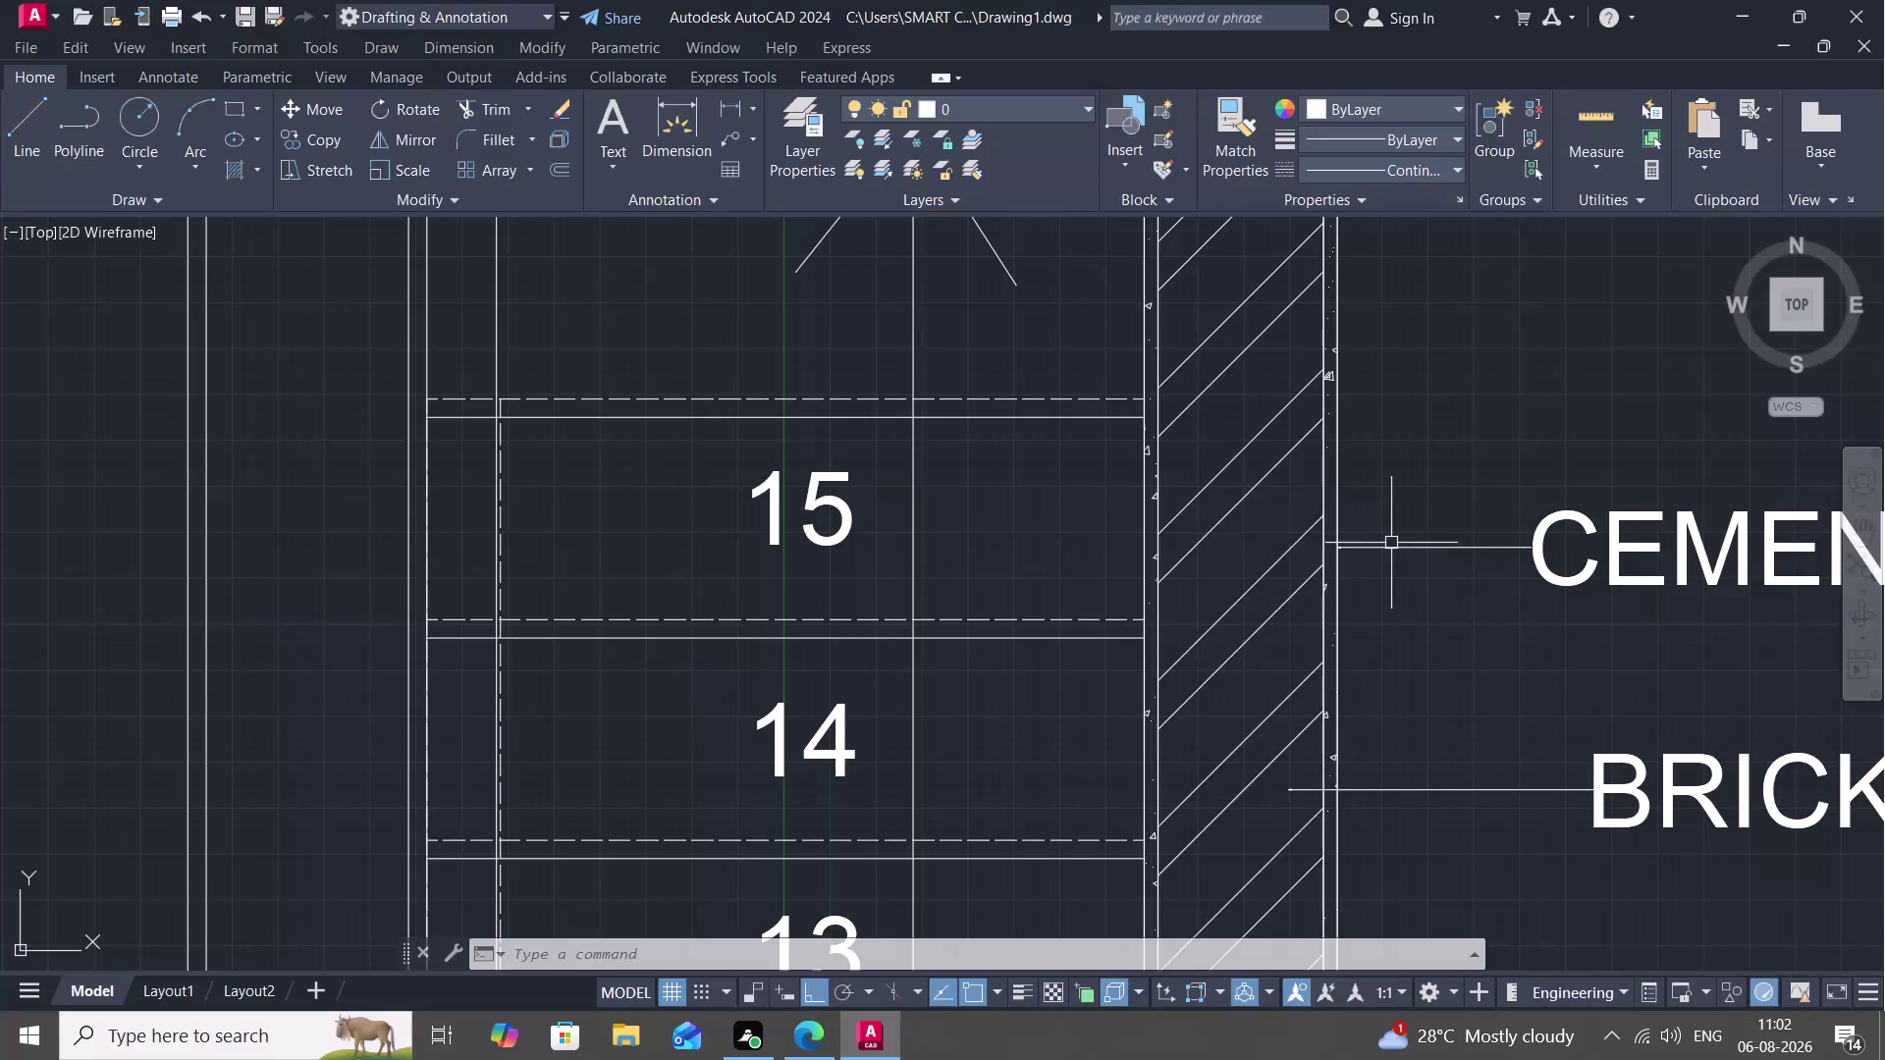
Select the plan and section CEMENT PLASTER and BRICKWALL multileaders and open their Properties with PR.
click(1399, 549)
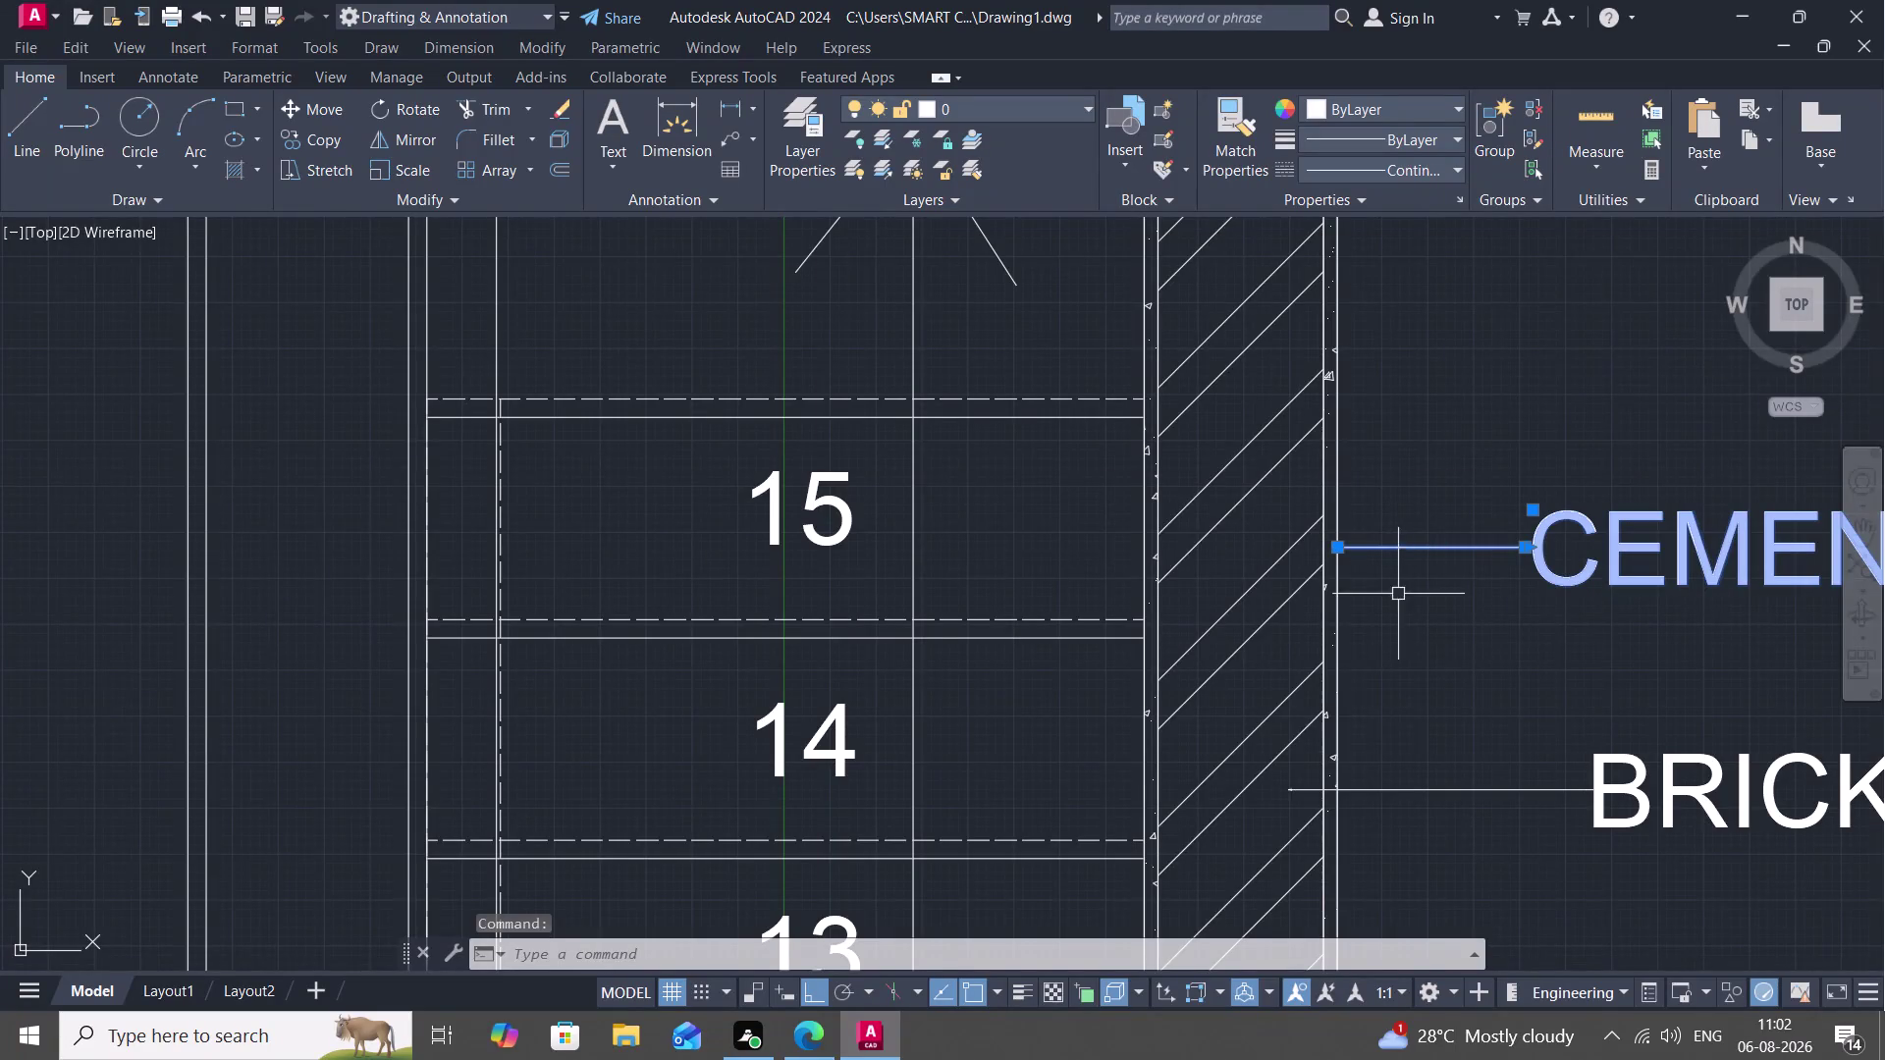
click(1358, 790)
scroll(down, 3)
middle_drag(1359, 806, 1065, 81)
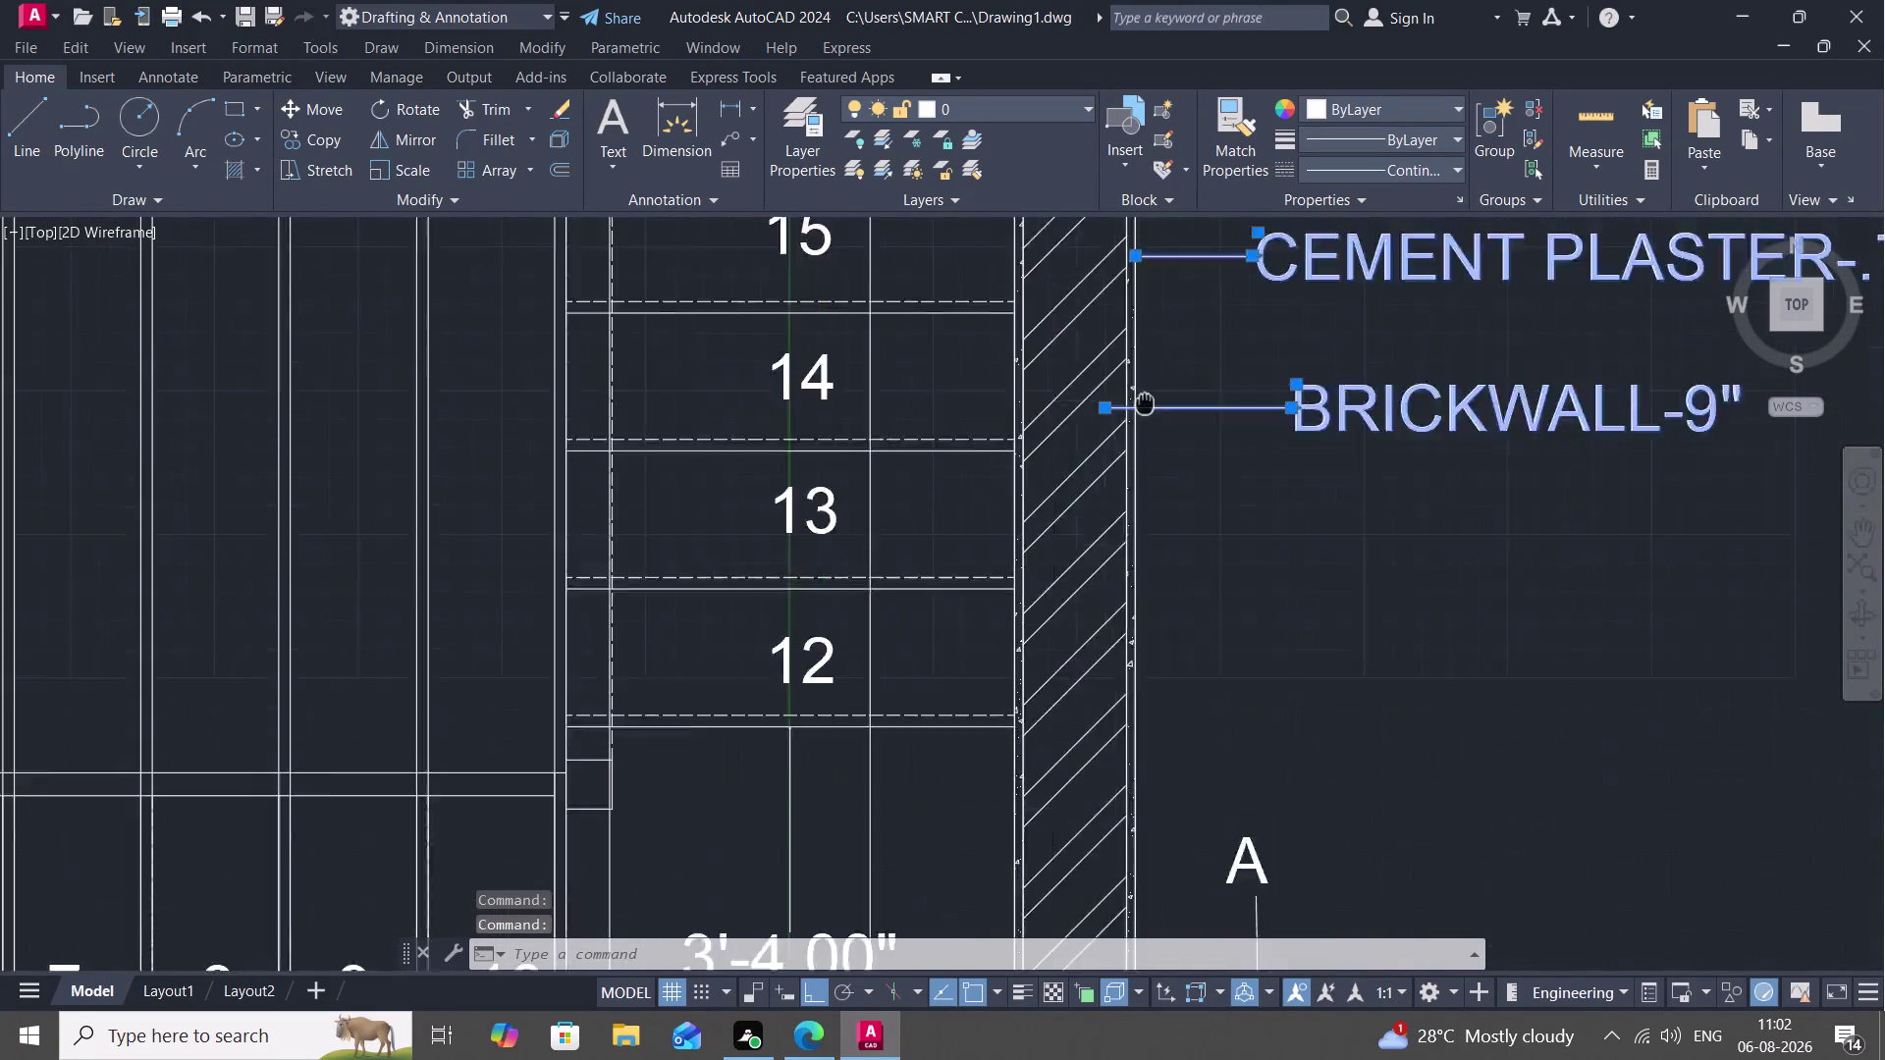
scroll(down, 3)
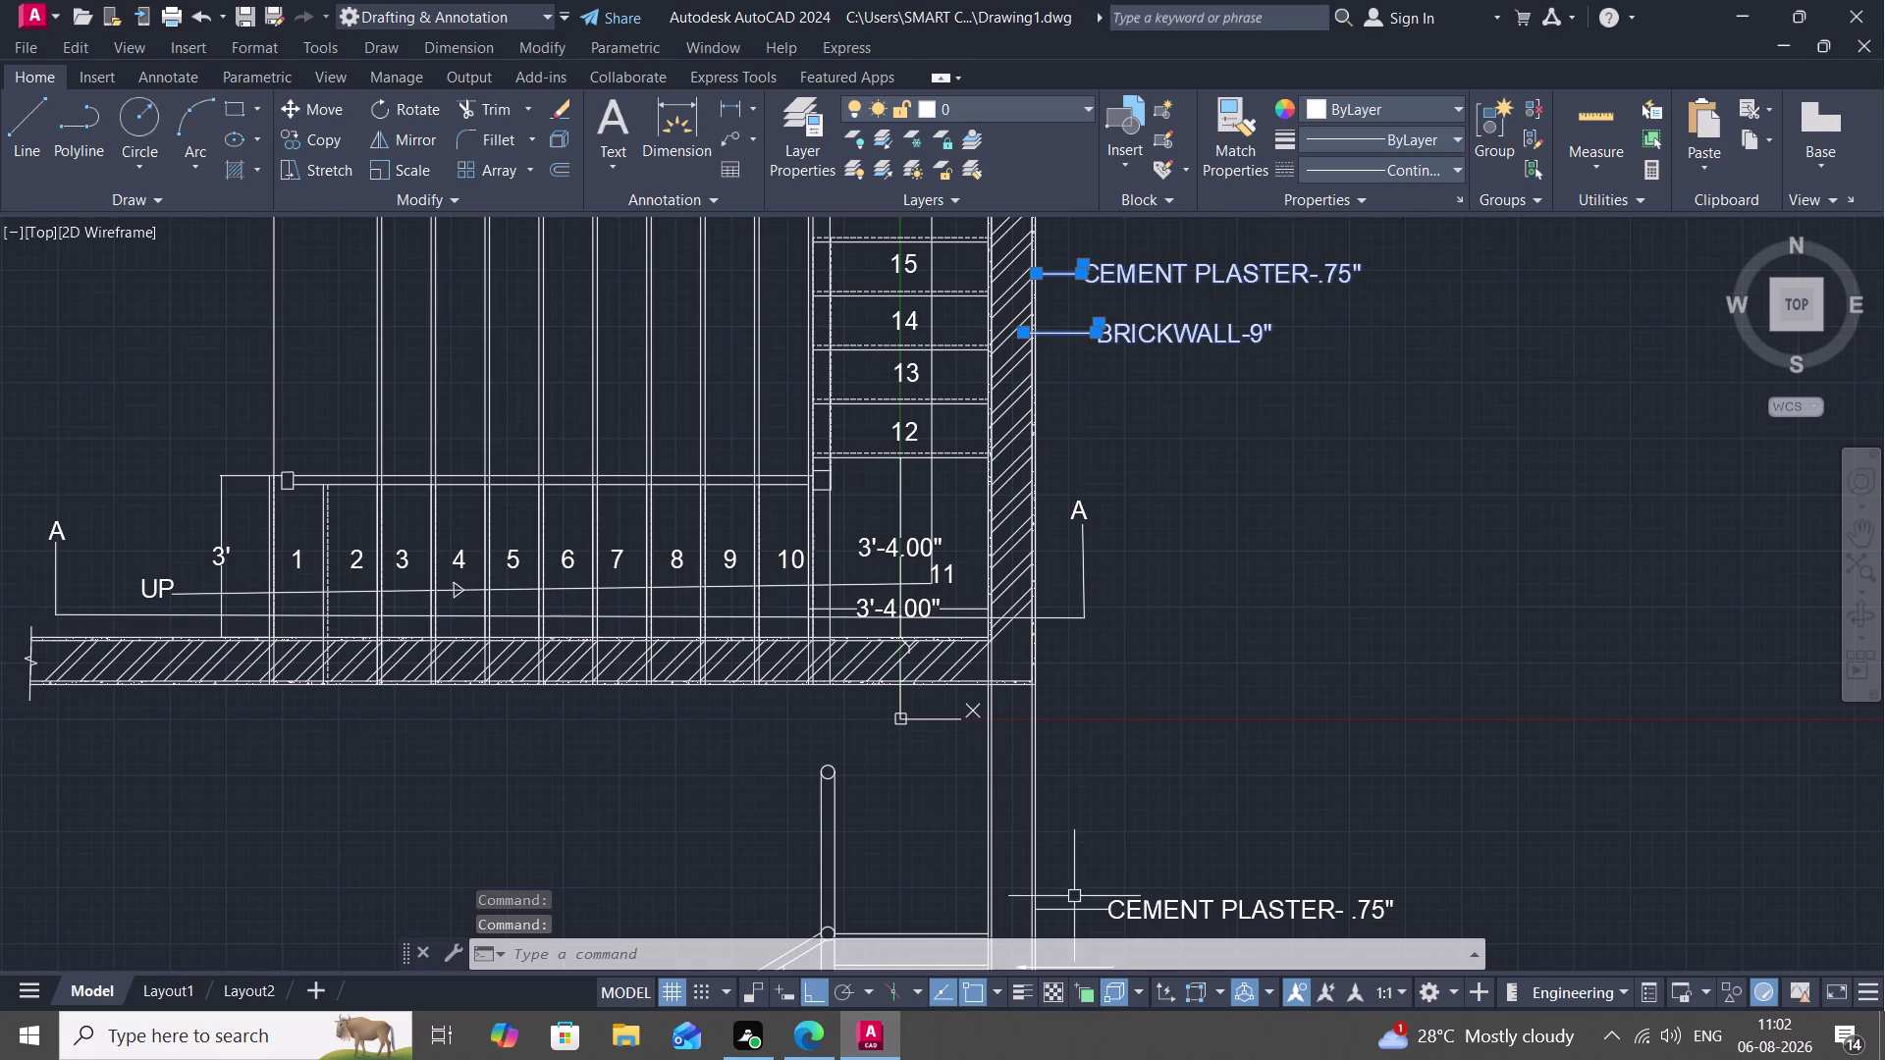
click(1069, 909)
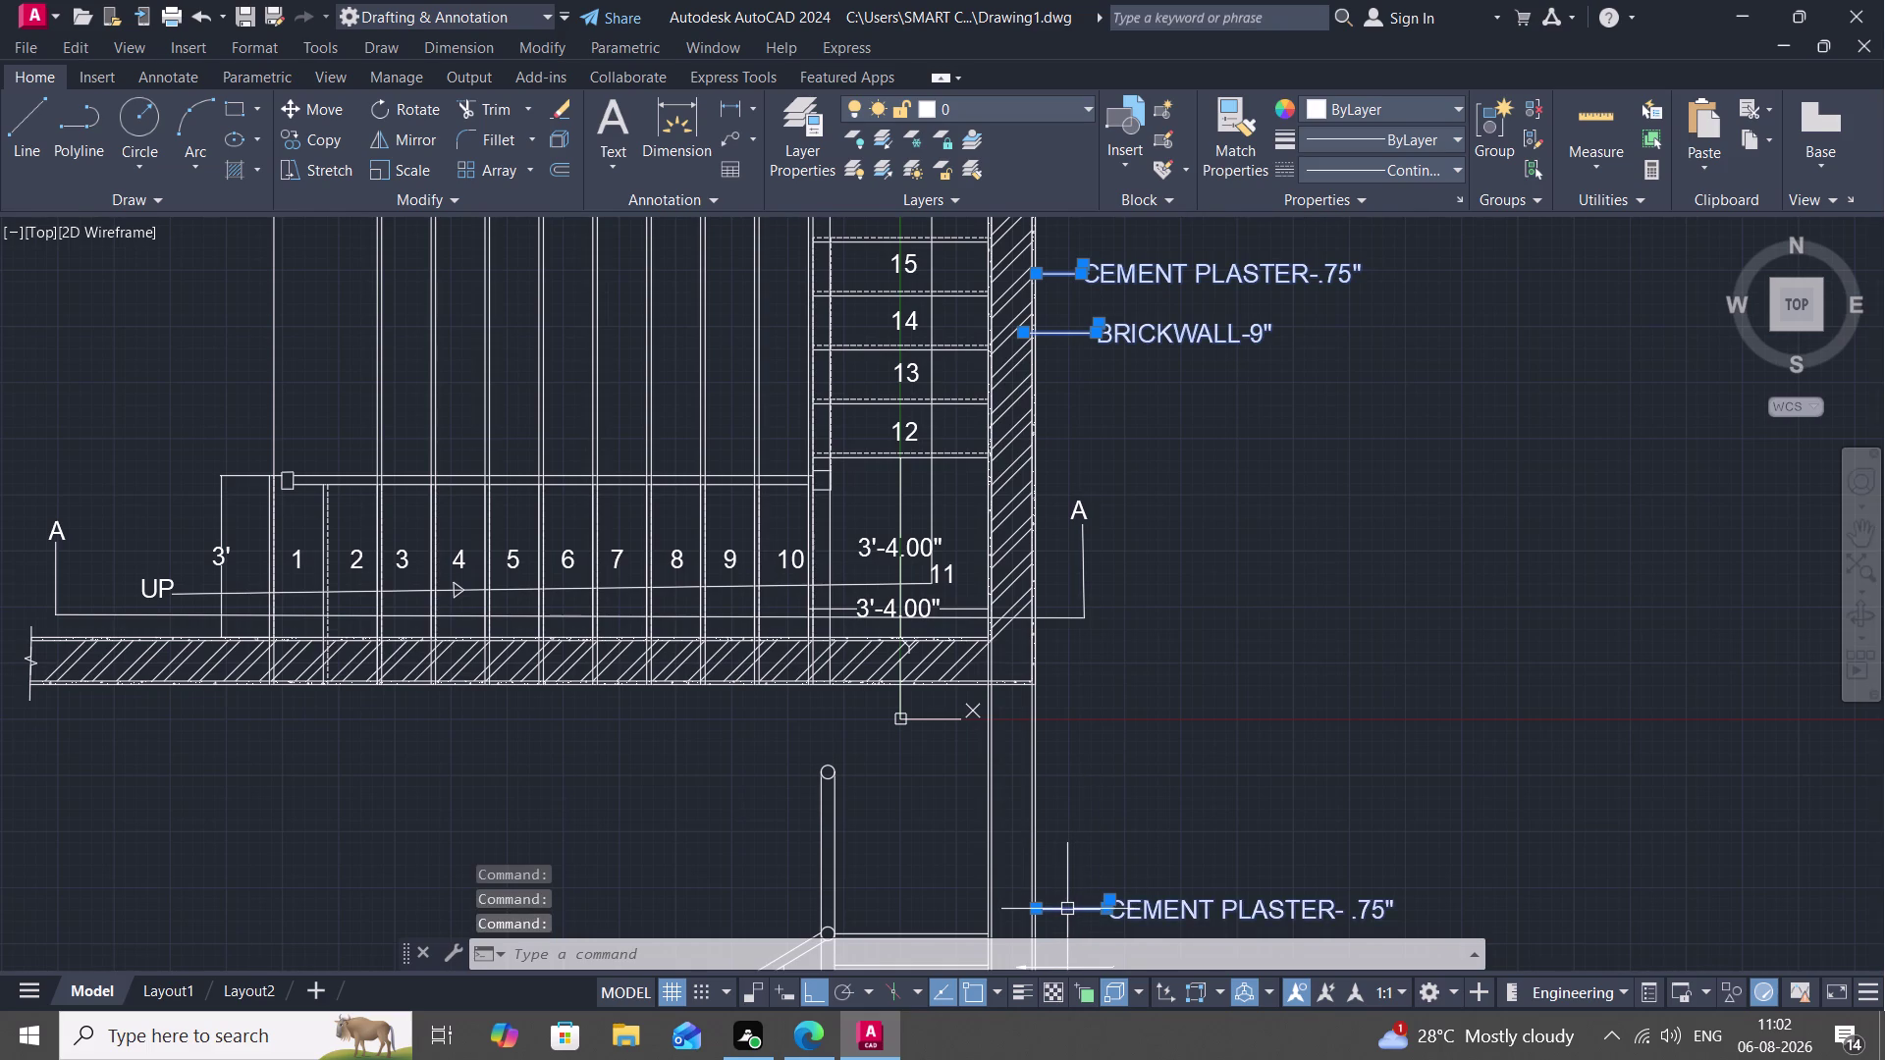
key(p)
key(r)
key(space)
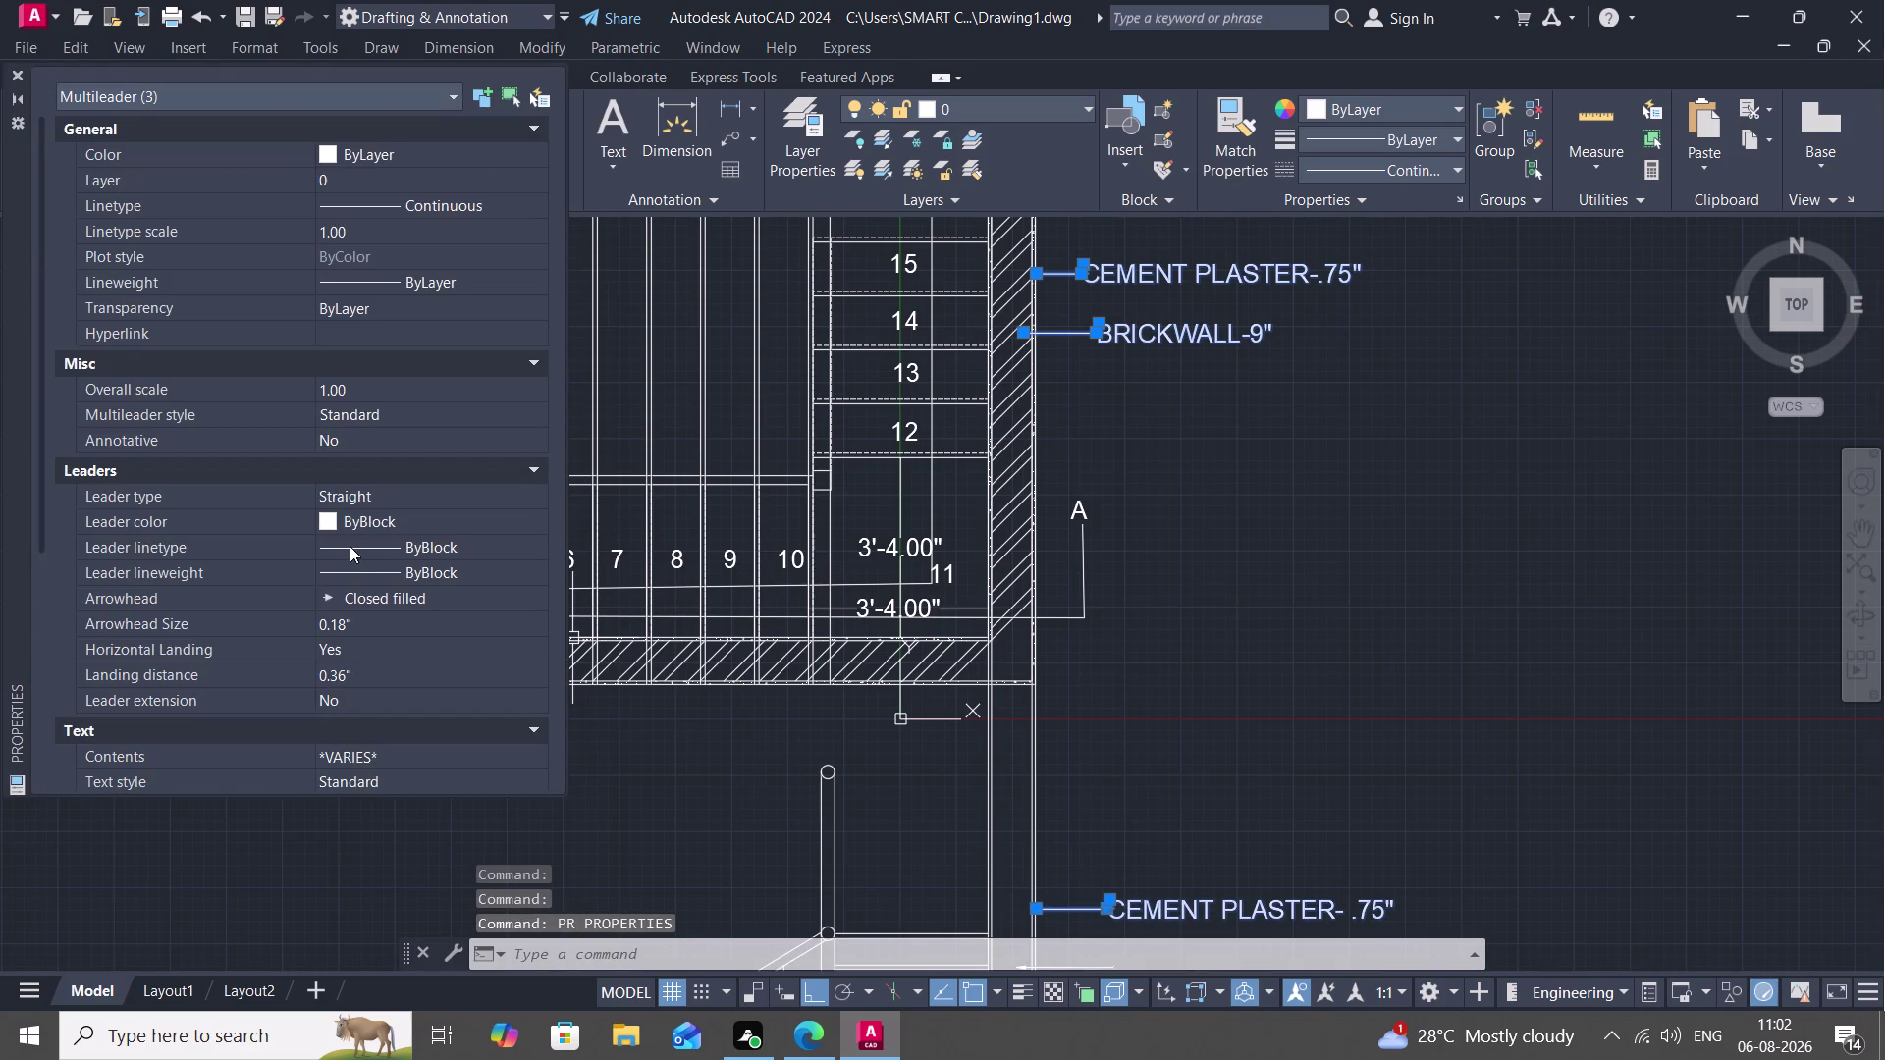
Change the three labels' arrowhead size to 3", then deselect them and close Properties.
click(360, 621)
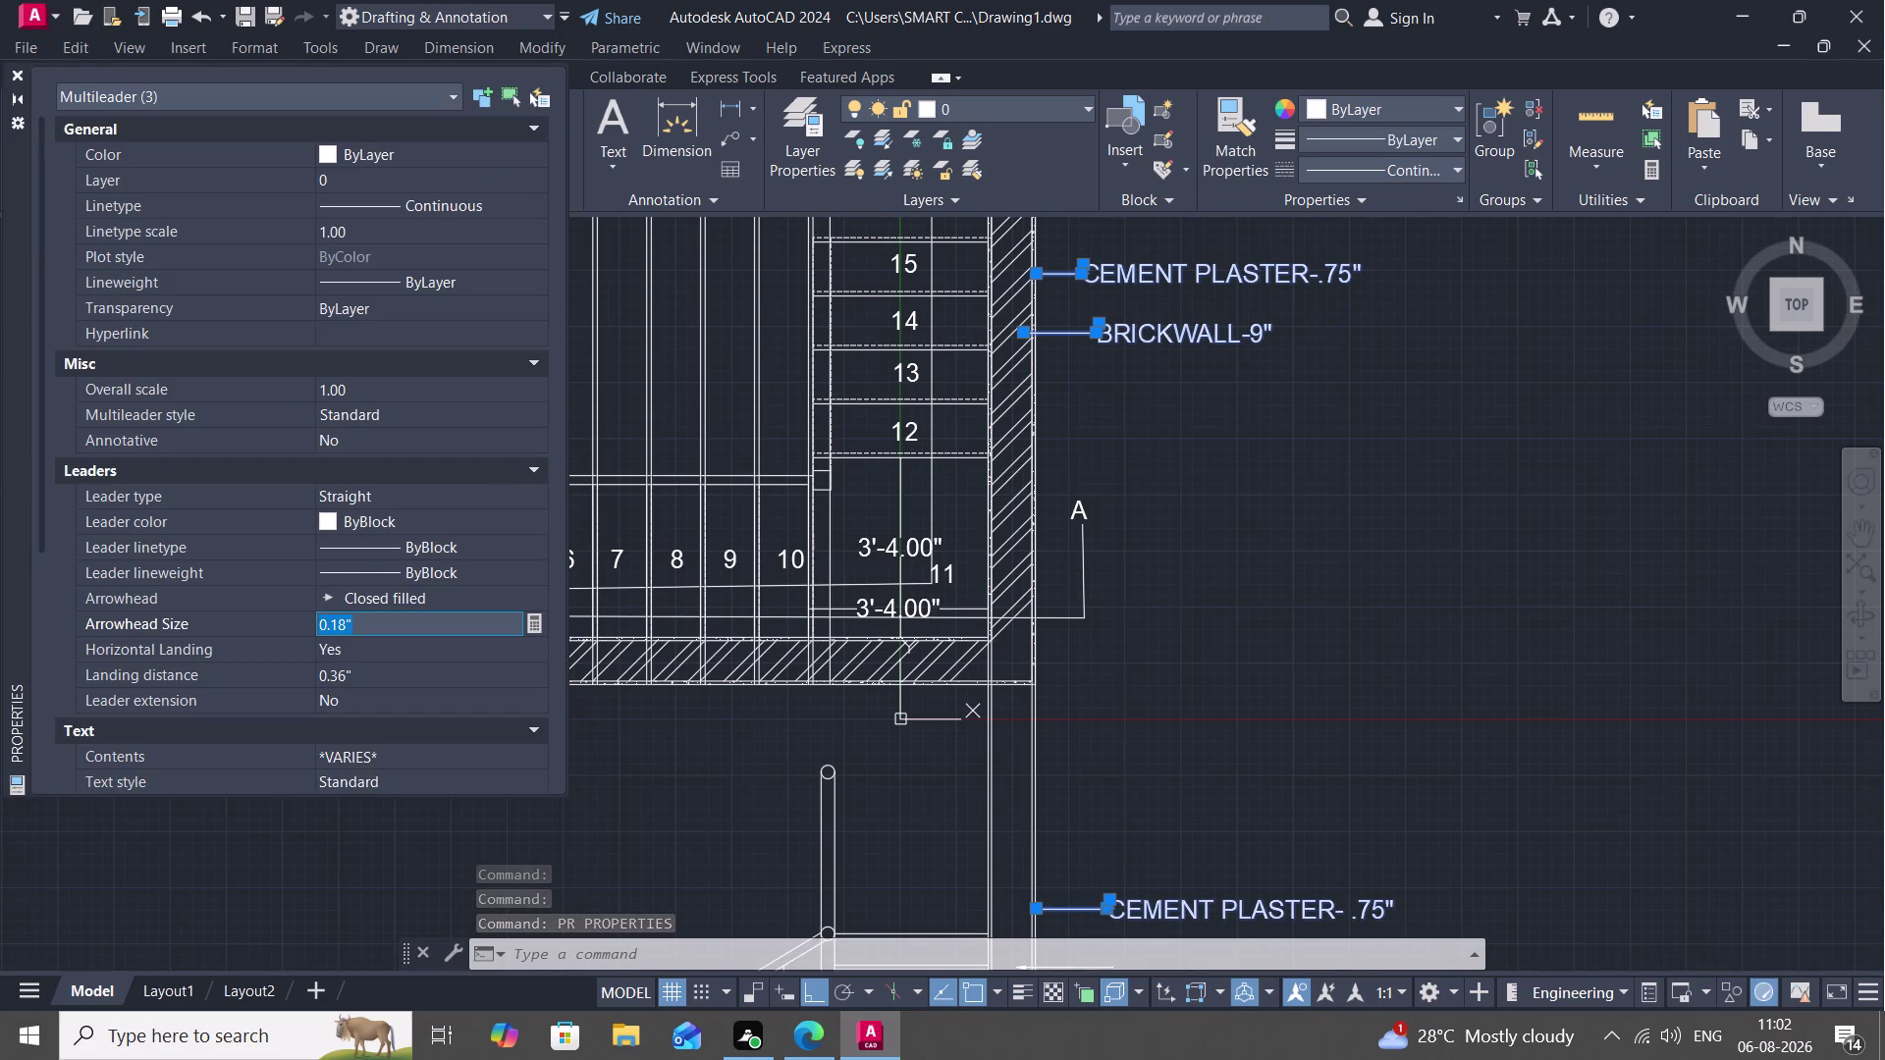
key(BackSpace)
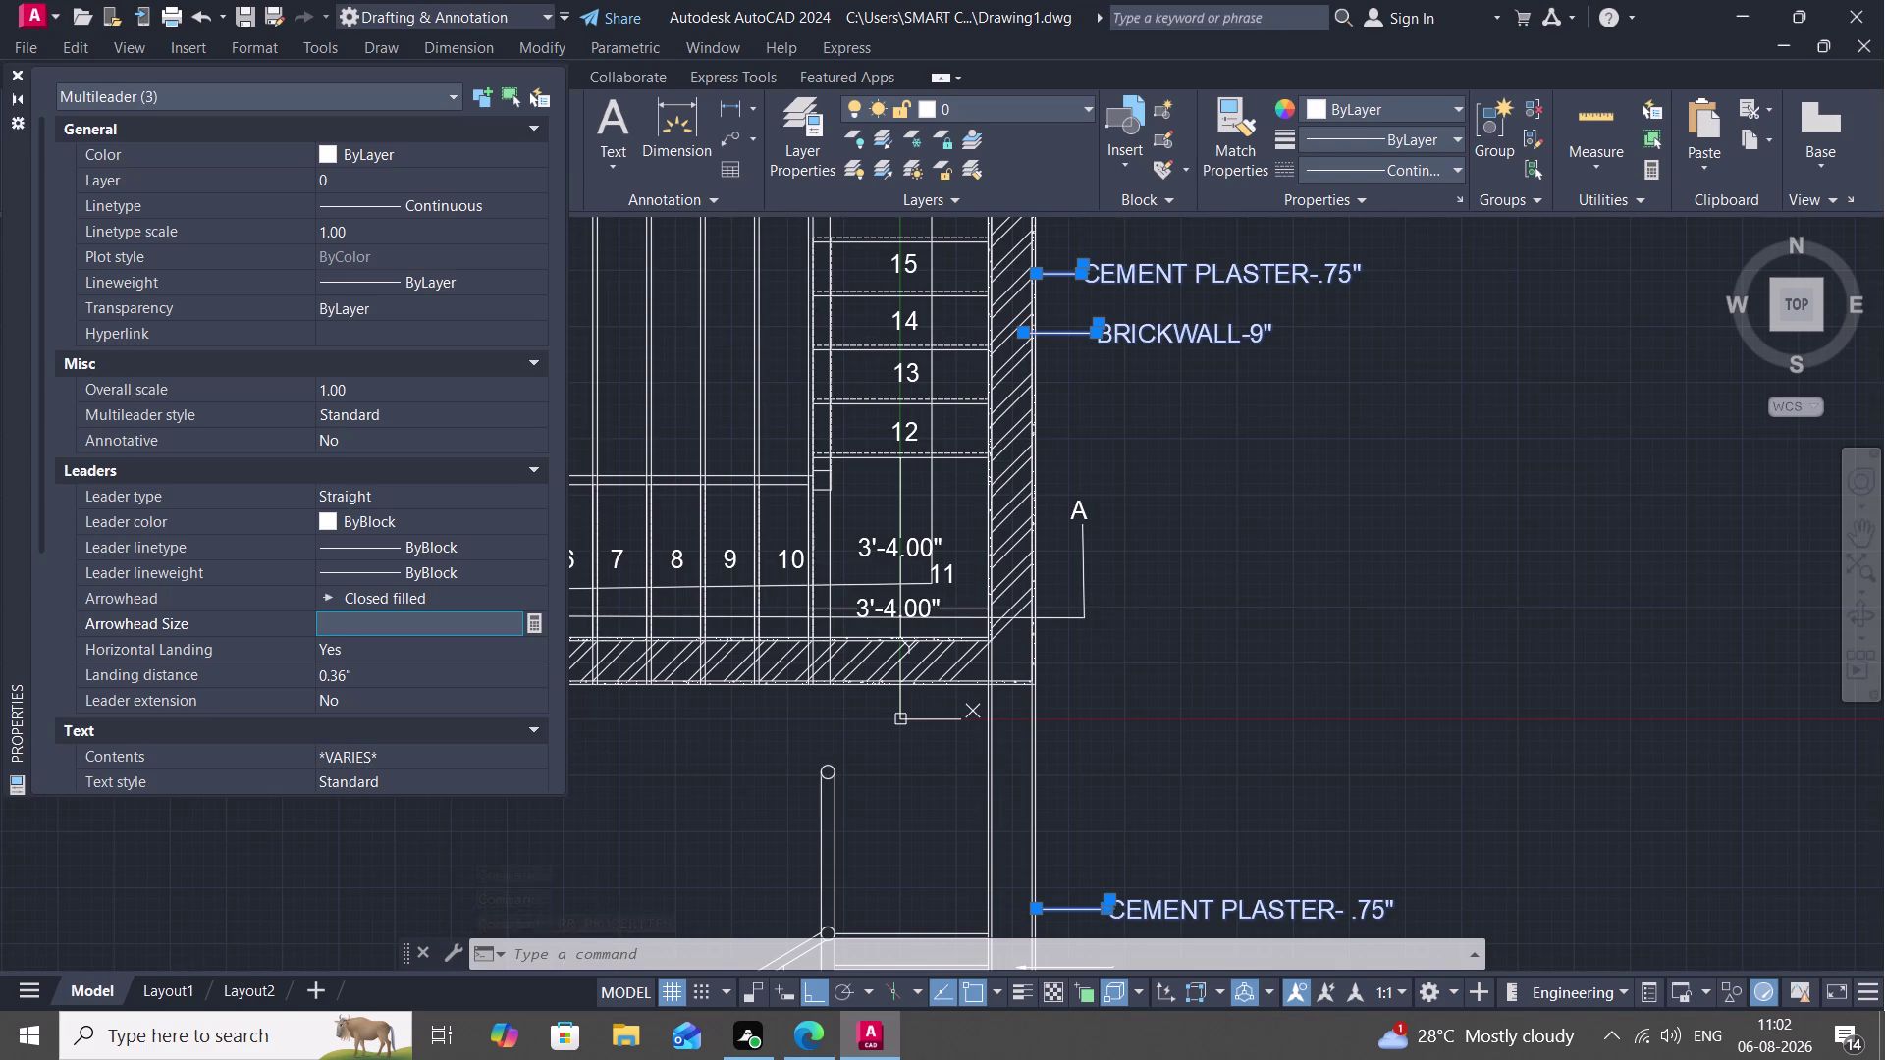
key(3)
key(shift+quotedbl)
key(Return)
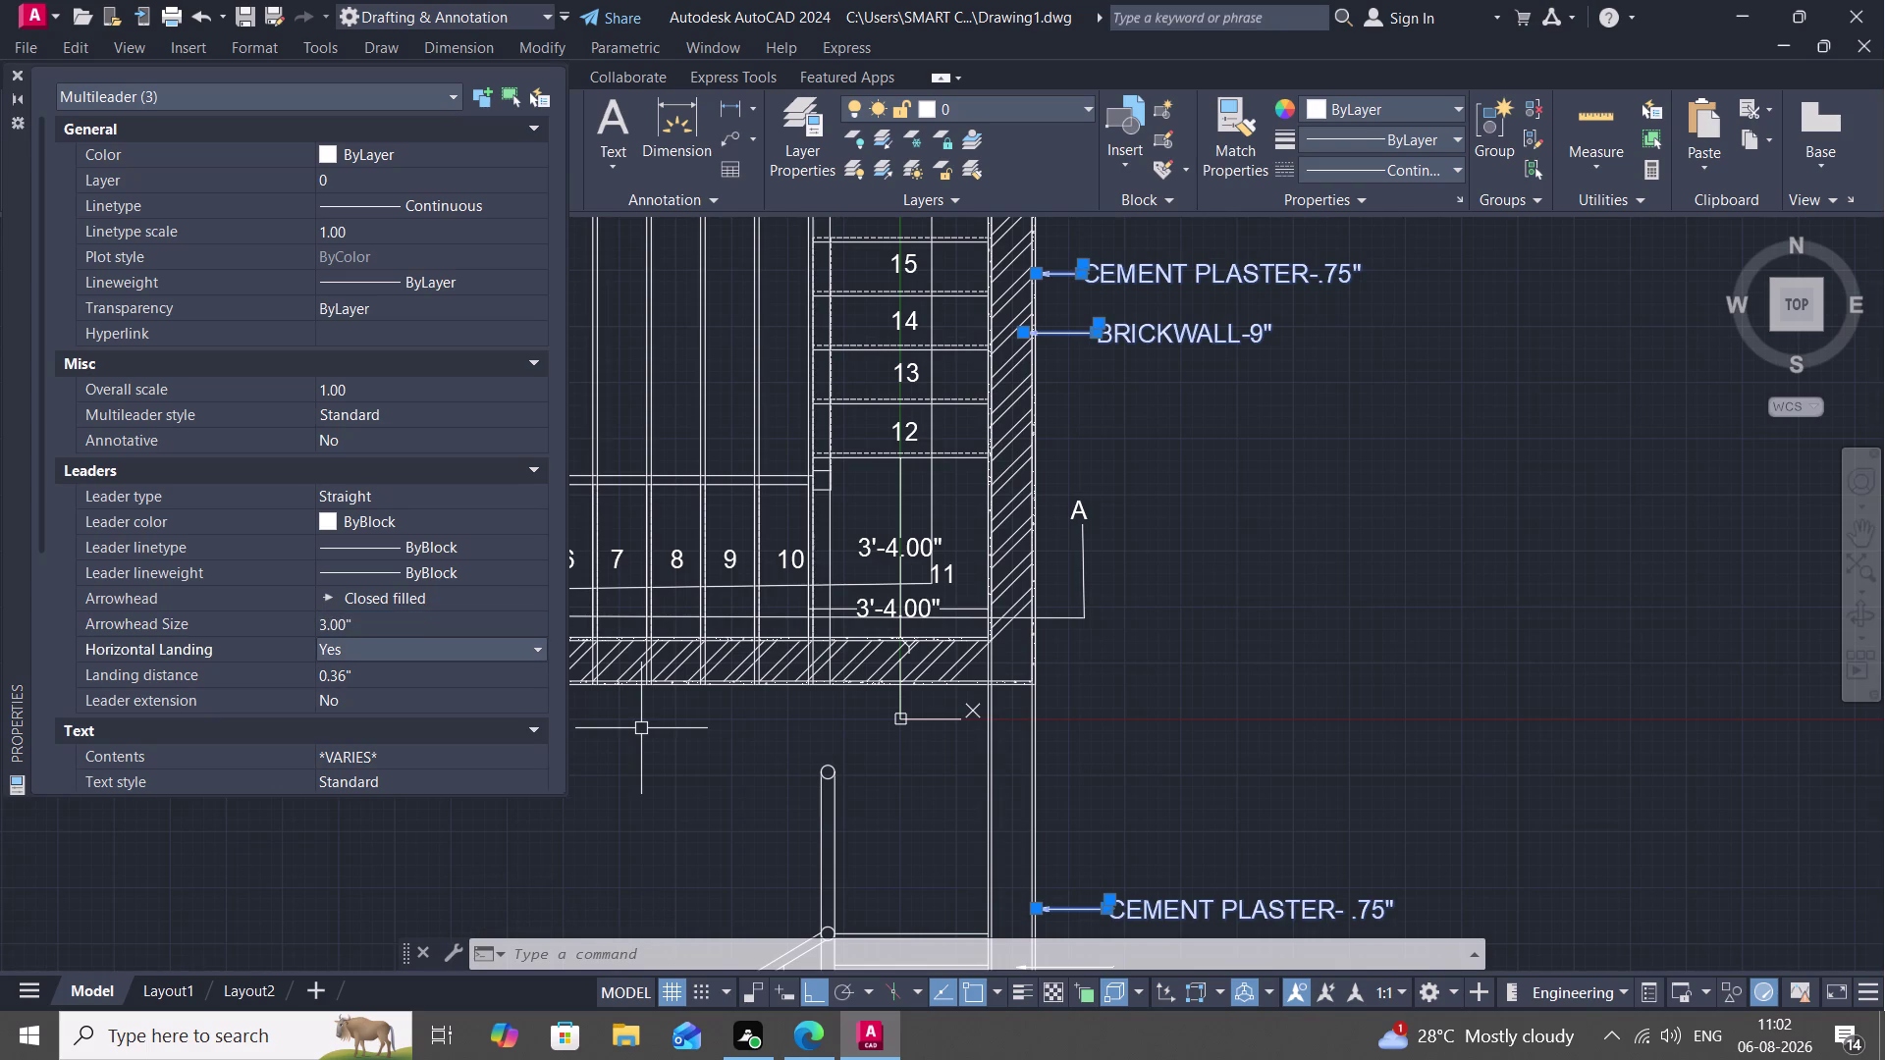
key(Escape)
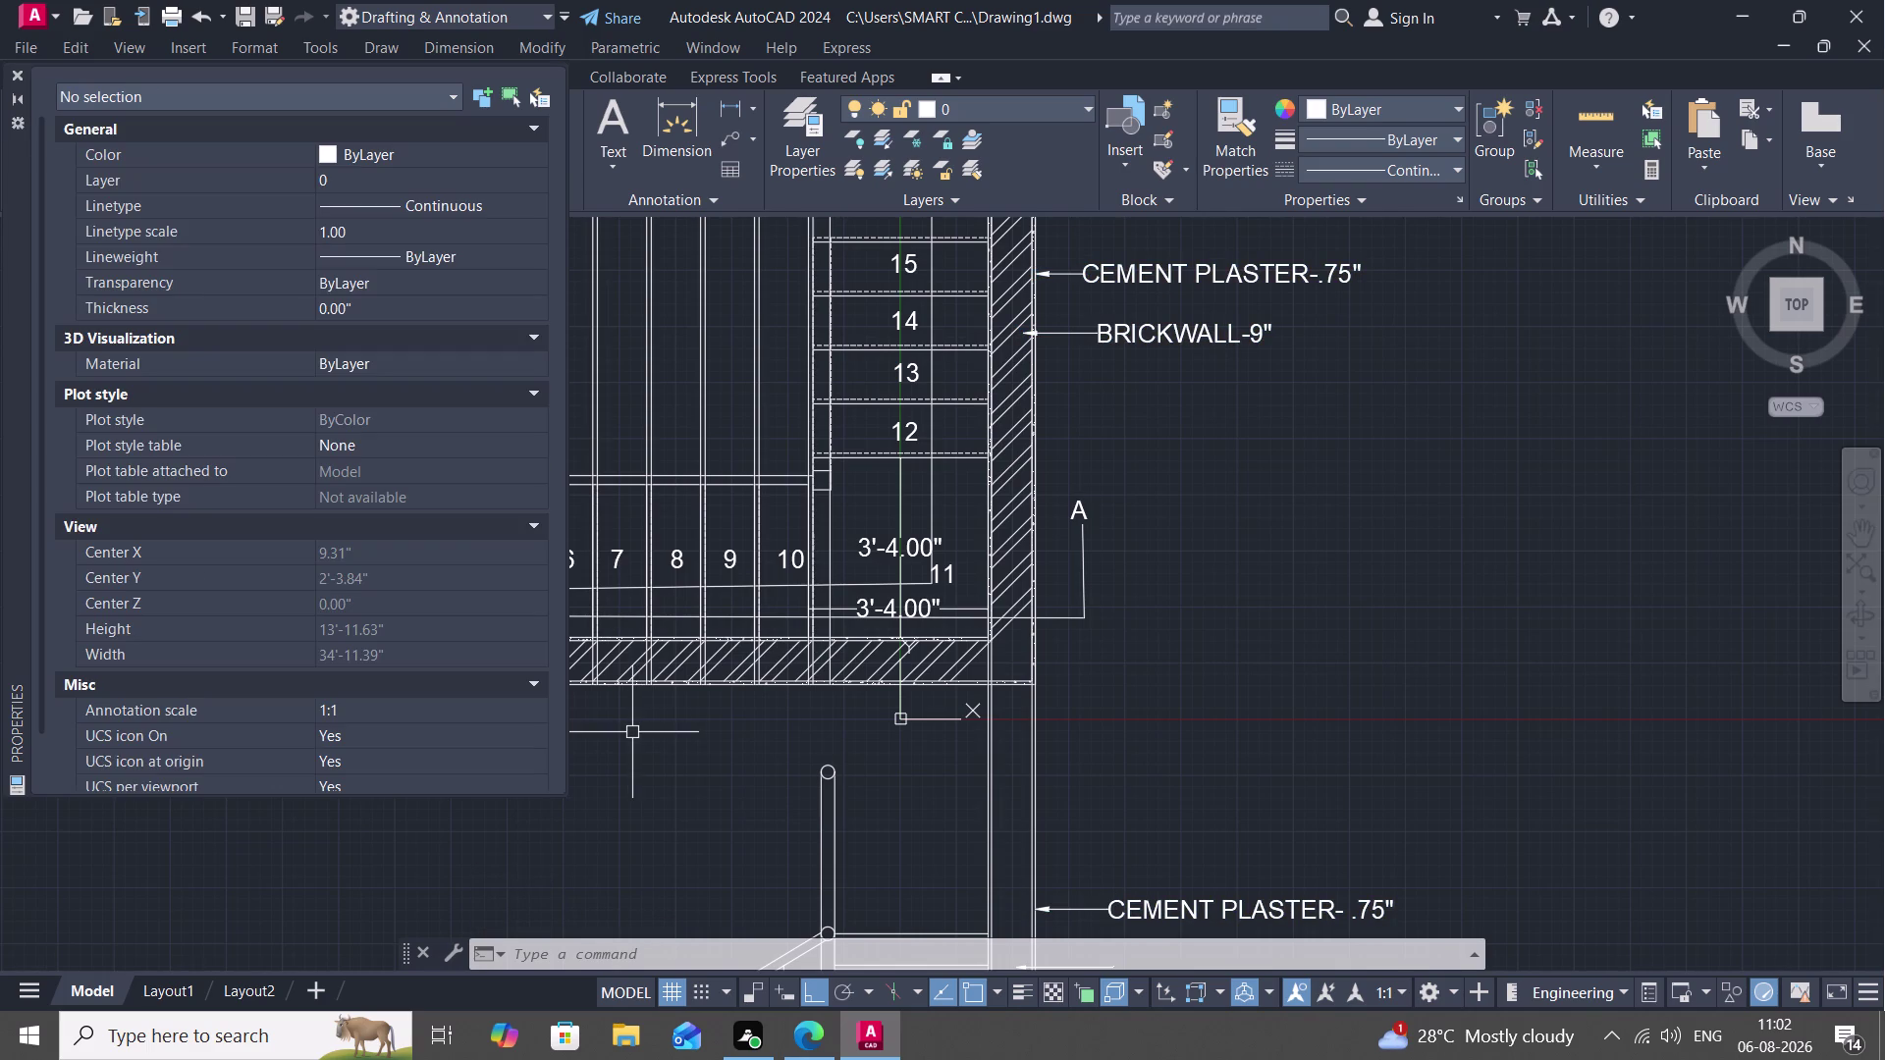
click(13, 71)
scroll(down, 3)
scroll(down, 3)
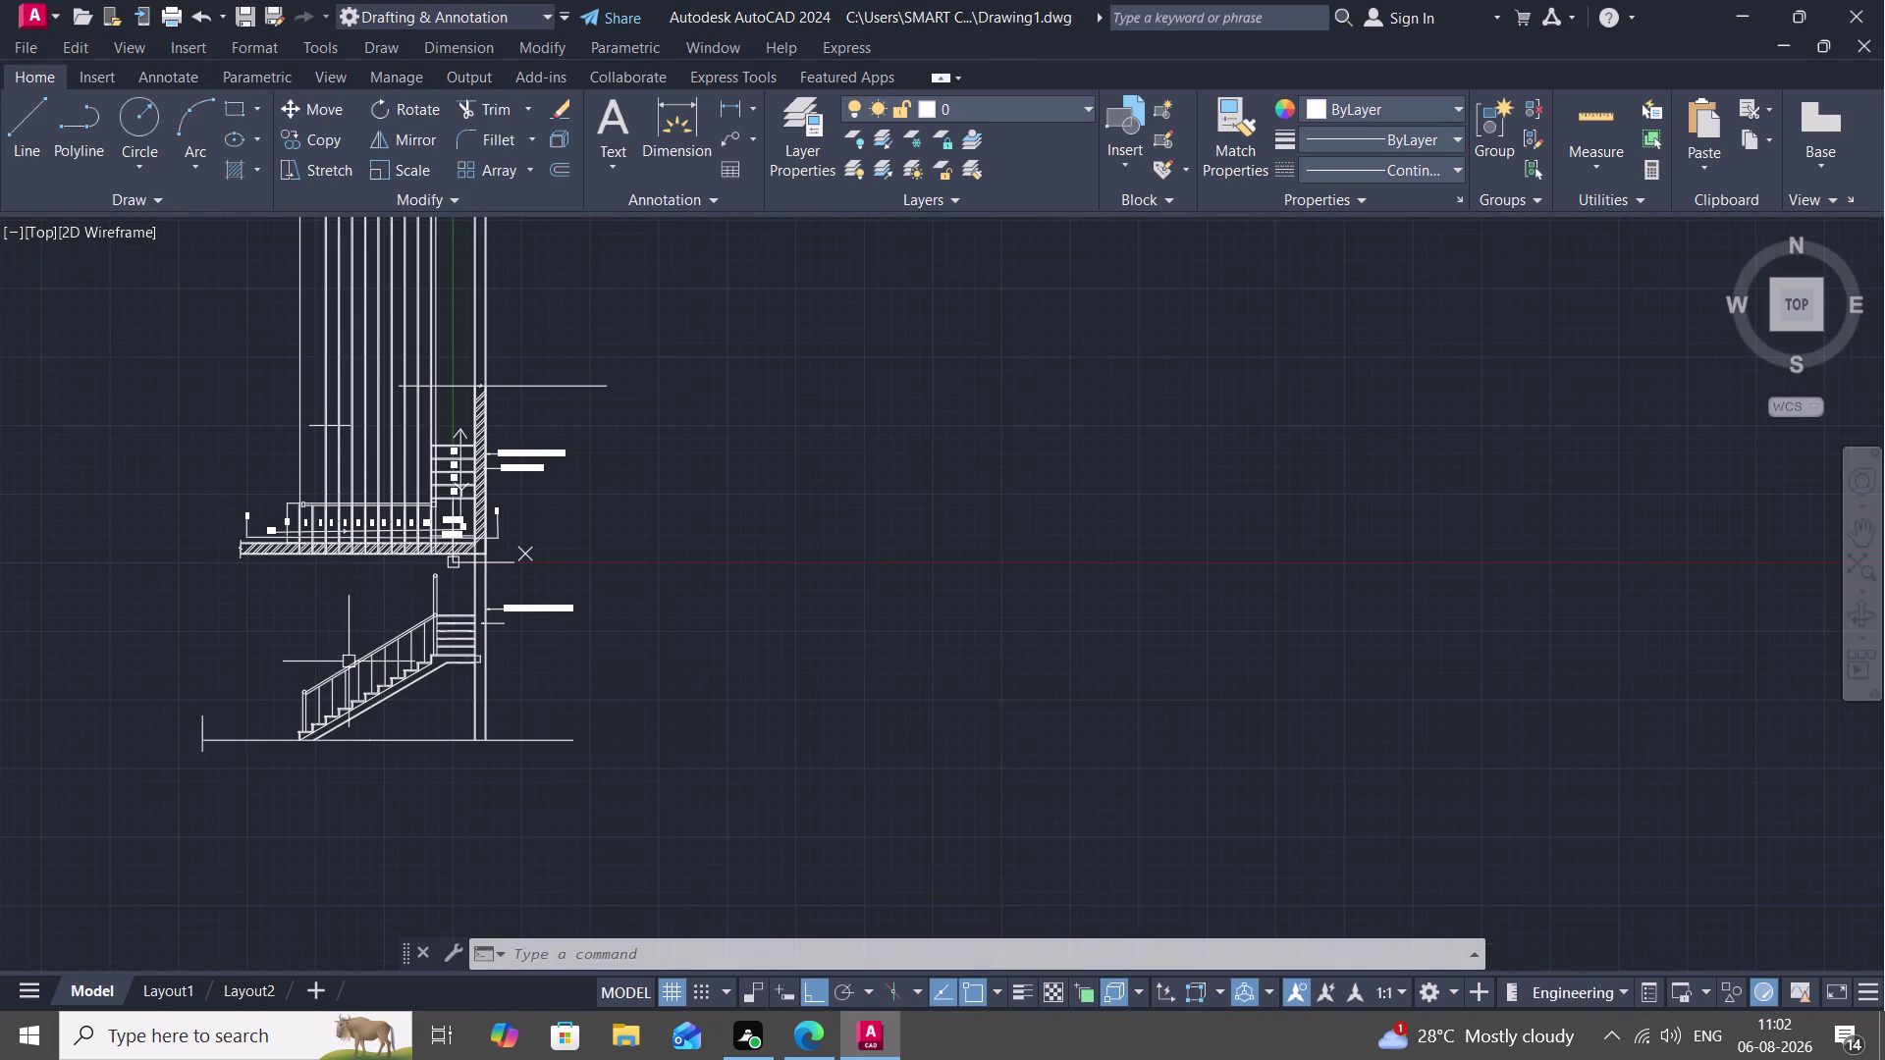
Abandon a misplaced leader on the section wall and delete the stray leader line.
middle_drag(349, 662, 538, 543)
scroll(up, 3)
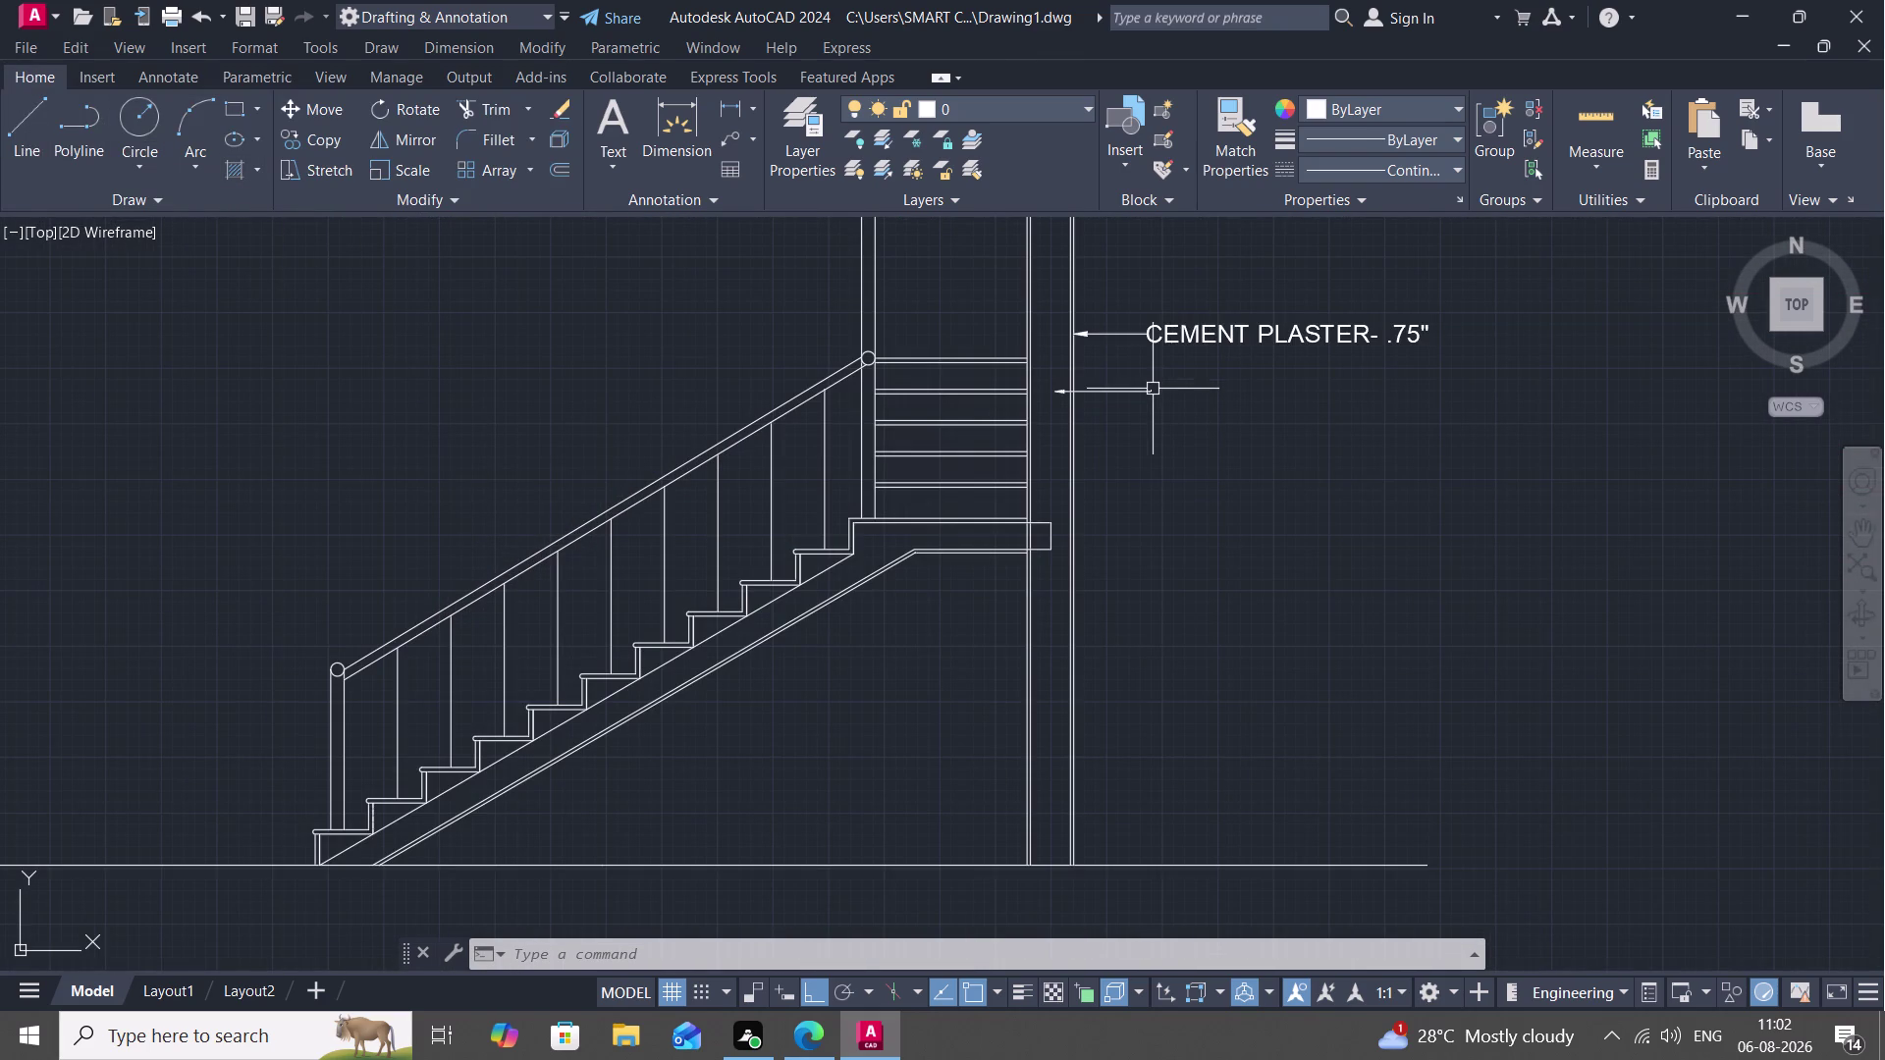
click(730, 130)
click(1152, 390)
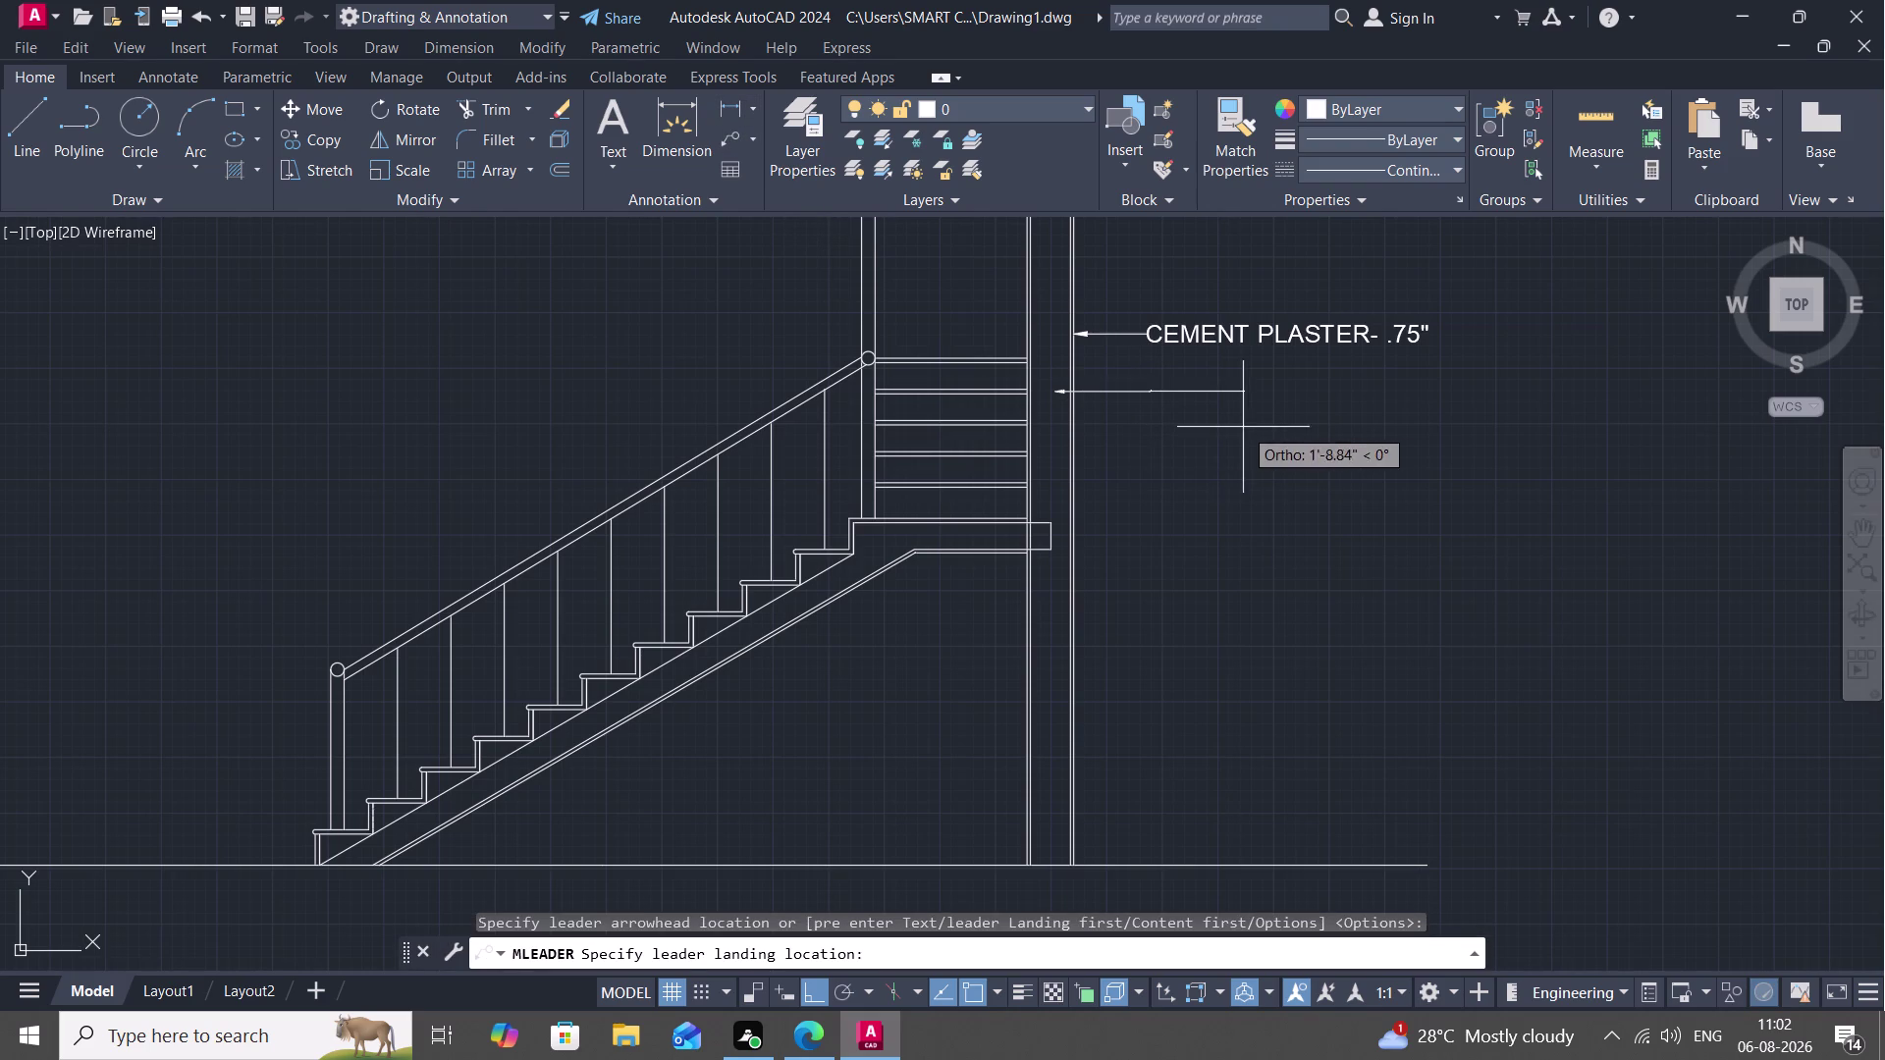
key(Escape)
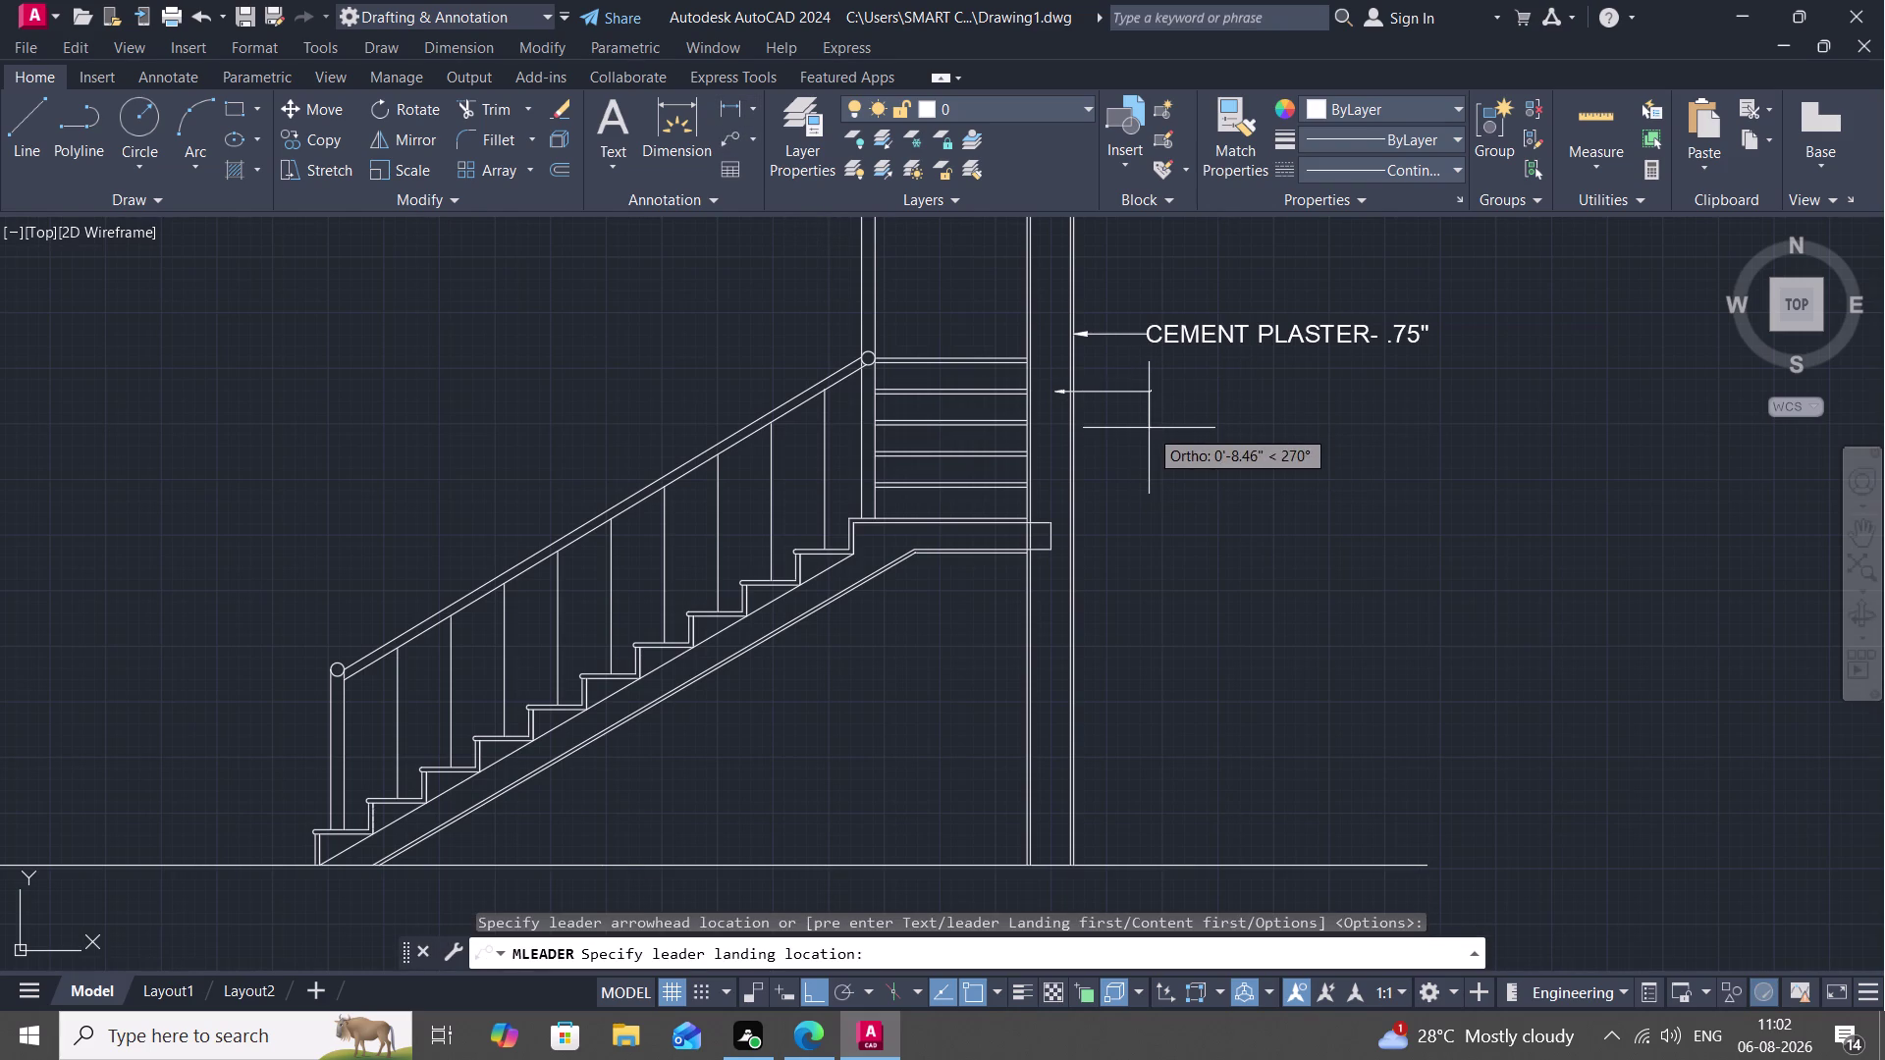
click(1148, 387)
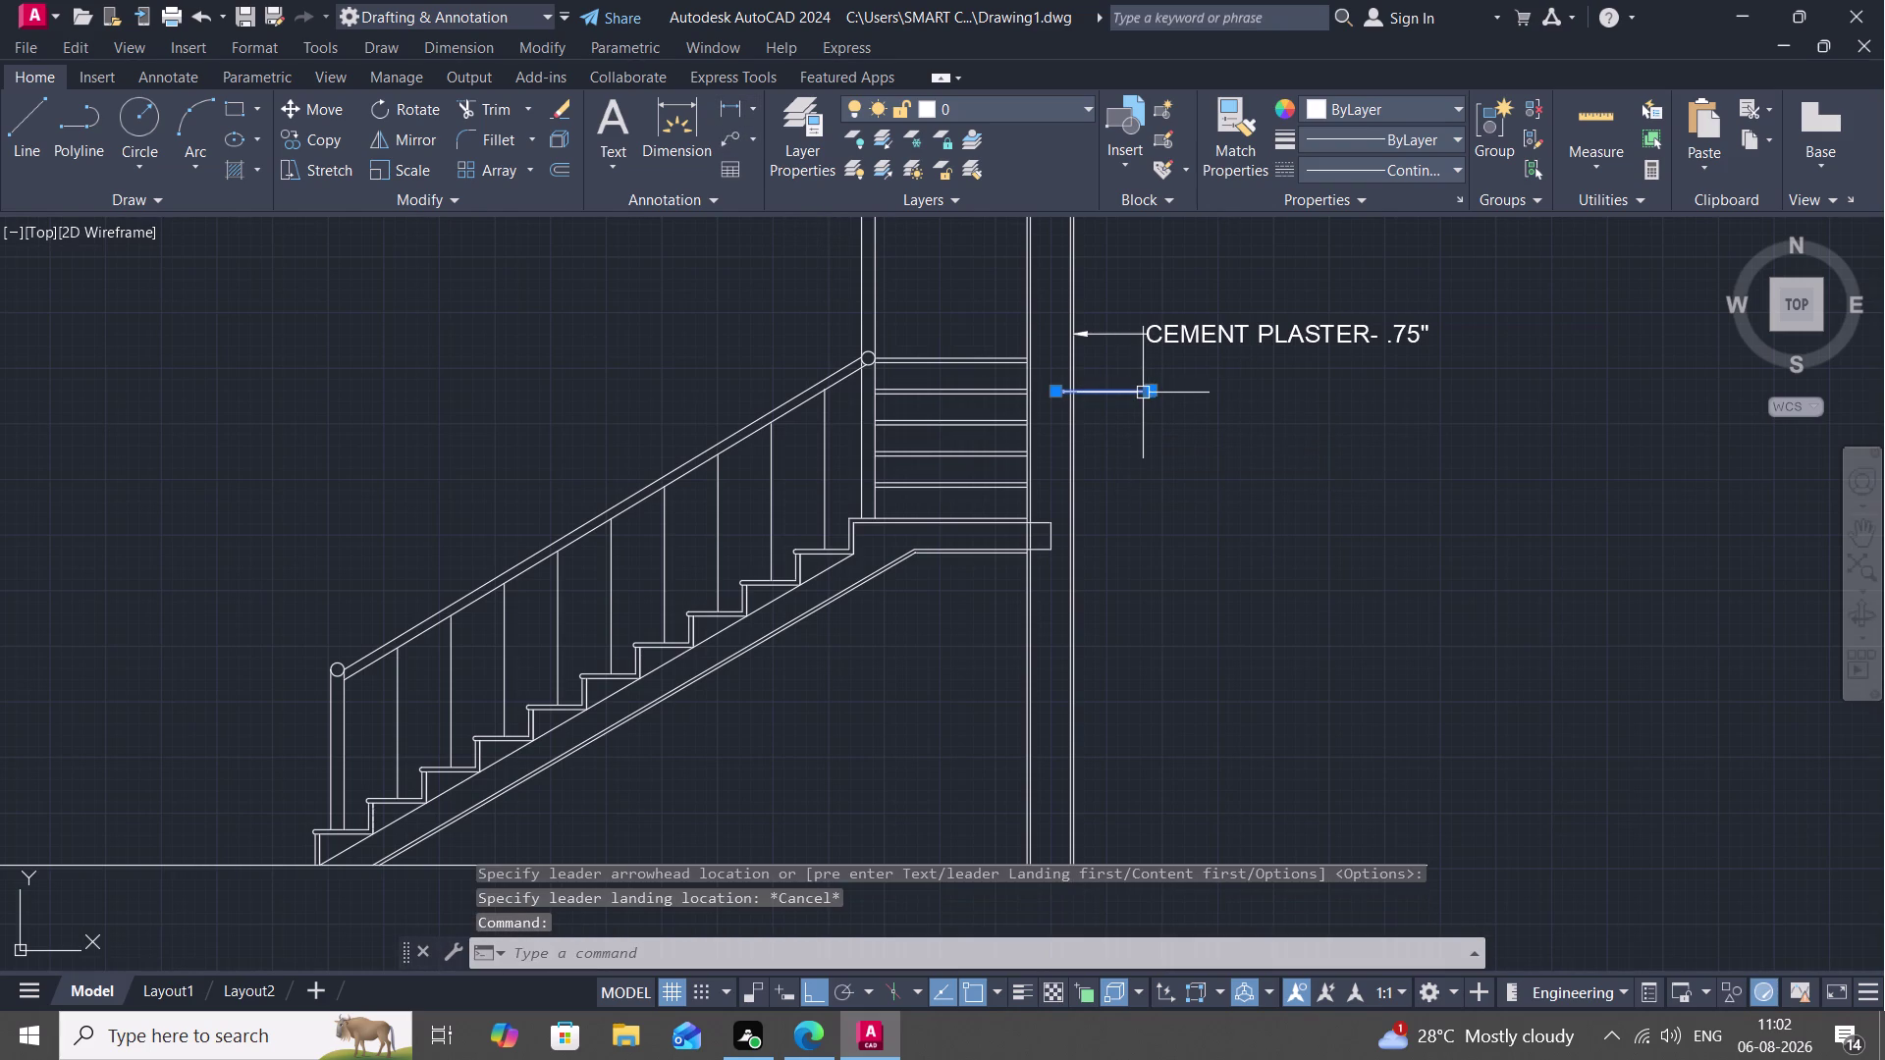
key(Delete)
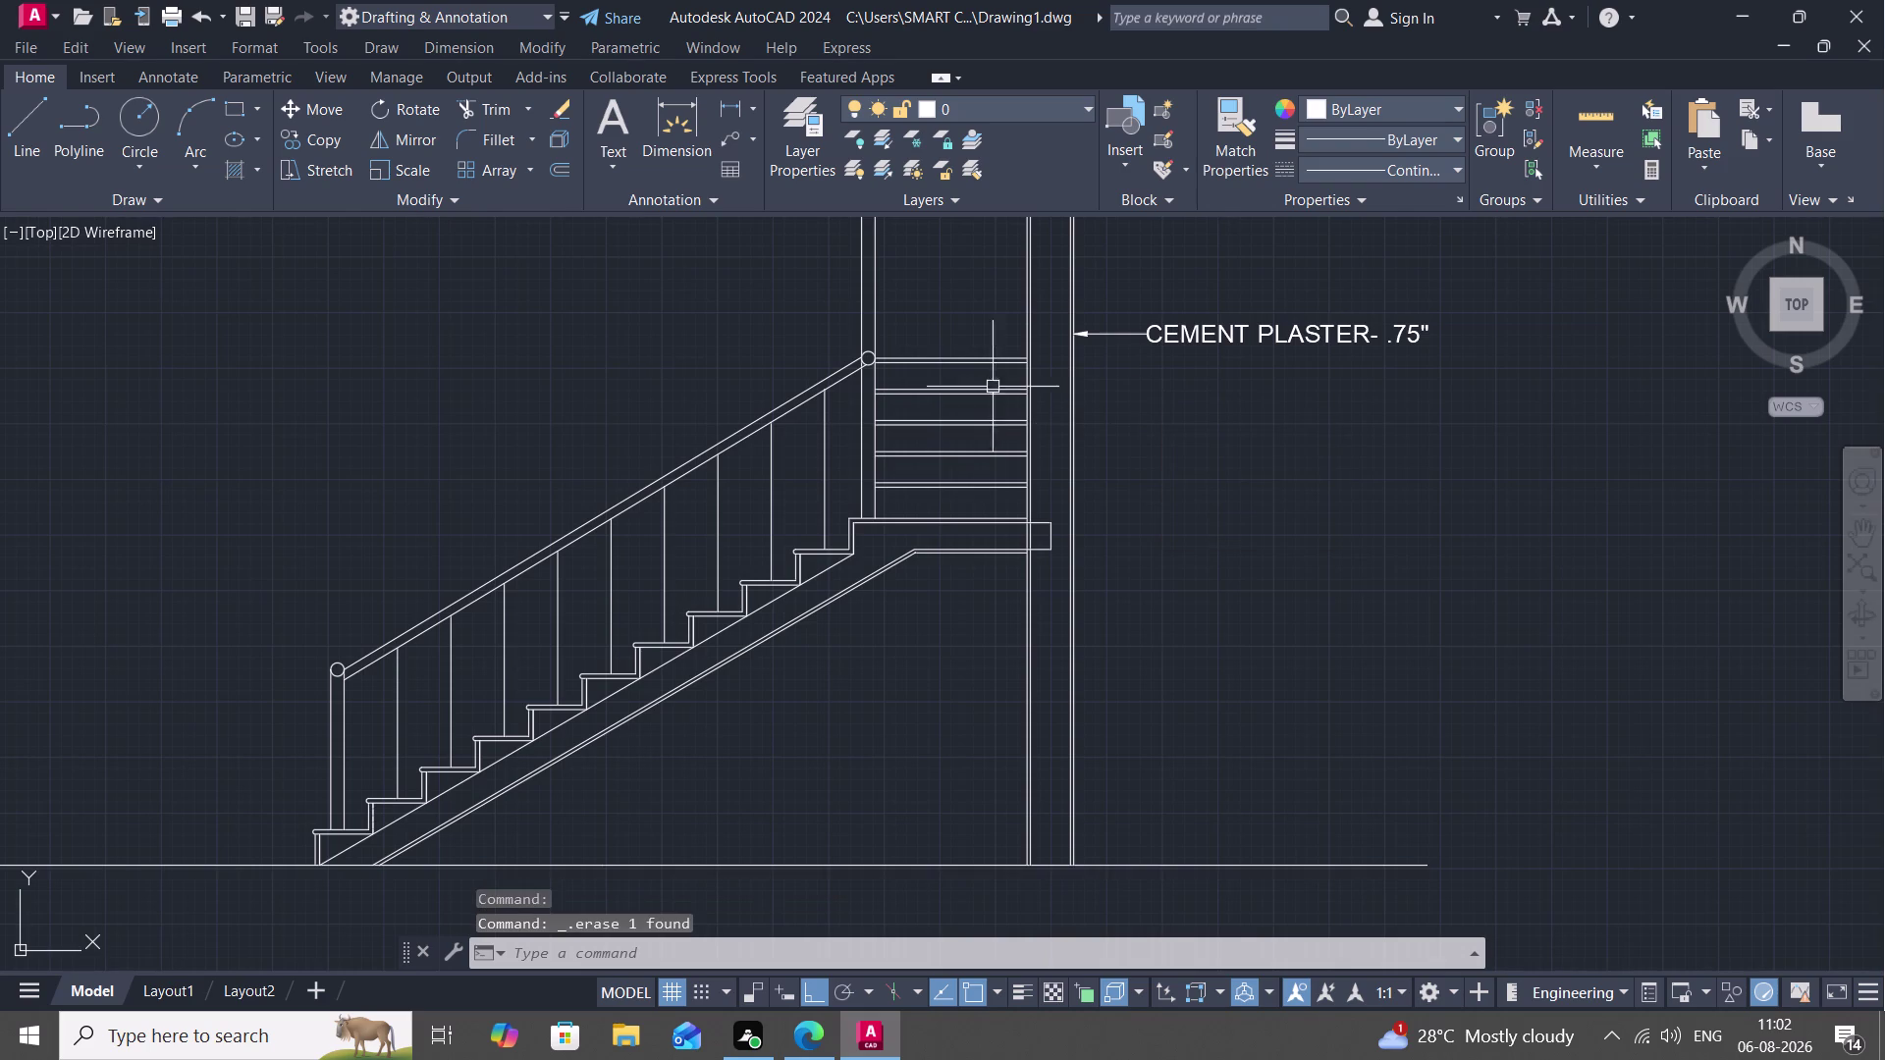
Place a new leader arrowhead and landing on the section wall below CEMENT PLASTER.
click(726, 133)
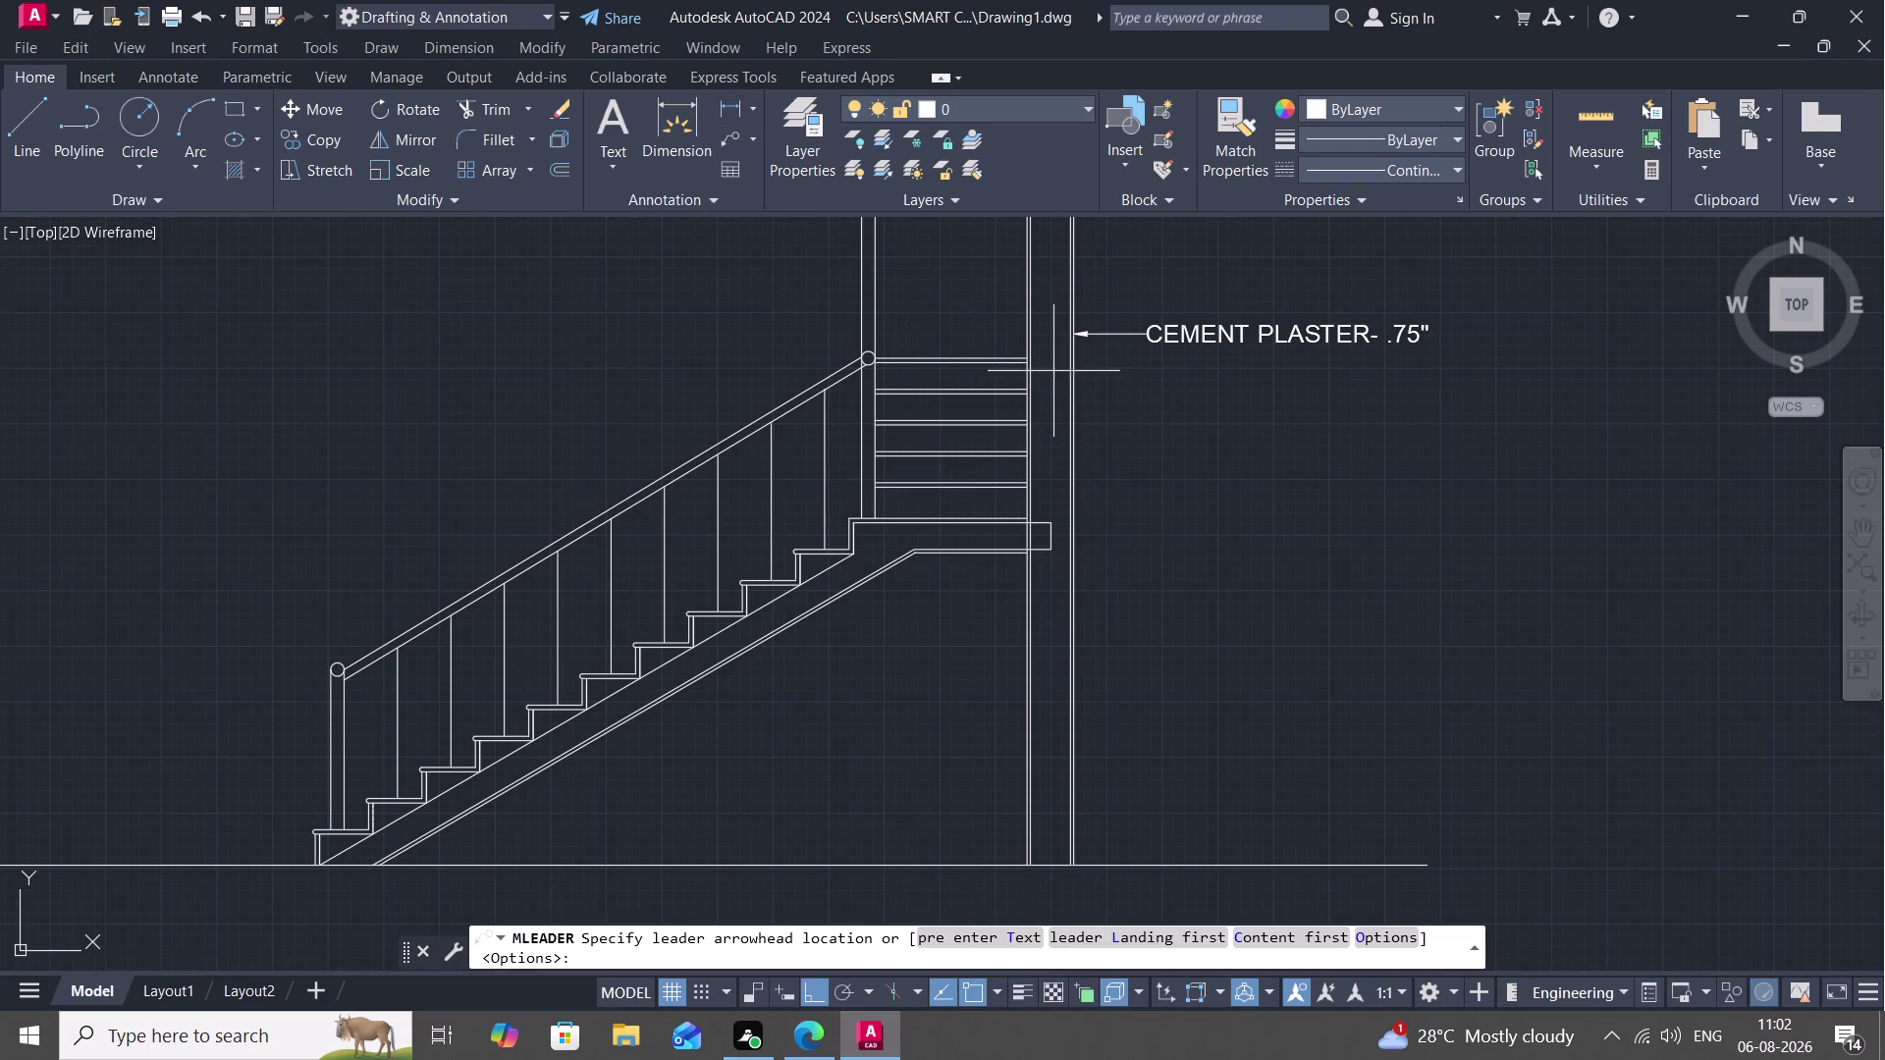
click(1052, 397)
click(1169, 417)
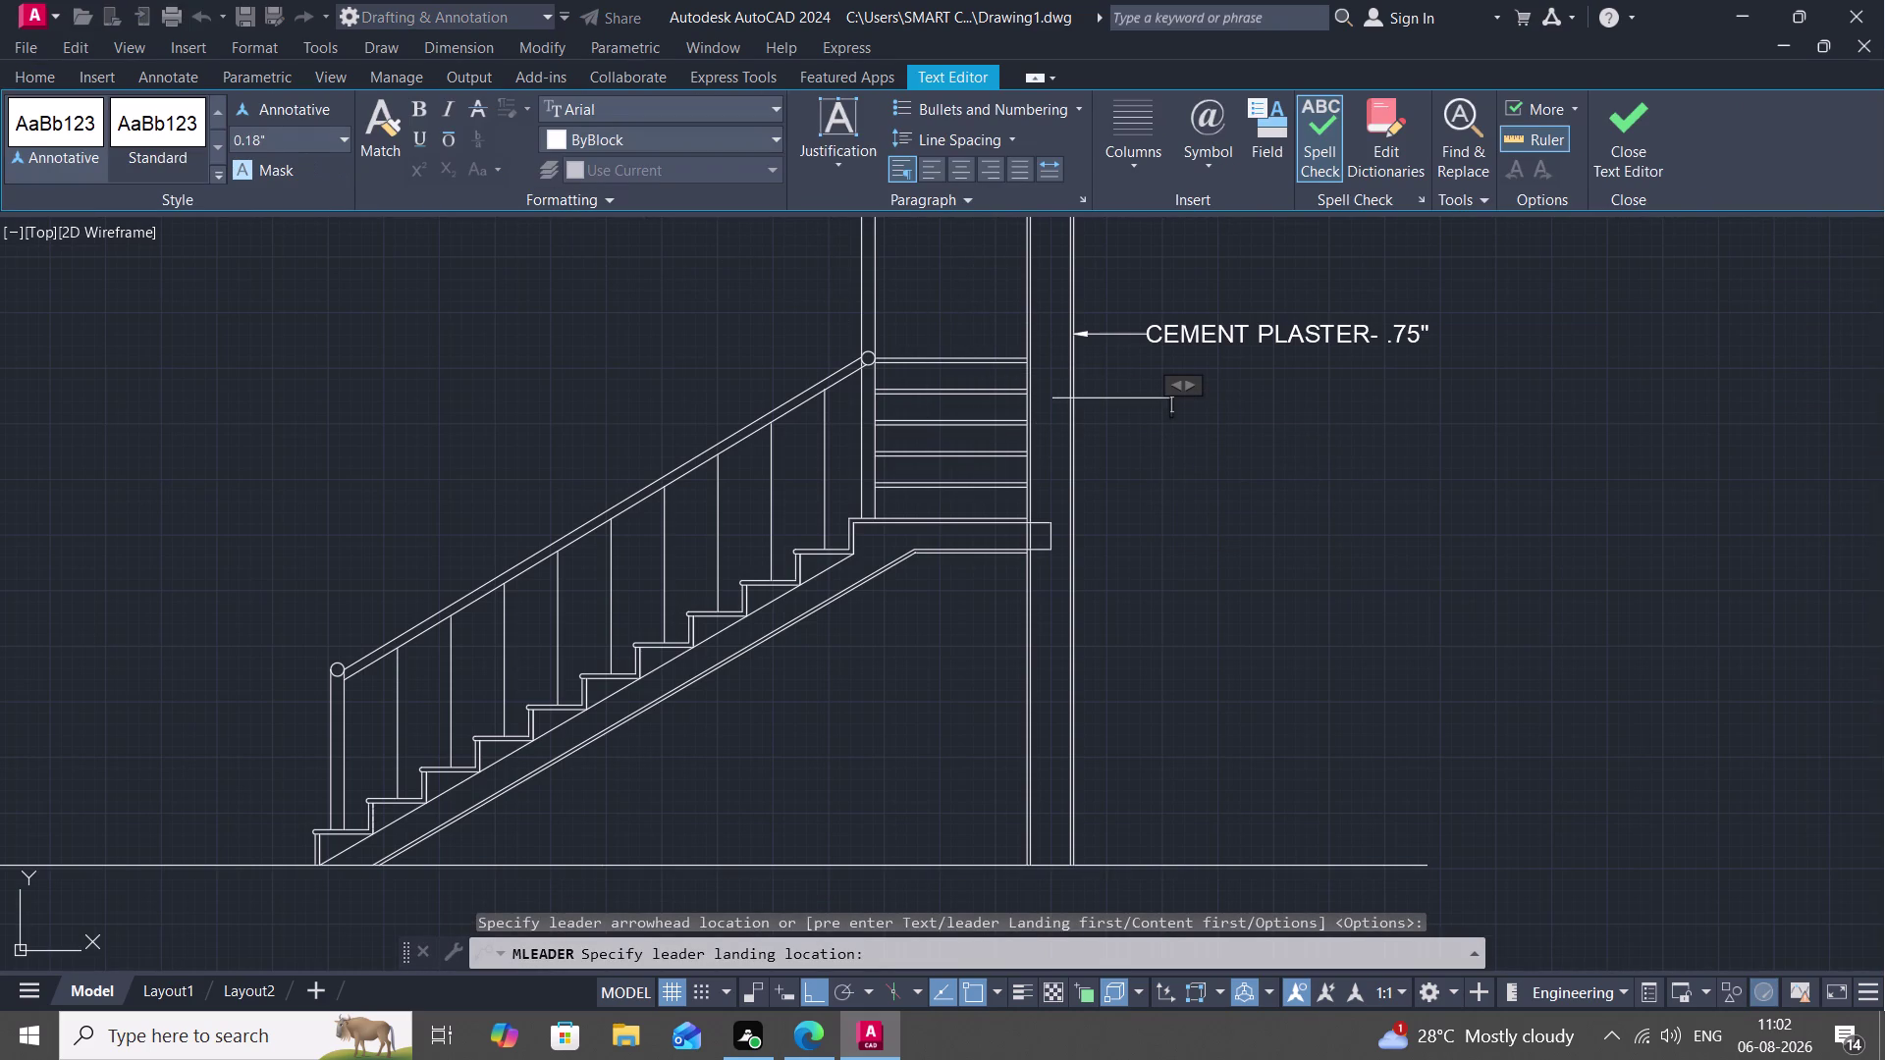
Set the leader text height to 4".
click(306, 137)
key(BackSpace)
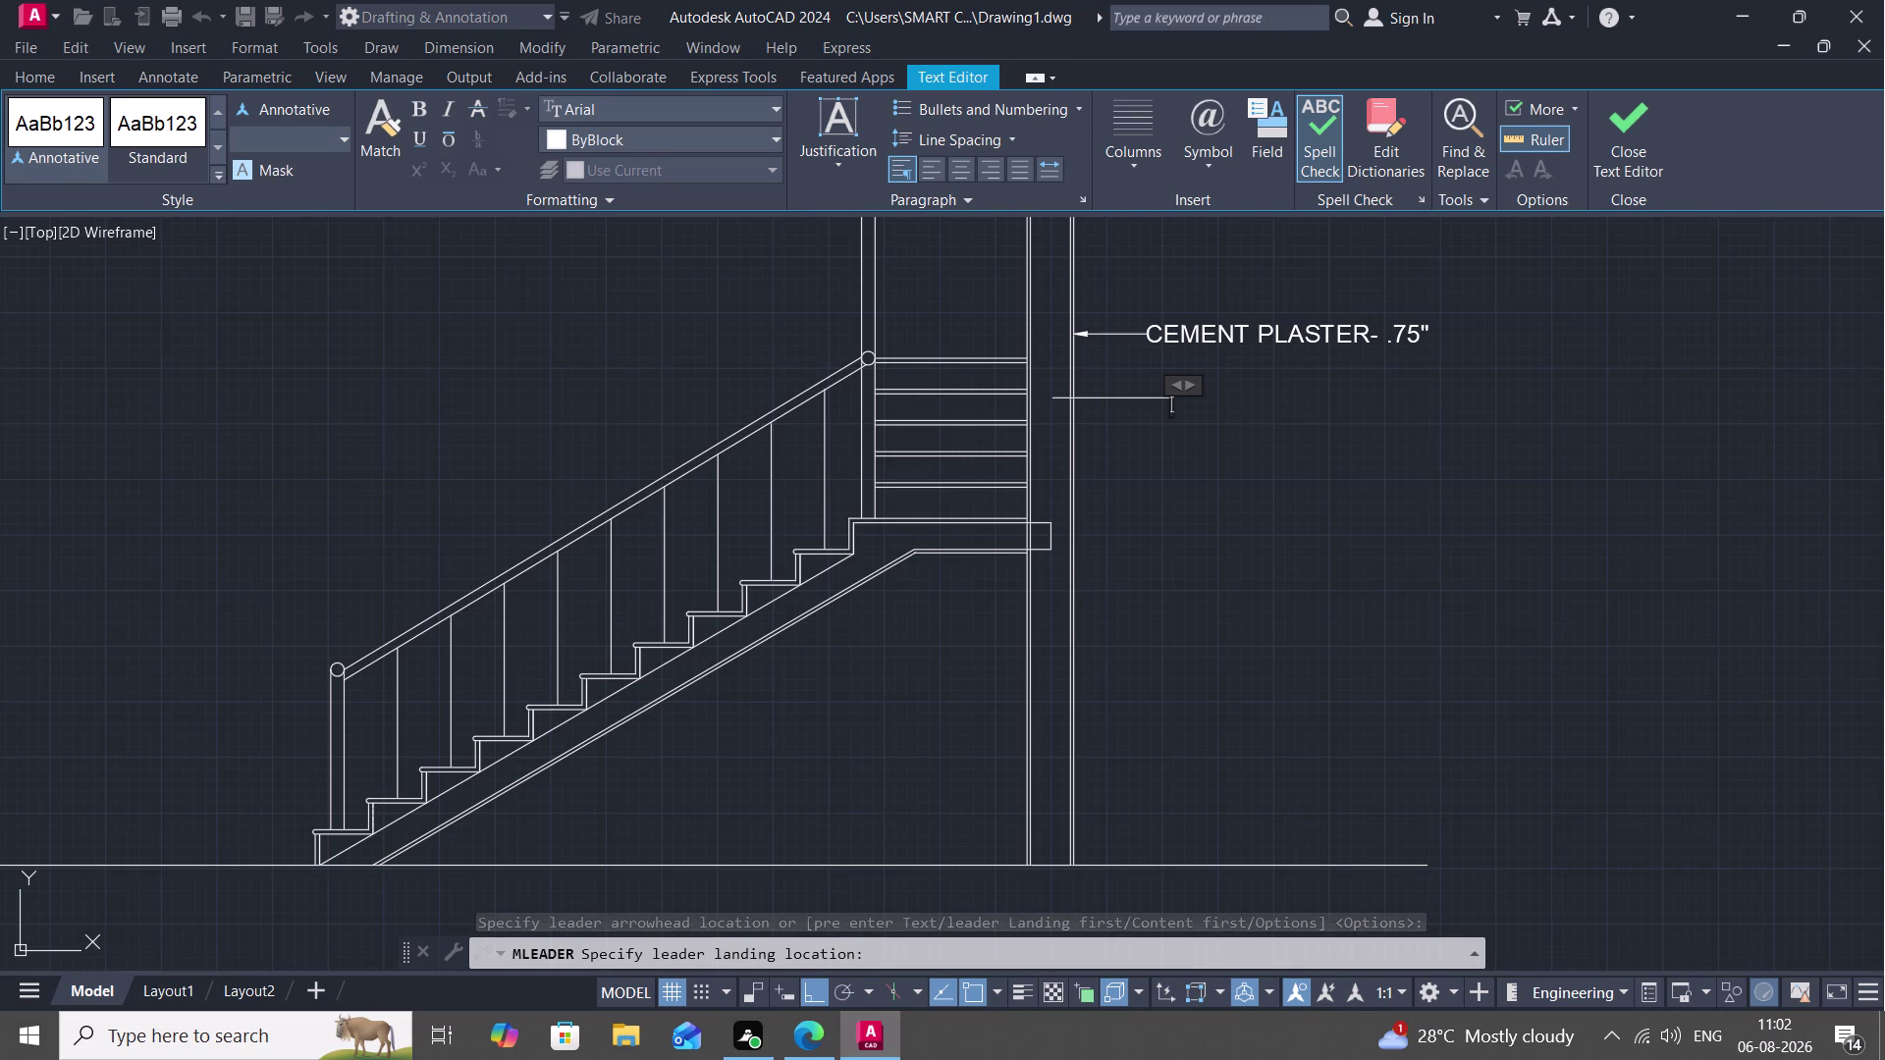
text(4")
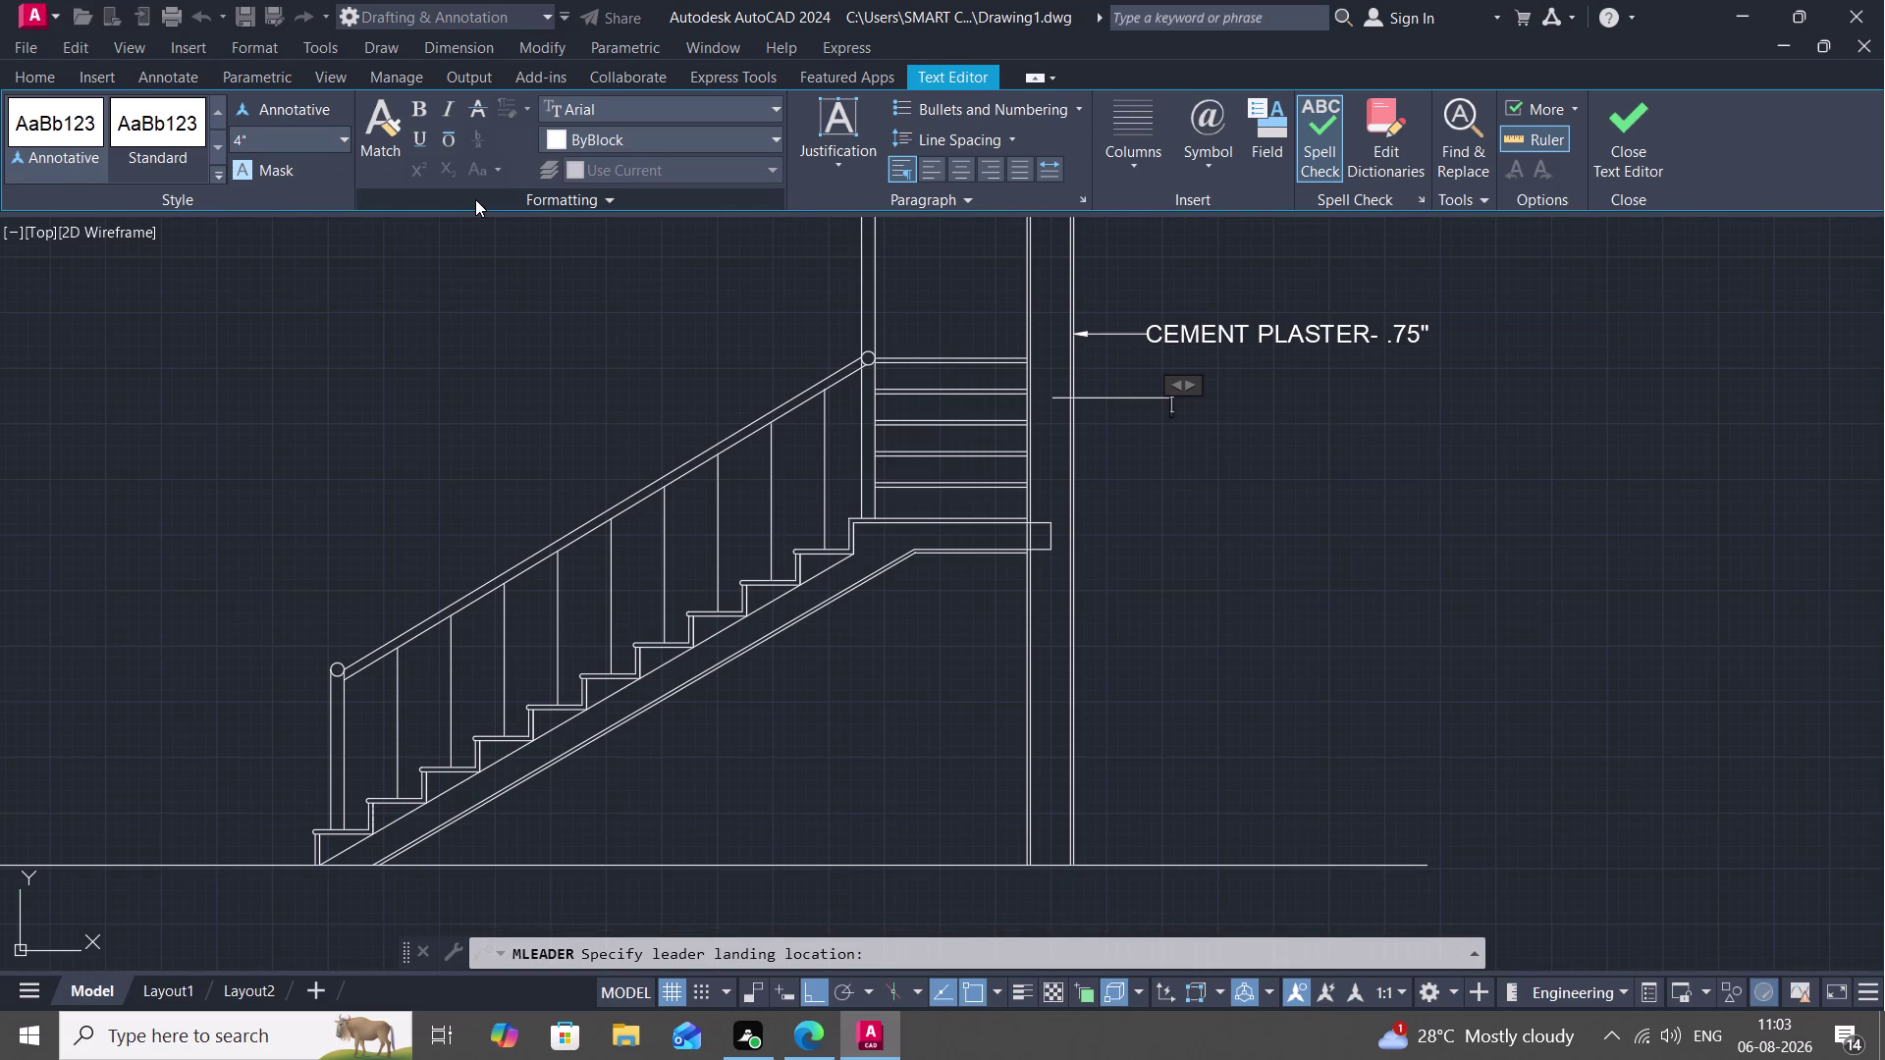
key(Return)
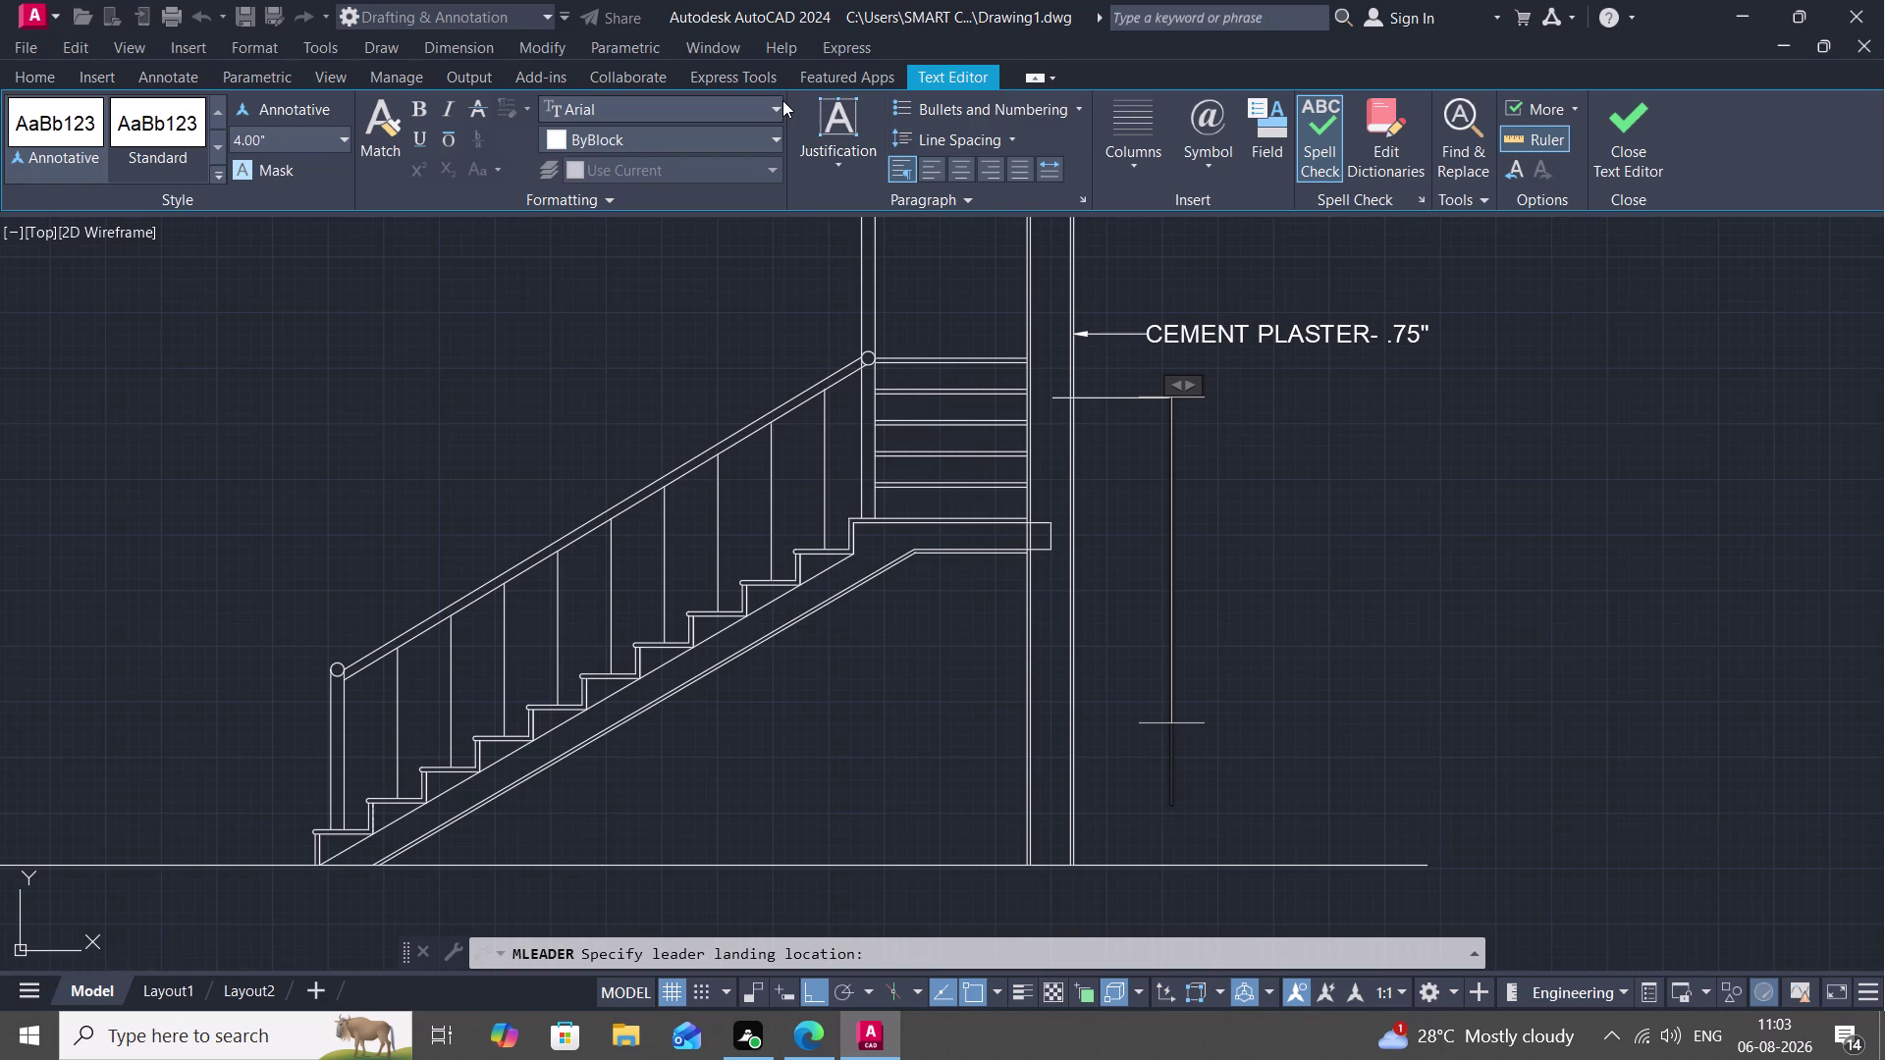
Enter the label text BRICK WALL-9" and close the text editor.
text(BRIC)
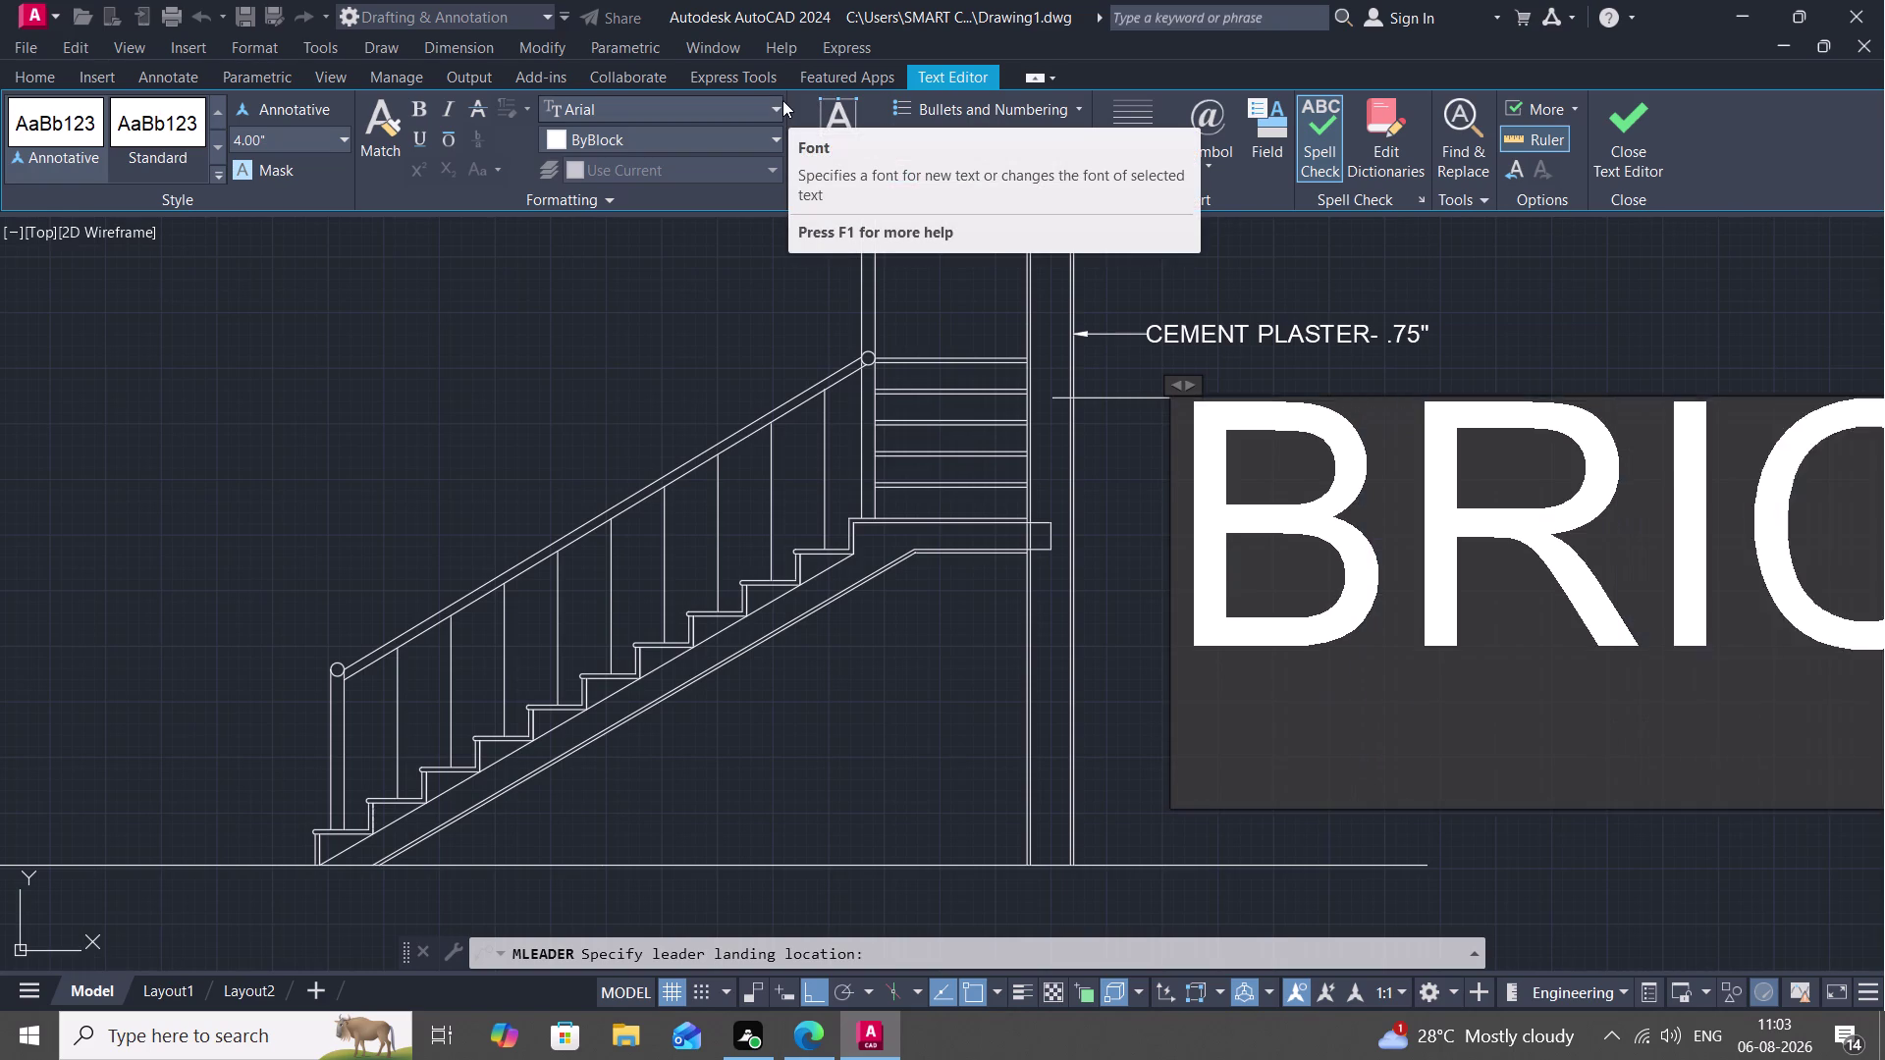
text(K WAL)
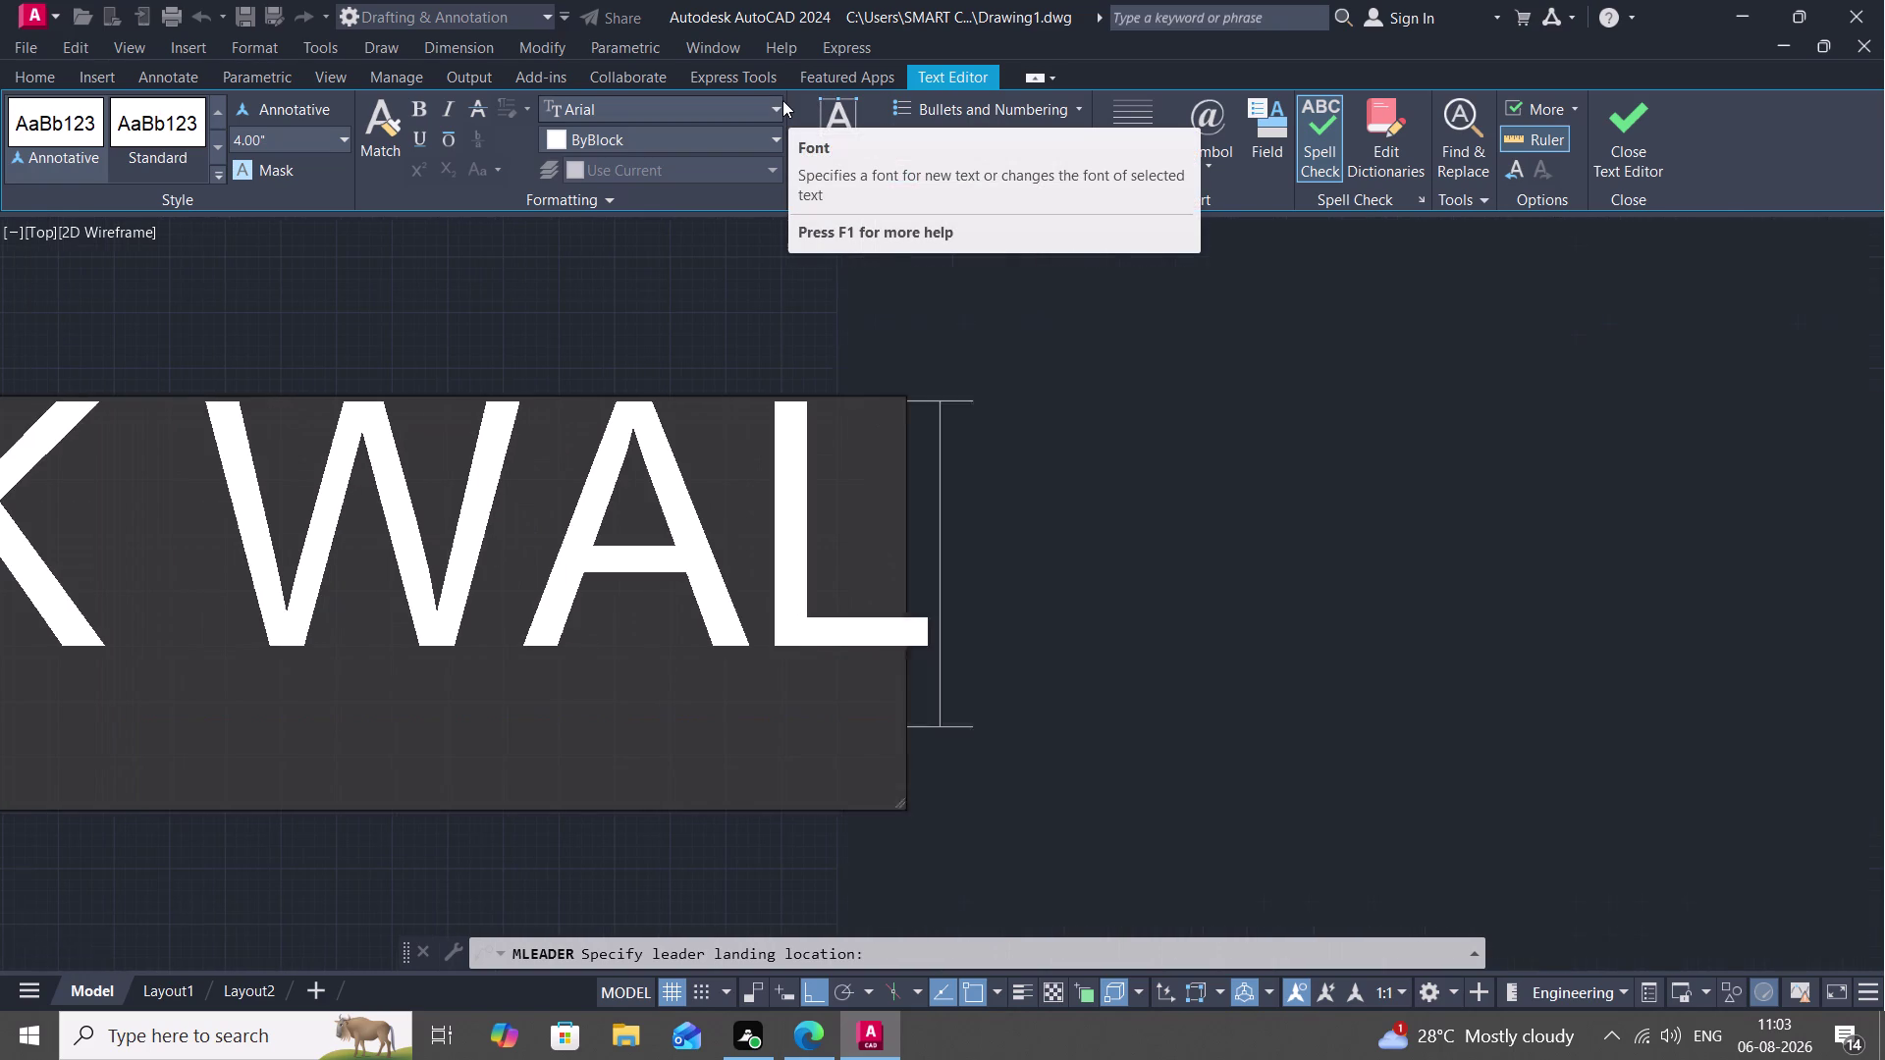
text(L)
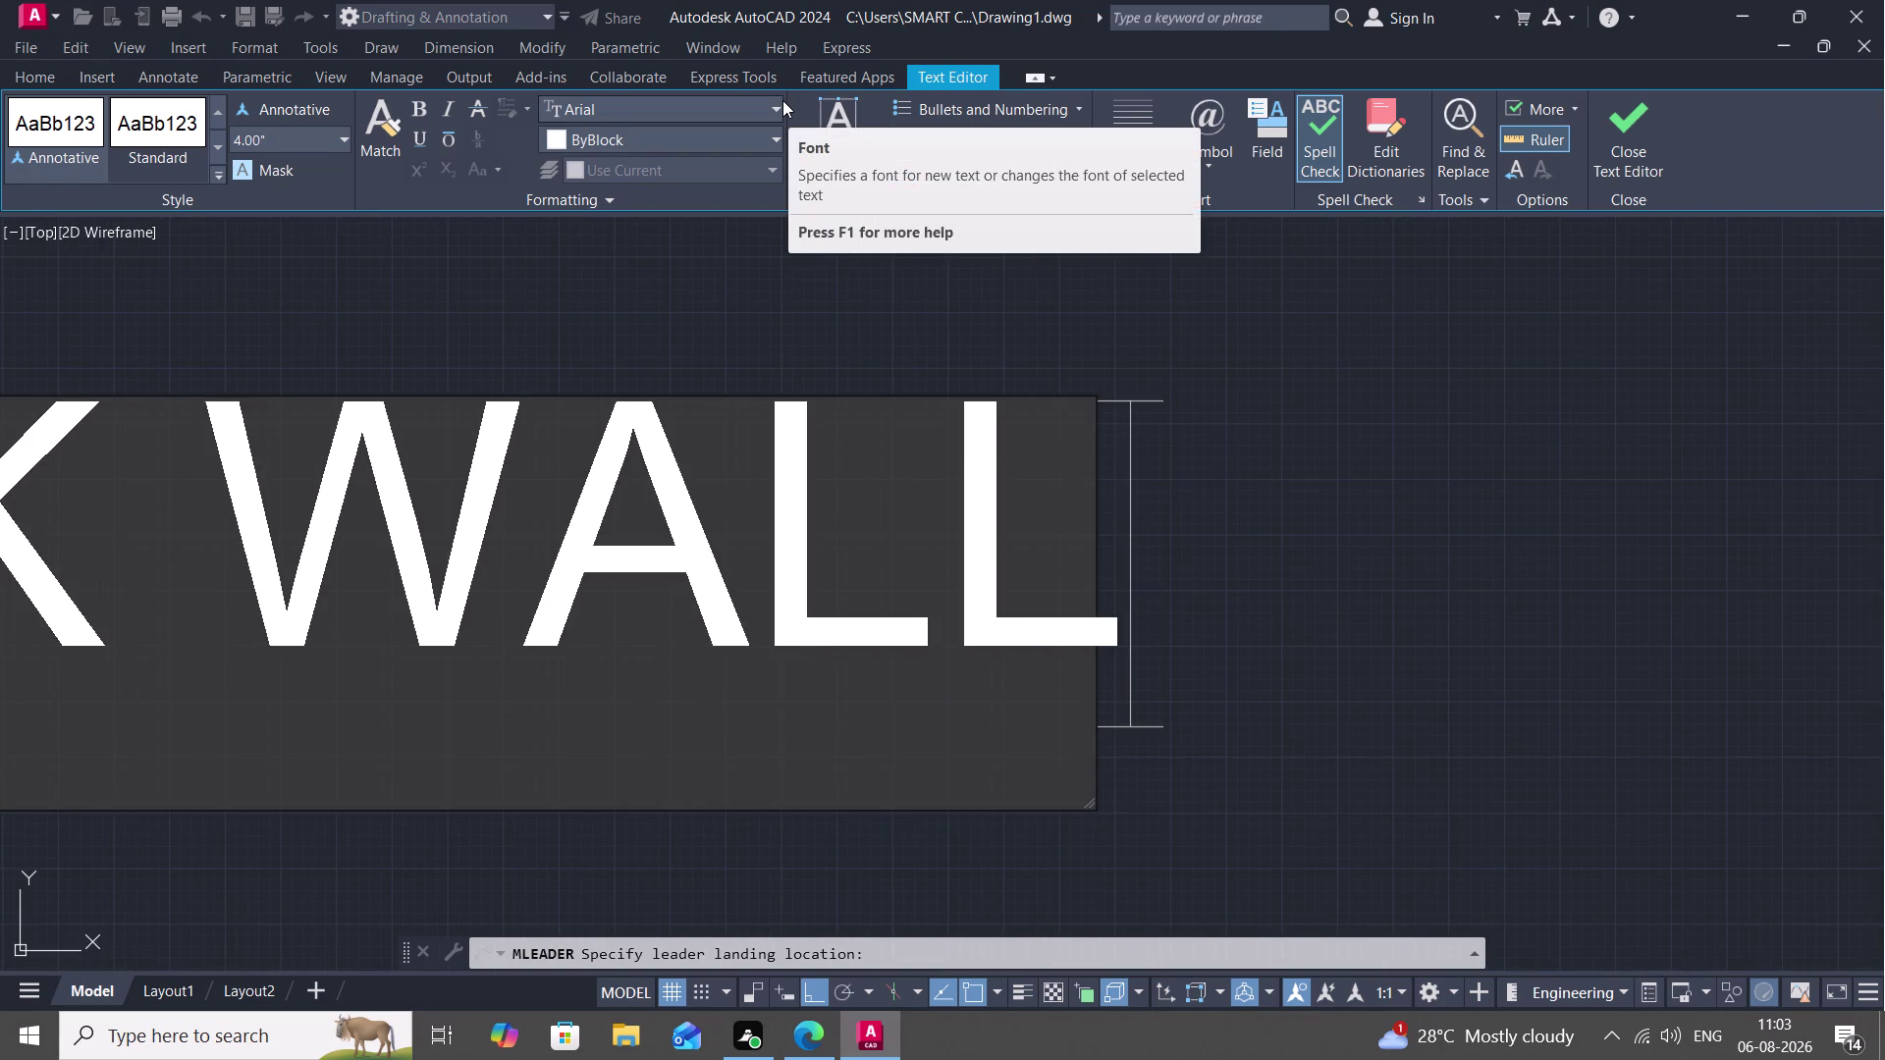
text(-9)
text(")
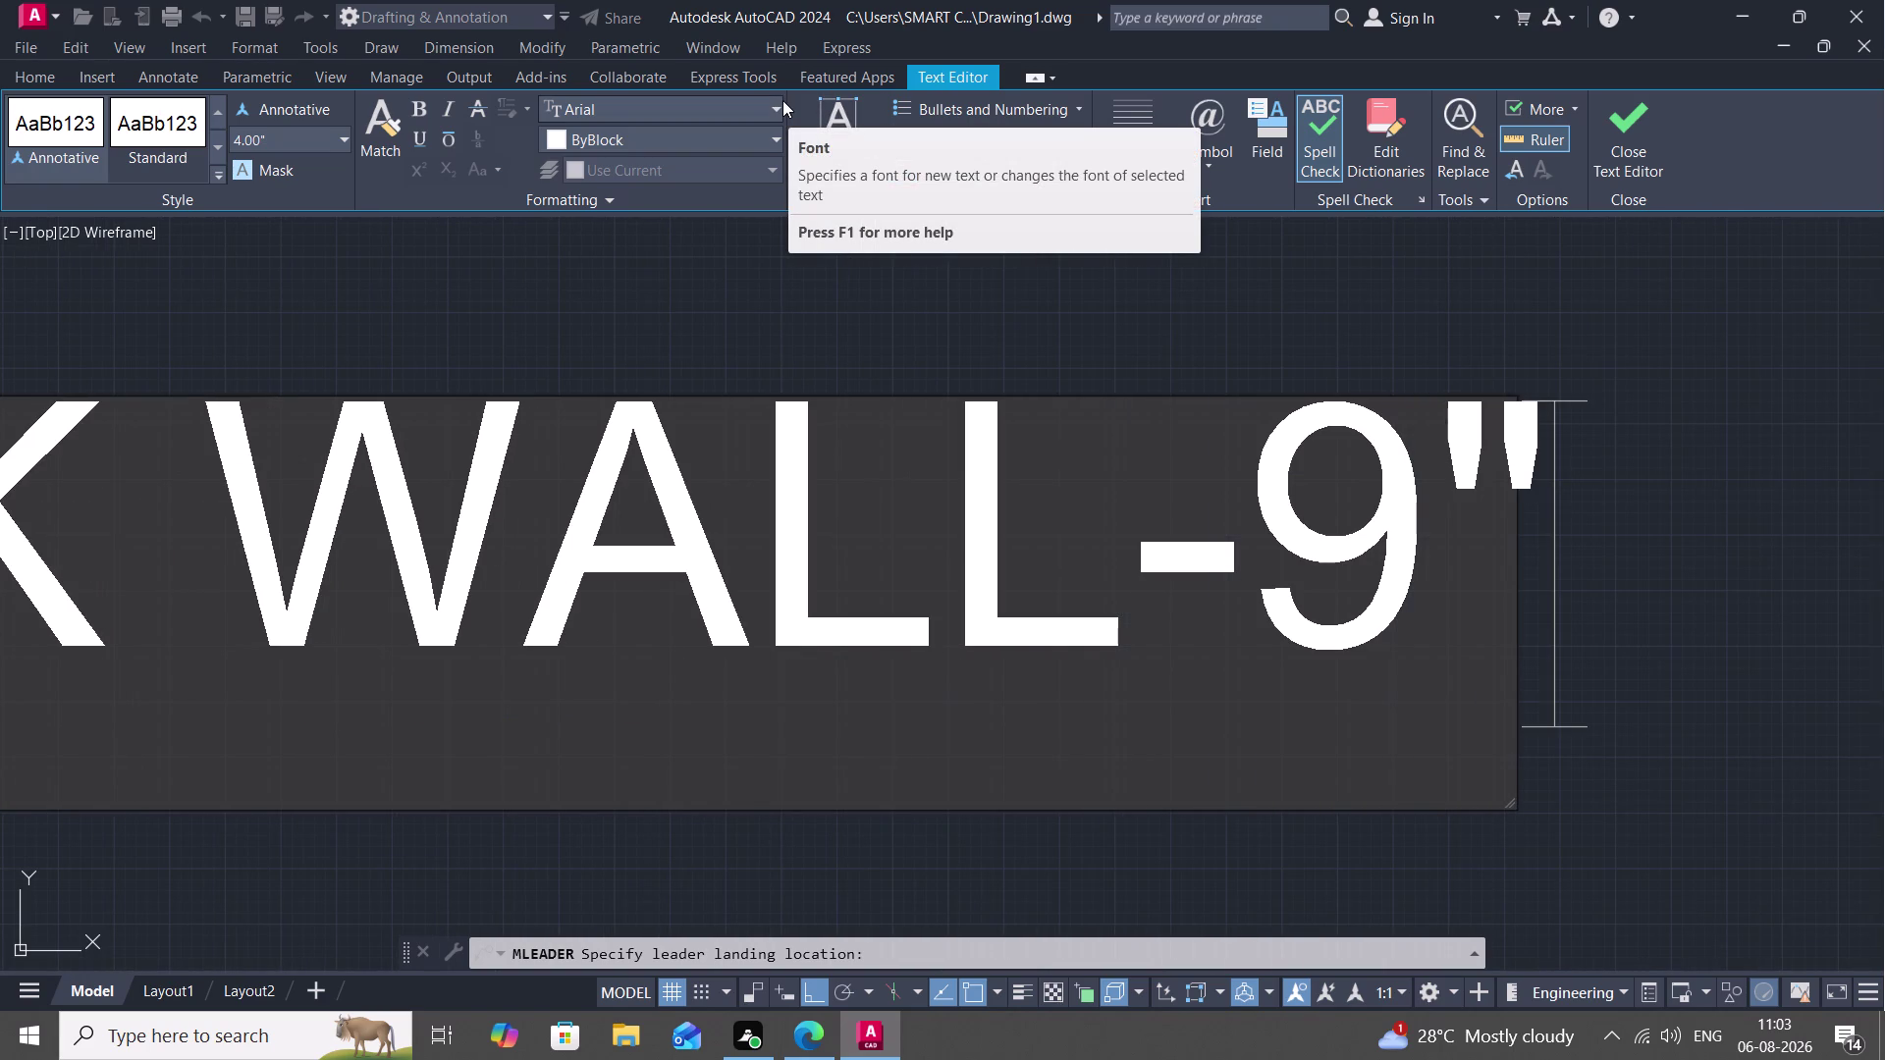
key(space)
click(1595, 505)
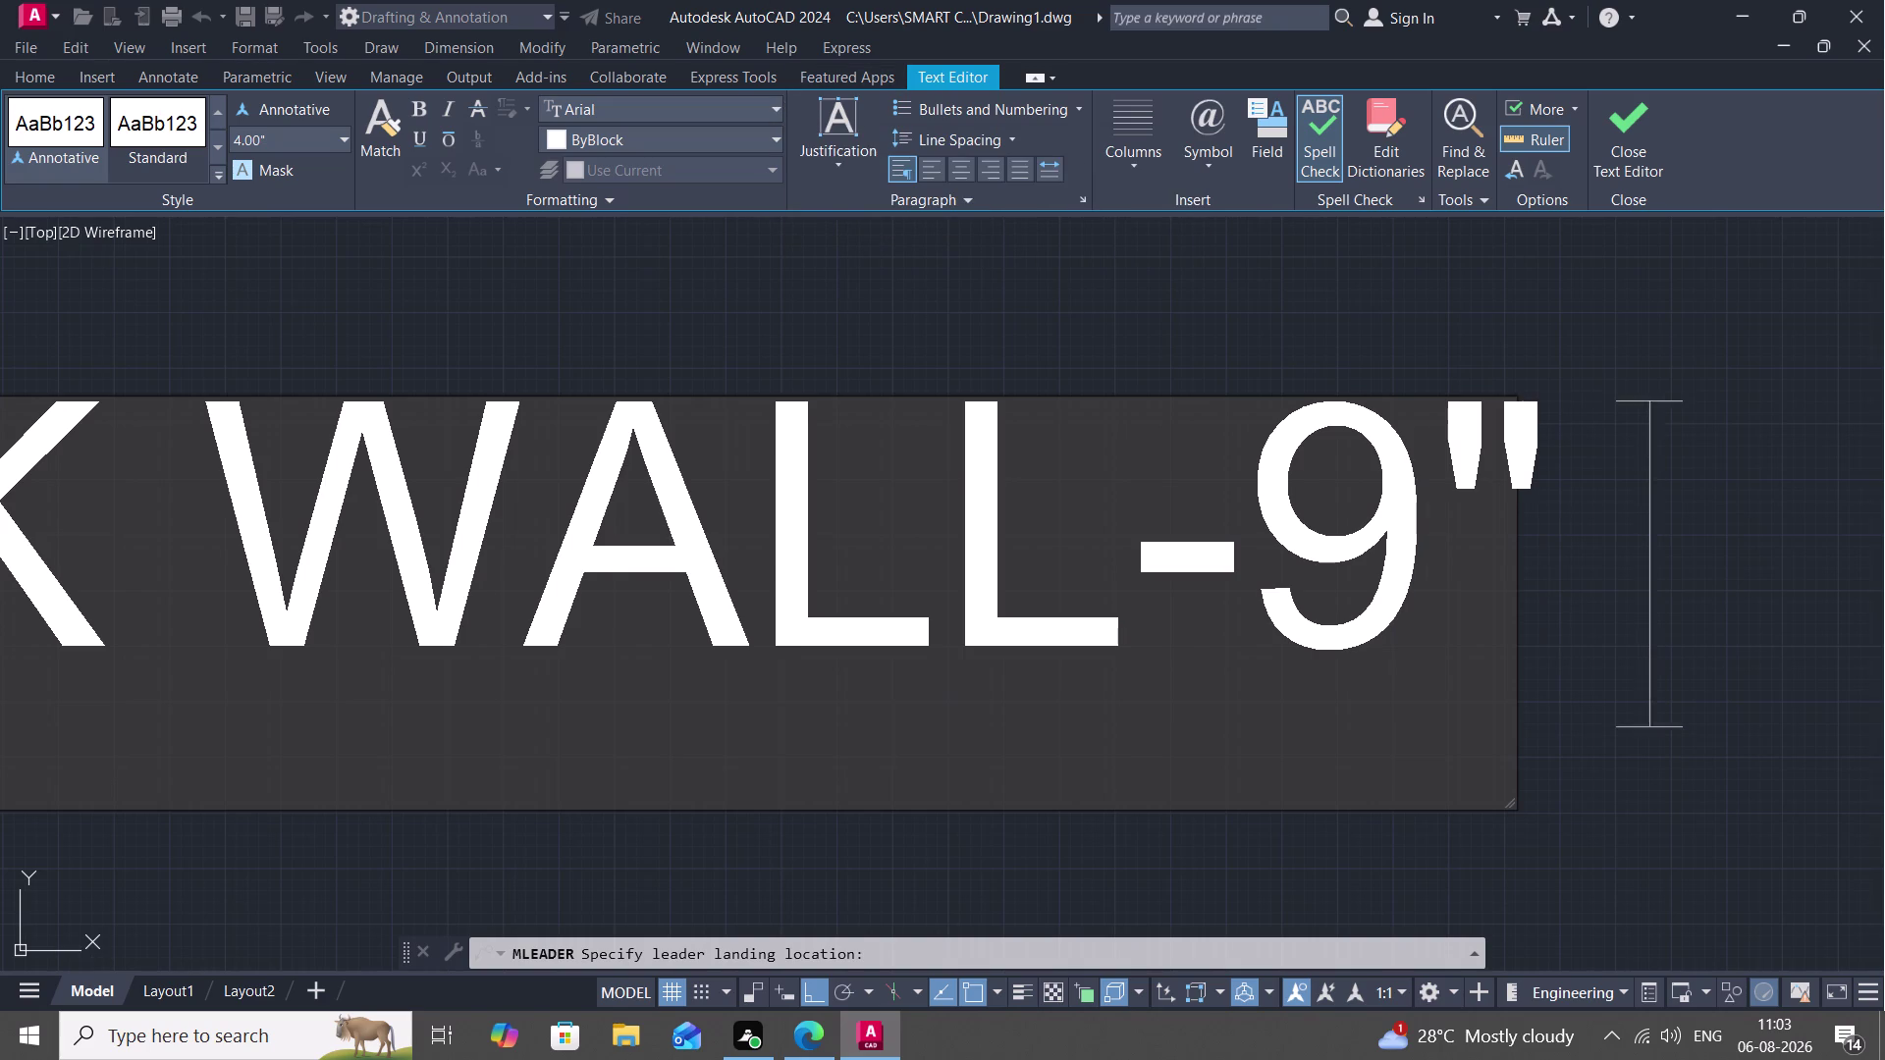
click(1699, 576)
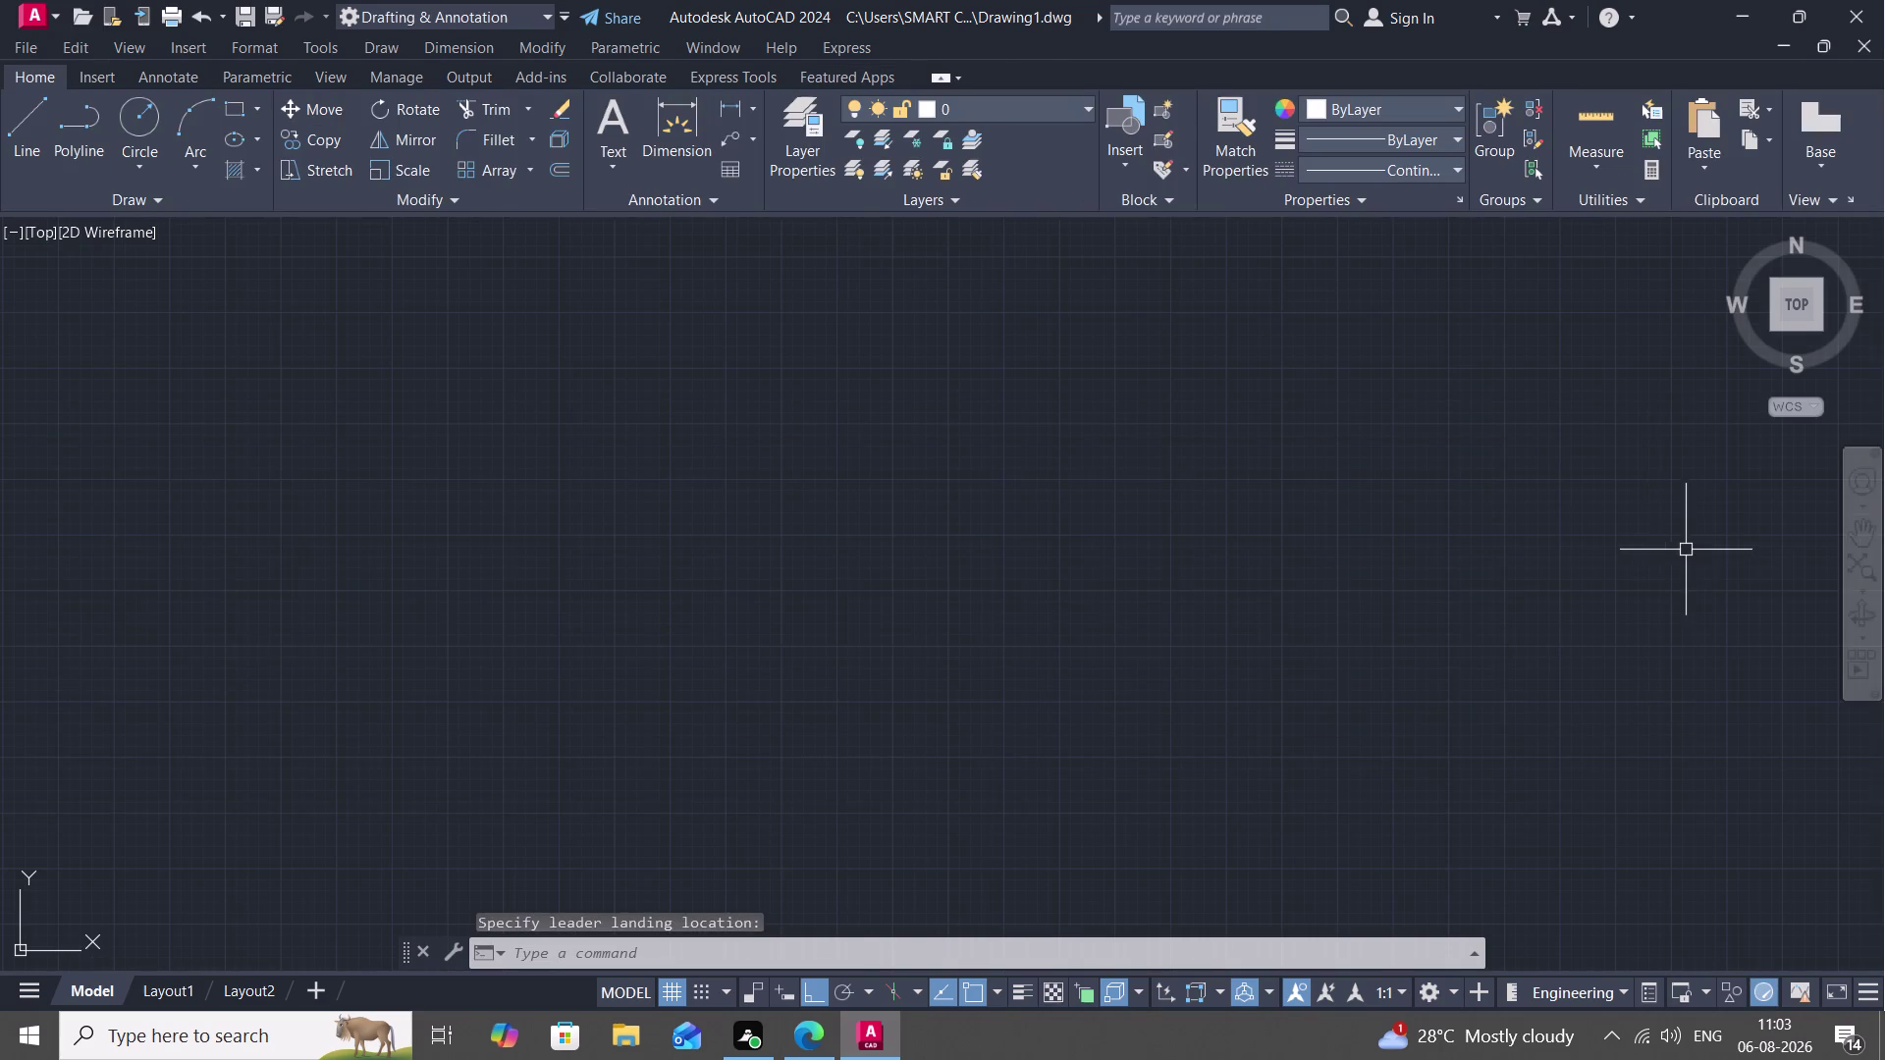
Pan and zoom to review the labelled plan and section, then start TRIM with TR.
scroll(down, 3)
middle_drag(576, 596, 711, 590)
scroll(down, 3)
scroll(up, 3)
scroll(up, 3)
middle_drag(708, 592, 745, 528)
scroll(up, 3)
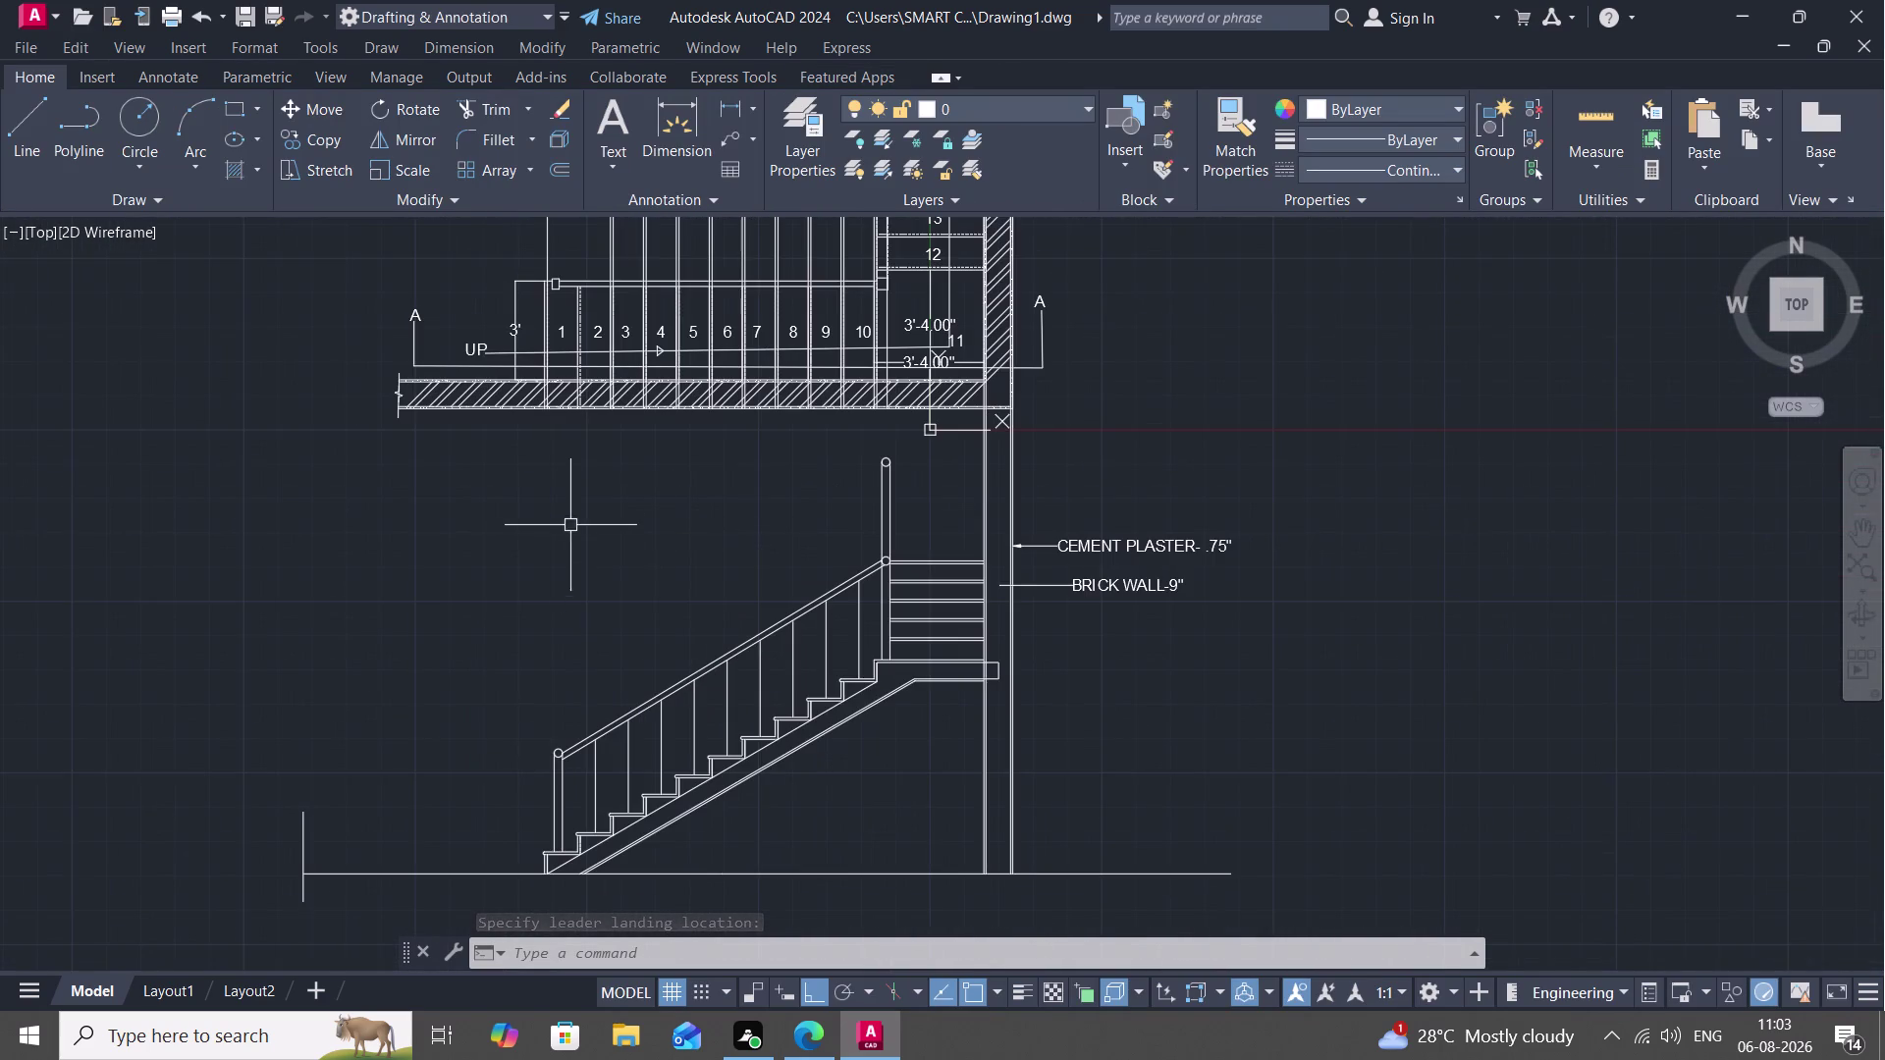
scroll(down, 3)
middle_drag(583, 503, 619, 695)
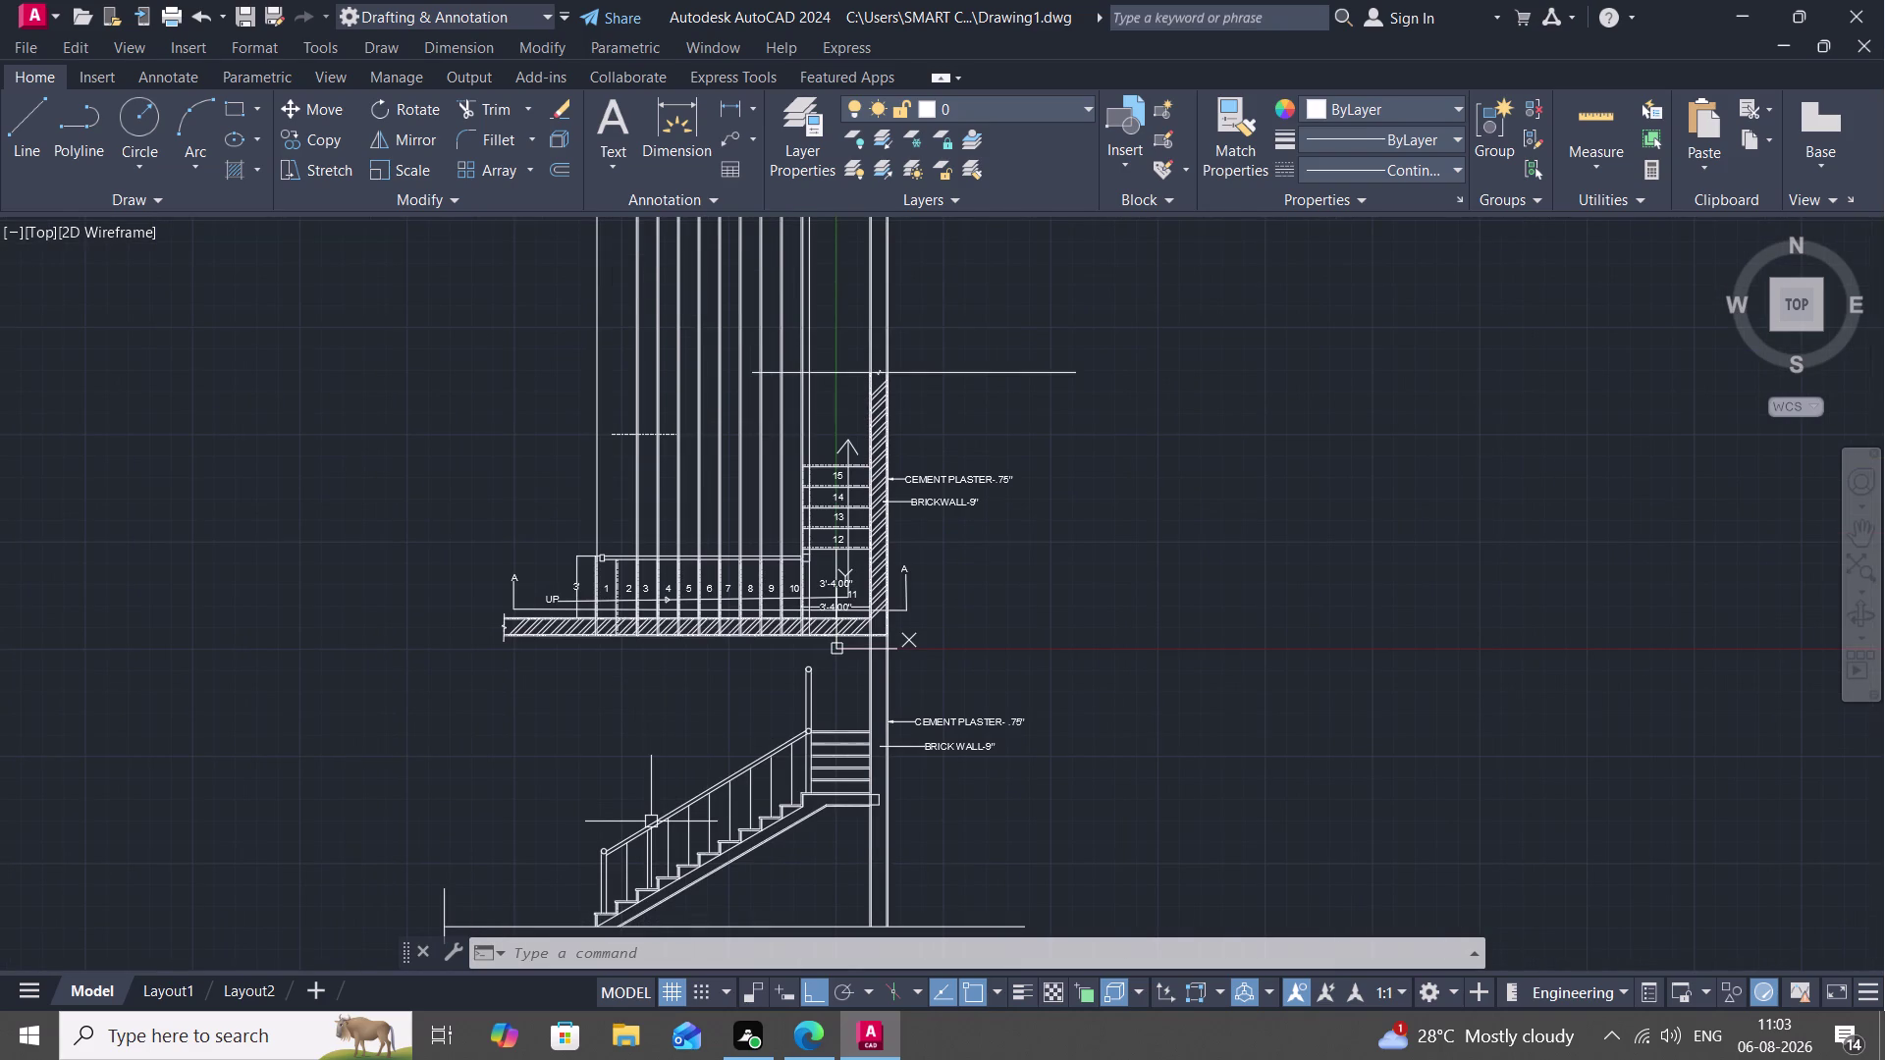
text(TR)
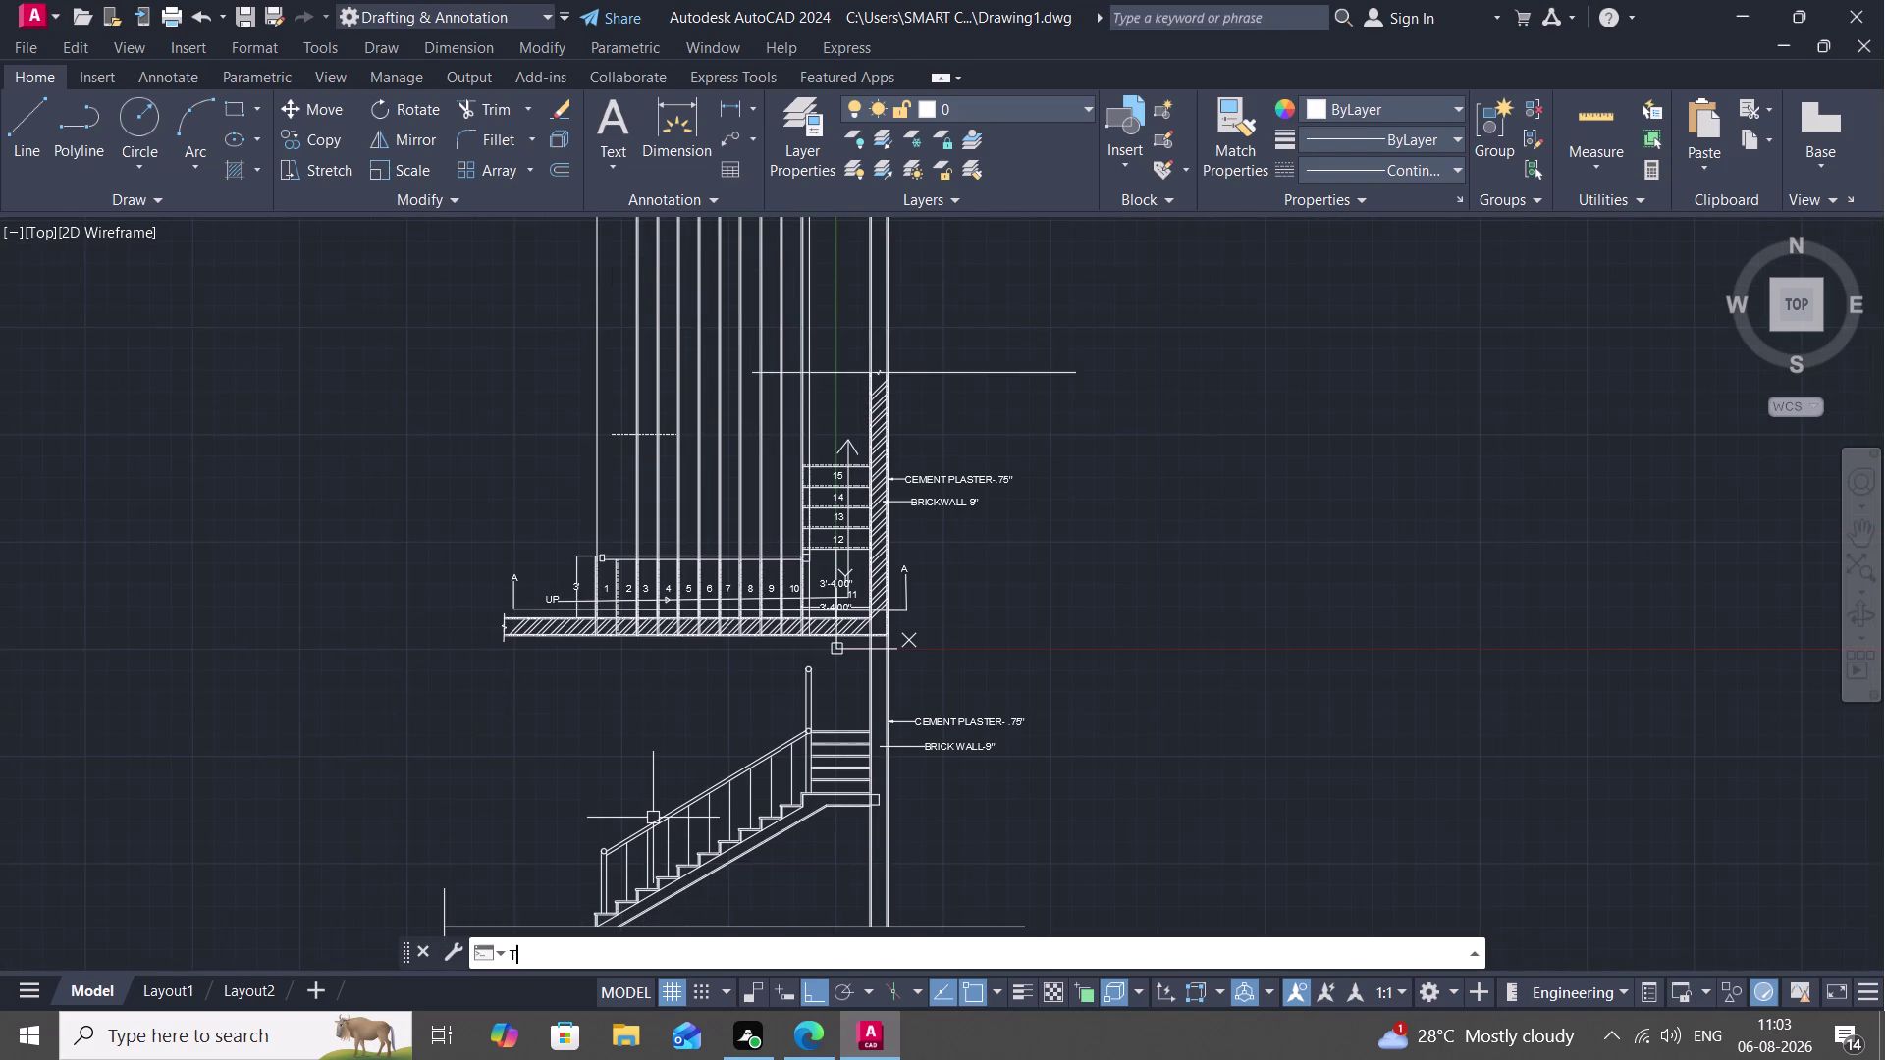
key(space)
Fence-trim the short line near step 1 and try cutting across the hatched slab.
scroll(up, 3)
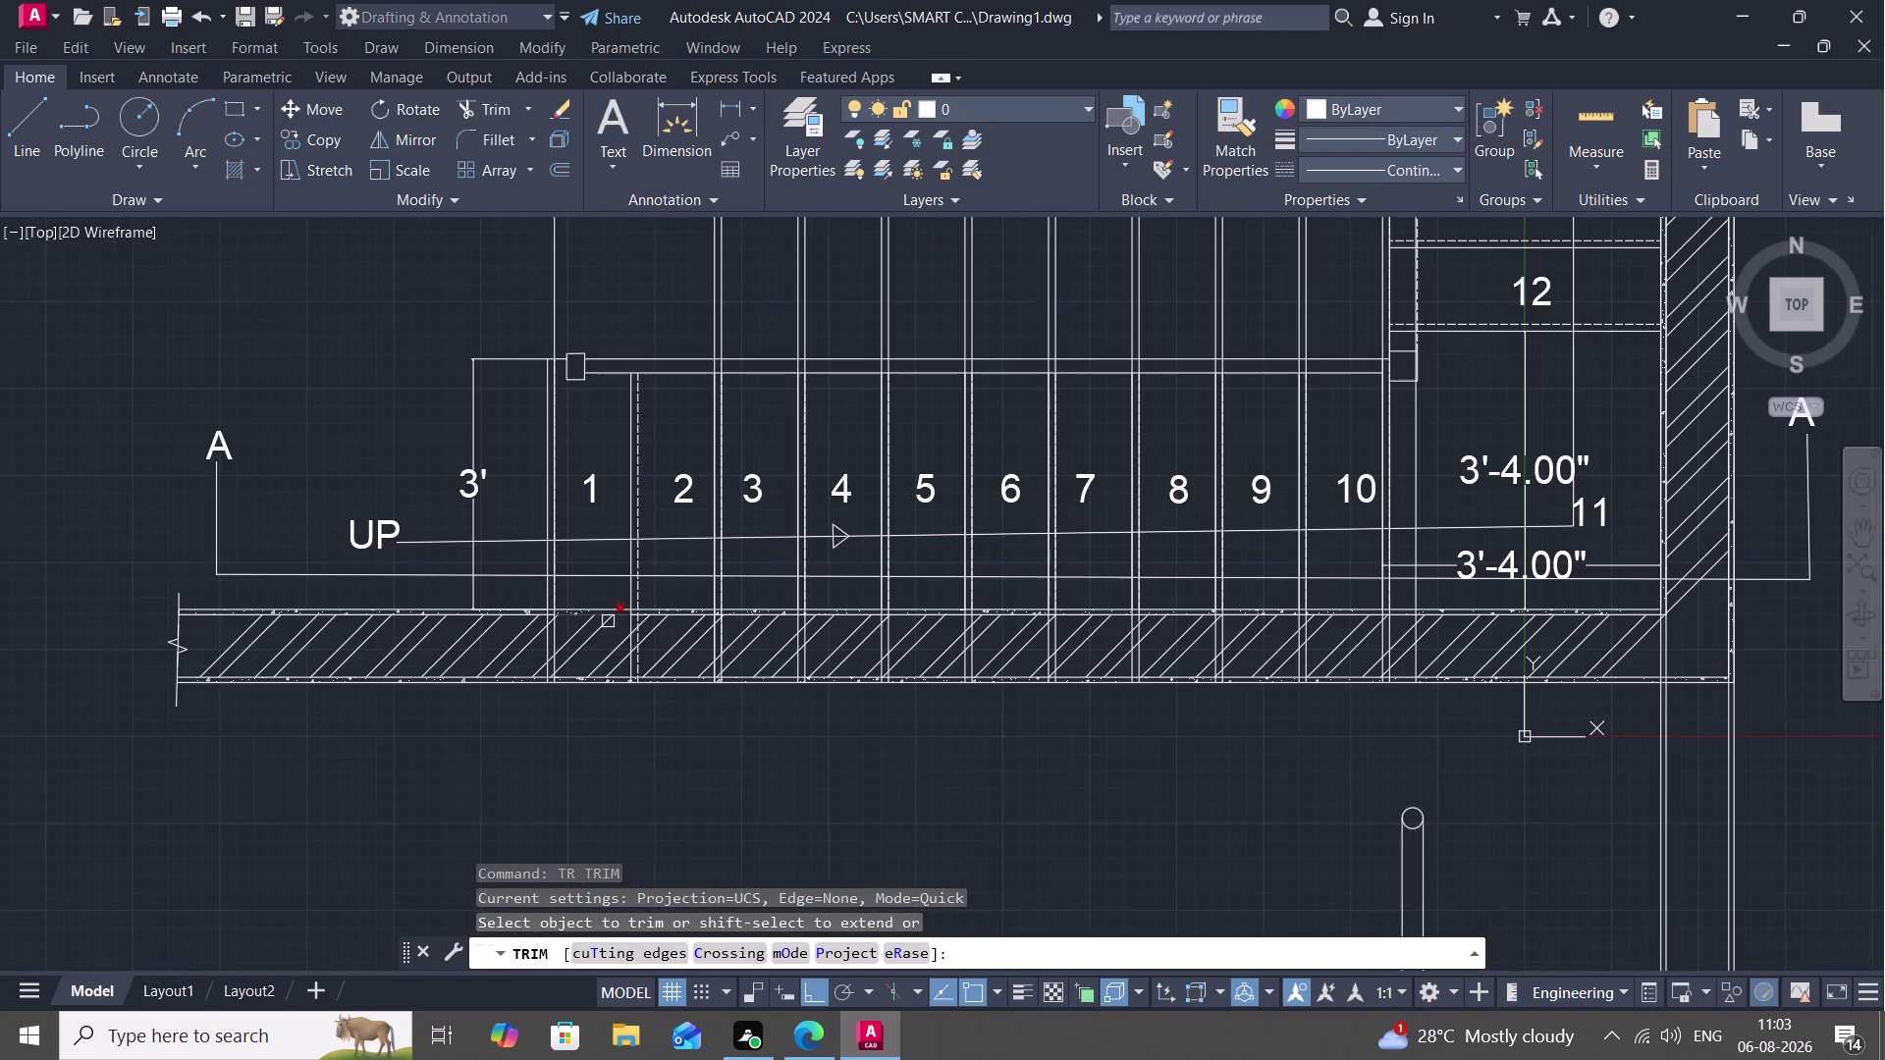
drag(533, 647, 628, 651)
click(547, 648)
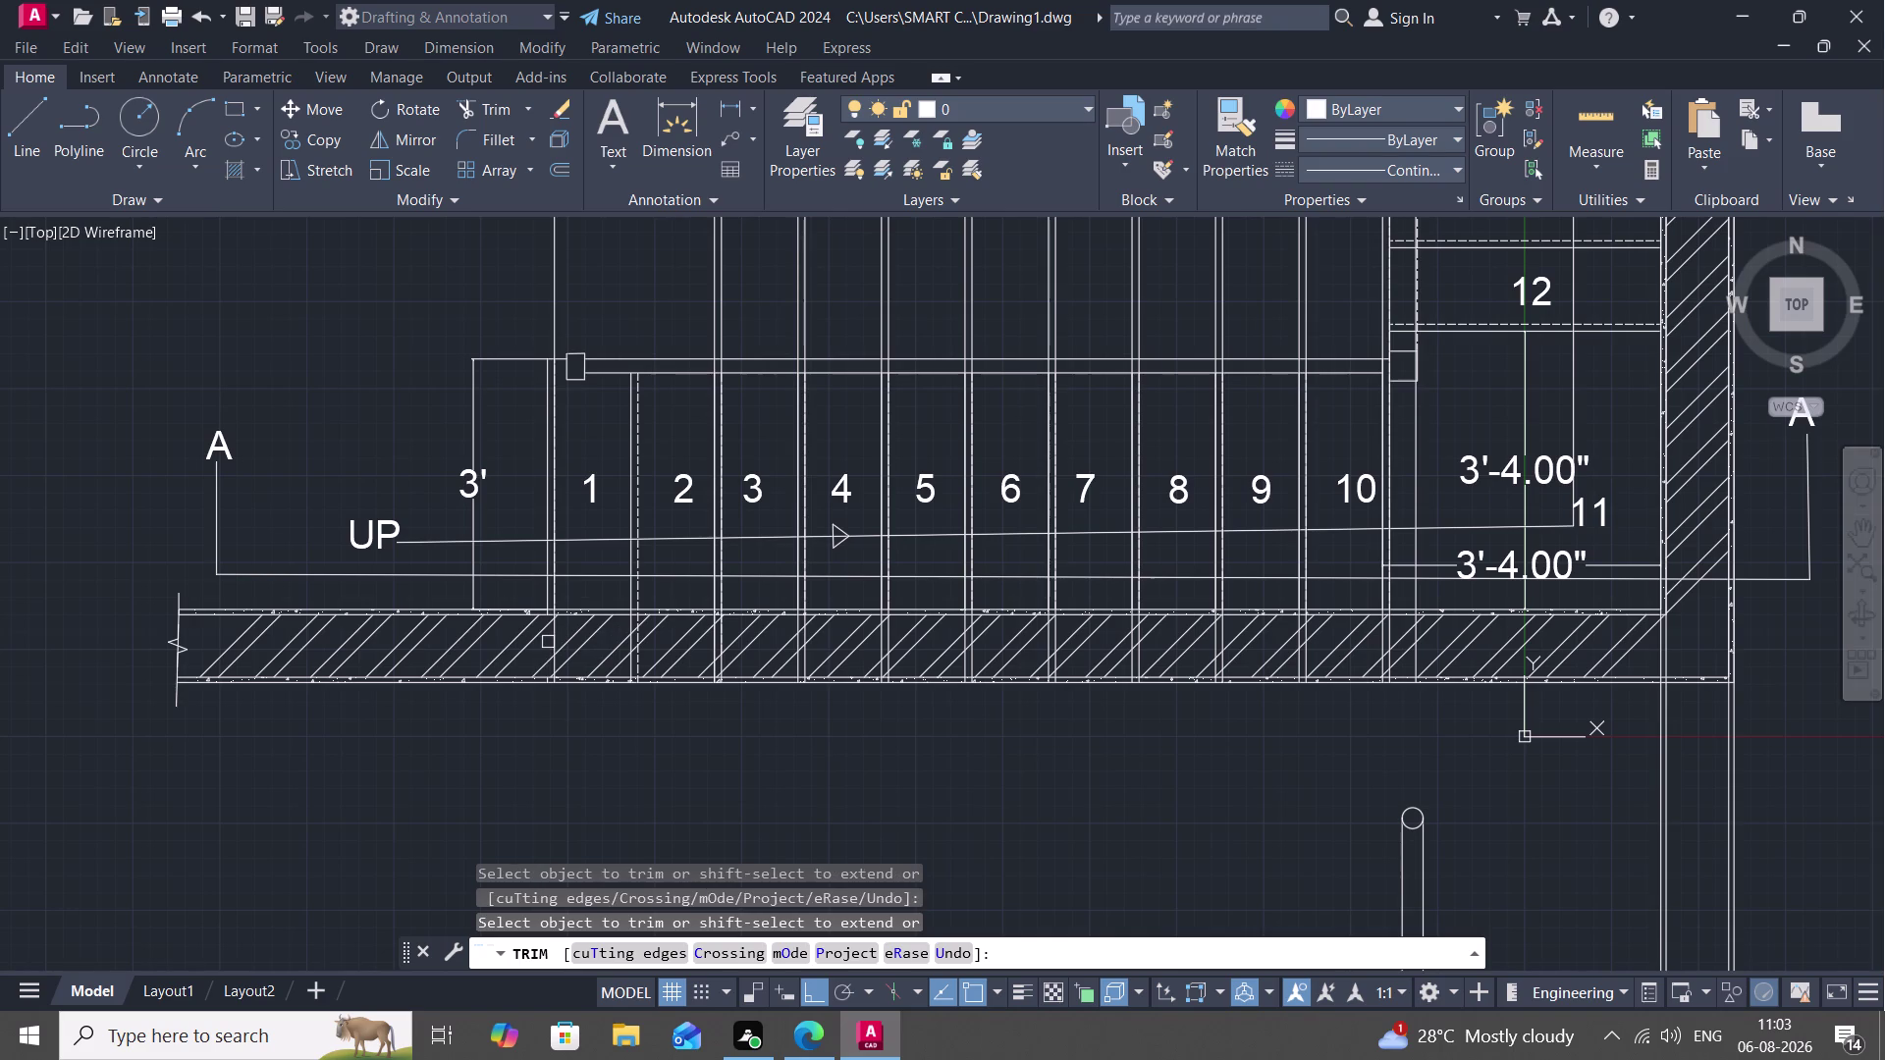
click(547, 642)
drag(713, 665, 862, 652)
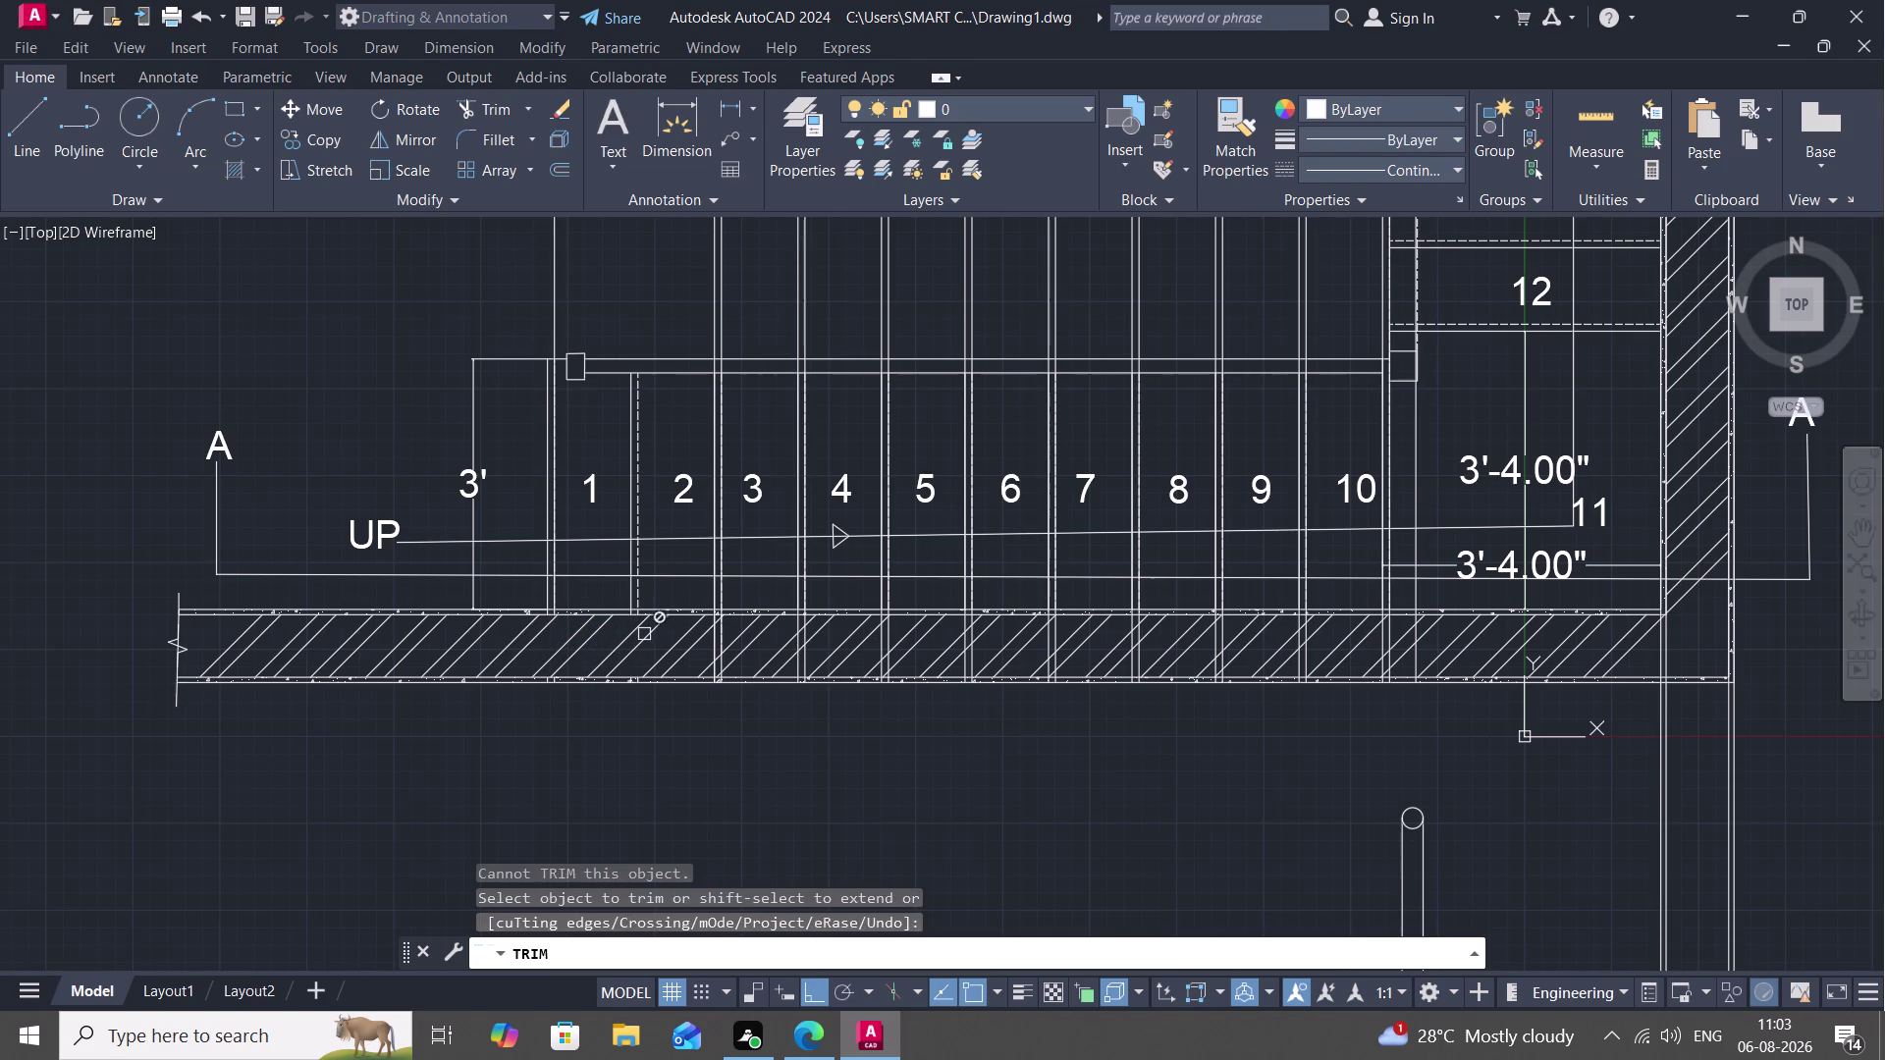
drag(644, 634, 720, 670)
drag(617, 648, 784, 661)
drag(655, 643, 1152, 629)
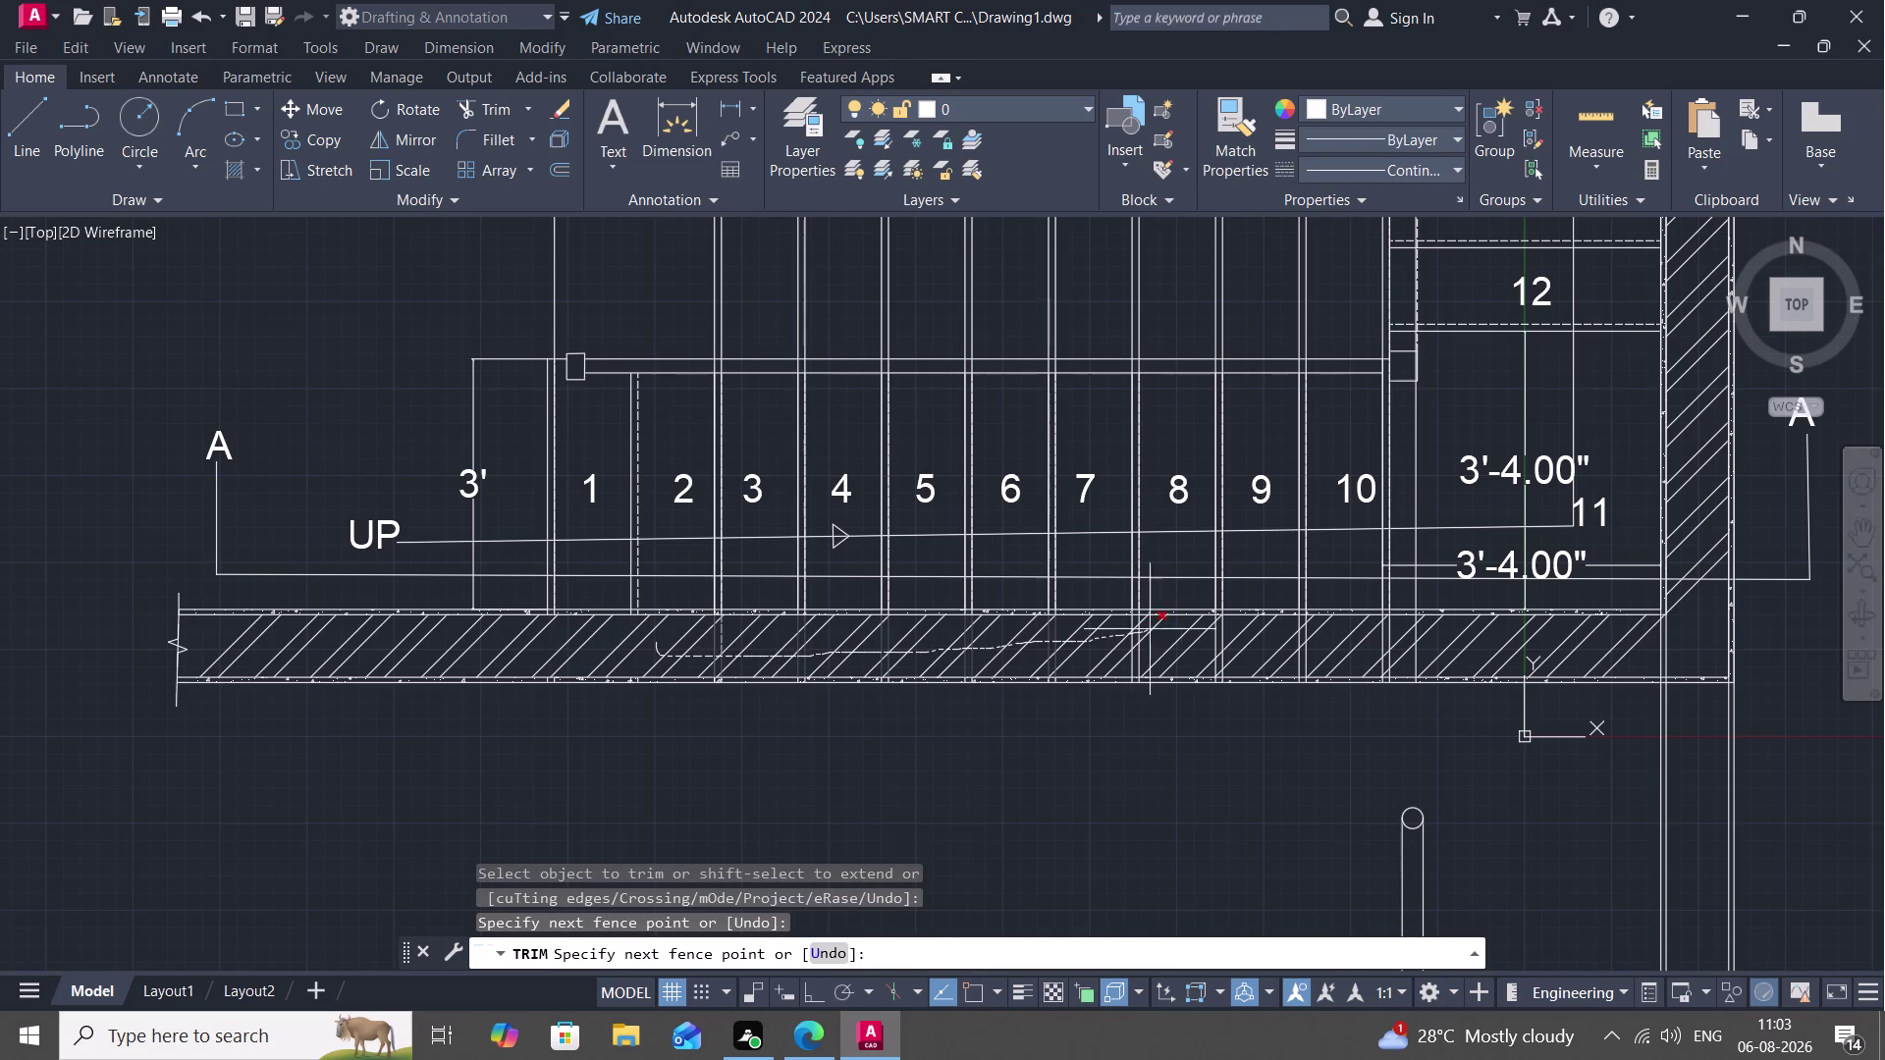
drag(1152, 628, 1193, 644)
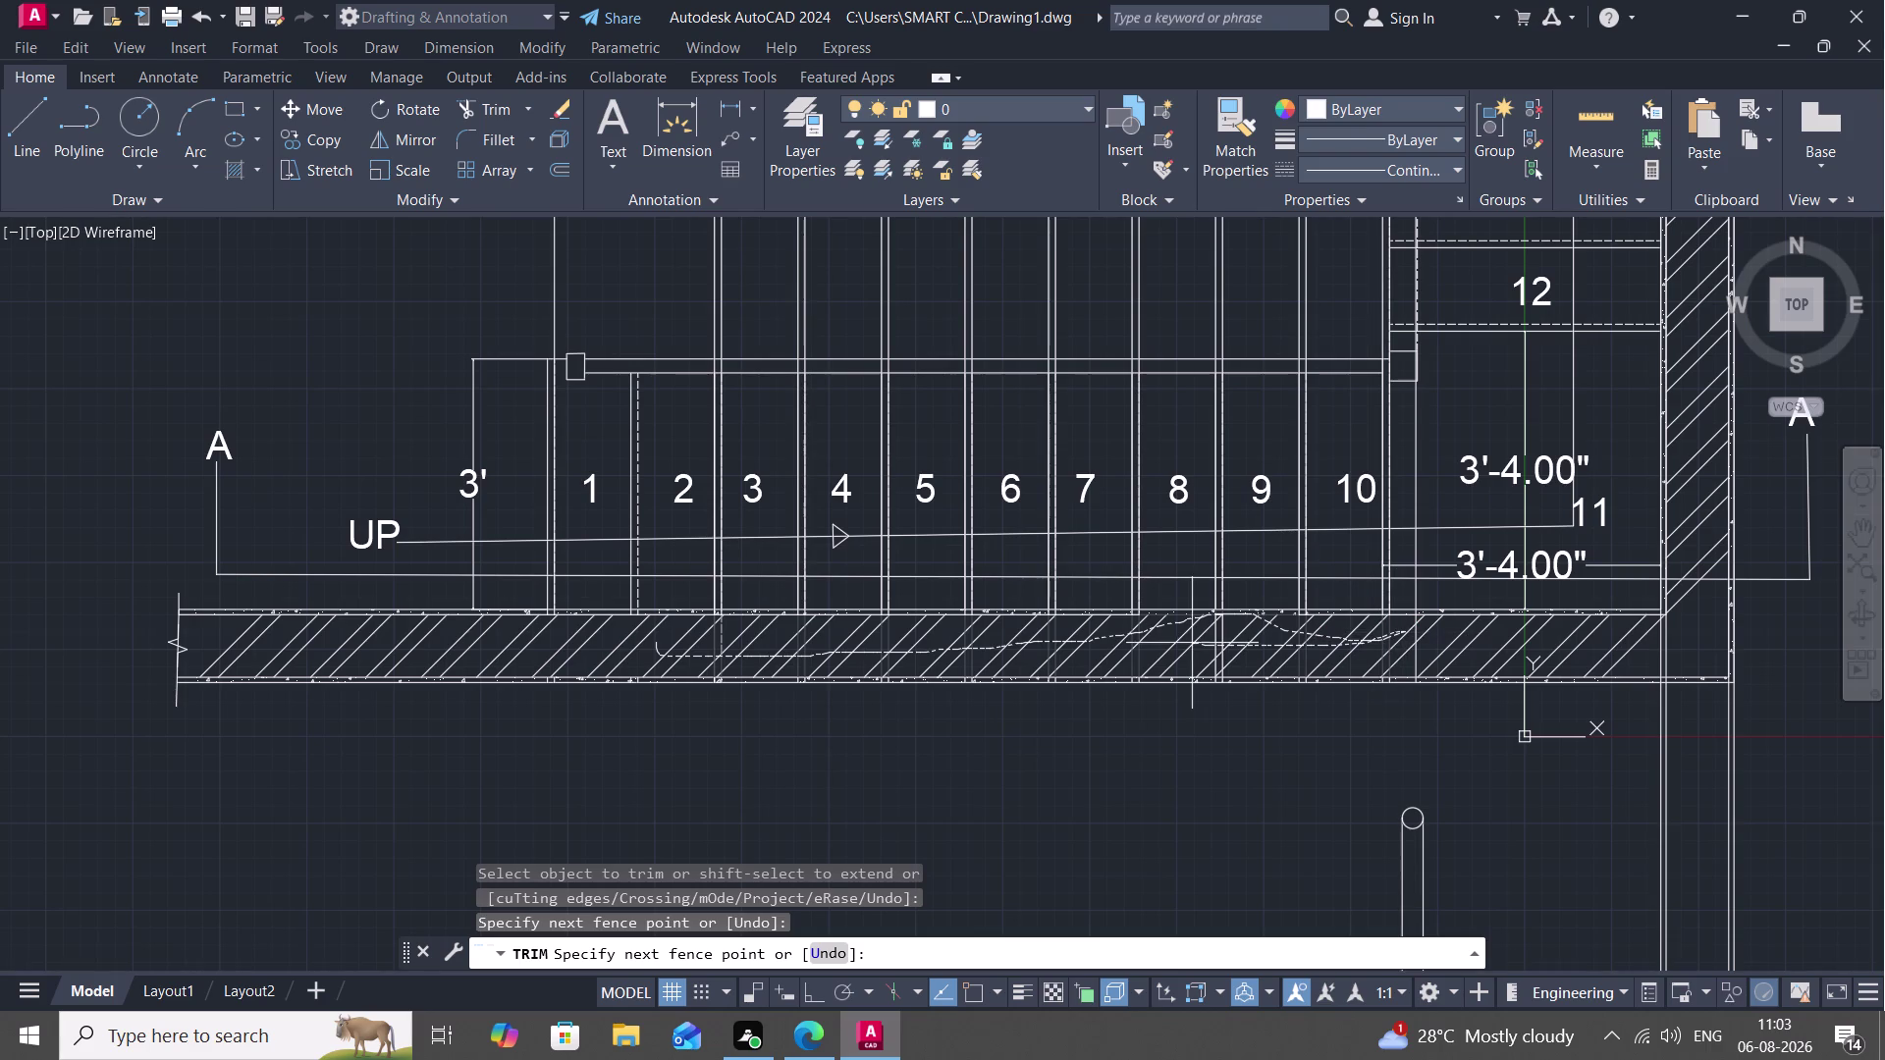
drag(1193, 643, 1234, 631)
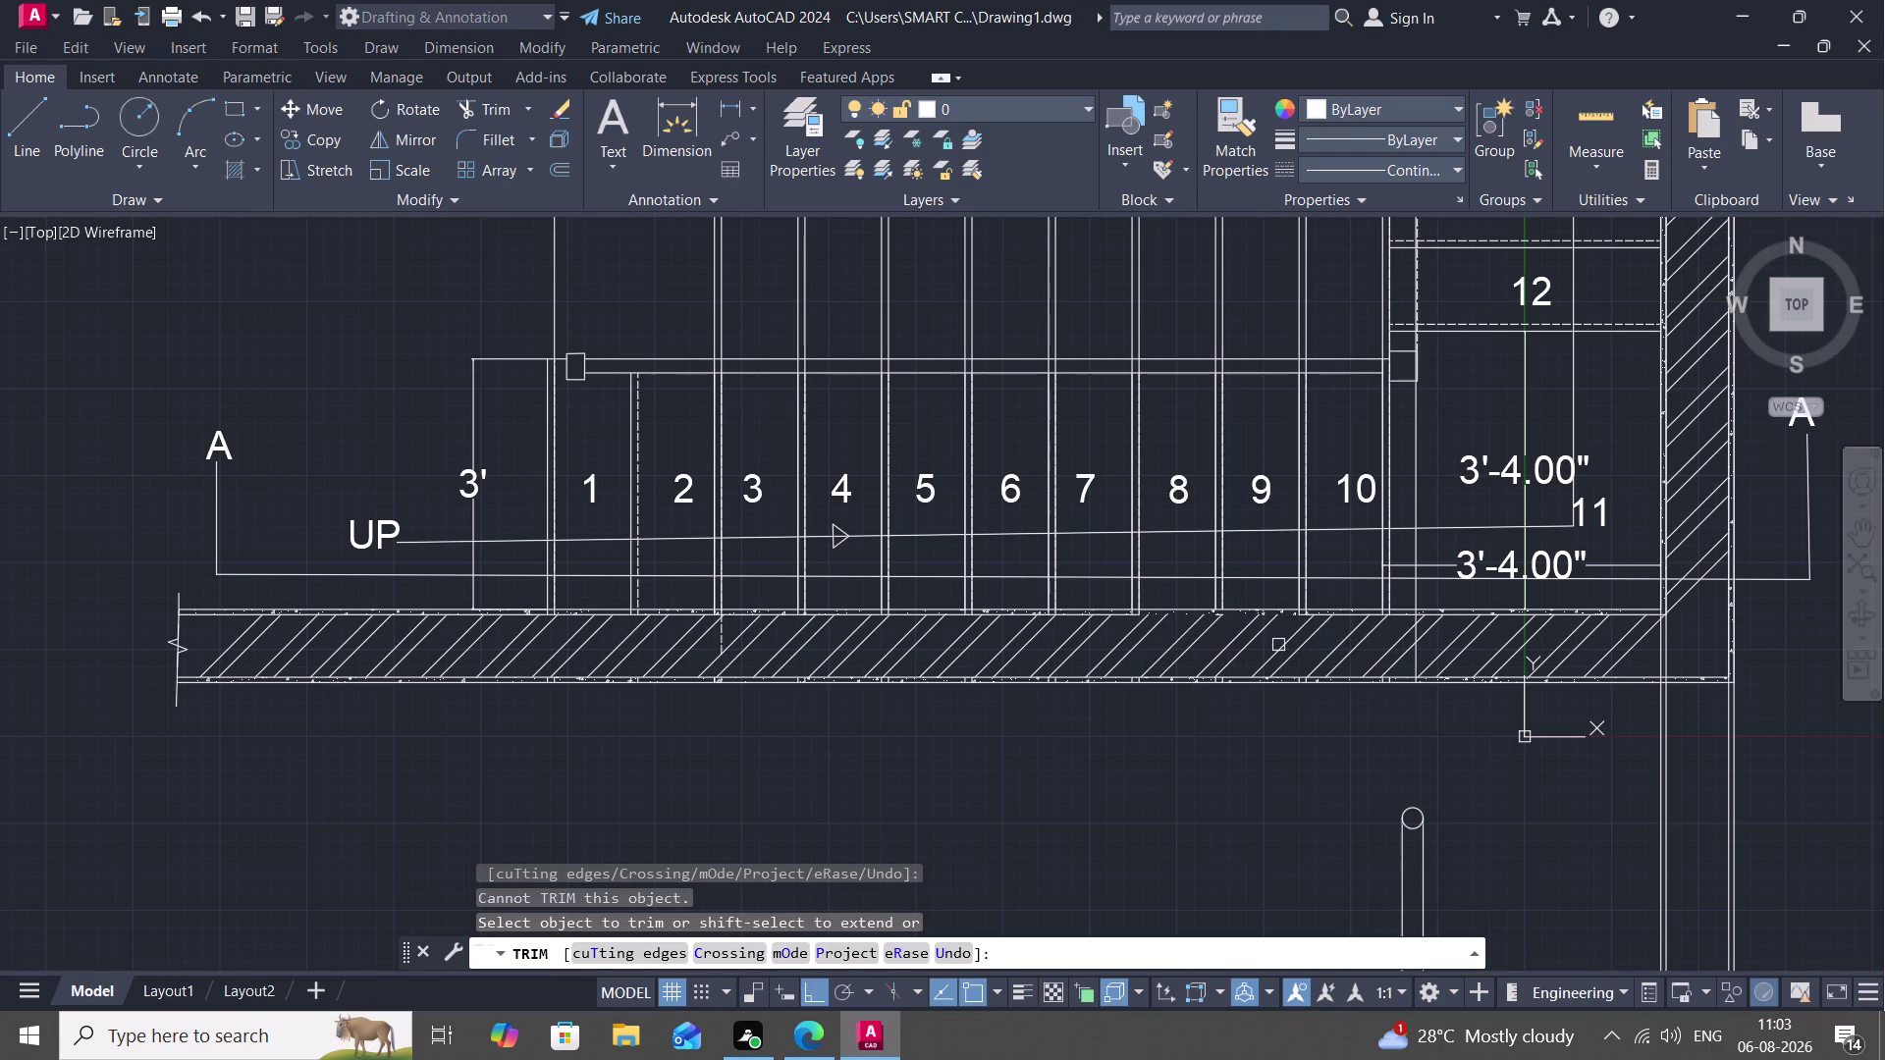
drag(1375, 643, 1451, 650)
Retry trimming the hatched slab, then cancel the failed trim.
click(1419, 477)
click(1413, 541)
click(1417, 594)
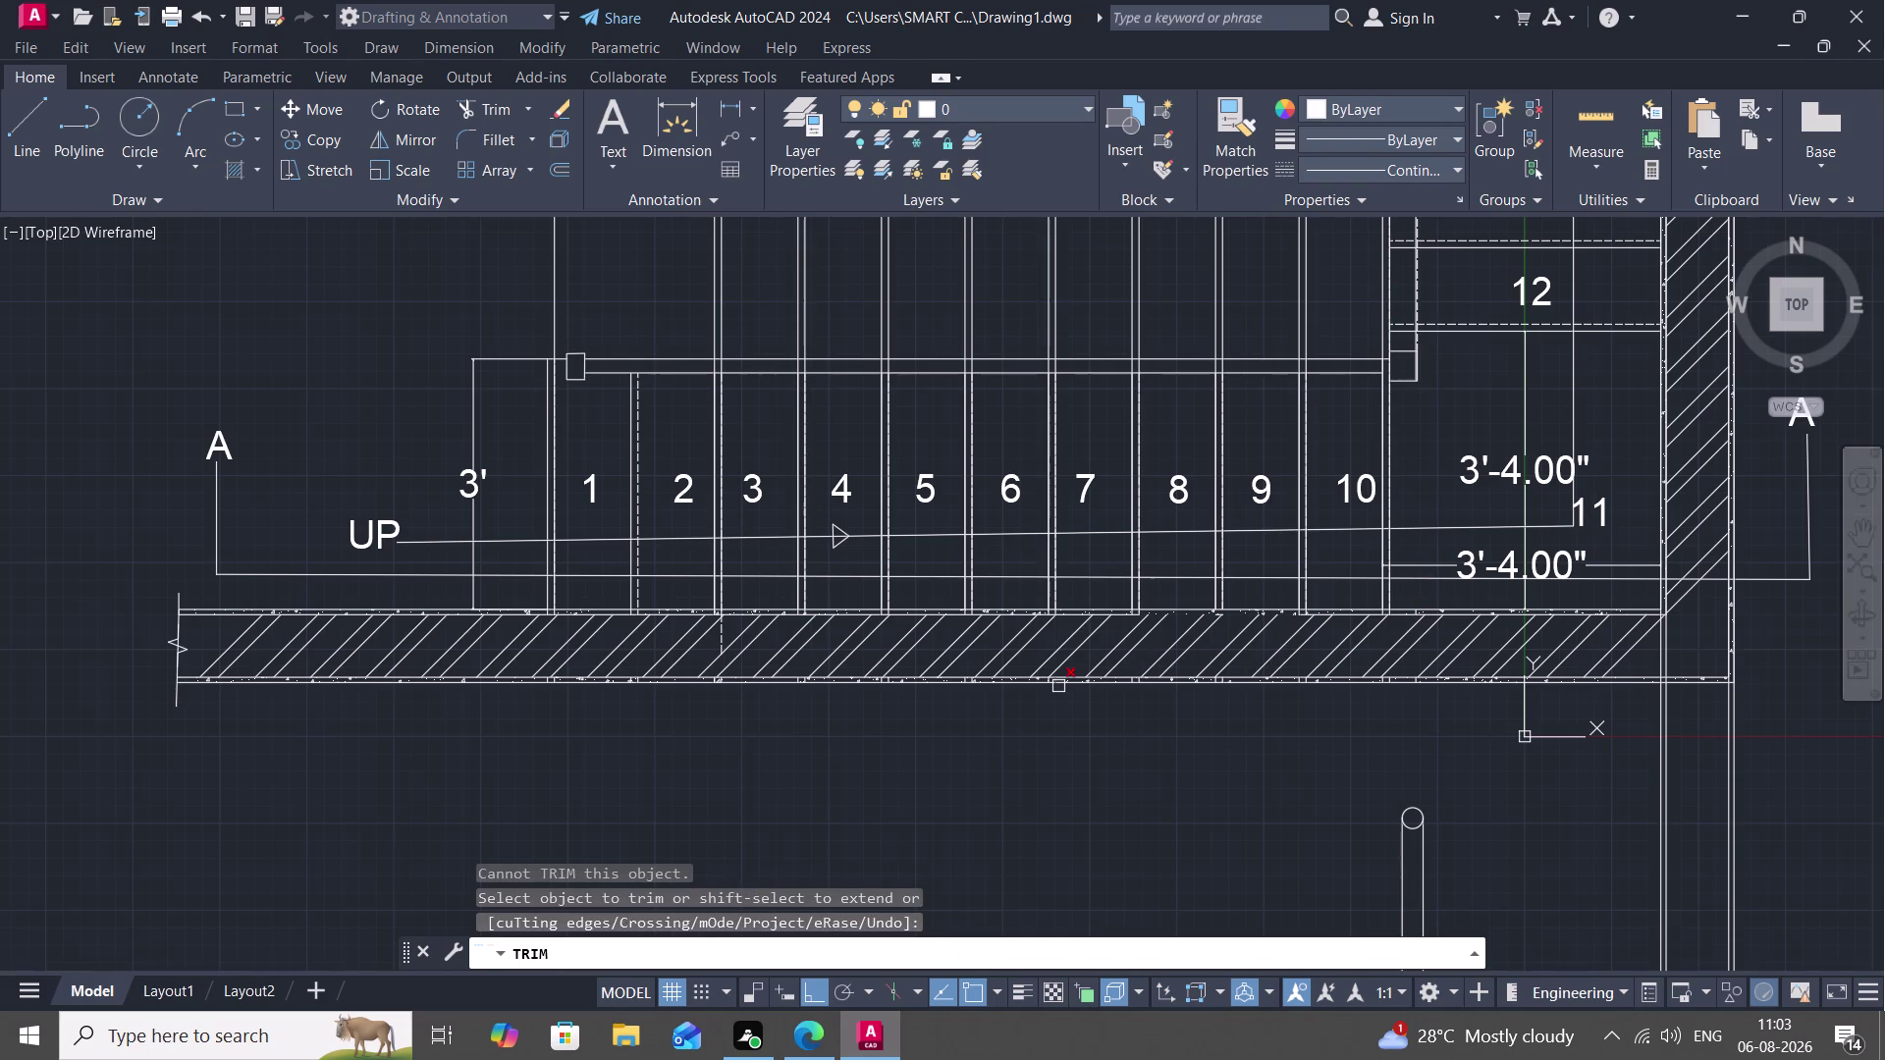
key(Escape)
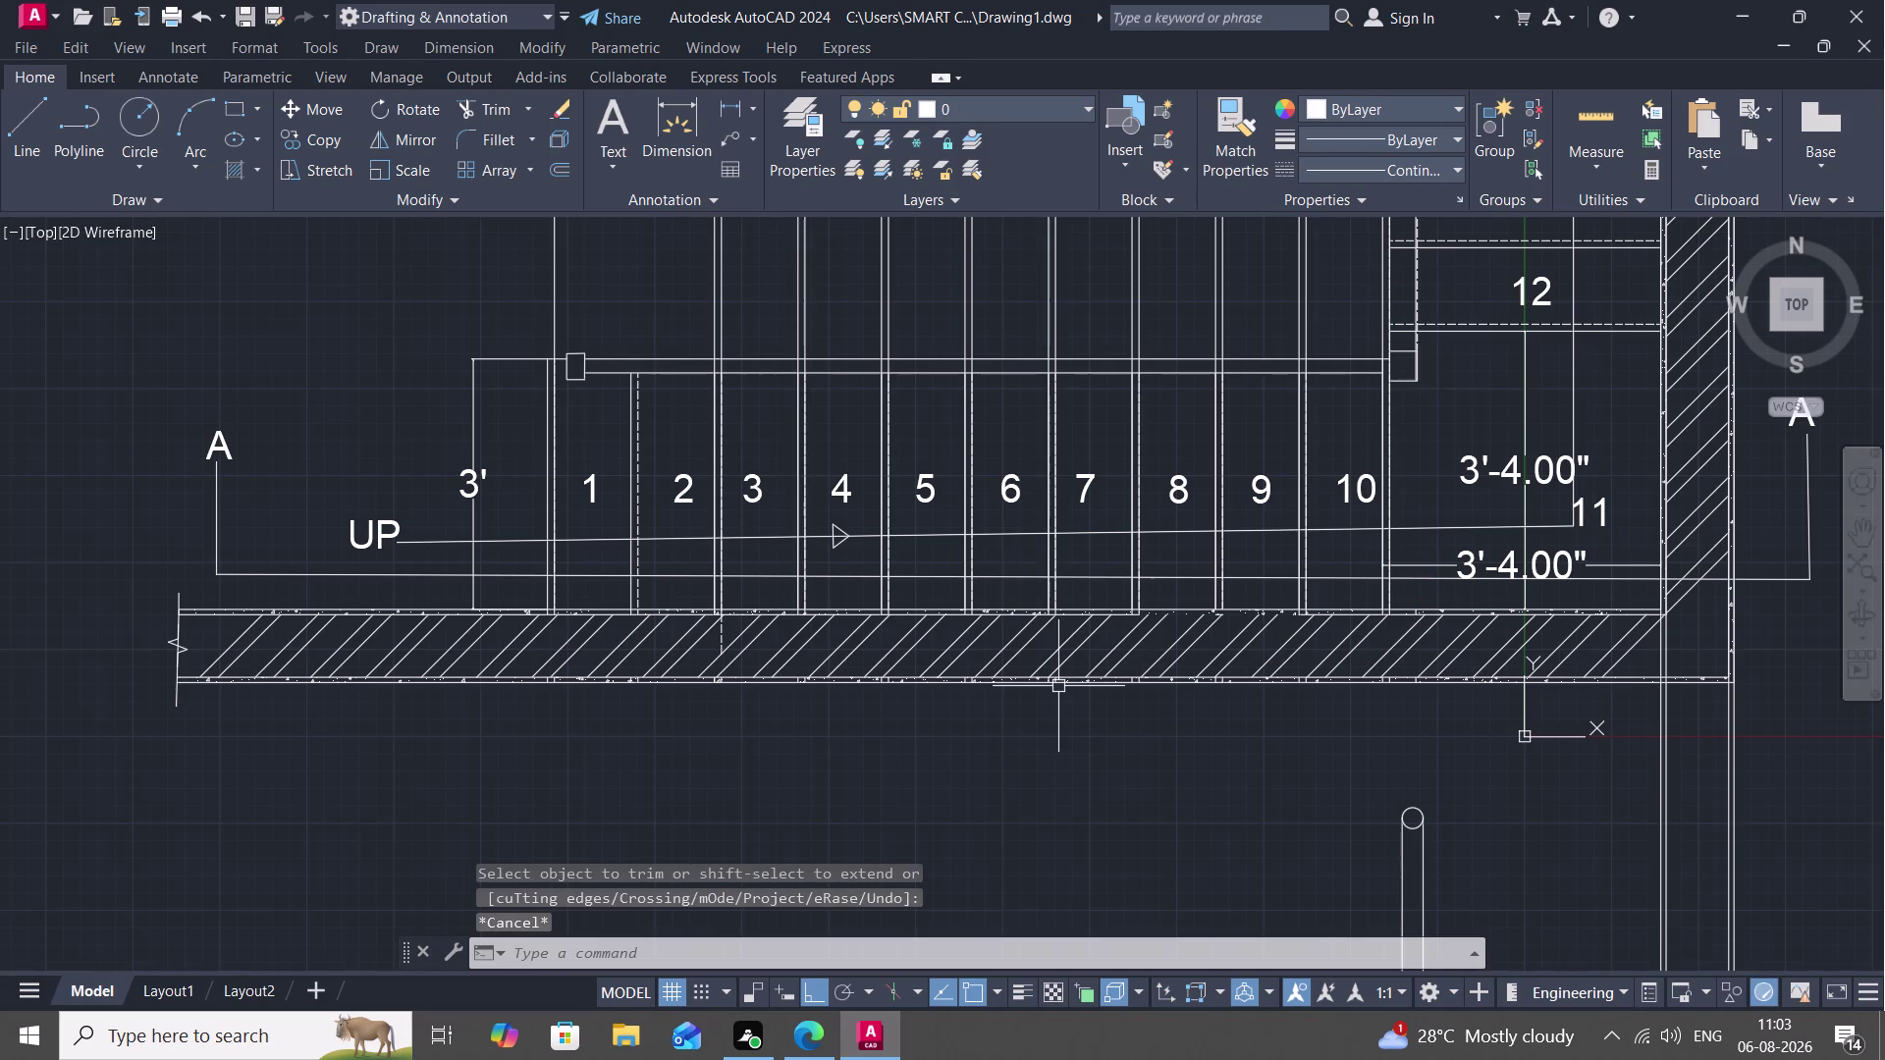
Attempt a 0.75" offset of two slab lines, then cancel it.
text(O)
key(space)
key(space)
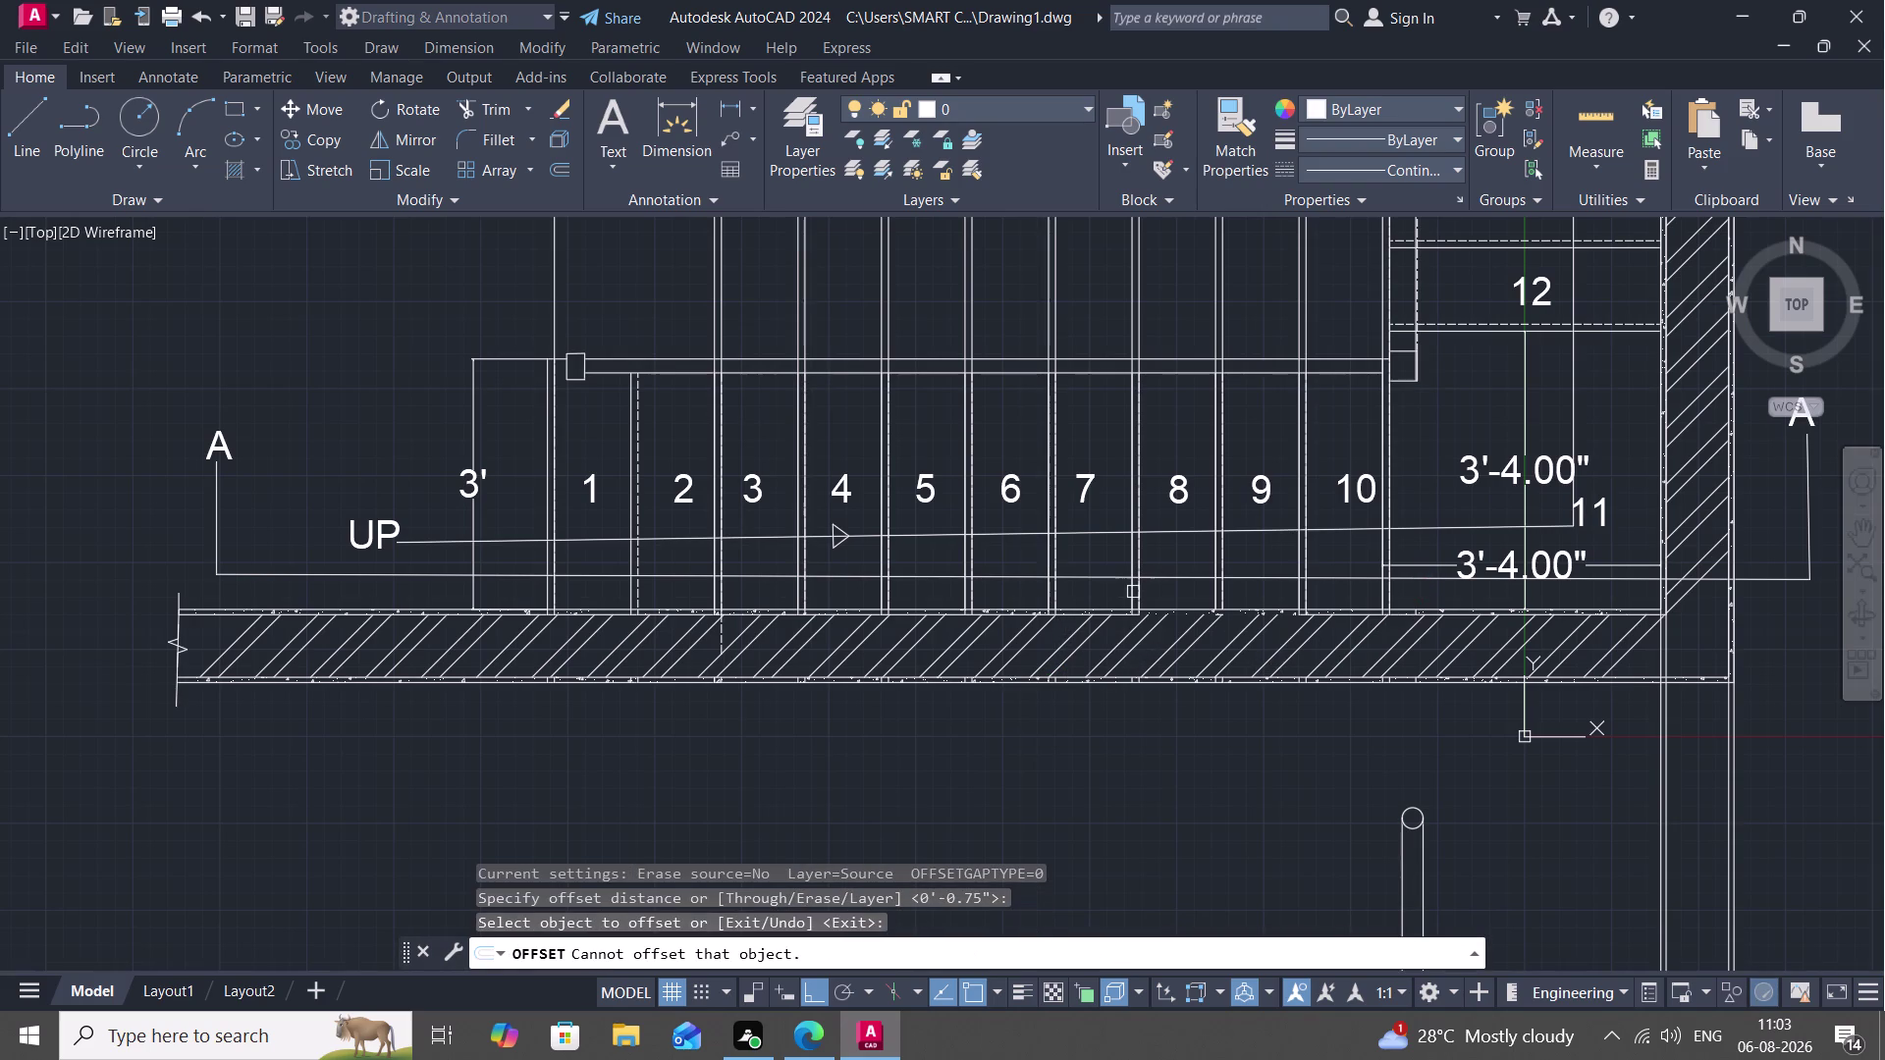
click(1176, 608)
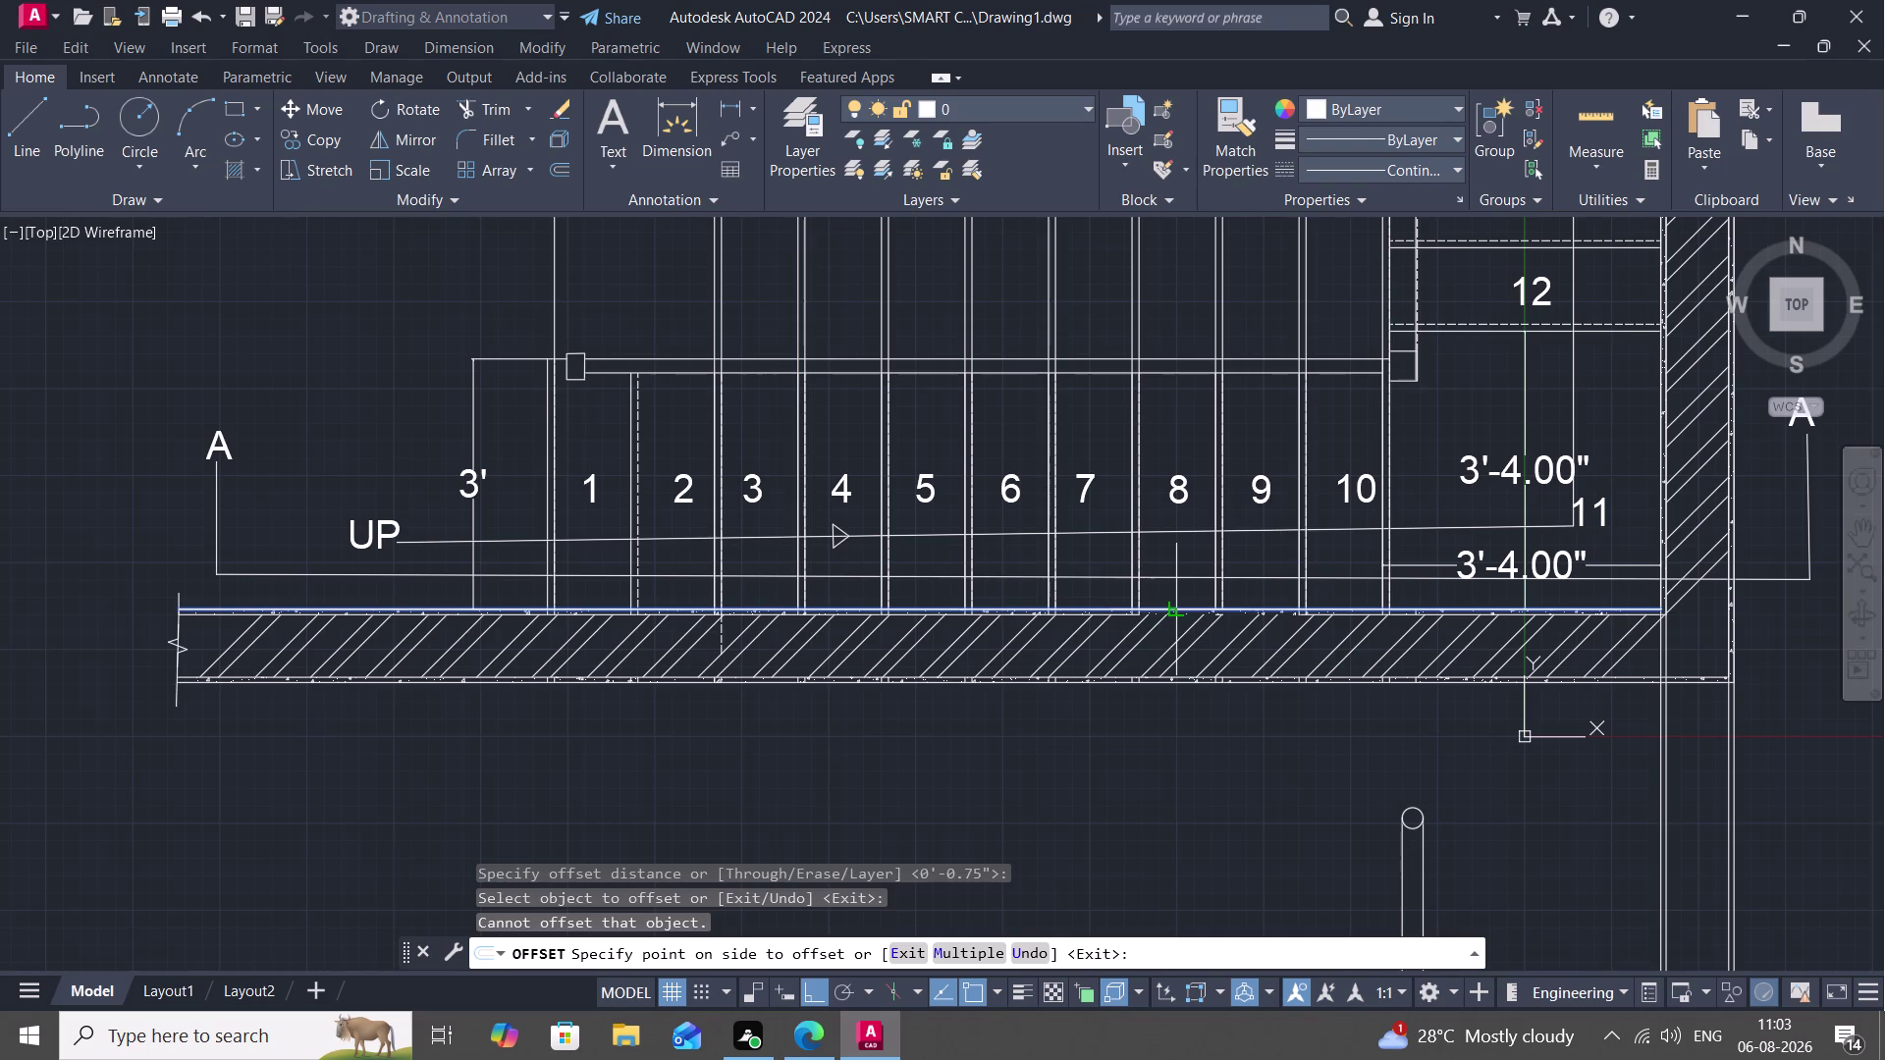
click(1173, 625)
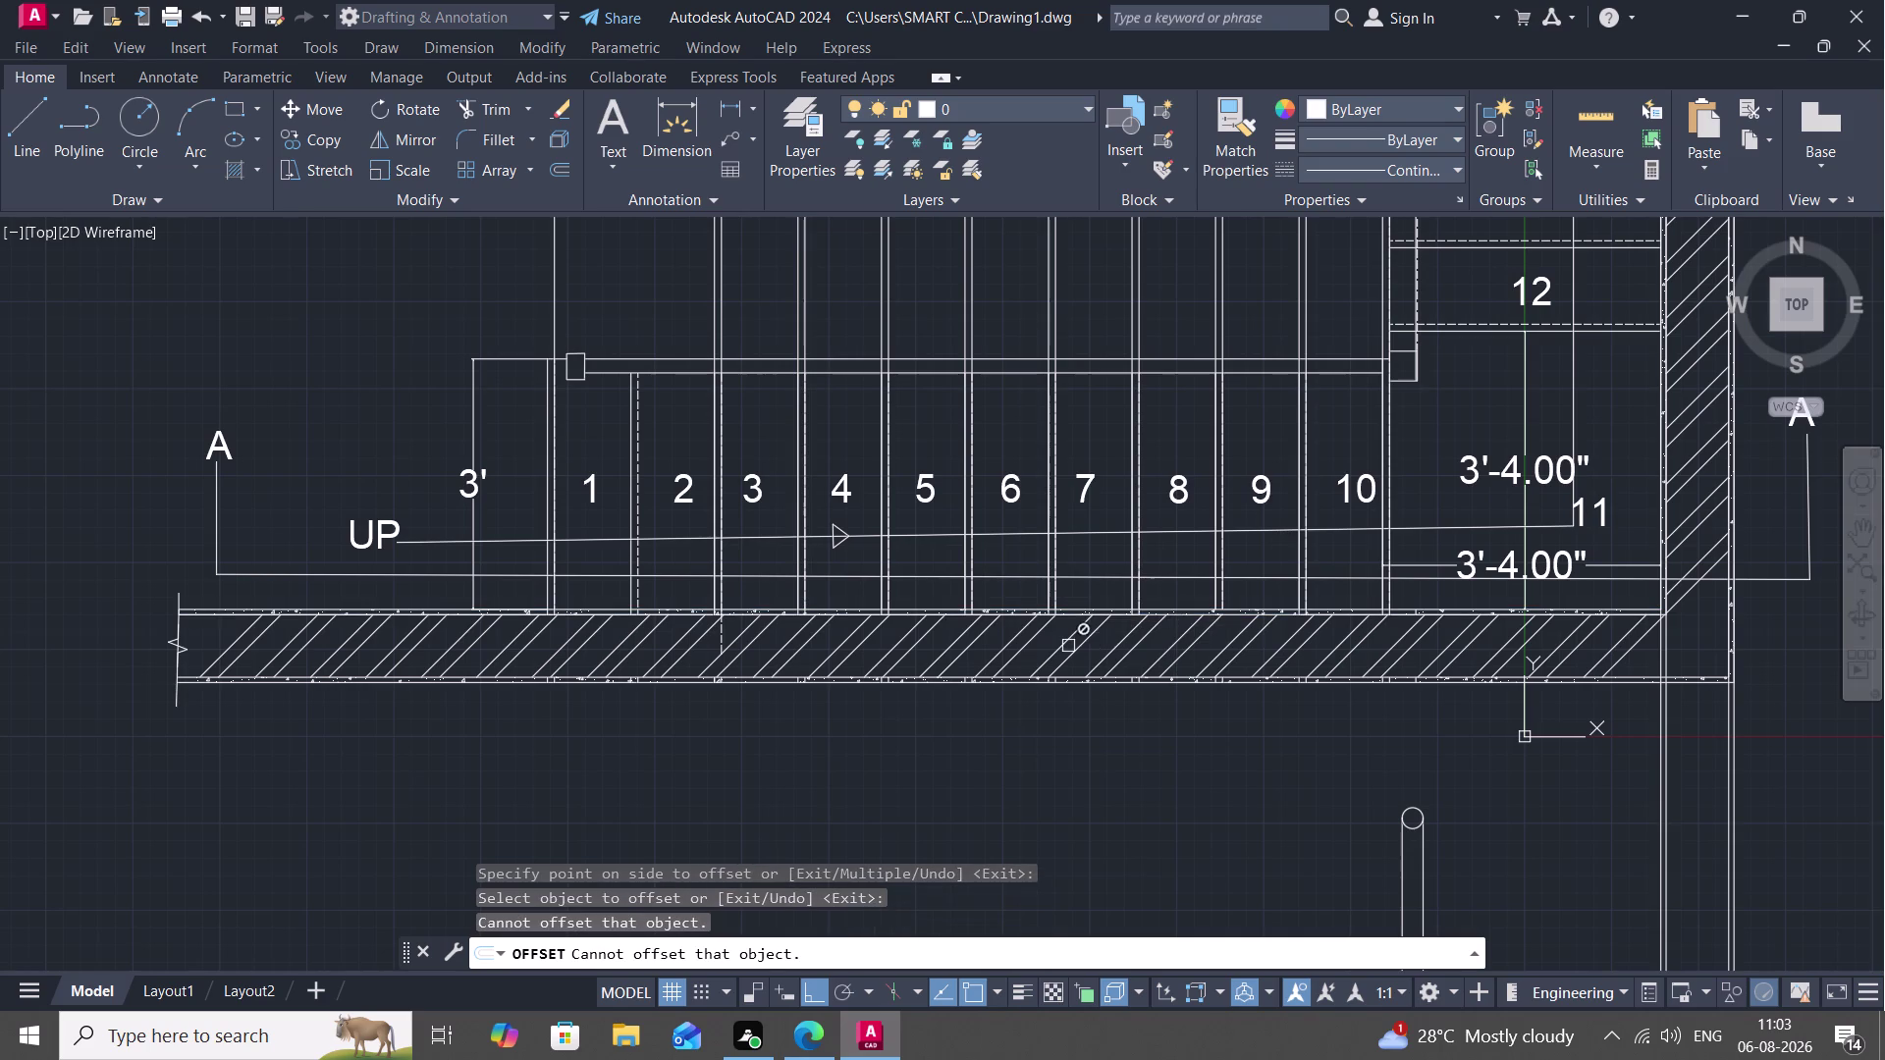
key(Escape)
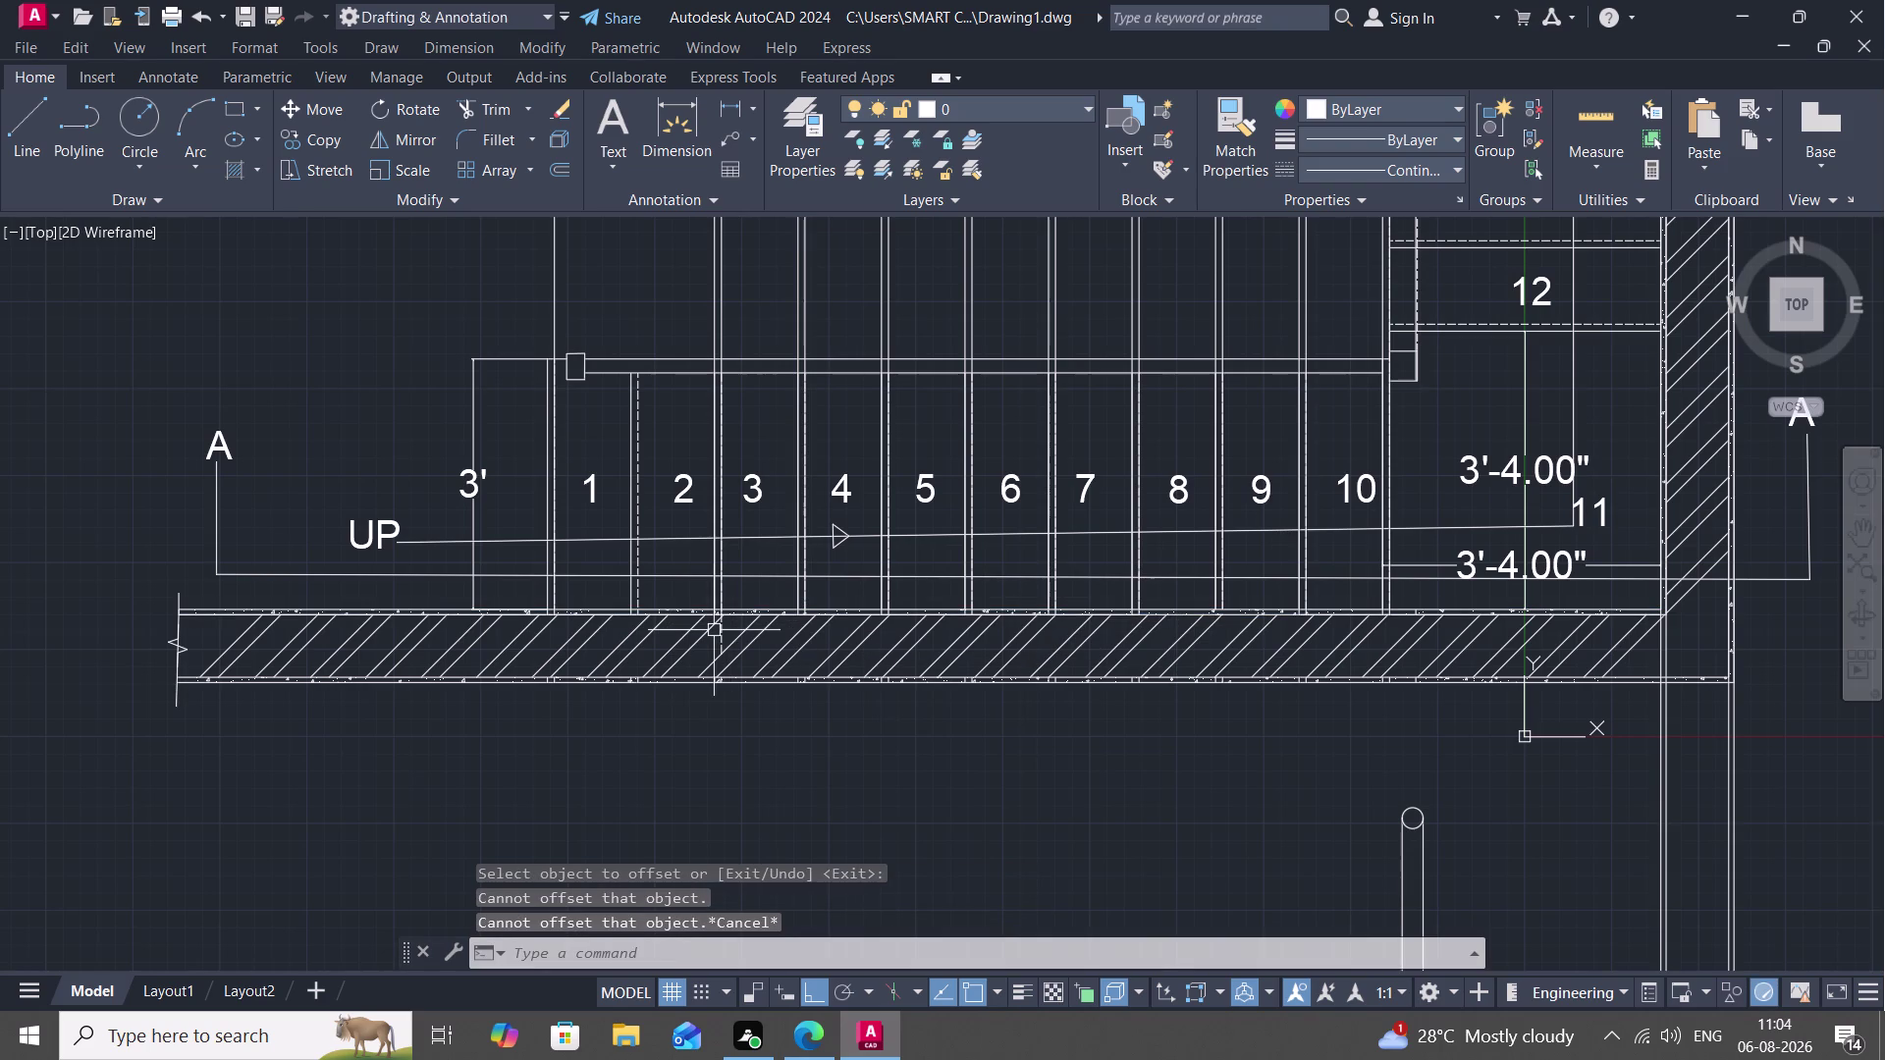
Restart TRIM after a cancelled attempt, with the upper part of the plan in view.
text(TR)
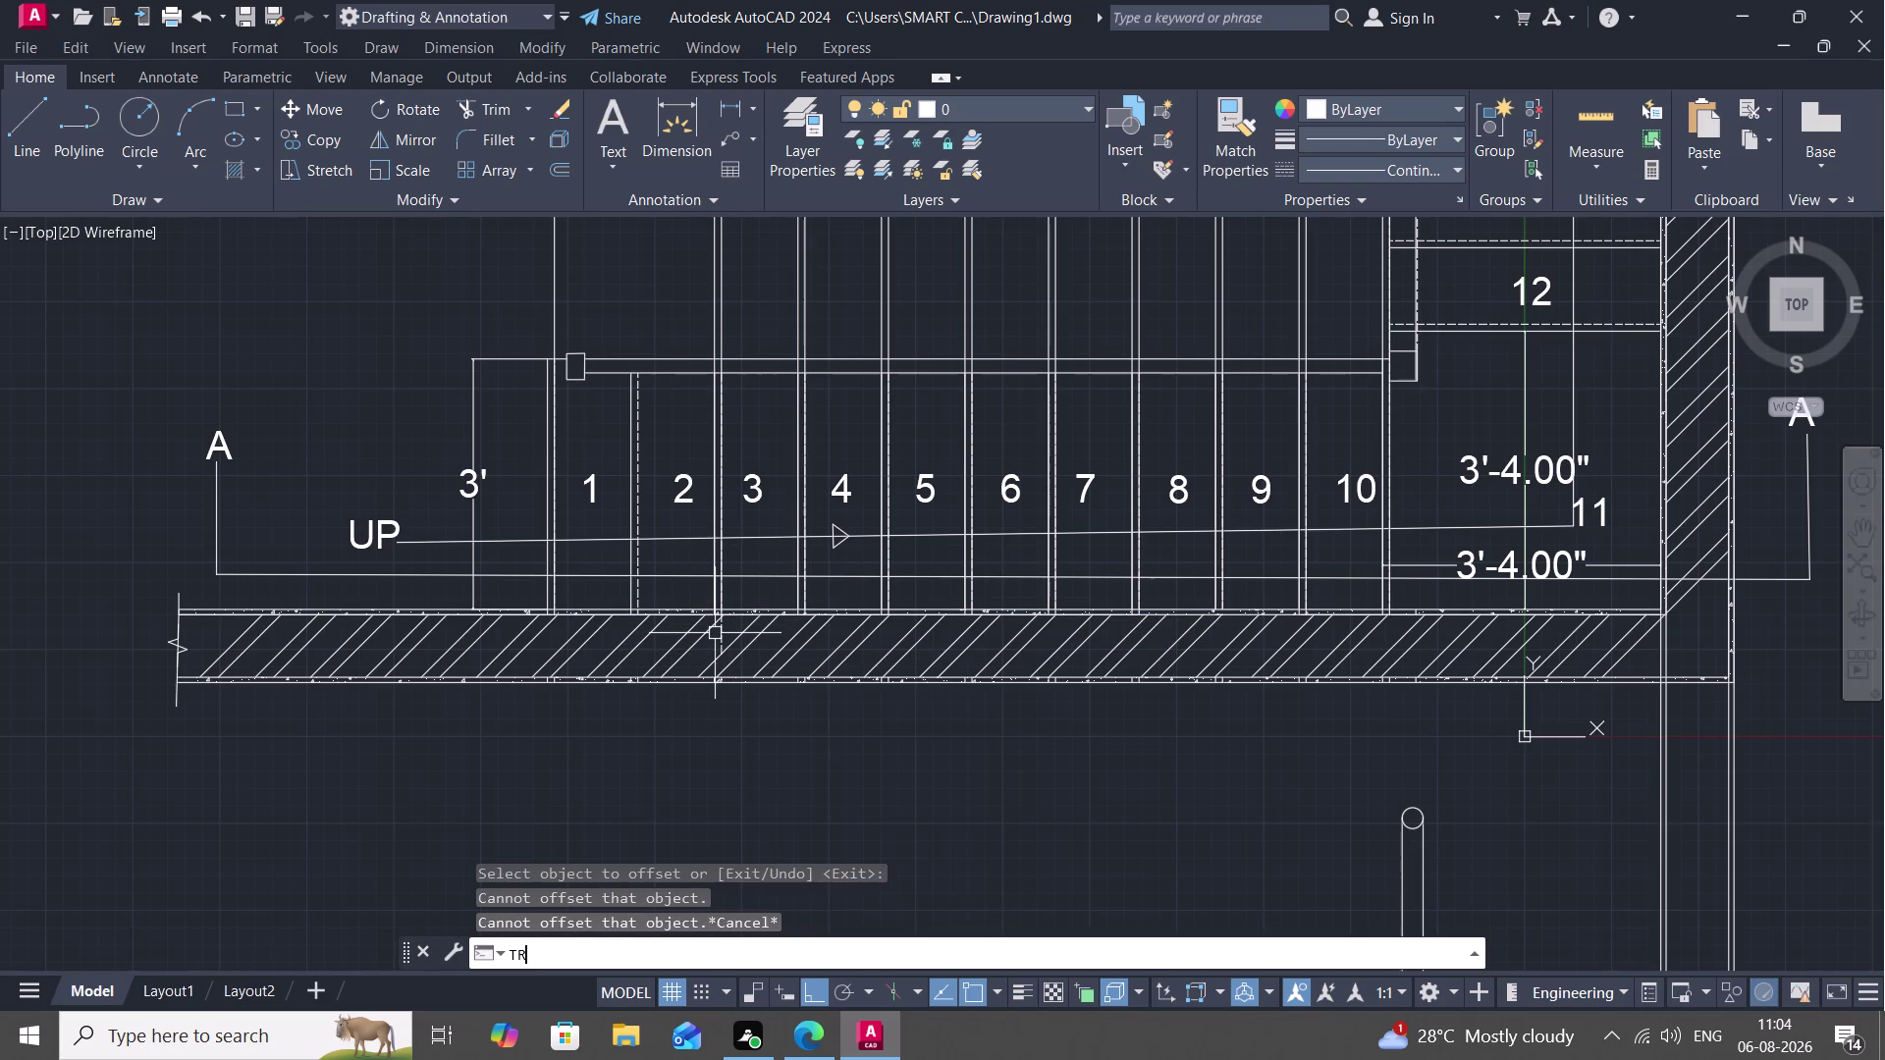
key(space)
click(717, 633)
key(Escape)
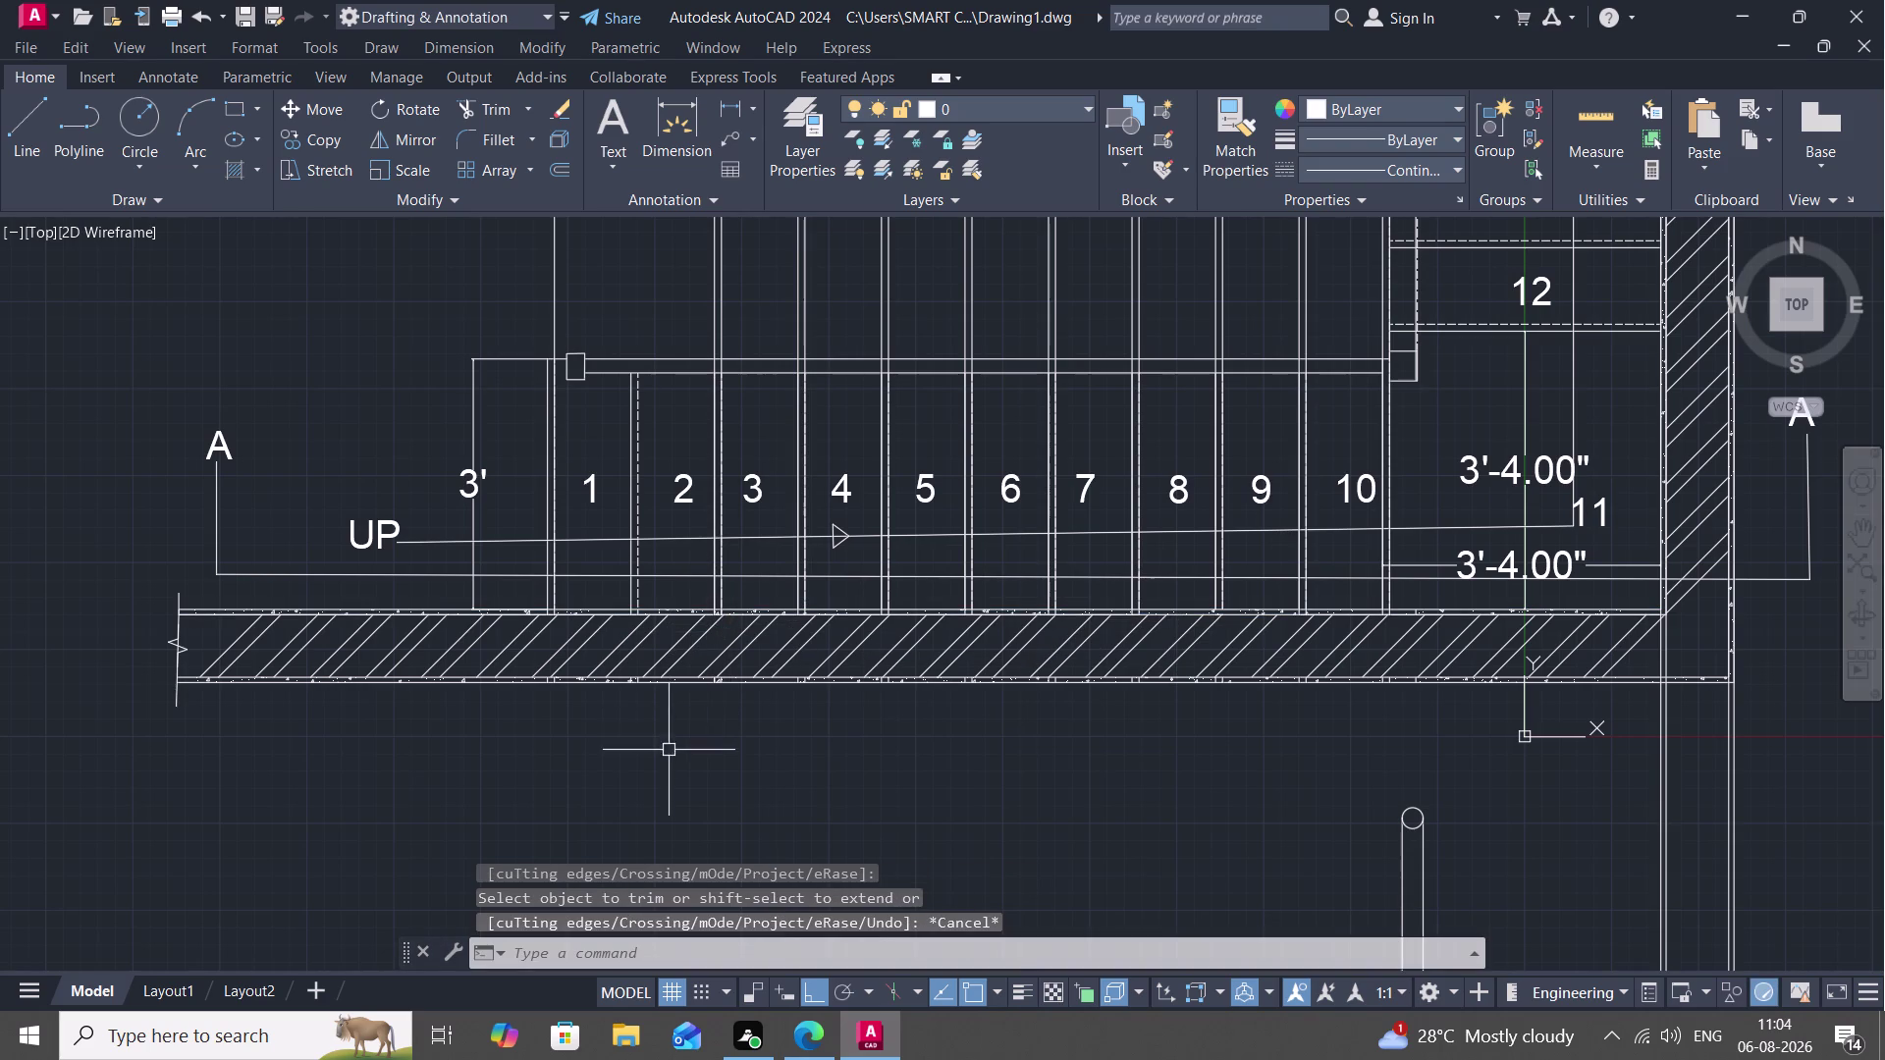
middle_drag(668, 750, 619, 991)
drag(314, 313, 823, 422)
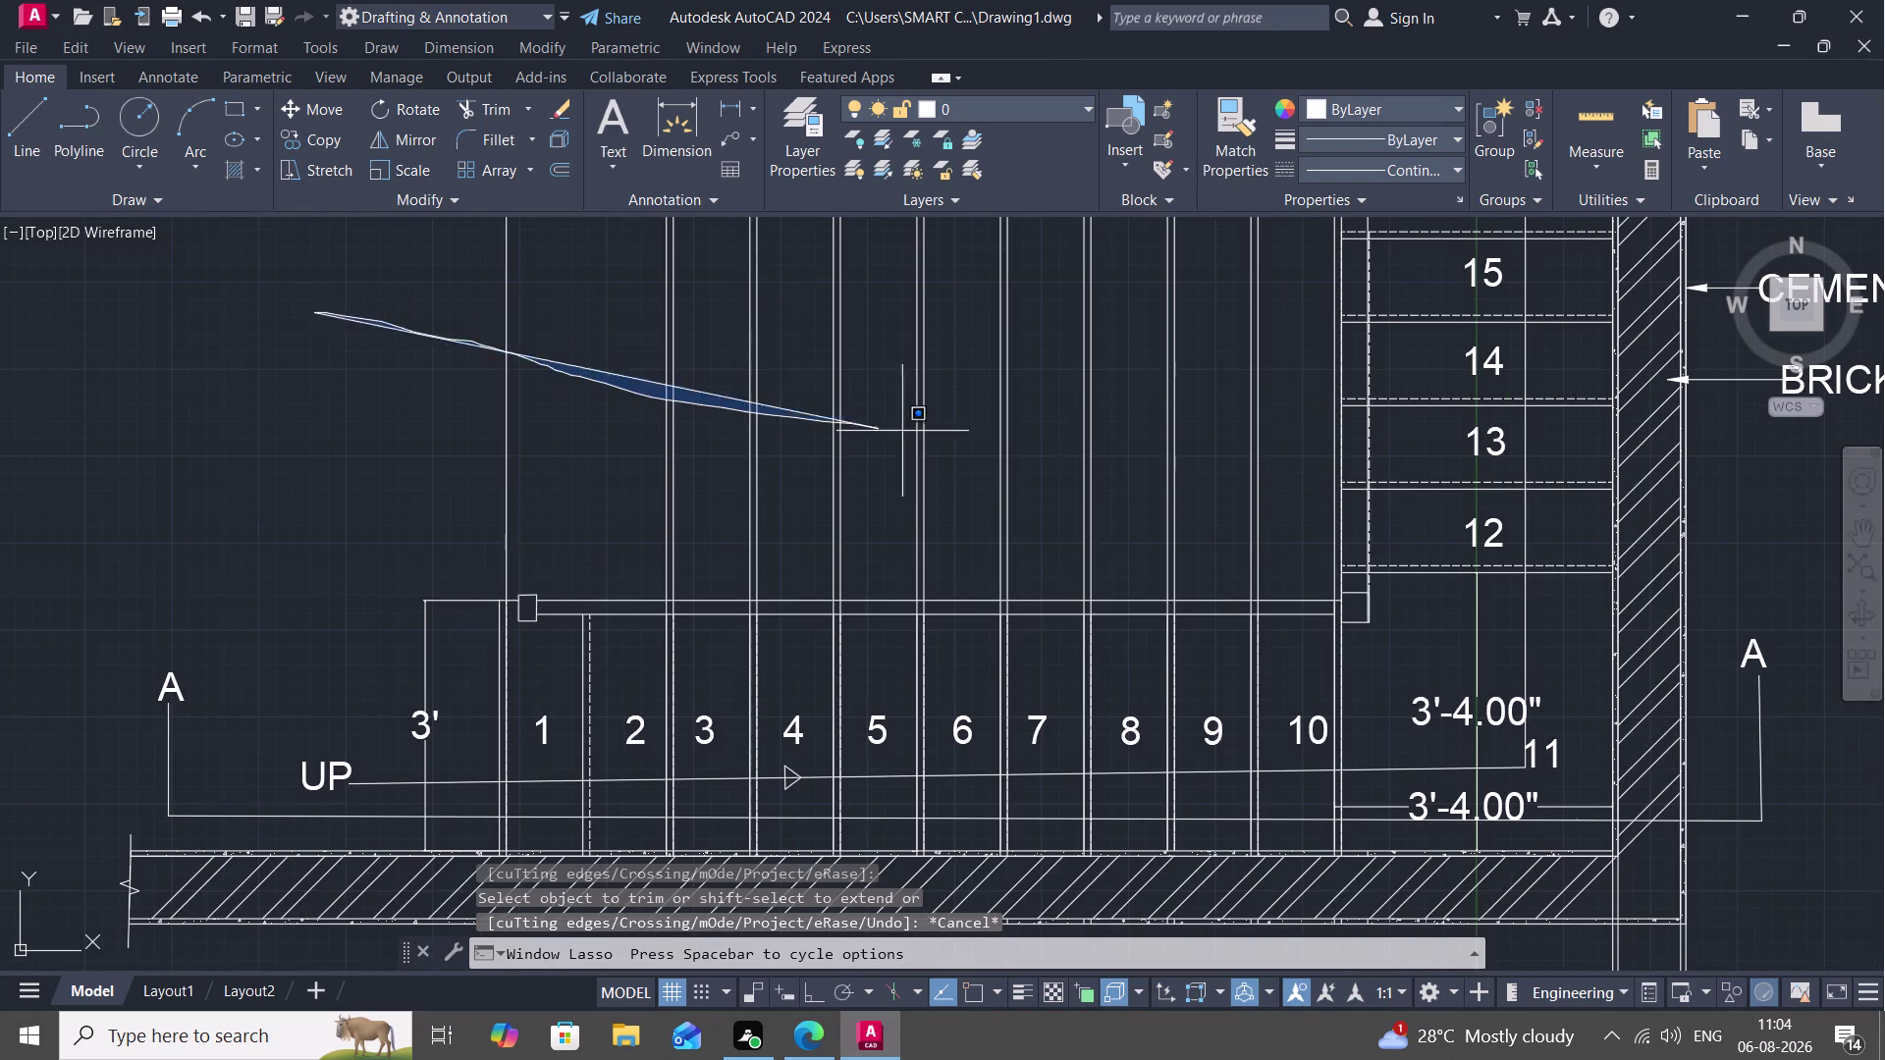
drag(824, 422, 1260, 401)
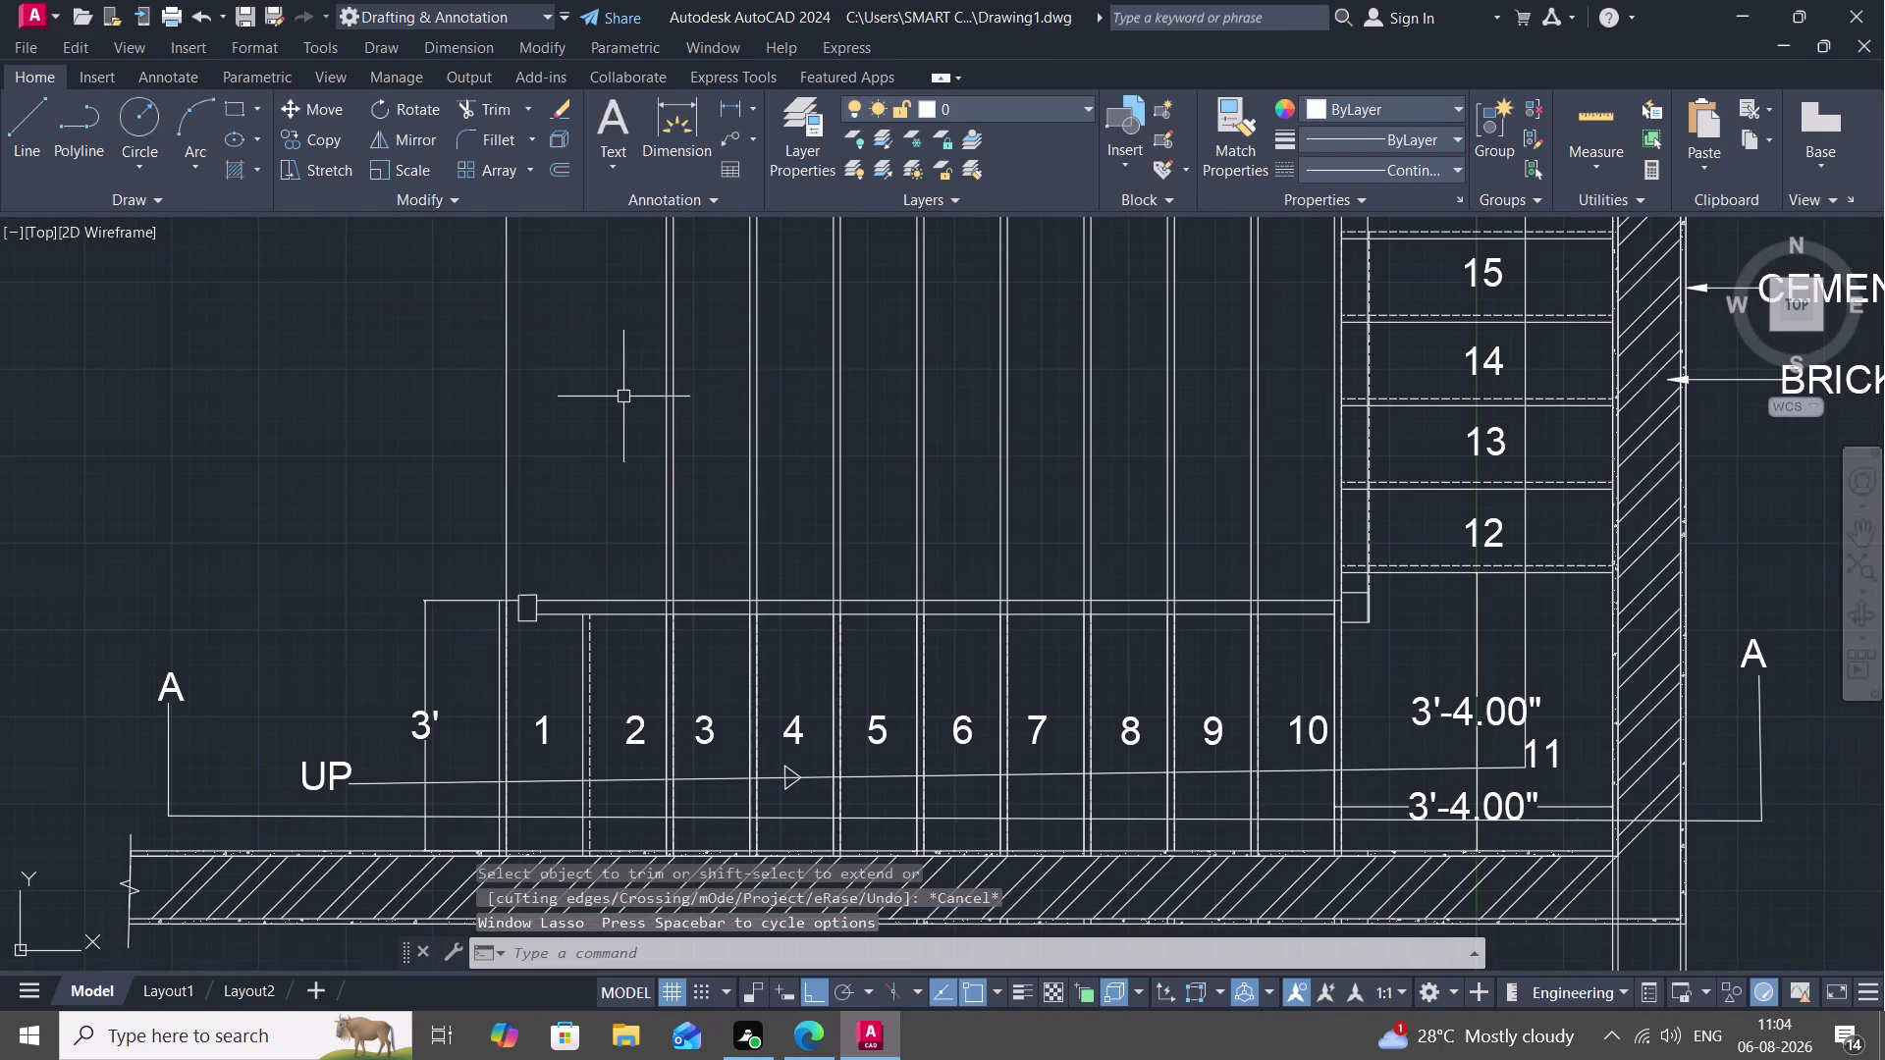
key(space)
Fence-trim the step and tread lines protruding above the handrail.
drag(412, 324, 1129, 392)
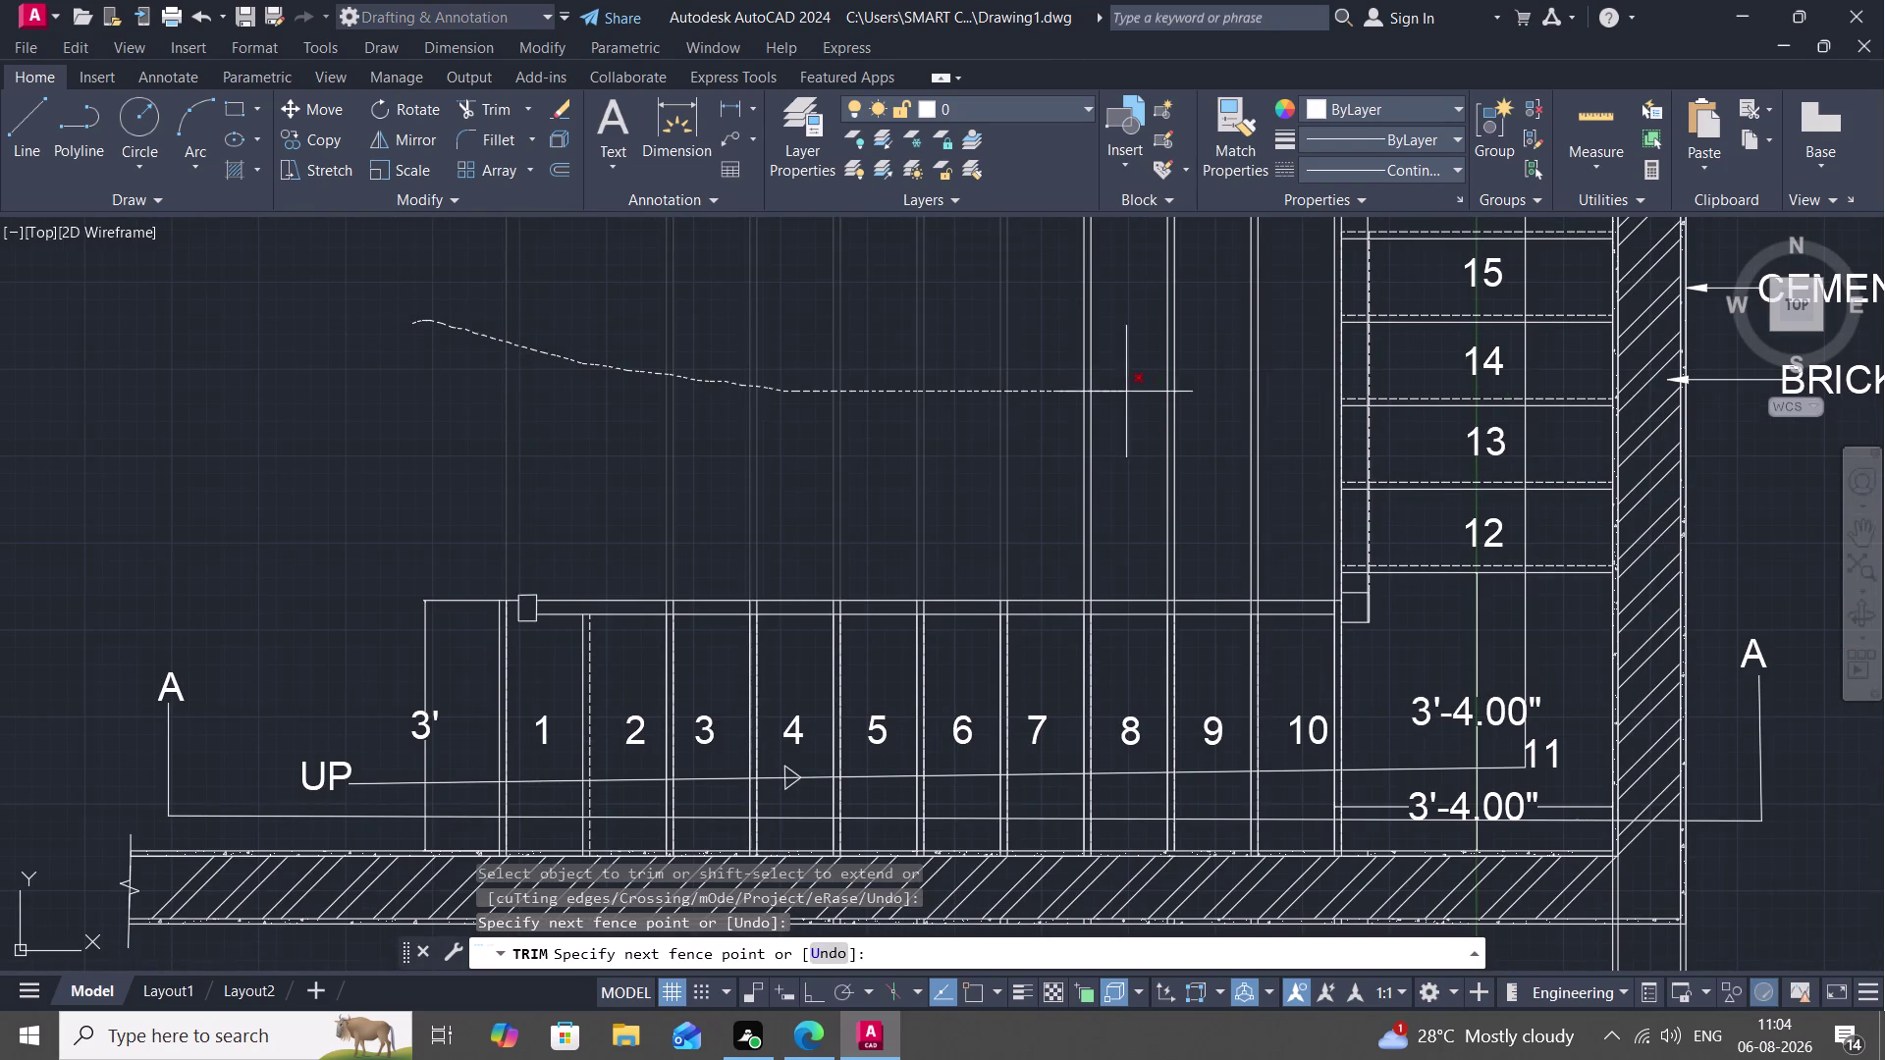
drag(1130, 392, 1266, 402)
scroll(down, 3)
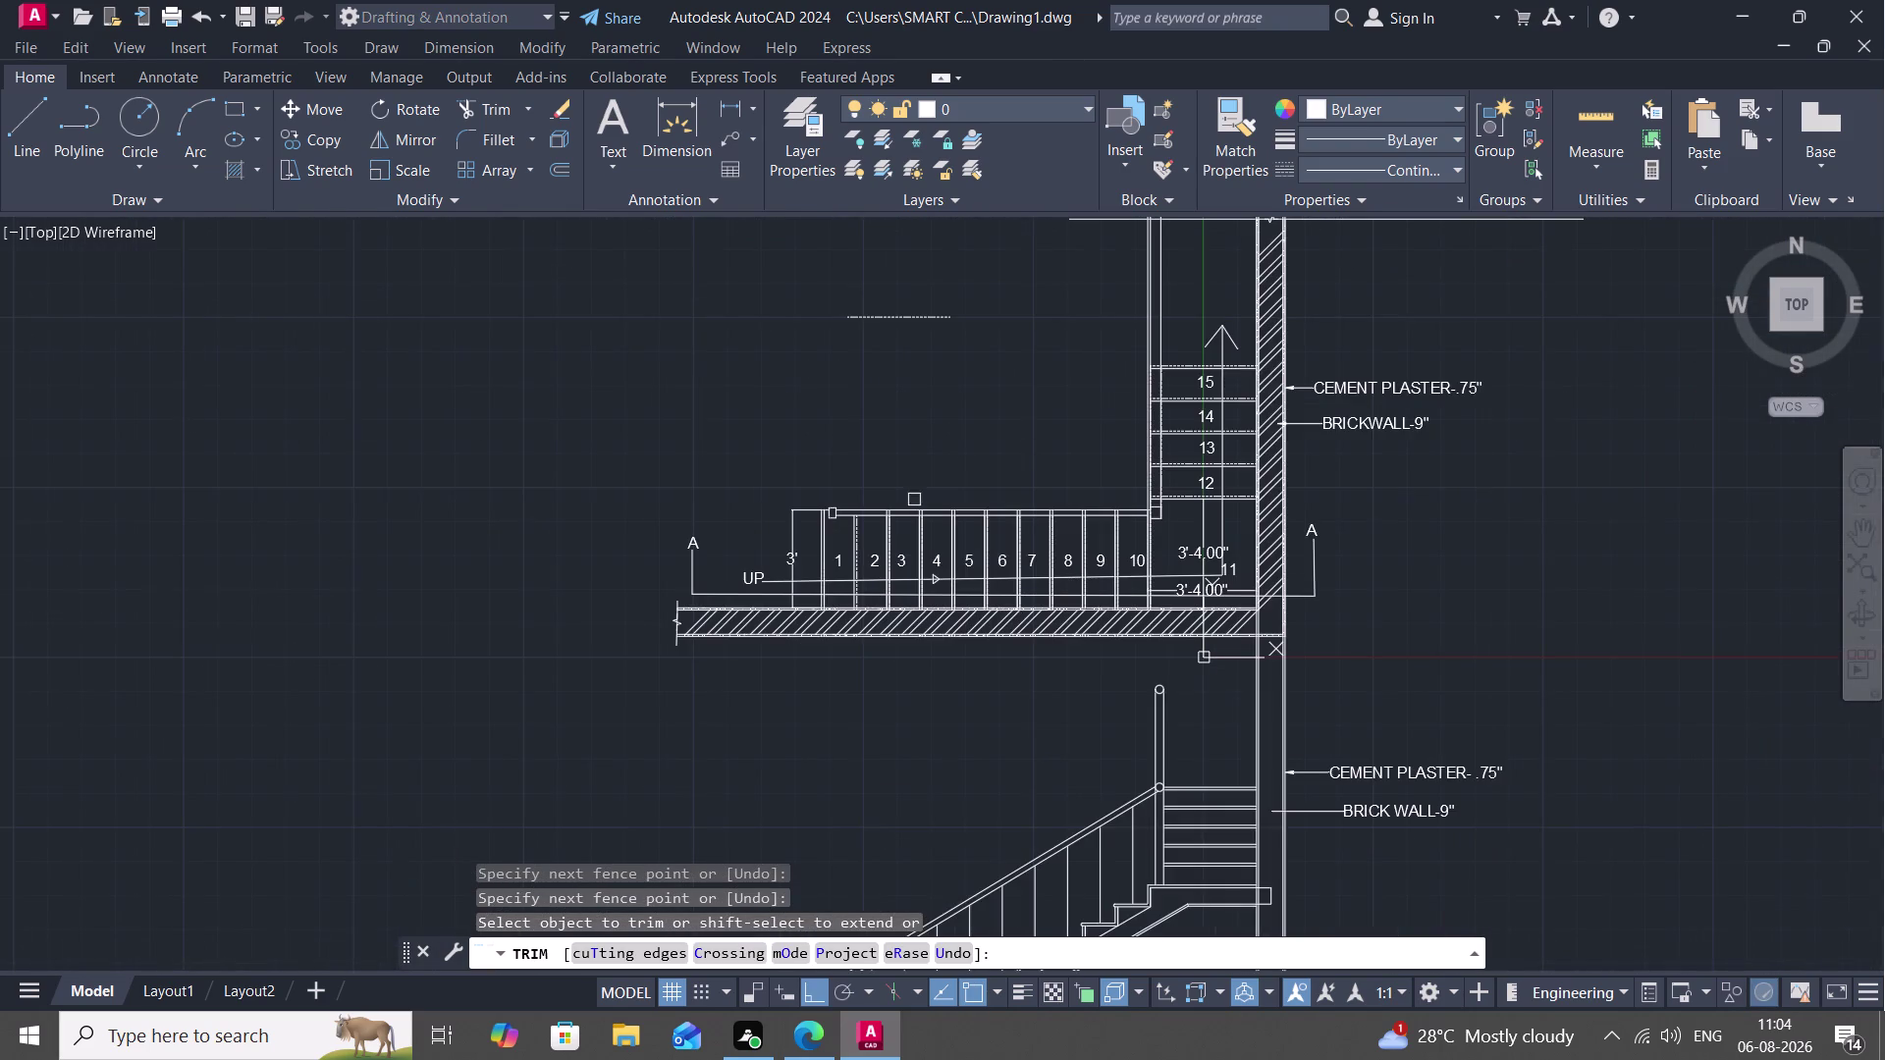
scroll(up, 3)
drag(613, 599, 716, 597)
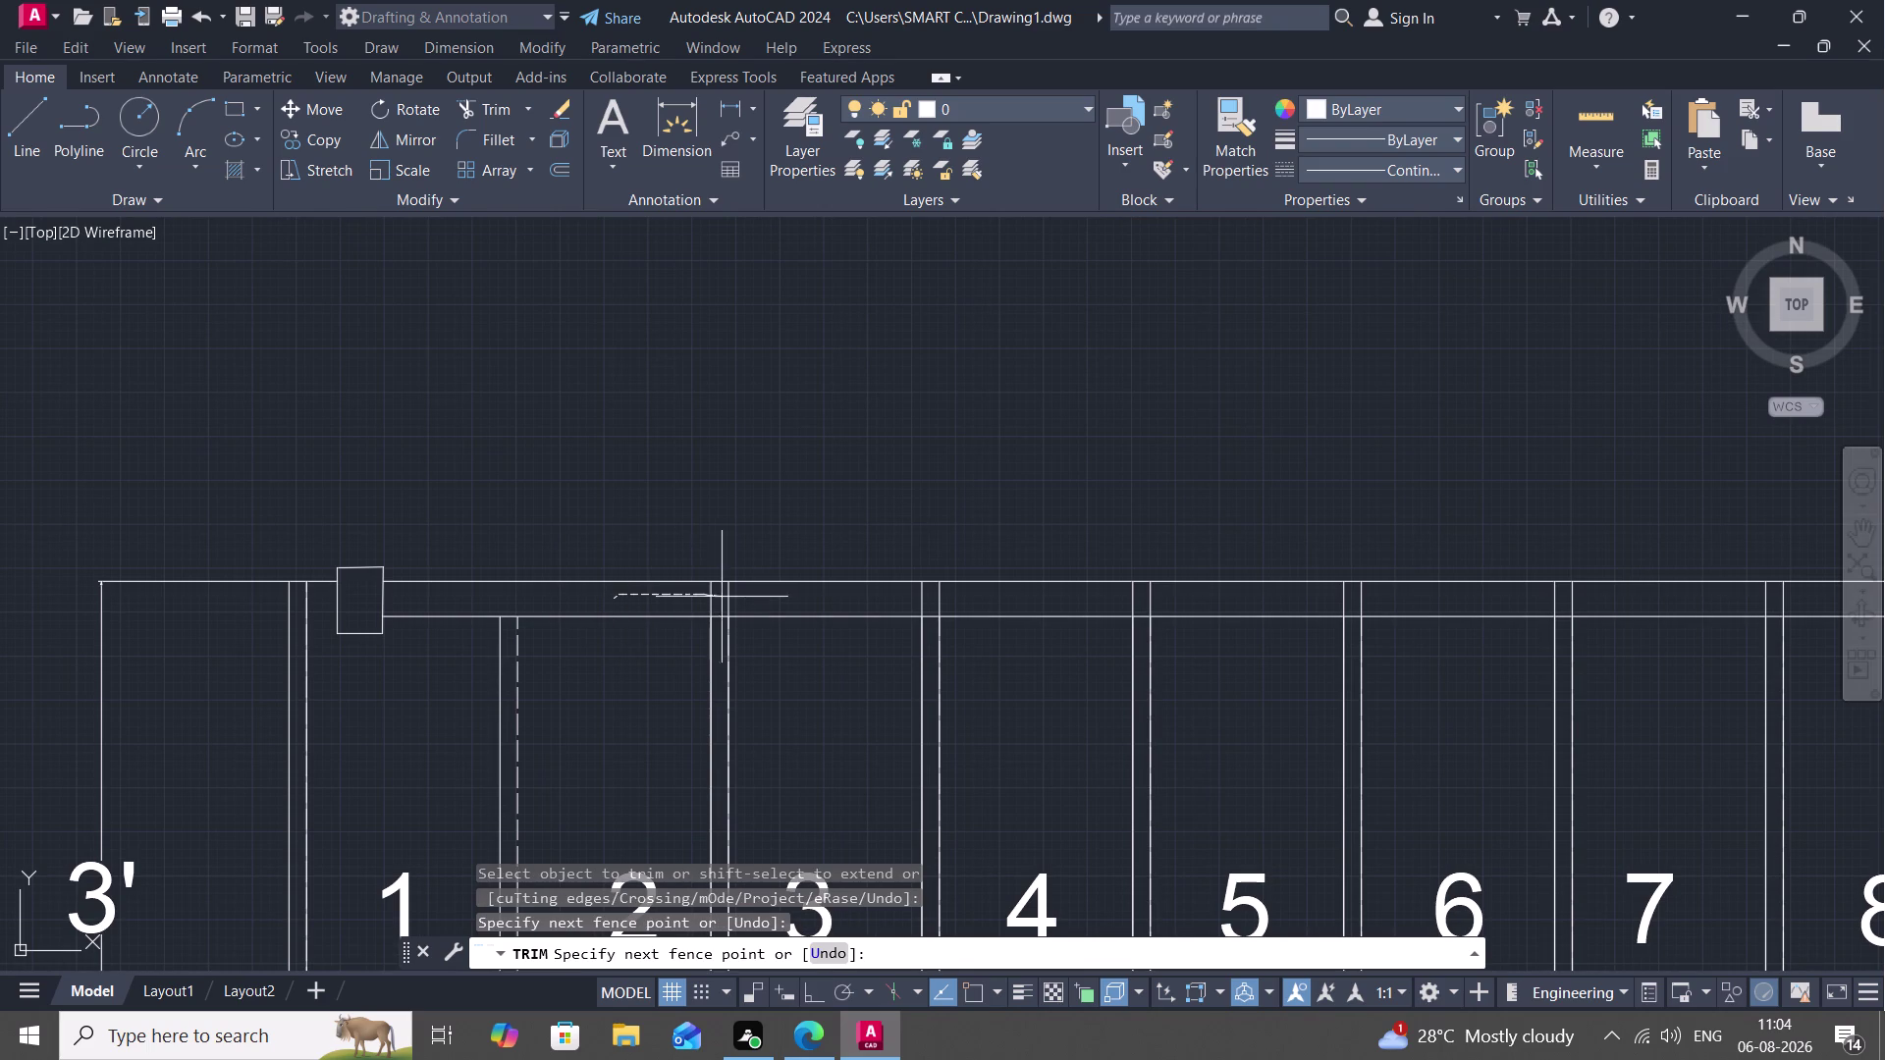
drag(717, 597, 1159, 616)
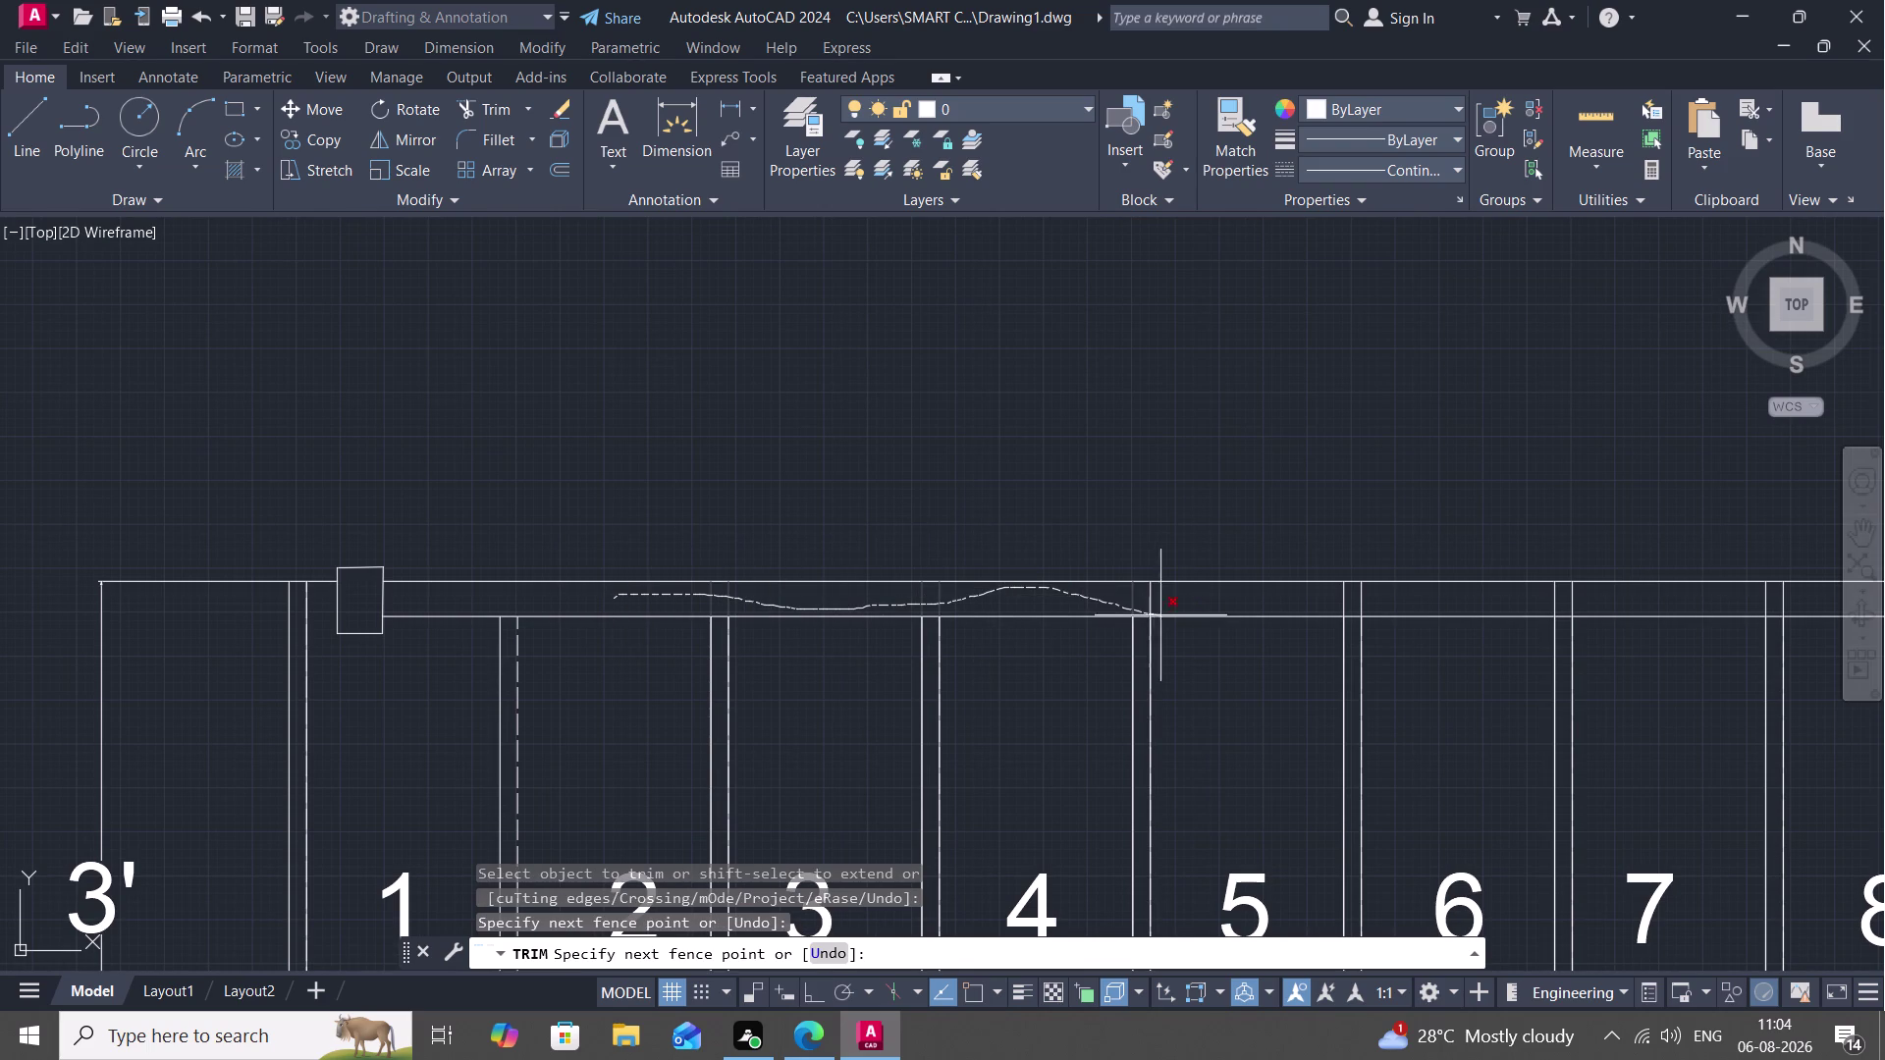
drag(1159, 616, 1591, 592)
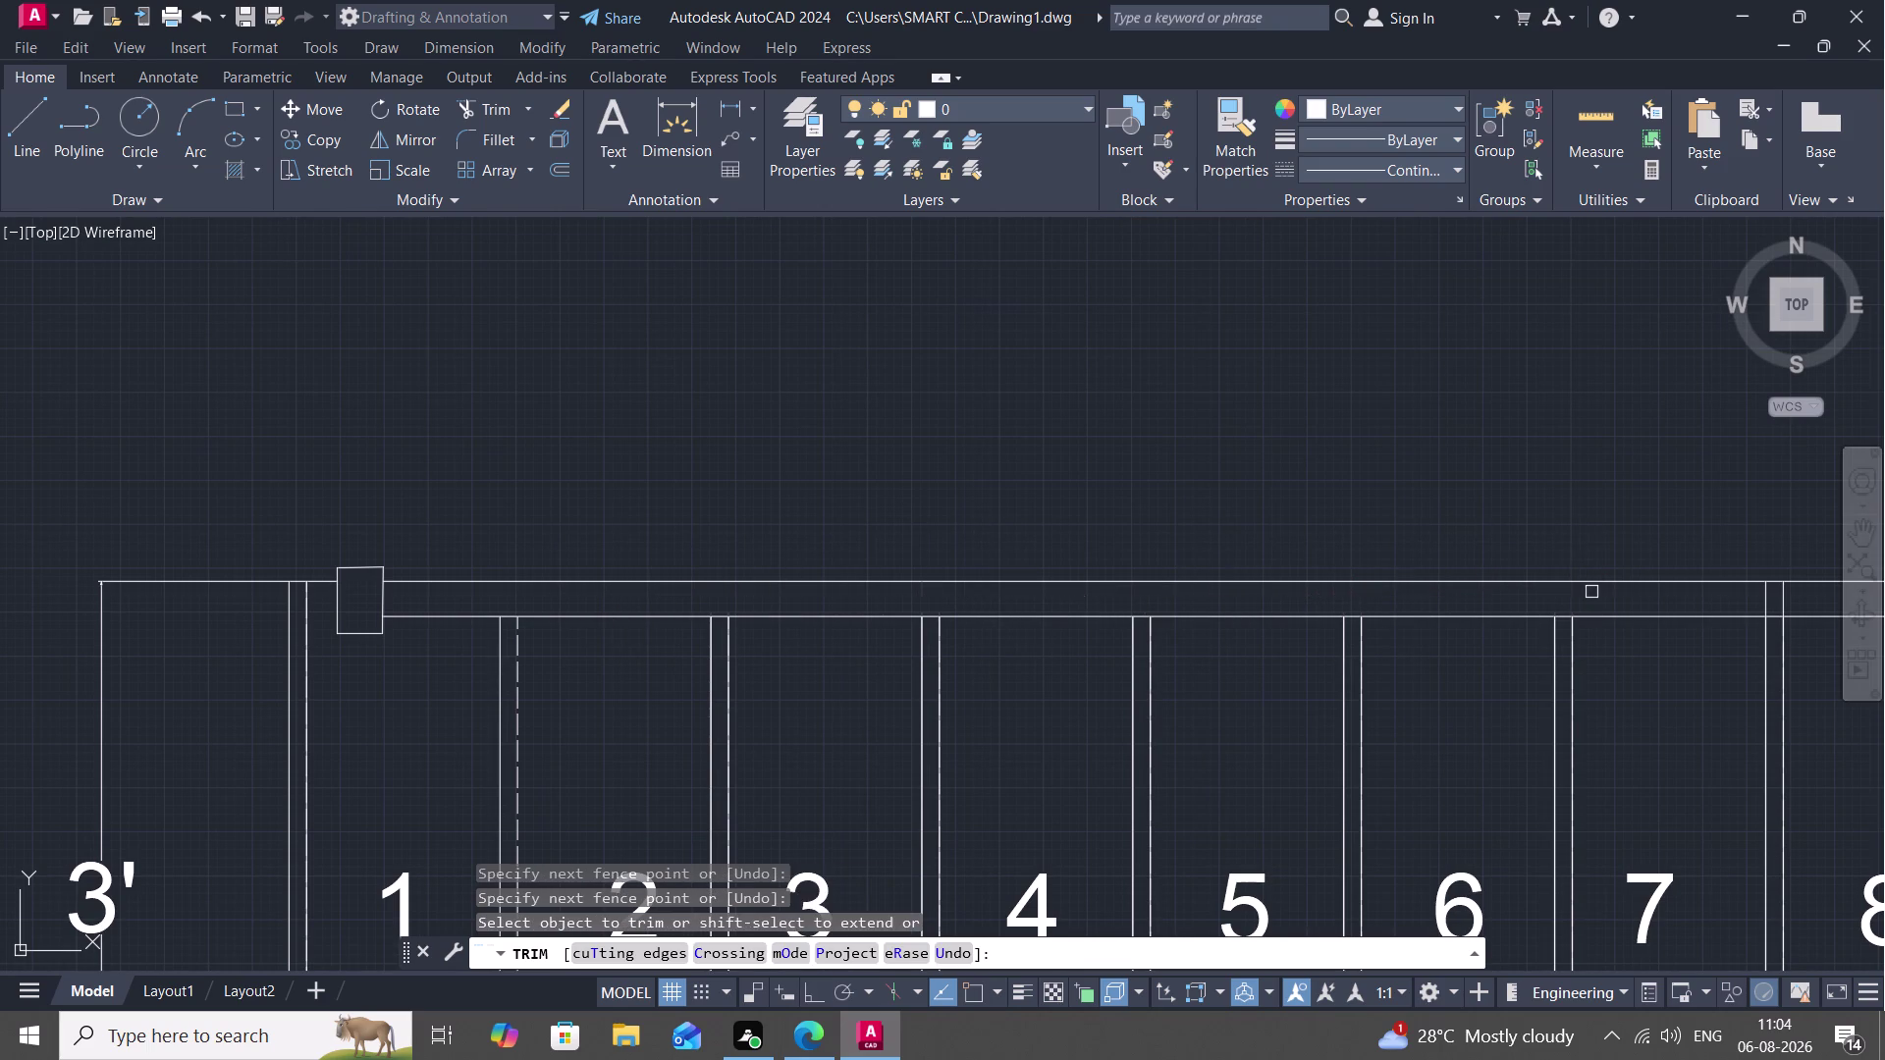
Continue trimming stray lines around steps 1–10 and the landing with steps 12–15.
scroll(down, 3)
middle_drag(1591, 593, 894, 499)
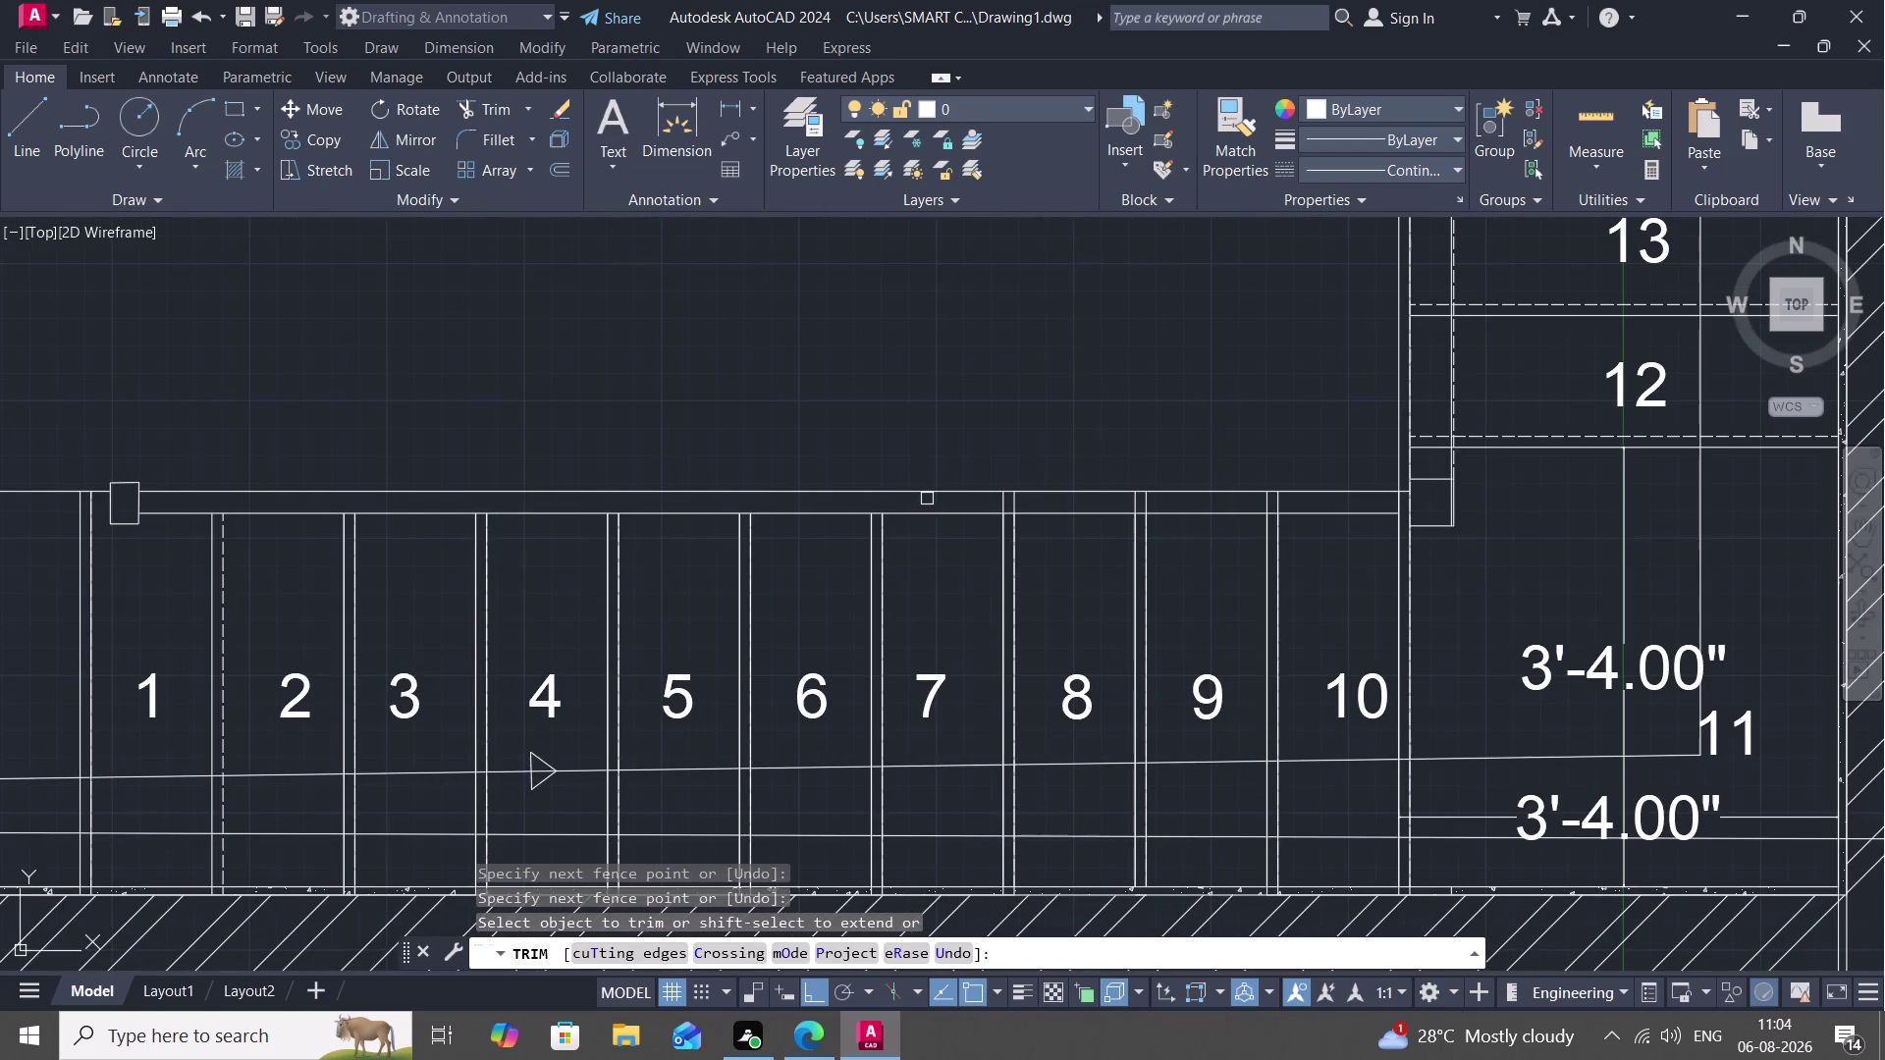
drag(931, 499, 1337, 506)
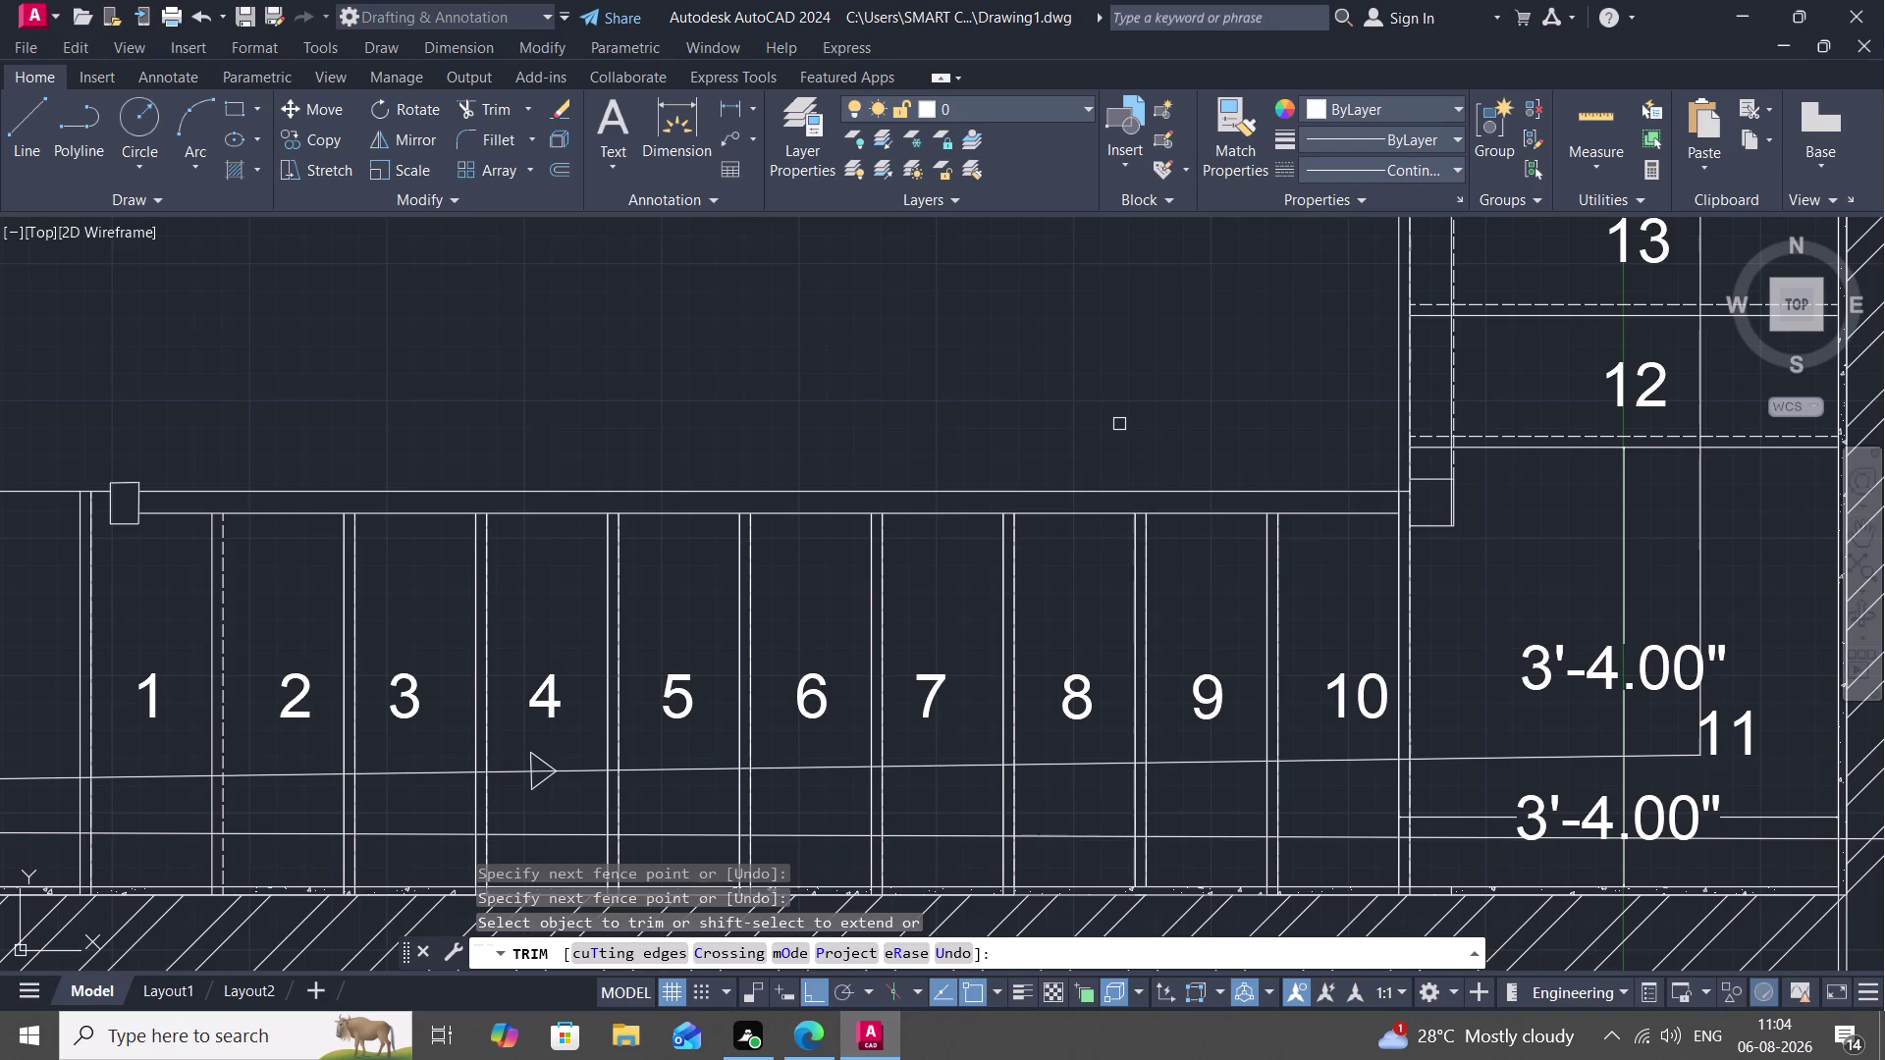
scroll(down, 3)
middle_click(1115, 417)
scroll(down, 3)
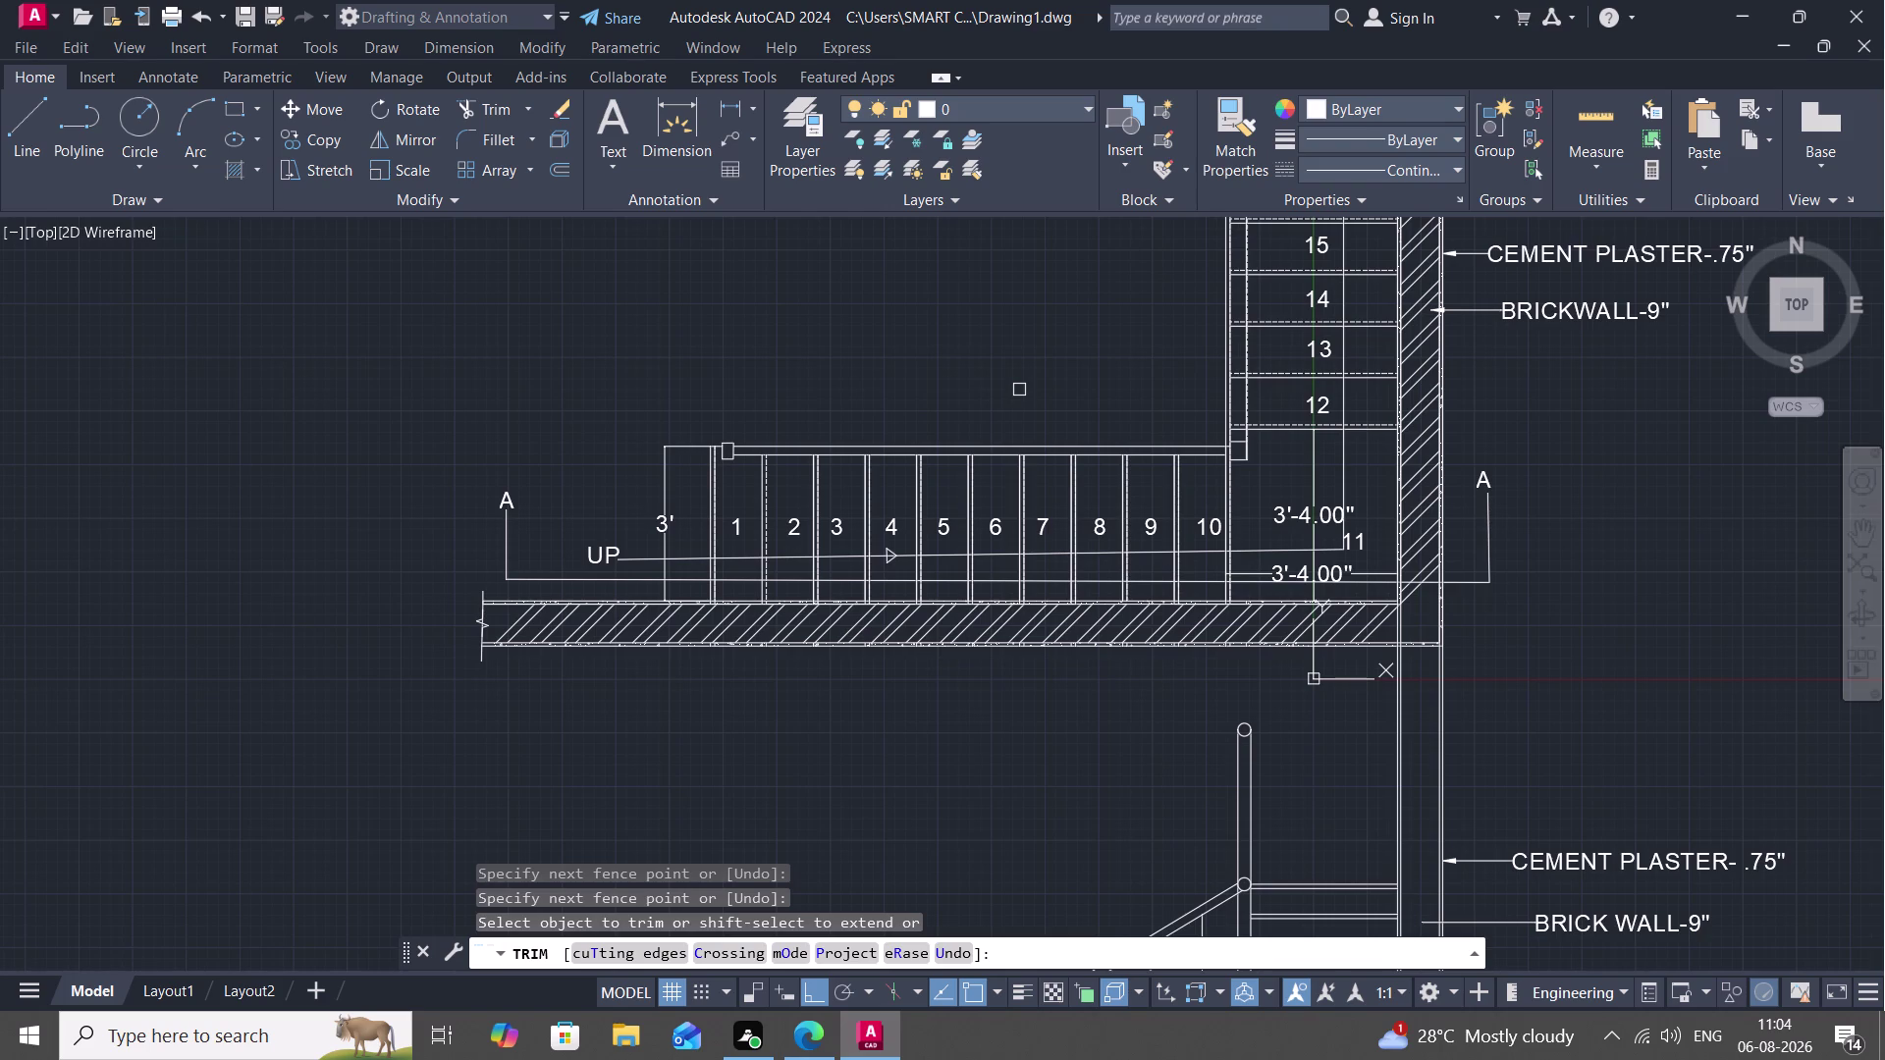
scroll(down, 3)
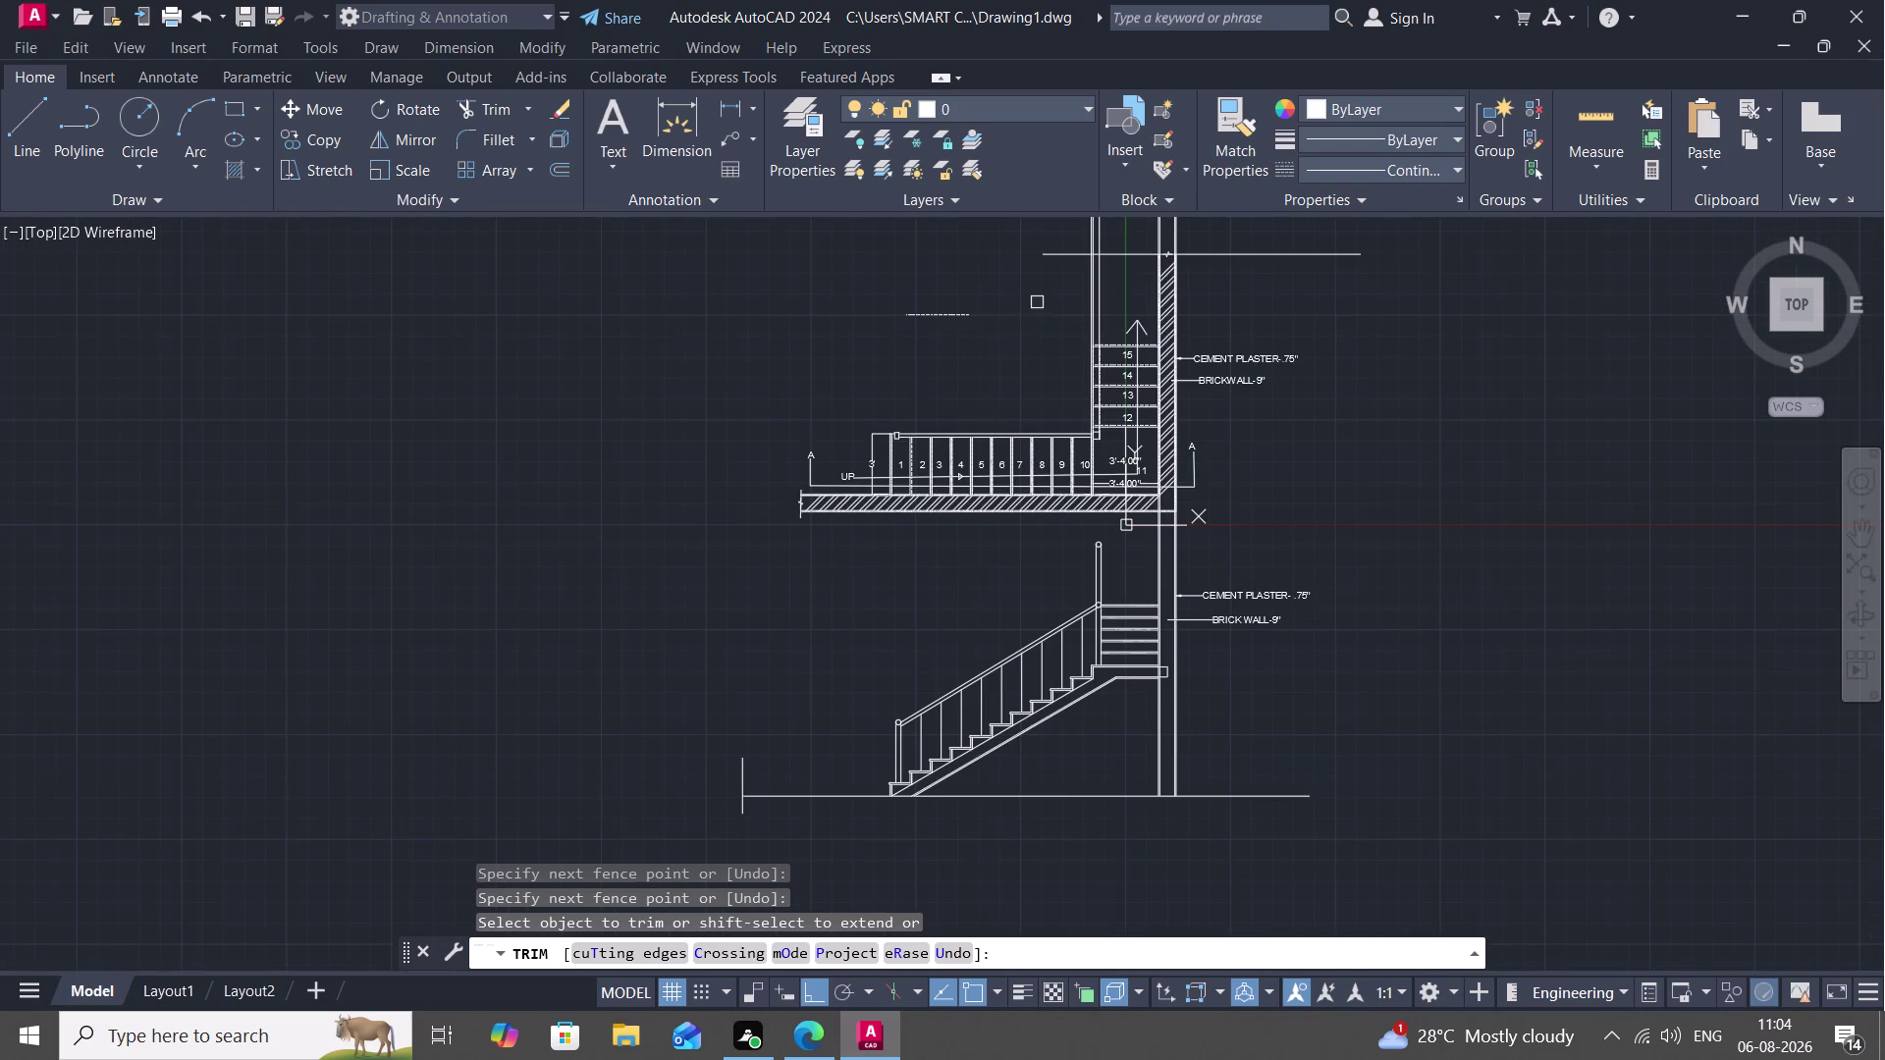
scroll(down, 3)
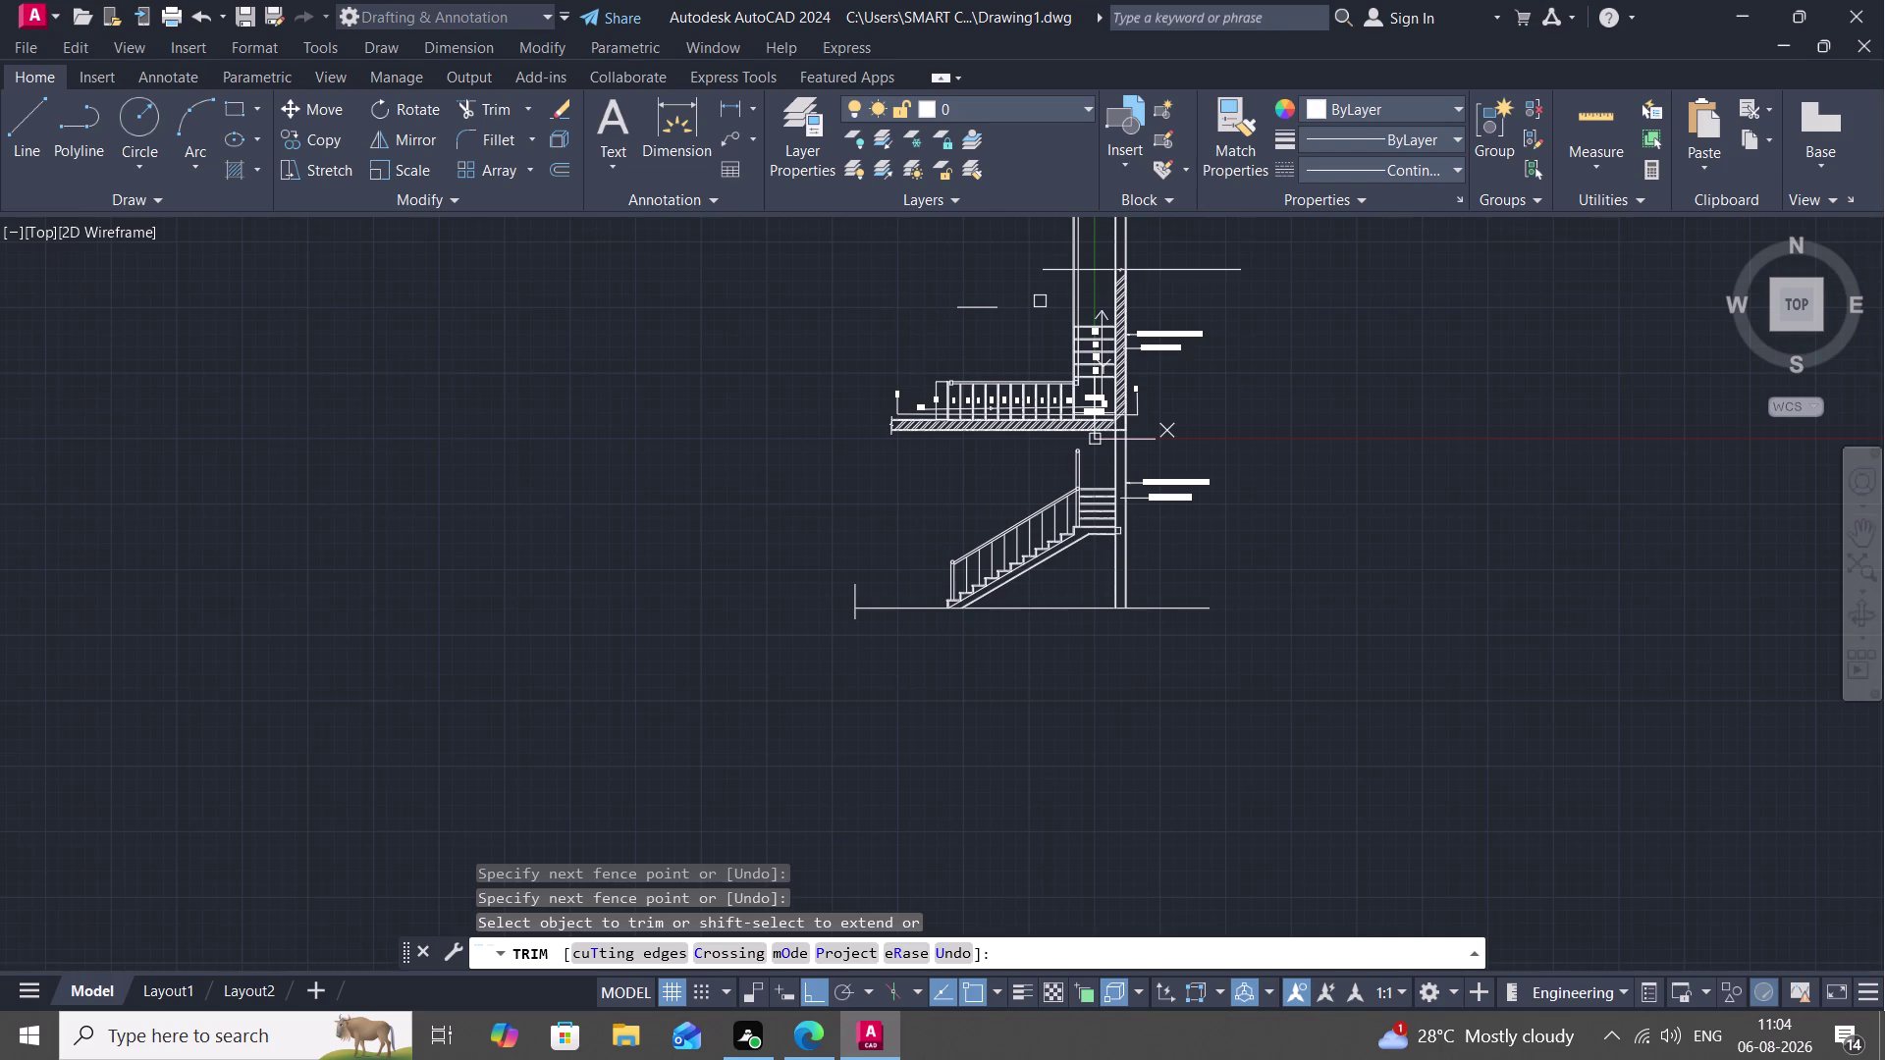
middle_drag(1038, 304, 955, 453)
scroll(up, 3)
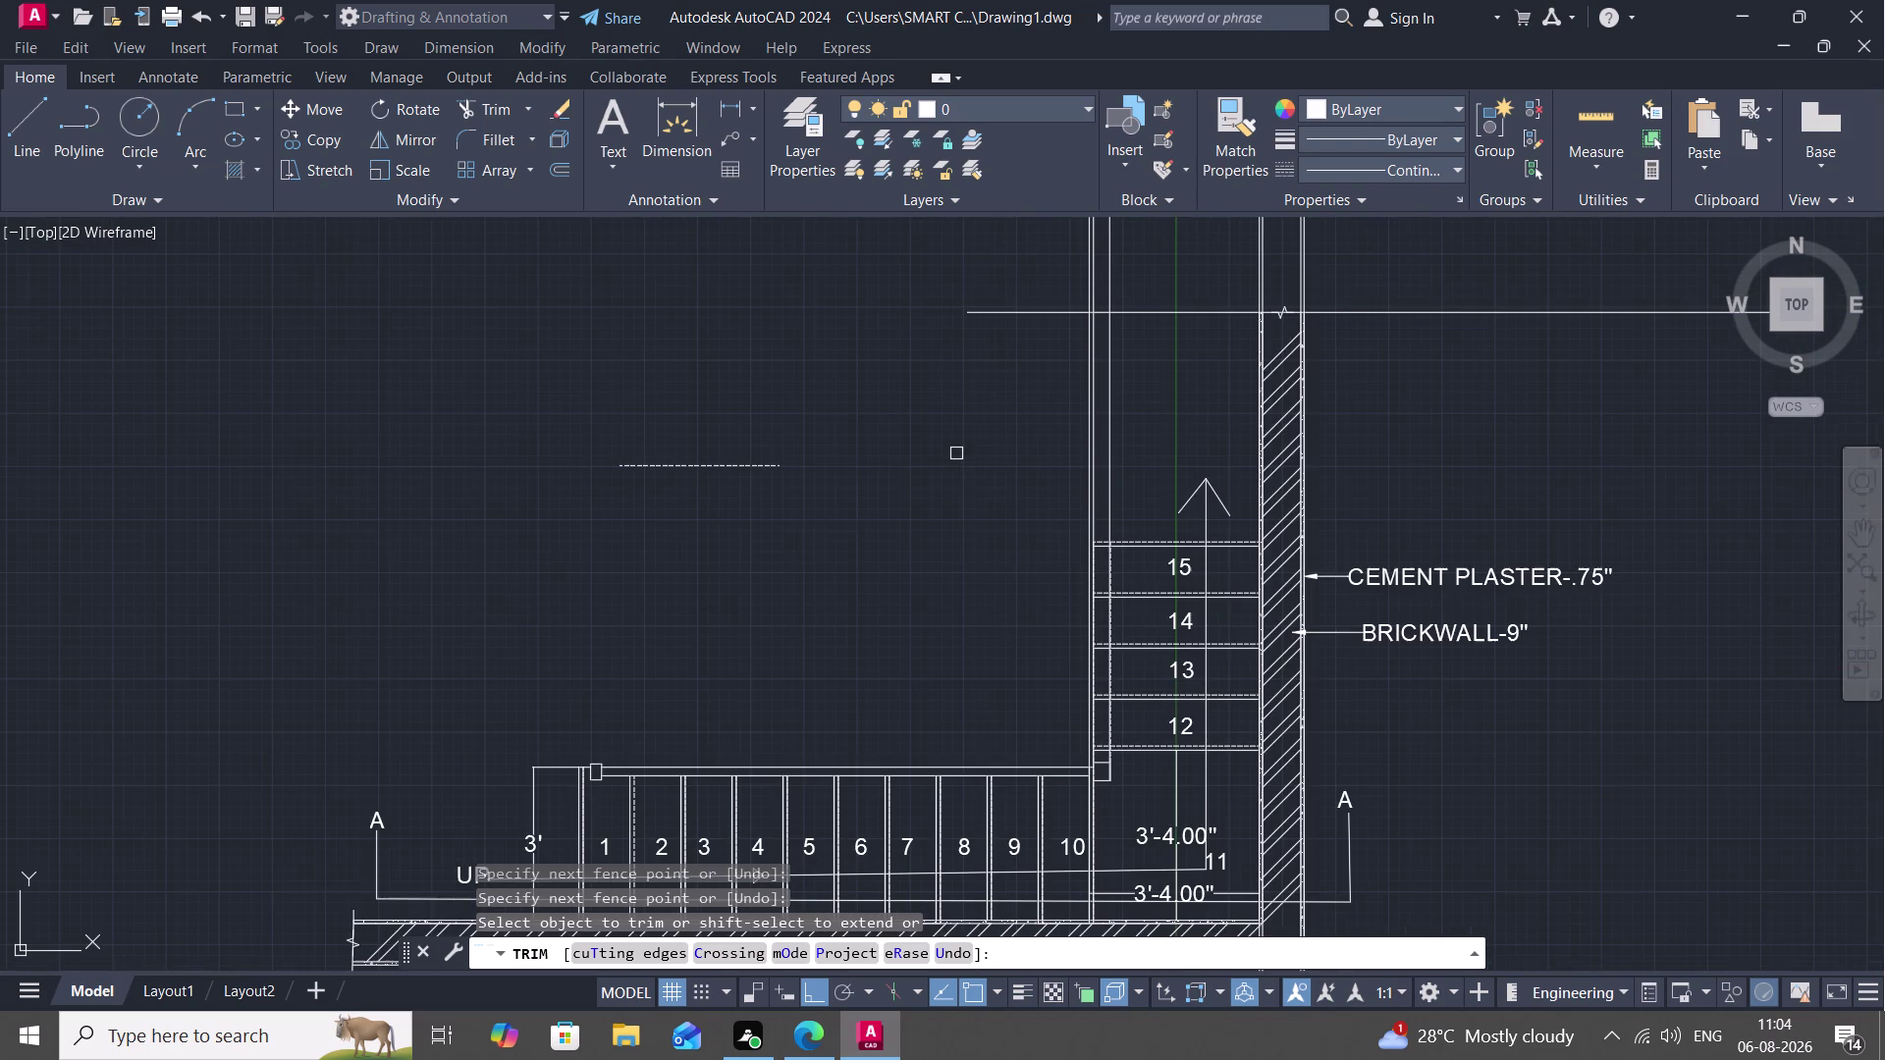
click(717, 464)
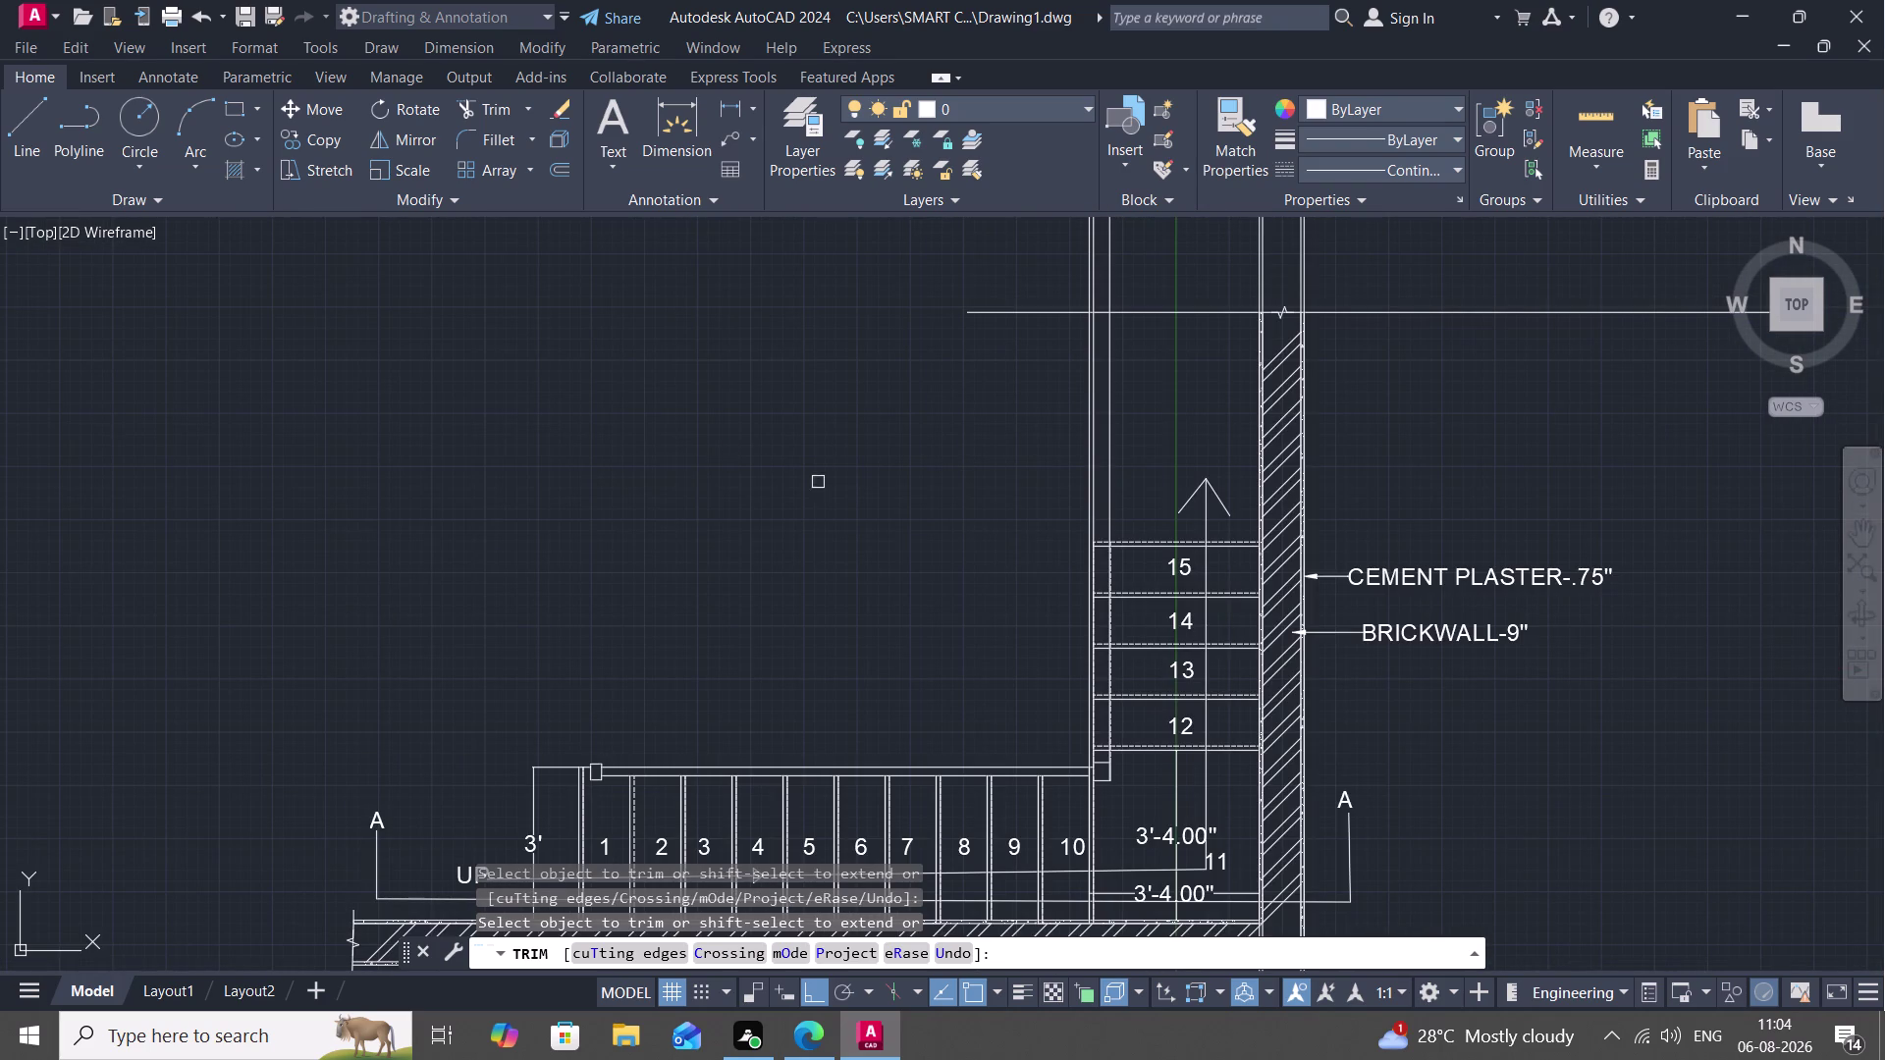
drag(833, 485, 1138, 429)
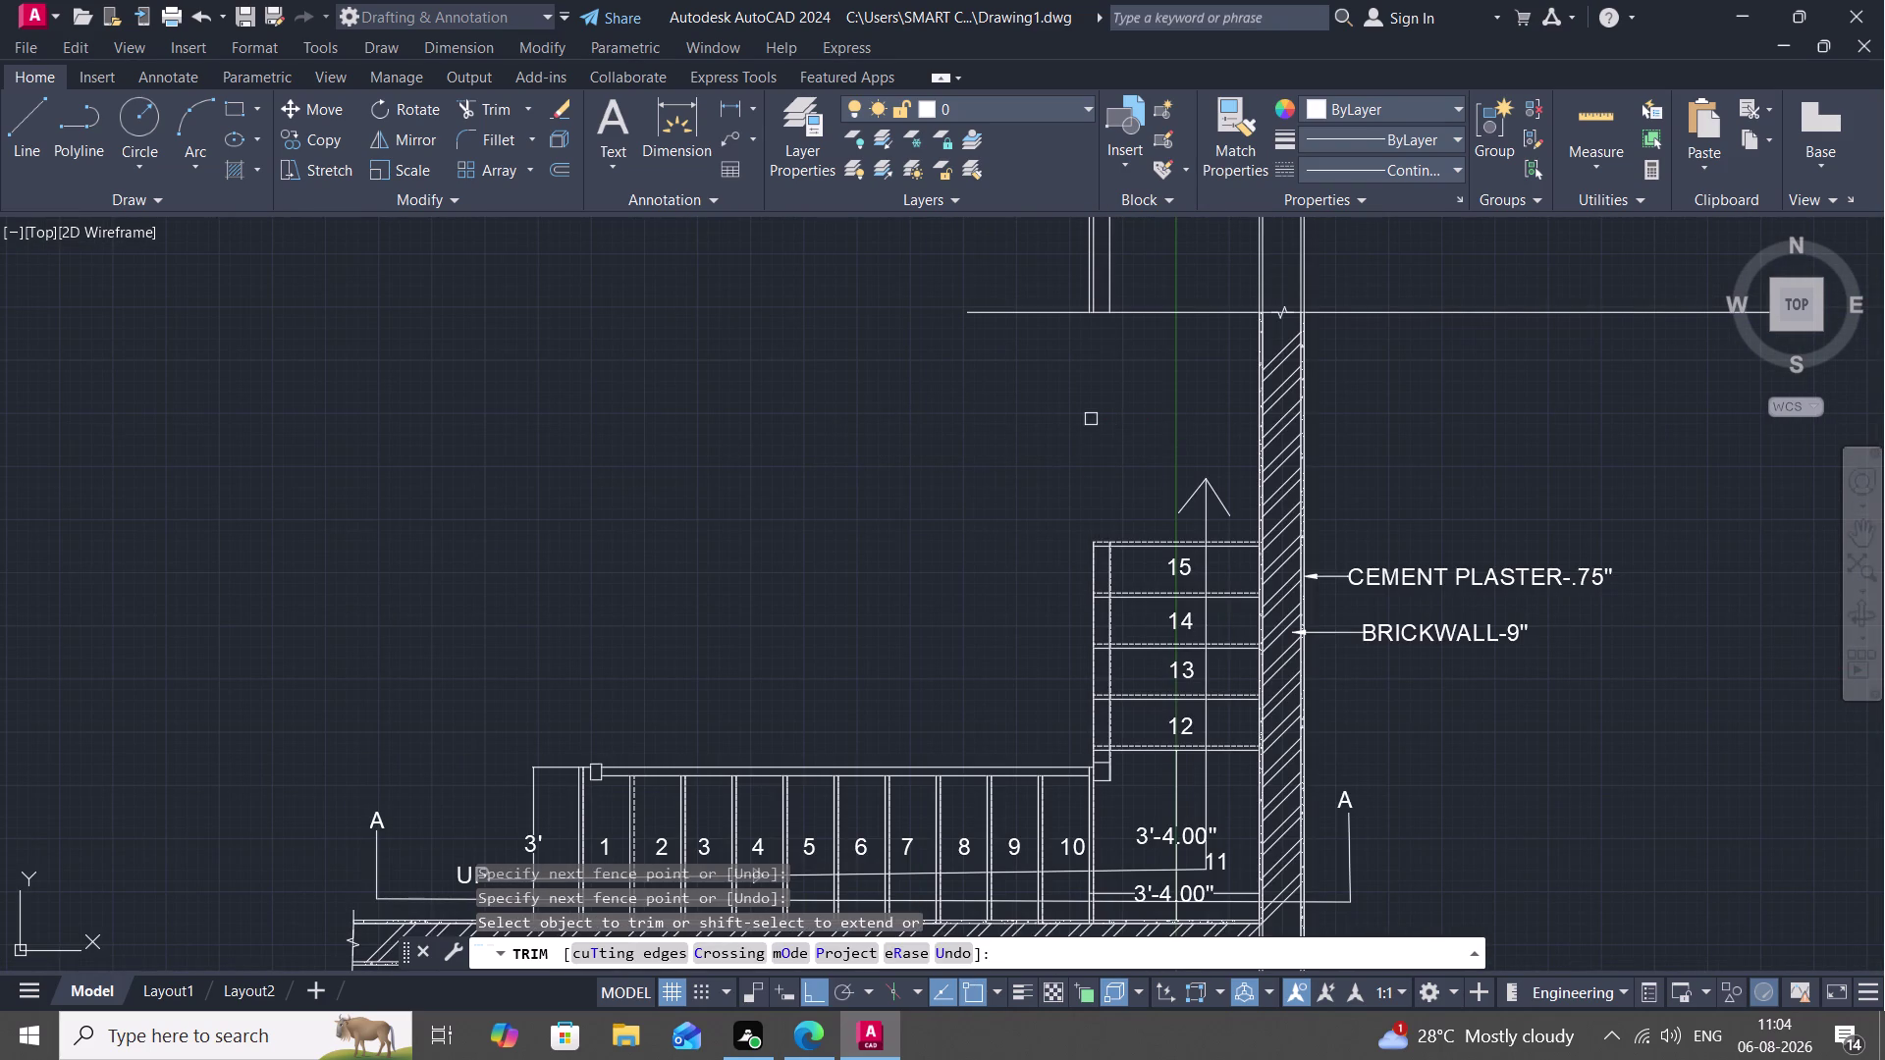
drag(1066, 247, 1112, 244)
End the trim and delete the stray lines beside step 15.
key(Escape)
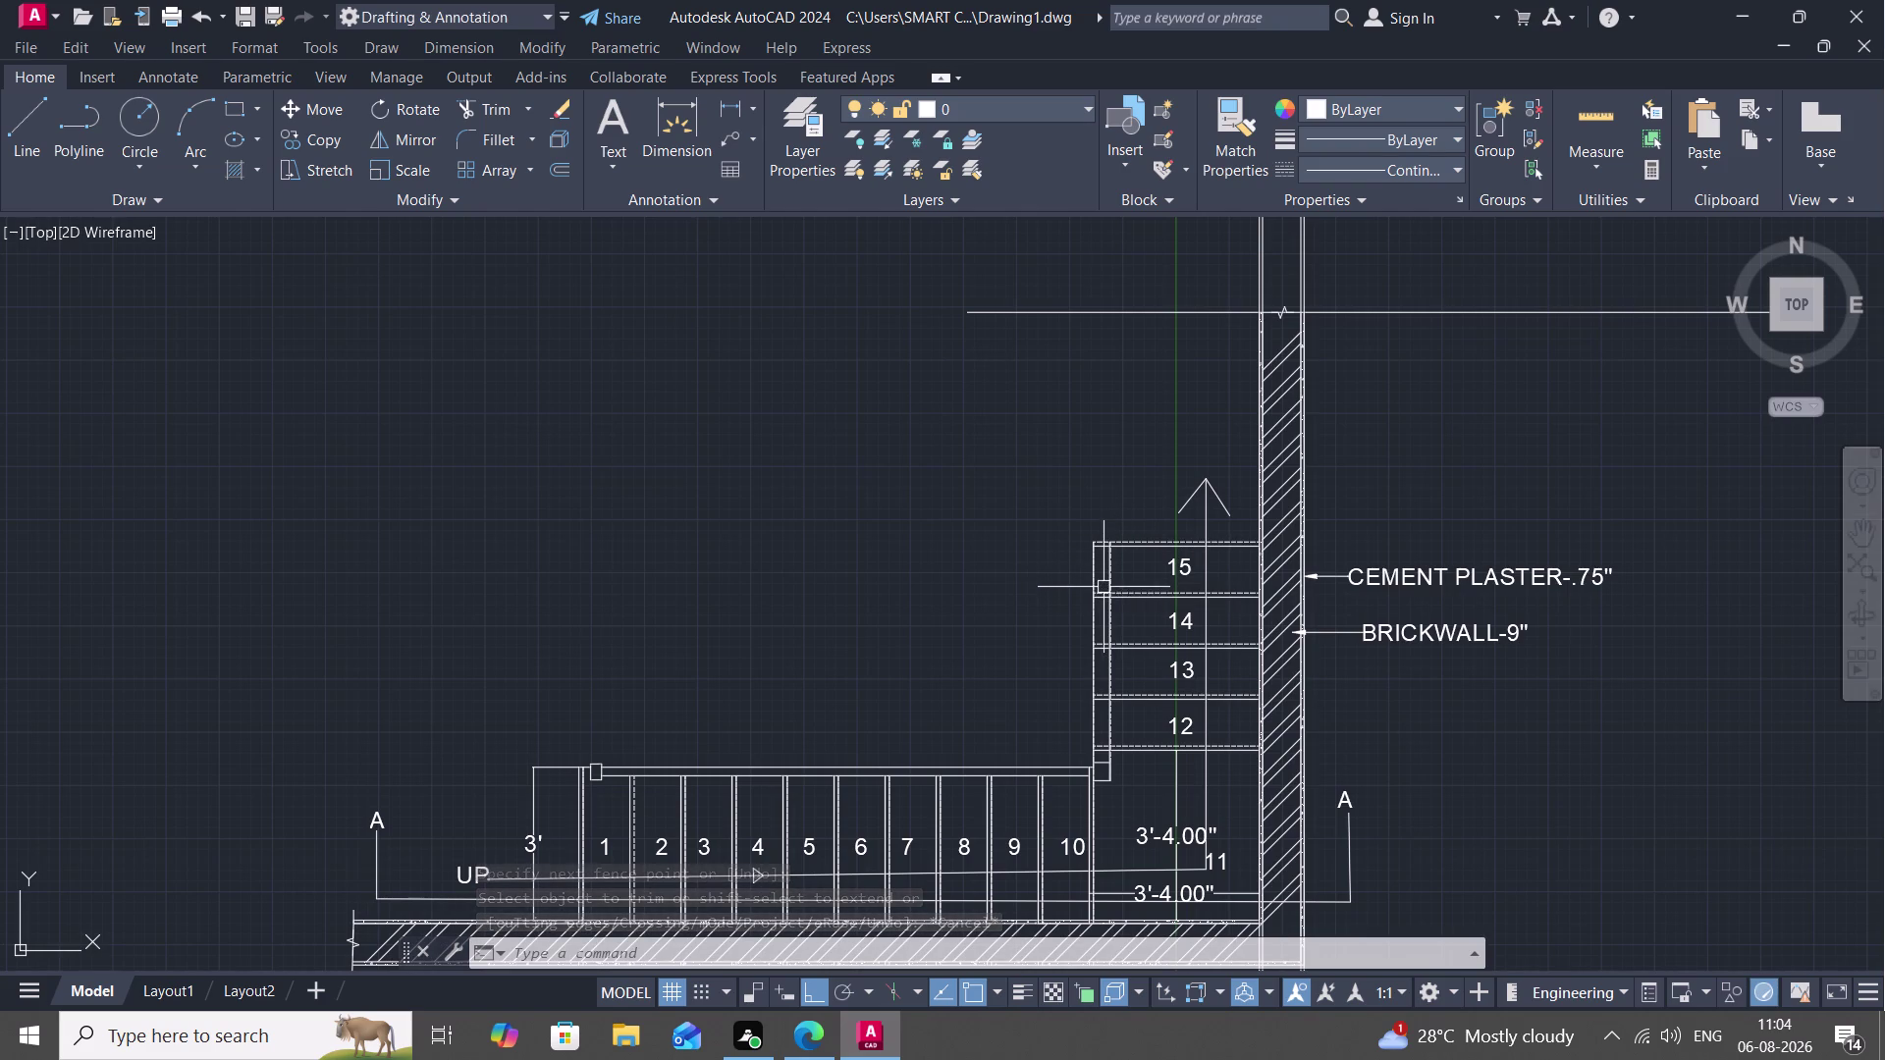
click(1111, 575)
key(Delete)
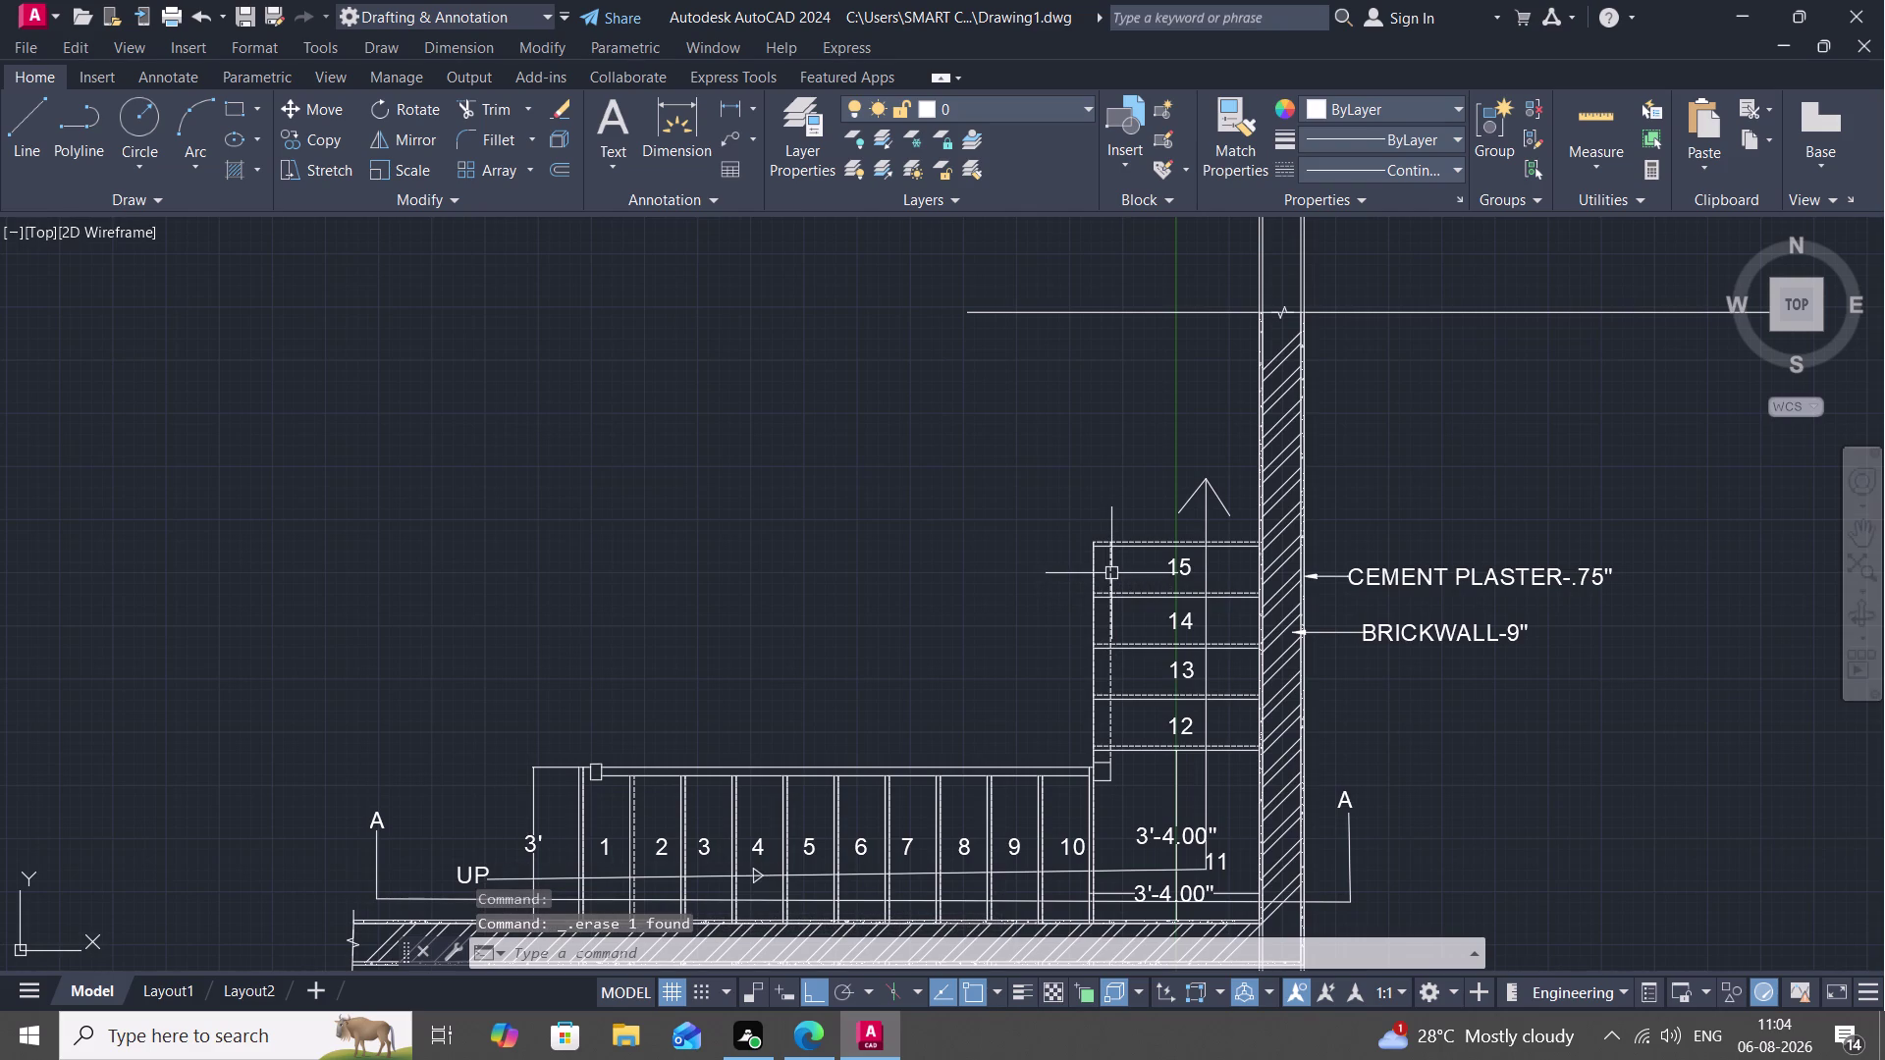
click(1111, 573)
key(Delete)
click(1091, 614)
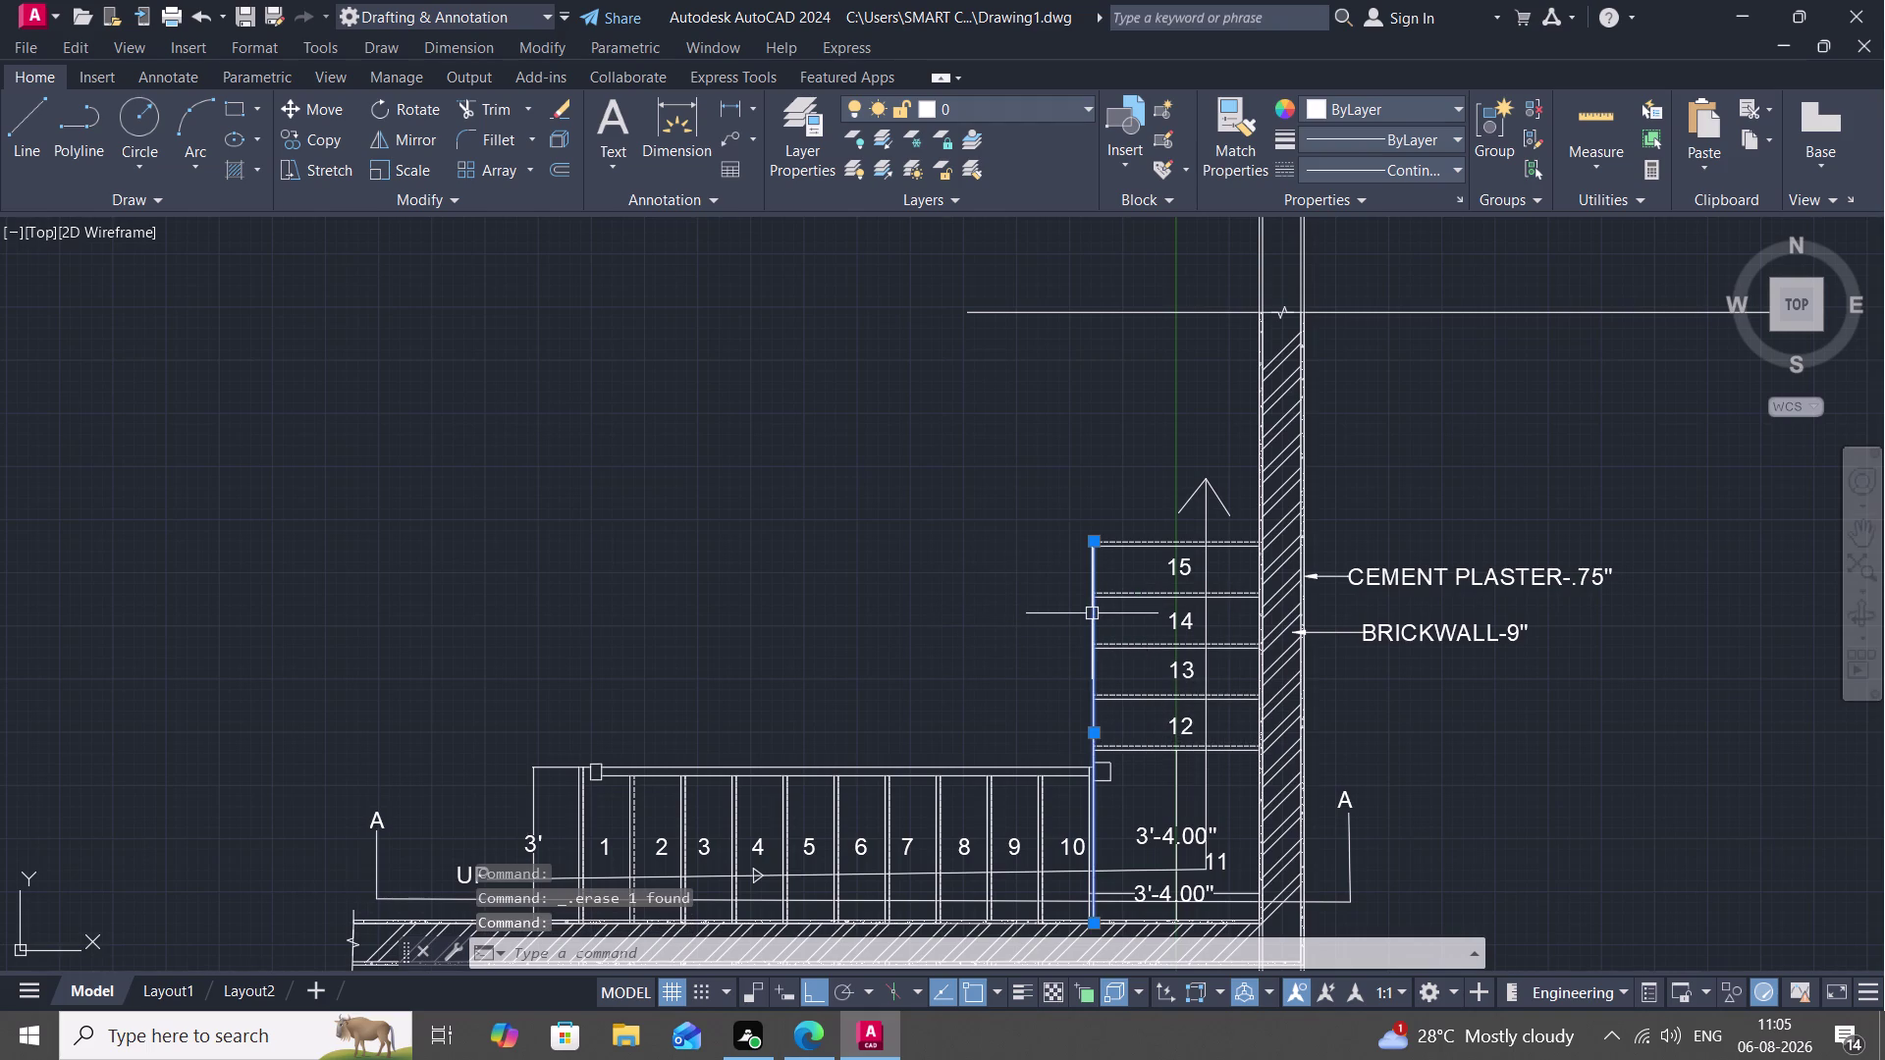
key(Escape)
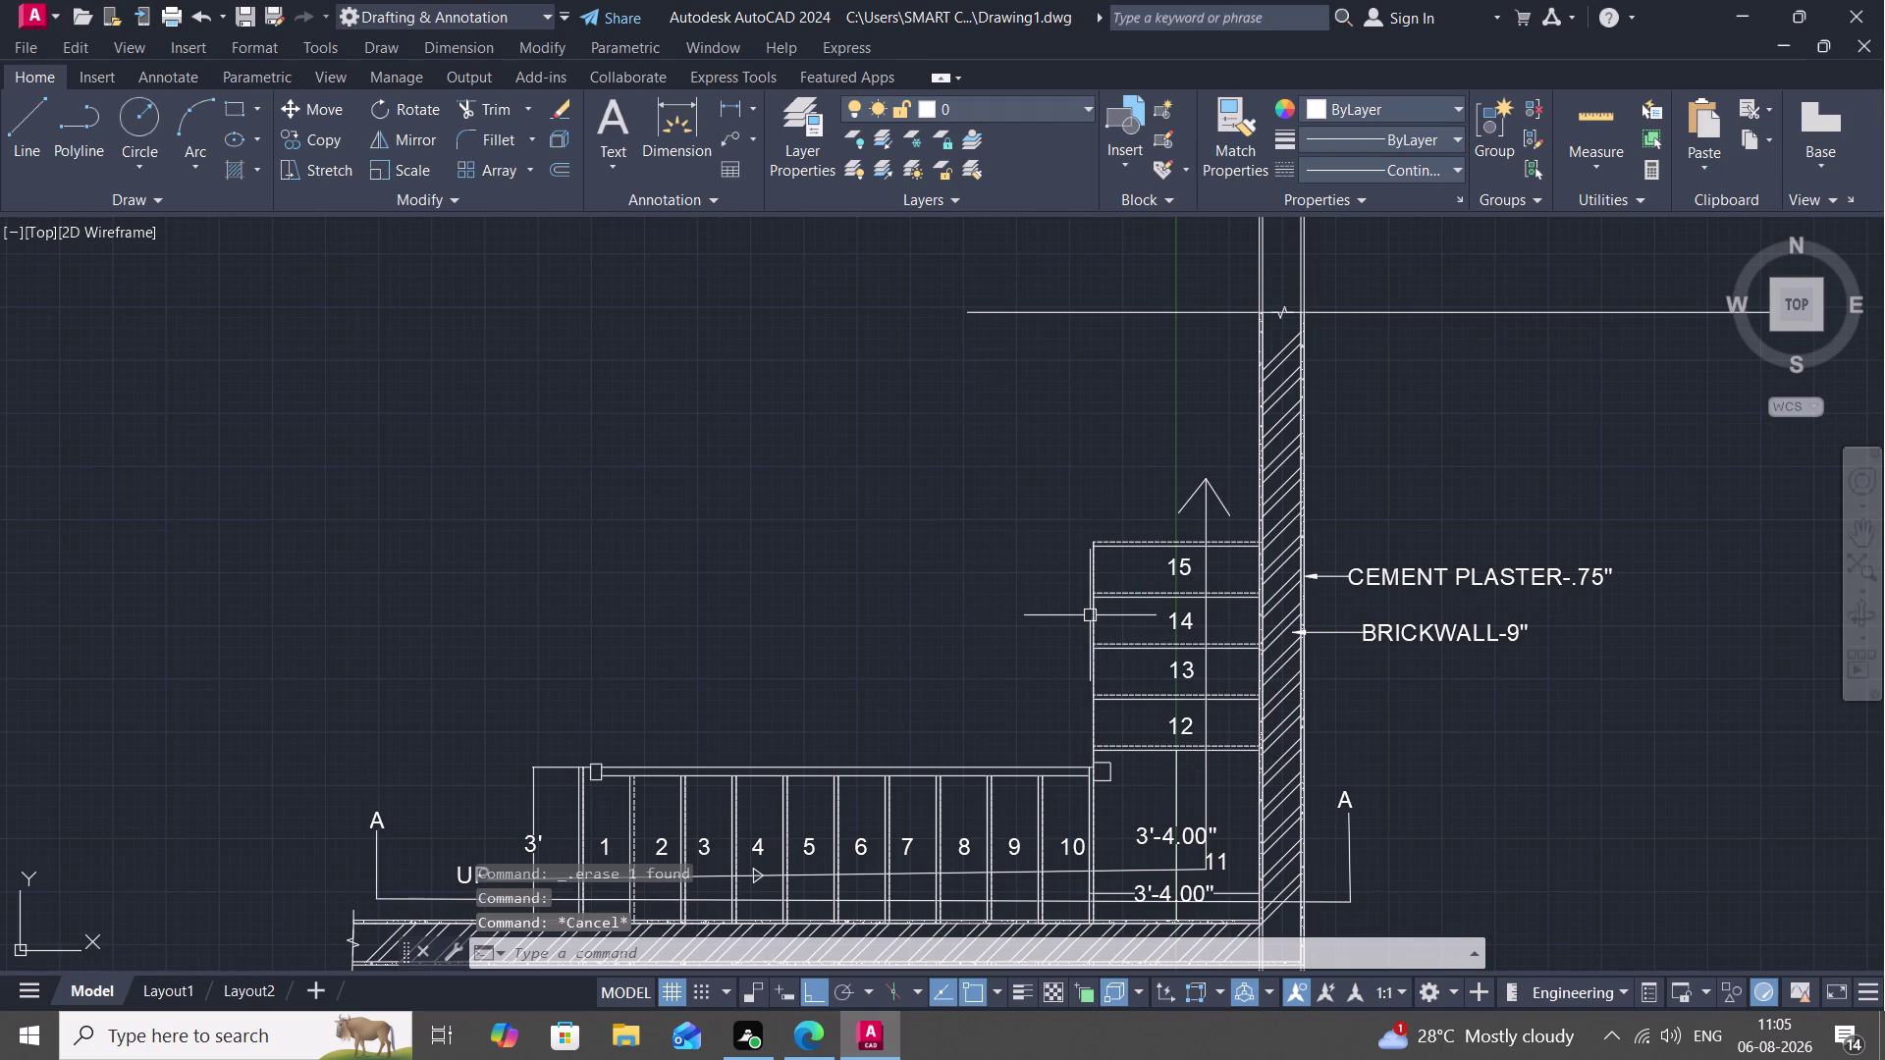
Fence-trim the remaining stray step lines near step 15.
text(TR)
key(space)
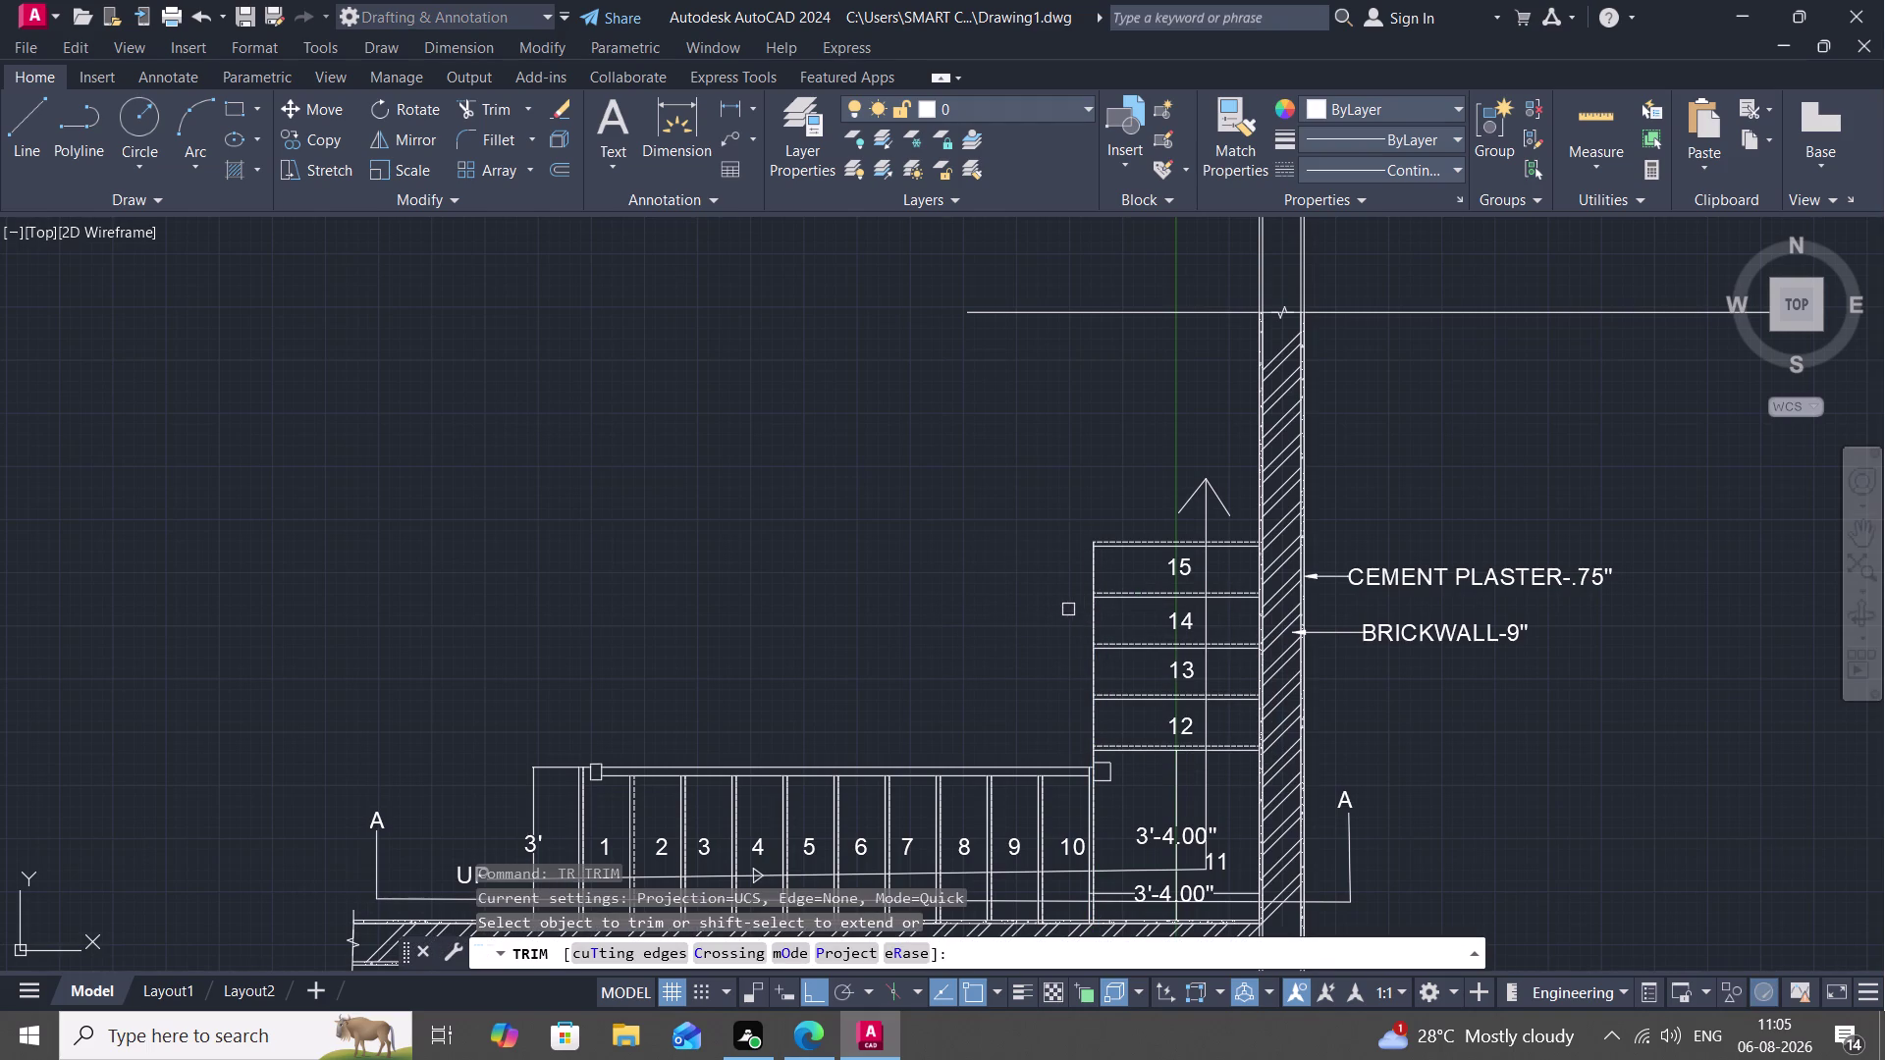
click(1089, 572)
drag(1072, 561, 1072, 559)
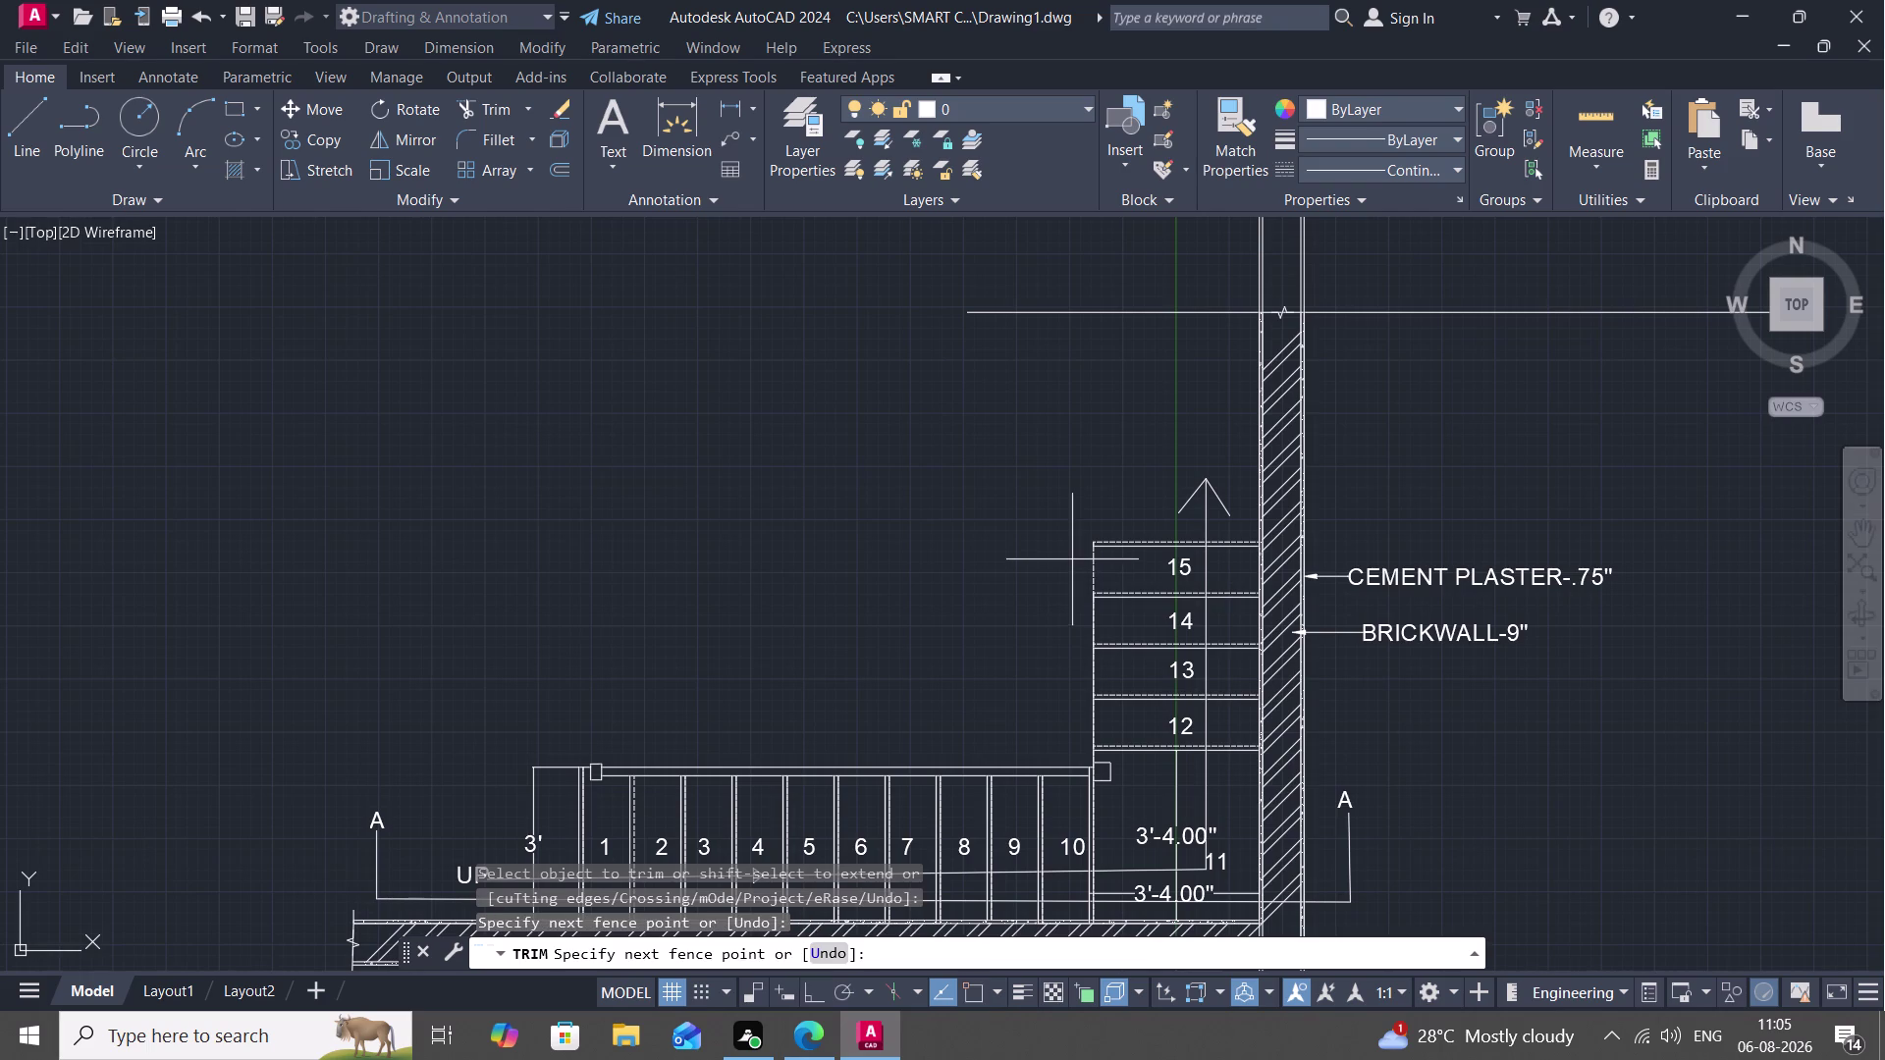
drag(1072, 560, 1092, 568)
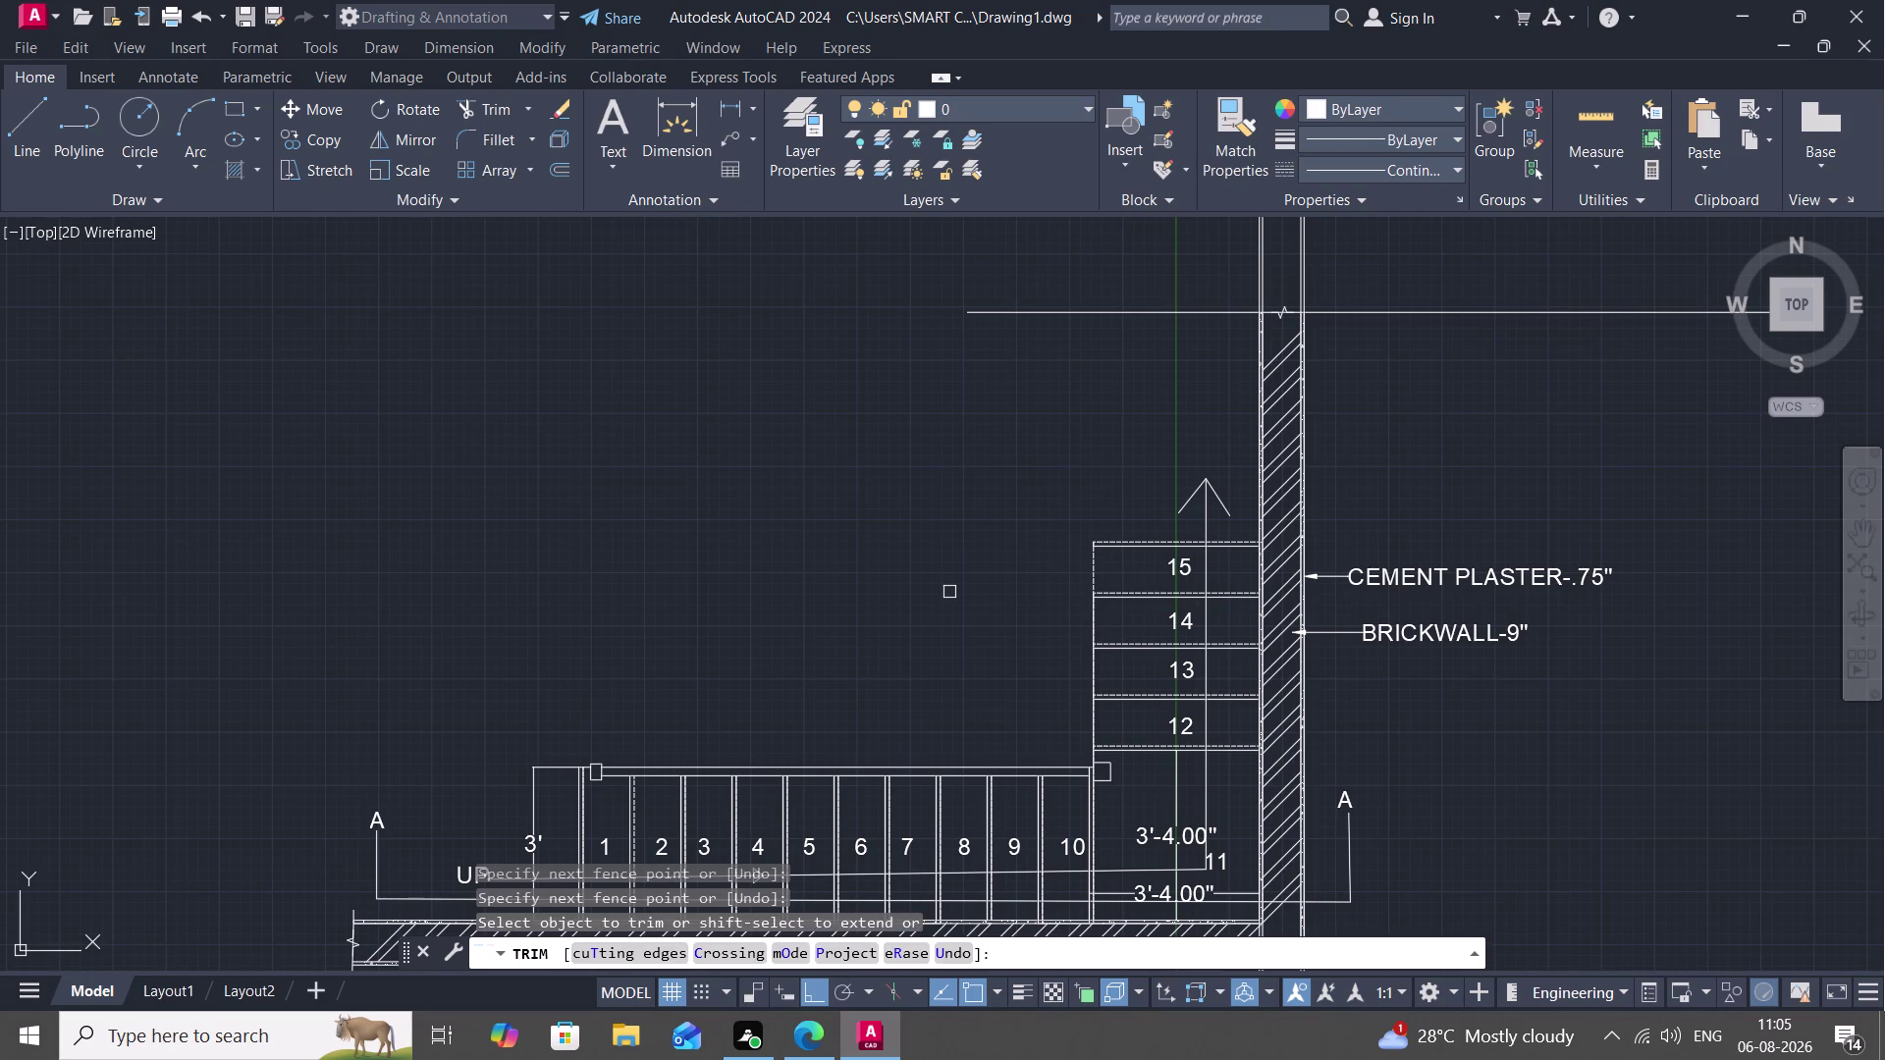
key(Escape)
key(3)
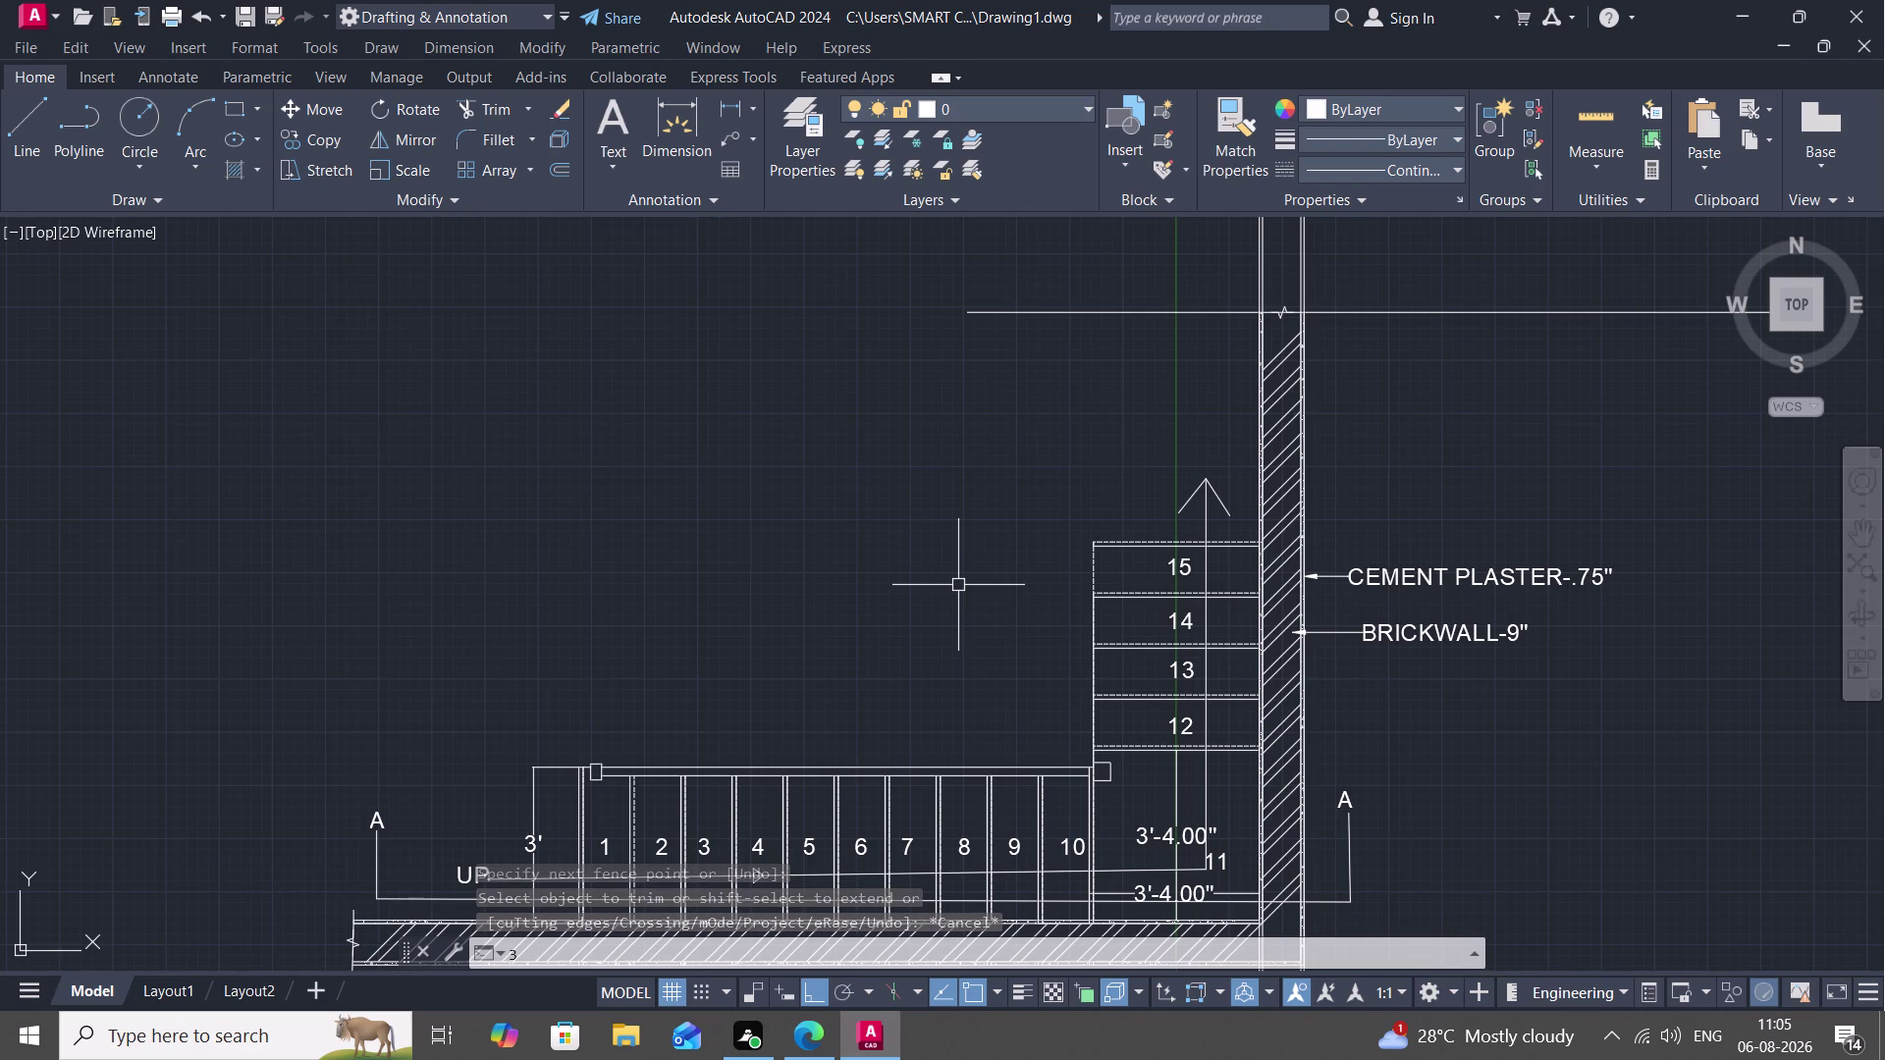
key(apostrophe)
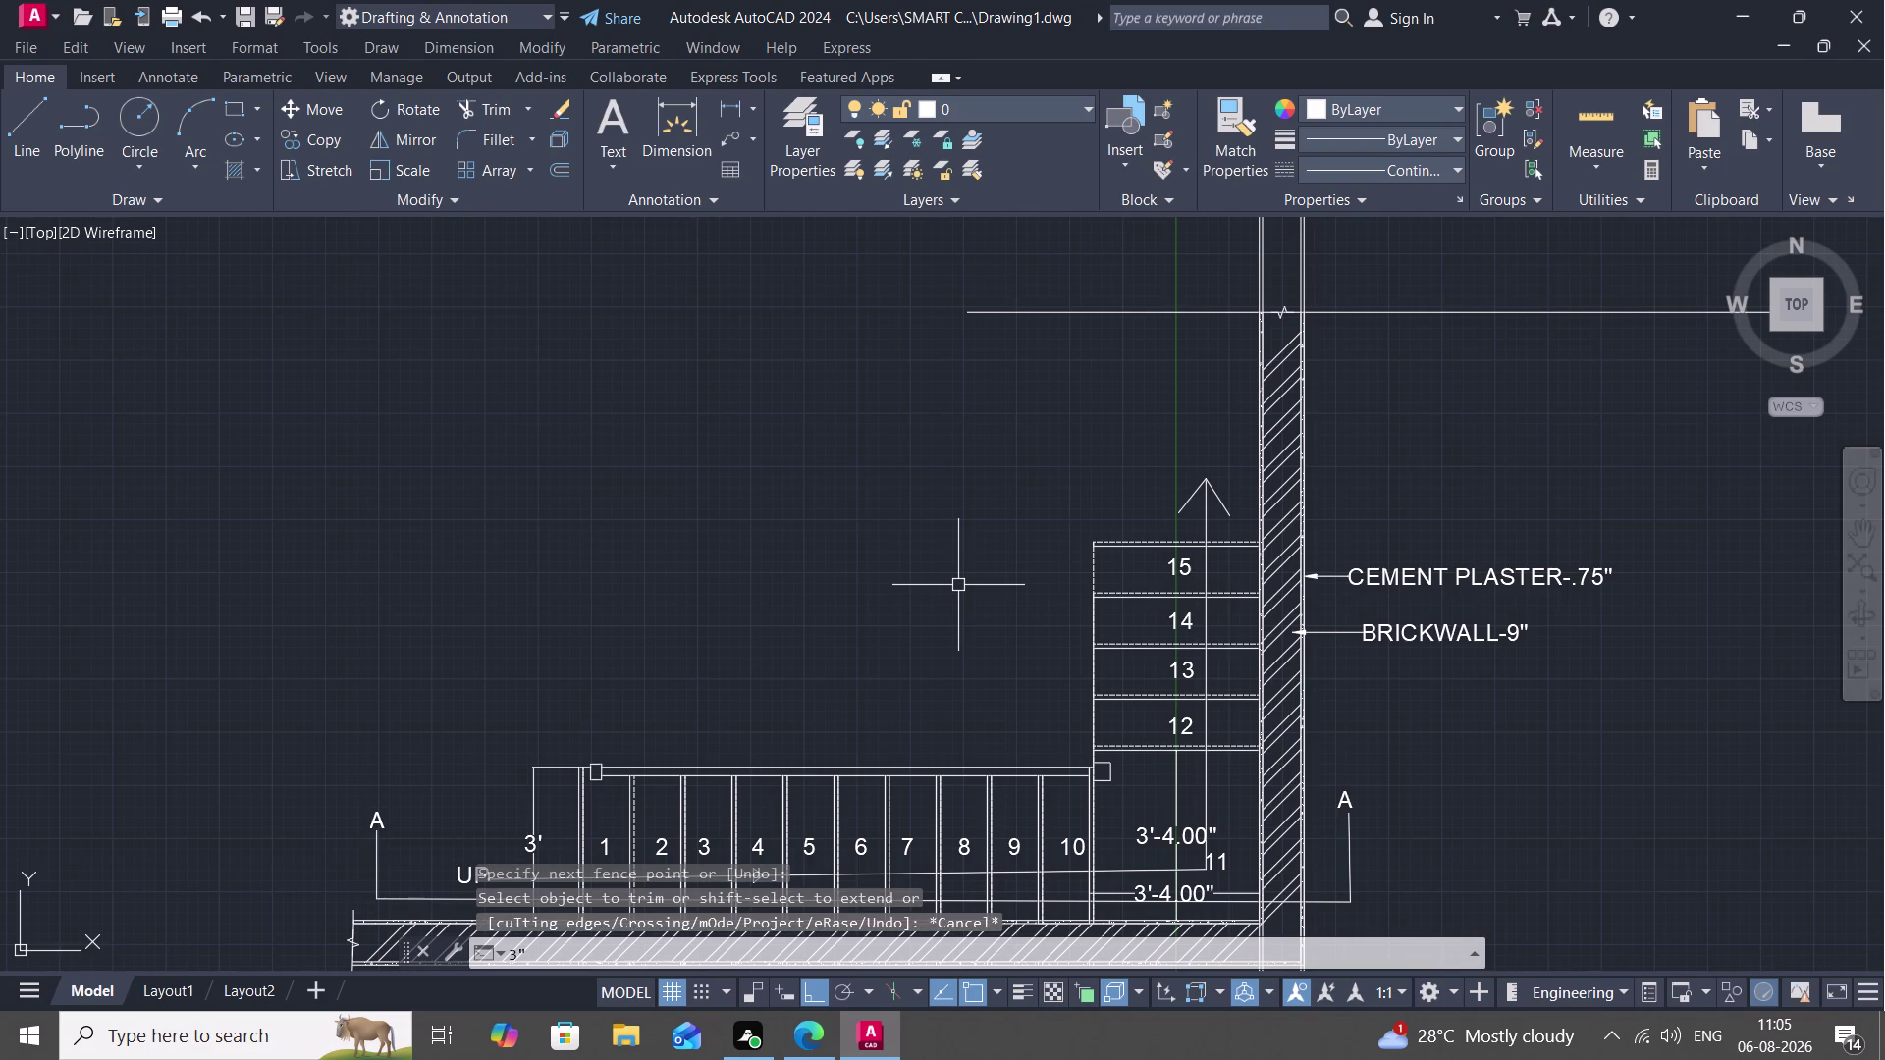
key(Escape)
text(O)
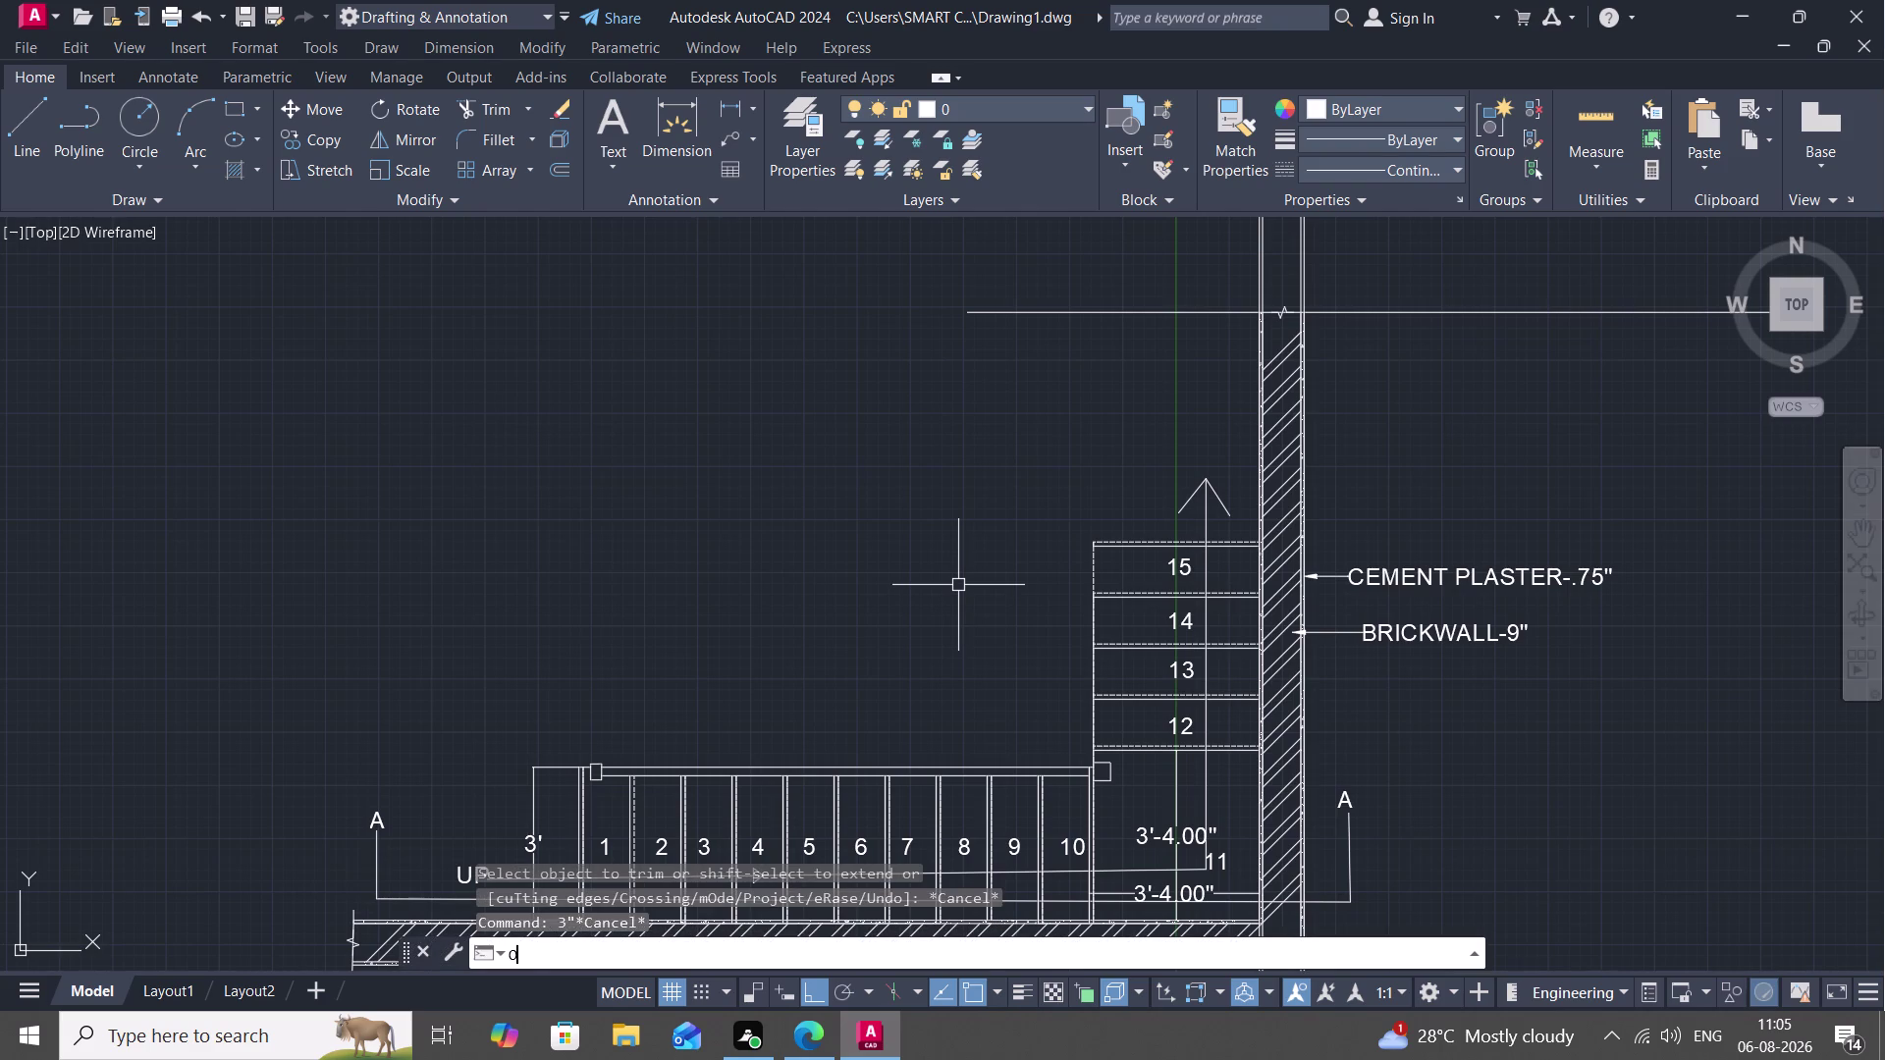
key(space)
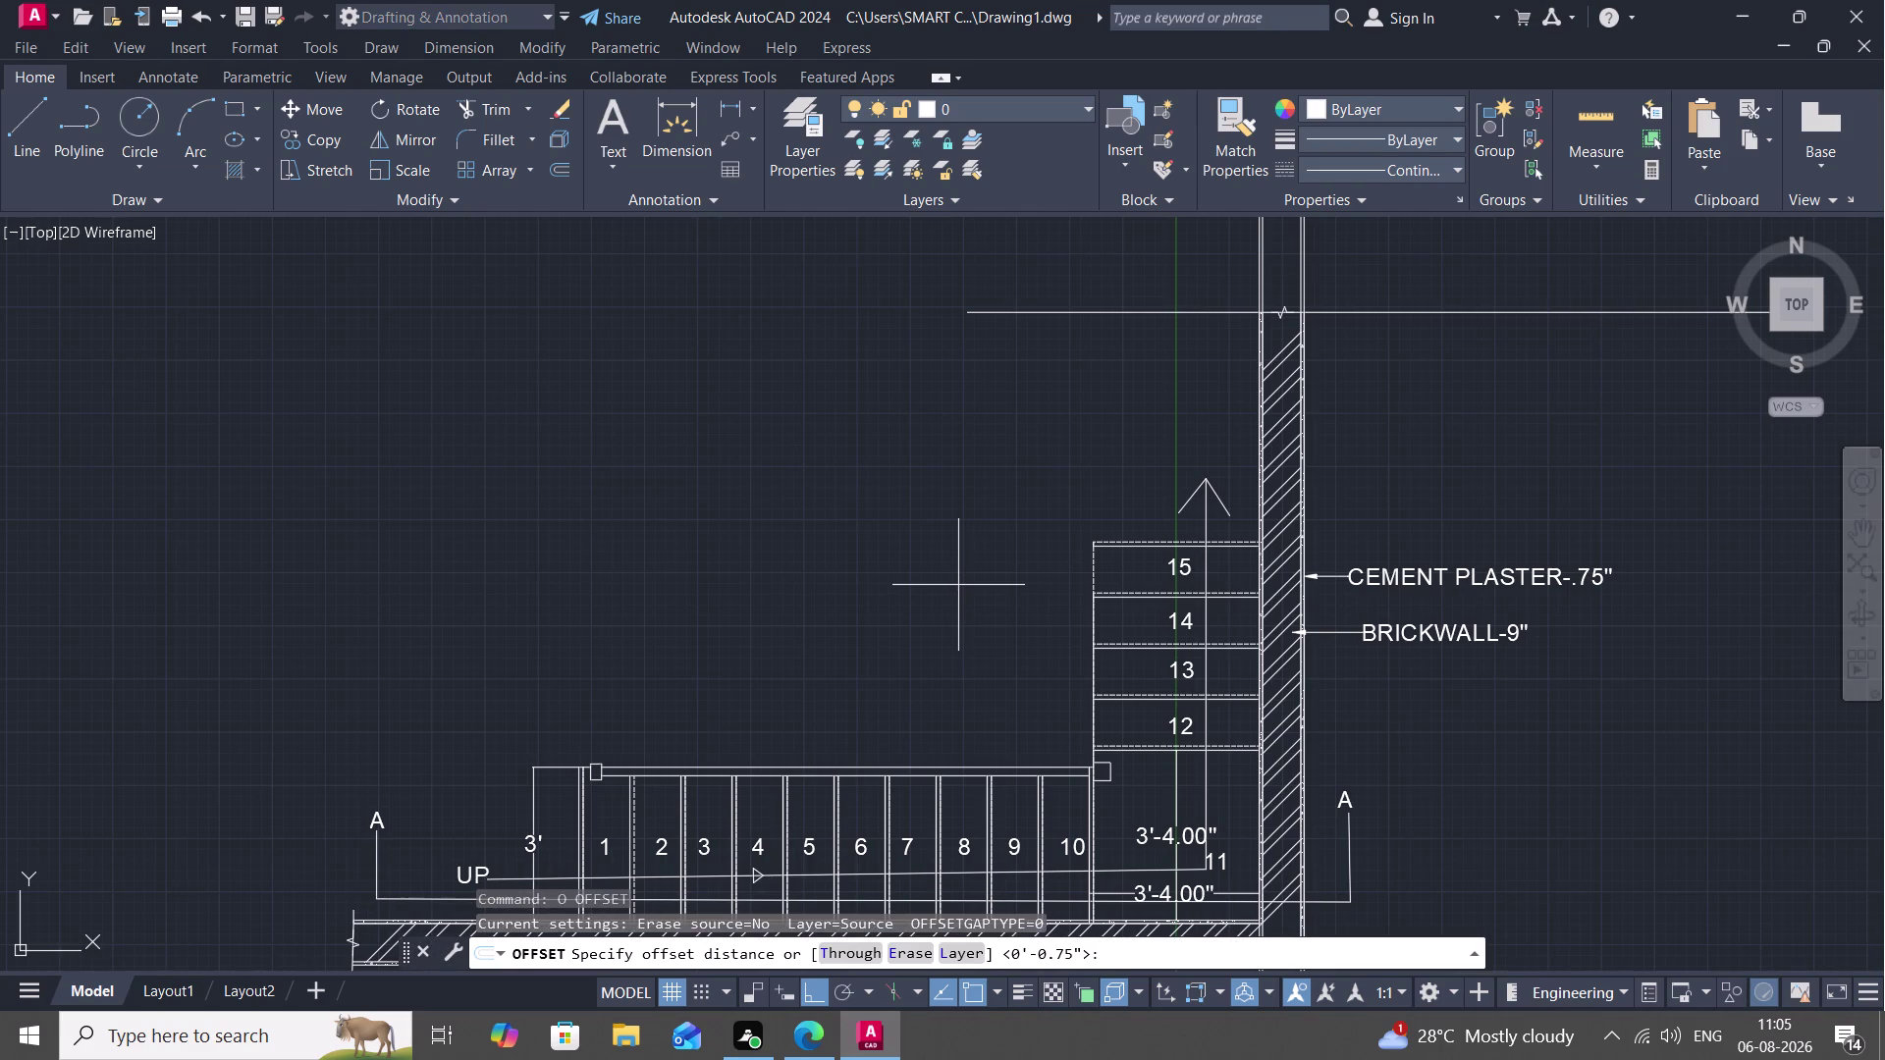
Offset the left edge of steps 12–15 by 3" to the inner side.
key(3)
text(")
key(space)
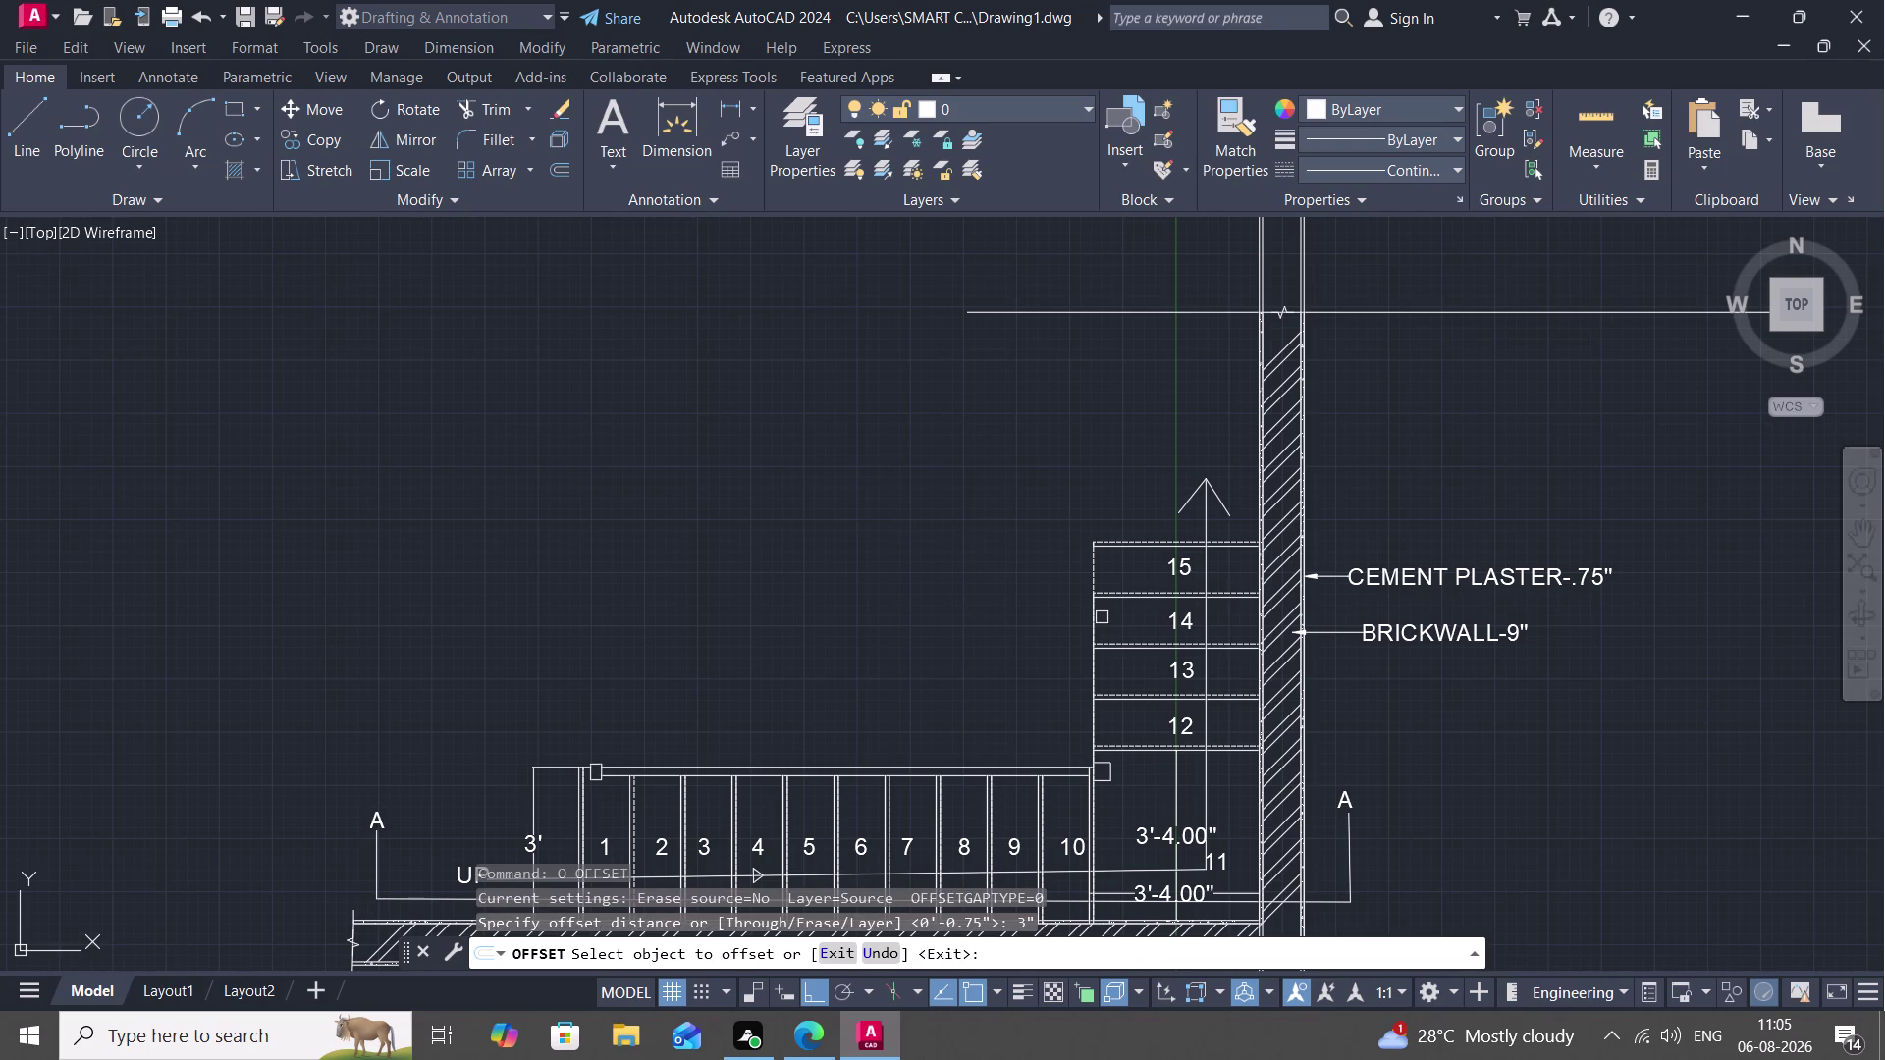
click(1088, 618)
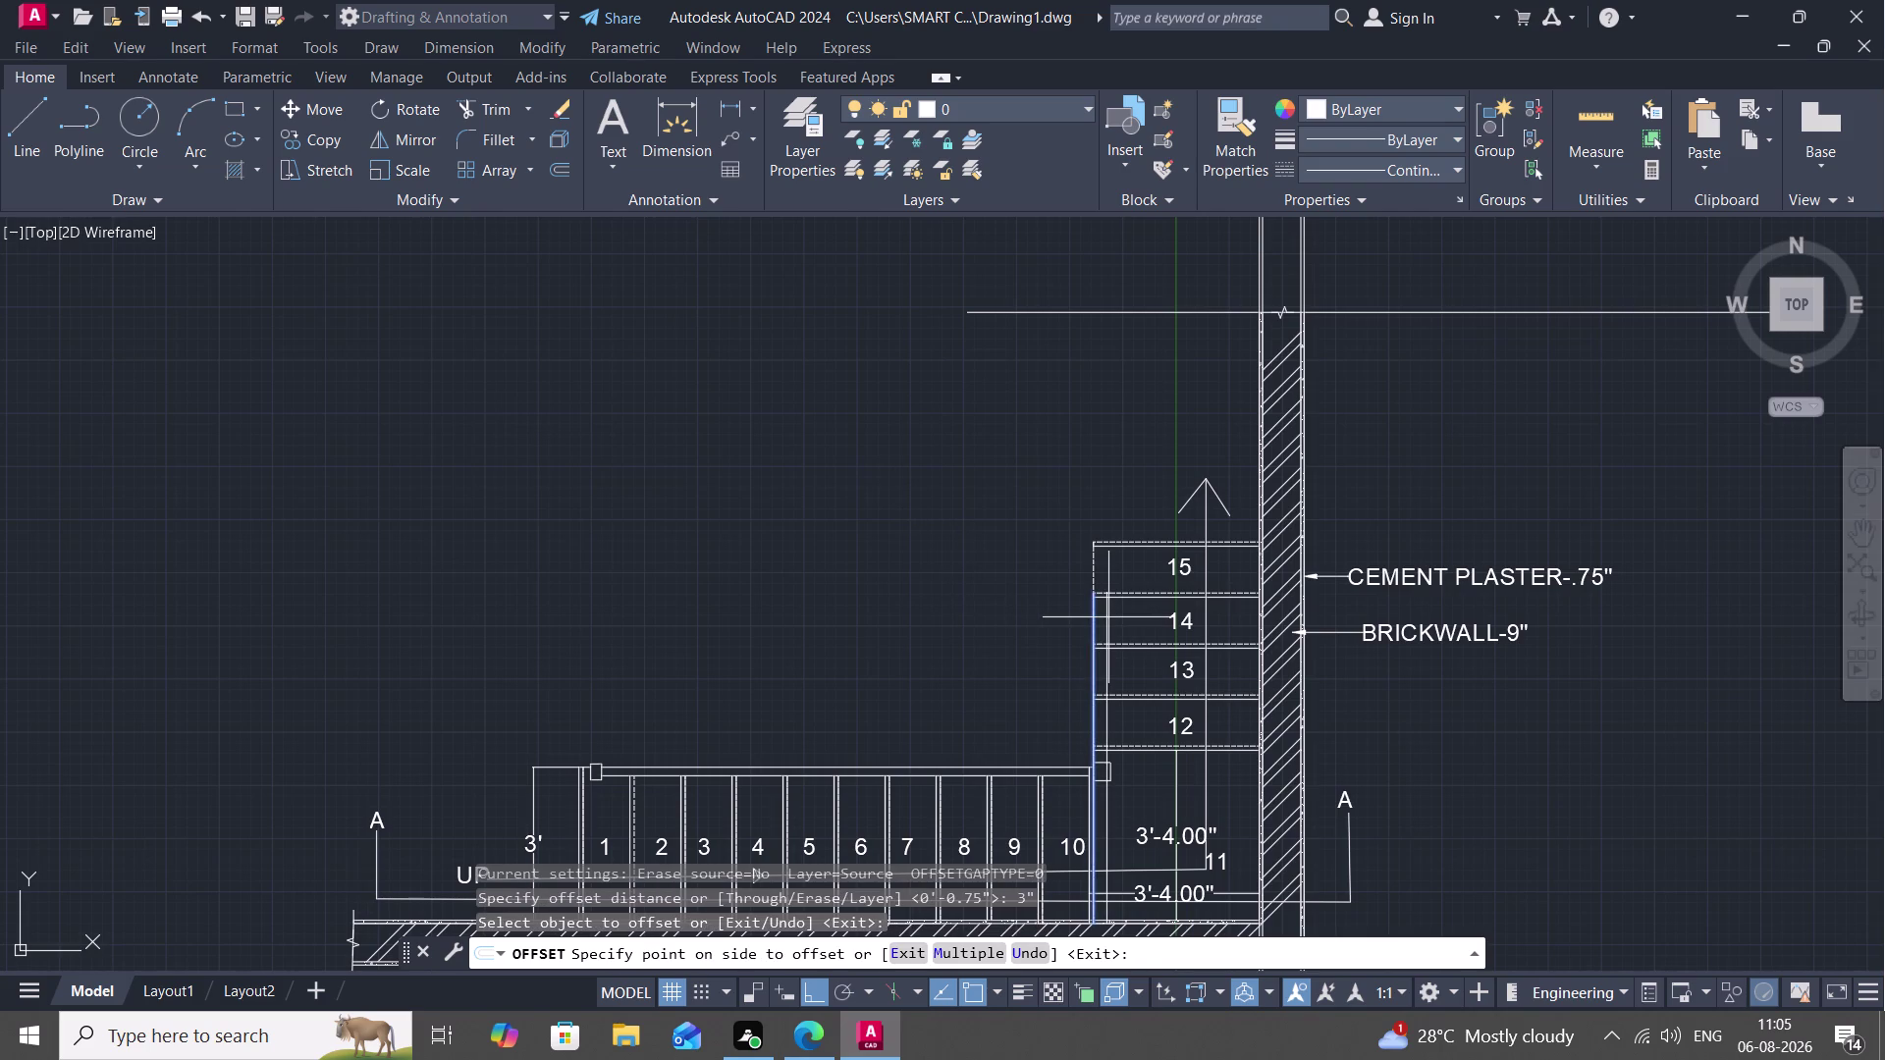
click(1111, 617)
key(Escape)
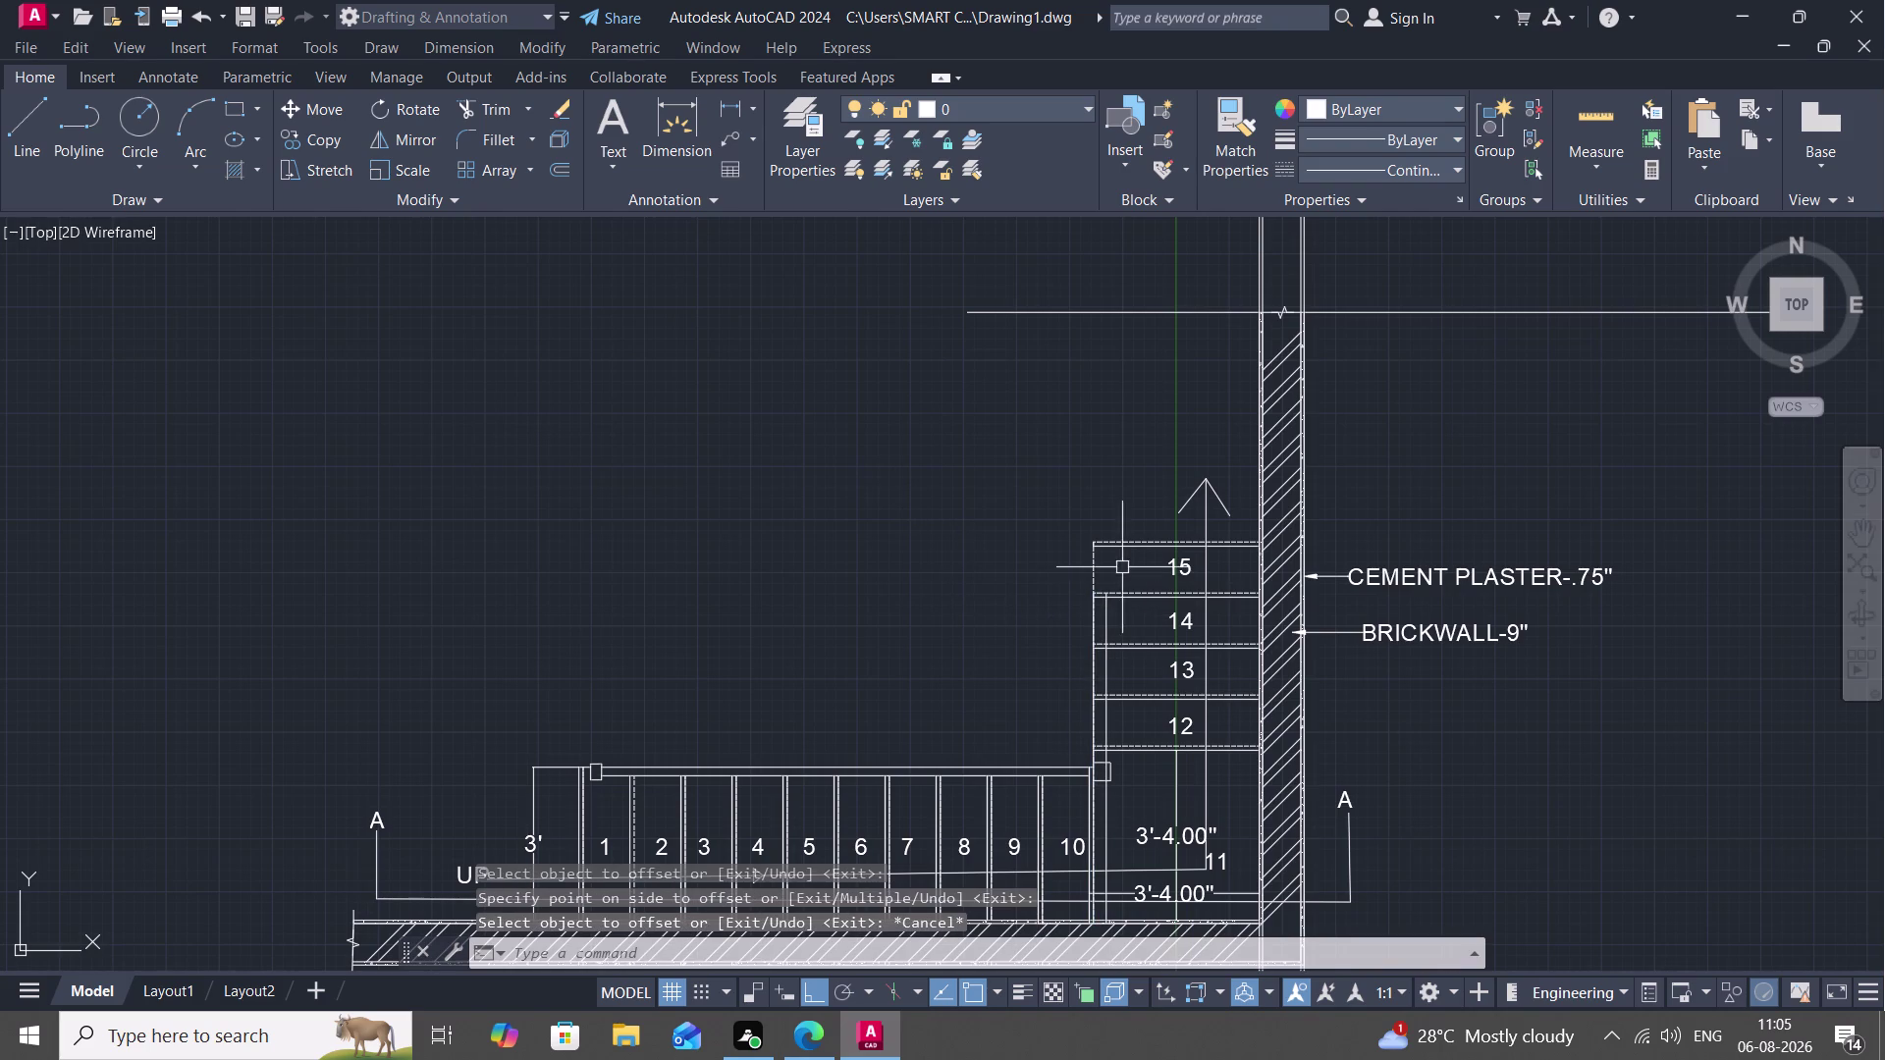
Try extending the new offset line to the step edge, then cancel.
text(EX)
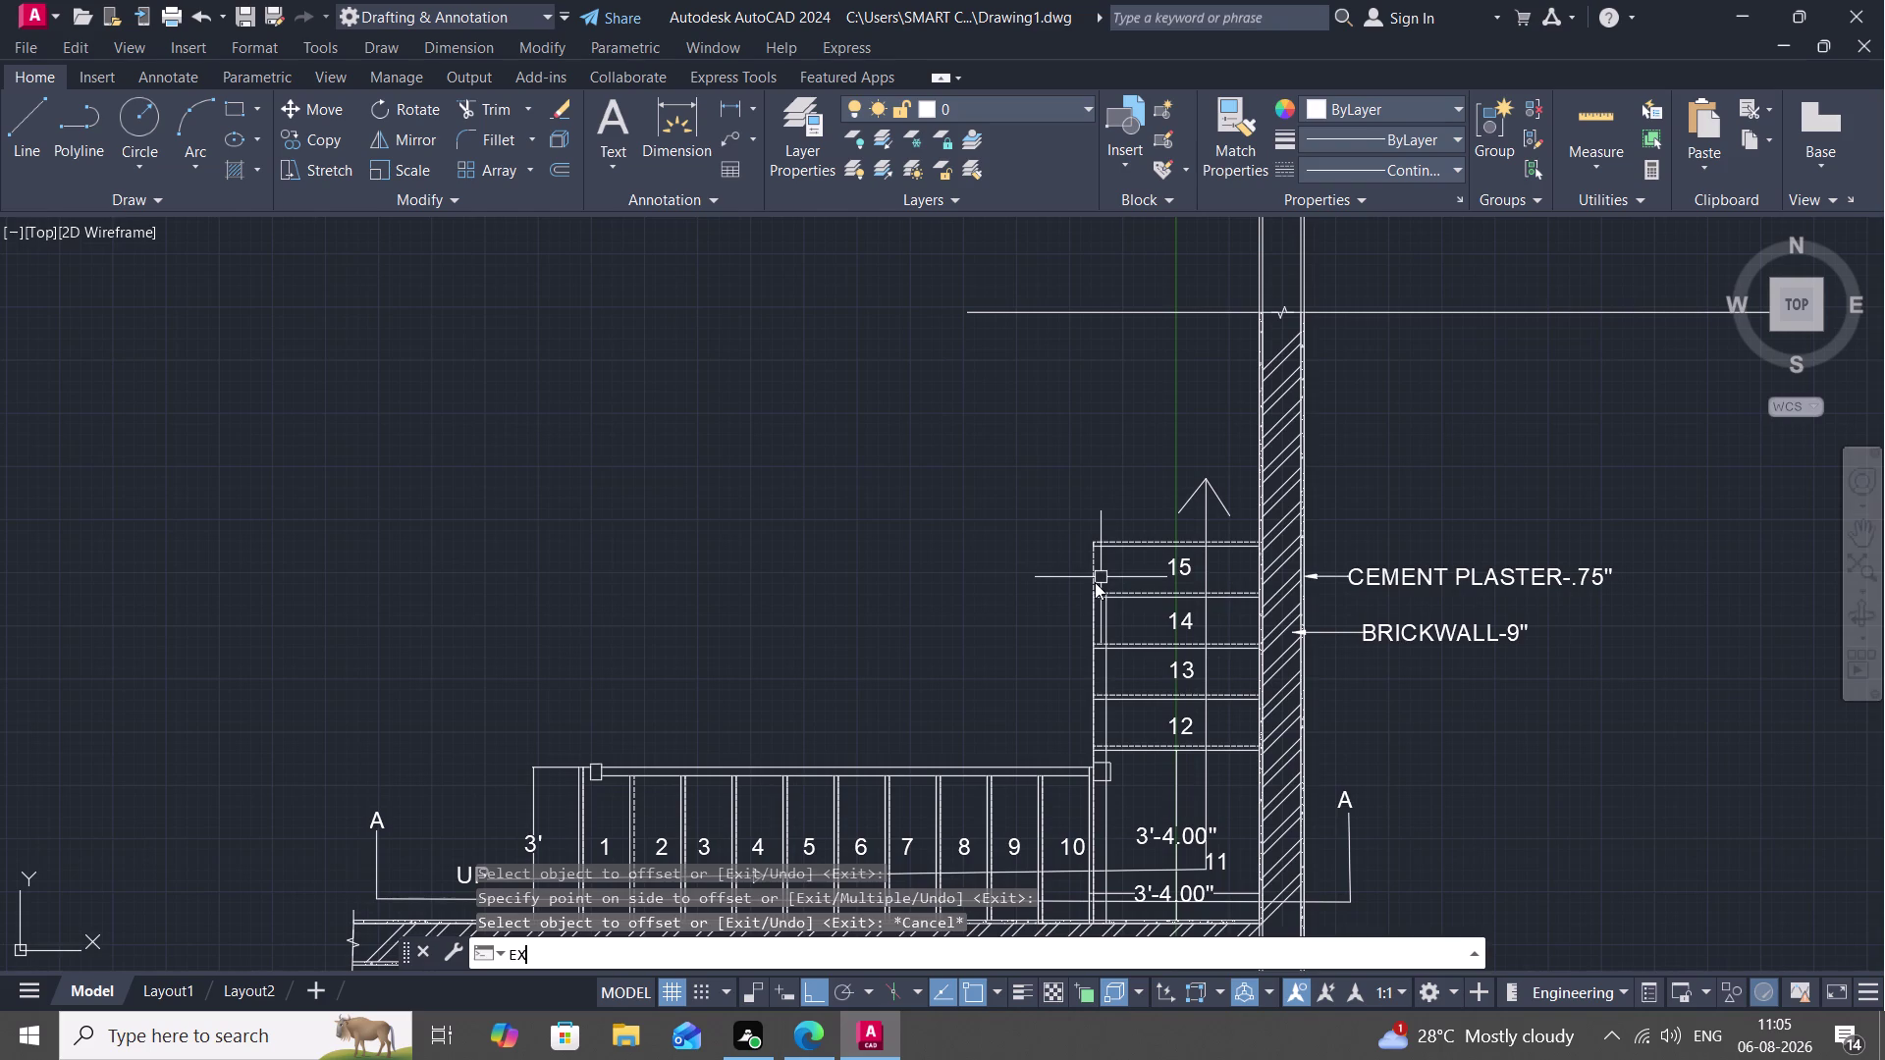
key(space)
click(1107, 618)
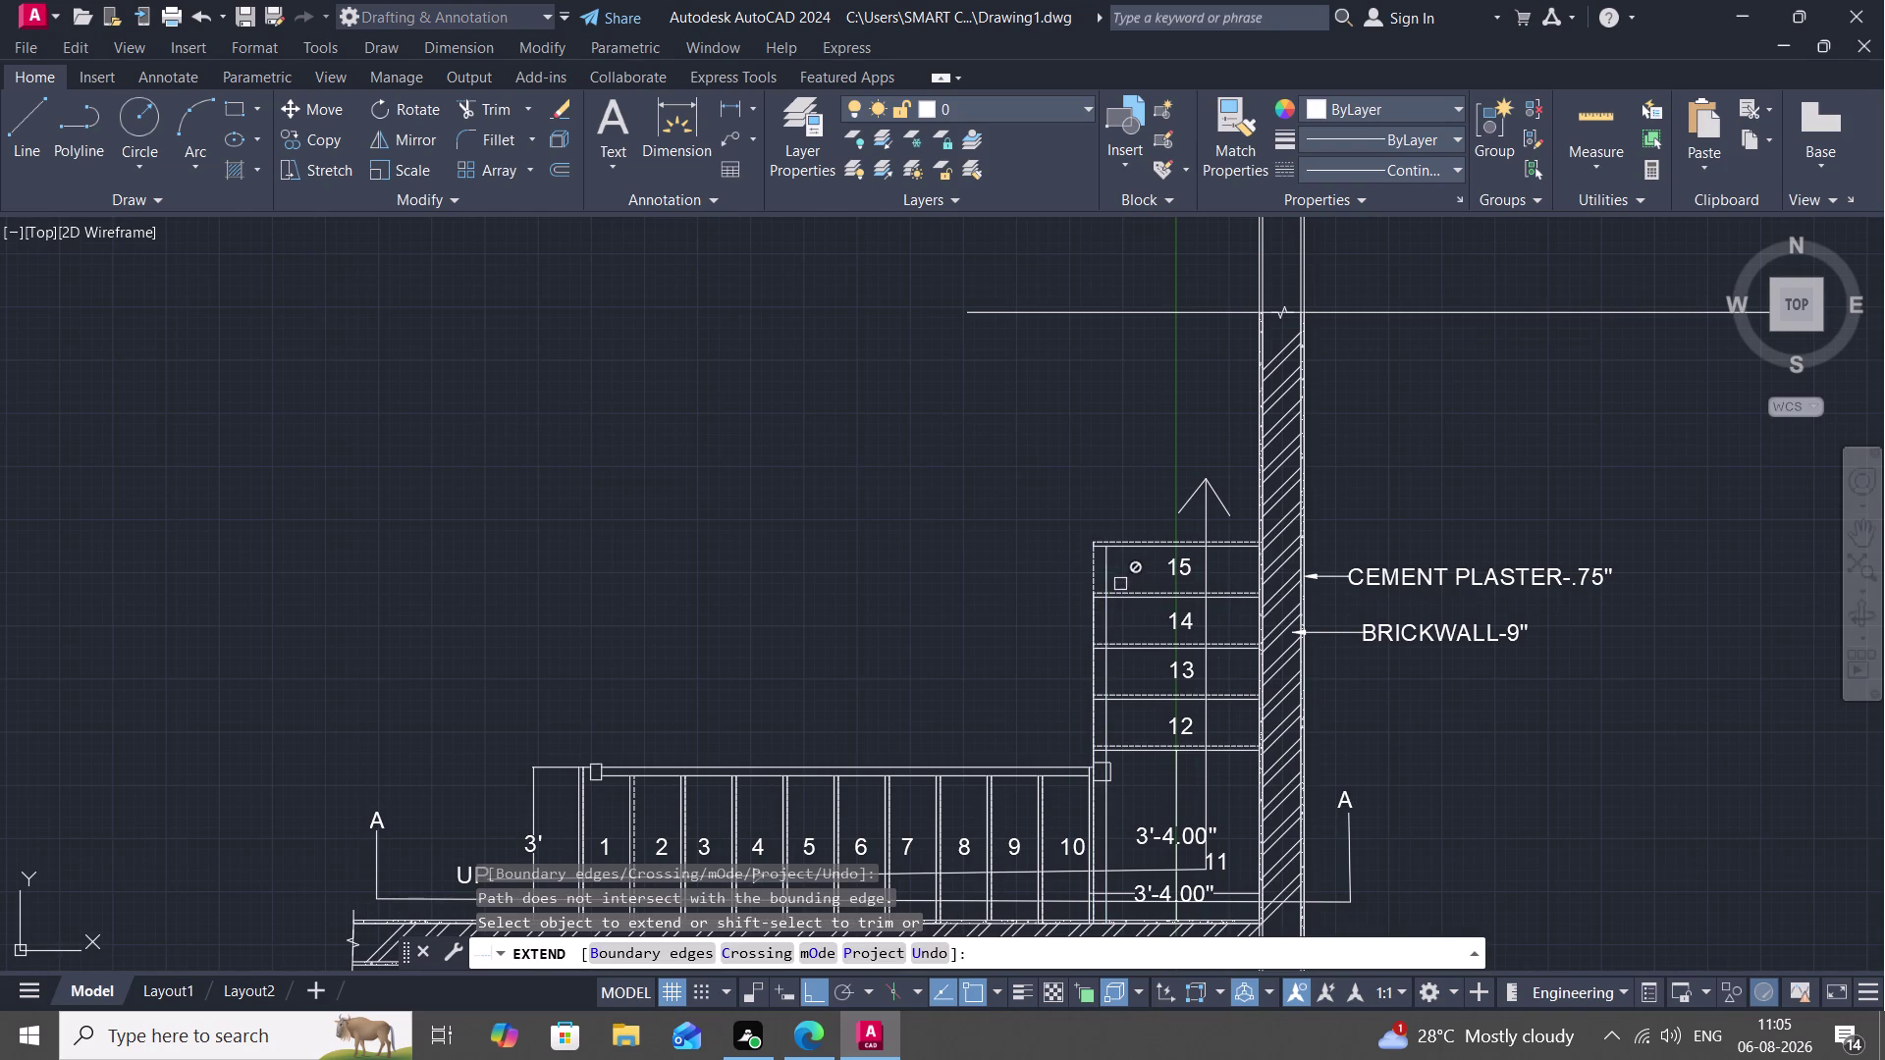
click(1106, 564)
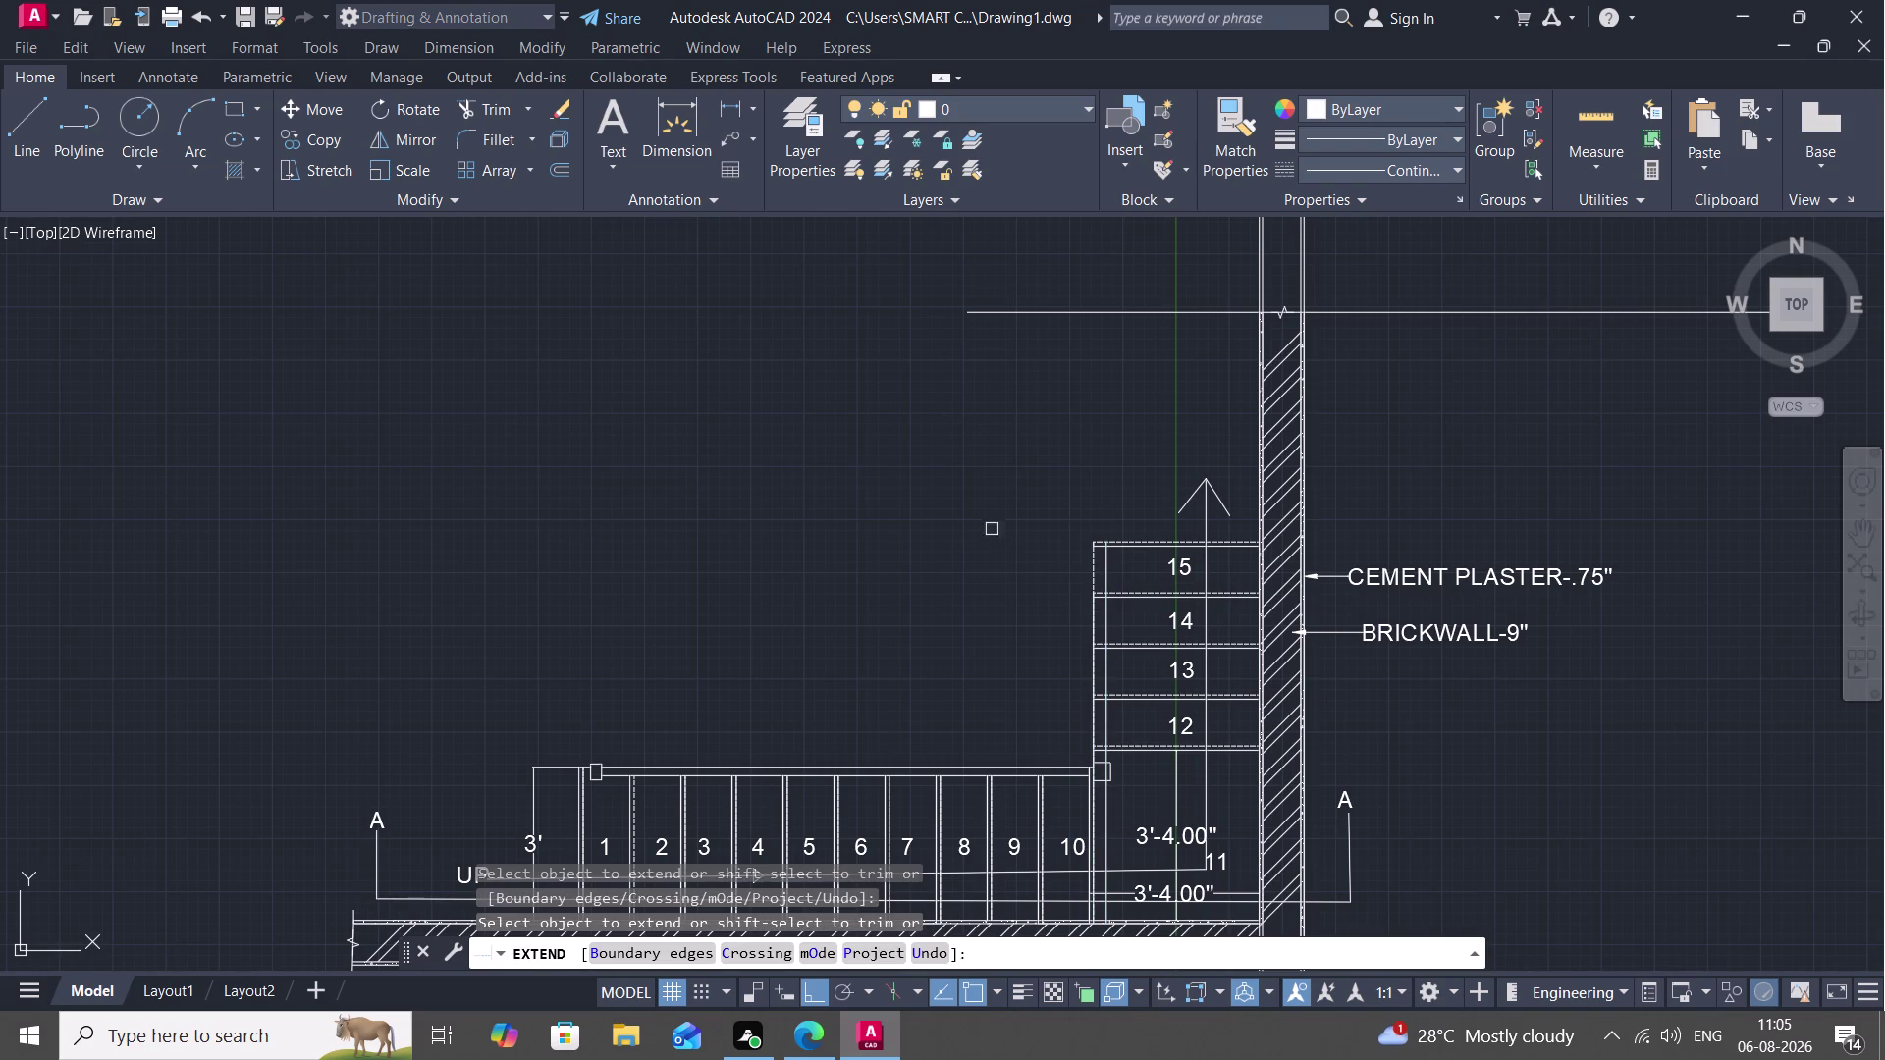
key(Escape)
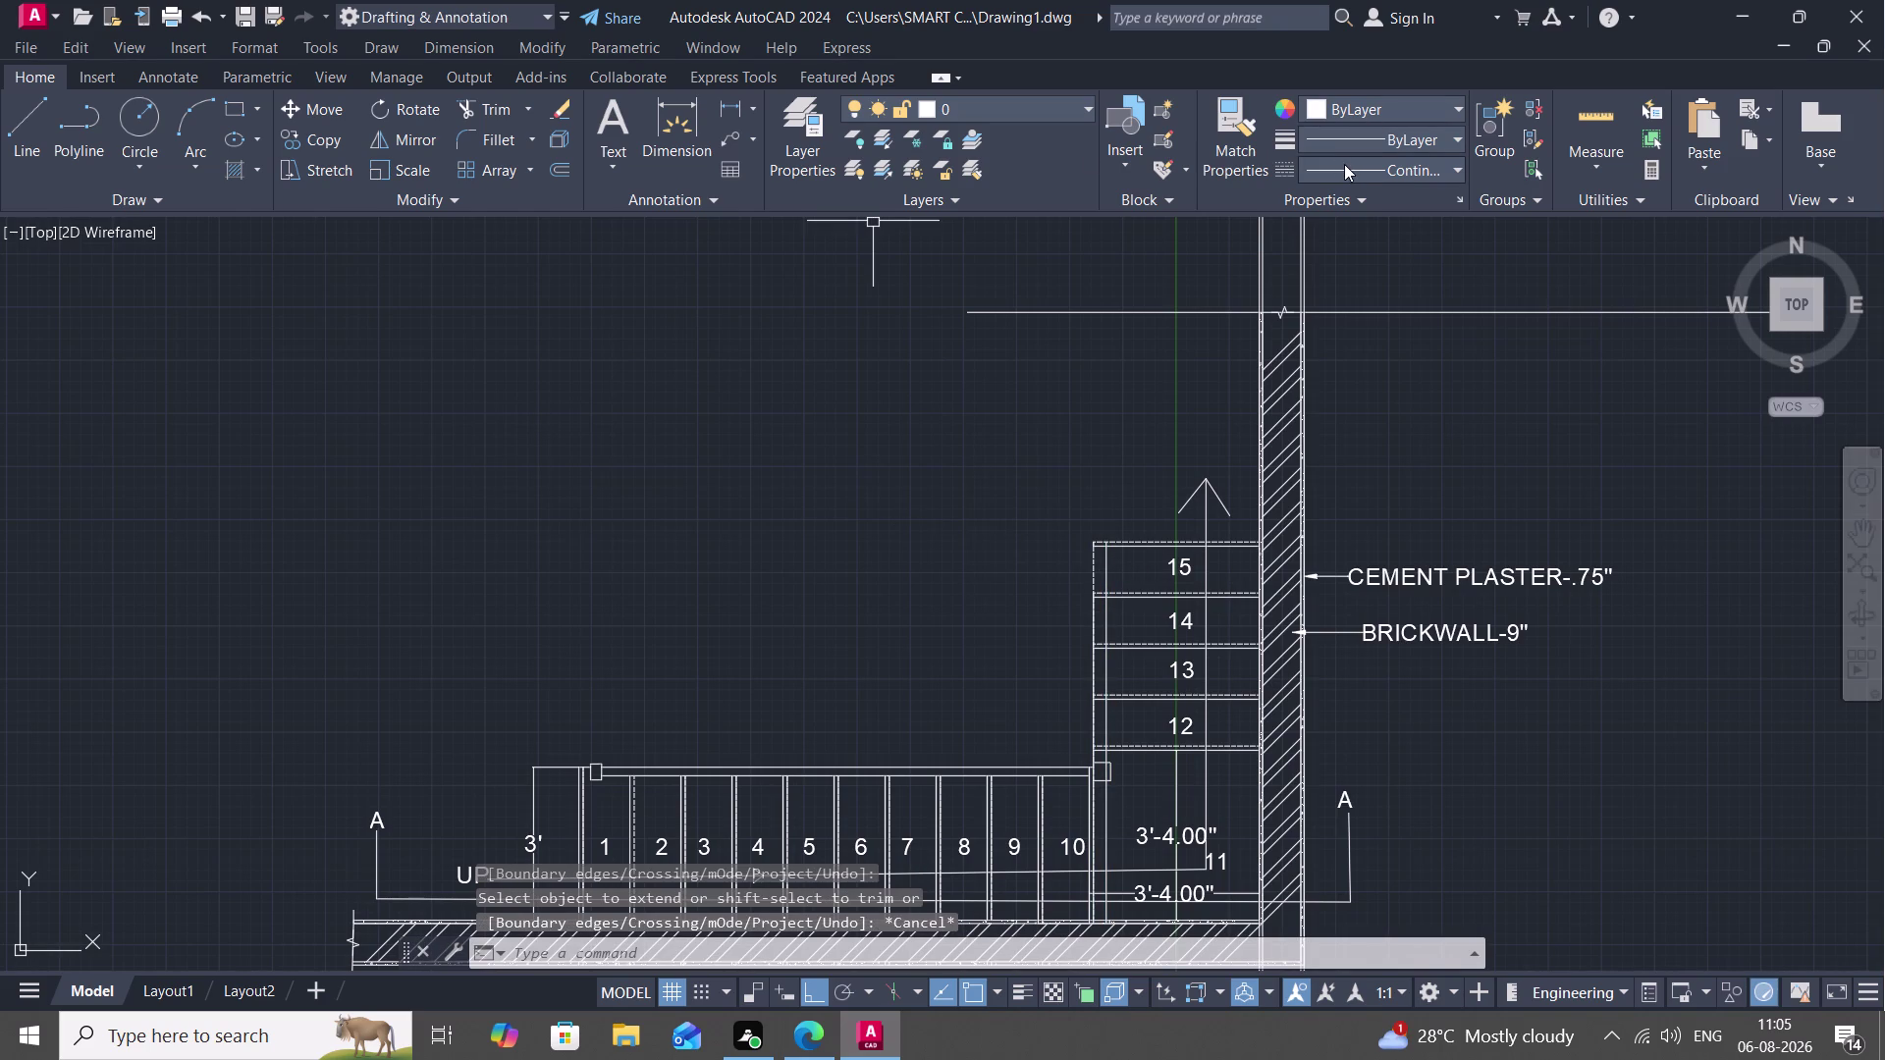
click(1344, 163)
click(1242, 135)
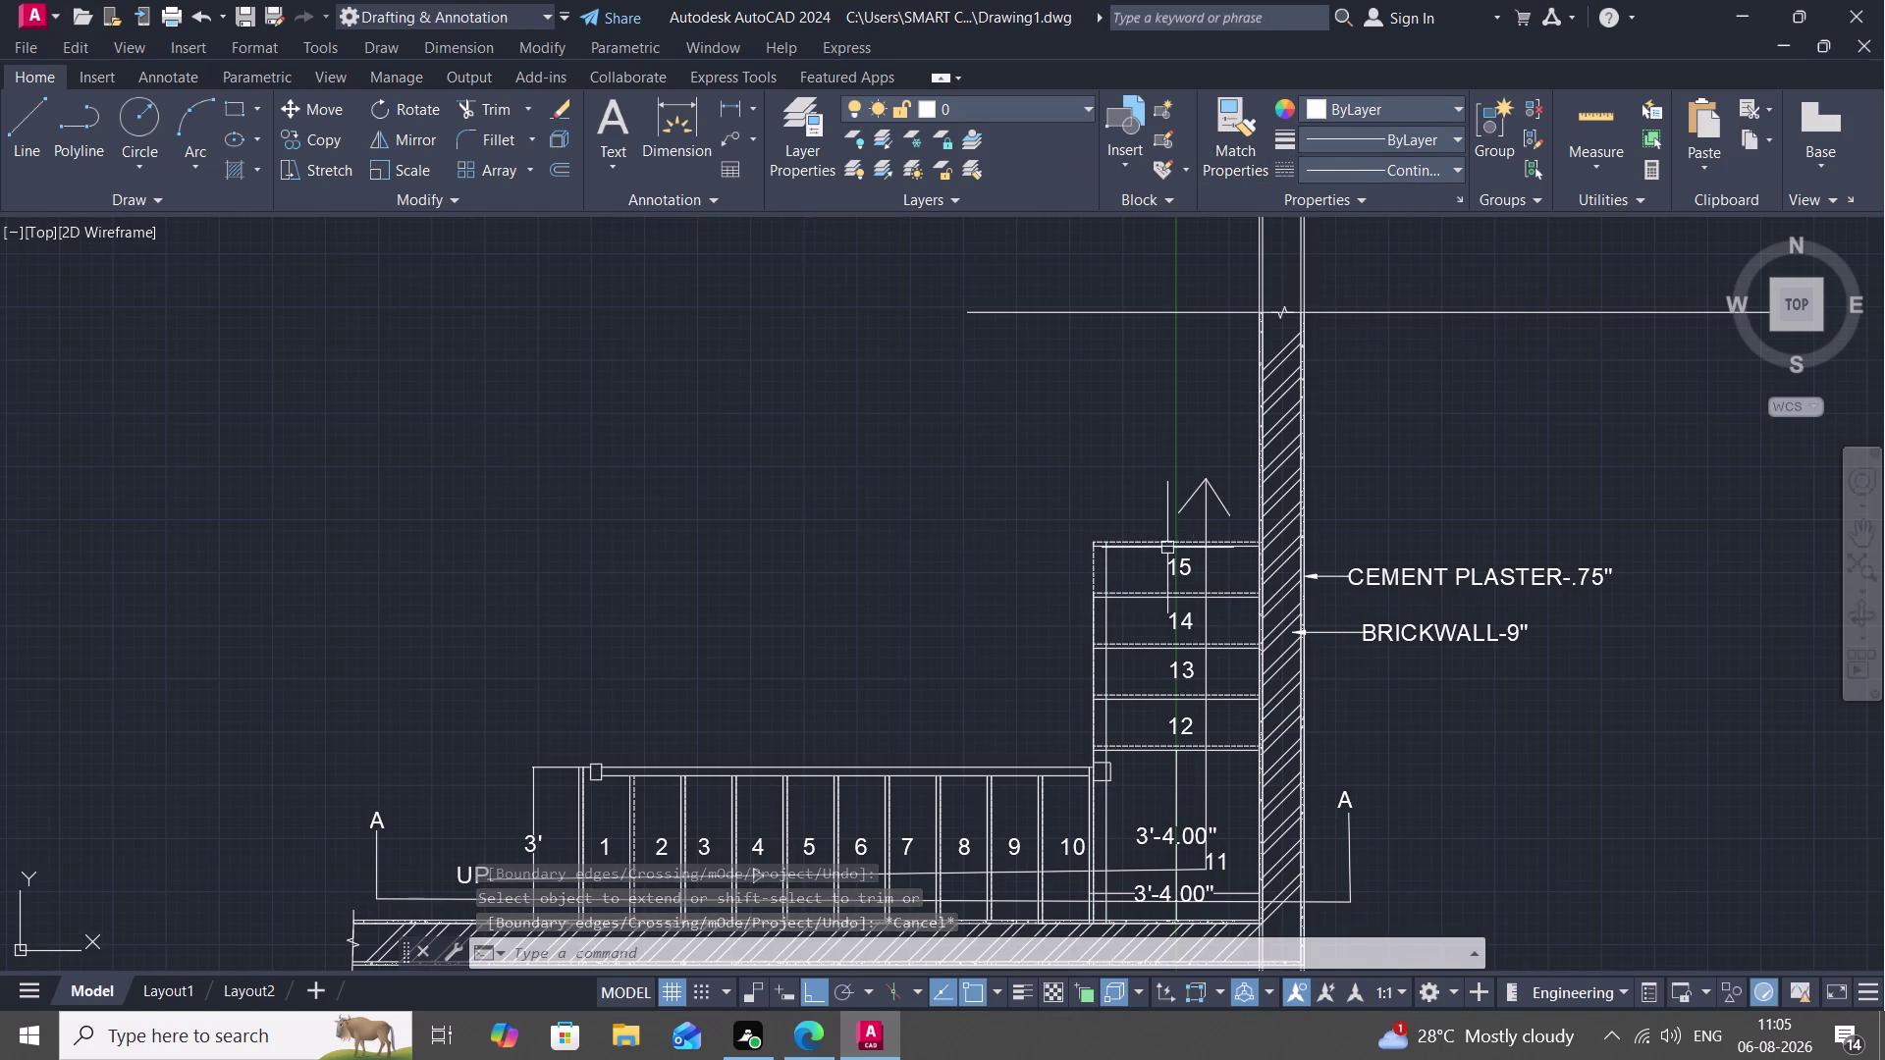
scroll(up, 3)
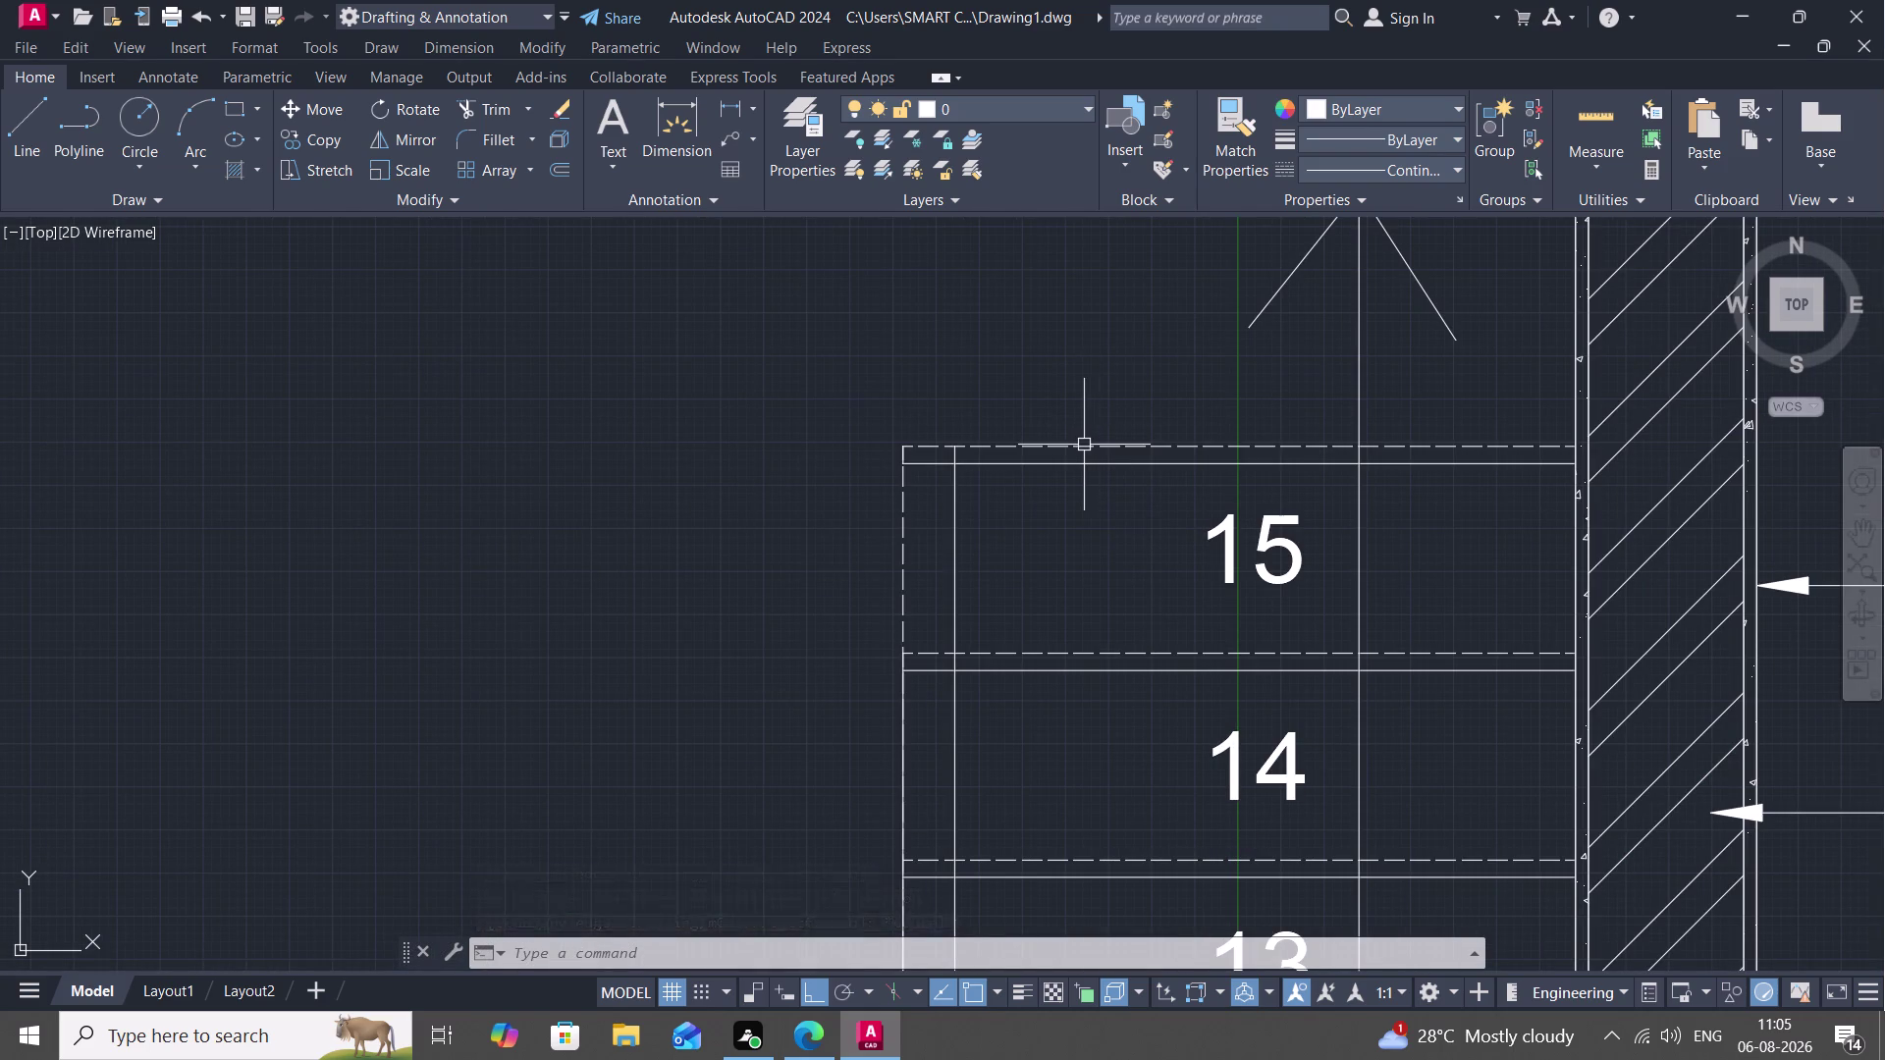
Match the dashed step-15 outline's linetype onto the new offset lines beside steps 12–15.
click(1219, 134)
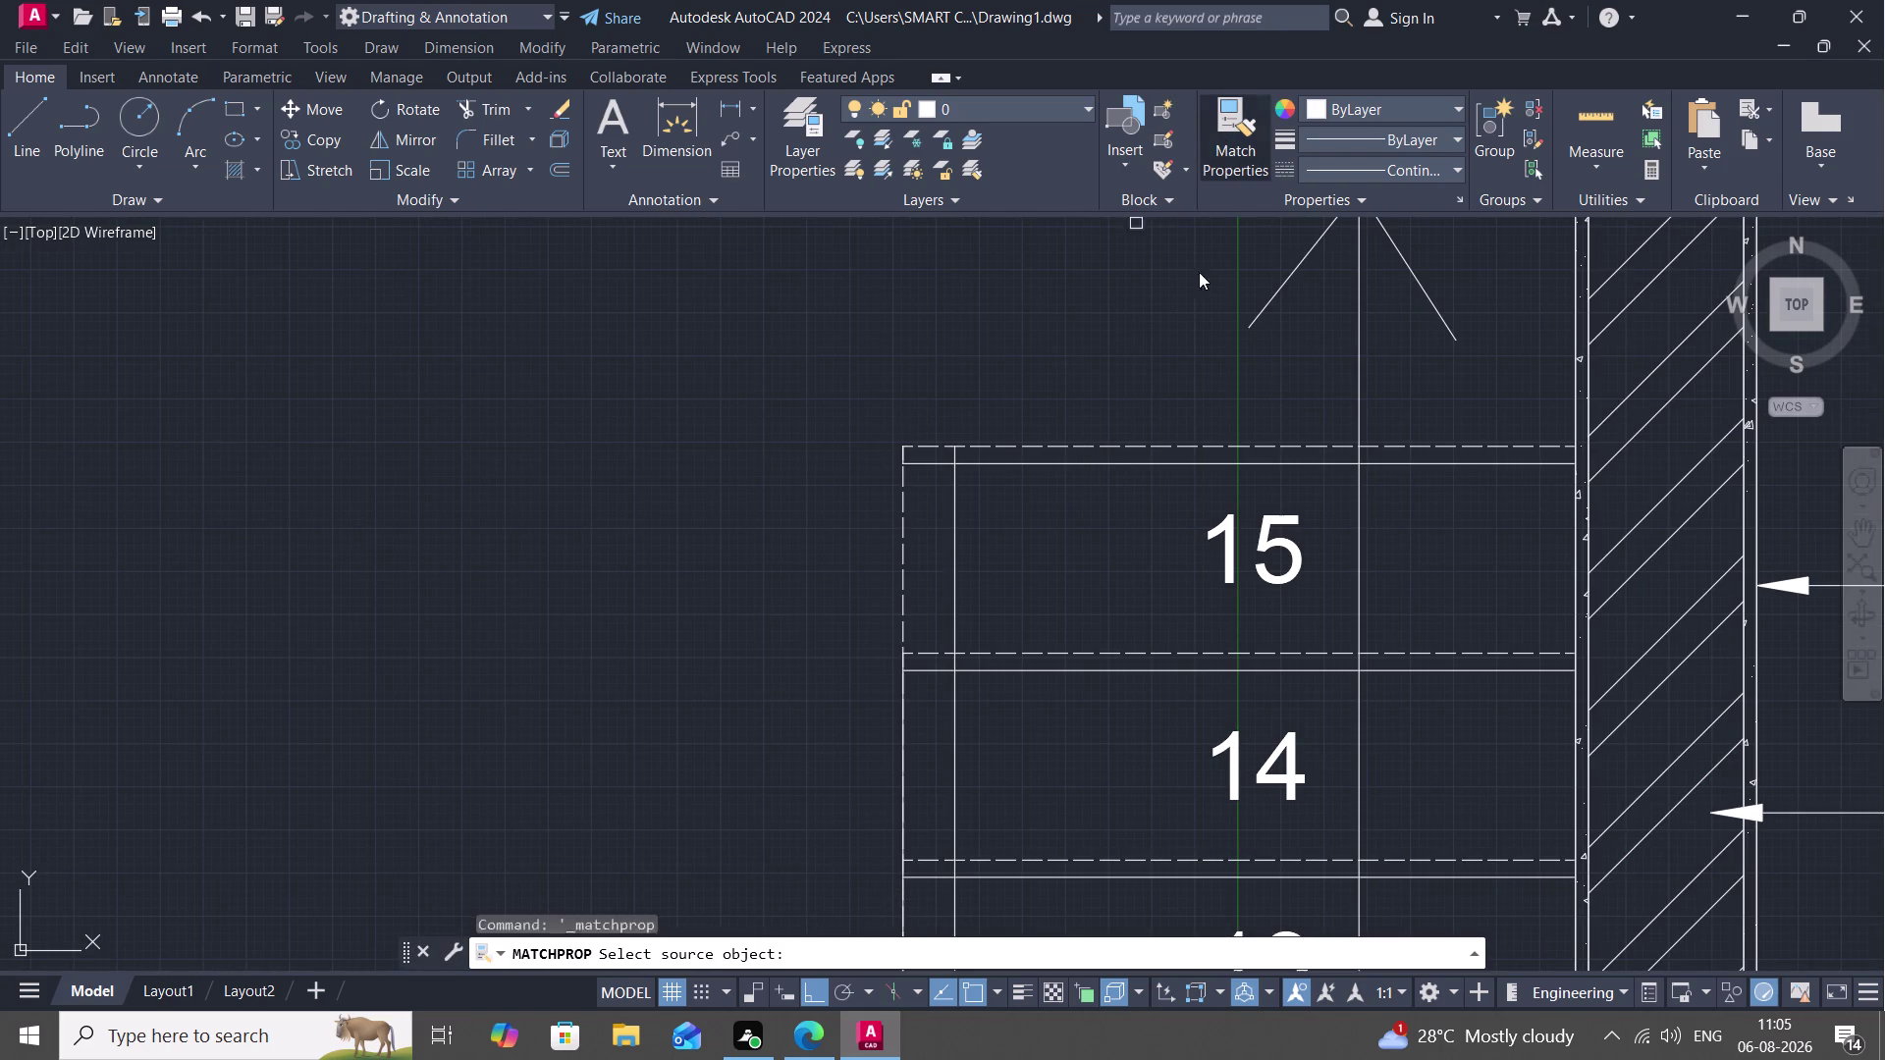
click(1142, 440)
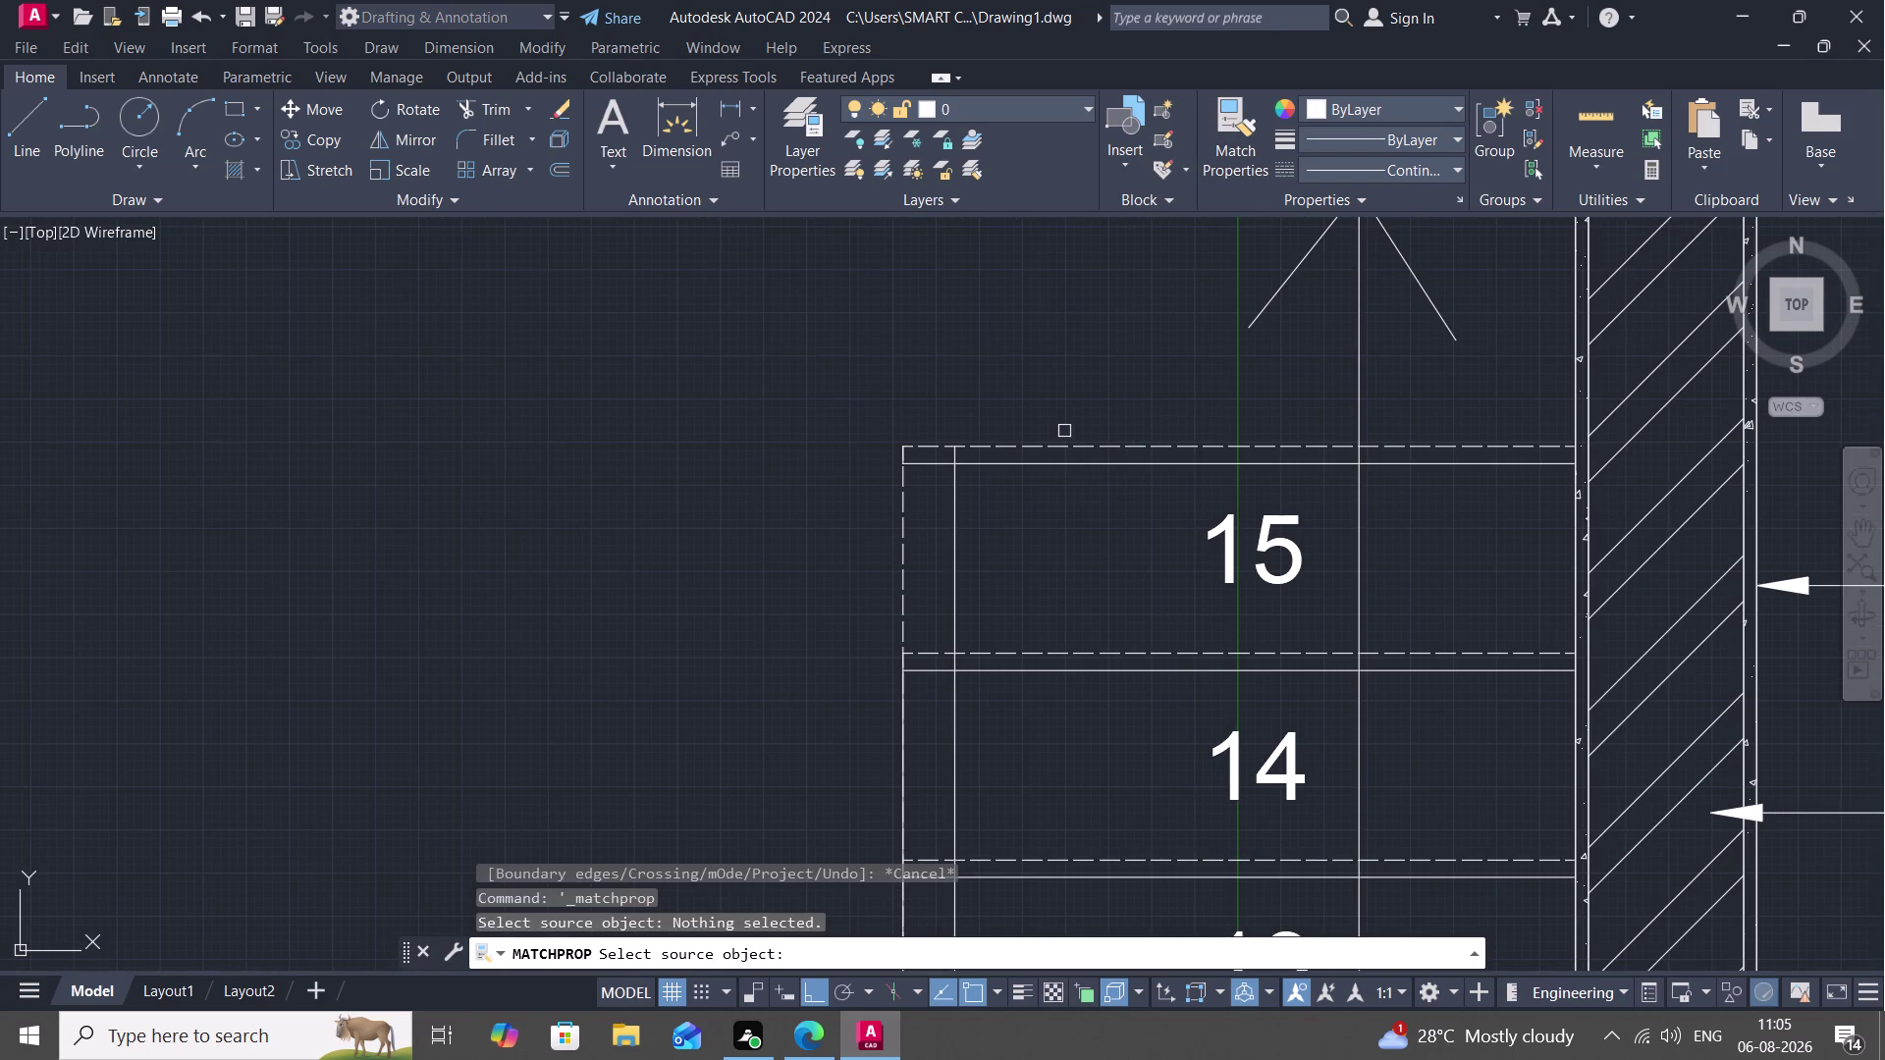
click(1064, 443)
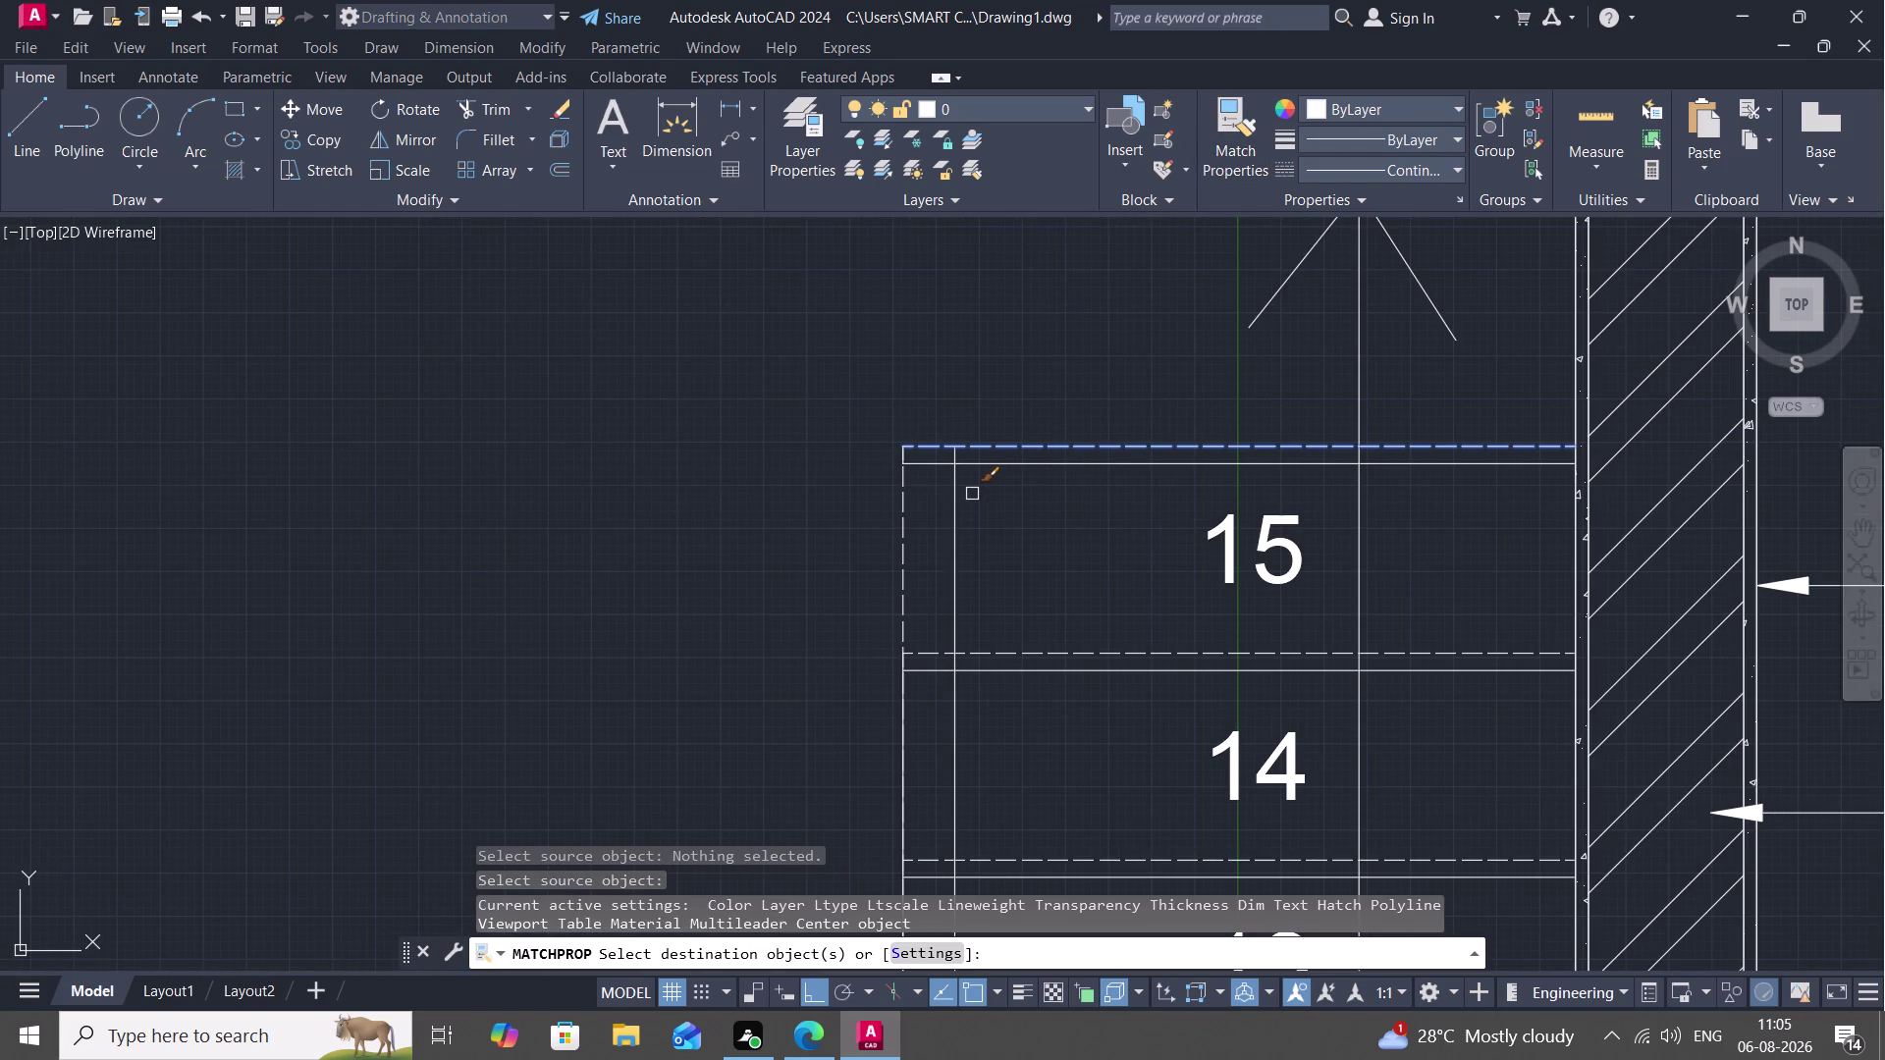
click(959, 495)
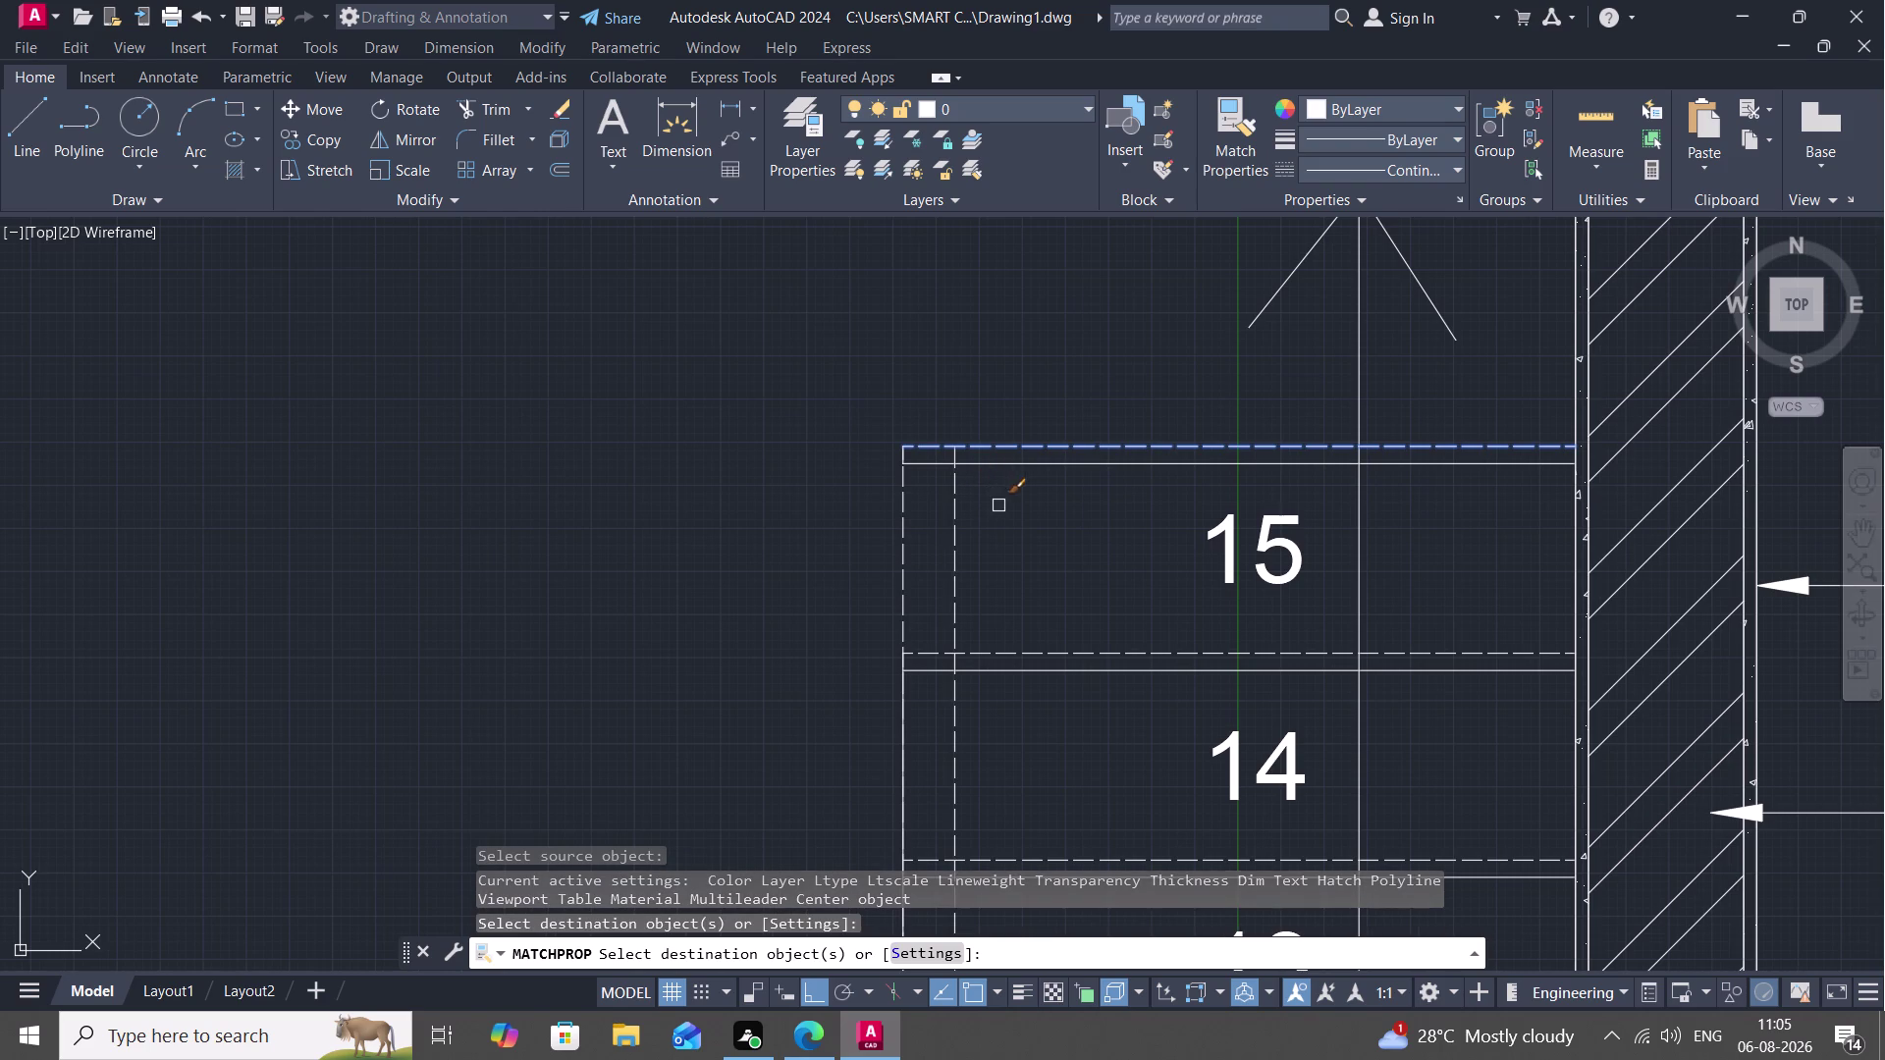
middle_drag(999, 505, 1058, 283)
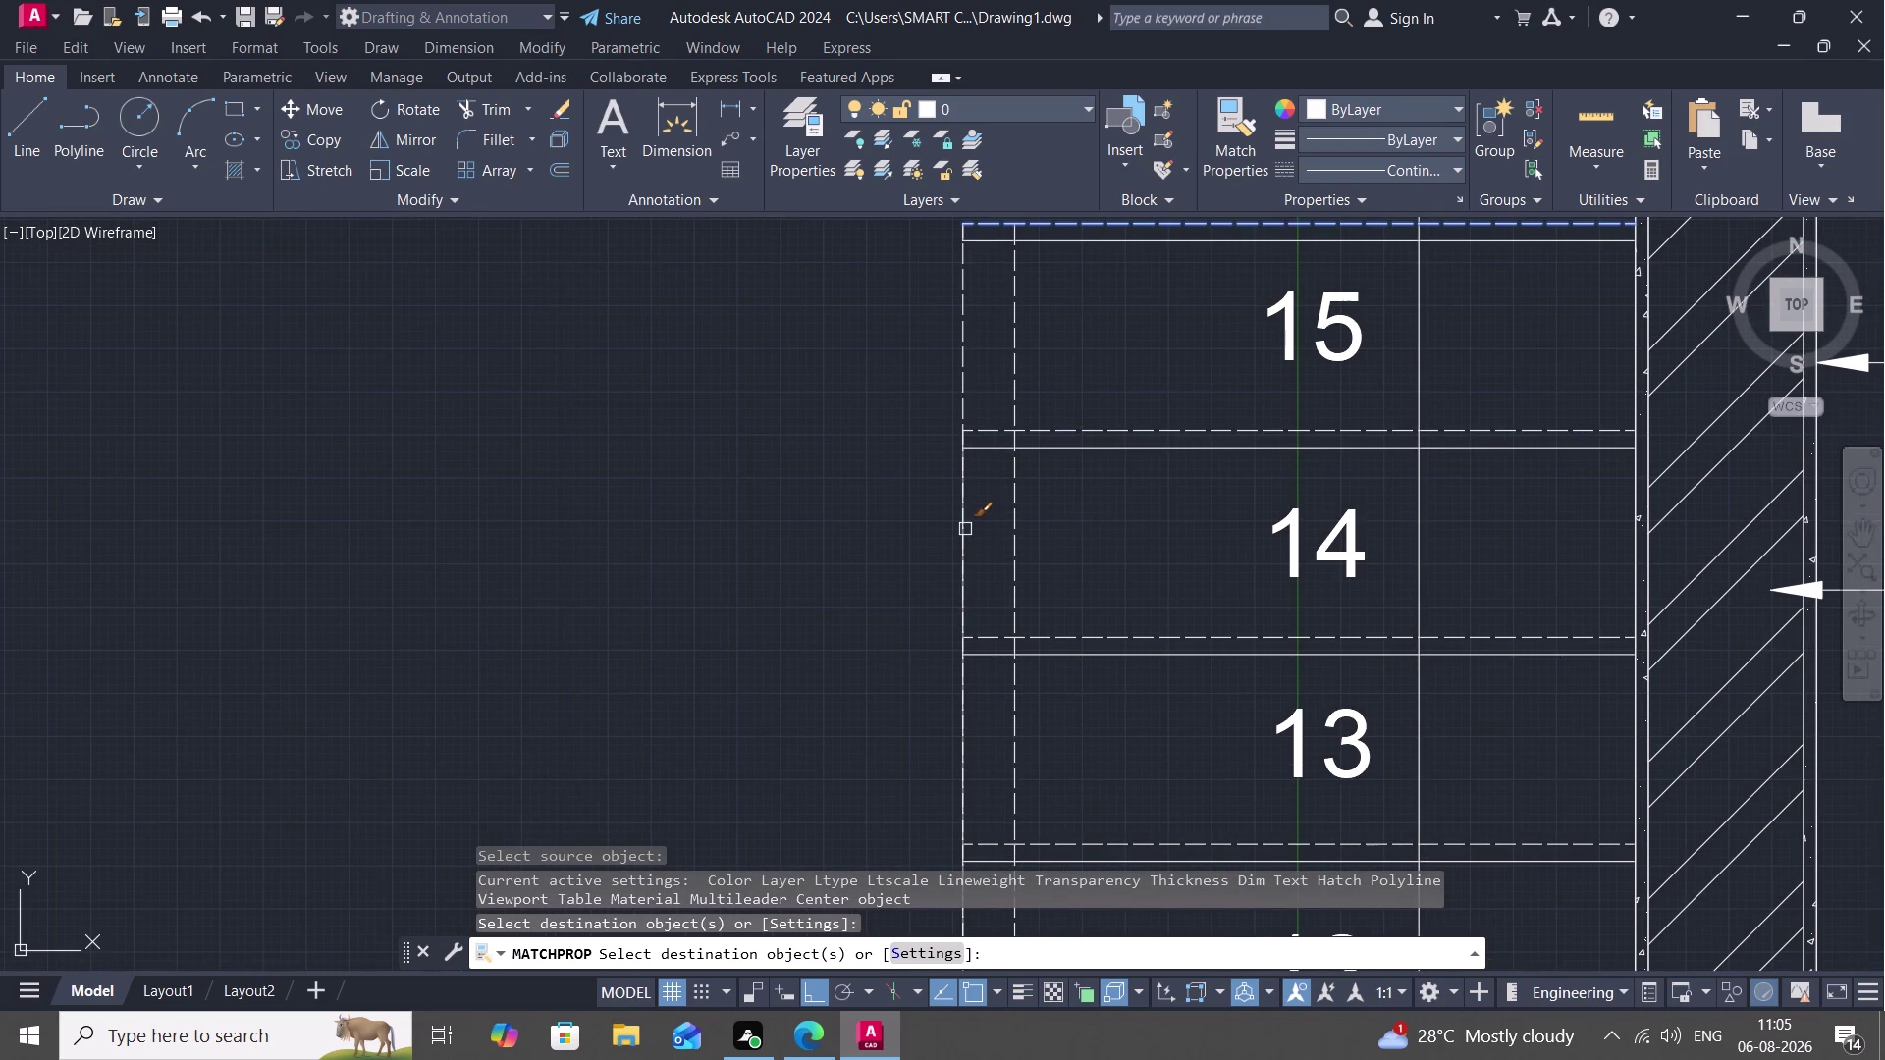
click(965, 529)
scroll(down, 3)
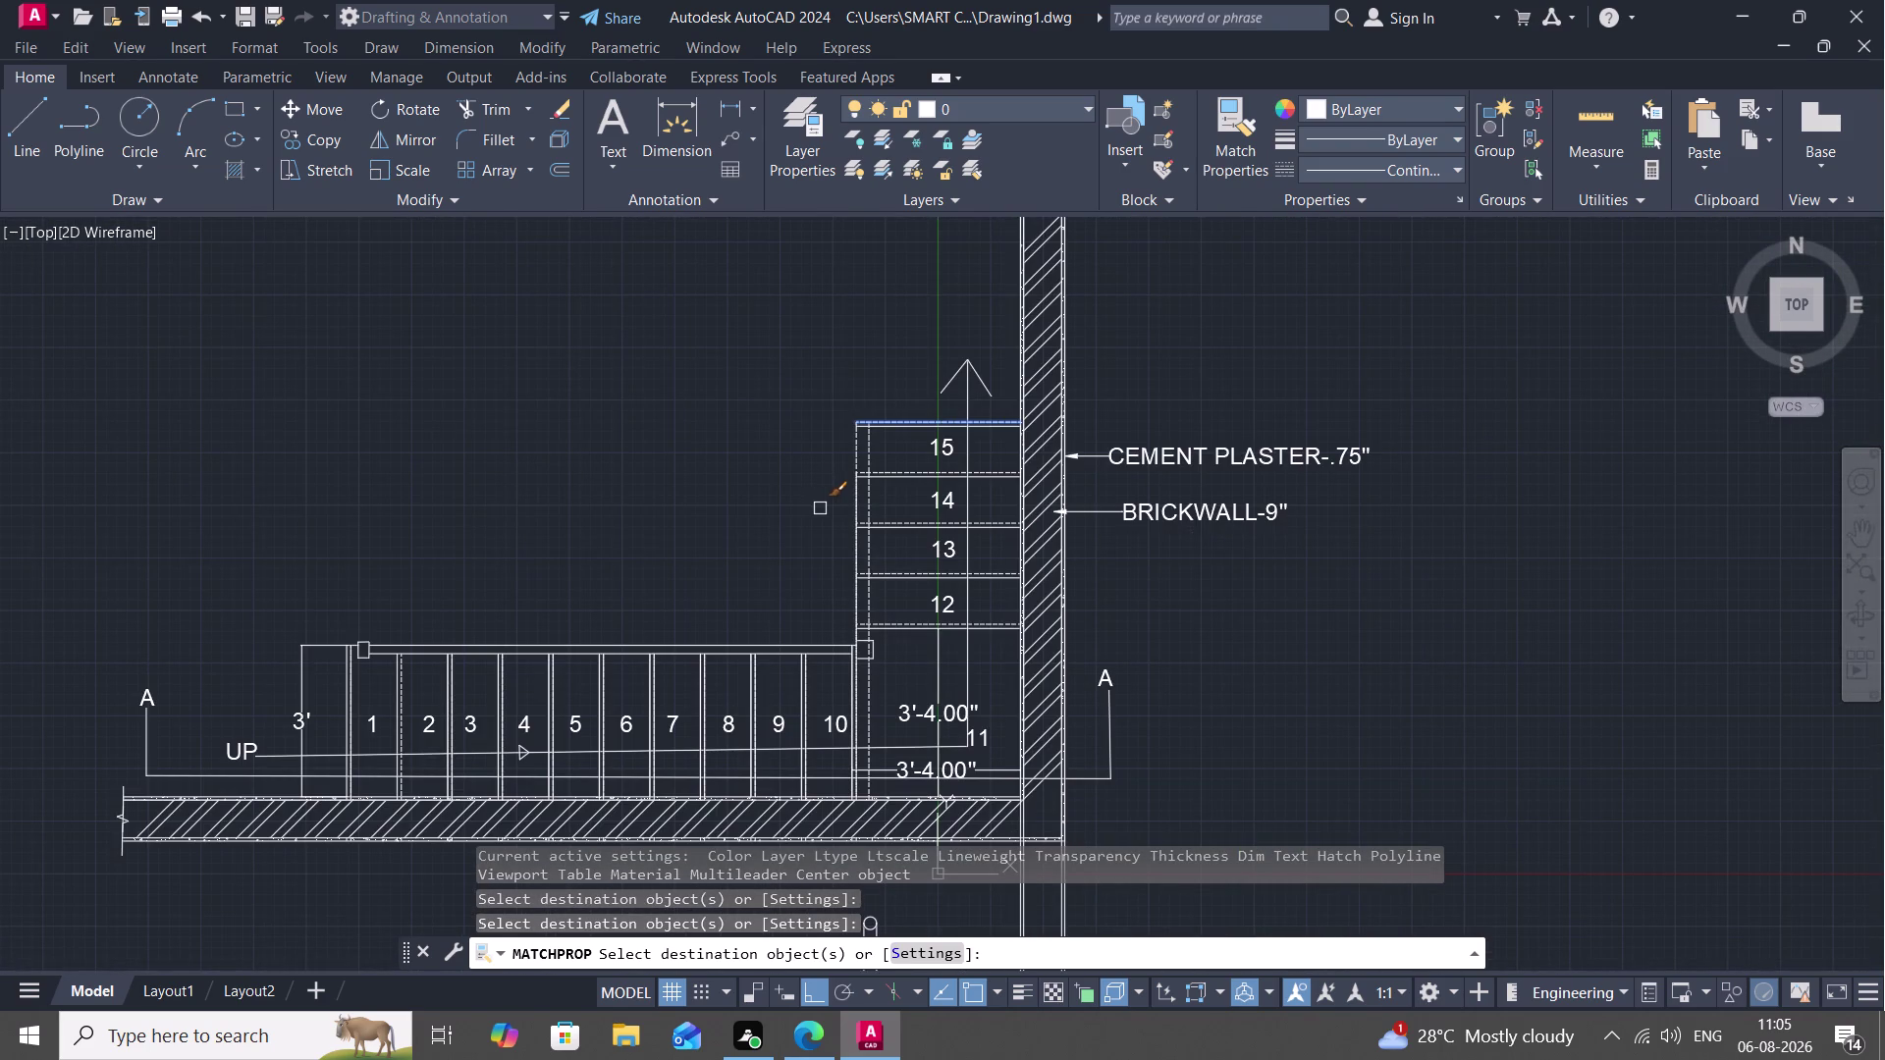
key(Escape)
Pan and zoom the view over to the staircase section.
scroll(down, 3)
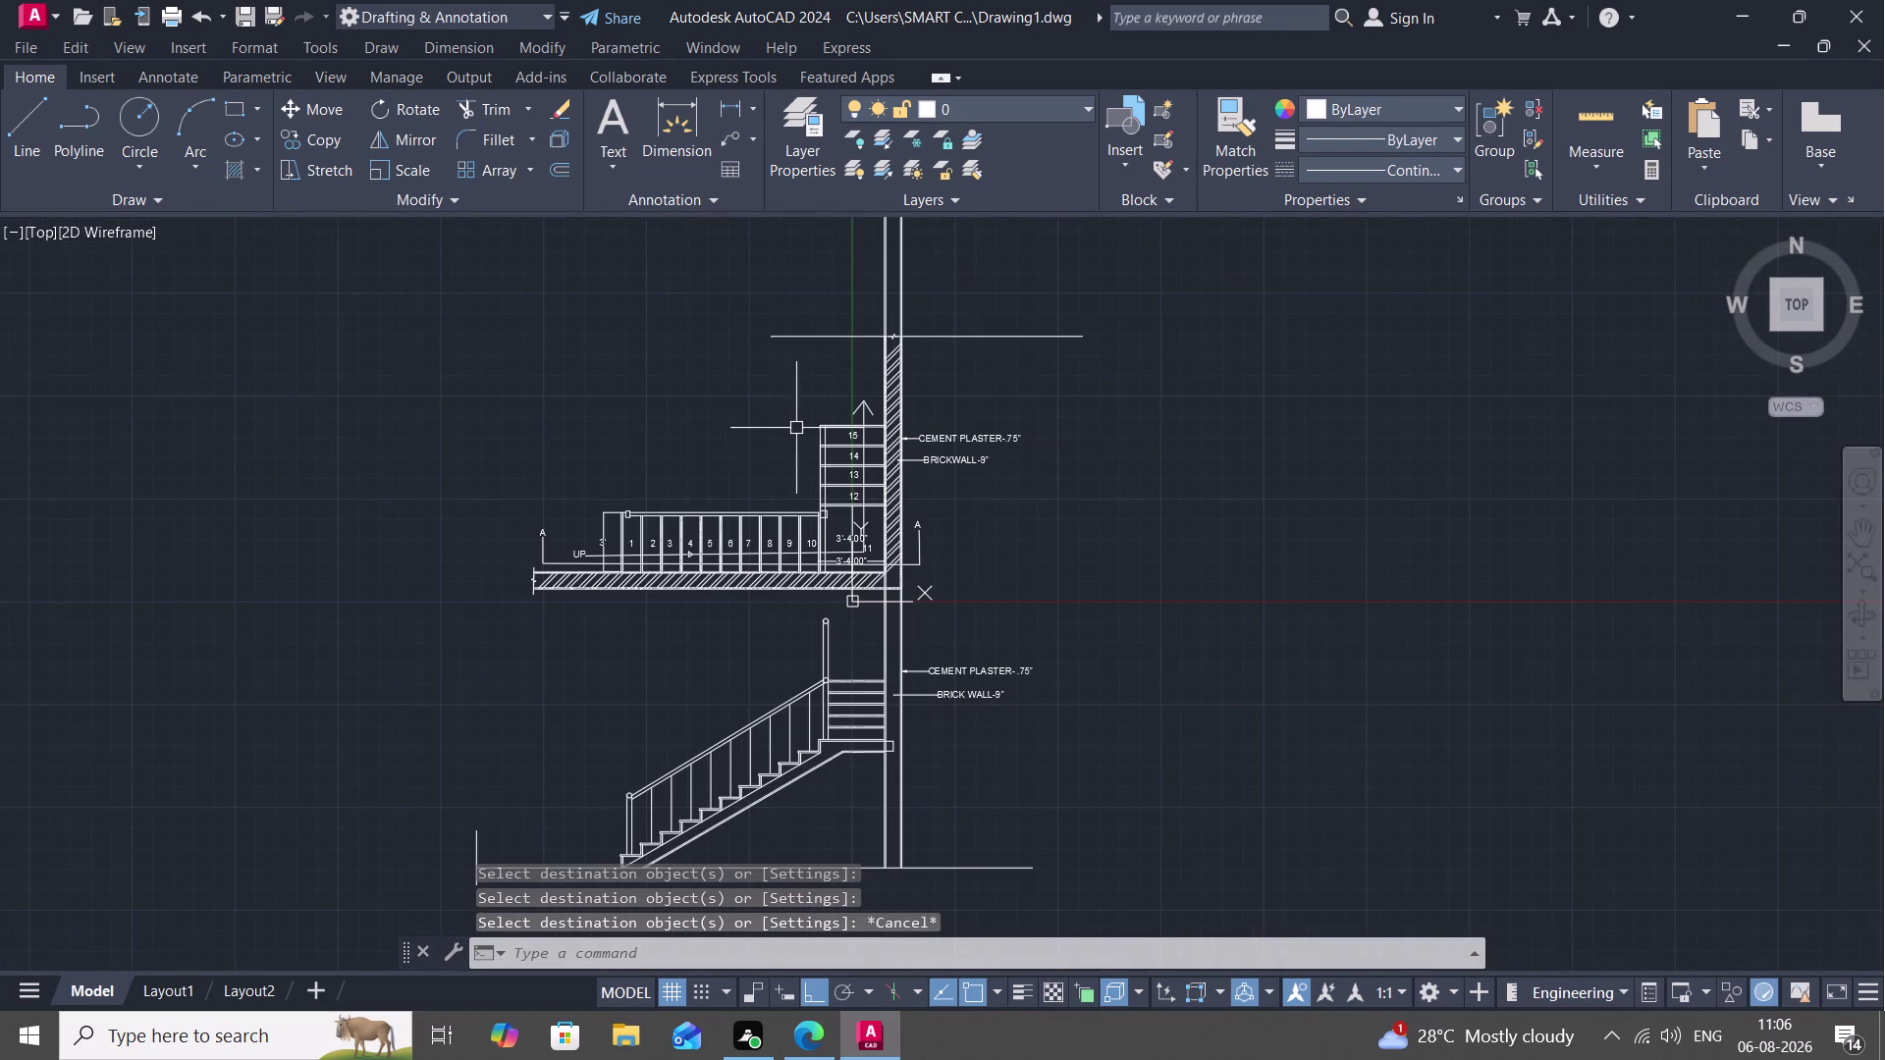
middle_drag(785, 434, 820, 356)
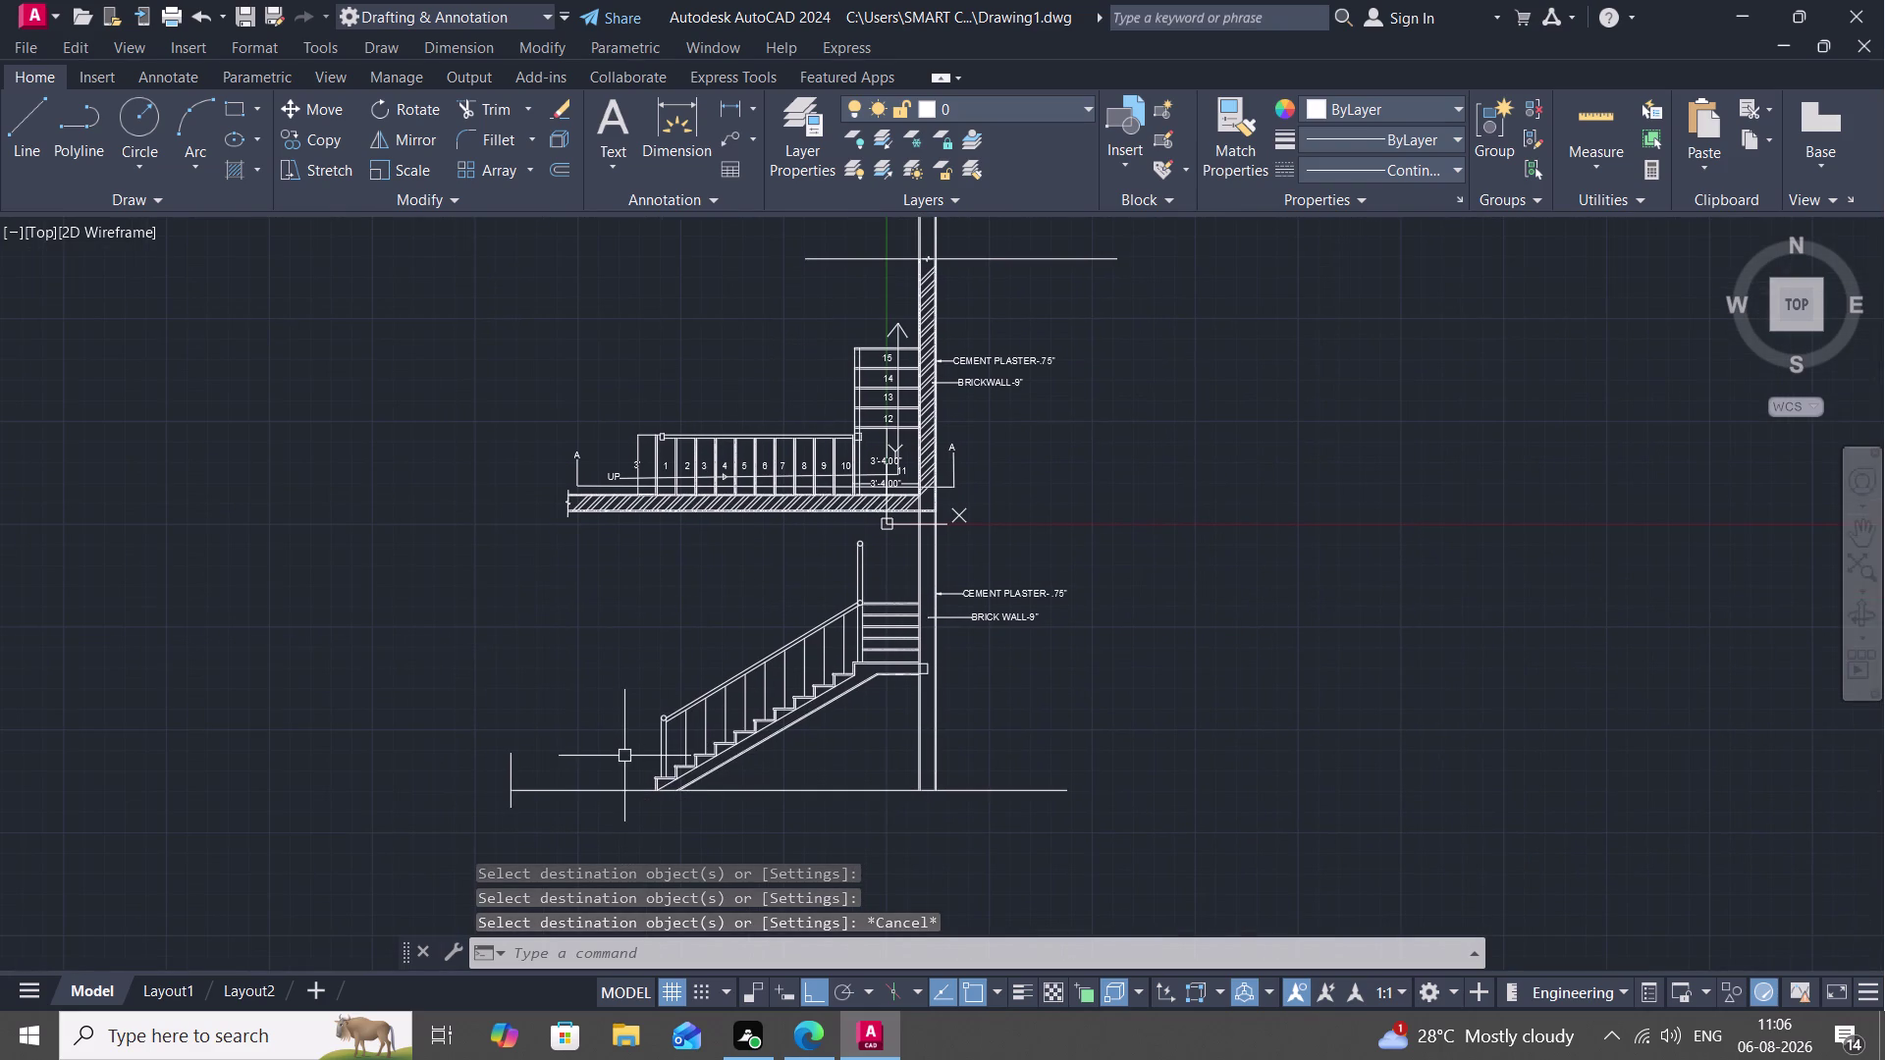
middle_drag(624, 756, 764, 648)
scroll(up, 3)
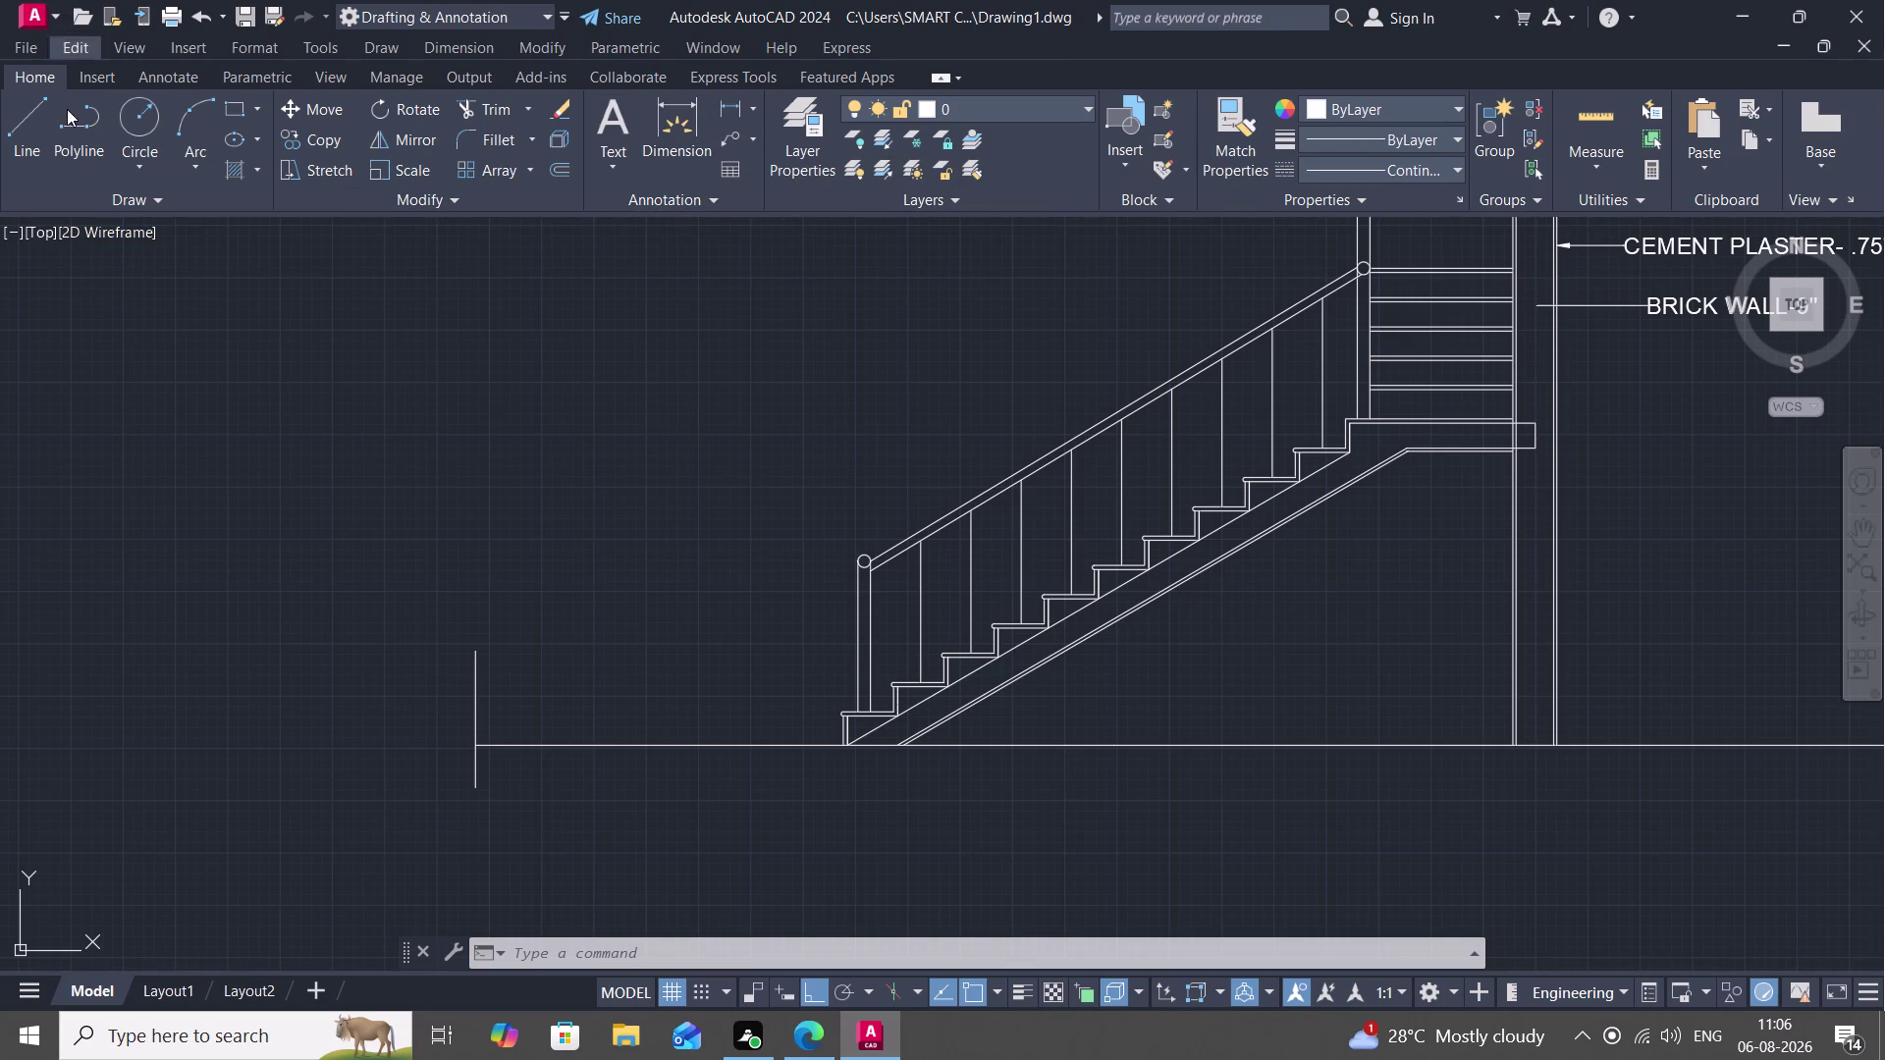
Start a Multileader from the Annotation panel on the zoomed staircase section.
click(741, 137)
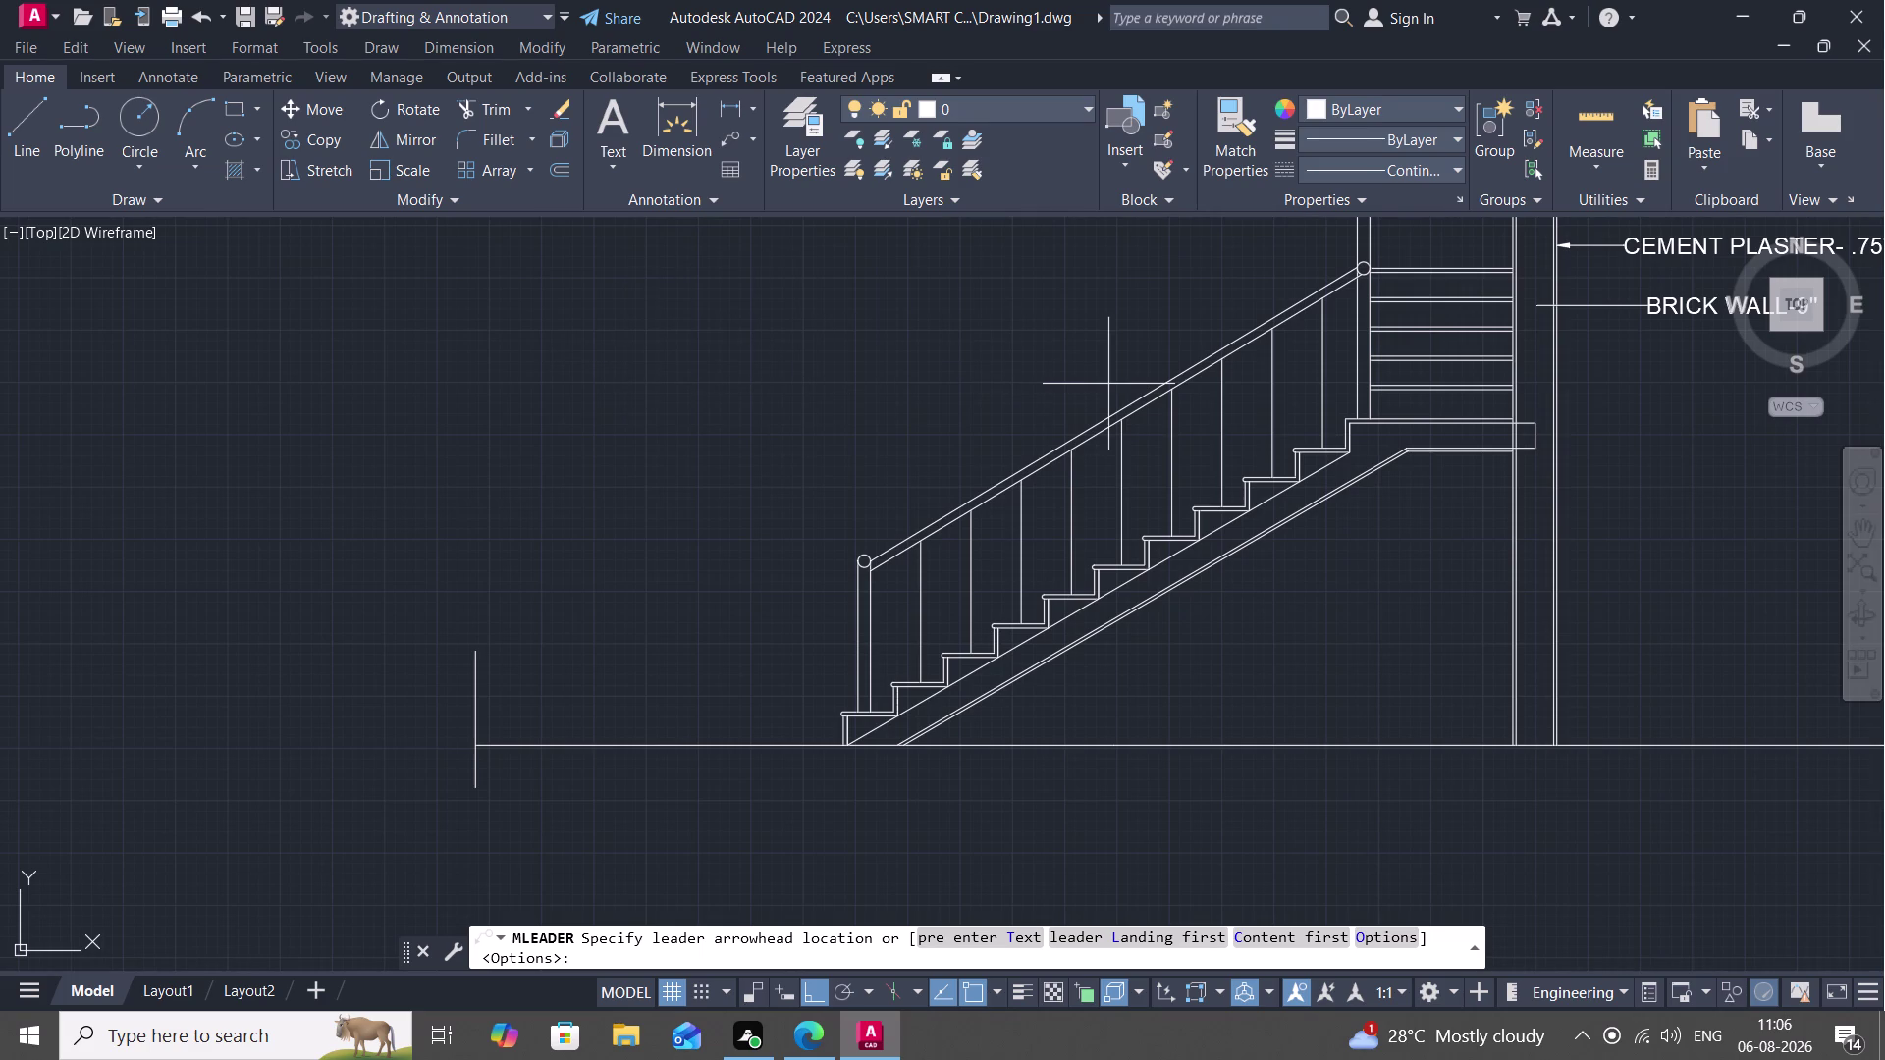
Place a leader arrowhead on the section handrail with its landing to the left.
click(1151, 389)
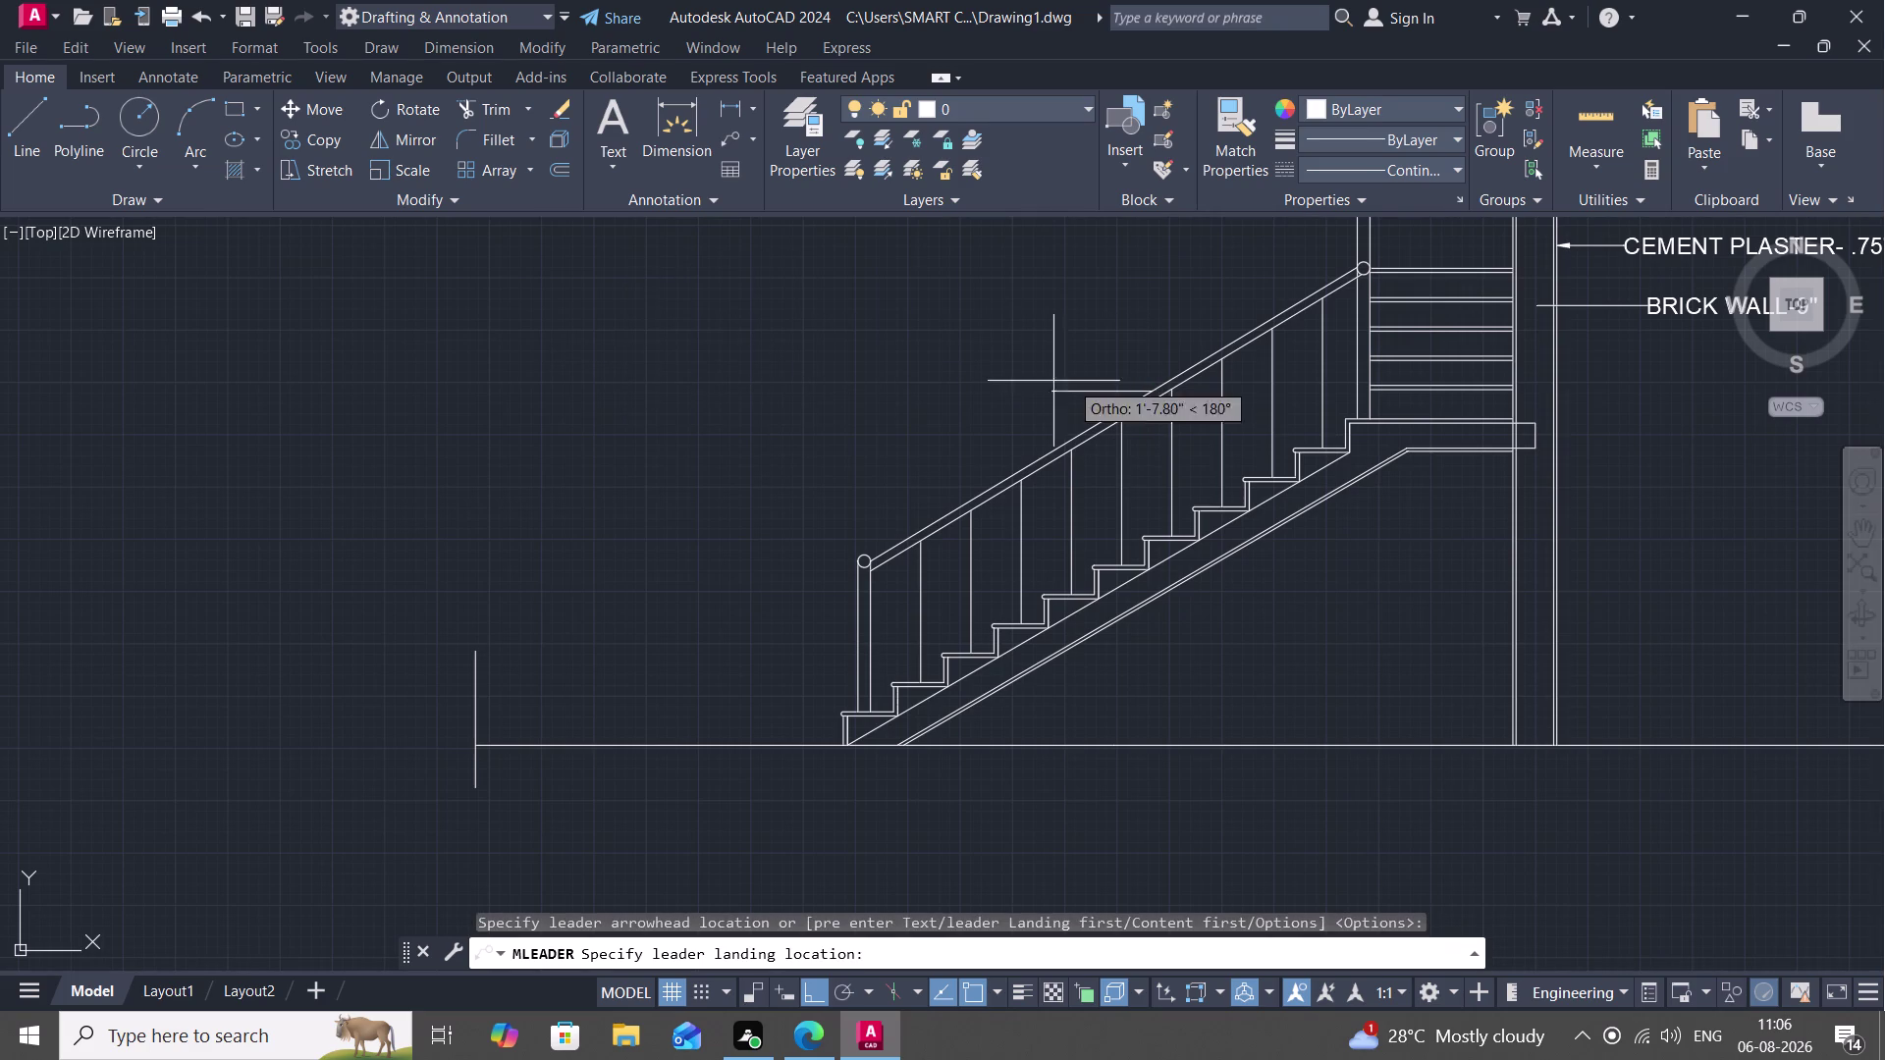
click(919, 374)
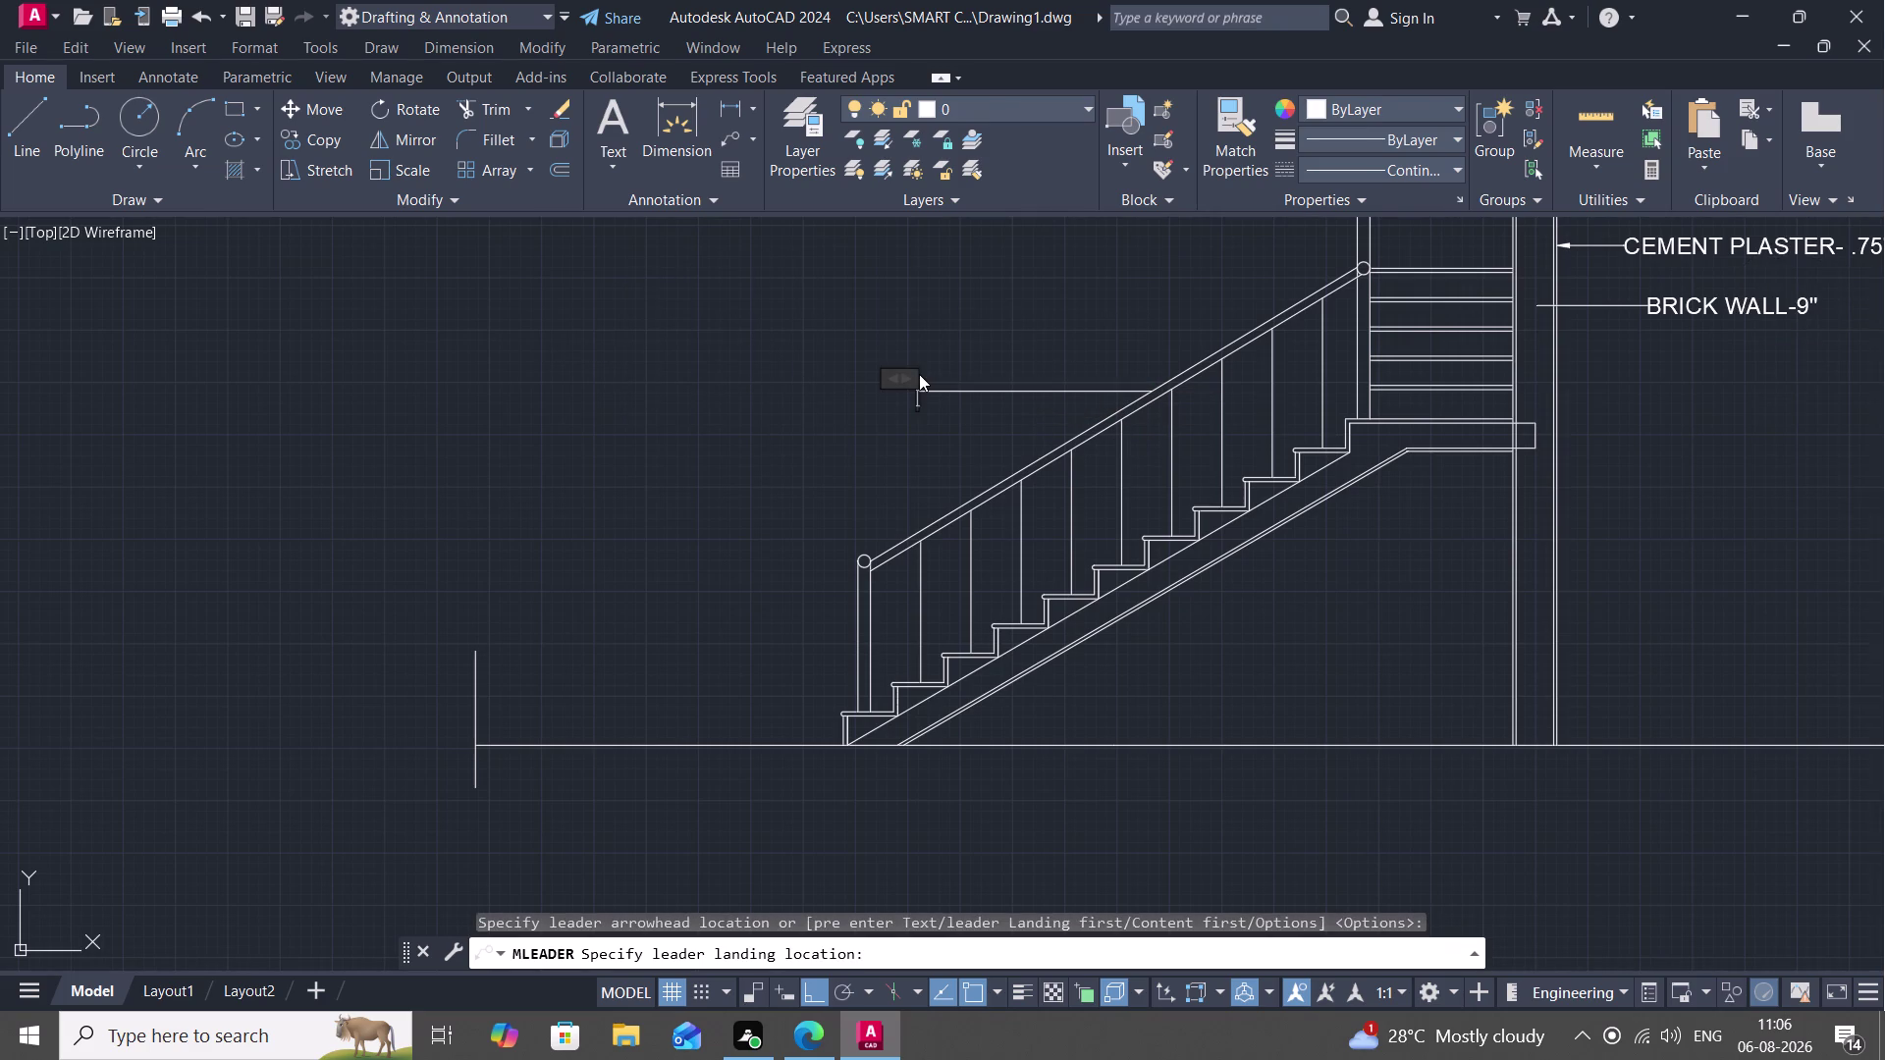
click(268, 138)
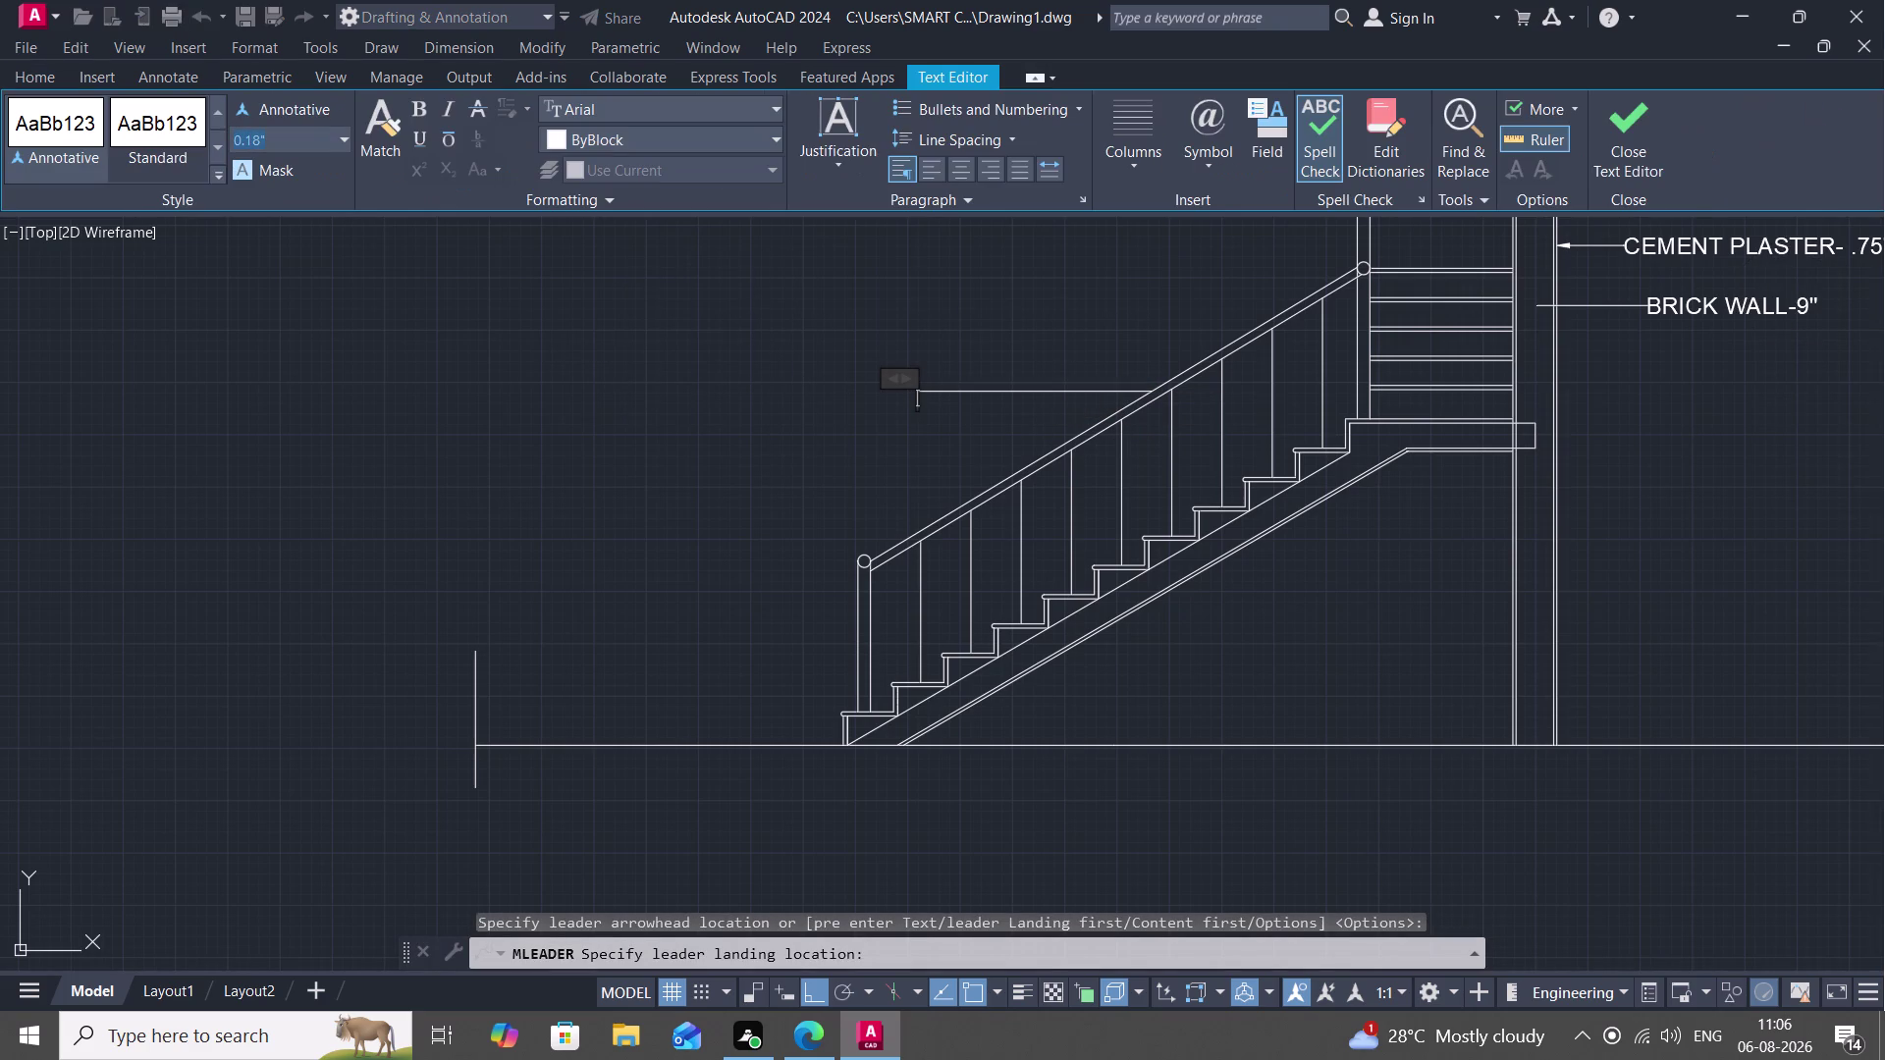
key(Return)
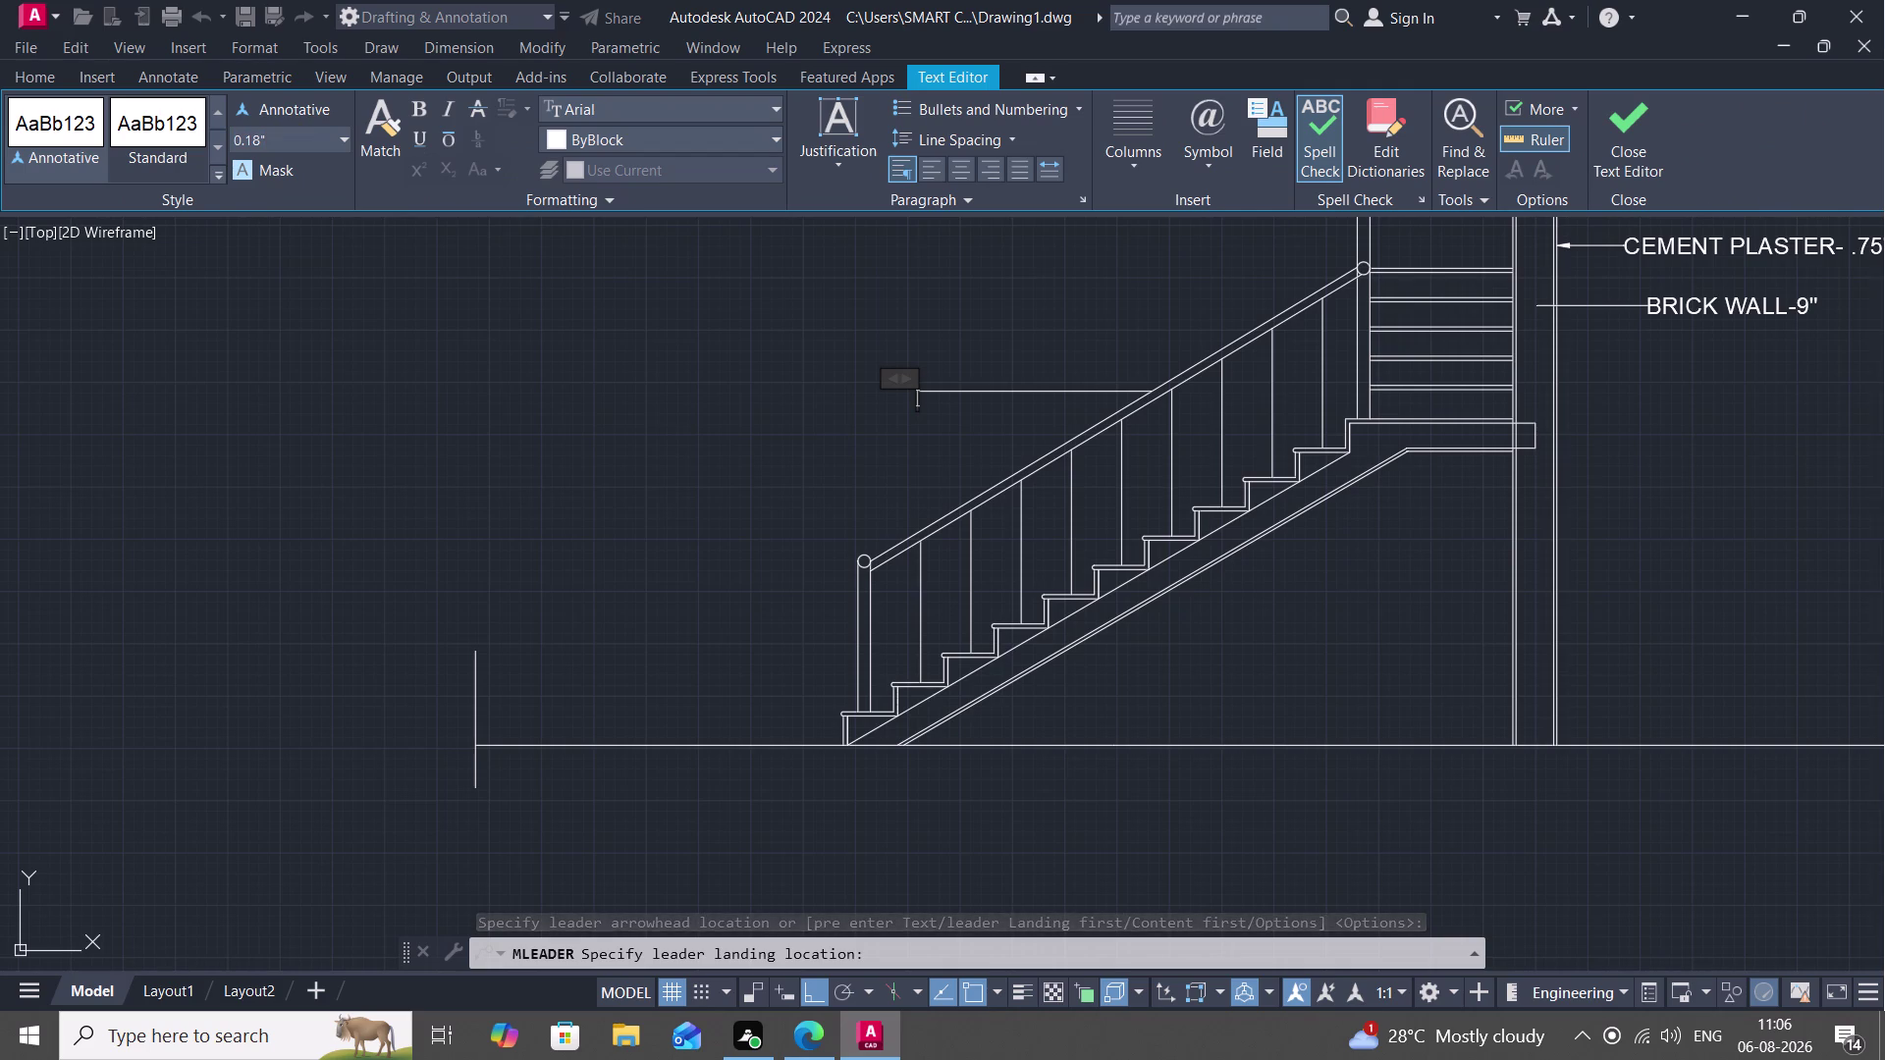
Set the leader label's text height to 4" and close the text editor.
key(BackSpace)
key(BackSpace)
key(BackSpace)
key(BackSpace)
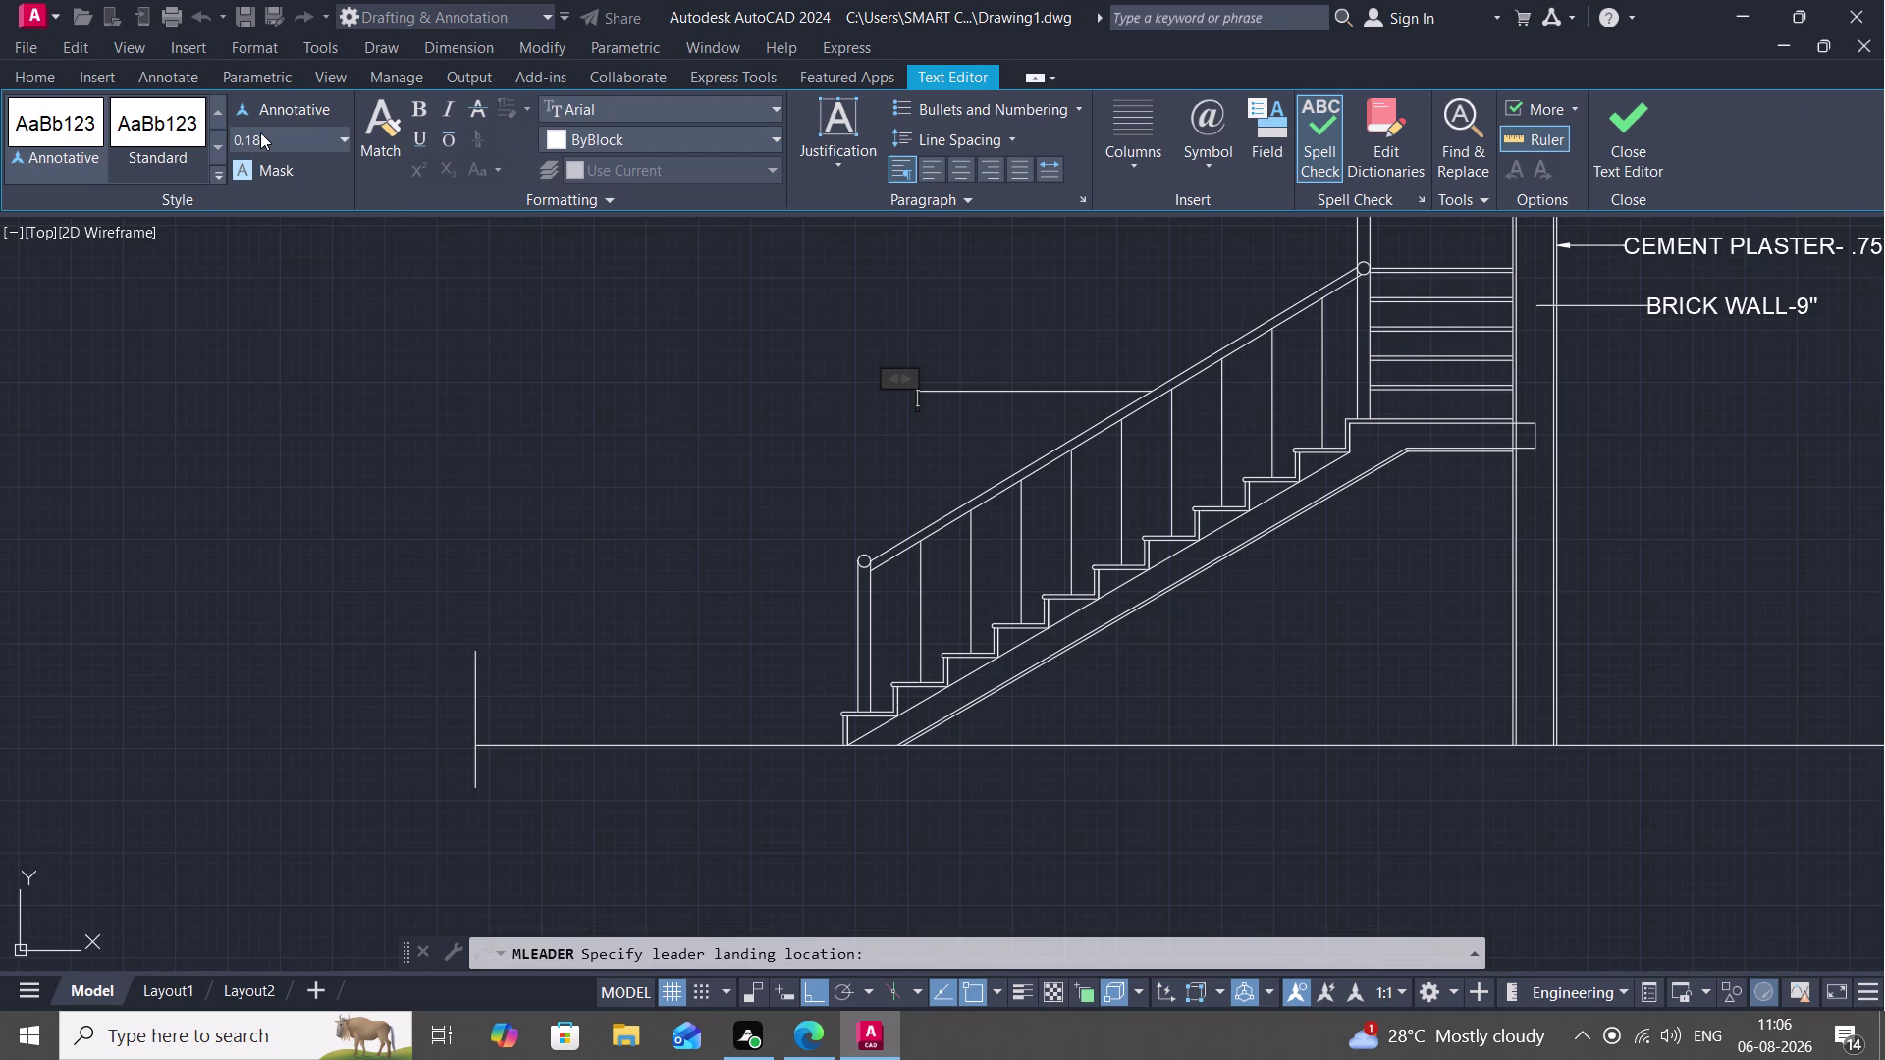
click(260, 133)
key(BackSpace)
key(4)
key(shift+quotedbl)
key(space)
click(229, 226)
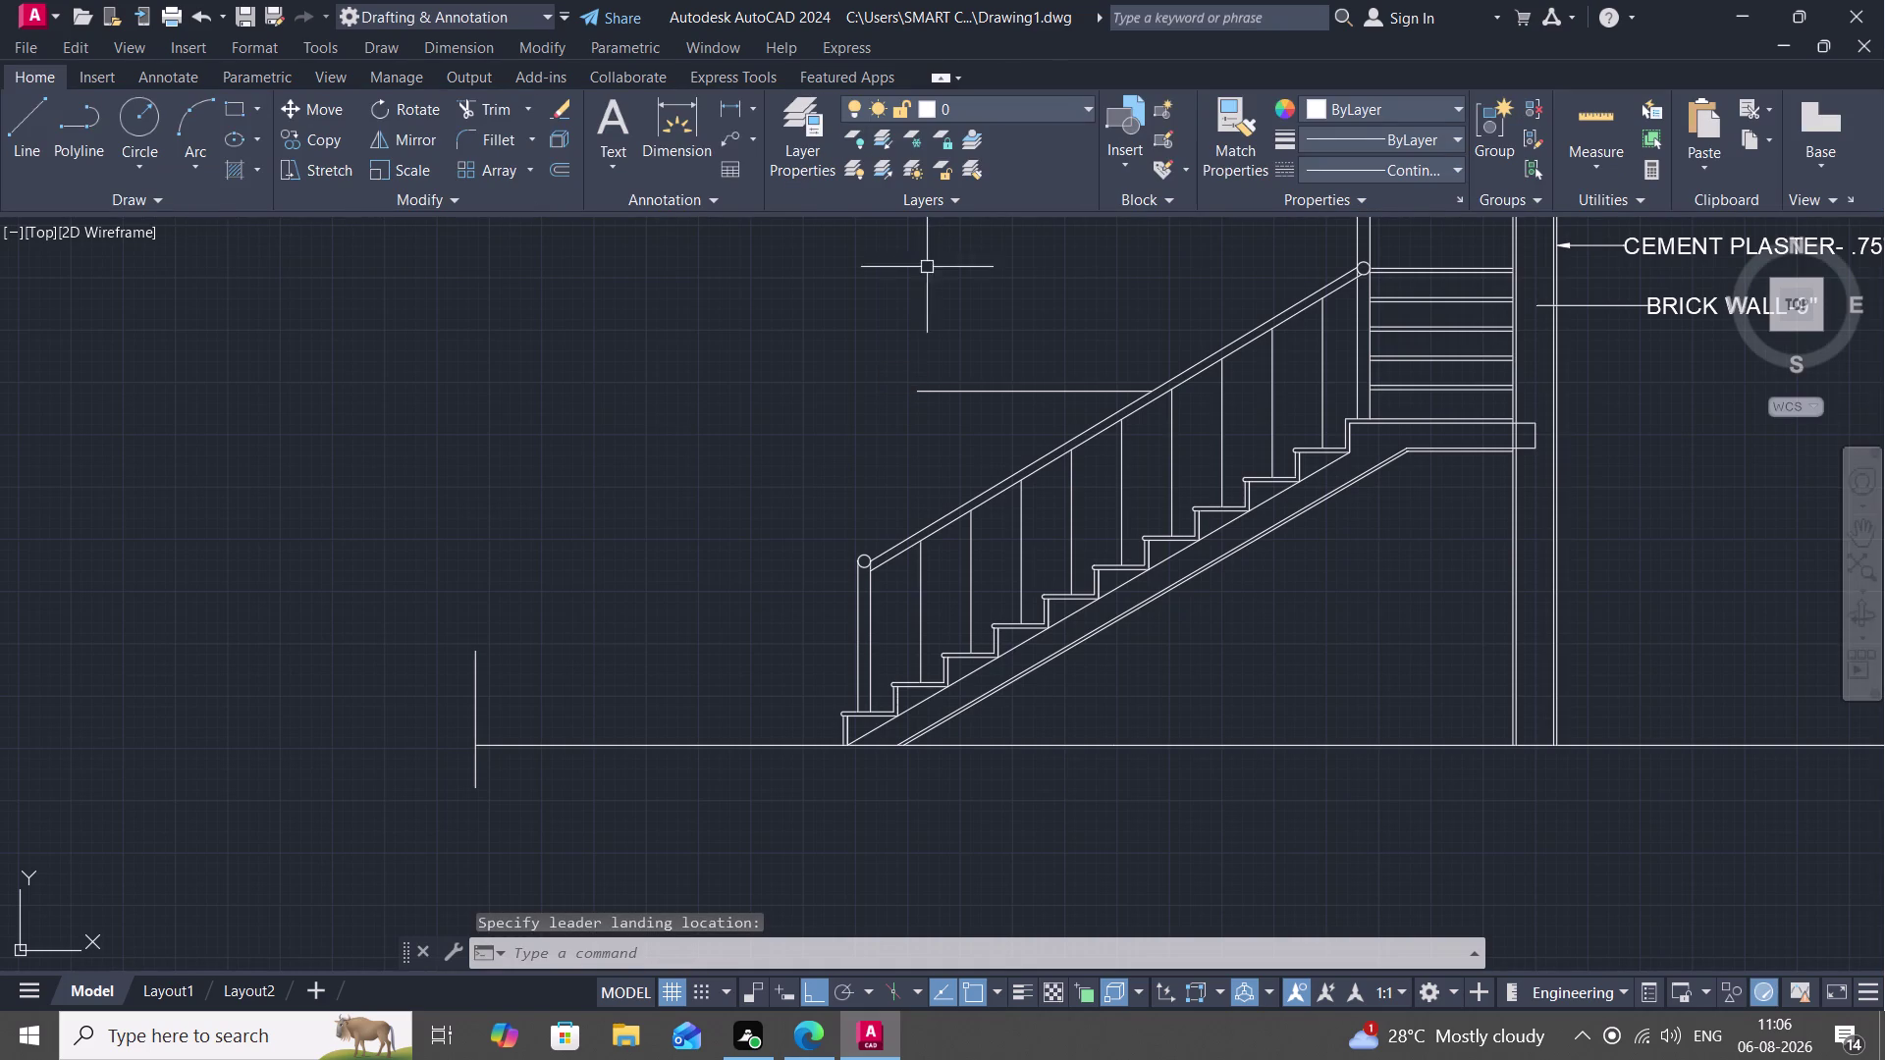
Delete the empty leader and draw a new one from the handrail to a left landing.
click(930, 389)
key(Delete)
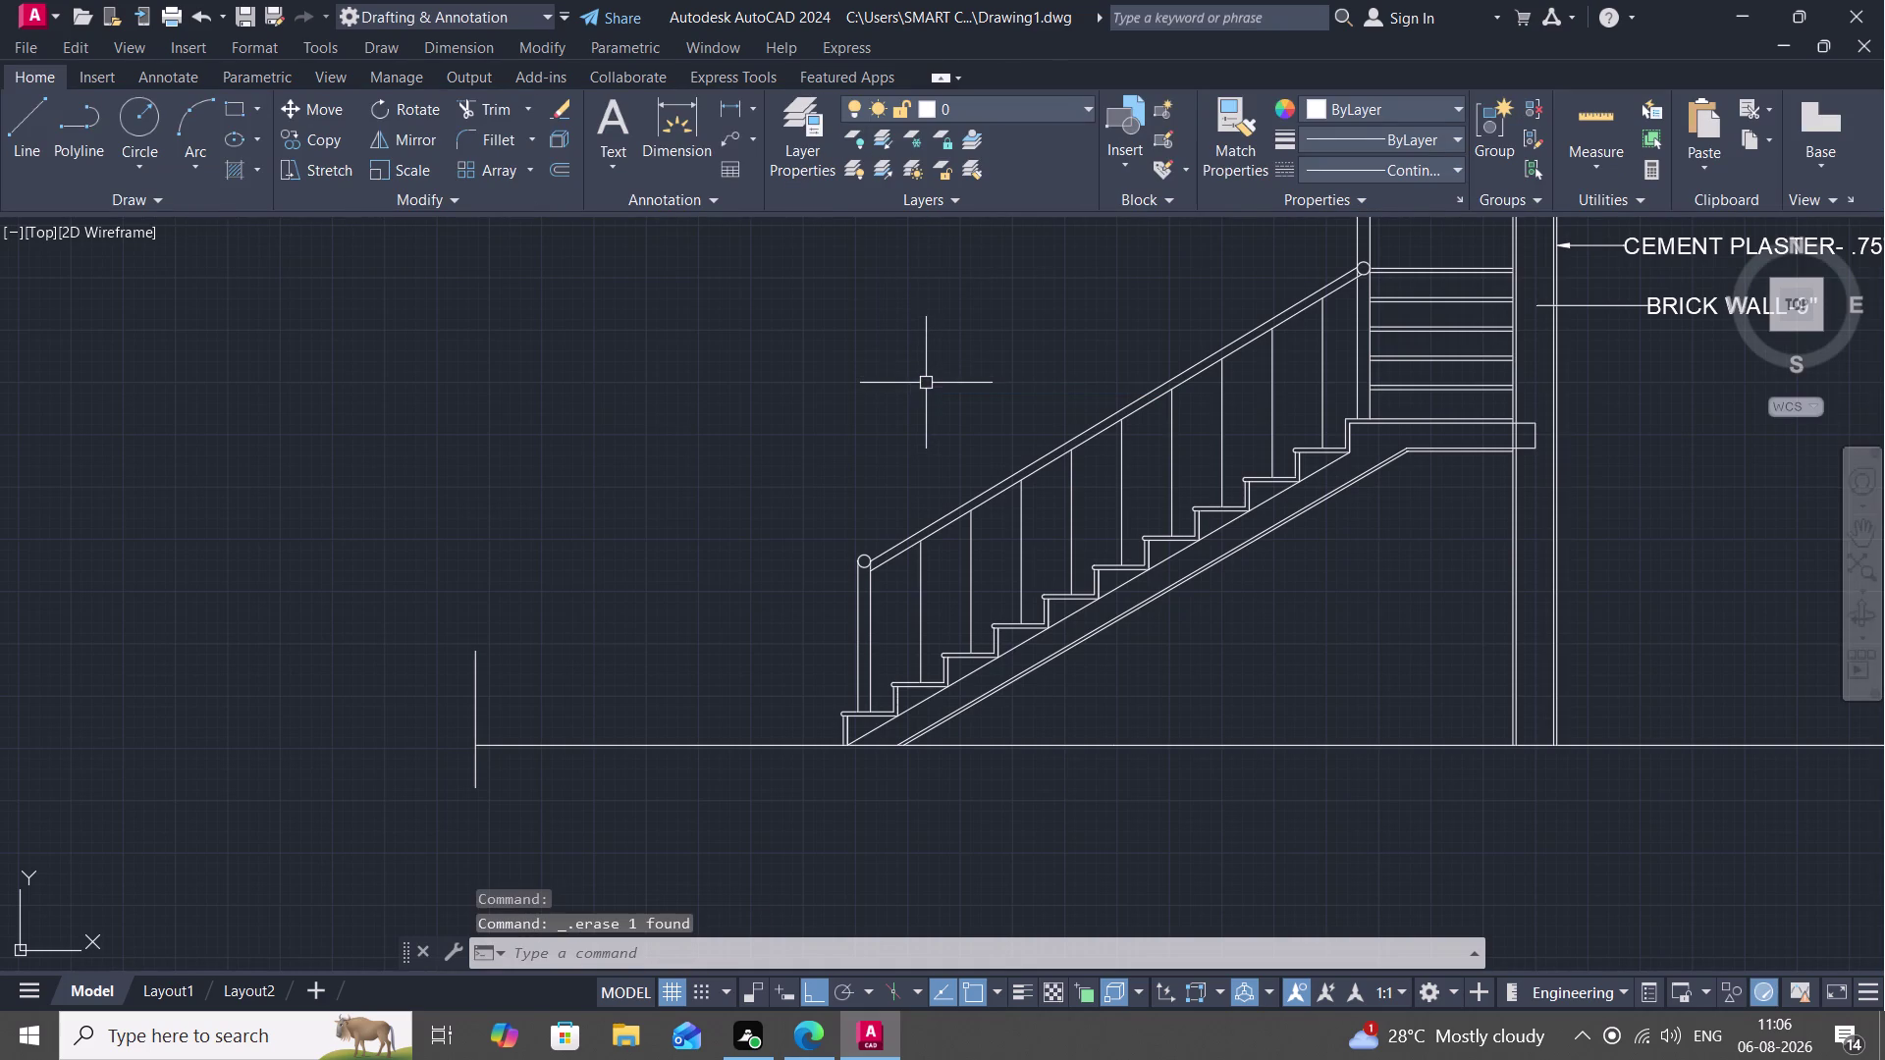
click(749, 130)
click(774, 174)
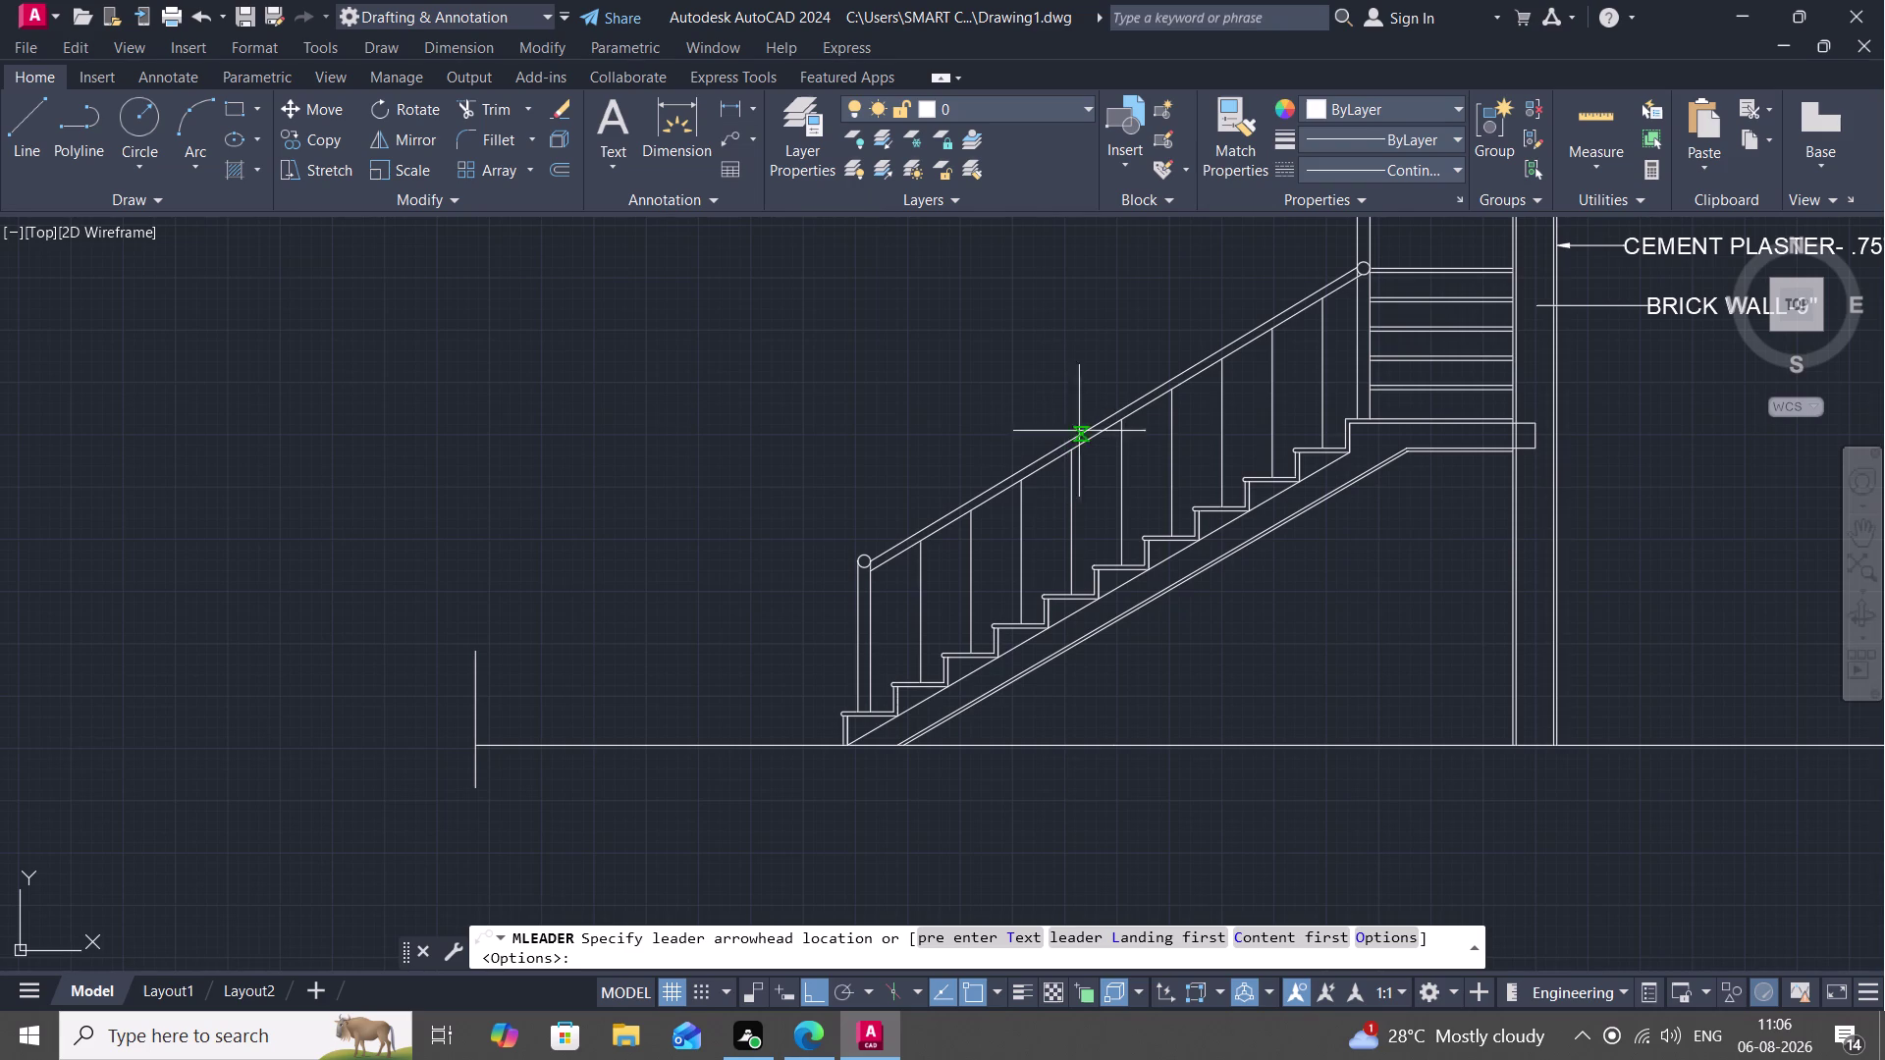
click(1163, 383)
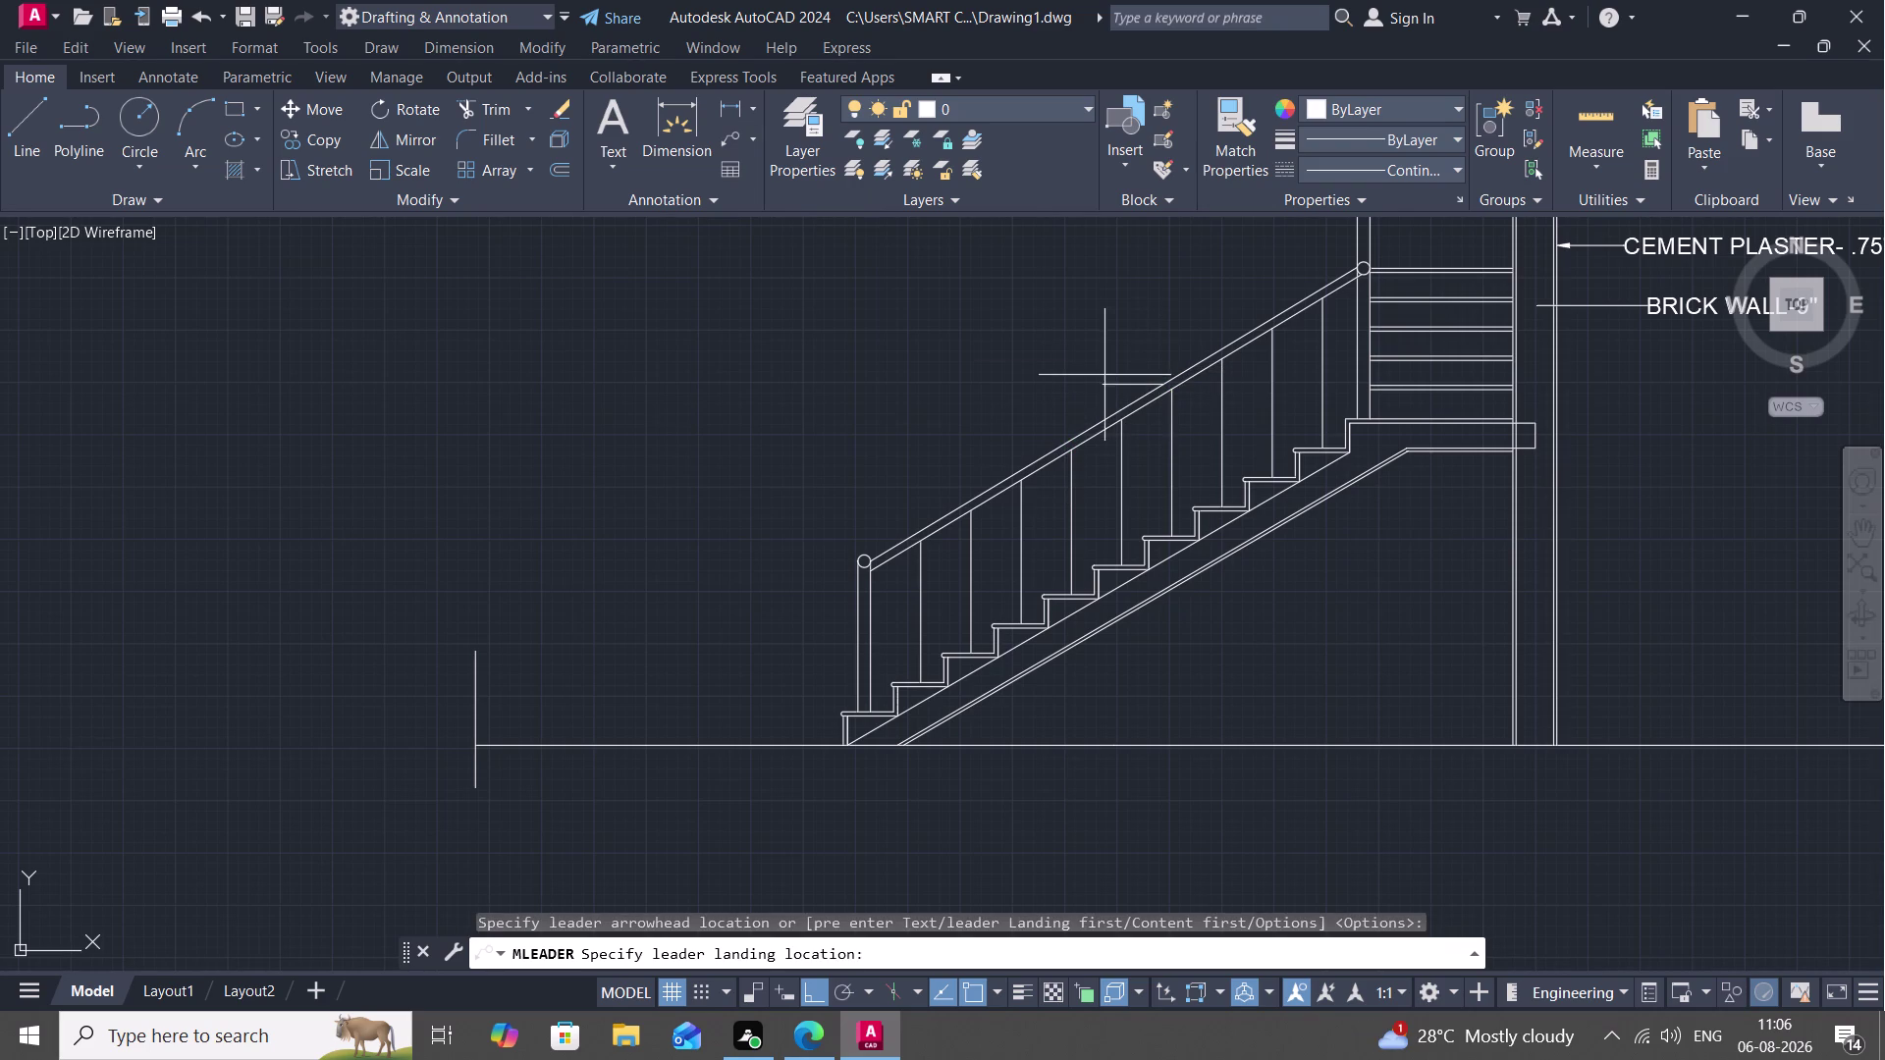
click(712, 305)
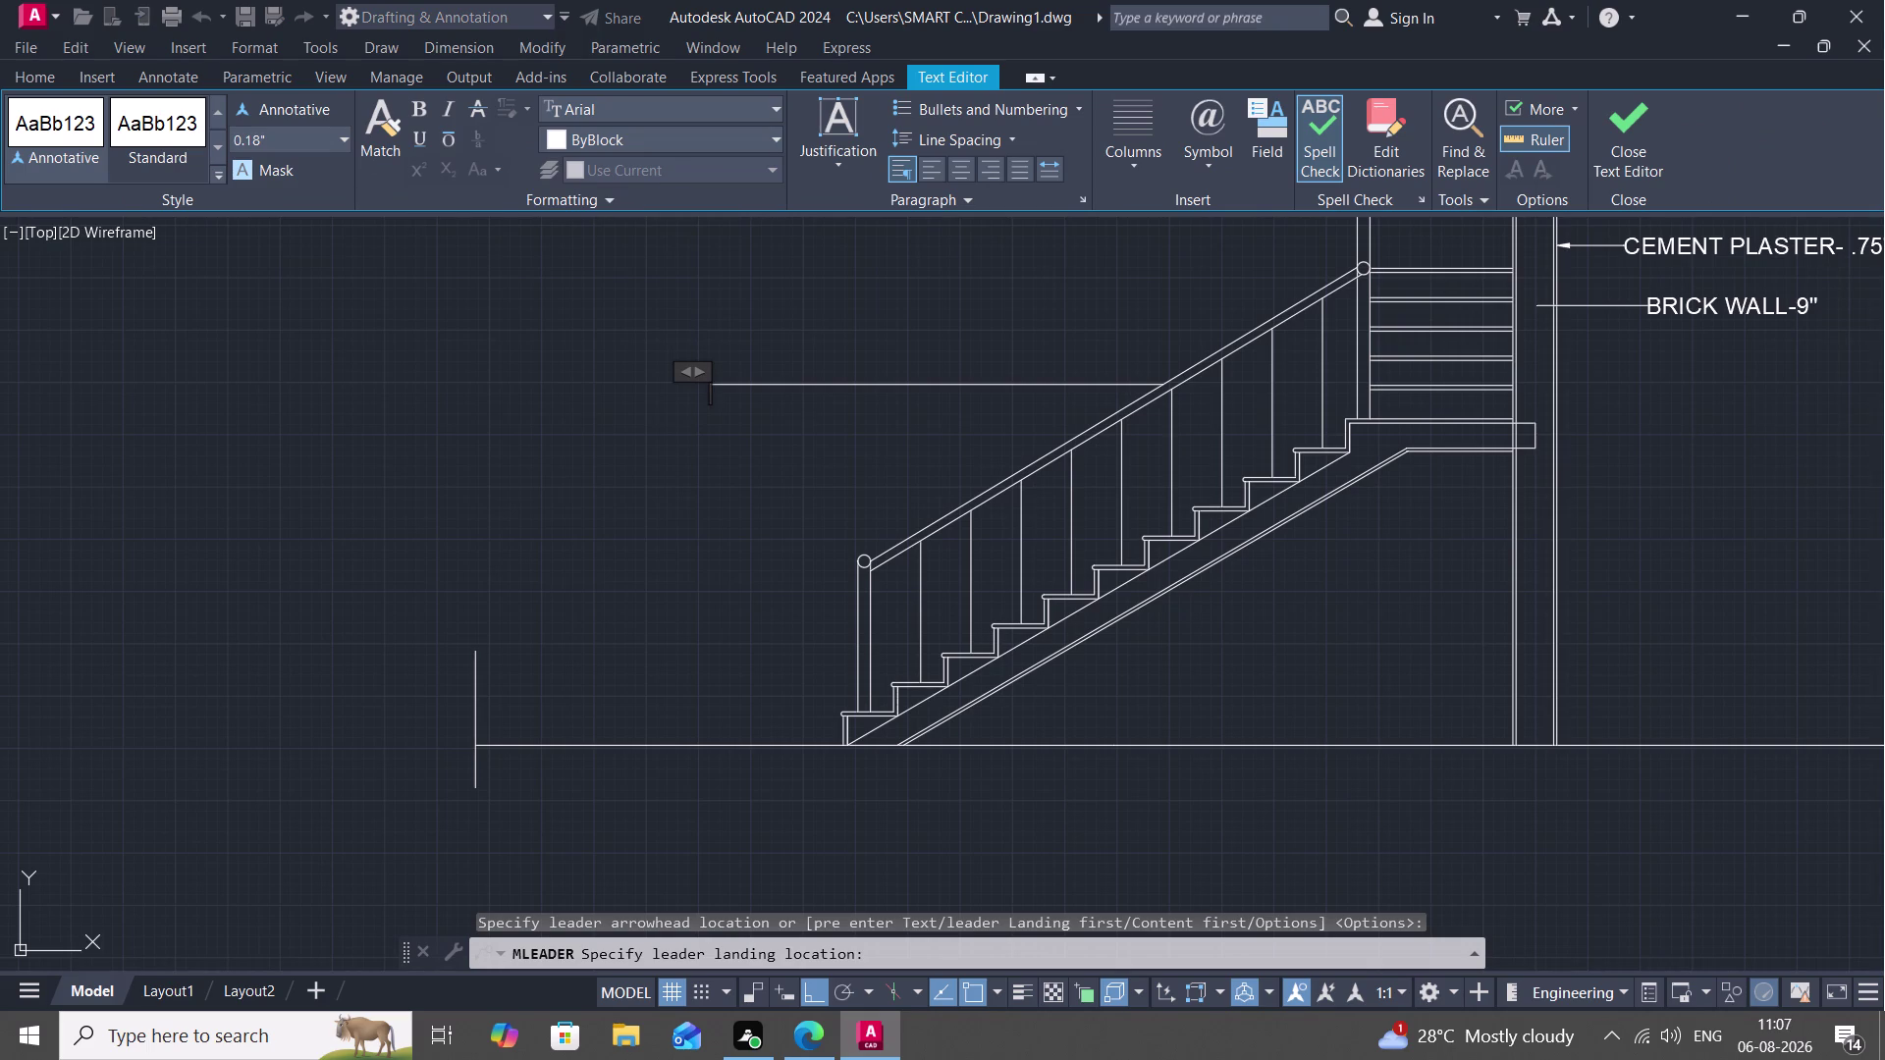
Set the new leader label's text height to 4".
click(305, 133)
key(BackSpace)
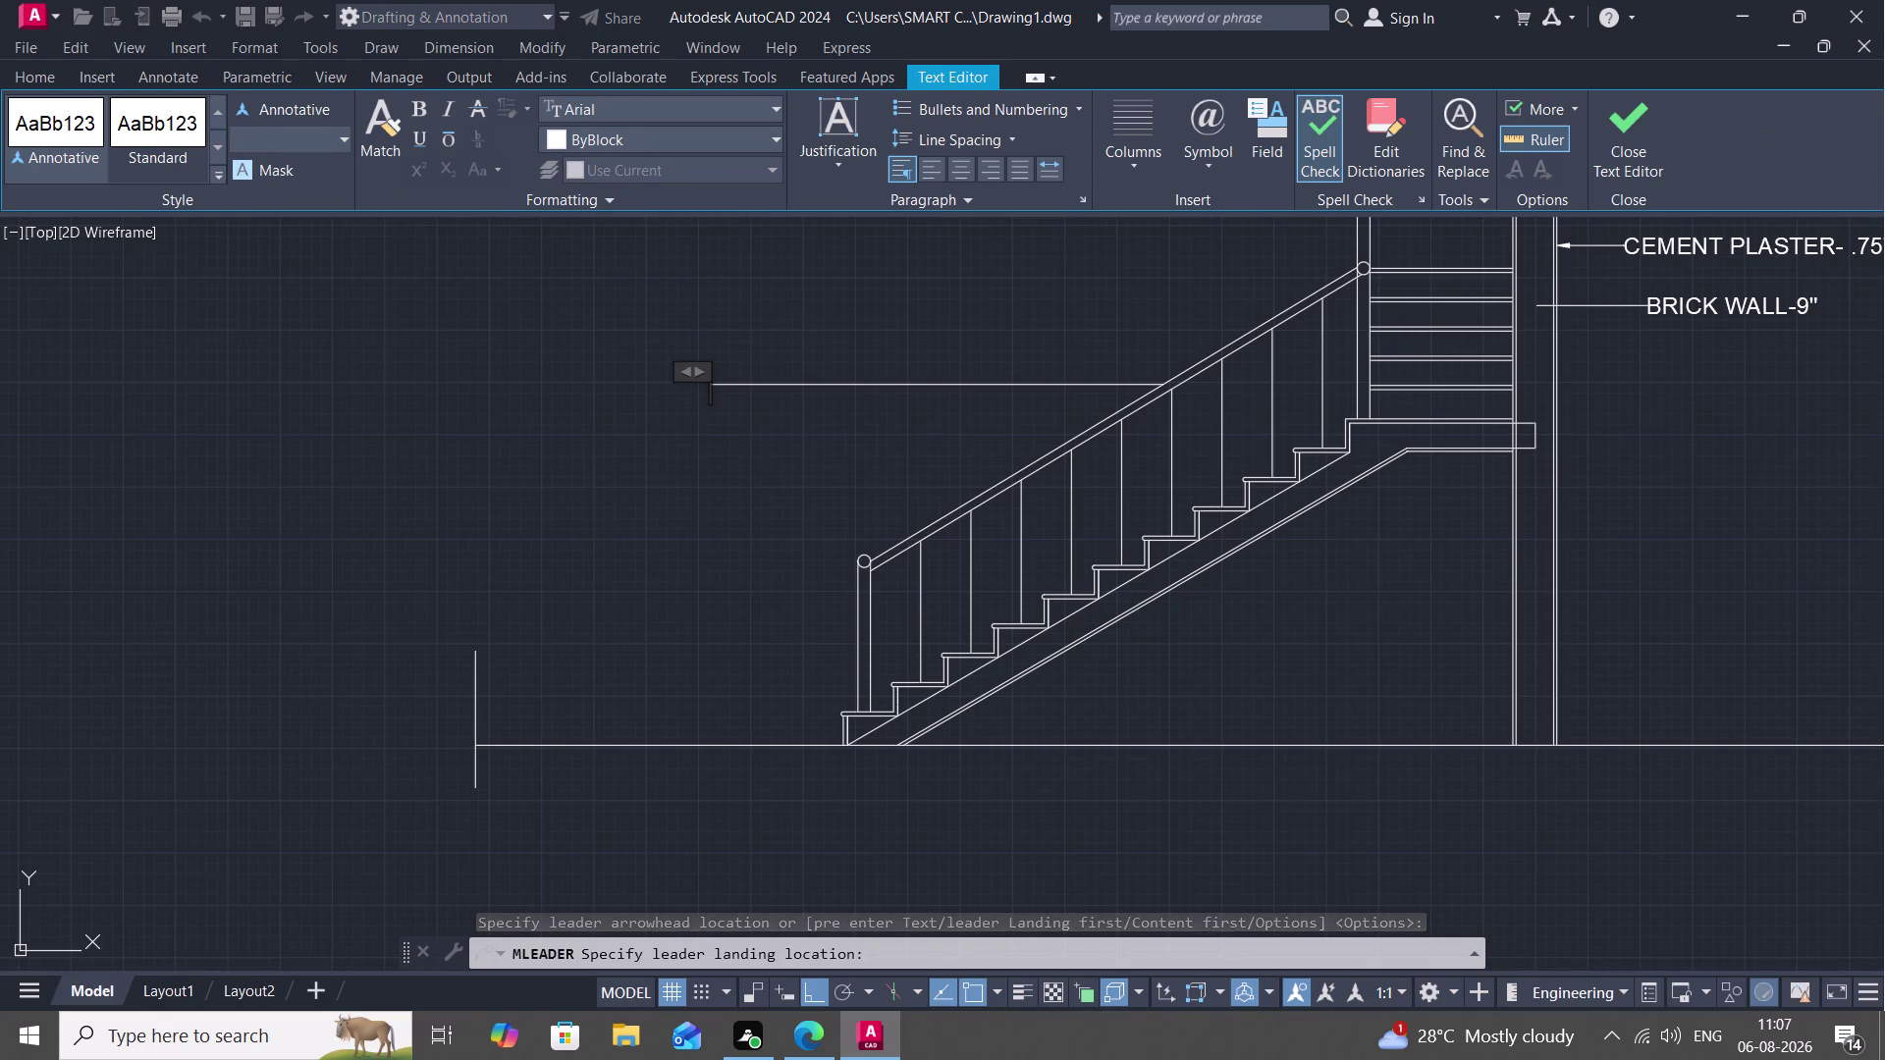
key(4)
key(shift+quotedbl)
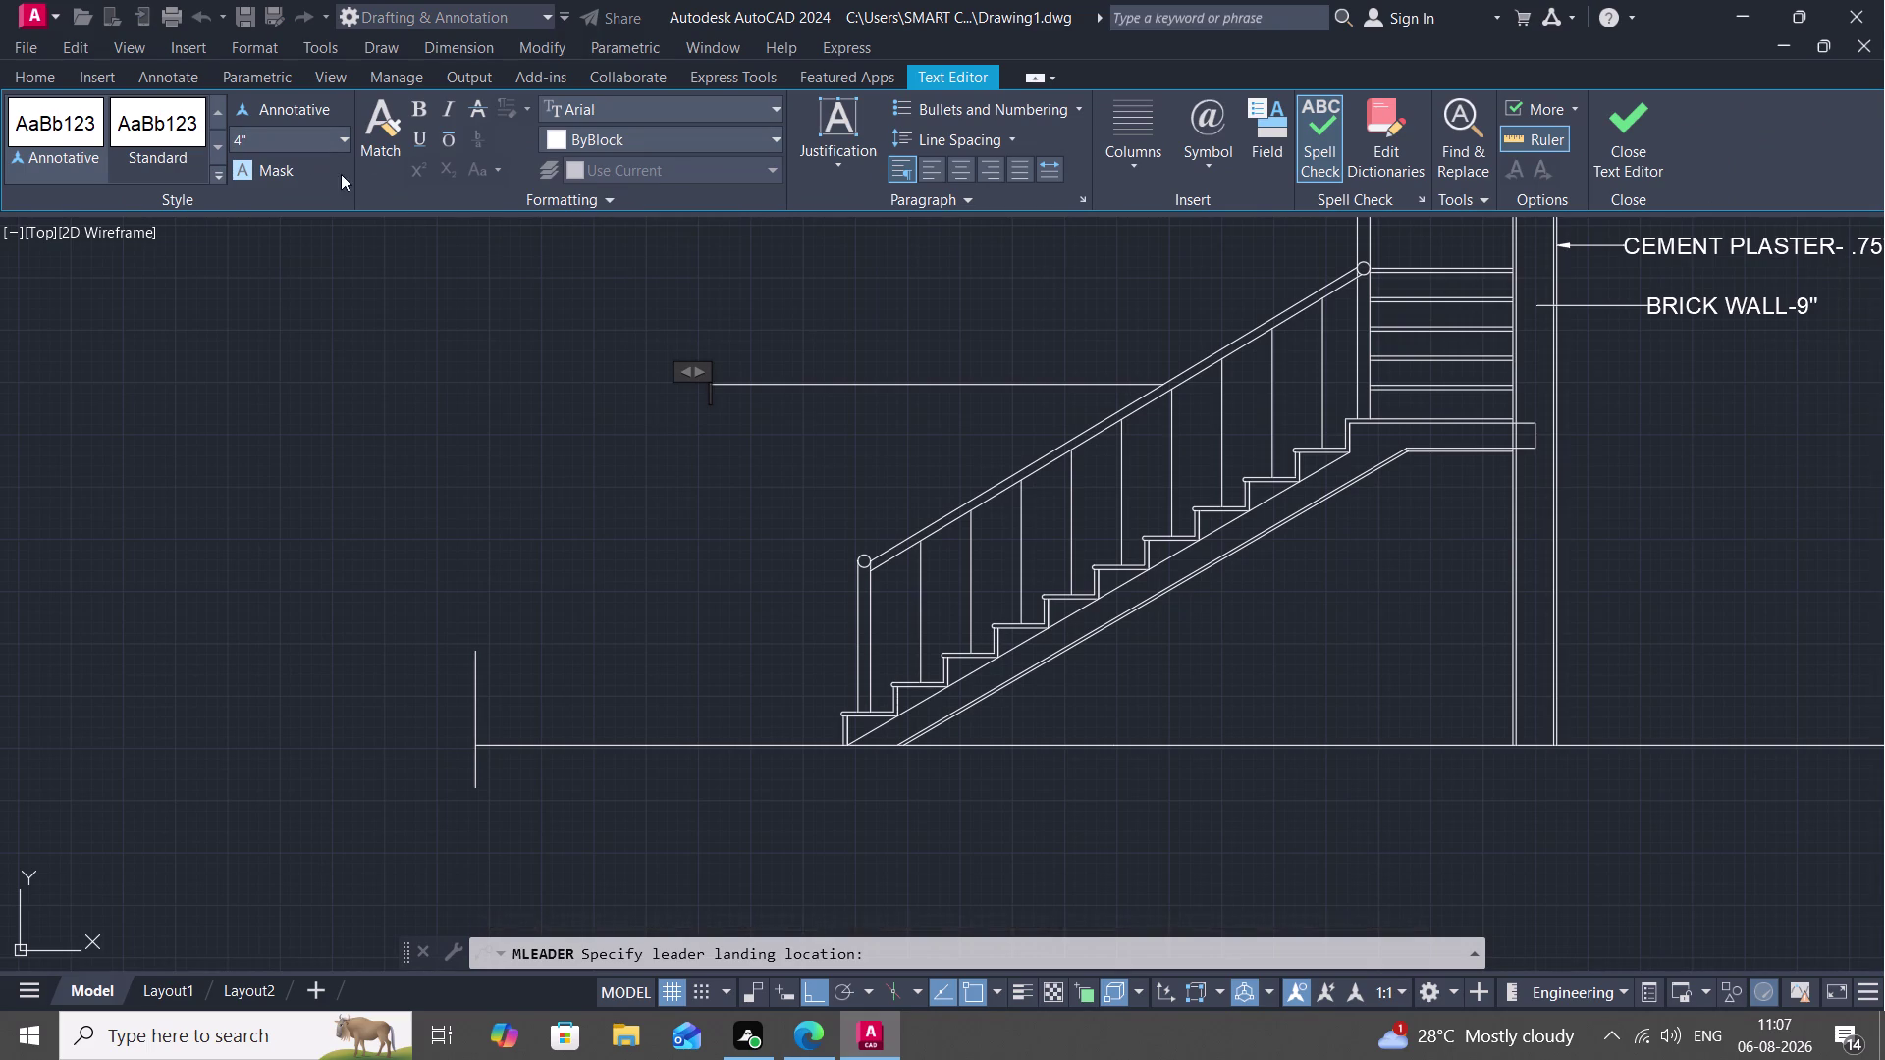
key(Return)
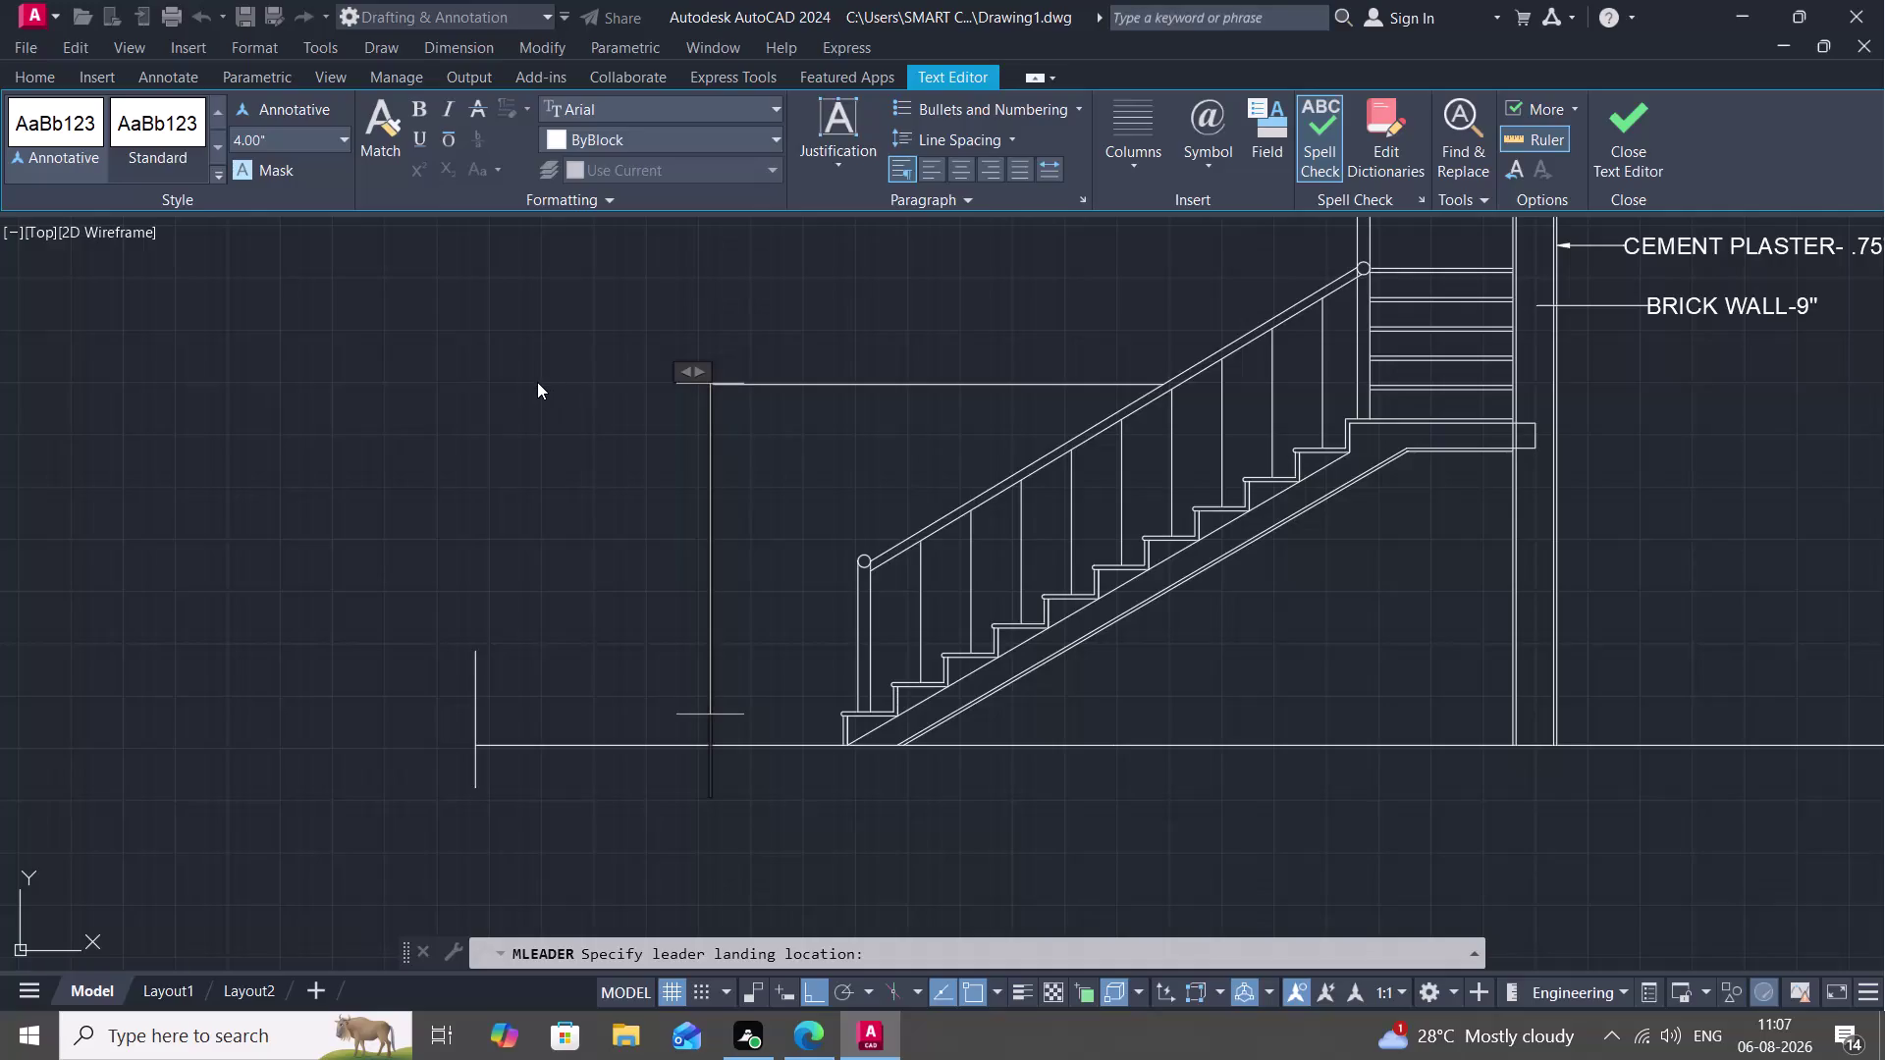
Enter the label text HANDRAIL-2" and place it.
text(H)
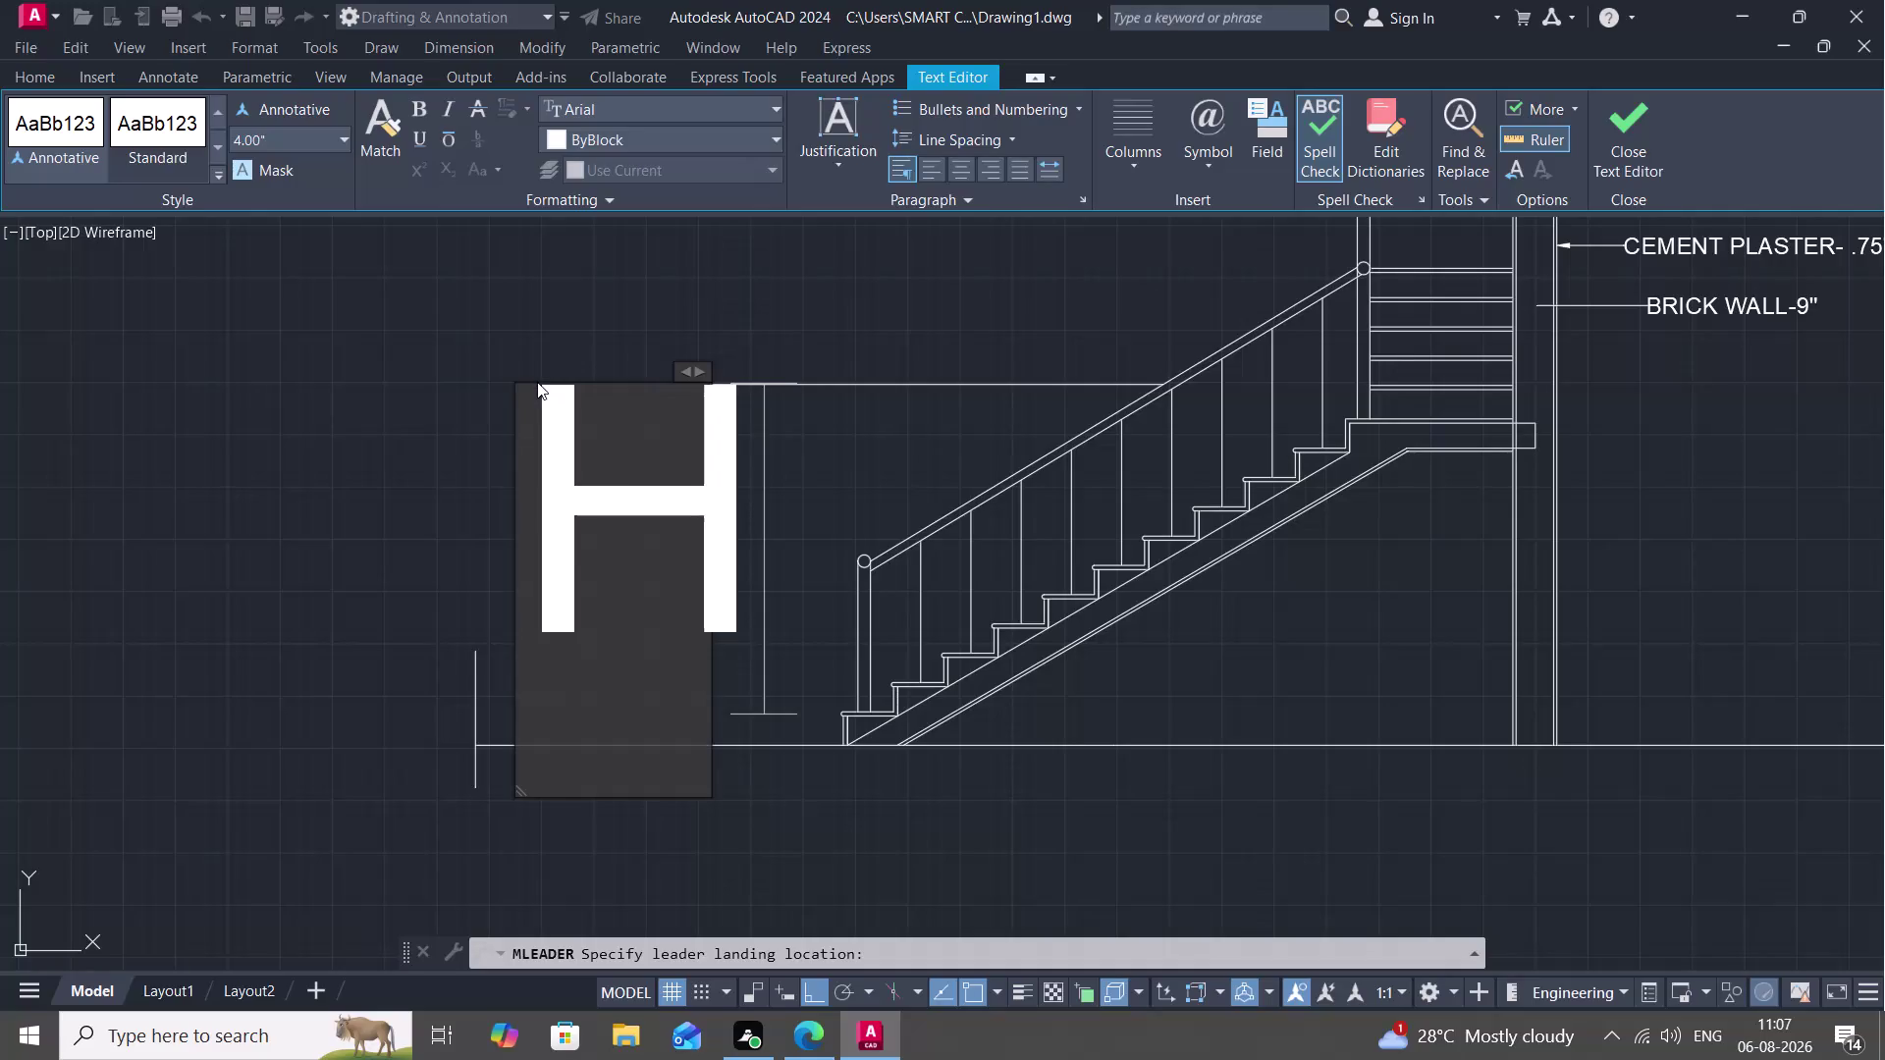
text(AN)
text(DR)
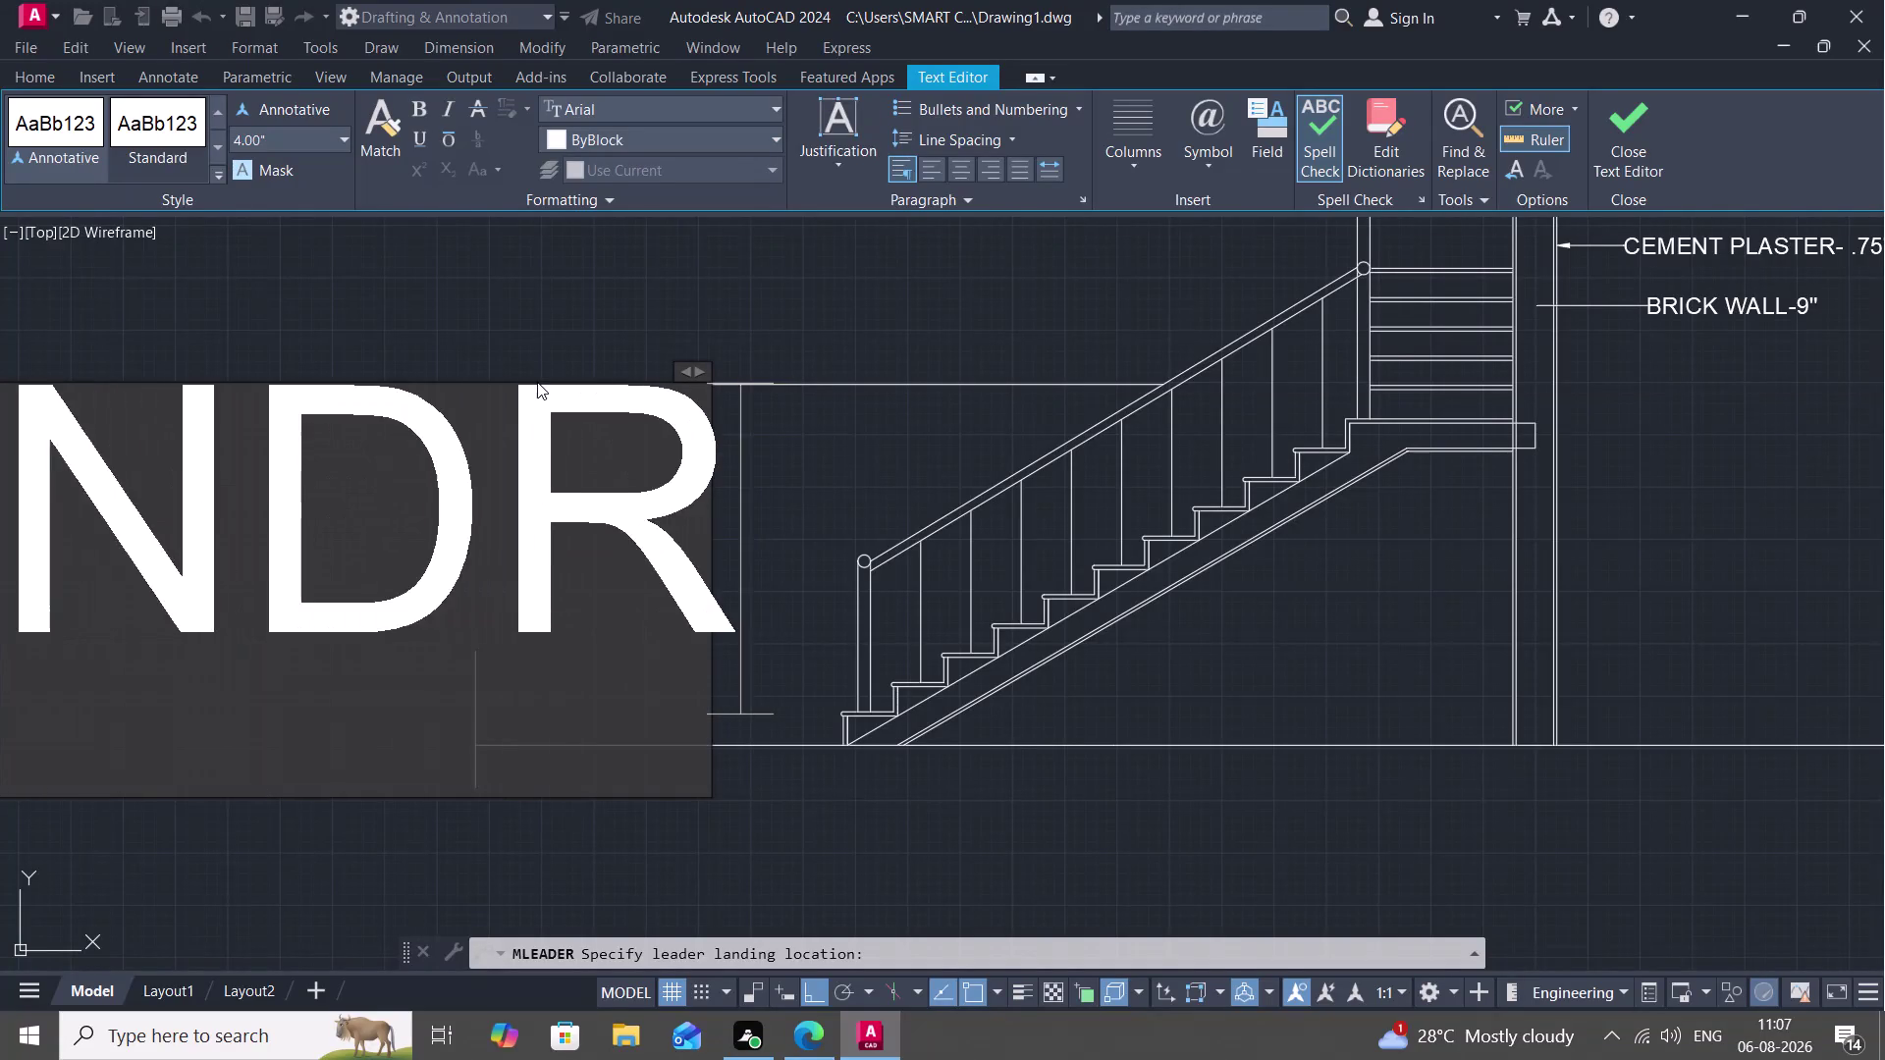
text(AI)
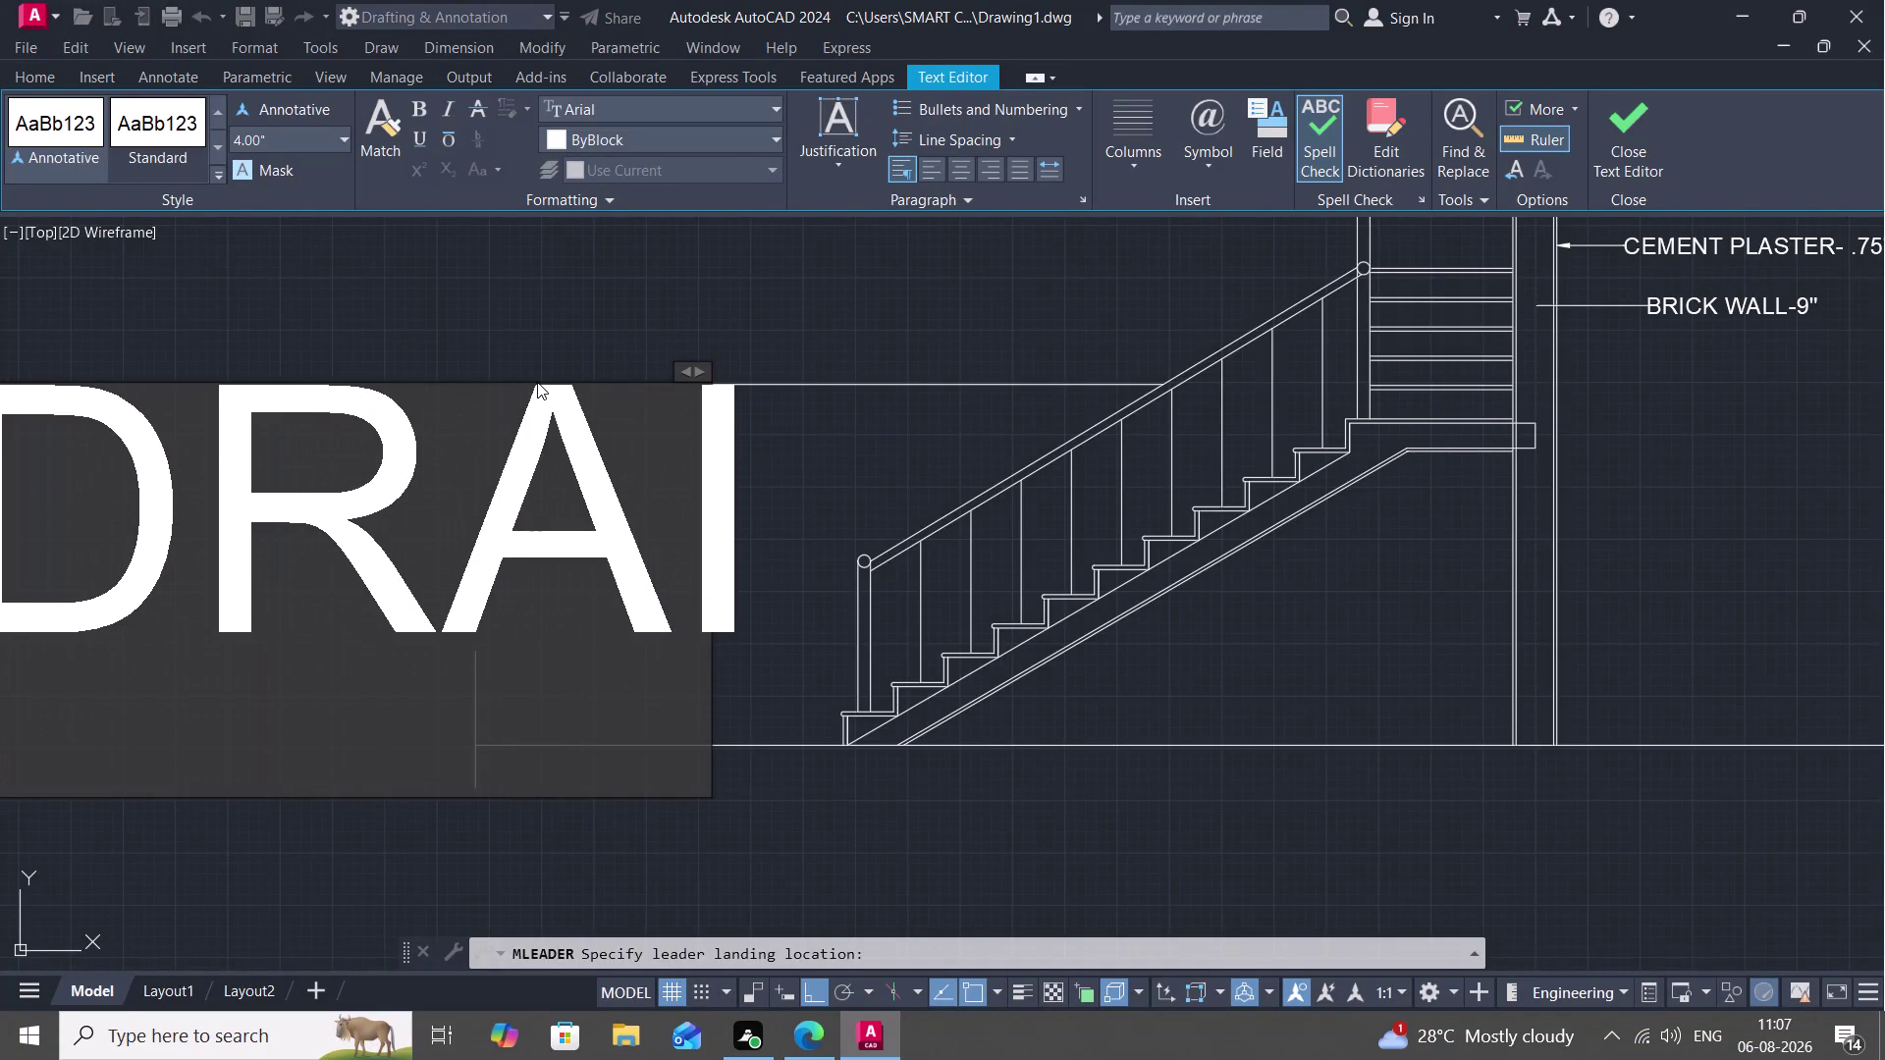
key(l)
key(minus)
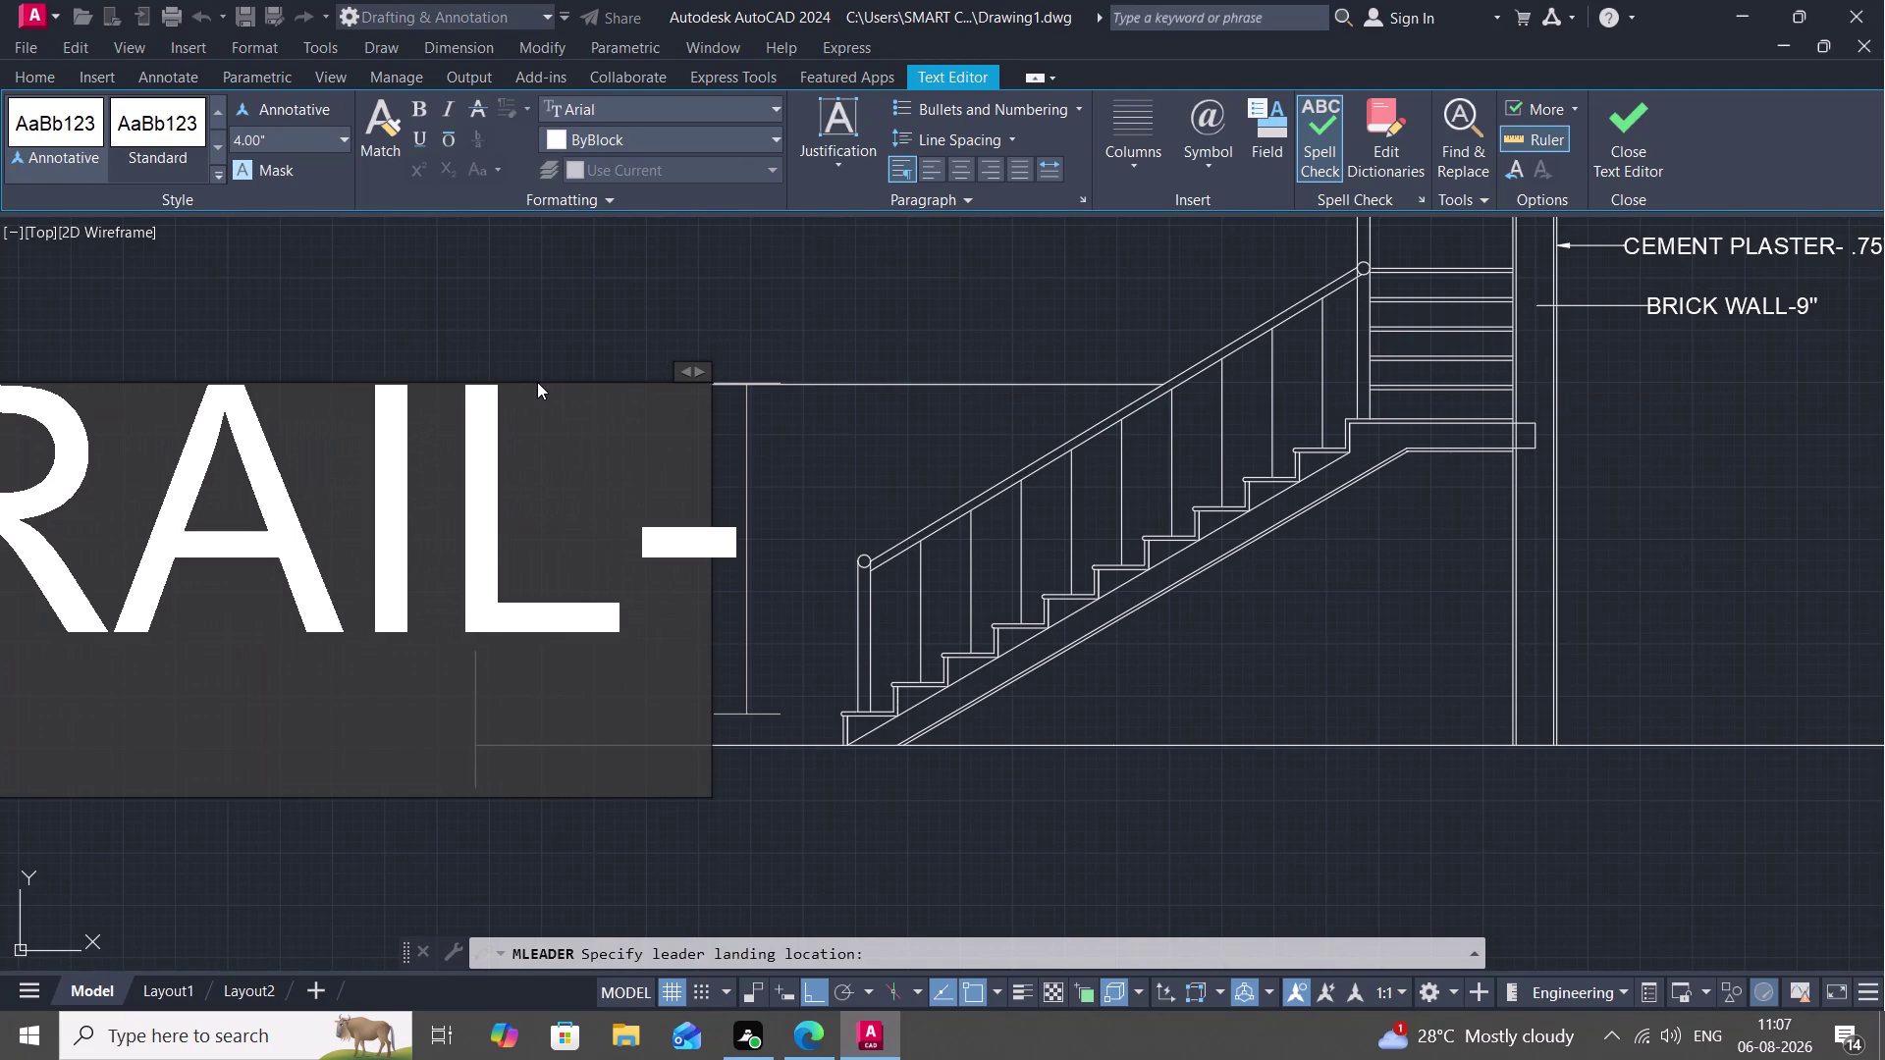
key(3)
key(BackSpace)
key(2)
text(")
key(space)
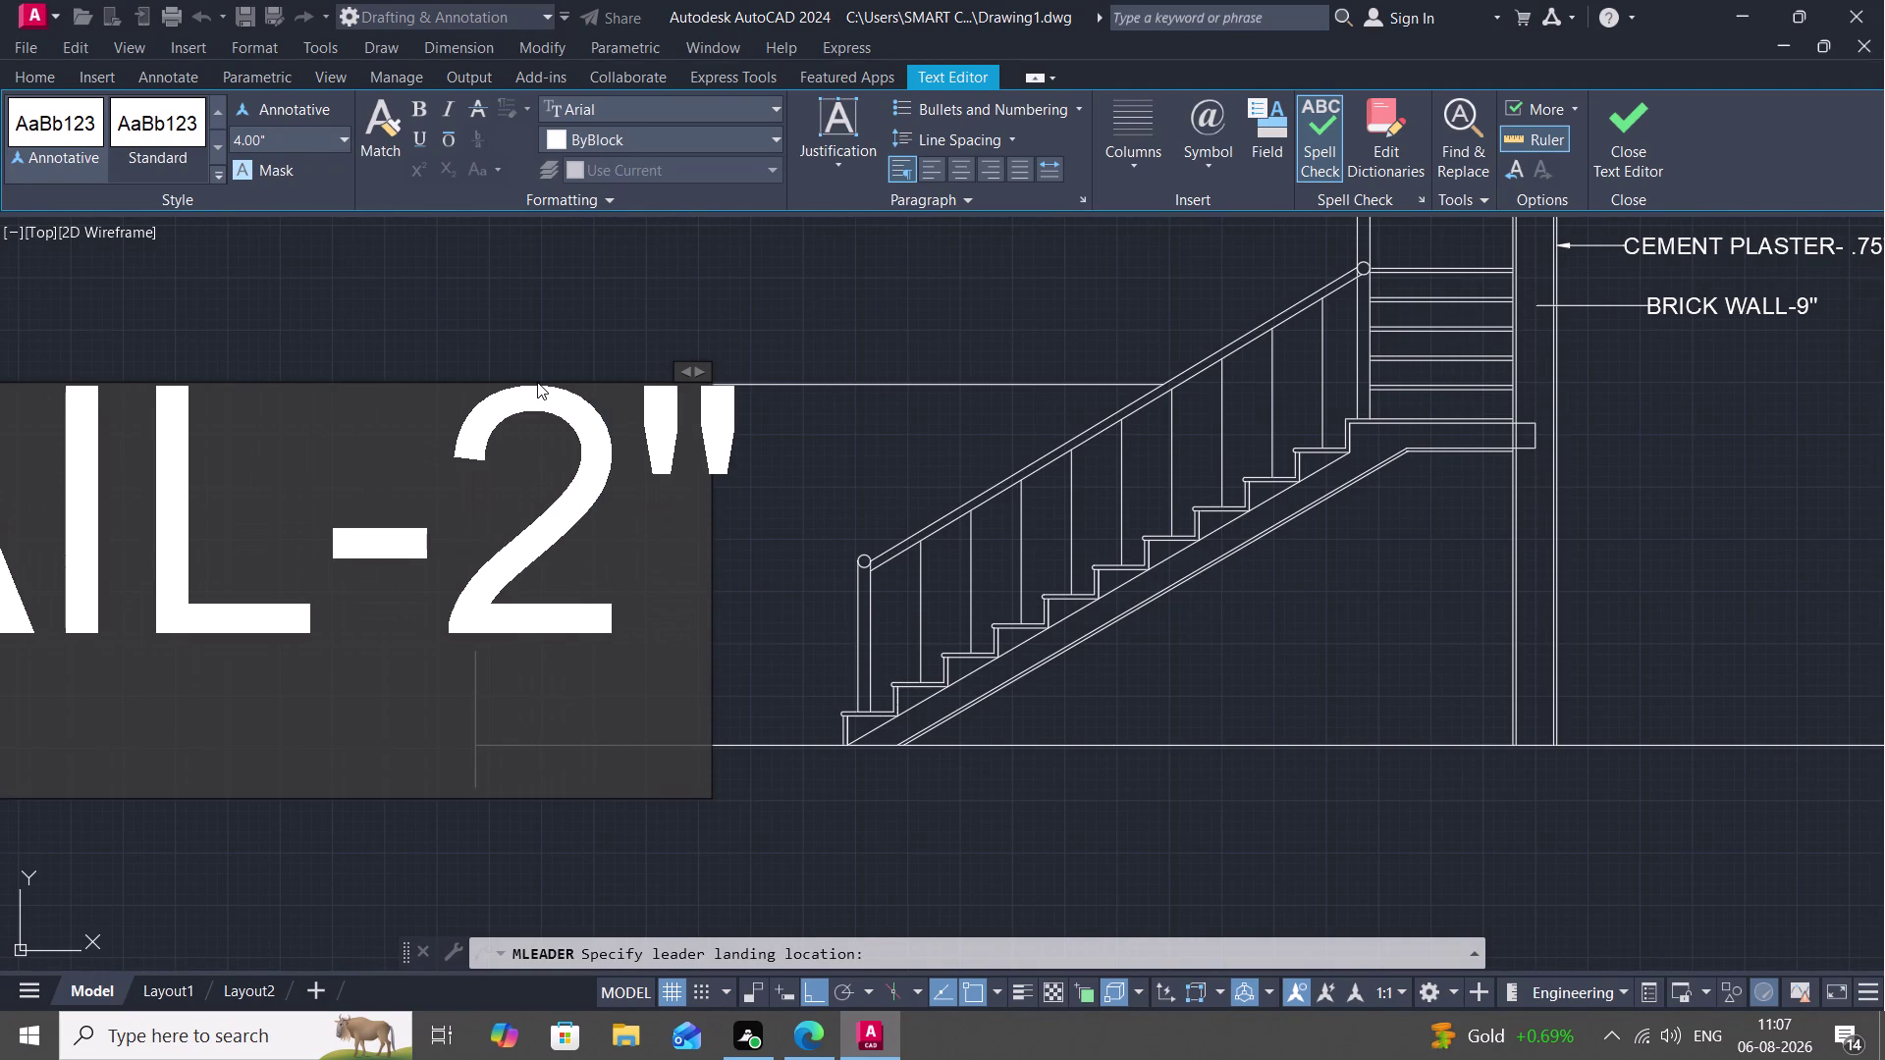
click(805, 360)
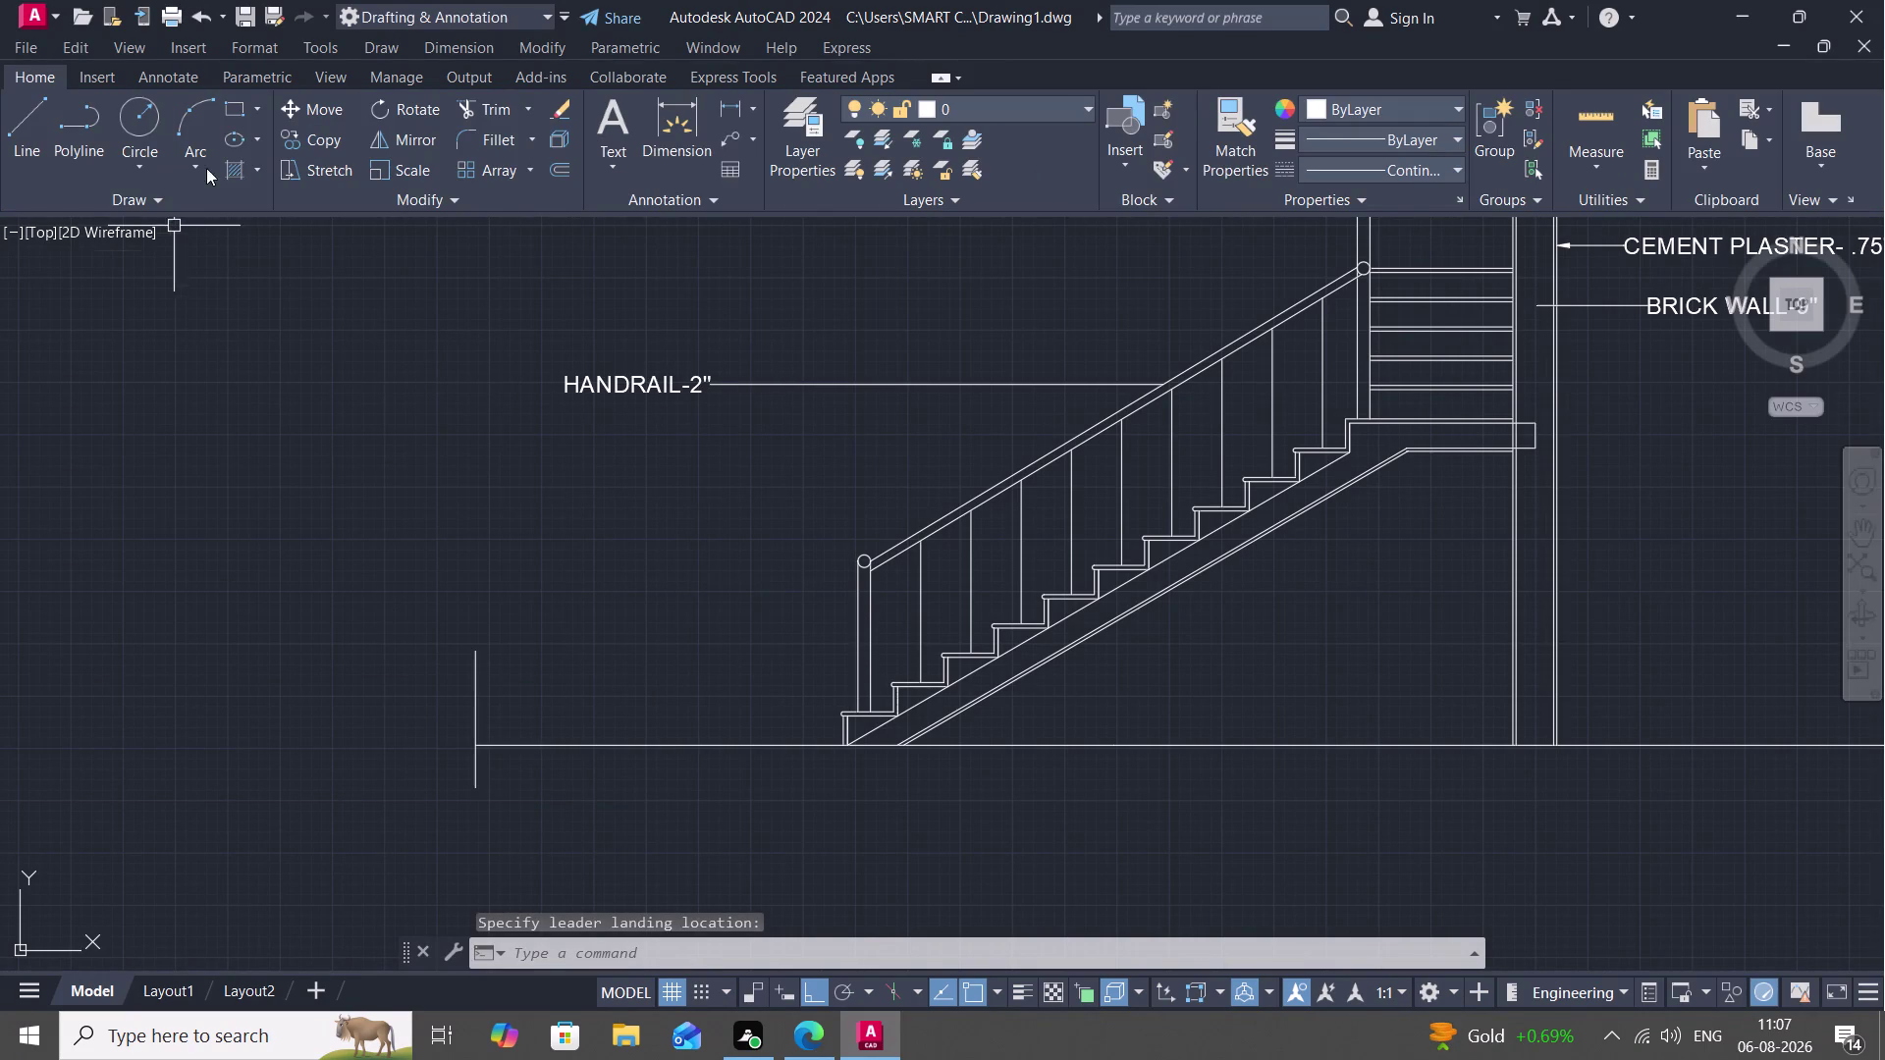
click(746, 126)
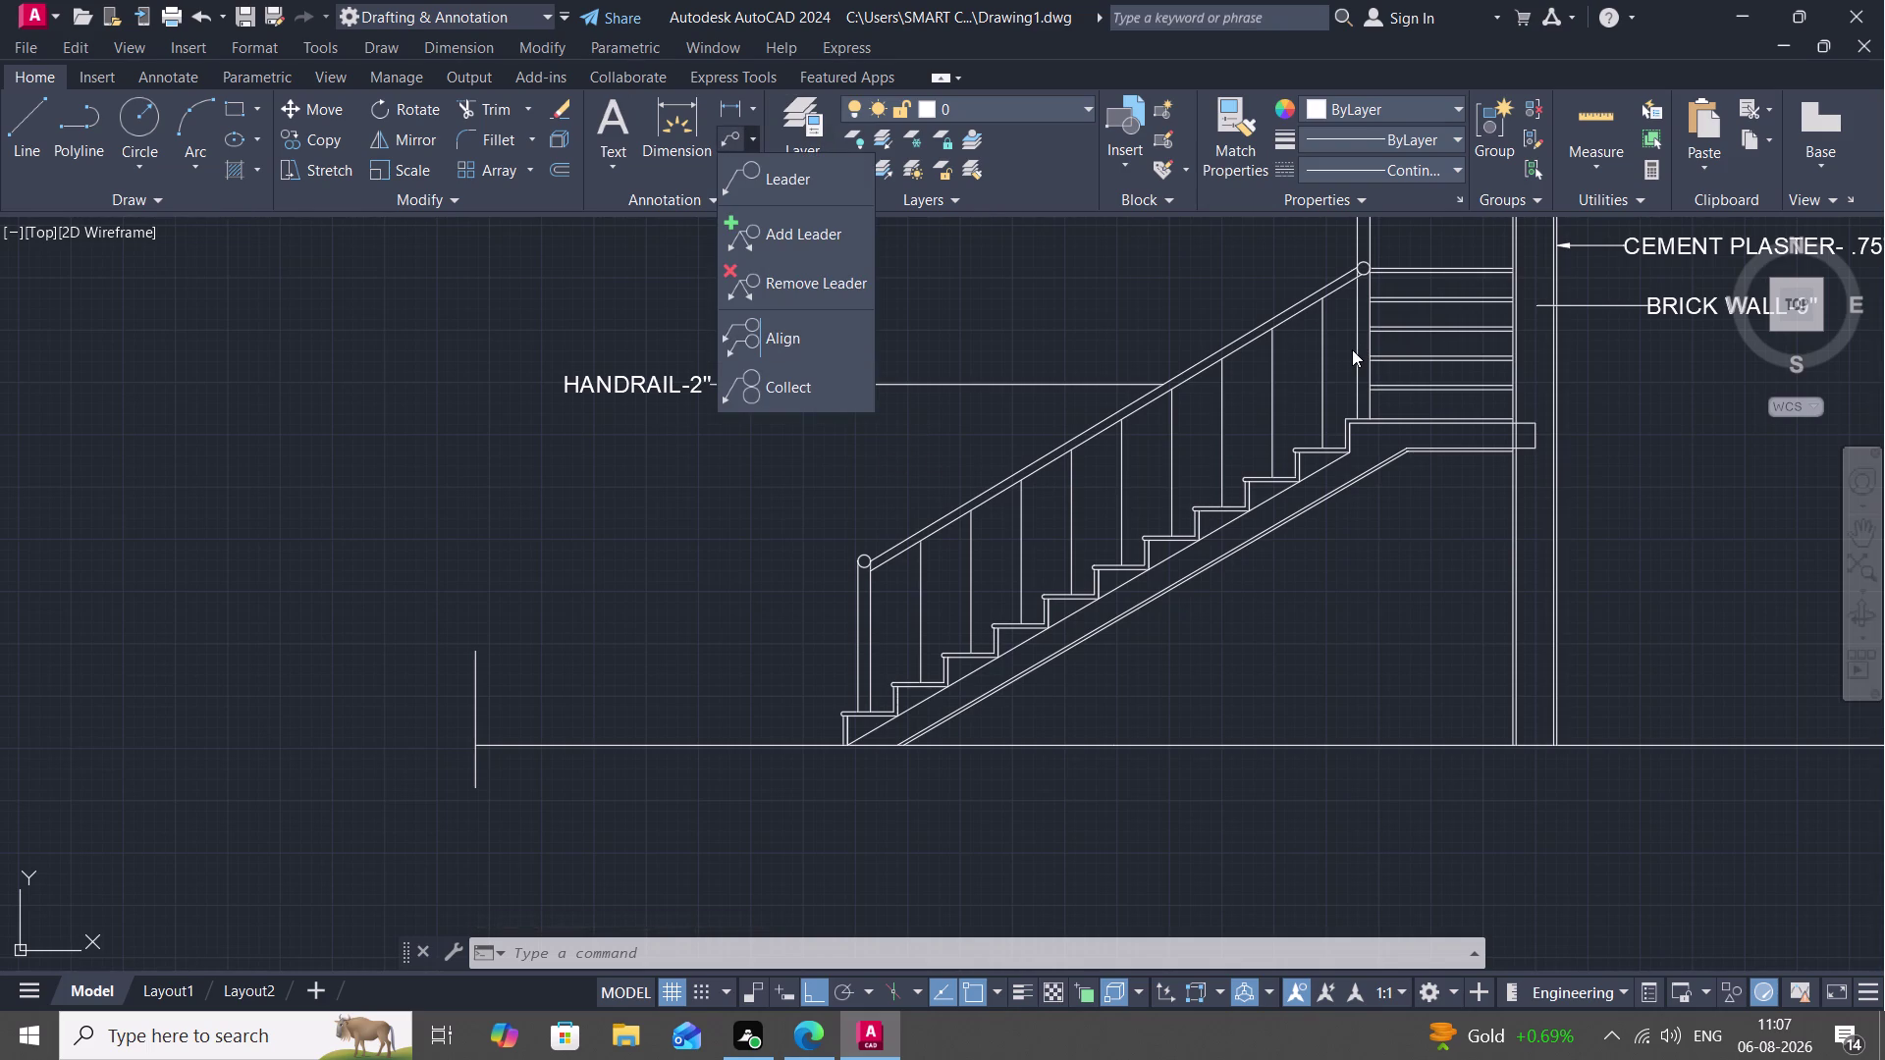
Draw a leader from the newel post to a landing above the handrail label, text height 4".
click(780, 185)
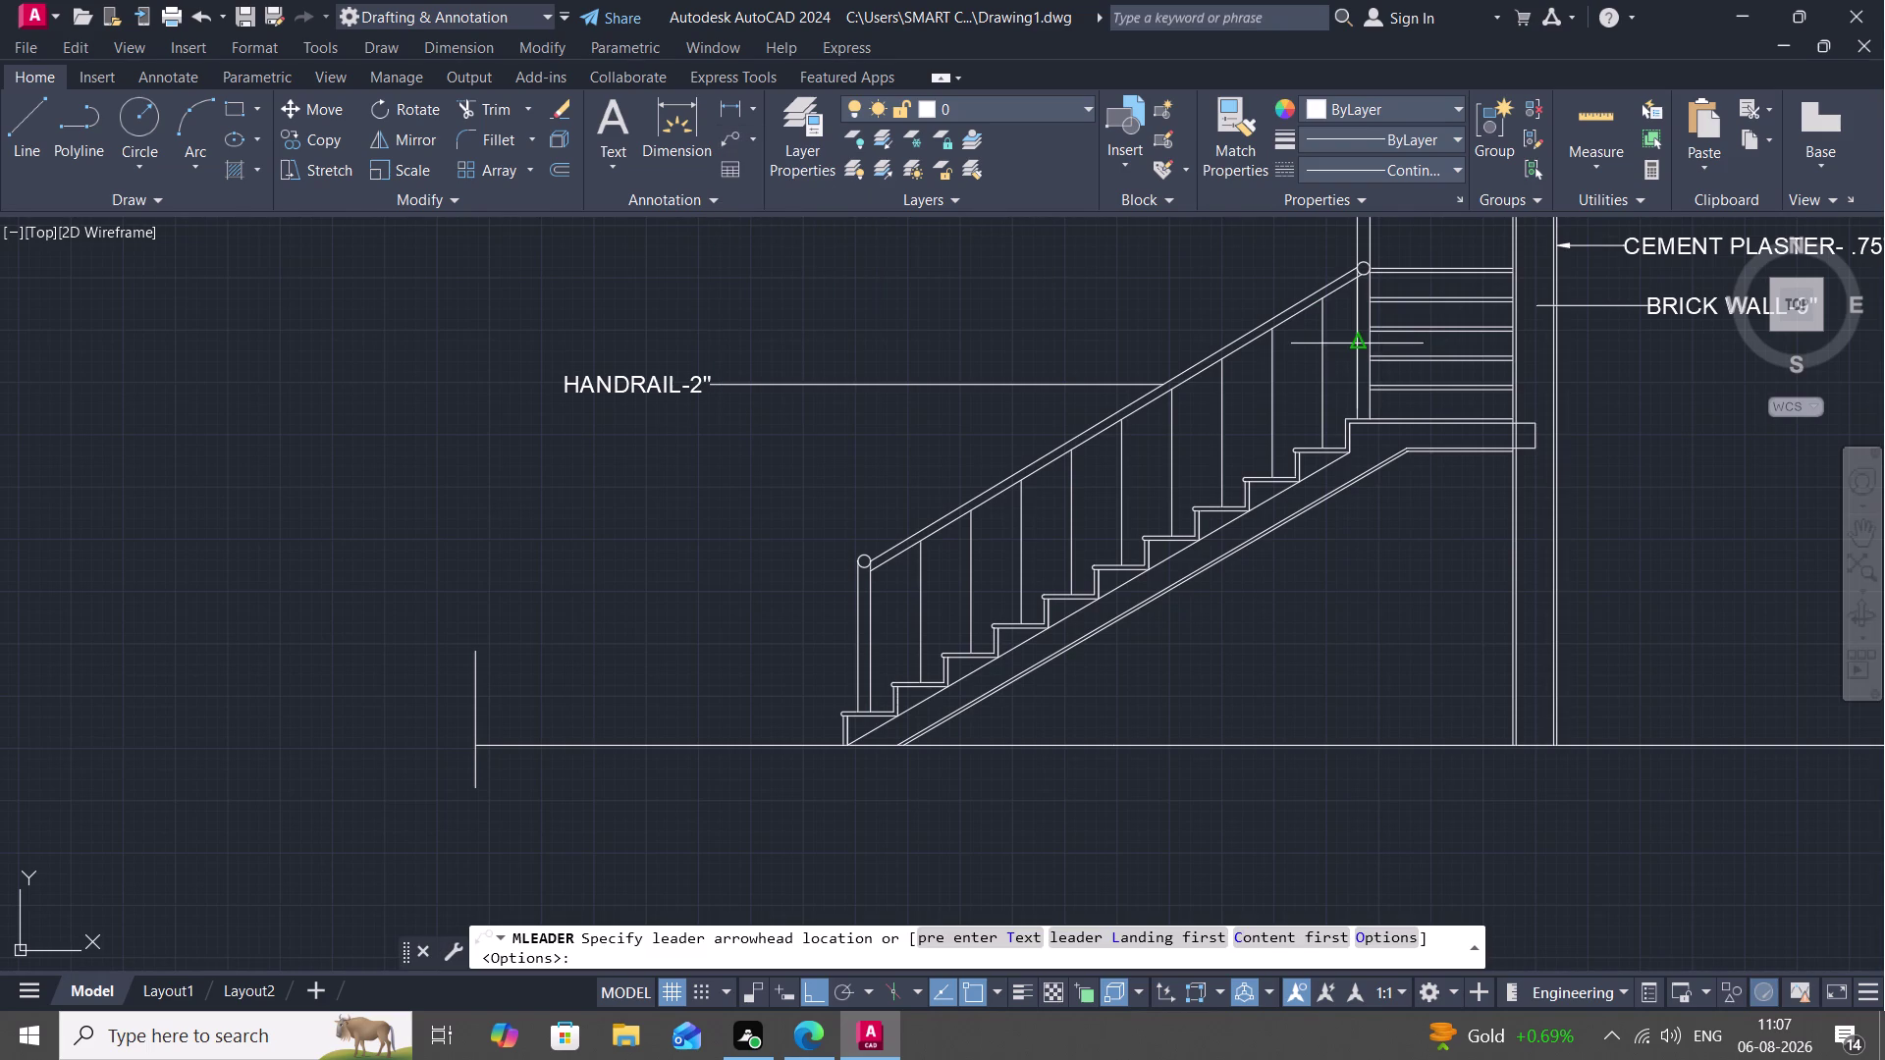
drag(1364, 338, 1333, 338)
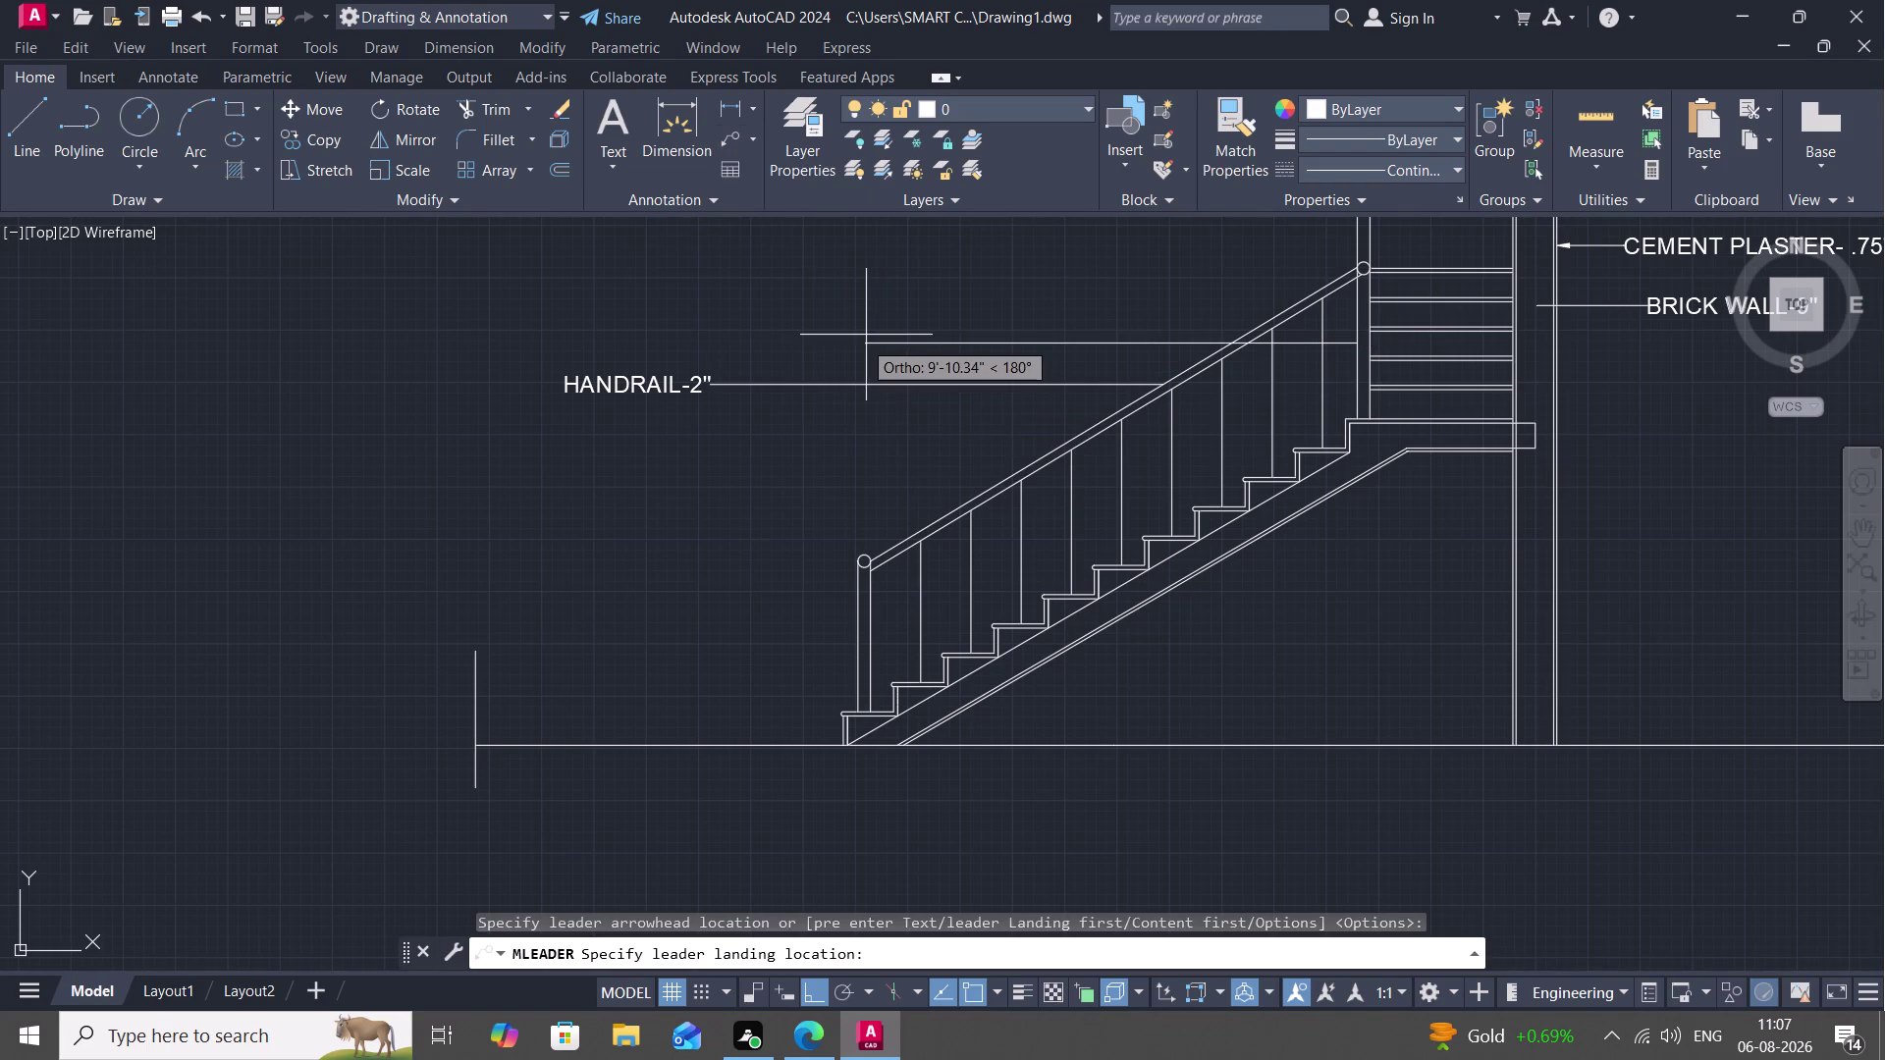
click(866, 335)
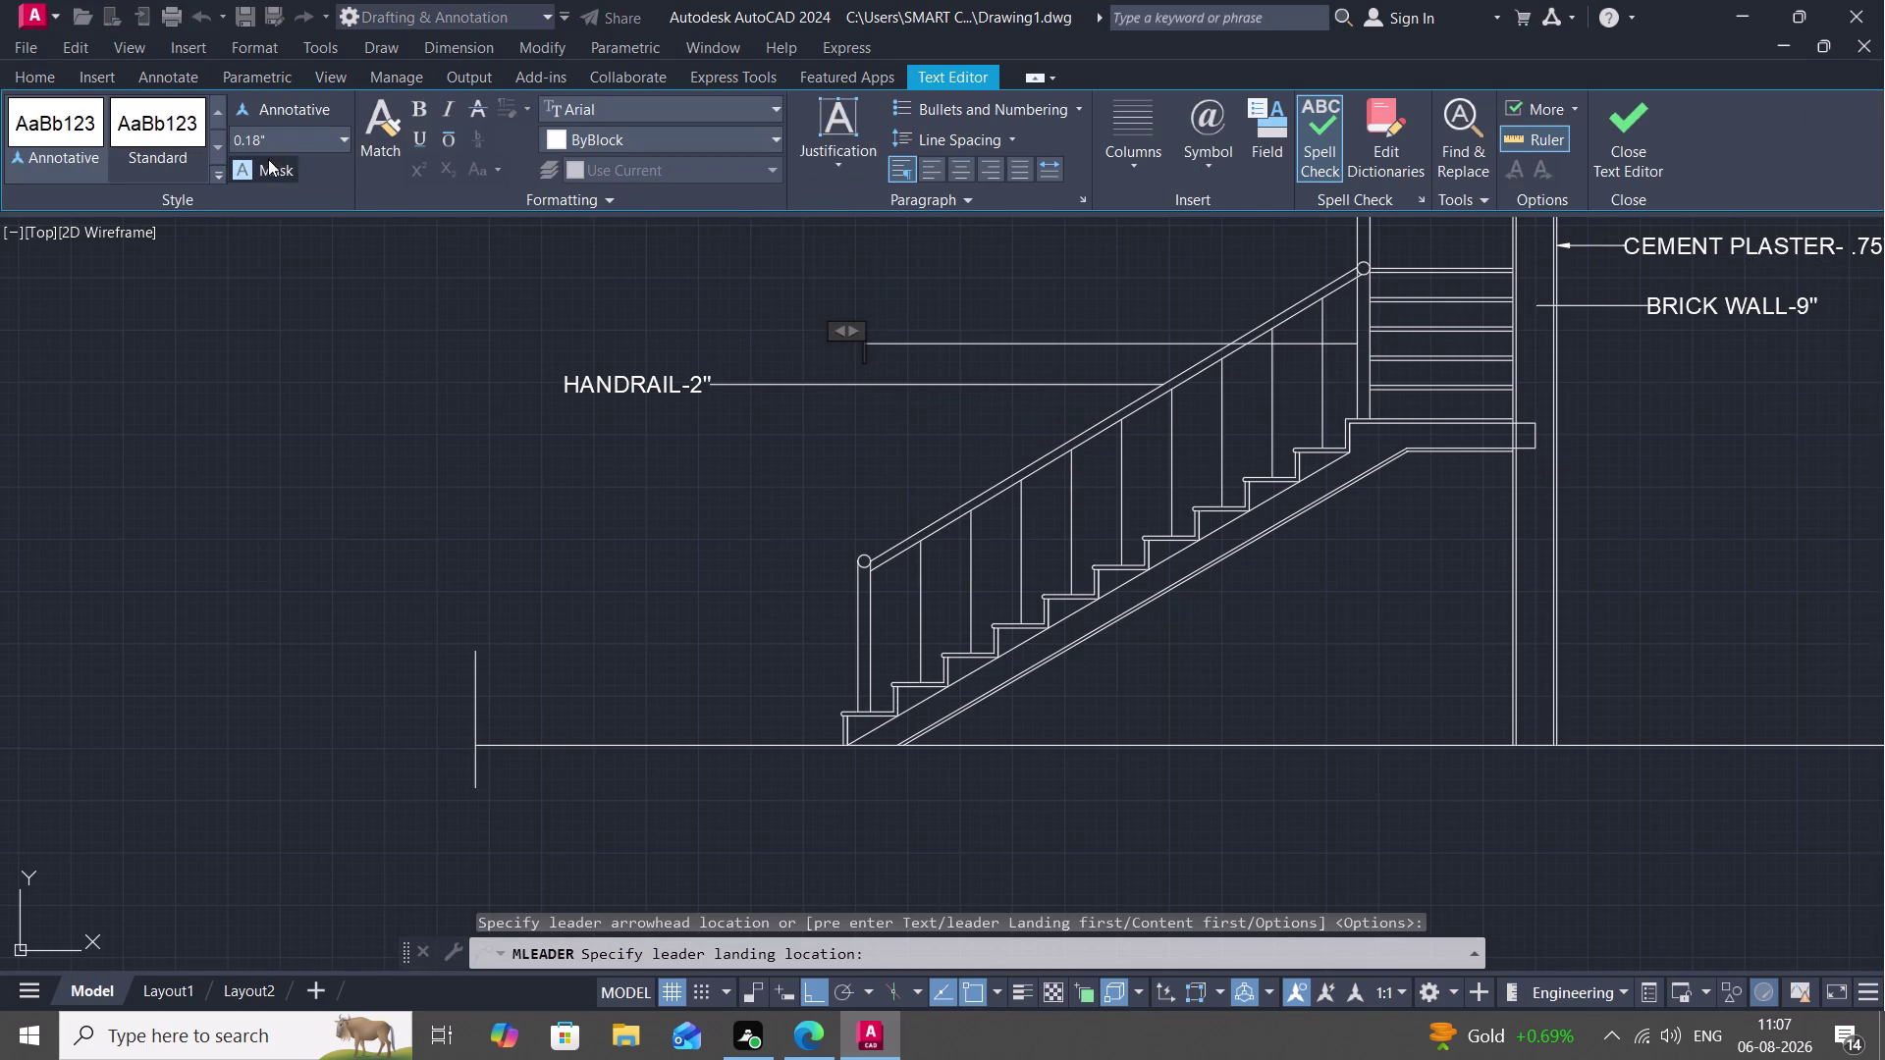
click(267, 142)
key(BackSpace)
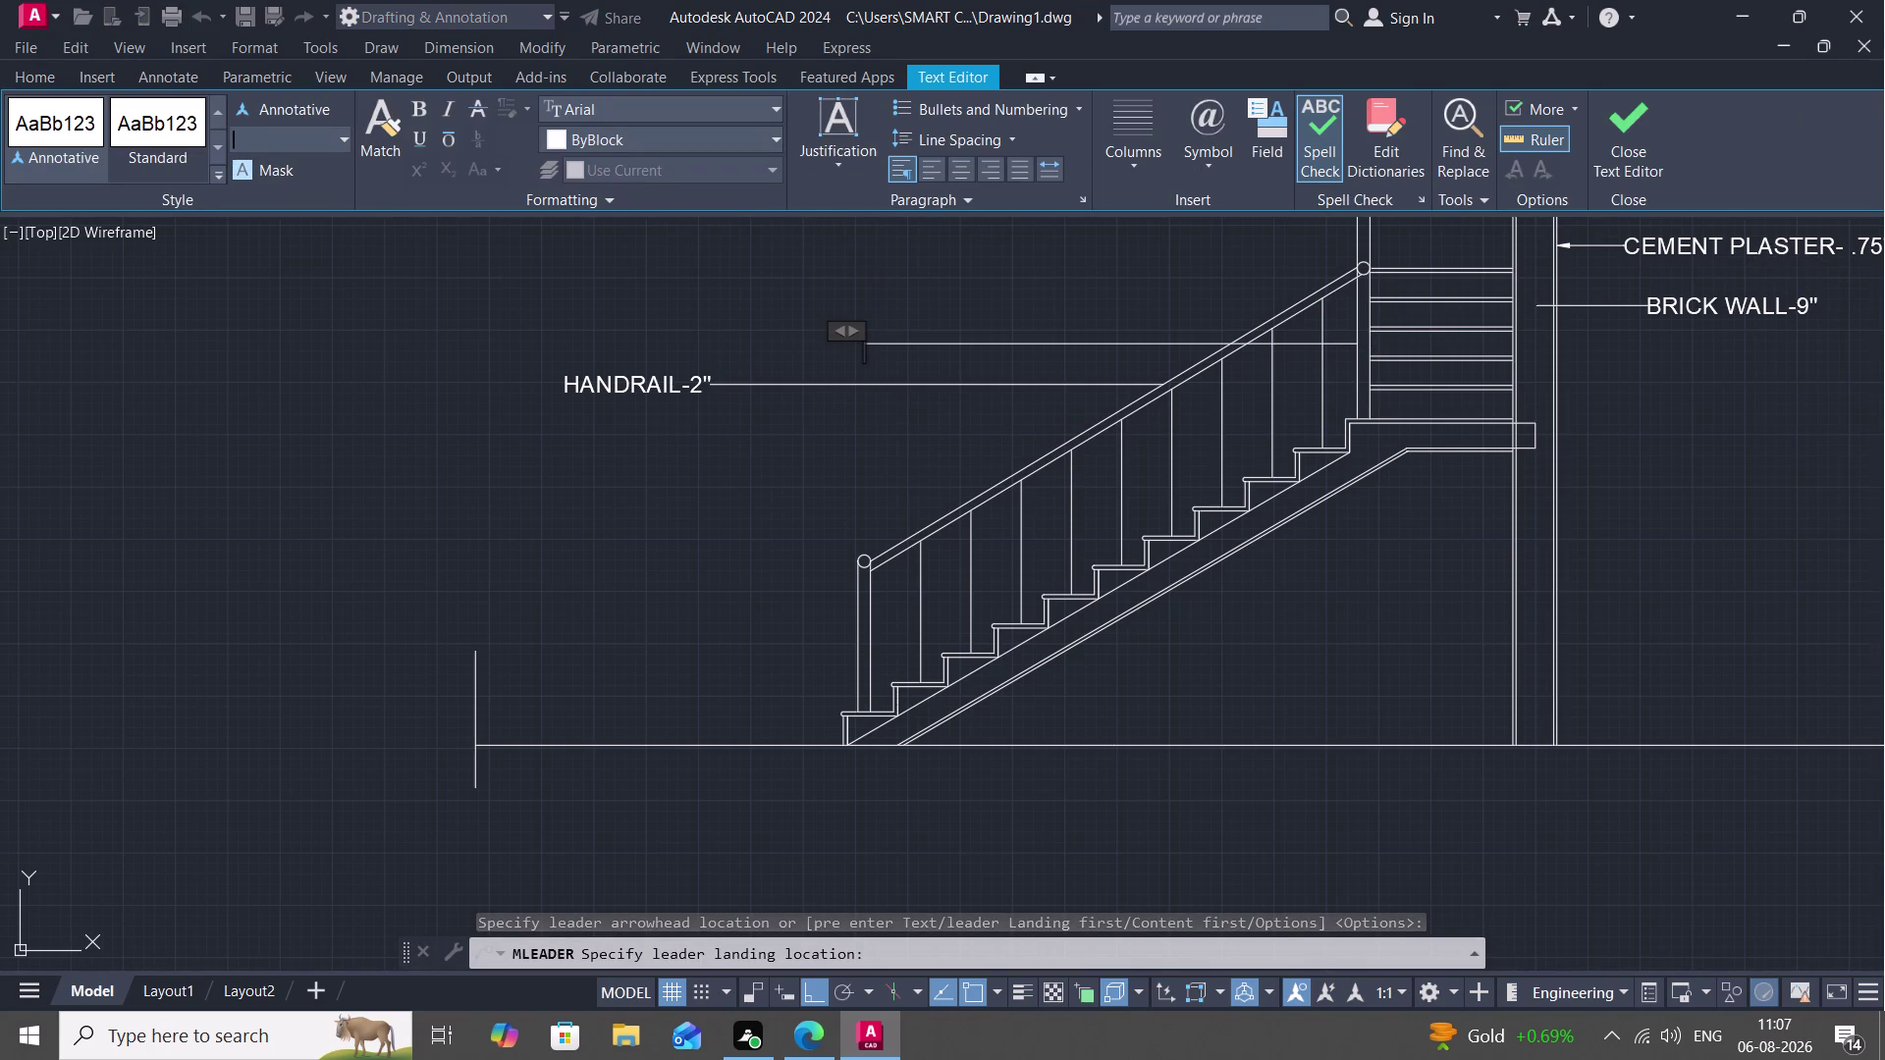
text(4")
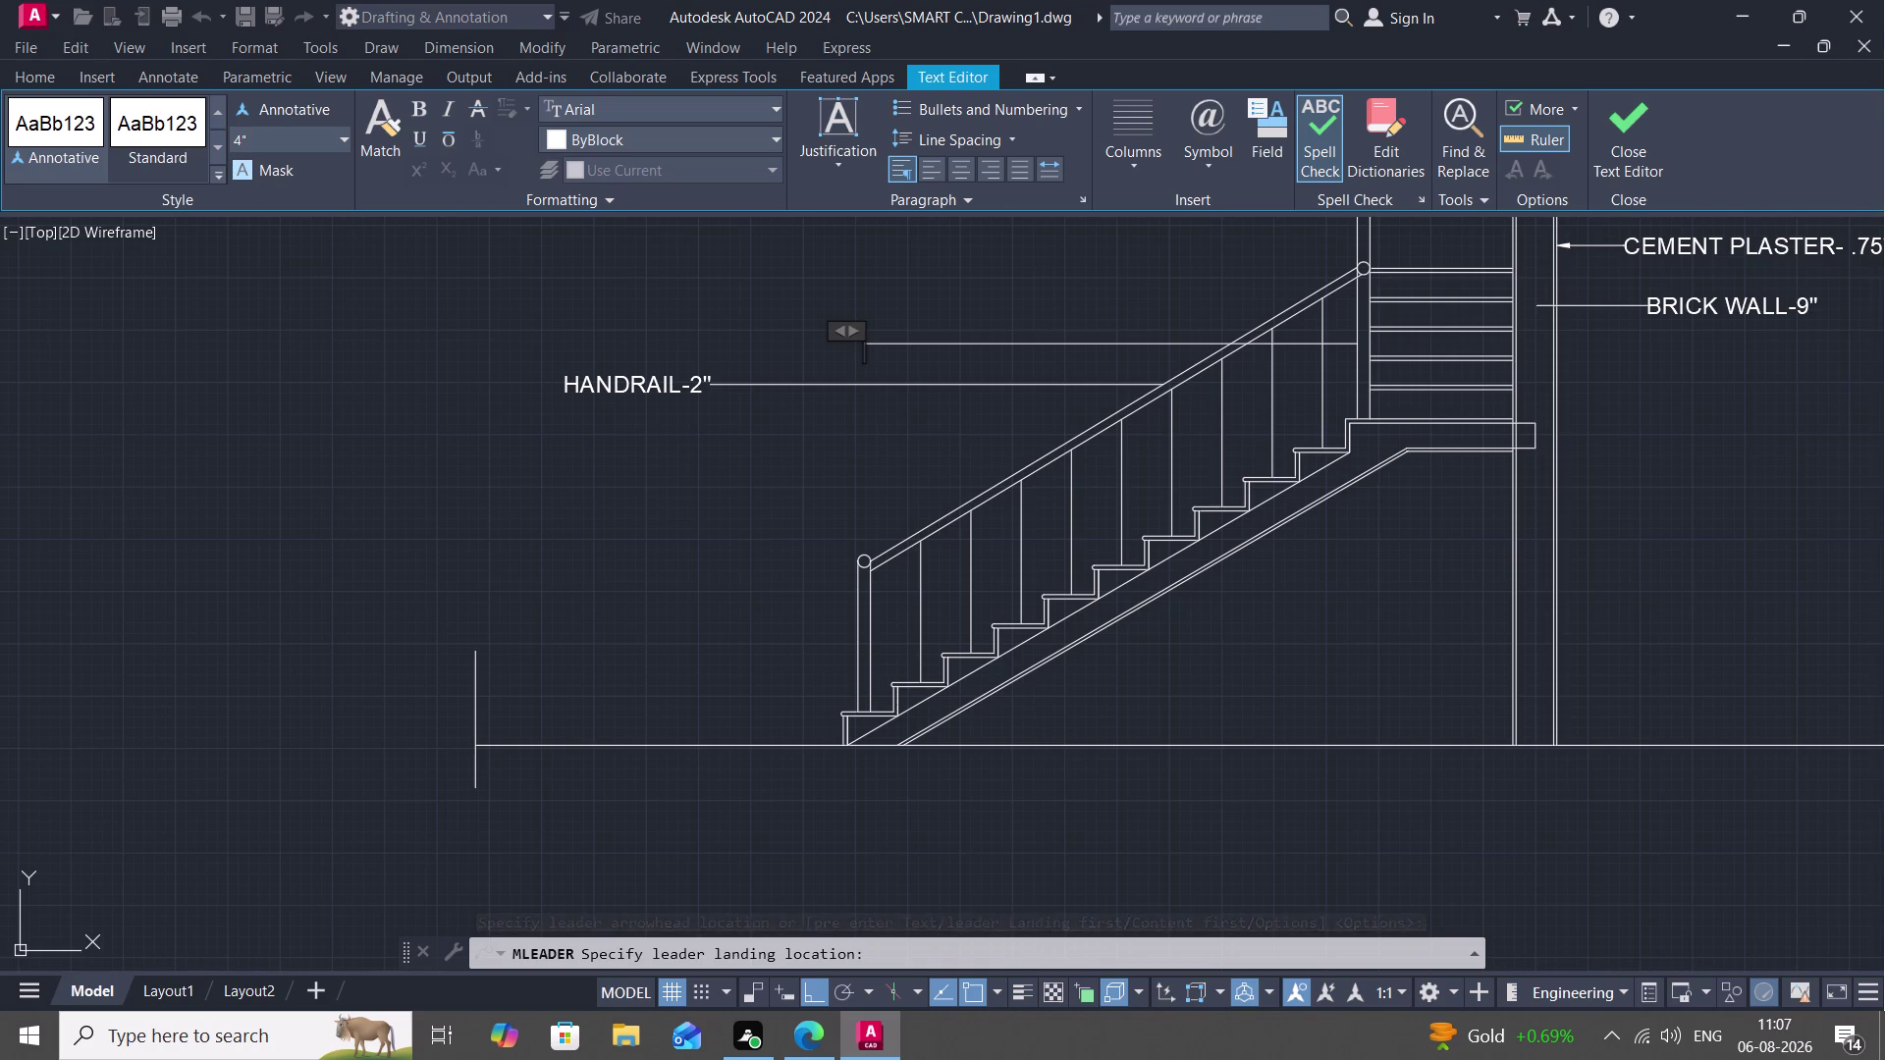
key(Return)
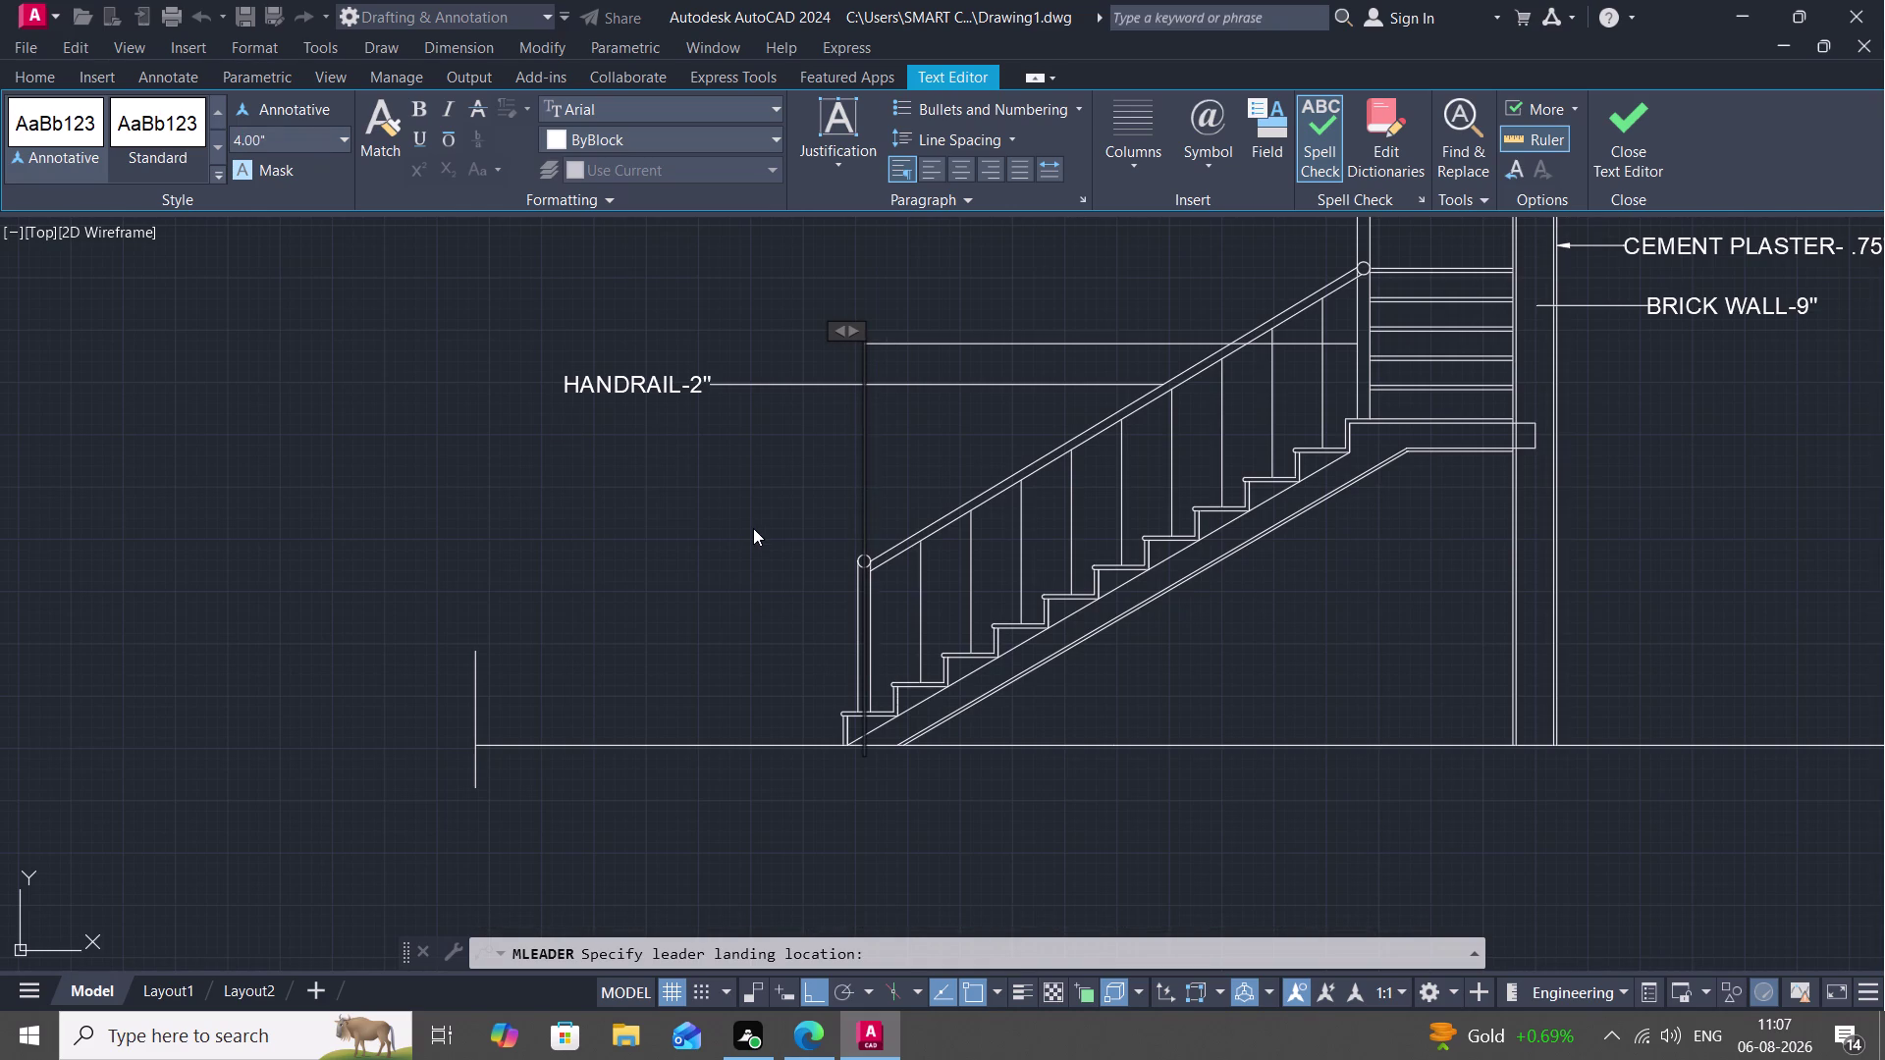
Enter the label text NEWEL POST -3' and place it.
key(n)
text(EW)
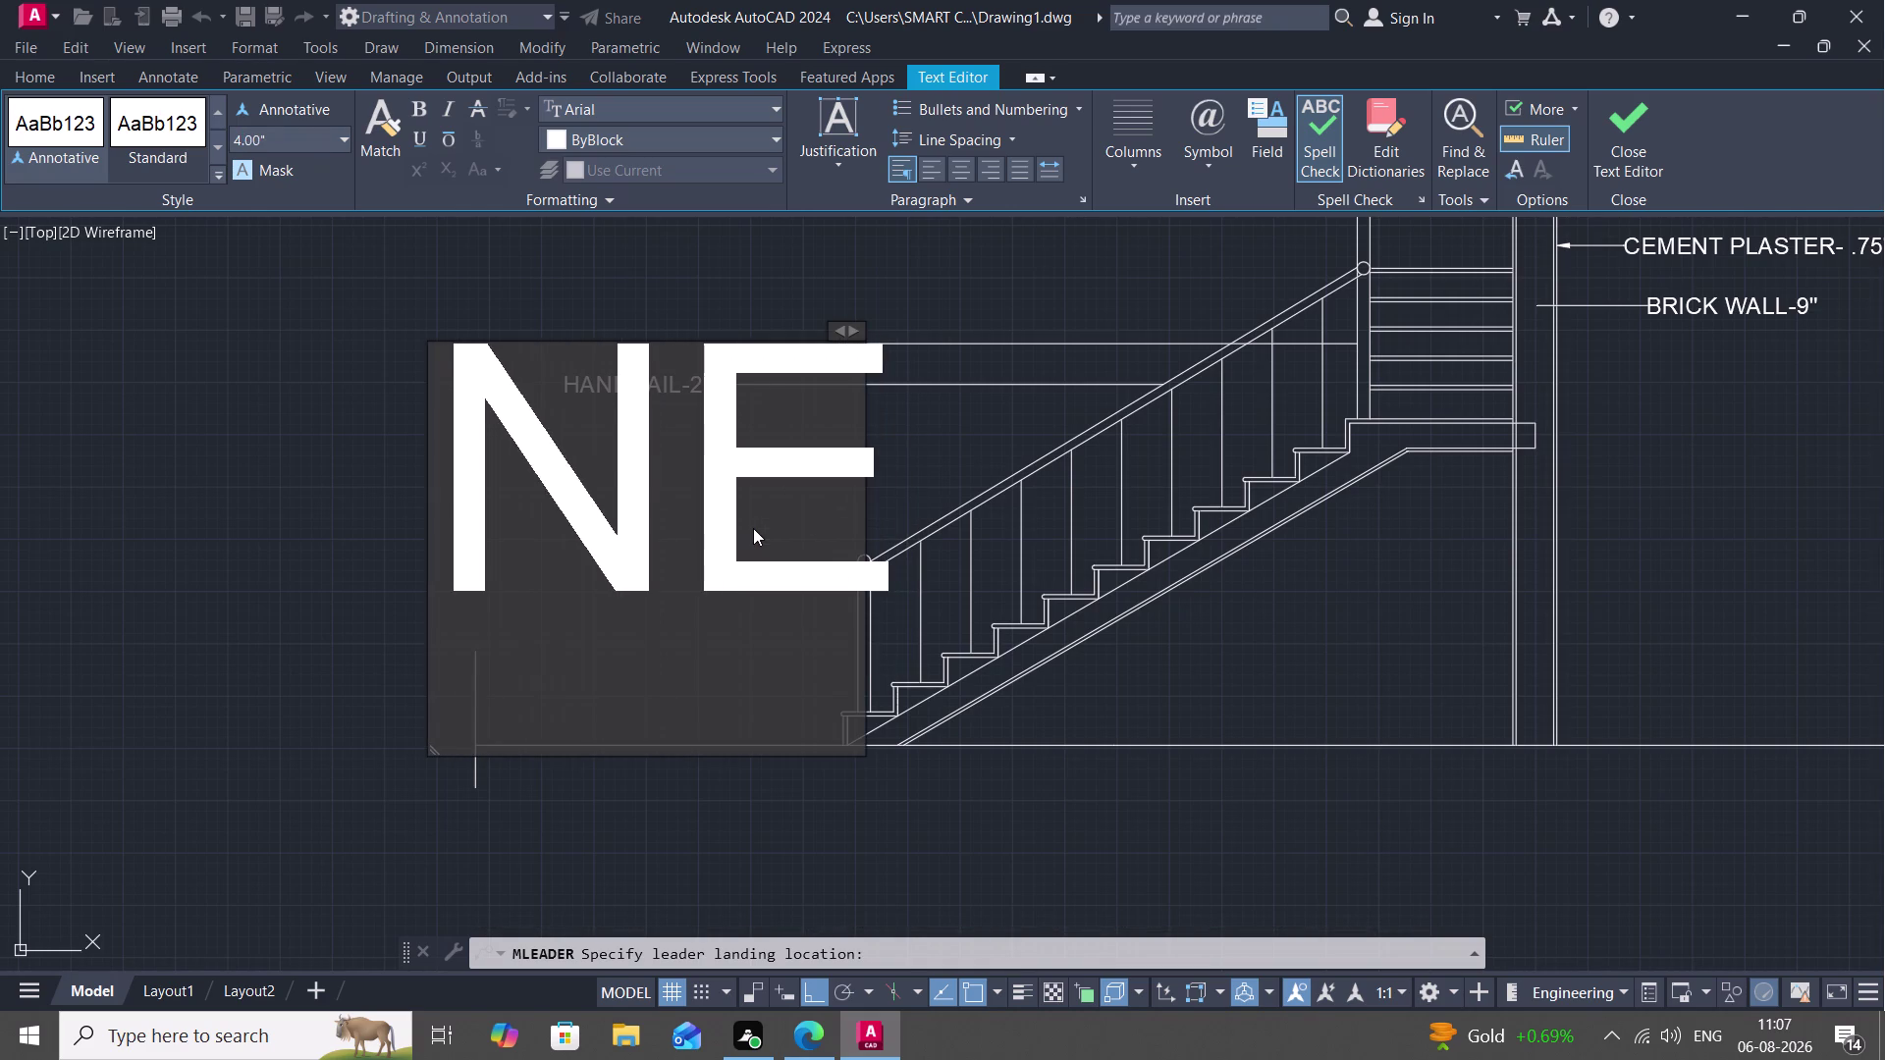
text(E)
text(L PO)
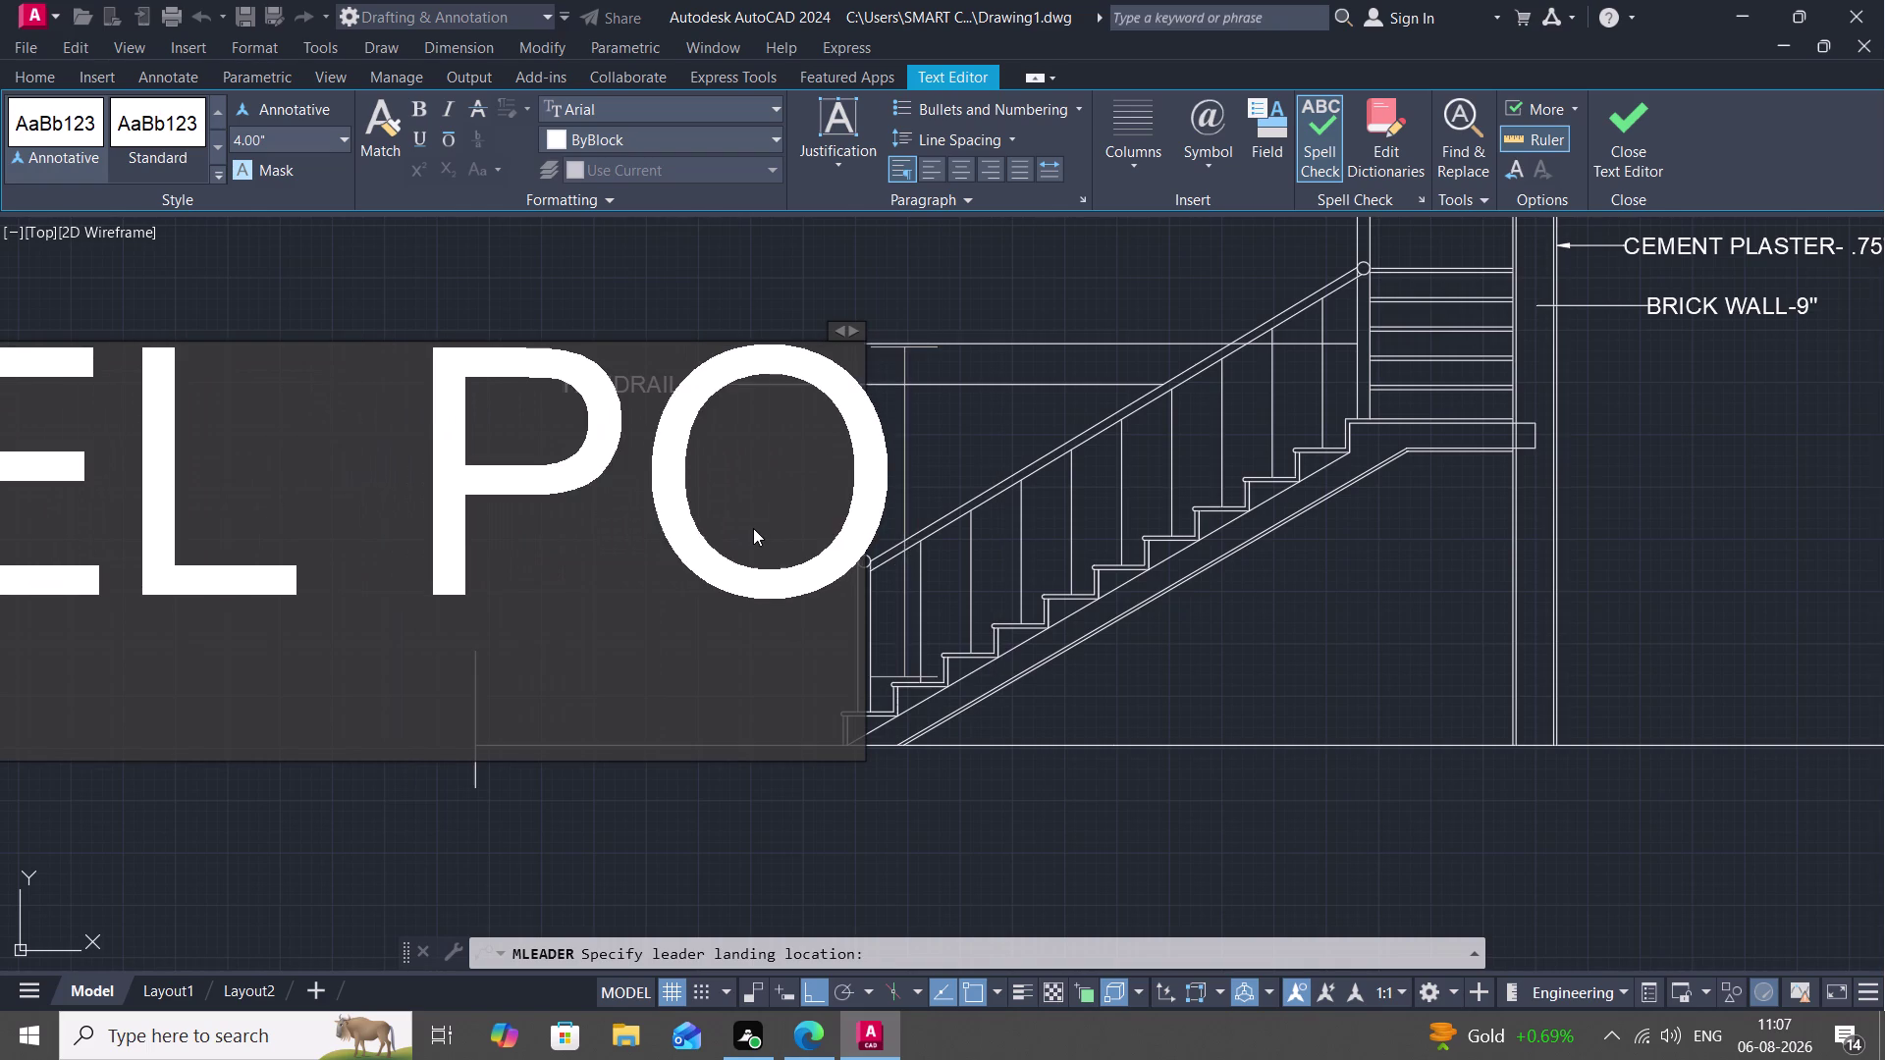
text(ST)
key(space)
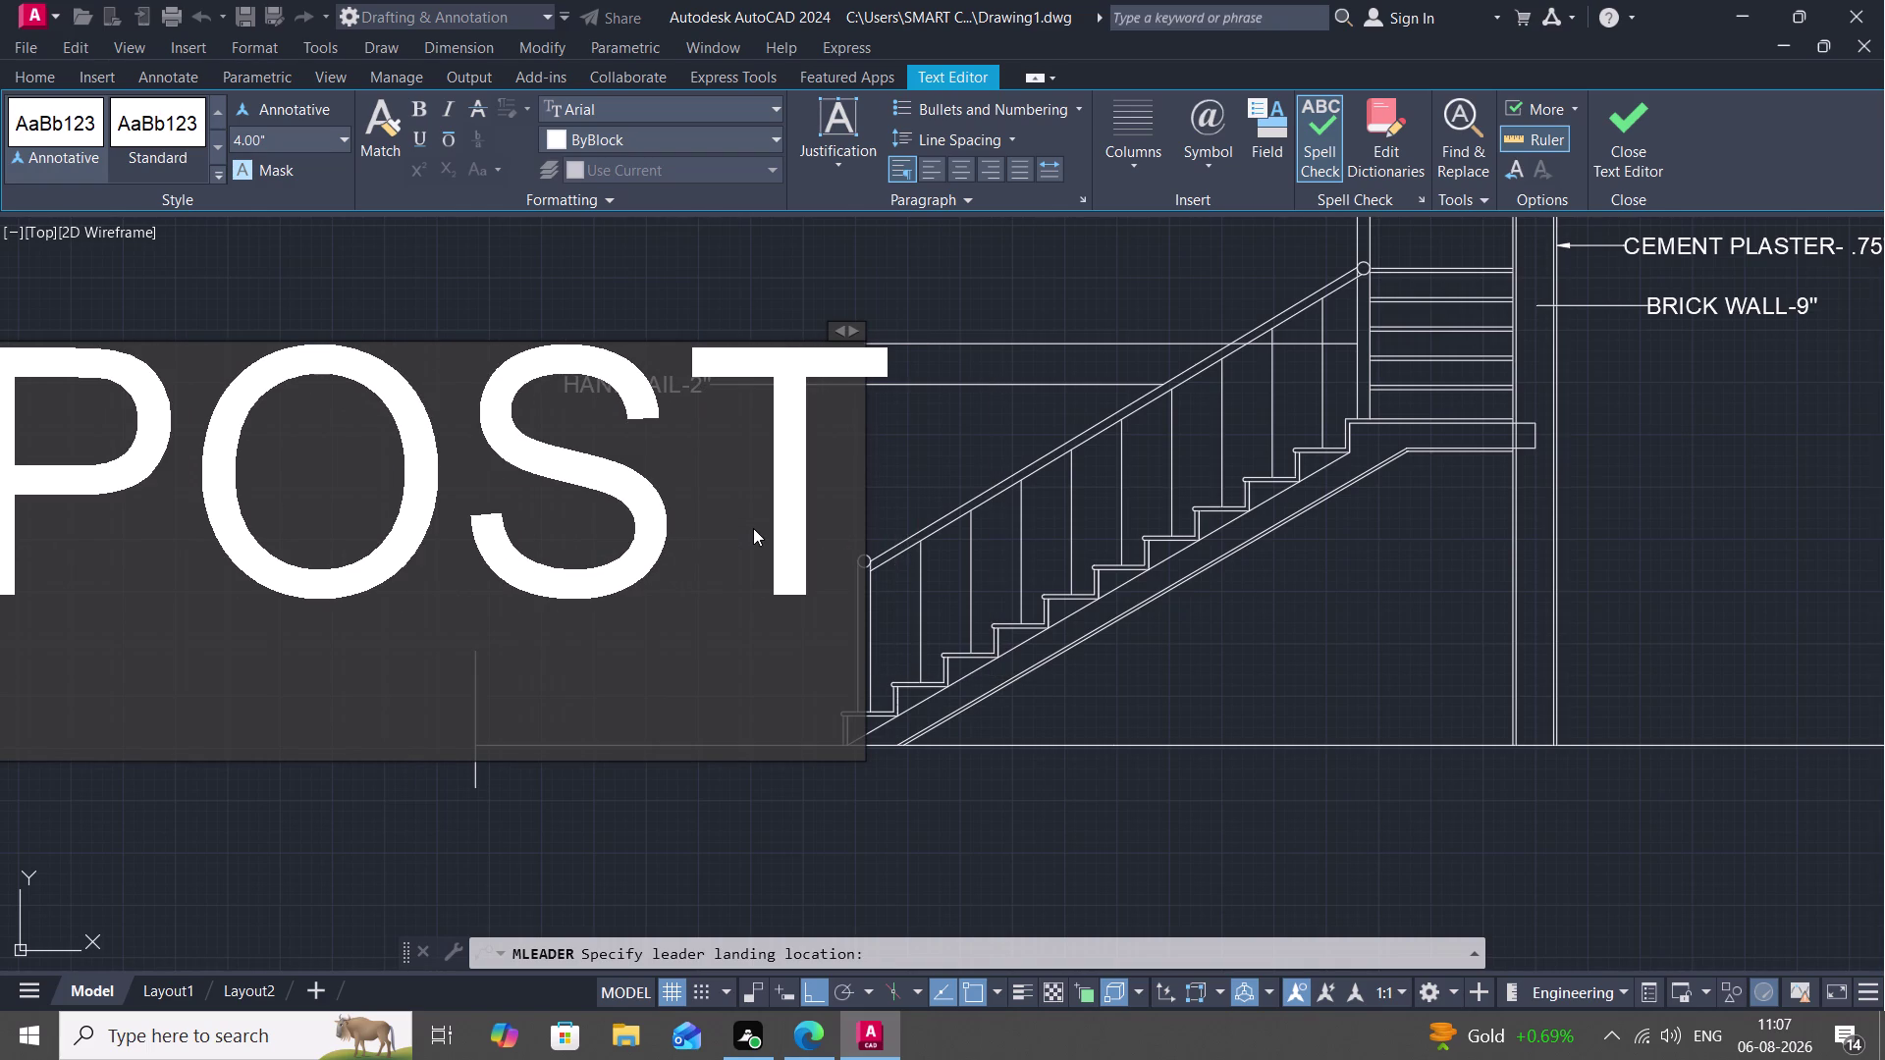
text(-)
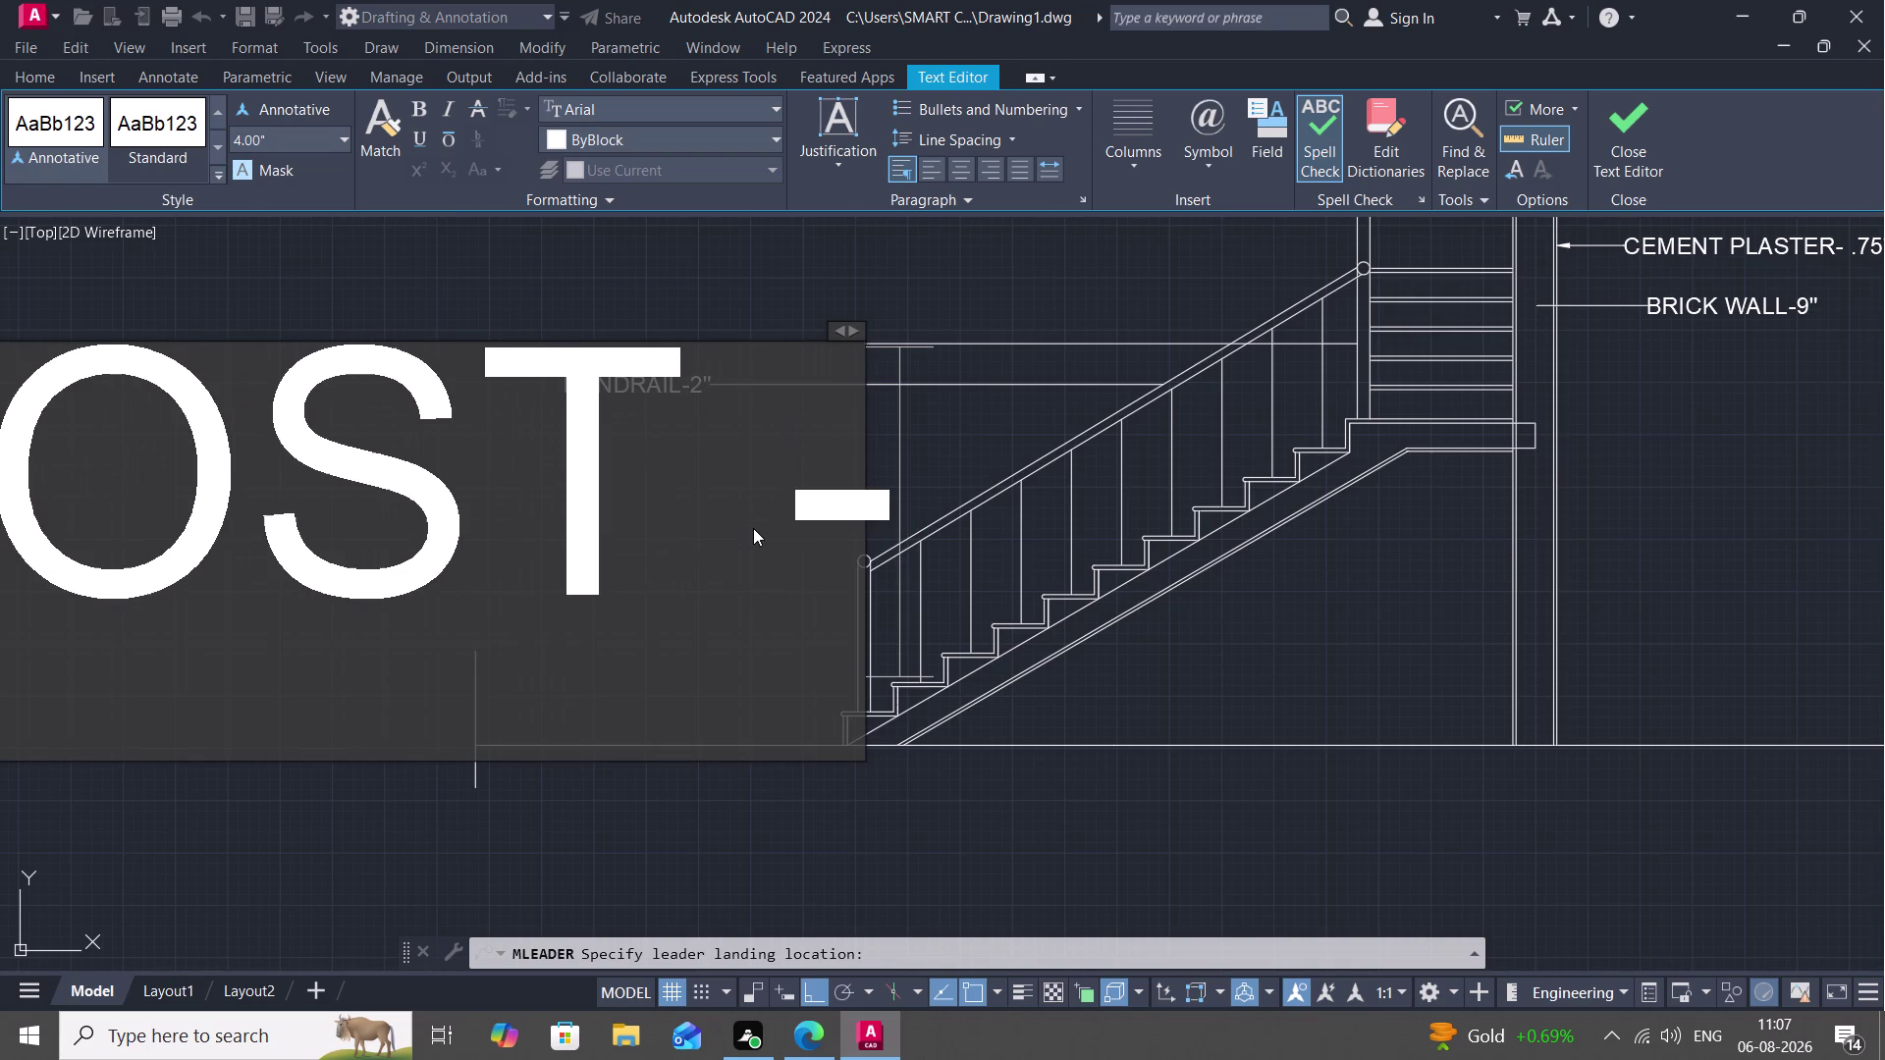
text(3)
key(apostrophe)
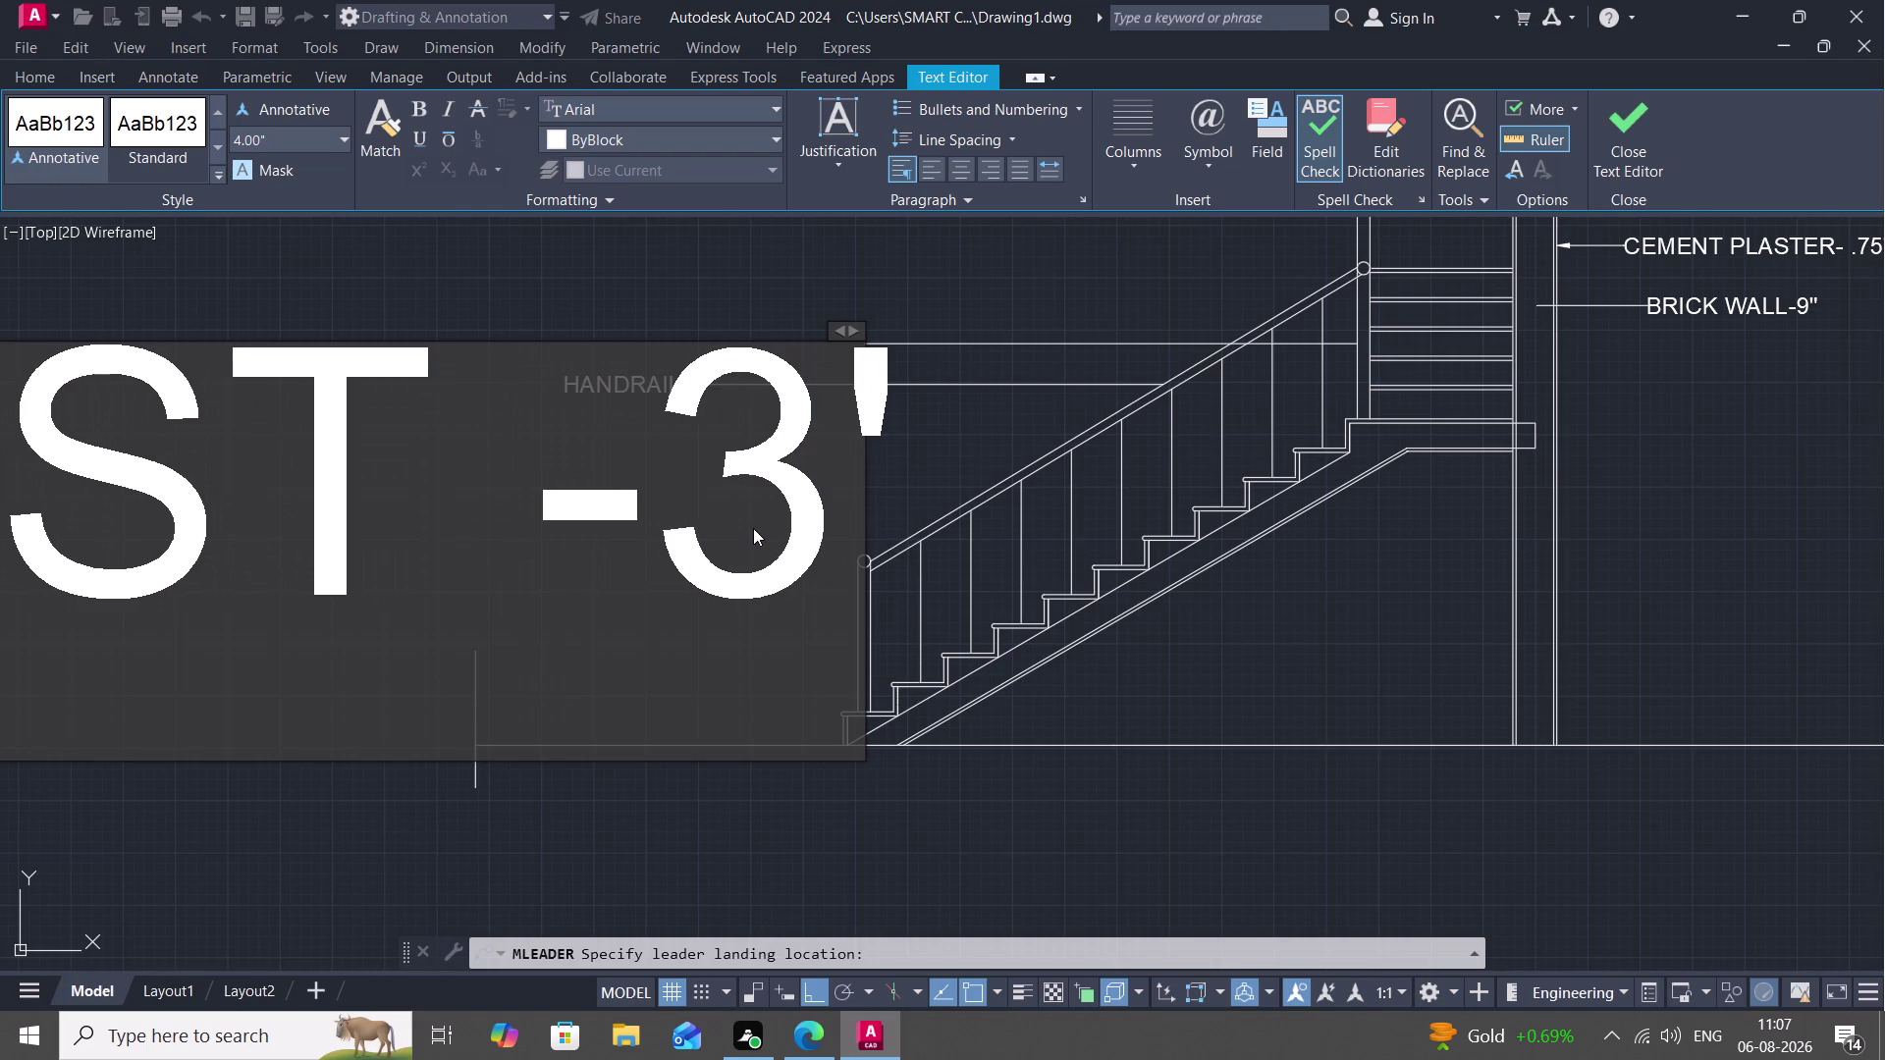
click(994, 267)
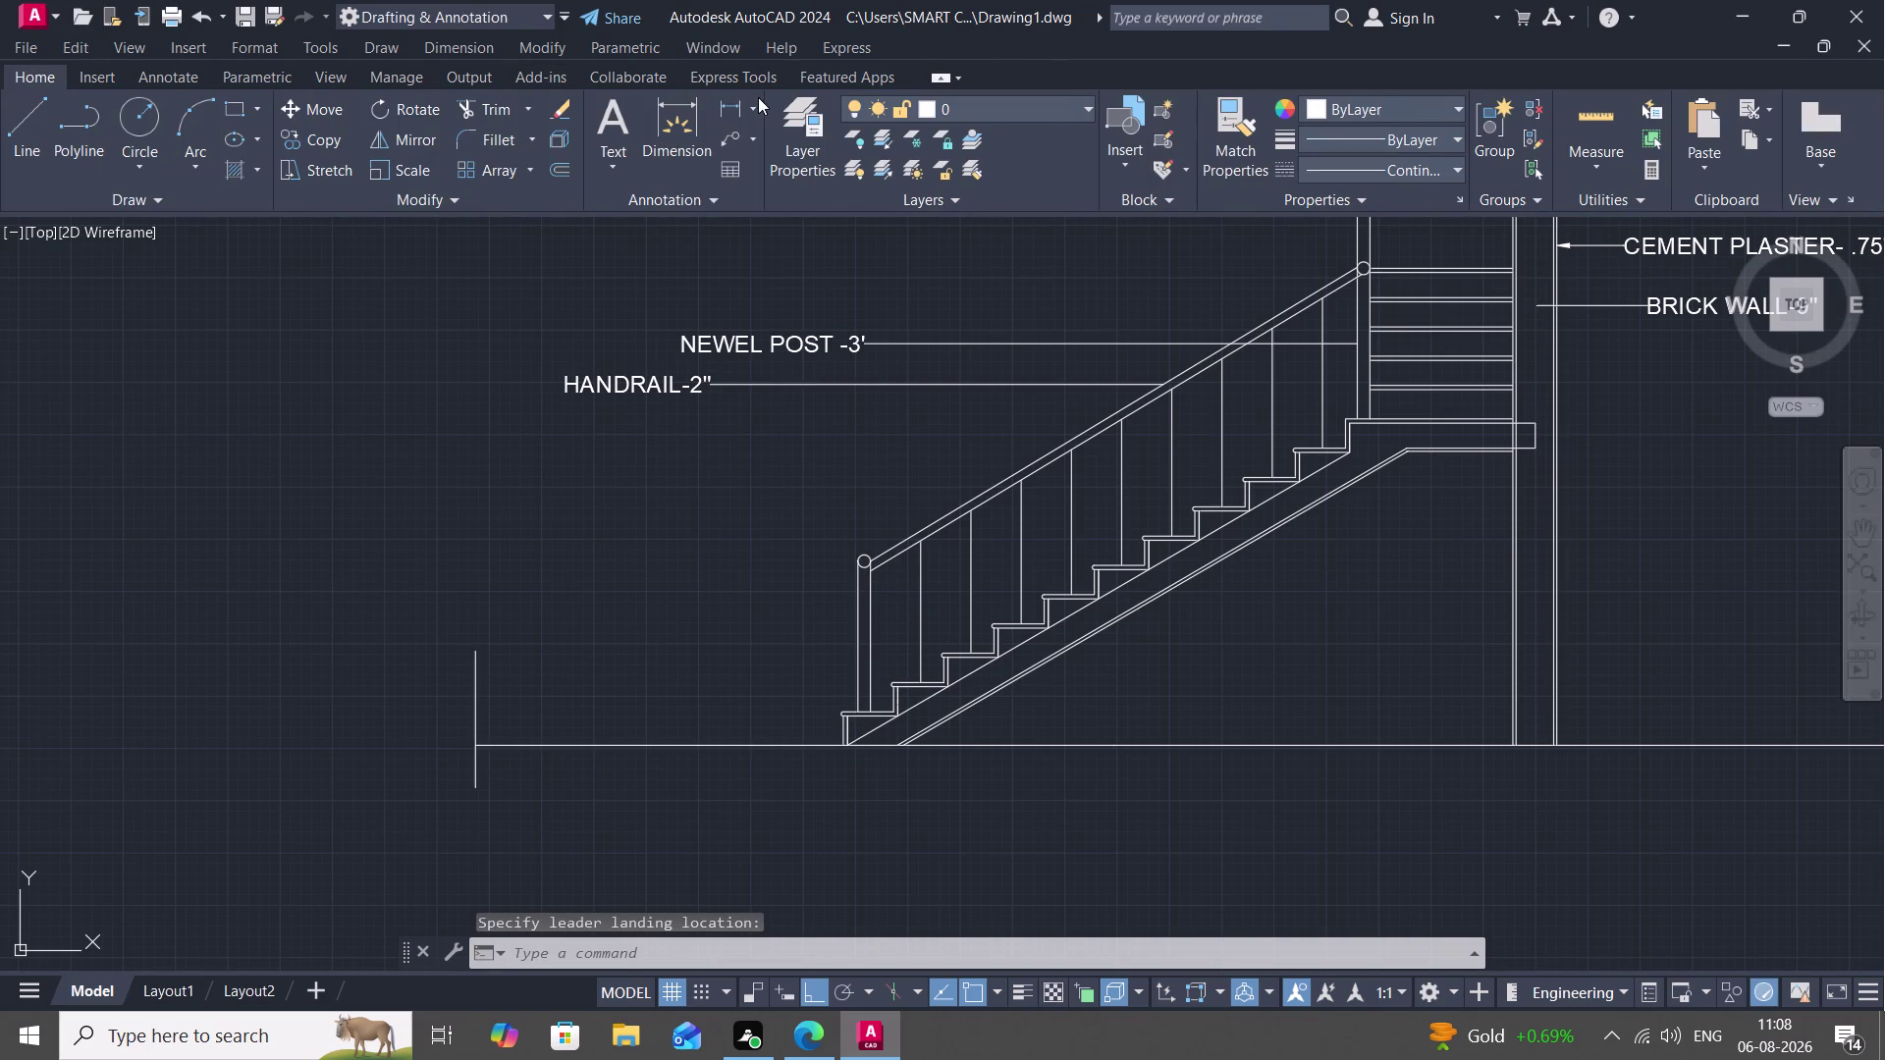
click(720, 138)
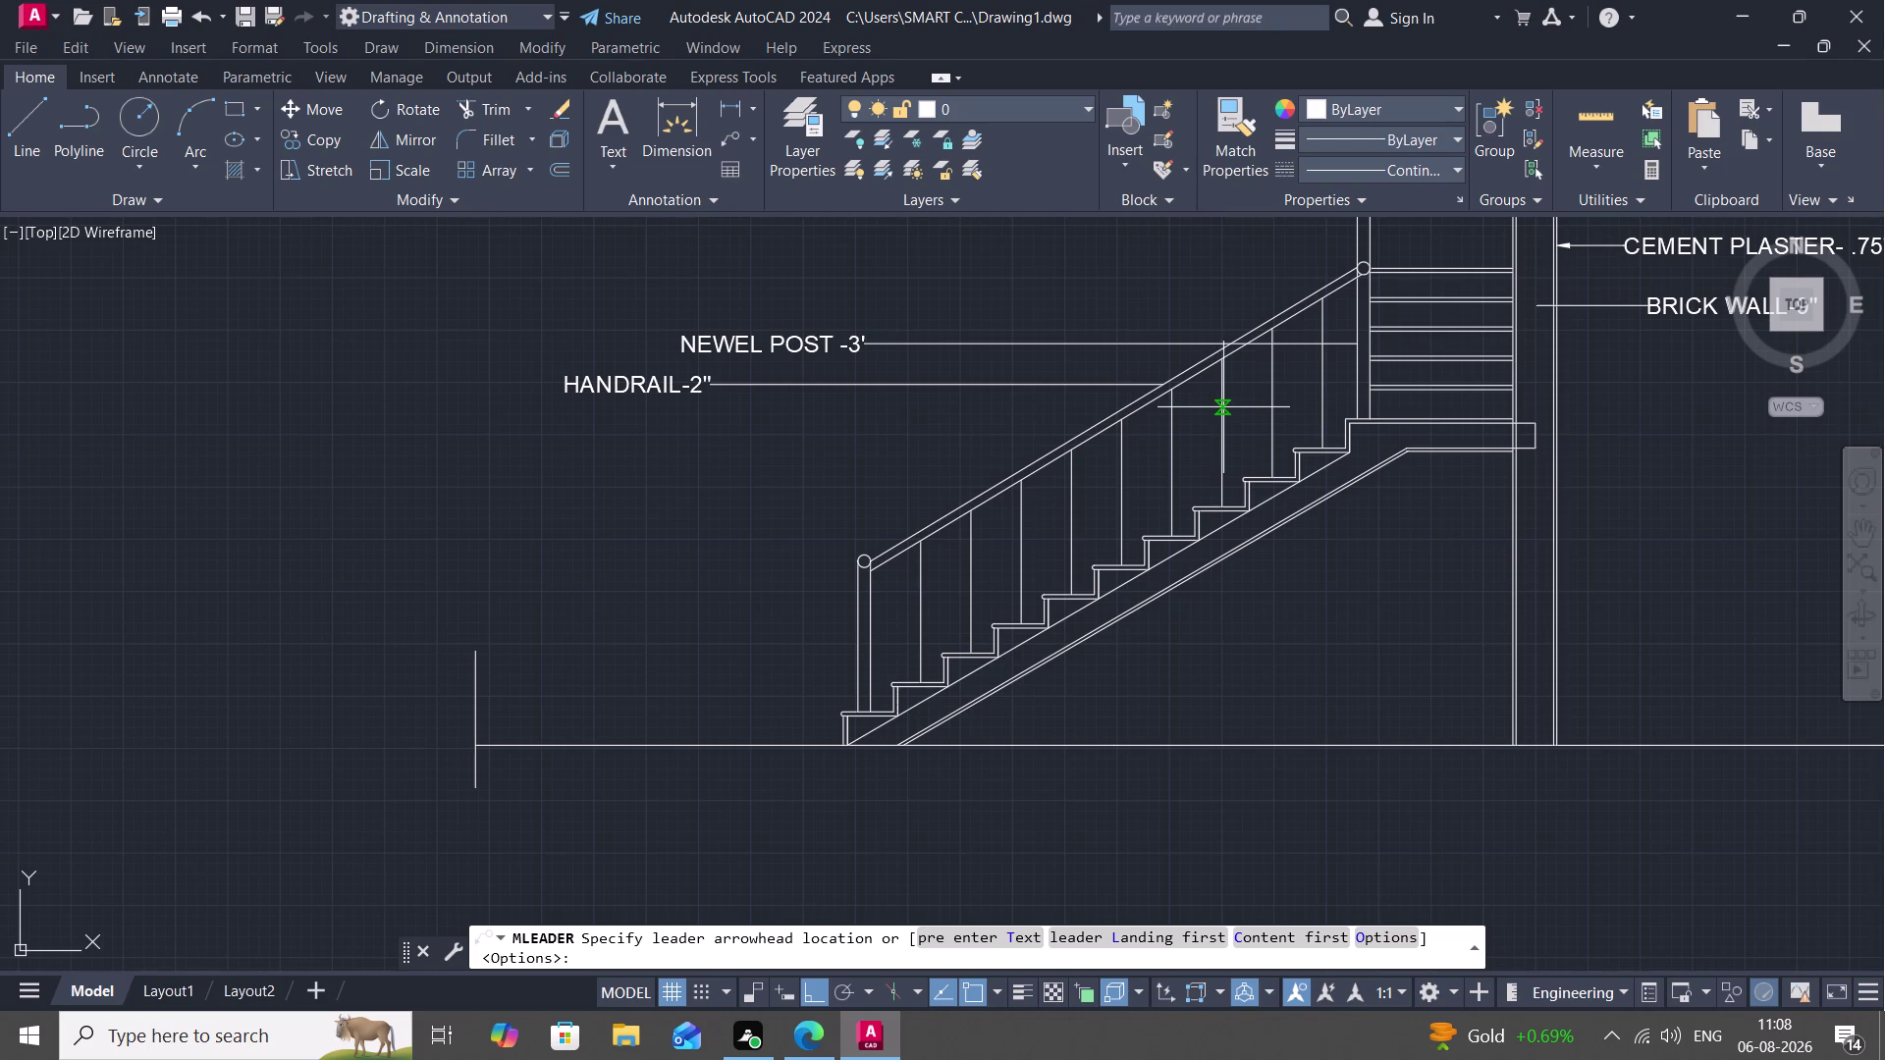
Draw a leader from a baluster to a landing on the left, text height 4".
scroll(up, 3)
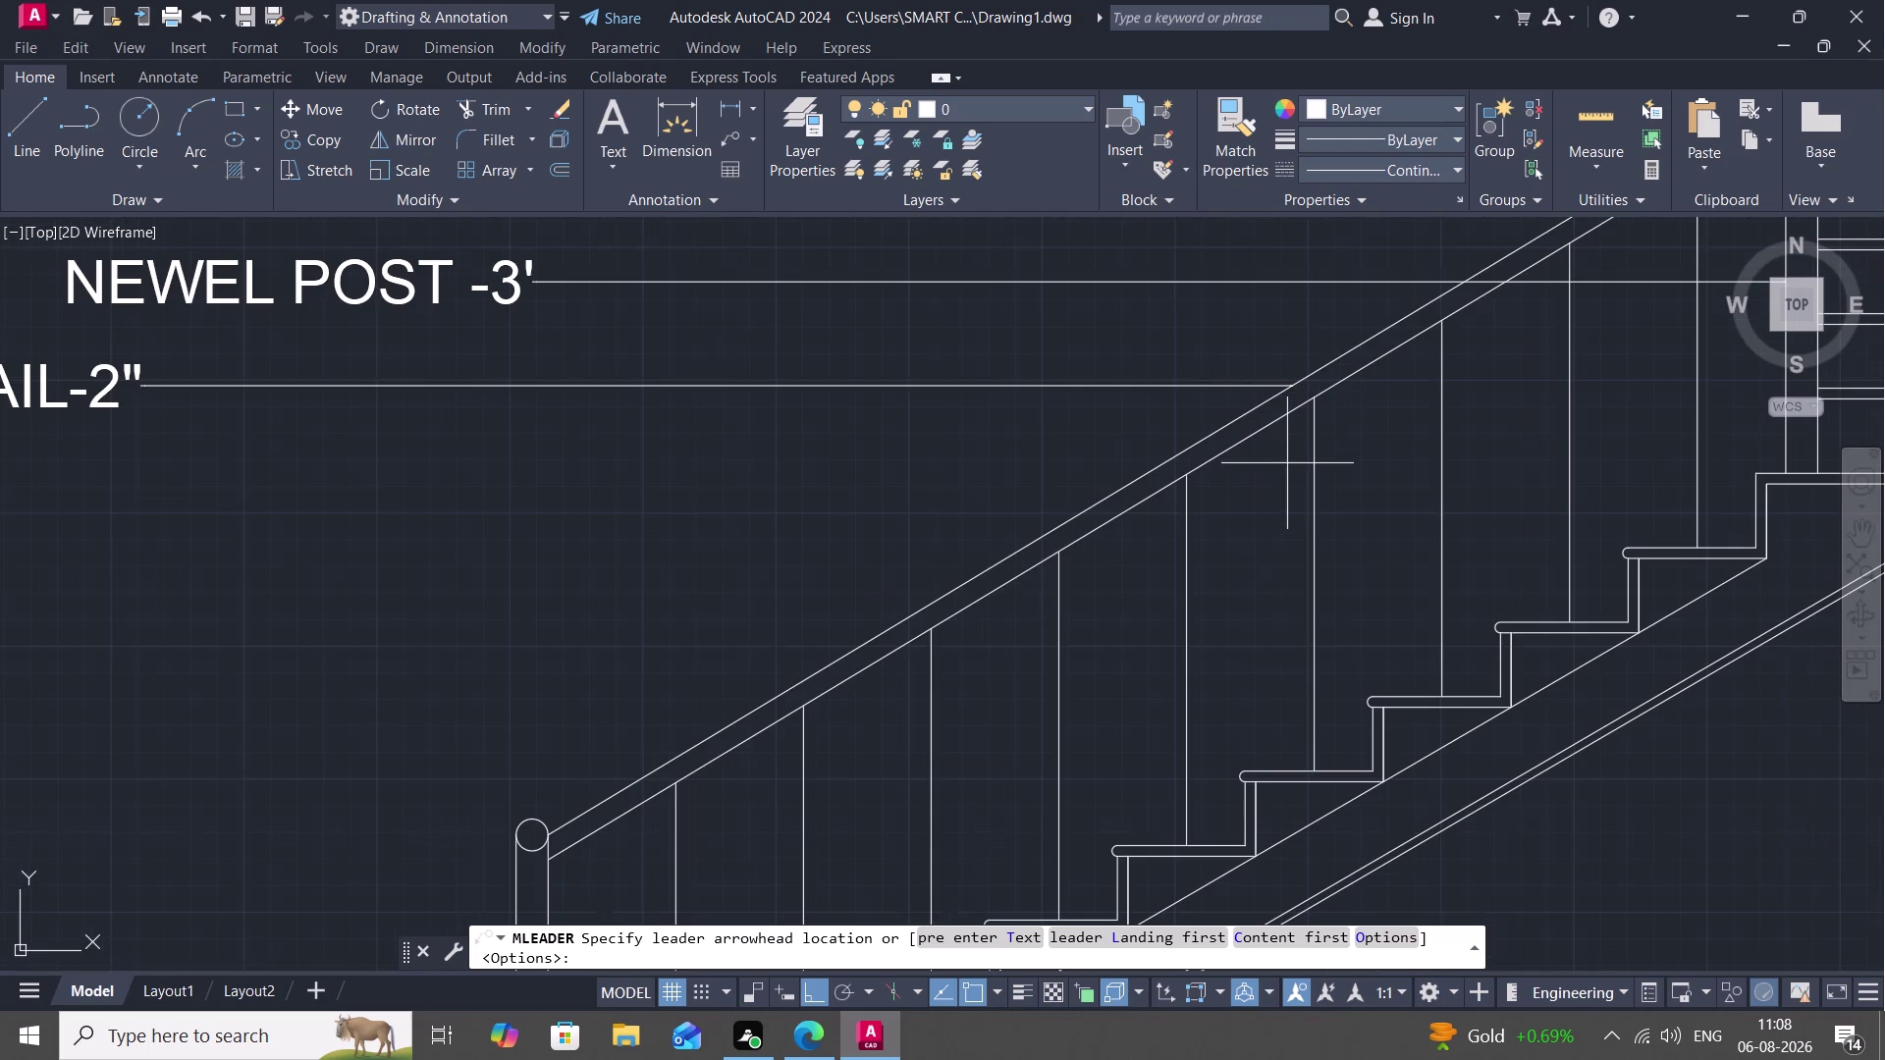
click(1313, 475)
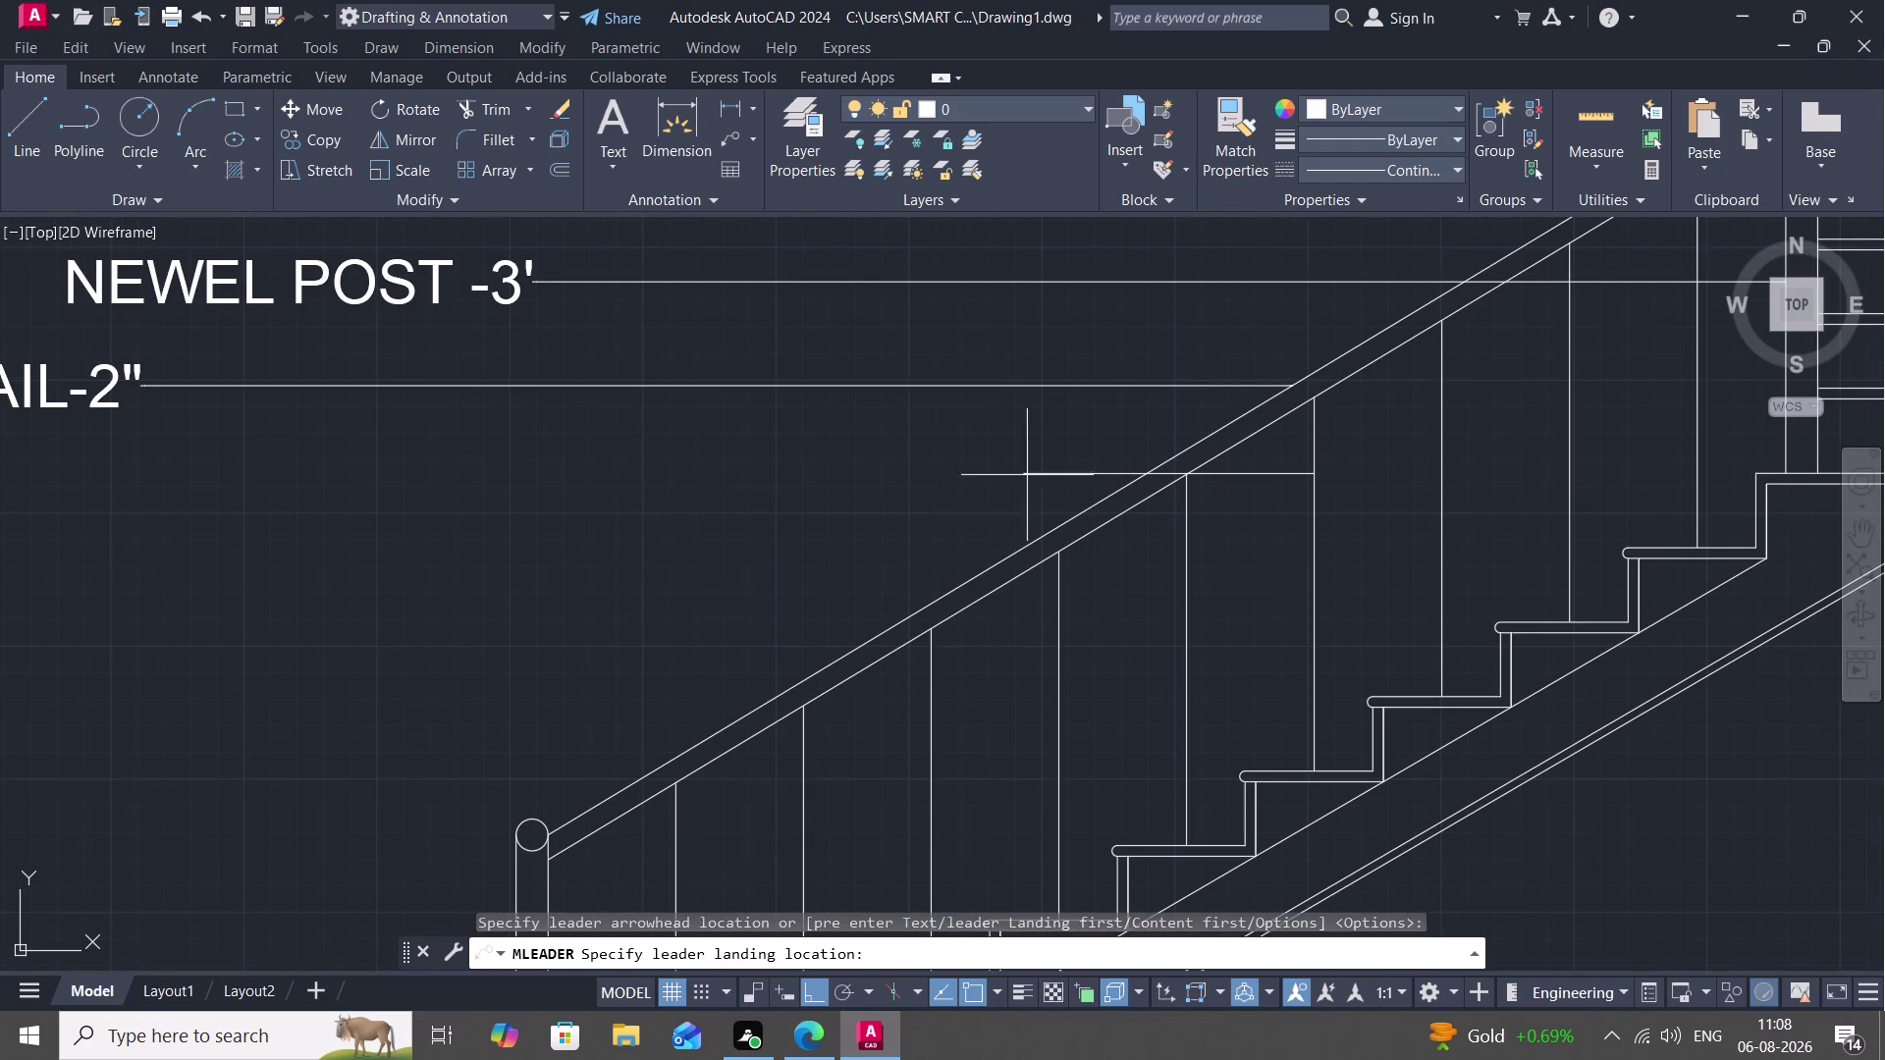
click(461, 512)
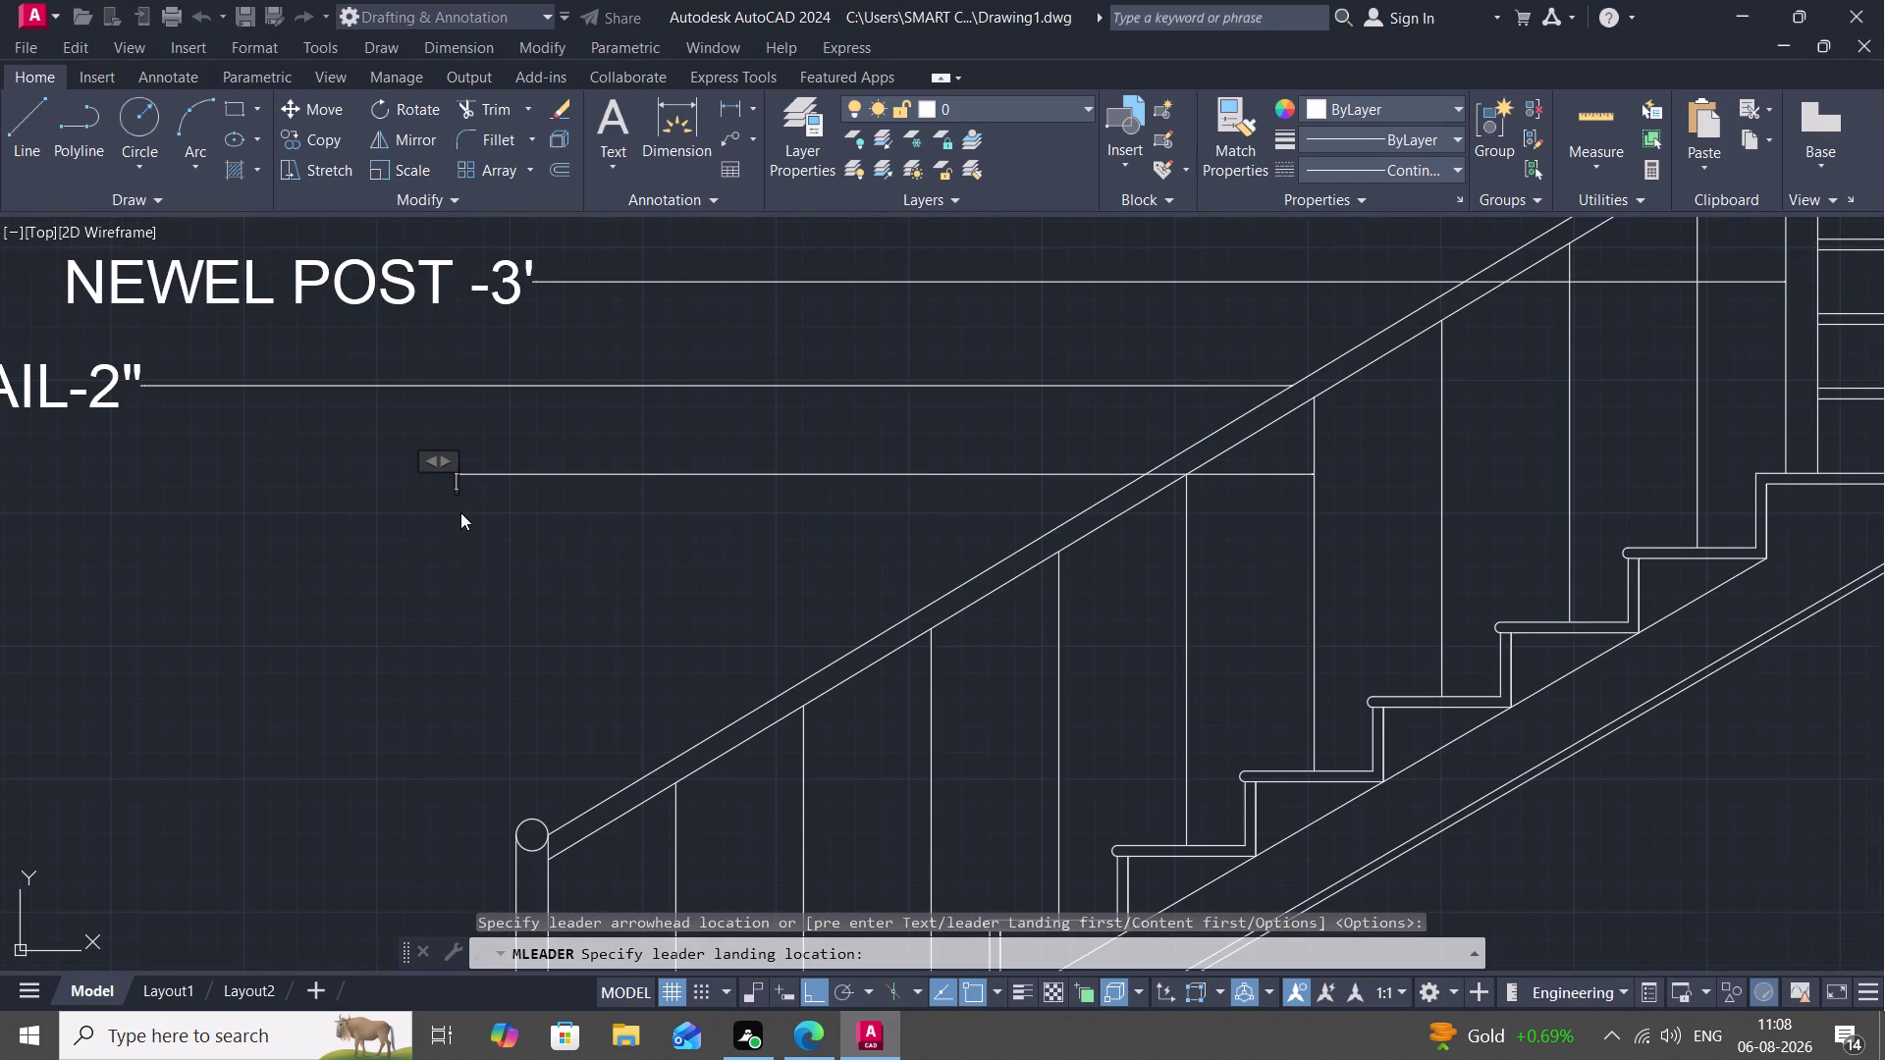
click(268, 141)
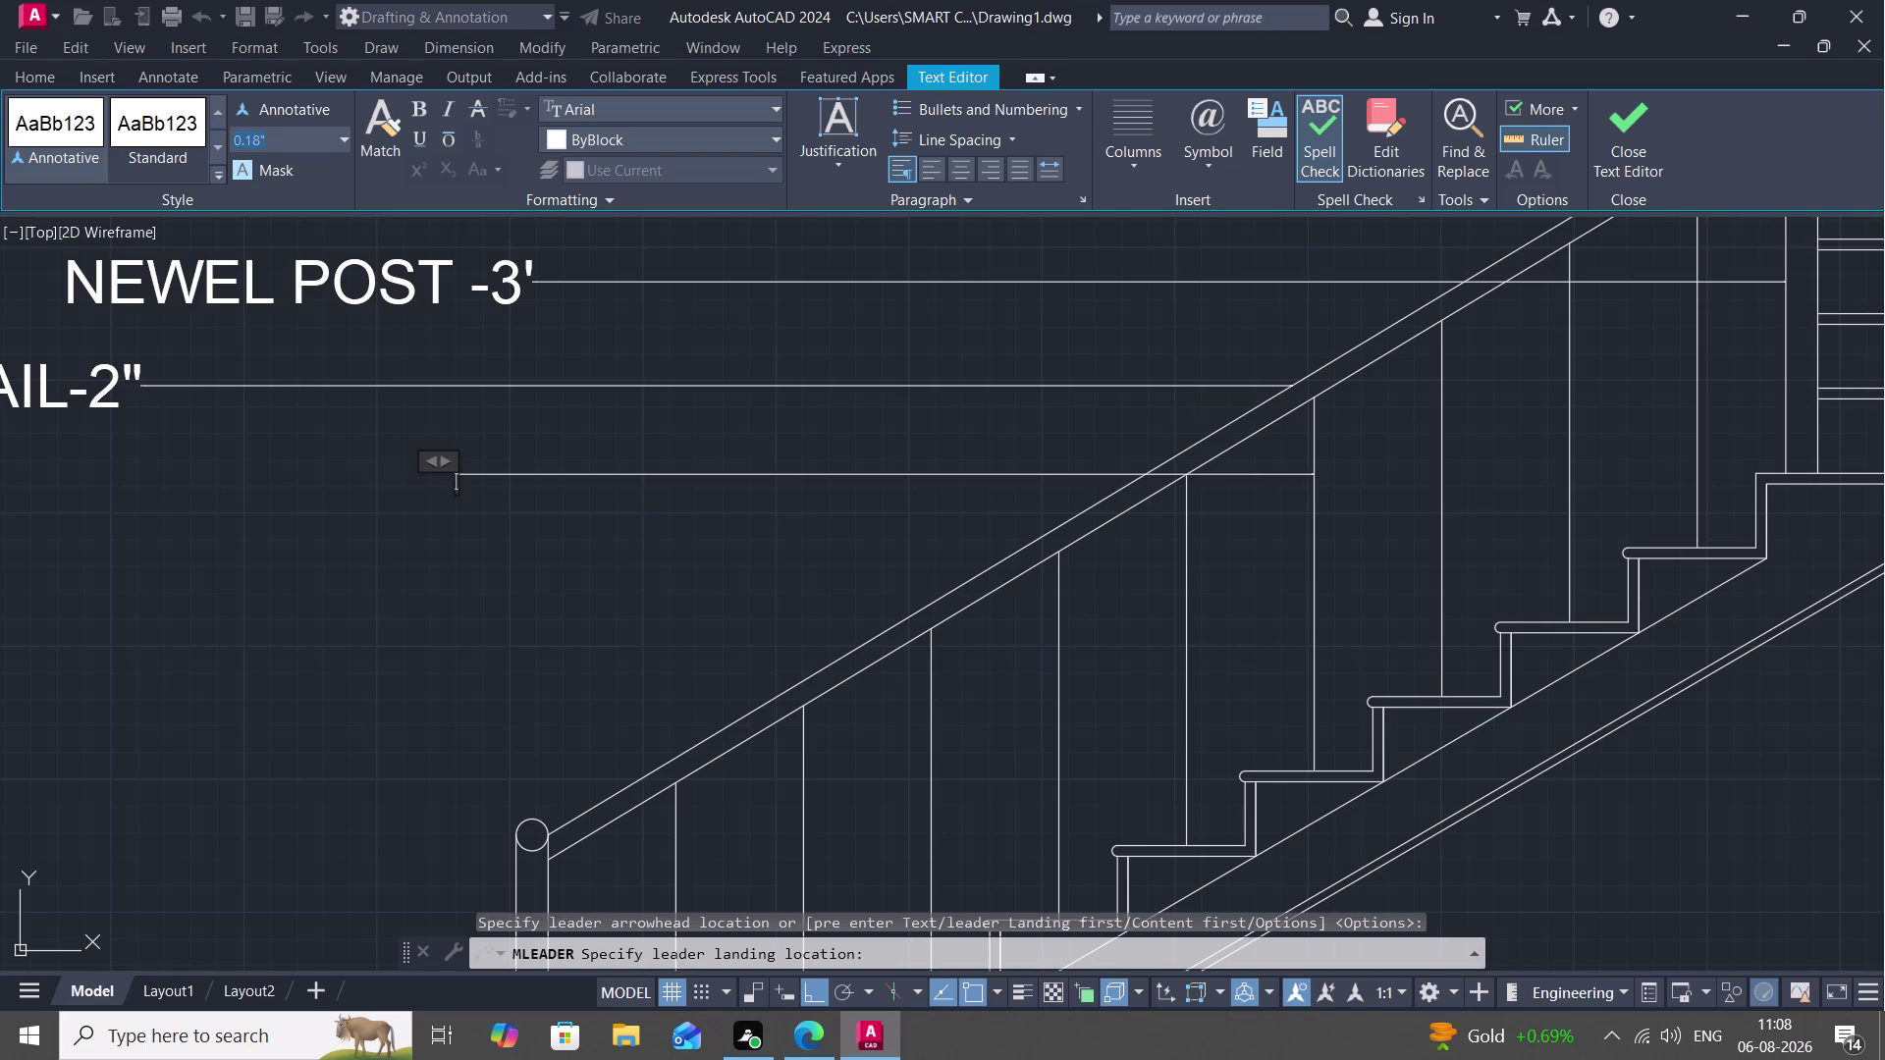
key(BackSpace)
key(4)
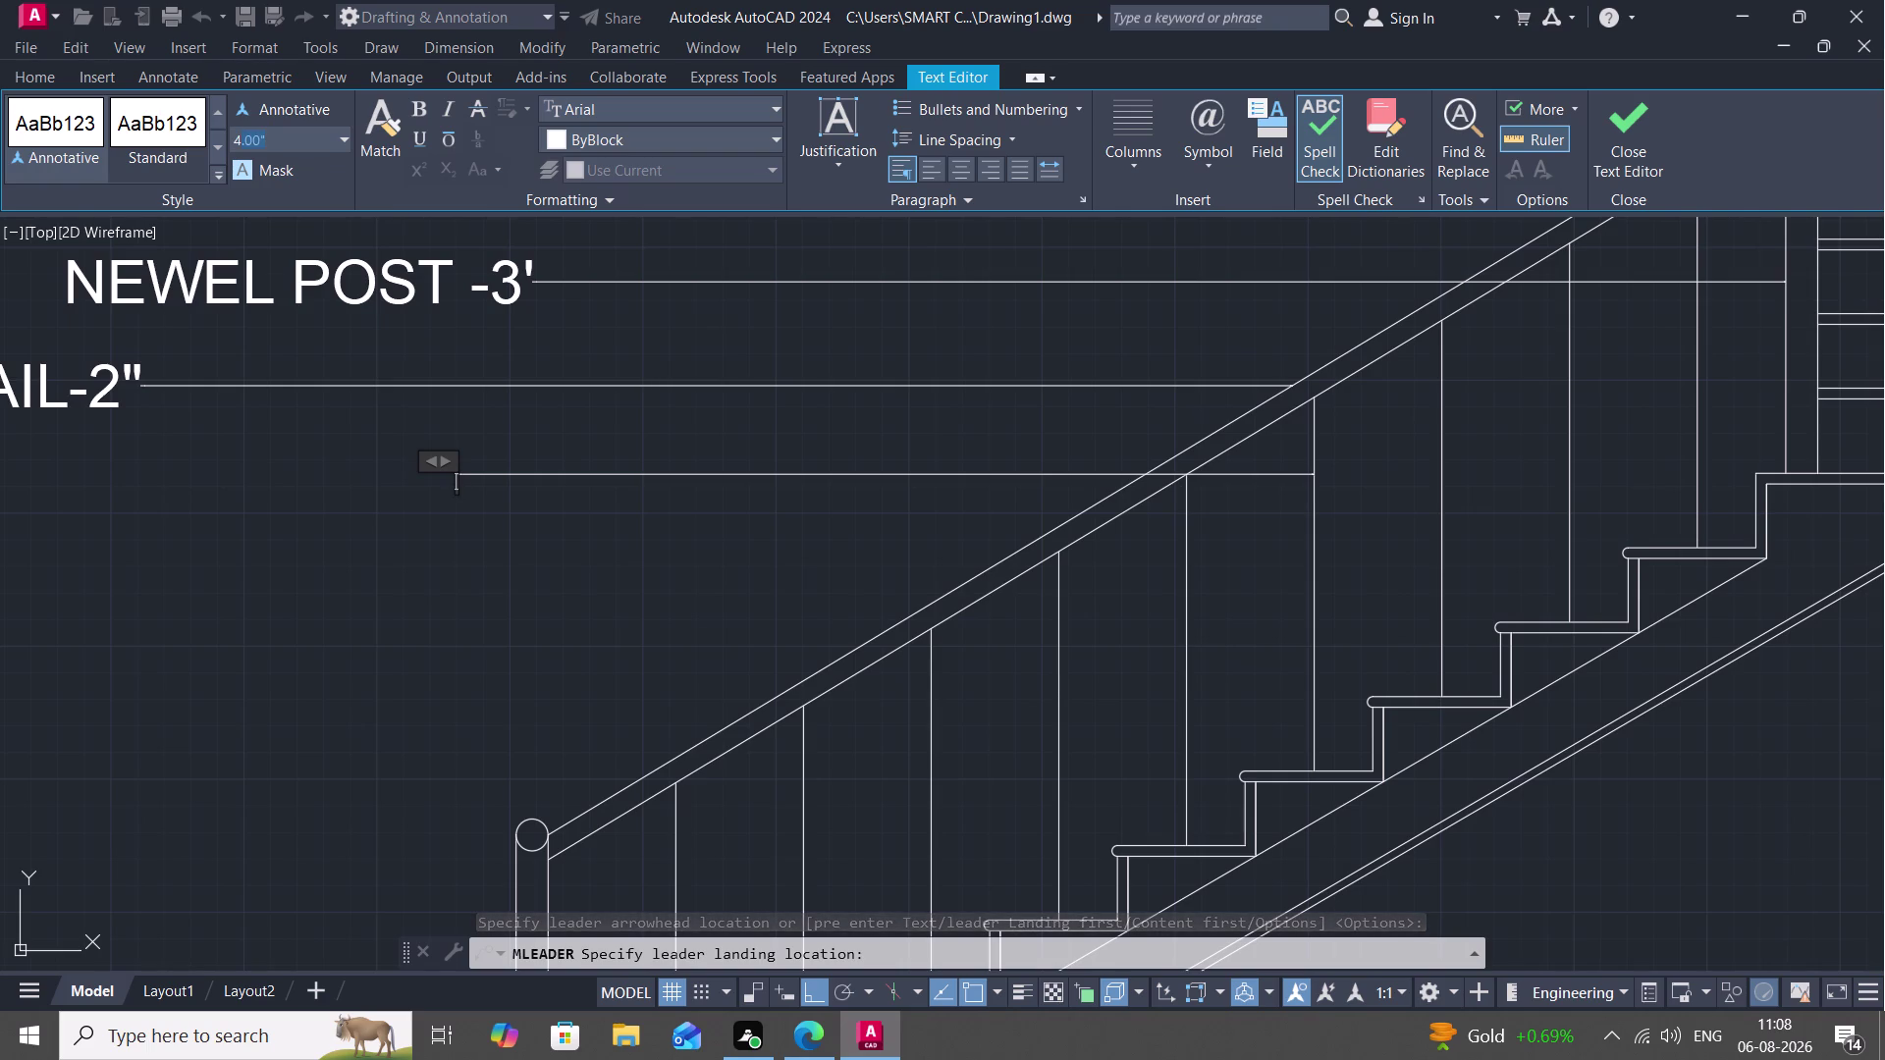
key(shift+quotedbl)
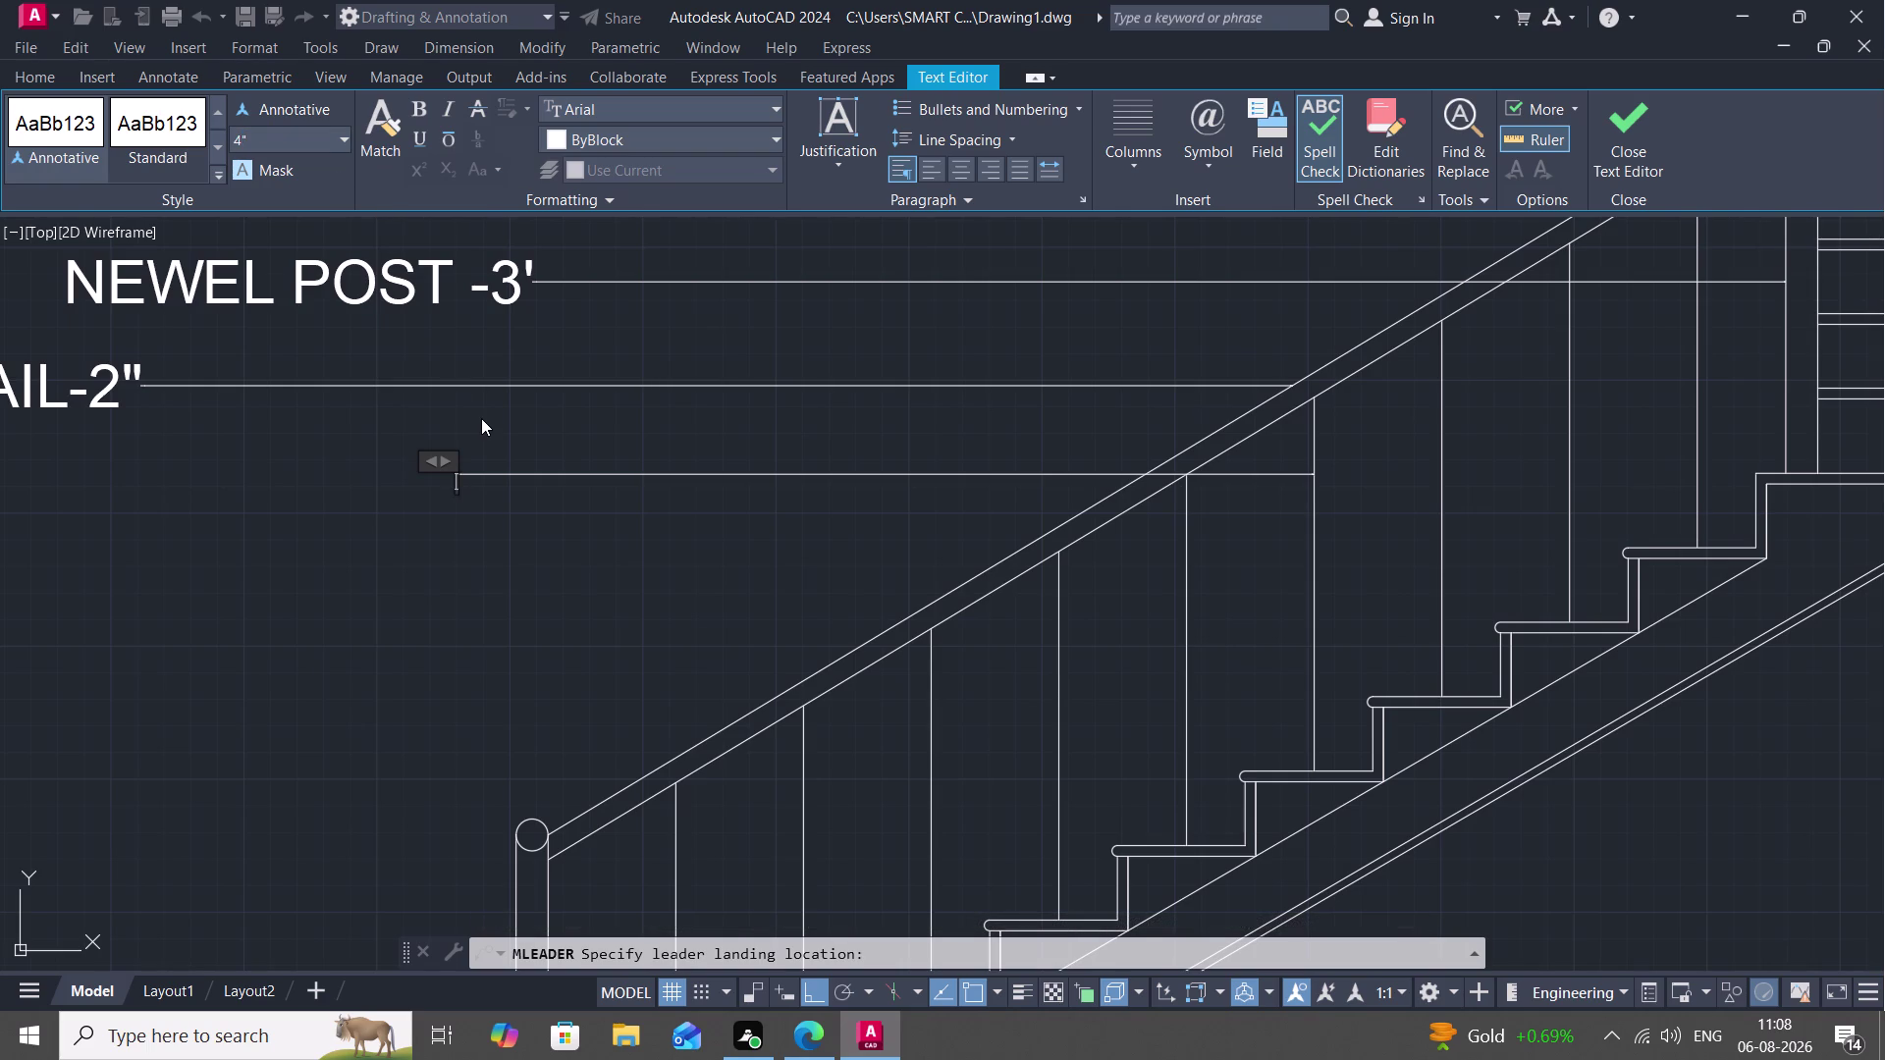
key(Return)
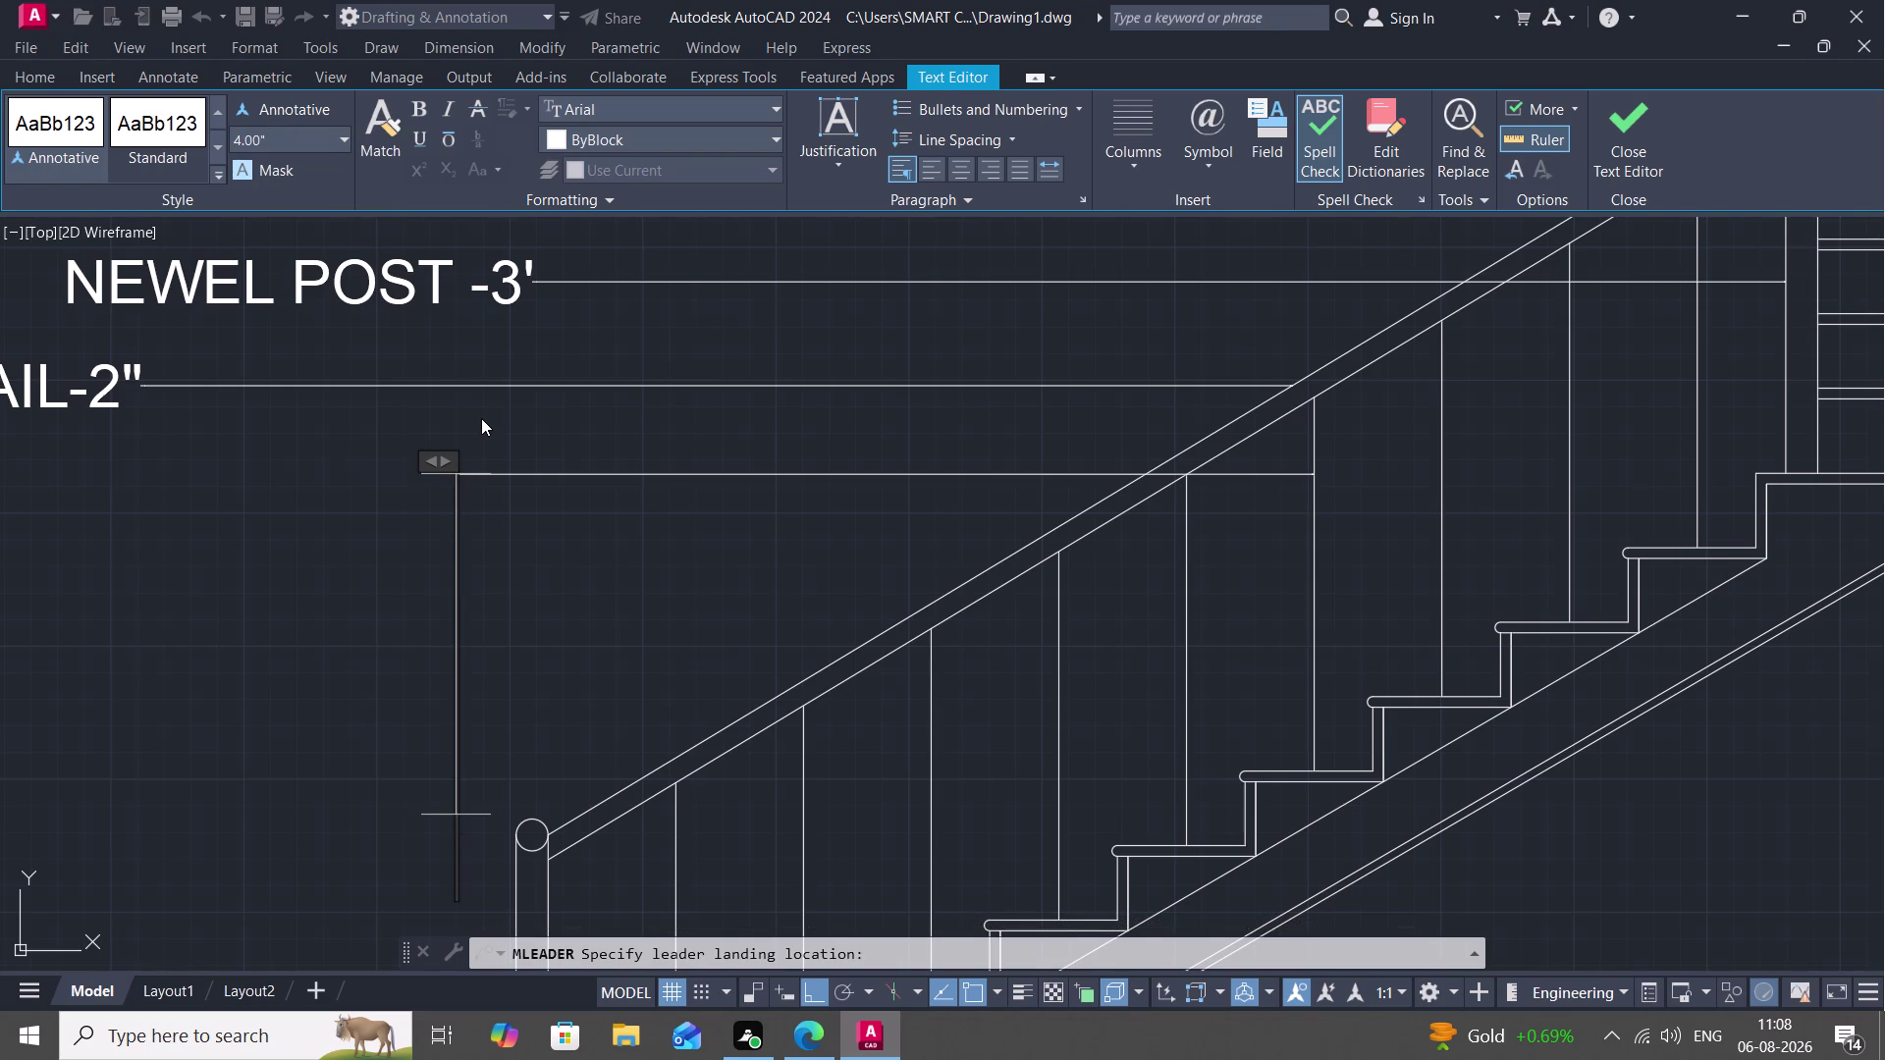
Enter BALLUSTER-3', correcting the mistaken inch mark to a foot mark, and place it.
text(BALL)
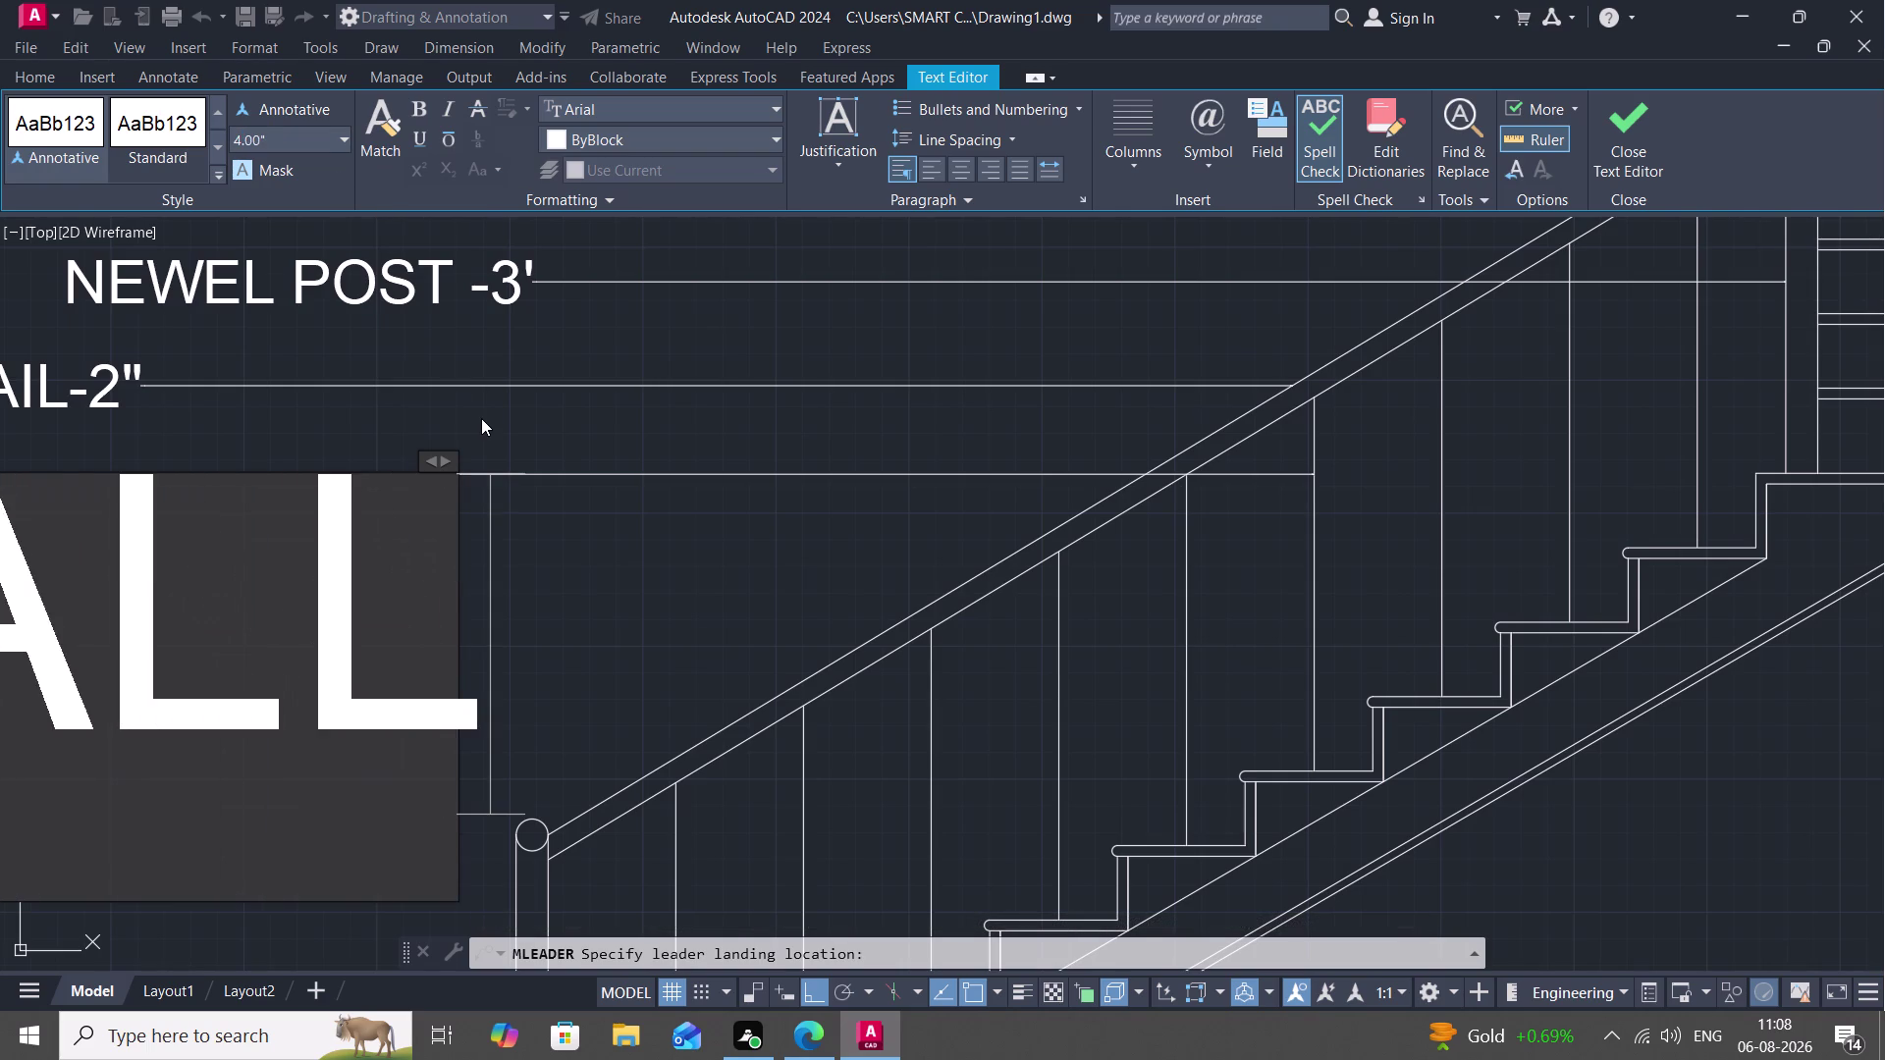
text(USTER)
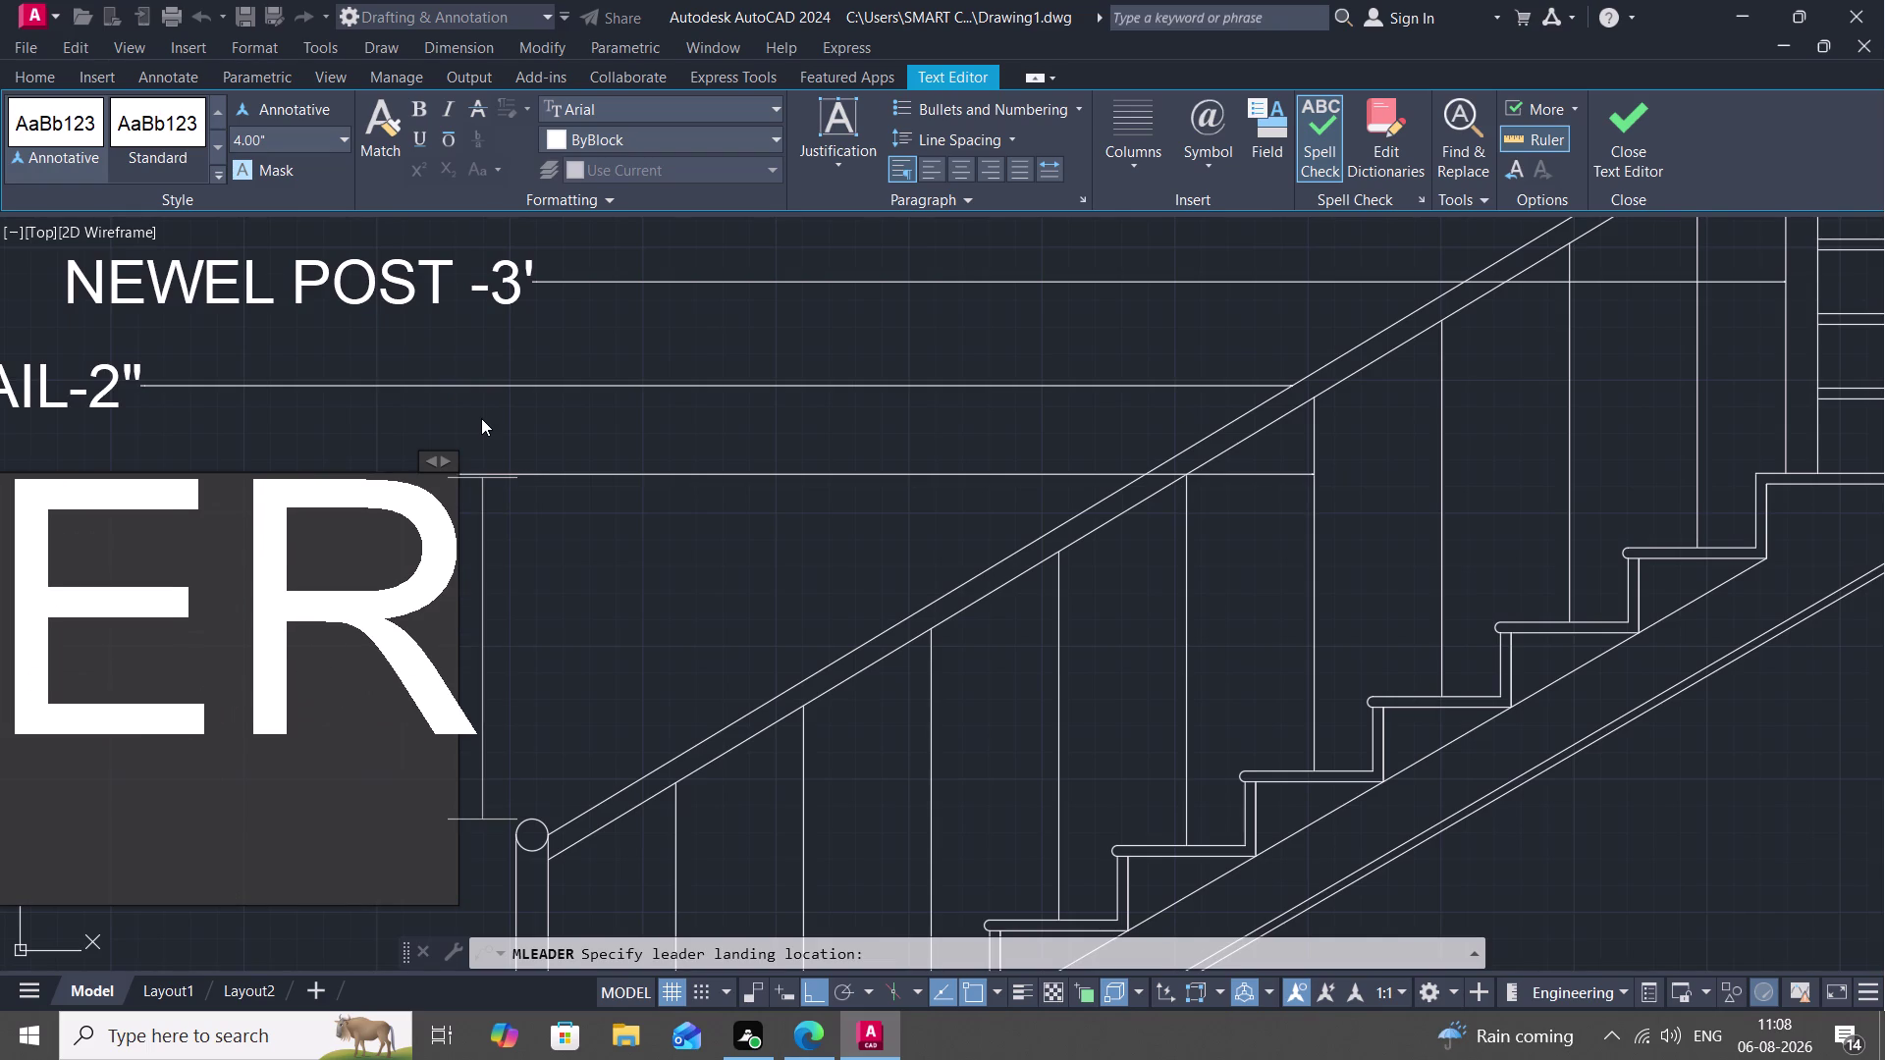
key(minus)
key(3)
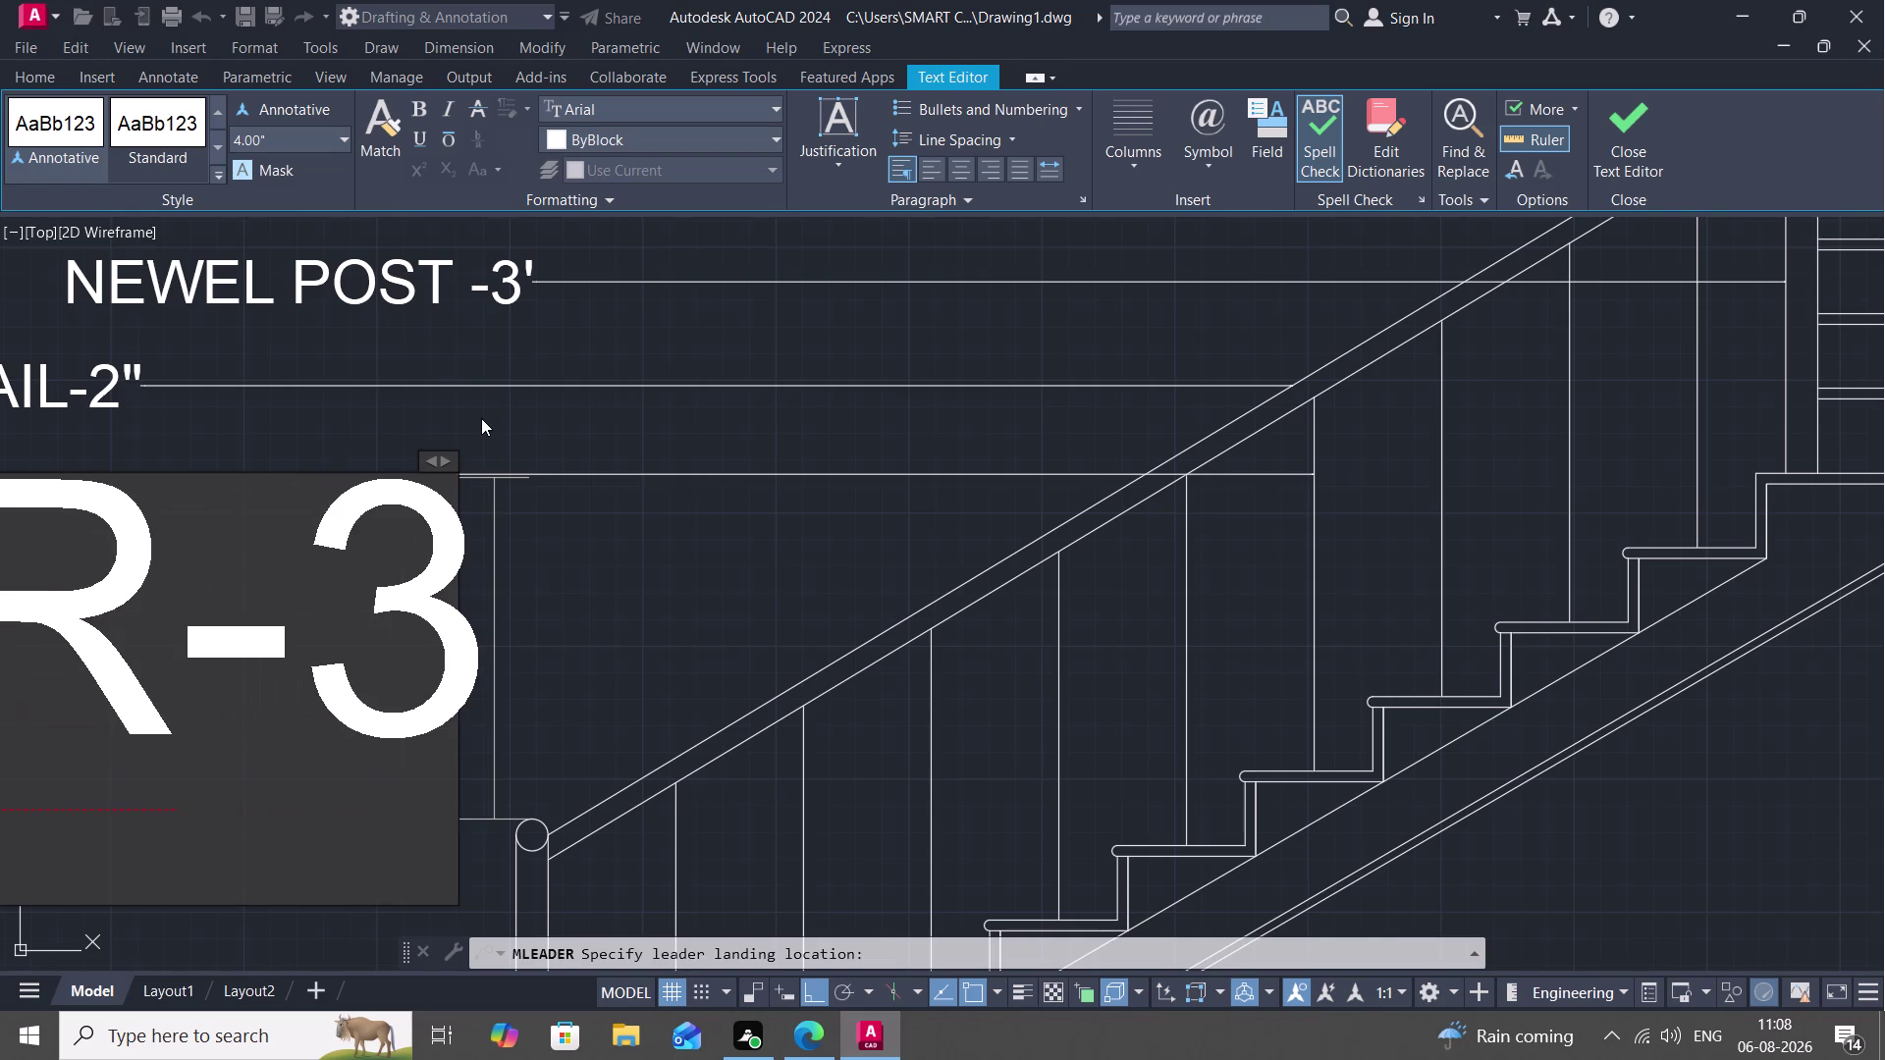
key(shift+quotedbl)
key(space)
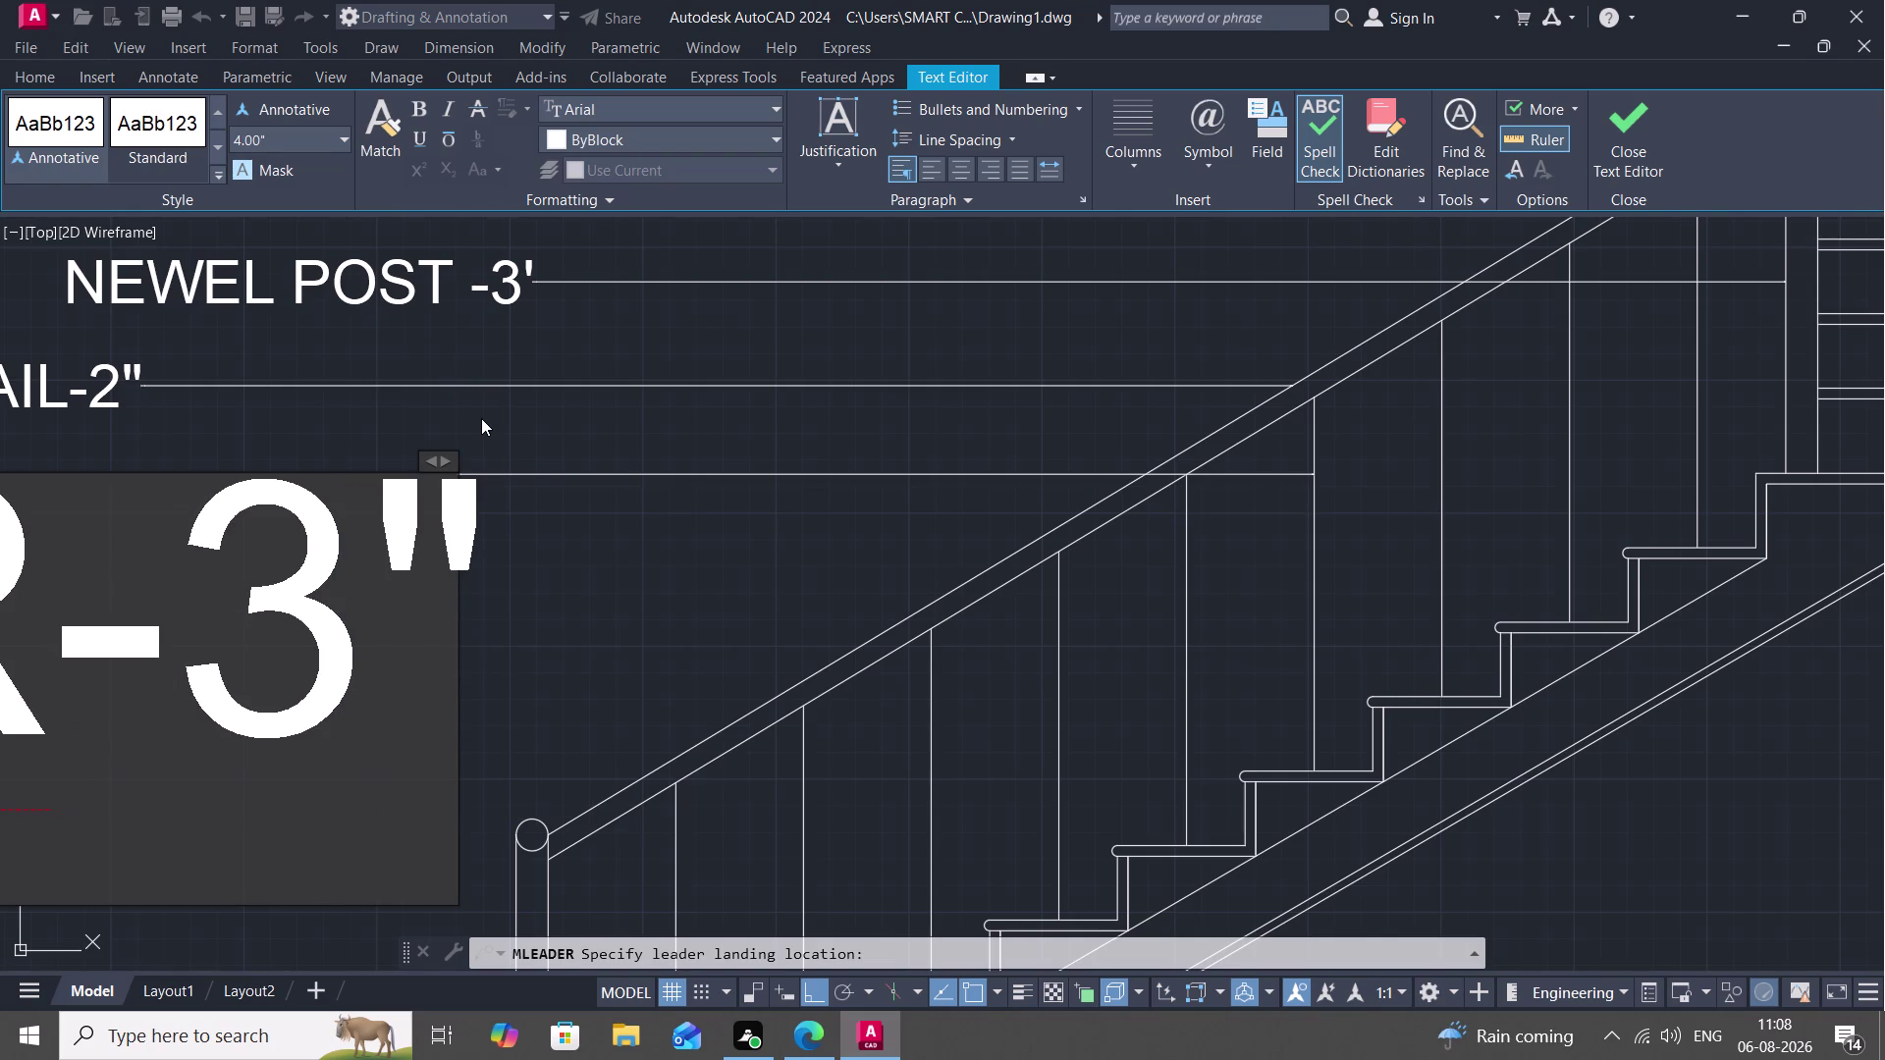
key(BackSpace)
key(BackSpace)
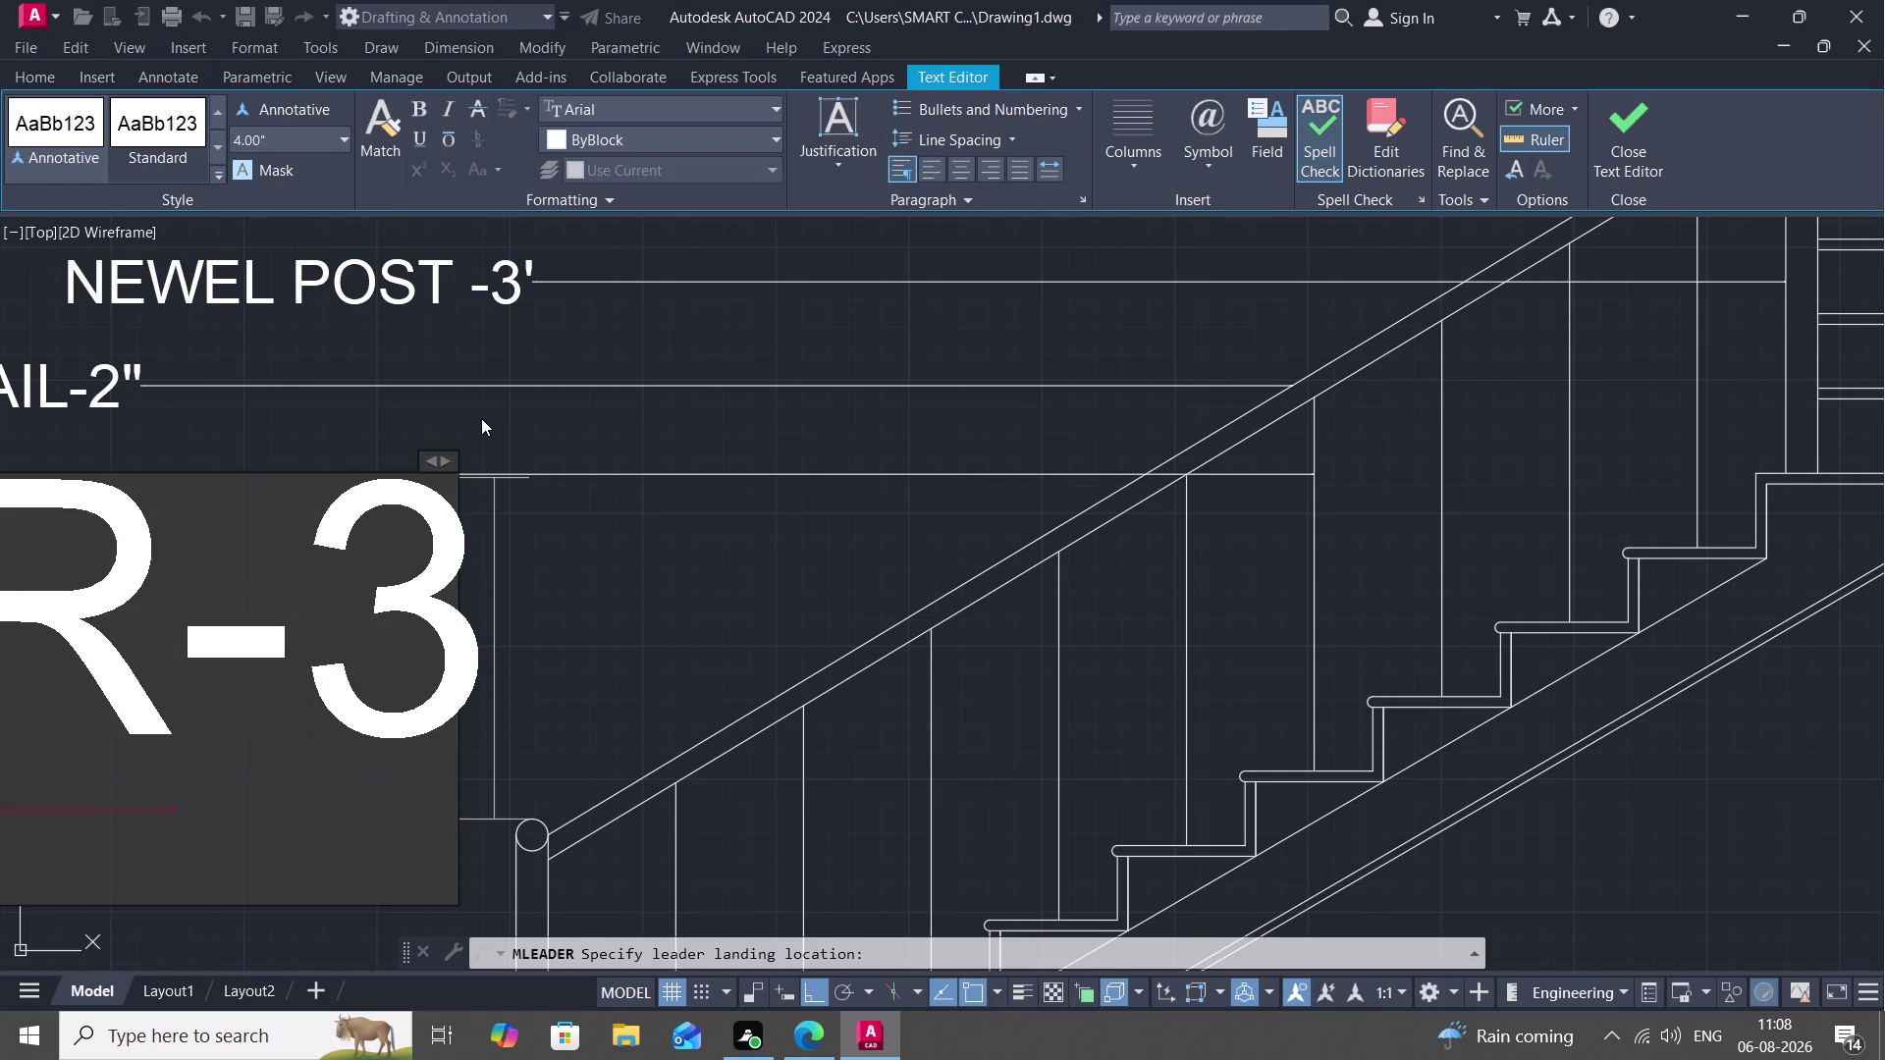
key(apostrophe)
click(617, 533)
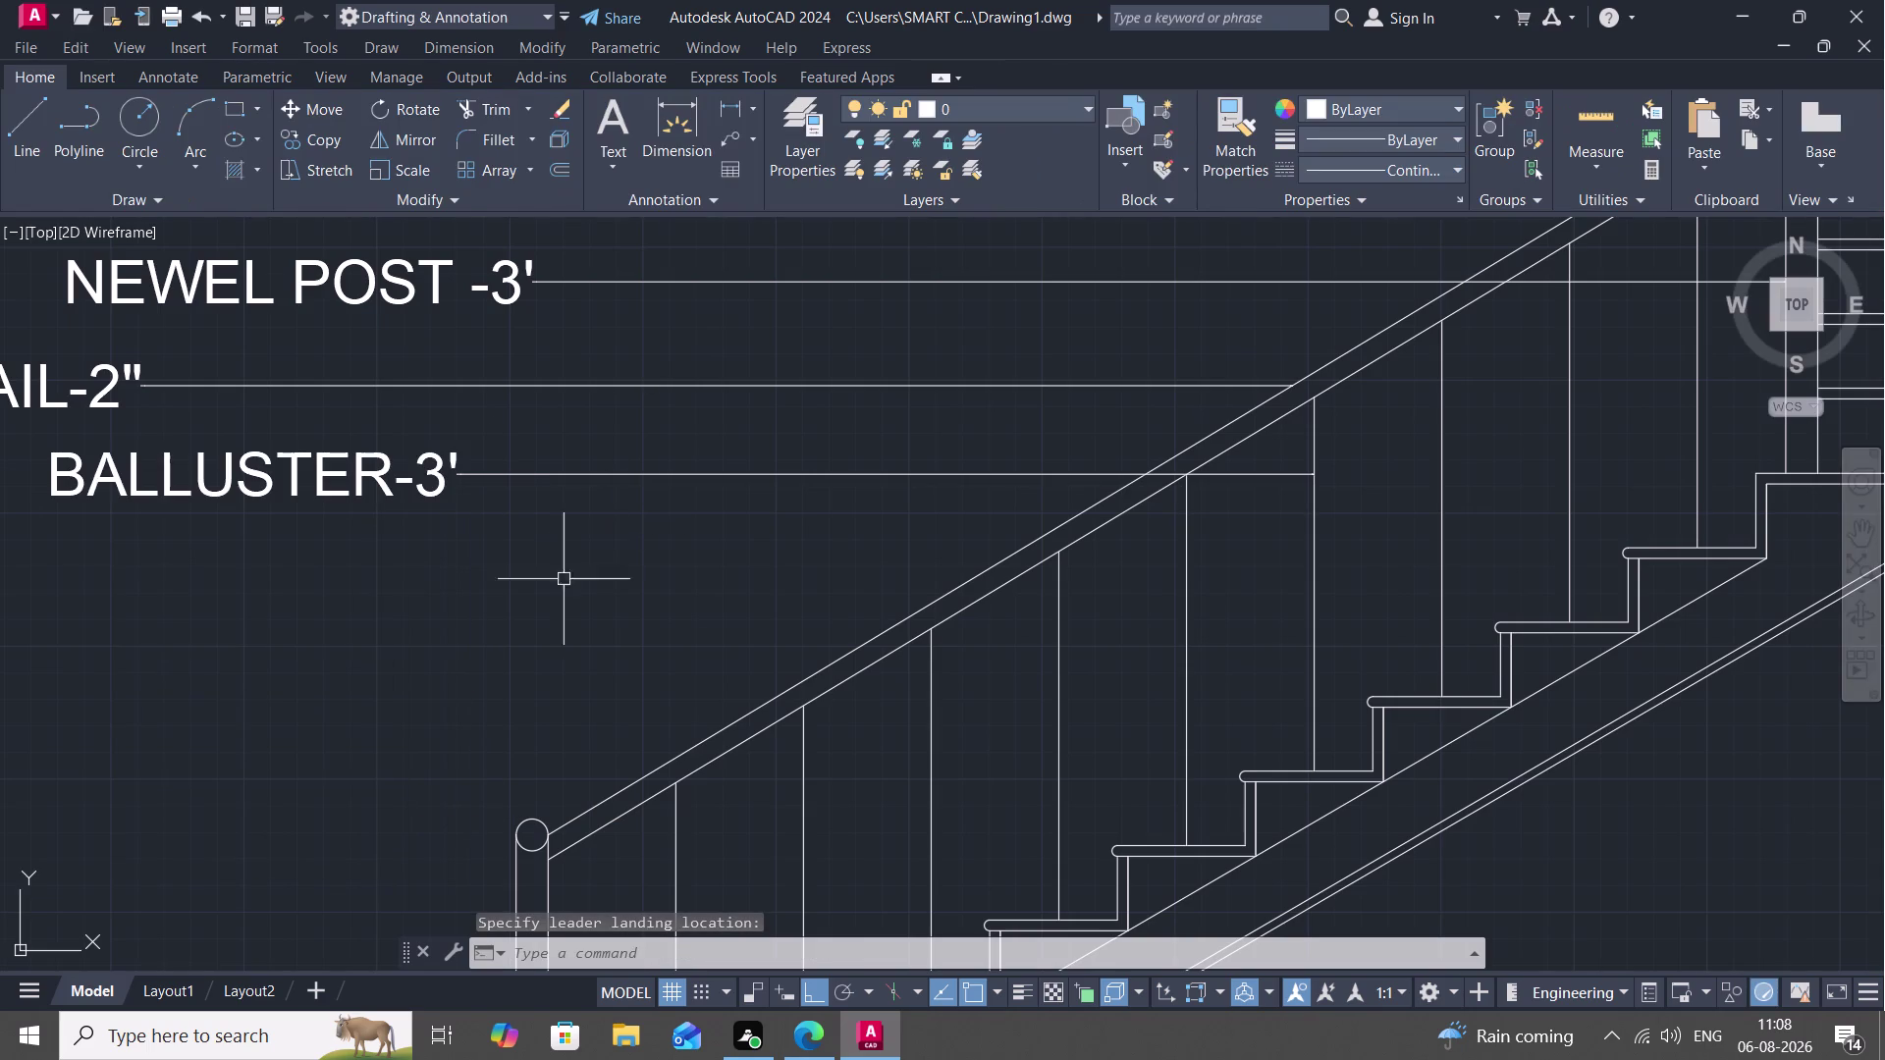
scroll(down, 3)
Draw a leader from the waist slab to a landing on the right, text height 4".
middle_drag(423, 660, 422, 501)
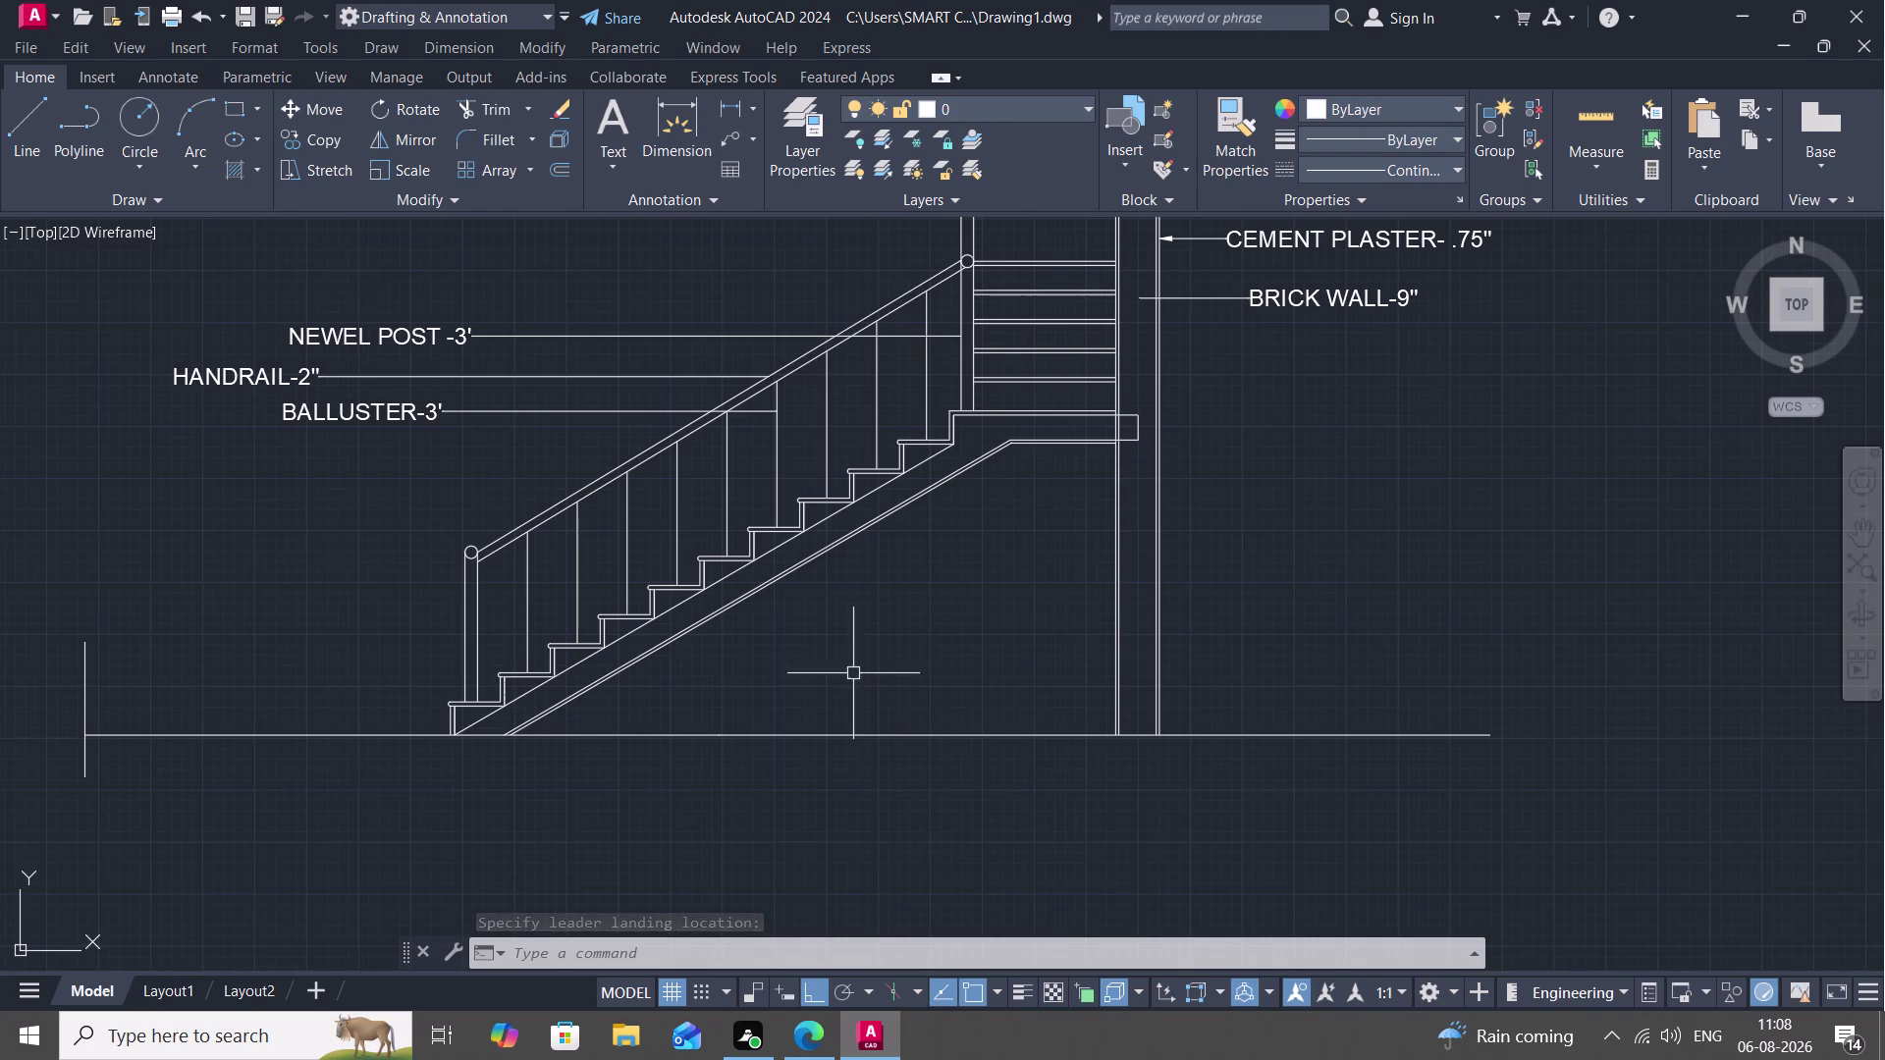
click(744, 141)
scroll(up, 3)
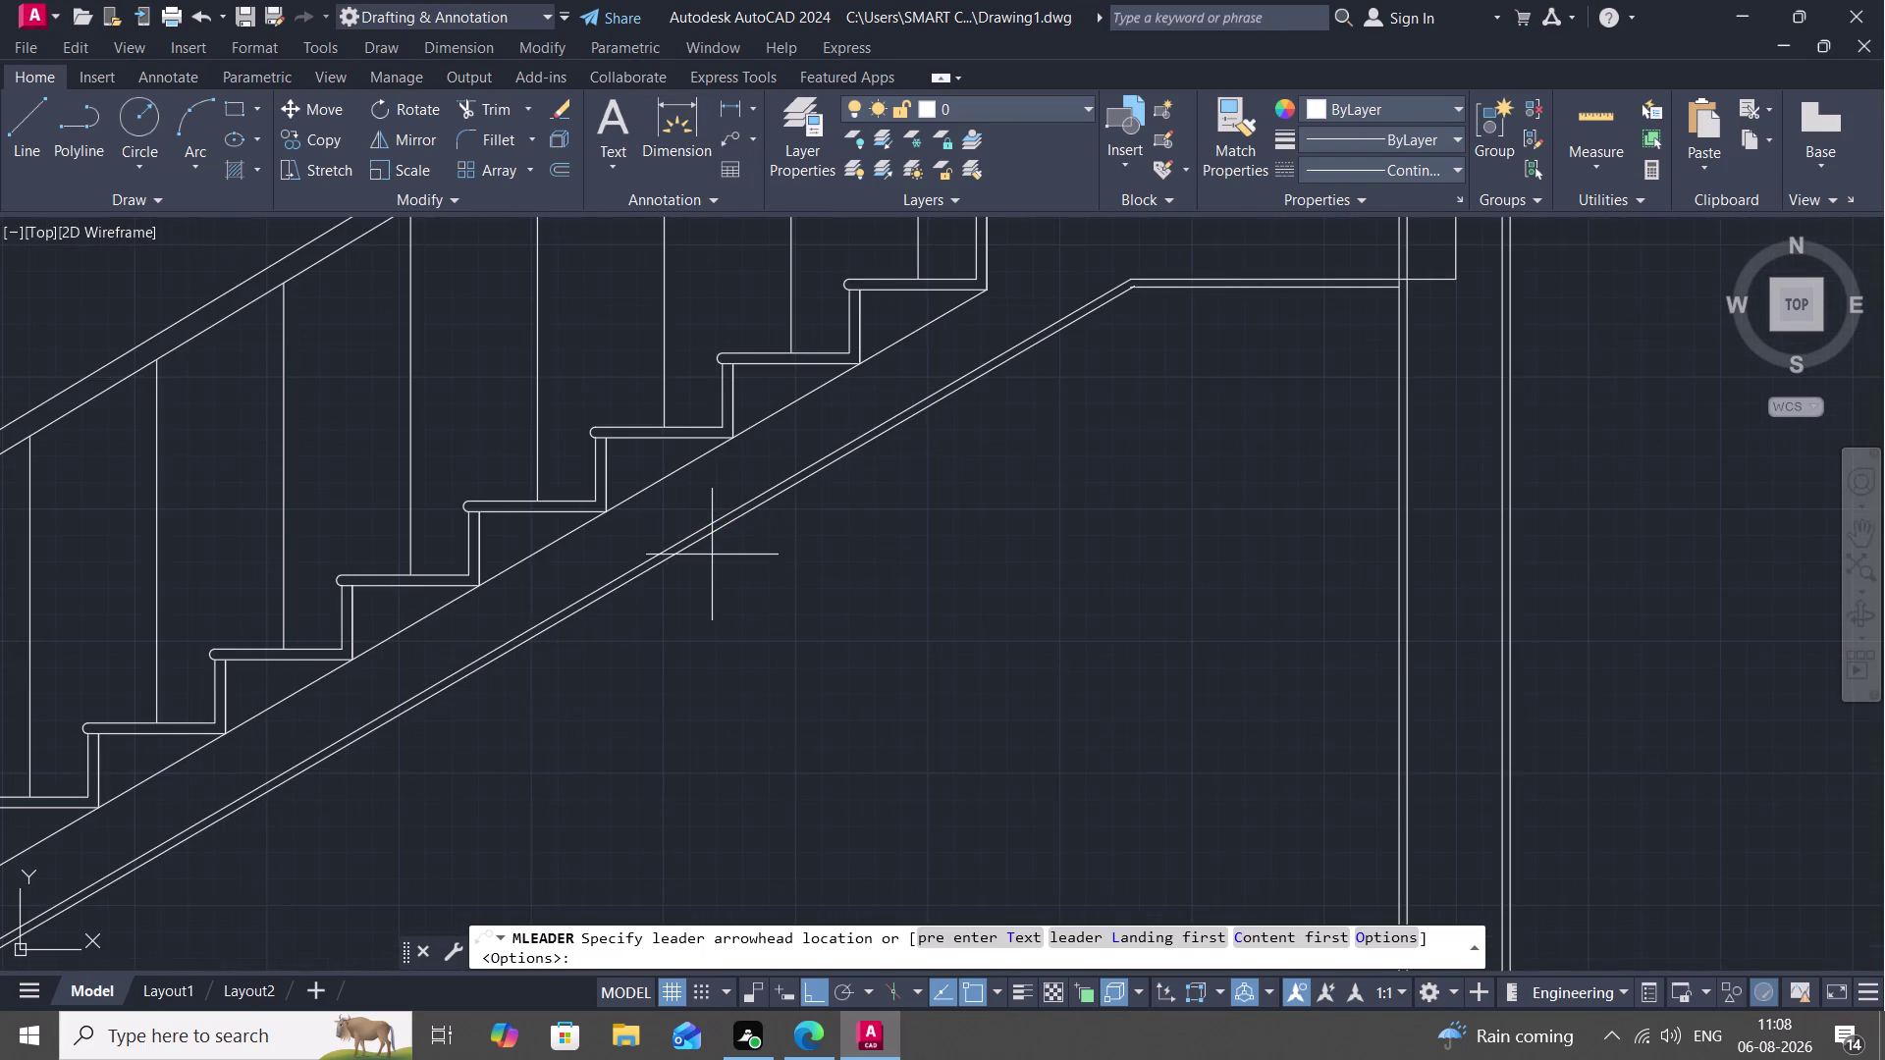
scroll(up, 3)
click(607, 461)
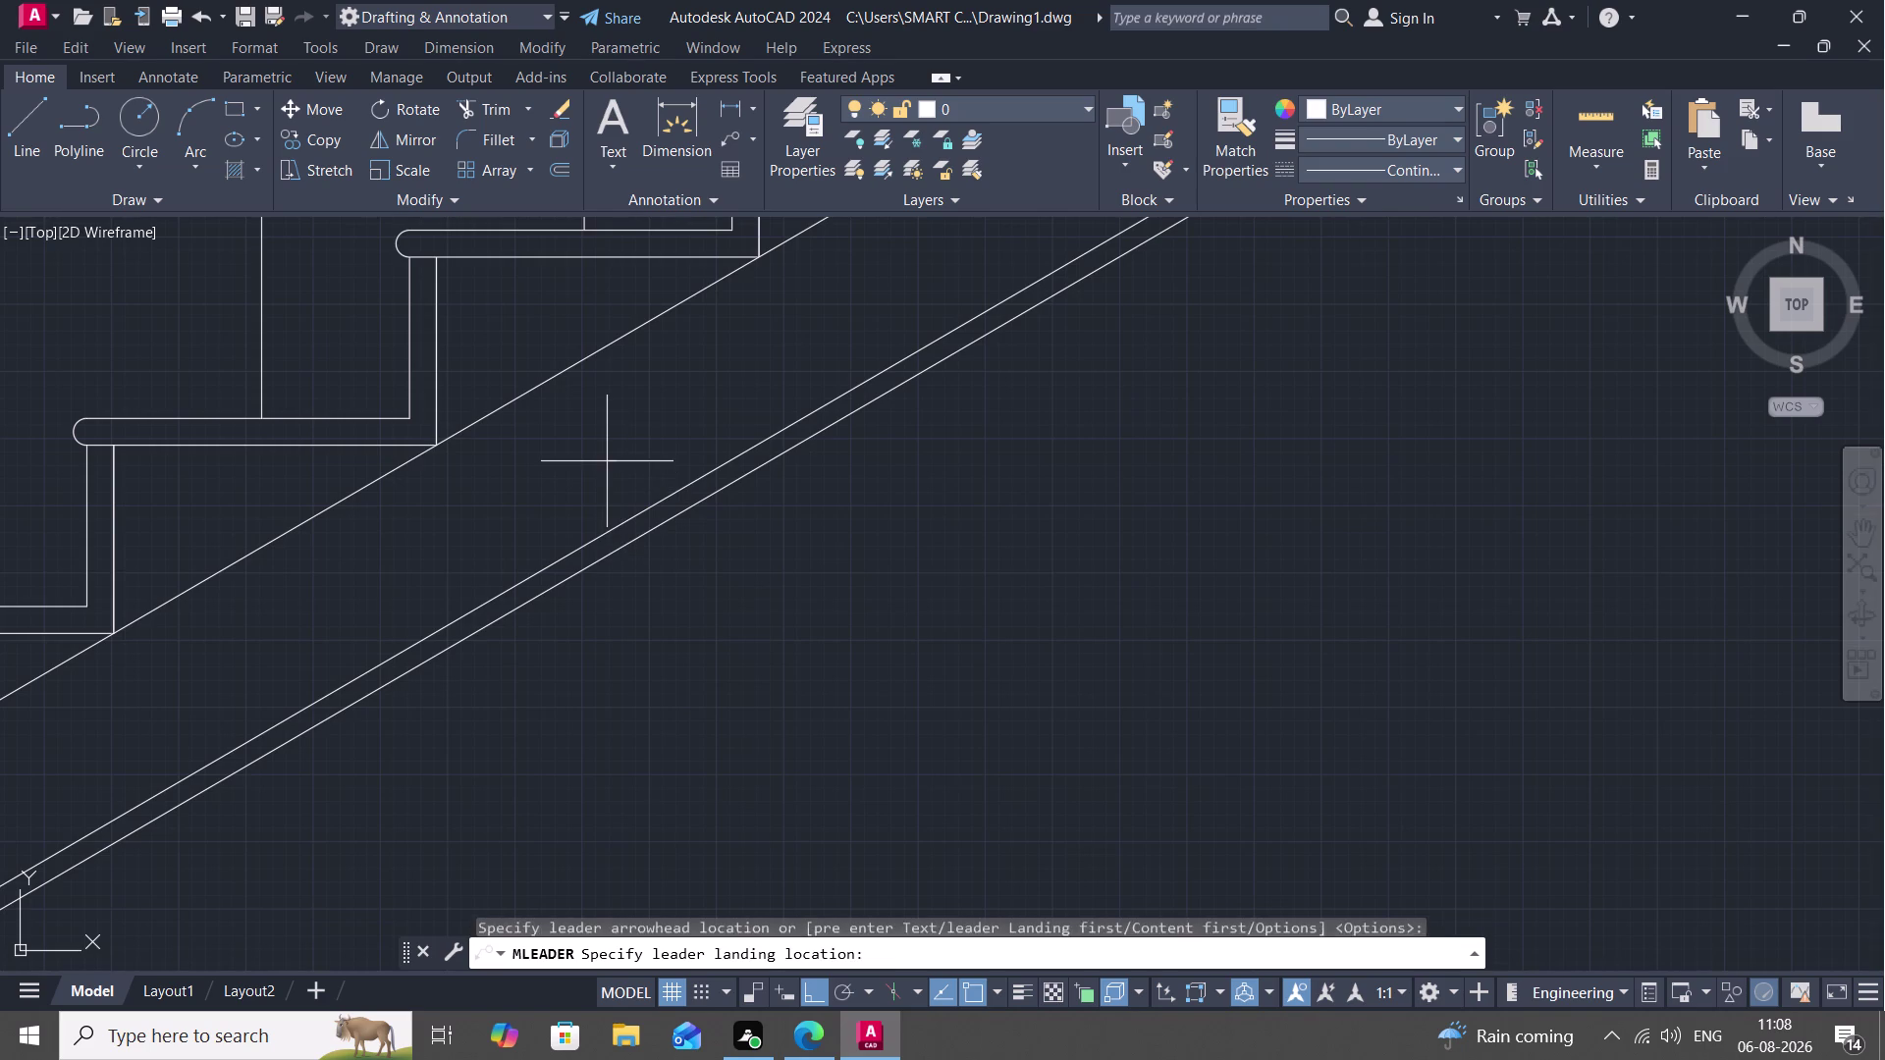
click(913, 494)
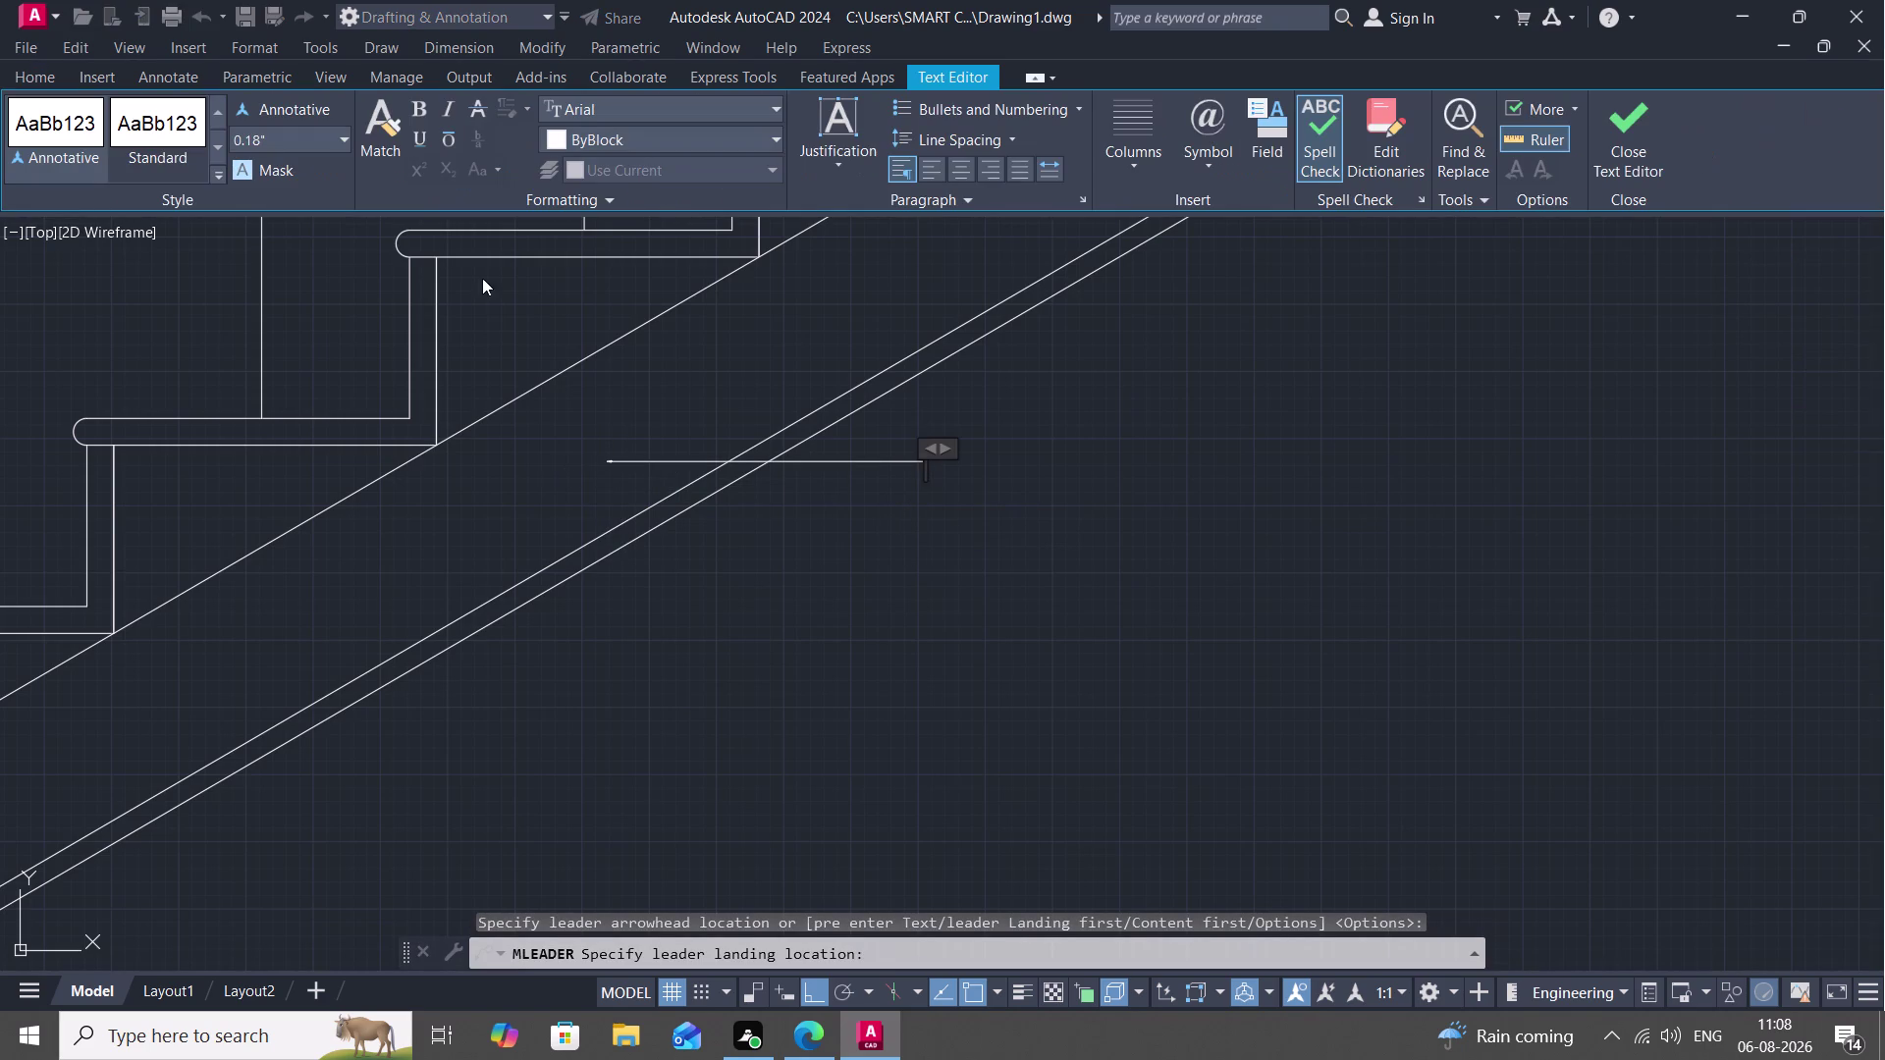
click(276, 139)
key(BackSpace)
text(4')
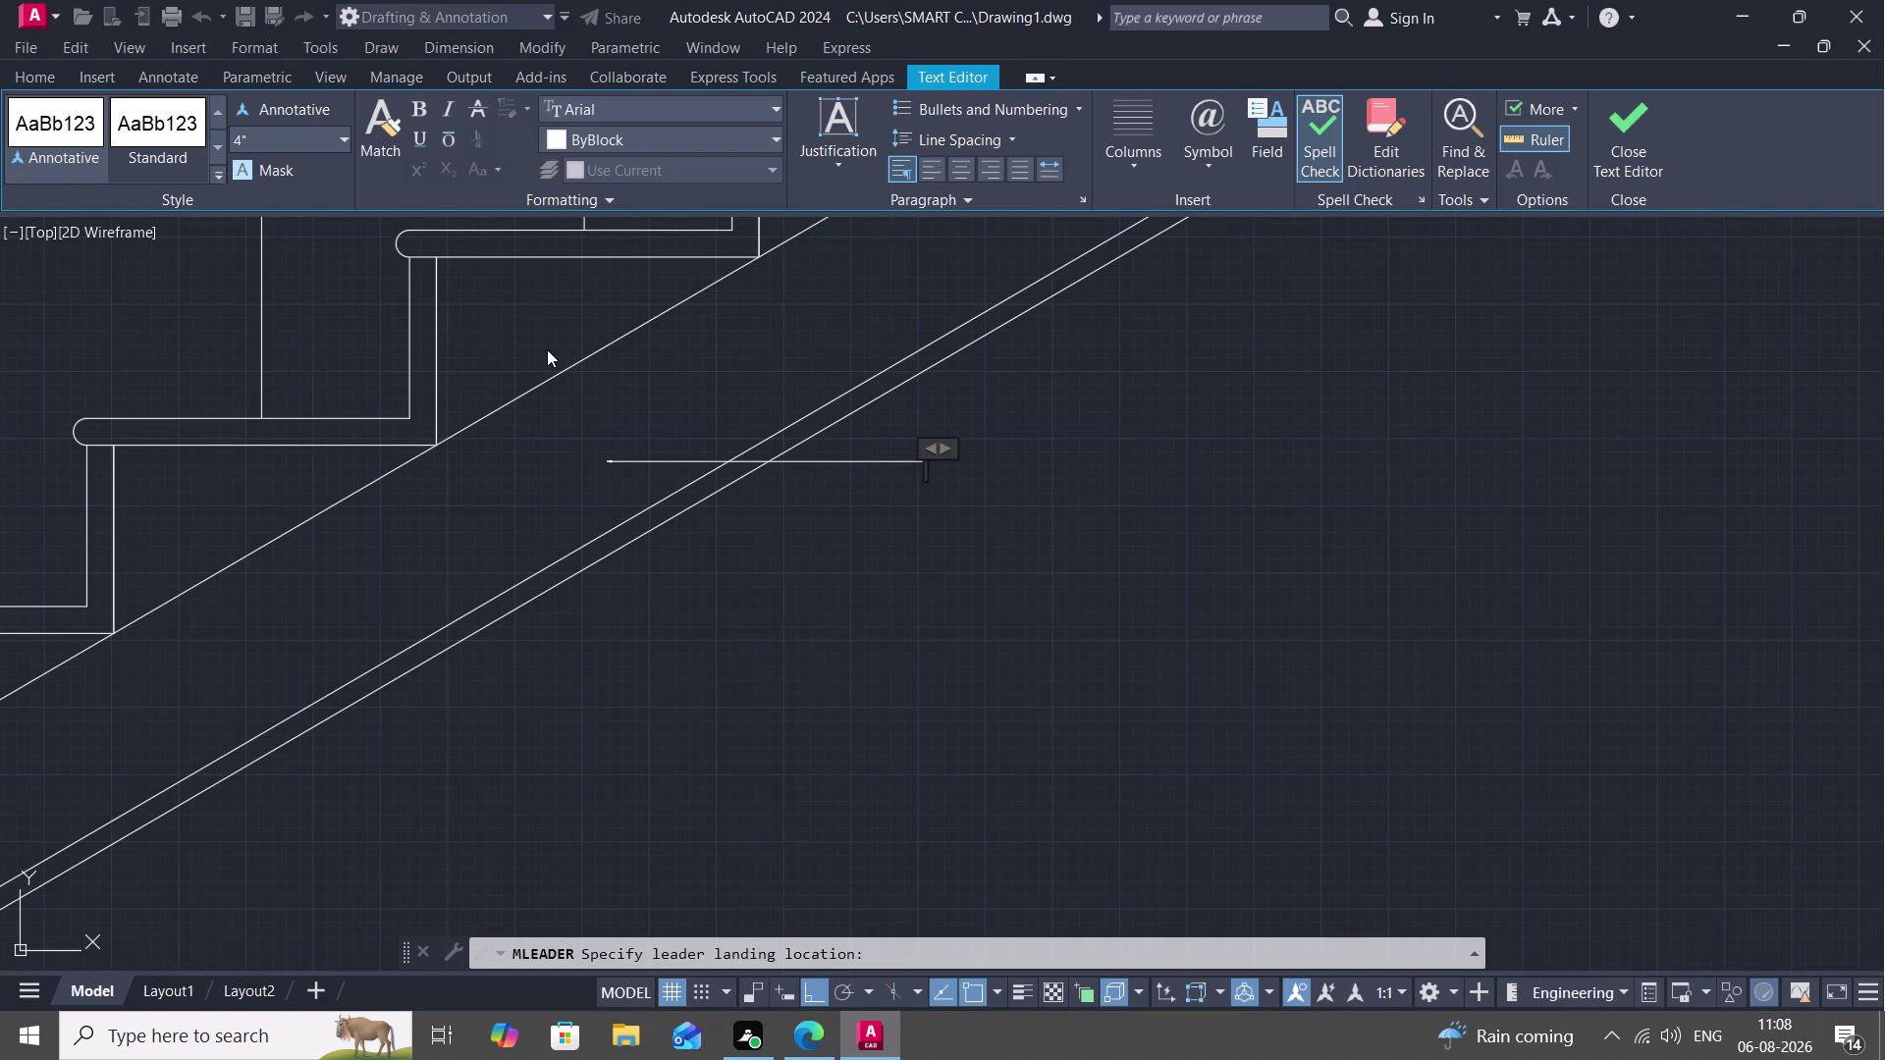
key(Return)
Enter the label text SLAB-6", place it, and pan toward the landing area.
text(SLA)
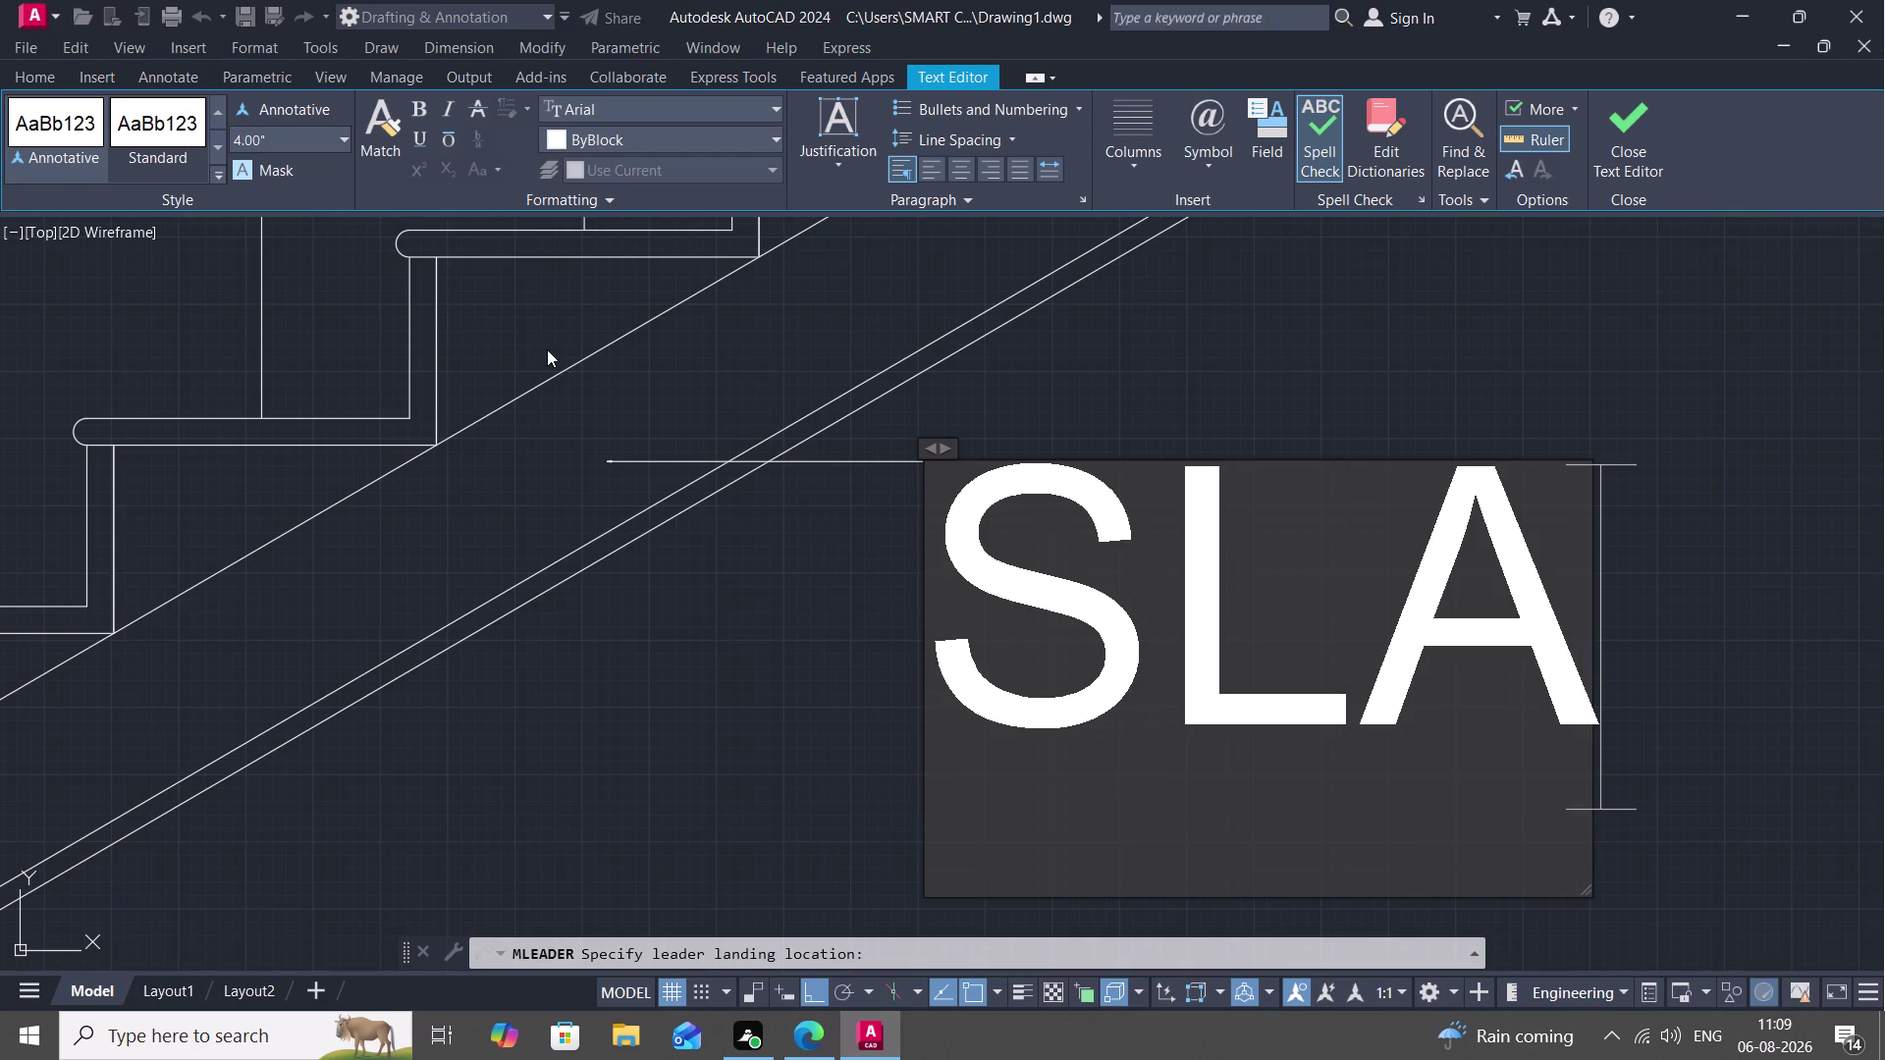
text(B)
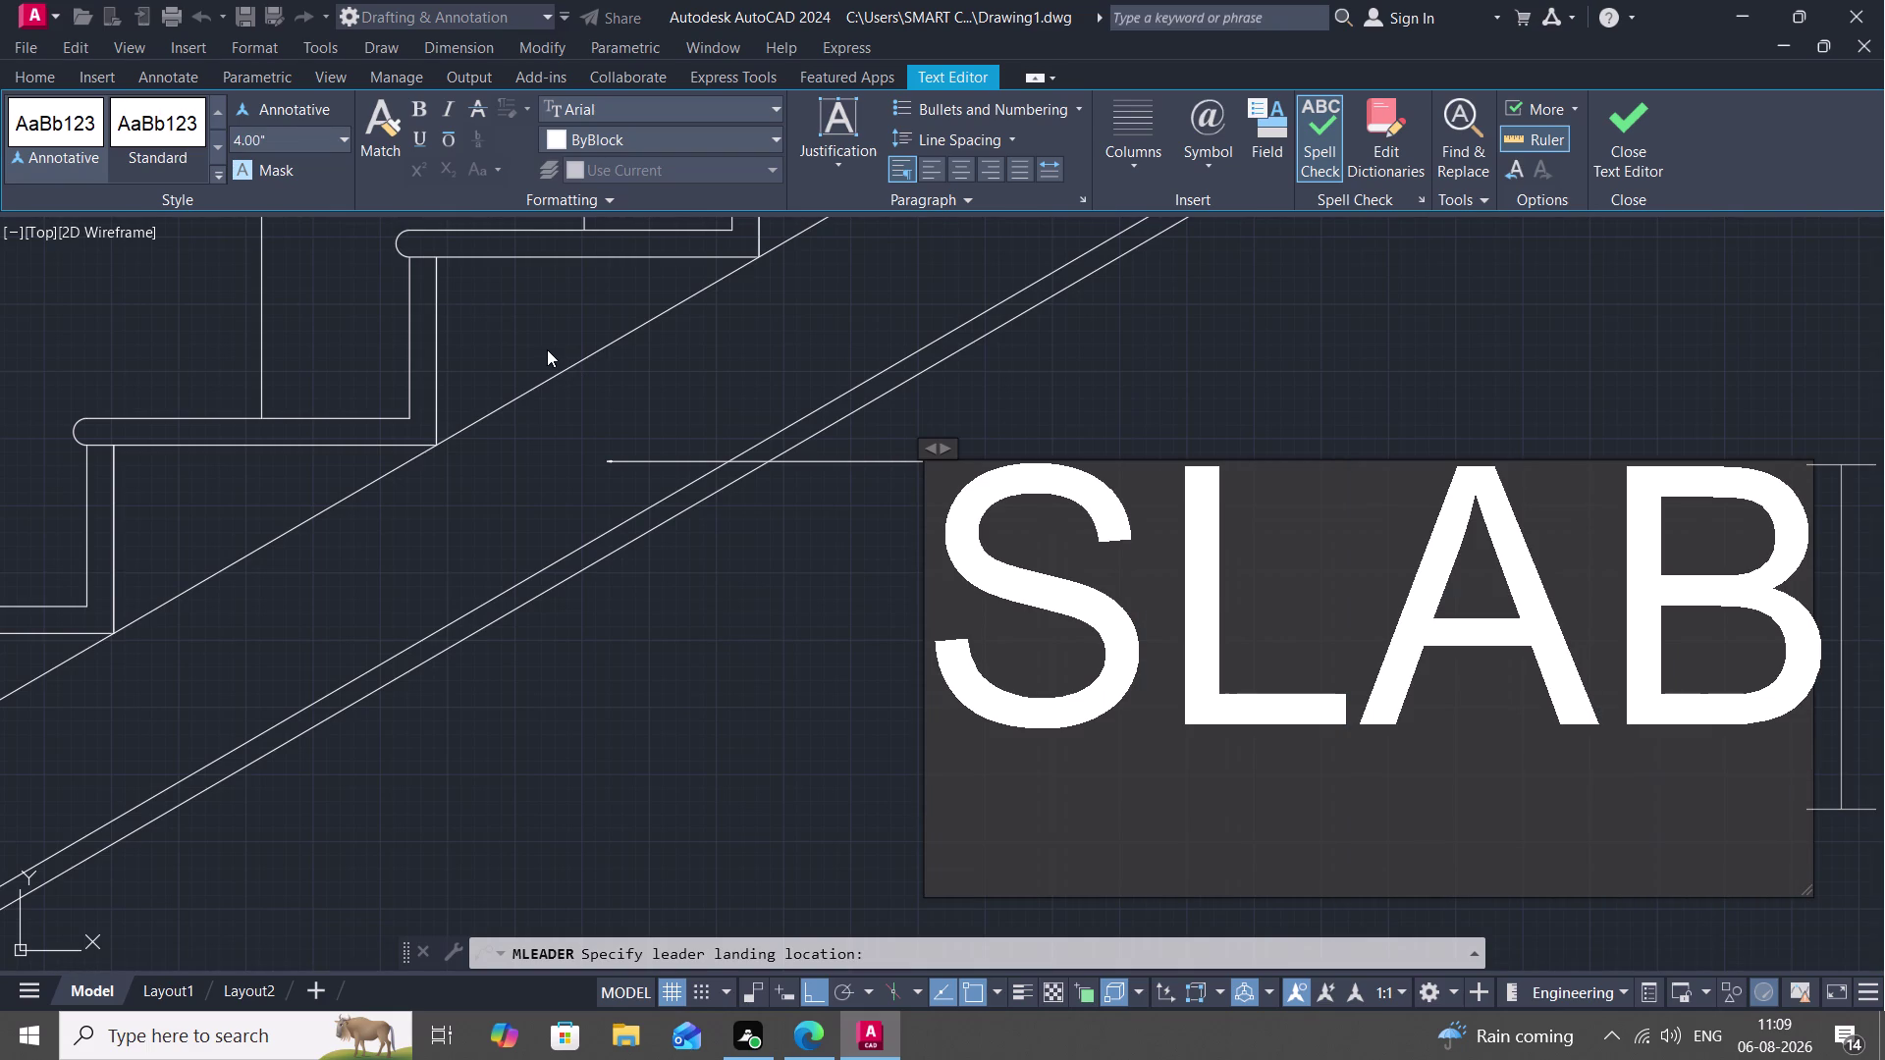
text(-)
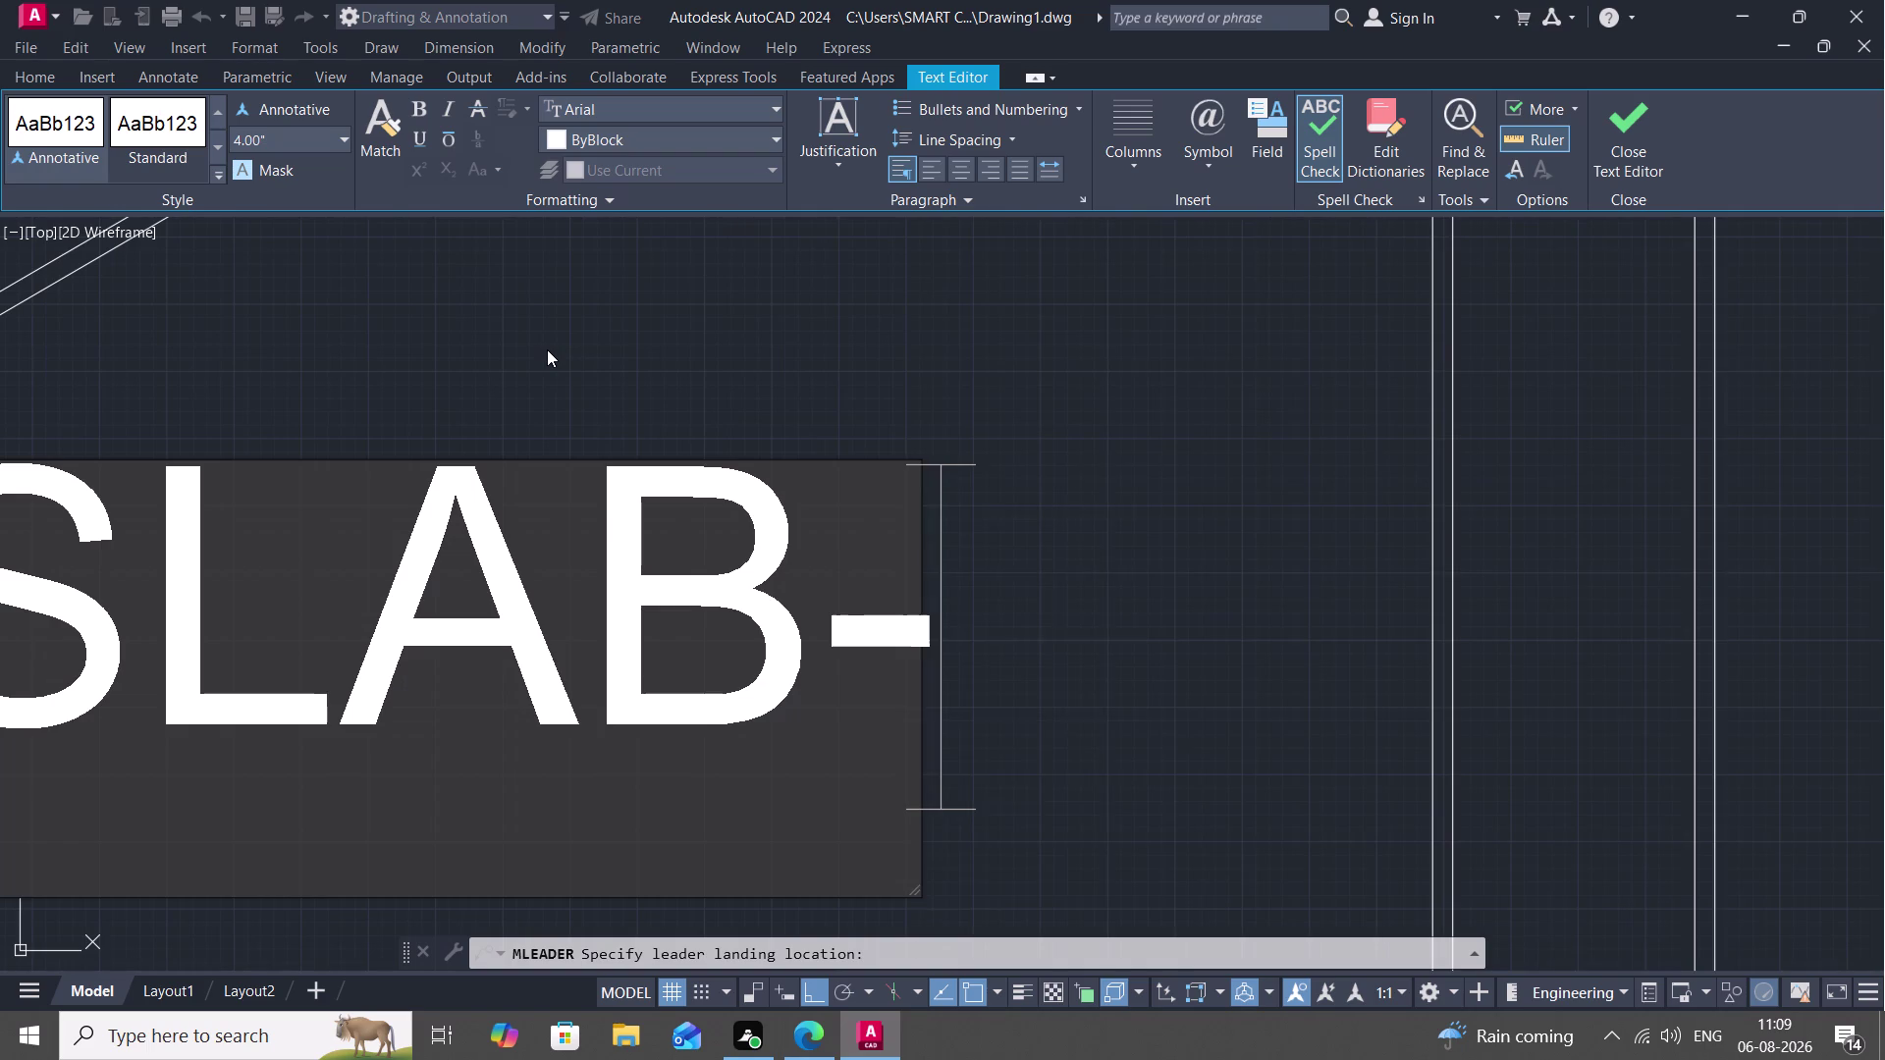
text(6)
key(shift+quotedbl)
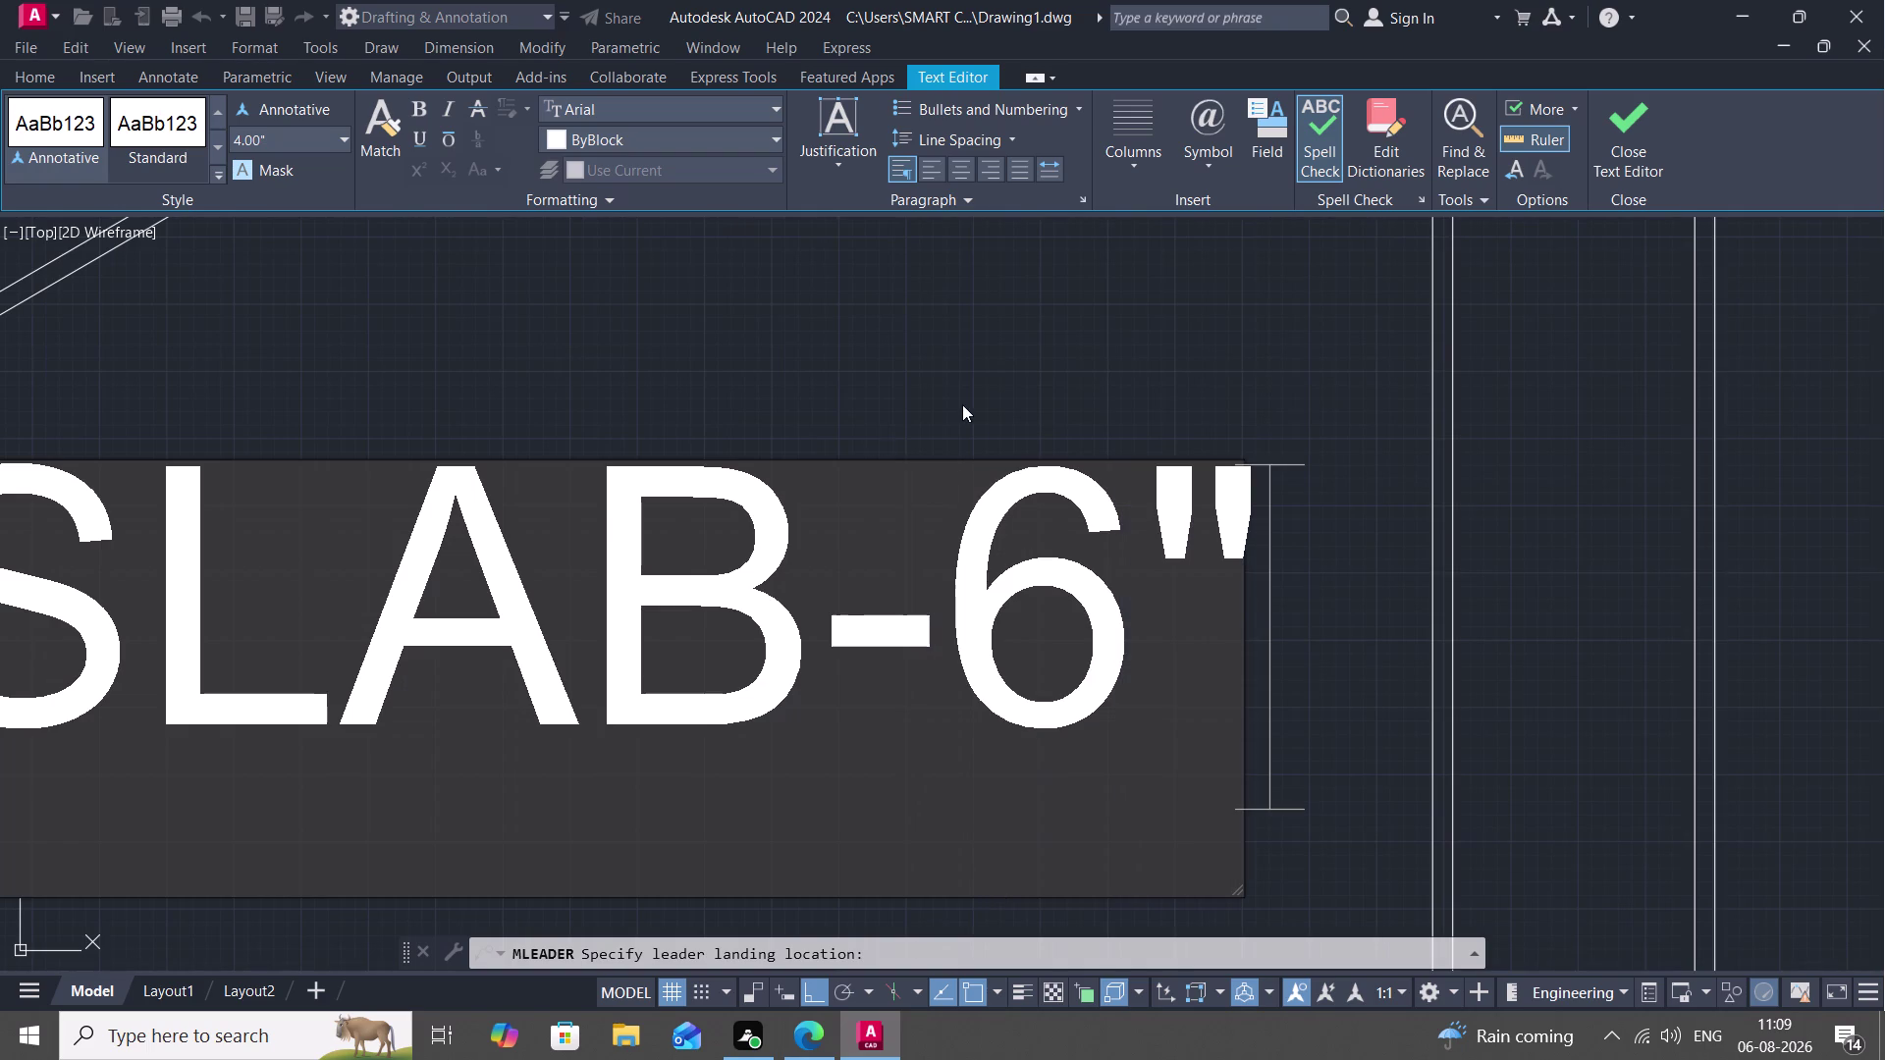
click(1277, 310)
scroll(down, 3)
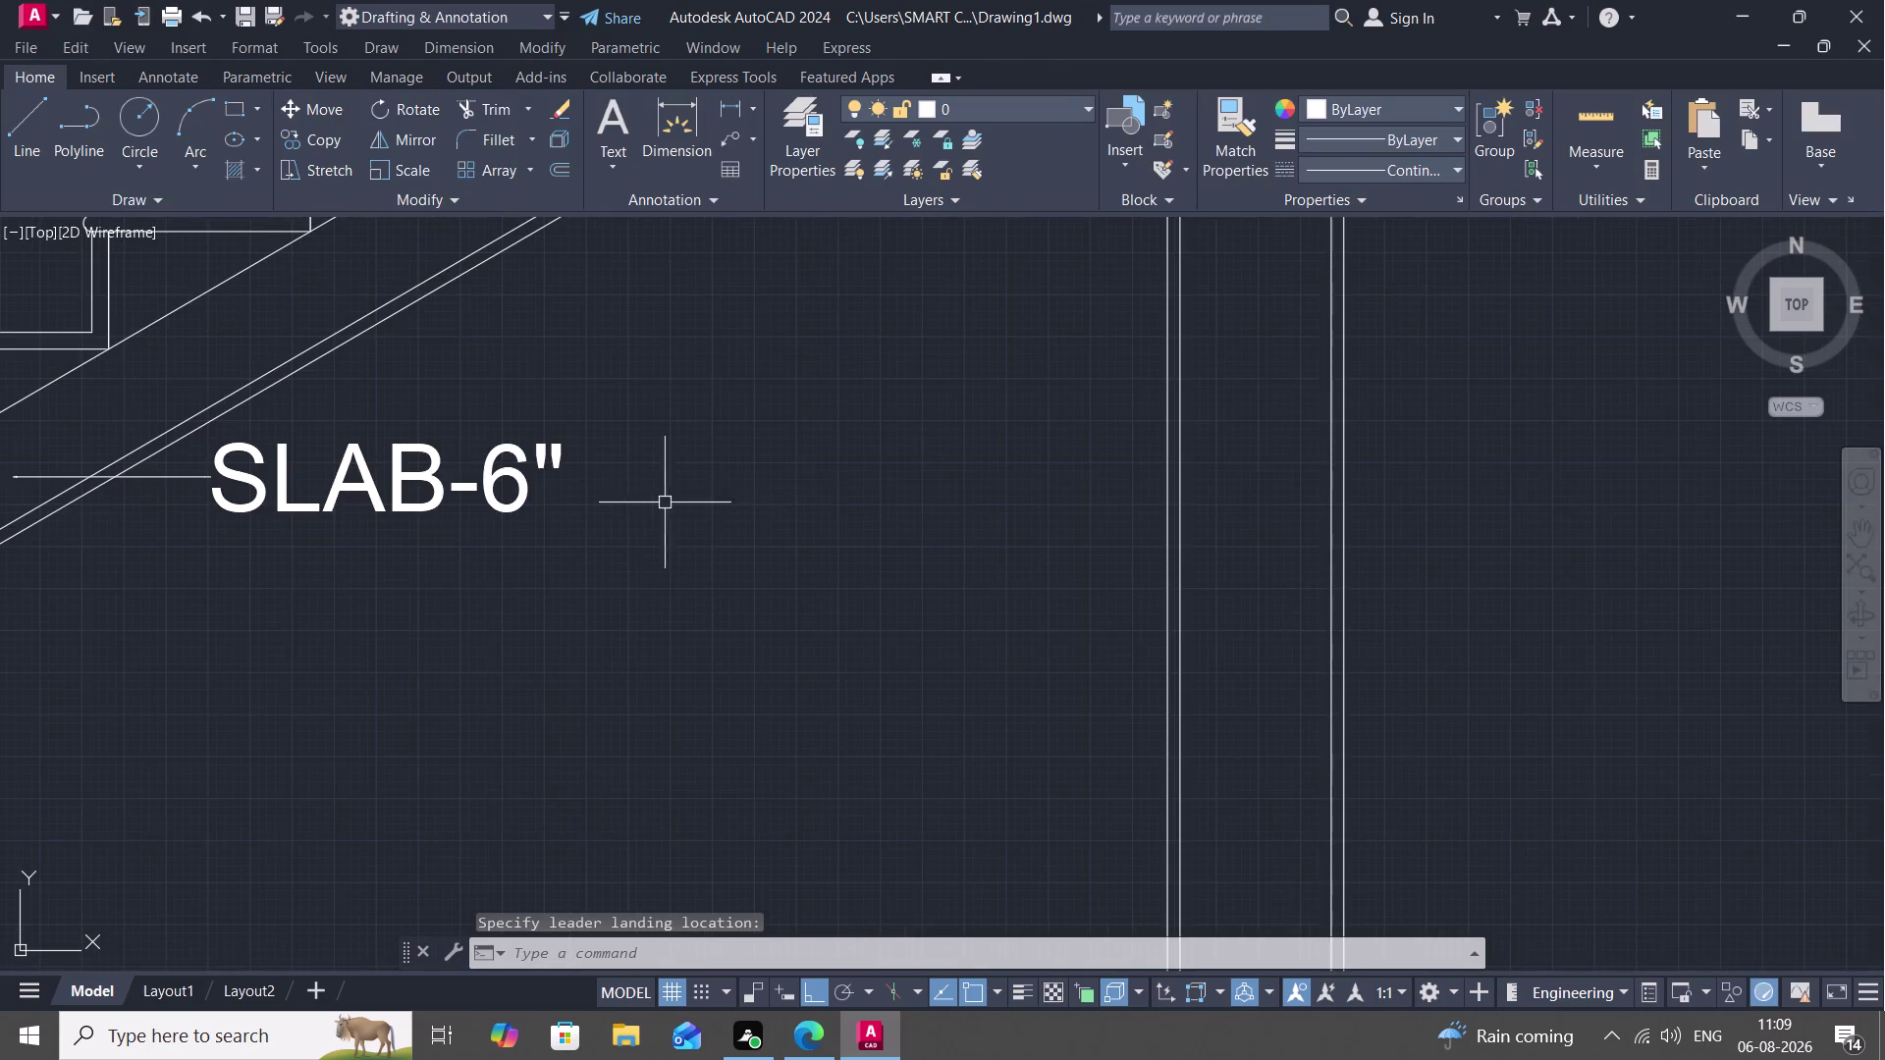
scroll(down, 3)
middle_drag(323, 539, 684, 552)
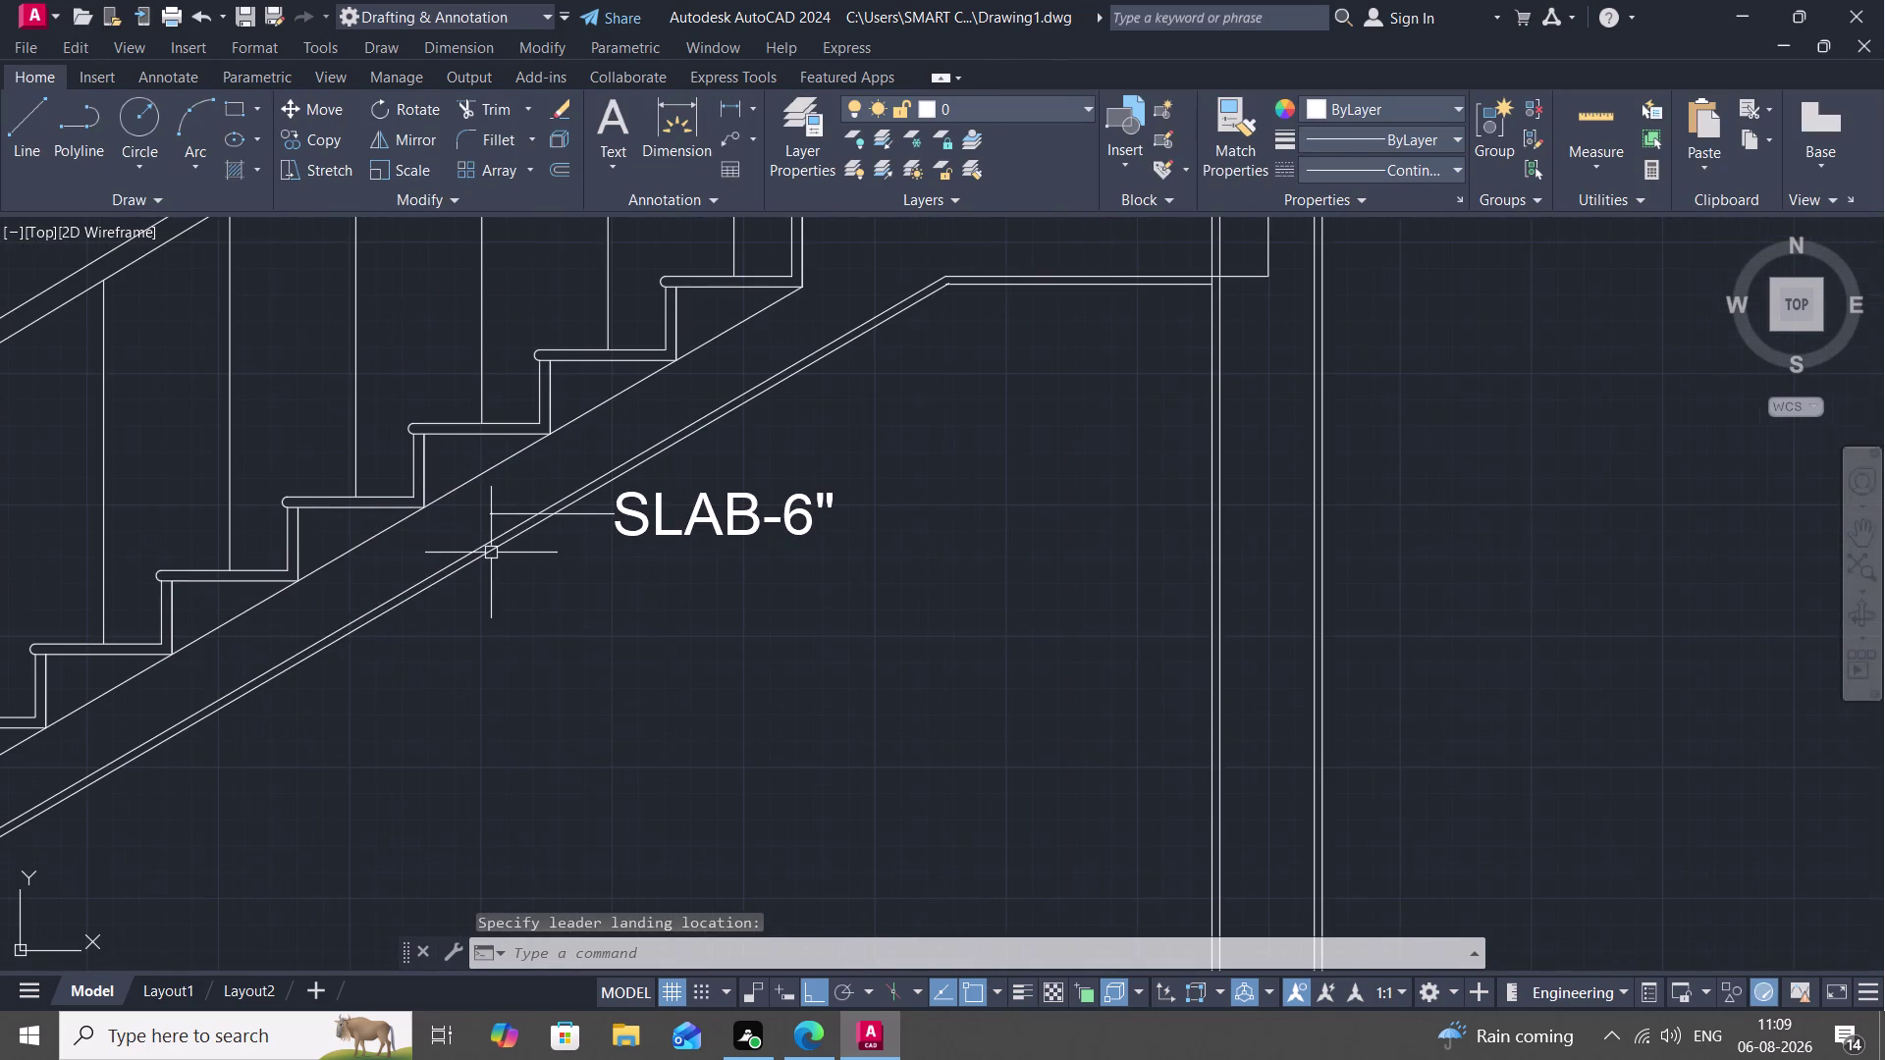
scroll(up, 3)
scroll(up, 3)
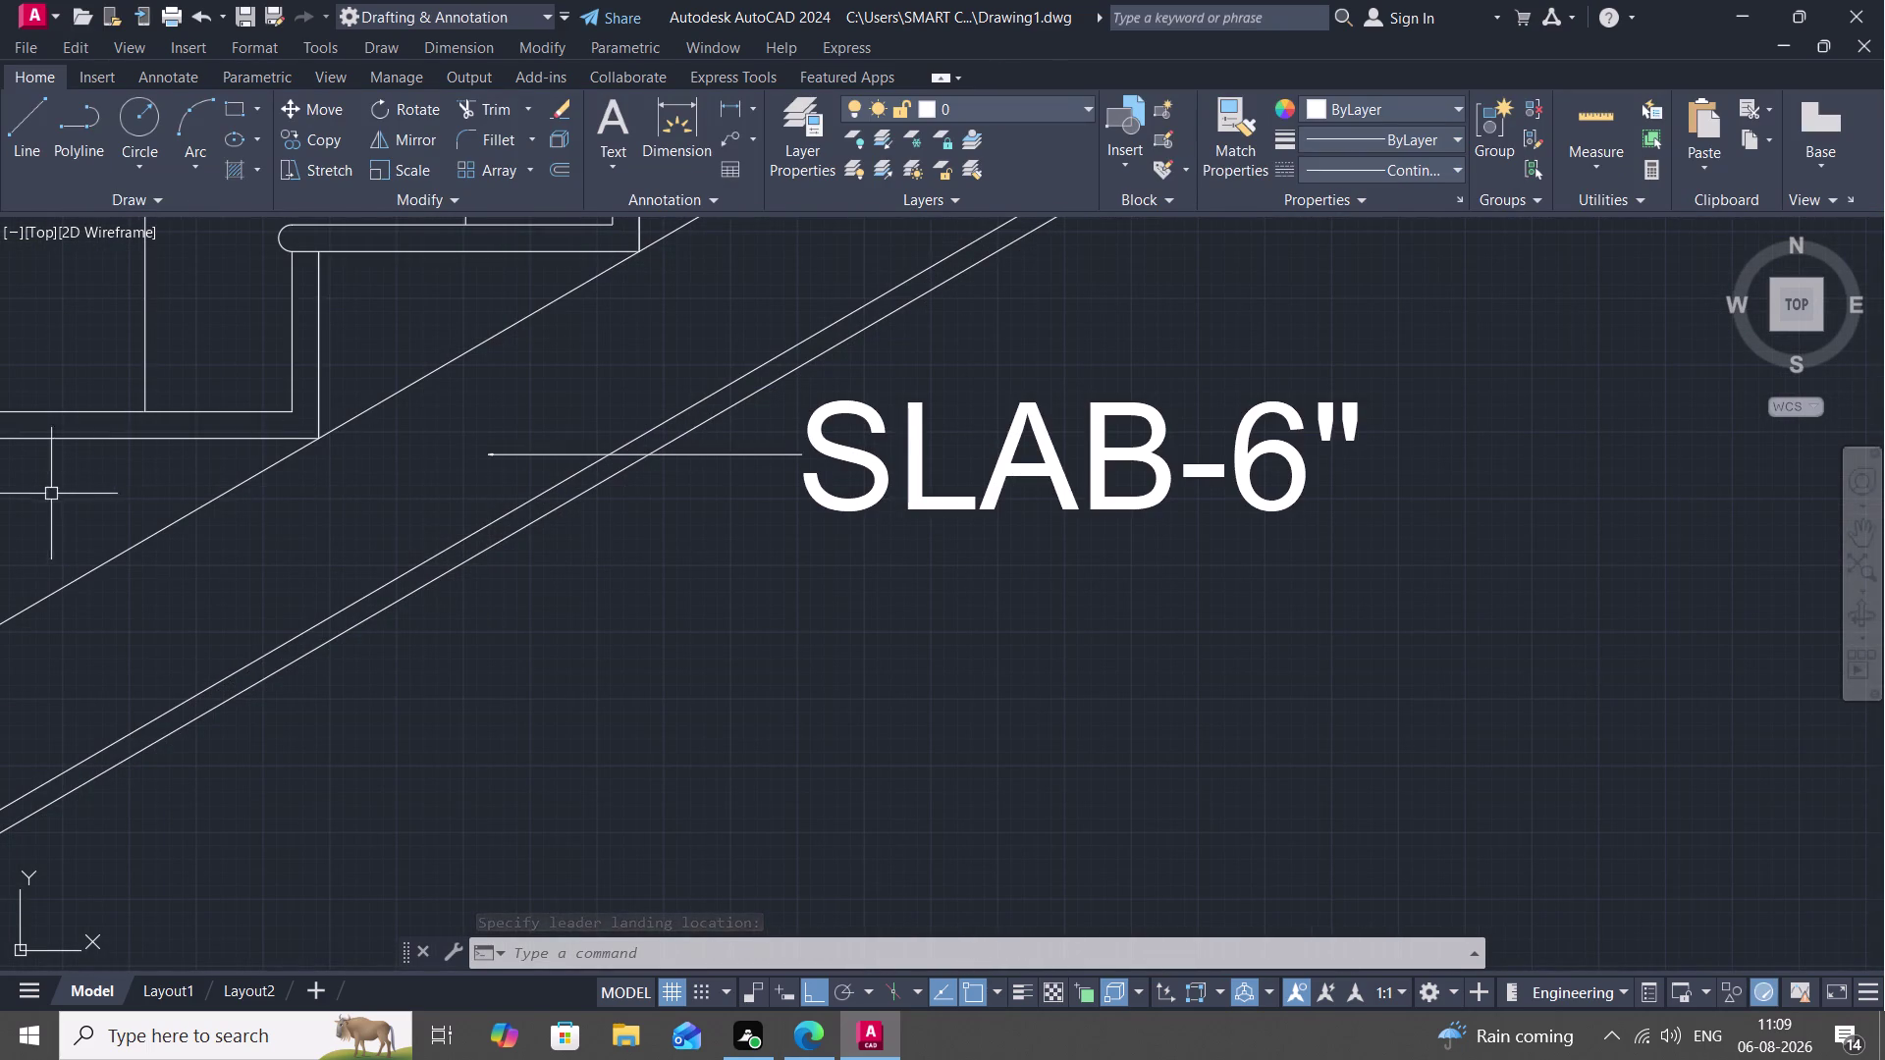
middle_drag(88, 512, 368, 275)
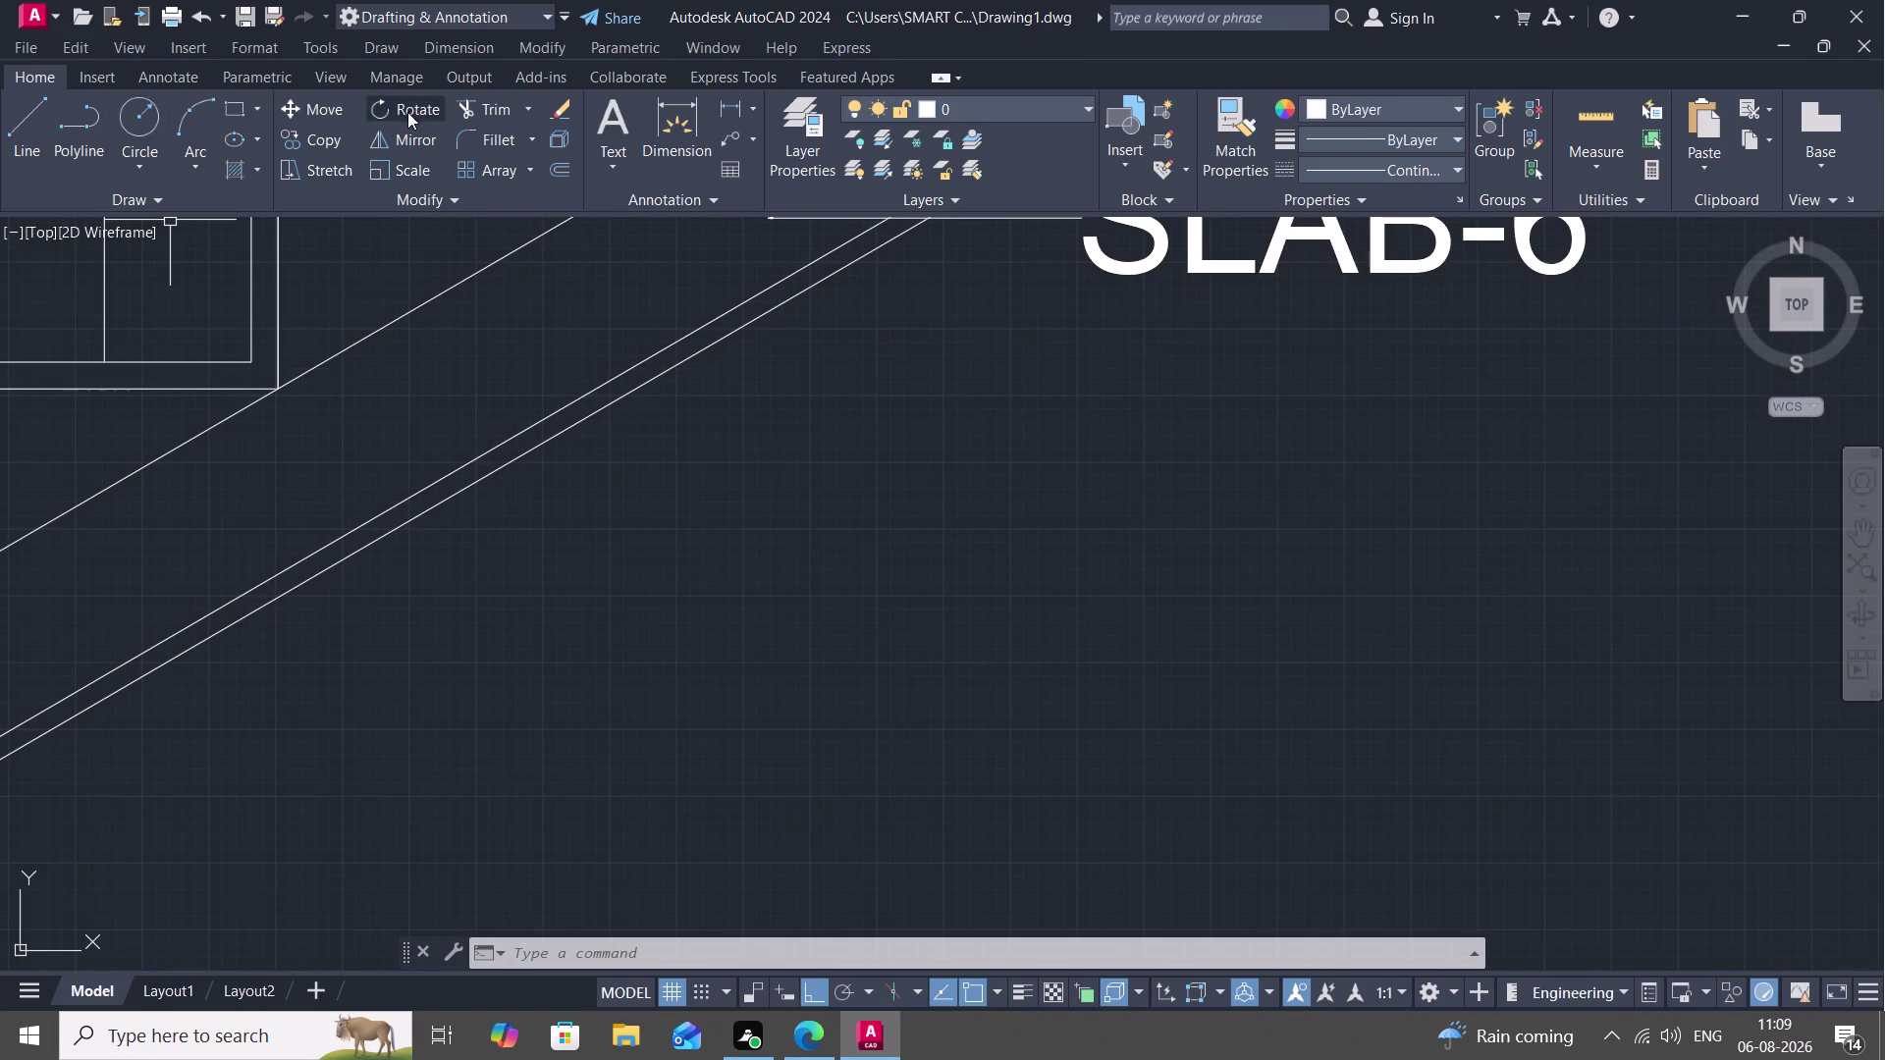
Draw a leader from the stair slab to a landing on the right, text height 4.
click(732, 134)
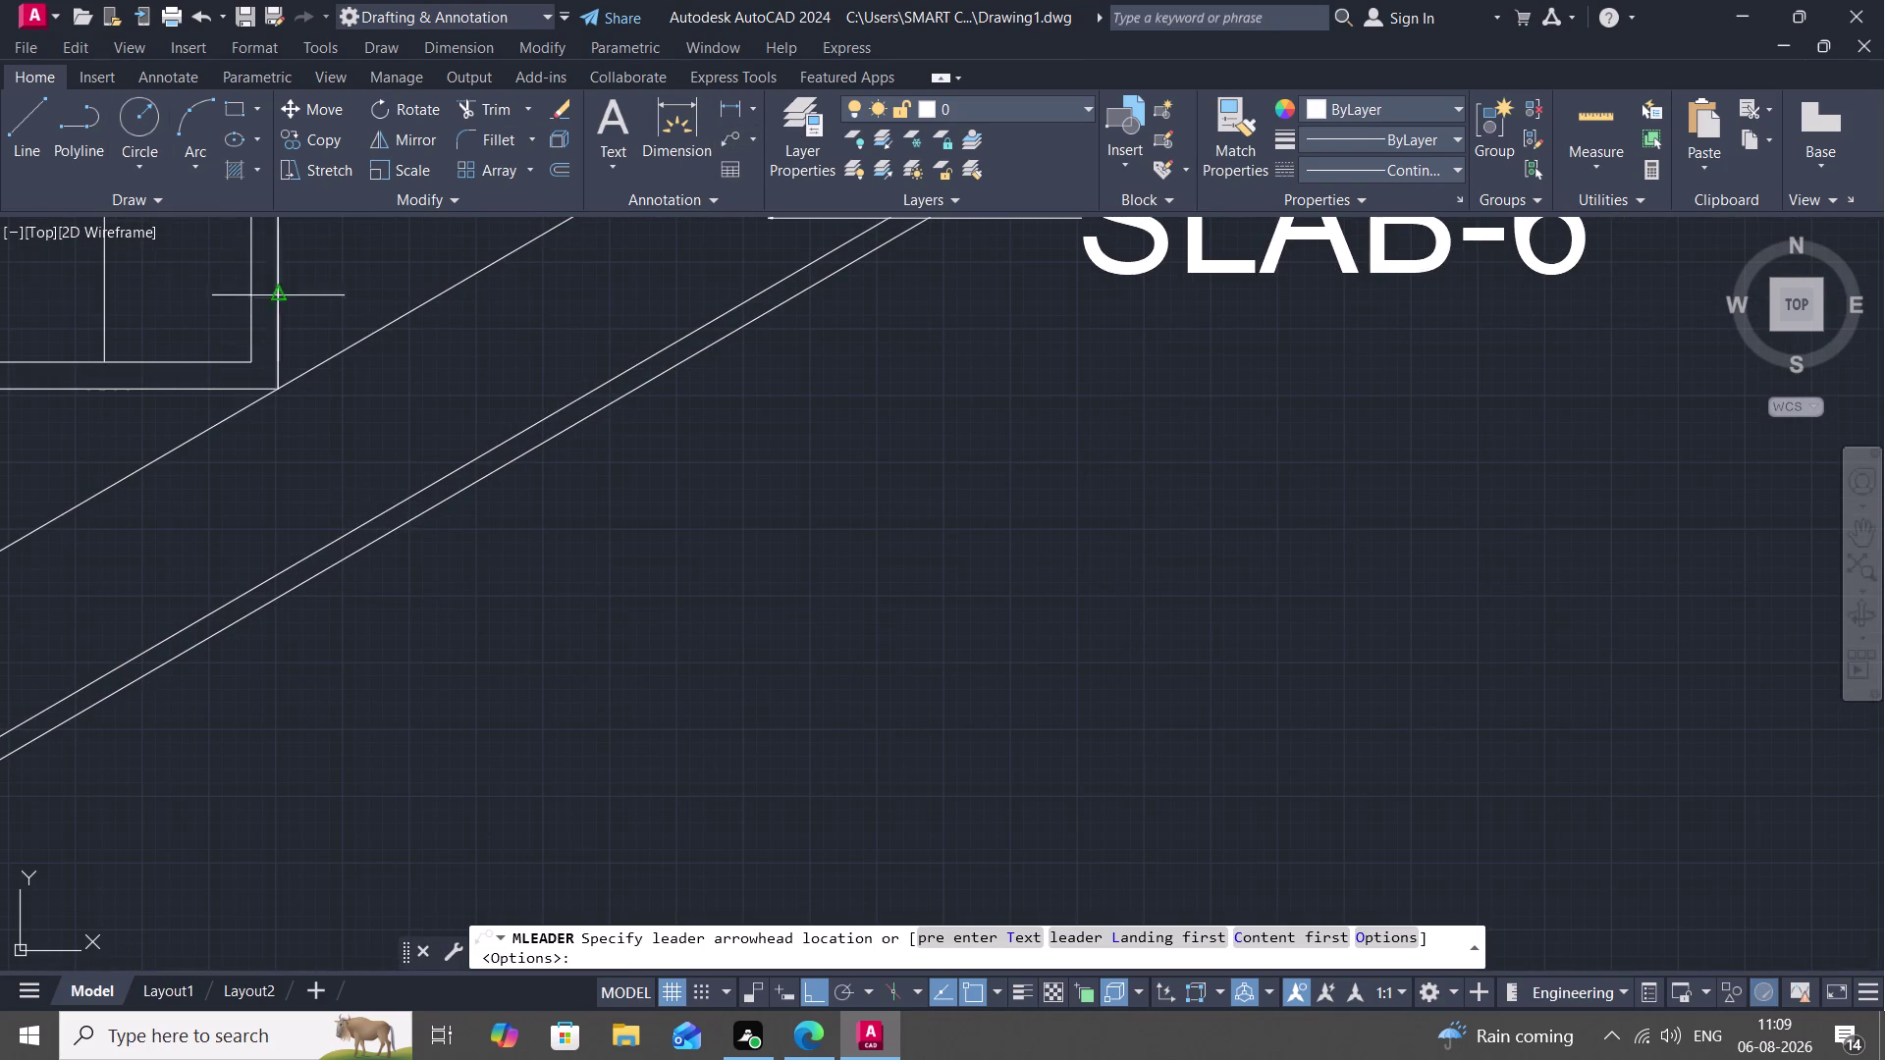
click(279, 322)
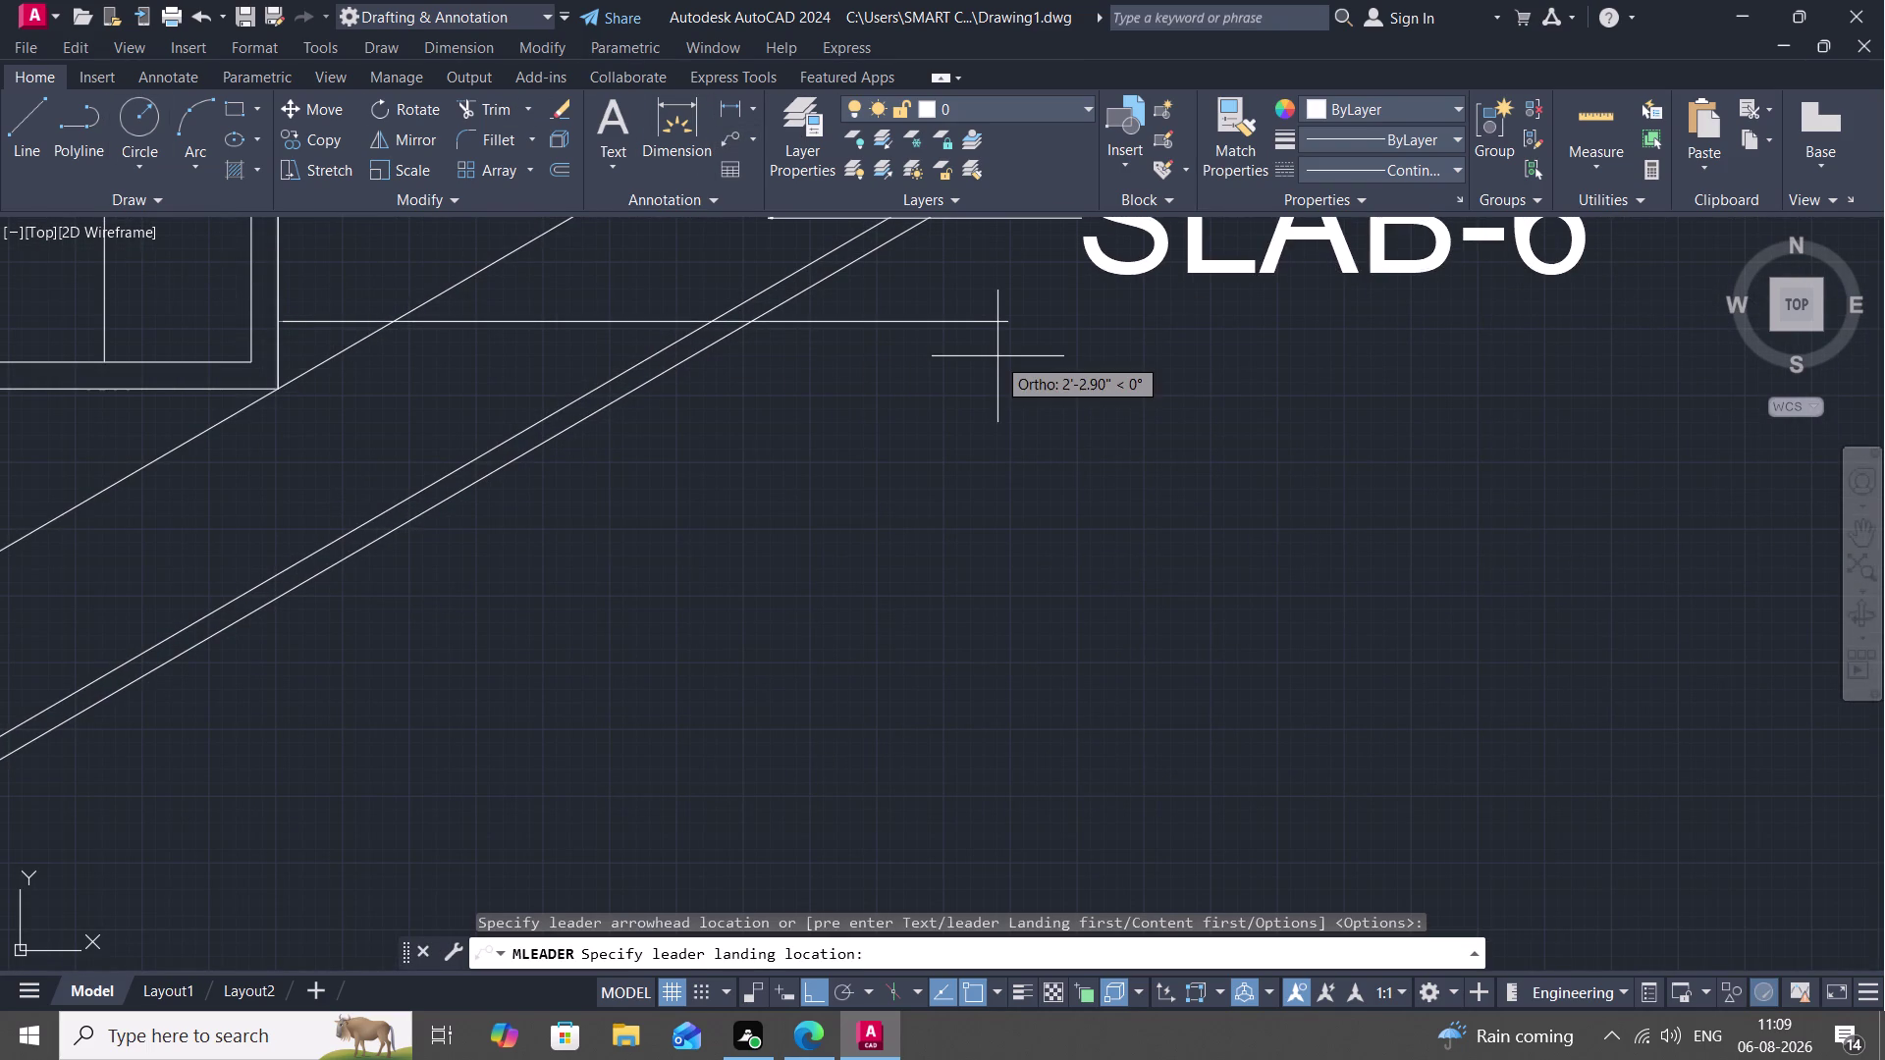
click(1001, 359)
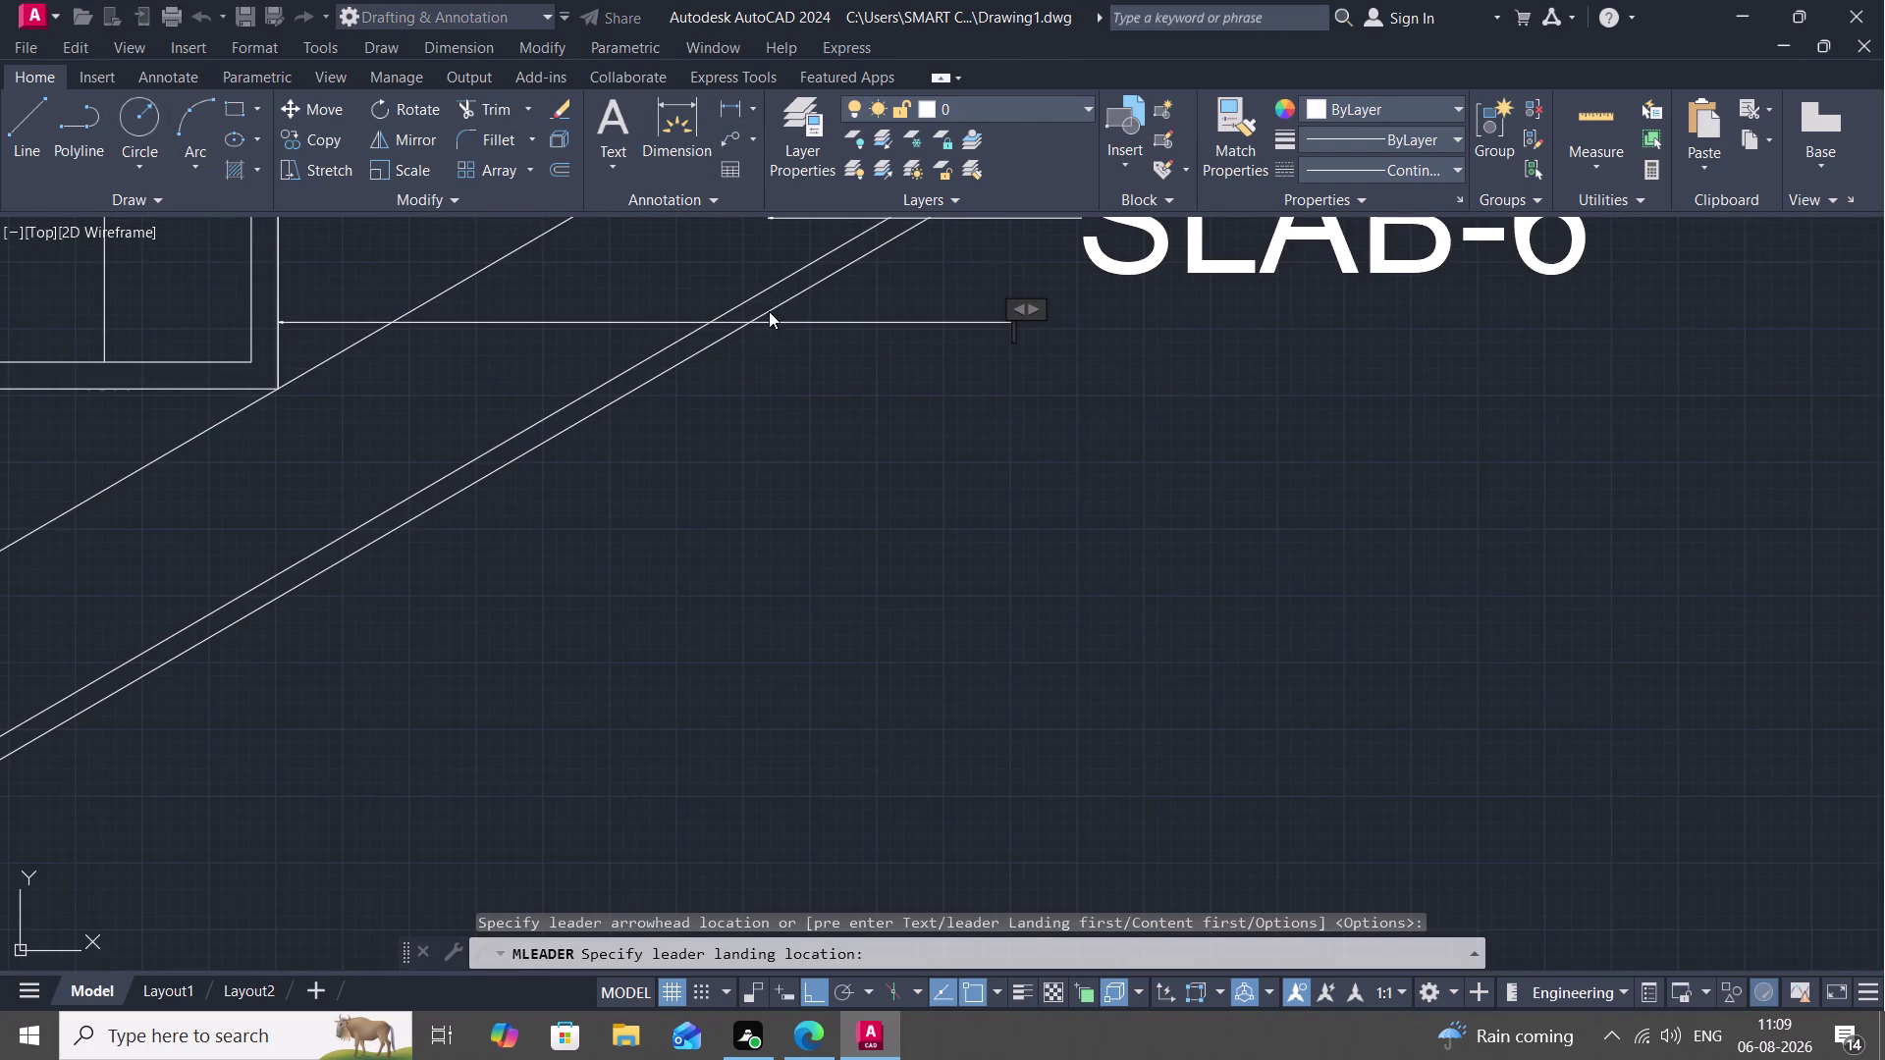
click(270, 142)
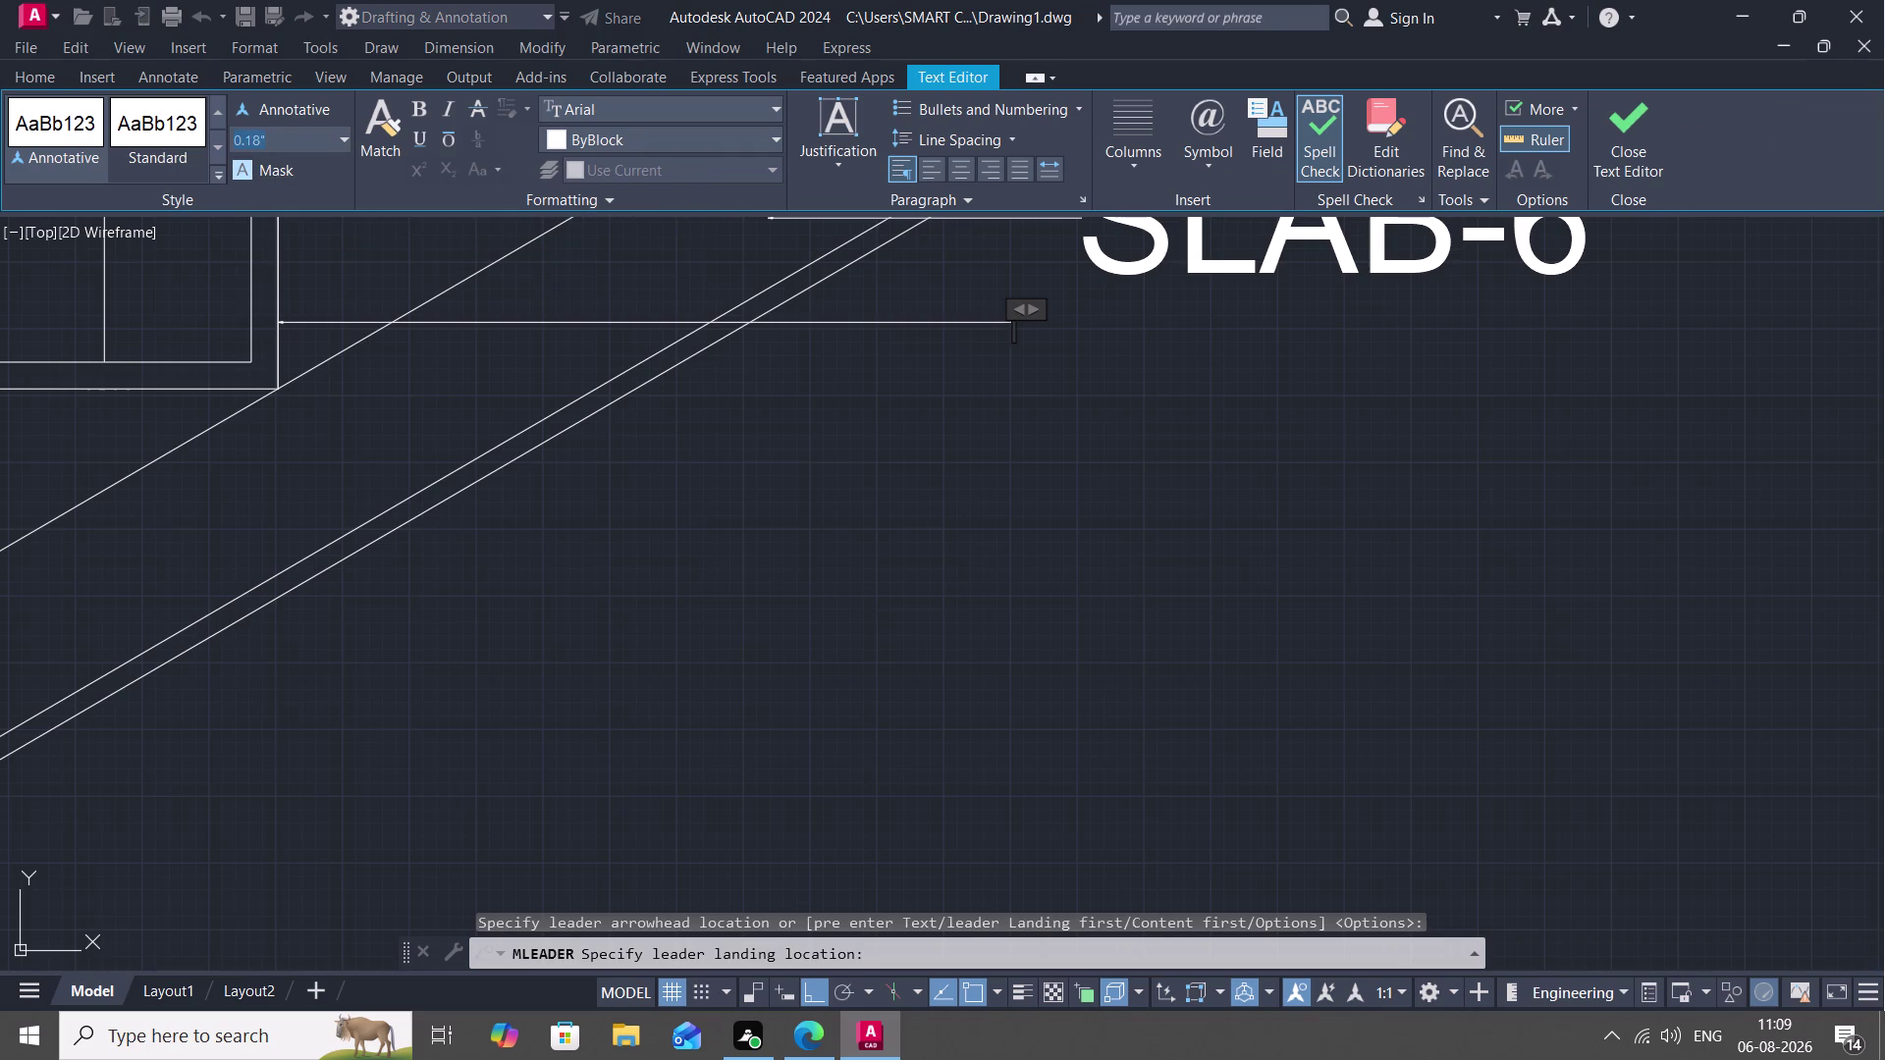
key(BackSpace)
key(4)
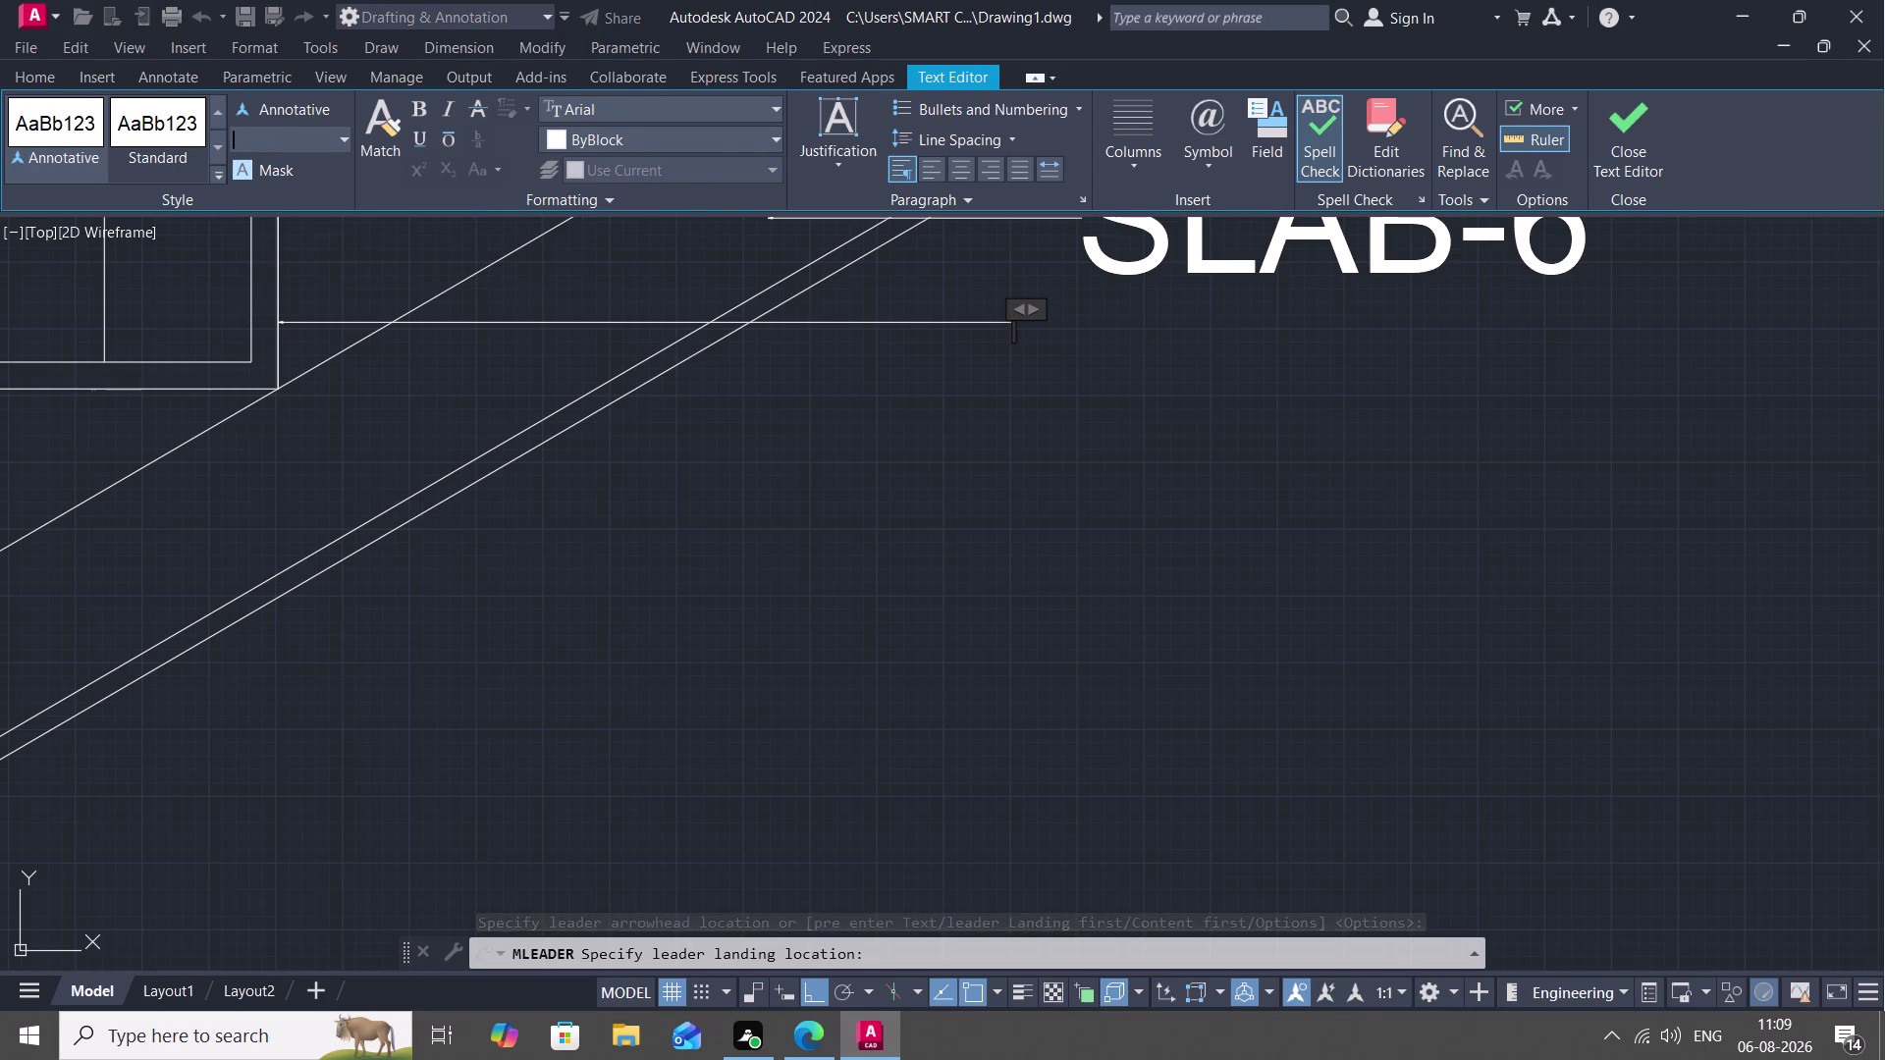
text(')
key(space)
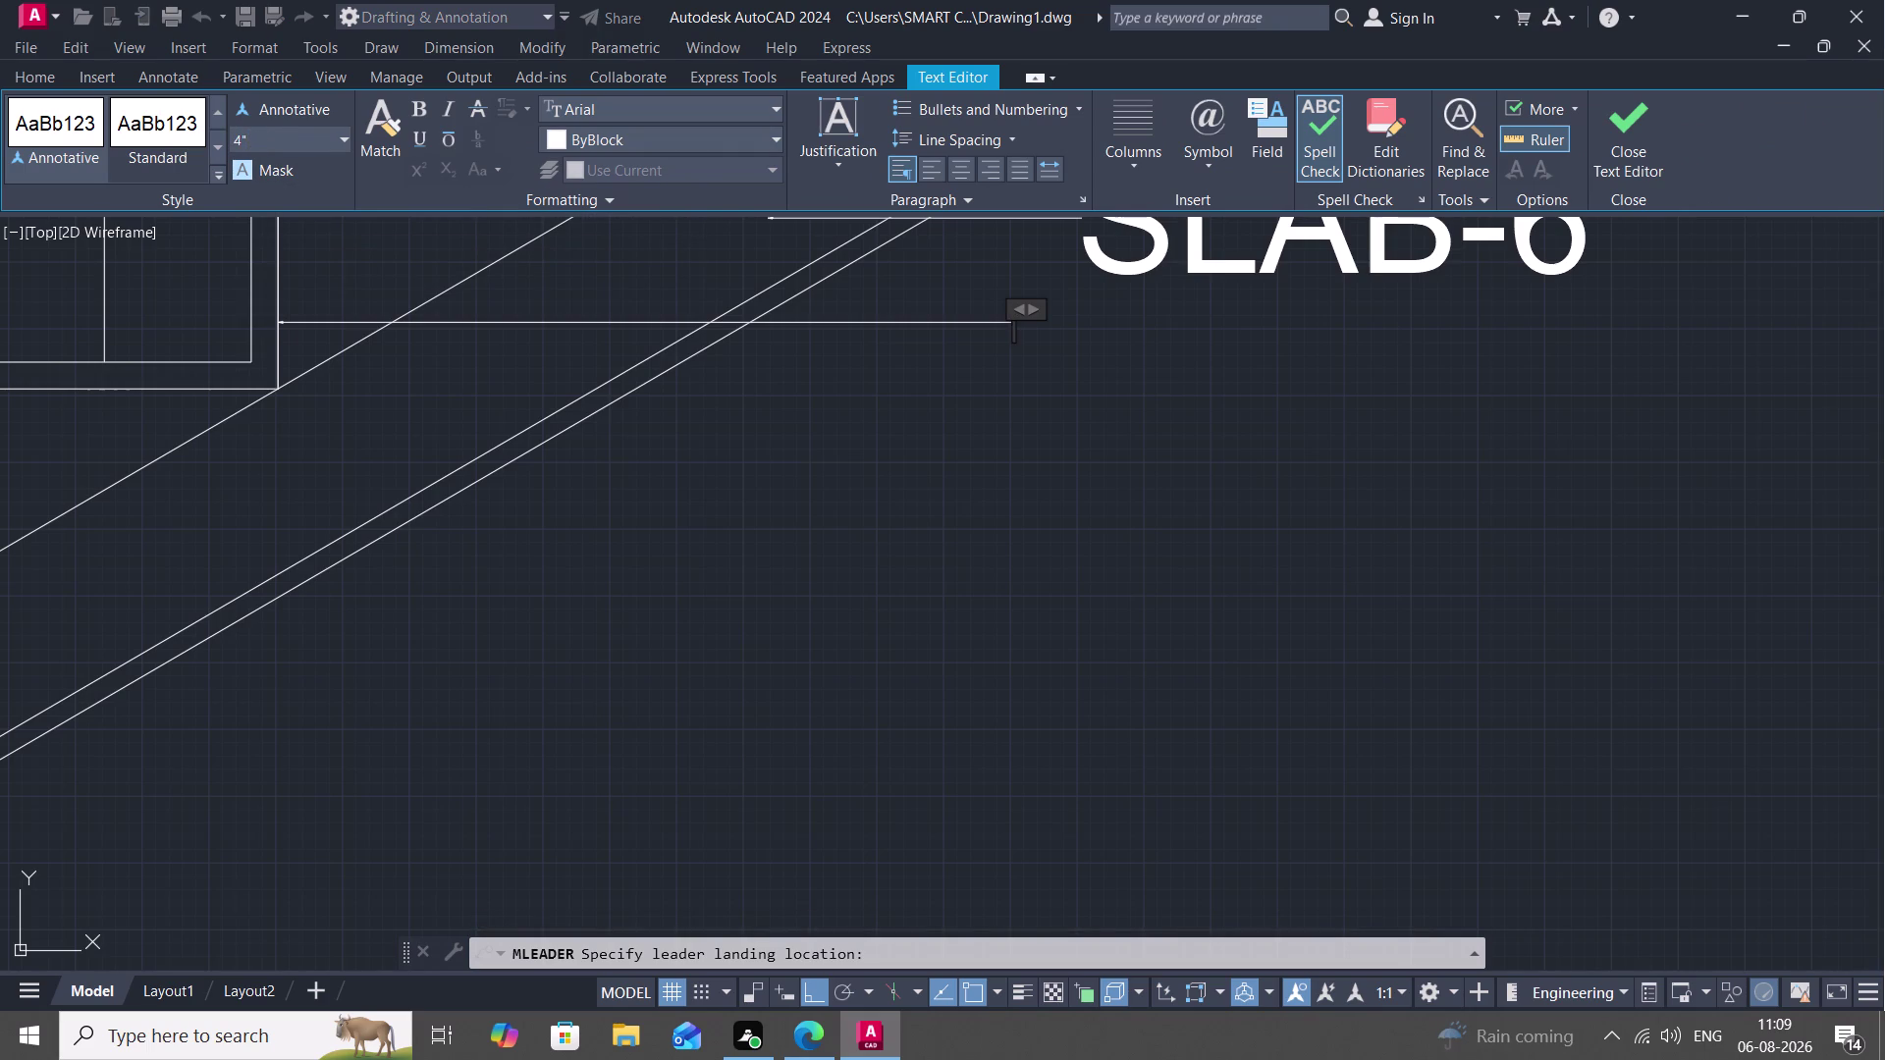
key(Return)
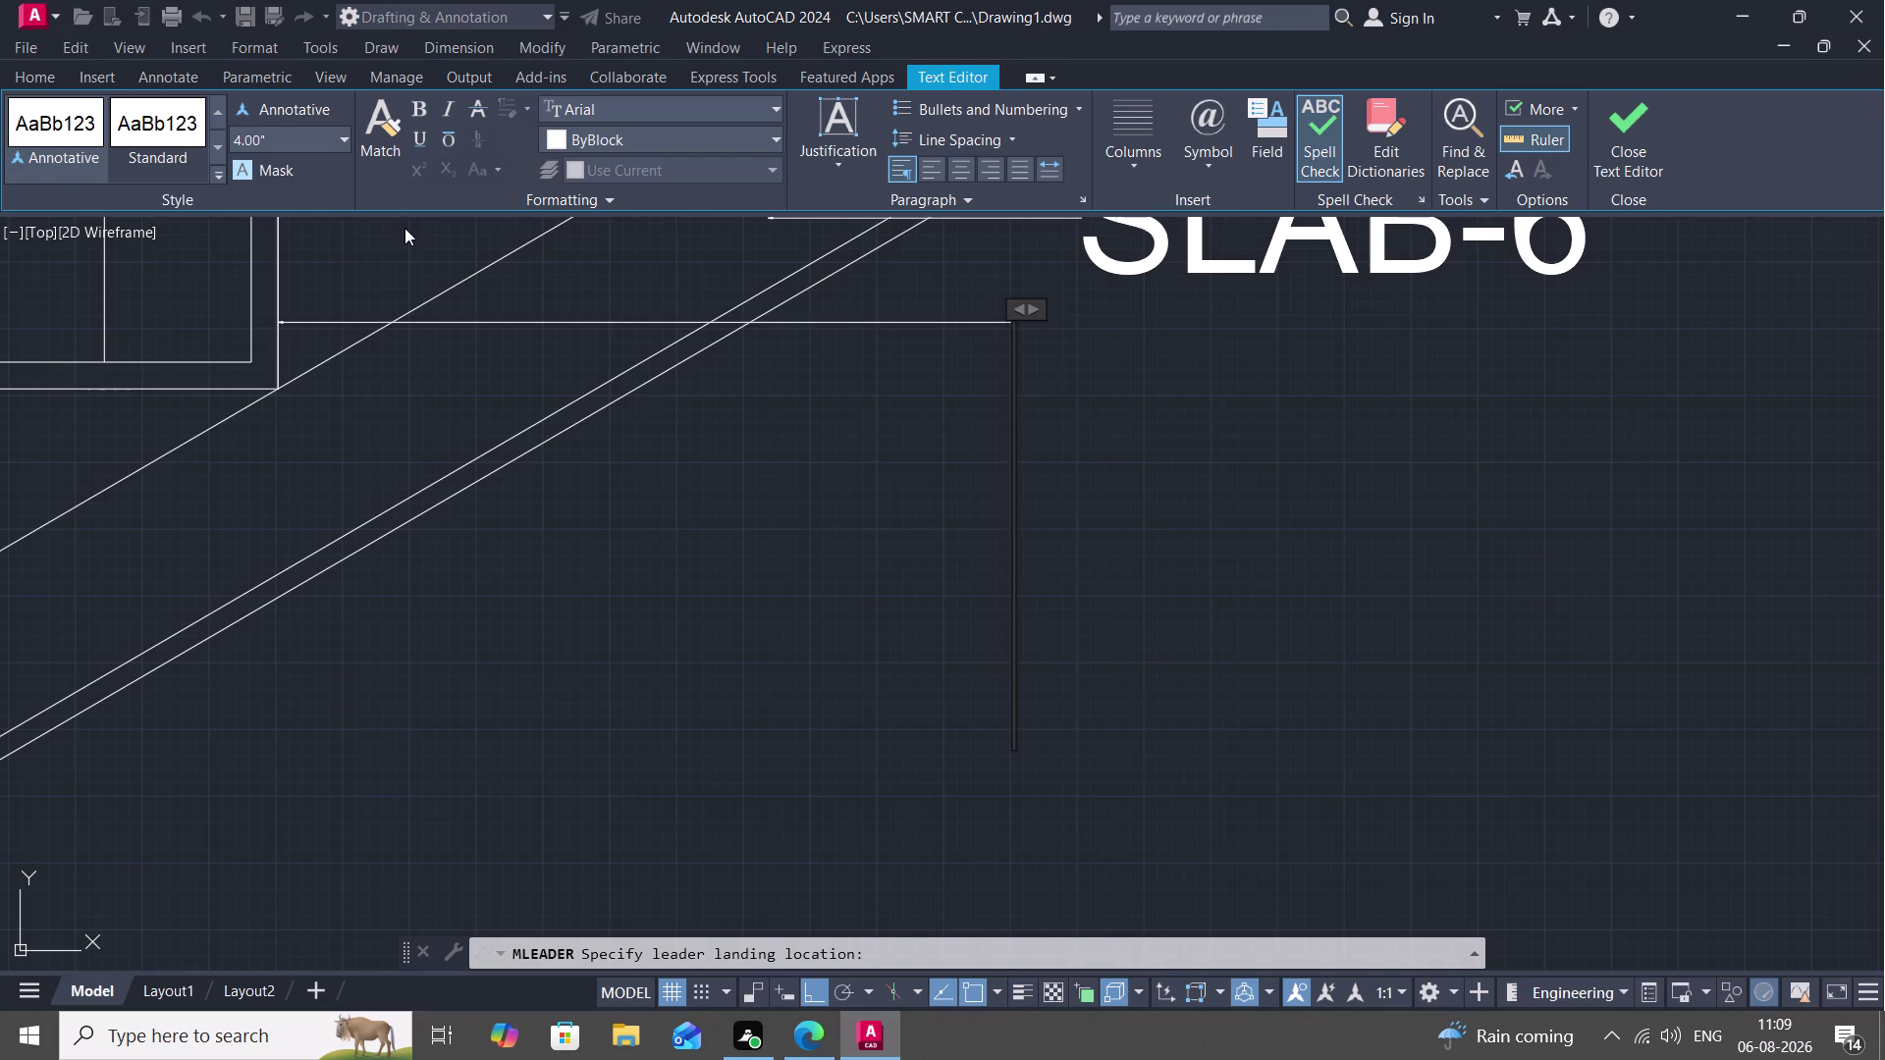
Enter STONE-1" and place it beneath the SLAB-6" label.
text(S)
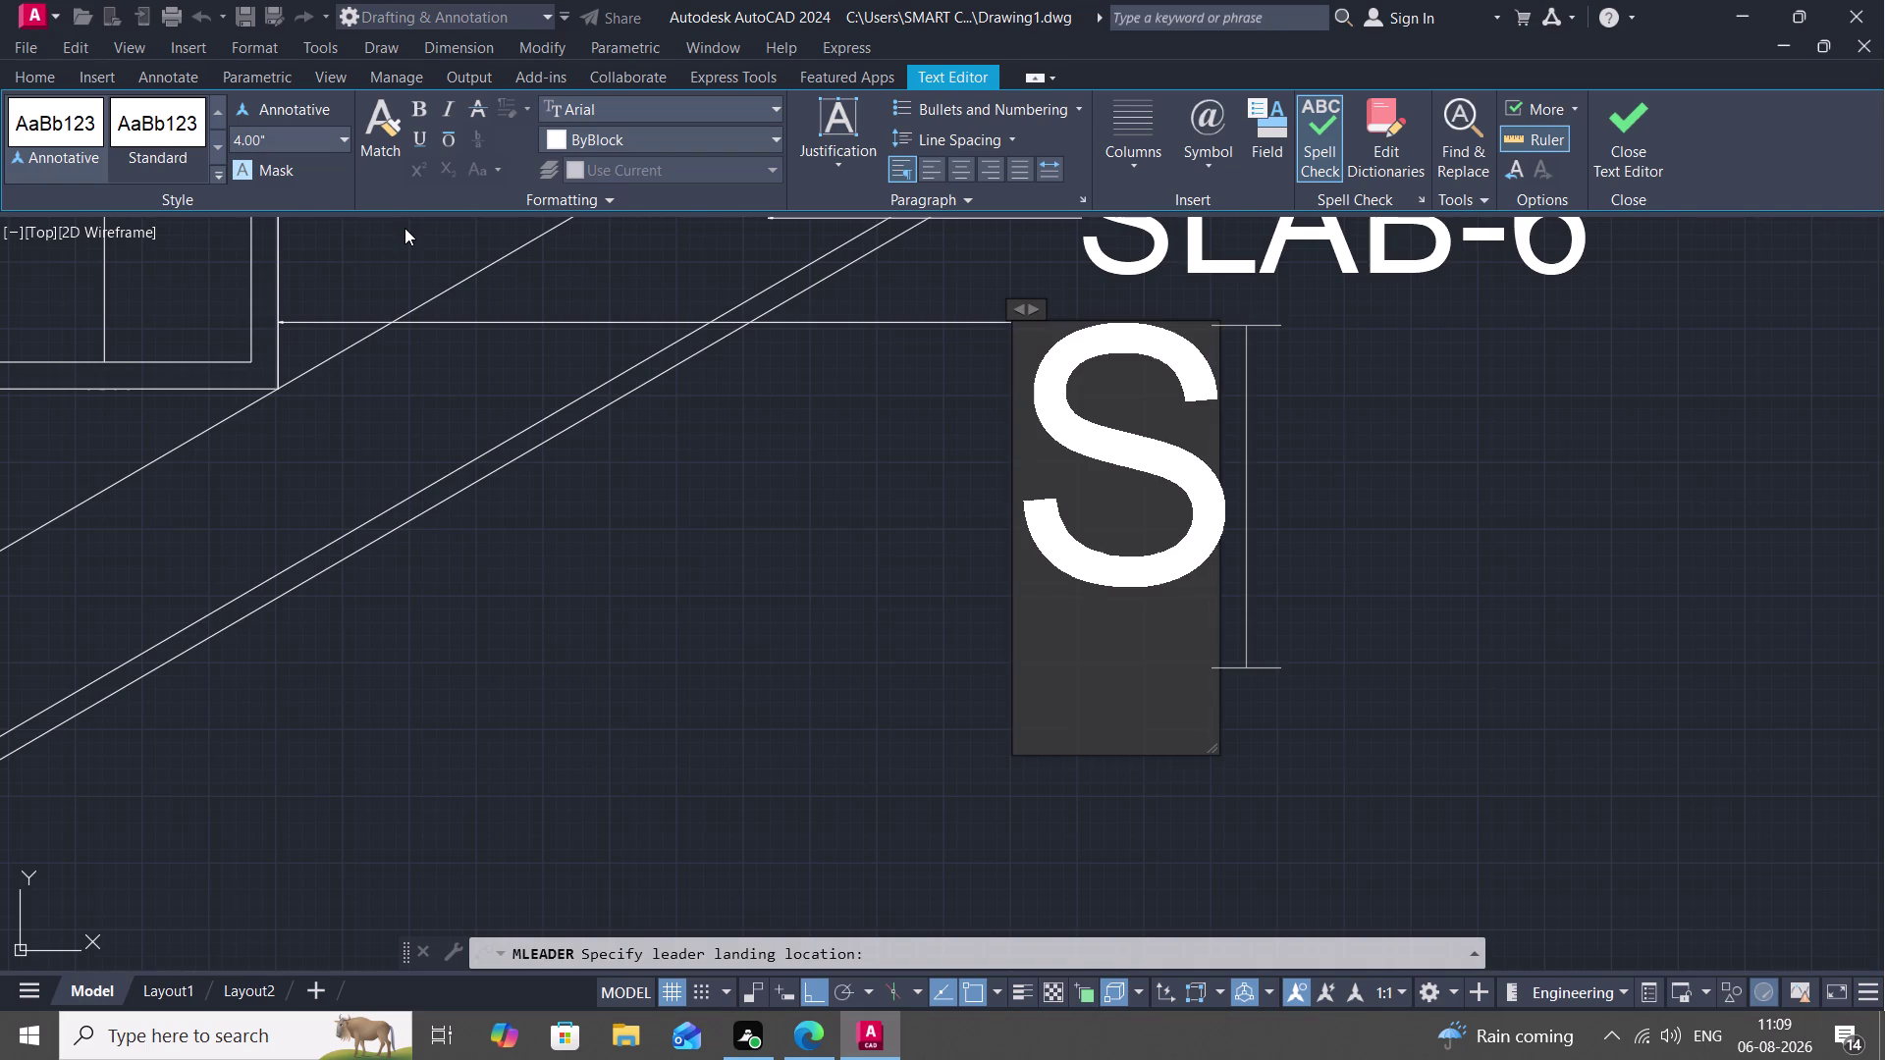
text(TONE)
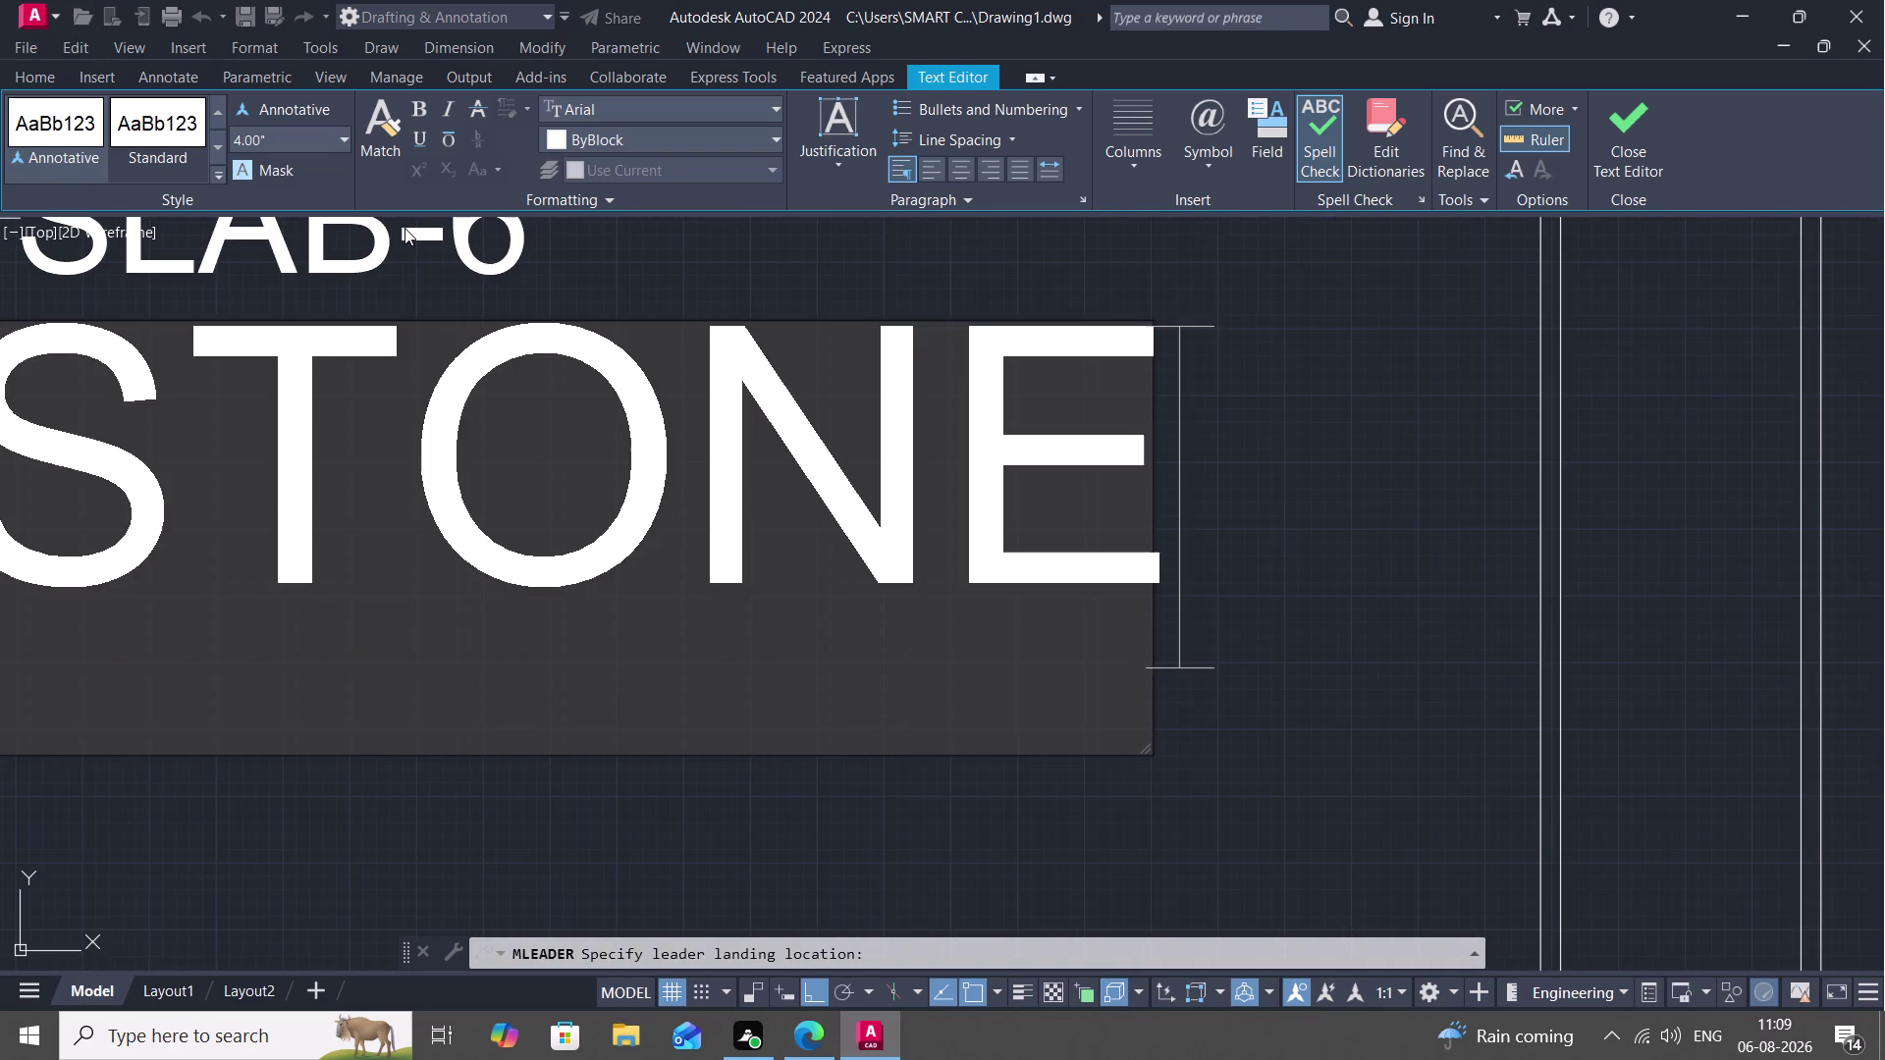
text(-)
key(1)
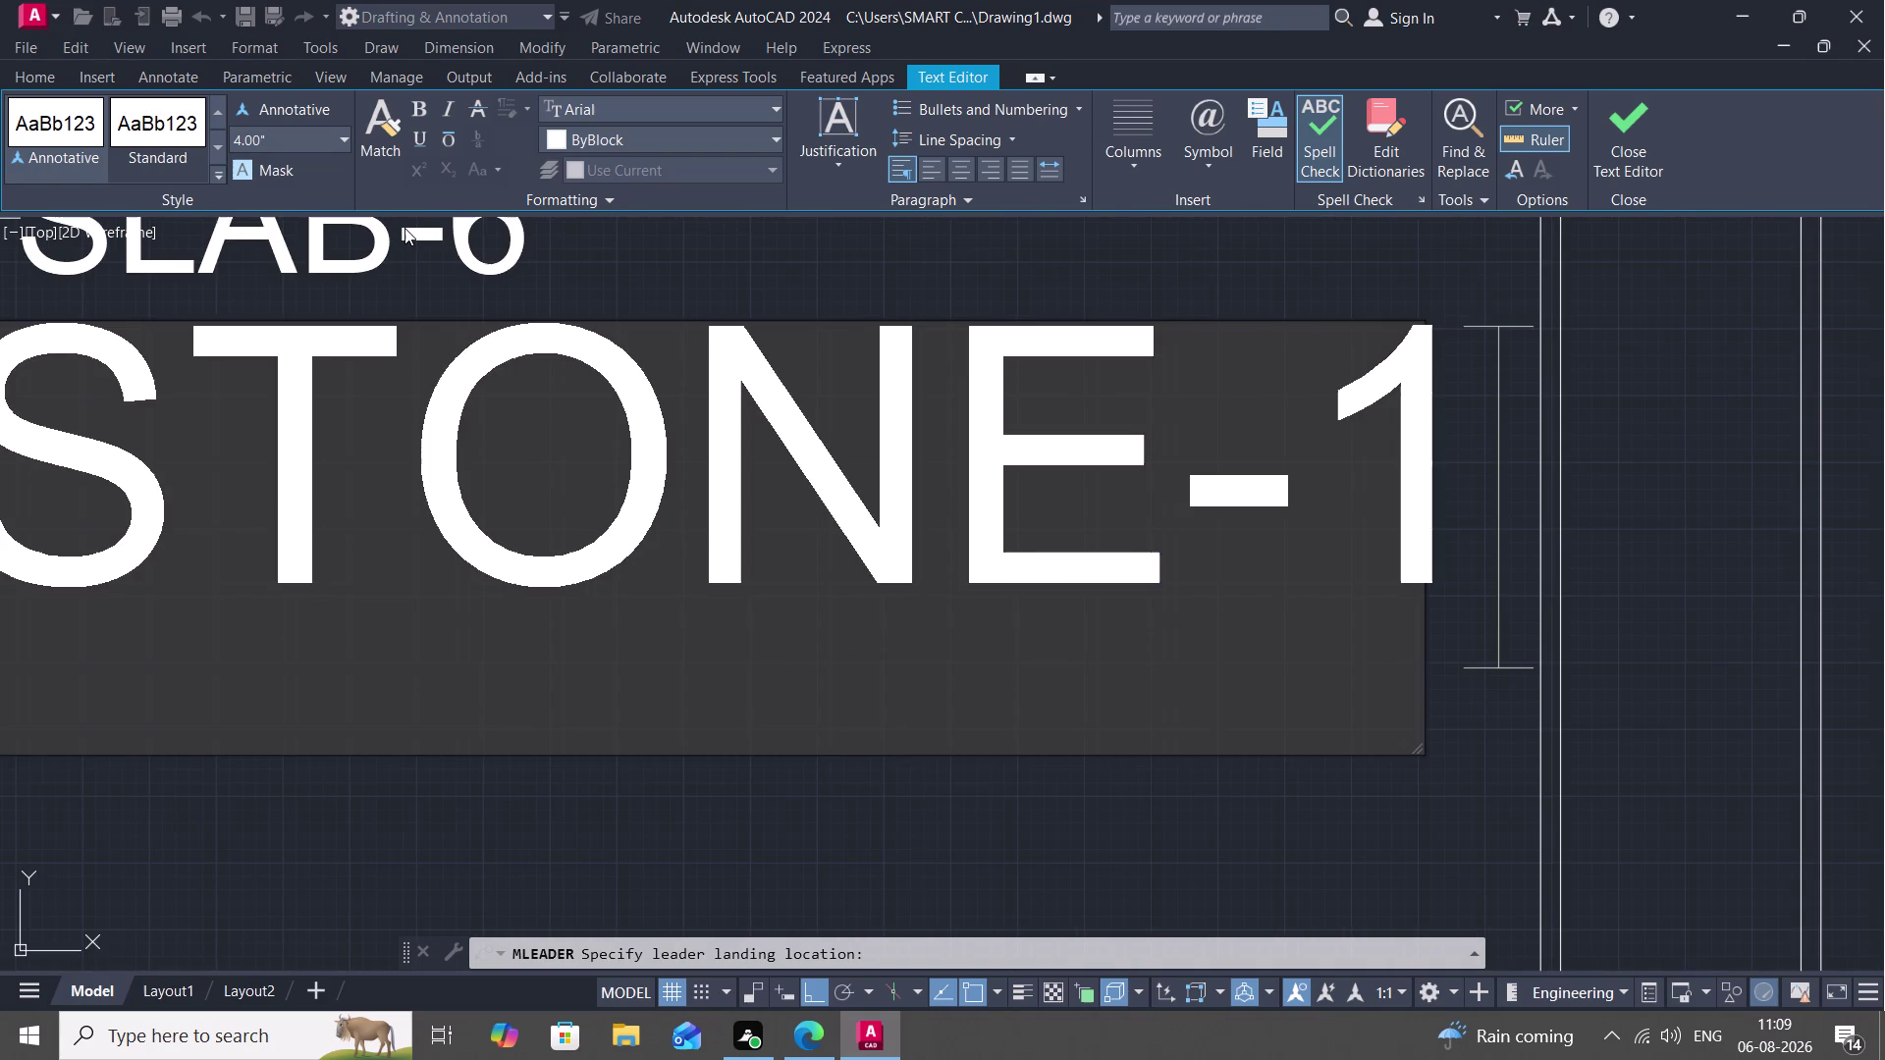
key(shift+quotedbl)
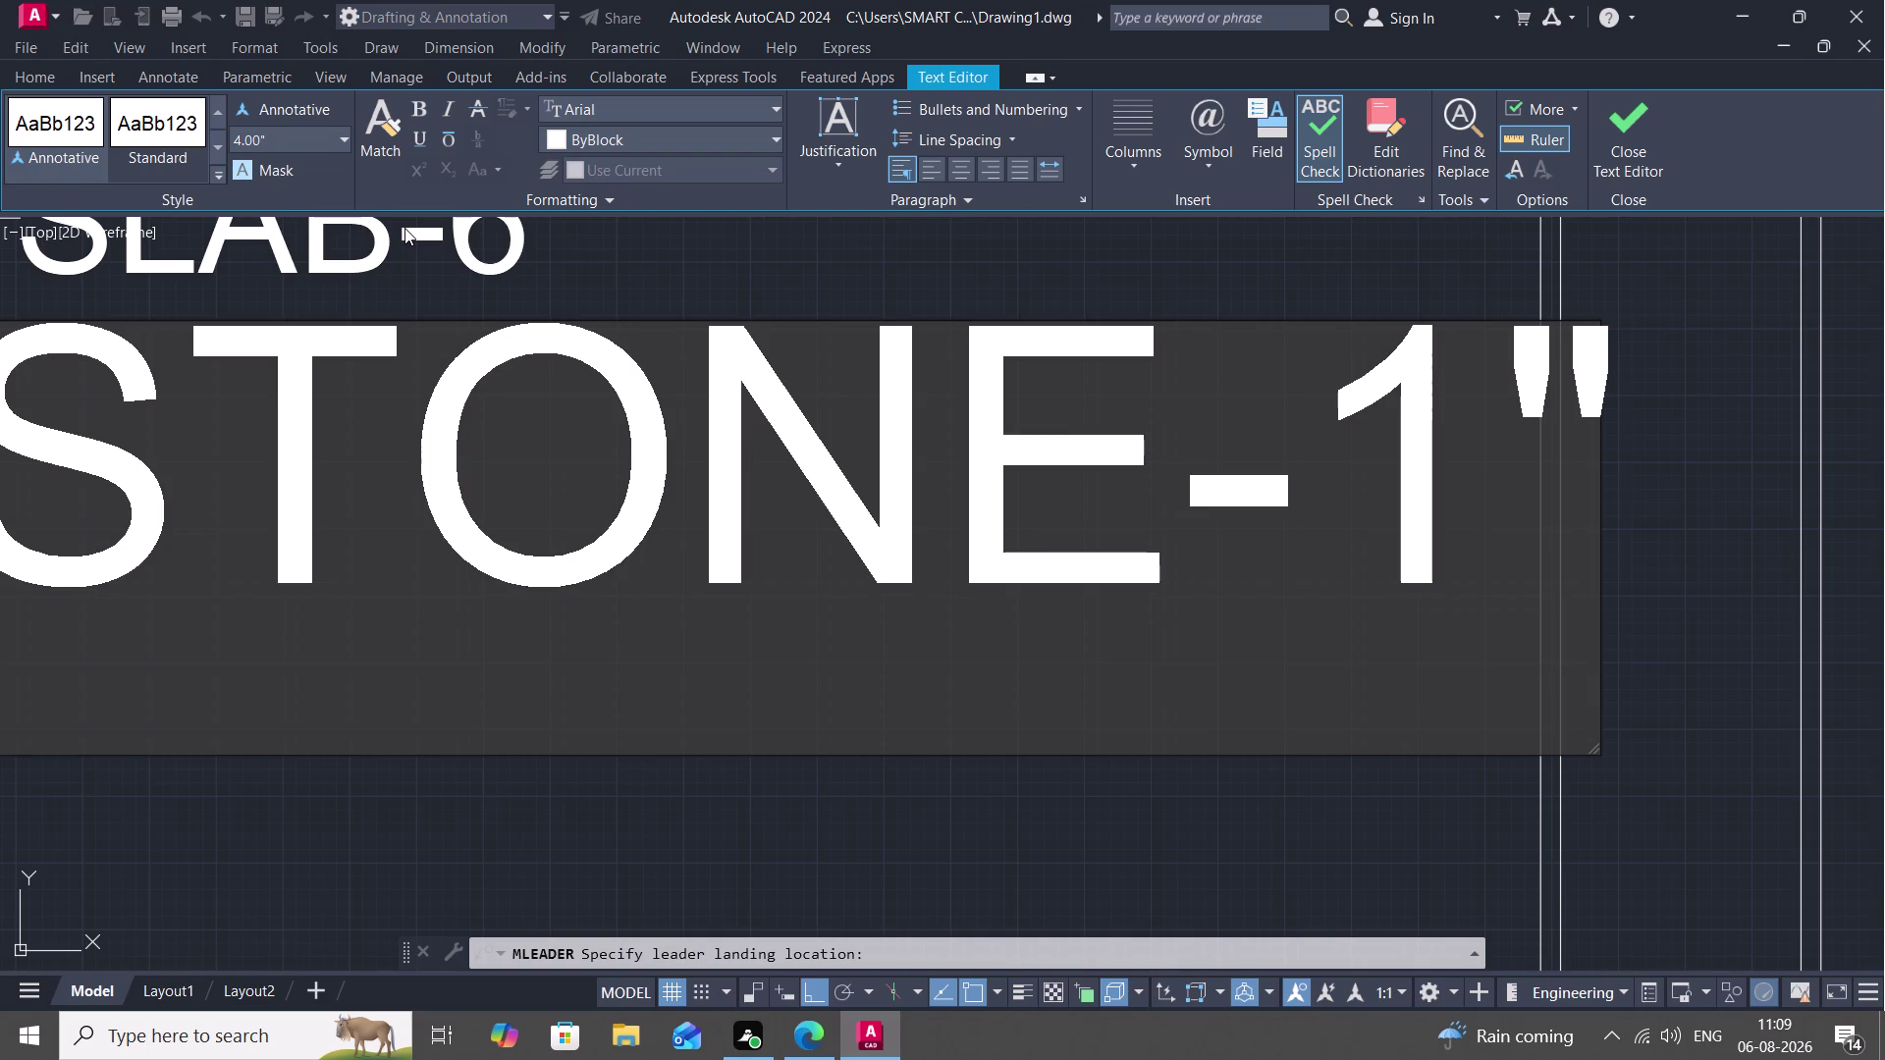
click(442, 824)
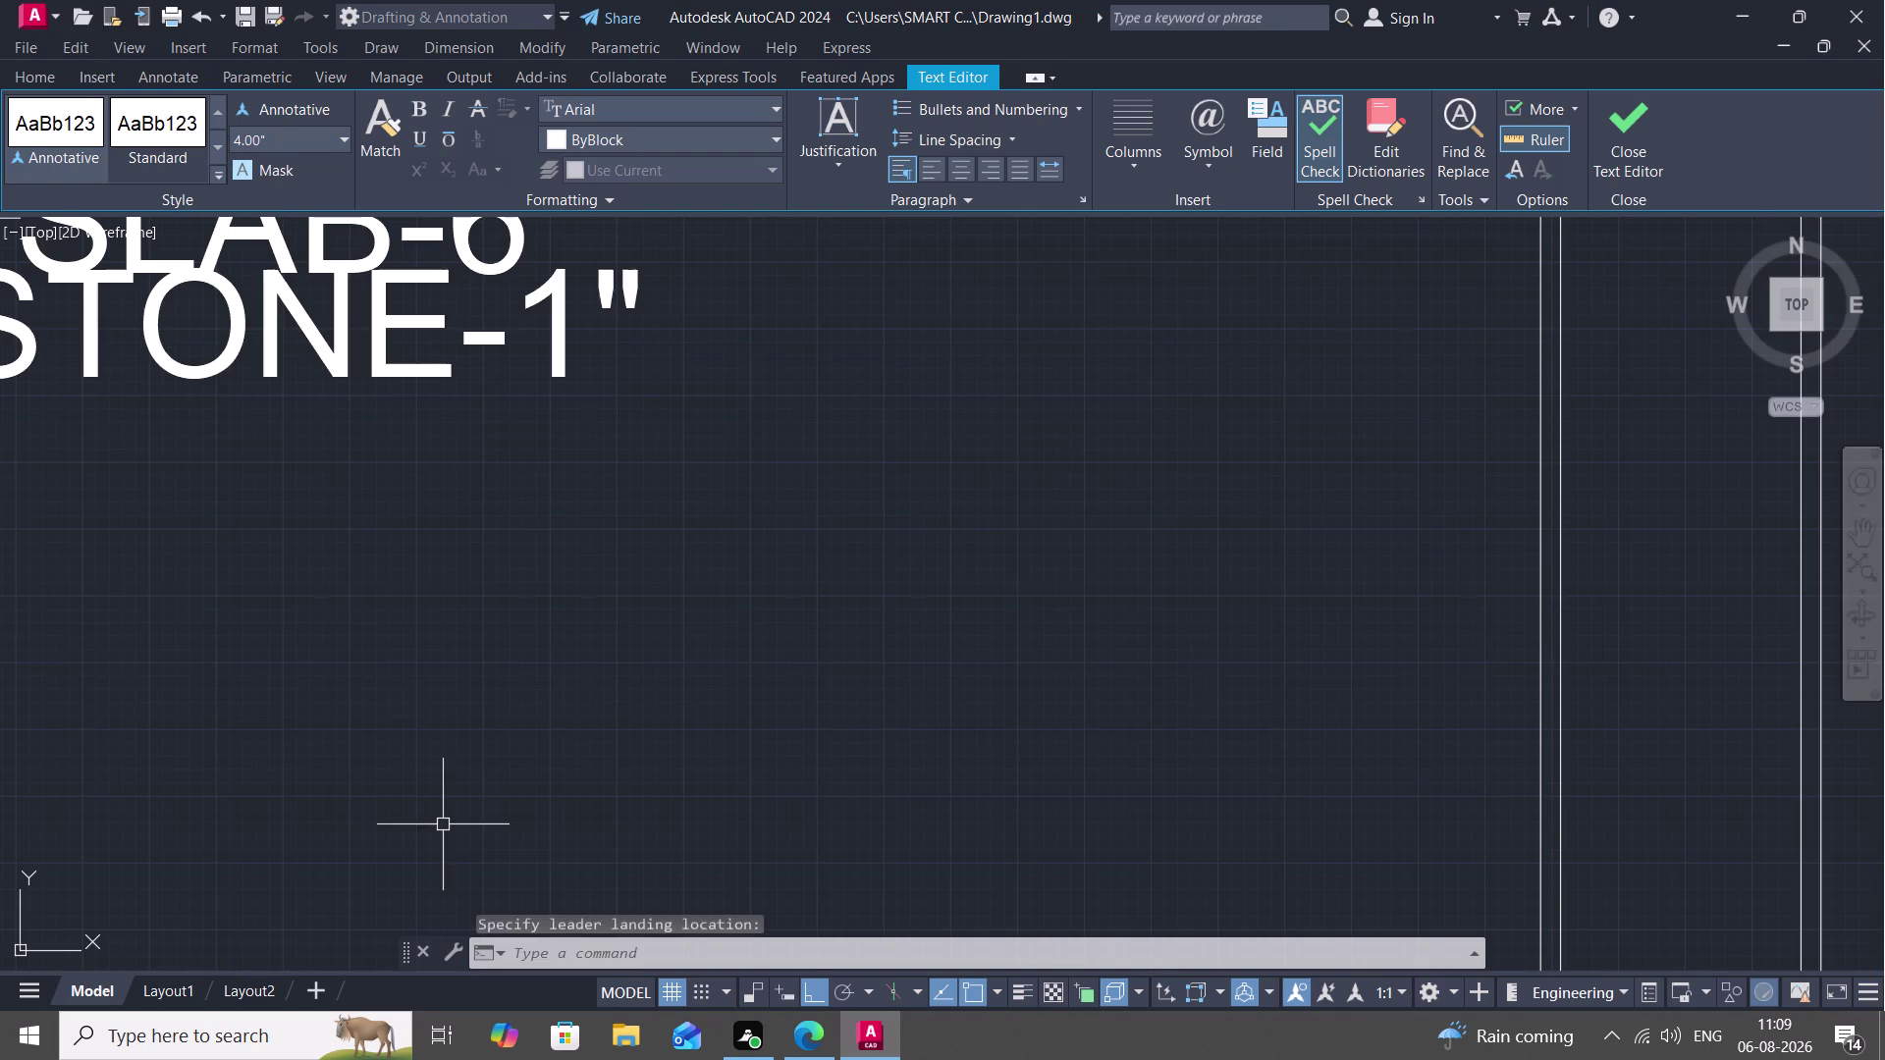
scroll(down, 3)
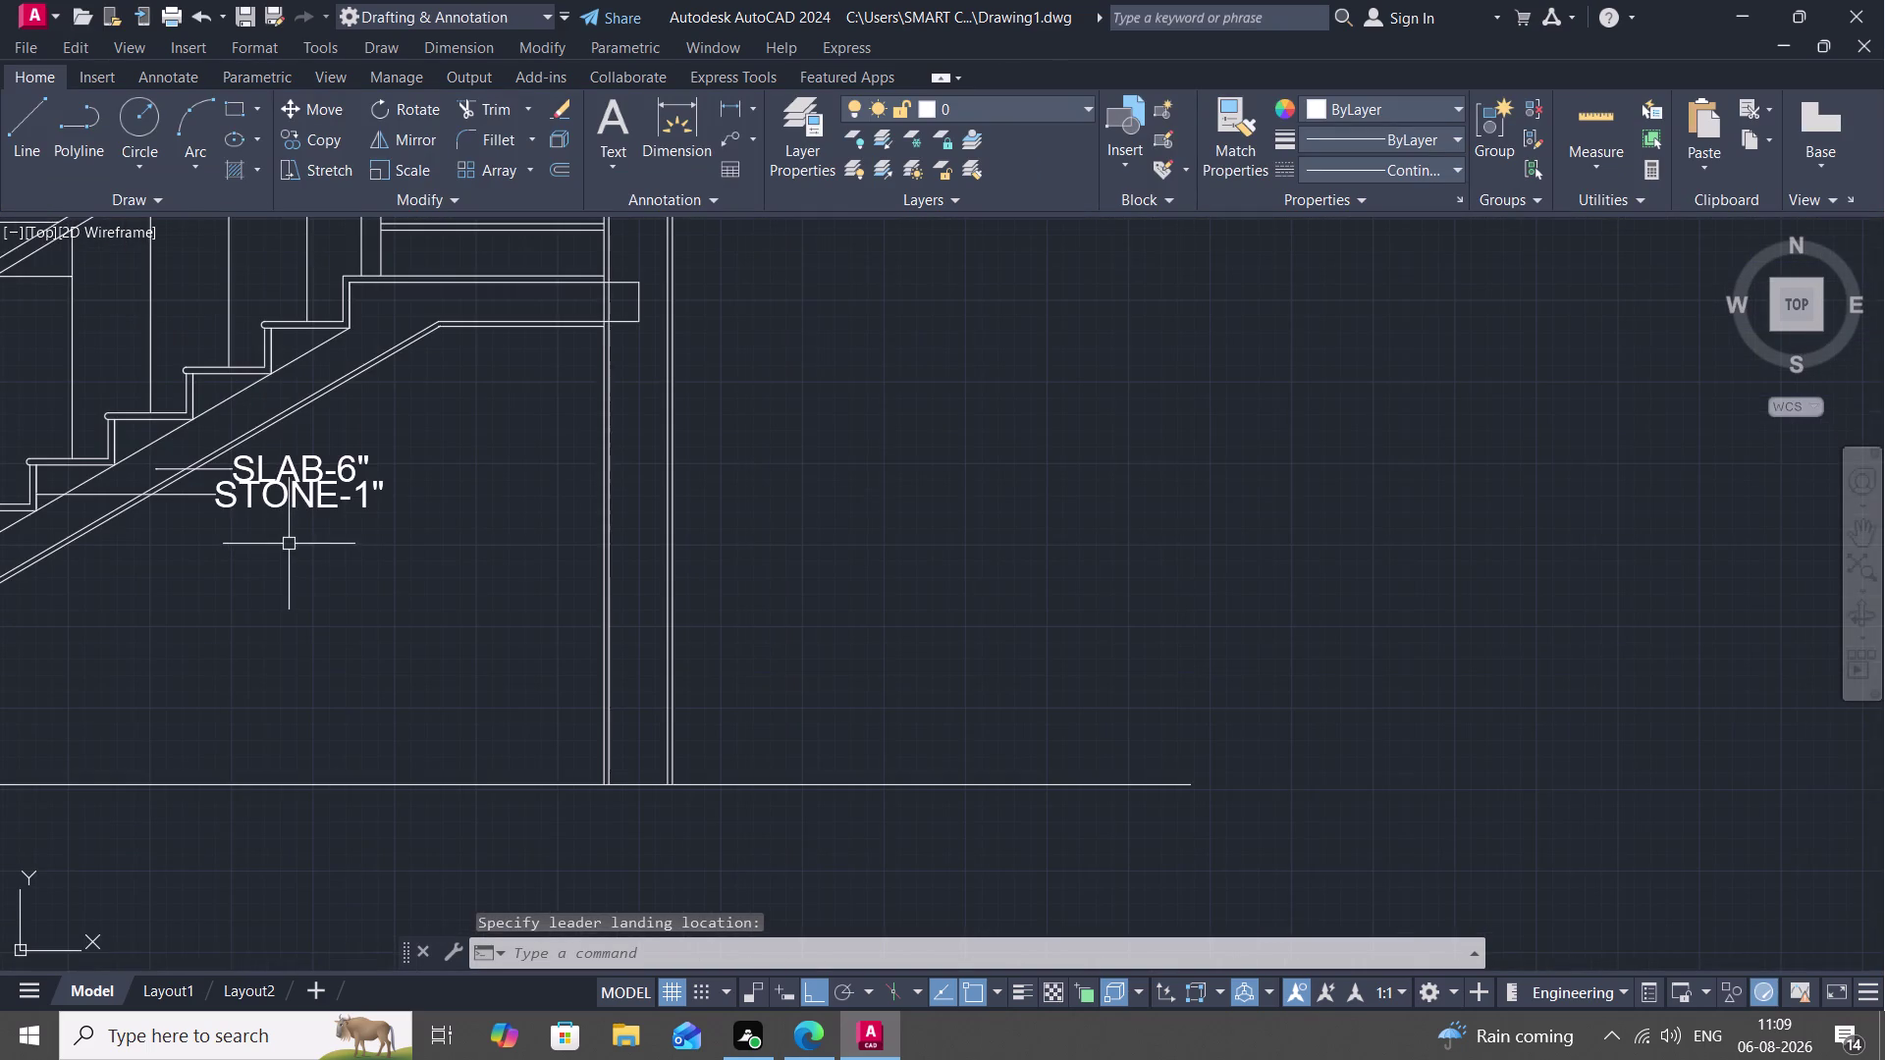
middle_drag(288, 543, 500, 526)
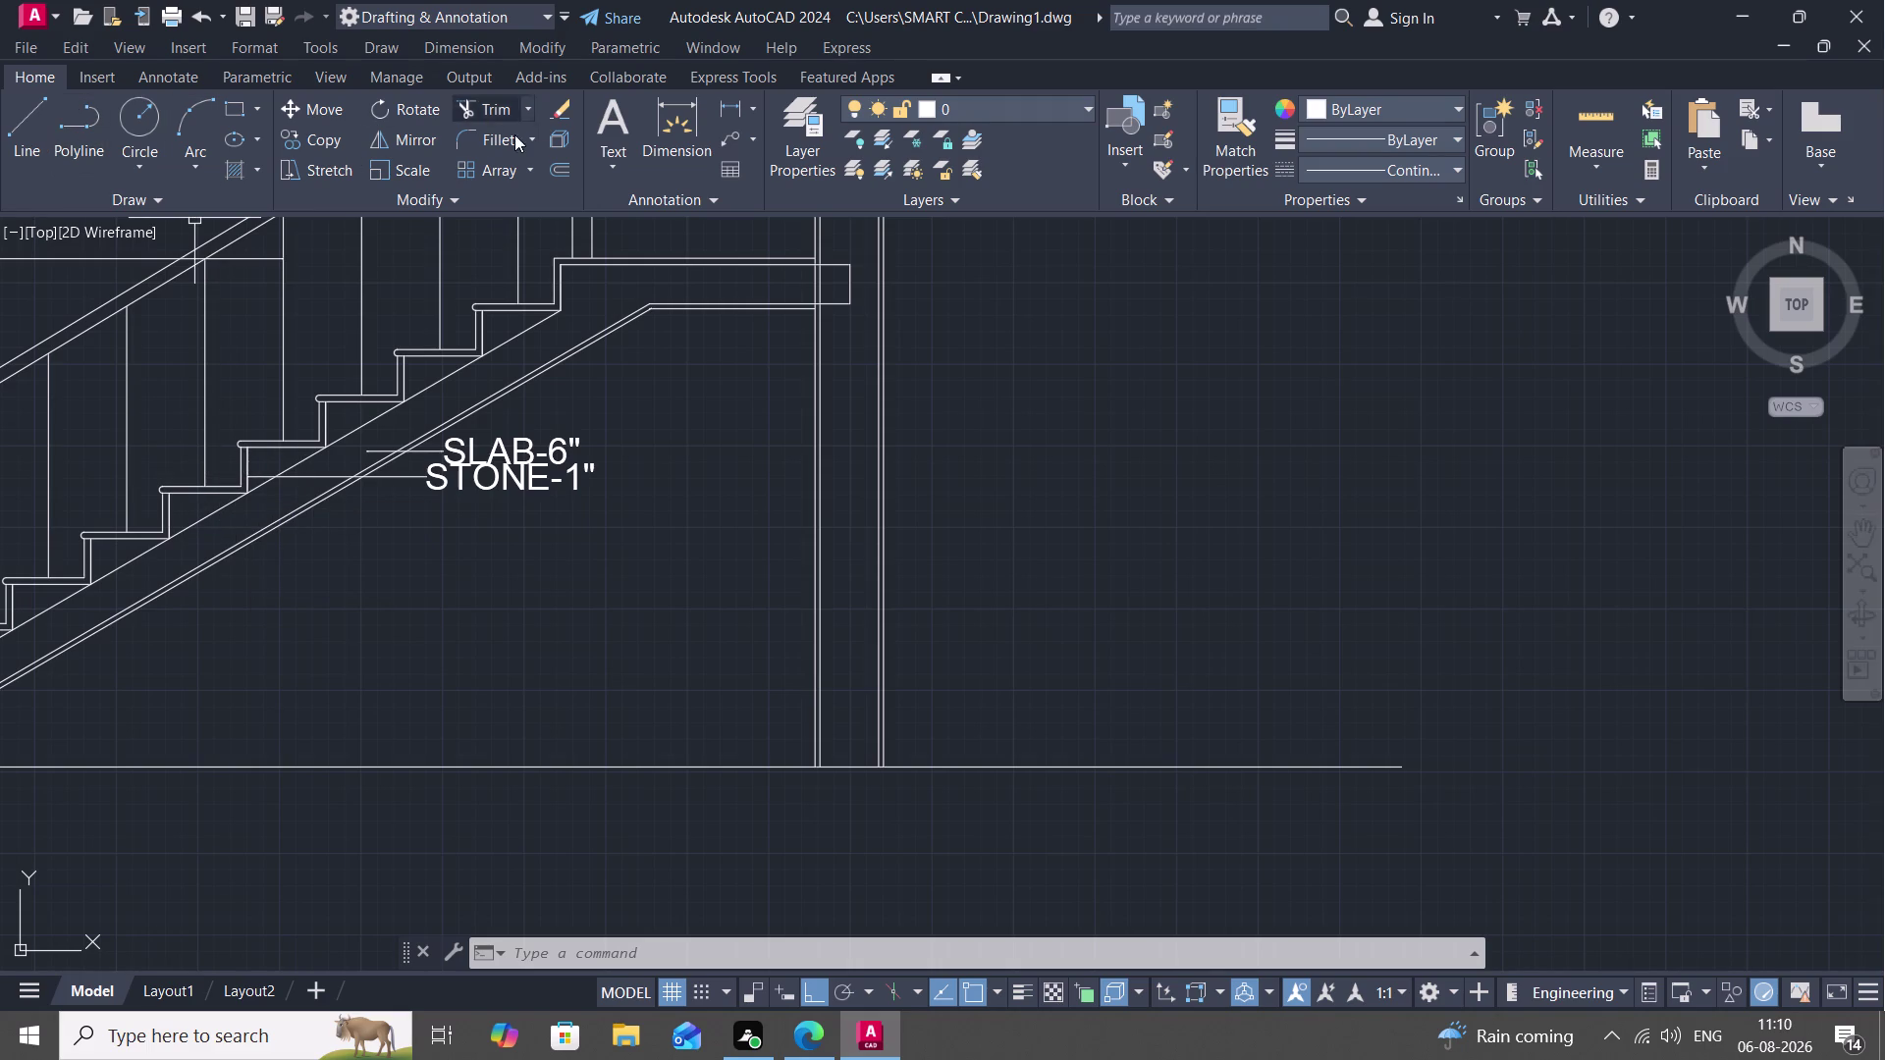
Place a multileader from the slab line below STONE-1" with 4" text height.
click(729, 138)
scroll(up, 3)
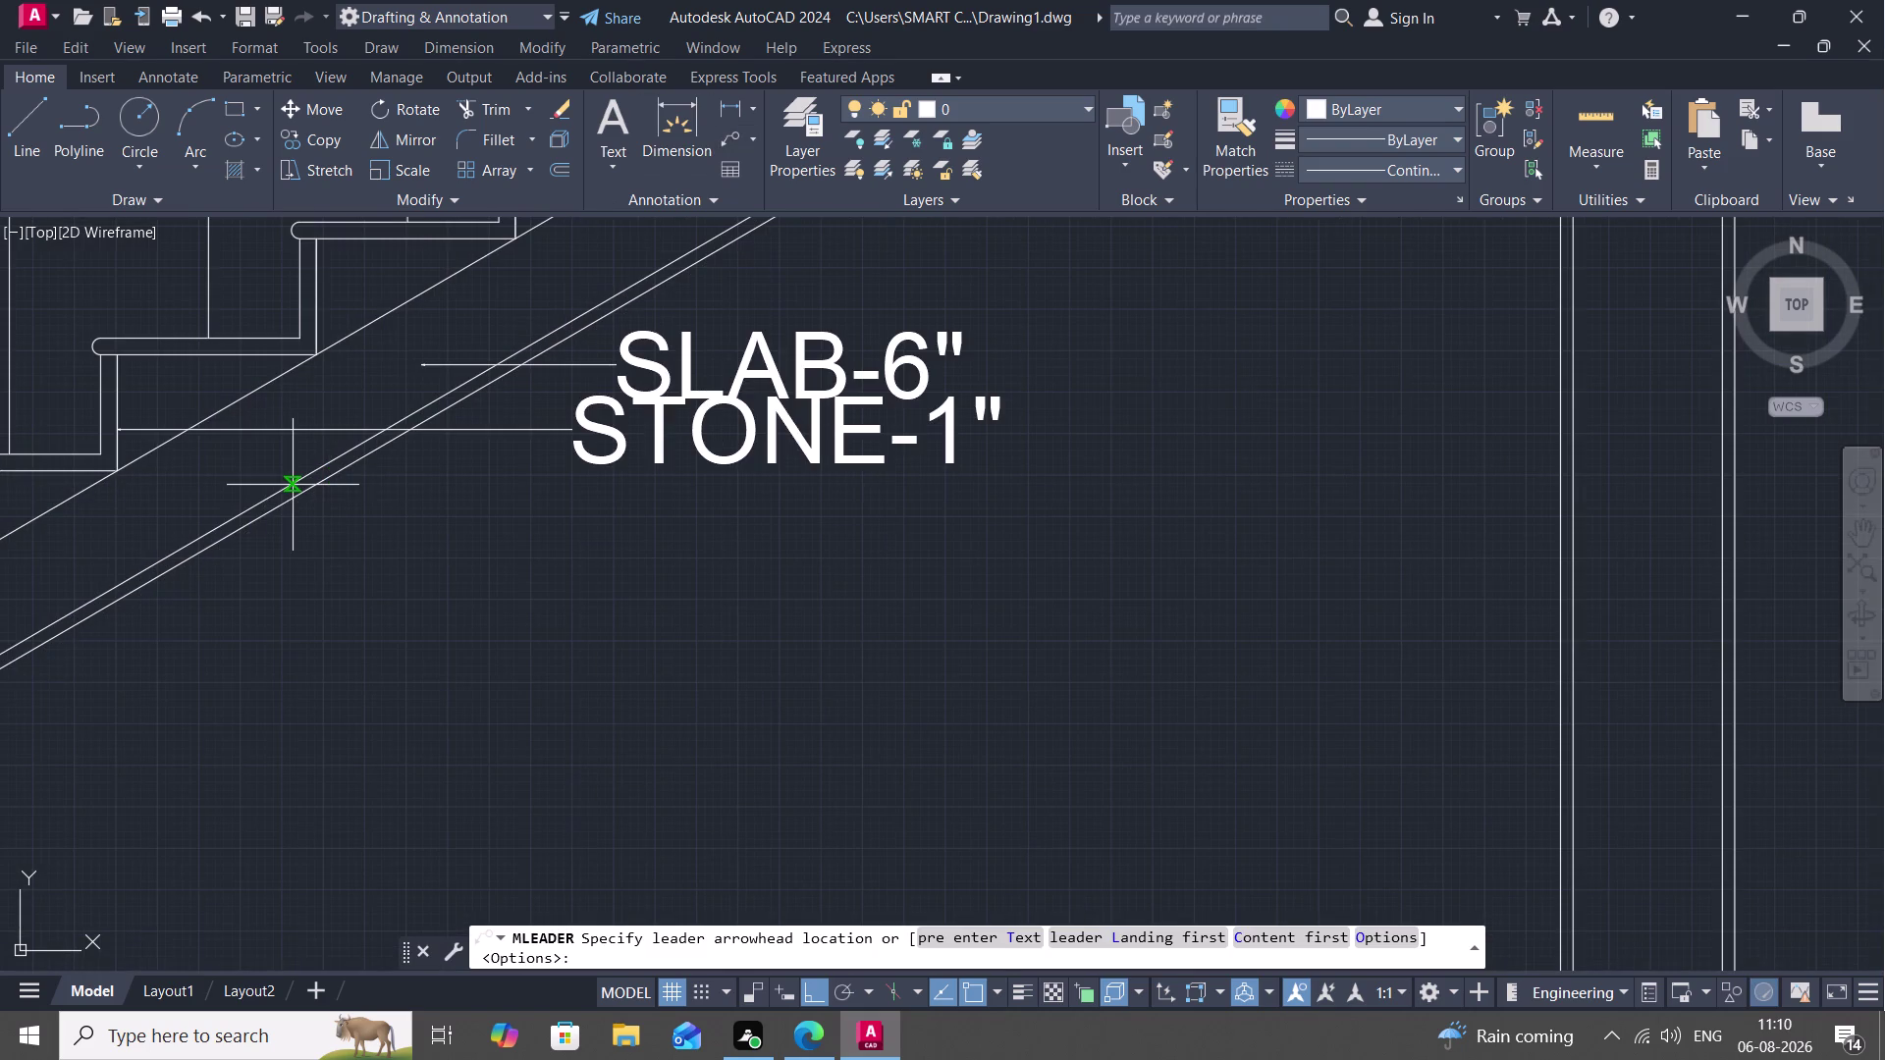
click(300, 495)
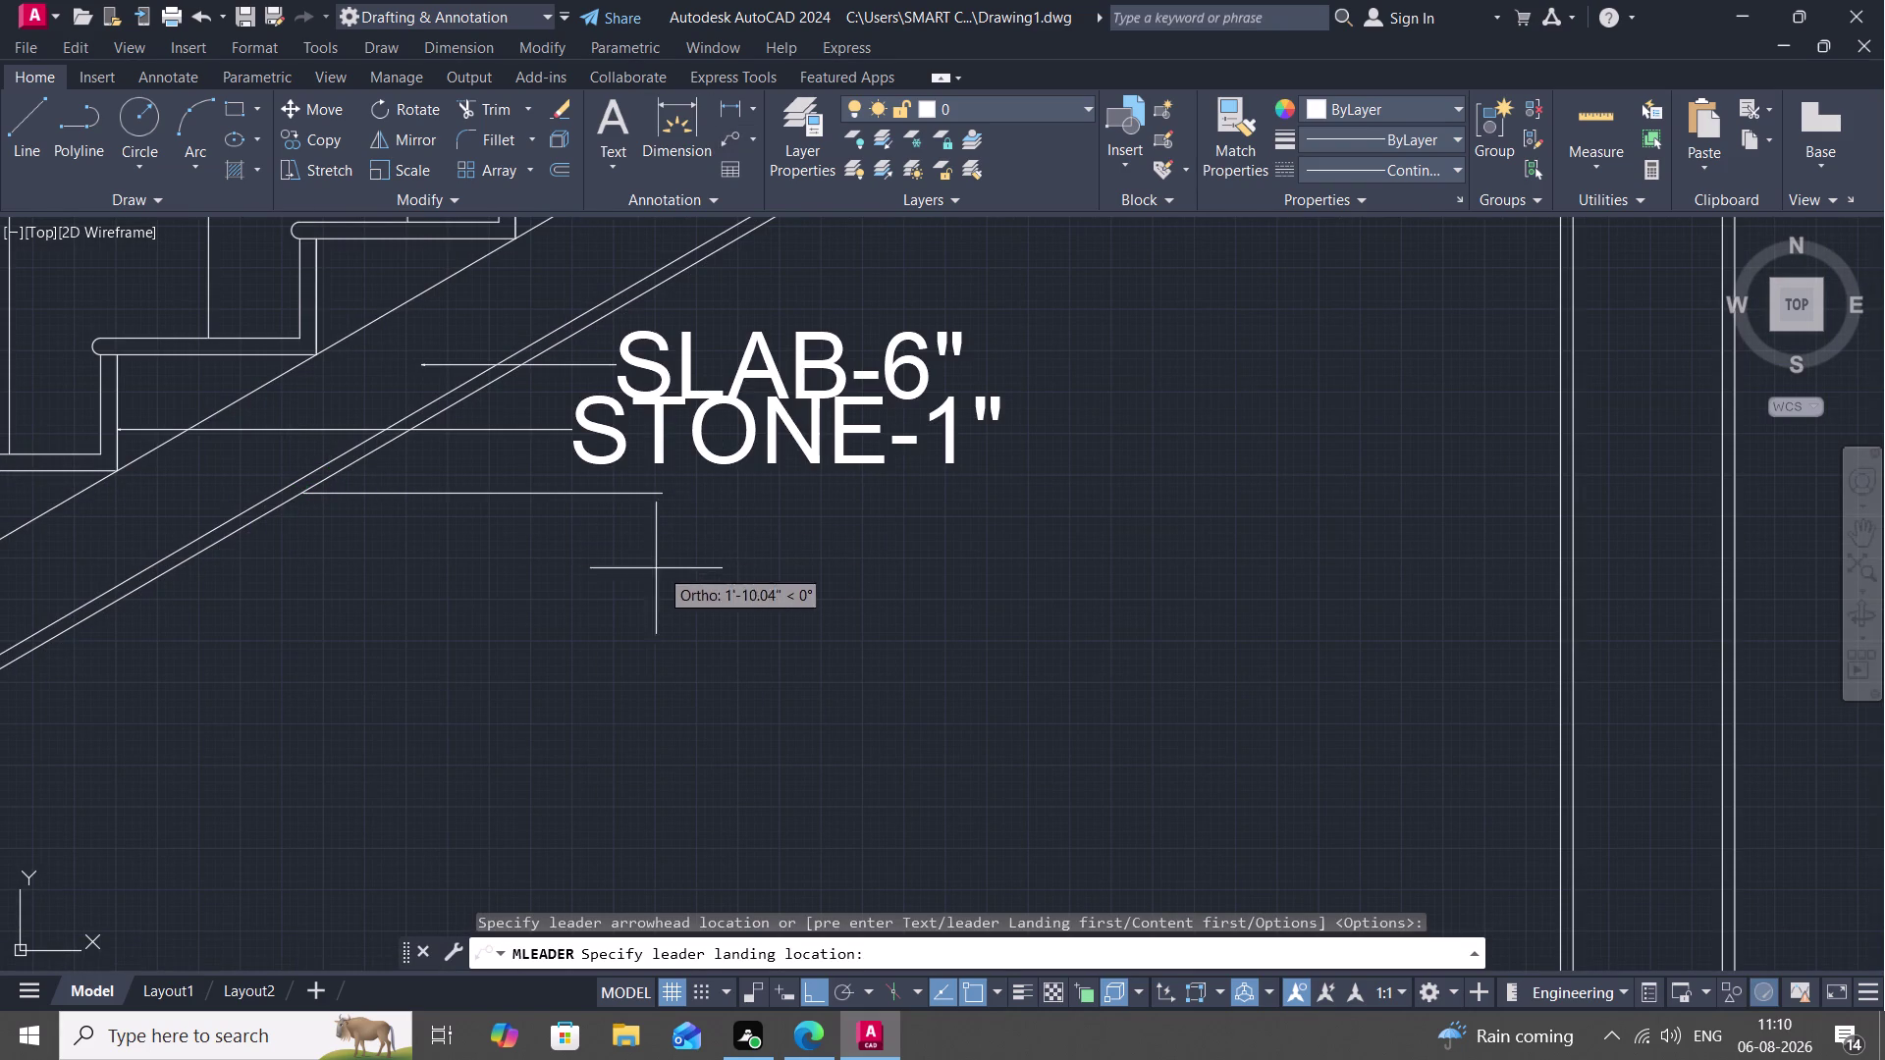
key(Escape)
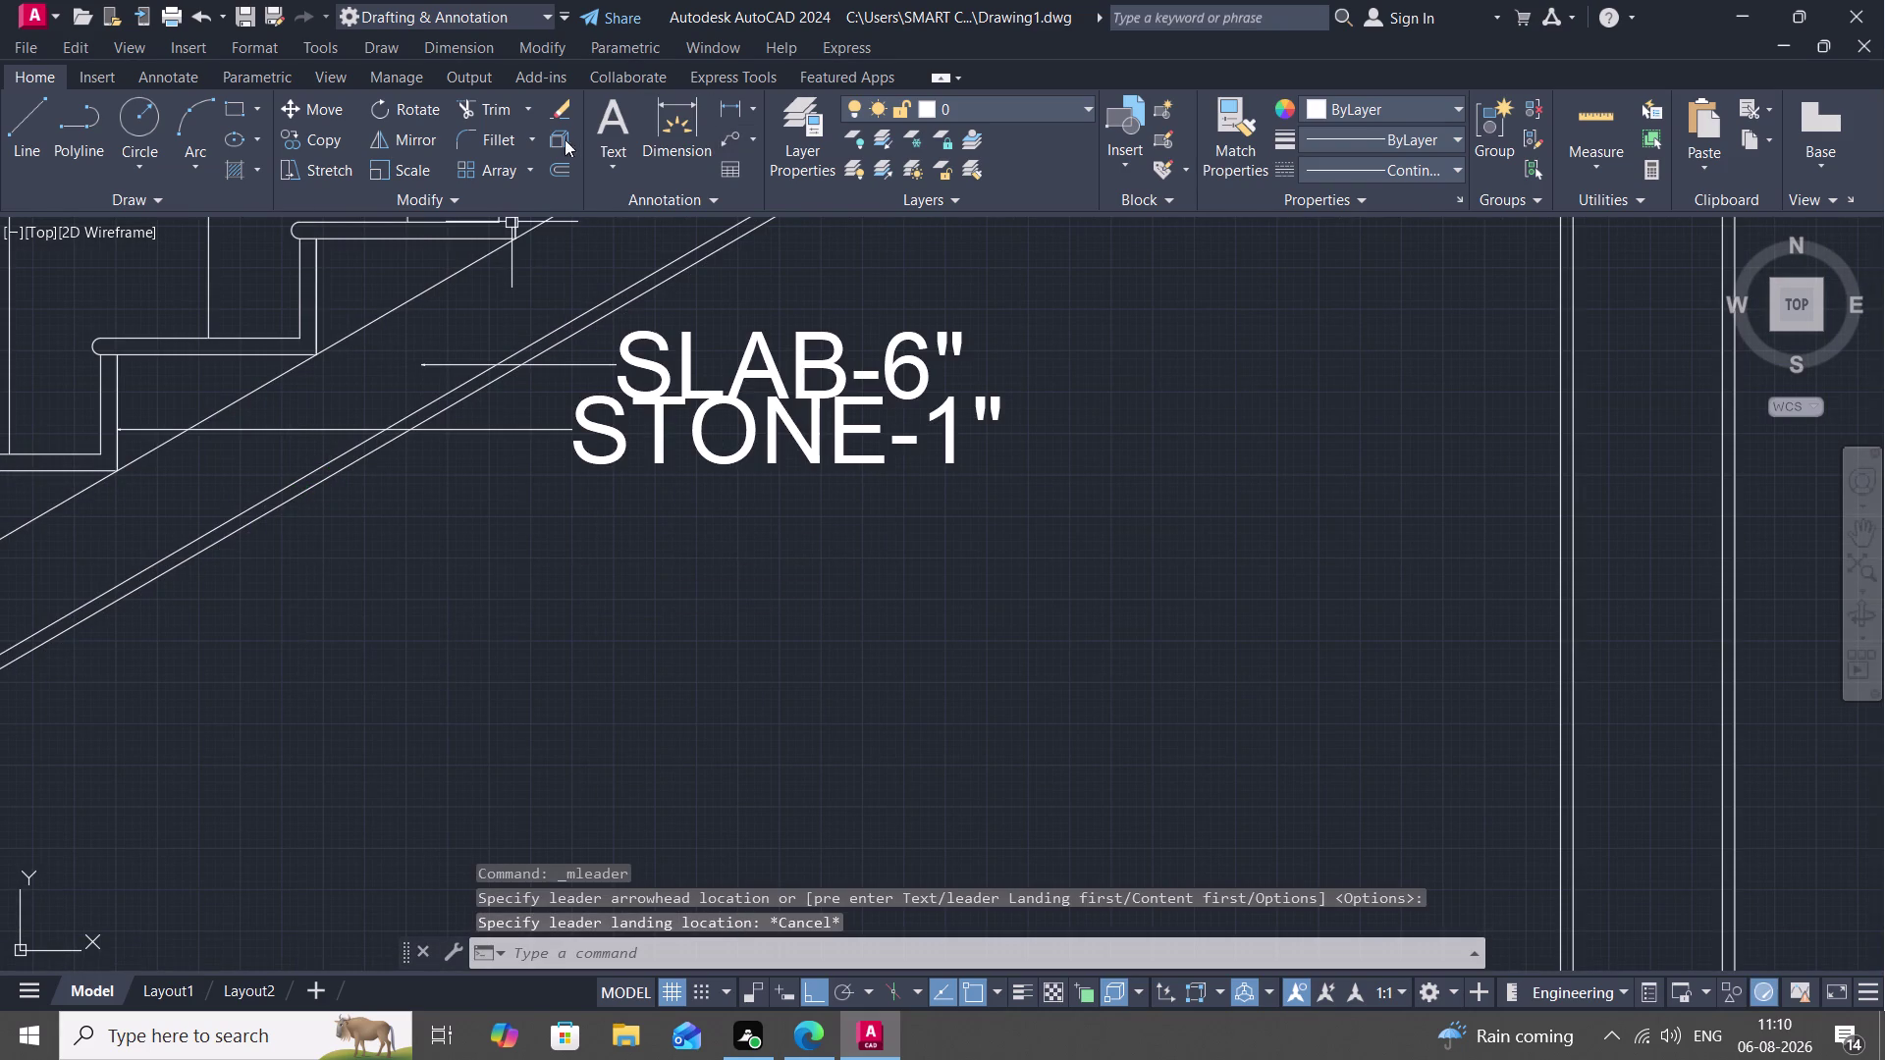
click(730, 139)
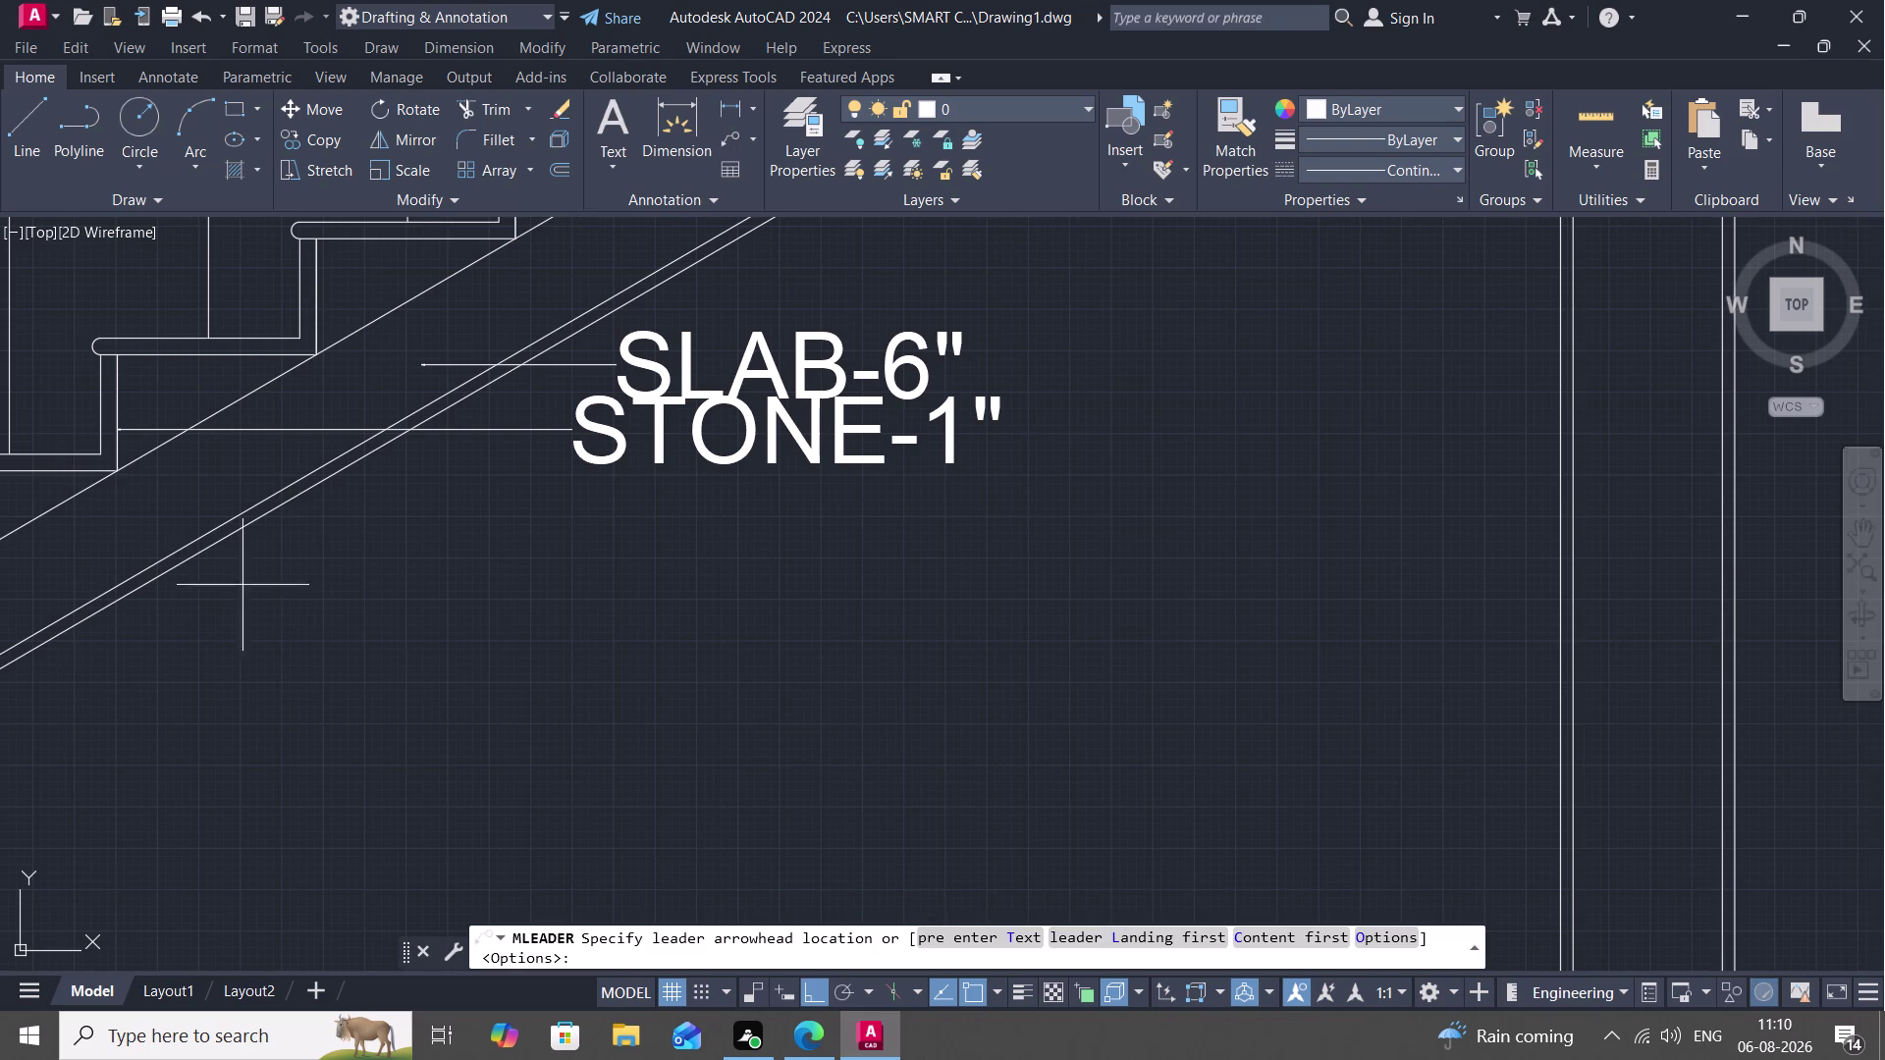
click(250, 520)
click(478, 579)
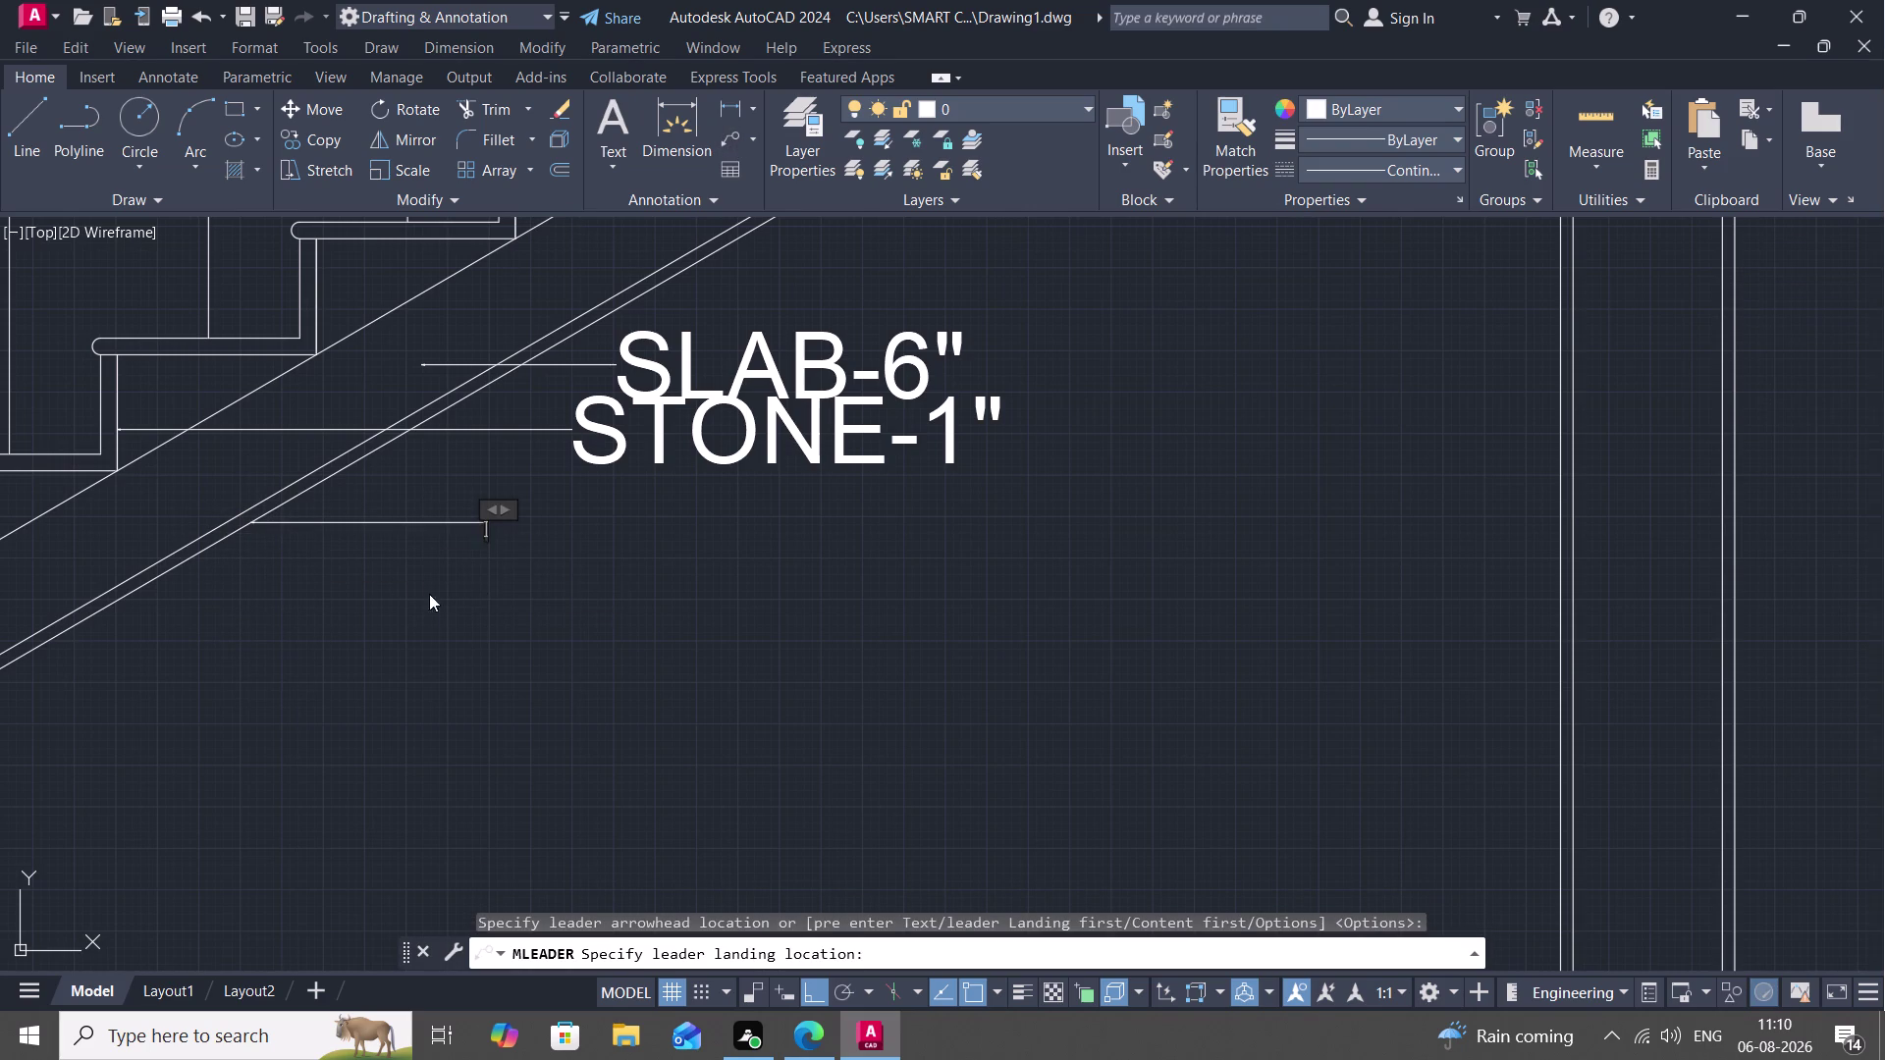
click(278, 129)
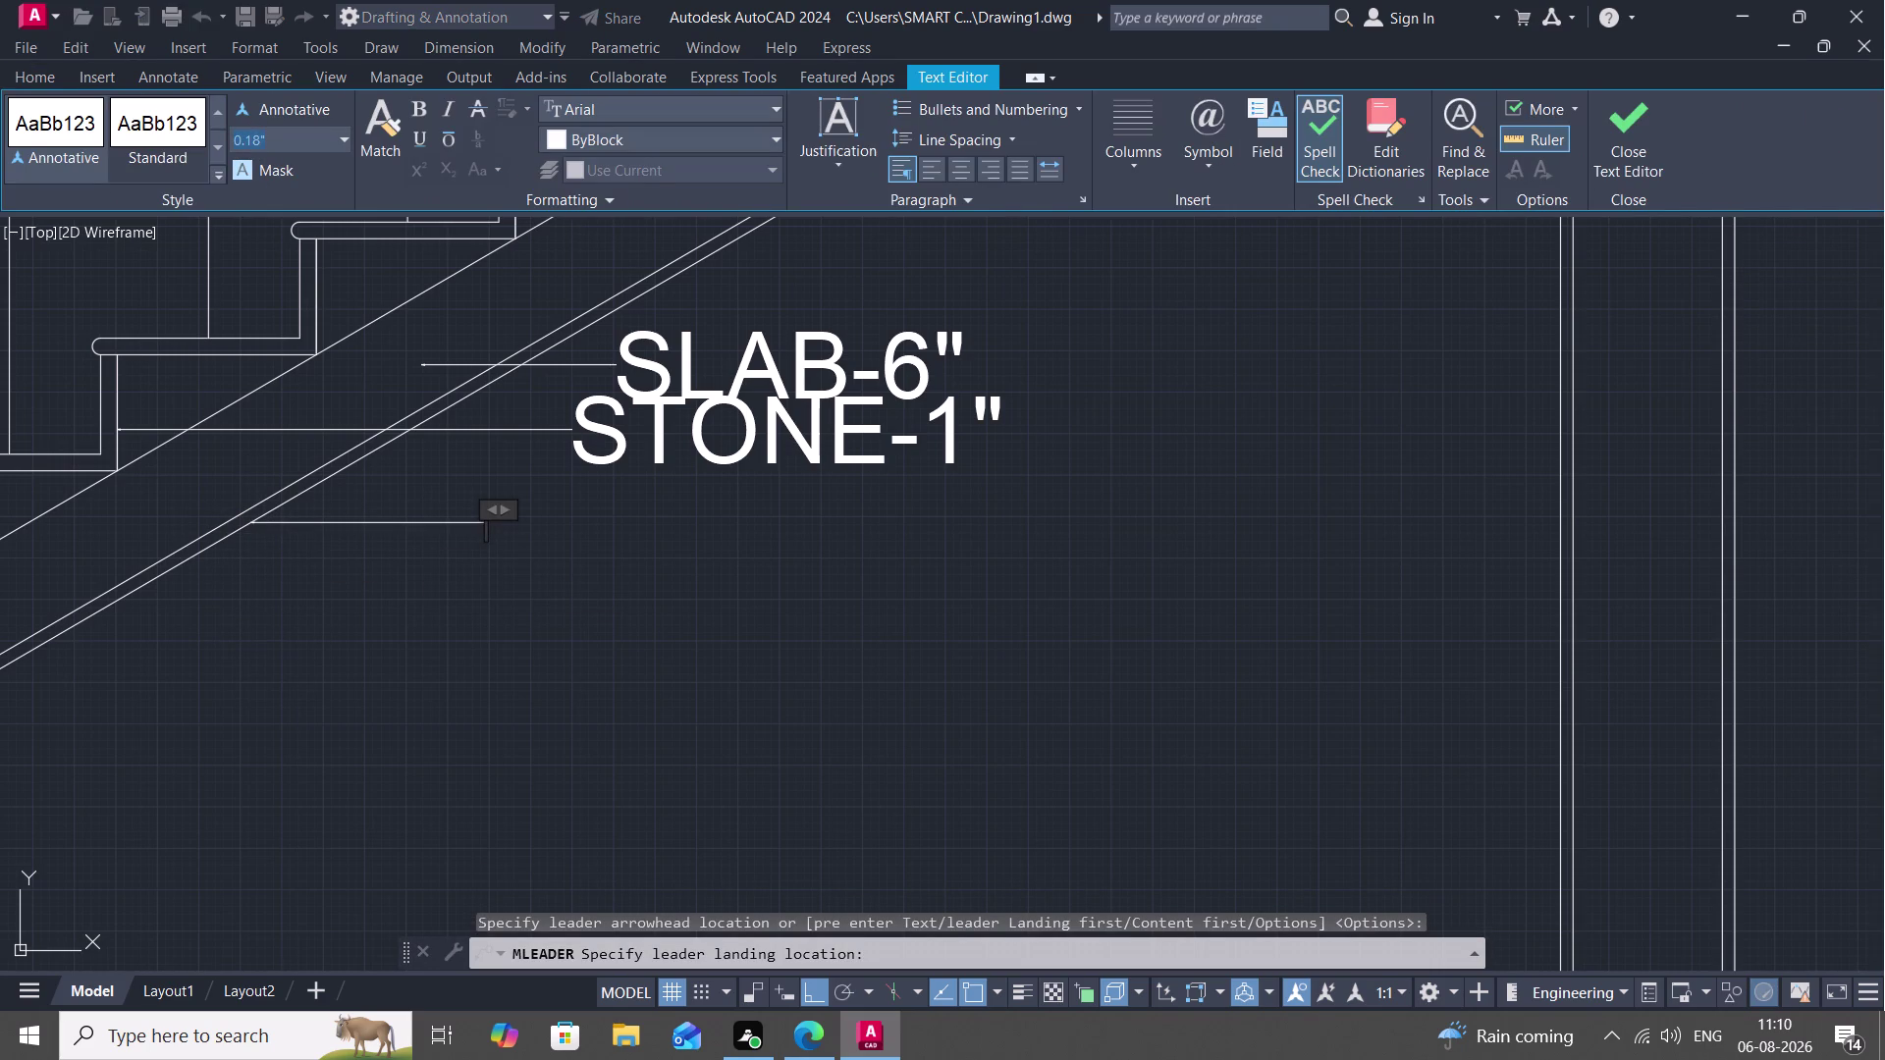
key(BackSpace)
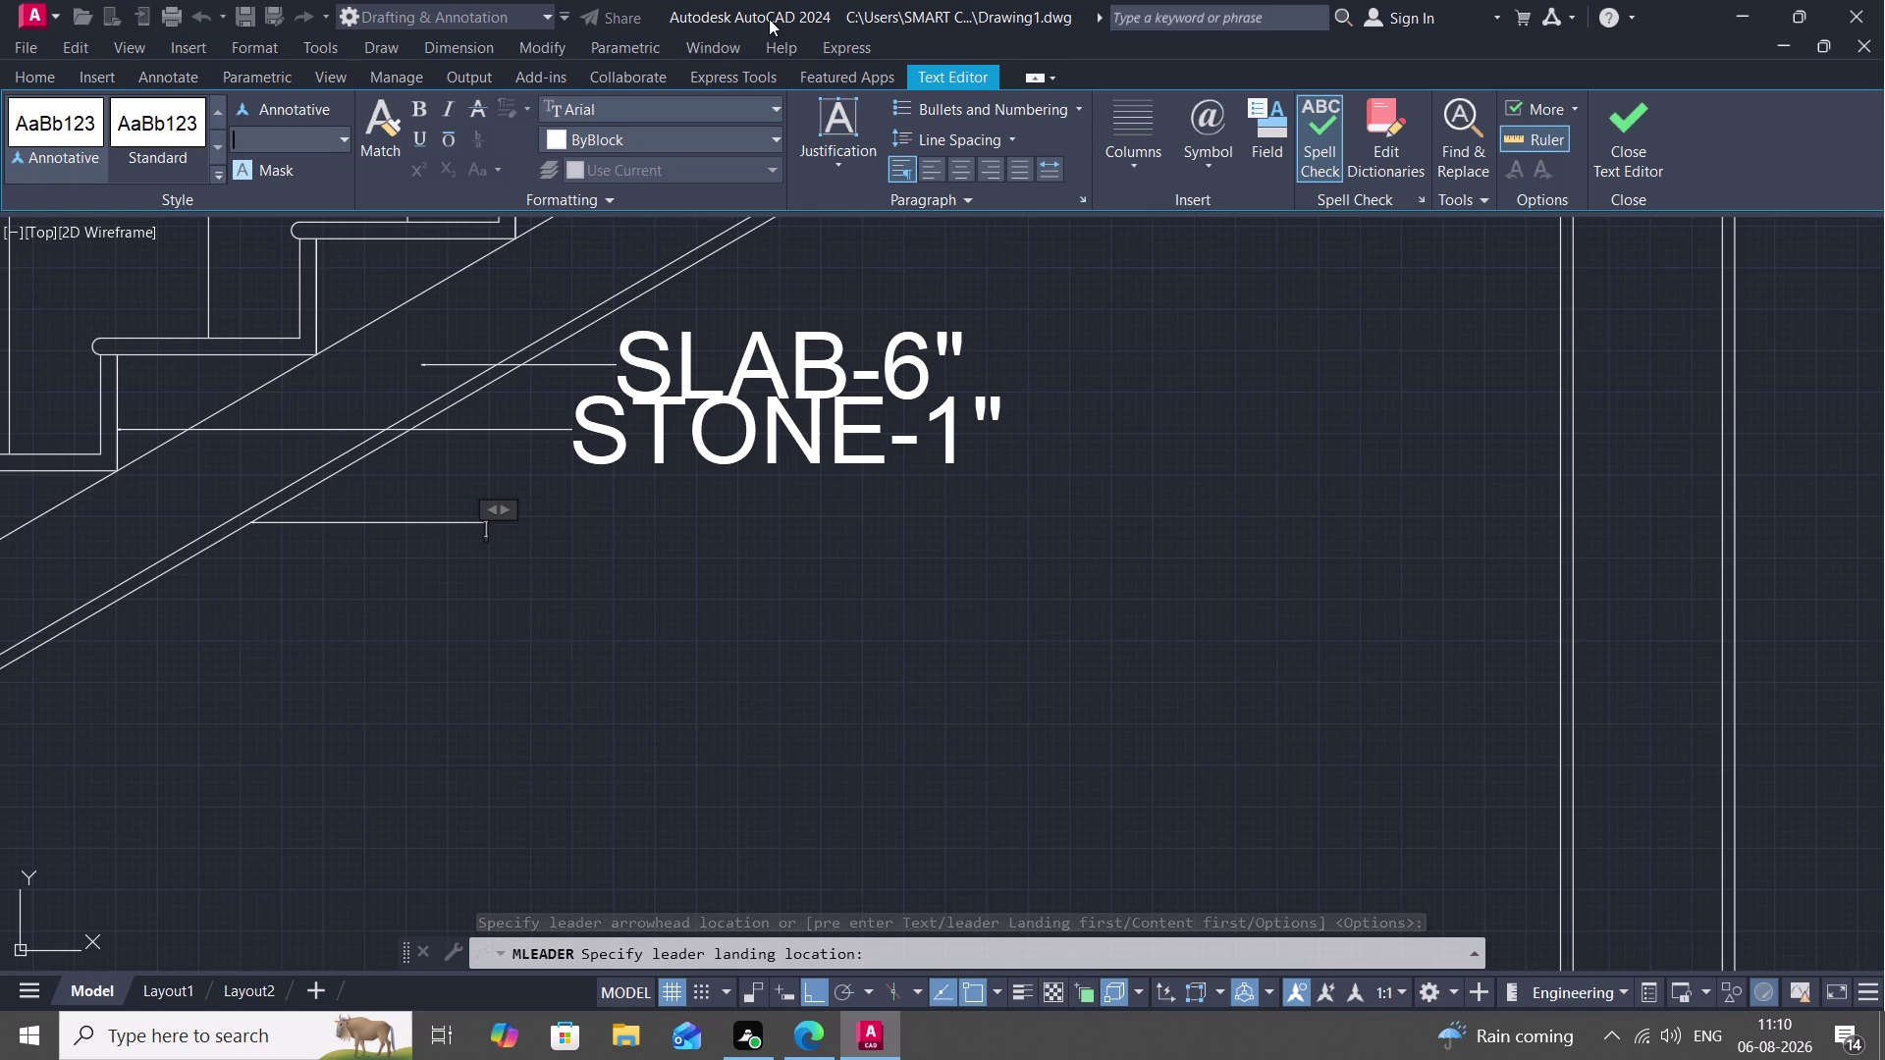
key(4)
key(shift+quotedbl)
key(Return)
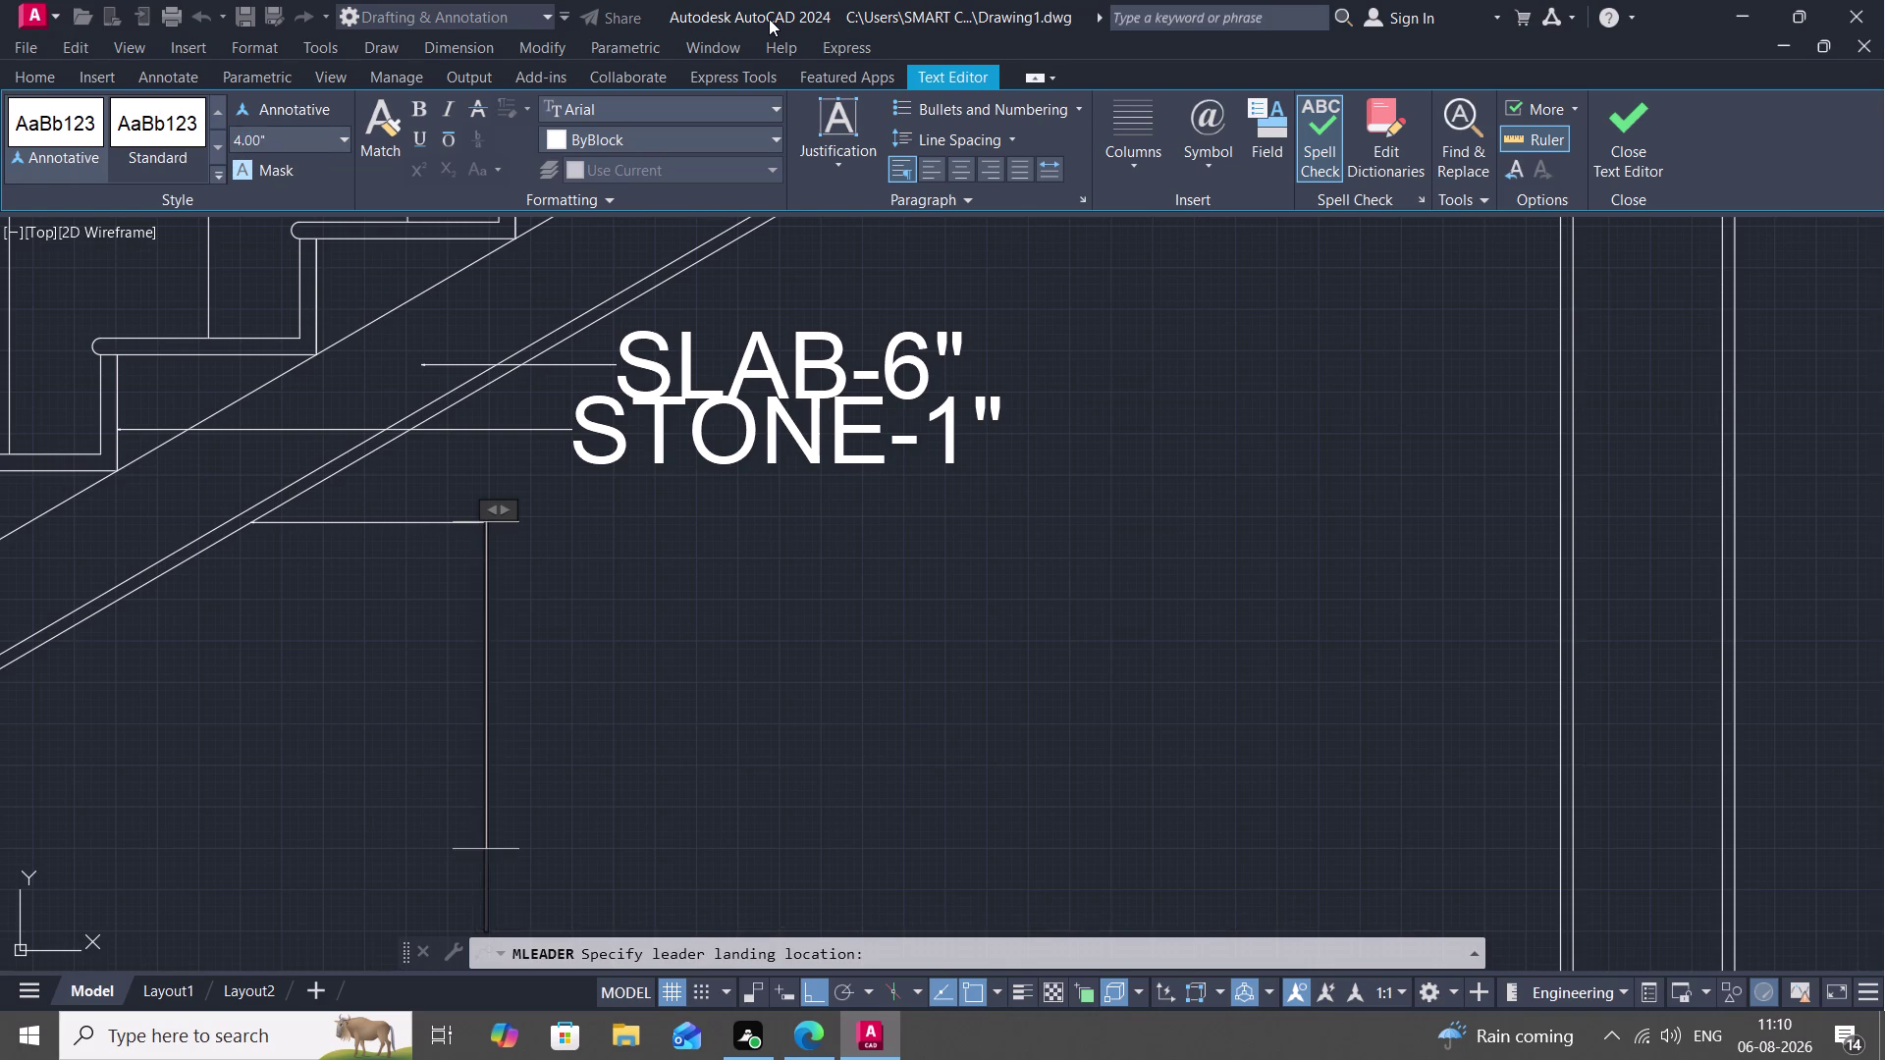
Enter the note text CEMENT PLASTER-.75" and close the text editor.
text(C)
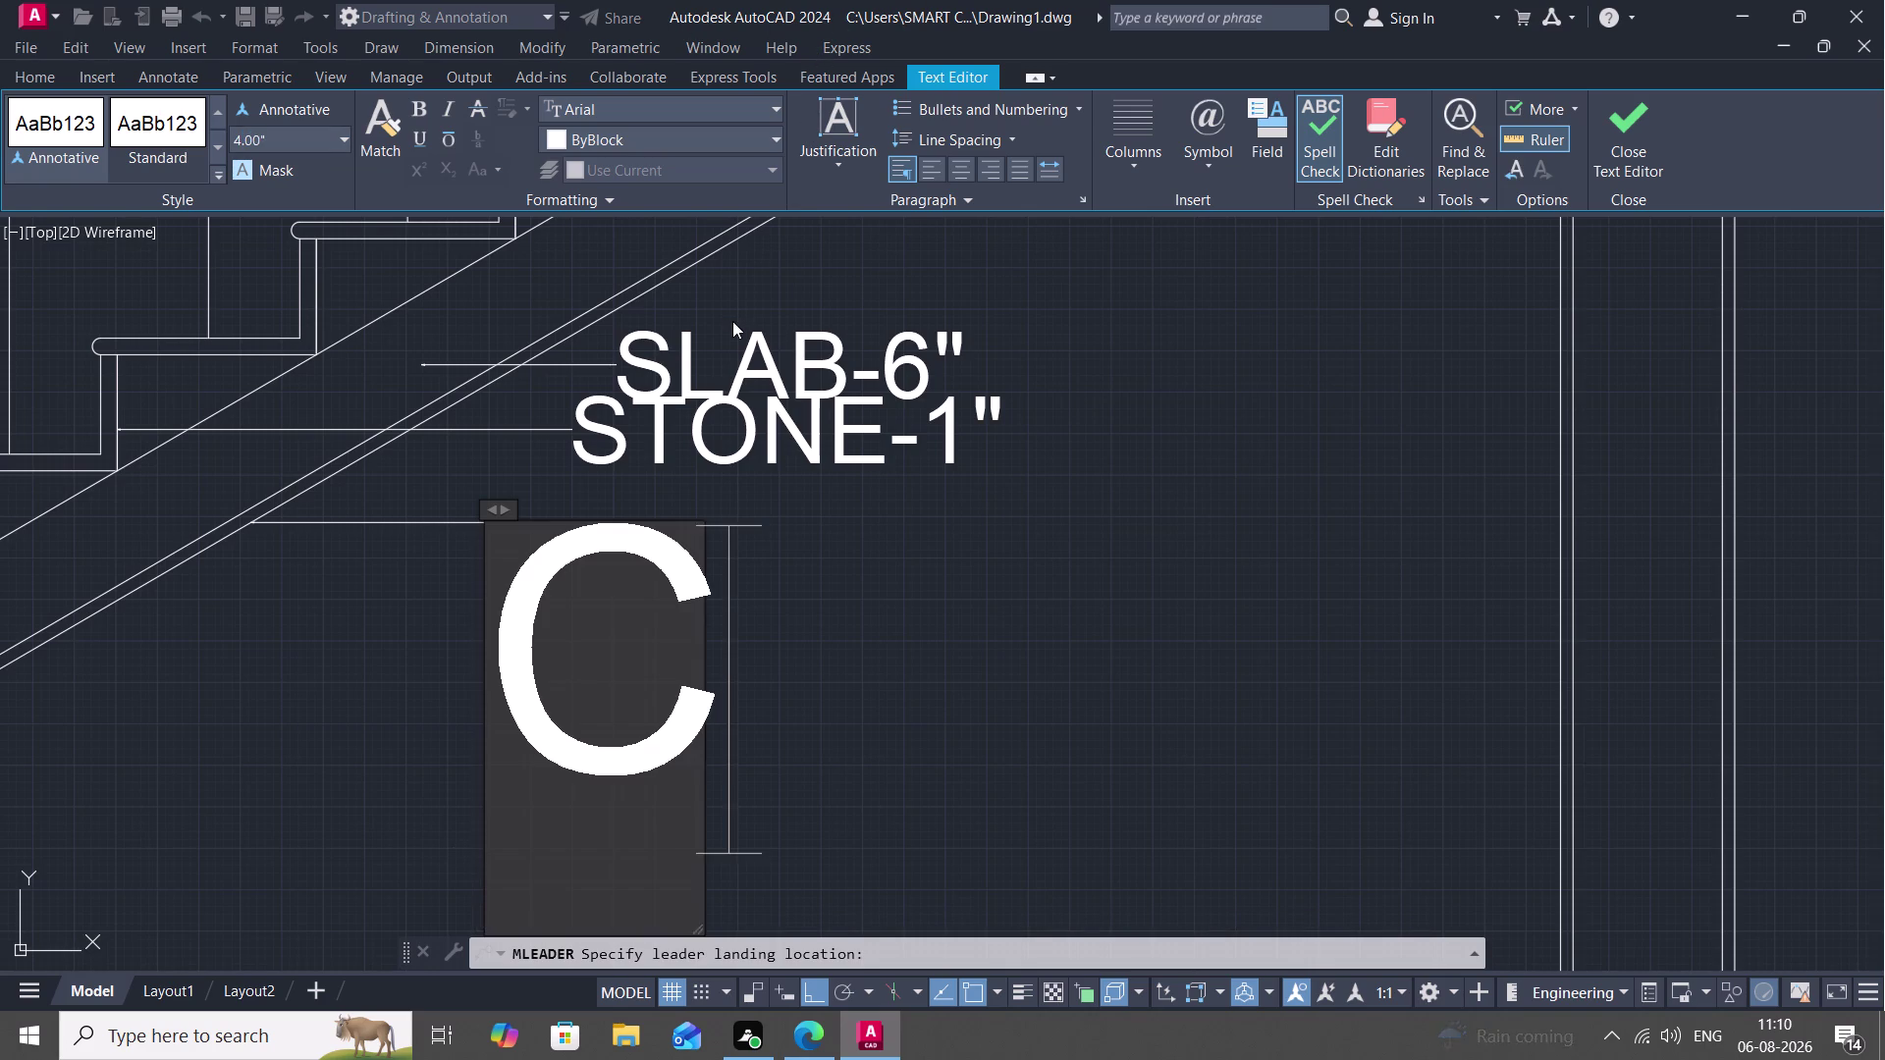
text(EMENT)
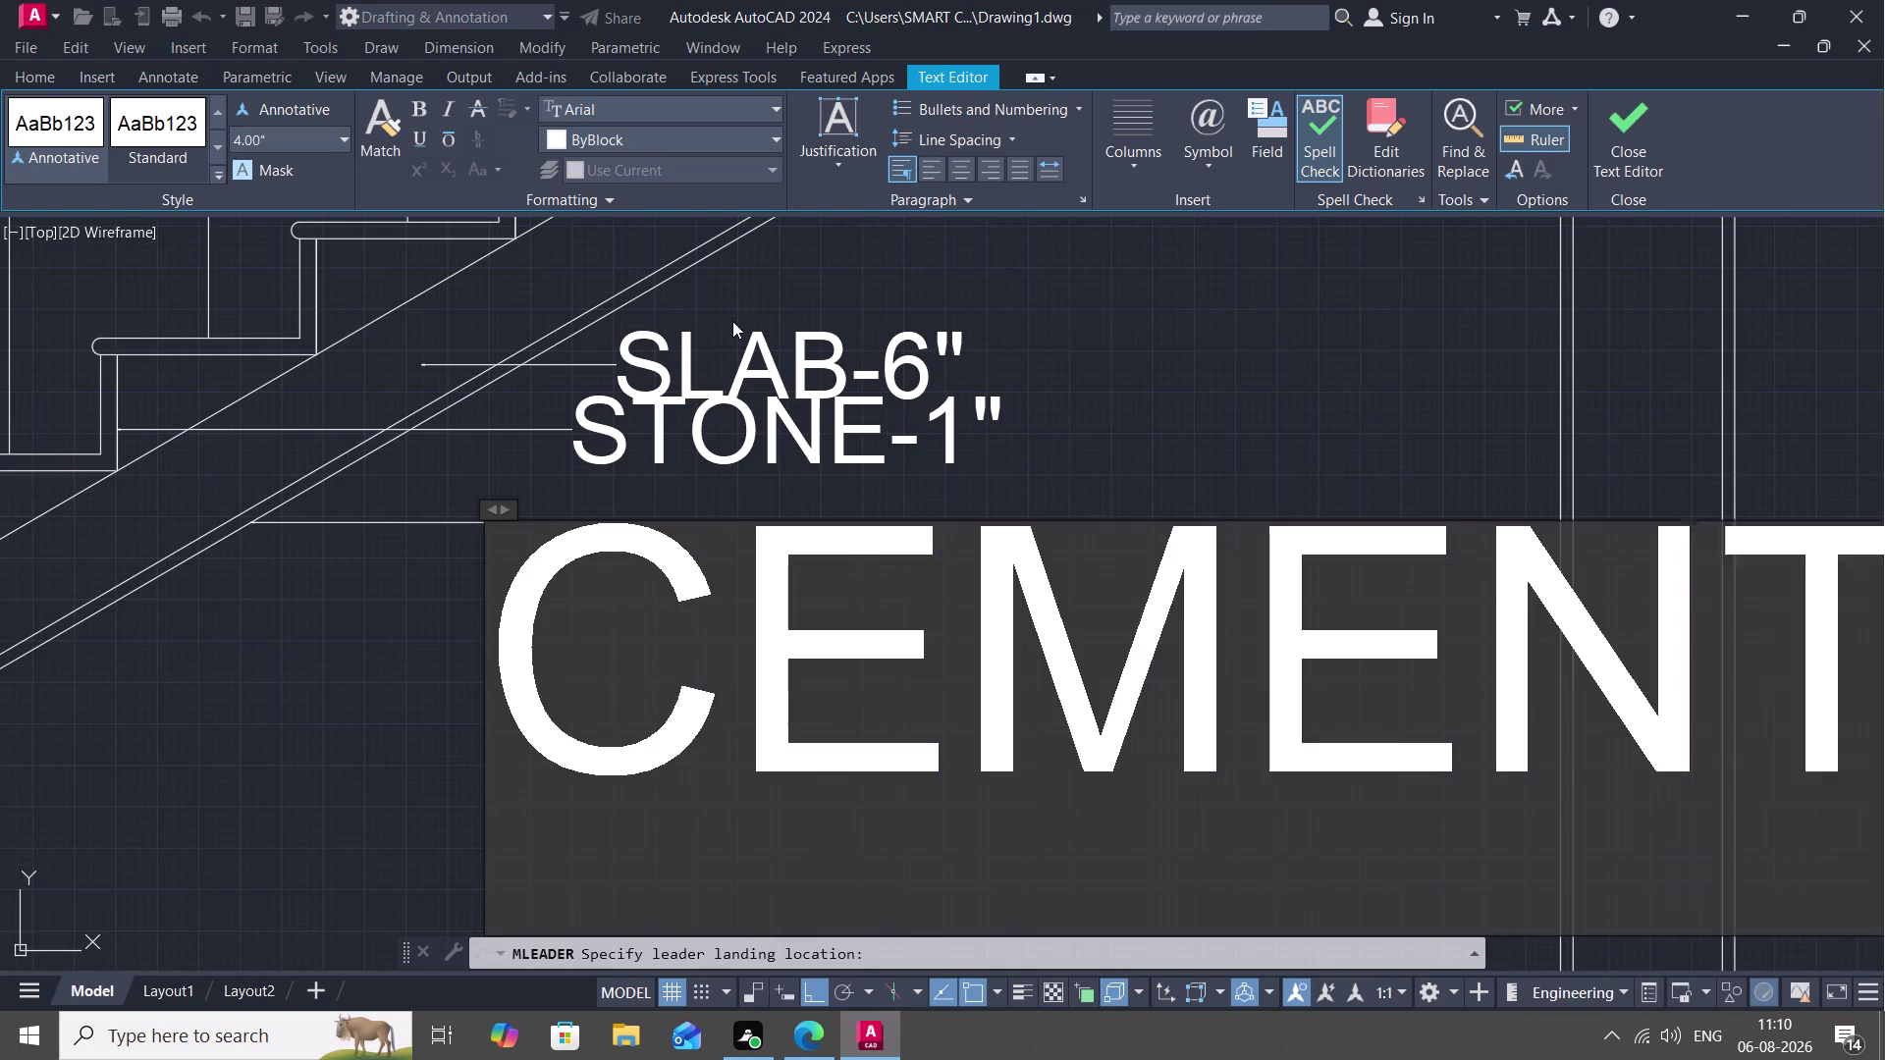
key(space)
text(PL)
text(A)
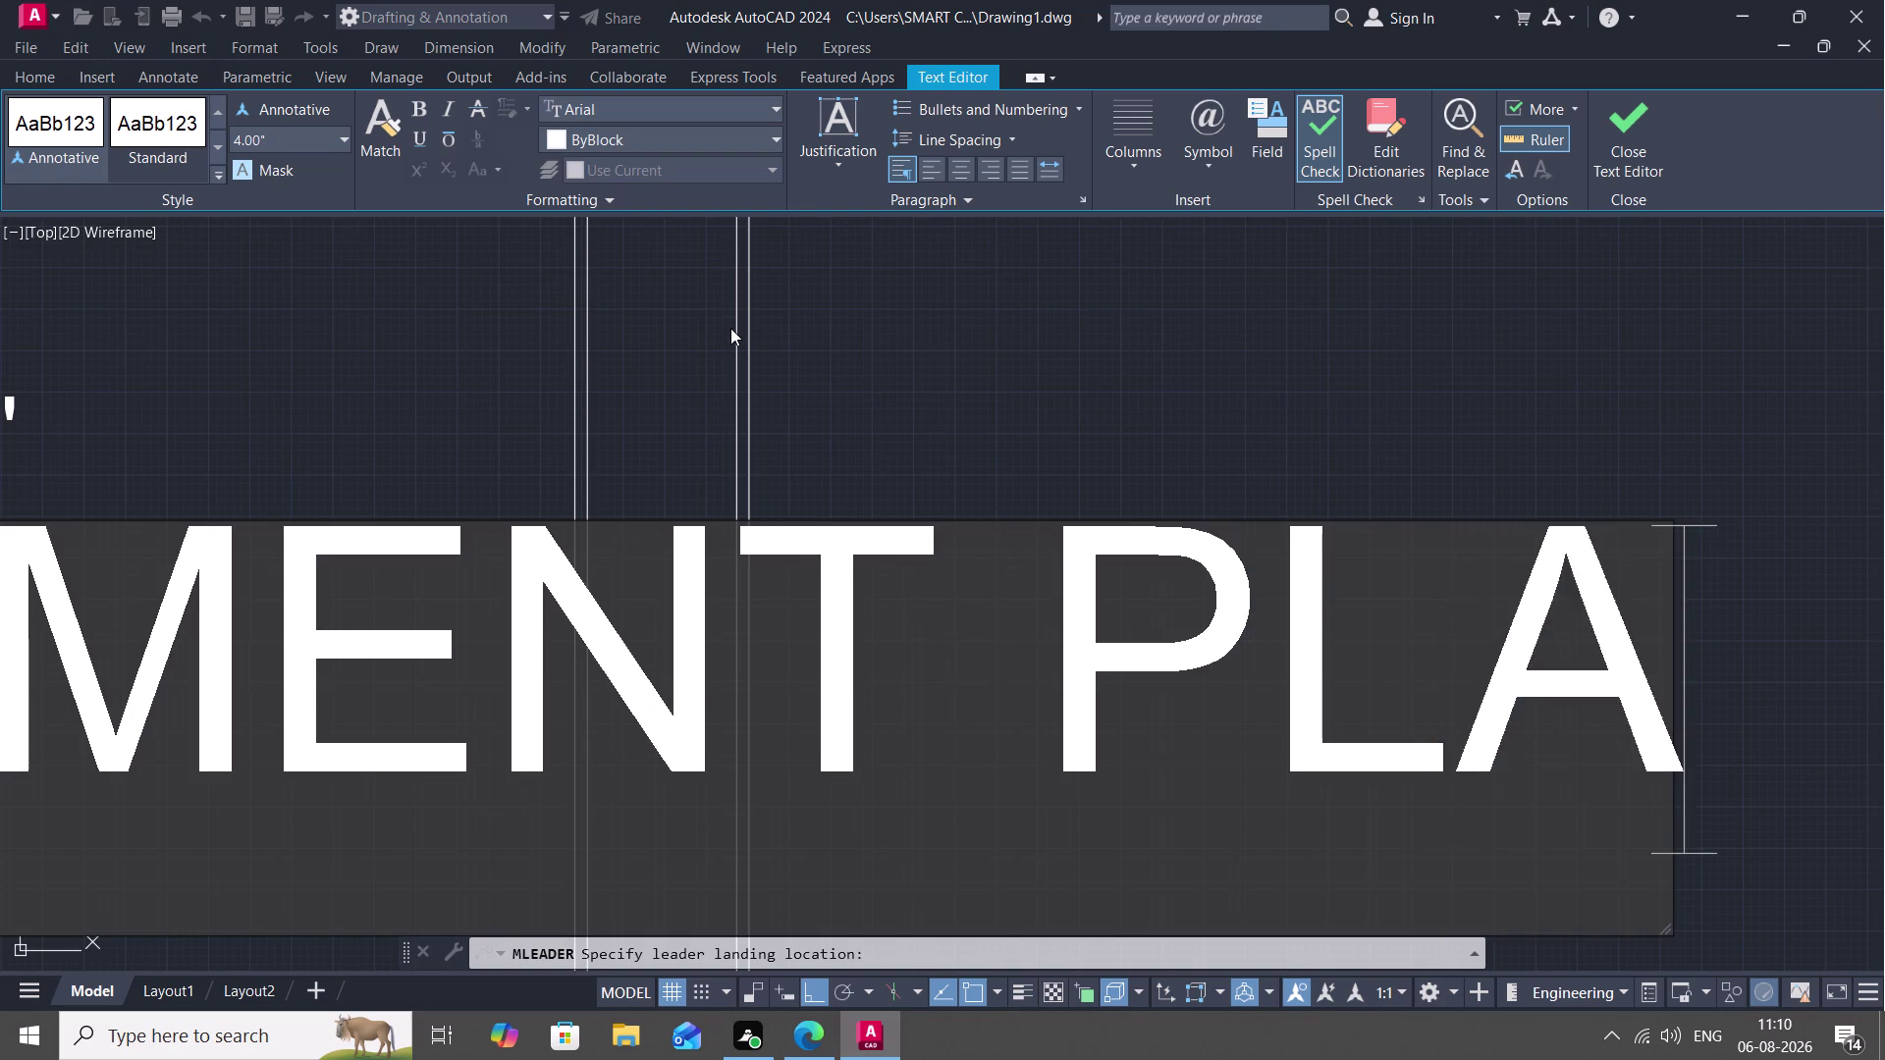
text(STER)
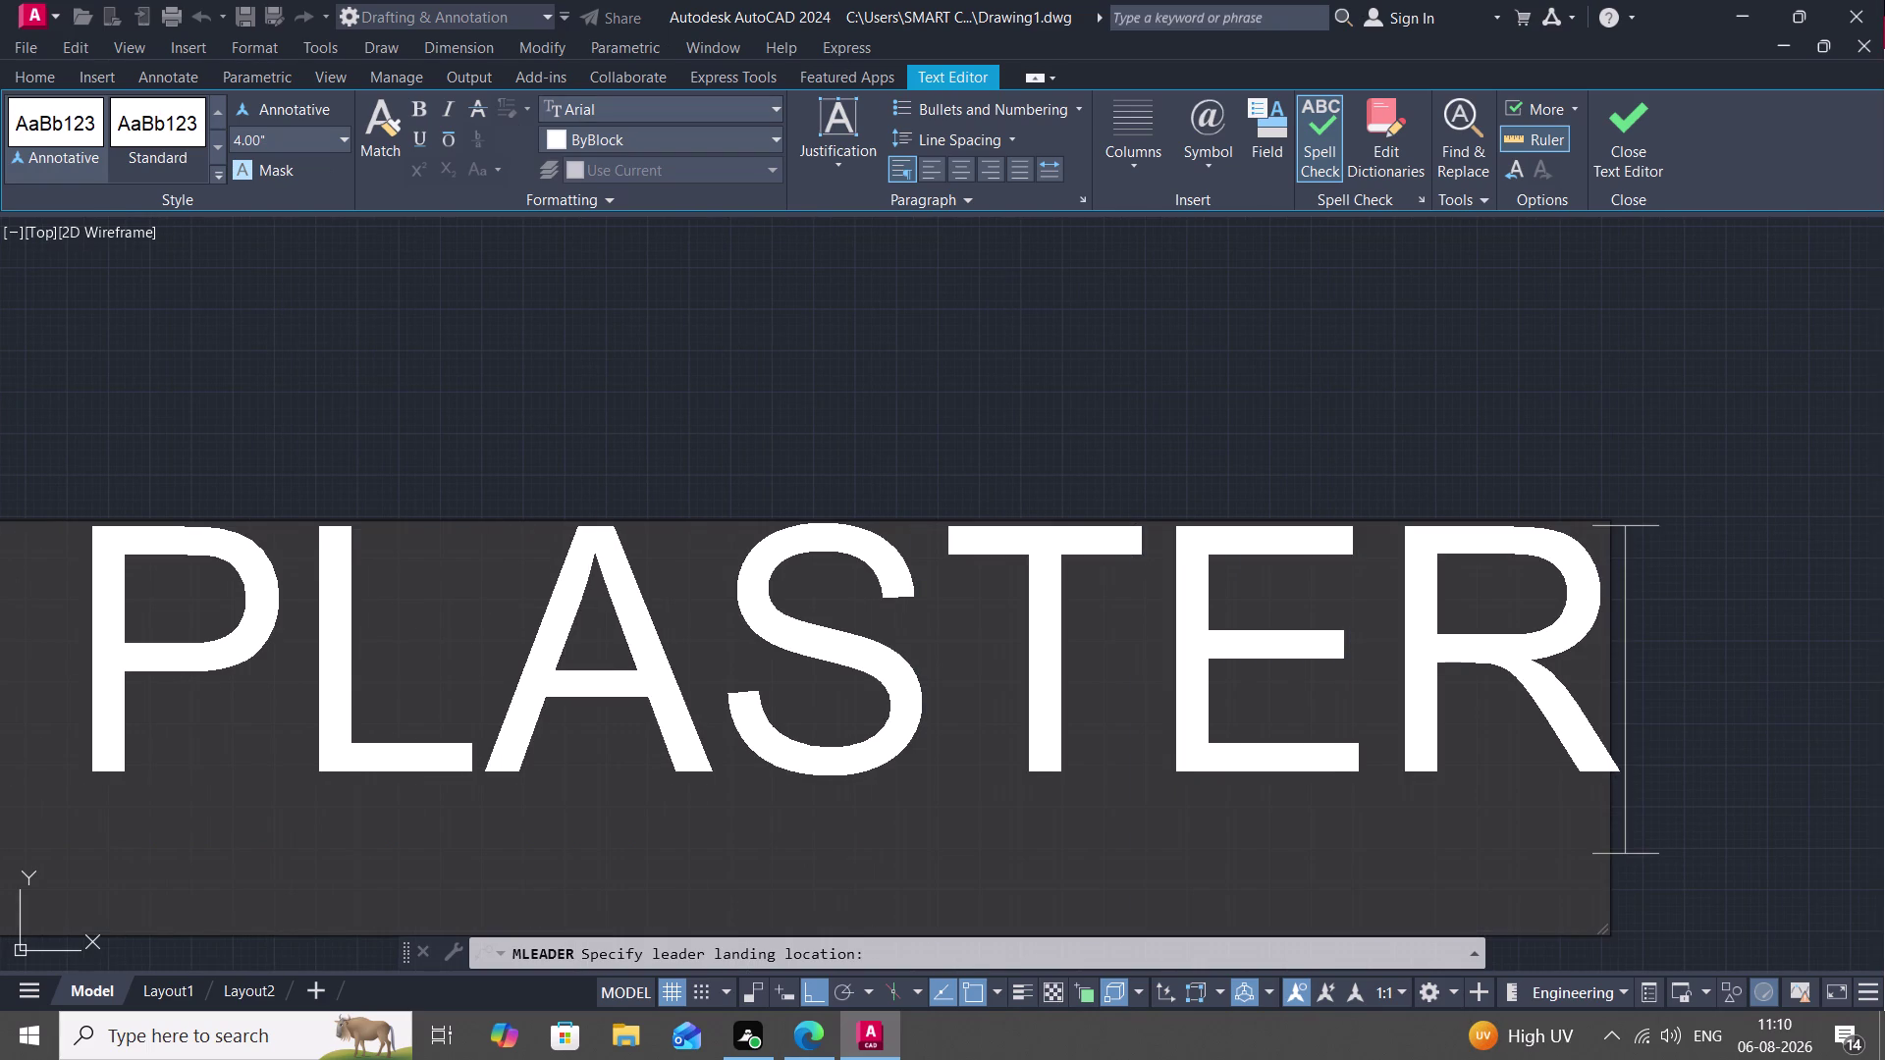
key(minus)
key(period)
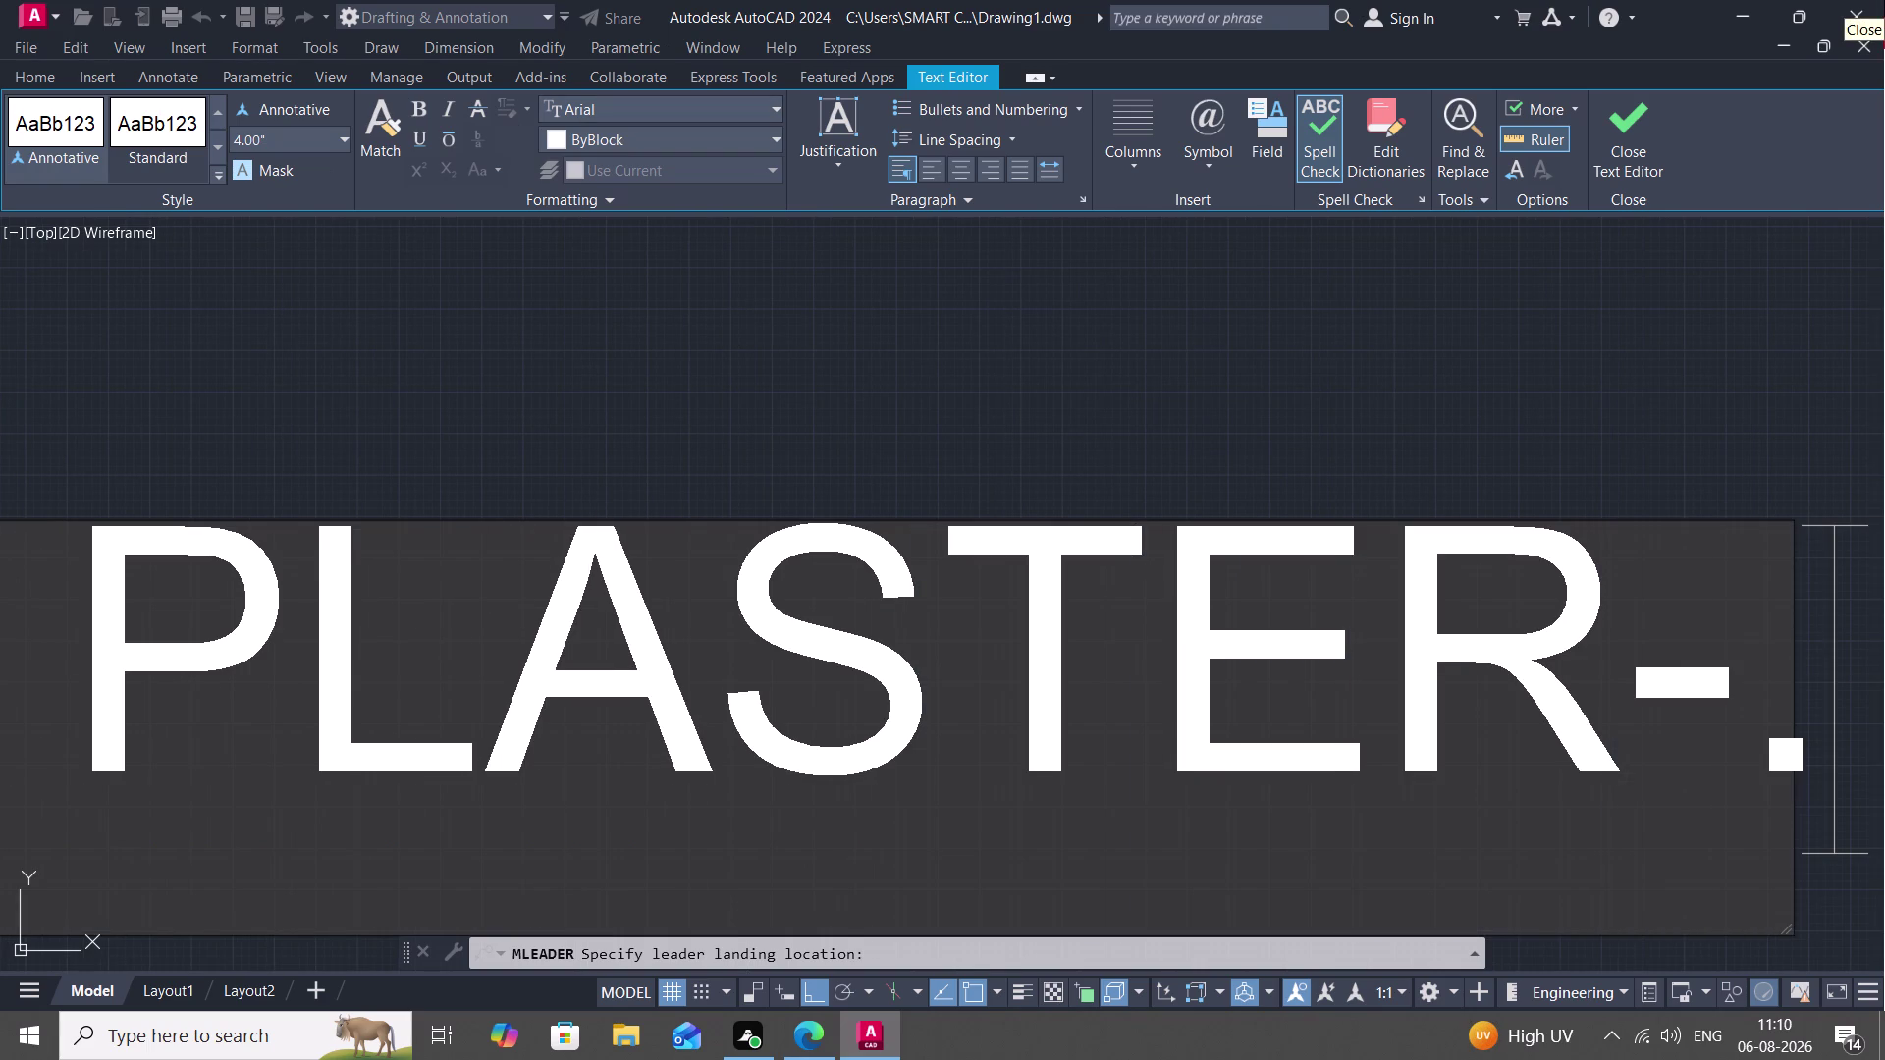
text(75)
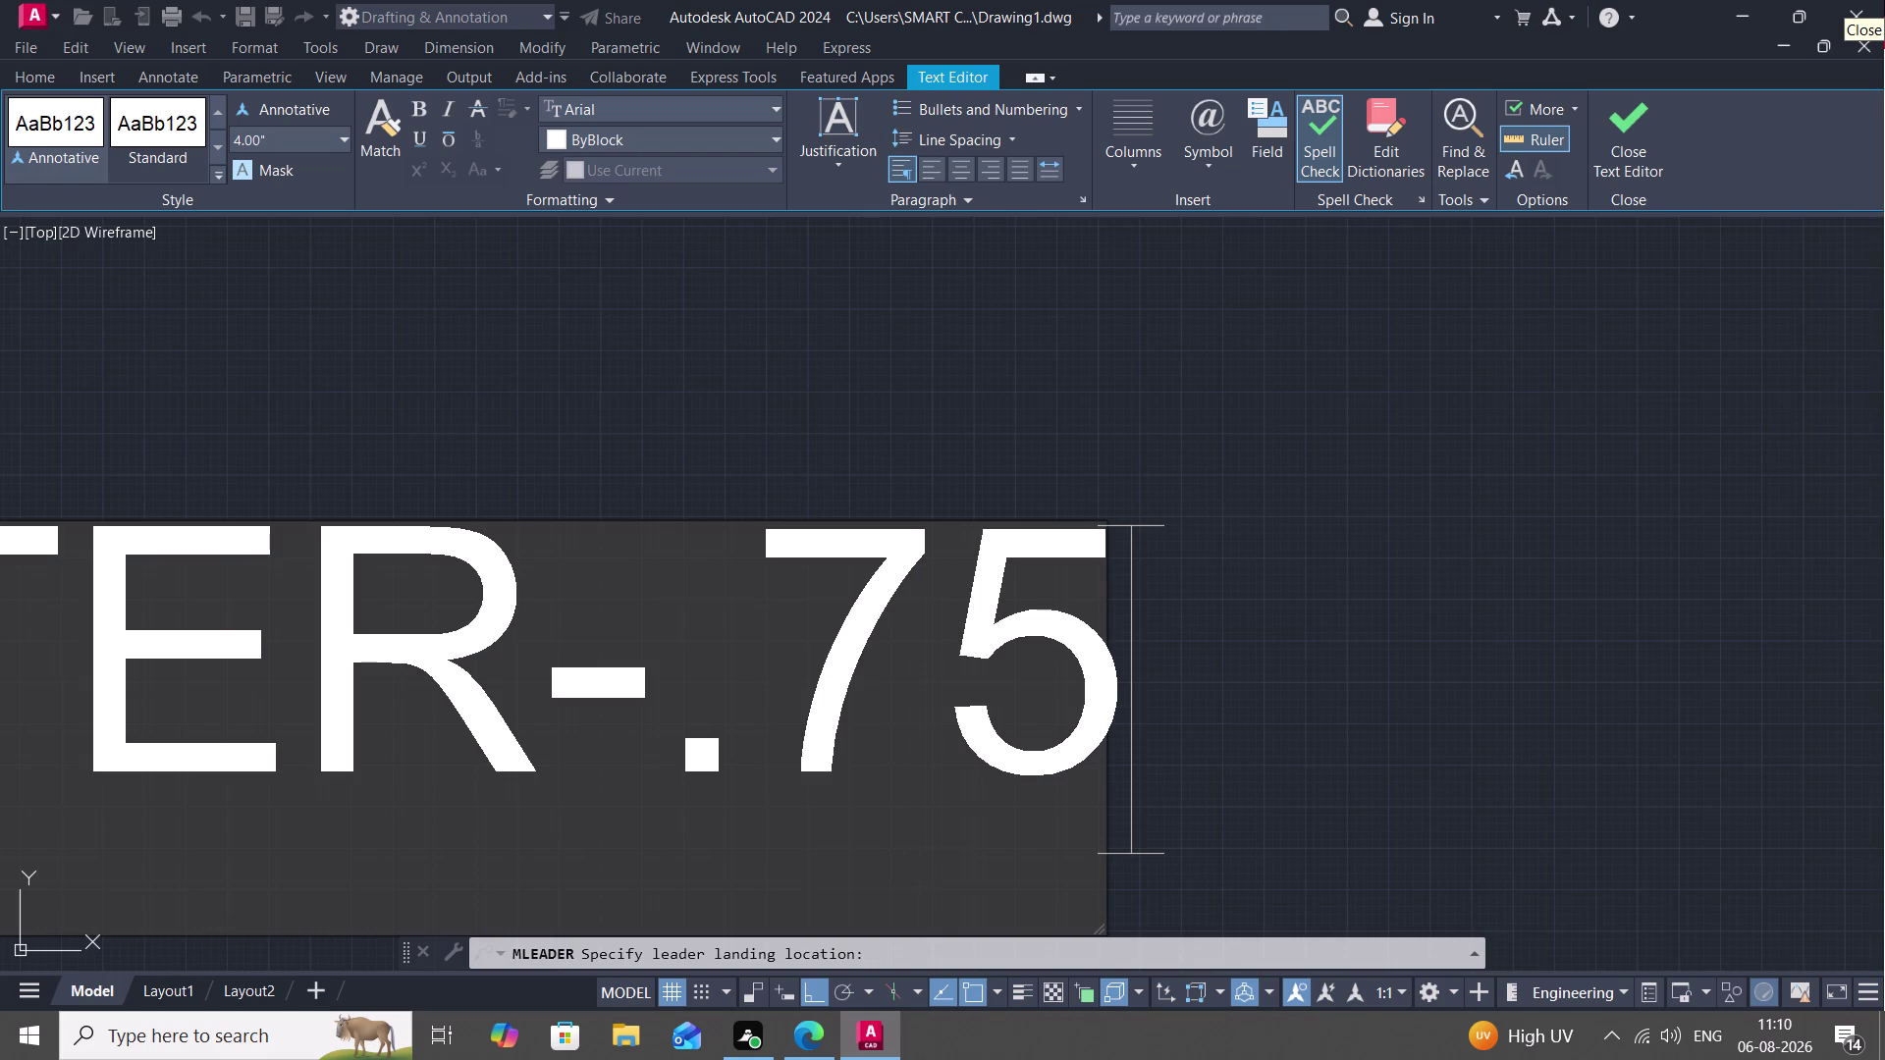
key(shift+quotedbl)
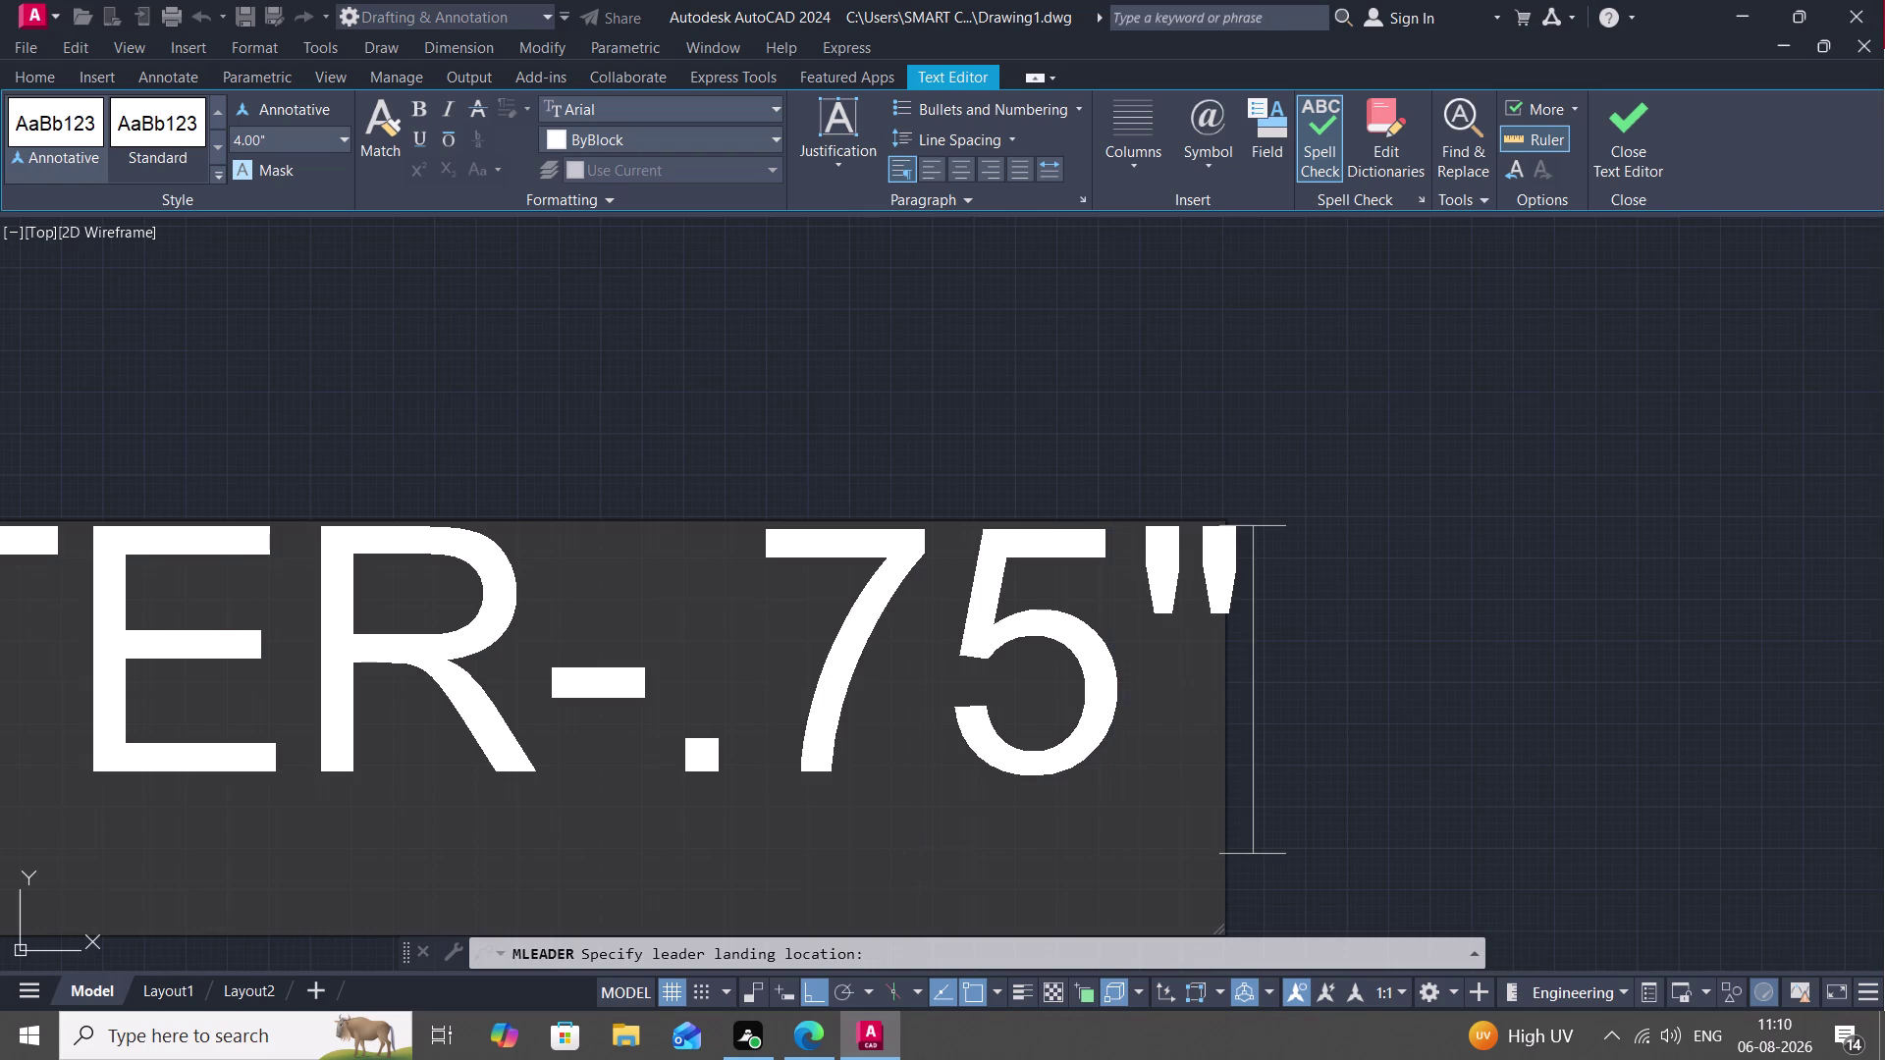
click(1520, 381)
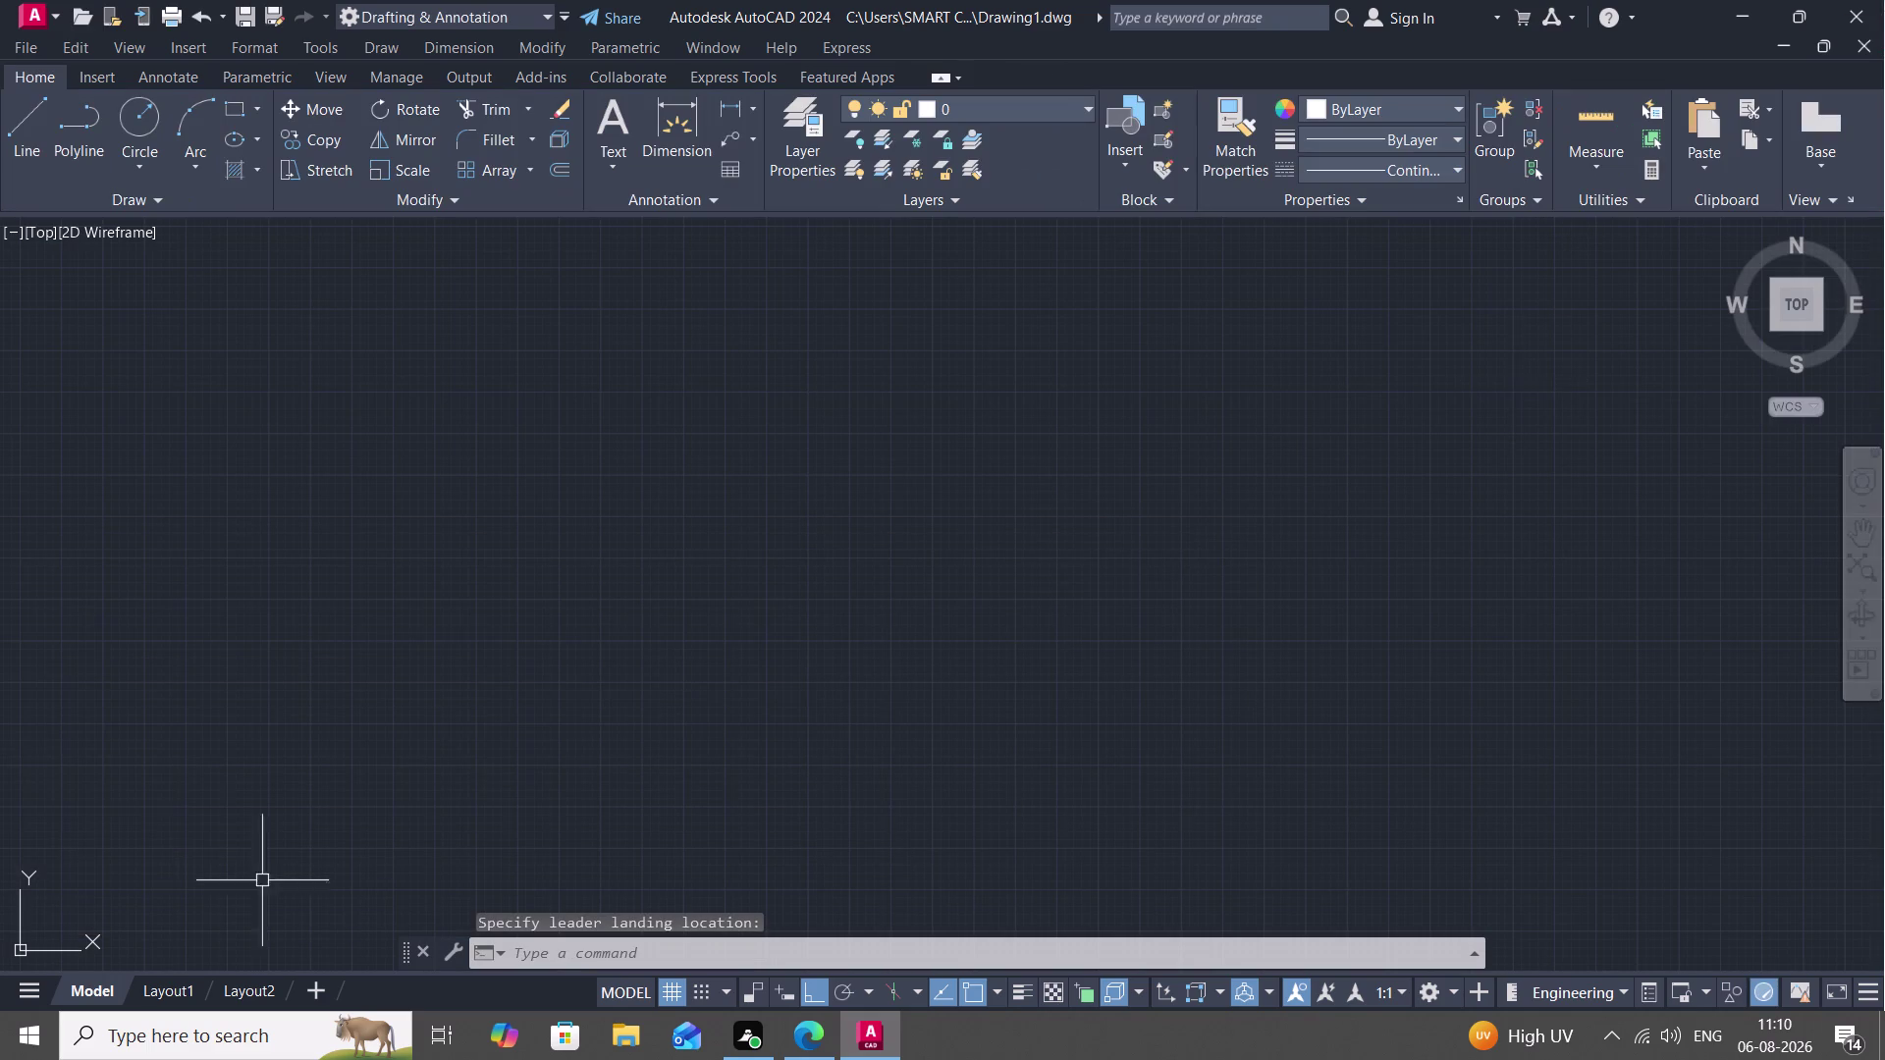
Pan and zoom to the section's lower steps and start a new multileader.
scroll(down, 3)
scroll(down, 3)
middle_drag(19, 877, 424, 703)
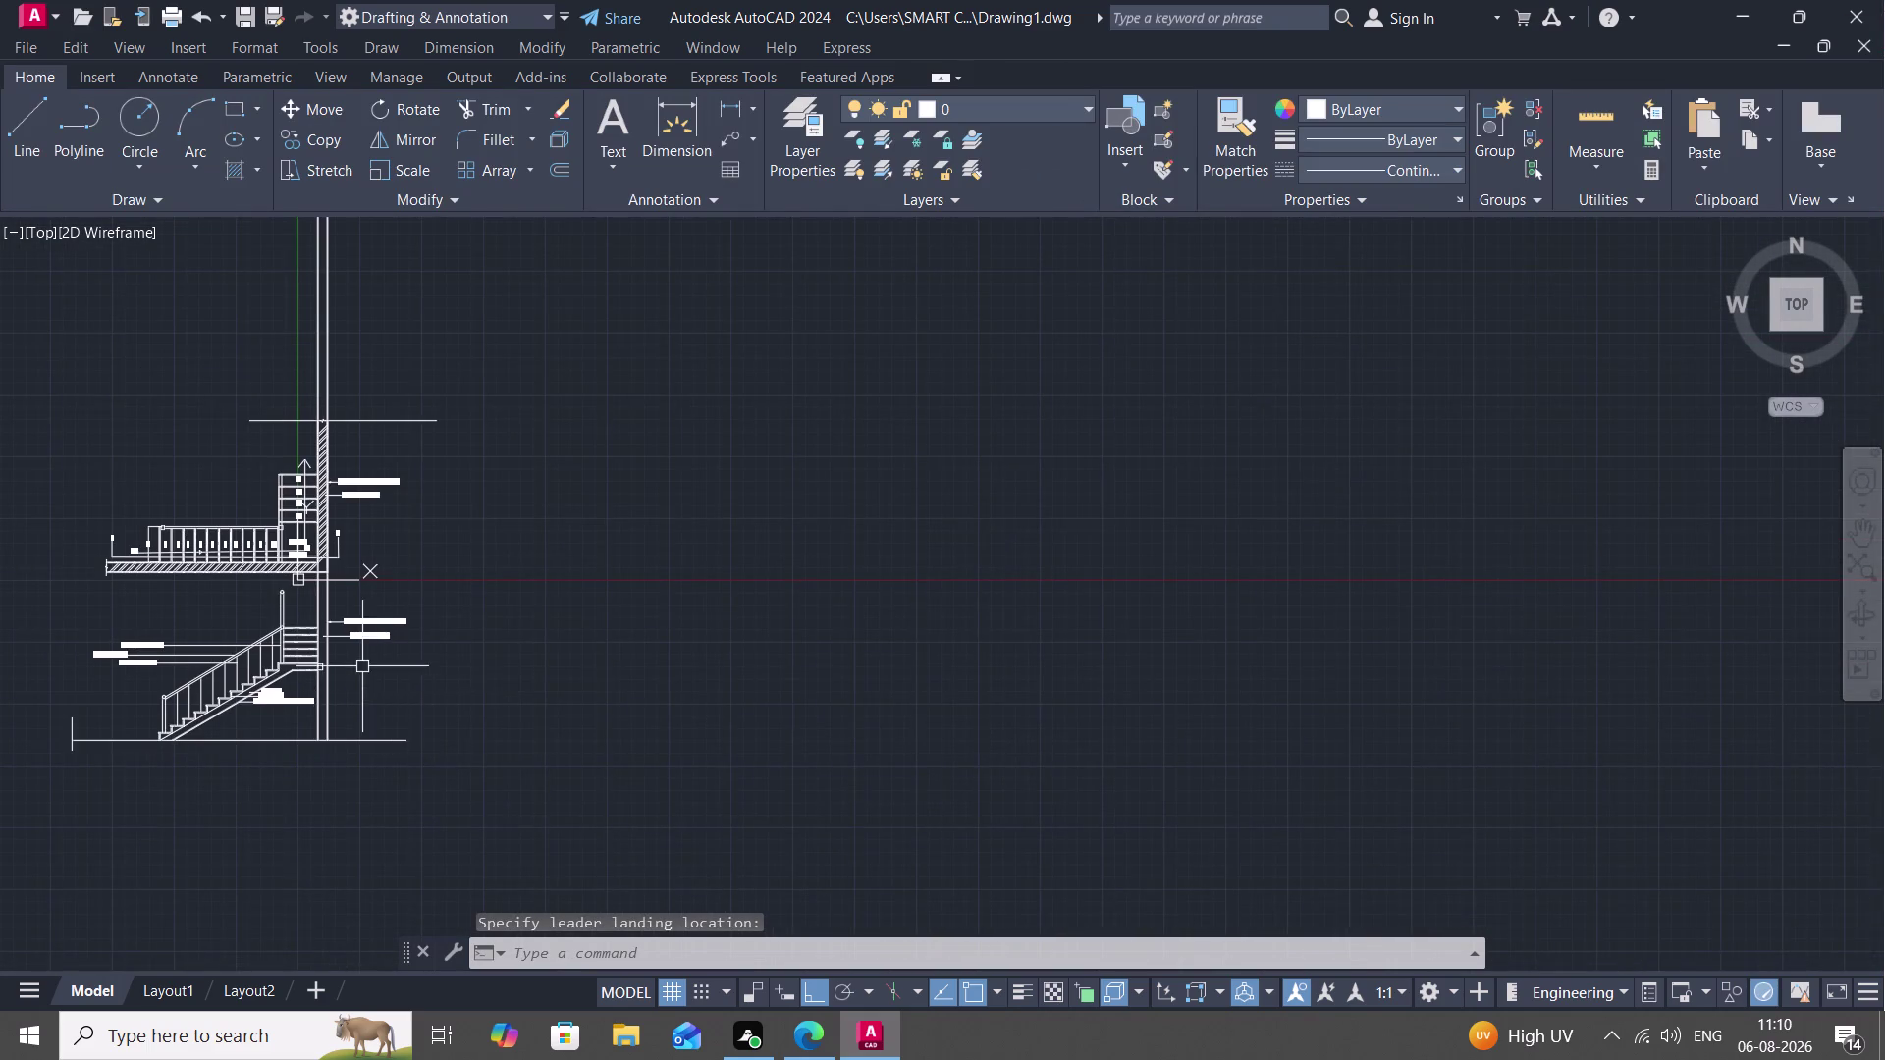
scroll(up, 3)
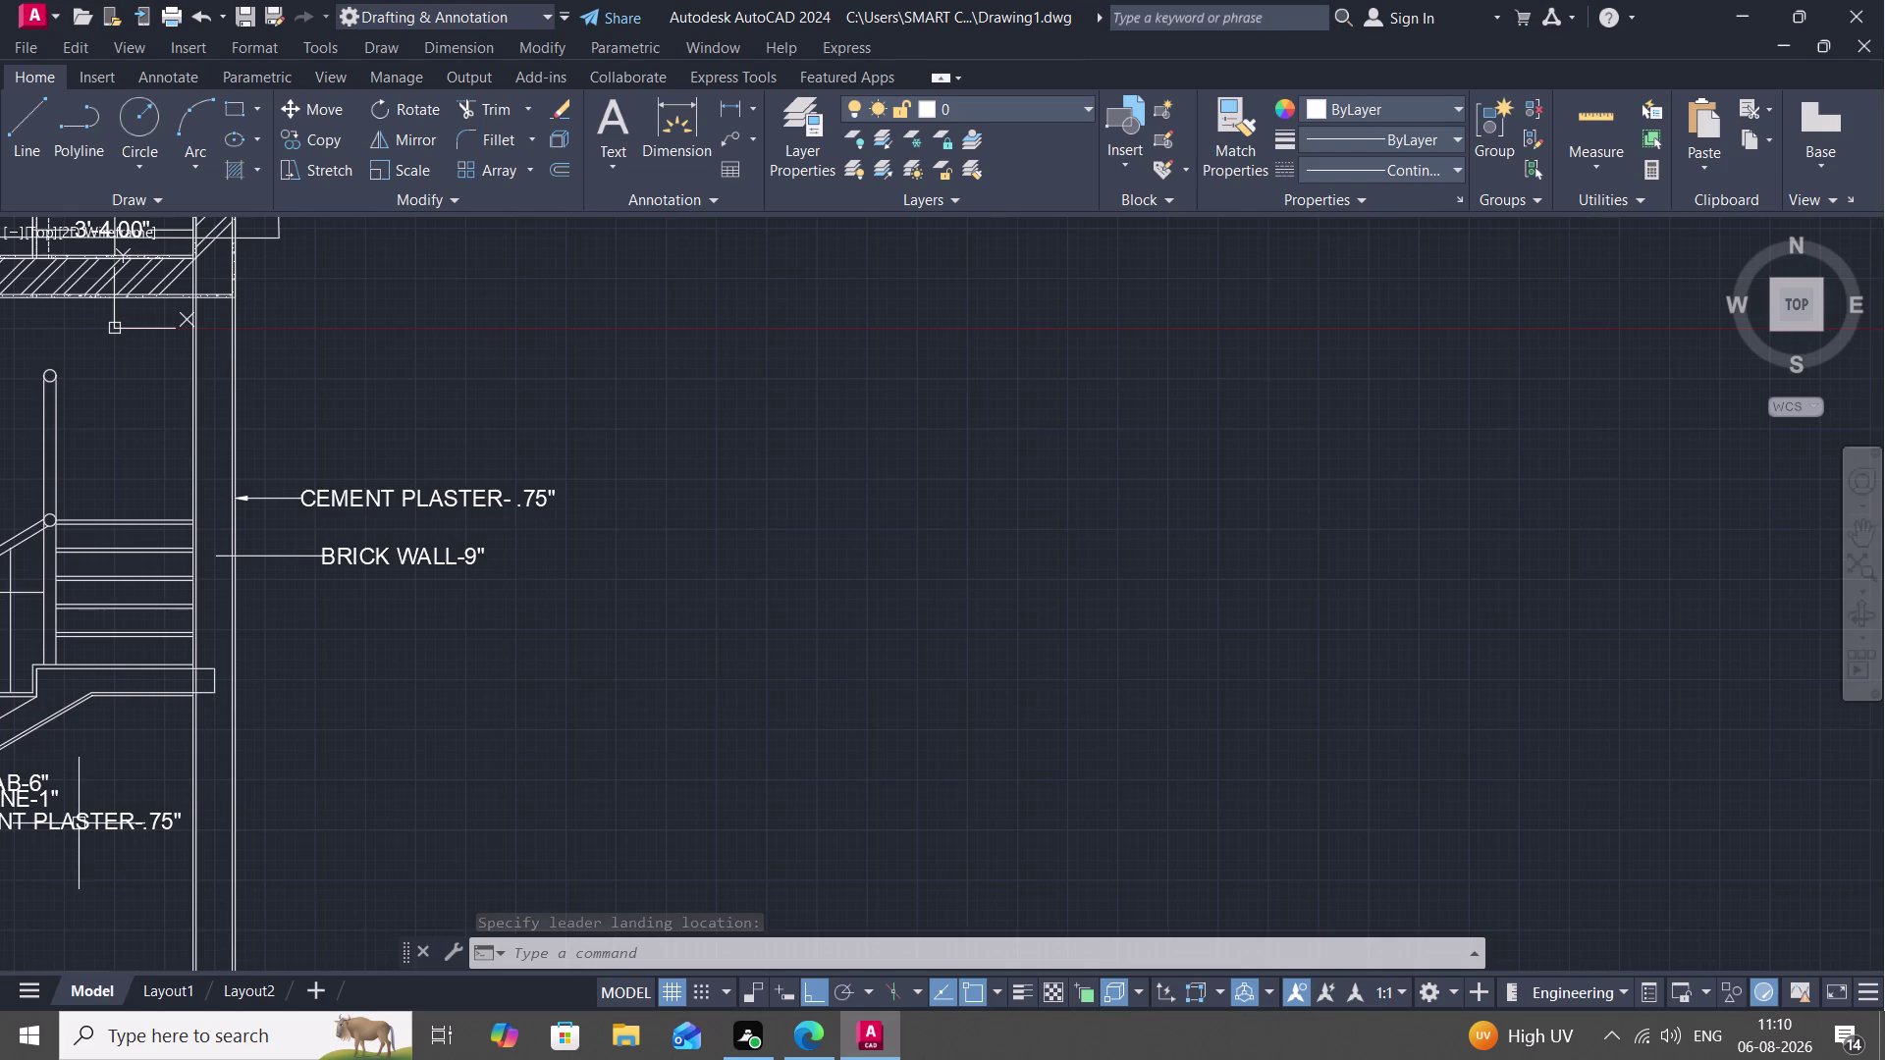
middle_drag(85, 826, 696, 333)
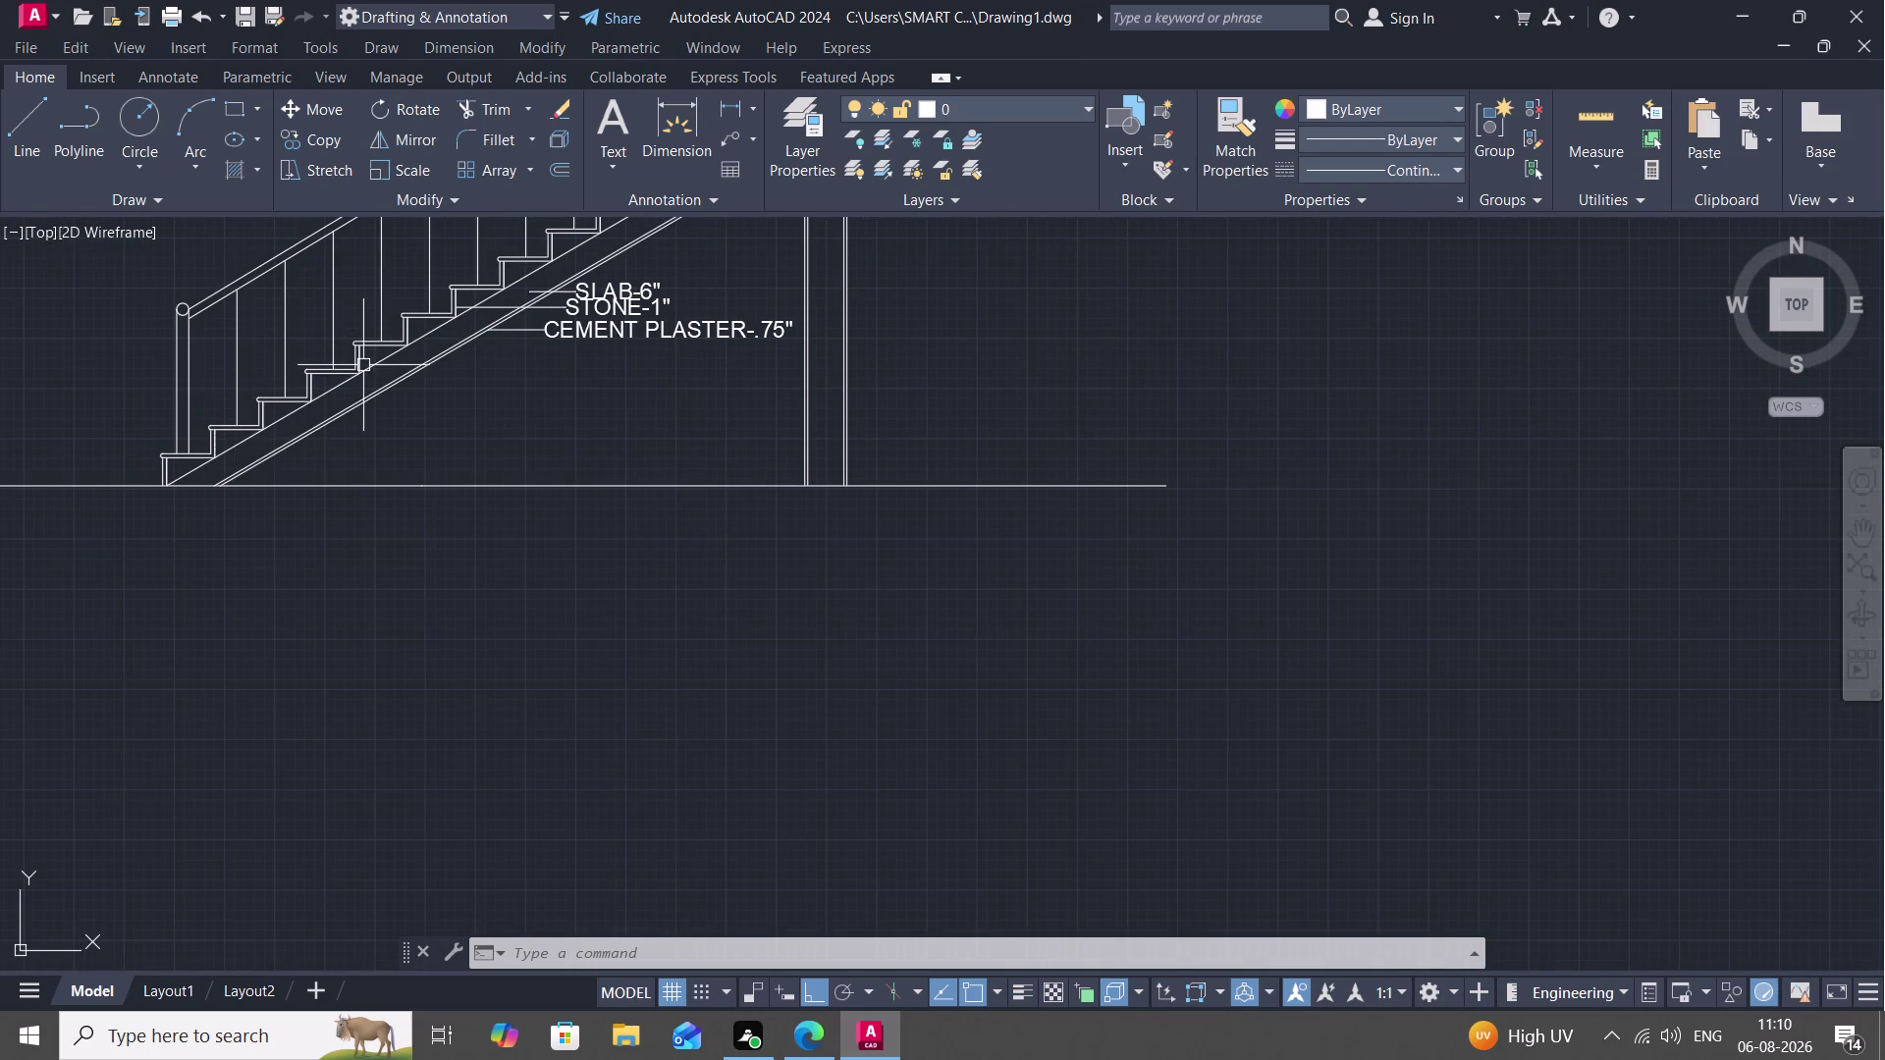
scroll(up, 3)
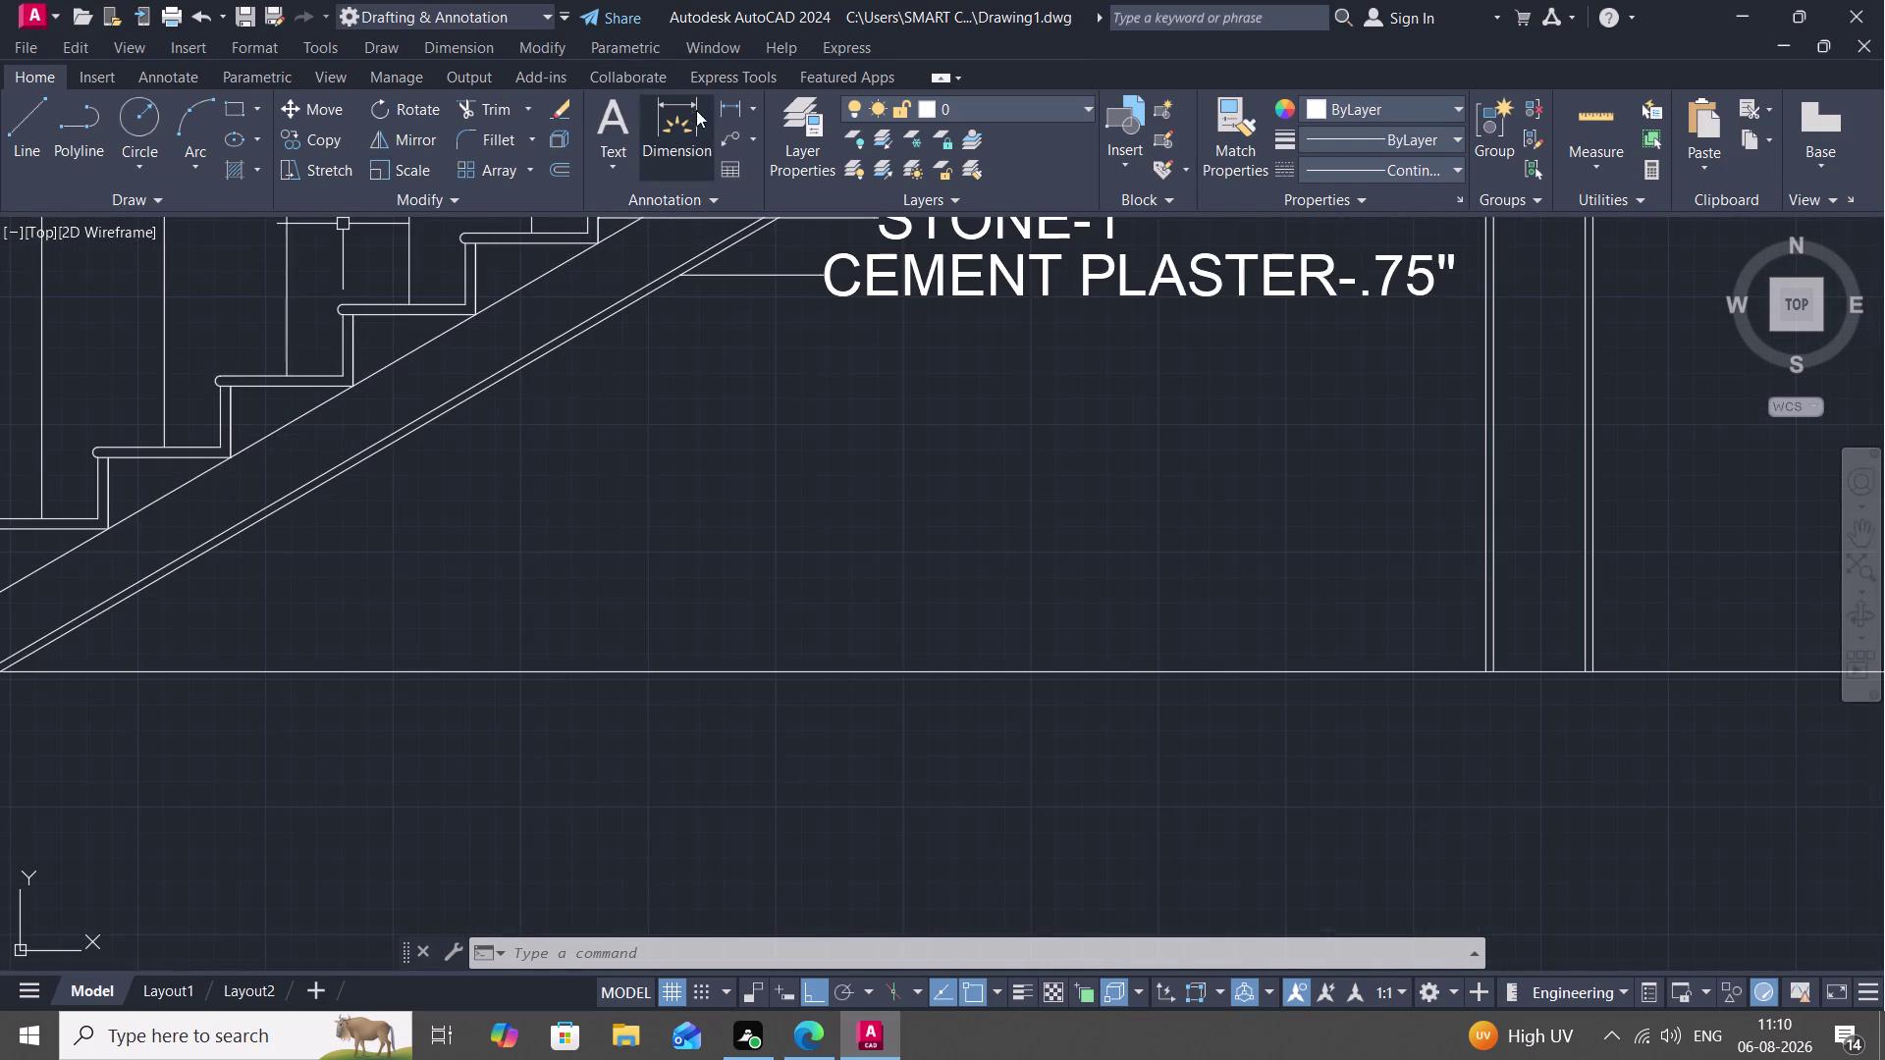
click(747, 137)
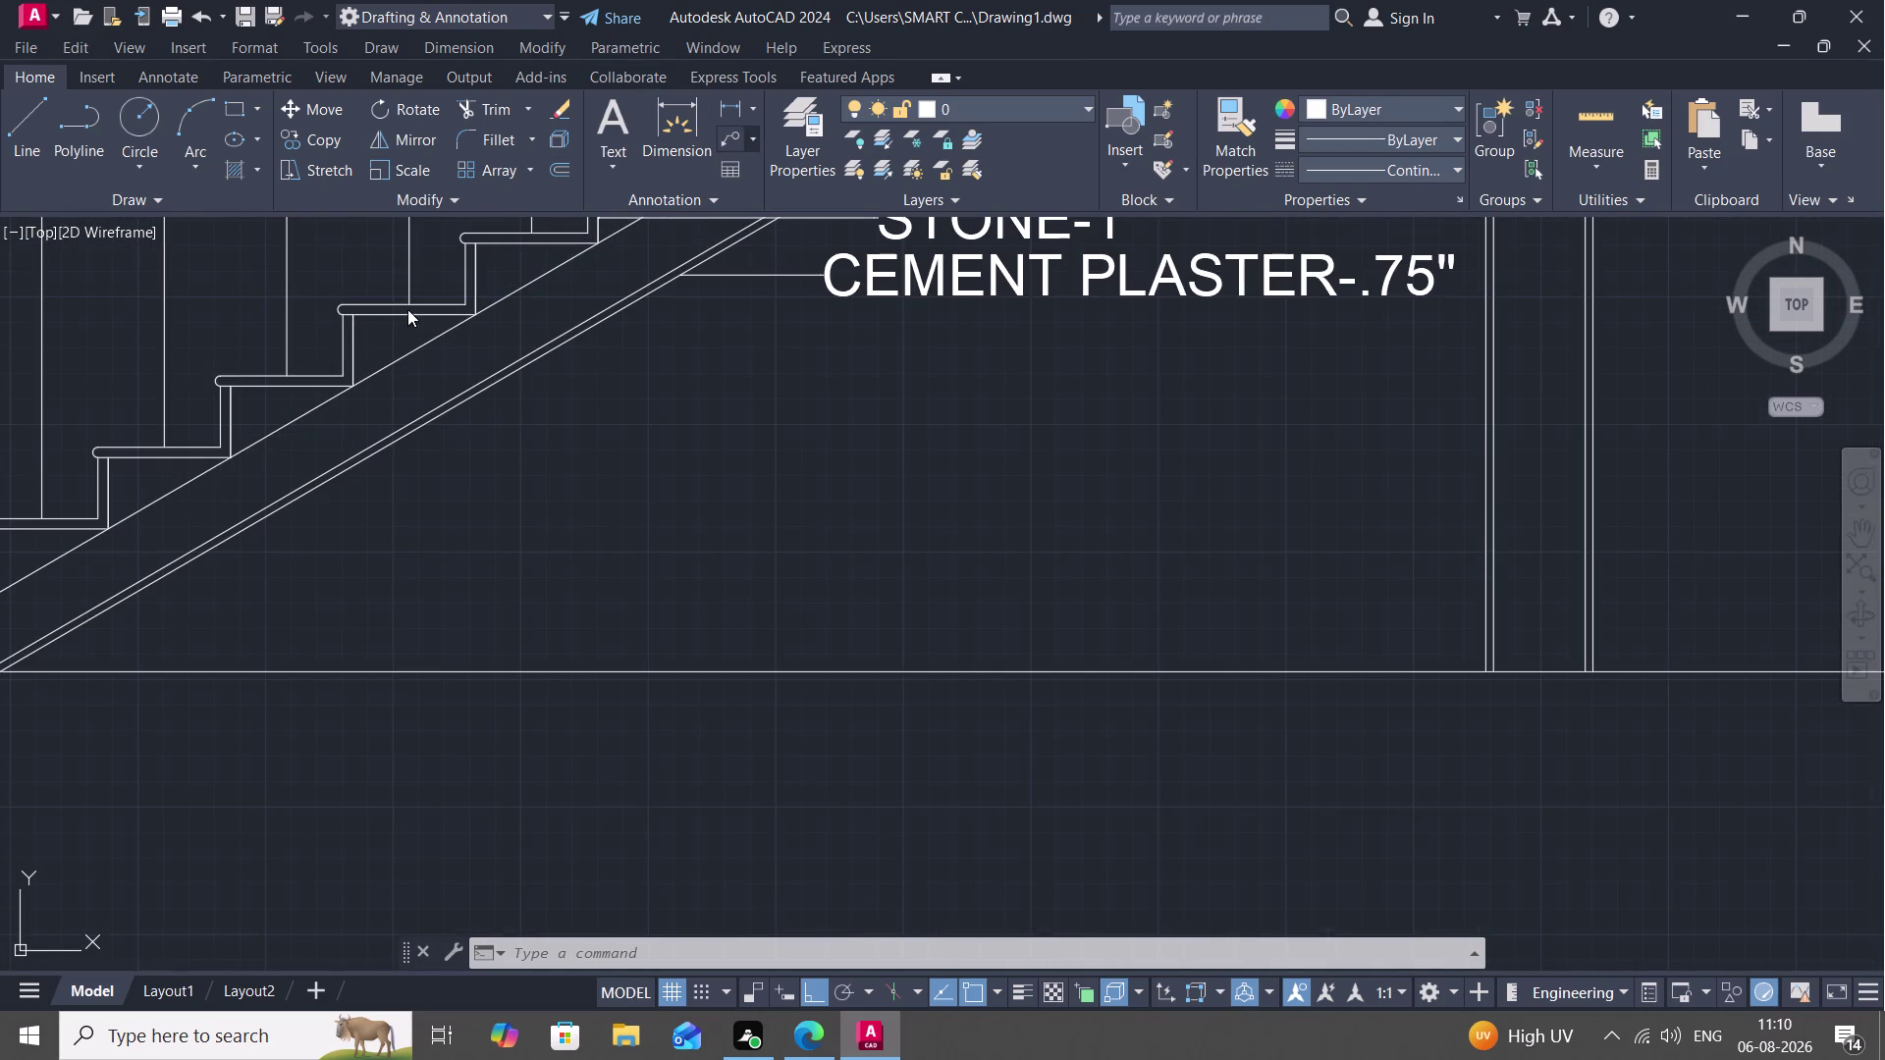
click(814, 179)
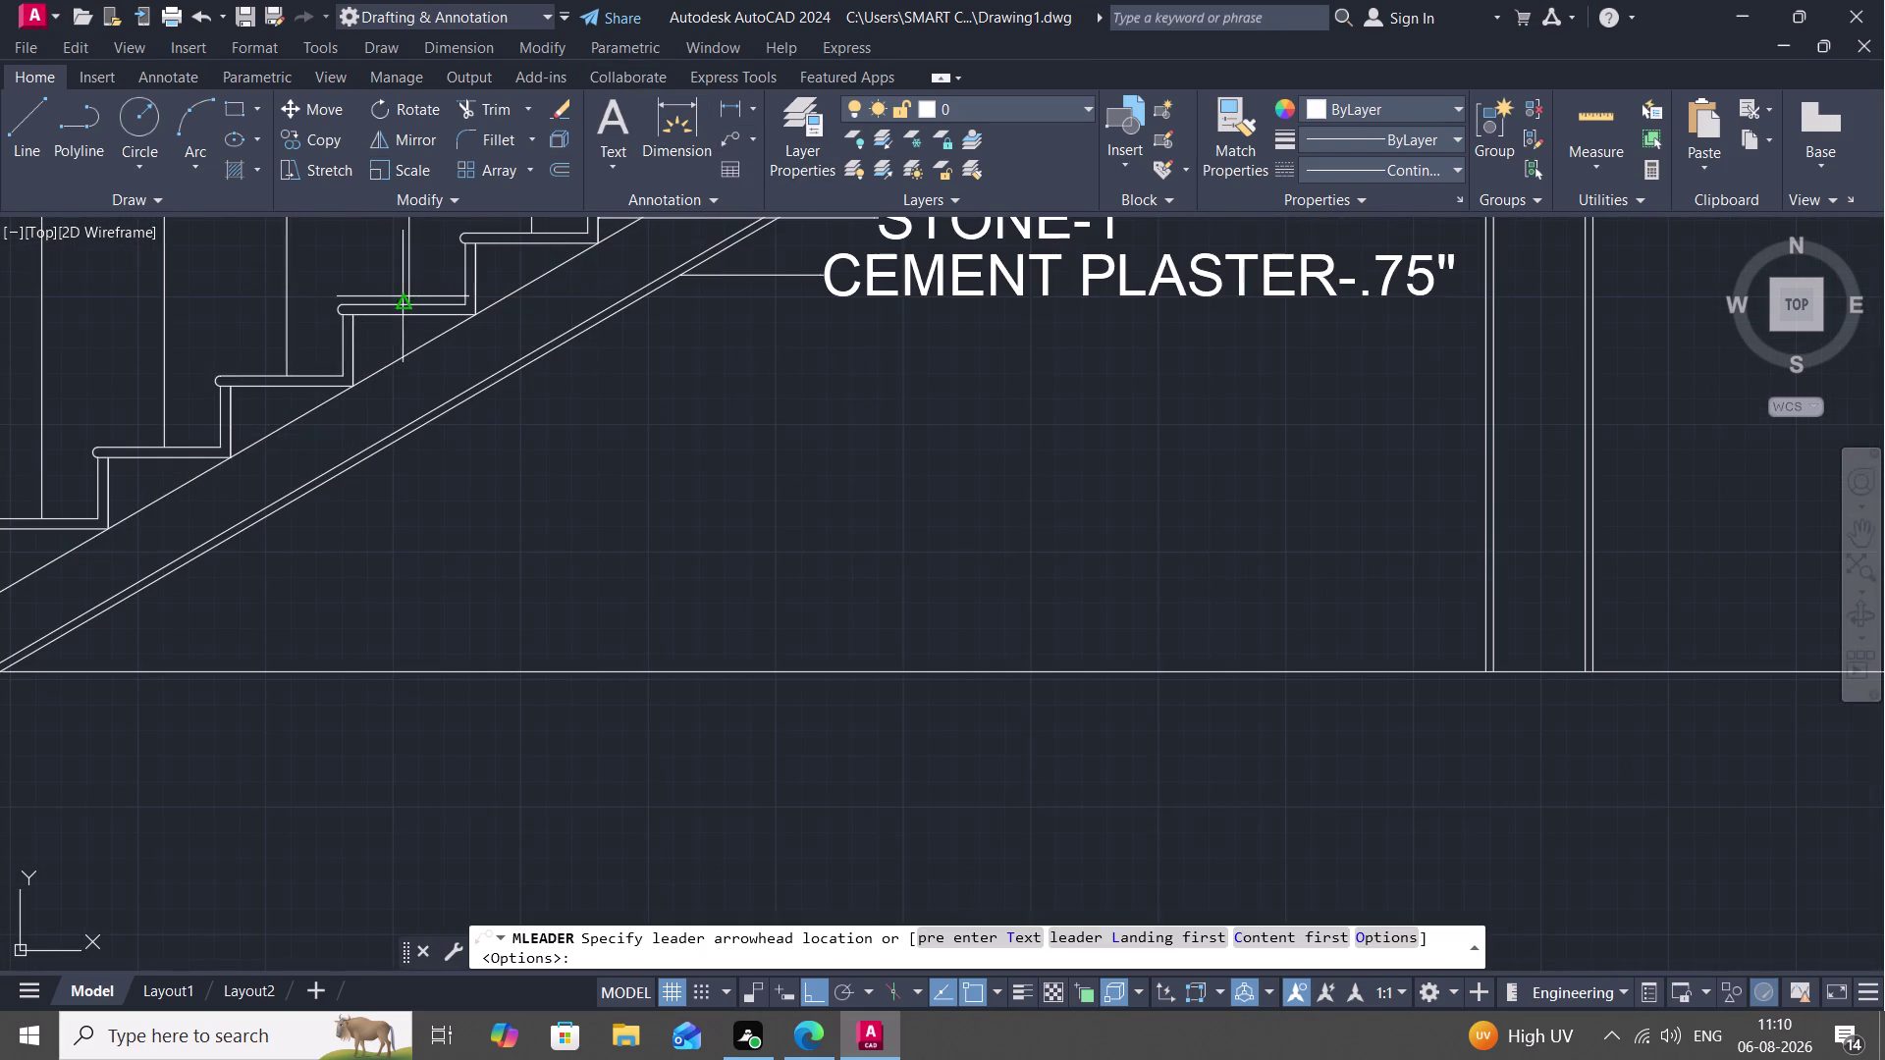
Point a multileader at a stair tread and set its text height to 4".
click(411, 311)
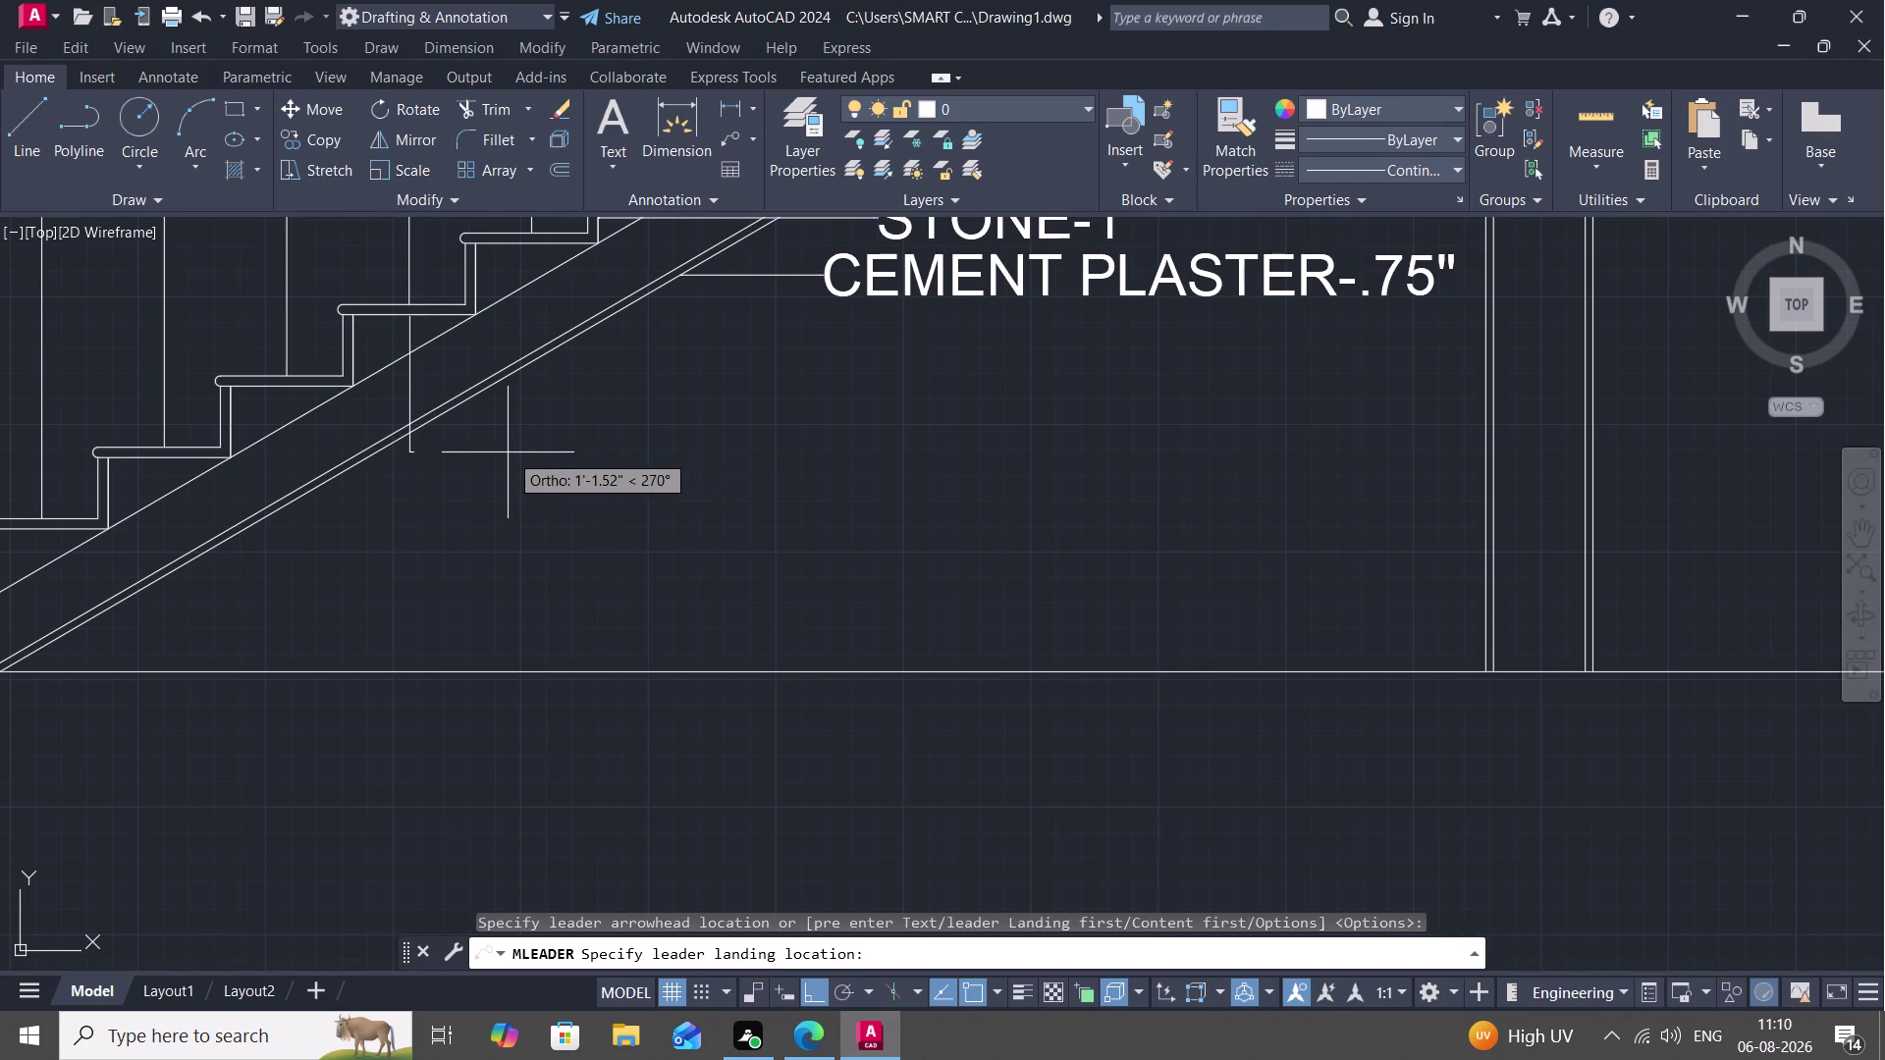
drag(490, 487, 504, 481)
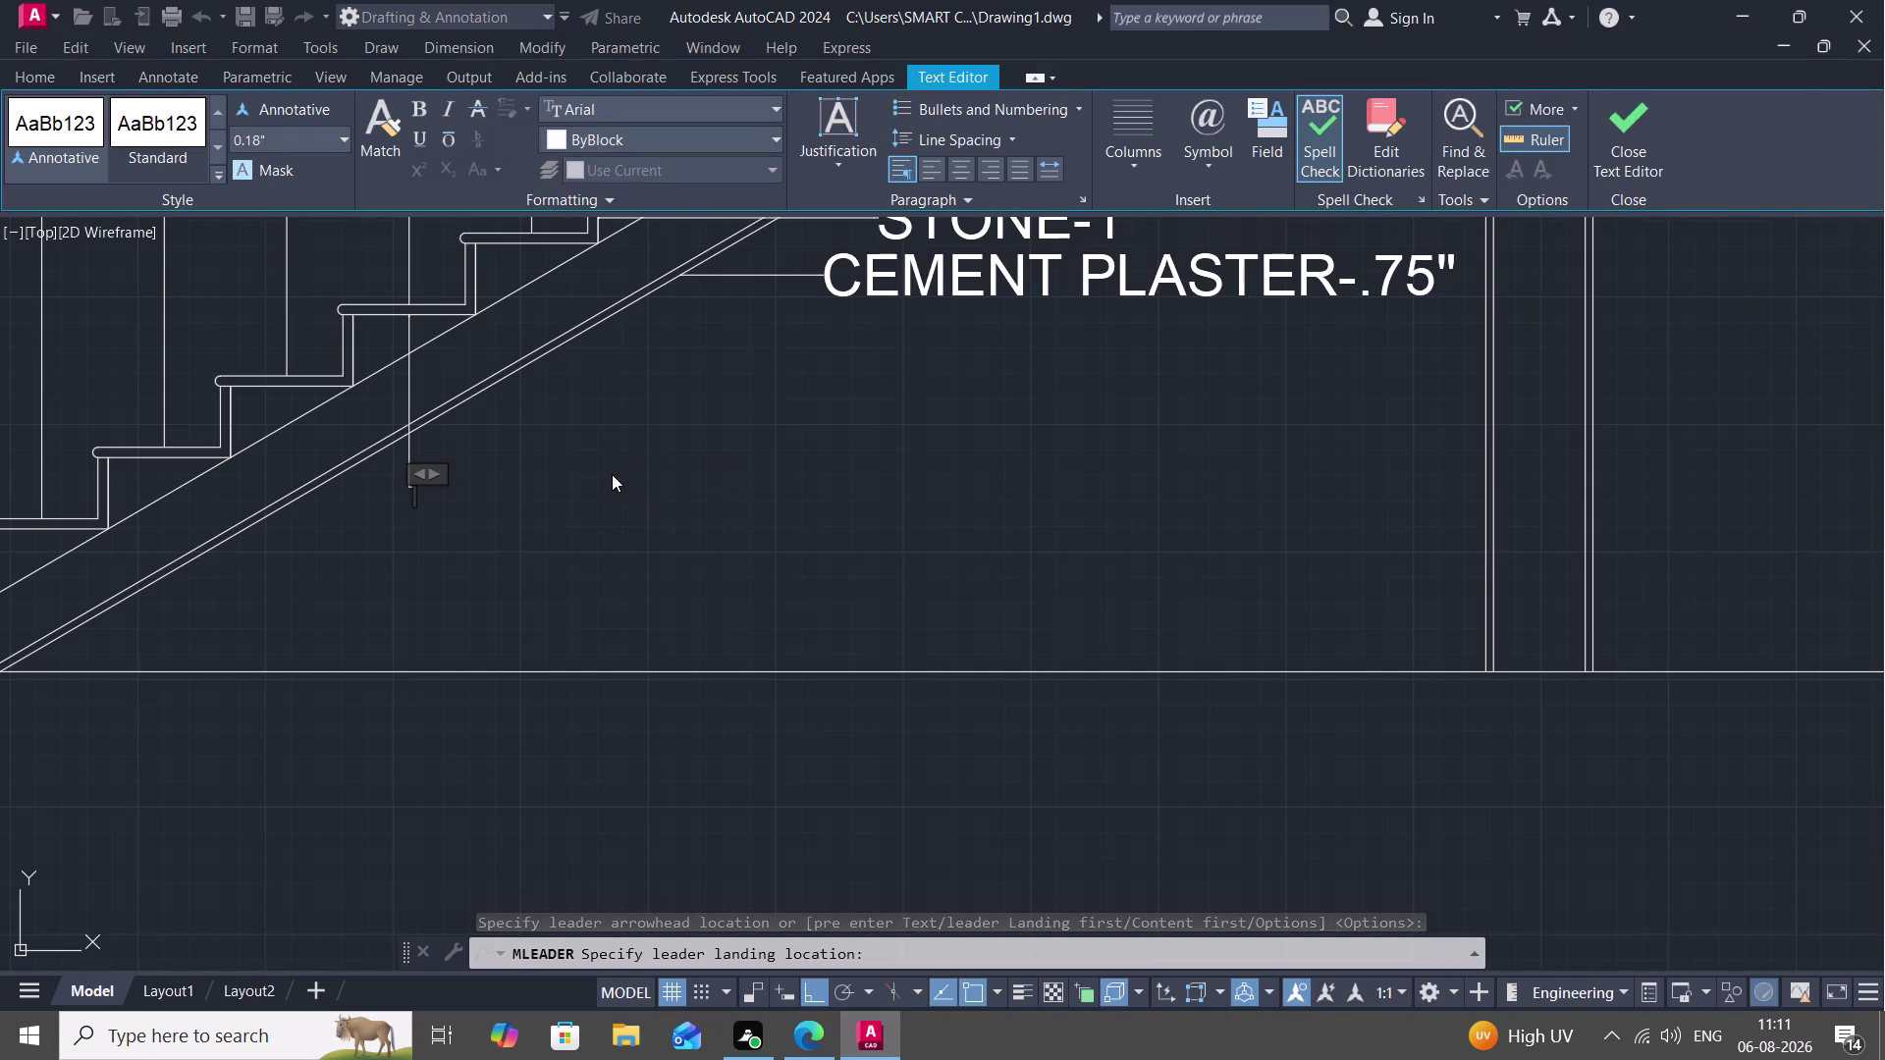
click(266, 140)
key(BackSpace)
key(4)
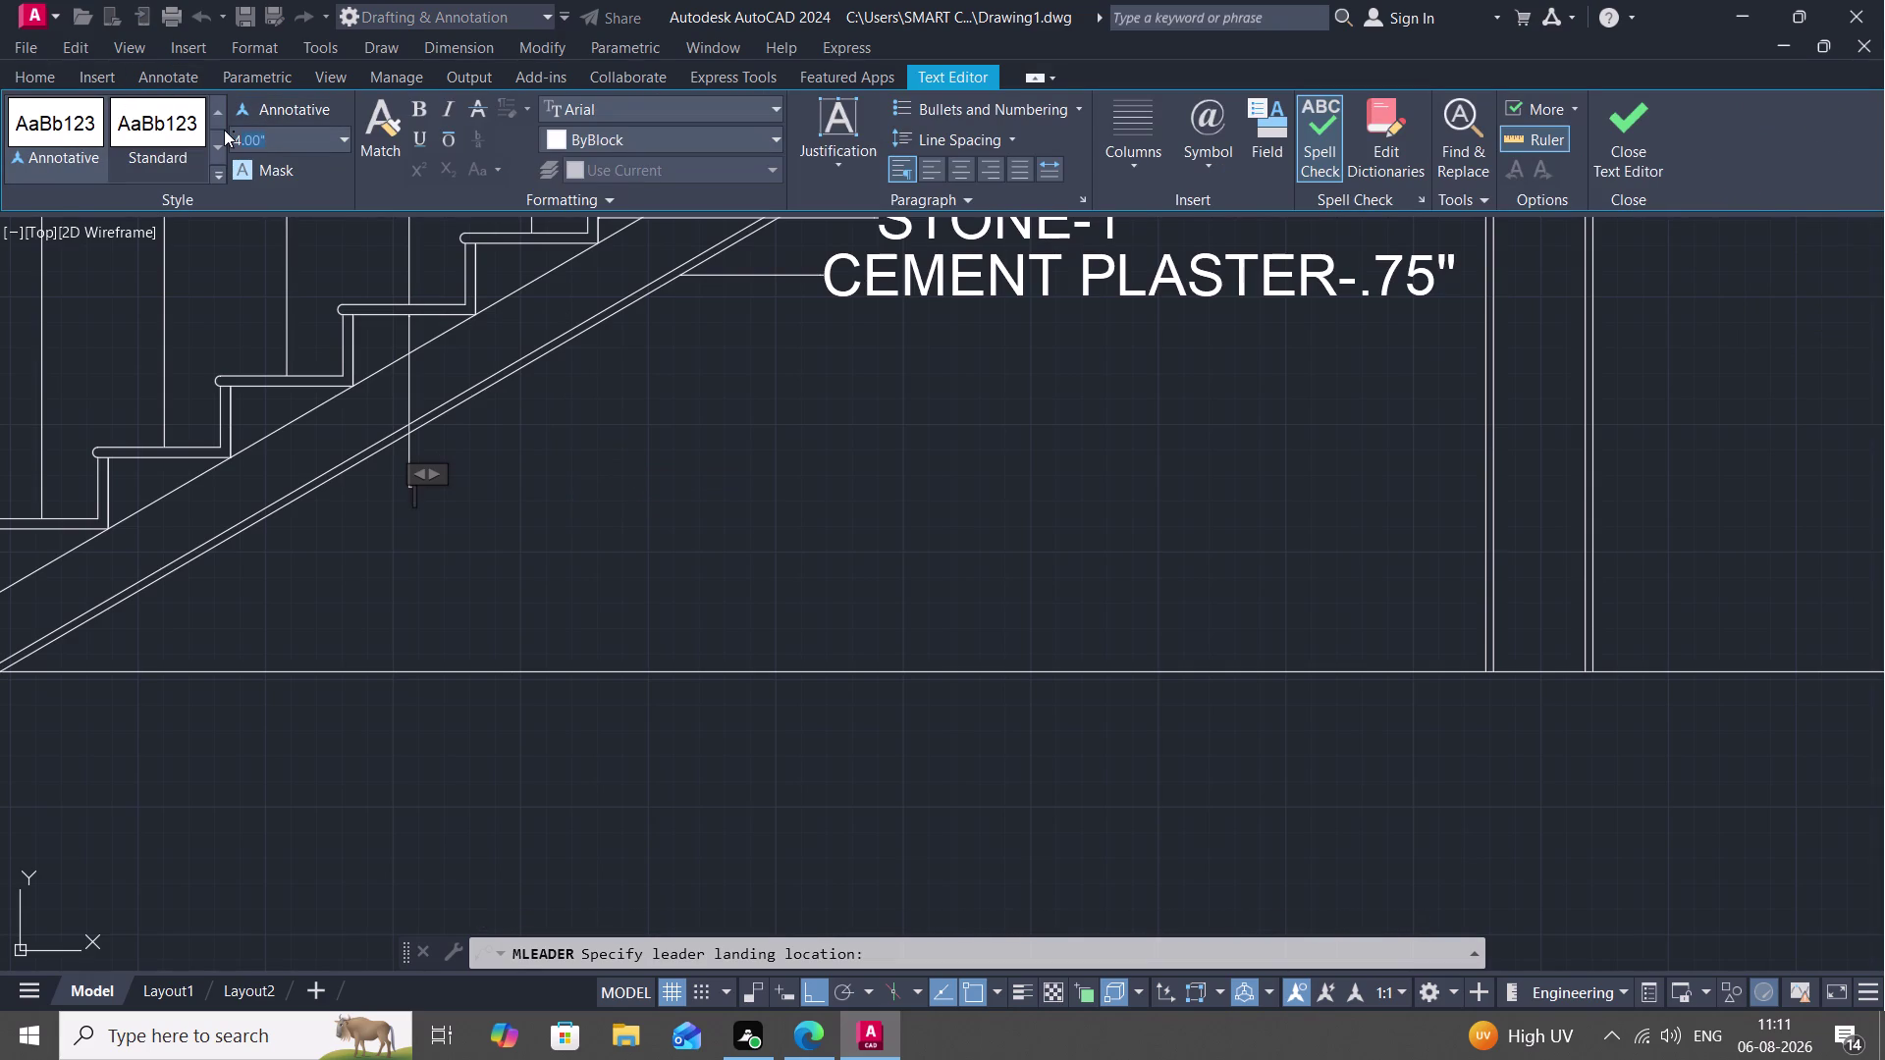
text(")
key(space)
key(Return)
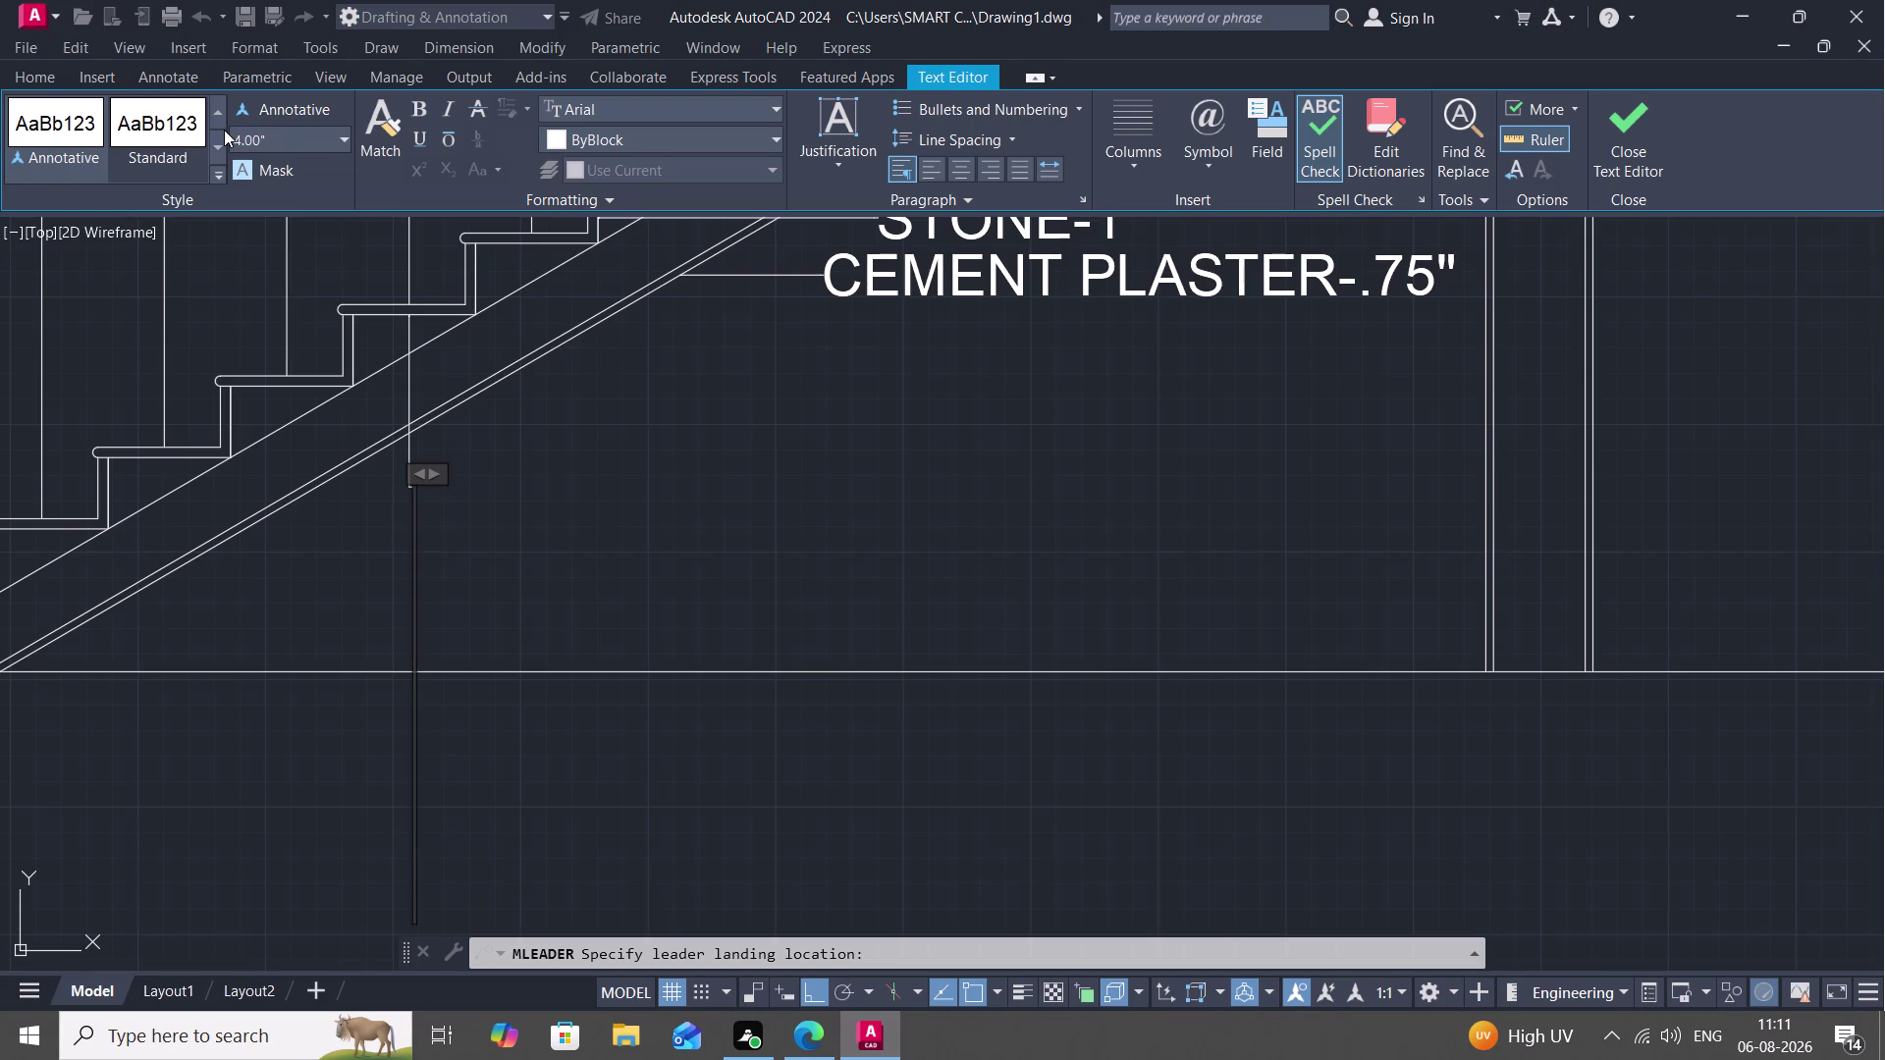
Enter the leader text THREAD -1' and close the text editor.
text(THREA)
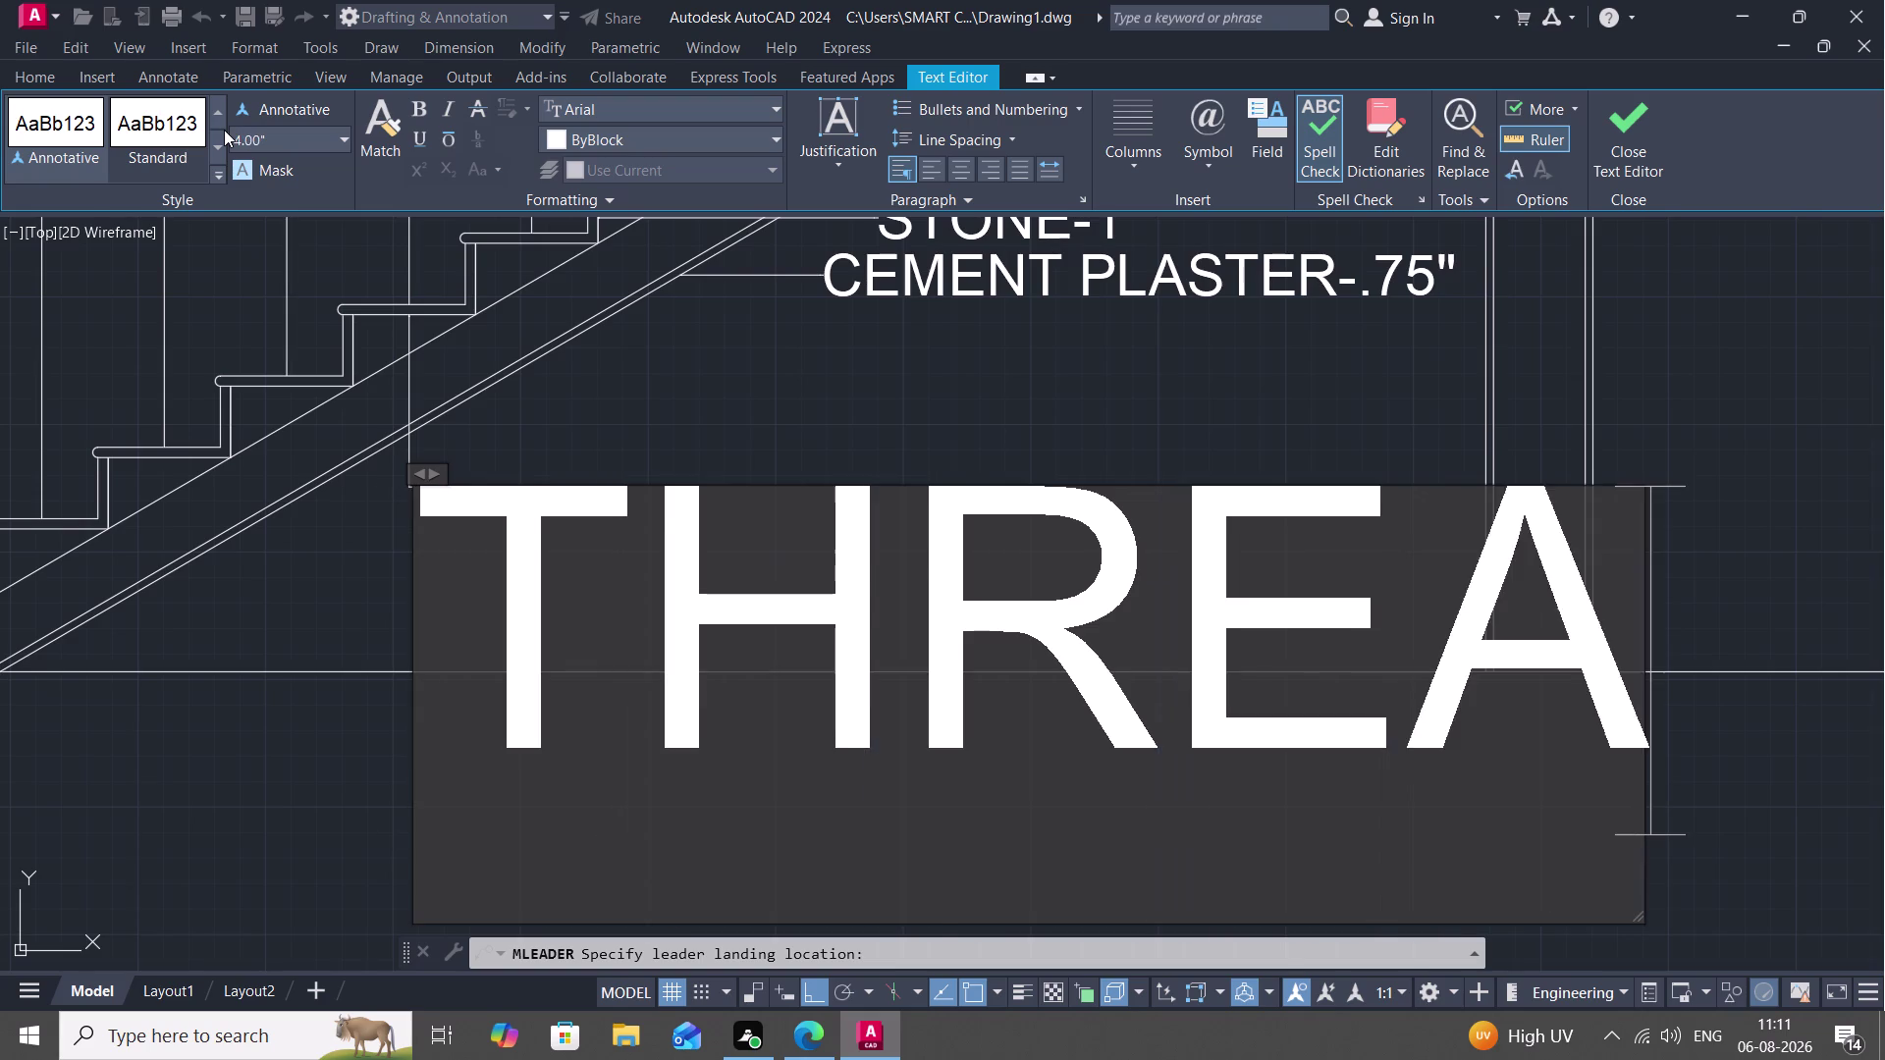
text(D)
key(space)
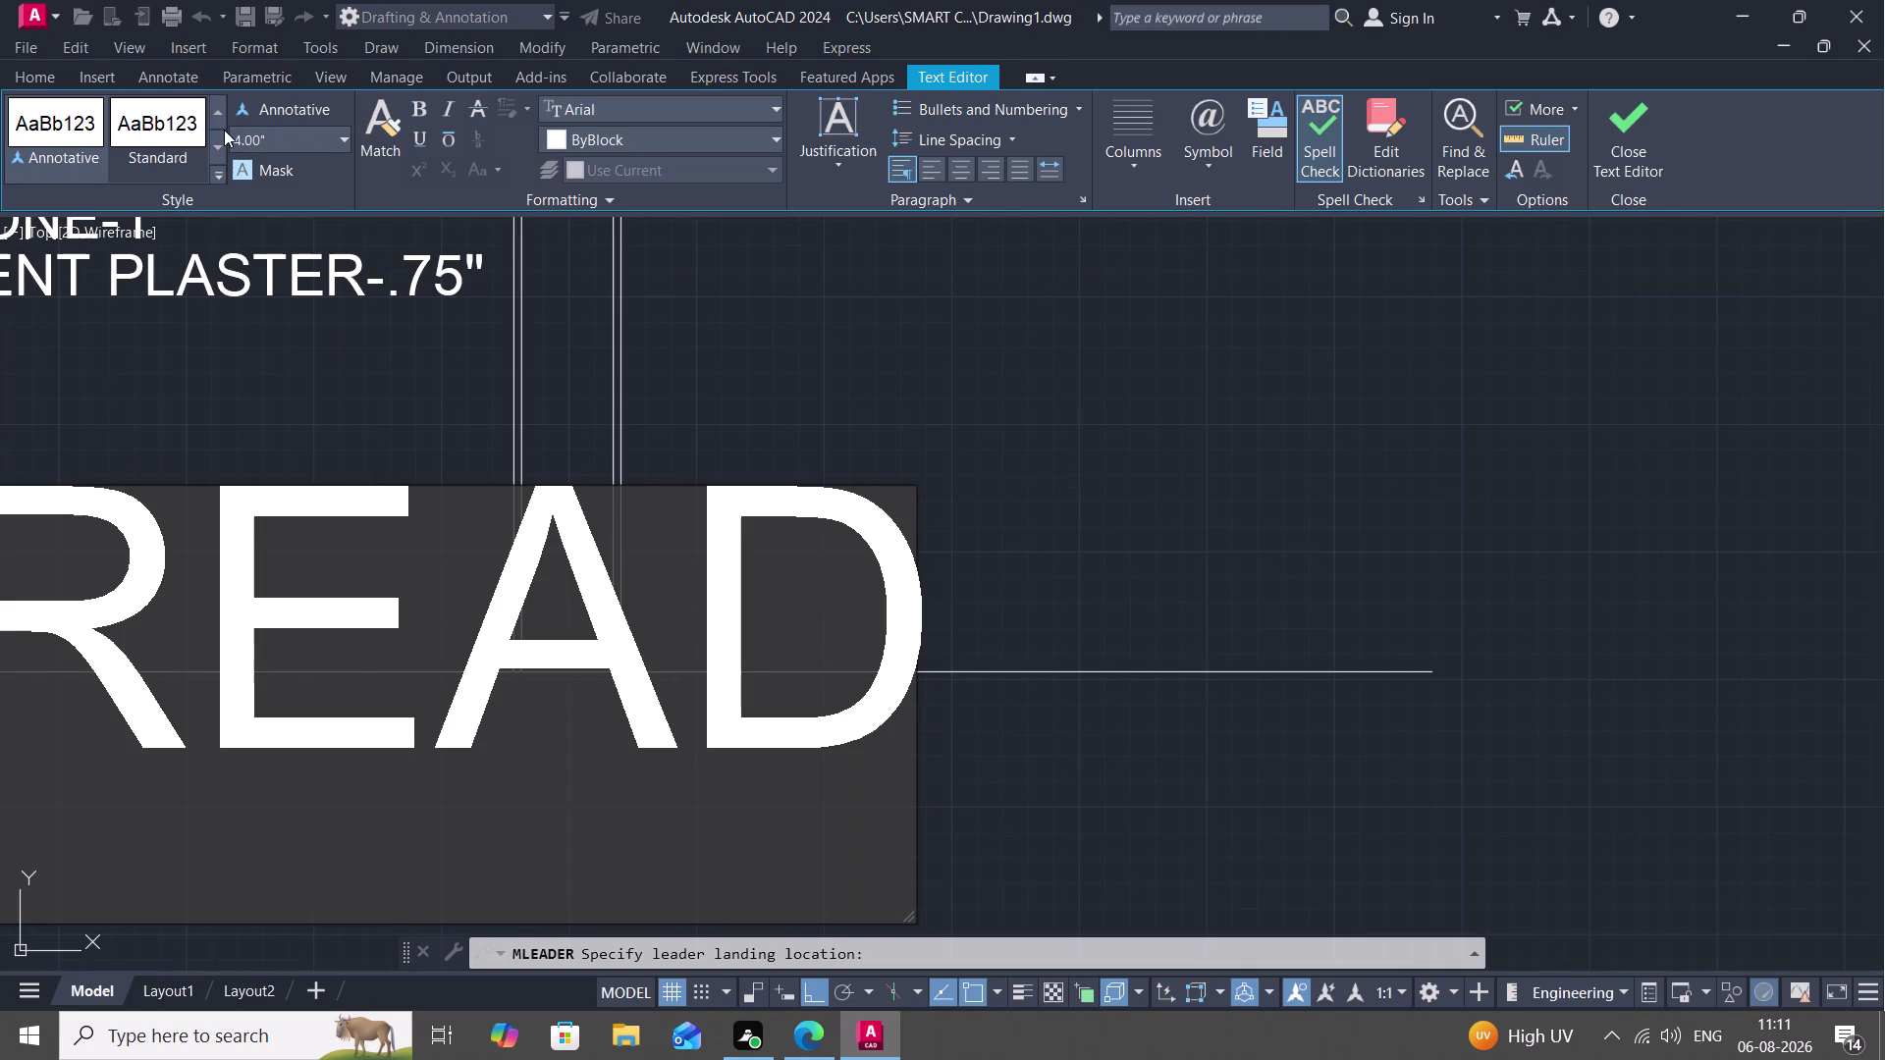
key(minus)
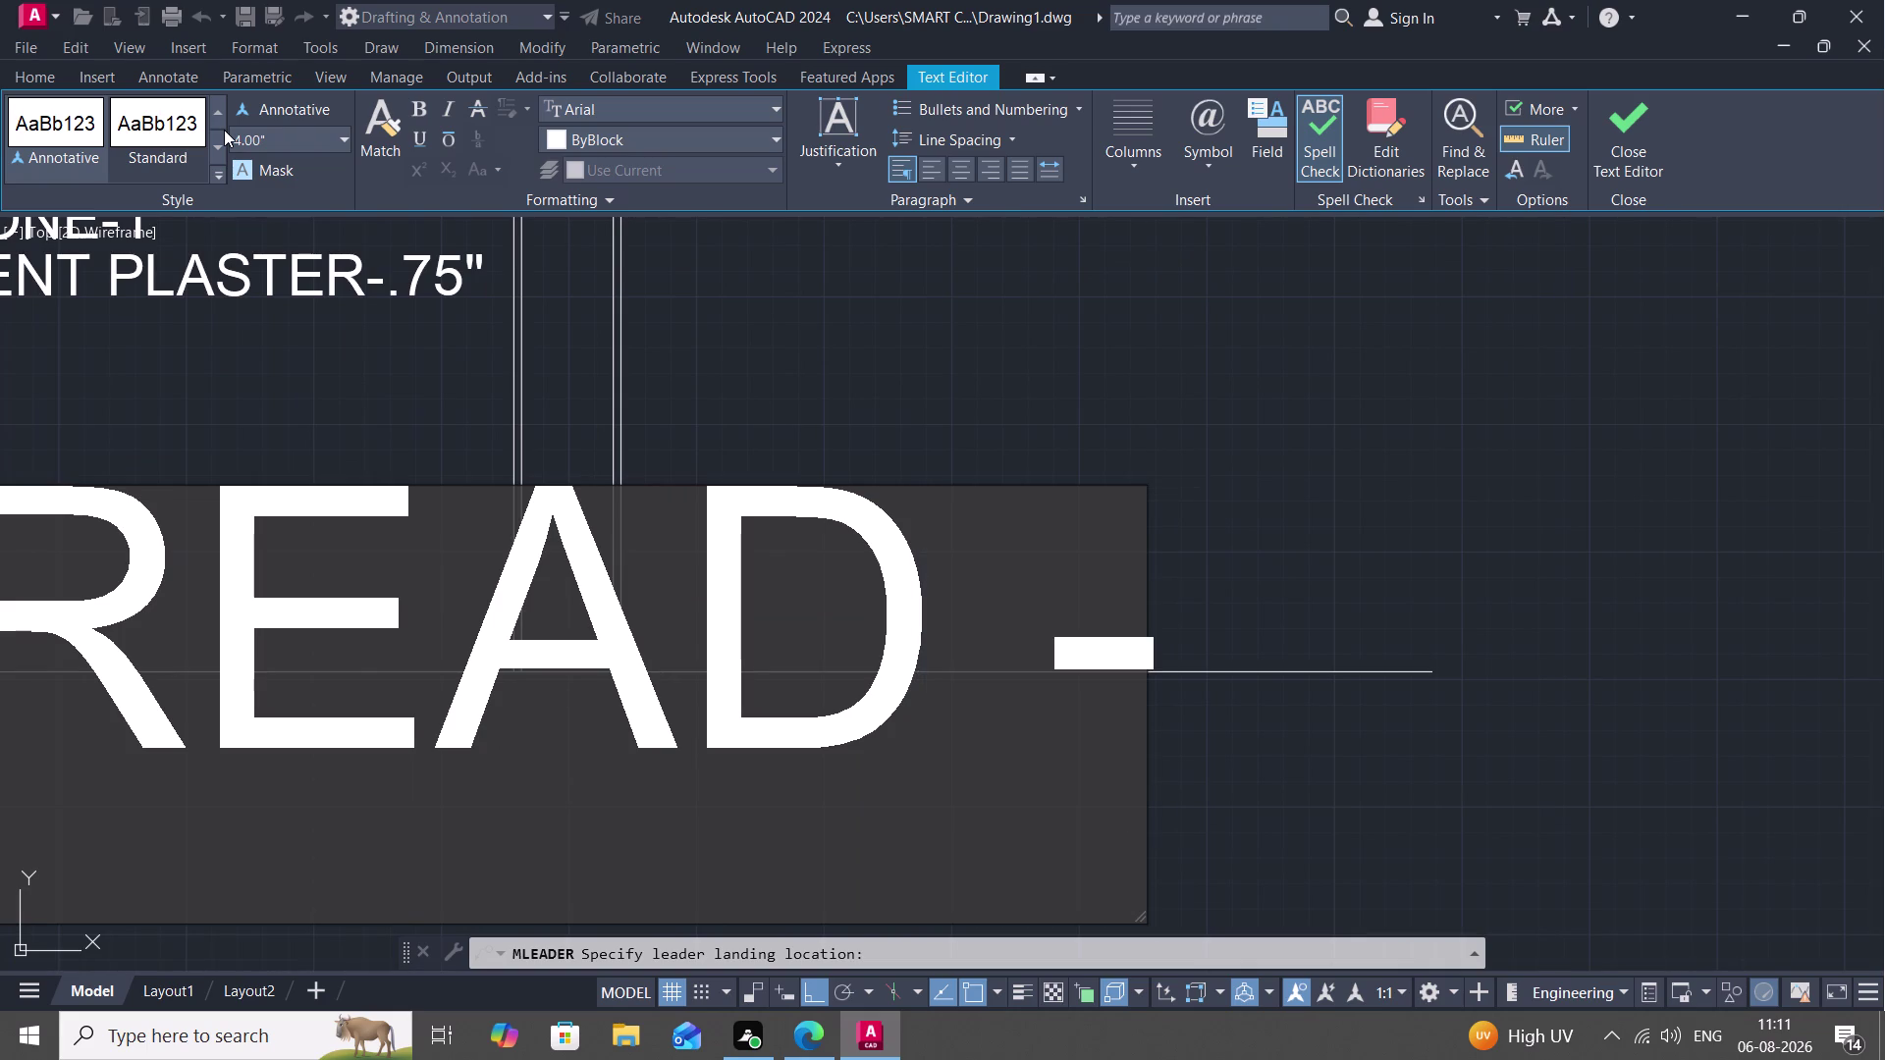
key(1)
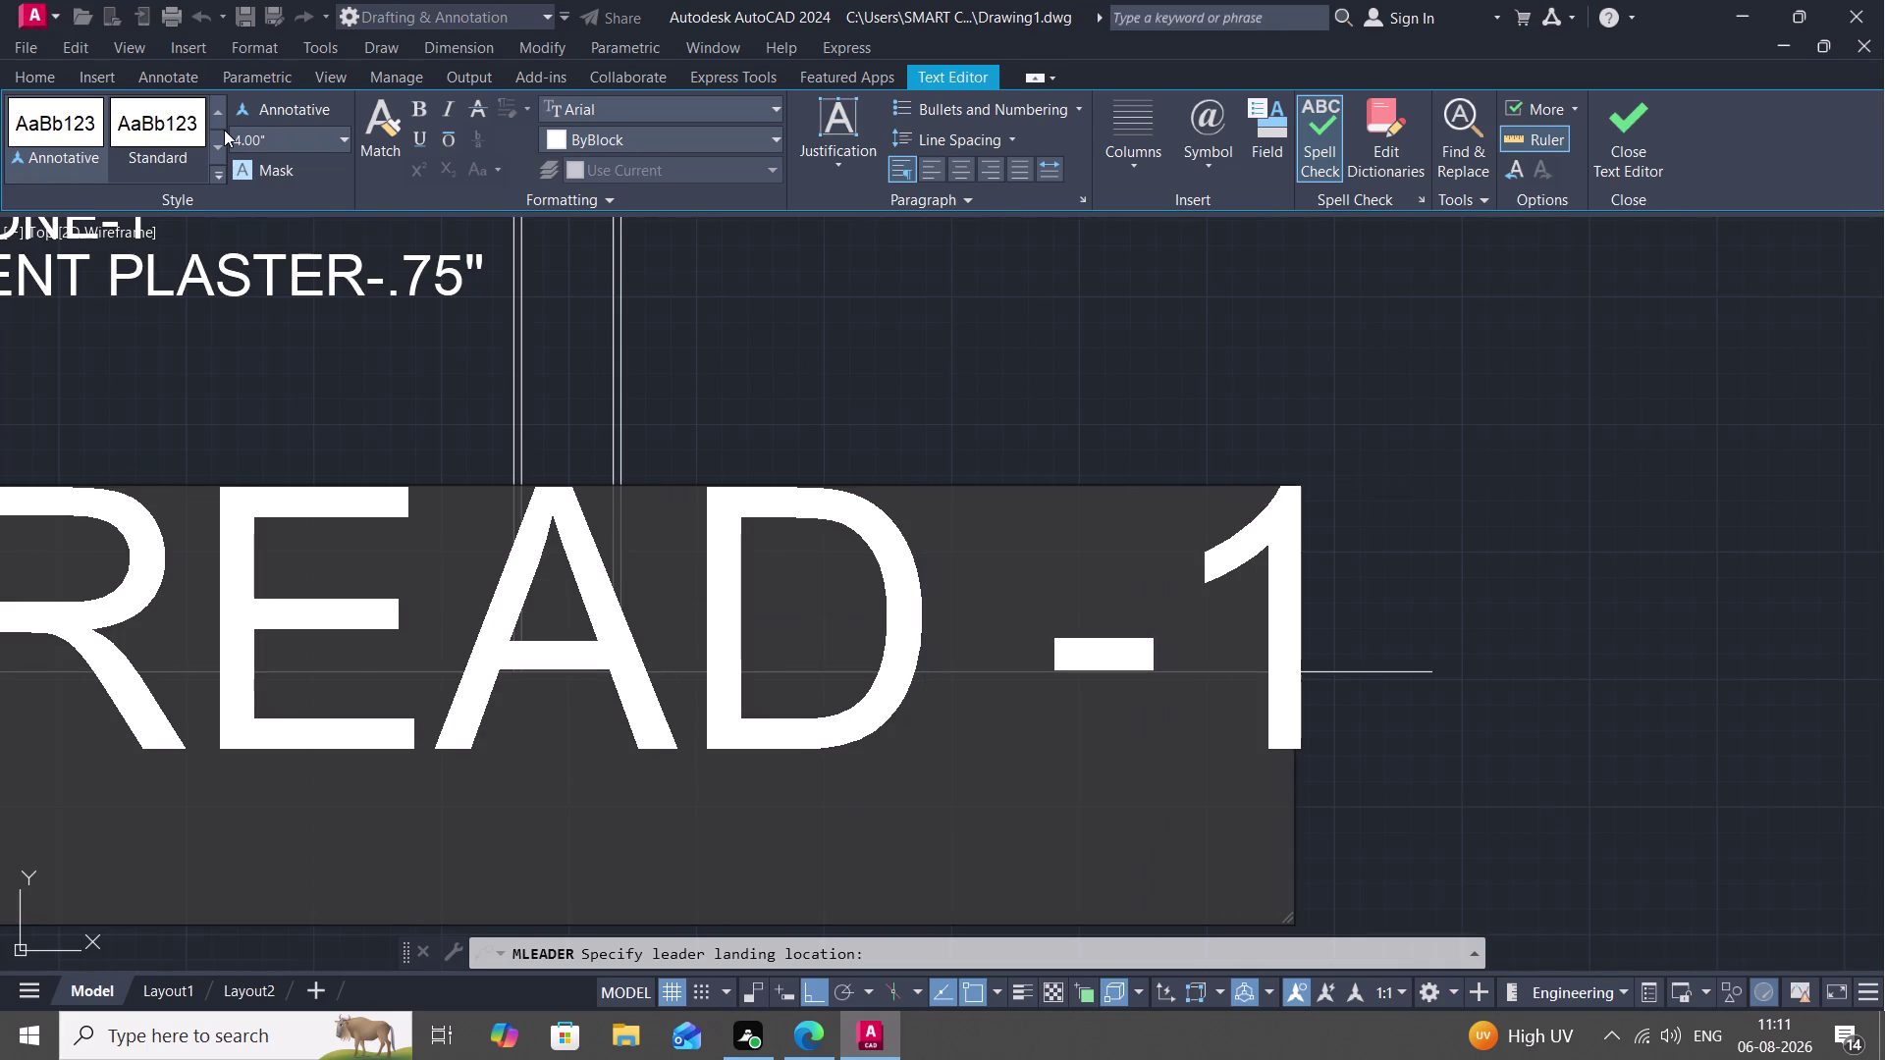
key(apostrophe)
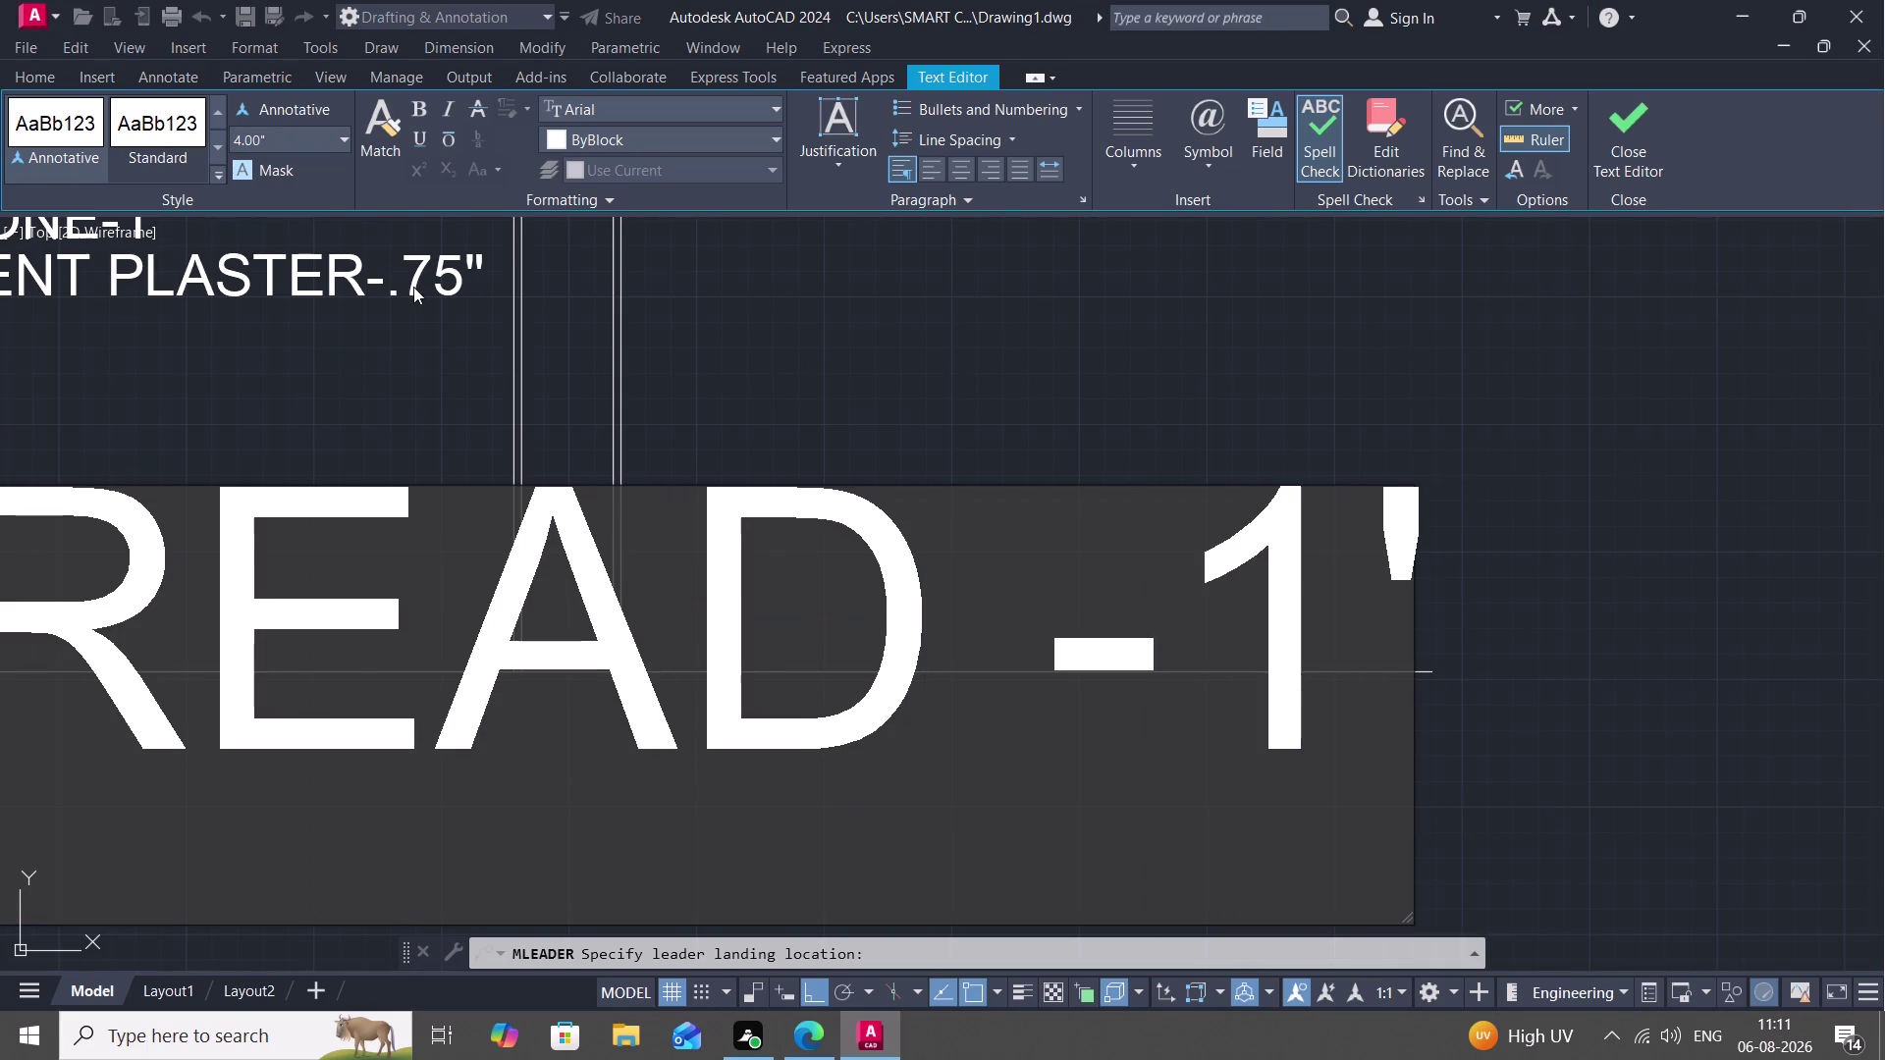
click(456, 283)
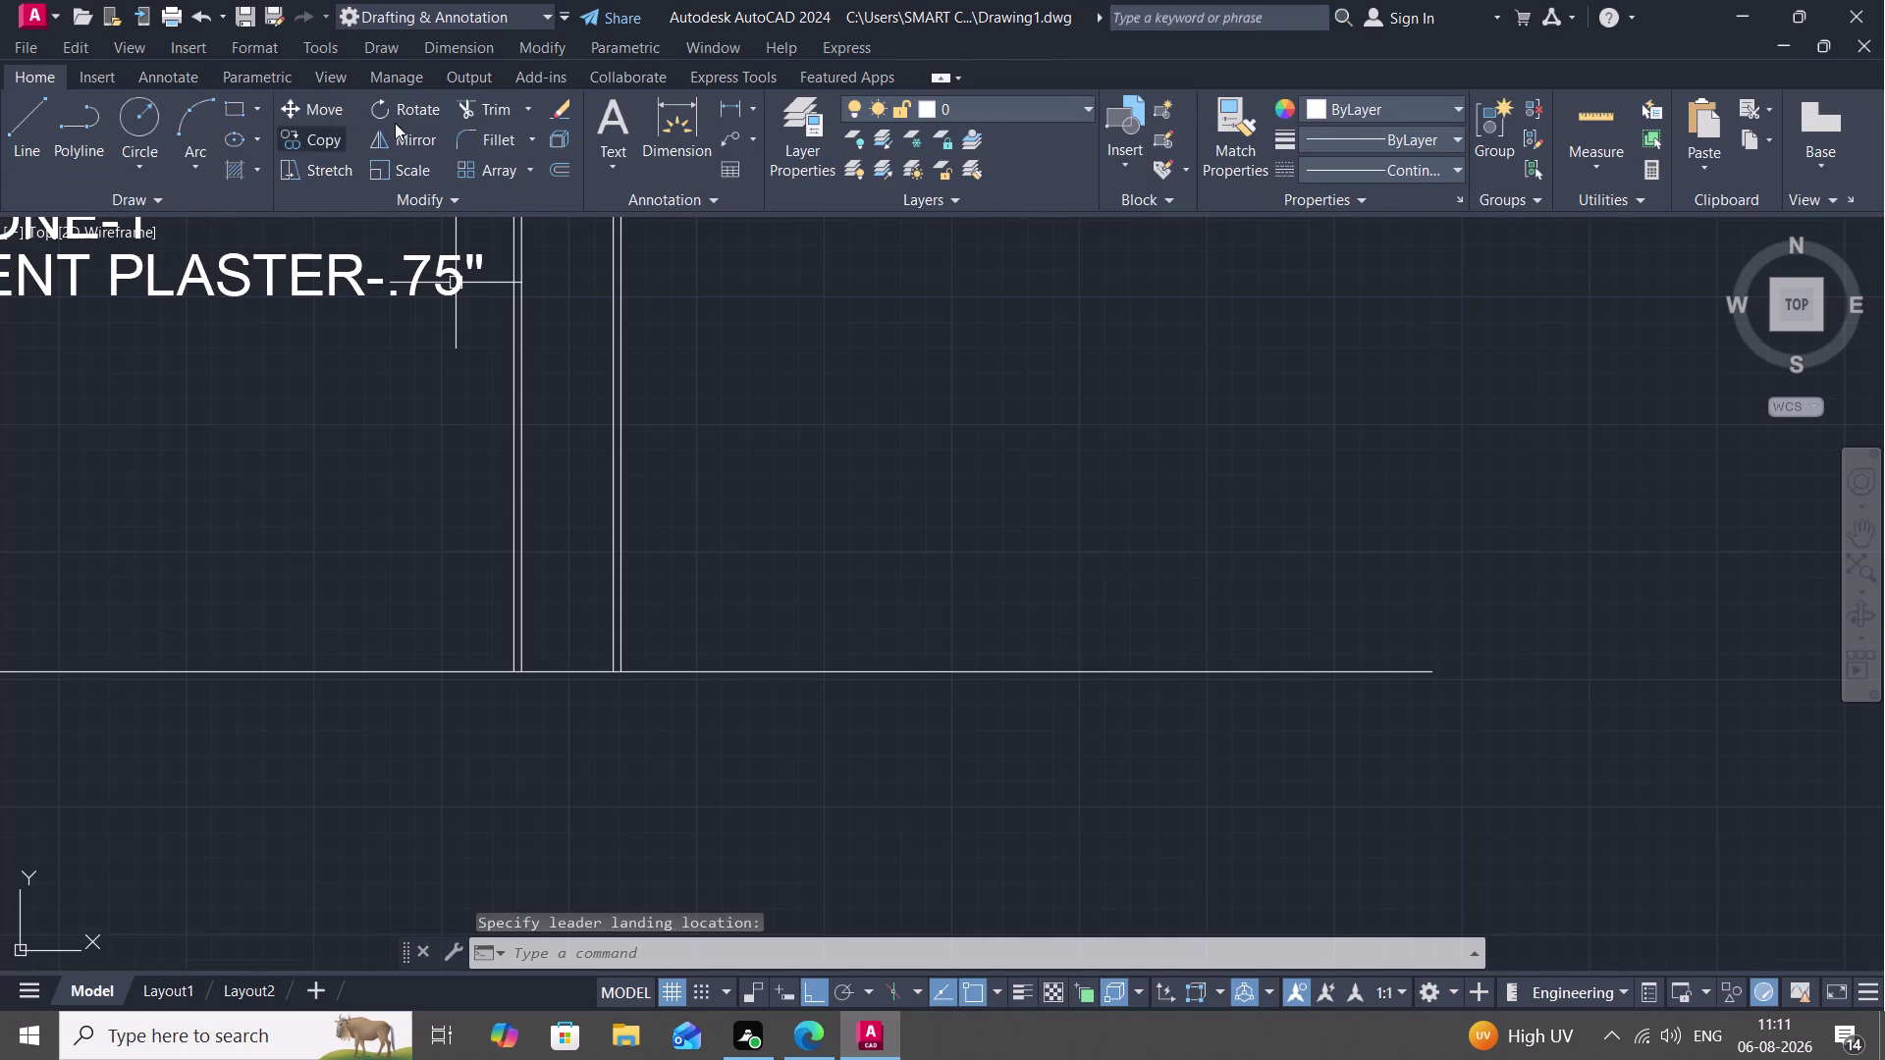
Restart a multileader at the stair steps after cancelling a misplaced arrowhead.
click(731, 136)
scroll(down, 3)
middle_drag(74, 565, 669, 422)
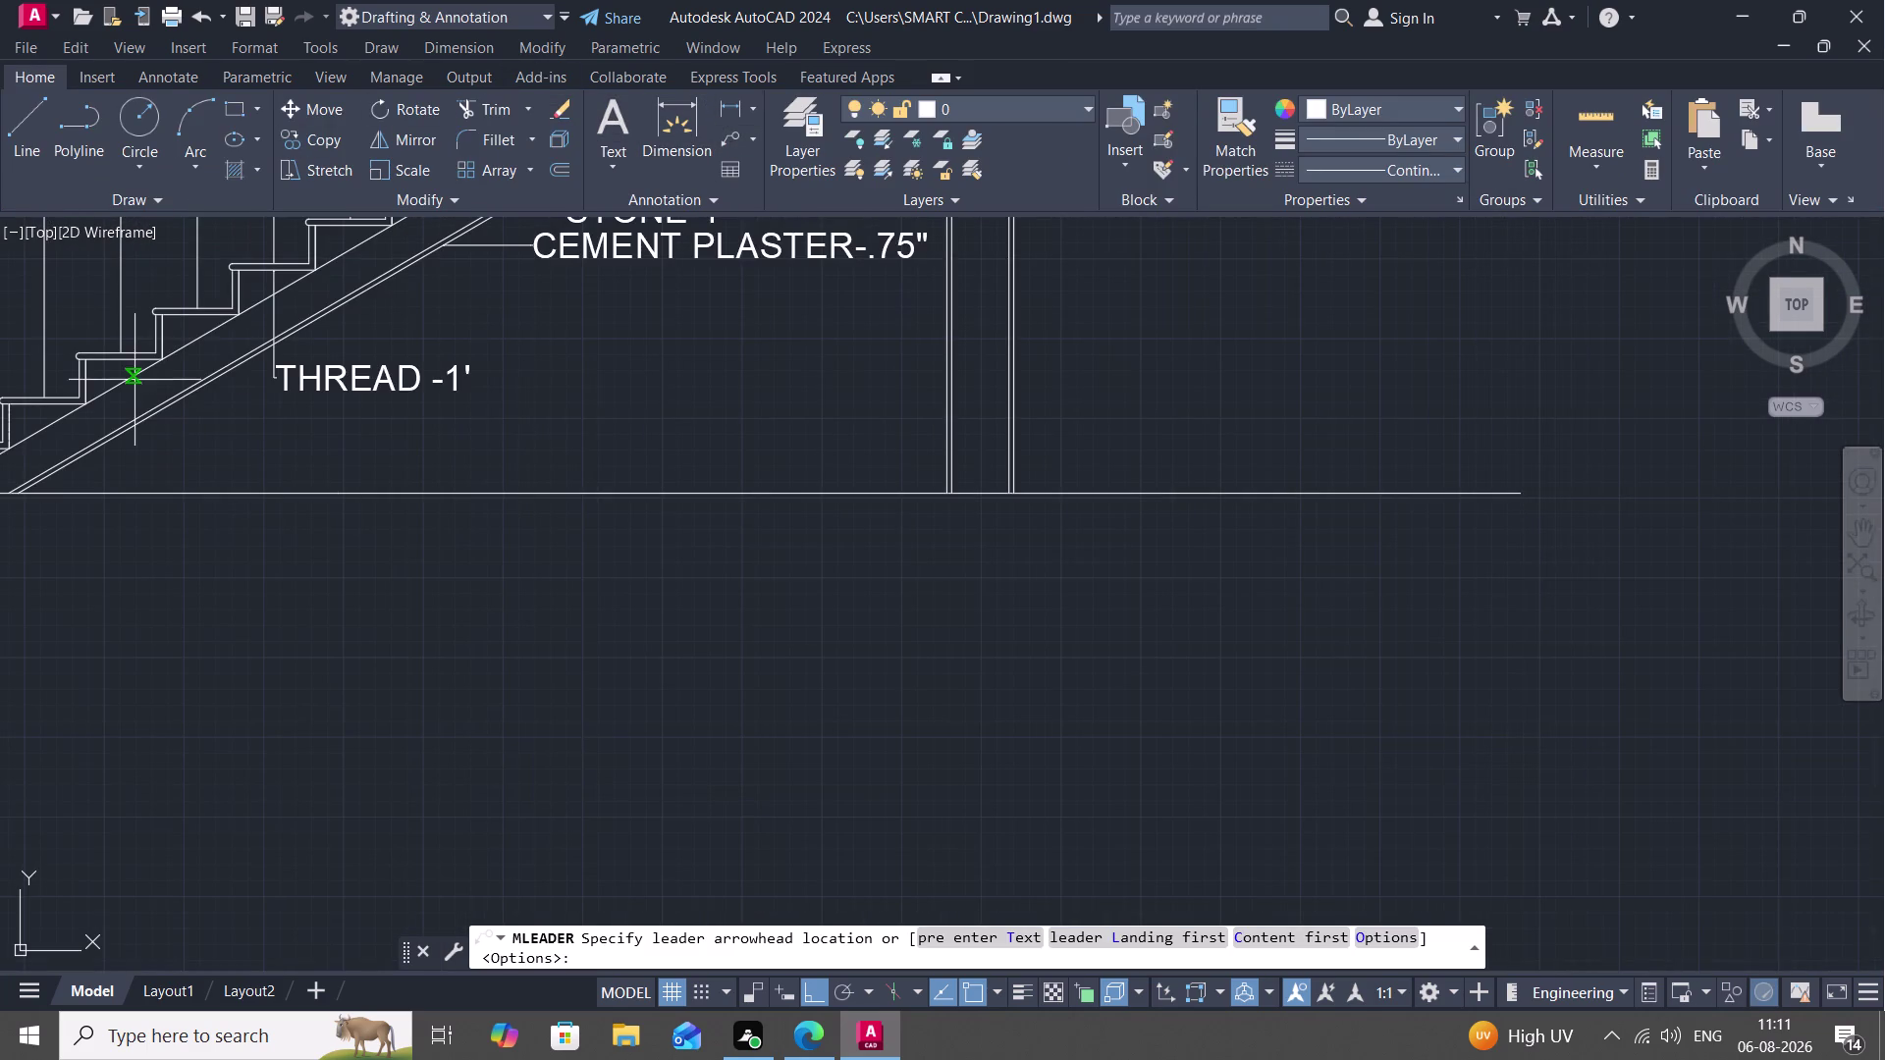
scroll(up, 3)
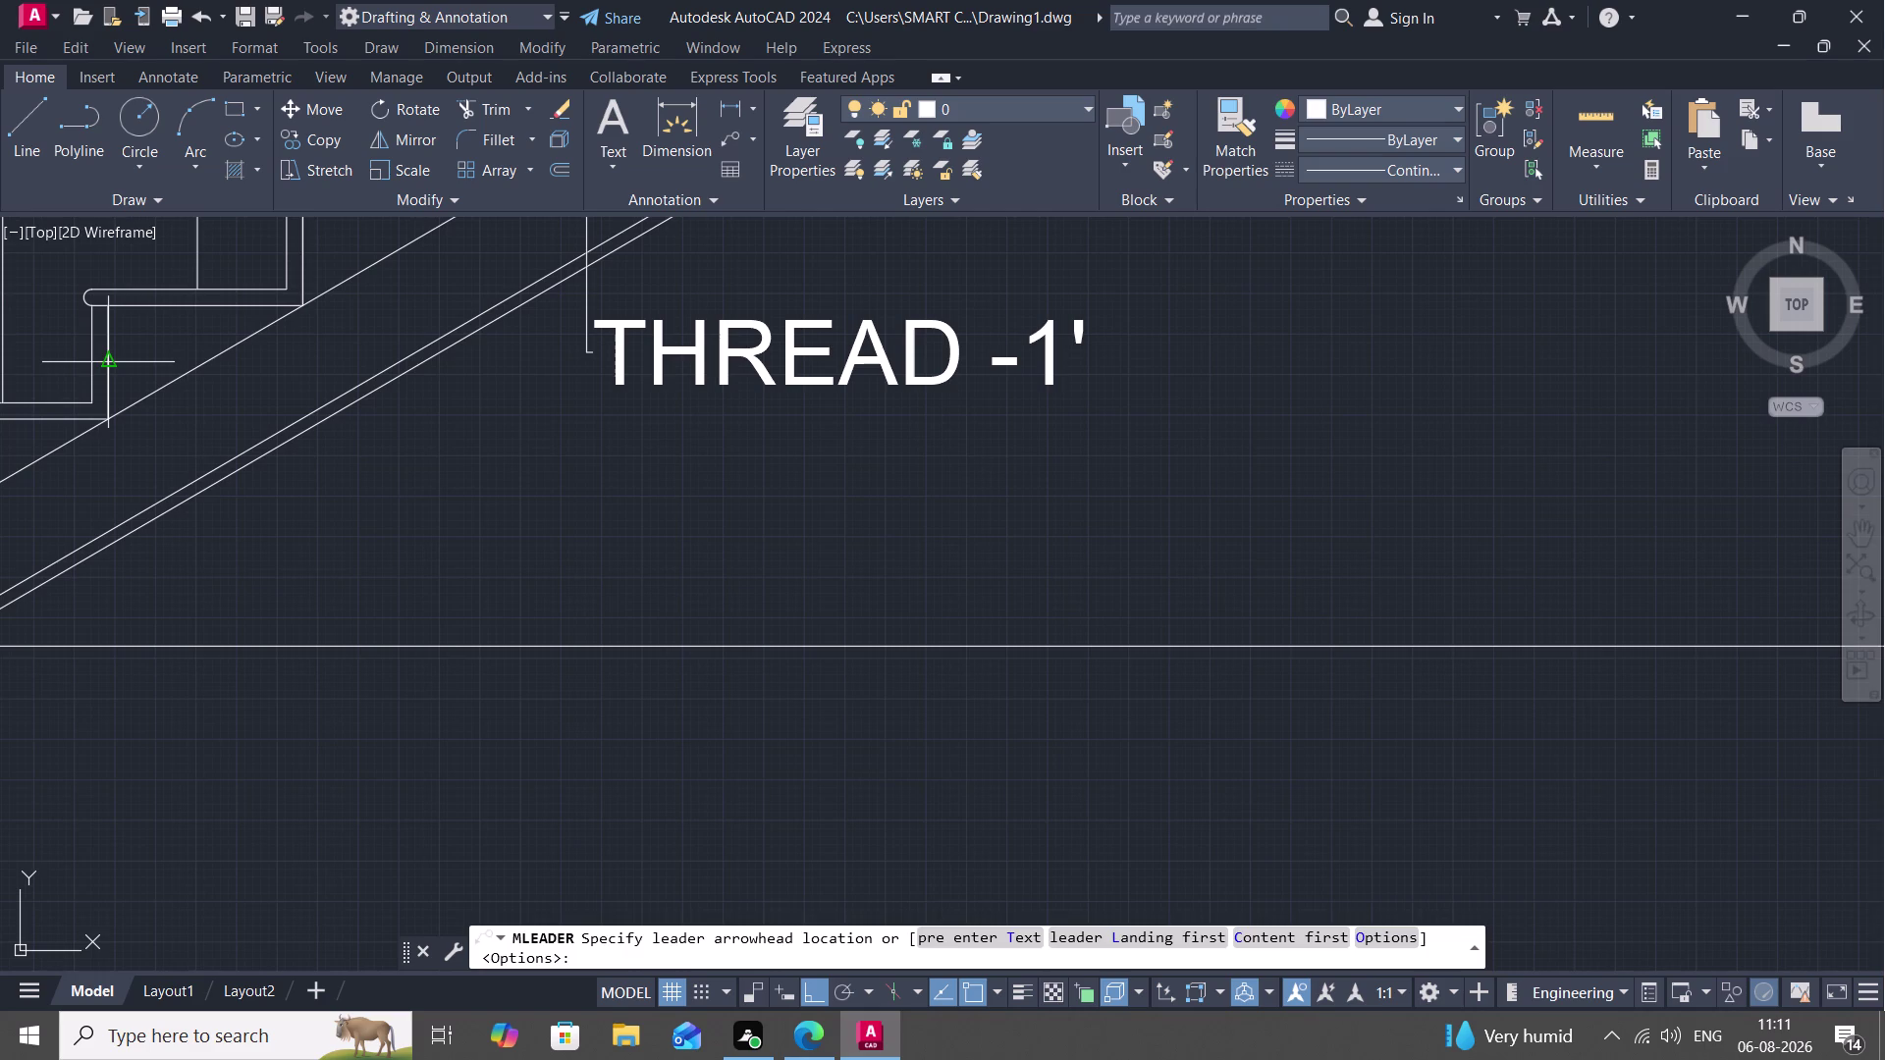
click(104, 368)
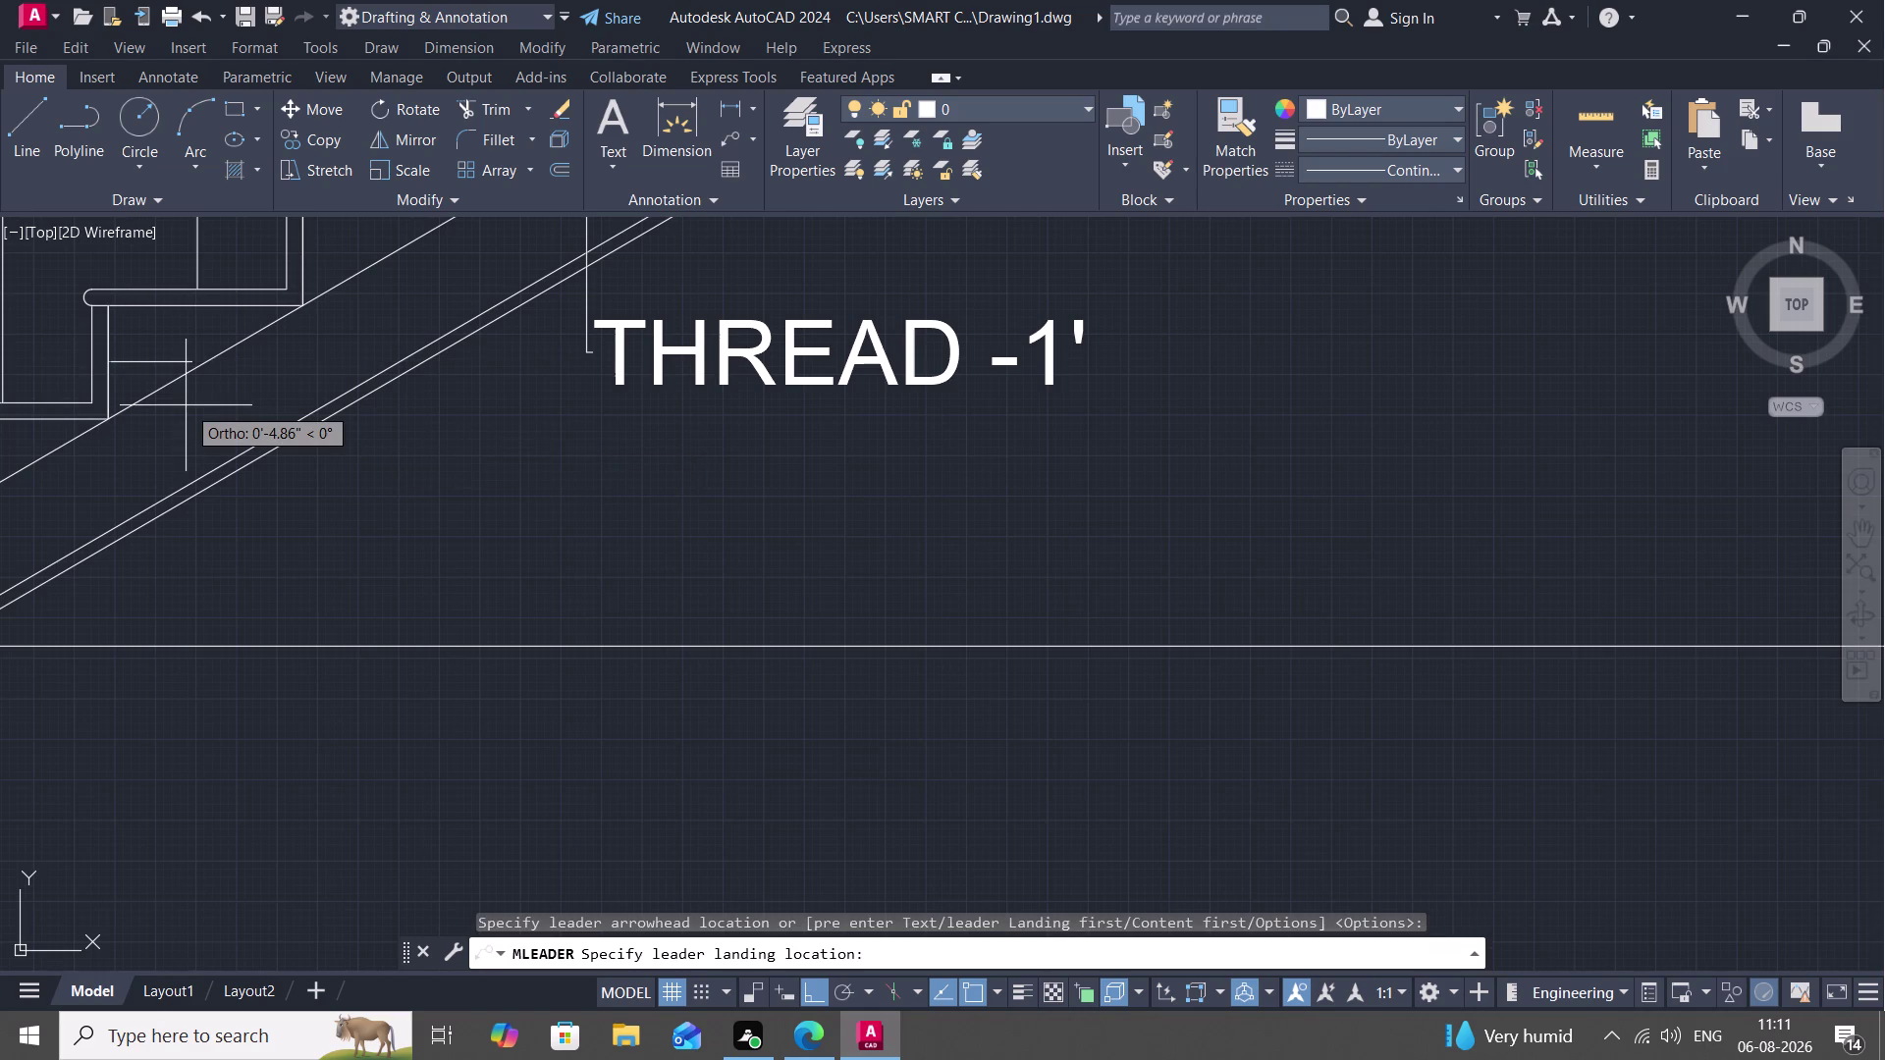
key(Escape)
middle_drag(28, 481, 104, 366)
scroll(down, 3)
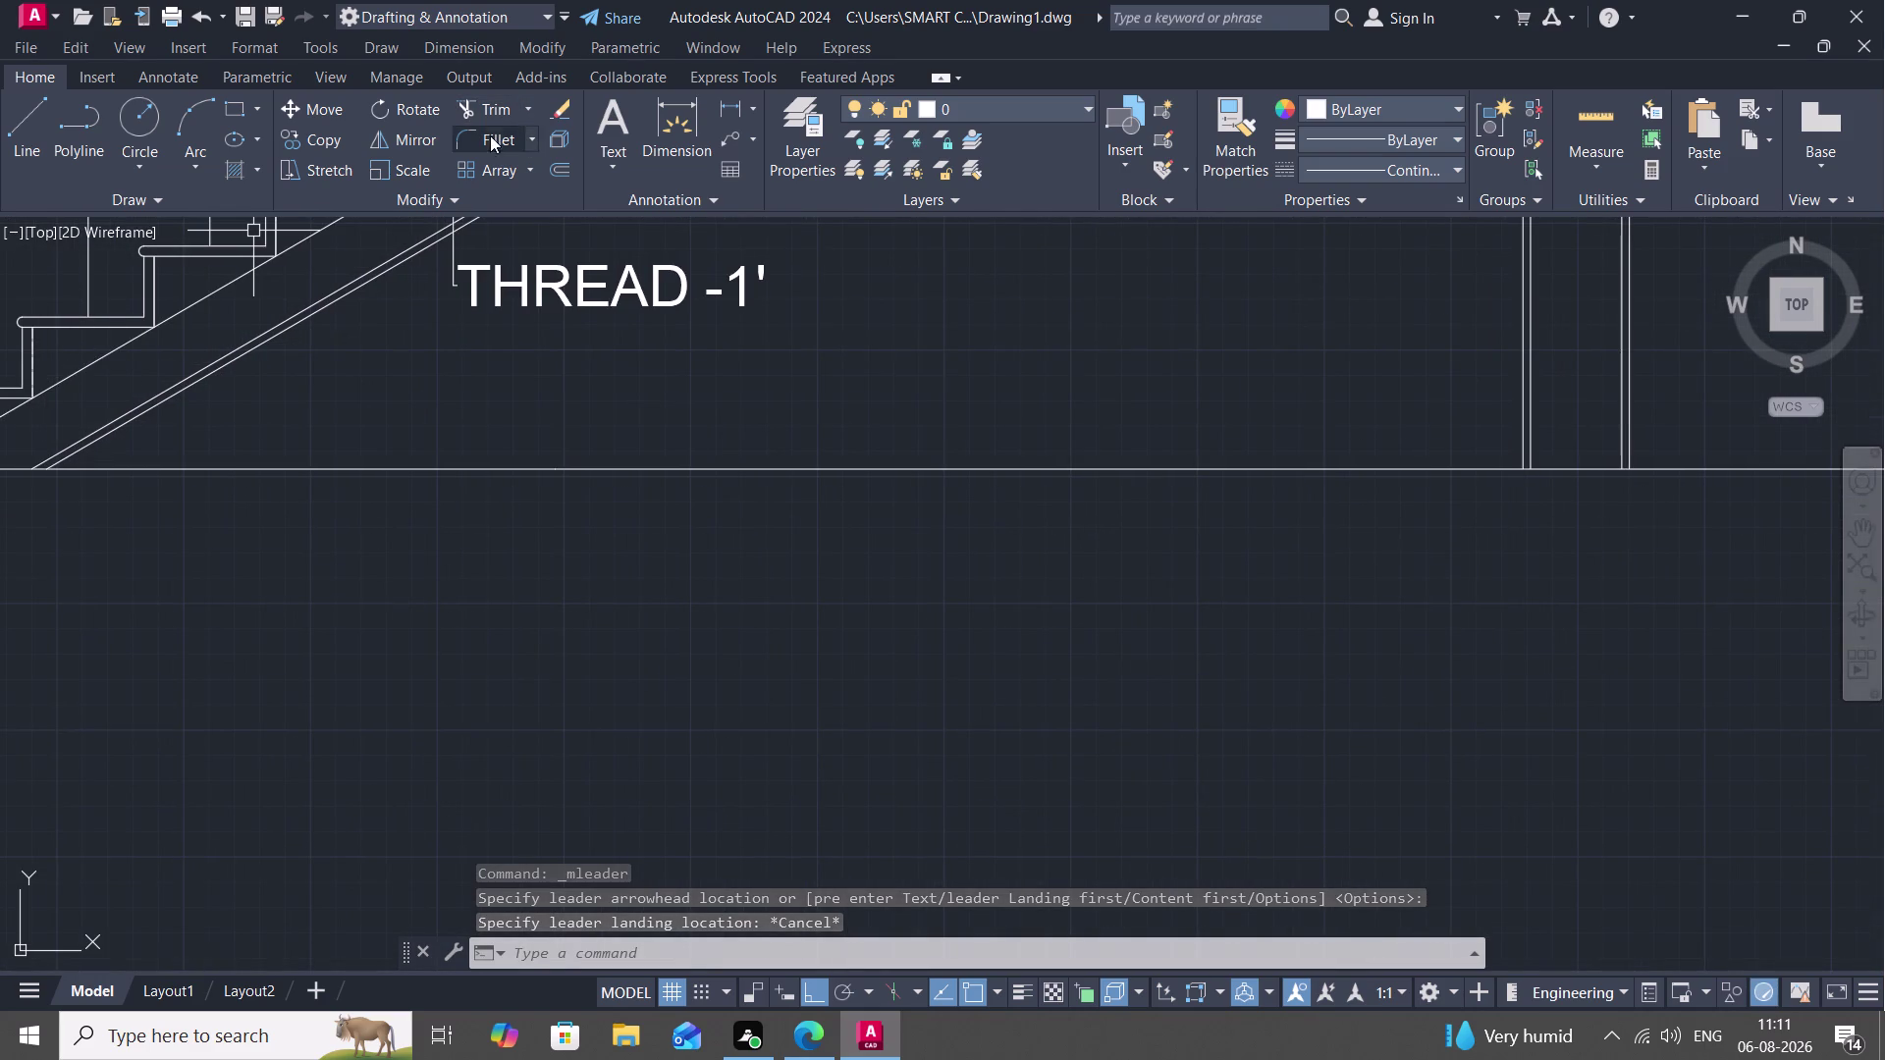
click(742, 128)
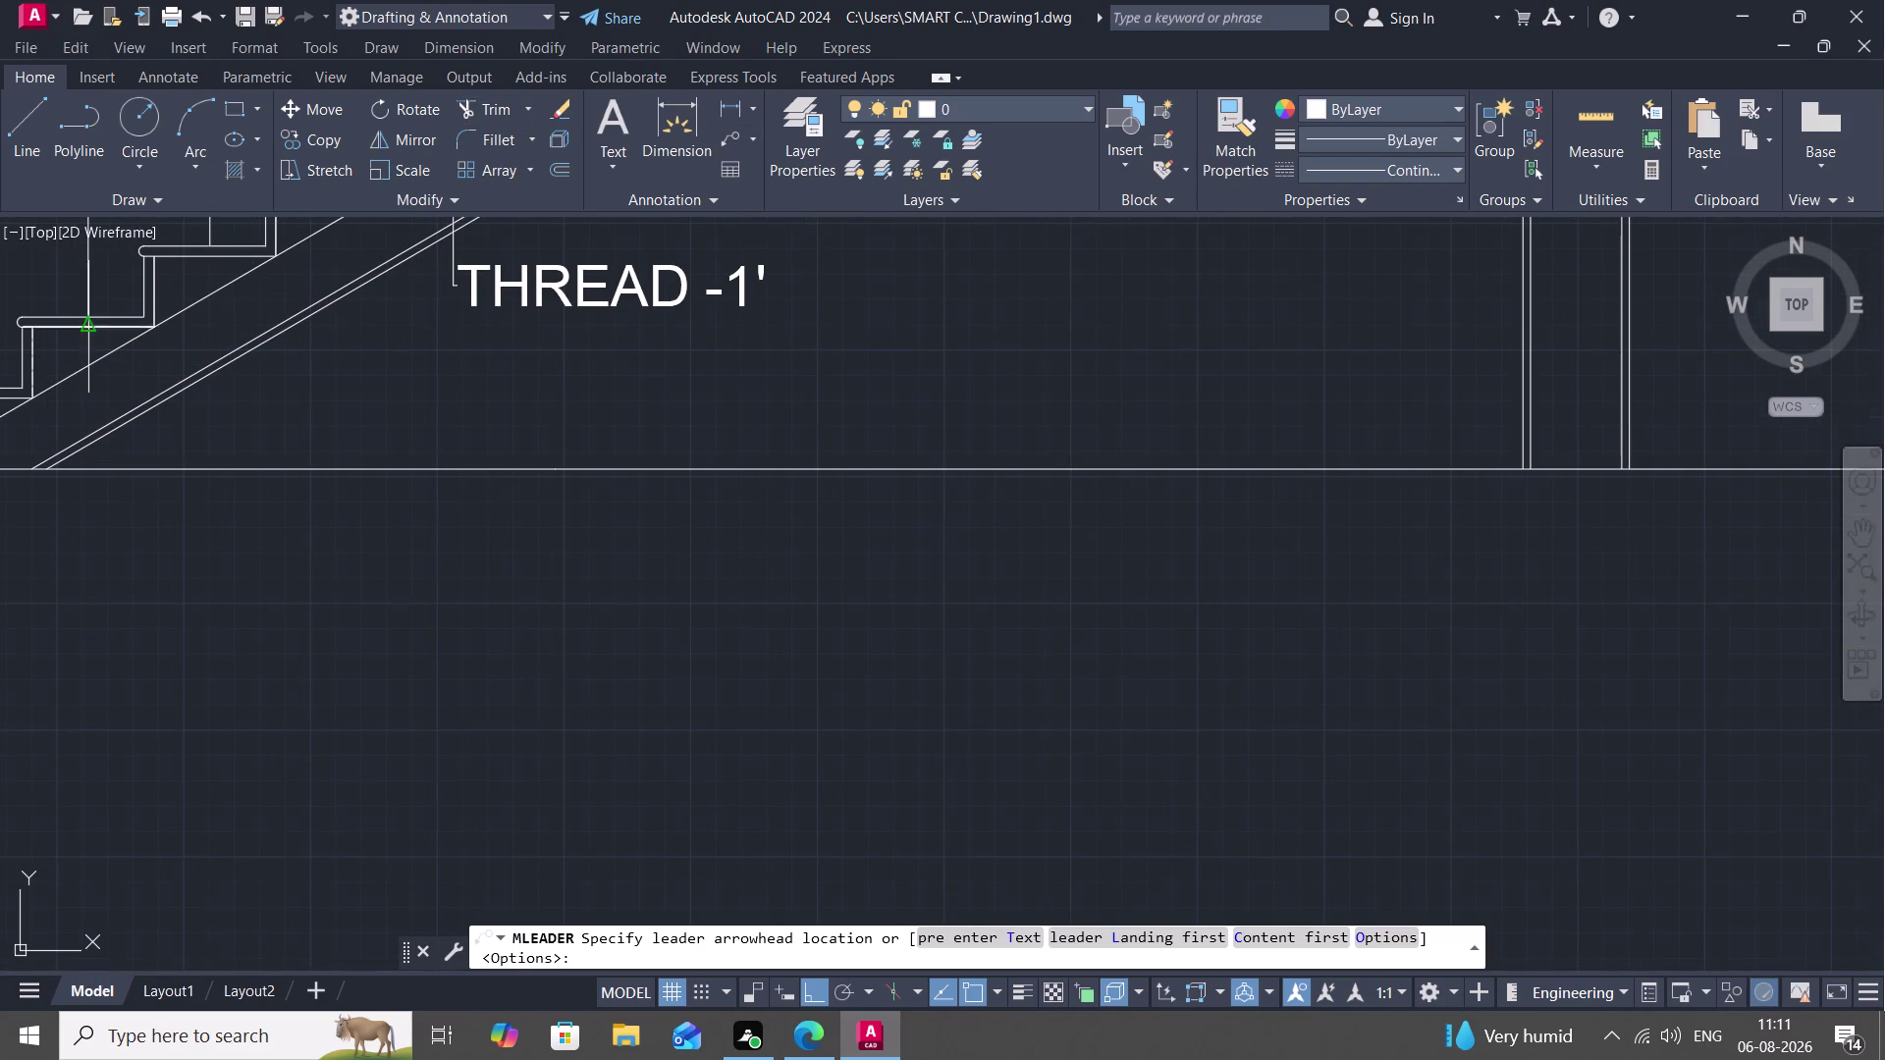
Point a multileader at a stair riser with a 4" text height.
click(38, 359)
click(386, 394)
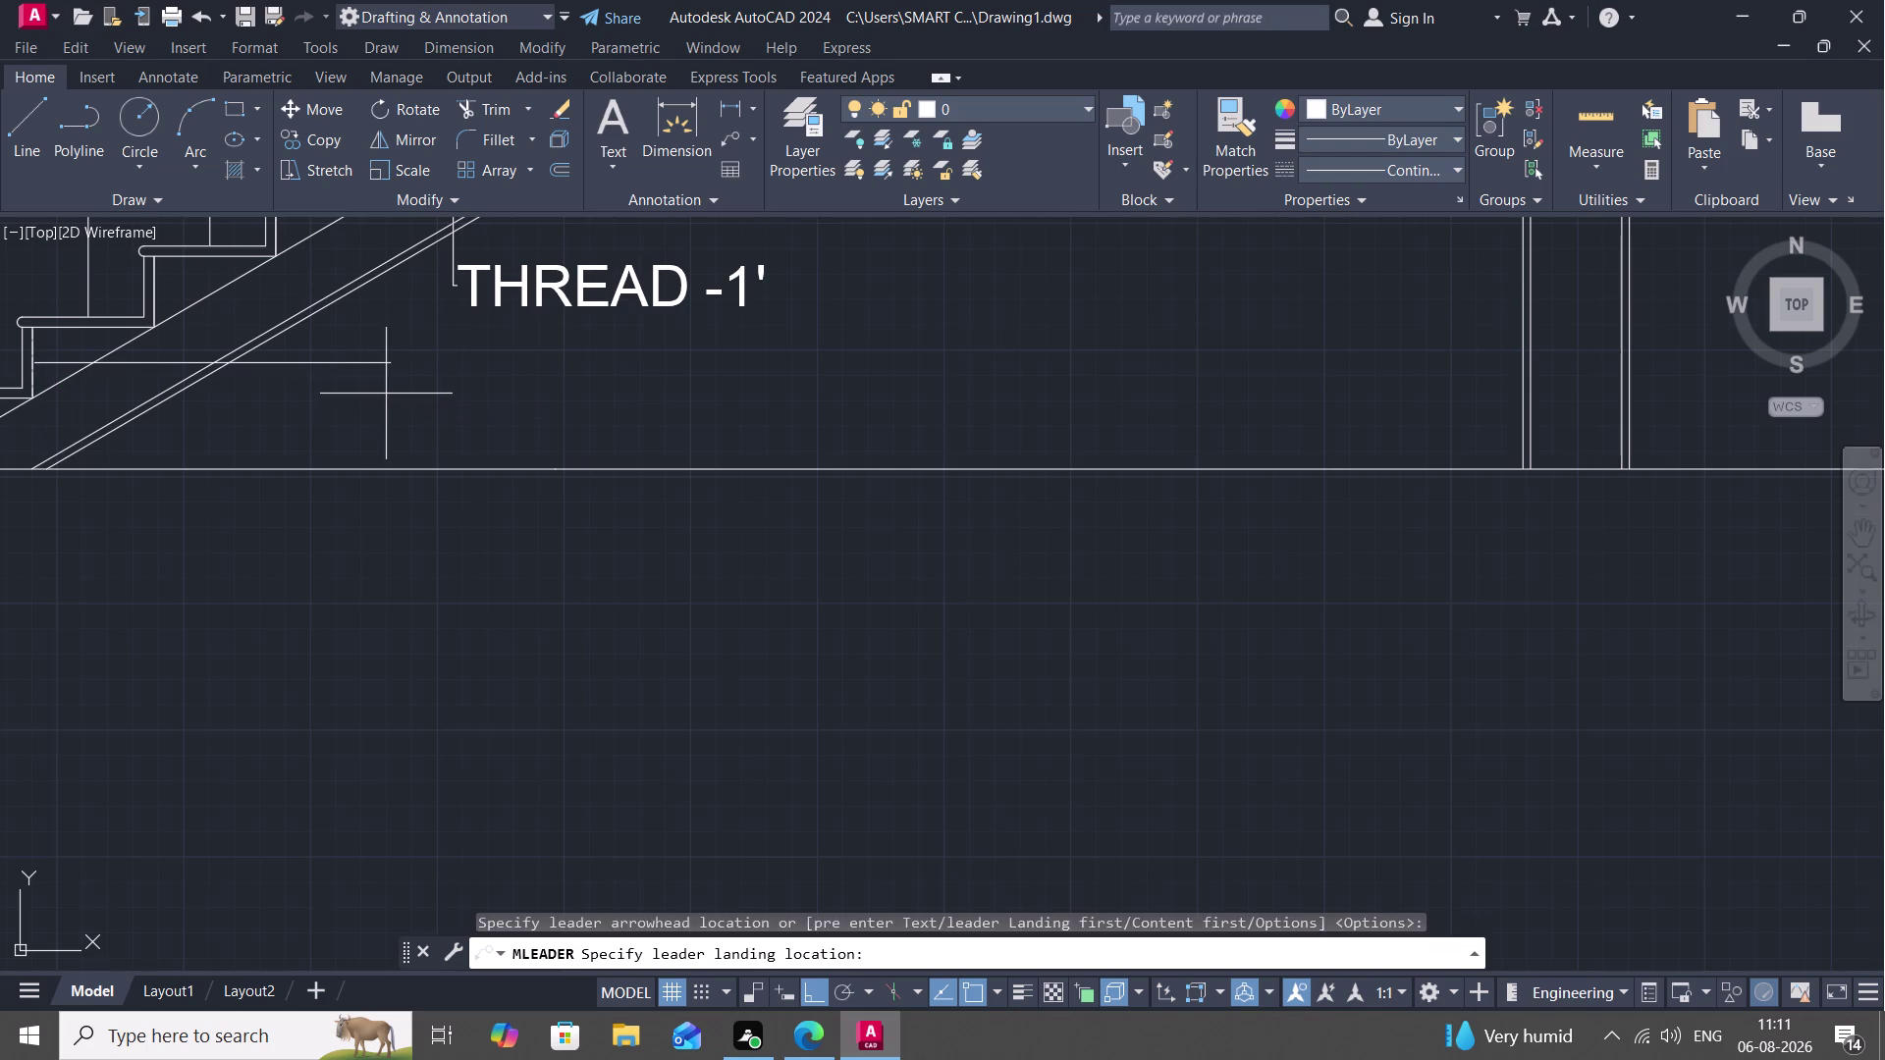
click(295, 142)
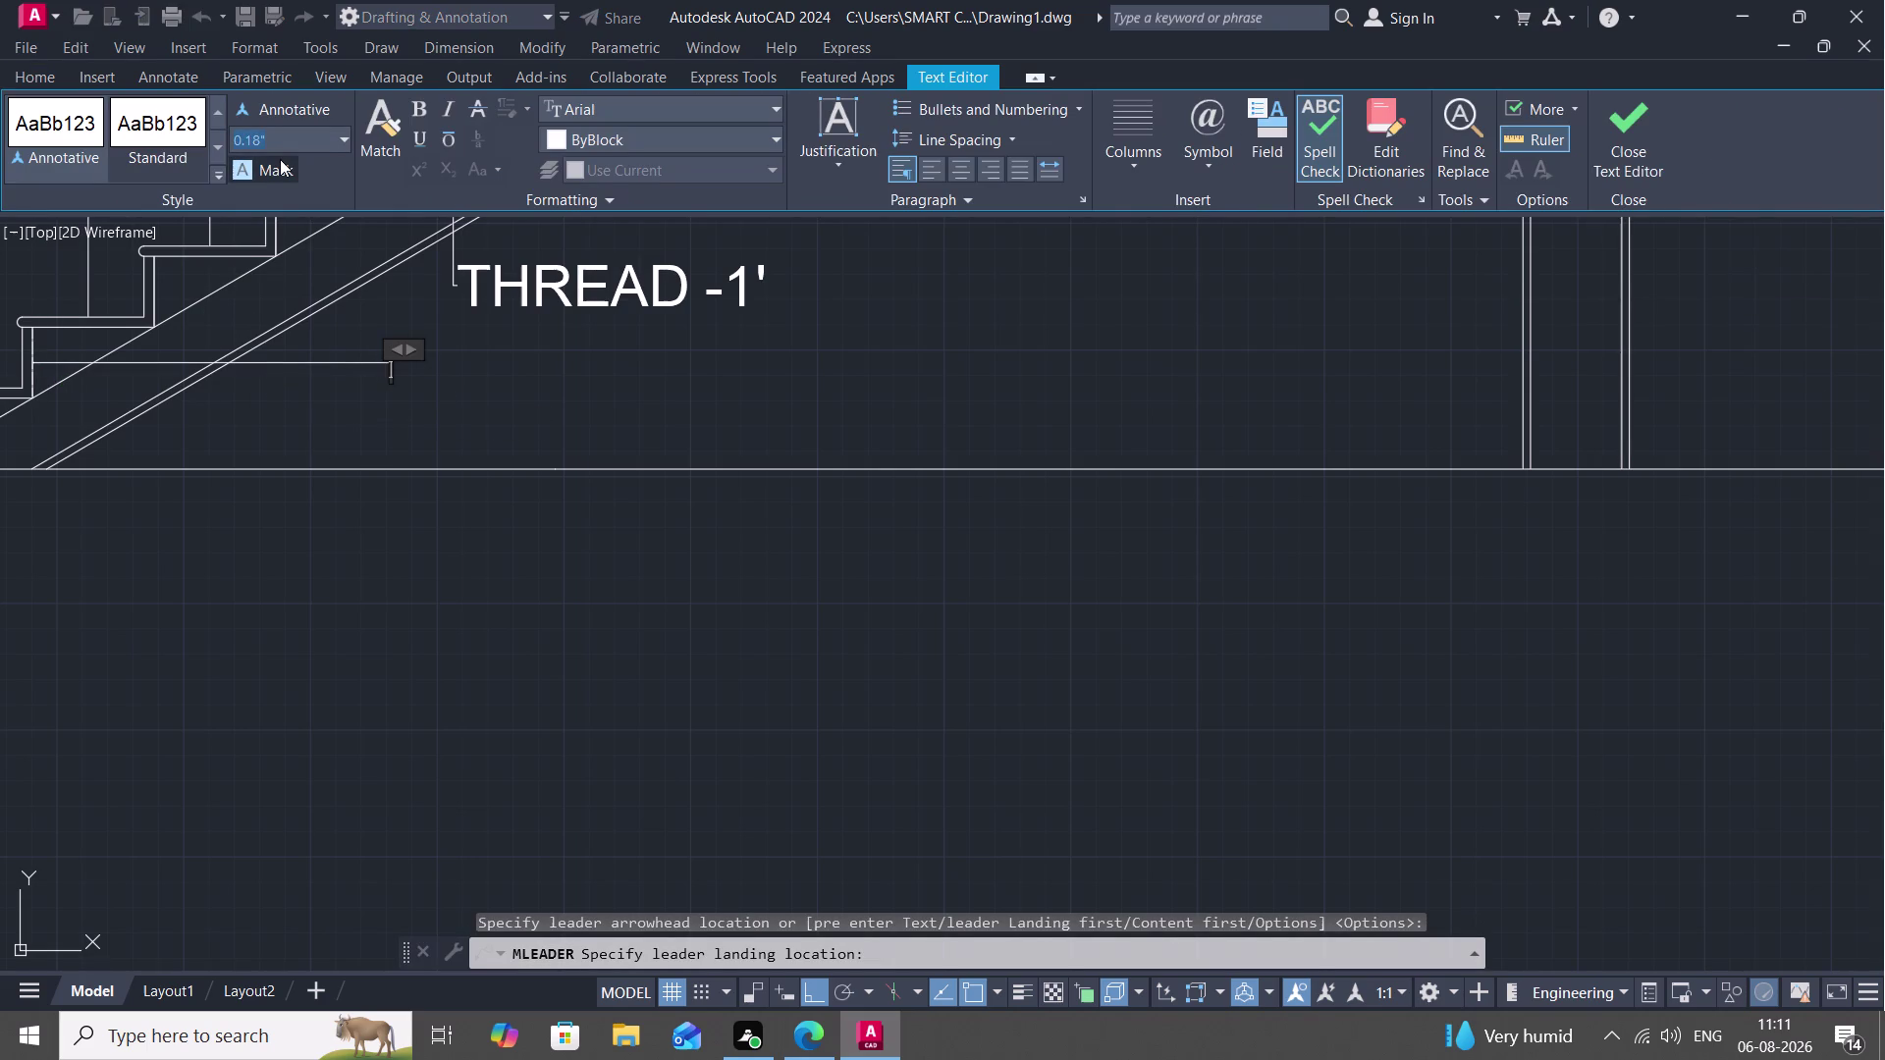
key(BackSpace)
key(4)
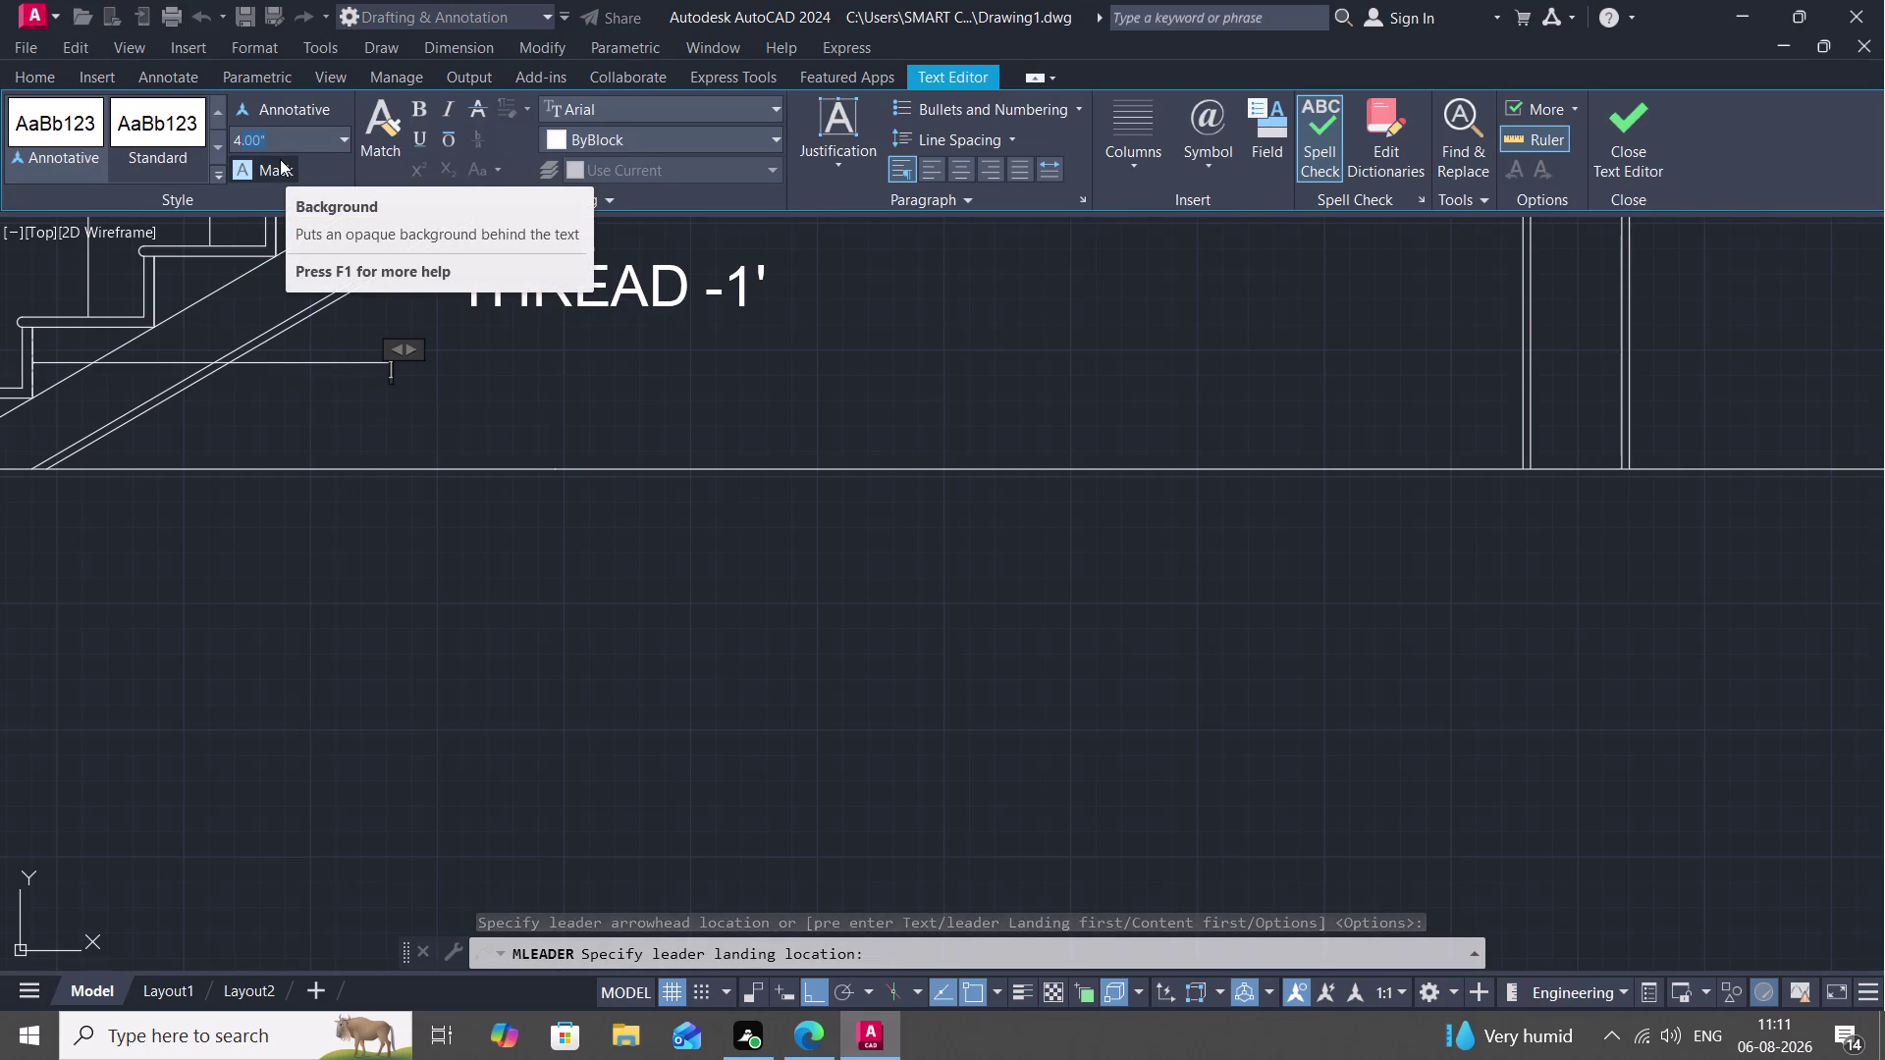
key(apostrophe)
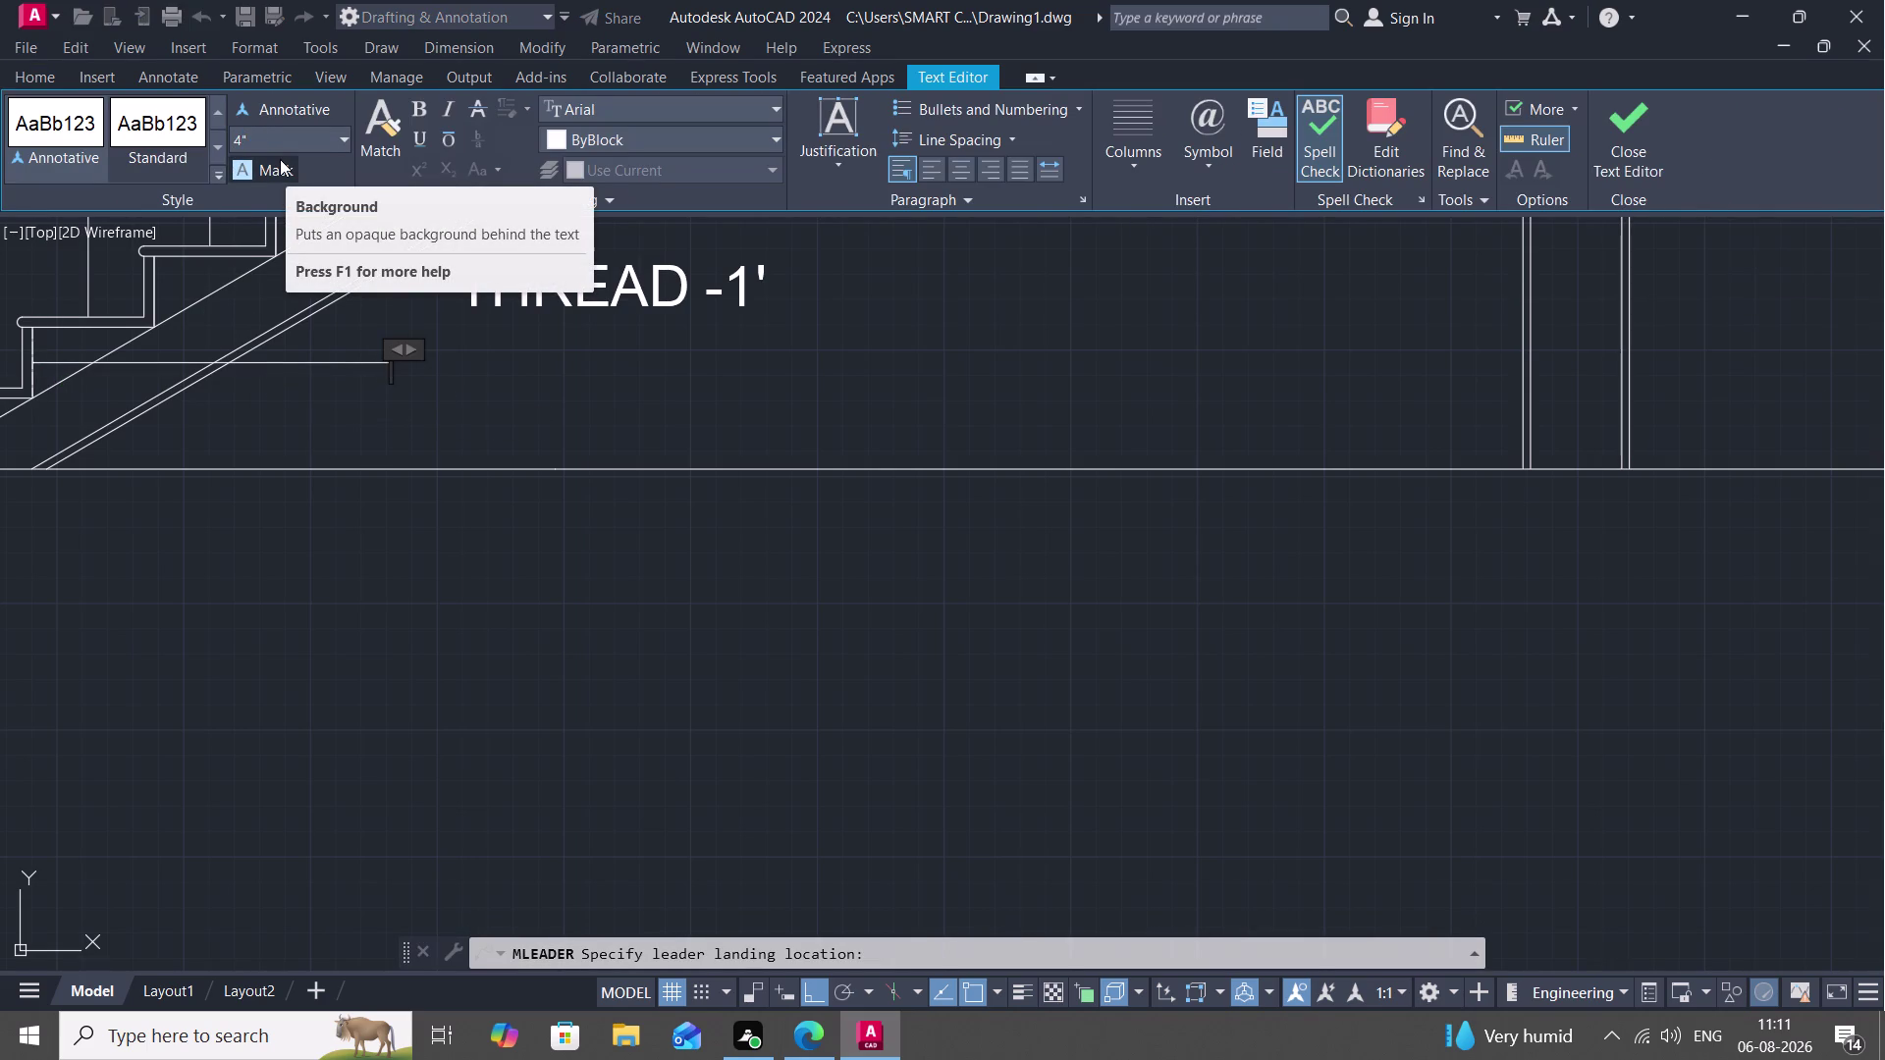
key(Return)
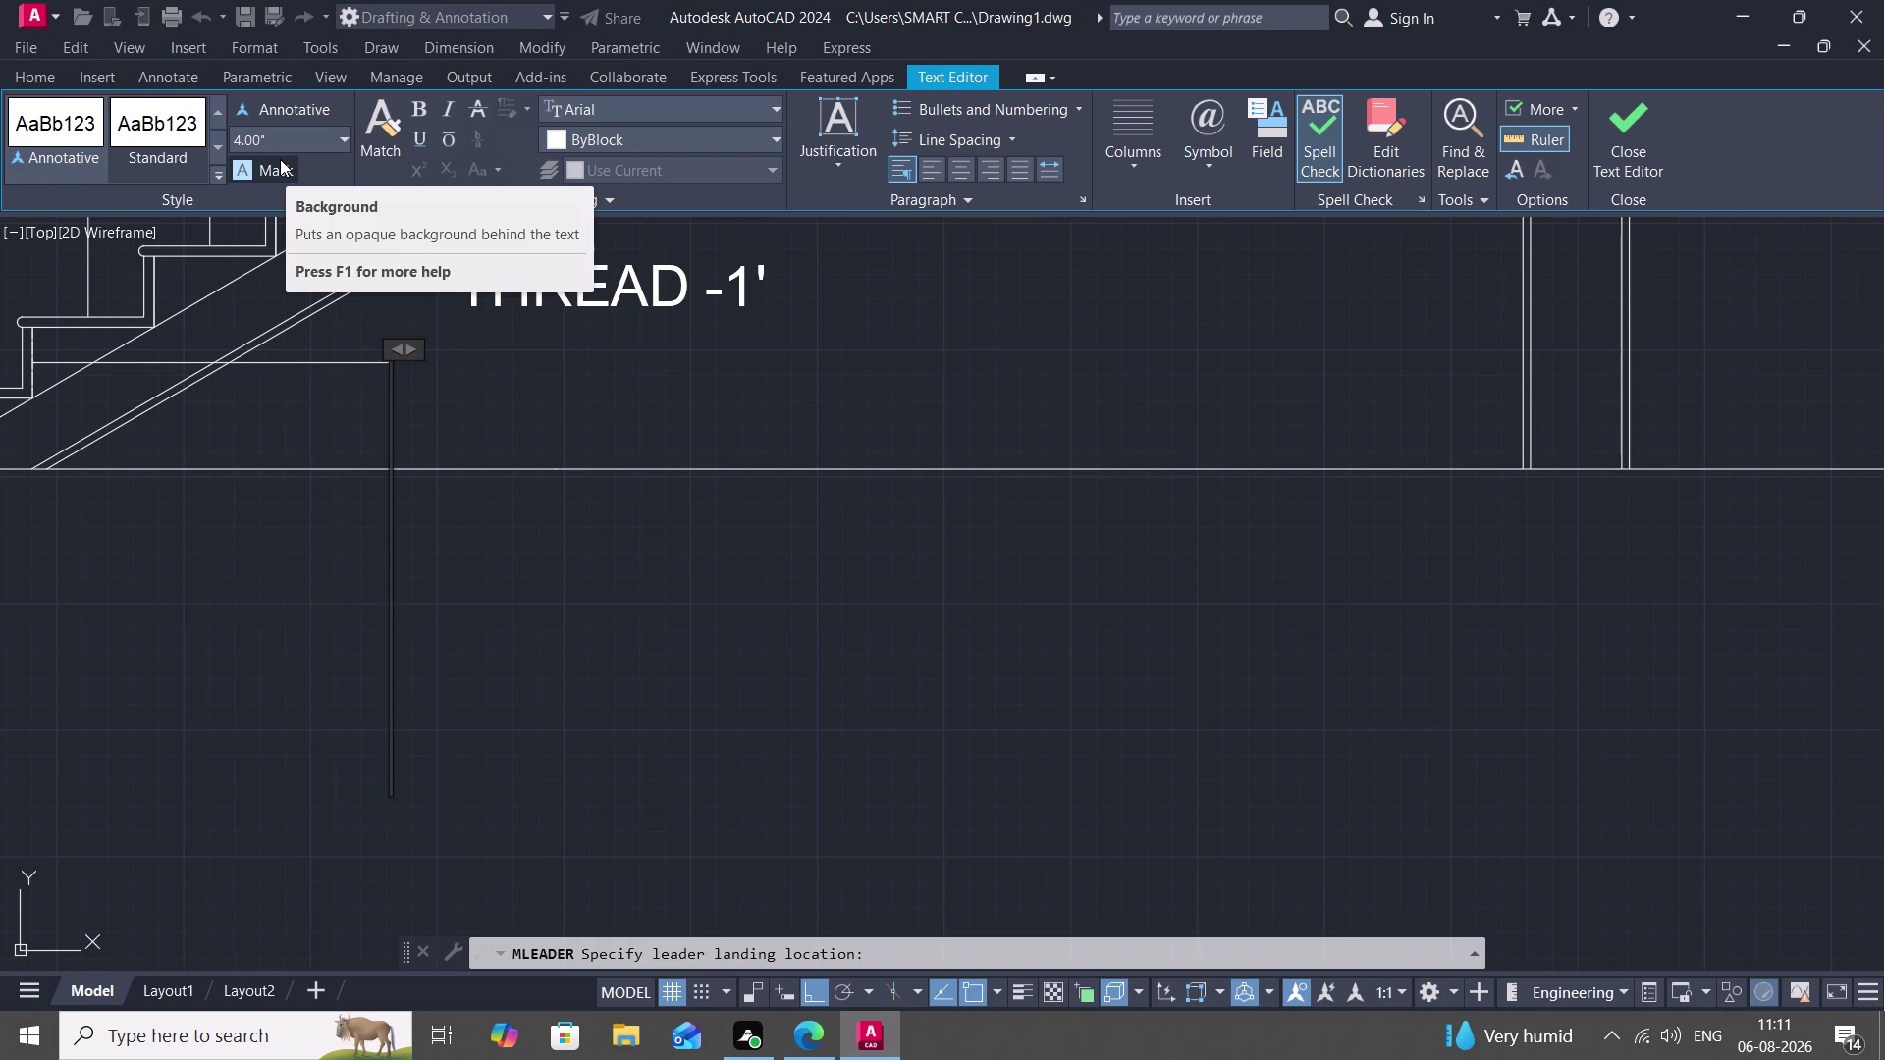
Enter the leader text RISER-7" and close the text editor.
text(RI)
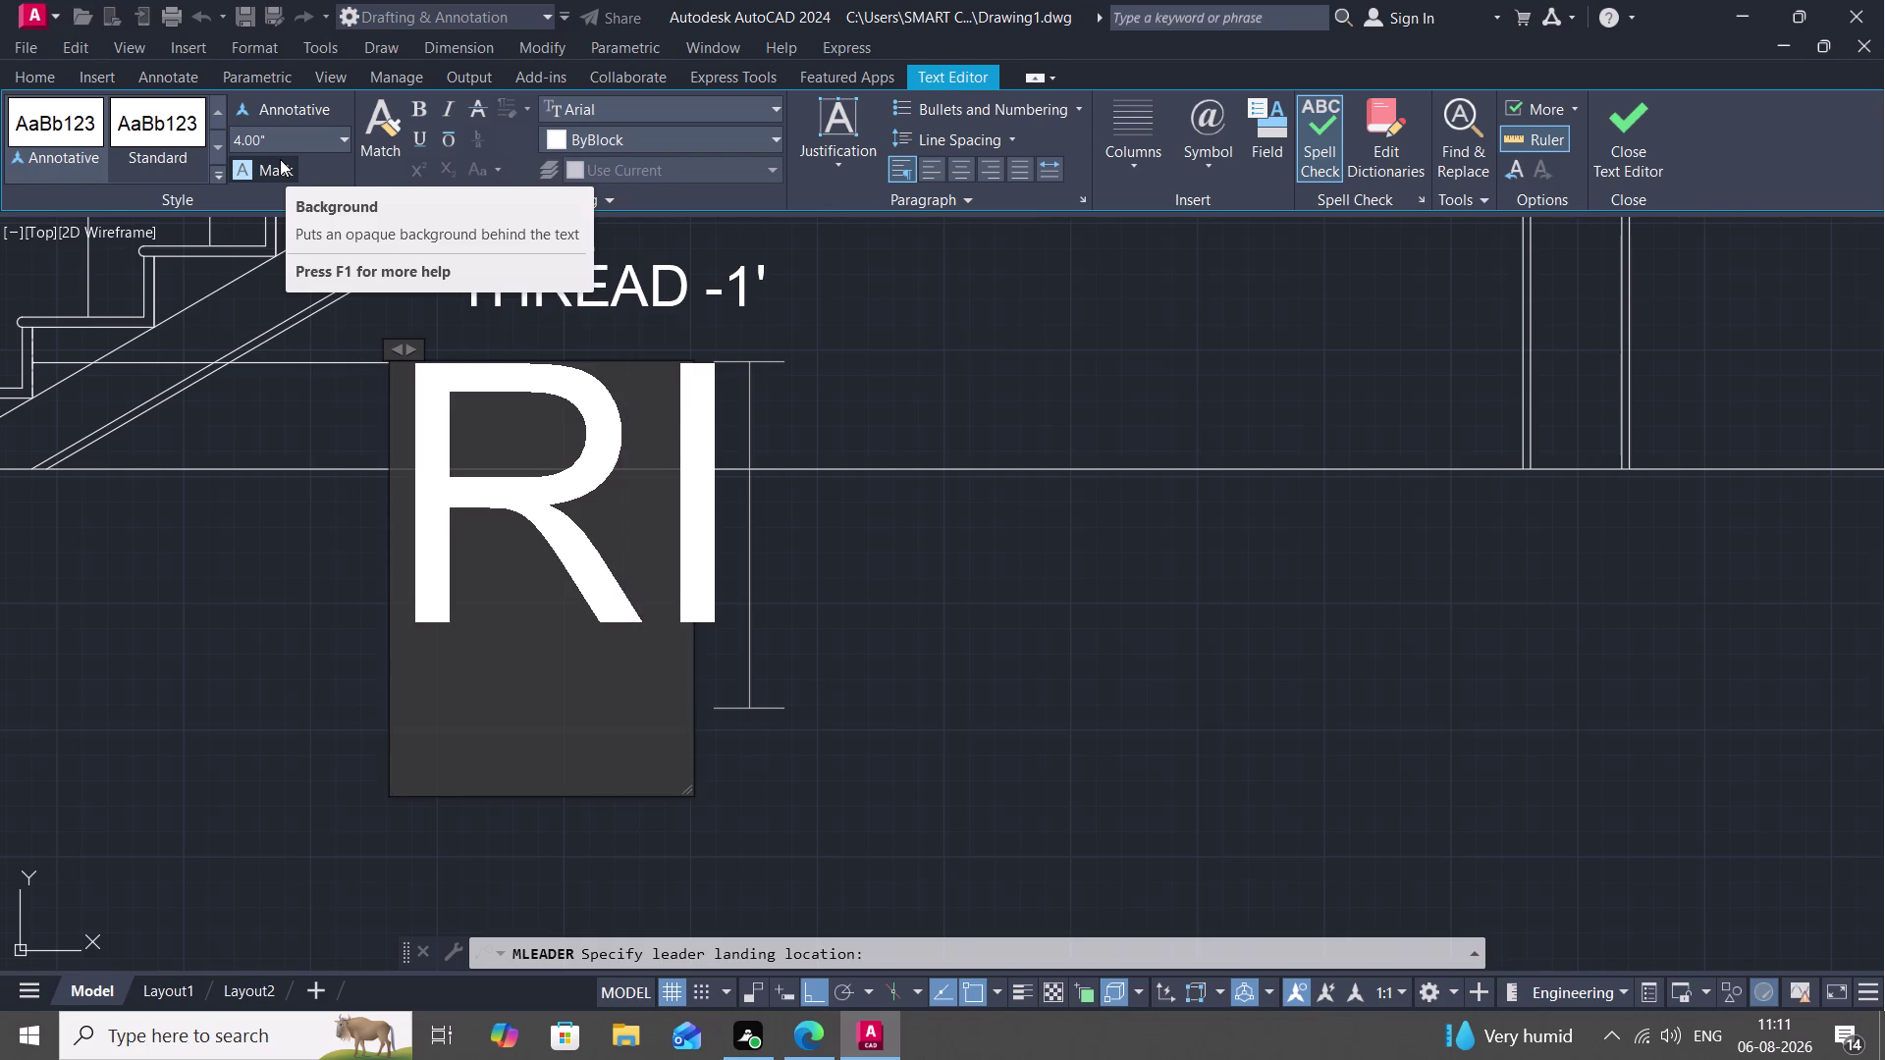
text(SER)
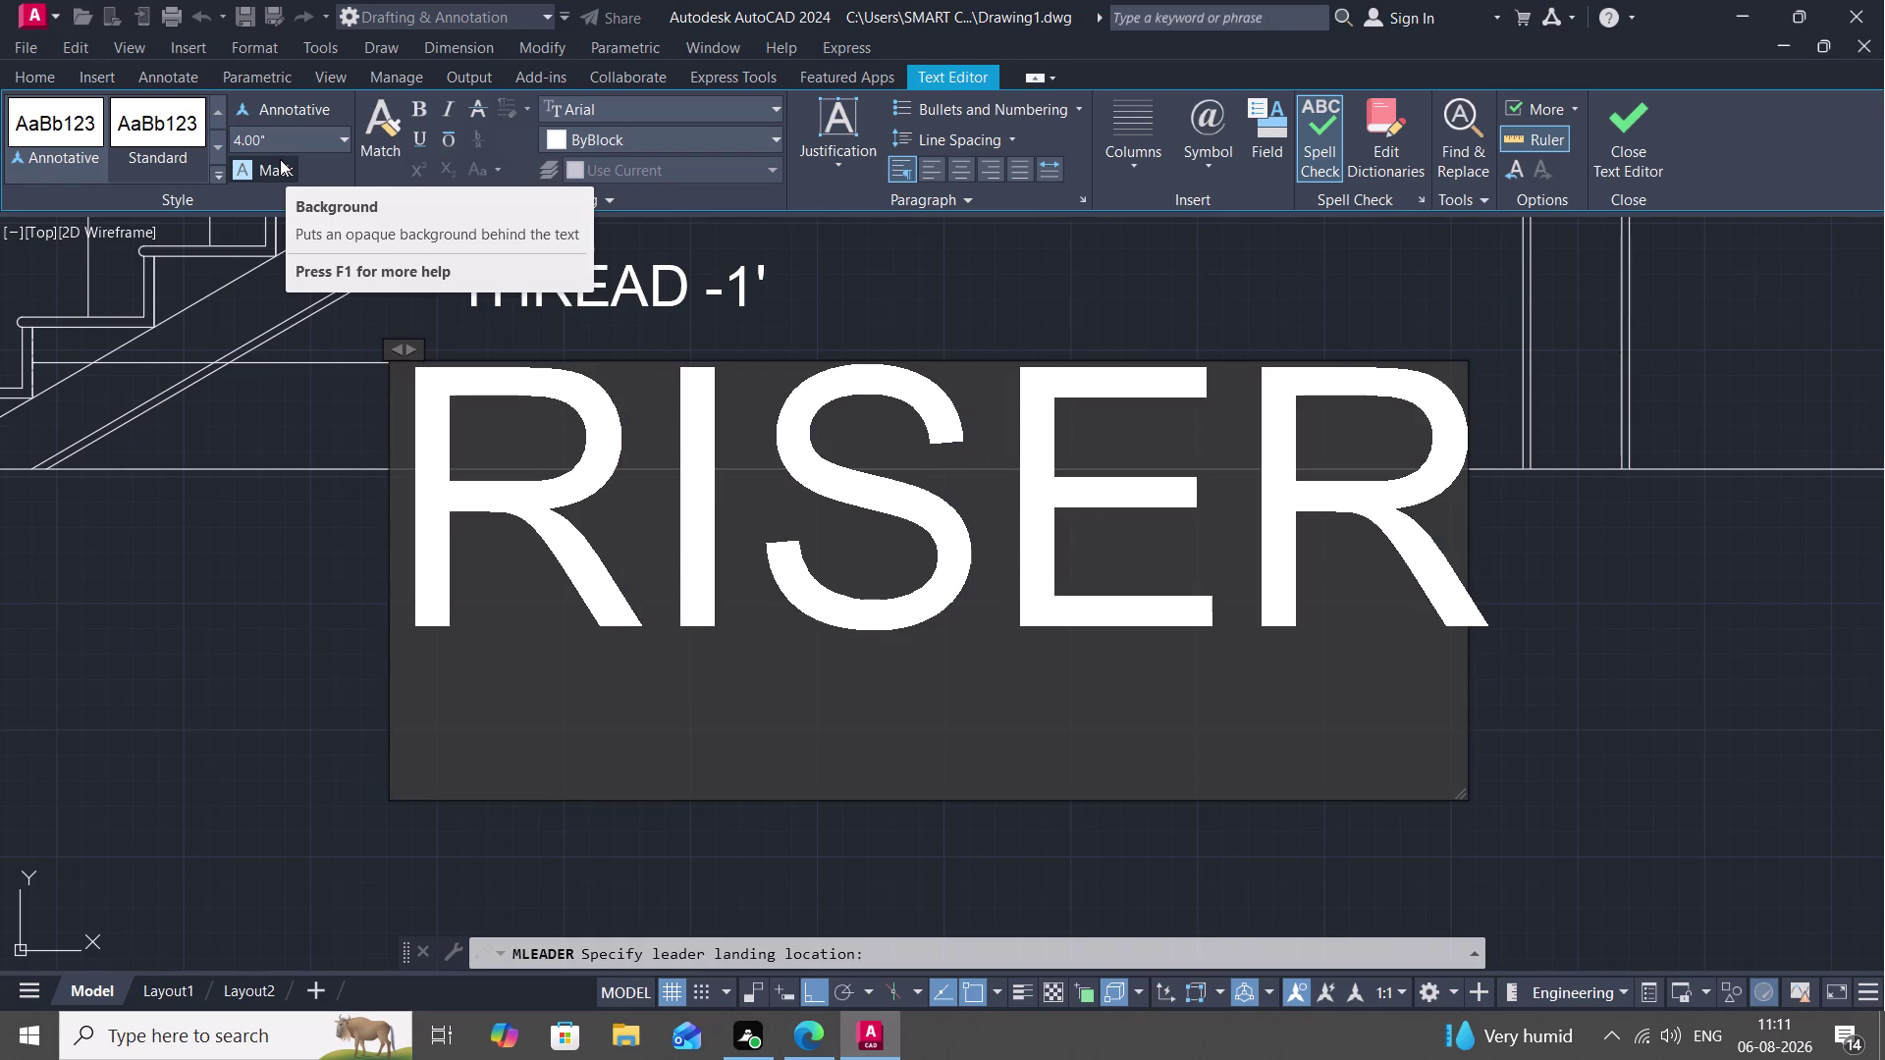
key(minus)
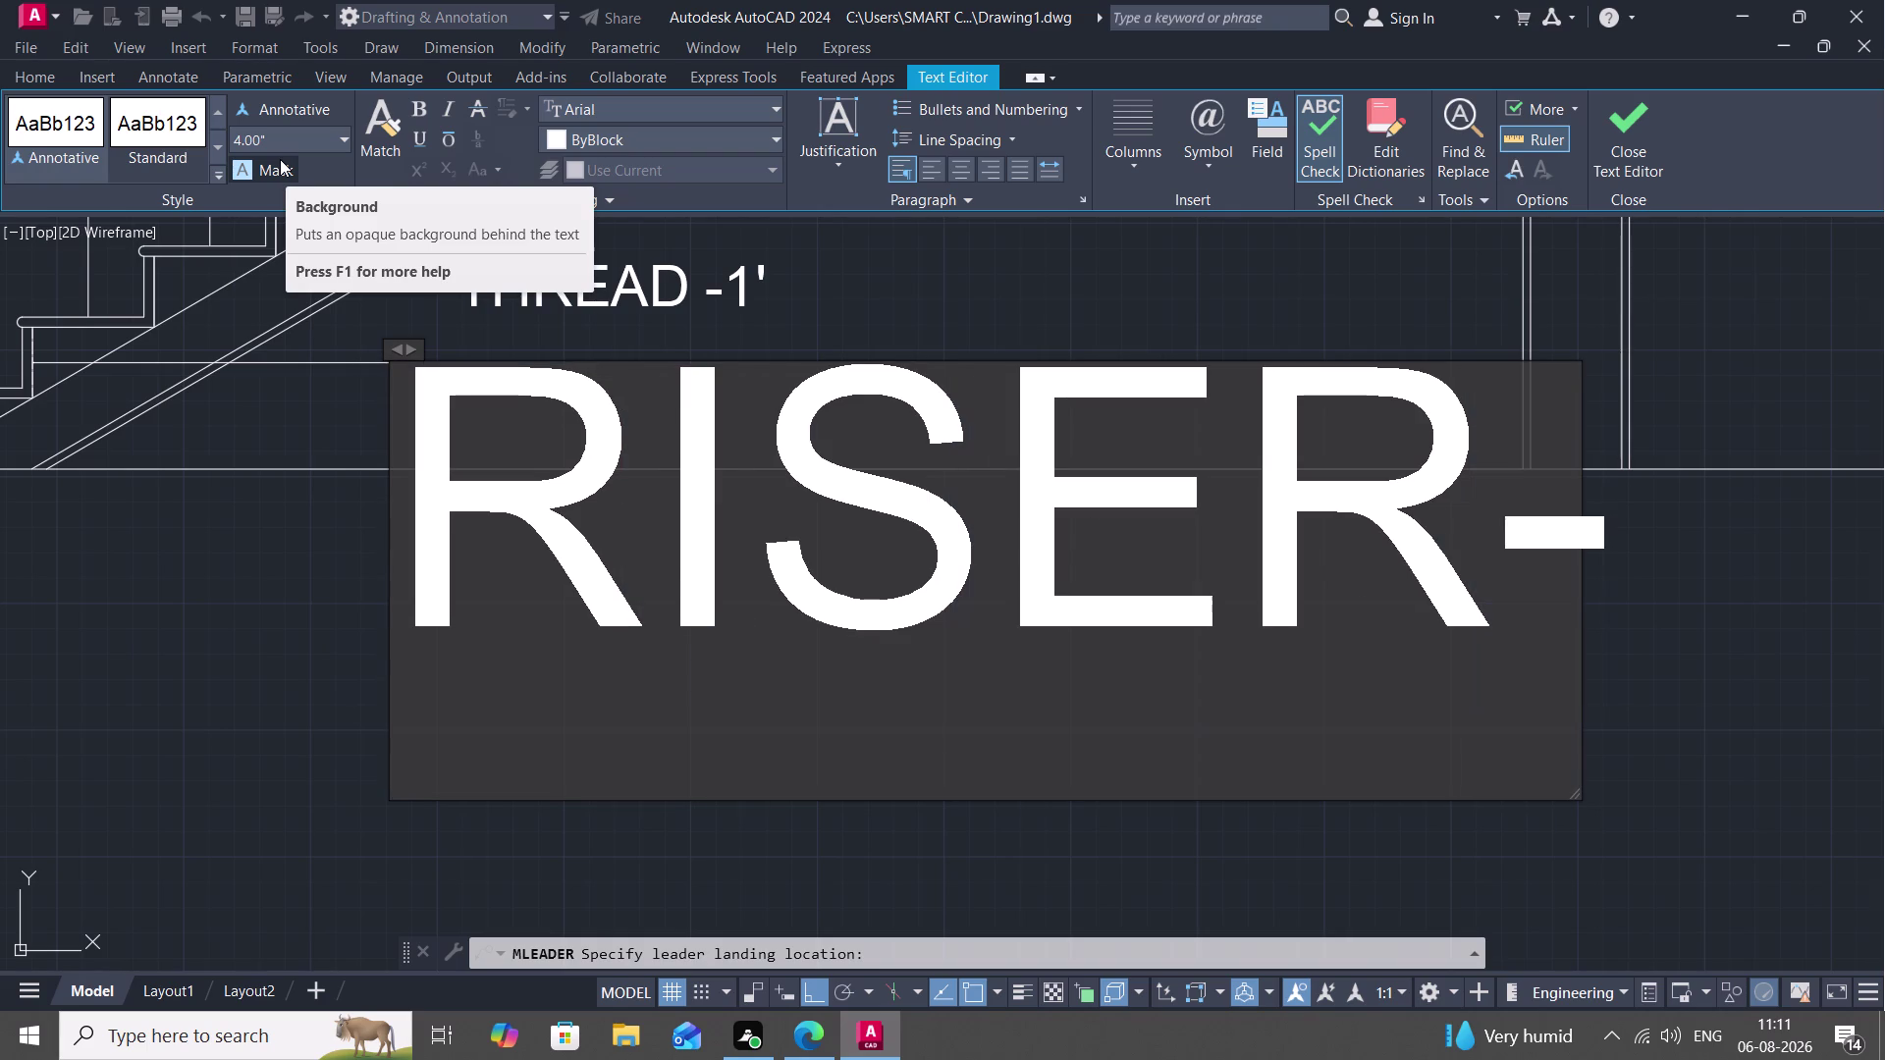
key(7)
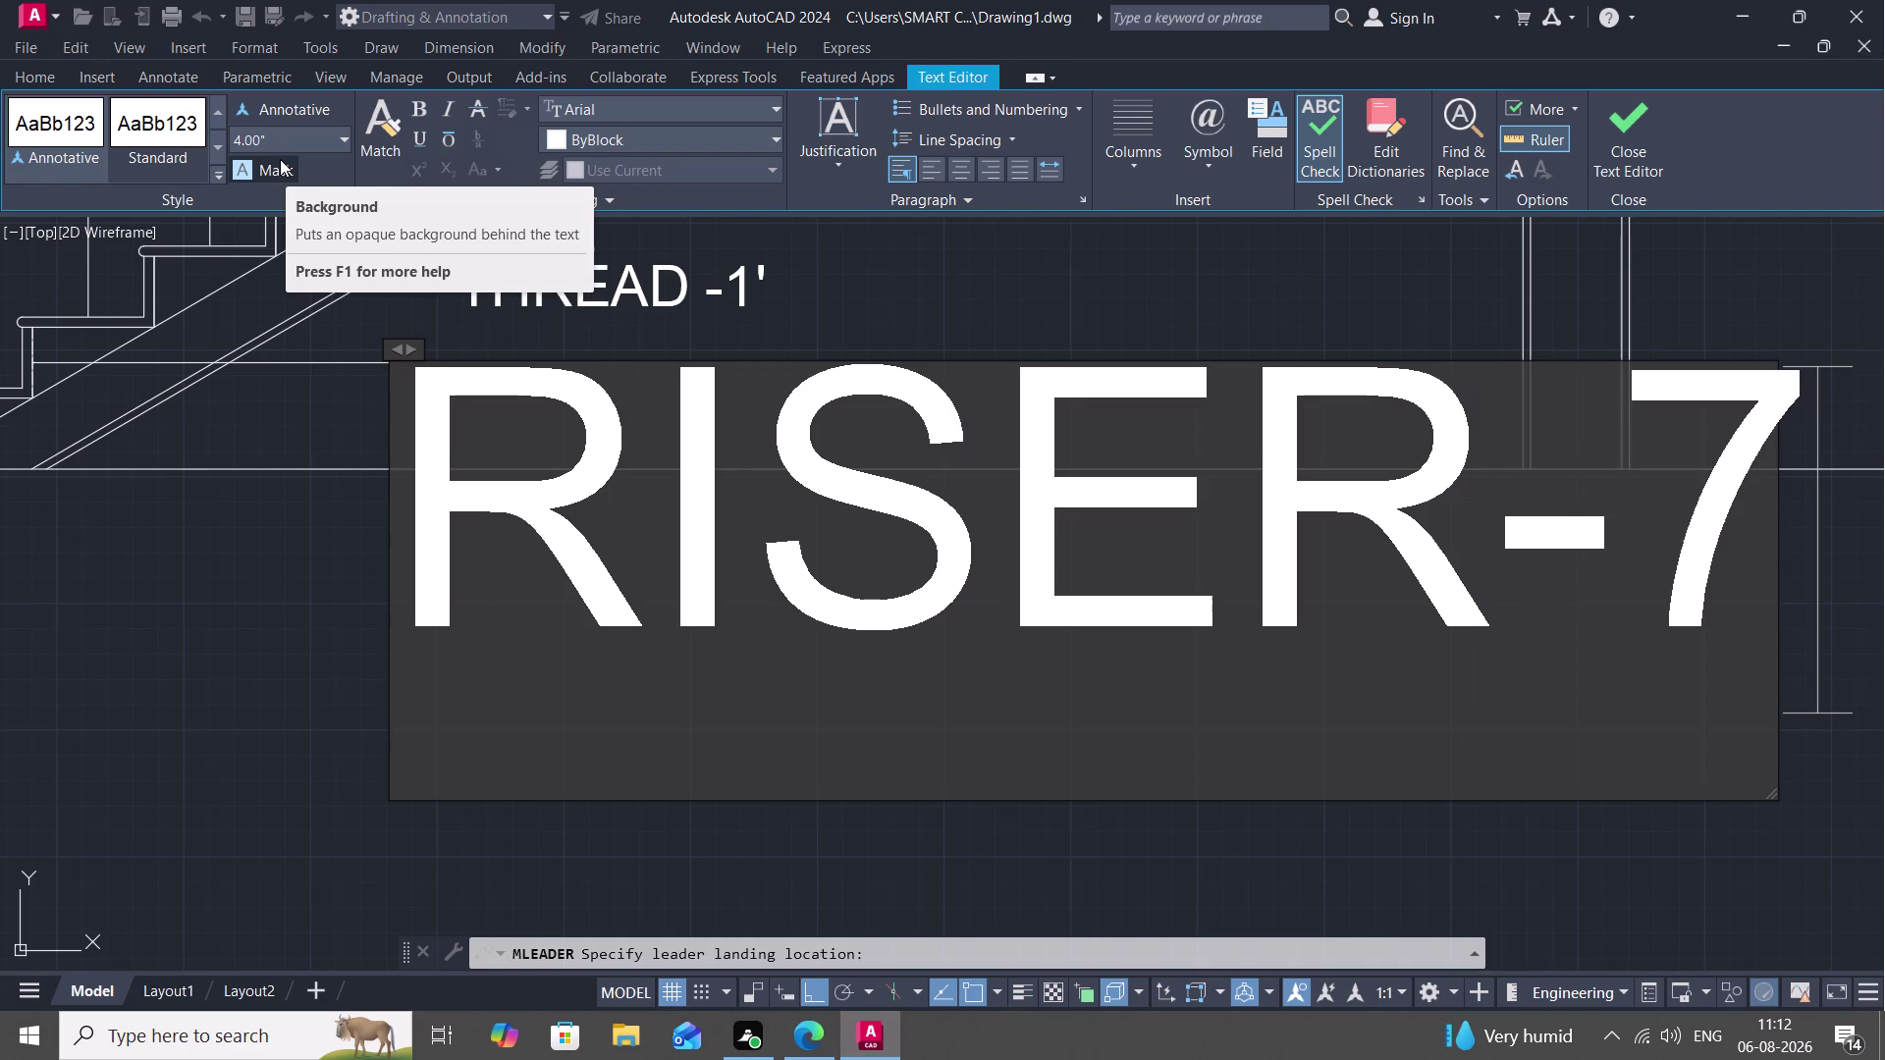
key(shift+quotedbl)
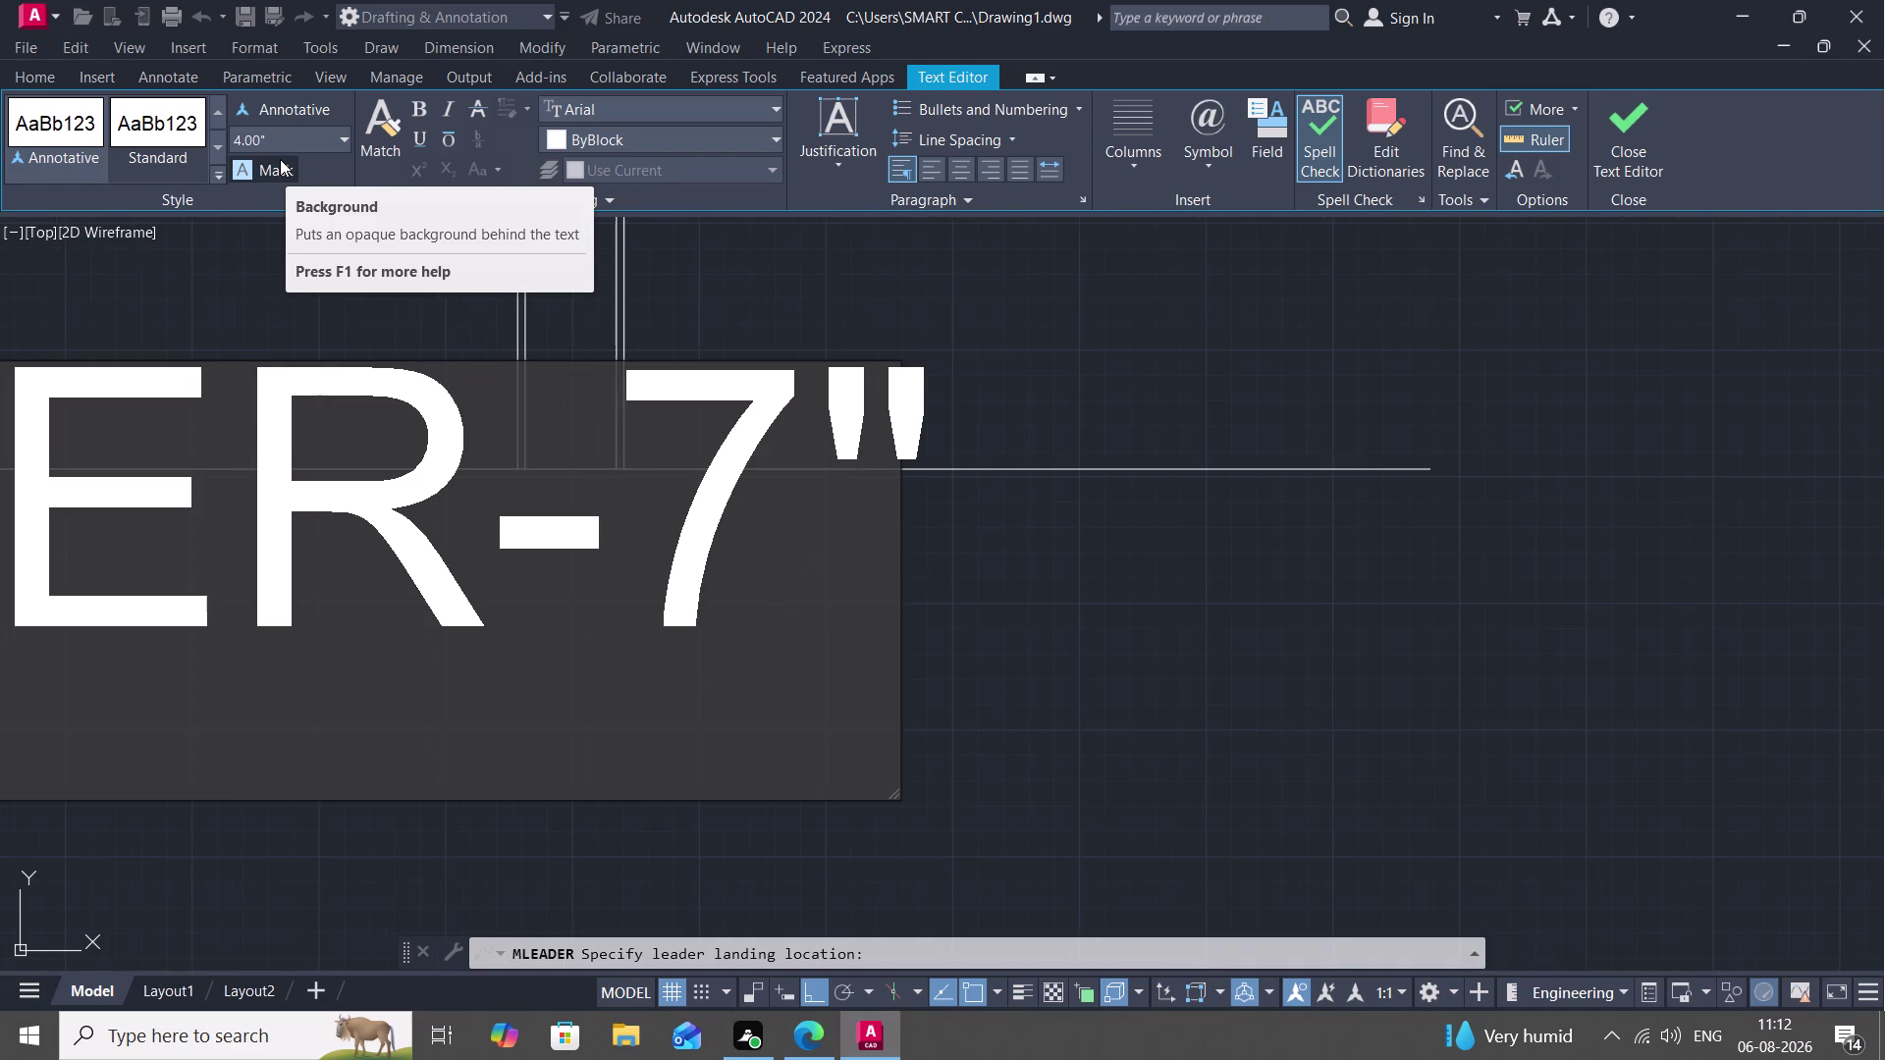
click(1003, 307)
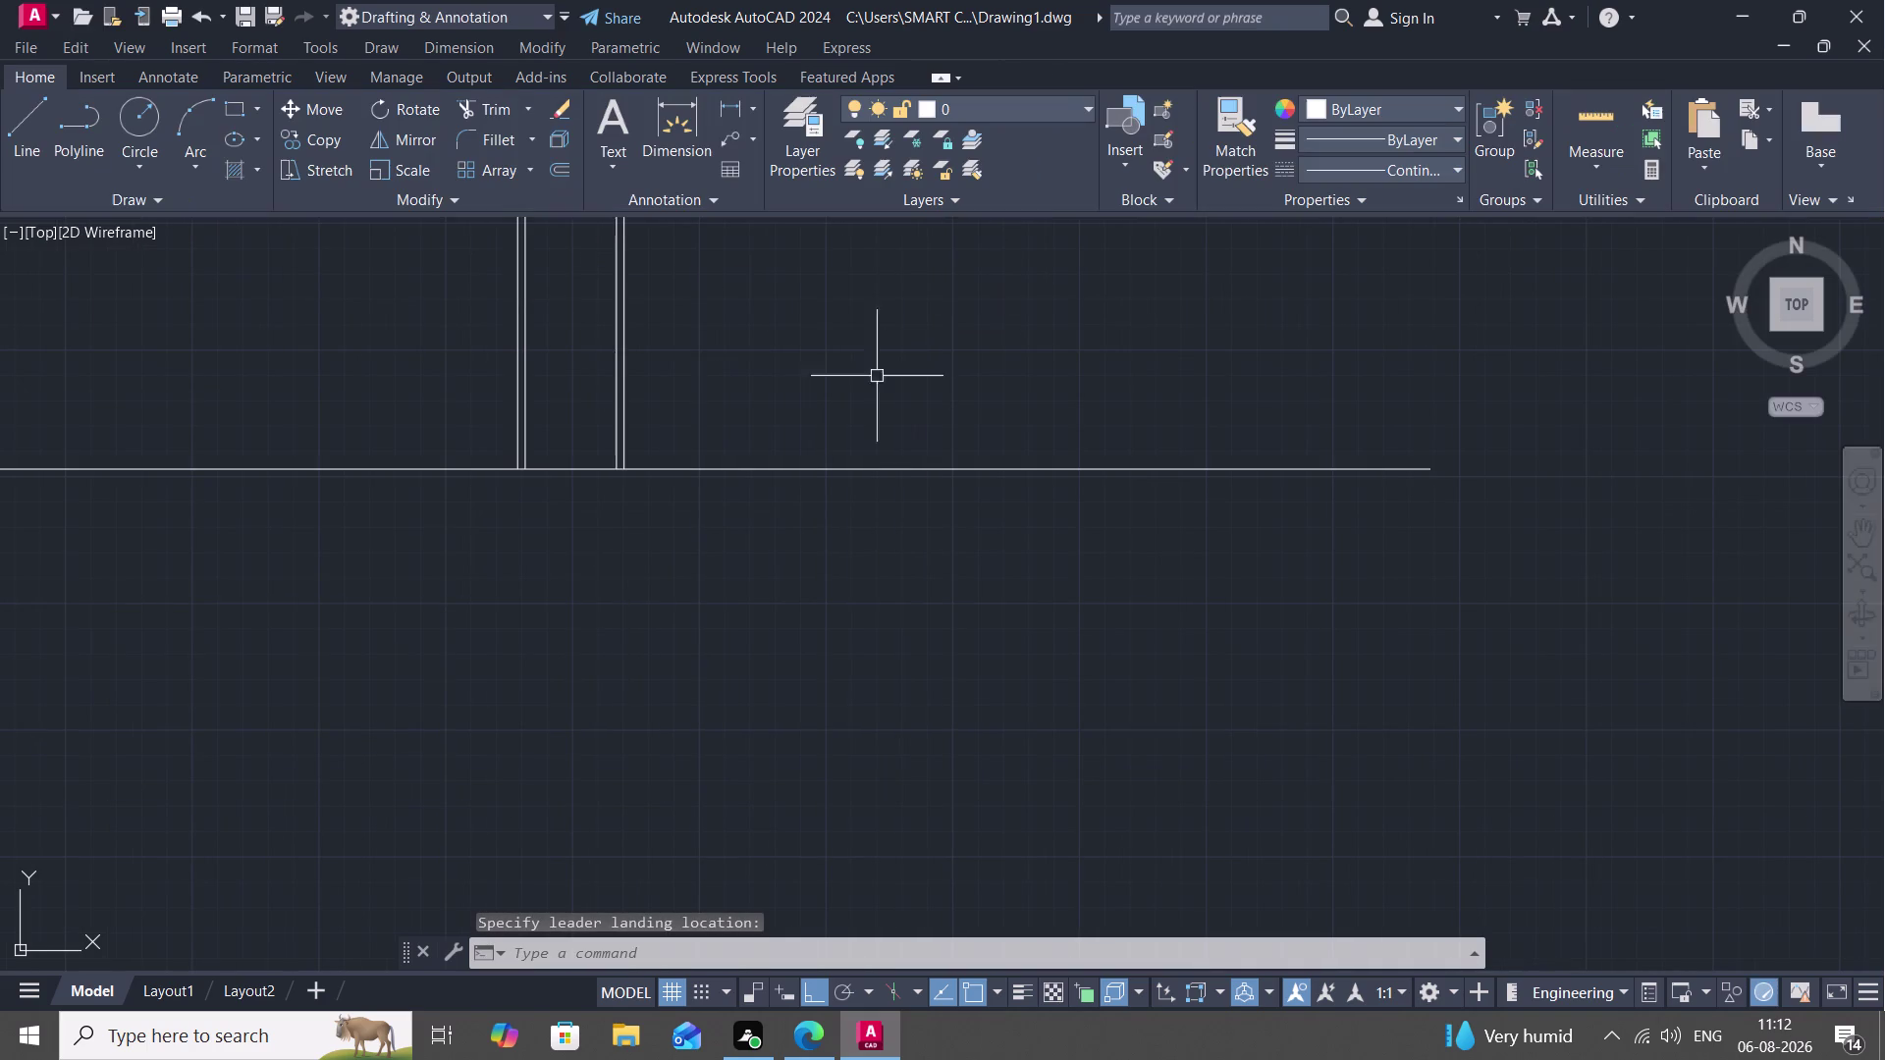
Pan and zoom out to show the whole labelled stair section.
scroll(down, 3)
middle_drag(395, 392, 547, 430)
scroll(down, 3)
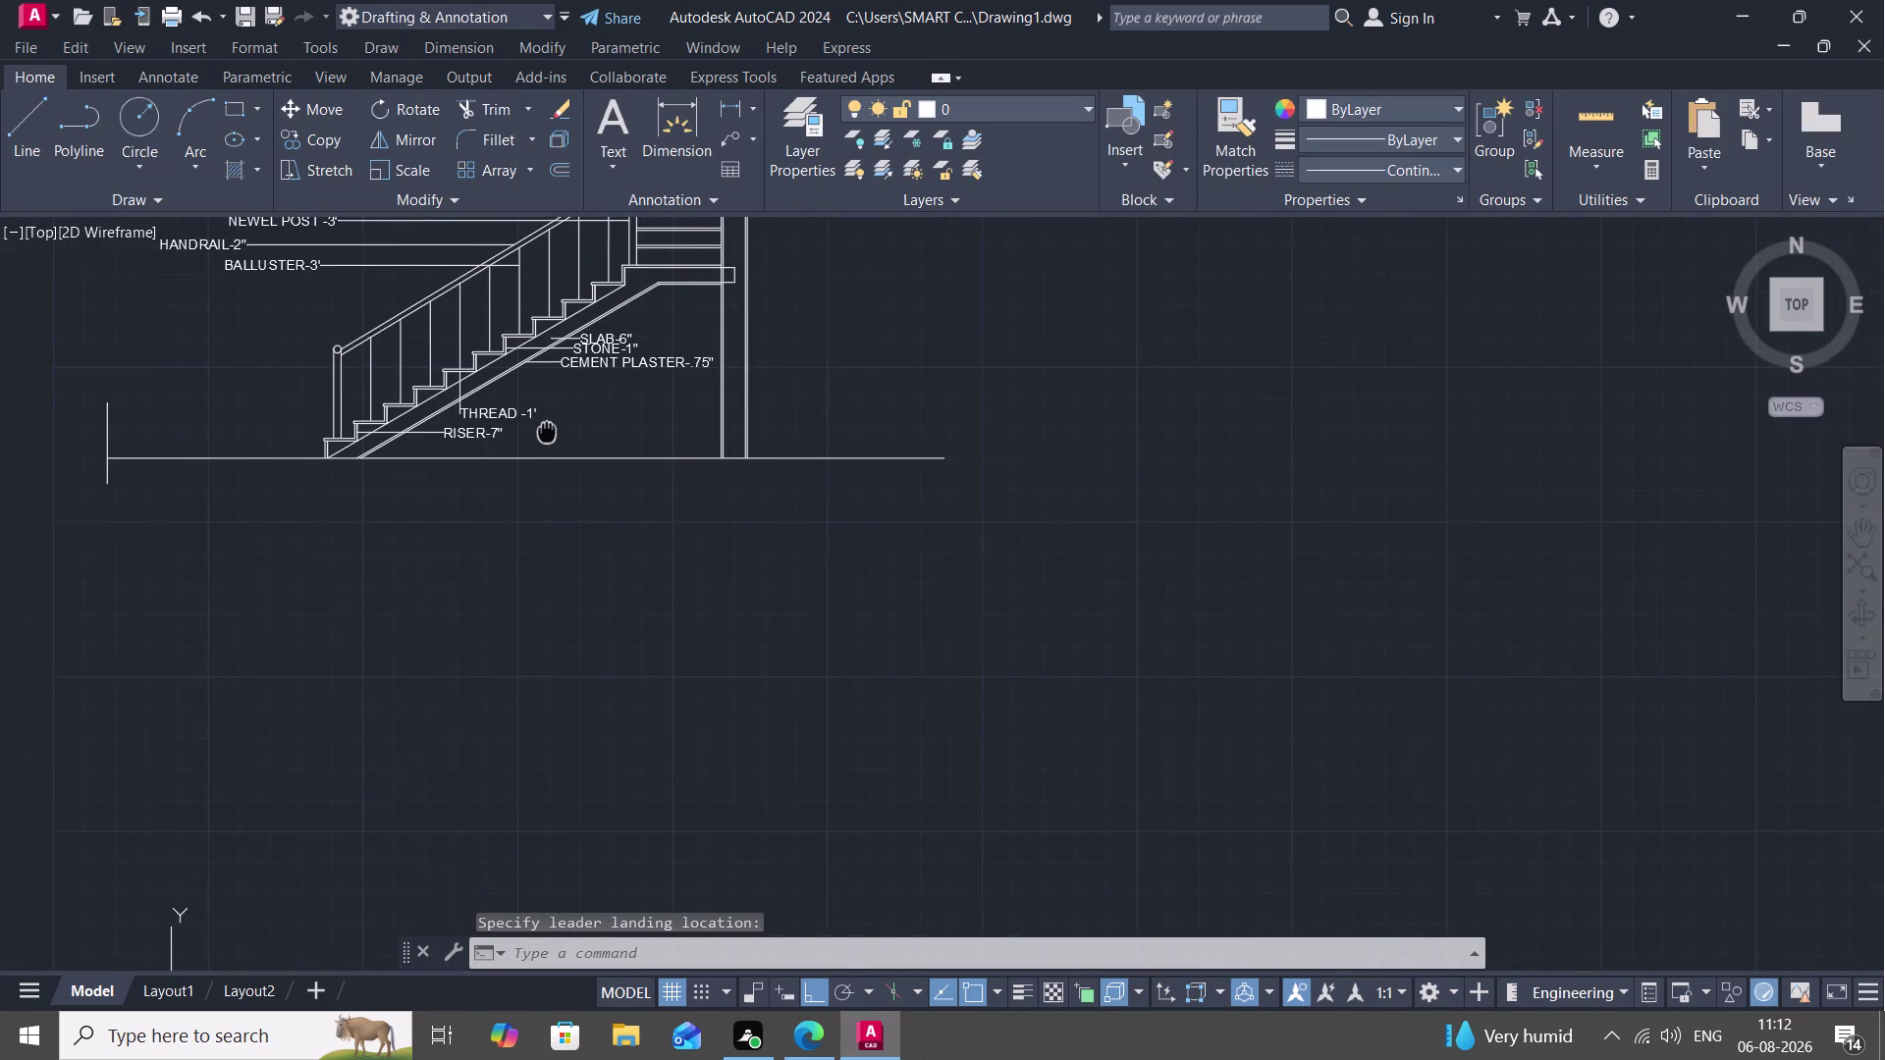
scroll(up, 3)
middle_drag(548, 431, 724, 625)
scroll(down, 3)
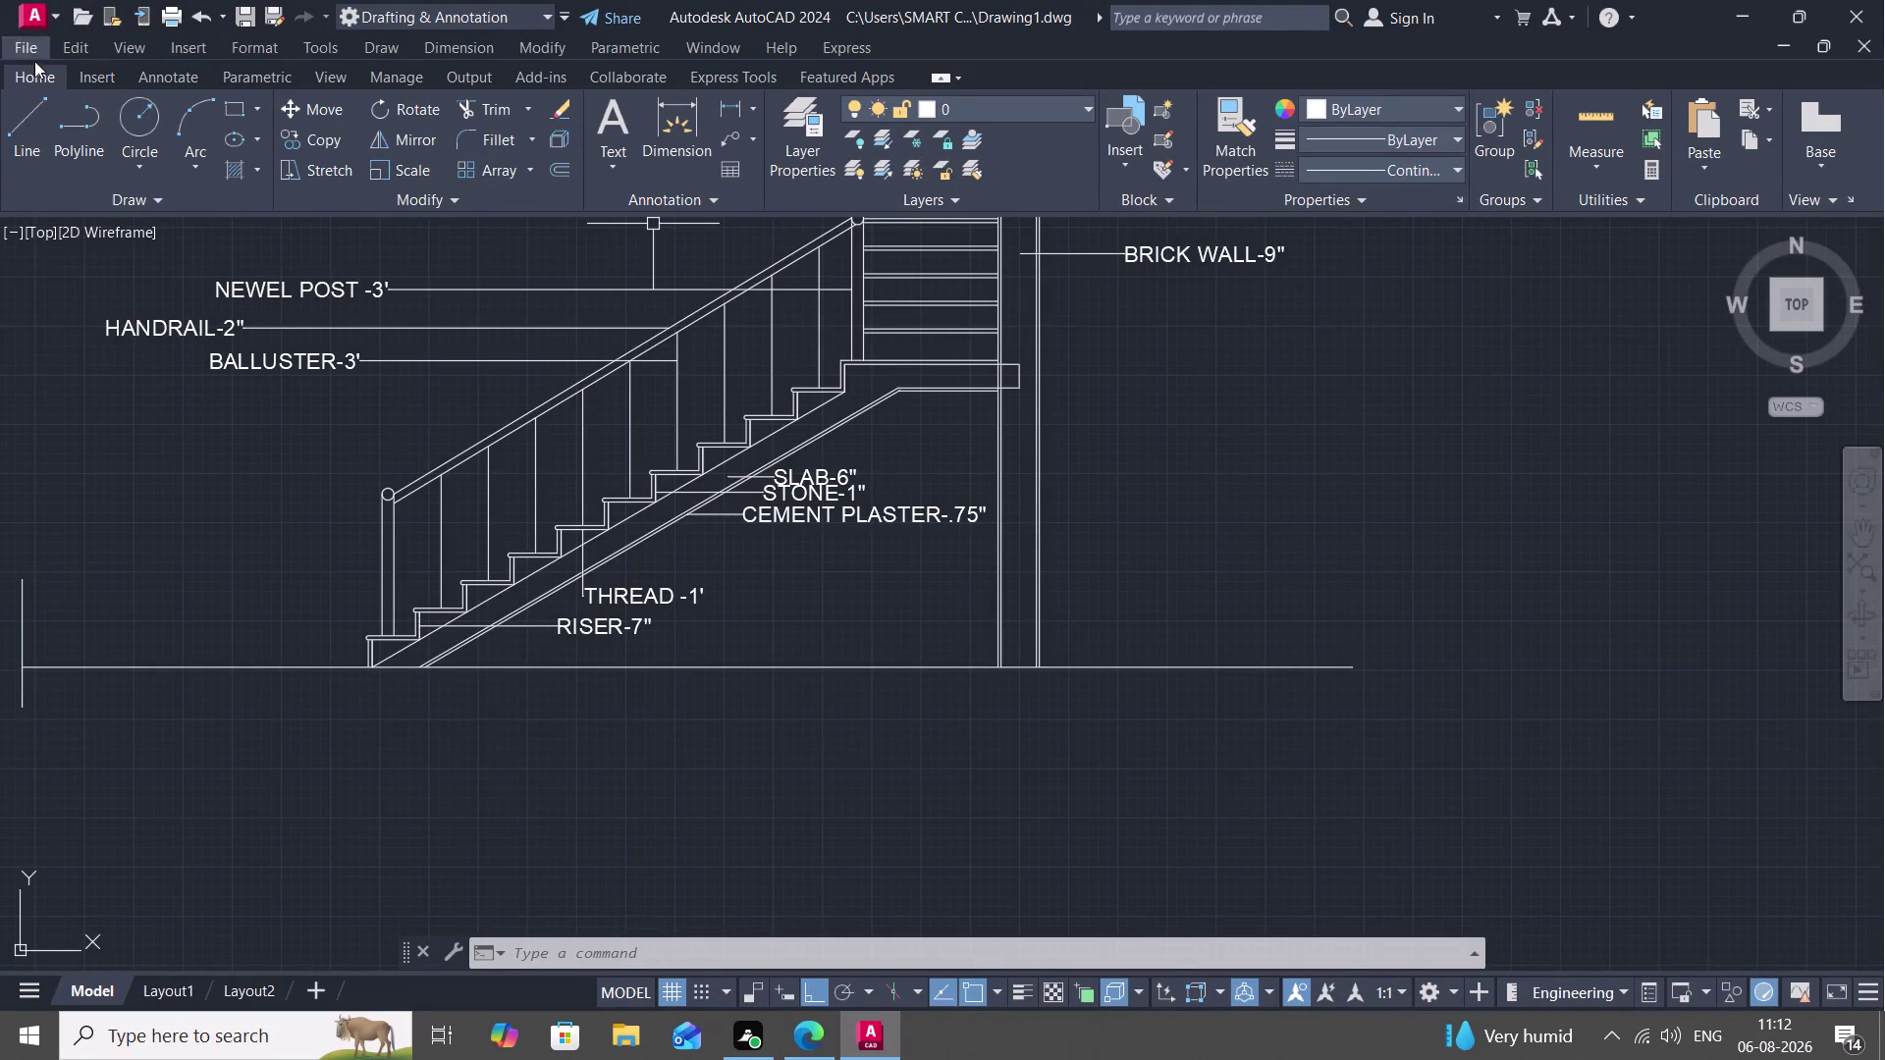
Start HATCH with the AR-CONC concrete pattern.
click(17, 80)
text(H)
key(space)
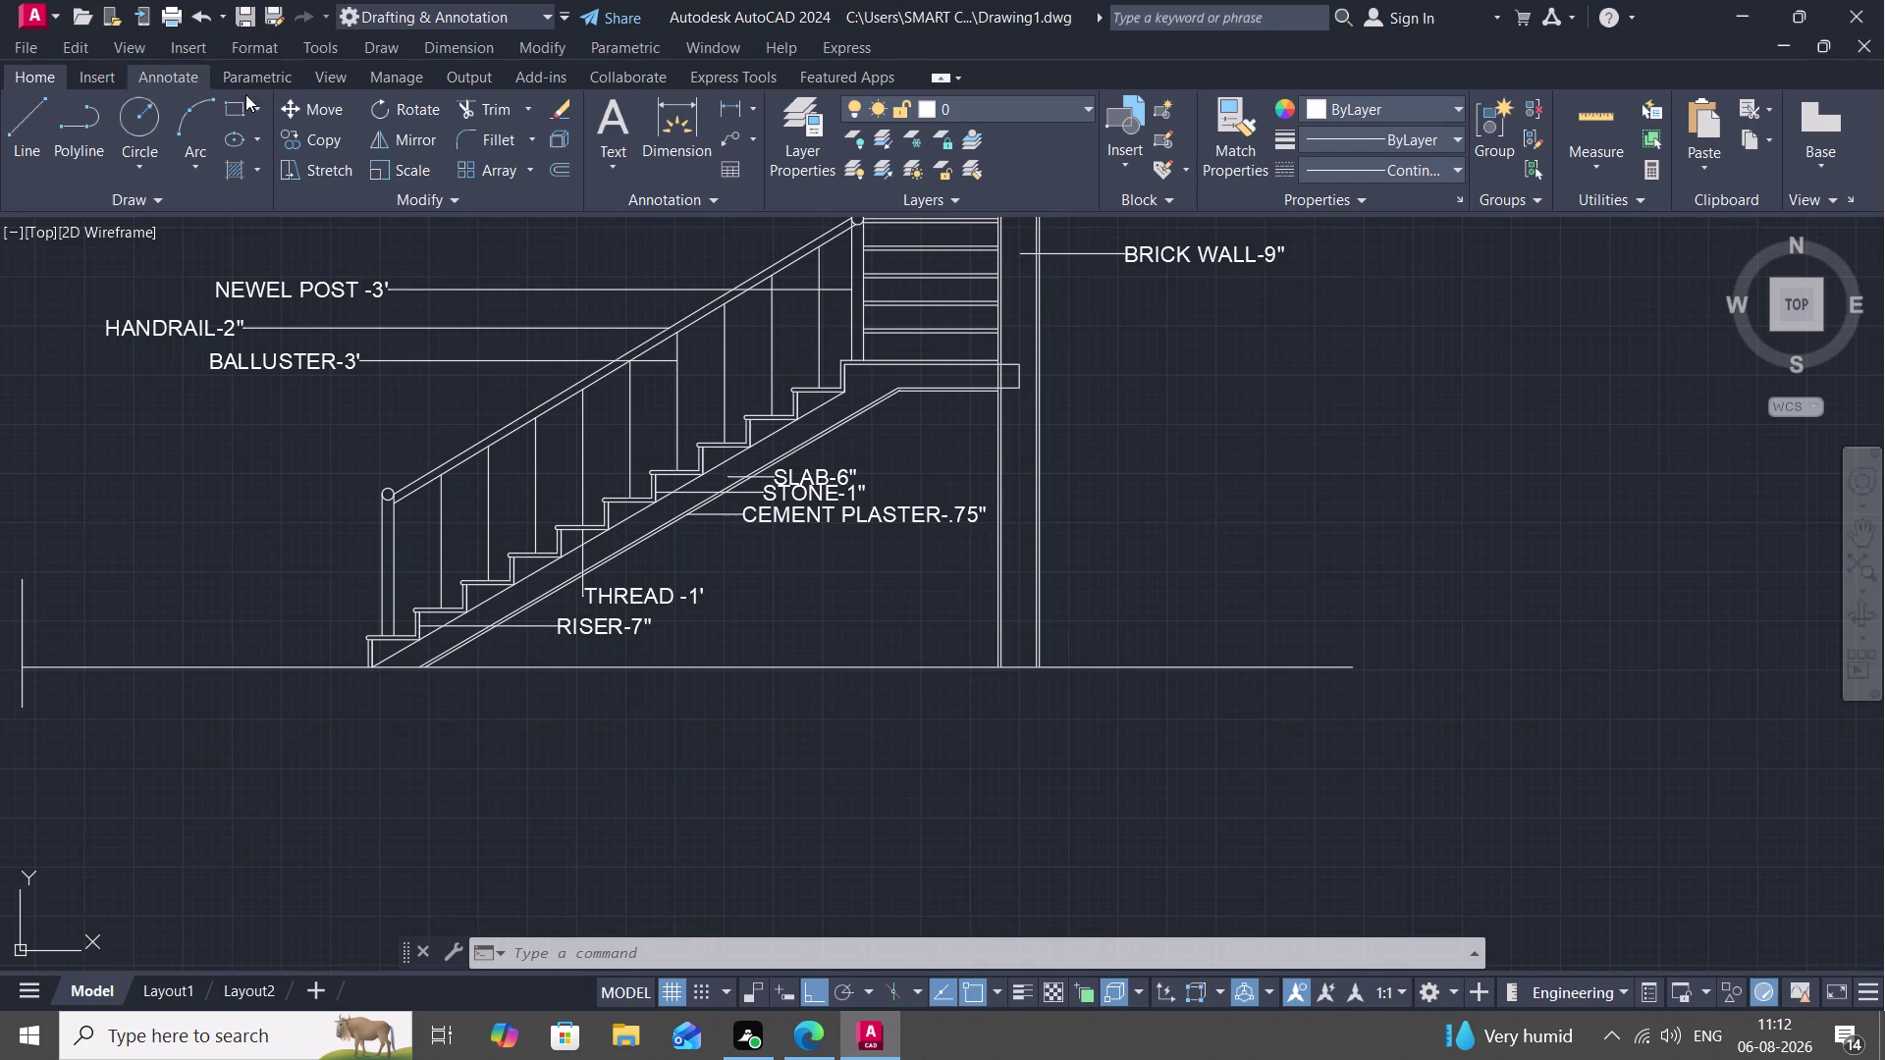
text(H)
key(space)
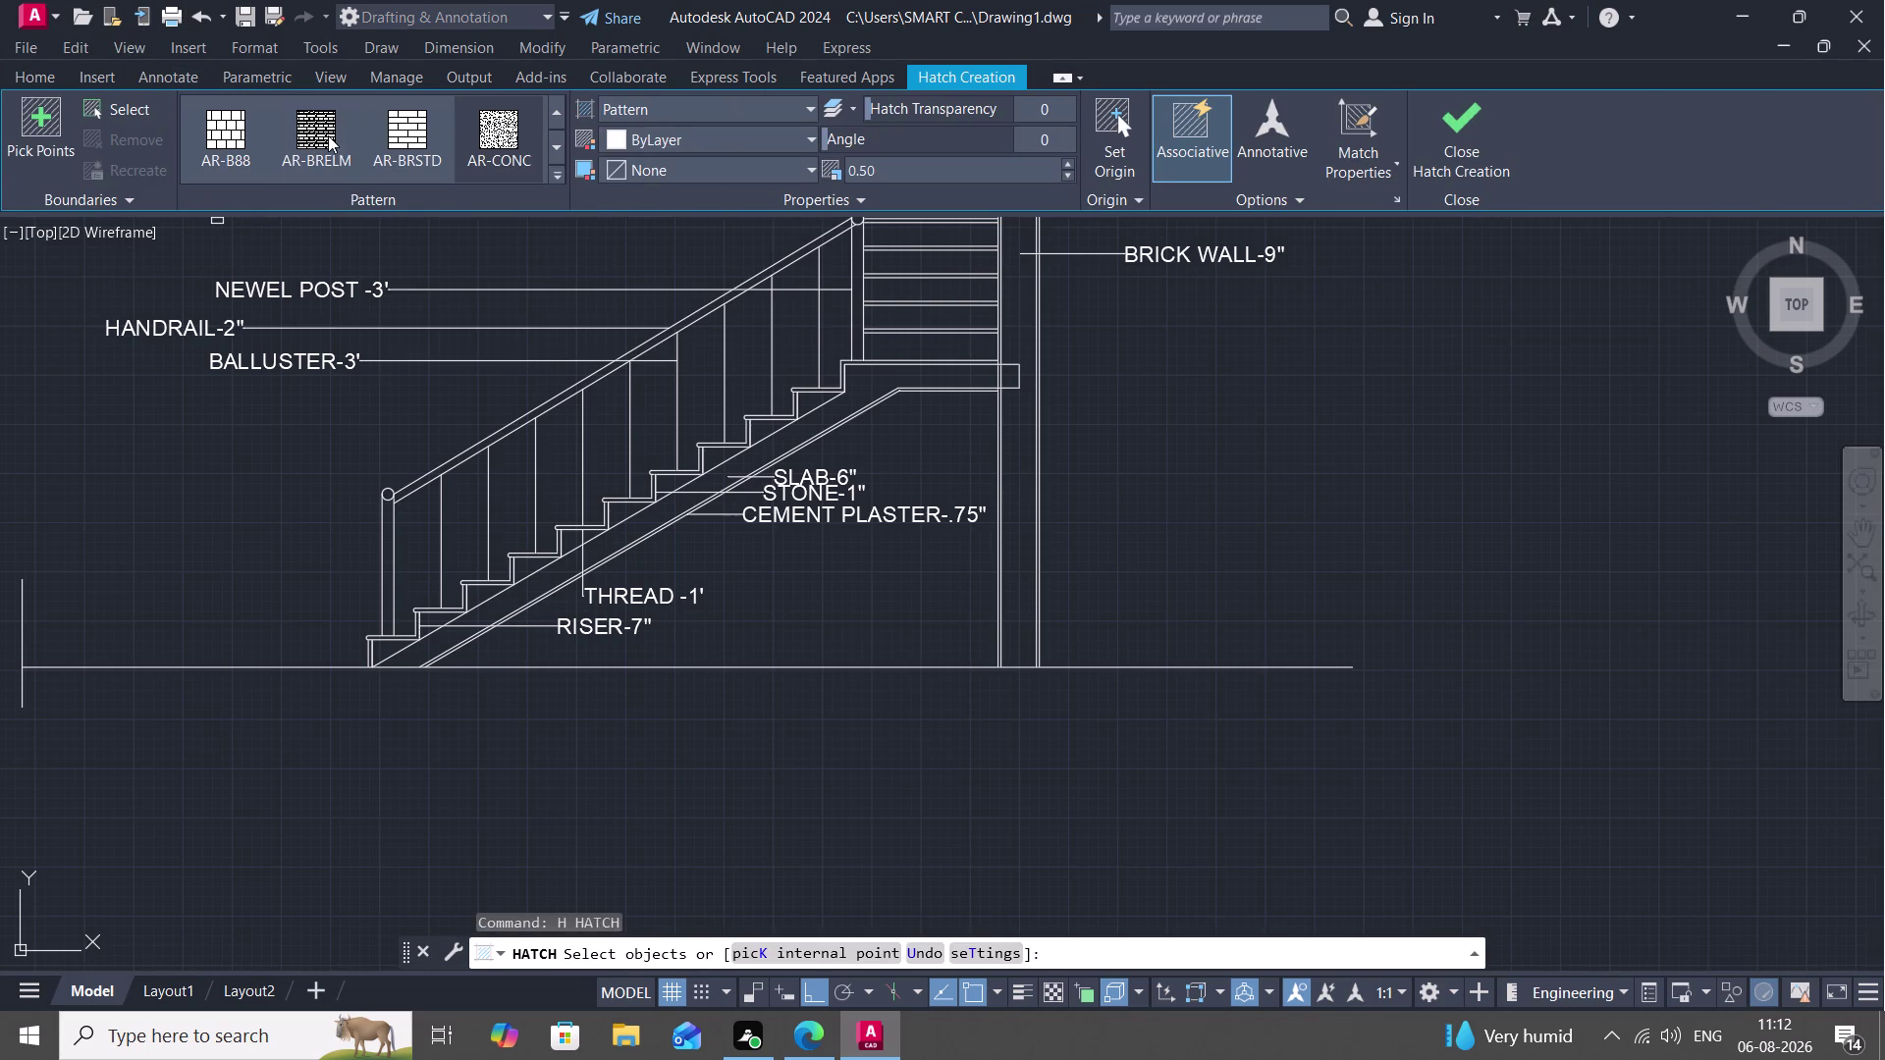
click(505, 125)
Hatch the sloping waist slab by picking its two edge lines.
scroll(up, 3)
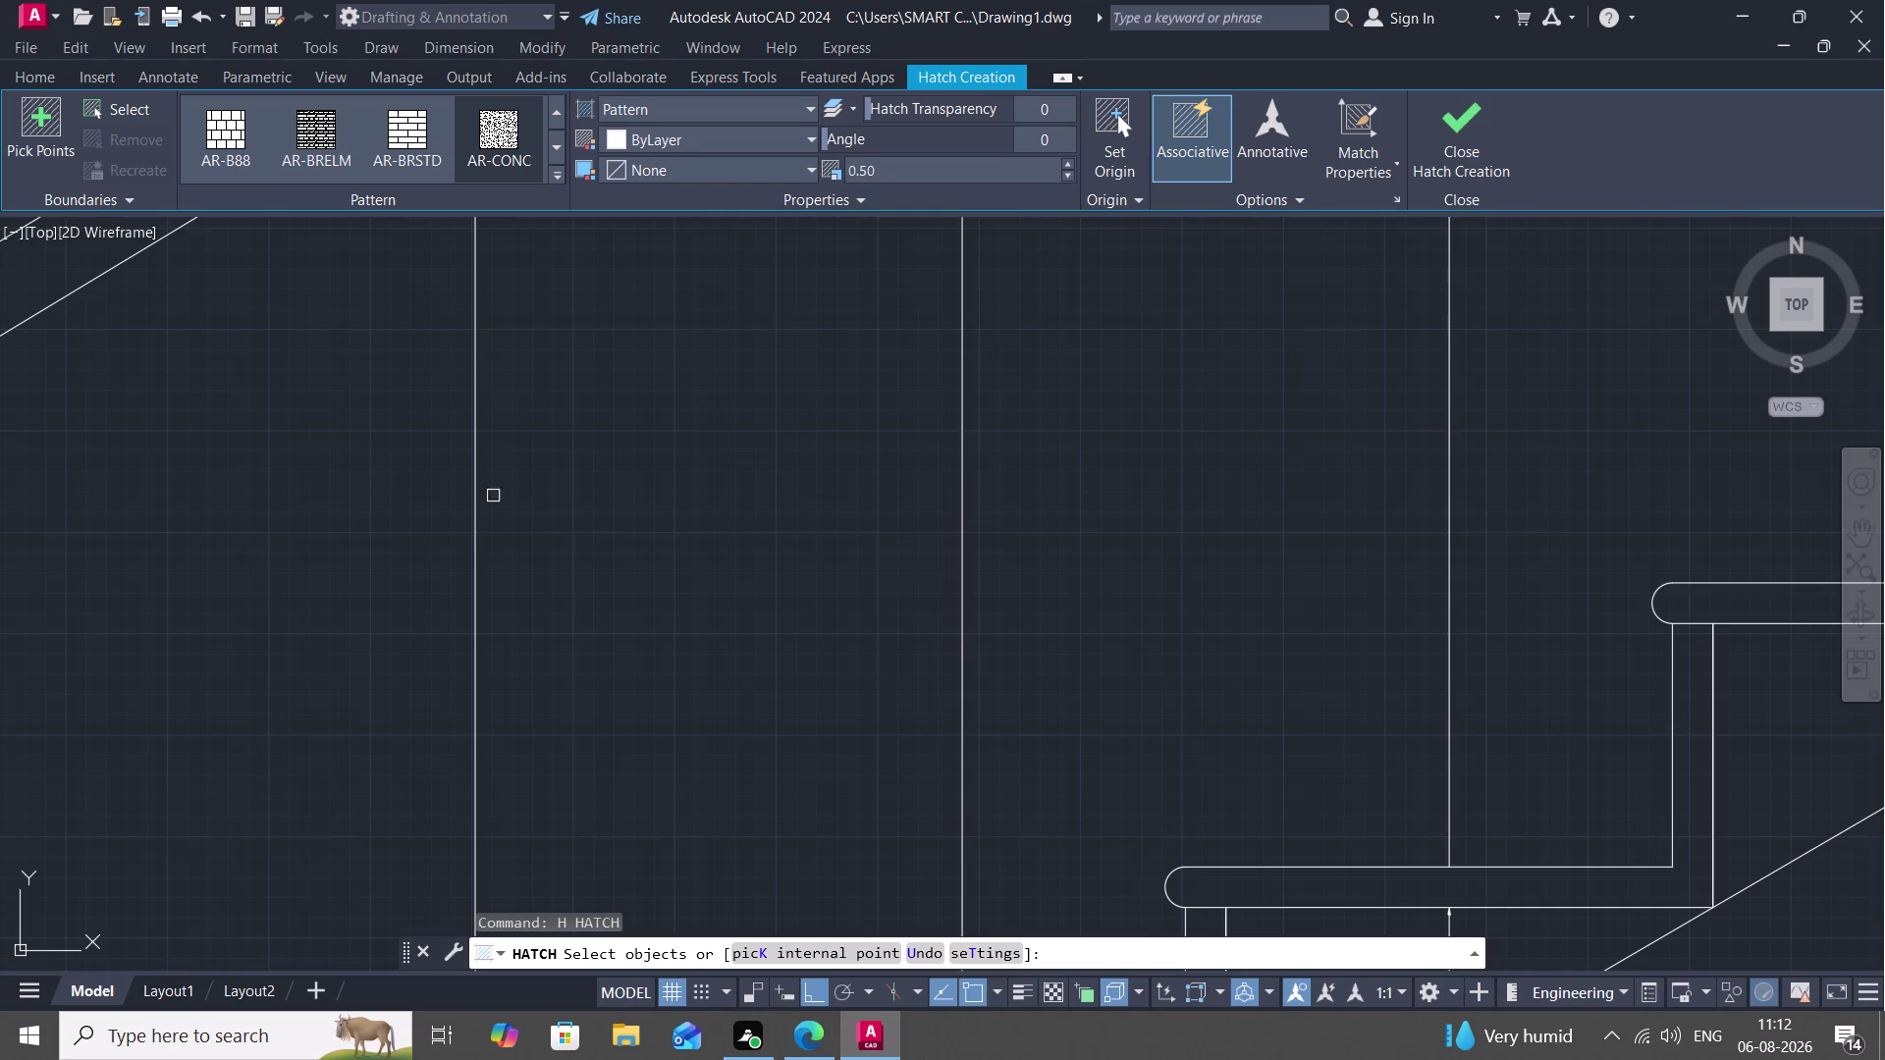
middle_drag(599, 544, 531, 0)
scroll(down, 3)
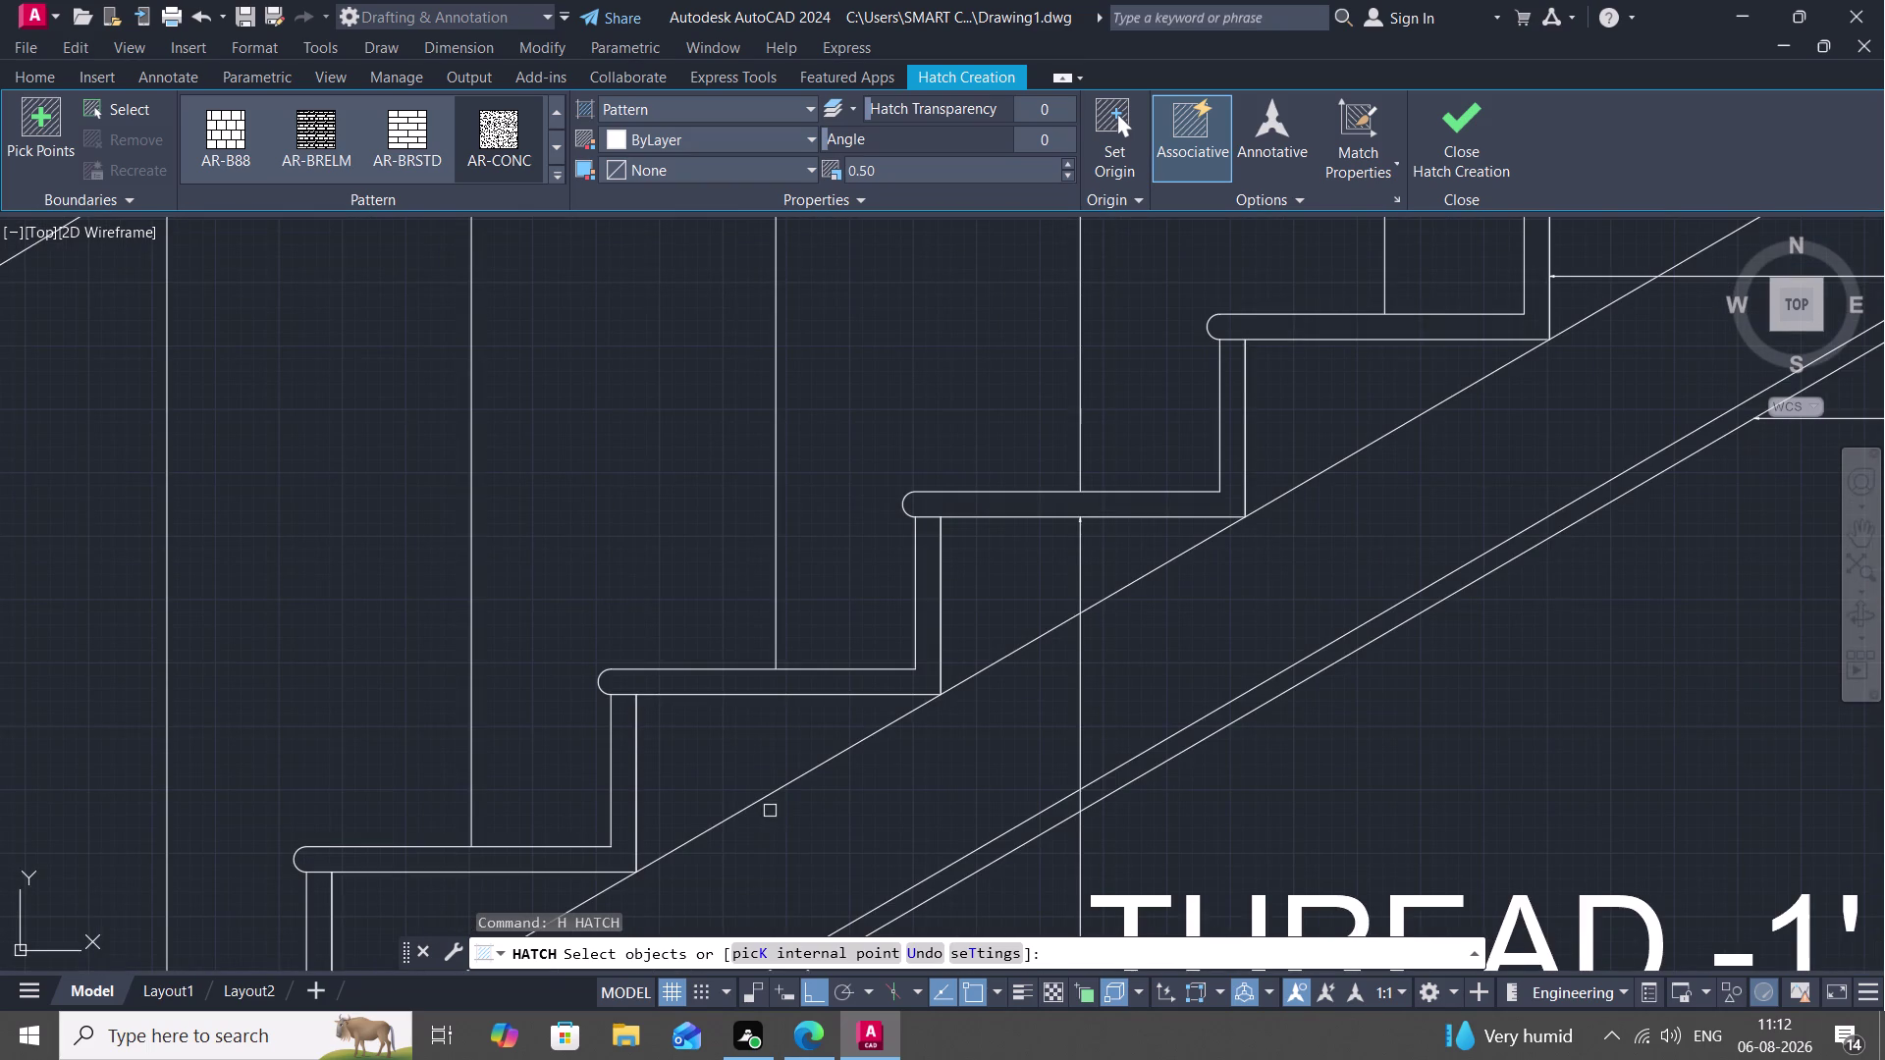
click(853, 915)
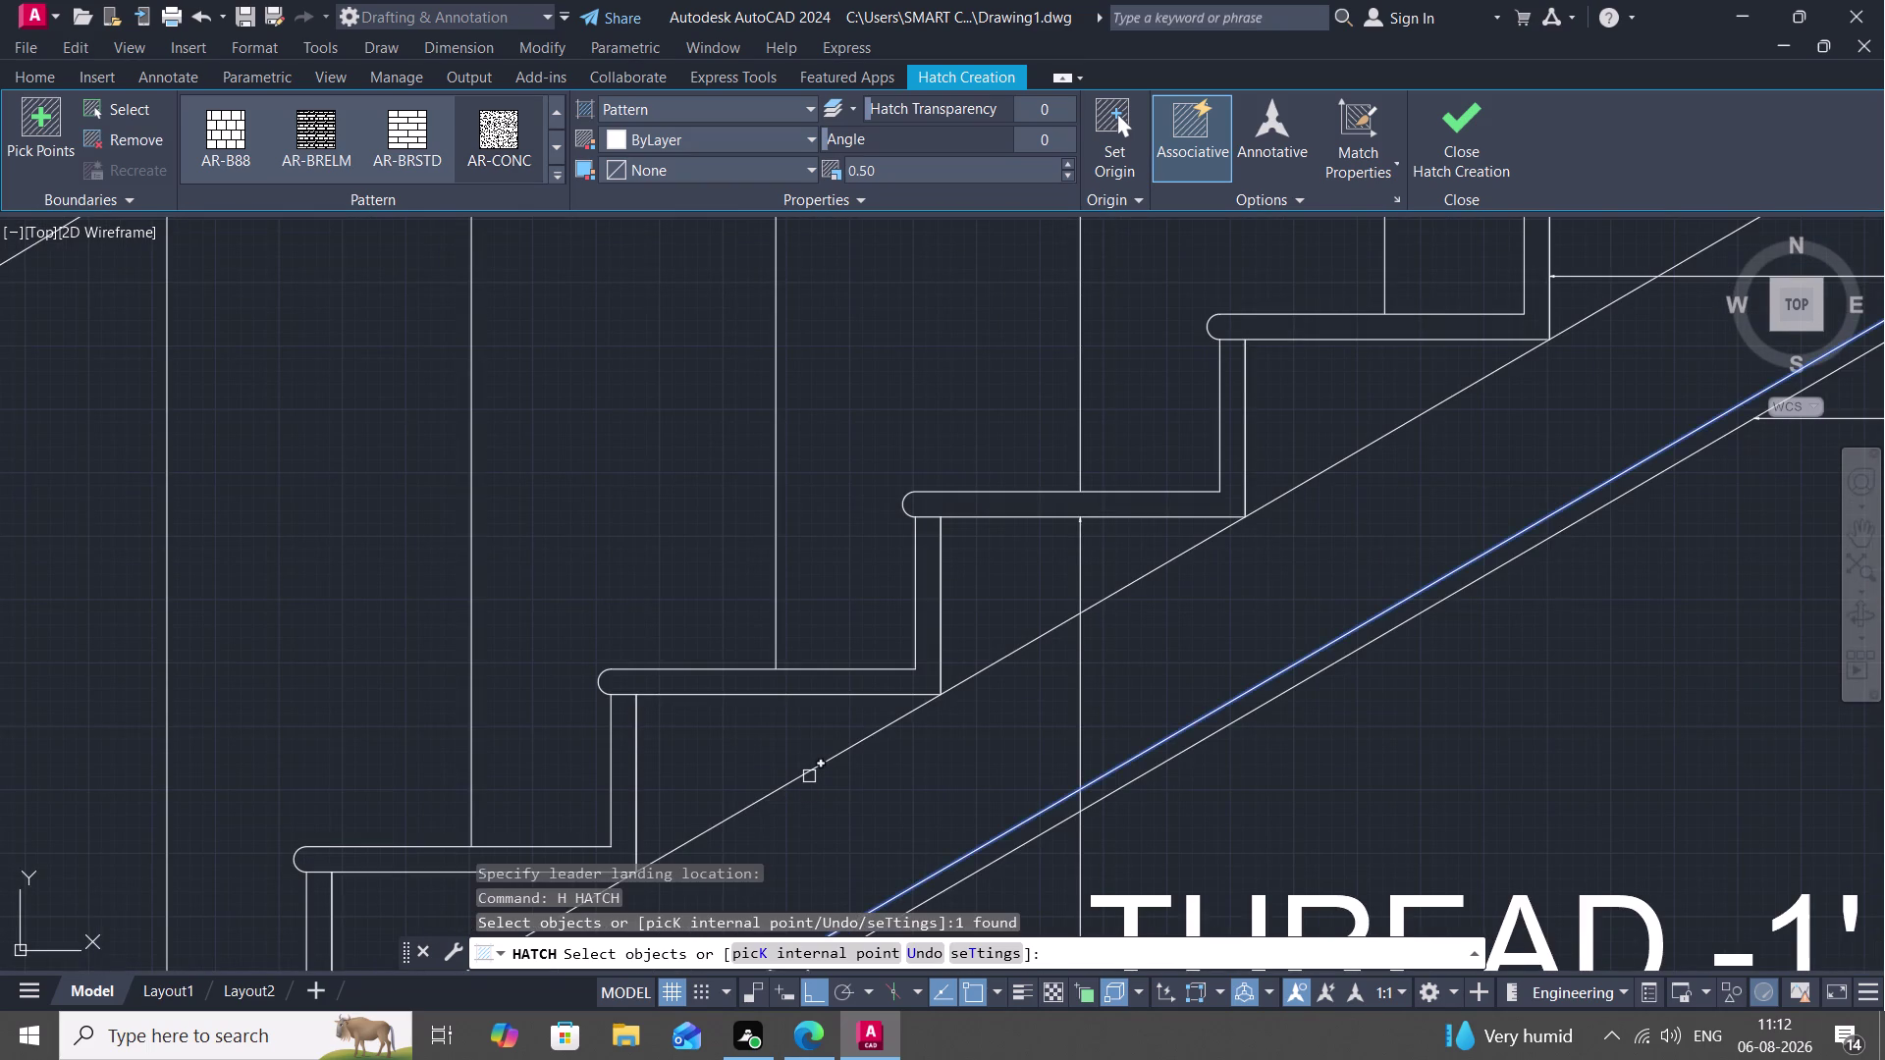
click(808, 774)
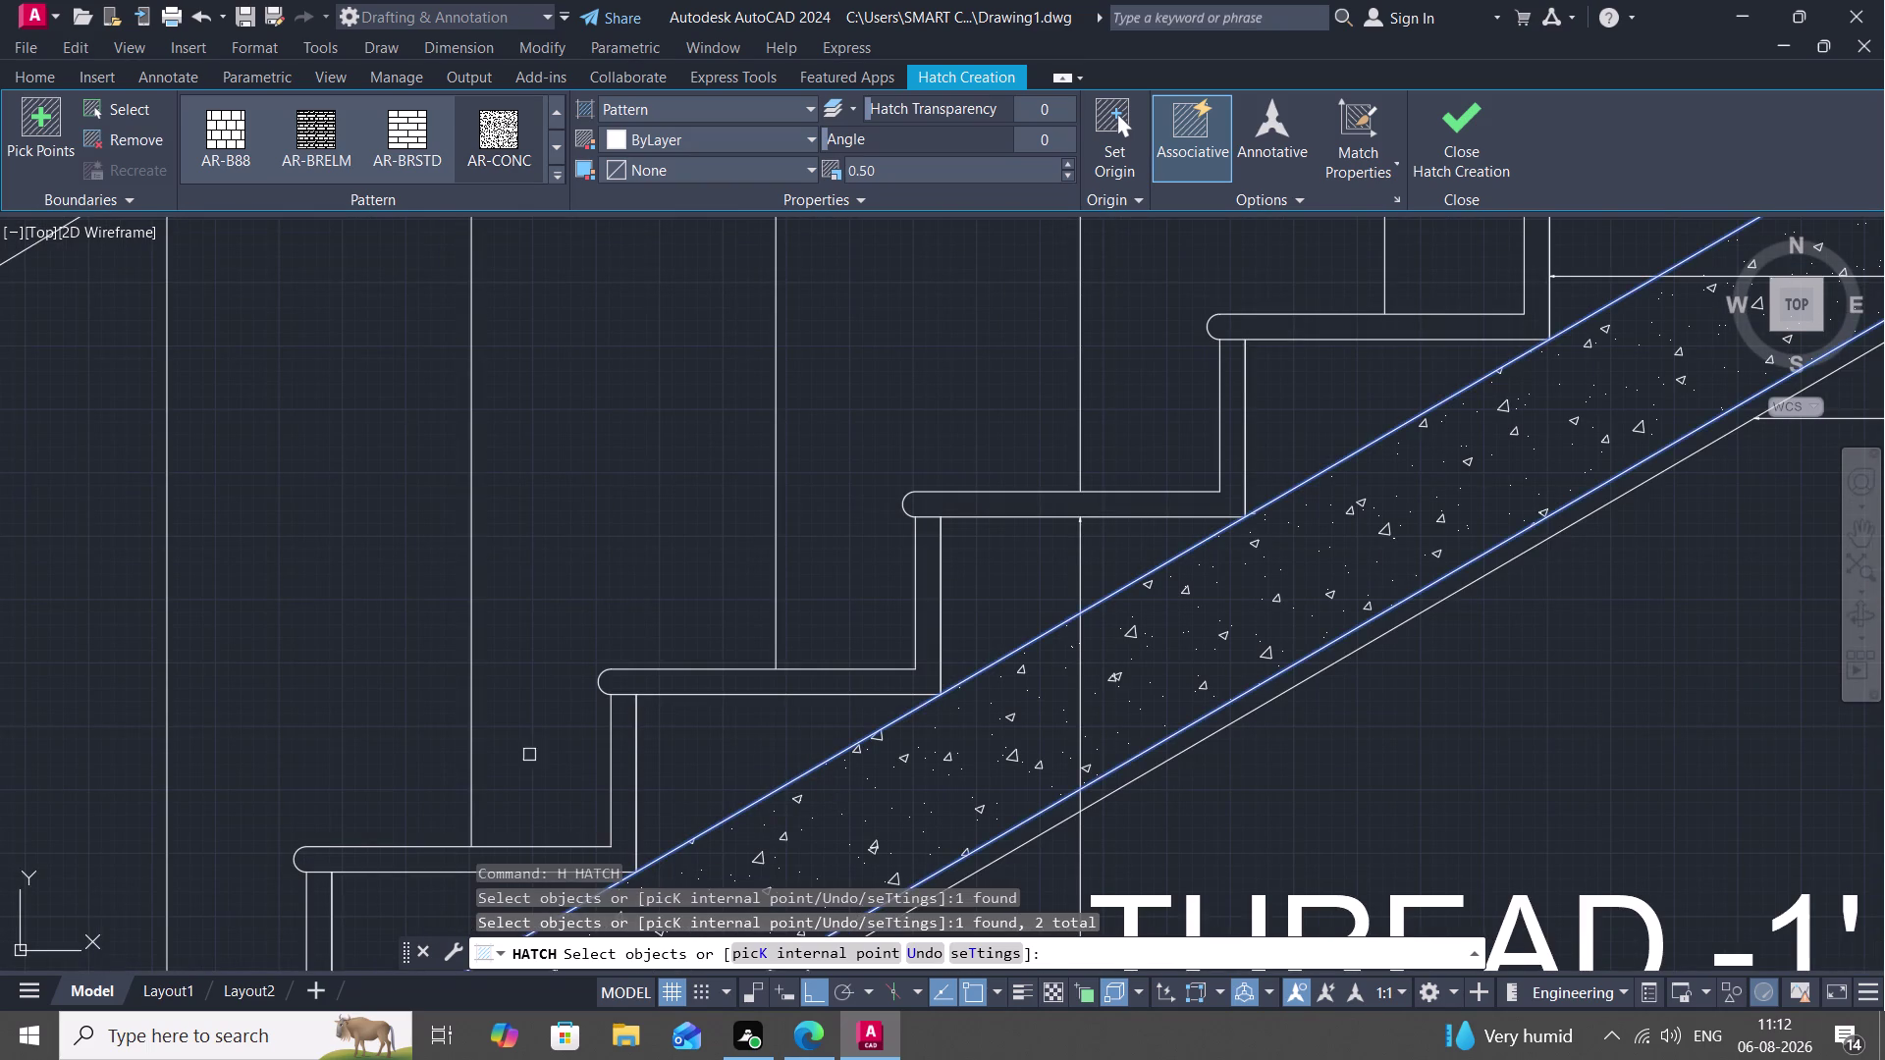
key(Escape)
scroll(down, 3)
scroll(down, 3)
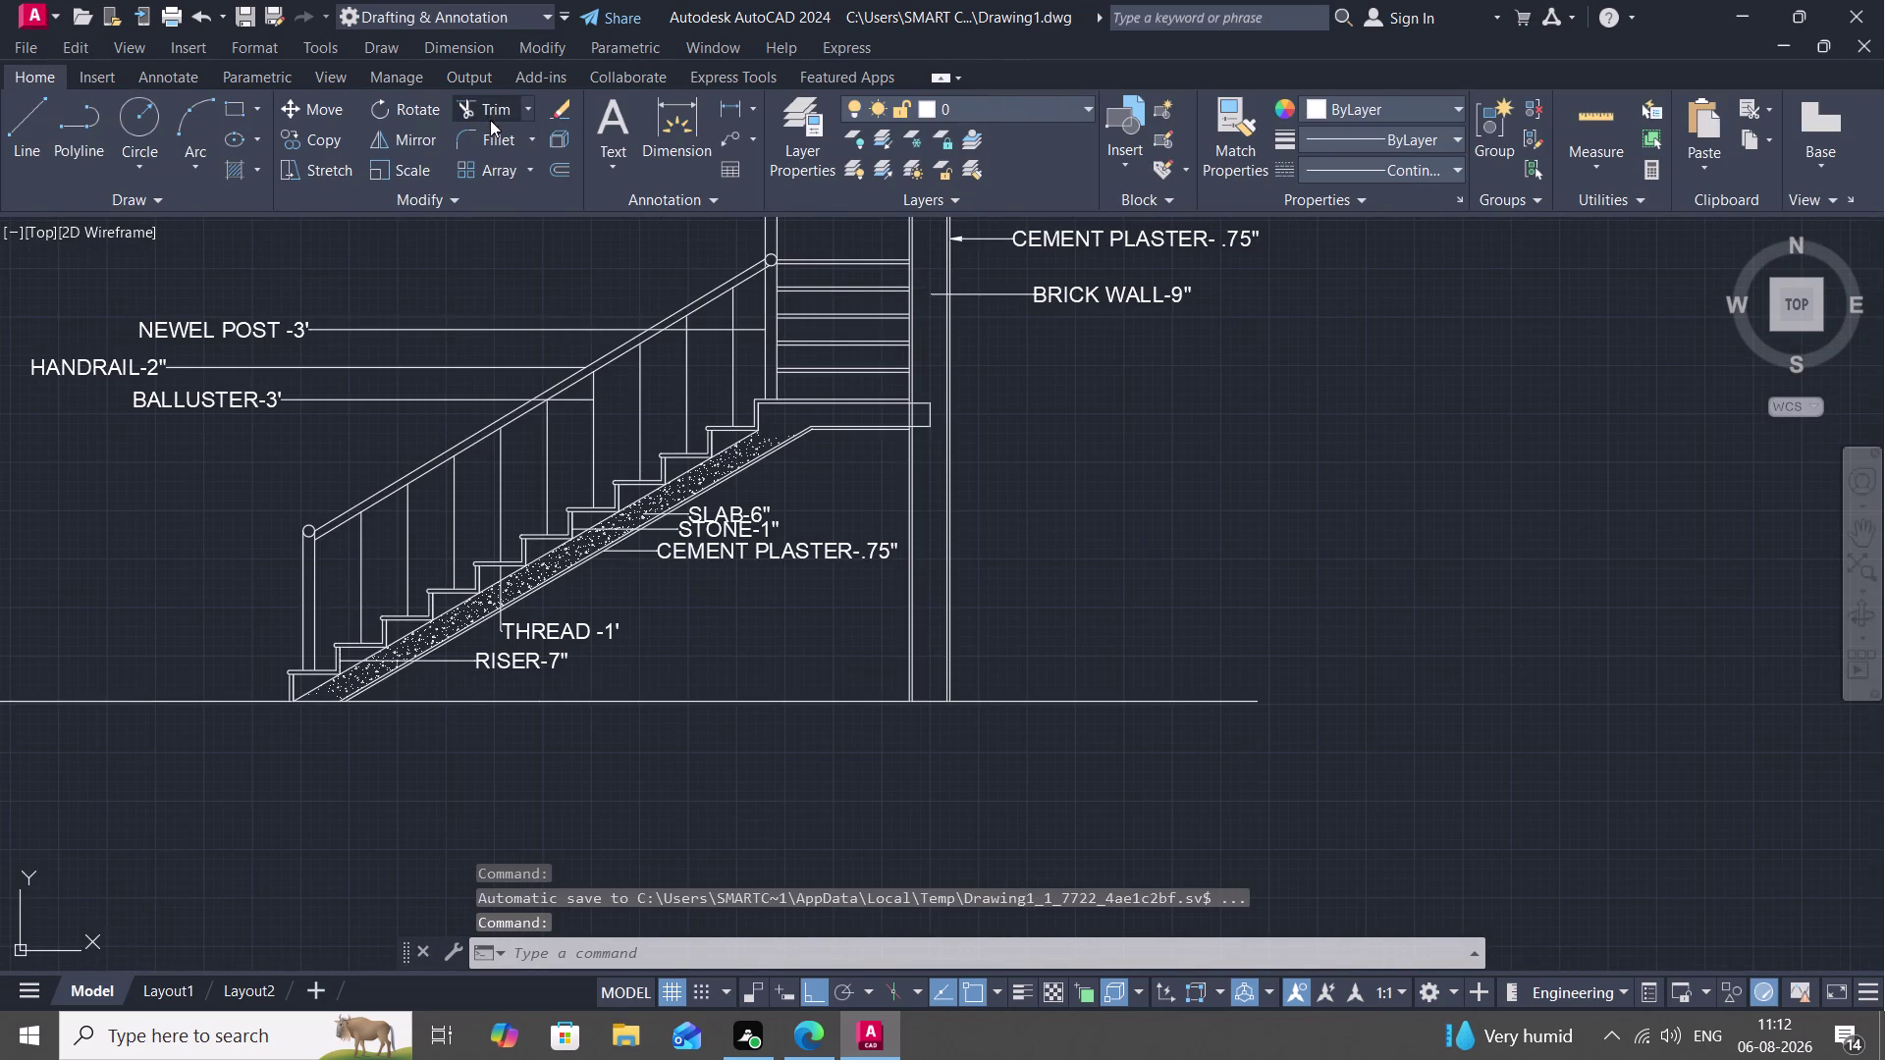
Hatch the landing slab by picking its top and lower edges.
key(h)
key(space)
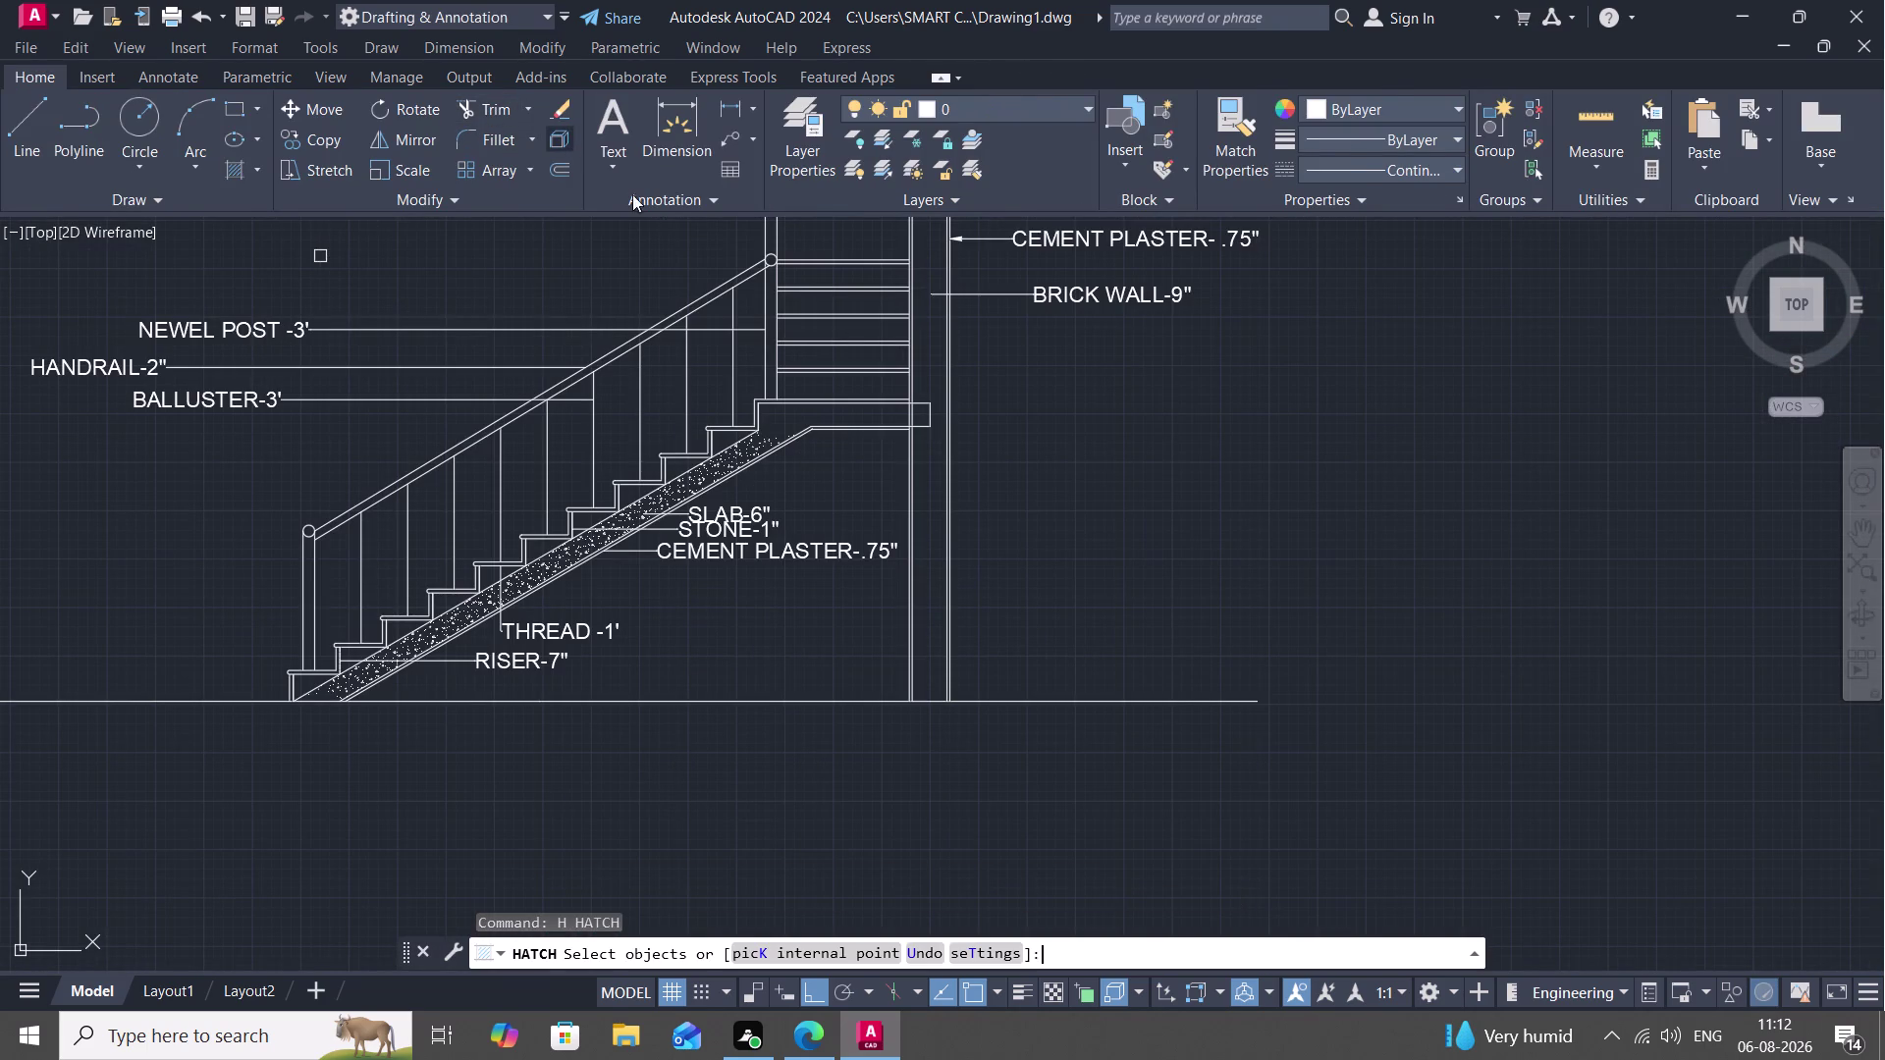
click(790, 407)
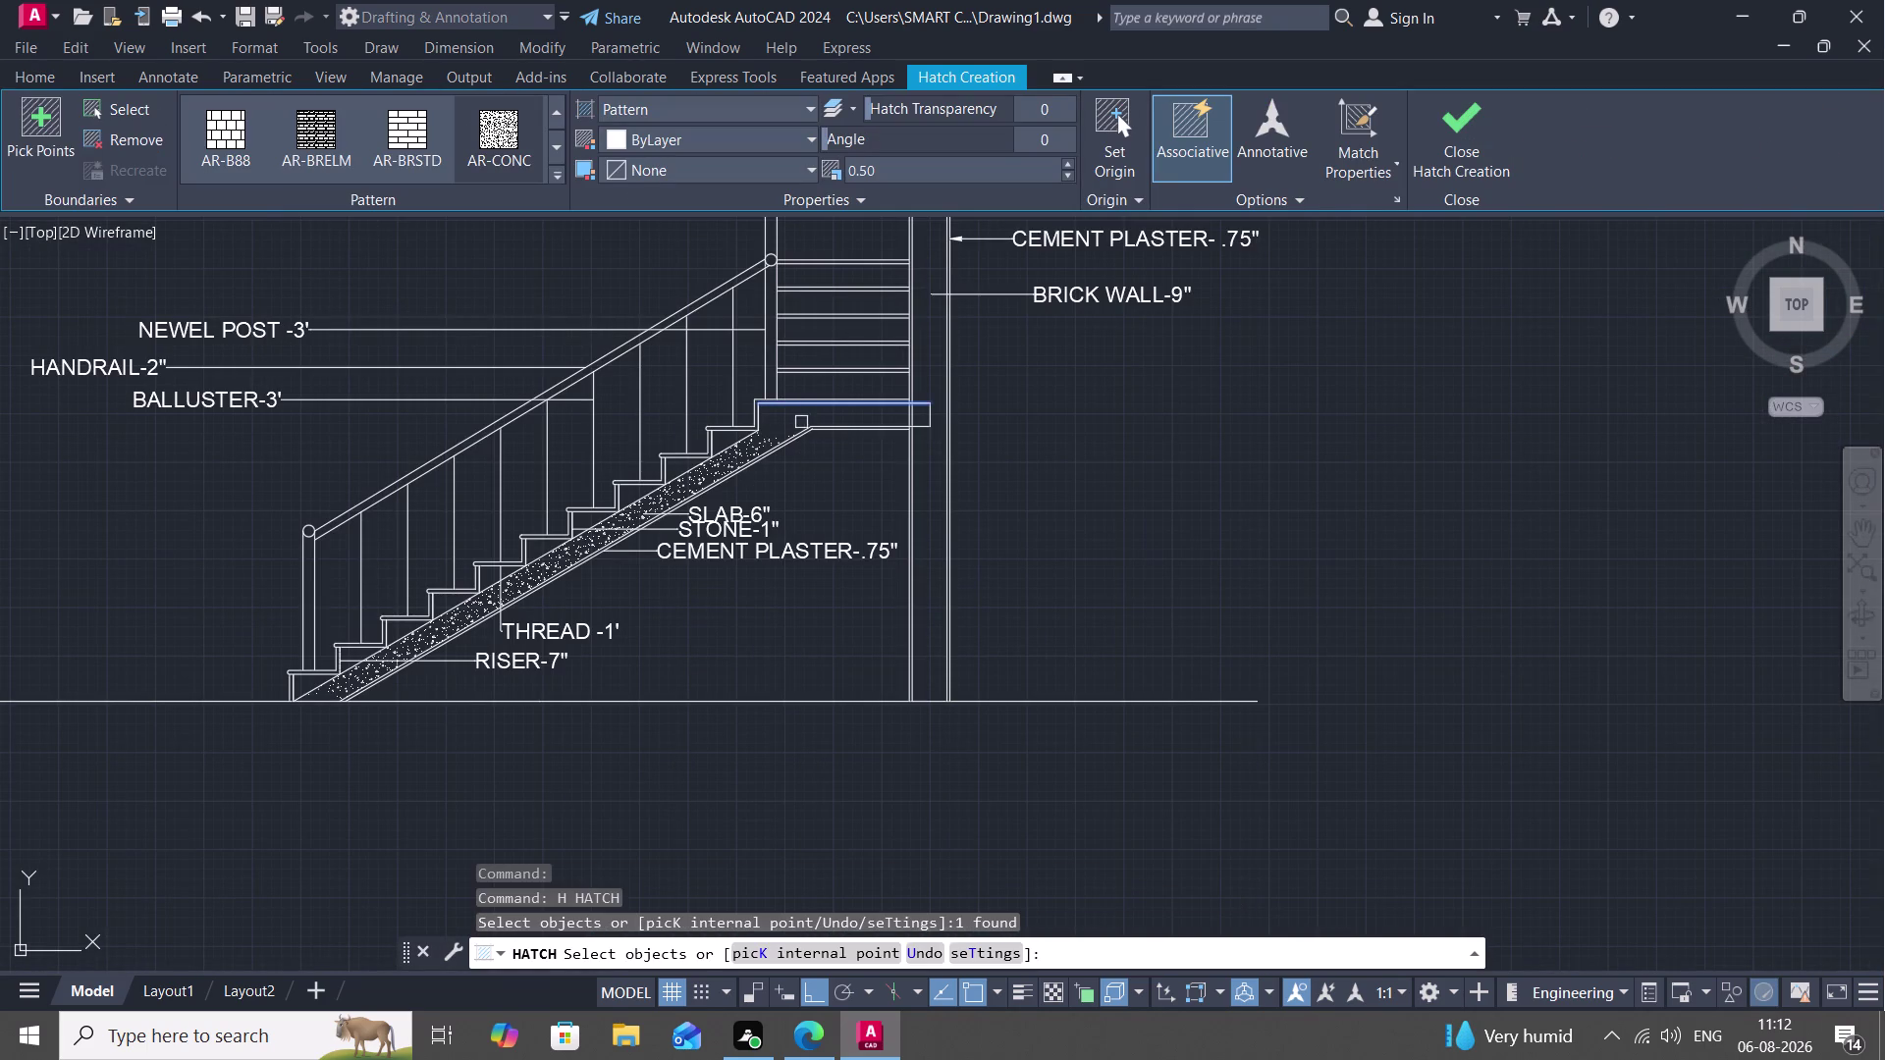
scroll(up, 3)
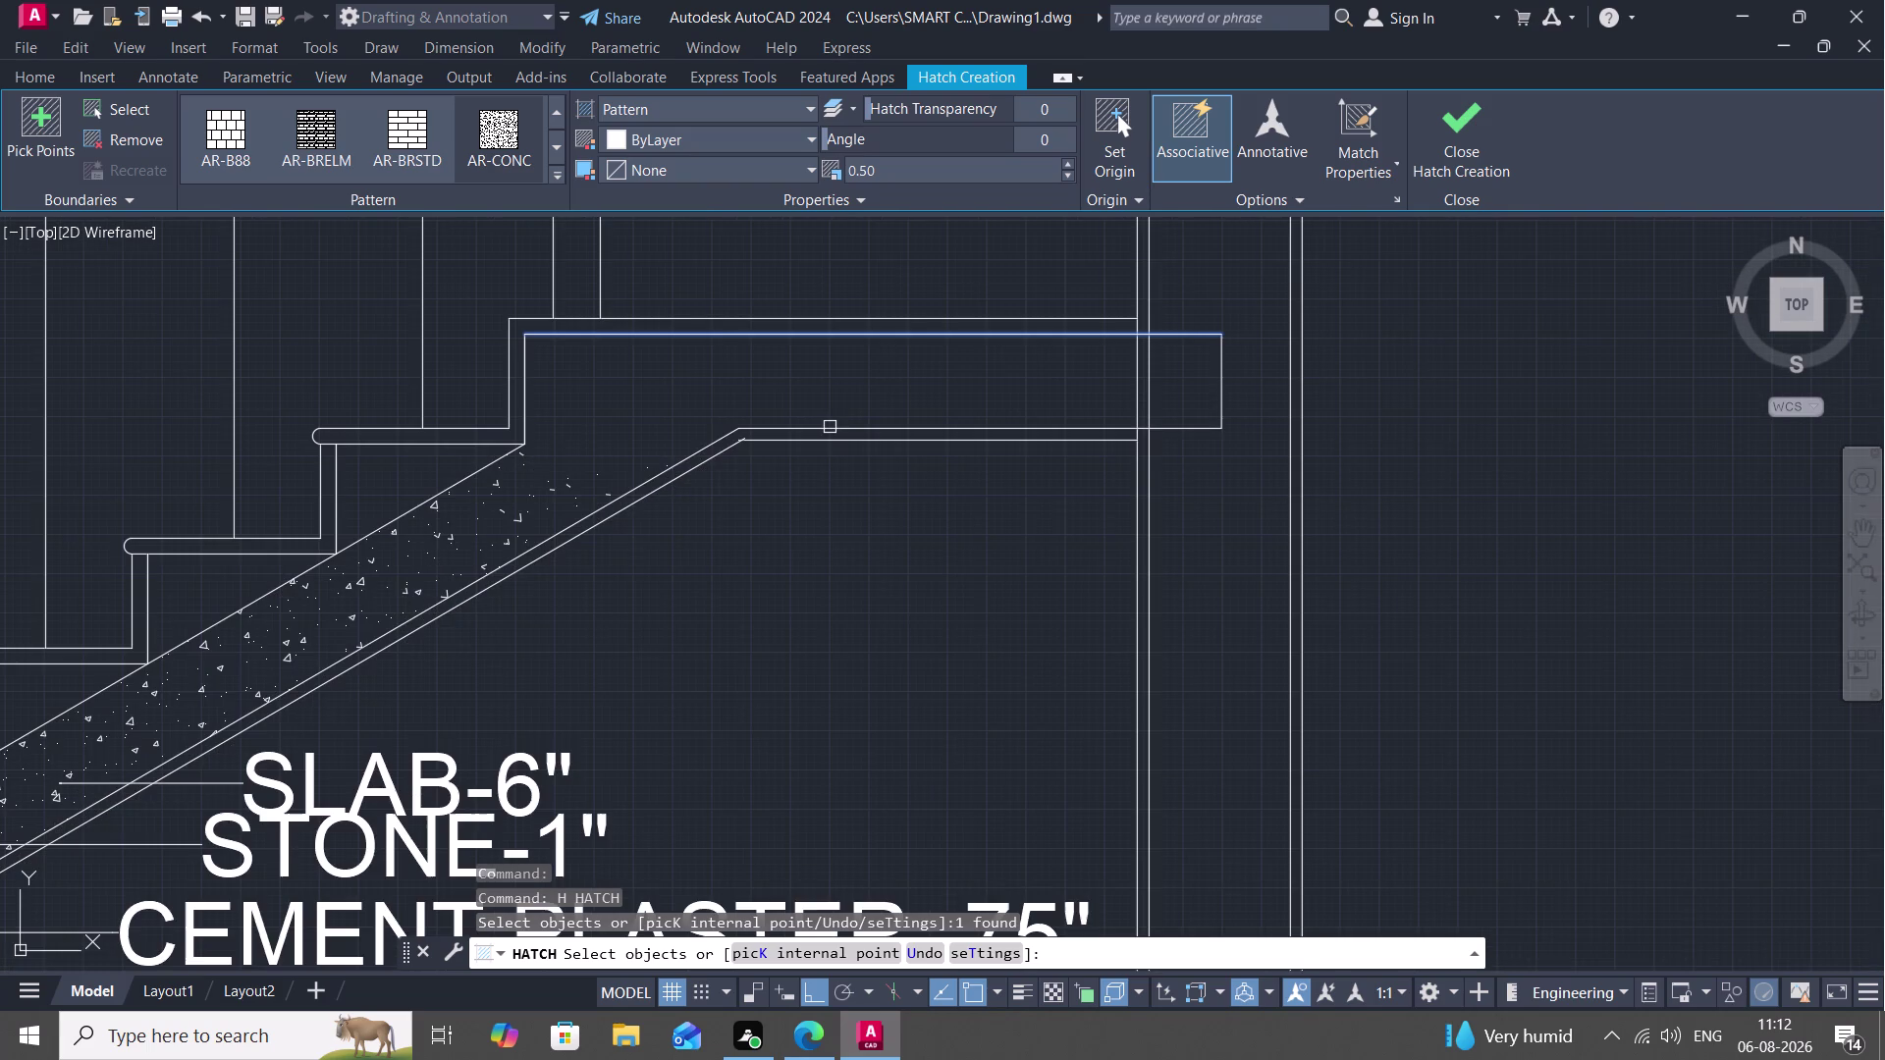
click(830, 427)
key(space)
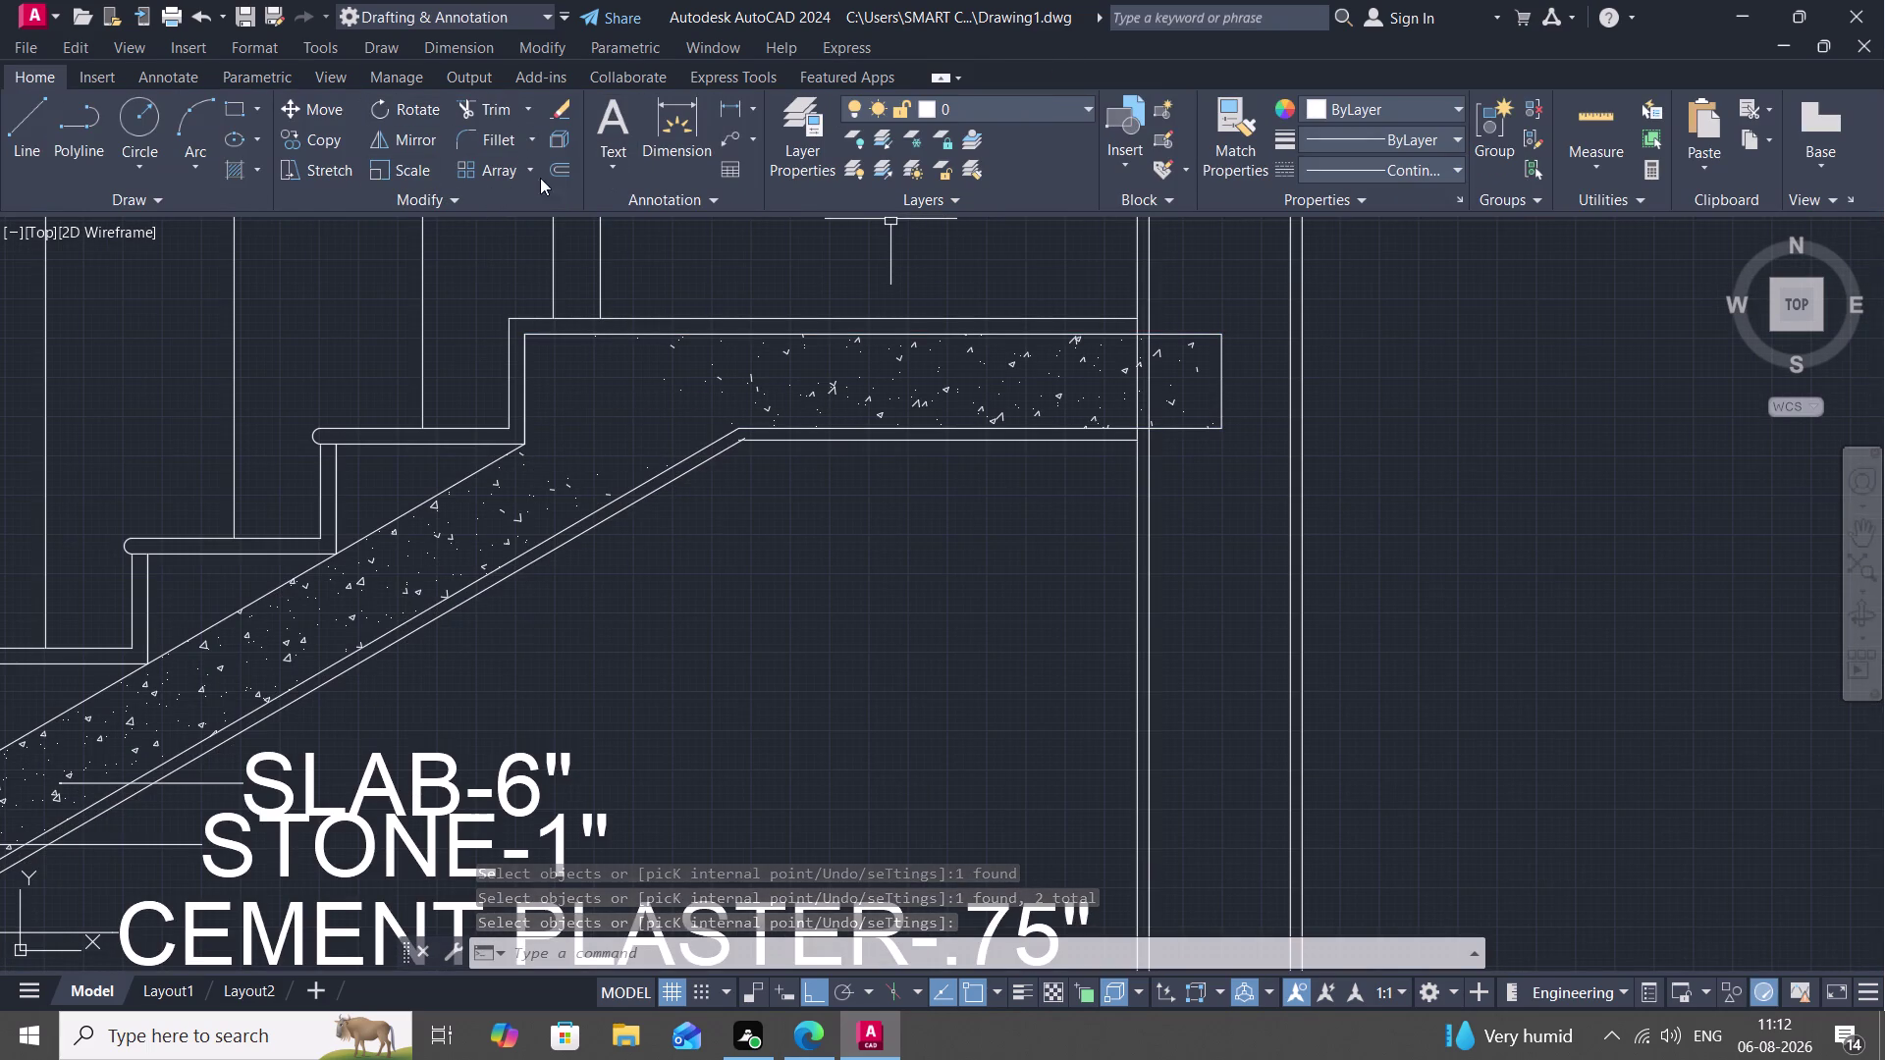
Pick three more slab edges for another hatch, then cancel it.
key(space)
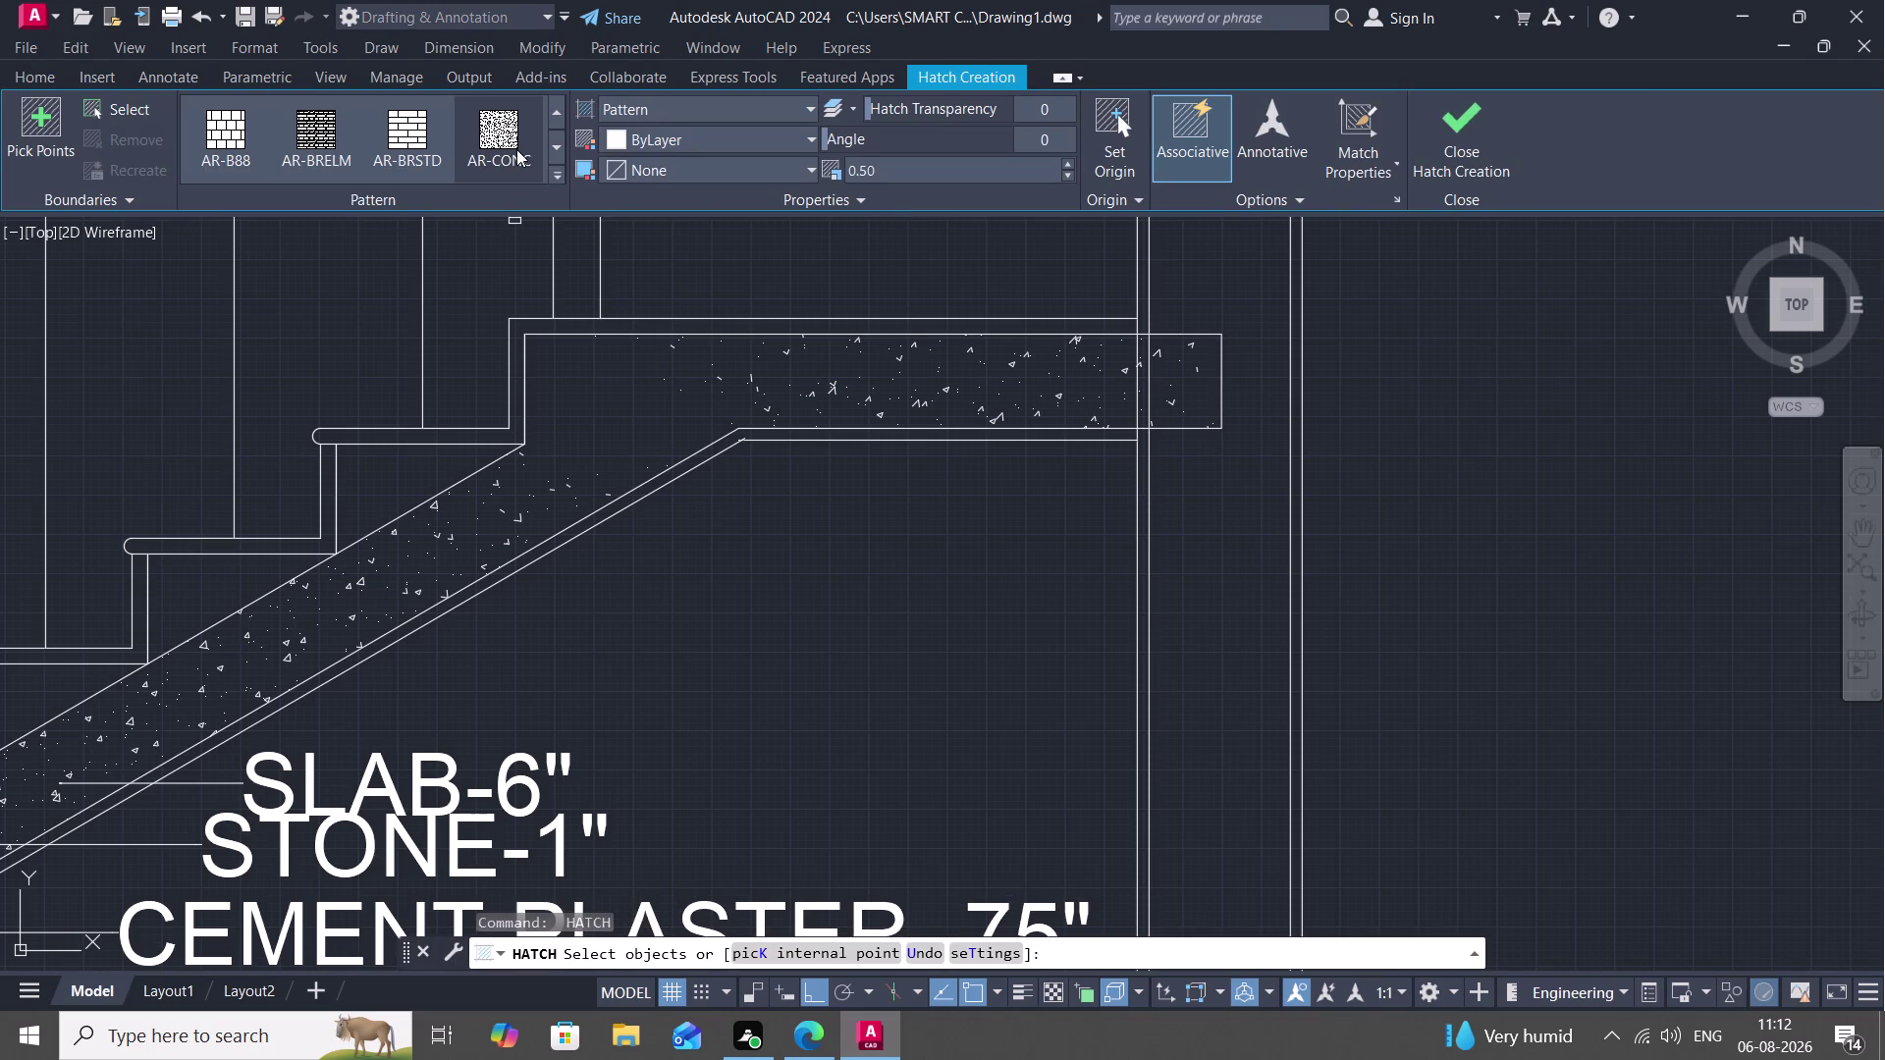
click(516, 149)
click(528, 364)
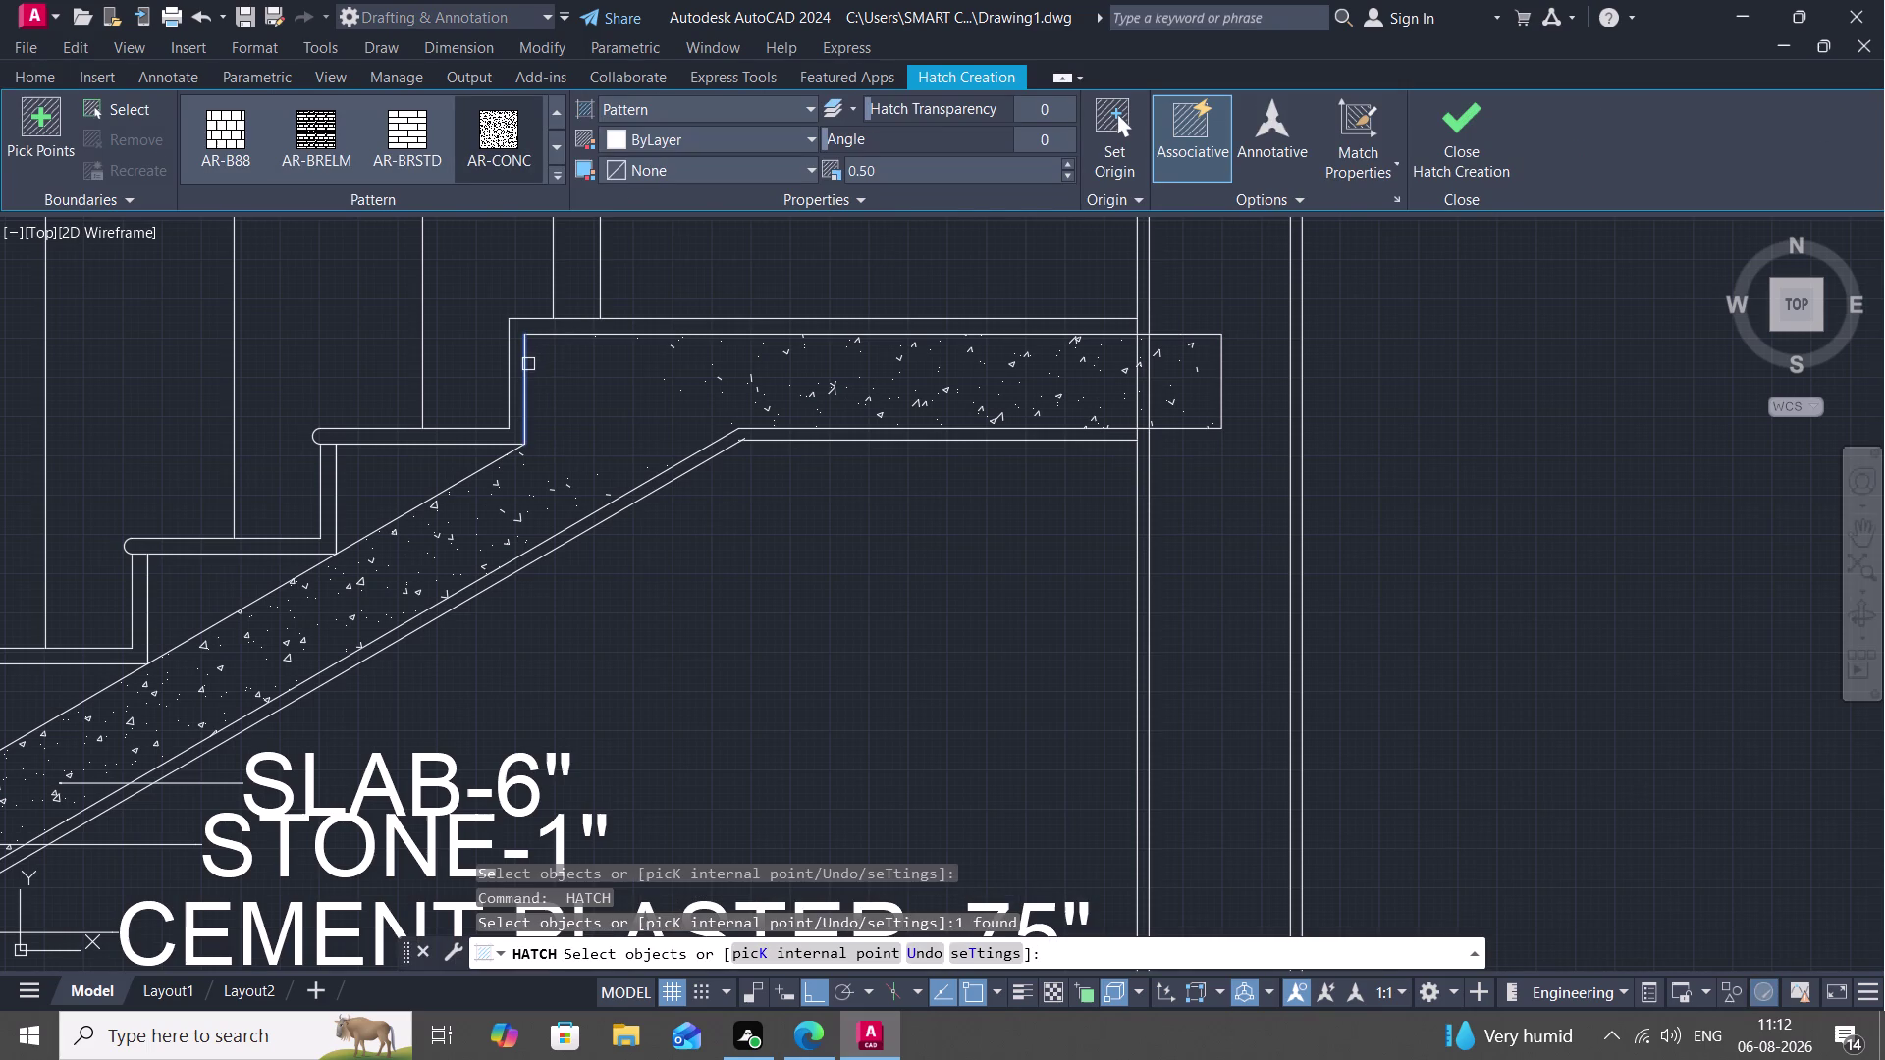
click(690, 450)
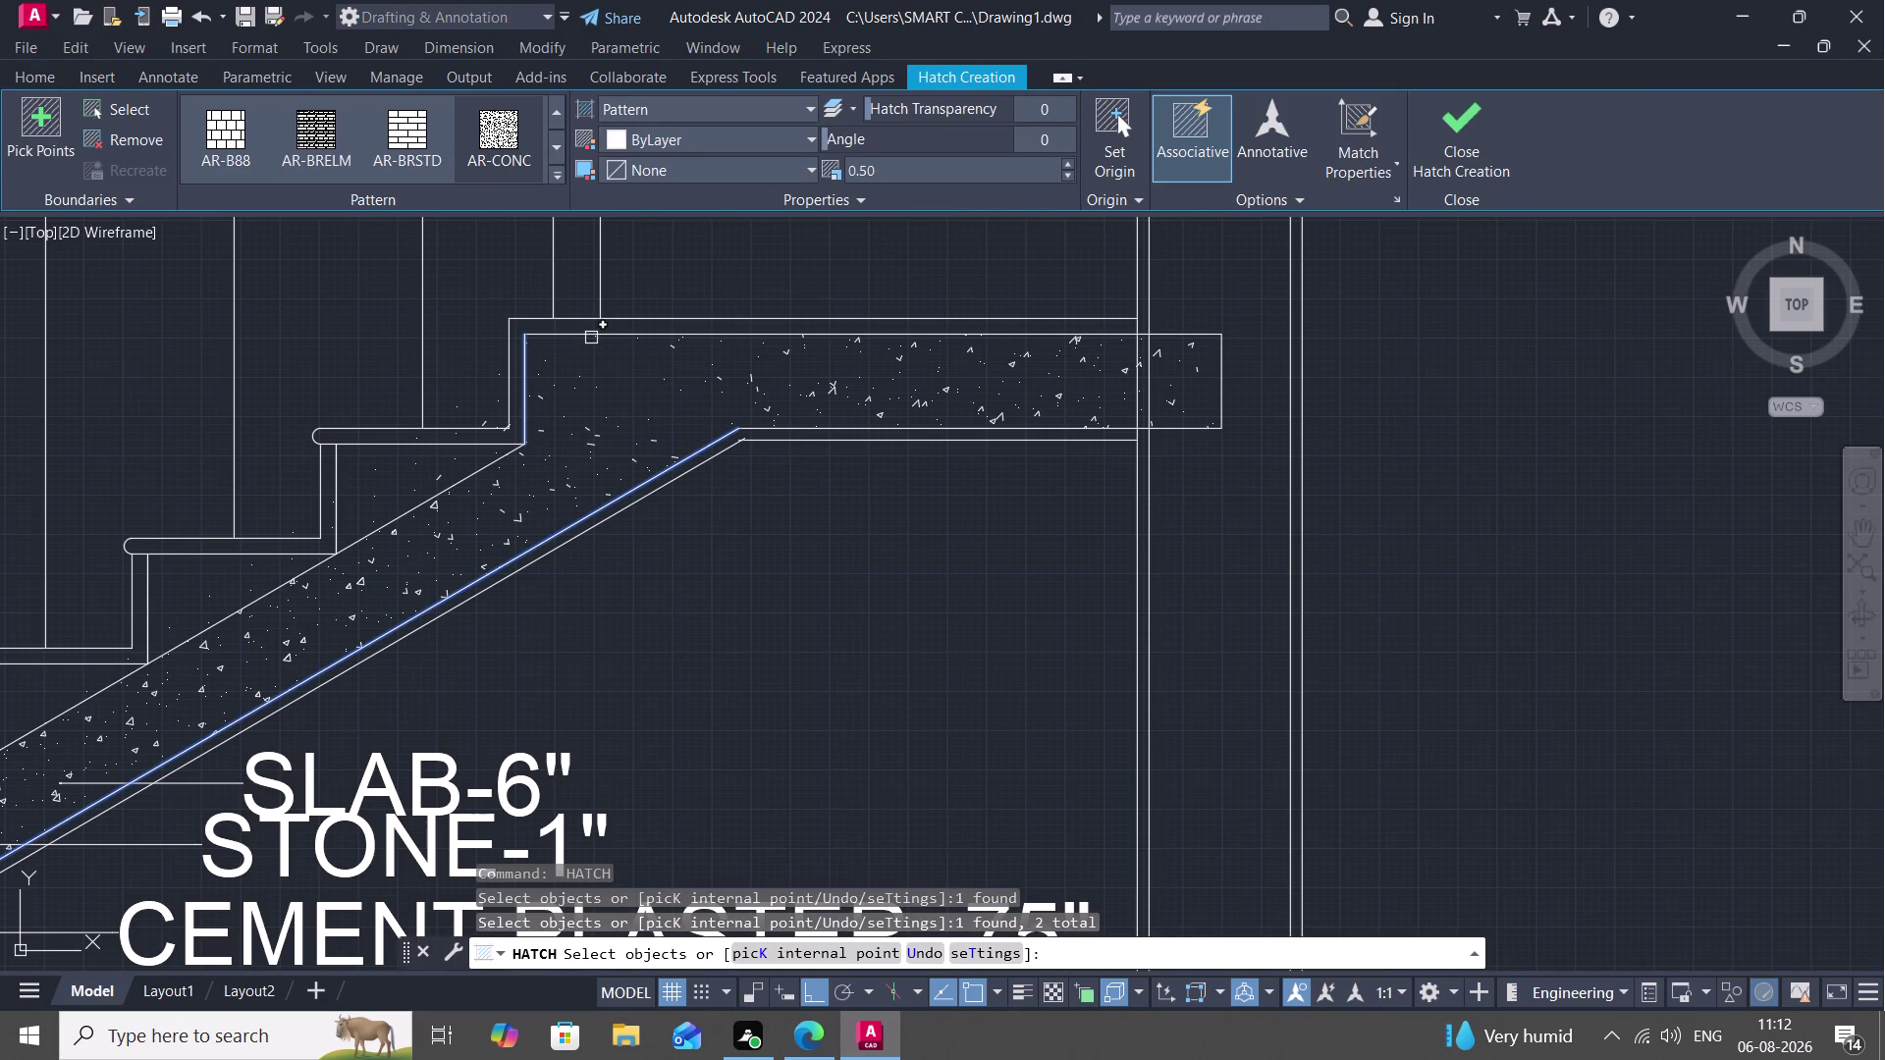
key(Escape)
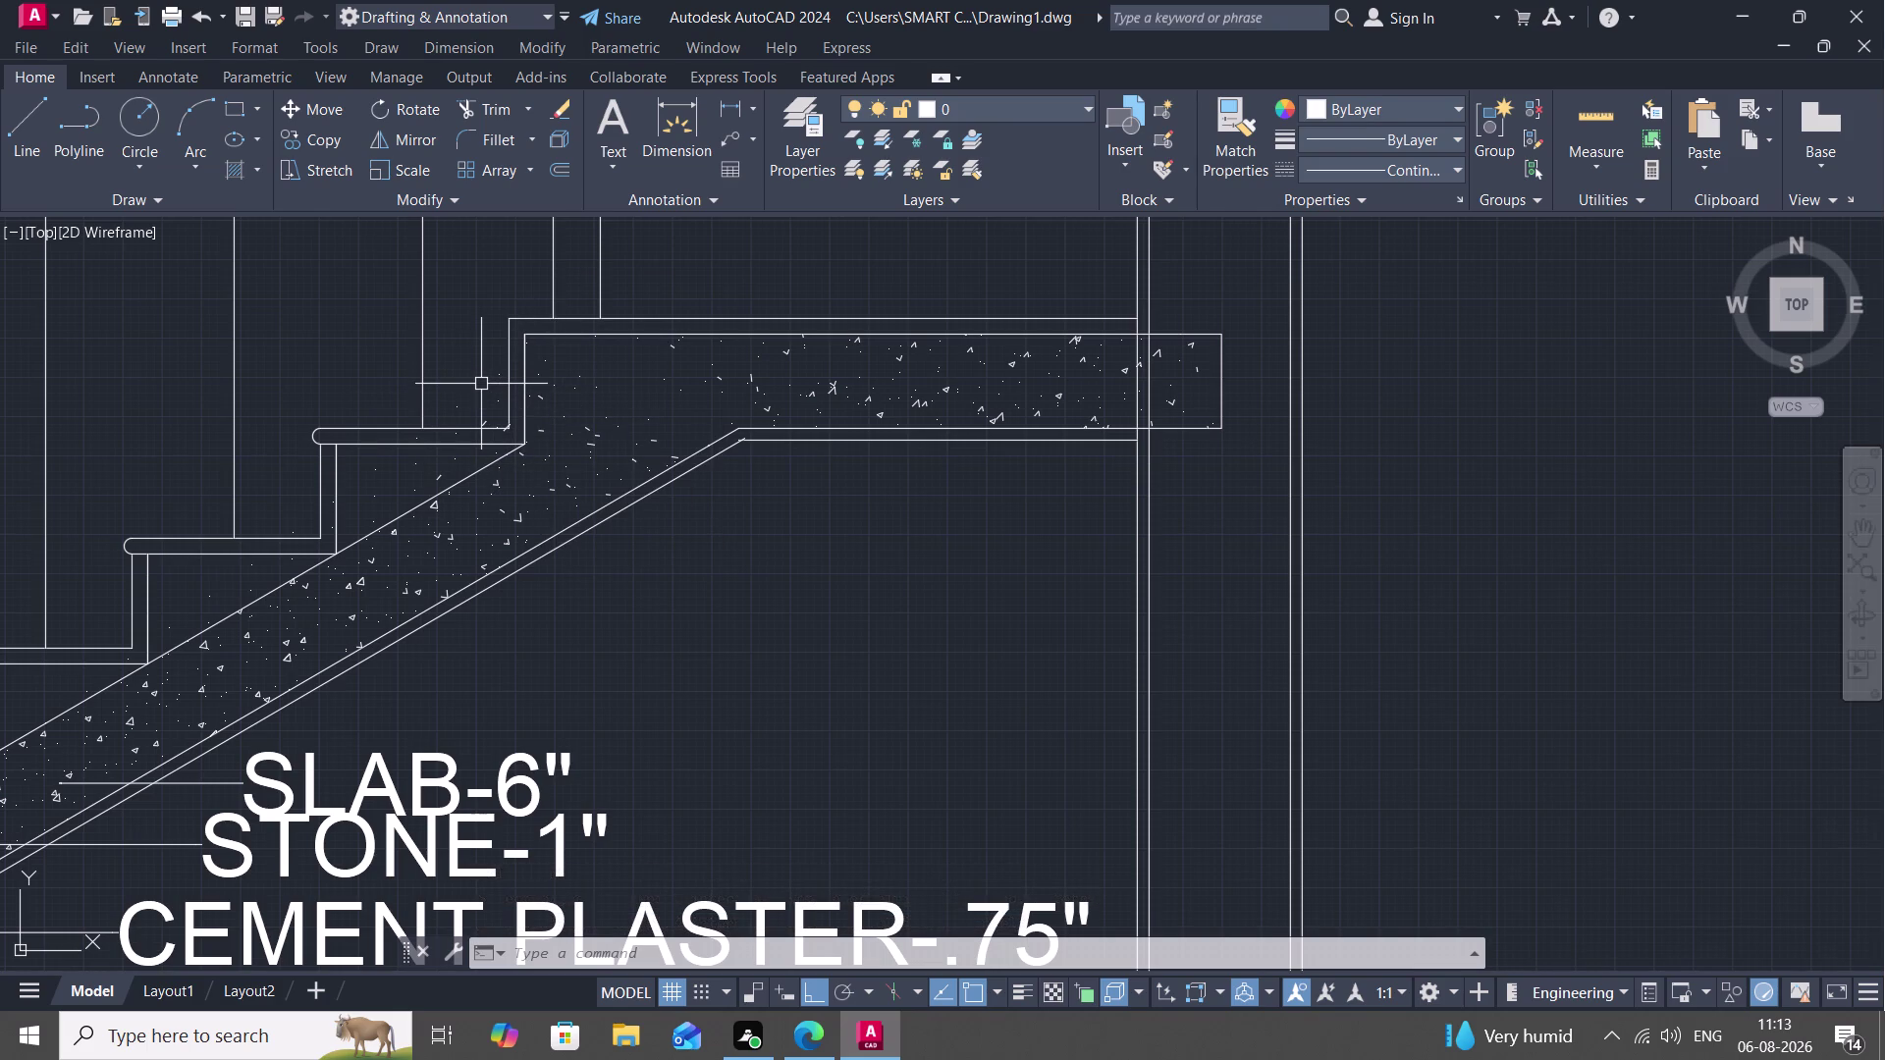
Undo the last hatch step with Ctrl+Z.
key(t)
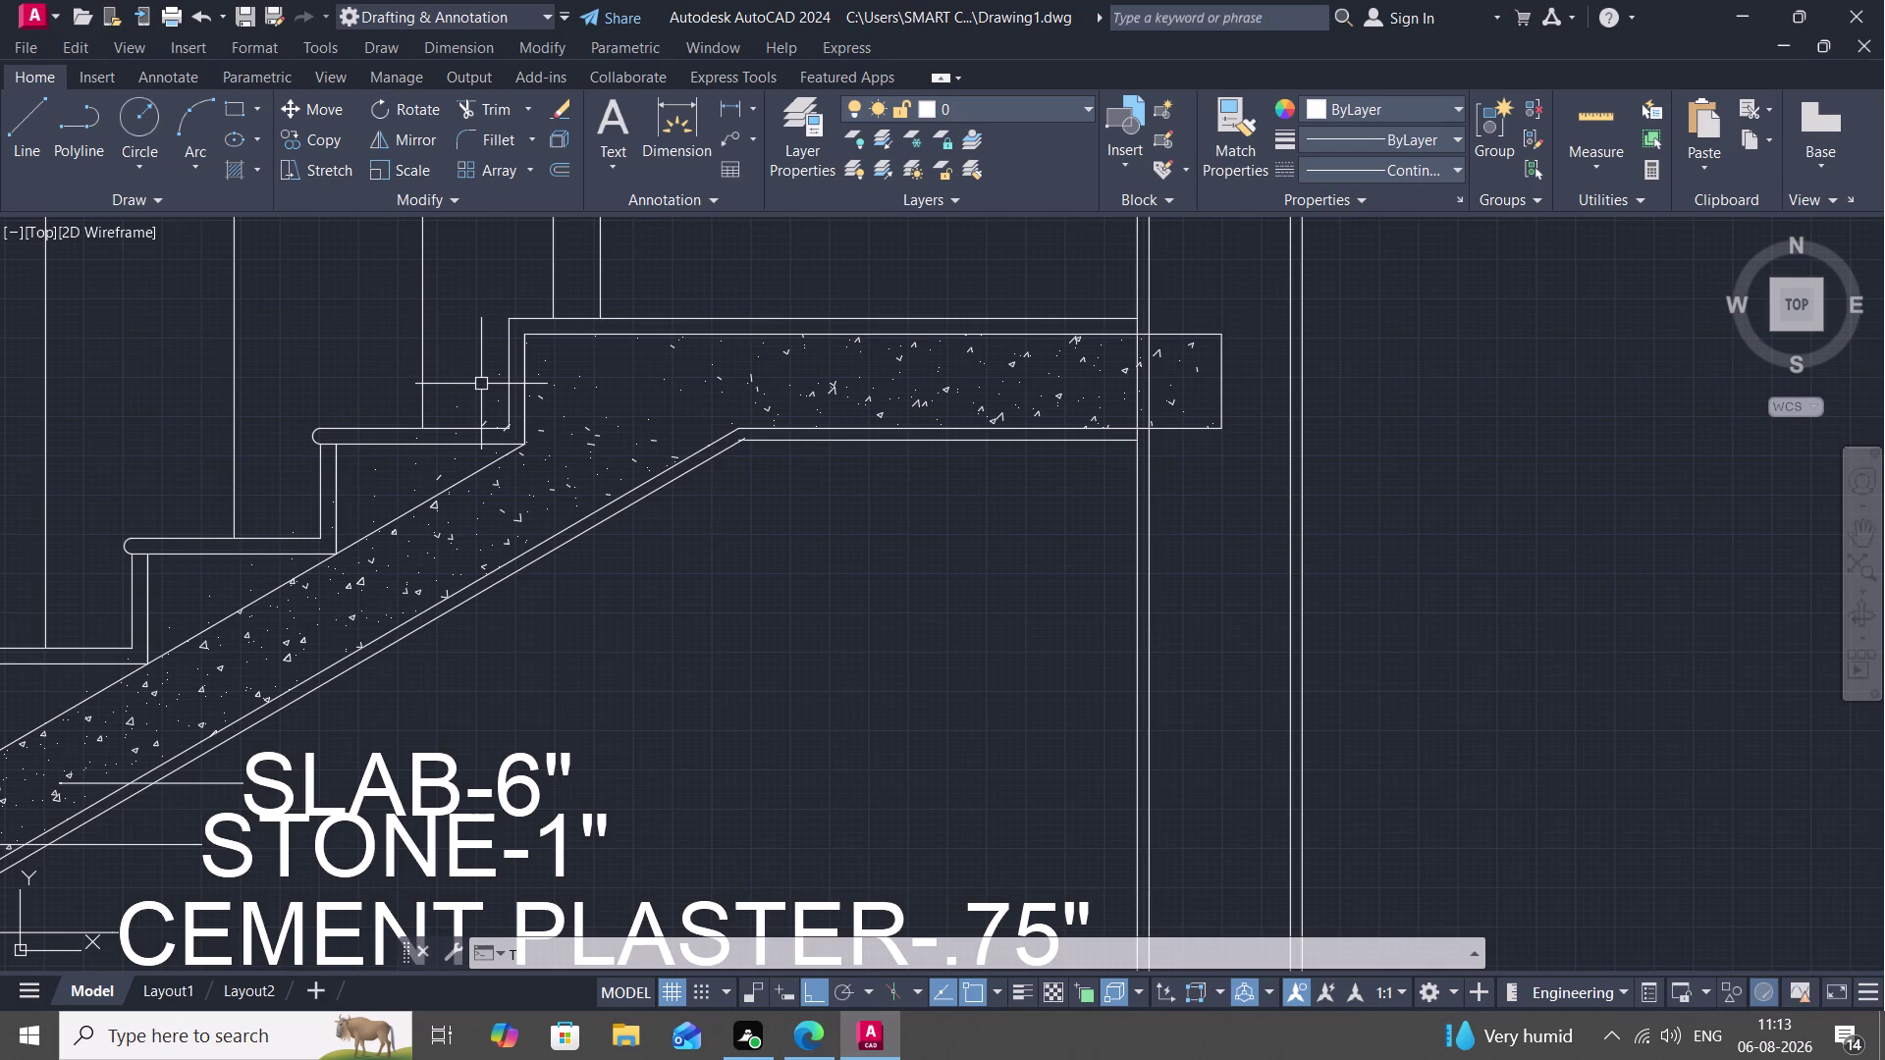
key(ctrl+z)
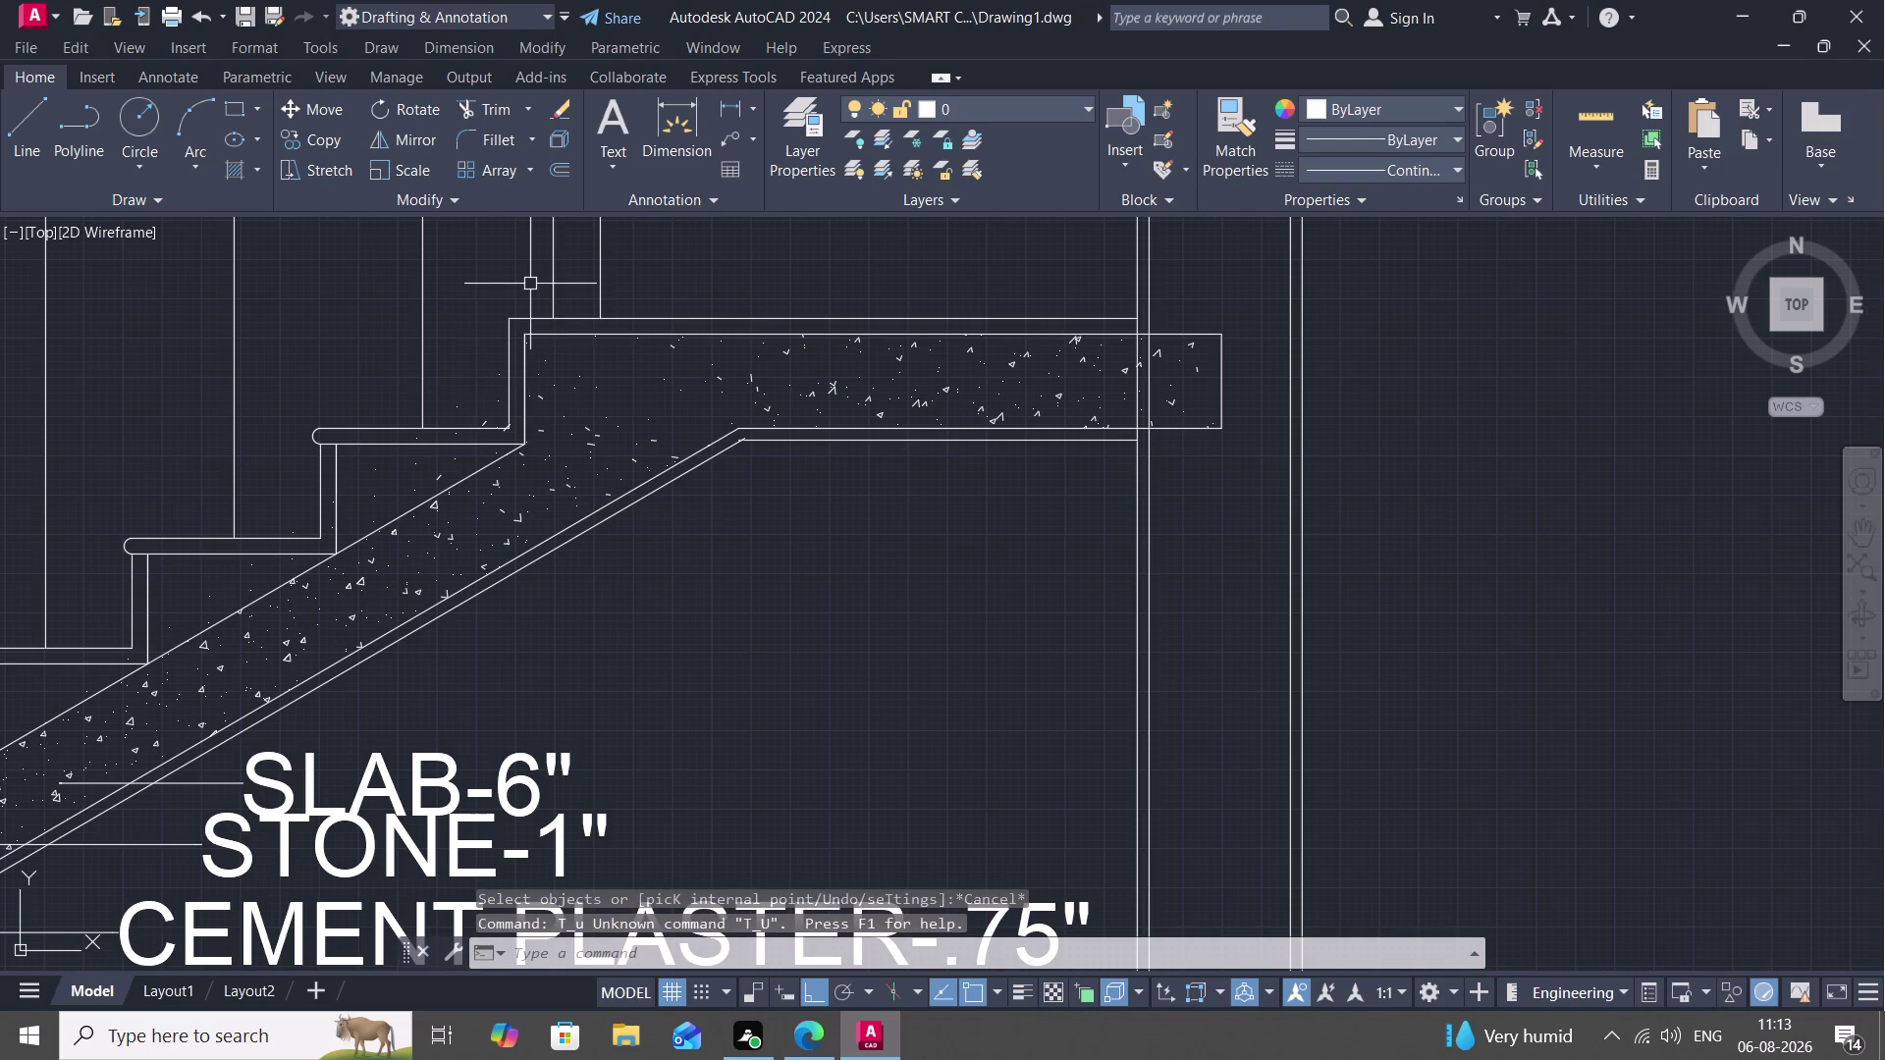
key(ctrl+z)
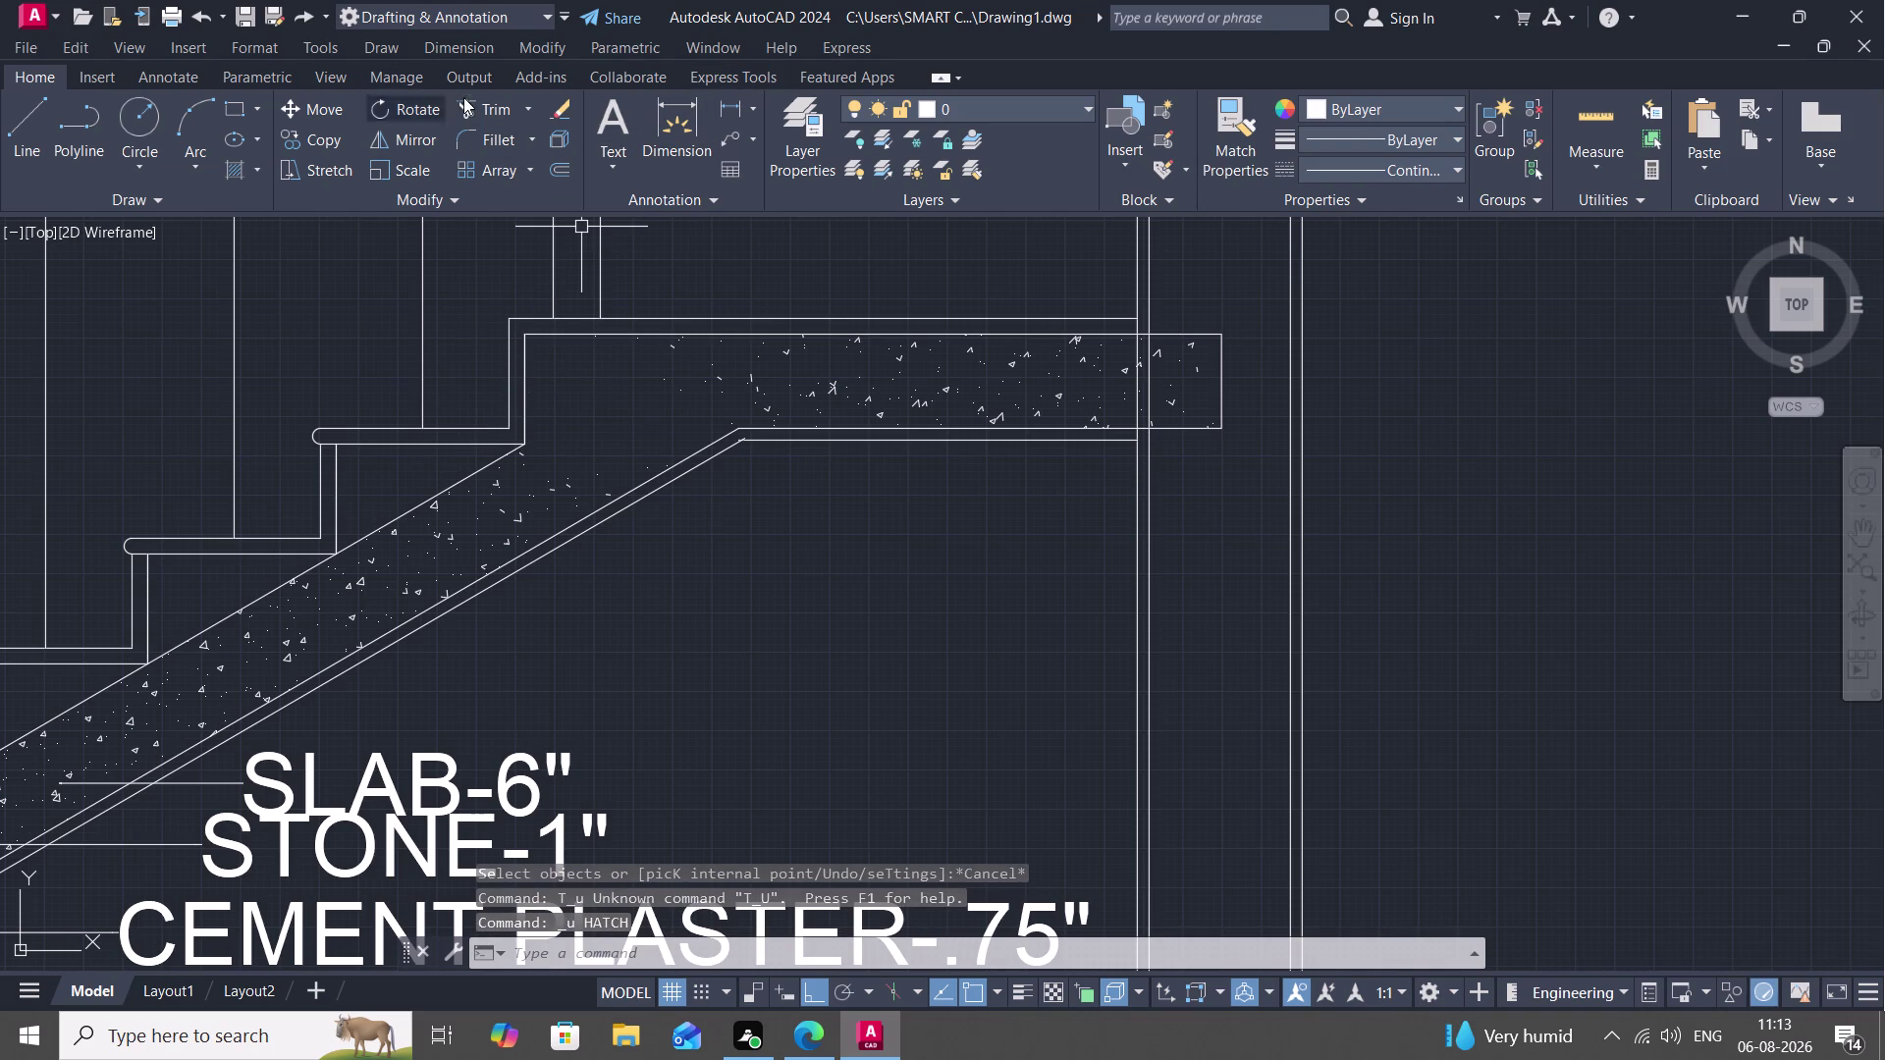
Retry hatching the sloped slab and landing, then cancel when the boundary won't close.
text(H)
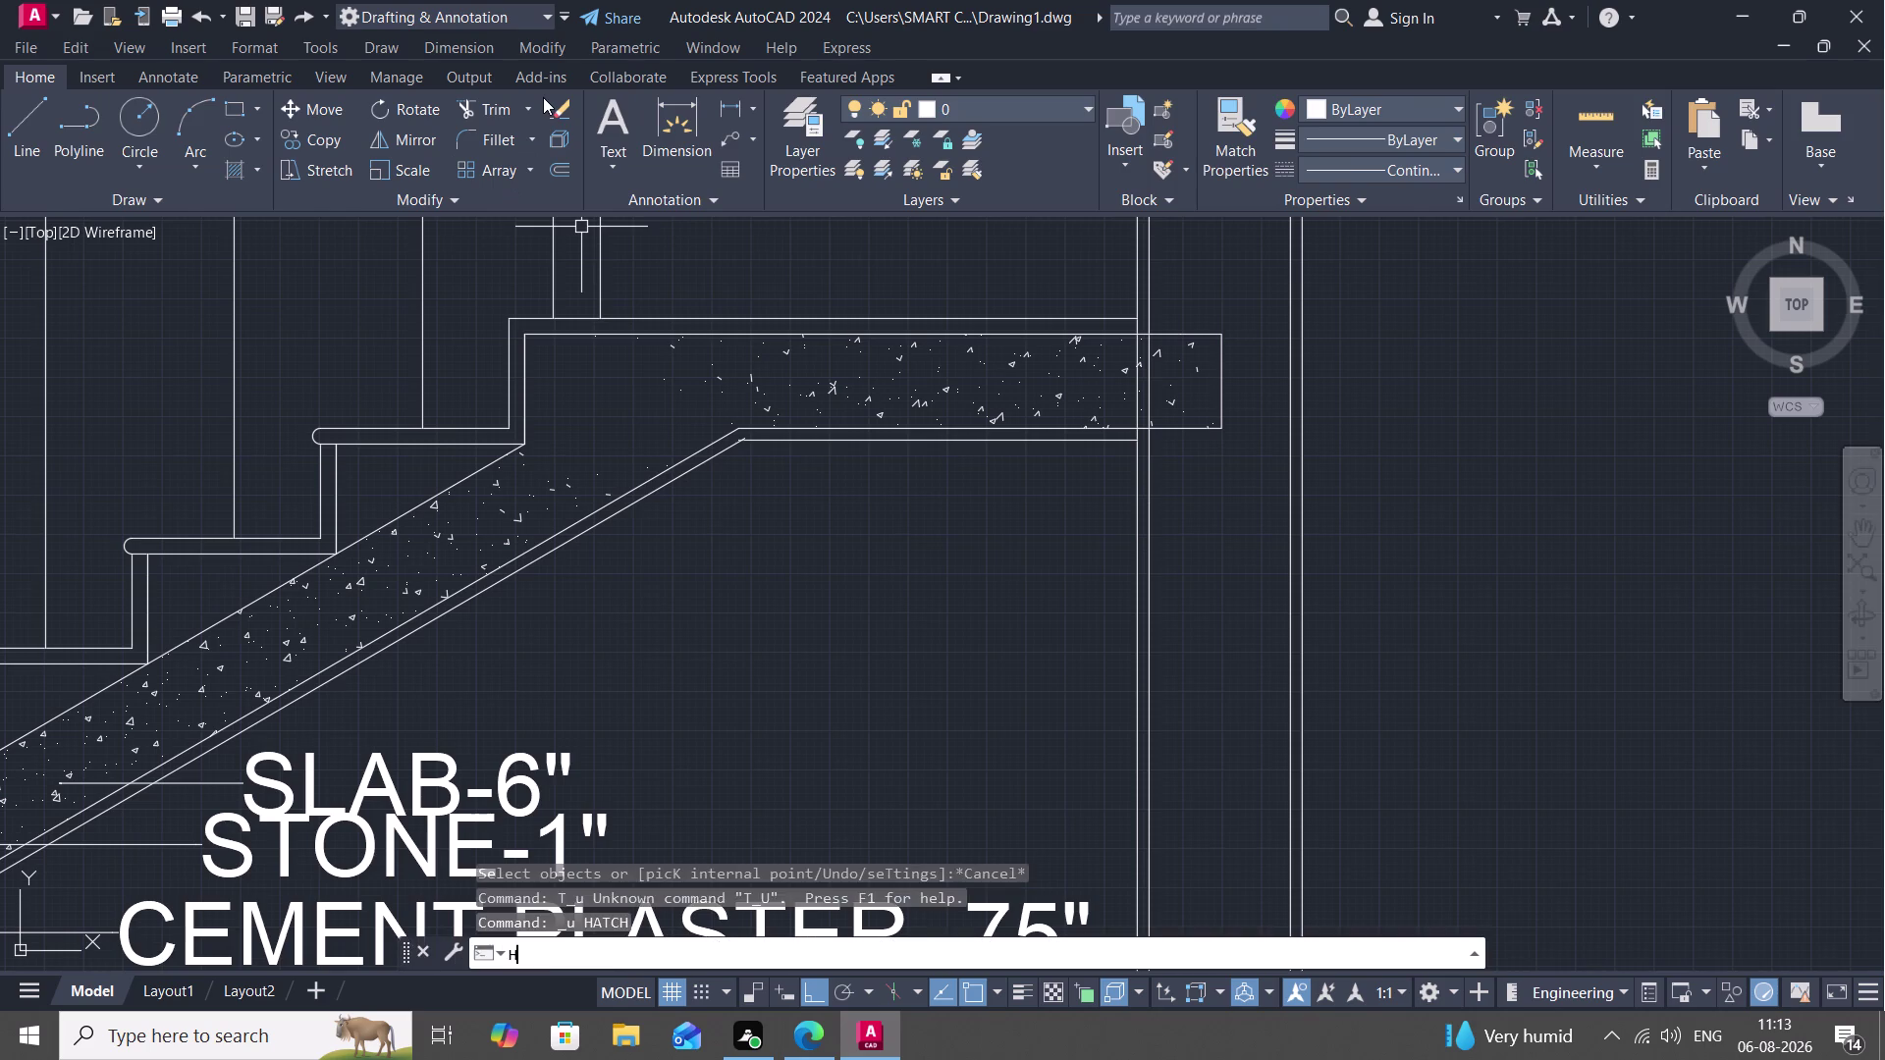
key(space)
click(629, 439)
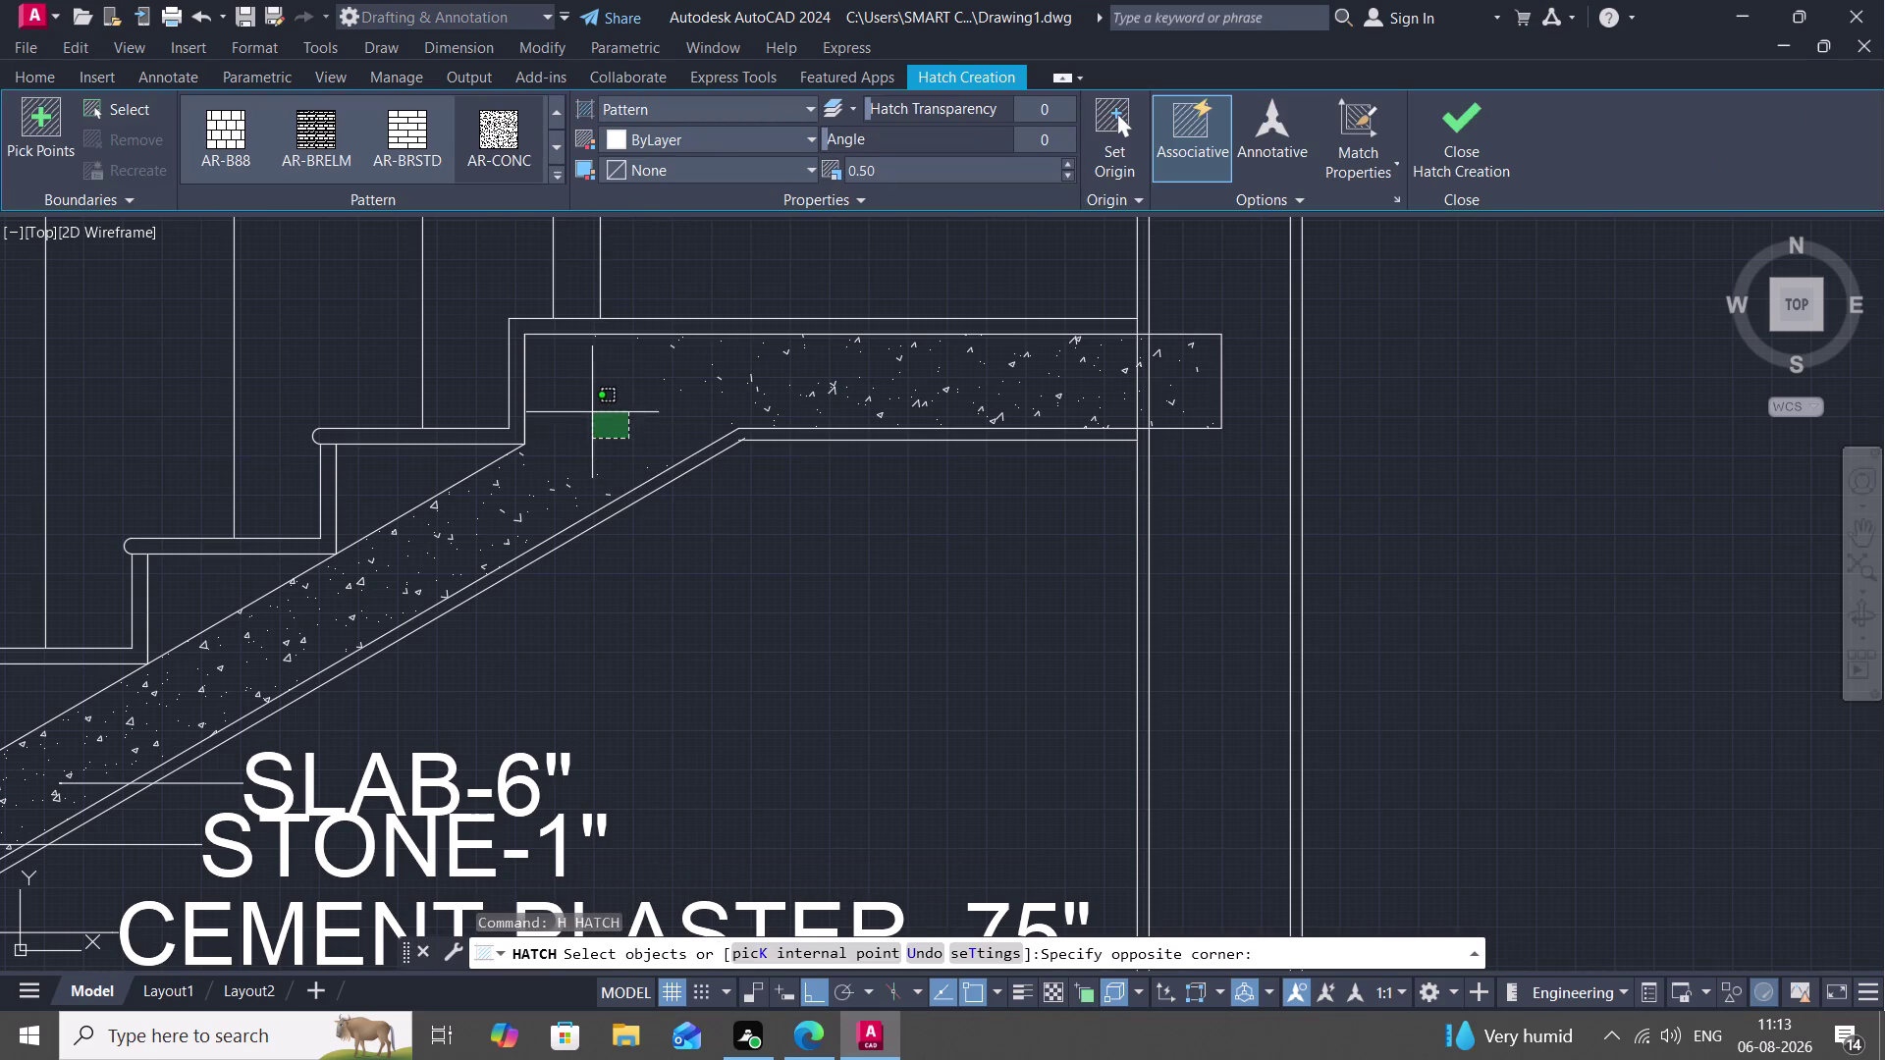
click(598, 389)
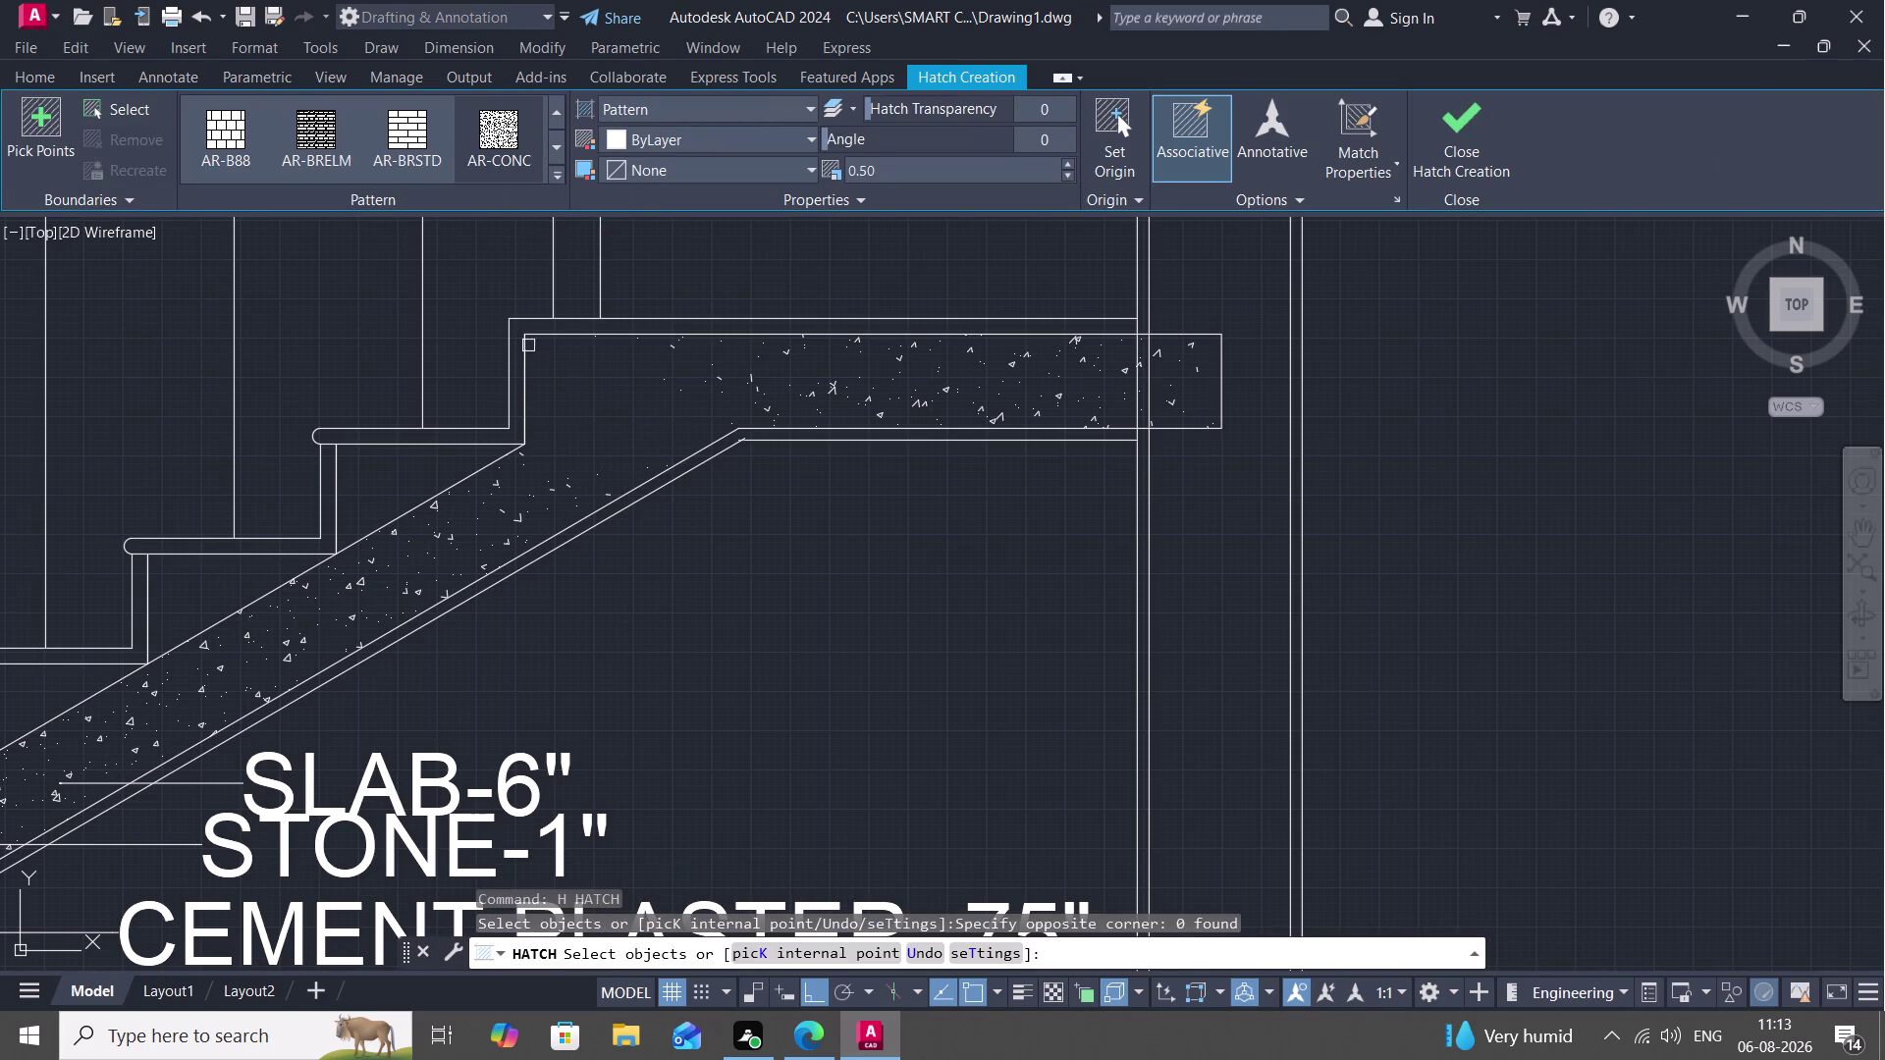
click(660, 469)
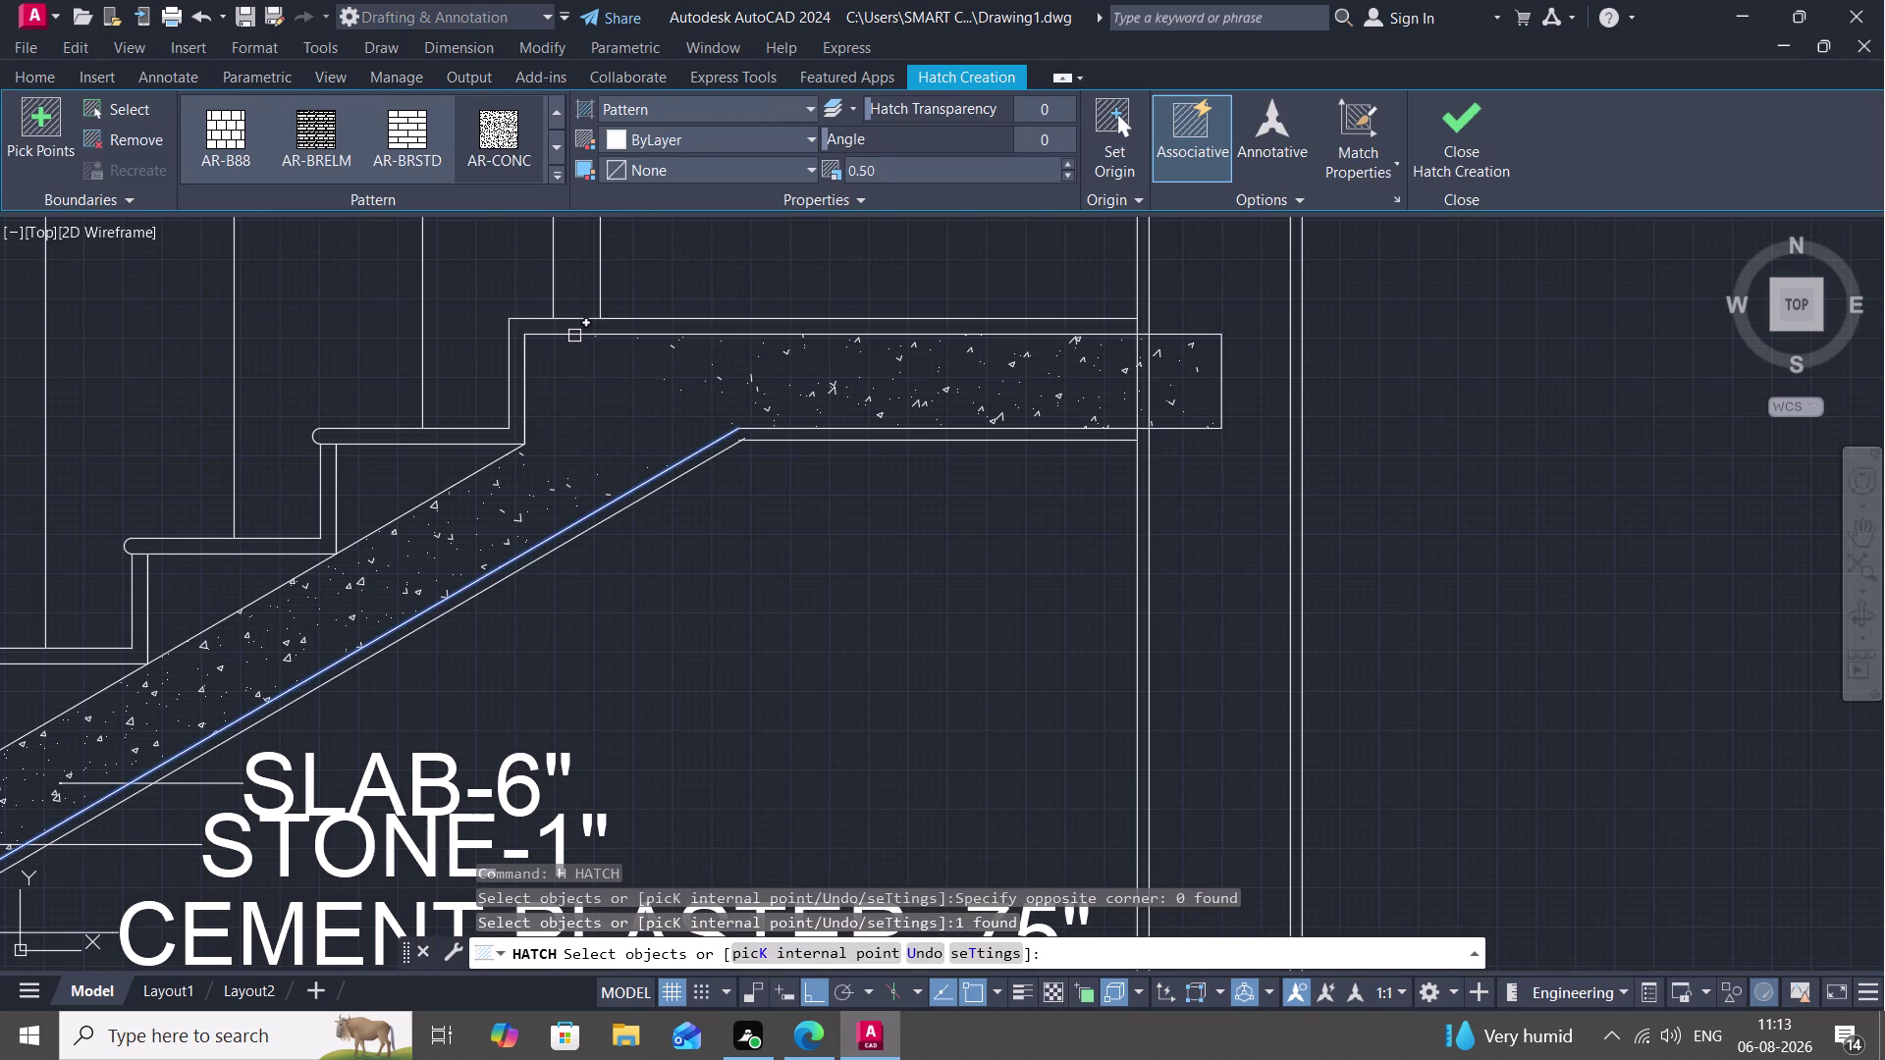
click(574, 336)
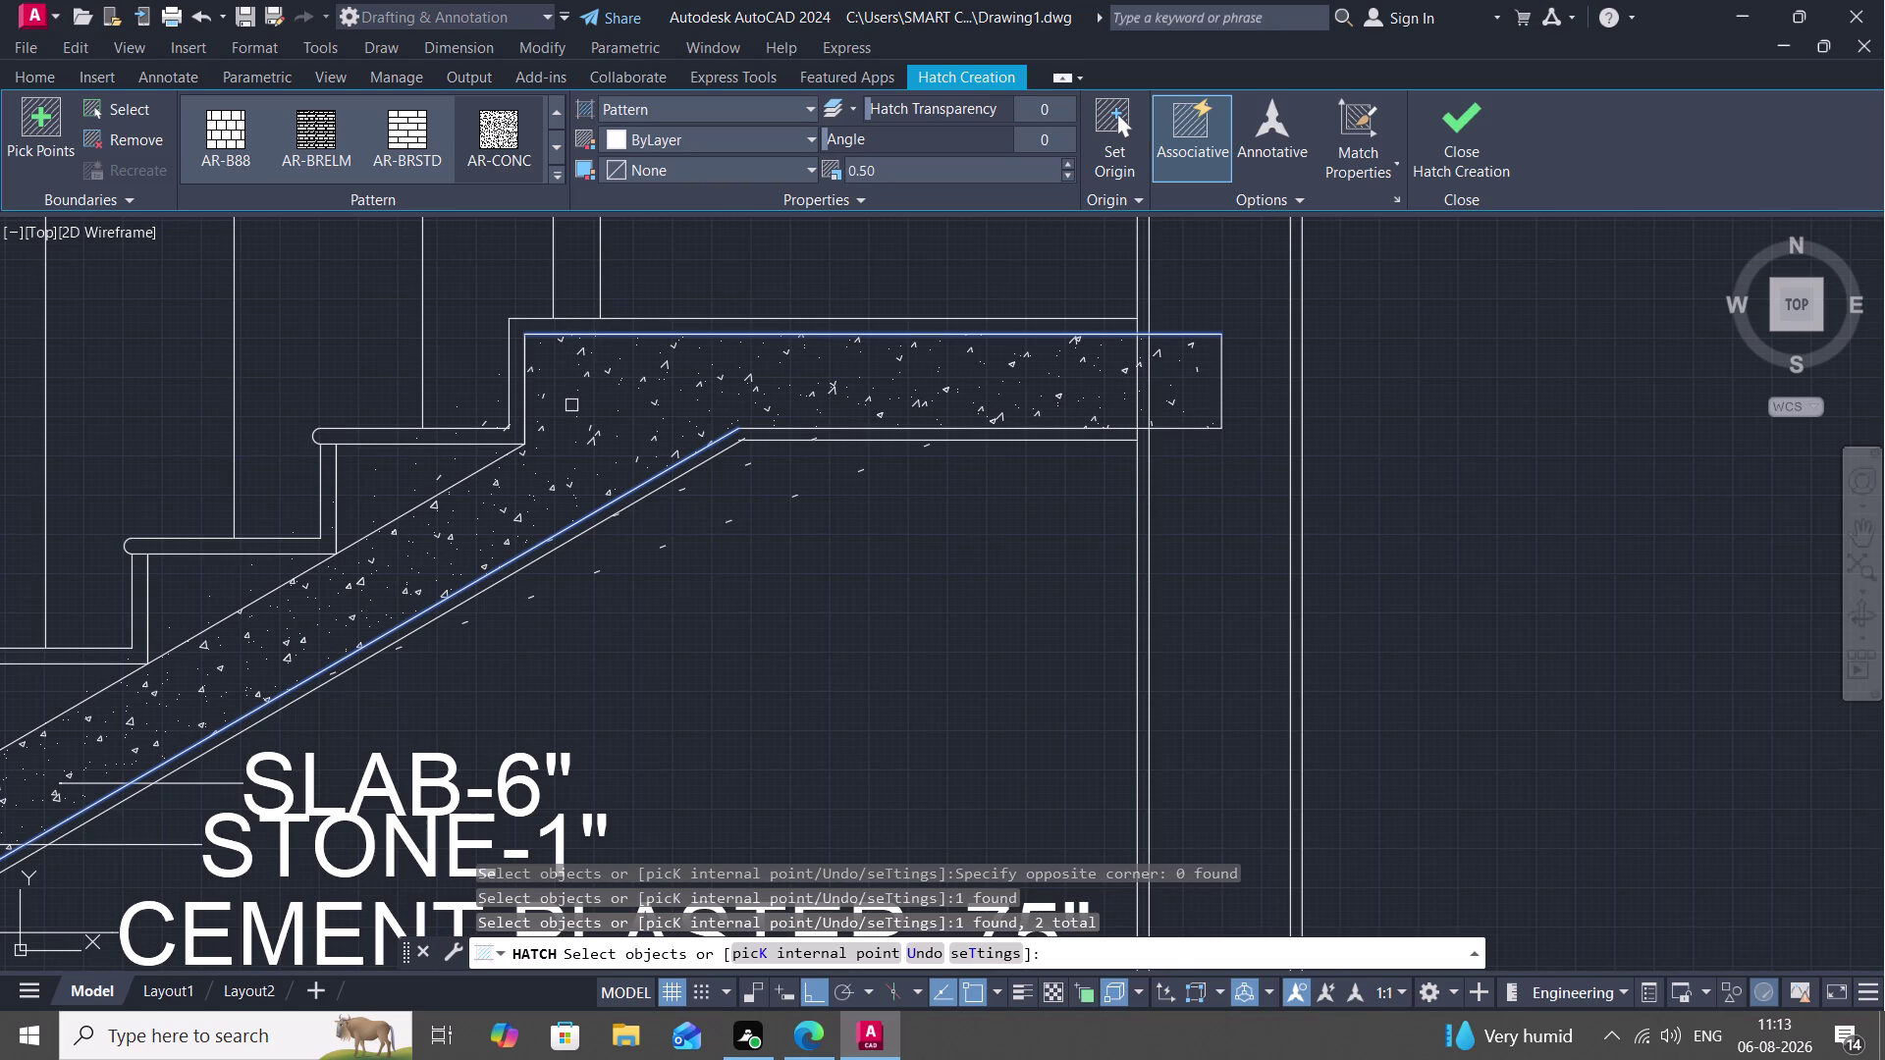
key(ctrl+z)
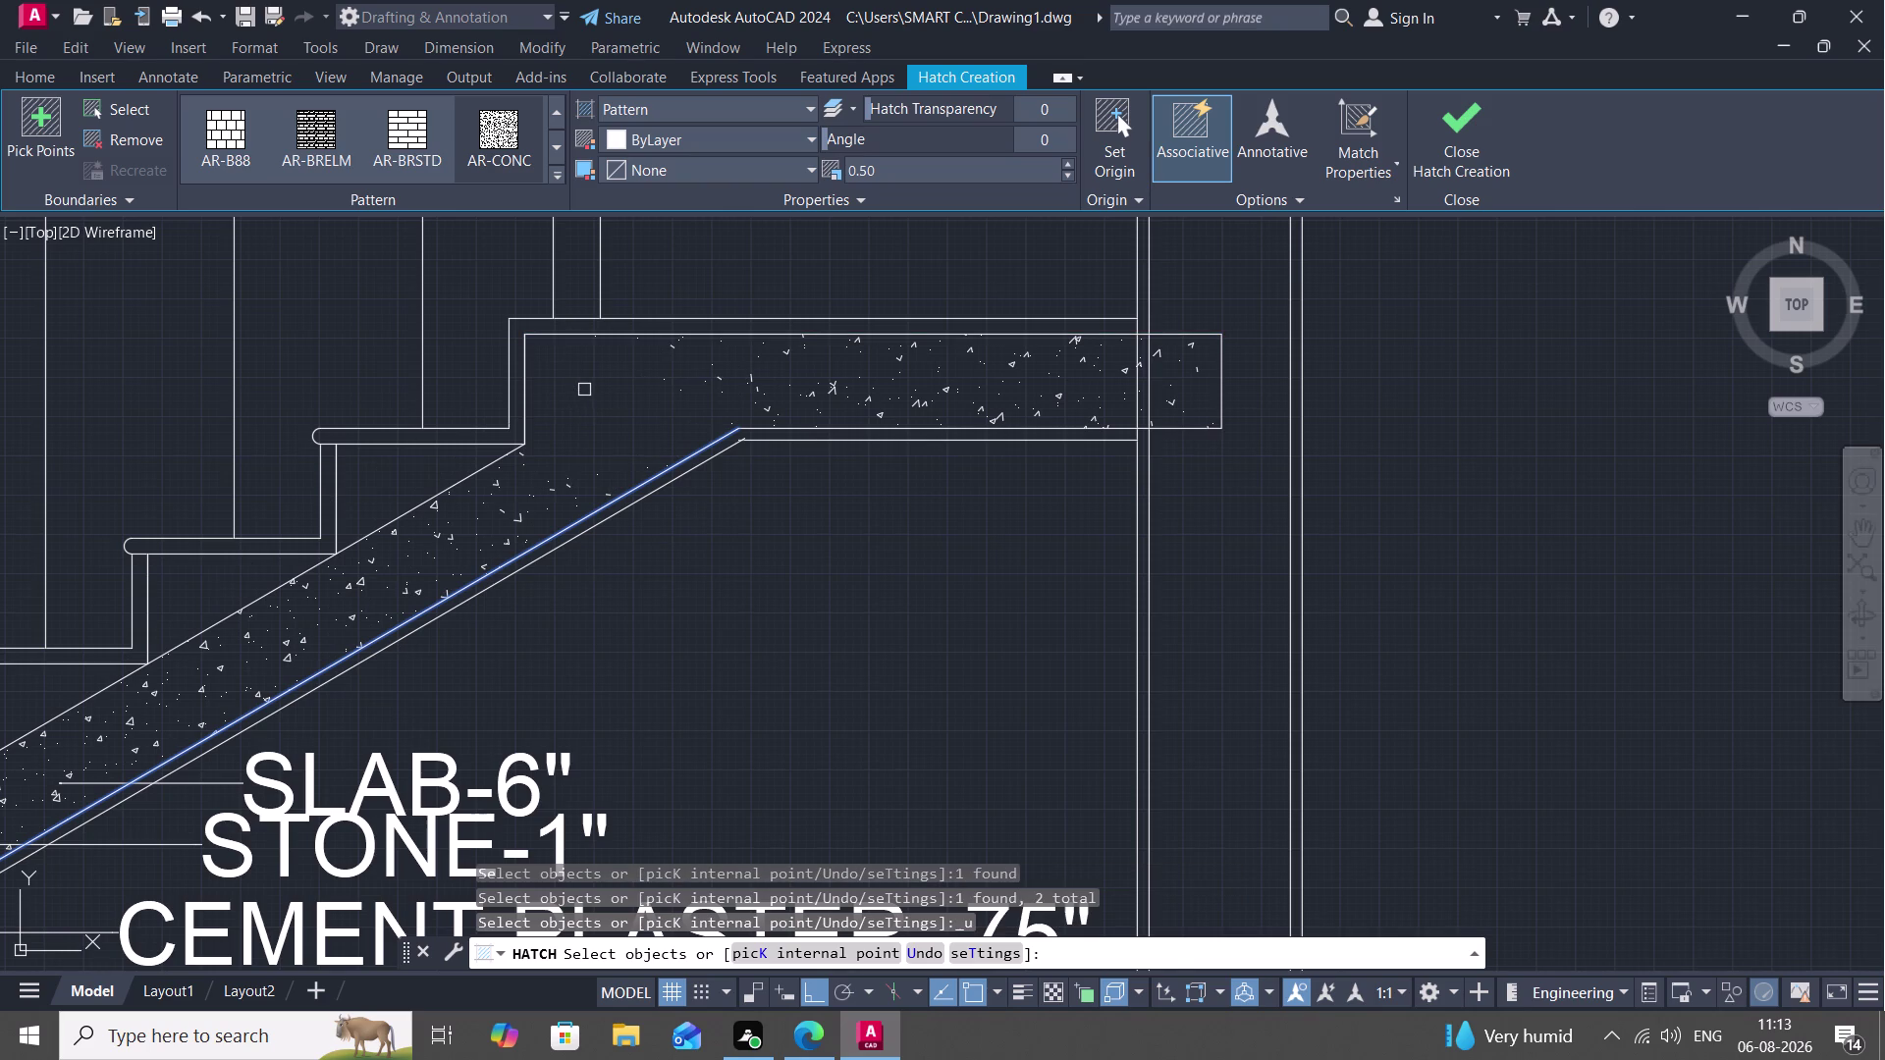
scroll(down, 3)
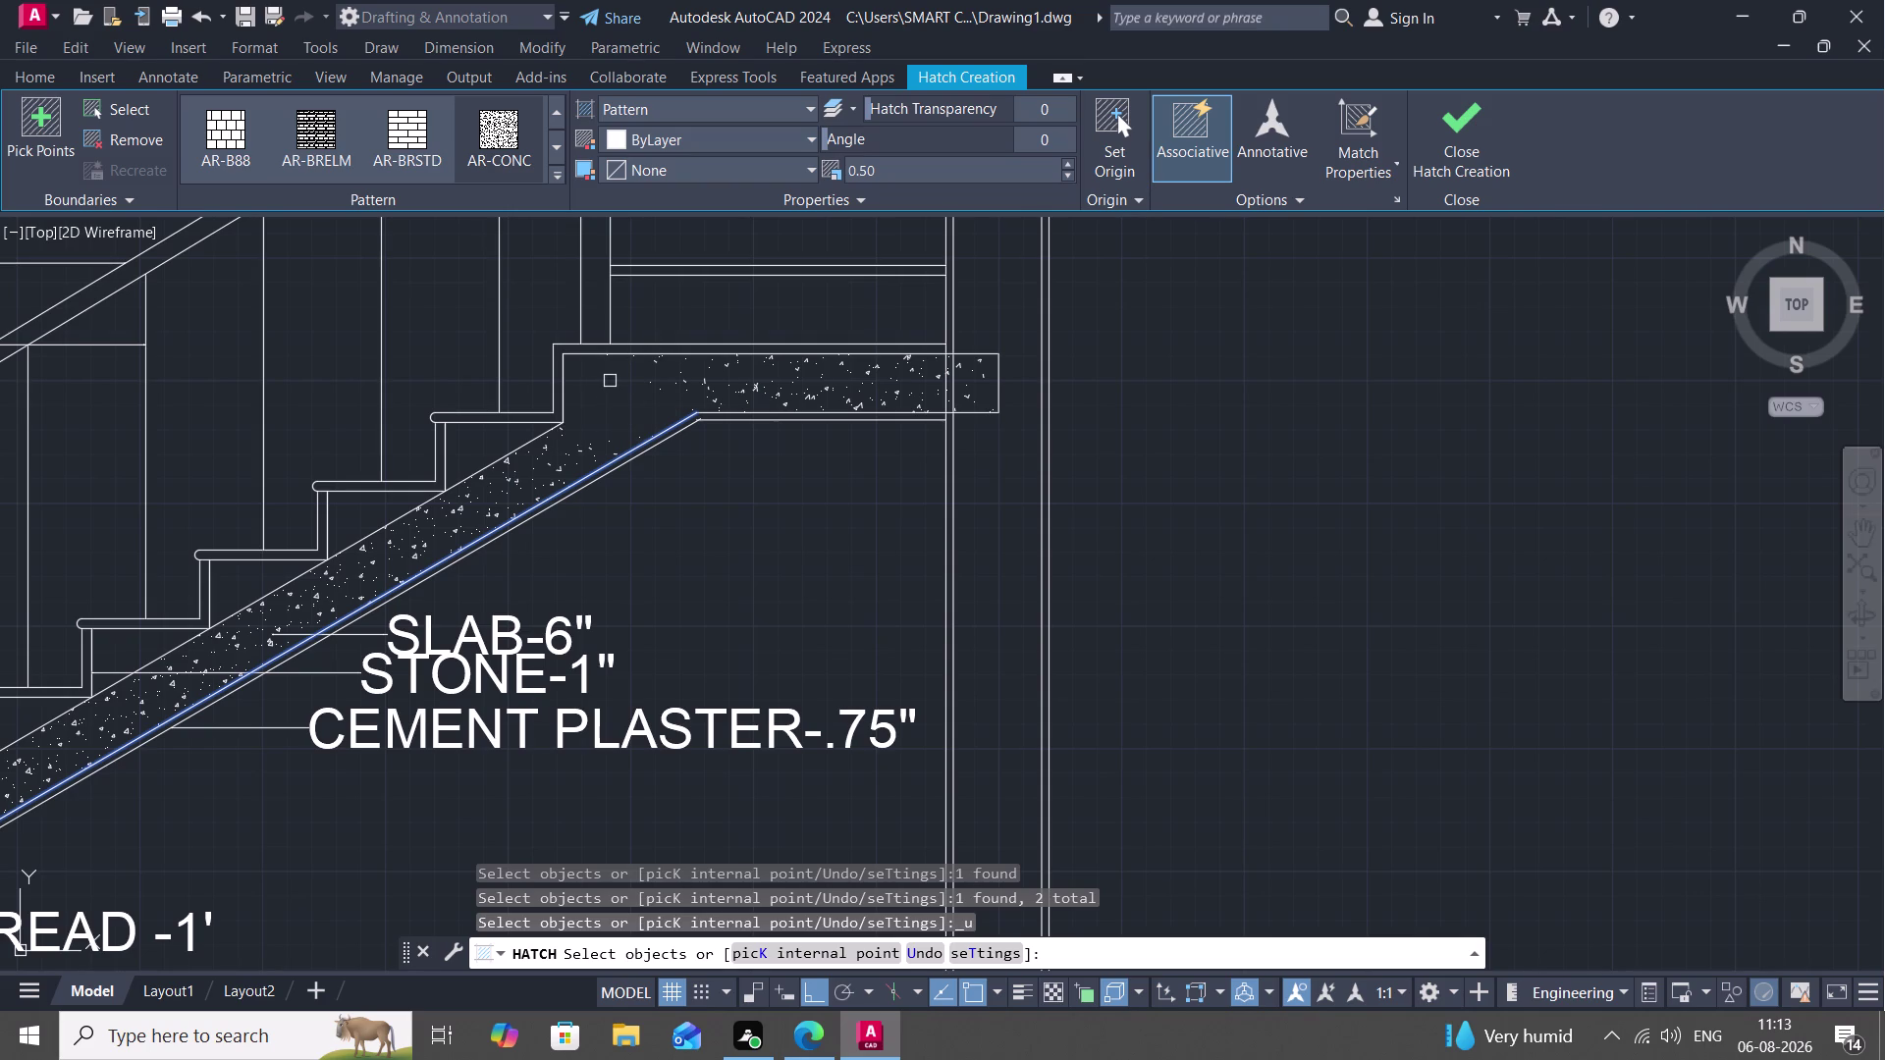
key(Escape)
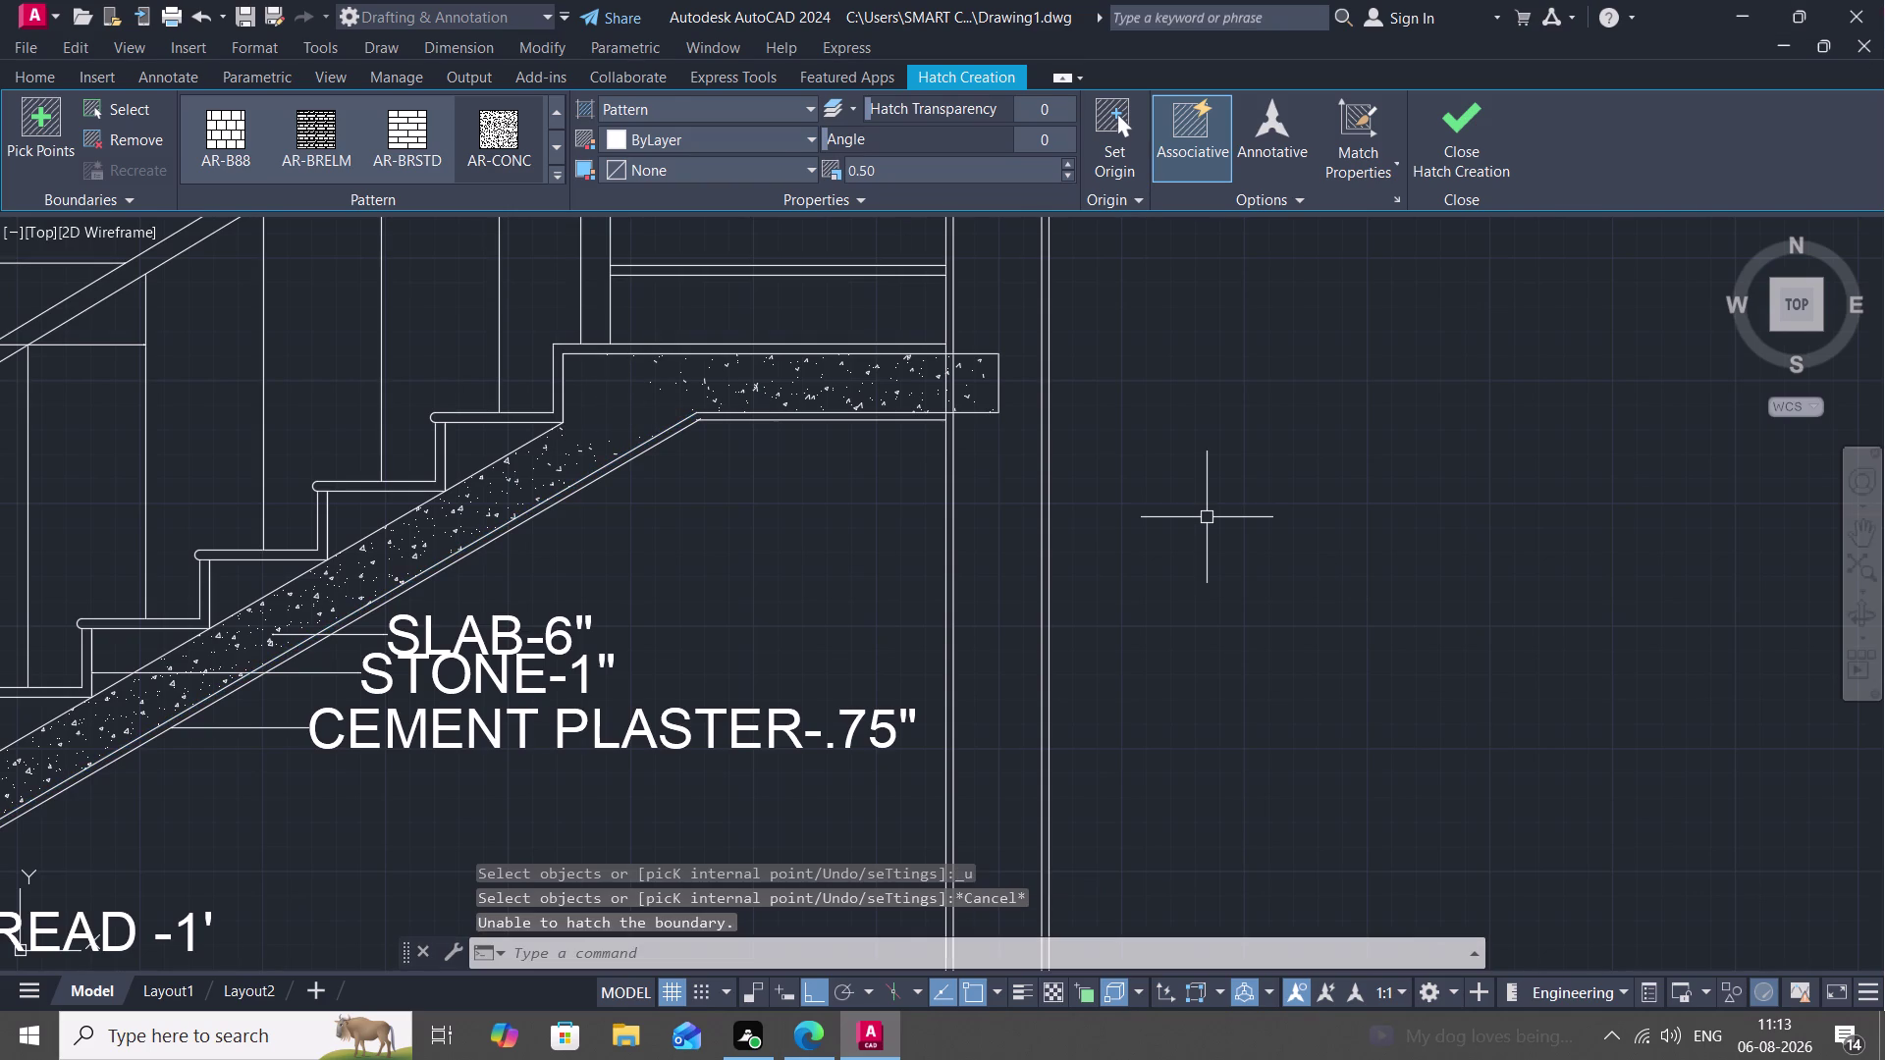
Undo four more times to remove the earlier slab hatch.
key(ctrl+z)
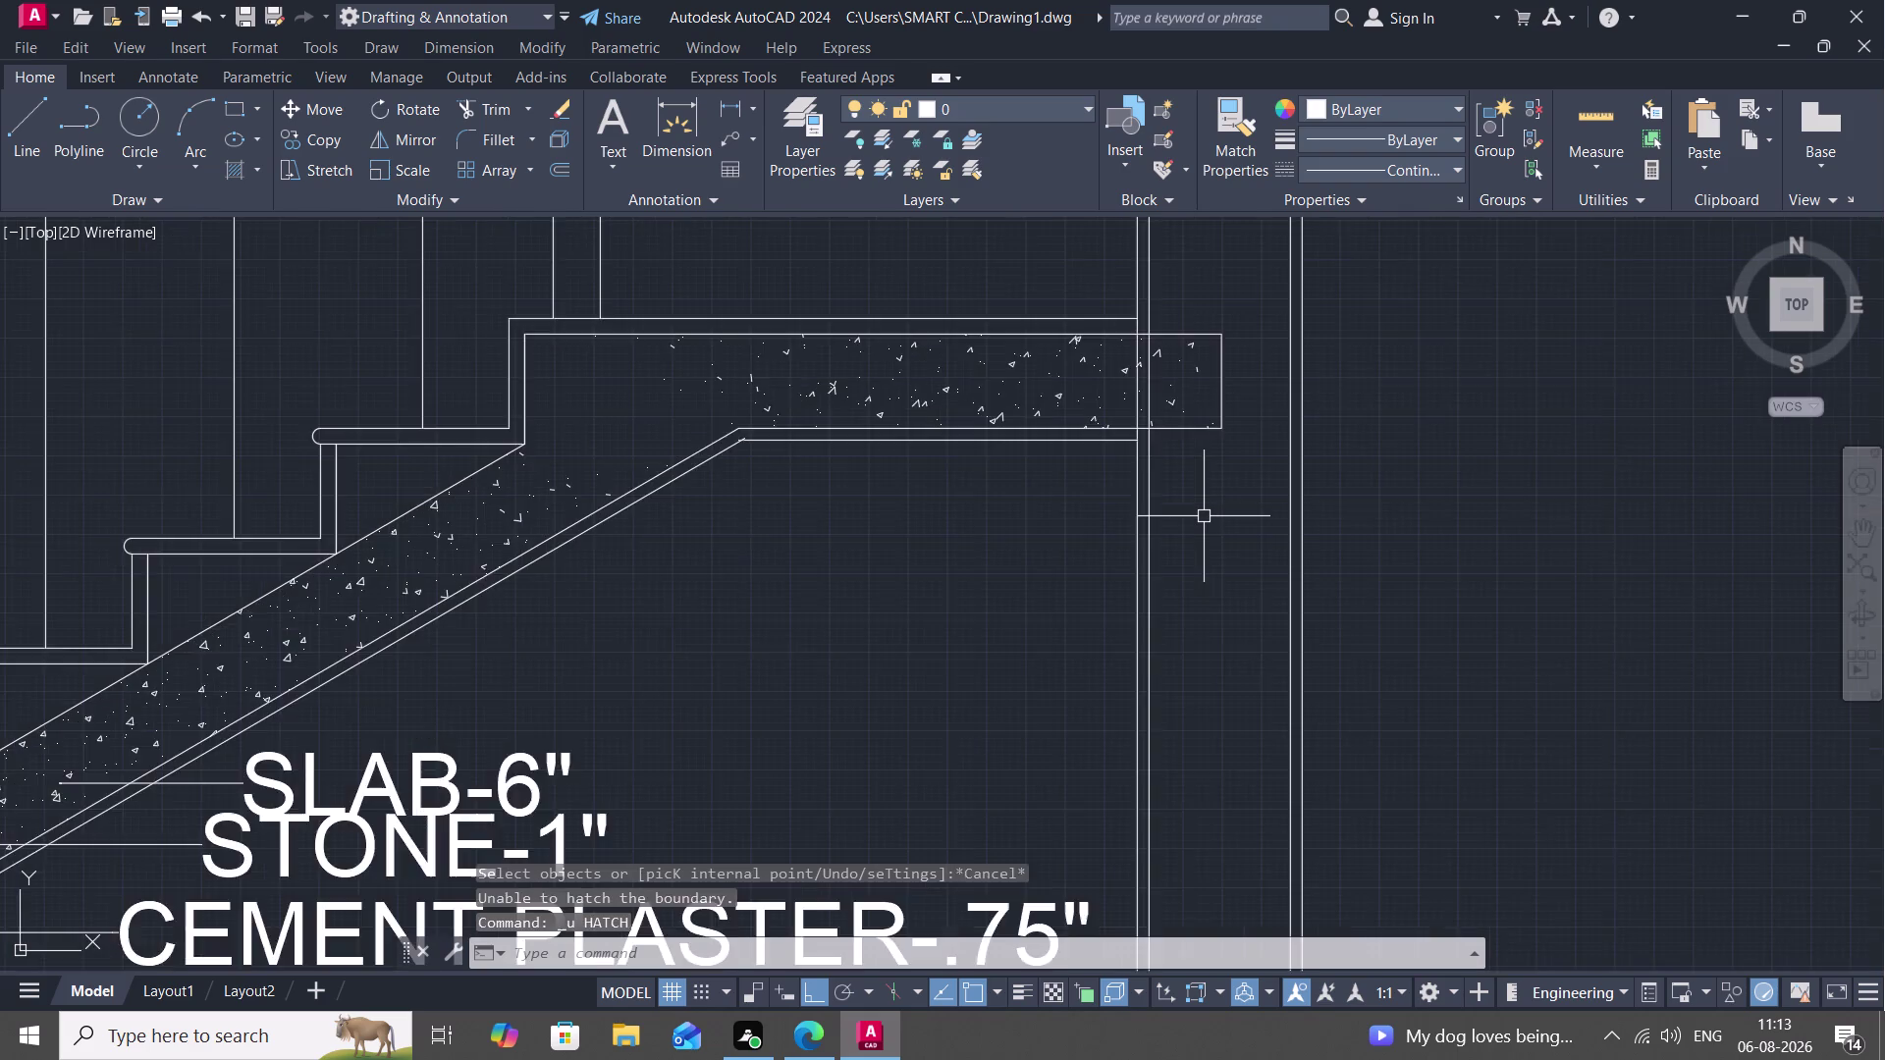
key(ctrl+z)
key(ctrl+z)
key(ctrl+z)
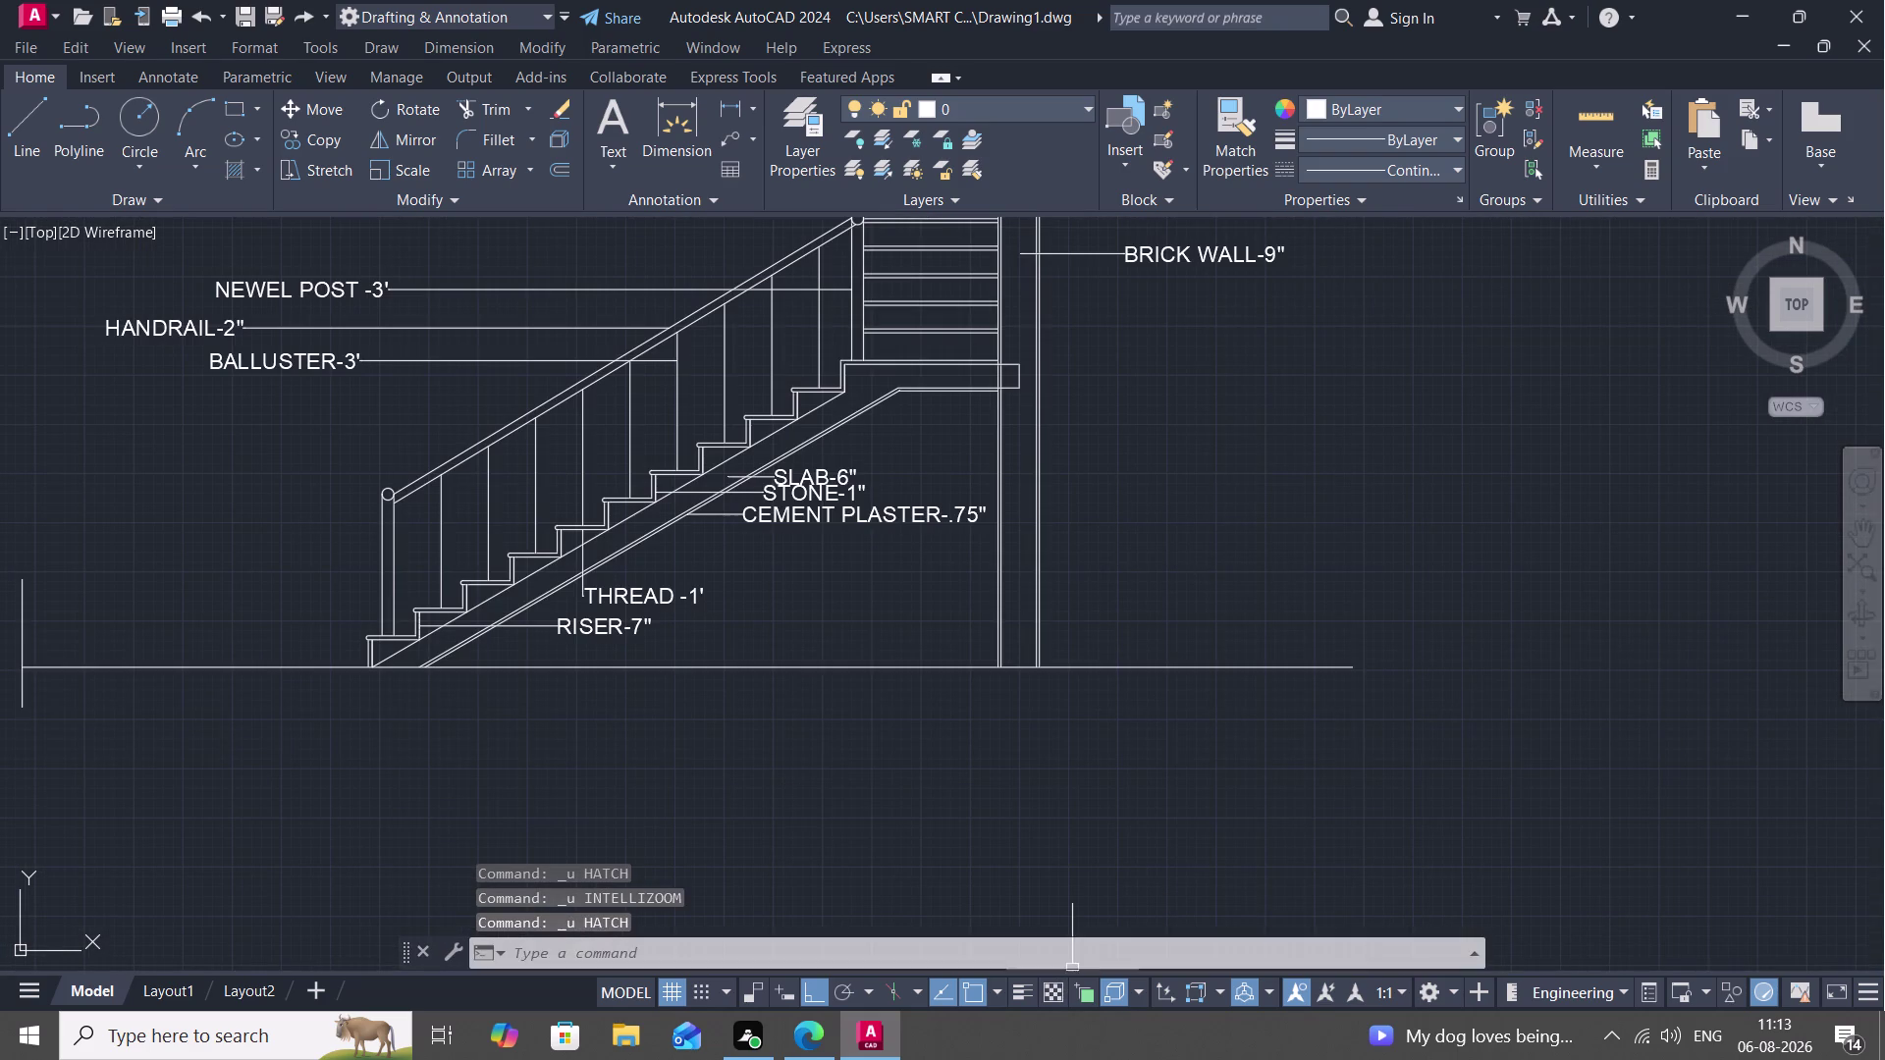
Clear any pending commands and start a new HATCH command.
key(Escape)
key(Escape)
key(Escape)
key(Escape)
key(Escape)
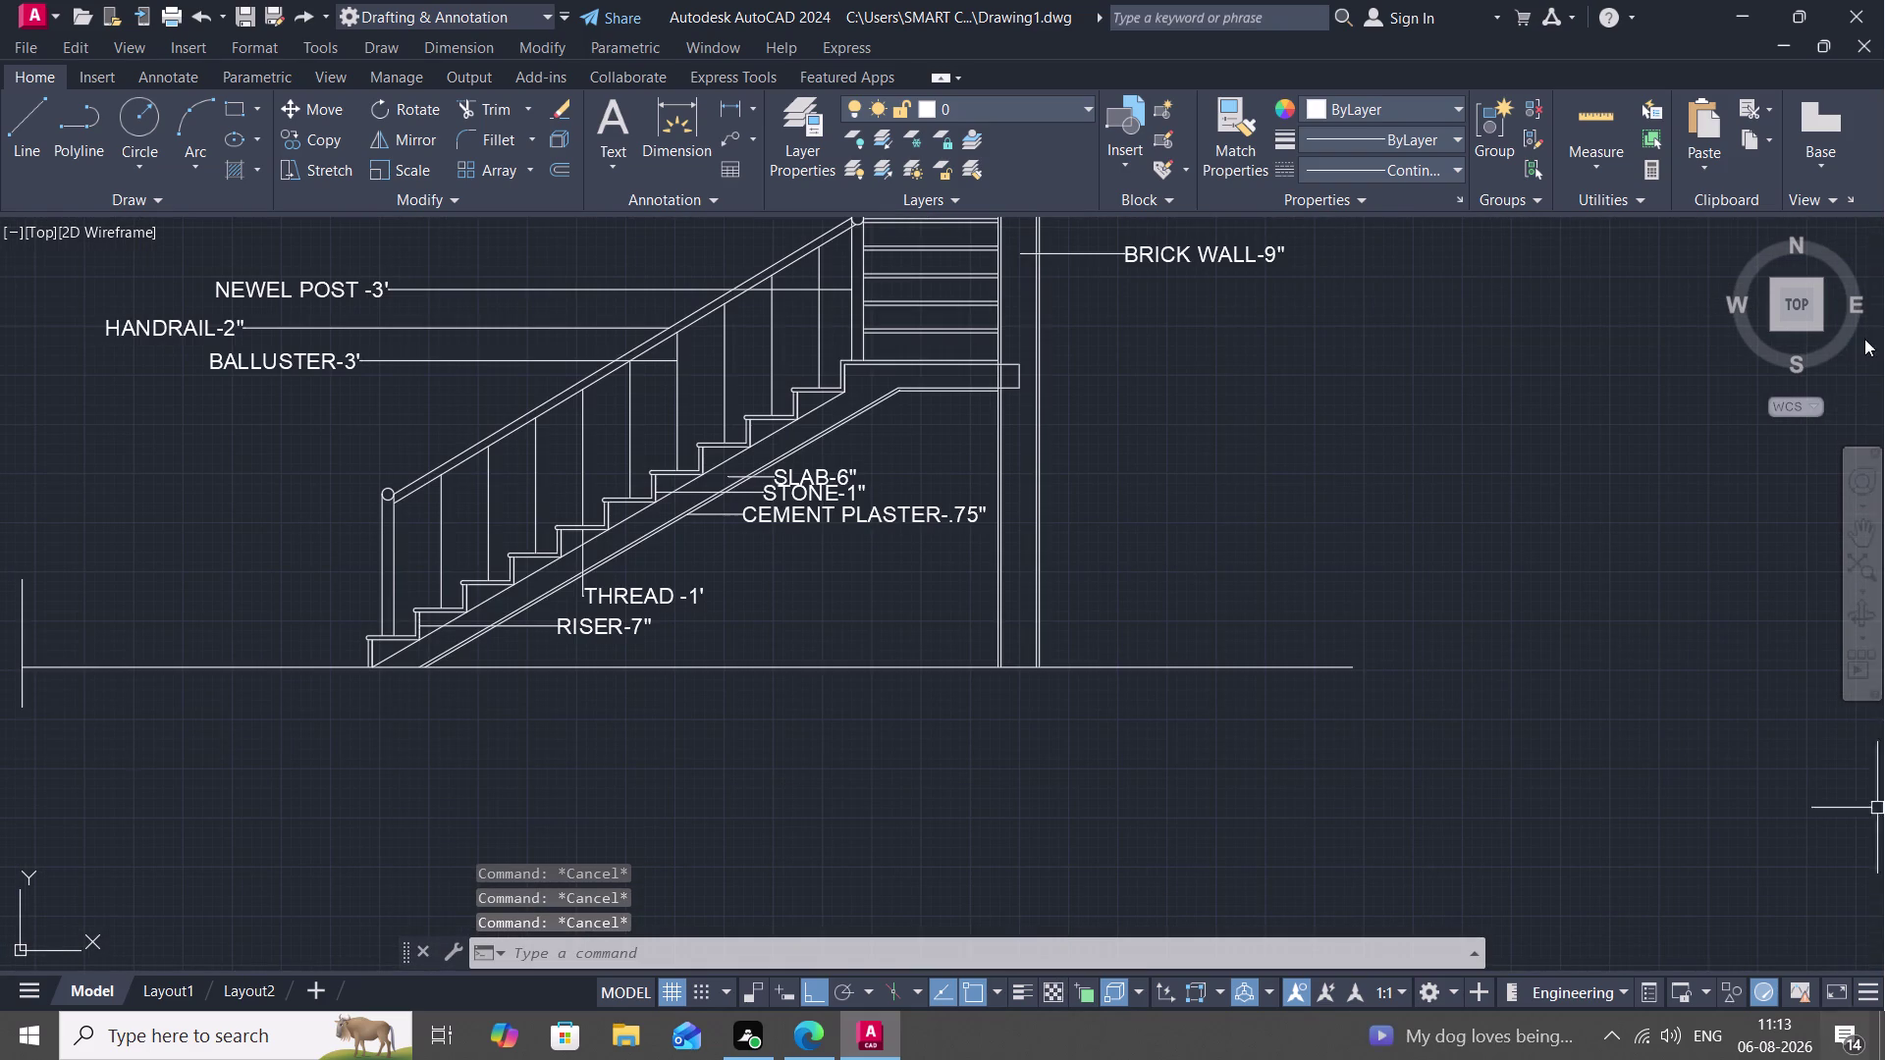
key(h)
key(space)
Zoom in along the slab's top edge and landing corner to check for gaps.
scroll(up, 3)
middle_drag(774, 546, 778, 622)
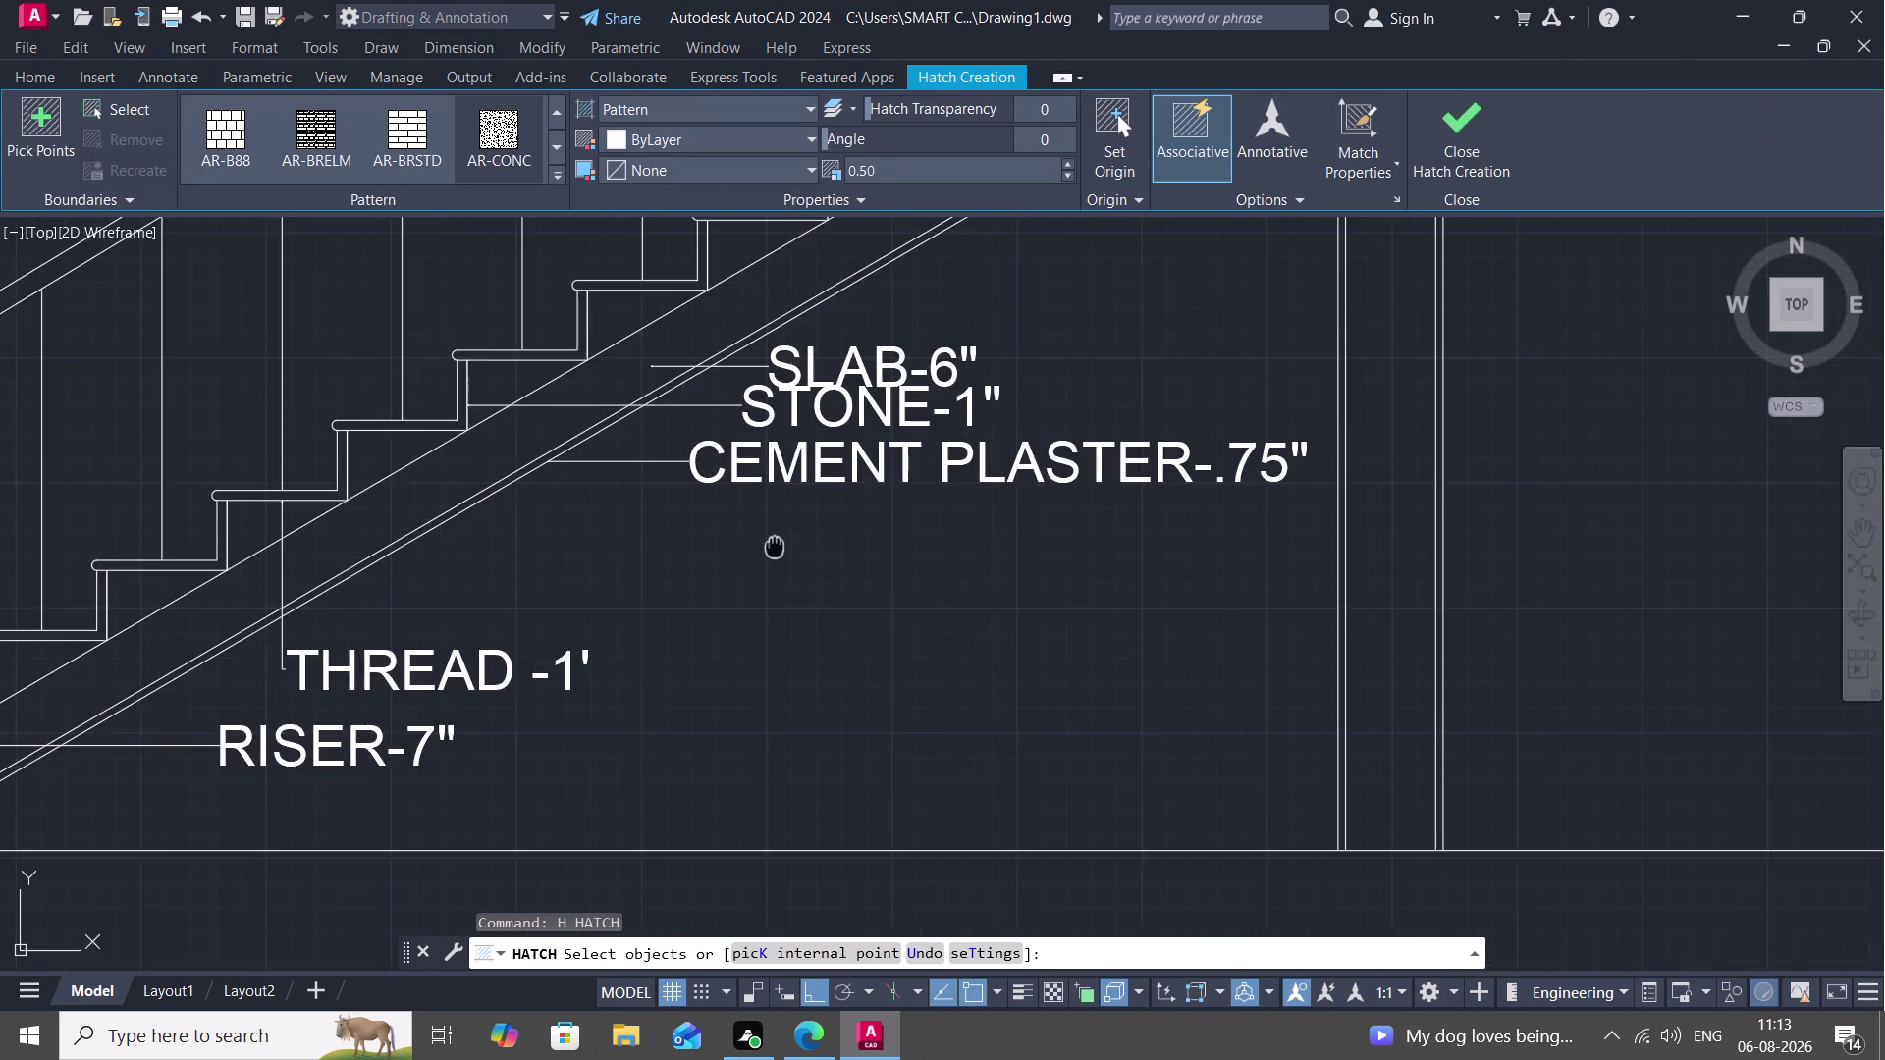
middle_drag(779, 622, 780, 799)
scroll(up, 3)
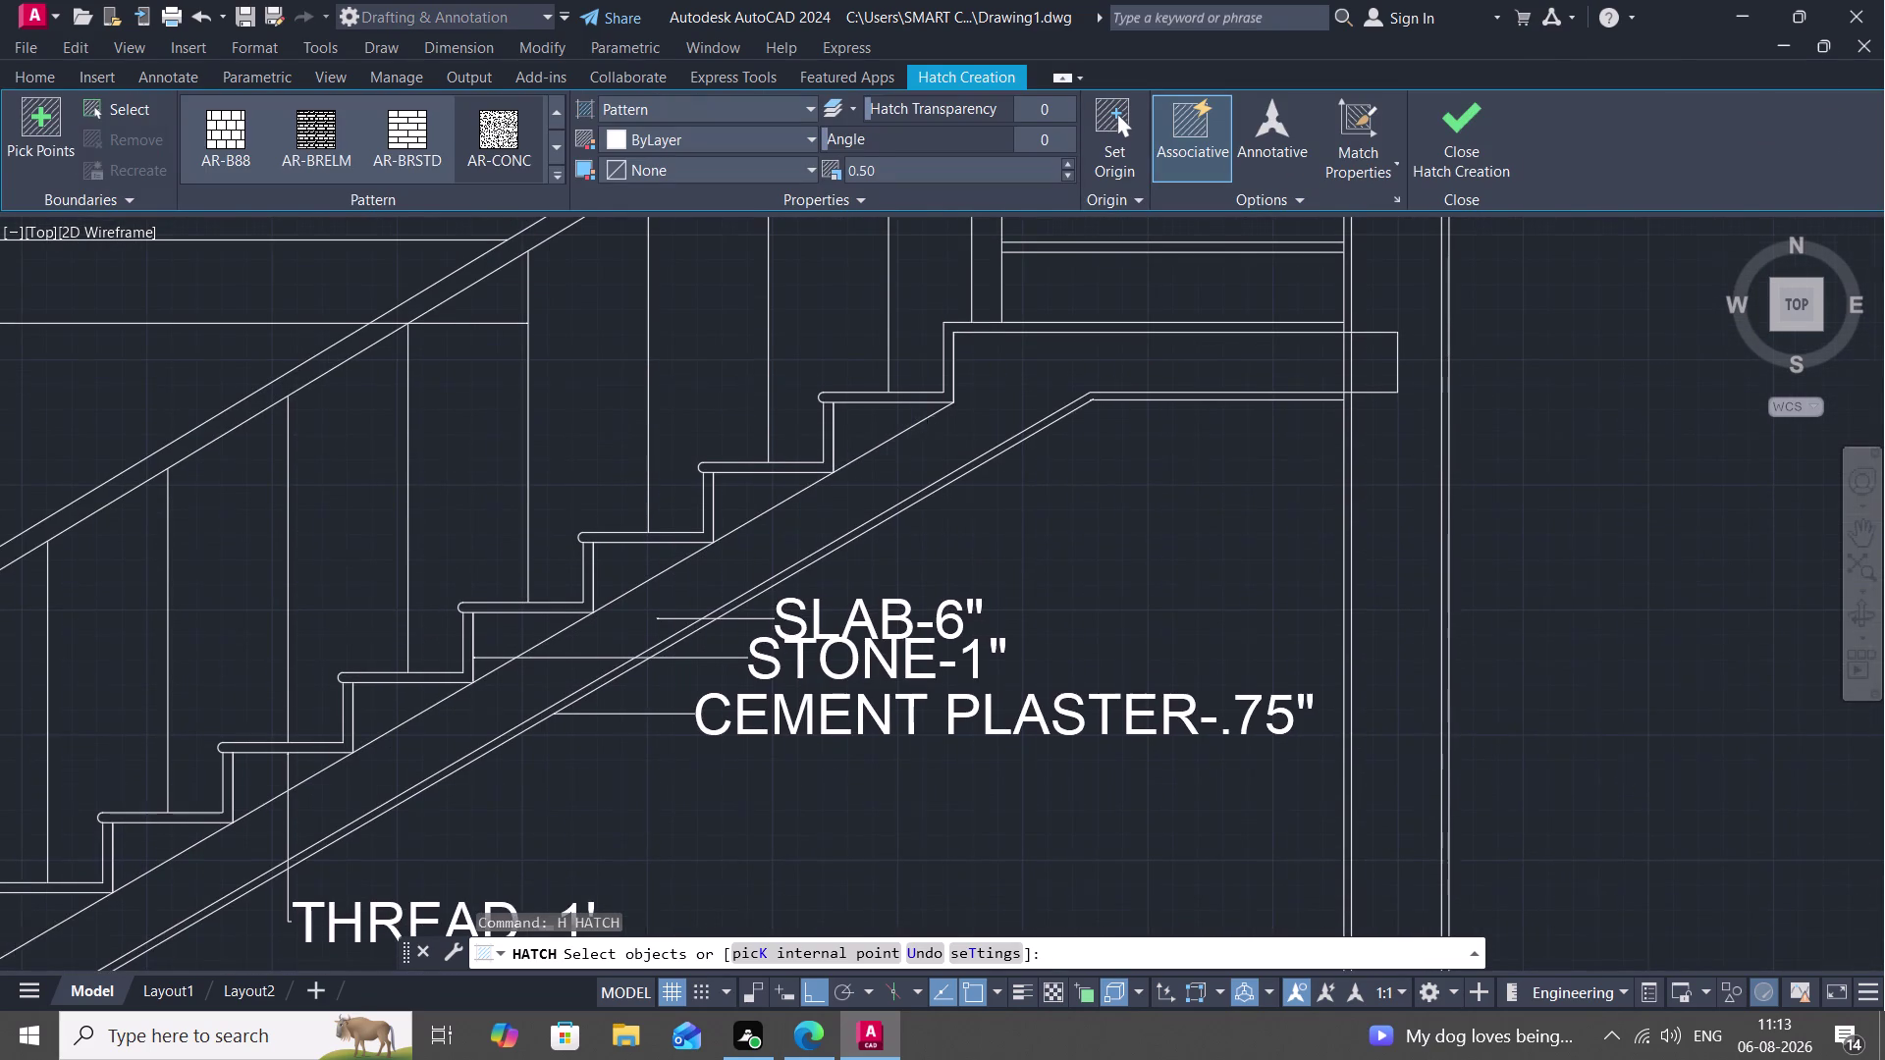
scroll(up, 3)
middle_drag(928, 424, 858, 583)
scroll(up, 3)
scroll(up, 3)
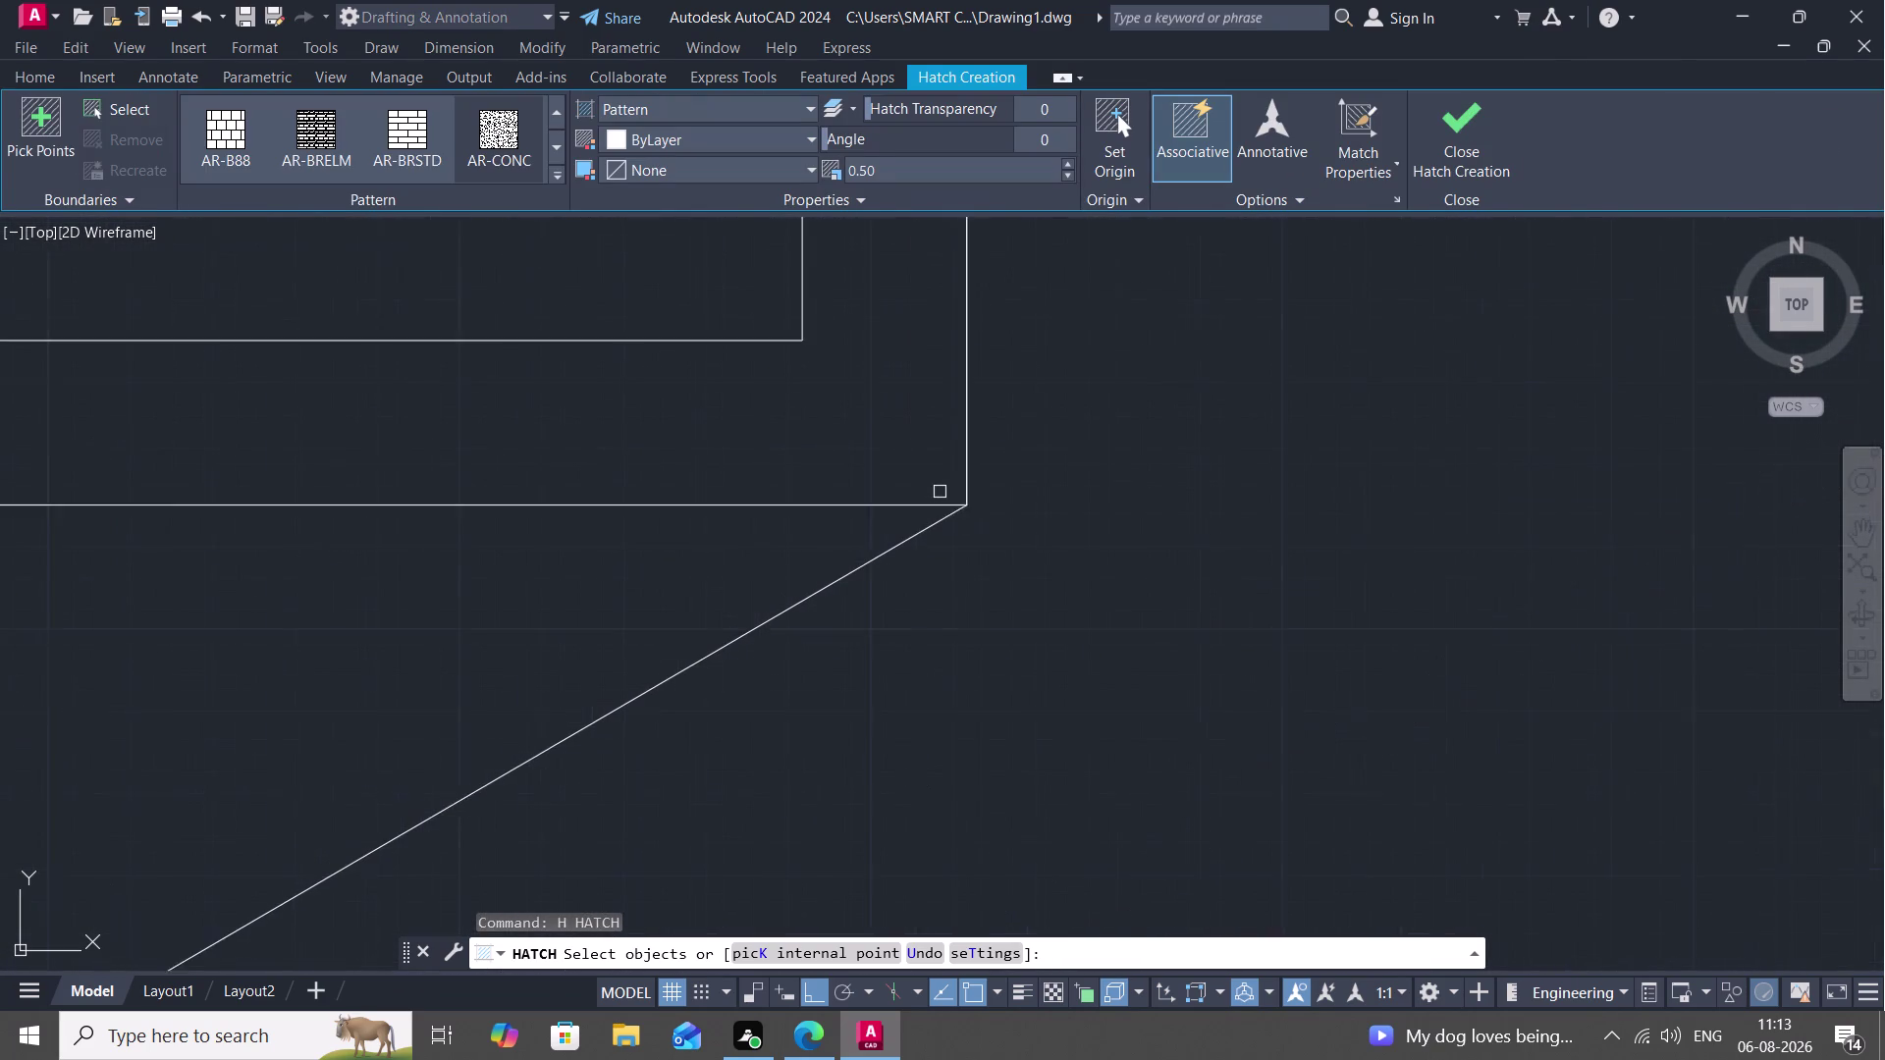
scroll(up, 3)
scroll(up, 3)
scroll(down, 3)
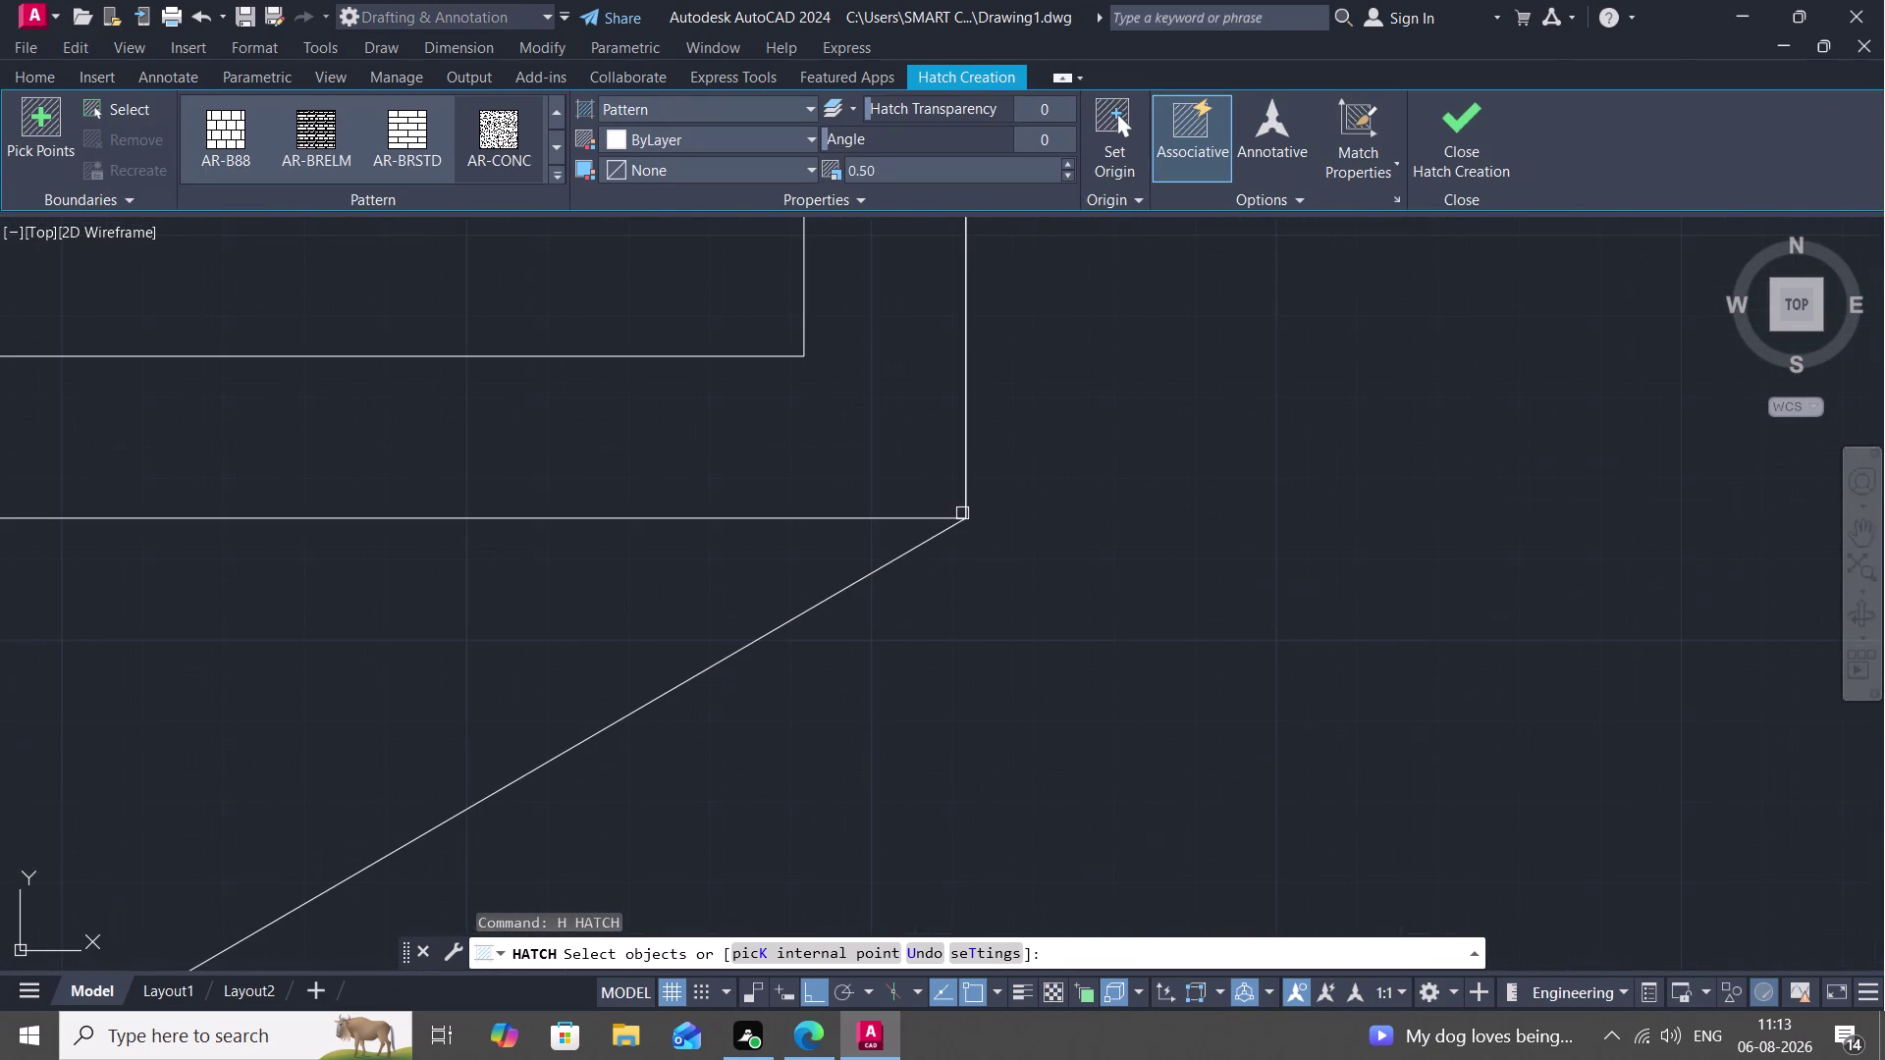
scroll(up, 3)
scroll(up, 3)
scroll(up, 3)
middle_drag(977, 670, 963, 688)
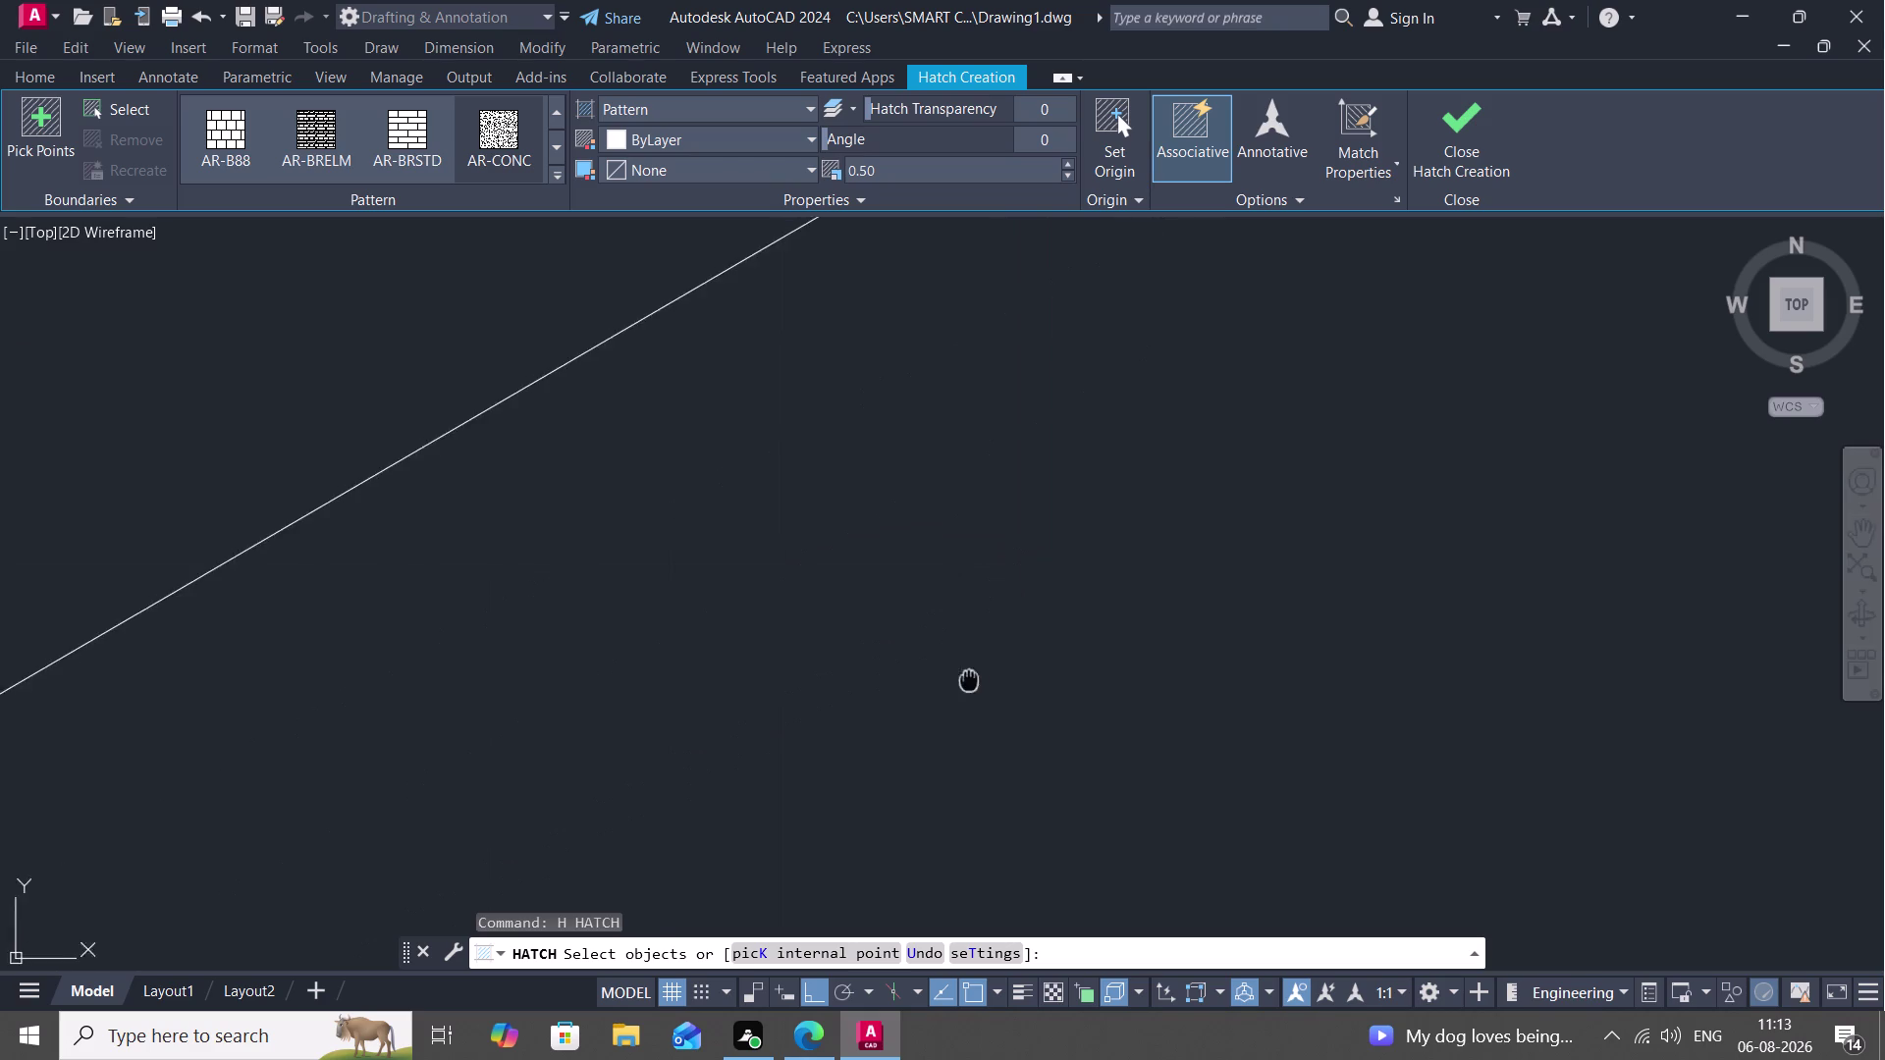
middle_drag(963, 688, 857, 909)
scroll(down, 3)
scroll(up, 3)
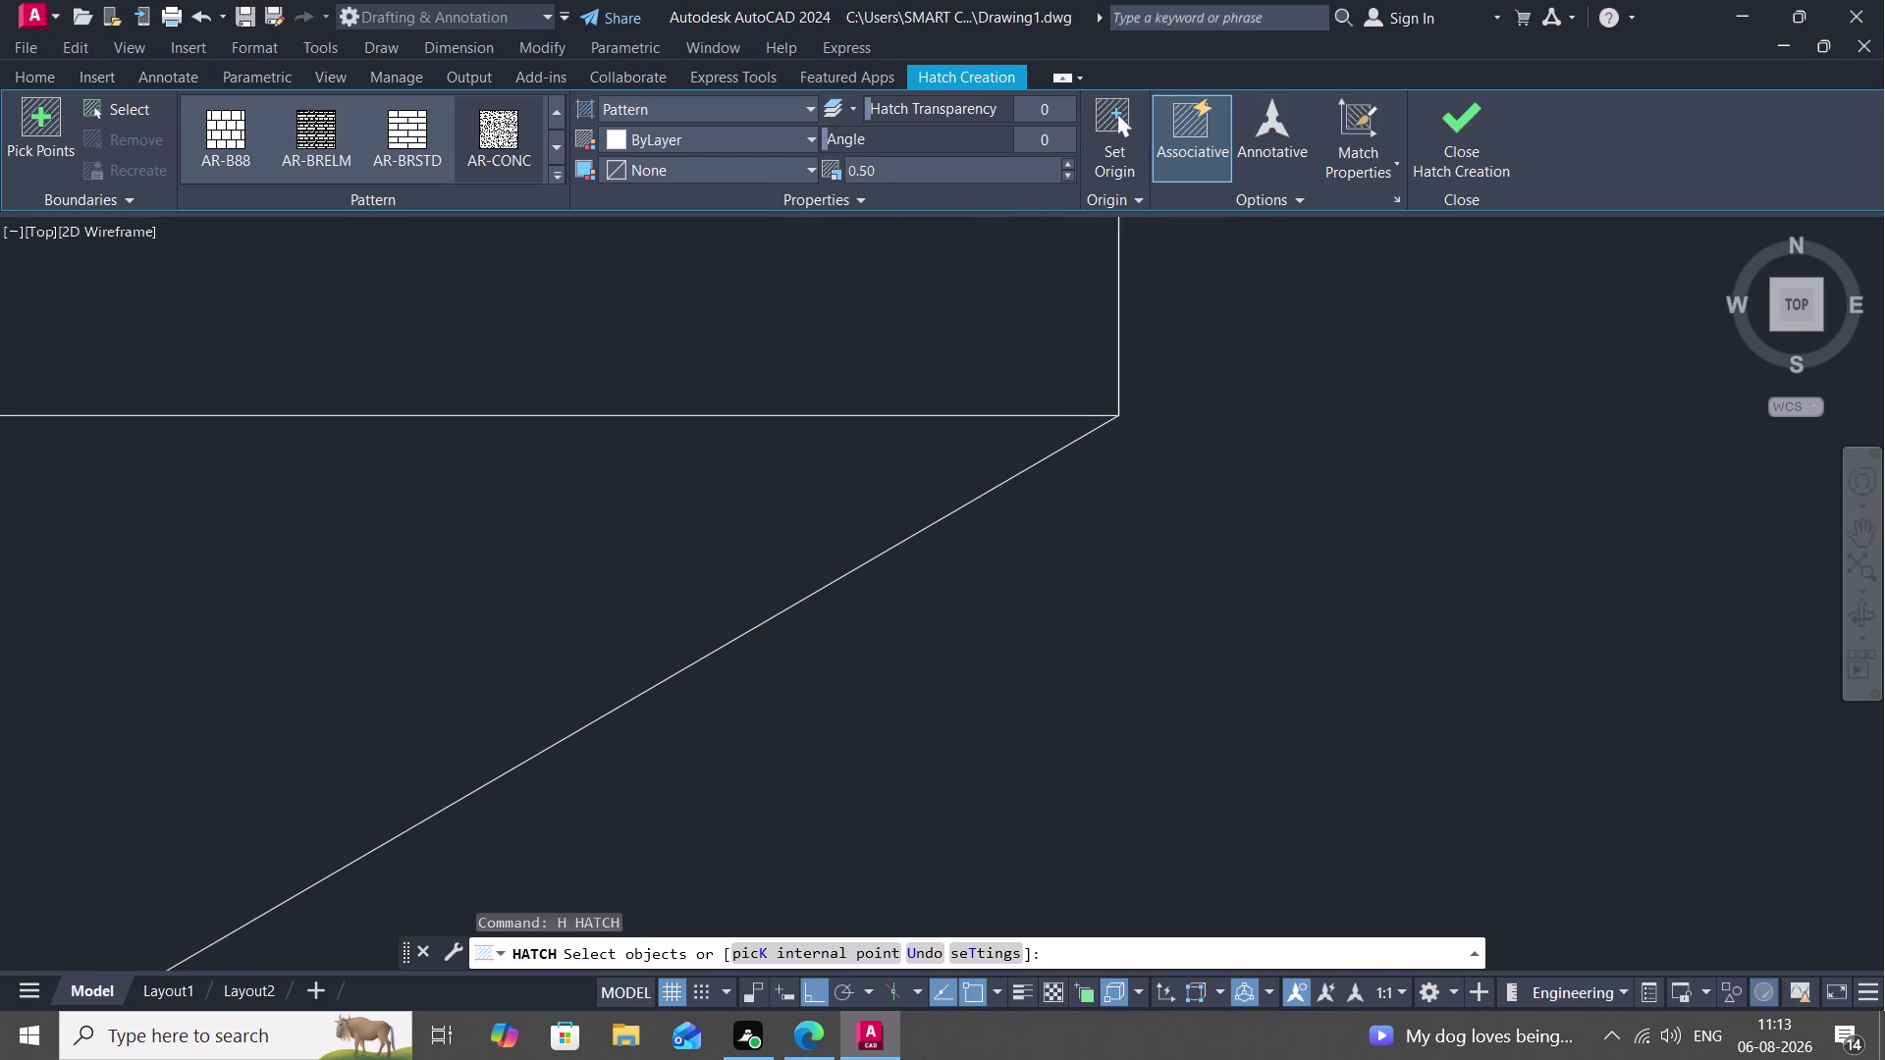
middle_drag(1102, 458, 1025, 639)
scroll(up, 3)
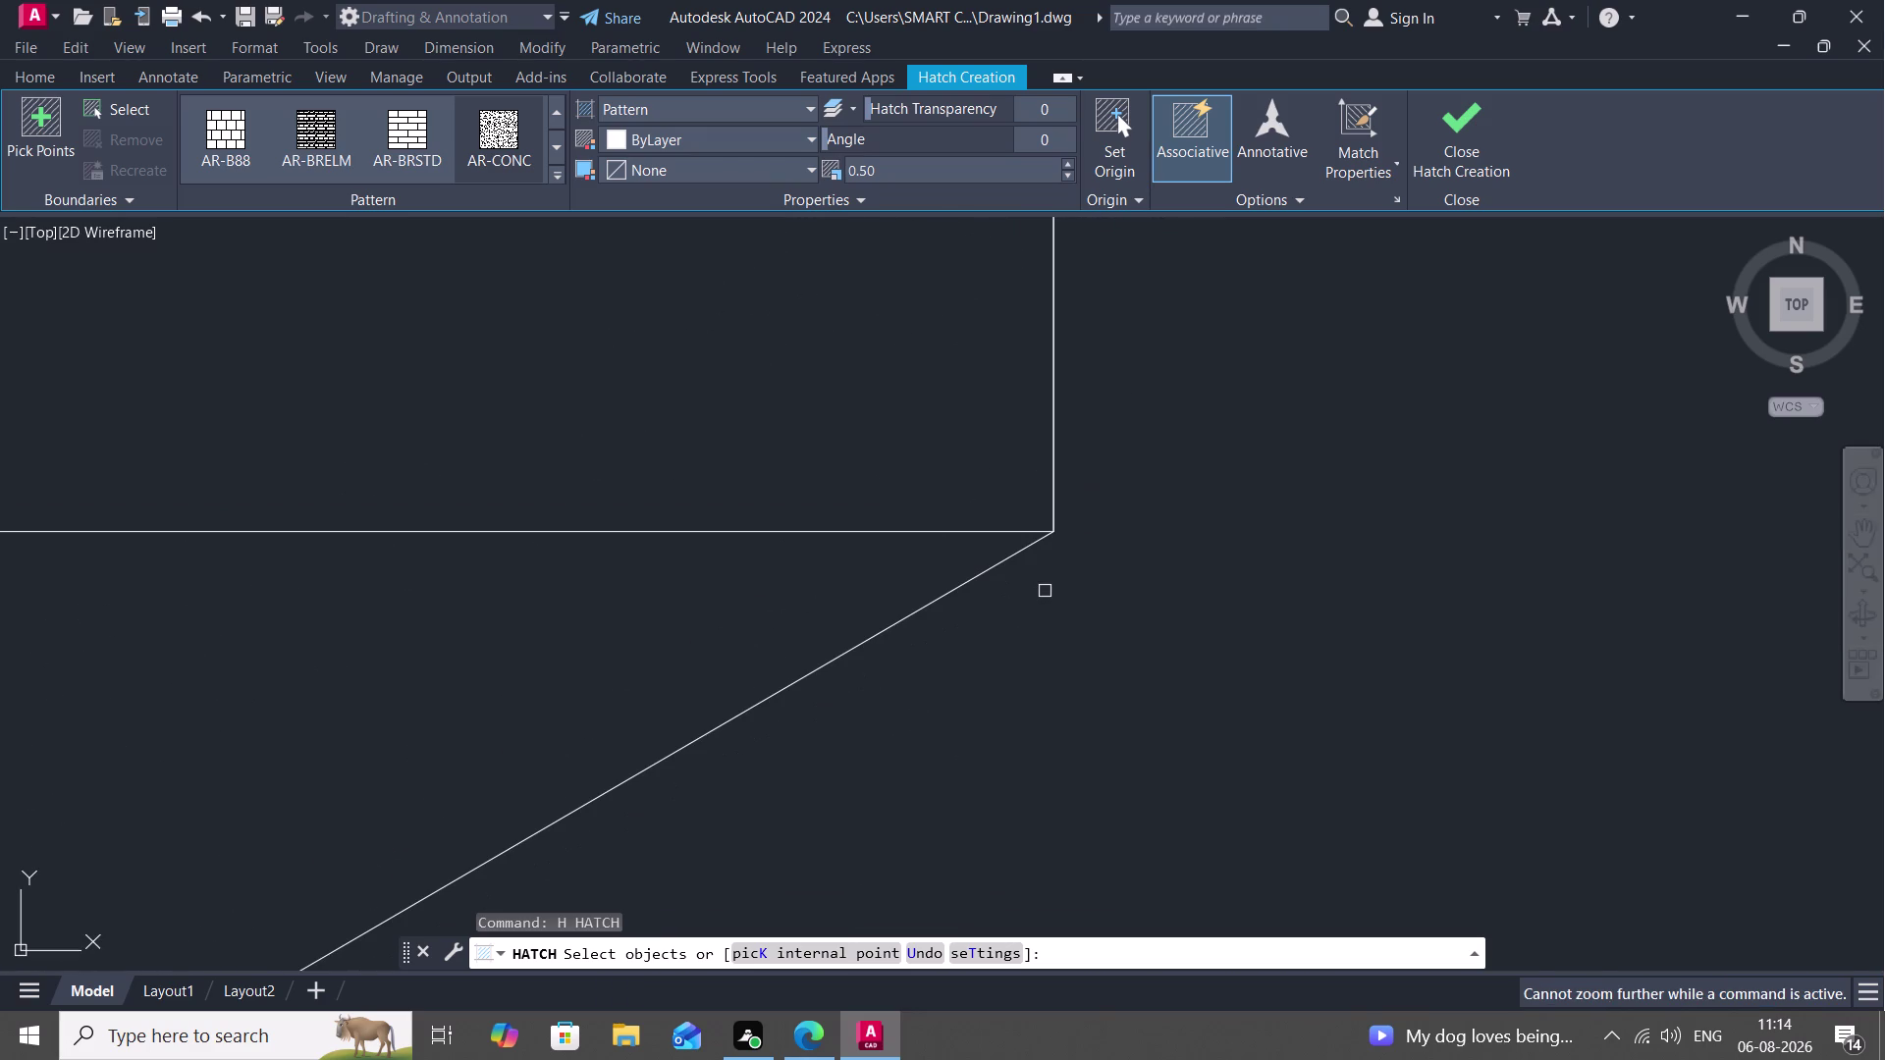
scroll(down, 3)
scroll(down, 3)
scroll(up, 3)
scroll(down, 3)
scroll(up, 3)
scroll(down, 3)
scroll(down, 3)
scroll(up, 3)
scroll(down, 3)
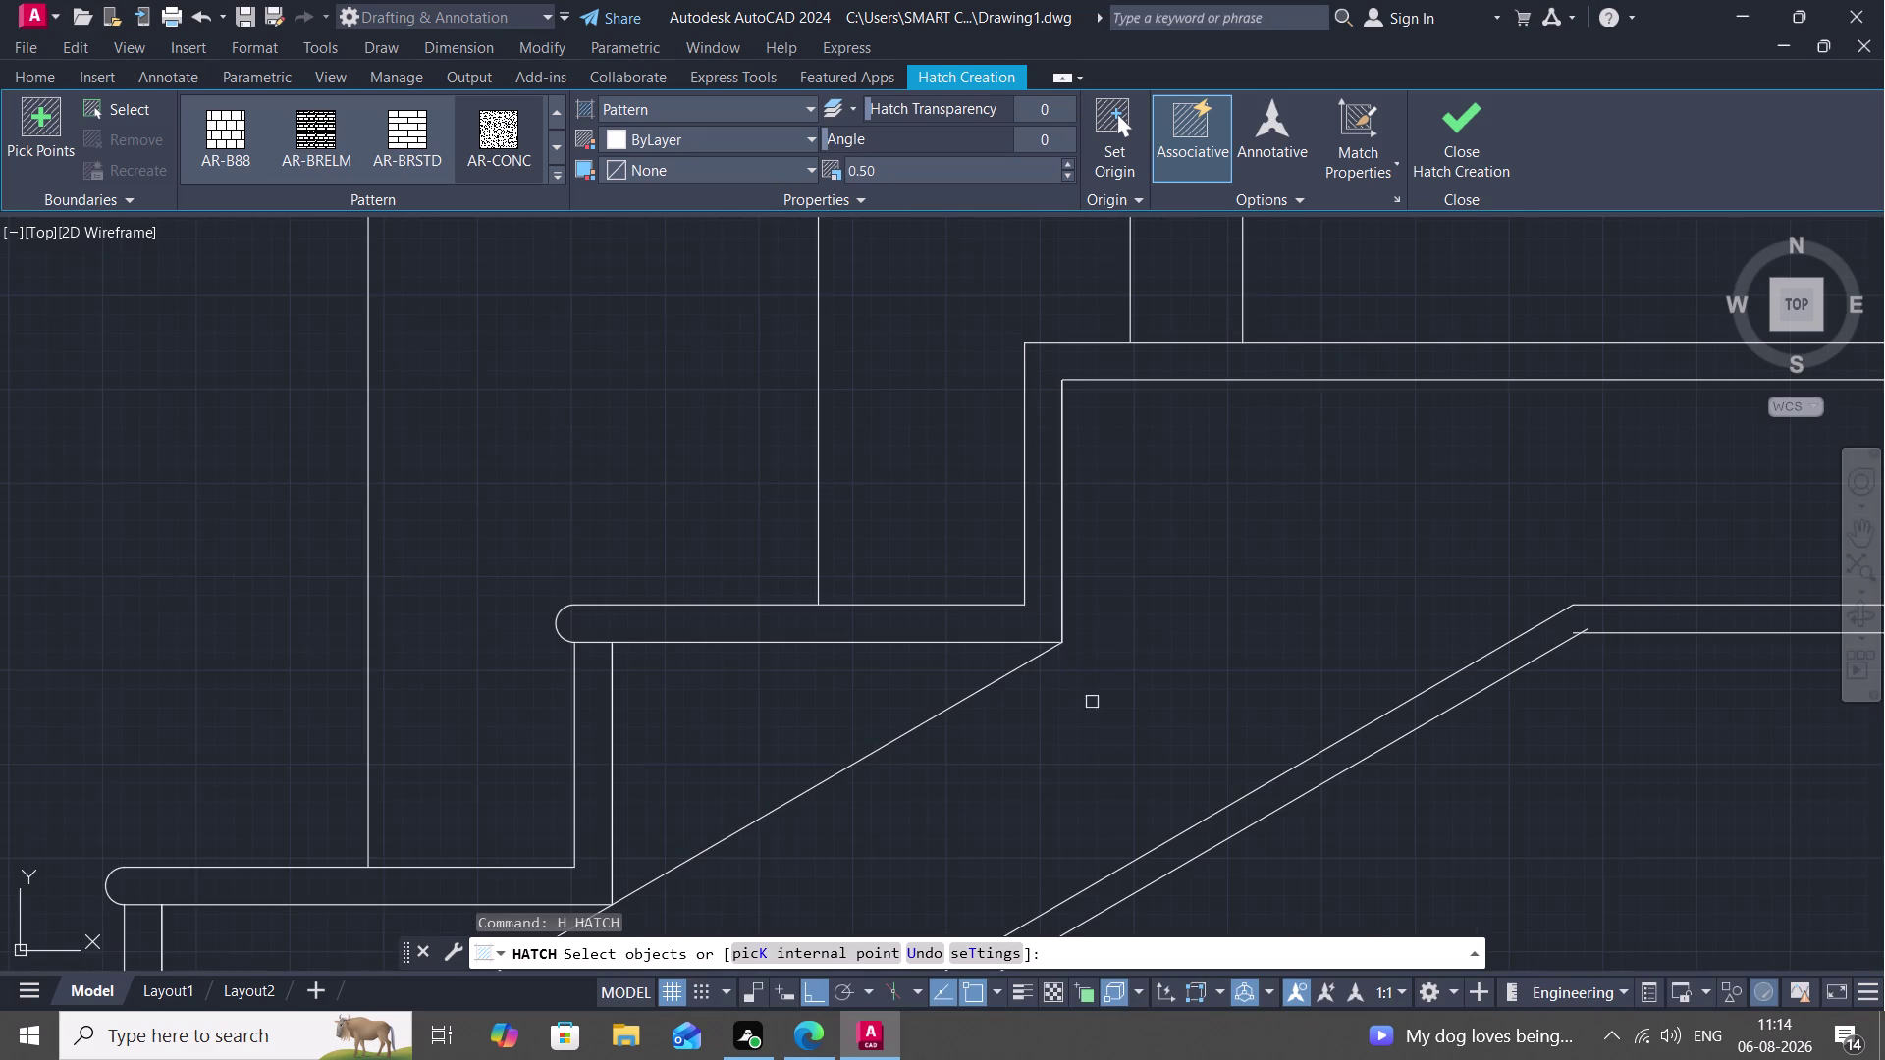
Follow the slab's lower and end edges, then zoom out to the whole plan and section.
middle_drag(1172, 714, 979, 706)
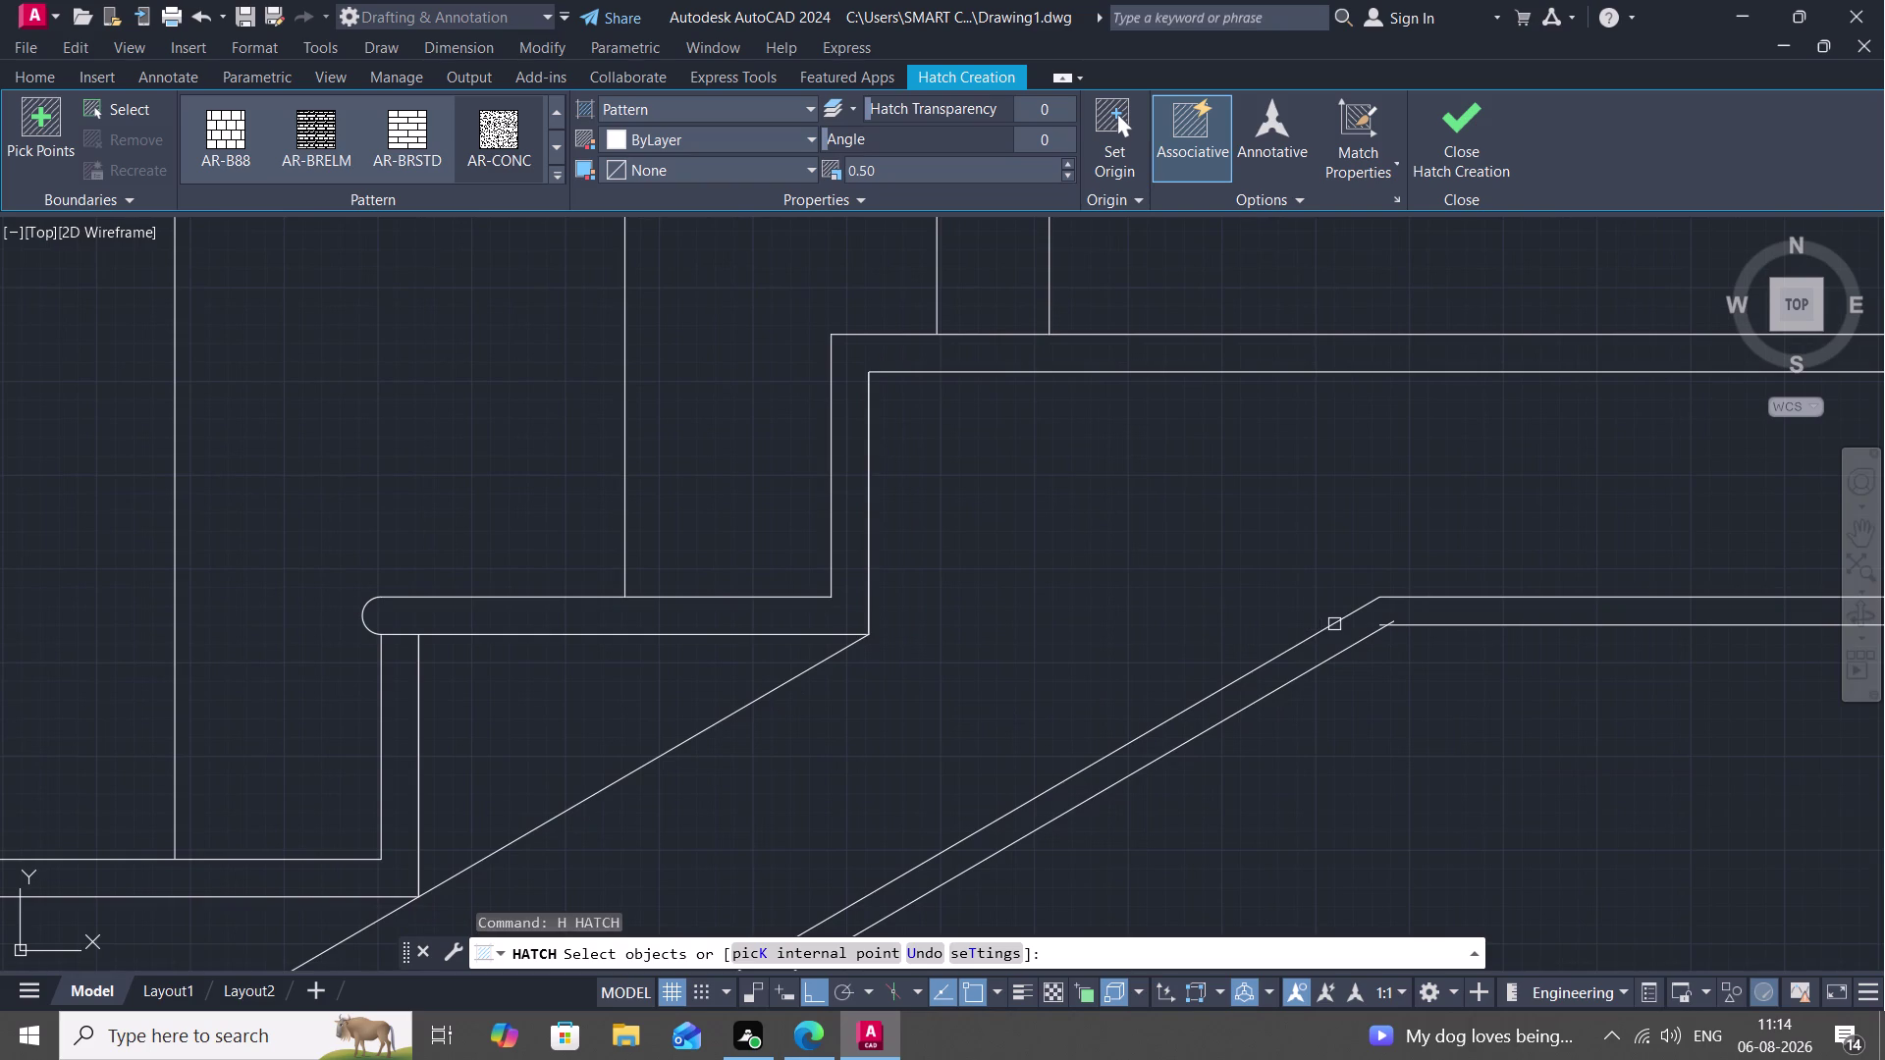
scroll(up, 3)
scroll(up, 3)
middle_drag(1338, 610, 1037, 697)
scroll(up, 3)
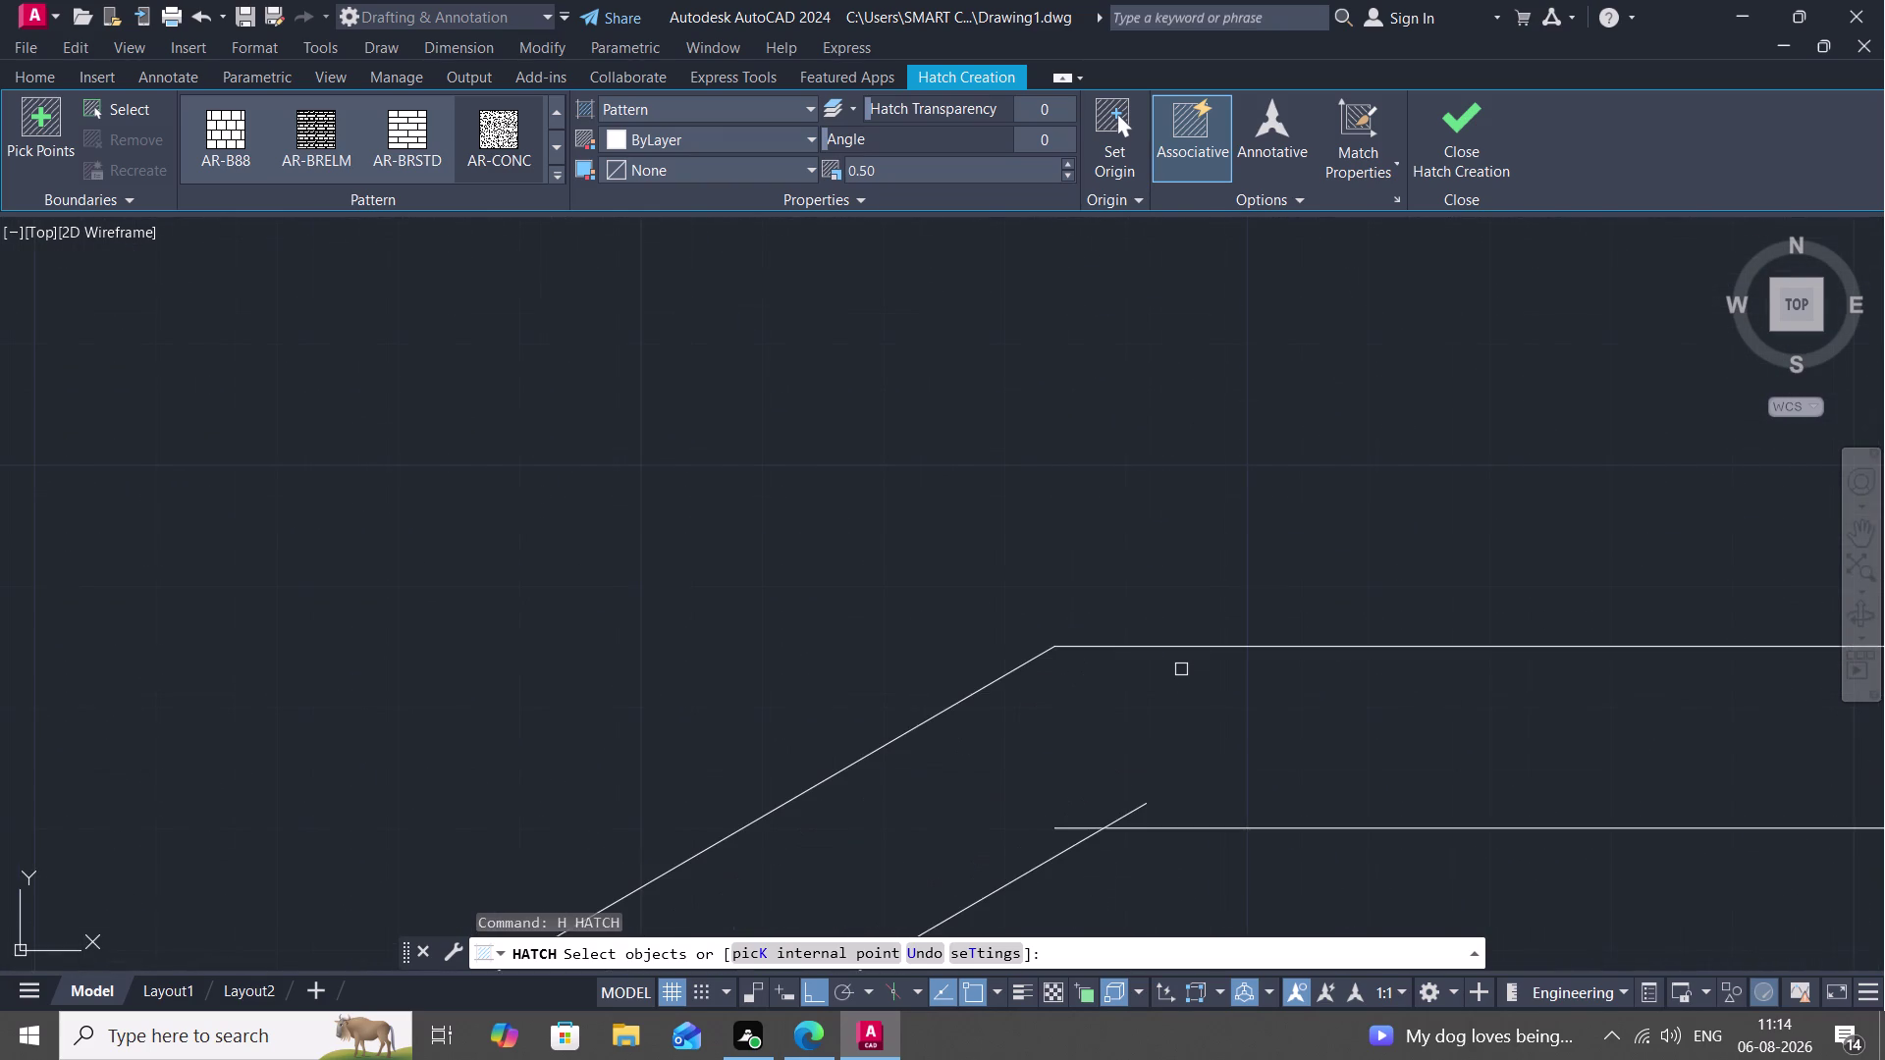
scroll(up, 3)
scroll(down, 3)
scroll(up, 3)
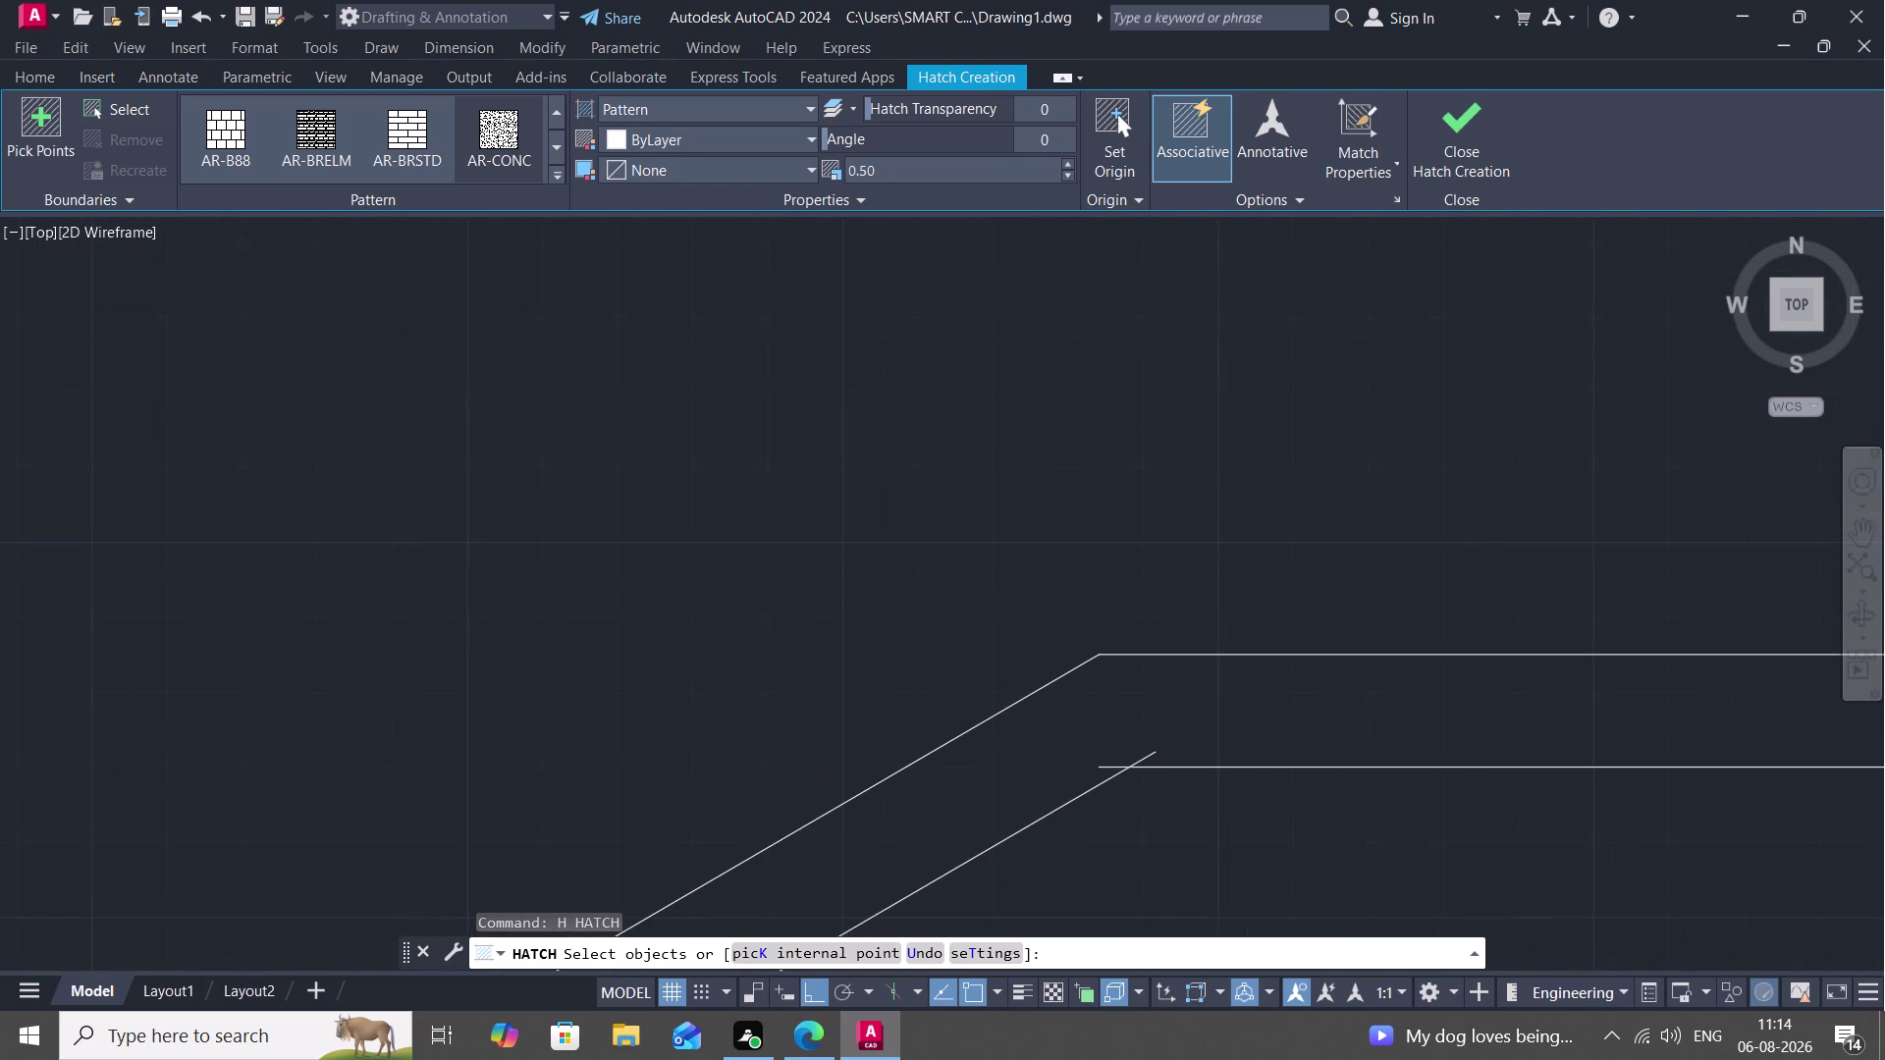
scroll(down, 3)
scroll(down, 3)
scroll(up, 3)
scroll(down, 3)
scroll(up, 3)
scroll(down, 3)
scroll(up, 3)
scroll(up, 3)
middle_drag(841, 528, 836, 722)
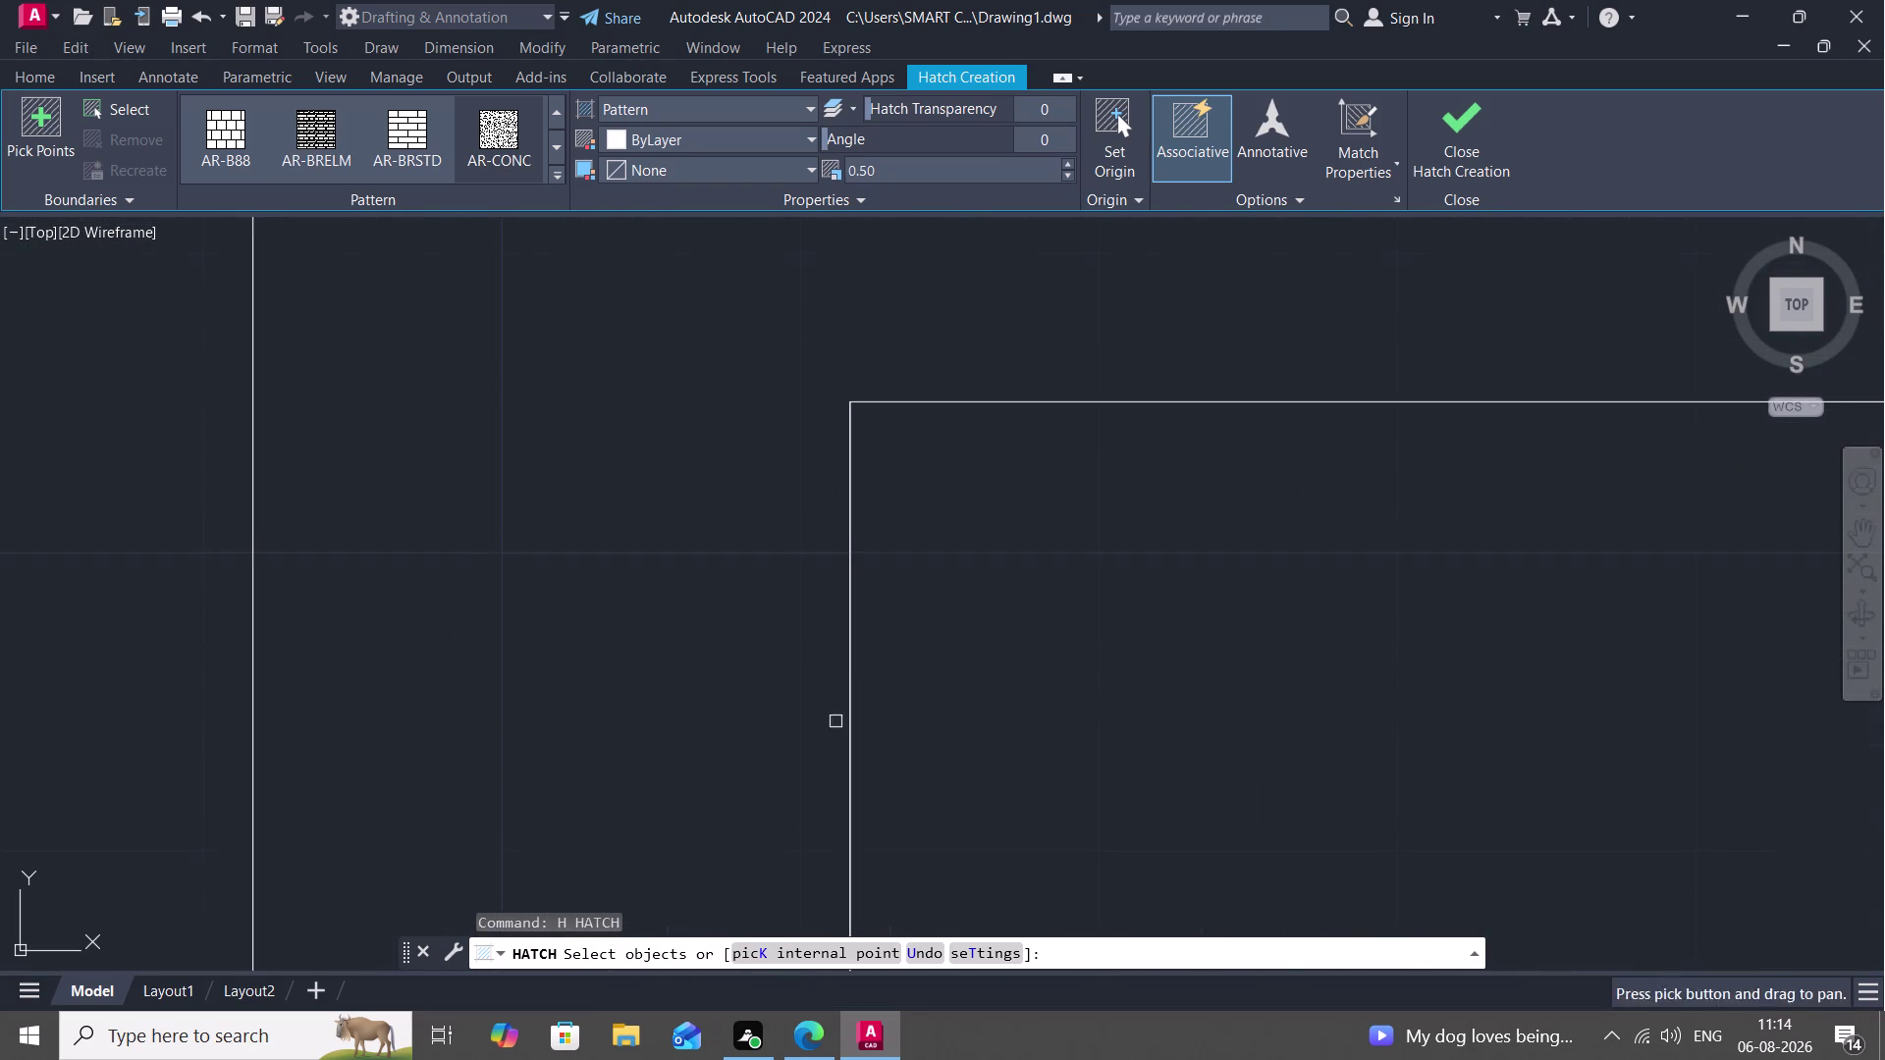
scroll(down, 3)
scroll(up, 3)
scroll(down, 3)
scroll(up, 3)
scroll(down, 3)
scroll(up, 3)
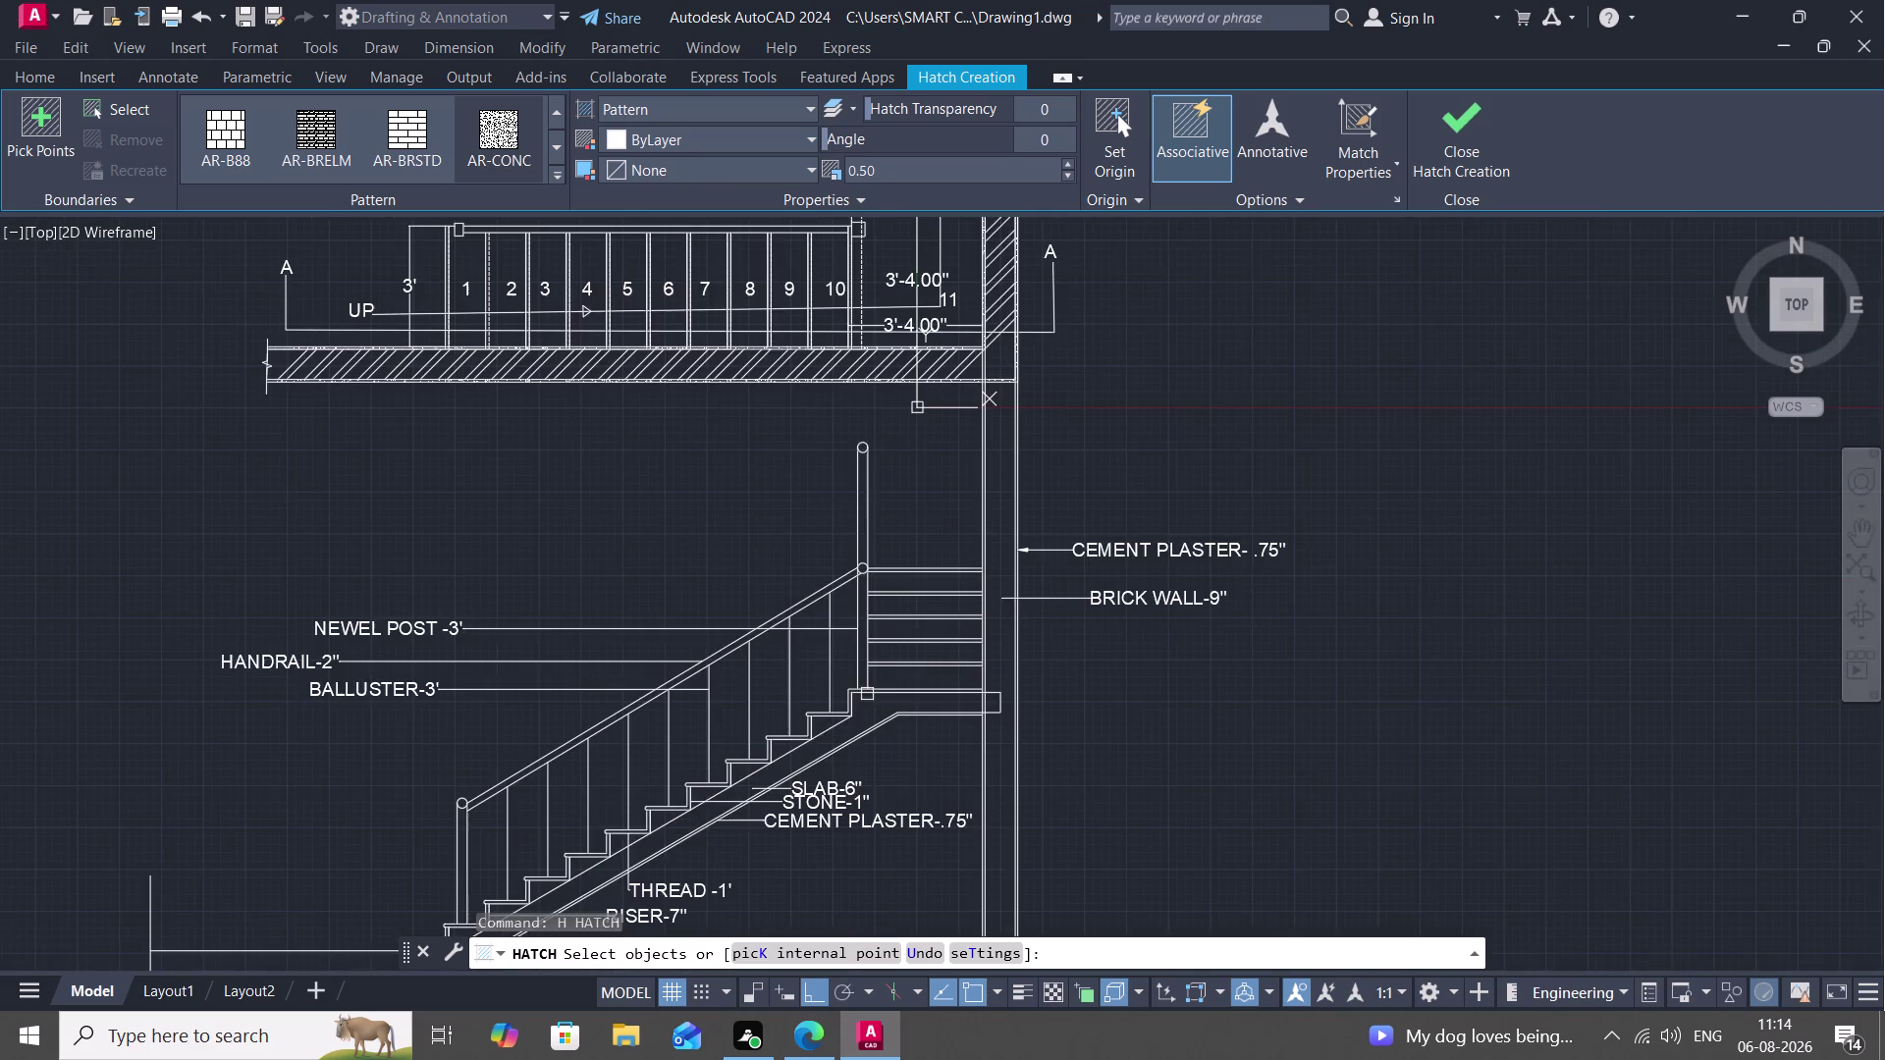
middle_drag(867, 694, 992, 597)
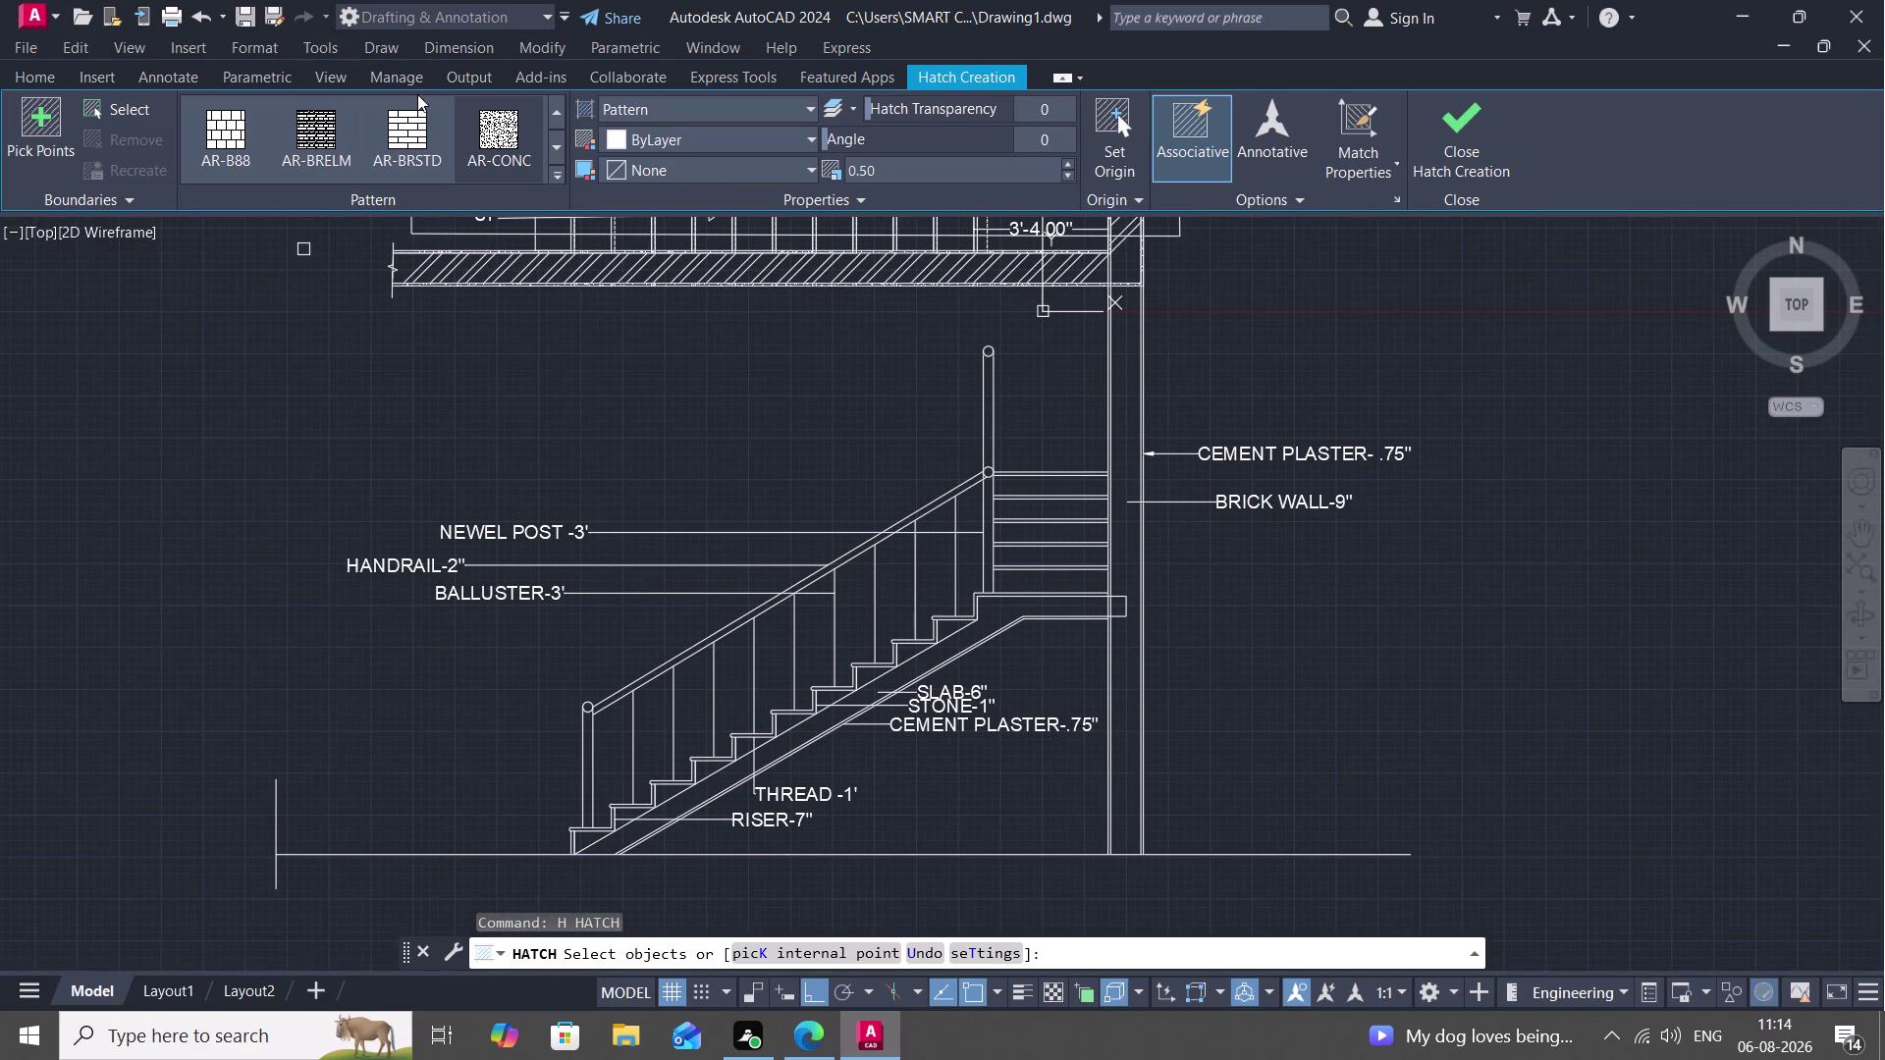
Choose the AR-CONC pattern and select around the sloping slab's boundary lines.
click(483, 119)
click(728, 775)
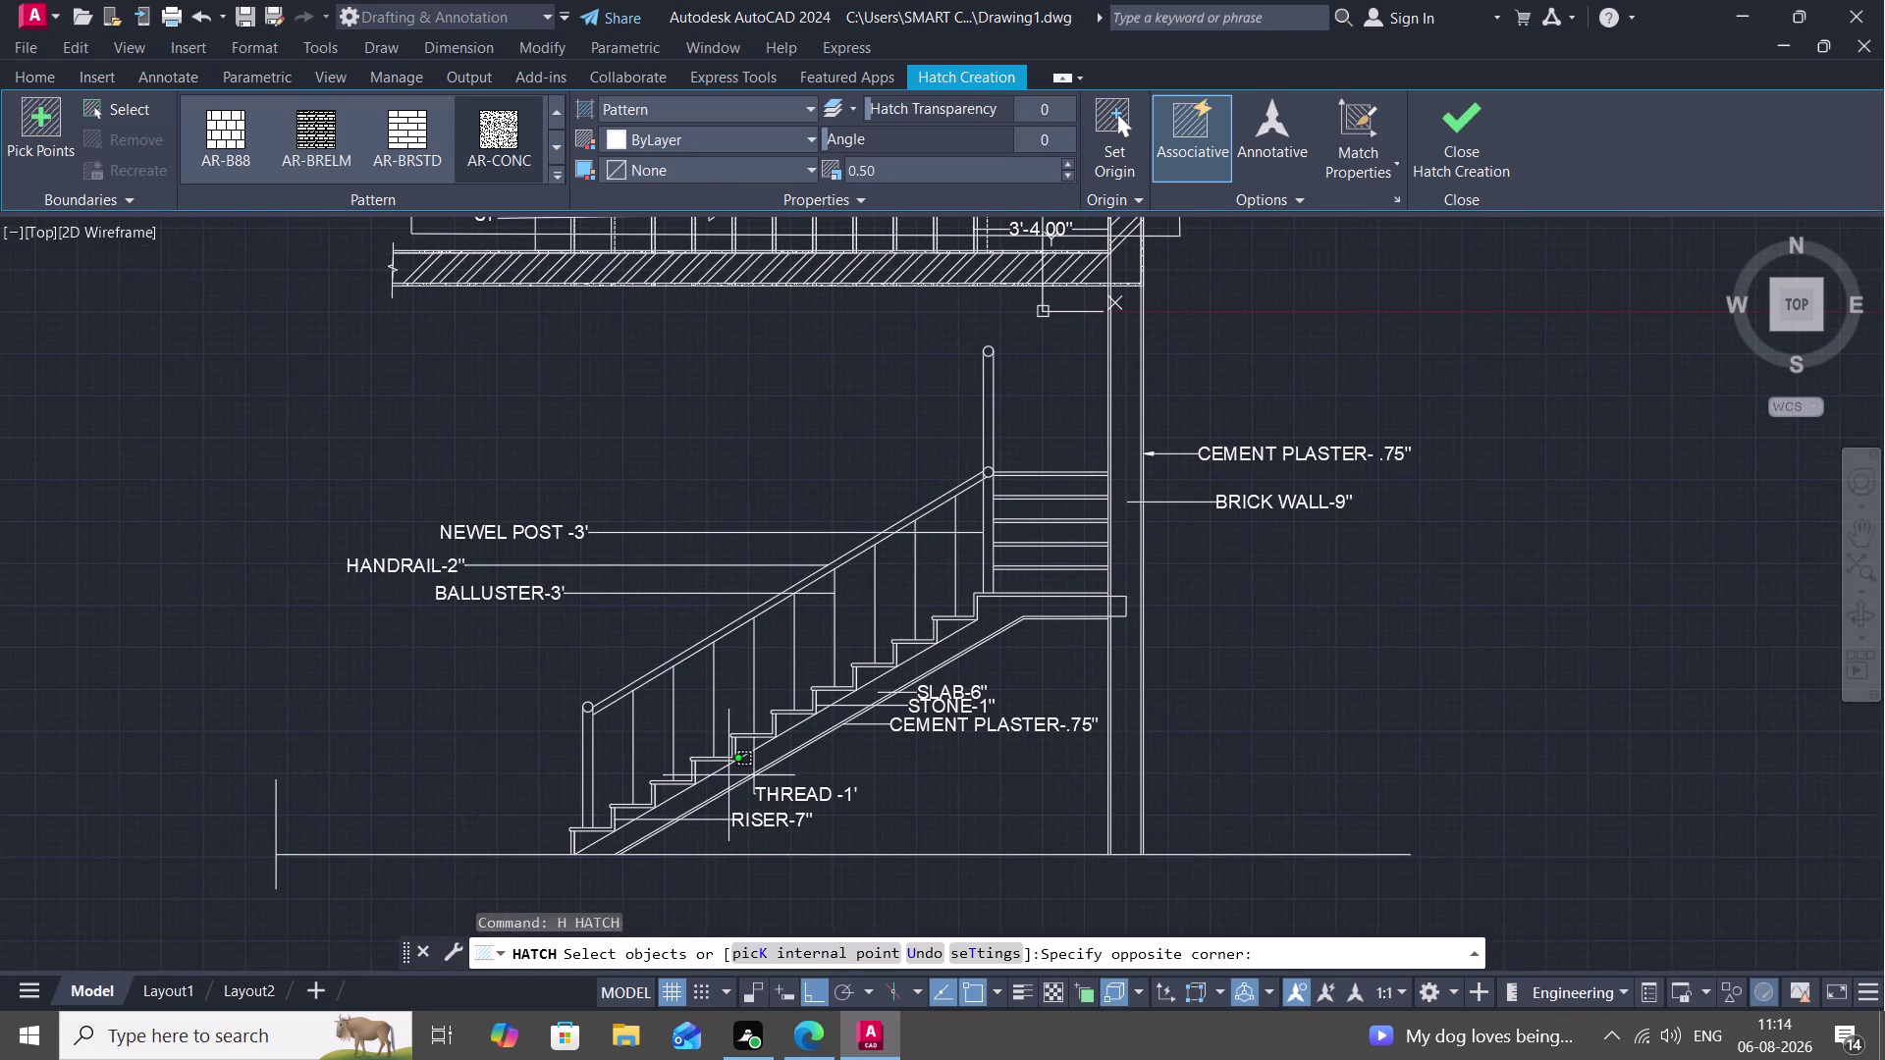
click(729, 775)
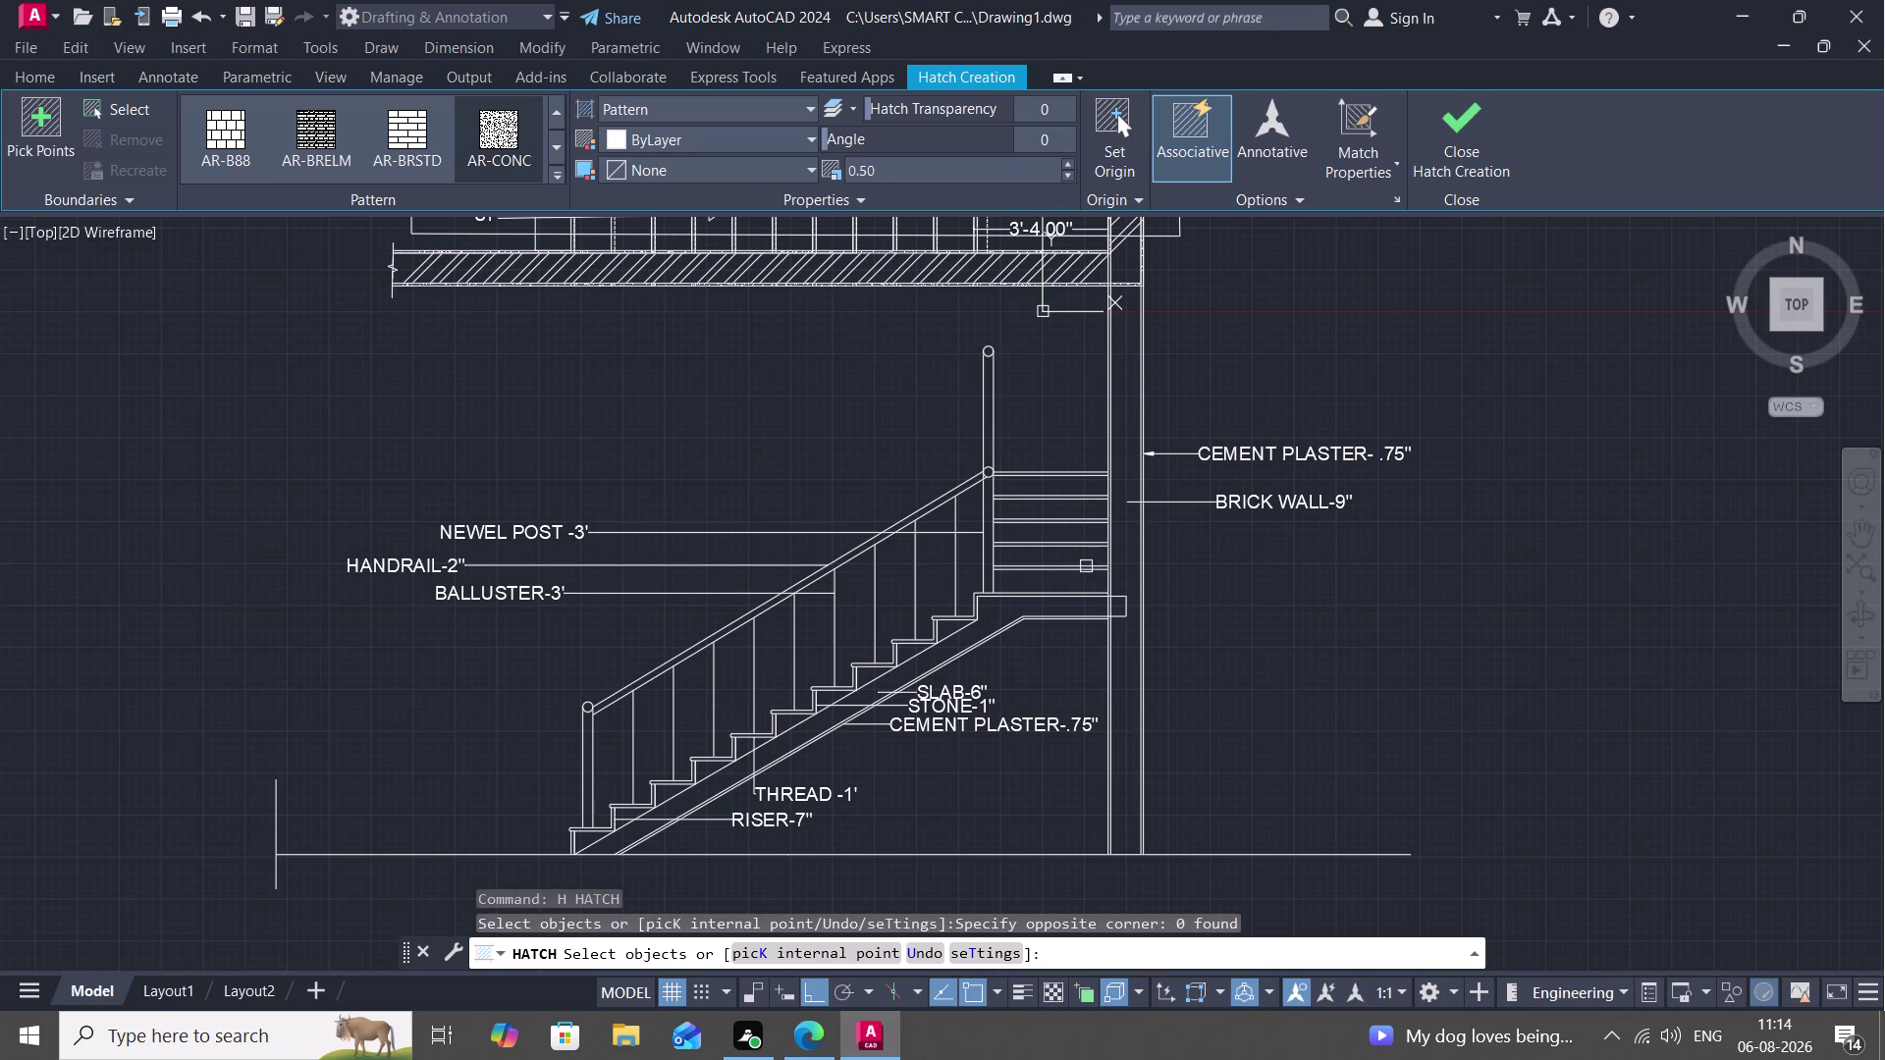
click(1003, 613)
click(1008, 616)
double_click(1008, 615)
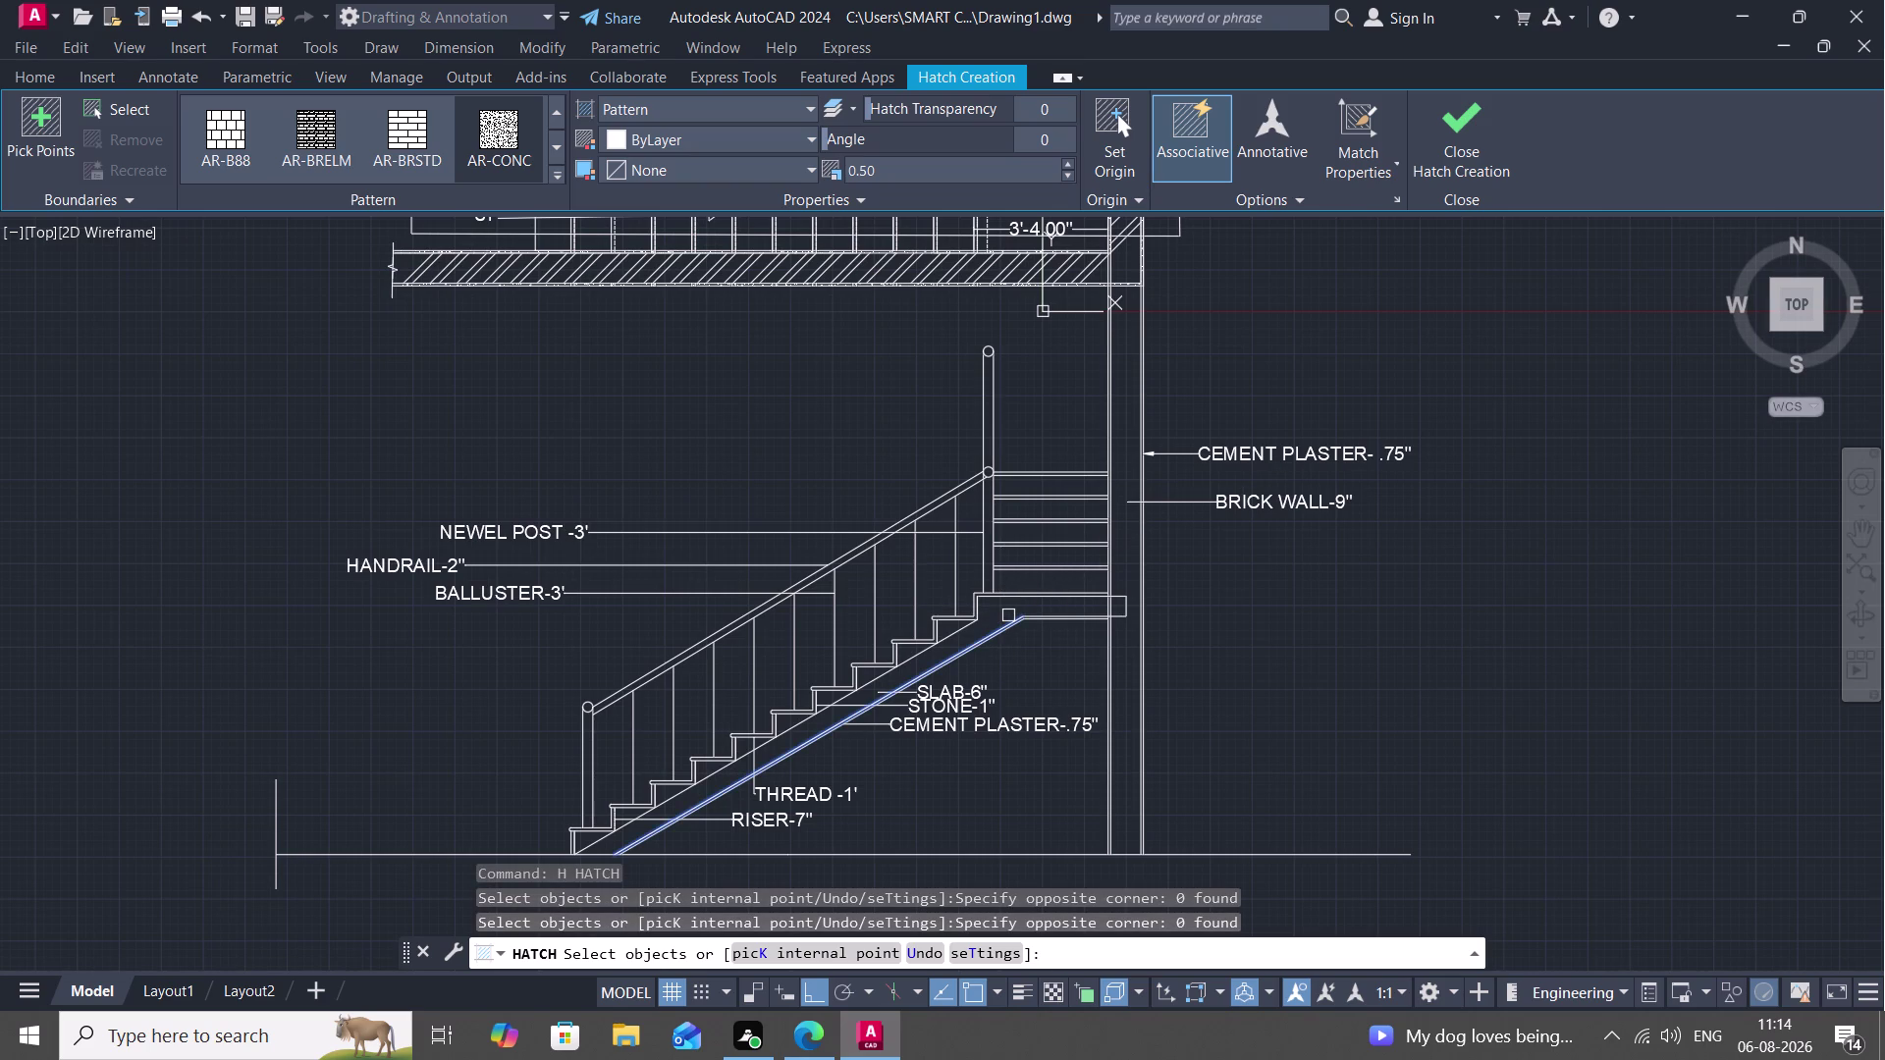
Fill the sloping slab strip between its two edges, undoing the landing pick.
click(1010, 612)
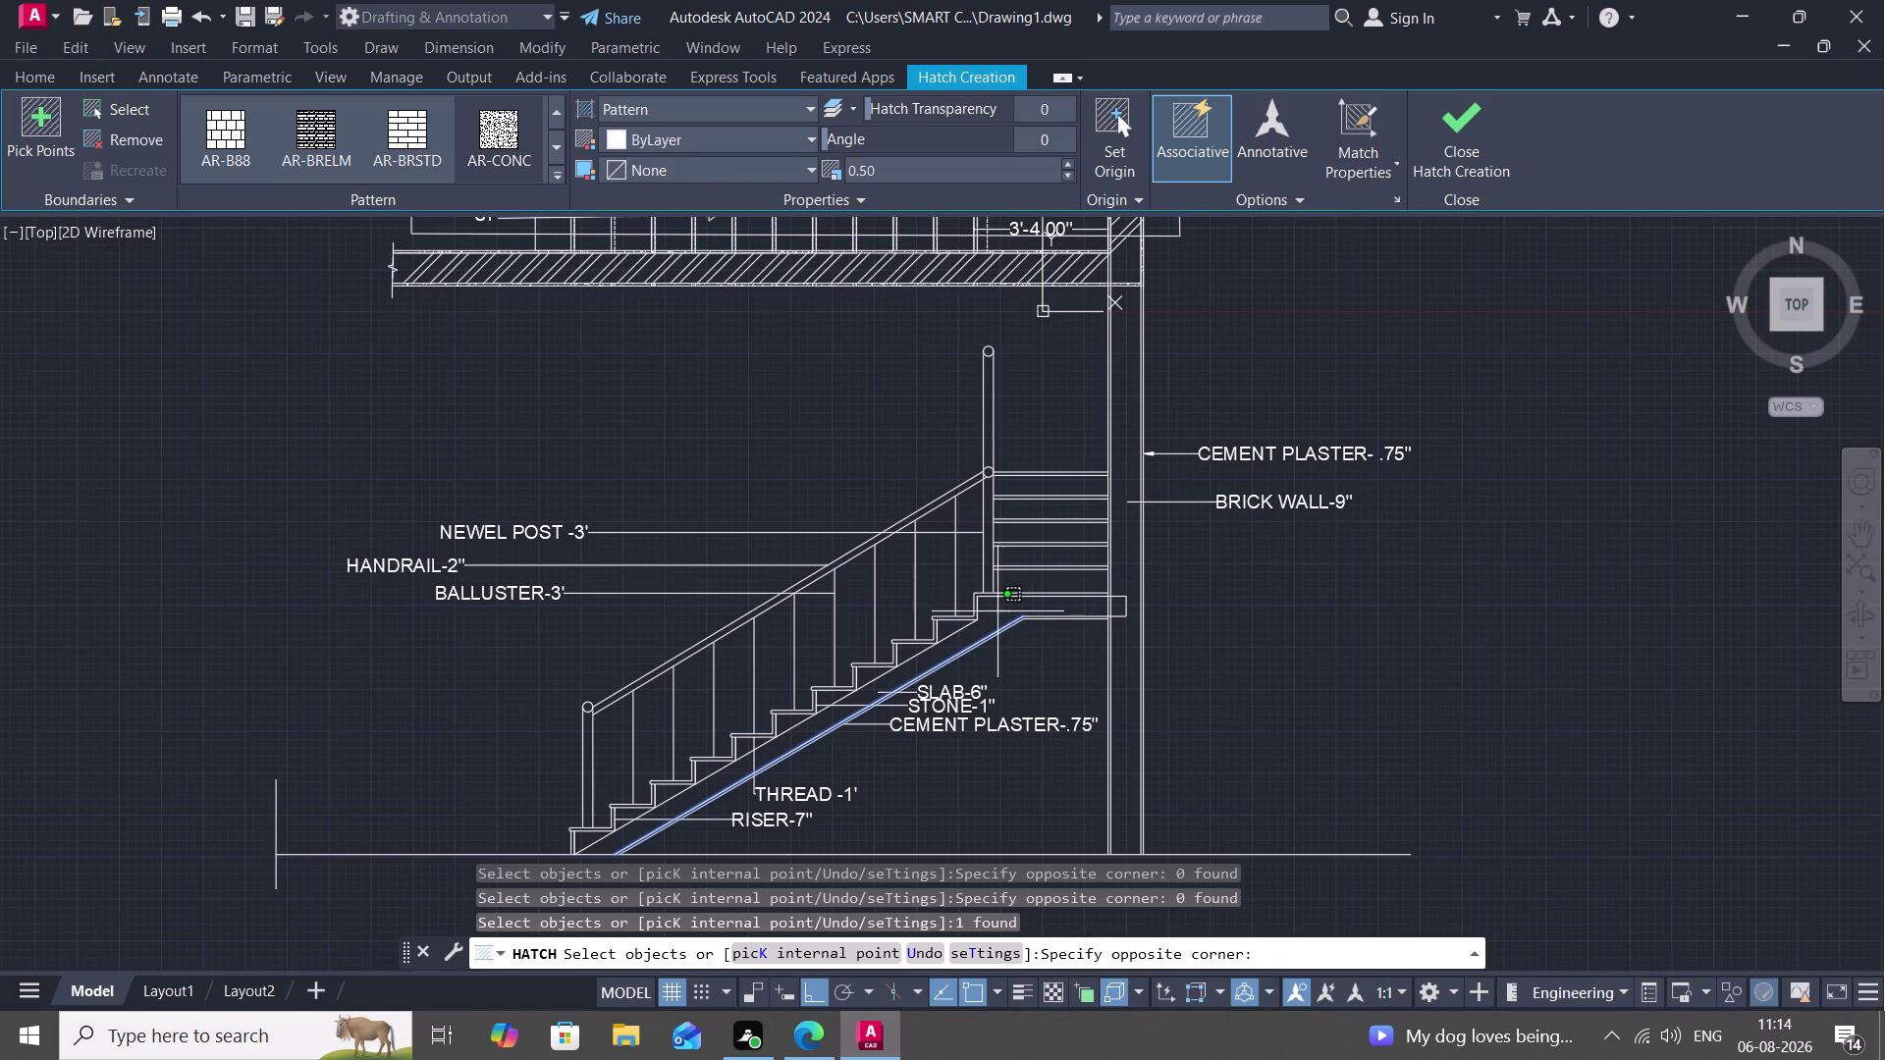
click(996, 612)
click(982, 618)
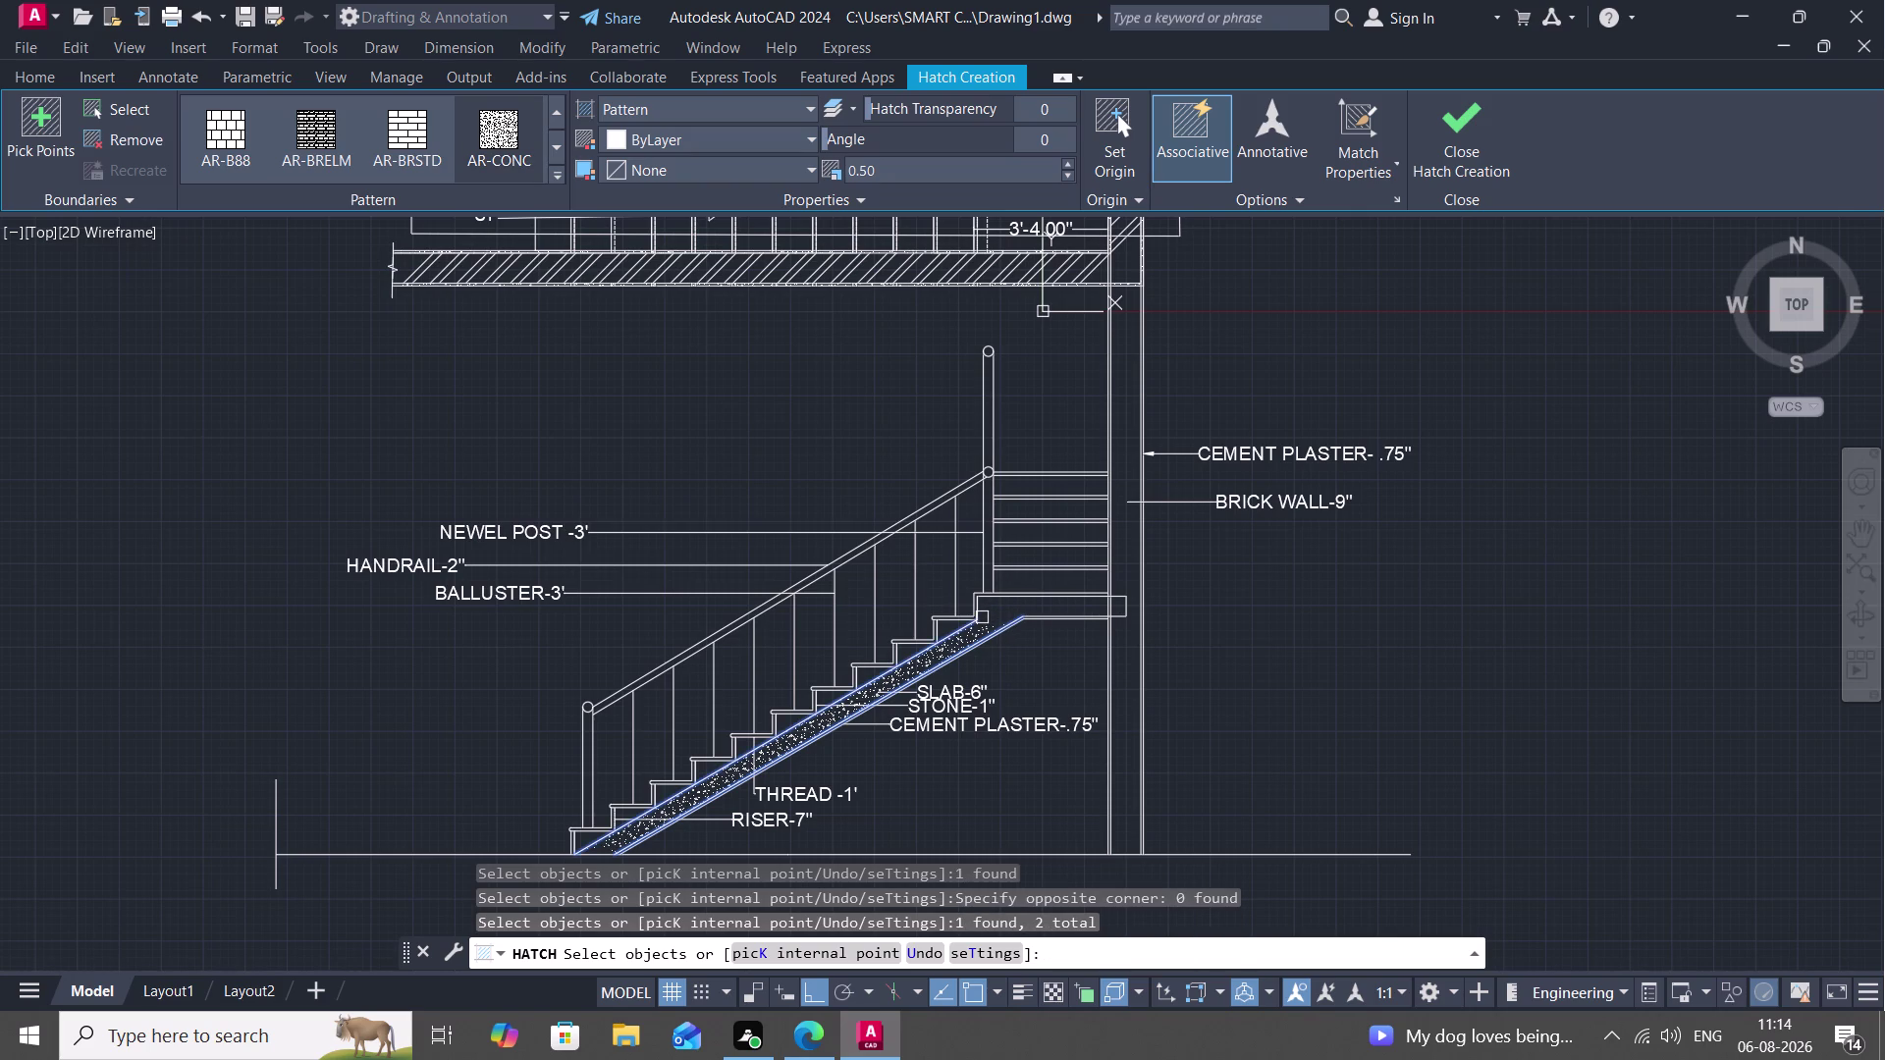
scroll(up, 3)
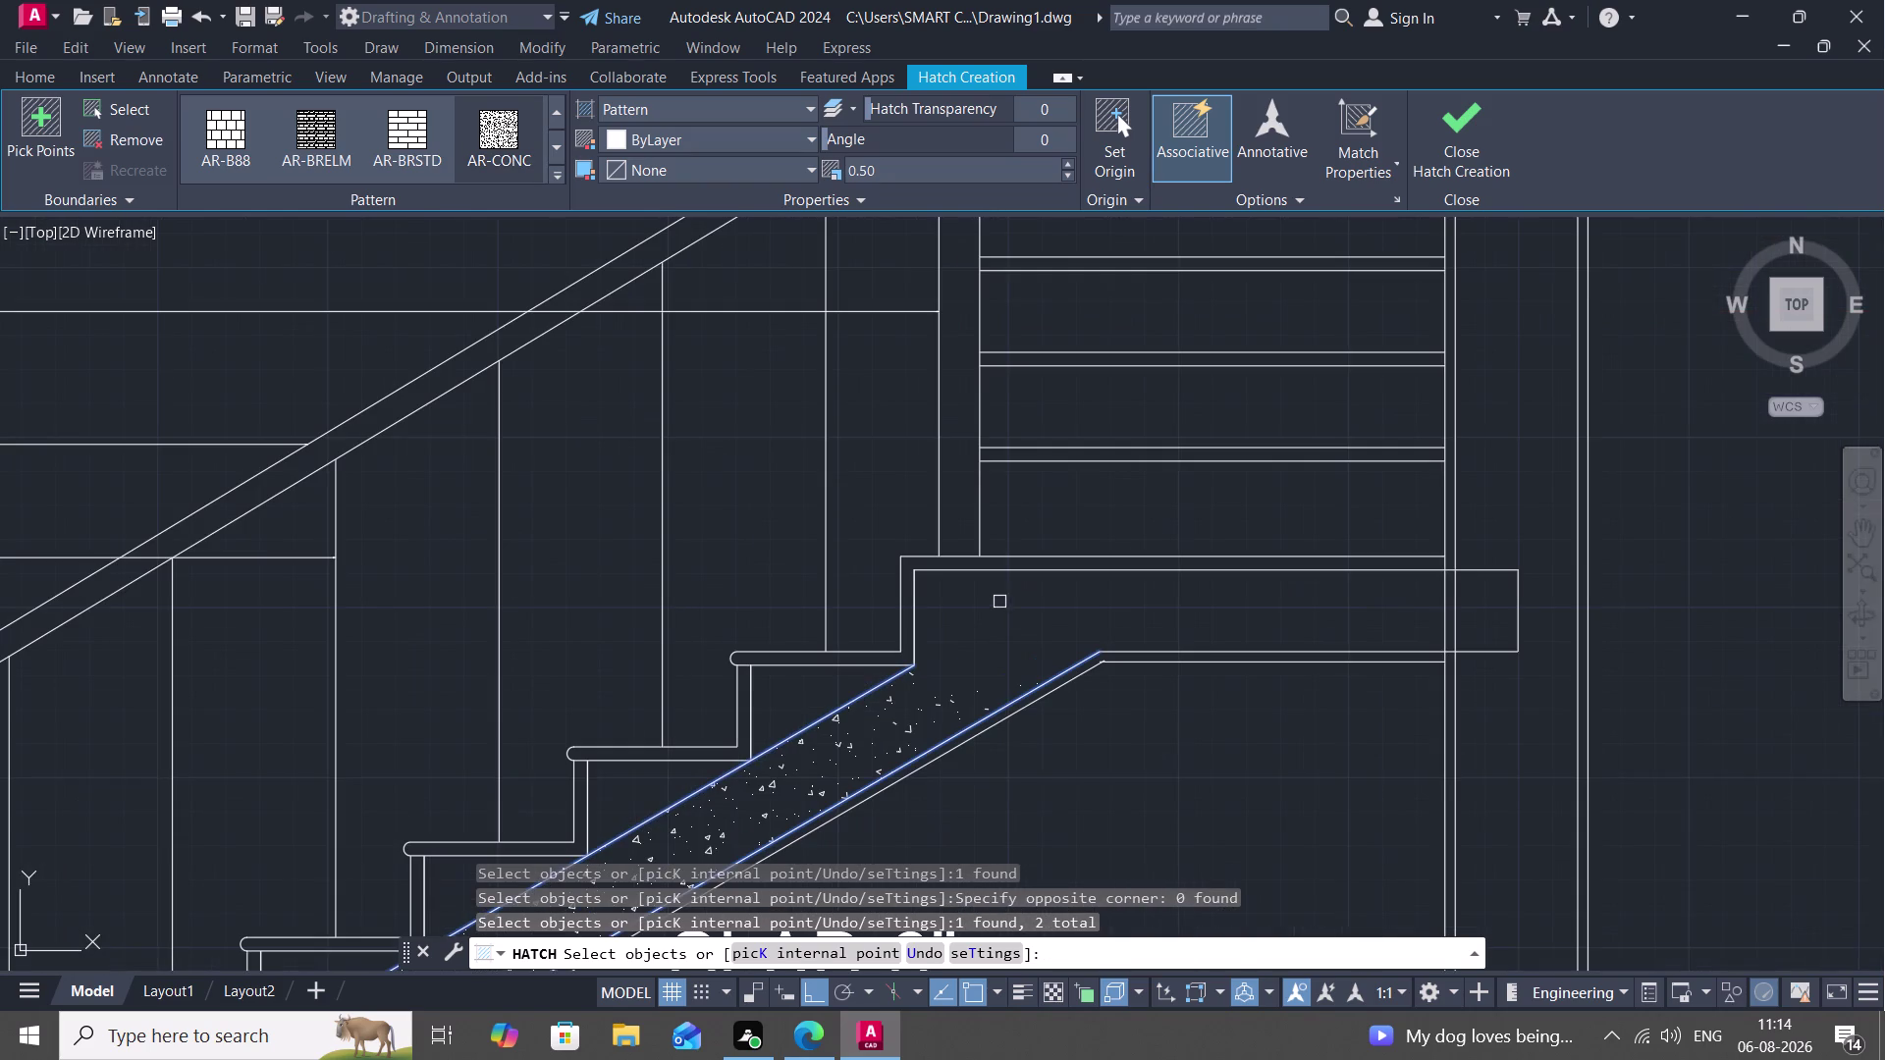
click(1030, 574)
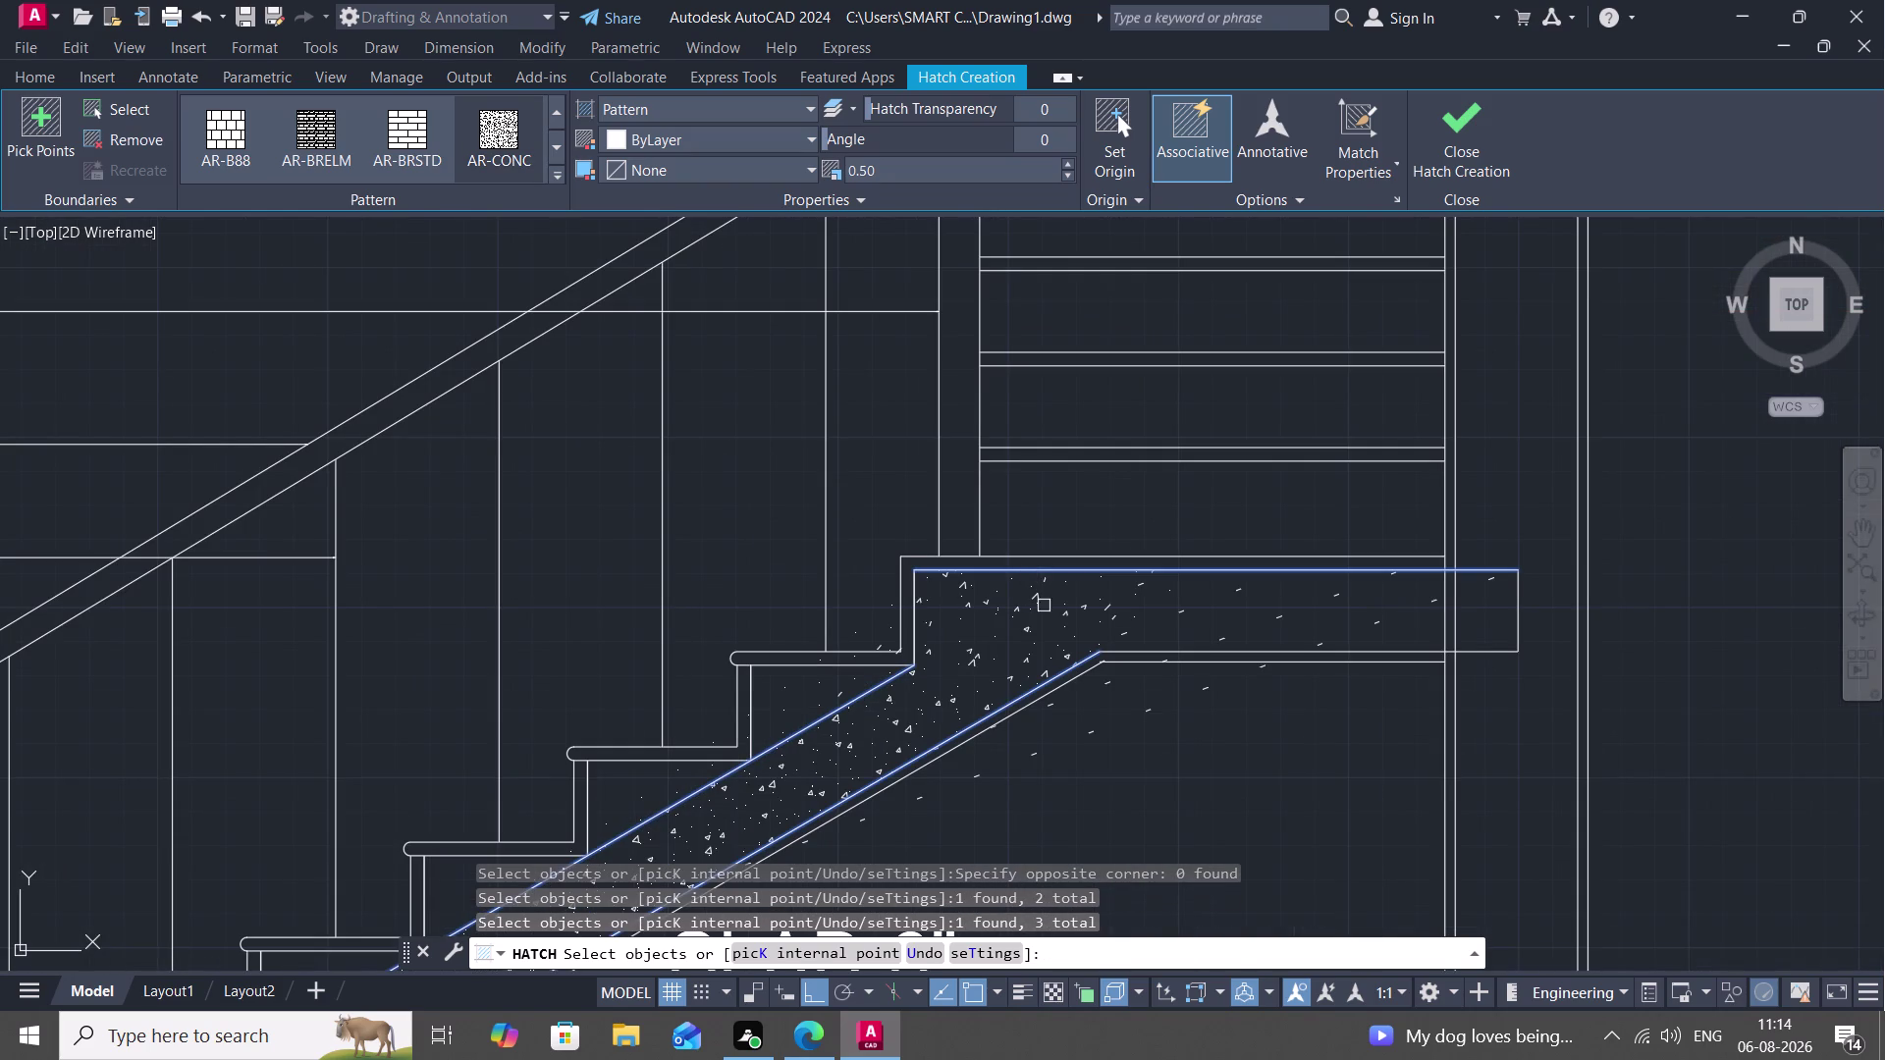
key(ctrl+z)
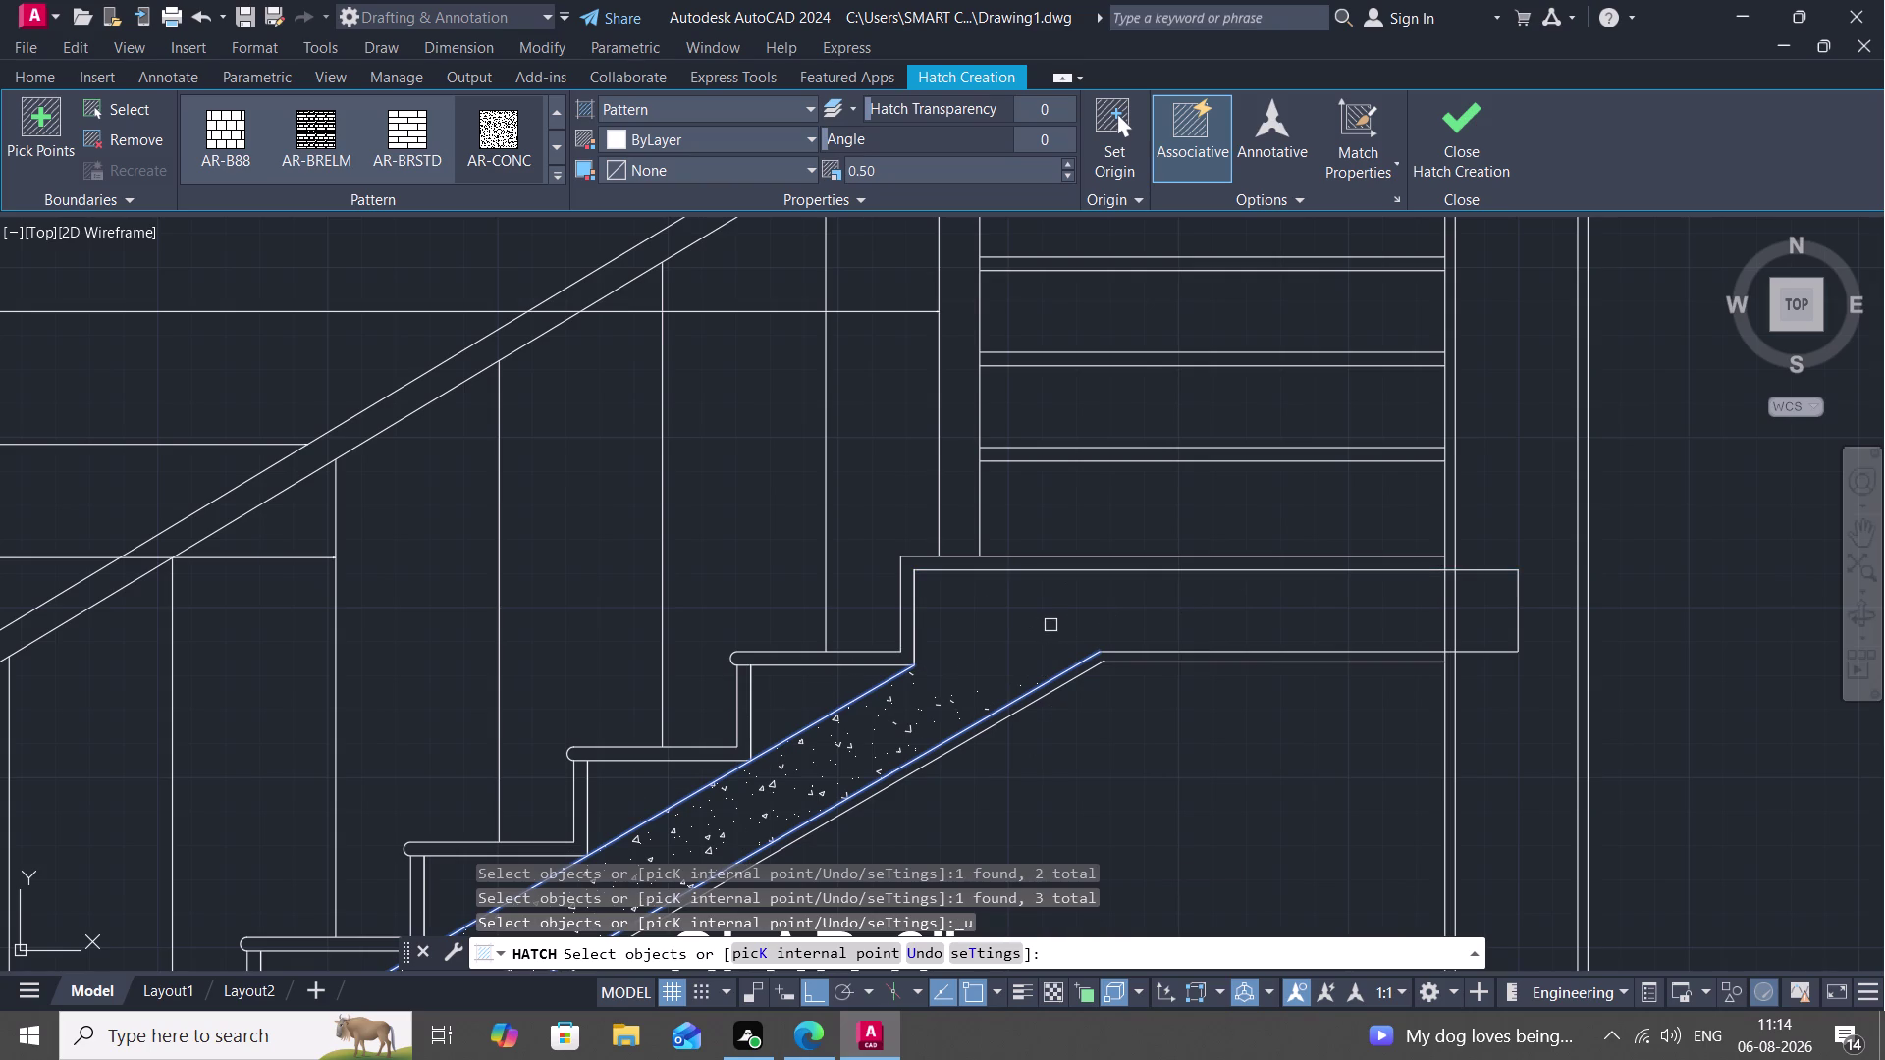
click(1123, 645)
click(1123, 621)
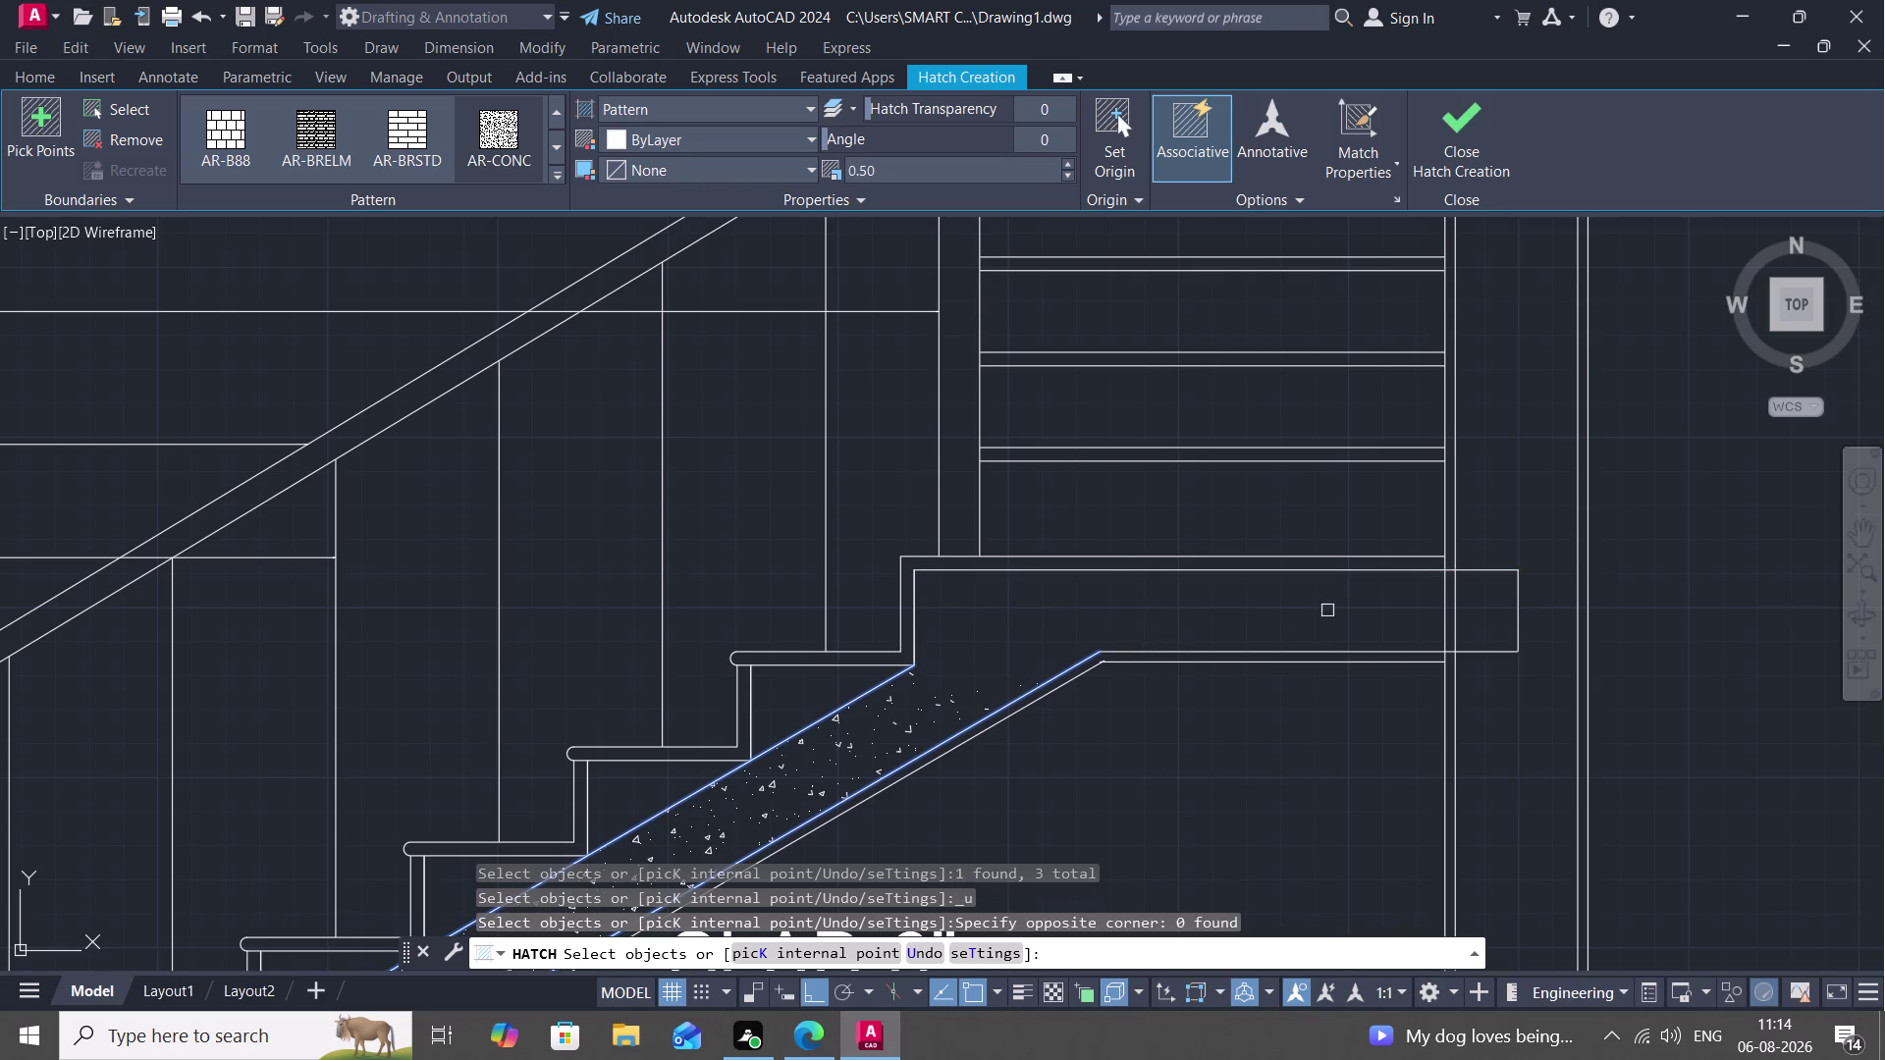
key(Escape)
key(Escape)
Attempt a TR fence trim of lines across the landing, then cancel it.
key(Escape)
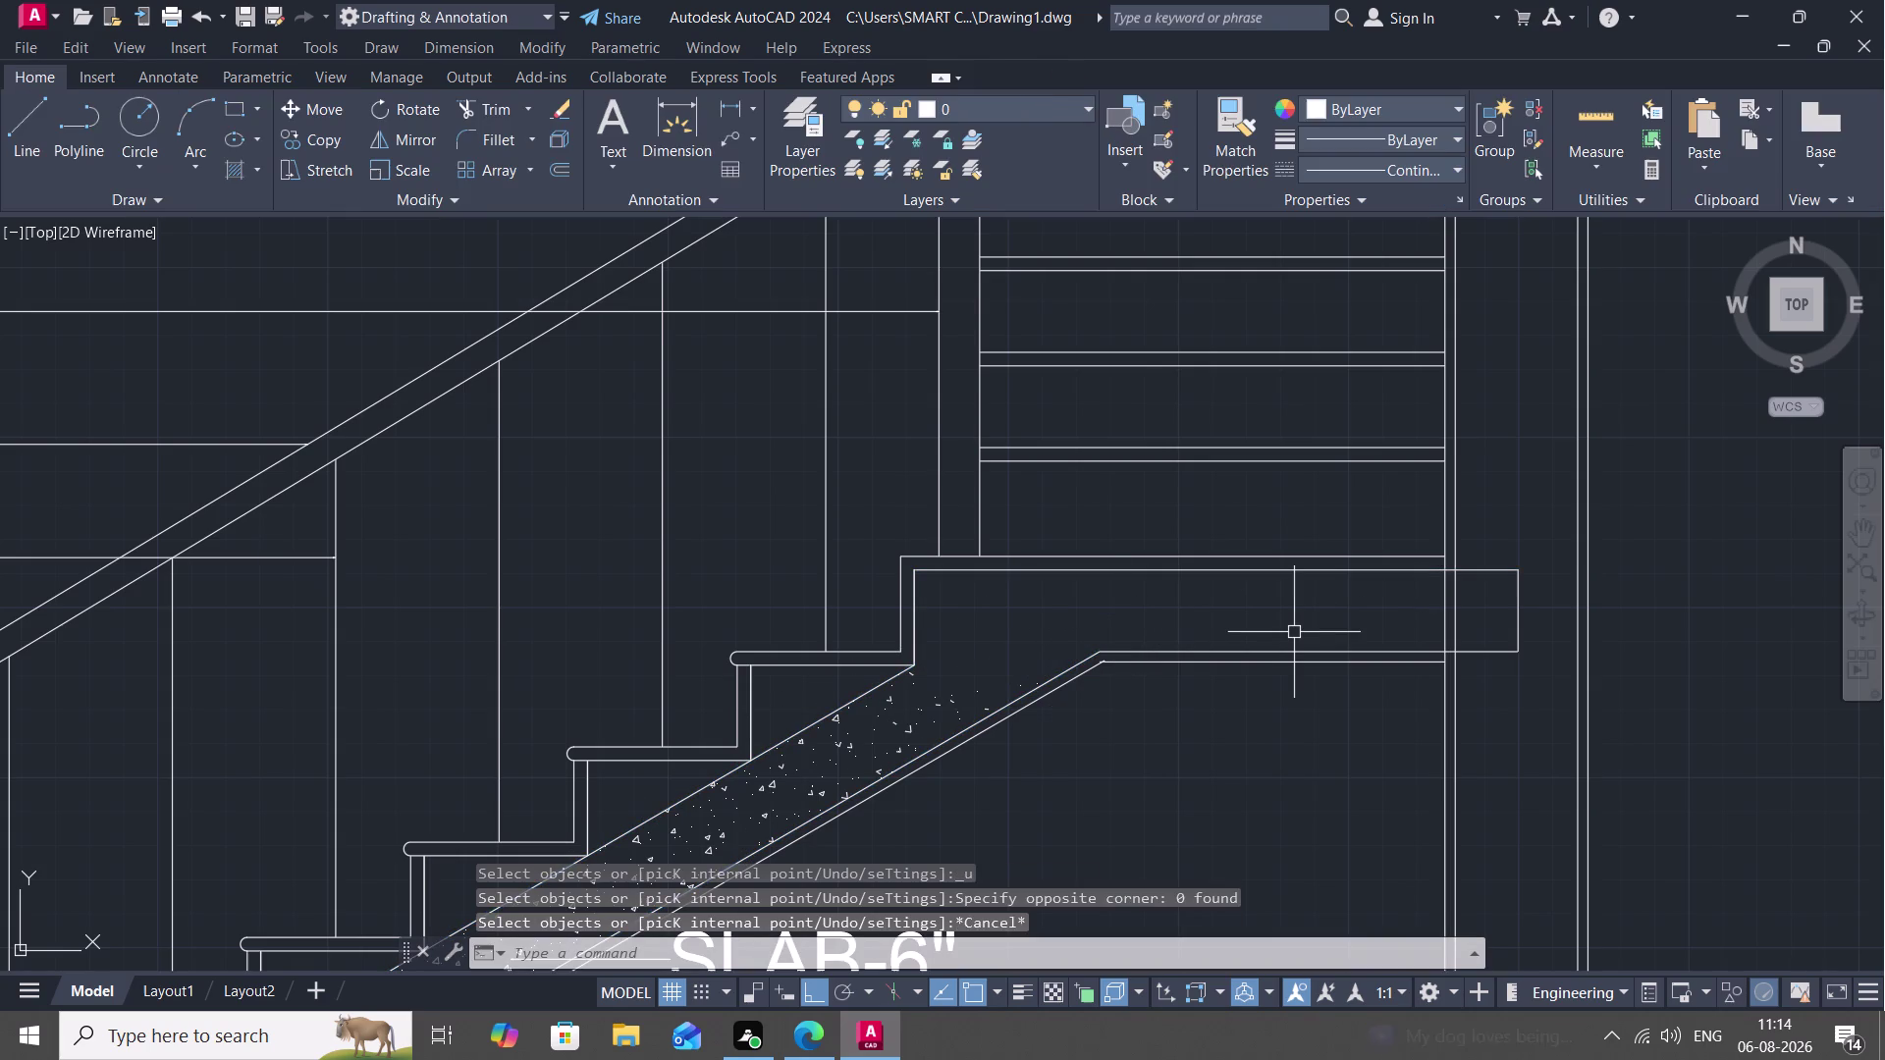
text(TR)
key(Return)
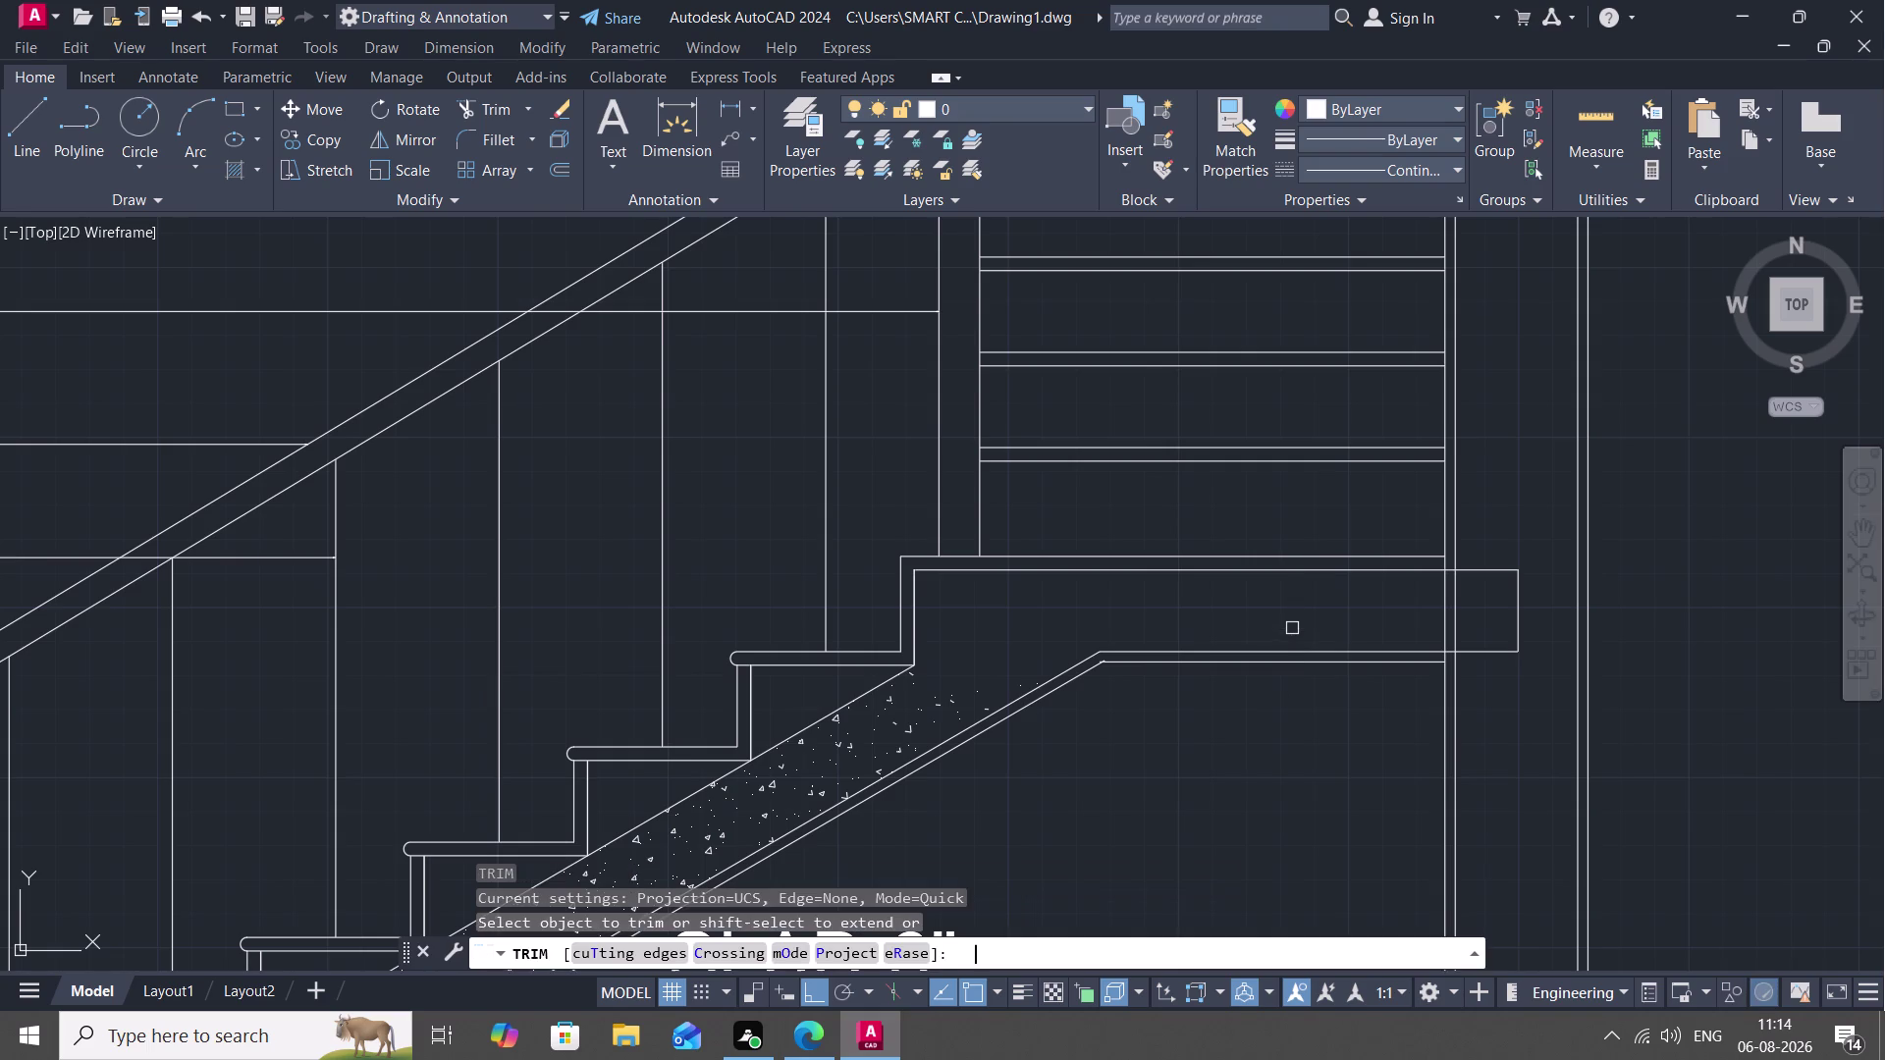
drag(1461, 605, 1452, 602)
click(1427, 606)
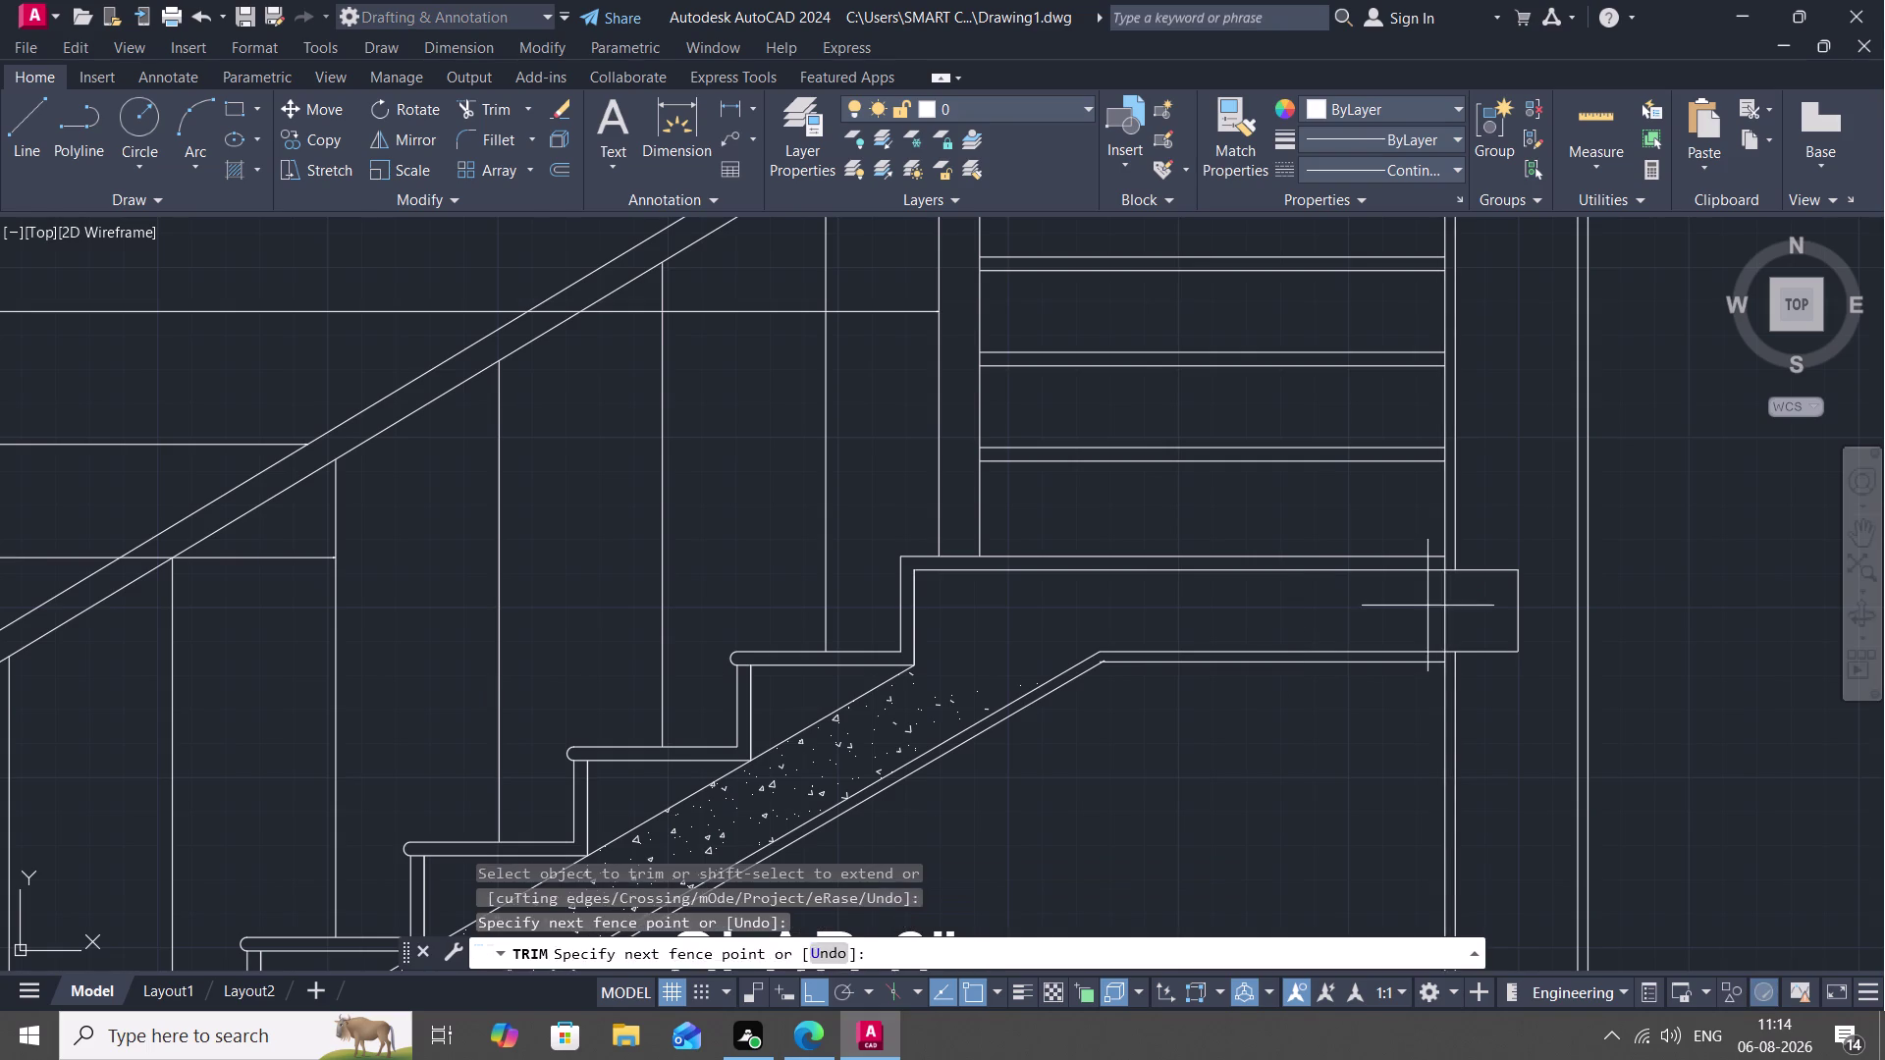
click(1459, 609)
key(Escape)
key(Escape)
key(Escape)
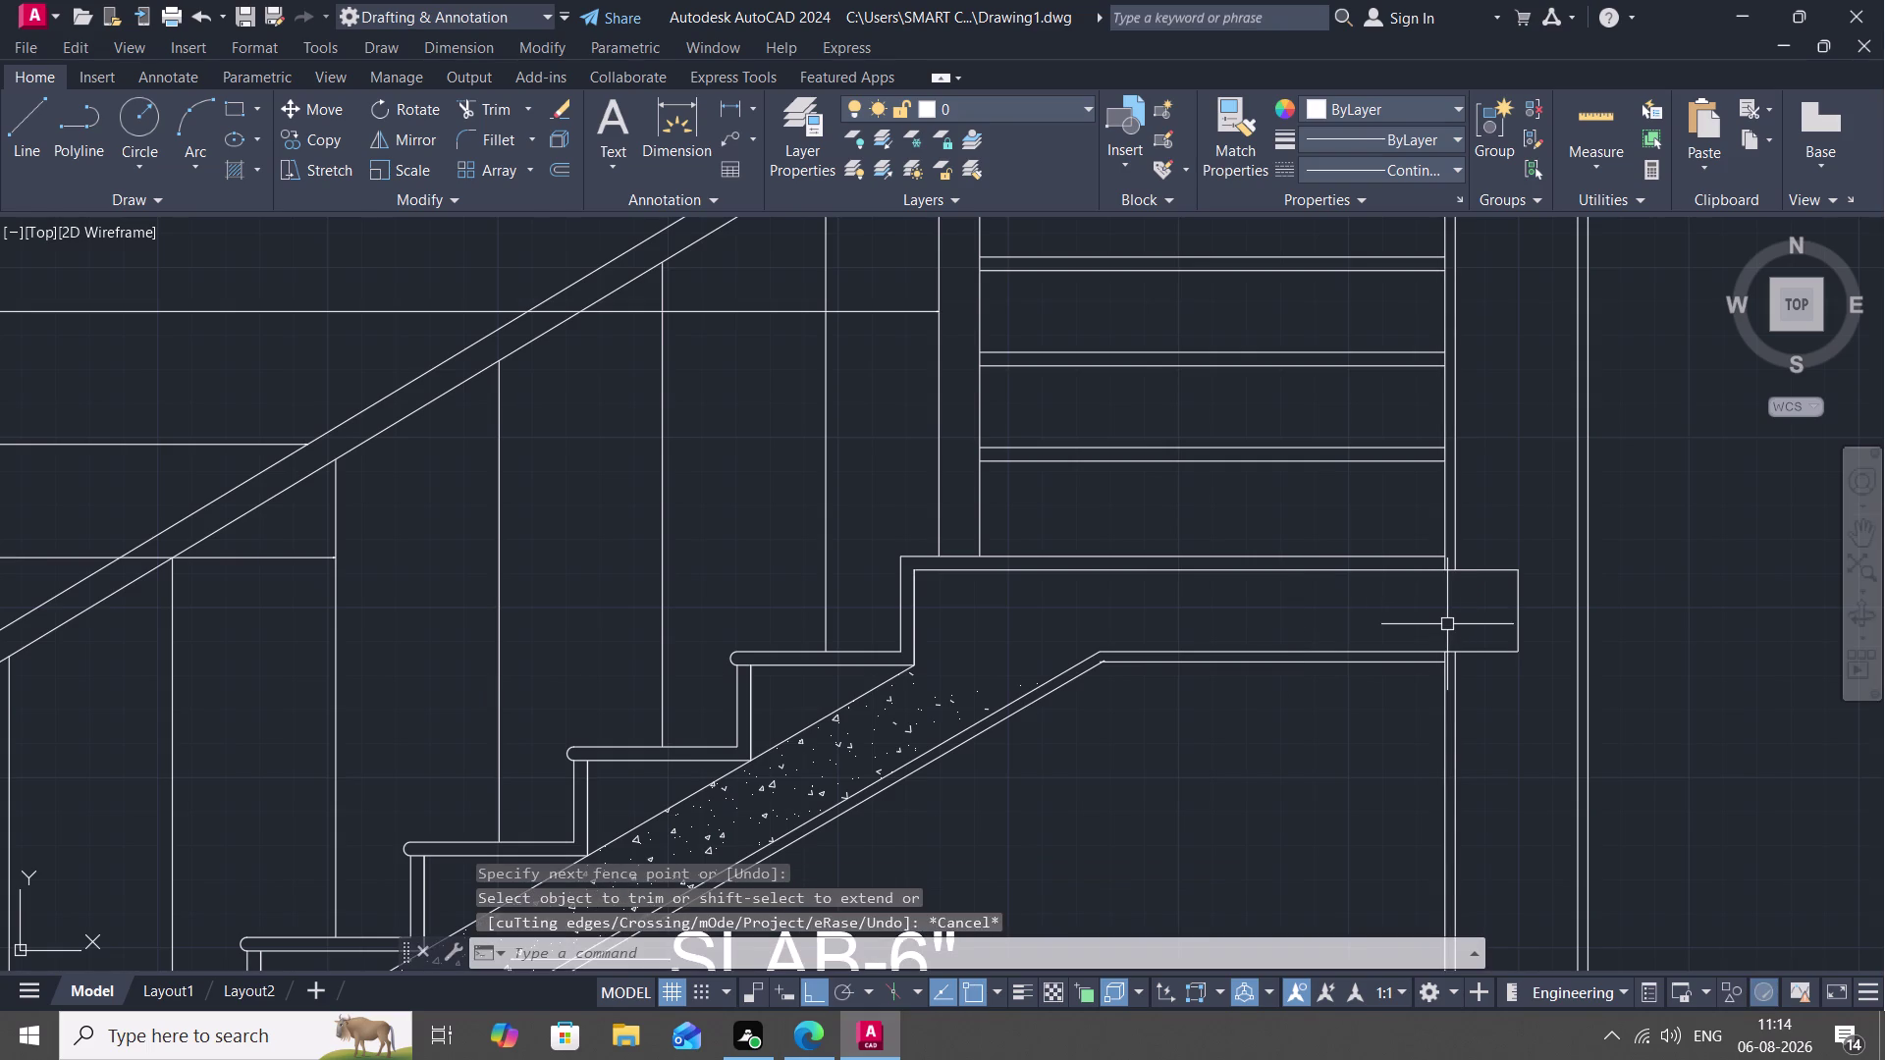
Select the sloping slab's concrete hatch.
click(913, 700)
click(897, 726)
key(Return)
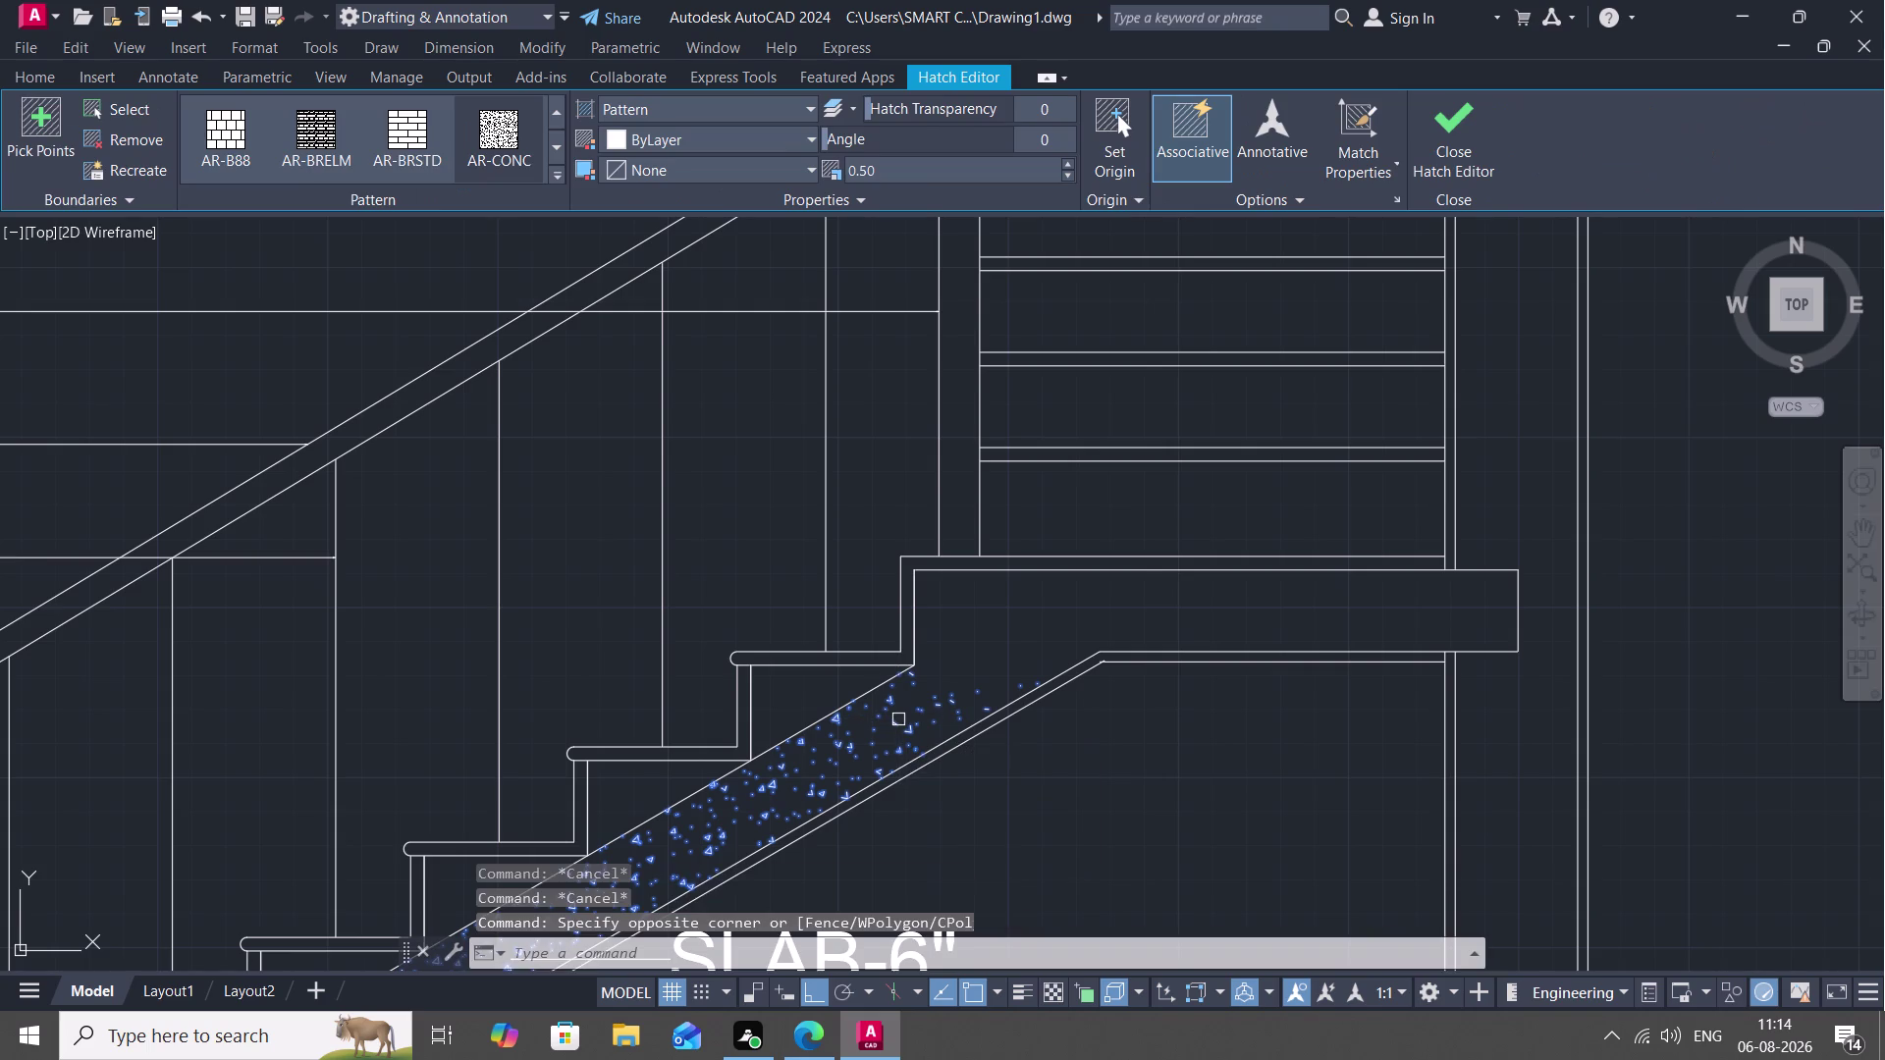
click(1029, 636)
click(1086, 628)
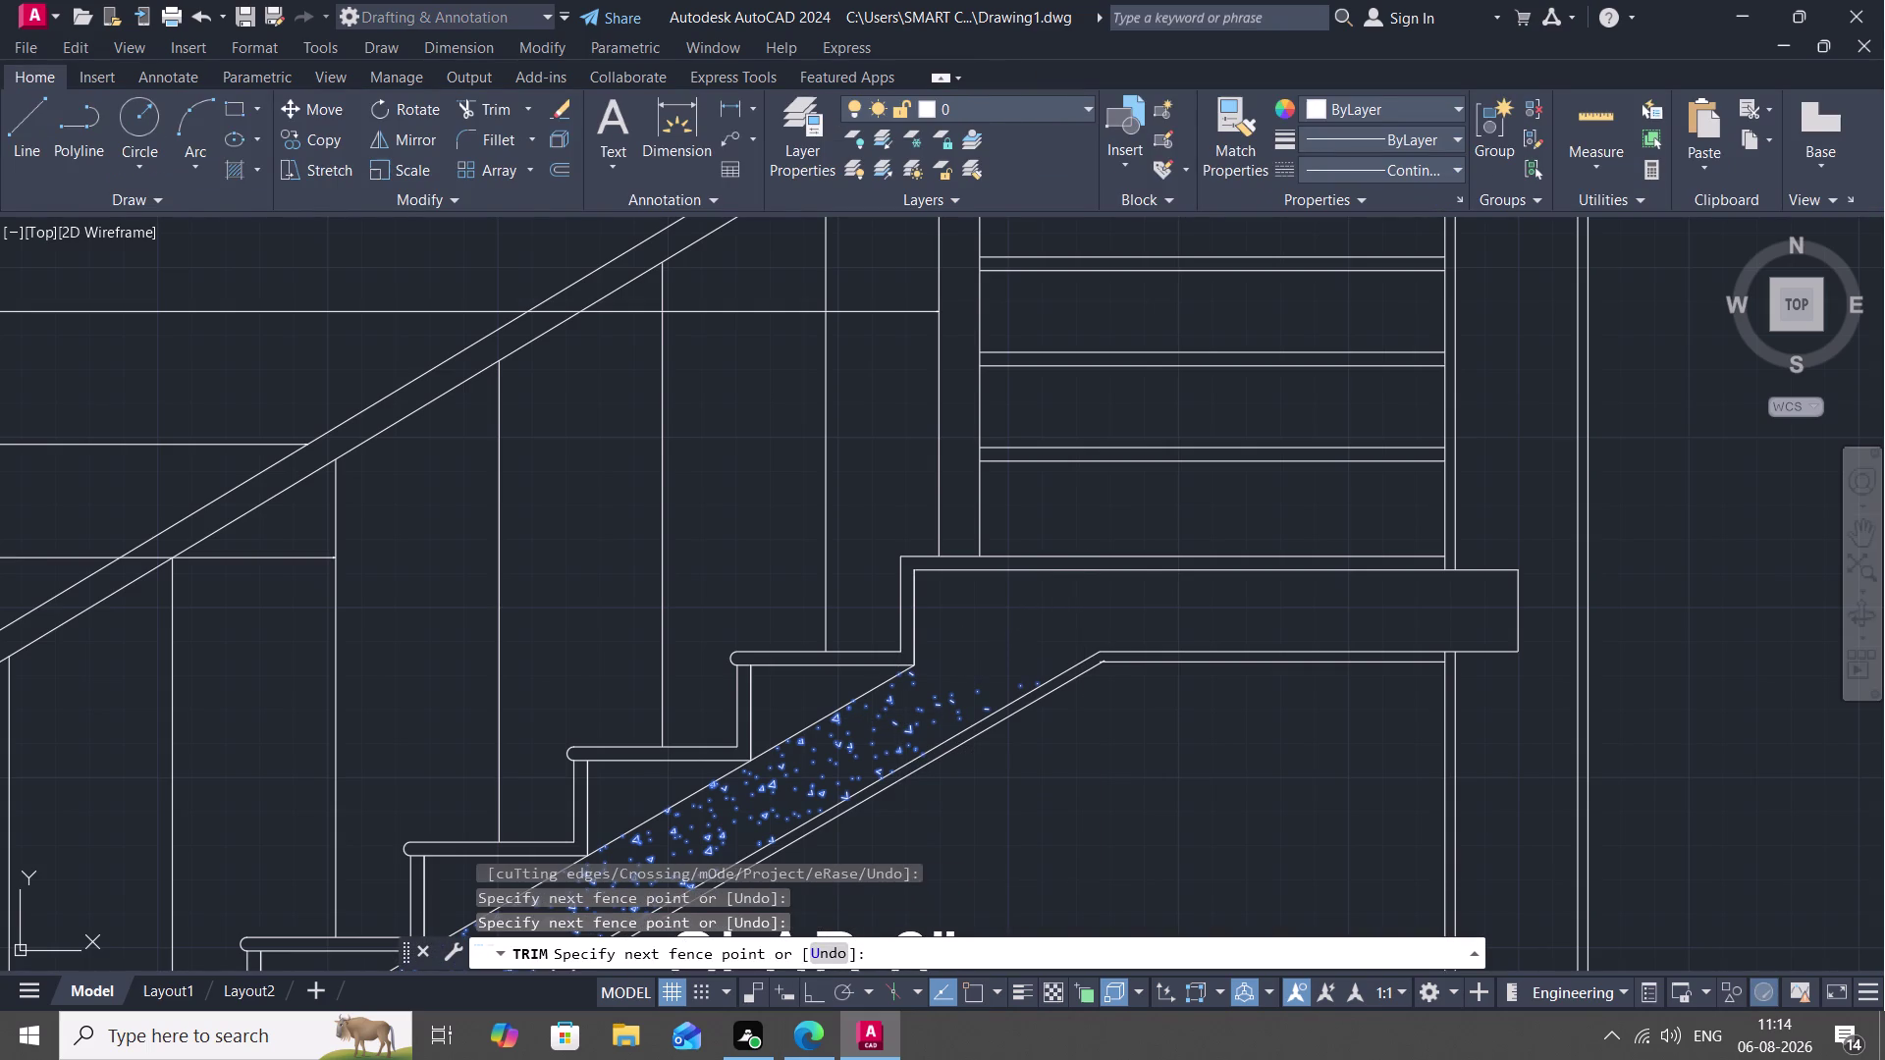
Clear the selection and start a new hatch fill.
key(Escape)
key(Escape)
key(Escape)
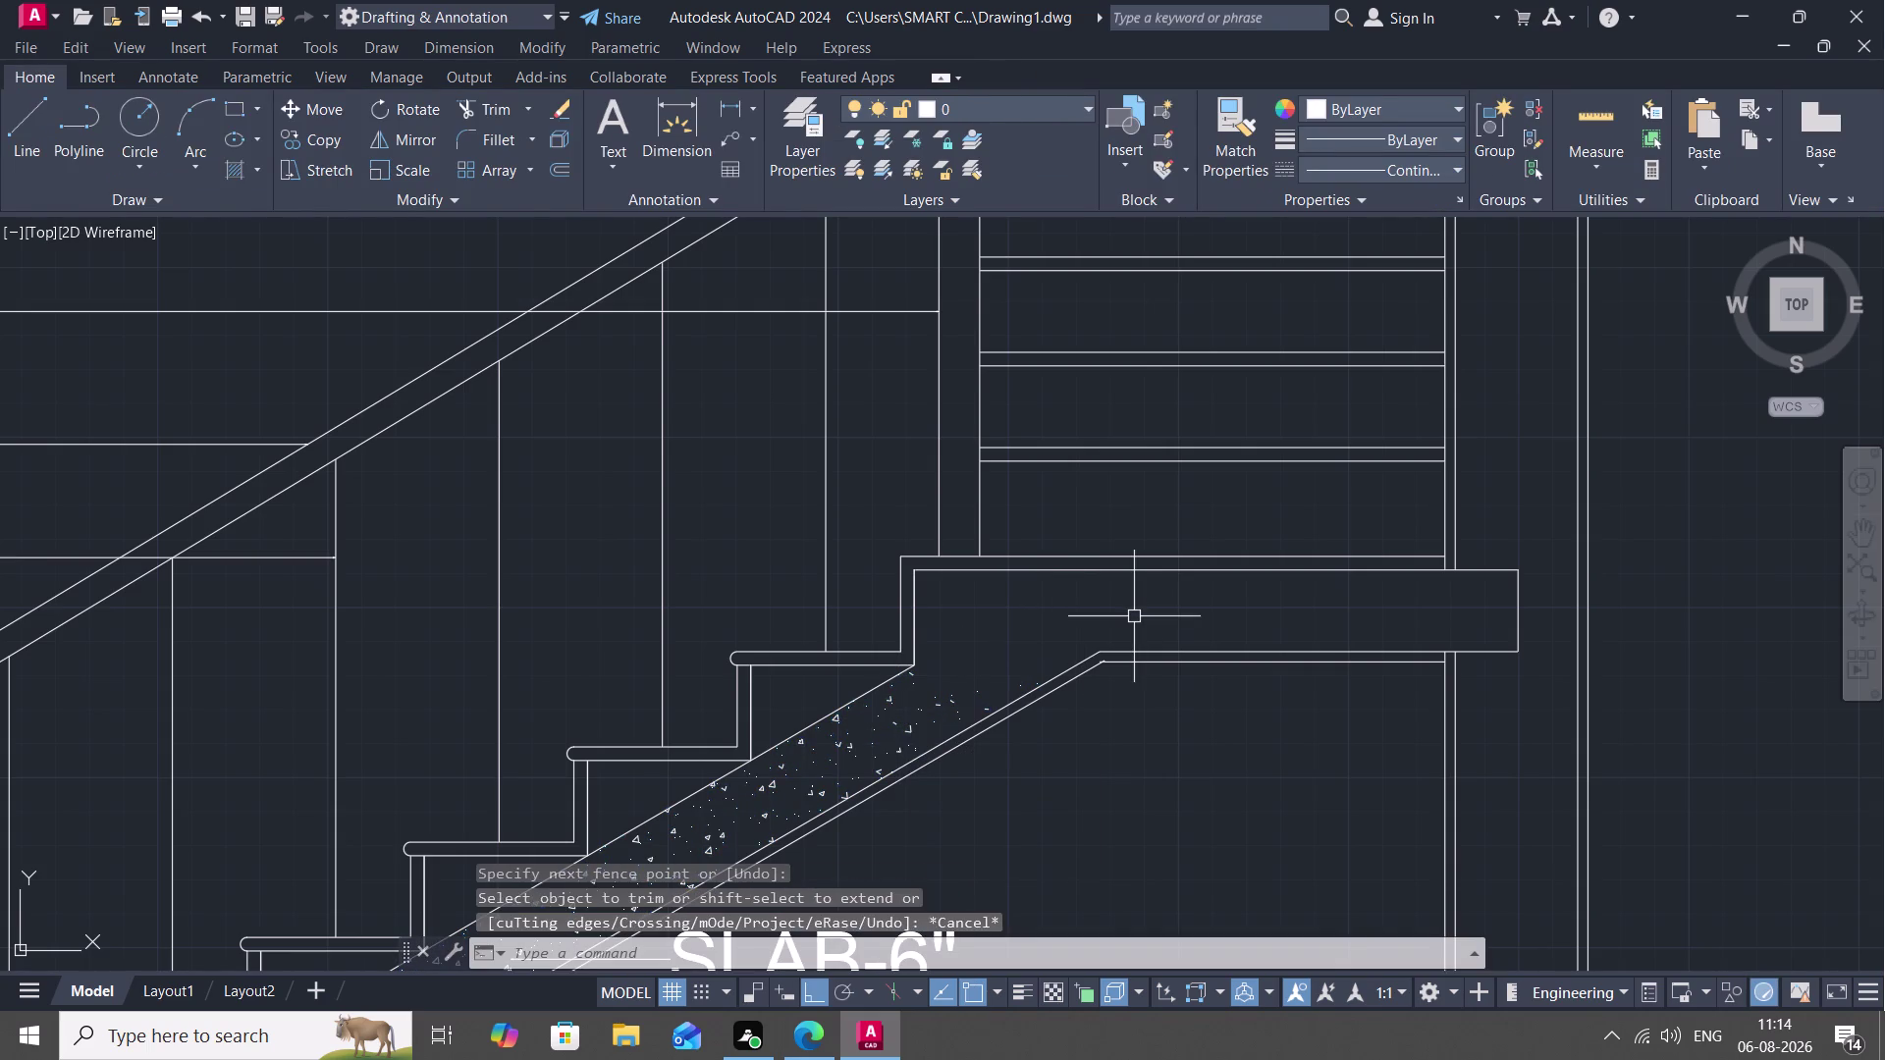
key(h)
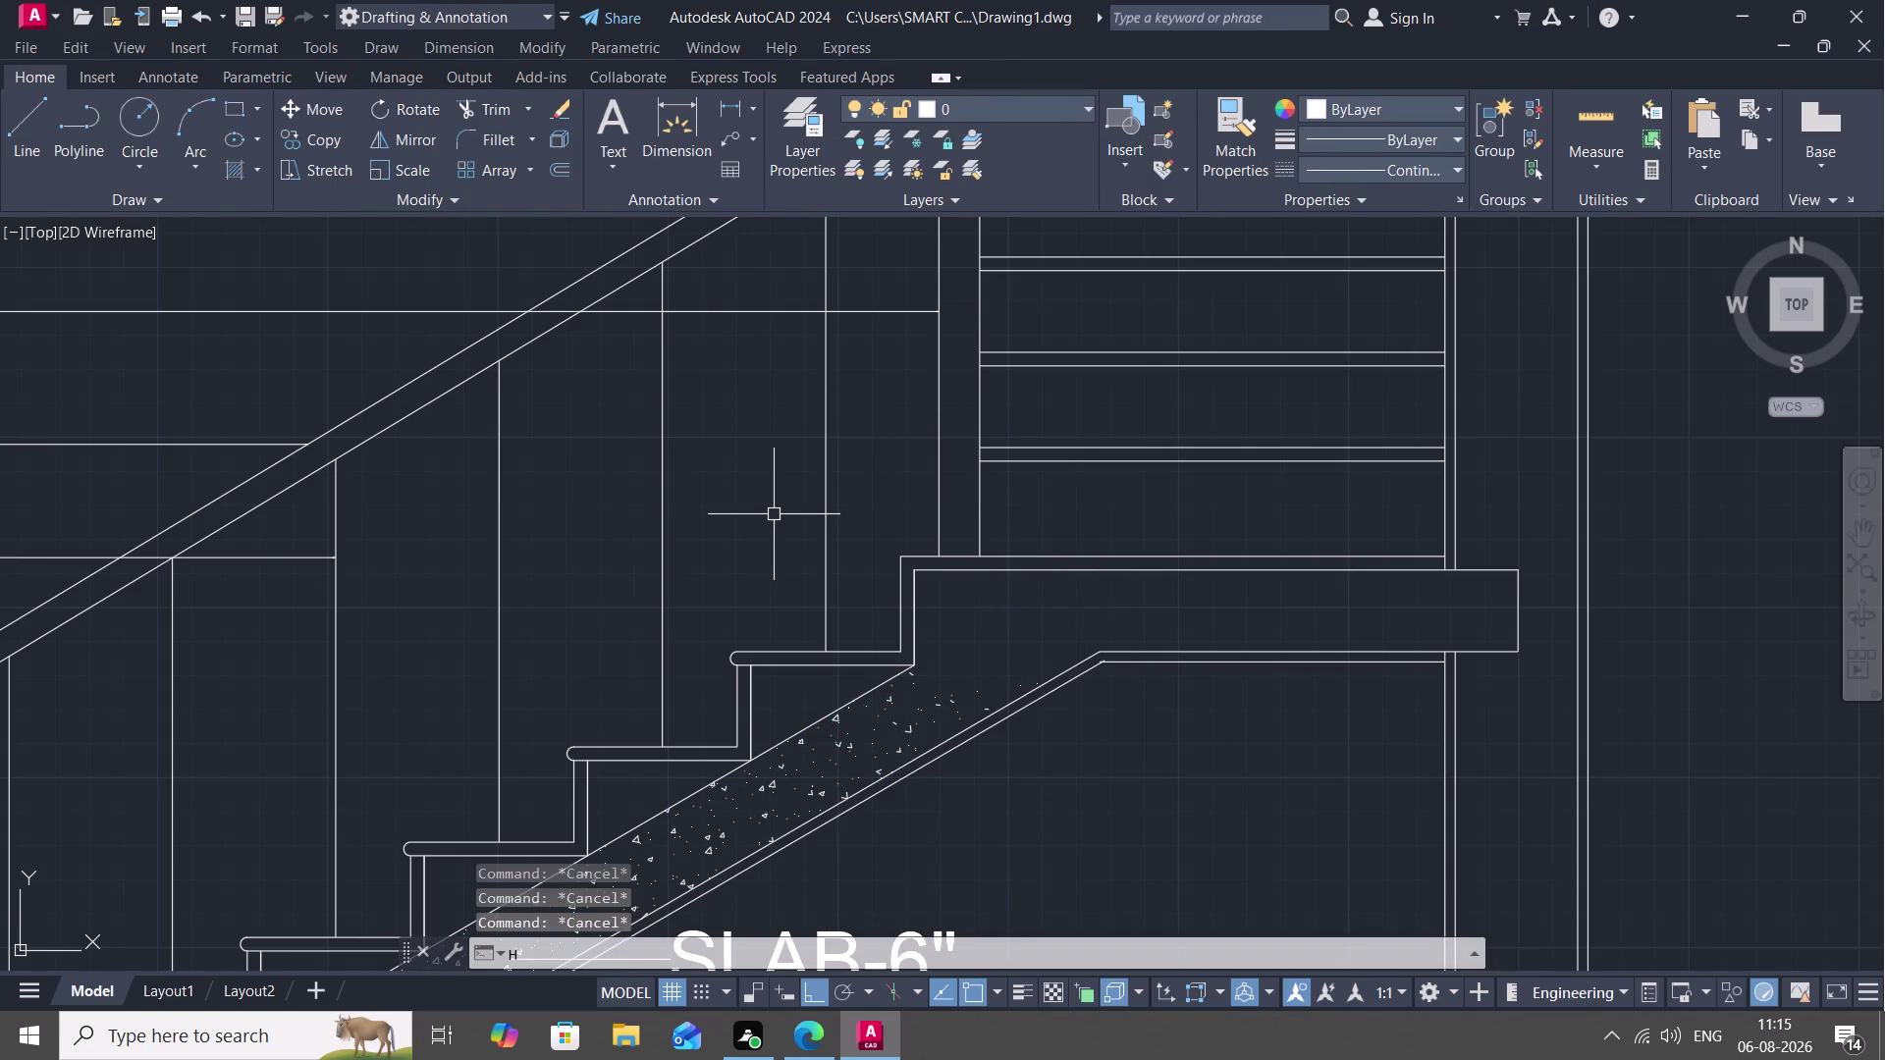
key(Return)
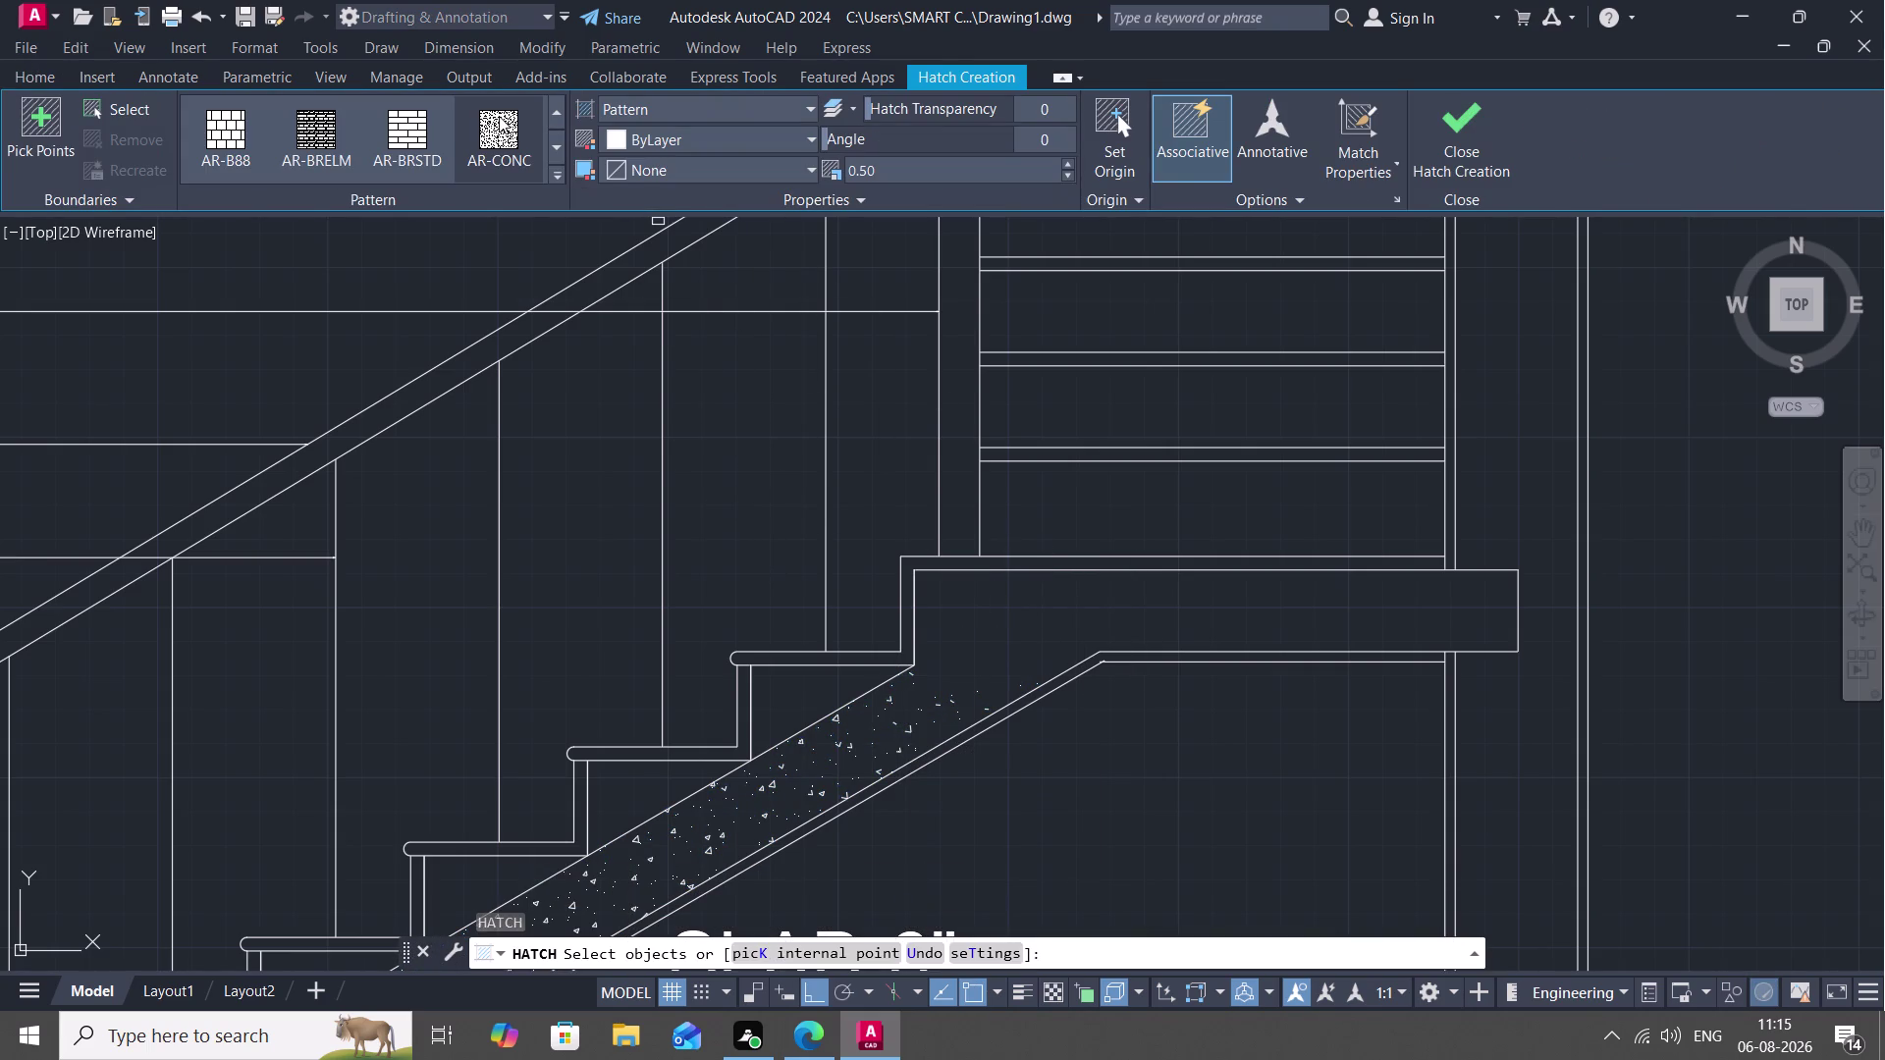
Set the AR-CONC pattern and begin selecting the landing slab's boundary lines.
click(499, 116)
drag(997, 634, 994, 622)
click(1032, 636)
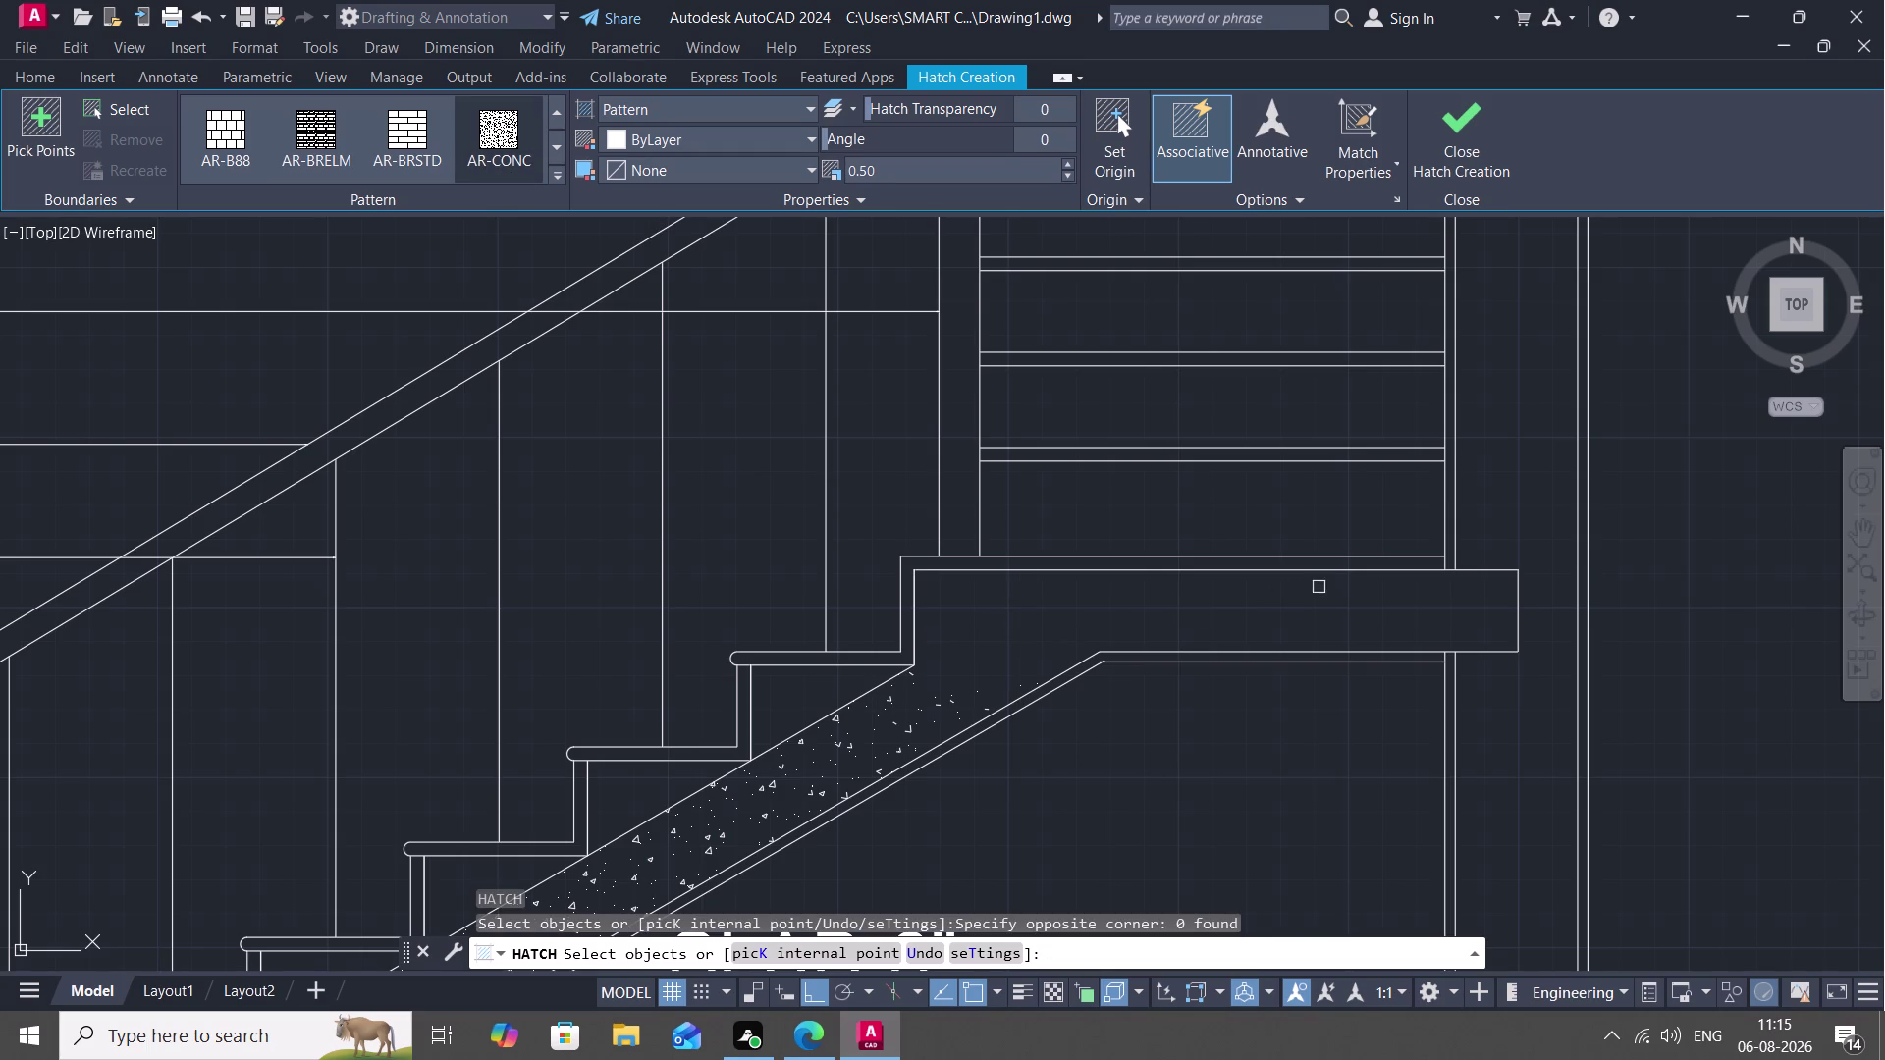
click(1328, 605)
drag(1326, 607, 1287, 622)
click(1223, 614)
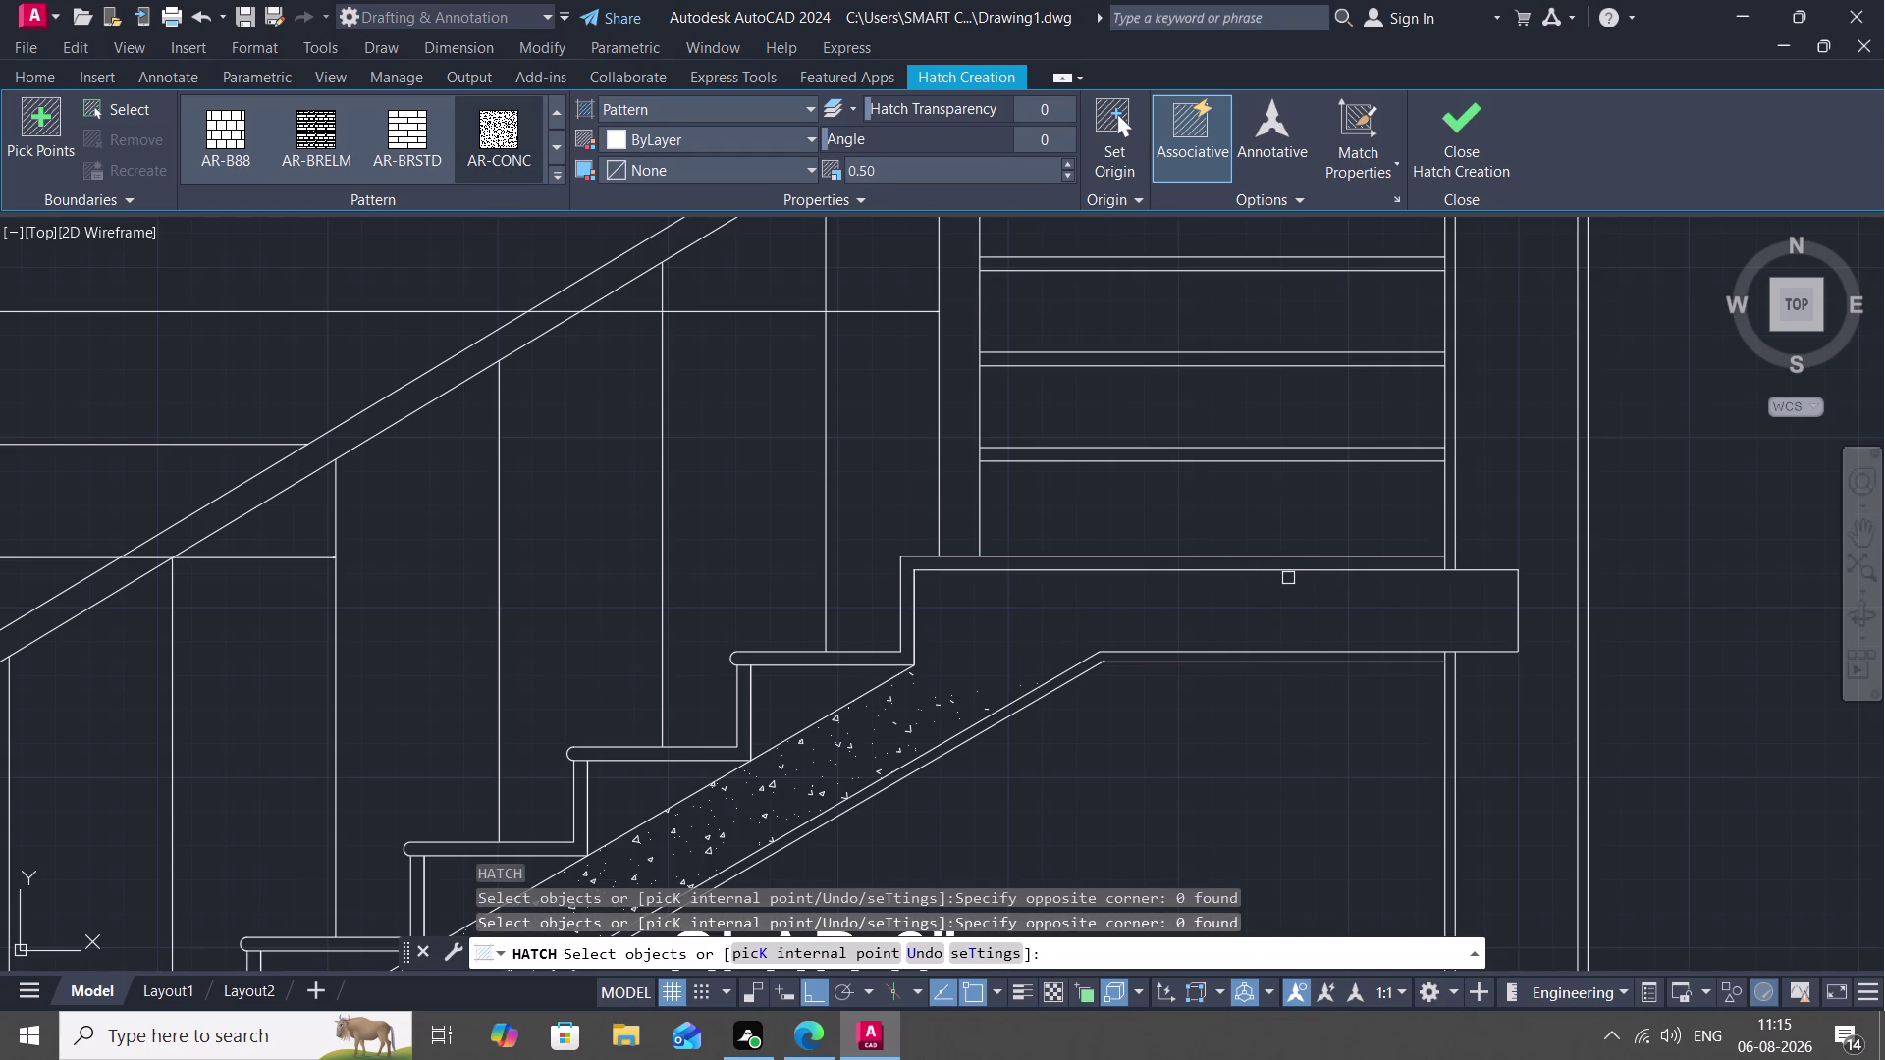
Pick the landing slab's edges for the concrete fill, undoing stray boundary picks.
click(1291, 576)
click(1277, 650)
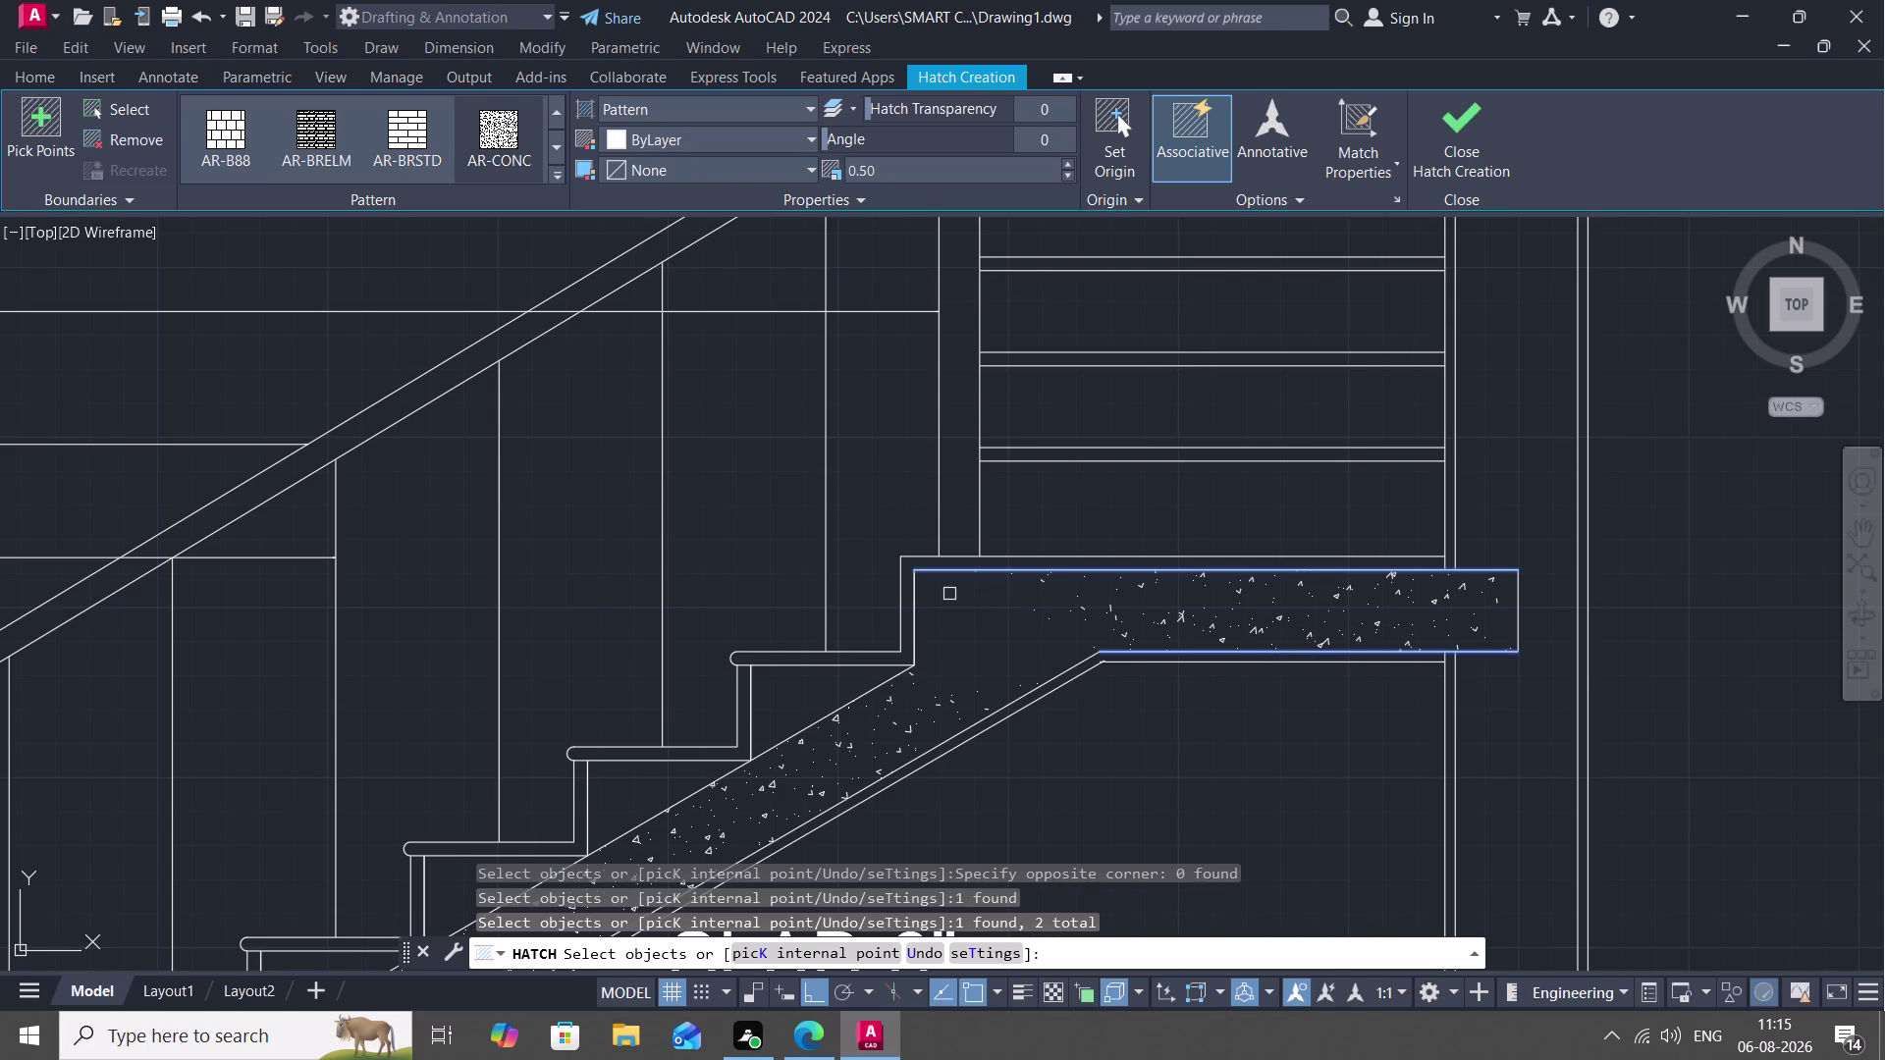
click(919, 643)
click(1047, 672)
click(1045, 681)
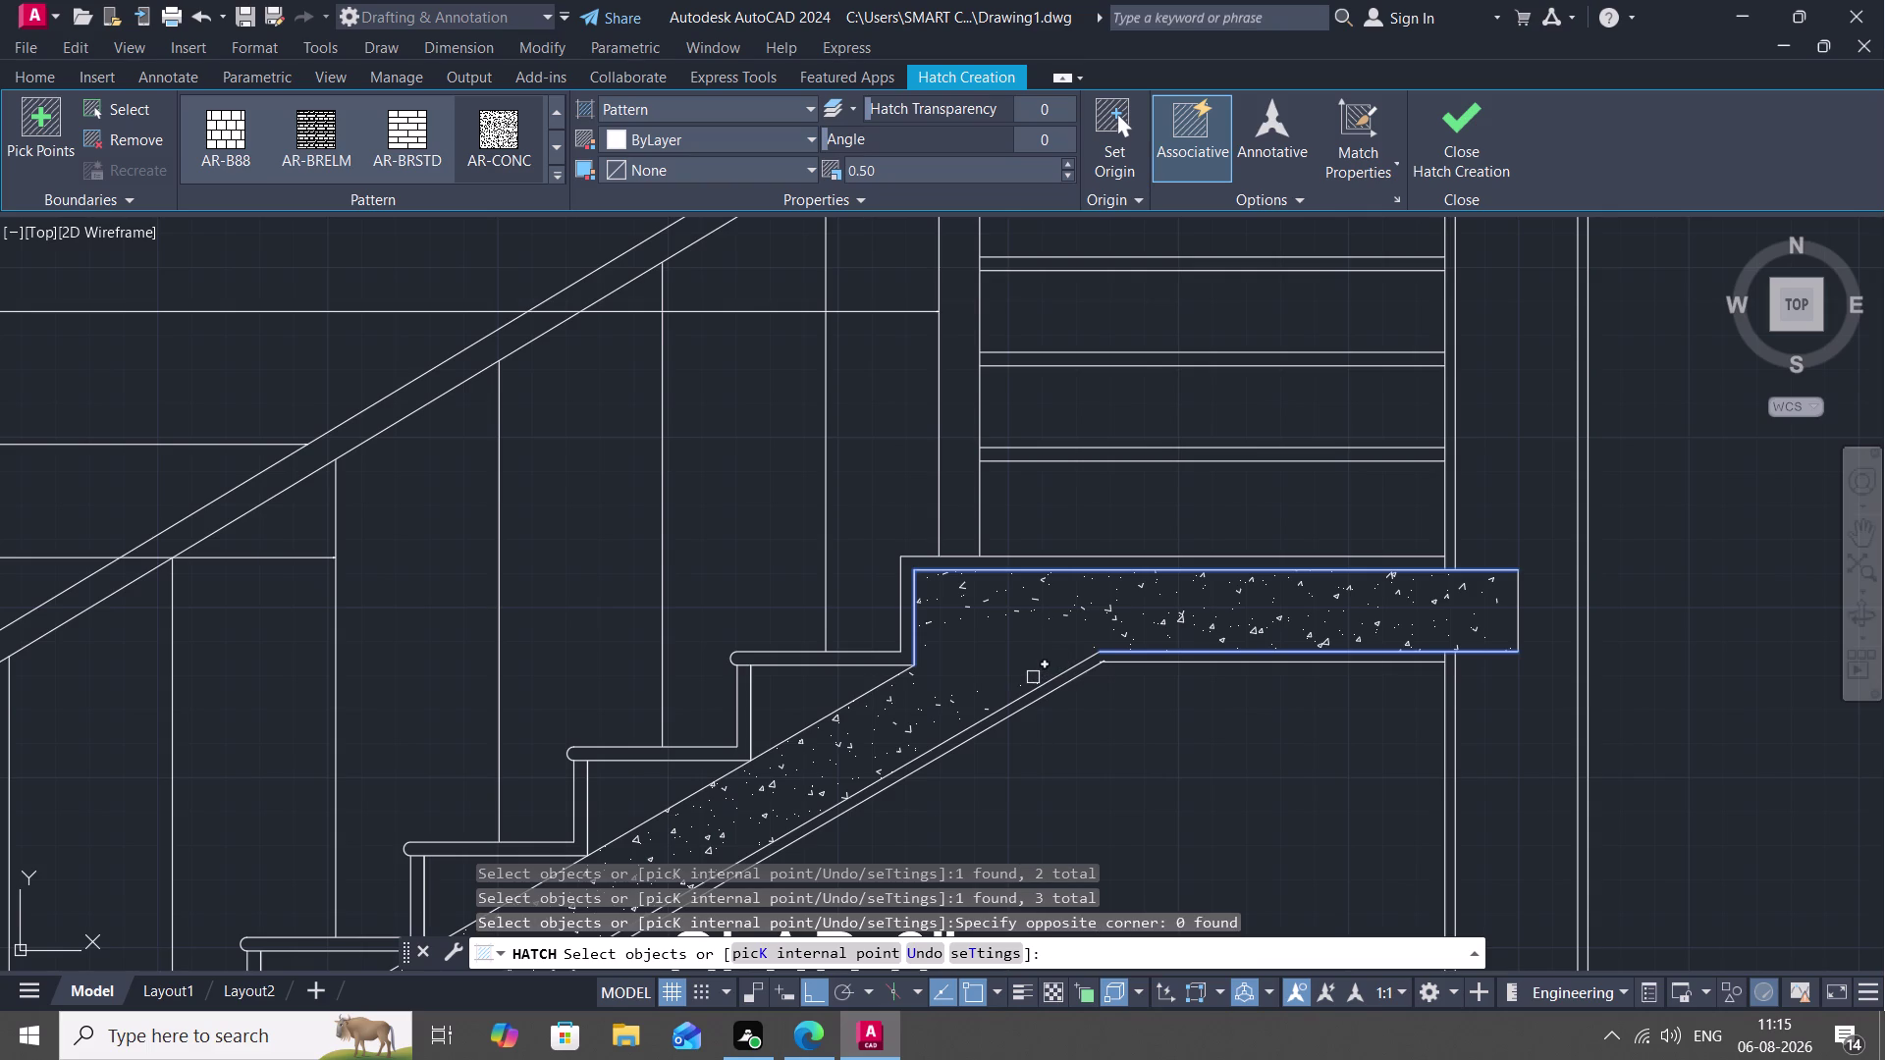
click(1038, 680)
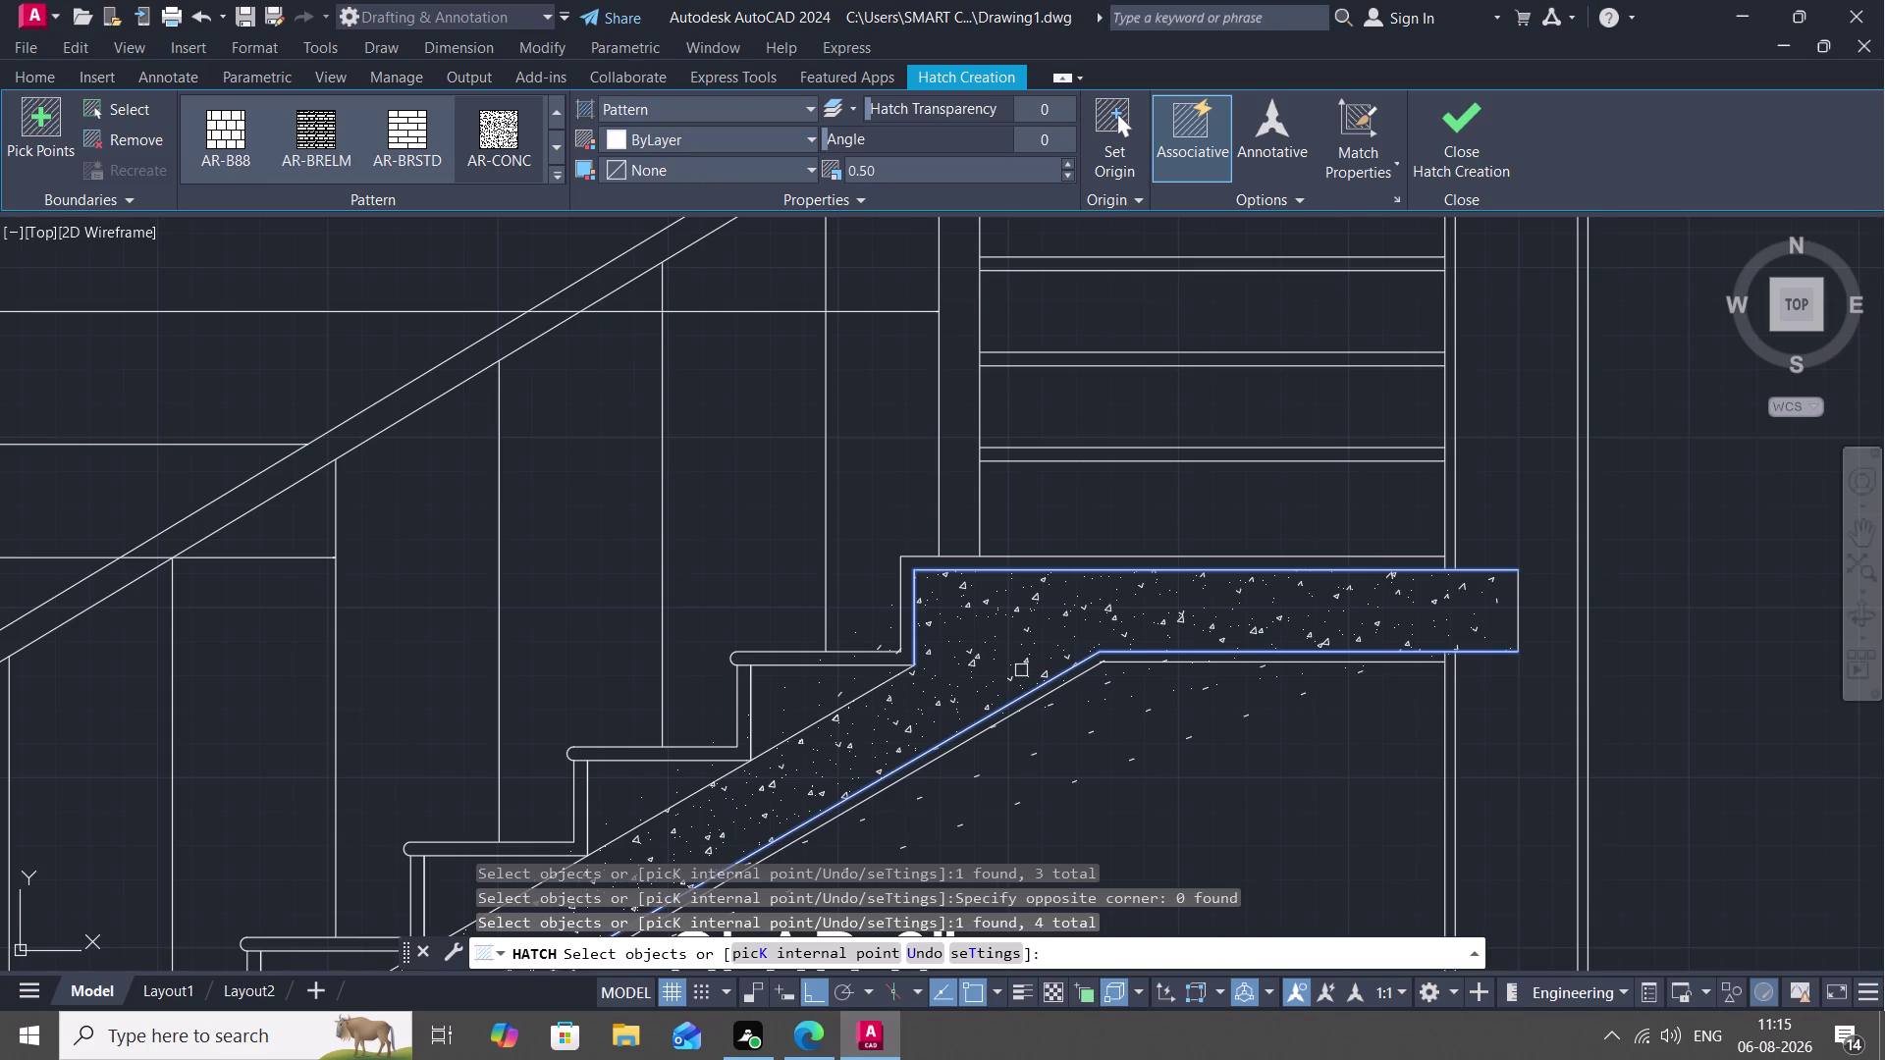
key(ctrl+z)
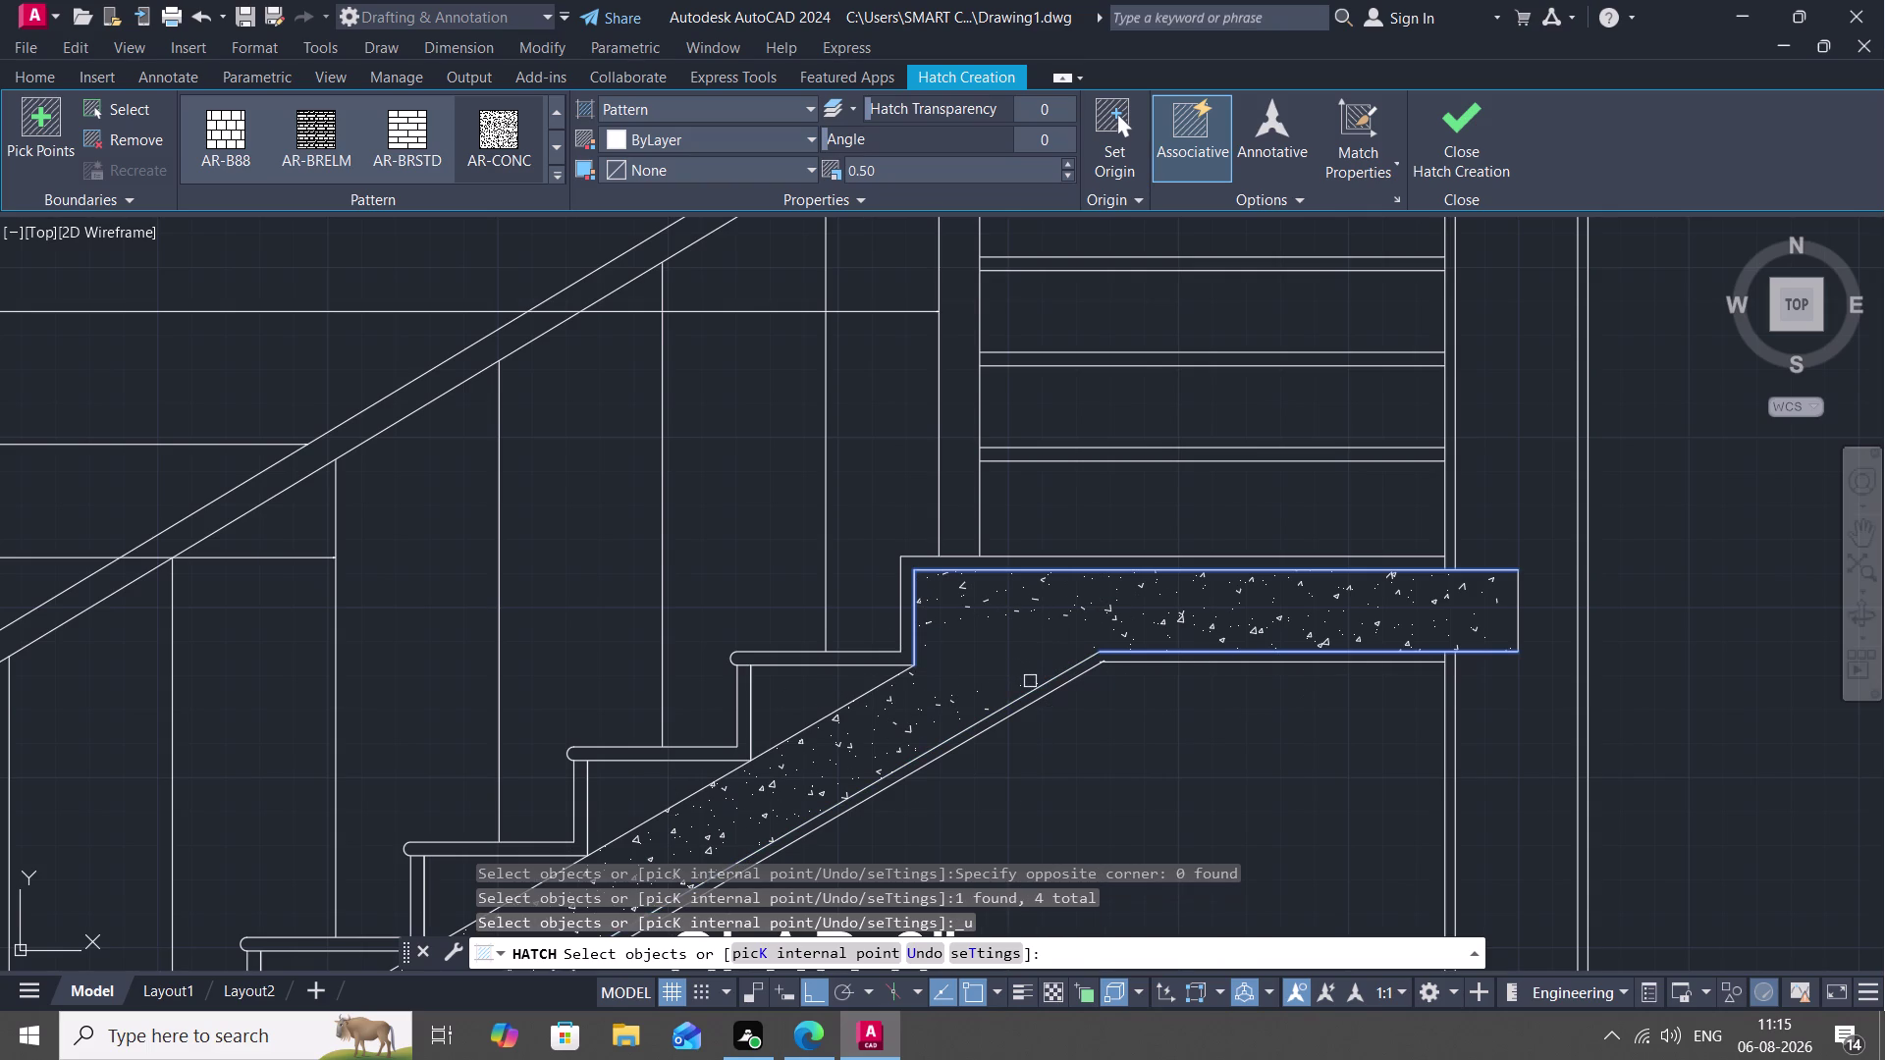
click(1029, 681)
click(991, 692)
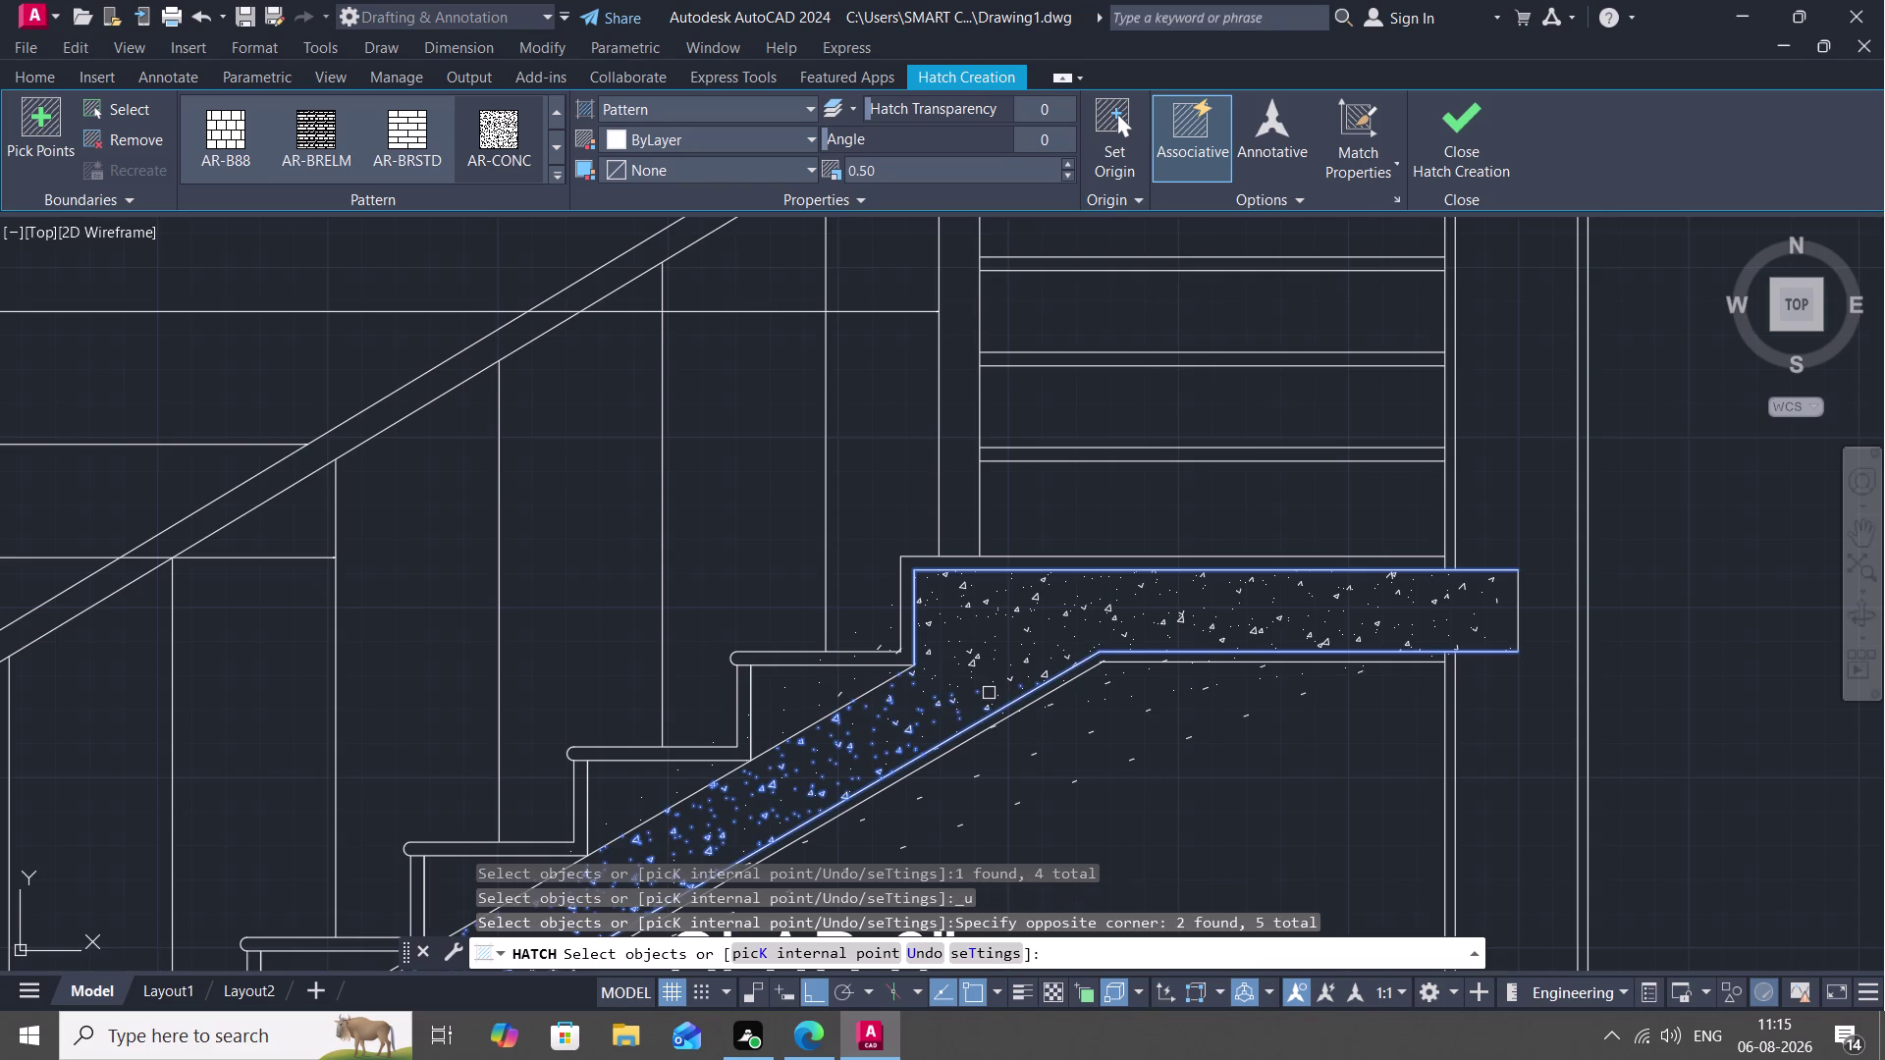
key(ctrl+z)
Cut the slab's upper sloping line to the clipboard.
key(ctrl+x)
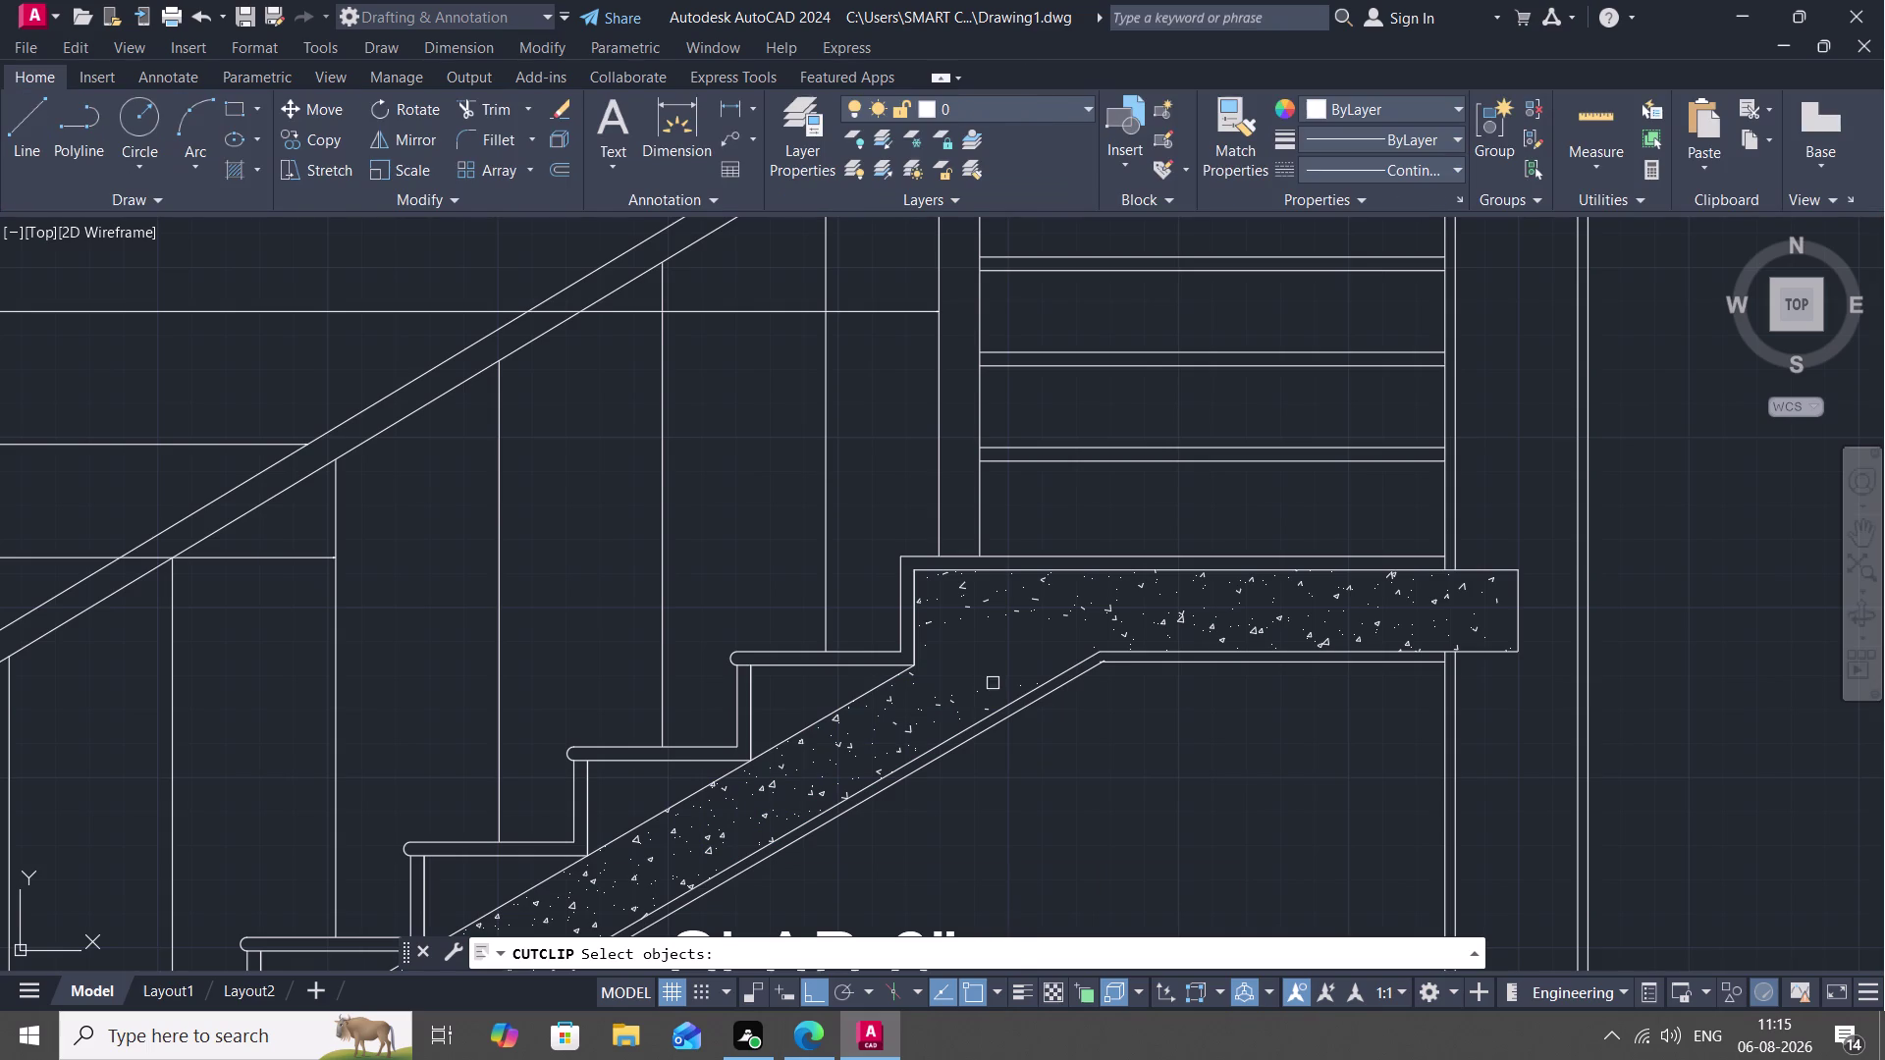
click(1089, 649)
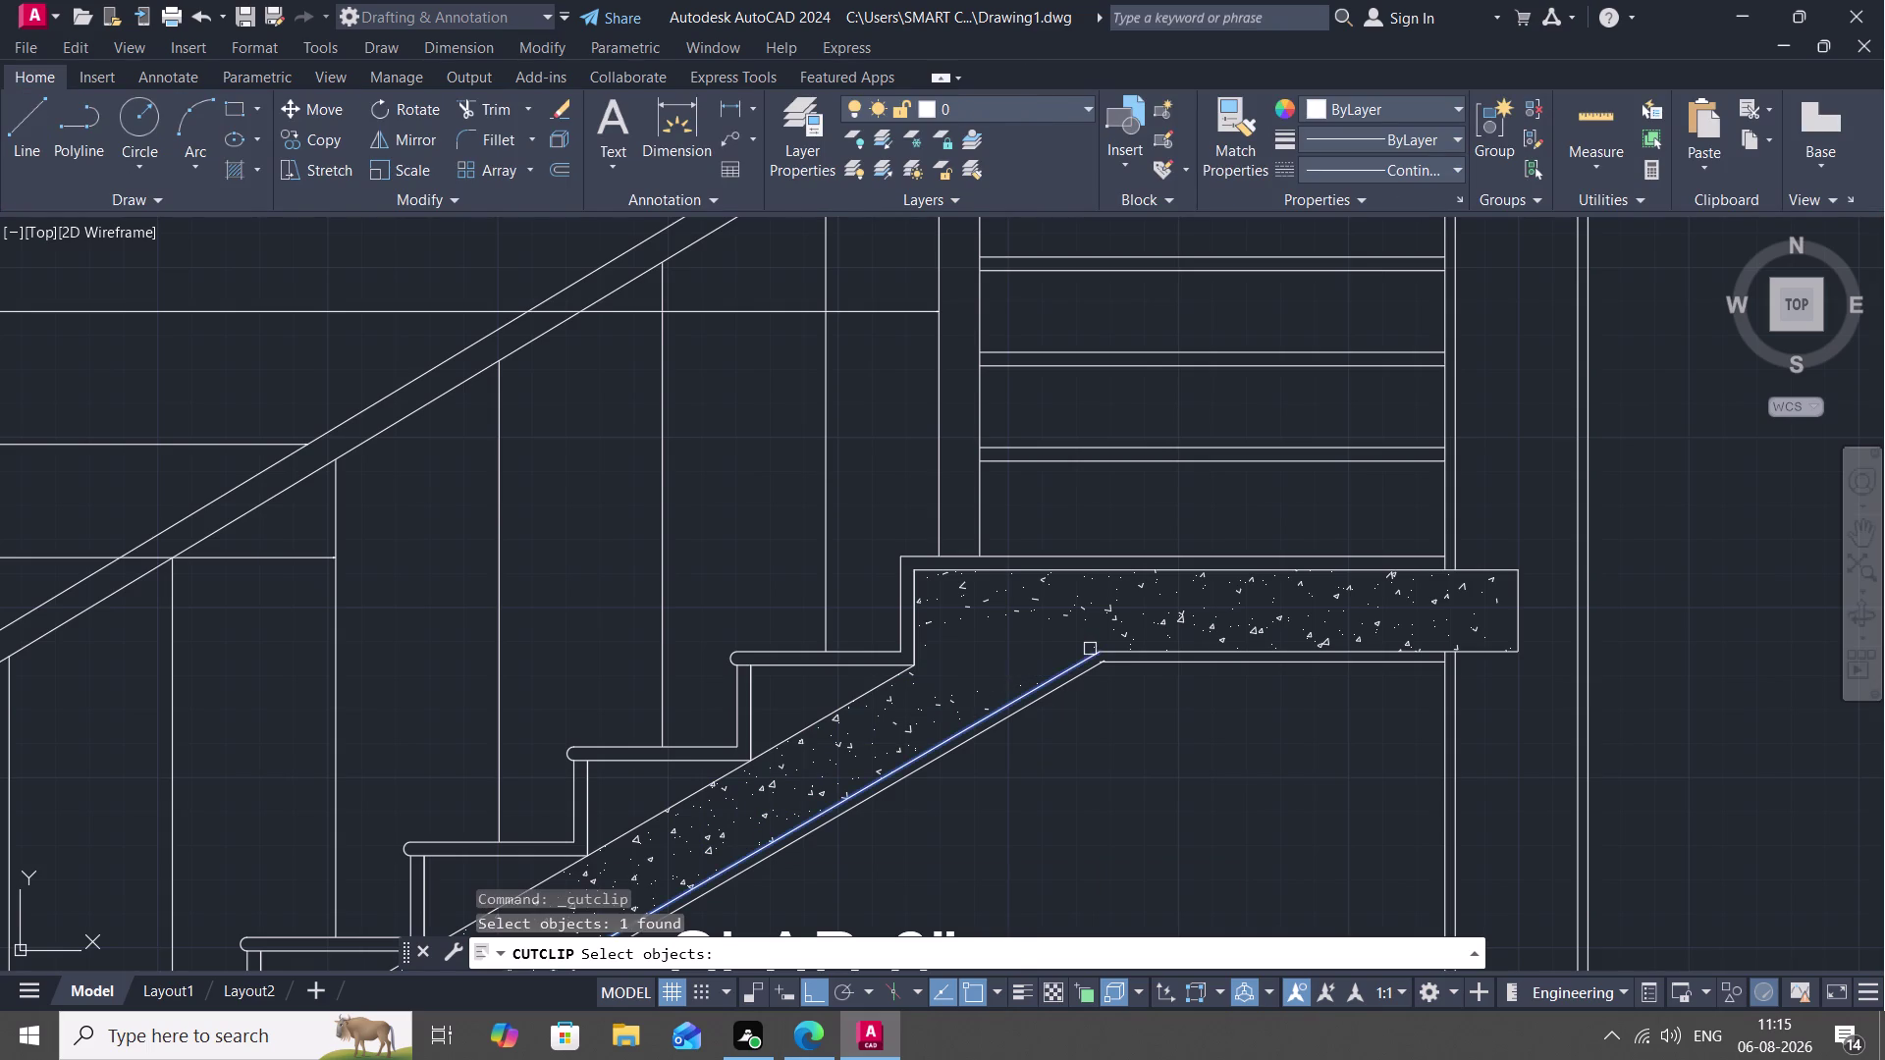
key(Return)
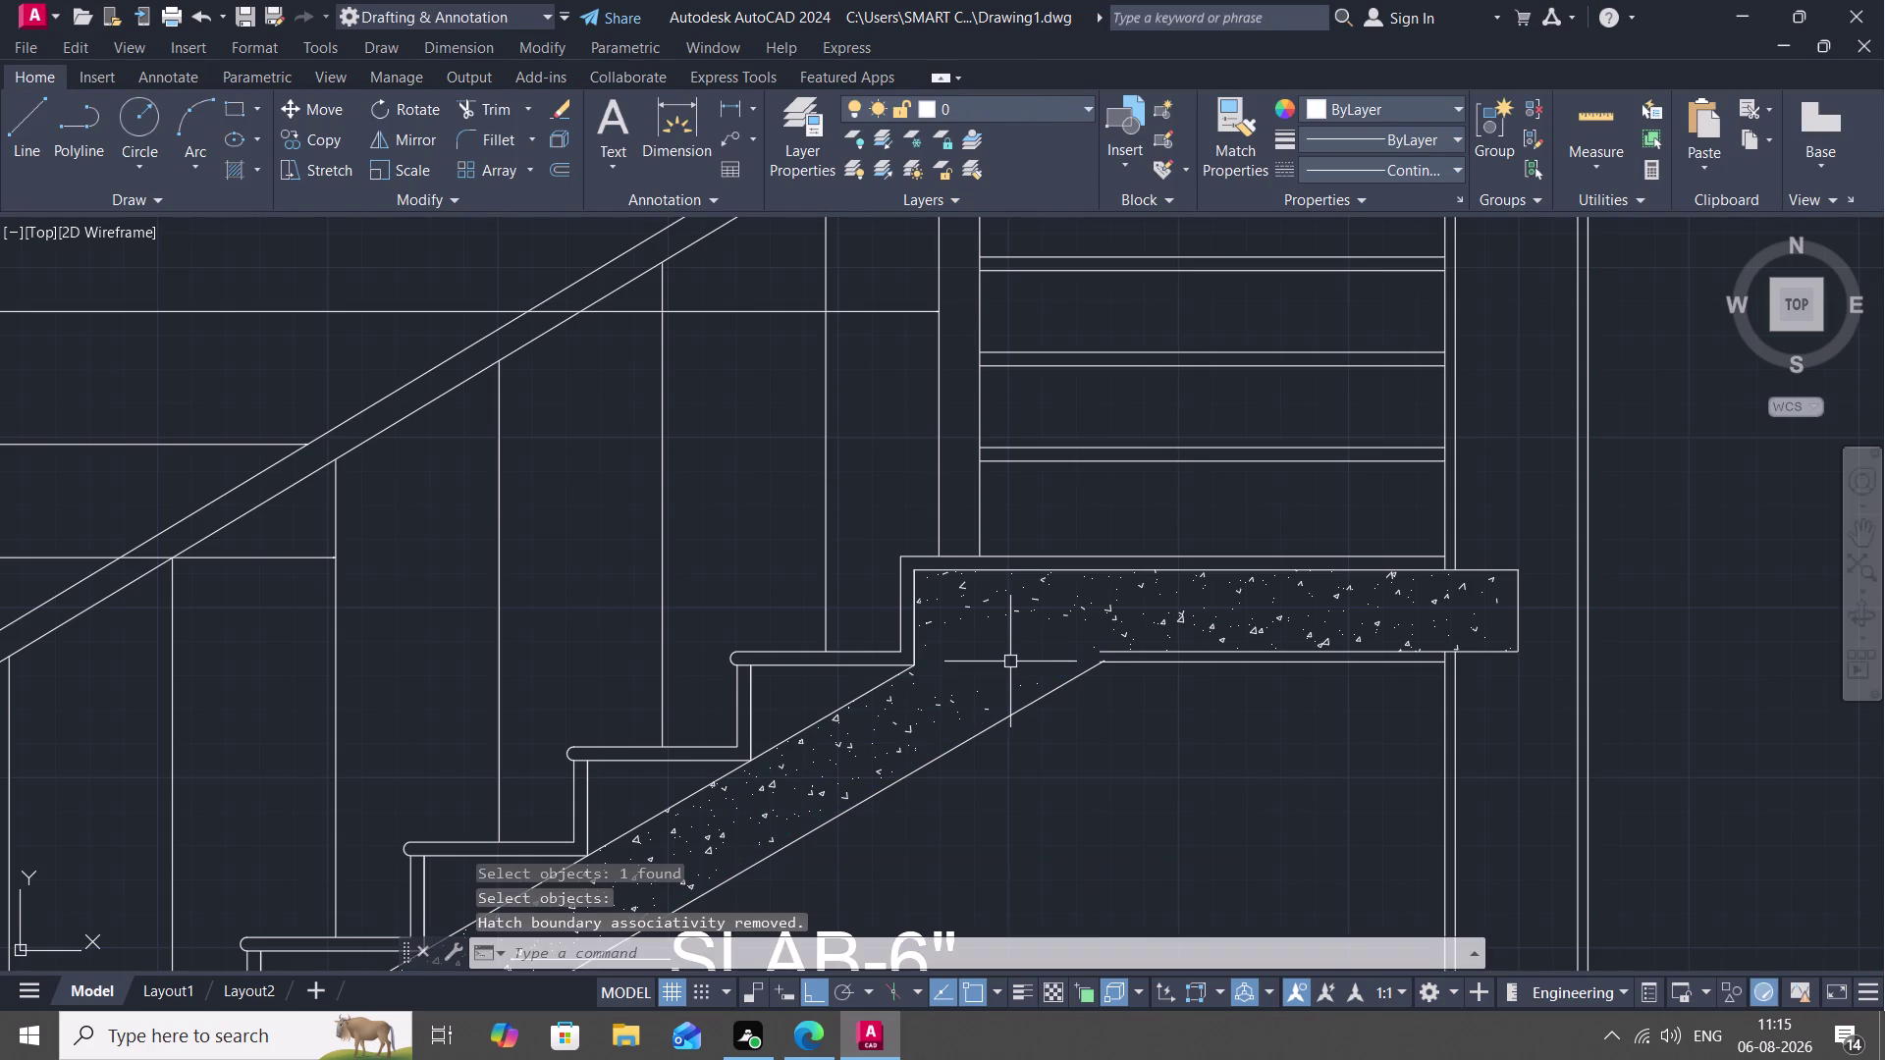
key(ctrl+z)
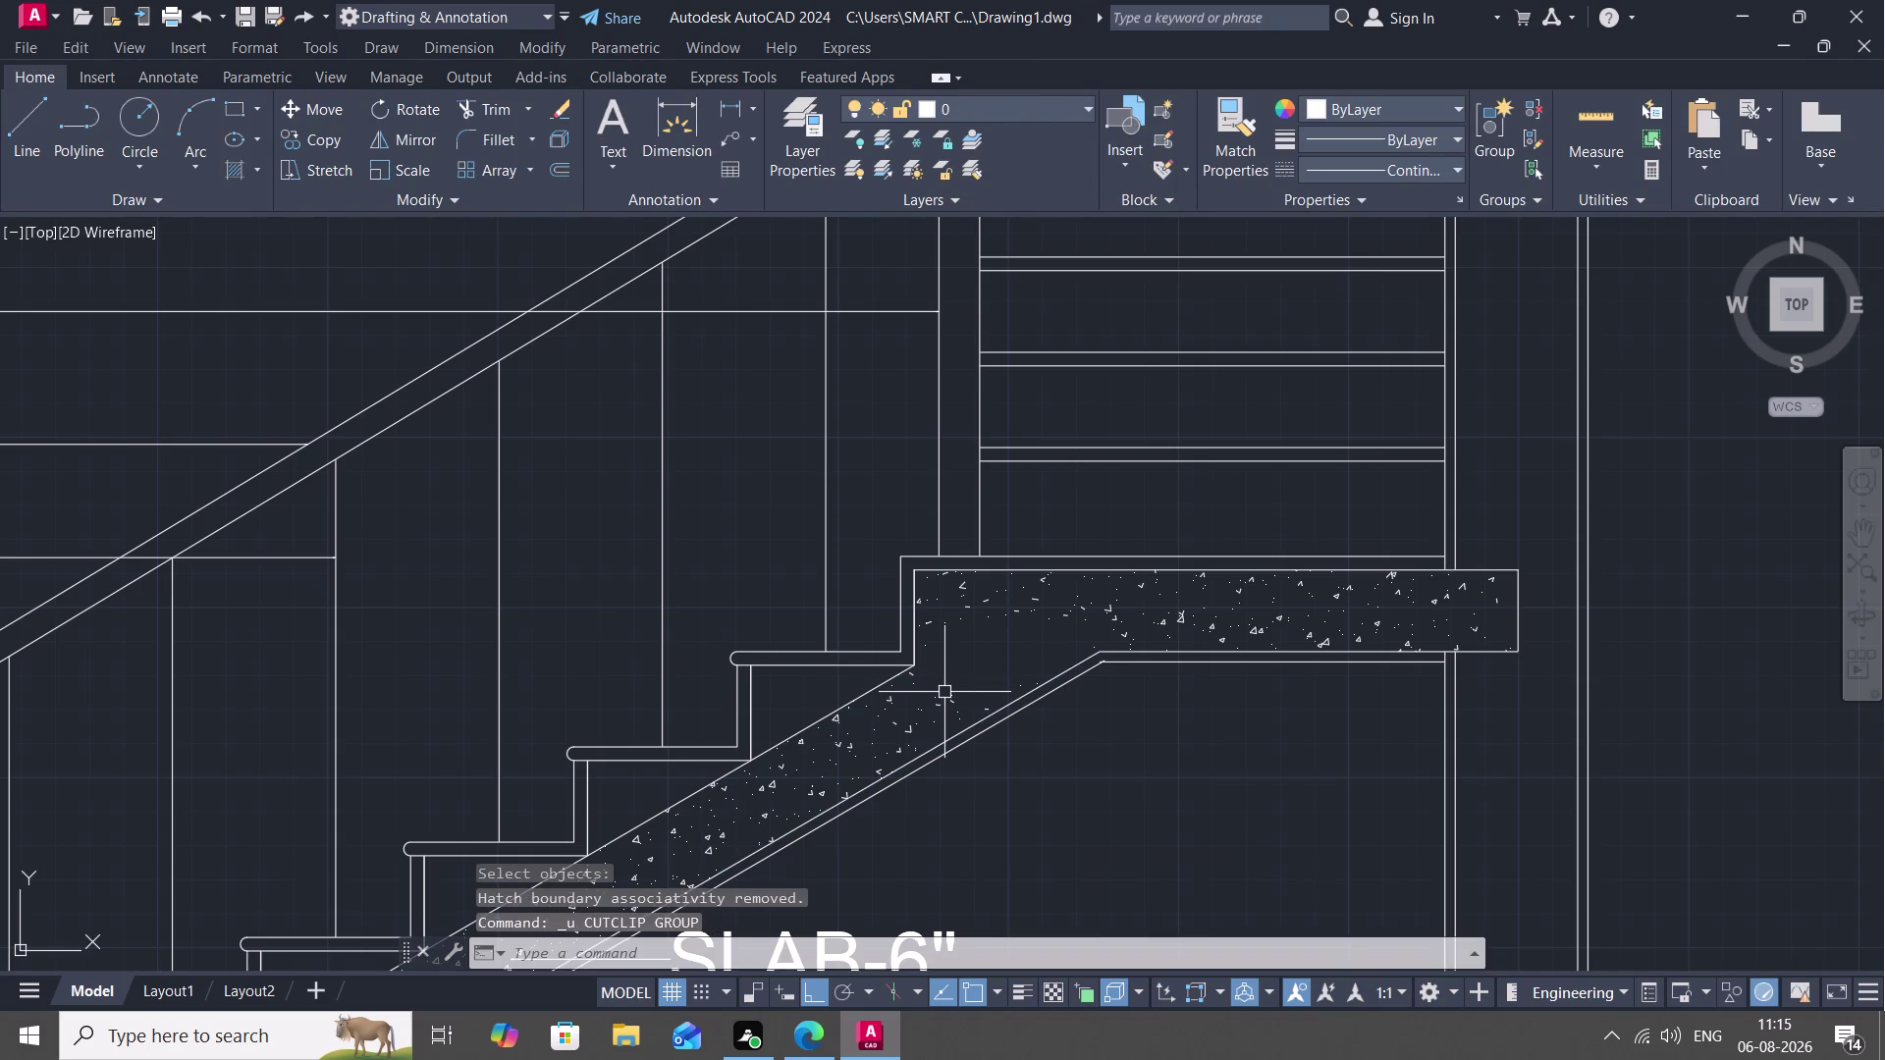
key(h)
key(Return)
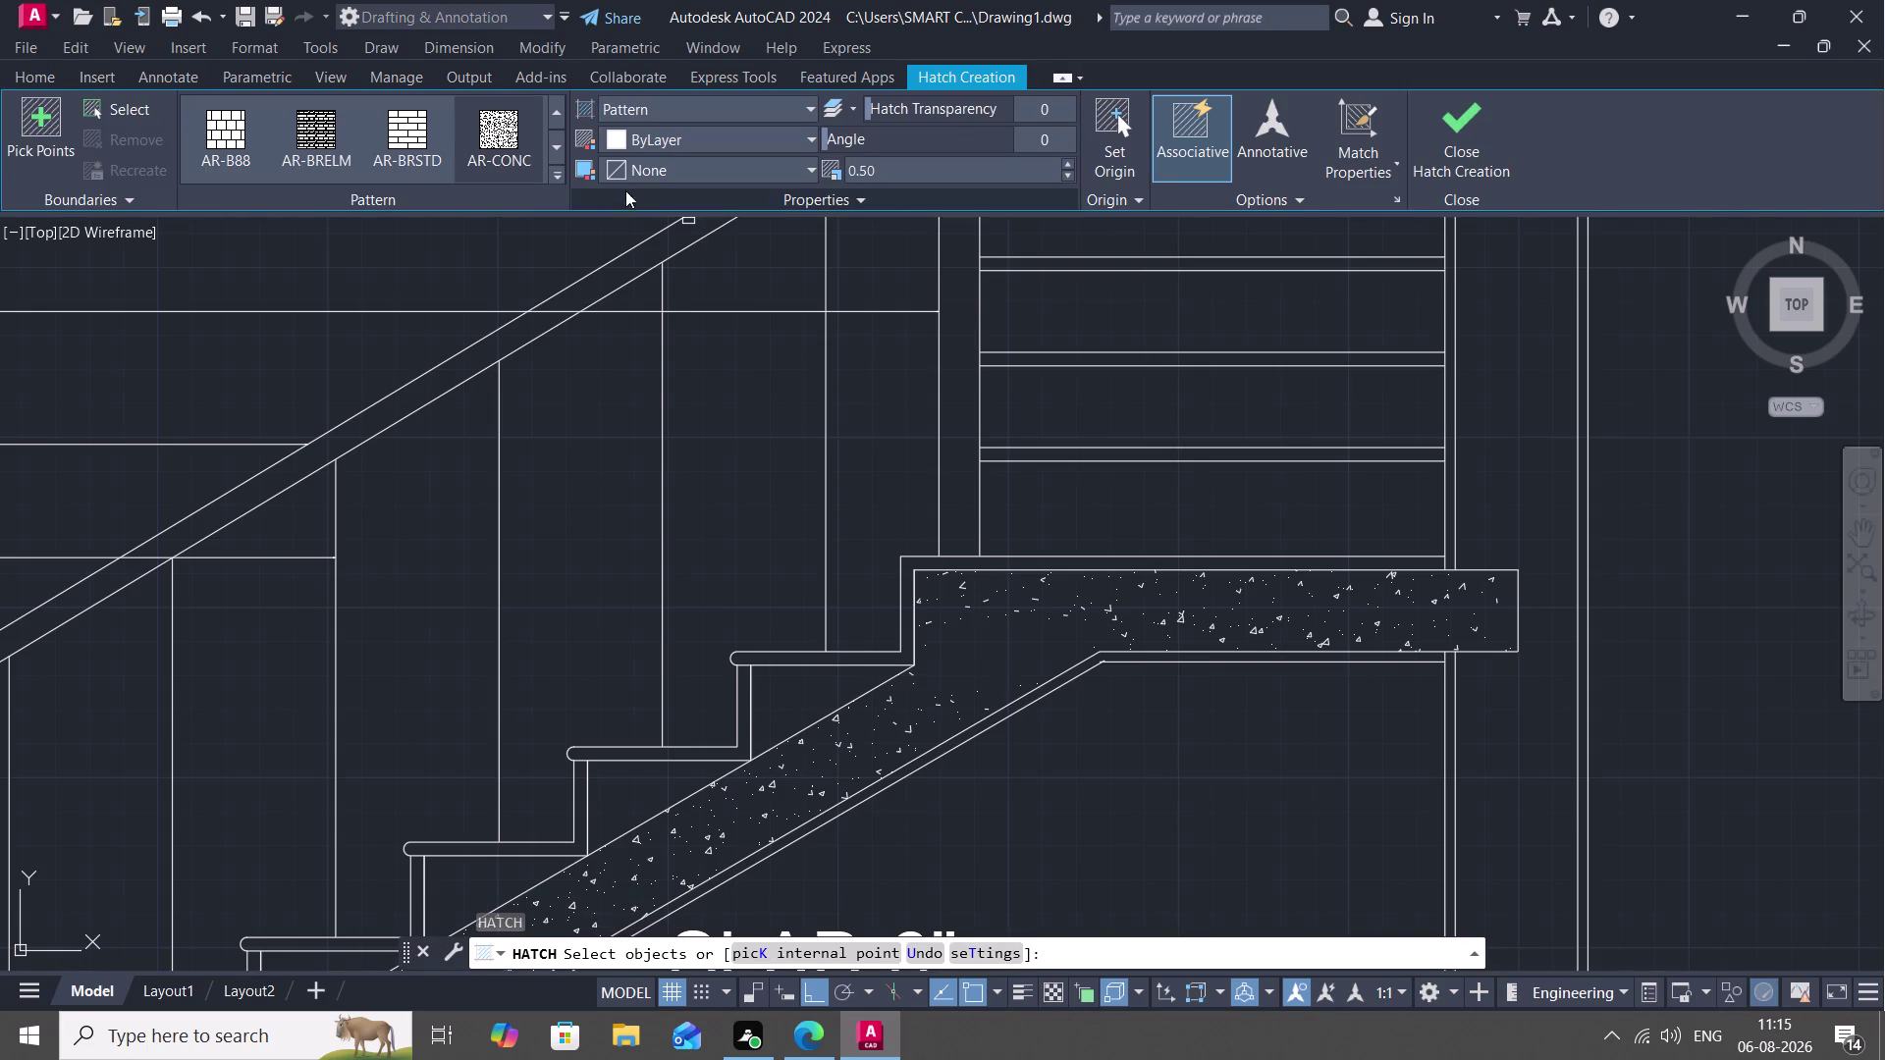
click(513, 108)
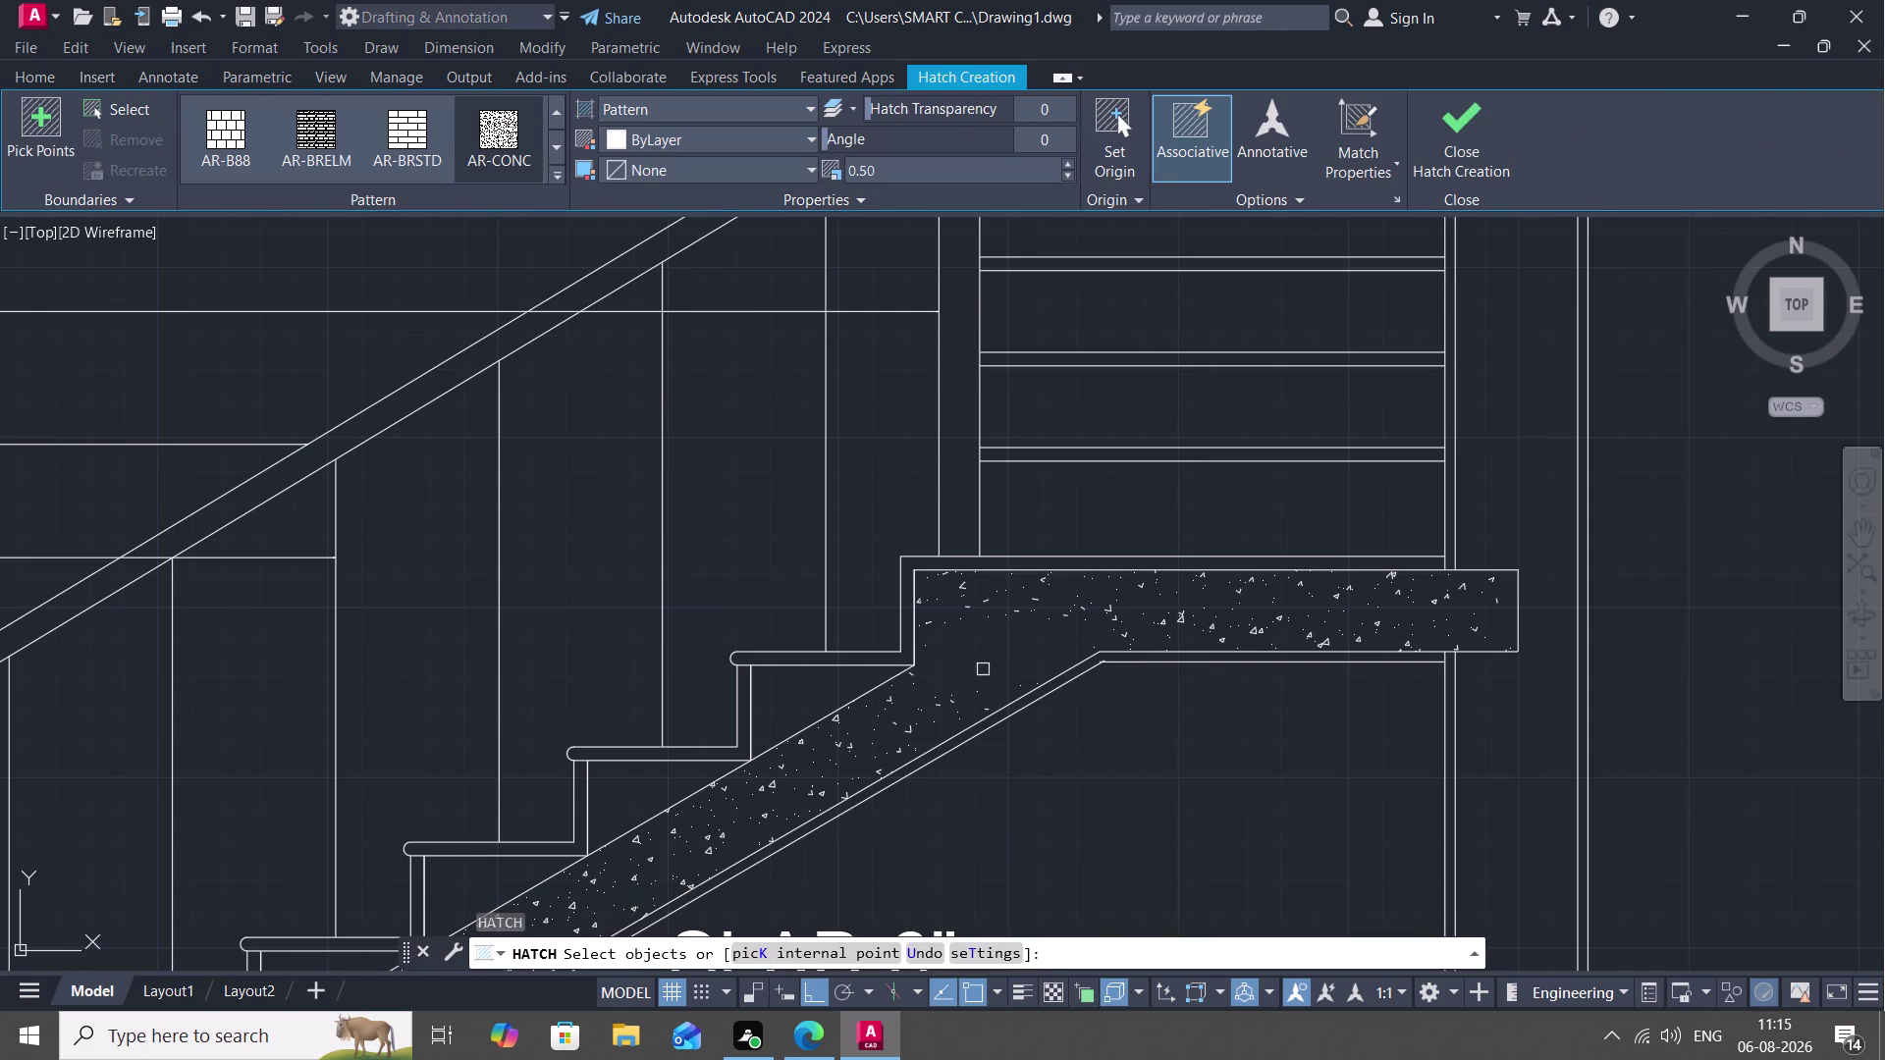
scroll(up, 3)
scroll(down, 3)
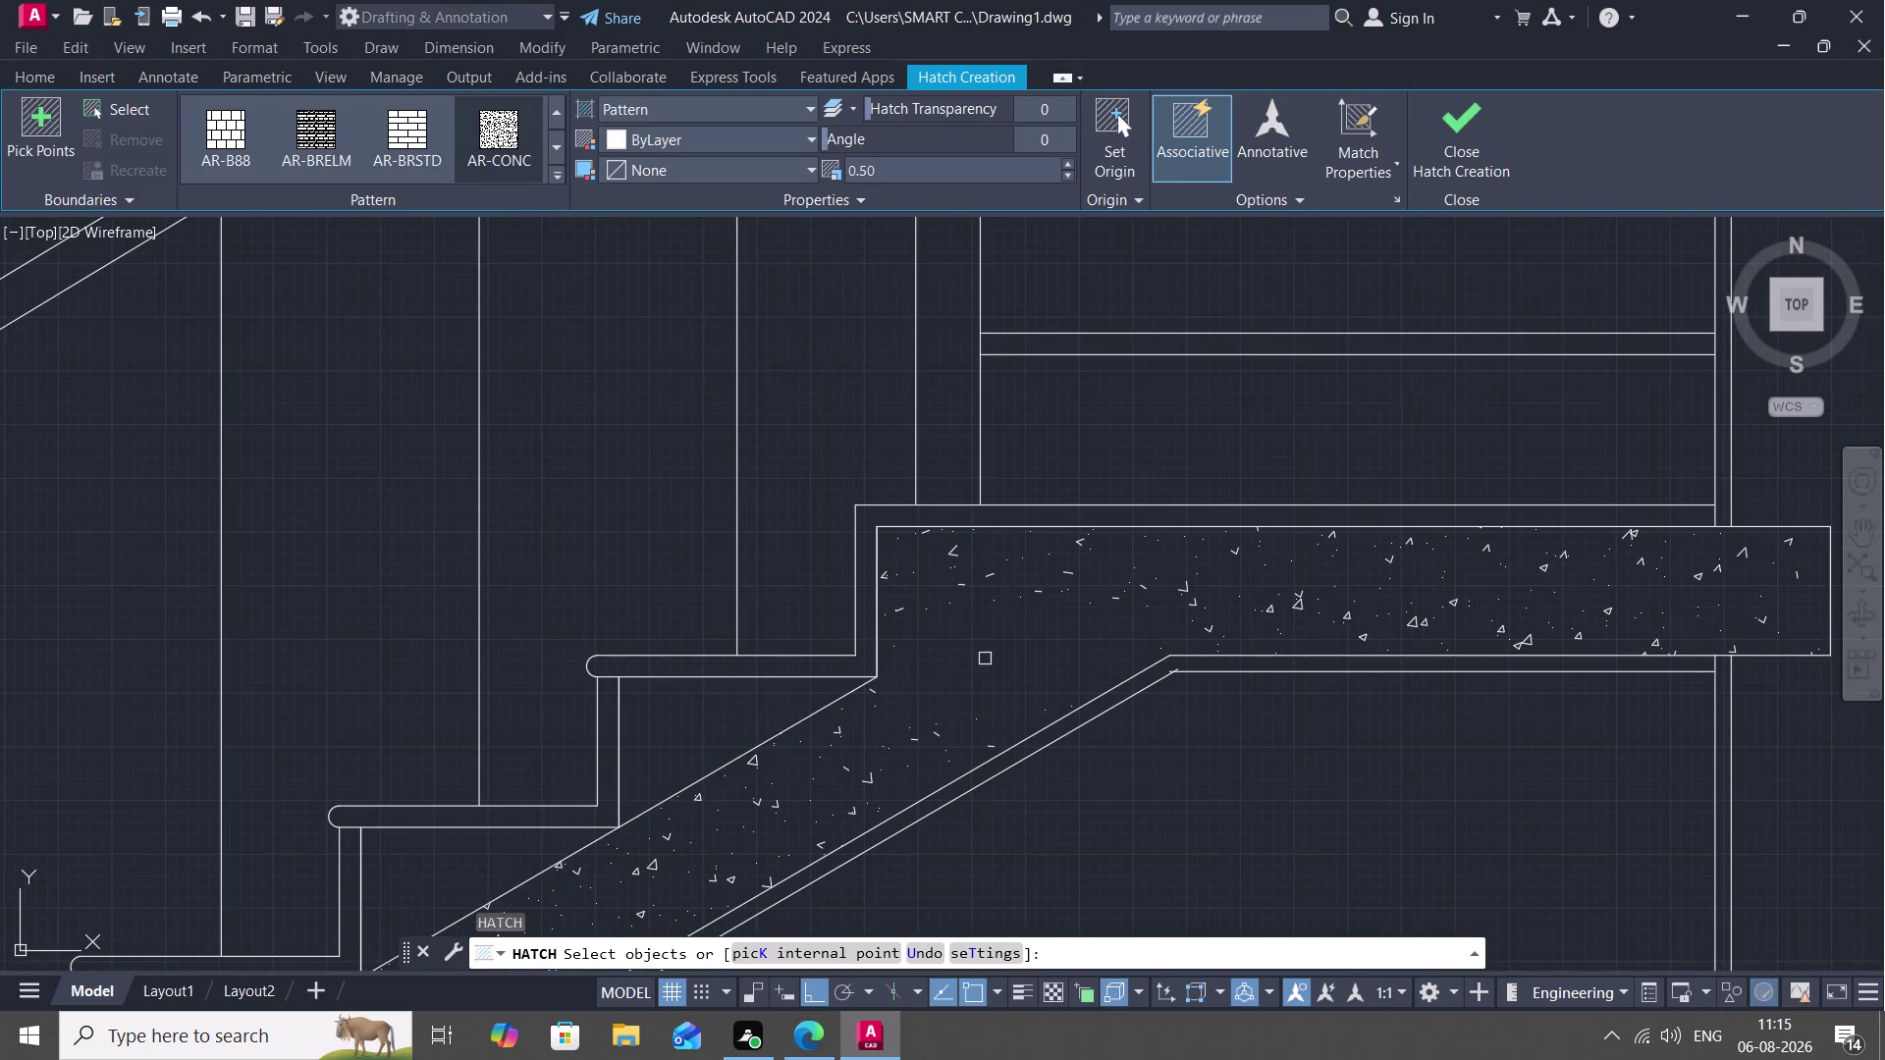
click(987, 661)
click(968, 699)
key(Escape)
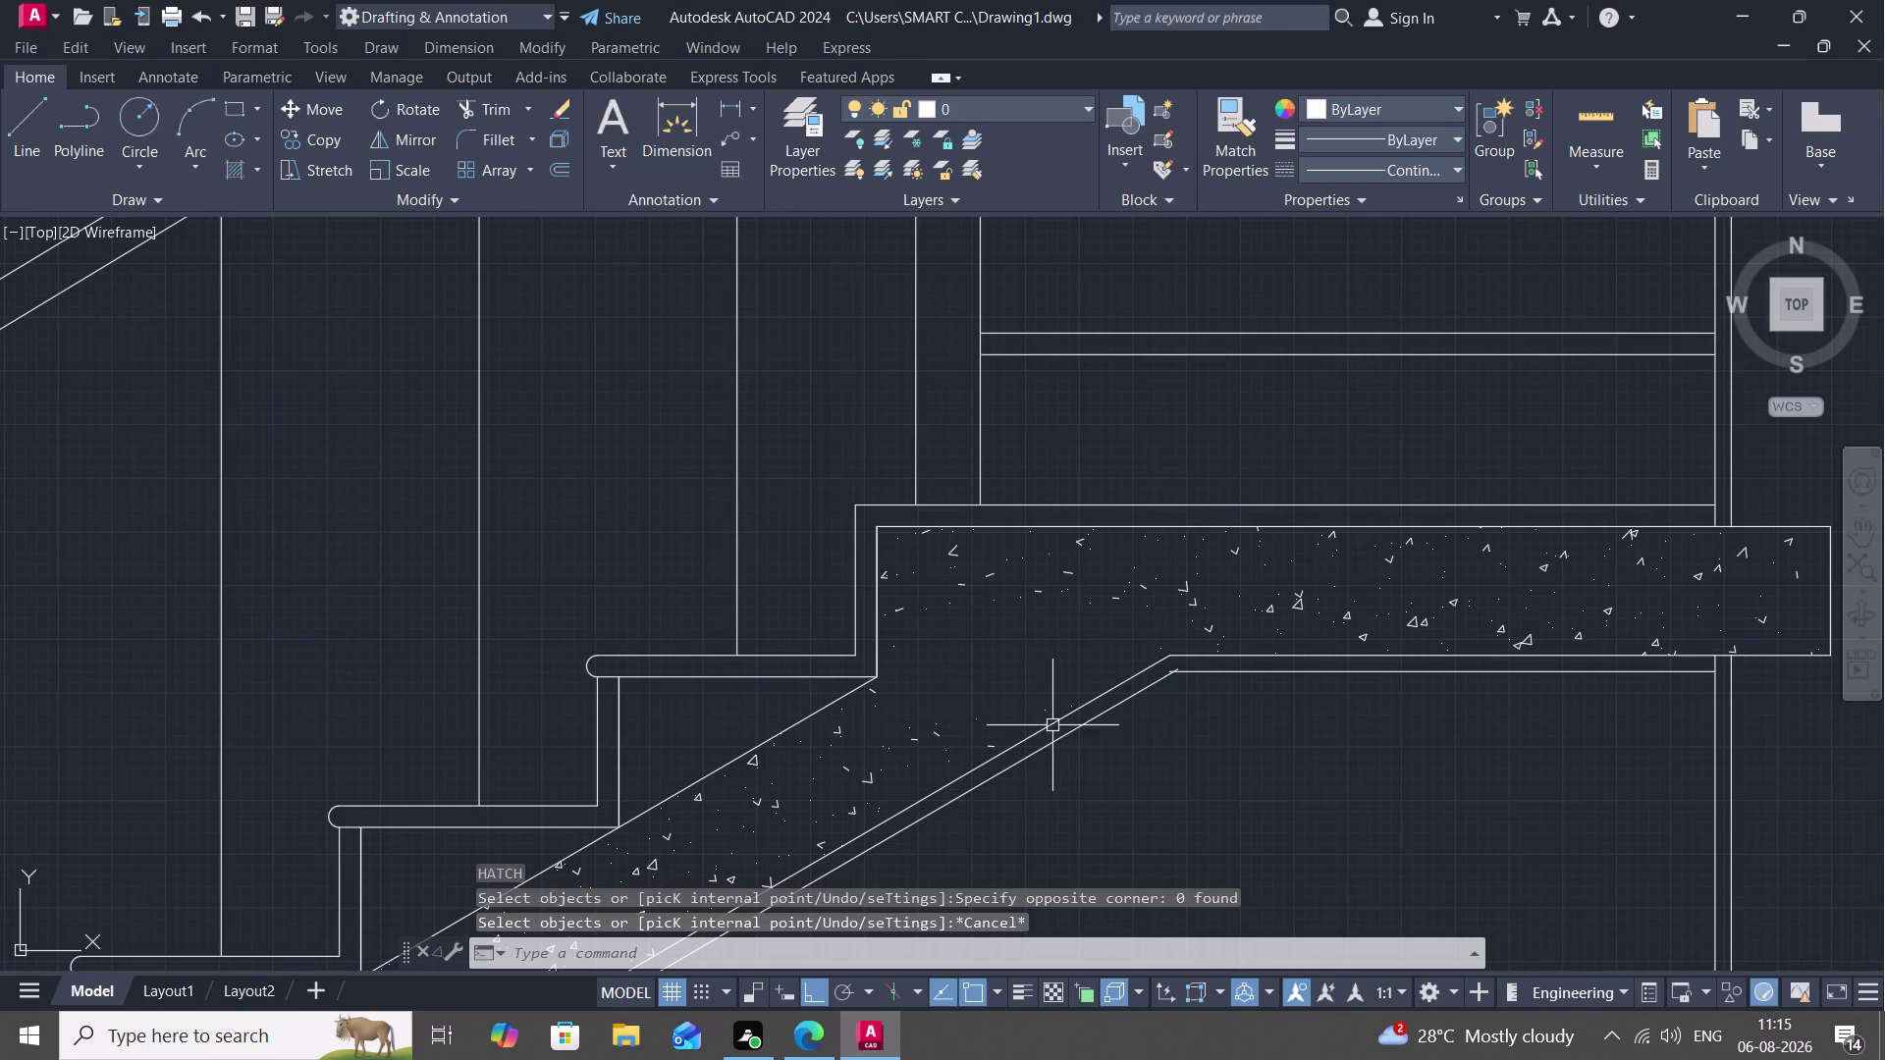
key(Escape)
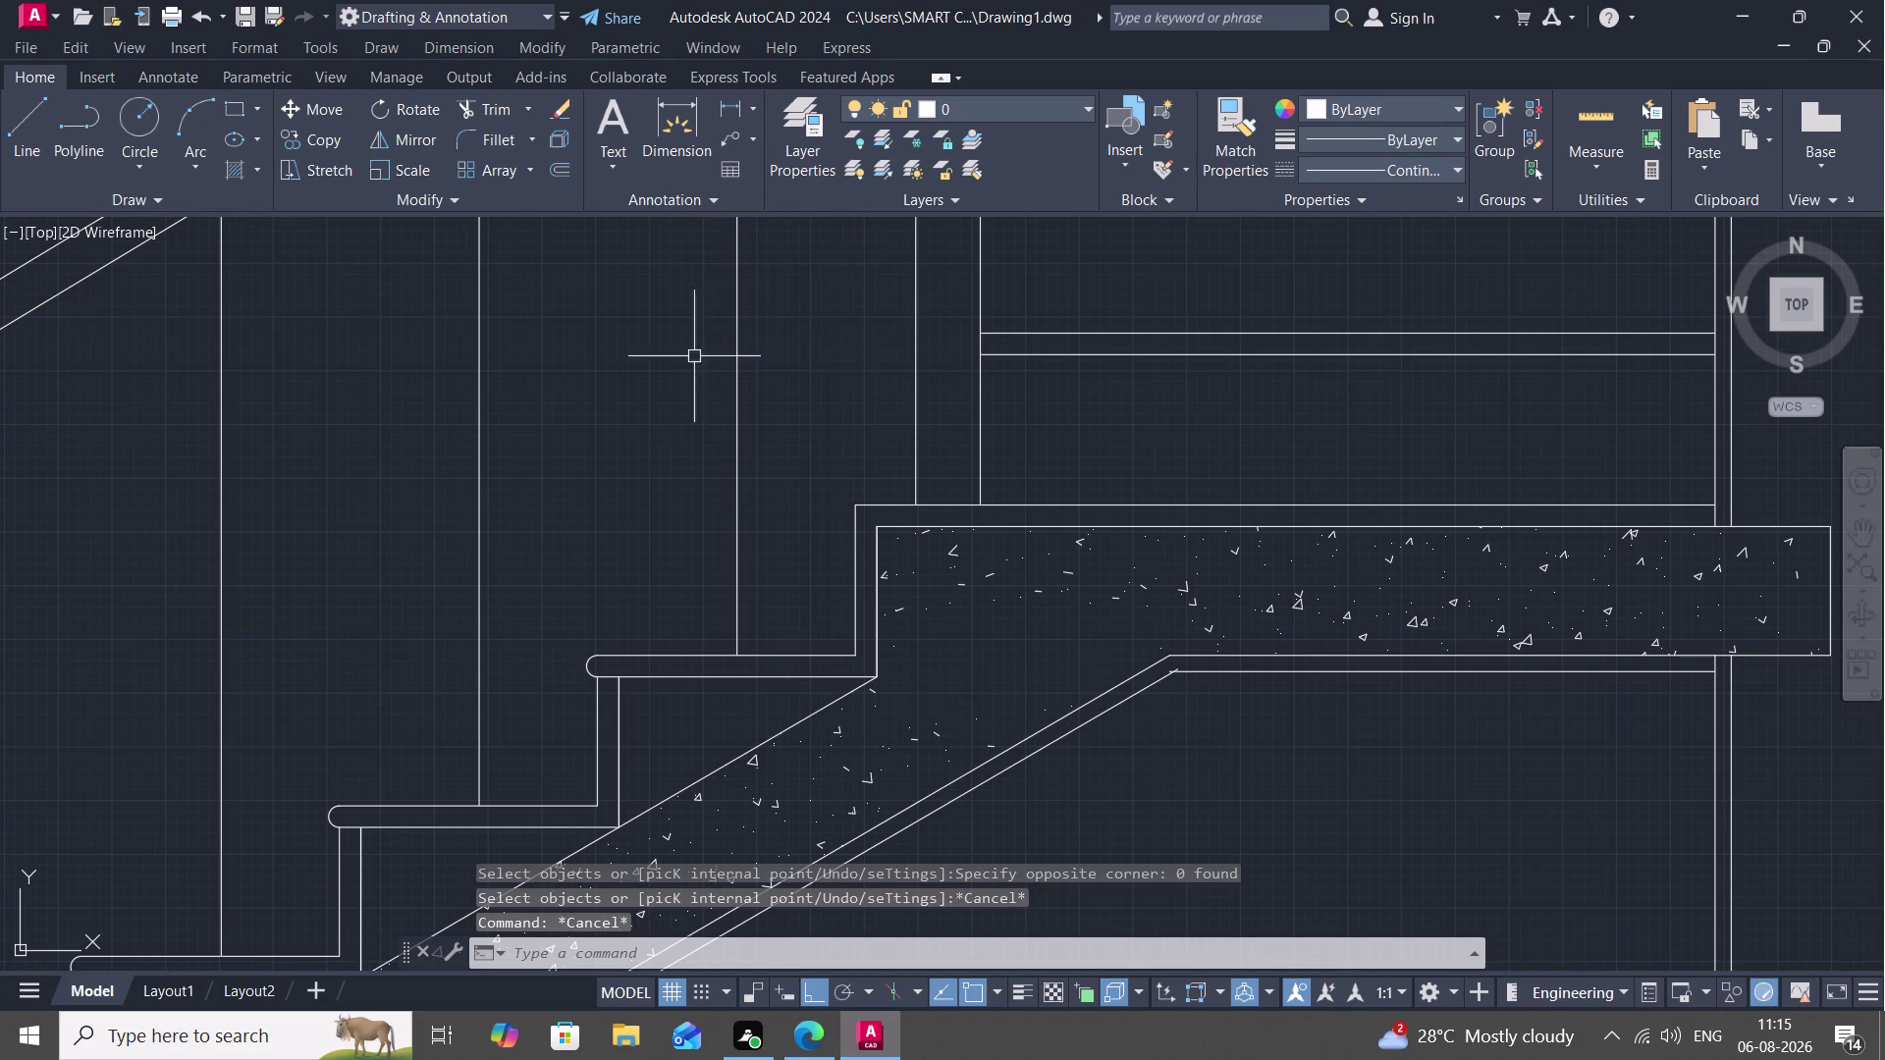
key(h)
key(space)
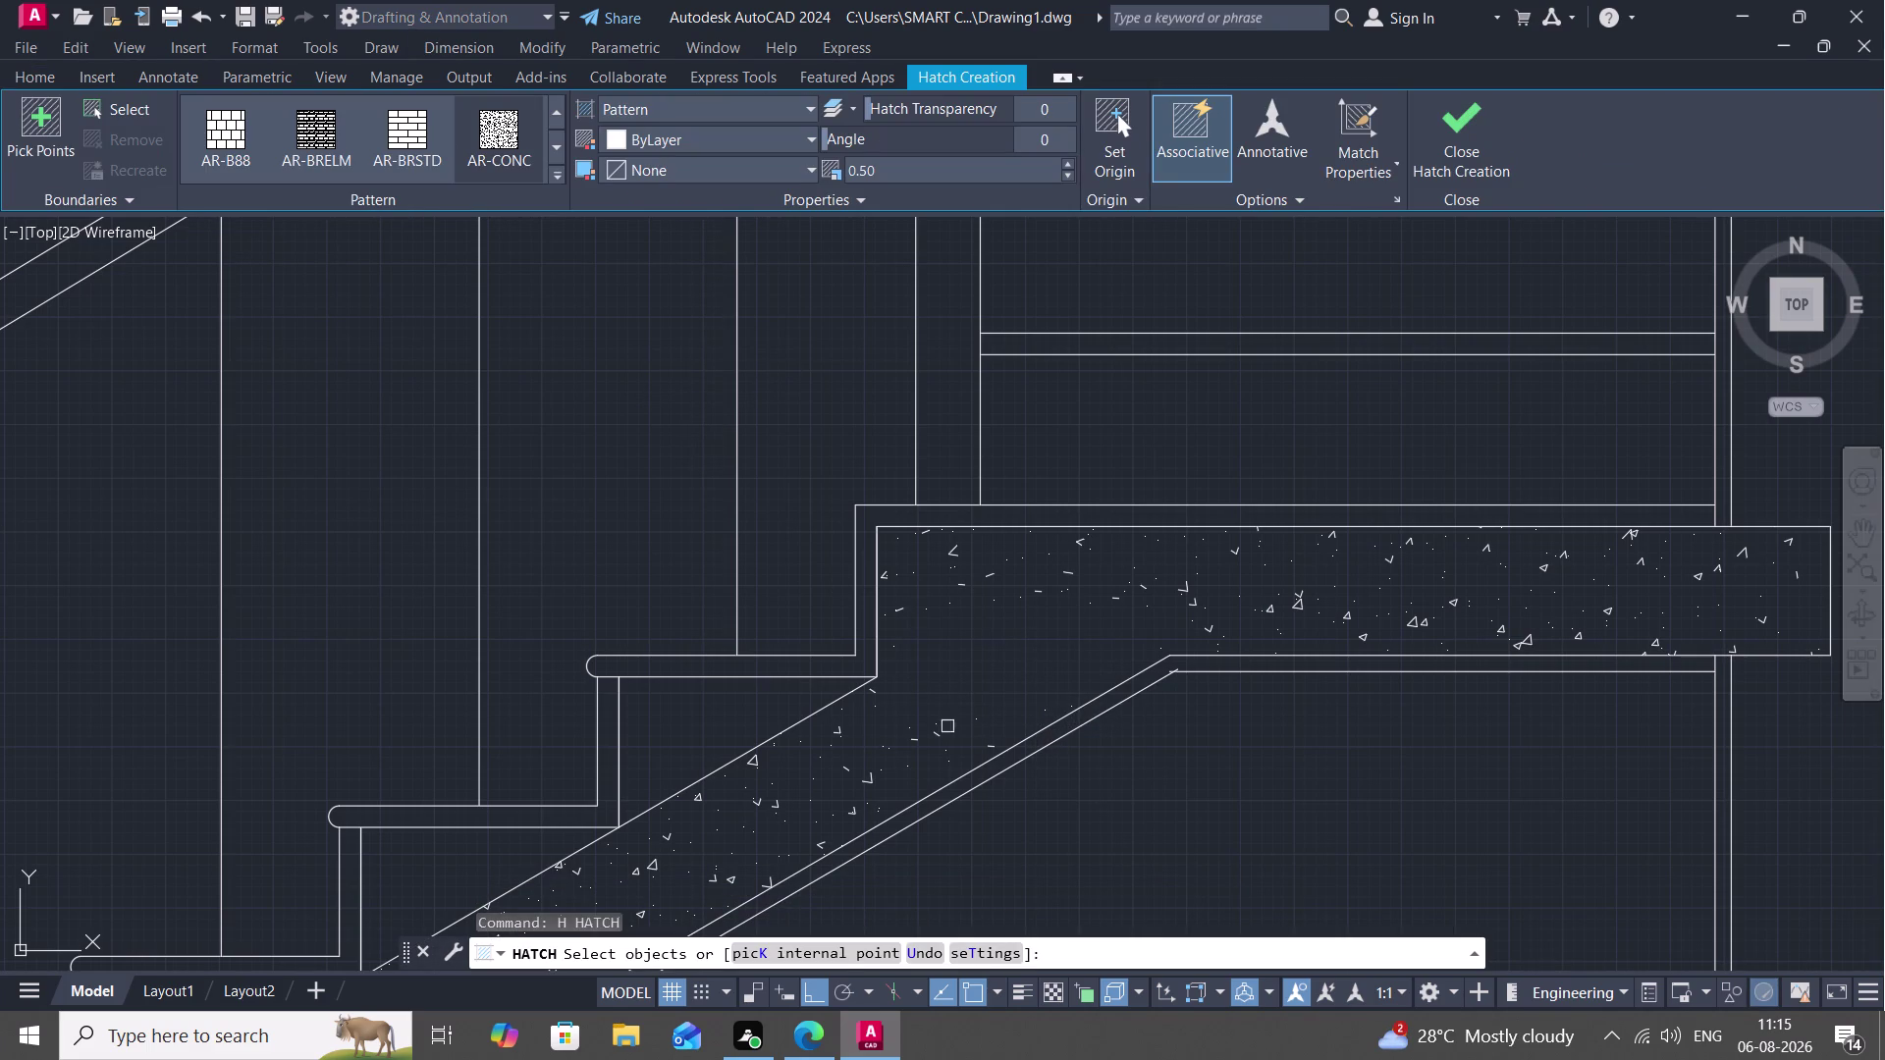
click(922, 800)
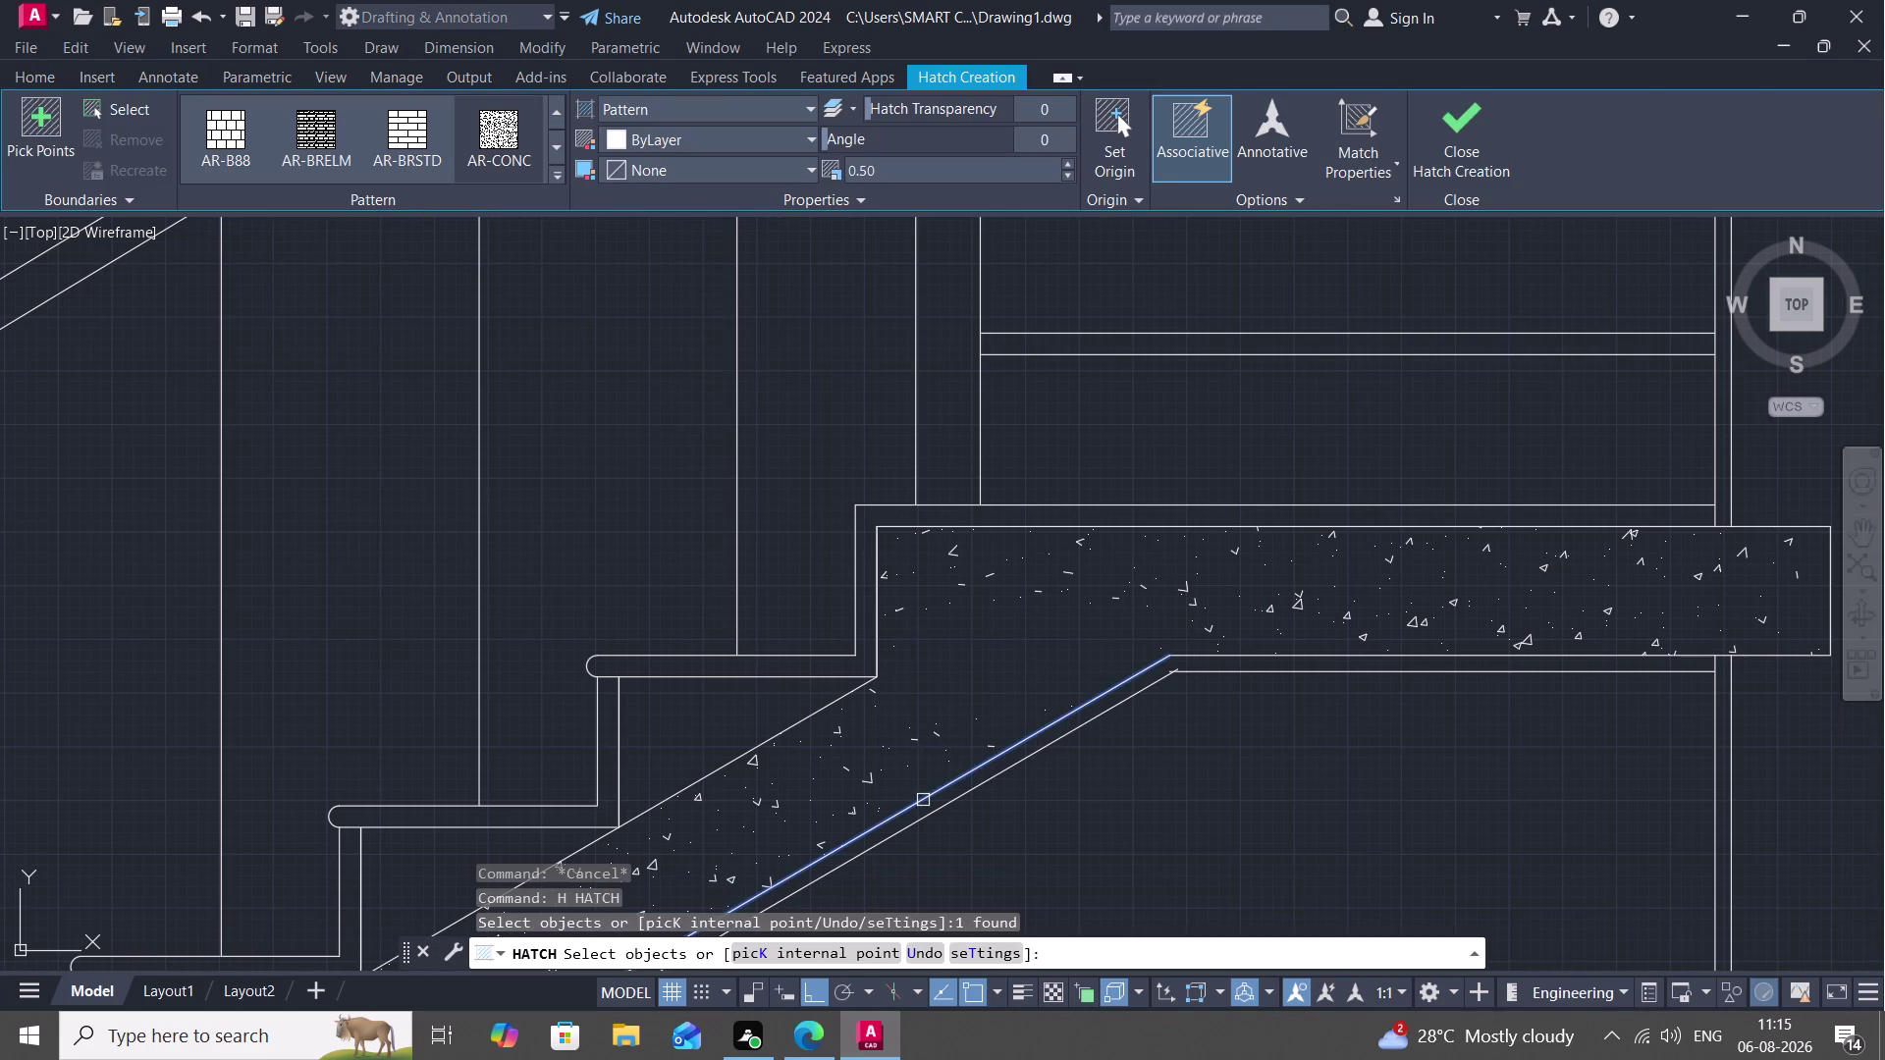
key(Escape)
text(EX)
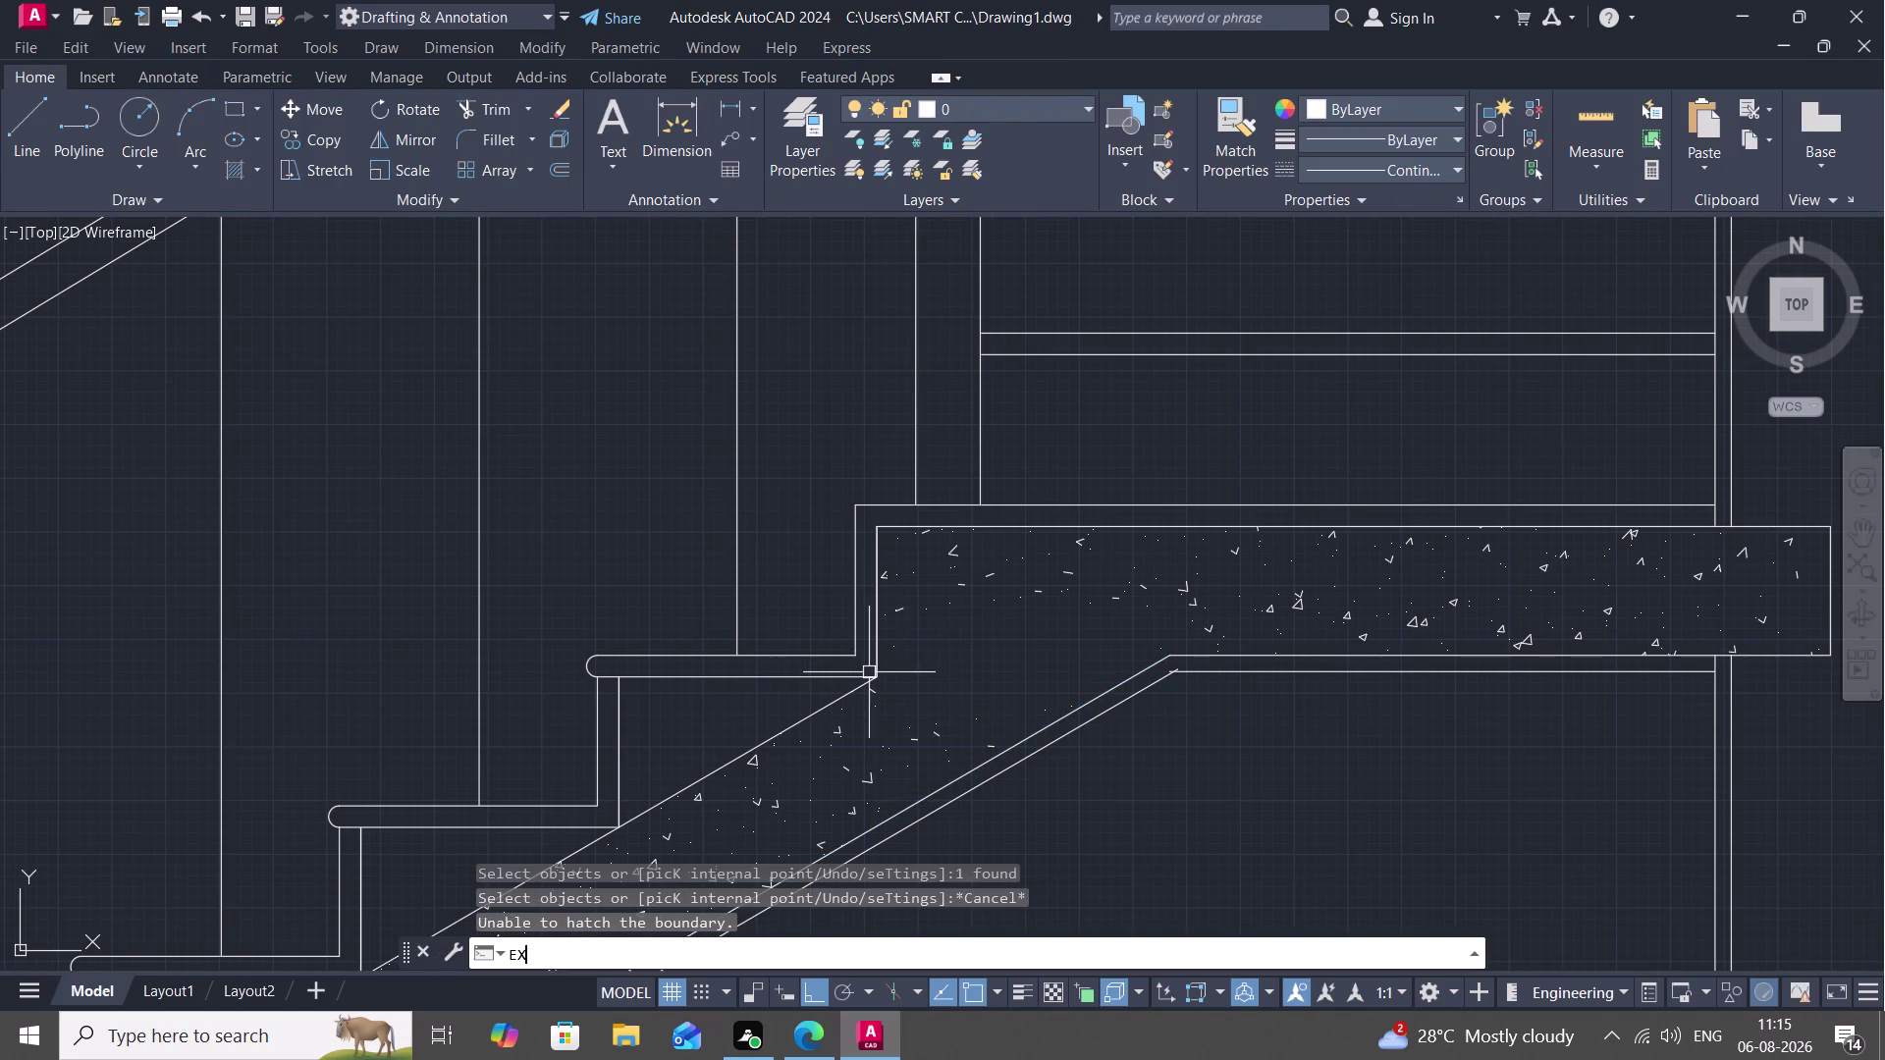
Extend the sloped slab's upper edge up to the landing.
key(space)
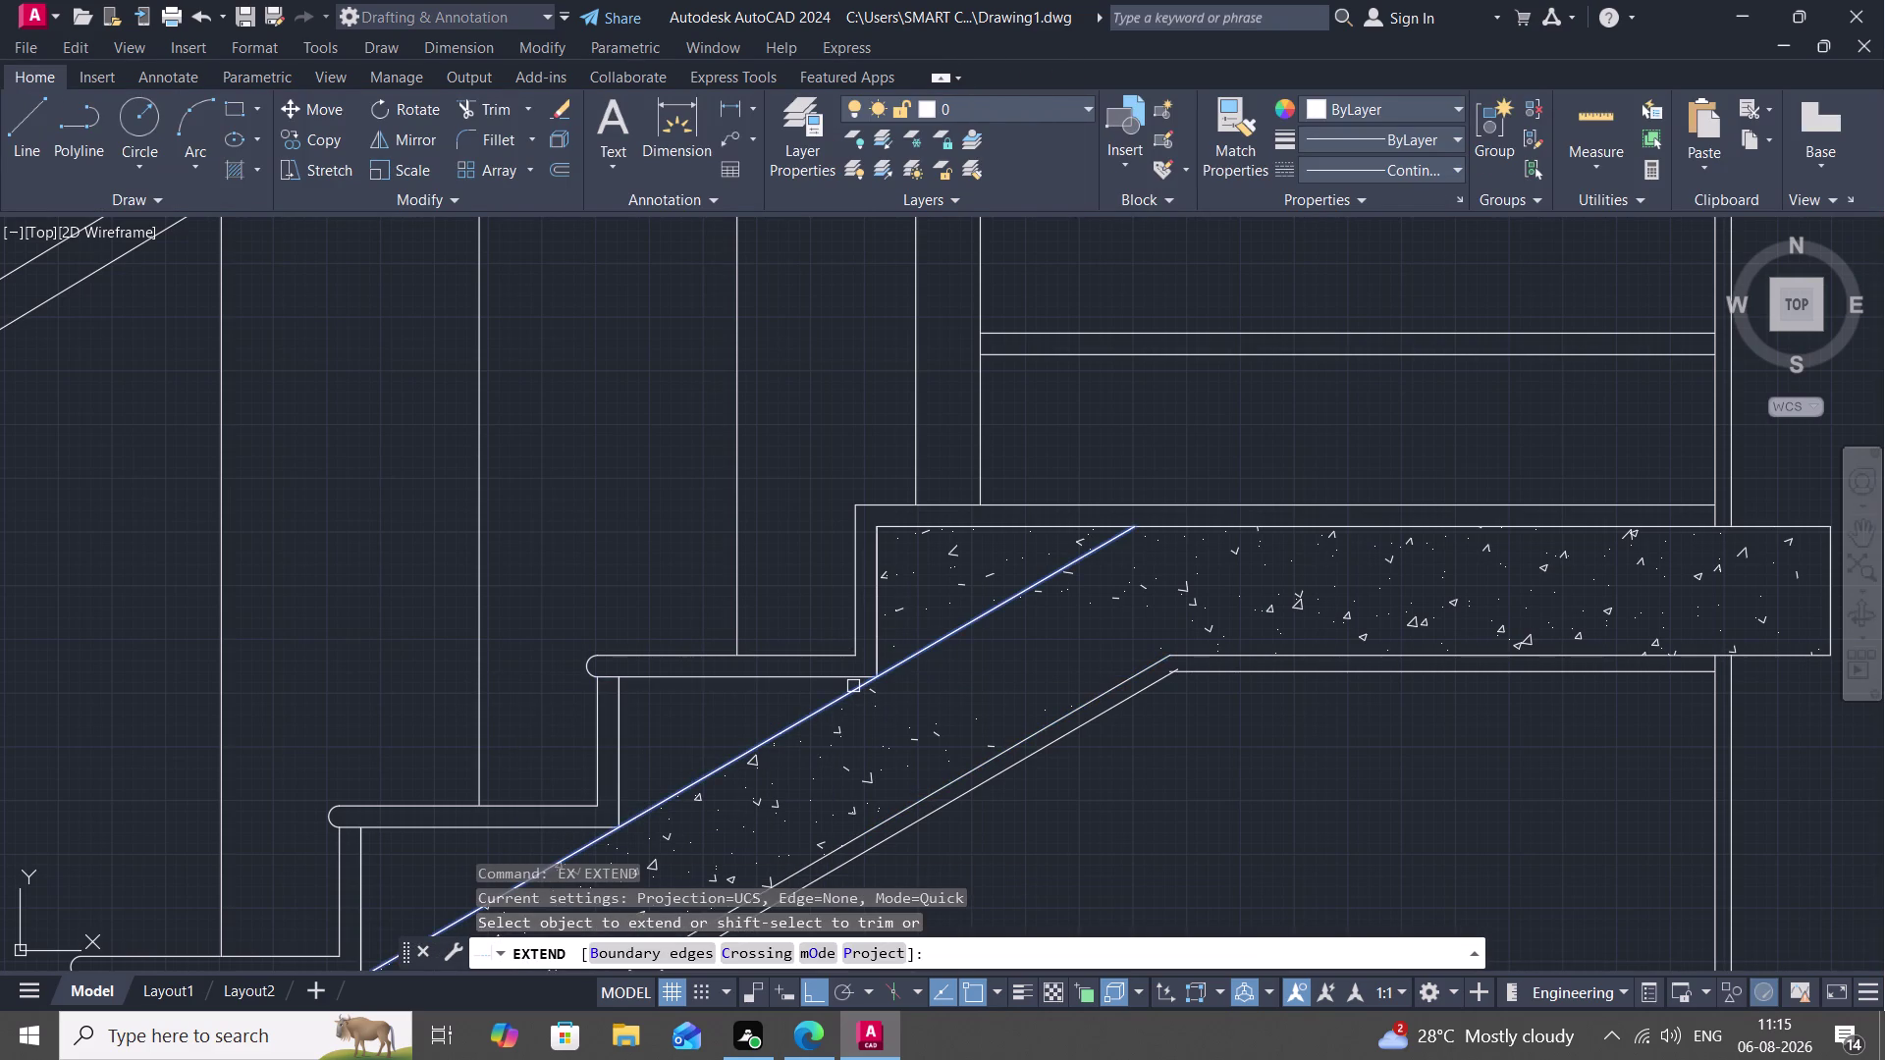
click(853, 687)
key(Escape)
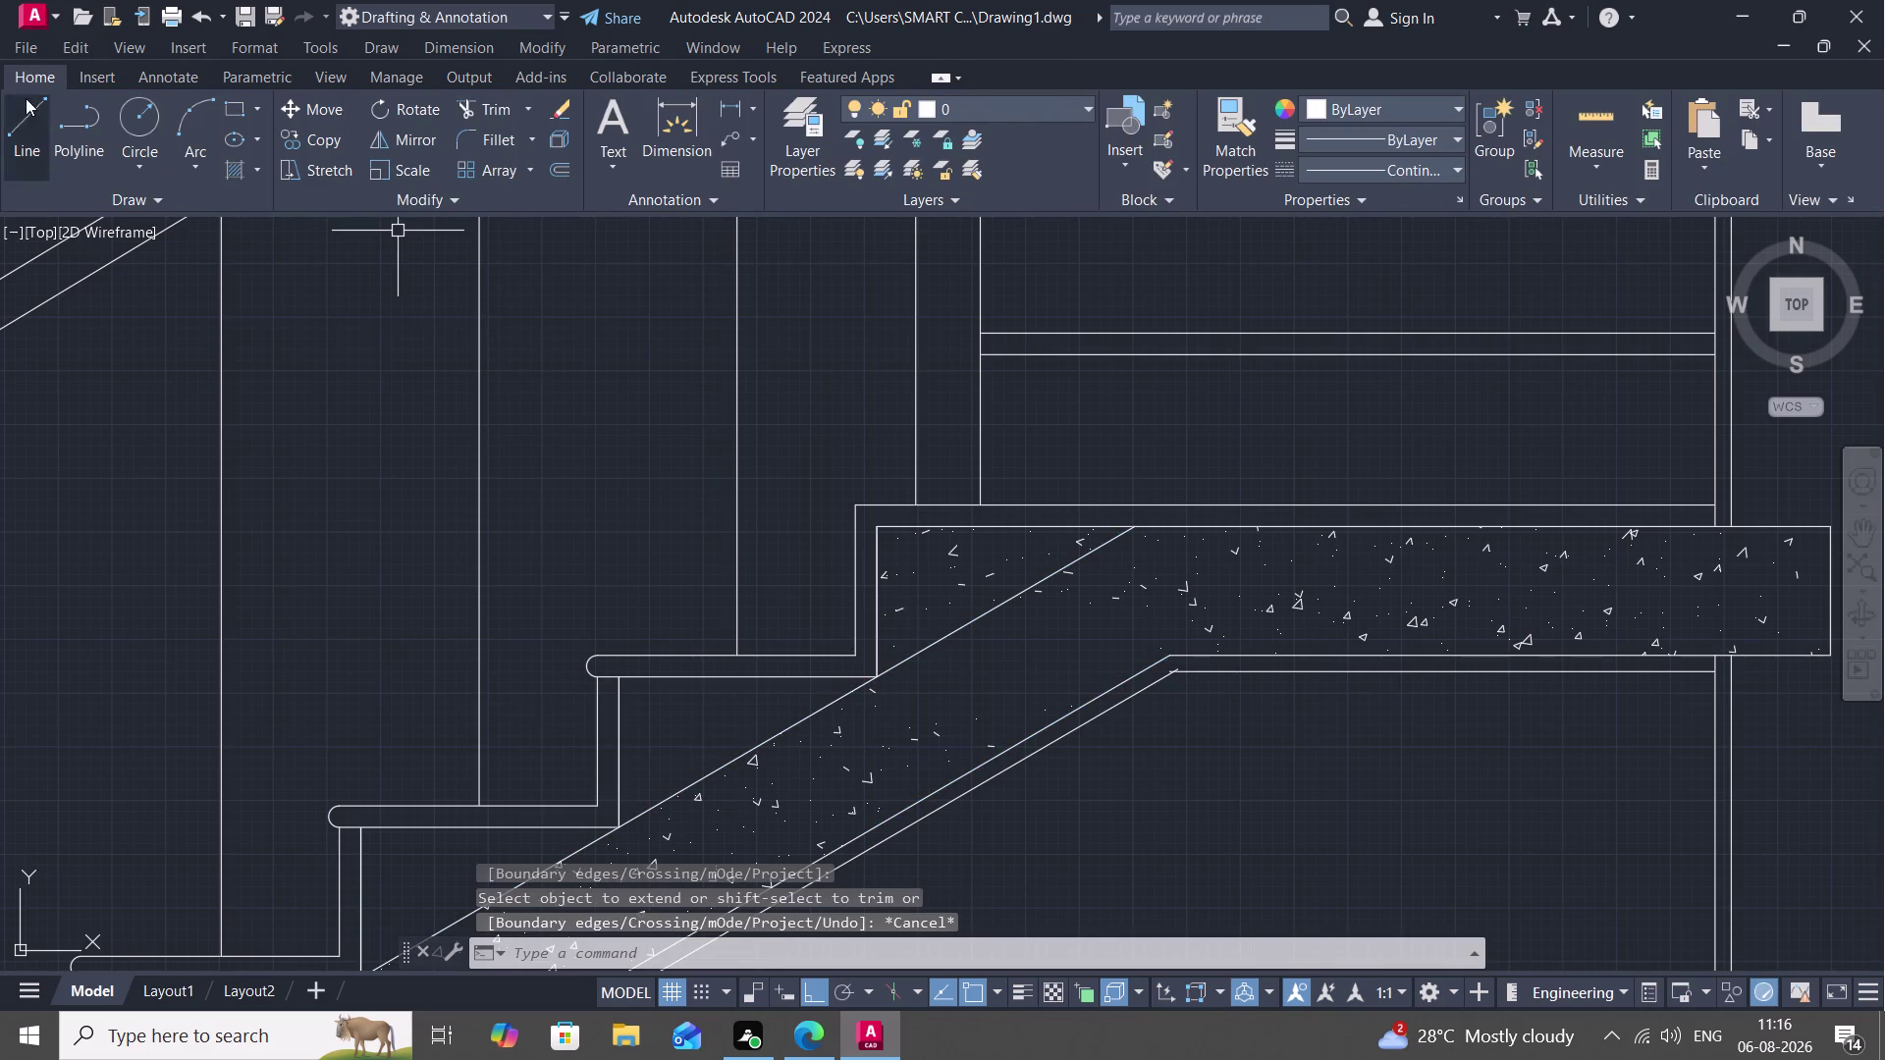
Hatch the sloped slab with AR-CONC, bounded by its upper and lower edges.
key(h)
key(space)
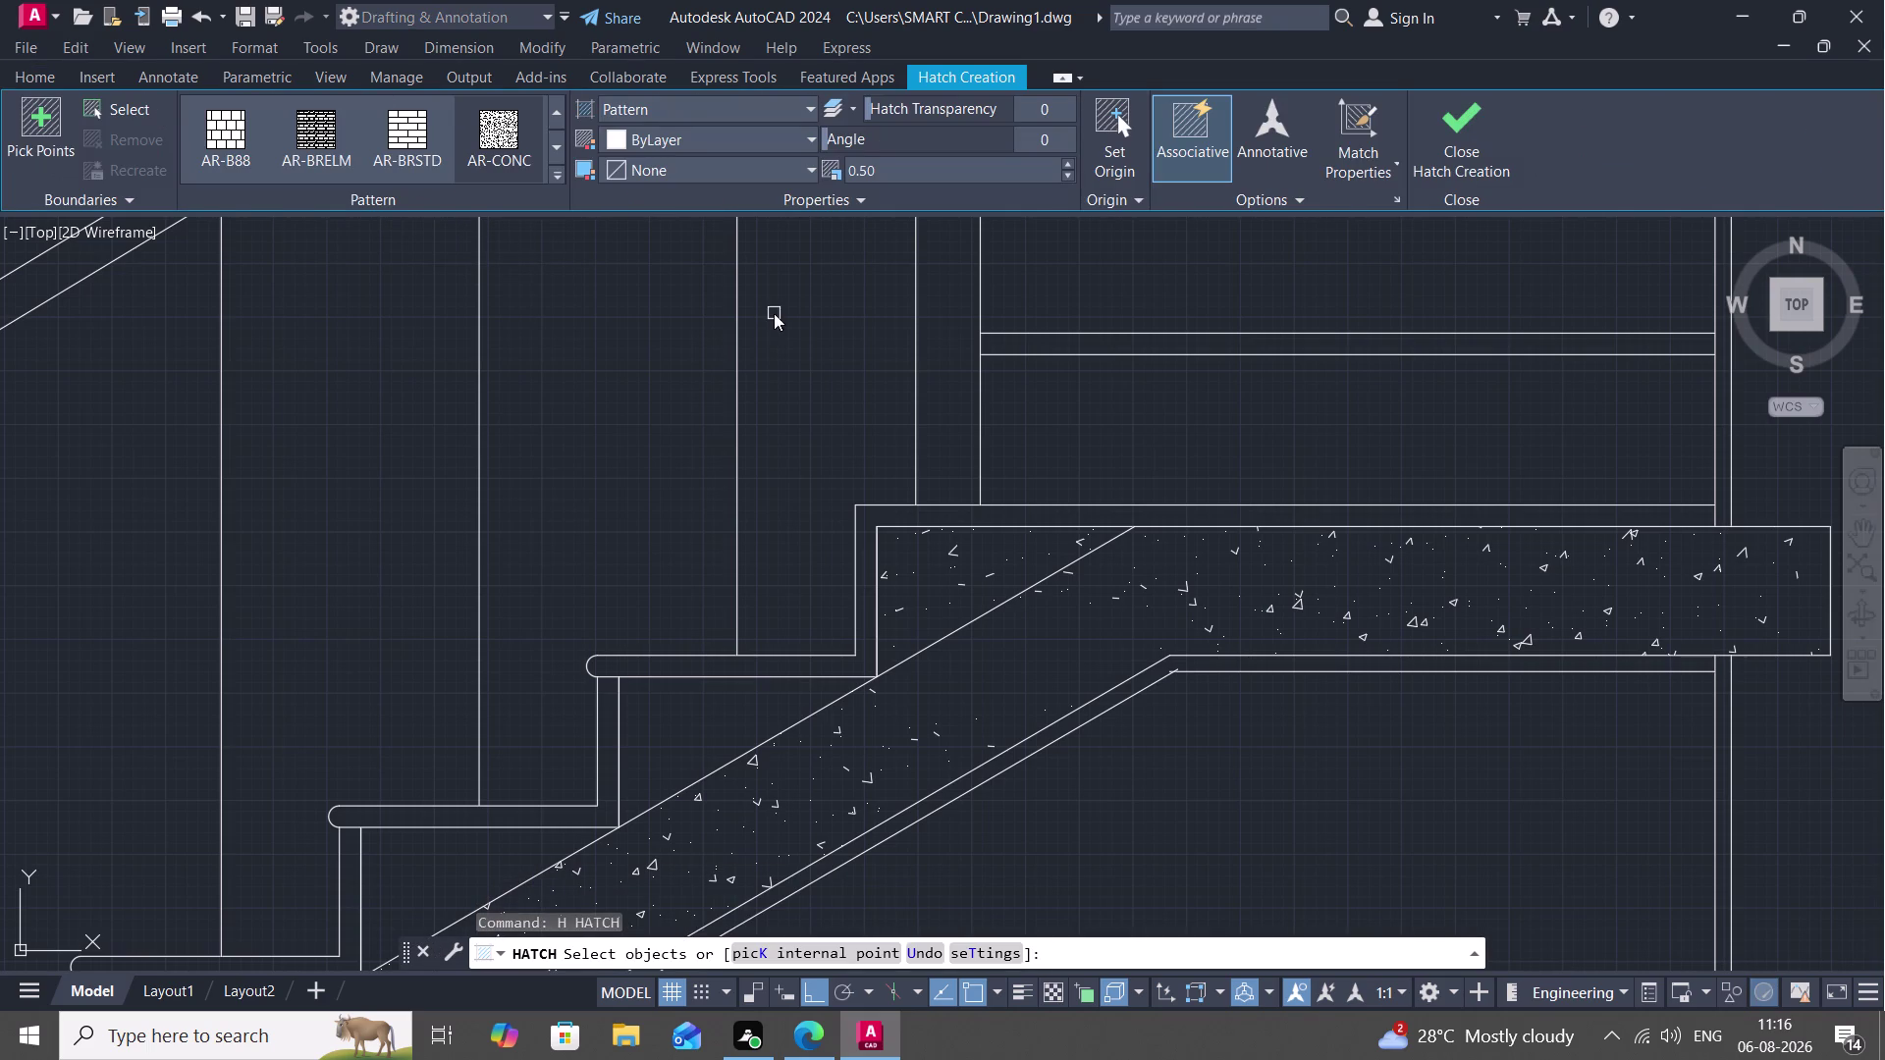
click(498, 130)
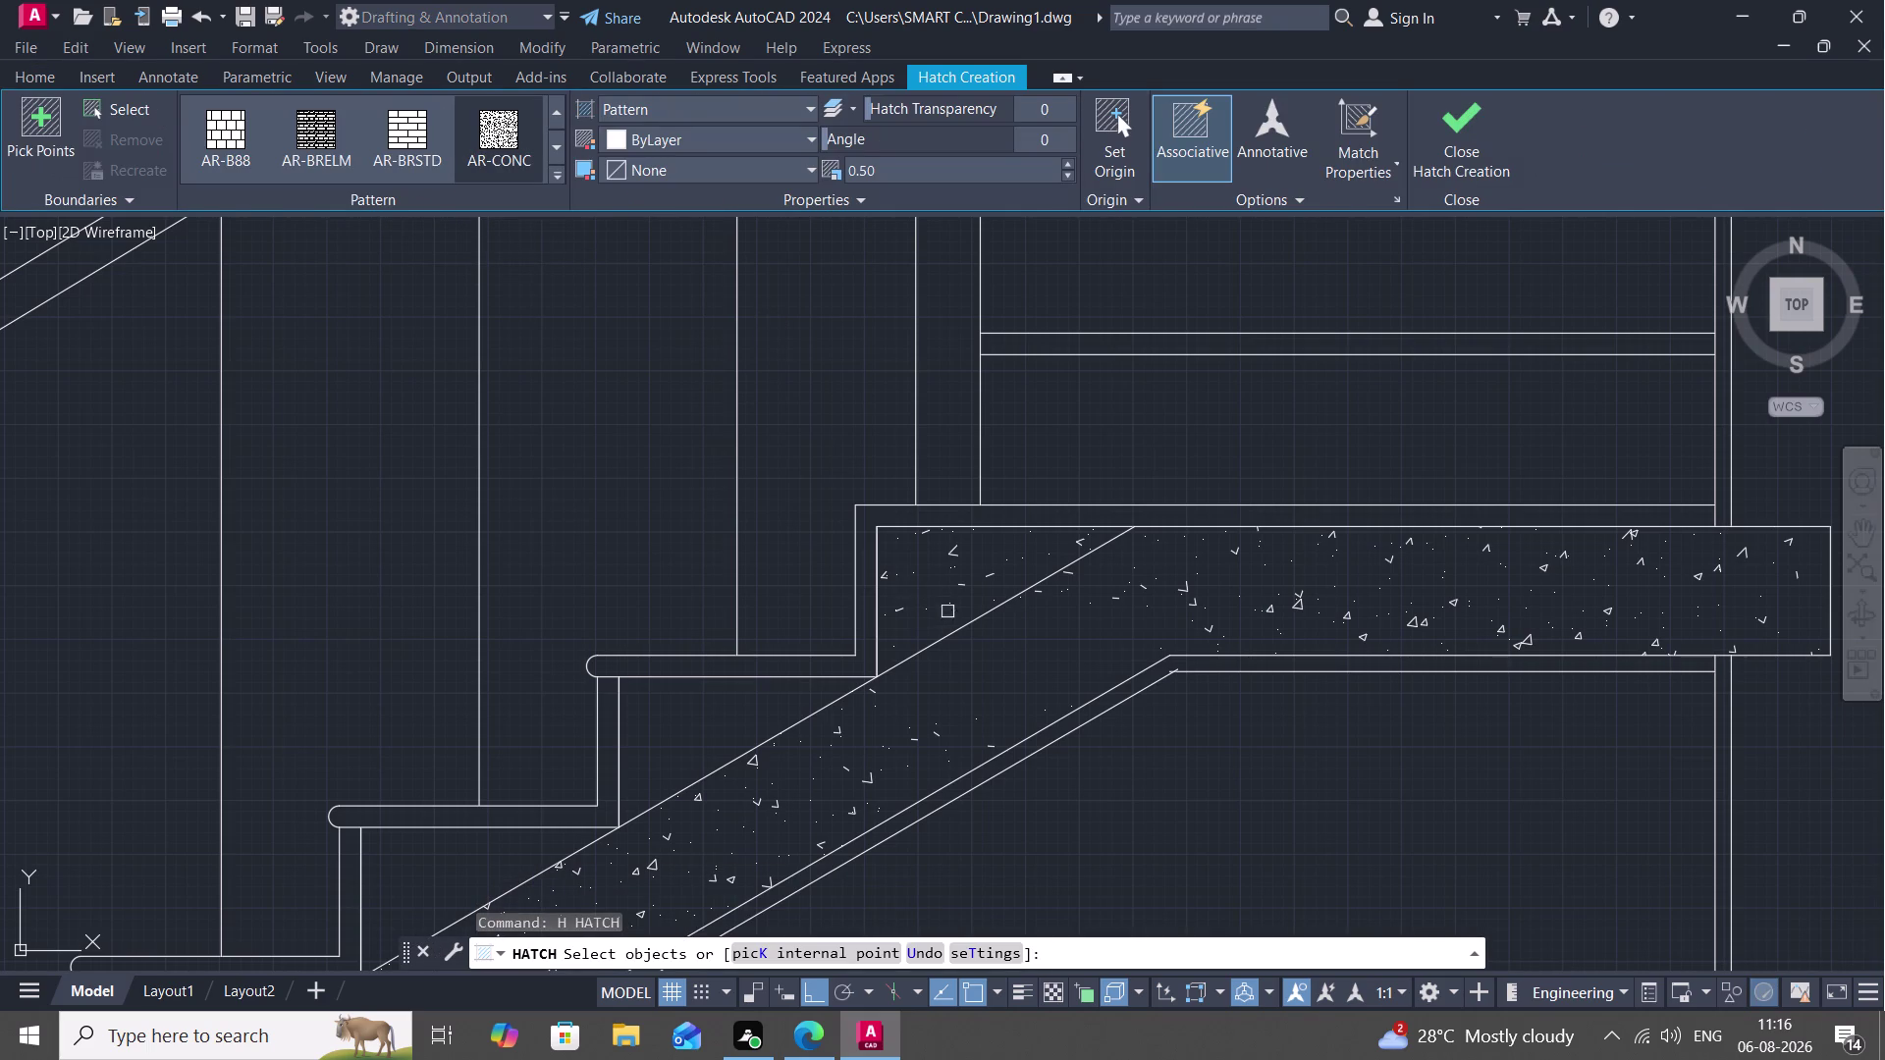
click(950, 632)
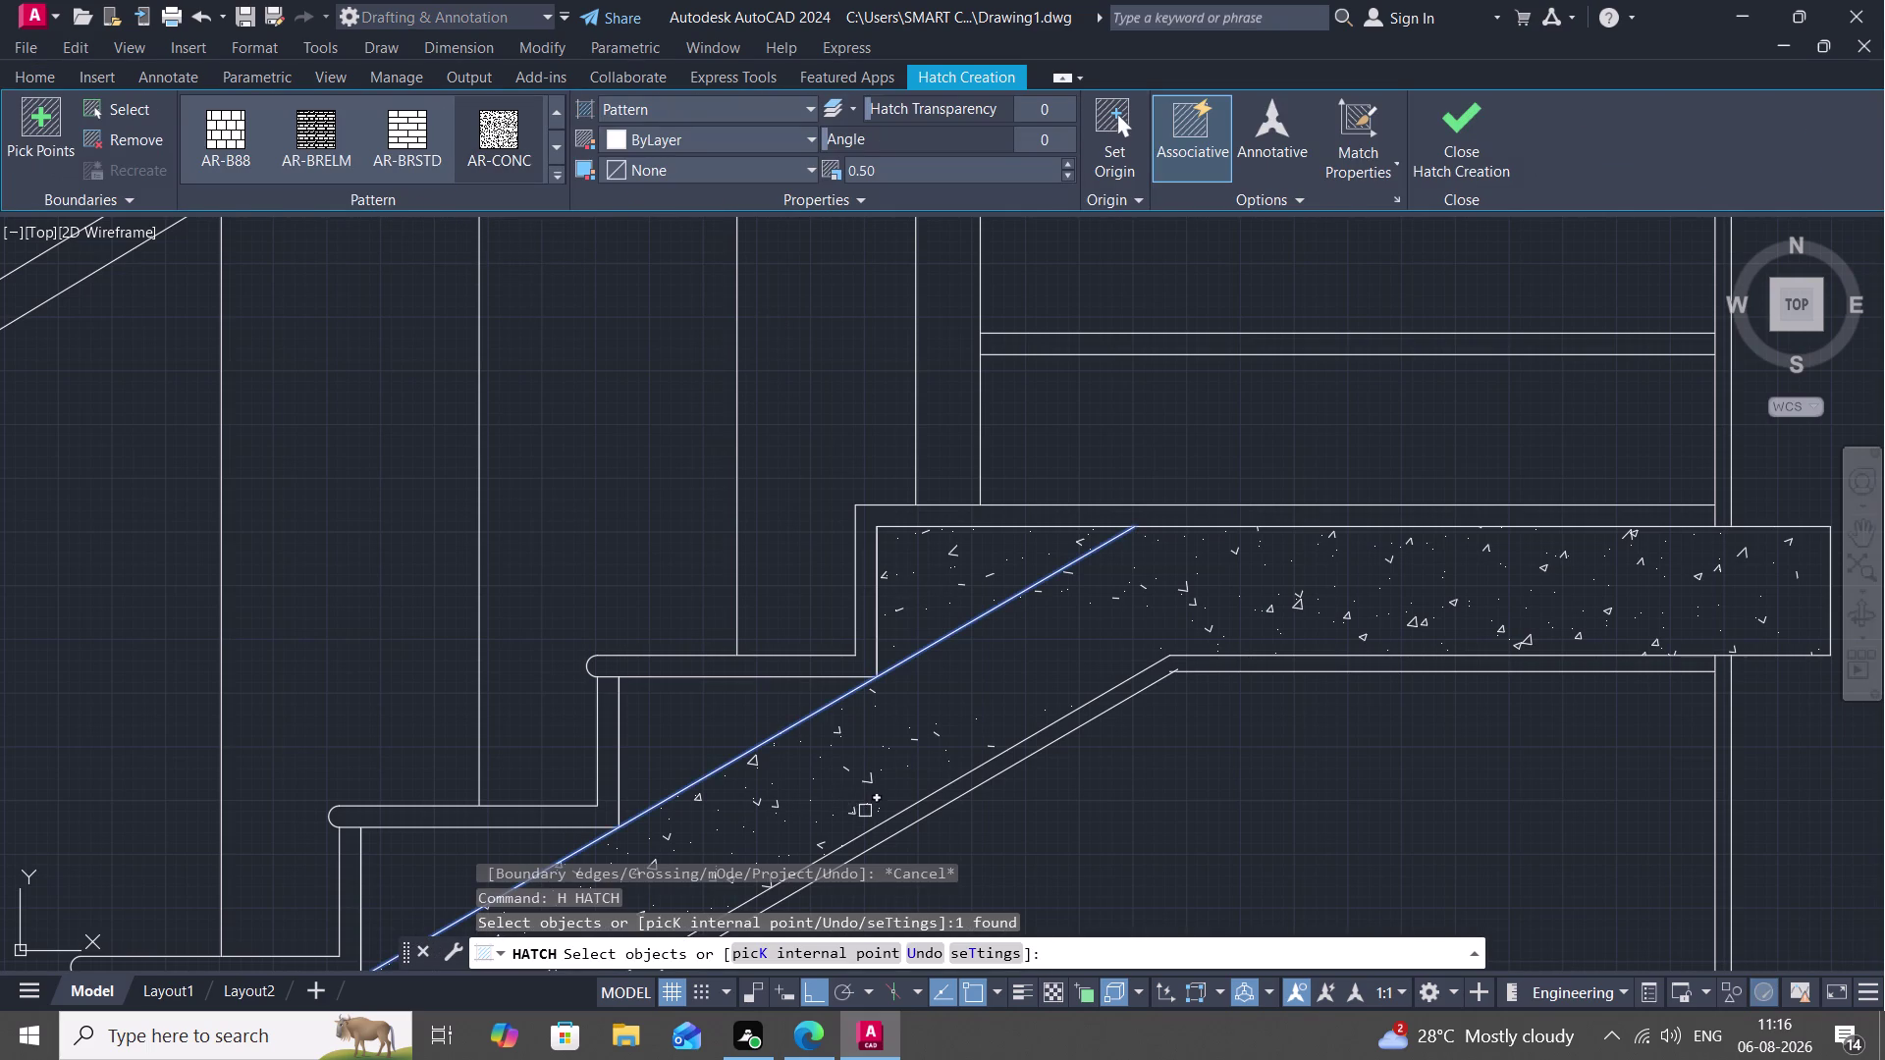
click(853, 835)
click(846, 791)
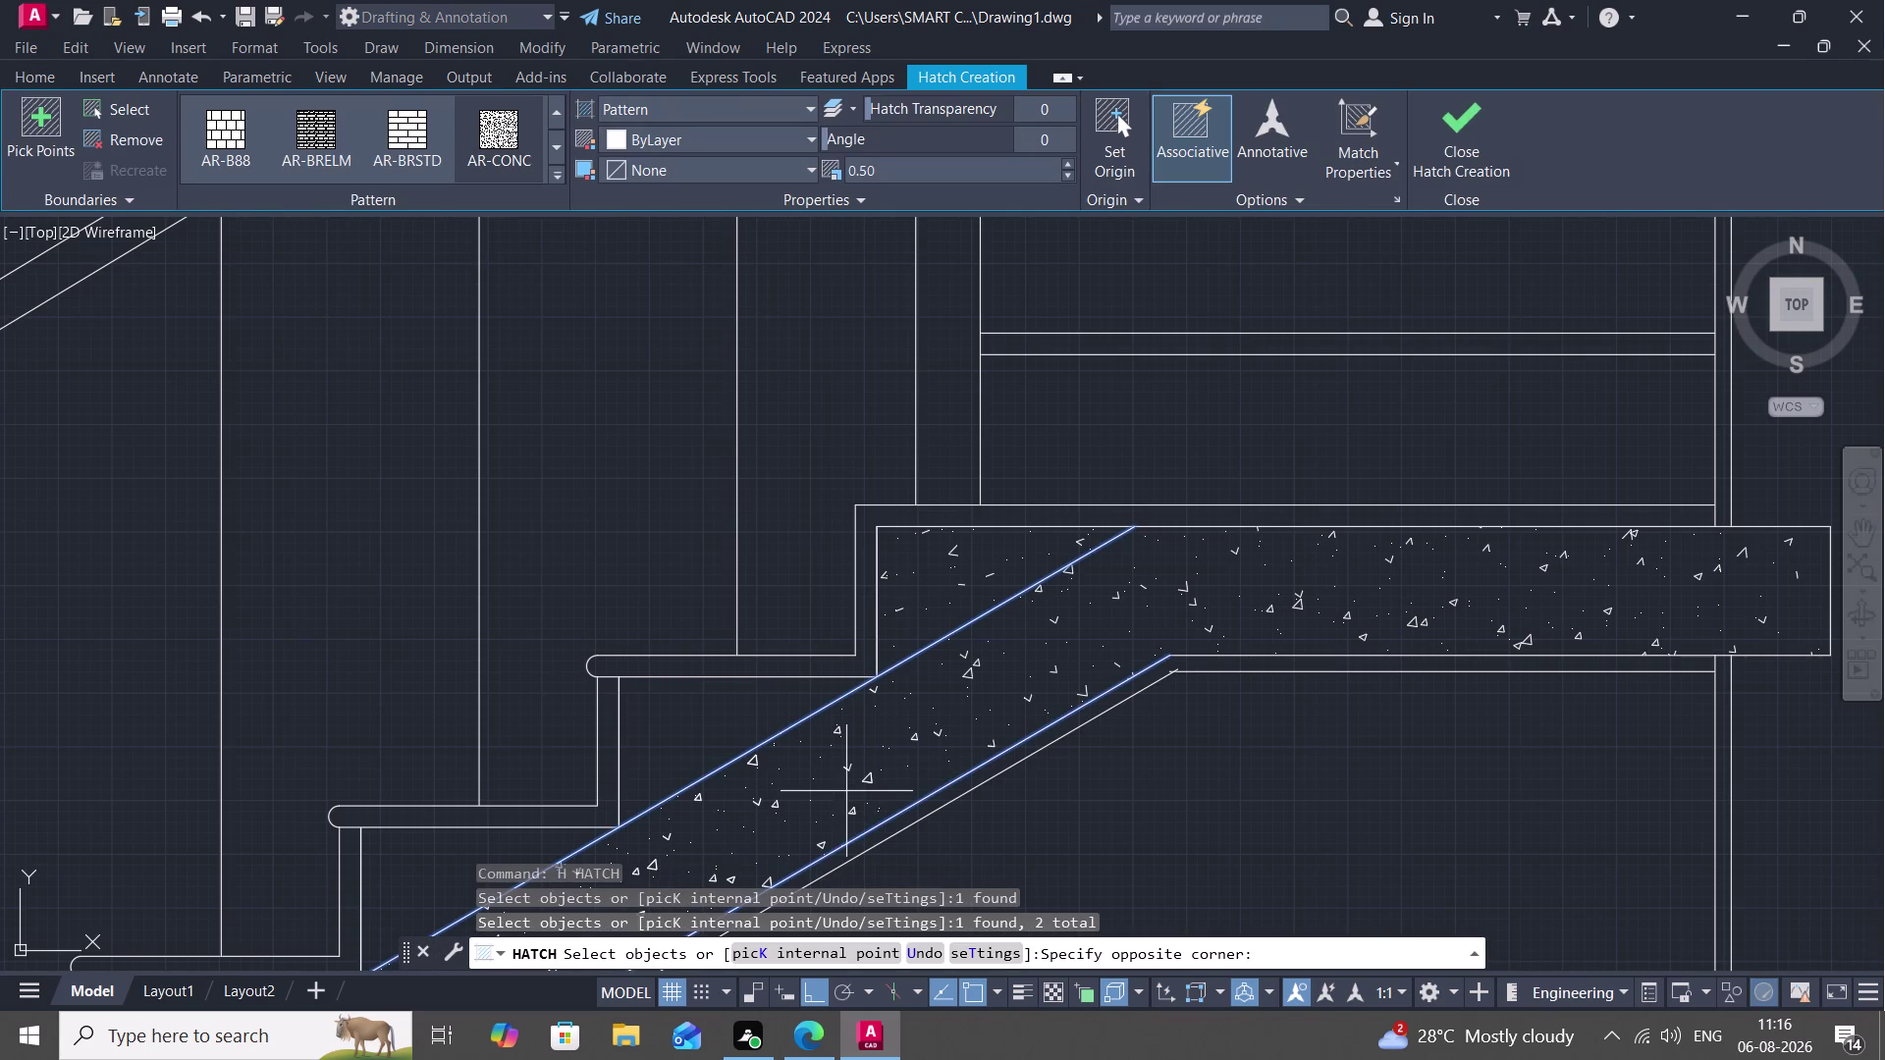
key(Escape)
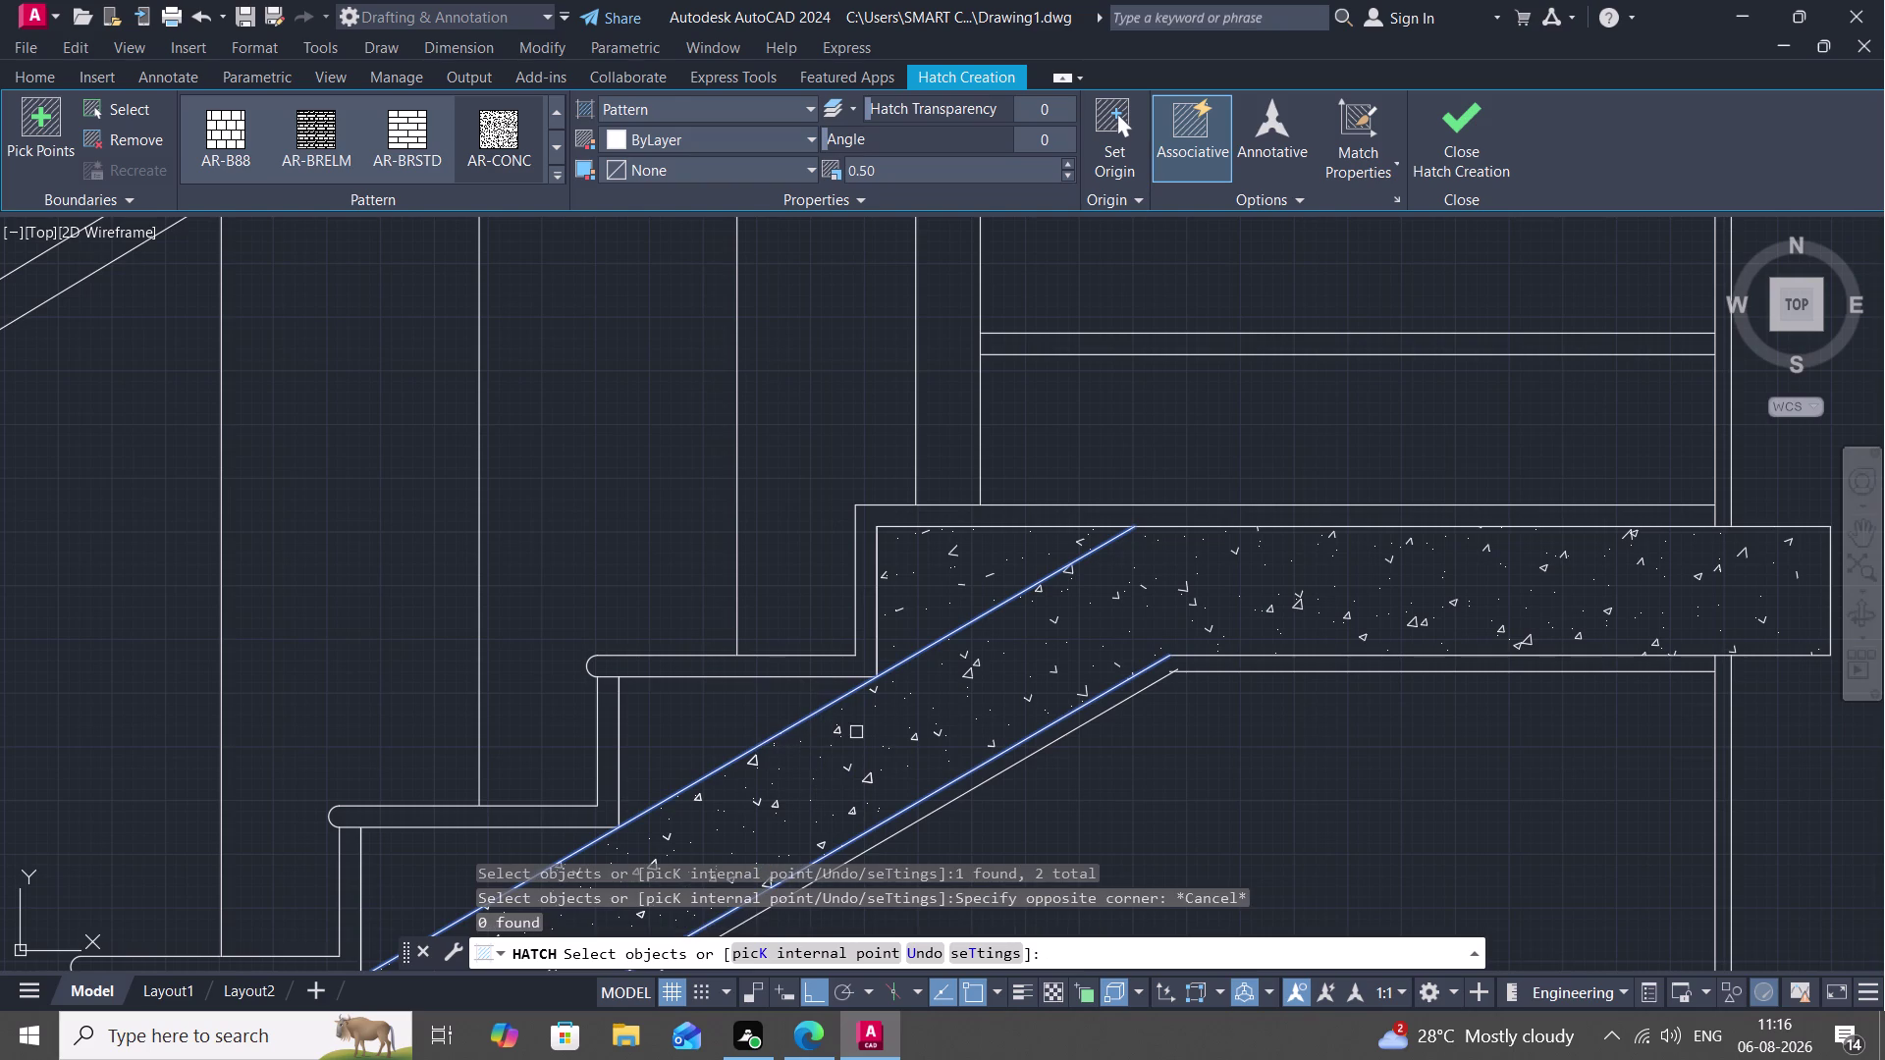
key(Escape)
text(TR)
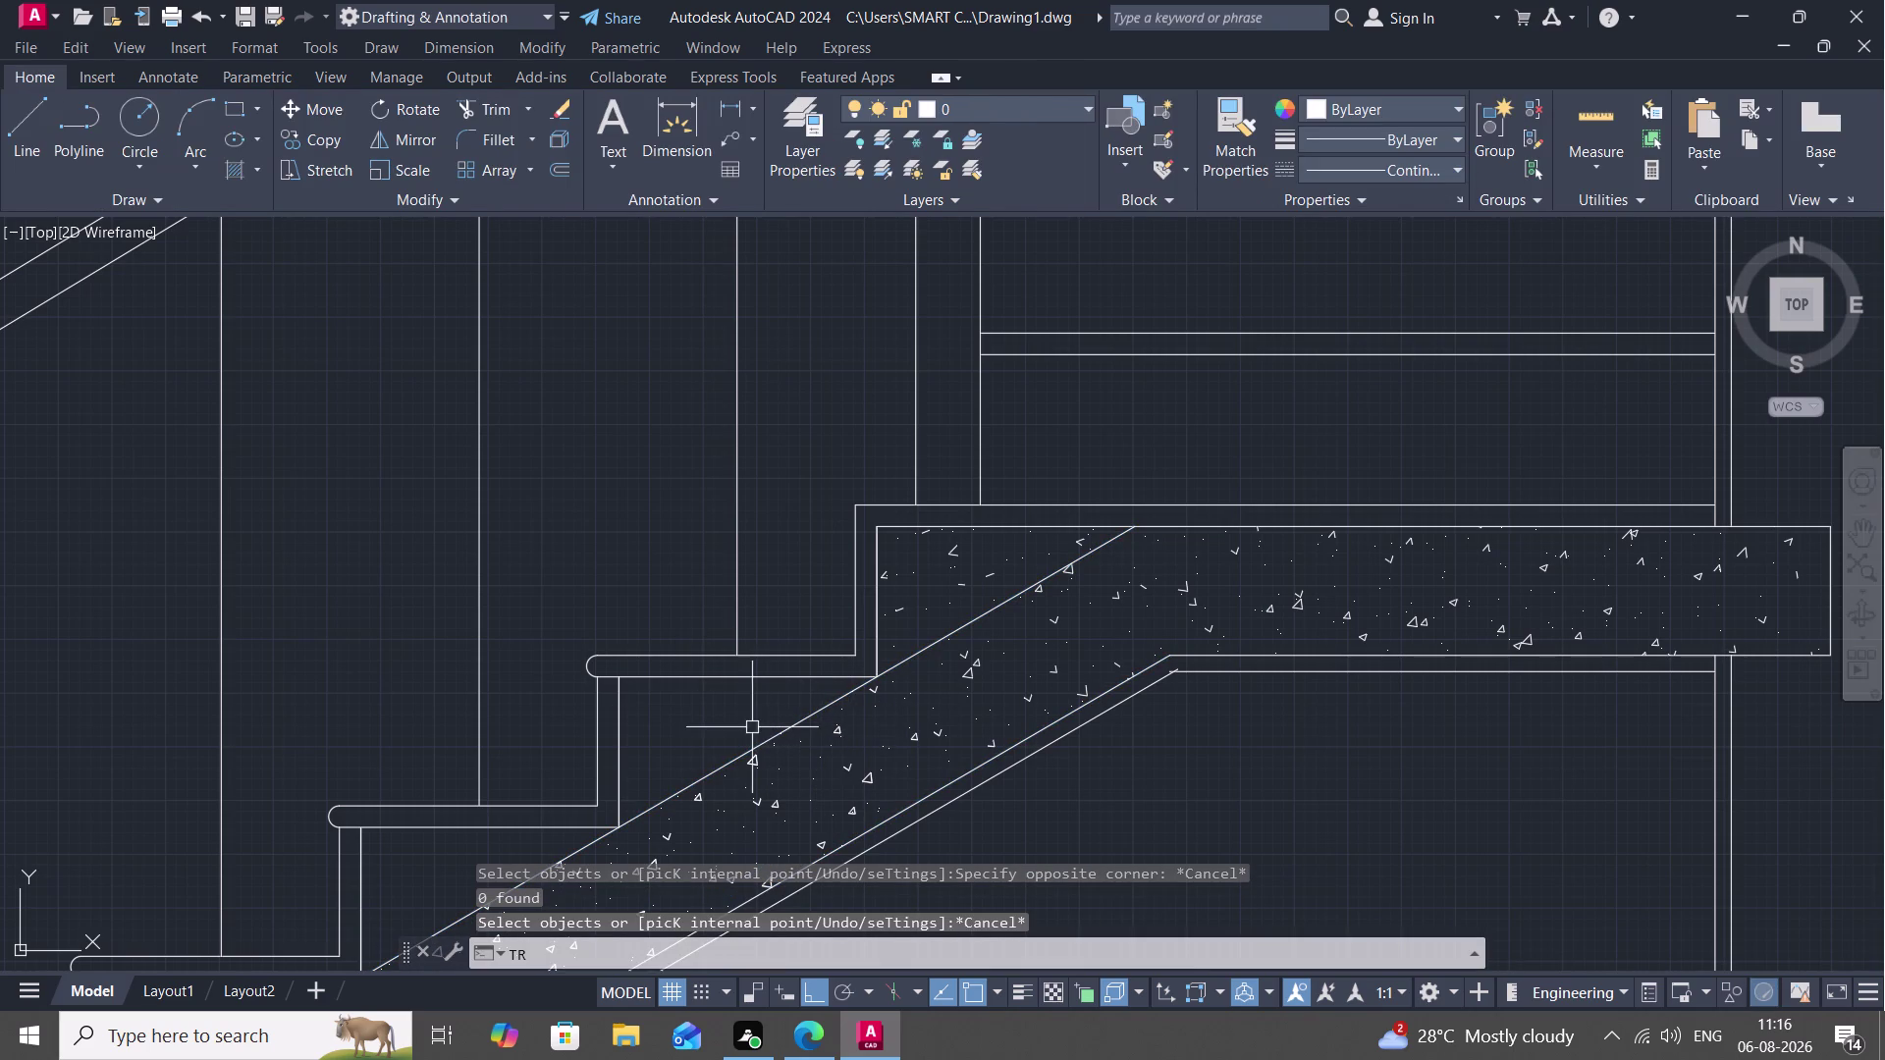
key(space)
click(952, 632)
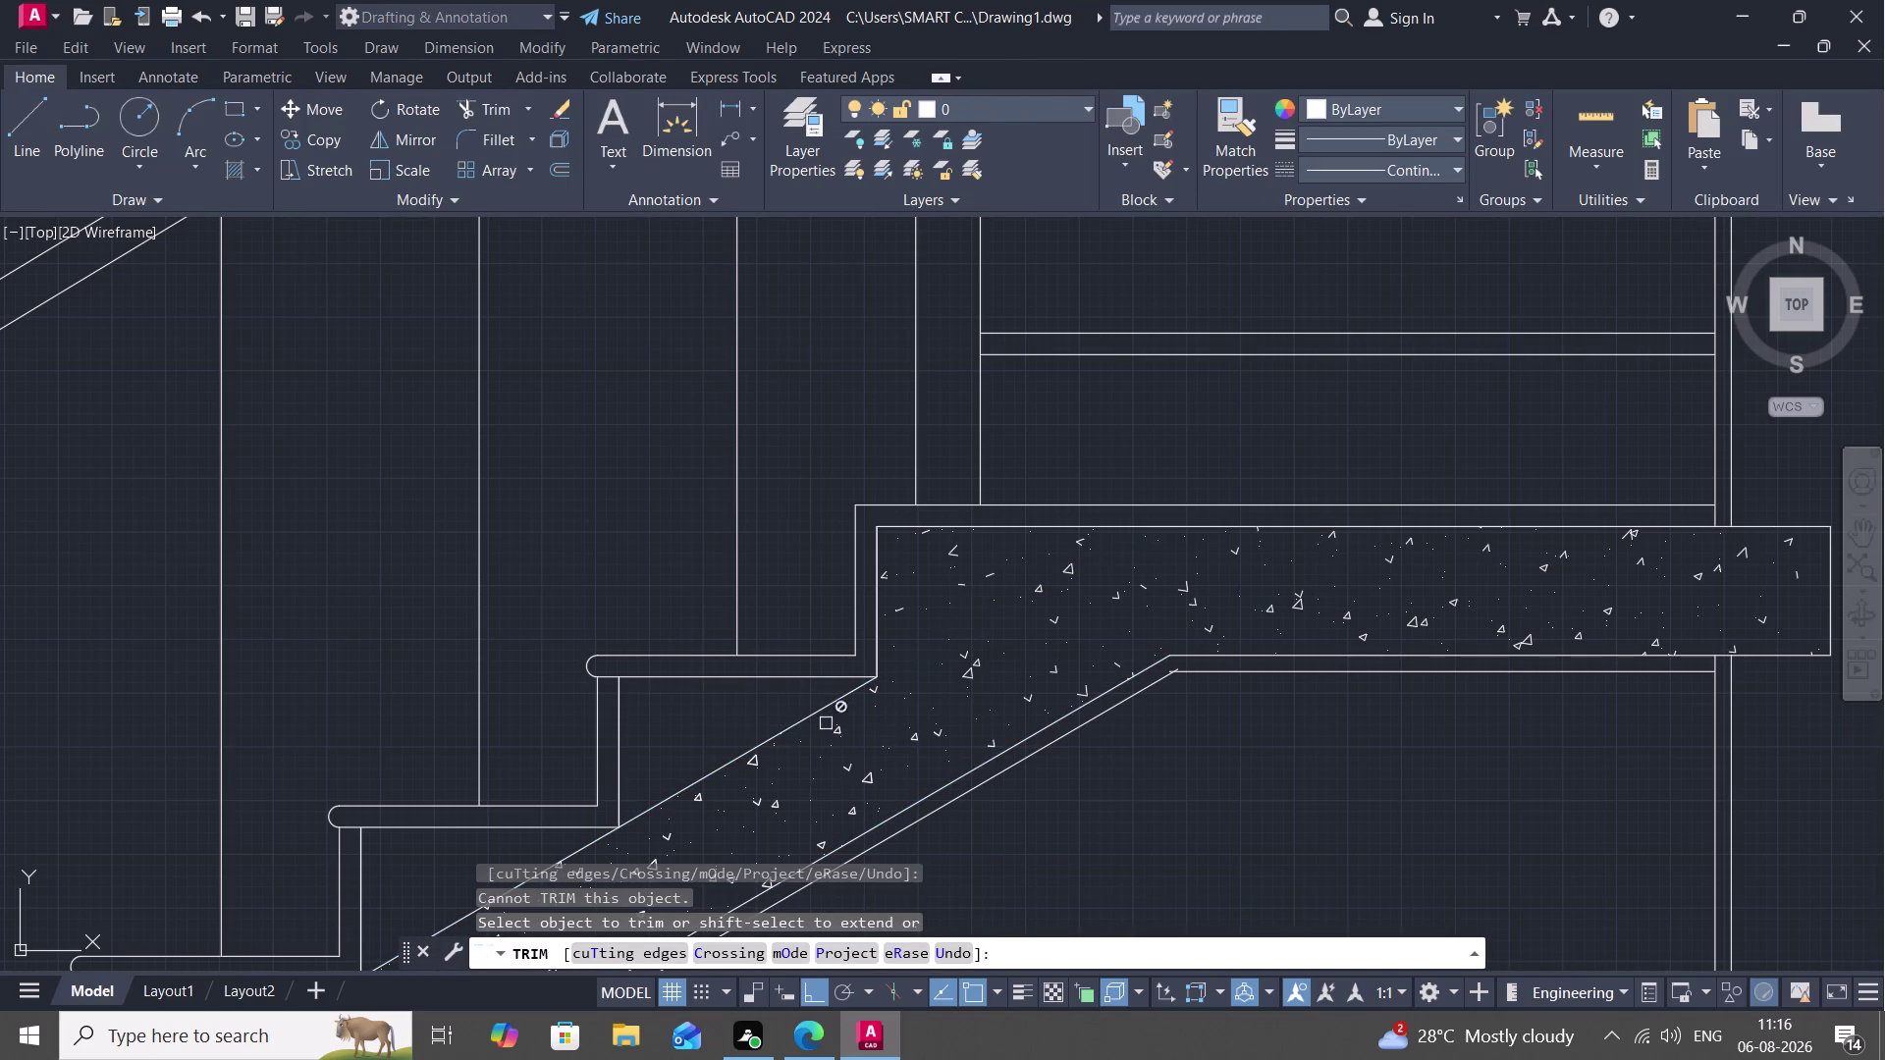
scroll(down, 3)
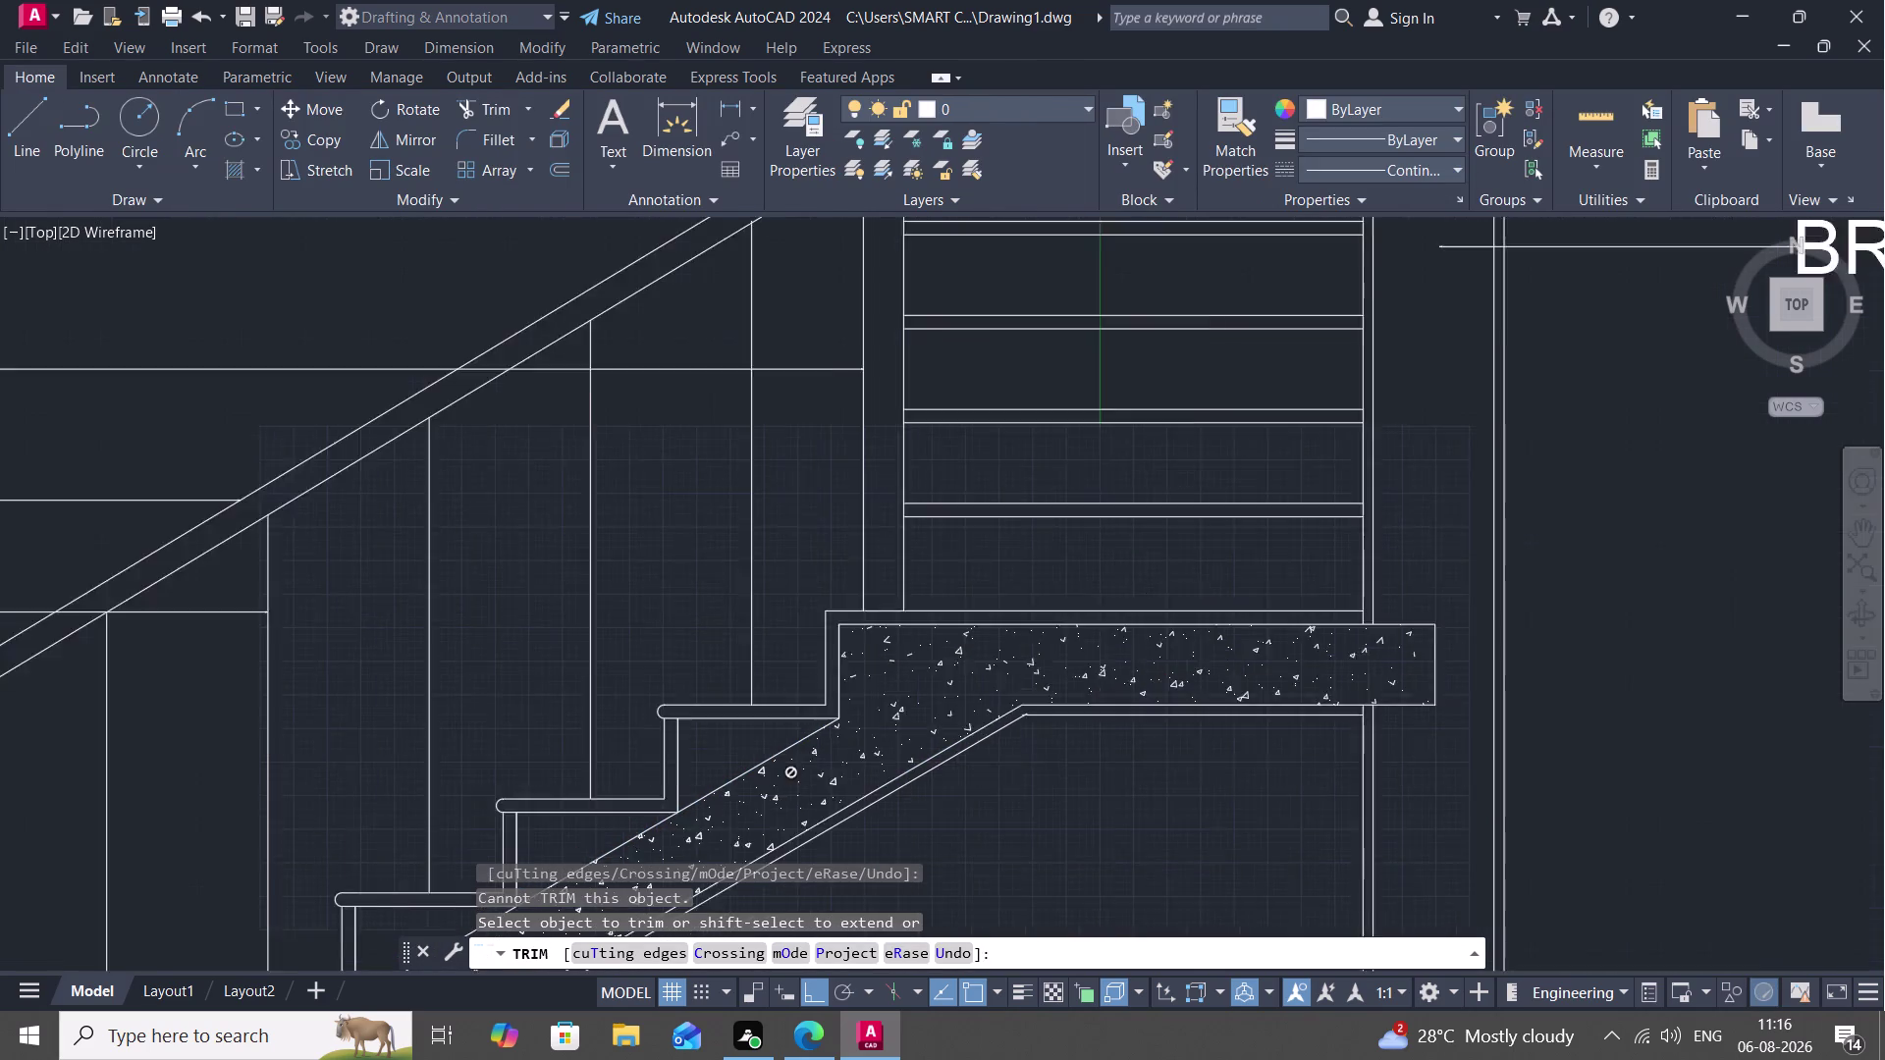
scroll(down, 3)
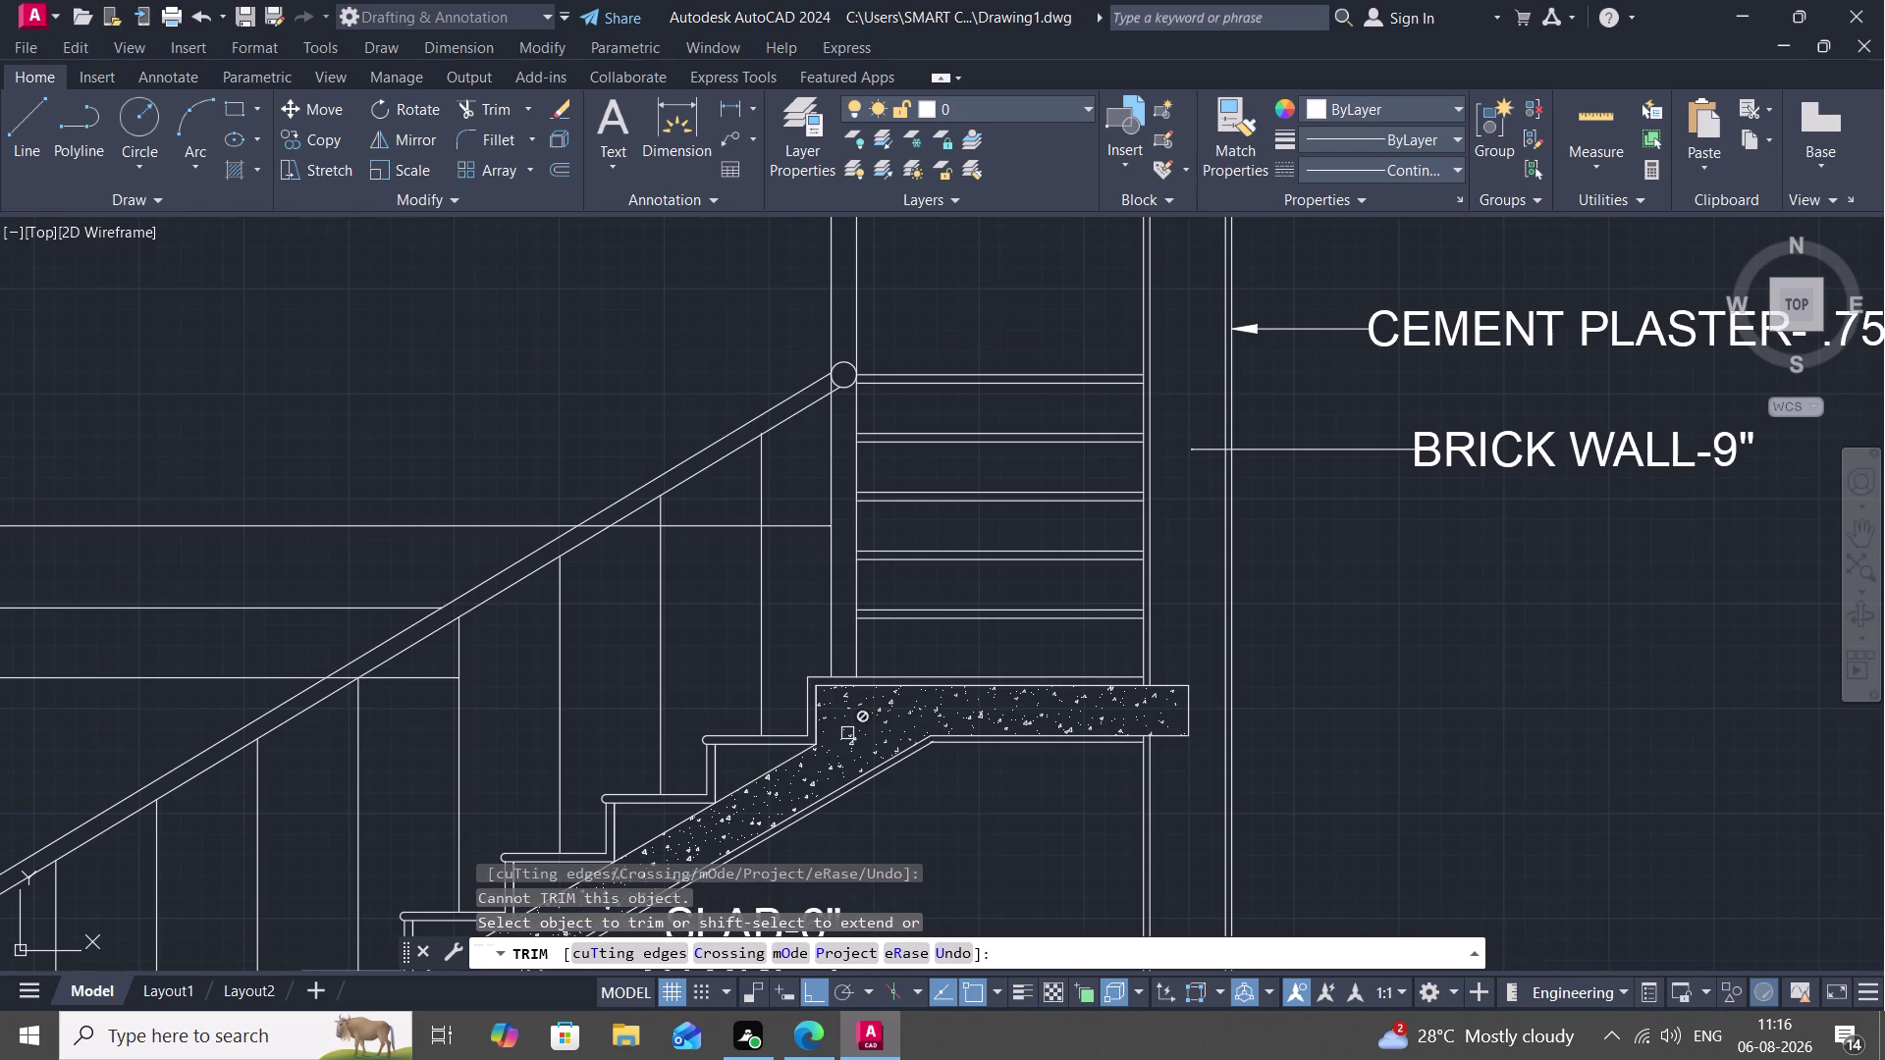
key(Escape)
scroll(down, 3)
scroll(down, 3)
middle_drag(822, 750, 854, 663)
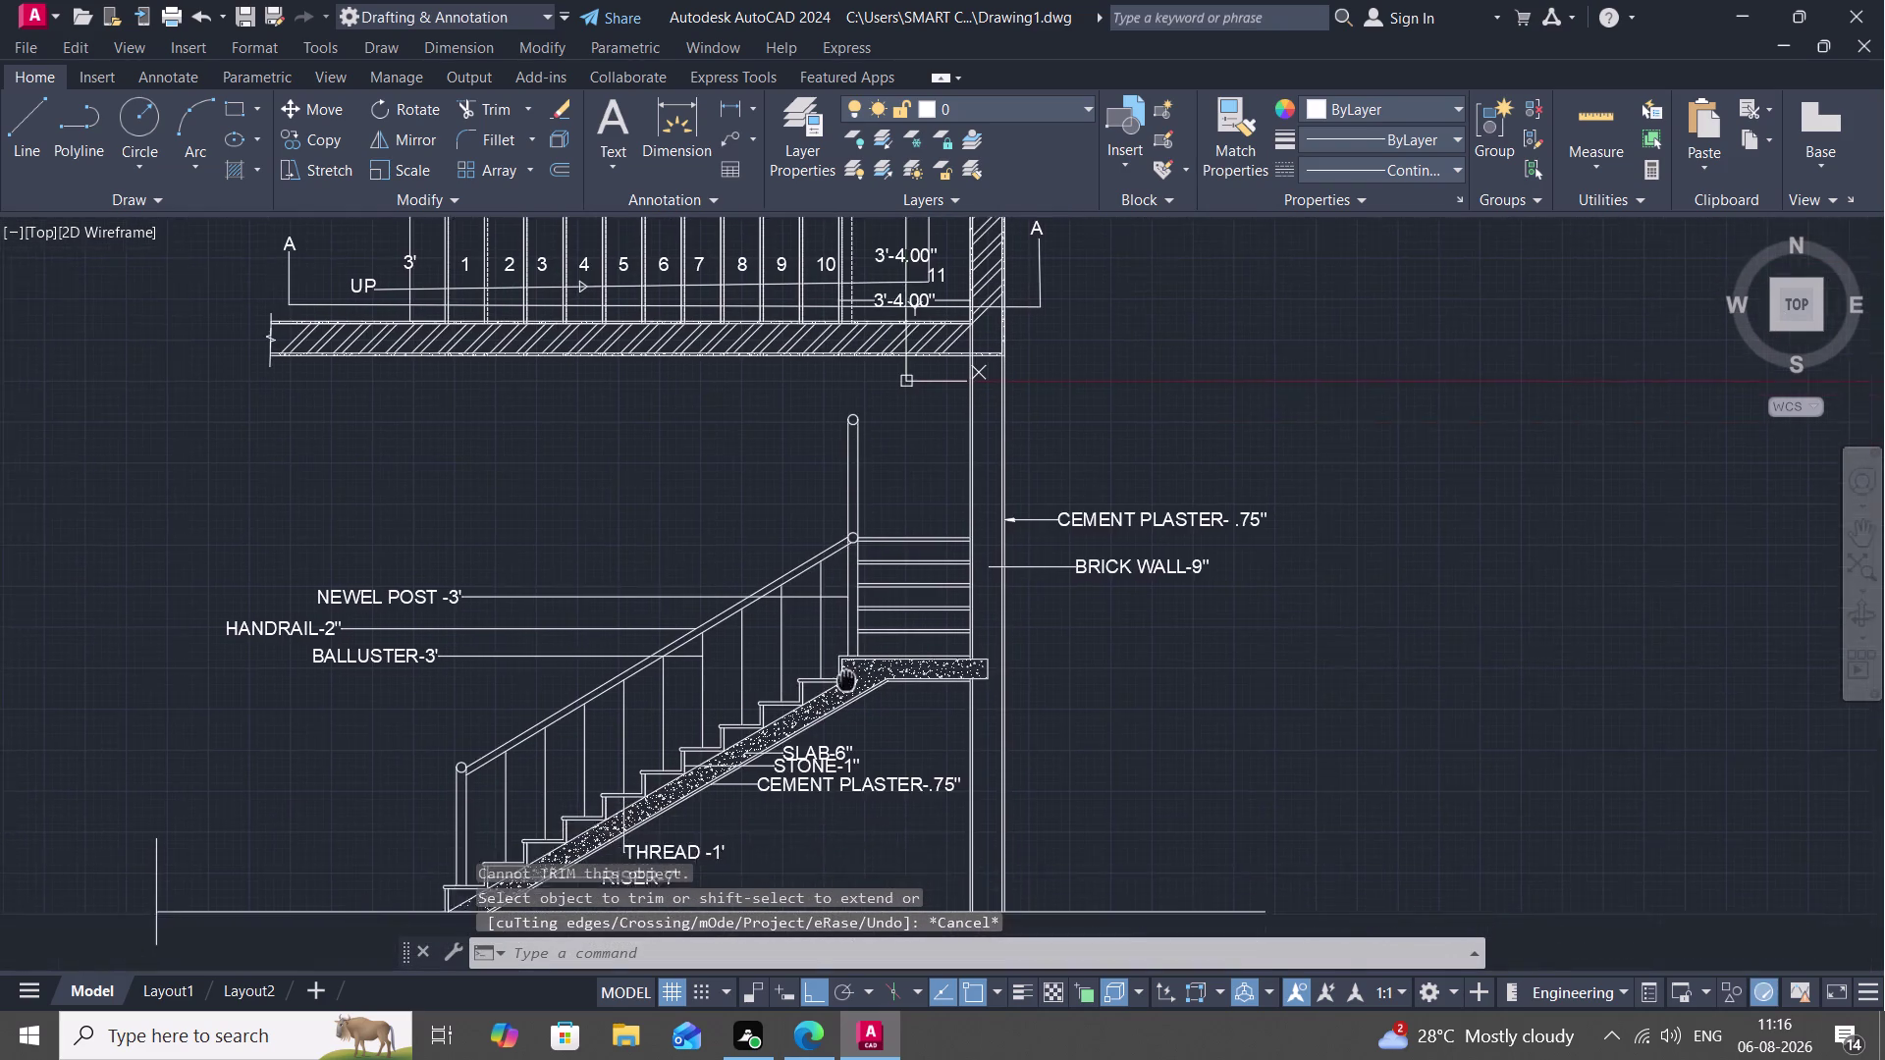
middle_drag(854, 663, 878, 634)
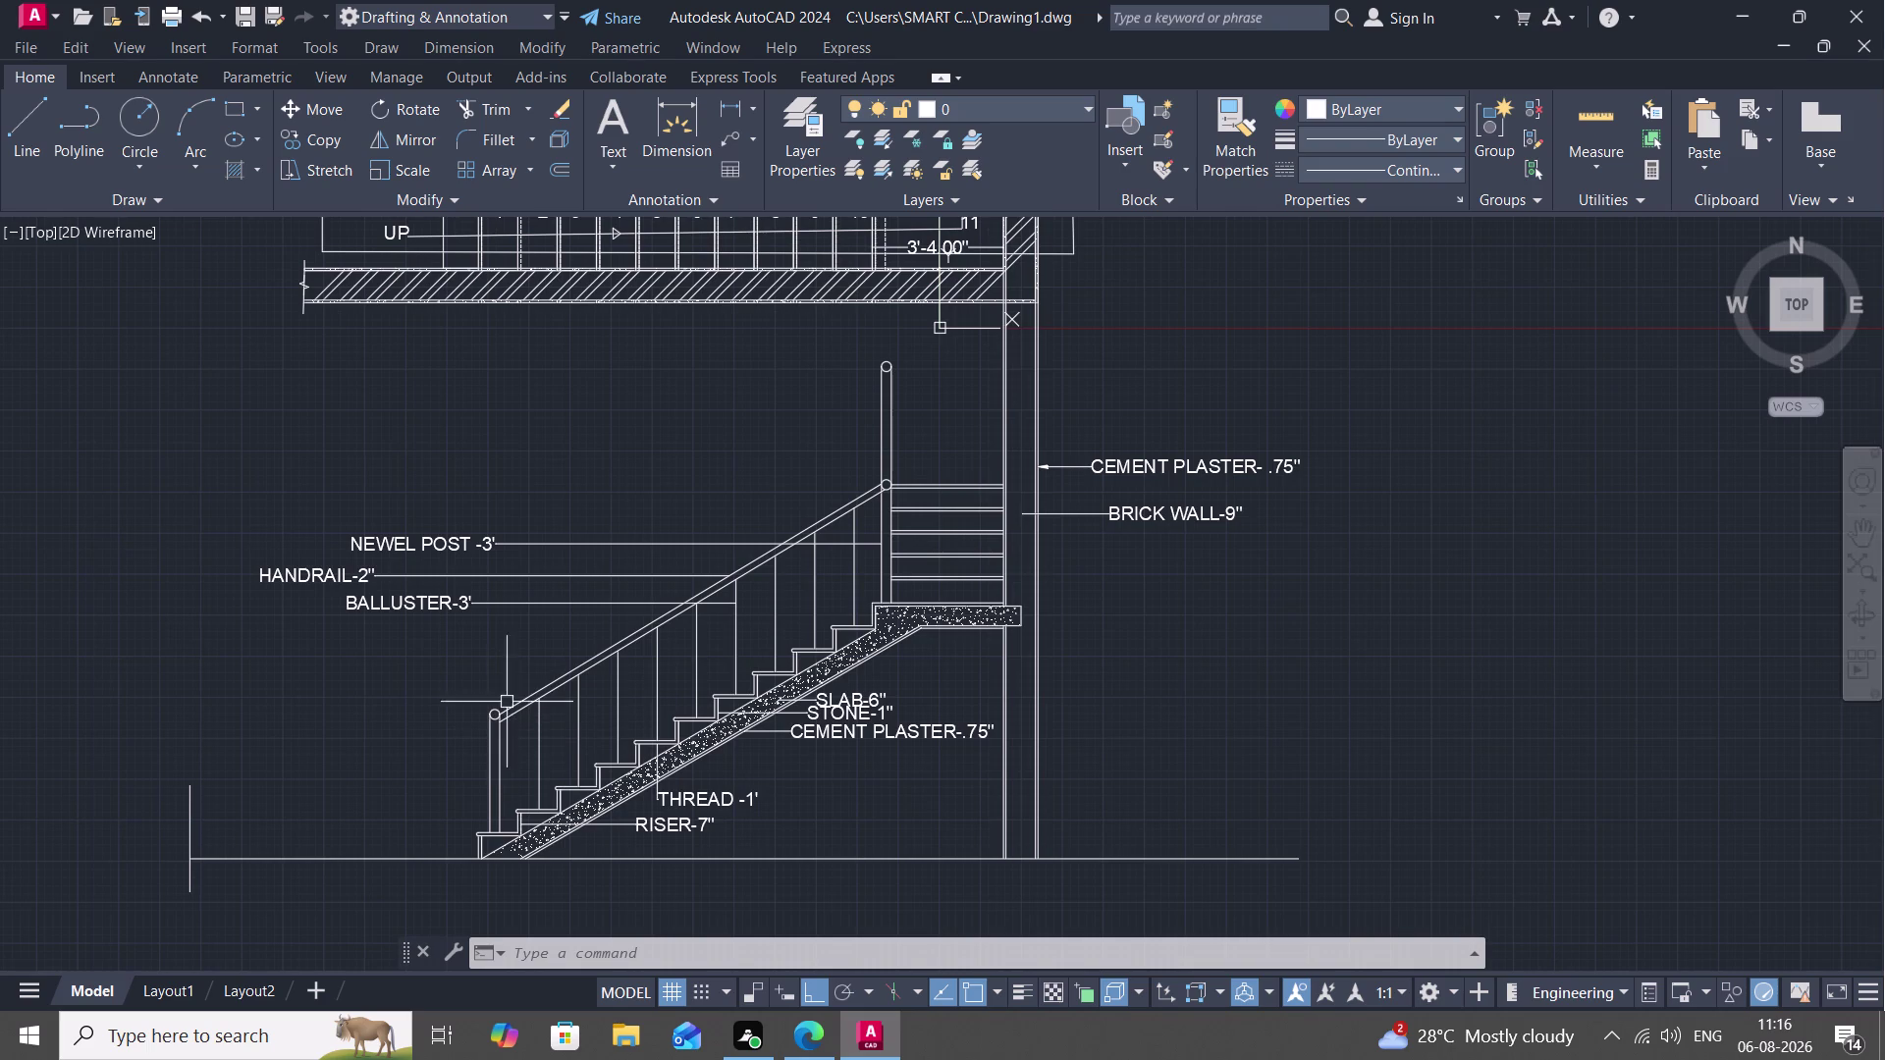
middle_drag(920, 407, 919, 407)
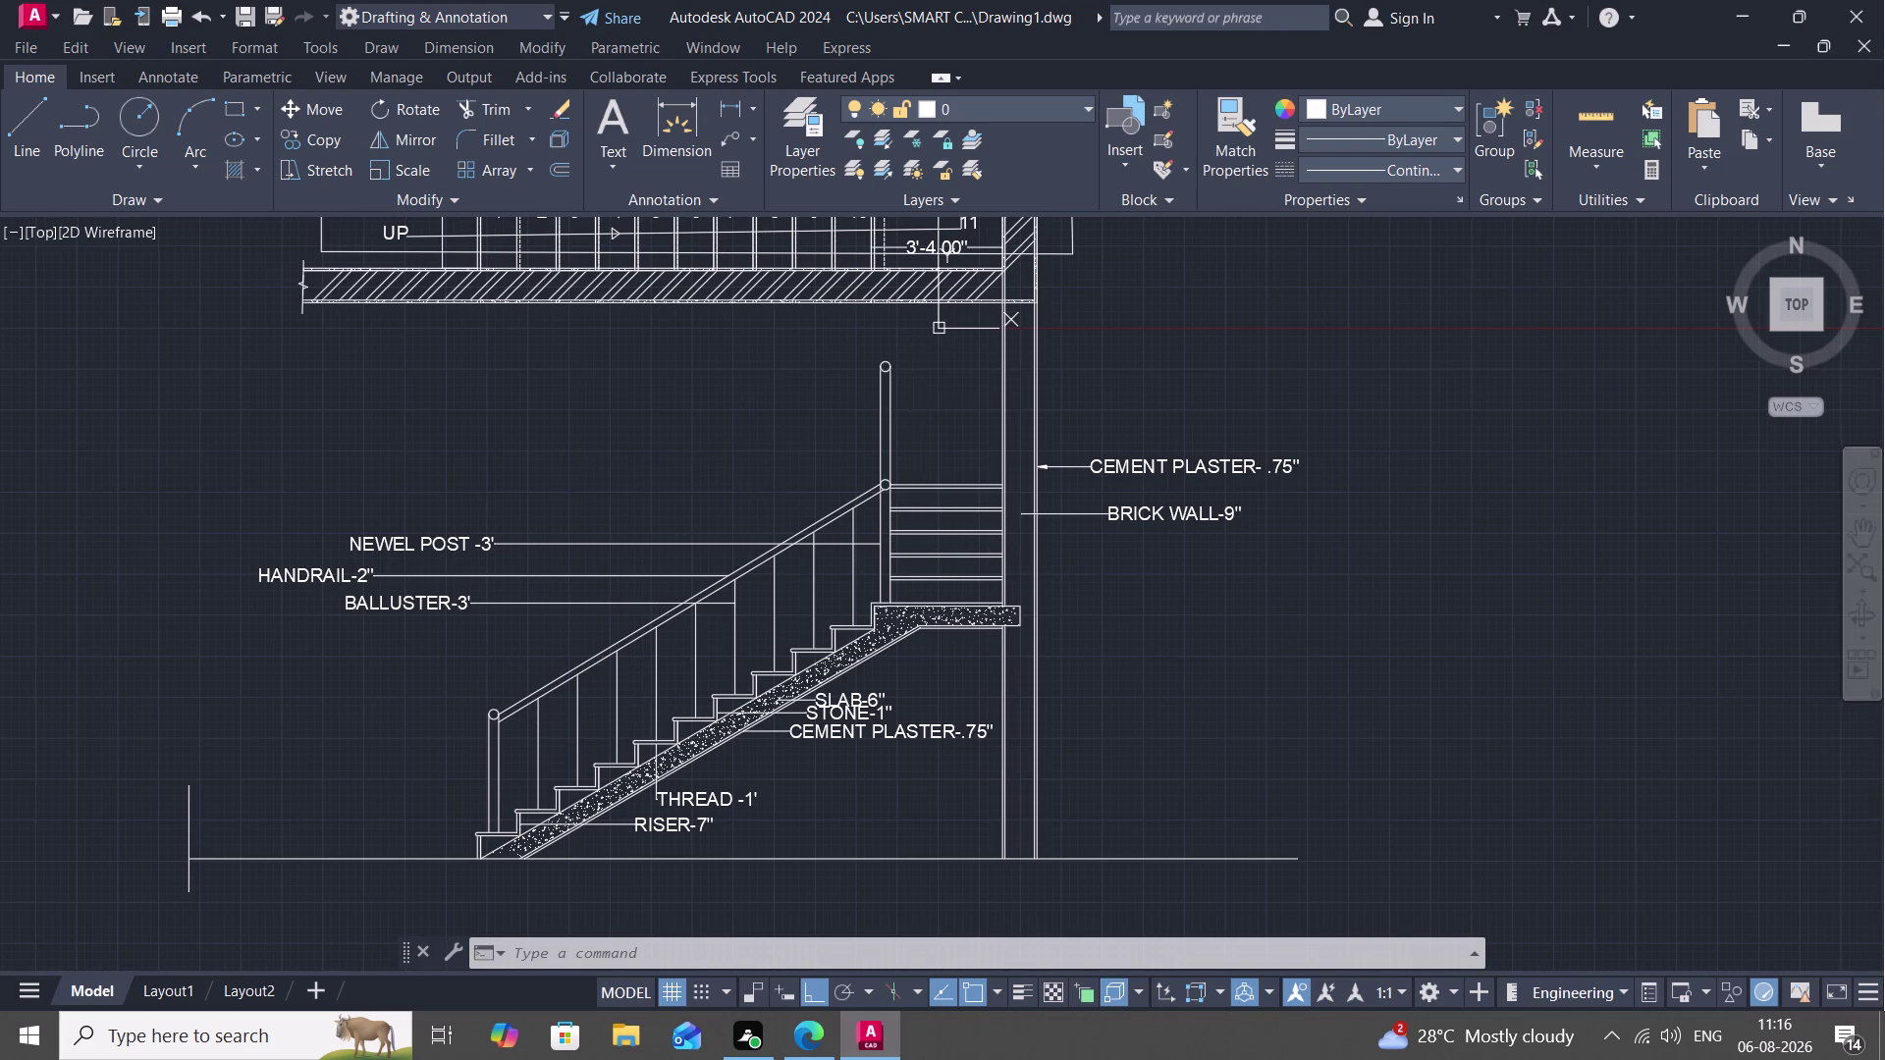
middle_drag(919, 406, 818, 558)
scroll(up, 3)
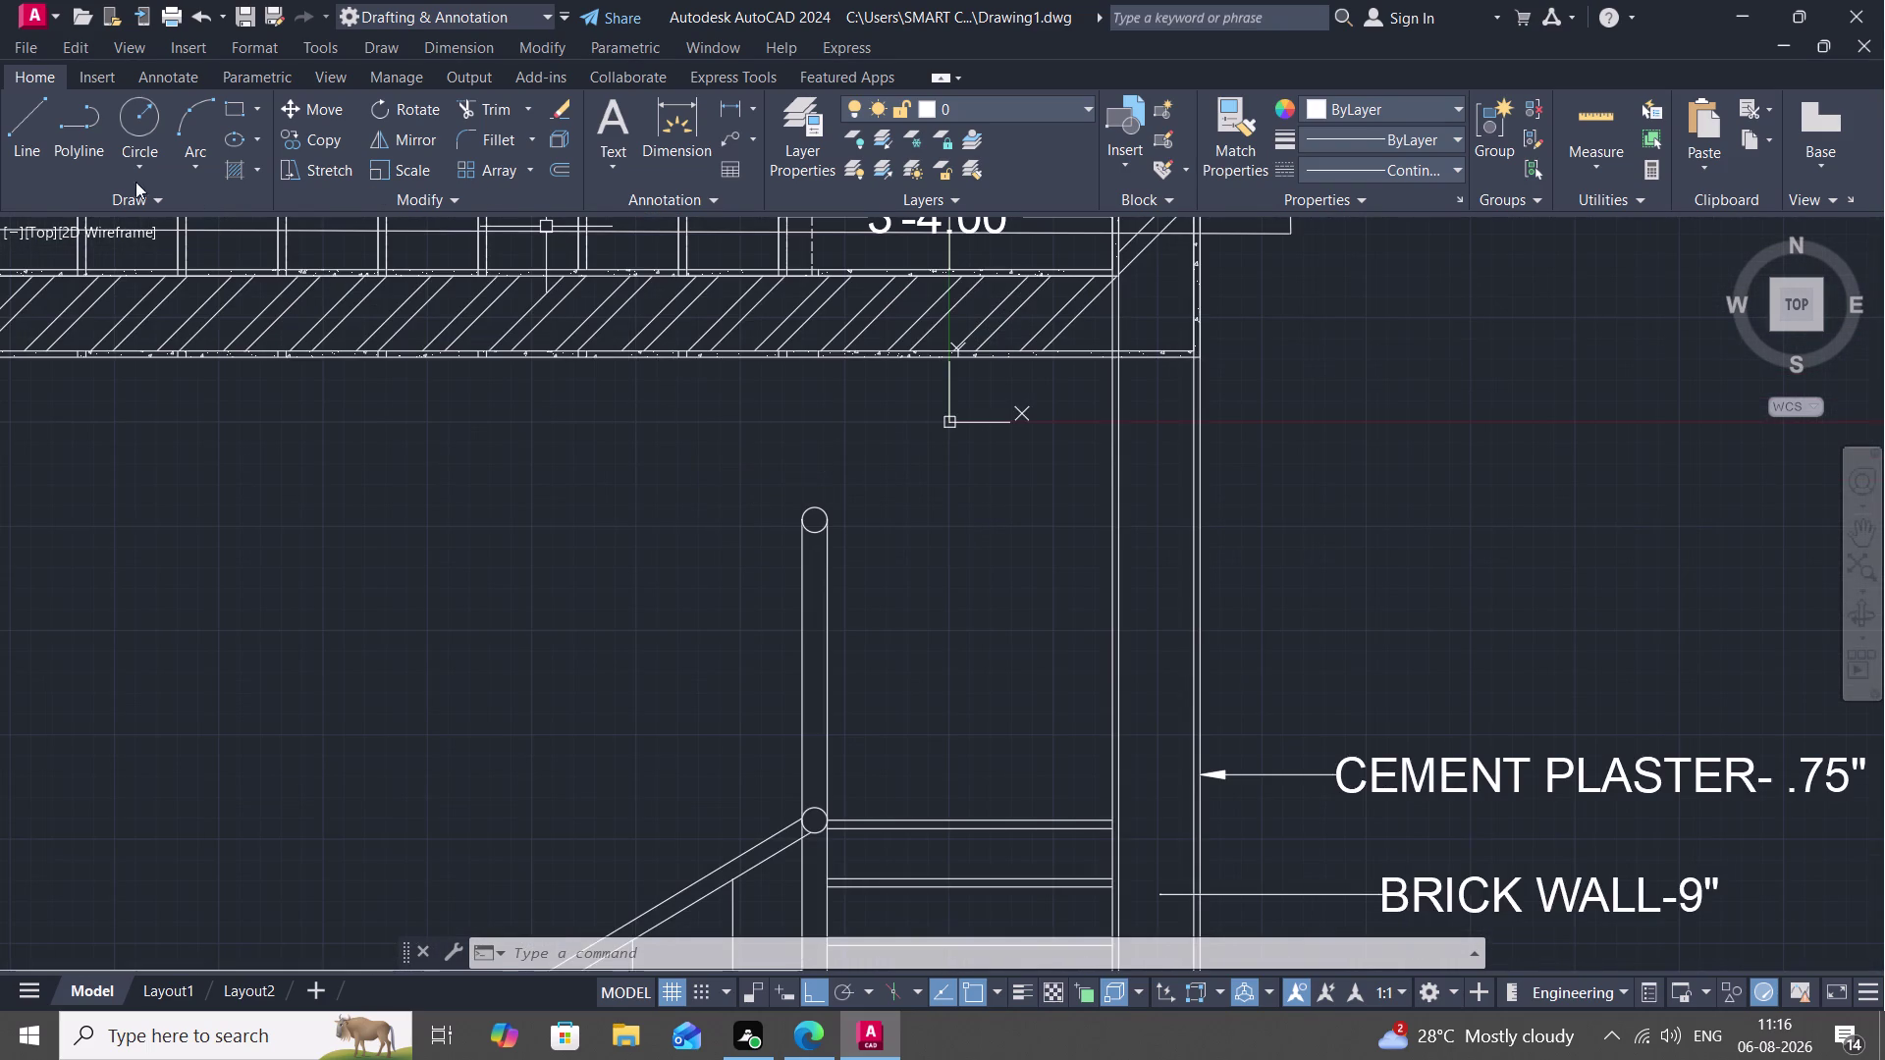
Draw a short horizontal line across the wall lines above the stair section.
click(23, 116)
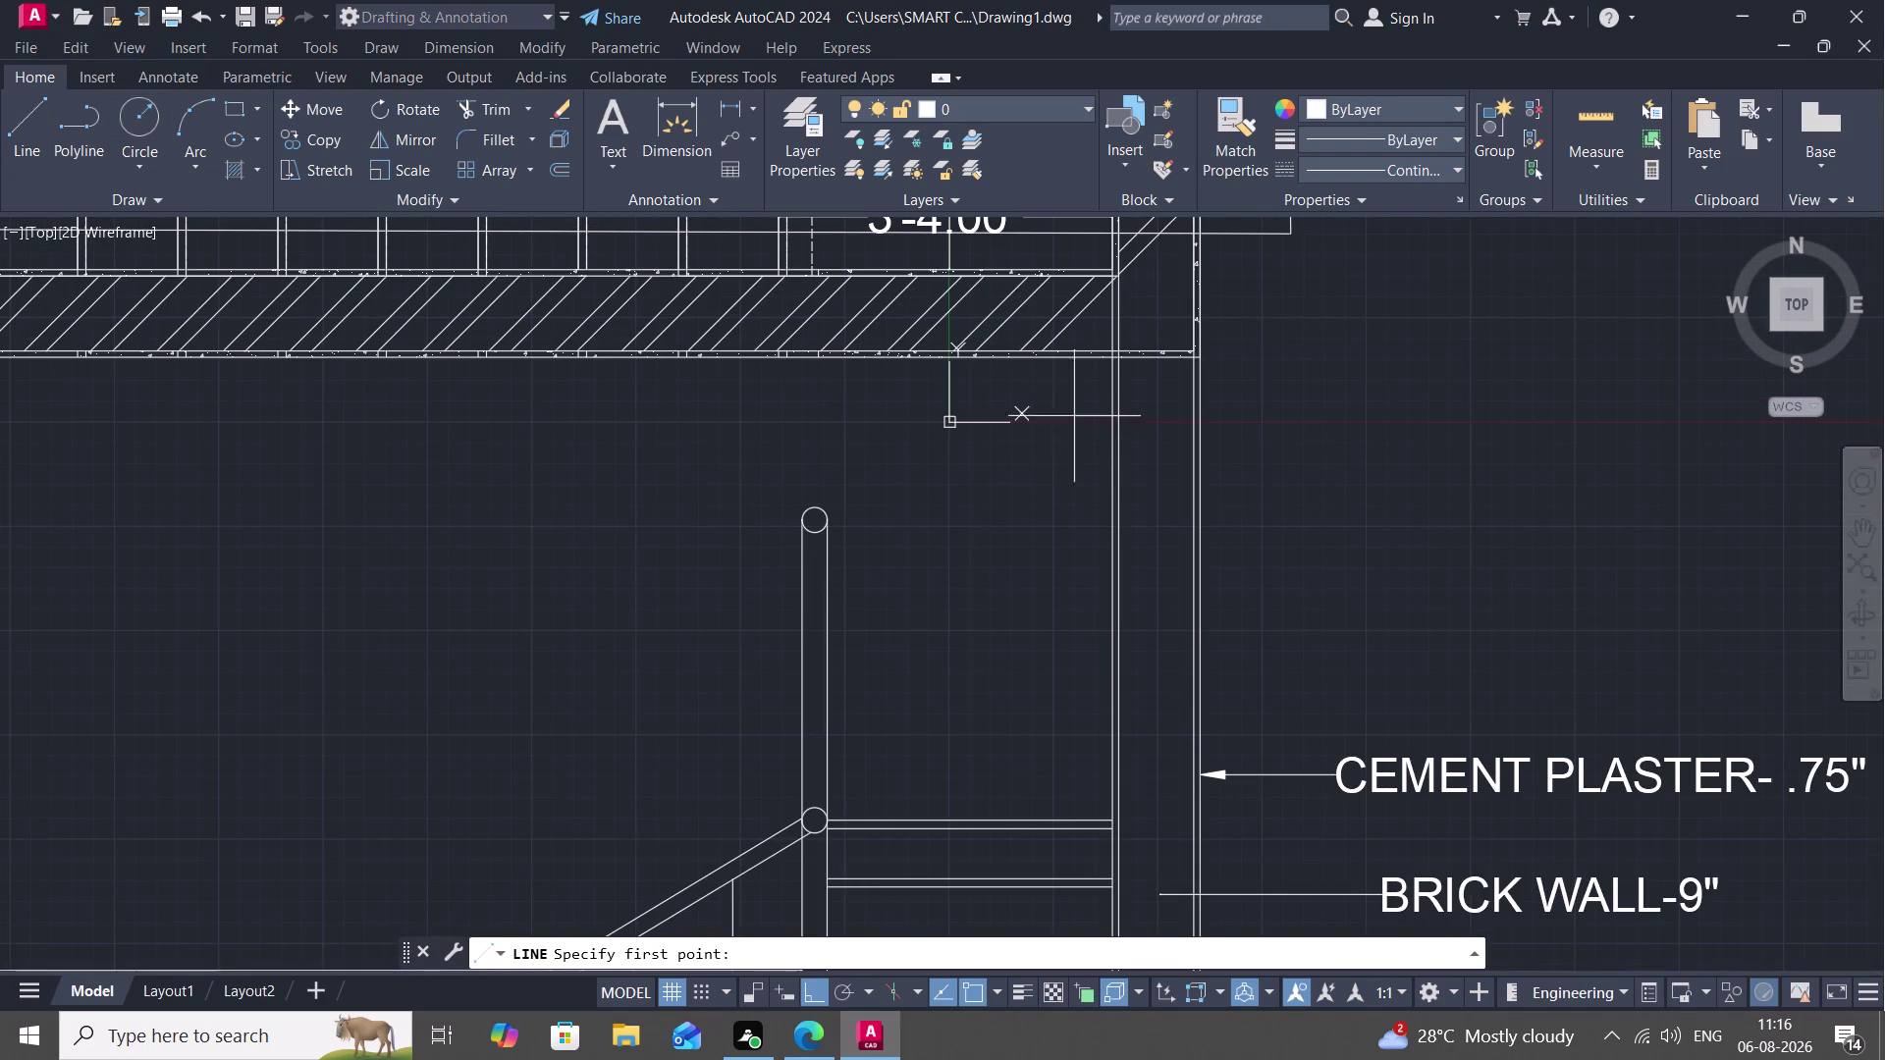
click(1027, 450)
click(1301, 428)
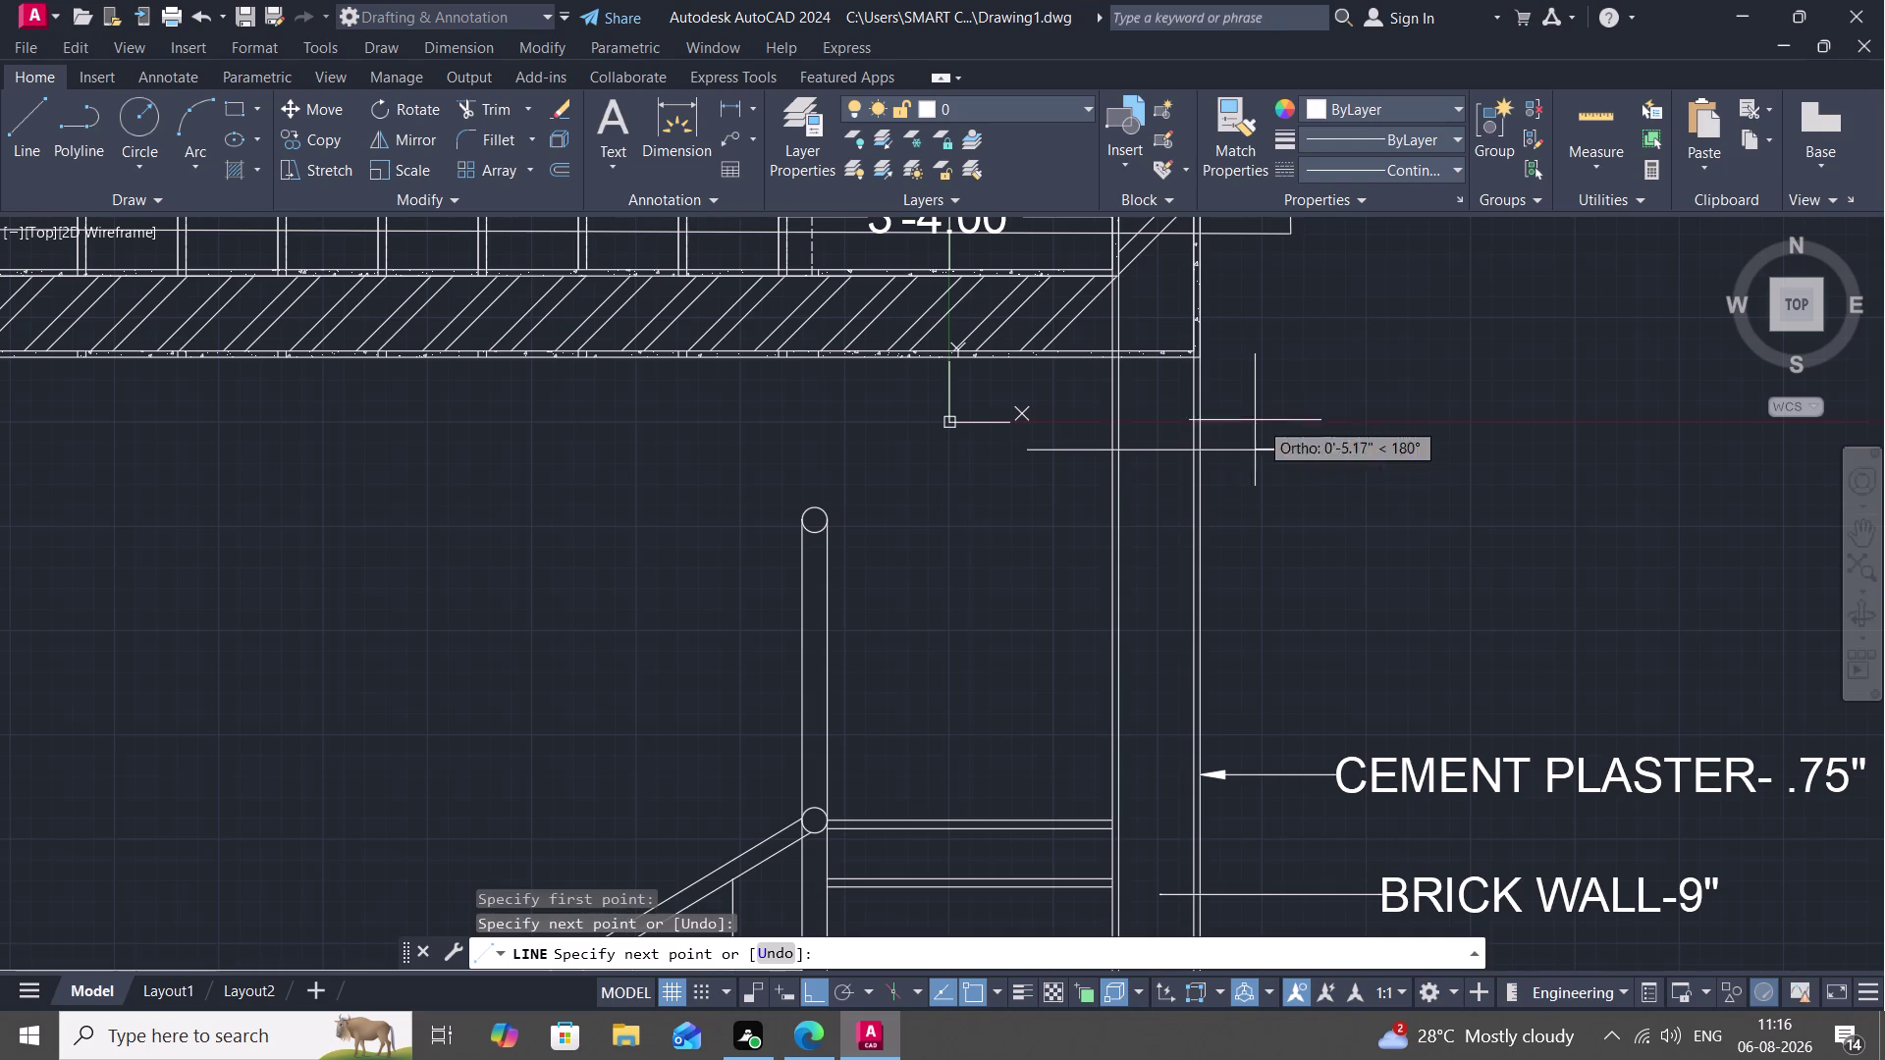
key(Escape)
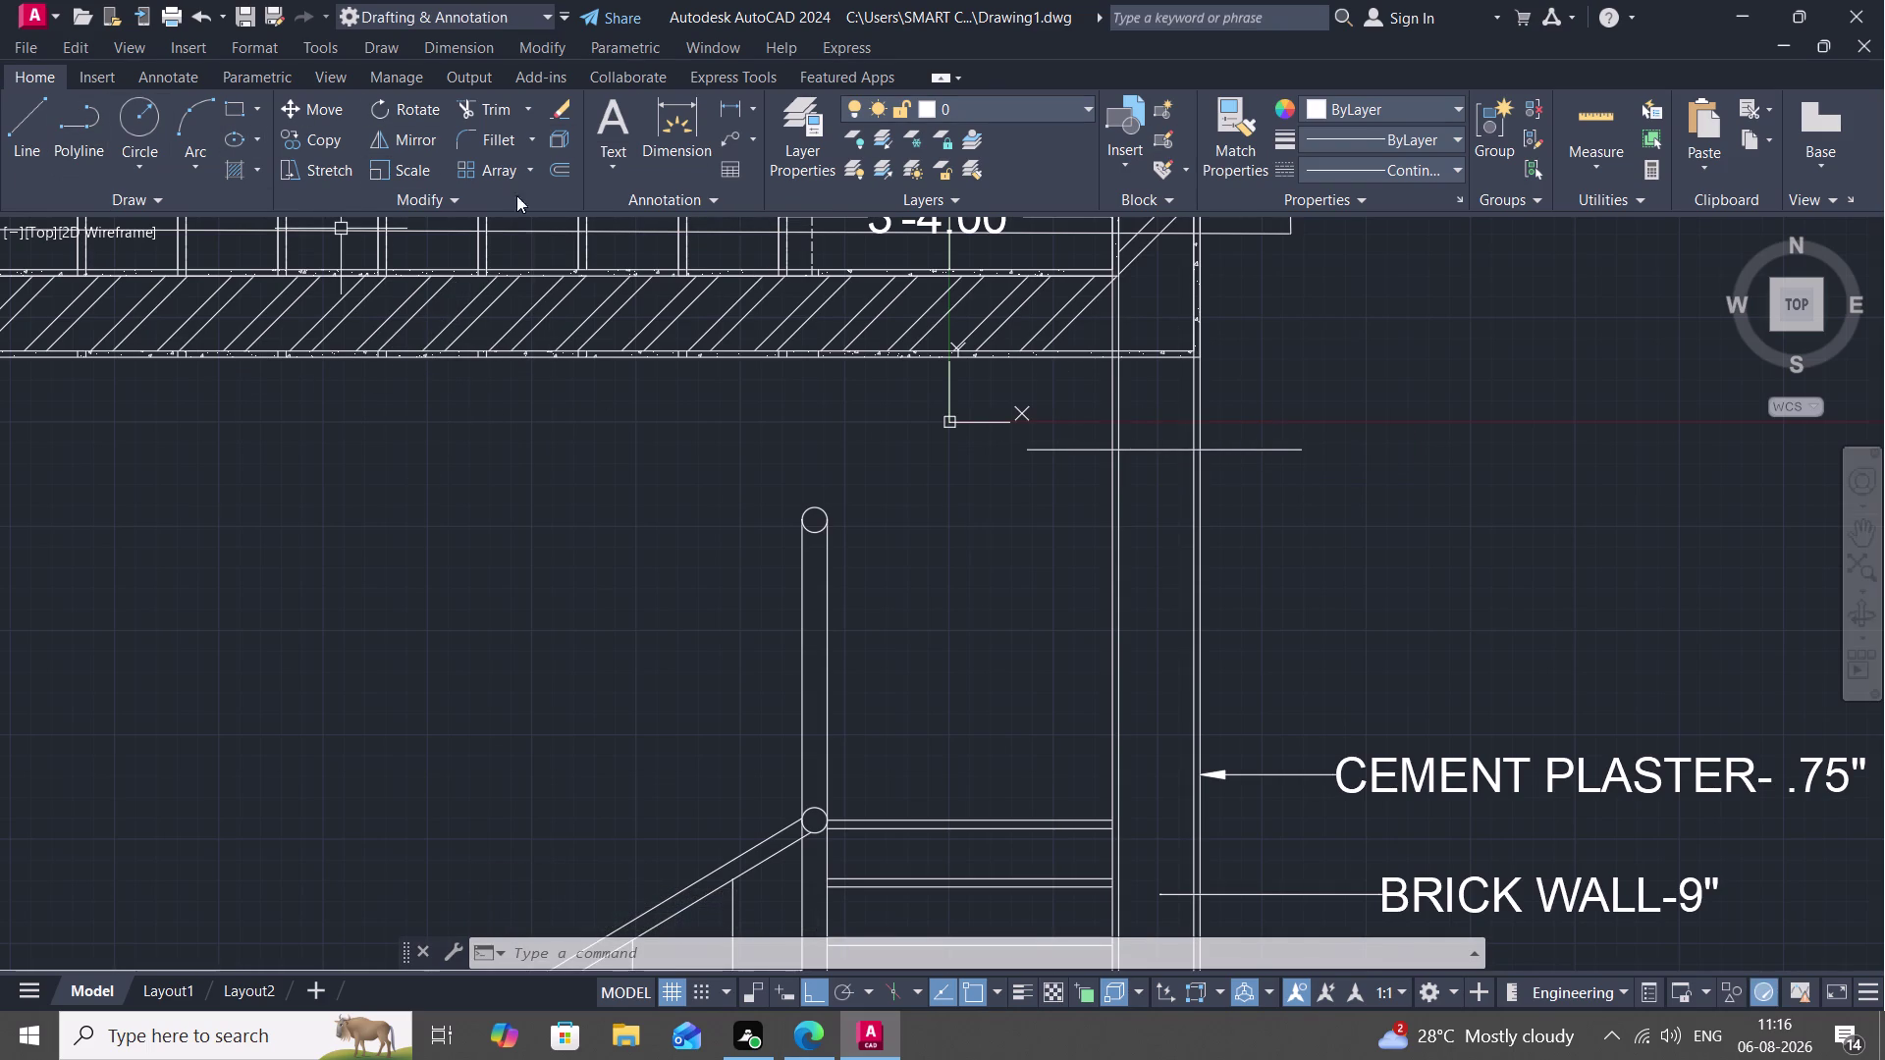
Enter BREAKPOINT, cancel it, and bring up the Express Tools ribbon.
key(b)
key(r)
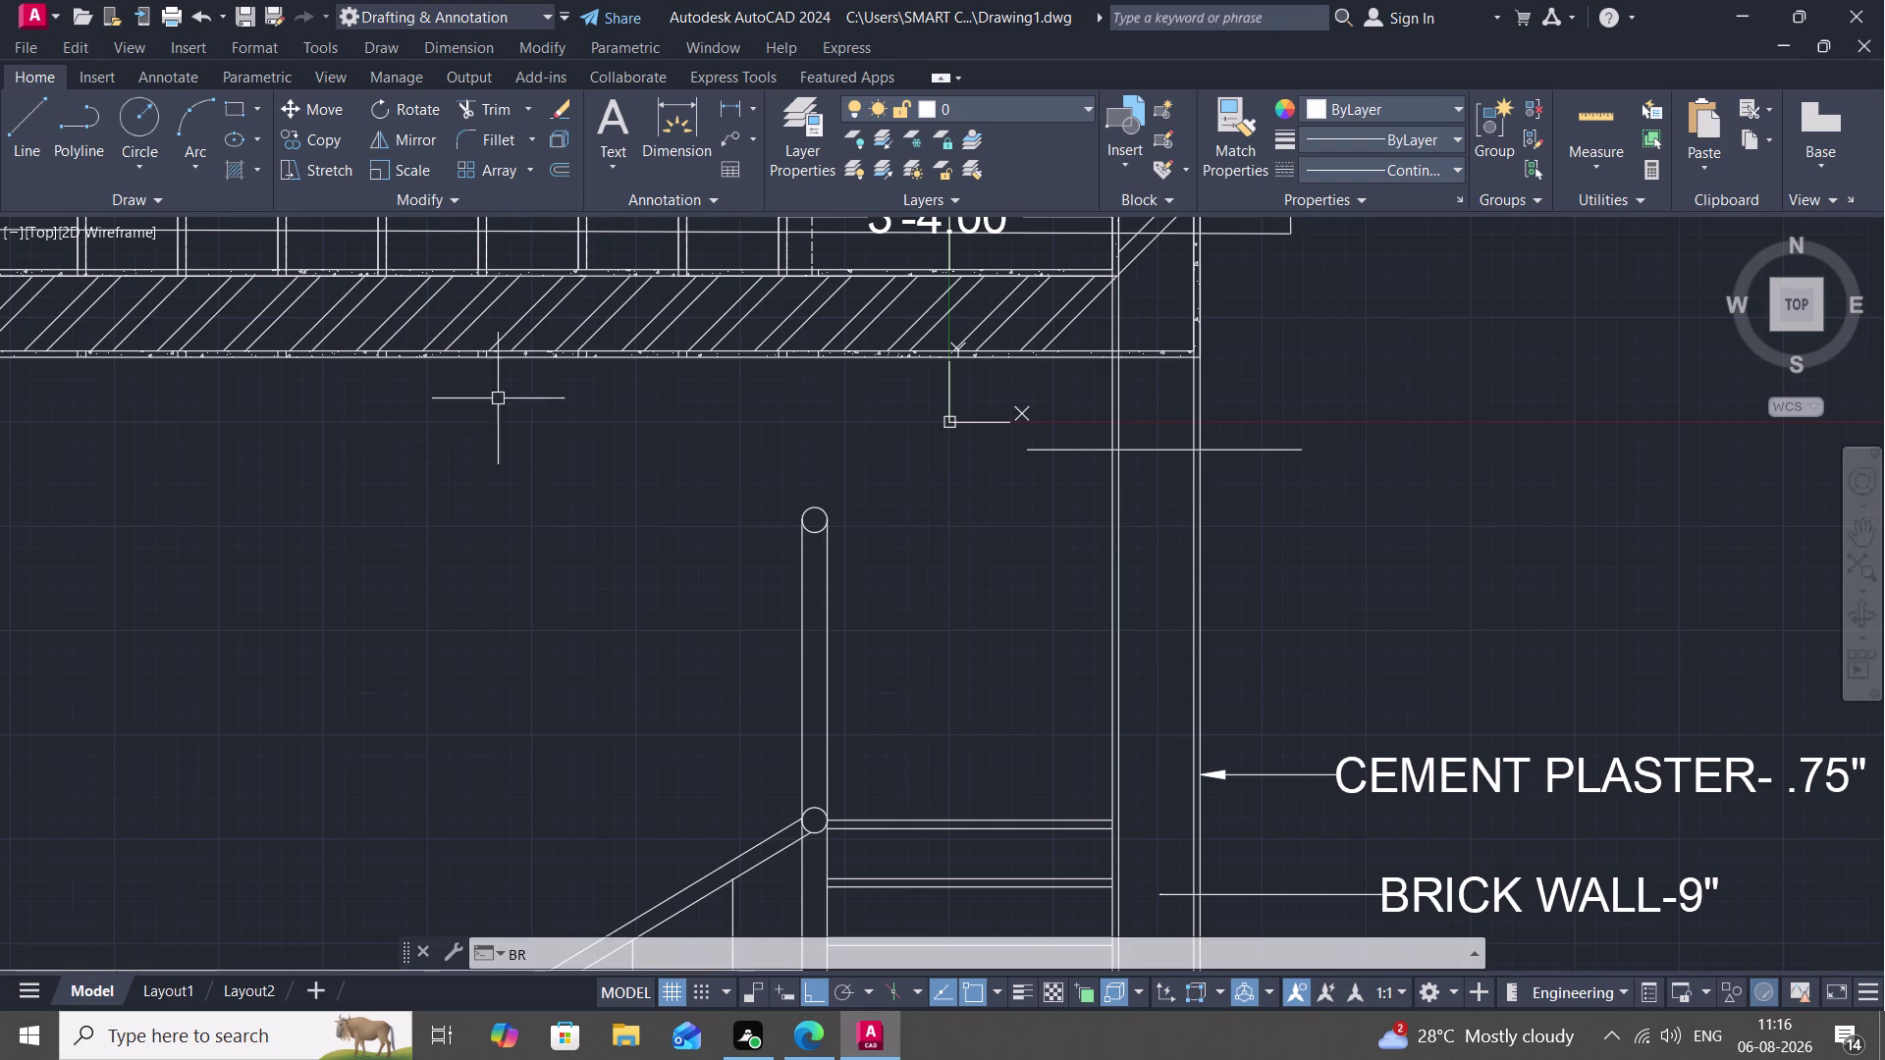
key(e)
key(z)
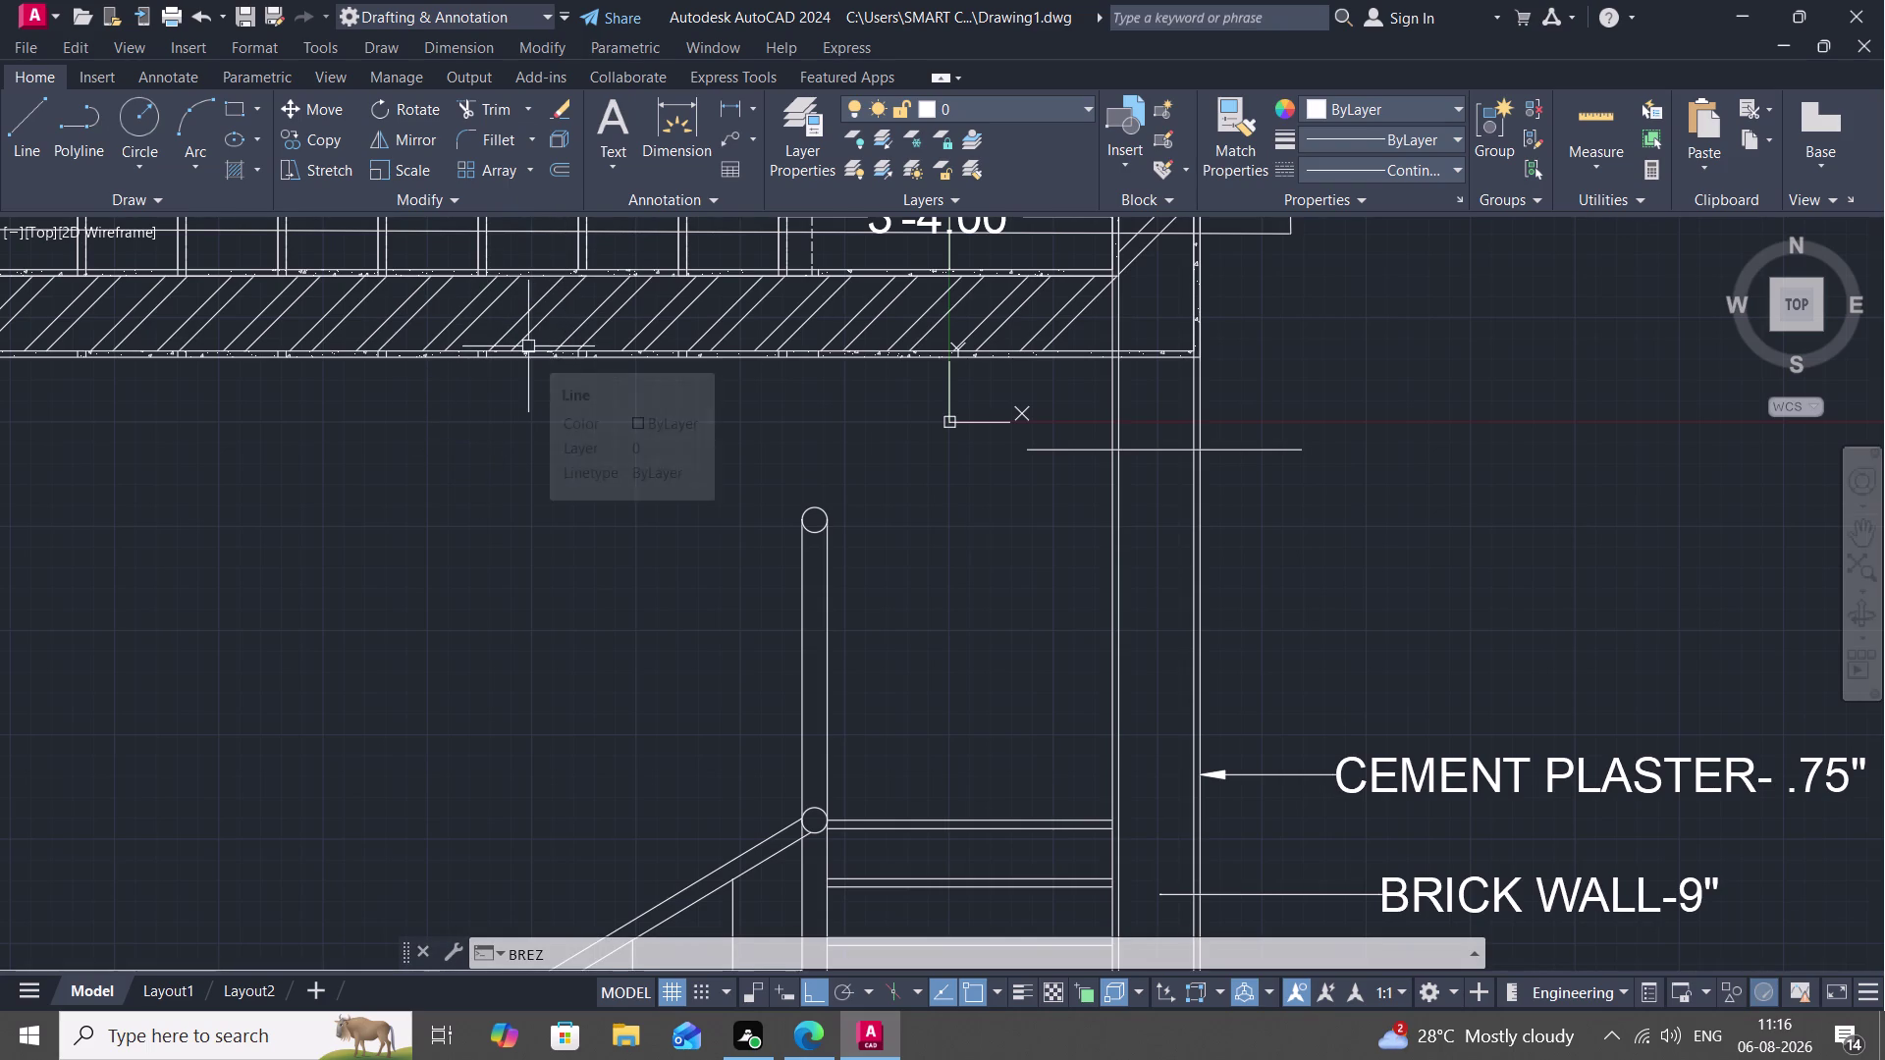
key(BackSpace)
key(a)
key(k)
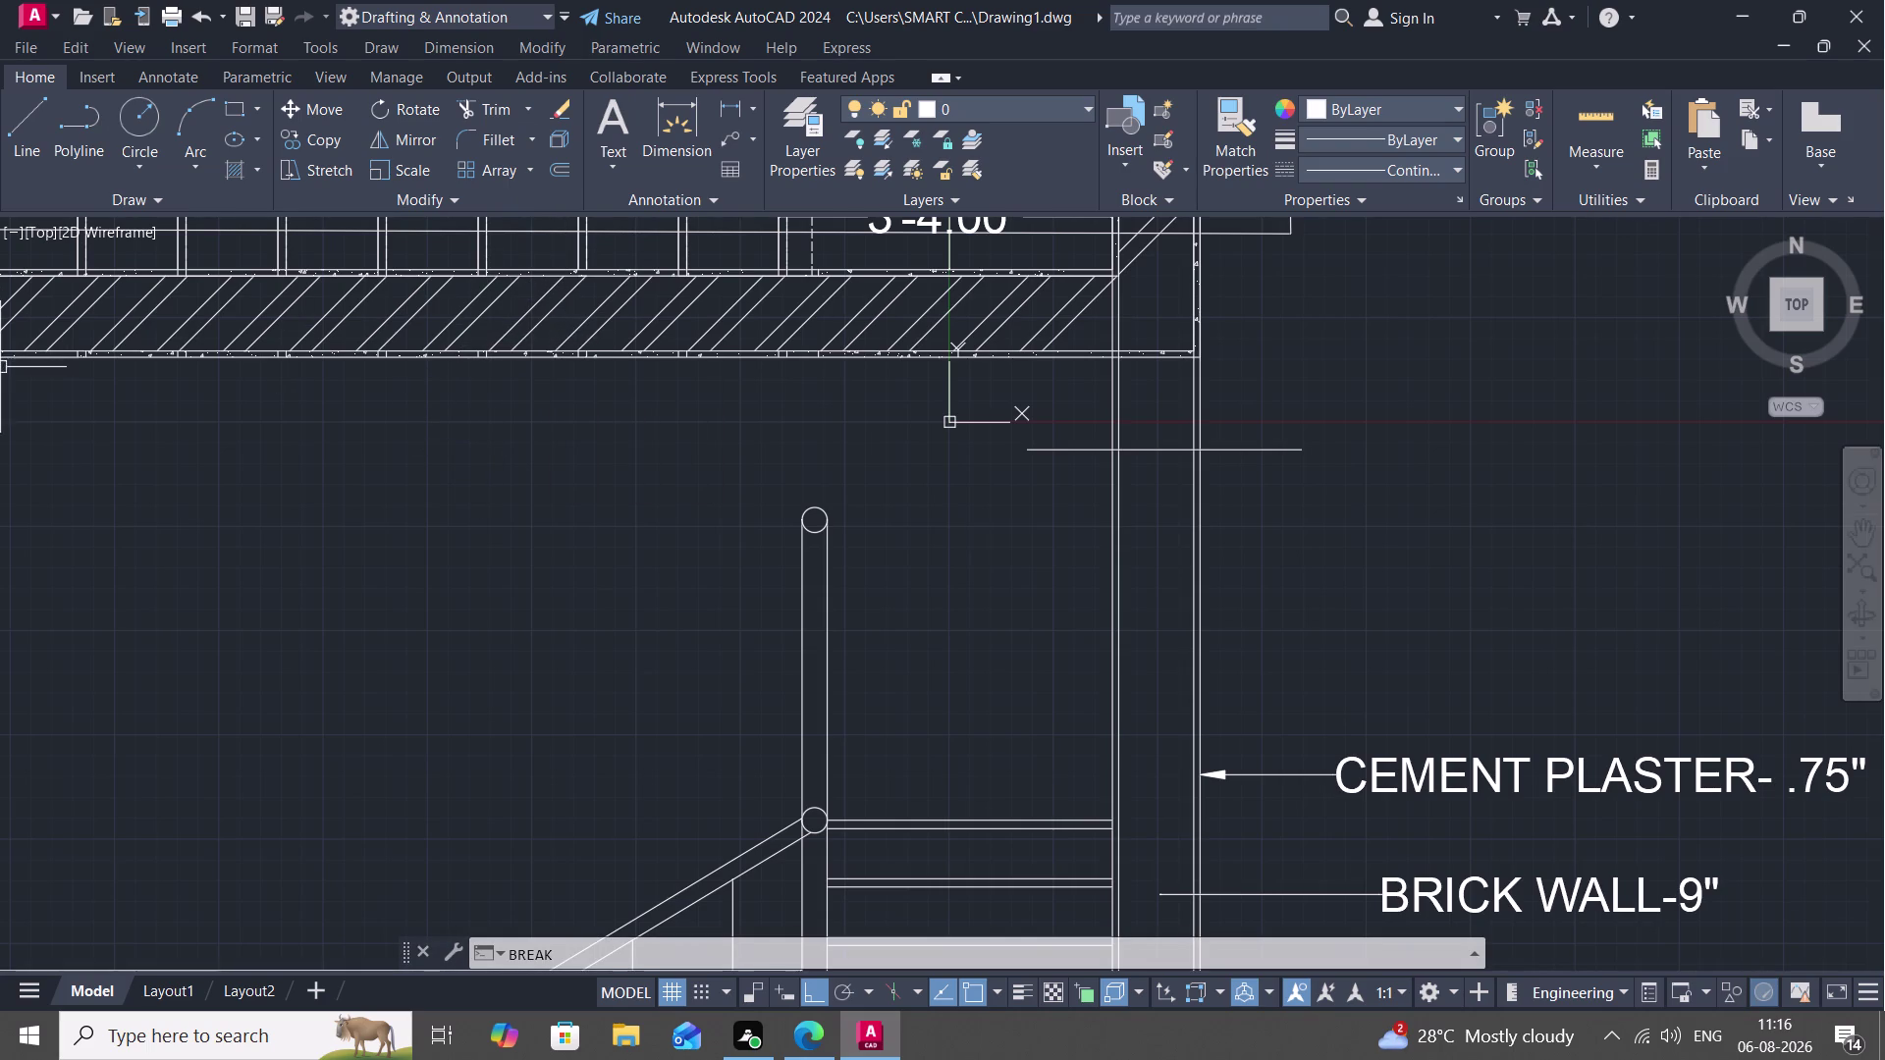
key(p)
key(o)
key(i)
key(n)
key(Escape)
click(737, 70)
click(967, 111)
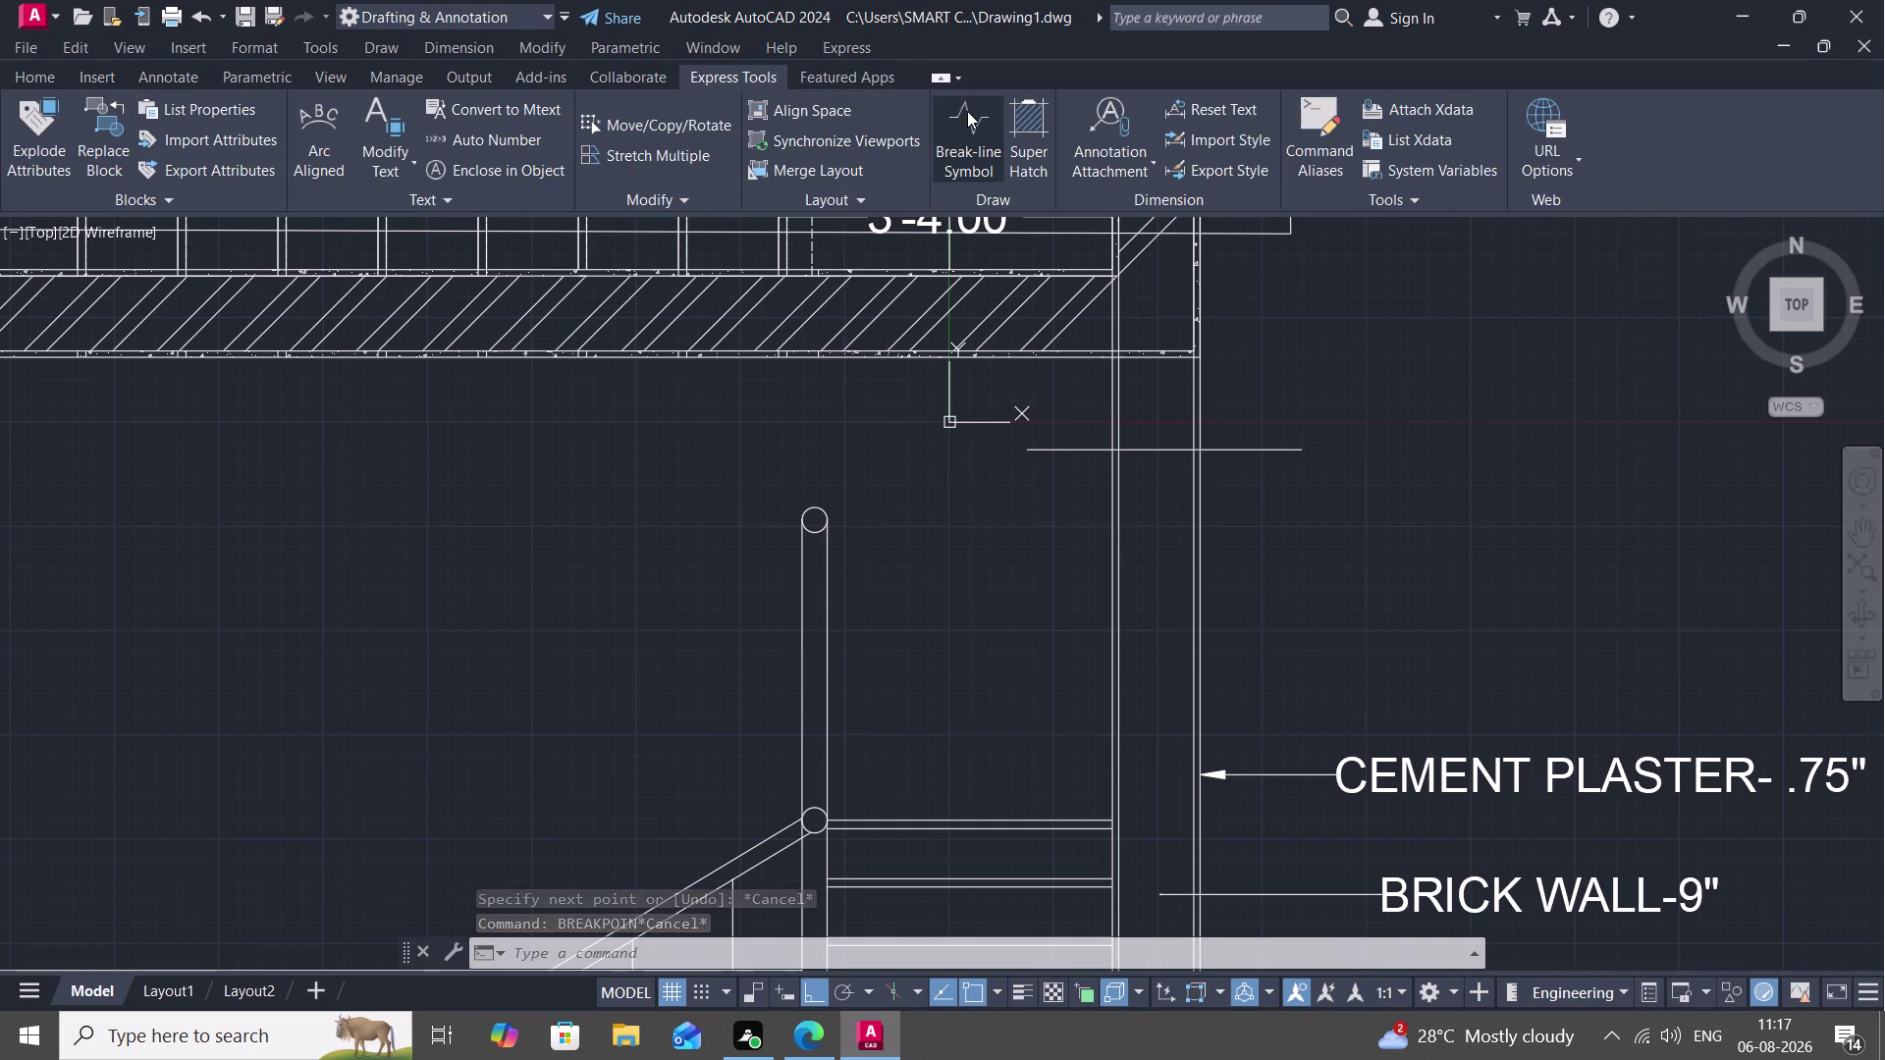
Place a break-line symbol across the short line at the section's wall top.
scroll(up, 3)
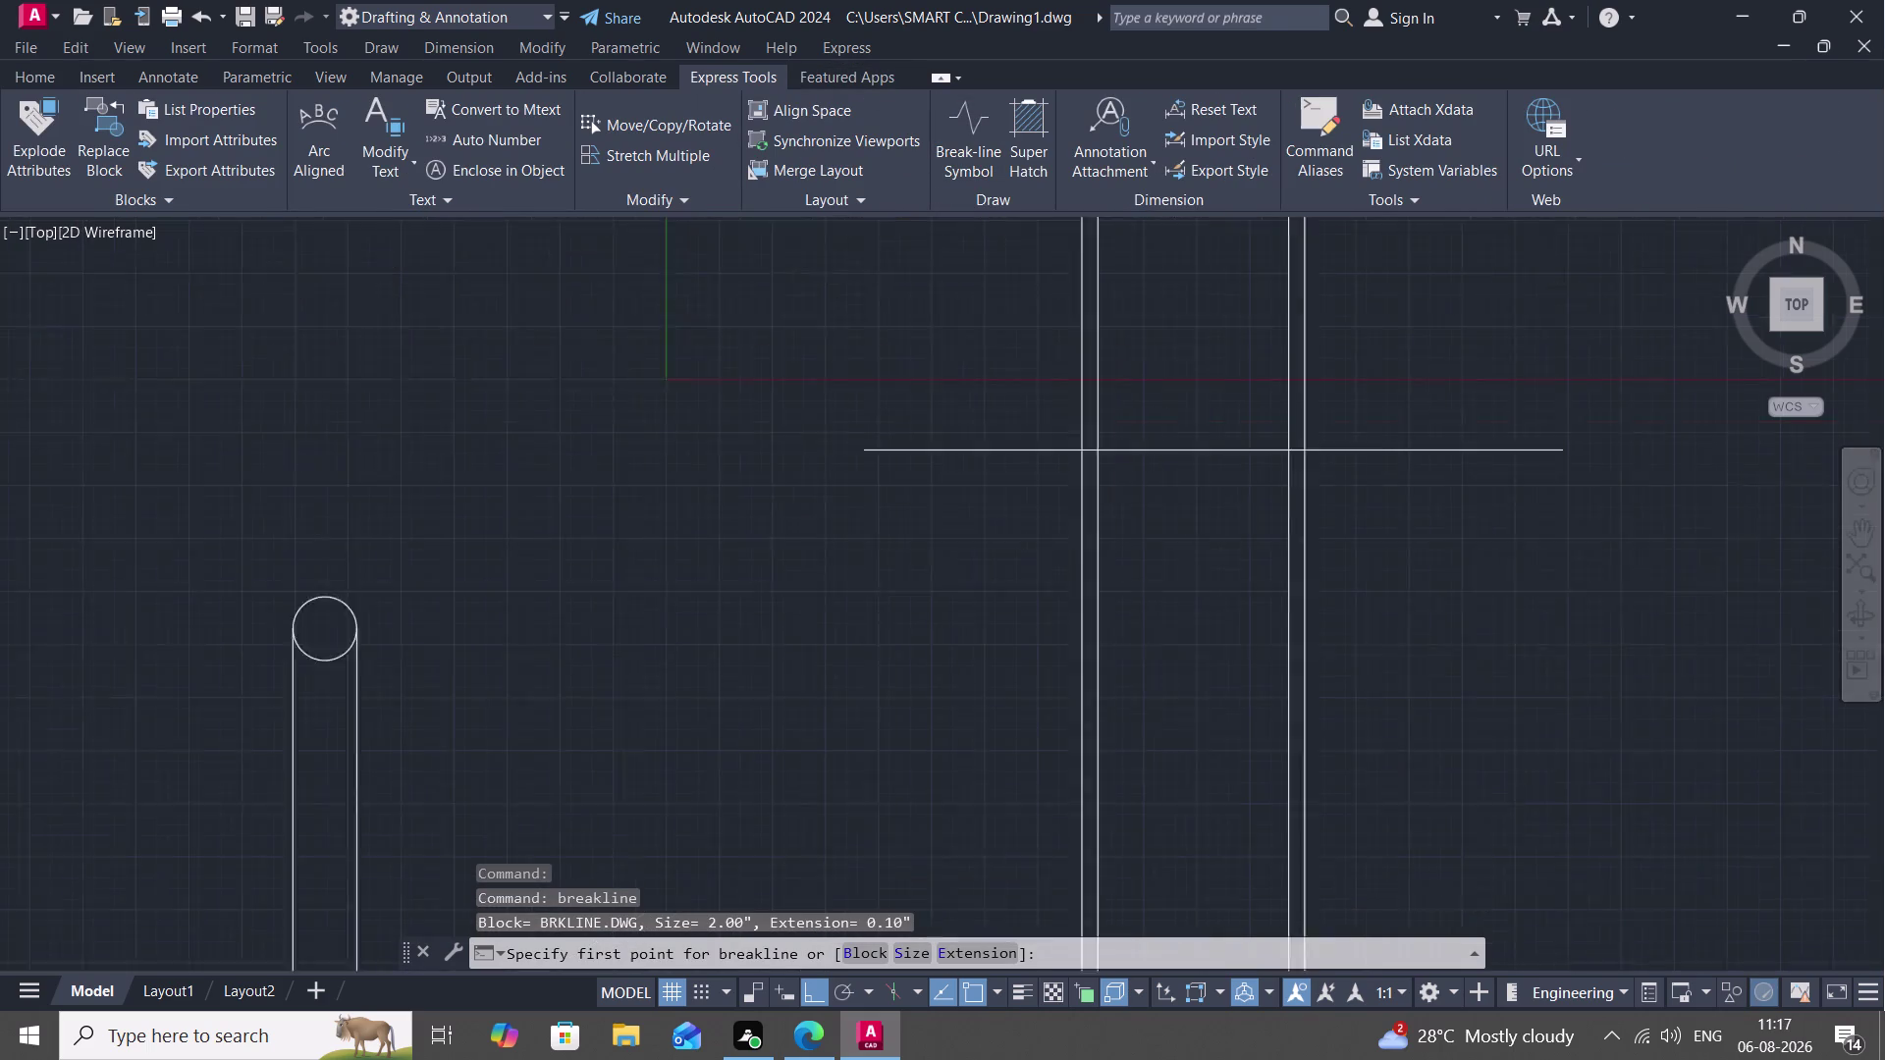
scroll(up, 3)
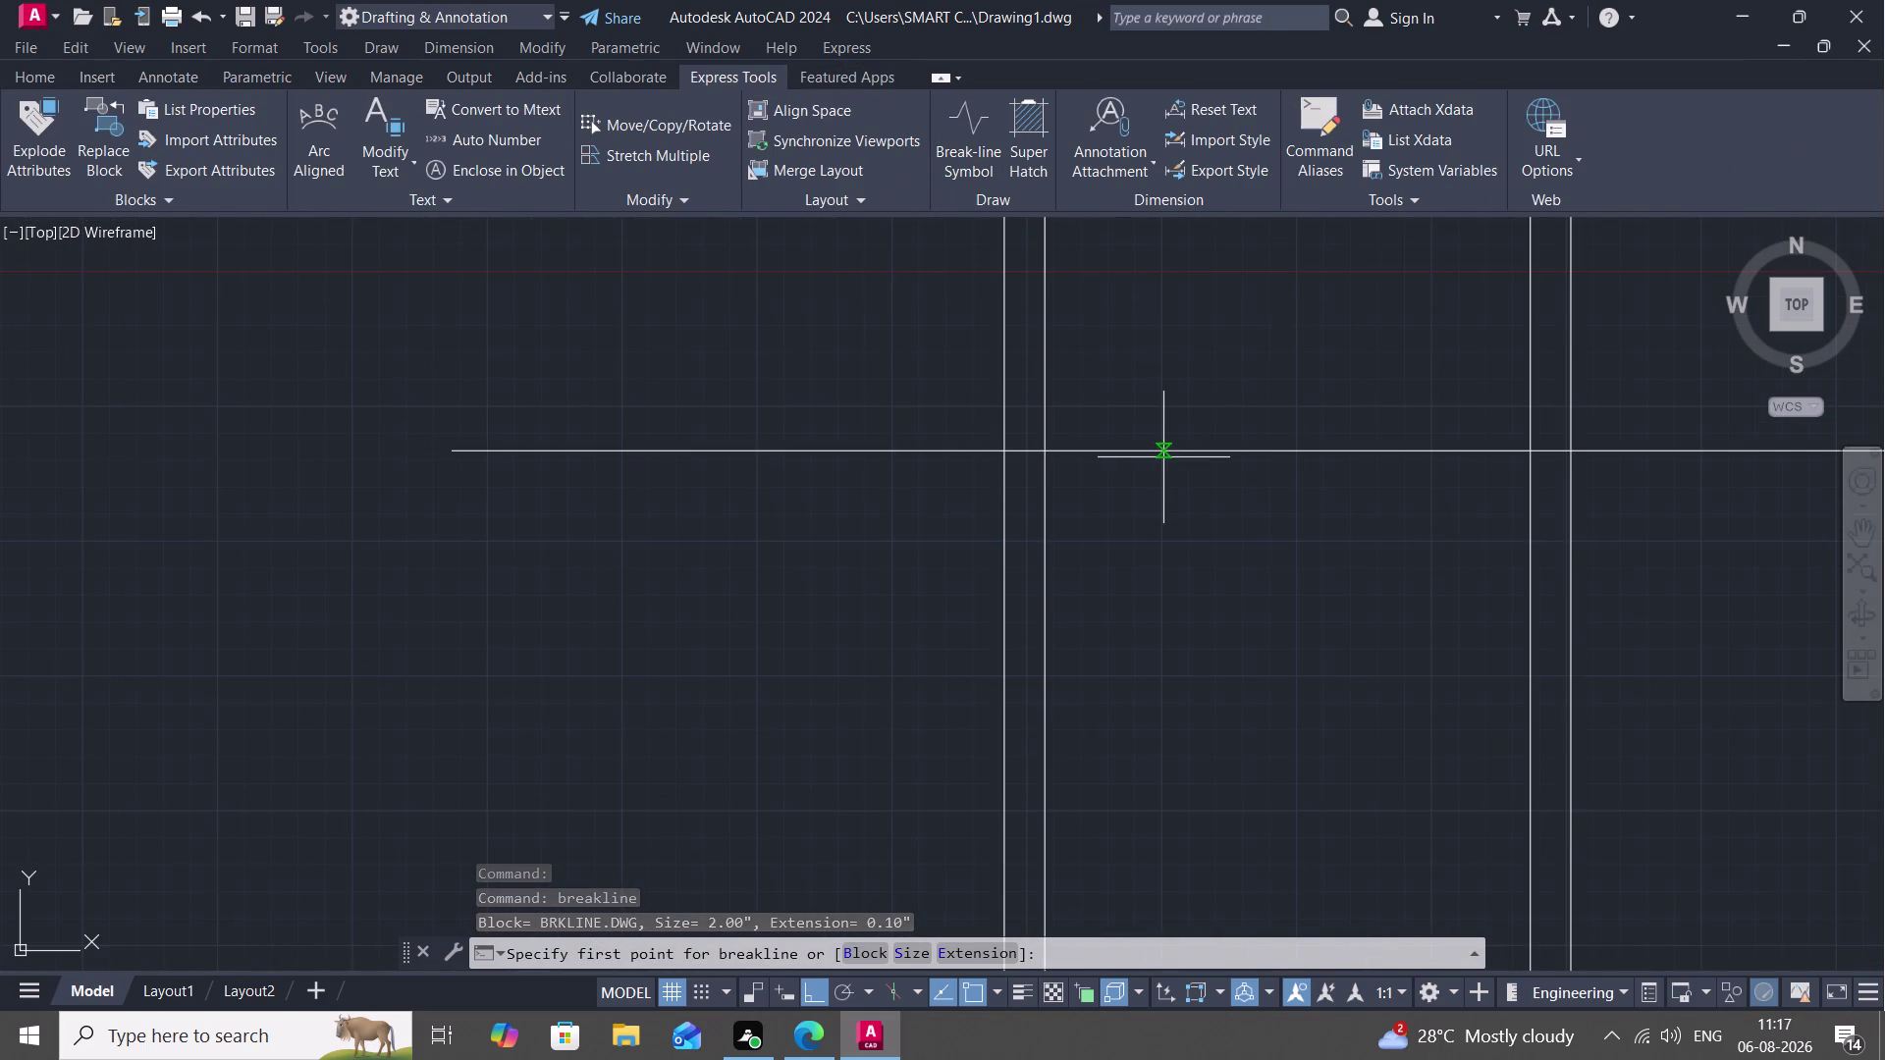
click(1164, 458)
click(1432, 455)
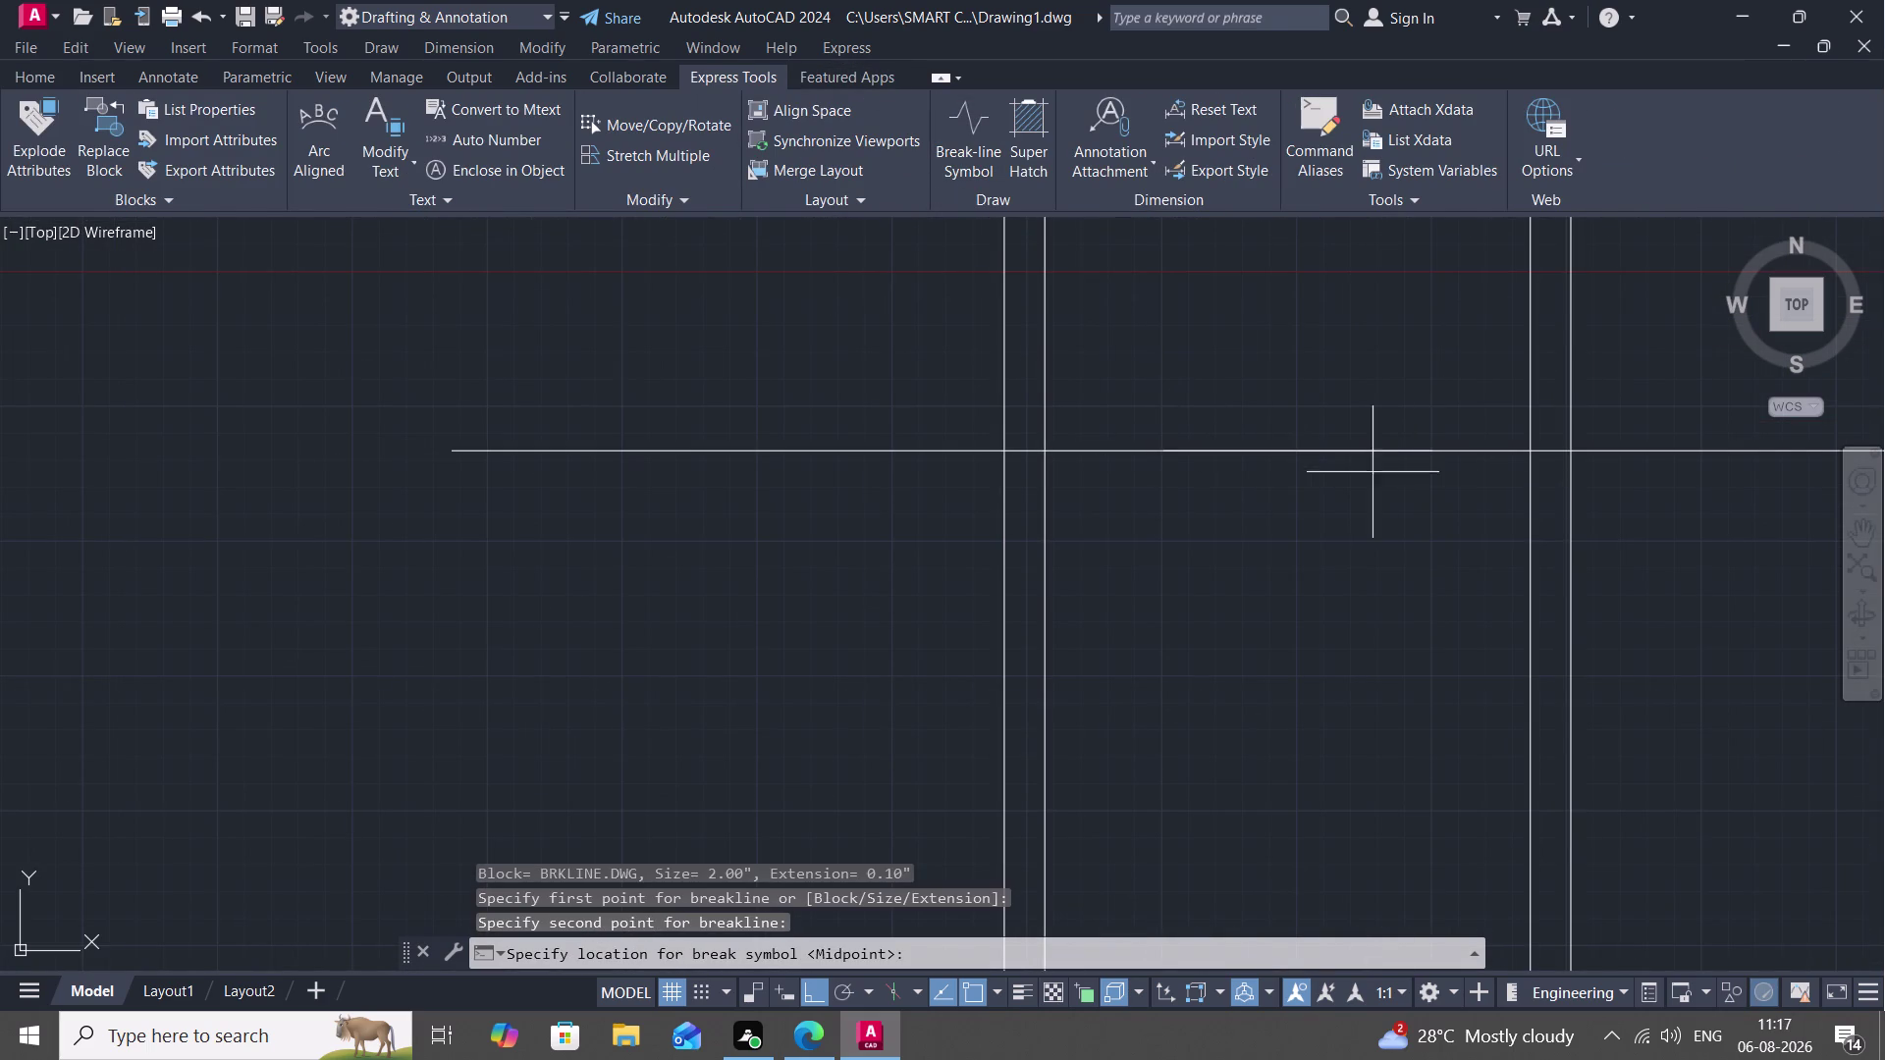
right_click(1383, 436)
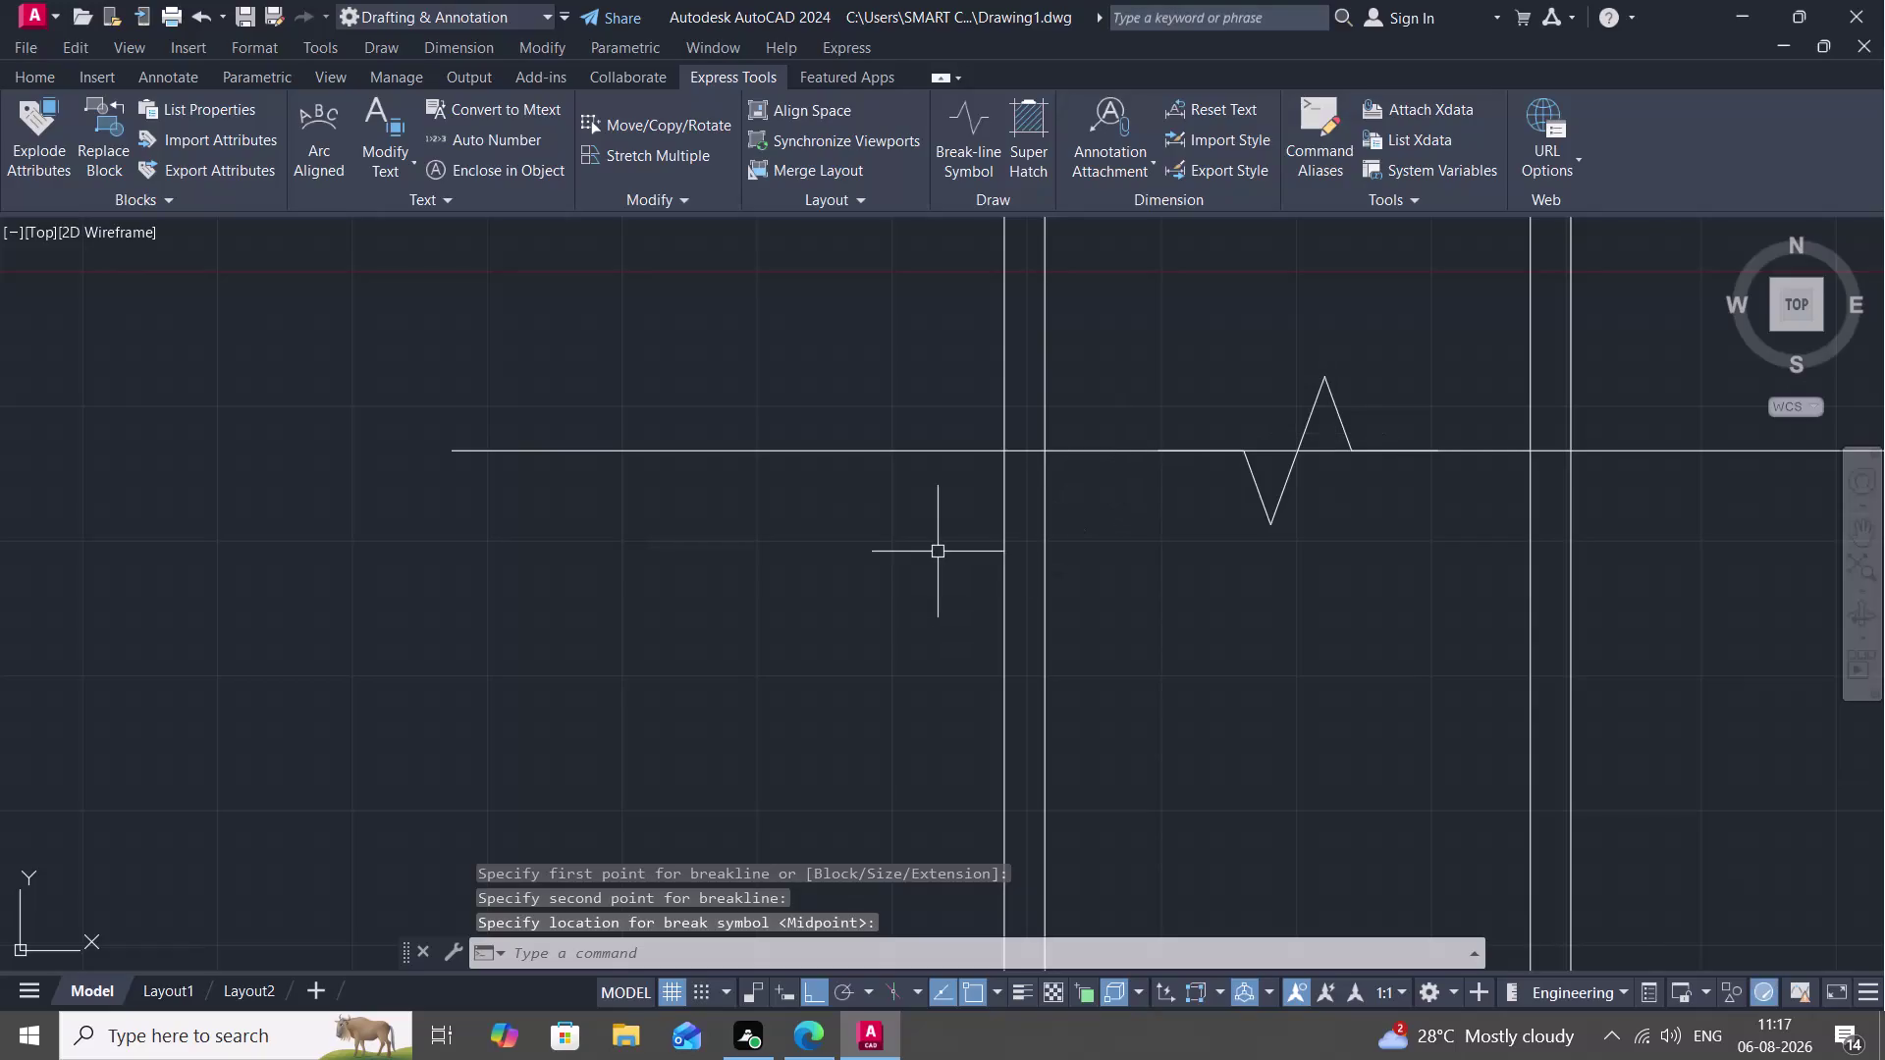
key(Escape)
Pan back to the stair section, cancel leftover commands and return to Home.
scroll(down, 3)
scroll(down, 3)
middle_drag(814, 528, 1021, 80)
scroll(down, 3)
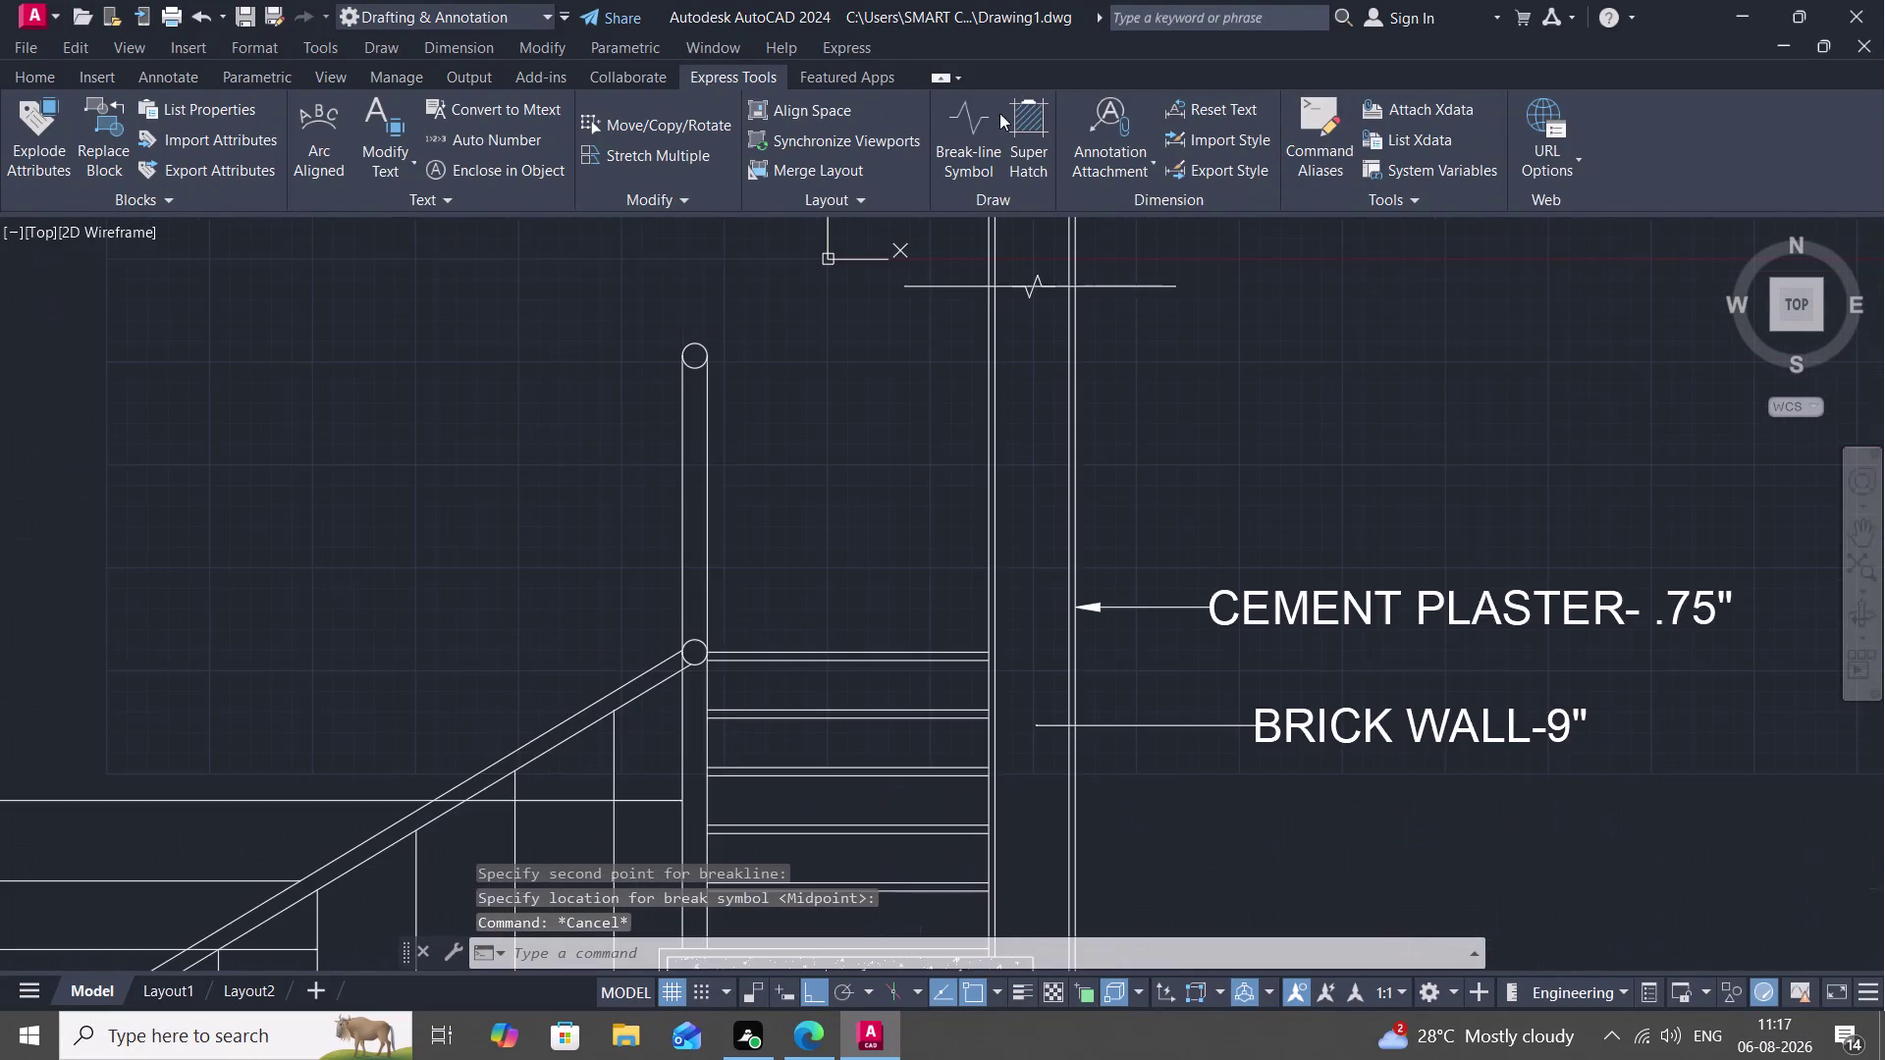
scroll(down, 3)
scroll(down, 3)
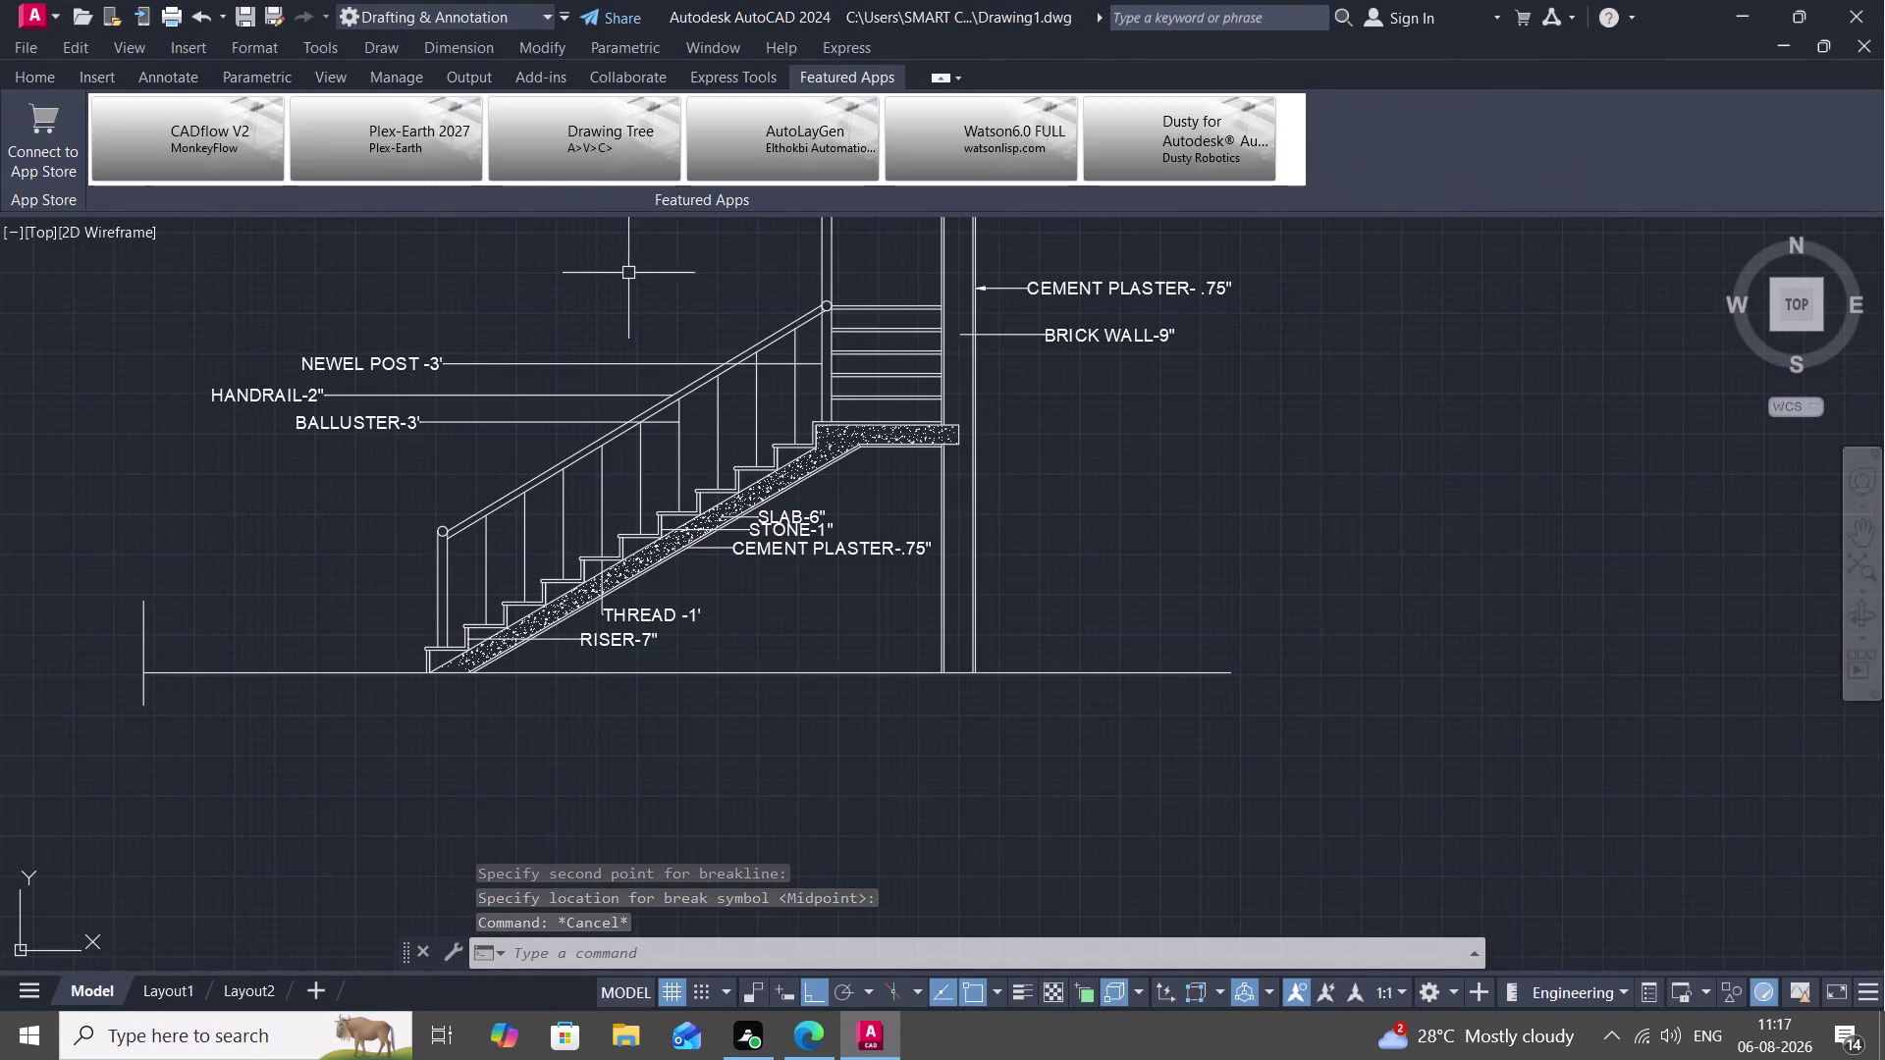
key(Escape)
key(Escape)
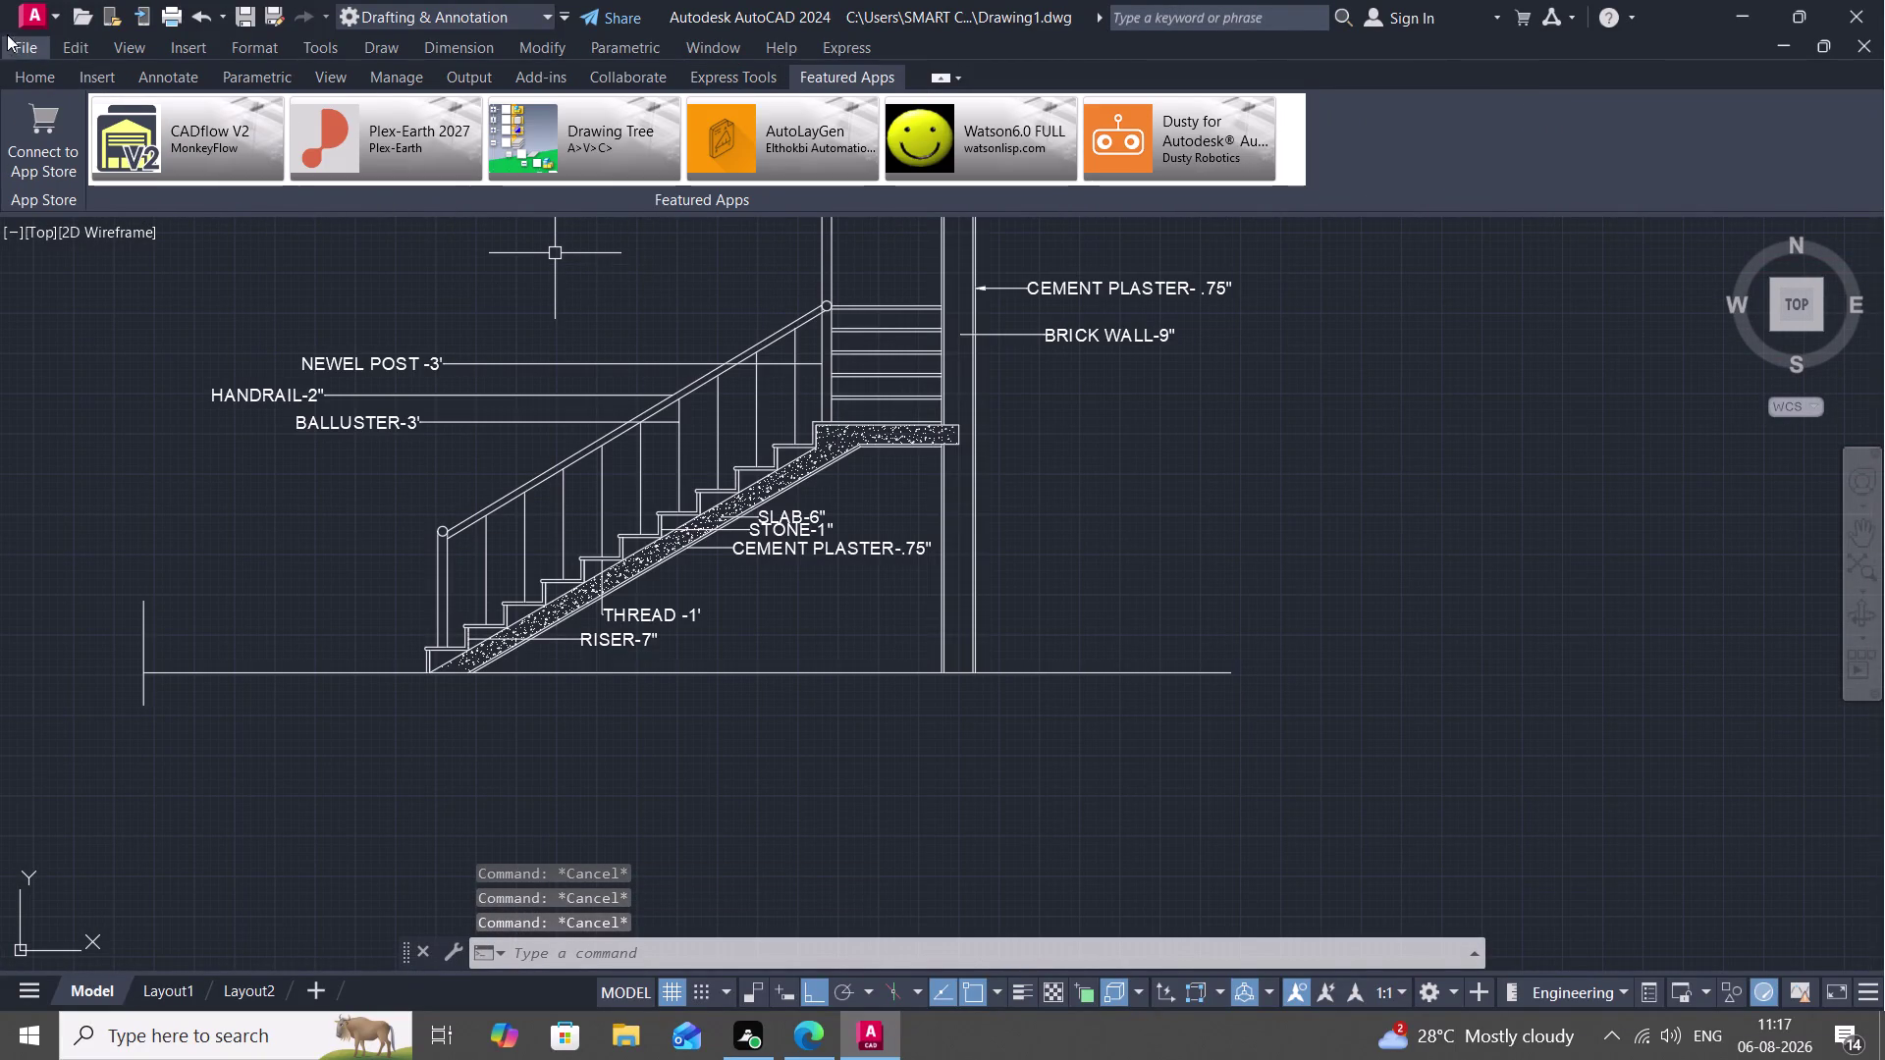
click(38, 70)
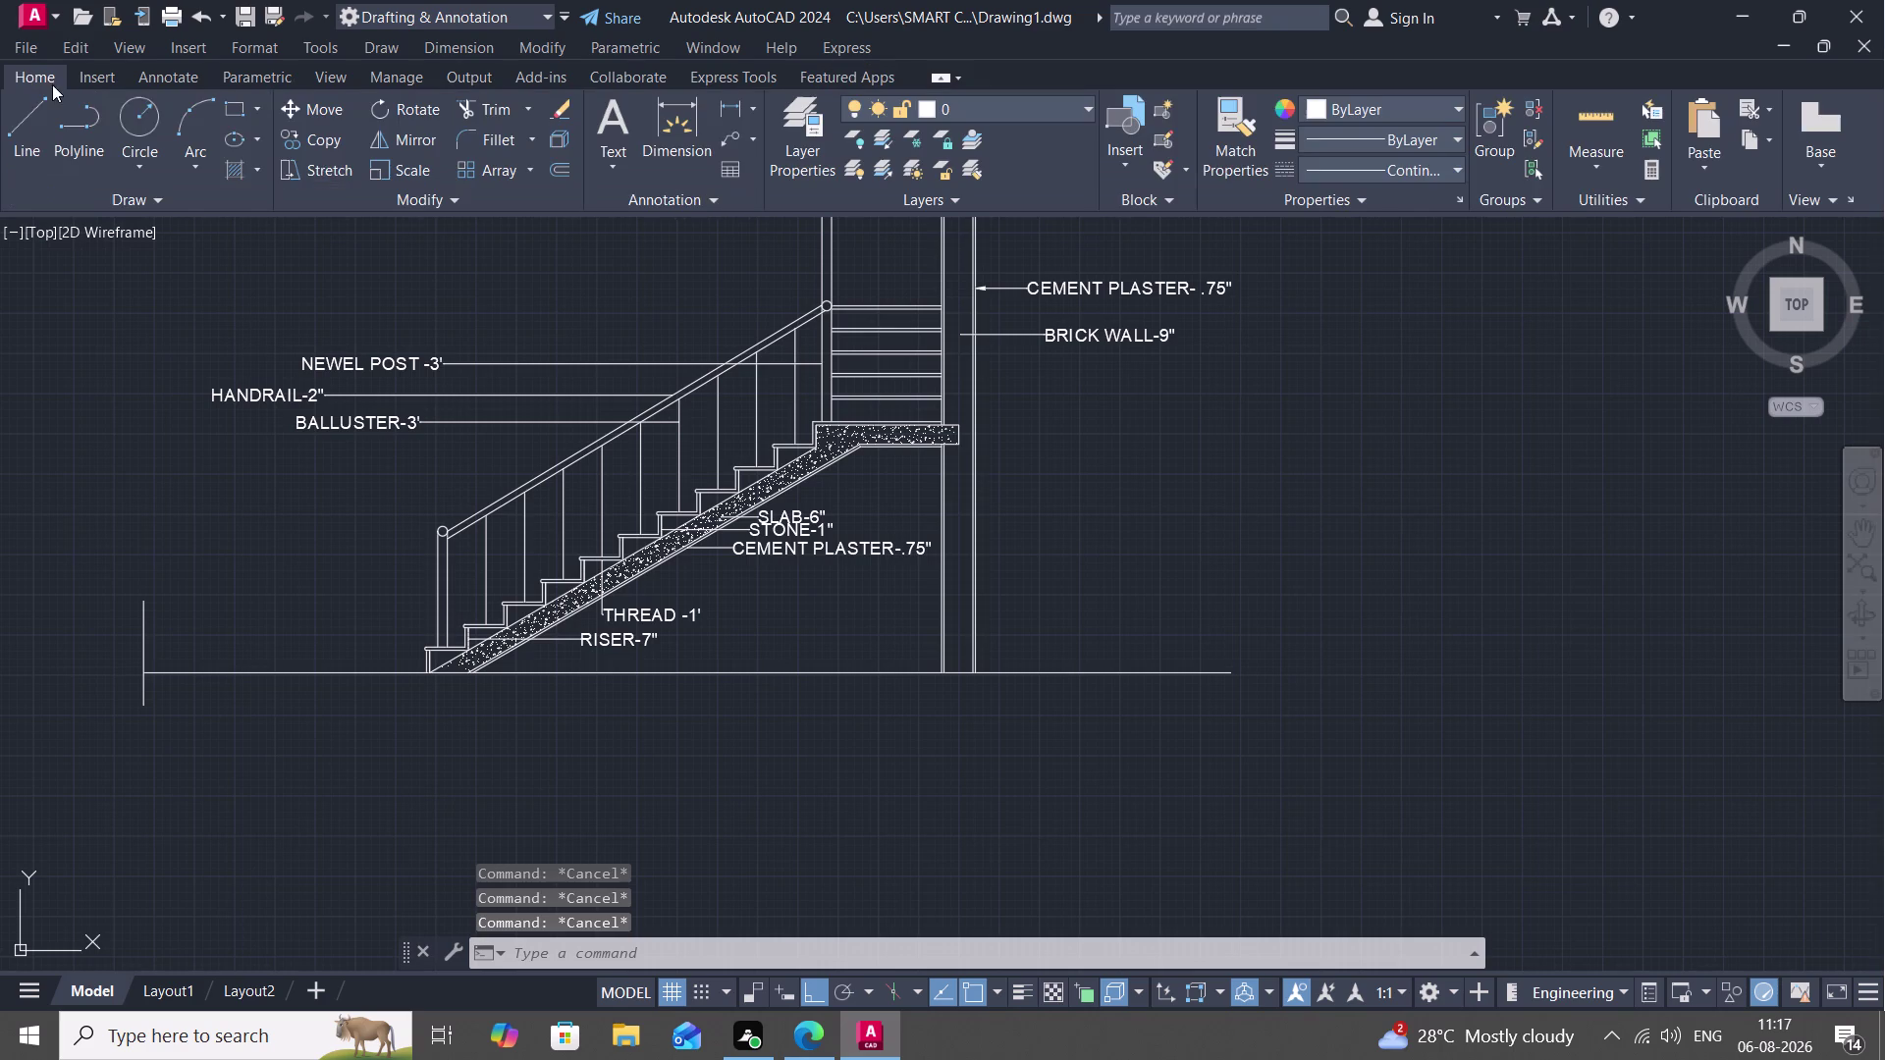
key(h)
key(space)
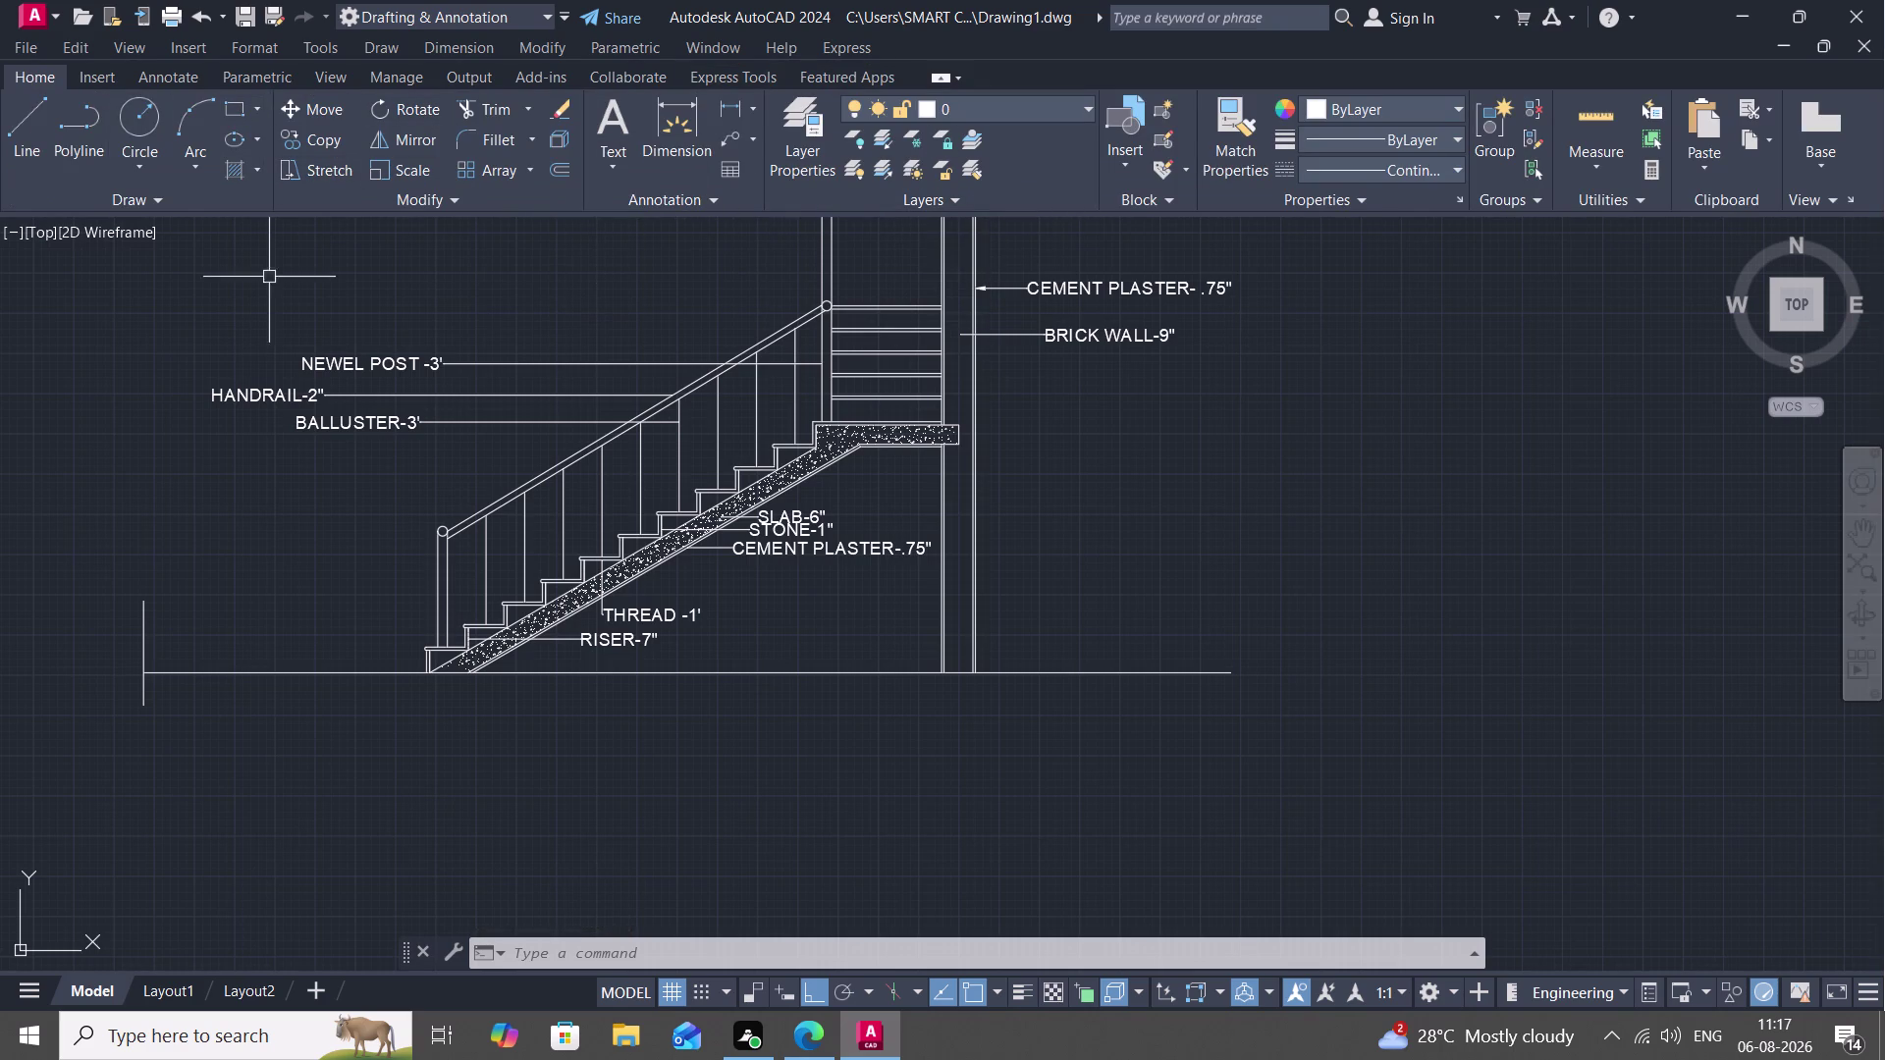
key(h)
key(space)
click(507, 139)
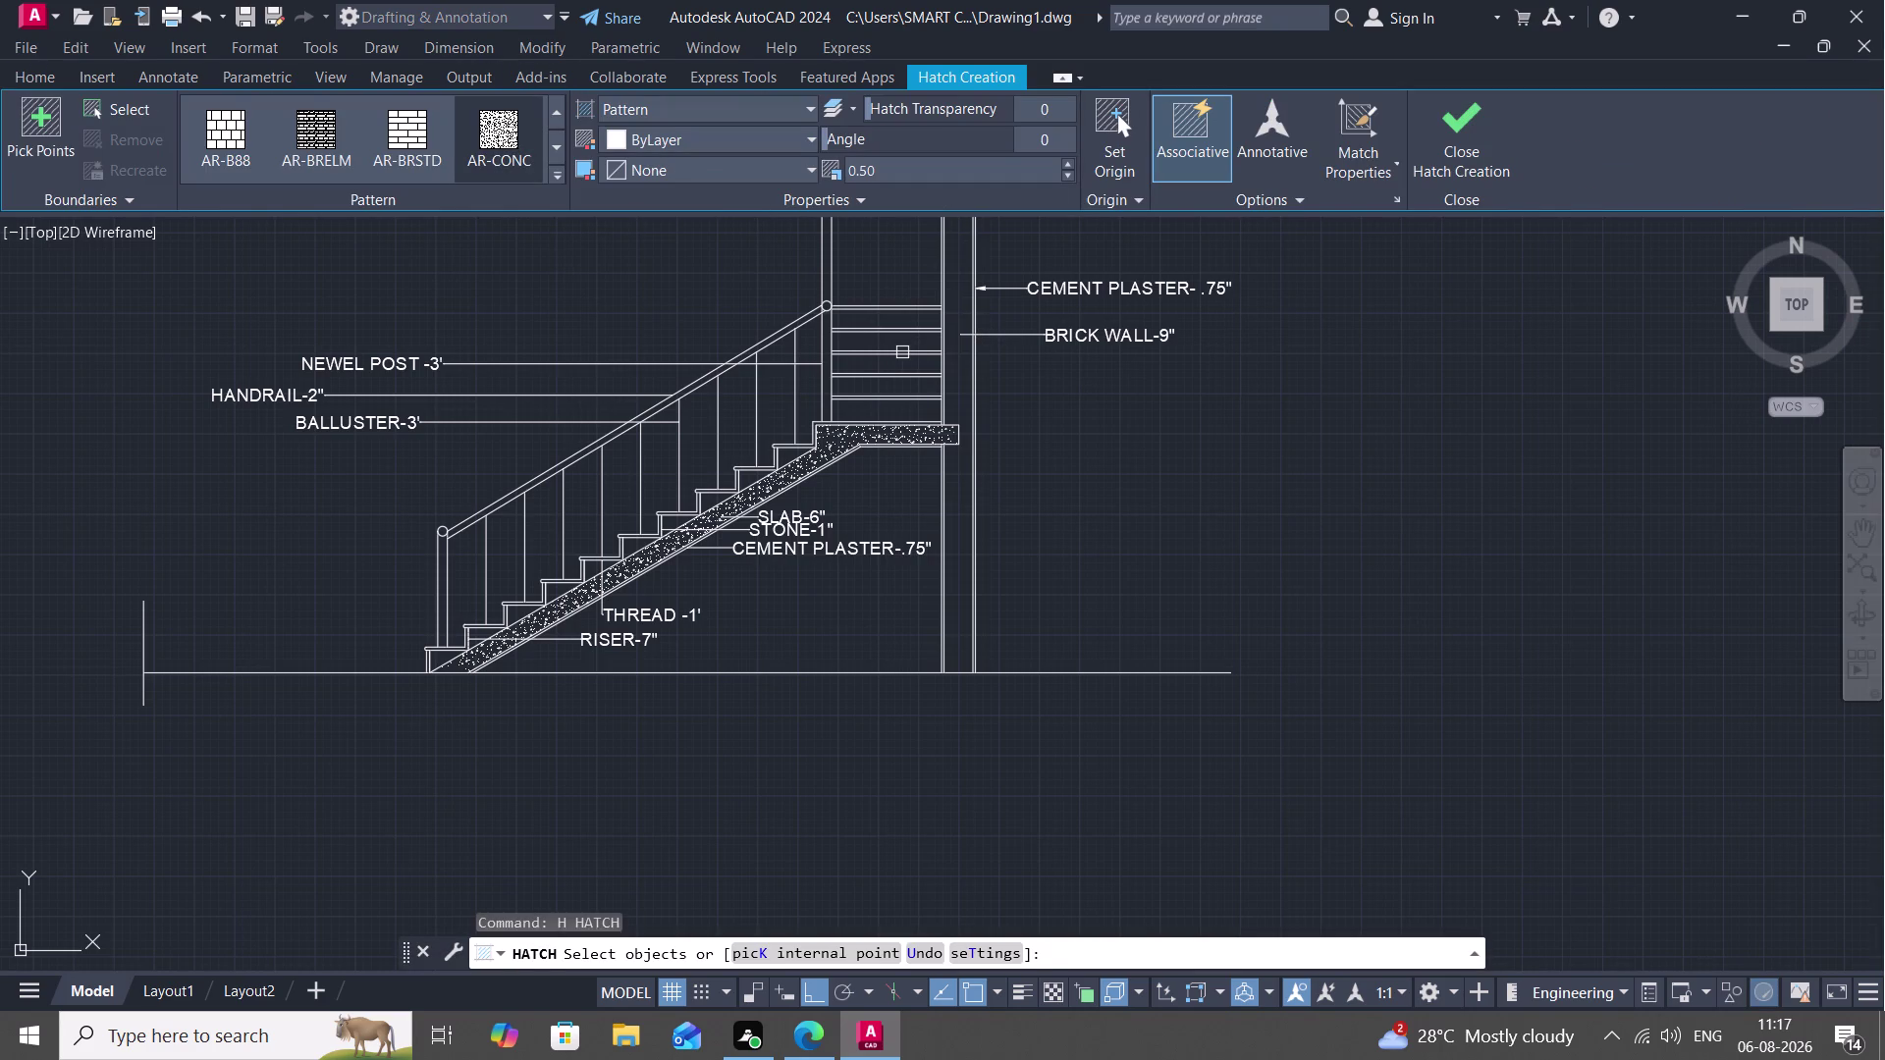
scroll(up, 3)
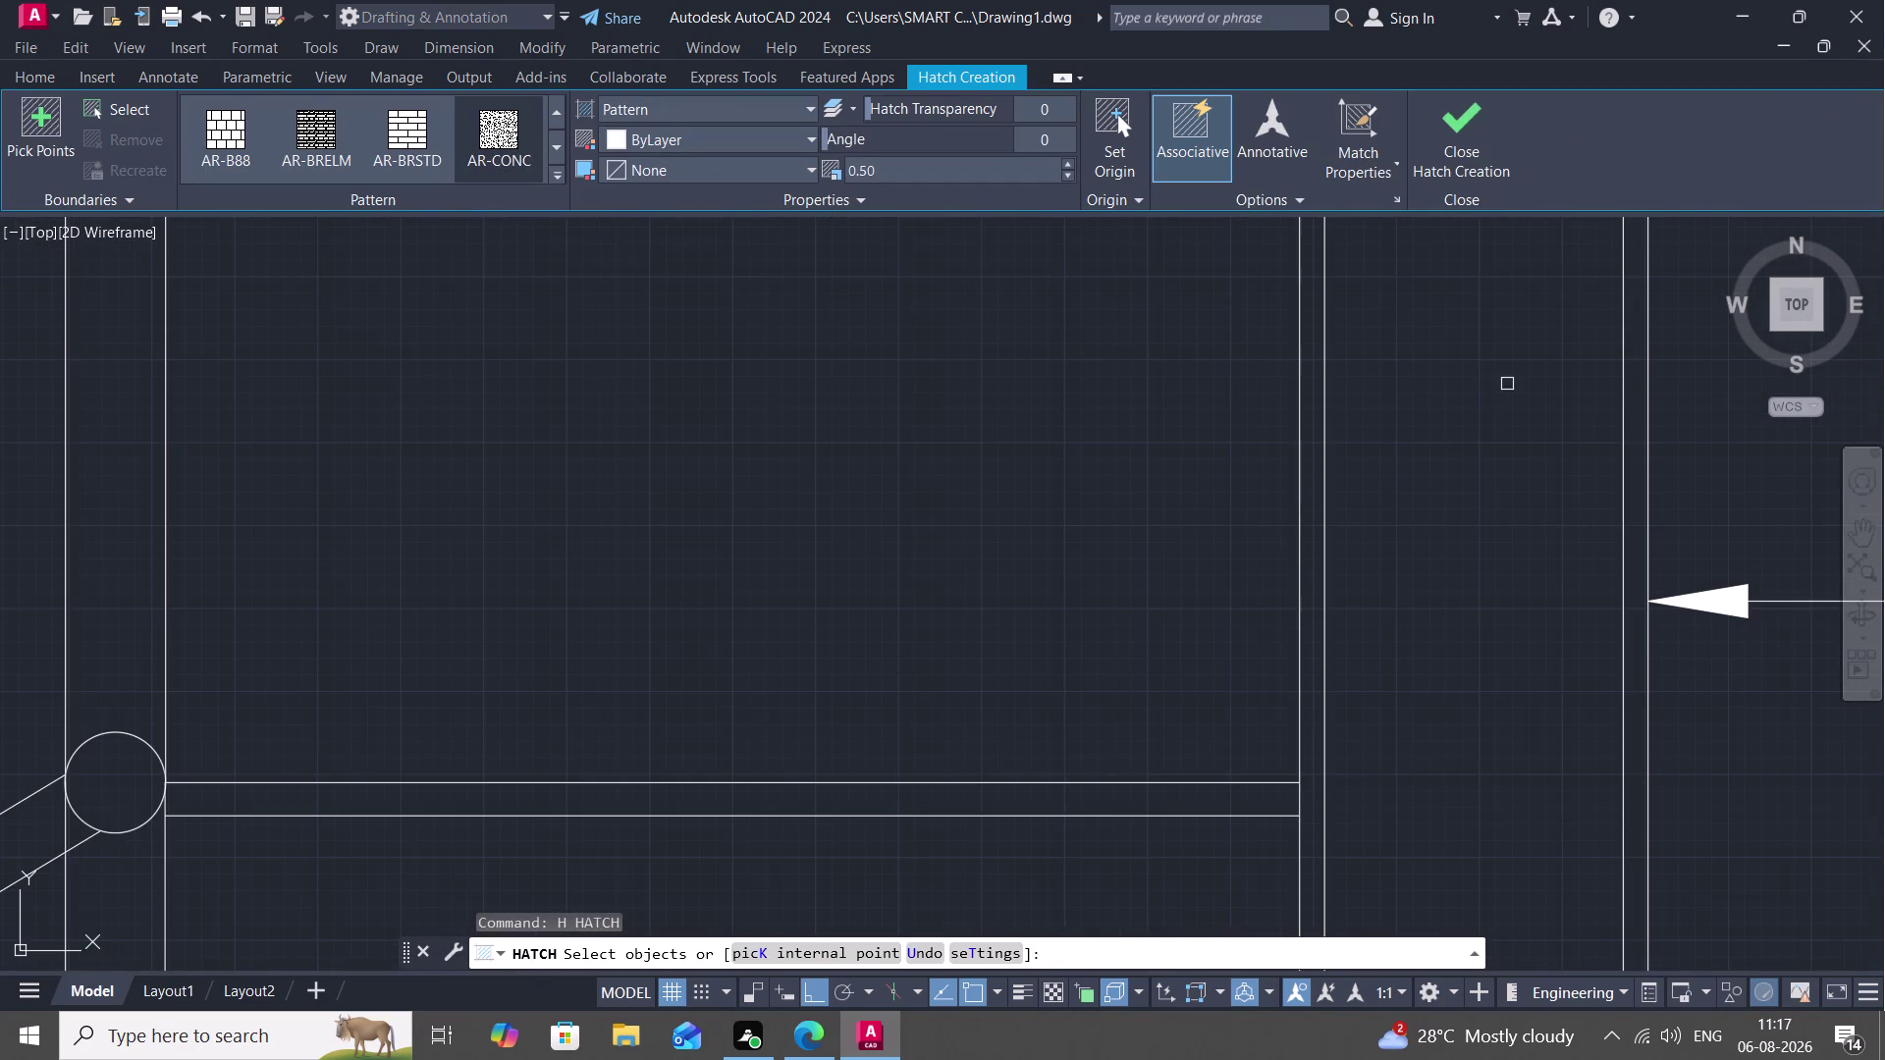
click(1299, 427)
click(1324, 431)
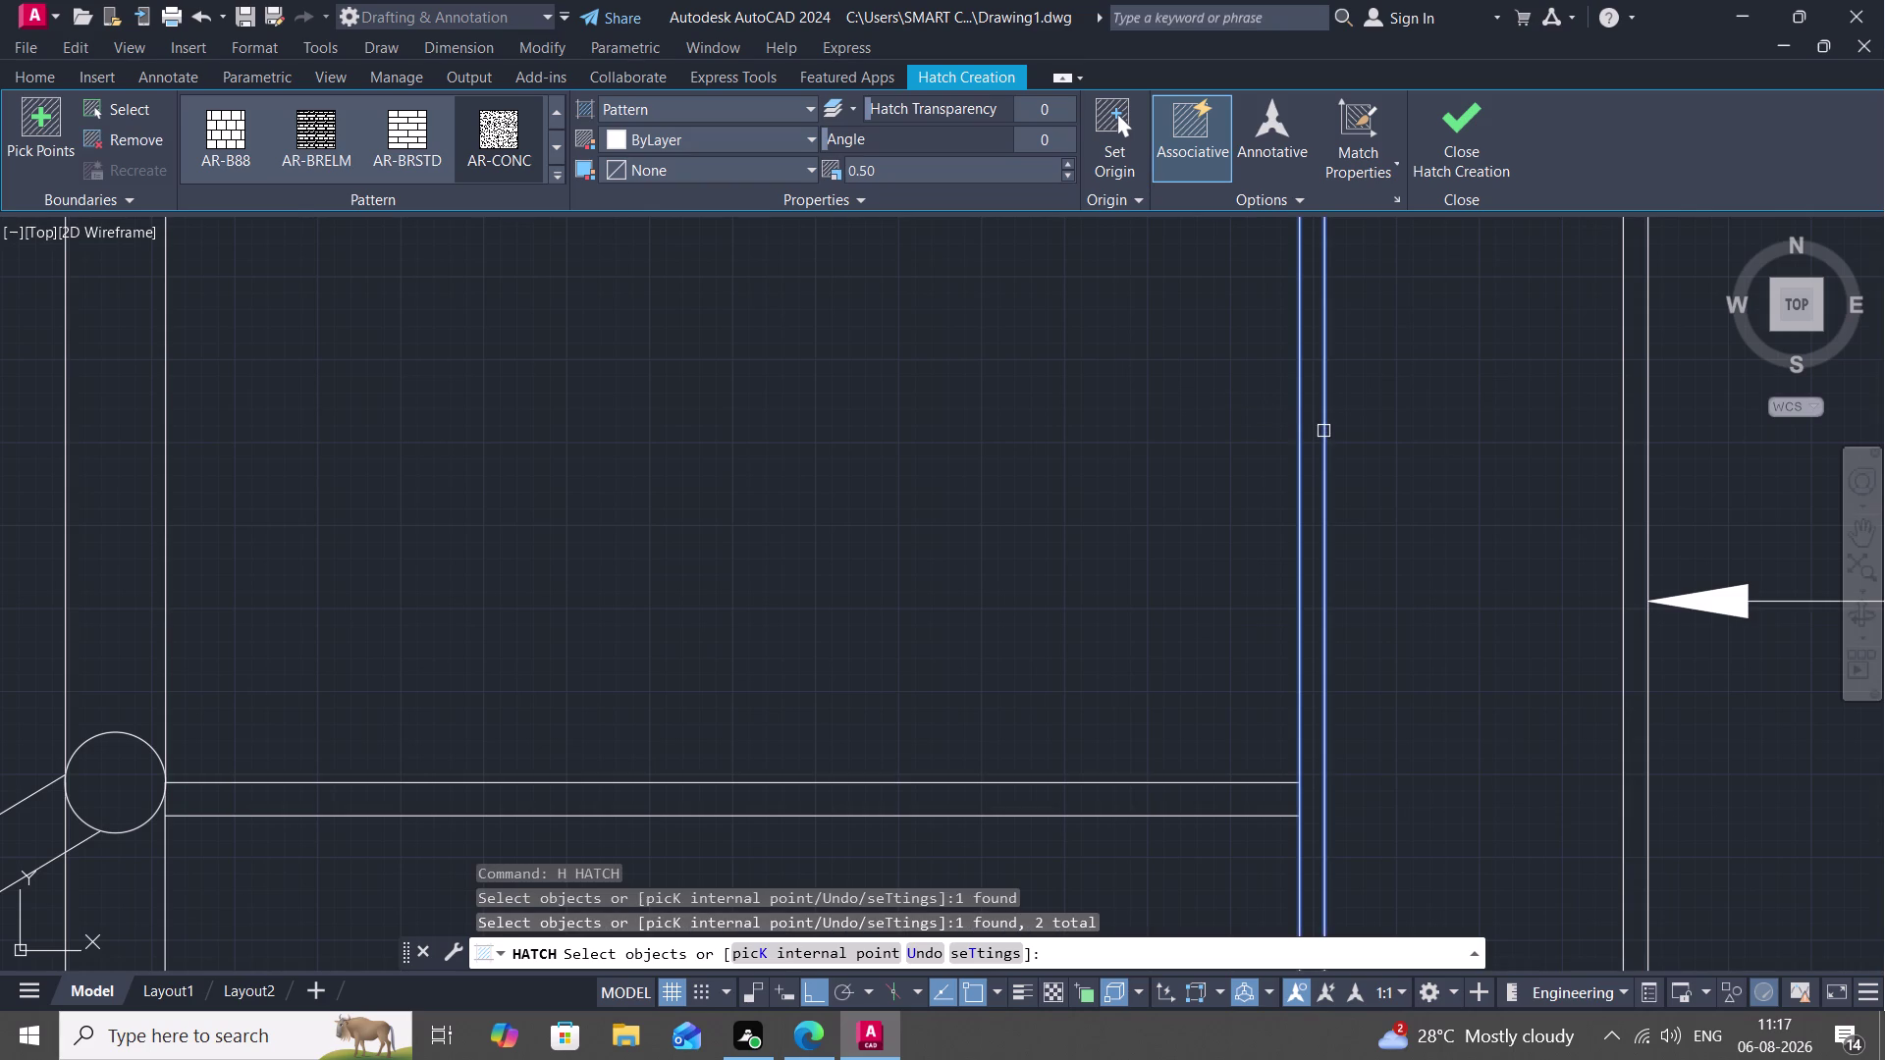
click(1310, 430)
scroll(down, 3)
scroll(down, 3)
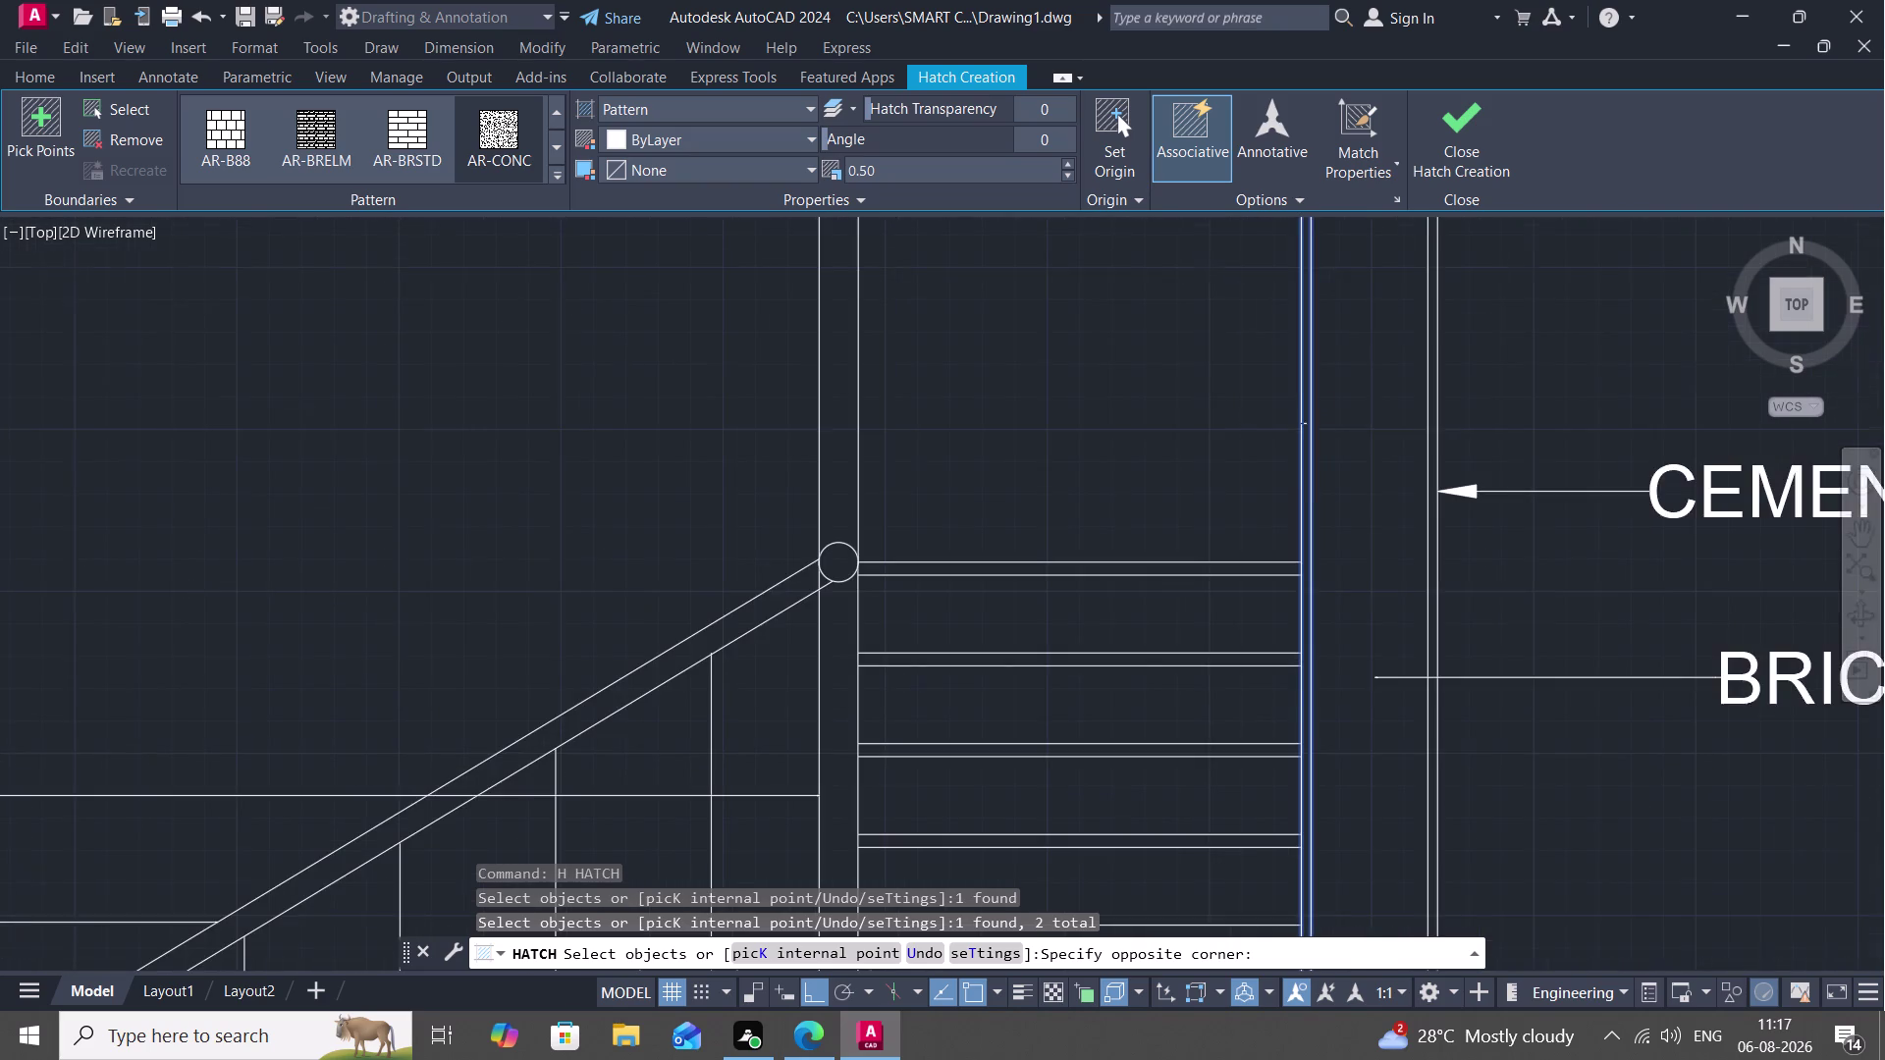
scroll(down, 3)
key(Escape)
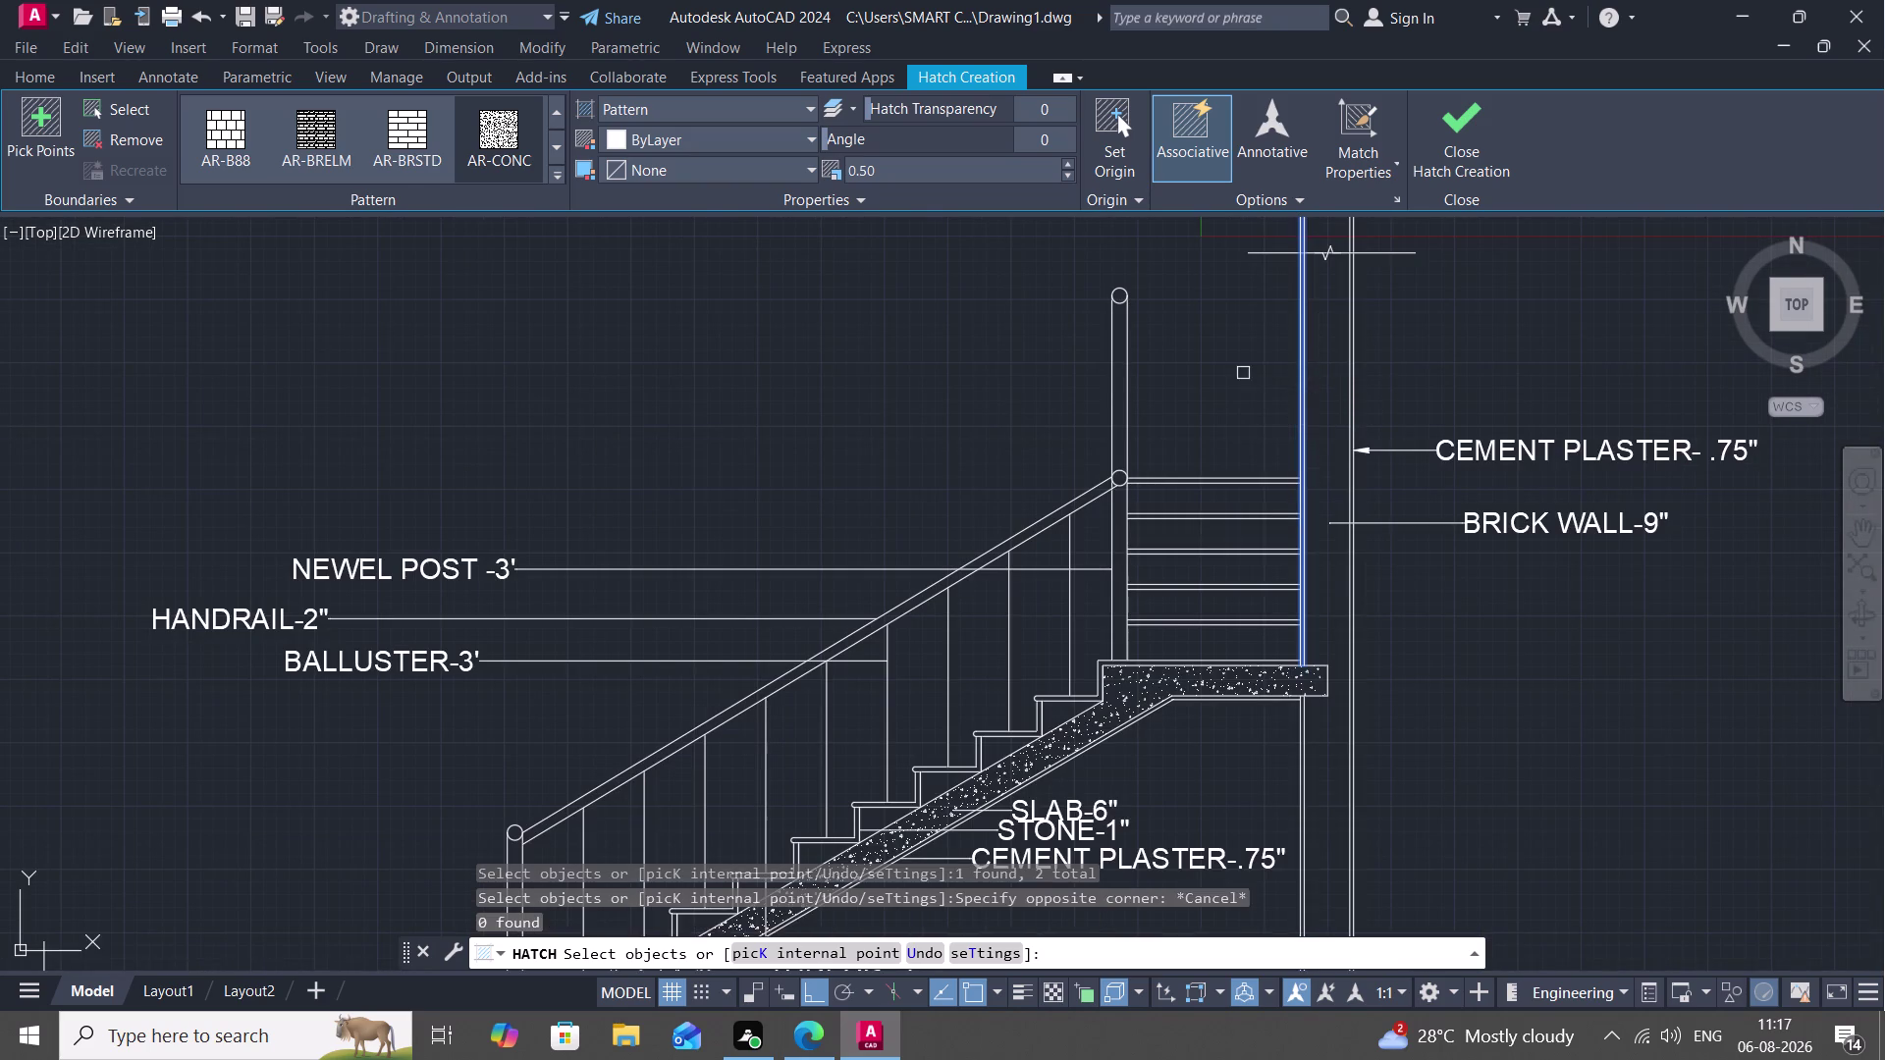
key(Escape)
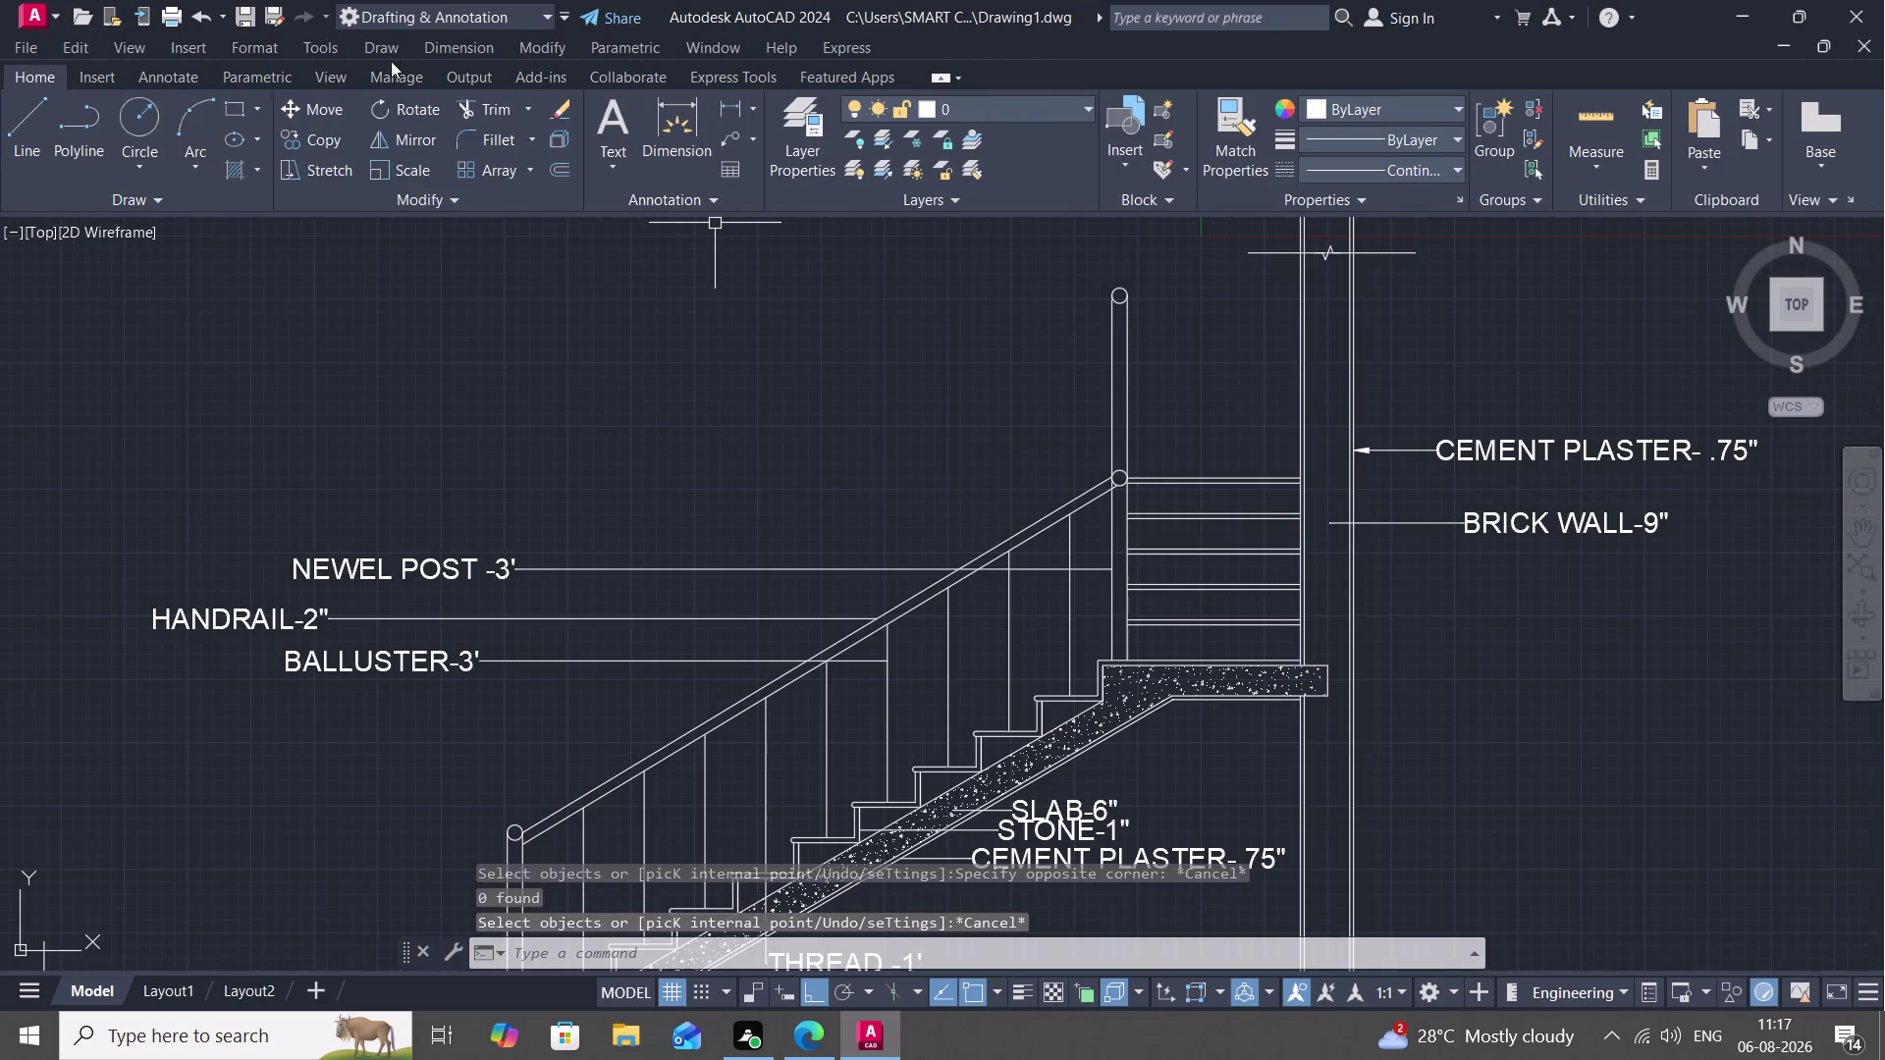
text(H)
Start a fresh HATCH command with H after a few repeated attempts.
key(space)
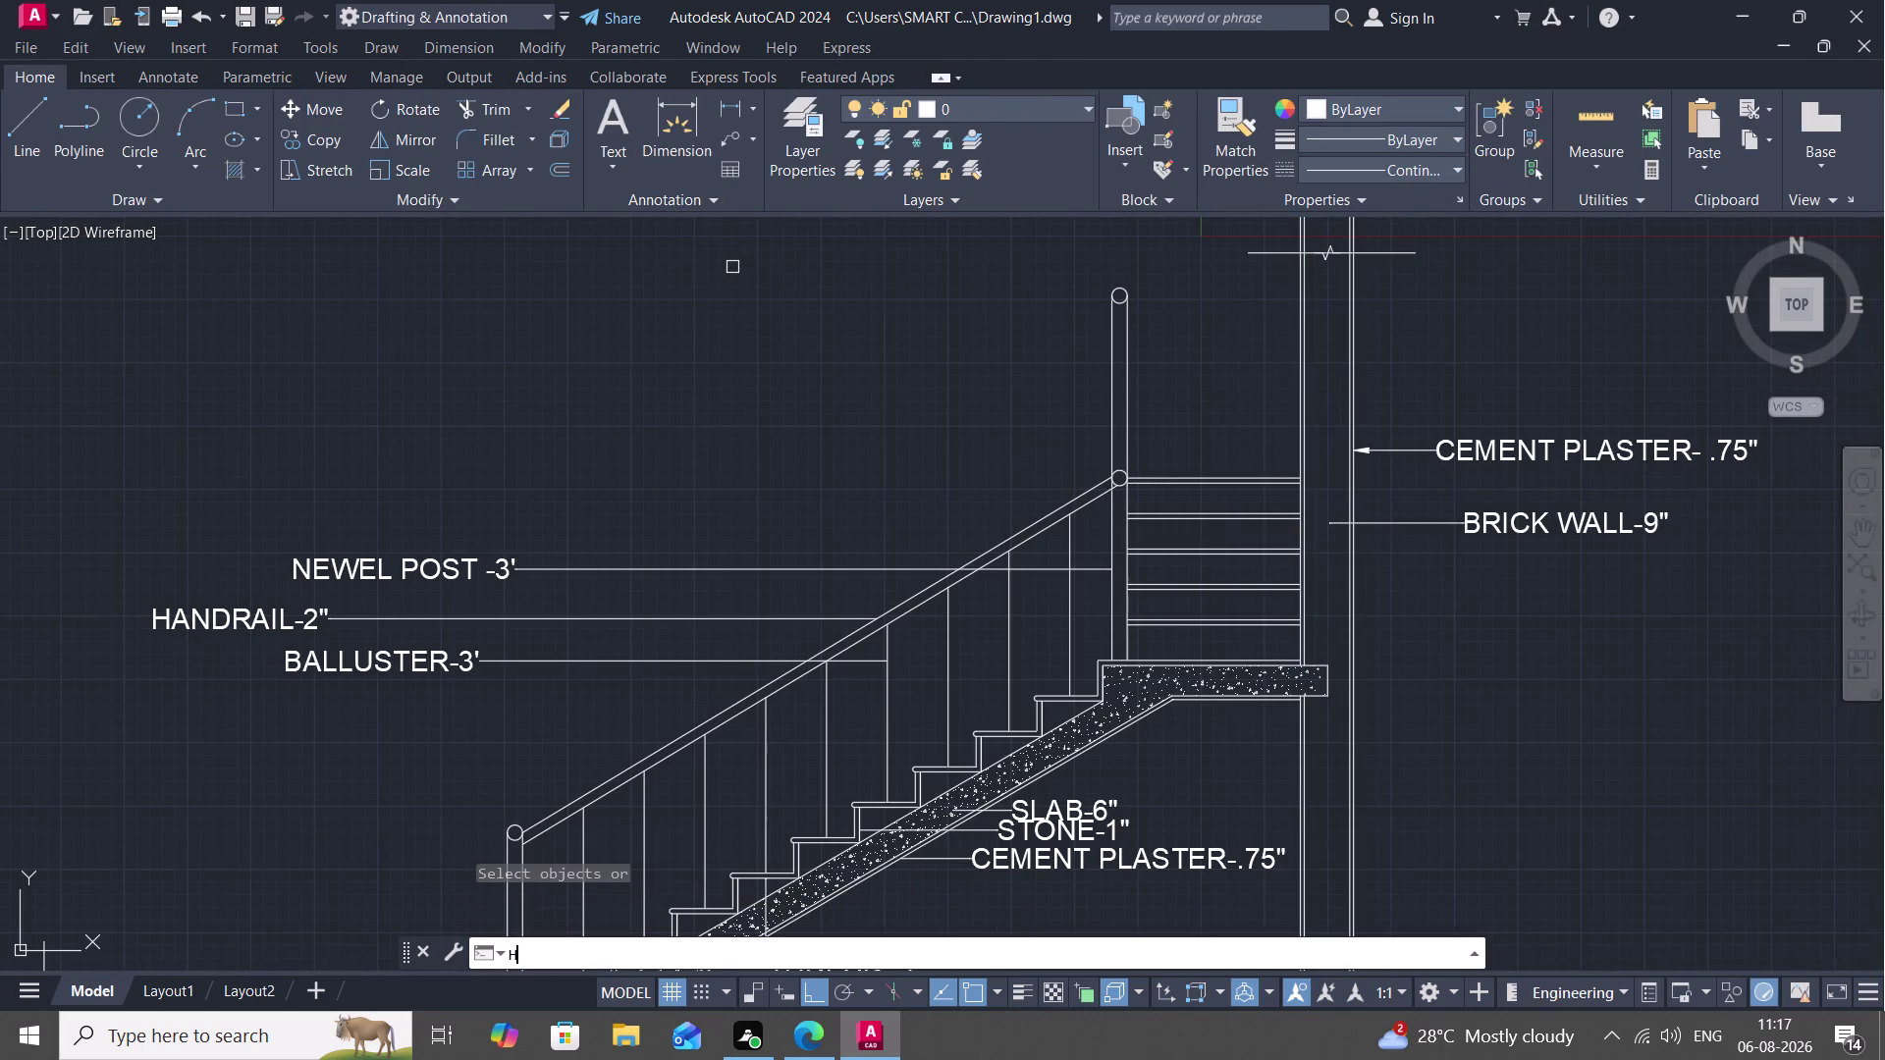
key(space)
key(space)
key(space)
key(space)
key(Return)
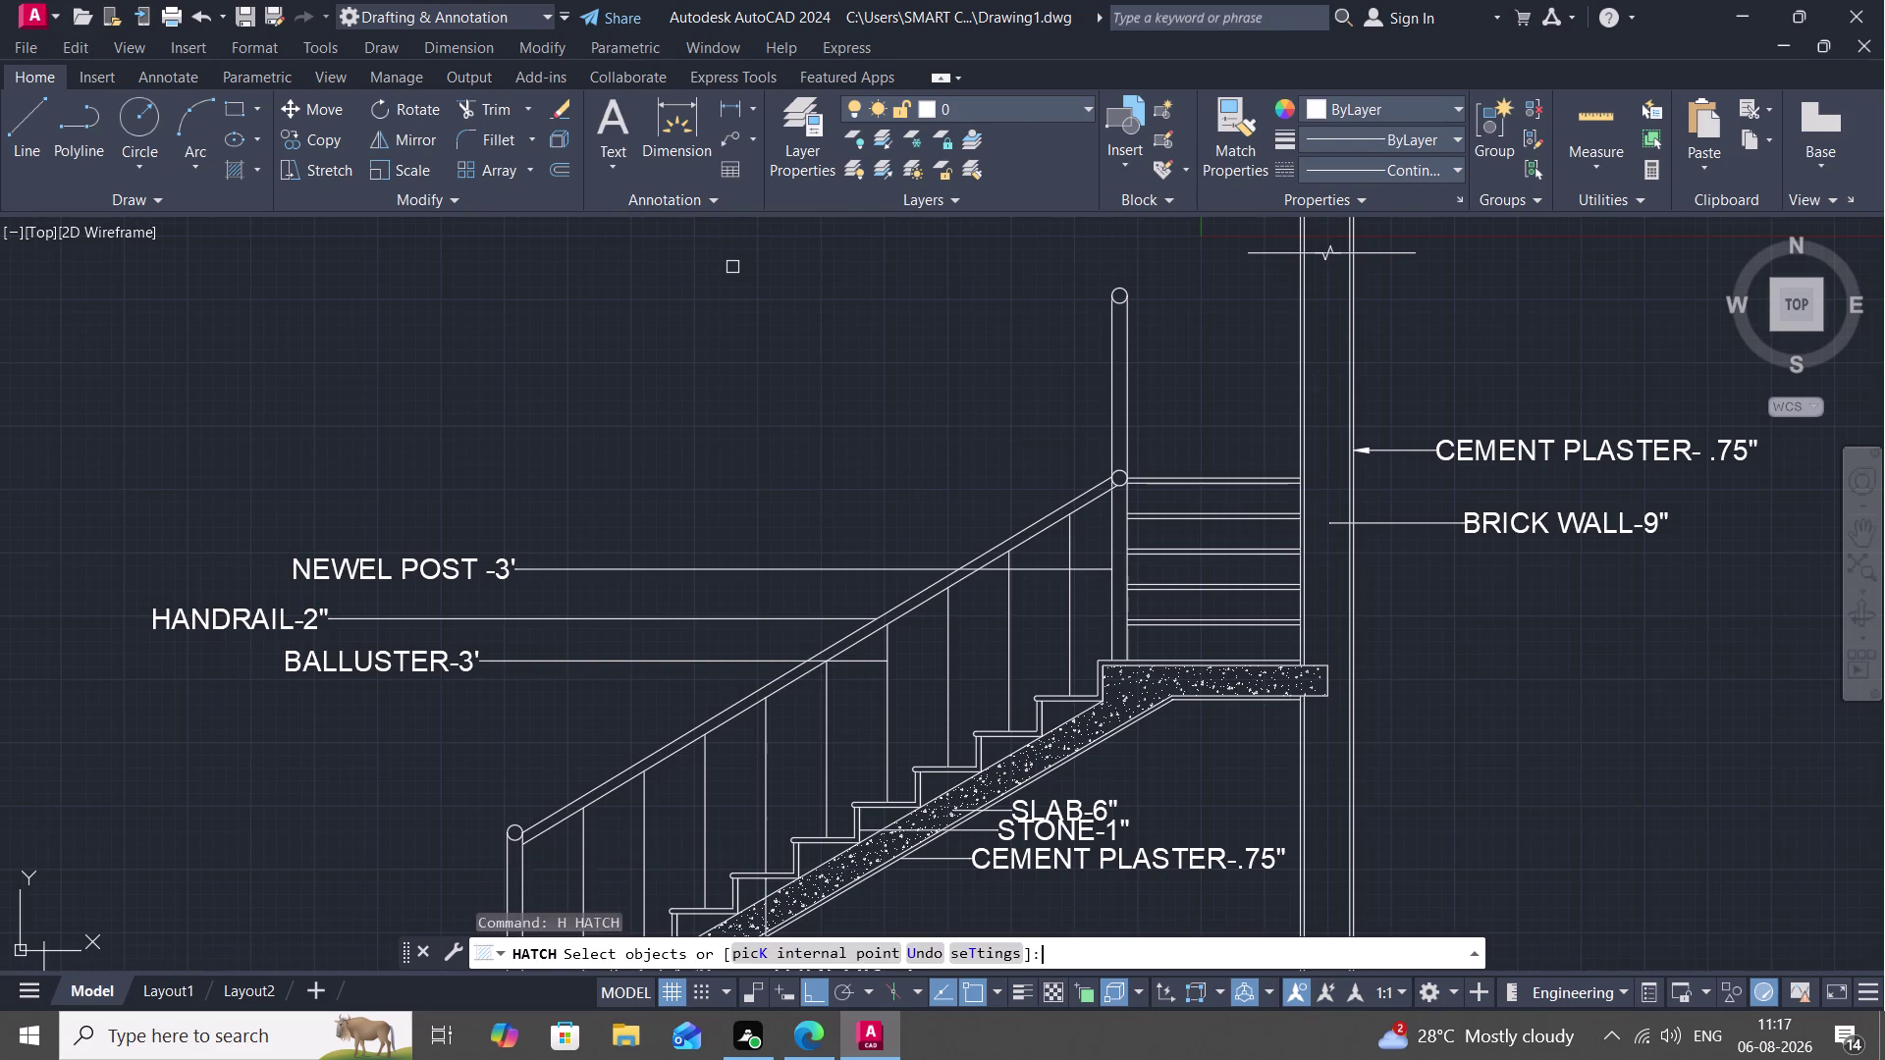
text(H)
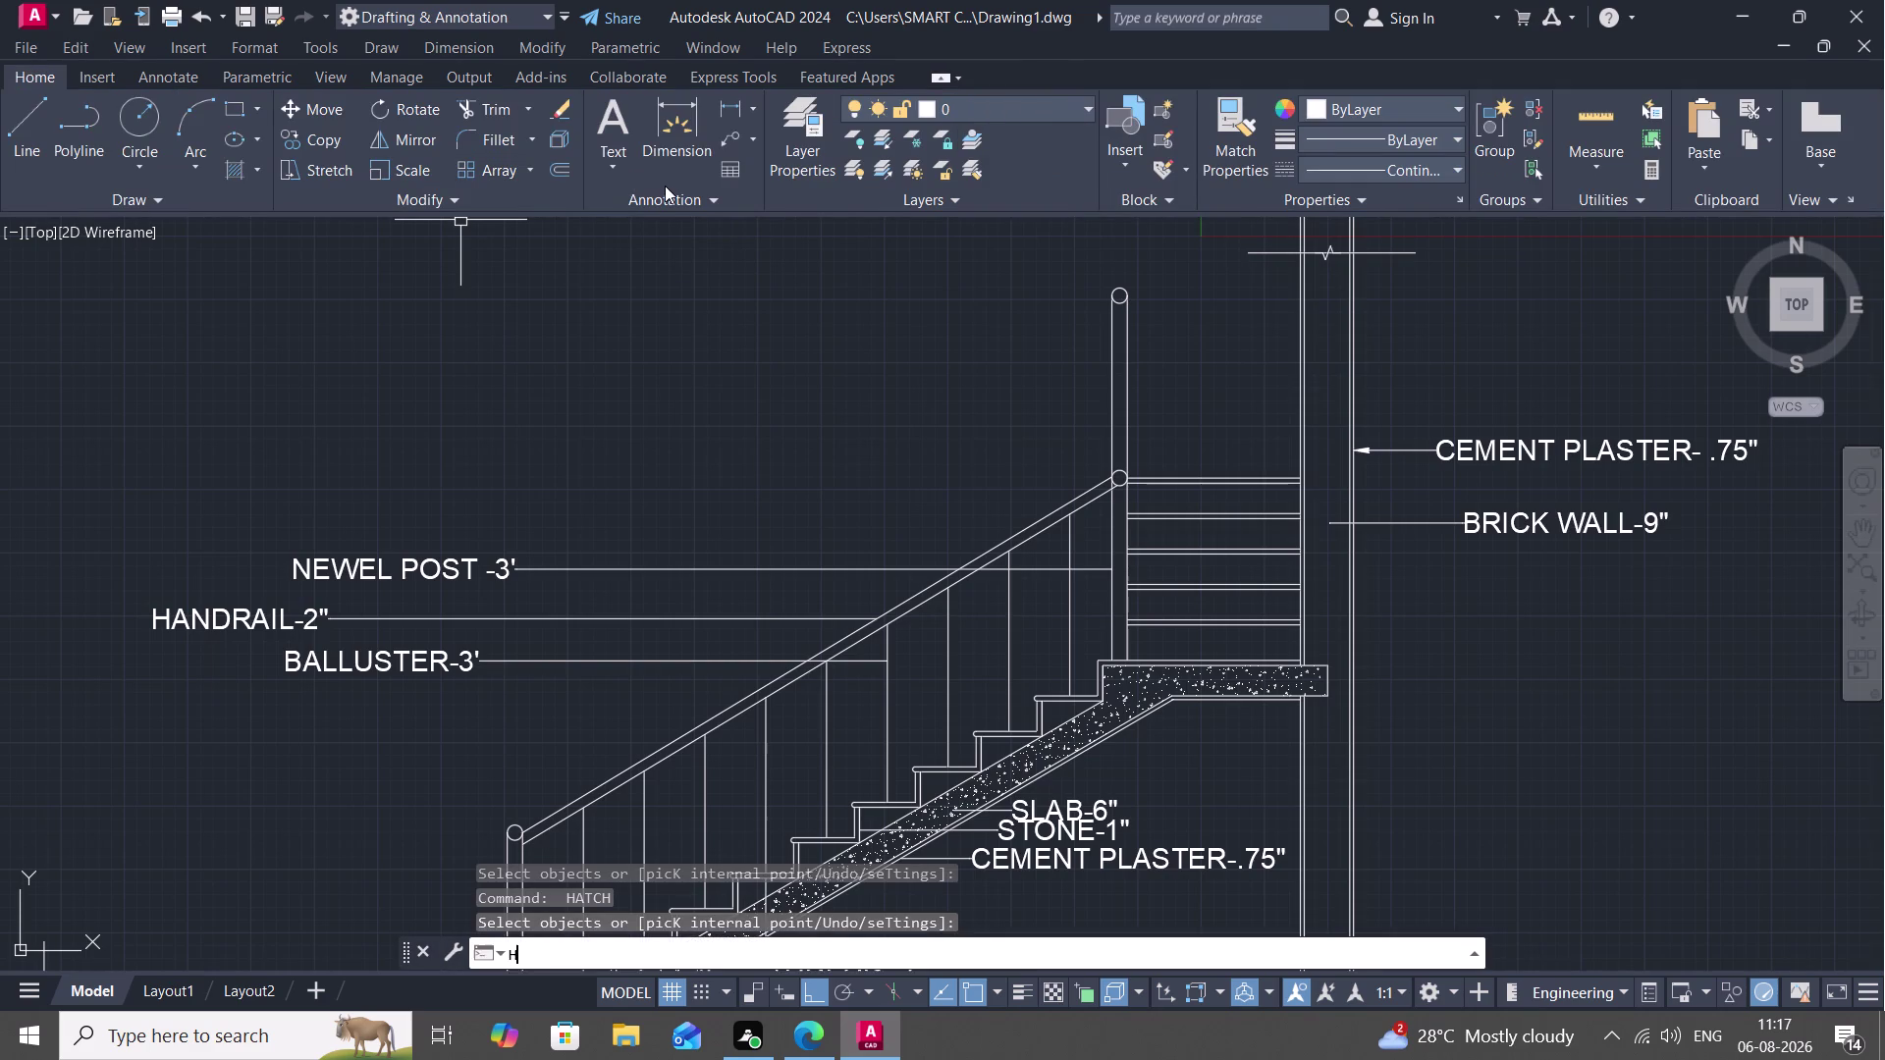
key(space)
Expand the hatch Pattern gallery, browse the patterns, then collapse it.
click(557, 144)
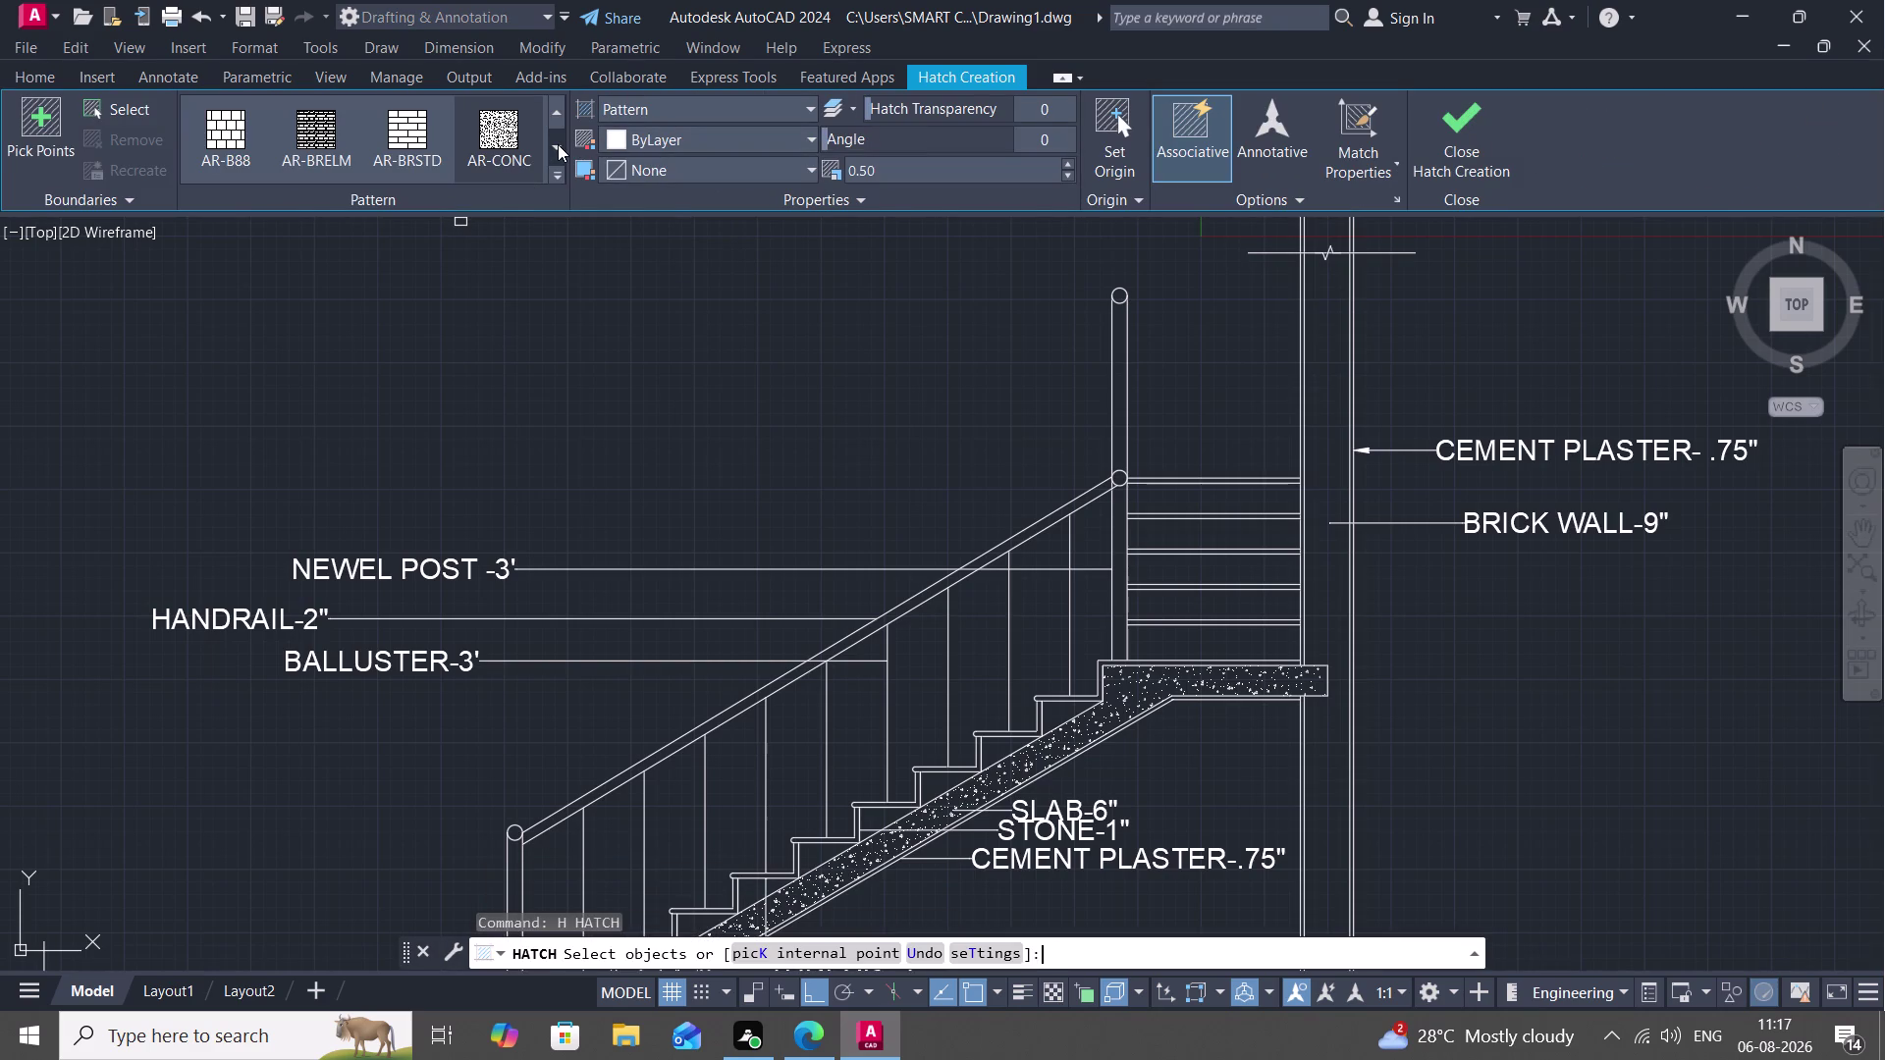
double_click(558, 172)
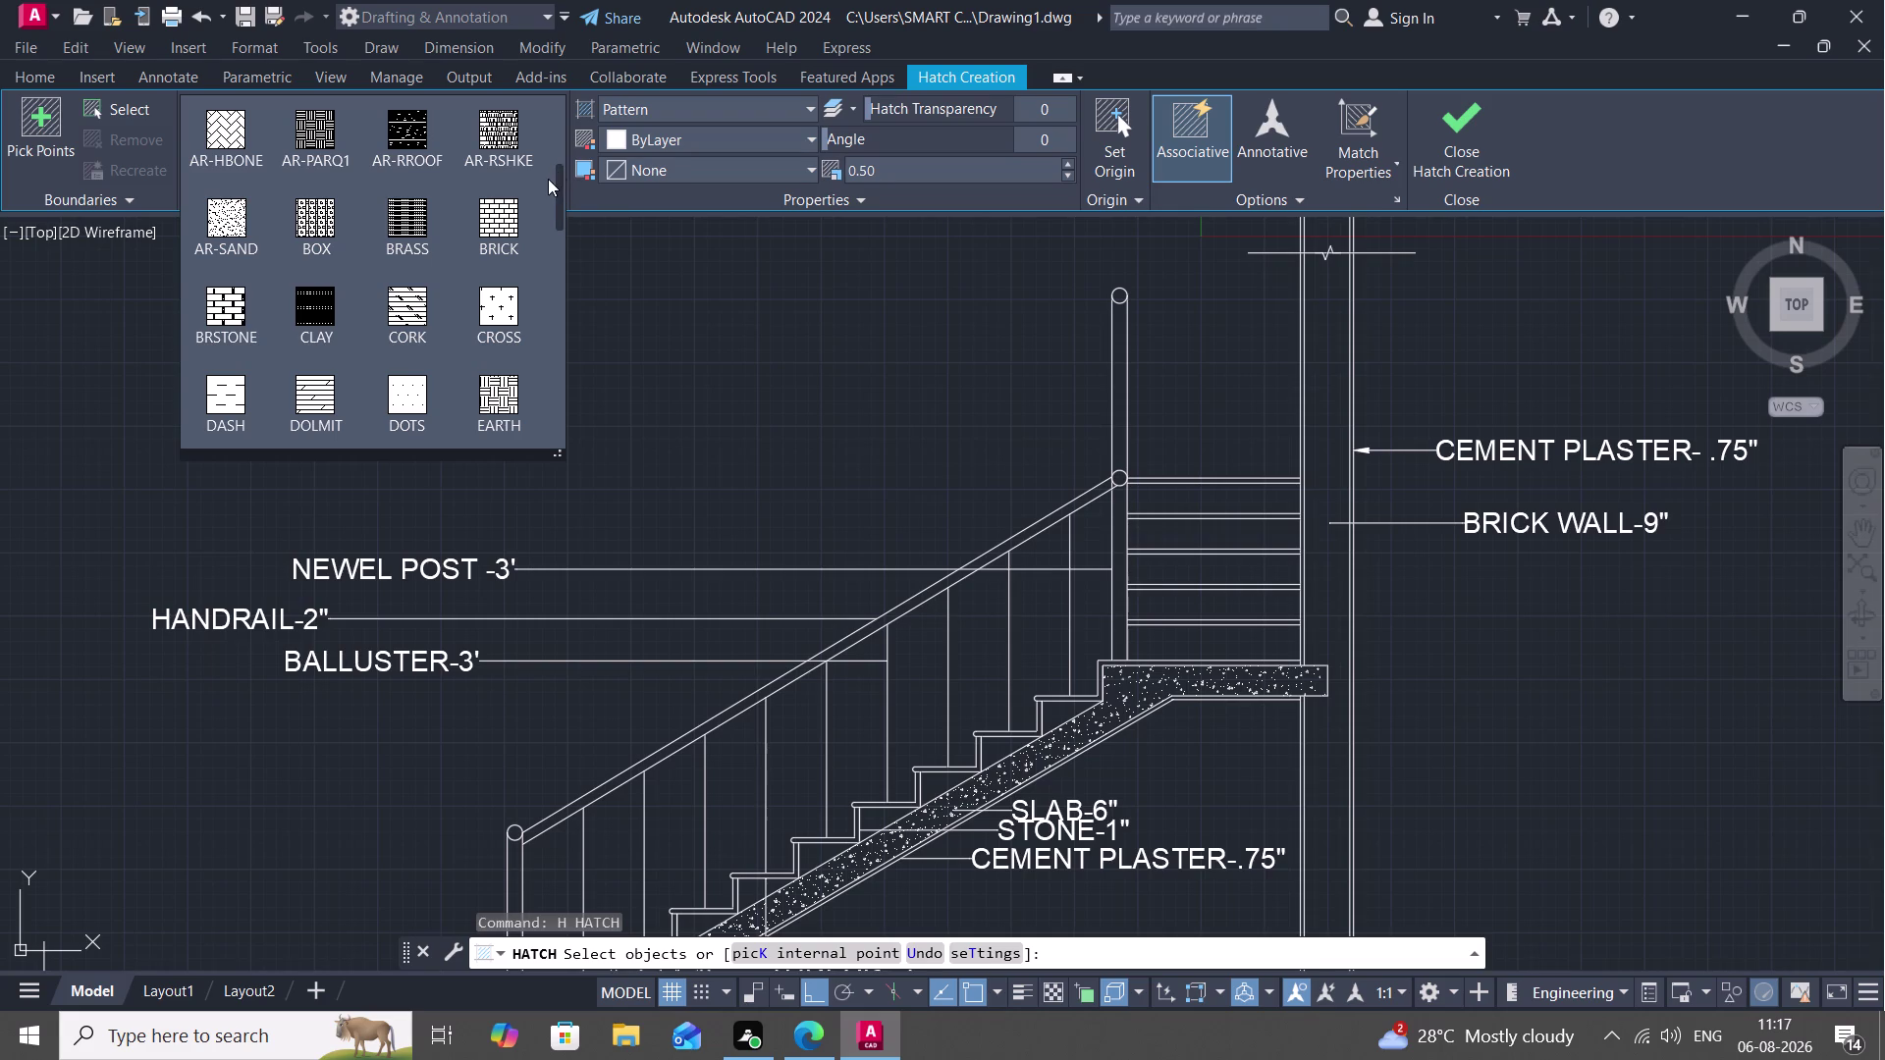
scroll(down, 3)
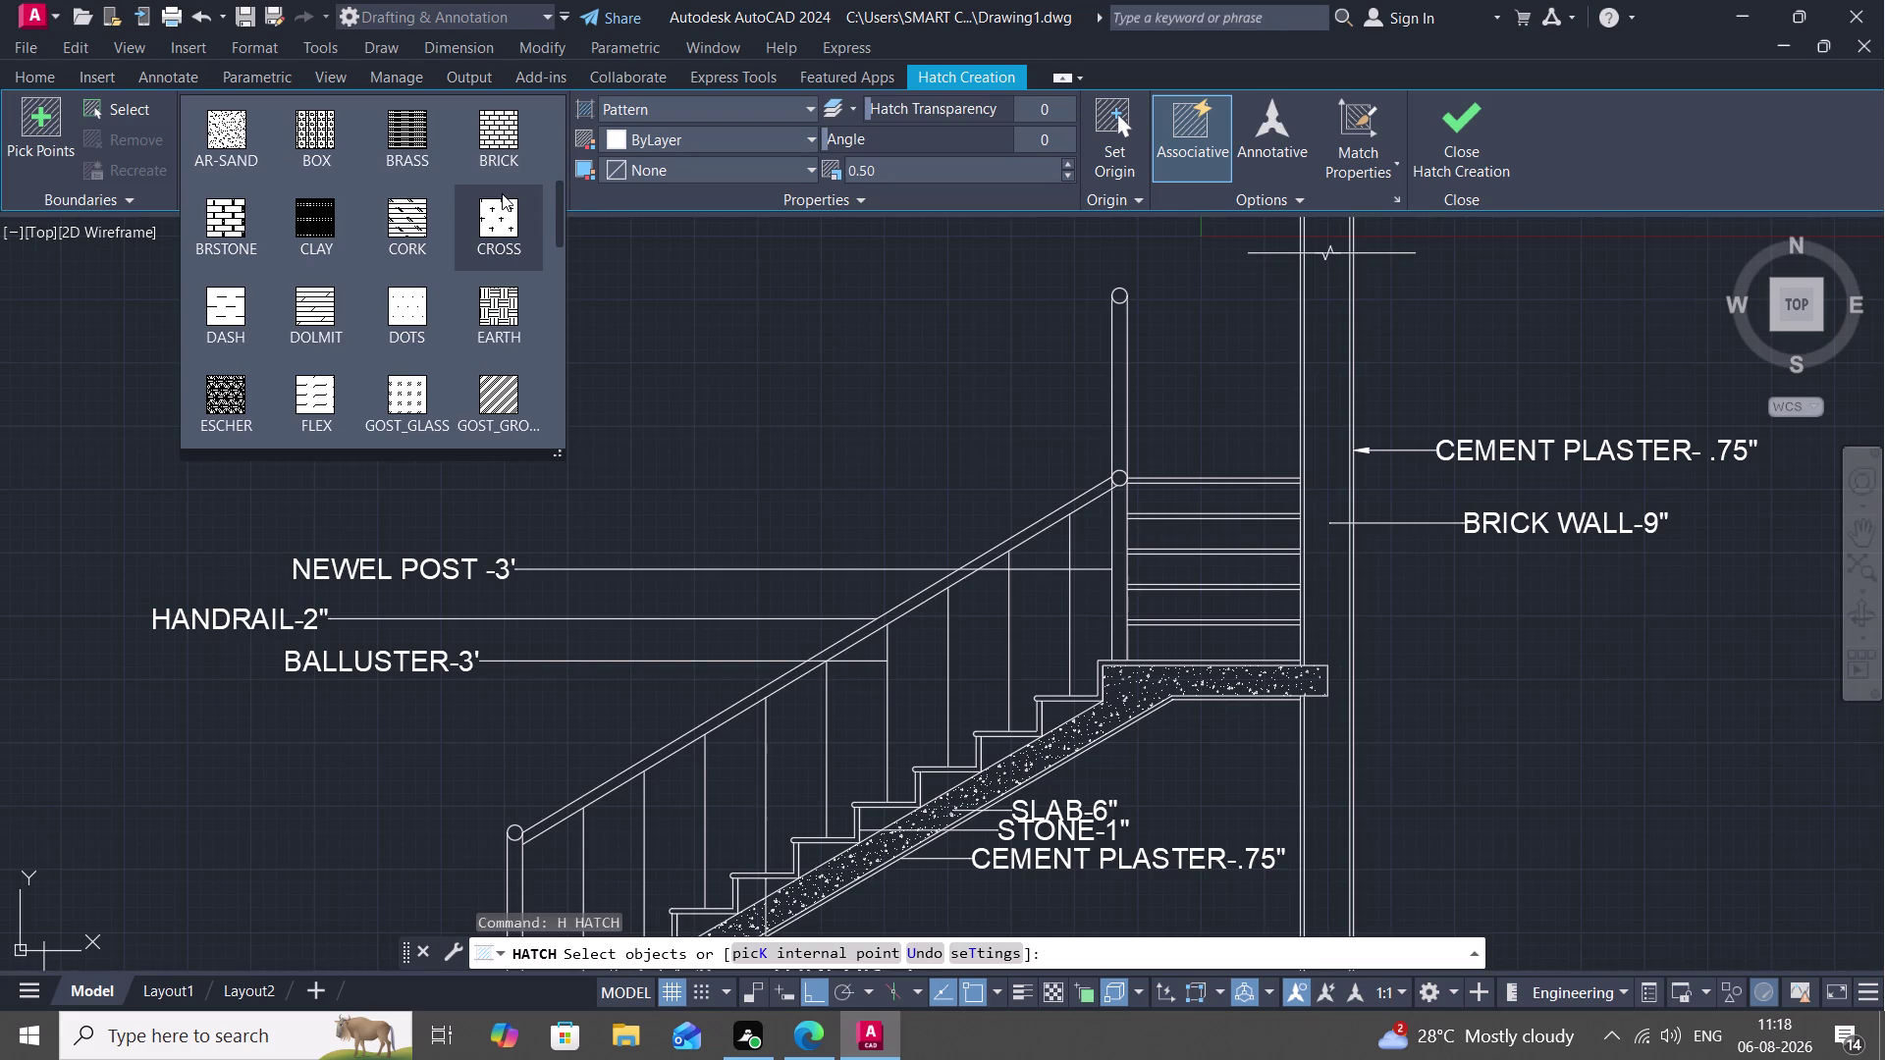
scroll(down, 3)
scroll(down, 3)
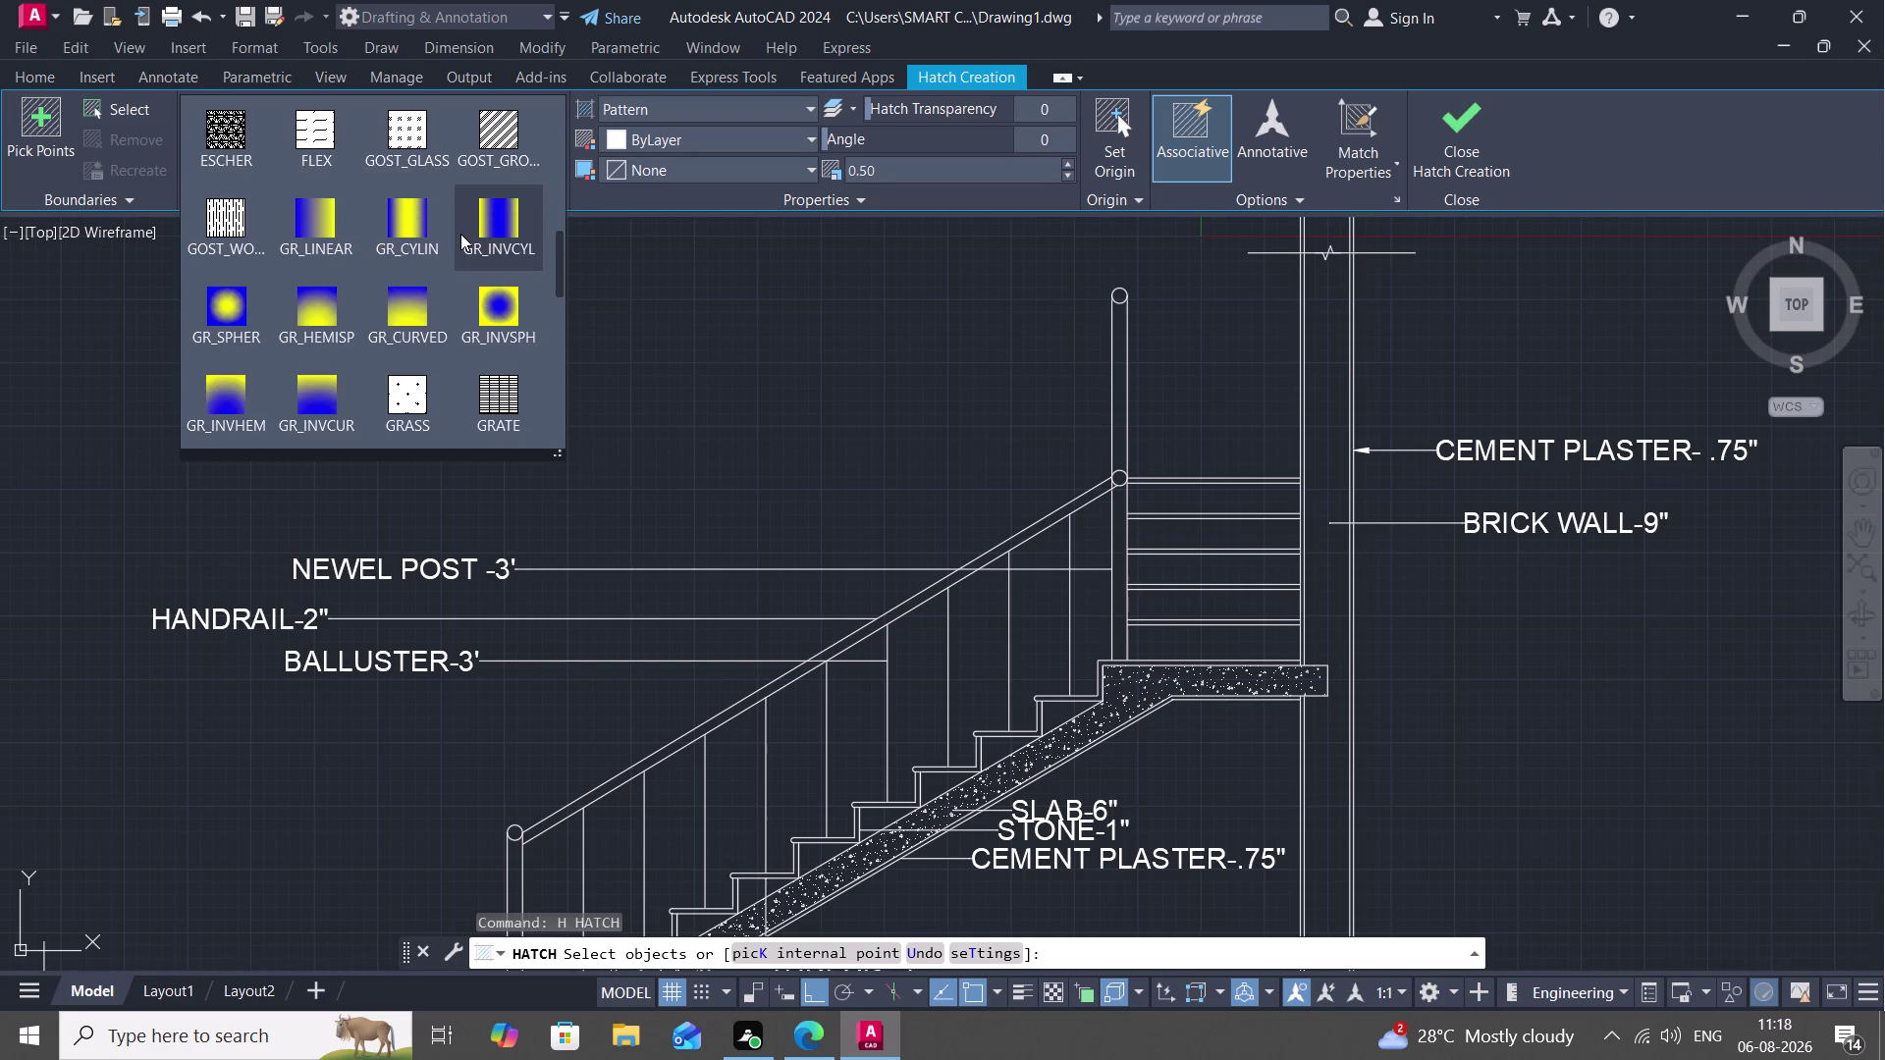
scroll(up, 3)
scroll(up, 3)
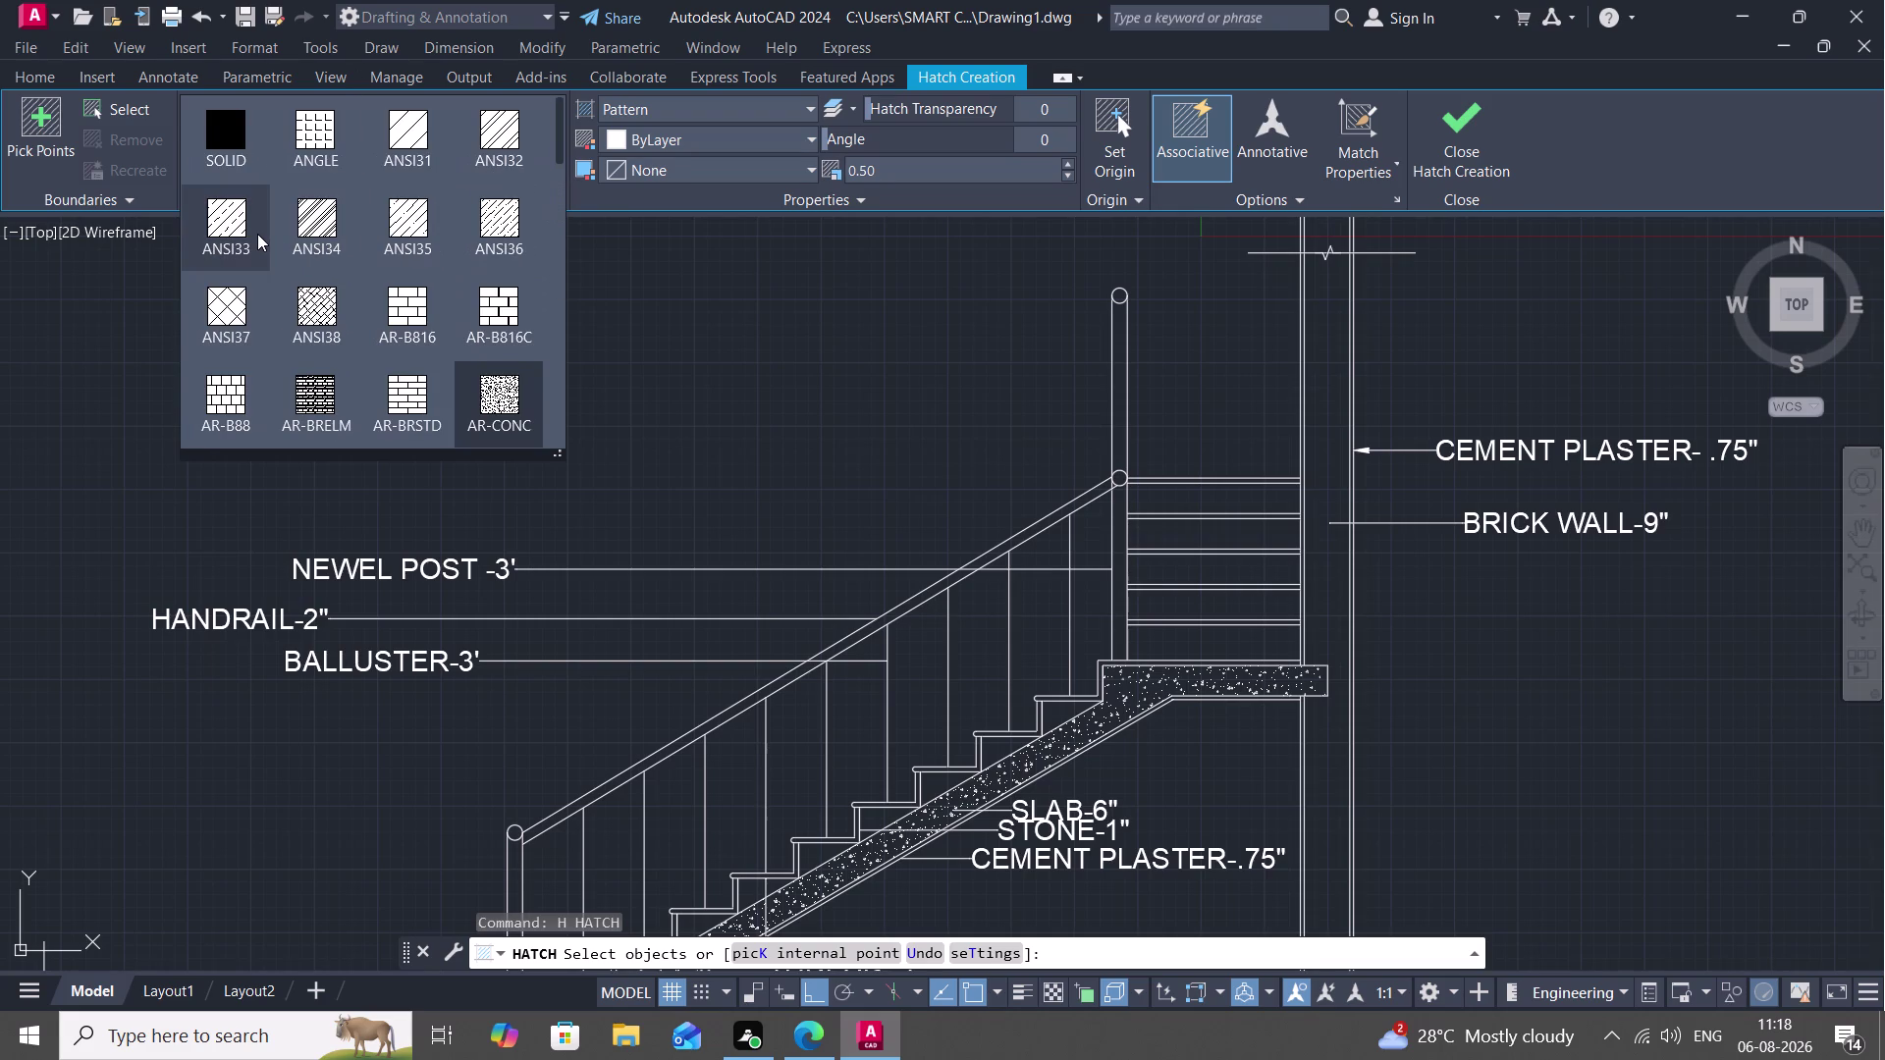
click(500, 123)
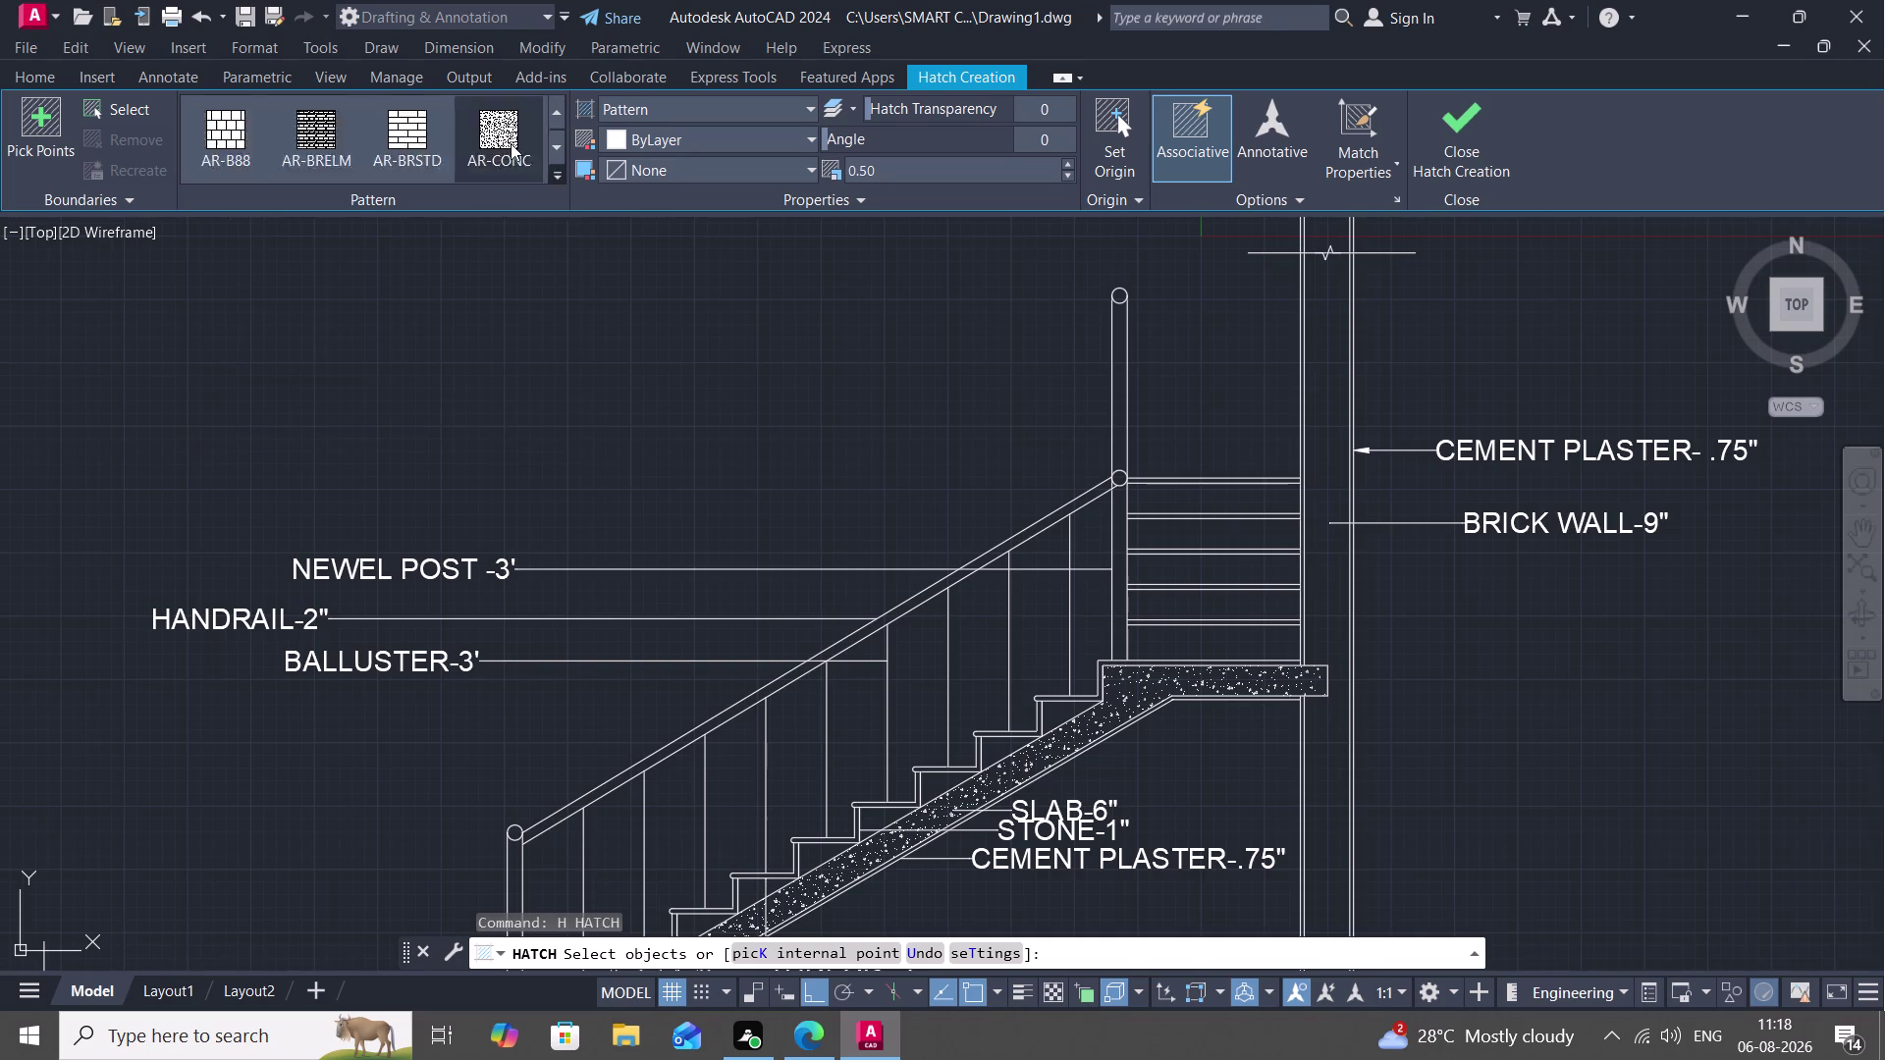
scroll(up, 3)
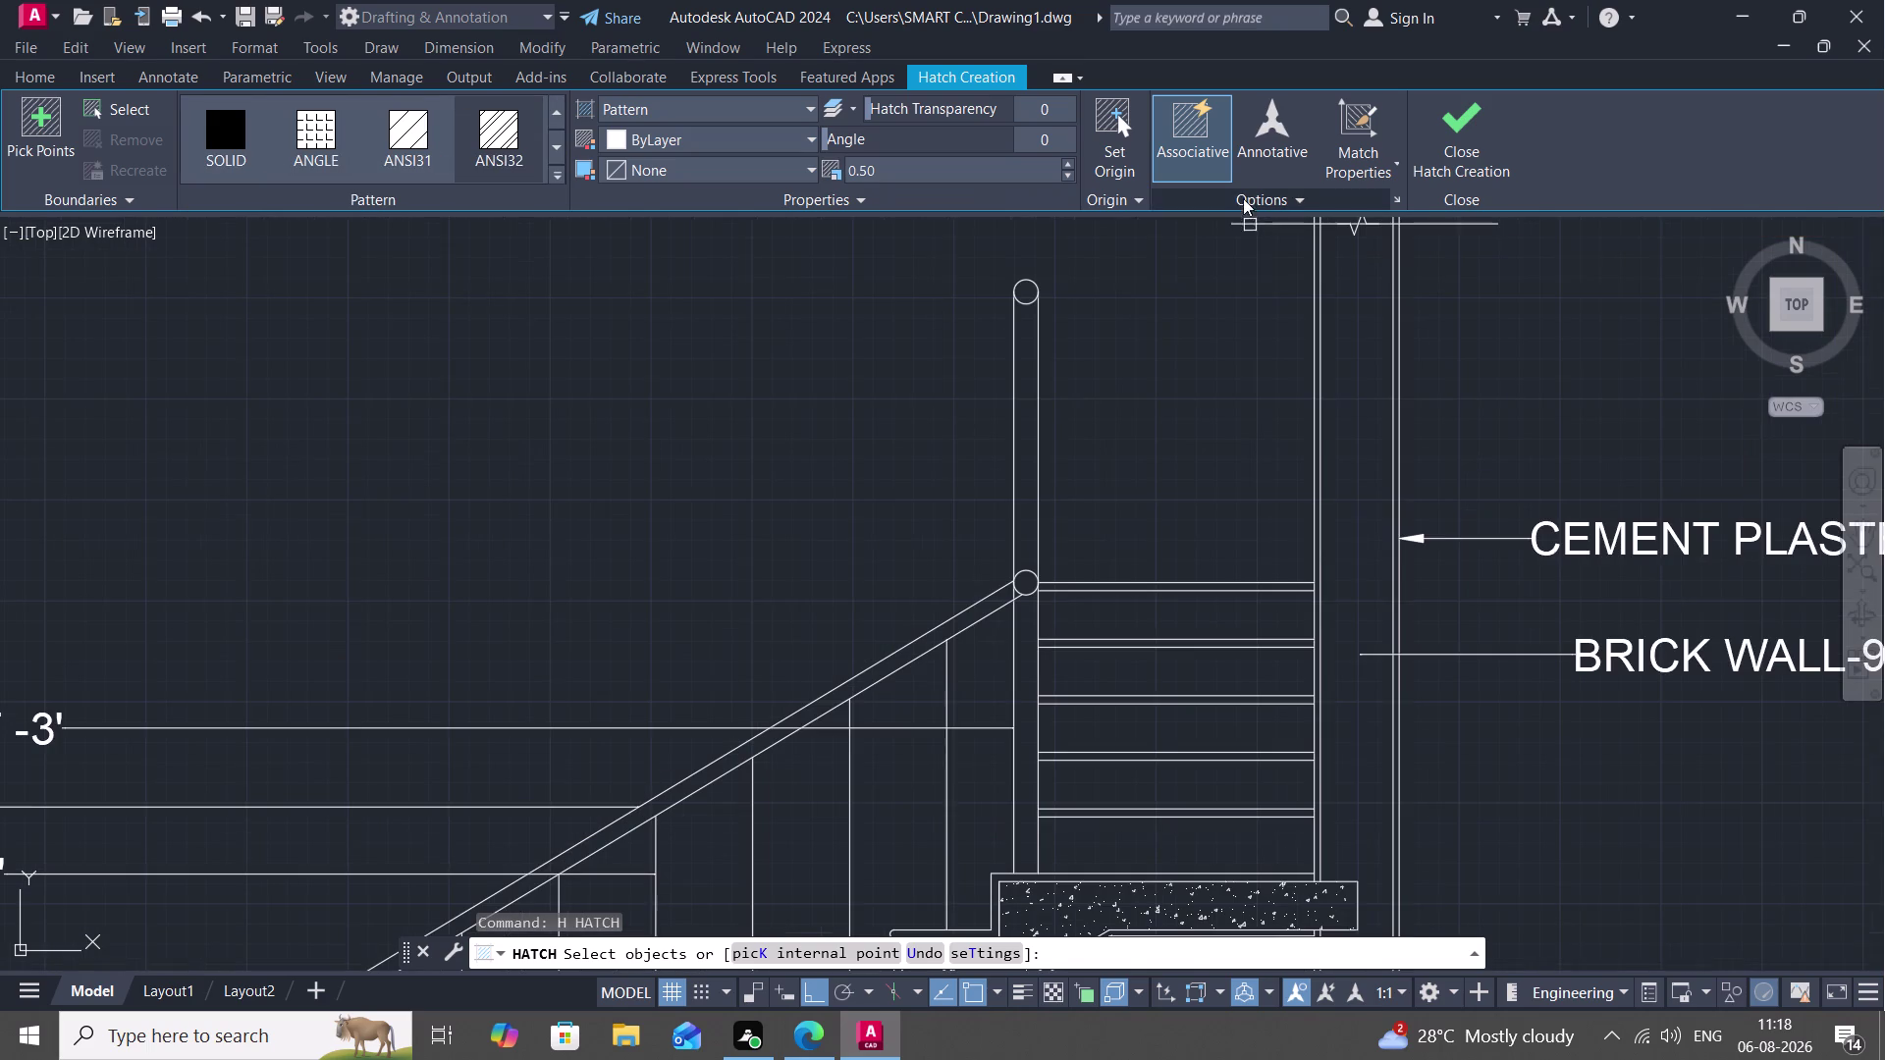
Pick the wall lines and area near the wall top as hatch boundaries.
click(1323, 335)
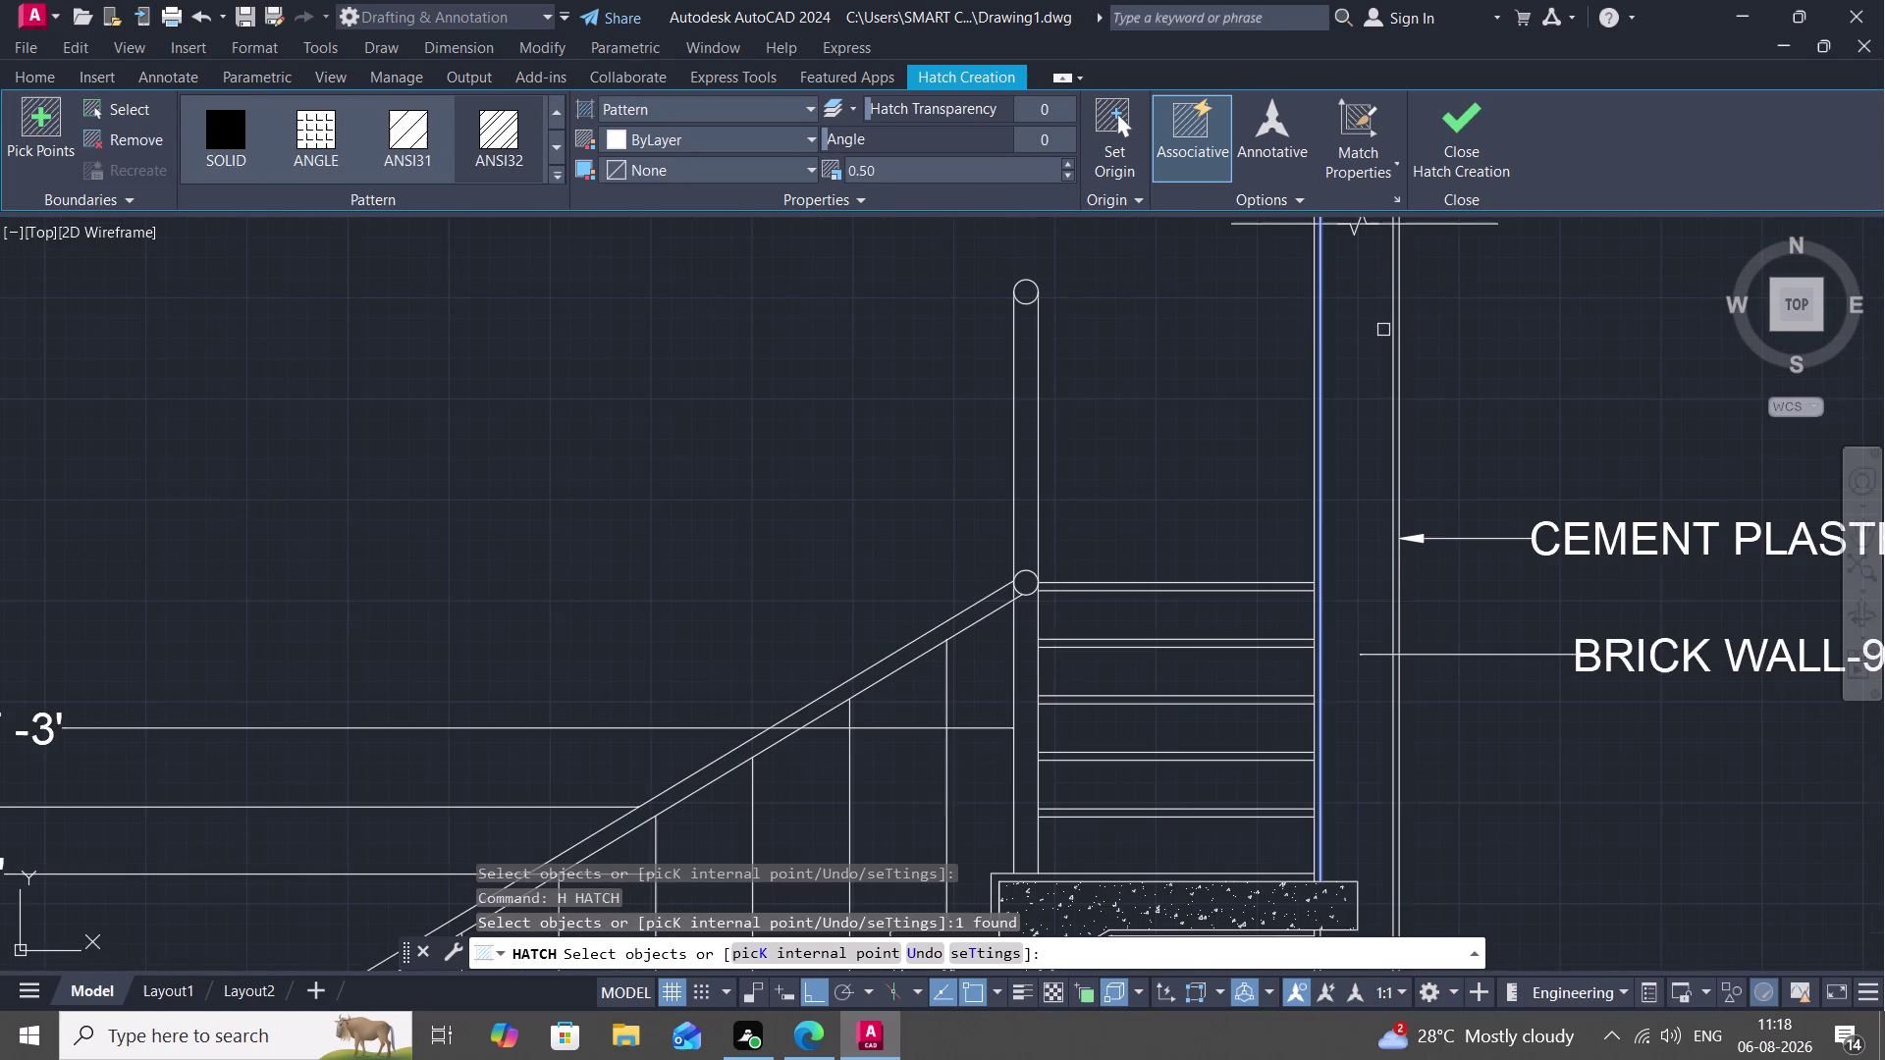
click(1392, 326)
click(1381, 325)
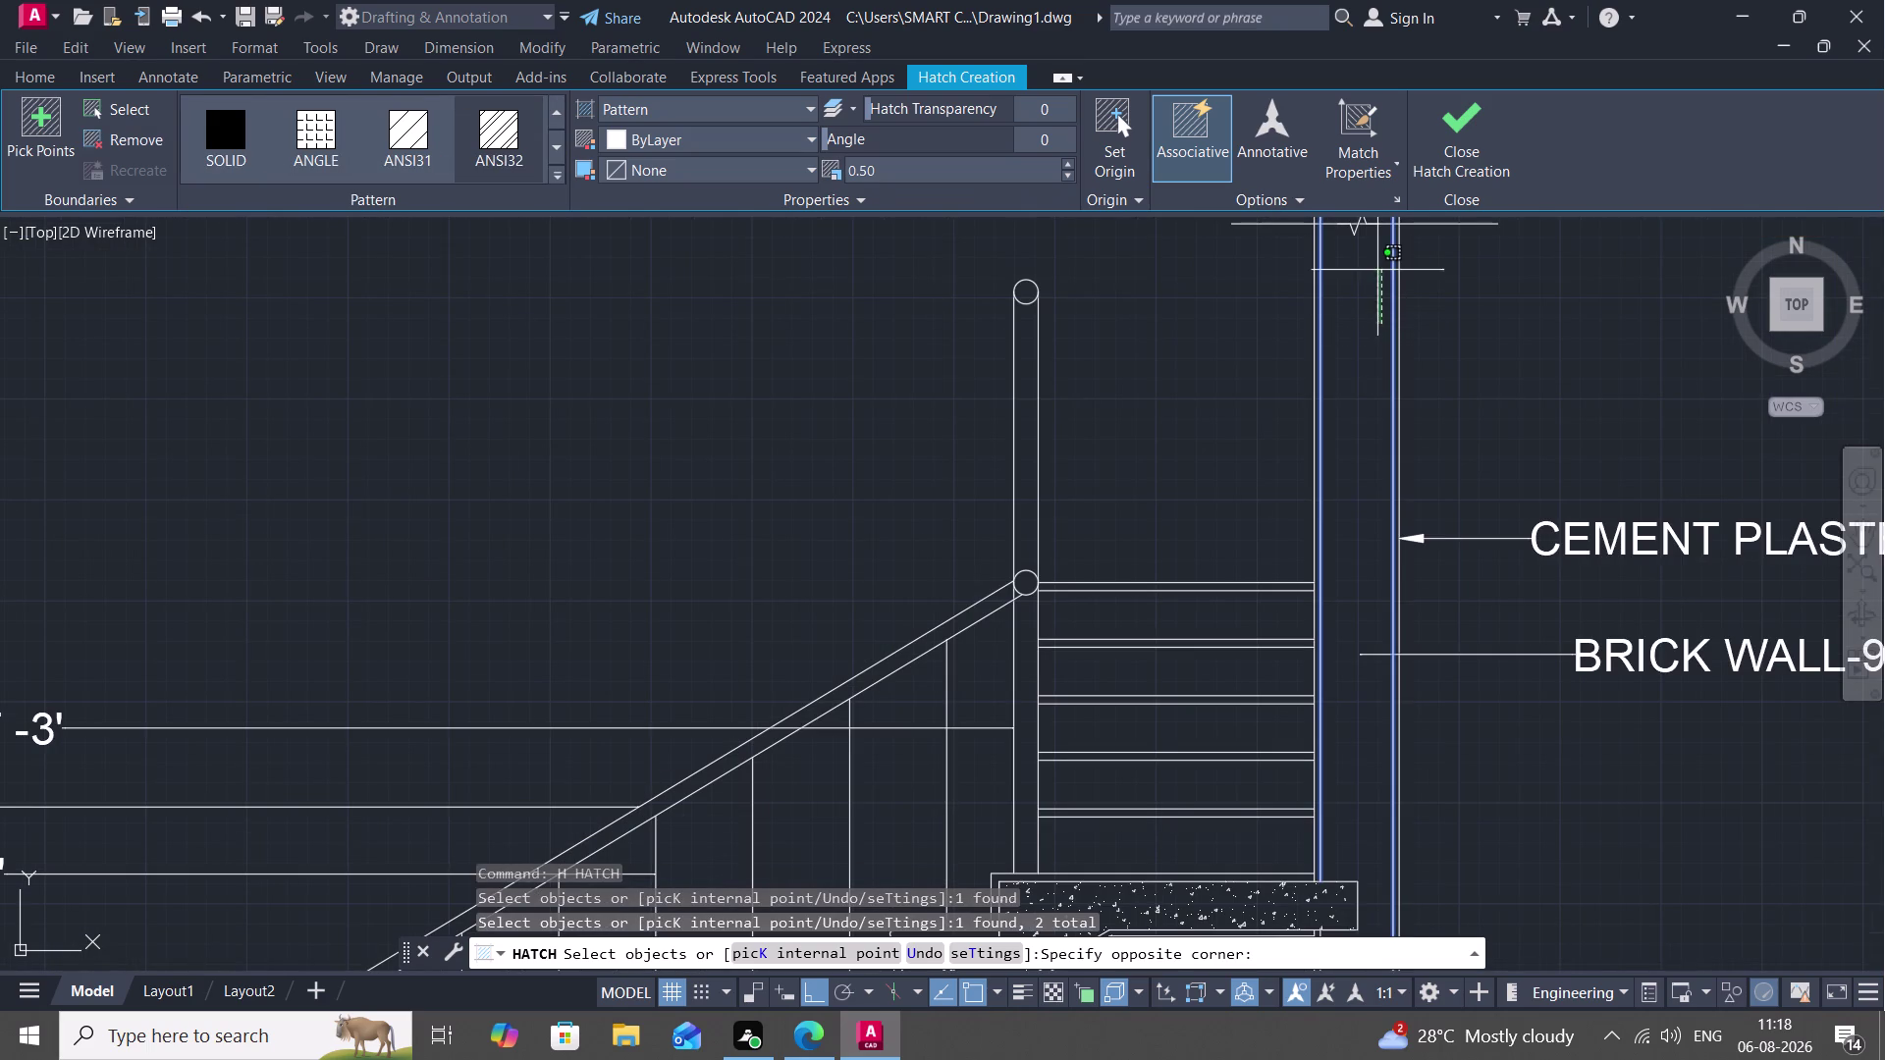
click(1359, 311)
drag(1357, 321, 1360, 331)
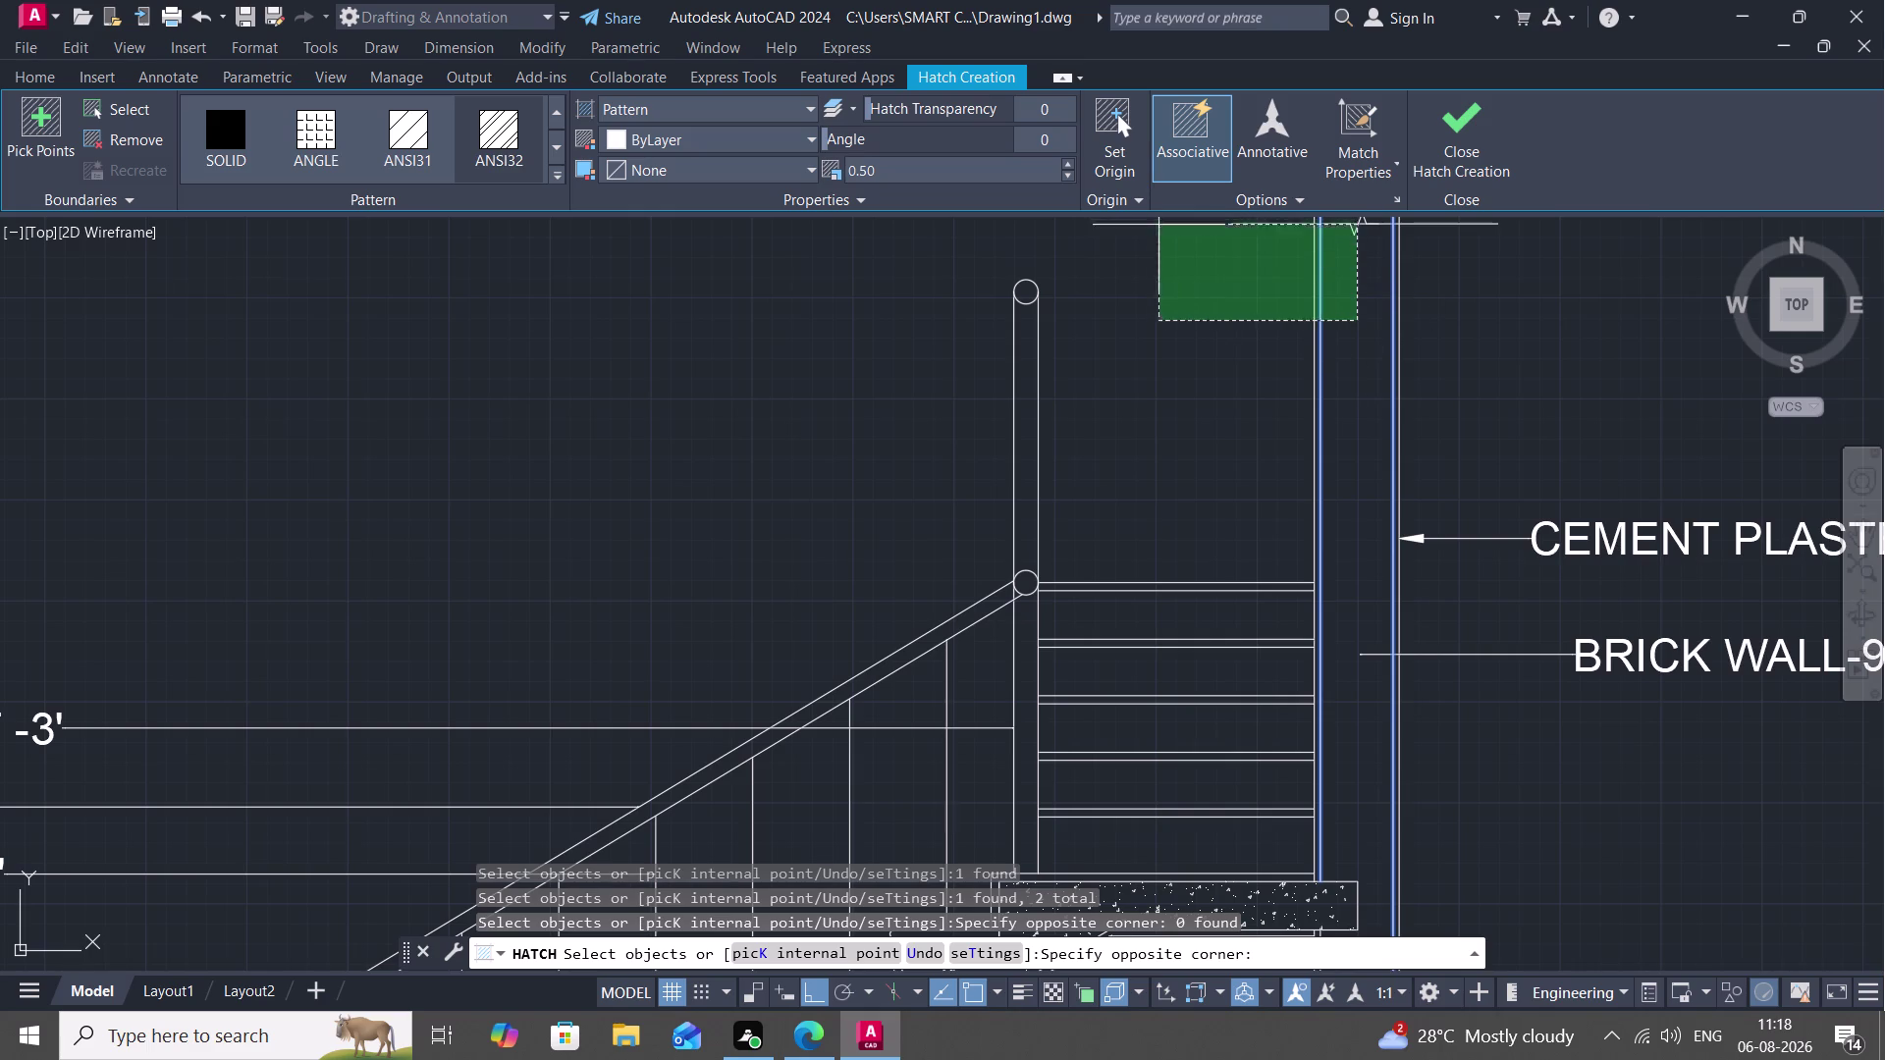
Set the hatch scale to 15, recentre the section and exit the hatch.
click(959, 168)
key(BackSpace)
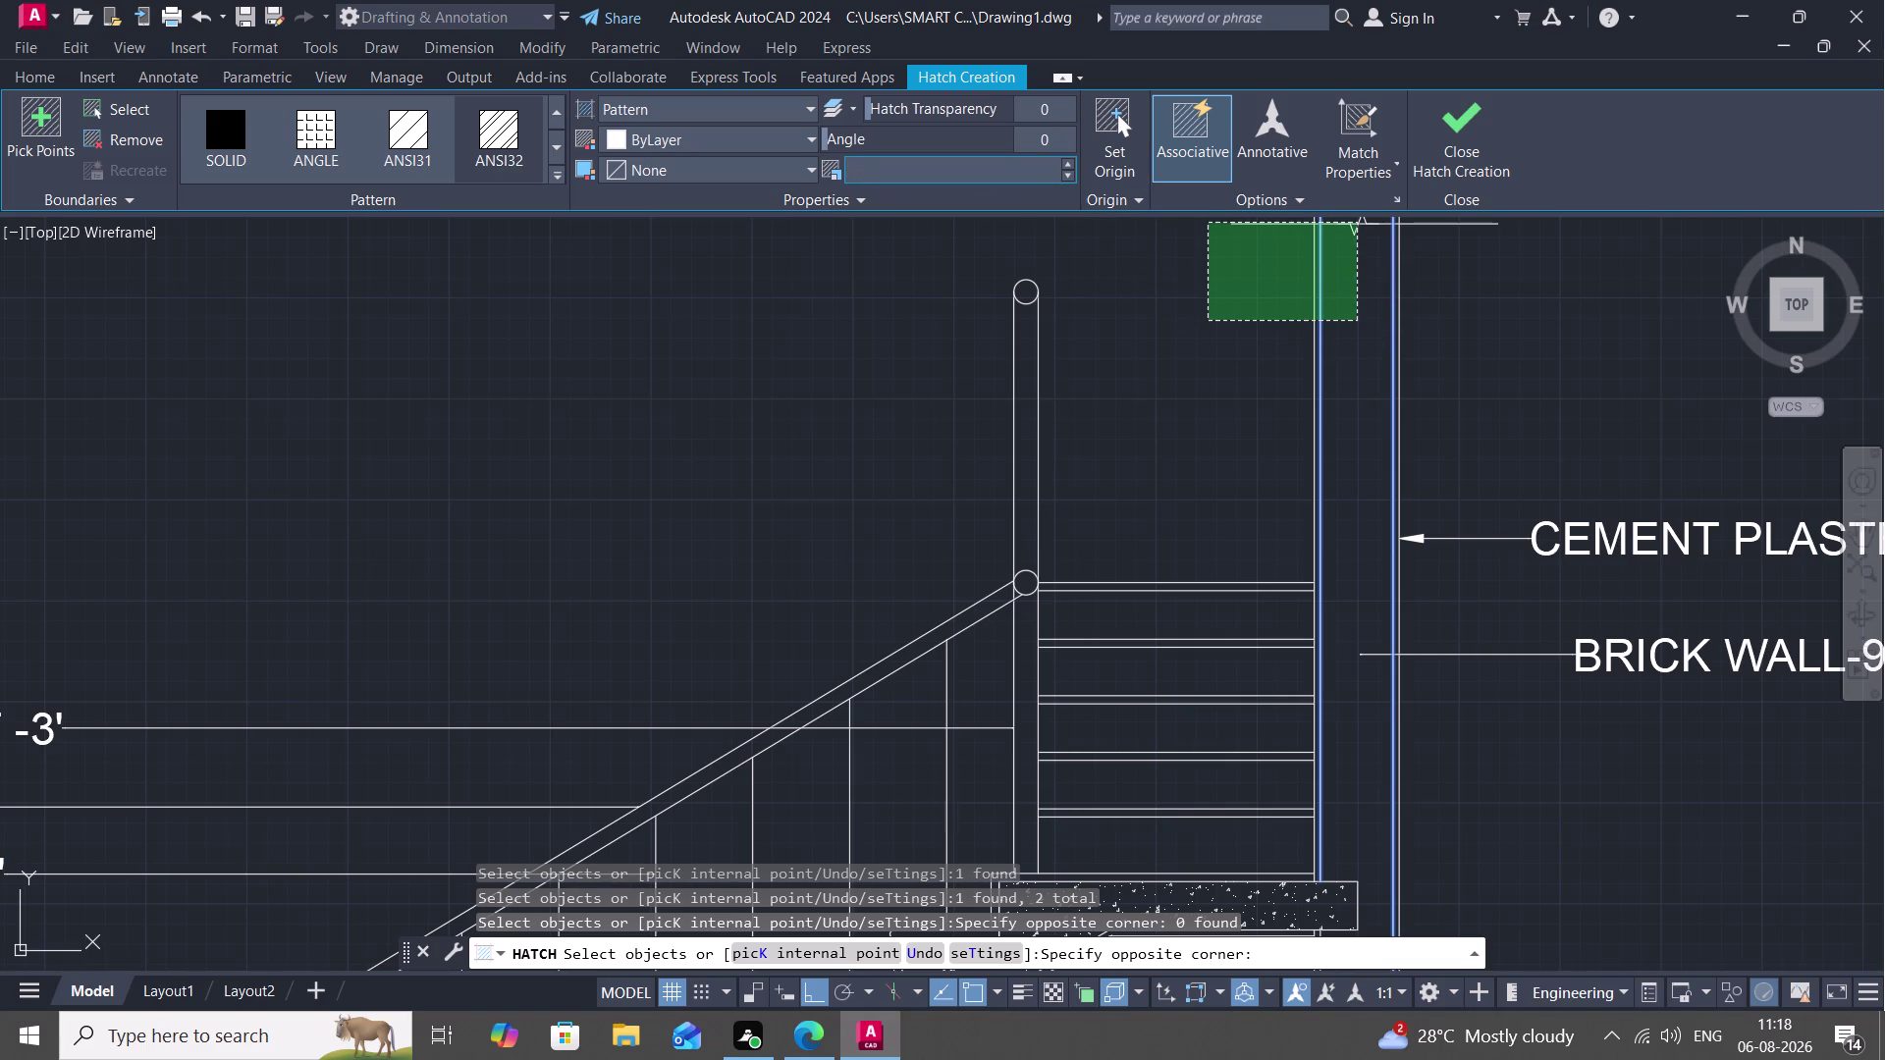
text(15)
key(Return)
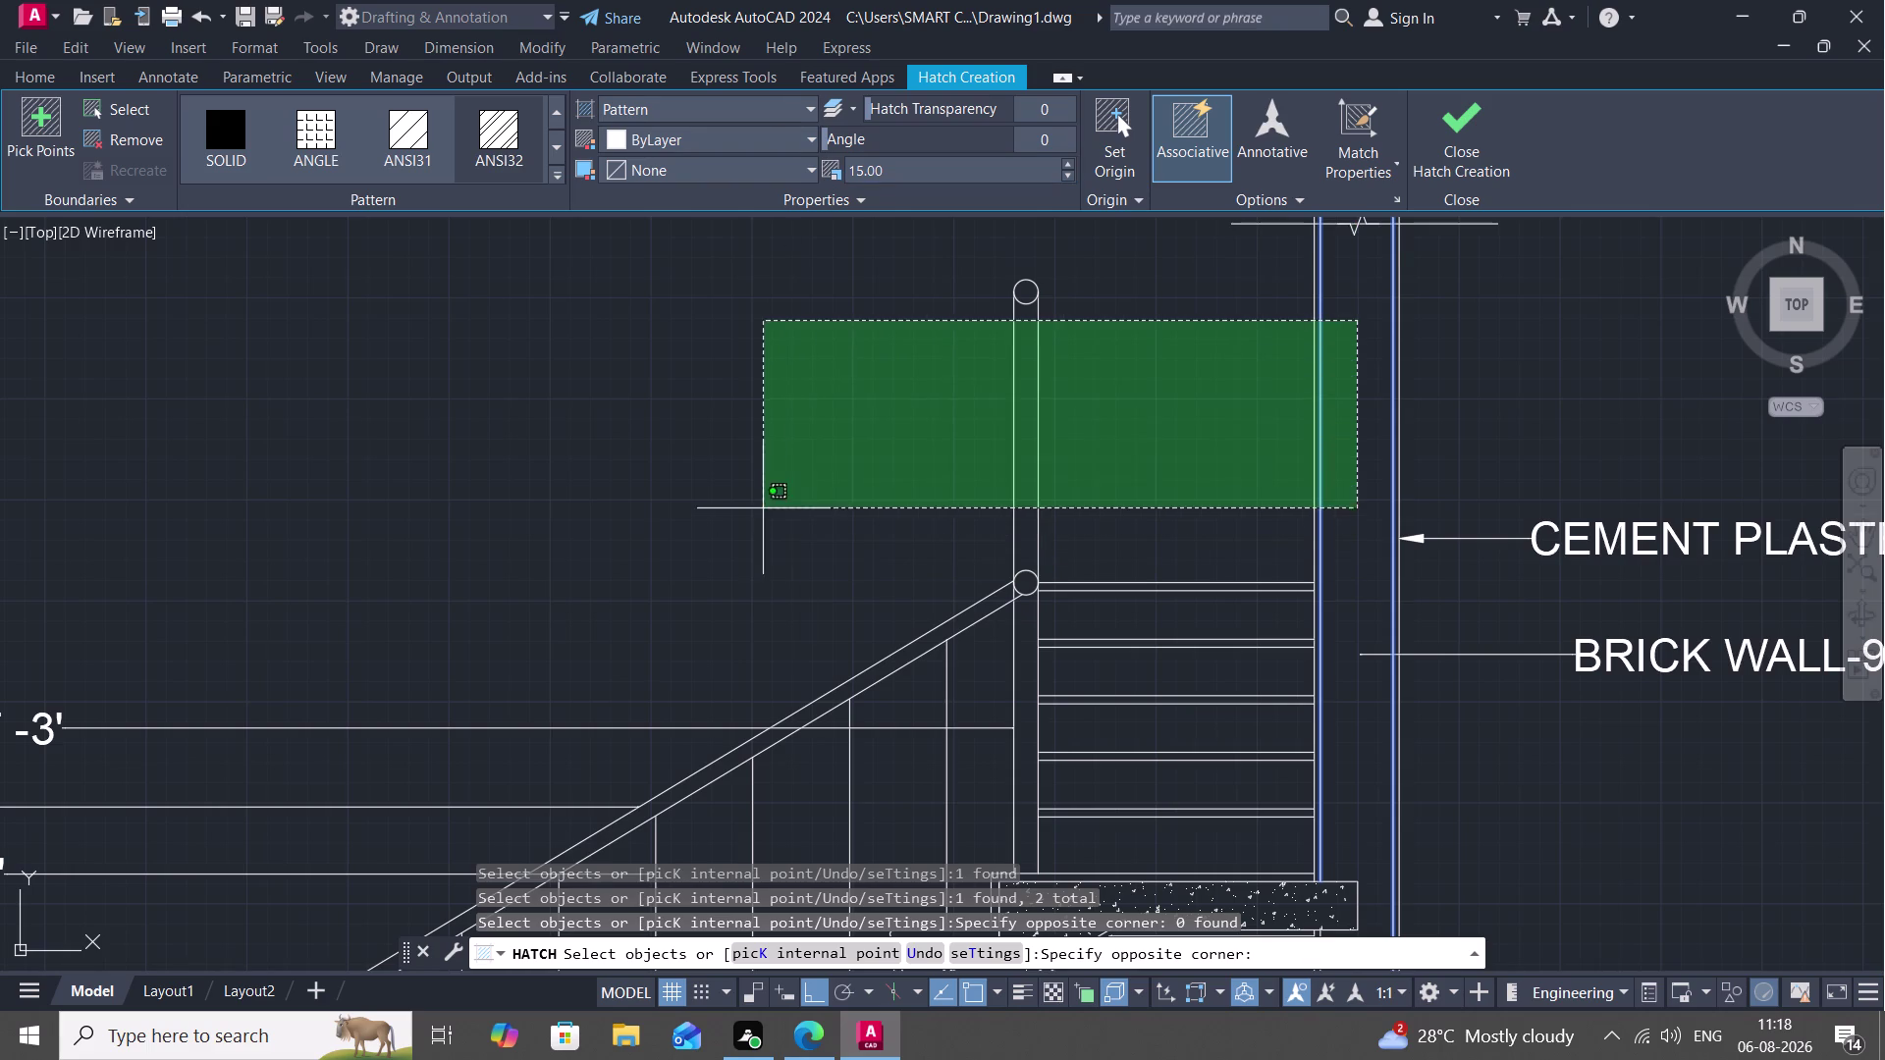
scroll(down, 3)
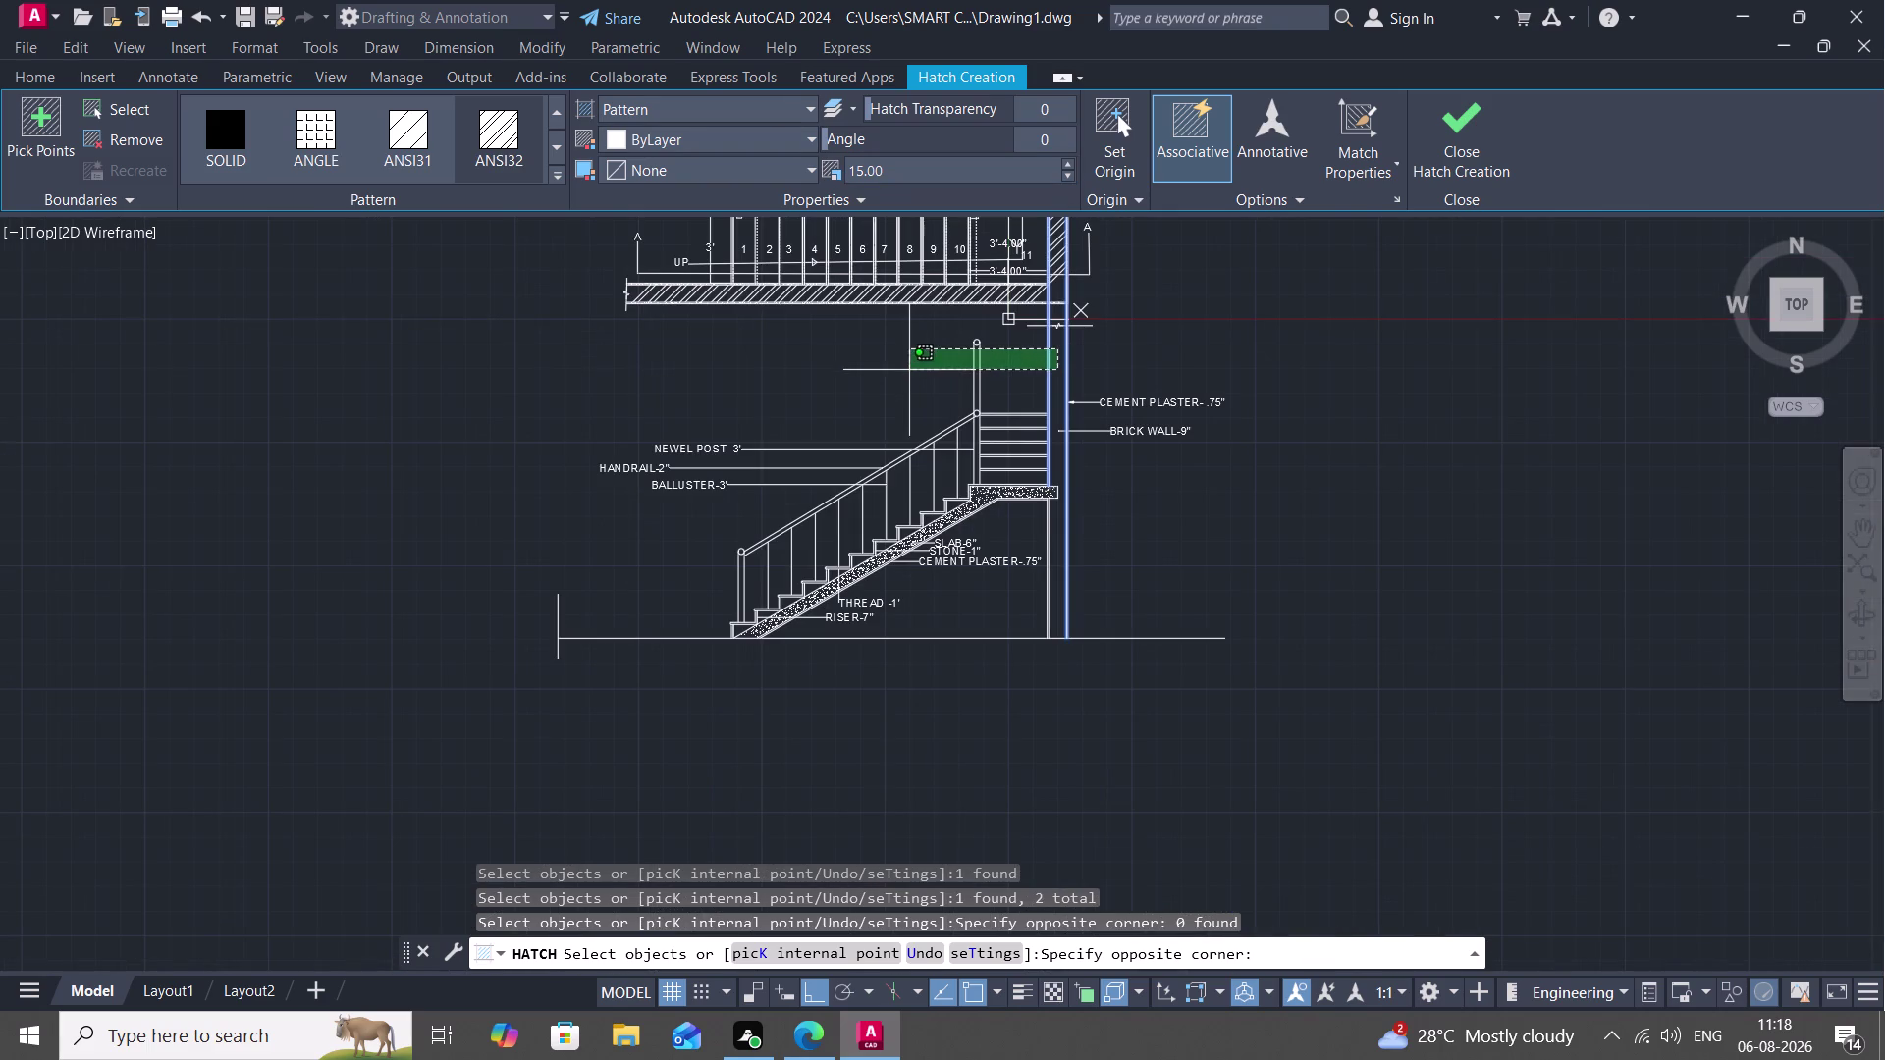
middle_drag(900, 376, 654, 339)
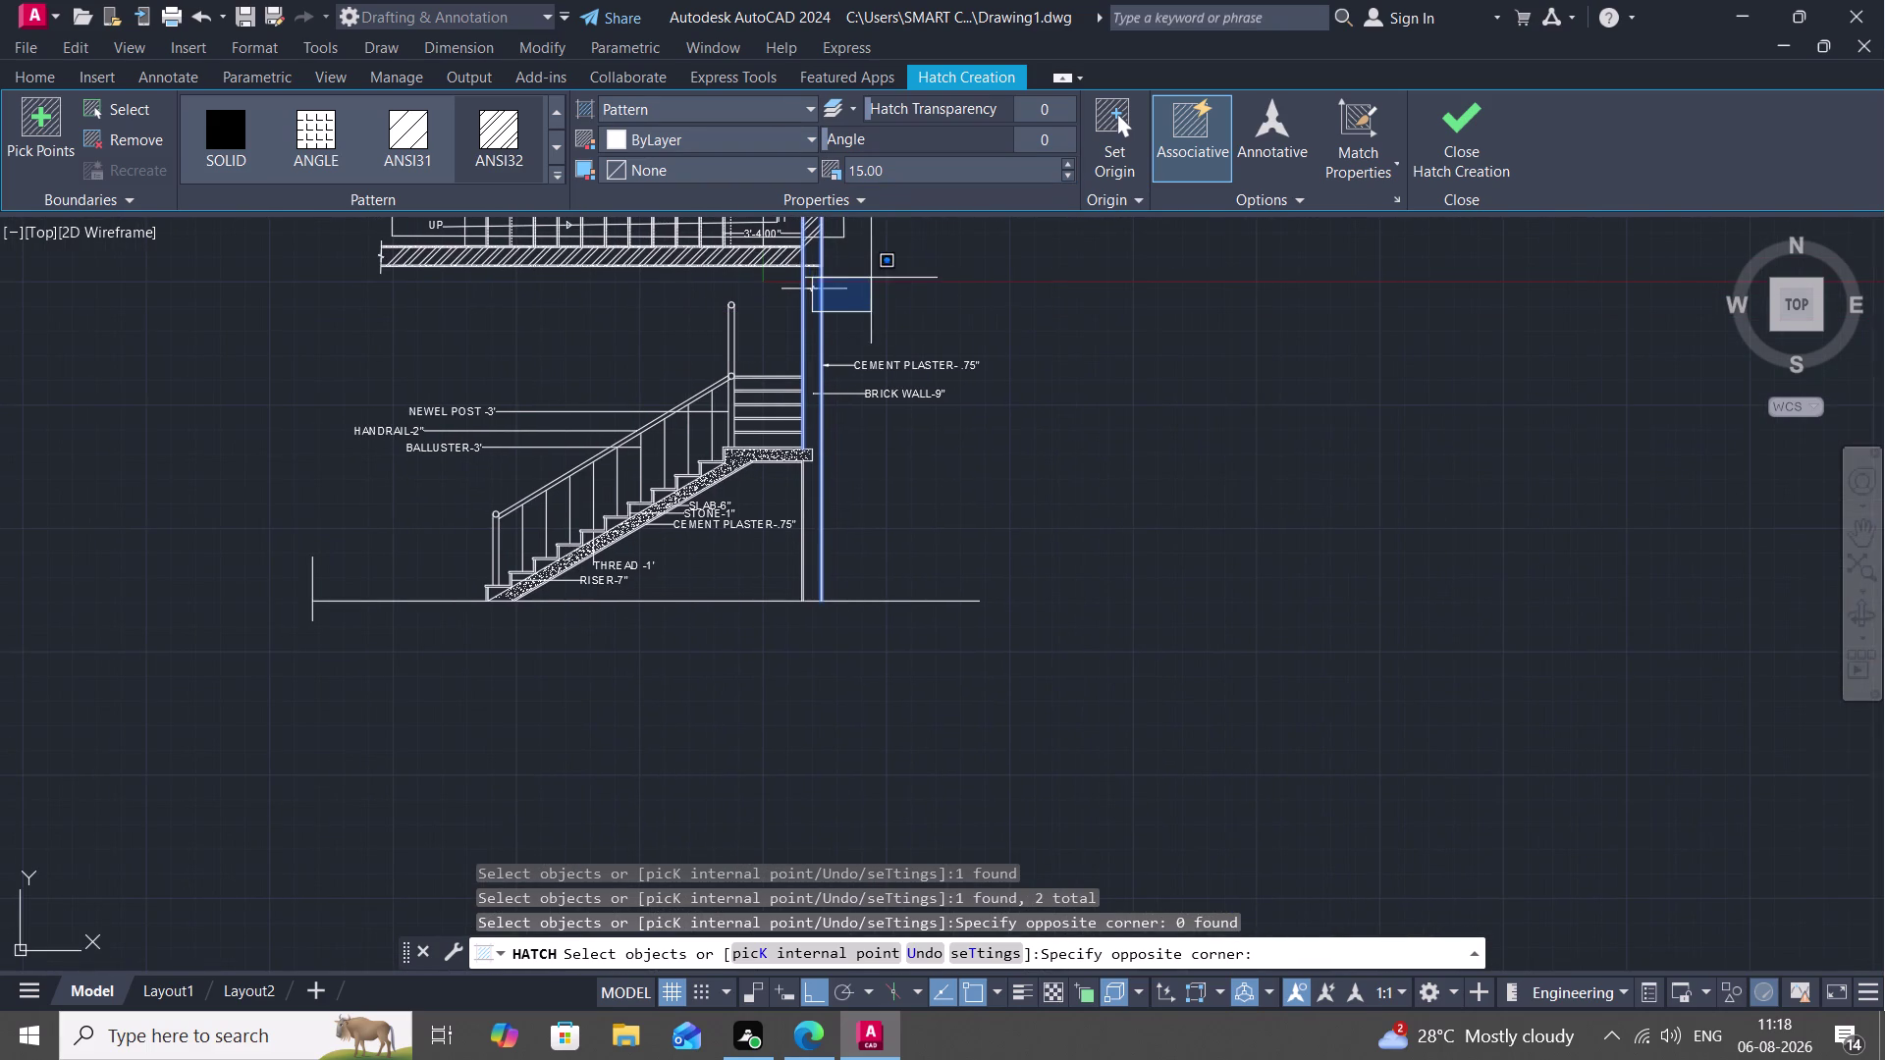
key(Escape)
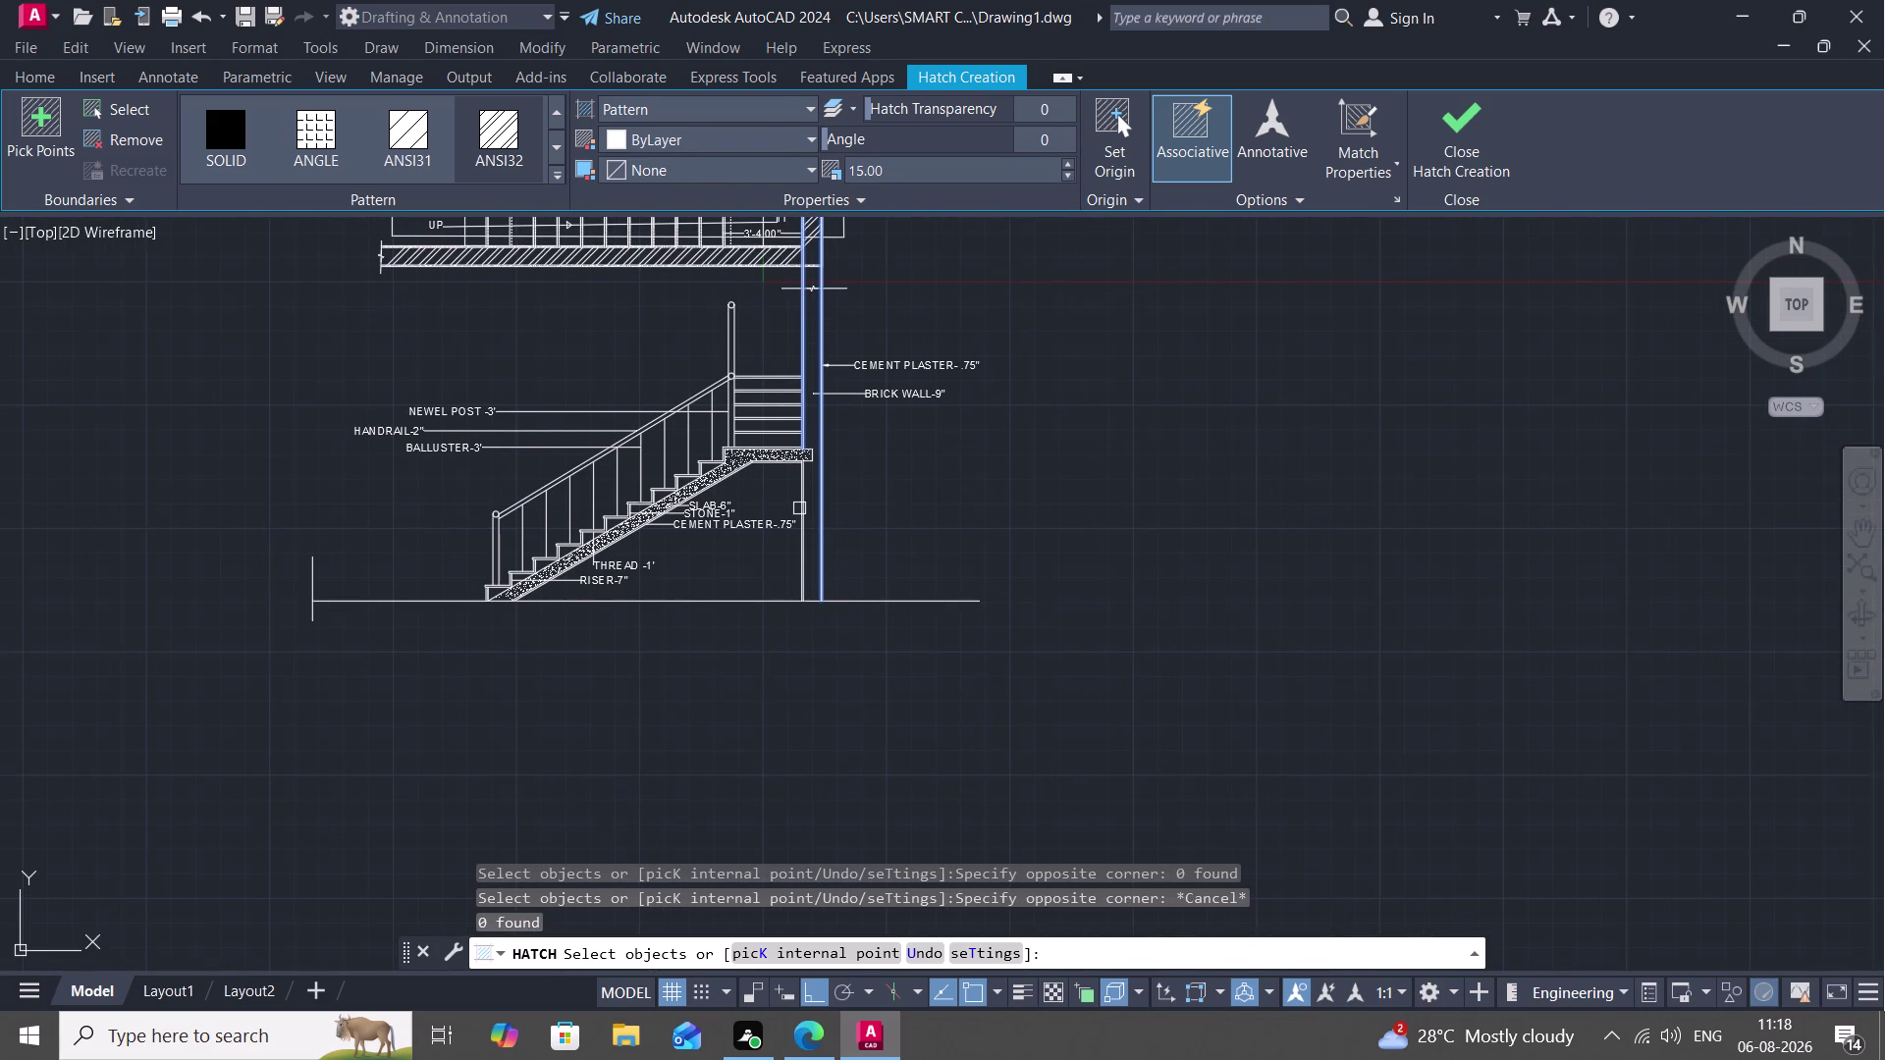
key(Escape)
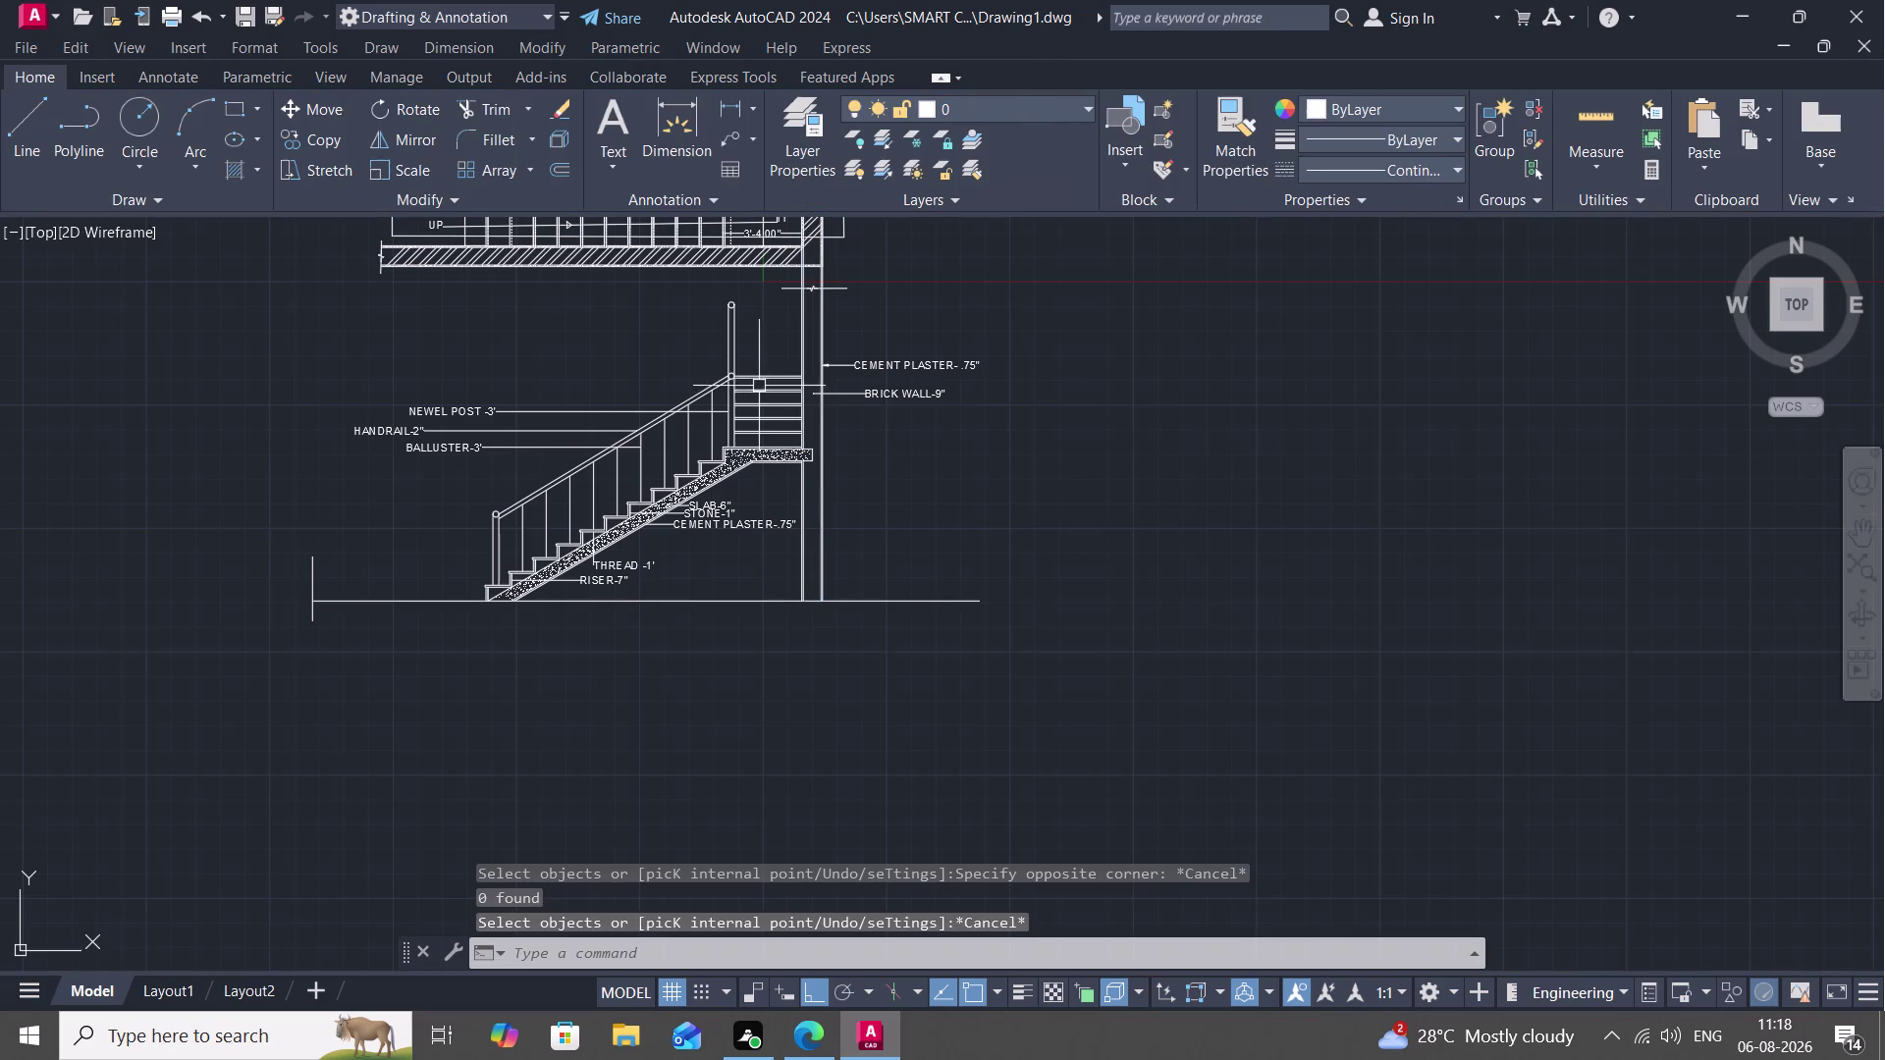
Try trimming lines near the upper landing with TR, then restart HATCH.
text(TR)
key(space)
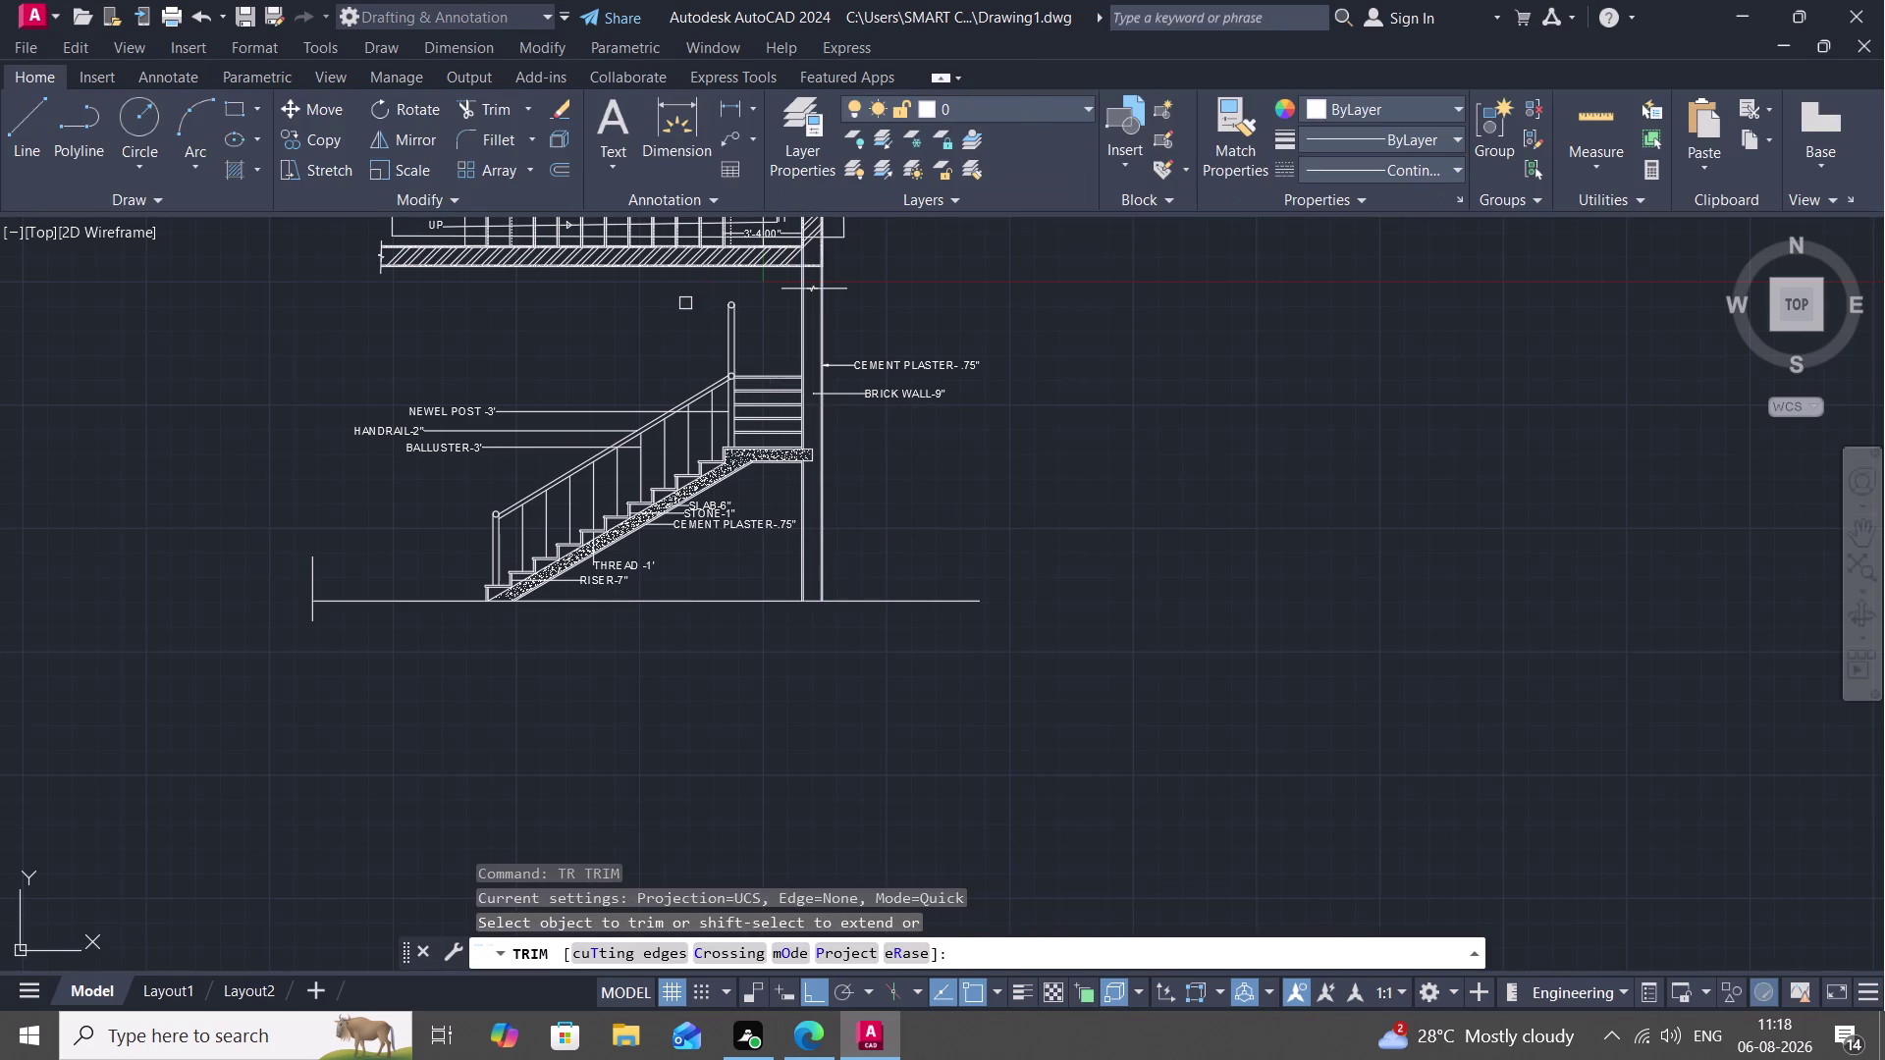
click(797, 280)
click(802, 279)
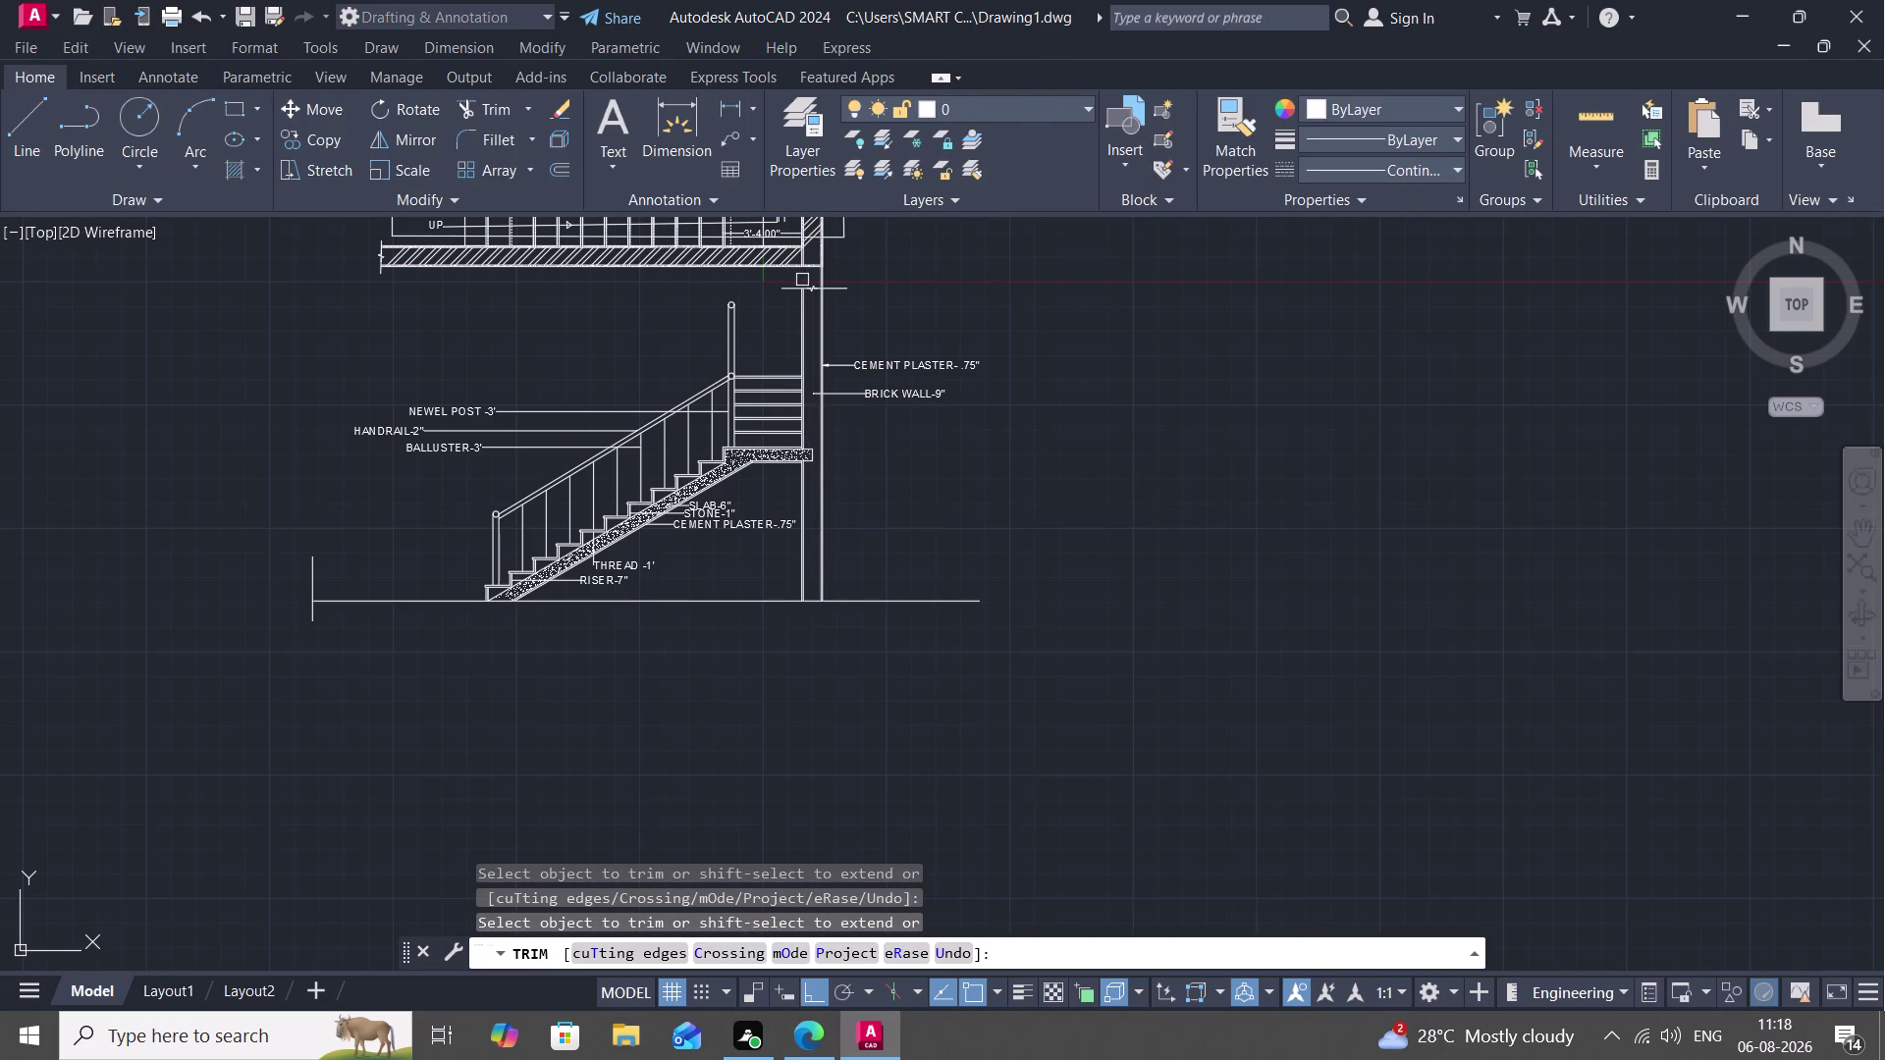
triple_click(819, 280)
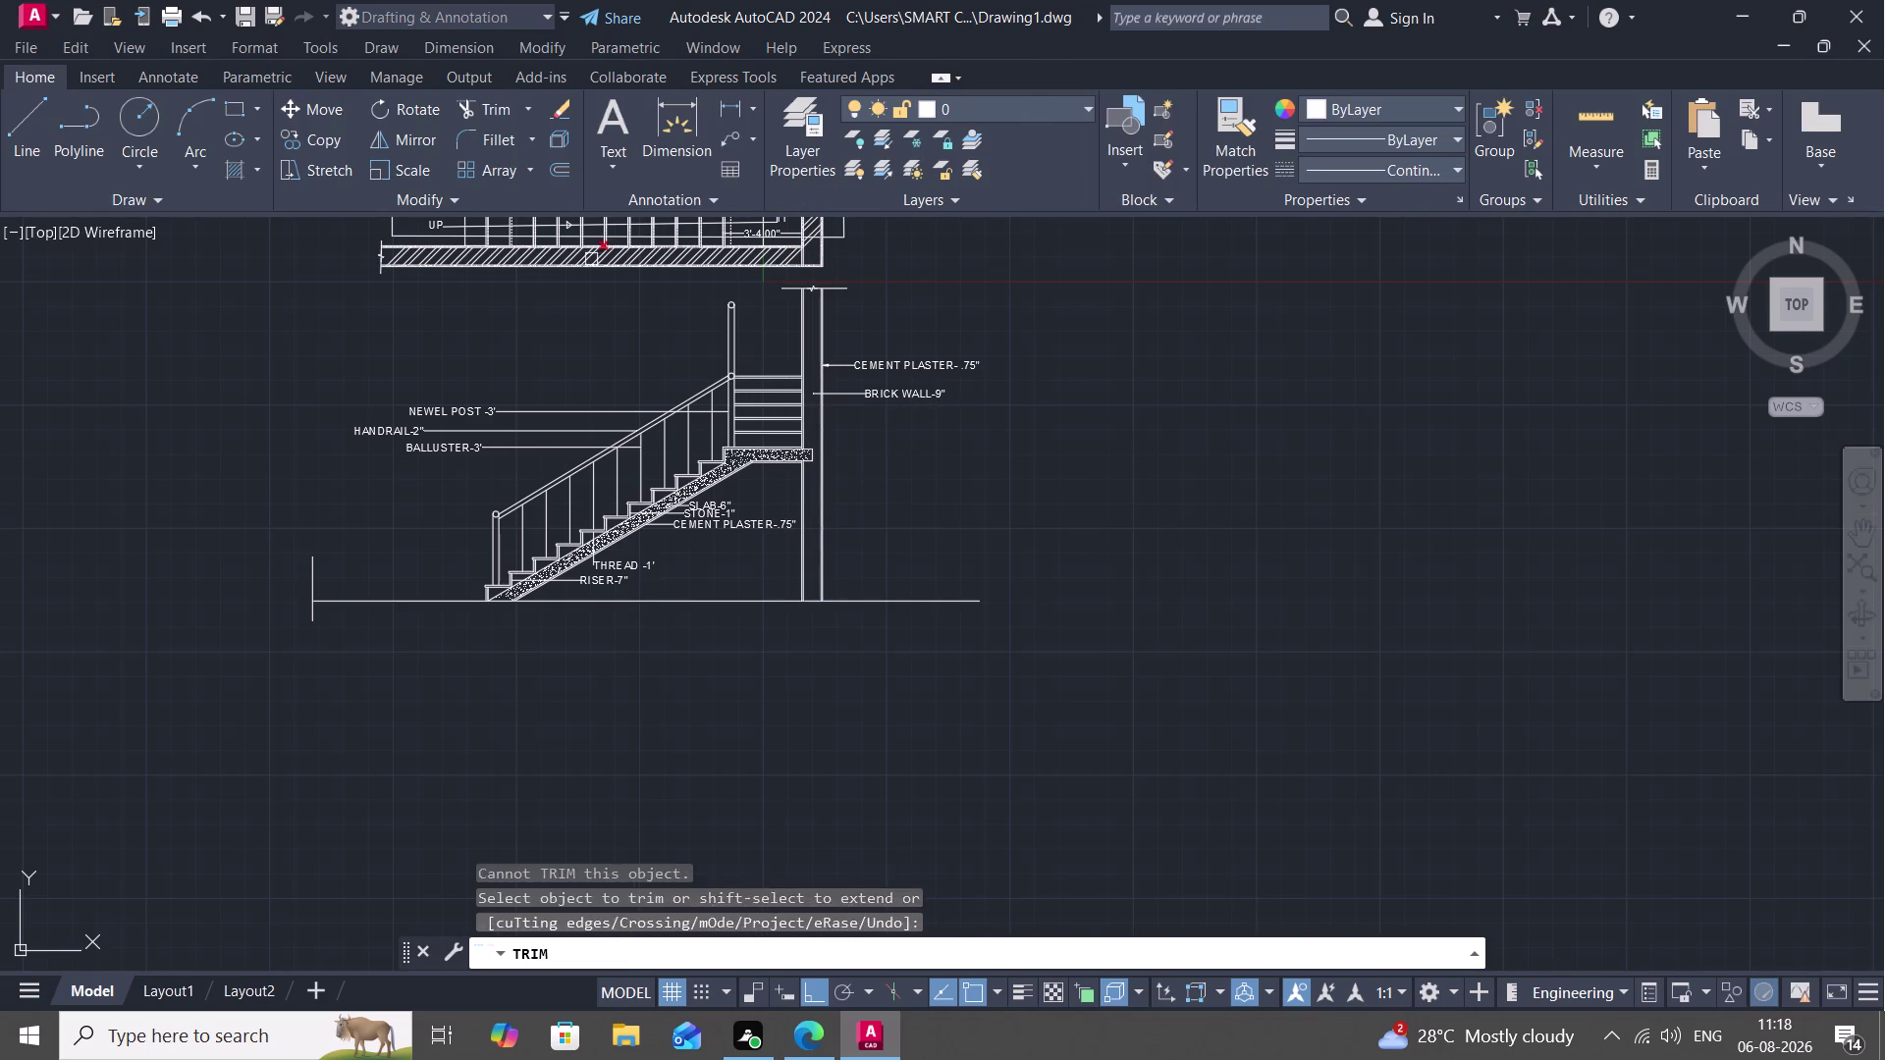
key(Escape)
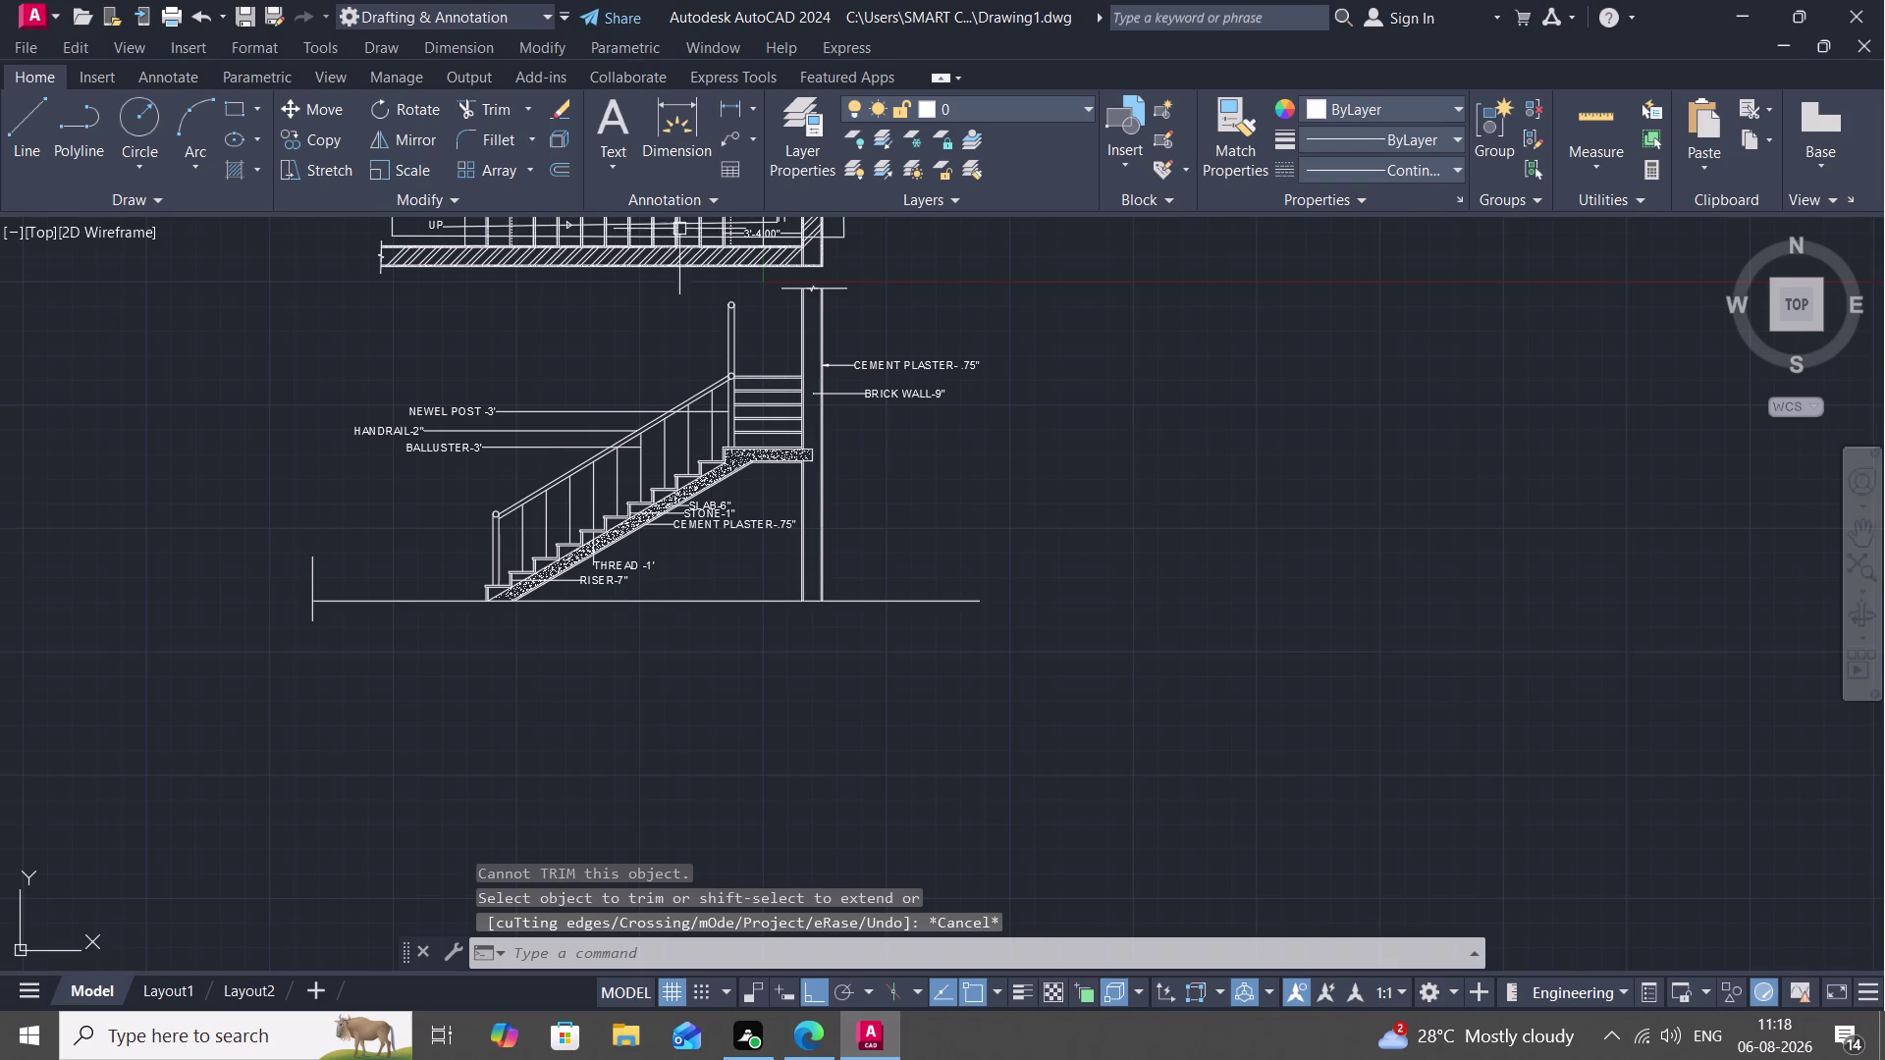
text(H)
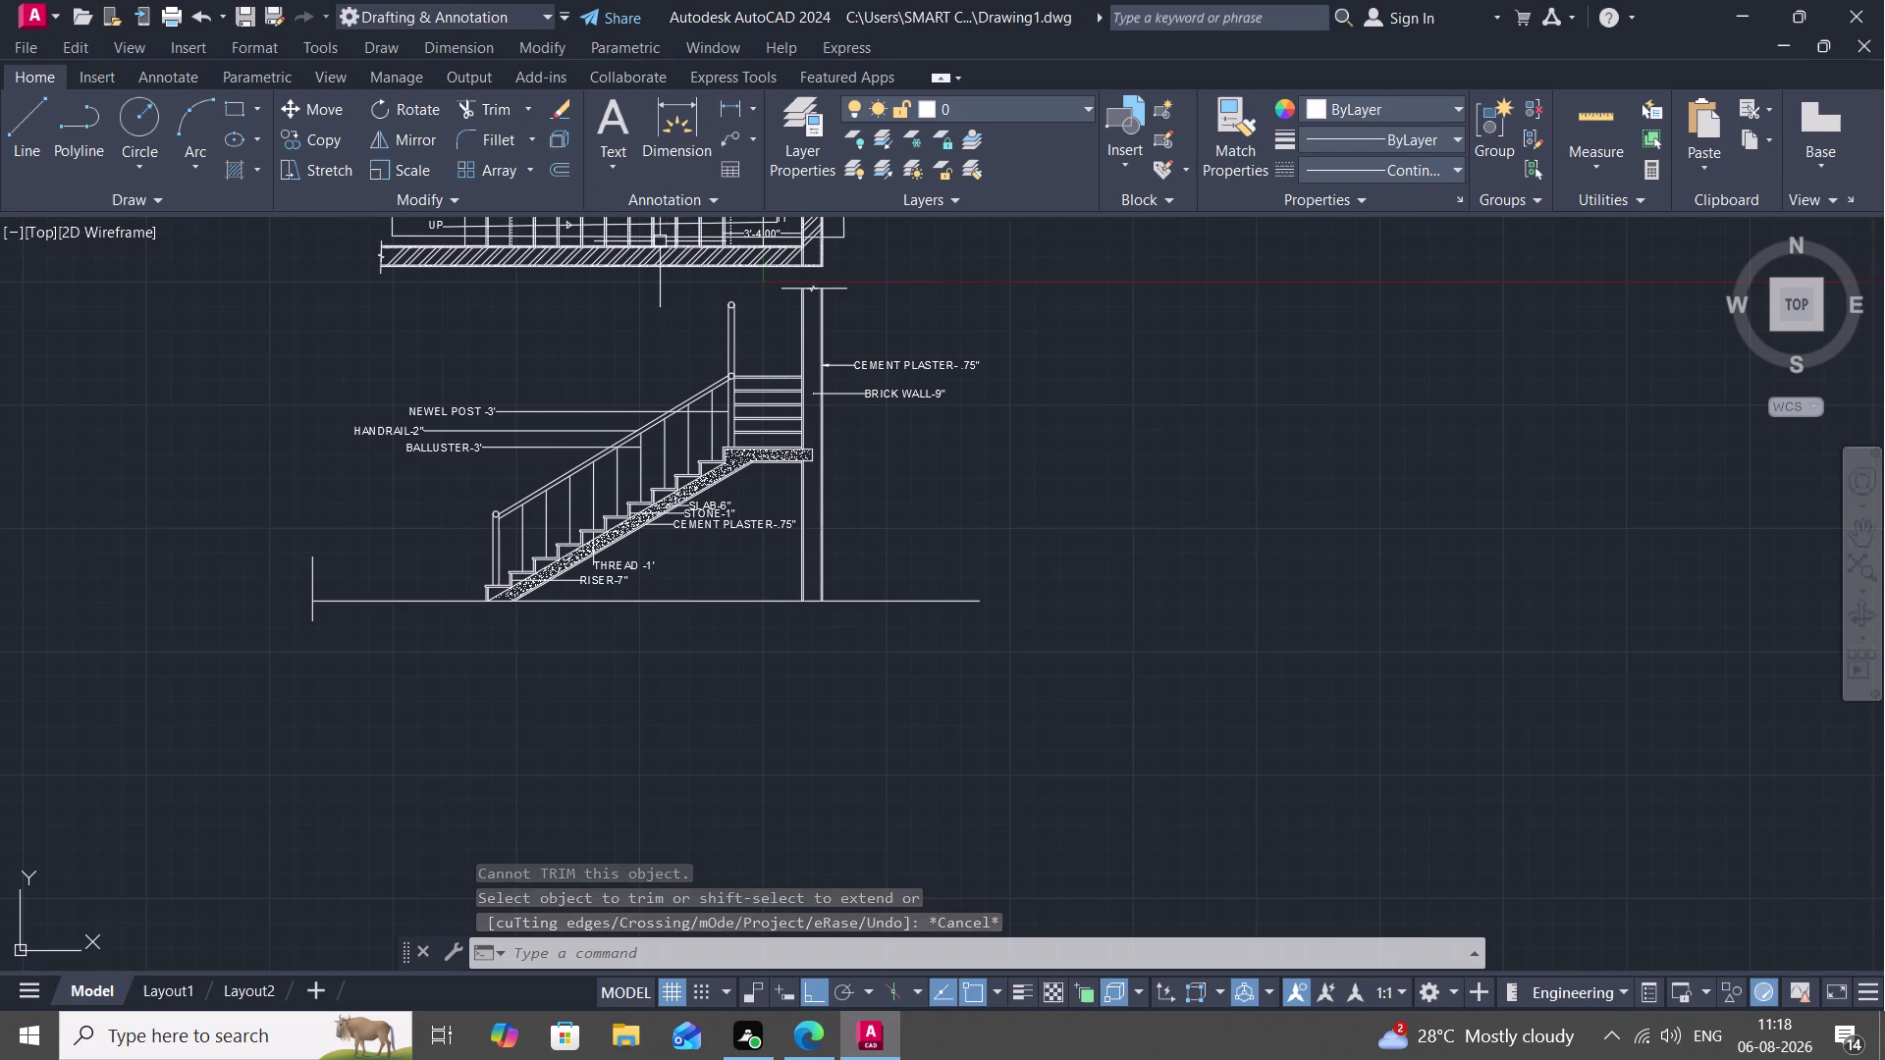
key(space)
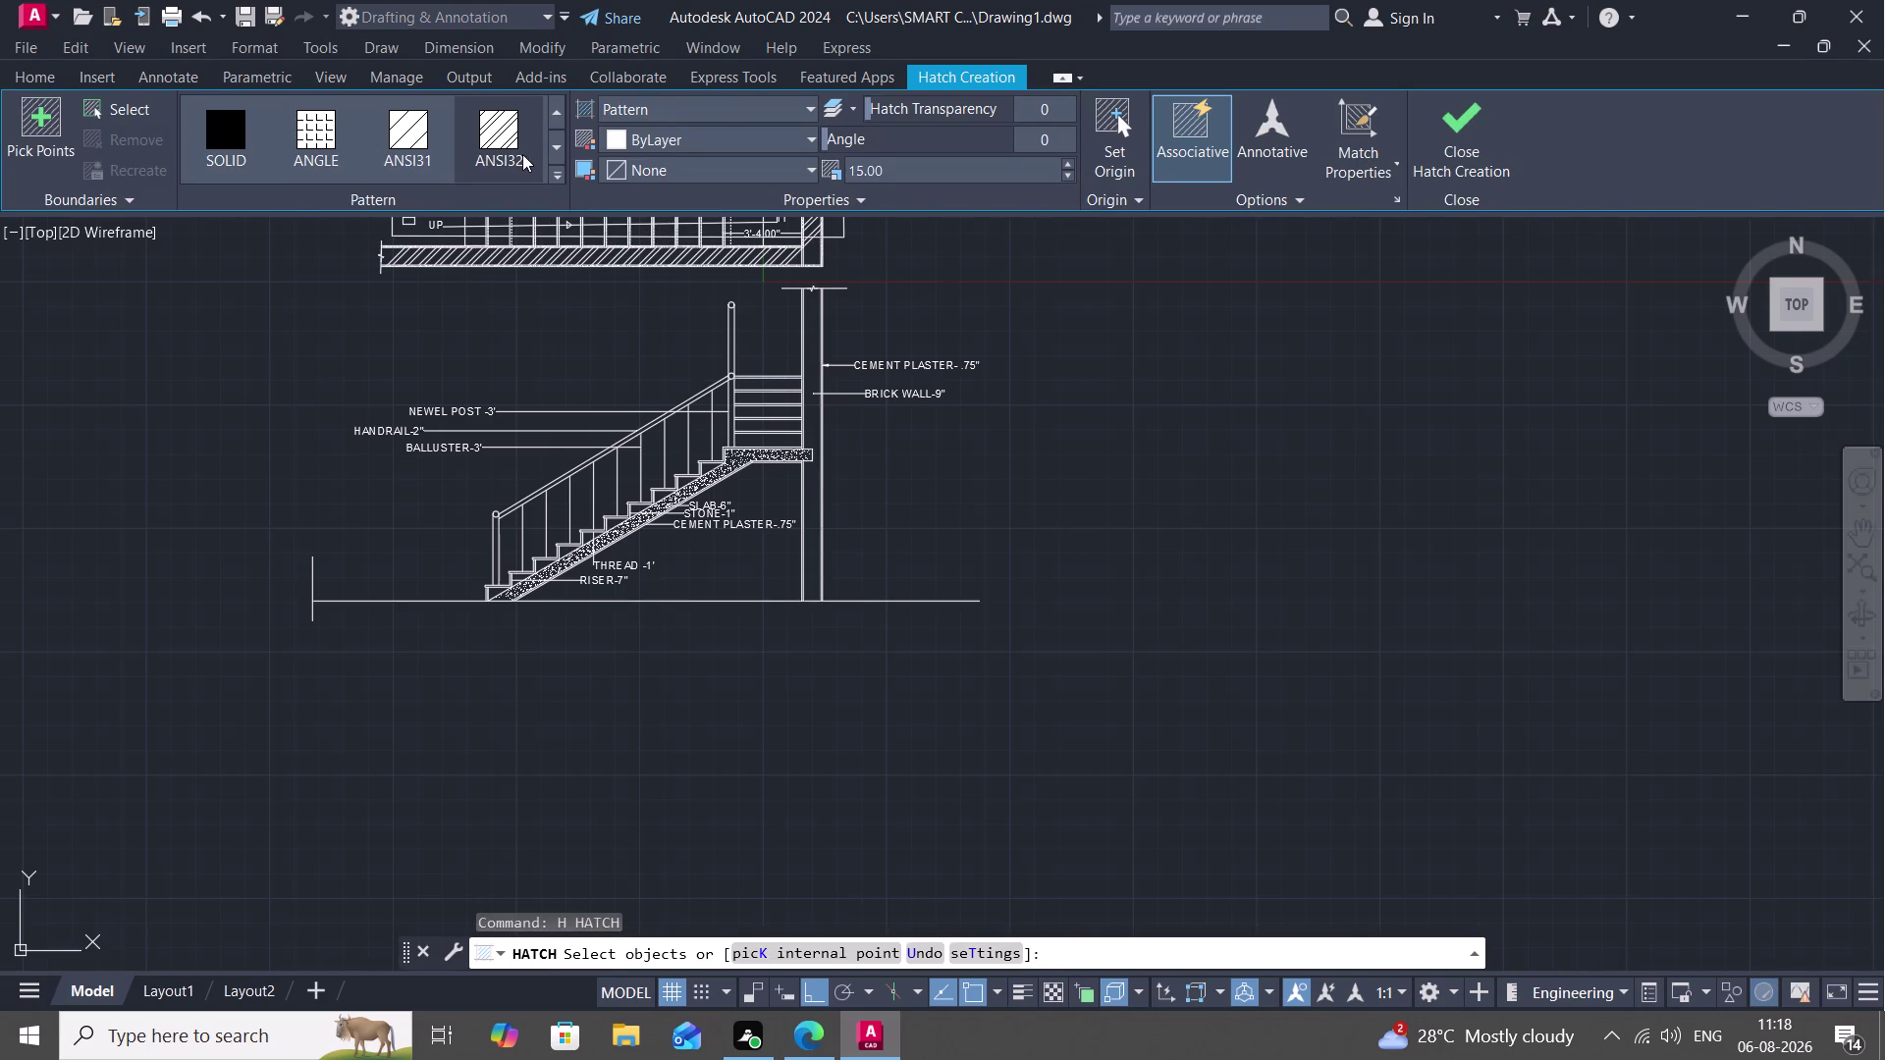
Hatch the upper brick wall with the ANSI31 diagonal pattern between its edges.
click(510, 138)
scroll(up, 3)
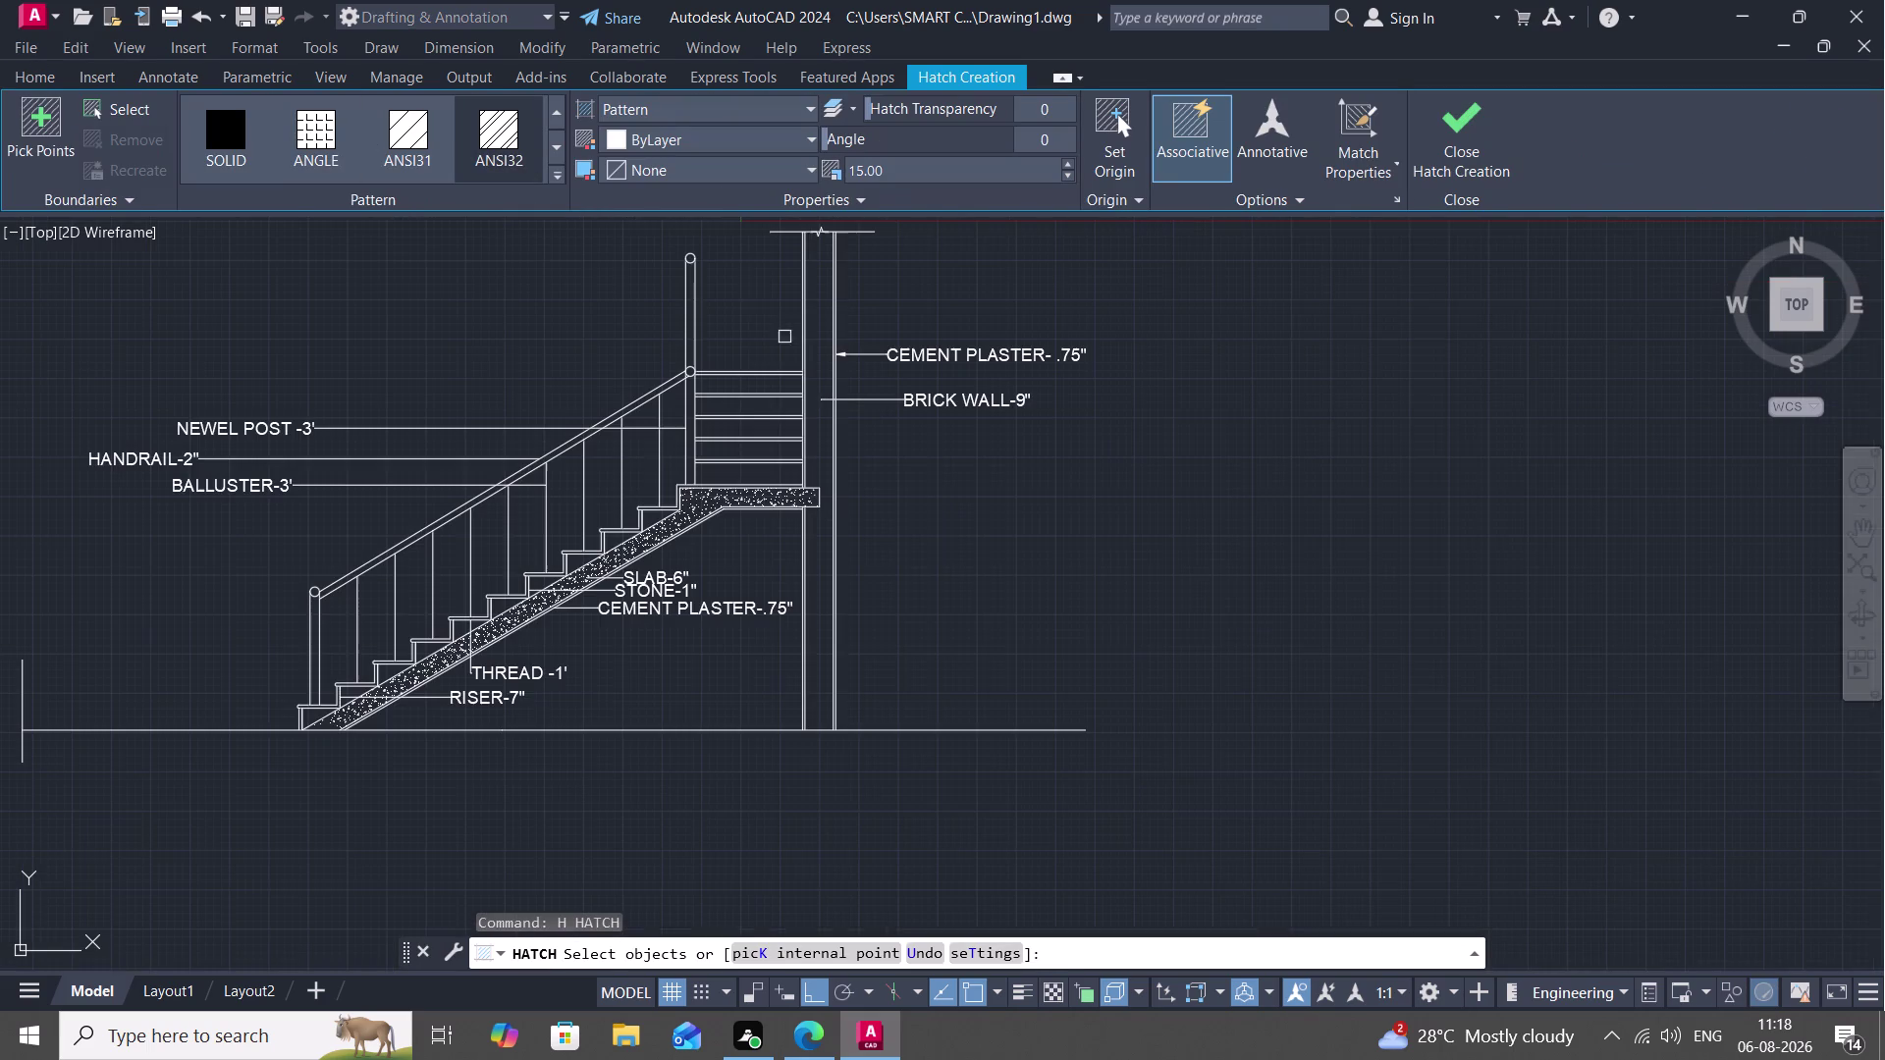
scroll(up, 3)
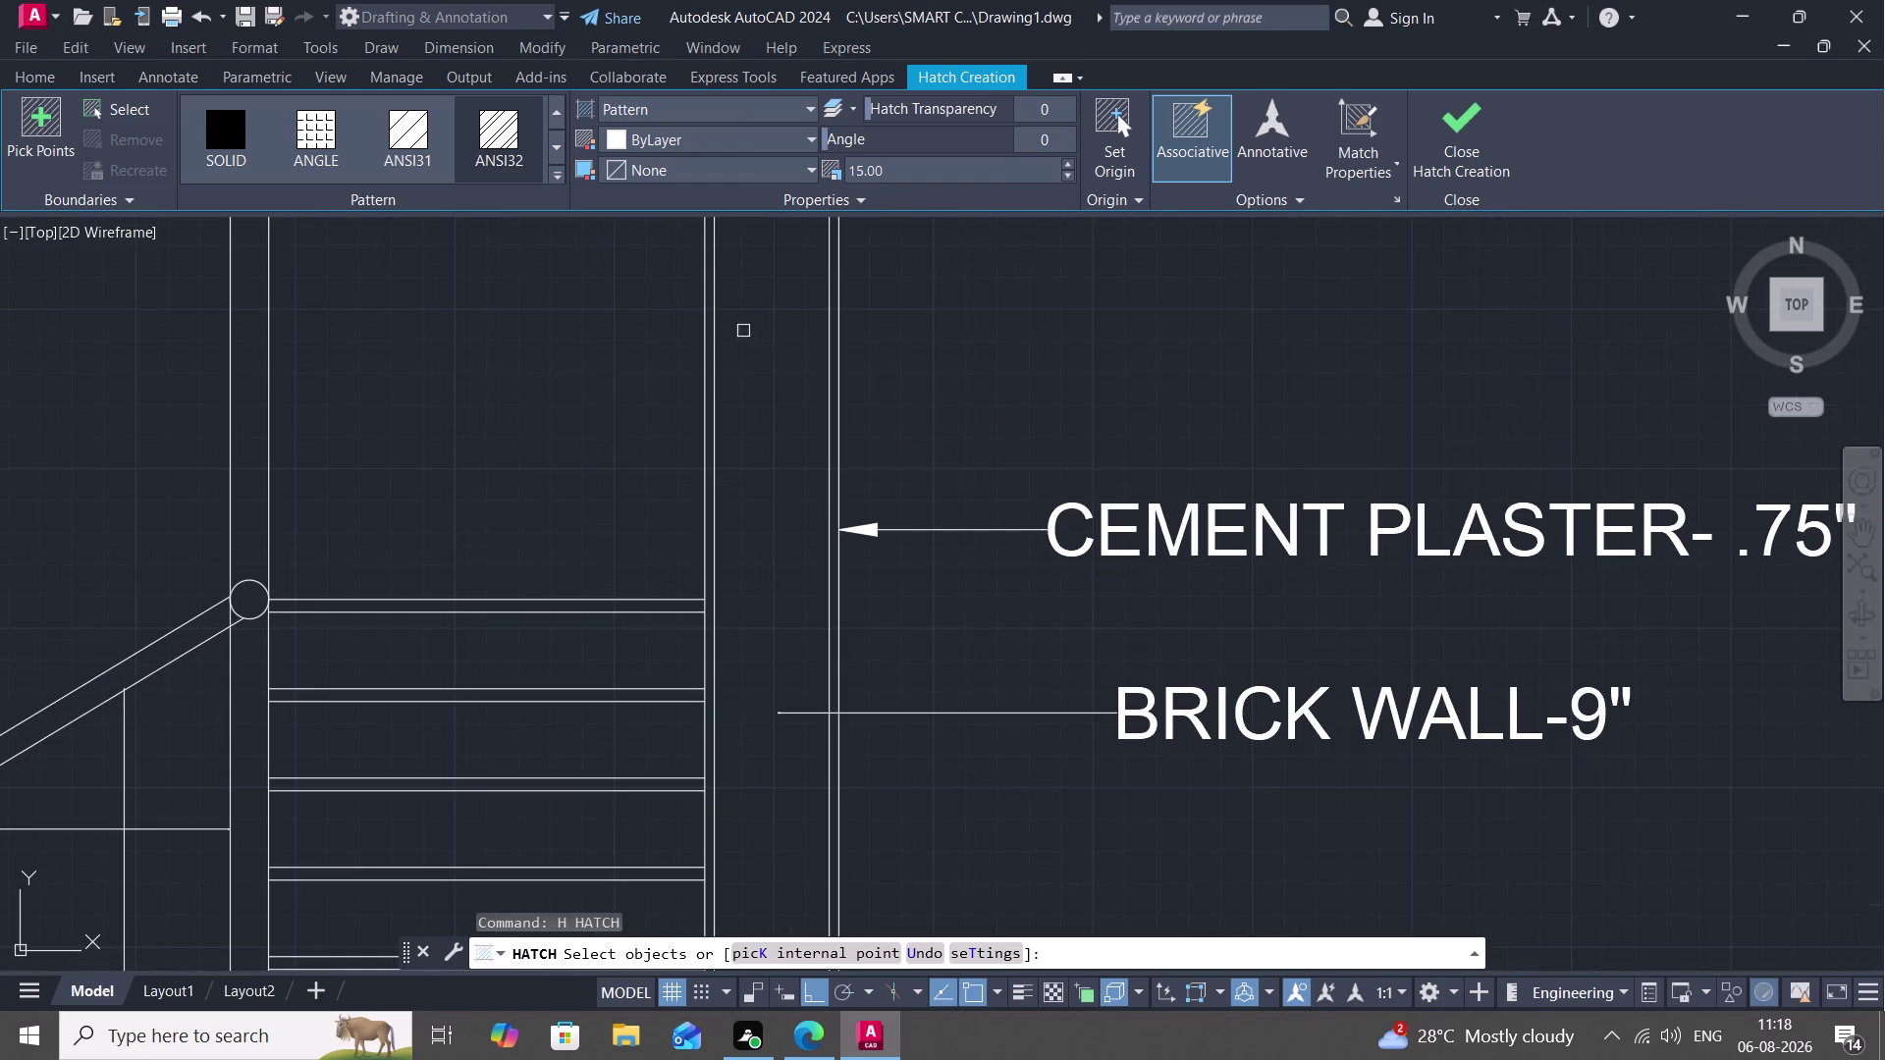
click(717, 347)
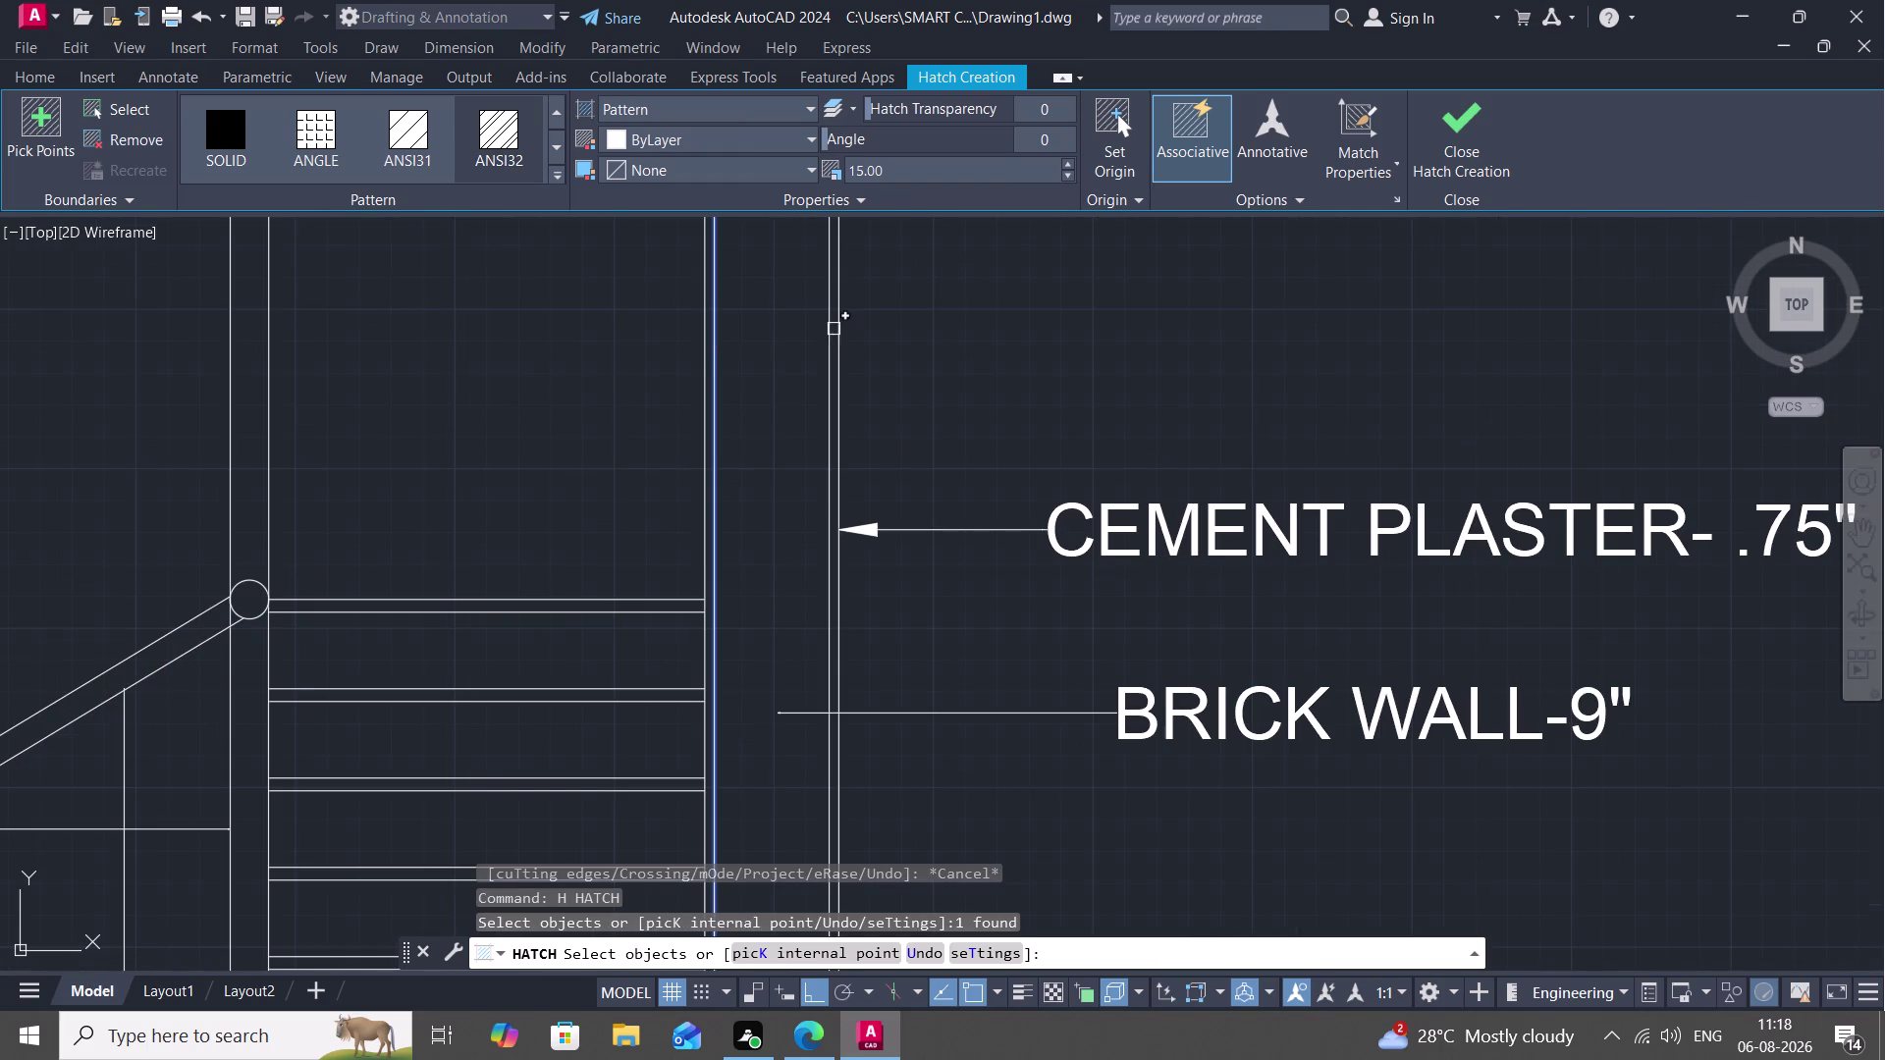
click(827, 332)
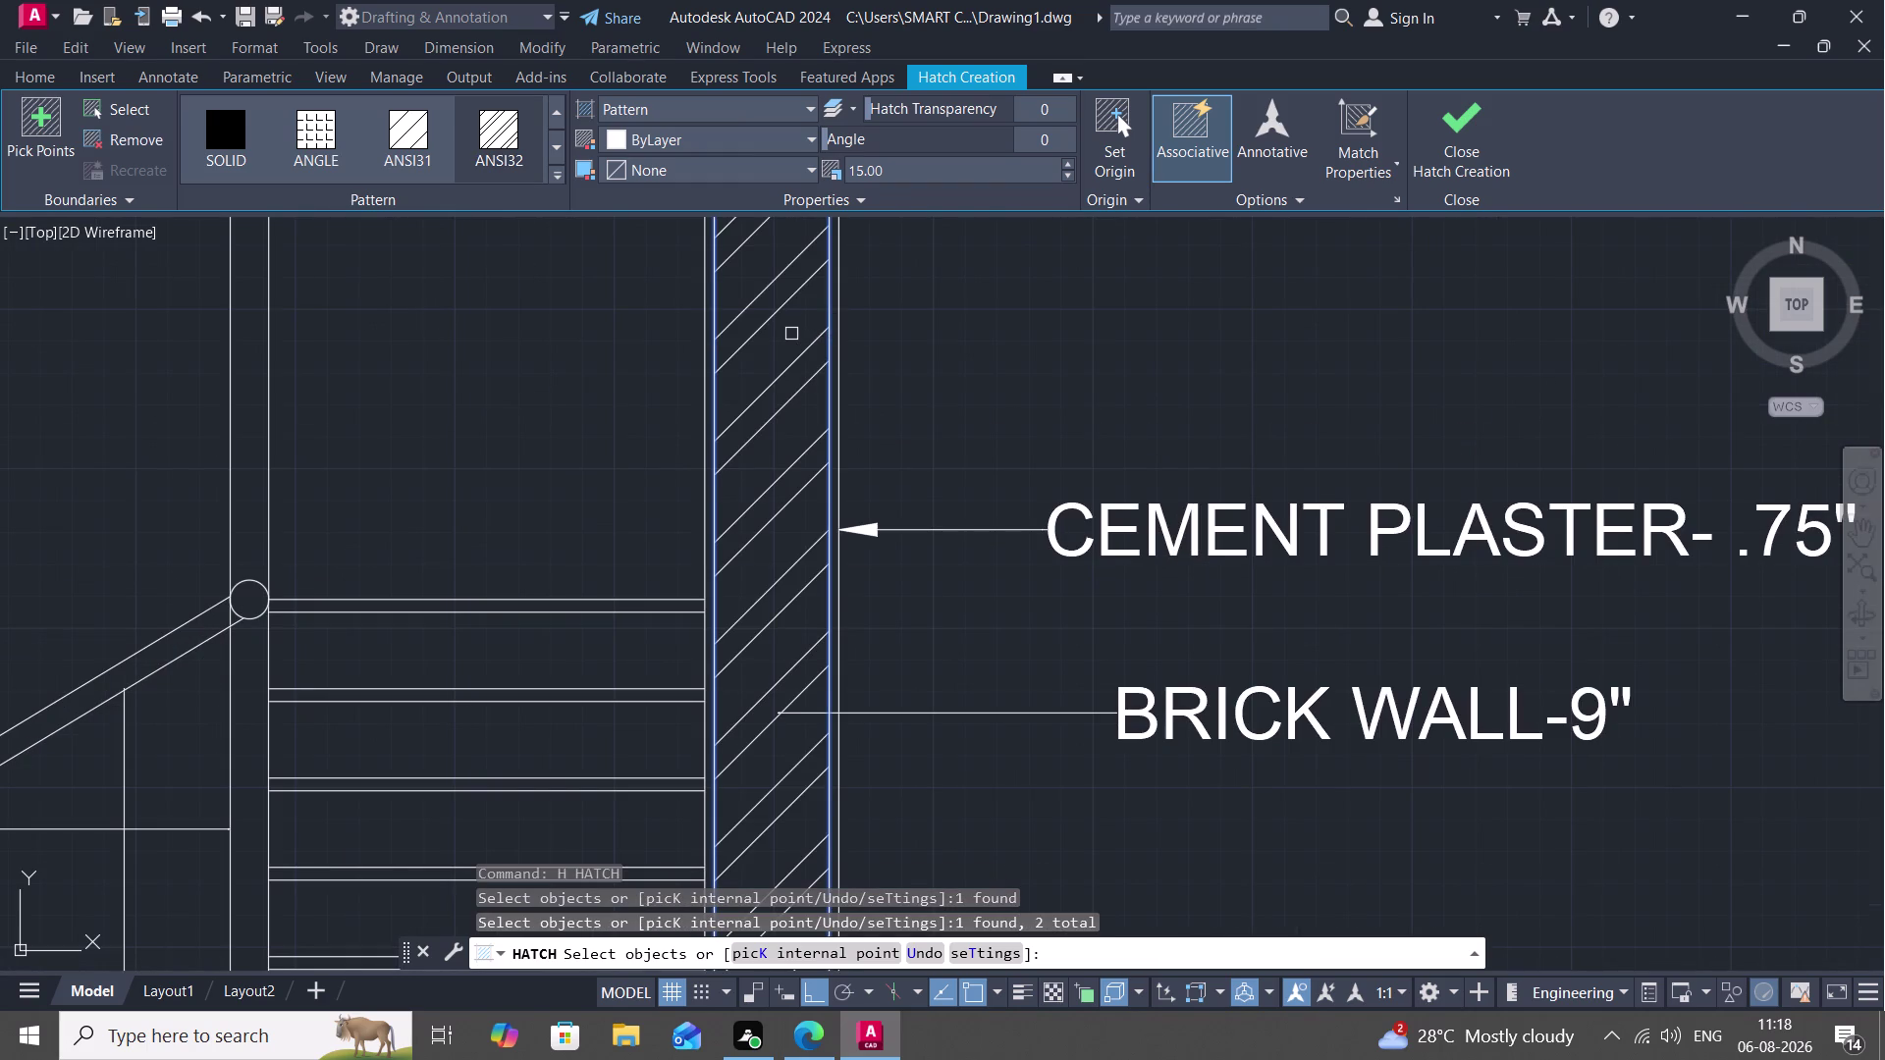
key(Escape)
key(Escape)
Hatch the brick wall below the landing between its inner and outer edges.
scroll(down, 3)
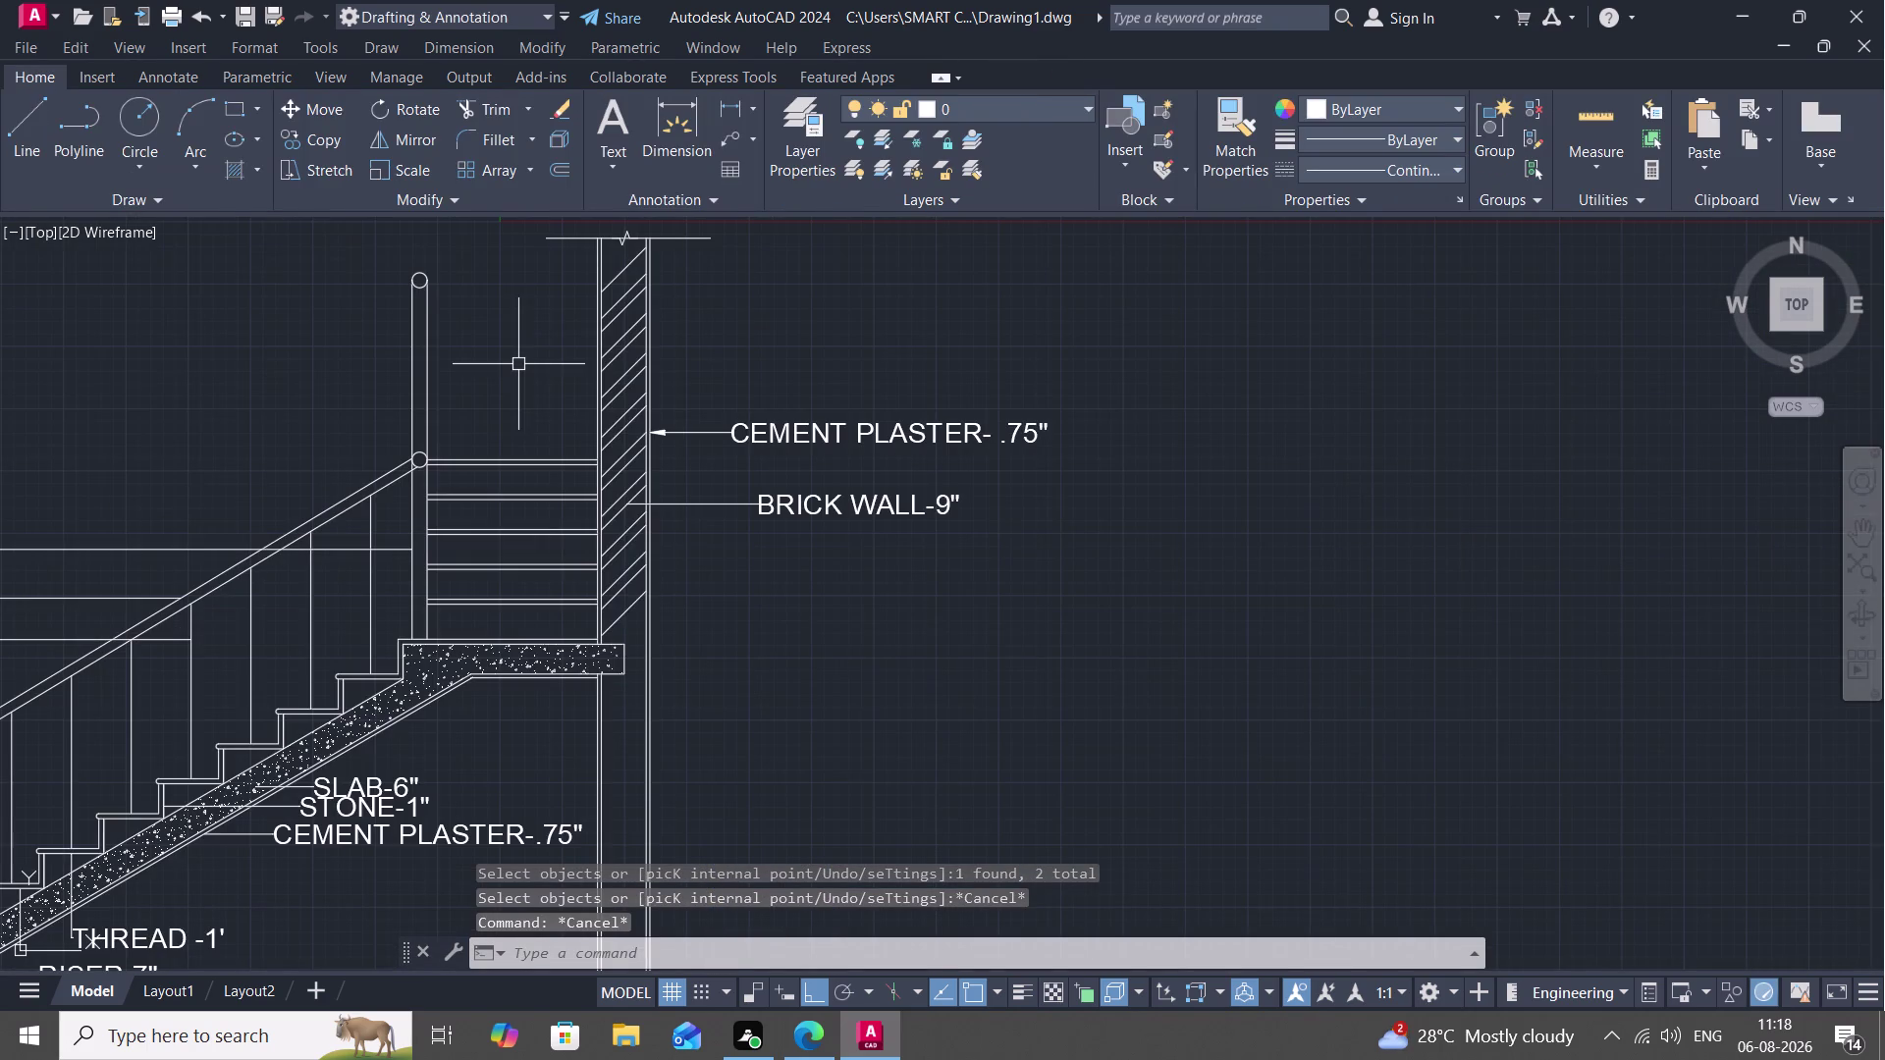
middle_drag(633, 549, 650, 286)
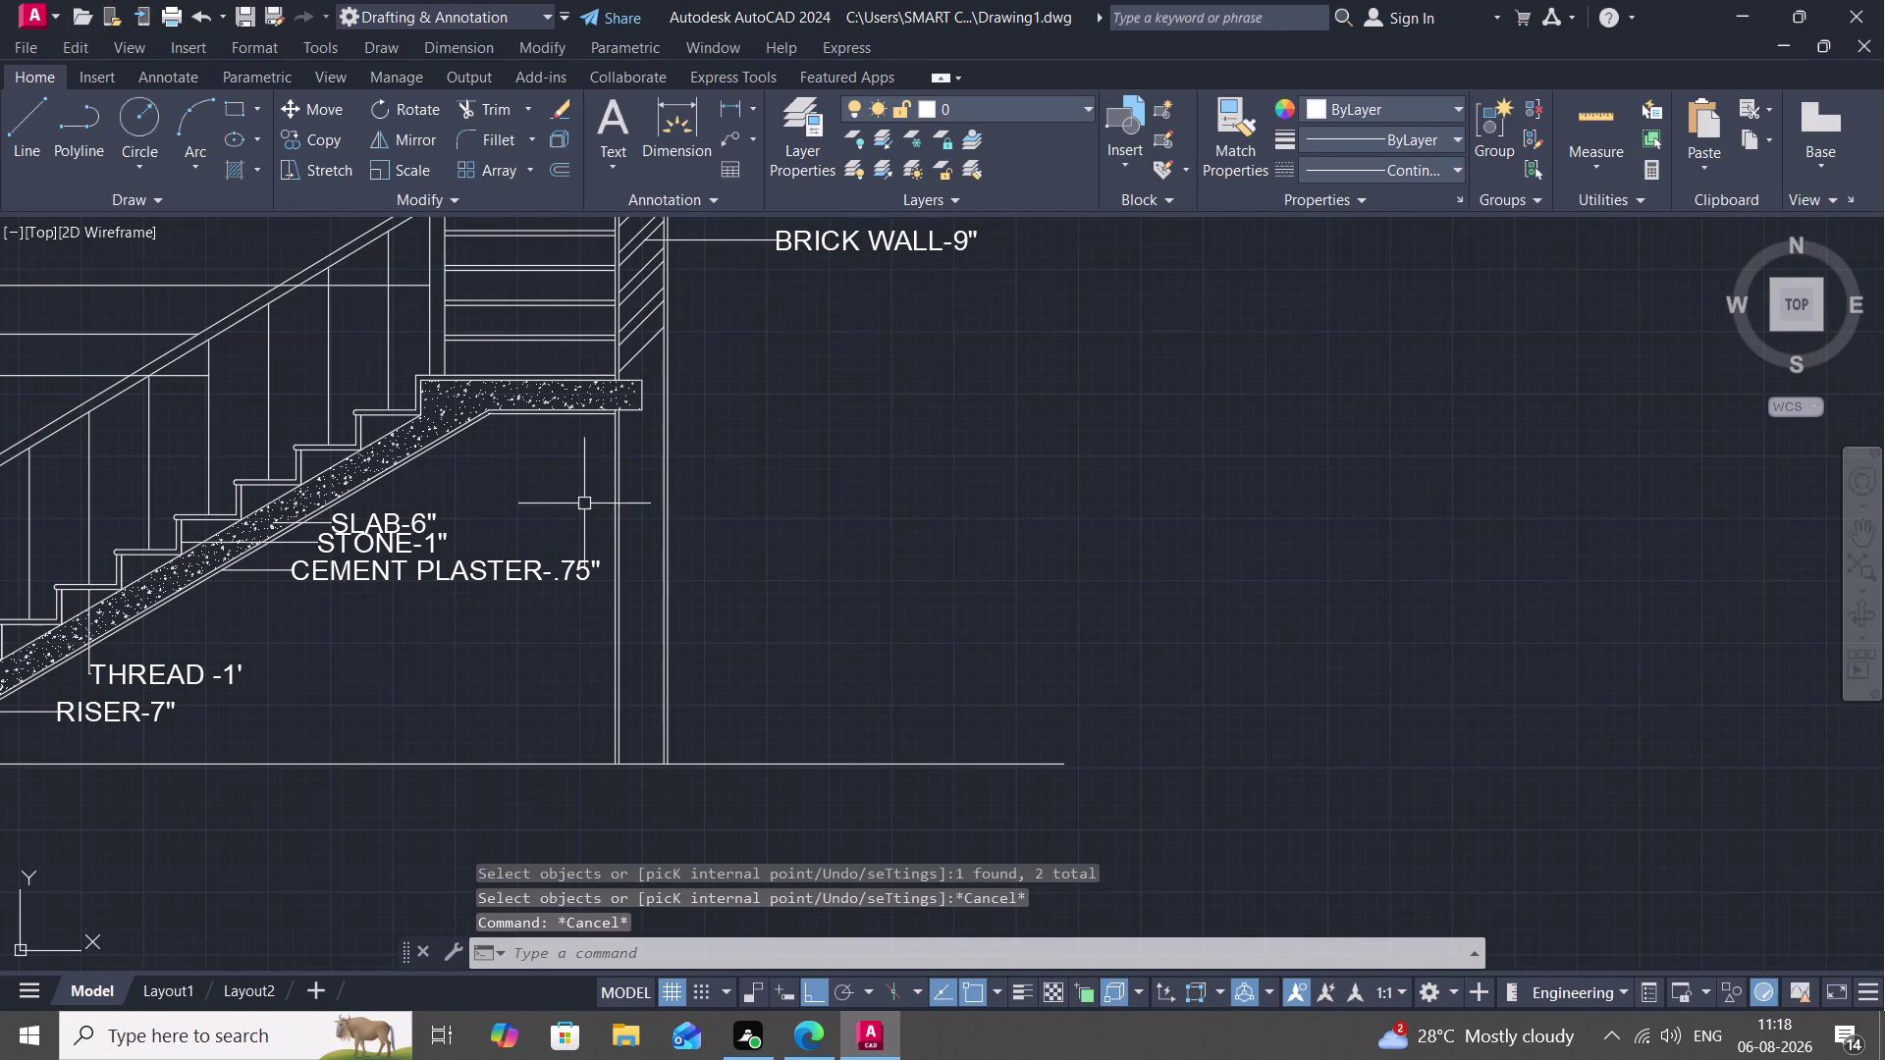
key(space)
click(616, 502)
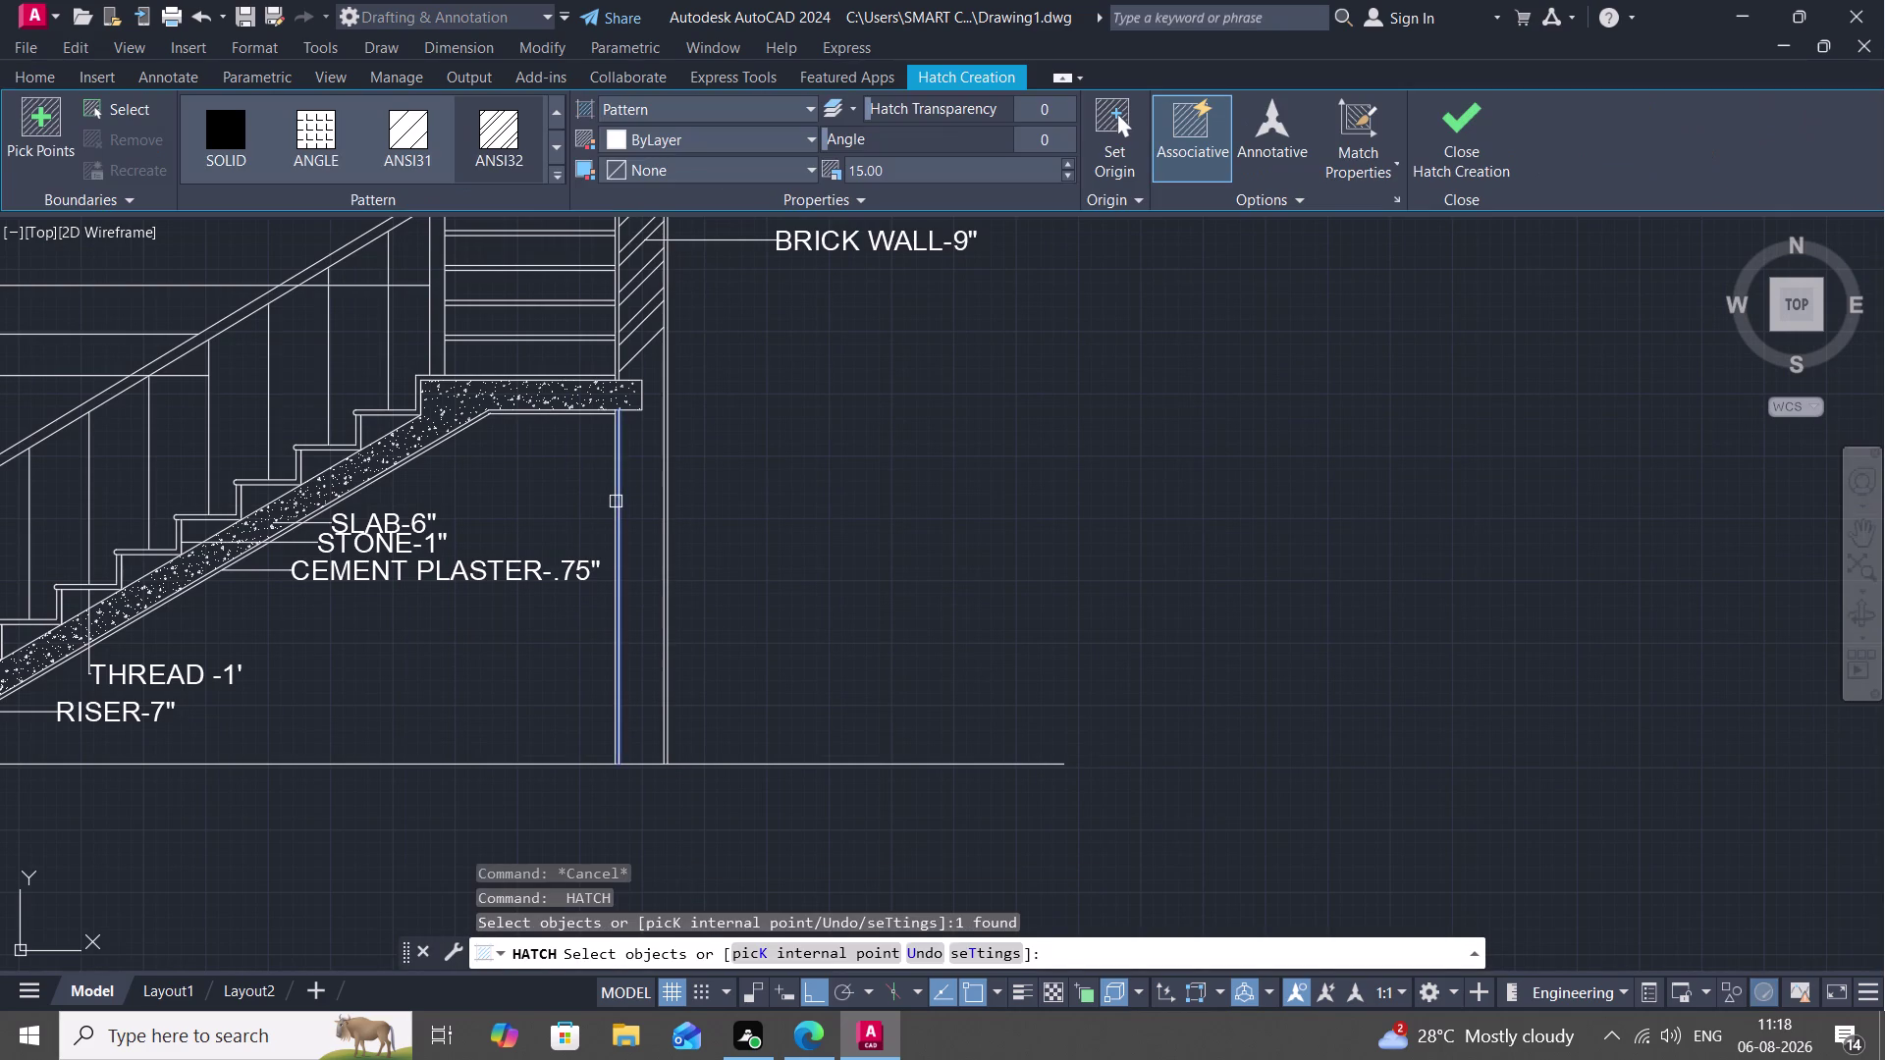
click(659, 512)
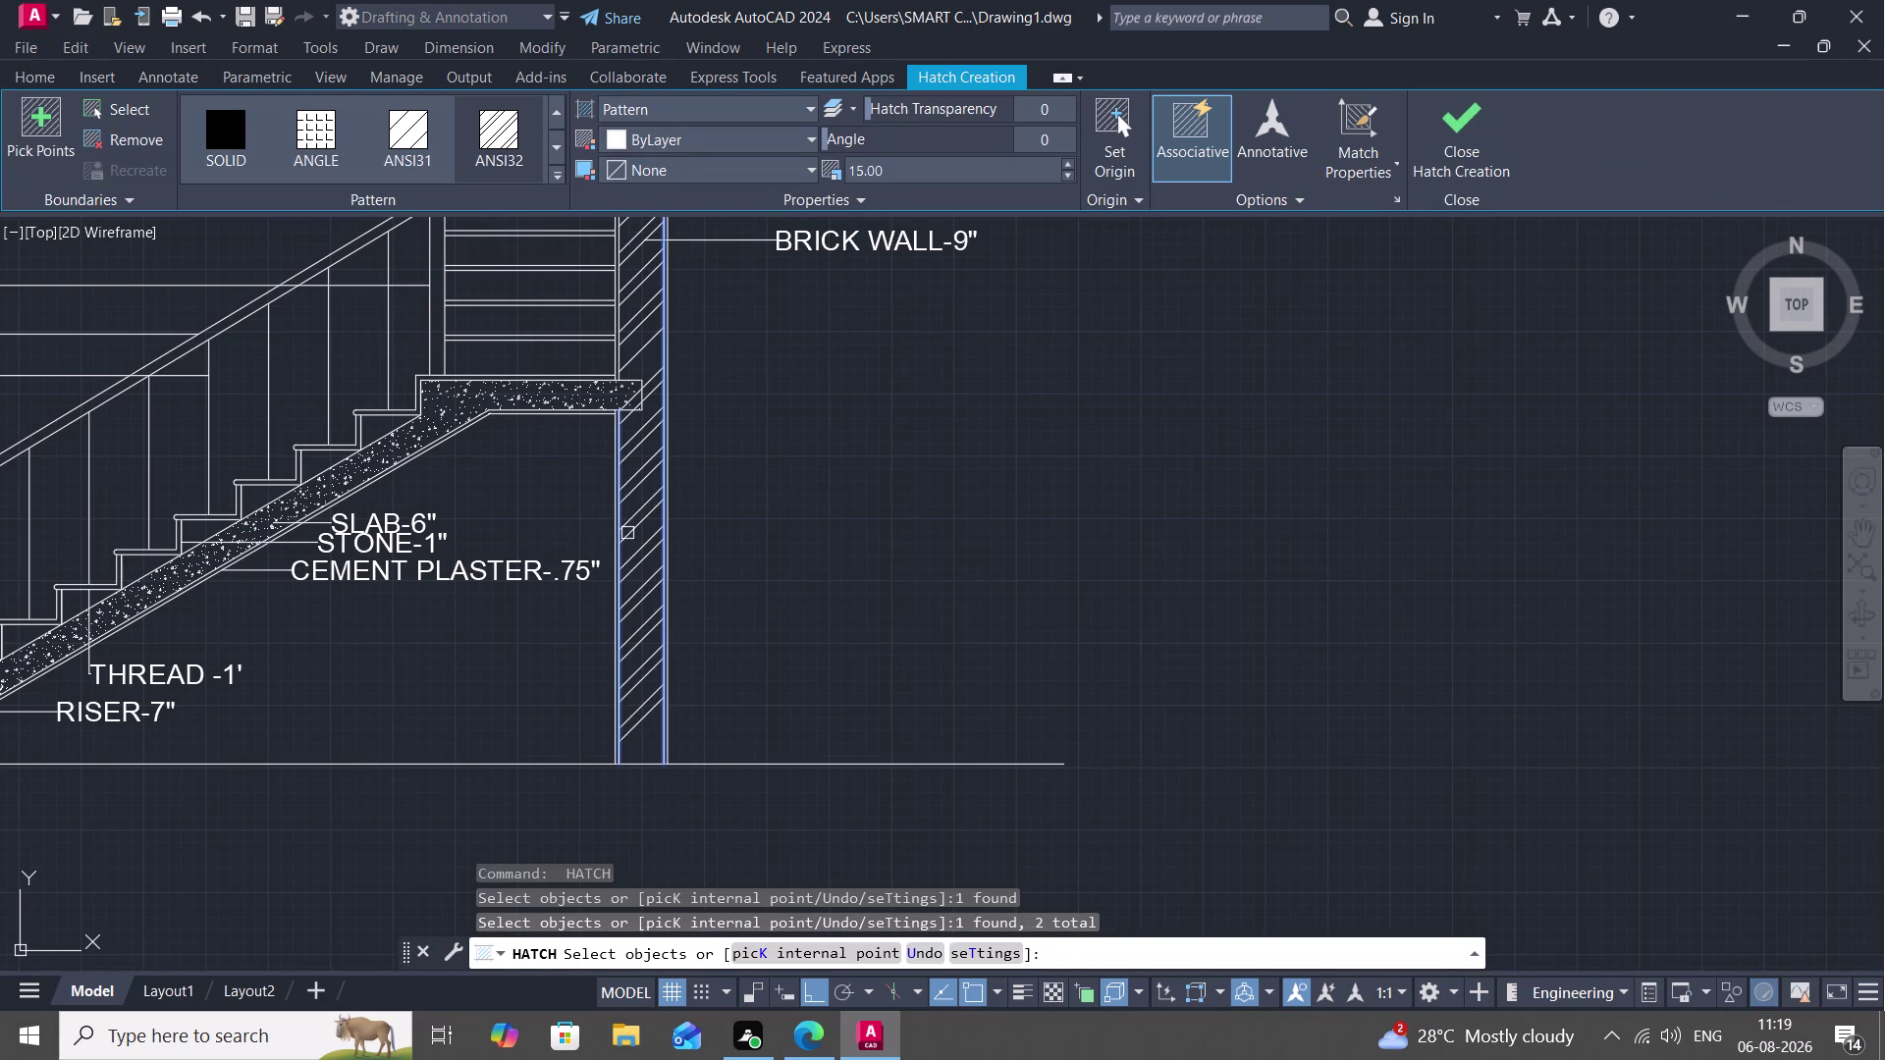
key(Escape)
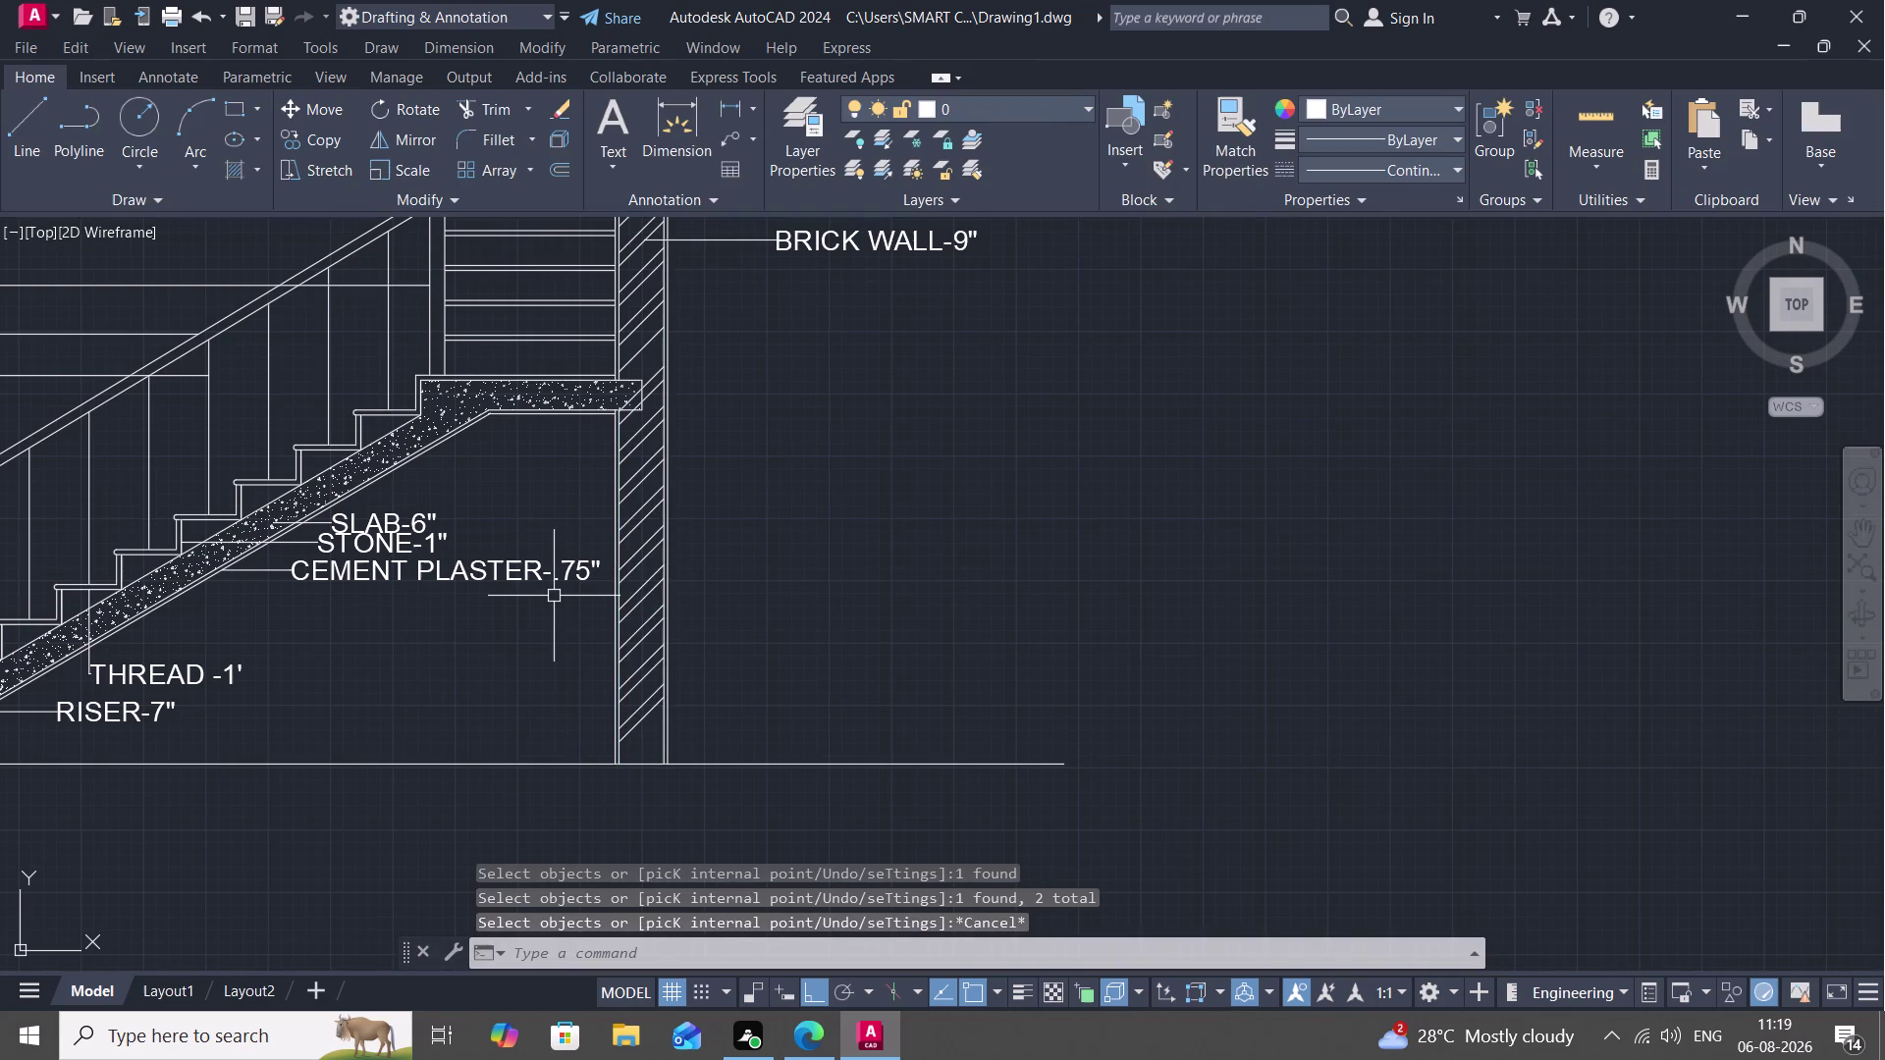
Select the NEWEL POST, HANDRAIL, BALLUSTER, SLAB-6", STONE-1" and CEMENT PLASTER labels.
scroll(down, 3)
middle_drag(546, 596, 611, 610)
scroll(down, 3)
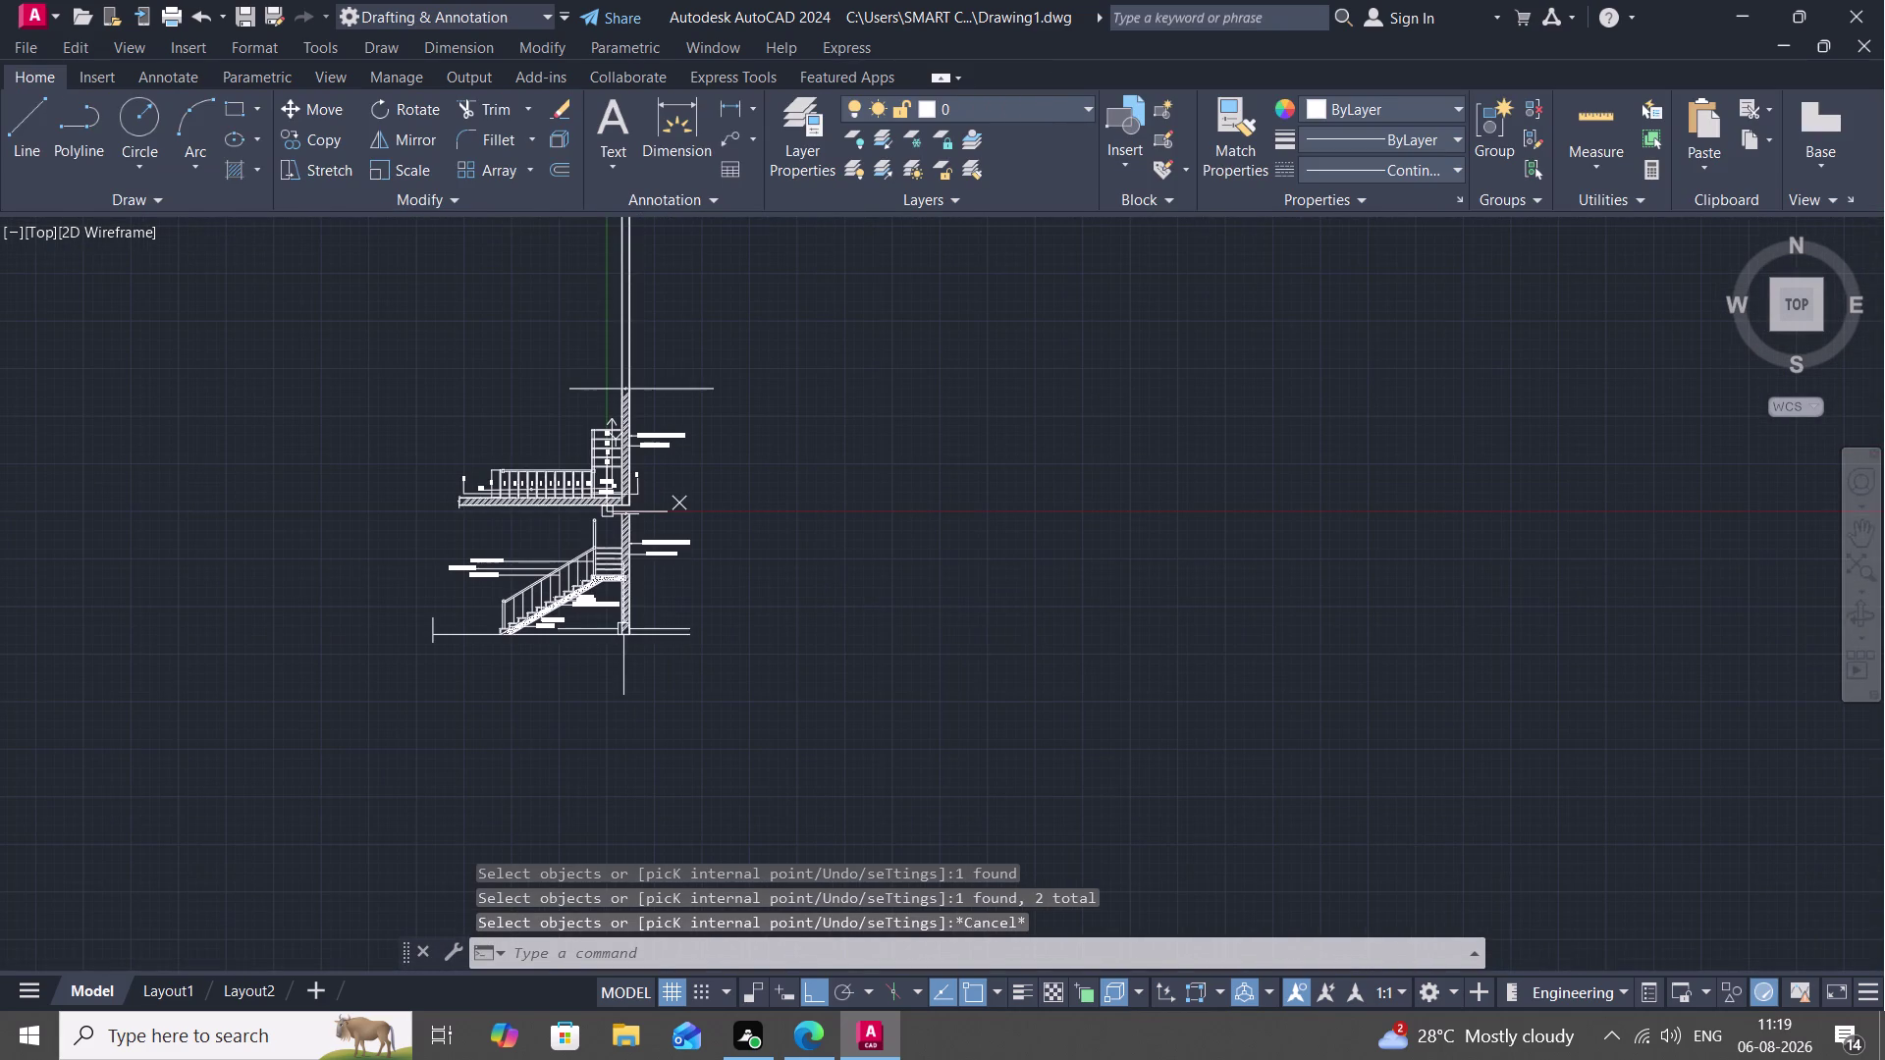
scroll(up, 3)
scroll(up, 3)
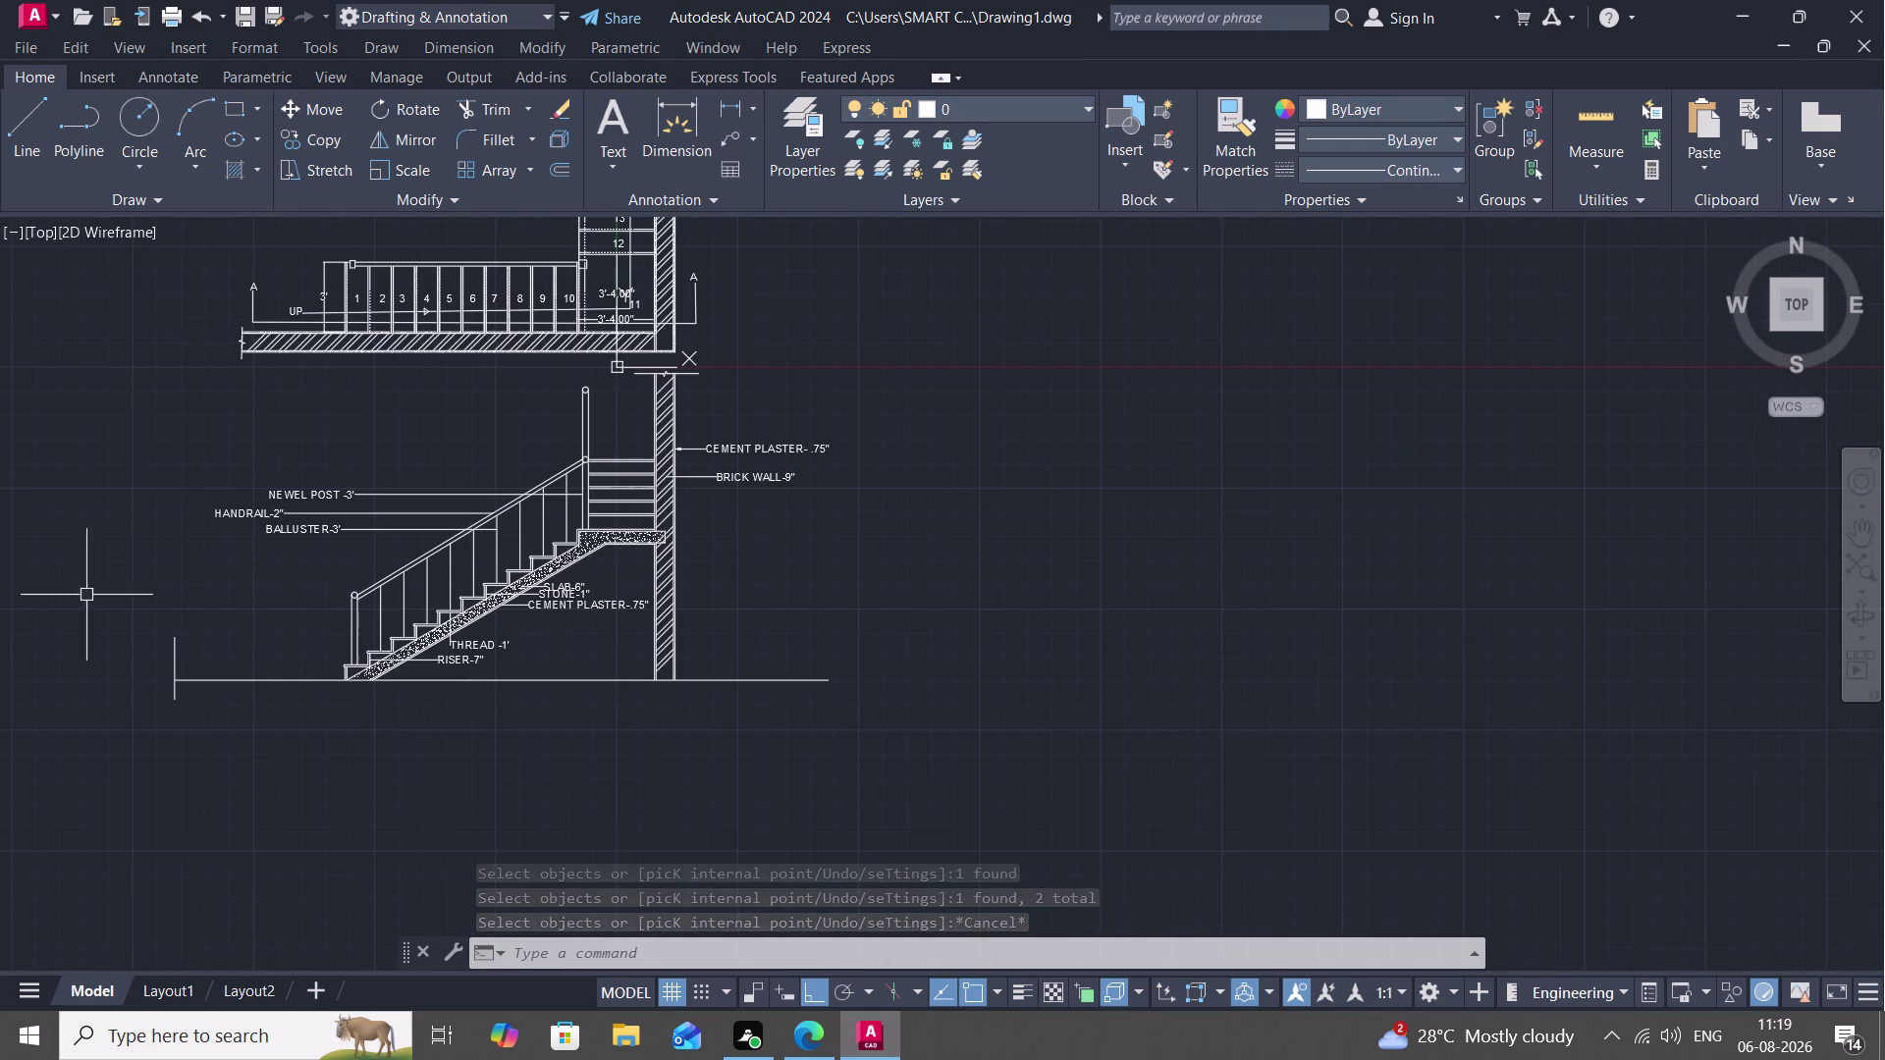
click(414, 493)
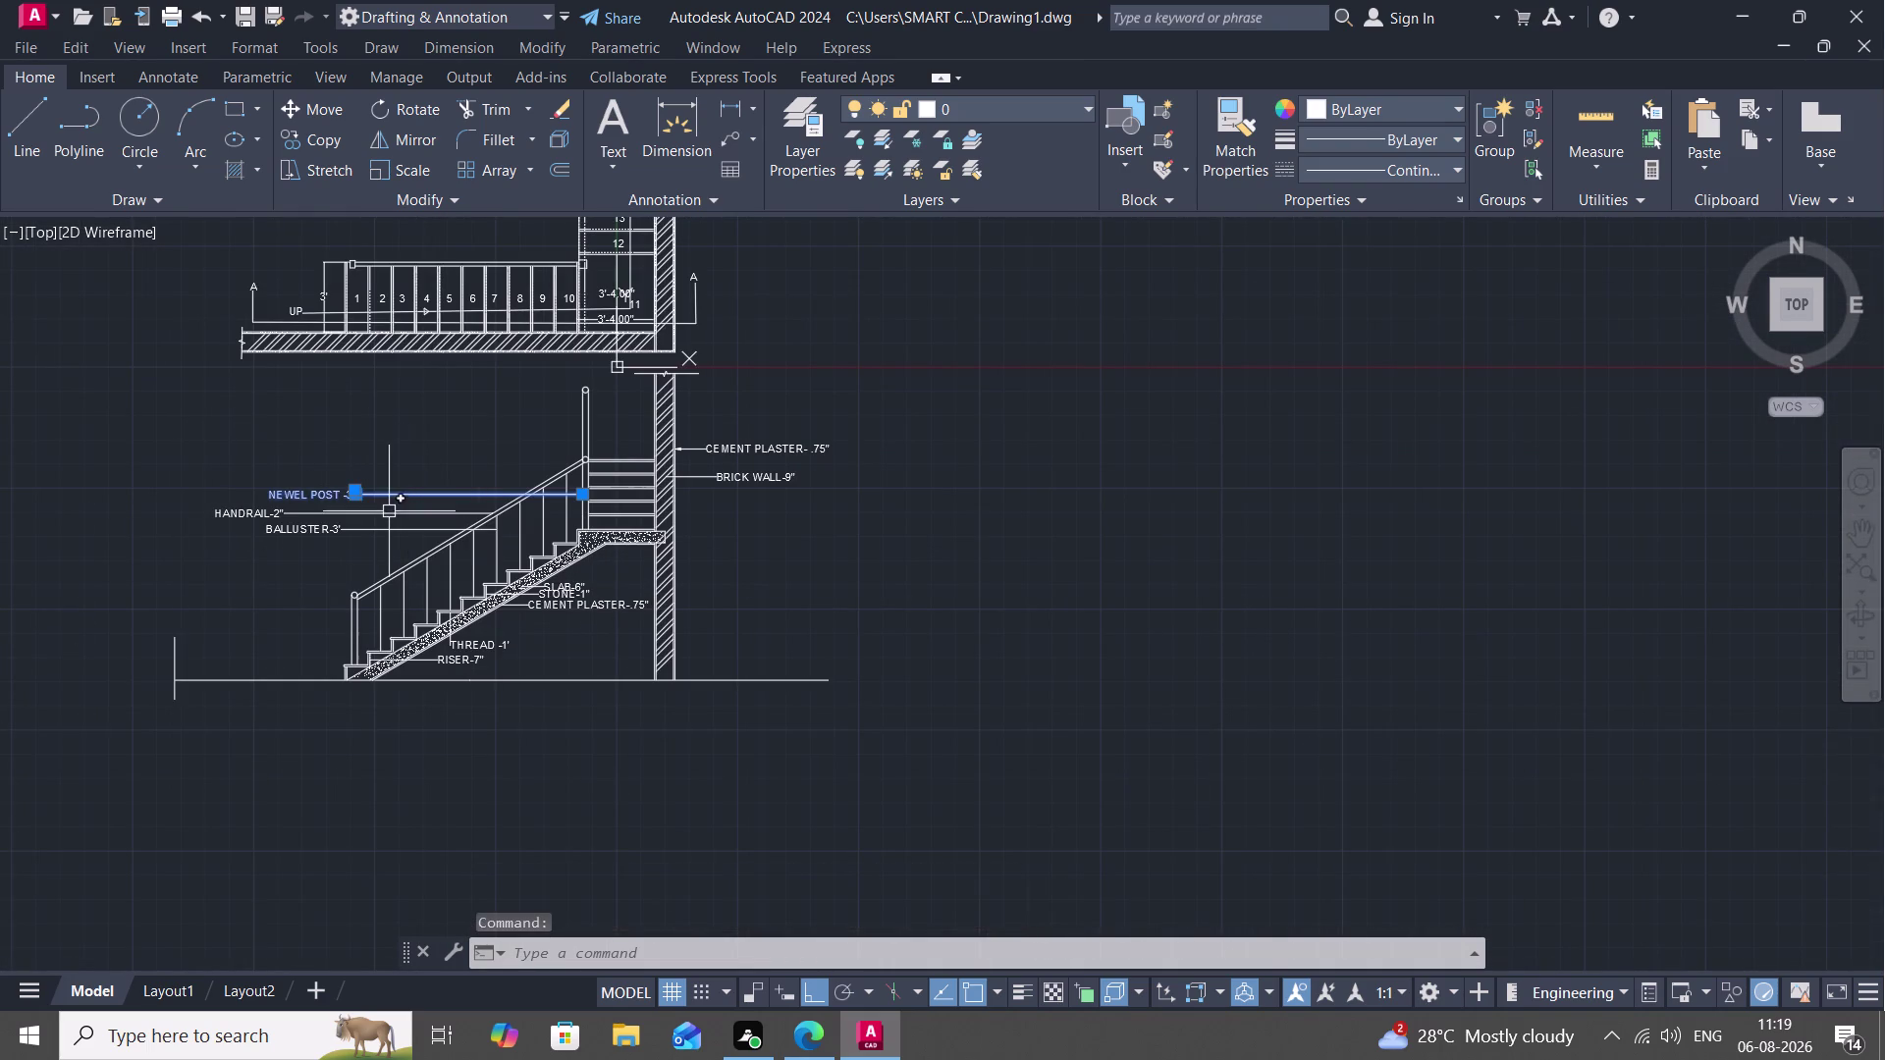
click(387, 514)
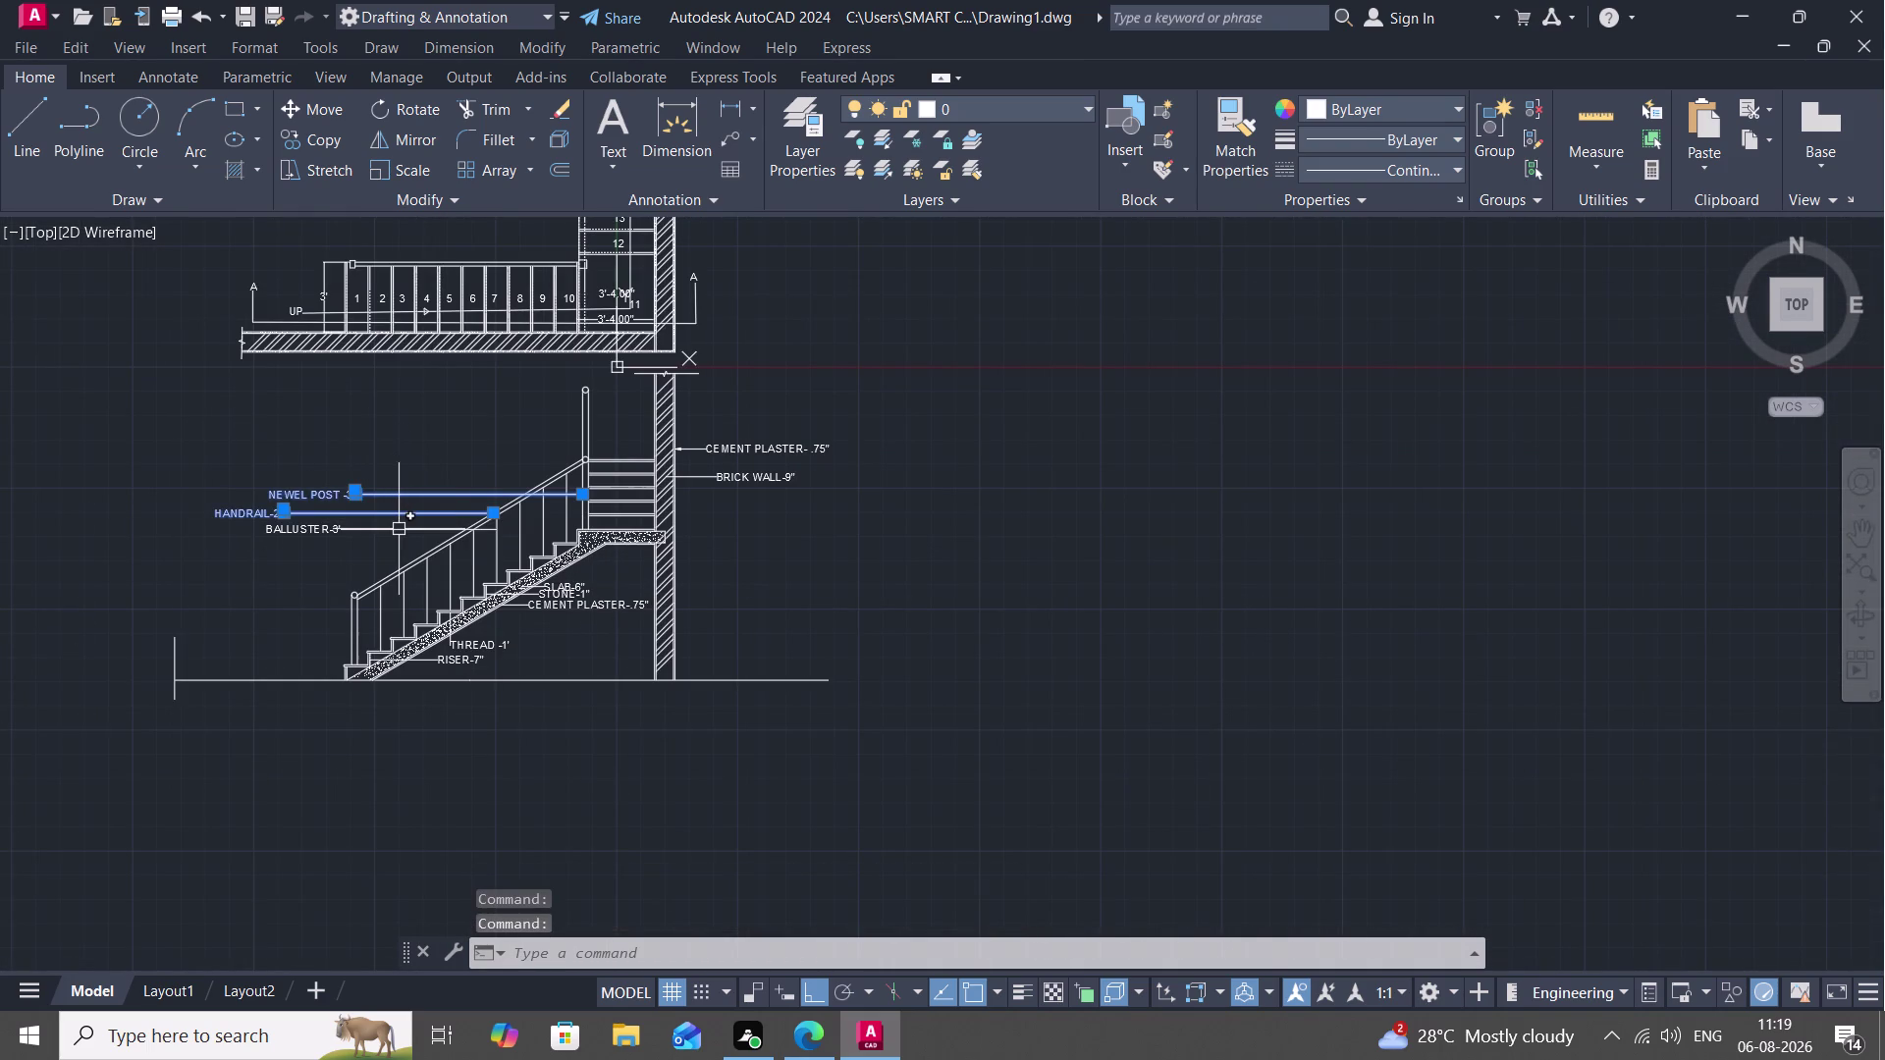
click(399, 529)
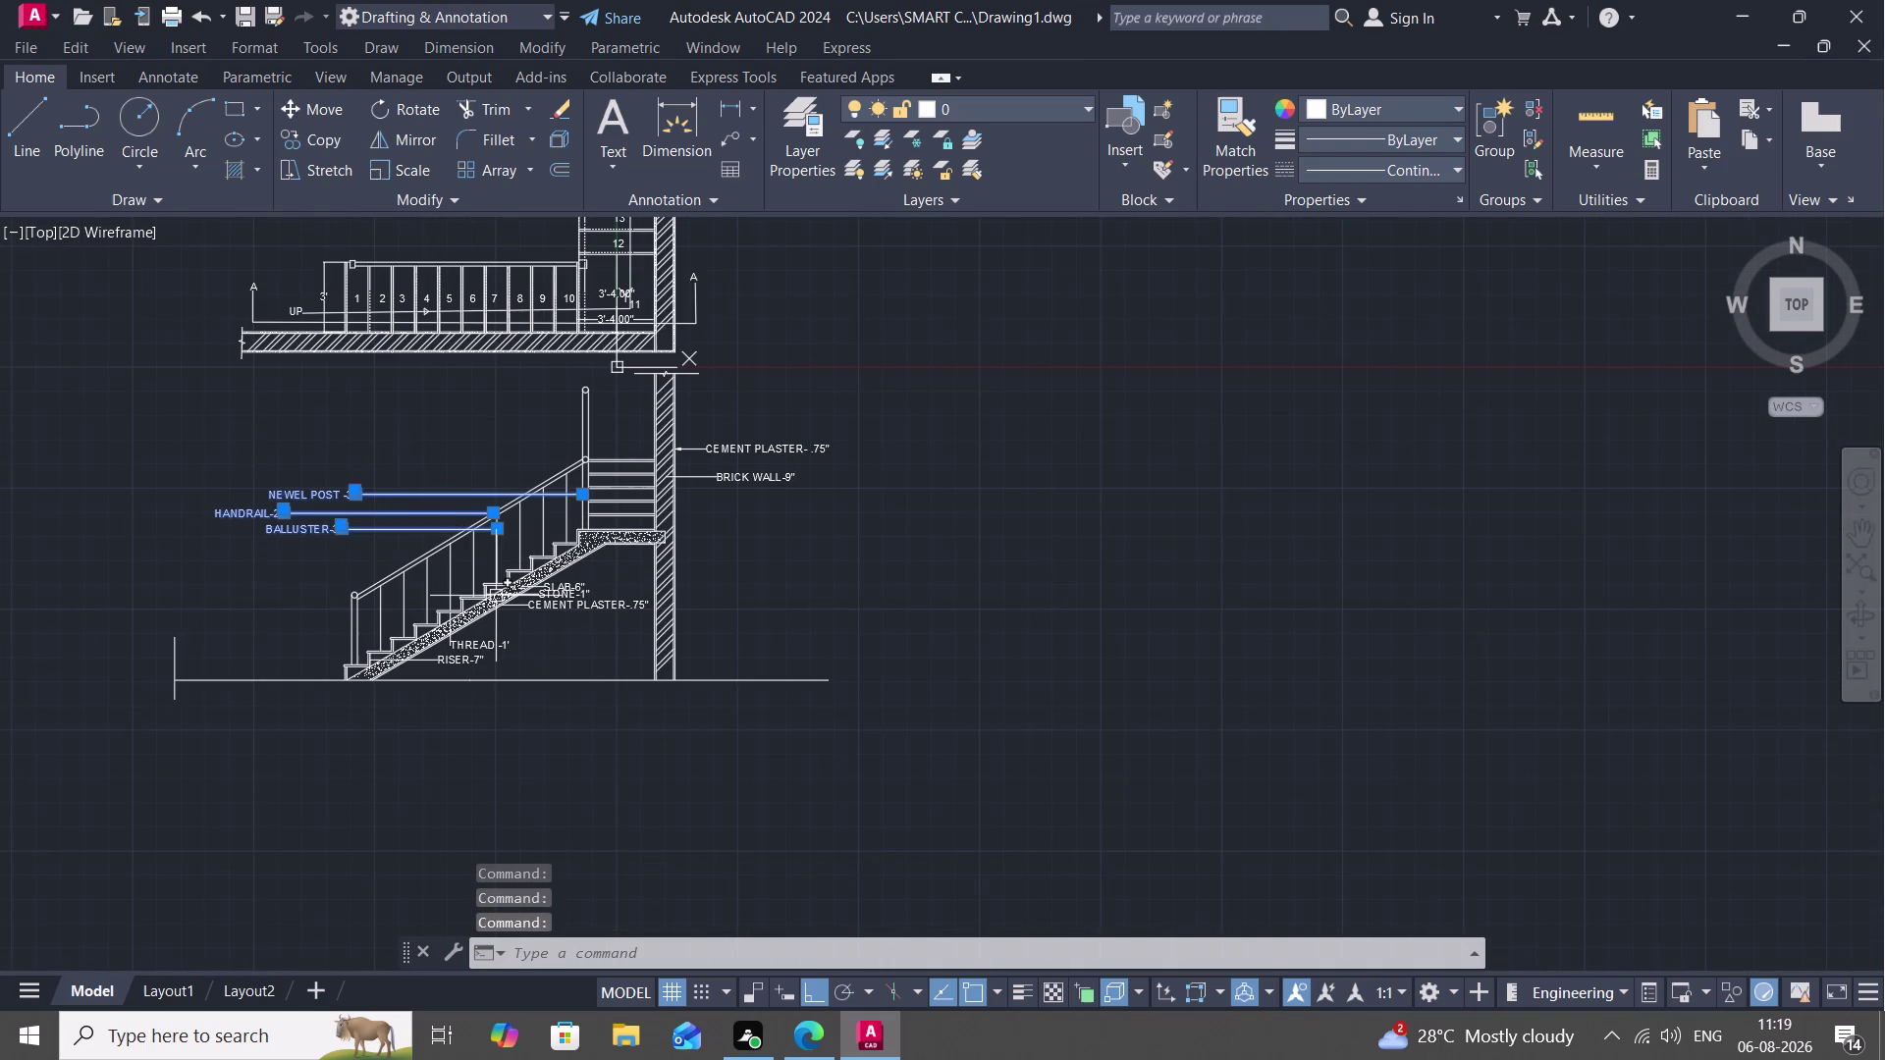
scroll(up, 3)
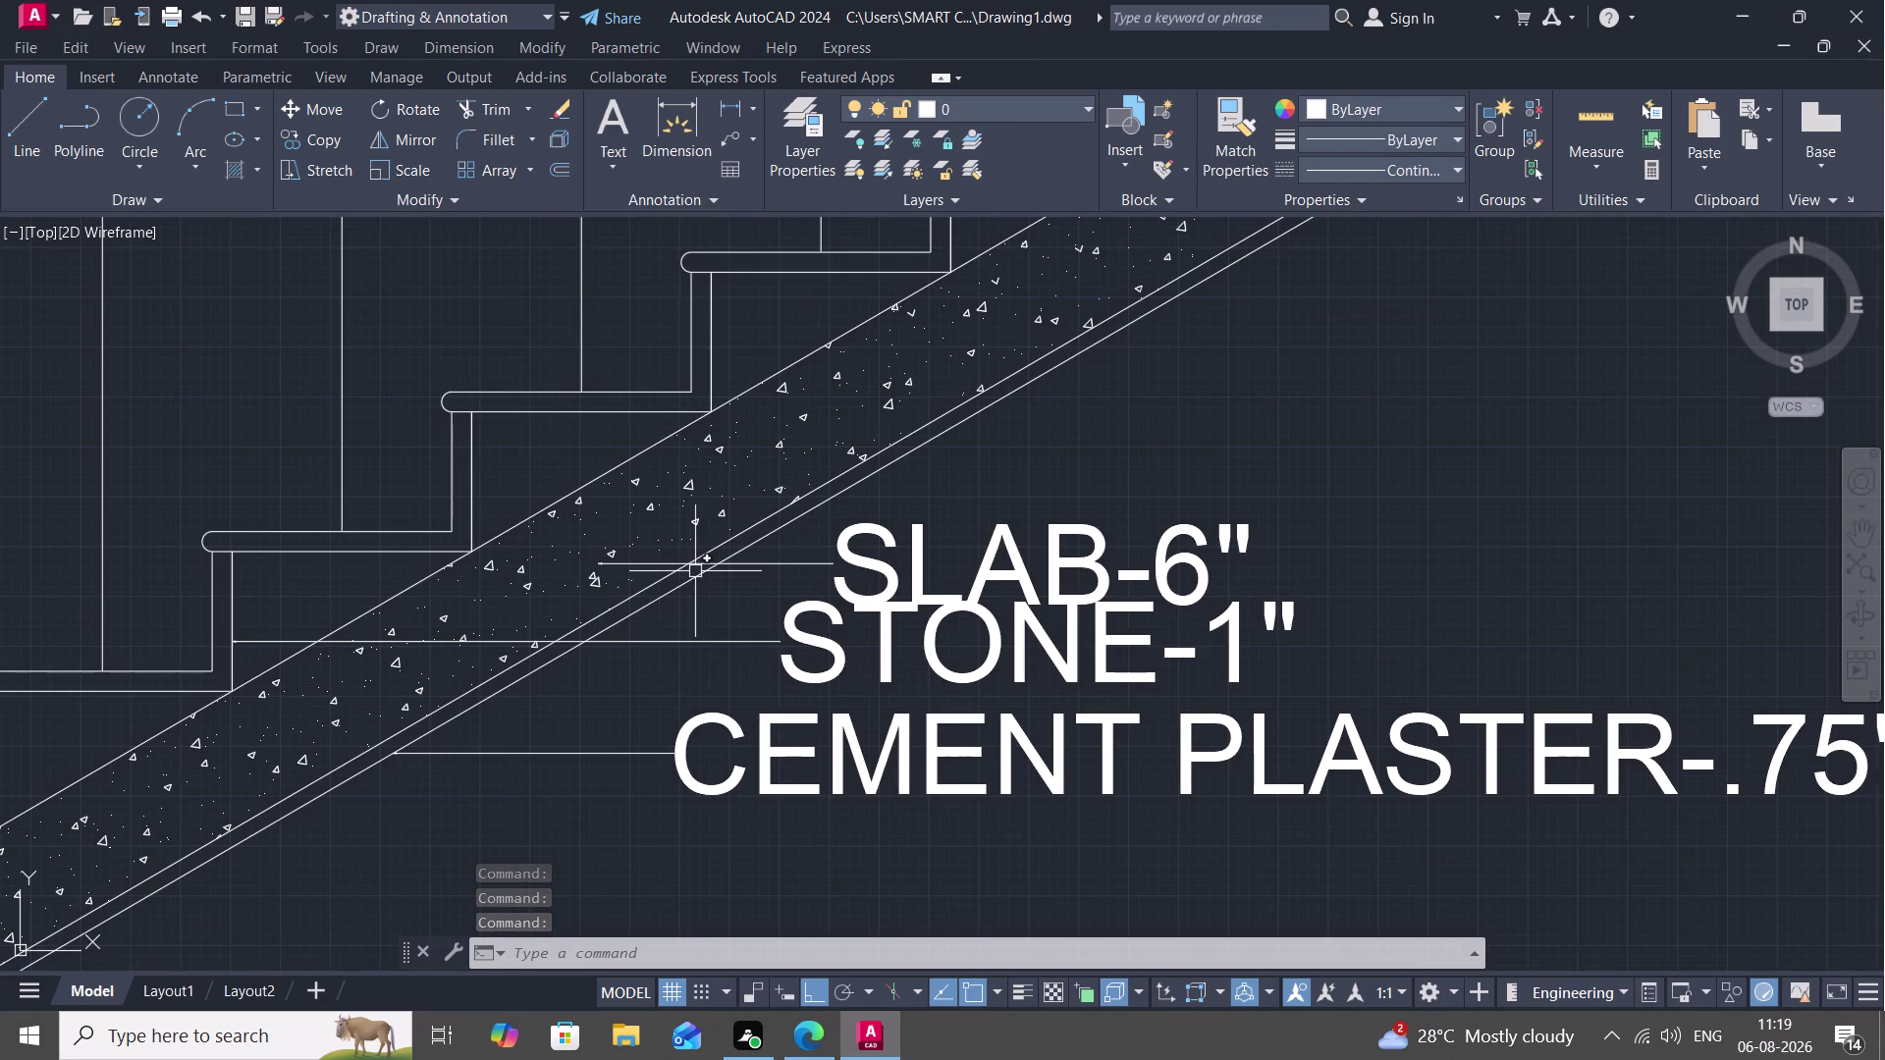
click(707, 562)
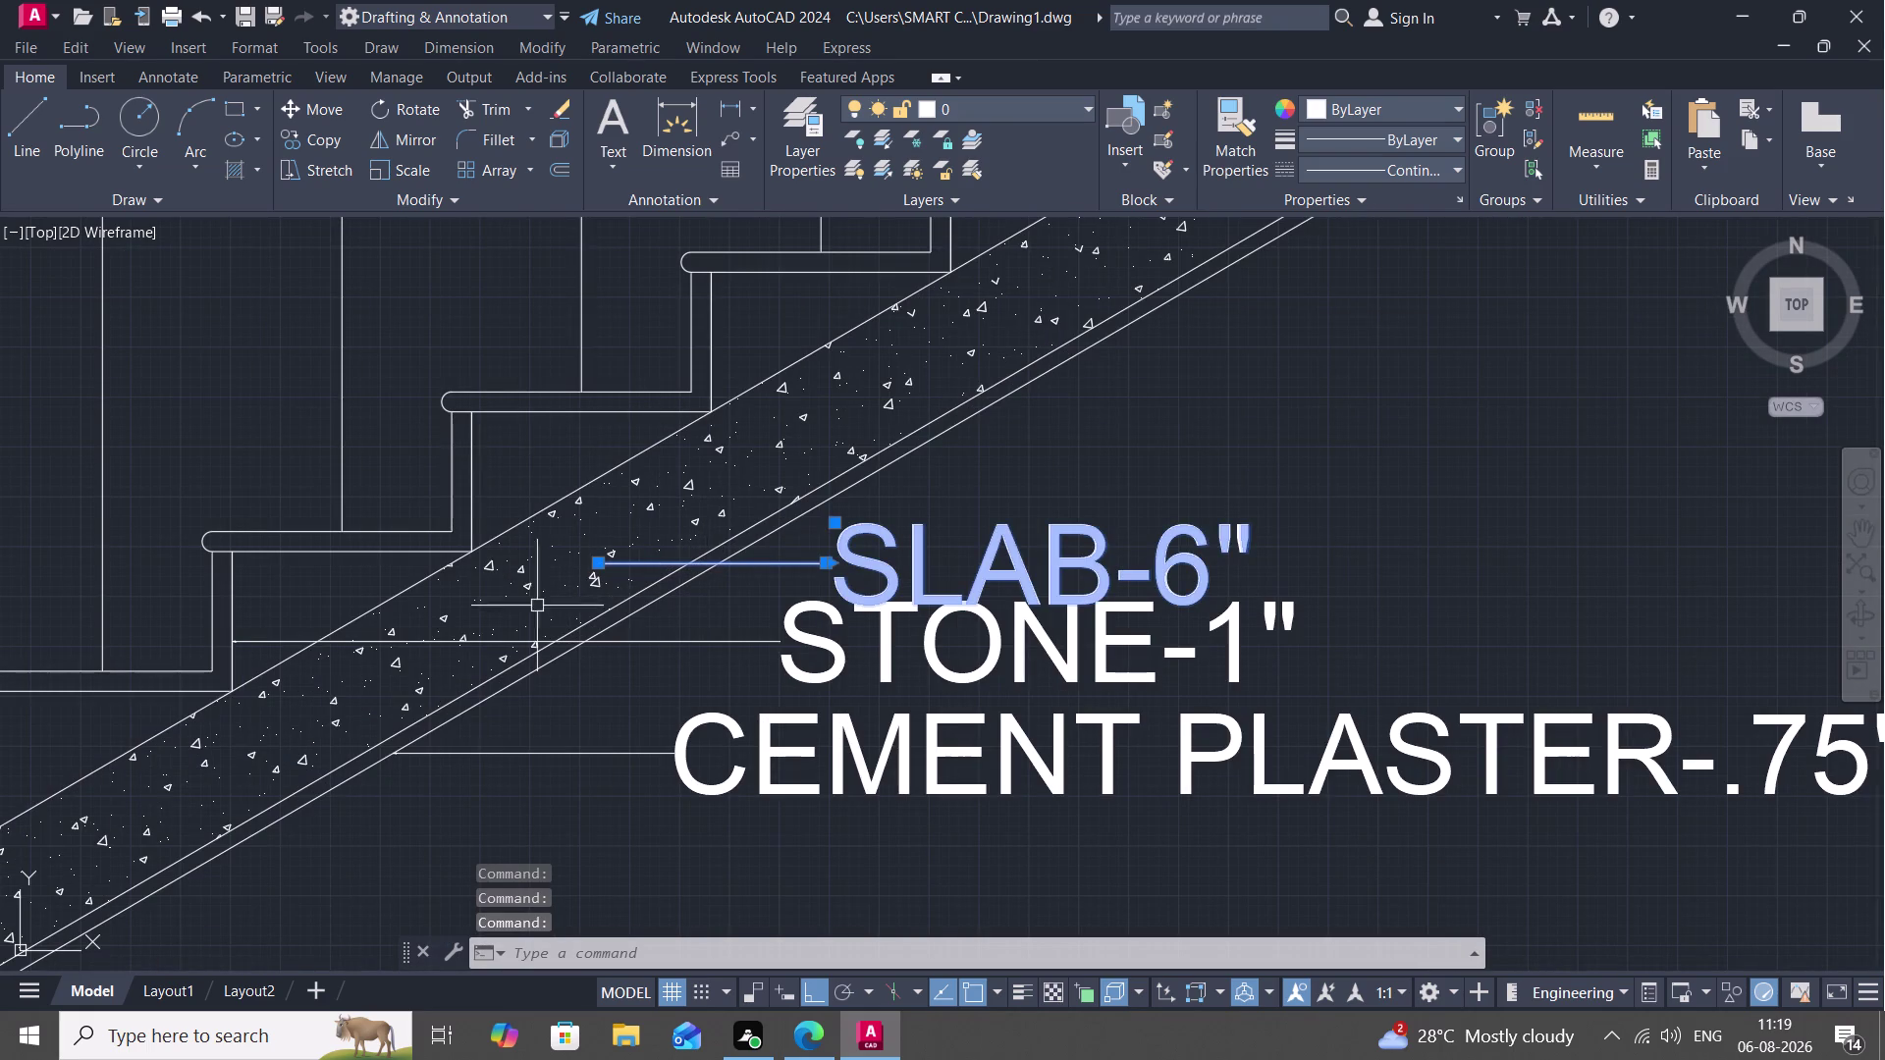
click(453, 641)
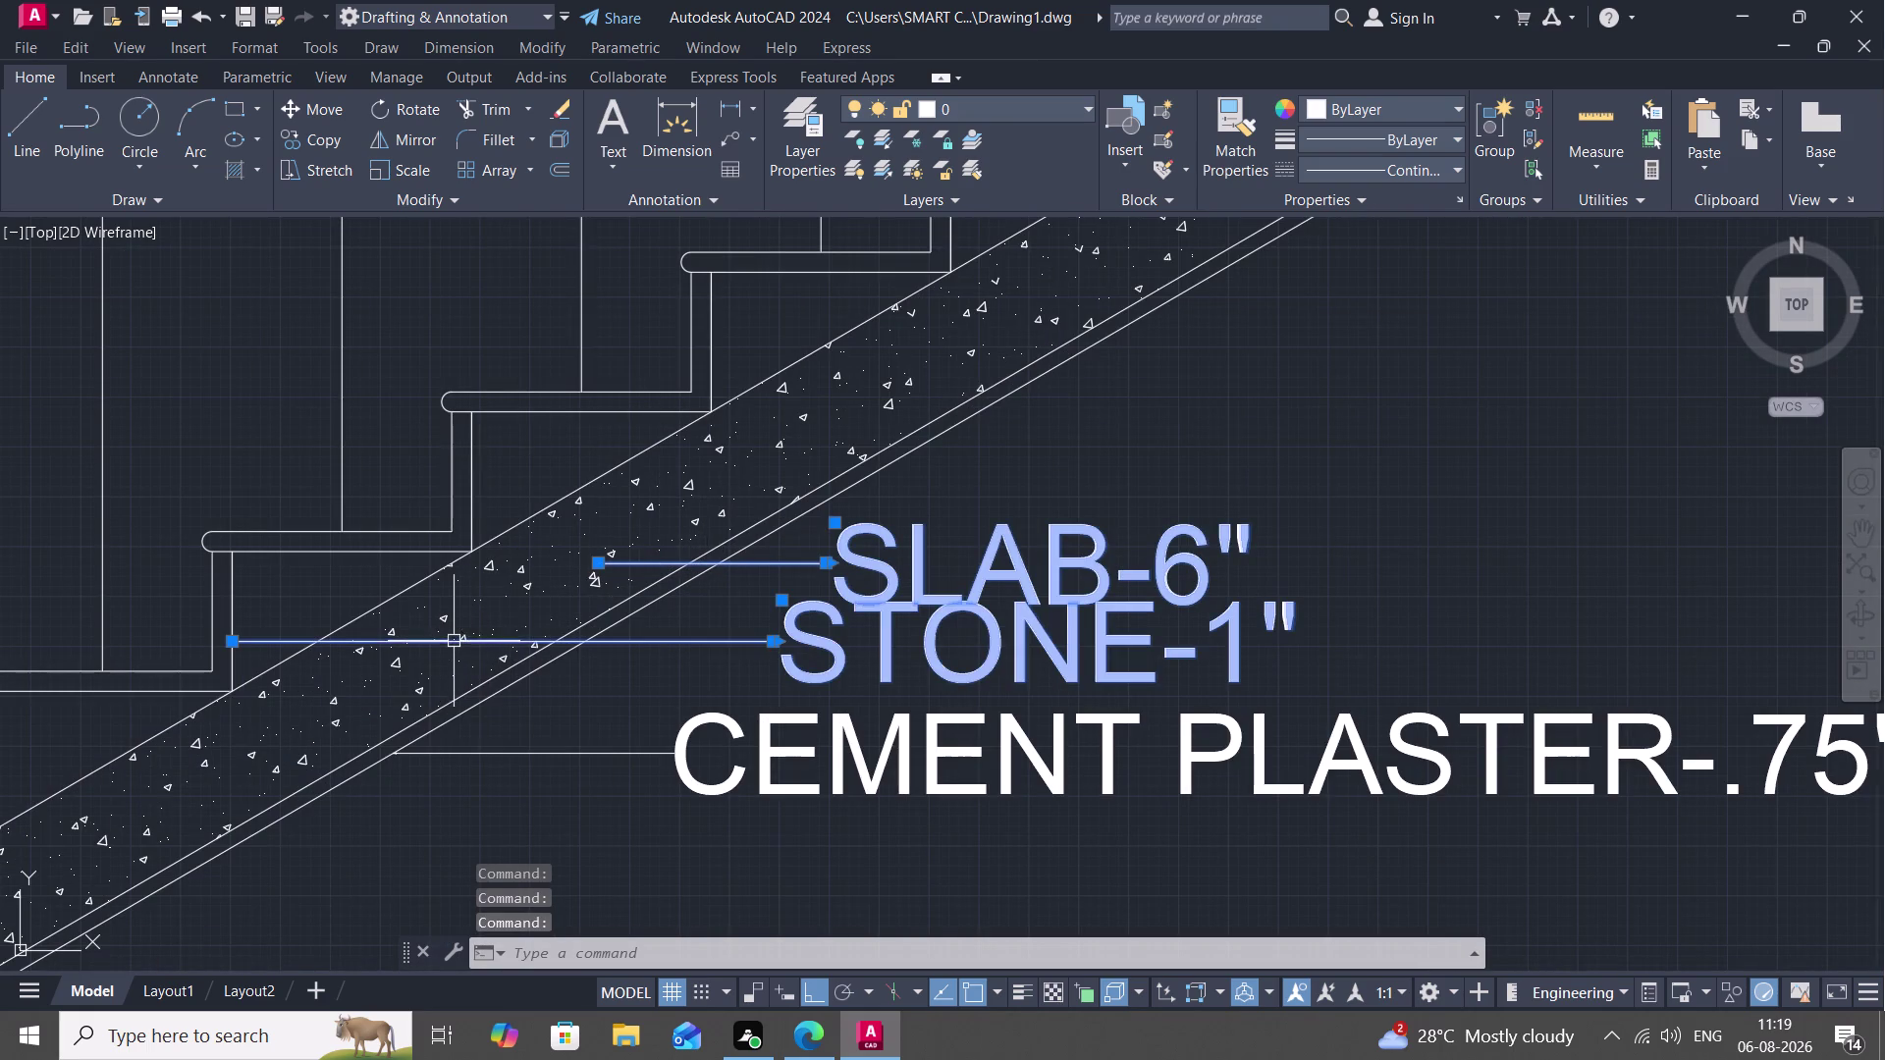
click(449, 751)
Add the THREAD -1', RISER-7", BRICK WALL-9" and wall CEMENT PLASTER labels.
scroll(down, 3)
middle_drag(227, 685, 487, 247)
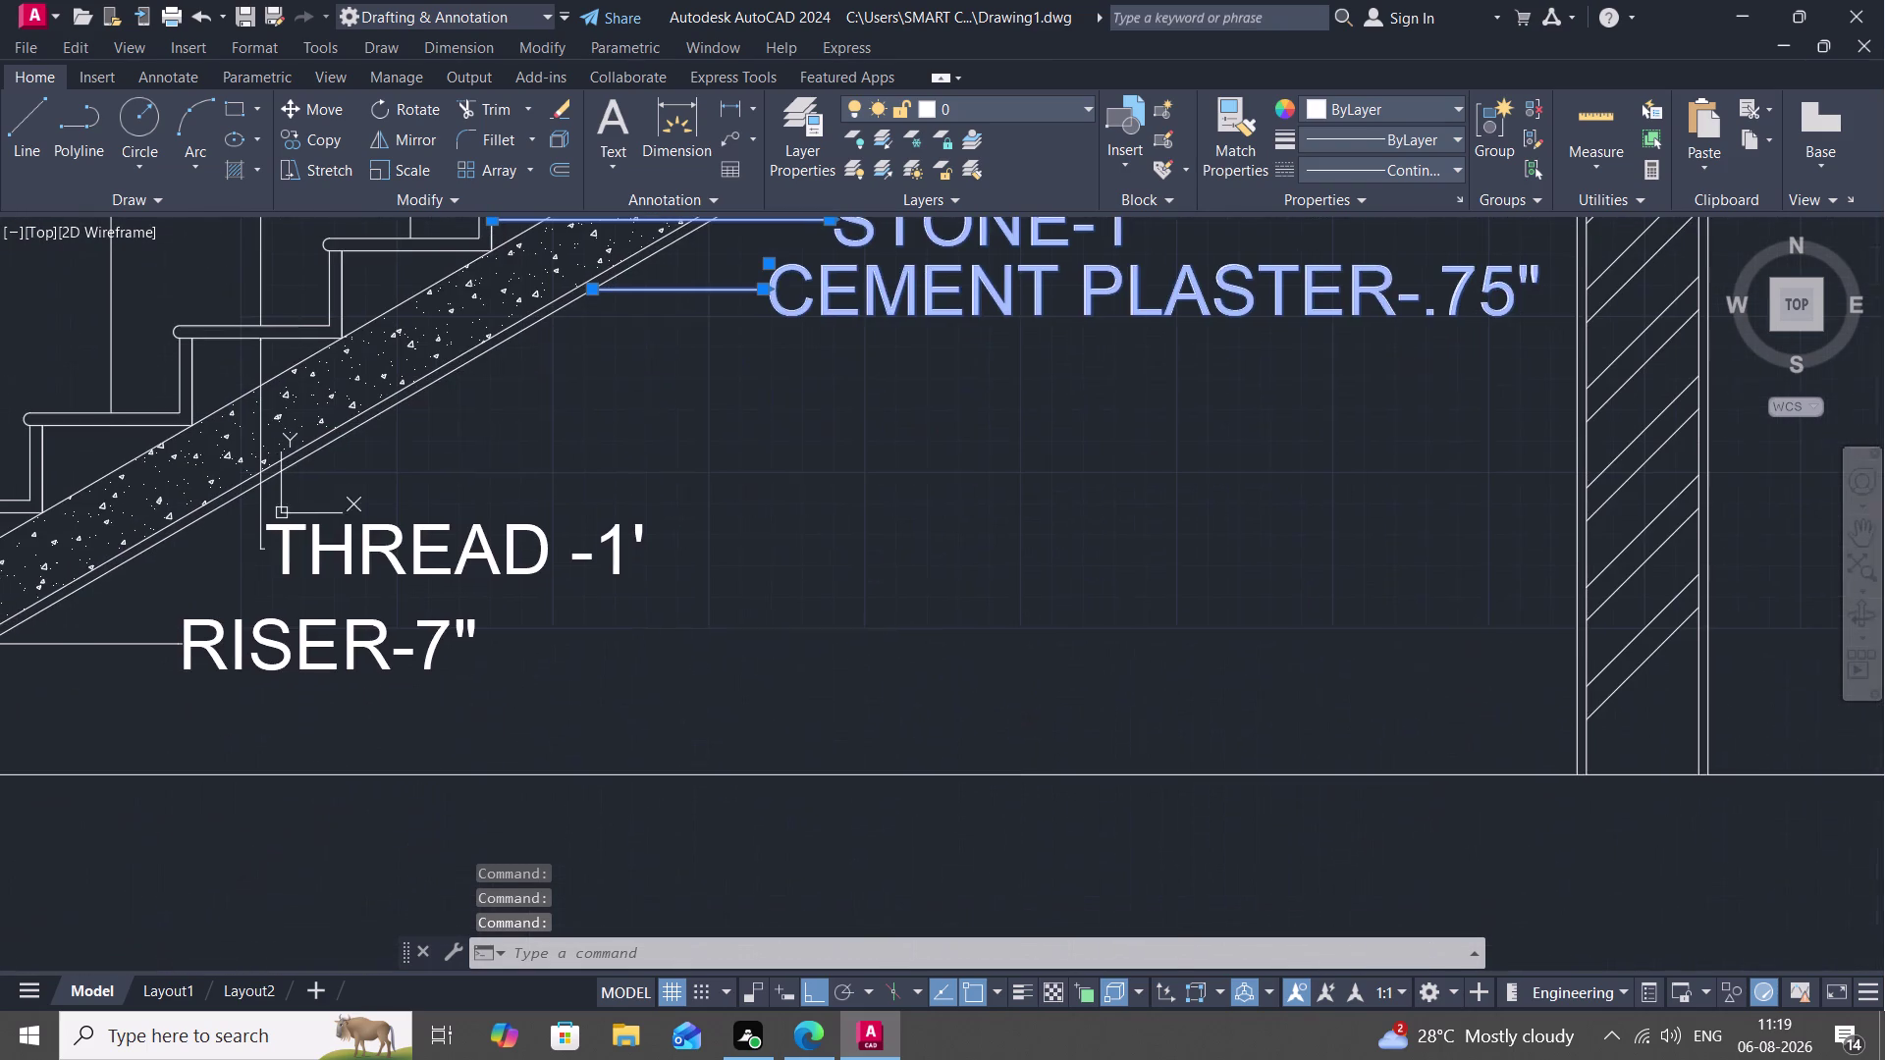
click(258, 430)
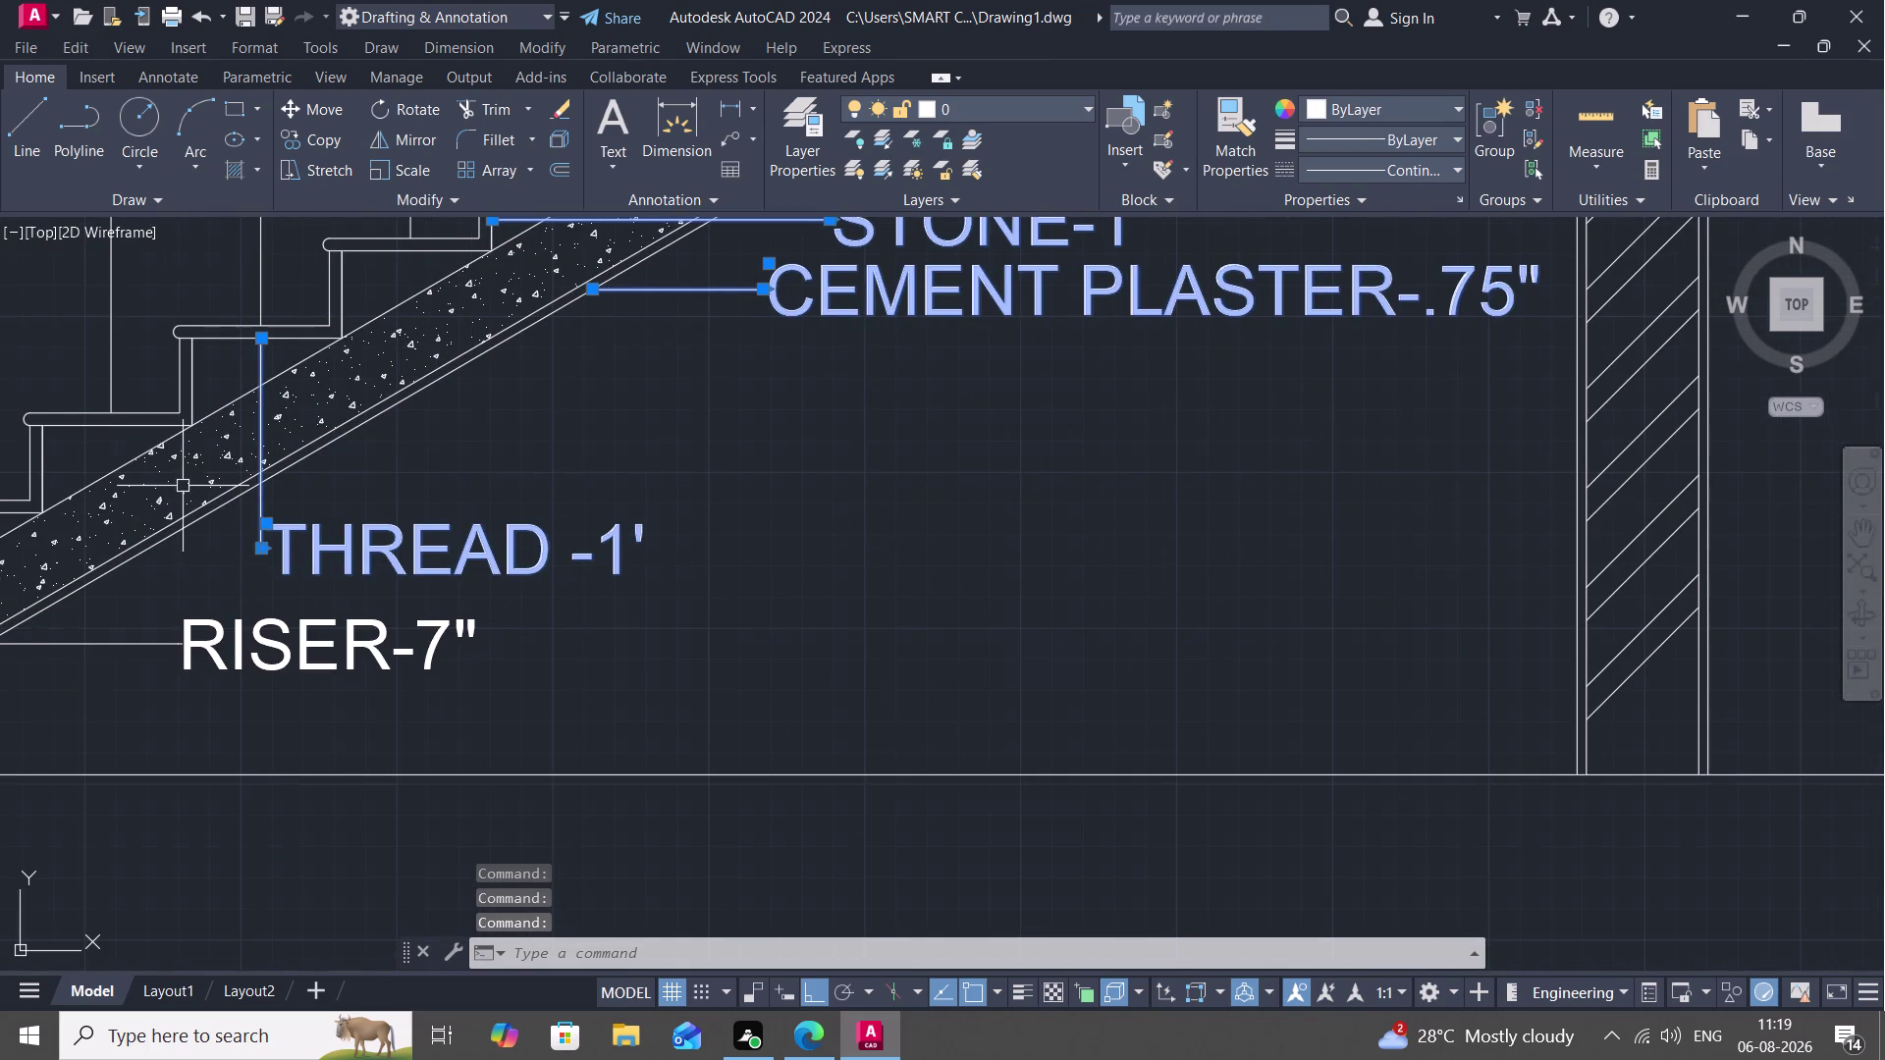
click(56, 645)
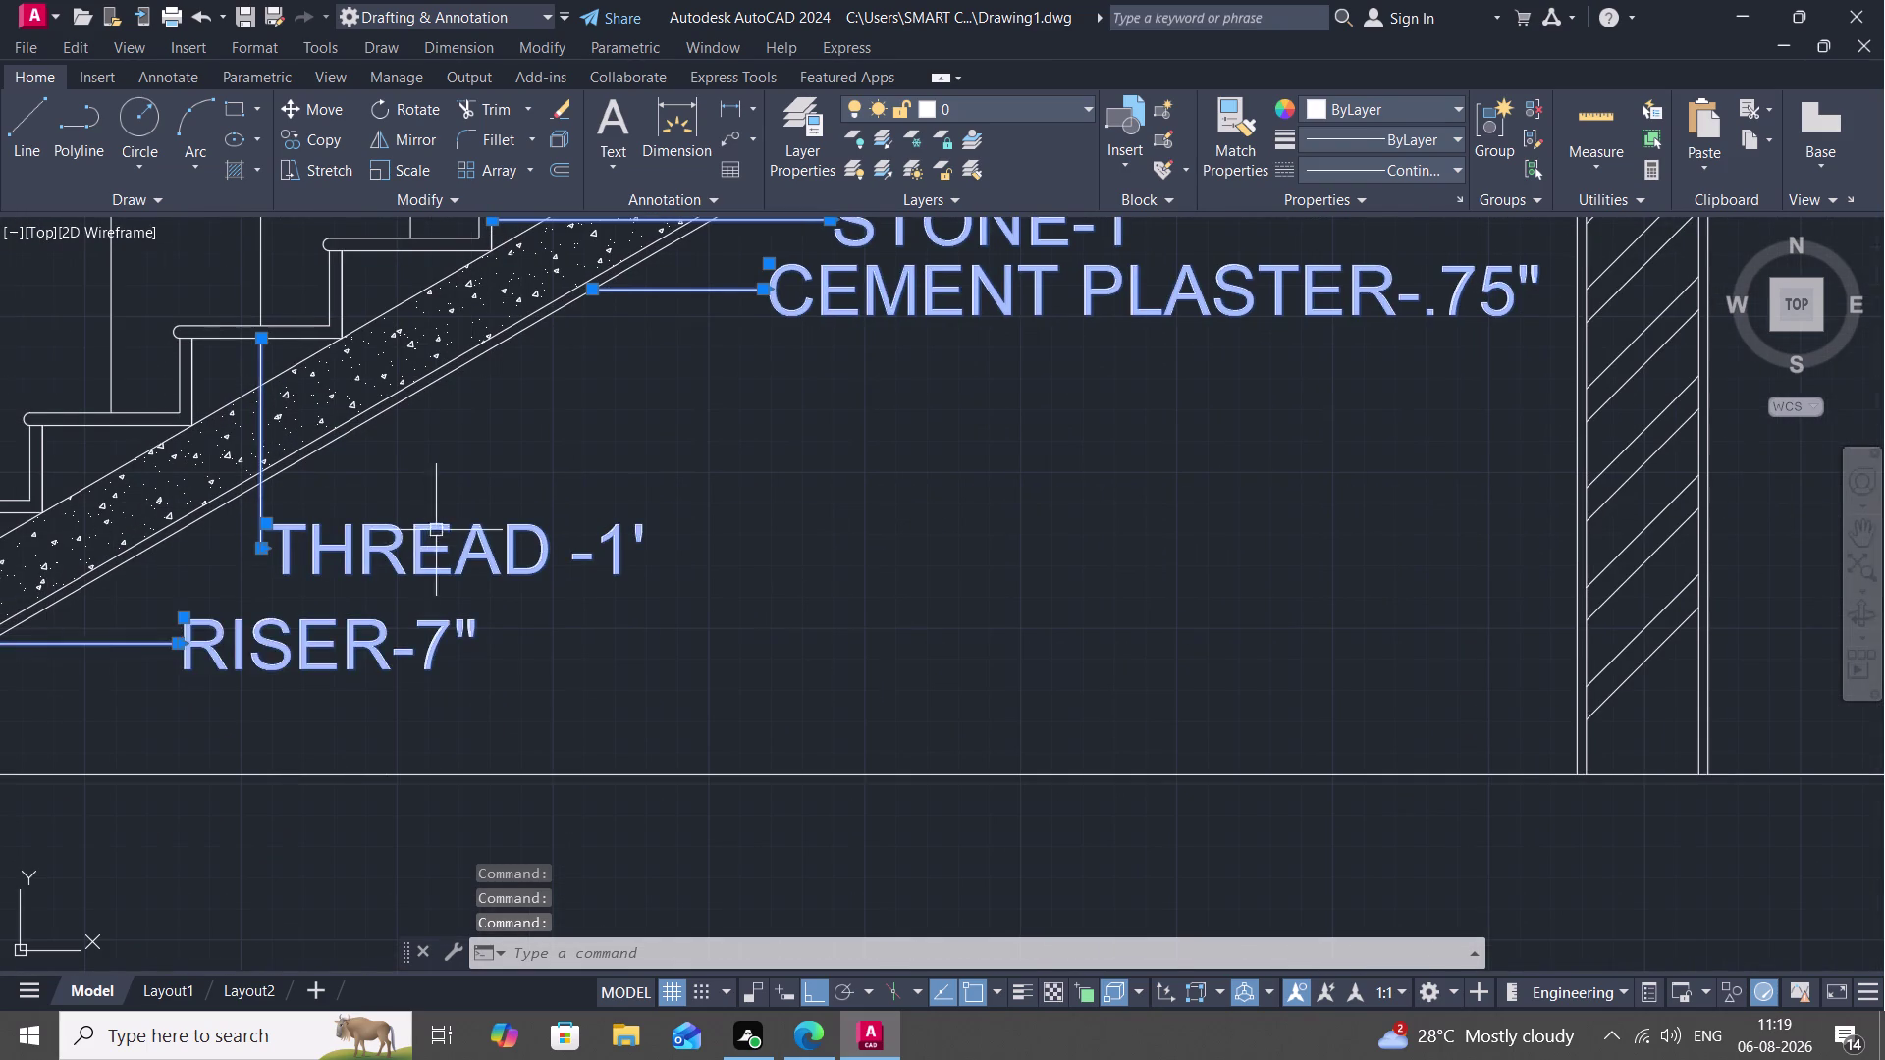
scroll(down, 3)
middle_drag(497, 480, 81, 615)
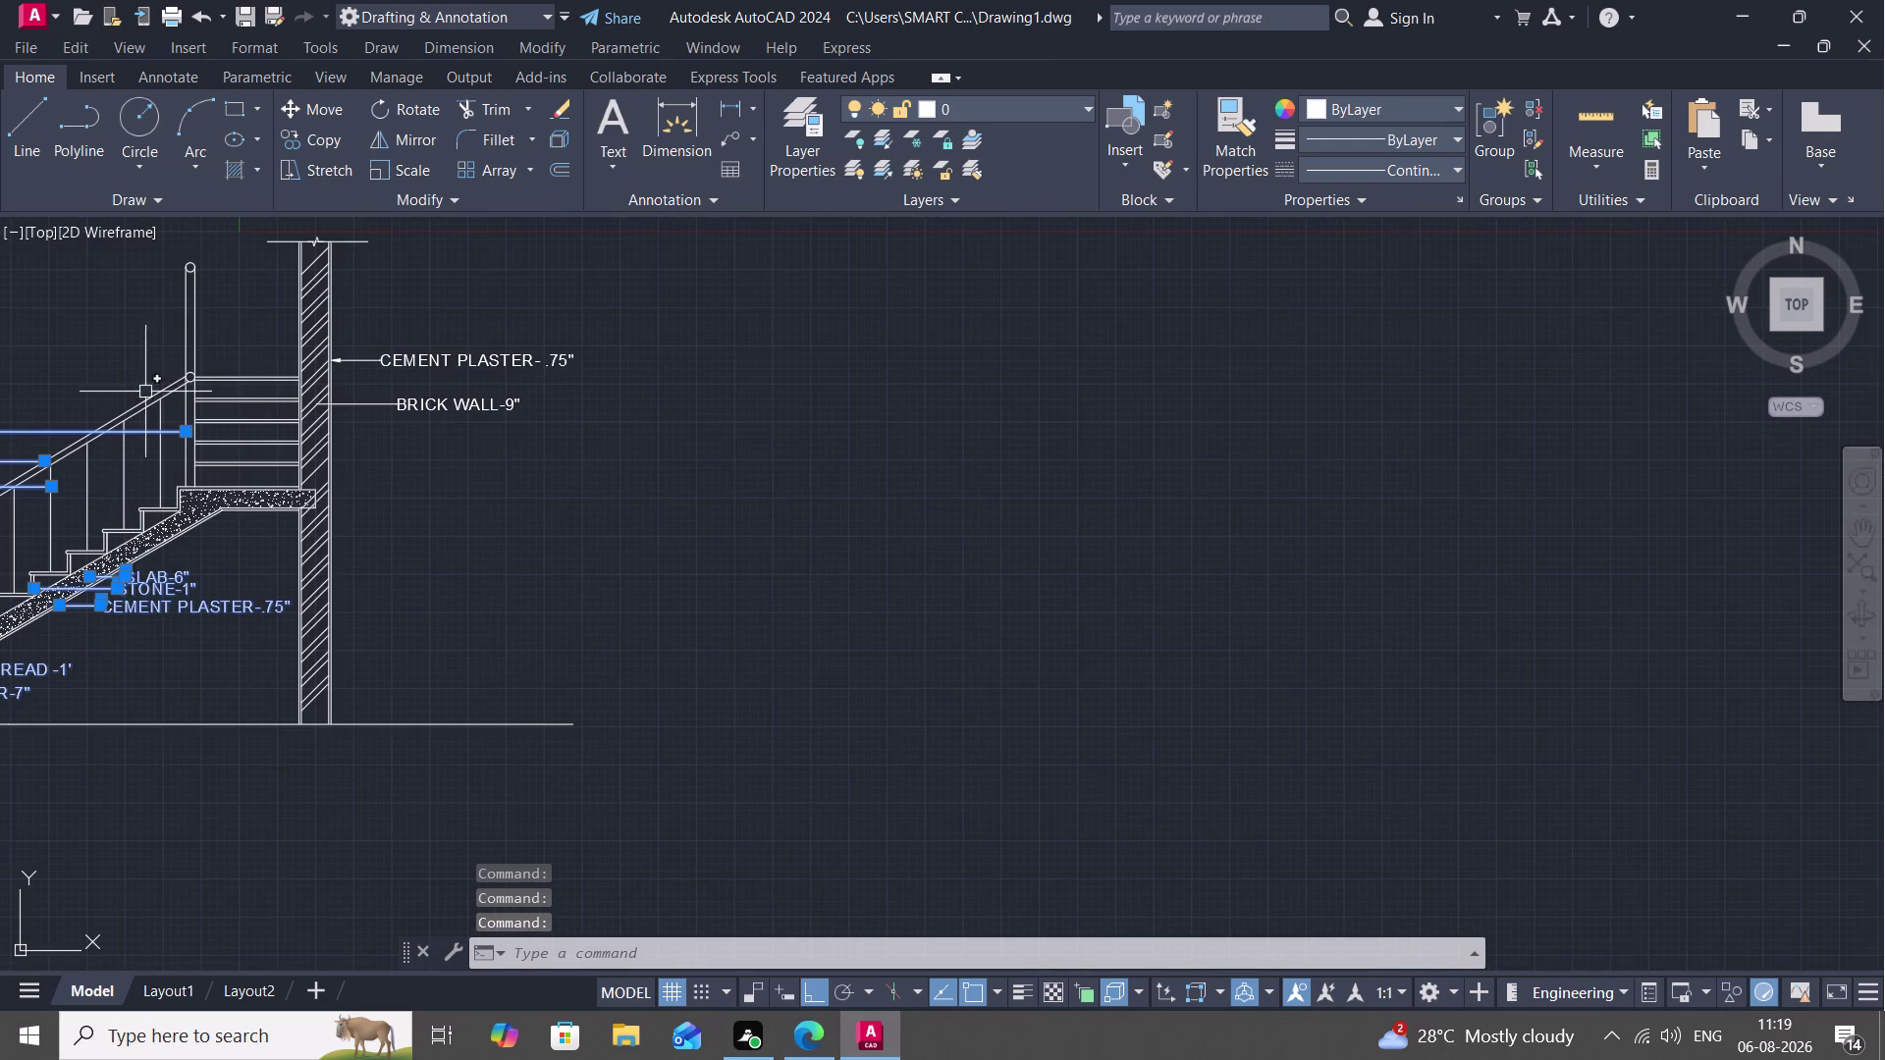
click(373, 404)
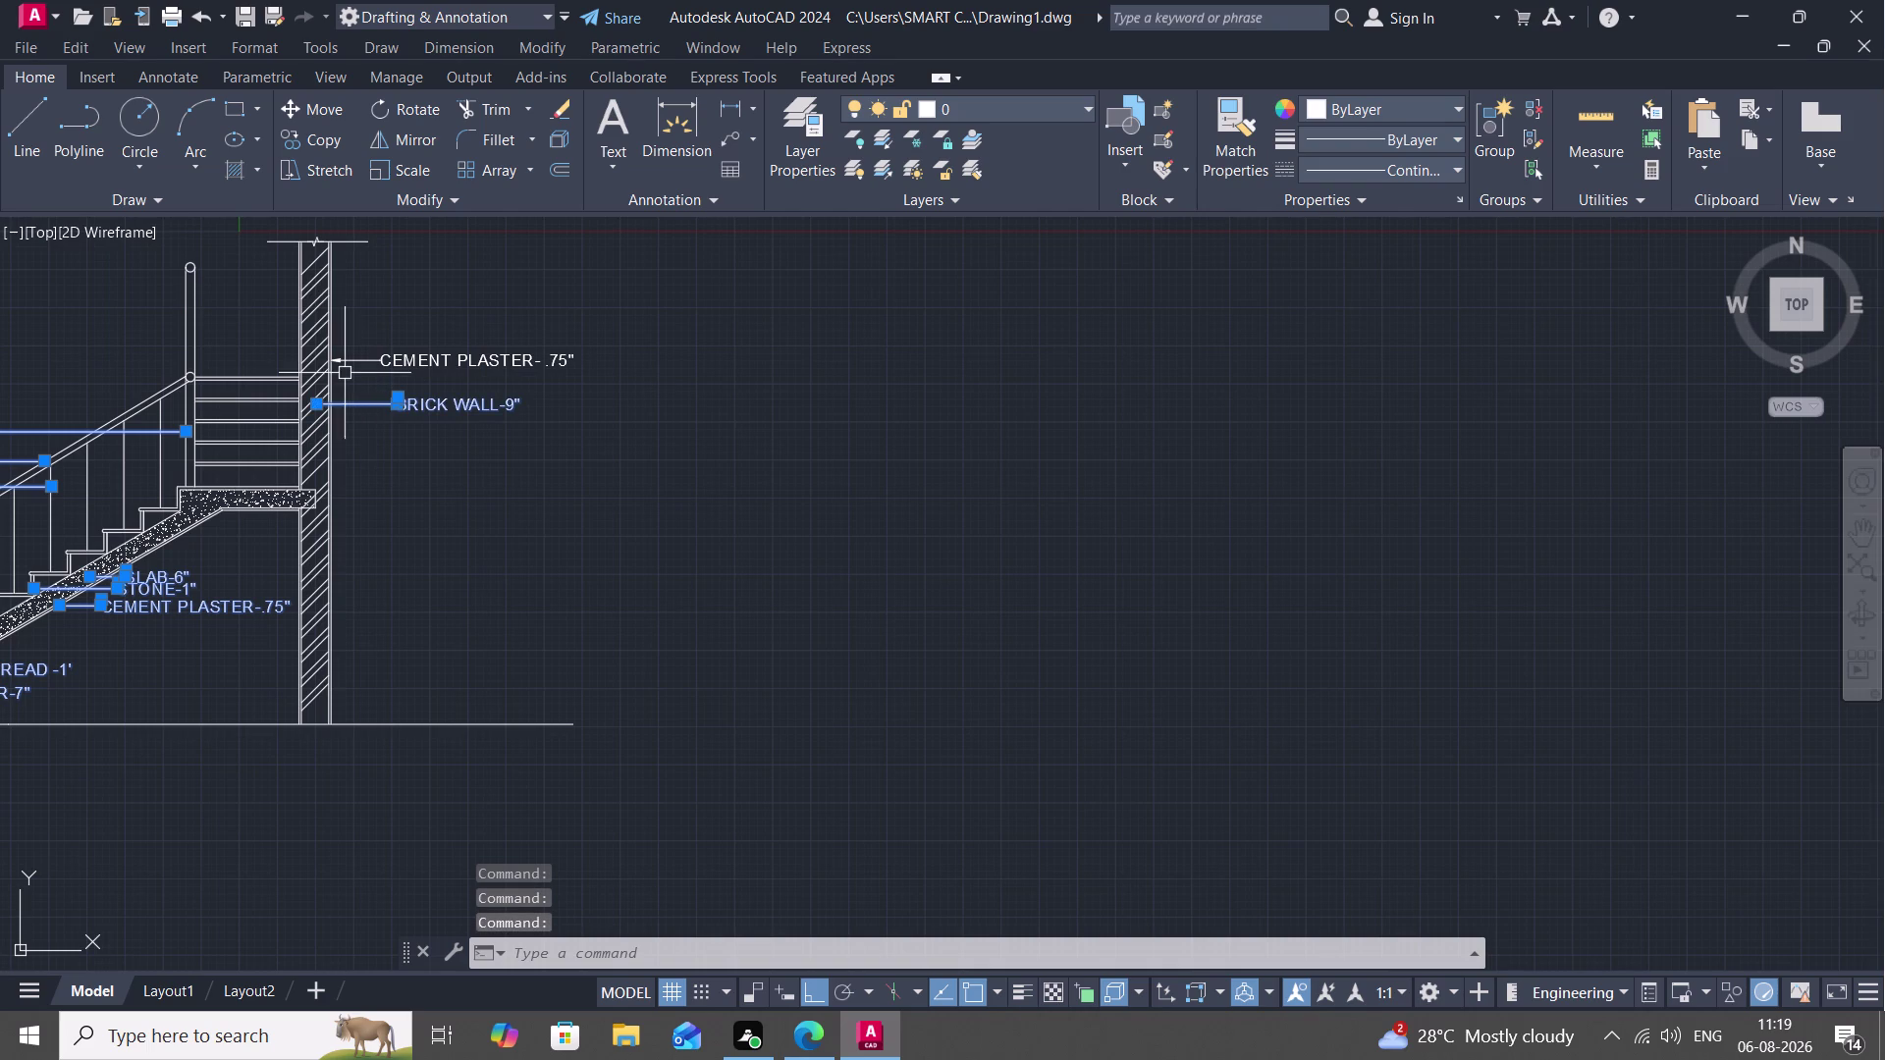
click(342, 359)
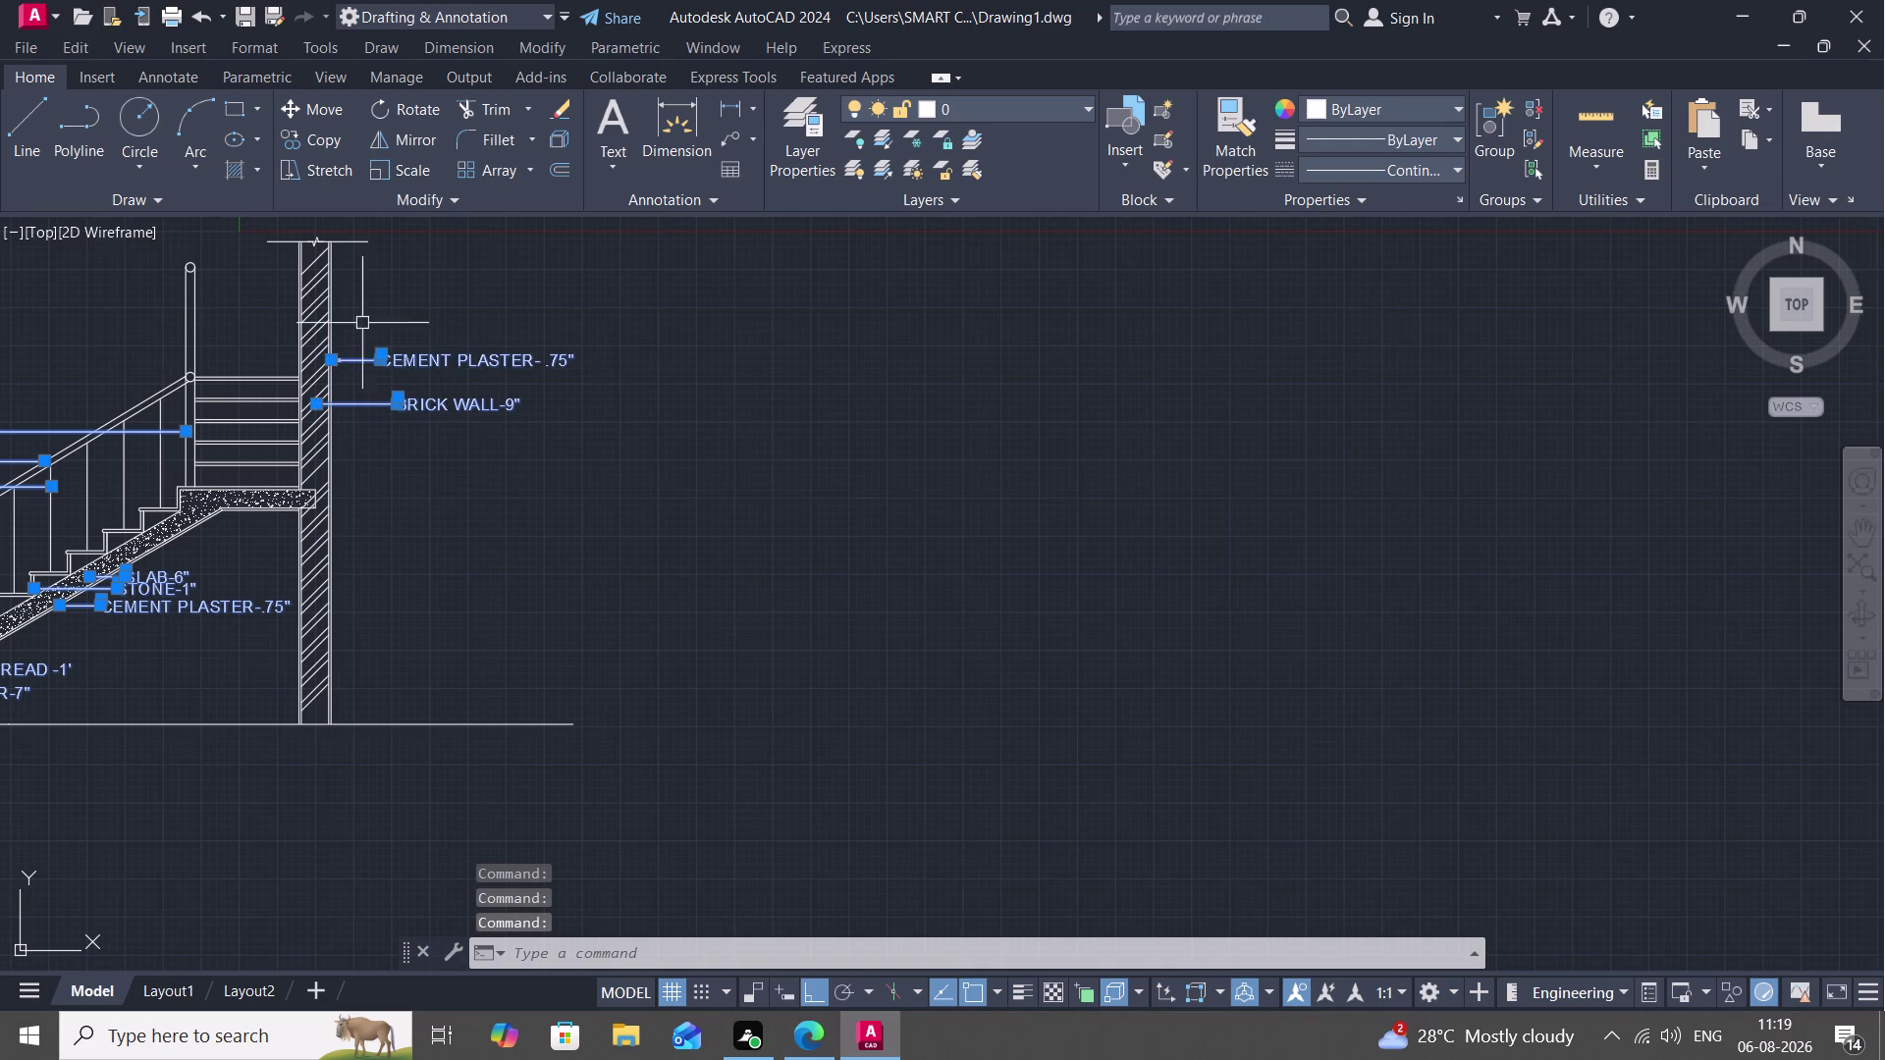
Pan to the plan's wall and select its CEMENT PLASTER-.75" and BRICKWALL-9" callouts.
scroll(down, 3)
middle_drag(374, 316, 360, 540)
scroll(down, 3)
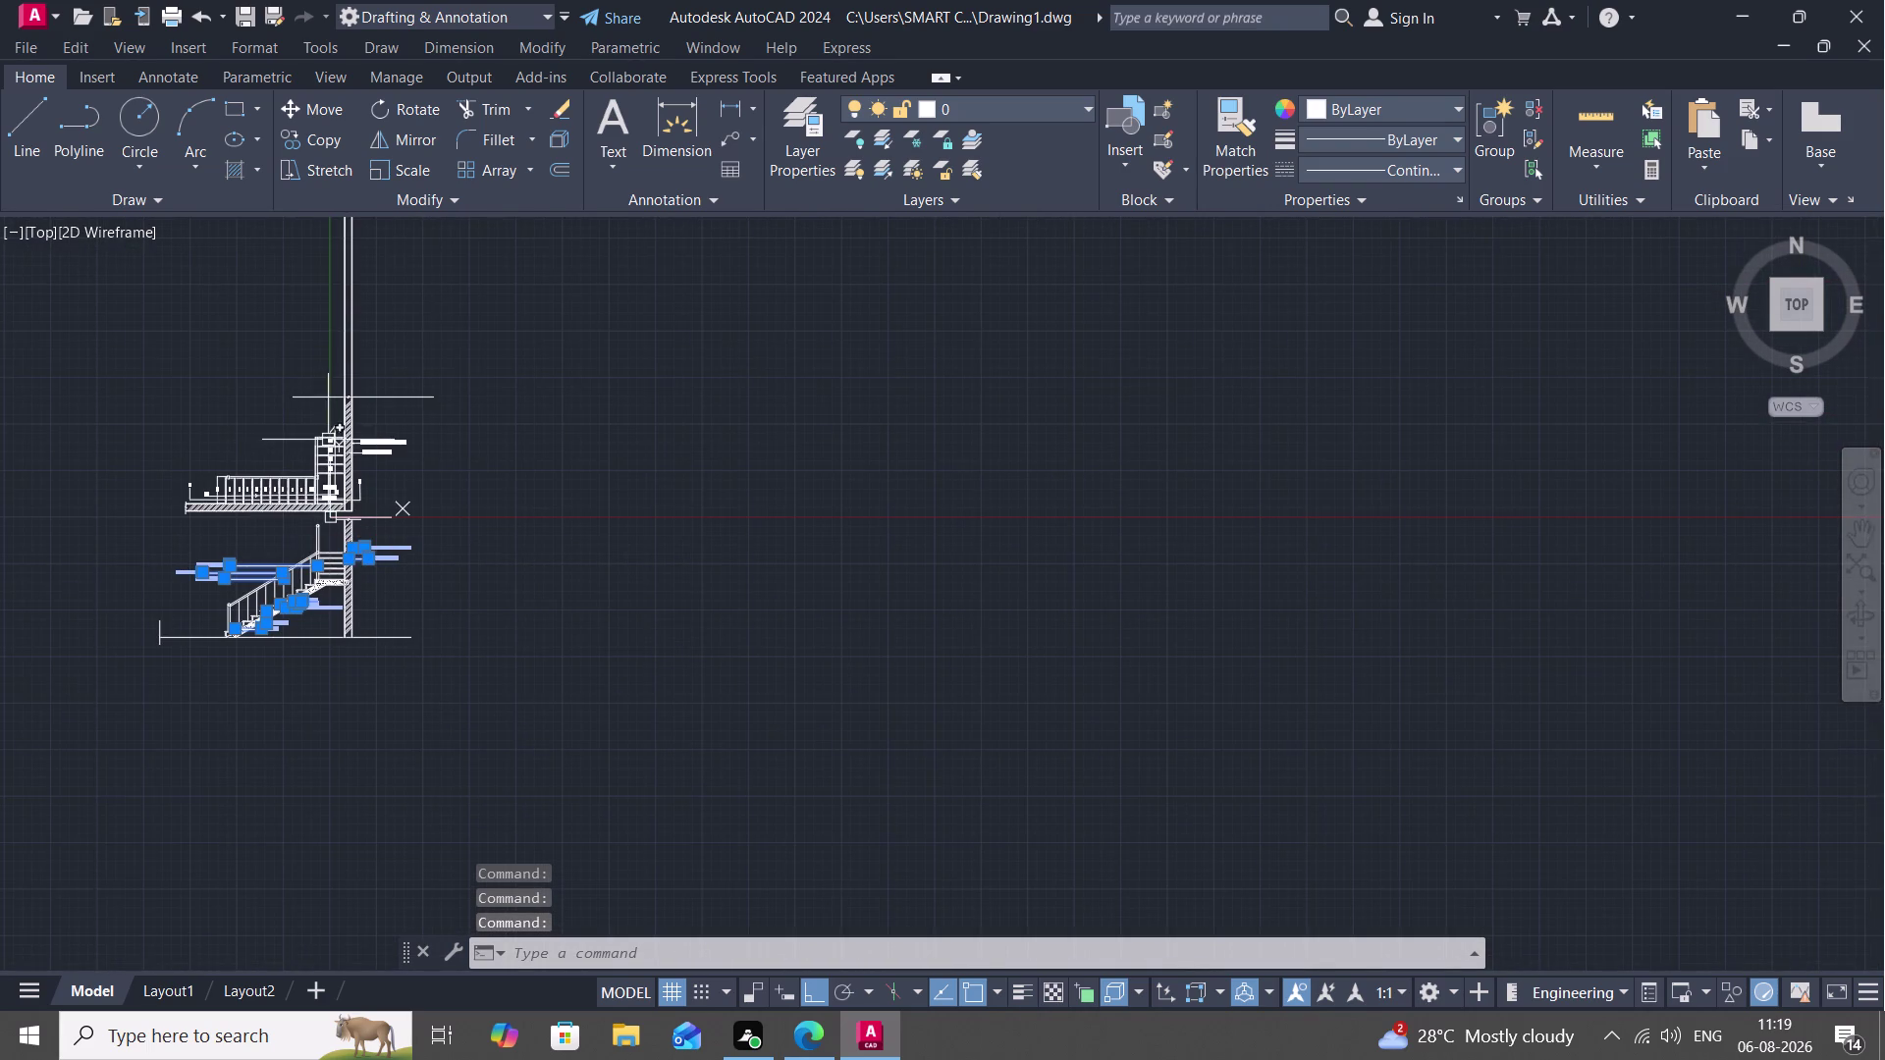
scroll(up, 3)
click(607, 482)
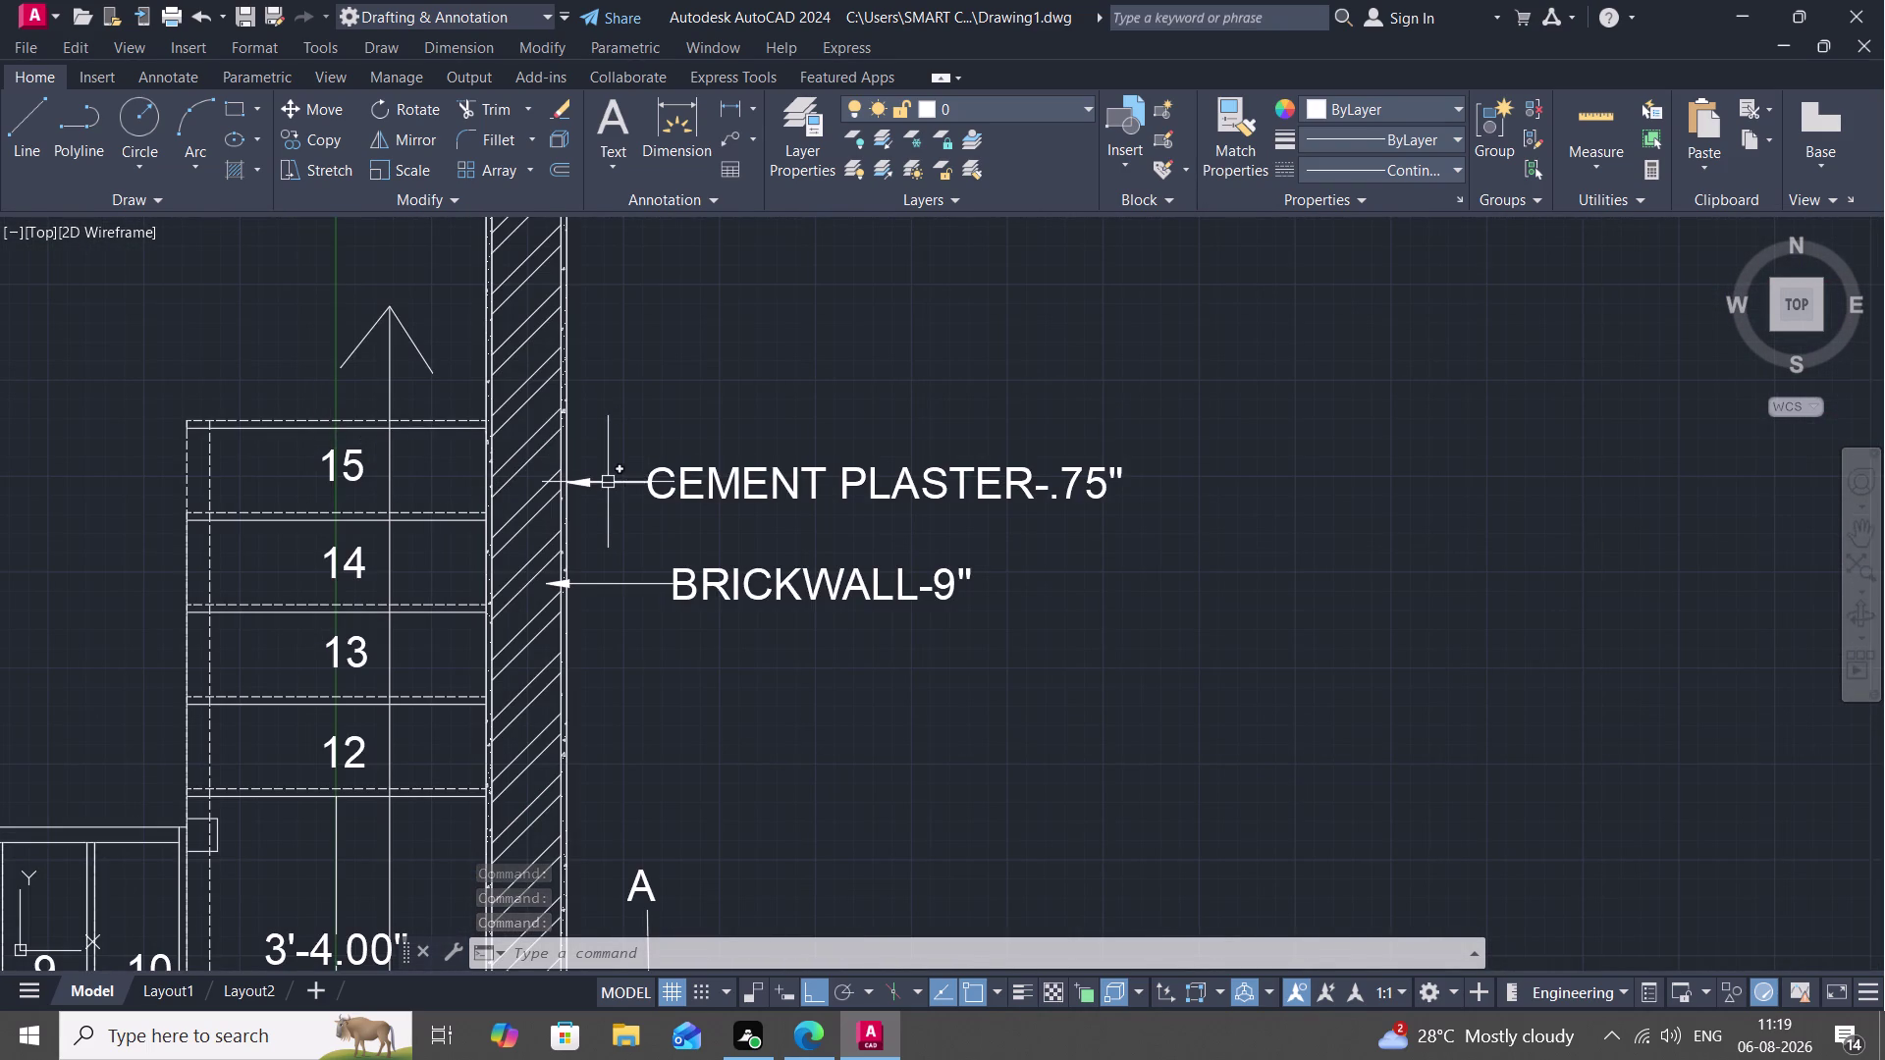
click(588, 583)
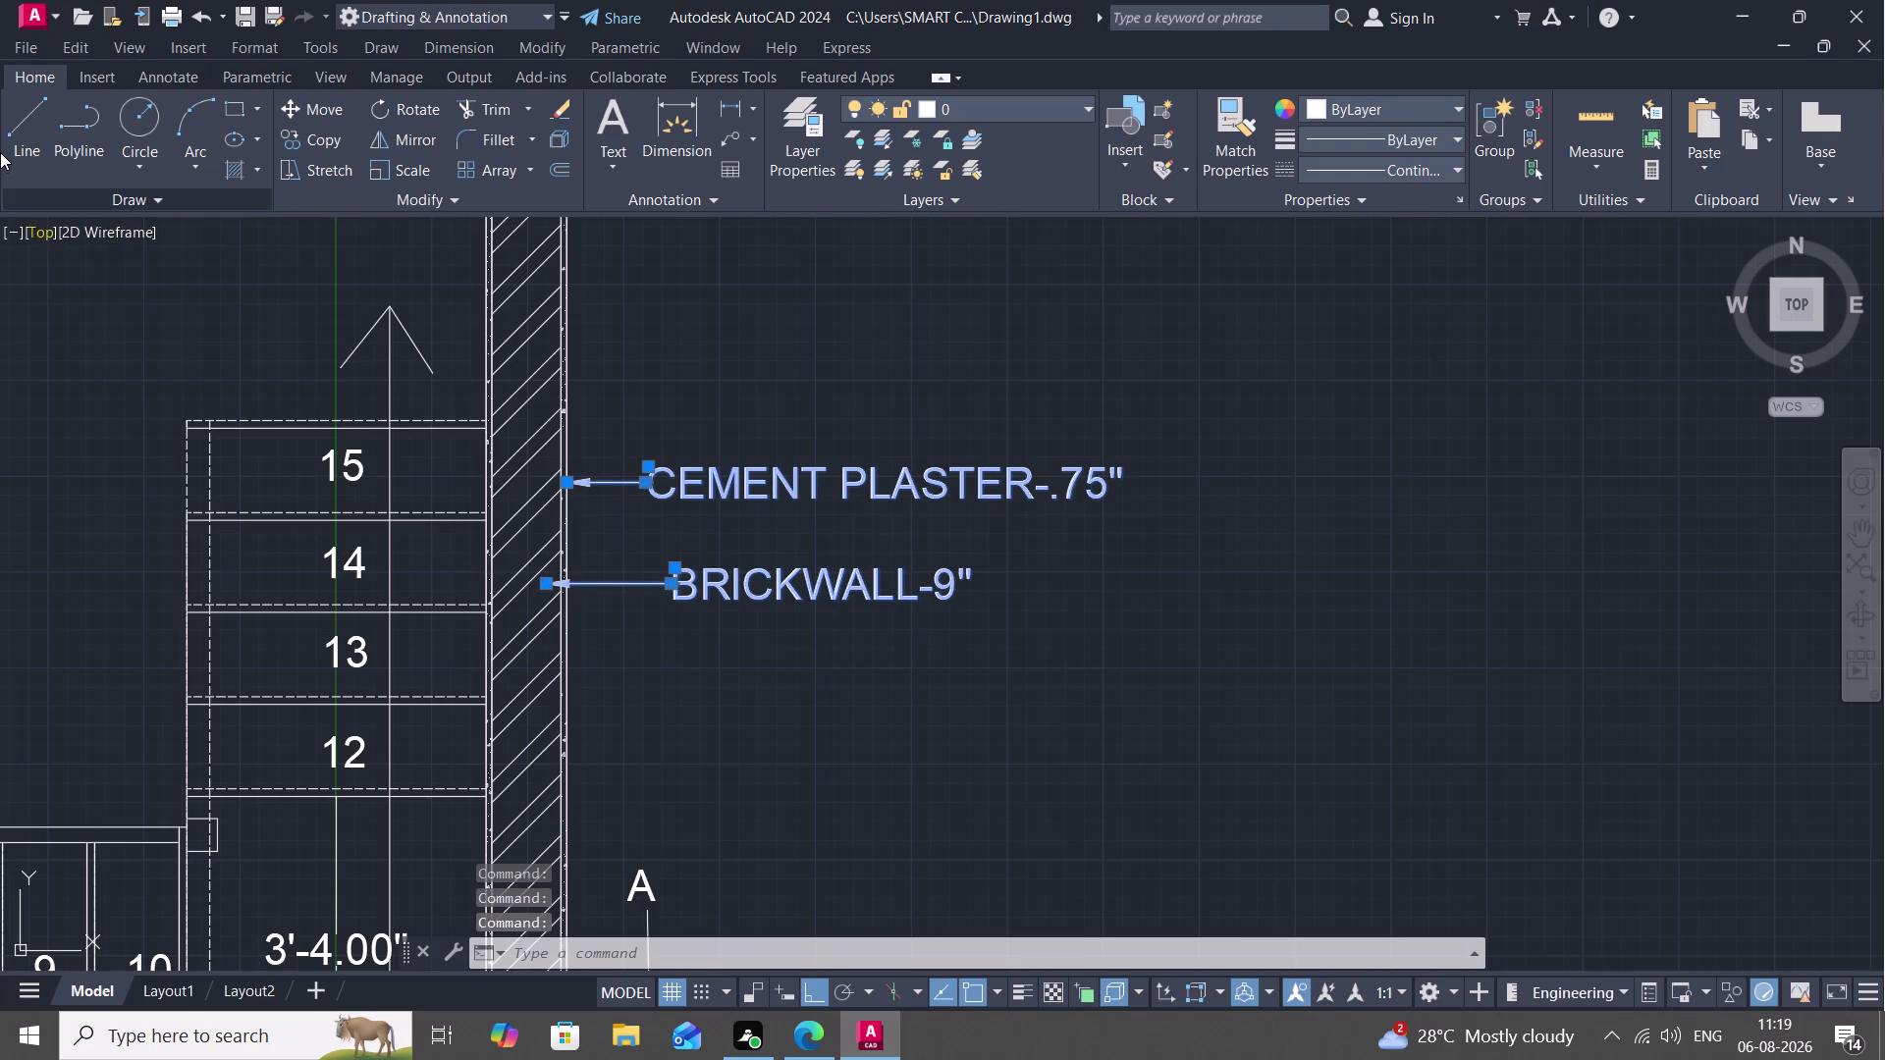
Open Properties for the twelve selected multileaders with PR.
text(PR)
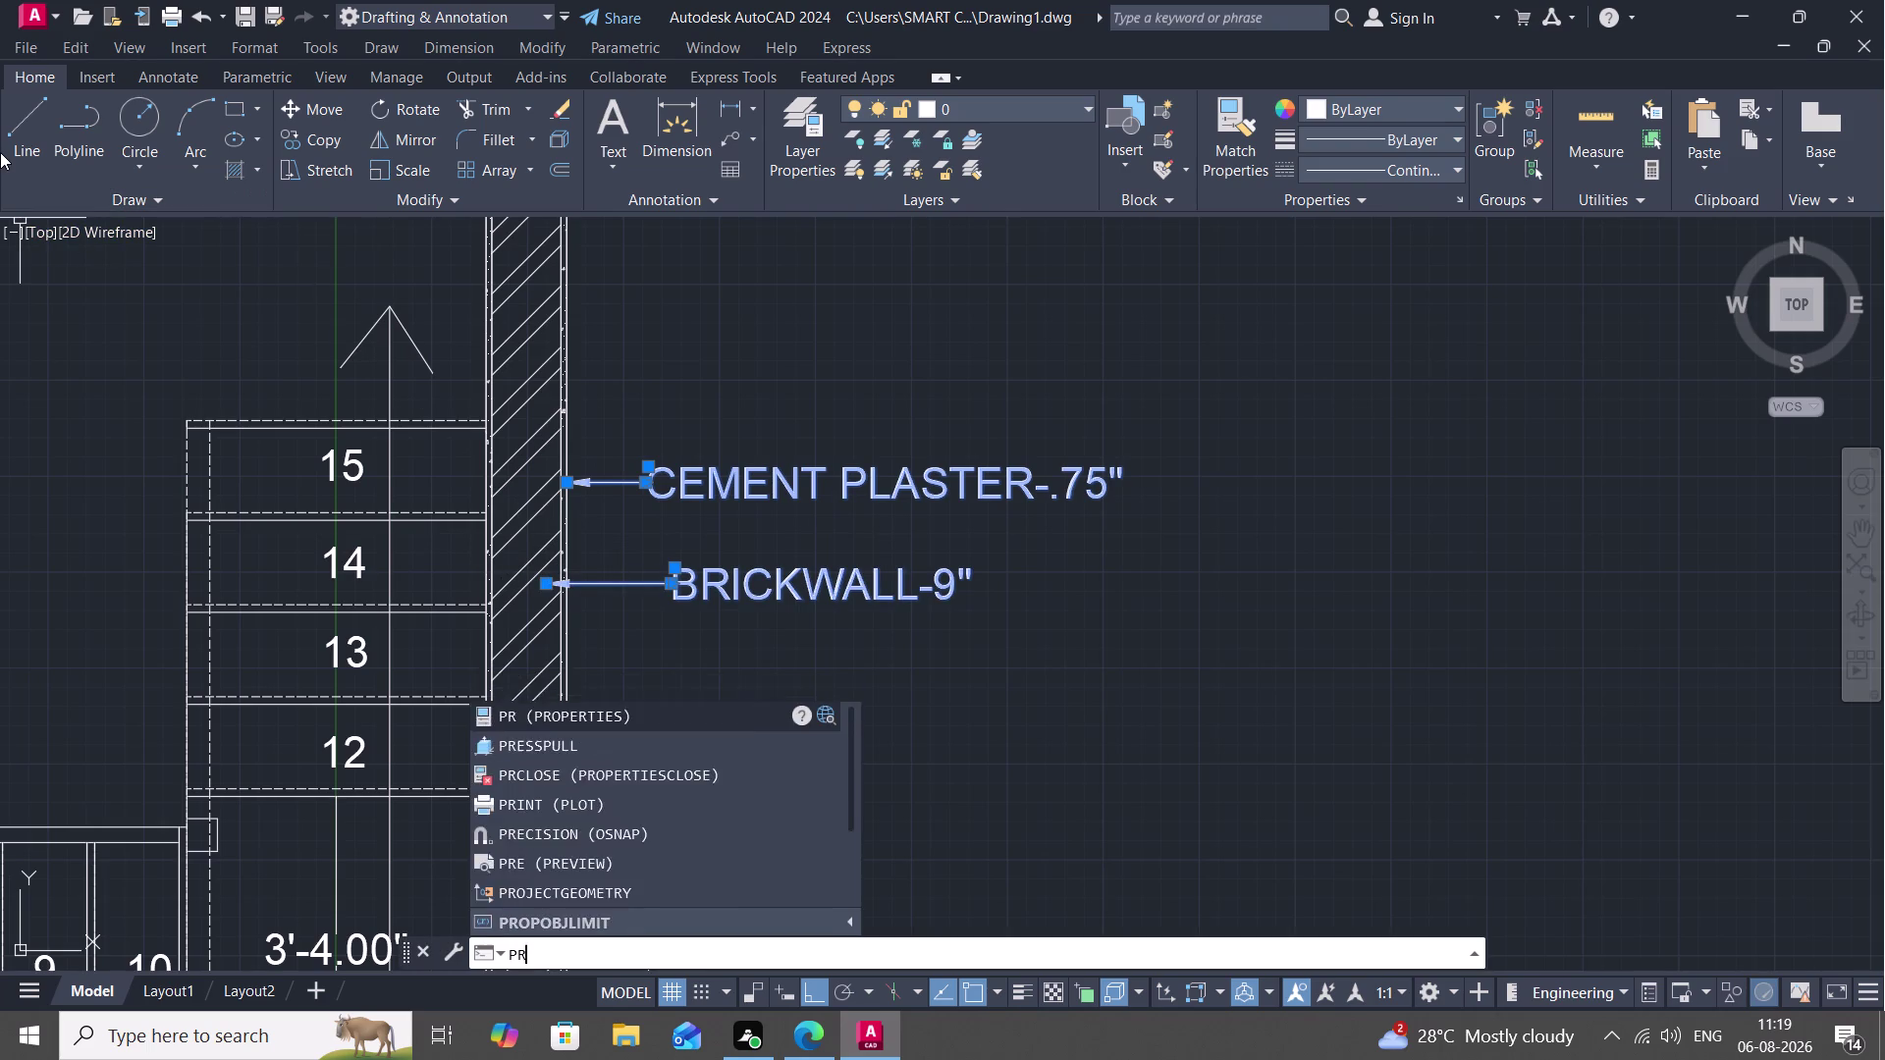
key(space)
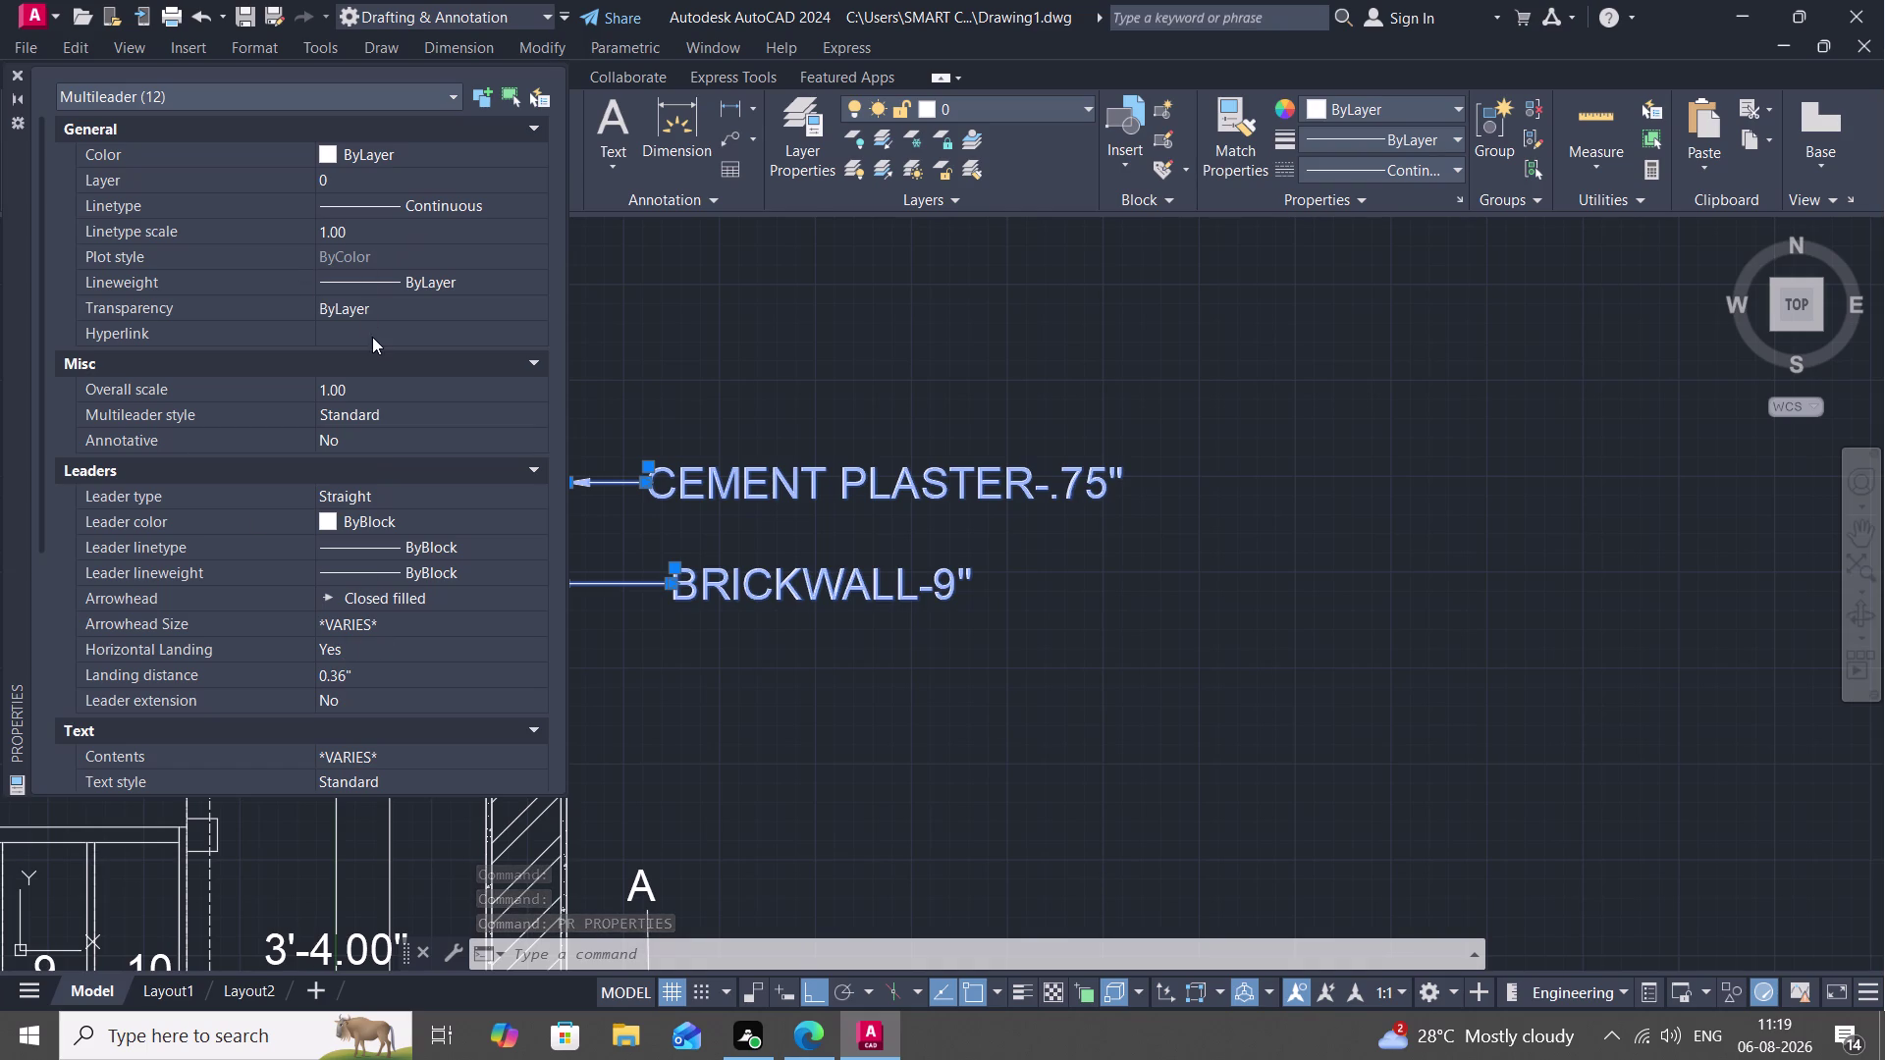
scroll(down, 3)
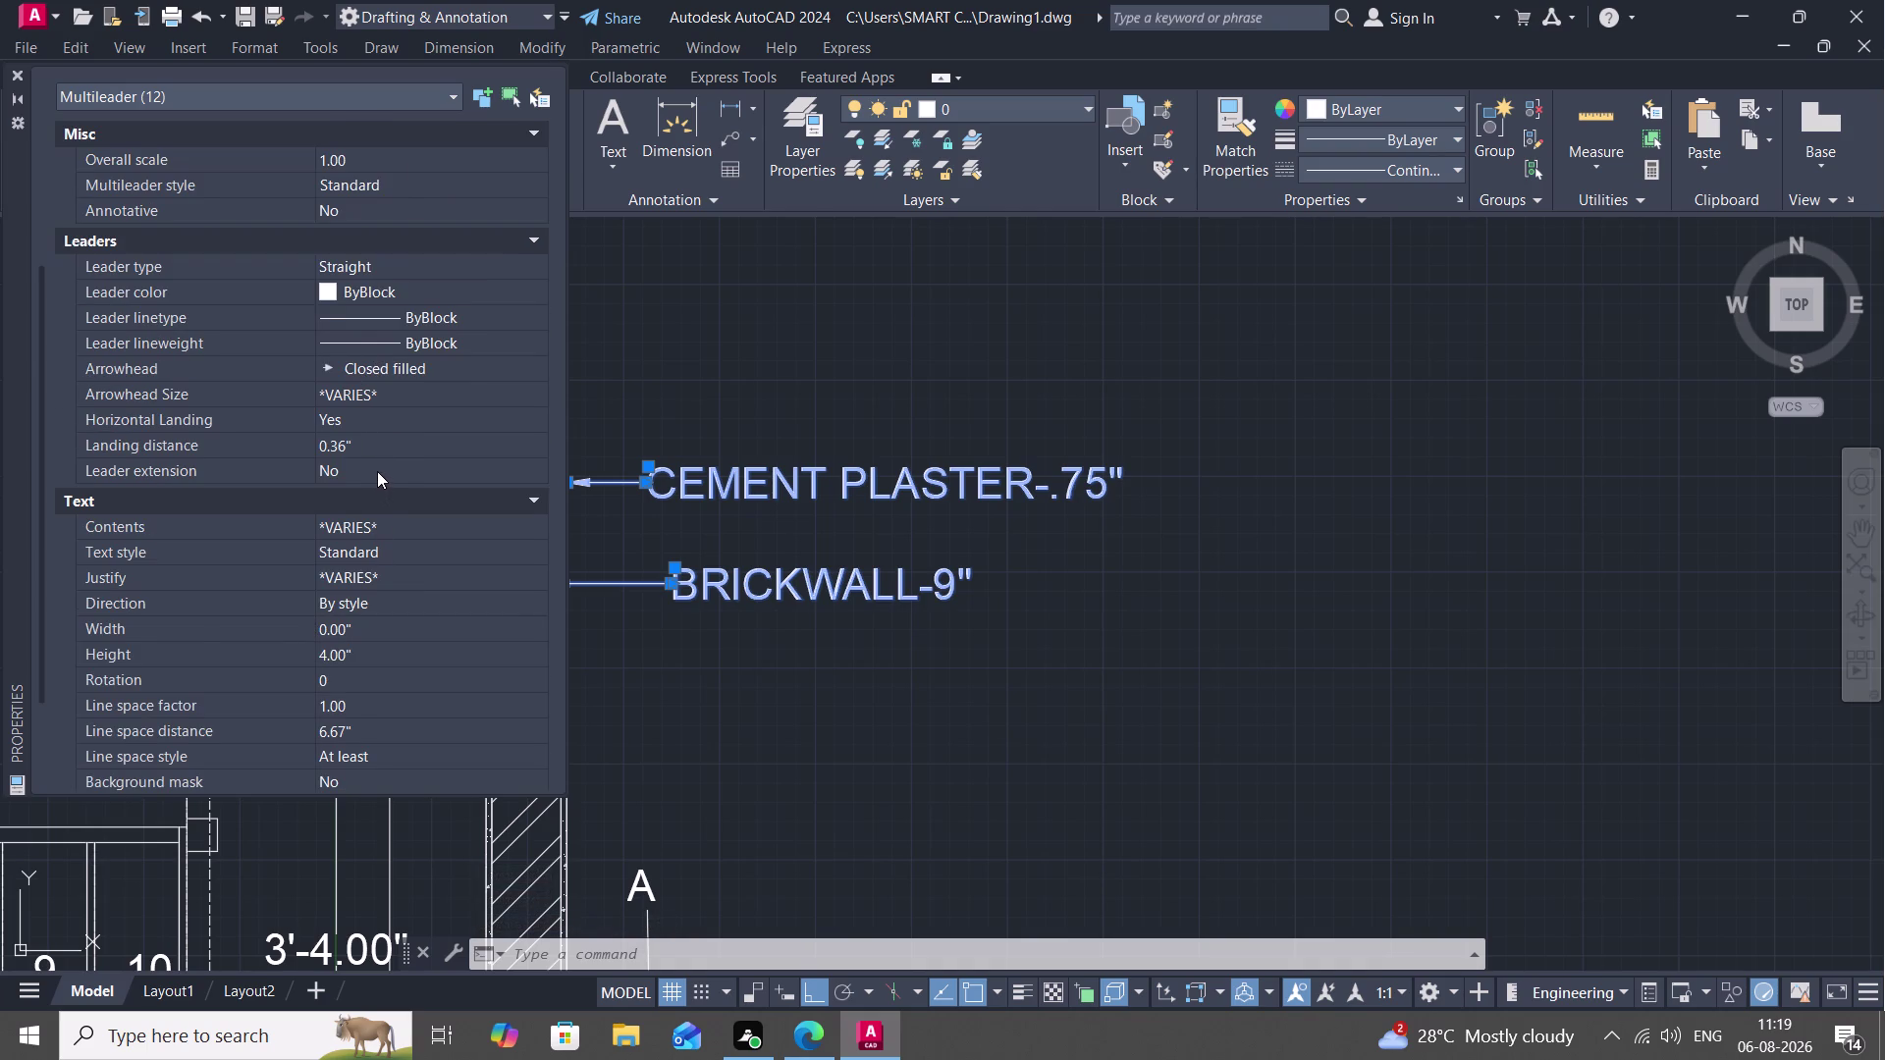
scroll(down, 3)
scroll(down, 3)
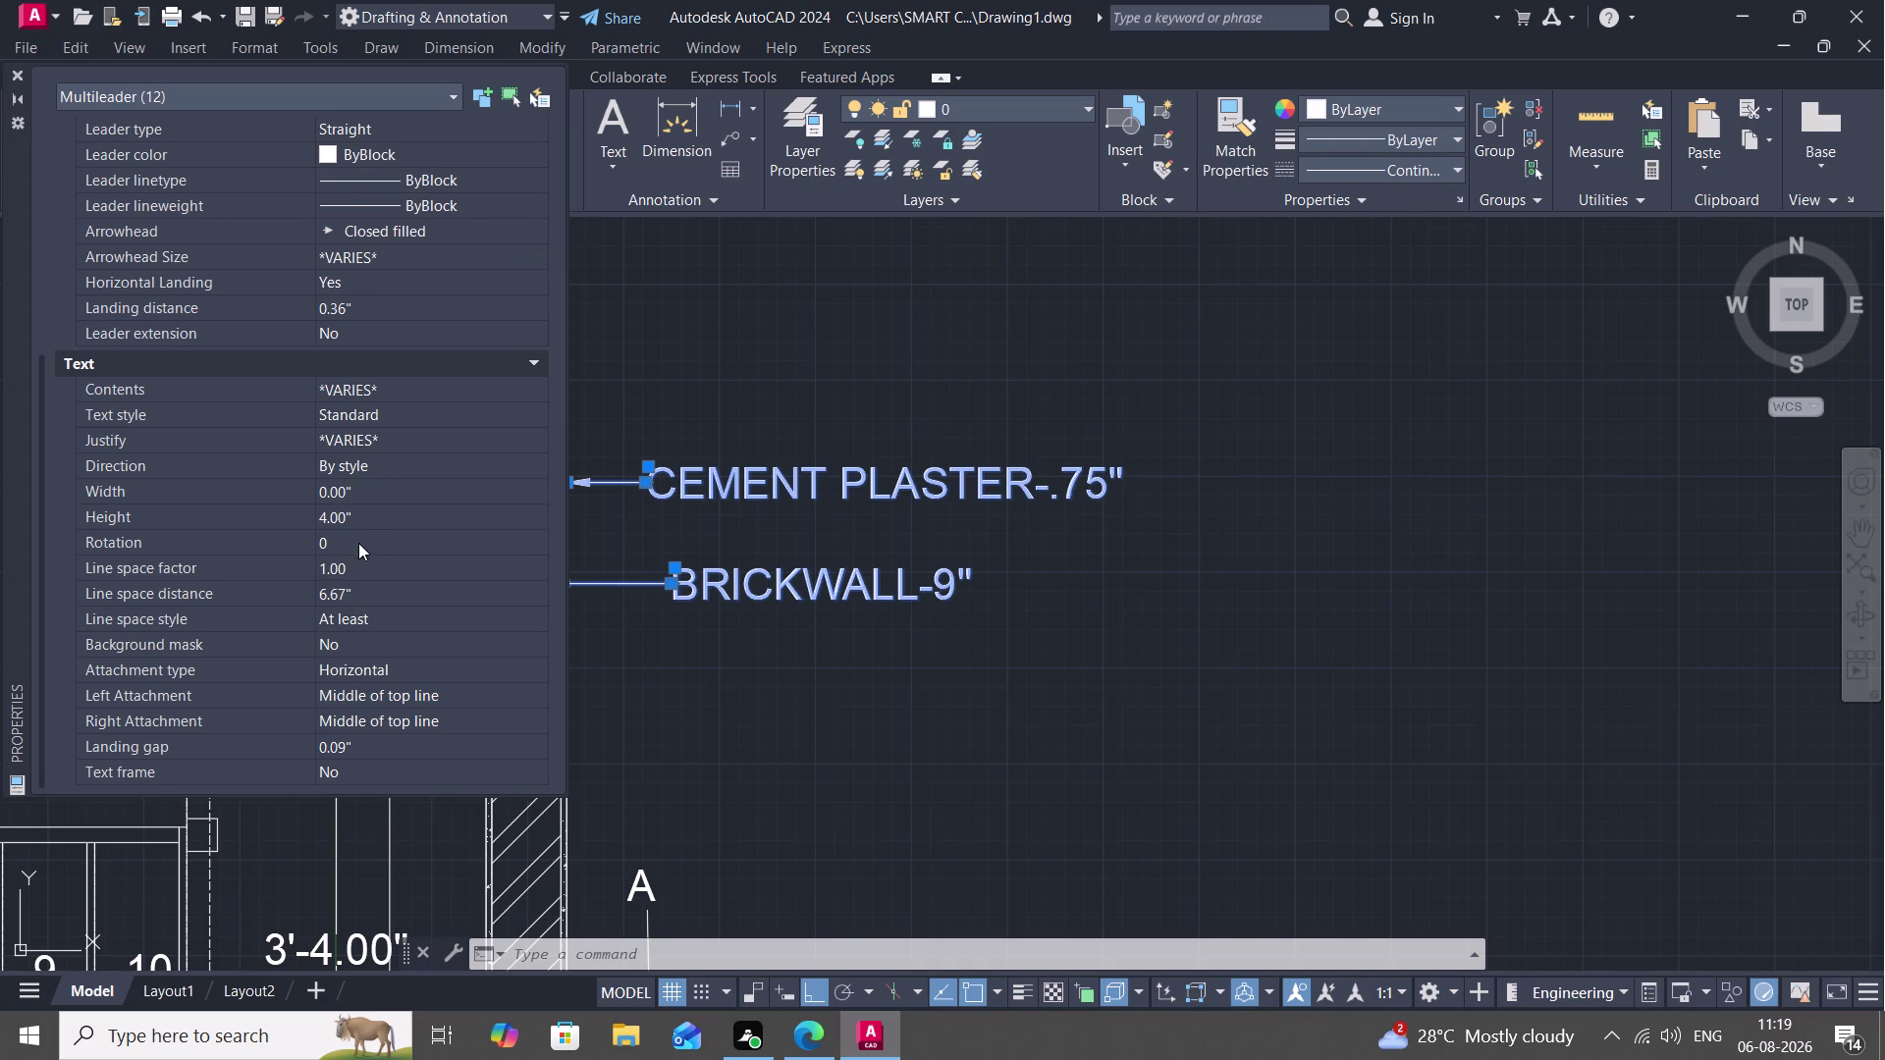
Change the multileaders' text height to 6".
click(358, 509)
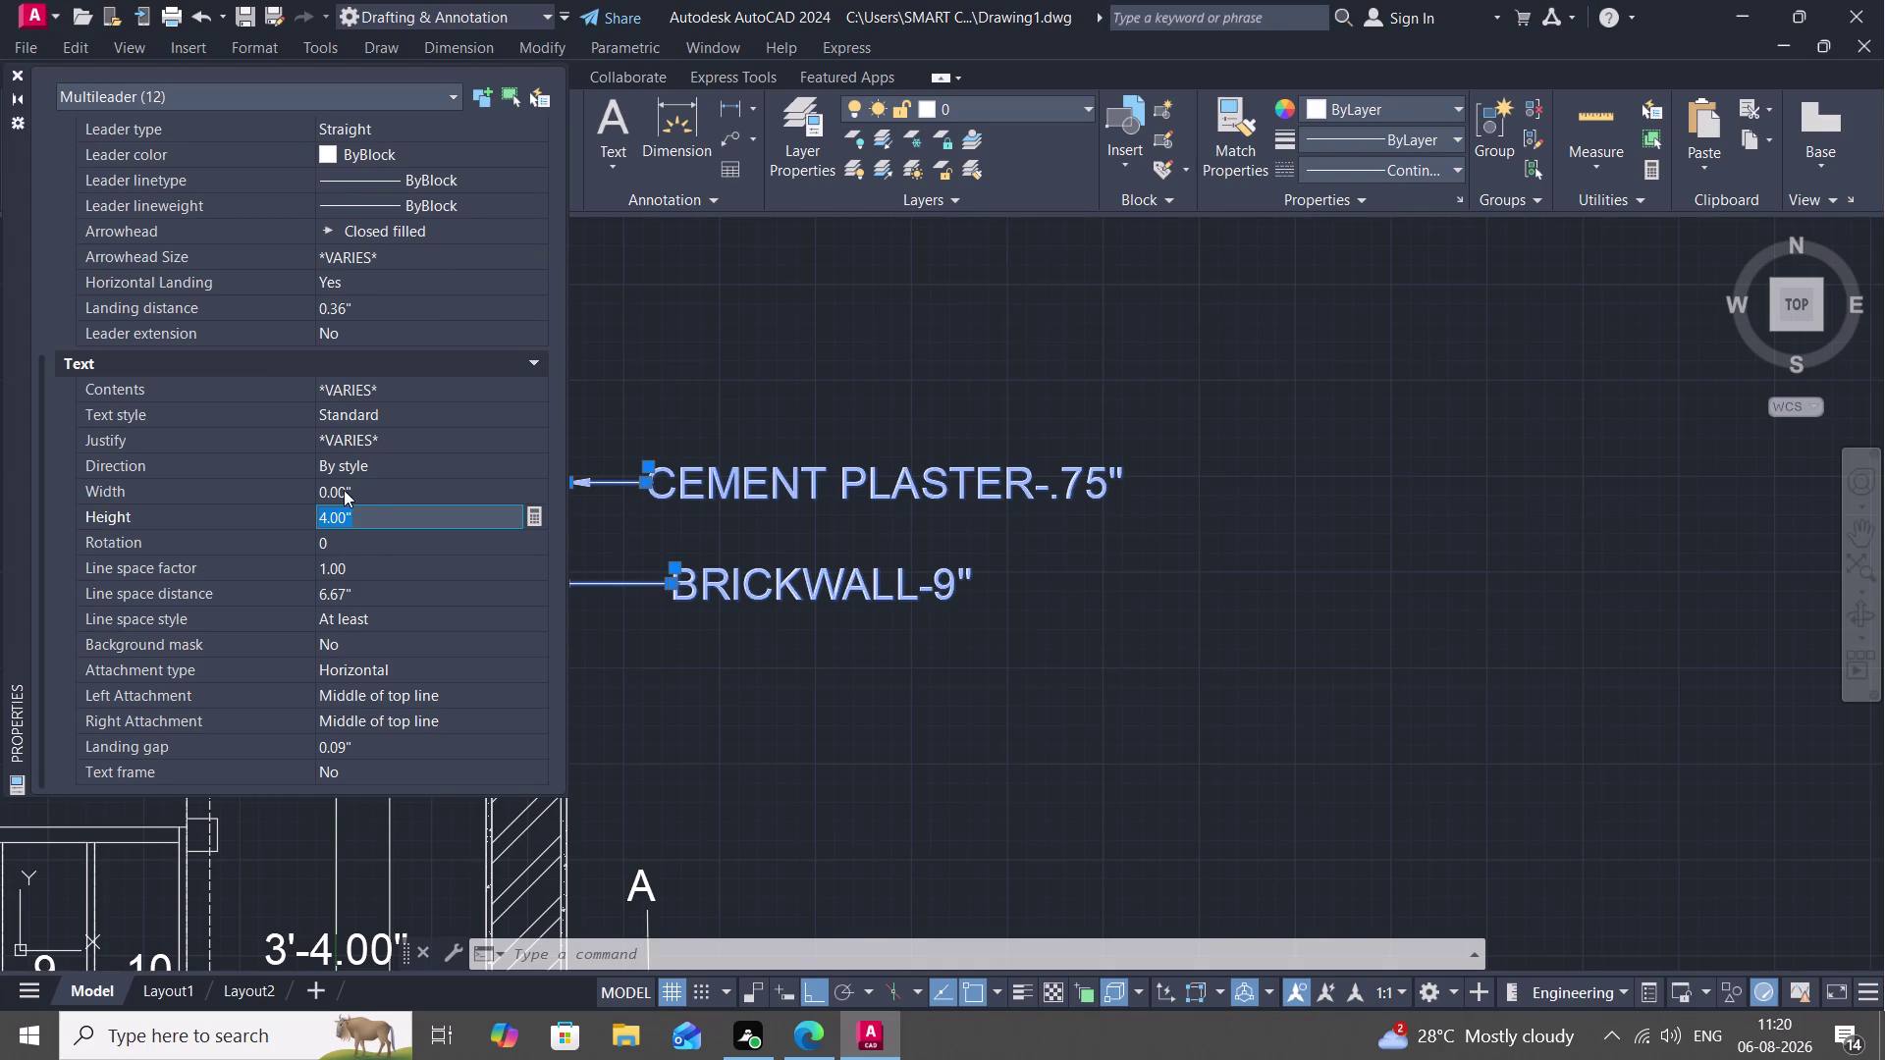
key(BackSpace)
key(6)
key(shift+quotedbl)
scroll(down, 3)
scroll(up, 3)
scroll(up, 3)
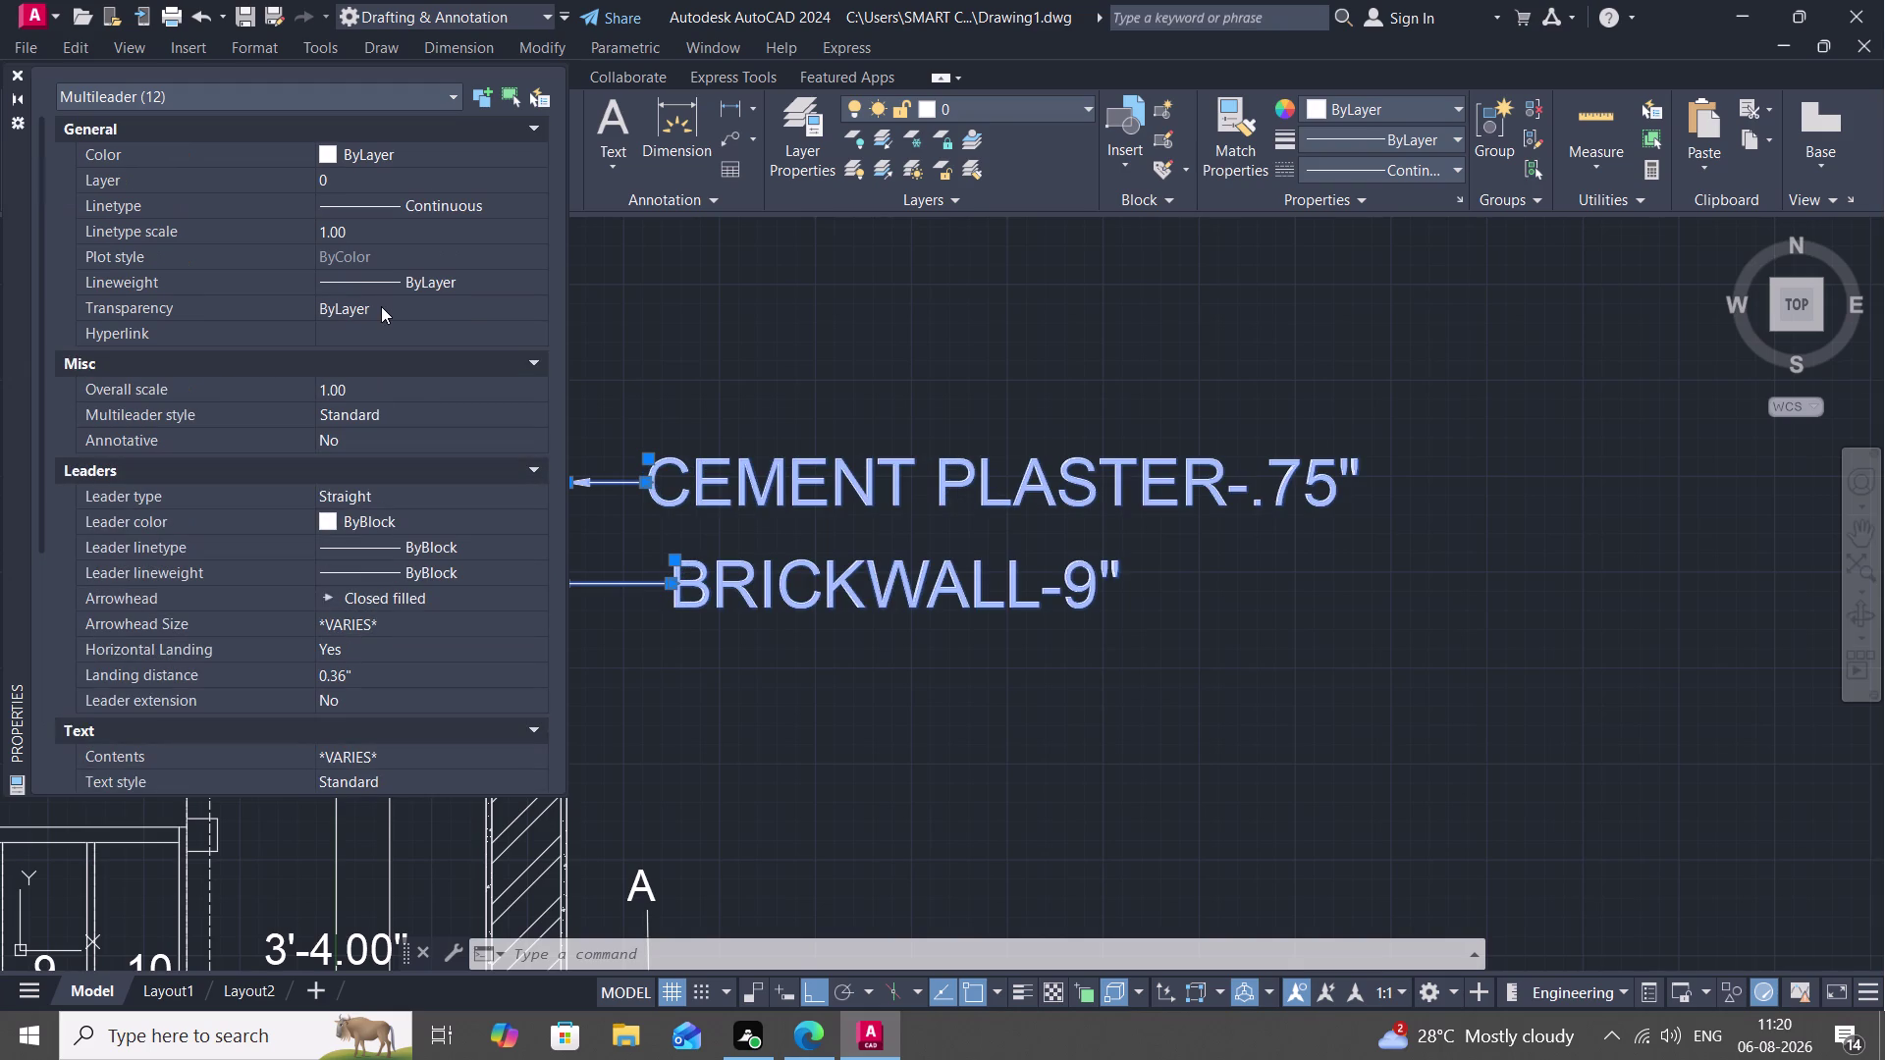
scroll(up, 3)
click(360, 668)
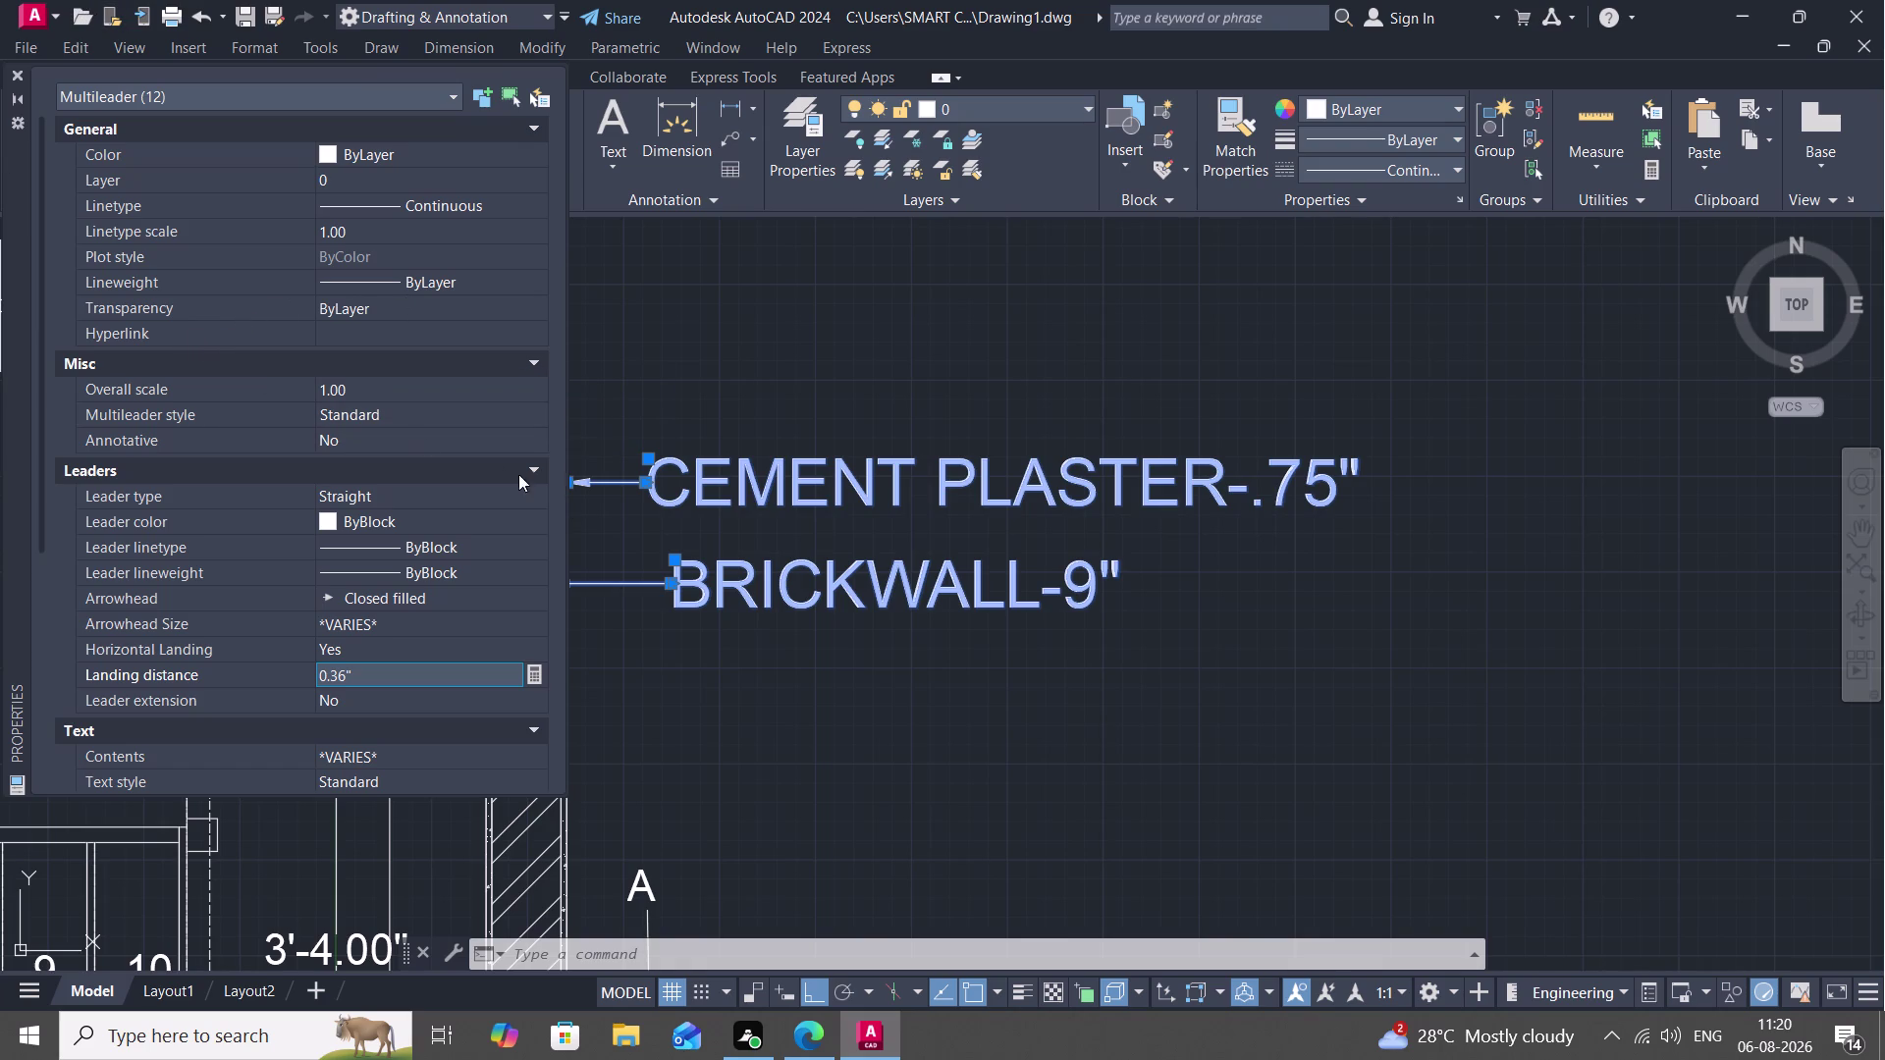
key(Return)
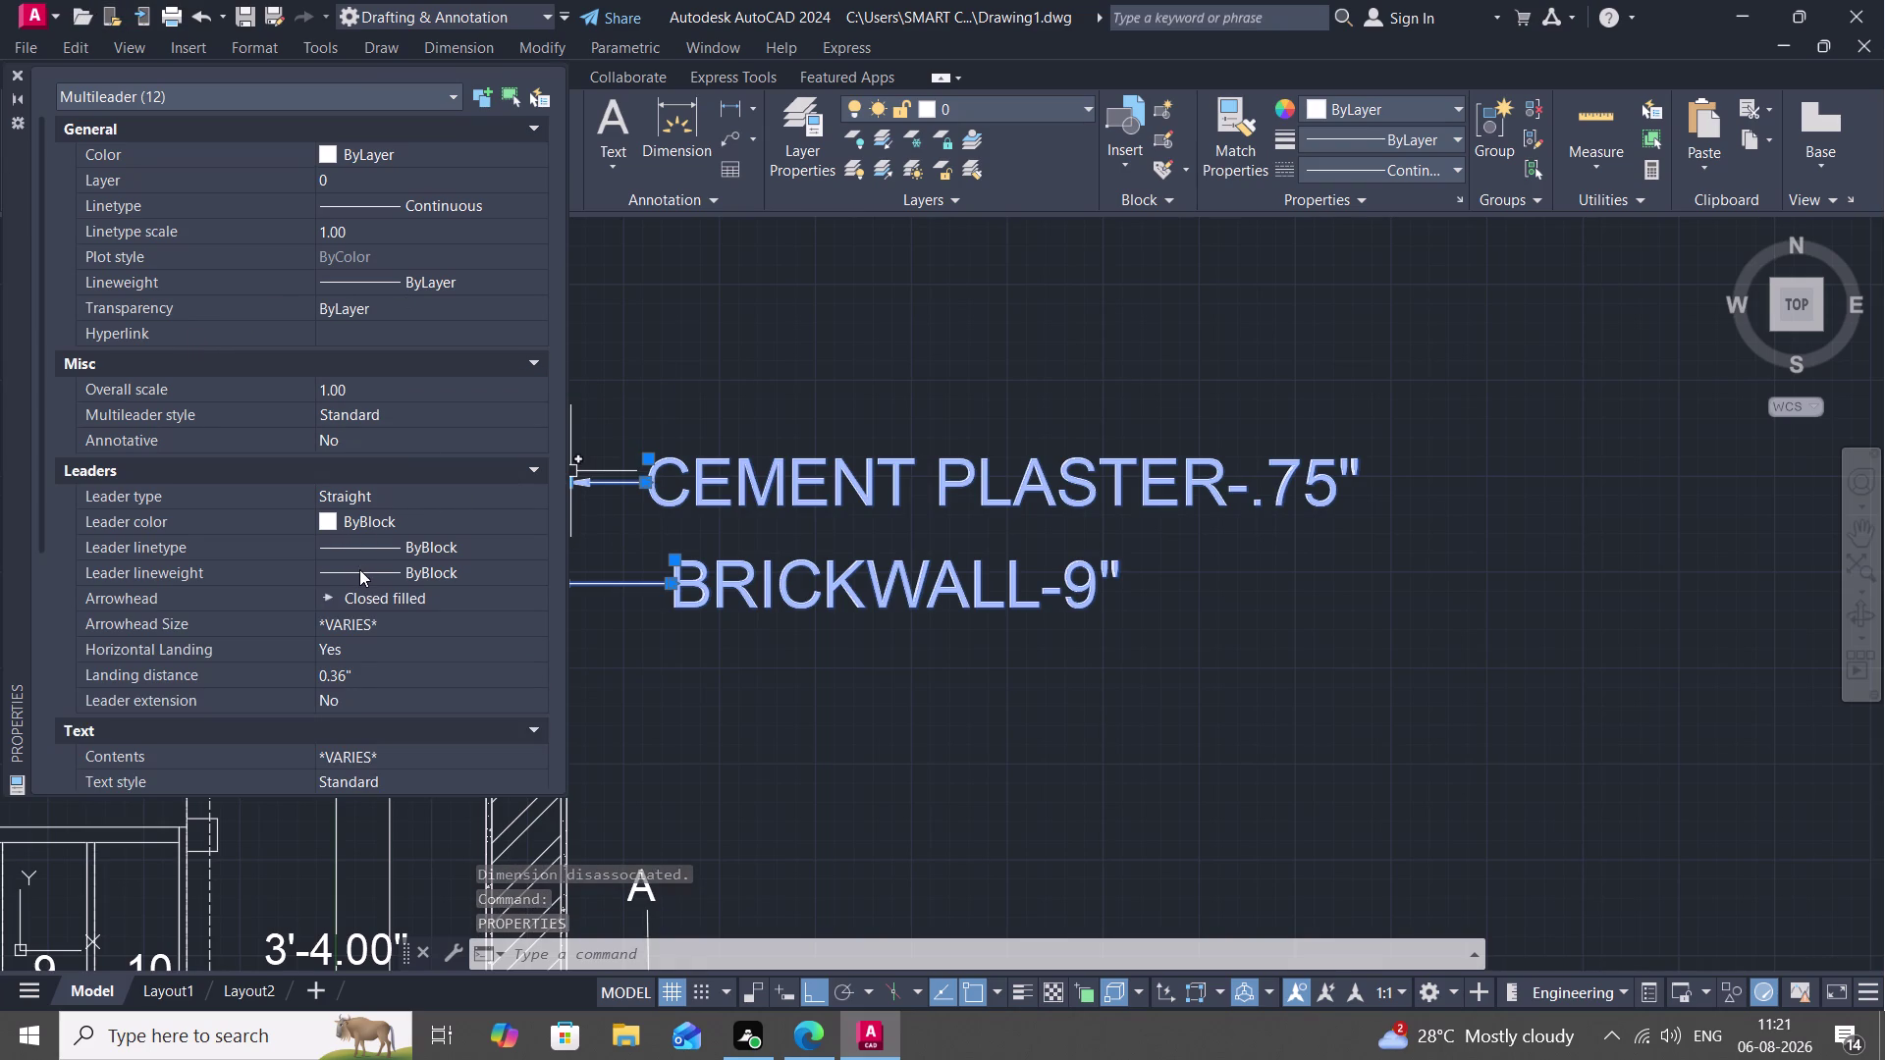
Bring back the multileader properties and scroll to the Leaders settings.
key(Return)
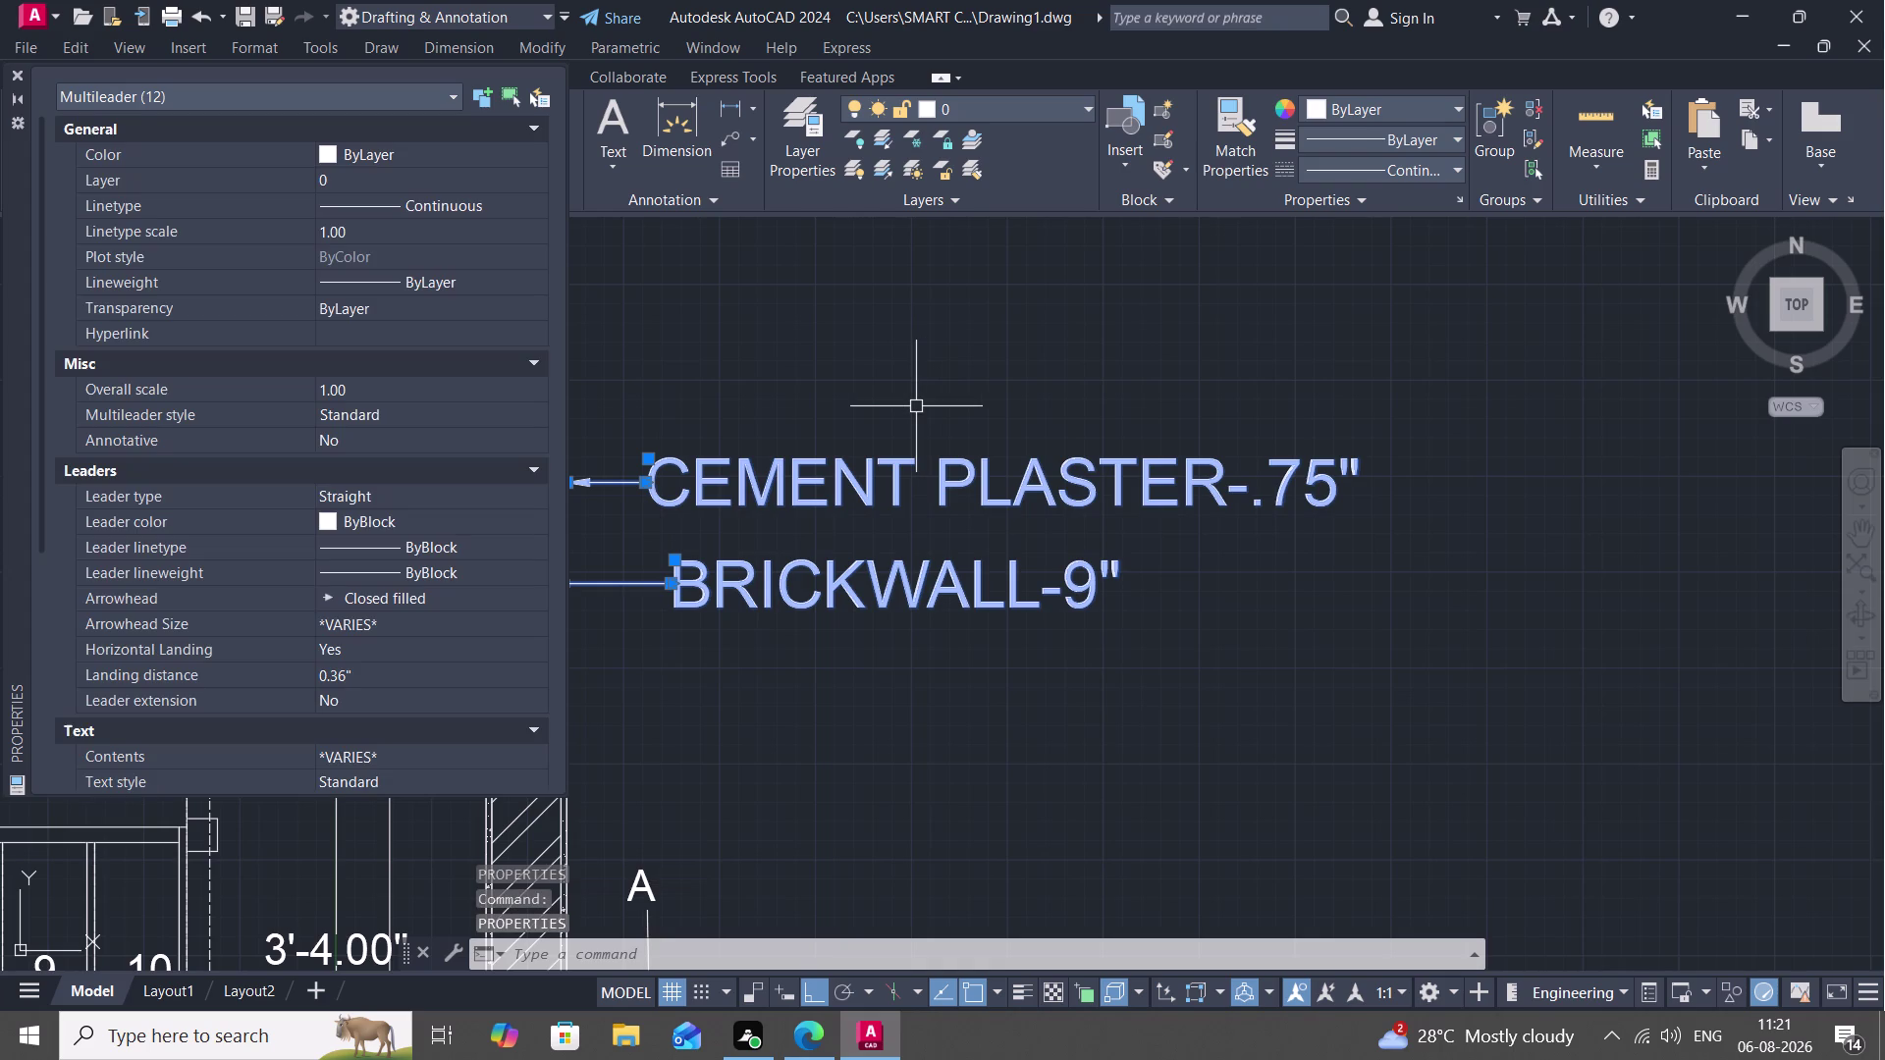
key(Return)
scroll(down, 3)
scroll(down, 3)
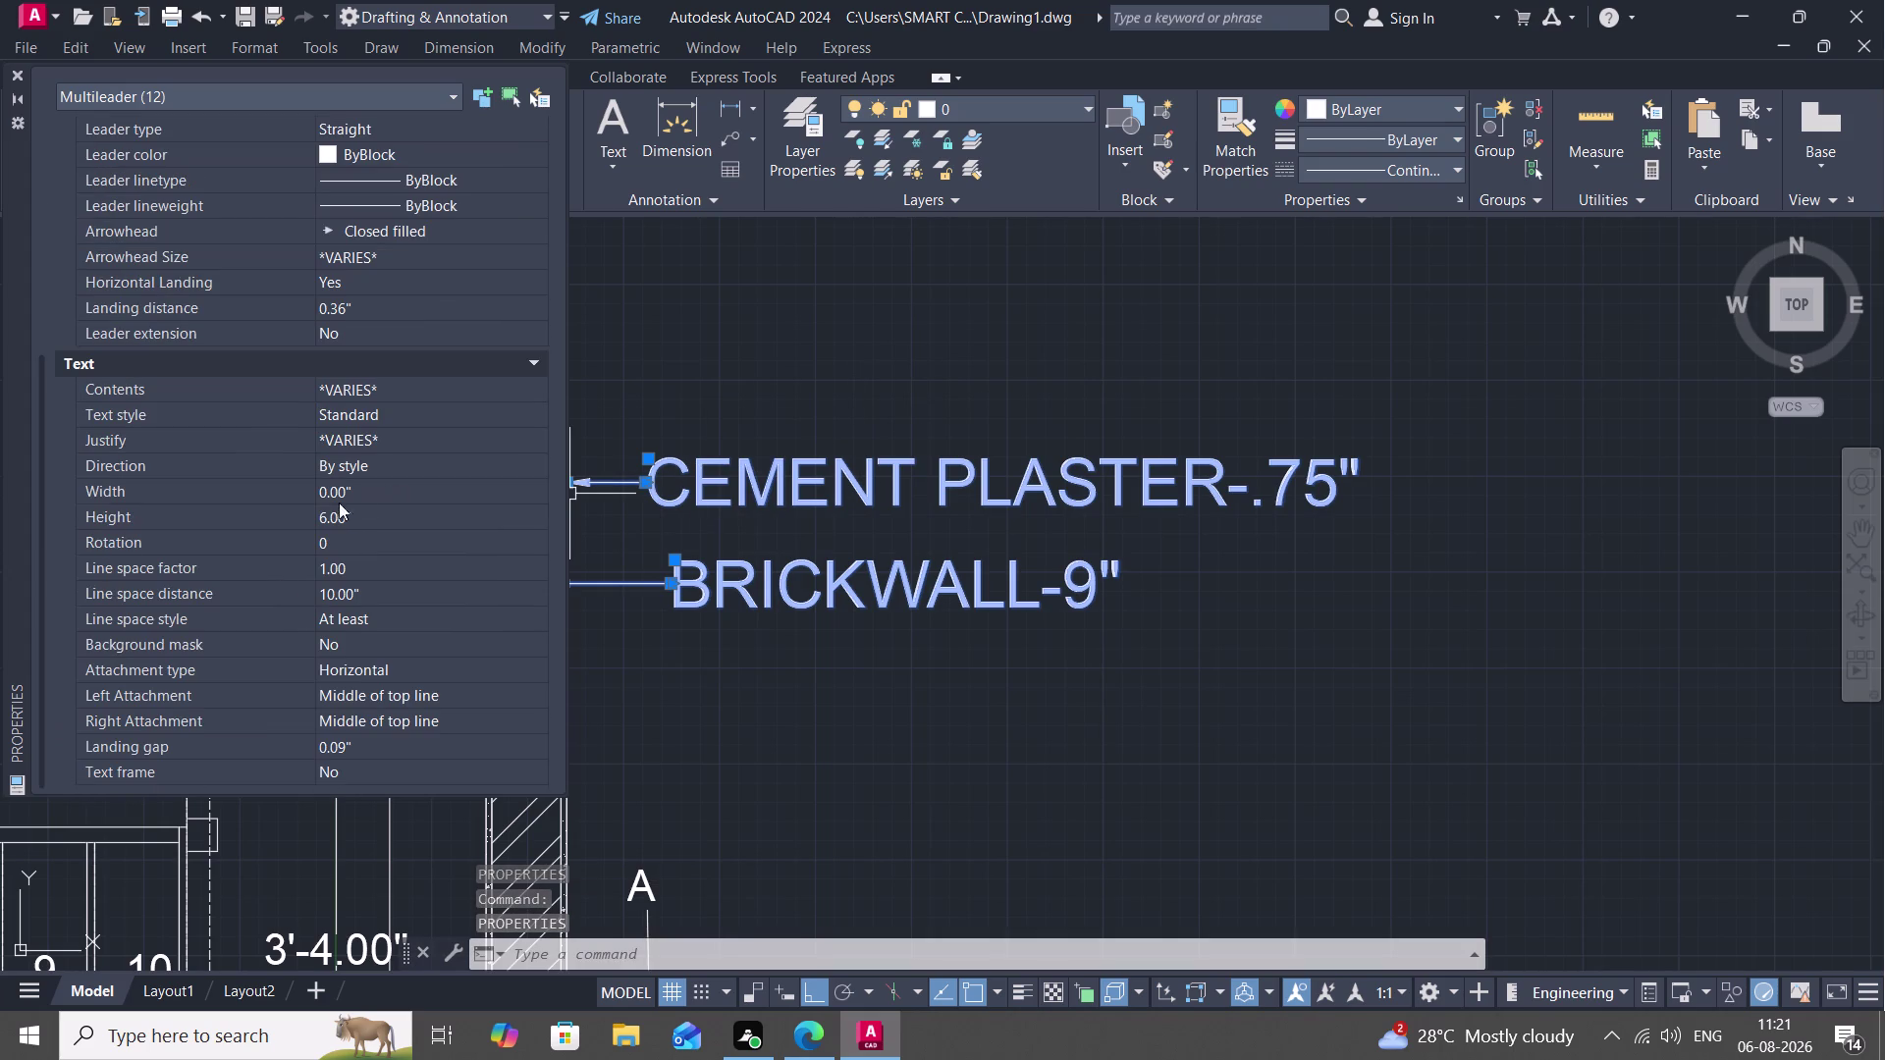
key(Return)
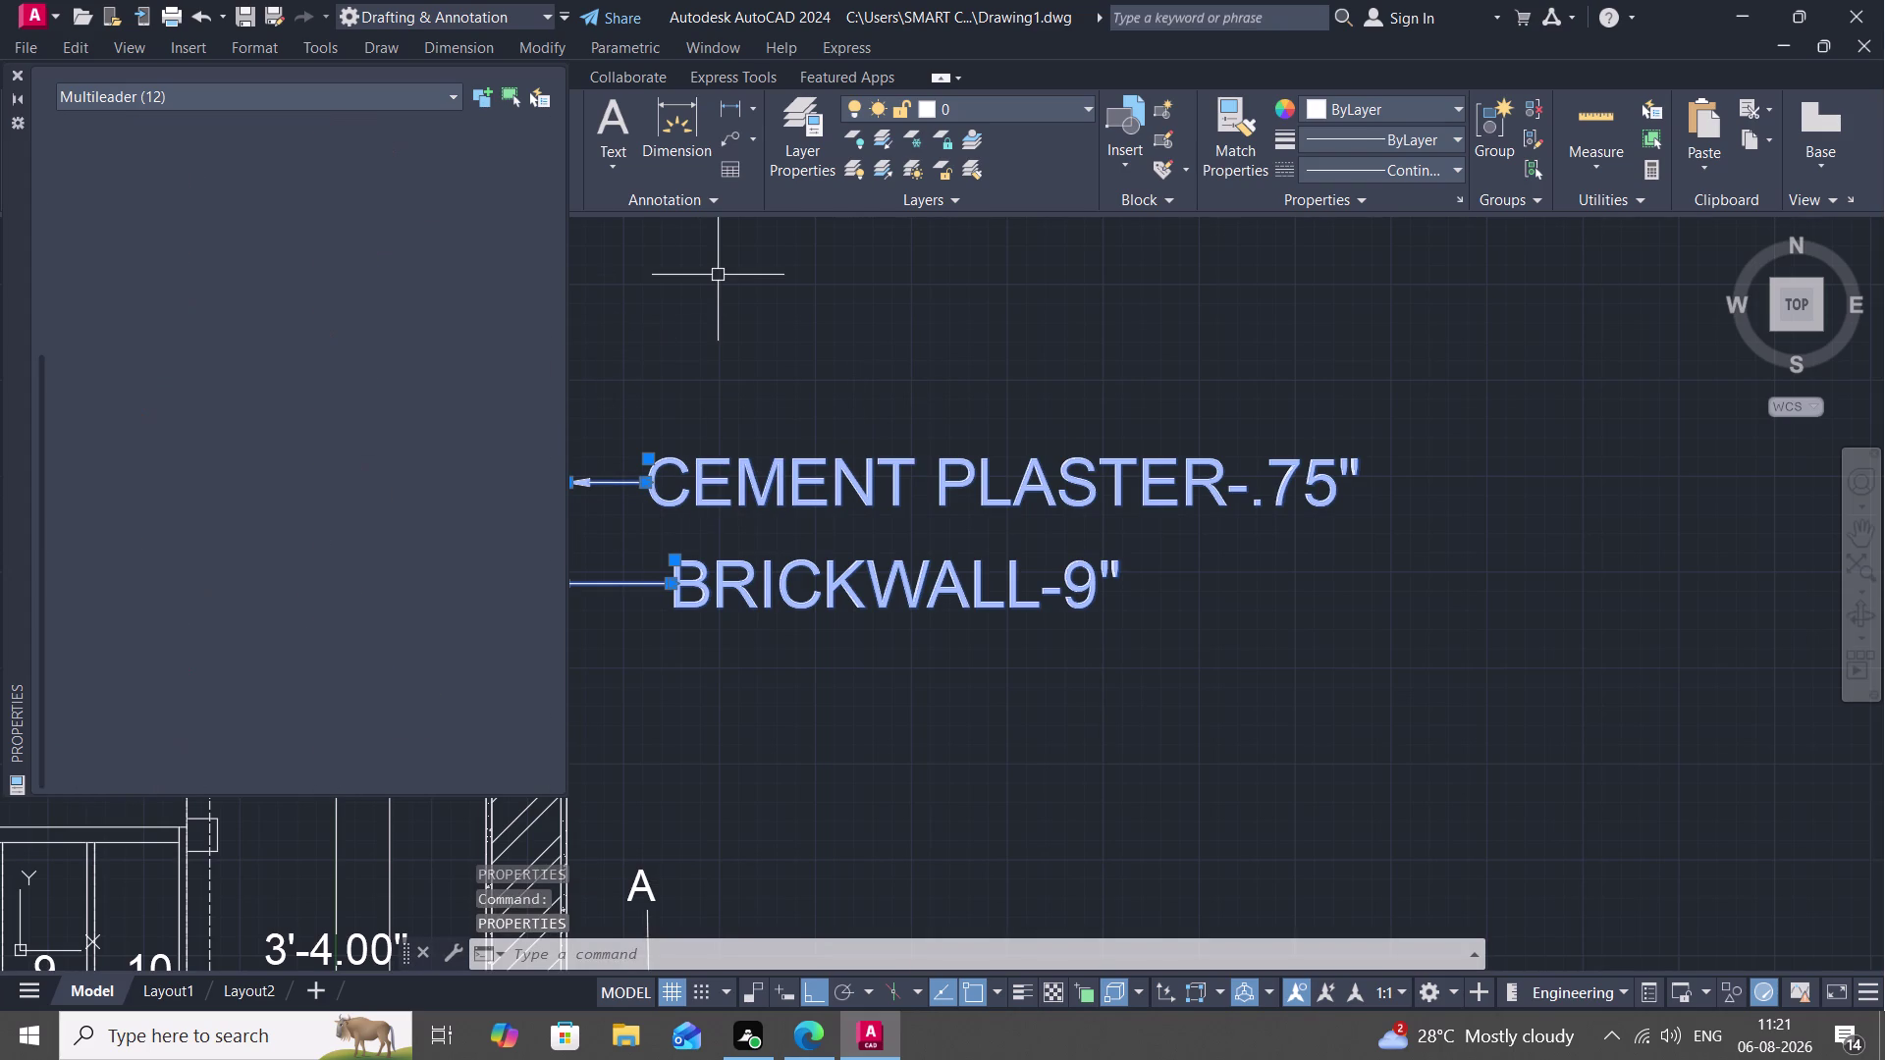
scroll(up, 3)
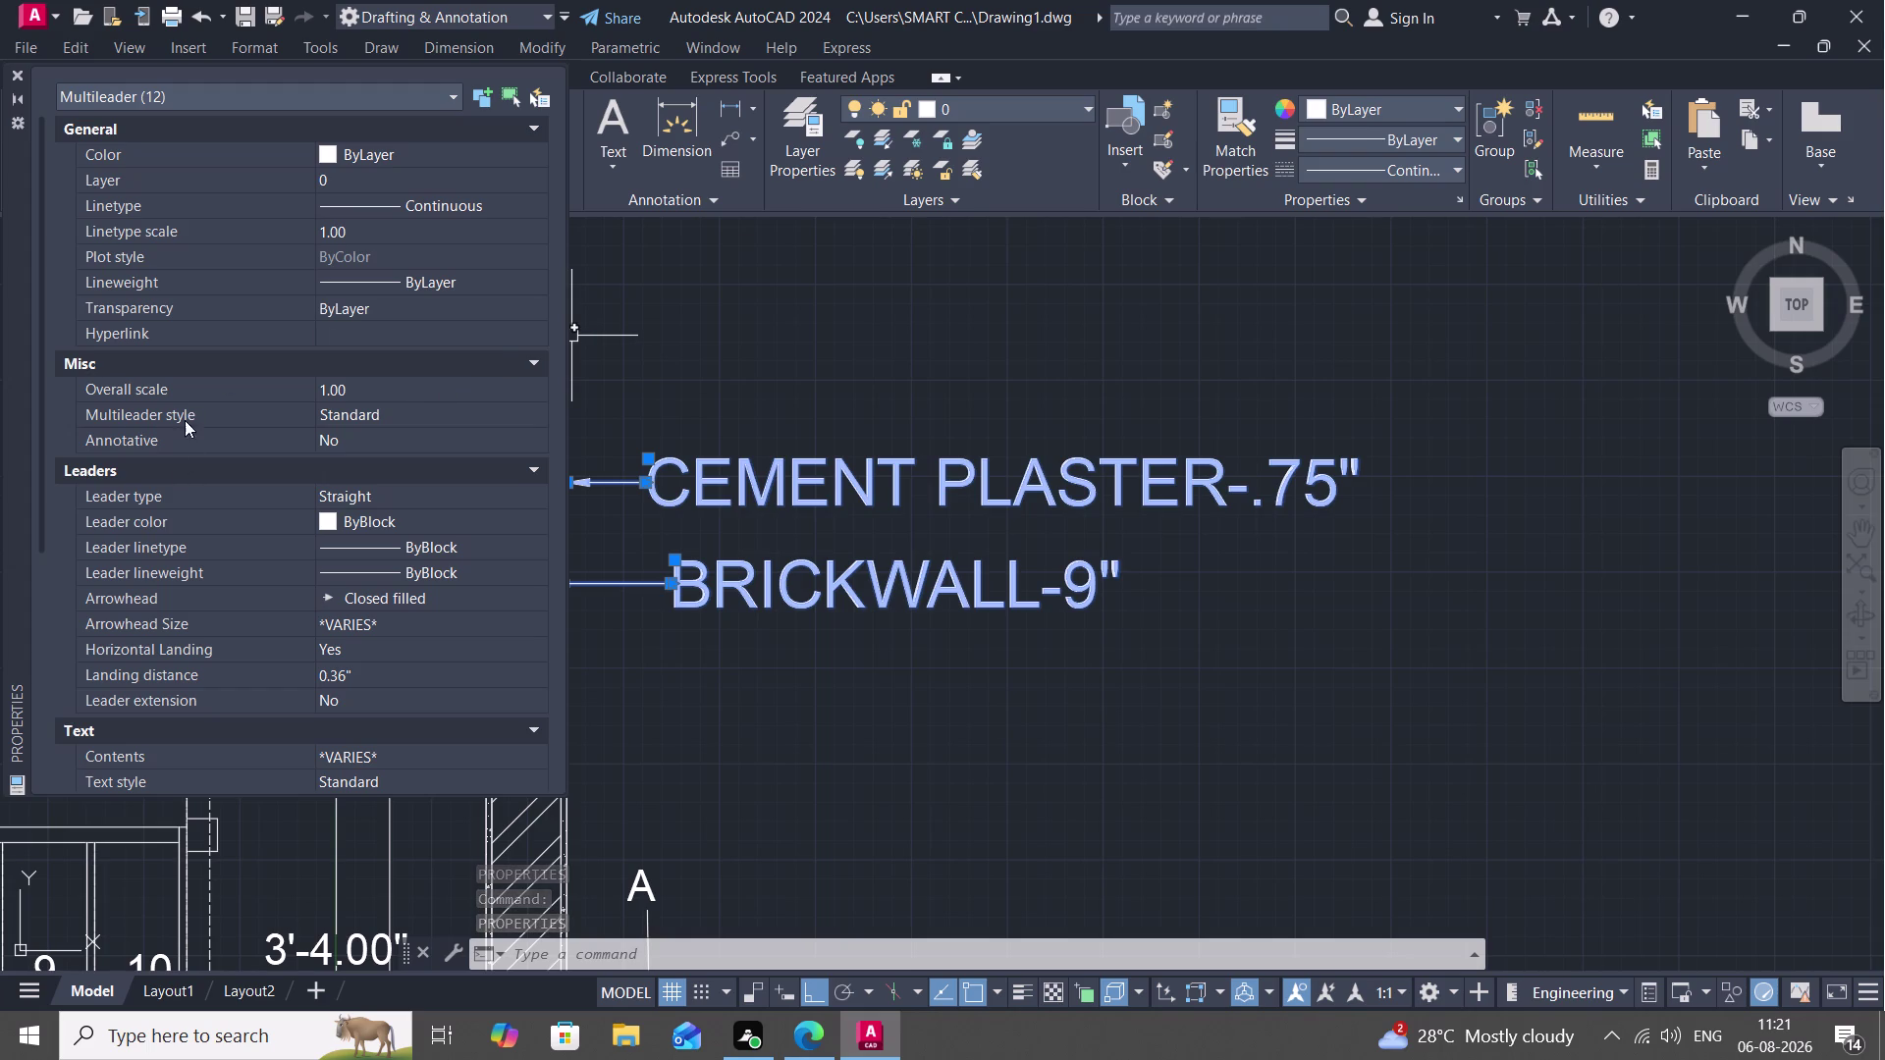
Set the arrowhead size to 6.00", deselect the leaders and close Properties.
click(401, 621)
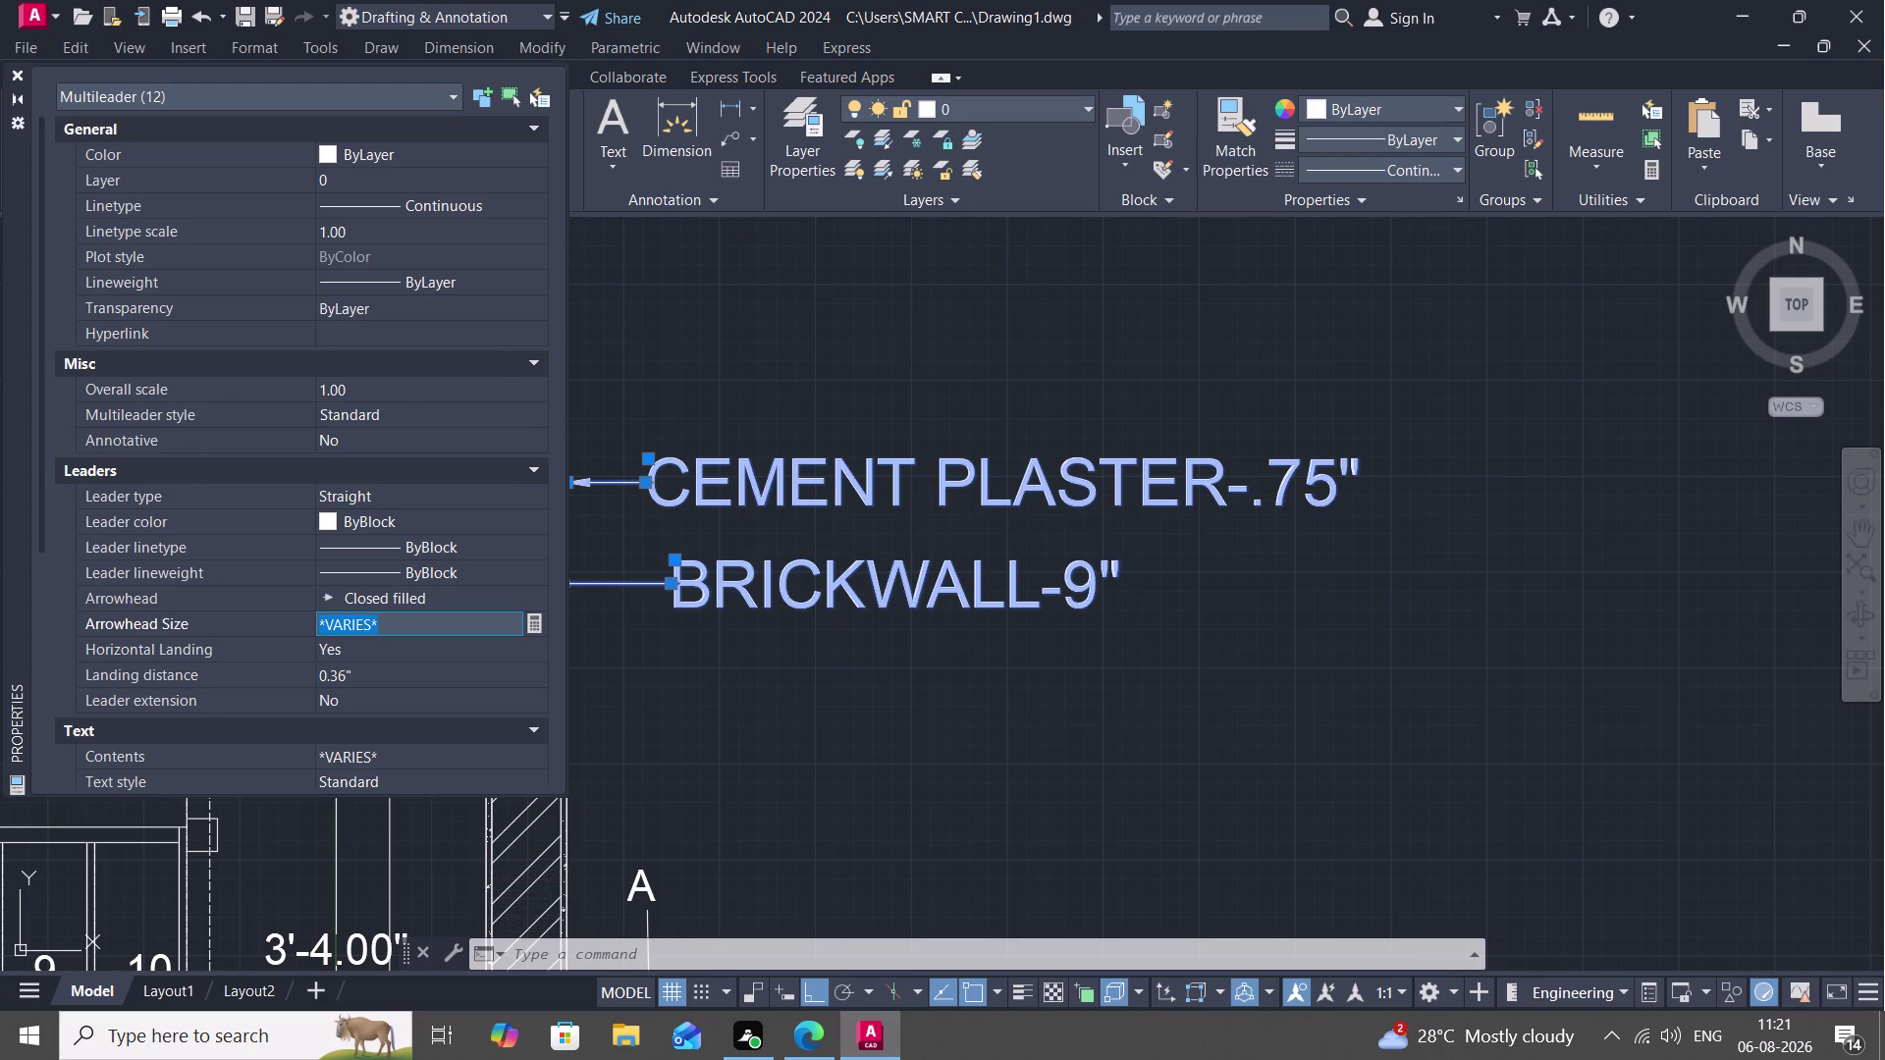
key(BackSpace)
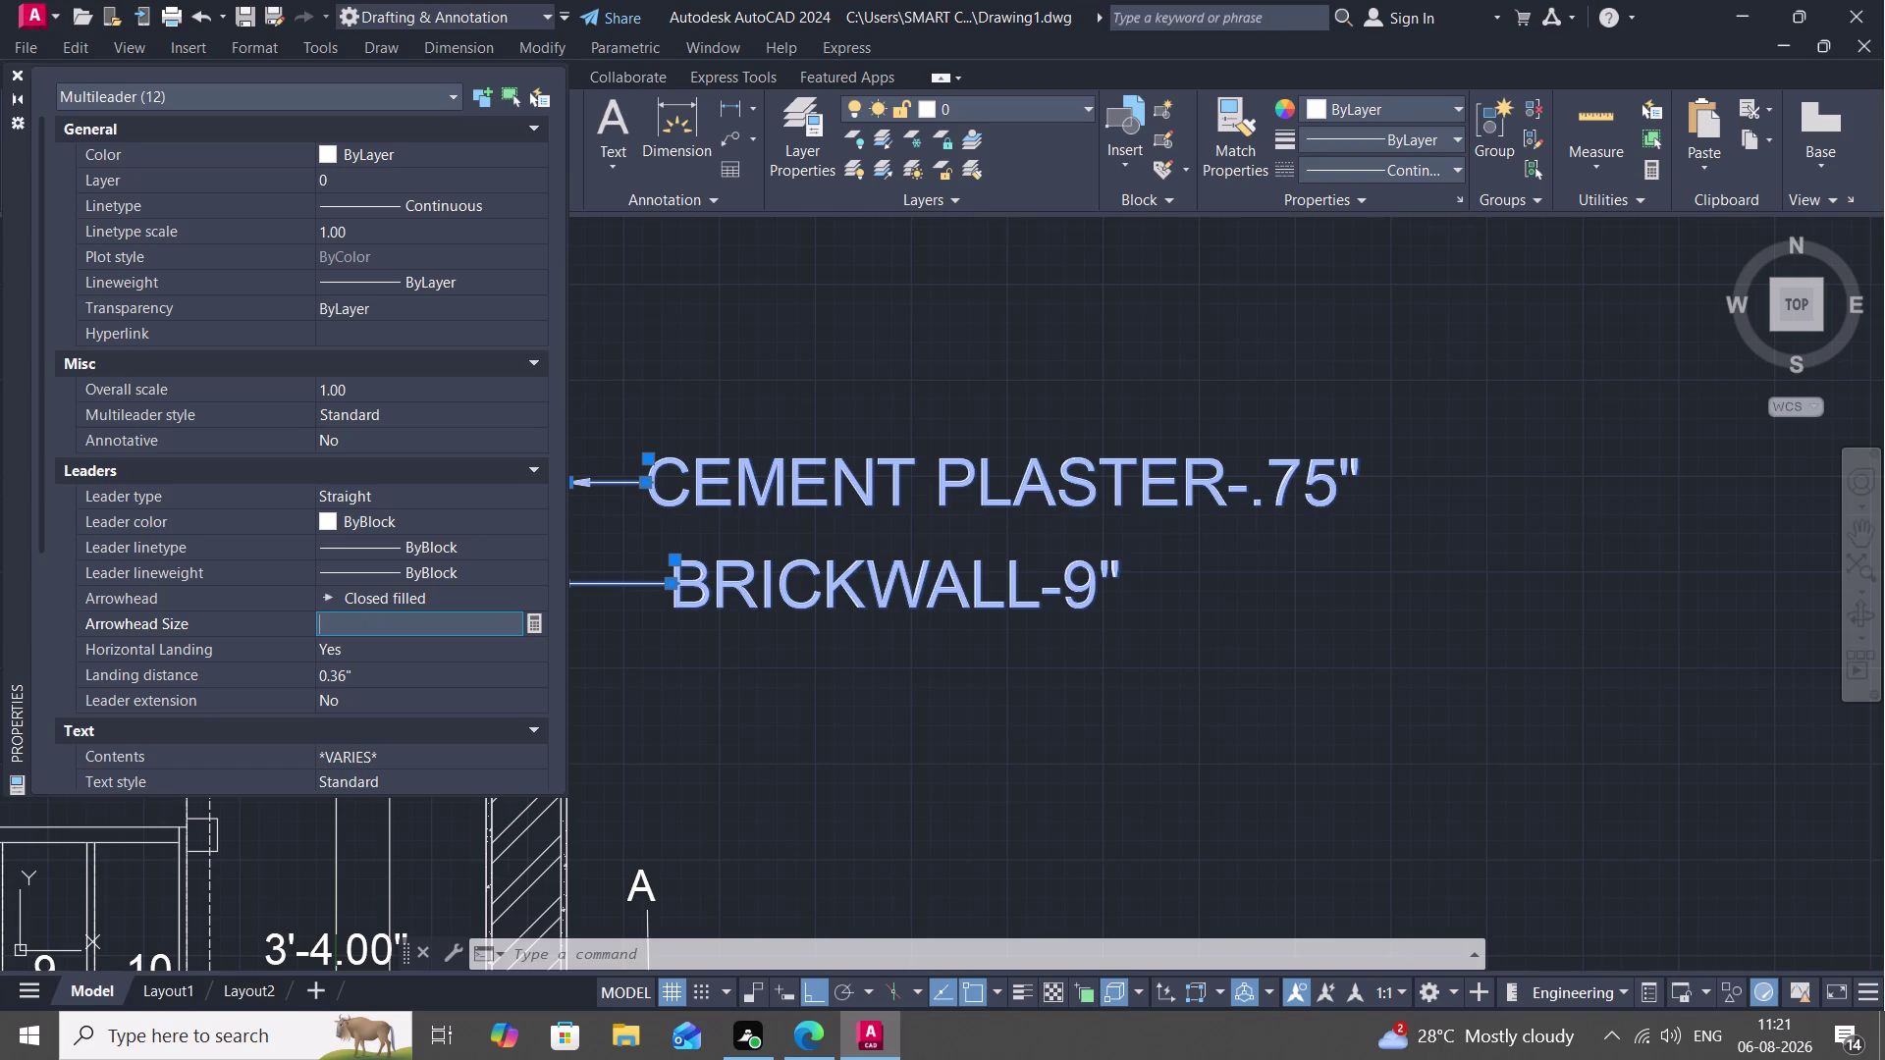
key(6)
key(shift+quotedbl)
key(Return)
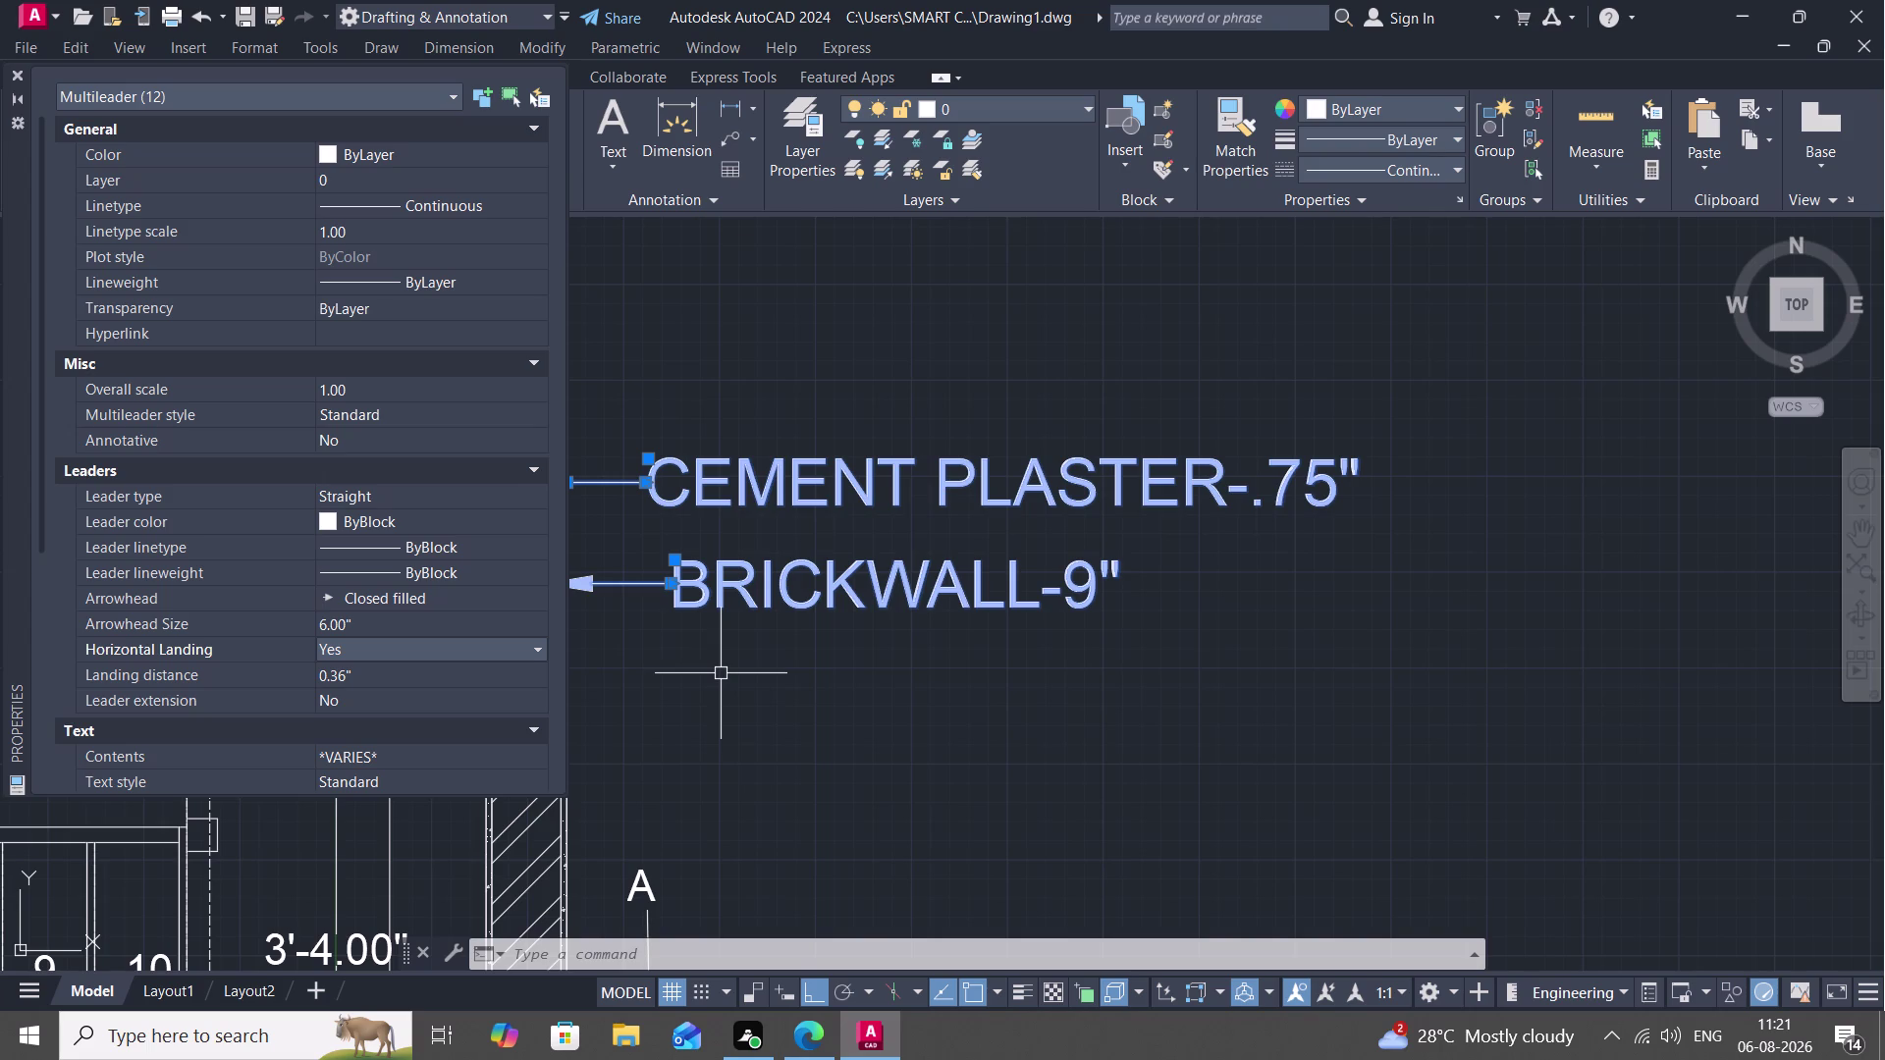
key(Escape)
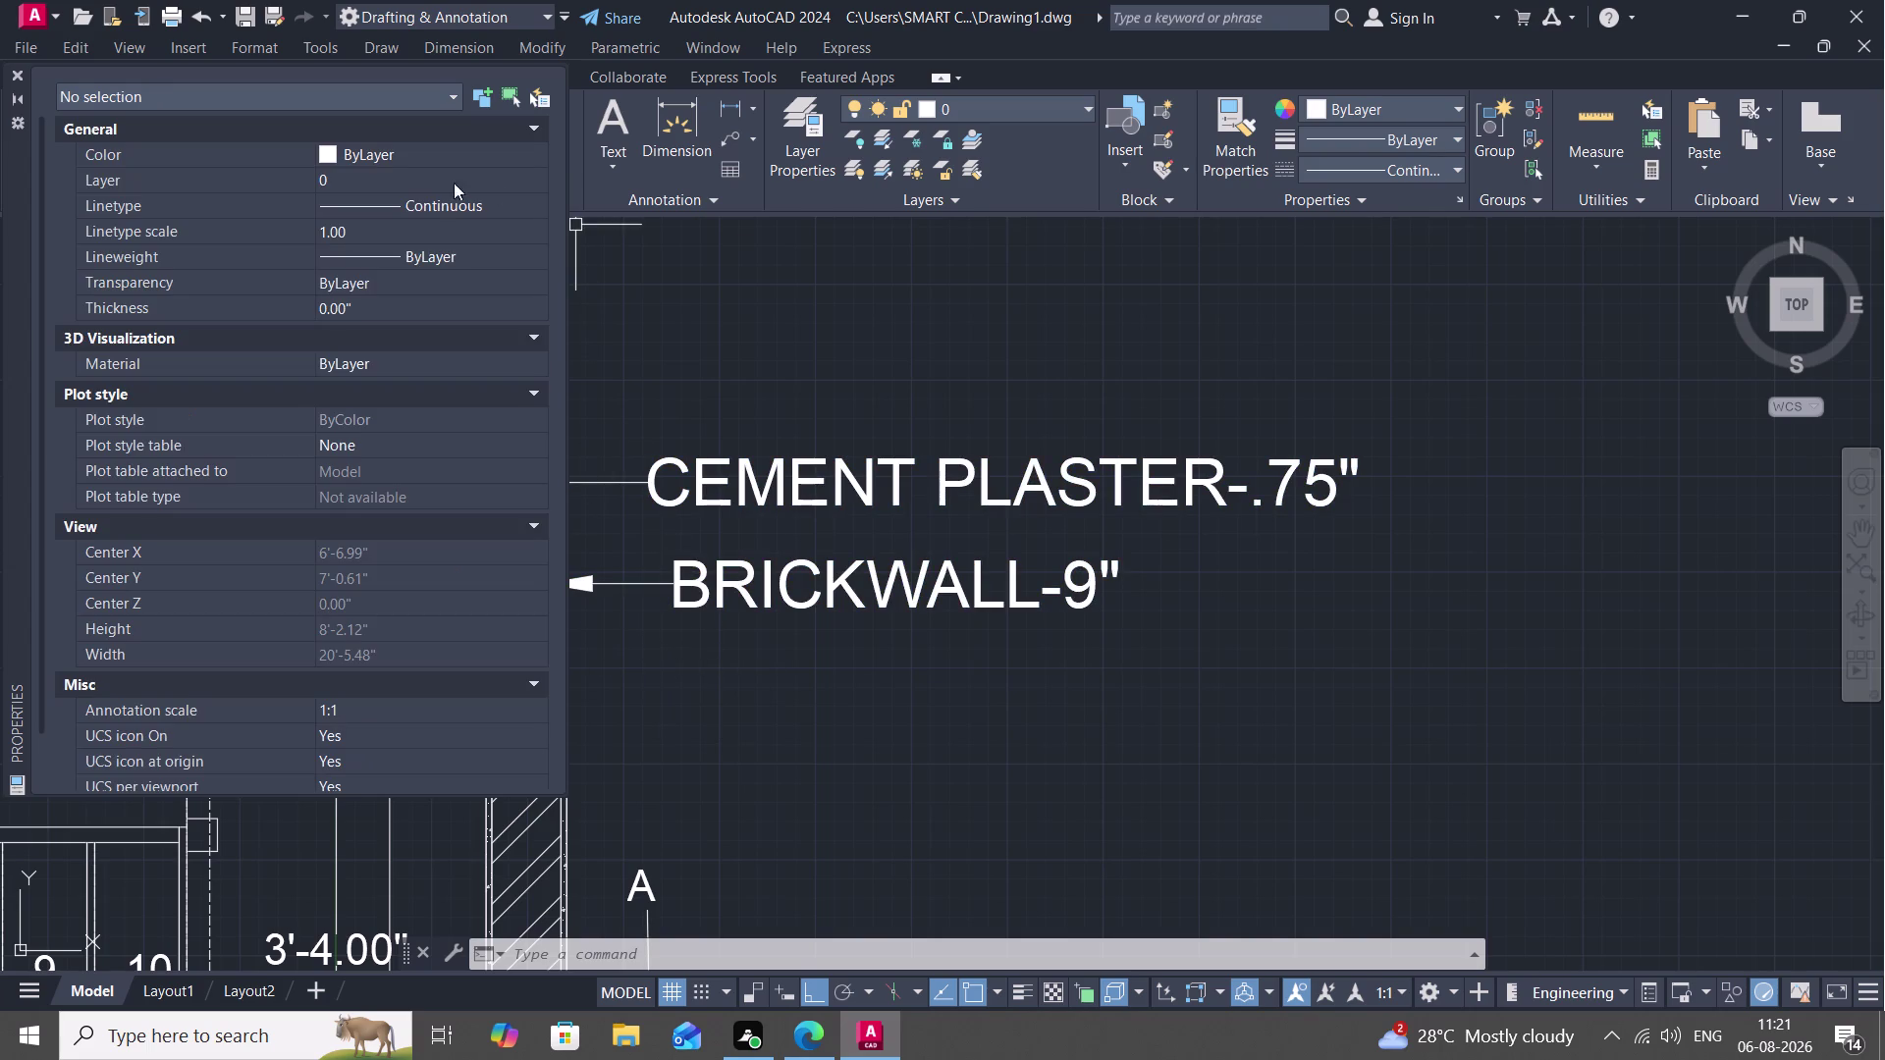
click(12, 71)
Zoom and pan the view to frame the staircase plan and section together.
scroll(down, 3)
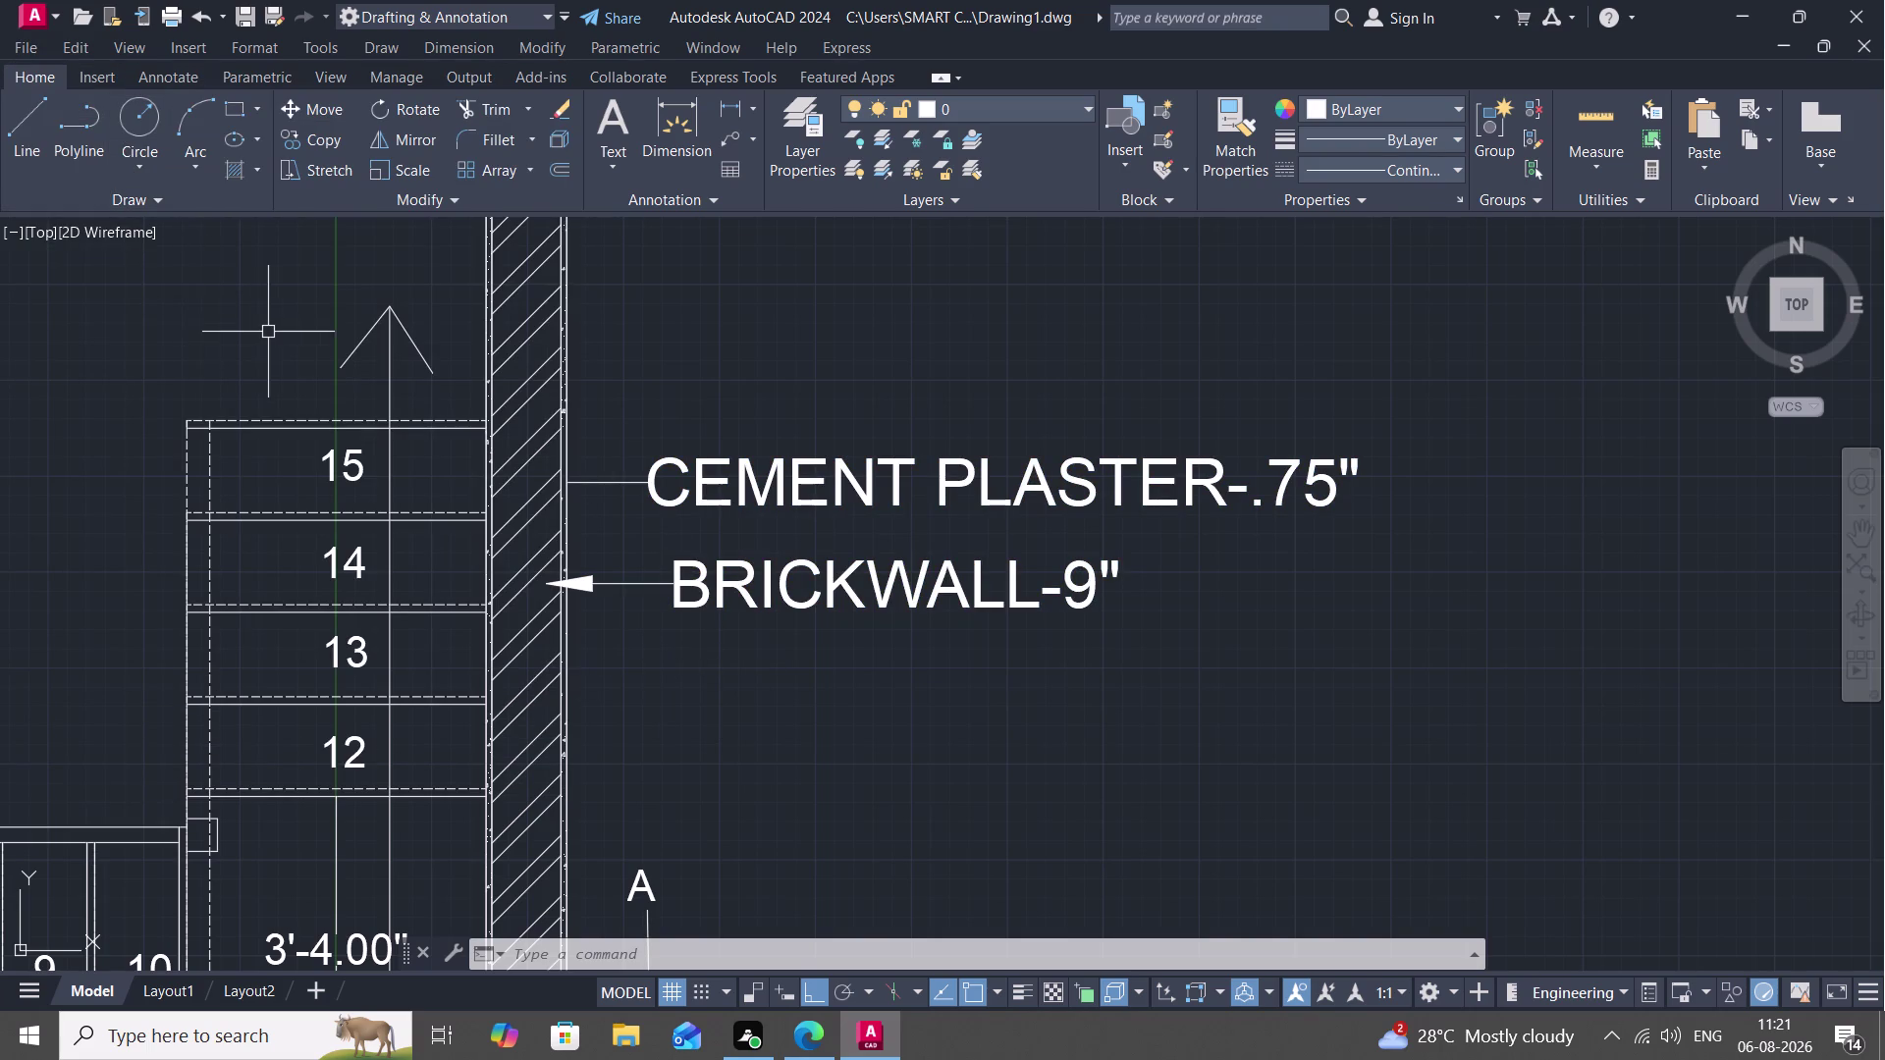
scroll(down, 3)
scroll(down, 3)
middle_drag(63, 411, 403, 524)
scroll(down, 3)
scroll(up, 3)
middle_drag(496, 529, 502, 520)
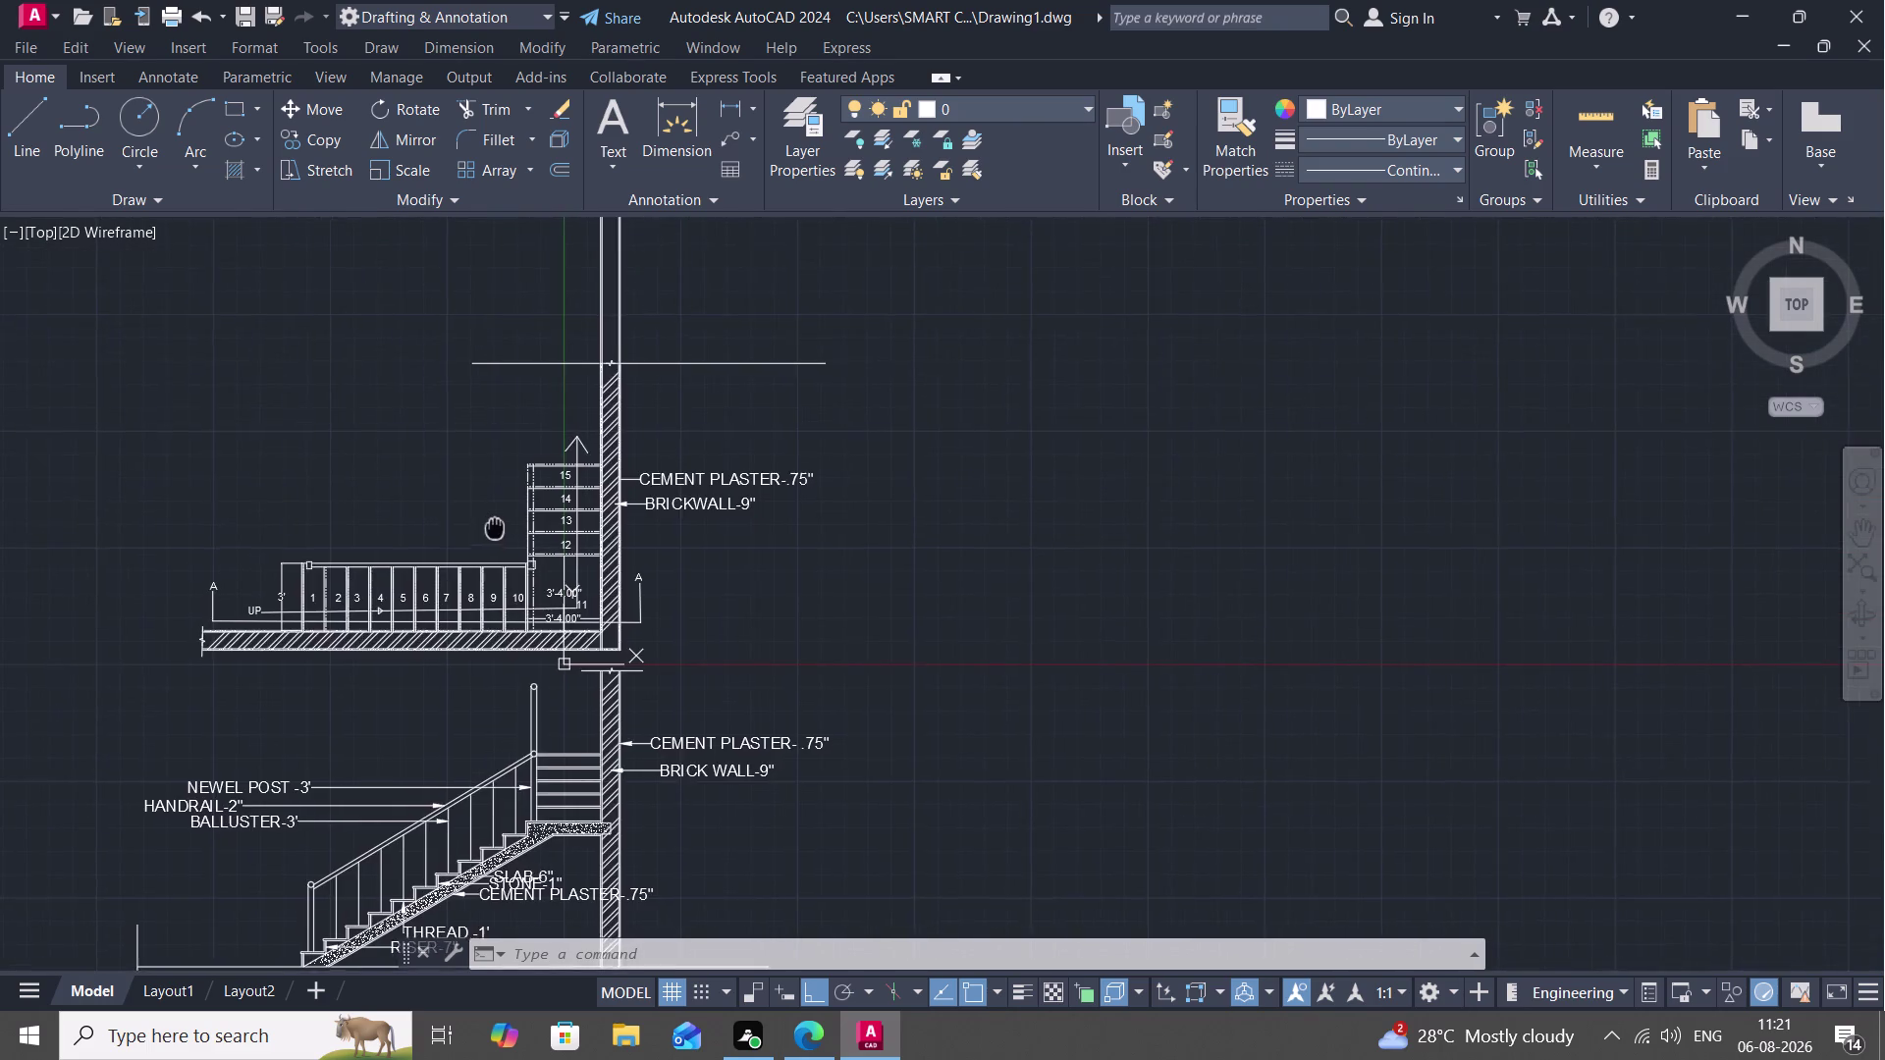
scroll(up, 3)
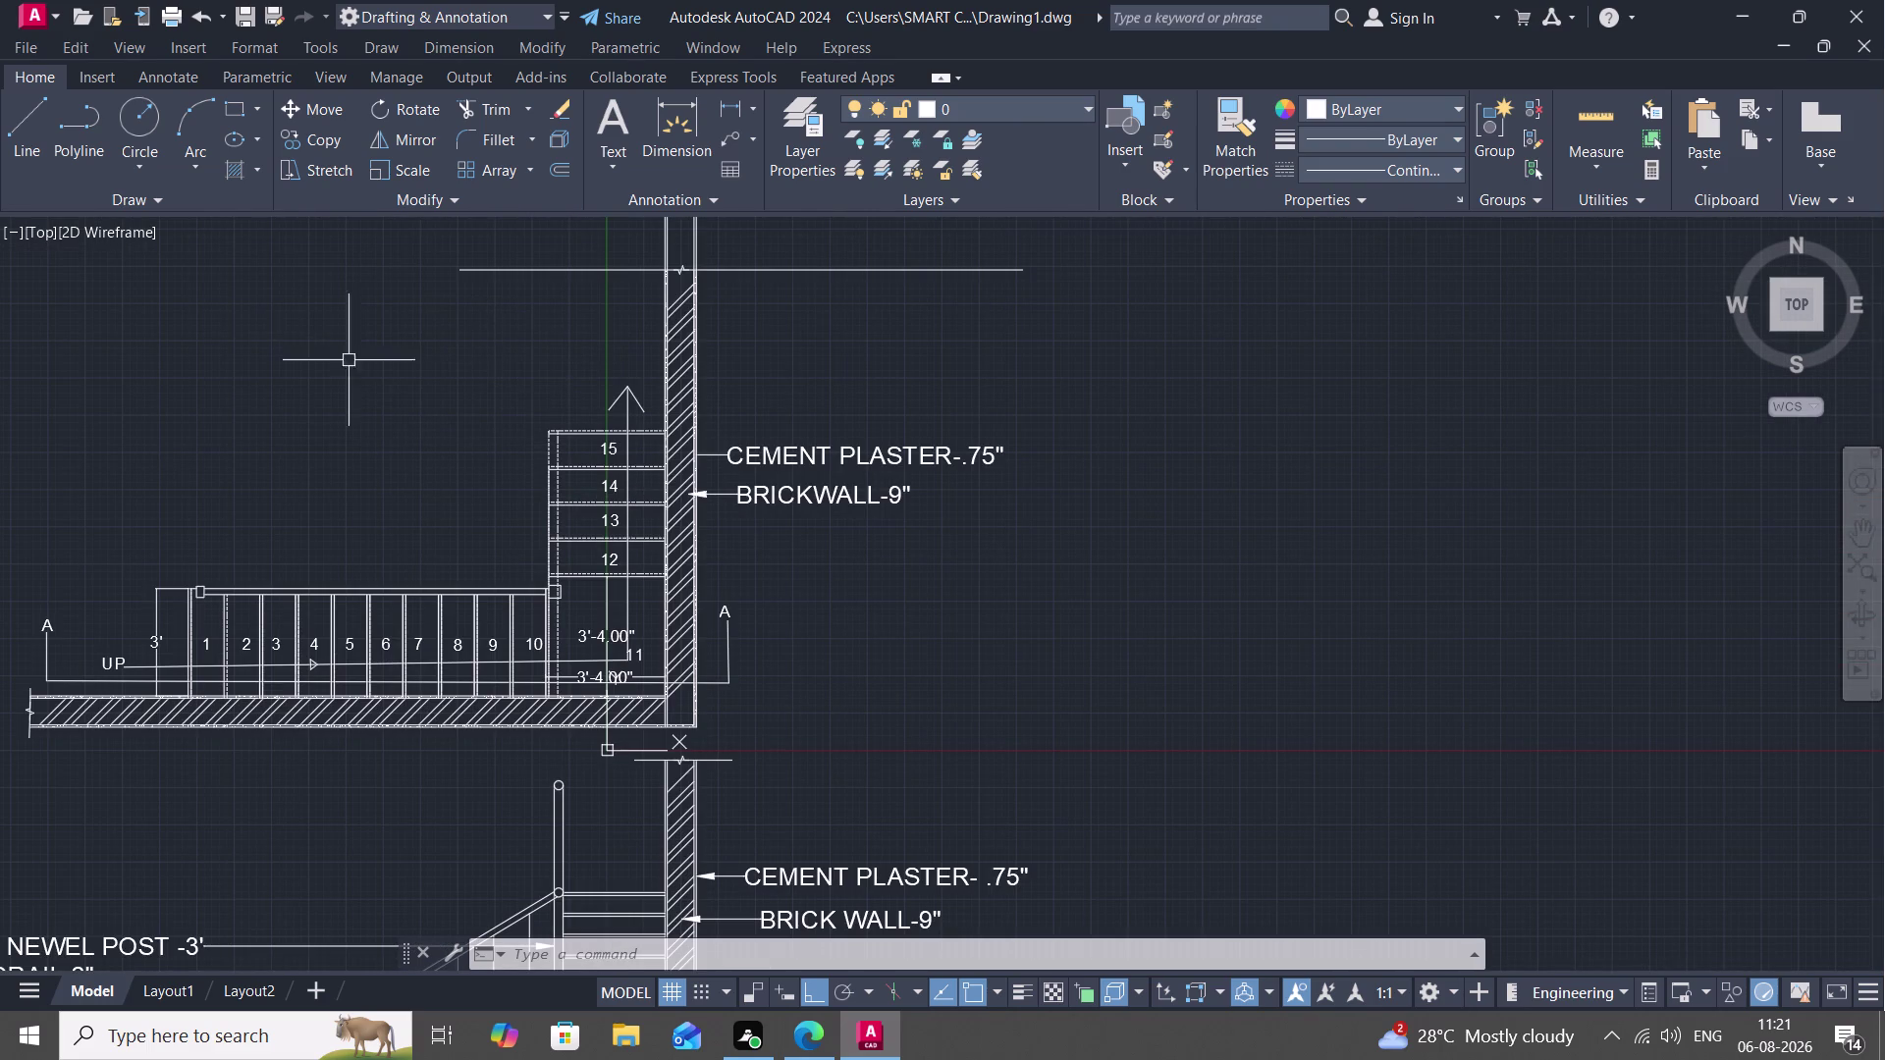
middle_drag(583, 458, 751, 228)
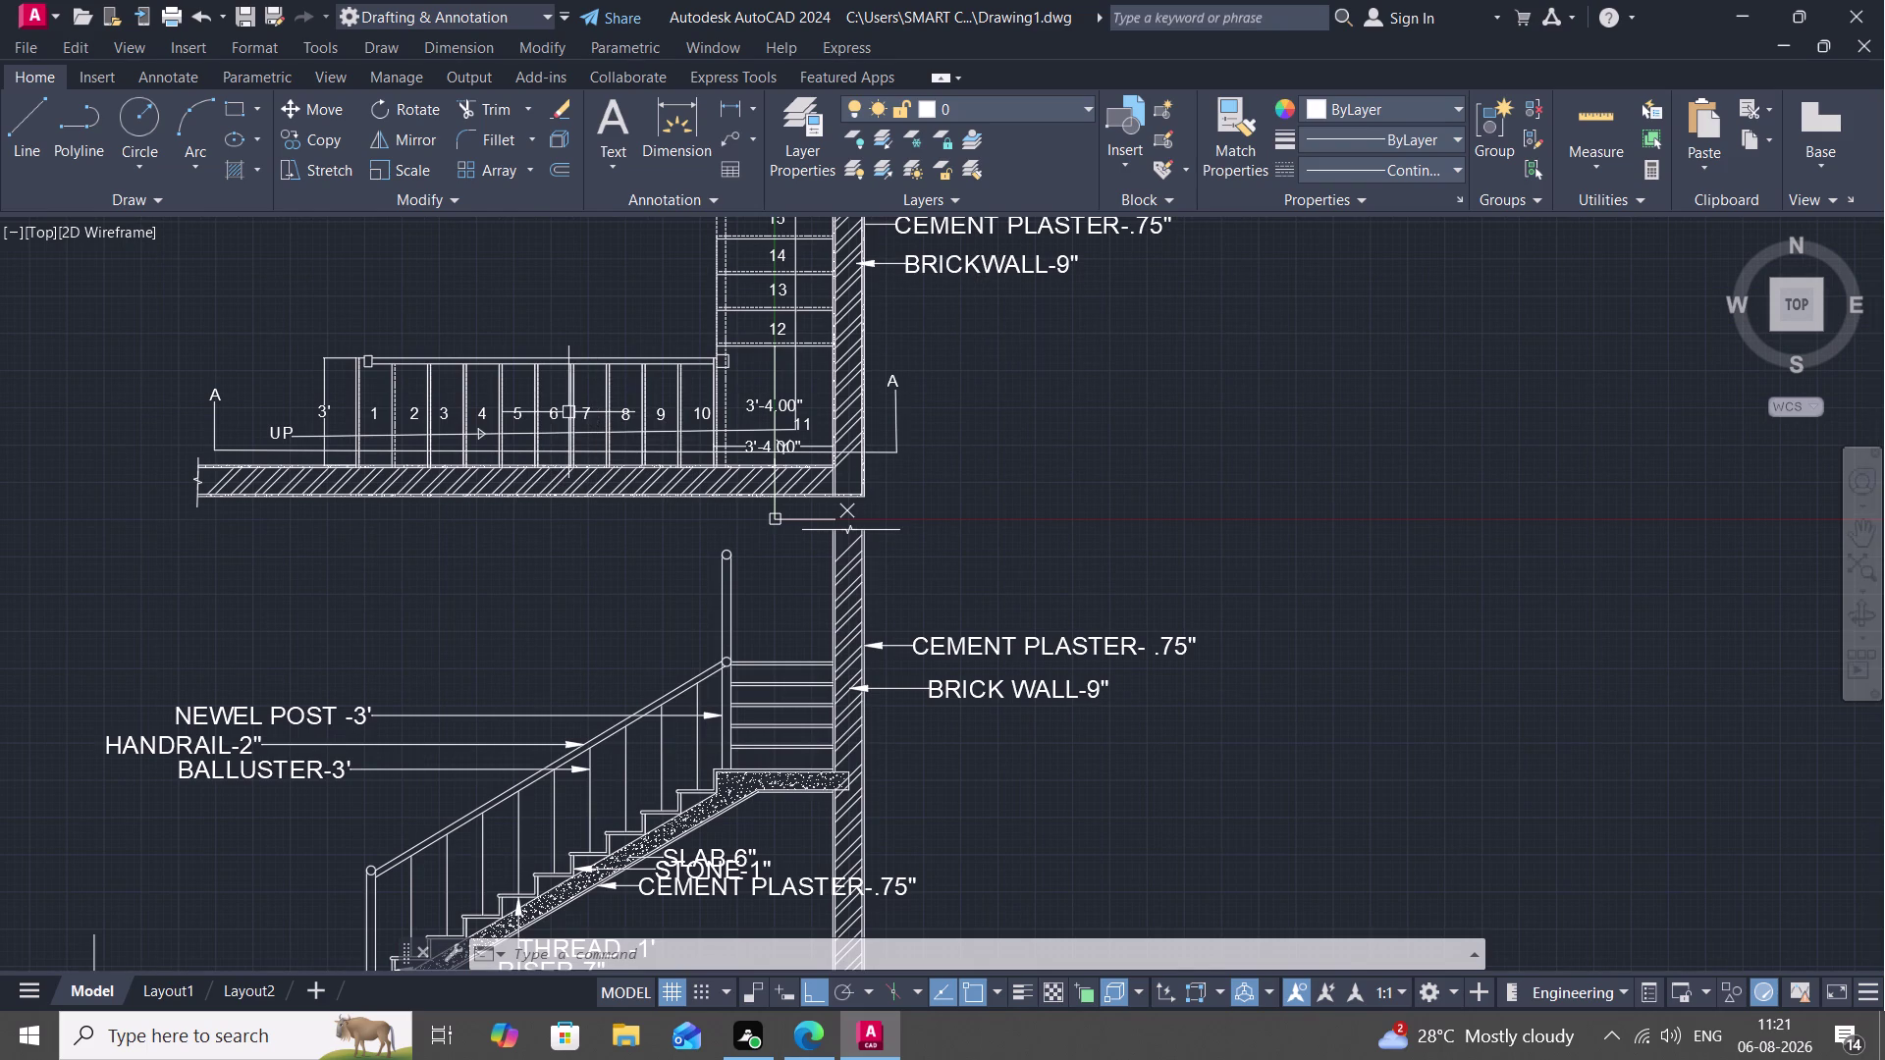
Copy step number 7 below the plan's hatched slab and open the copy for editing.
key(c)
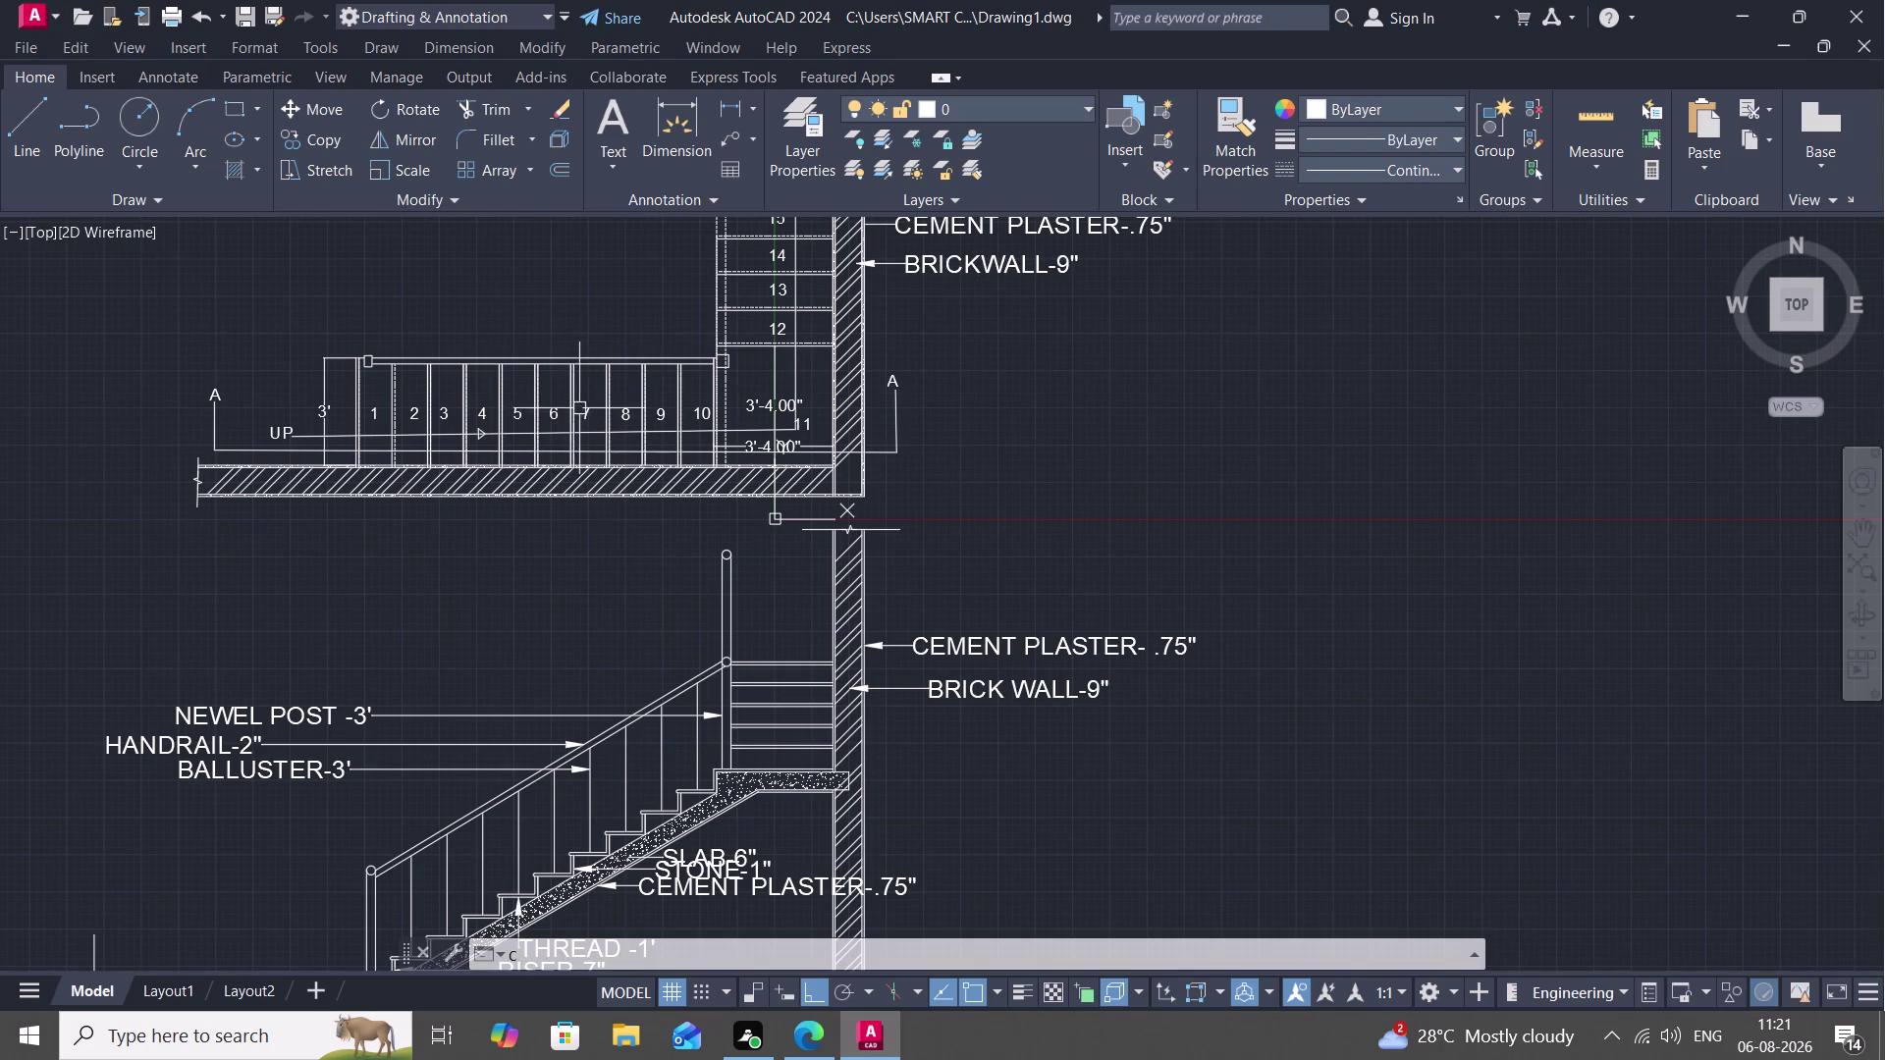
text(O)
key(space)
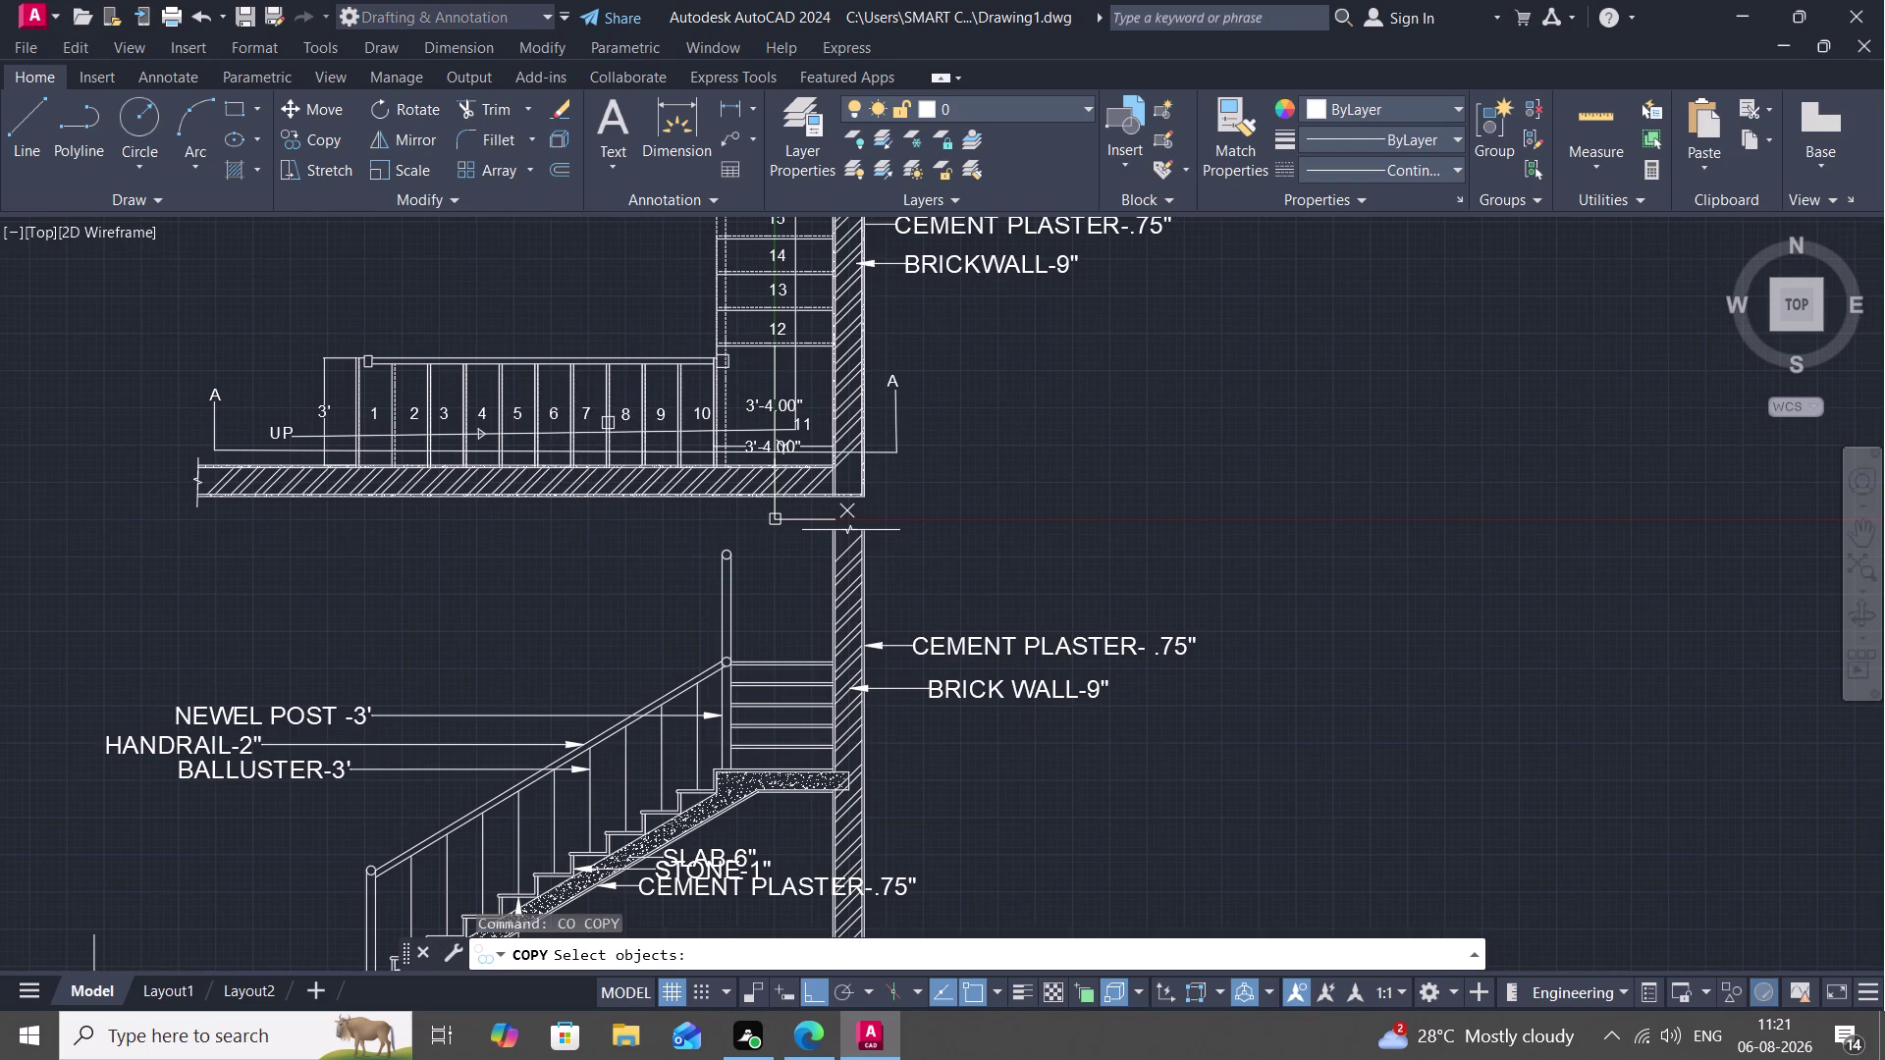
click(589, 419)
right_click(589, 419)
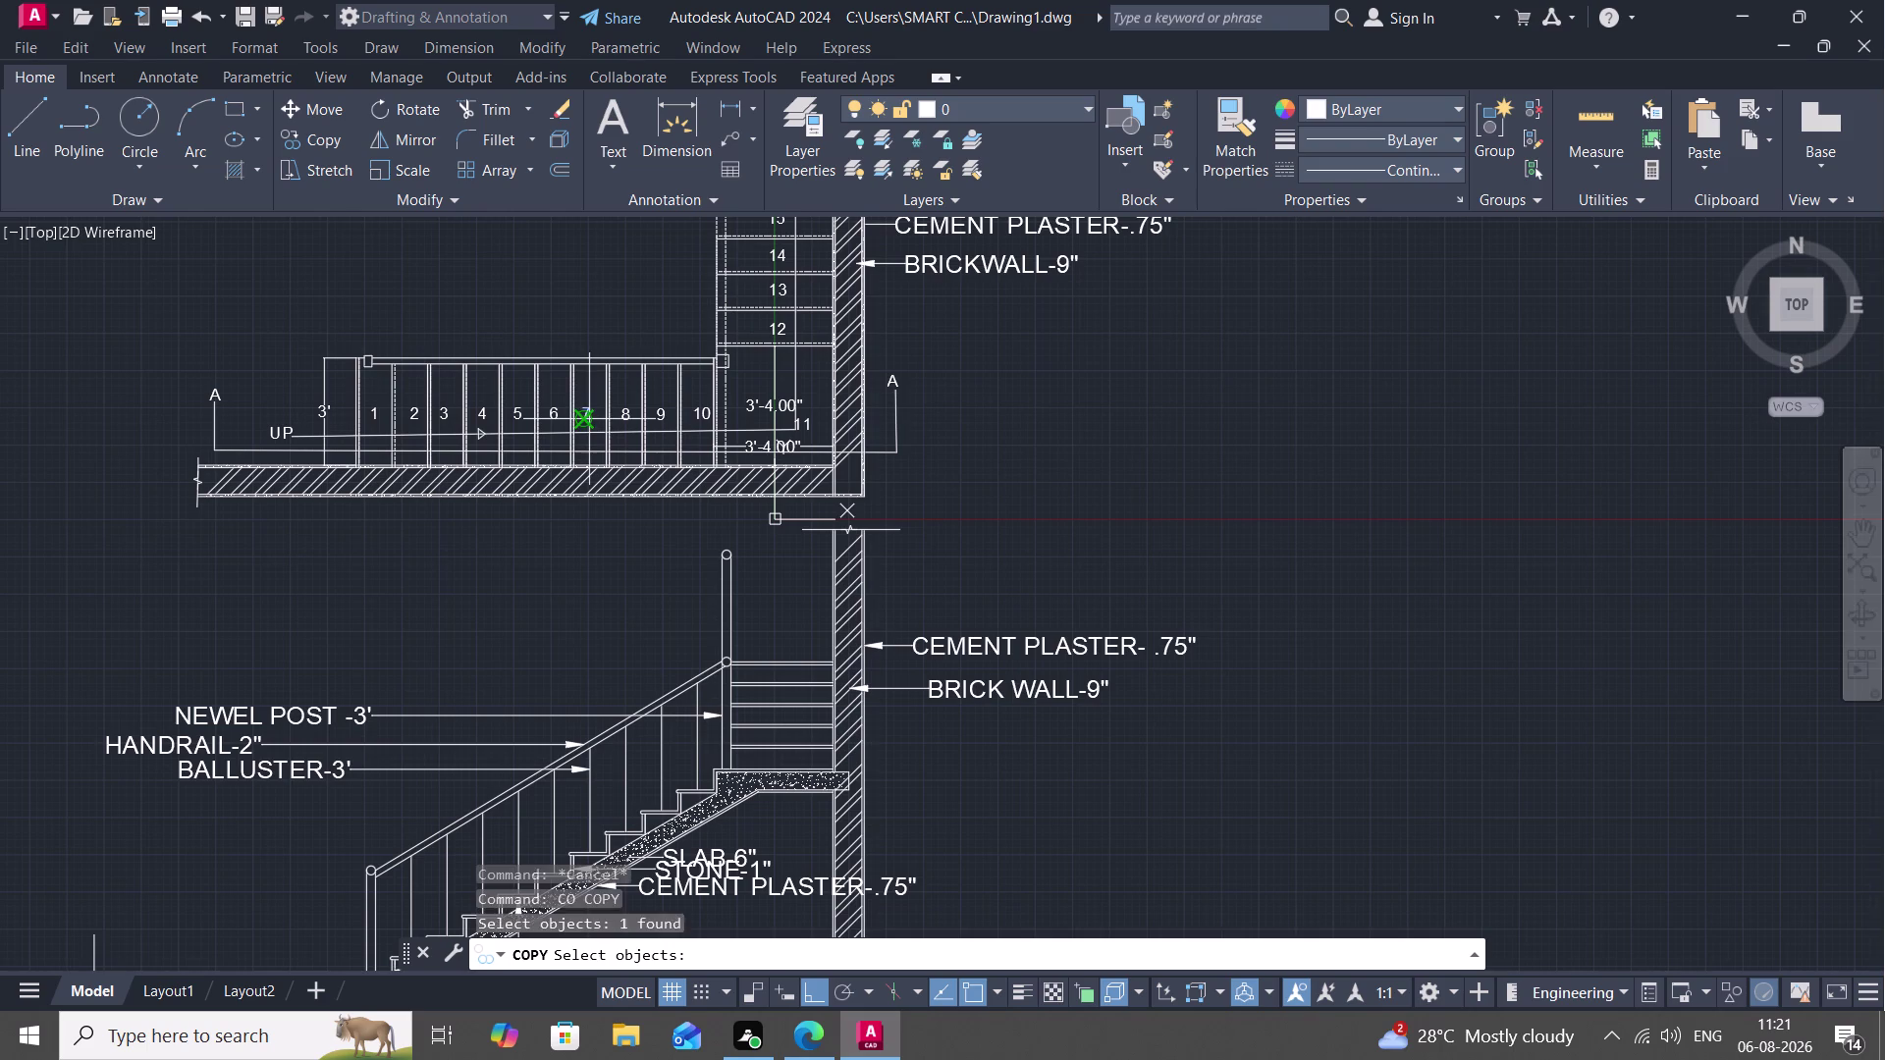
click(589, 419)
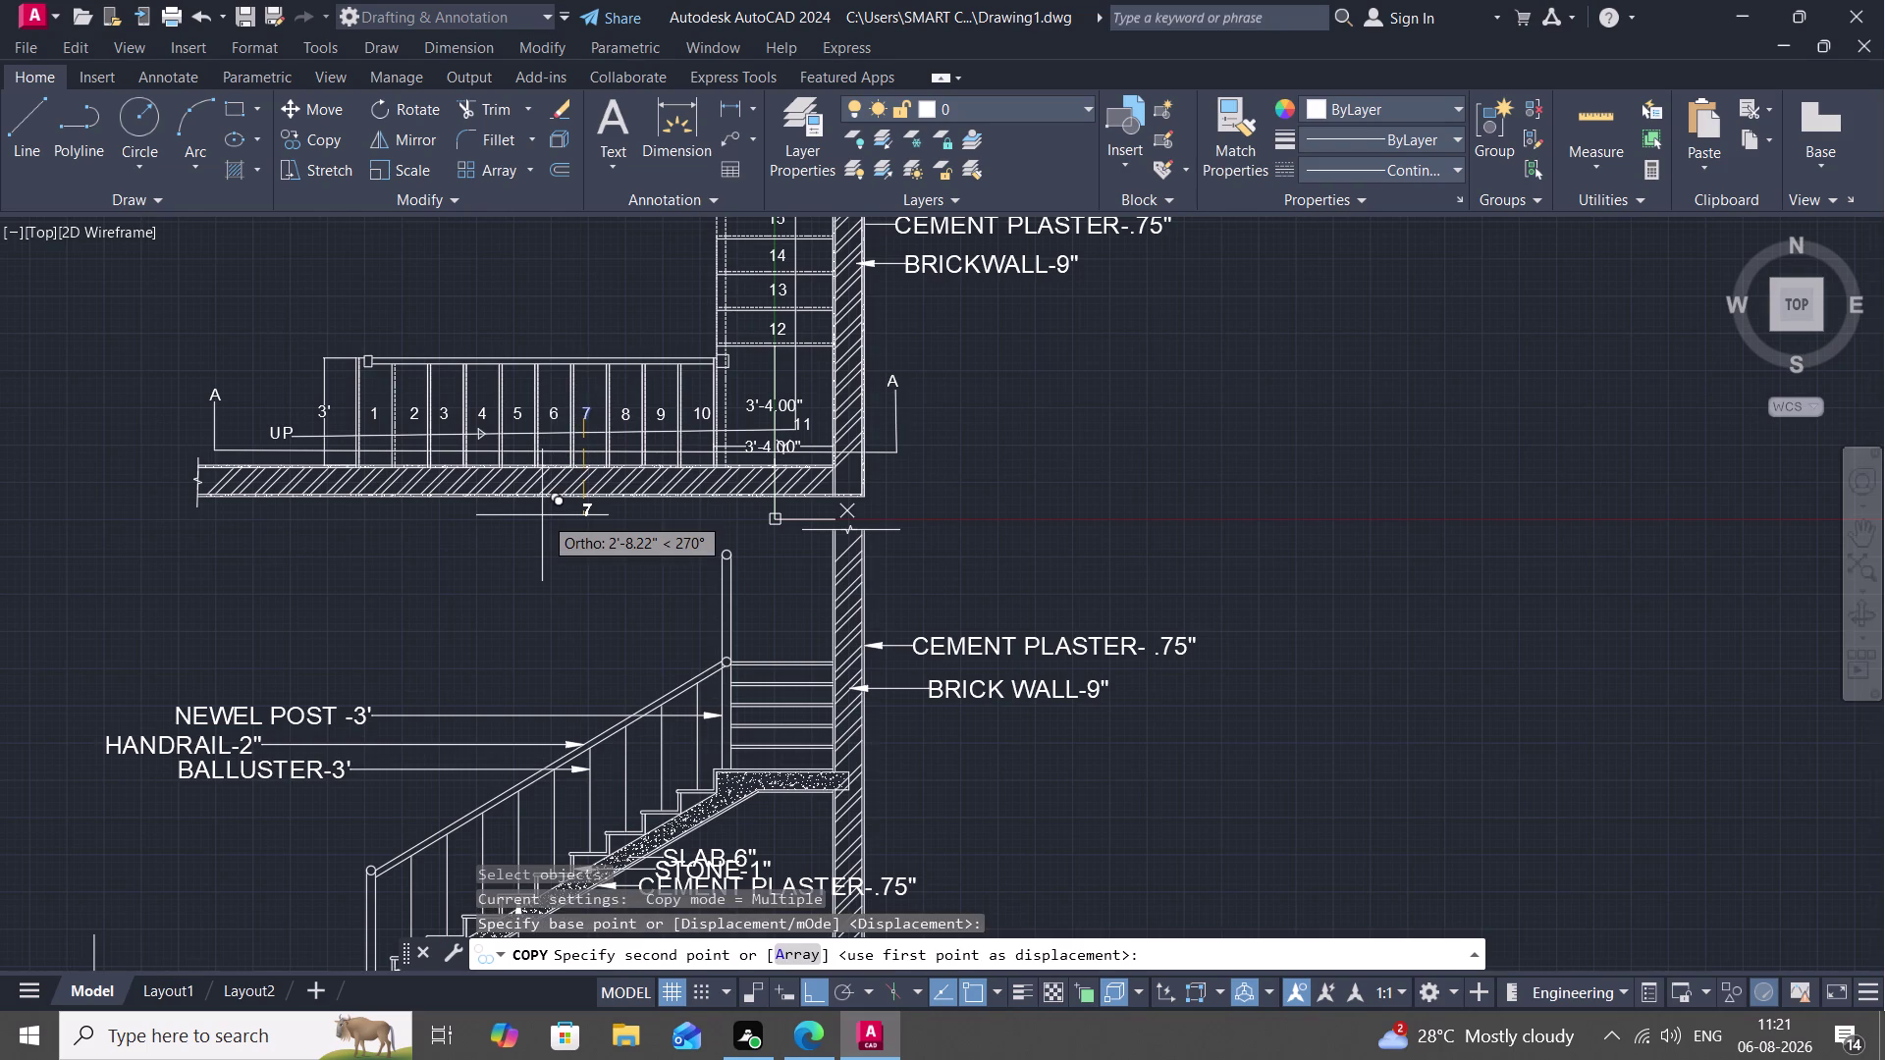
click(542, 516)
key(Escape)
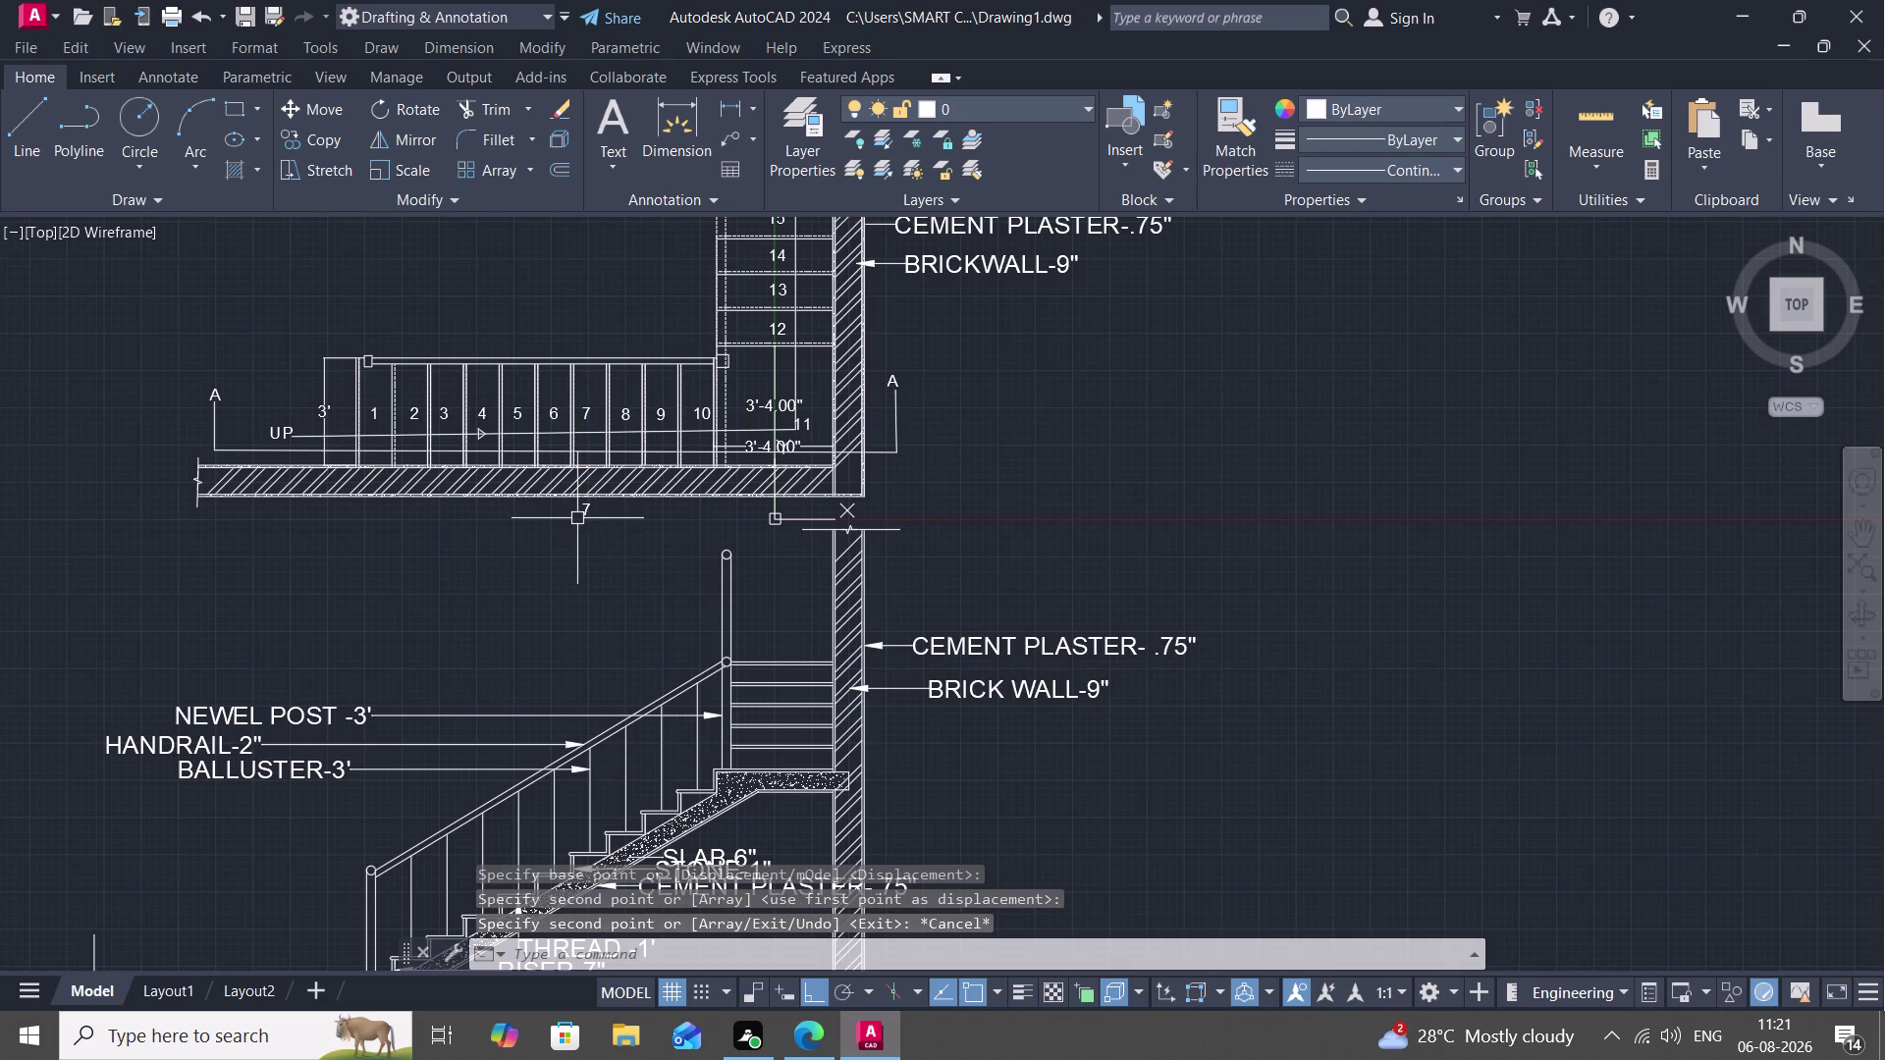
double_click(589, 515)
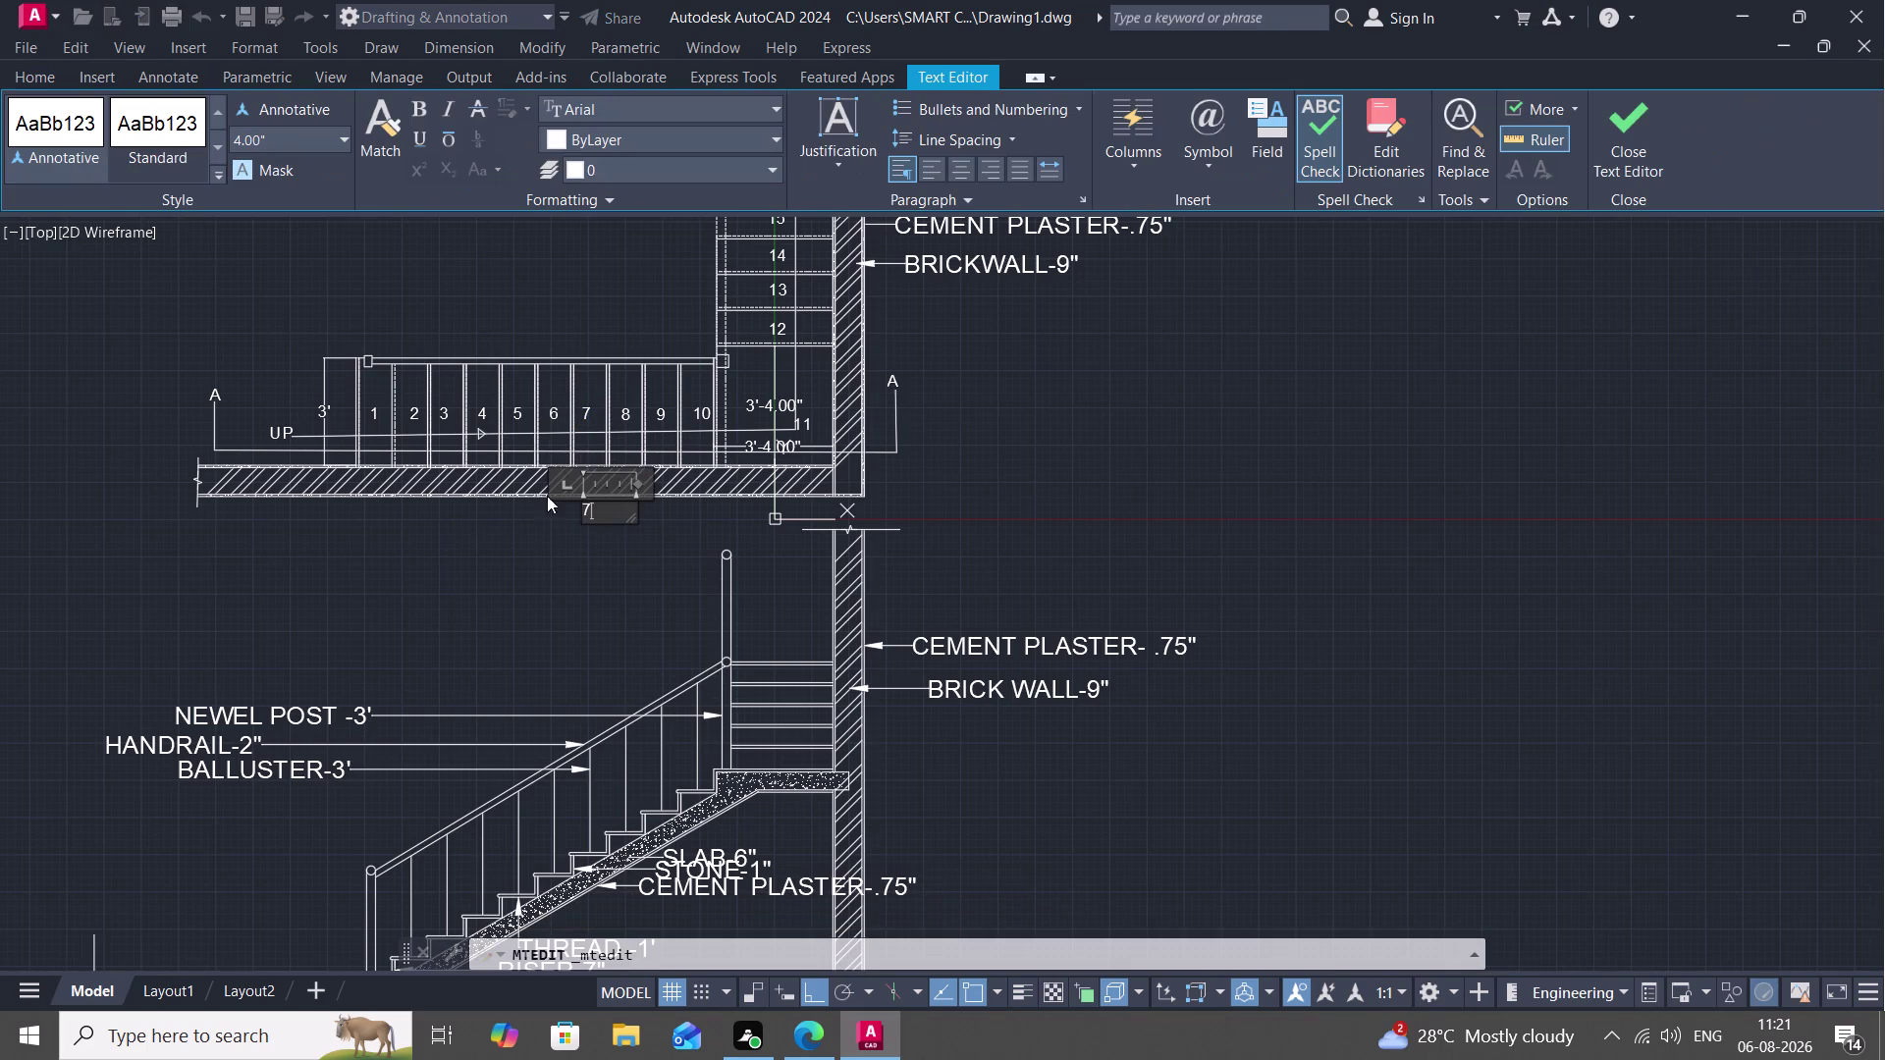
Replace the copied number with the word PLAN at a 2' text height.
key(BackSpace)
text(PLA)
text(N)
click(286, 138)
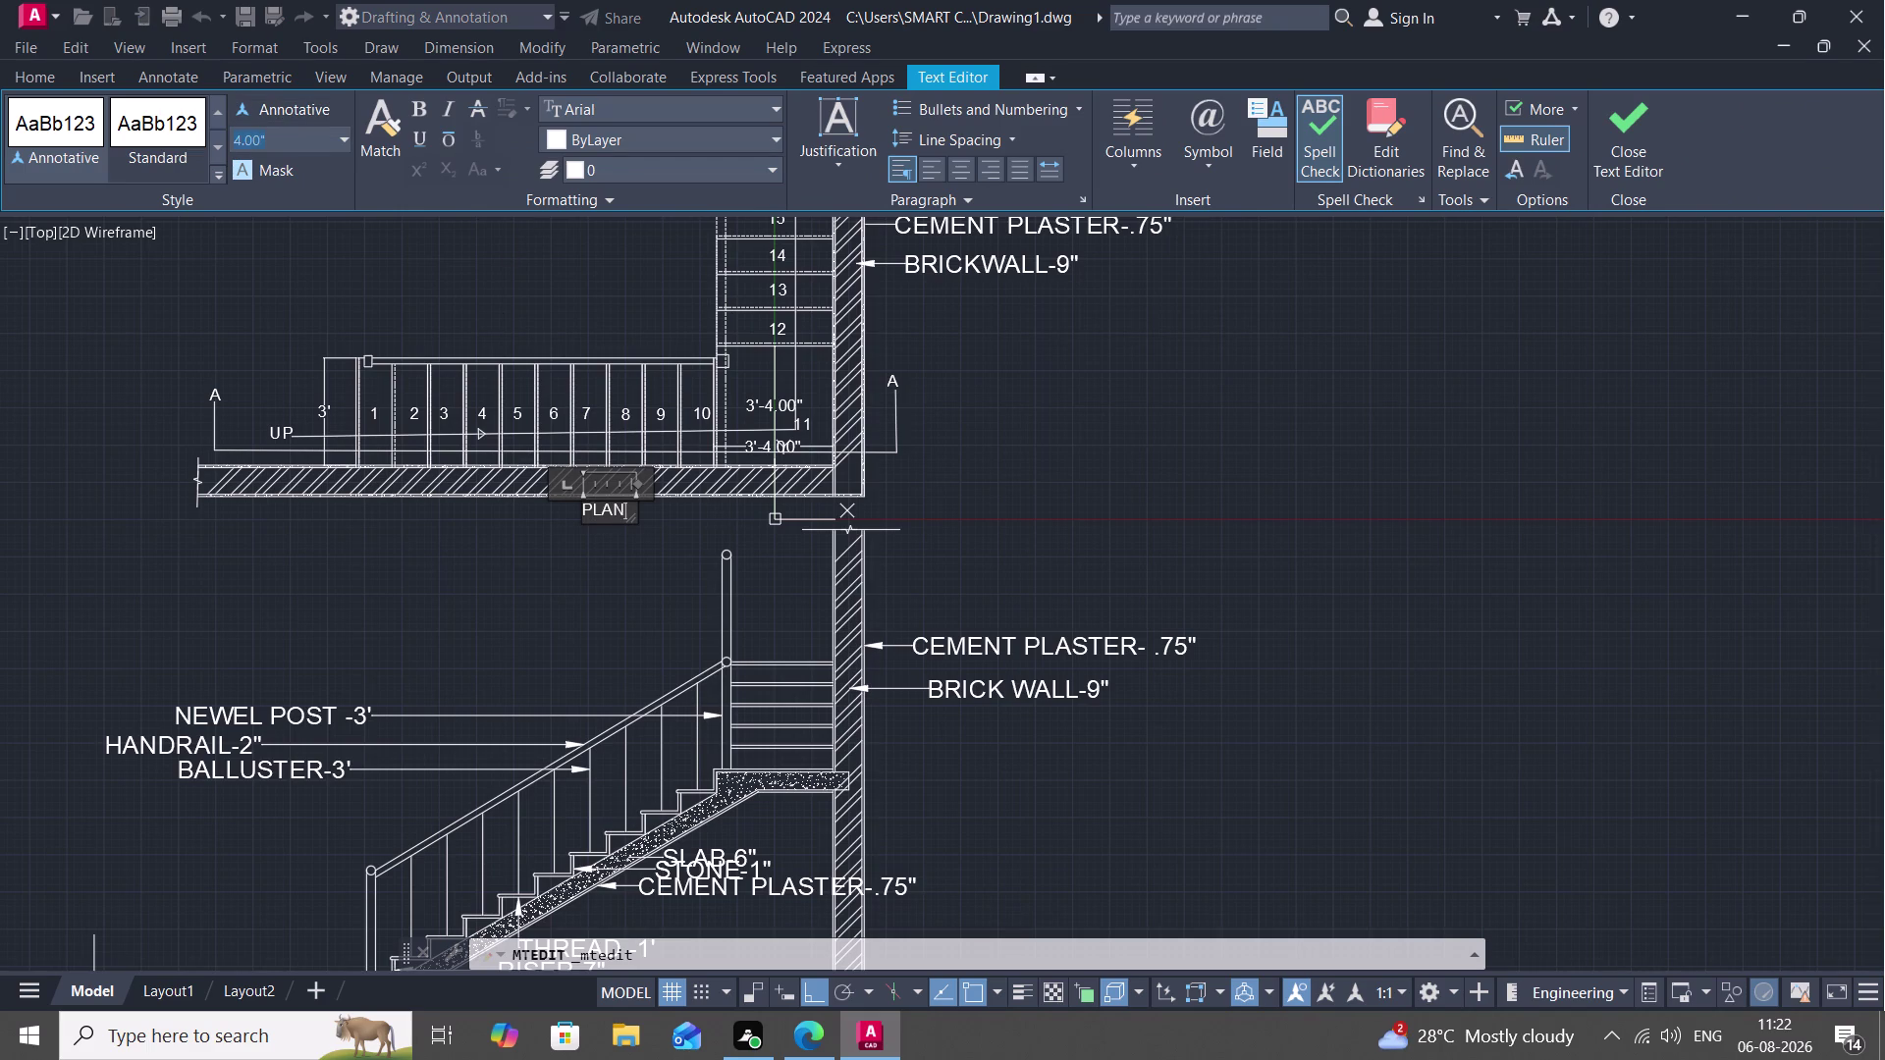
key(BackSpace)
text(2)
text(')
key(Return)
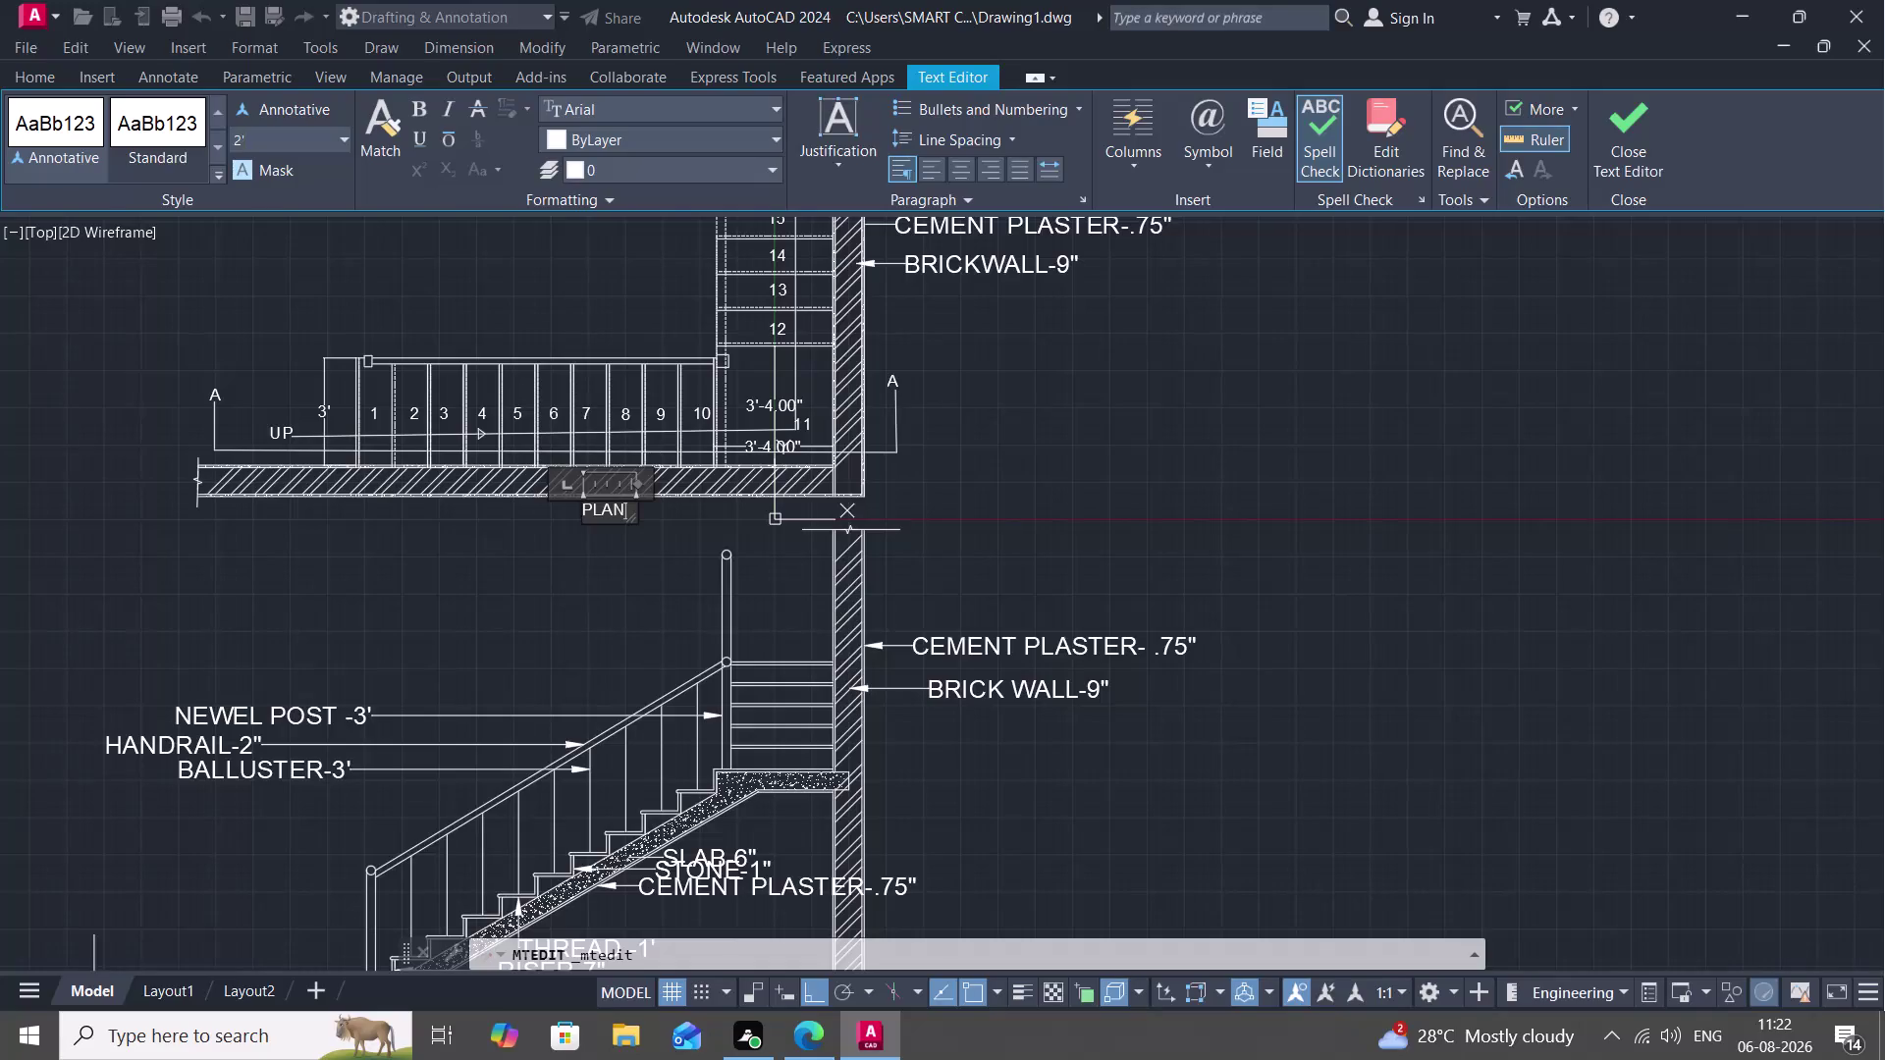
key(Return)
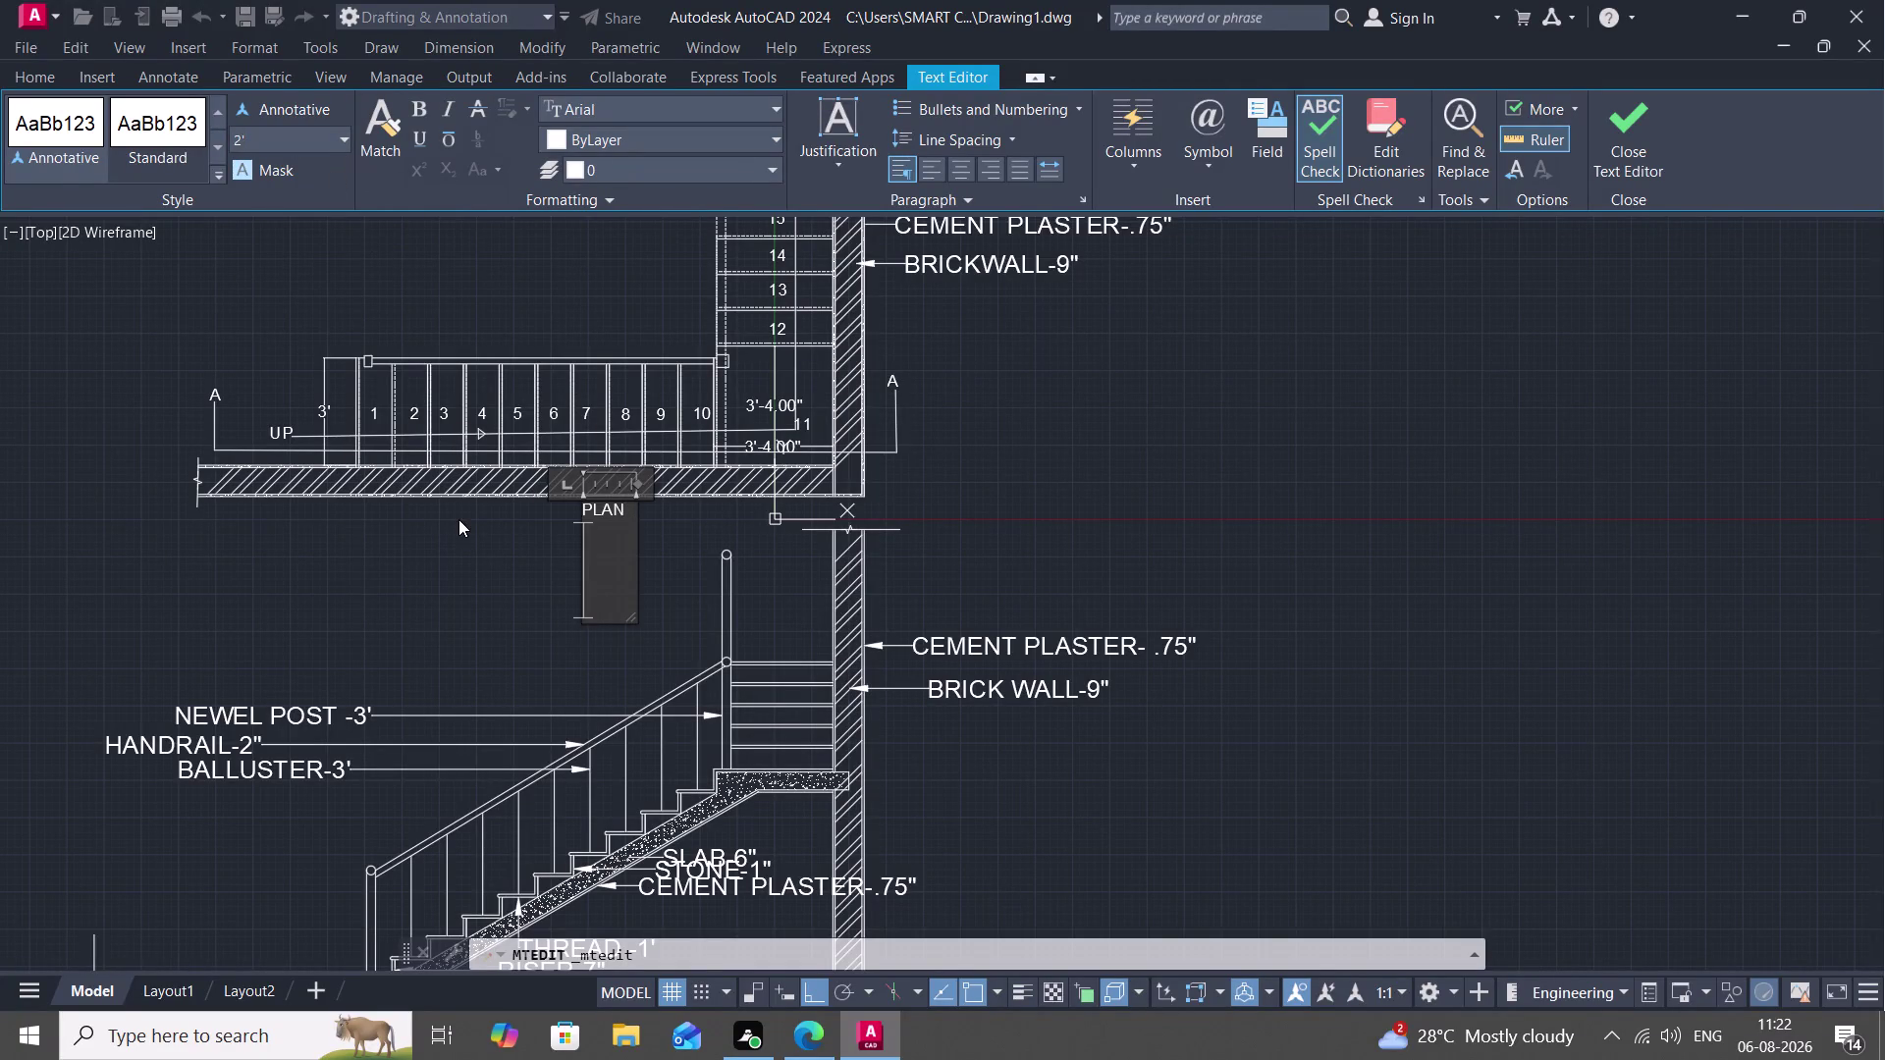
Select the PLAN text, change its height to 1'6", and exit editing.
triple_click(584, 501)
double_click(598, 500)
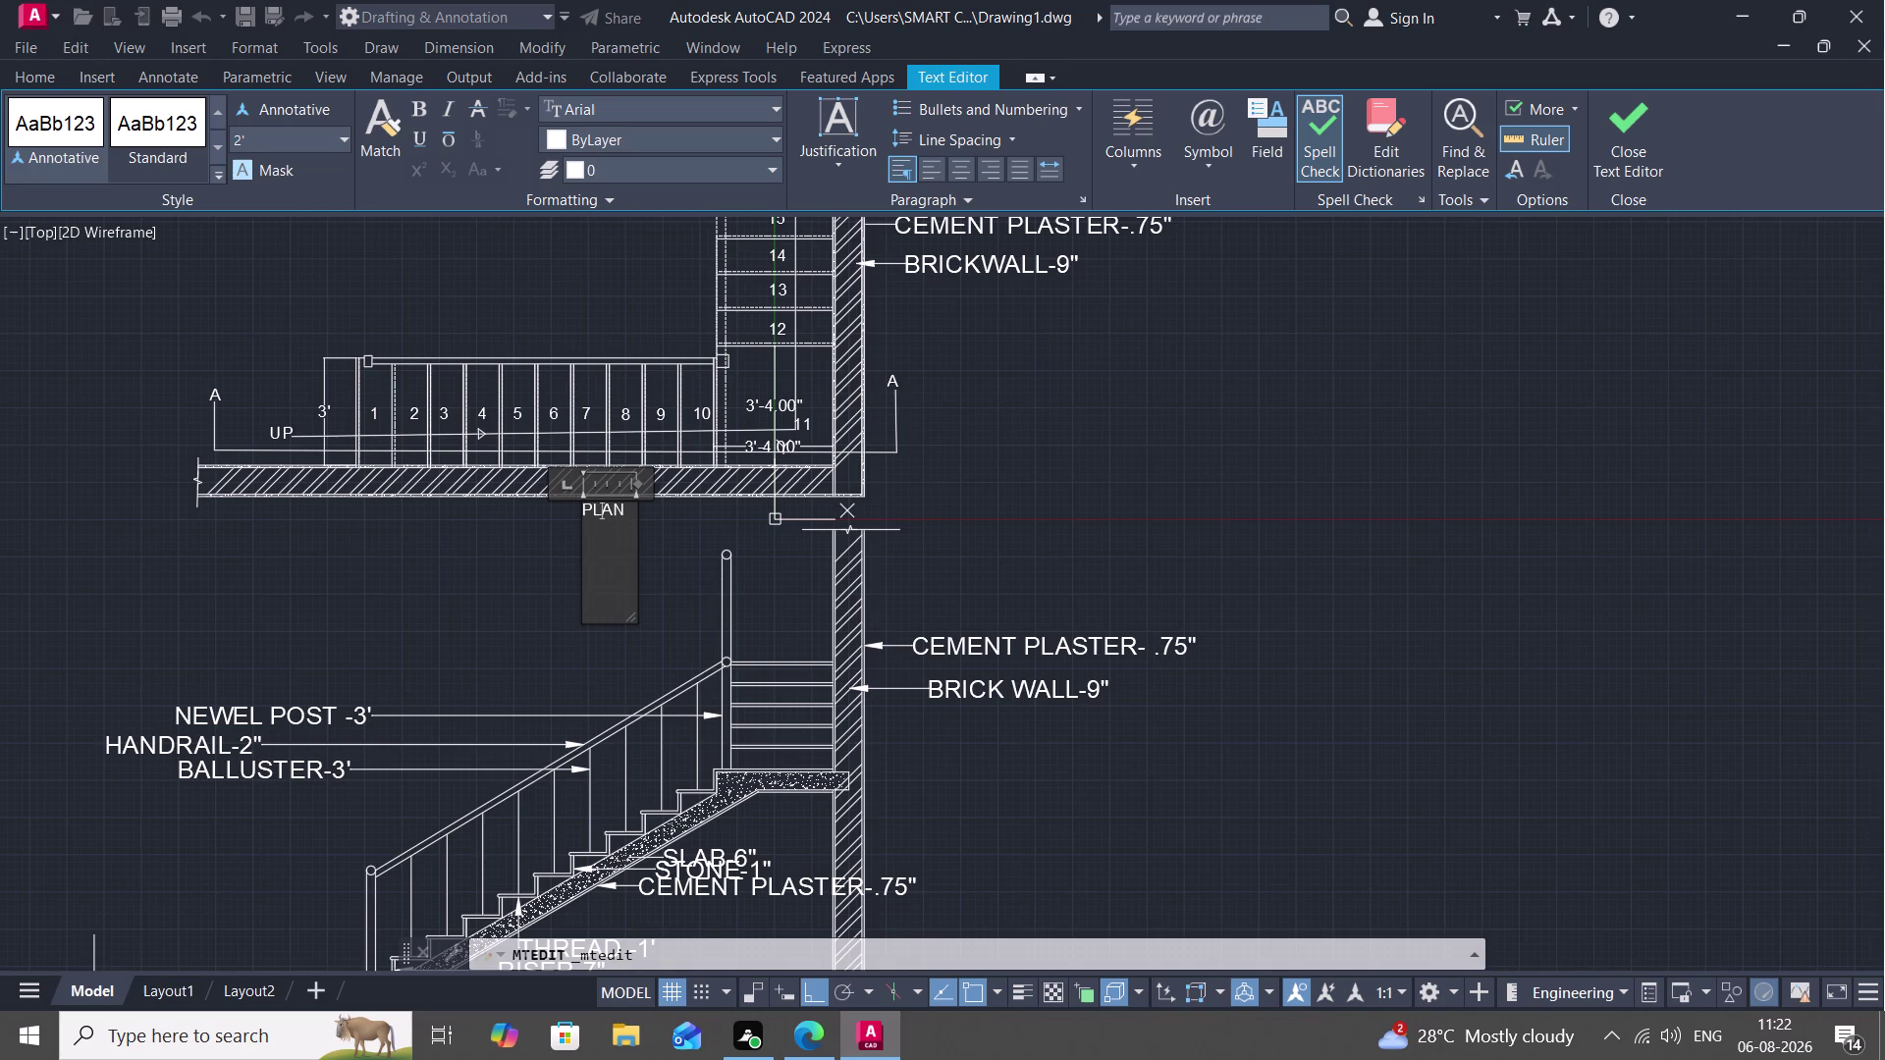
double_click(581, 504)
click(266, 145)
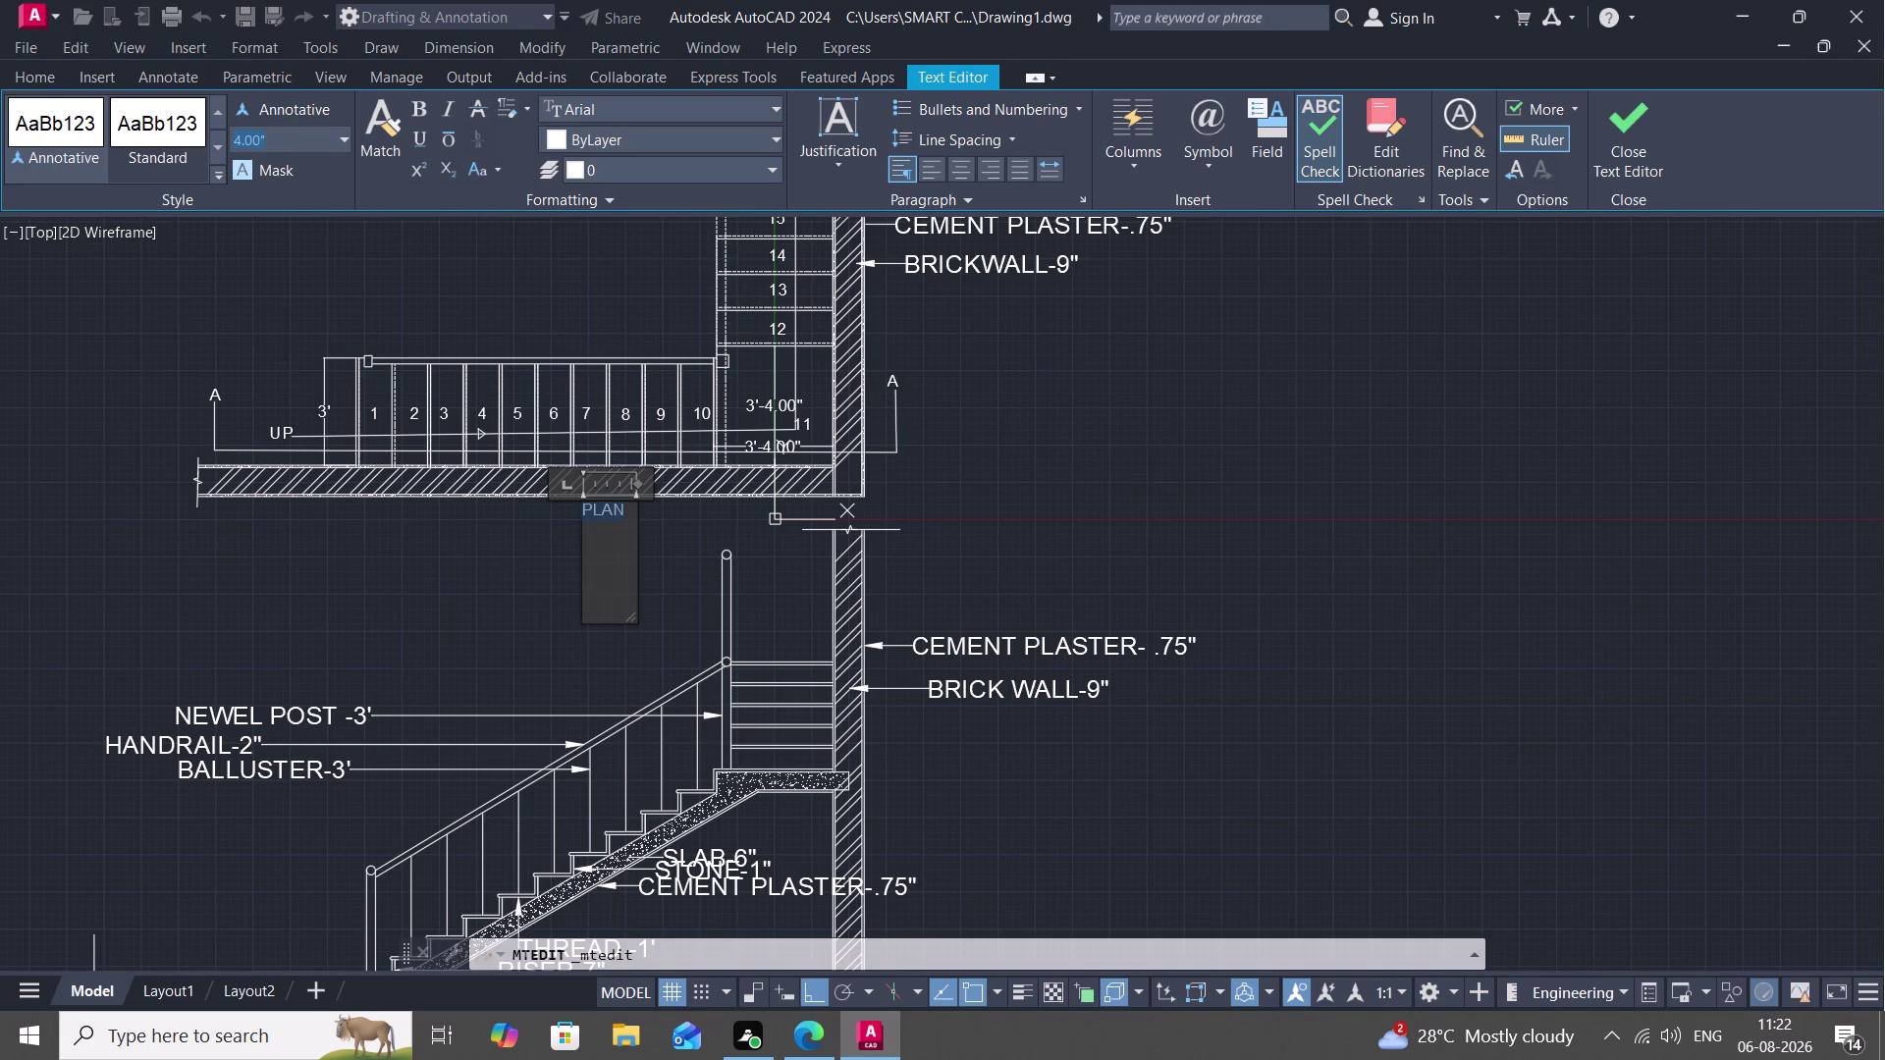
key(BackSpace)
key(BackSpace)
key(1)
key(apostrophe)
text(6")
key(Return)
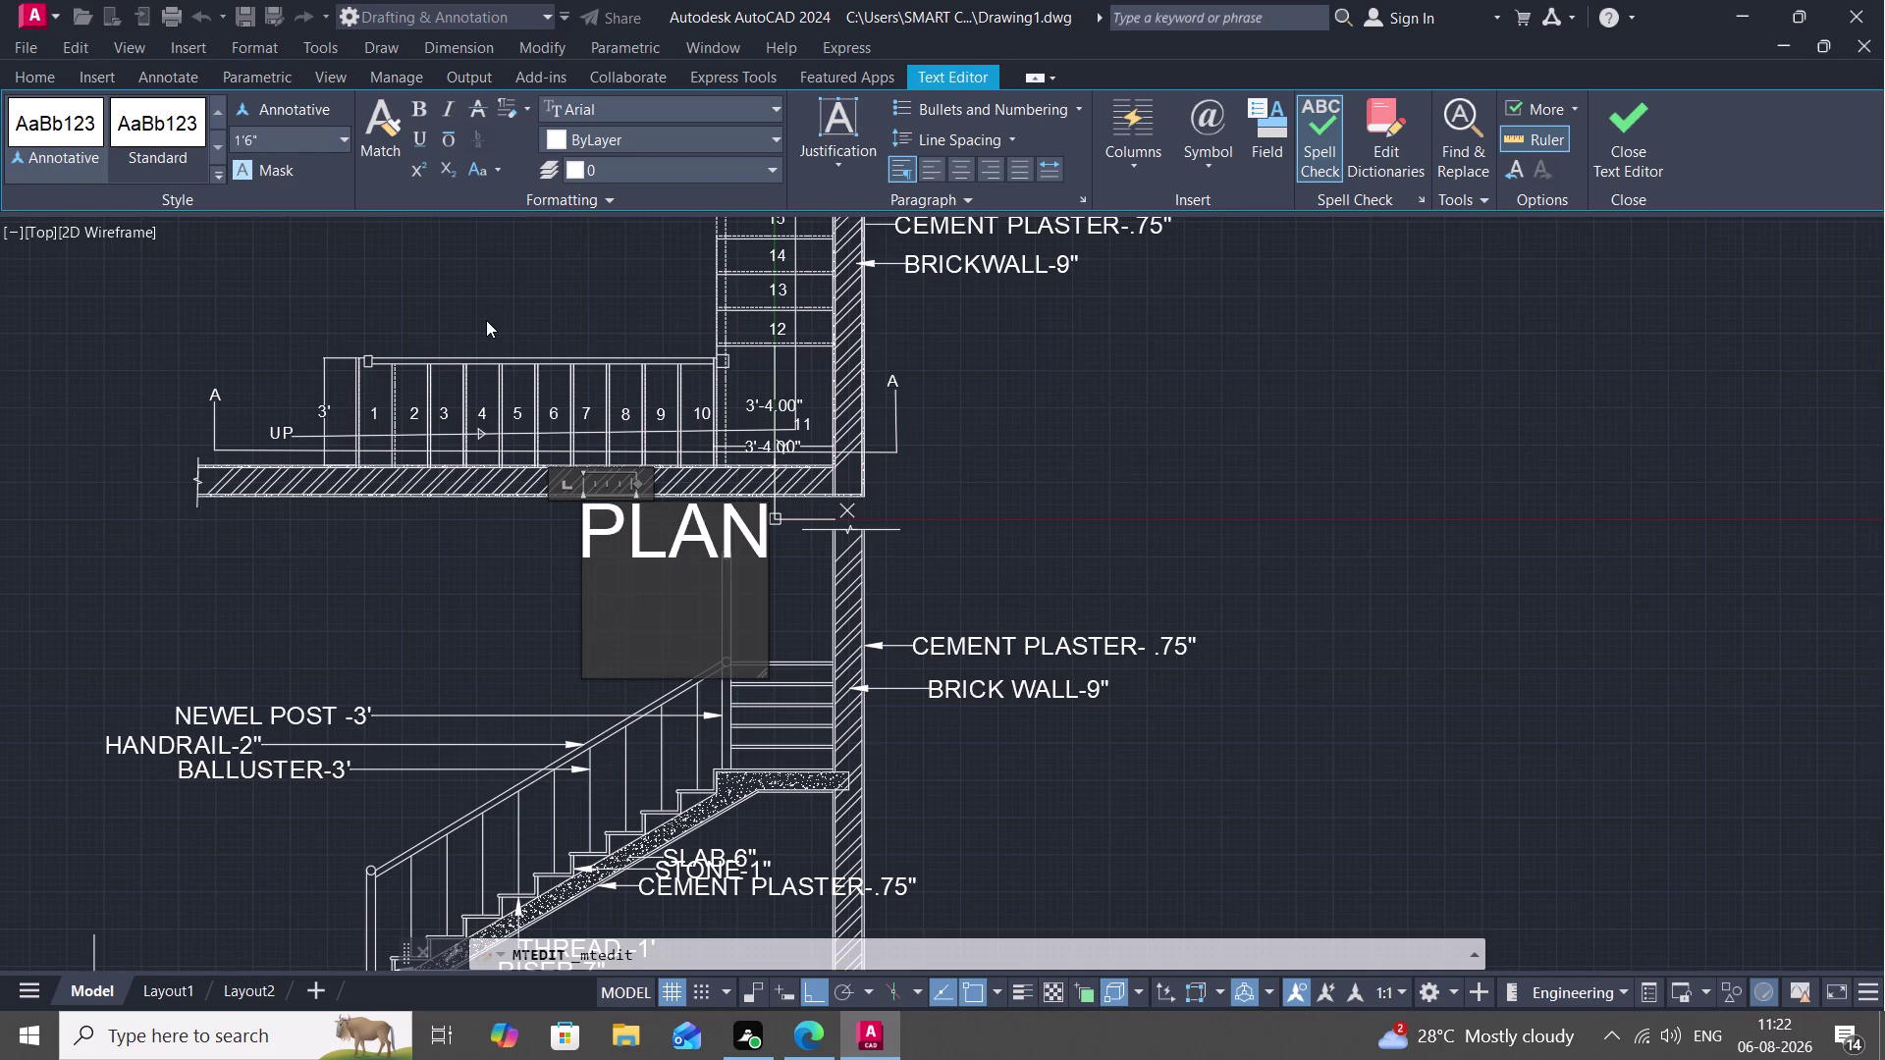
key(Escape)
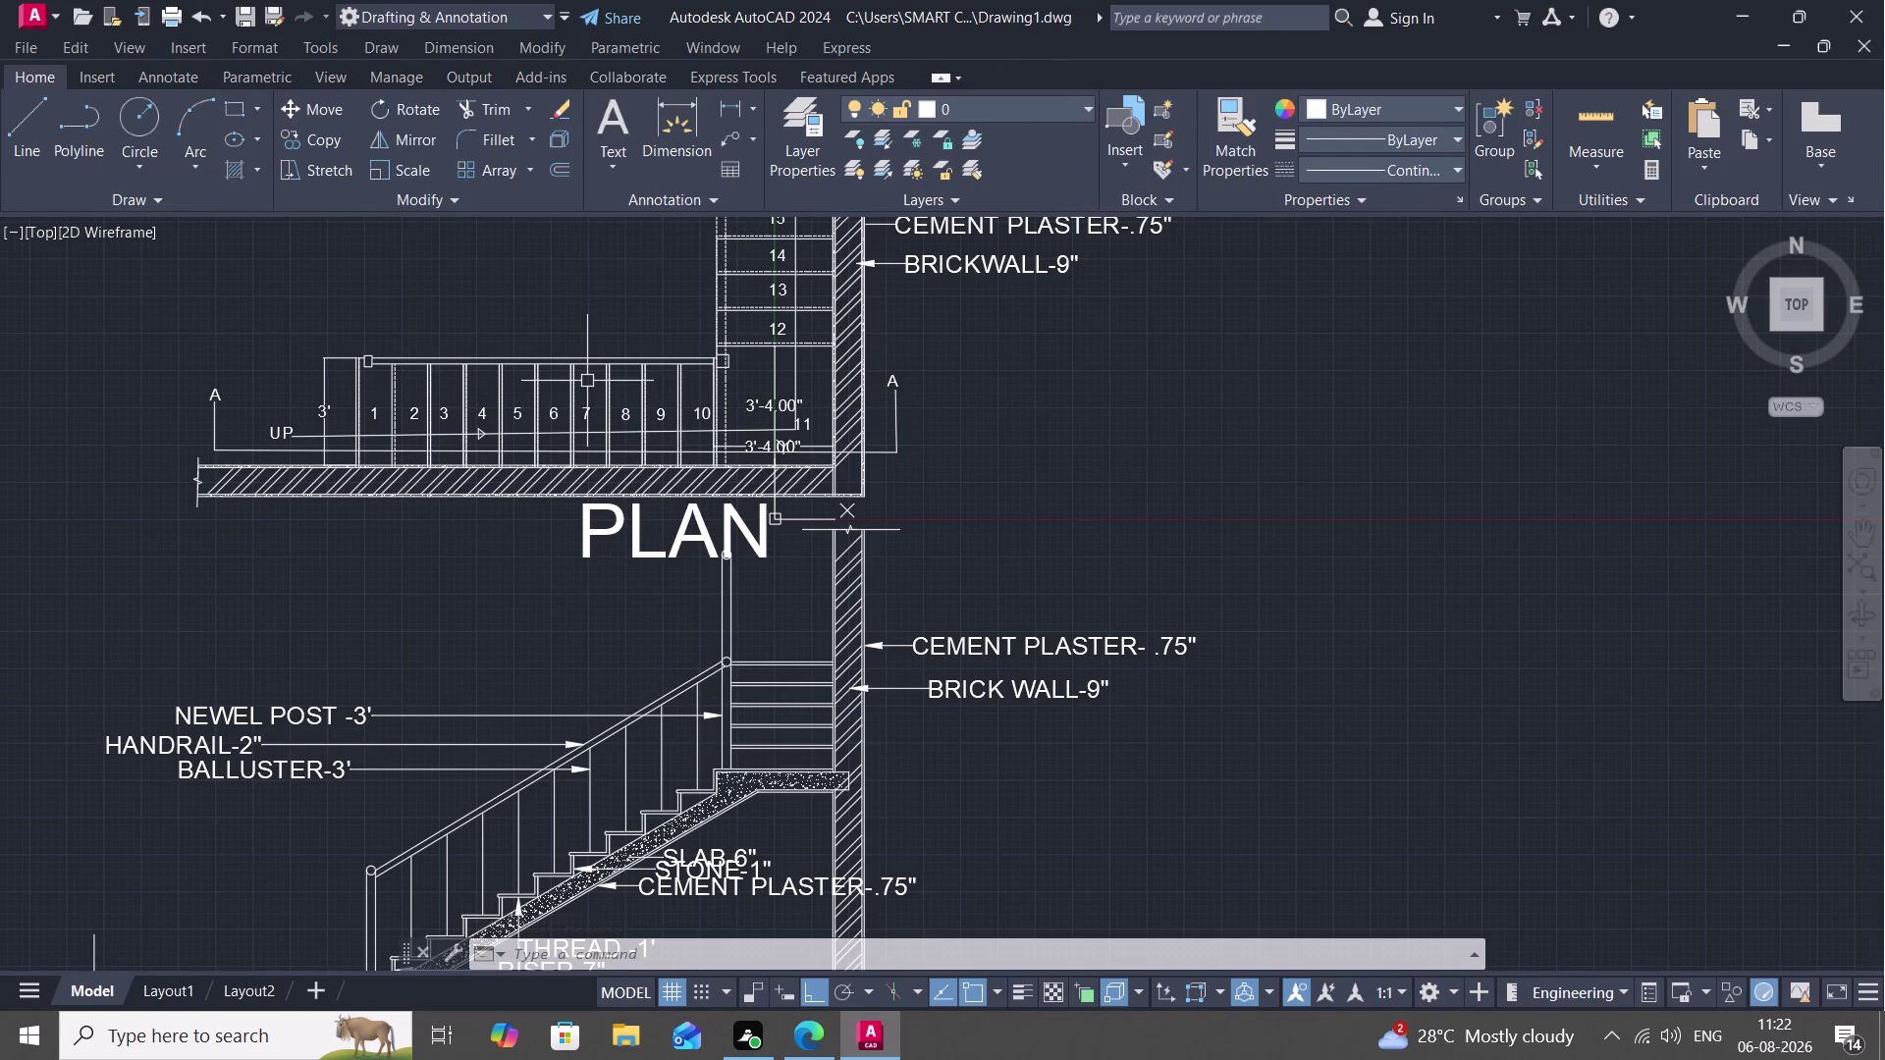
Start moving the PLAN title with MOVE, then cancel the move.
text(M)
key(space)
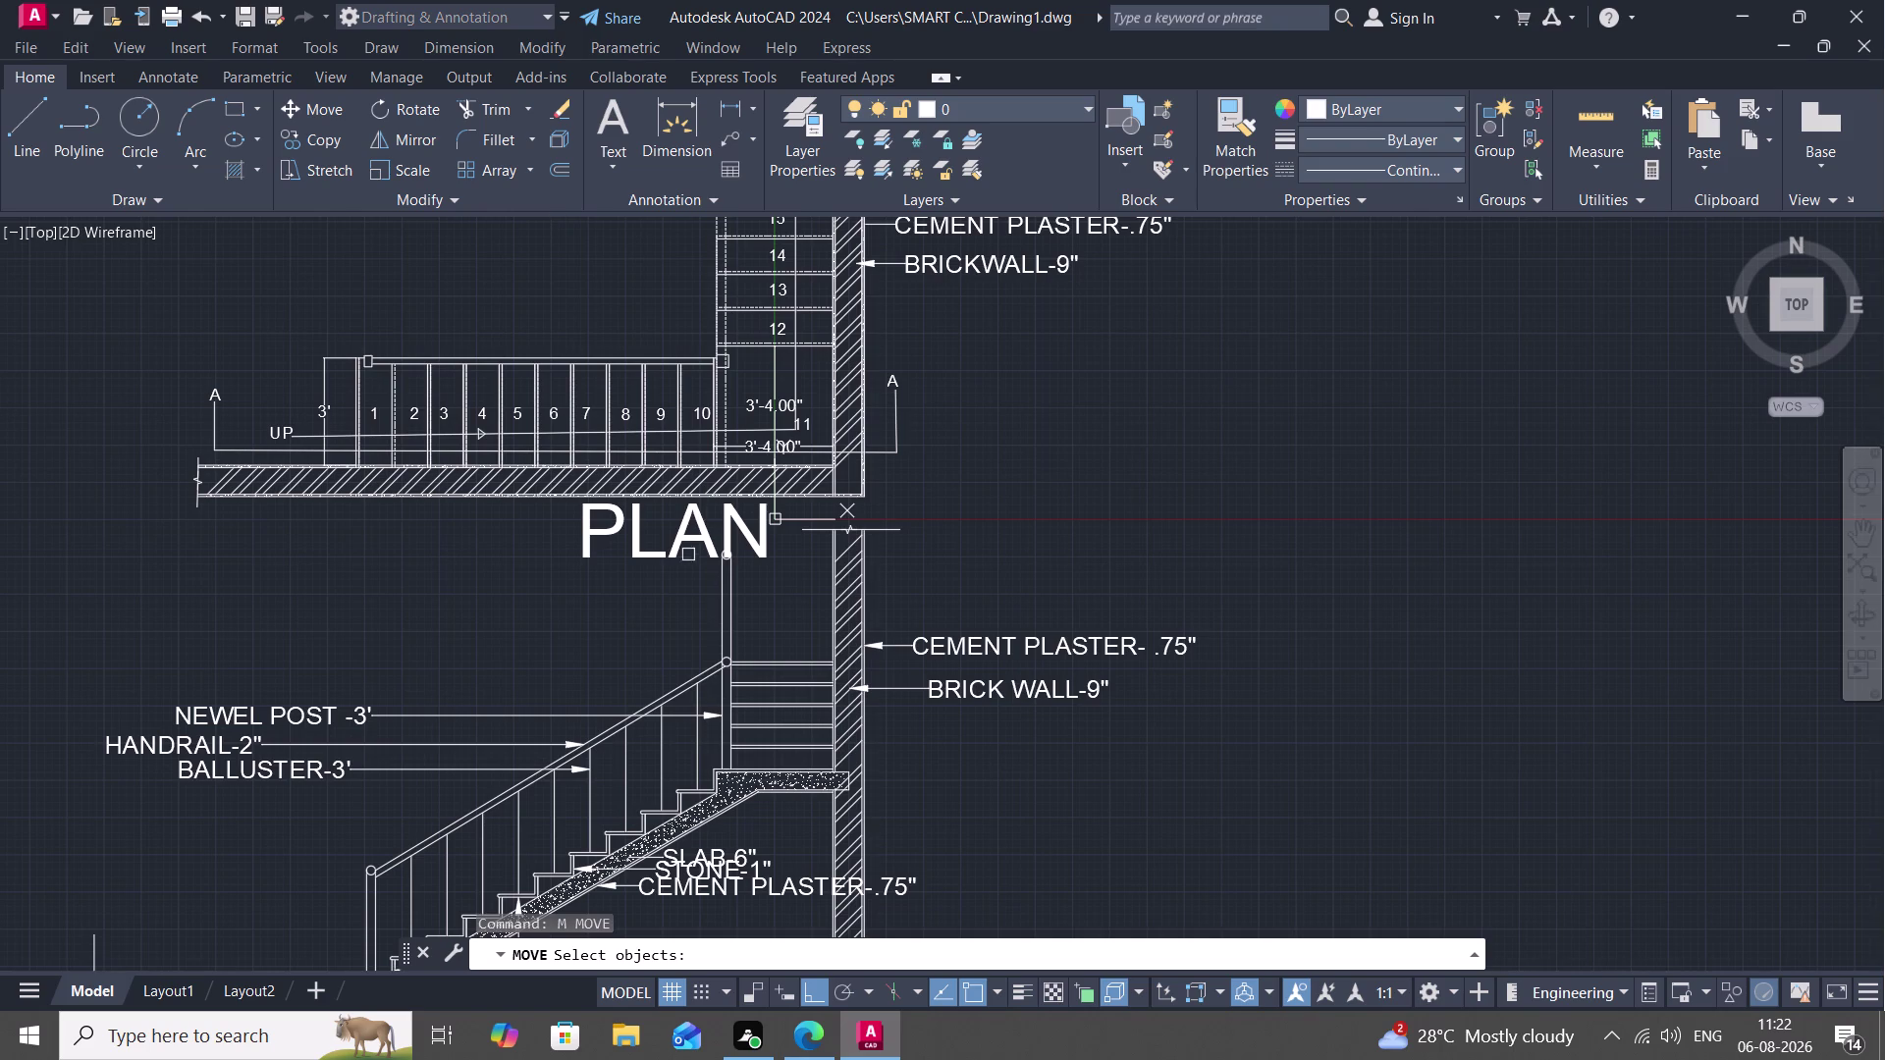
click(673, 550)
click(666, 550)
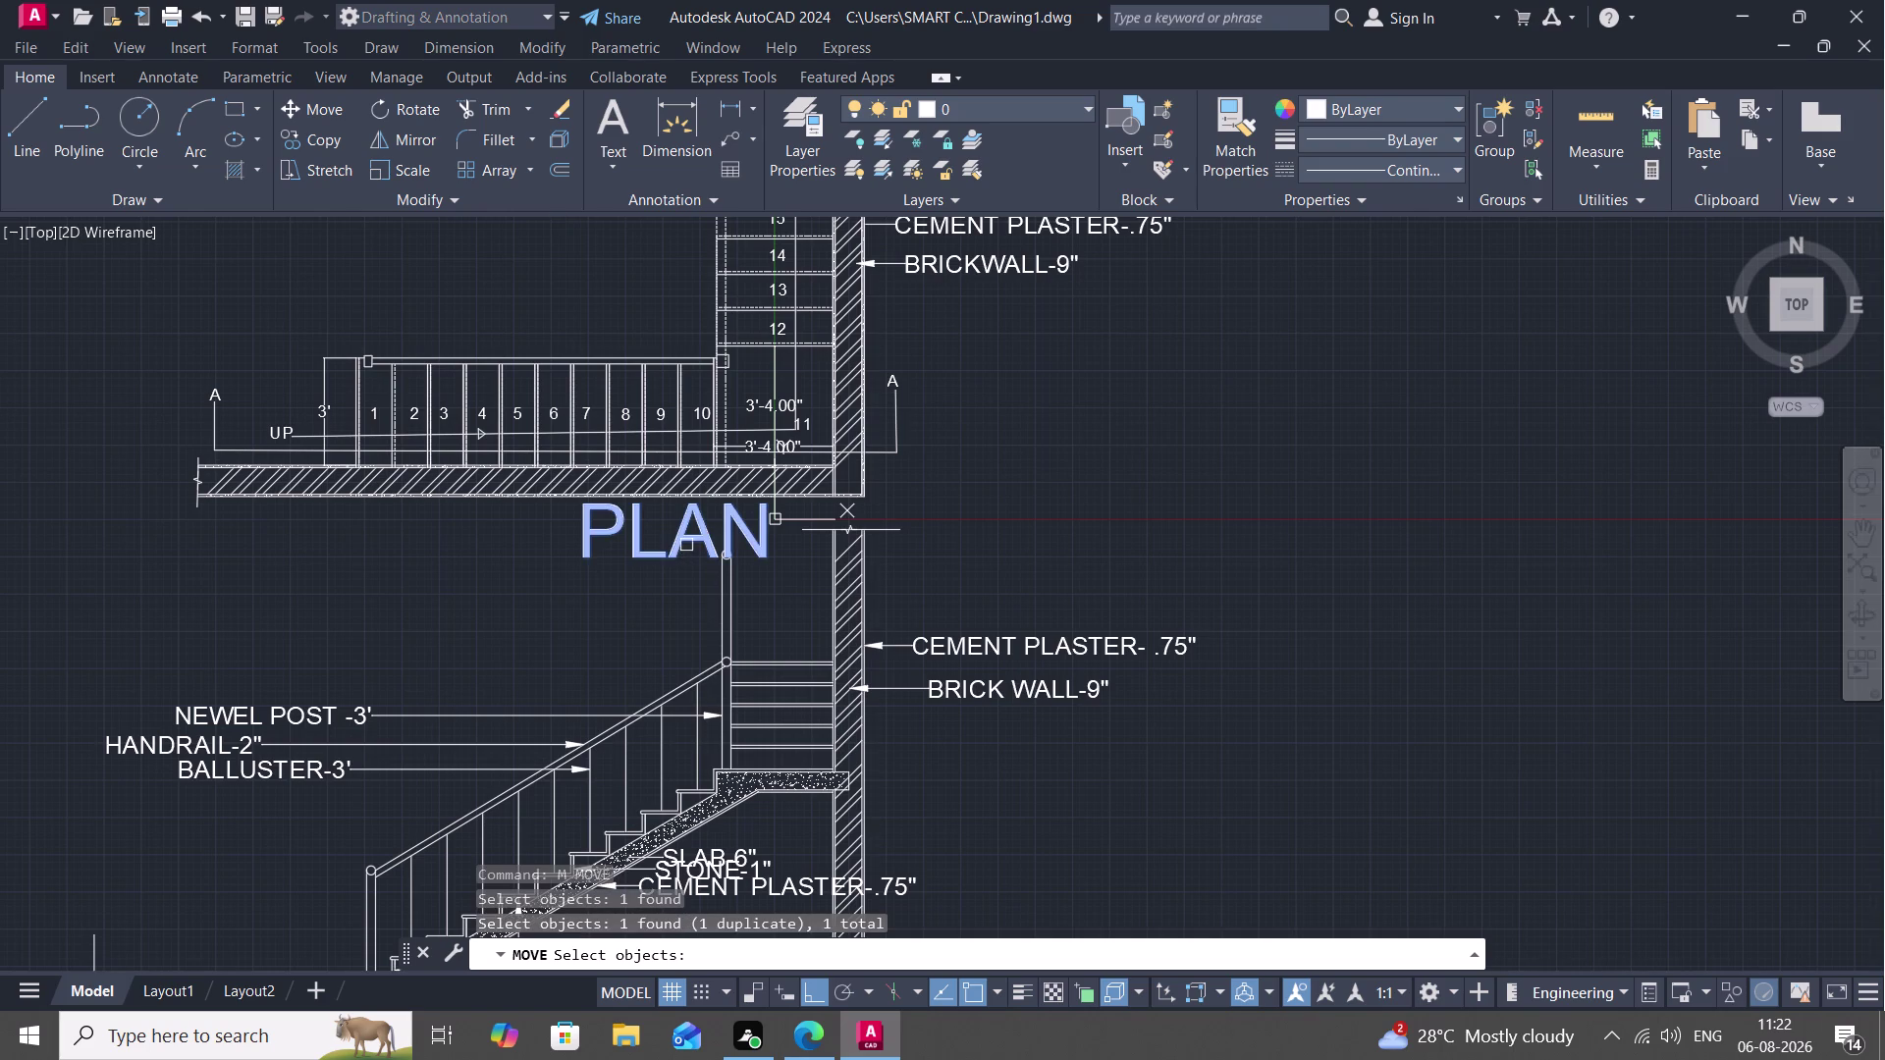
click(708, 530)
right_click(700, 535)
click(664, 536)
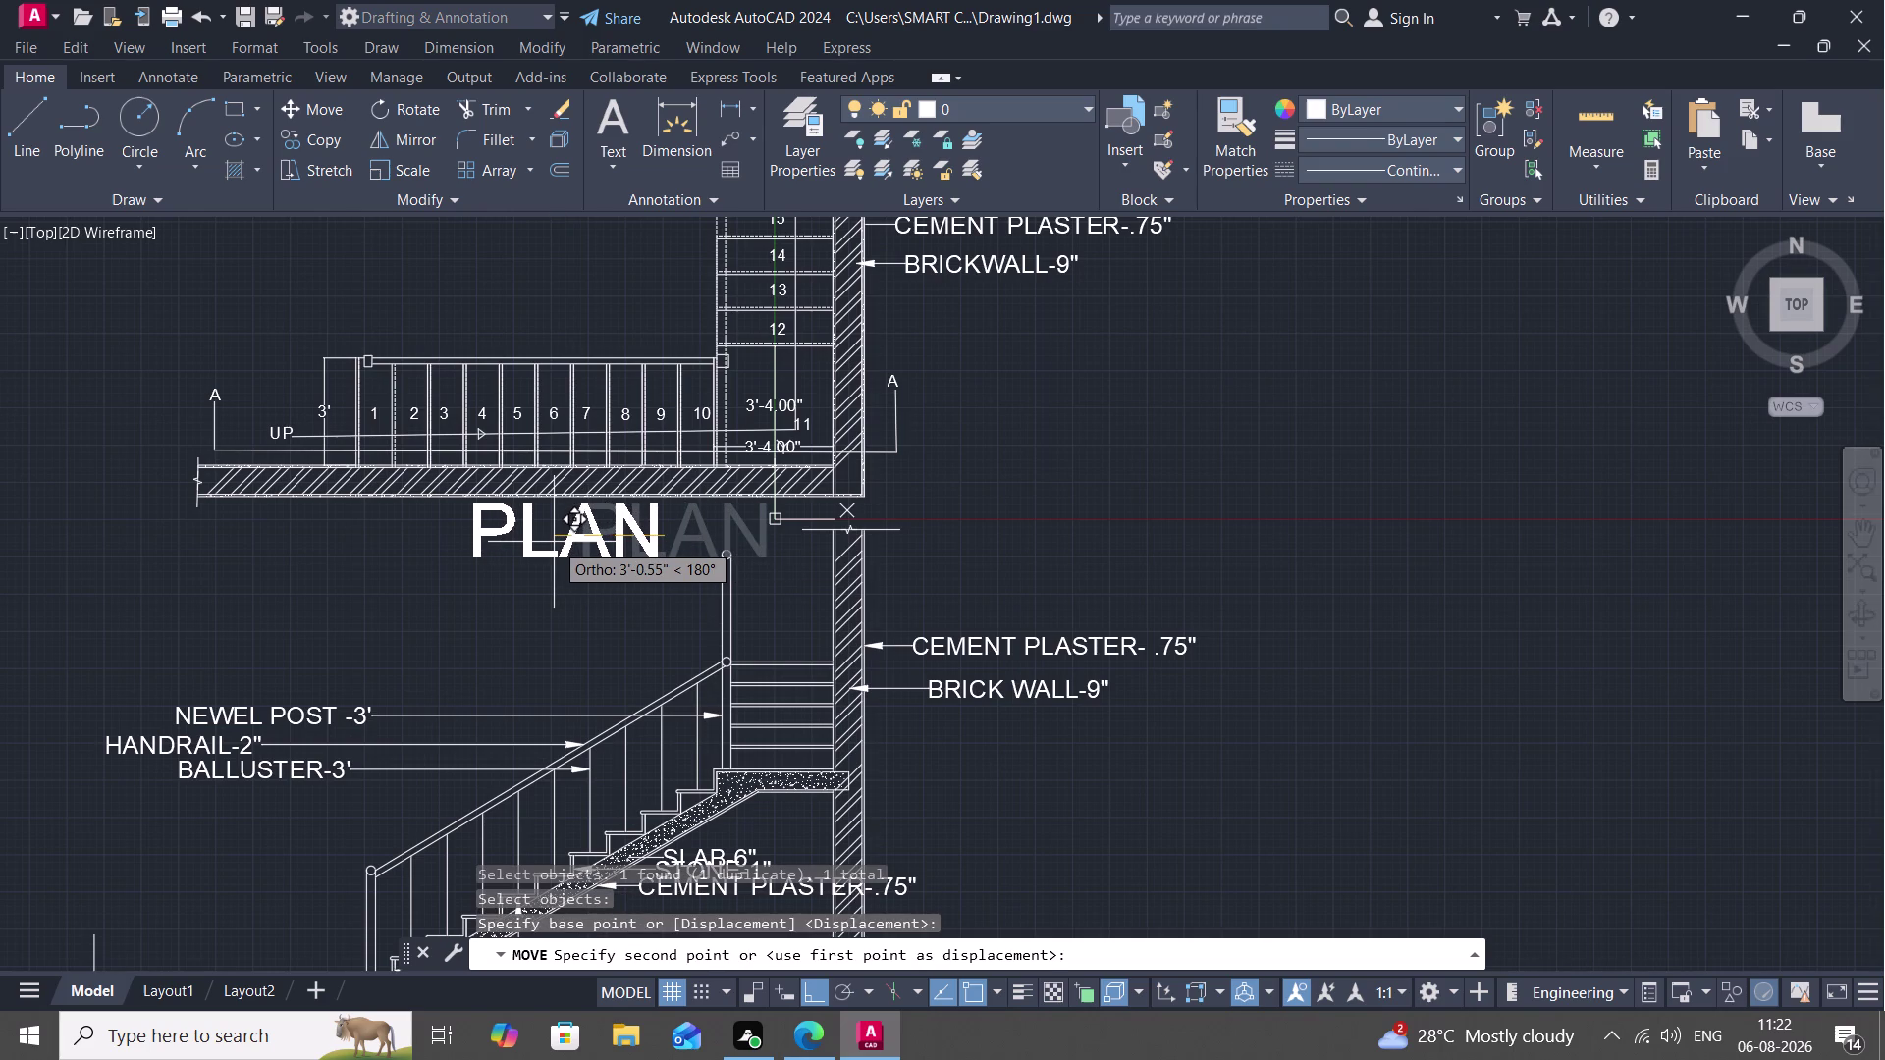
click(550, 536)
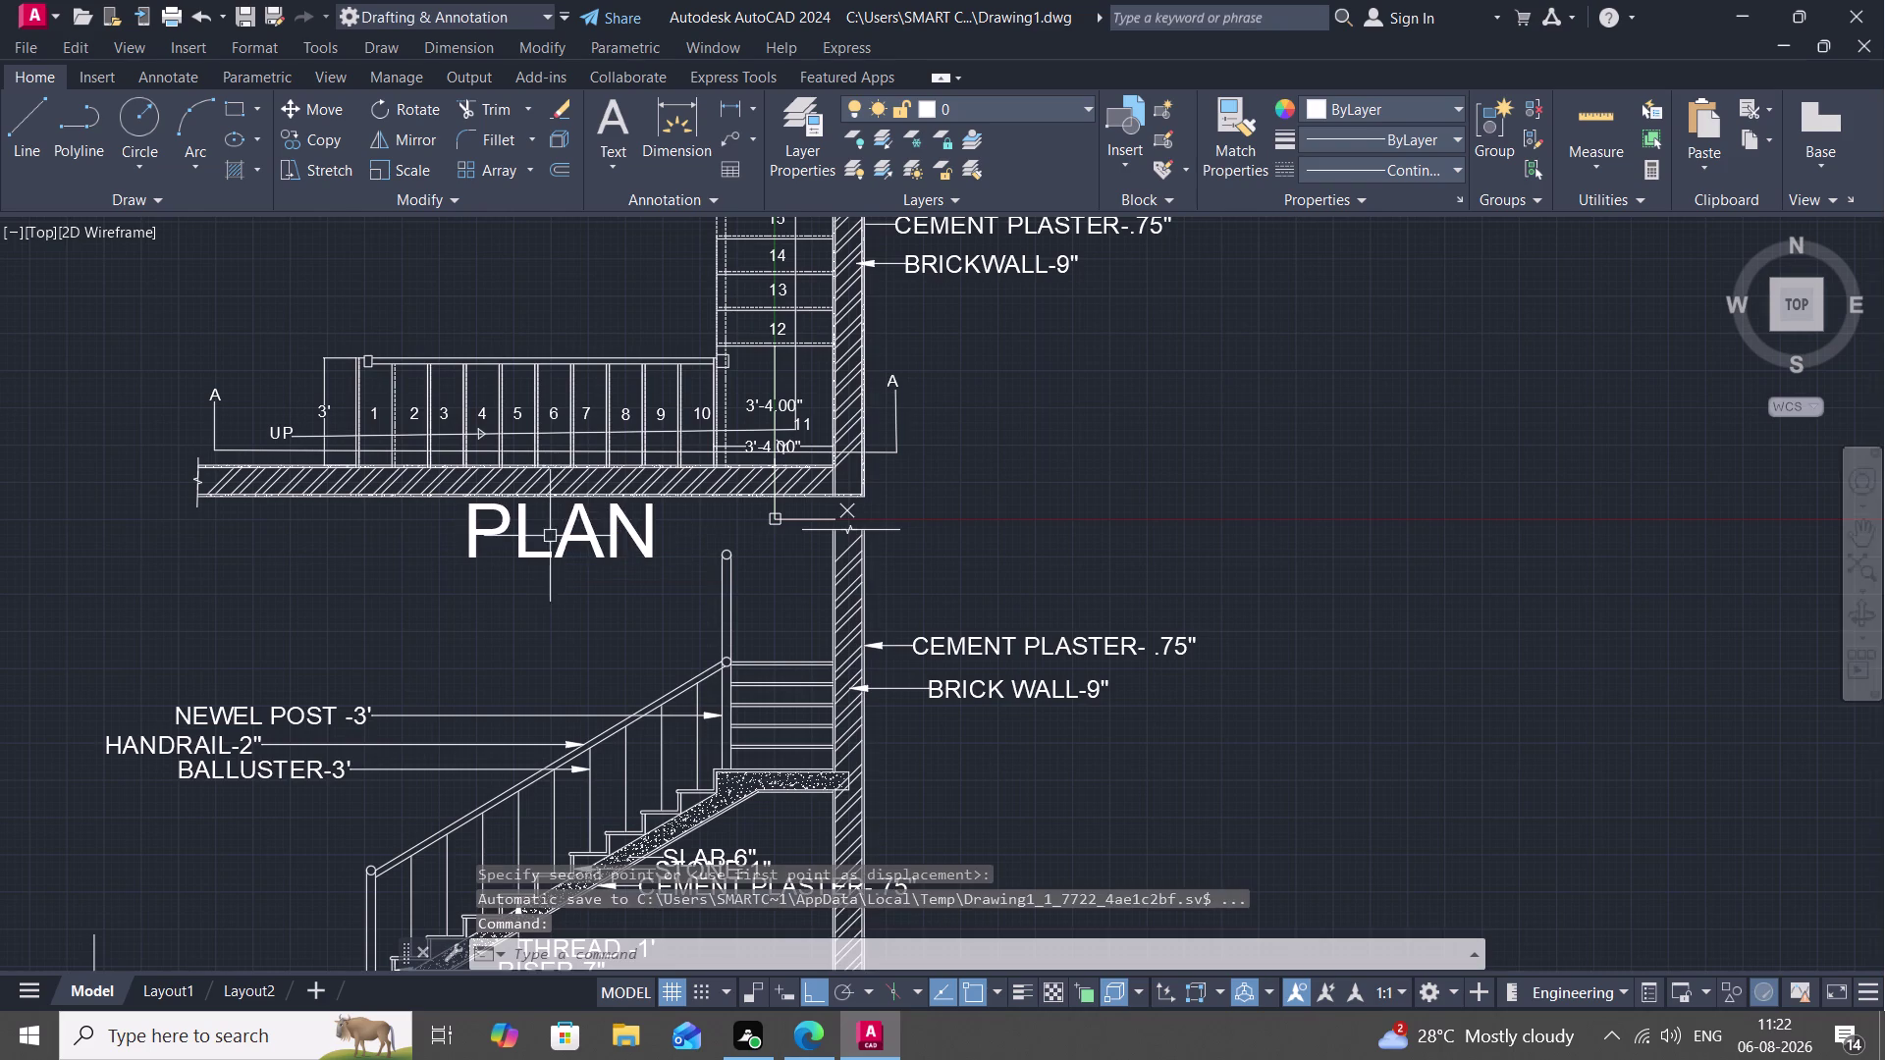
key(Escape)
Select the section's brick wall and hatch for a move, then cancel without moving.
text(M)
key(space)
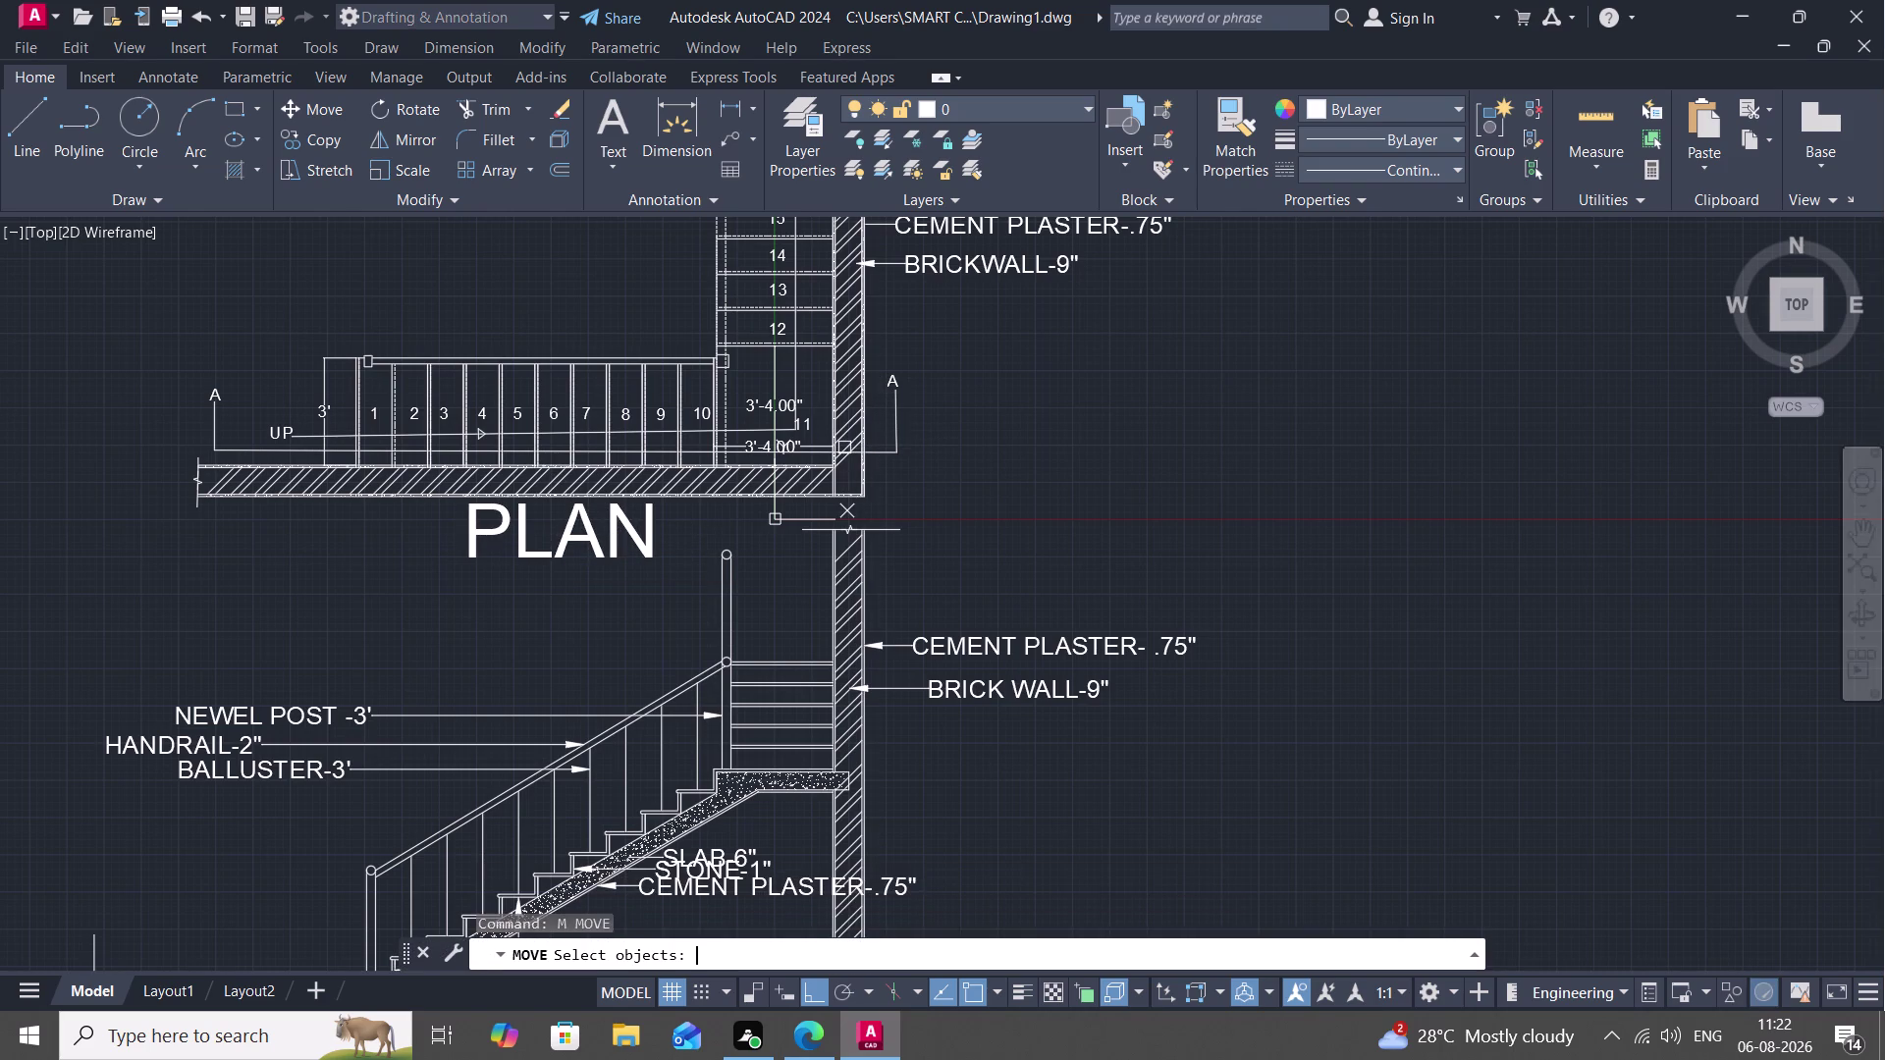
click(835, 567)
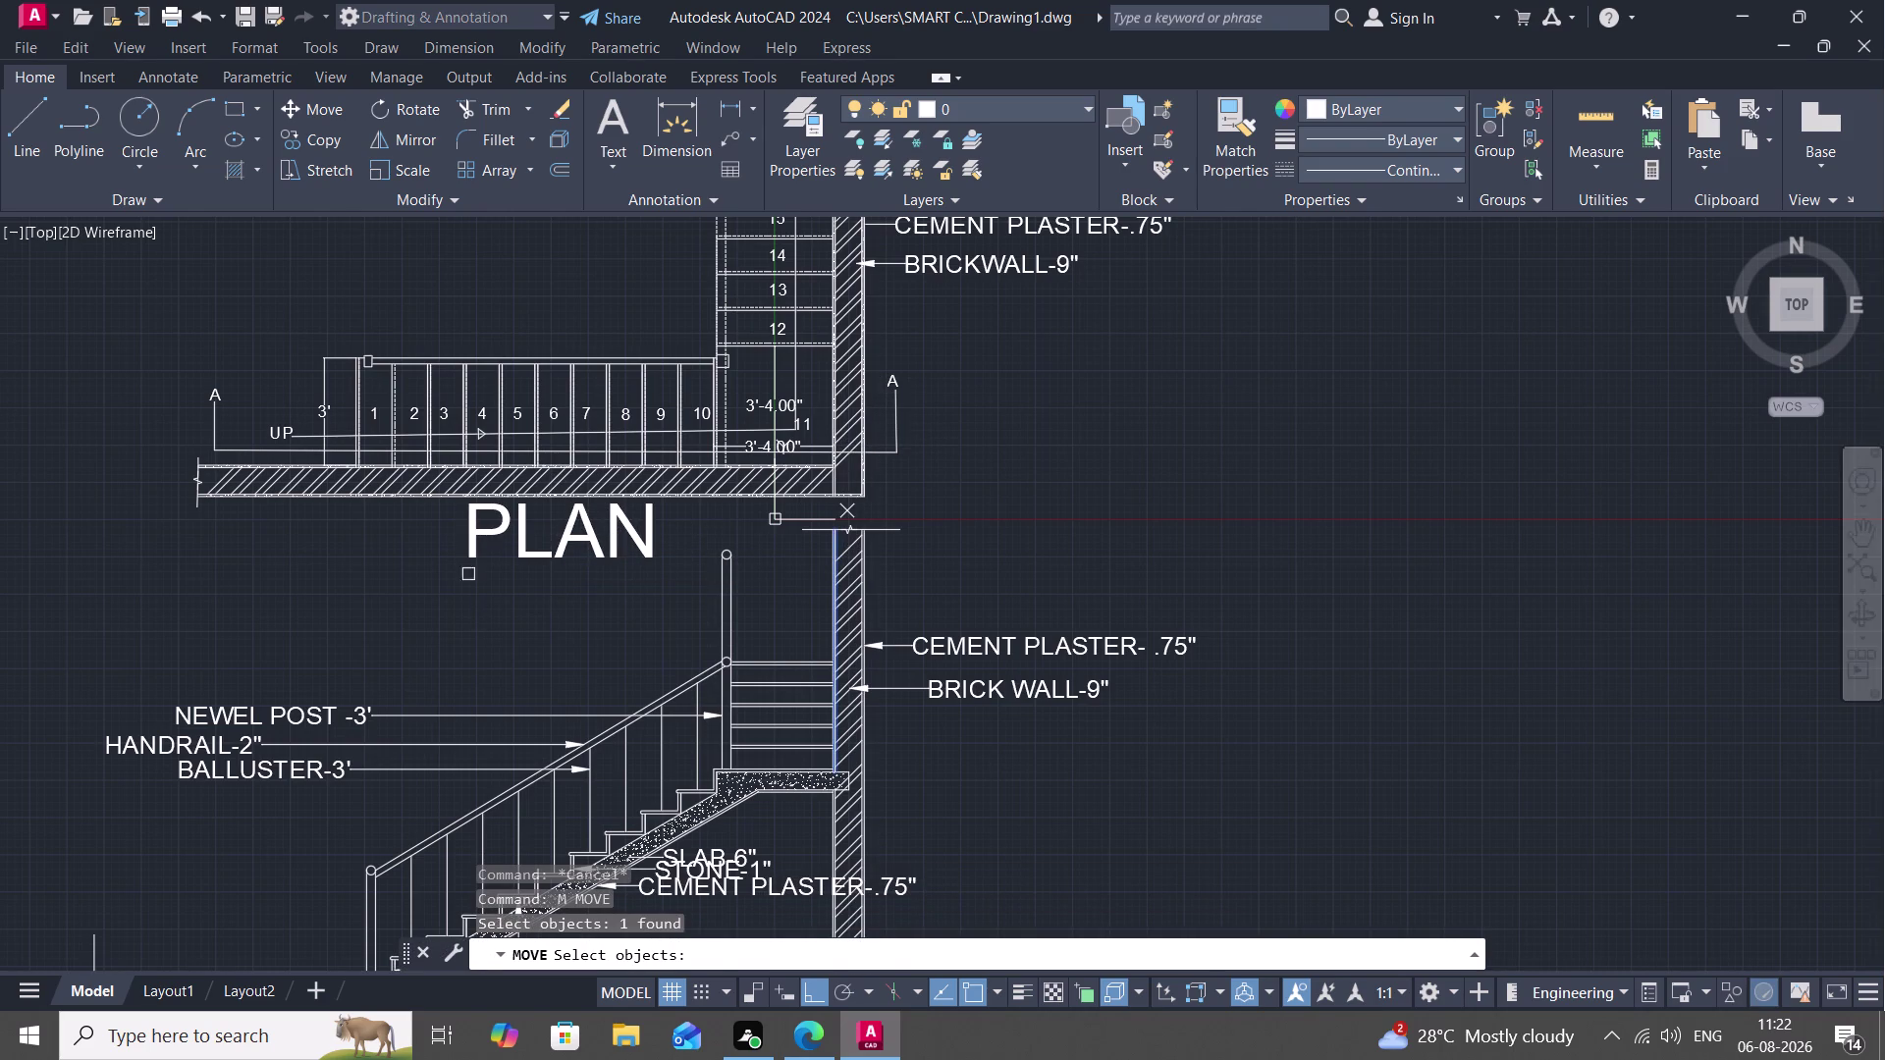
drag(393, 518, 866, 568)
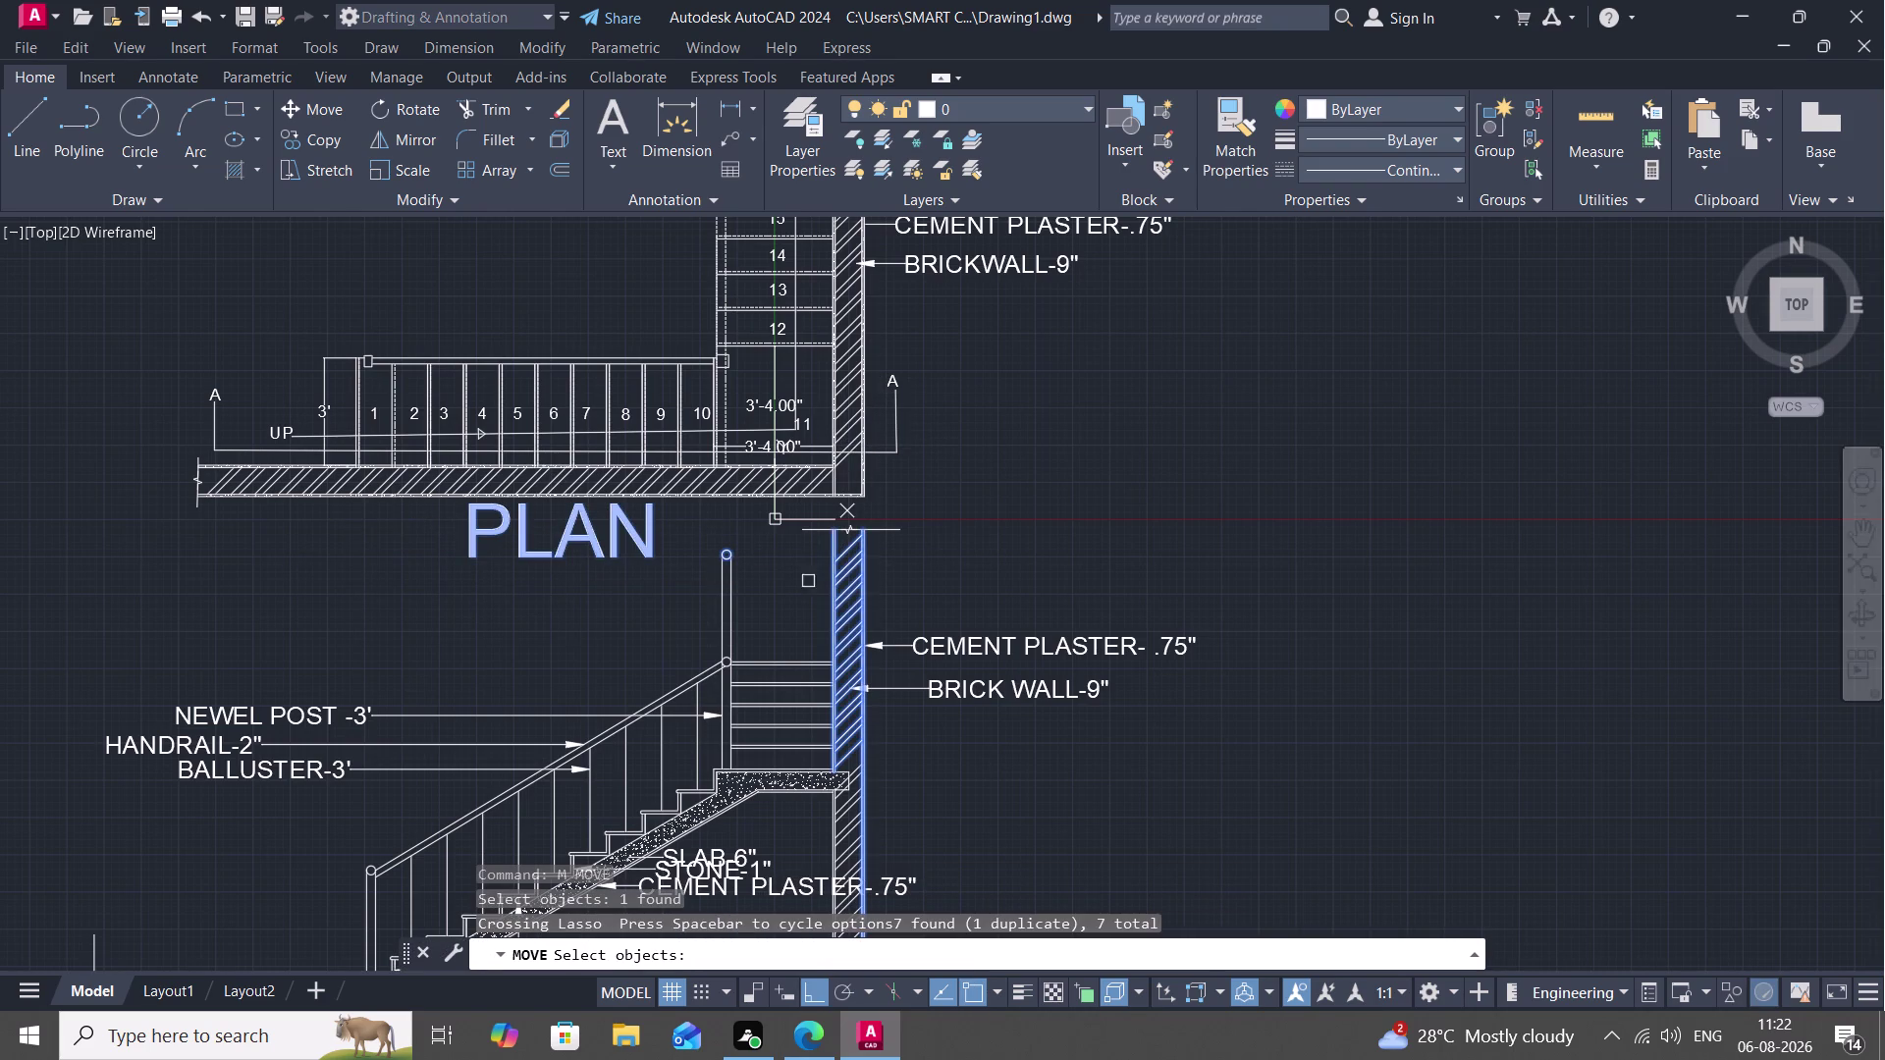
key(Escape)
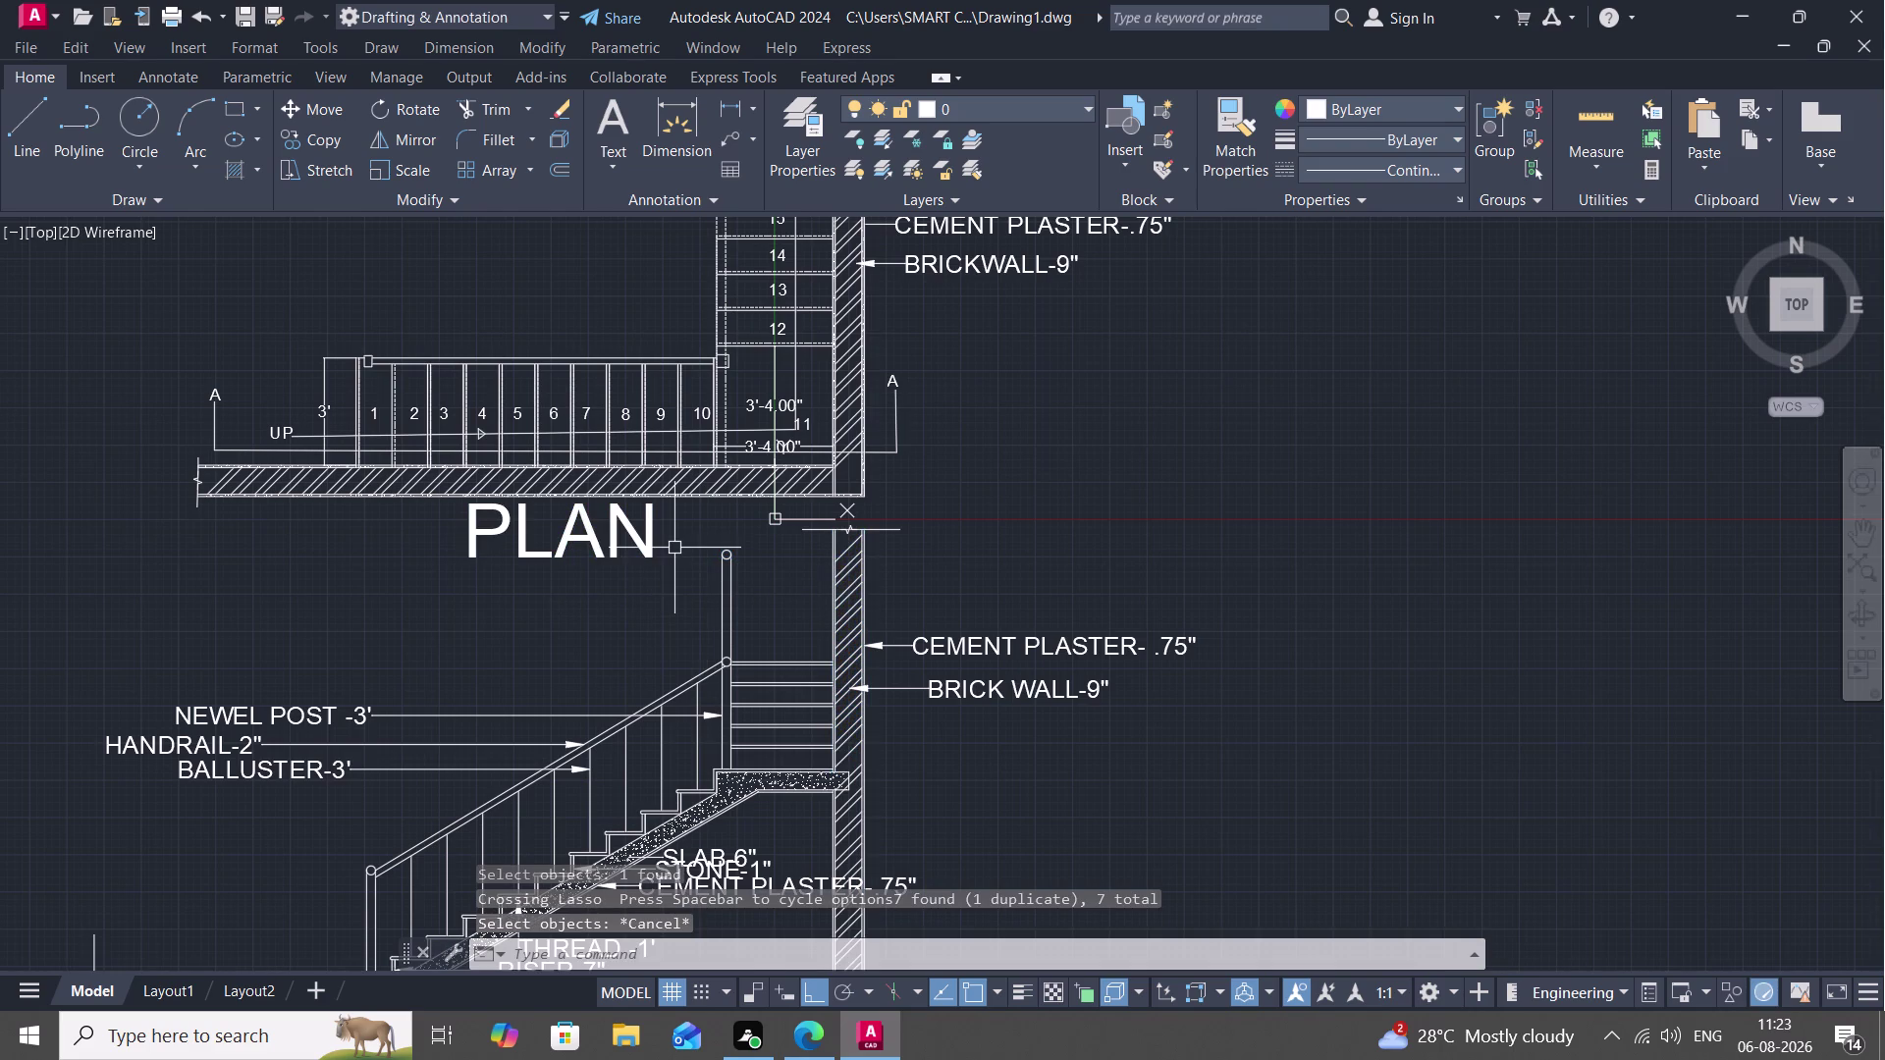
Zoom and pan to bring the plan and section back into view.
scroll(up, 3)
middle_drag(573, 566, 802, 261)
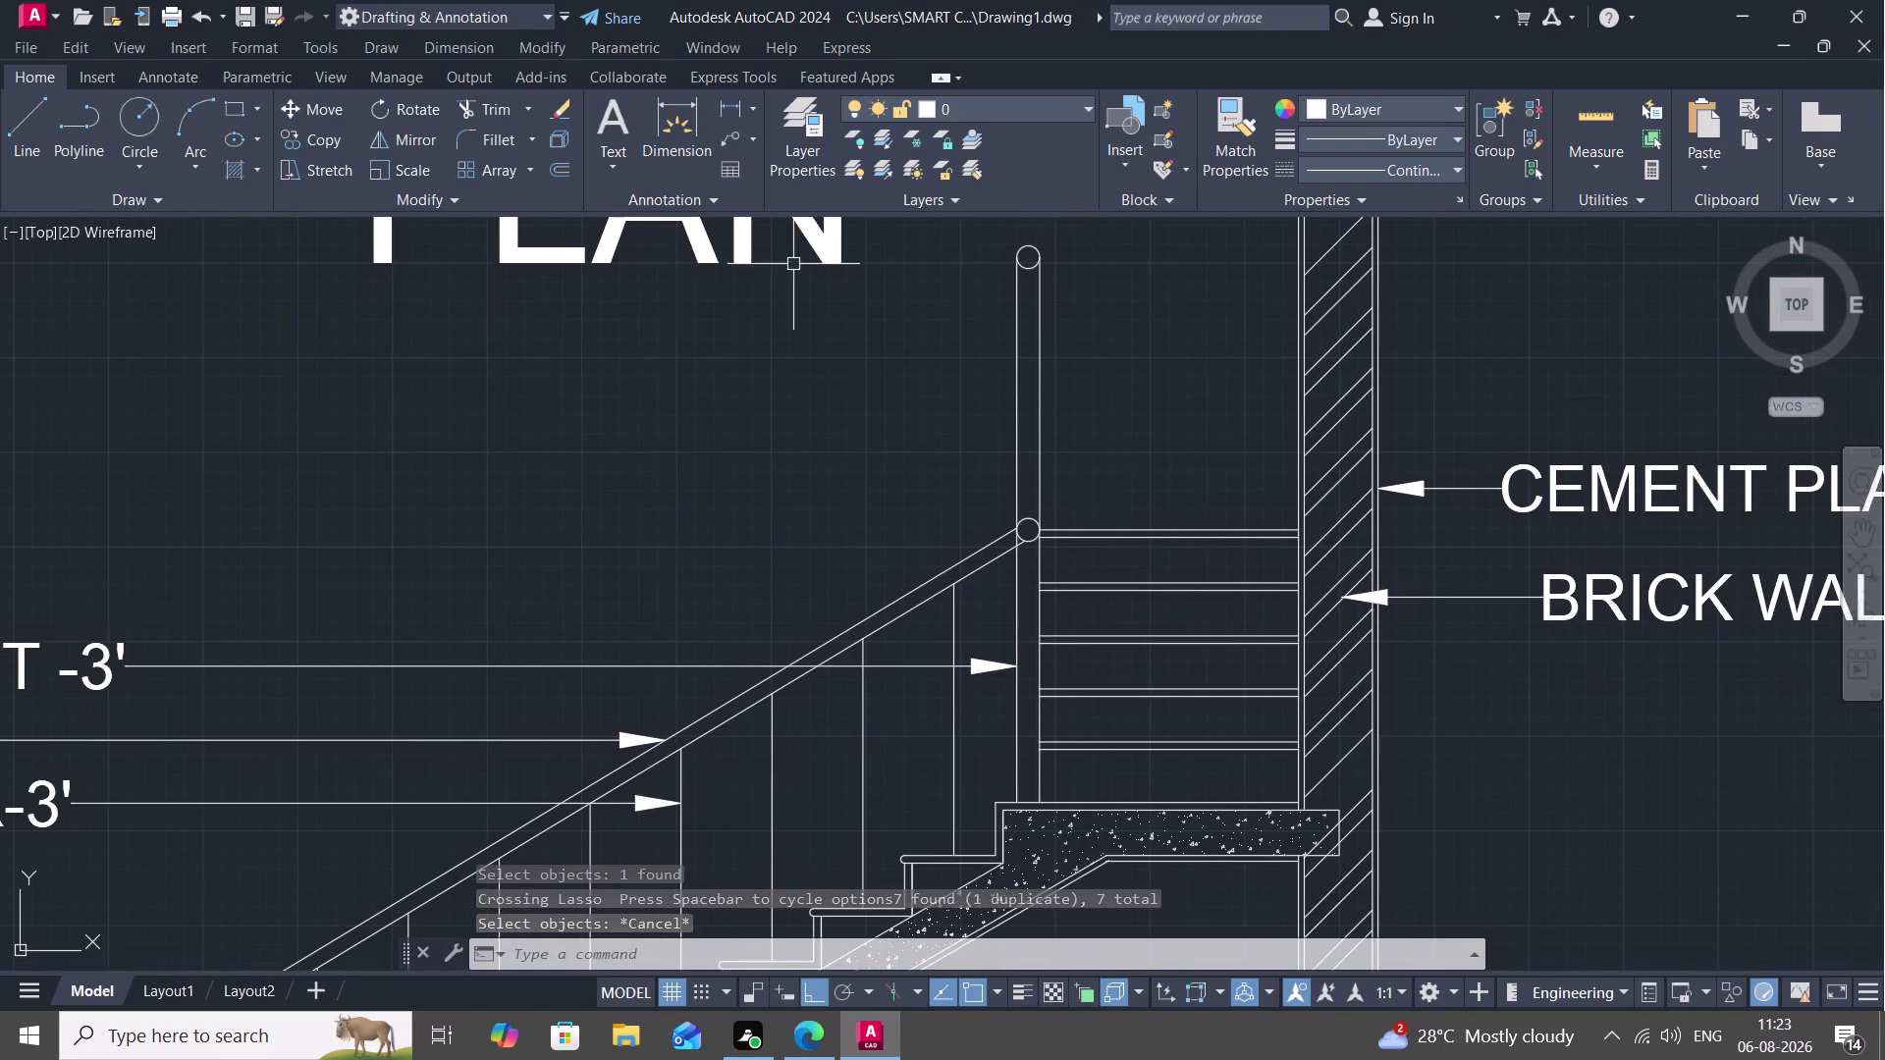
middle_drag(776, 318, 788, 259)
scroll(down, 3)
scroll(down, 3)
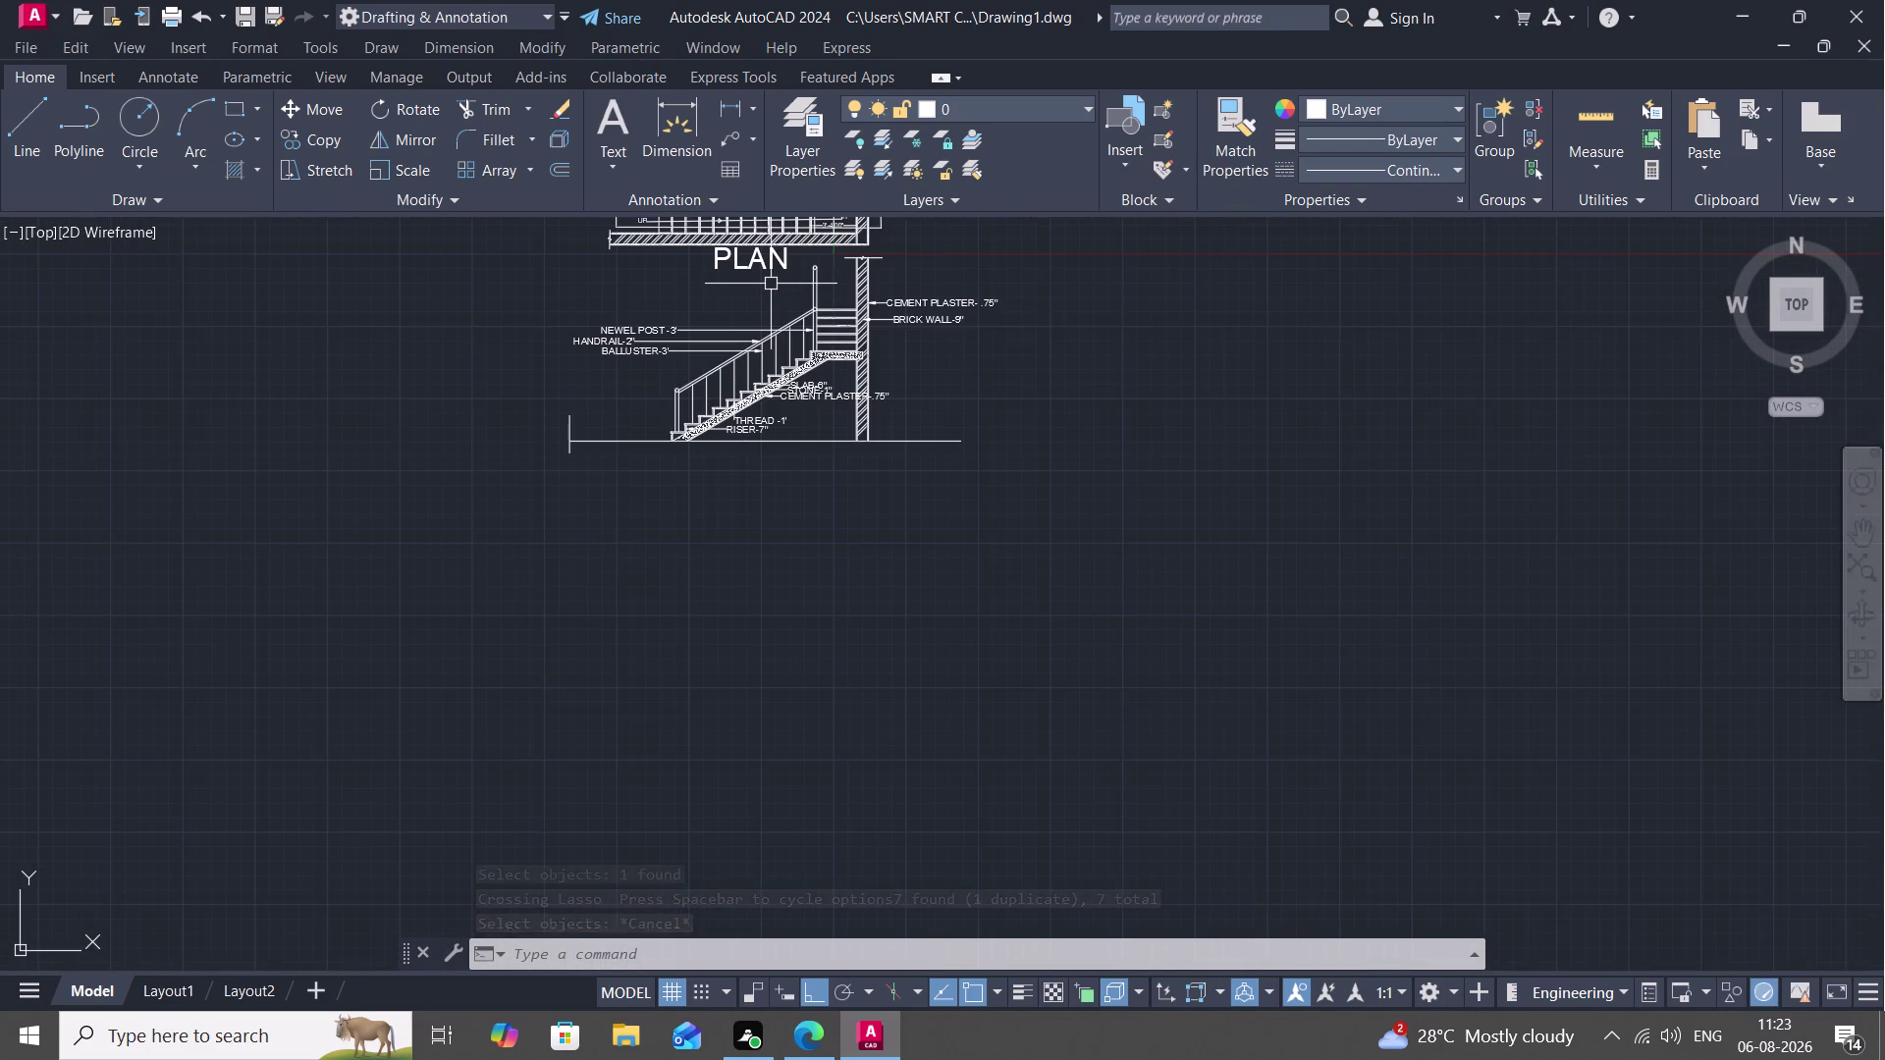
middle_drag(771, 284, 764, 242)
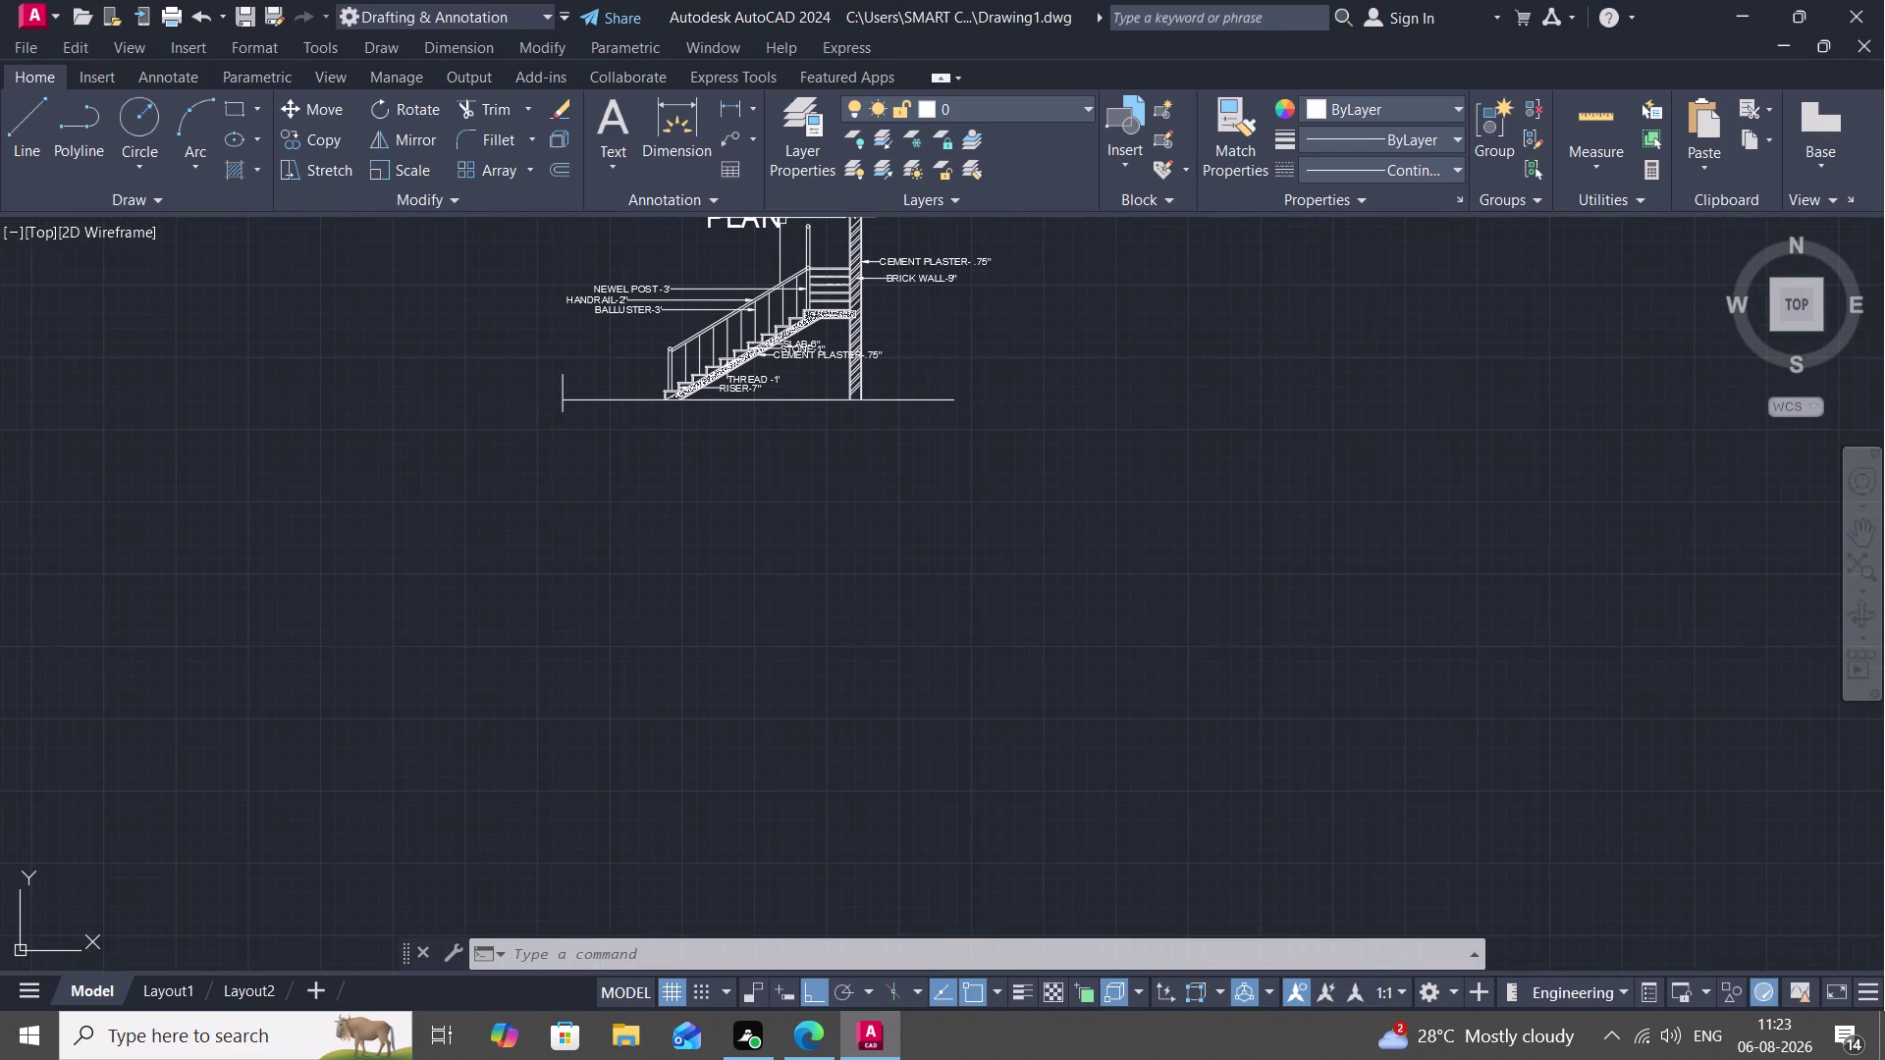
scroll(down, 3)
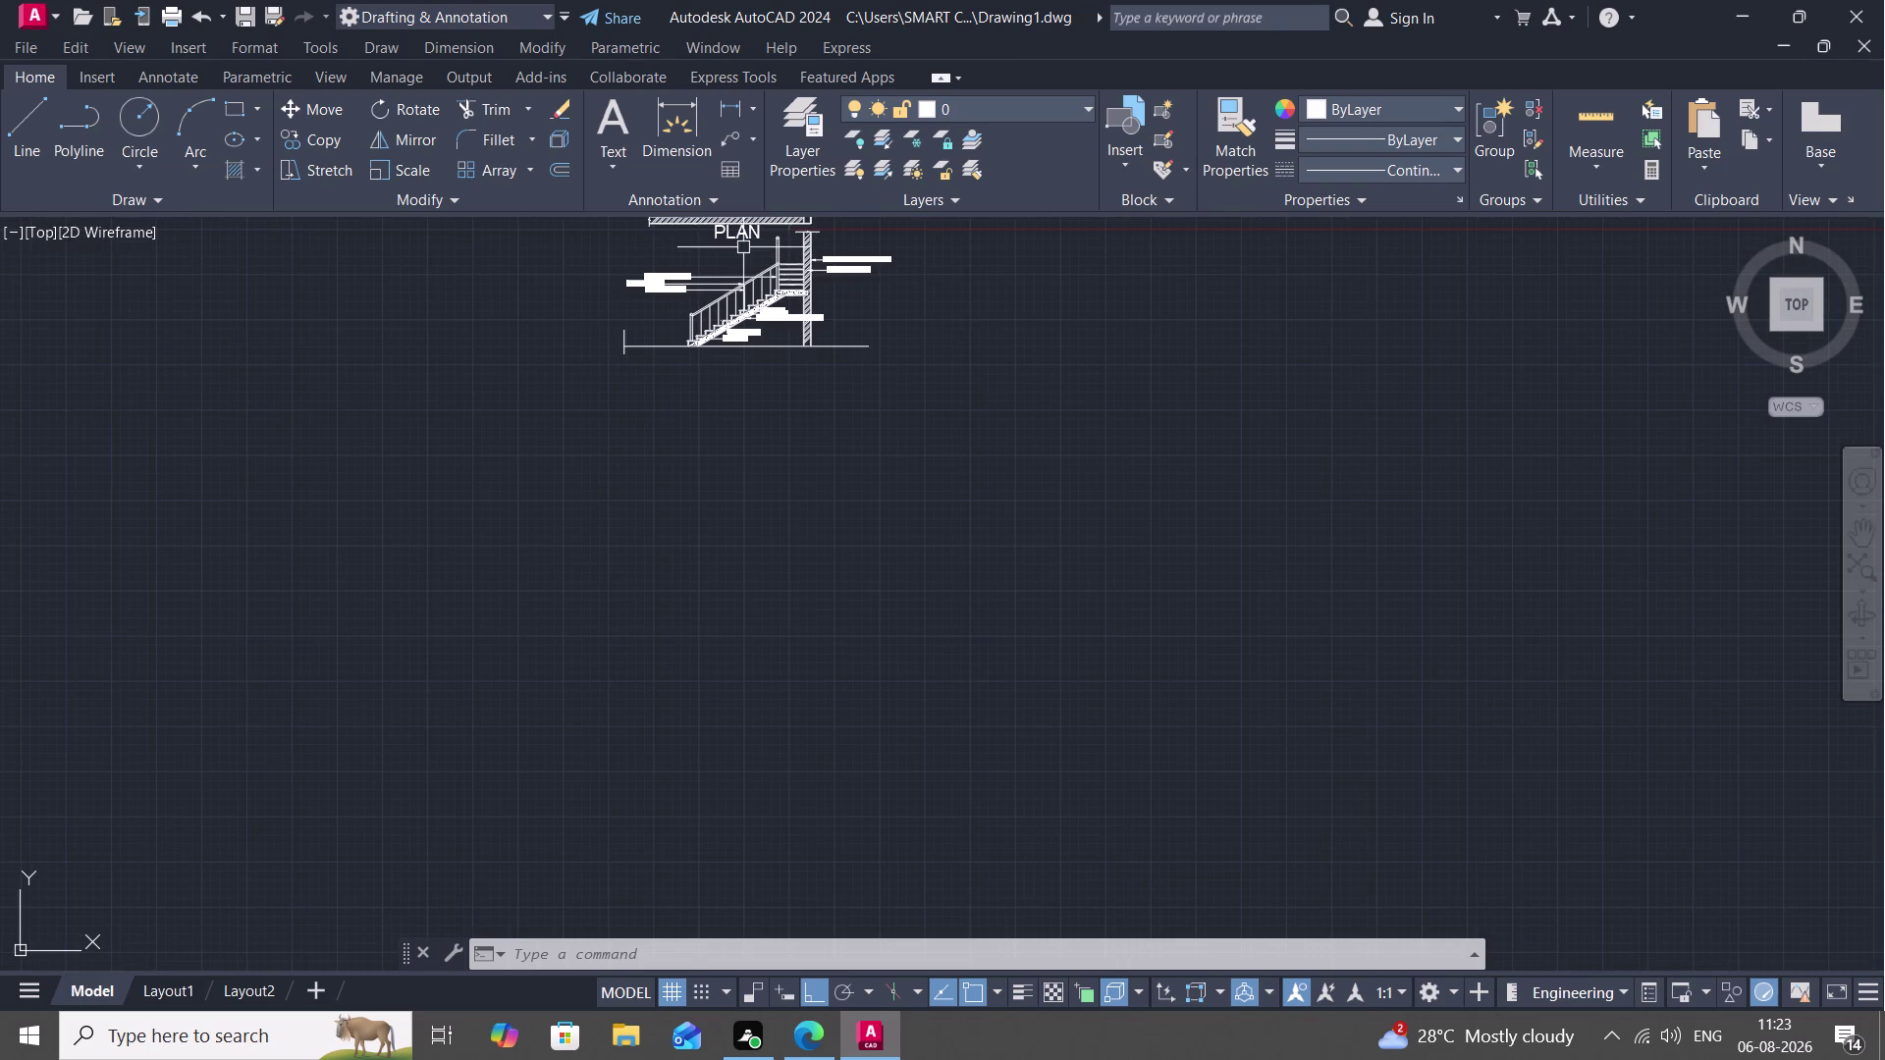
middle_drag(735, 233, 712, 324)
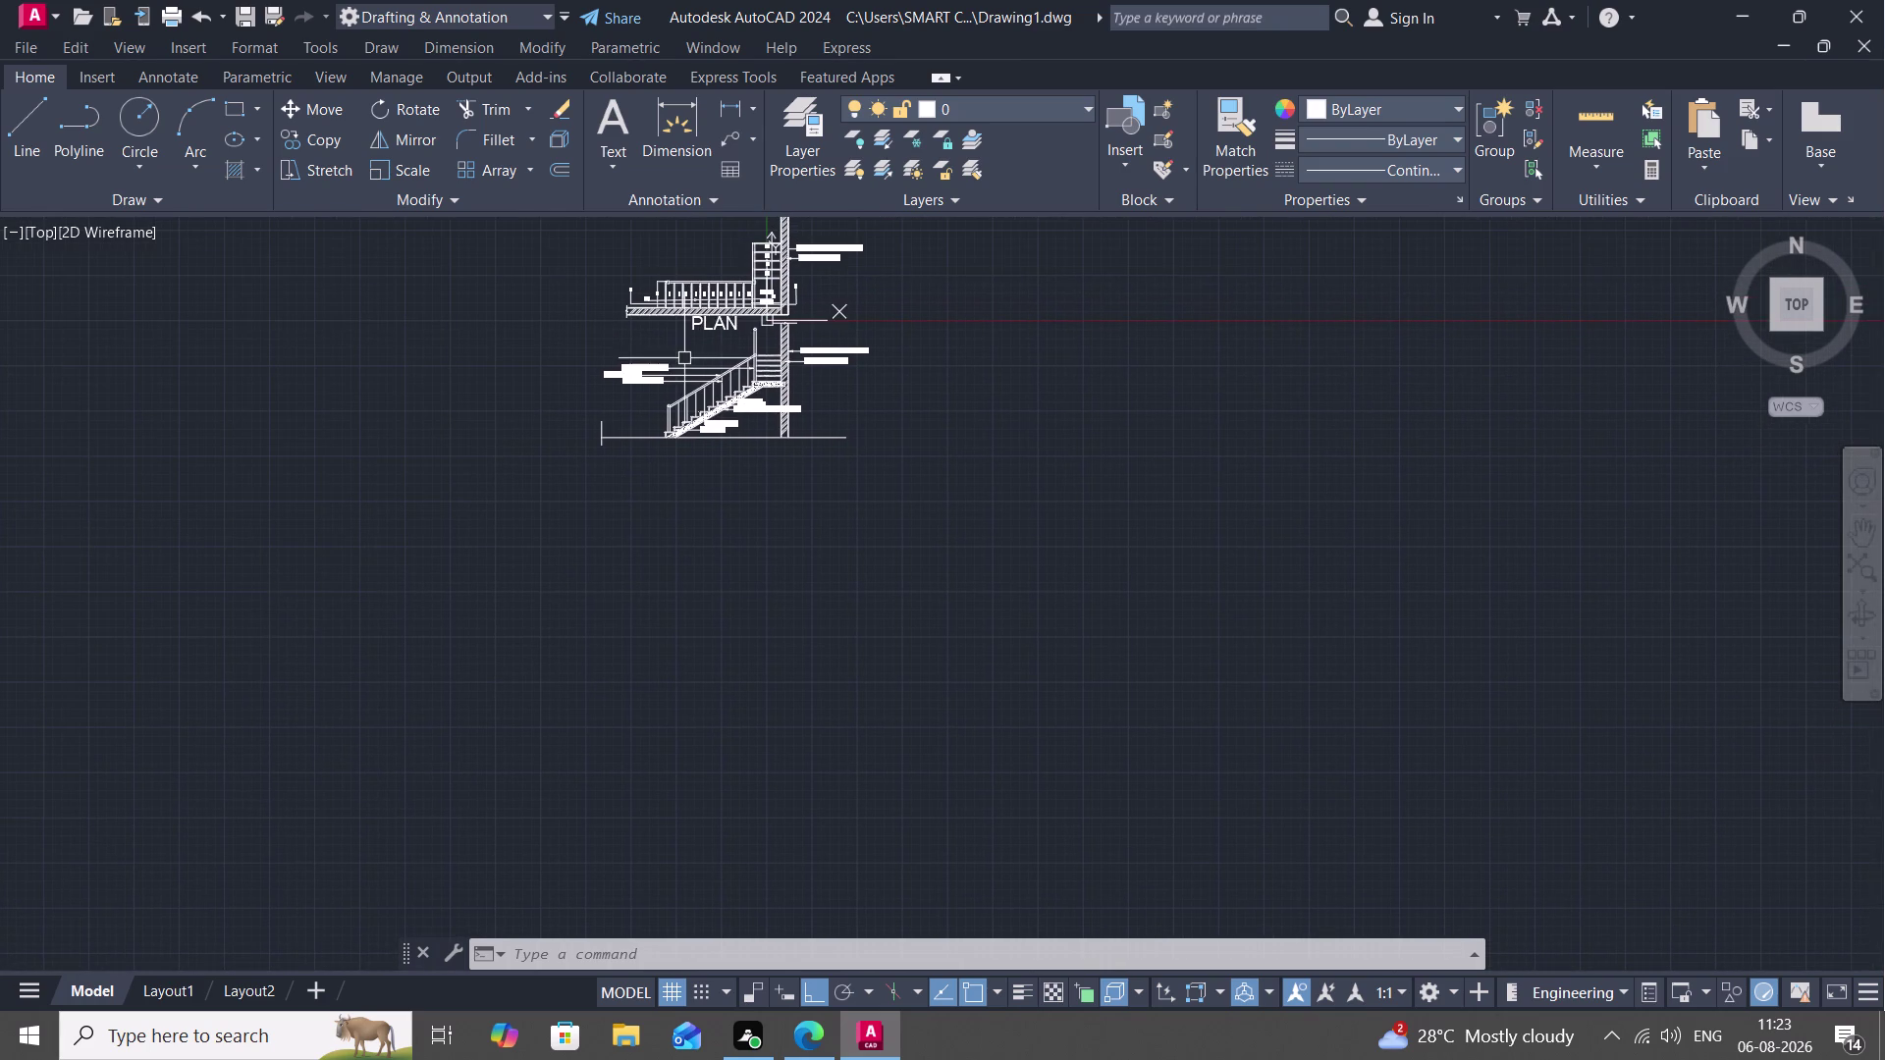
Select the PLAN title, check its shortcut menu and grip, then cancel.
click(711, 323)
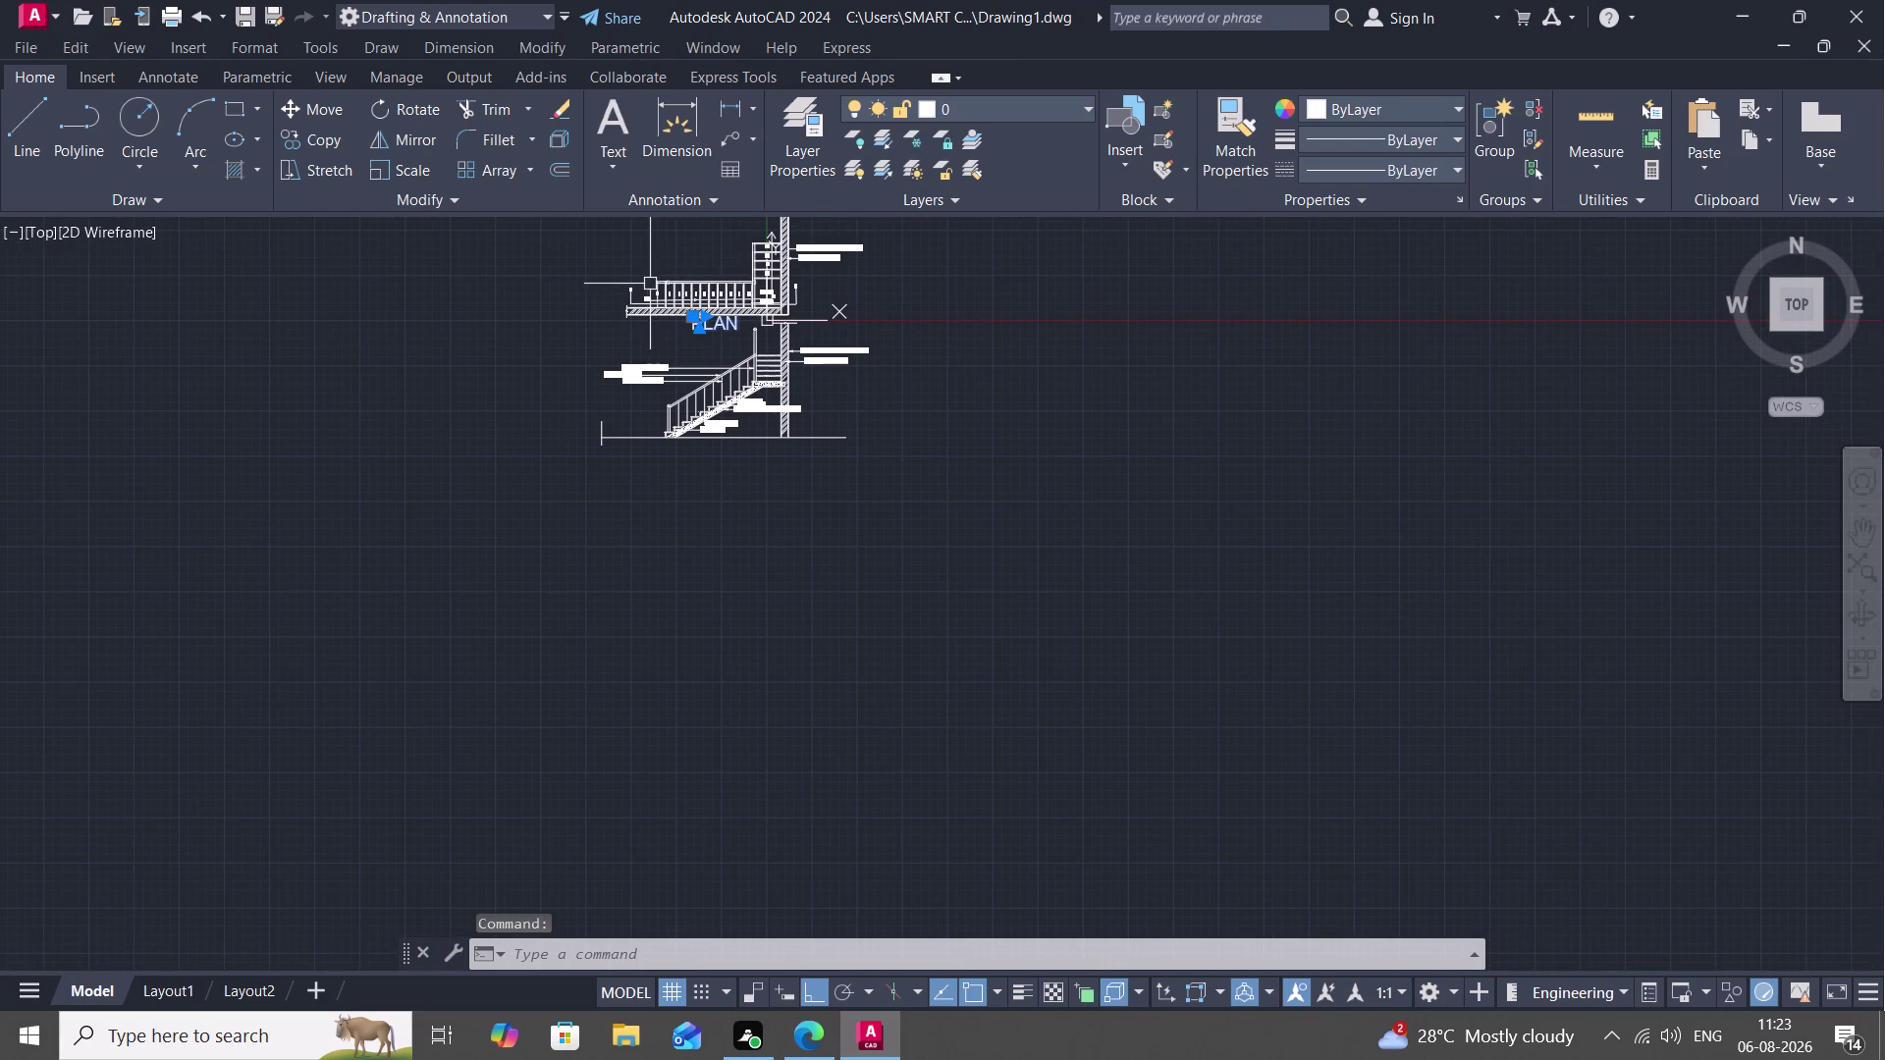
right_click(712, 316)
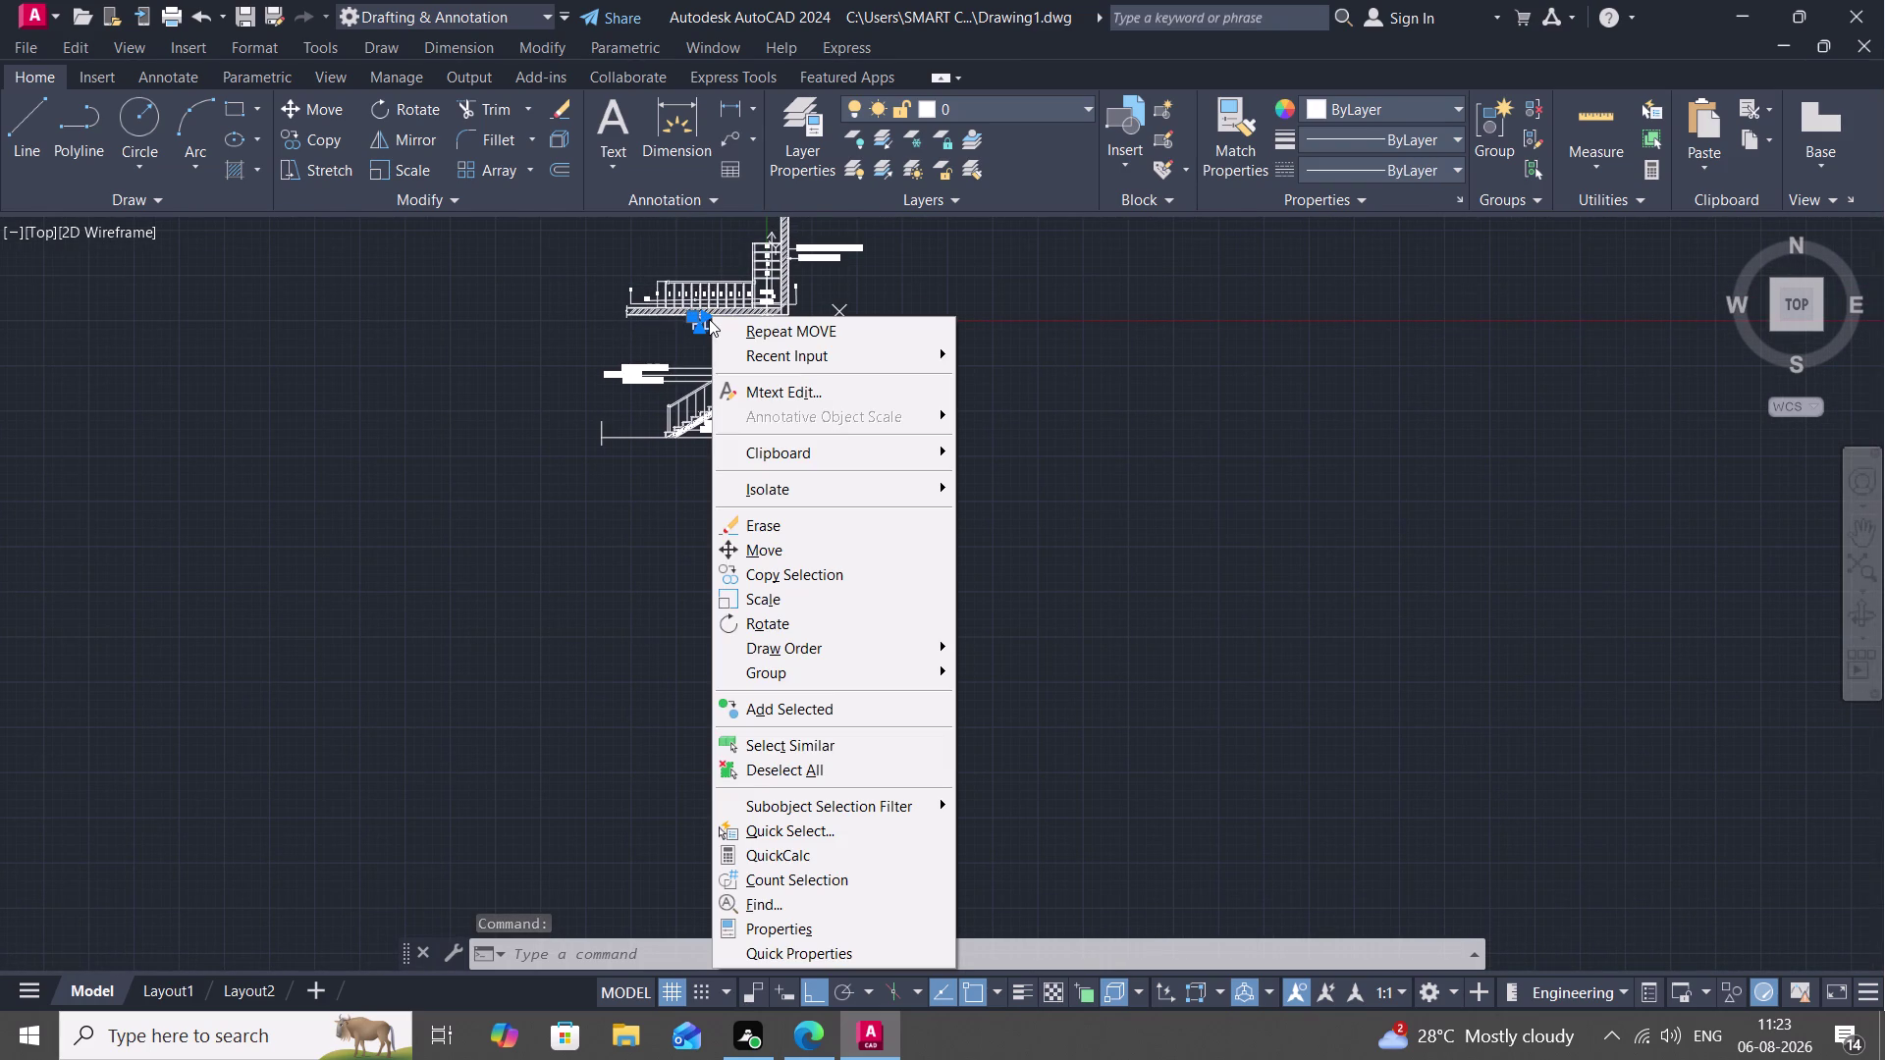
key(Escape)
click(705, 319)
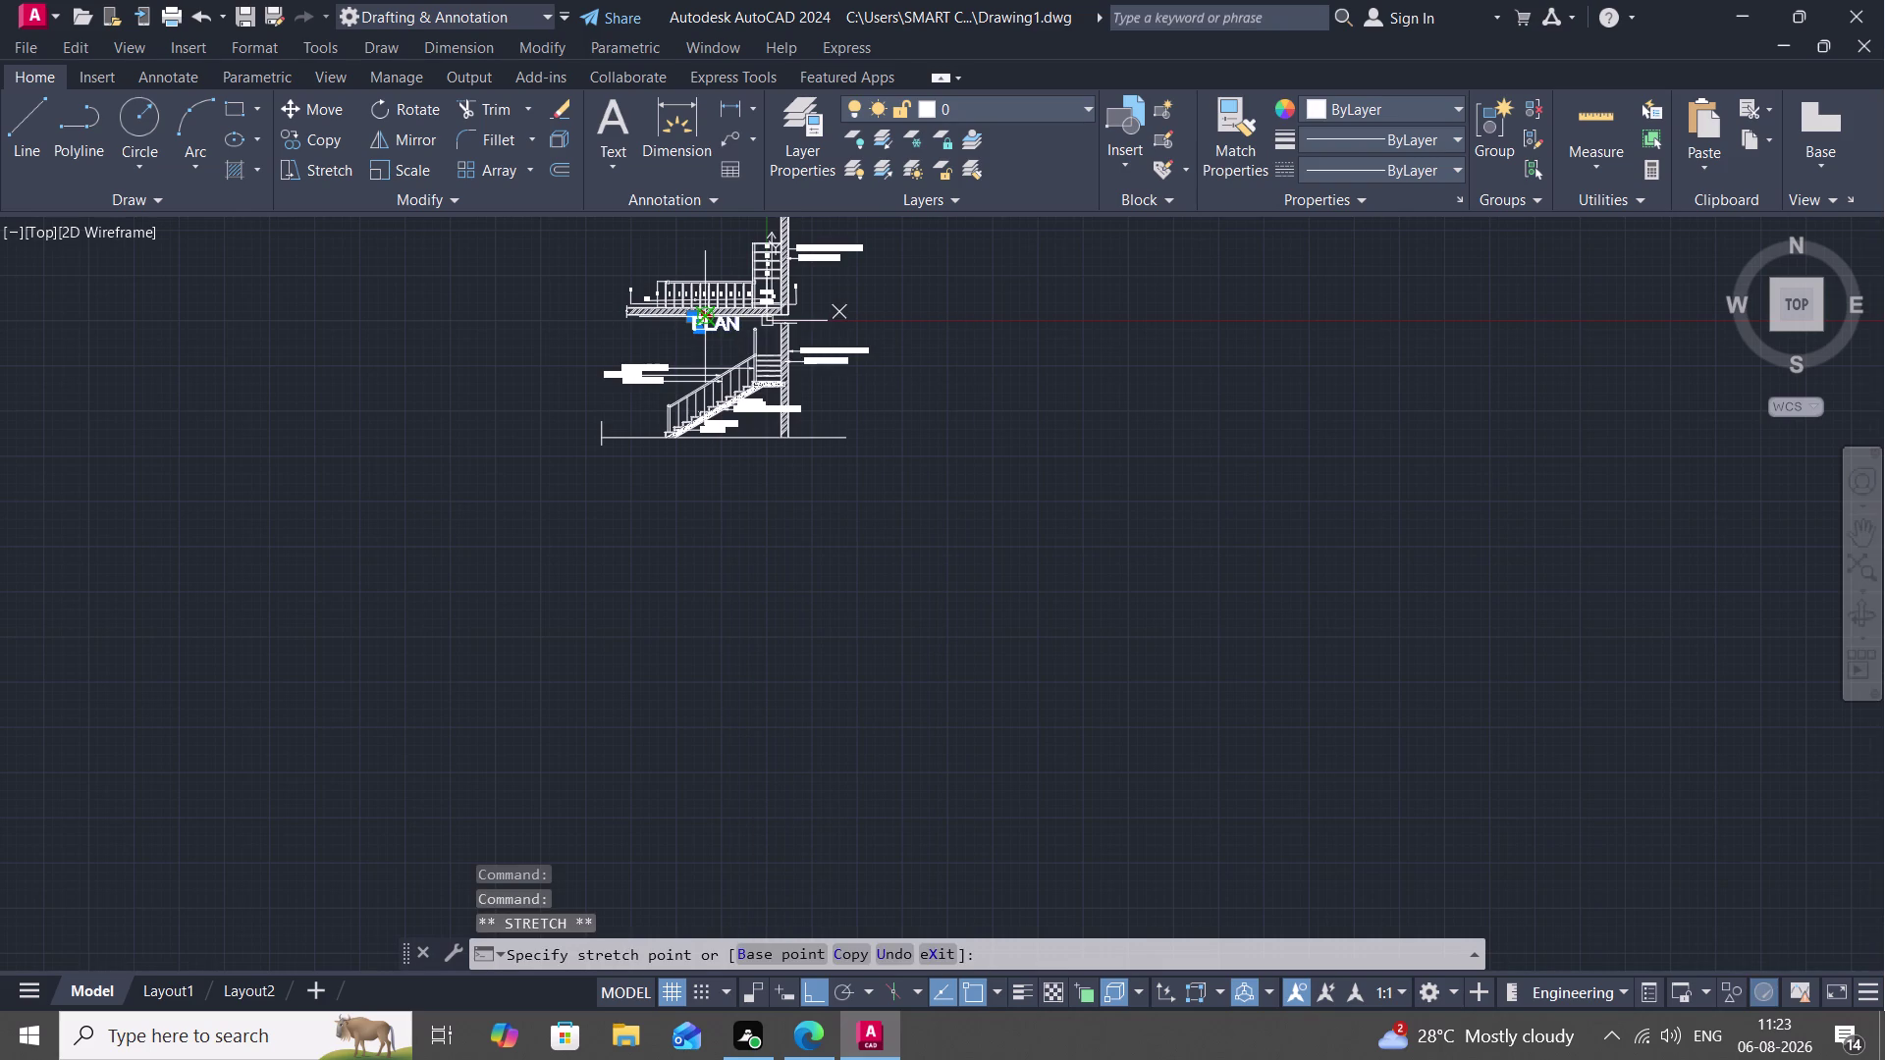
scroll(up, 3)
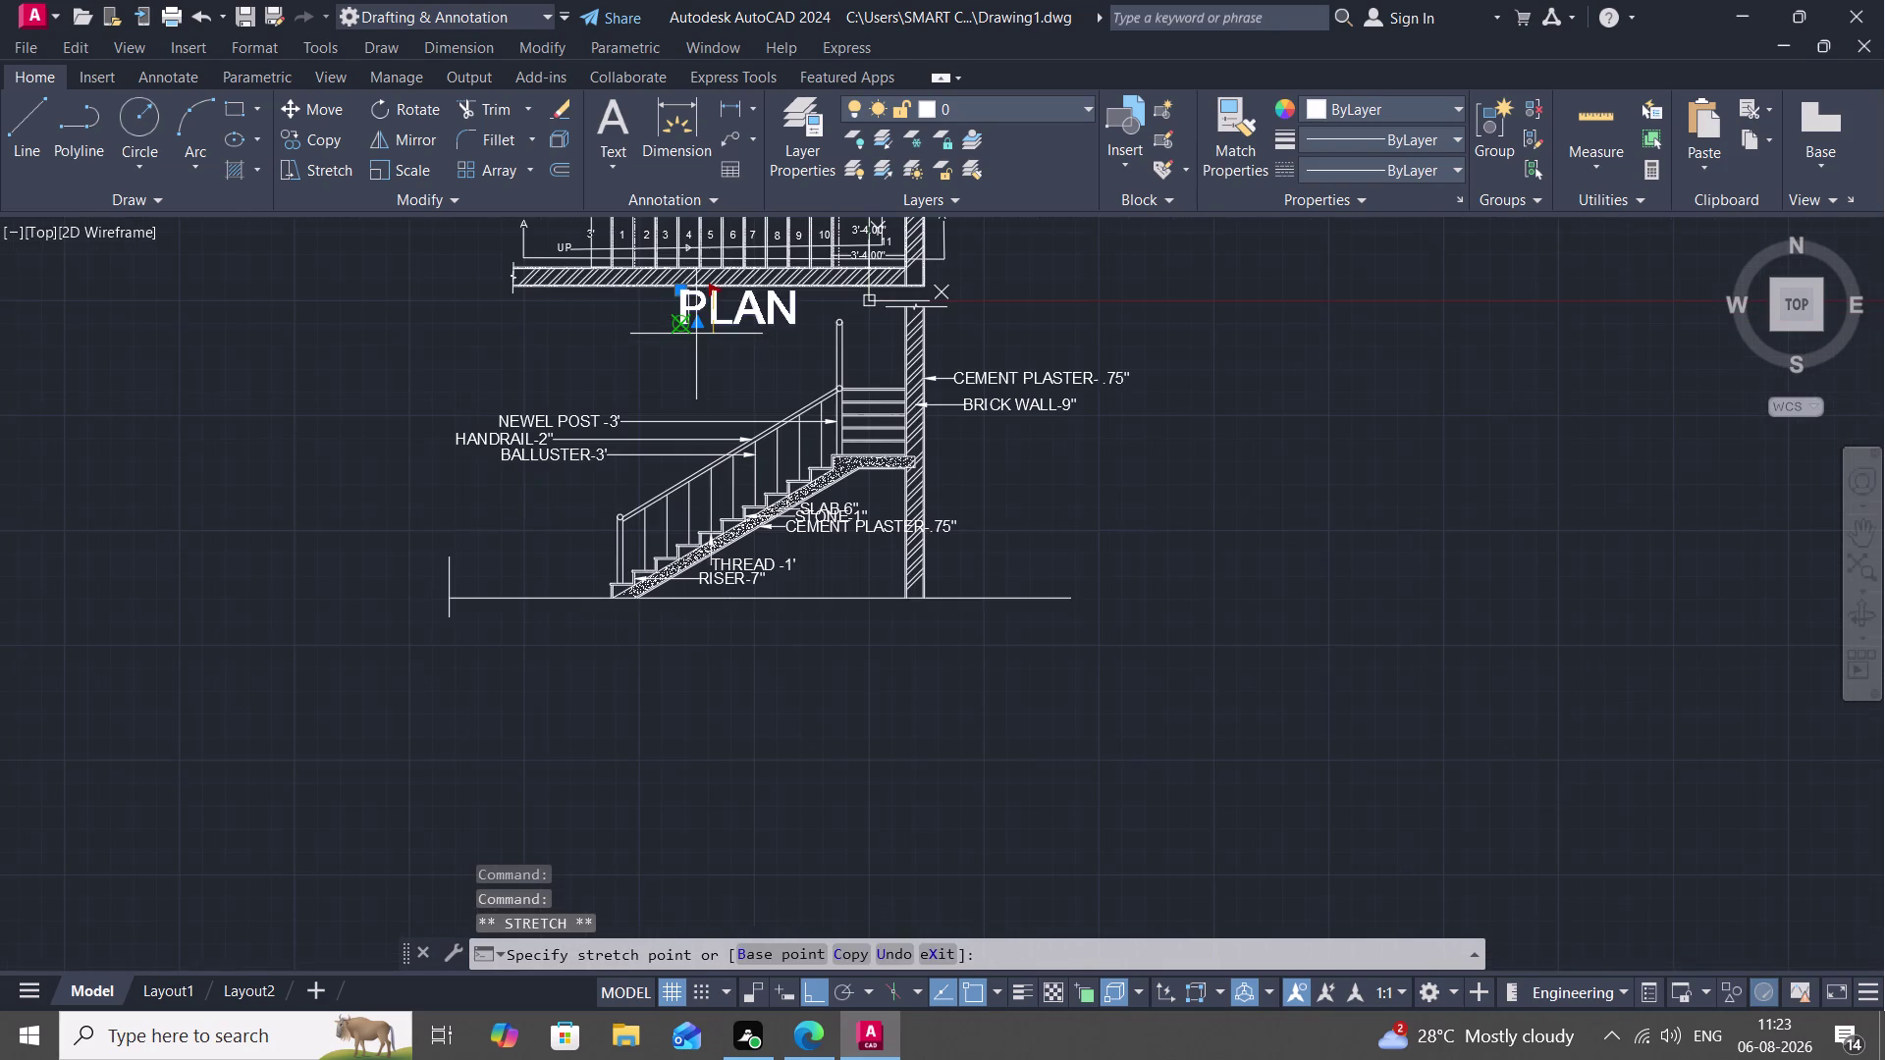
key(Escape)
Open the PLAN title and enter a 1' text height.
double_click(752, 306)
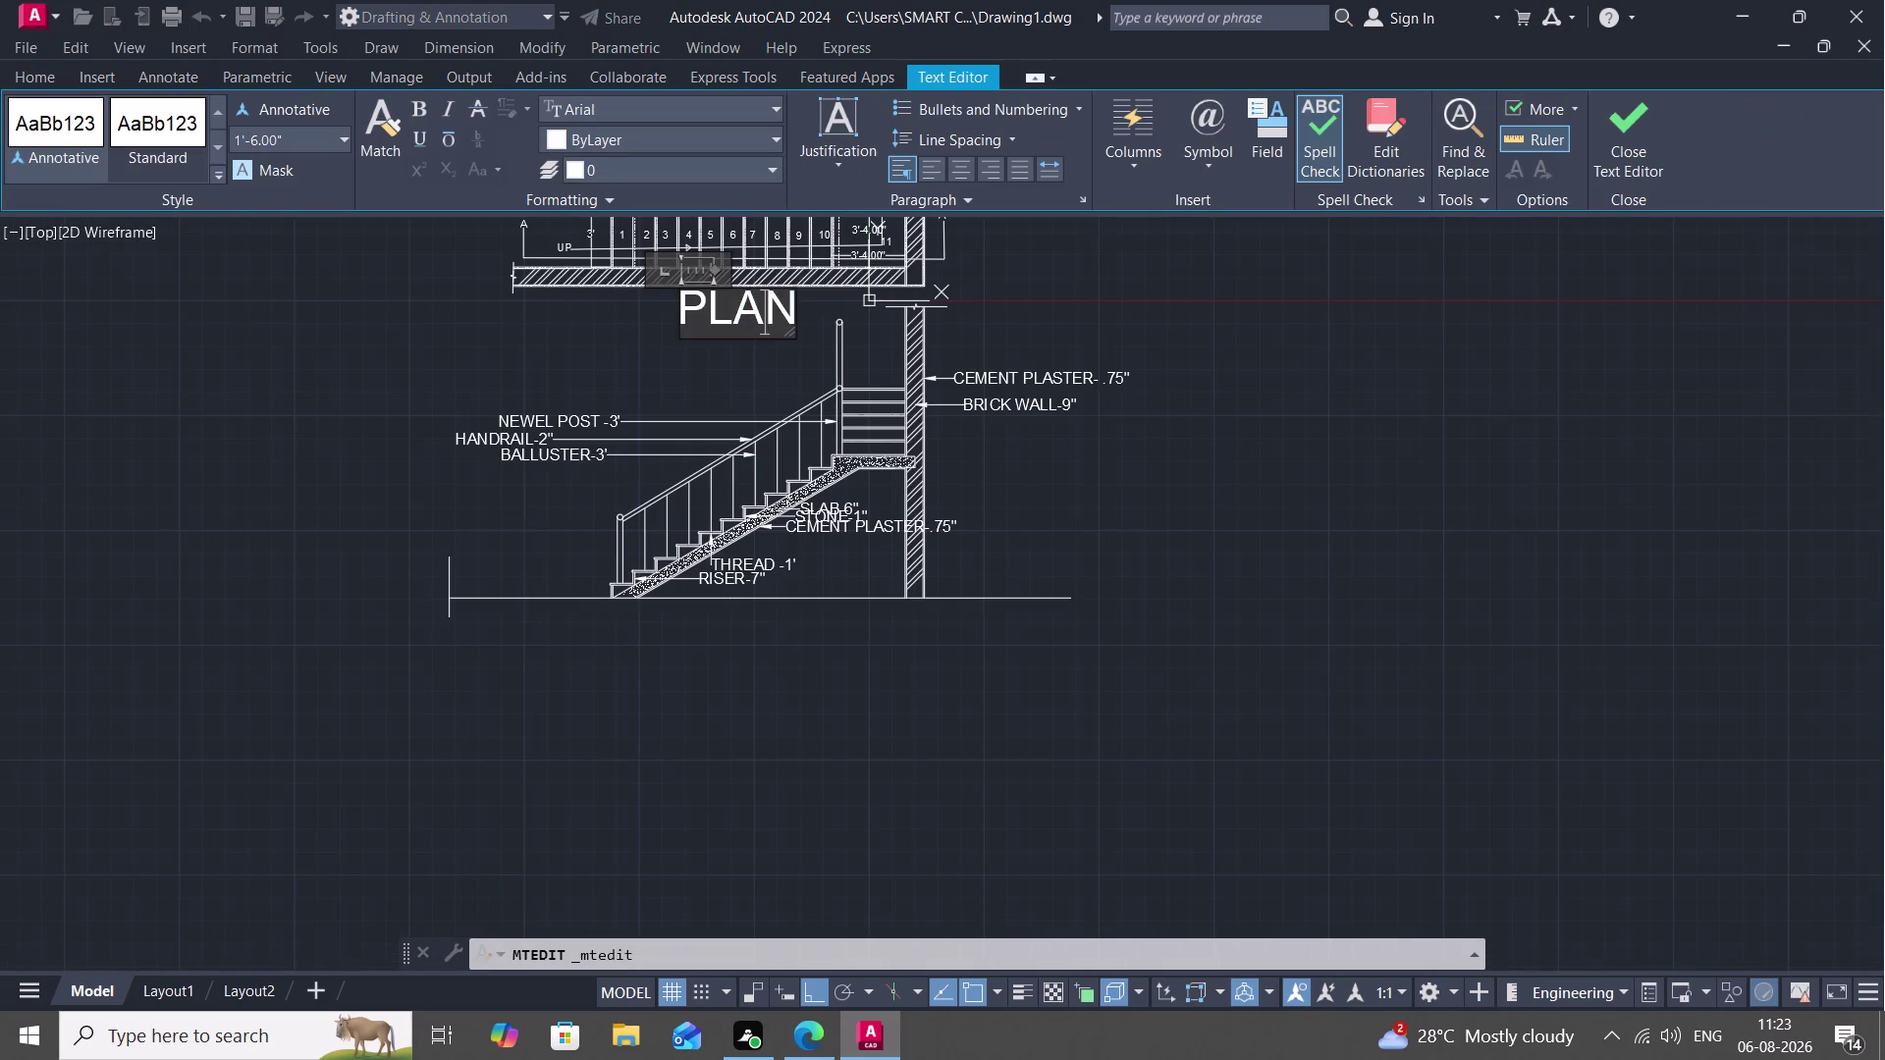
click(294, 139)
key(BackSpace)
text(1')
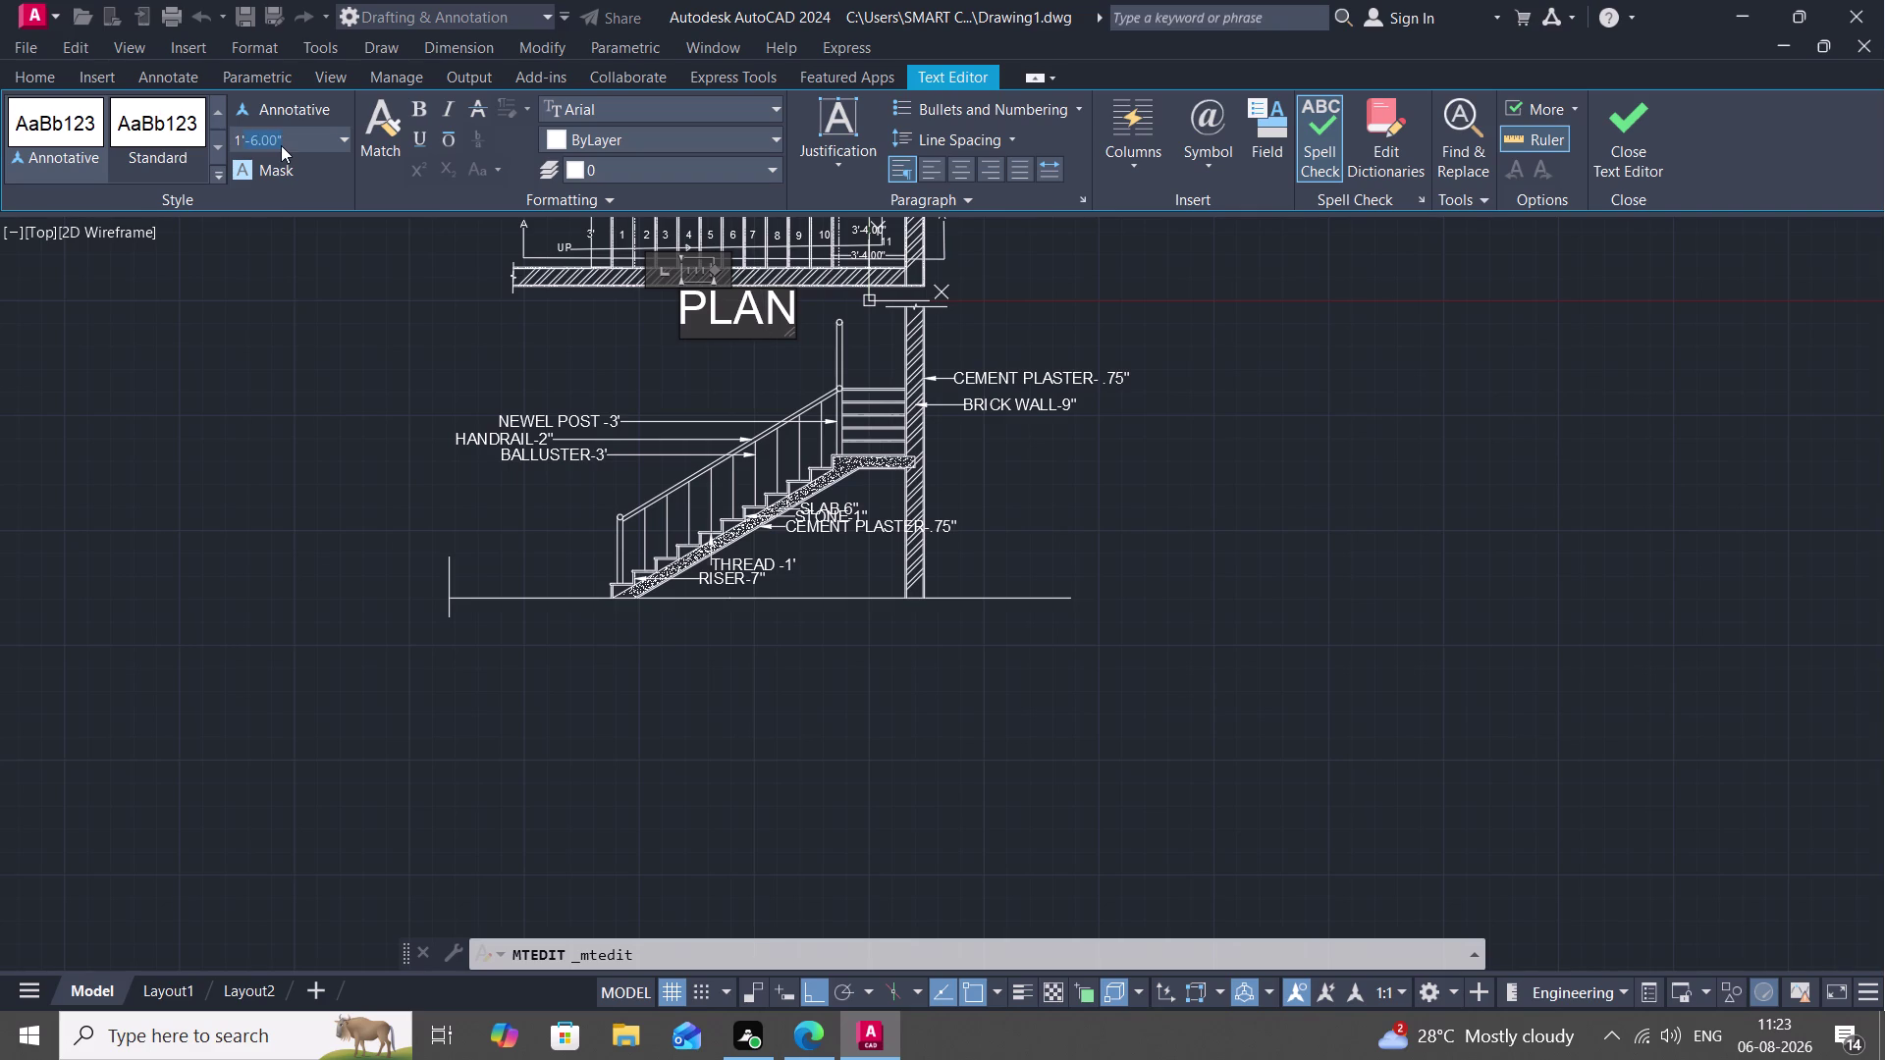
key(BackSpace)
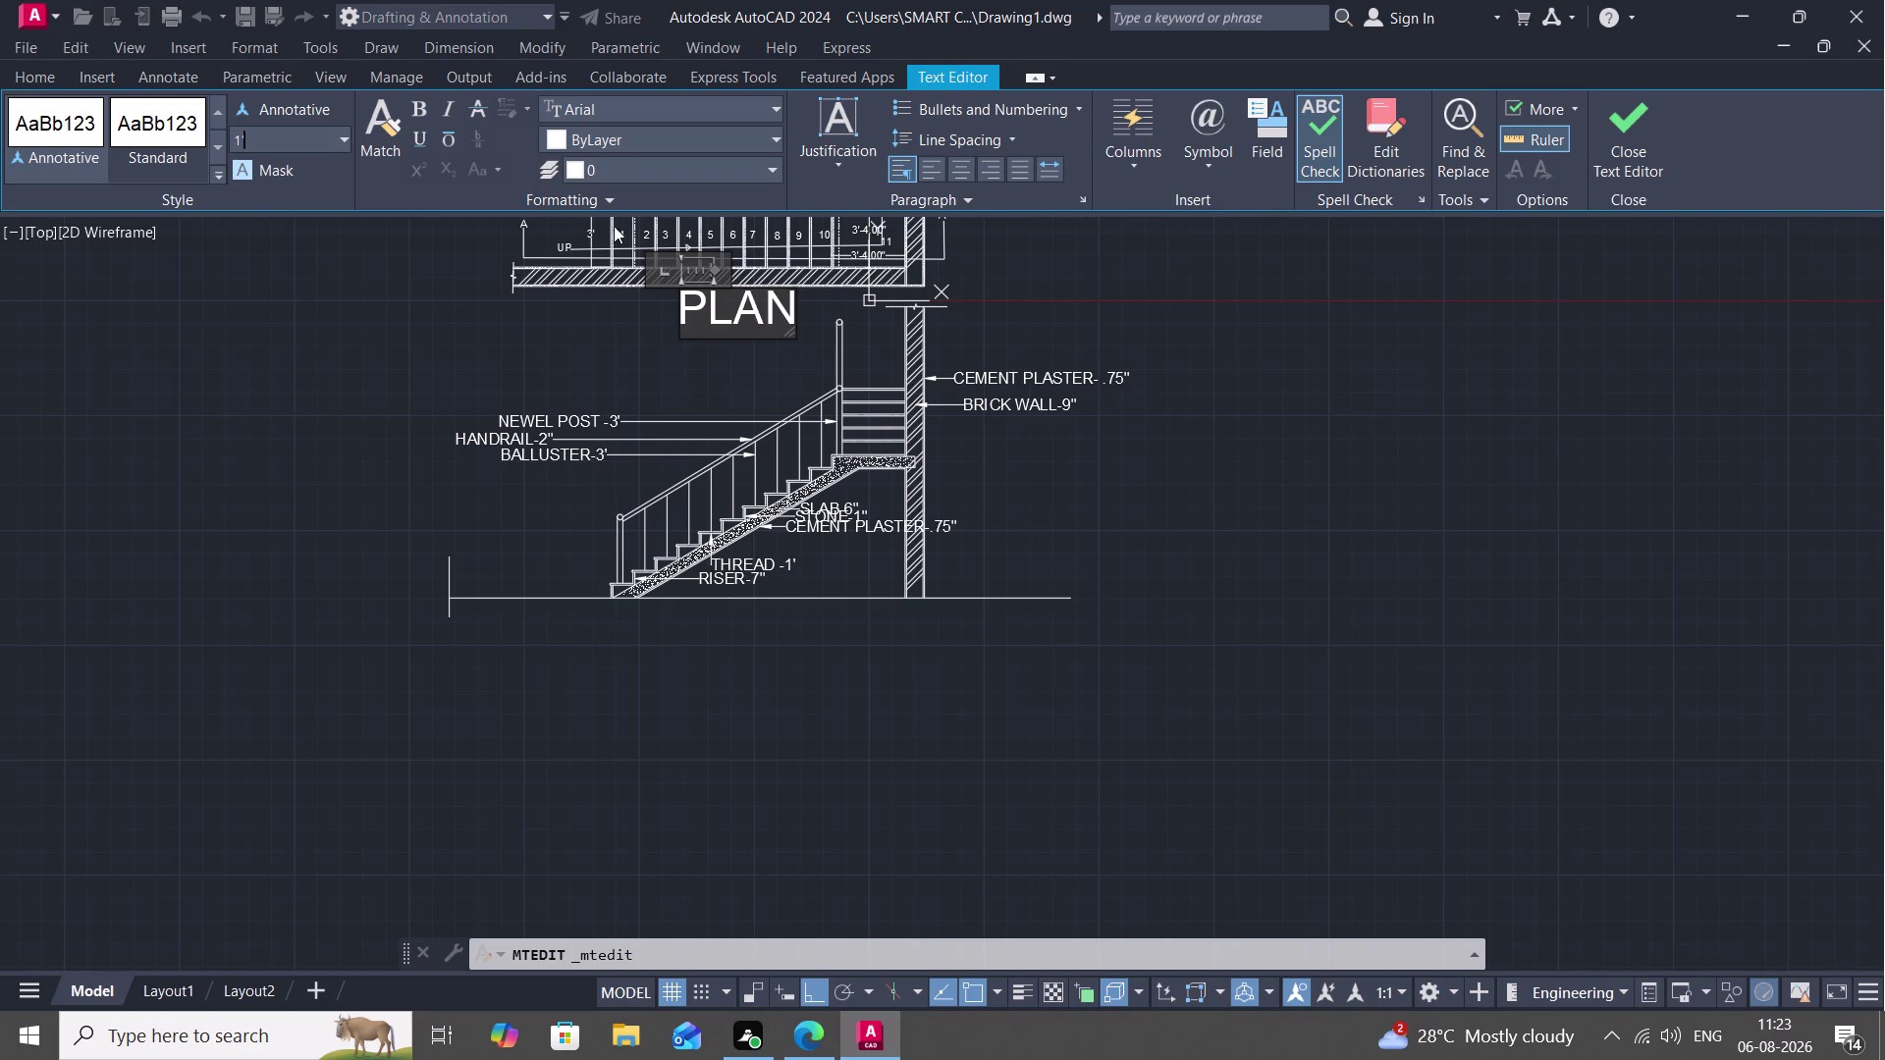
double_click(675, 299)
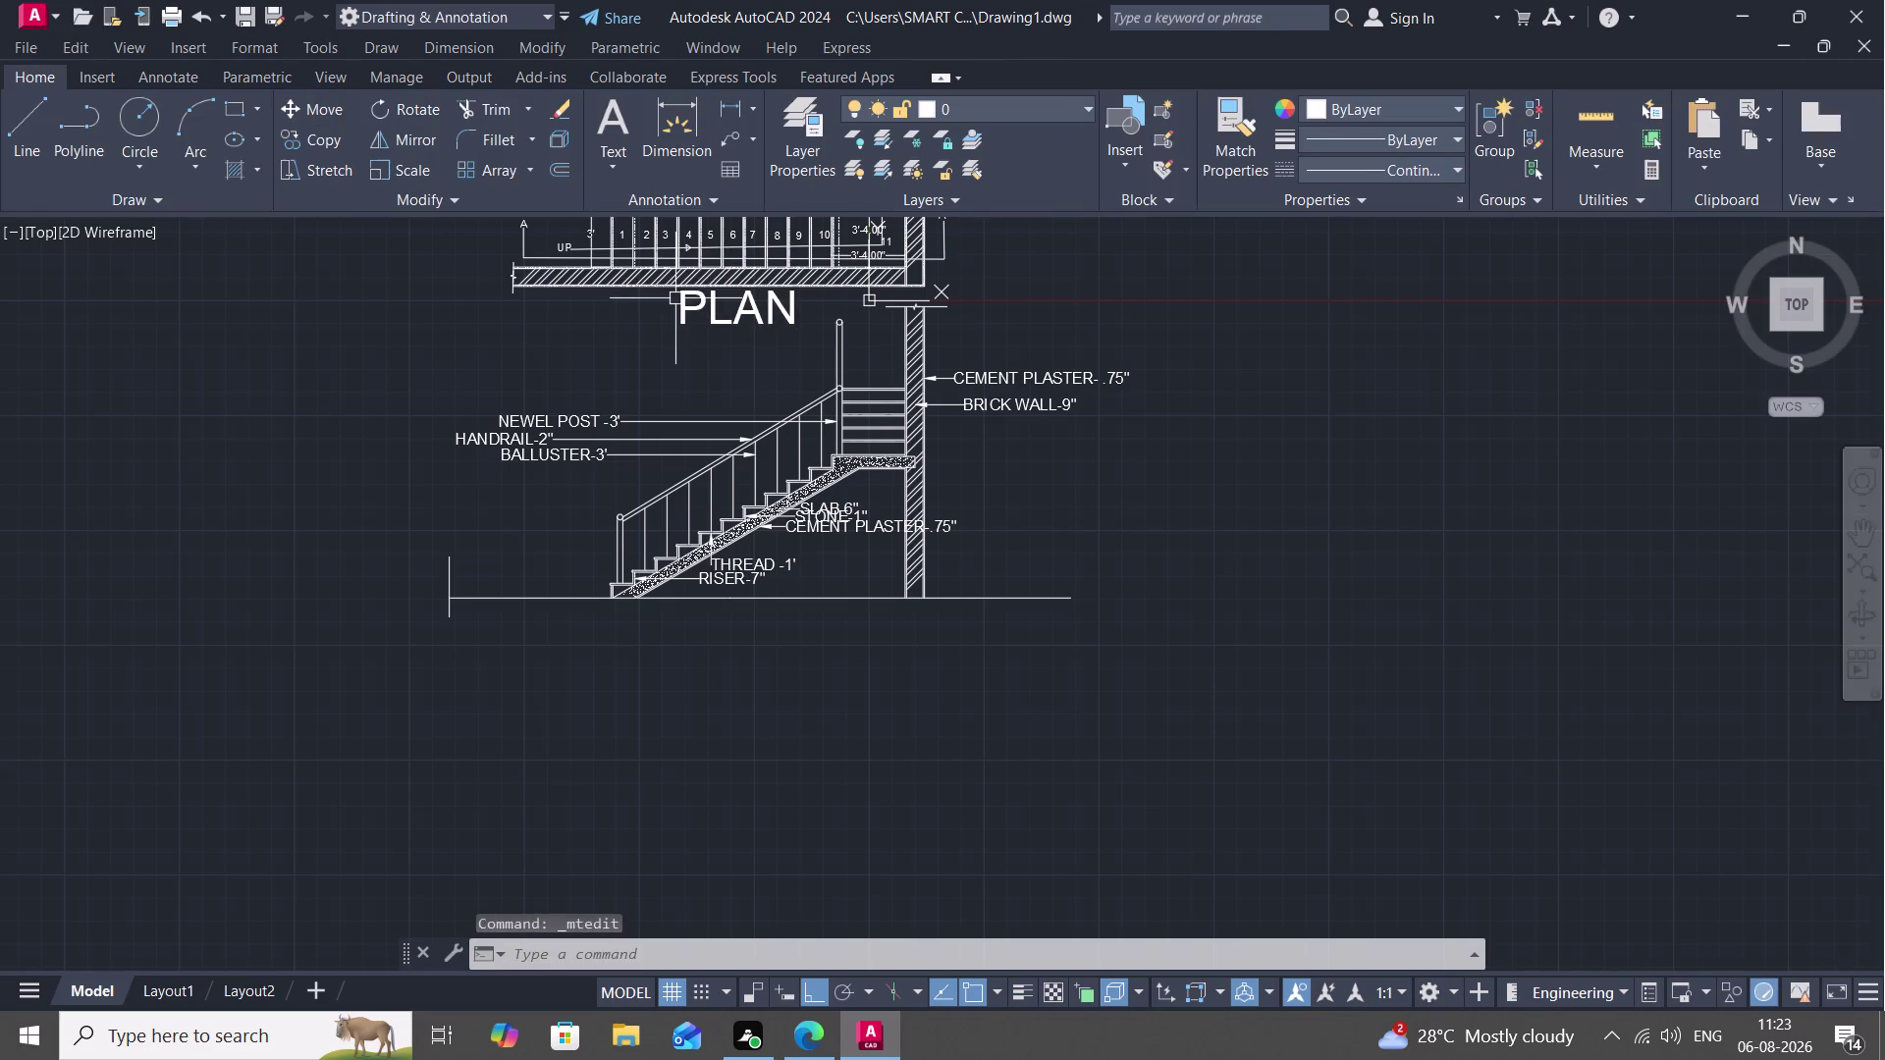
Reselect the word PLAN and apply the 1' text height again.
click(675, 299)
double_click(685, 299)
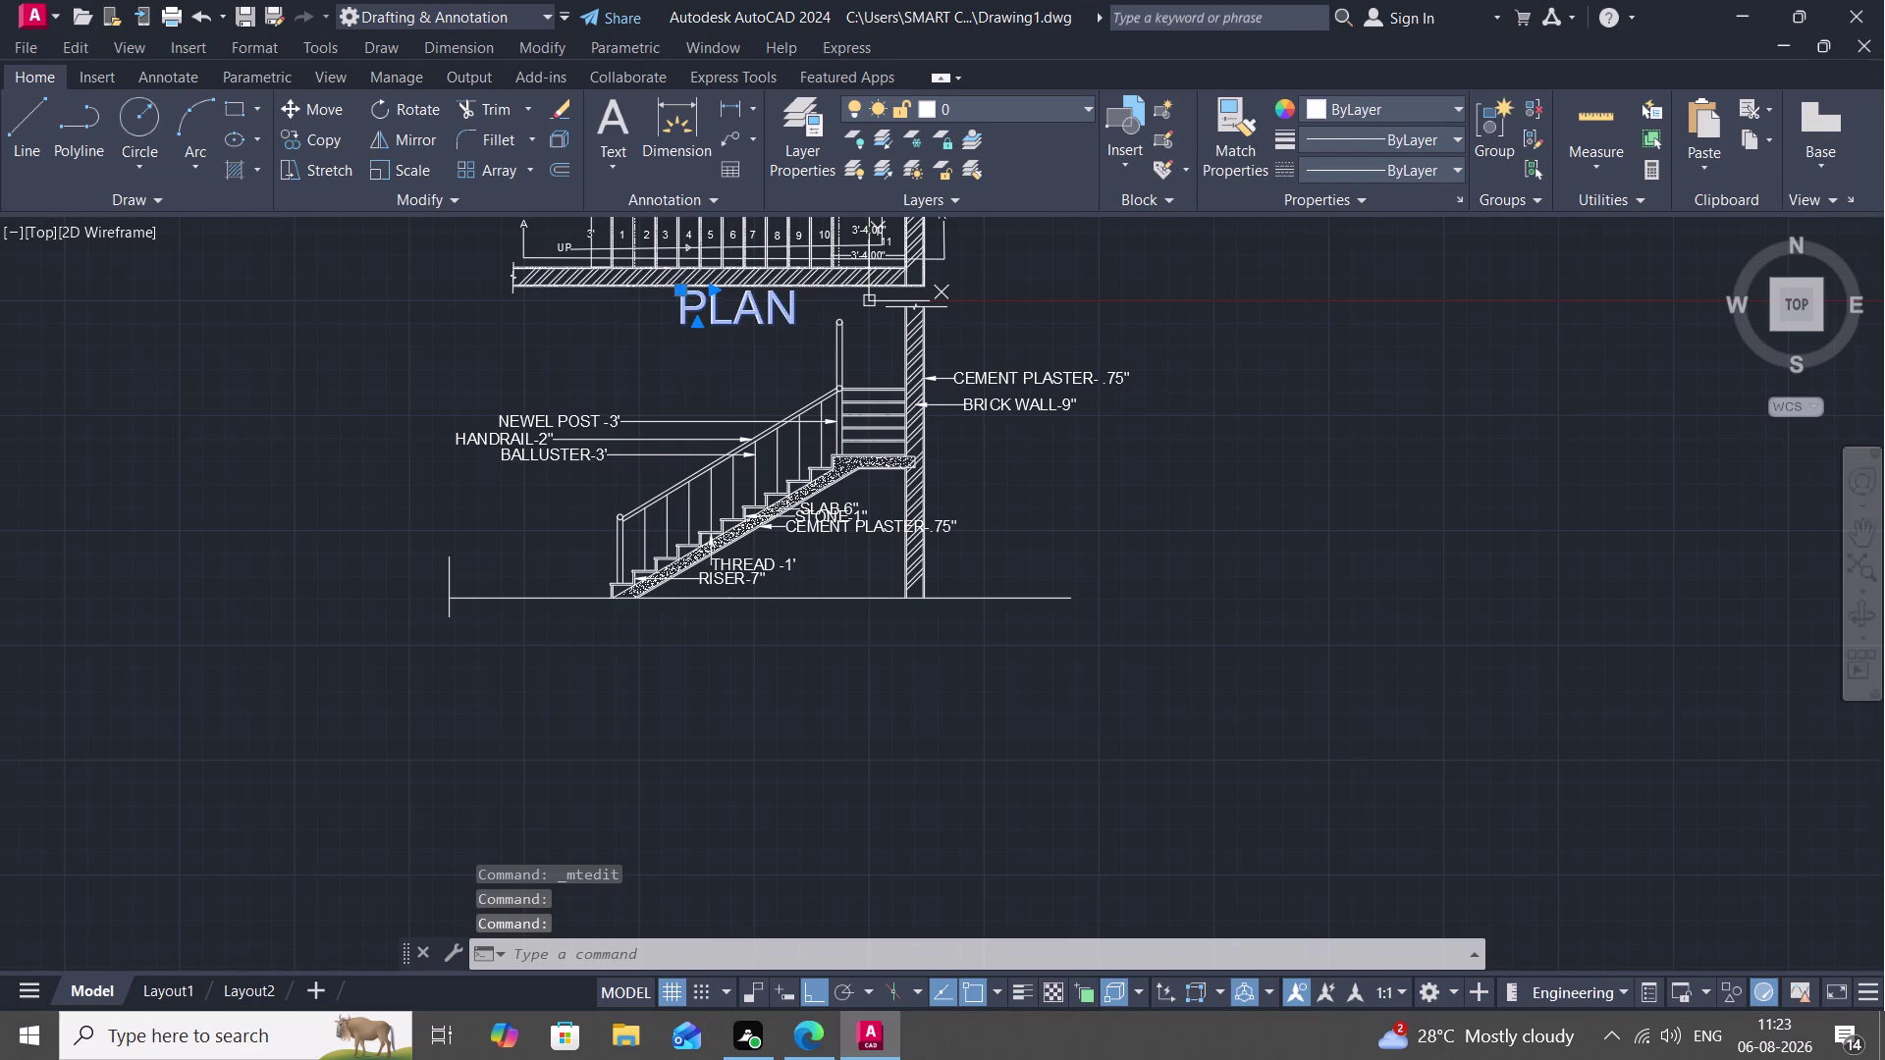
double_click(684, 299)
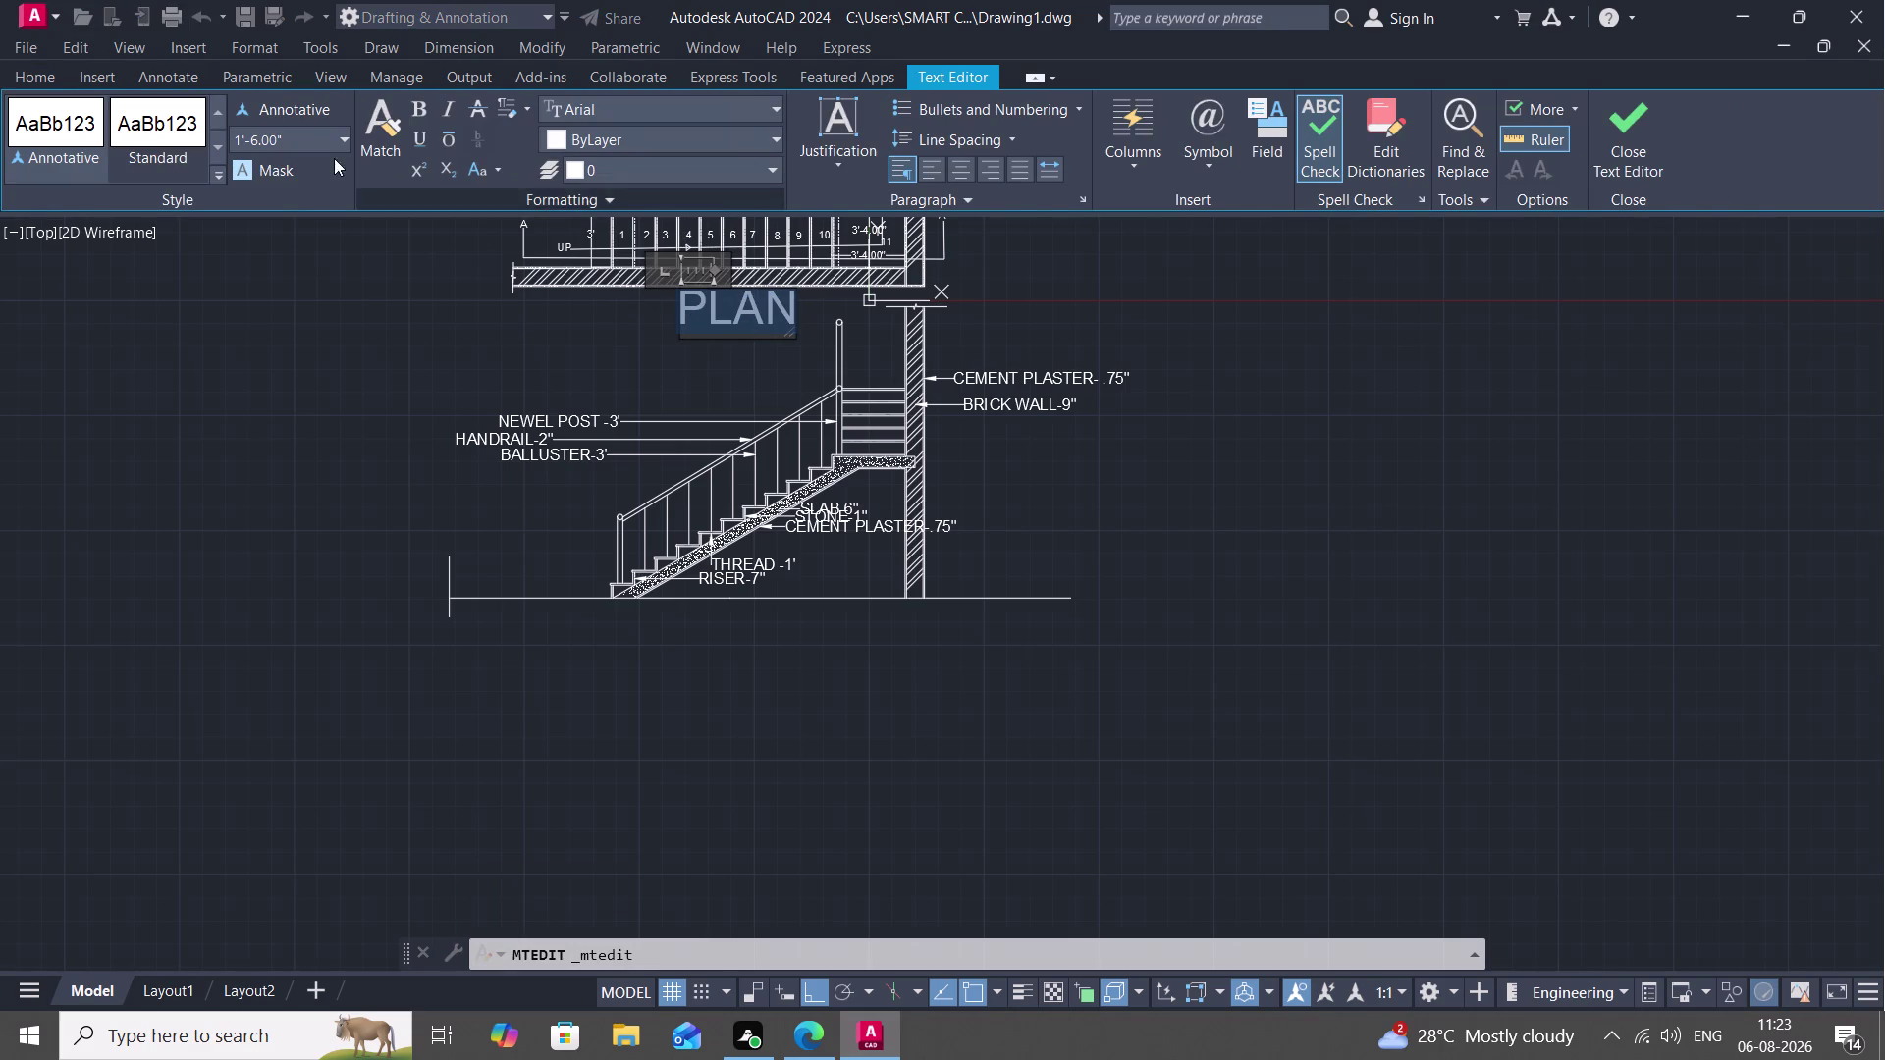
click(297, 147)
key(BackSpace)
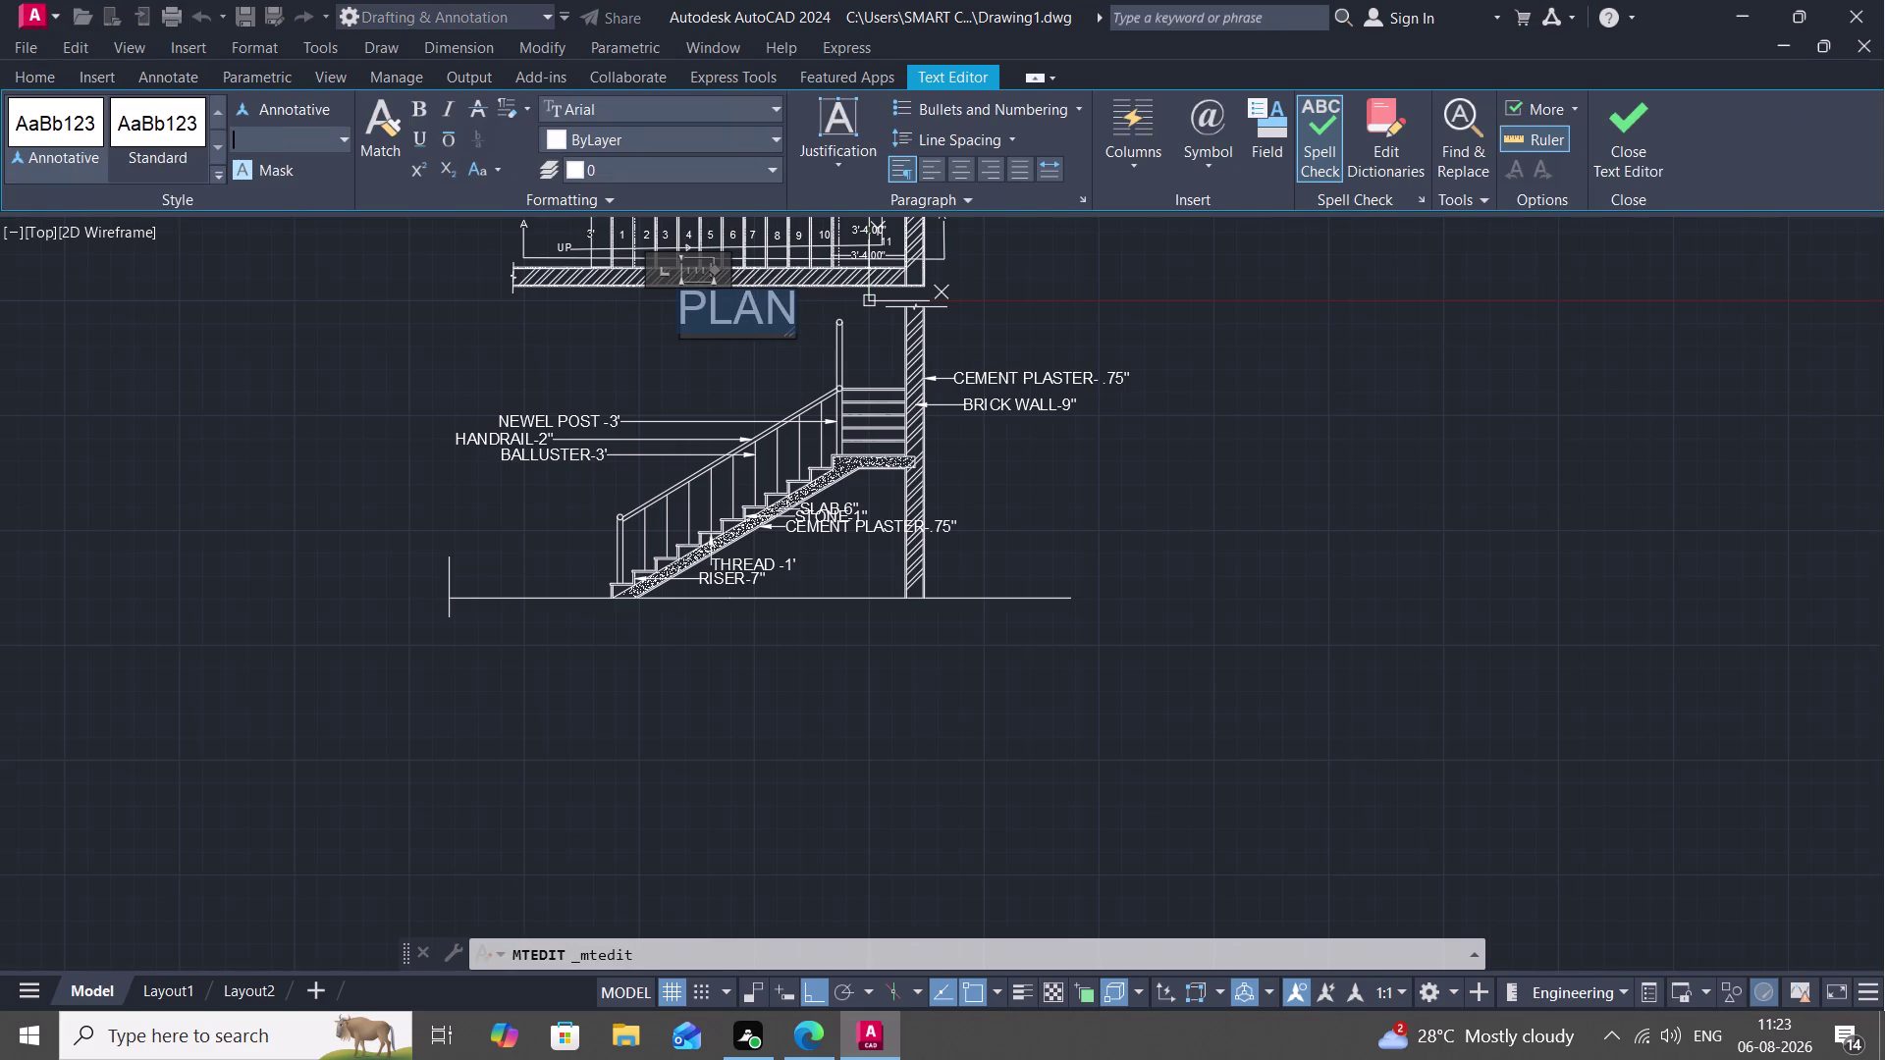
text(1')
key(Return)
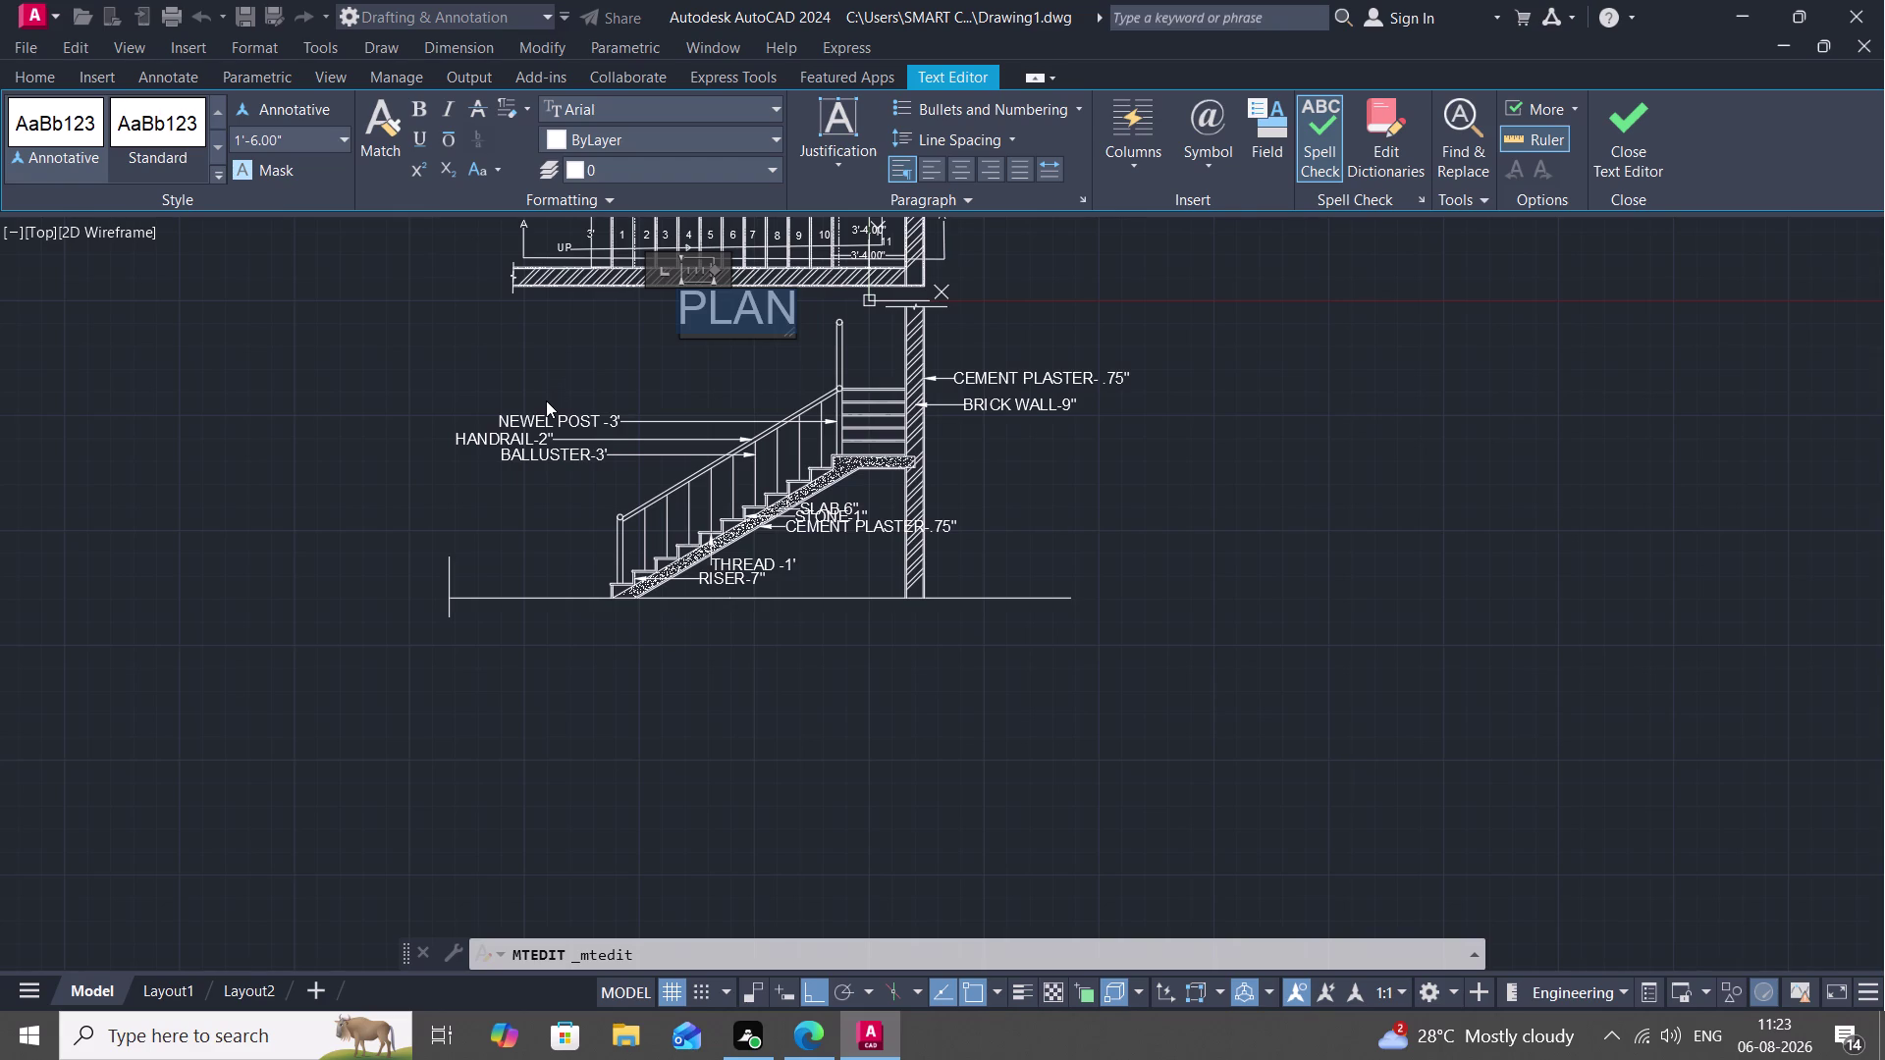
Retype the PLAN title, select it, and set its height to 1'.
key(Return)
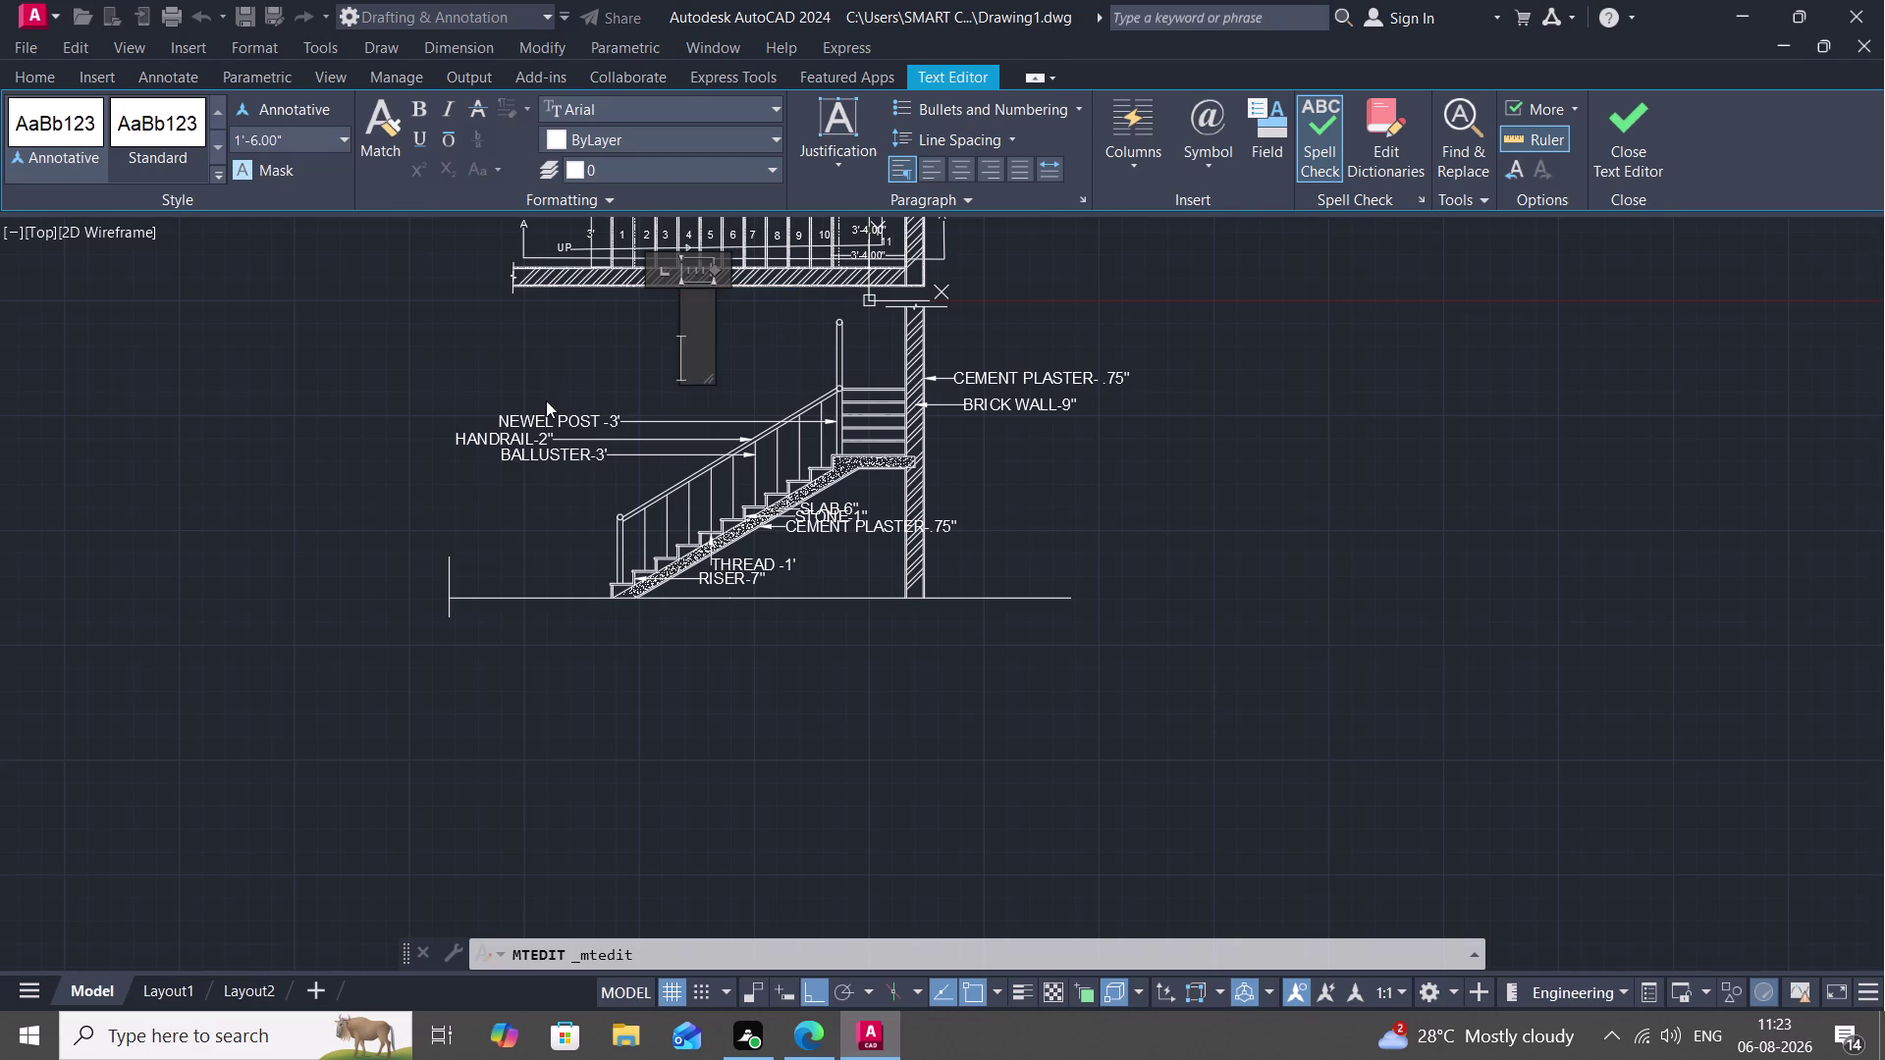
text(PLA)
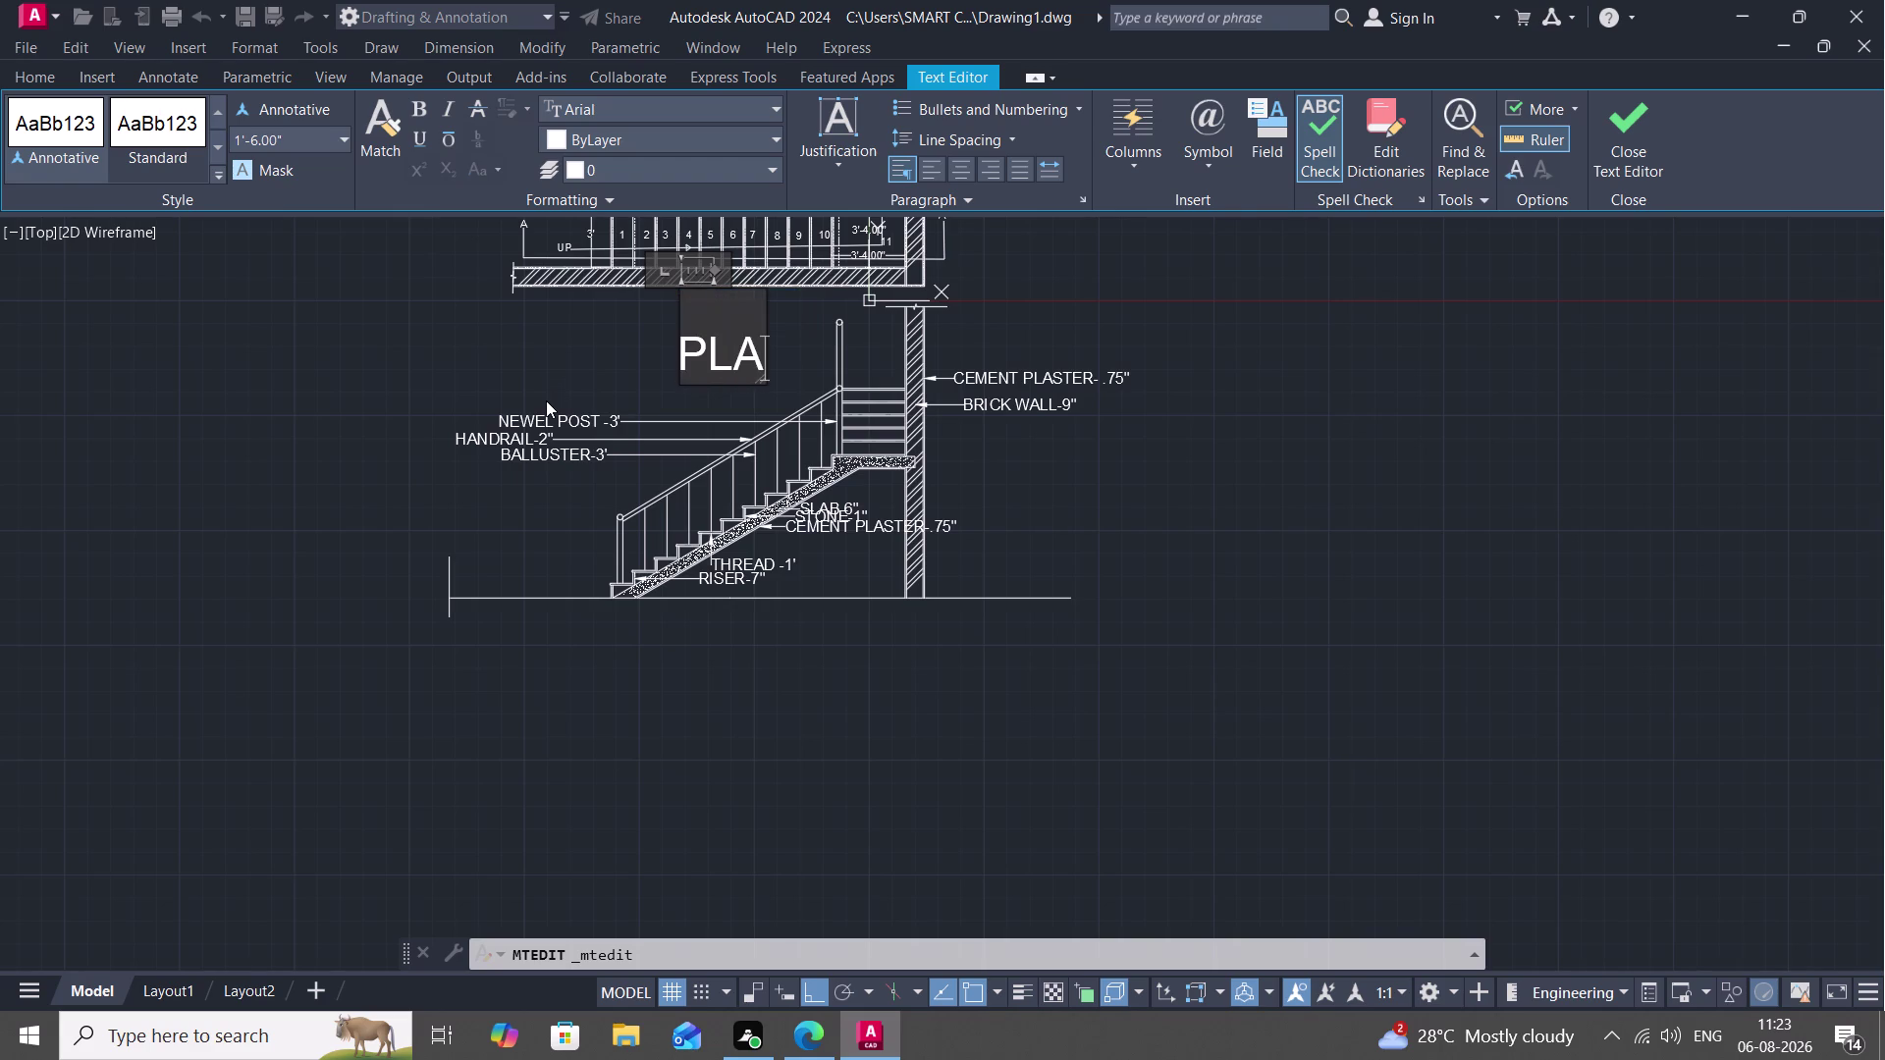
key(n)
double_click(679, 340)
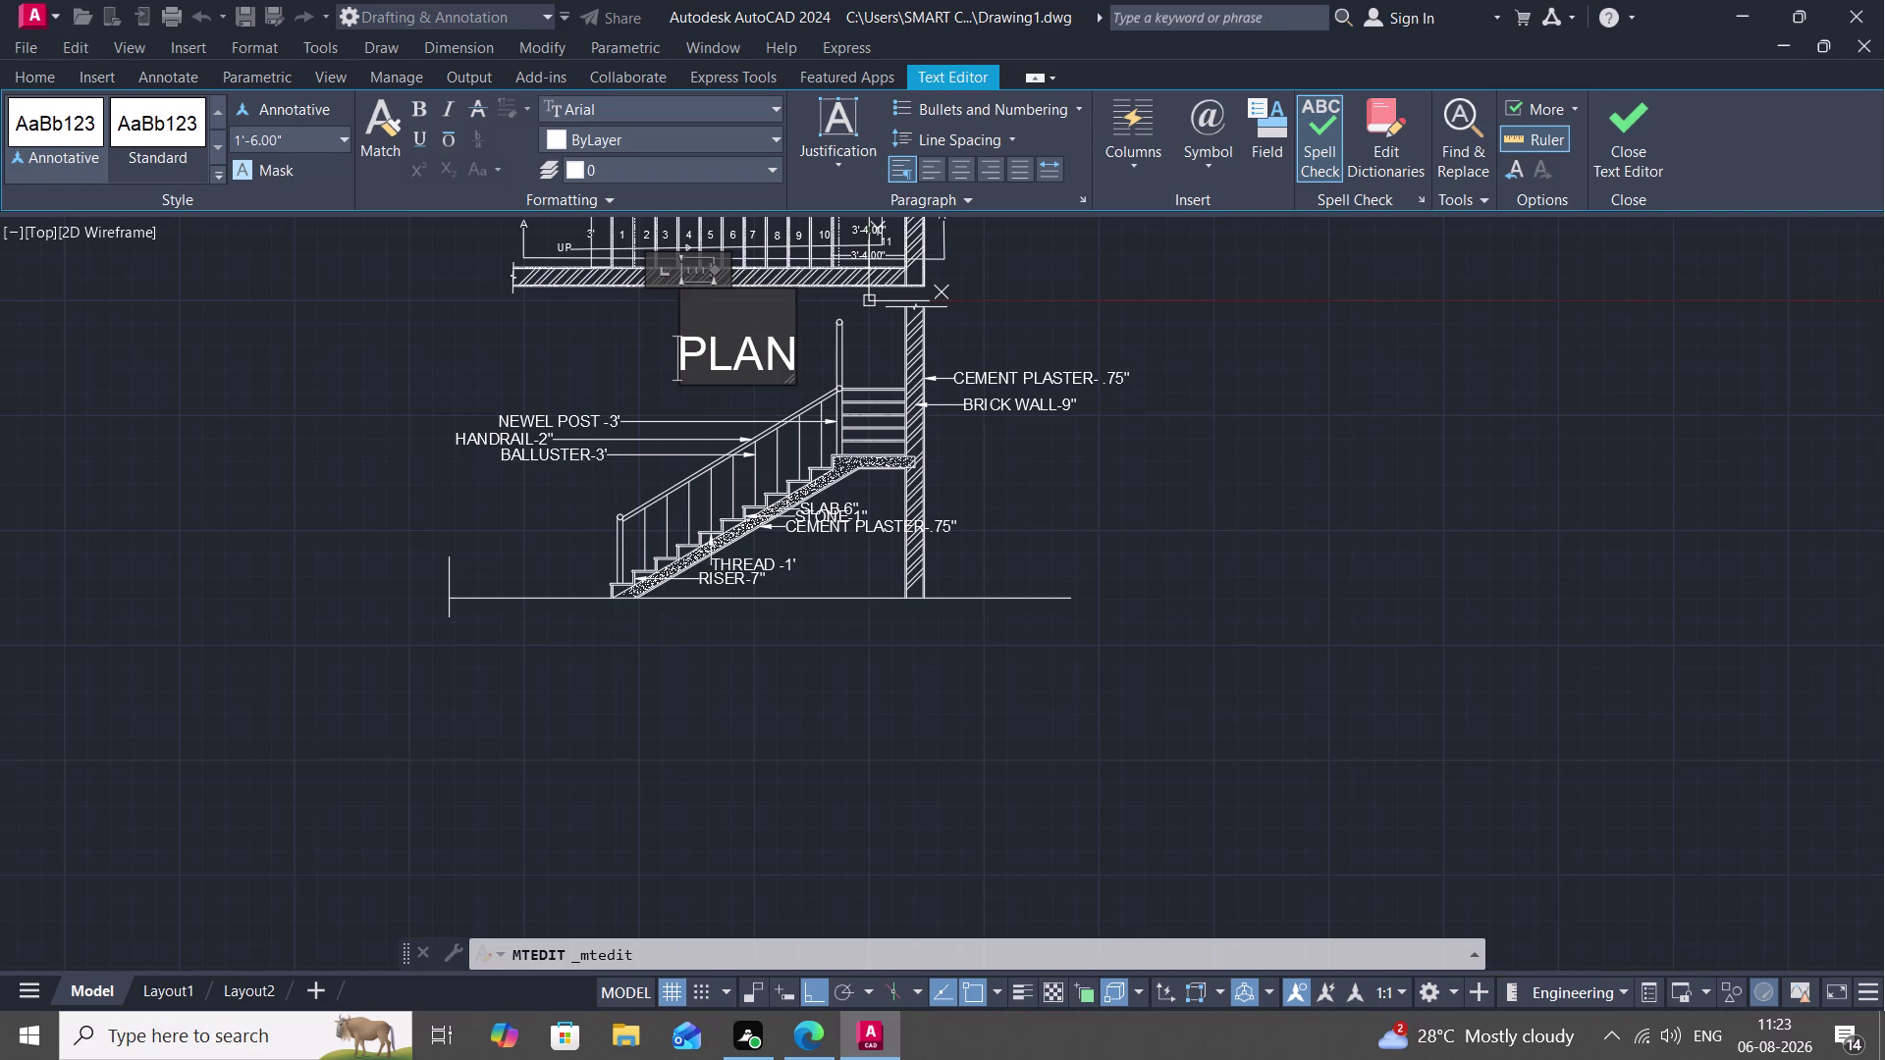
double_click(684, 346)
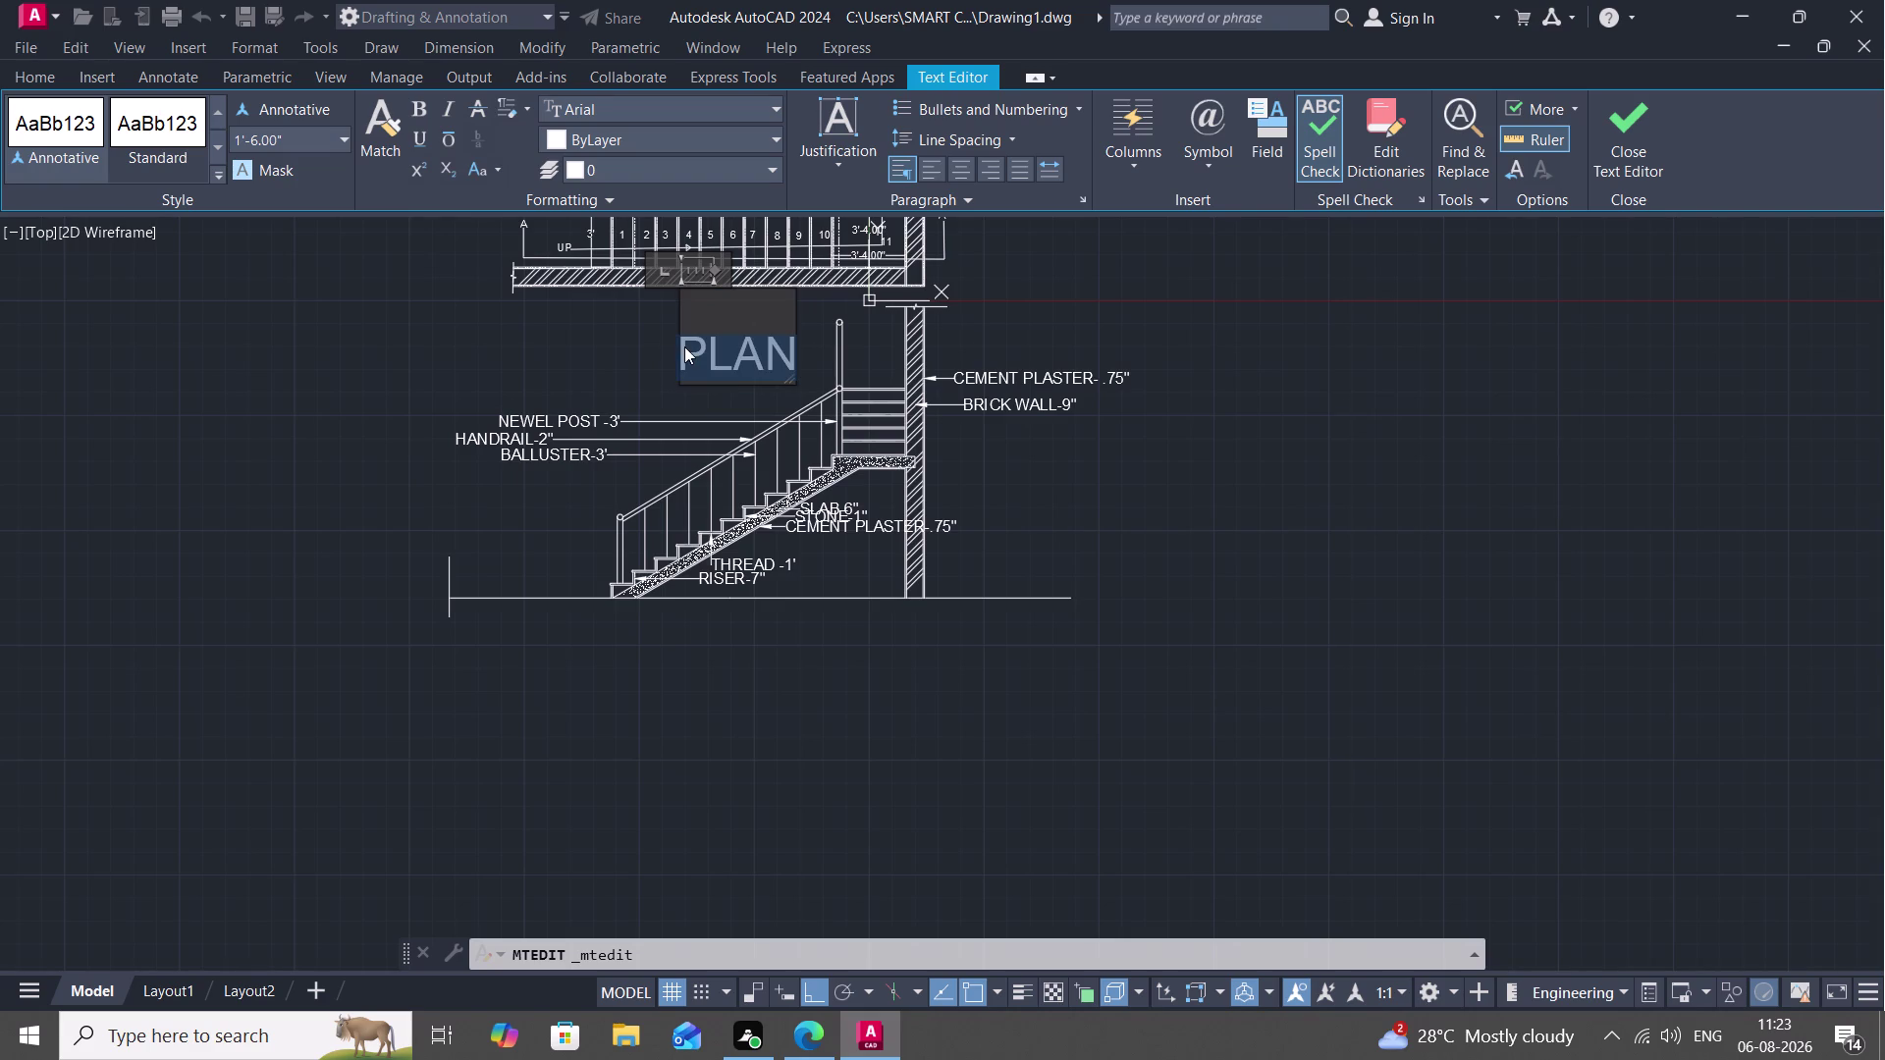
click(291, 139)
key(BackSpace)
text(1')
key(Return)
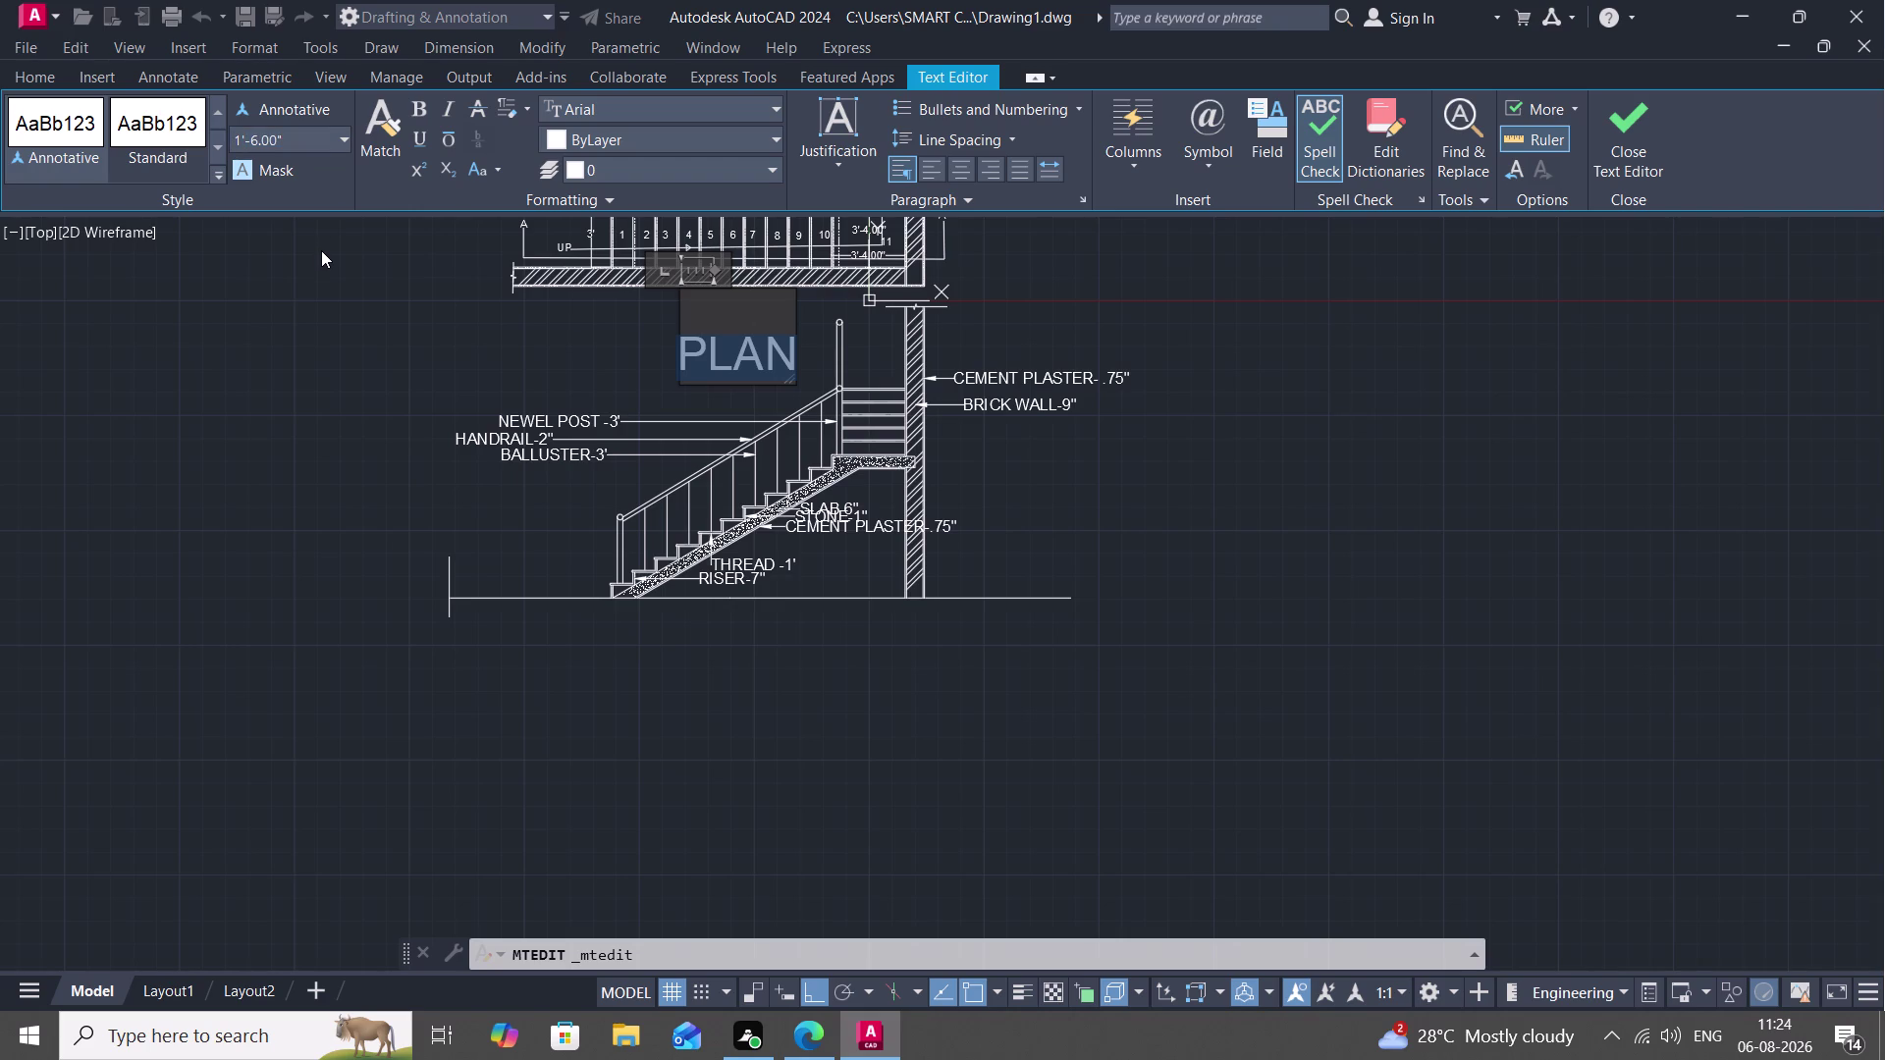
Change the PLAN text height to 12" and leave the editor.
click(301, 136)
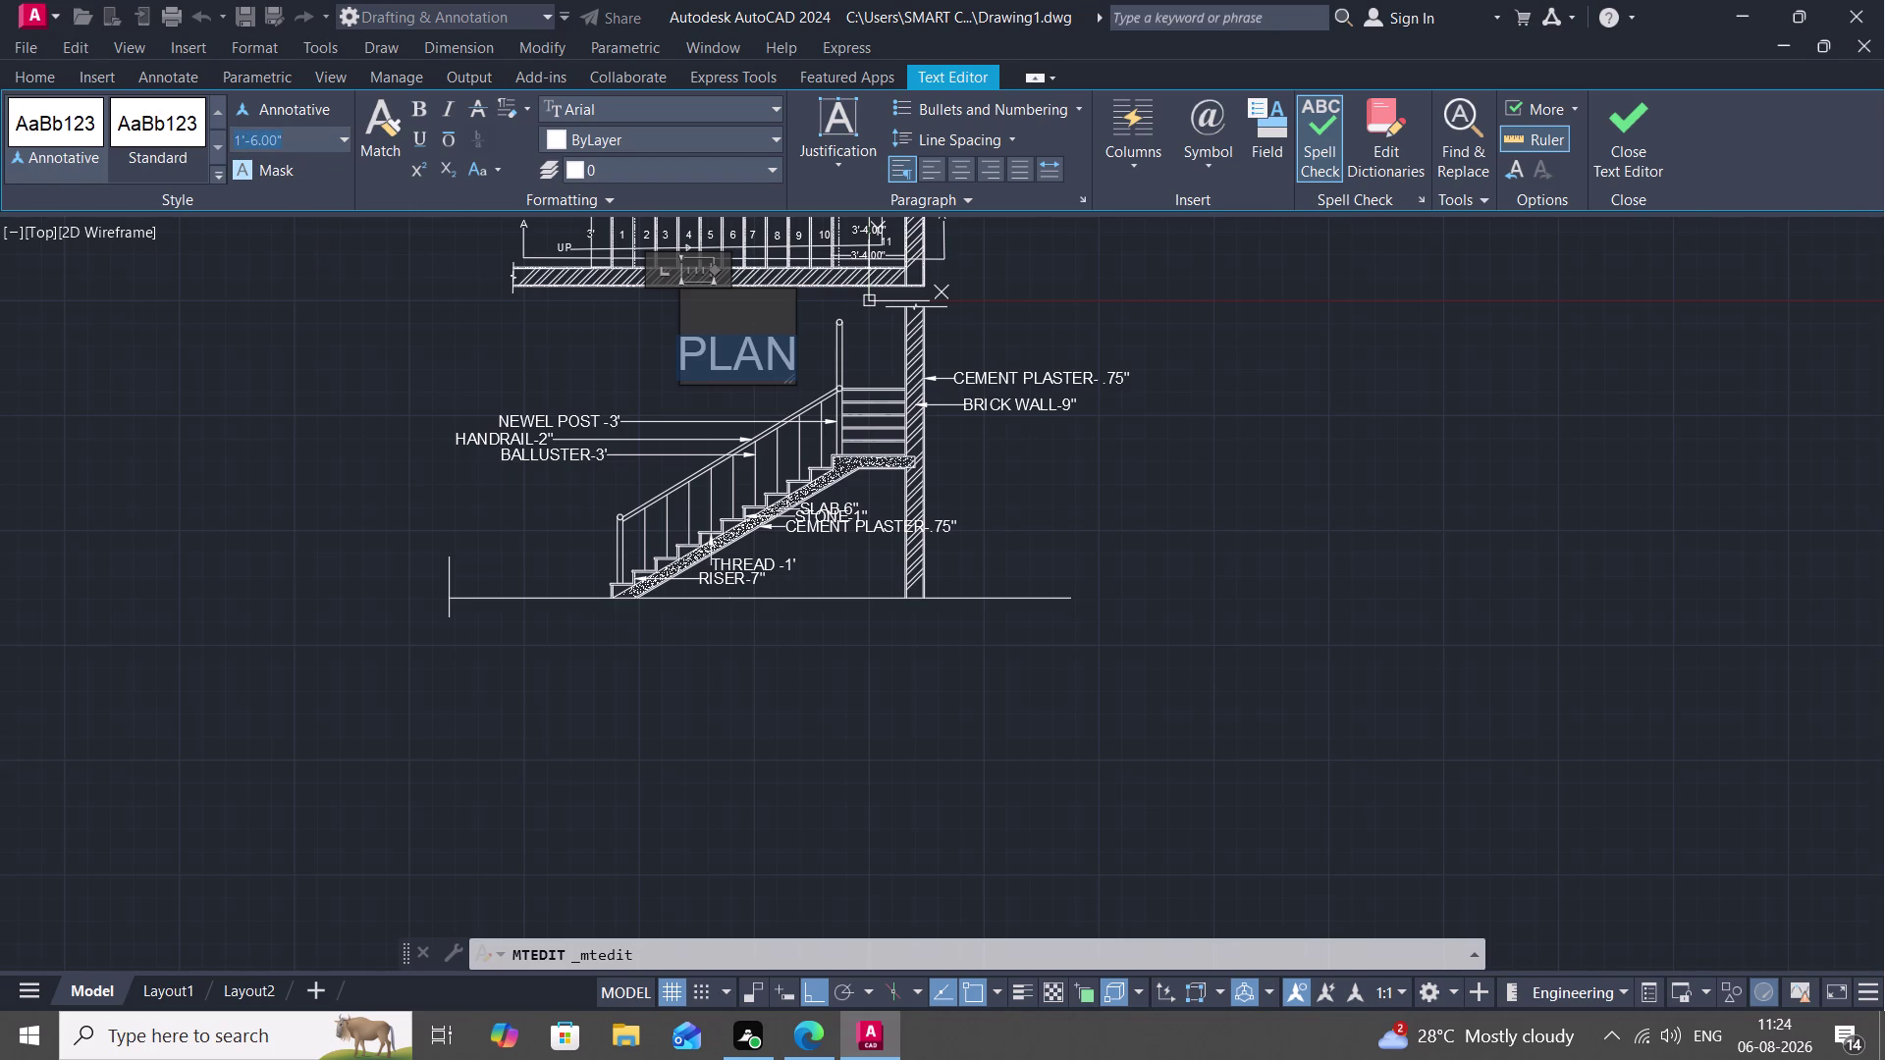
key(BackSpace)
key(BackSpace)
key(BackSpace)
key(BackSpace)
key(1)
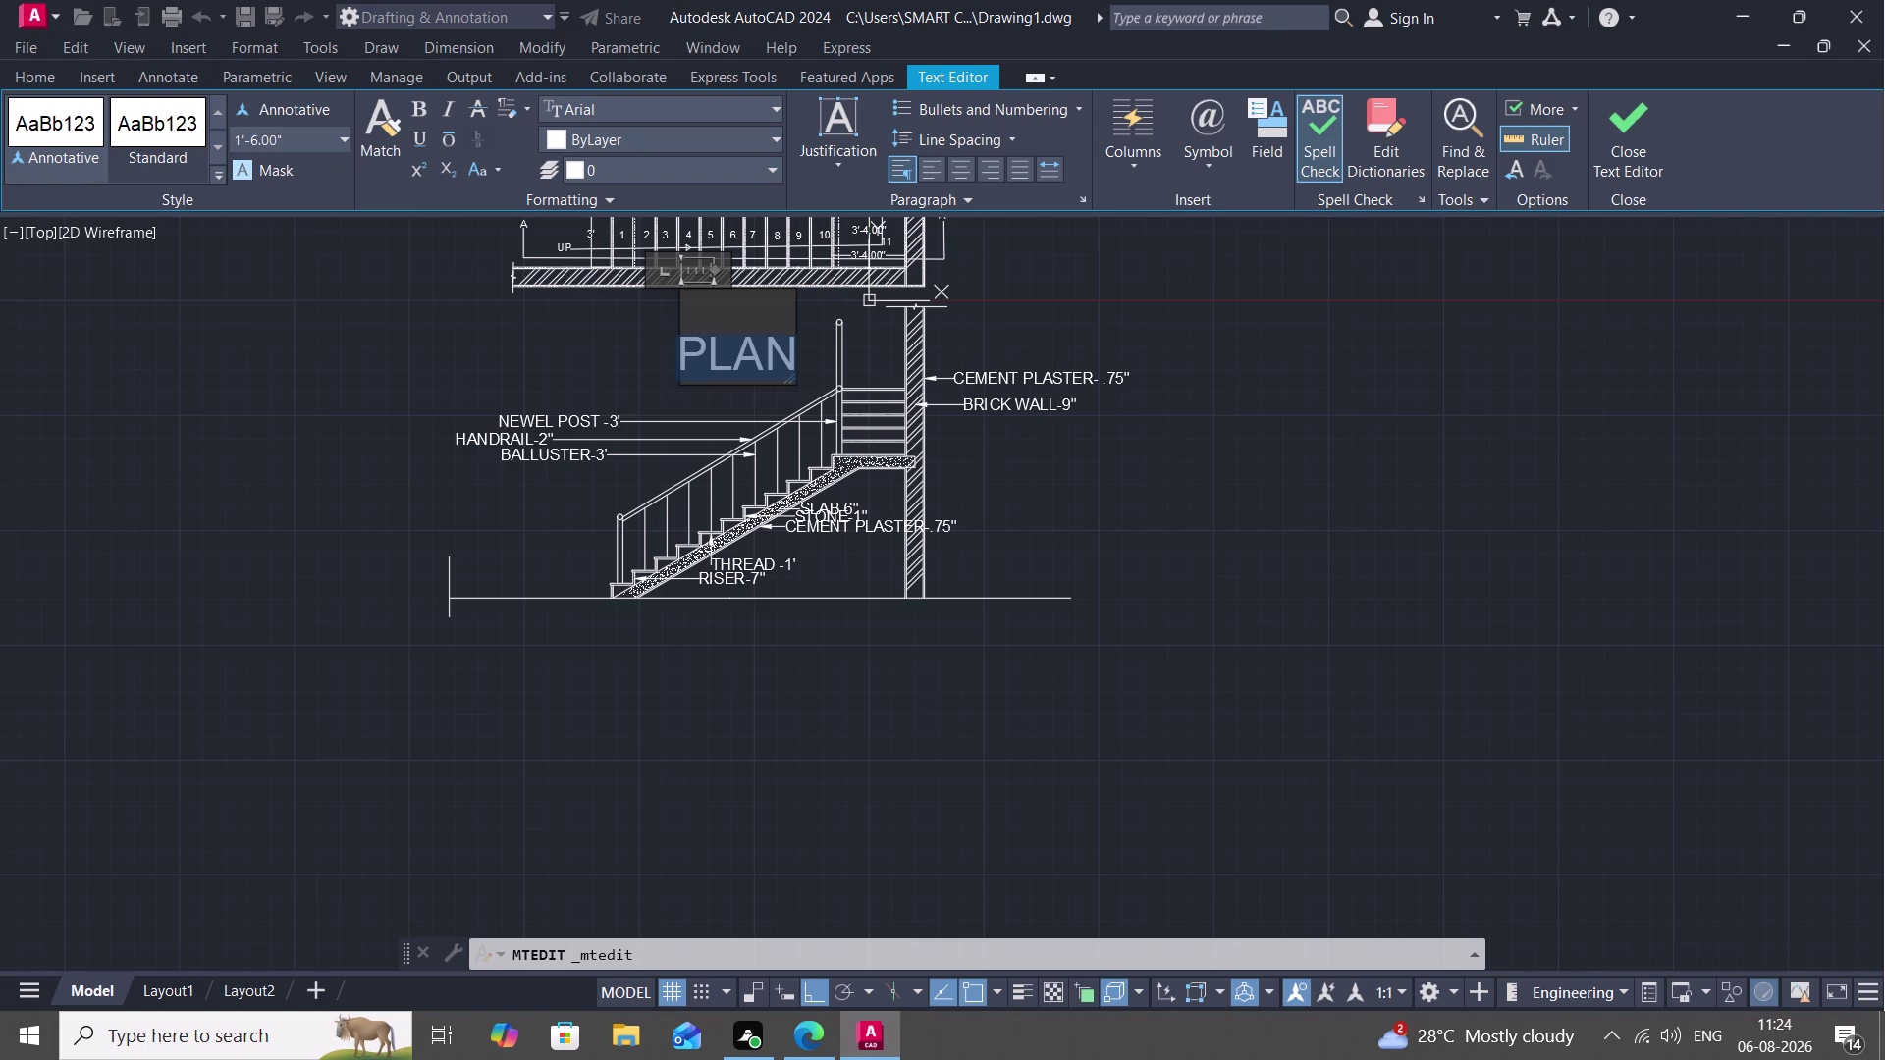
key(BackSpace)
key(BackSpace)
text(12)
key(shift+quotedbl)
click(320, 261)
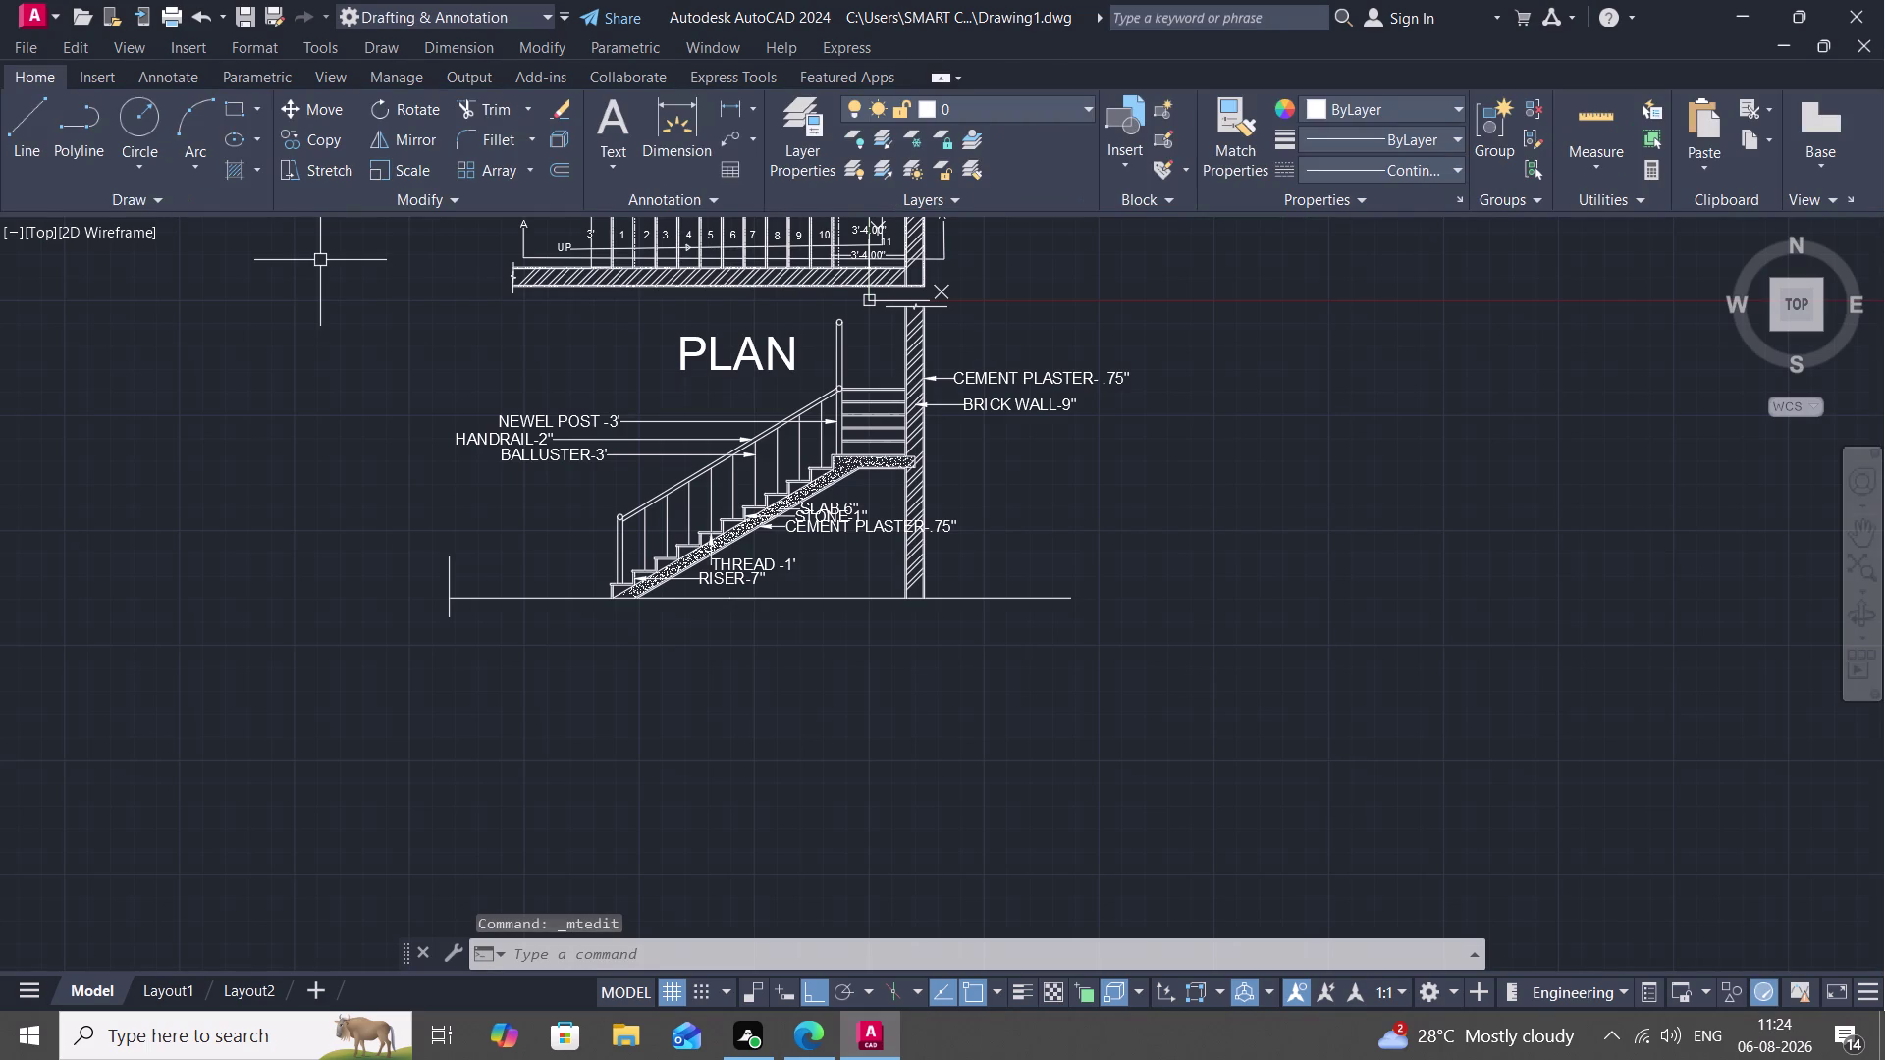
Reopen PLAN, set its text height to 11", and close the text editor.
double_click(734, 359)
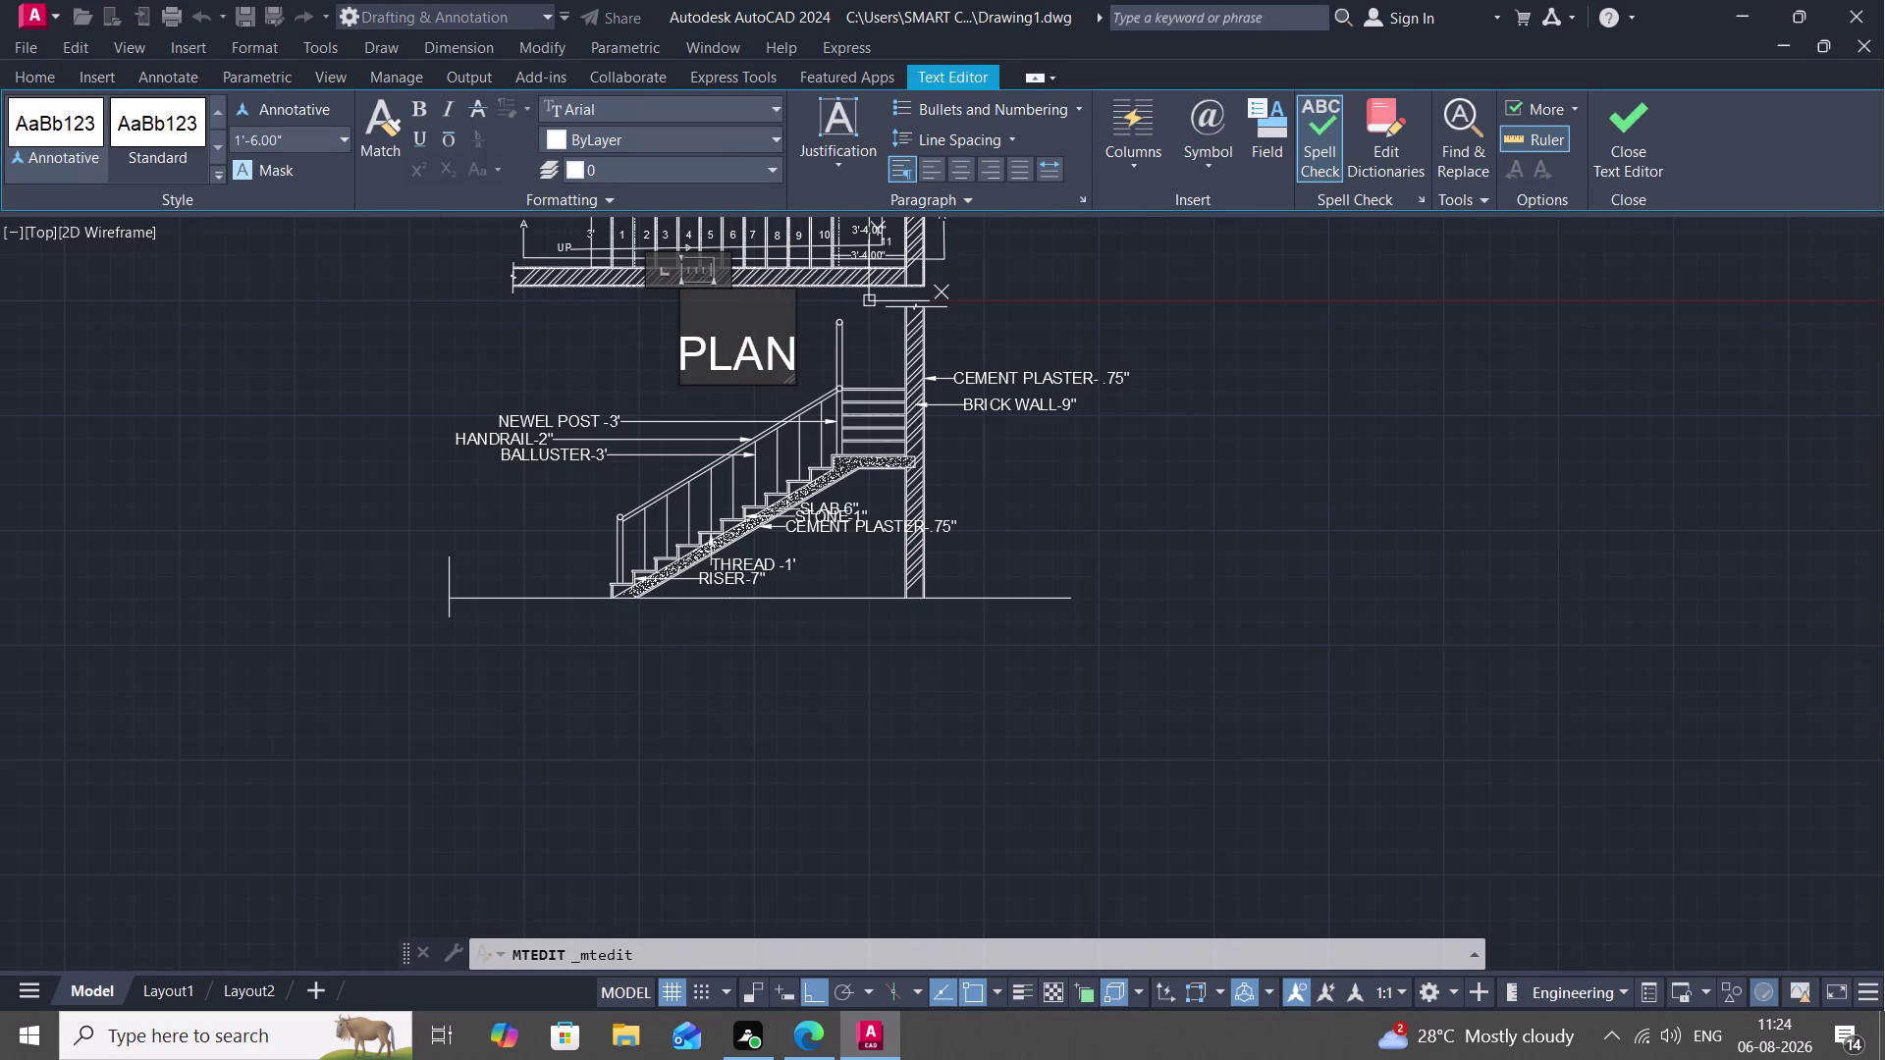
double_click(681, 348)
click(326, 130)
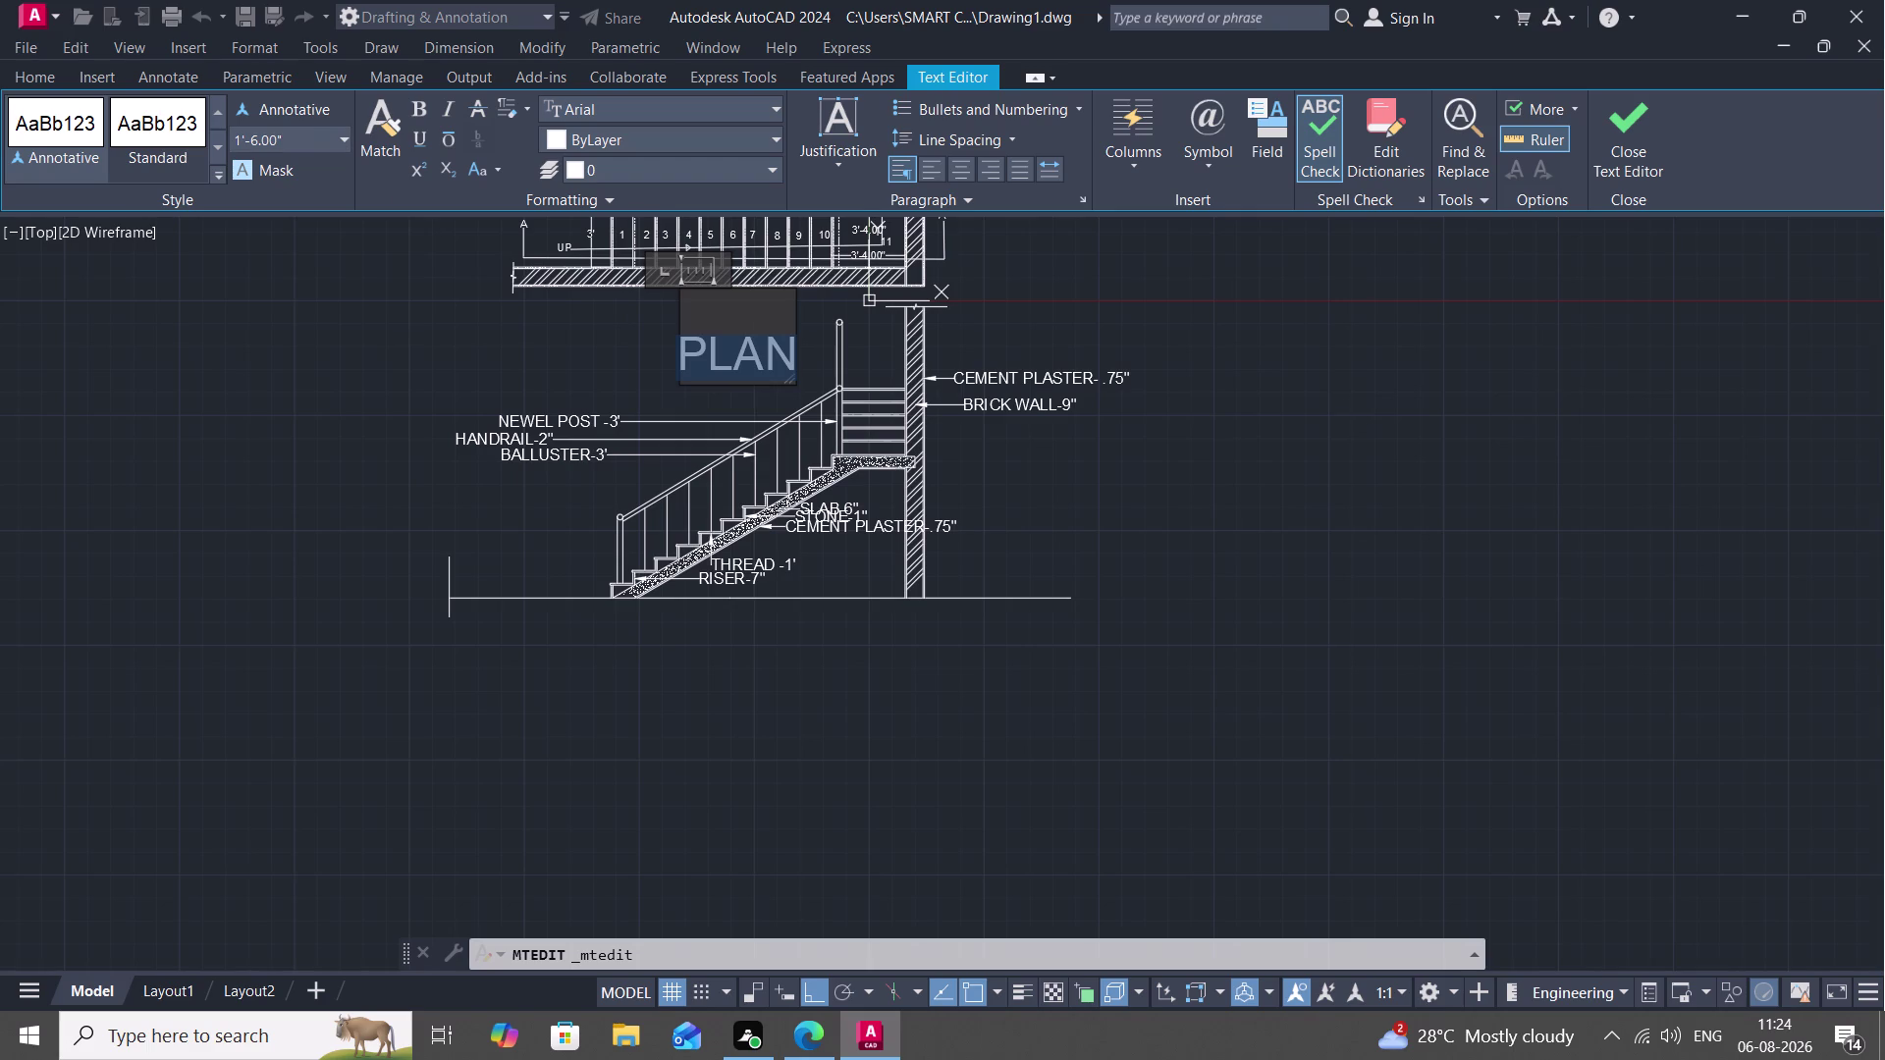
key(BackSpace)
text(11)
key(shift+quotedbl)
key(Return)
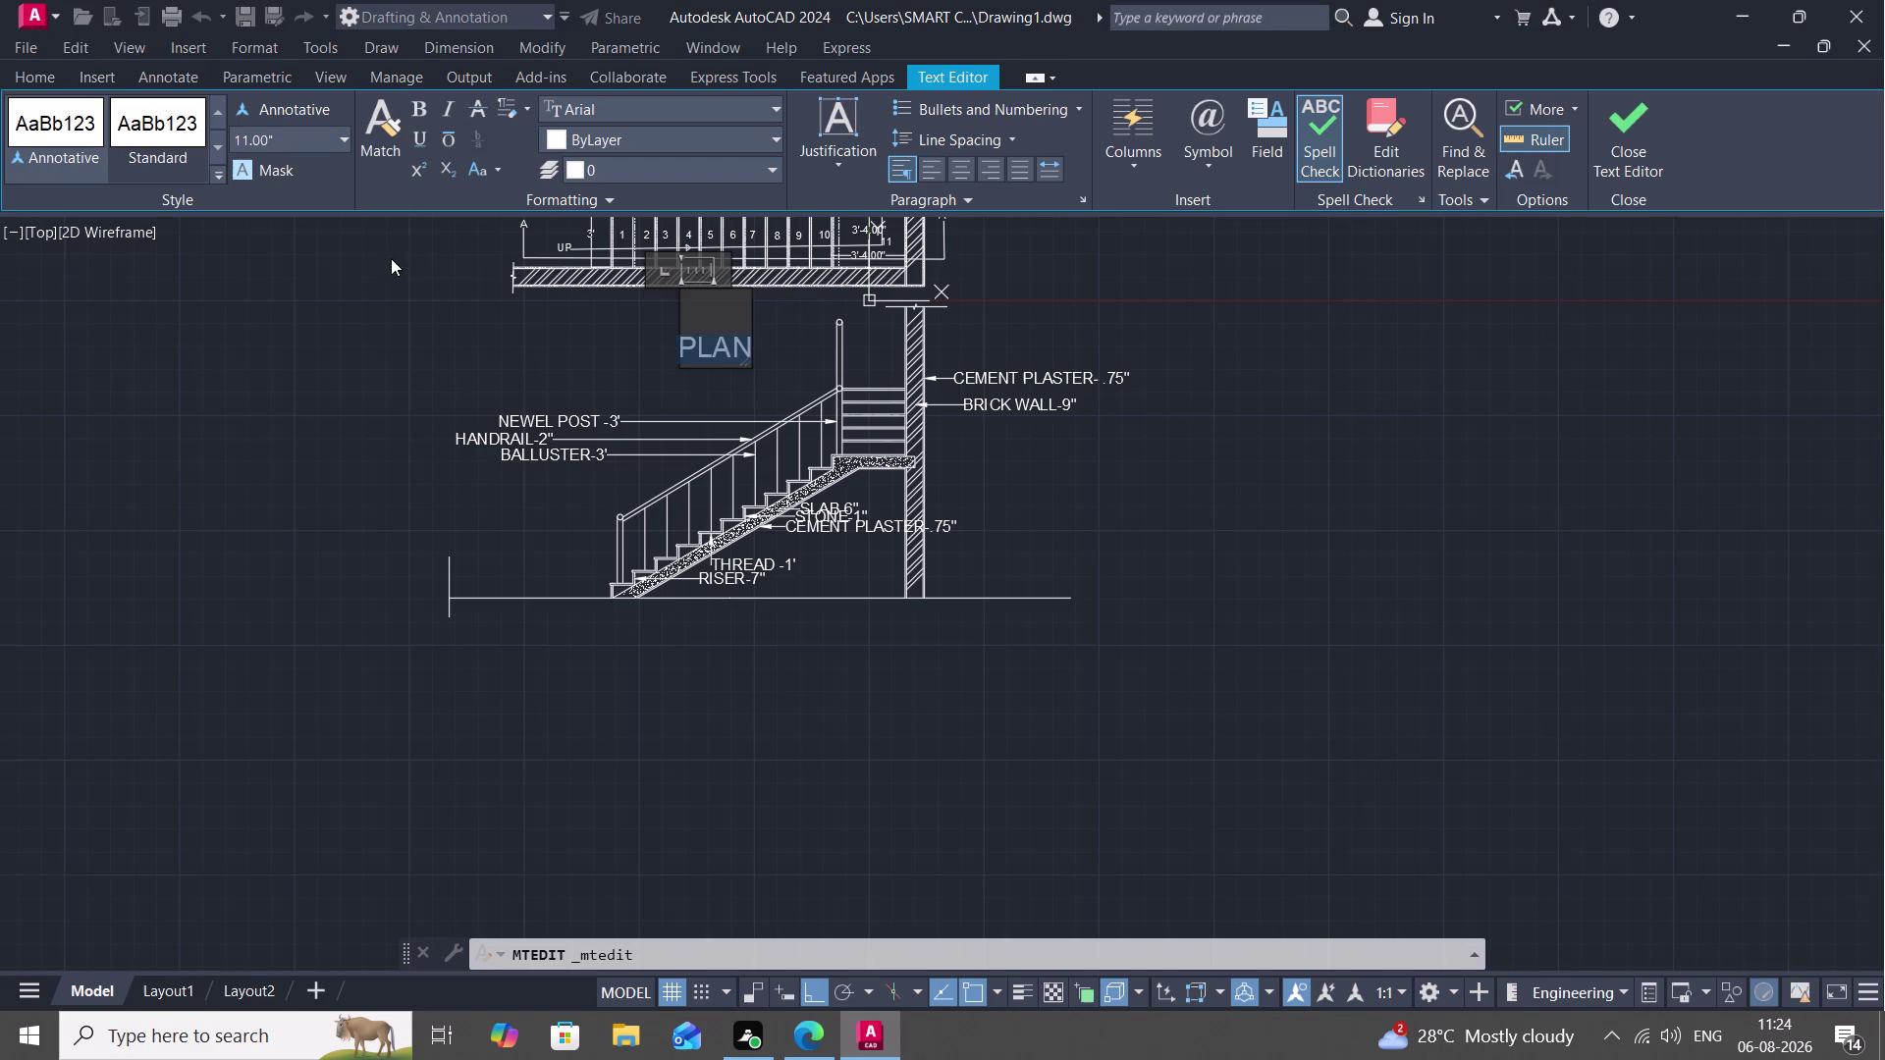
key(Escape)
Copy the PLAN label to a spot below the staircase section.
key(c)
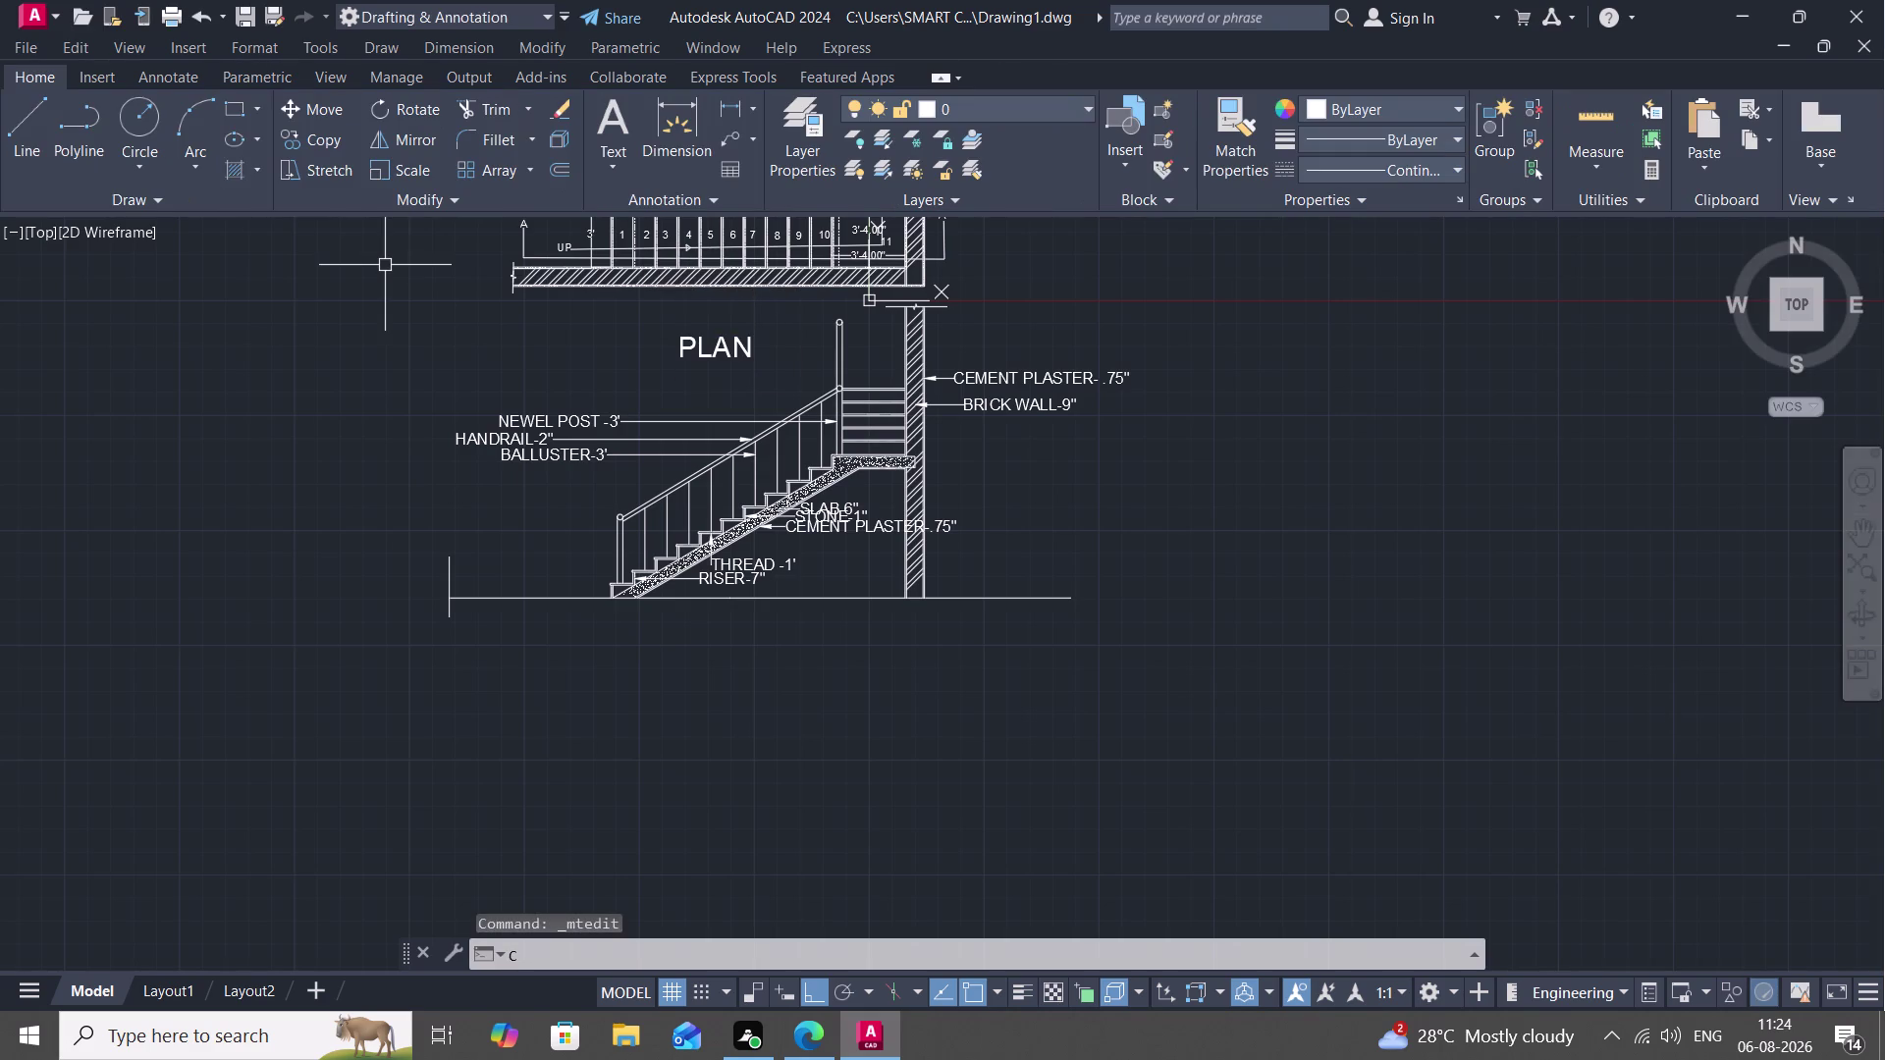
key(0)
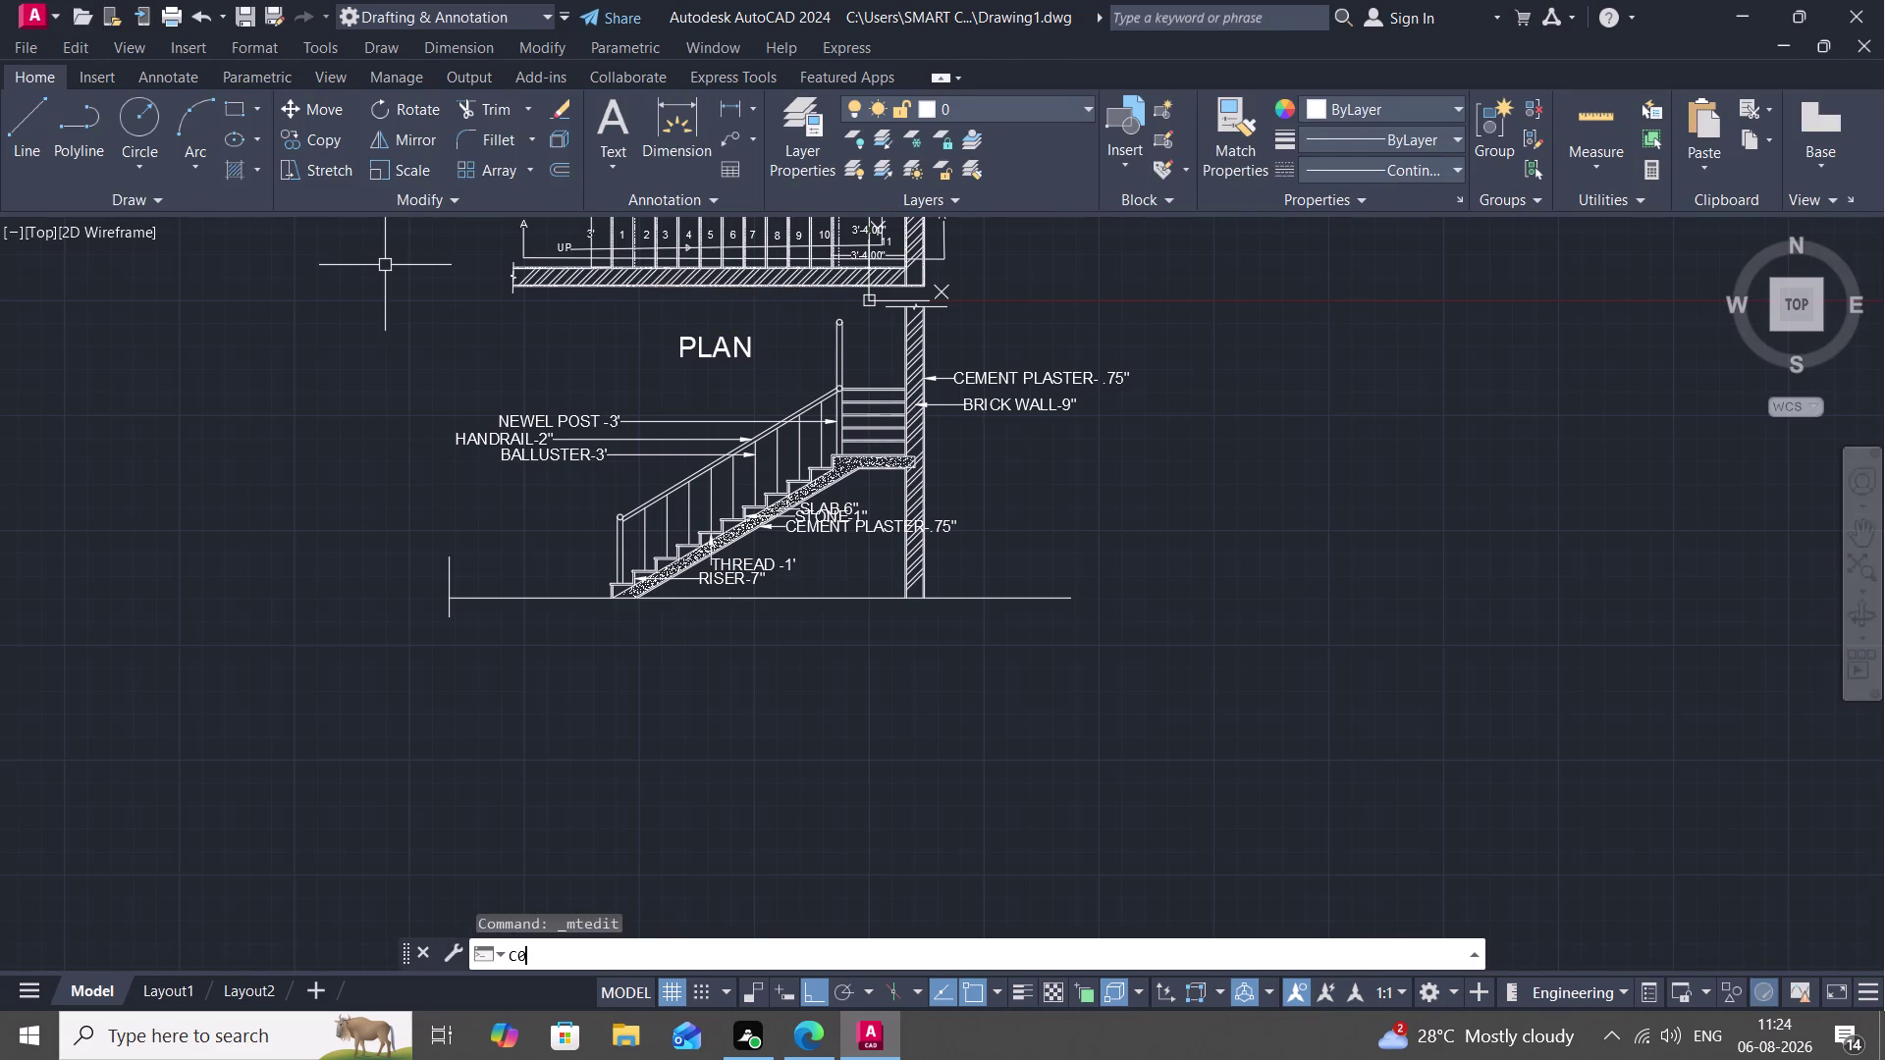
key(equal)
key(BackSpace)
key(BackSpace)
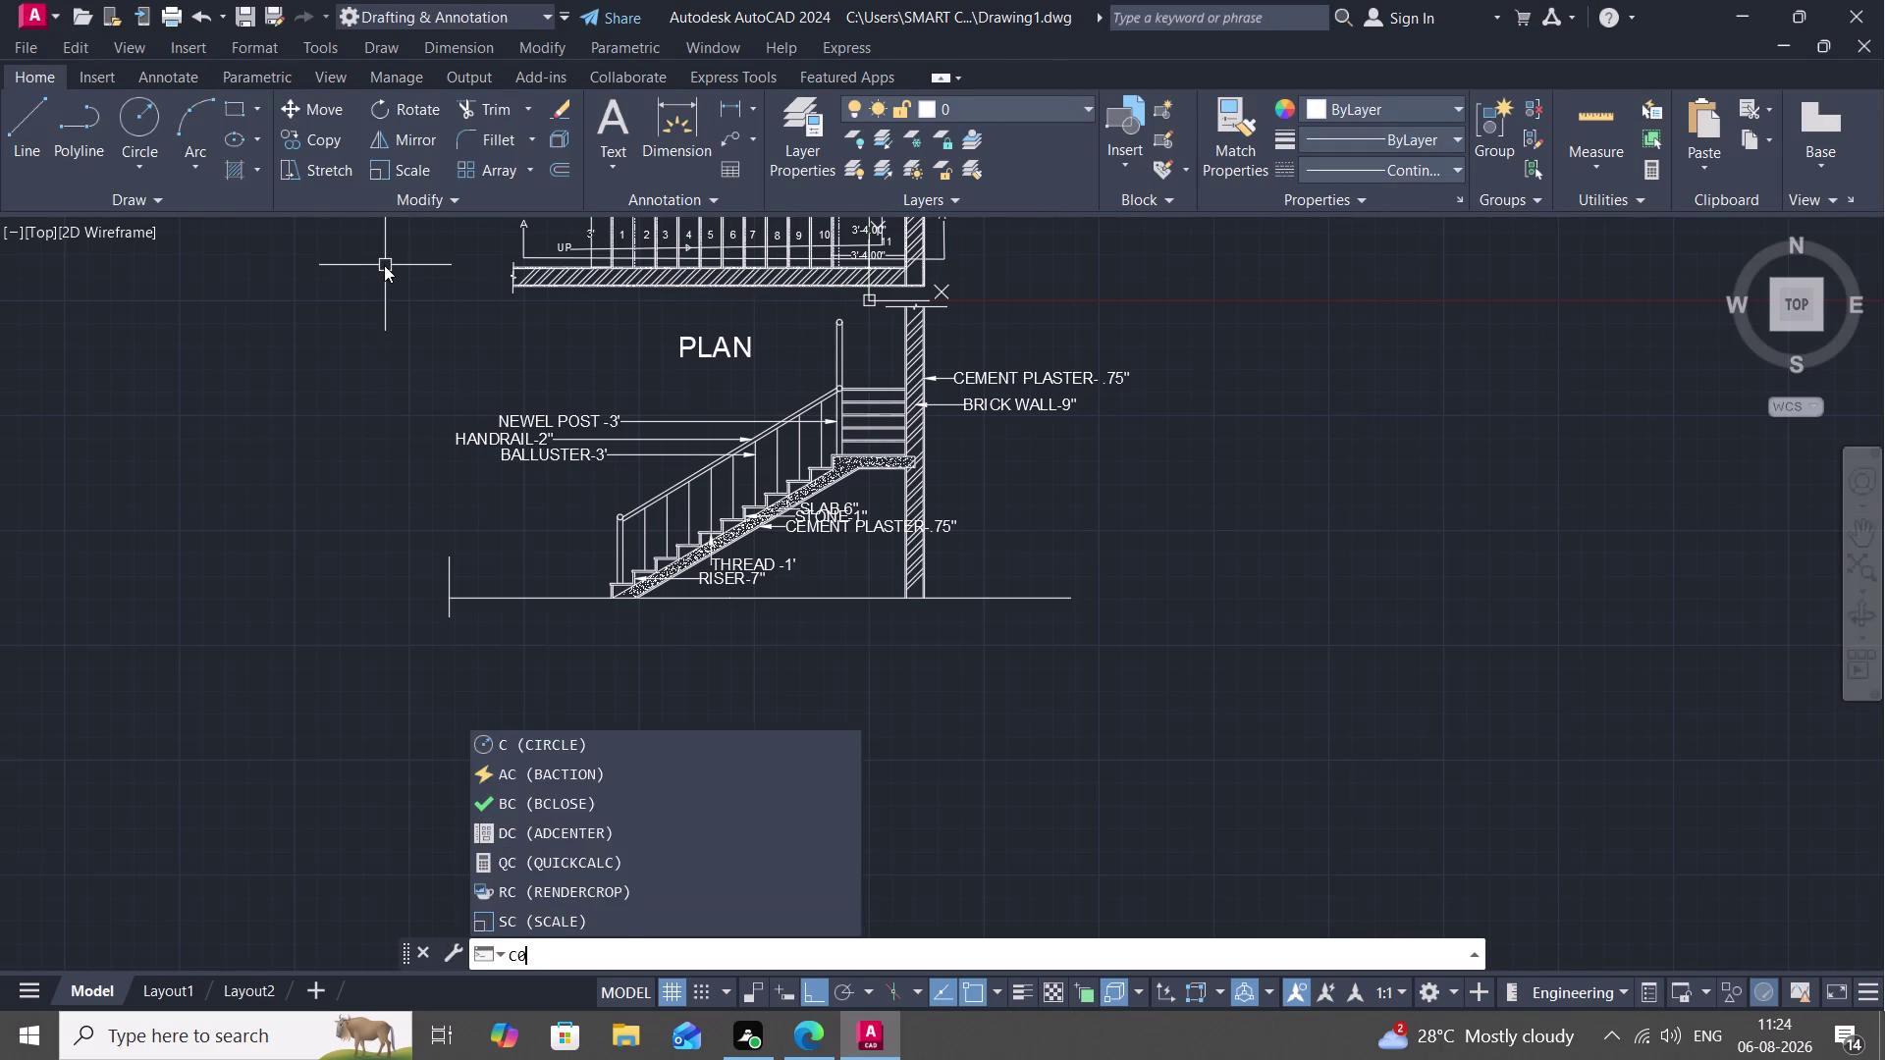
key(o)
key(space)
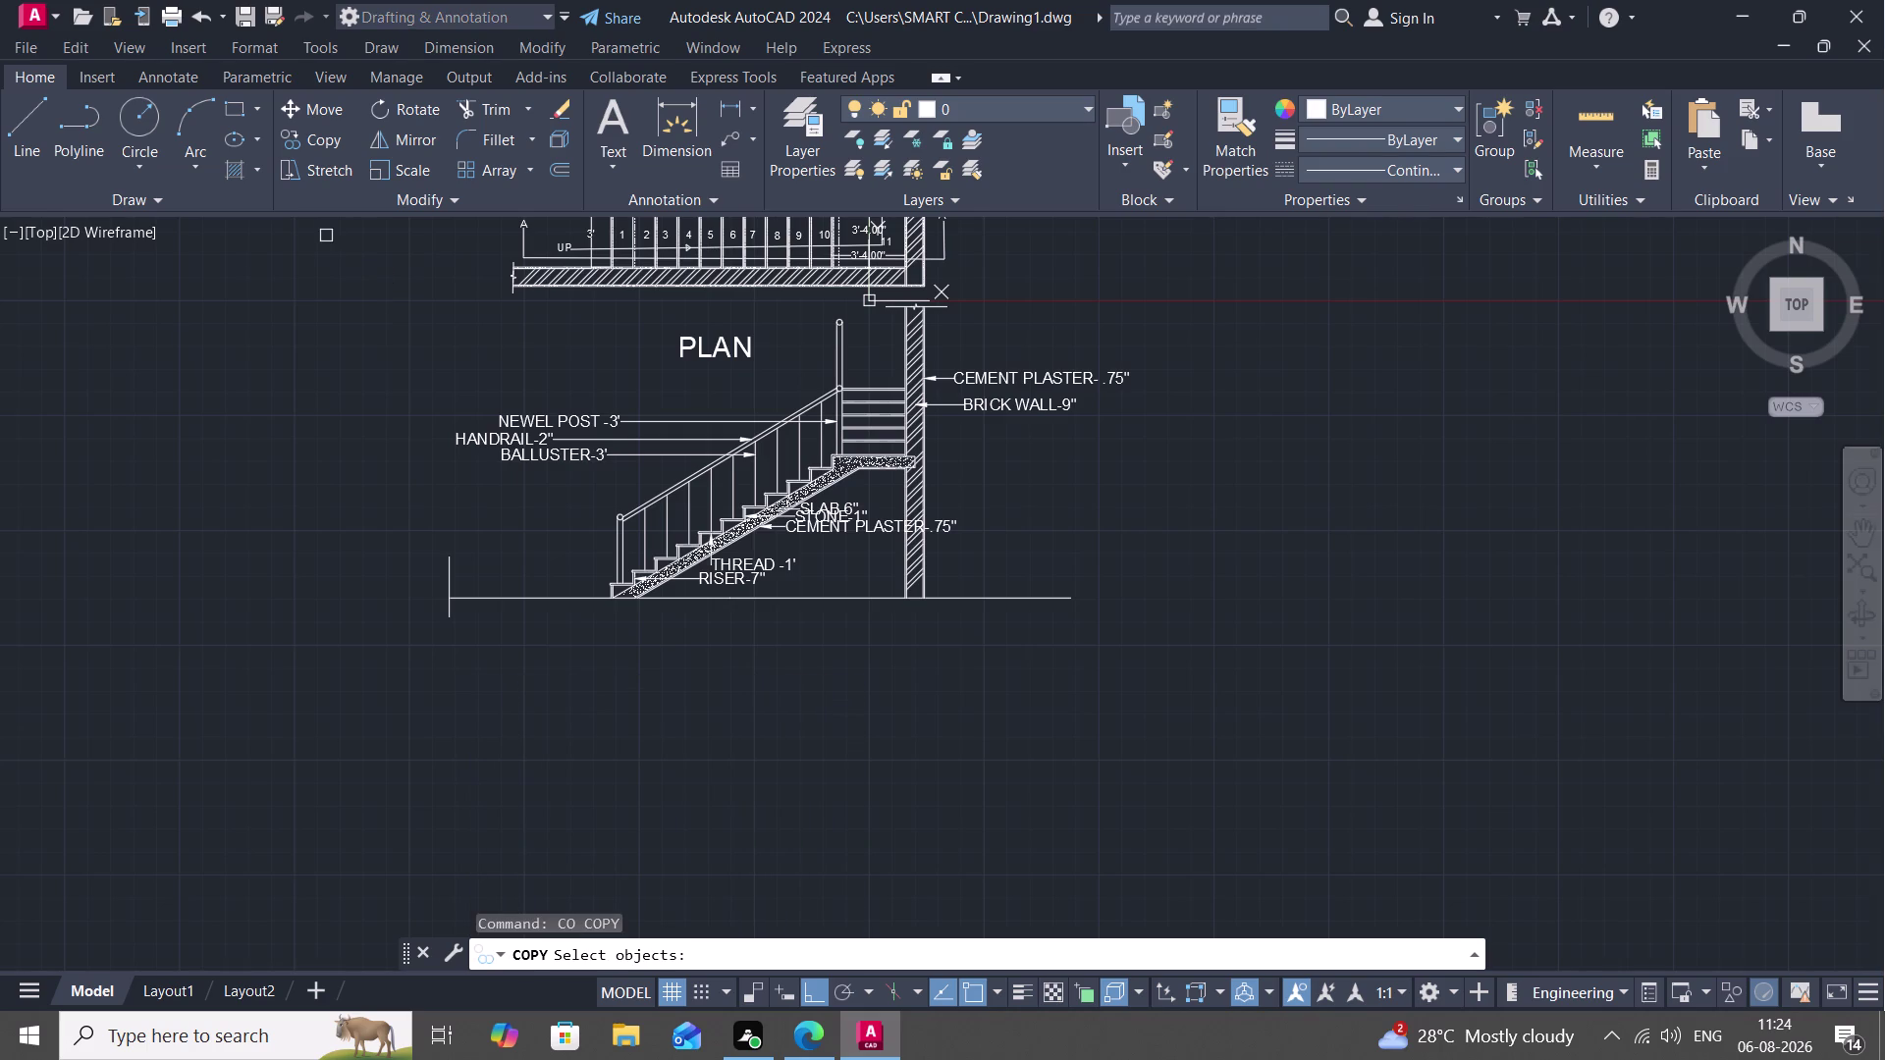
click(696, 349)
right_click(696, 349)
click(696, 348)
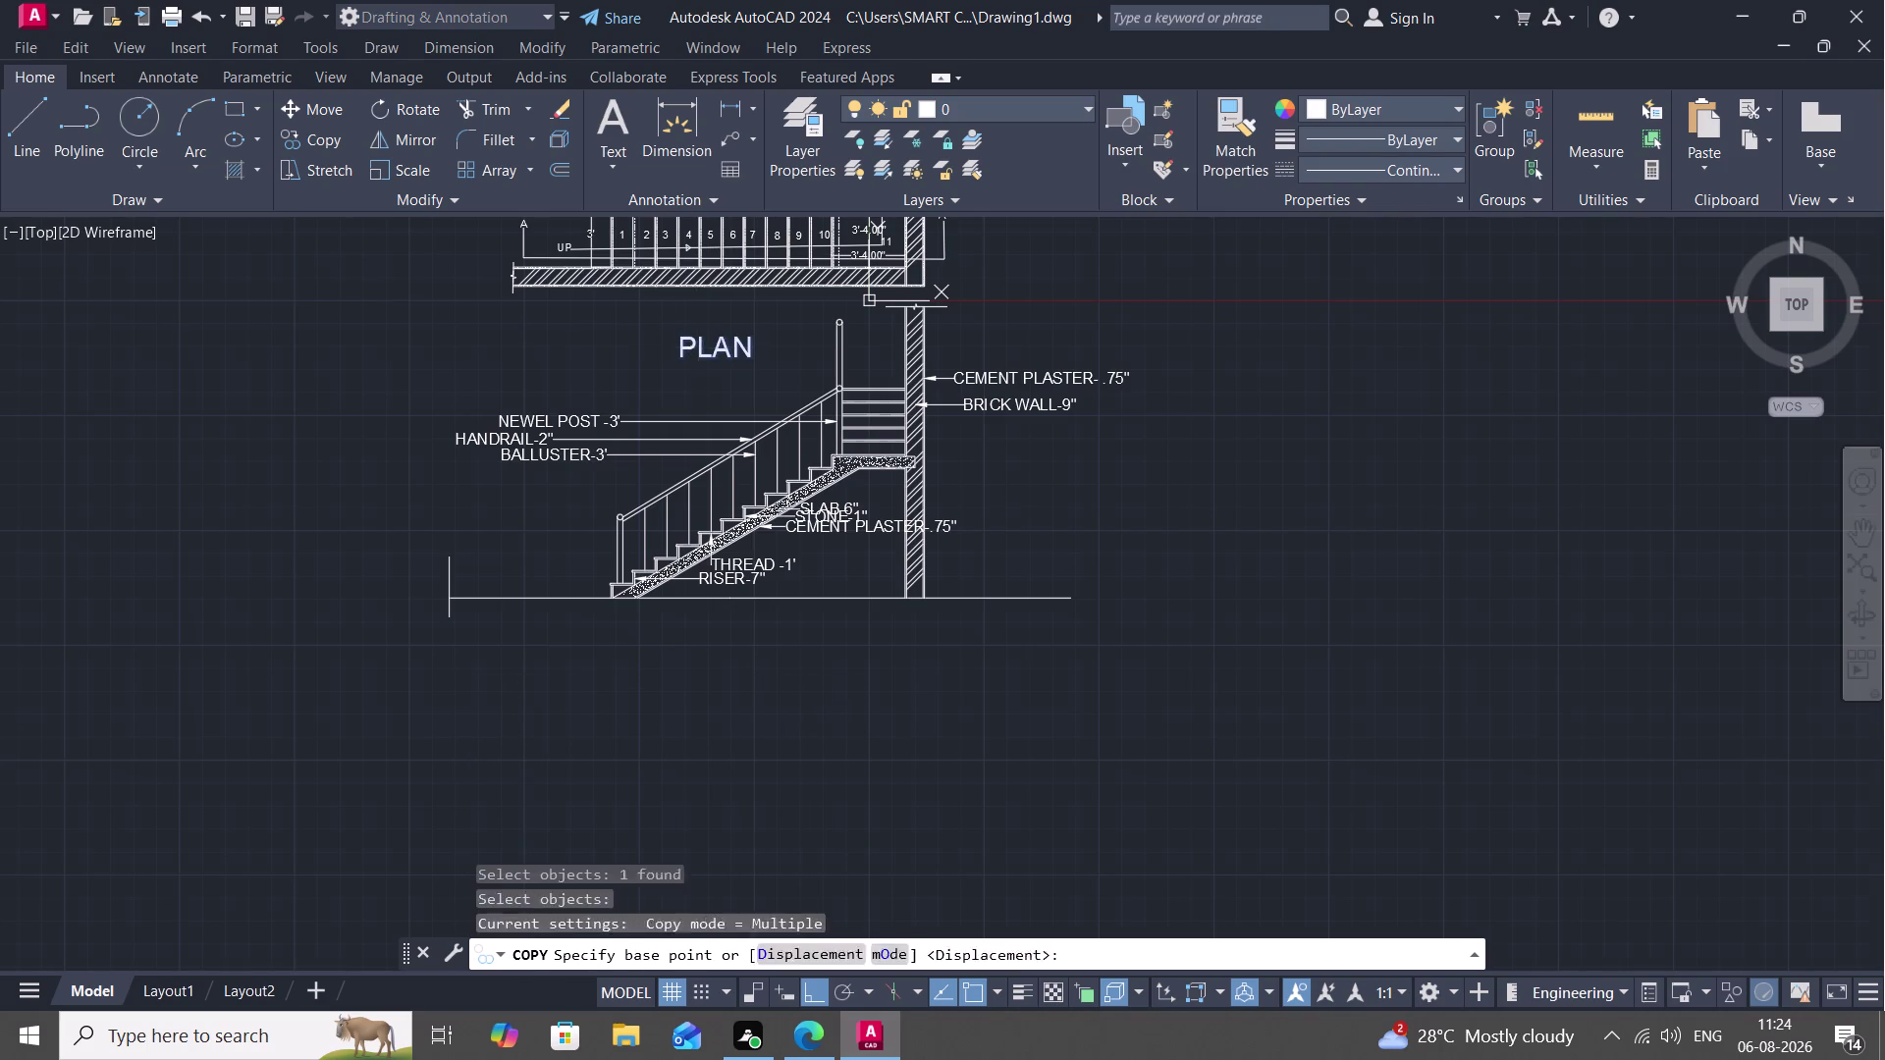
click(662, 644)
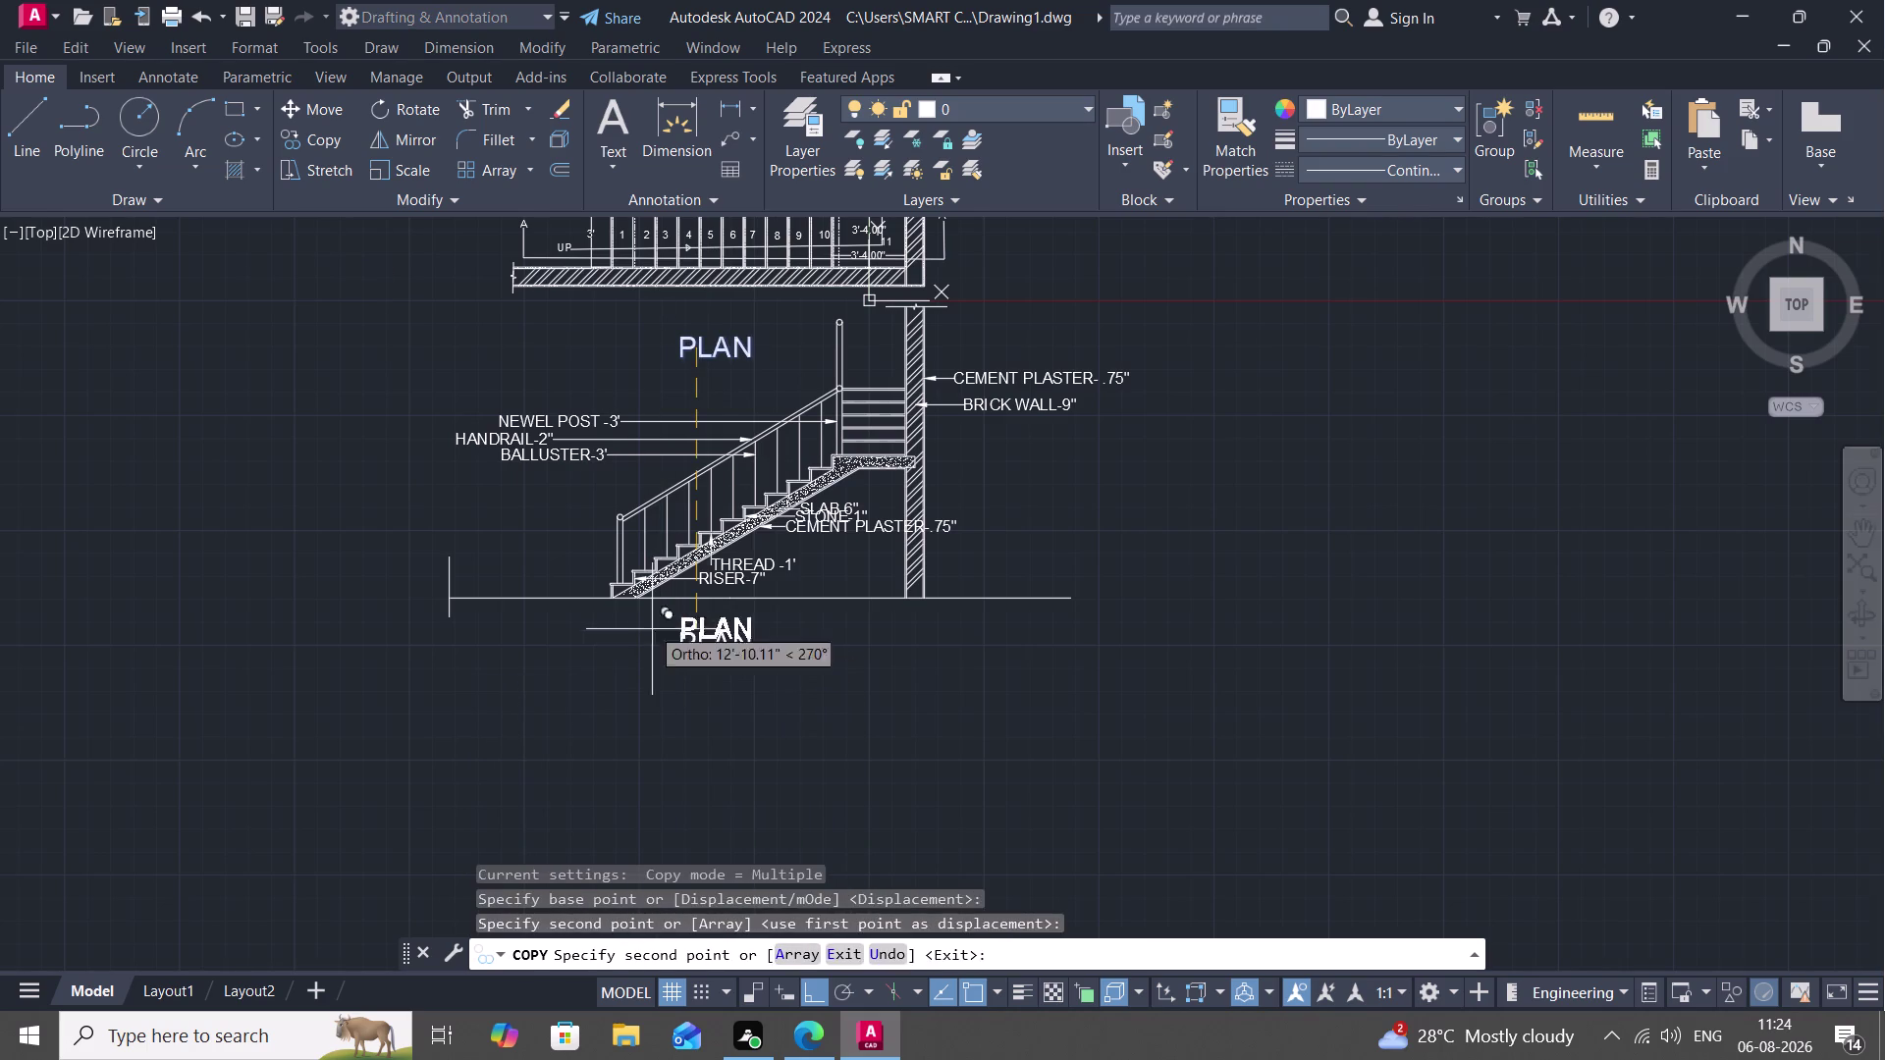
key(Escape)
Move the original PLAN label up, just under the plan's slab.
text(M)
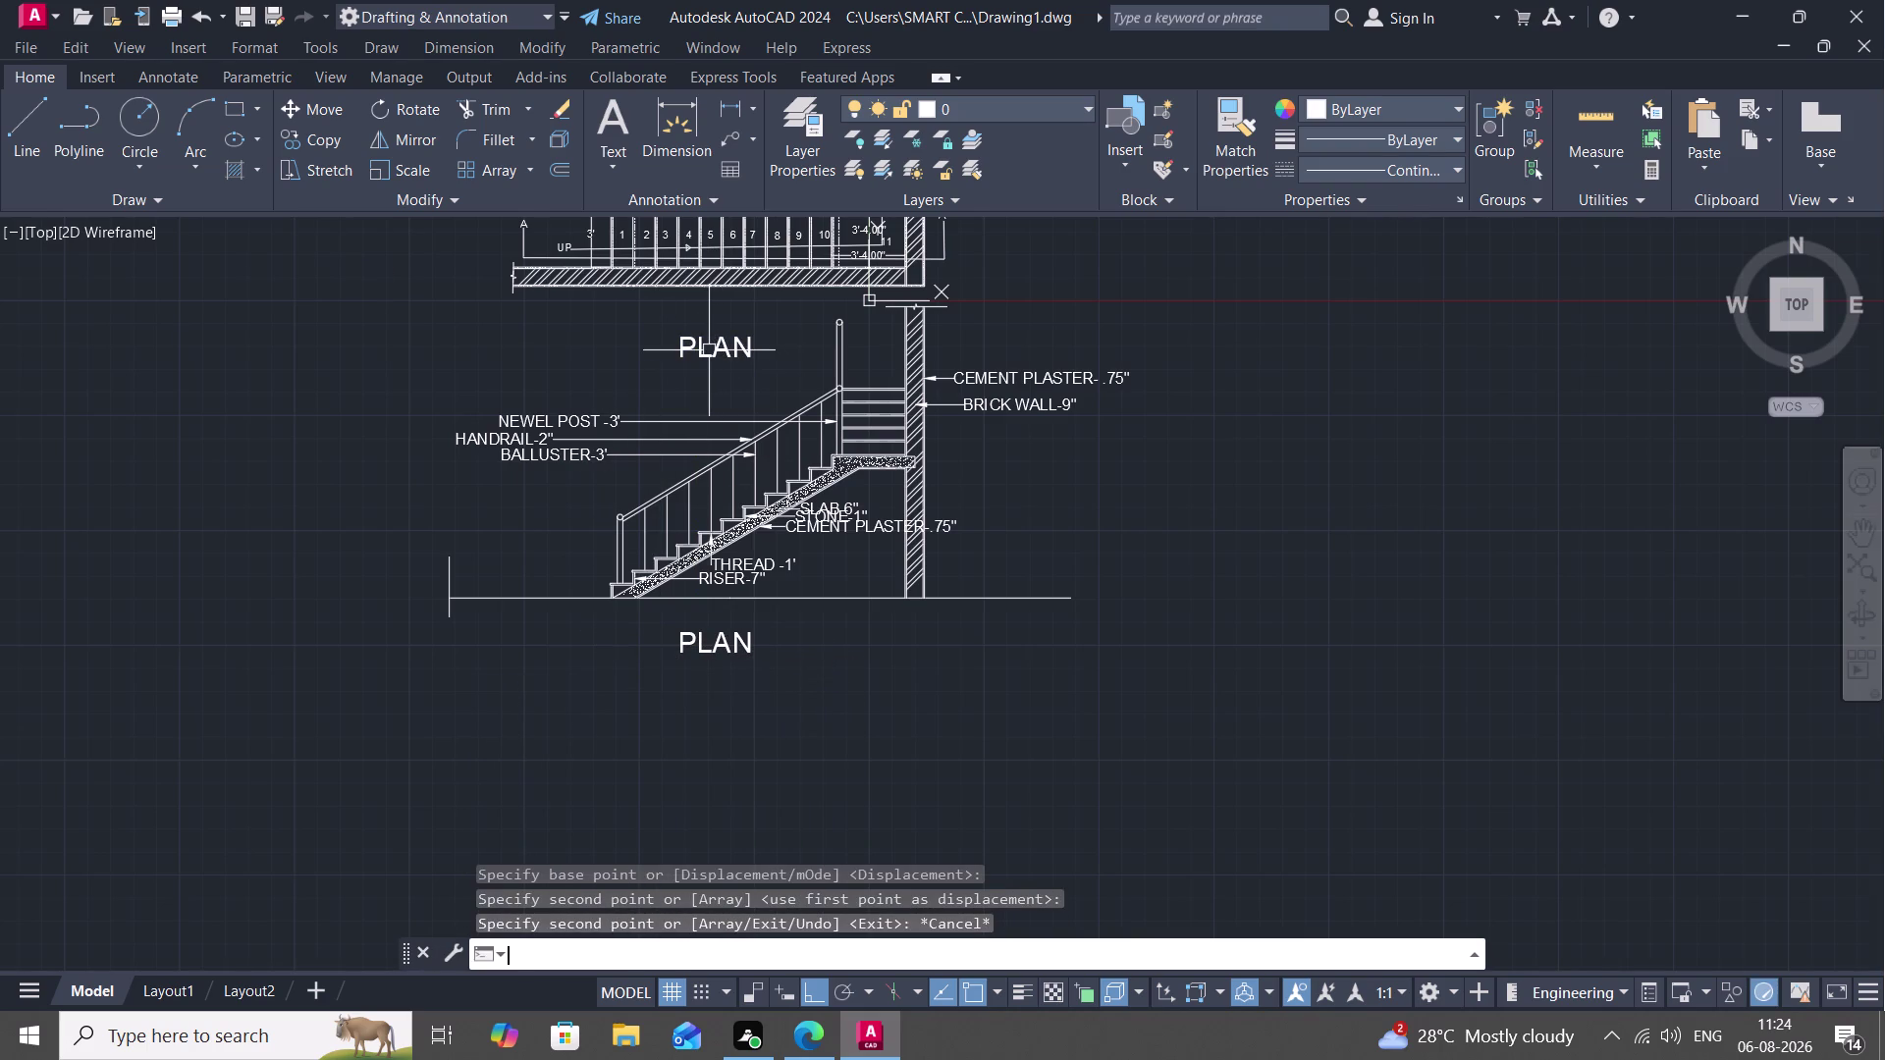
key(space)
click(706, 346)
right_click(707, 348)
click(706, 348)
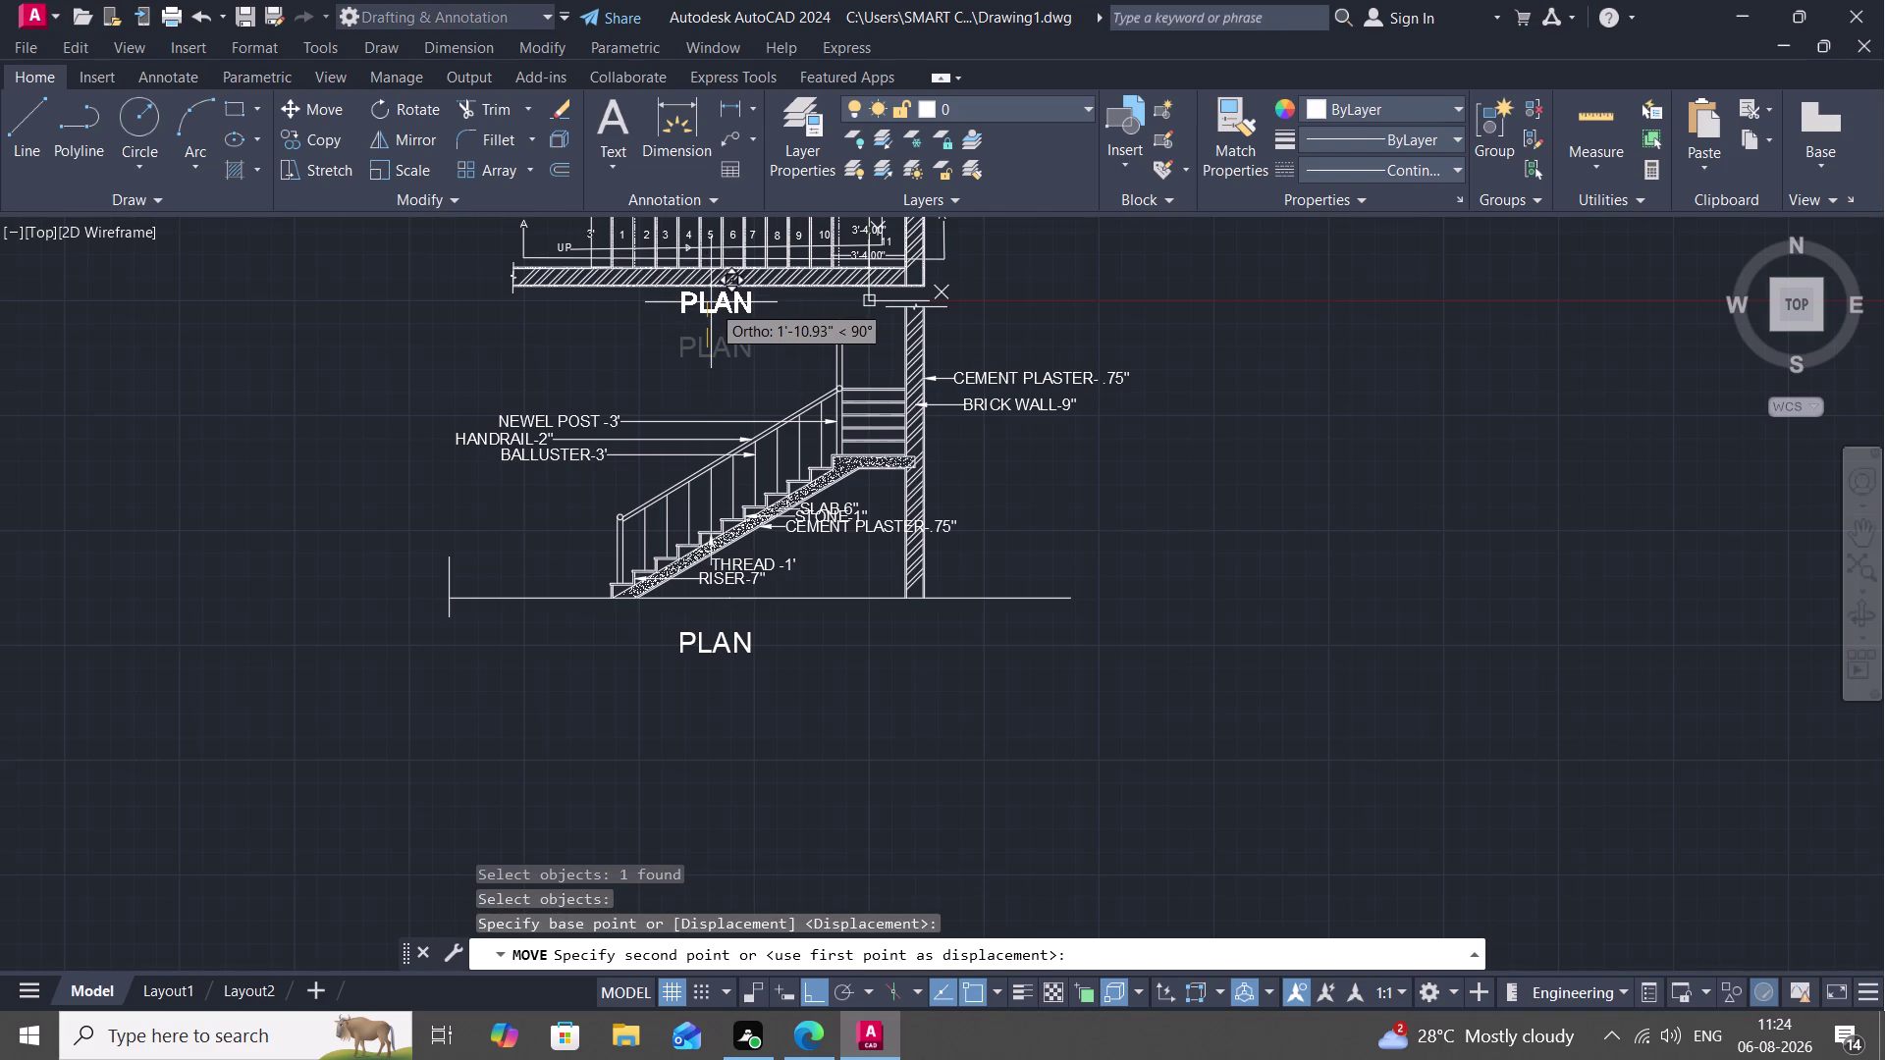
click(711, 303)
key(Escape)
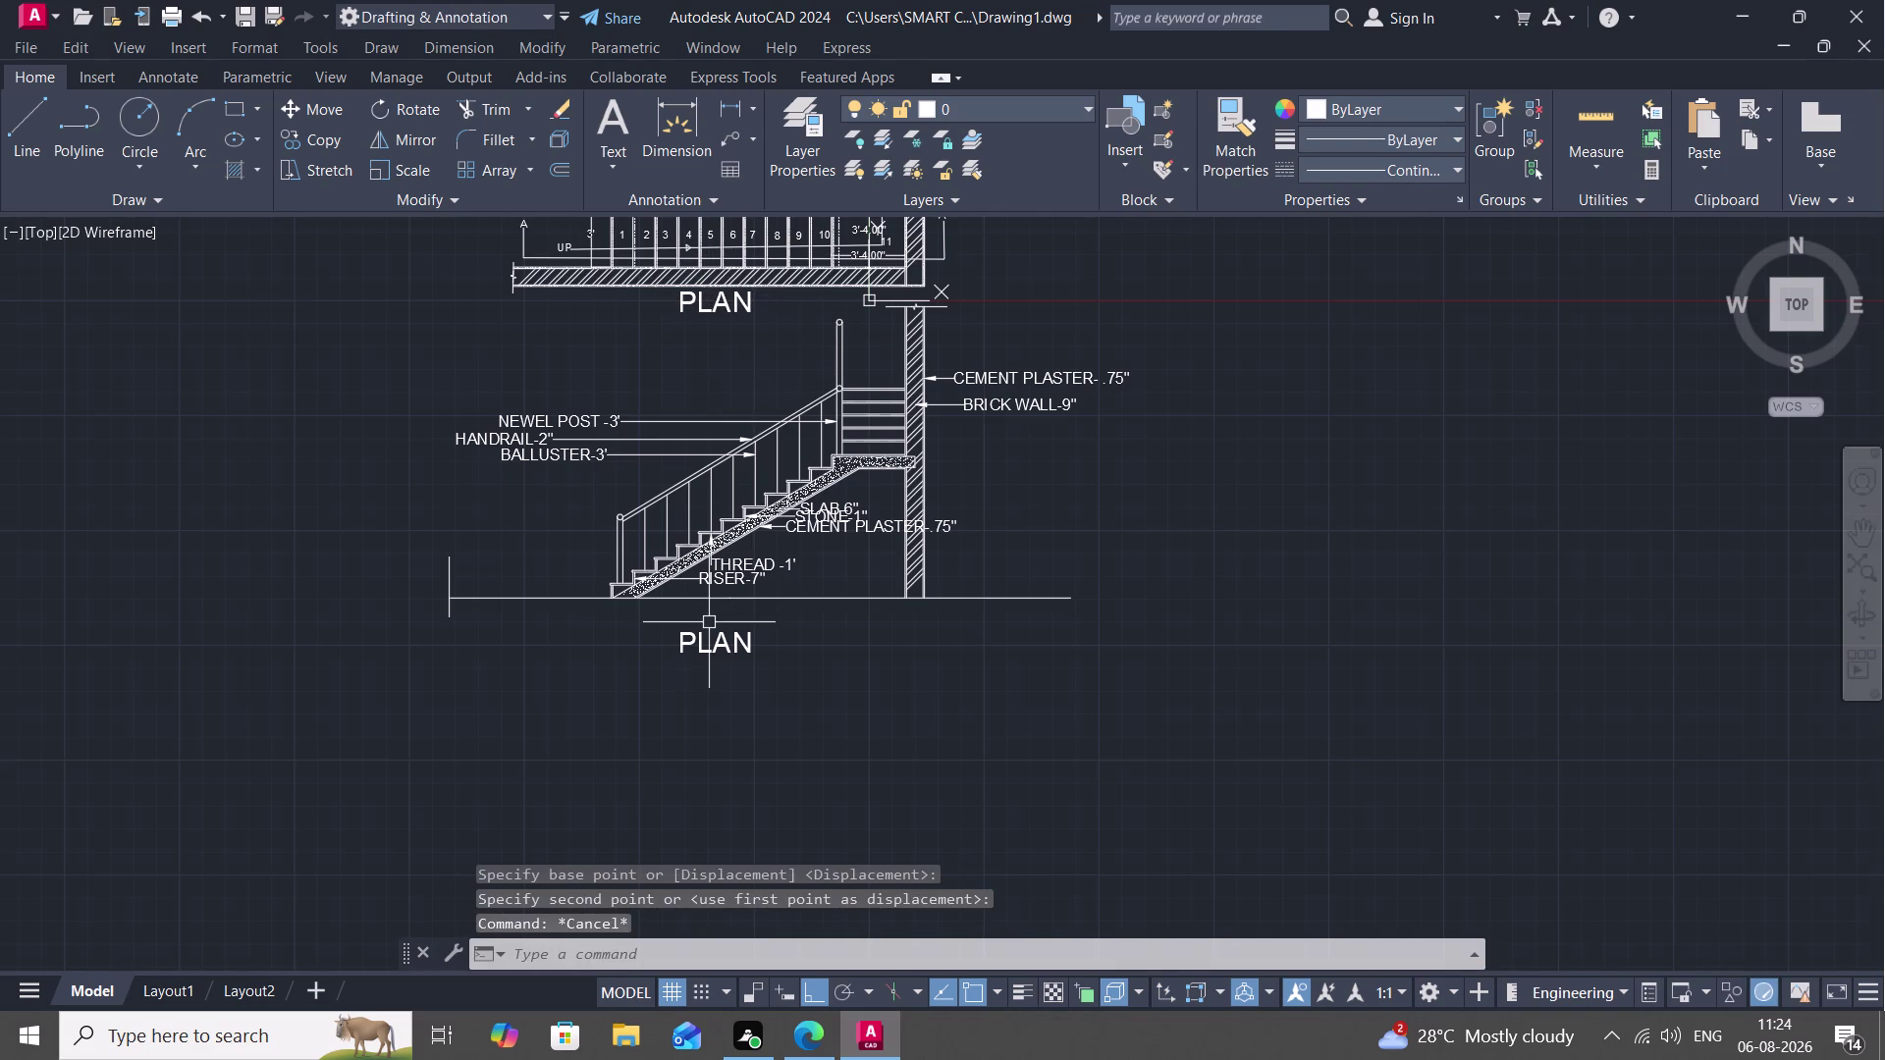
Select the copied label below the section and open its text for editing.
click(714, 641)
right_click(715, 641)
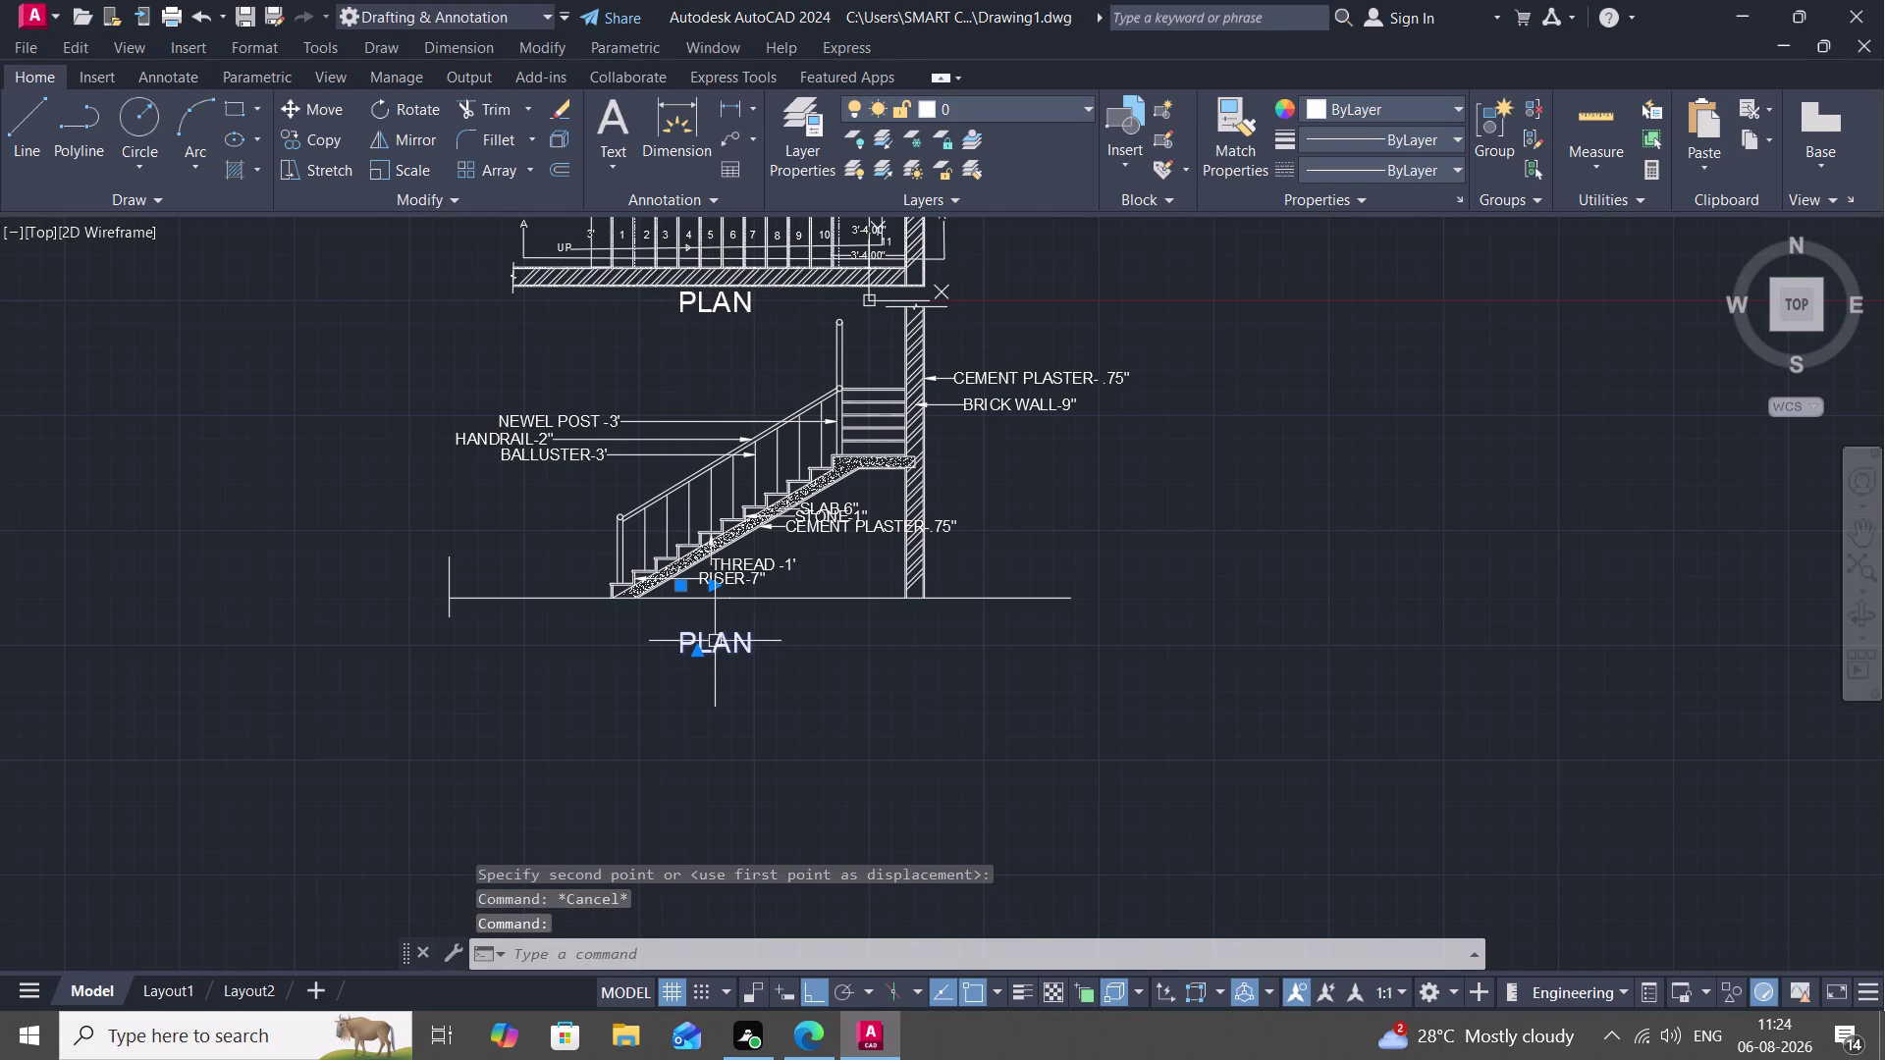
key(grave)
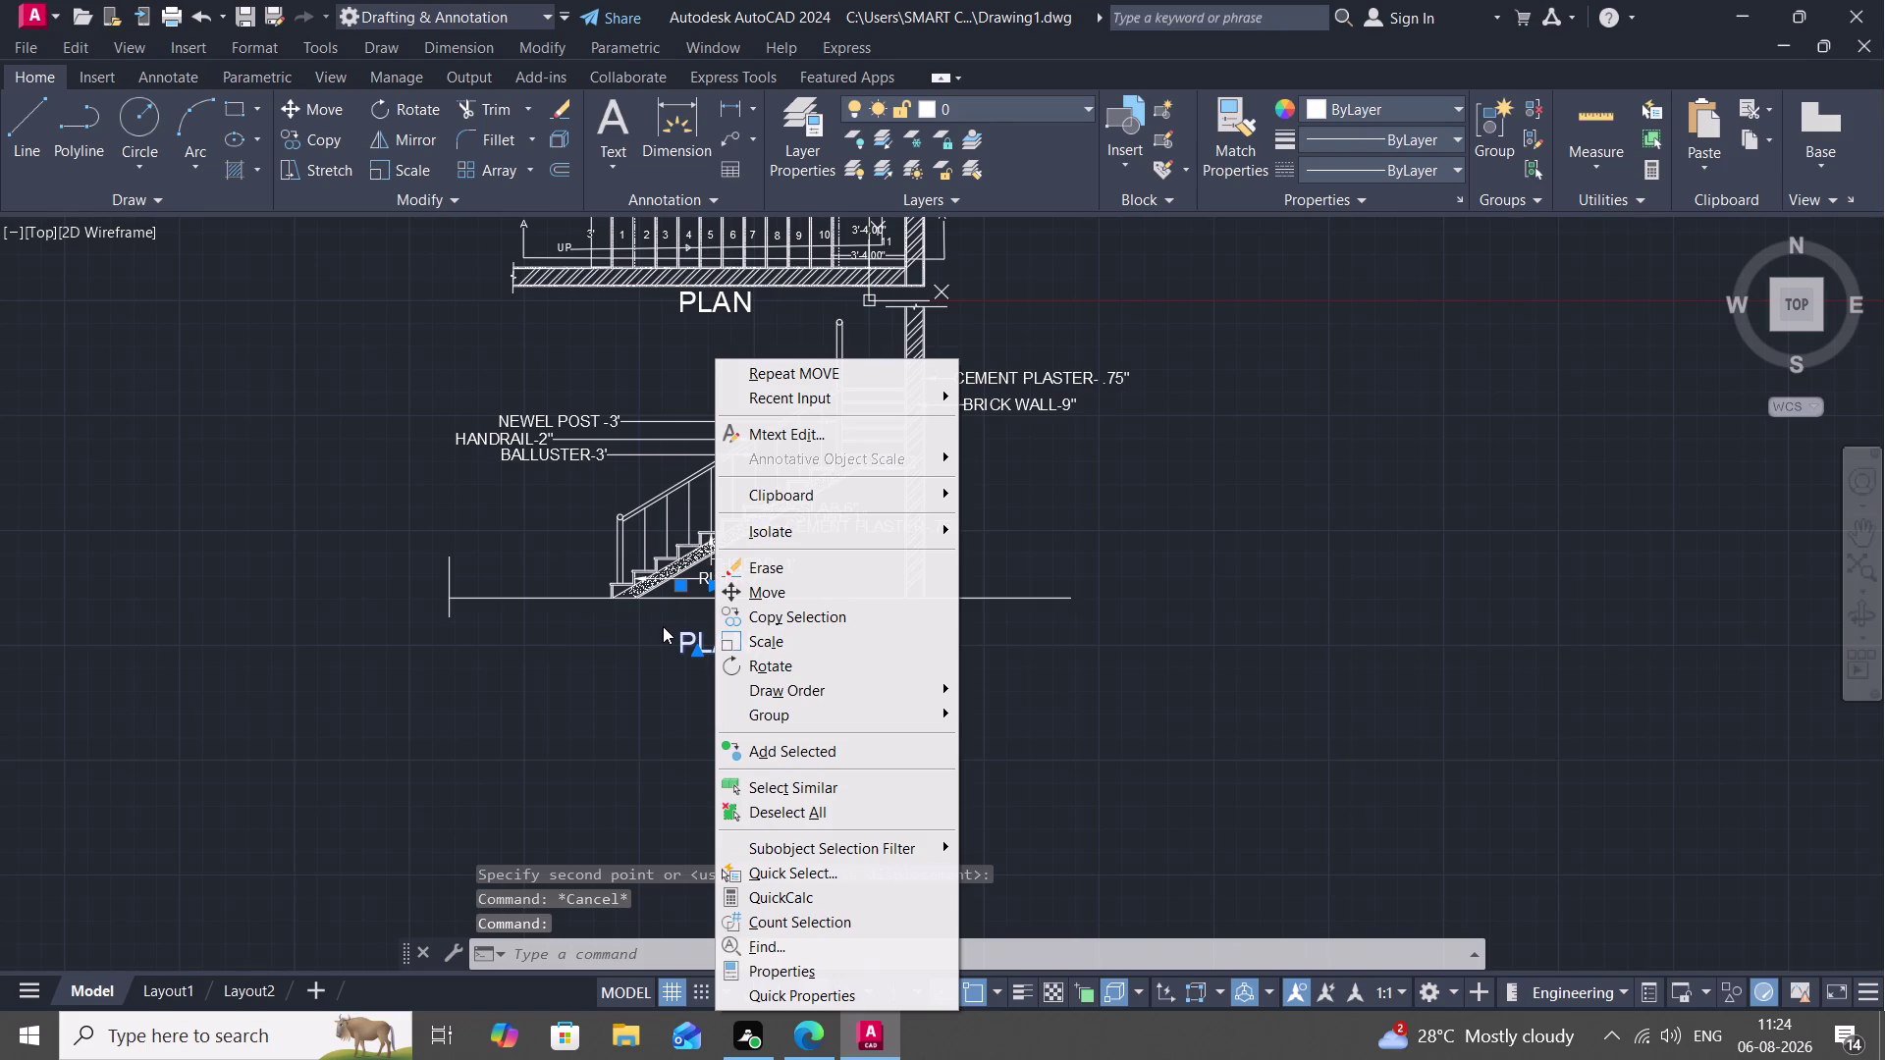
key(Escape)
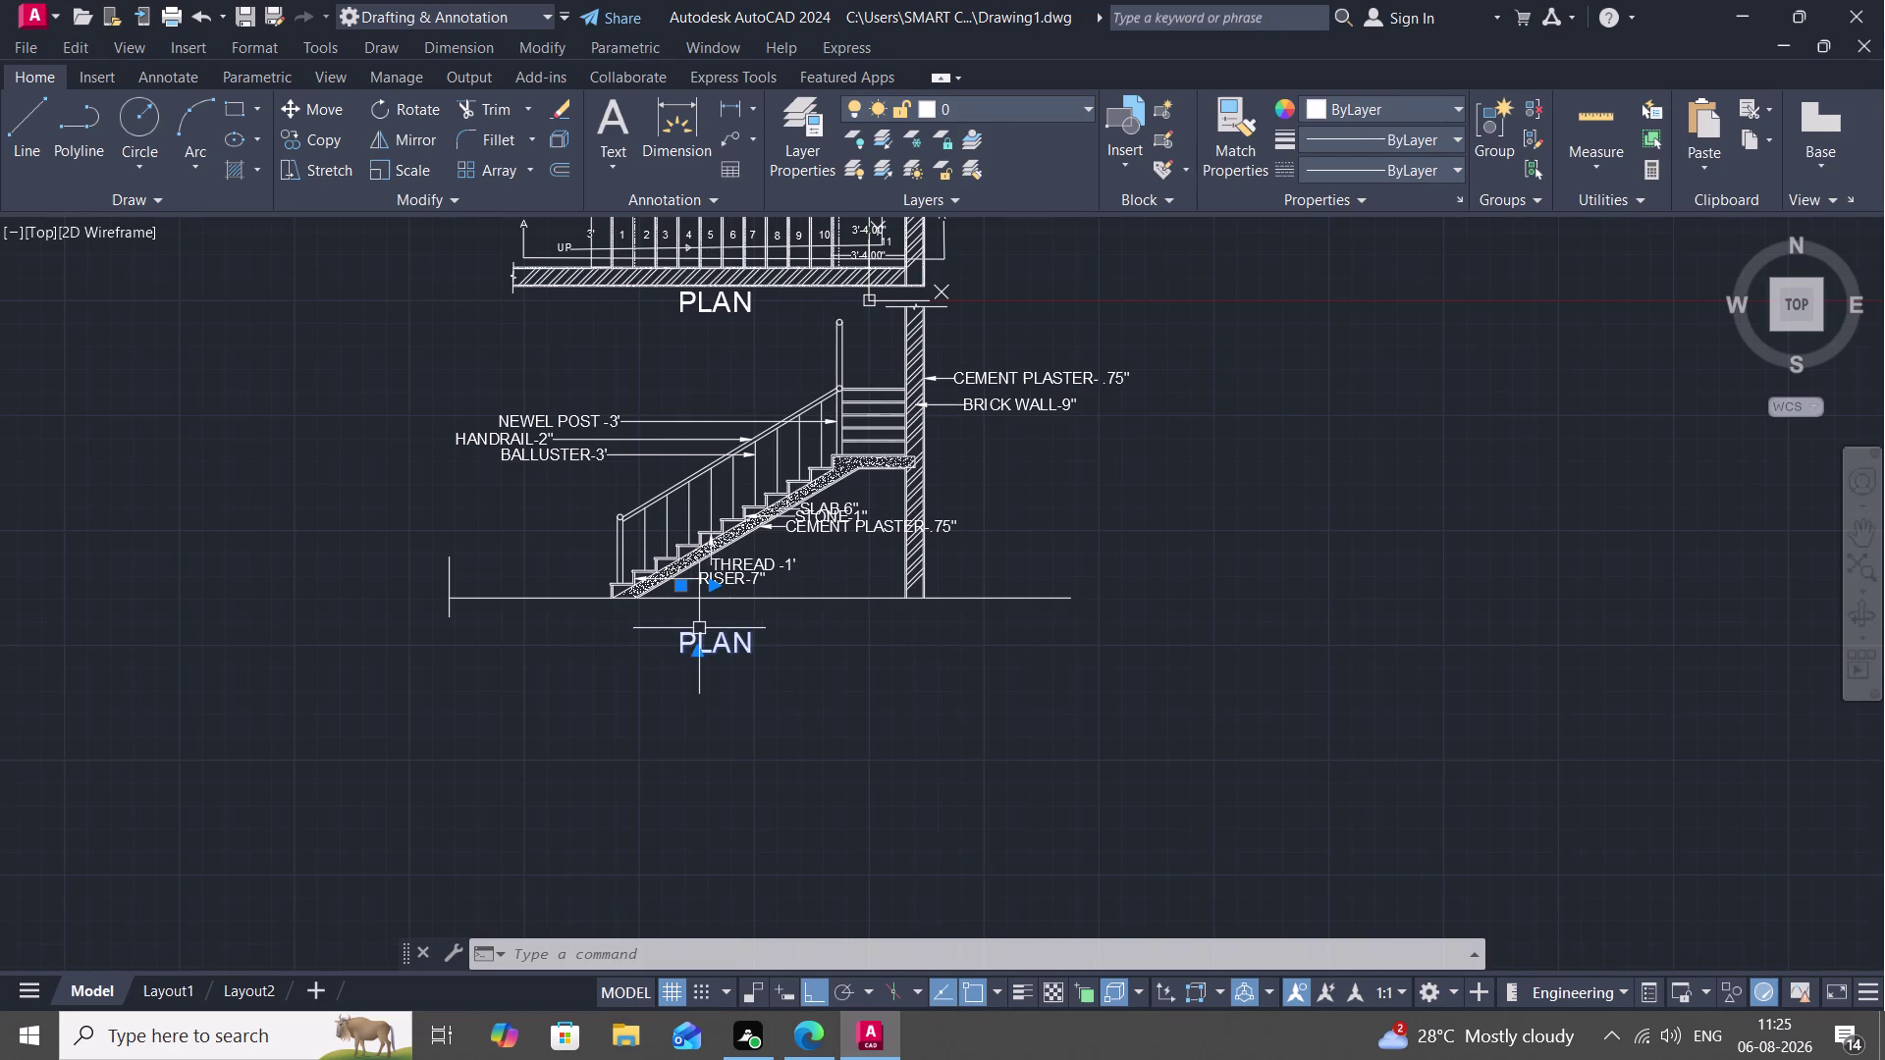
key(Escape)
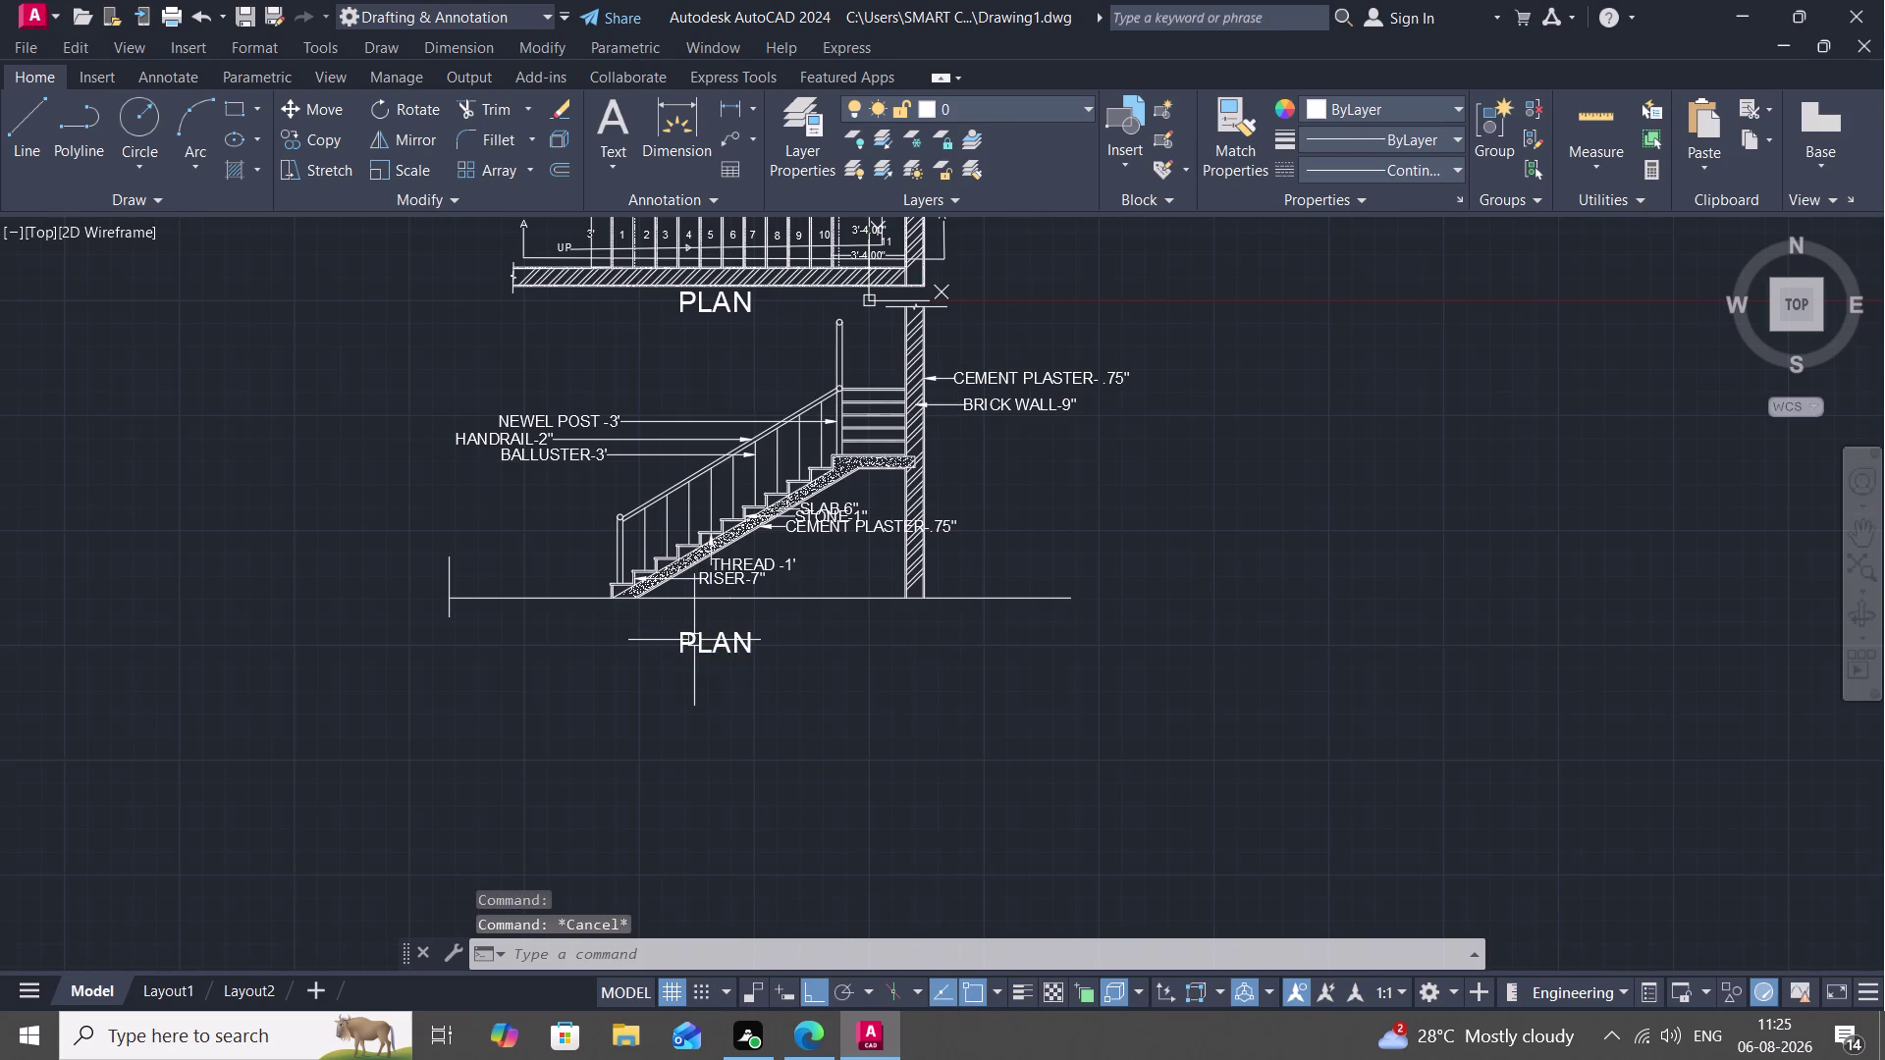
click(694, 640)
click(694, 640)
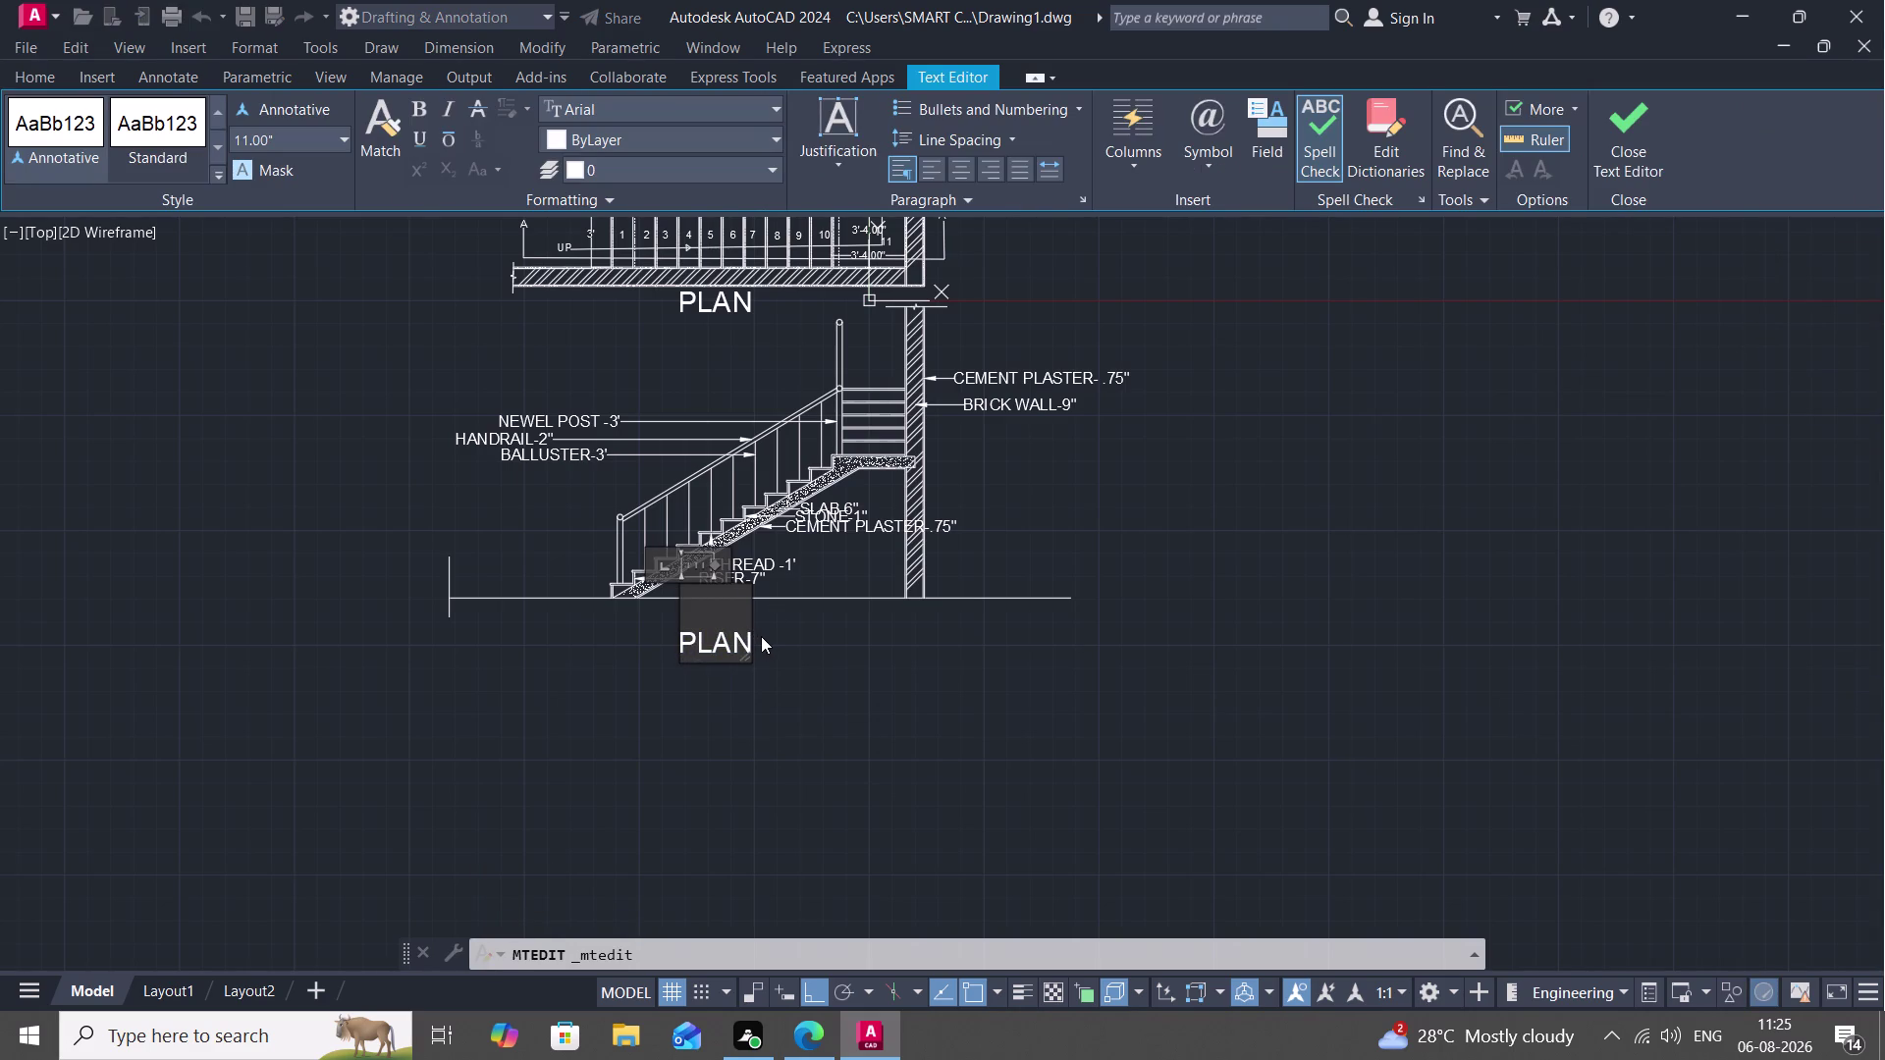
Replace PLAN in the copied label with SECTION-AT.
click(748, 633)
key(BackSpace)
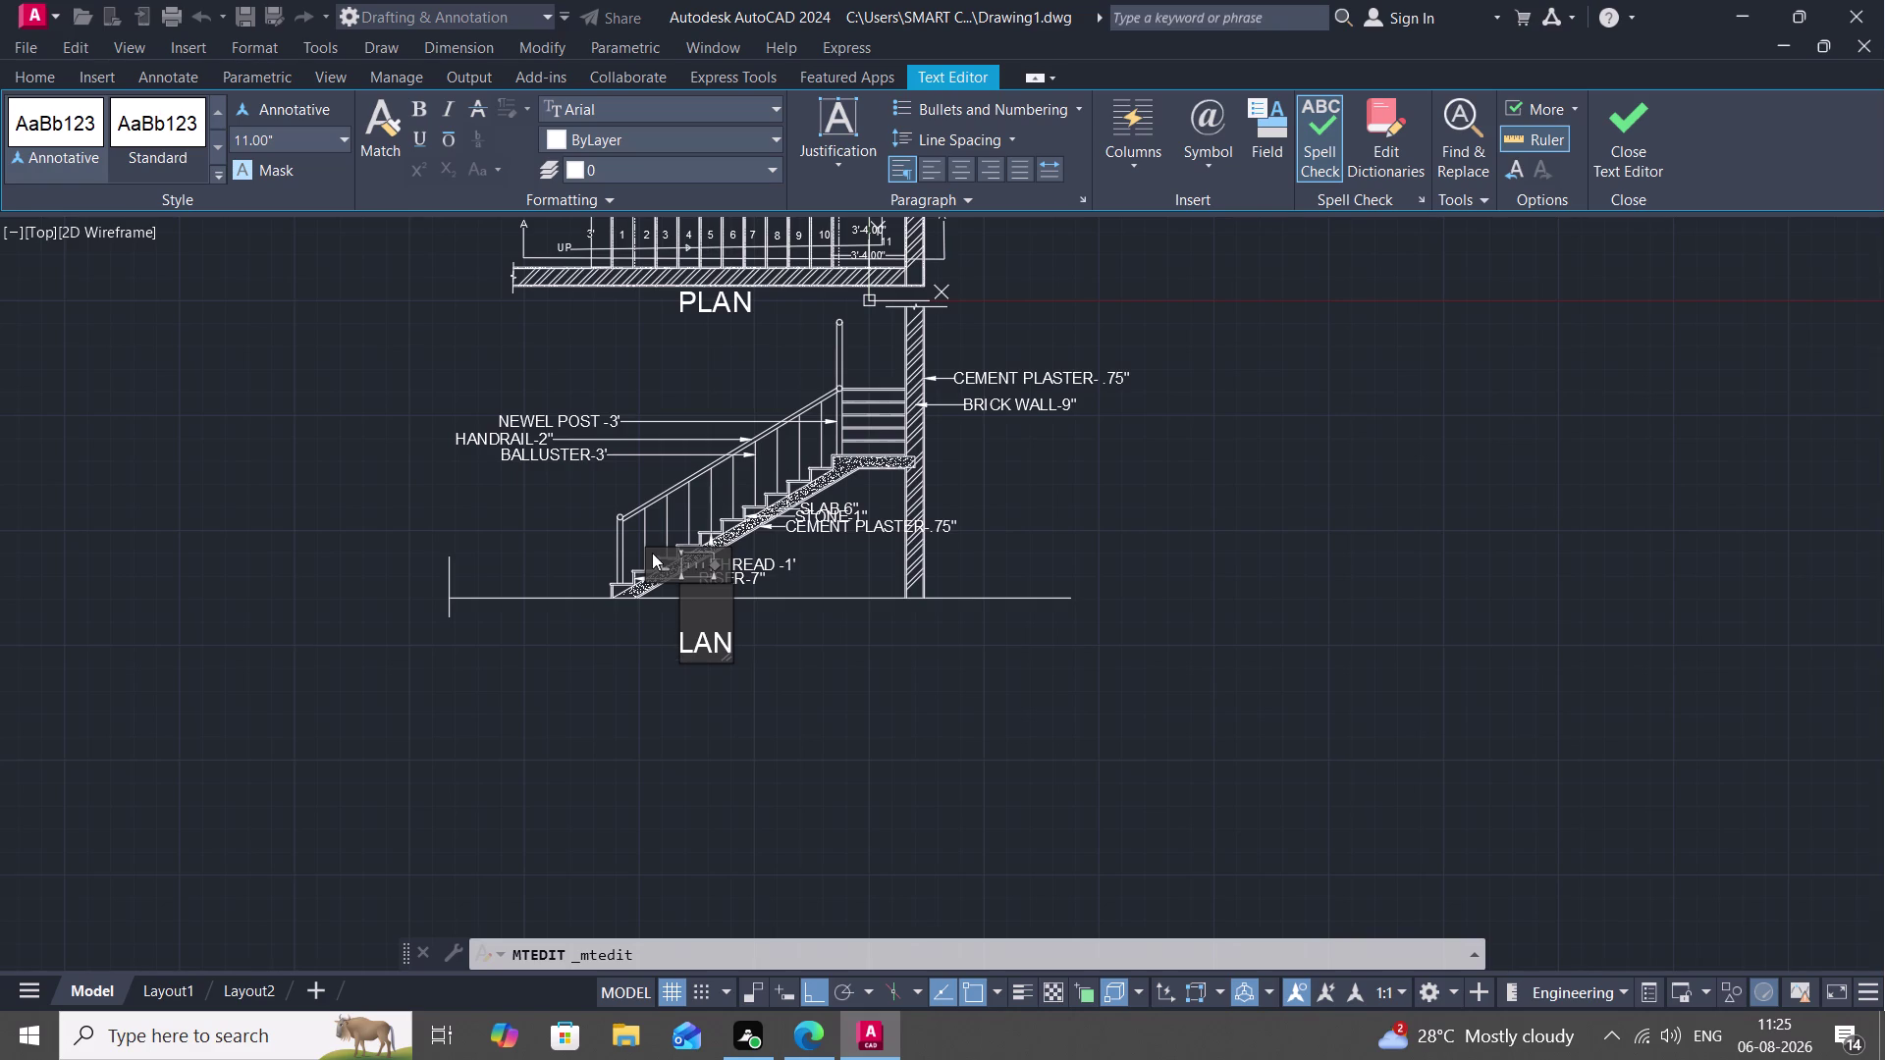
click(725, 637)
key(BackSpace)
key(BackSpace)
key(BackSpace)
text(SECT)
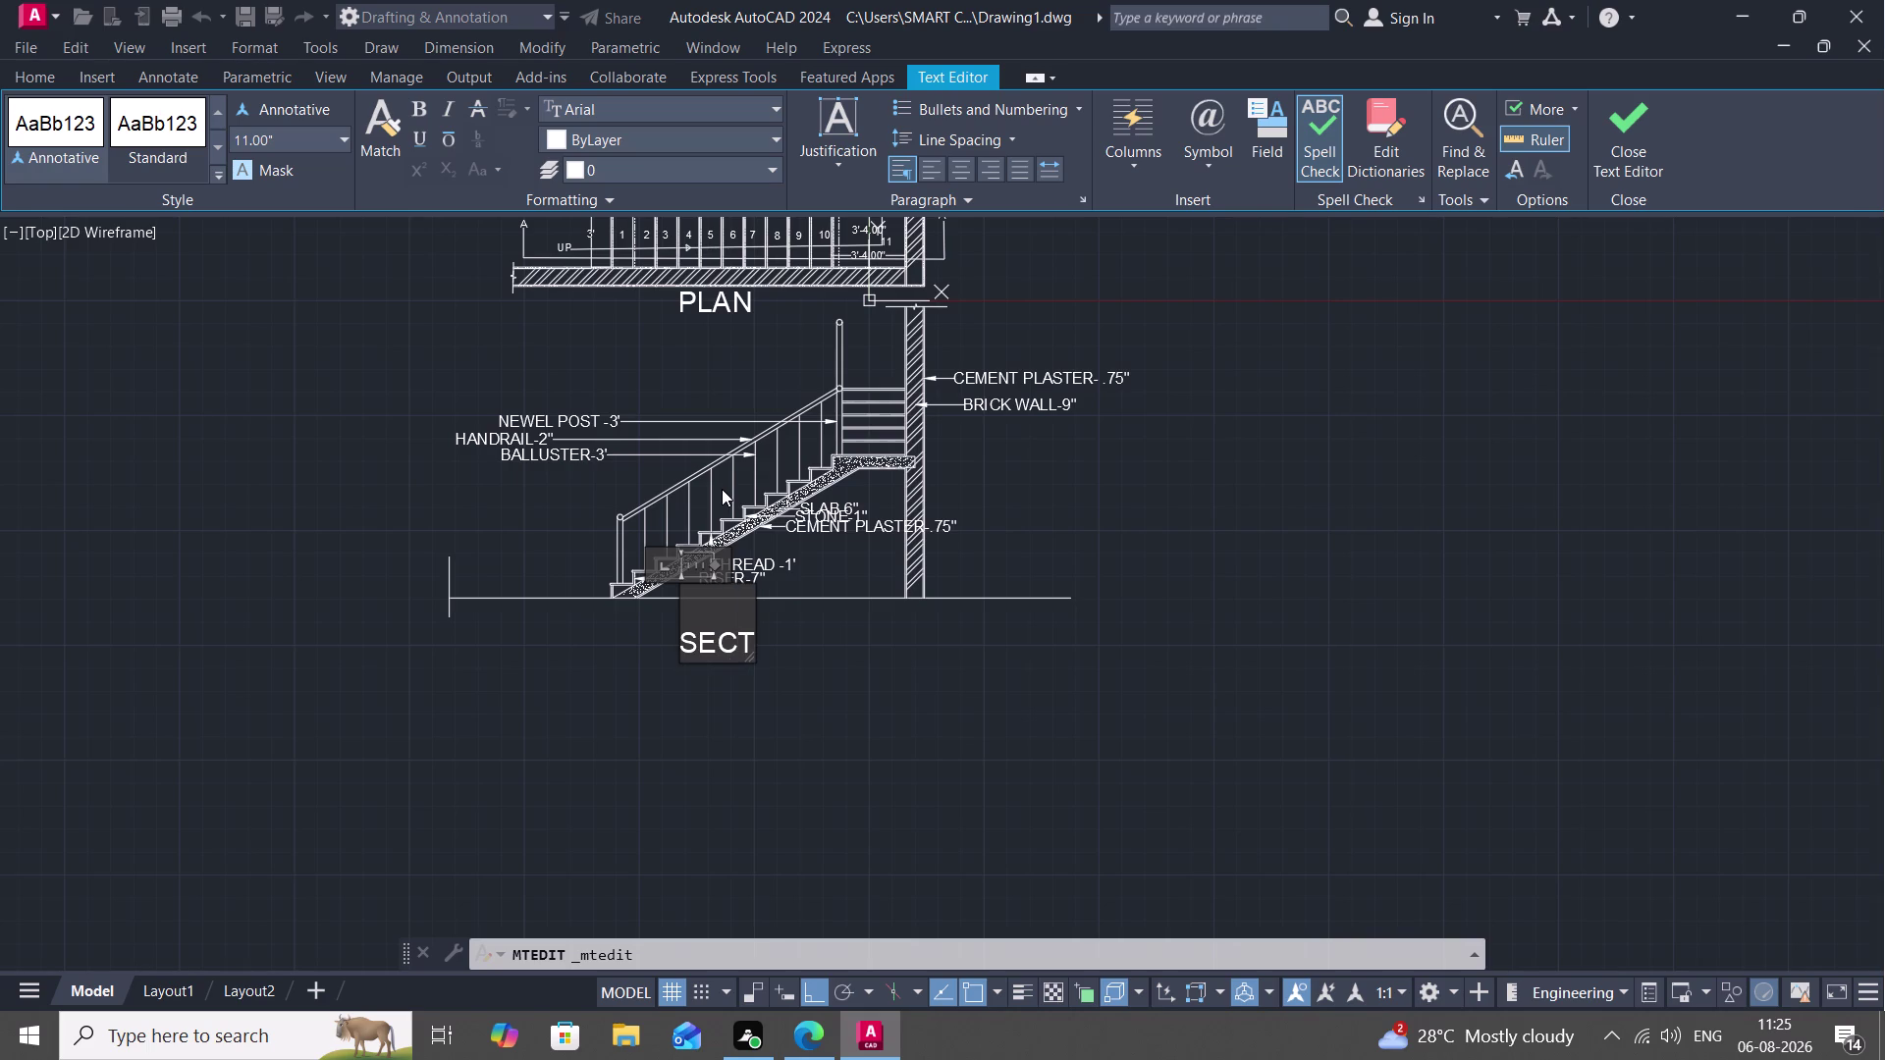
text(ION)
key(minus)
text(A)
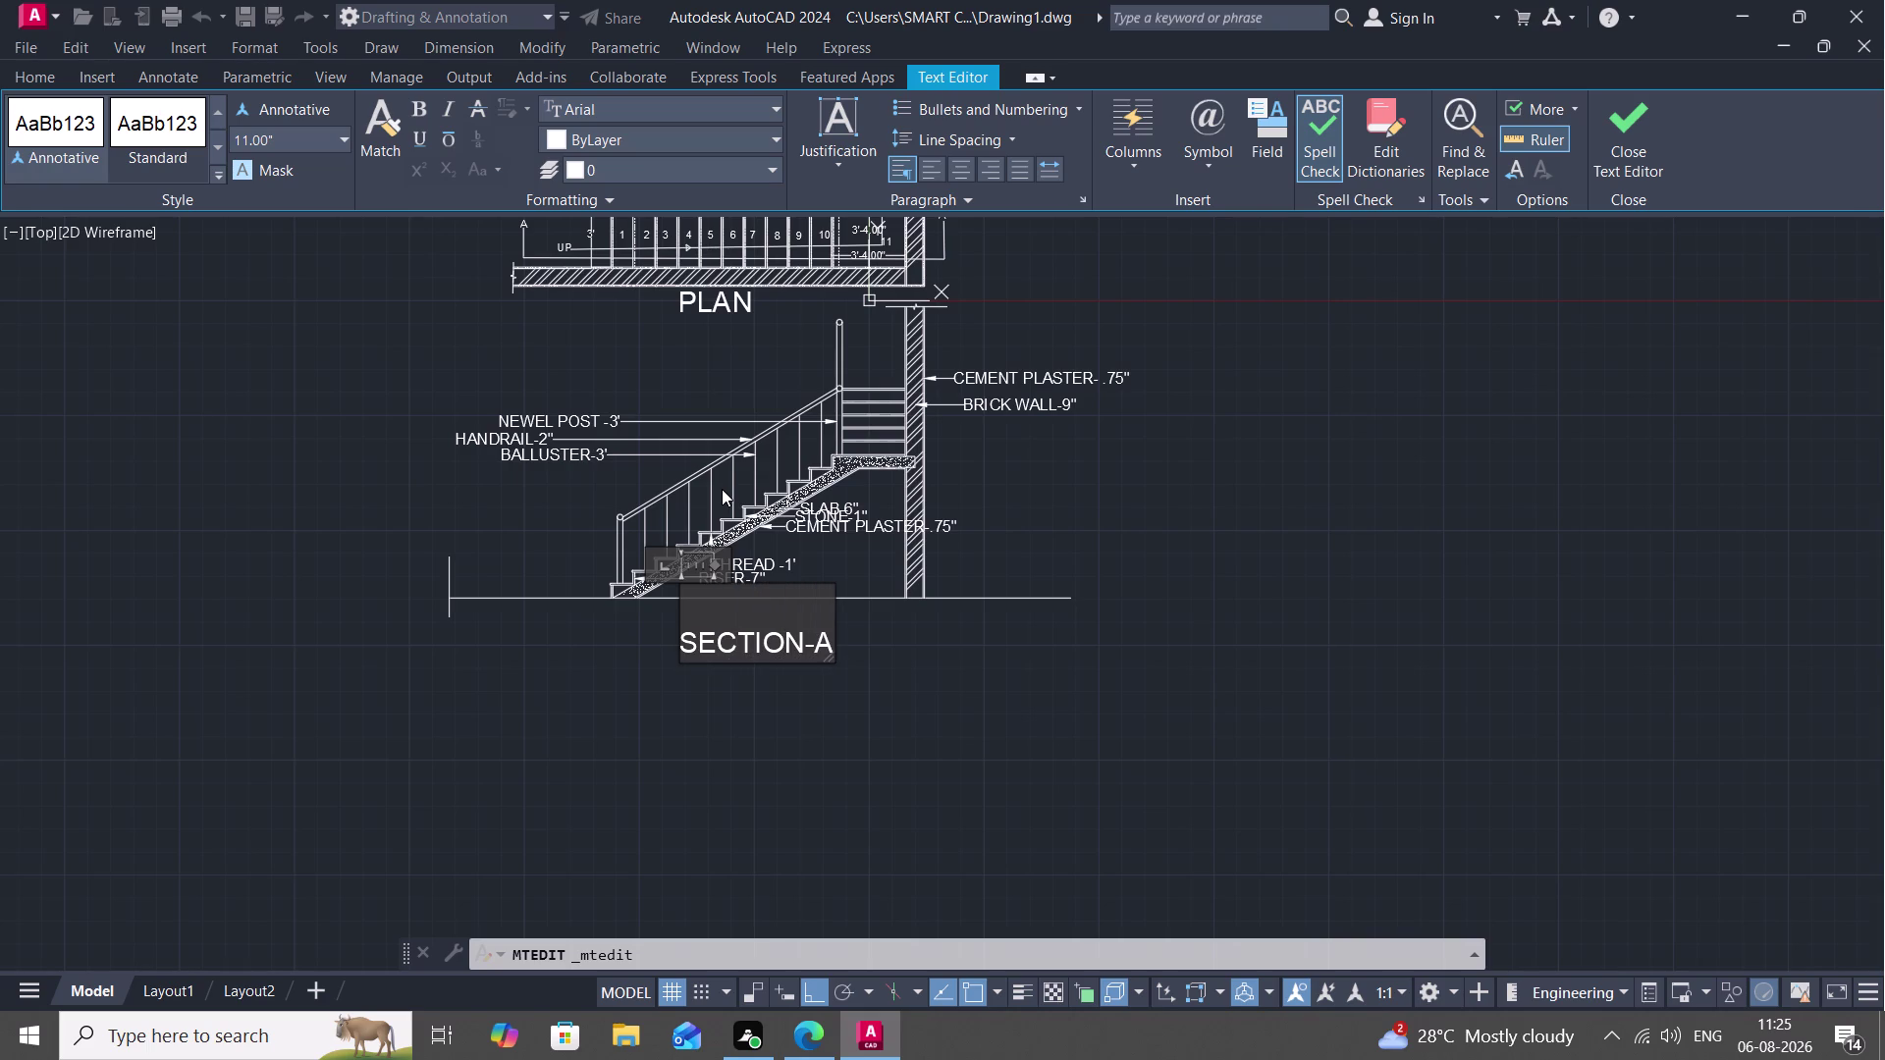
text(T)
Complete the label with "AA", removing a stray line break, and close the editor.
key(space)
key(shift+quotedbl)
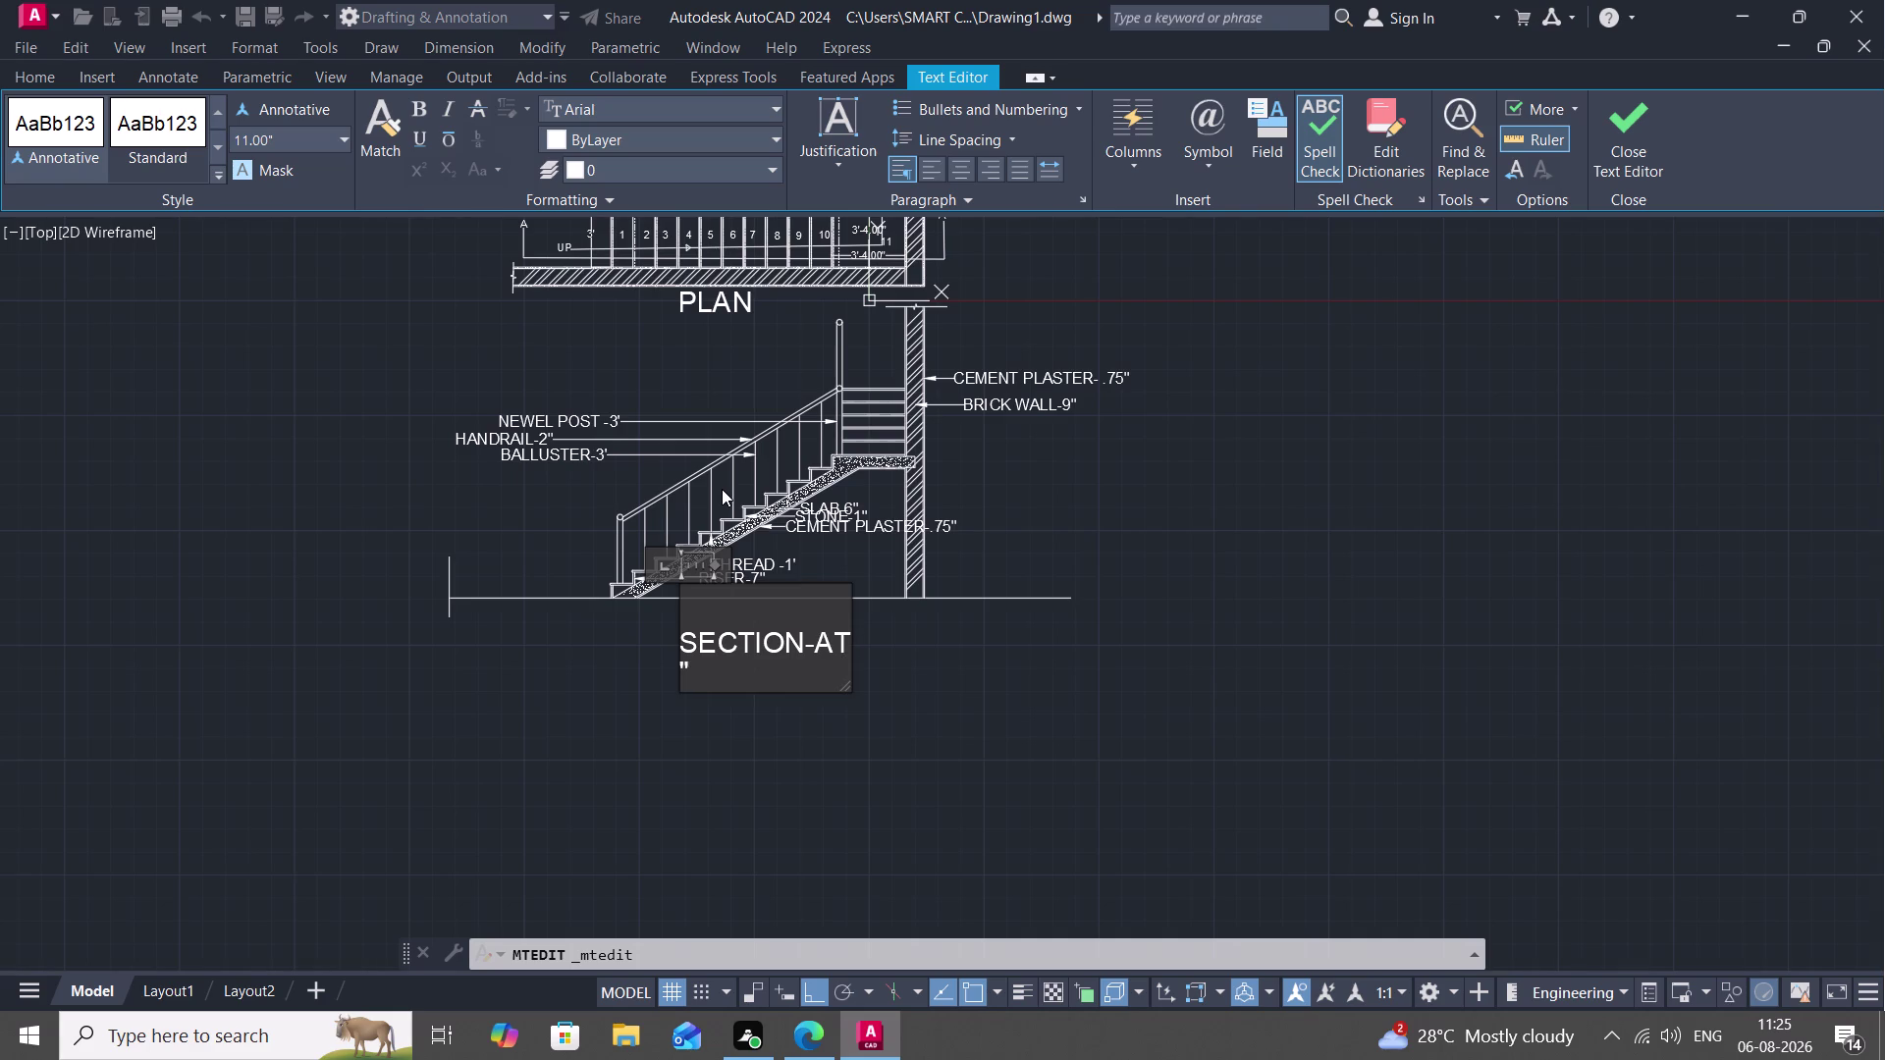
key(BackSpace)
key(shift+quotedbl)
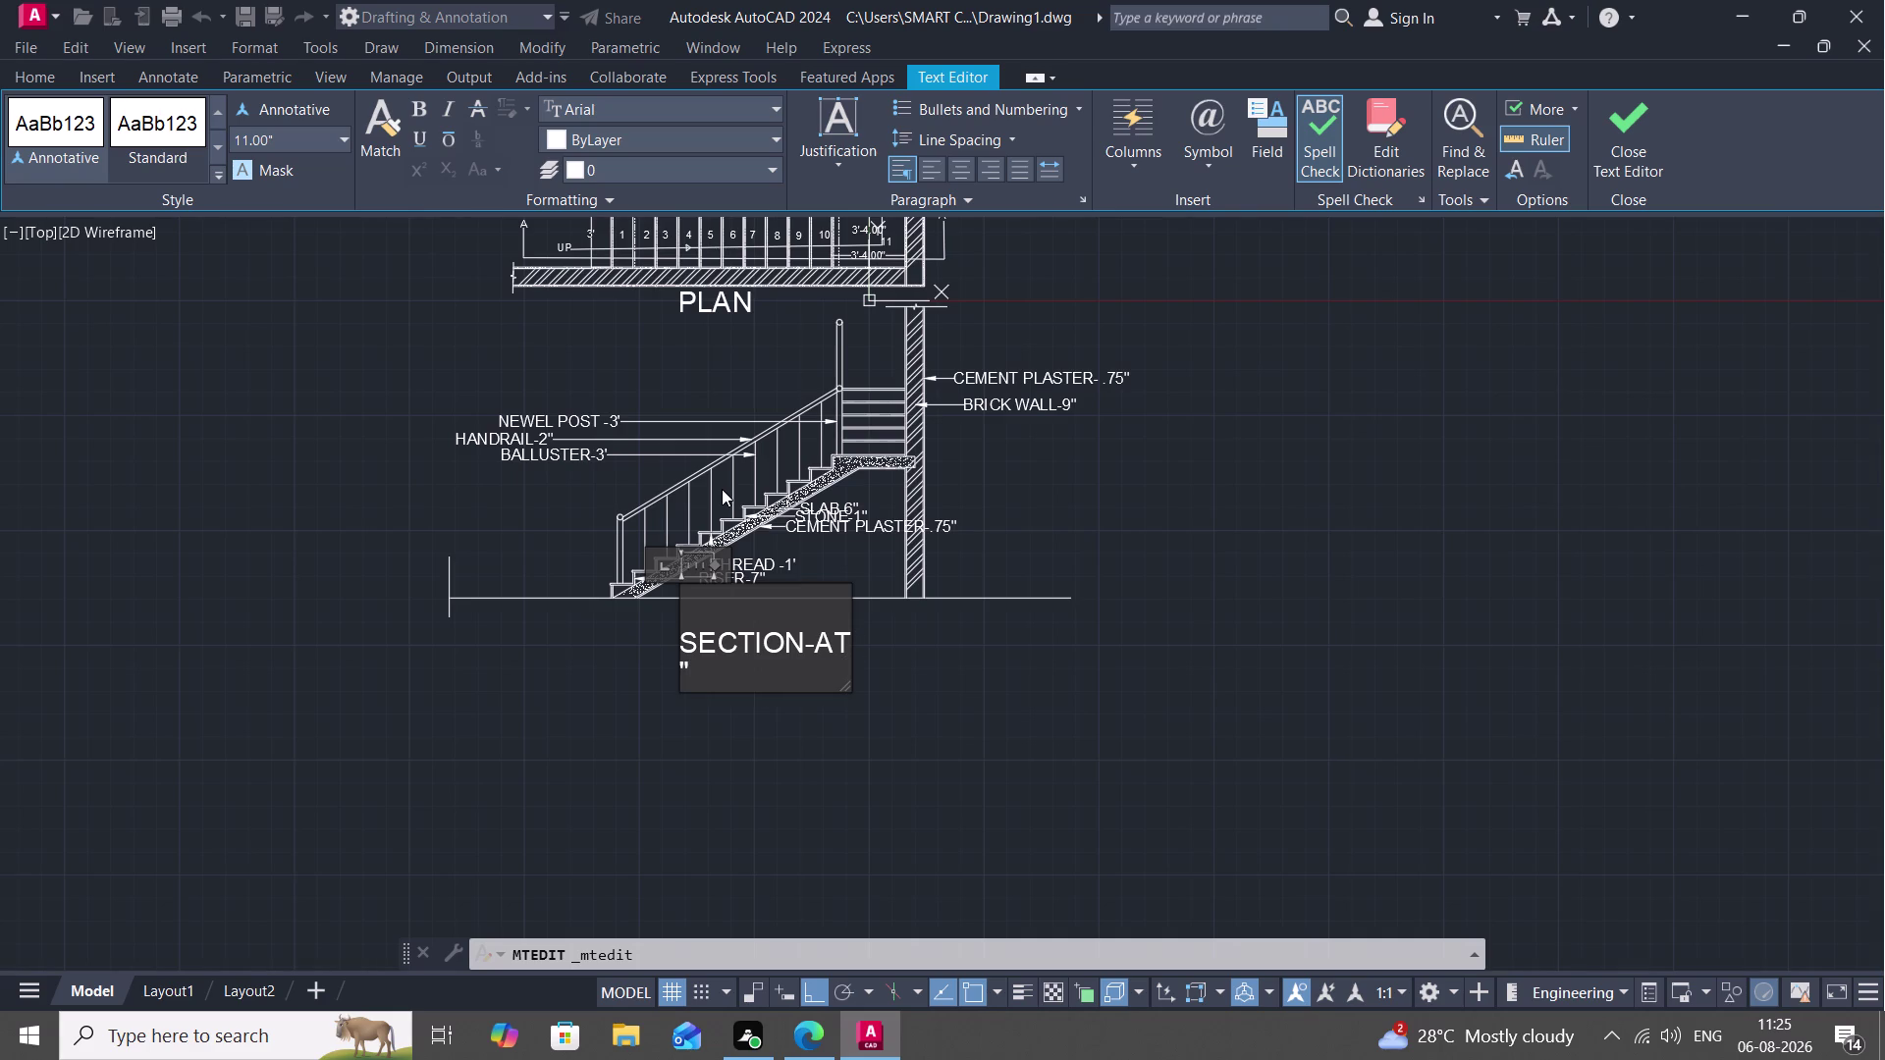
key(BackSpace)
key(BackSpace)
key(shift+quotedbl)
key(a)
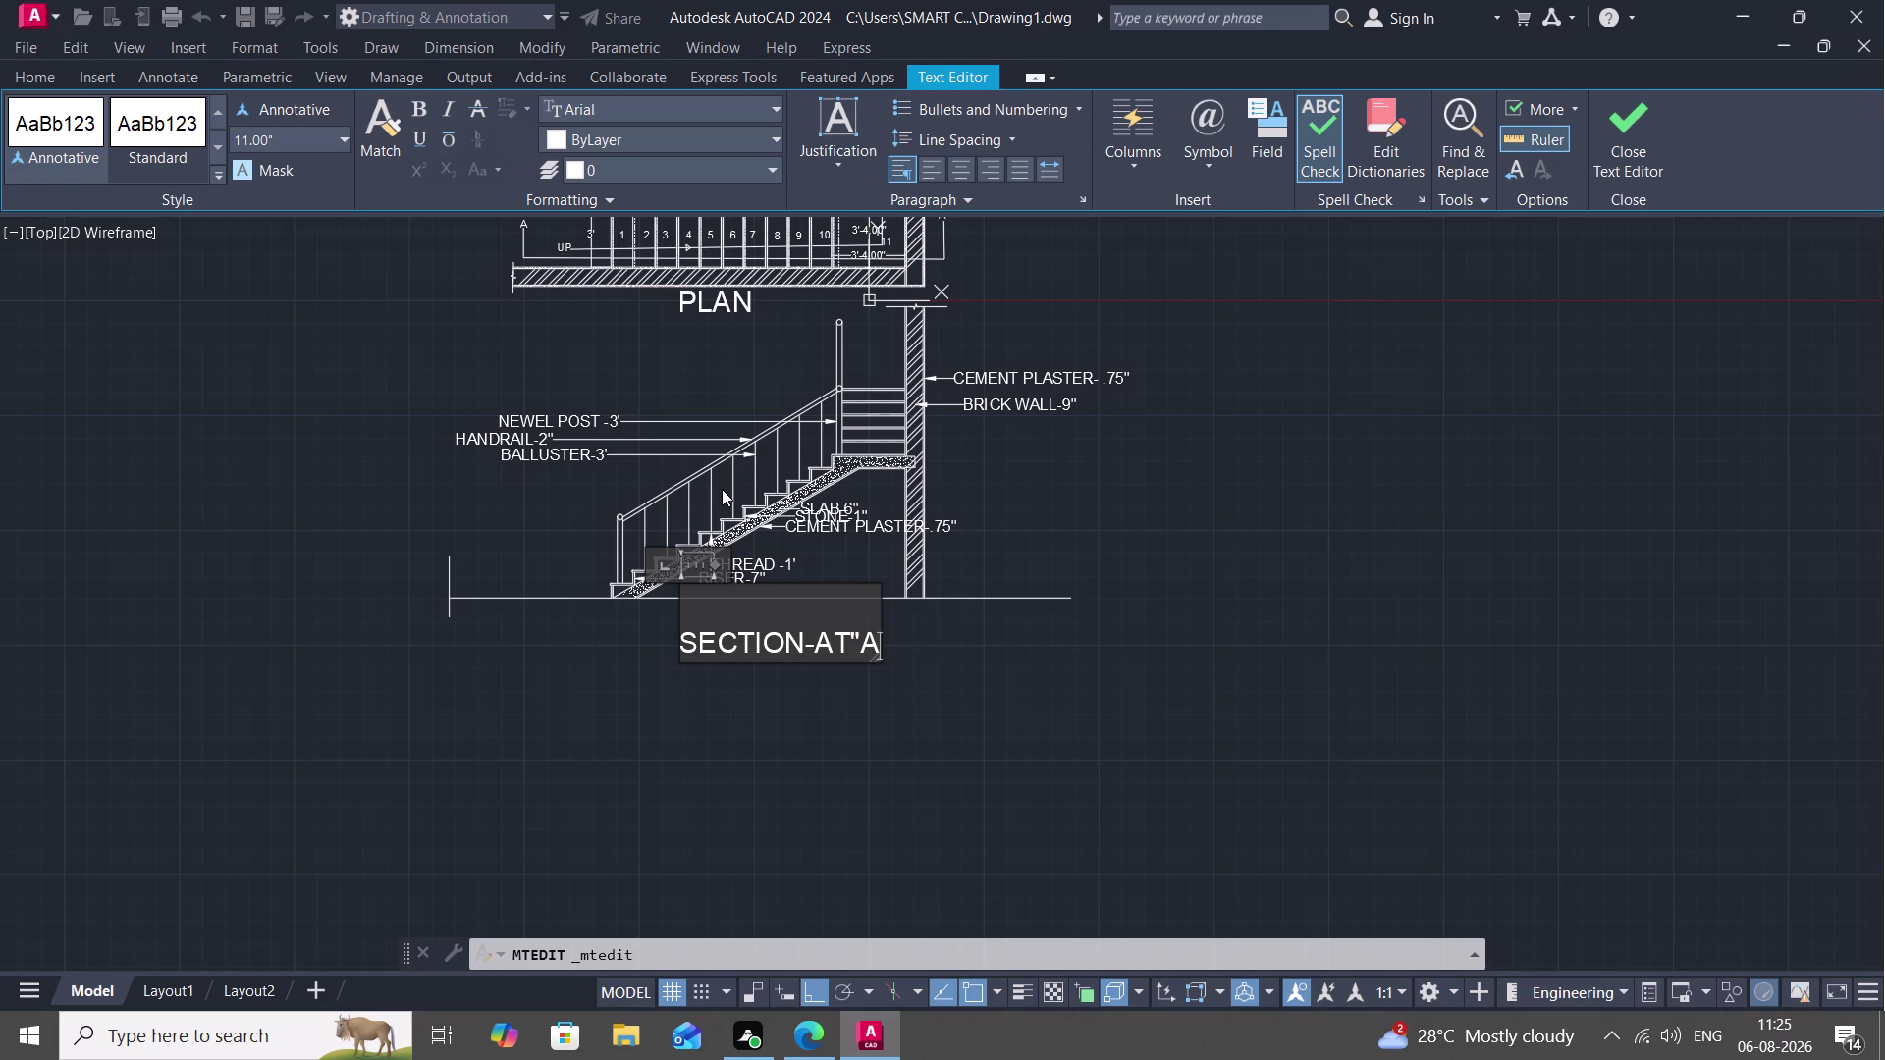
key(a)
text(")
key(space)
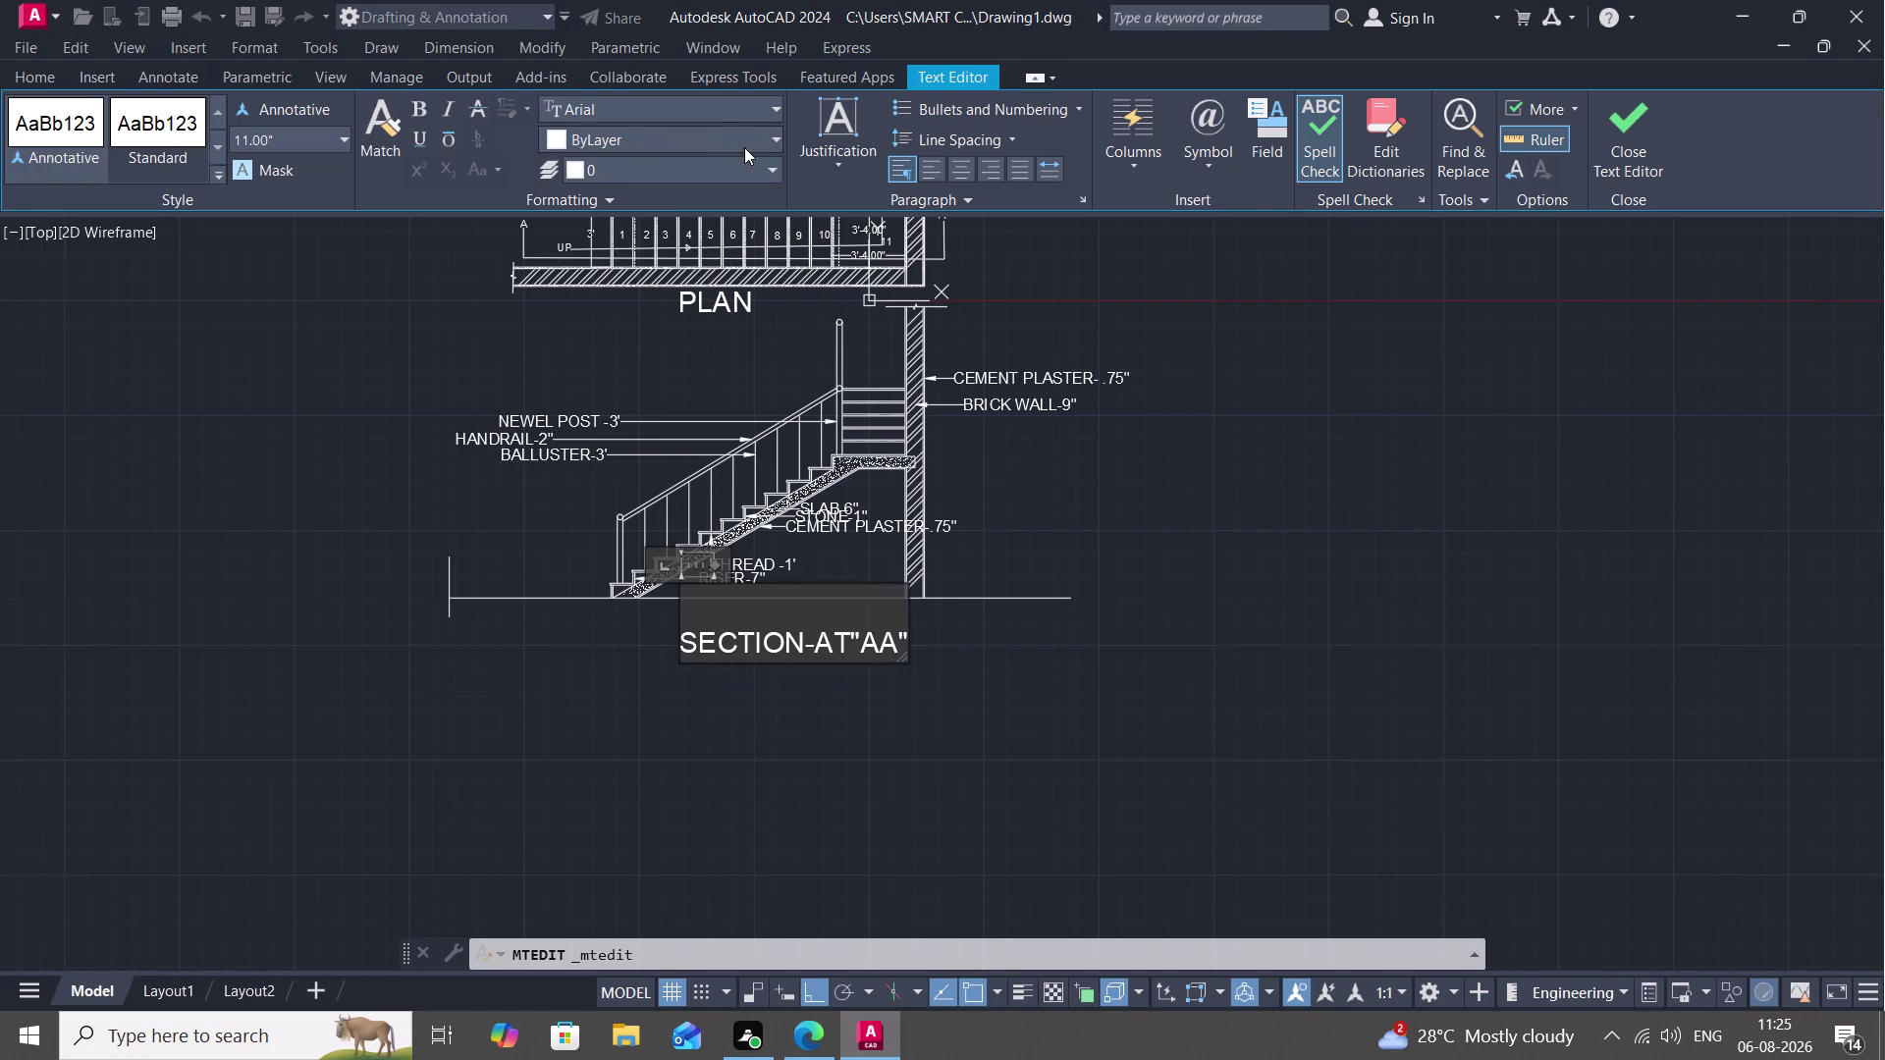
click(664, 677)
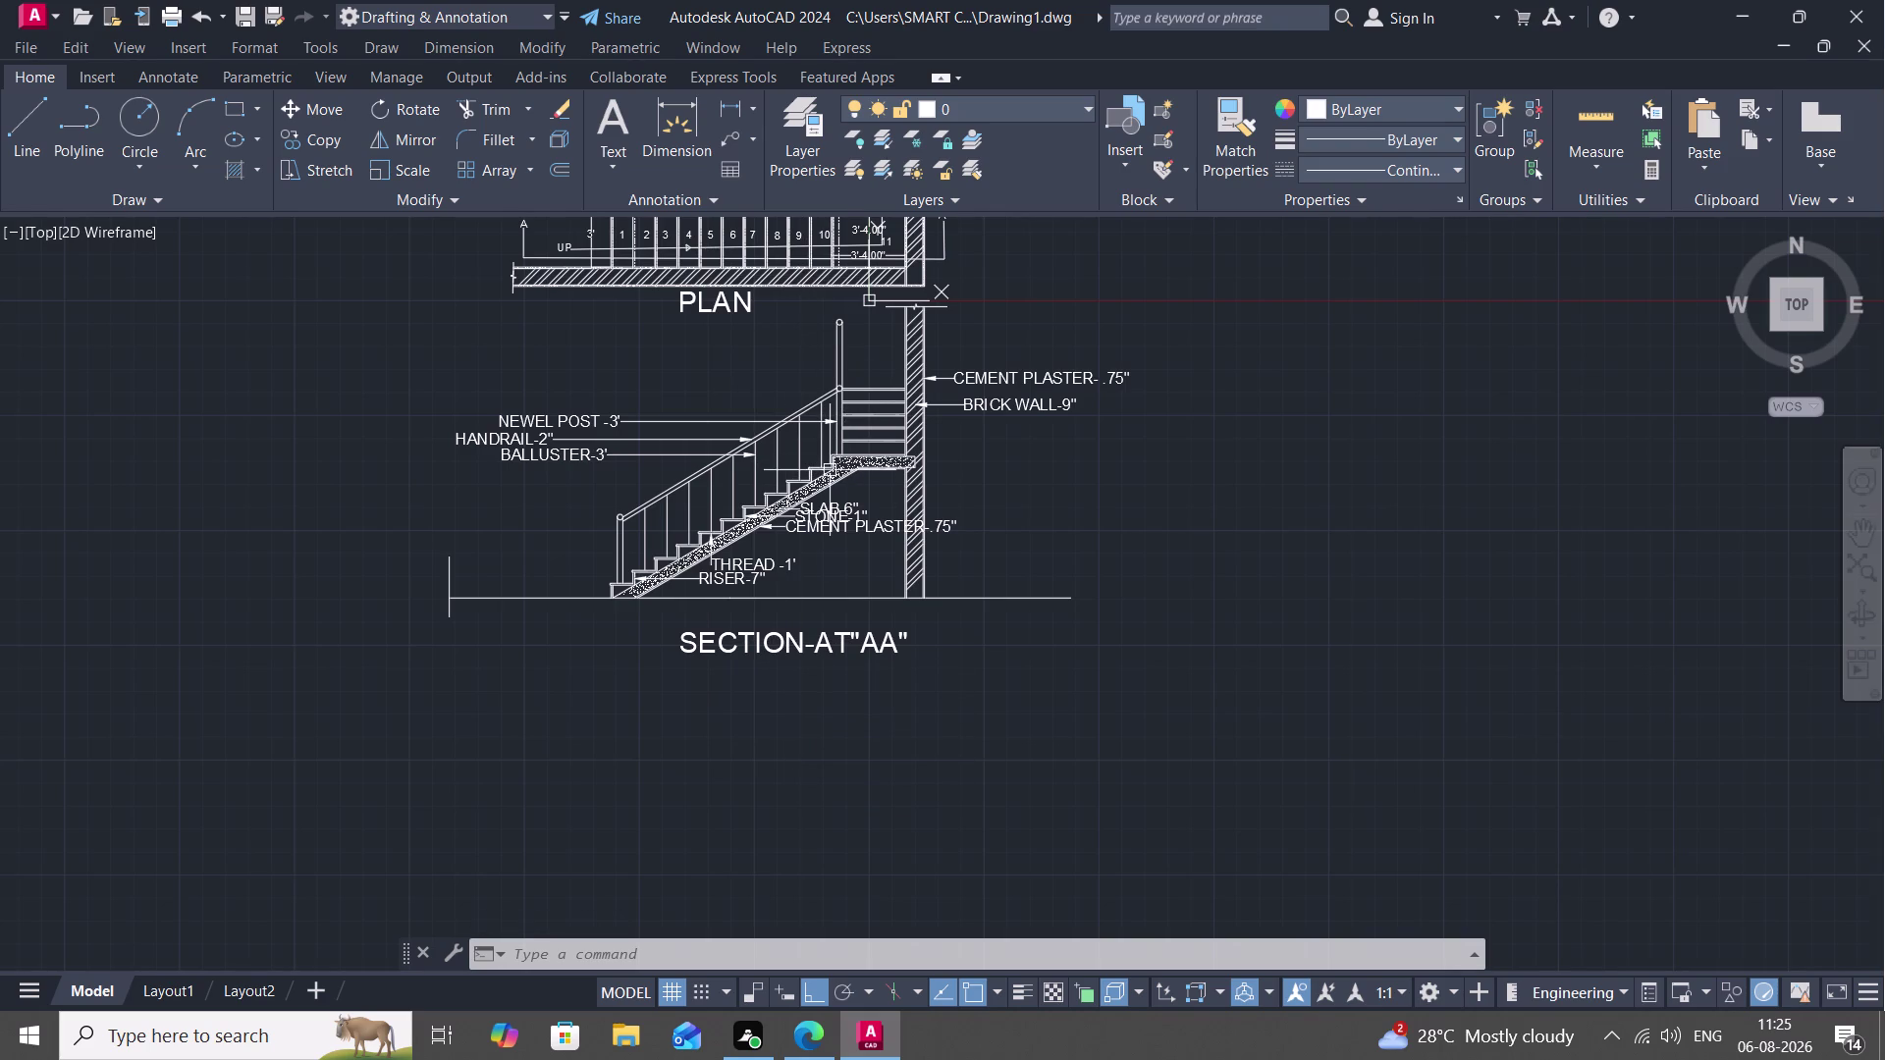
middle_drag(856, 359, 816, 522)
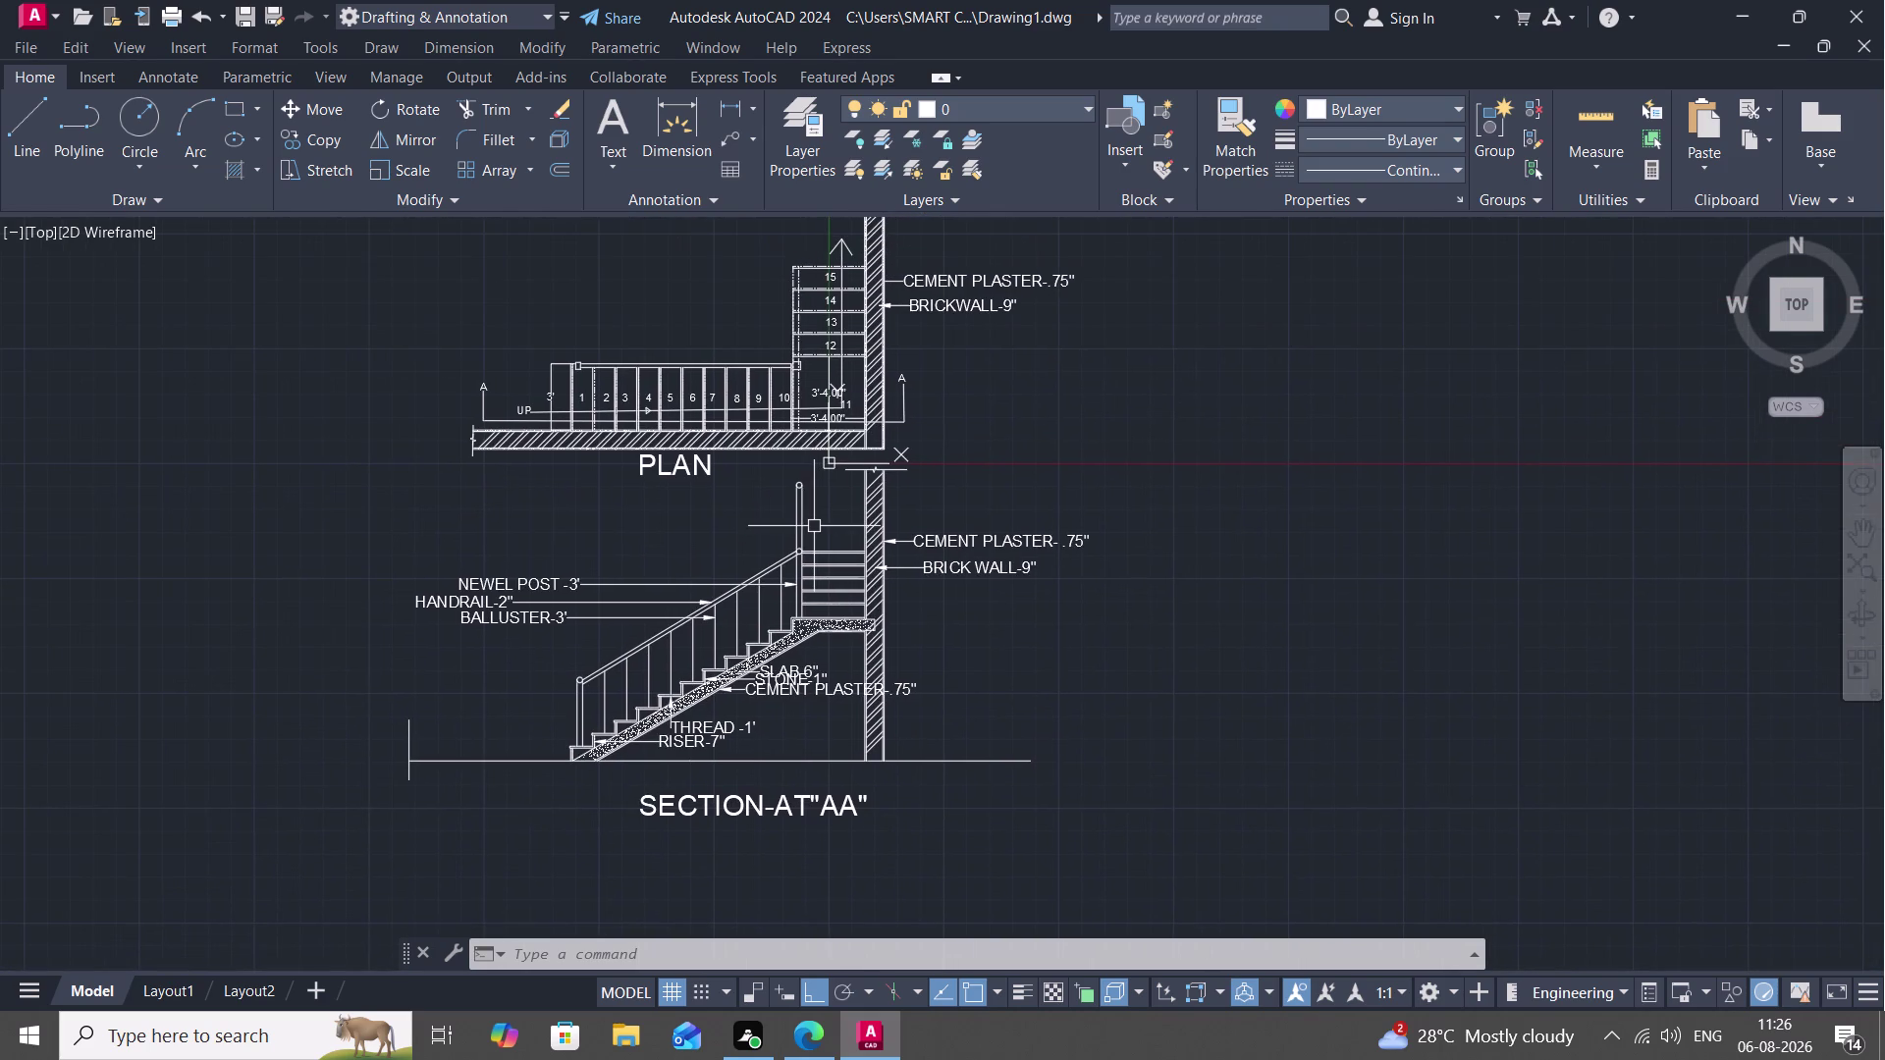
middle_drag(814, 530, 800, 564)
scroll(down, 3)
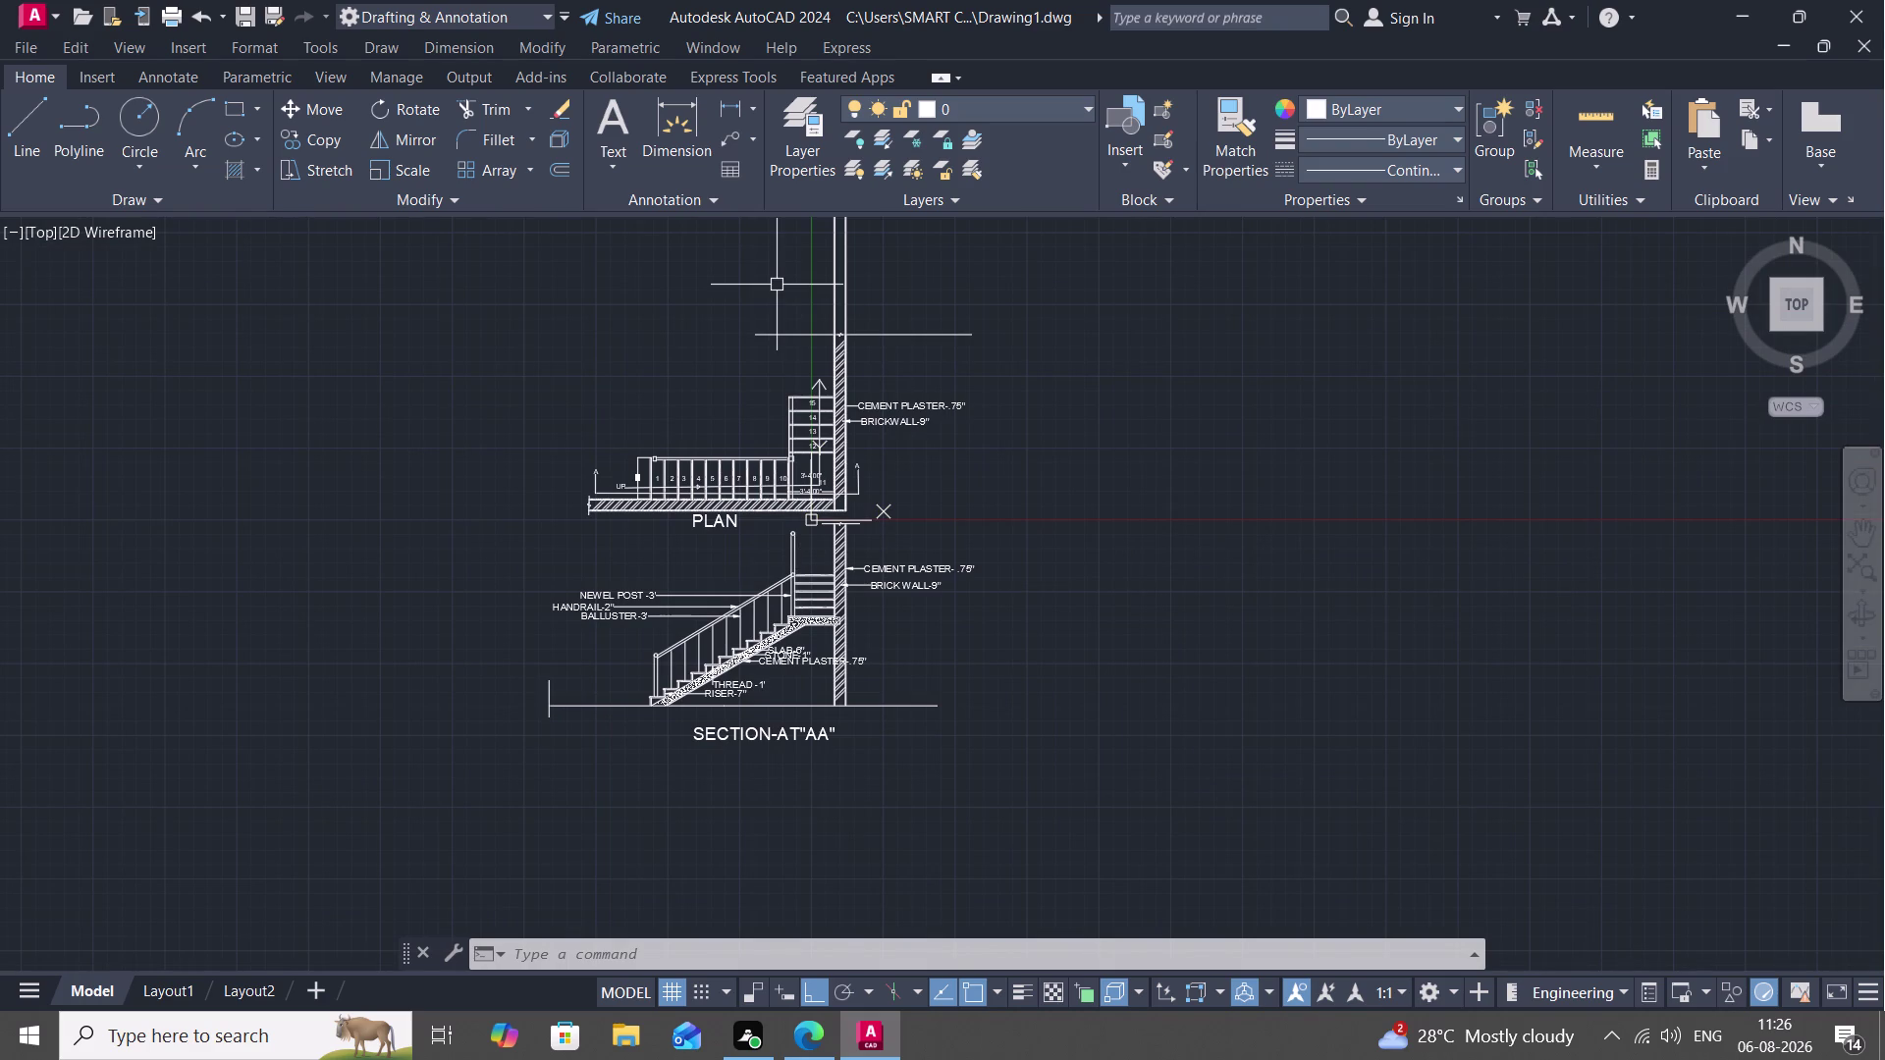
text(TR)
key(space)
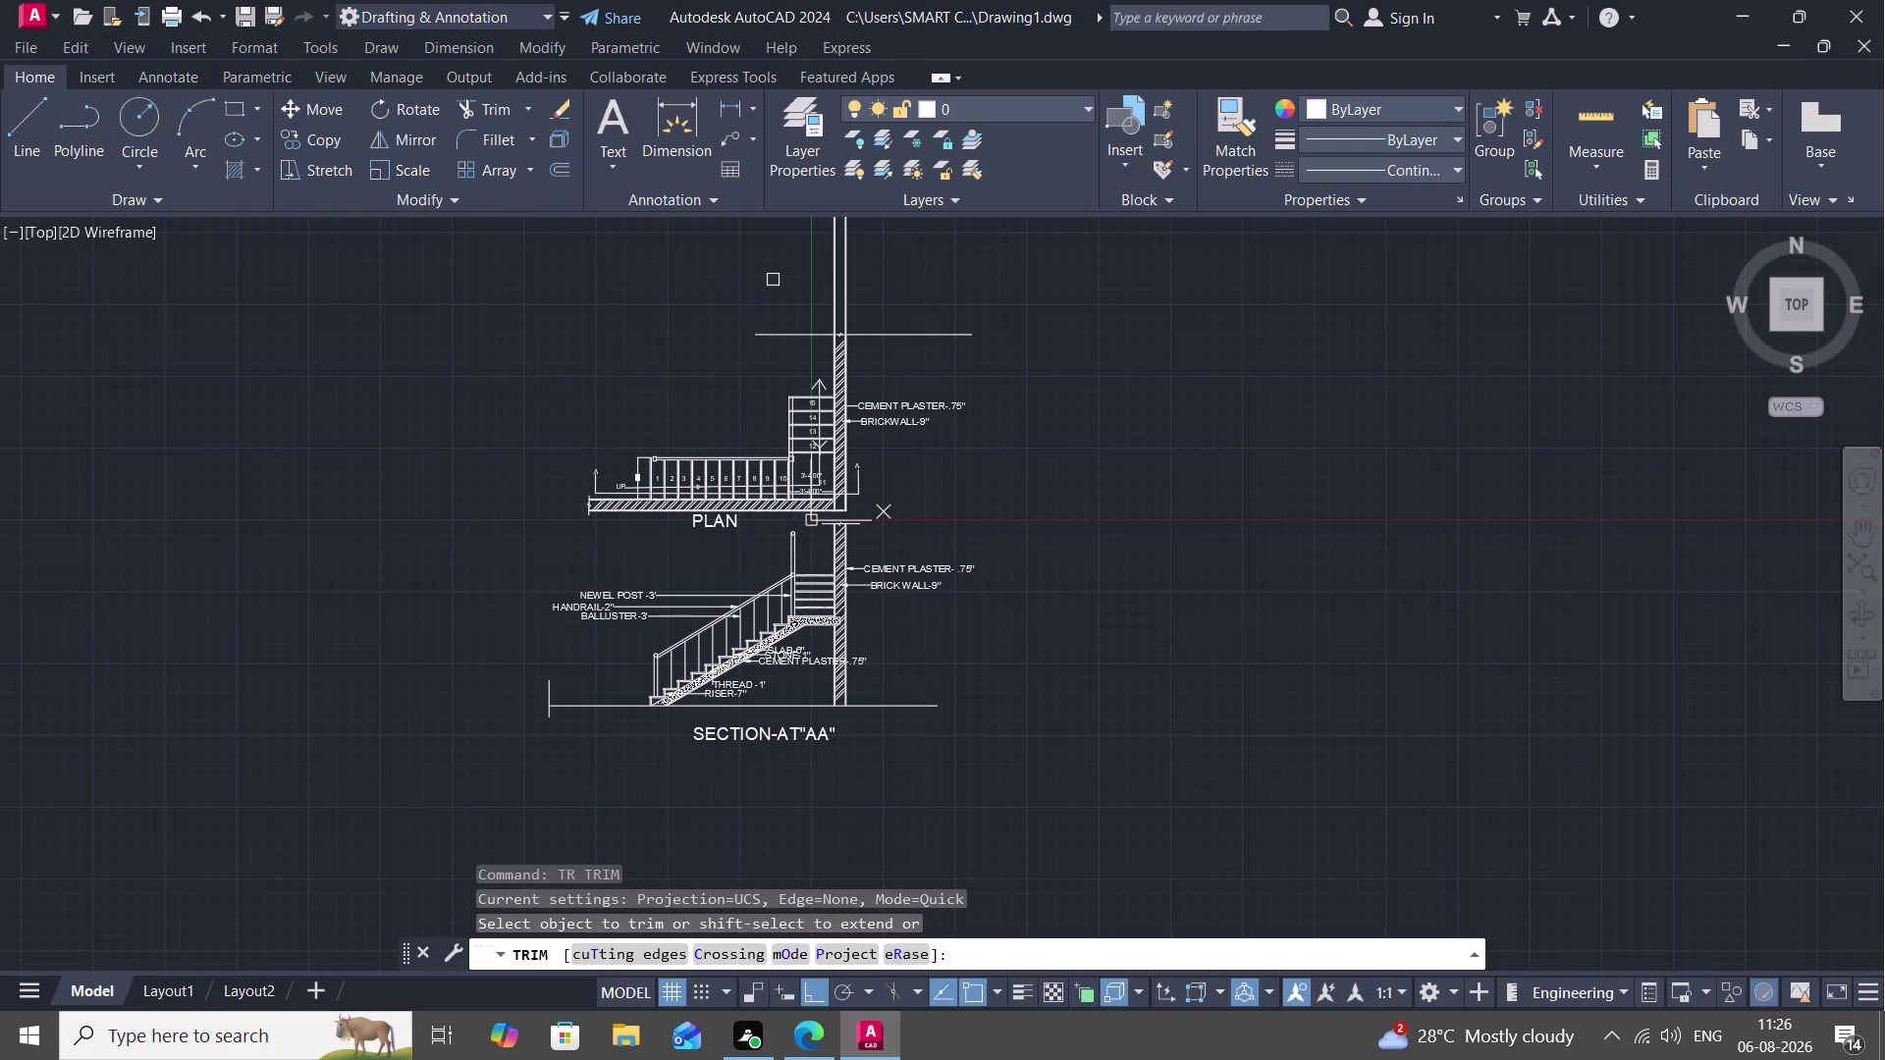
drag(738, 291, 1074, 323)
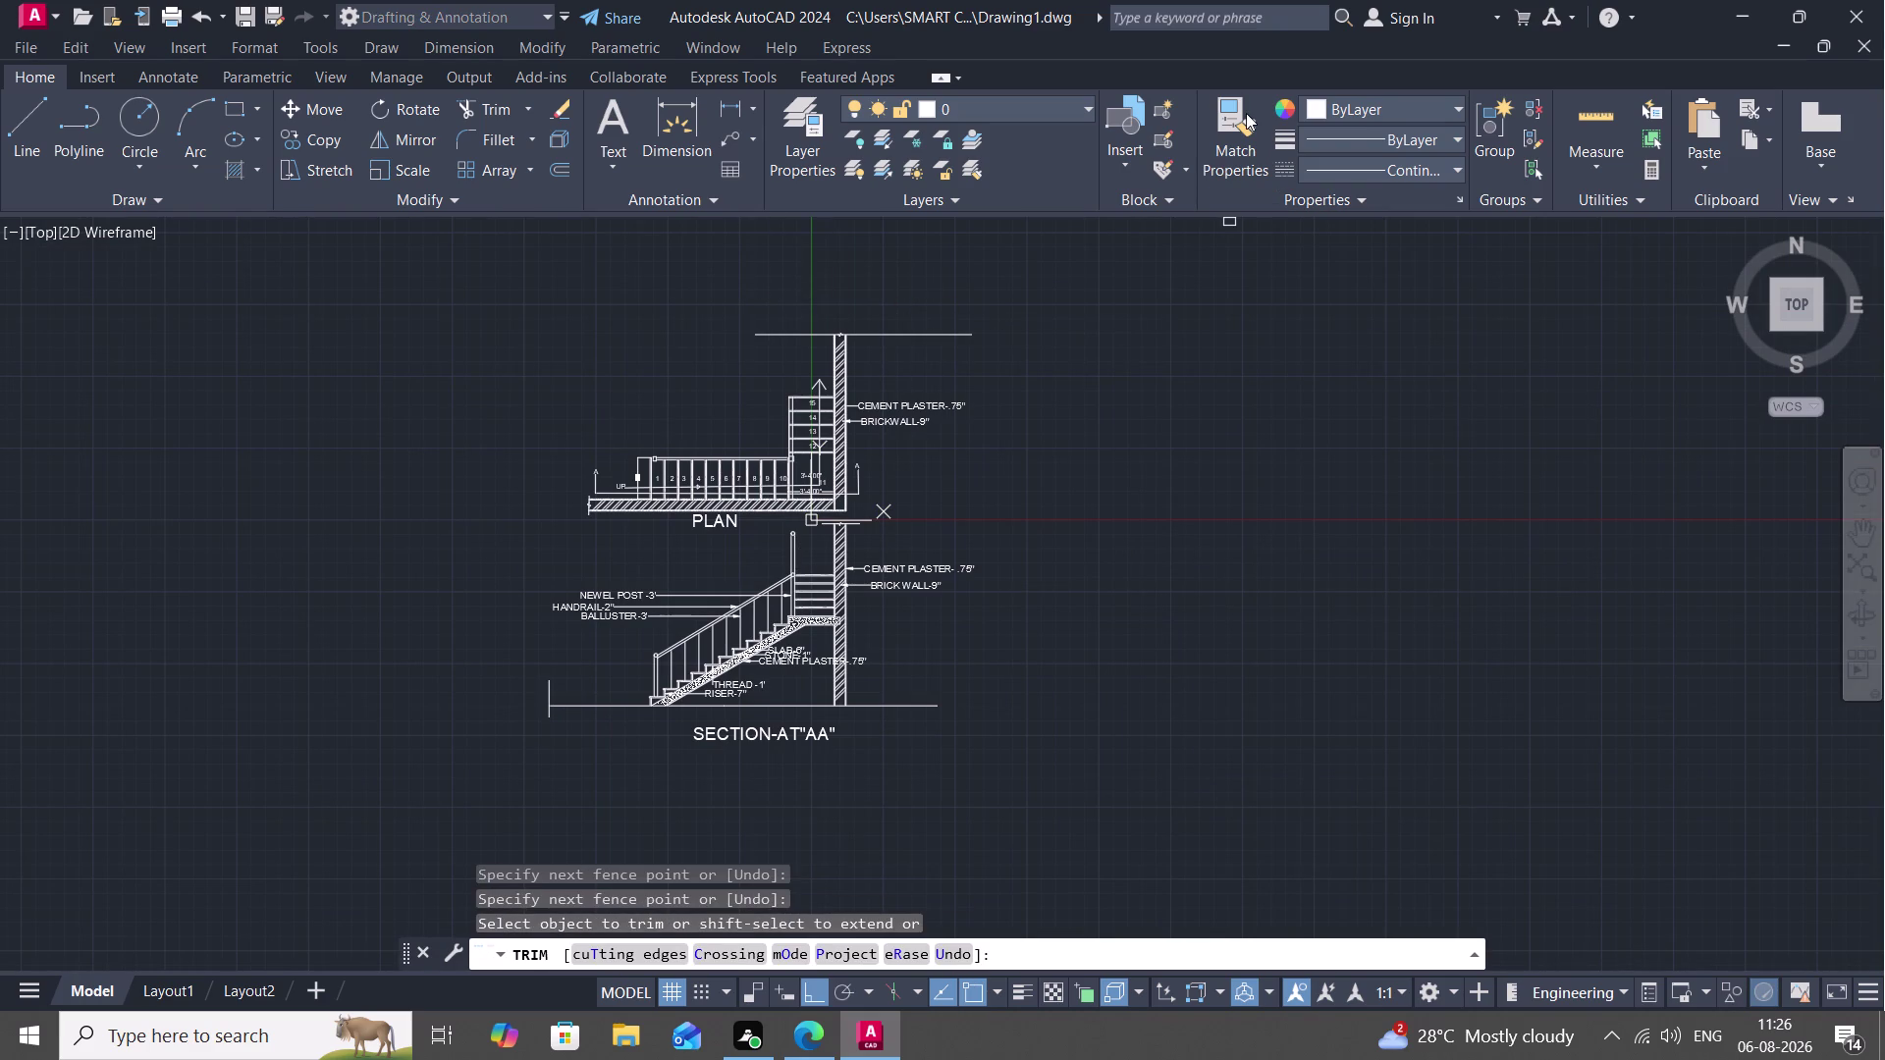
key(Escape)
key(Escape)
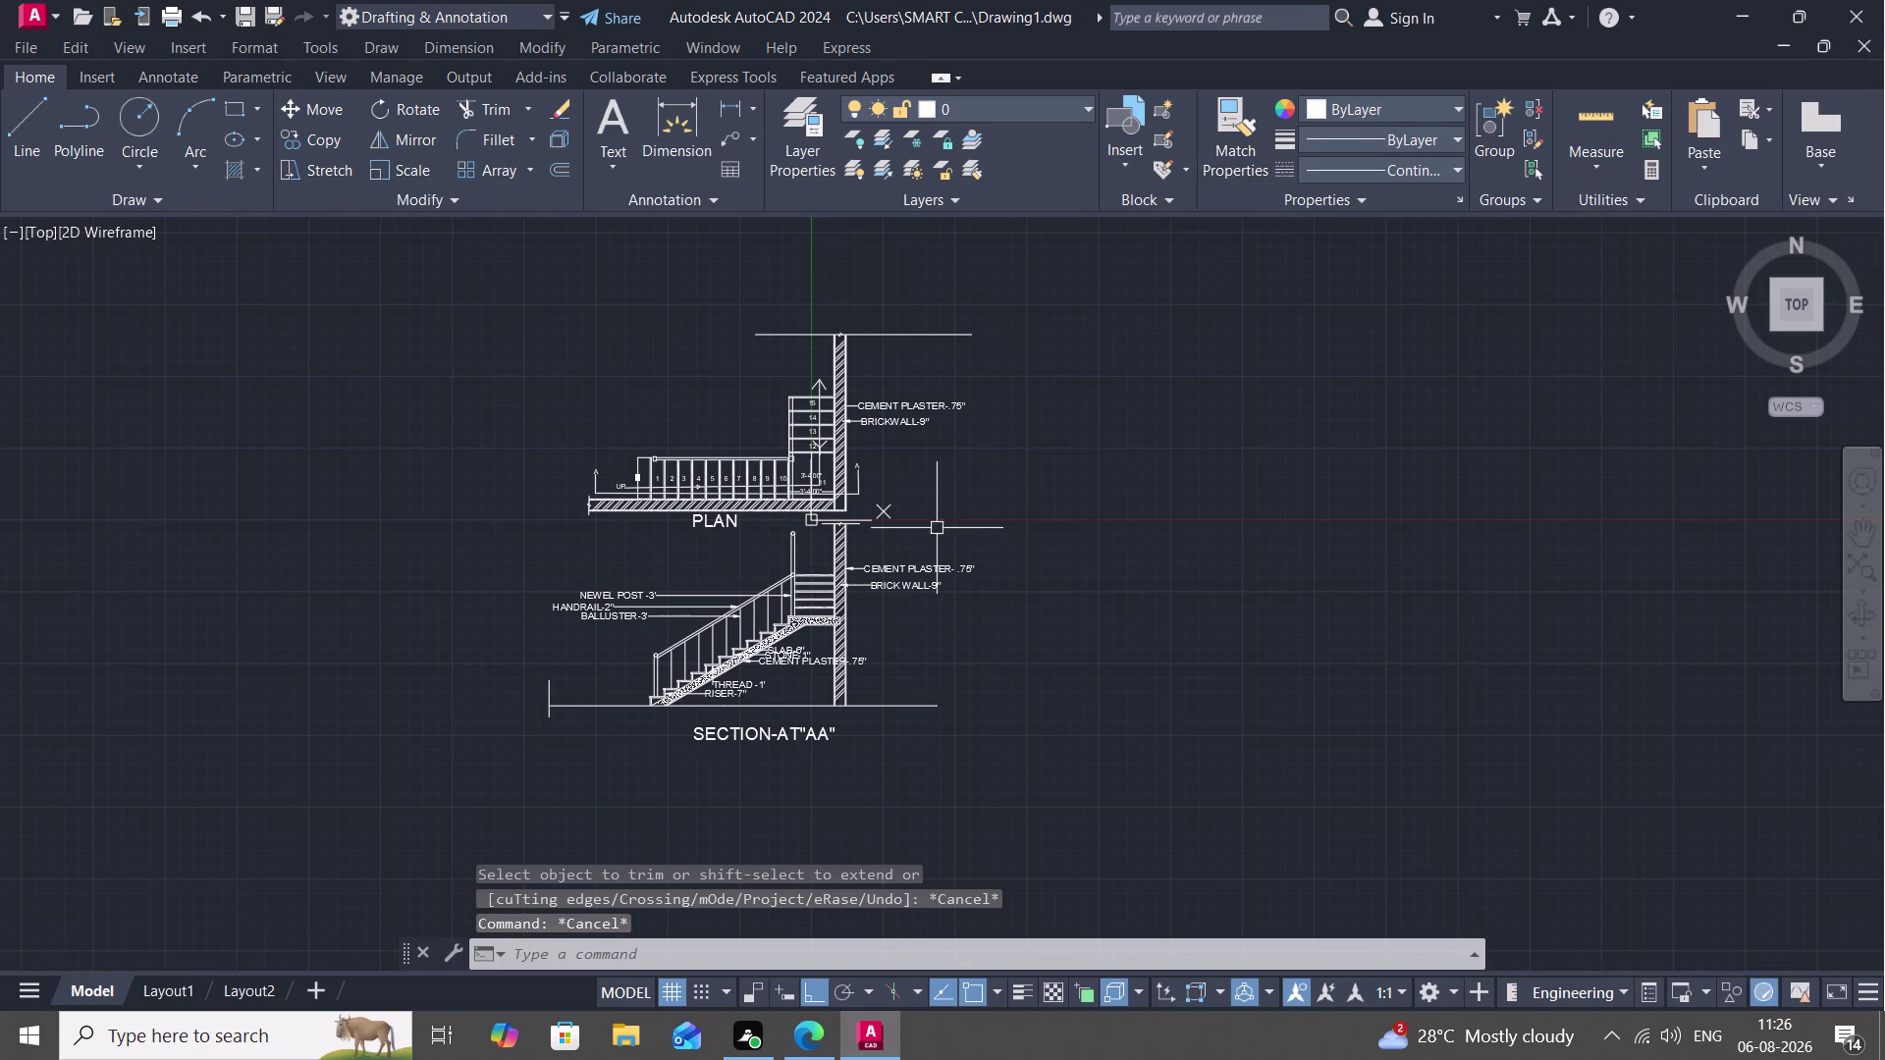
scroll(up, 3)
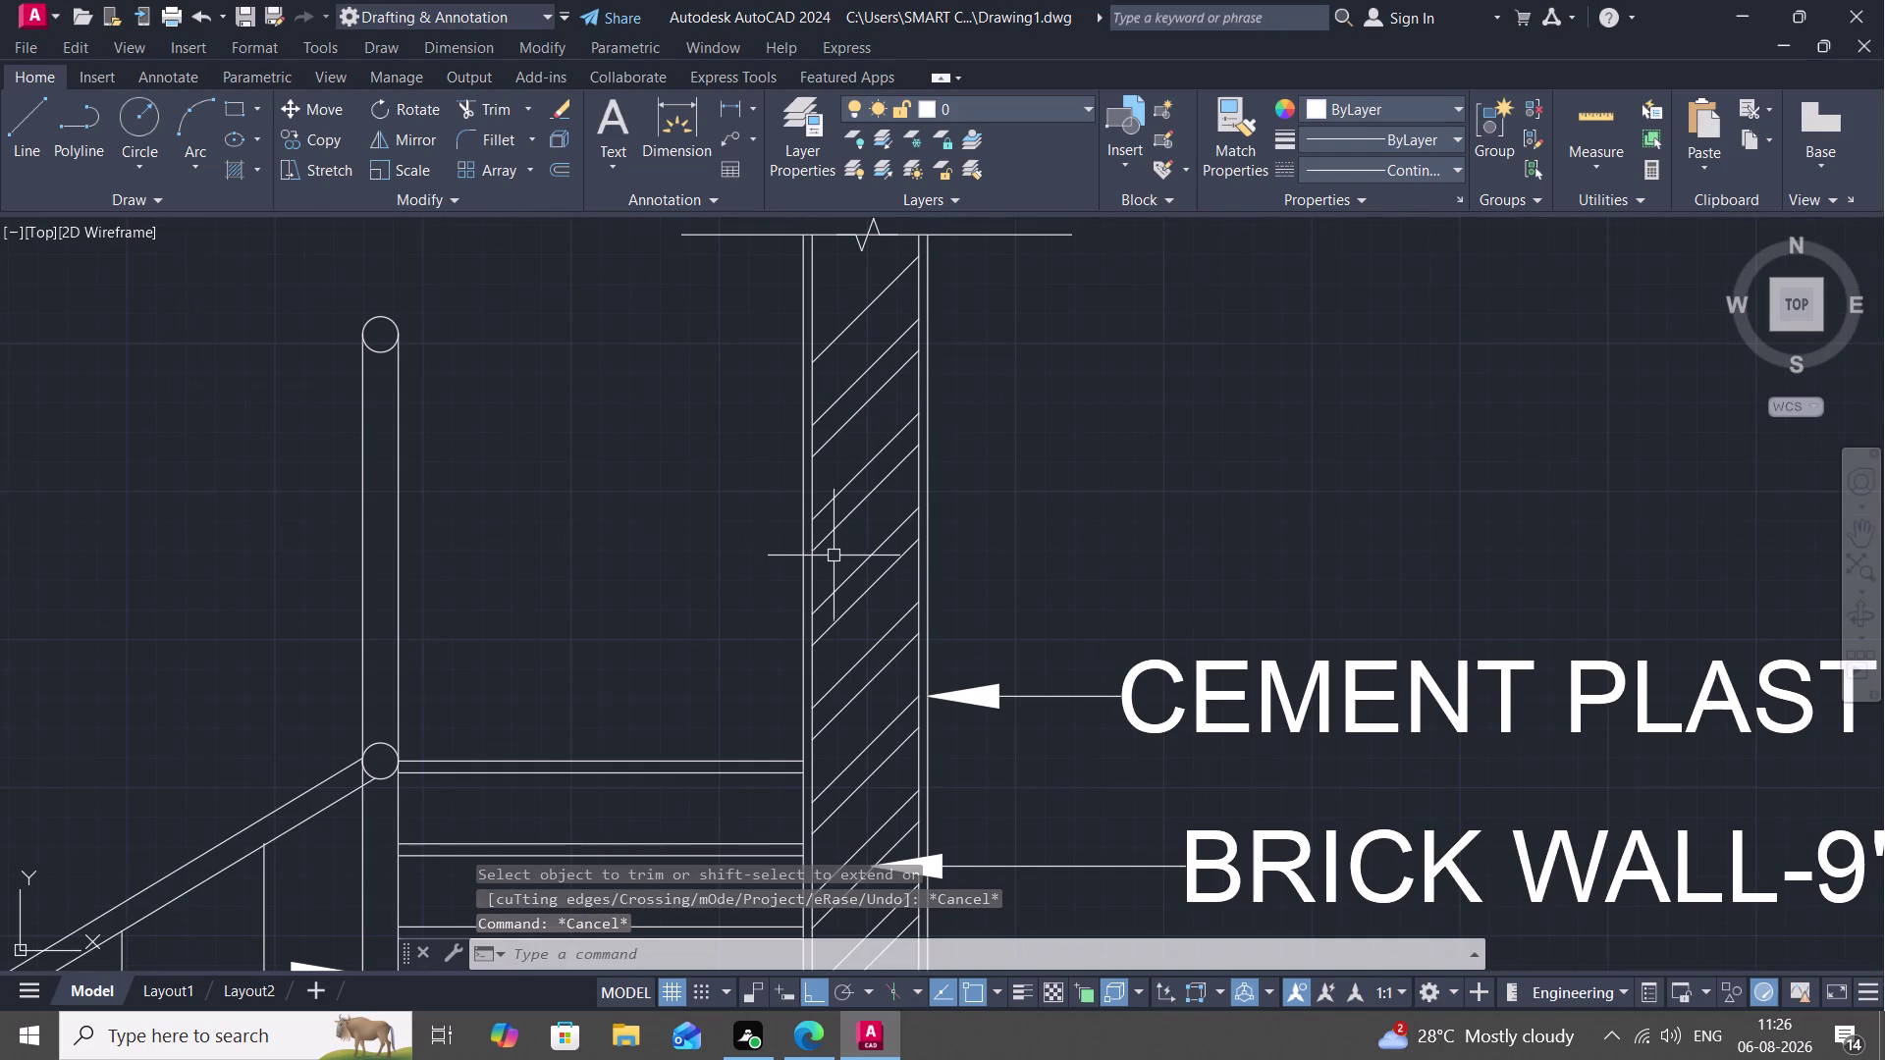
middle_drag(769, 520, 772, 558)
scroll(down, 3)
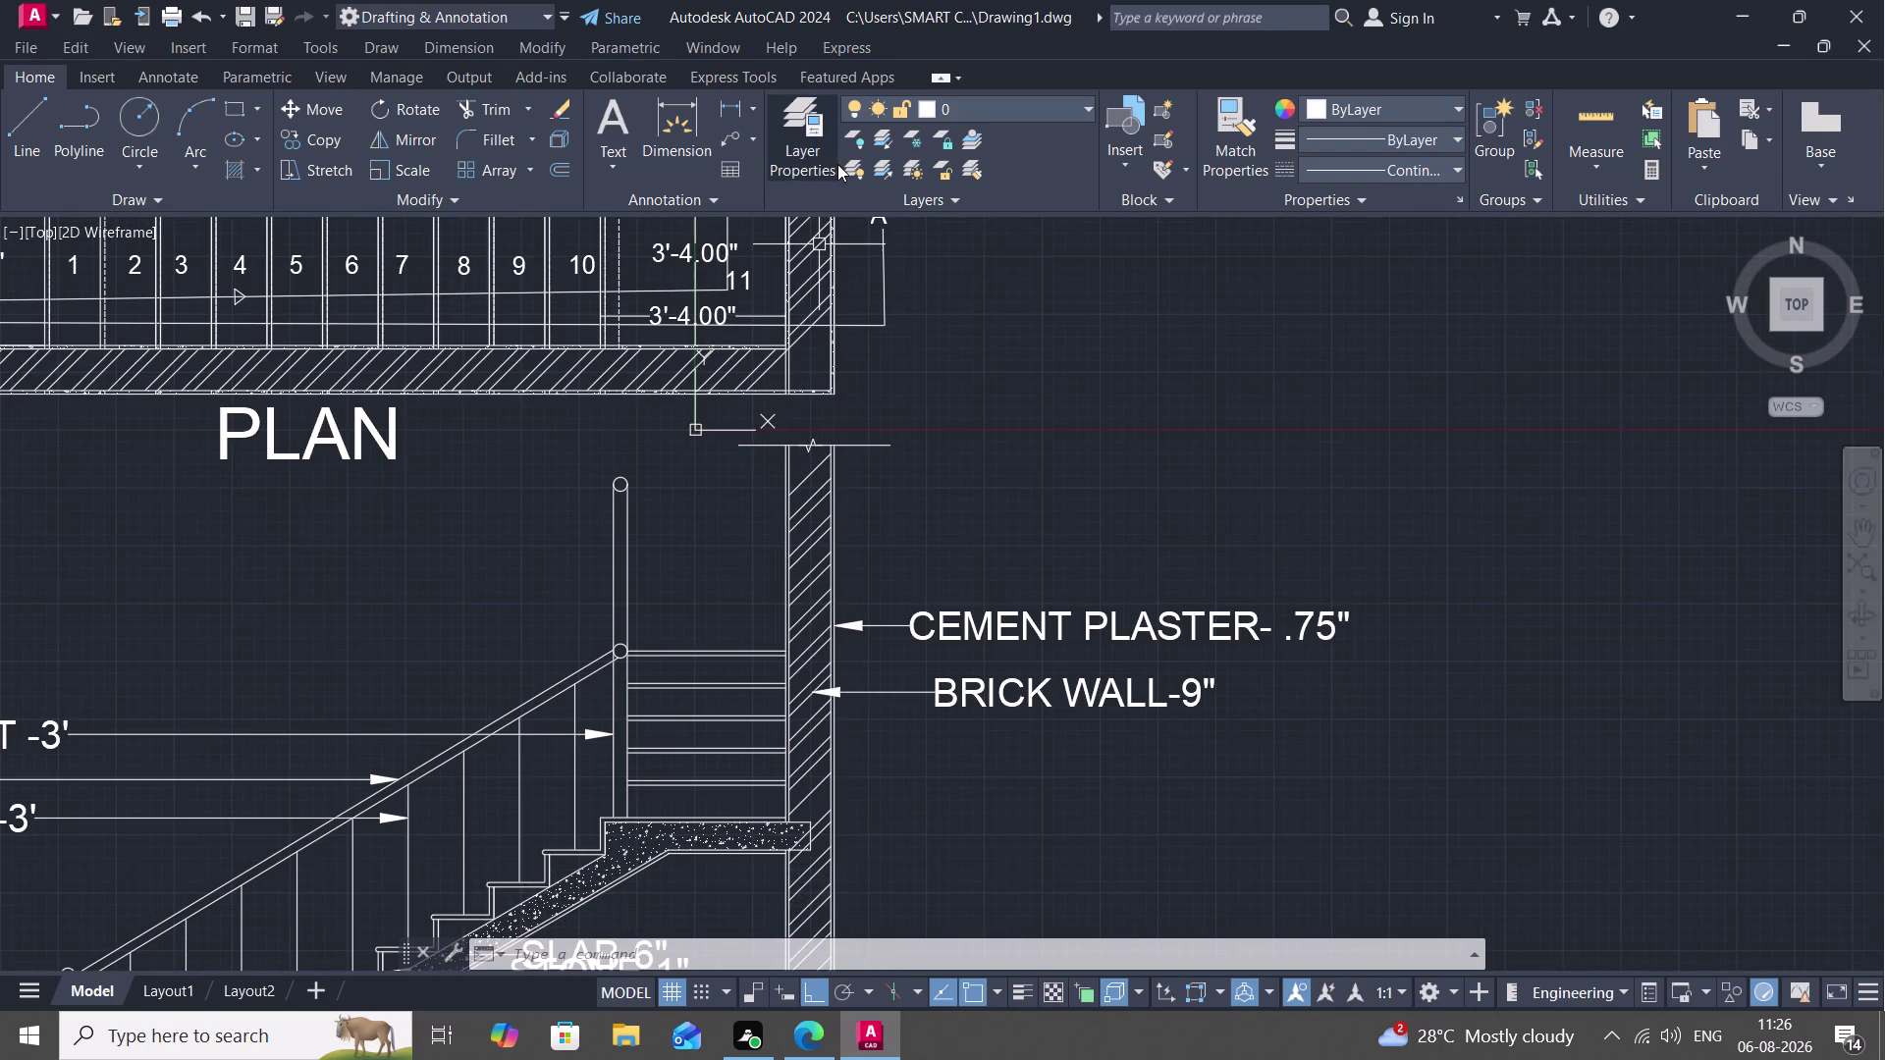
middle_drag(528, 773, 954, 636)
scroll(down, 3)
scroll(down, 3)
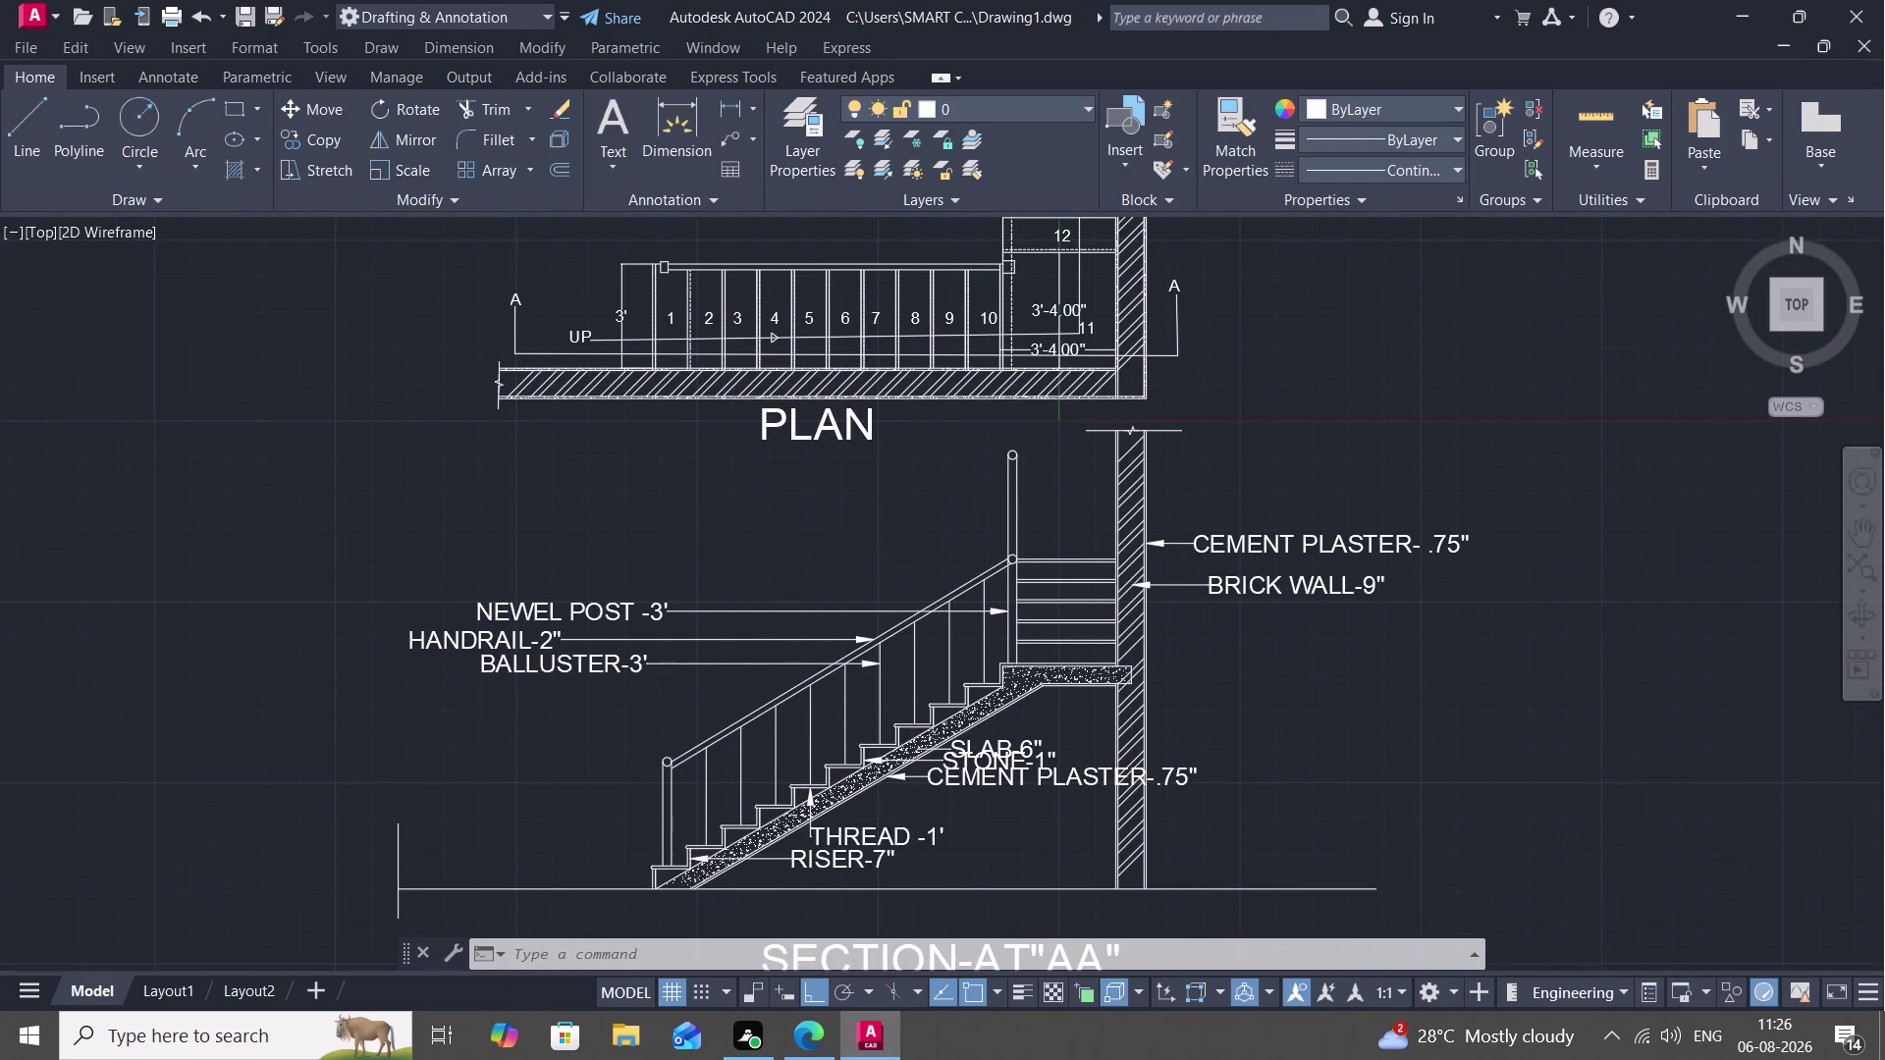
scroll(down, 3)
scroll(up, 3)
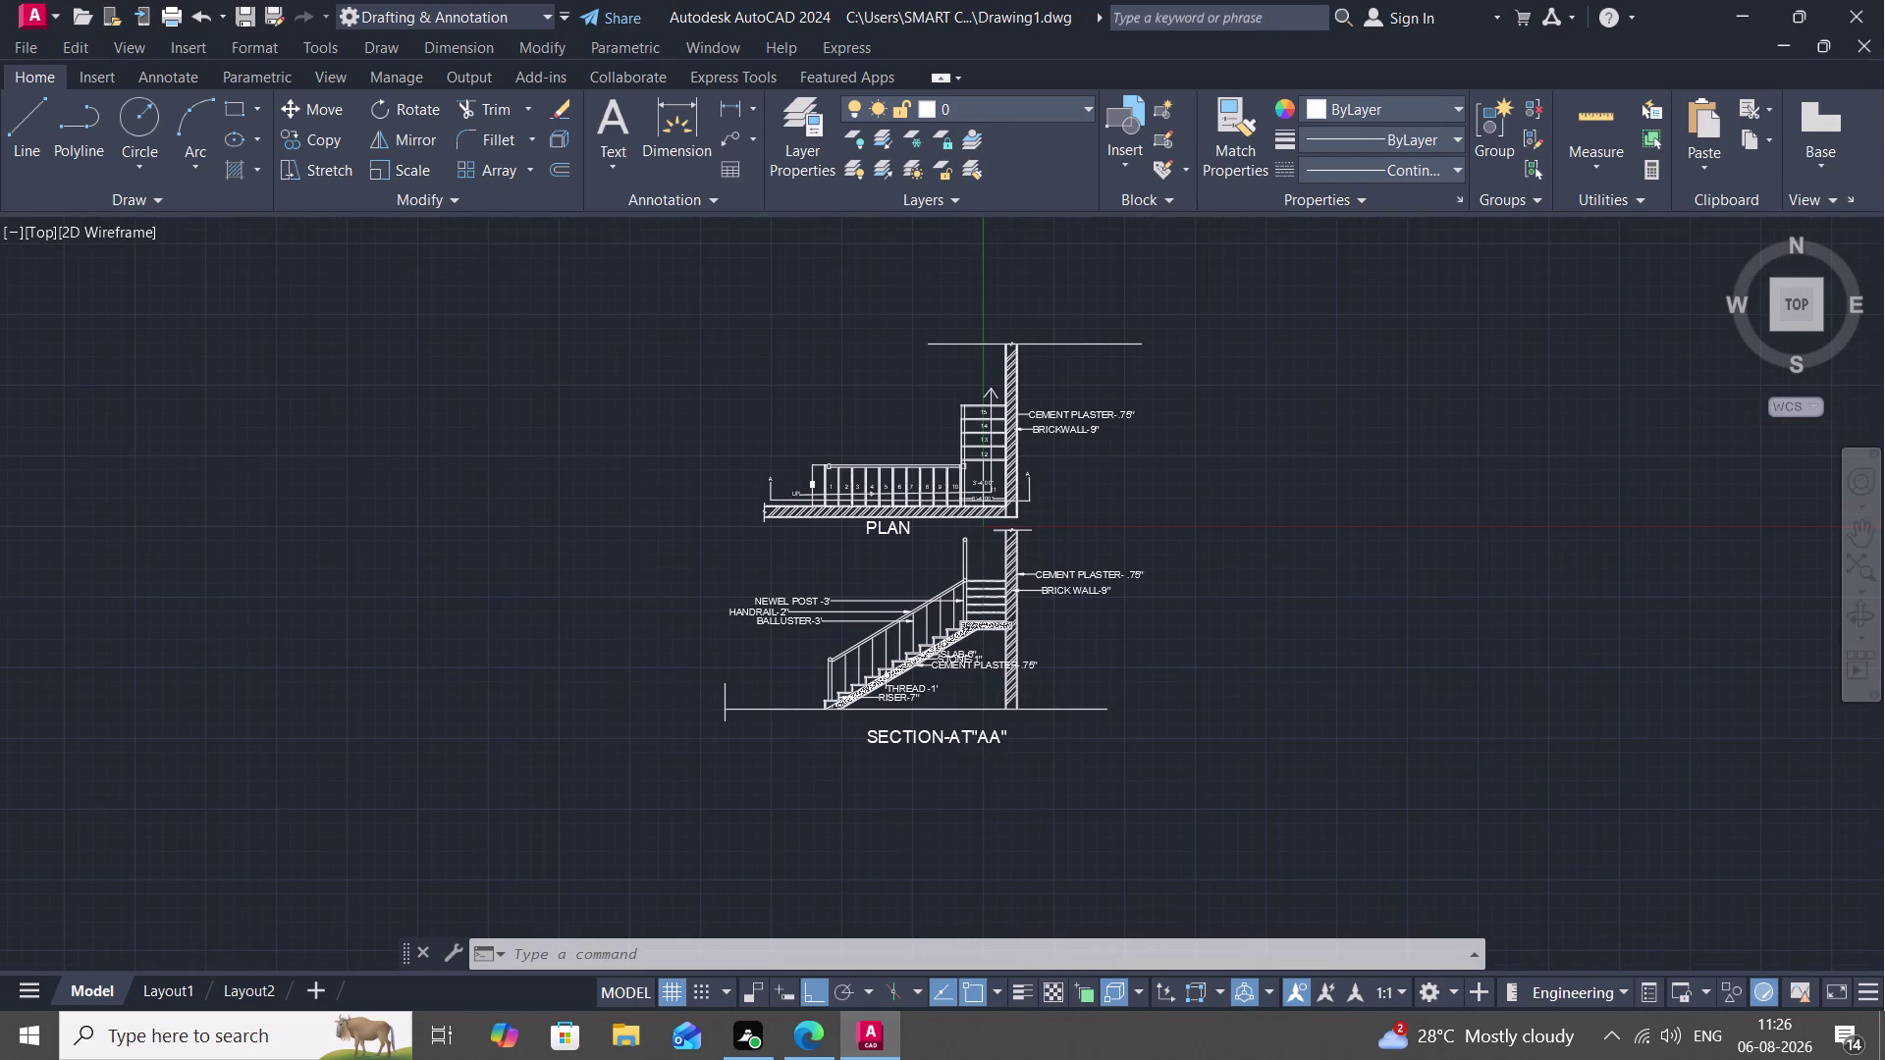
middle_drag(923, 568, 905, 570)
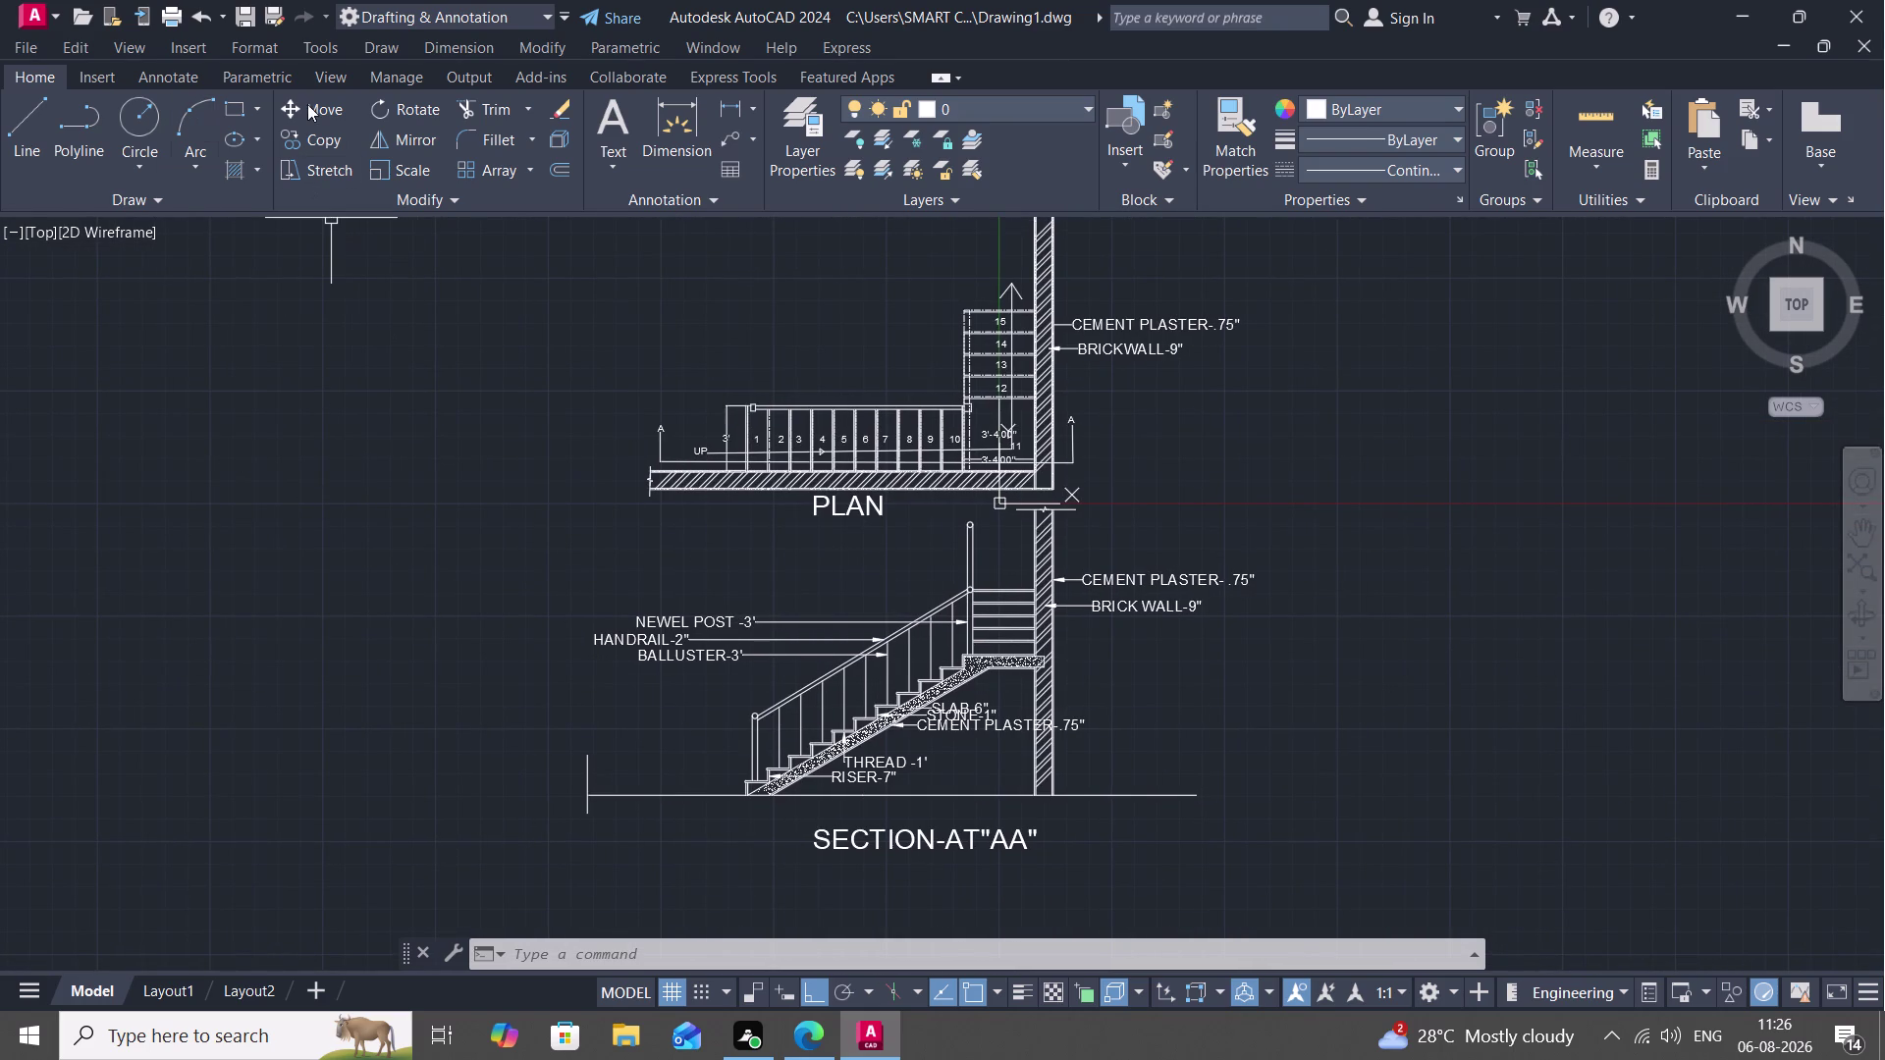
click(758, 438)
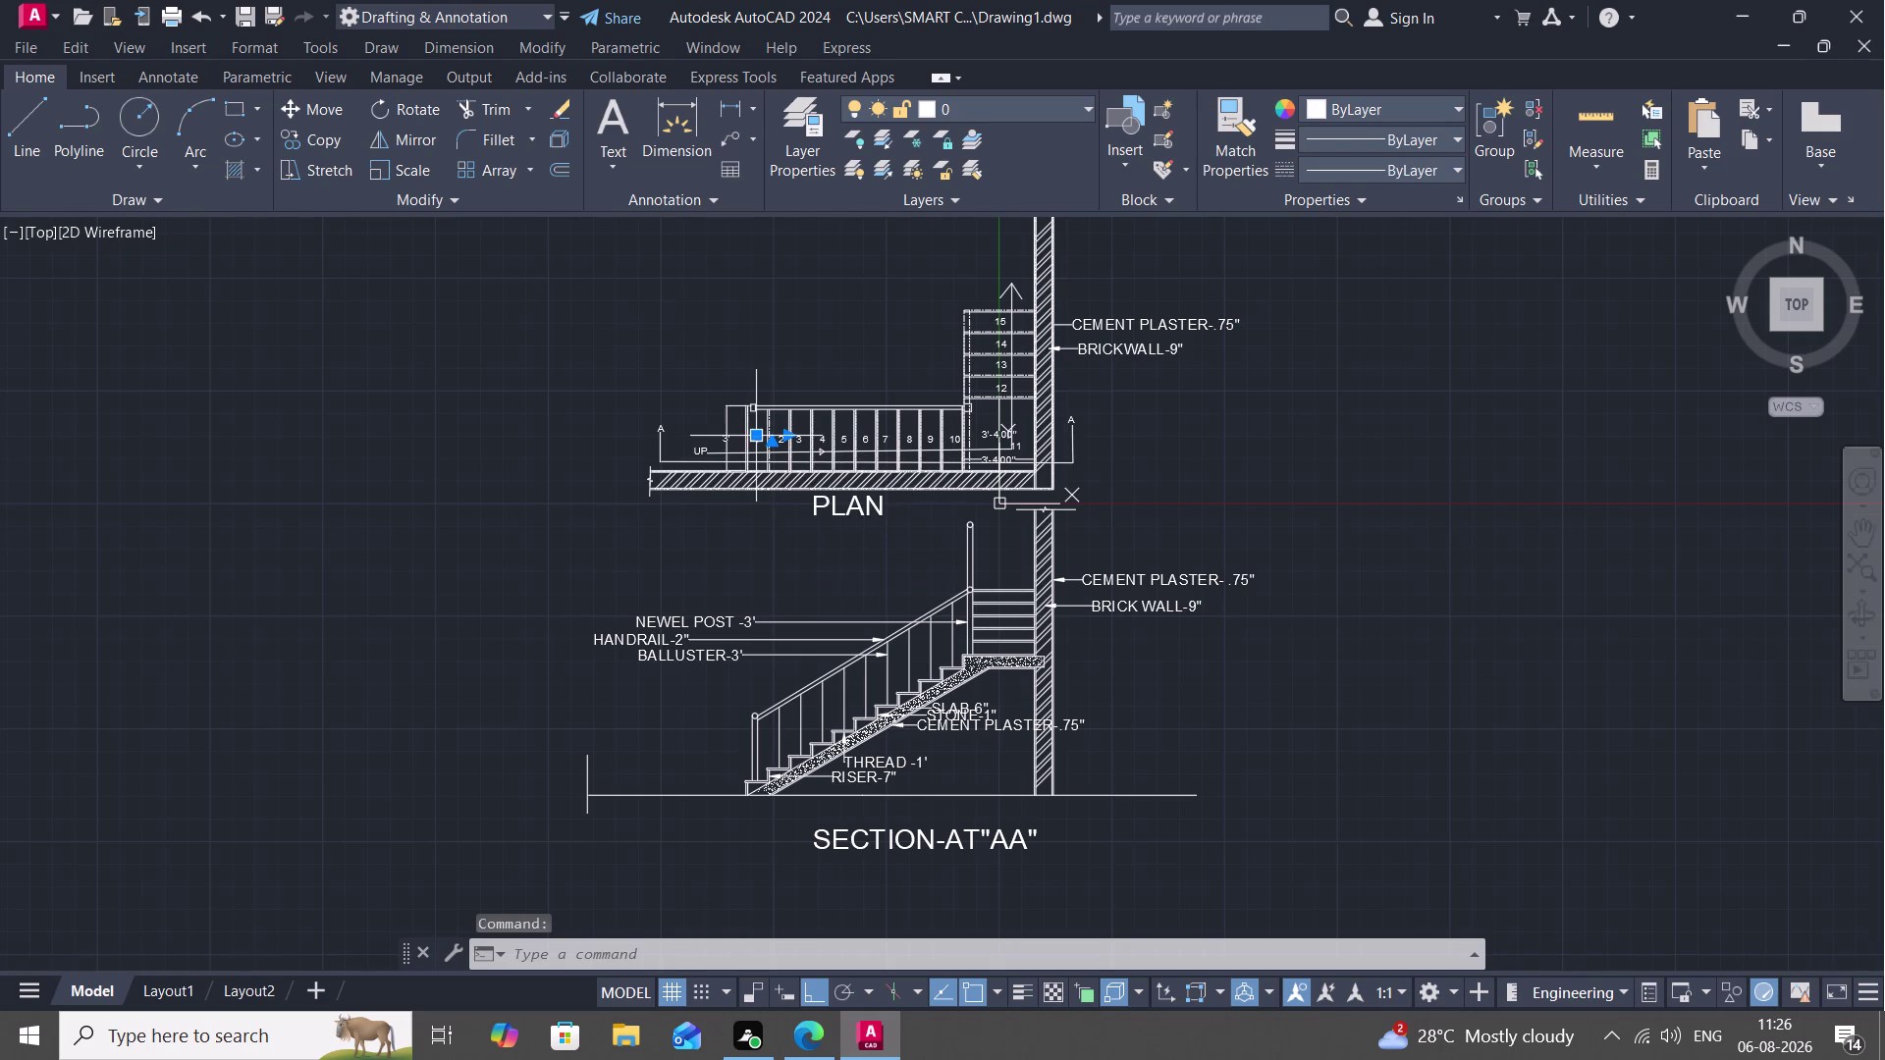
Copy the plan's step number 1 to the section's bottom step and open the copy for editing.
right_click(756, 443)
key(Escape)
key(Escape)
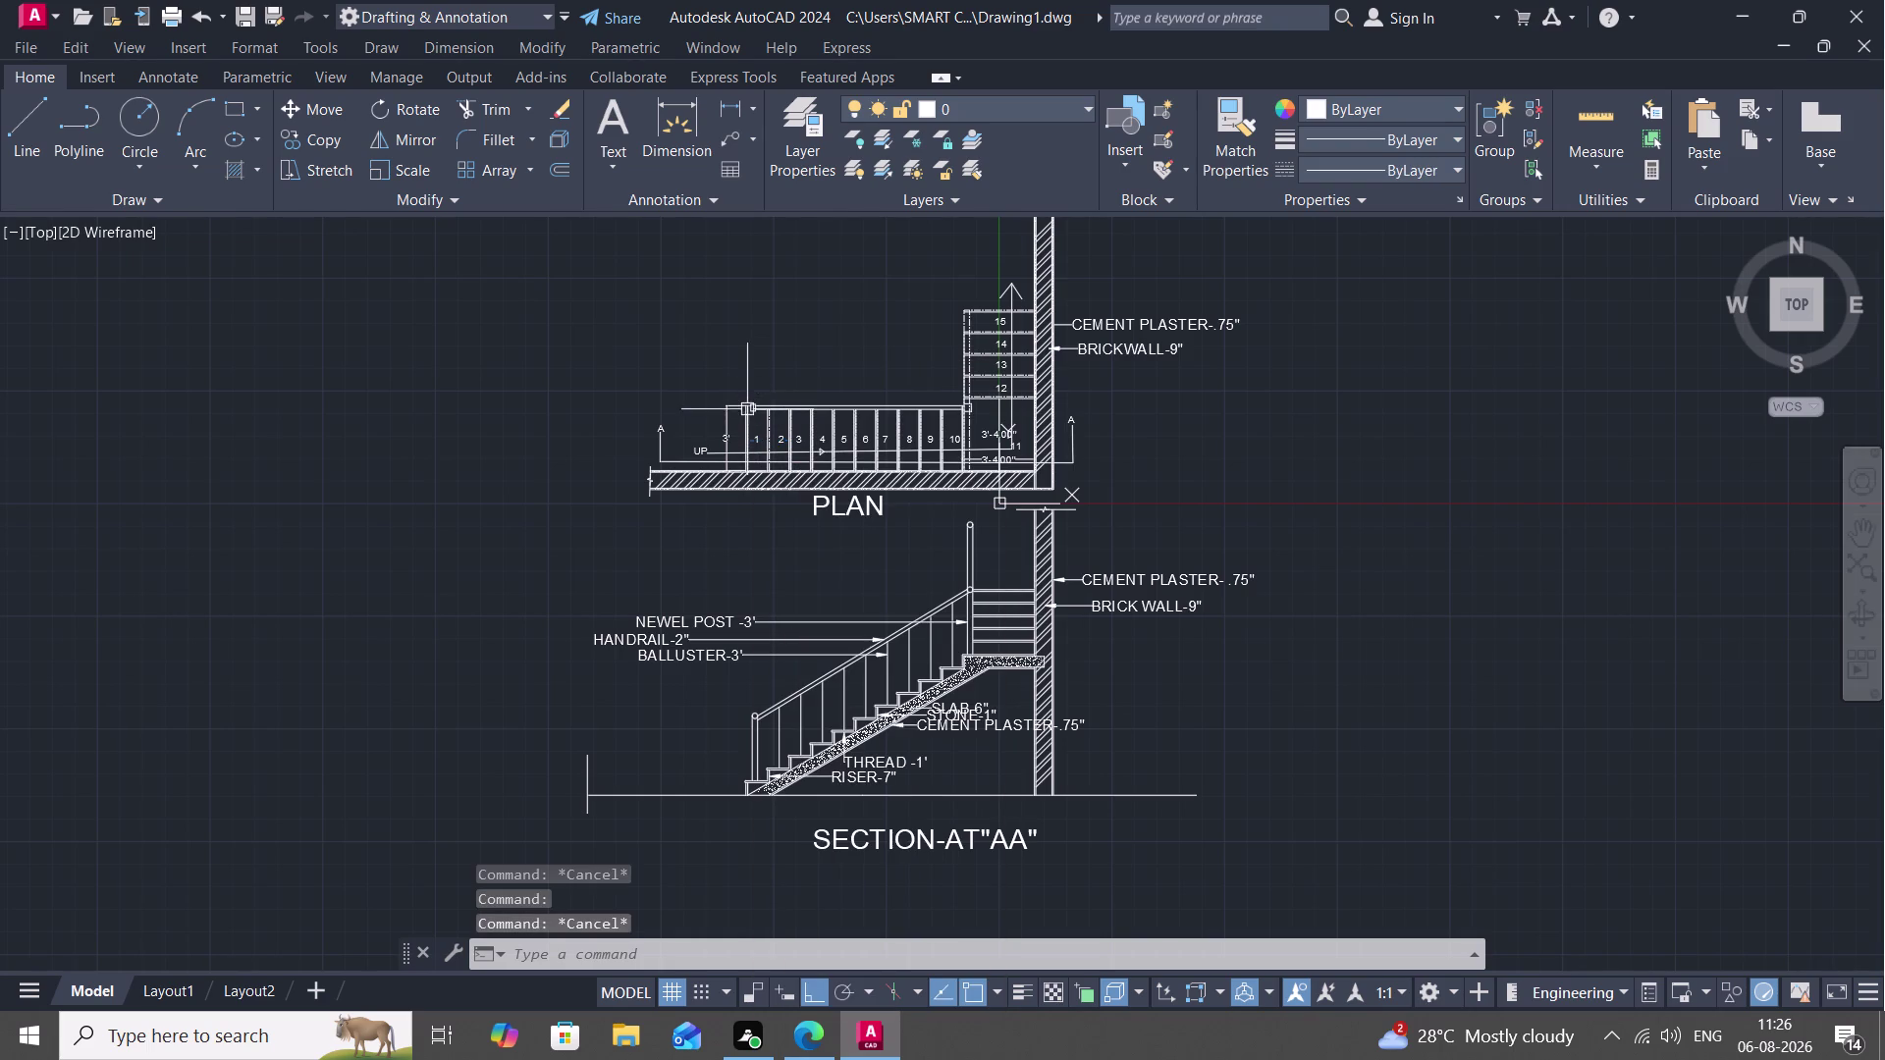
text(CO)
key(space)
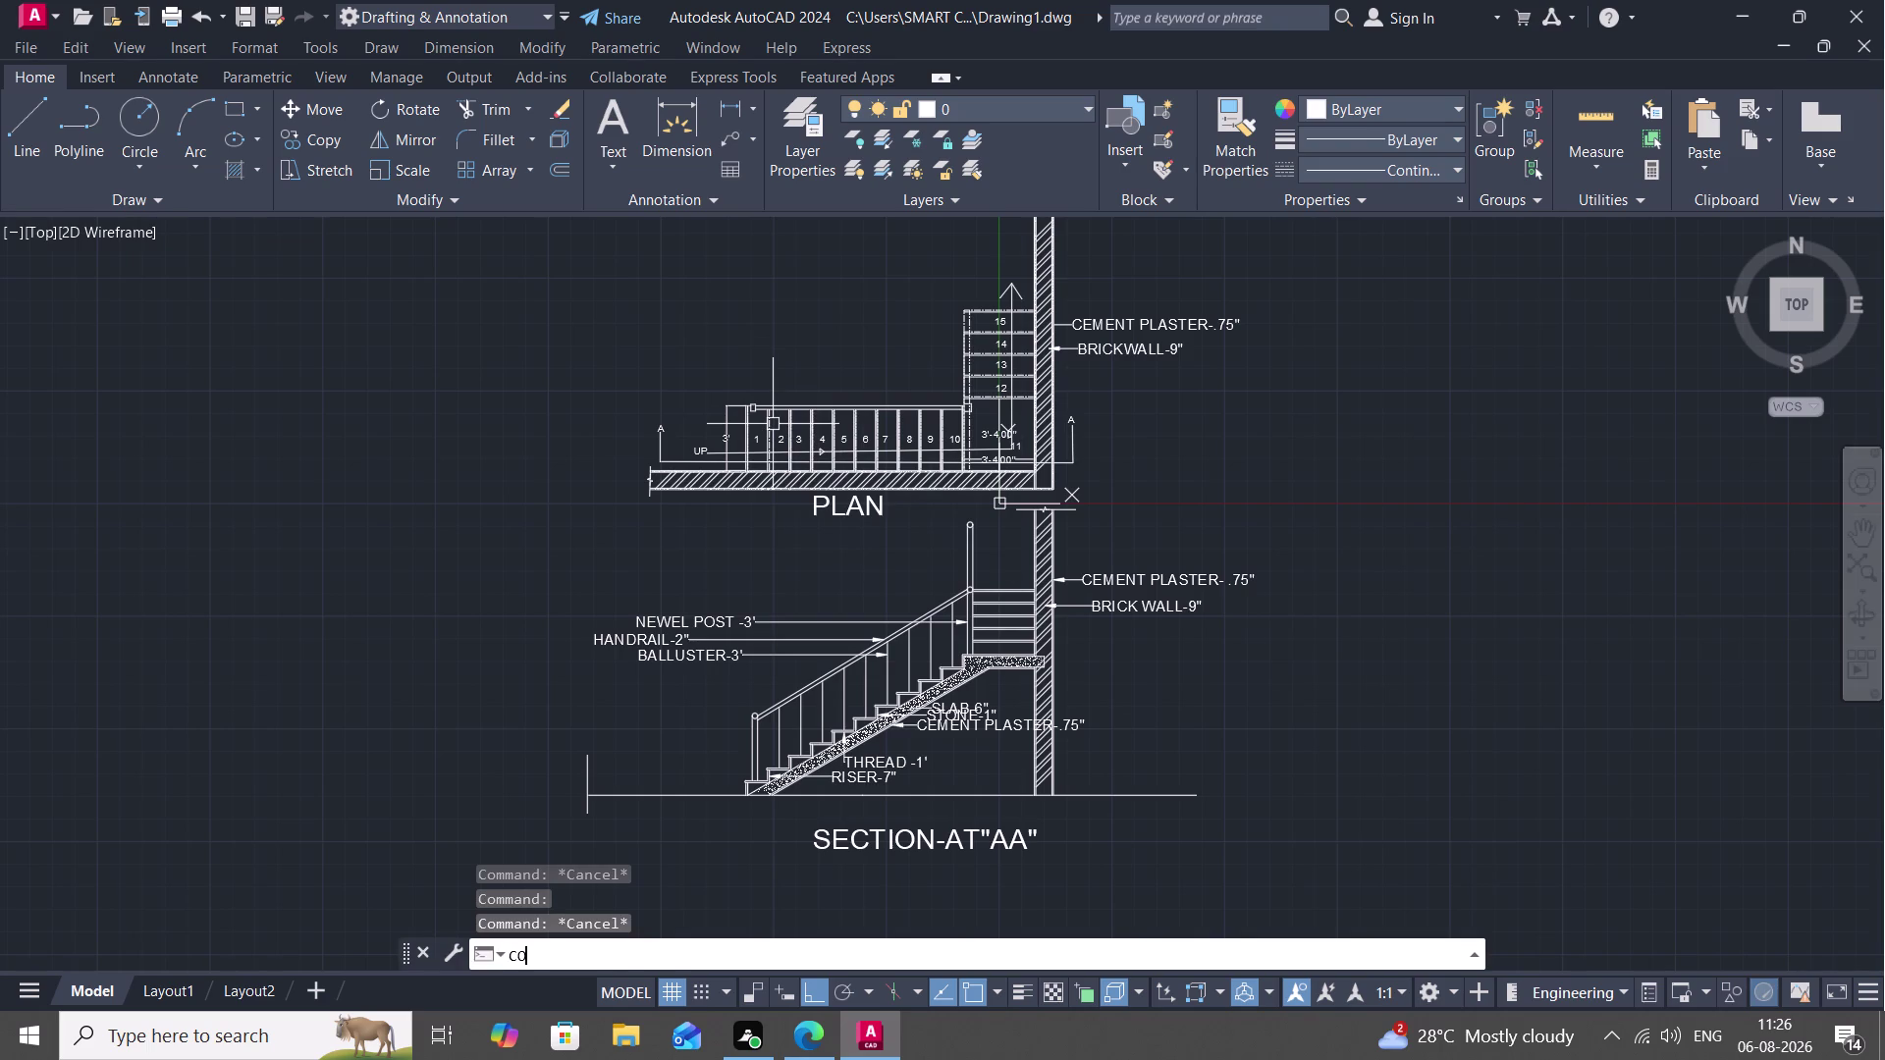
click(759, 438)
right_click(759, 438)
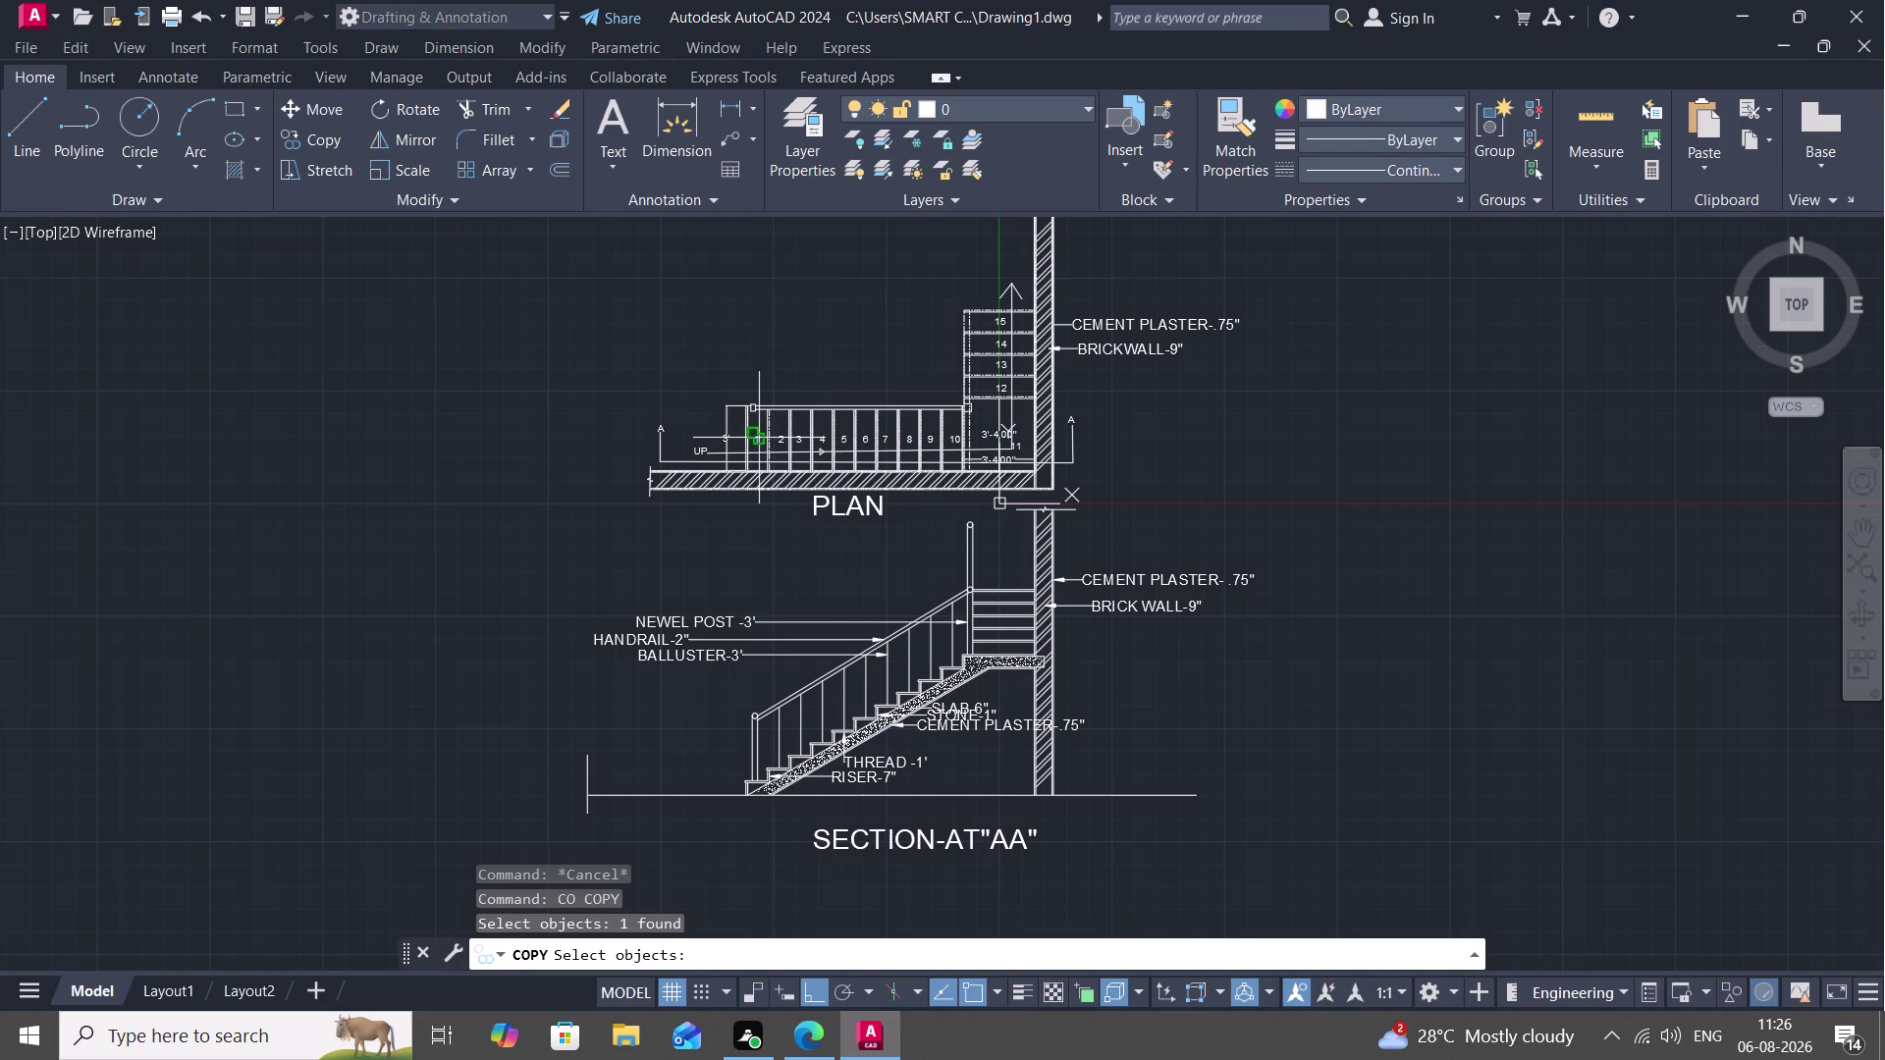
click(759, 438)
scroll(up, 3)
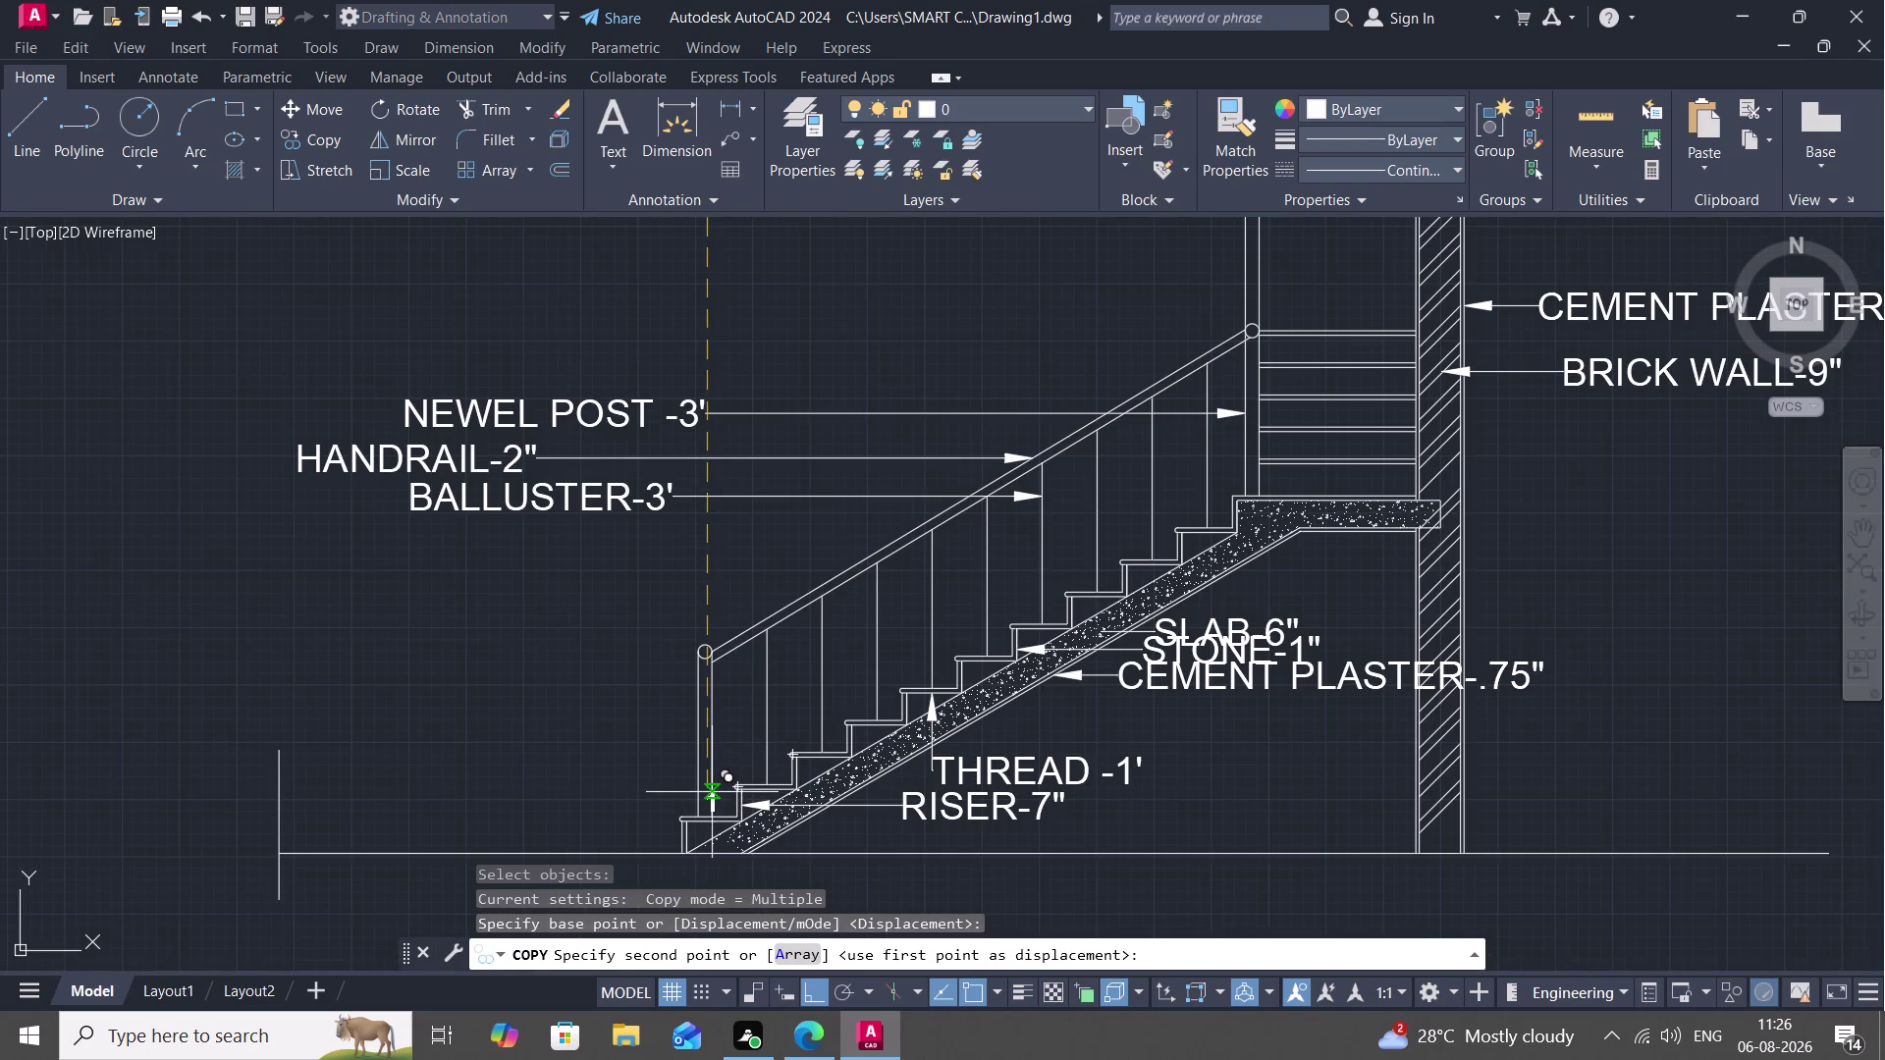
click(712, 792)
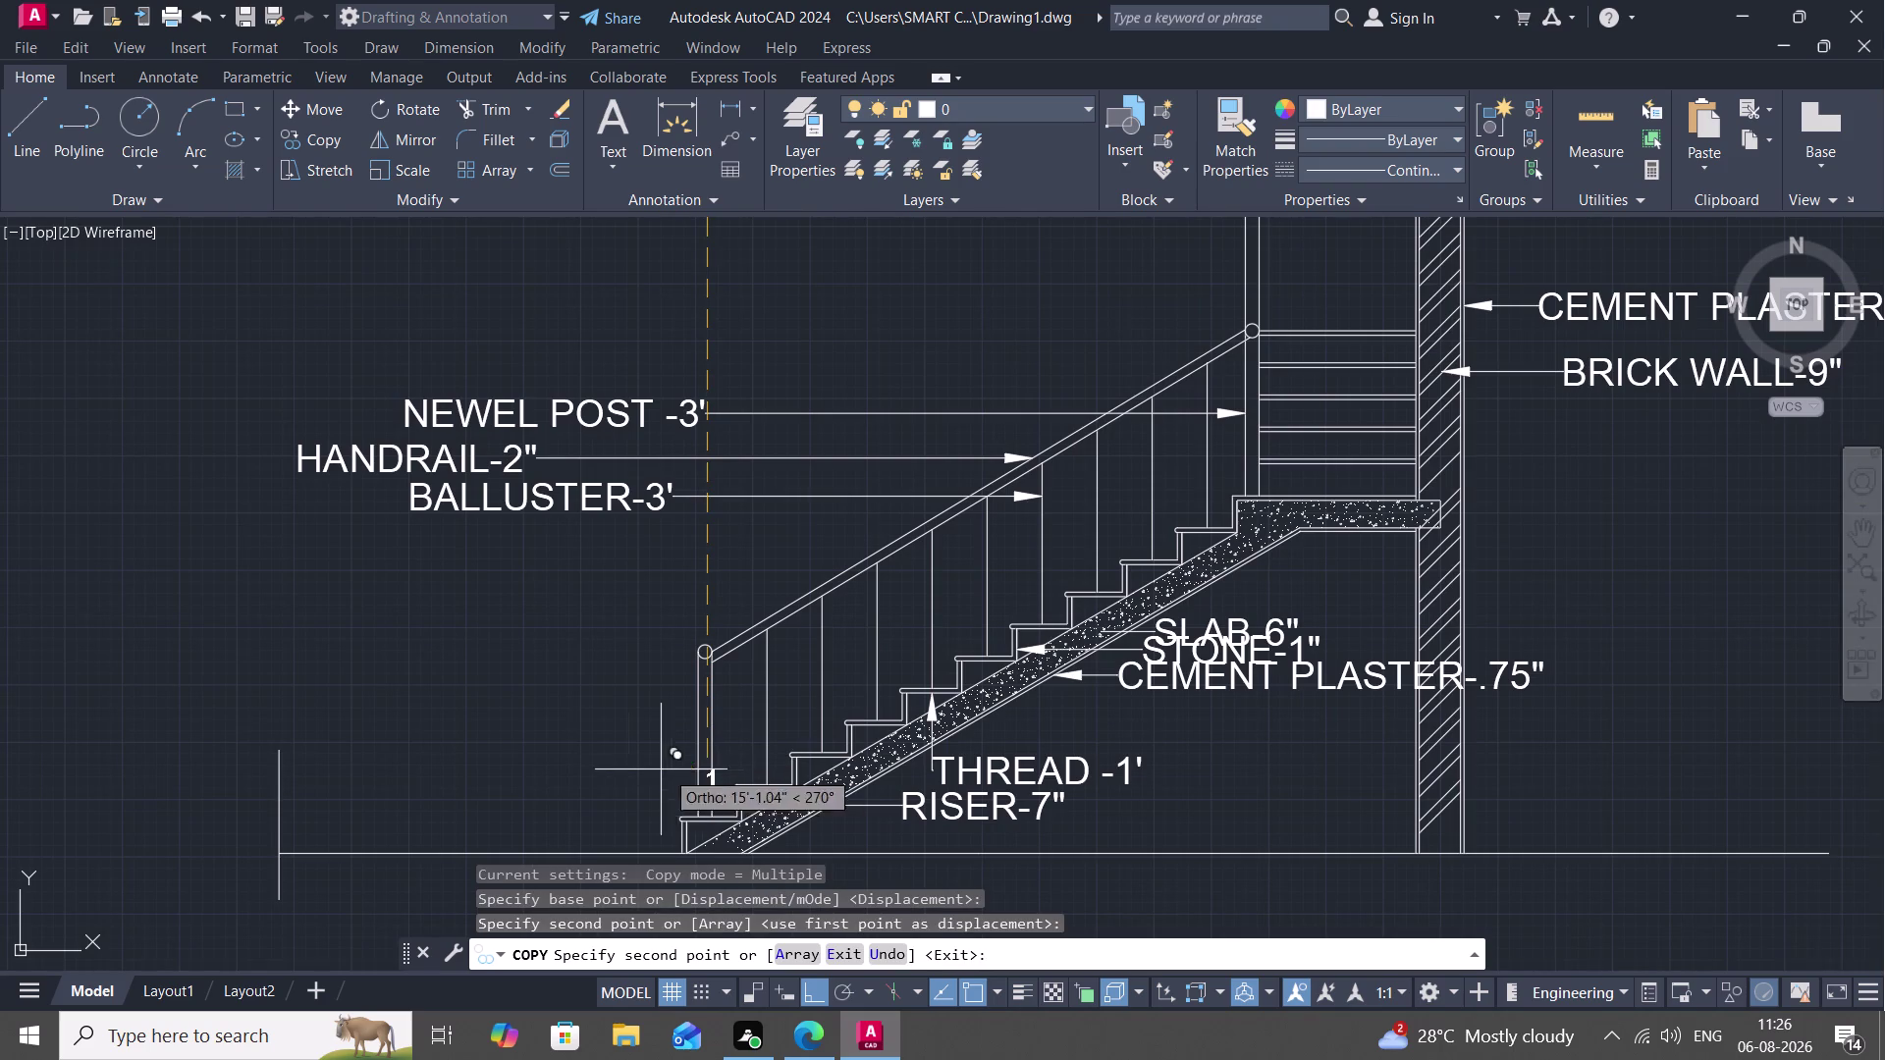
key(Escape)
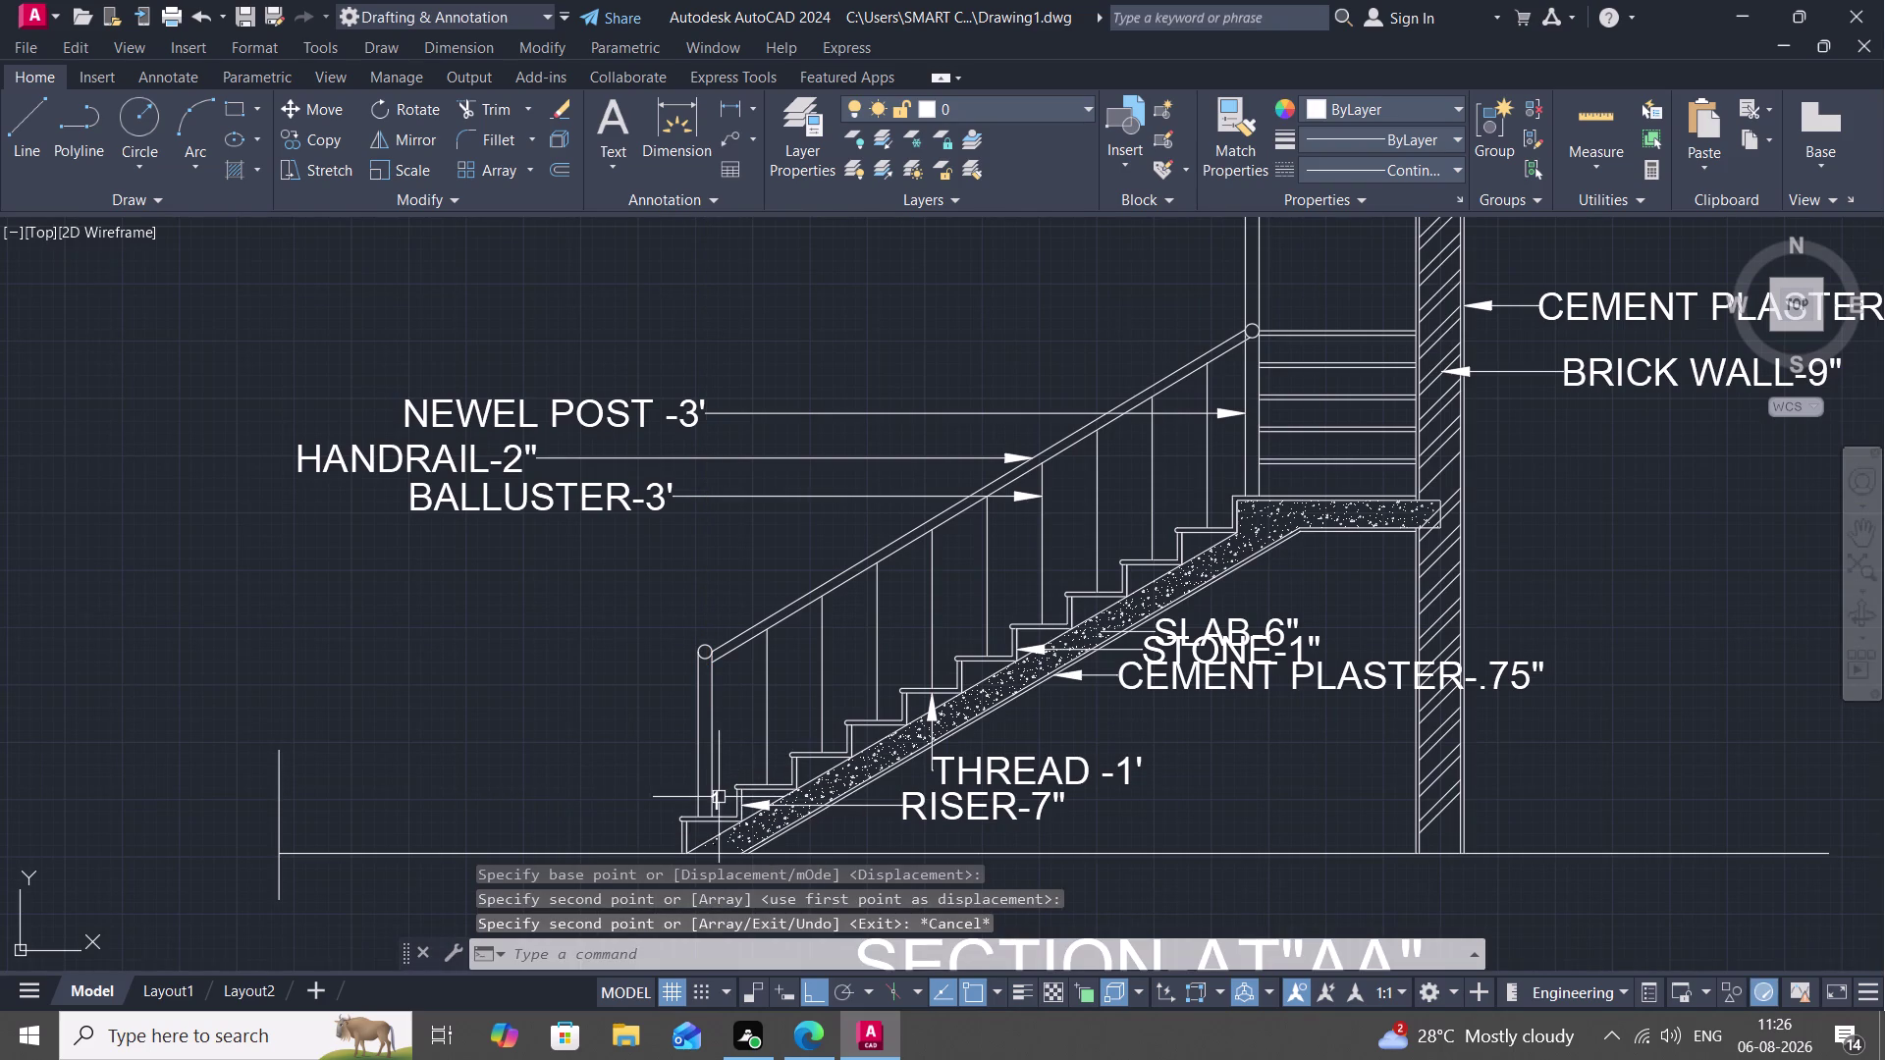
double_click(717, 797)
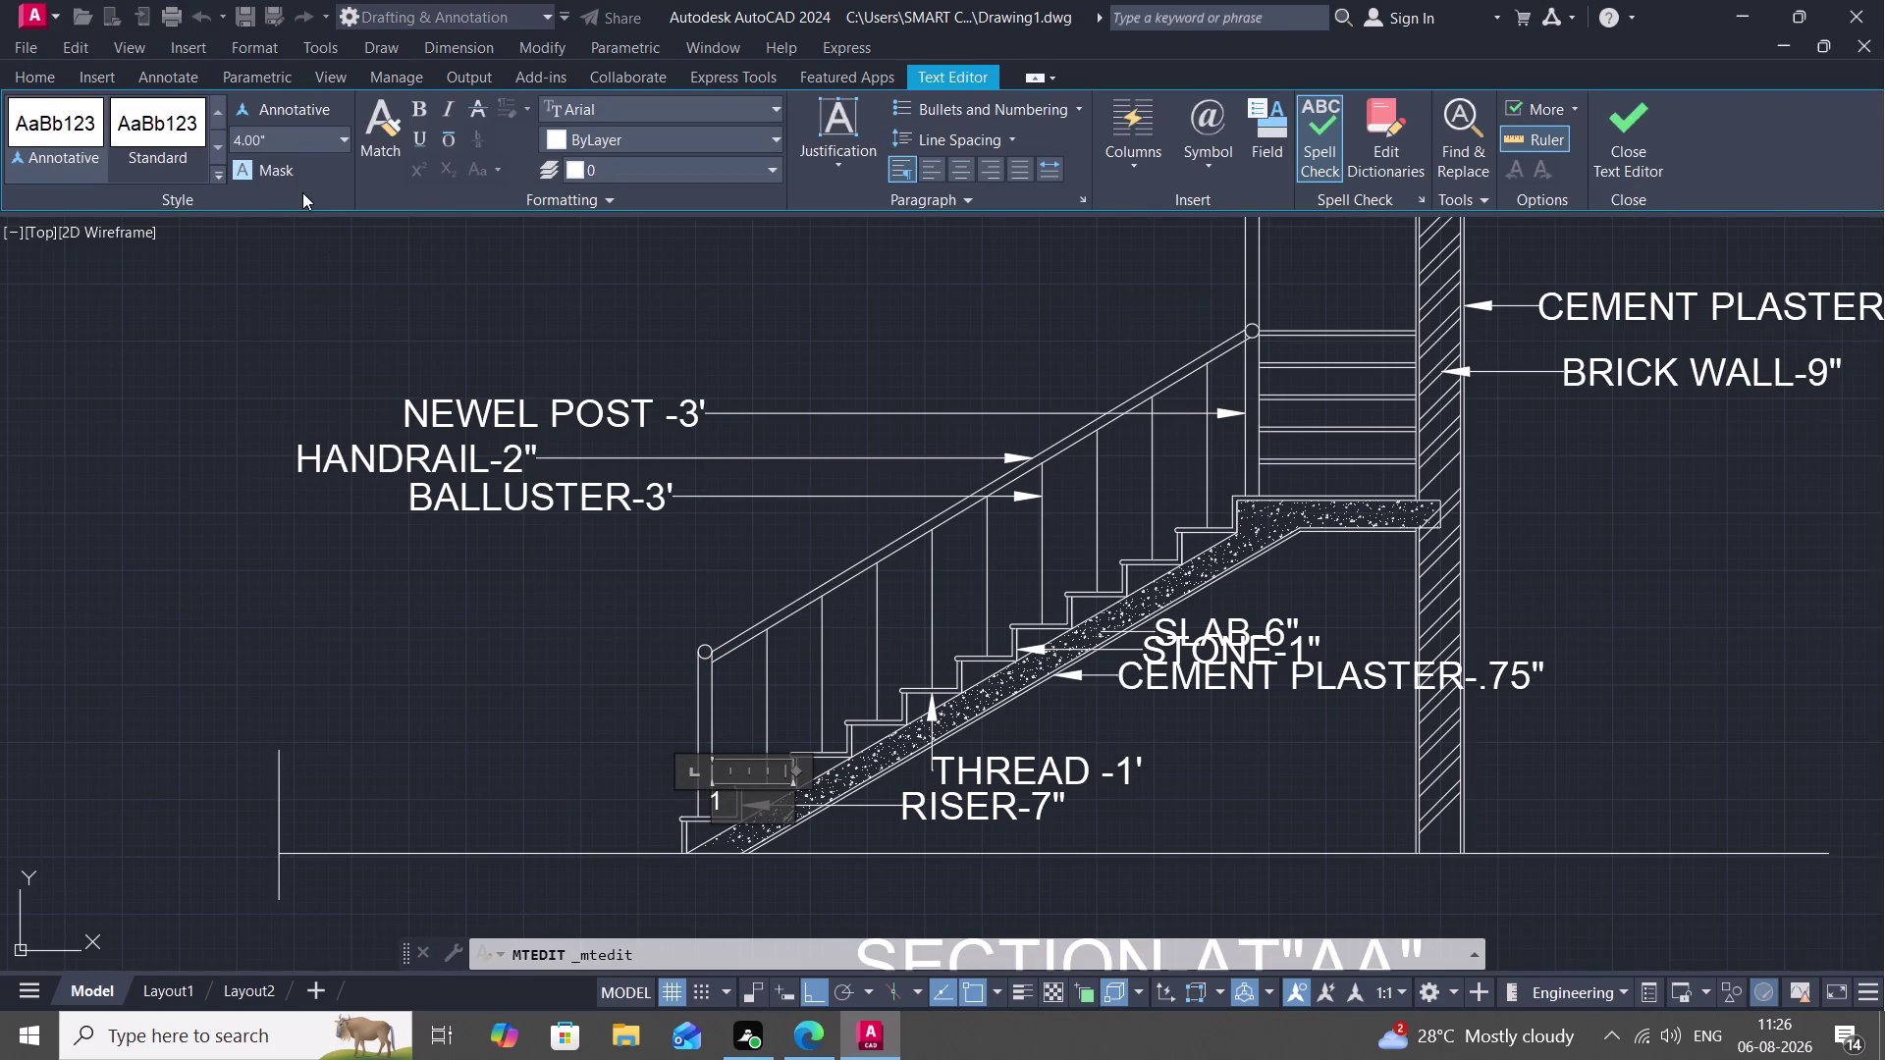
Give the copied number 1 a 1" text height and close the Text Editor.
click(271, 132)
key(BackSpace)
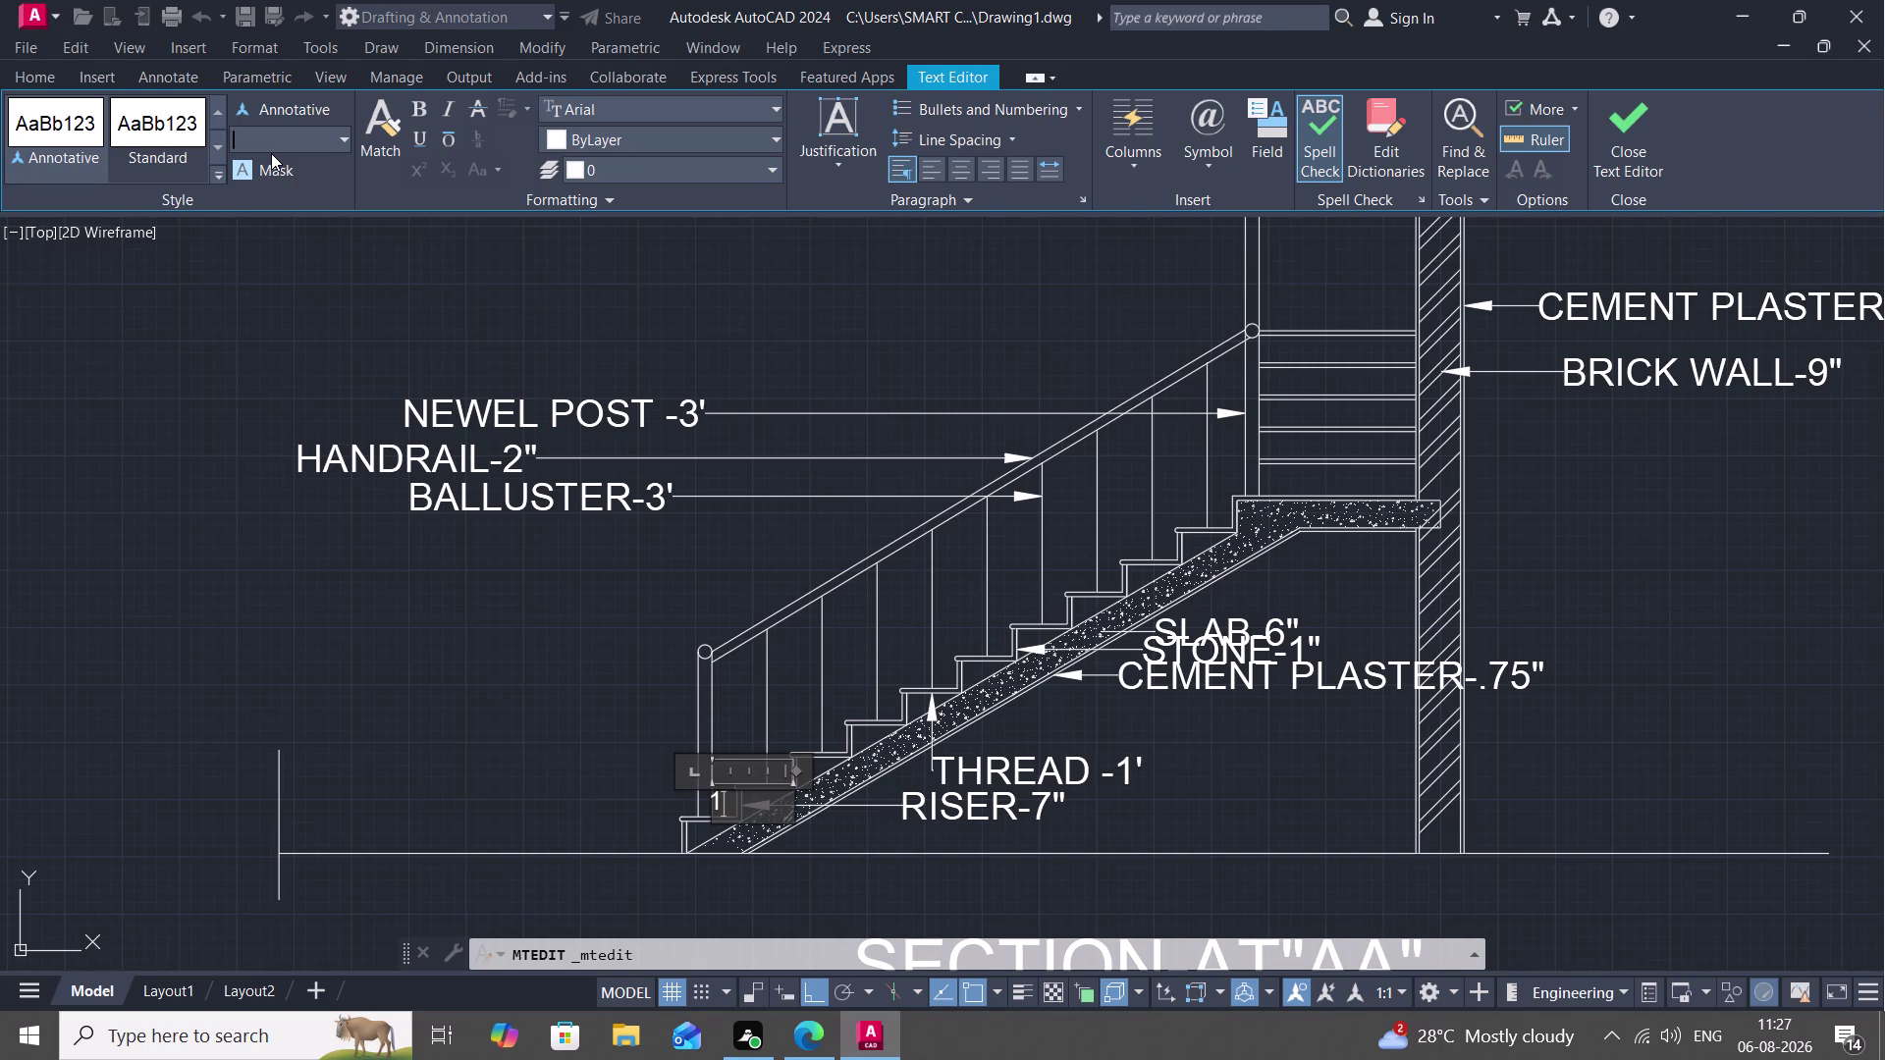
key(1)
key(shift+quotedbl)
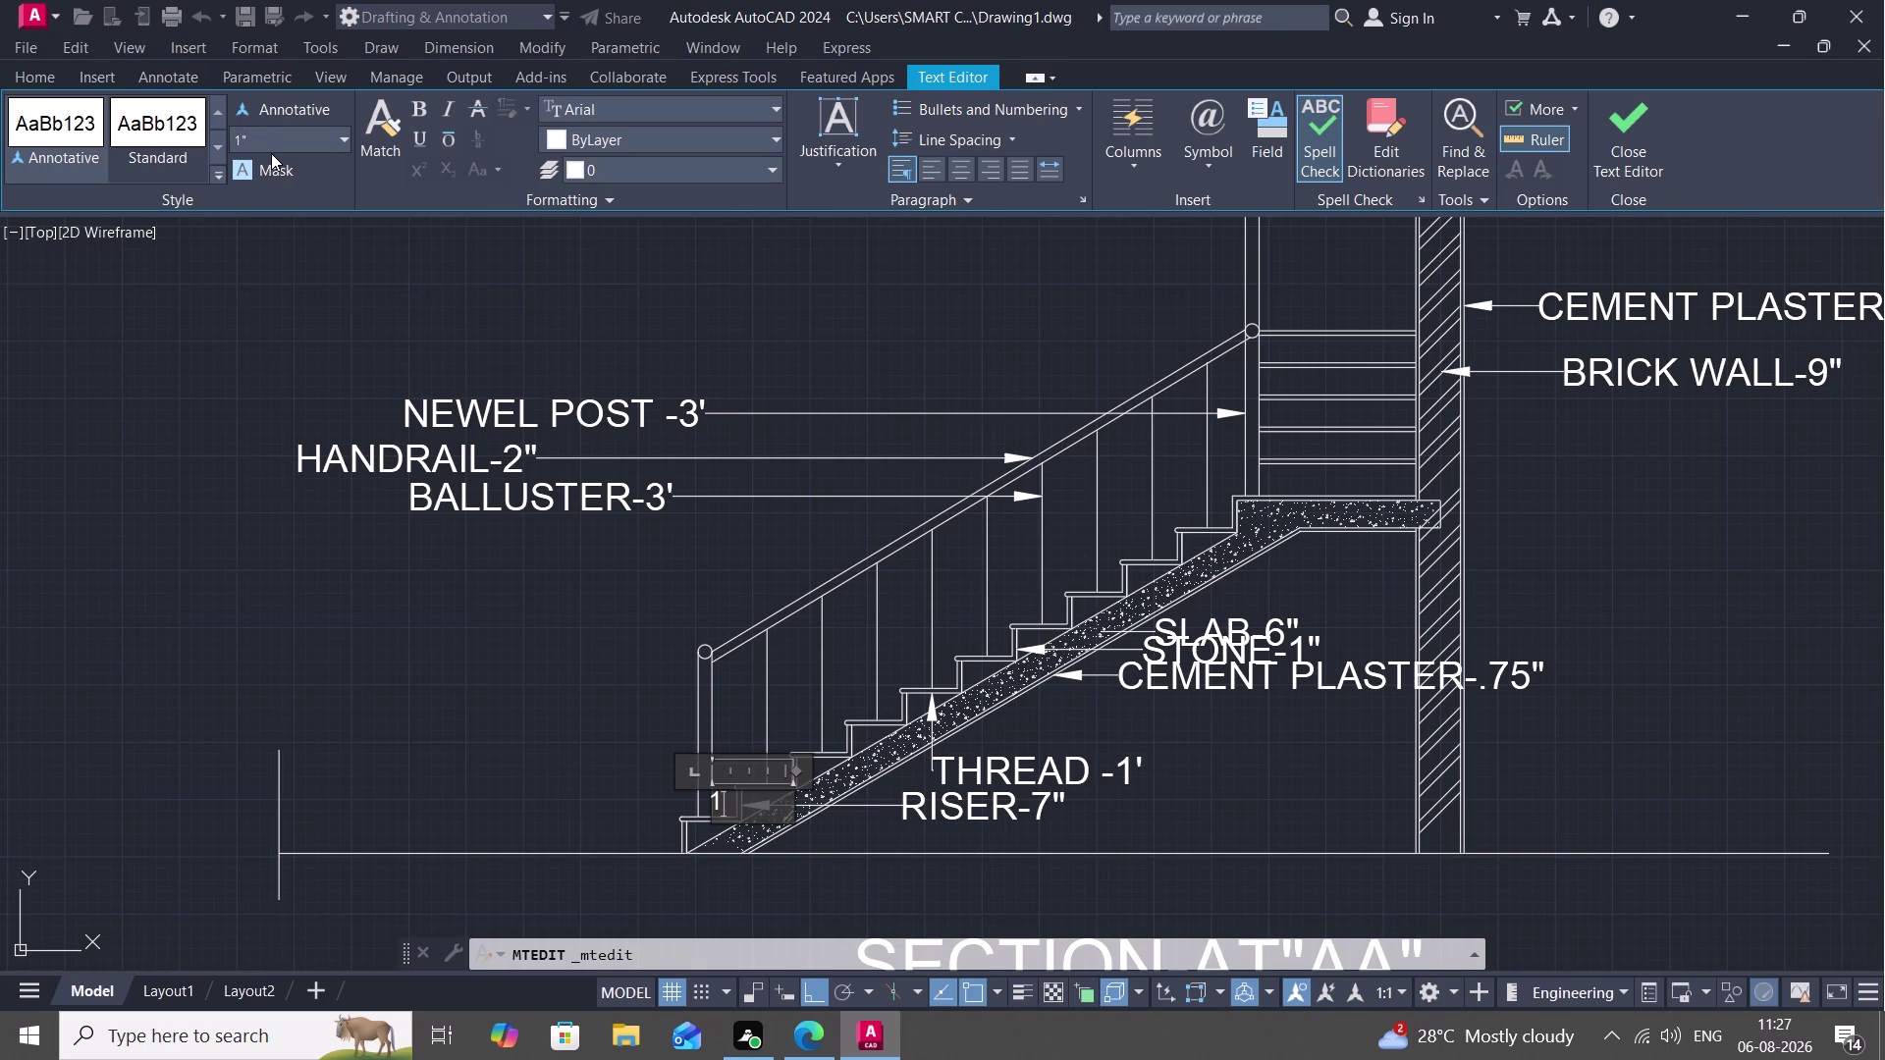
double_click(716, 799)
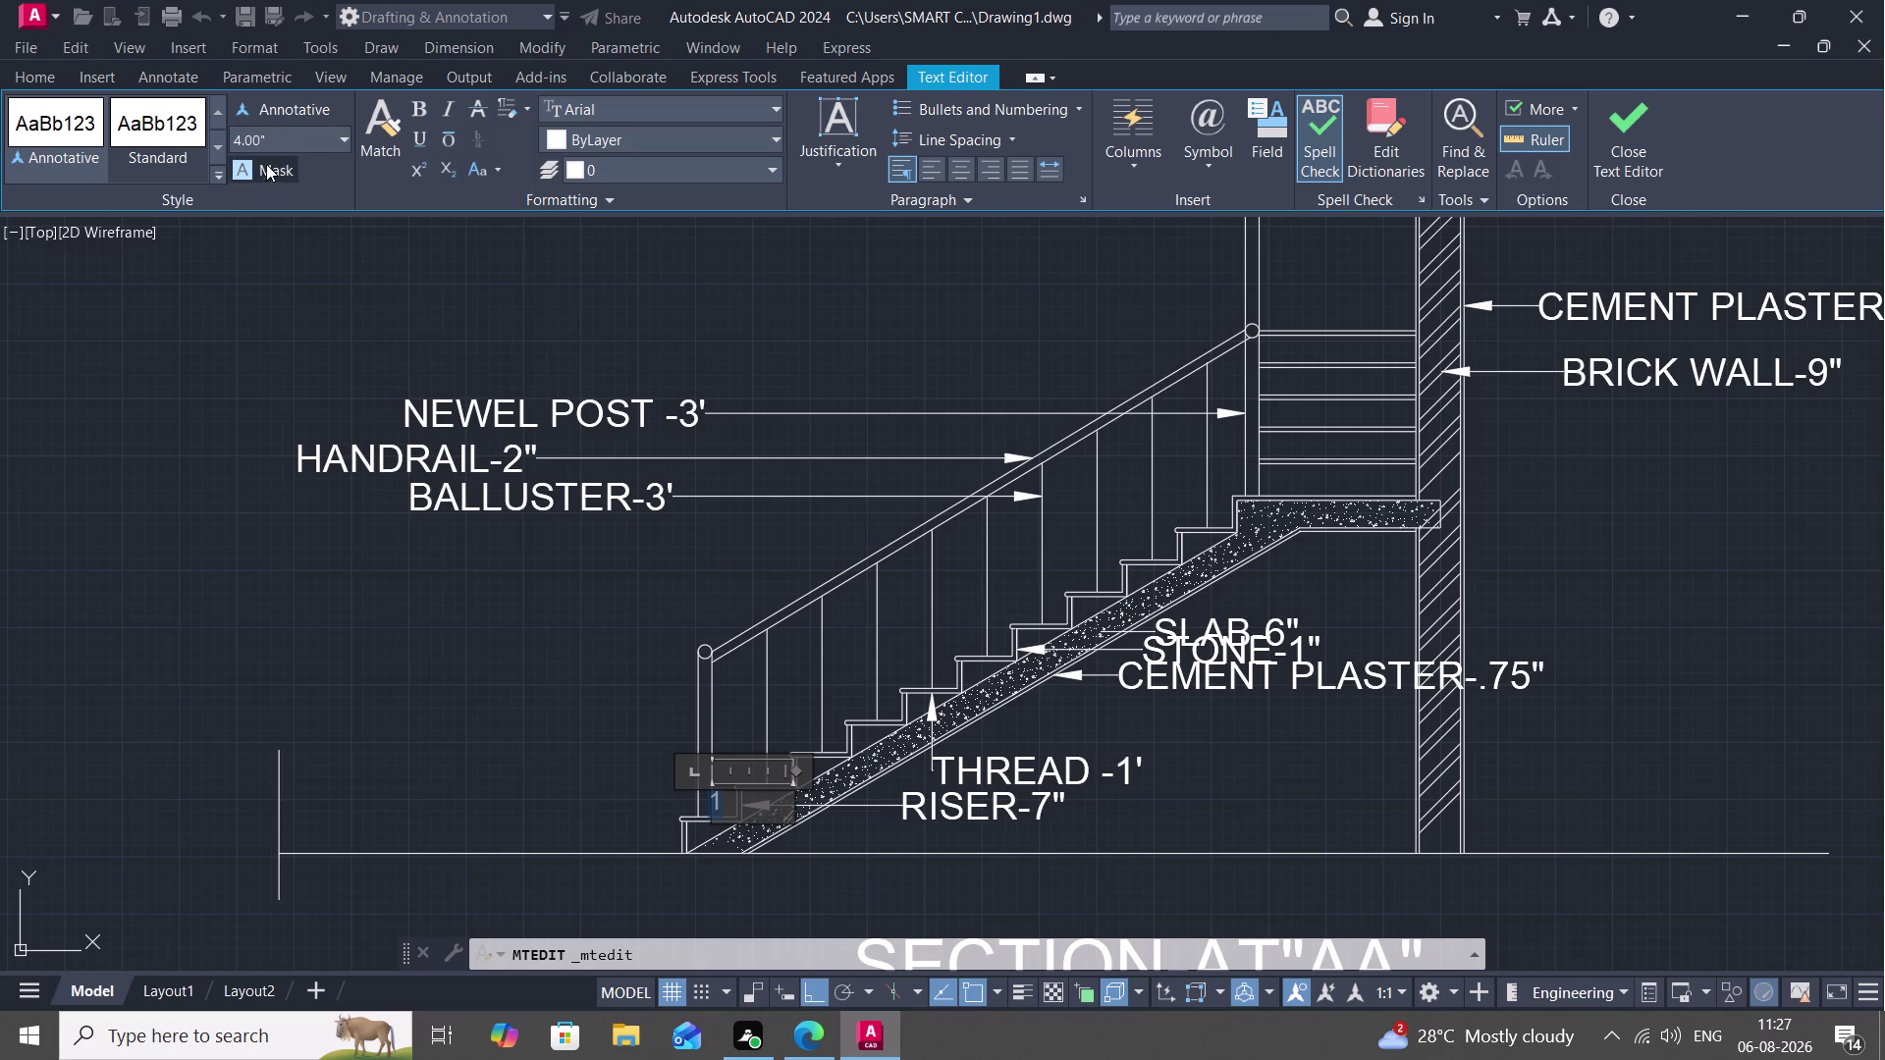
click(268, 142)
key(BackSpace)
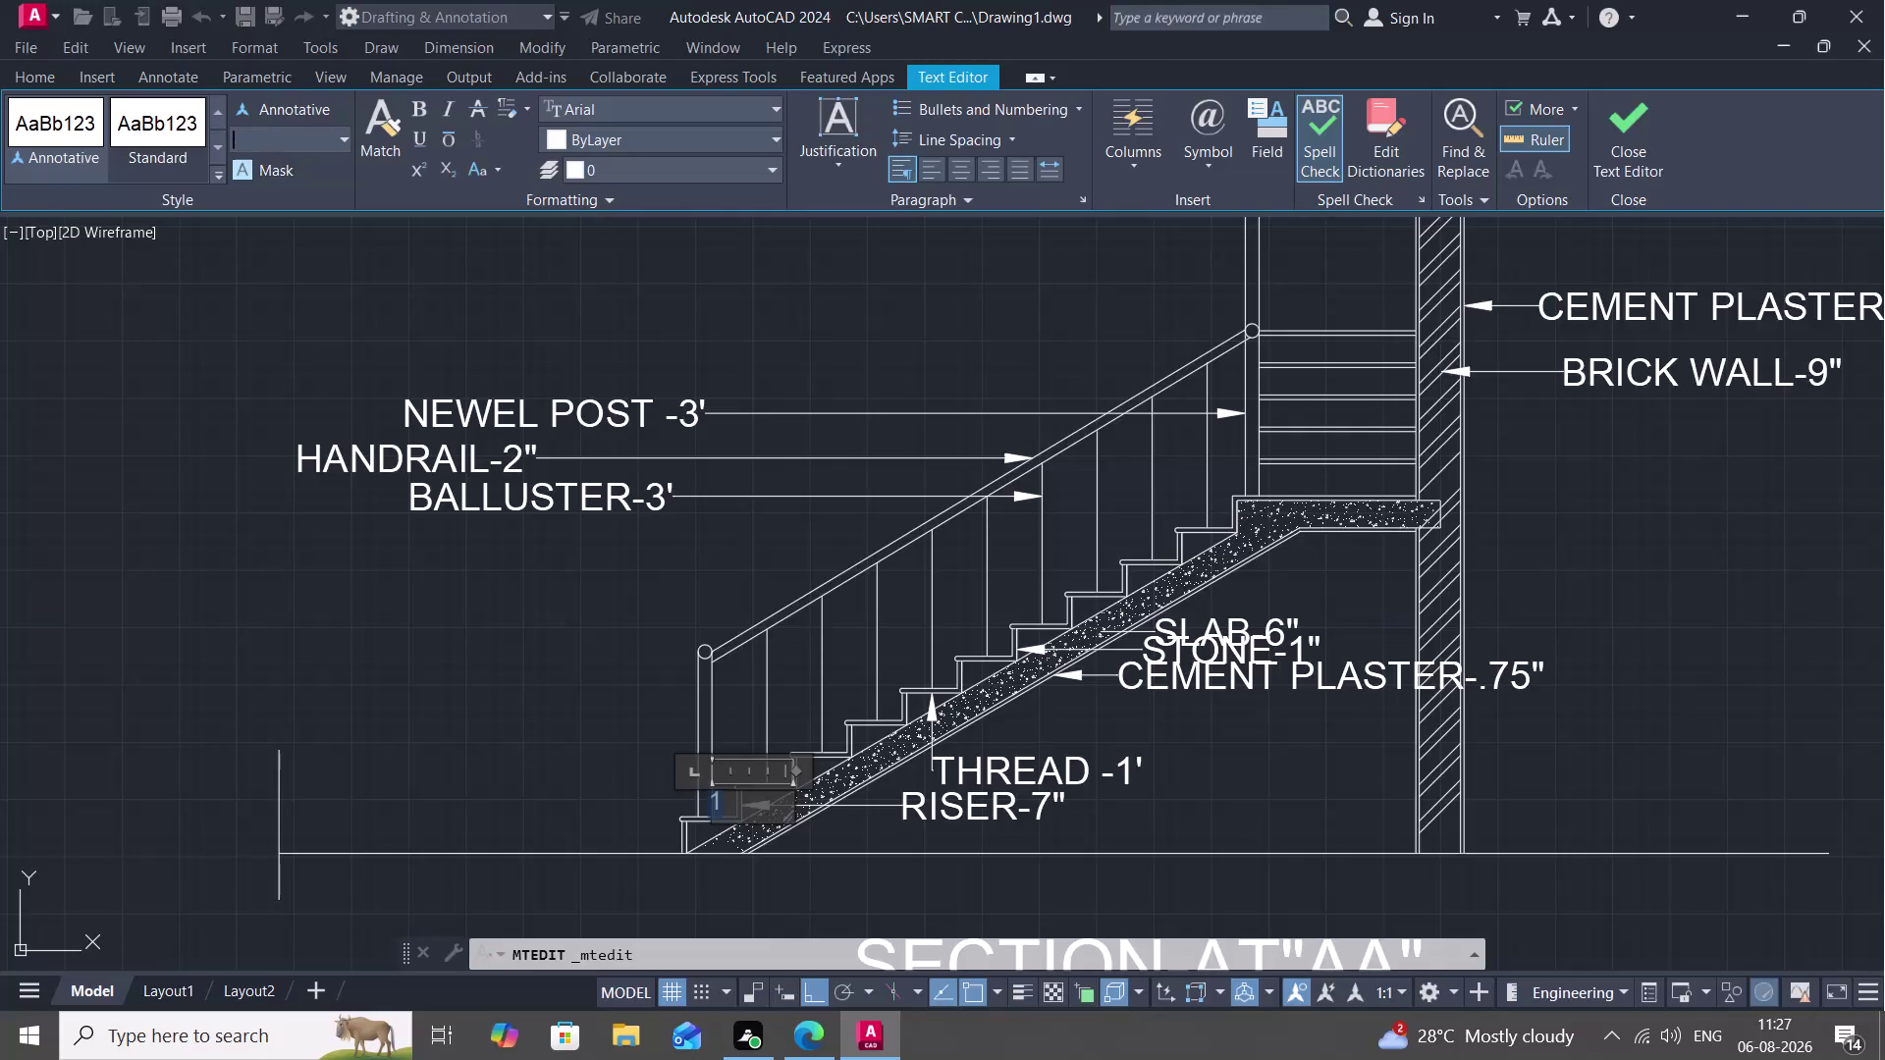
text(1")
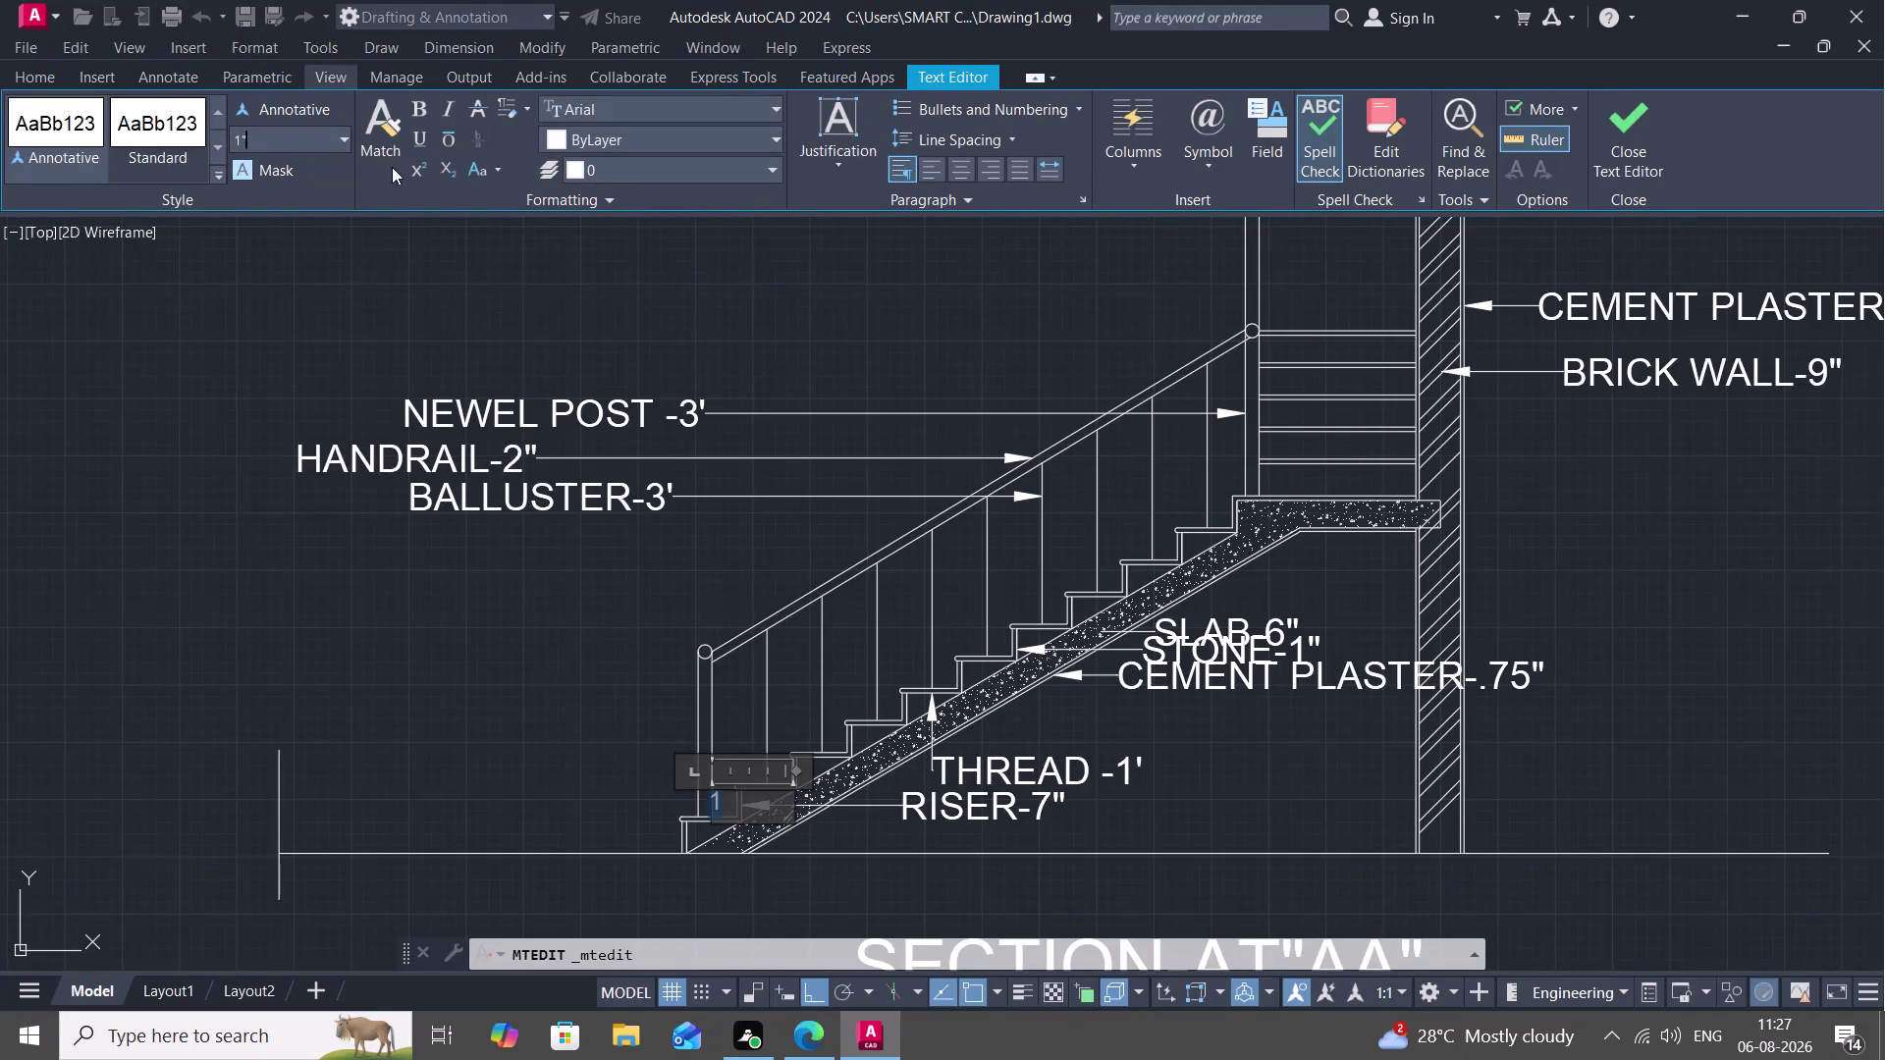
key(Return)
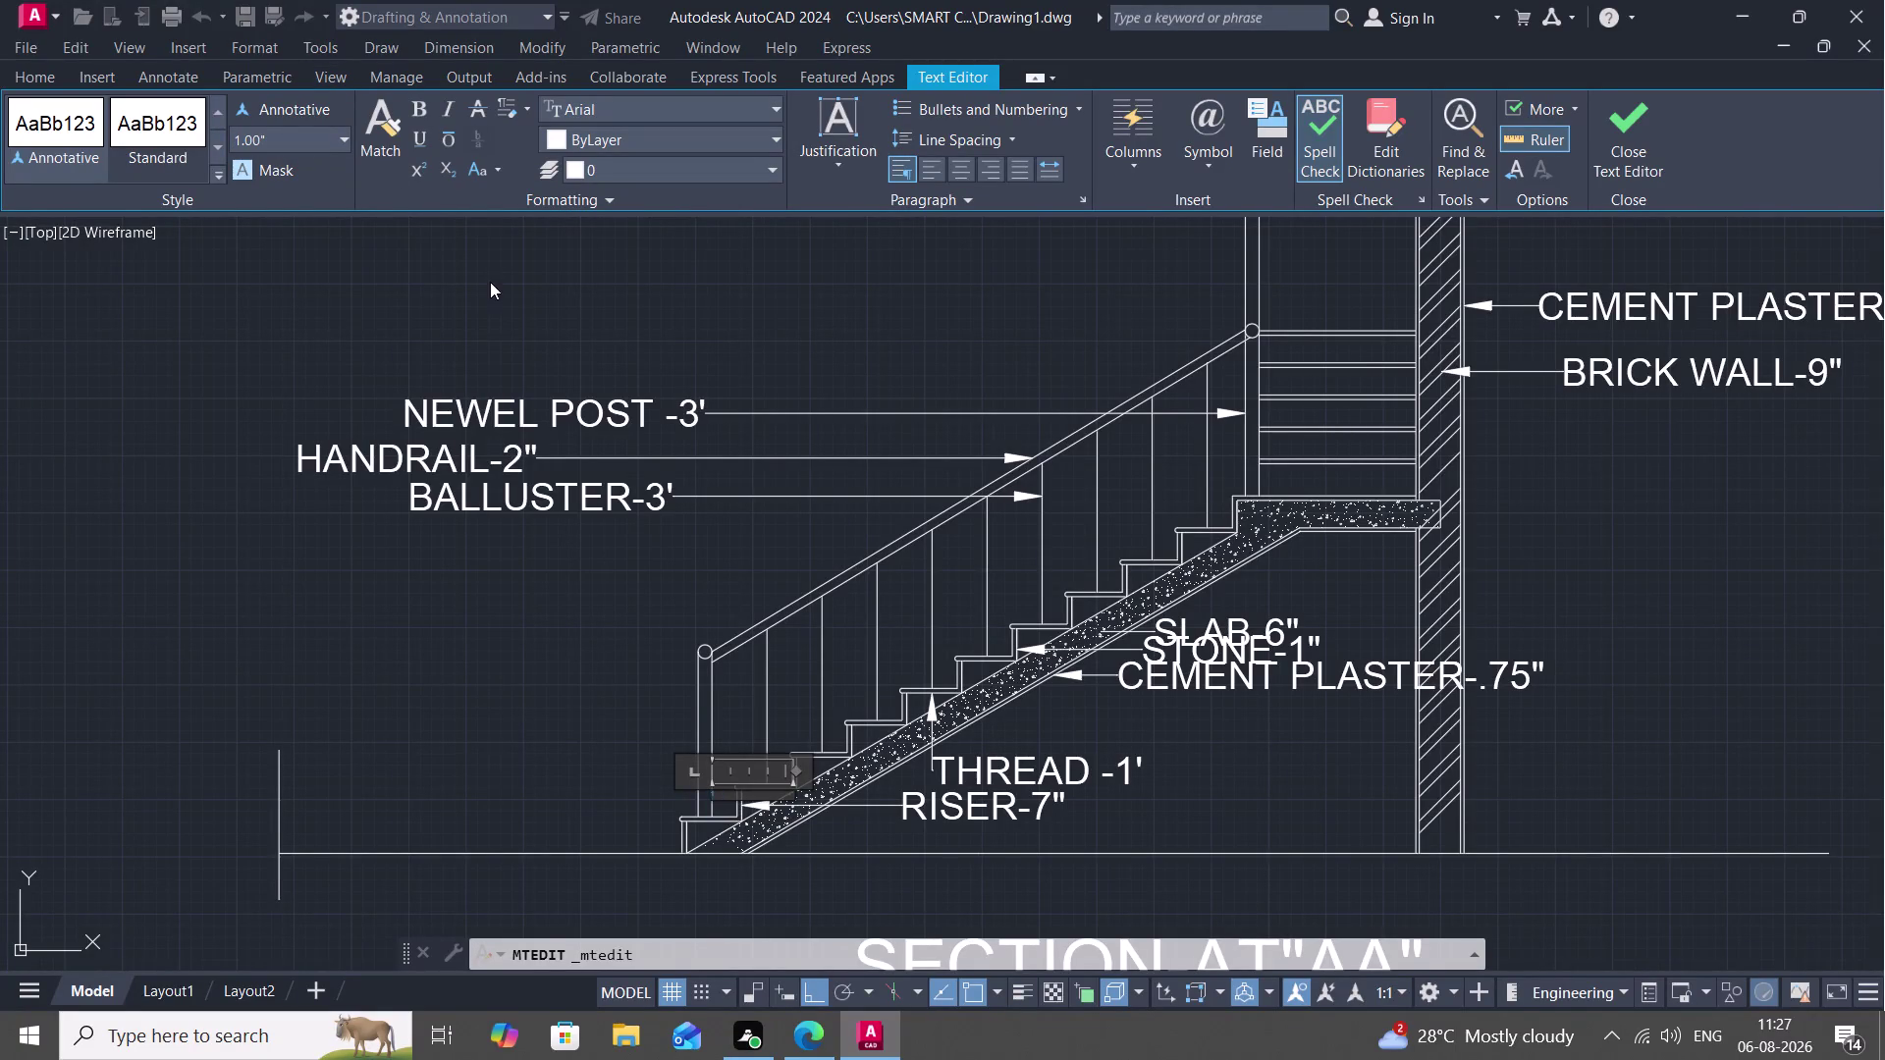
key(Escape)
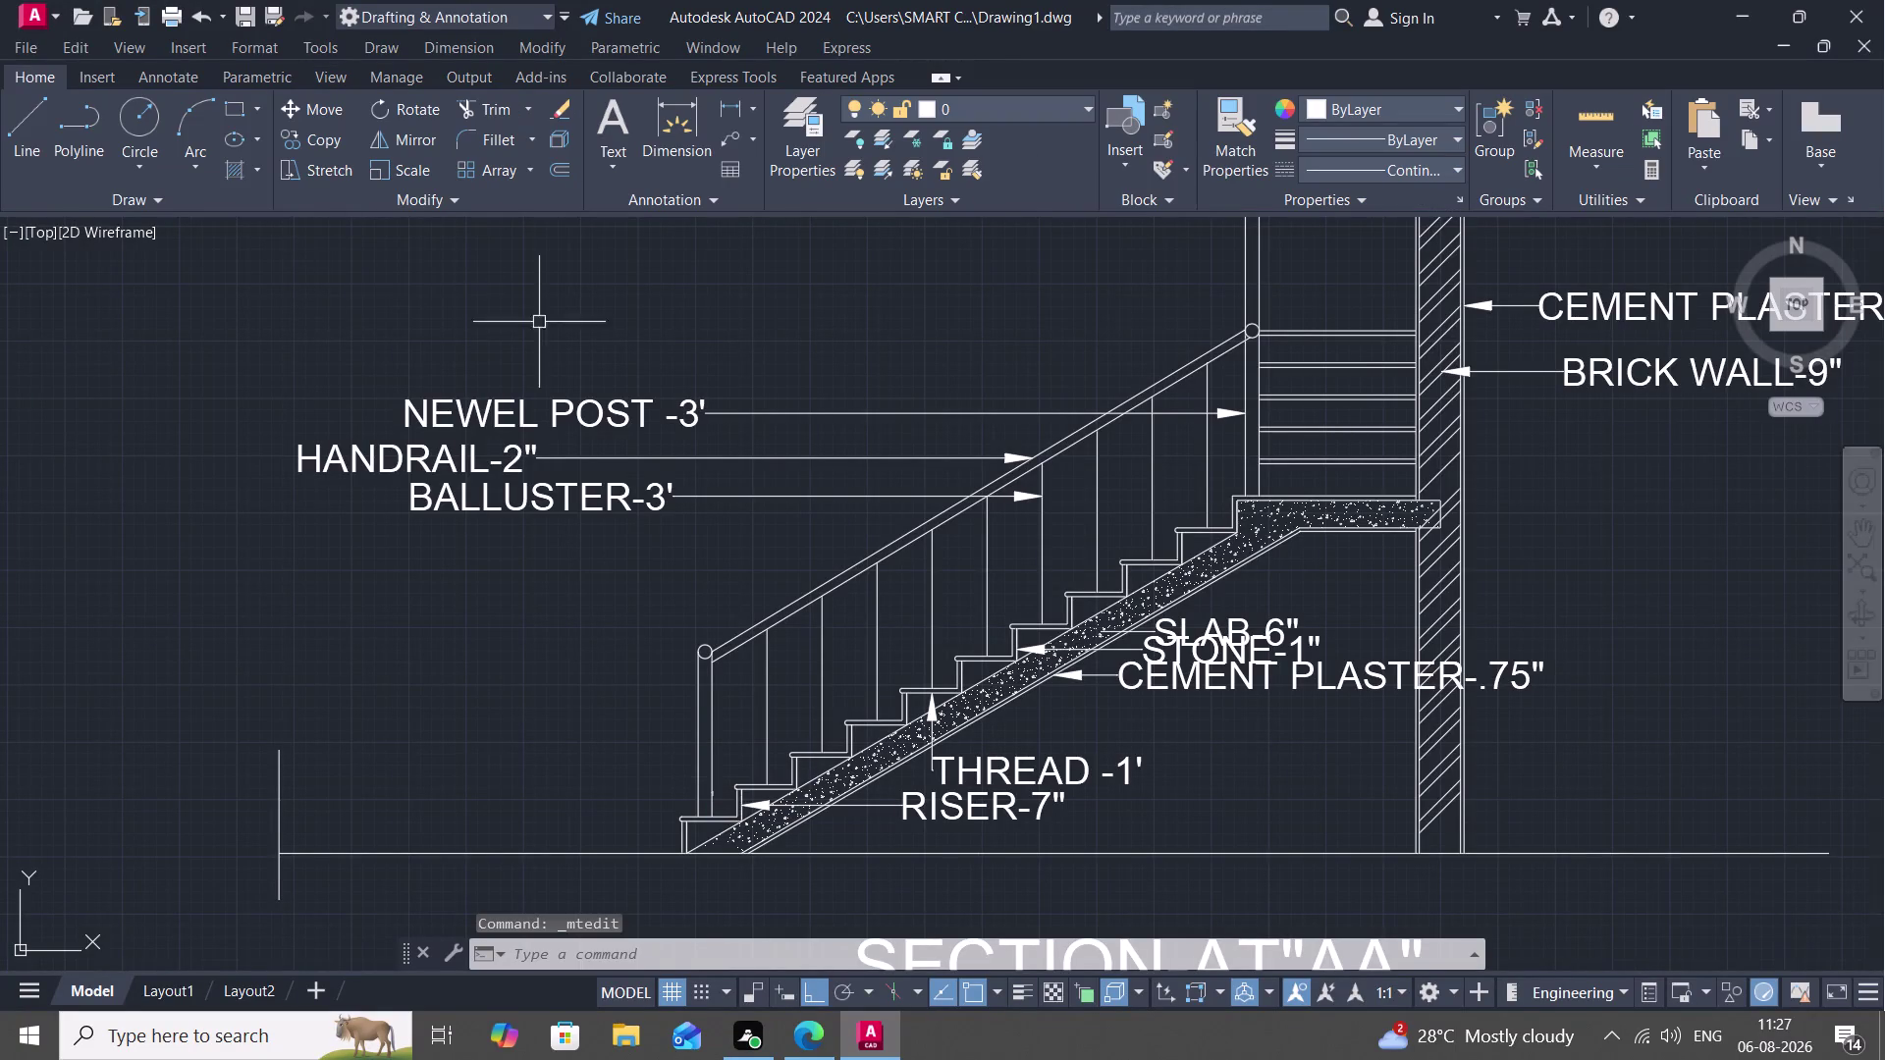
middle_drag(679, 751, 783, 464)
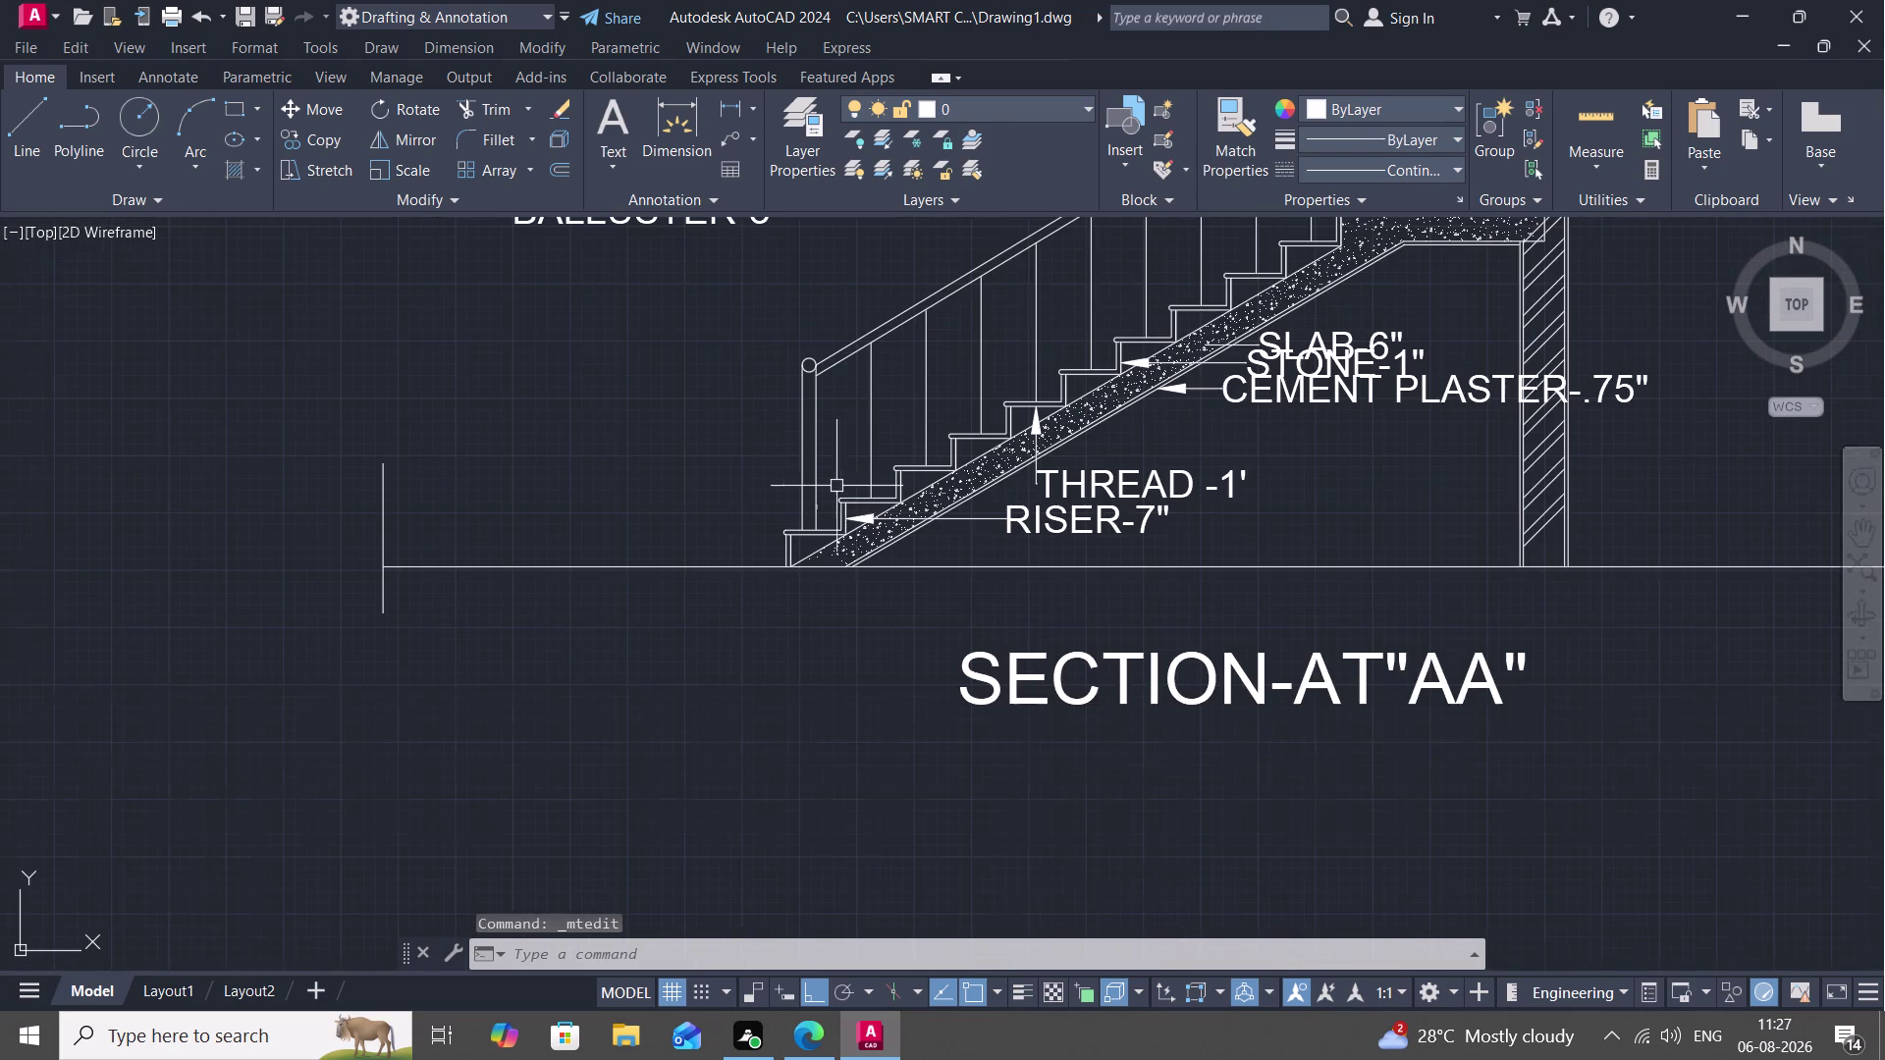
Copy the 1-inch number 1 onto three higher section steps with Ortho off.
scroll(up, 3)
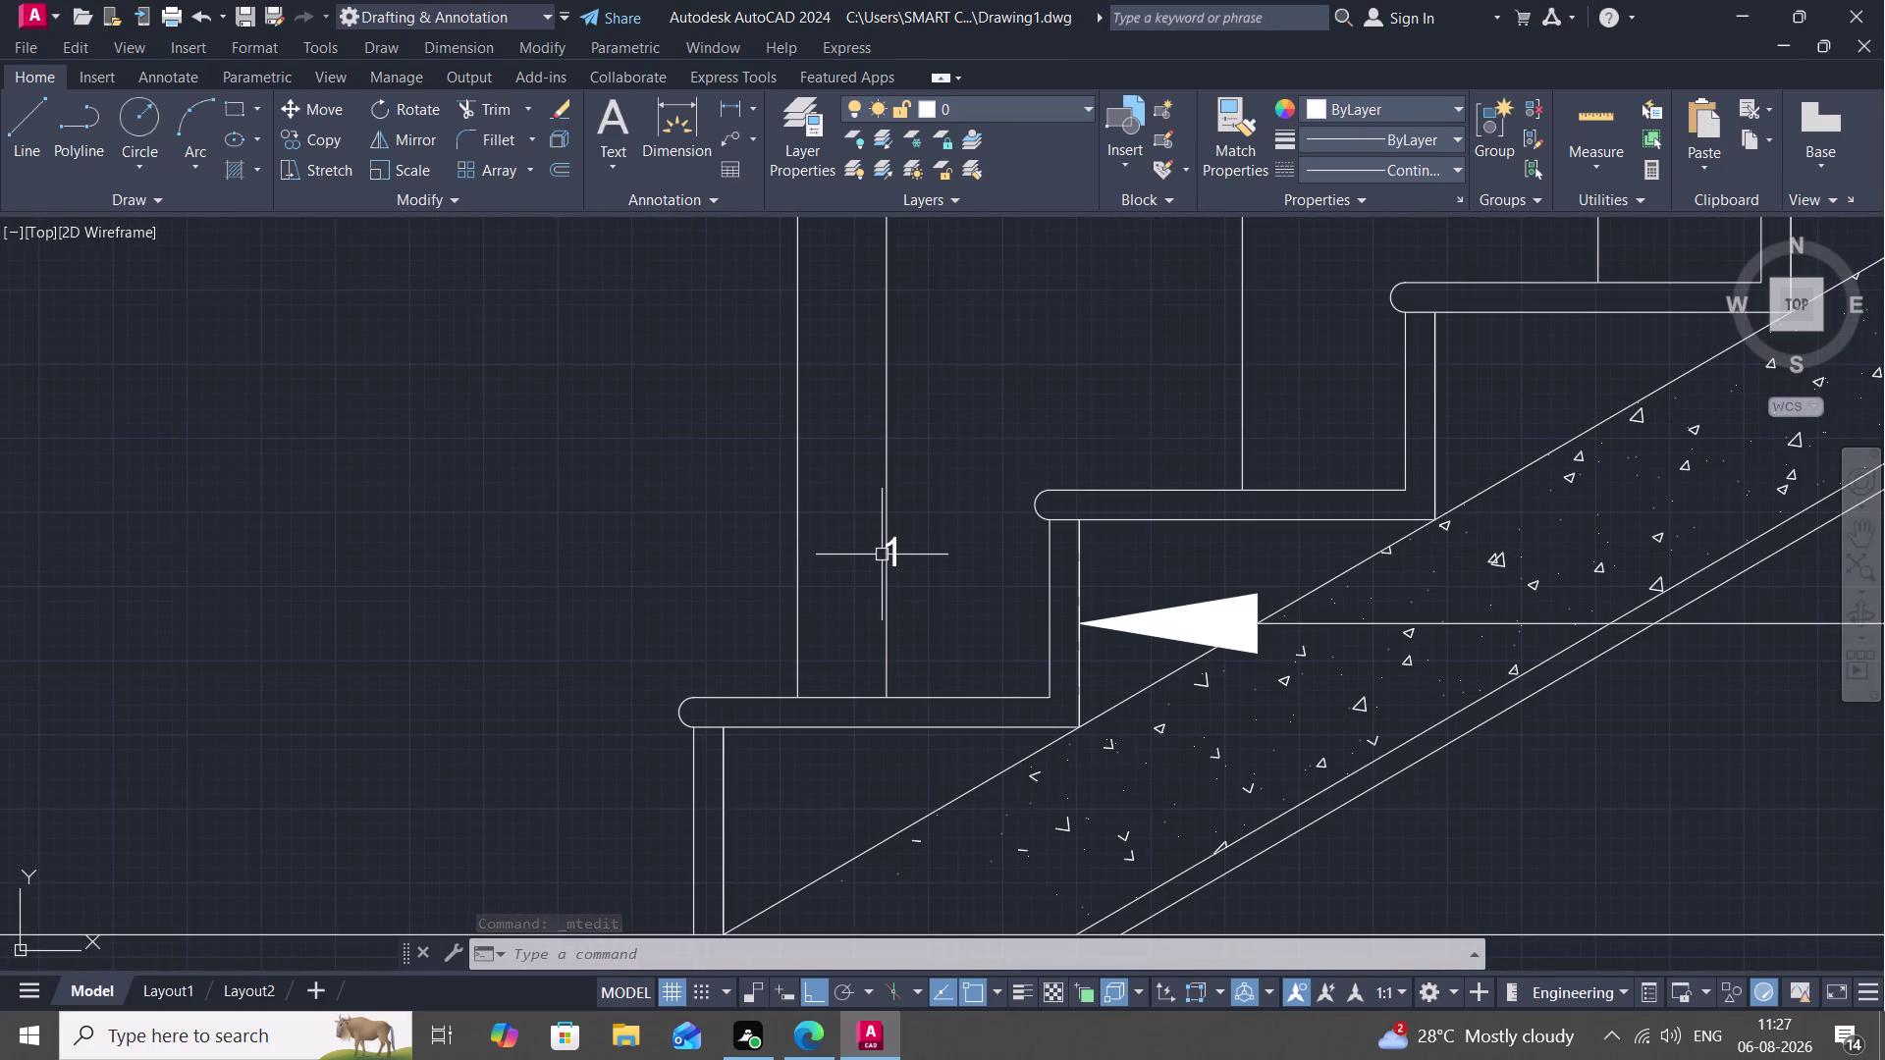
key(c)
key(o)
key(space)
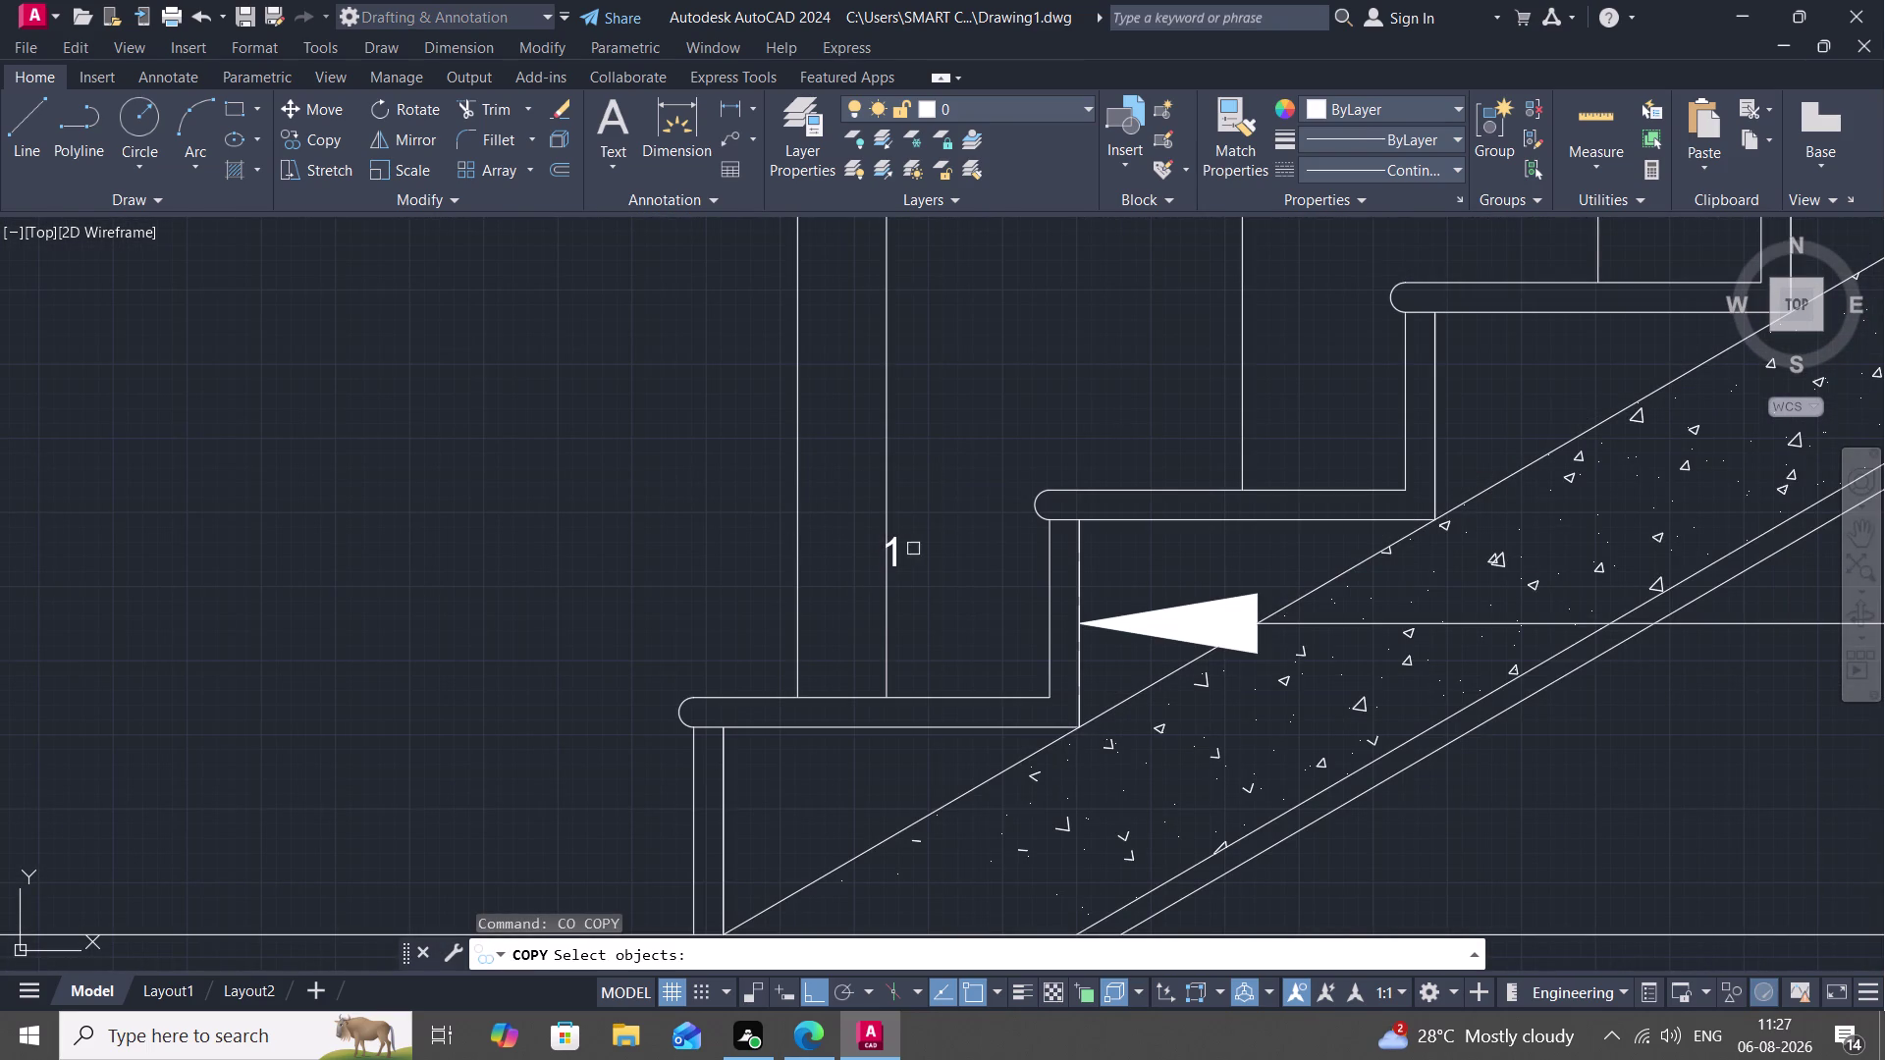
click(895, 550)
right_click(887, 543)
click(895, 541)
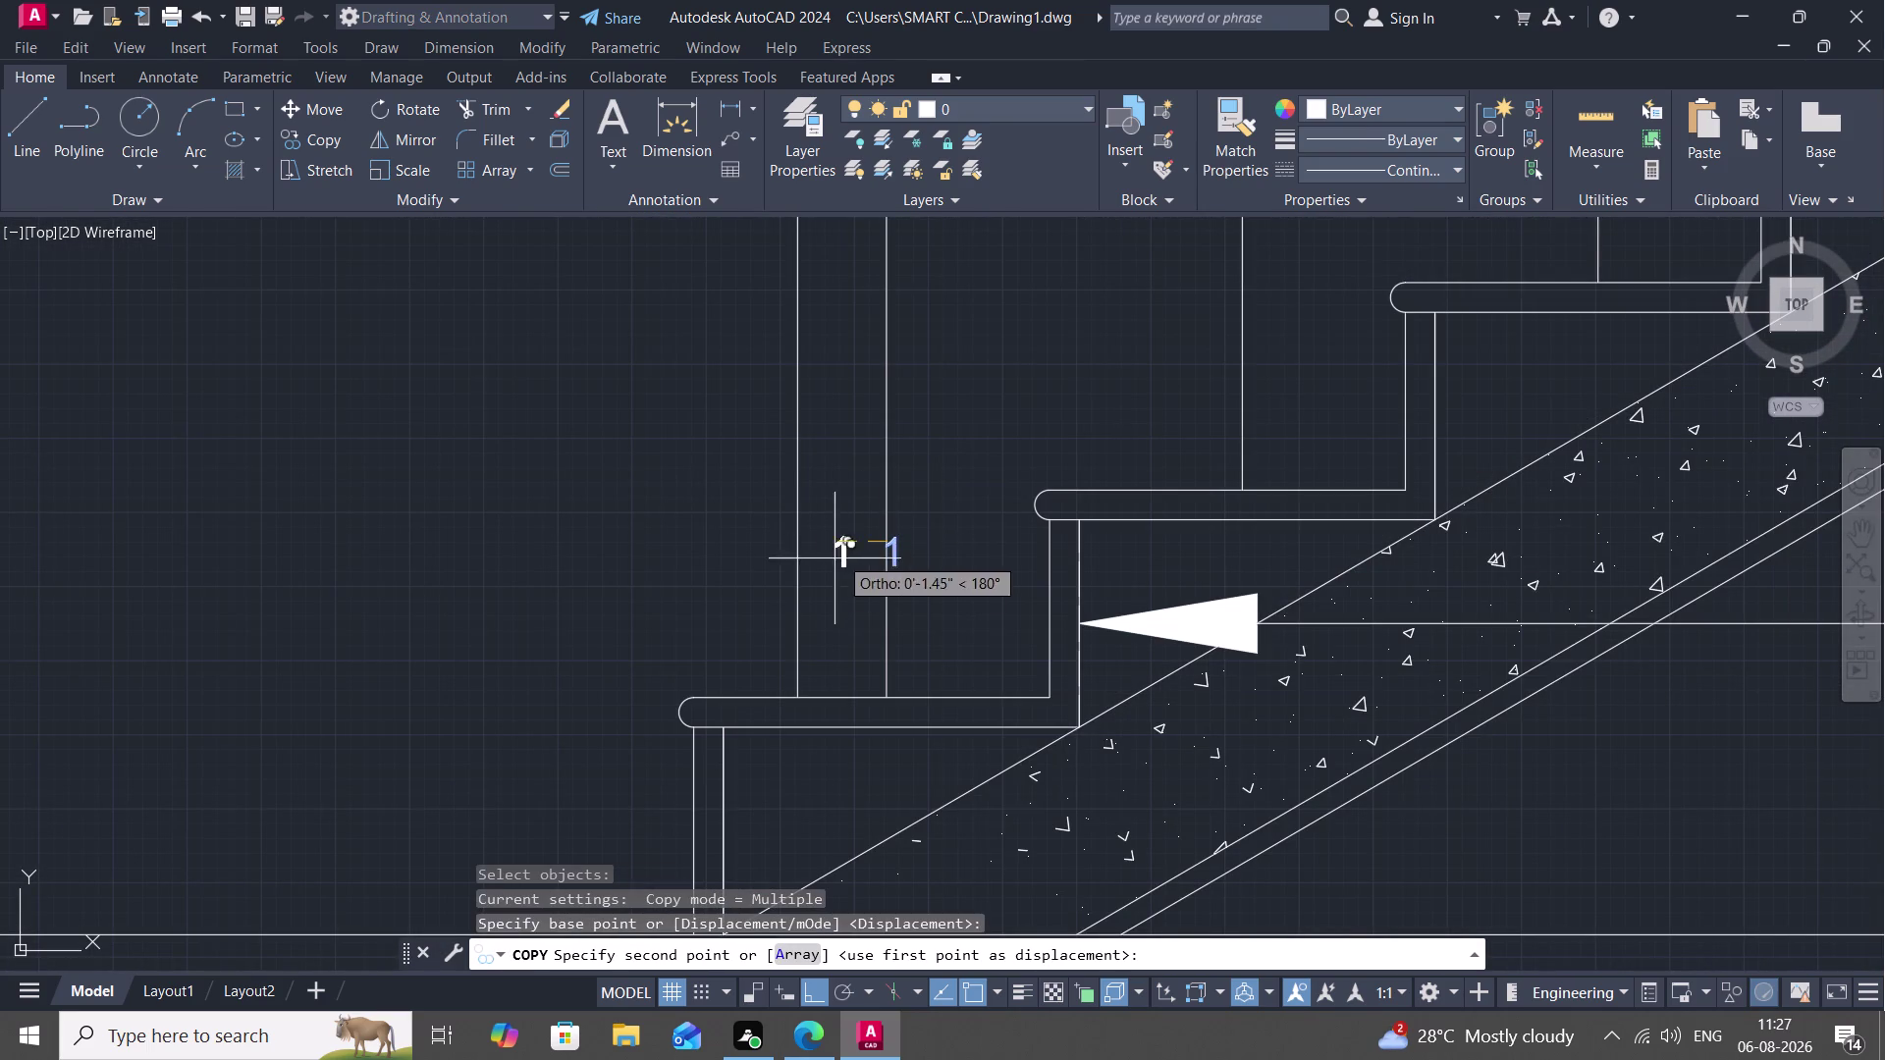
key(F8)
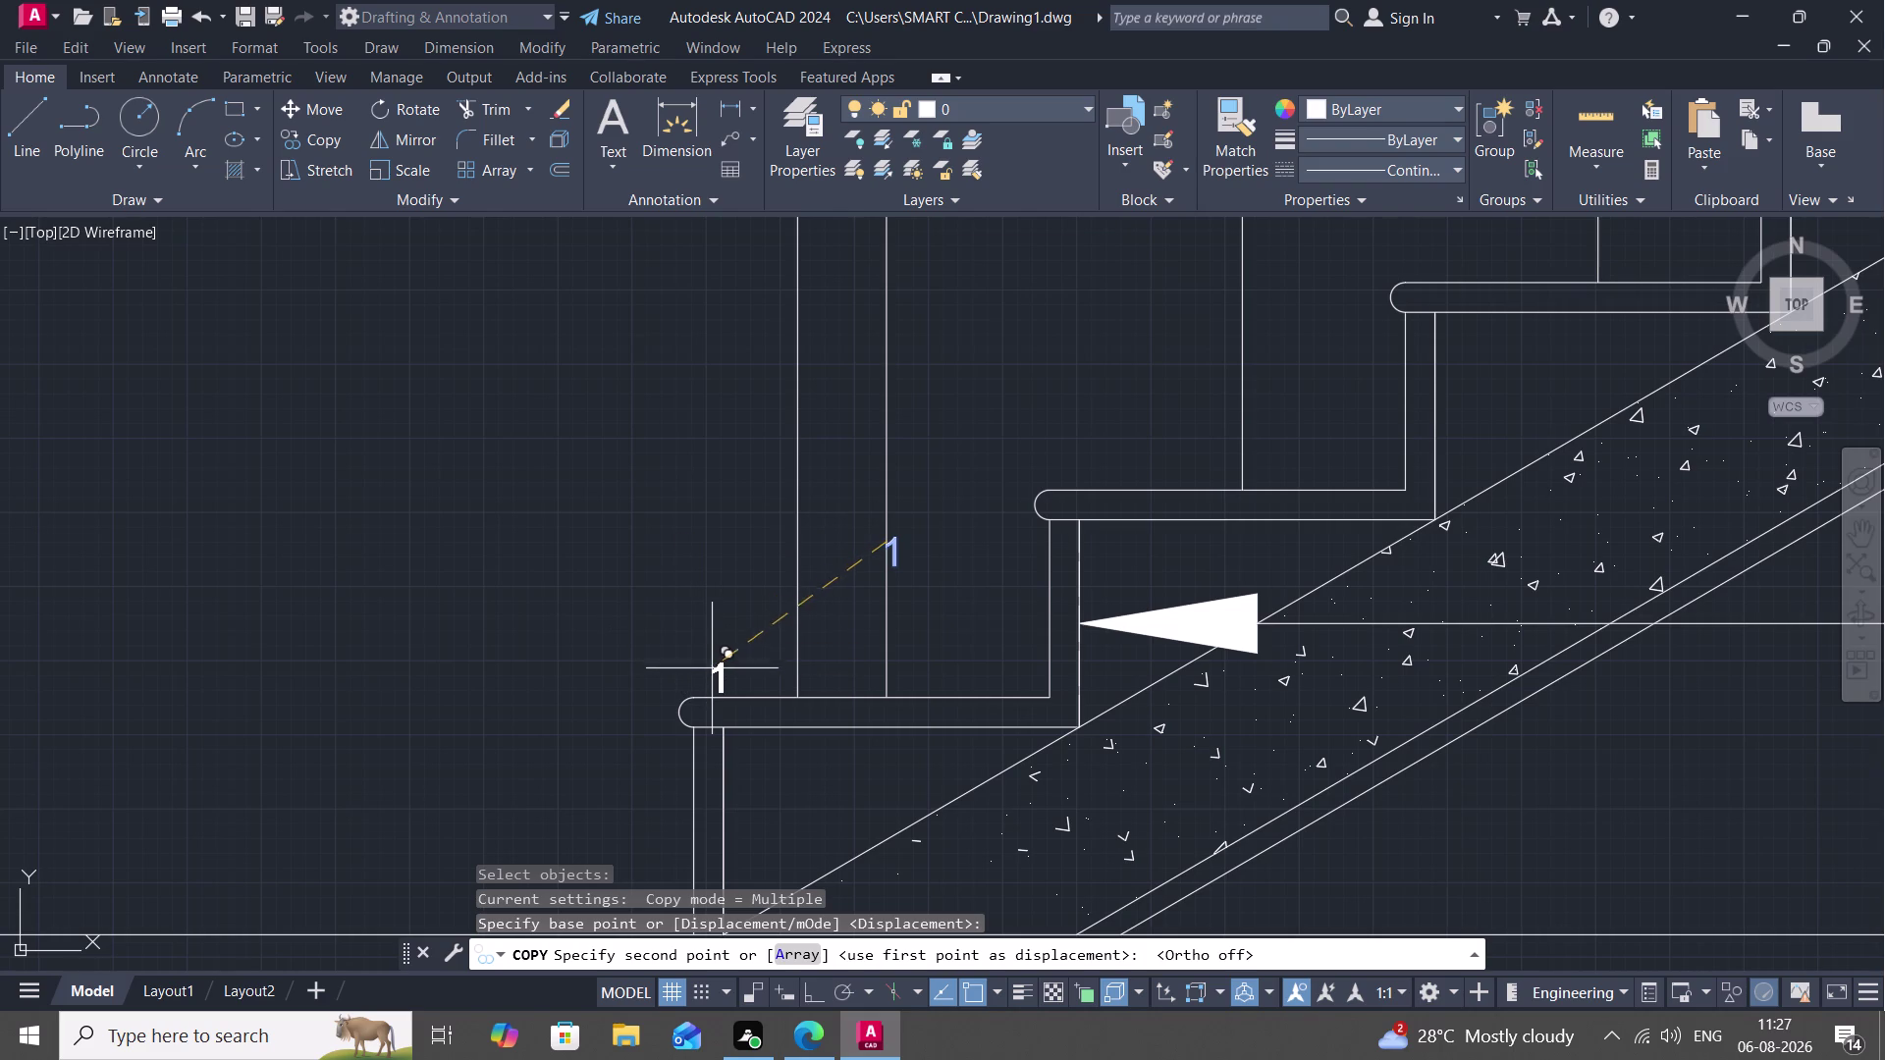
click(712, 655)
click(1137, 411)
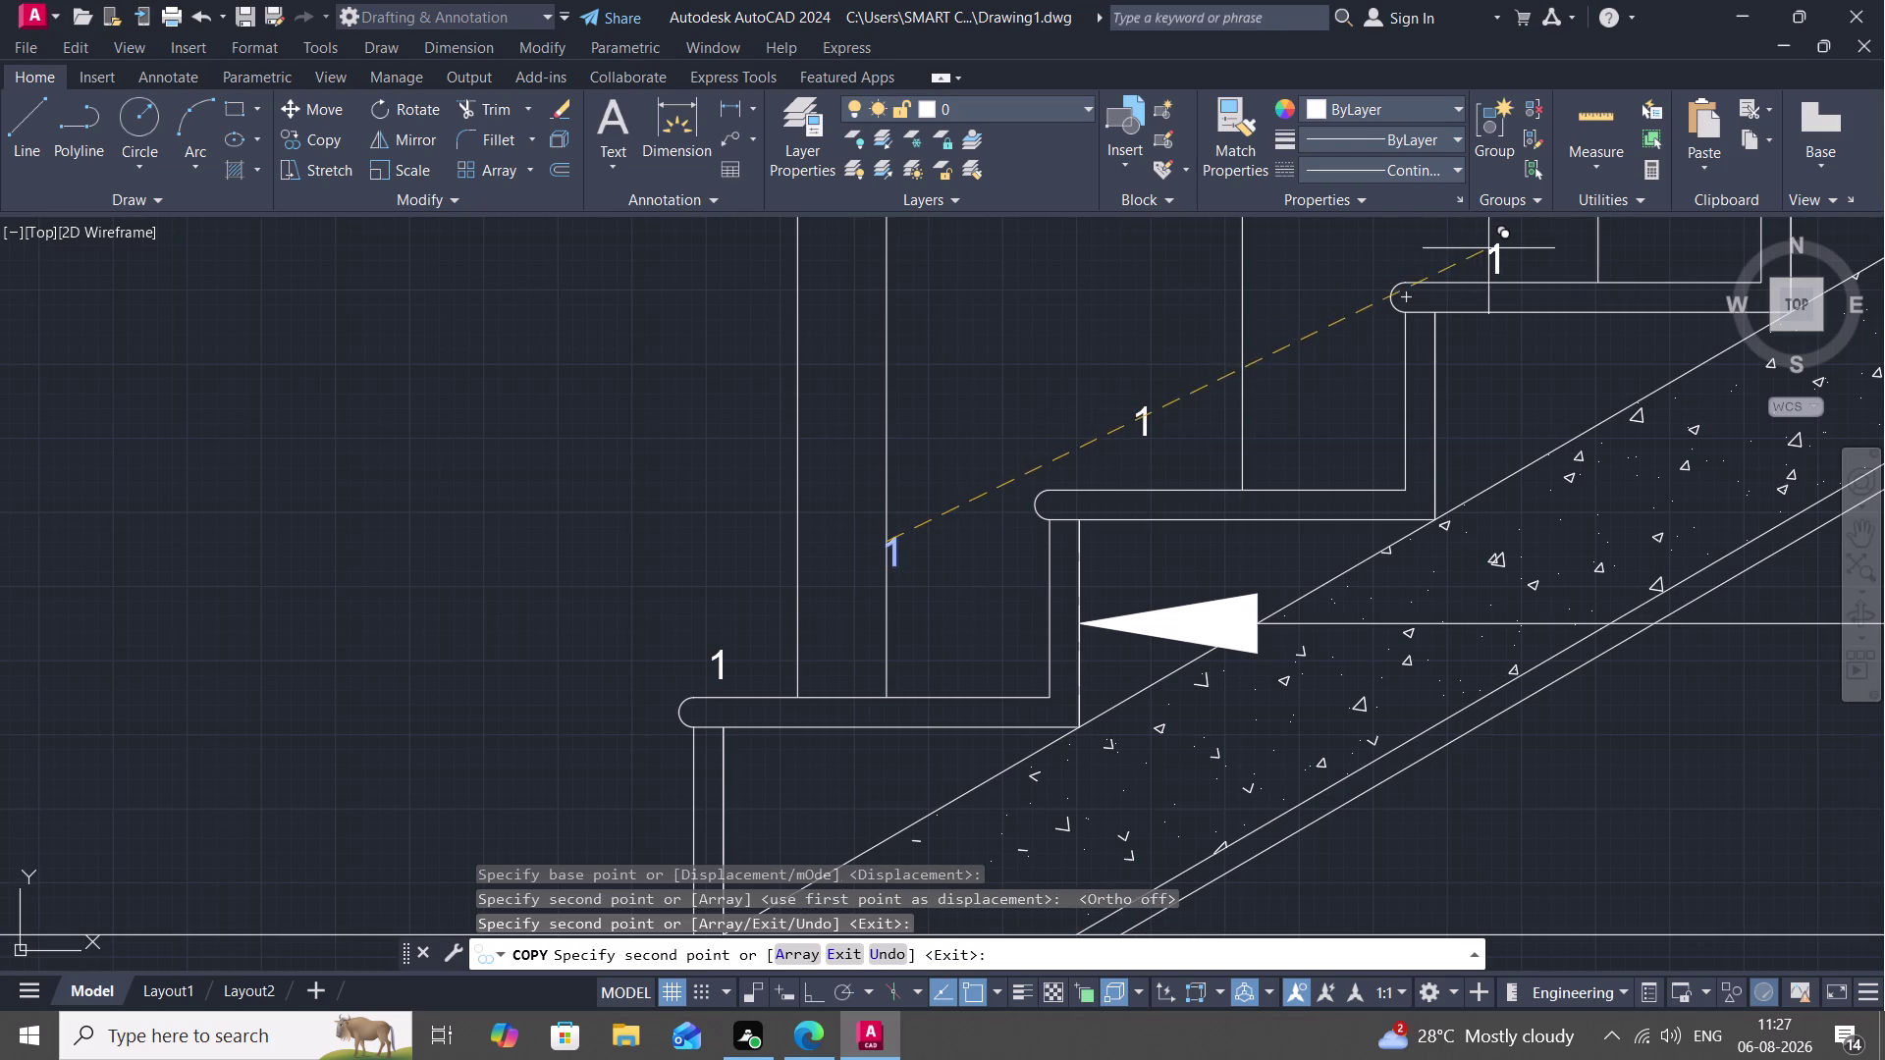
click(1511, 244)
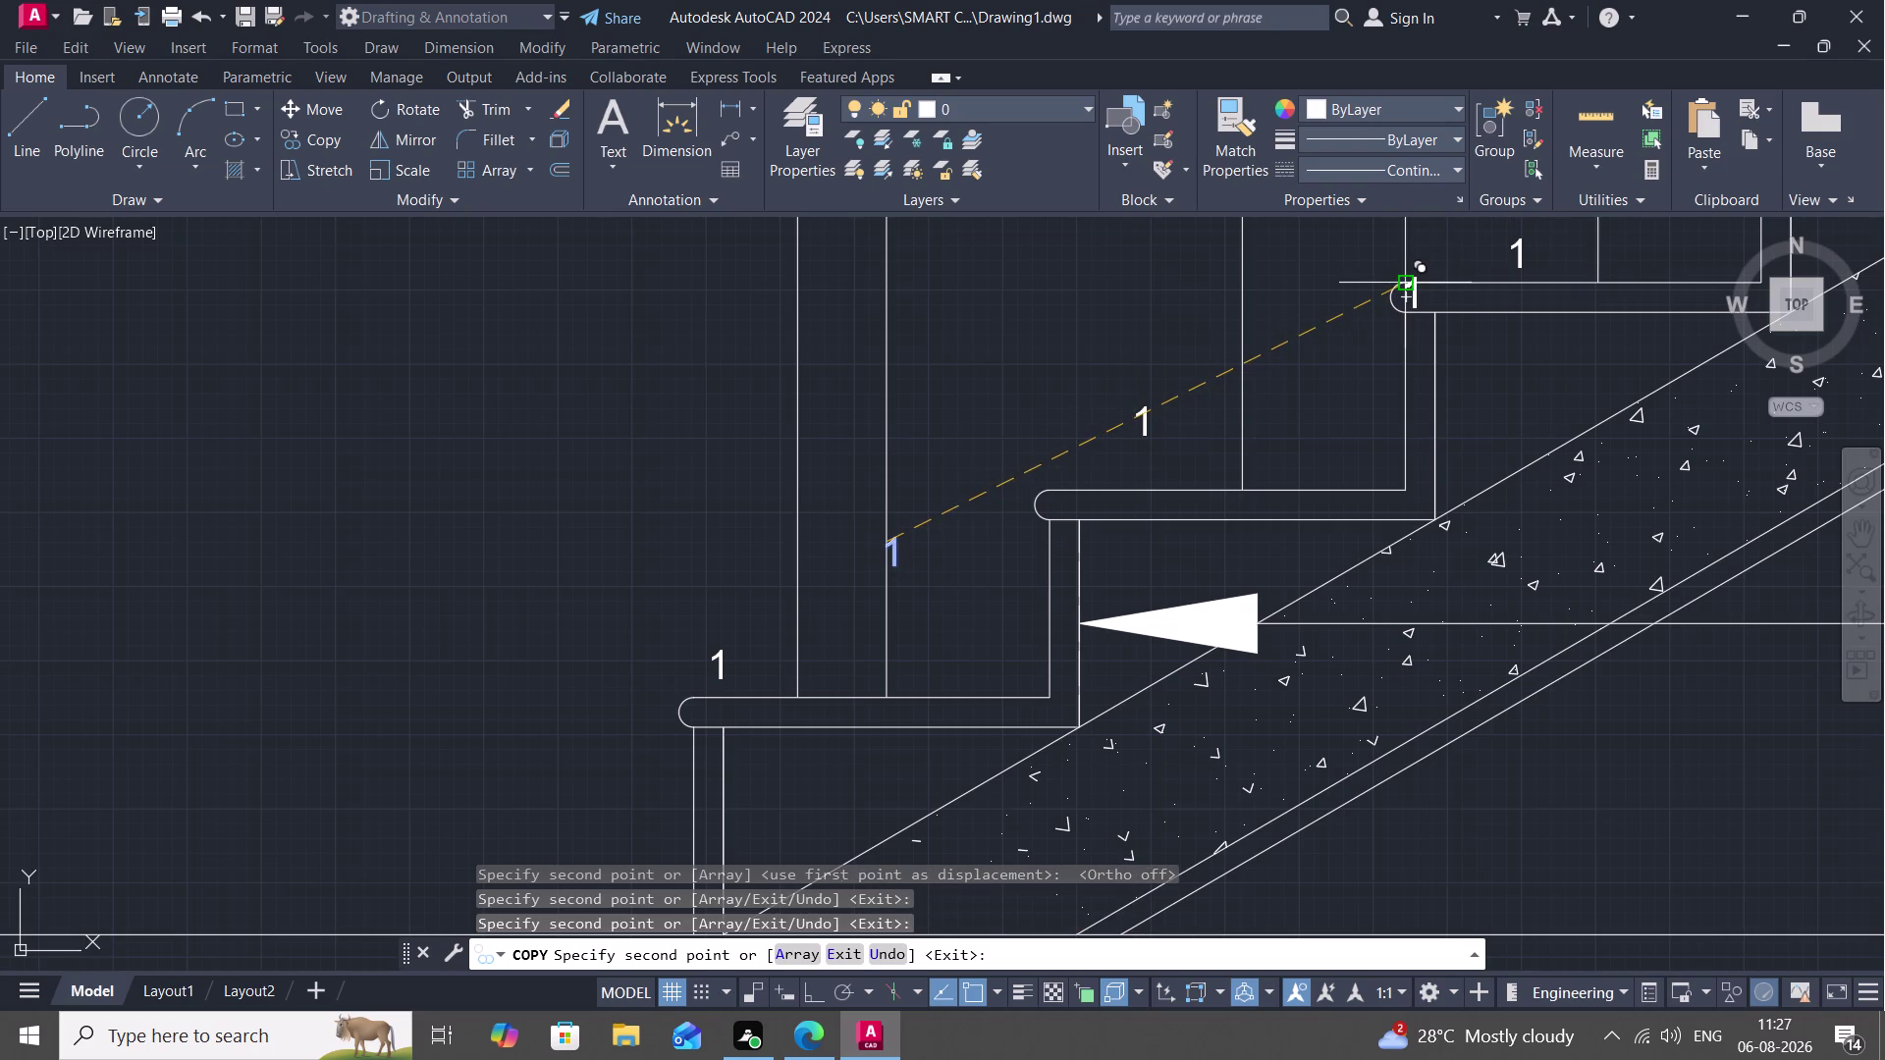
middle_drag(1404, 278, 722, 543)
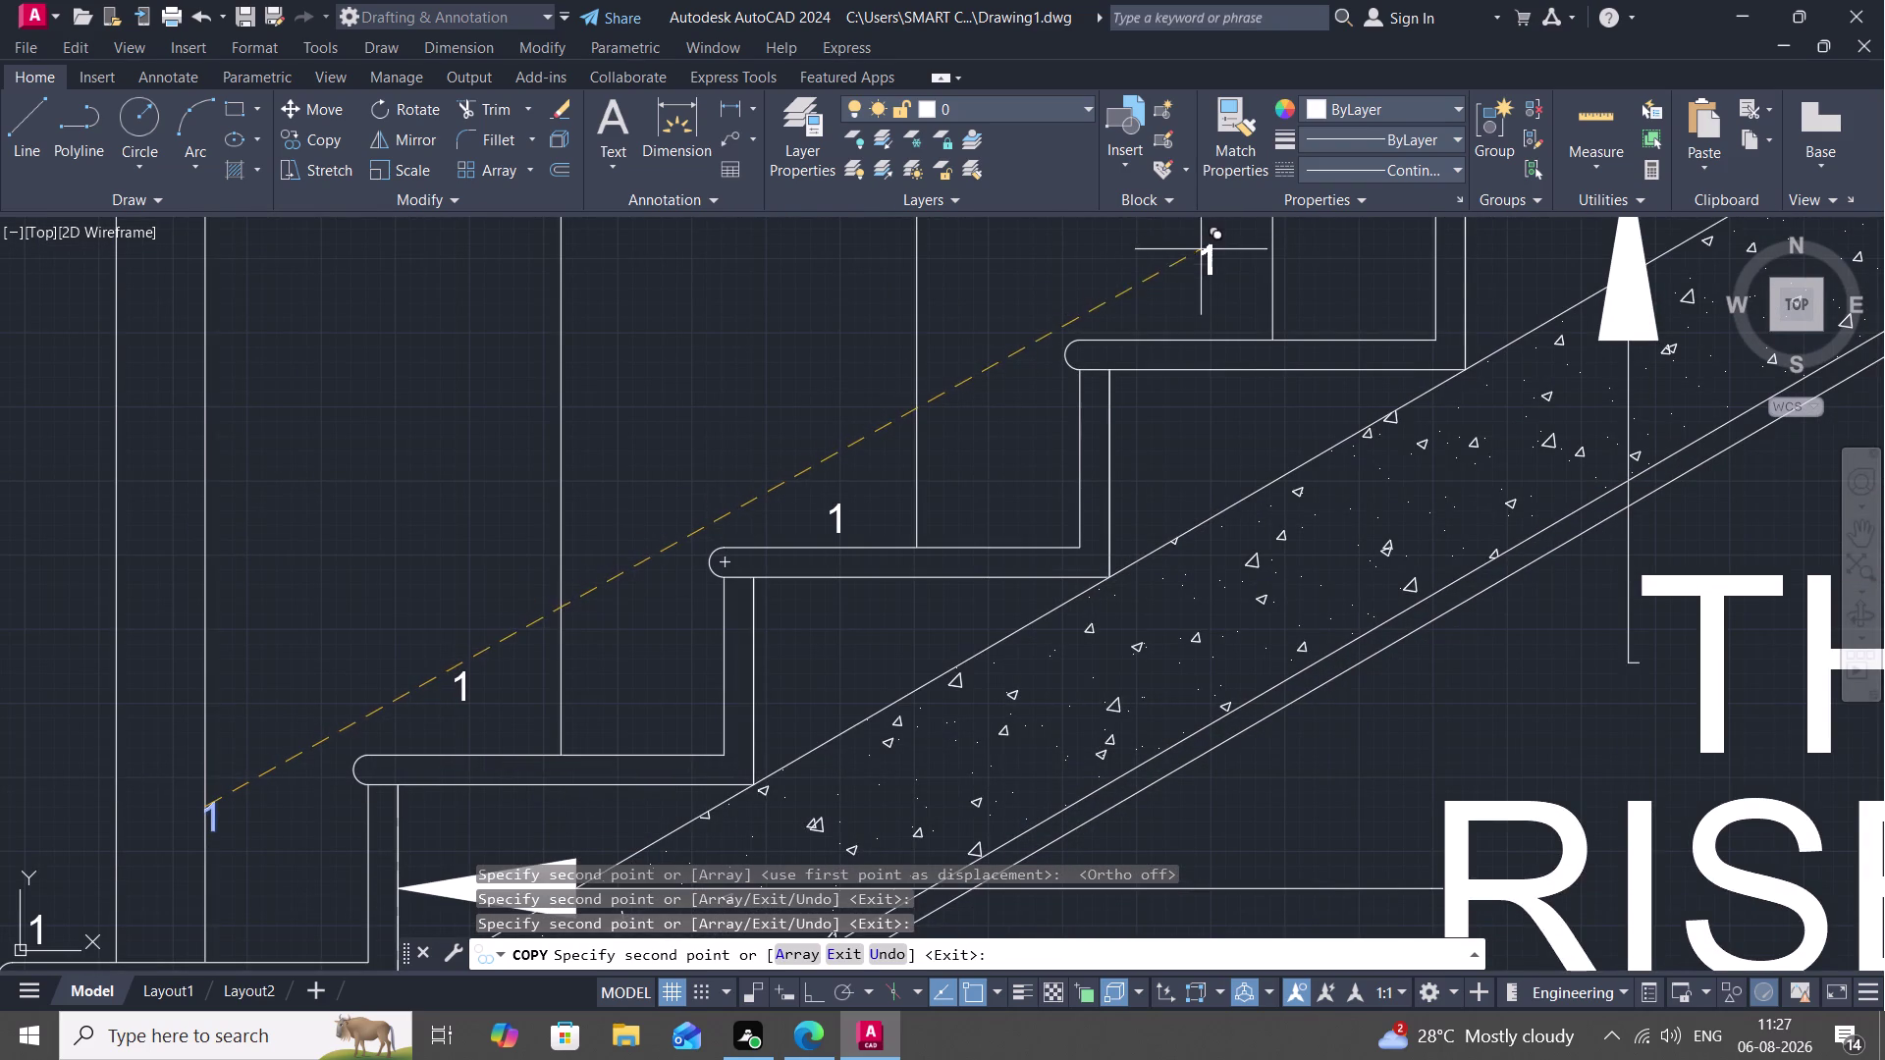
Place seven more number 1 copies up the section steps to the top step.
click(1152, 271)
scroll(down, 3)
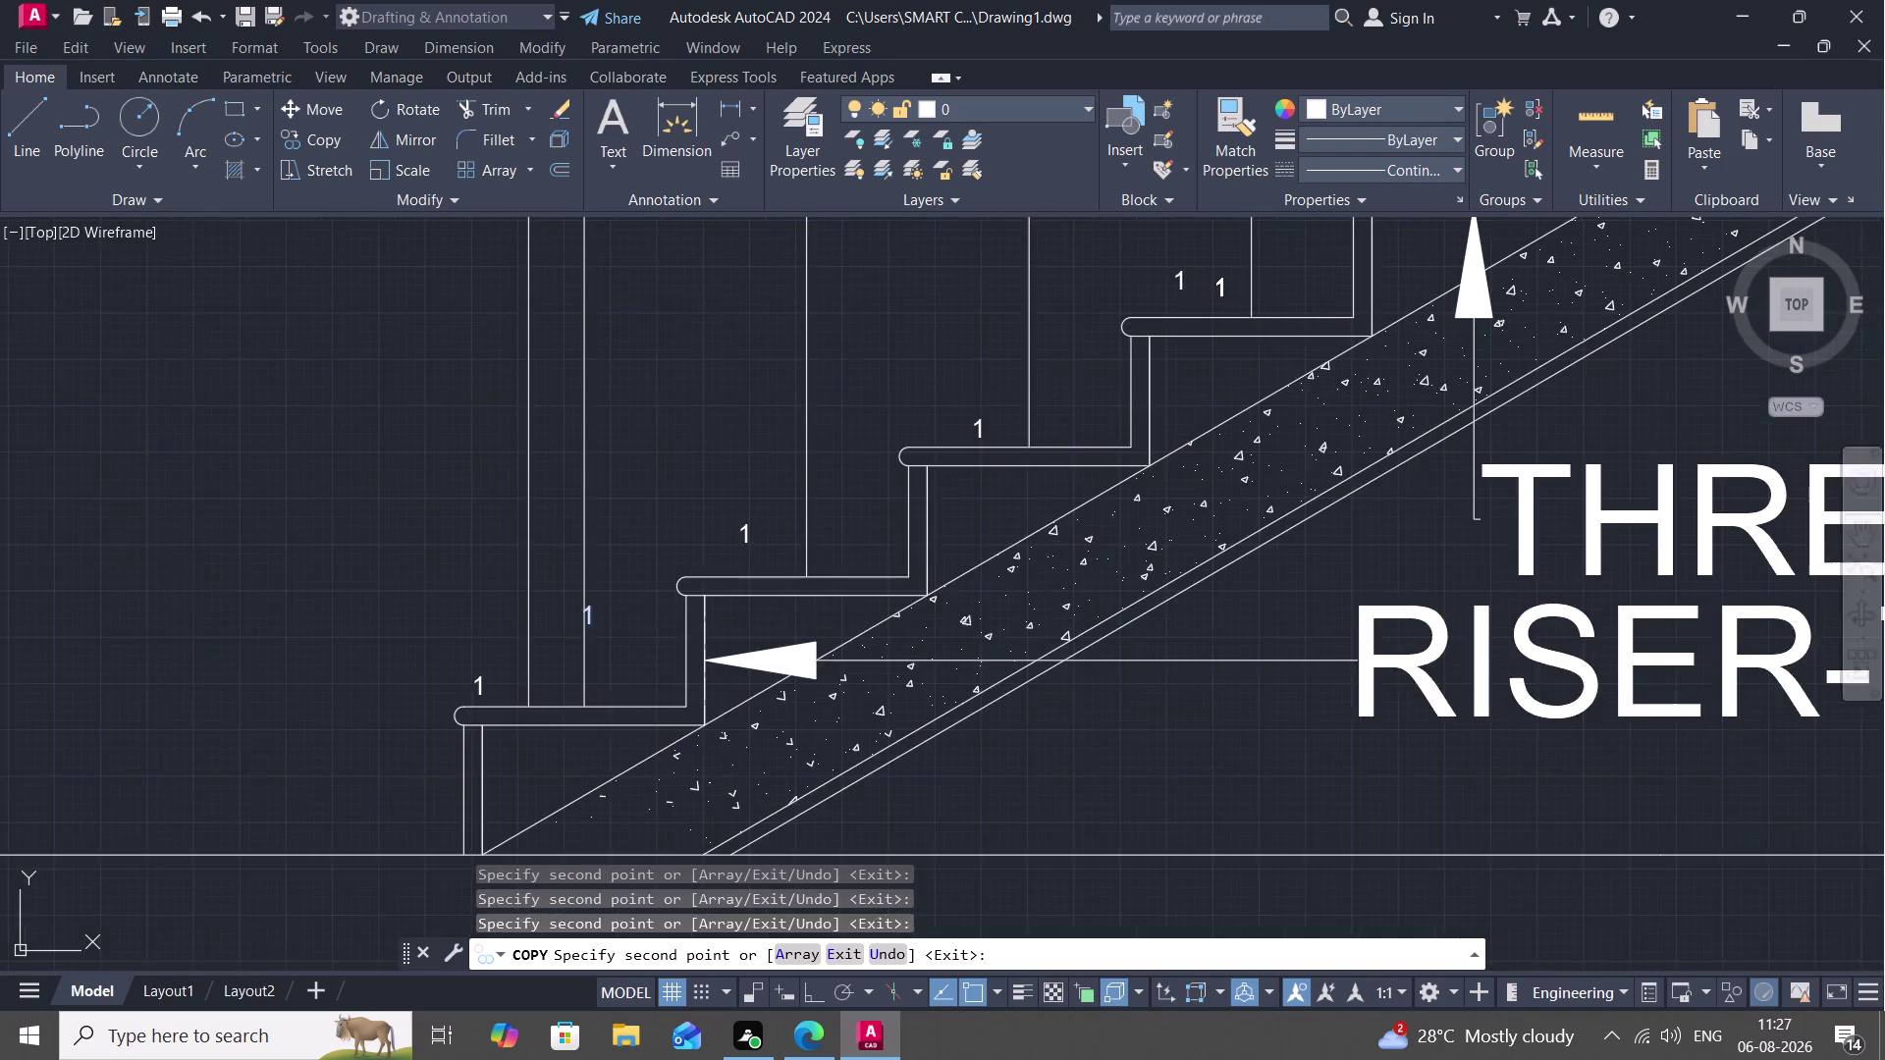
middle_drag(1217, 281, 905, 450)
scroll(down, 3)
scroll(down, 3)
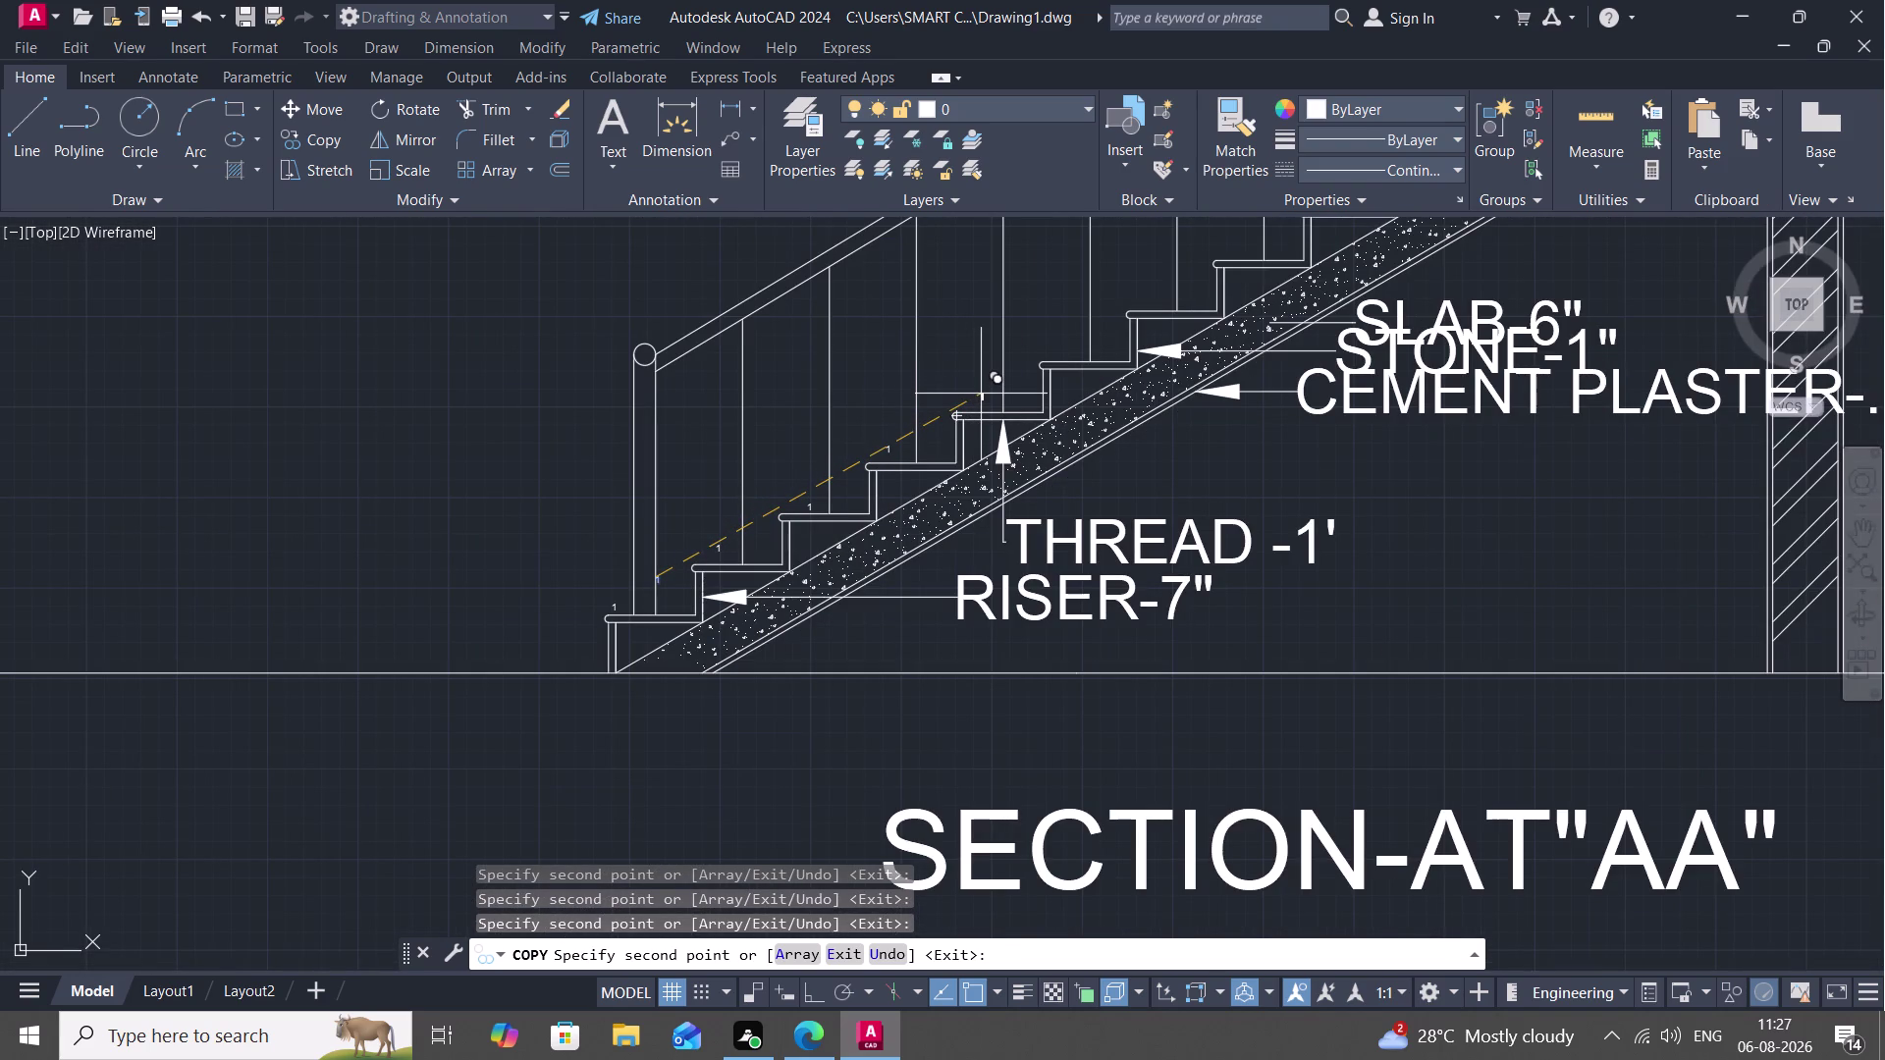
click(981, 393)
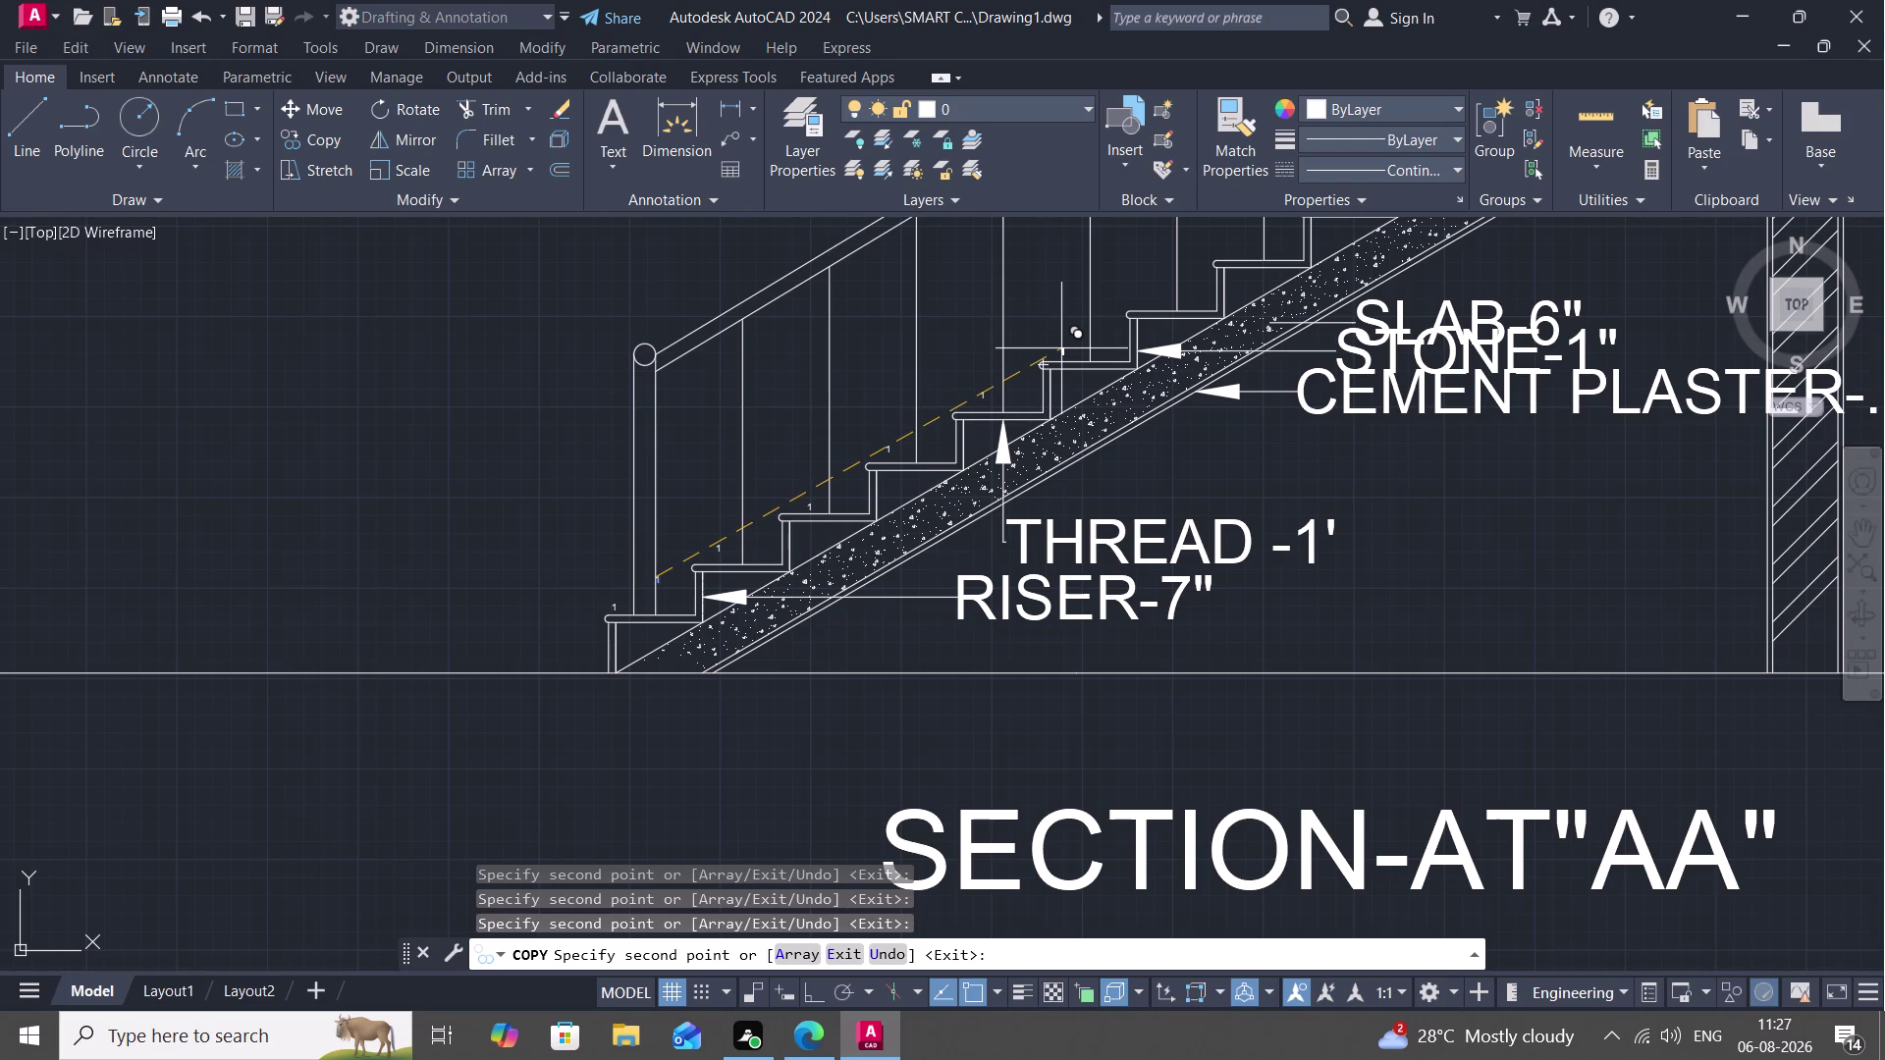
click(1063, 345)
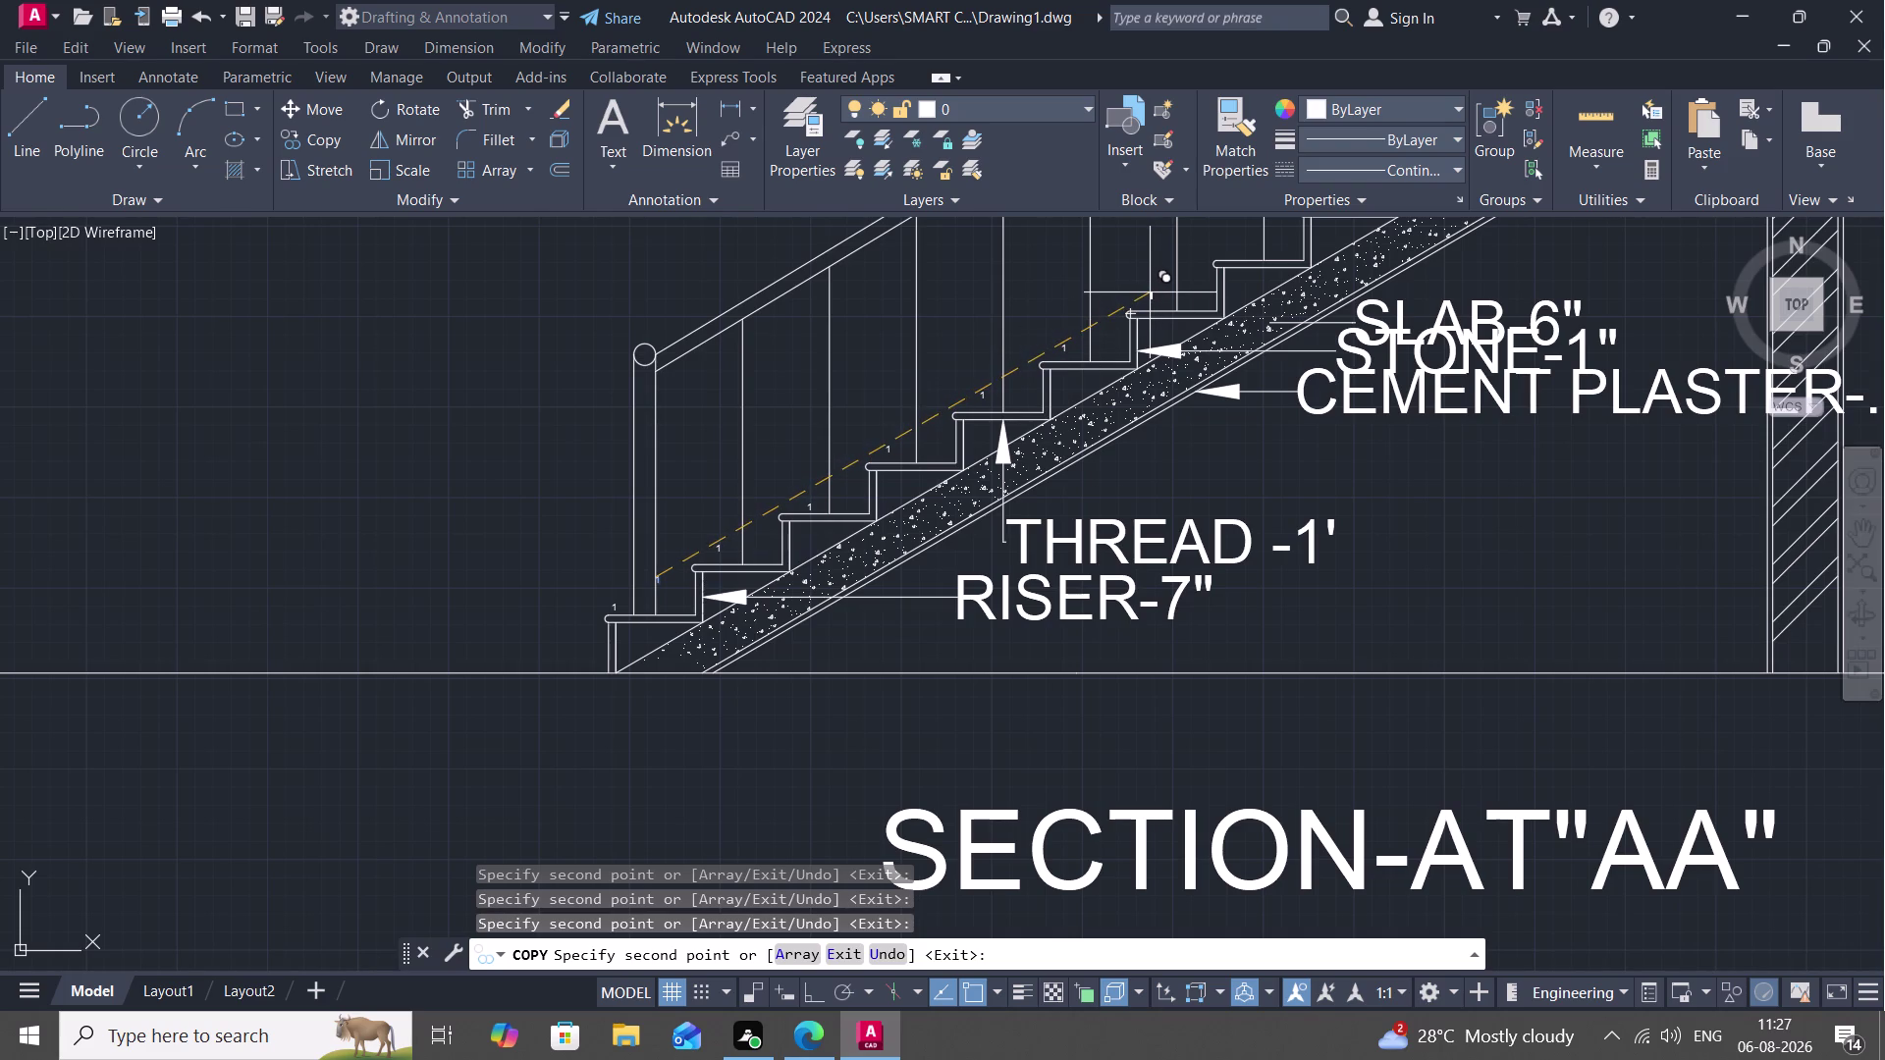
click(1150, 295)
middle_drag(1160, 293, 790, 519)
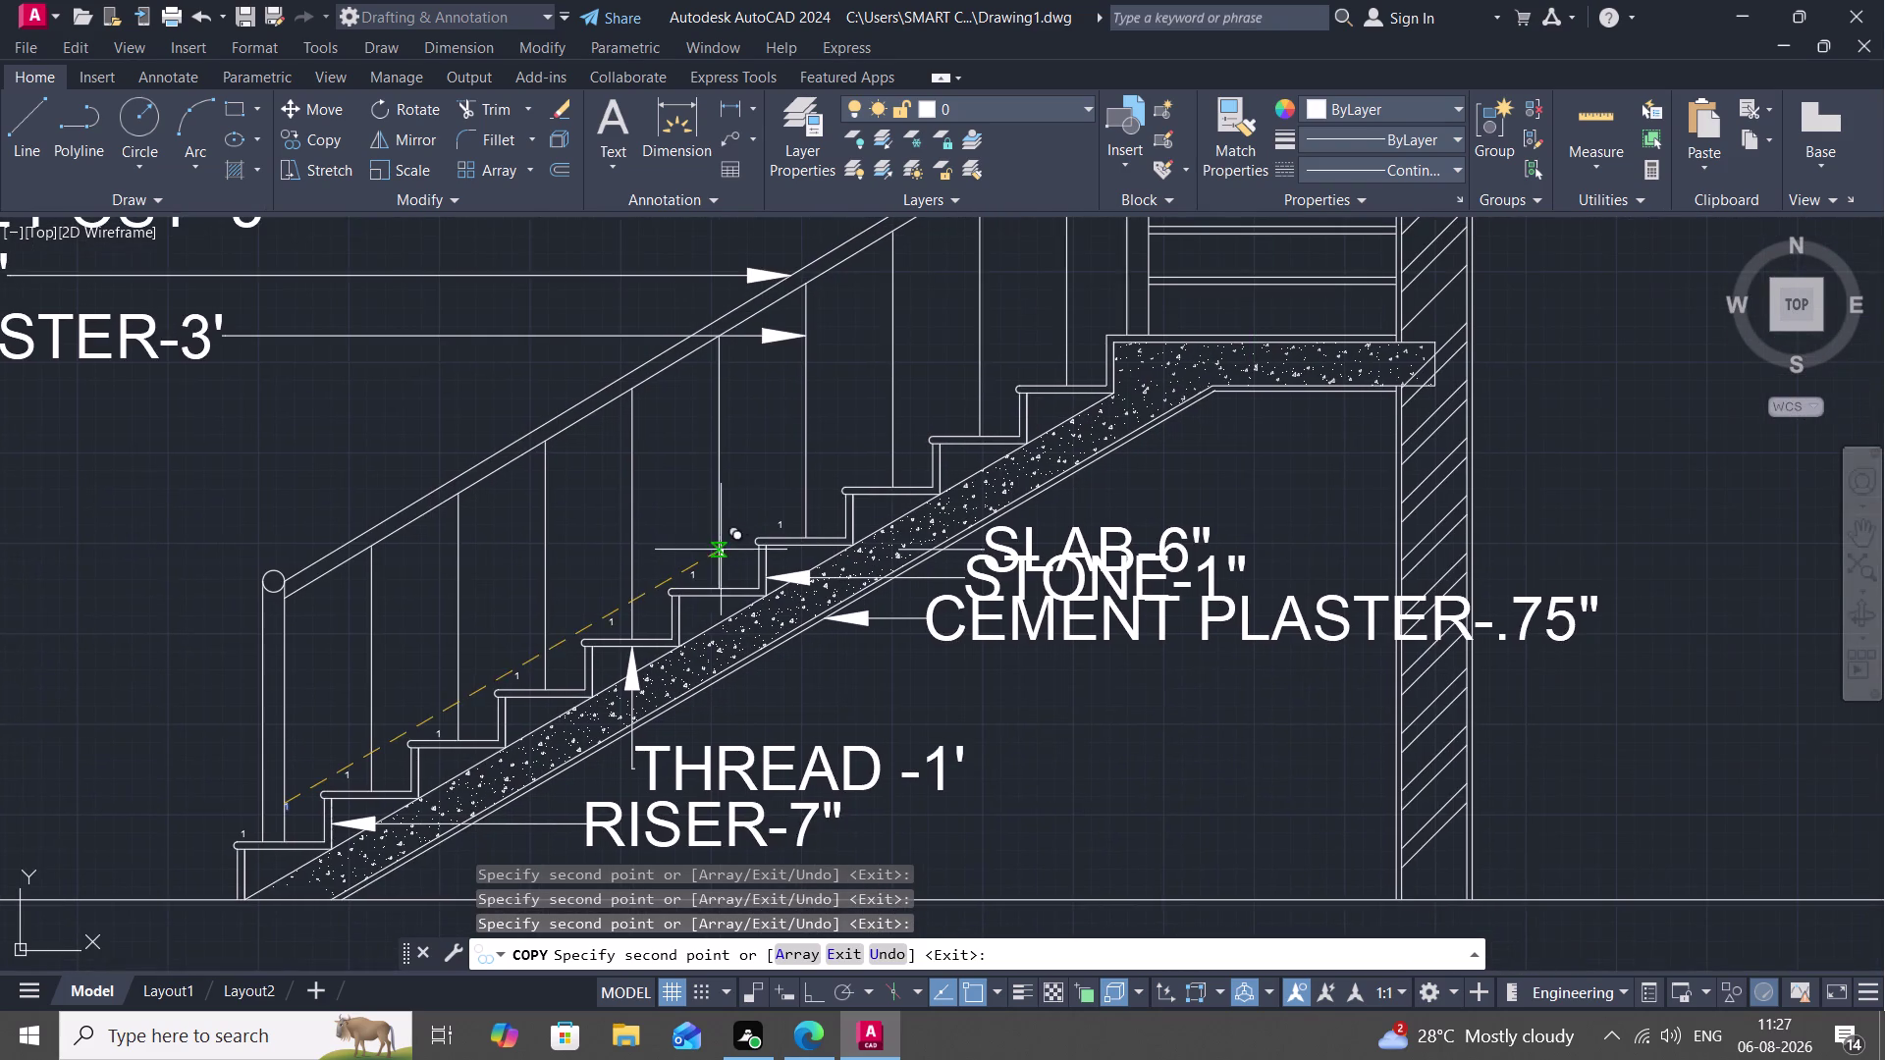
click(866, 466)
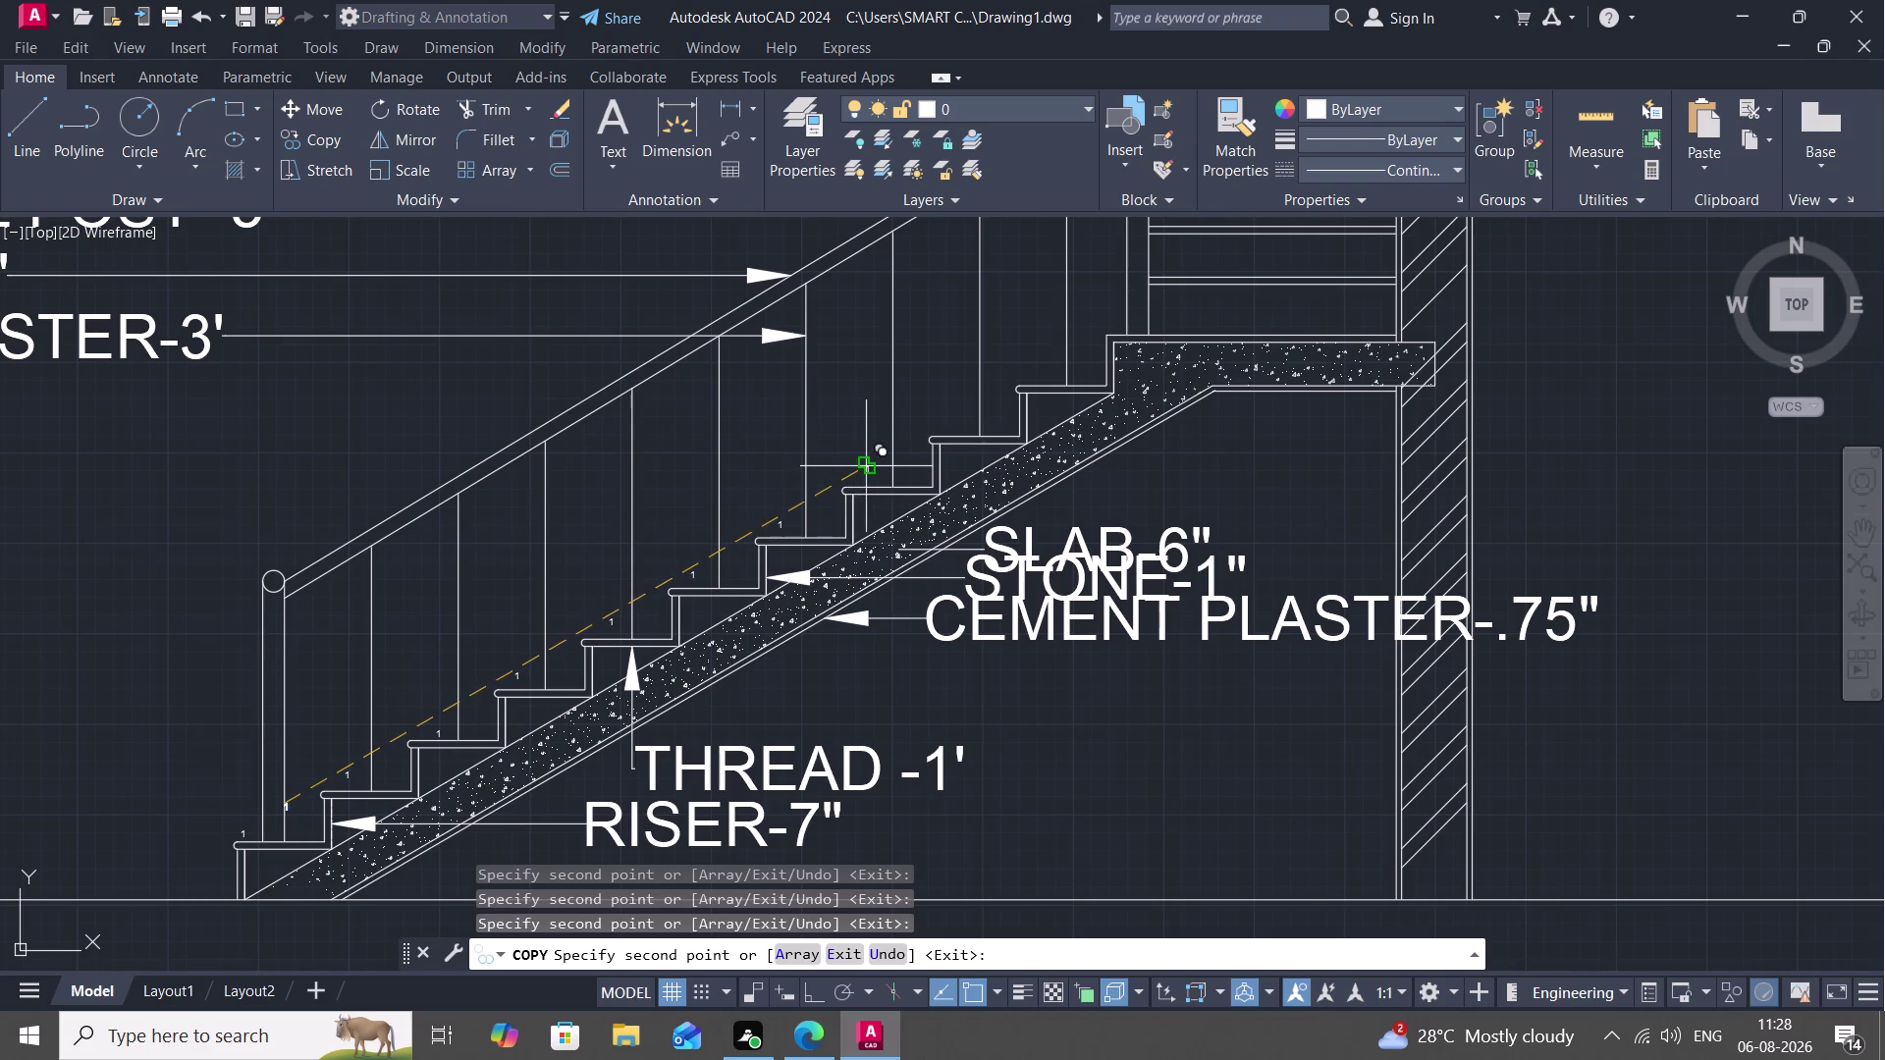
click(950, 417)
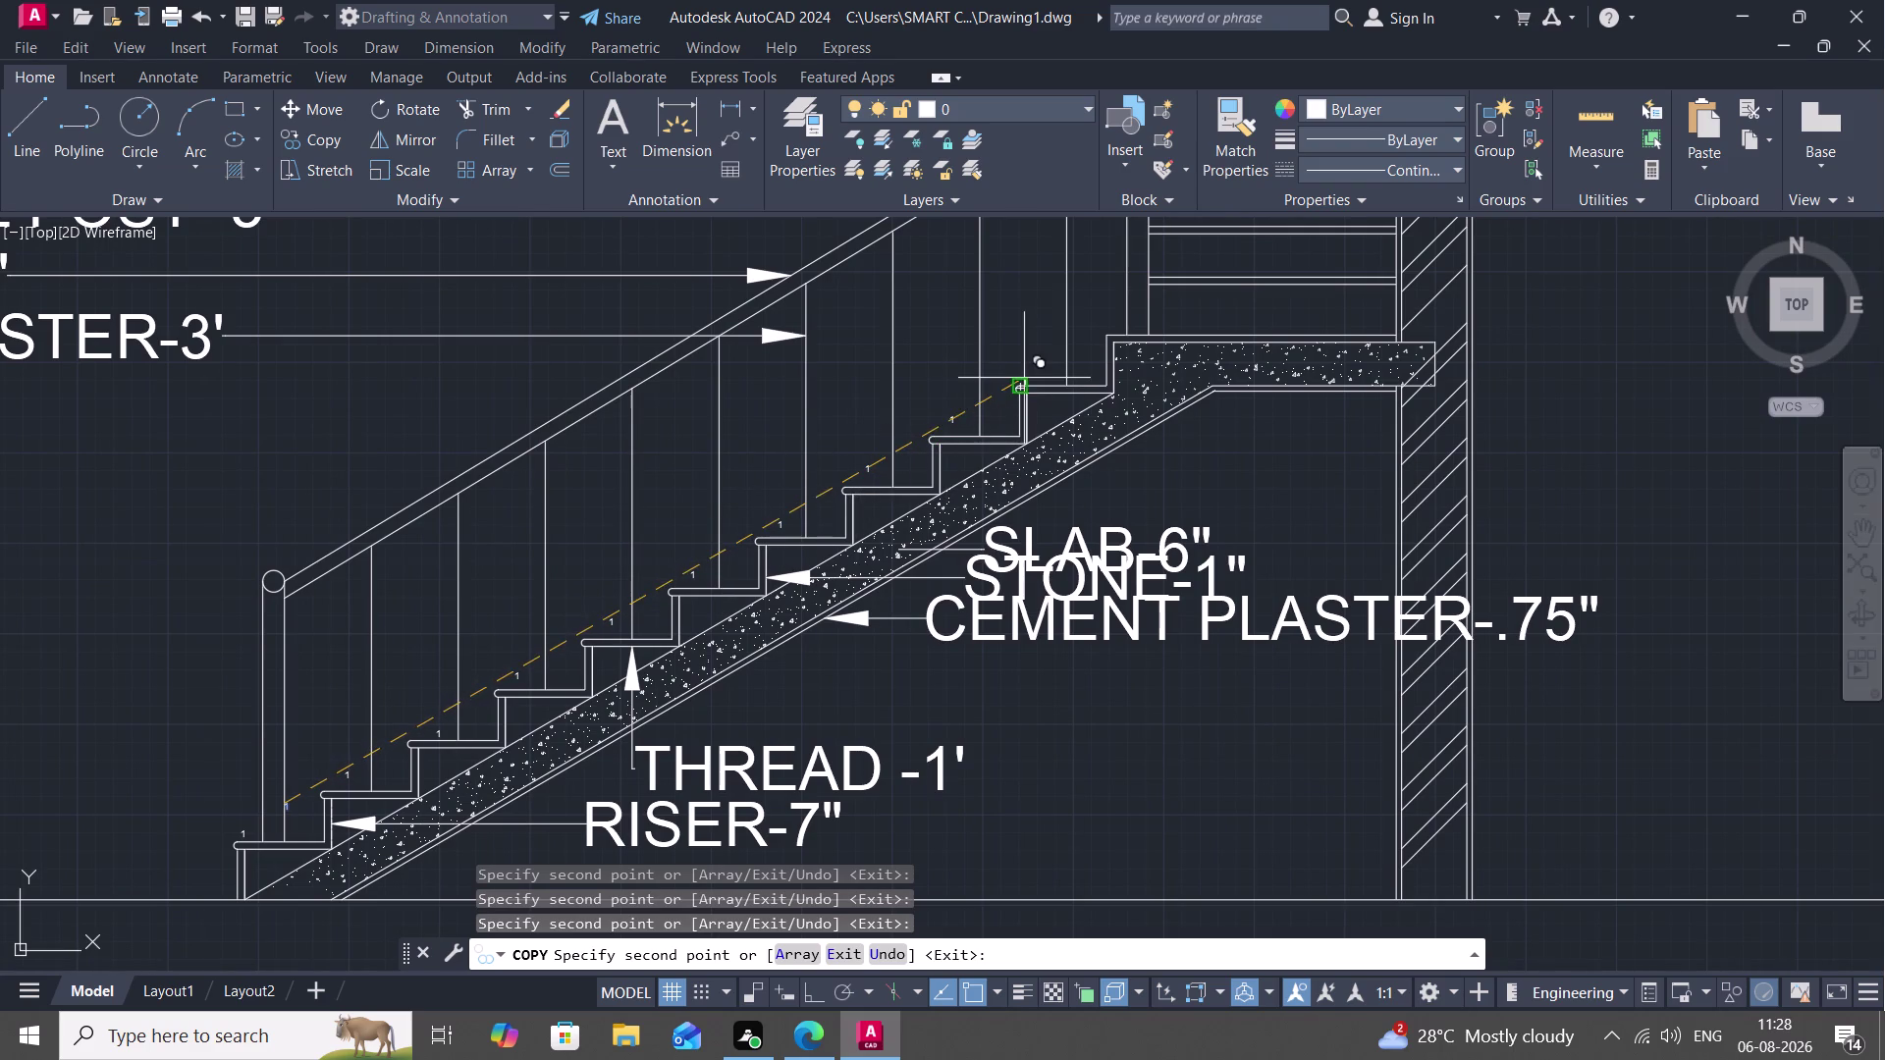
click(1038, 366)
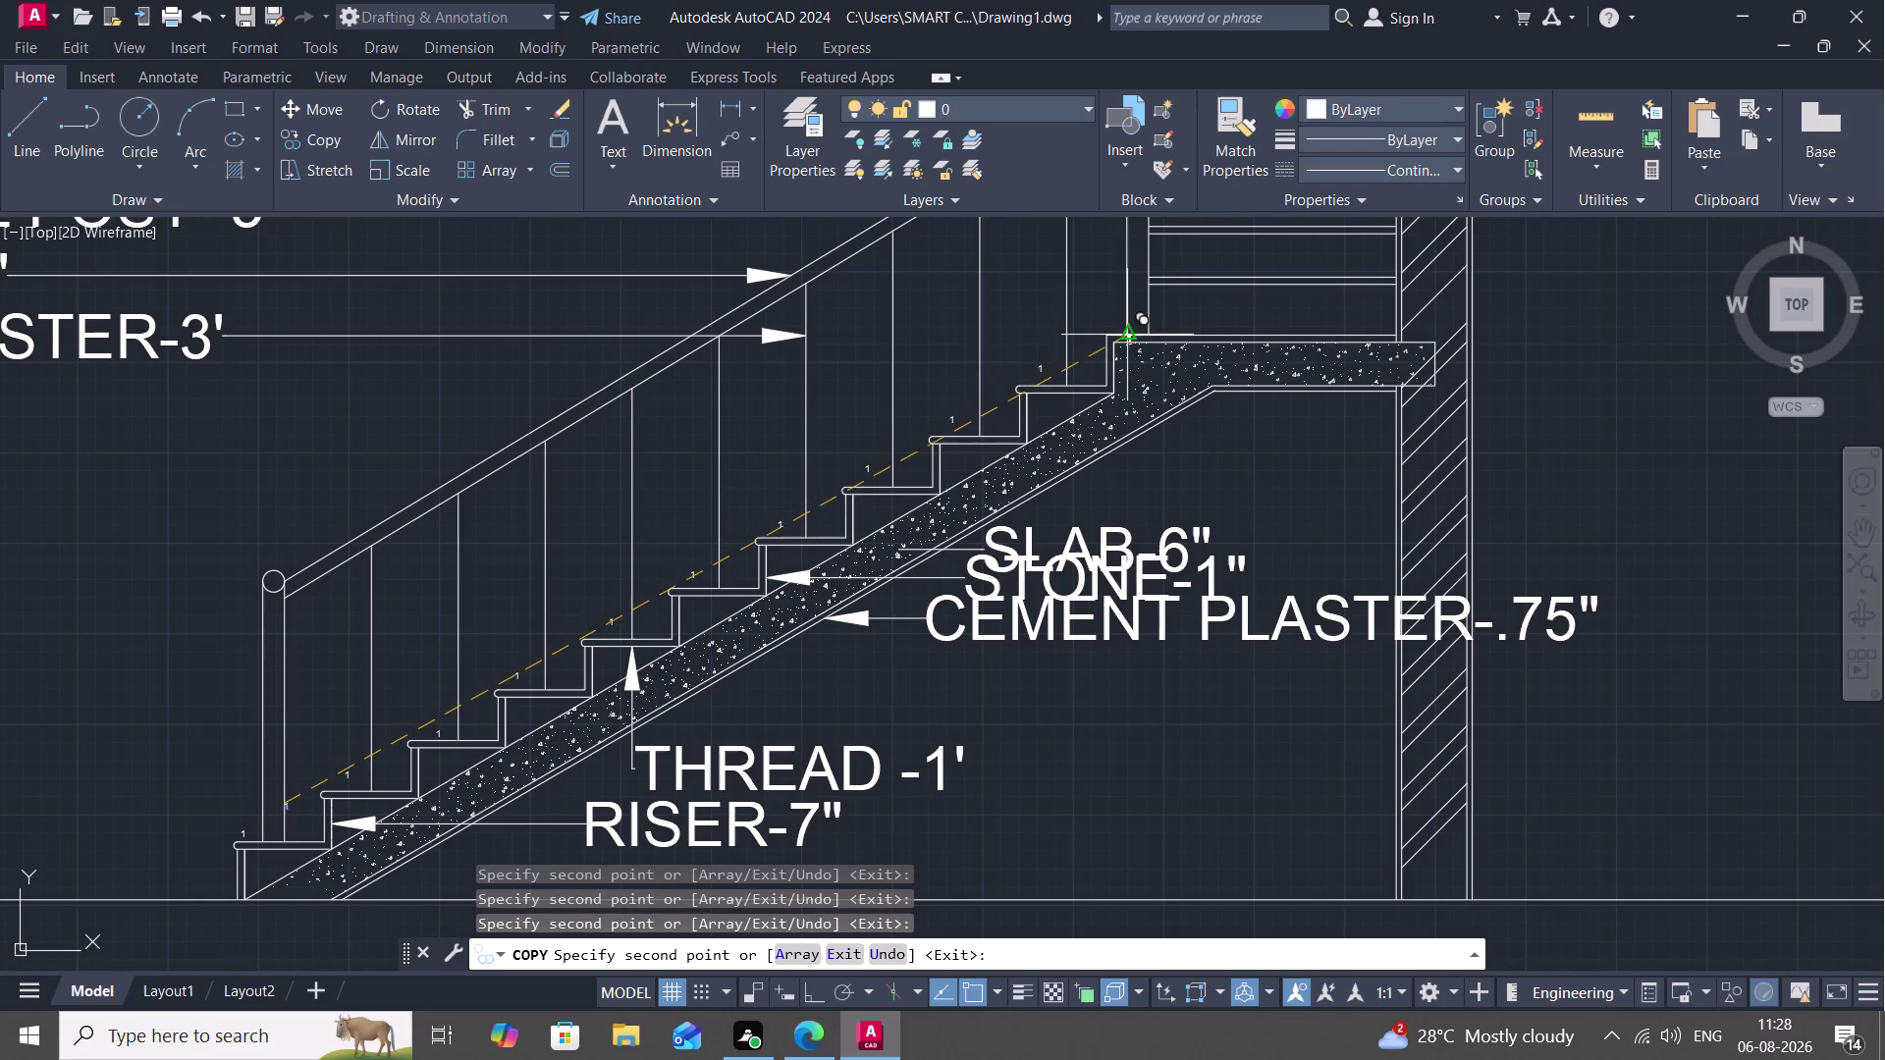
Place five number 1 copies on the landing, then end the copy.
scroll(down, 3)
middle_drag(1125, 314, 896, 465)
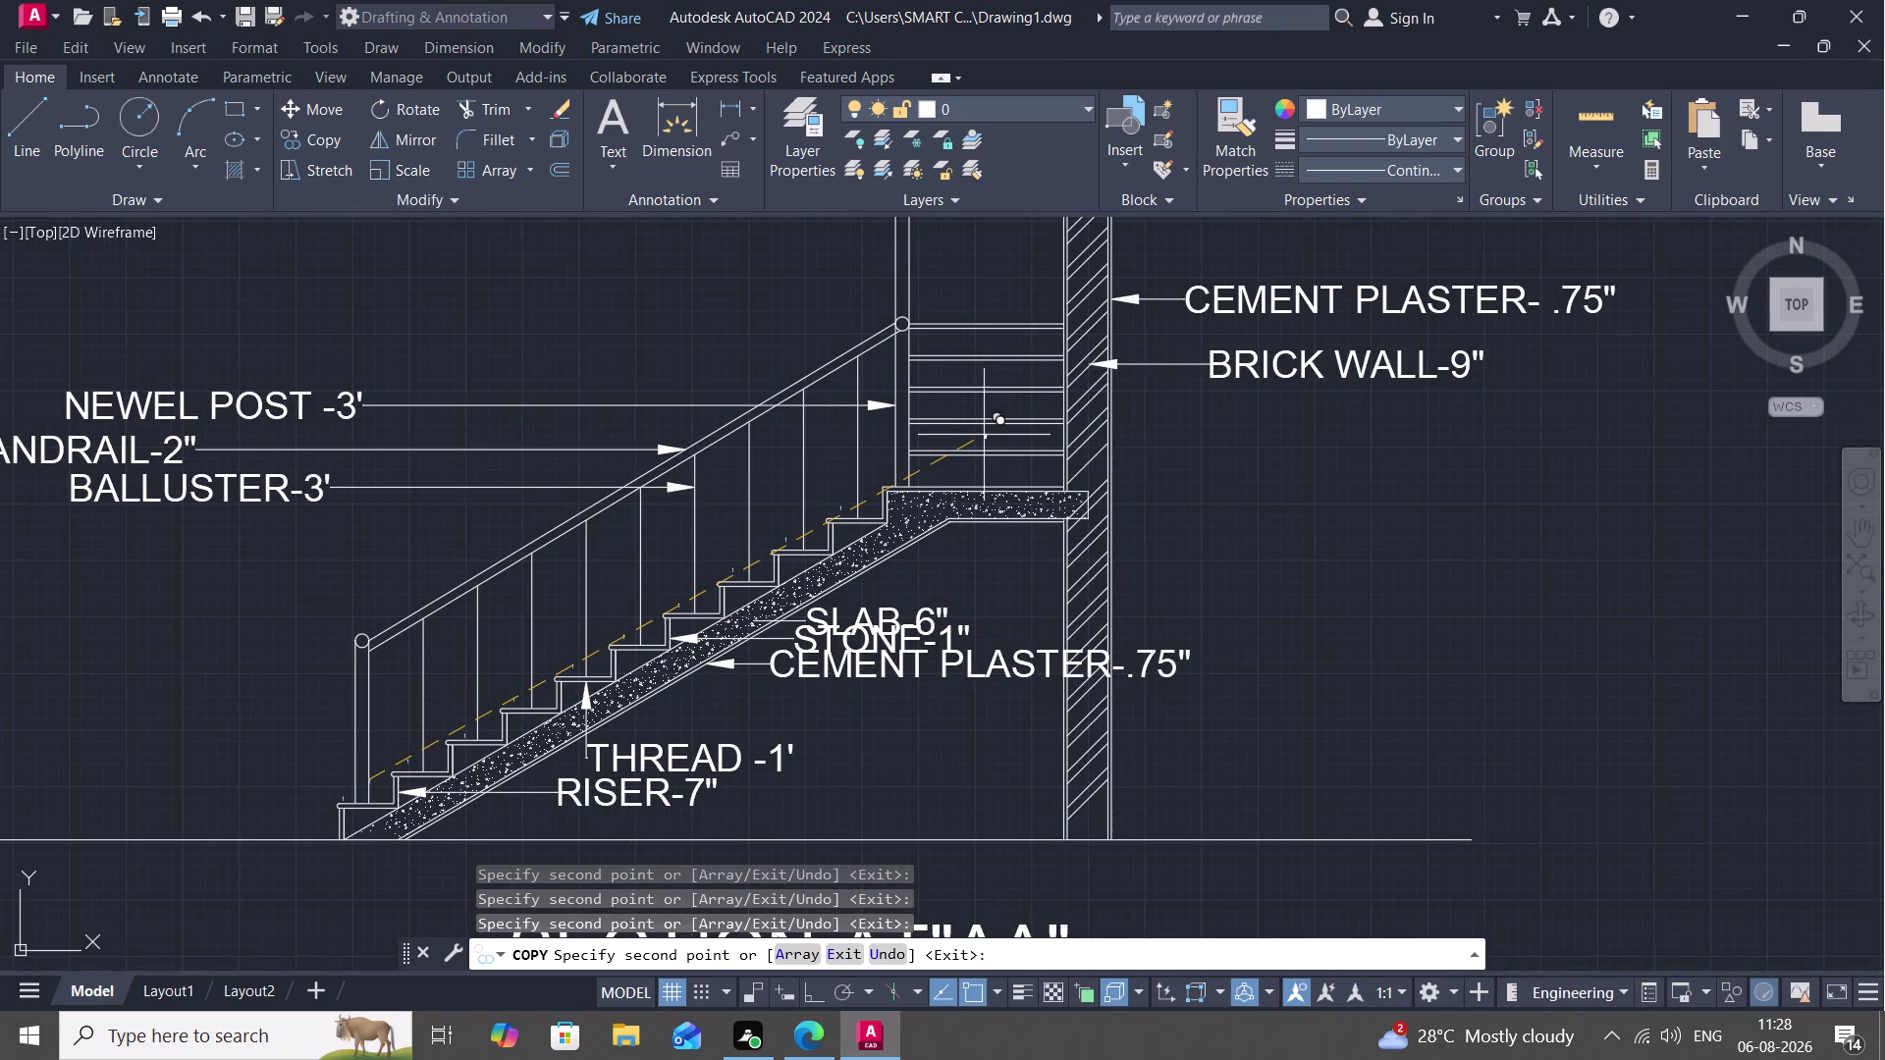
click(979, 436)
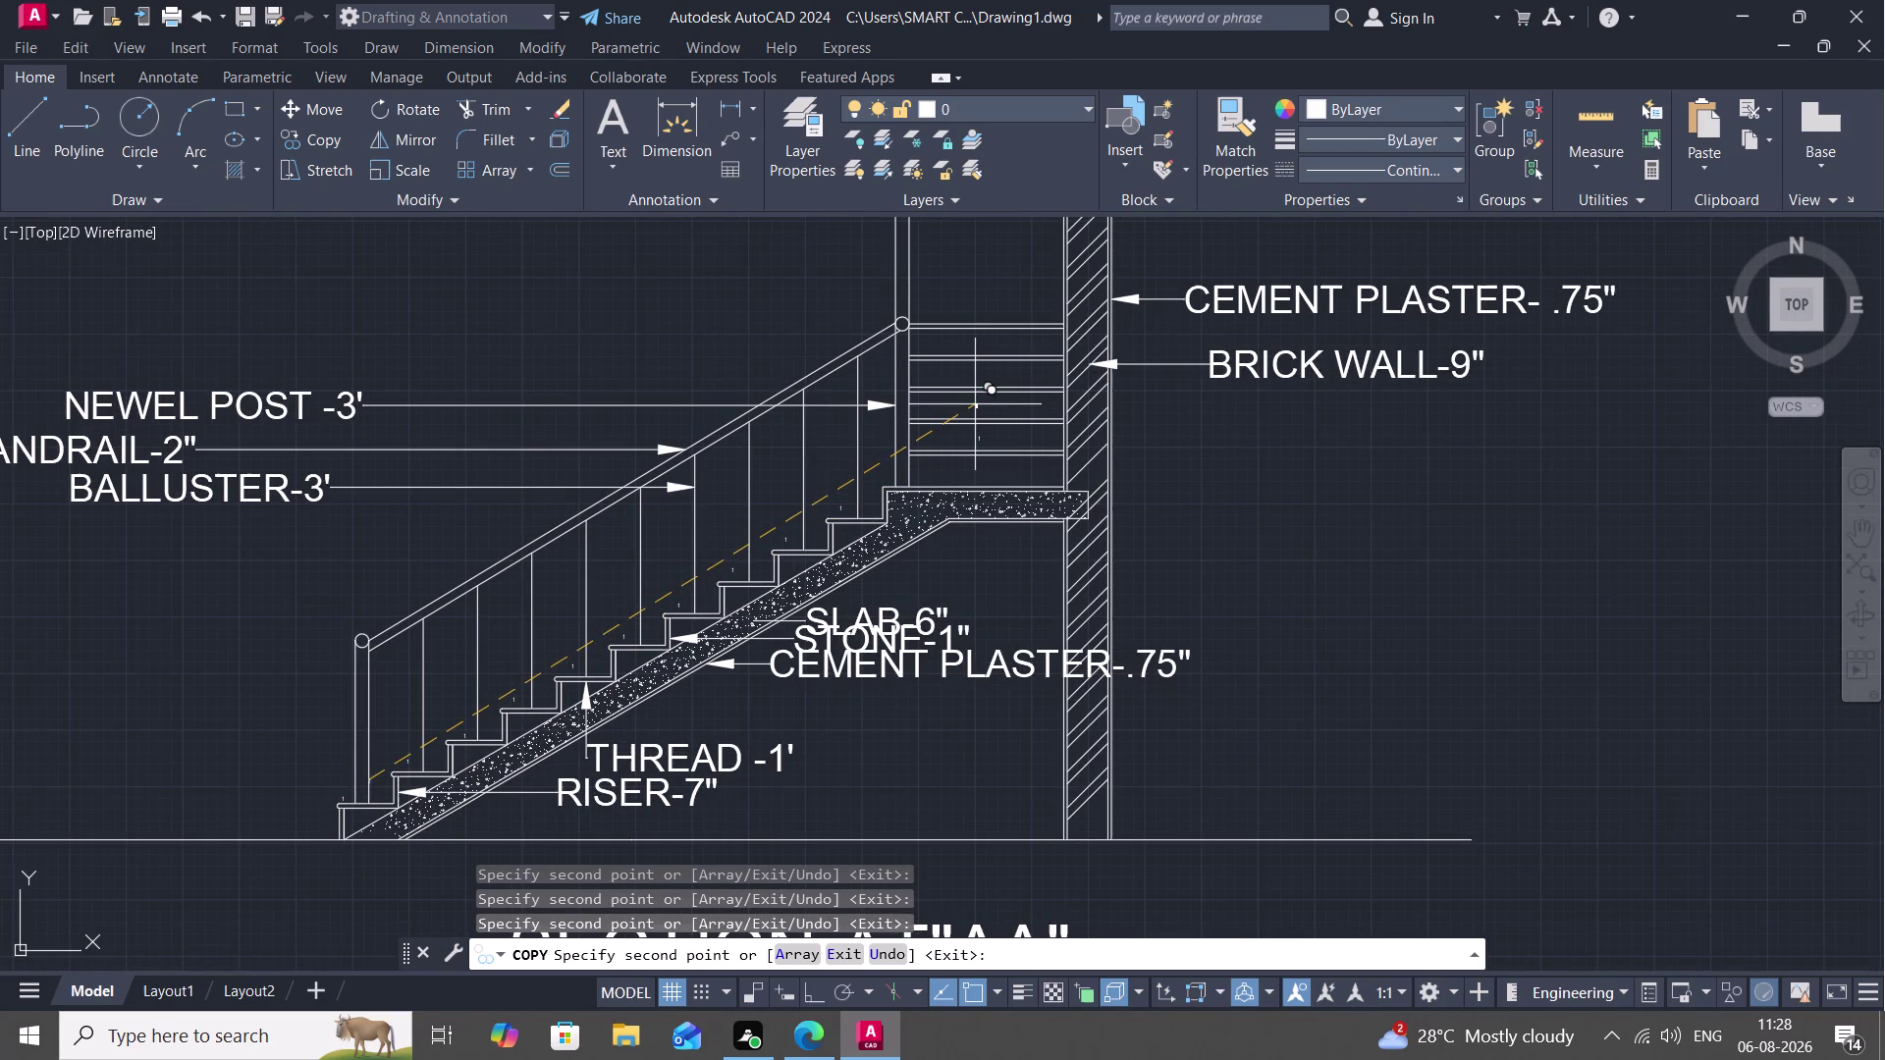
click(974, 405)
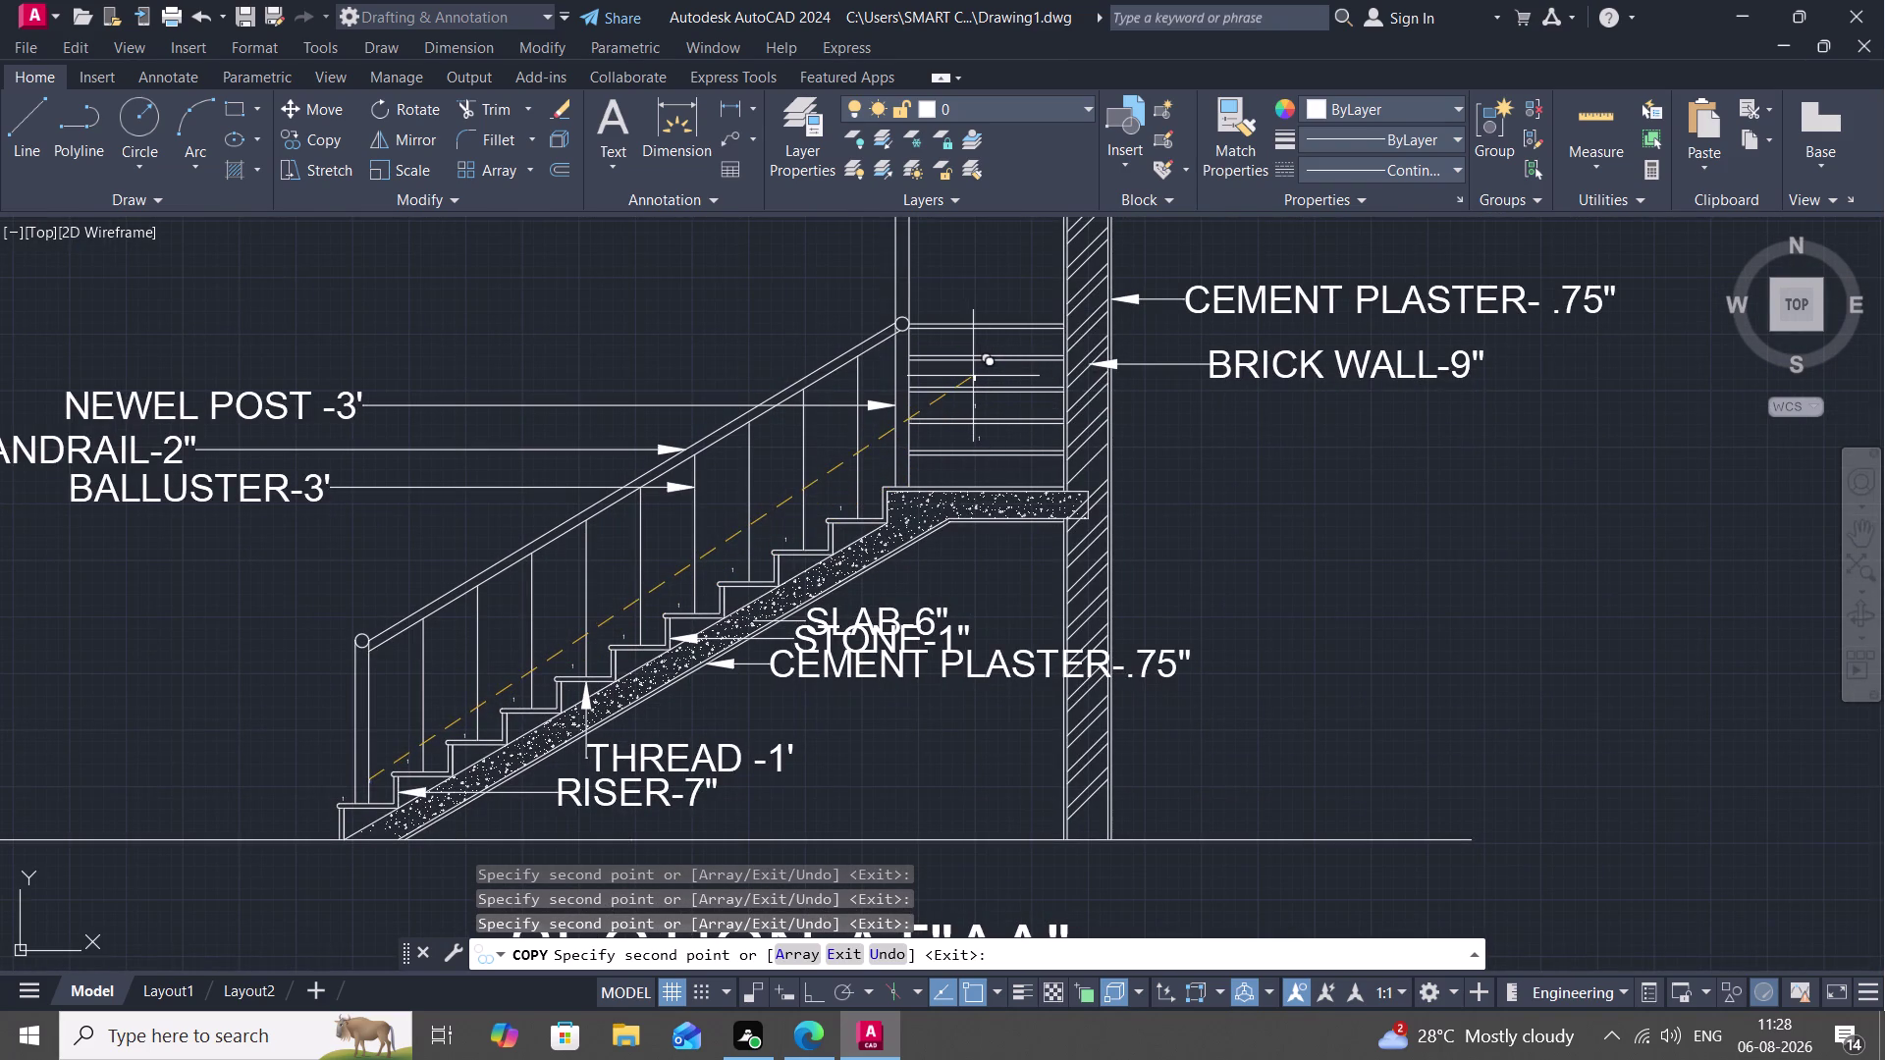
click(975, 376)
click(973, 342)
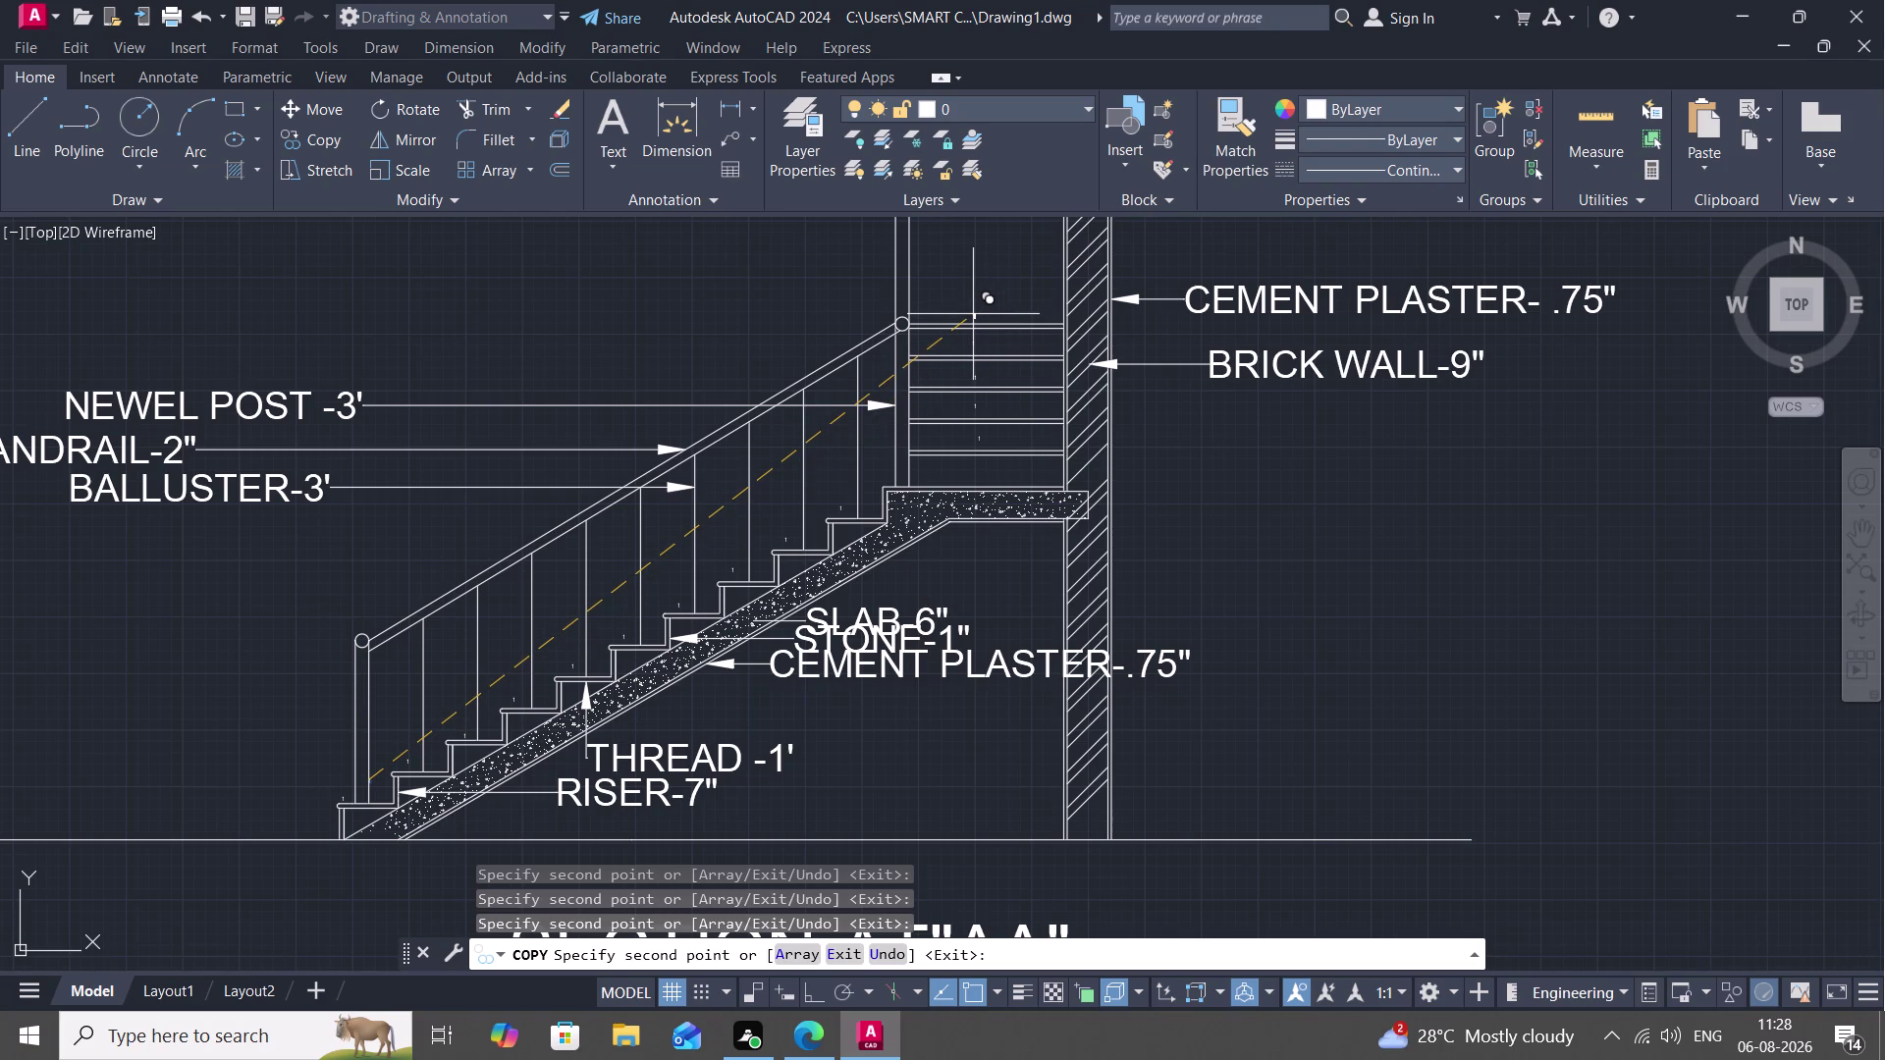
click(973, 314)
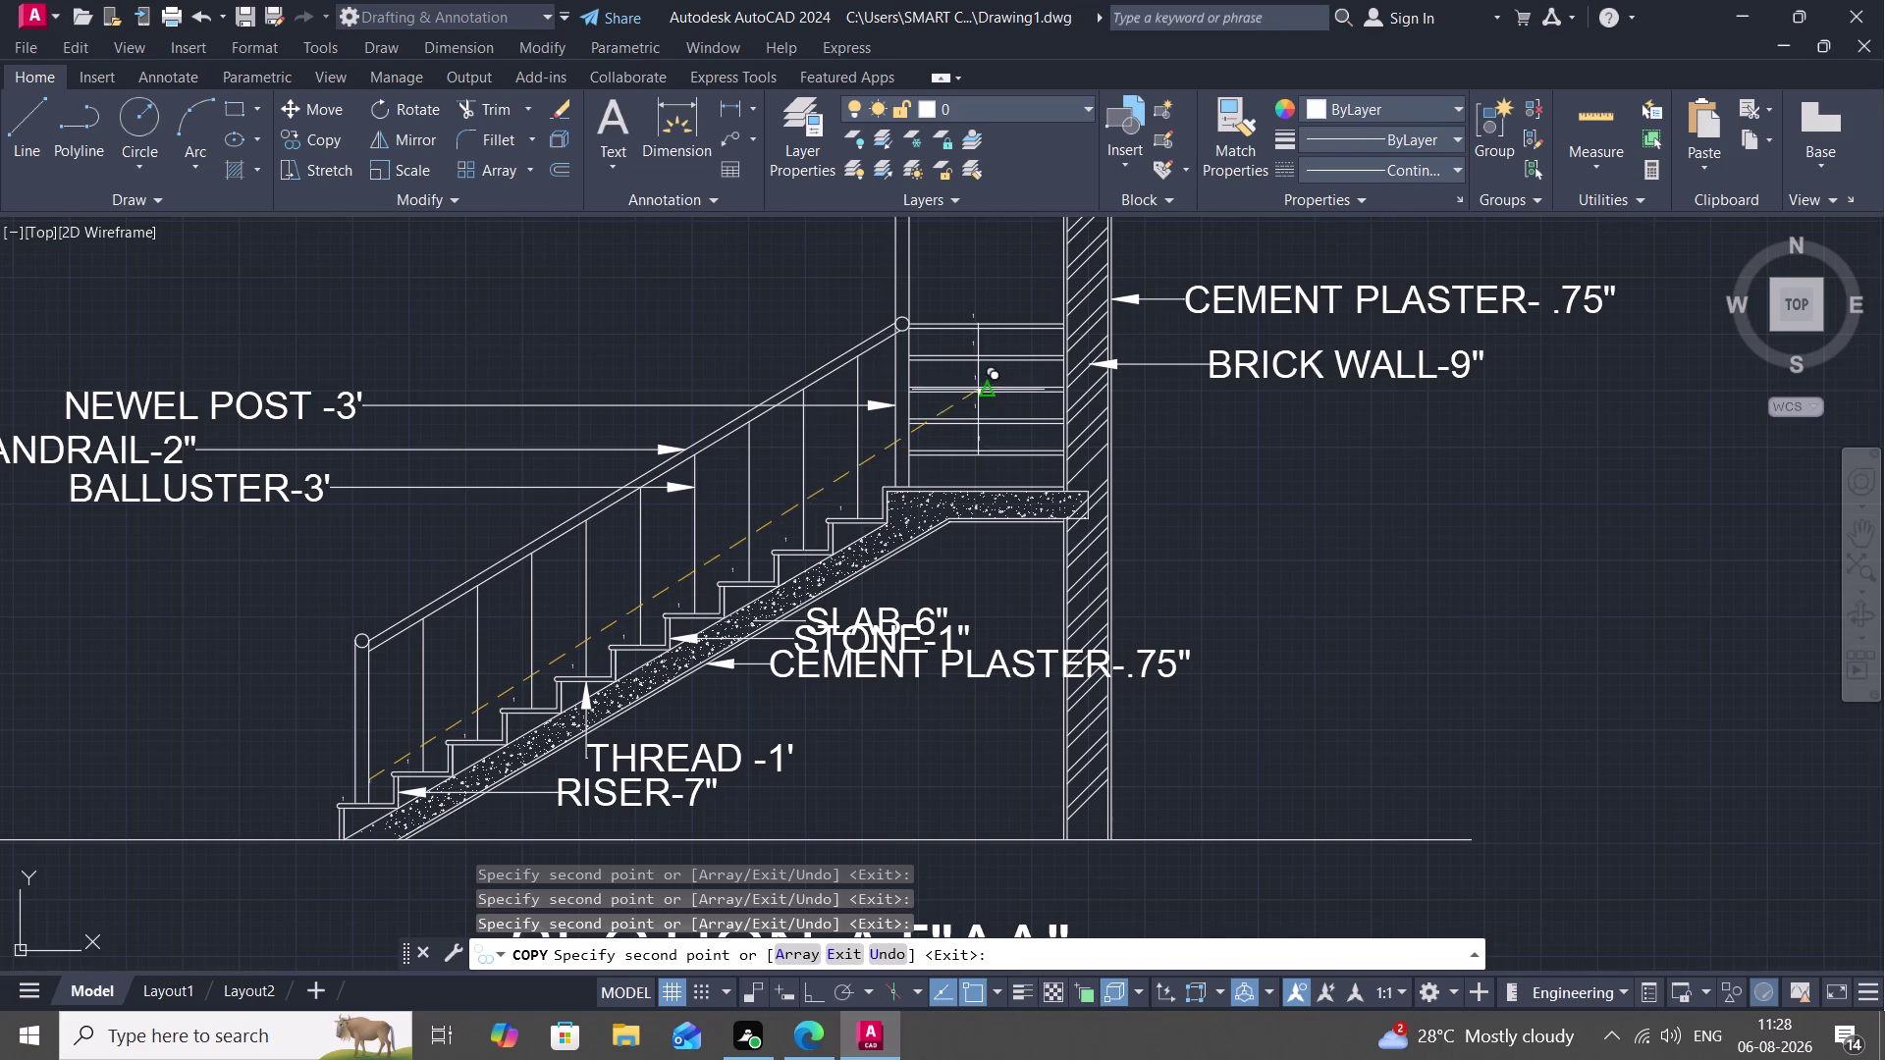
key(Escape)
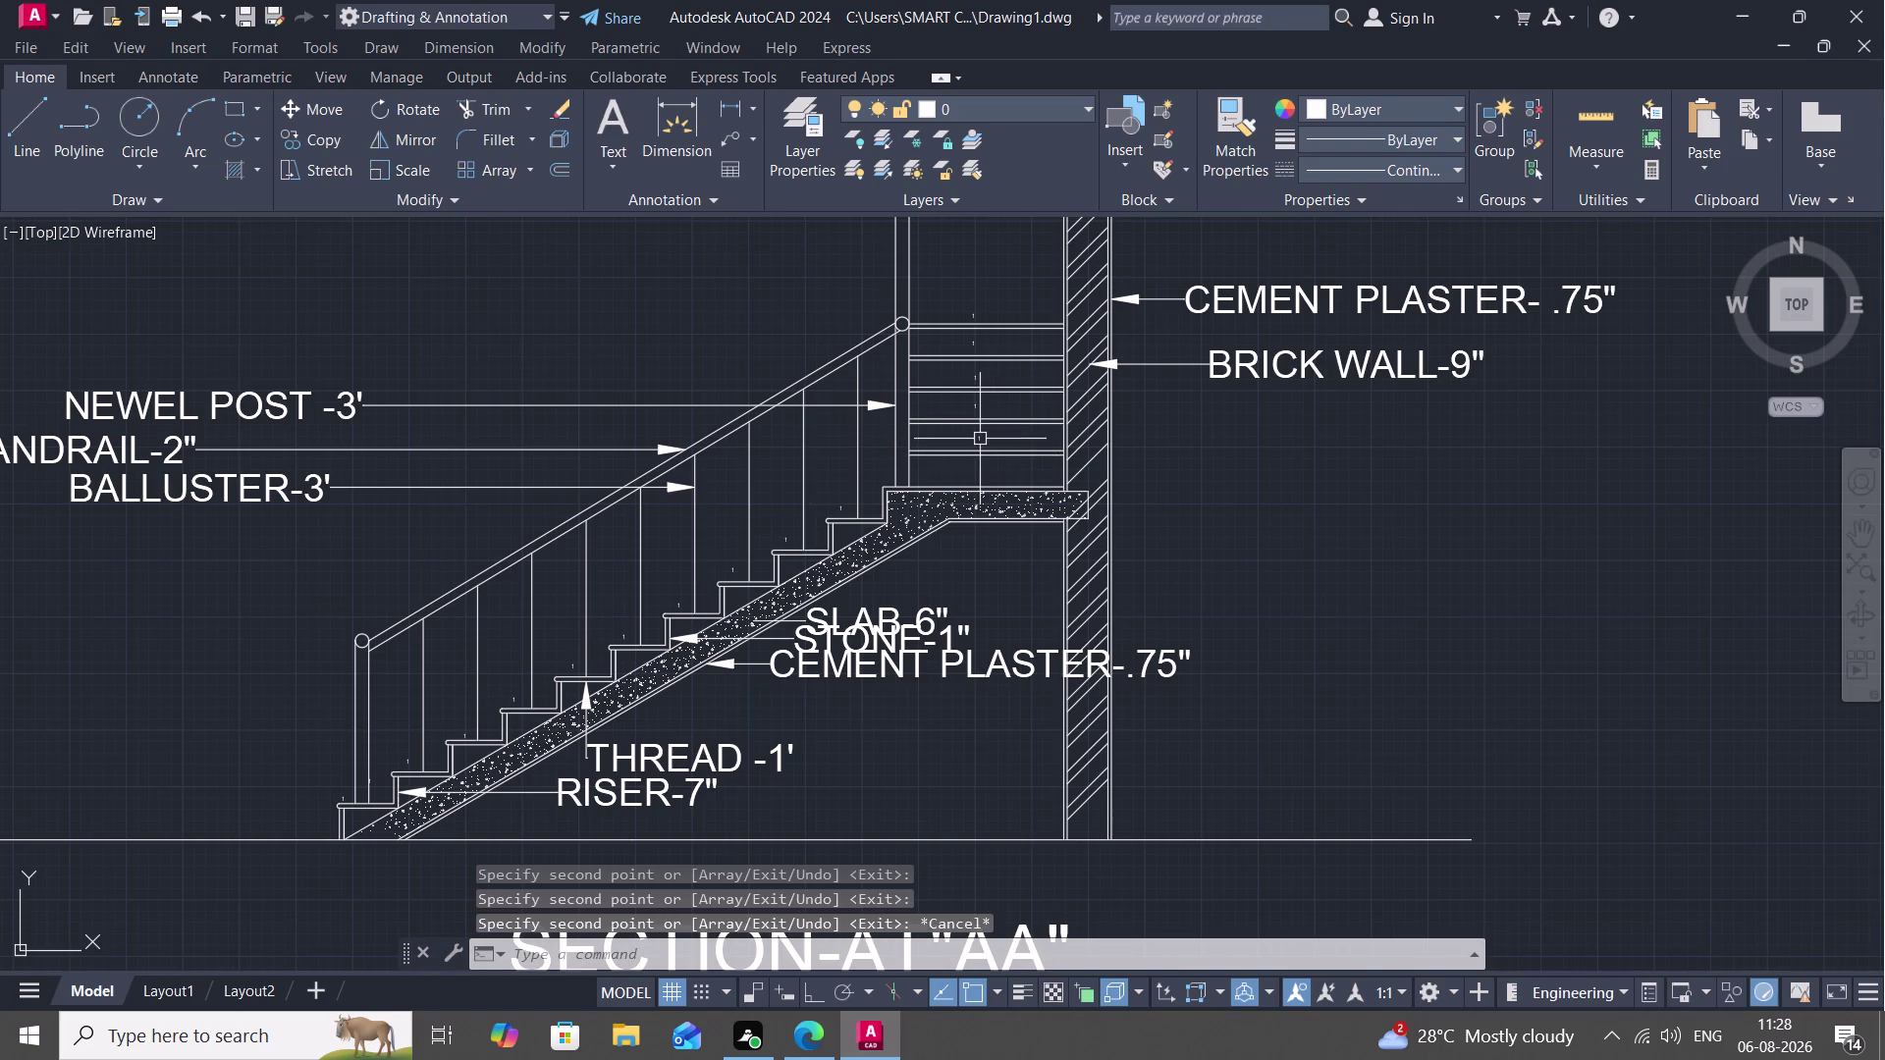
Erase four misplaced number copies from the landing.
click(979, 437)
click(975, 405)
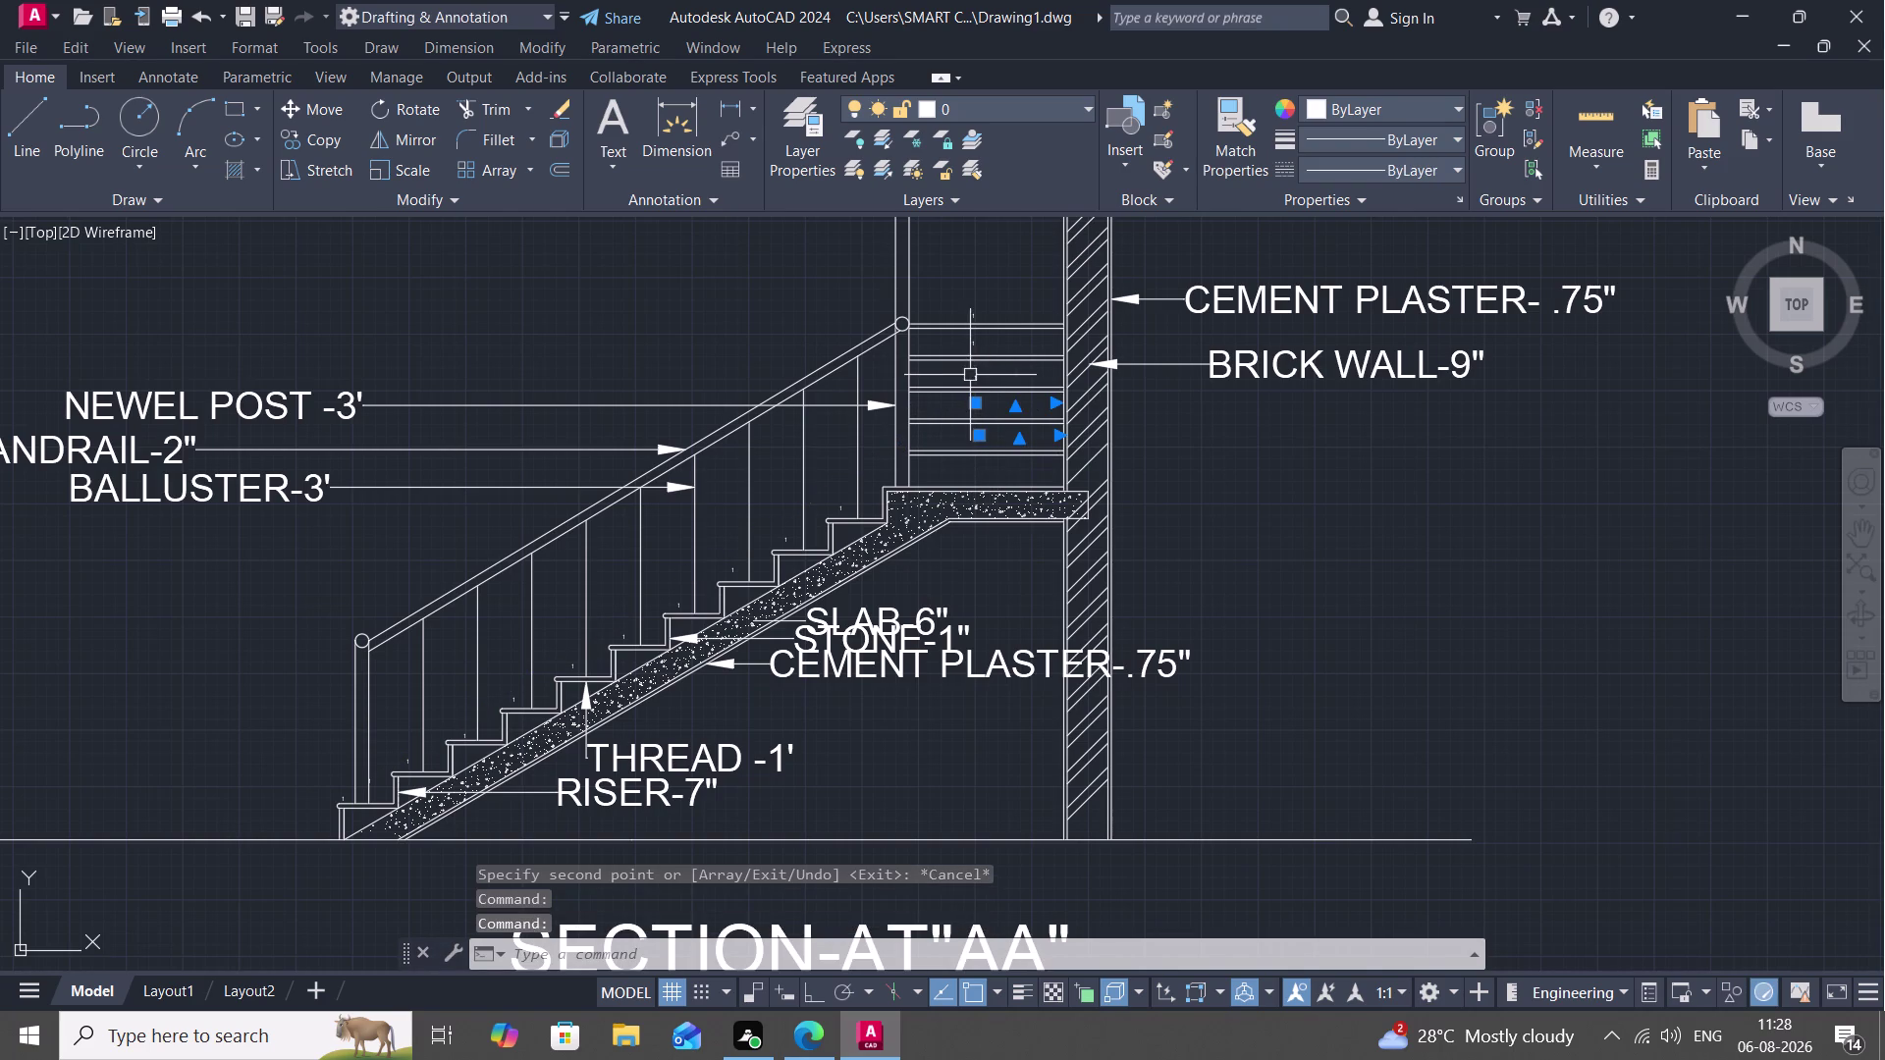
click(982, 376)
click(974, 345)
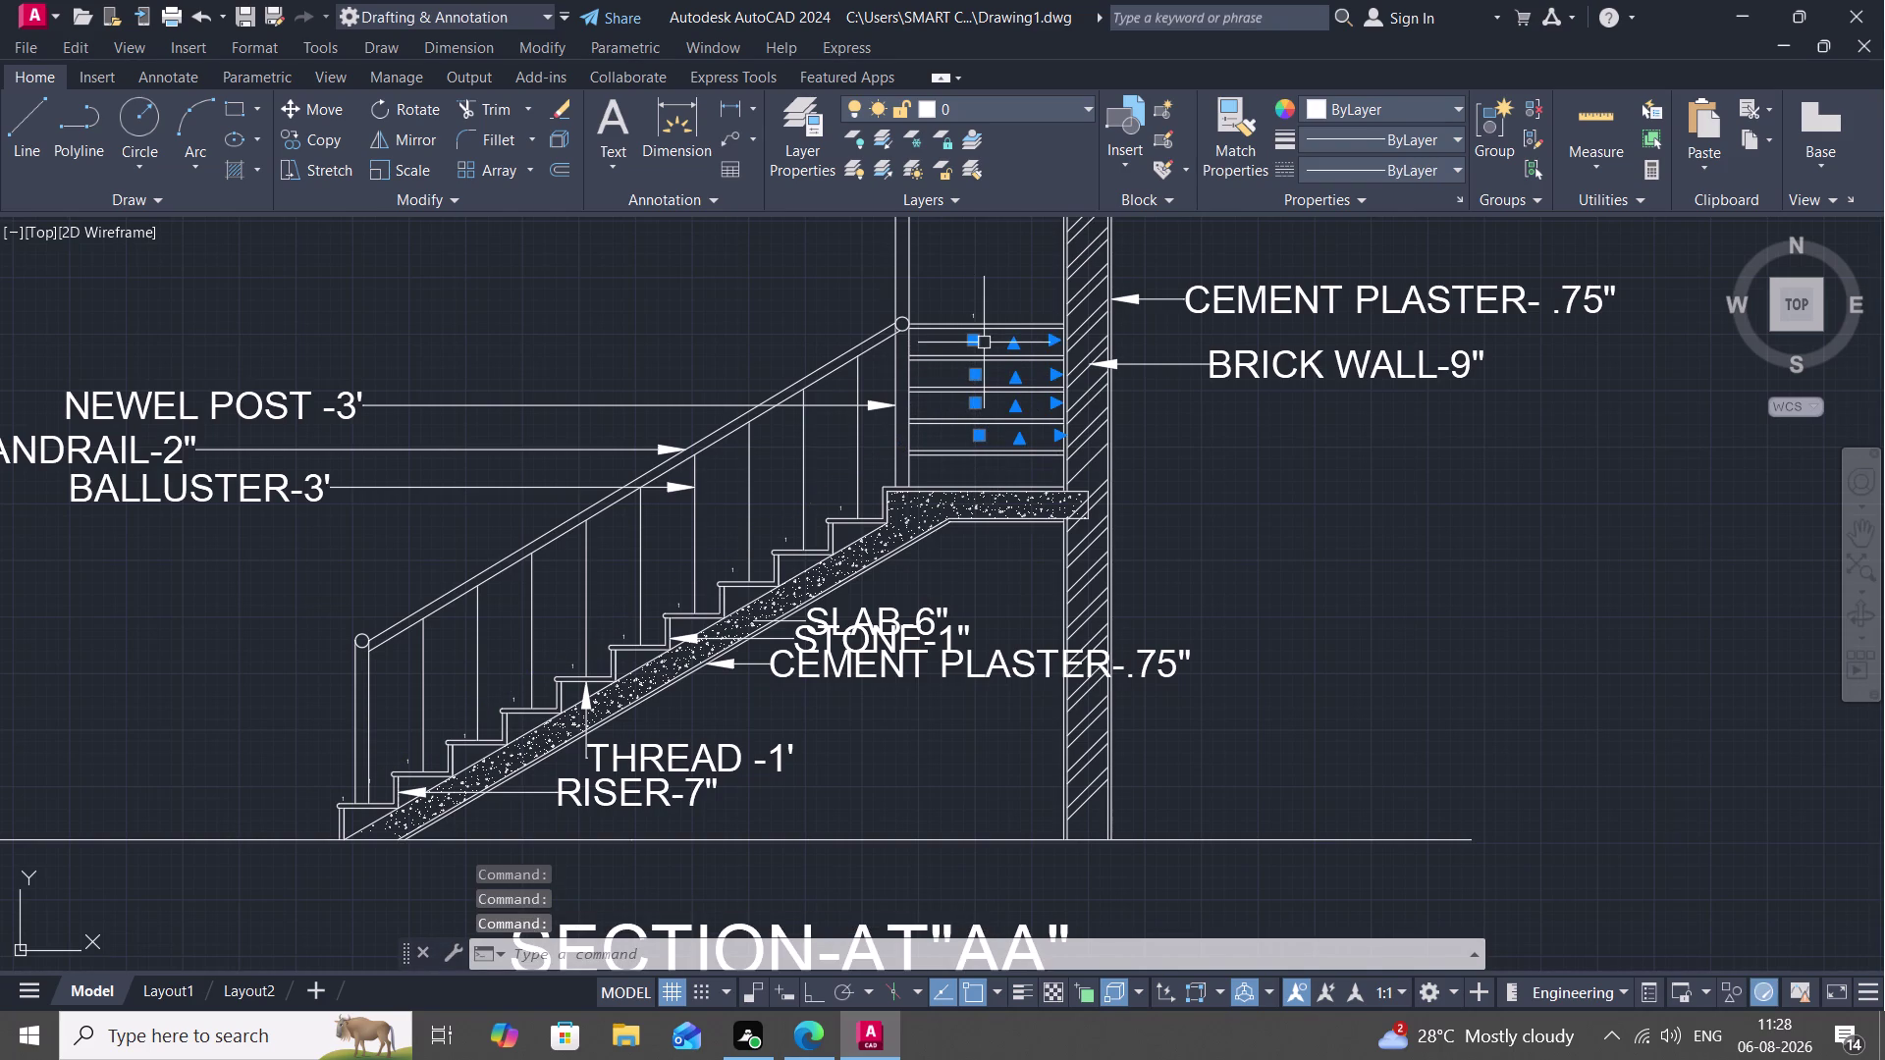
key(Delete)
Copy the landing's number 1 beside the two steps below it.
scroll(up, 3)
middle_drag(953, 364, 895, 508)
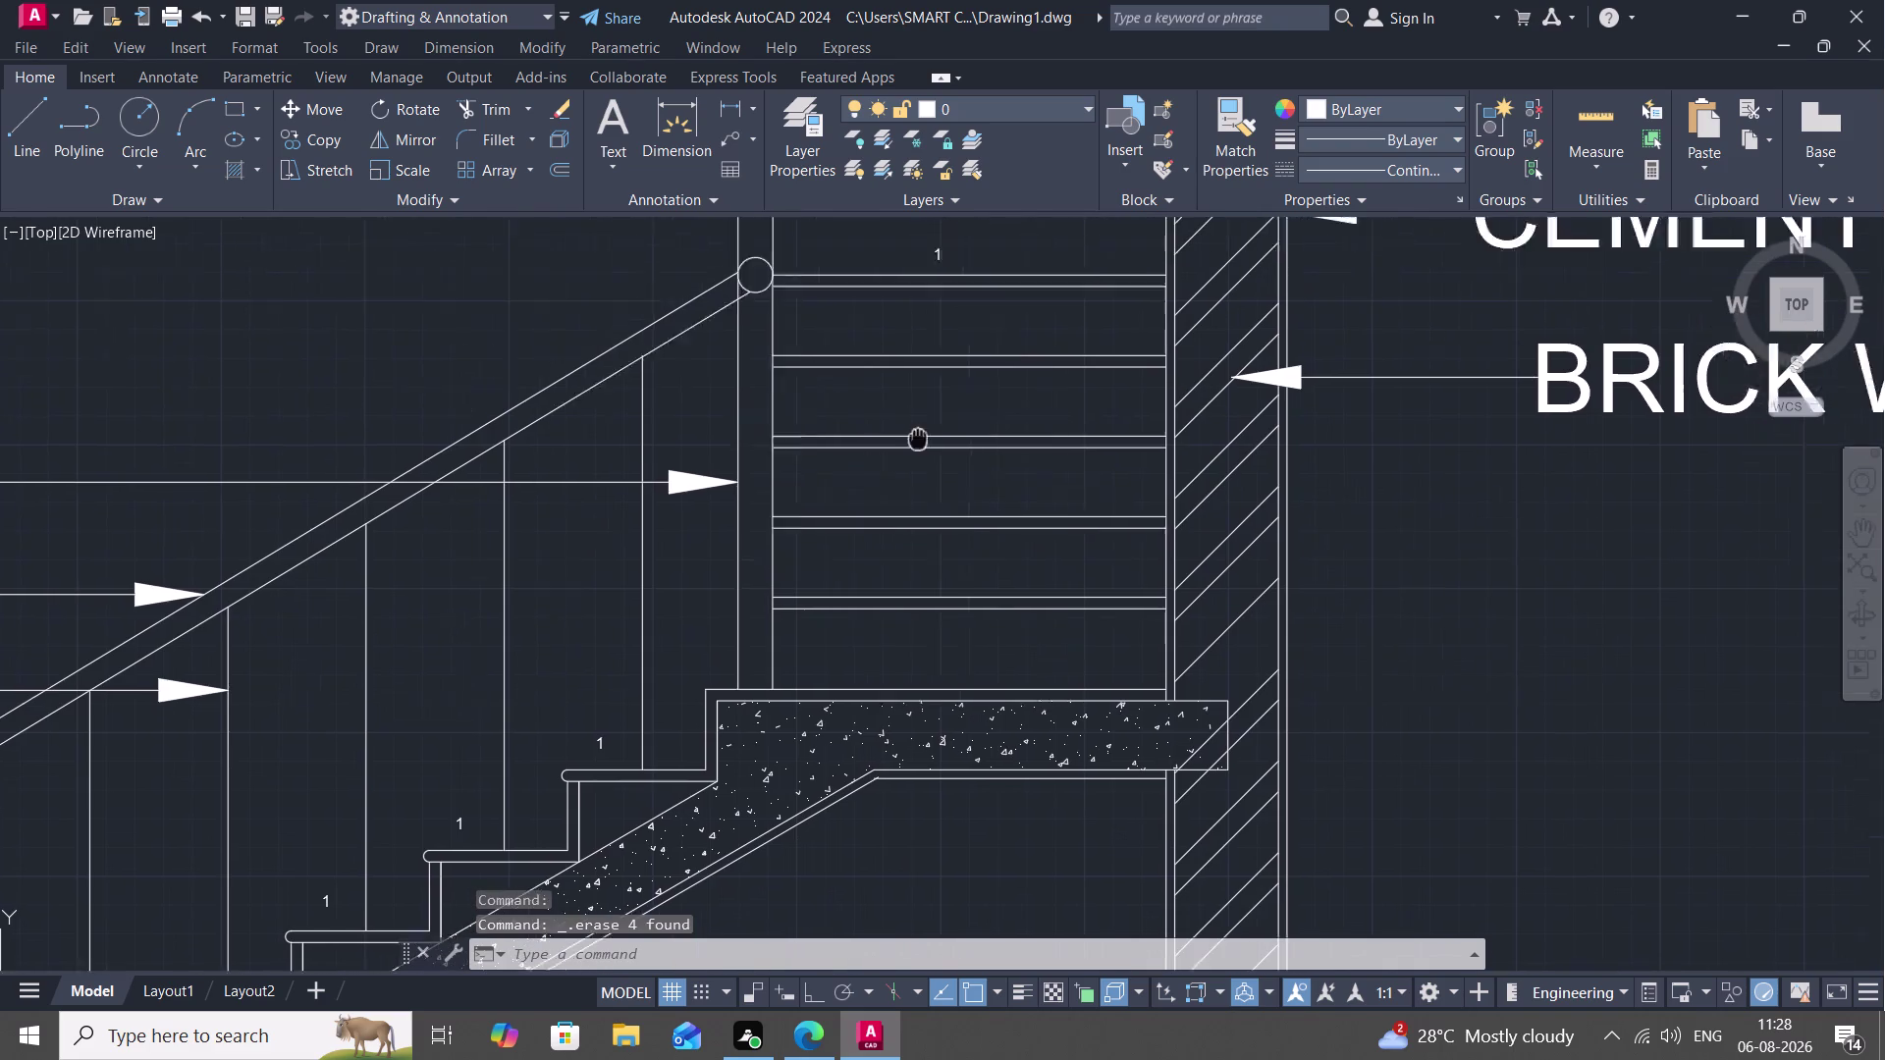
middle_drag(895, 509, 886, 546)
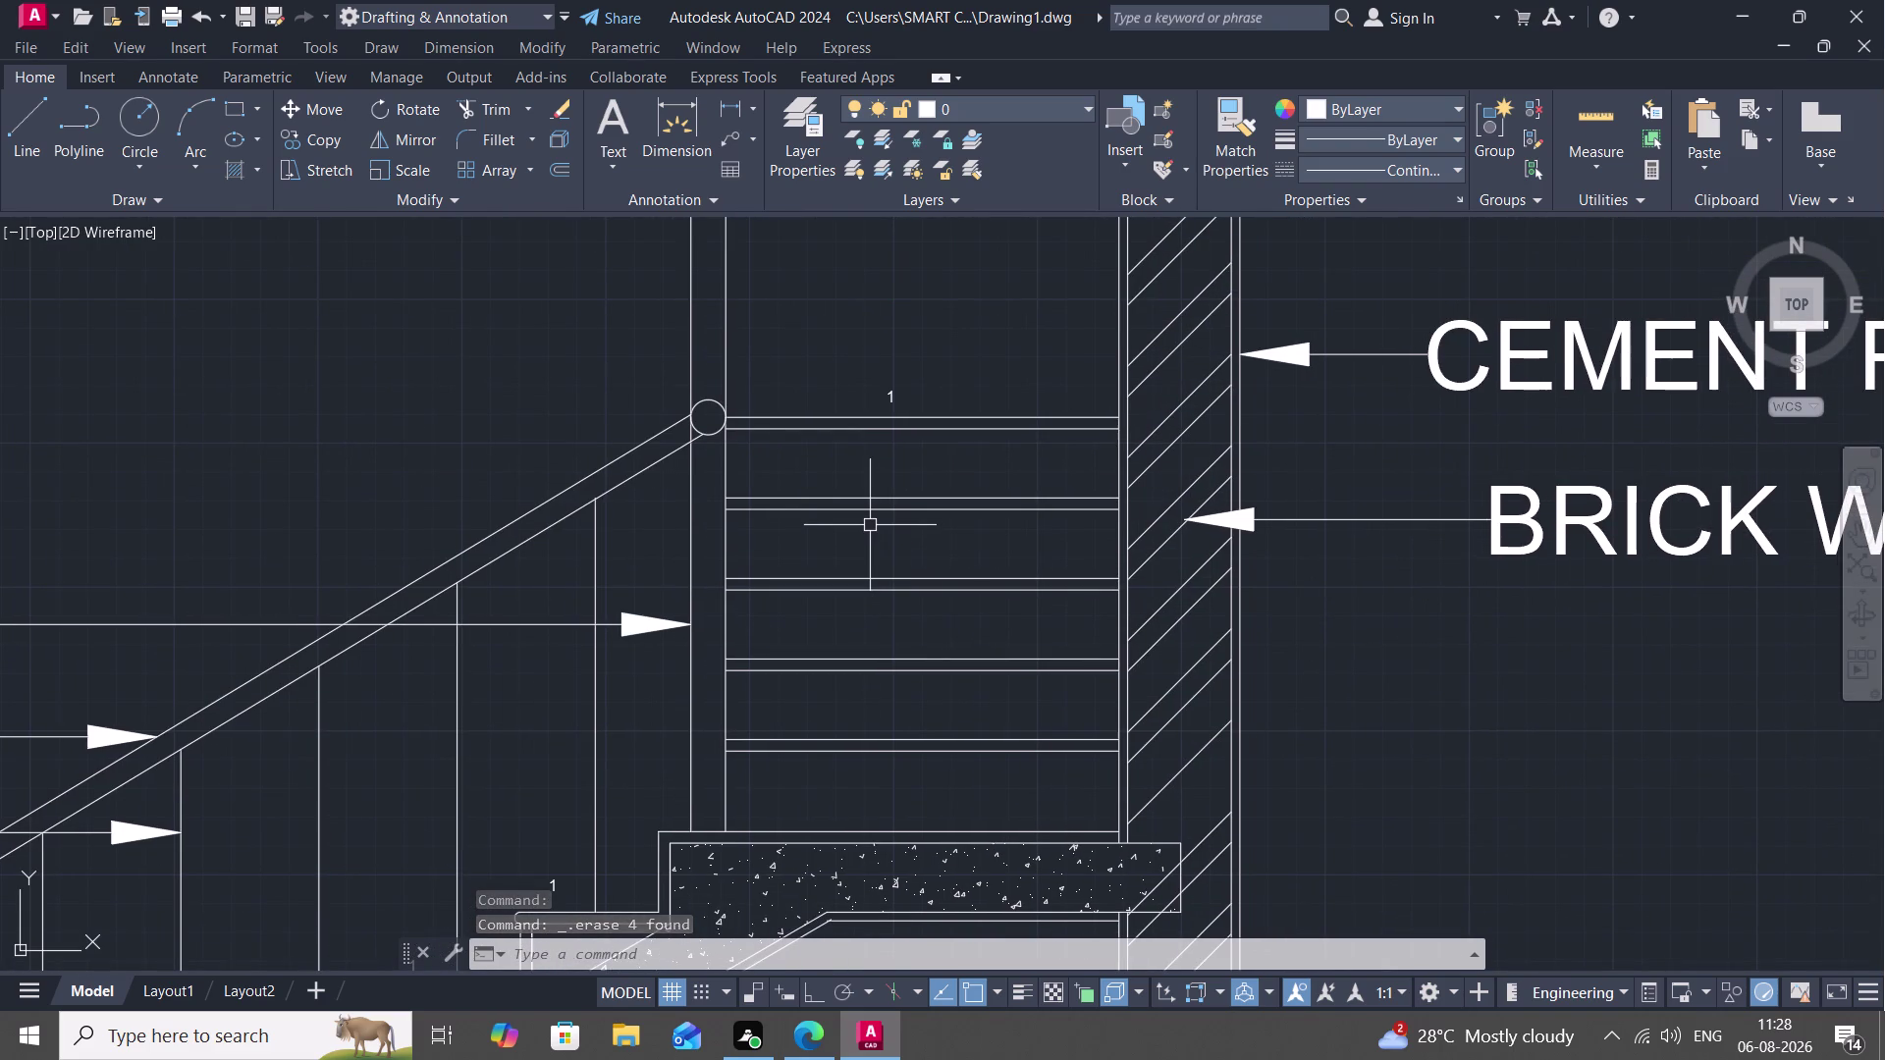
text(COL)
key(BackSpace)
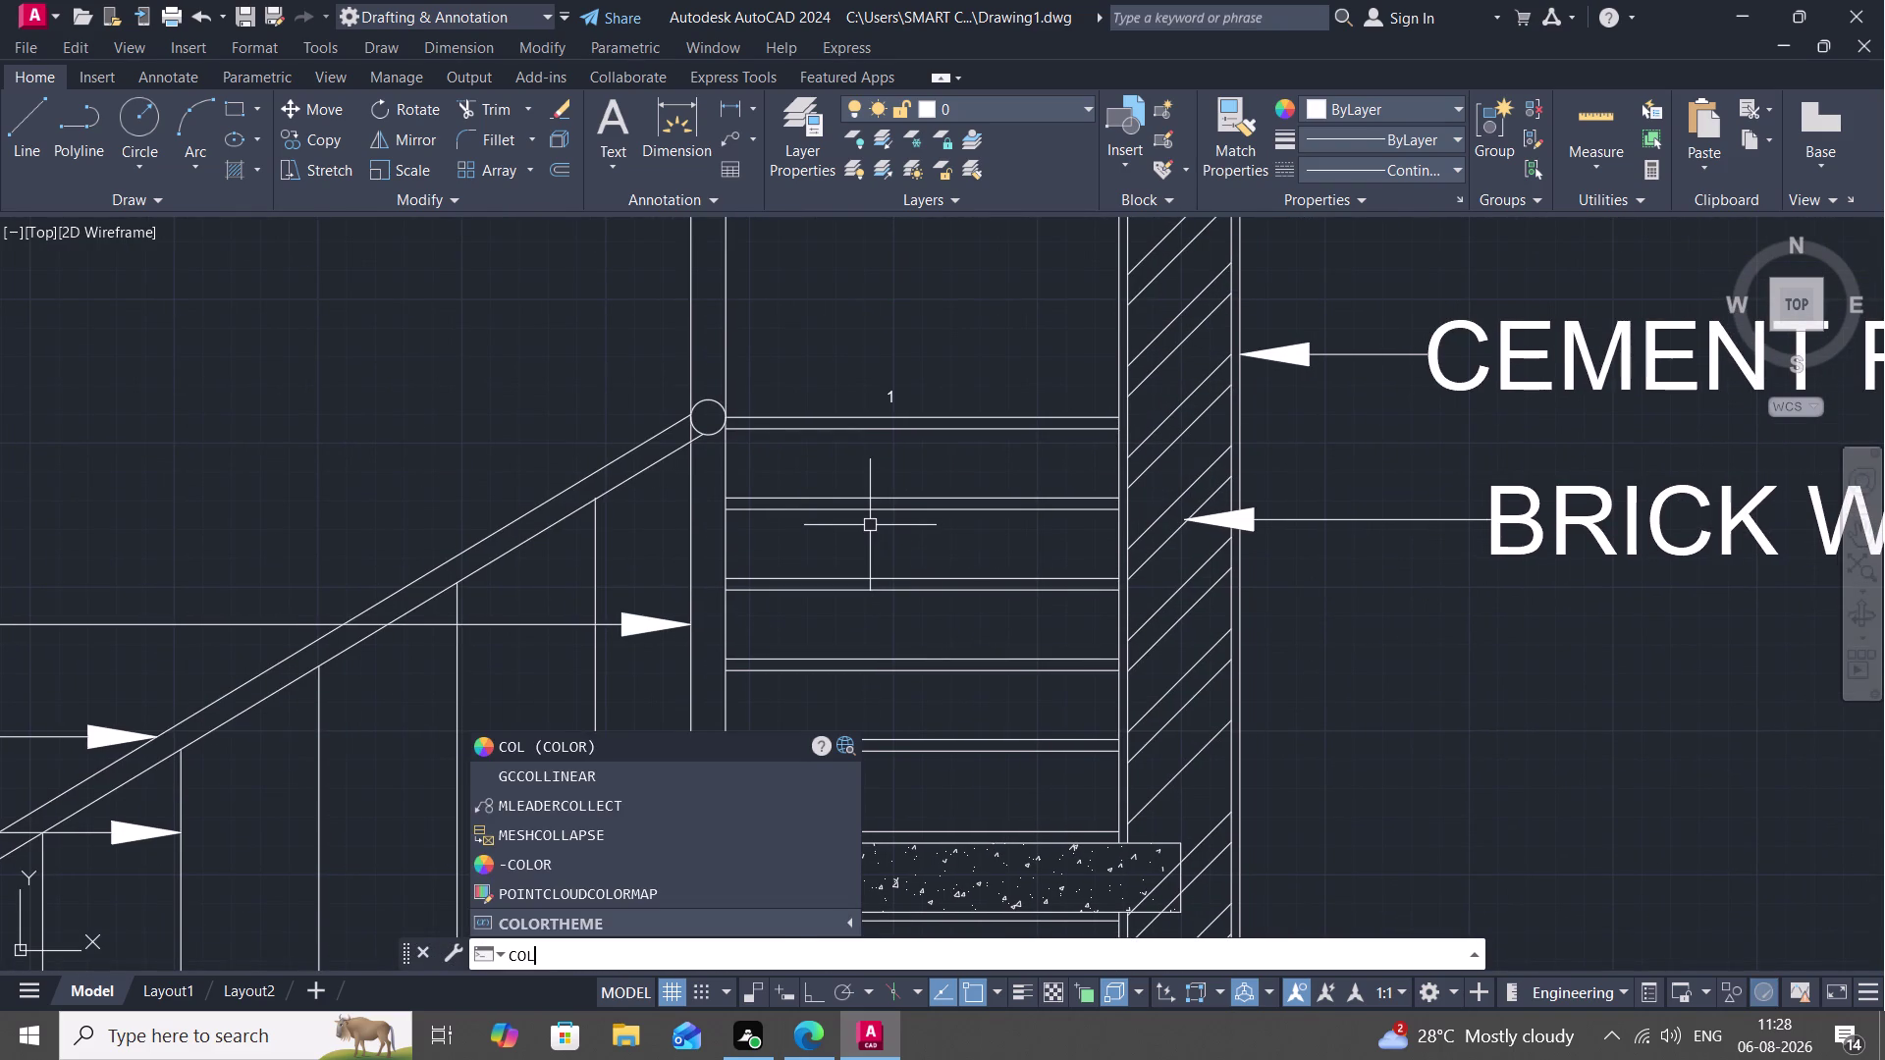
key(space)
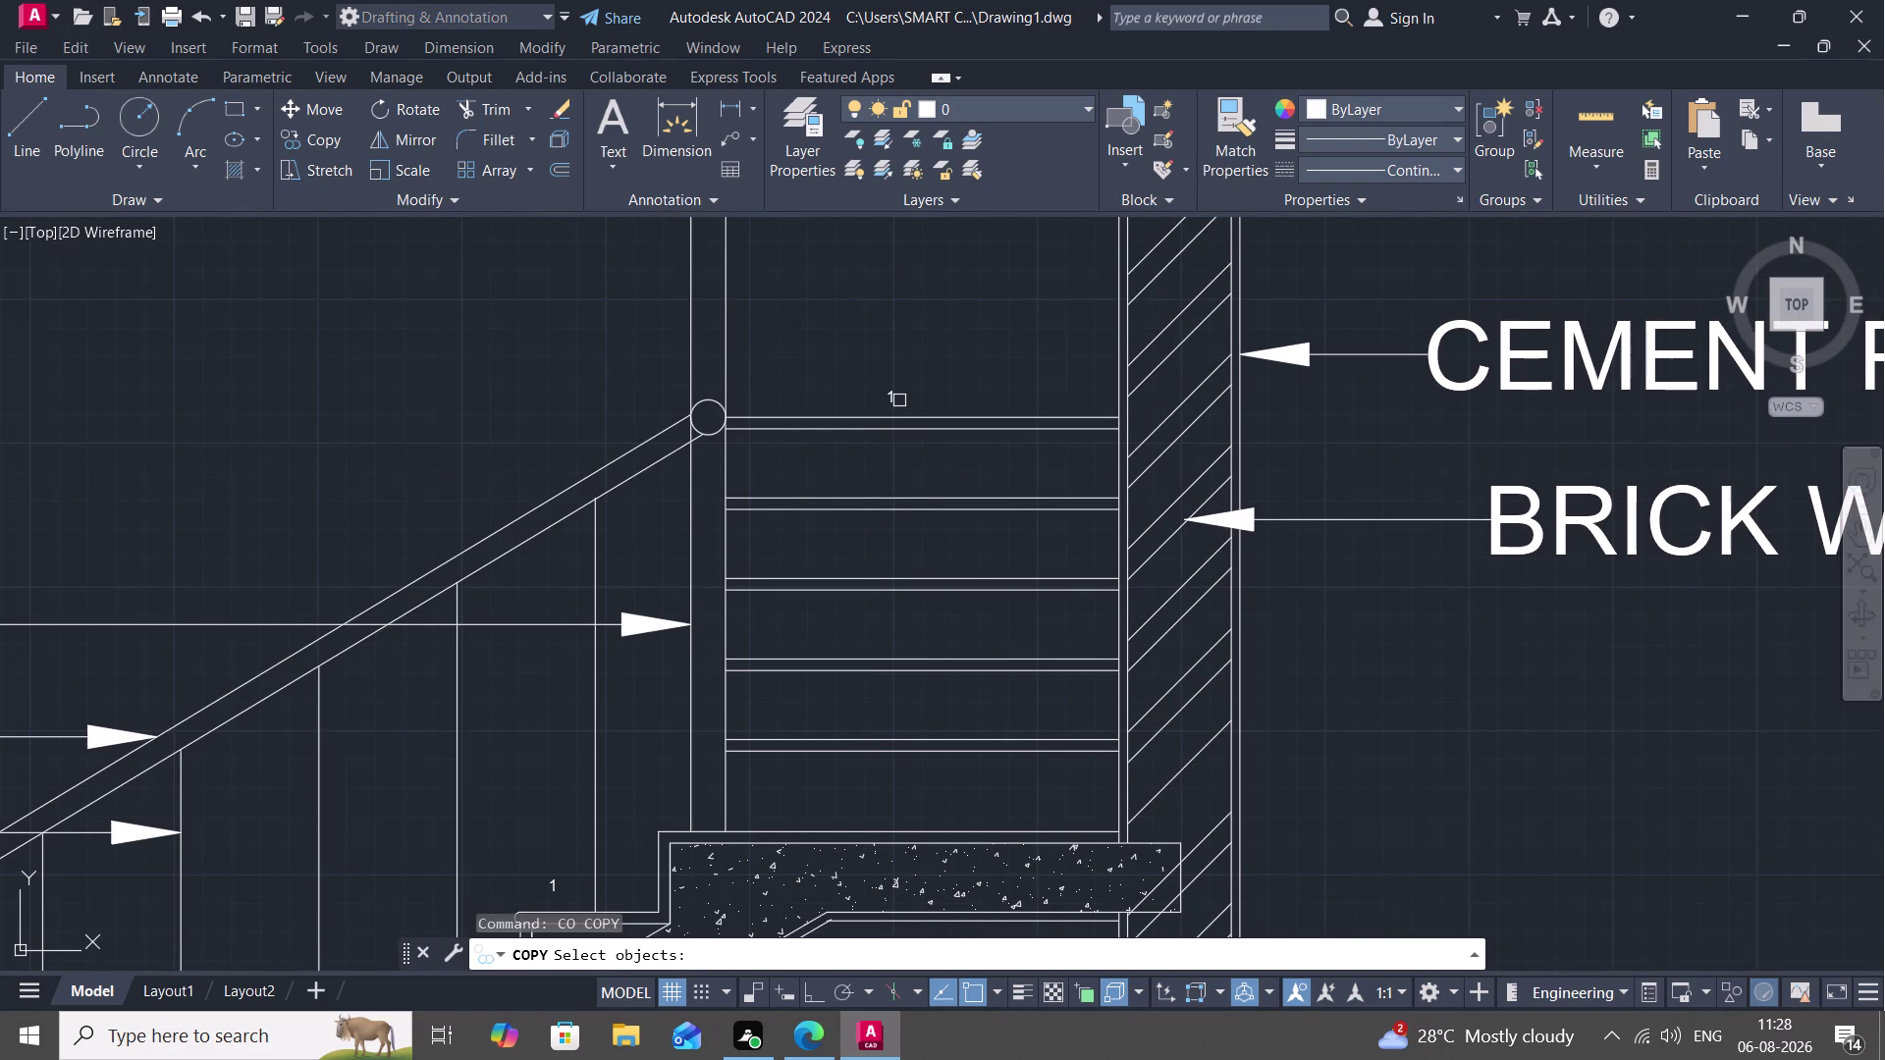
click(897, 400)
right_click(897, 400)
click(896, 400)
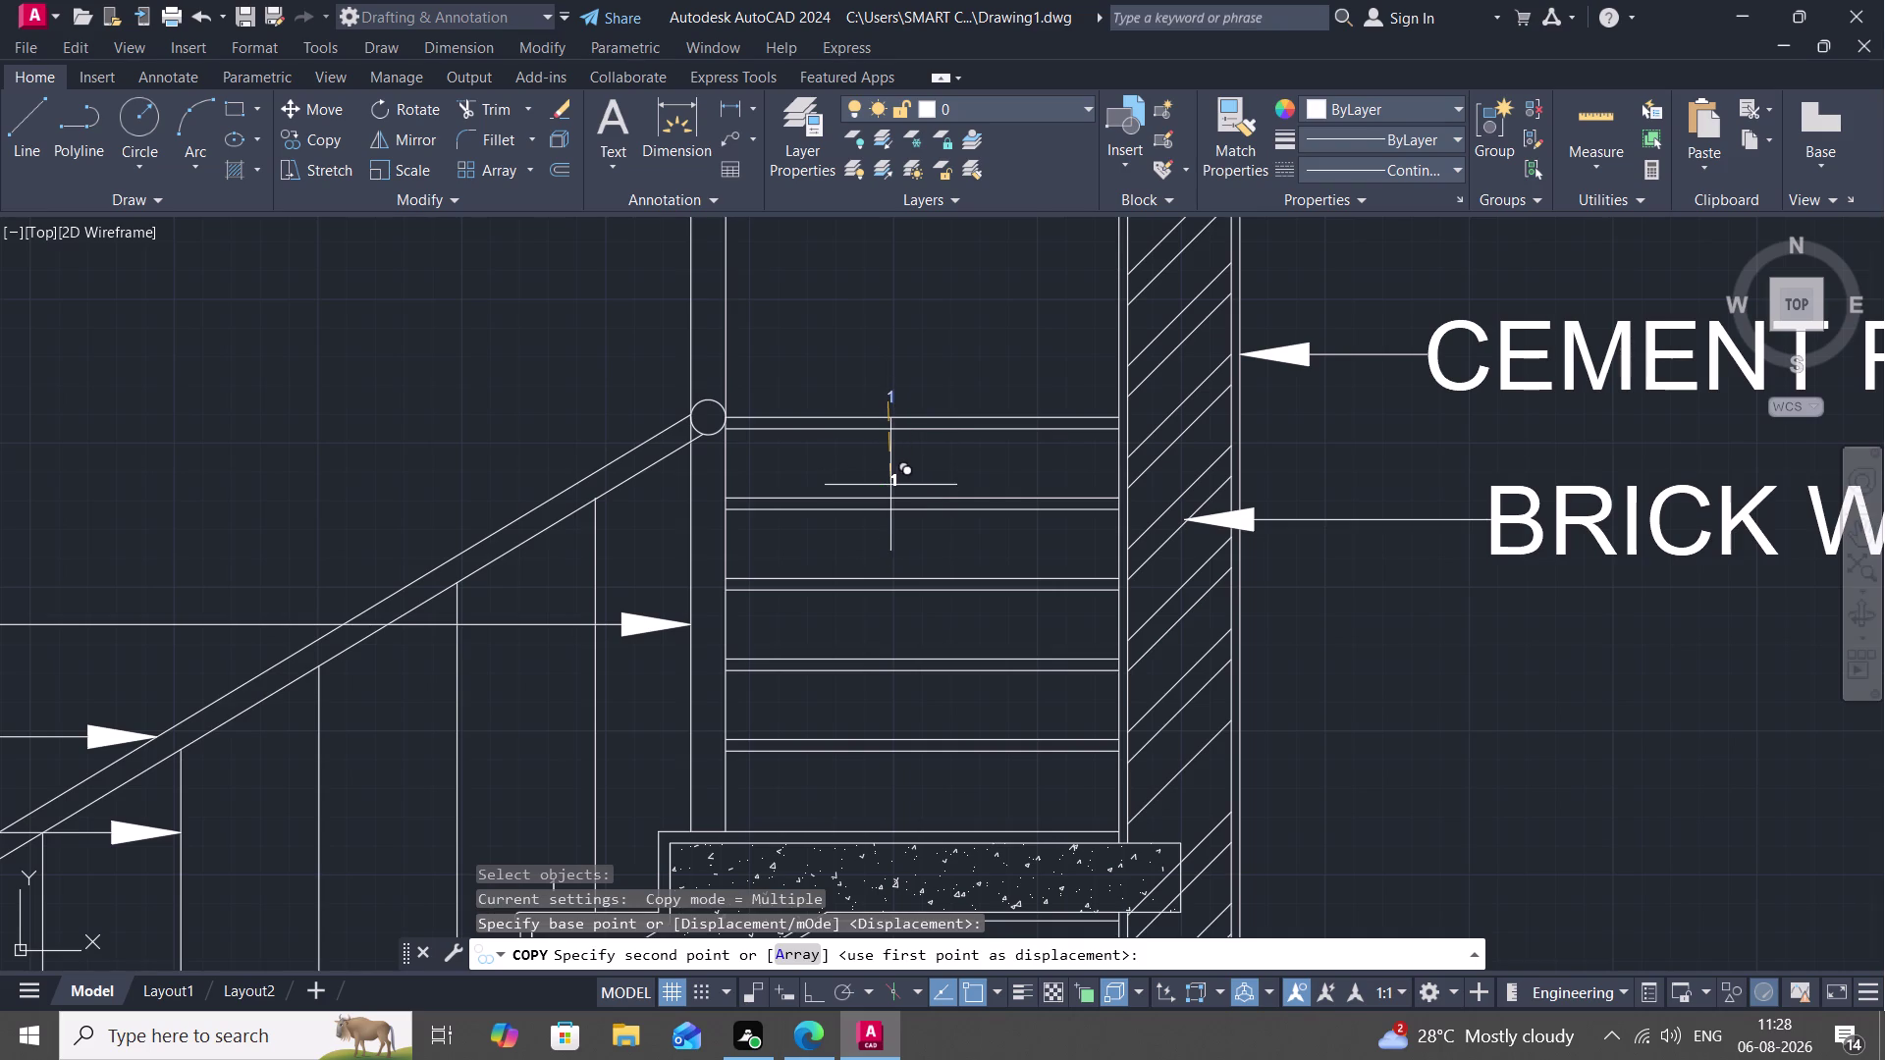
click(891, 476)
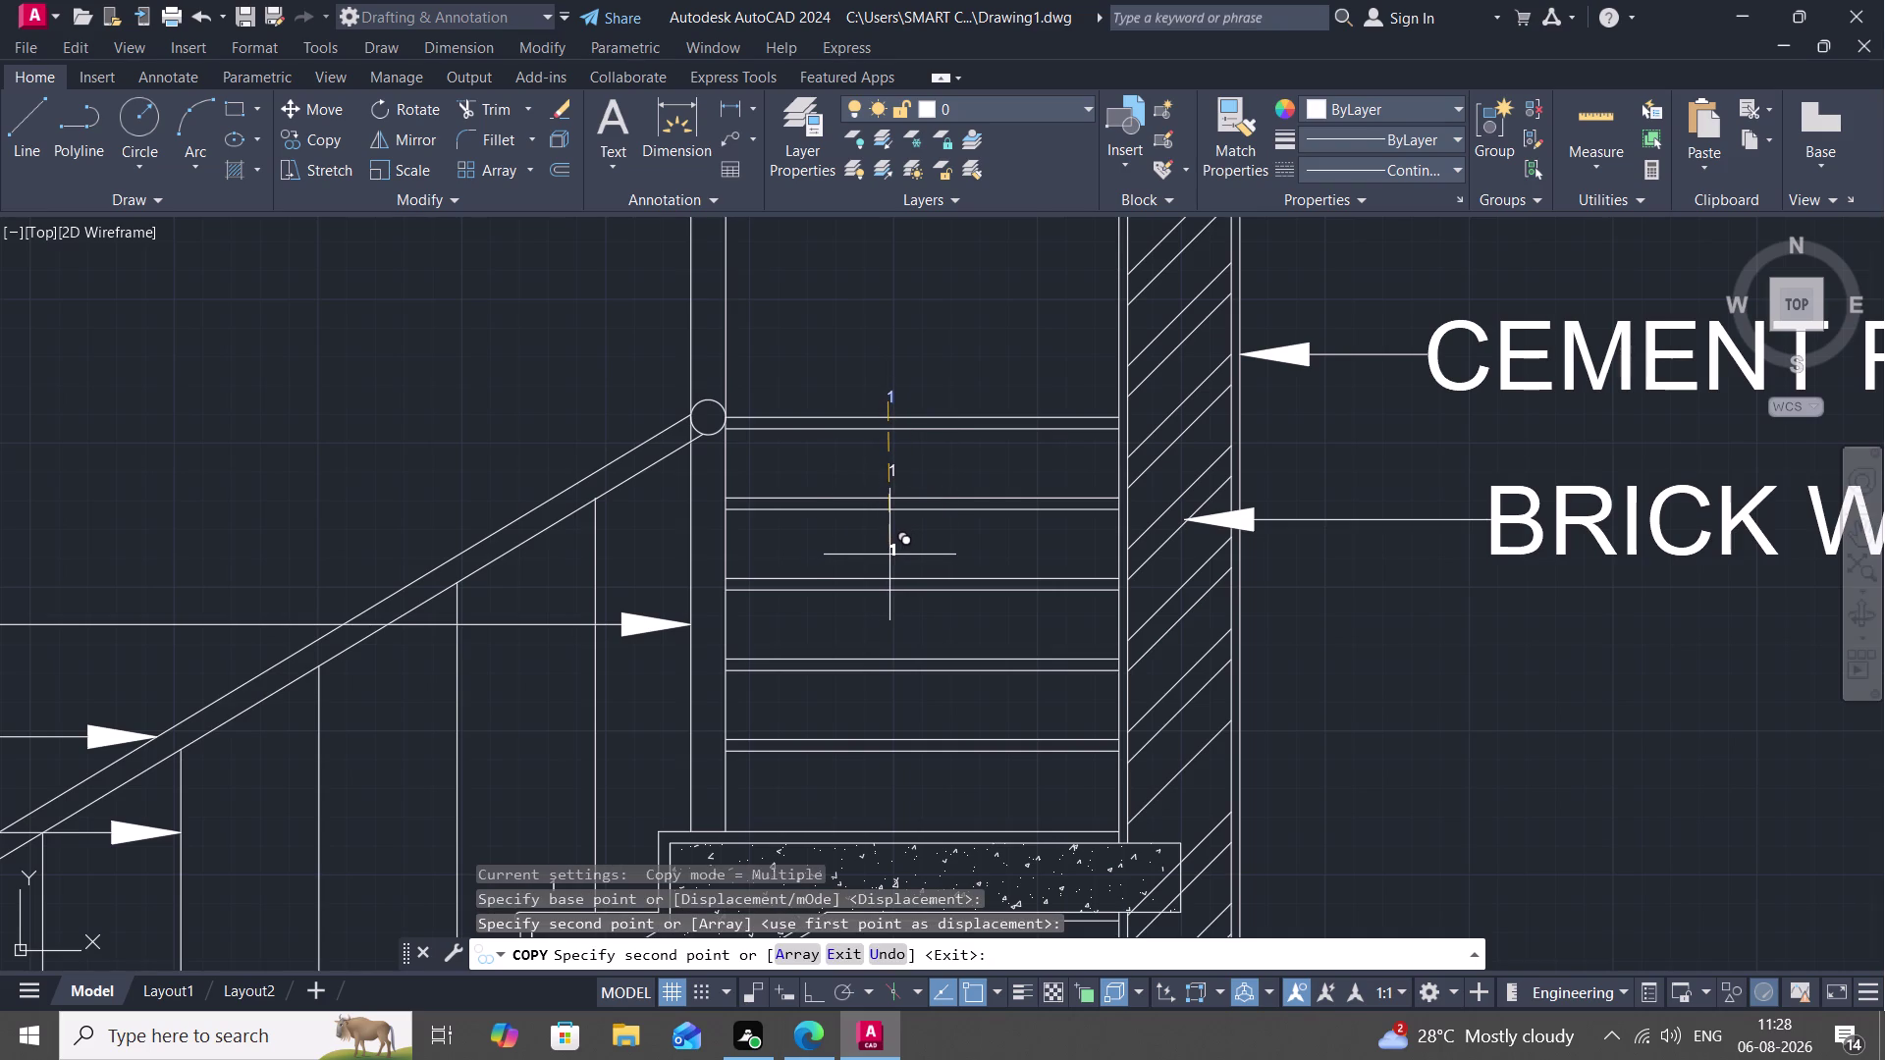
click(891, 555)
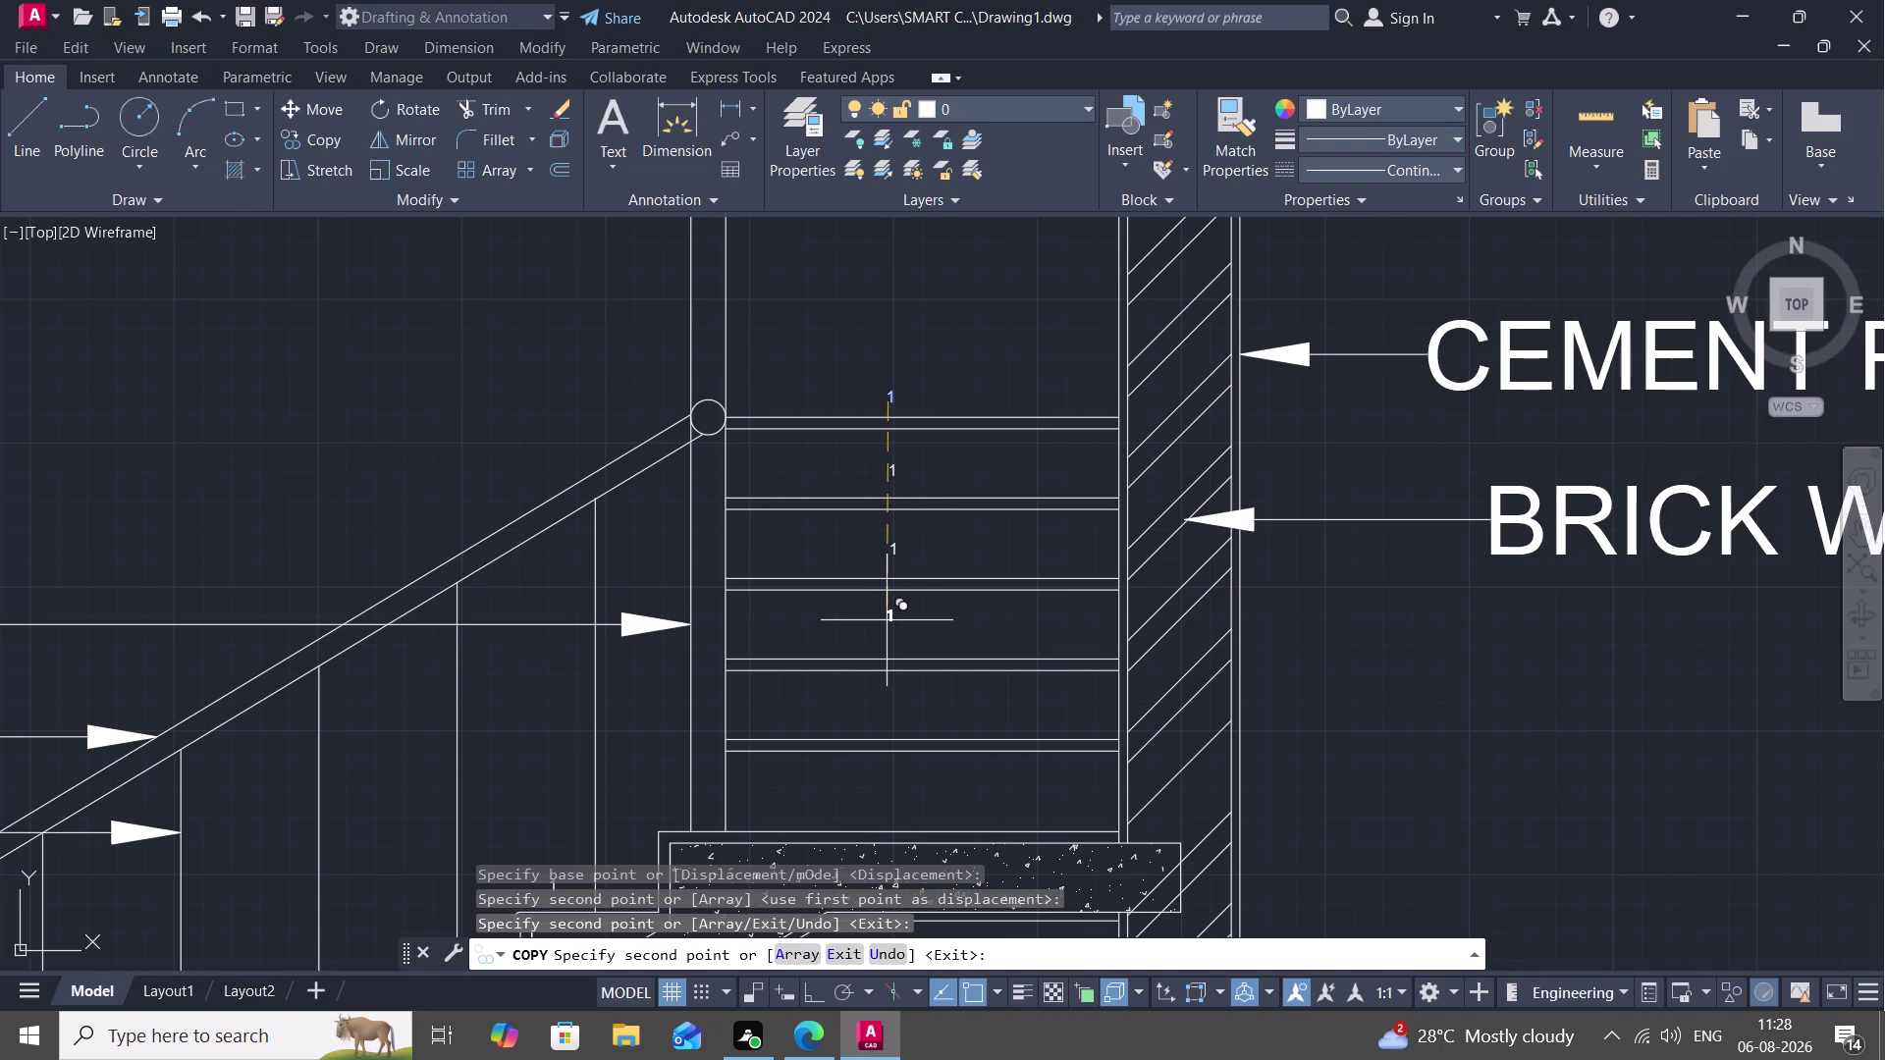
With Ortho on, add three more copies straight down to the lowest landing step.
key(F8)
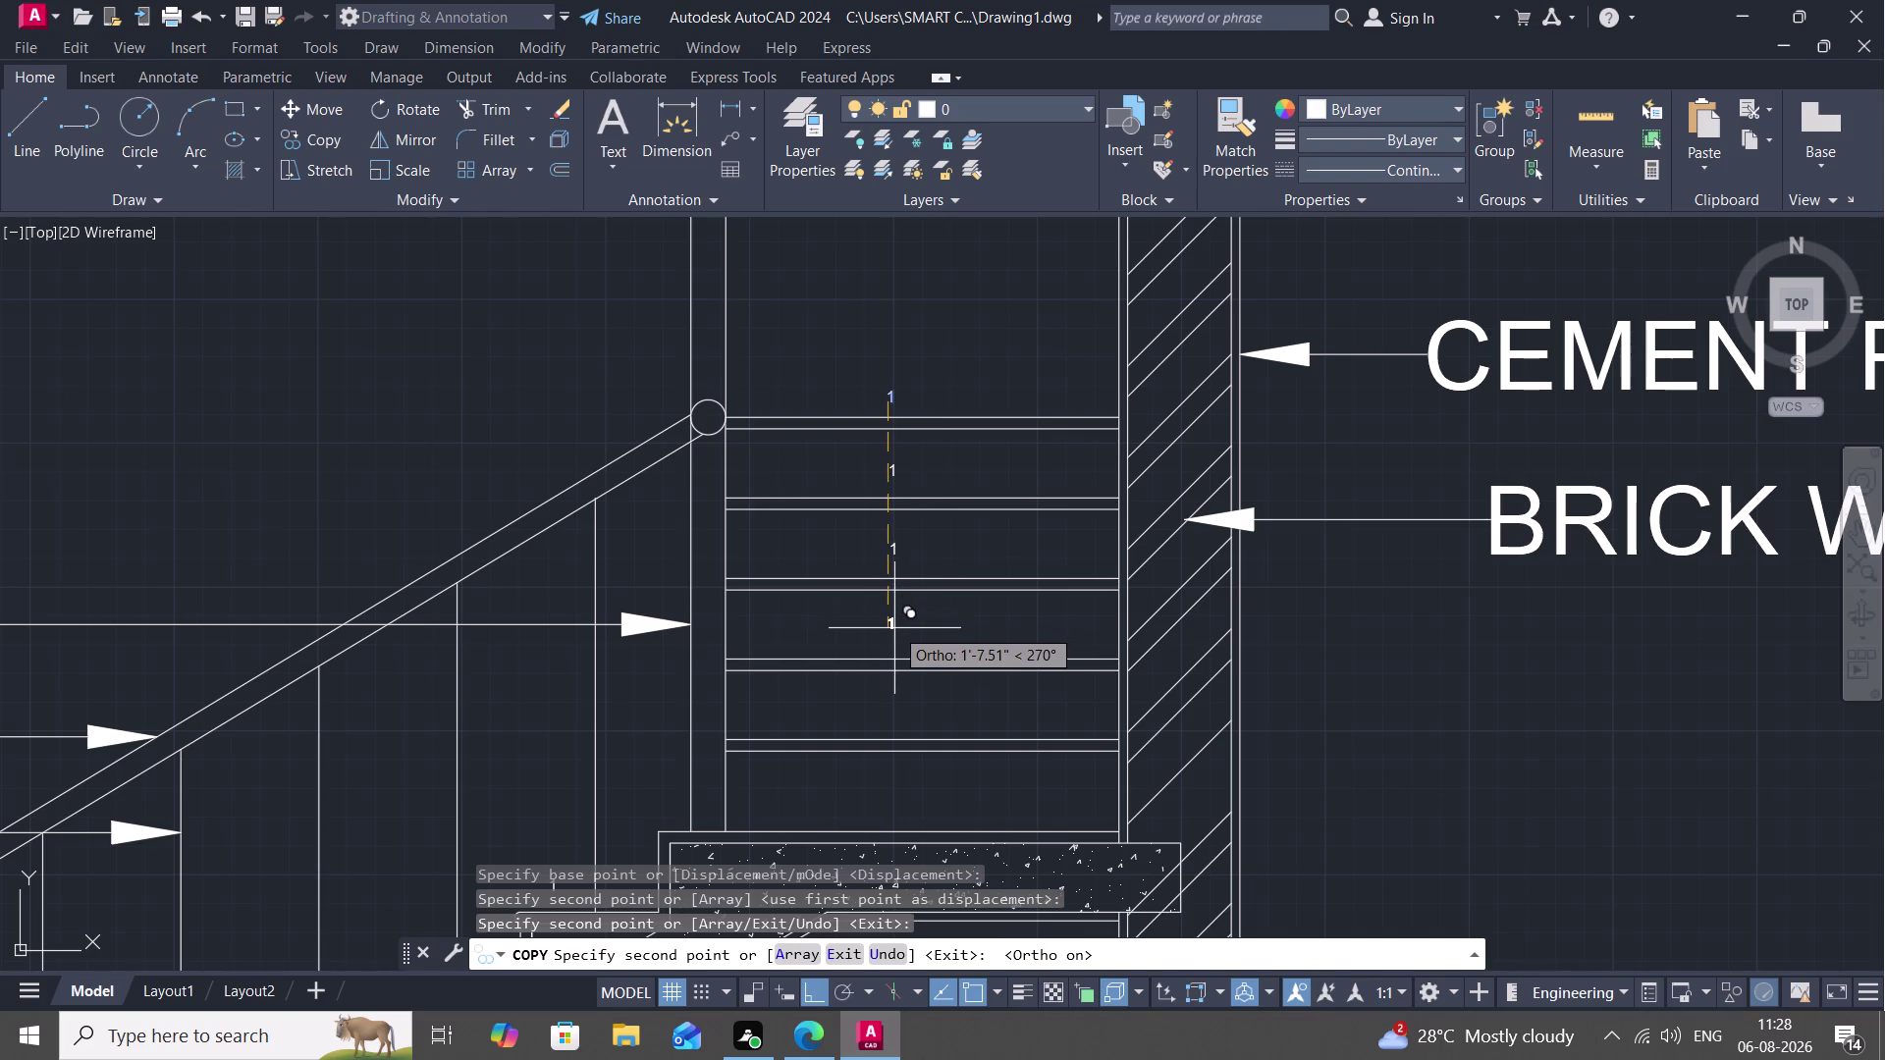
click(894, 628)
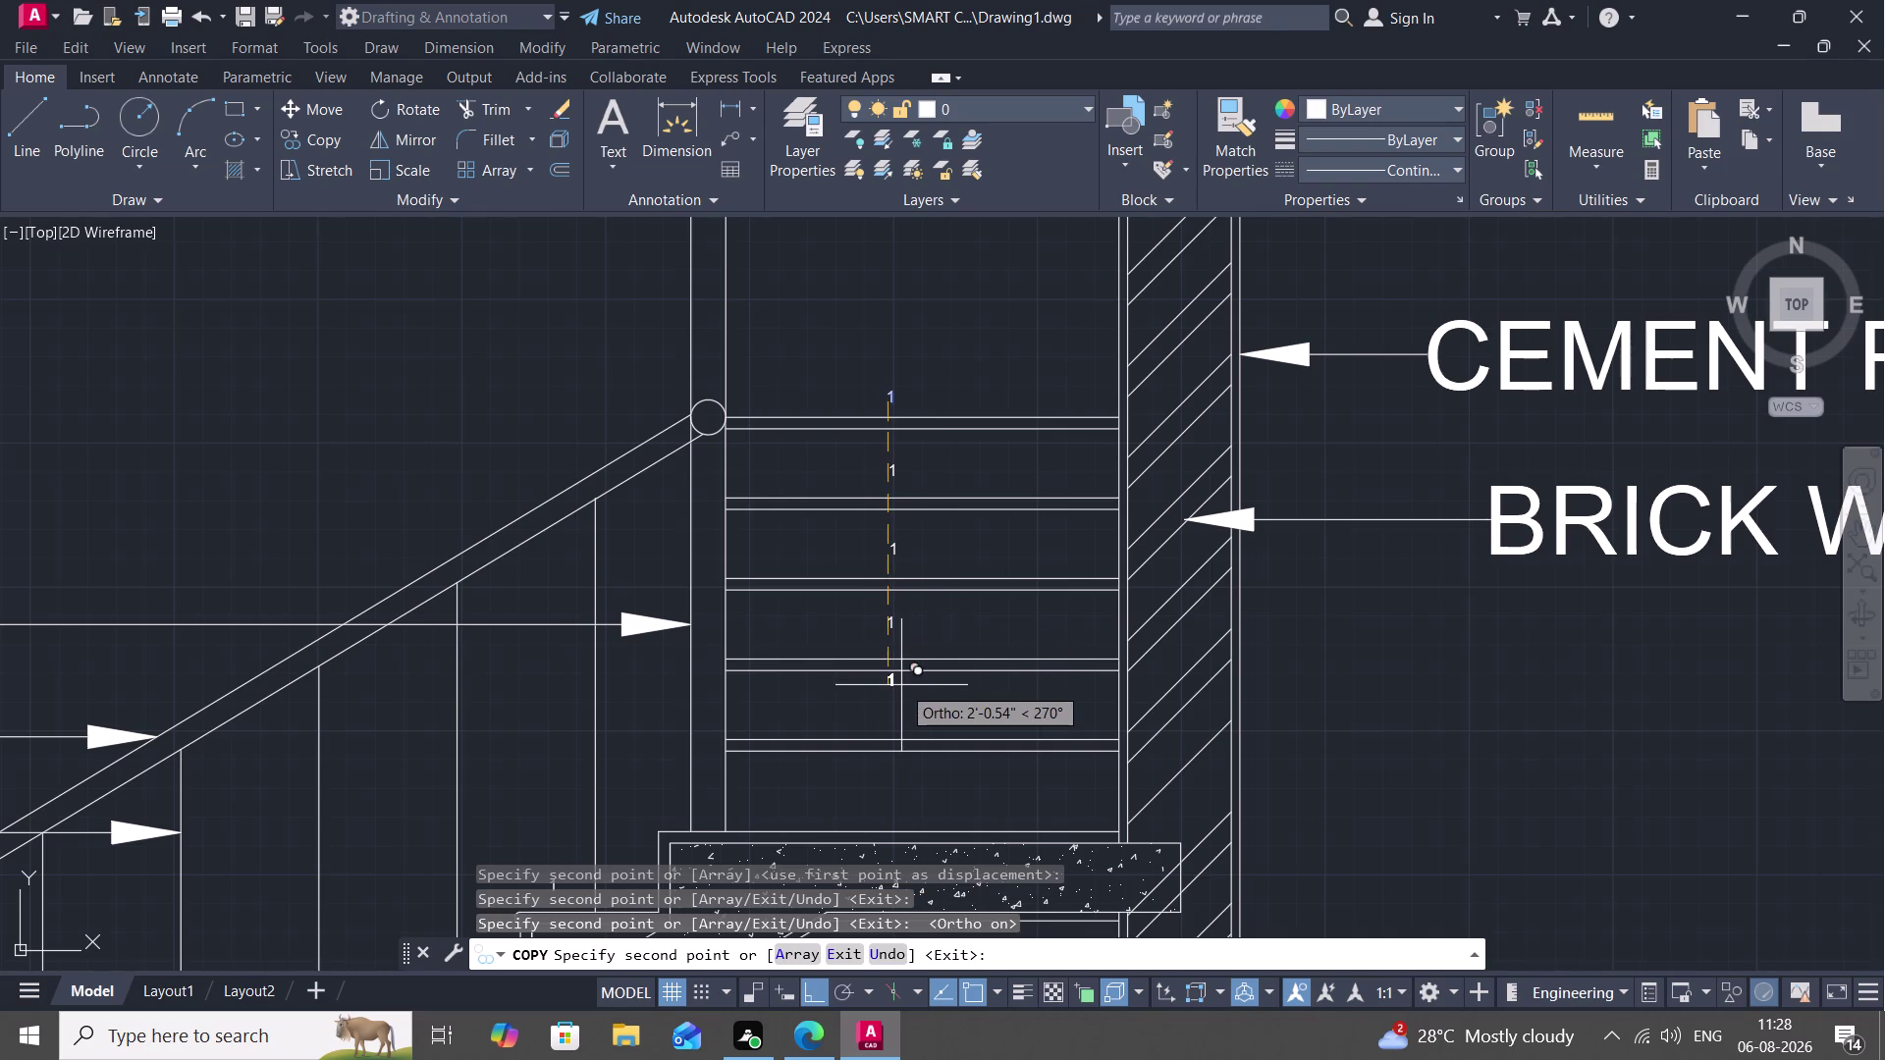
click(896, 710)
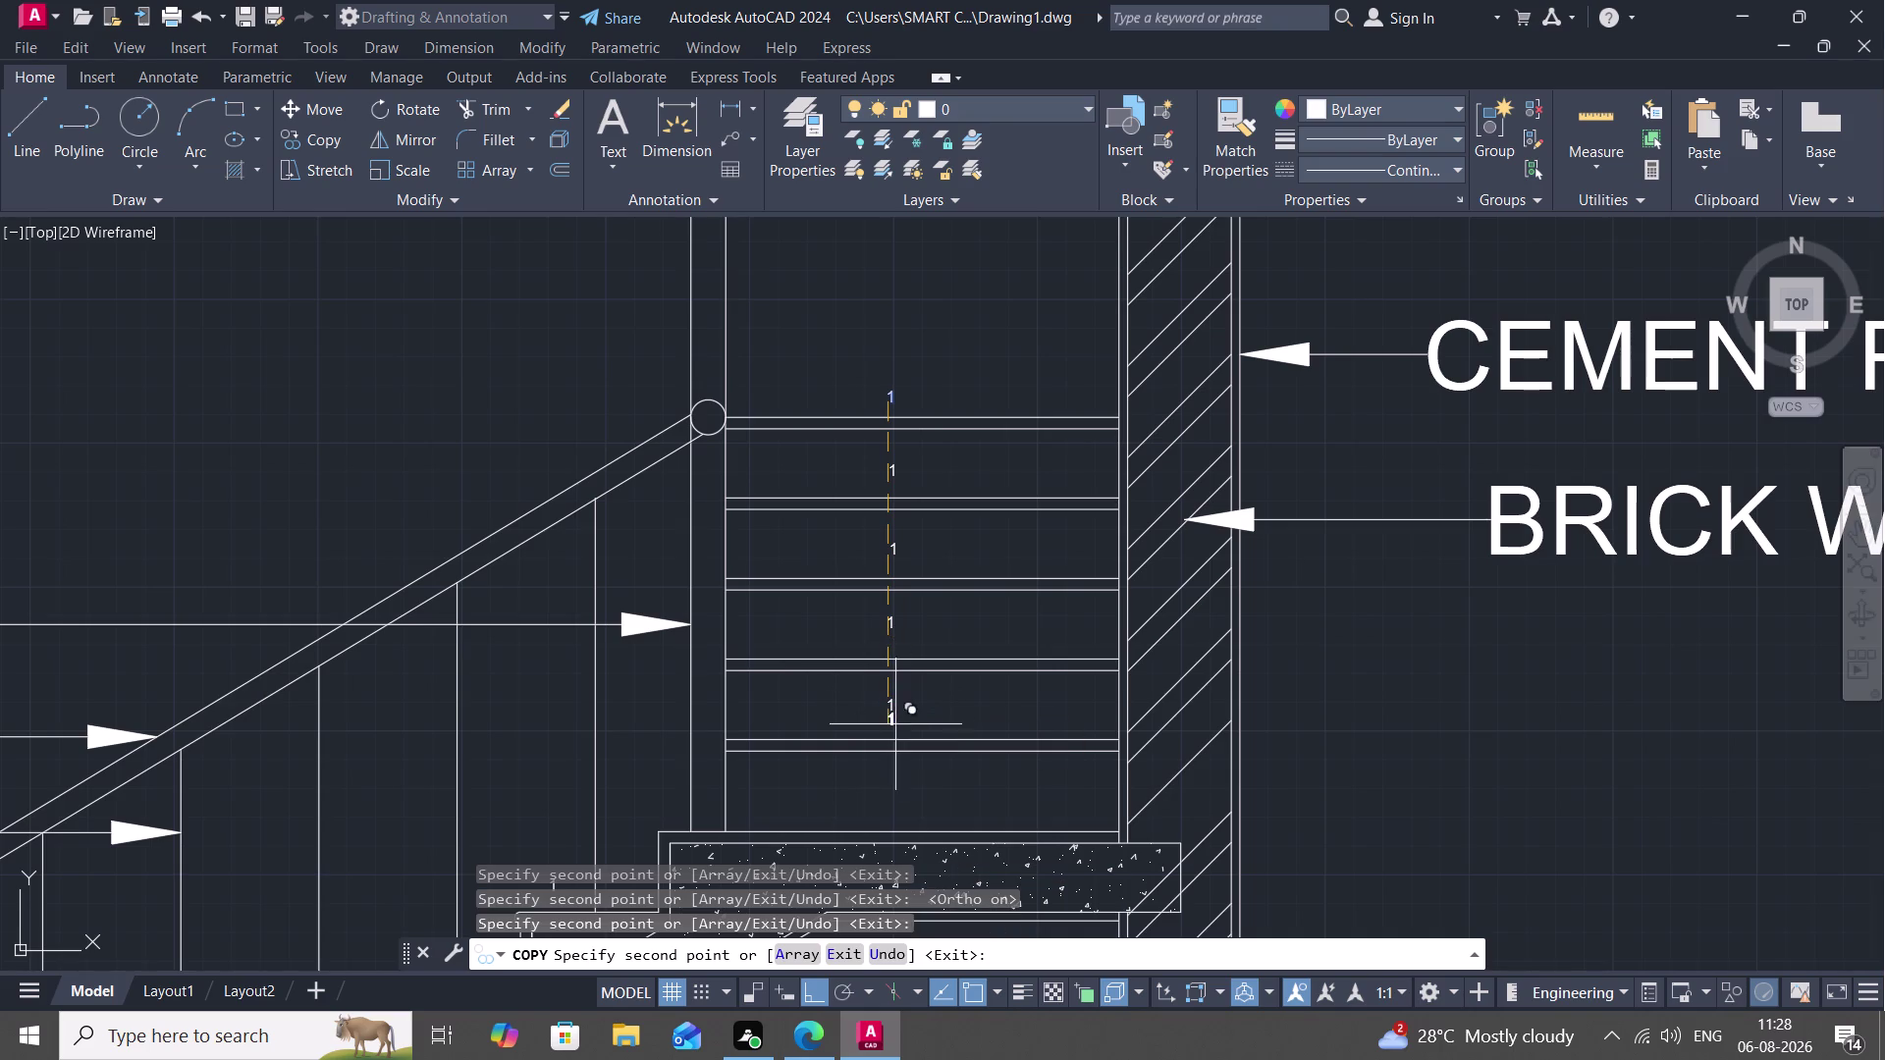
click(890, 788)
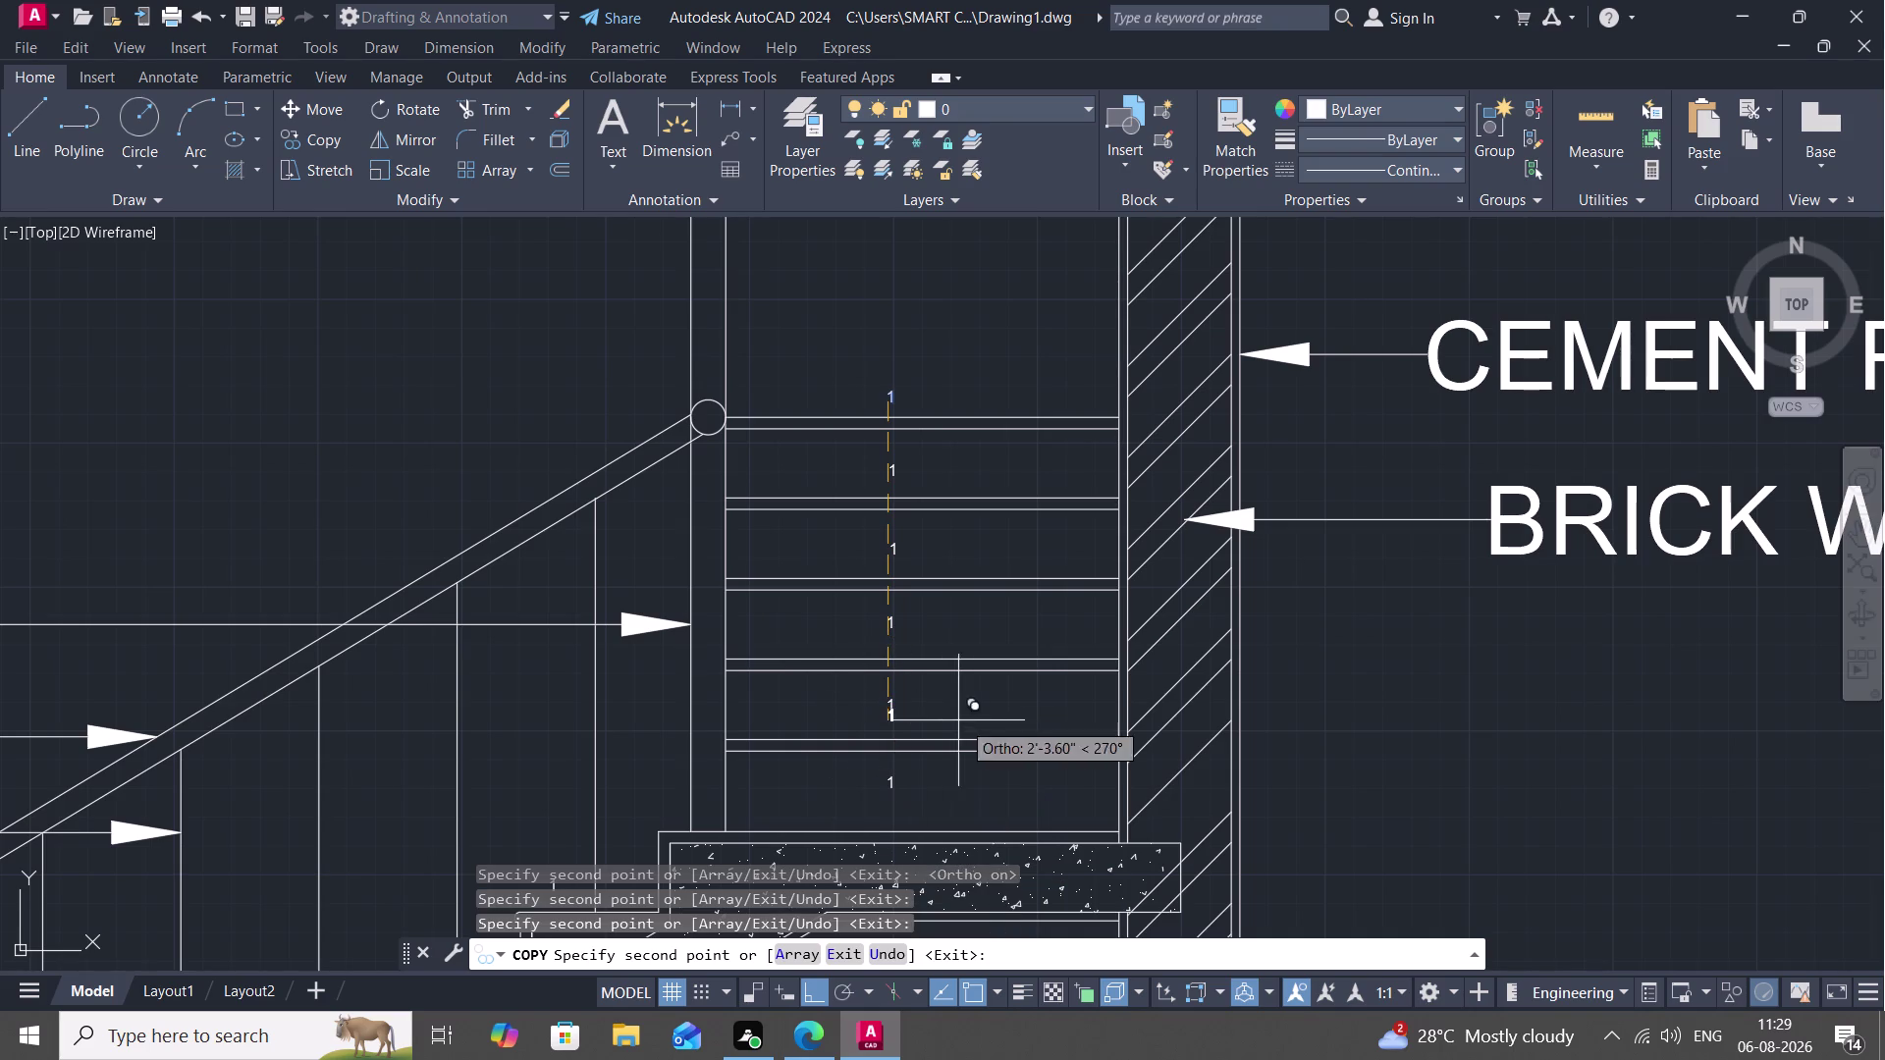
key(Escape)
Start an OFFSET with a 1" distance.
scroll(down, 3)
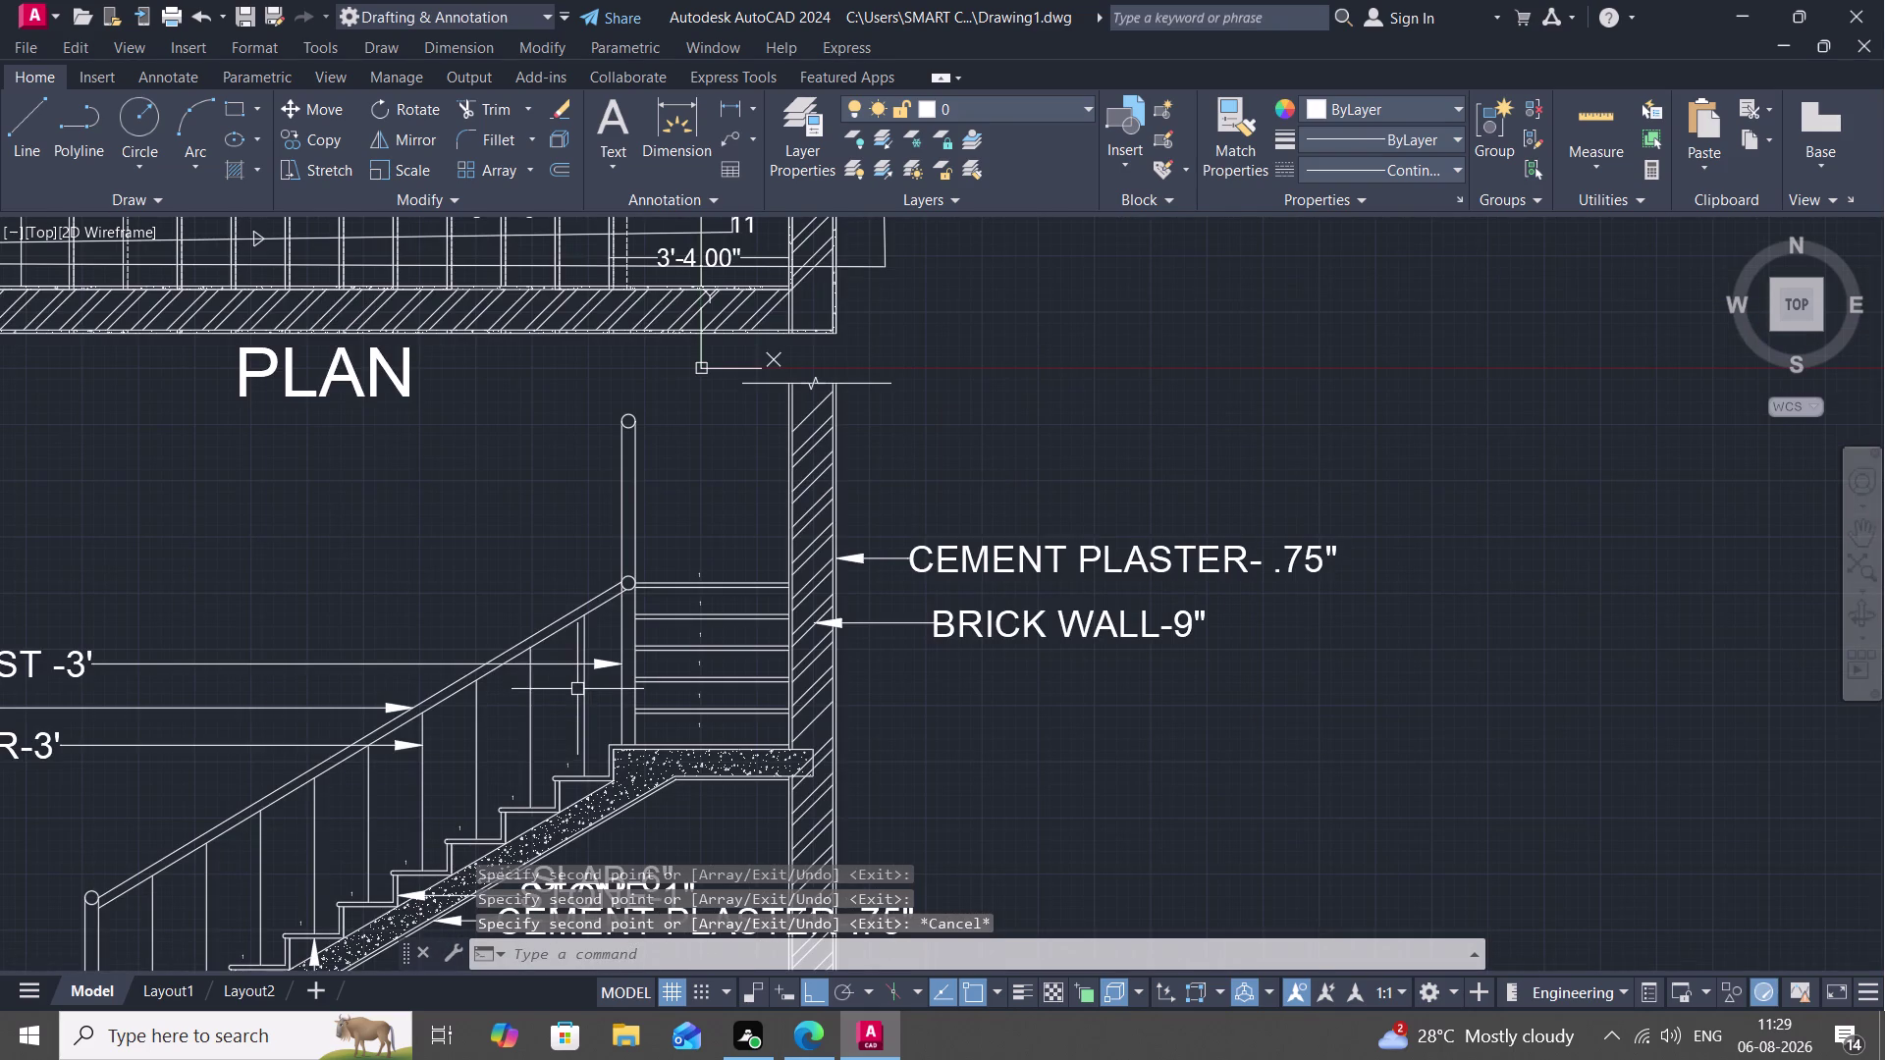
text(O)
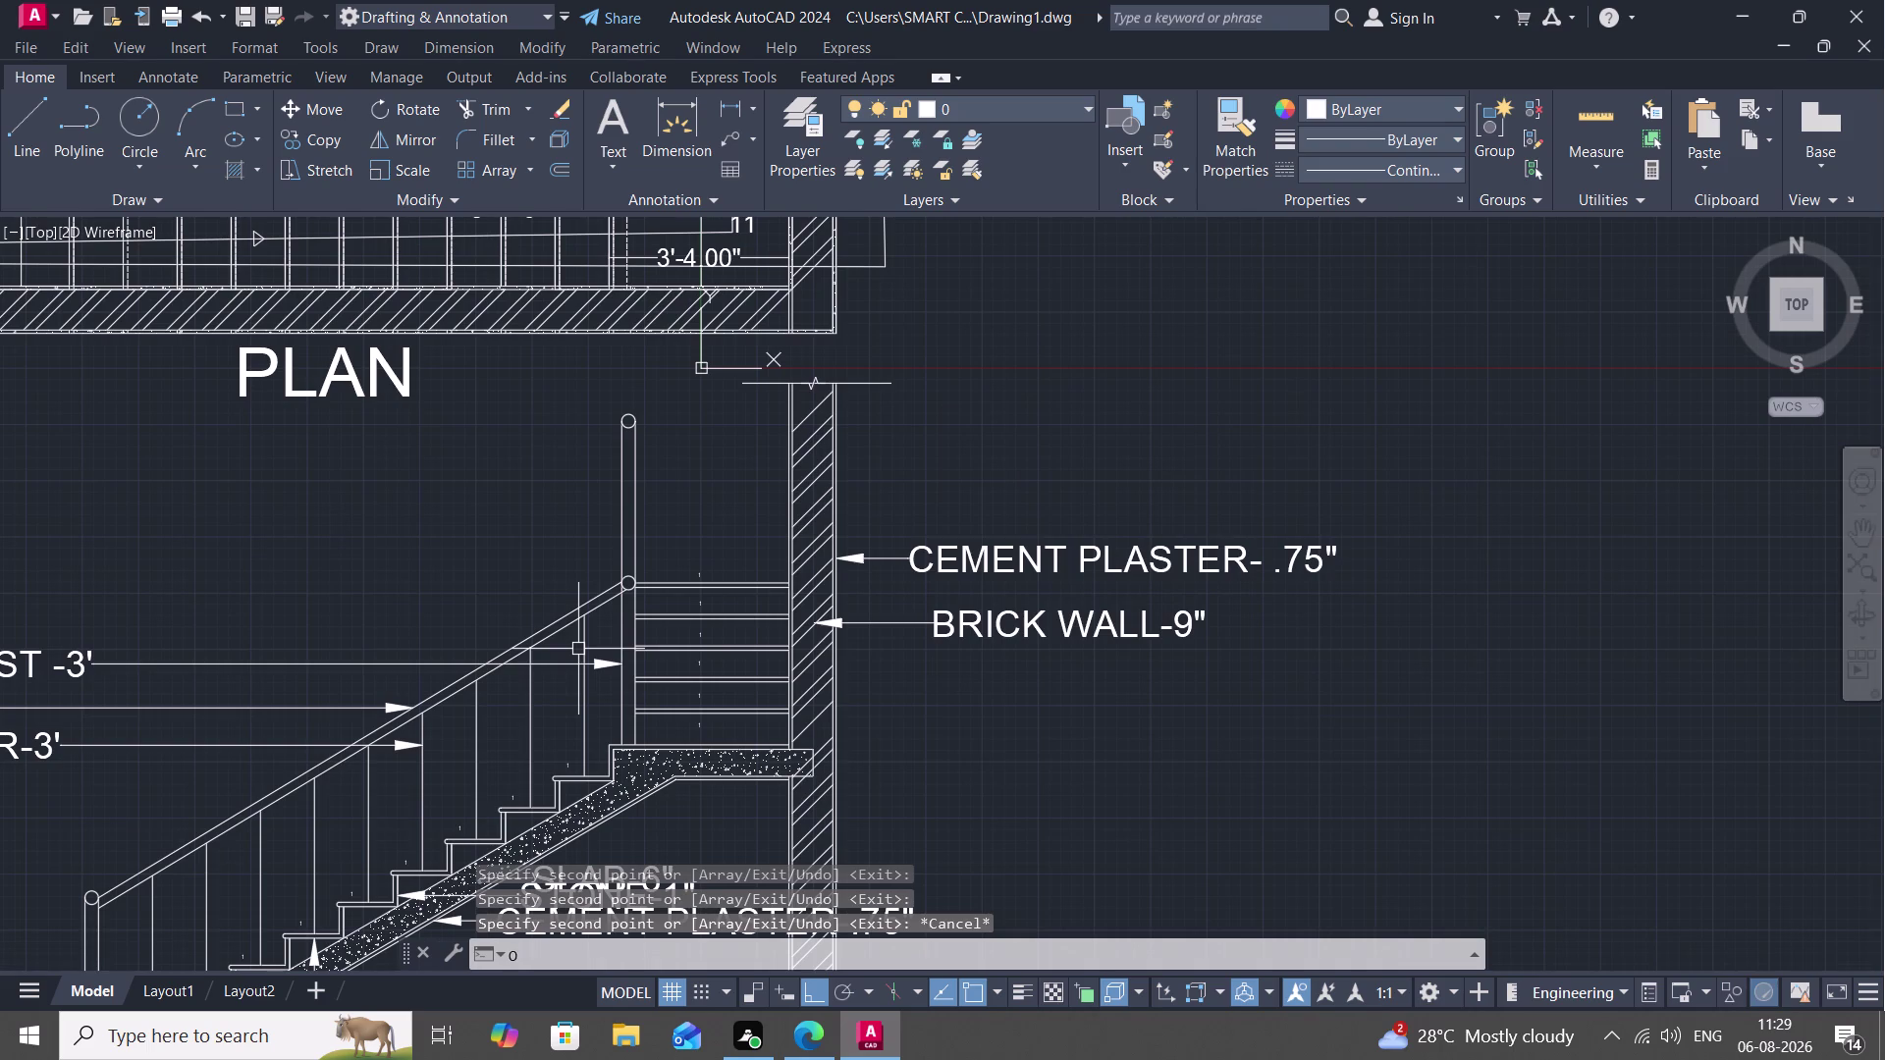
key(space)
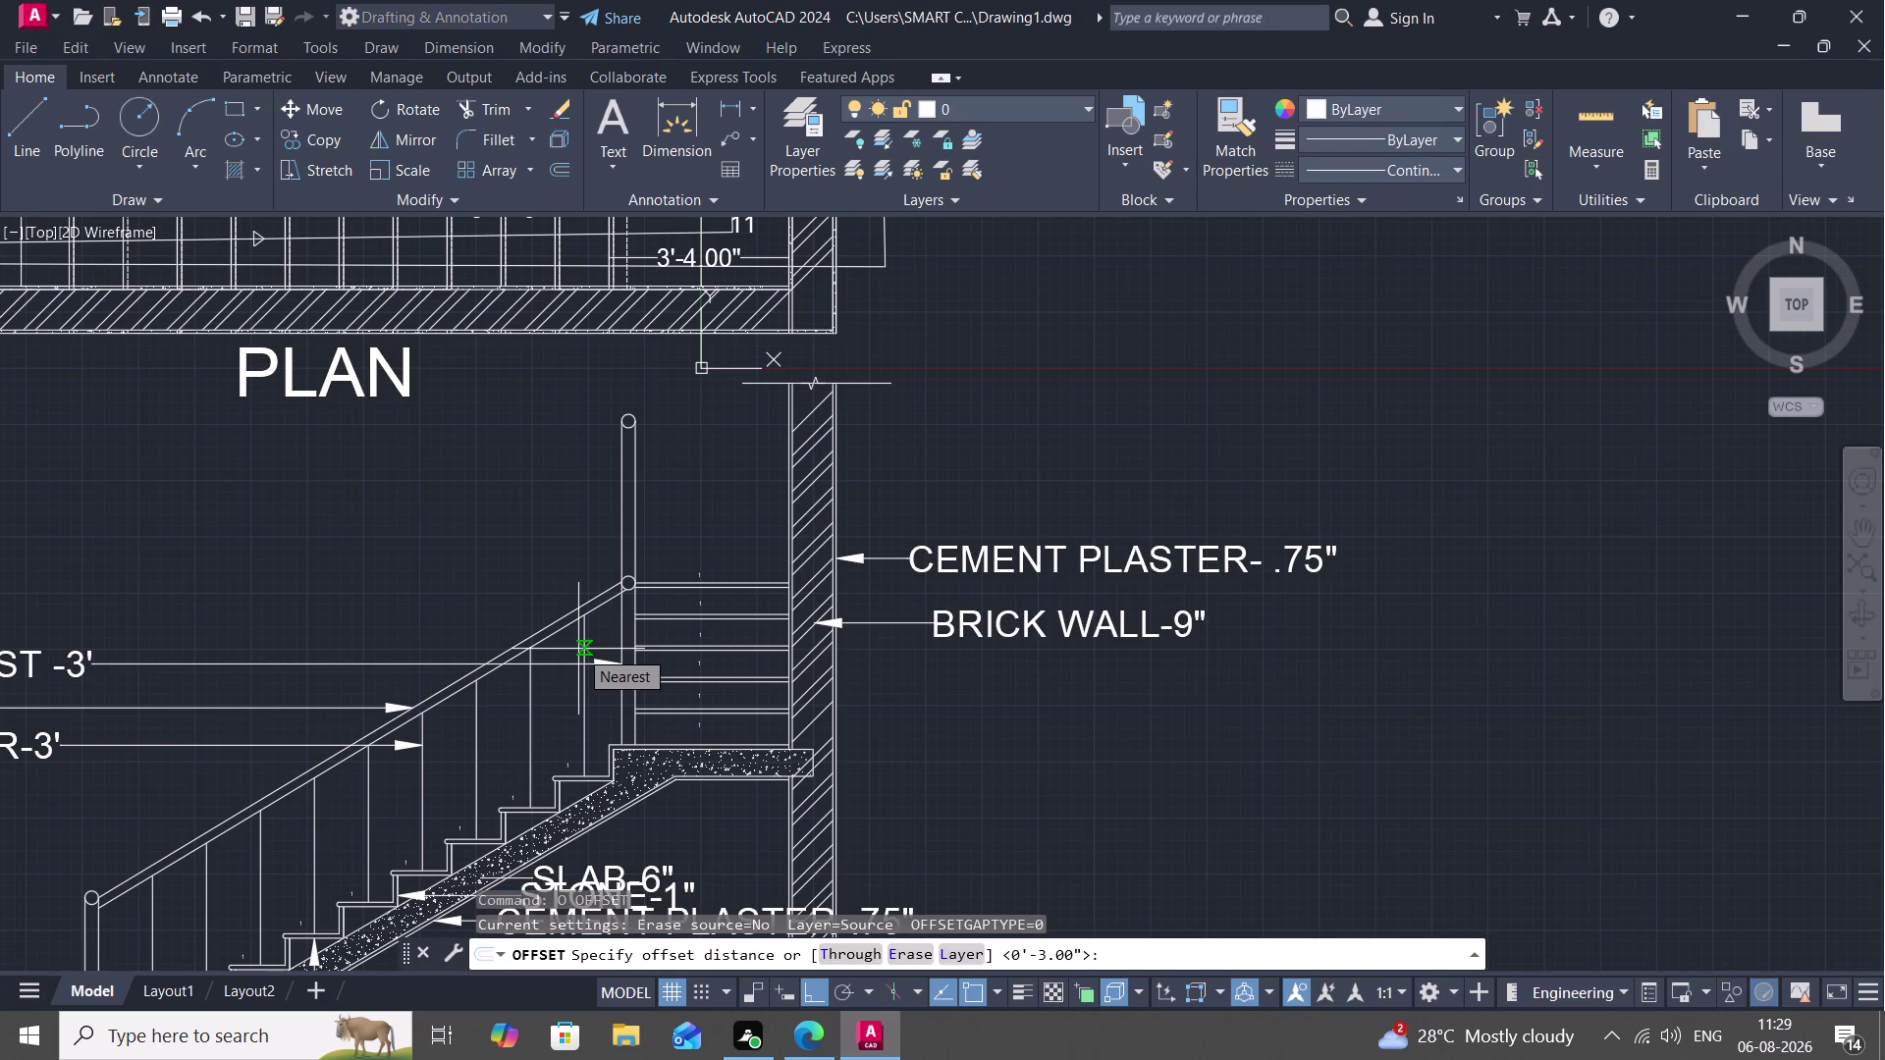
key(1)
text(")
key(space)
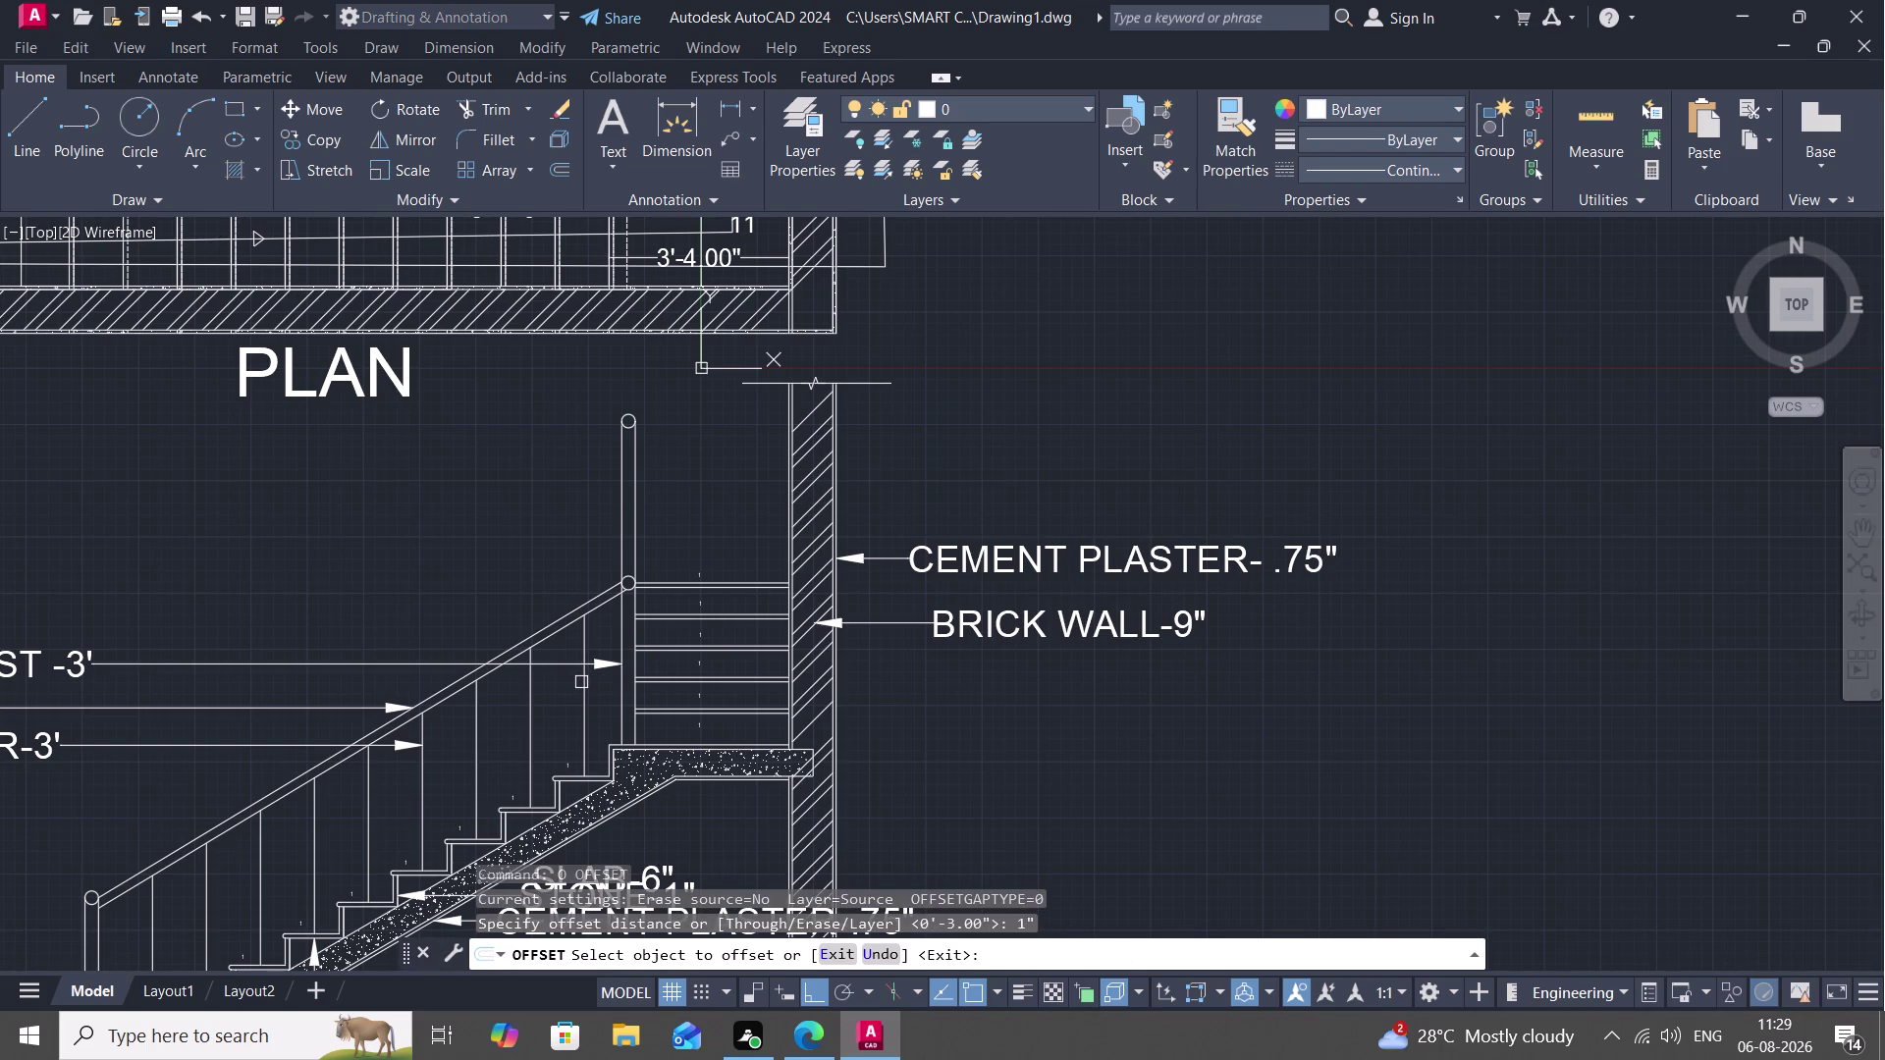
key(space)
key(space)
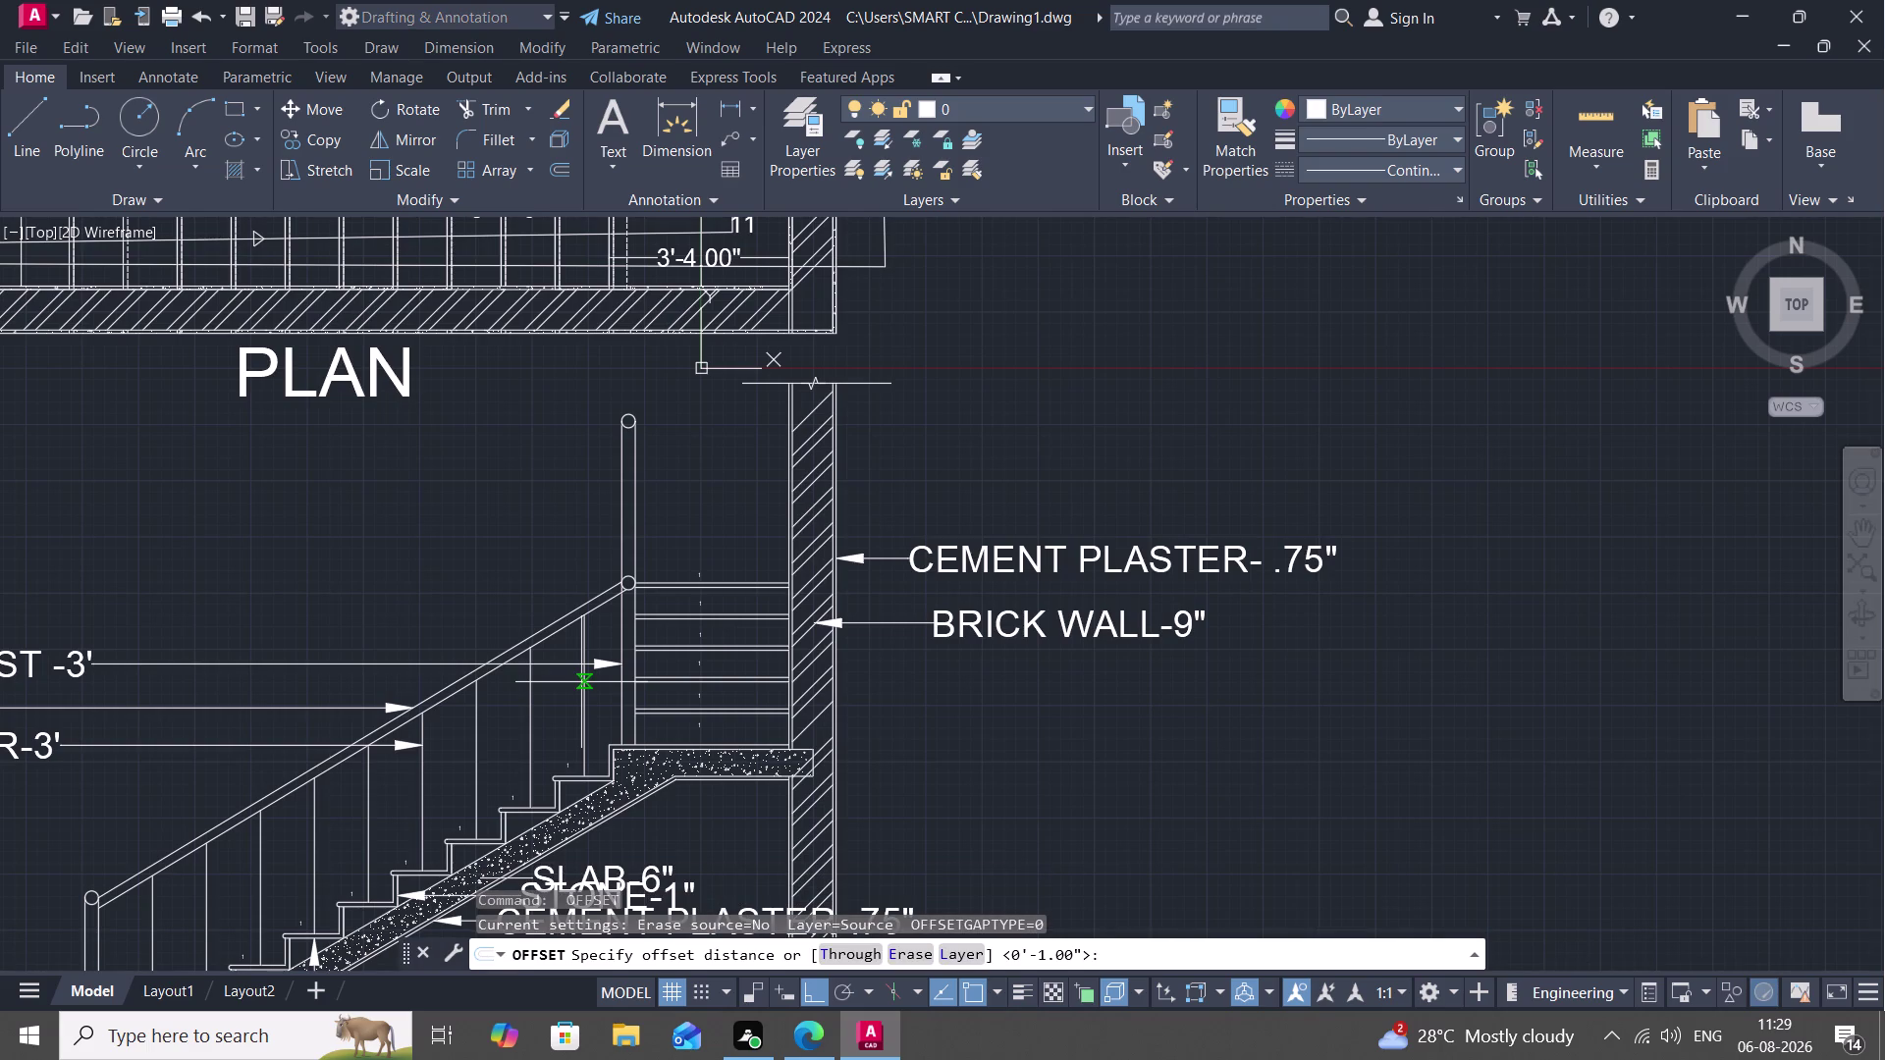
key(space)
Offset two lower baluster lines by 1".
click(583, 682)
click(597, 684)
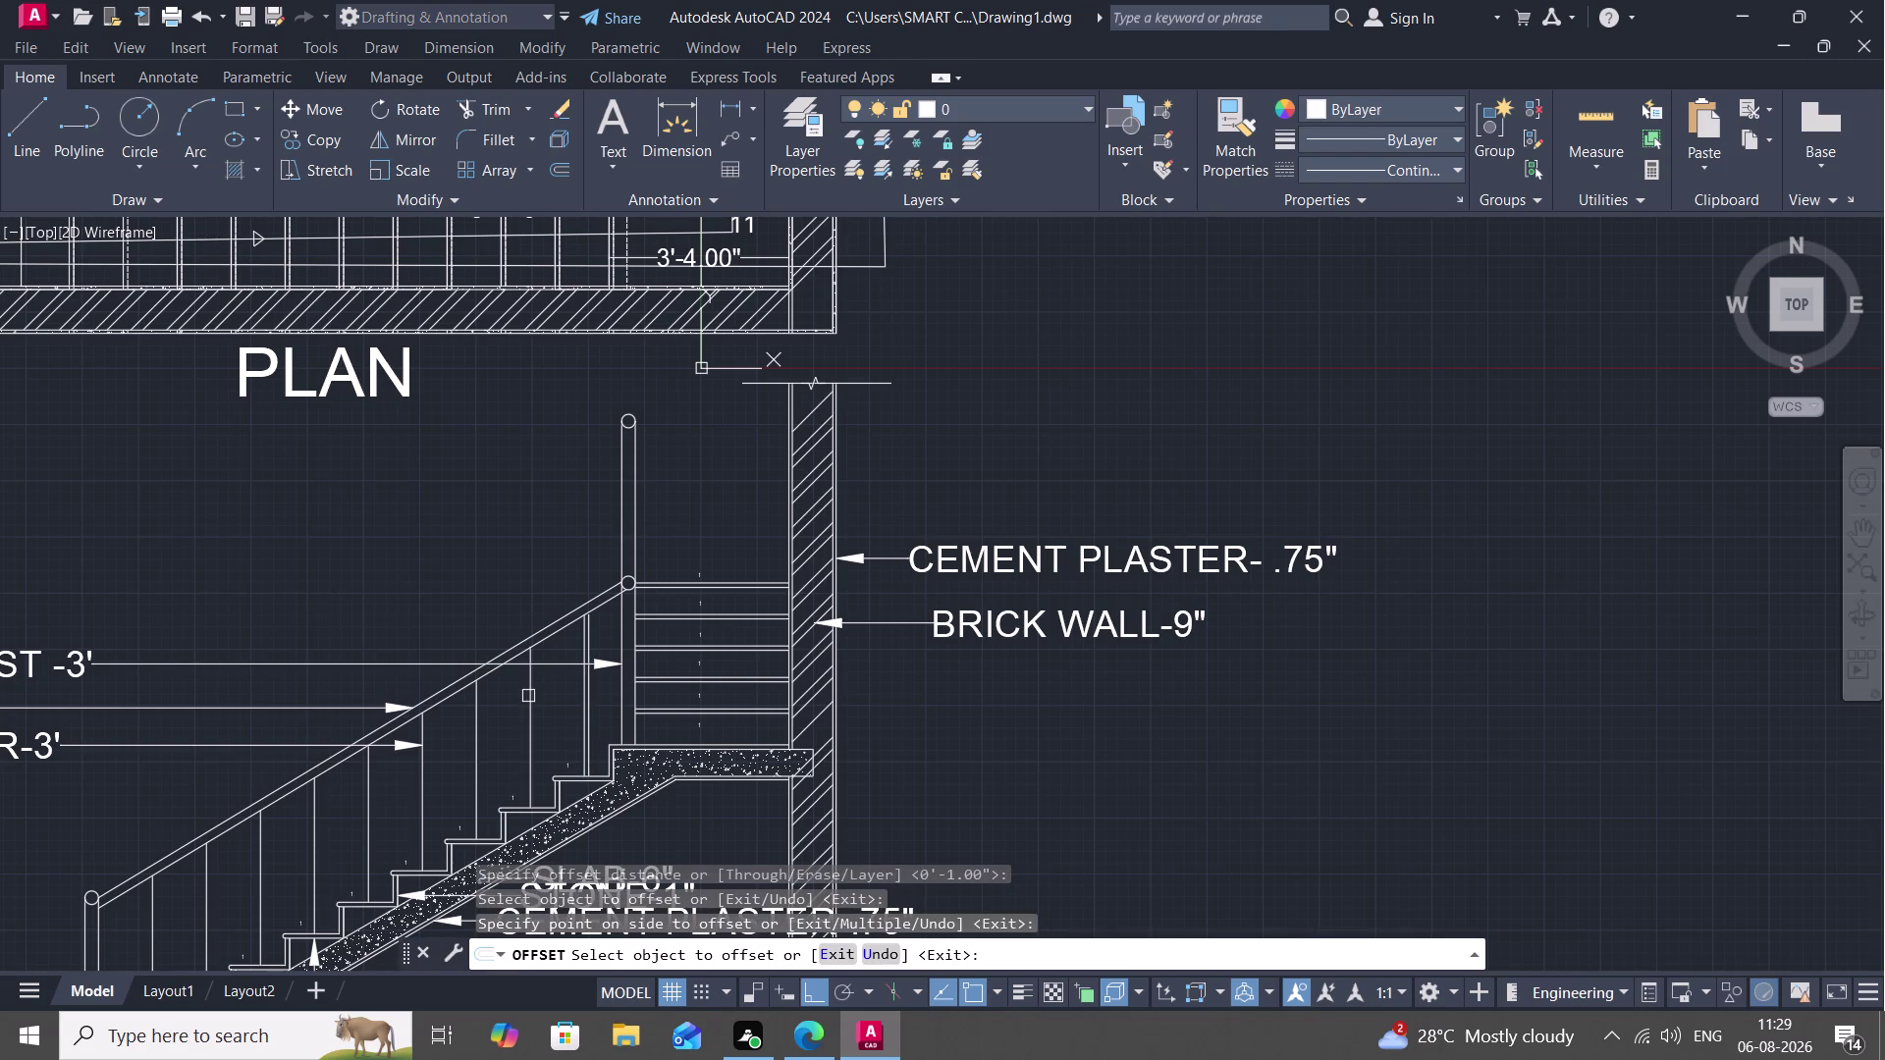
click(530, 695)
click(546, 694)
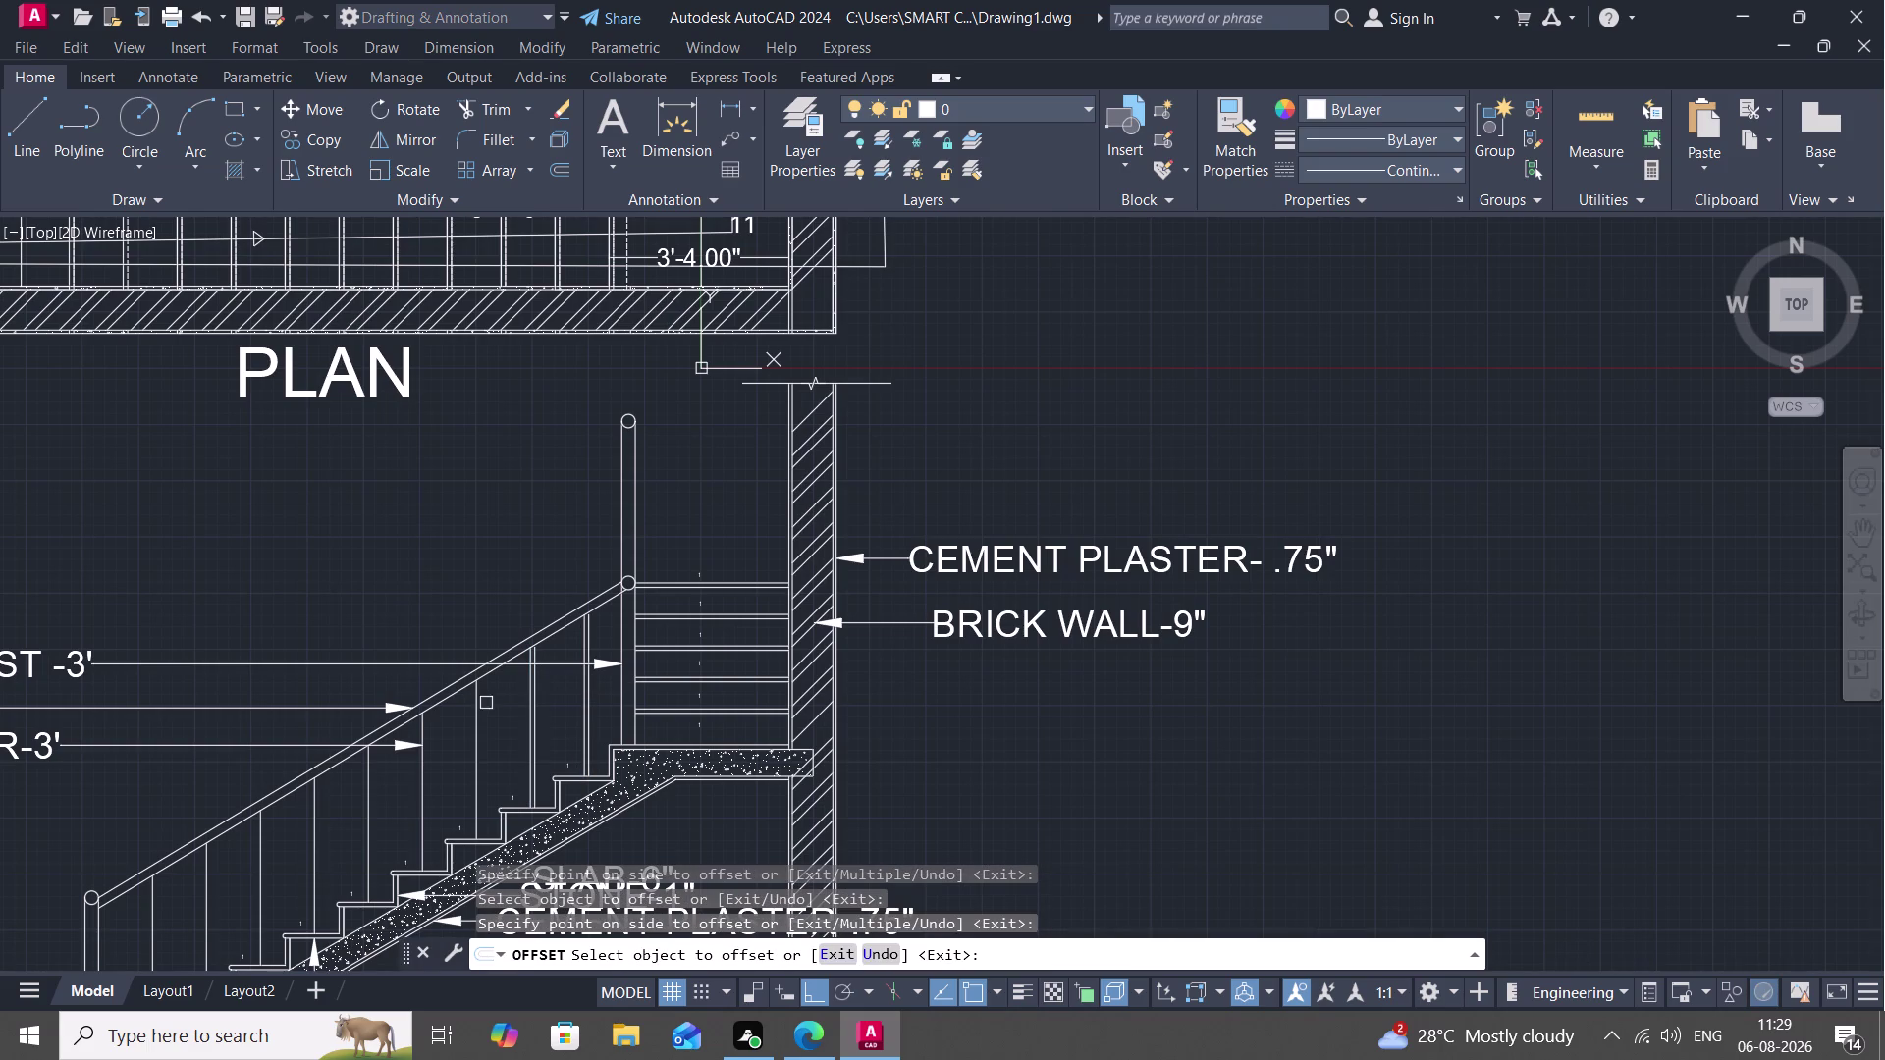
middle_drag(460, 711, 717, 371)
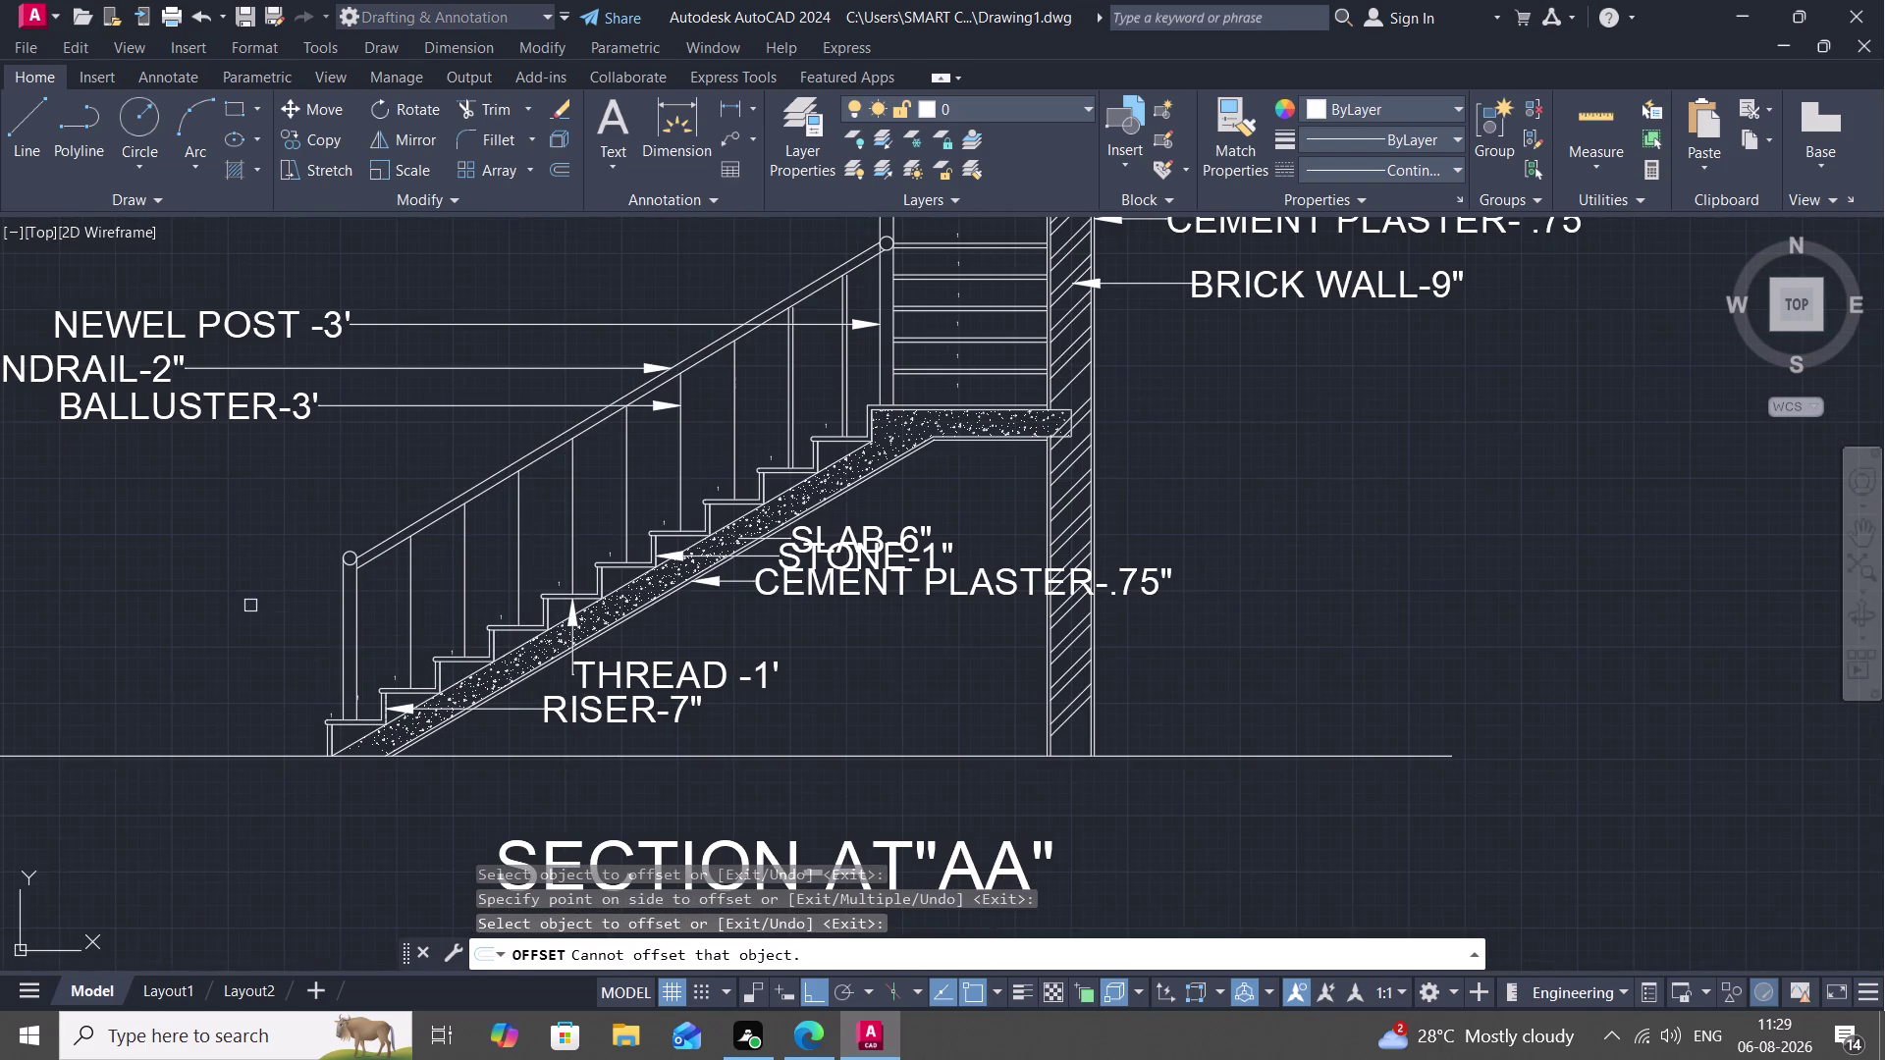
drag(415, 631, 431, 625)
drag(449, 620, 450, 603)
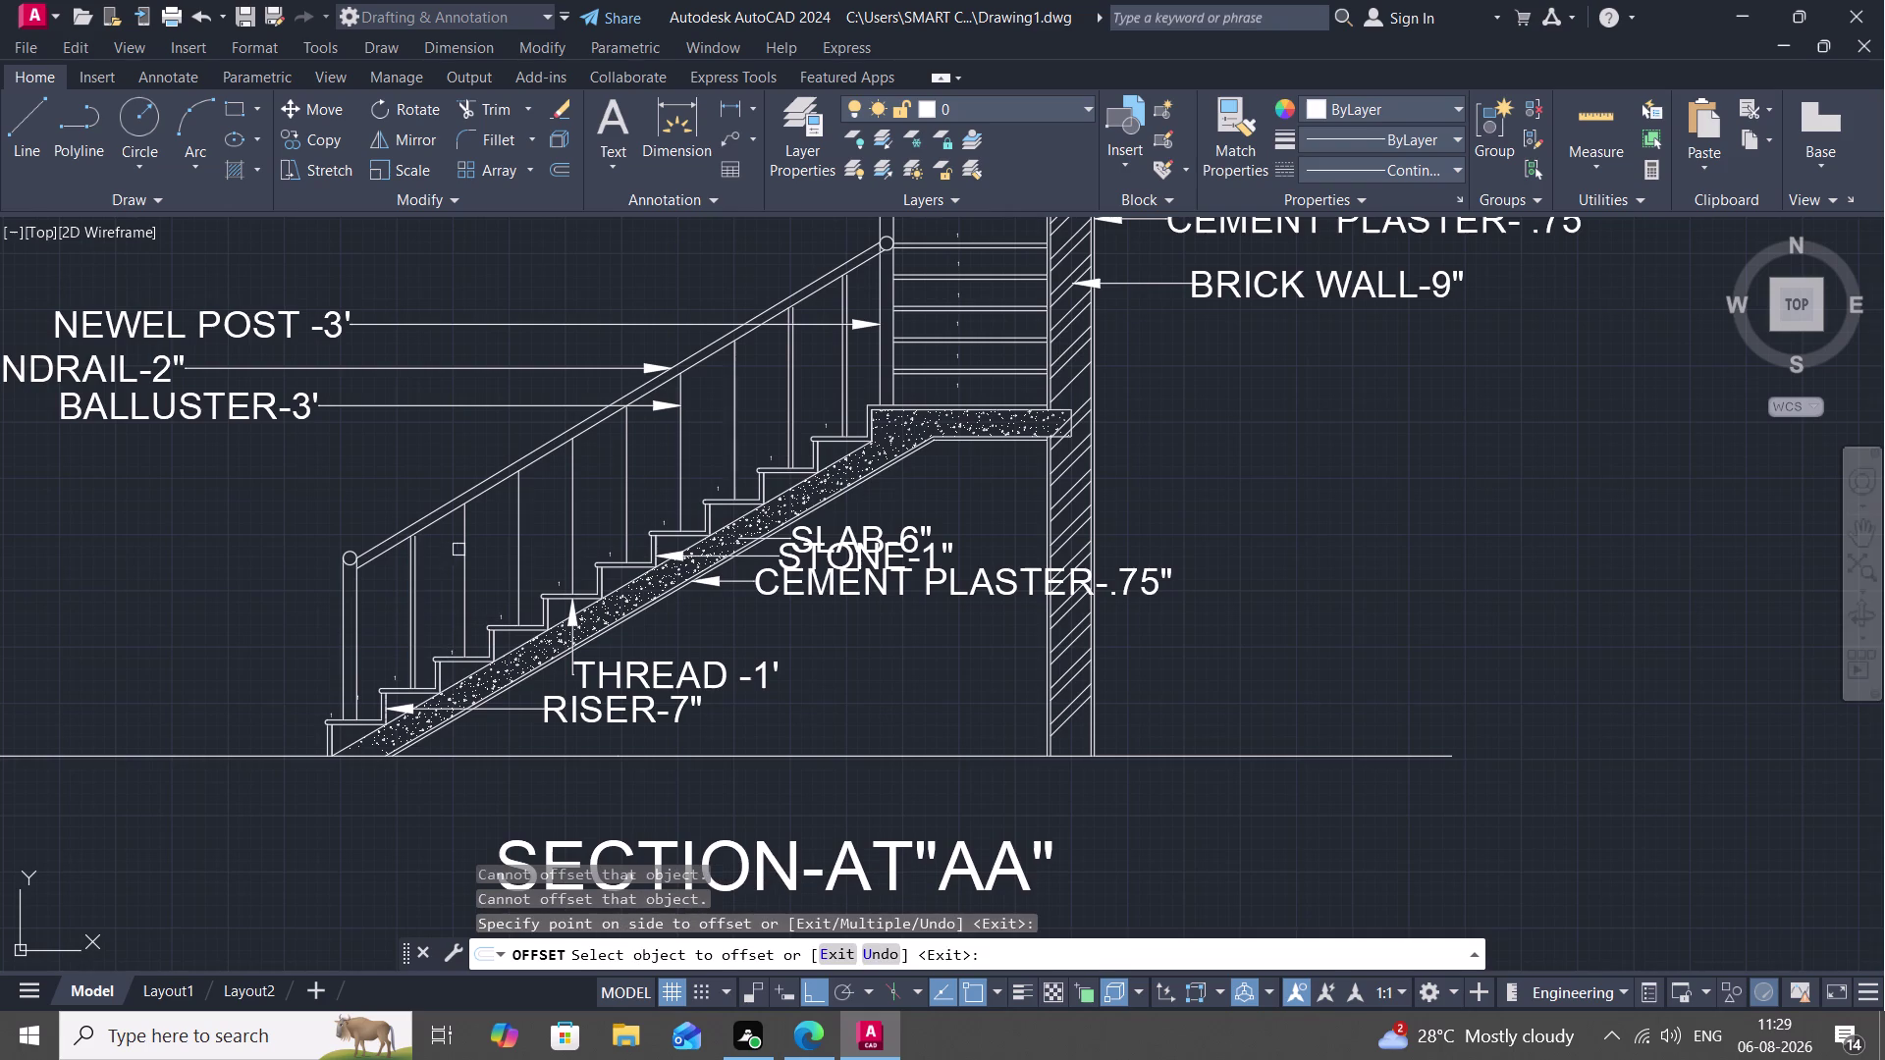
Offset the remaining baluster lines up the section by 1", then end the offset.
click(465, 550)
click(486, 554)
click(519, 536)
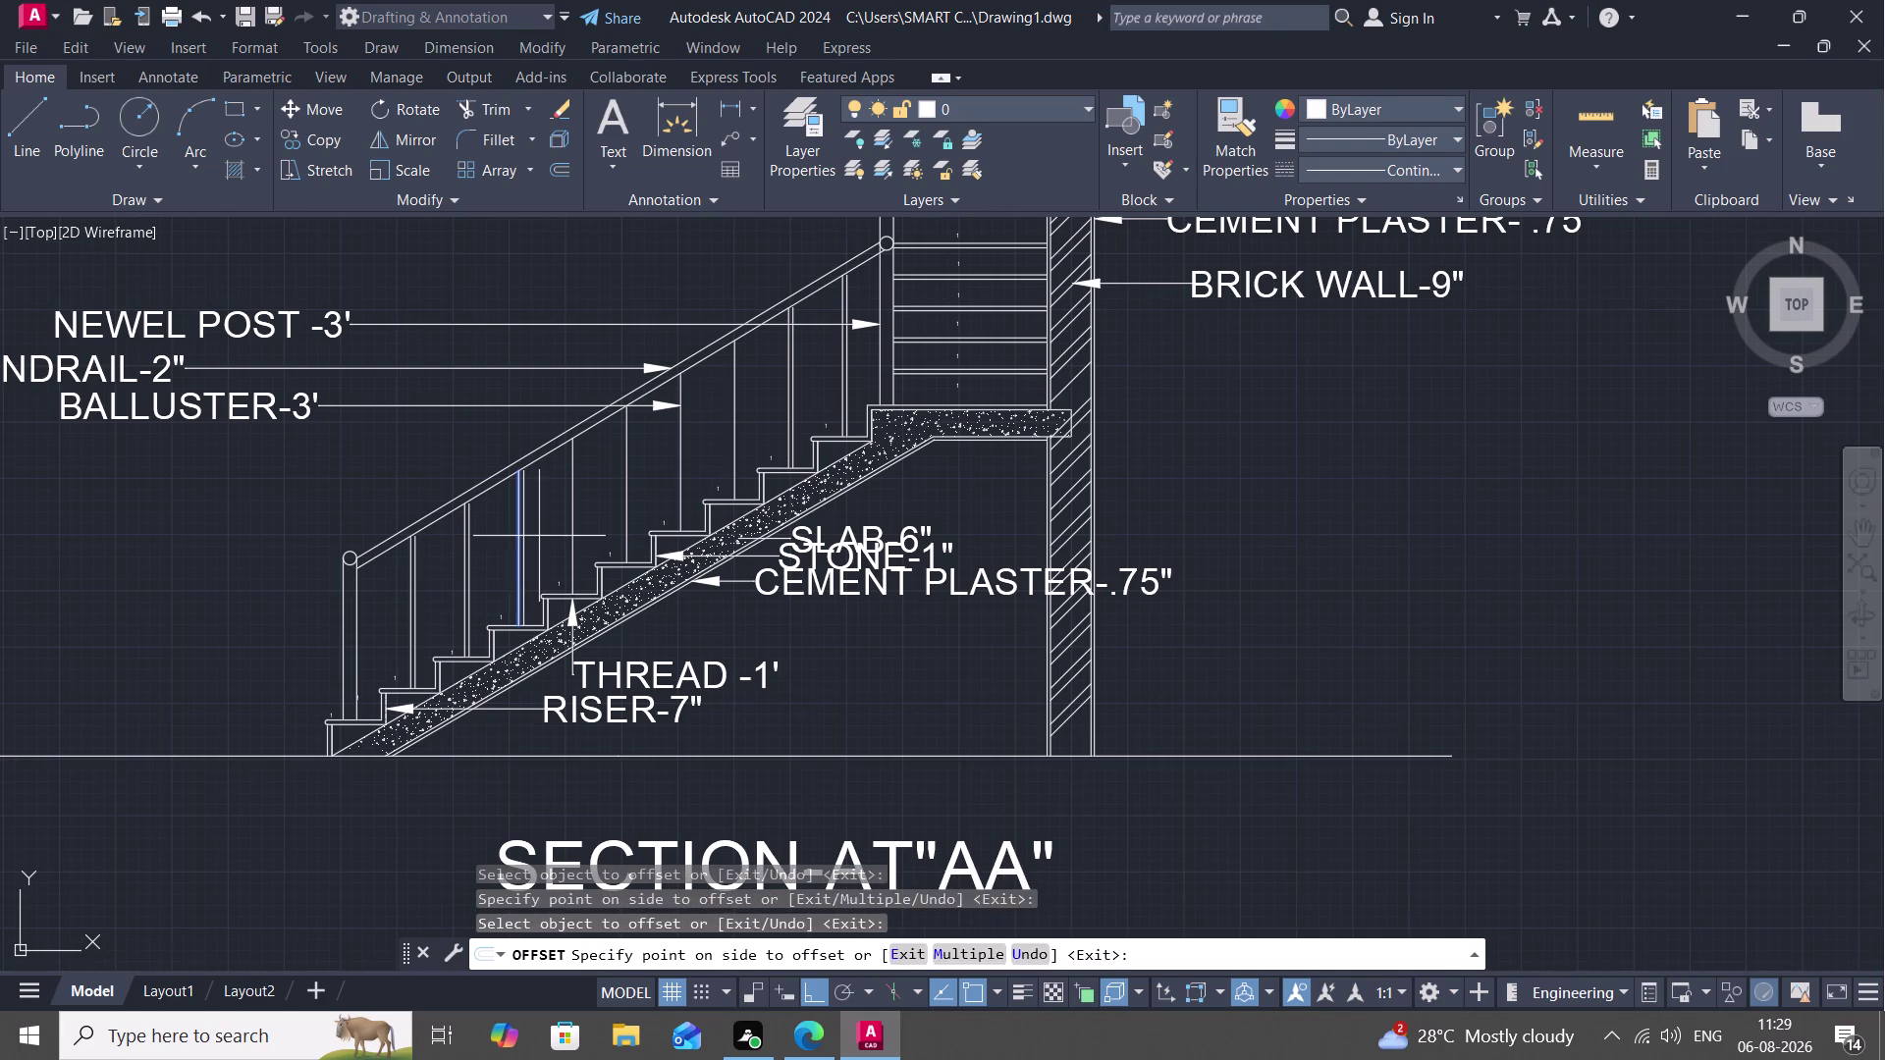
click(541, 536)
click(574, 489)
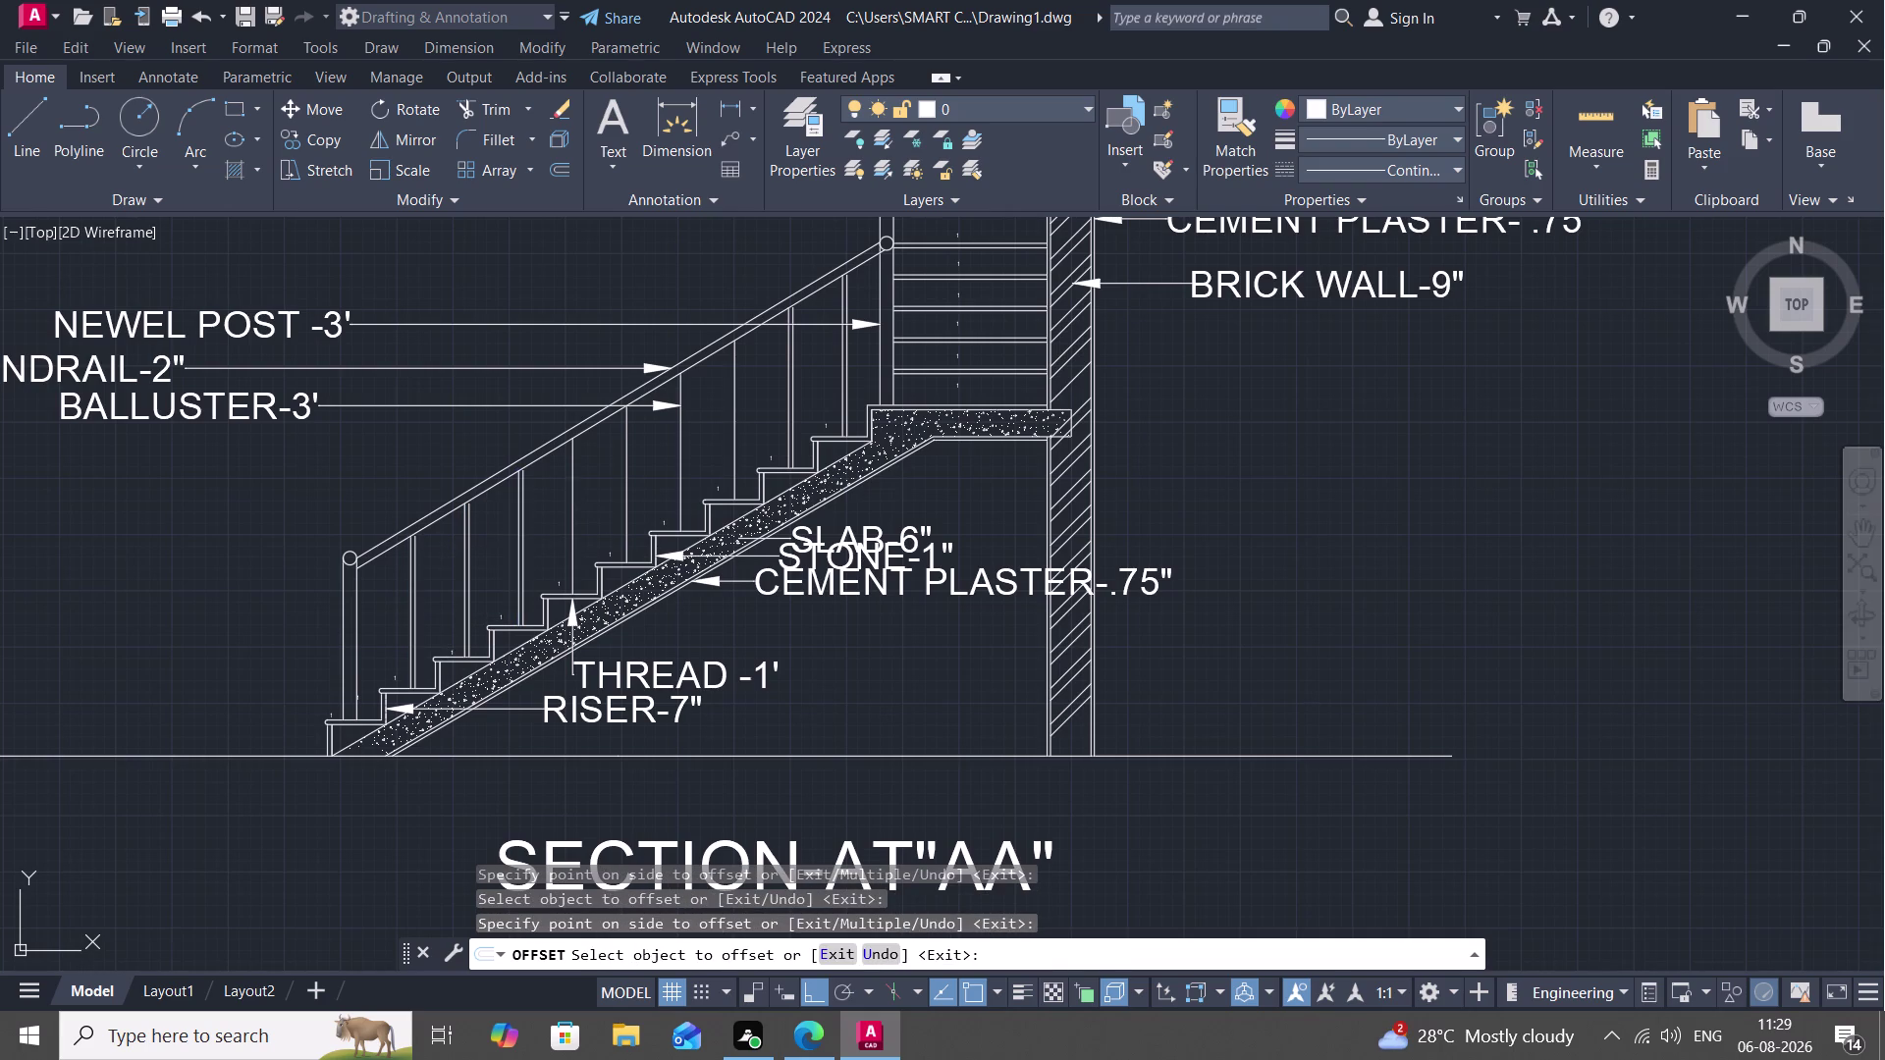
click(587, 488)
click(625, 470)
click(640, 469)
click(686, 447)
click(704, 445)
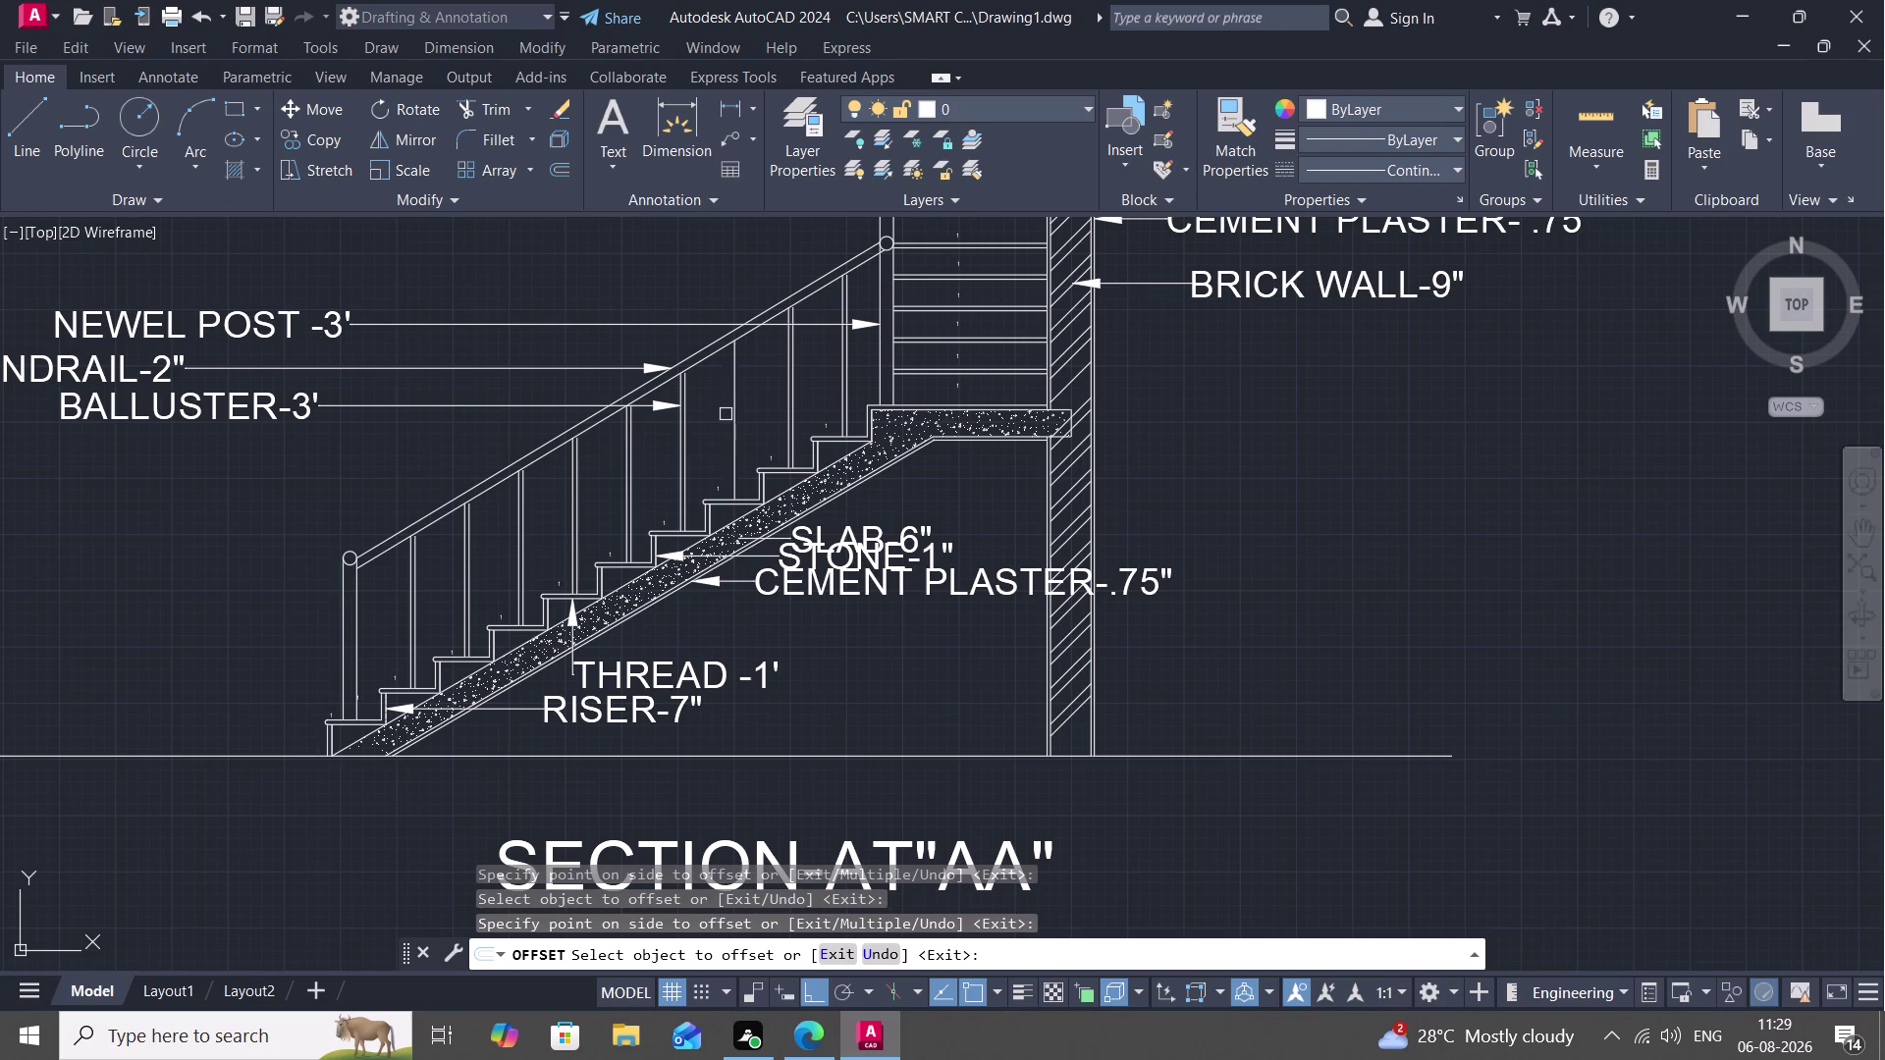
click(733, 409)
click(759, 410)
key(Escape)
middle_drag(700, 447, 686, 571)
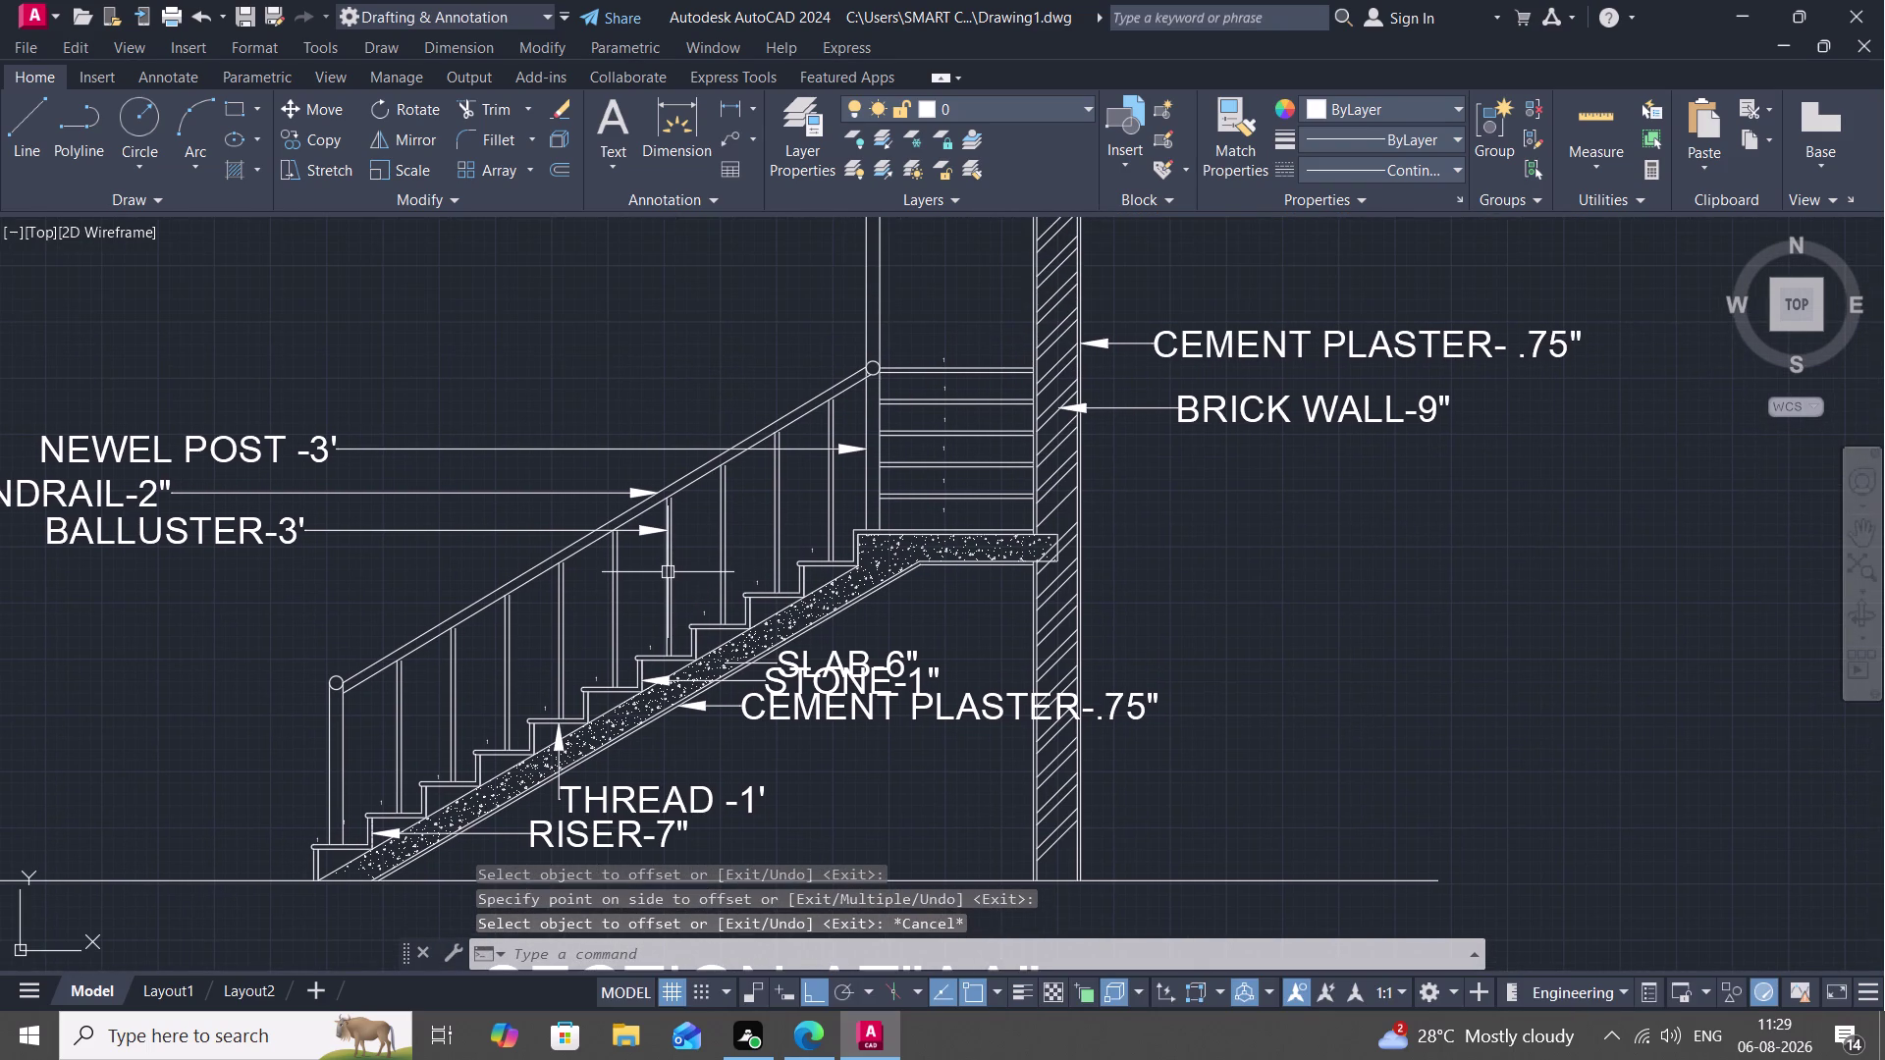
Use EXTEND to lengthen the ten short section balusters up to the handrail.
text(EX)
key(space)
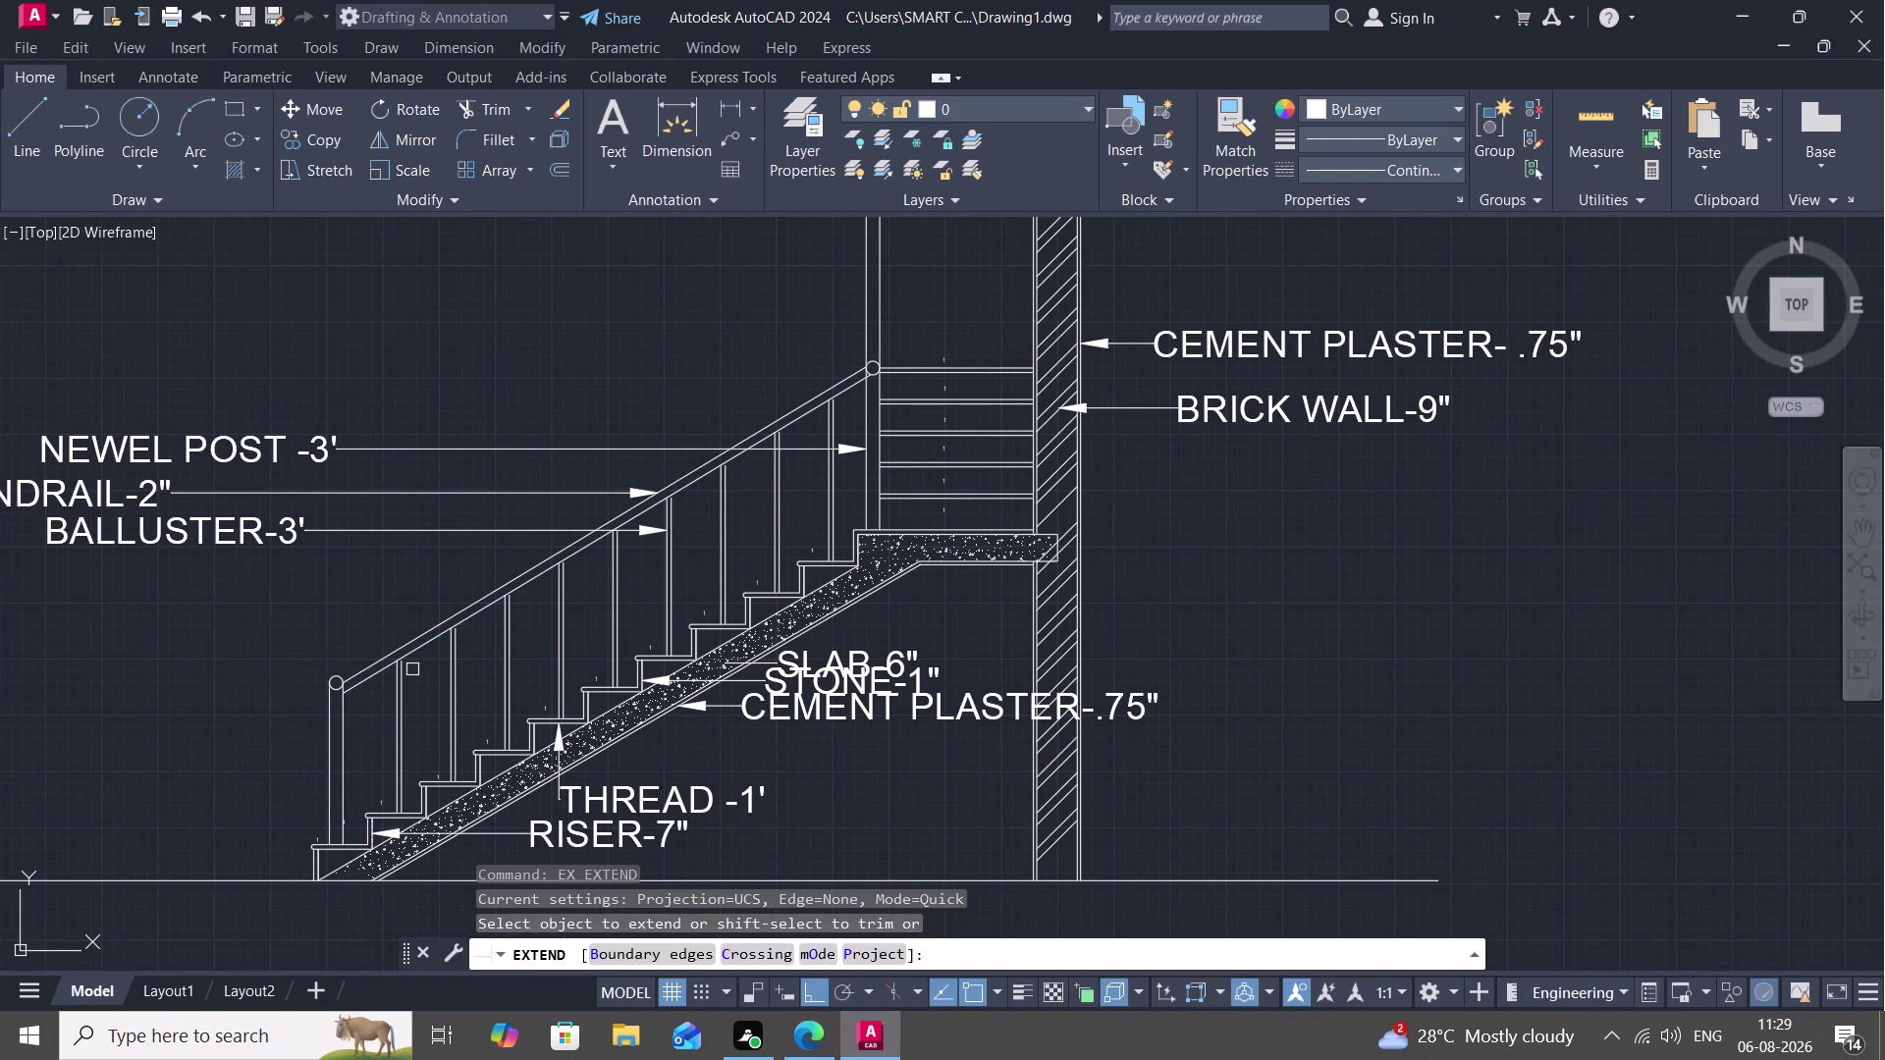
click(435, 672)
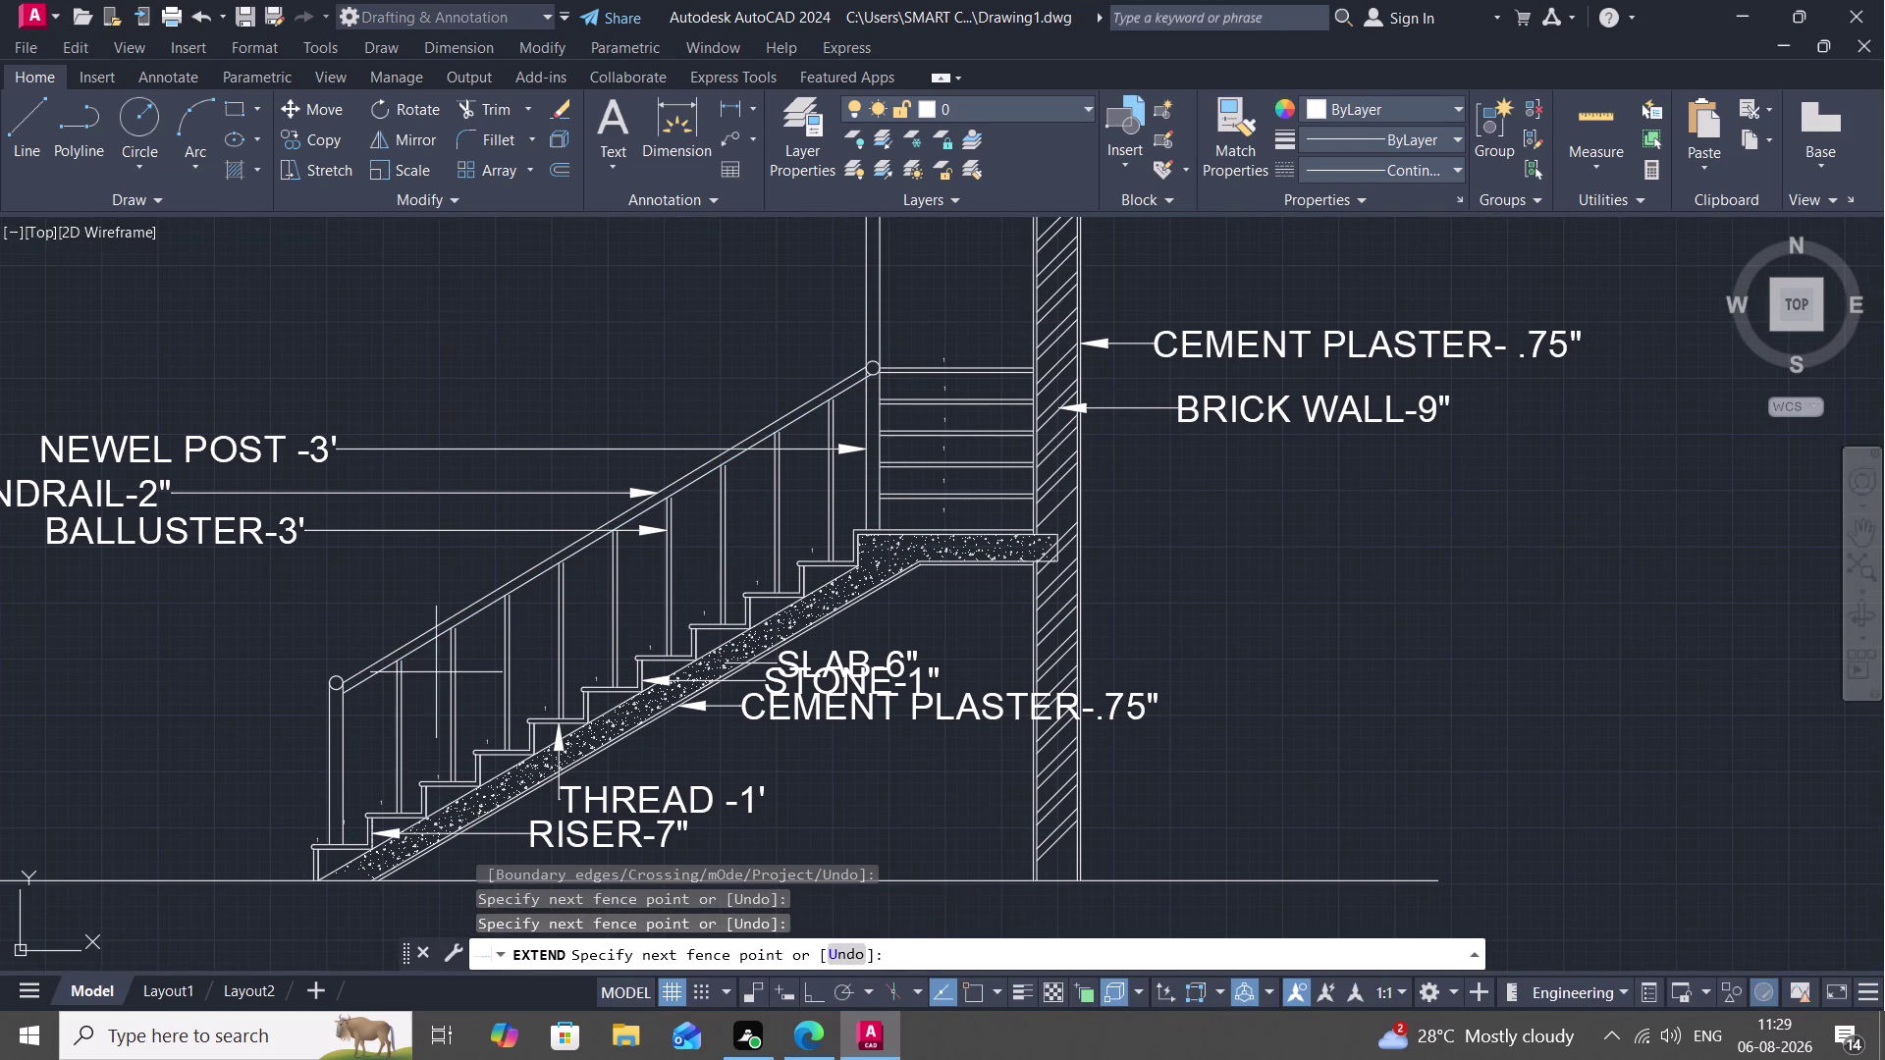
key(Escape)
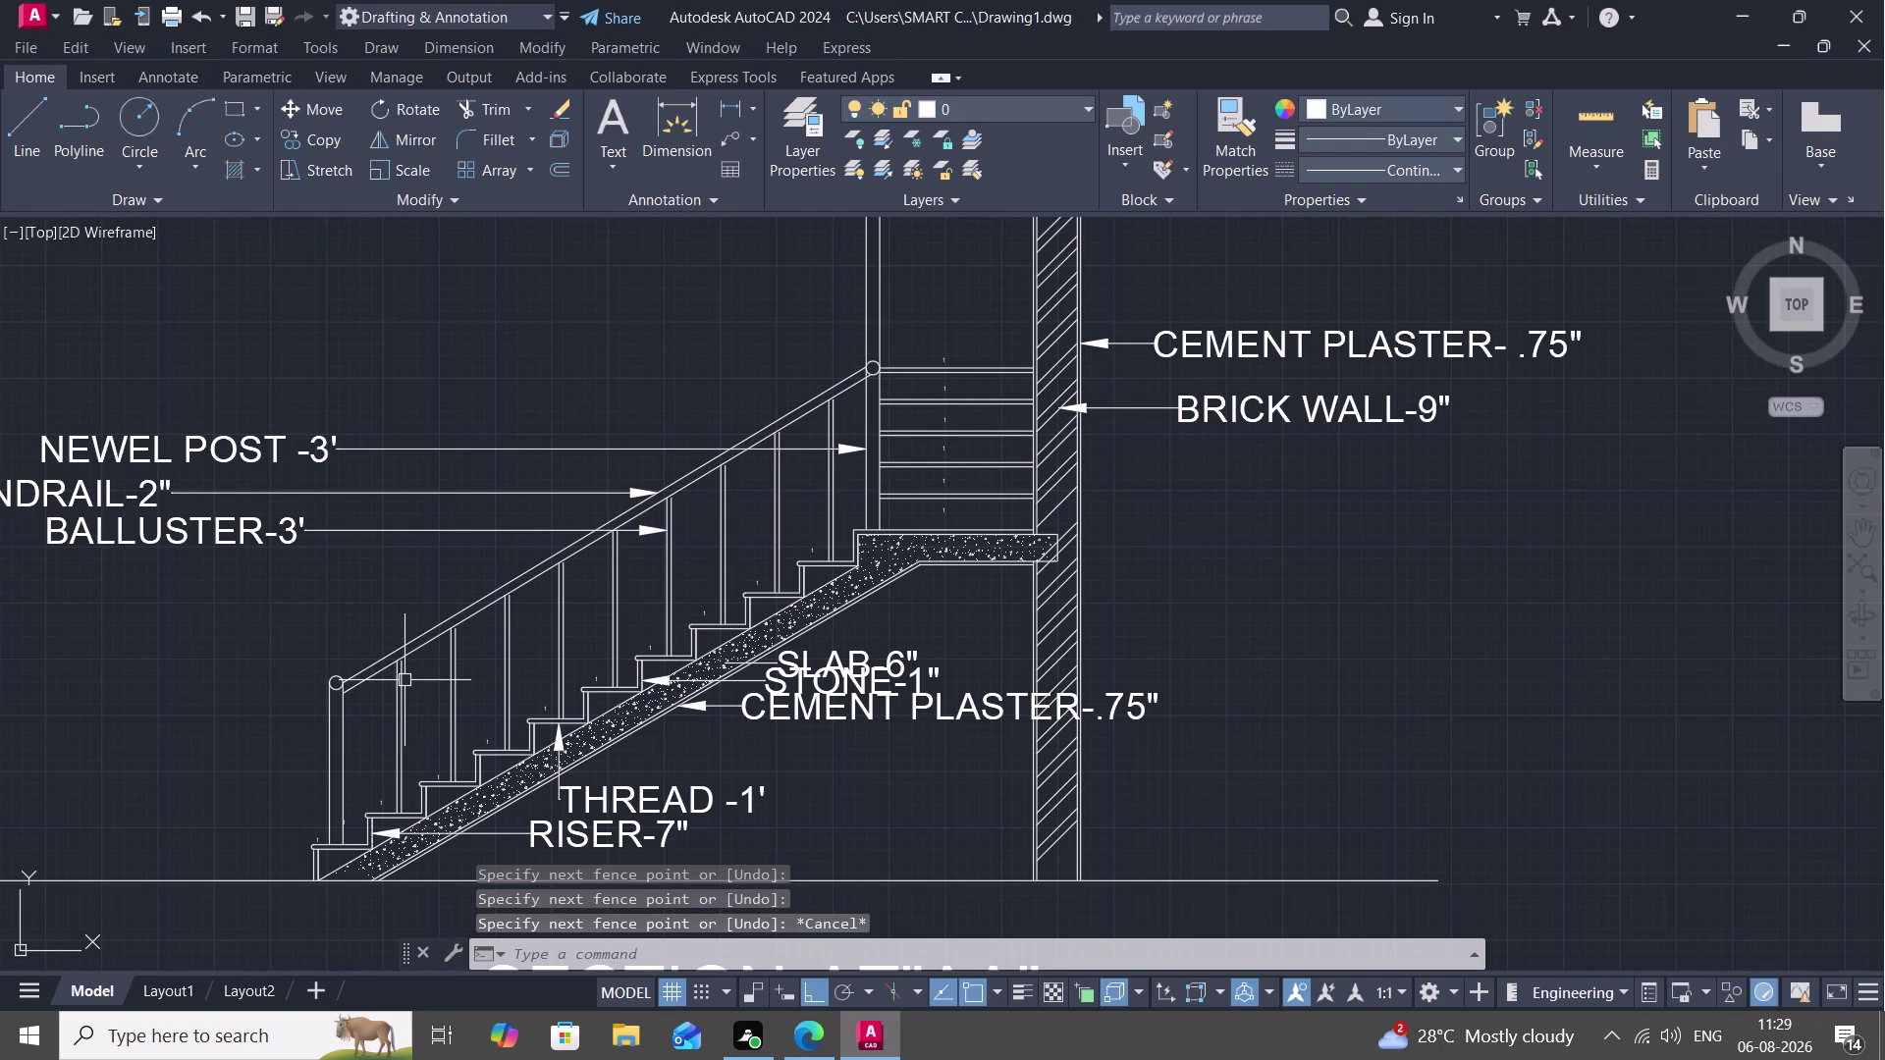
key(space)
click(403, 681)
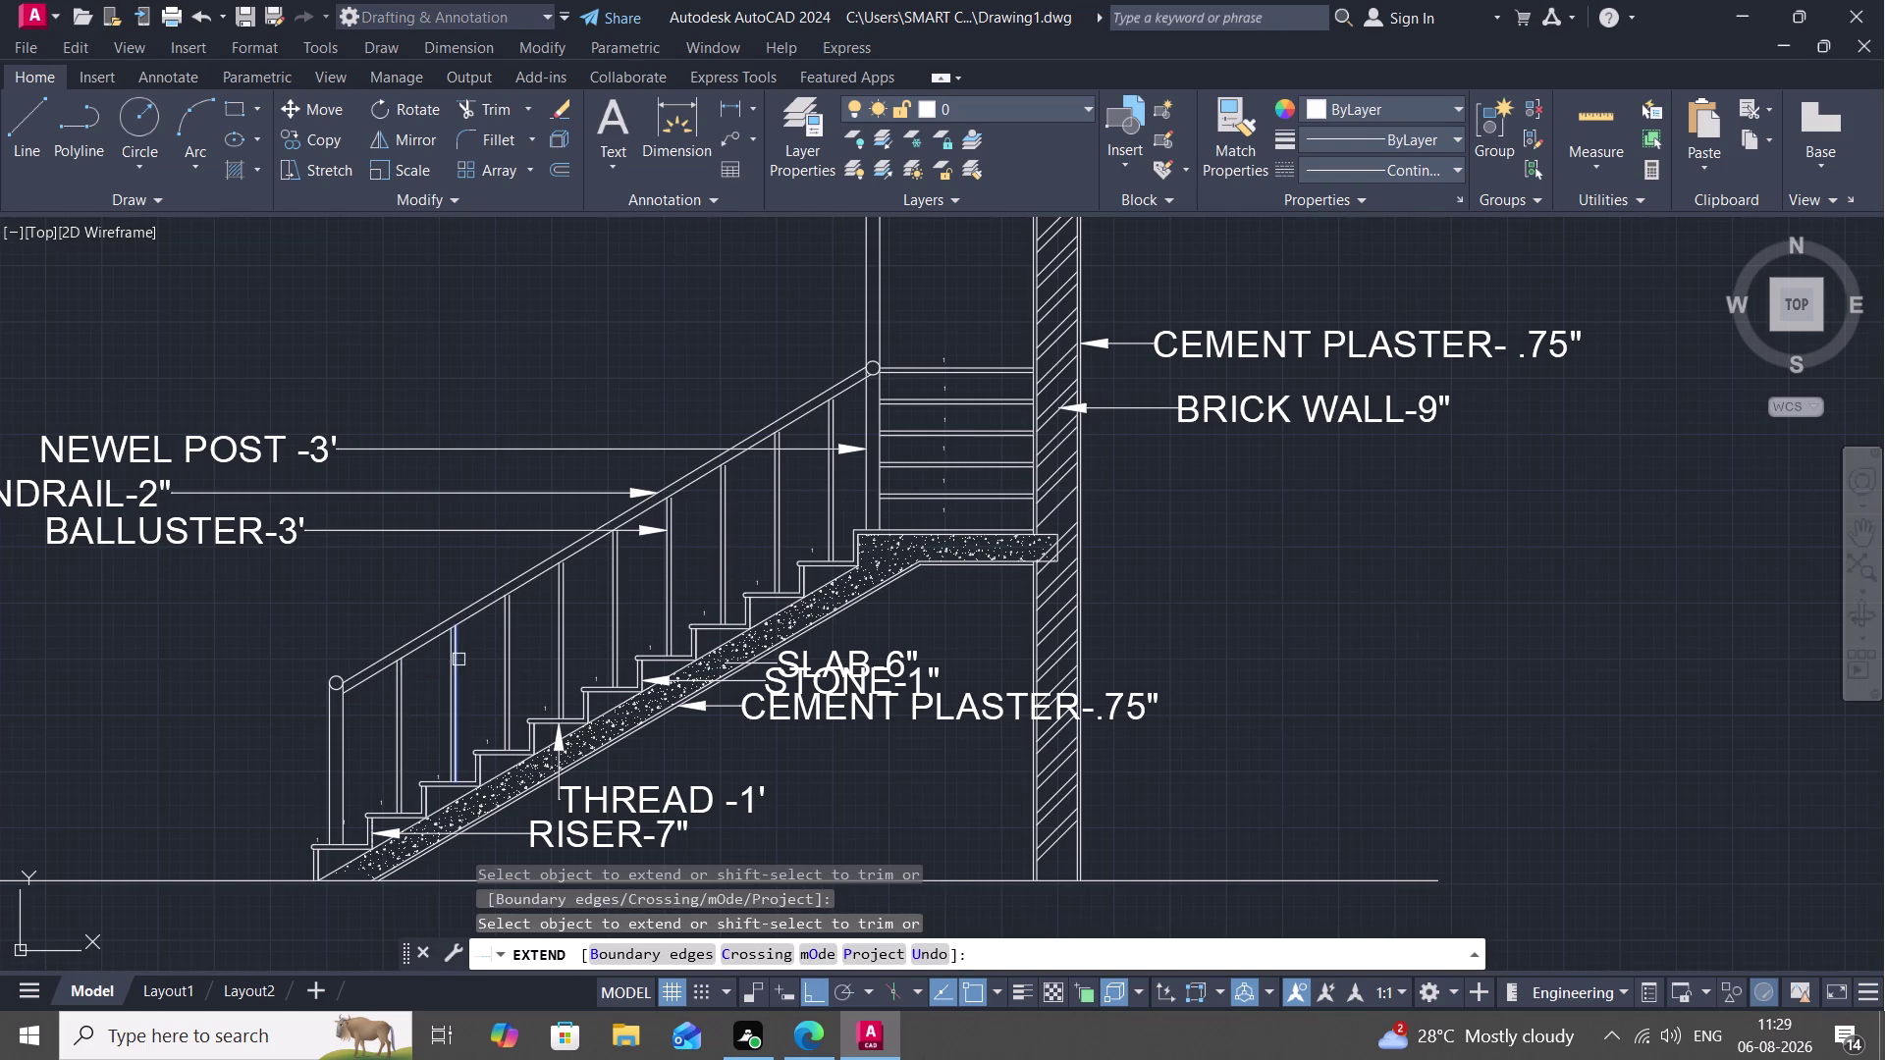
click(458, 659)
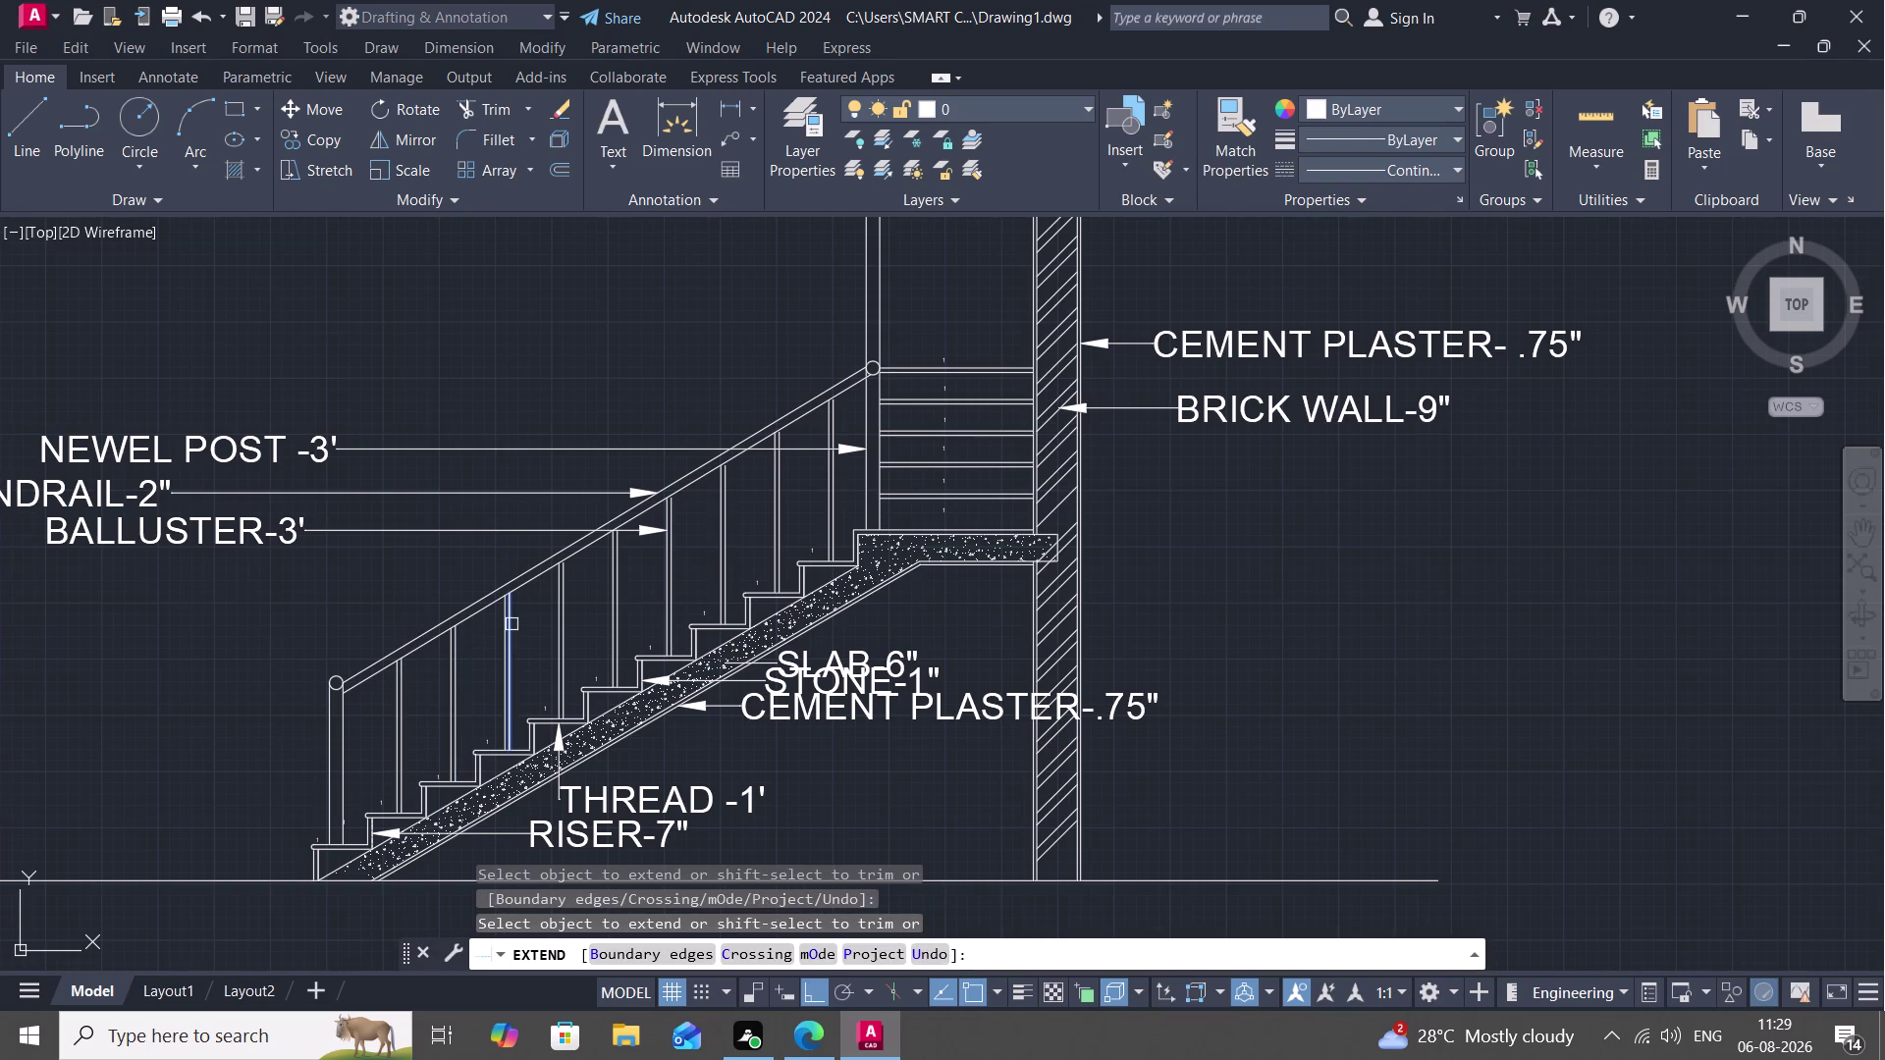
click(511, 624)
click(569, 606)
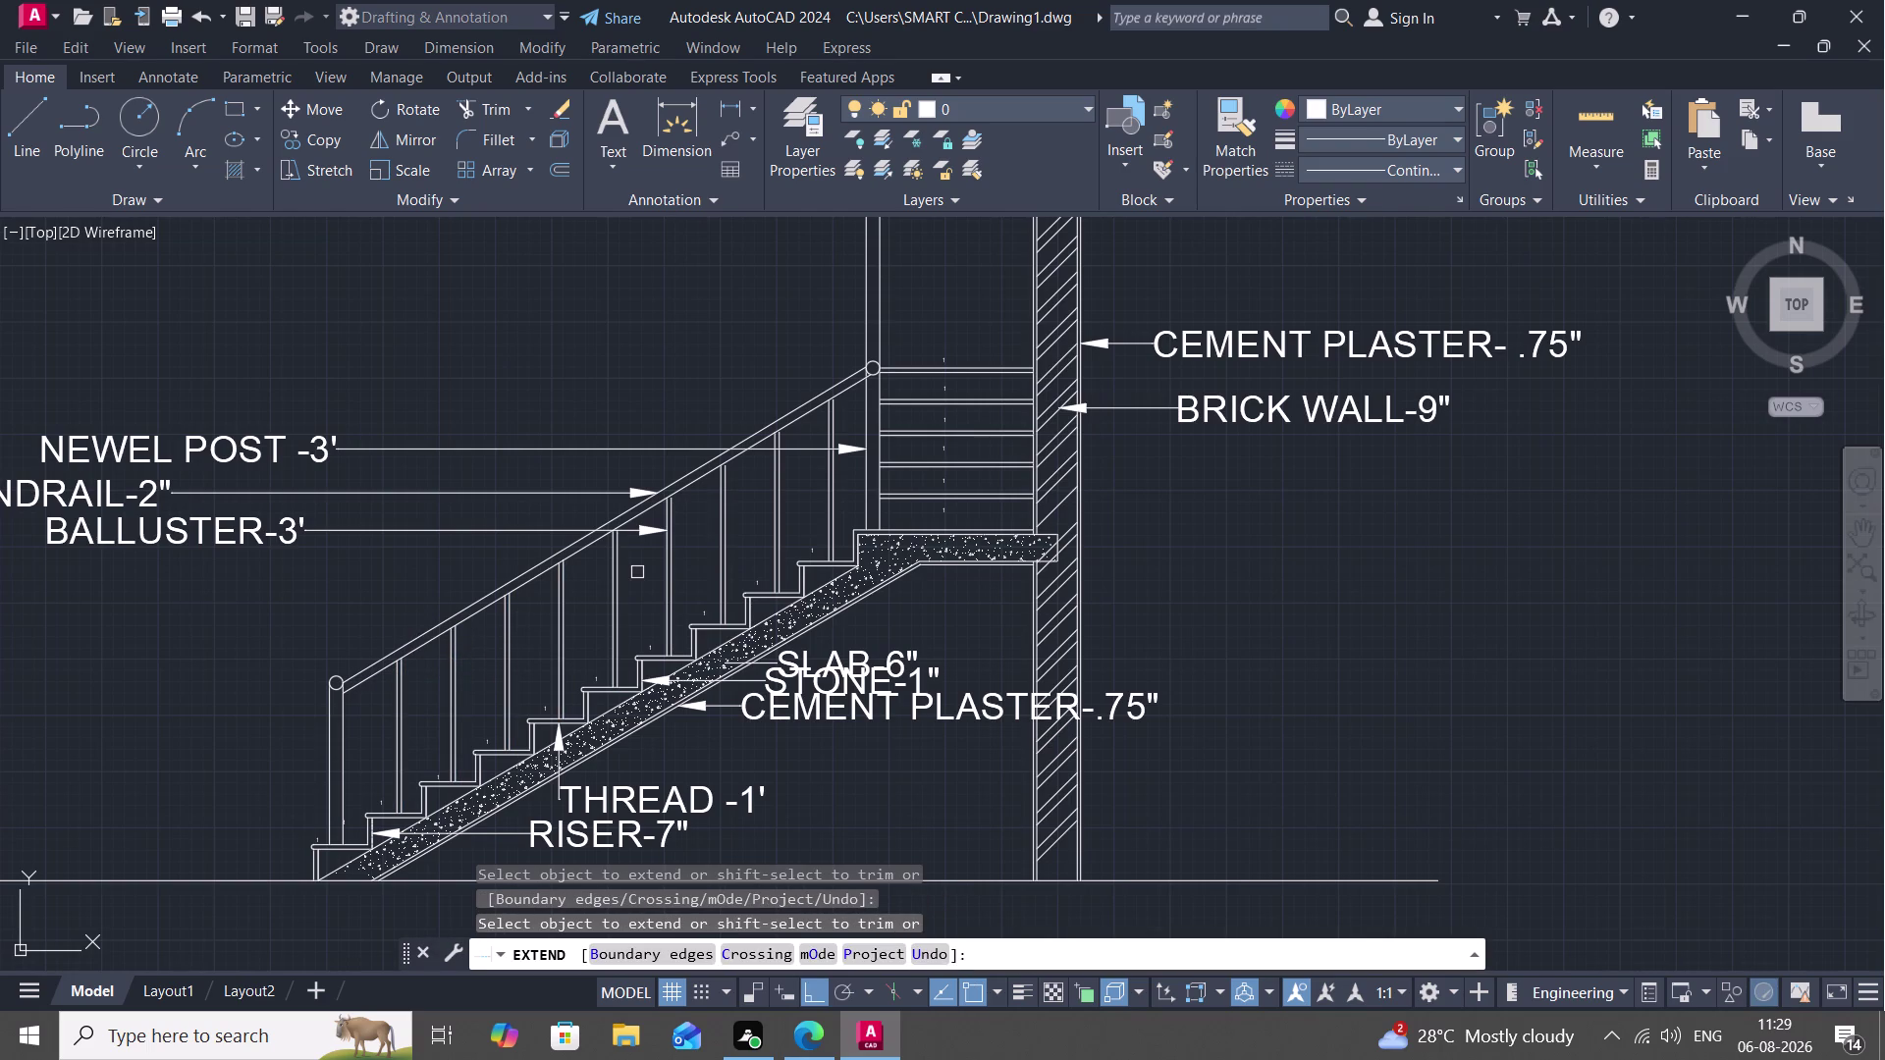
click(622, 569)
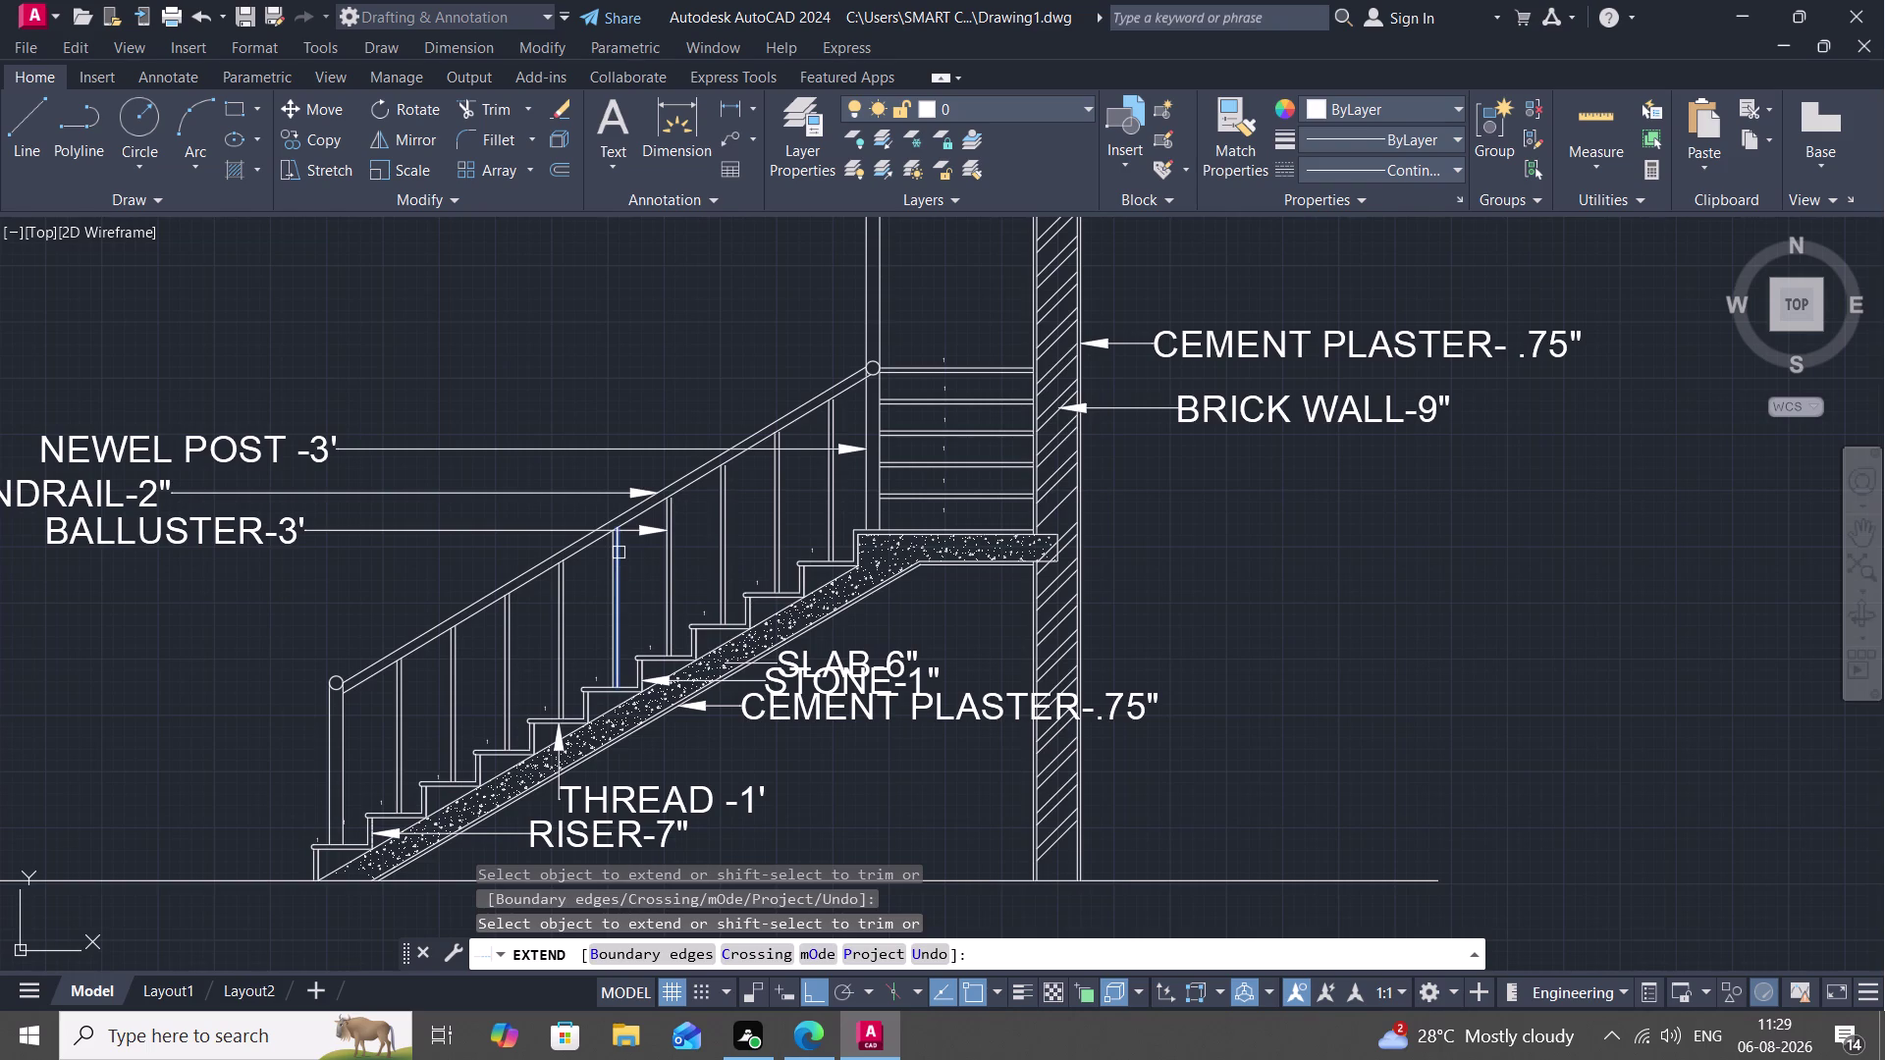
click(619, 553)
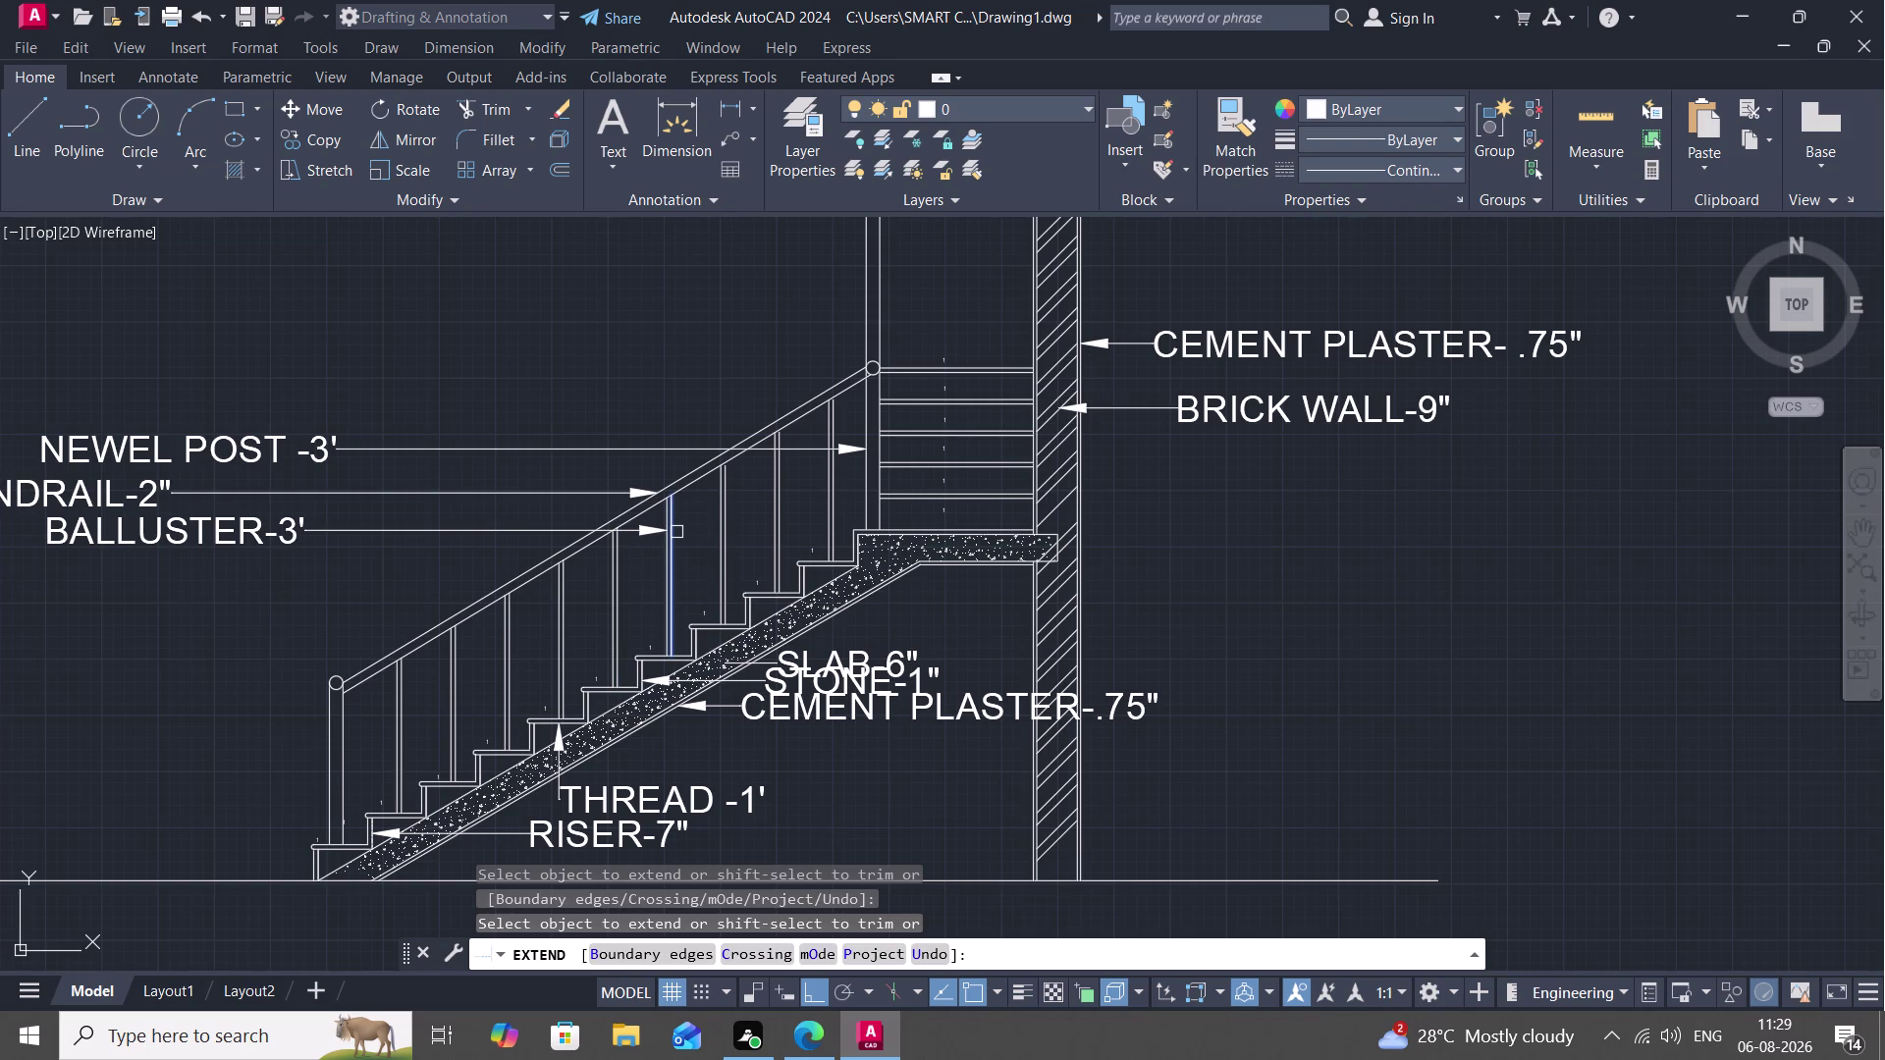
click(675, 529)
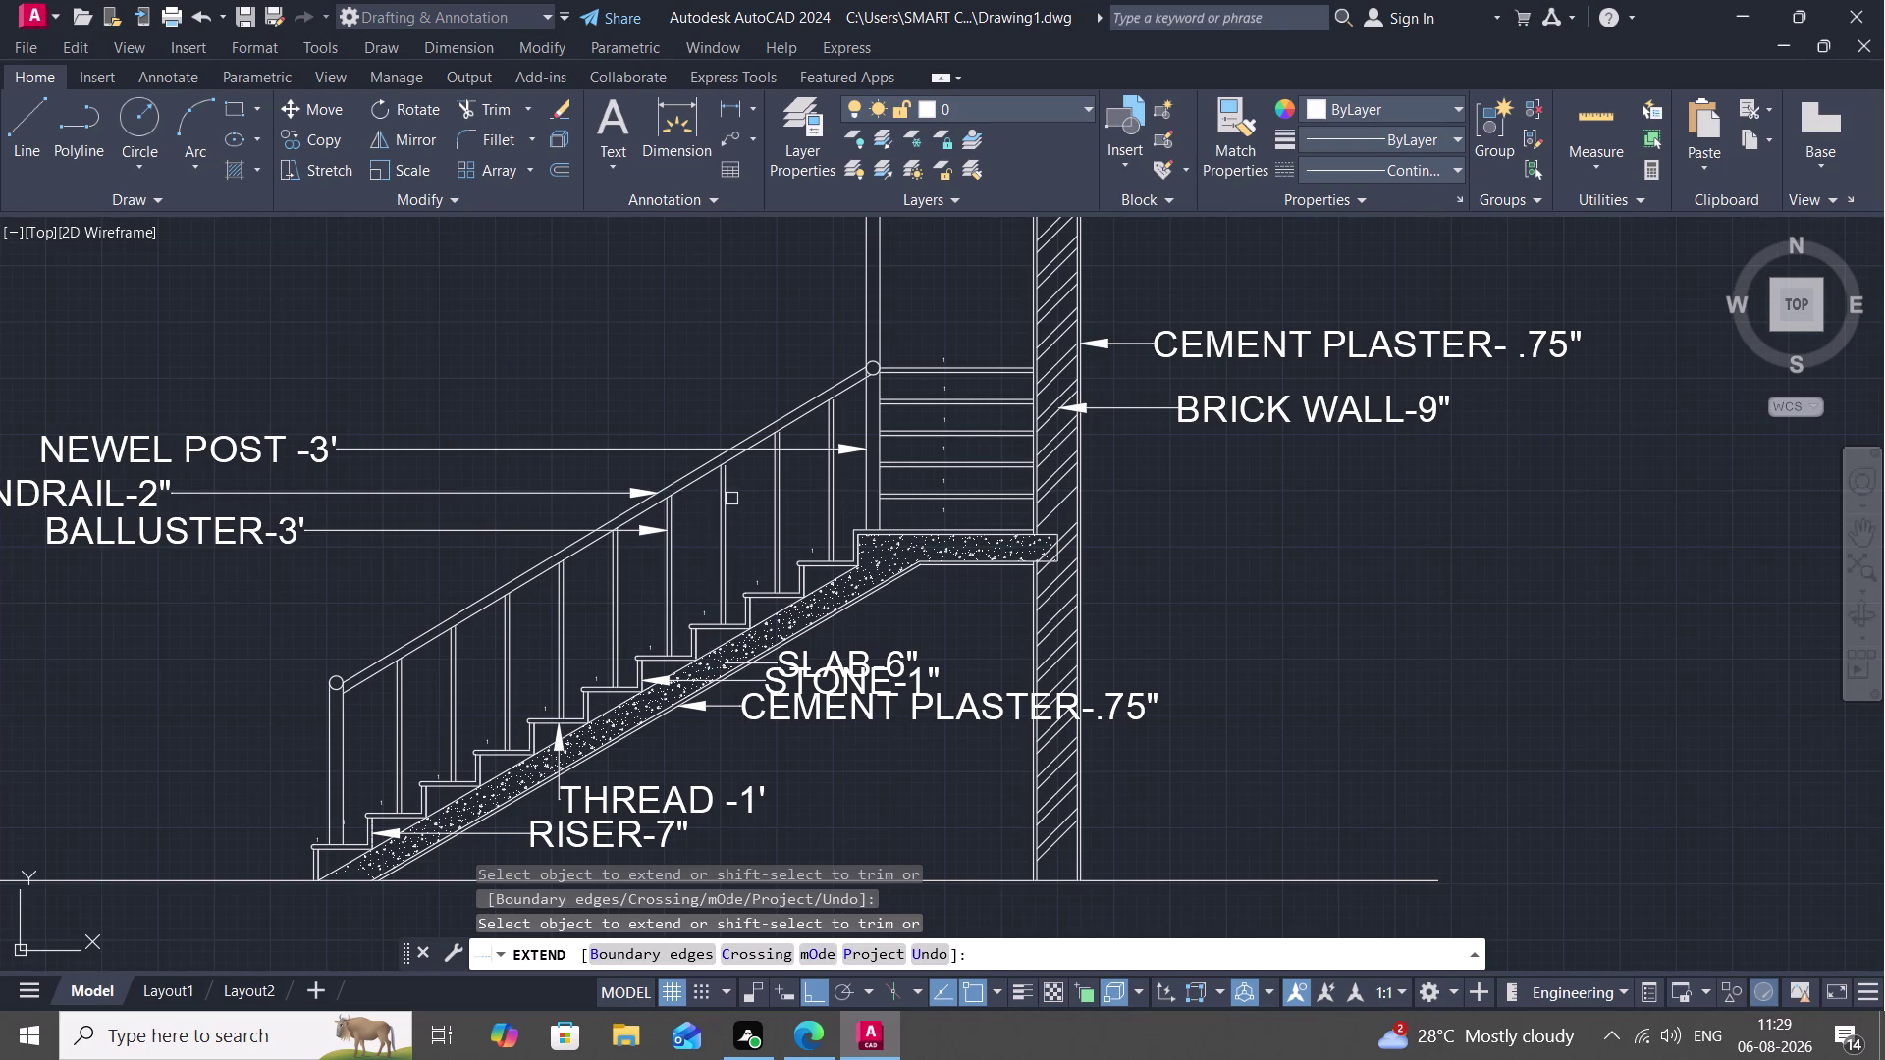
click(730, 496)
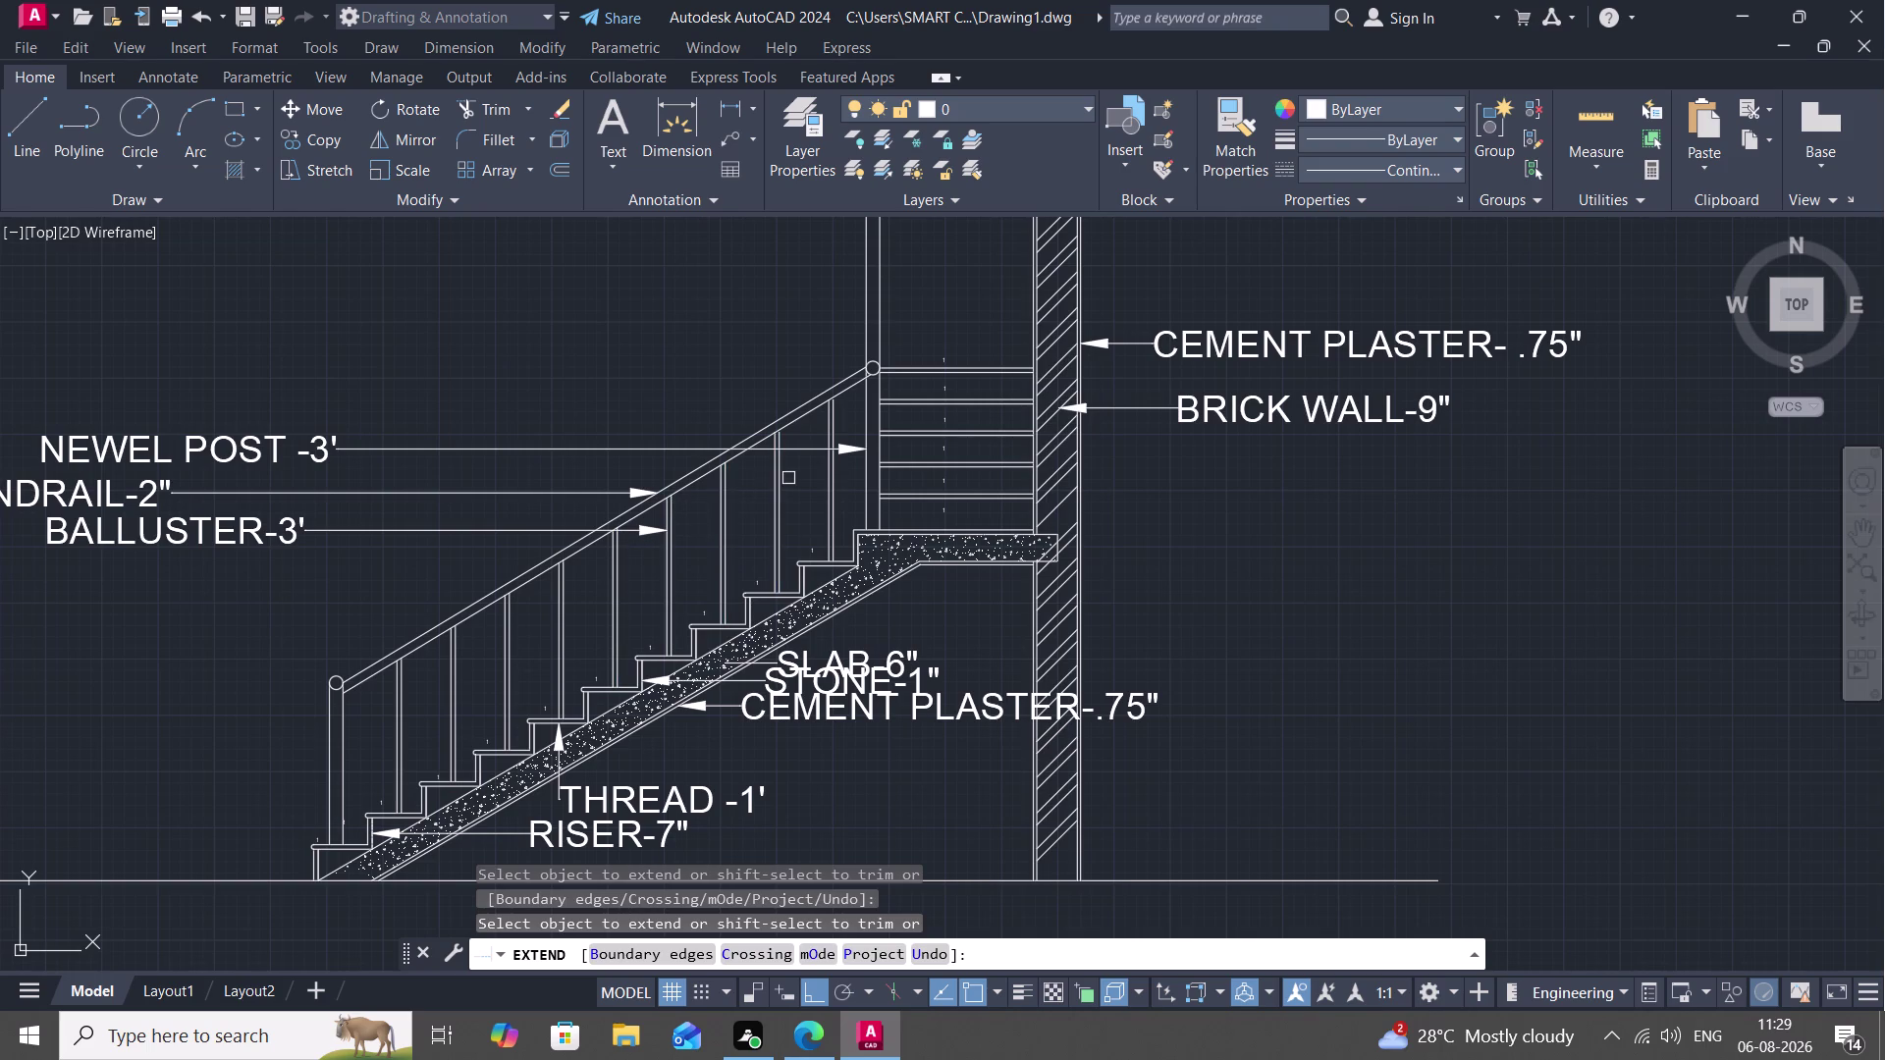
click(777, 477)
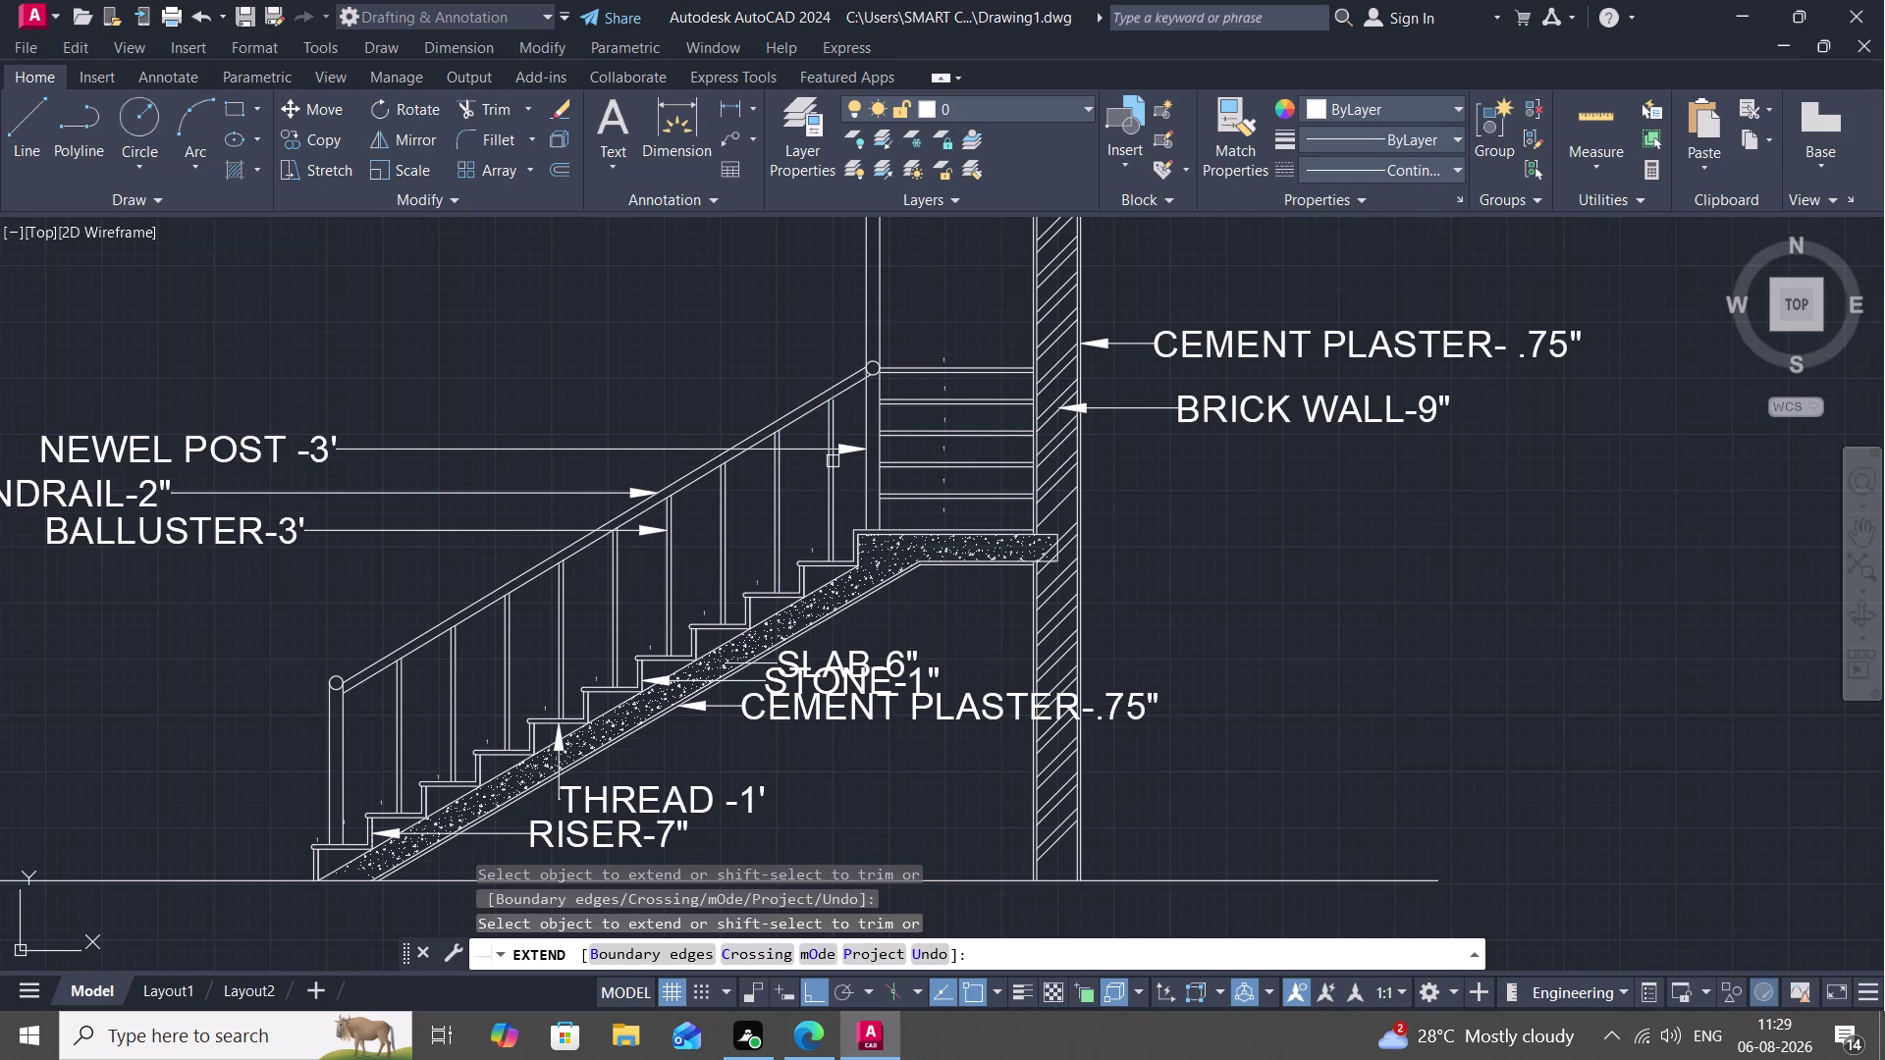
click(832, 461)
key(Escape)
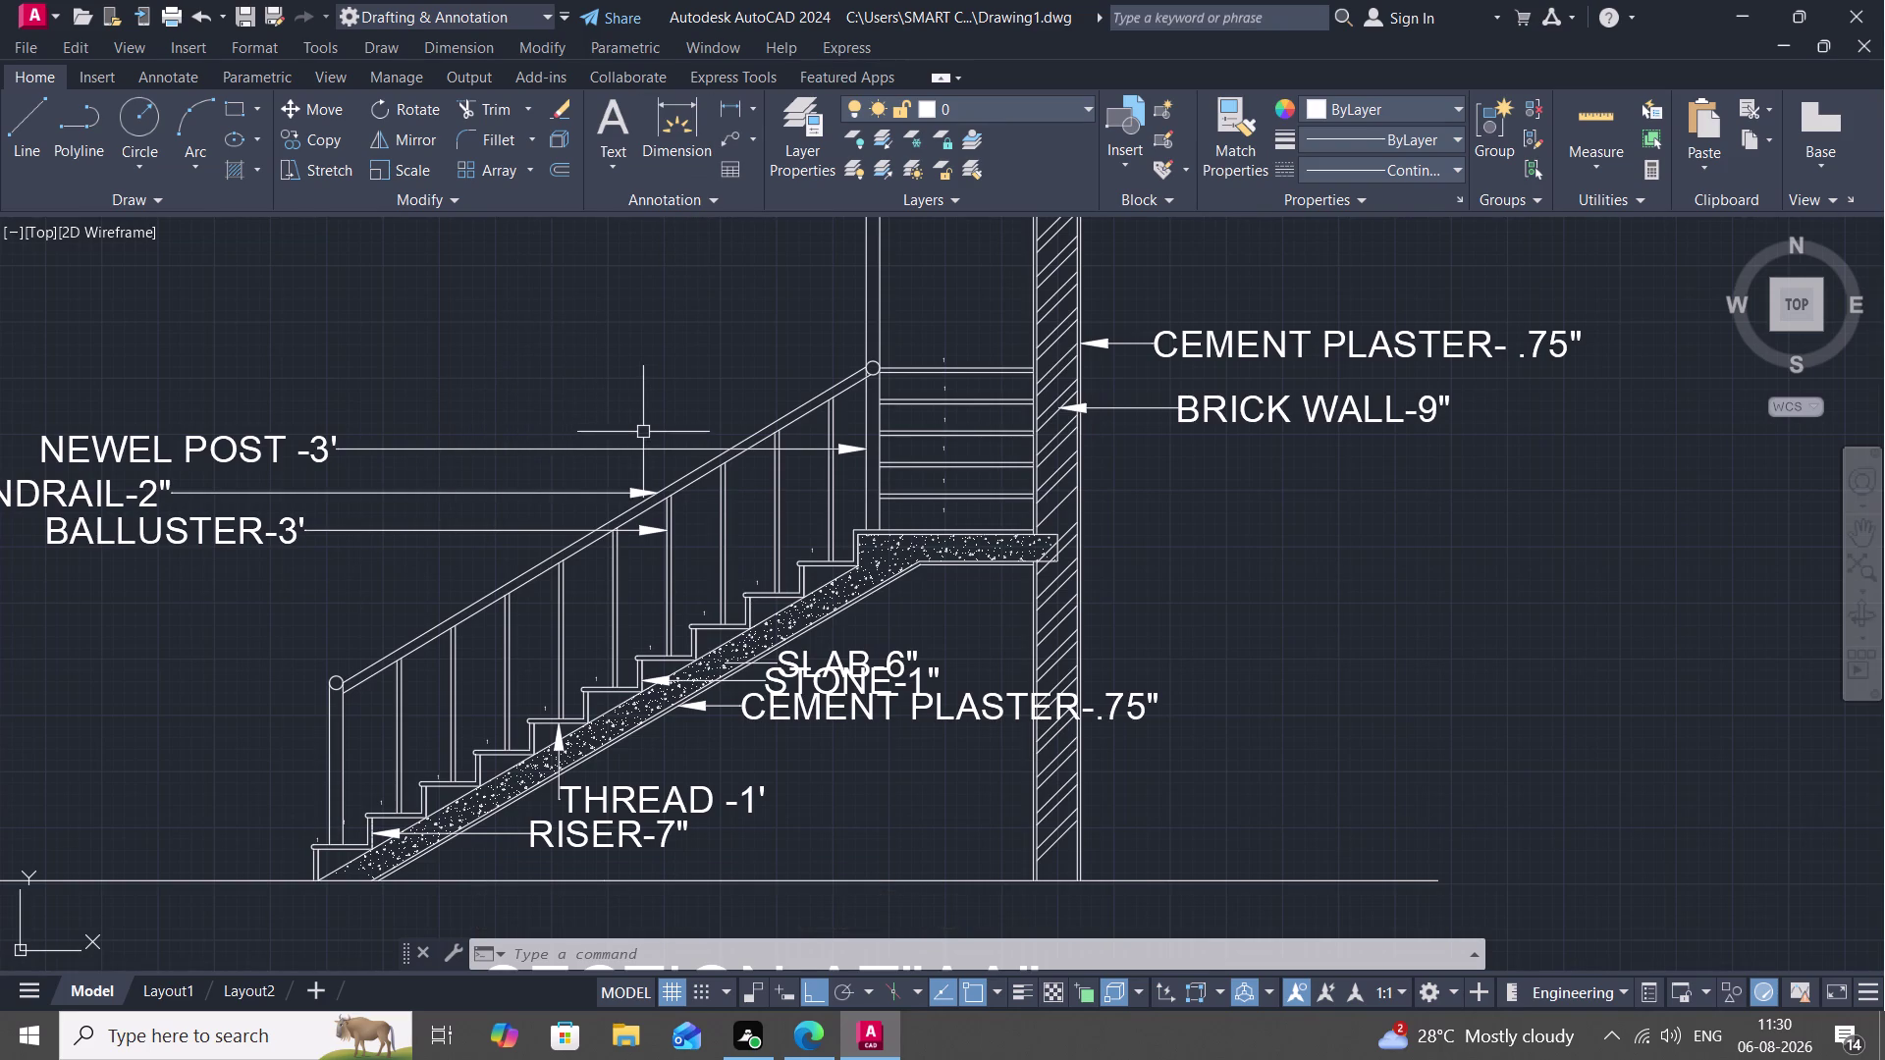
key(Escape)
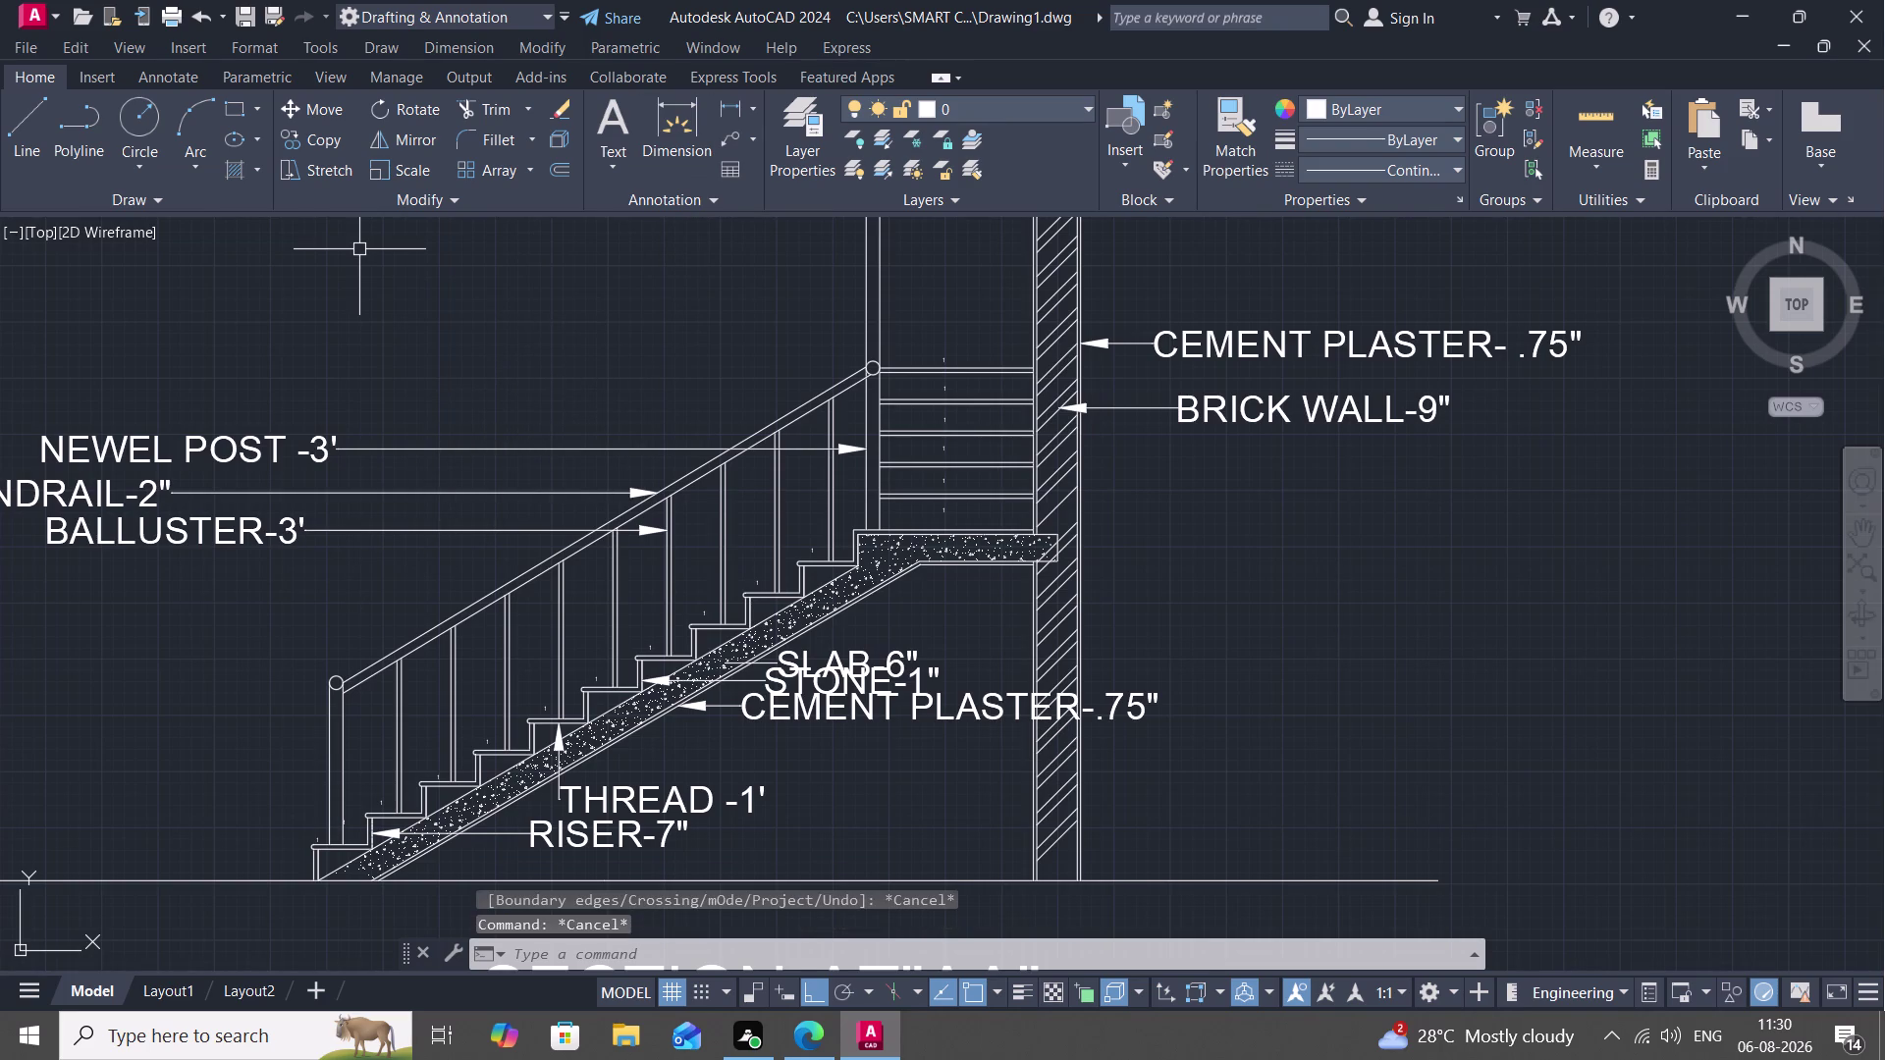
Move the SLAB-6" label higher and to the right with Ortho off.
click(828, 662)
scroll(up, 3)
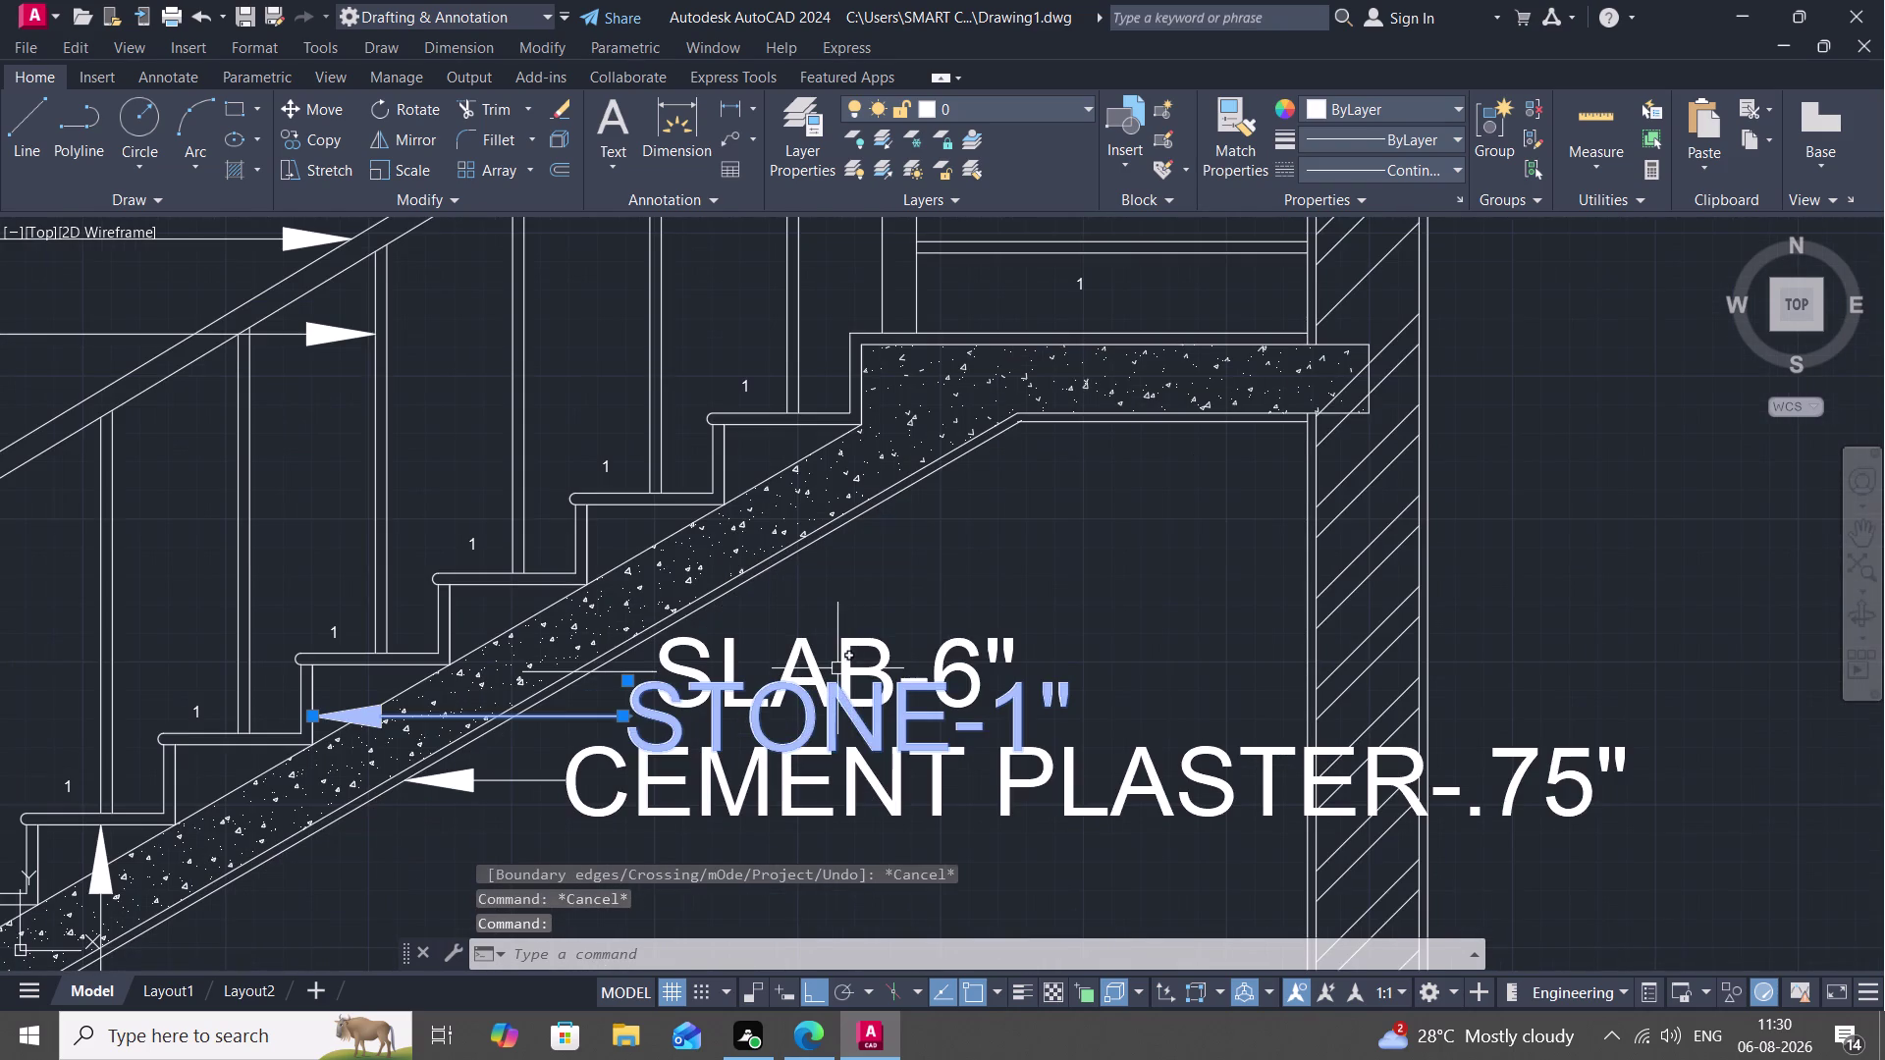
key(Escape)
click(824, 668)
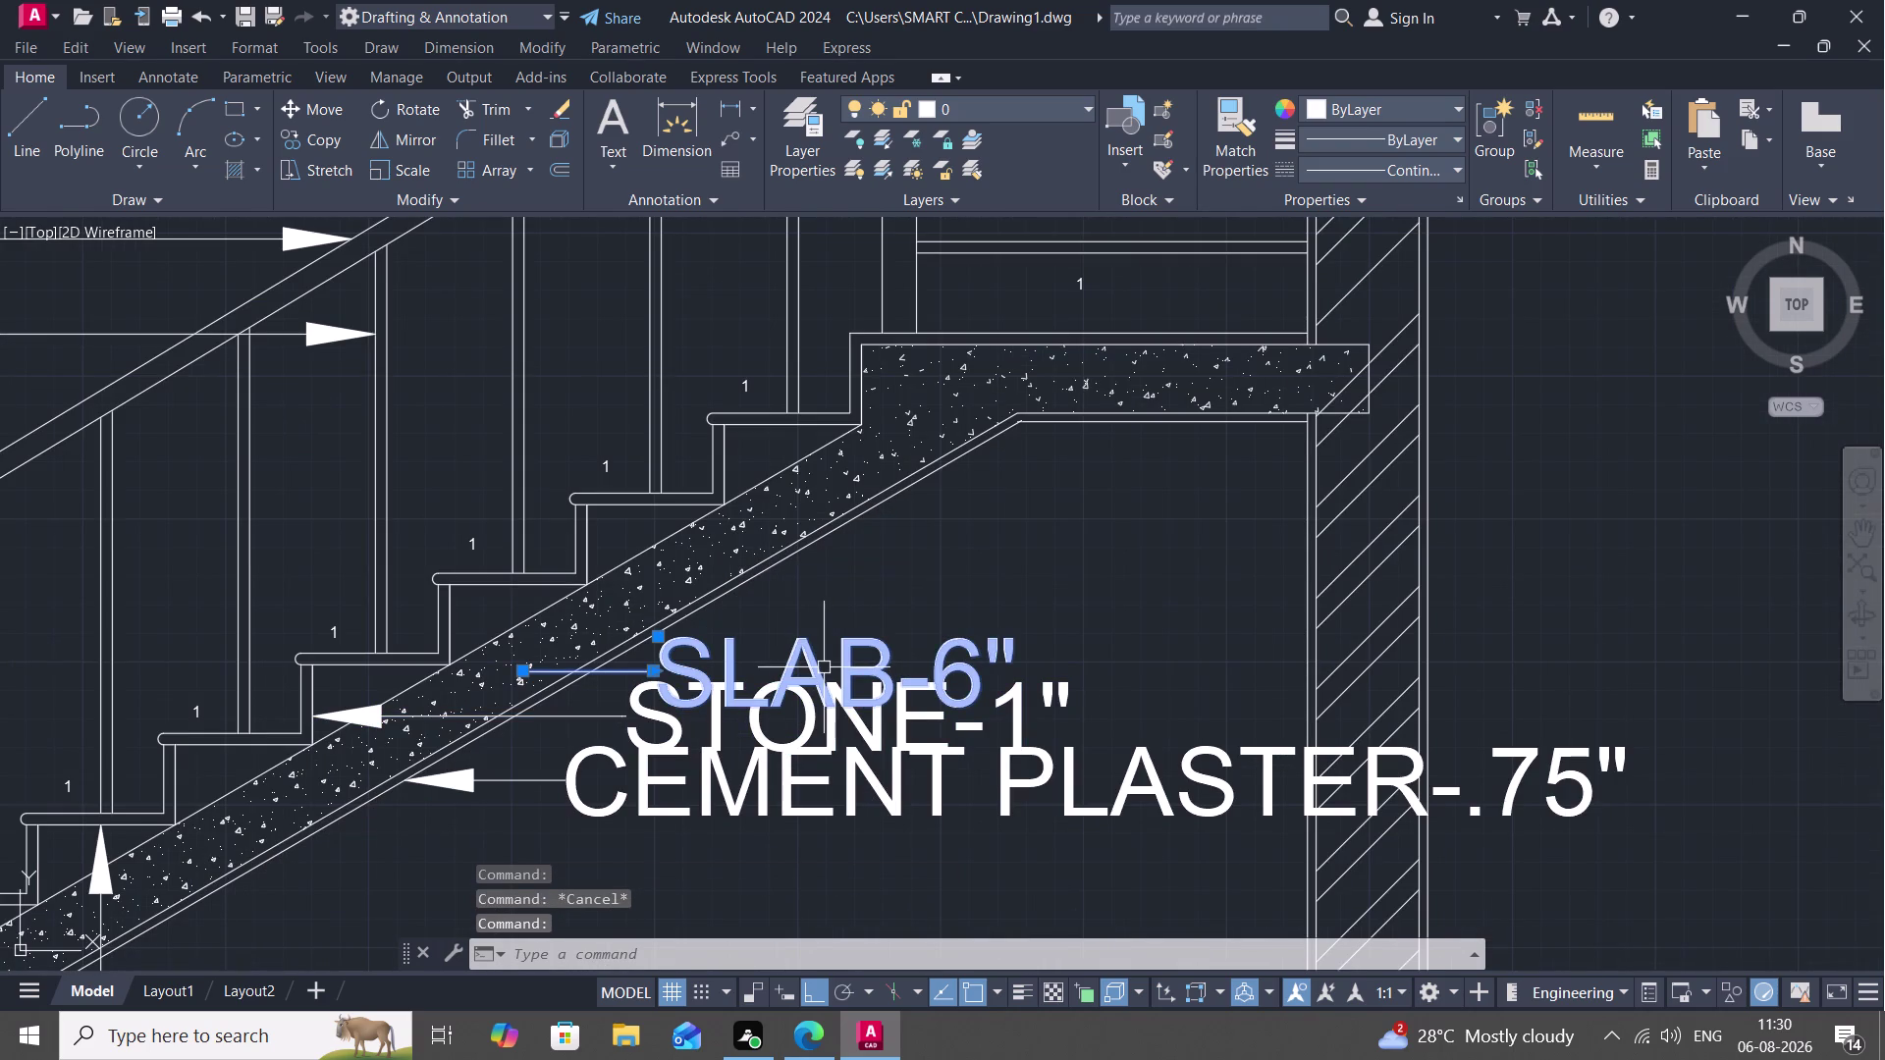
text(M)
key(space)
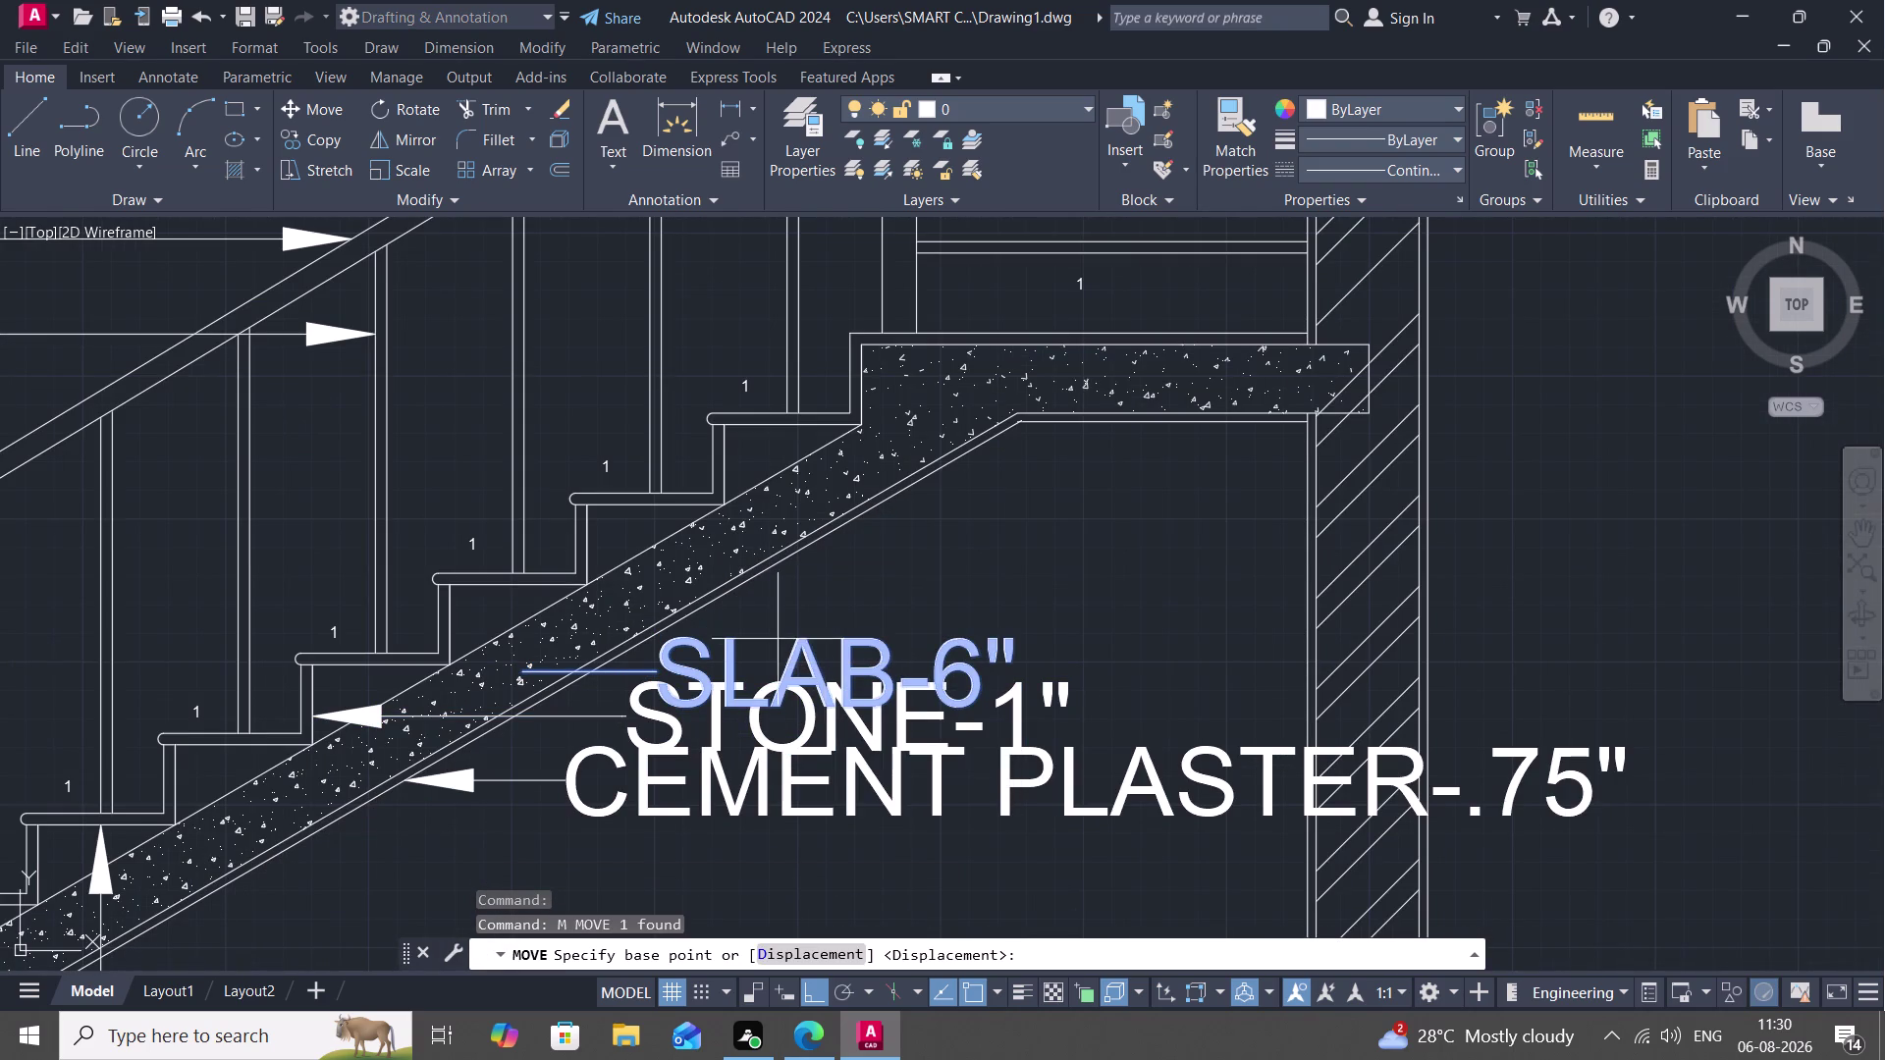
click(802, 663)
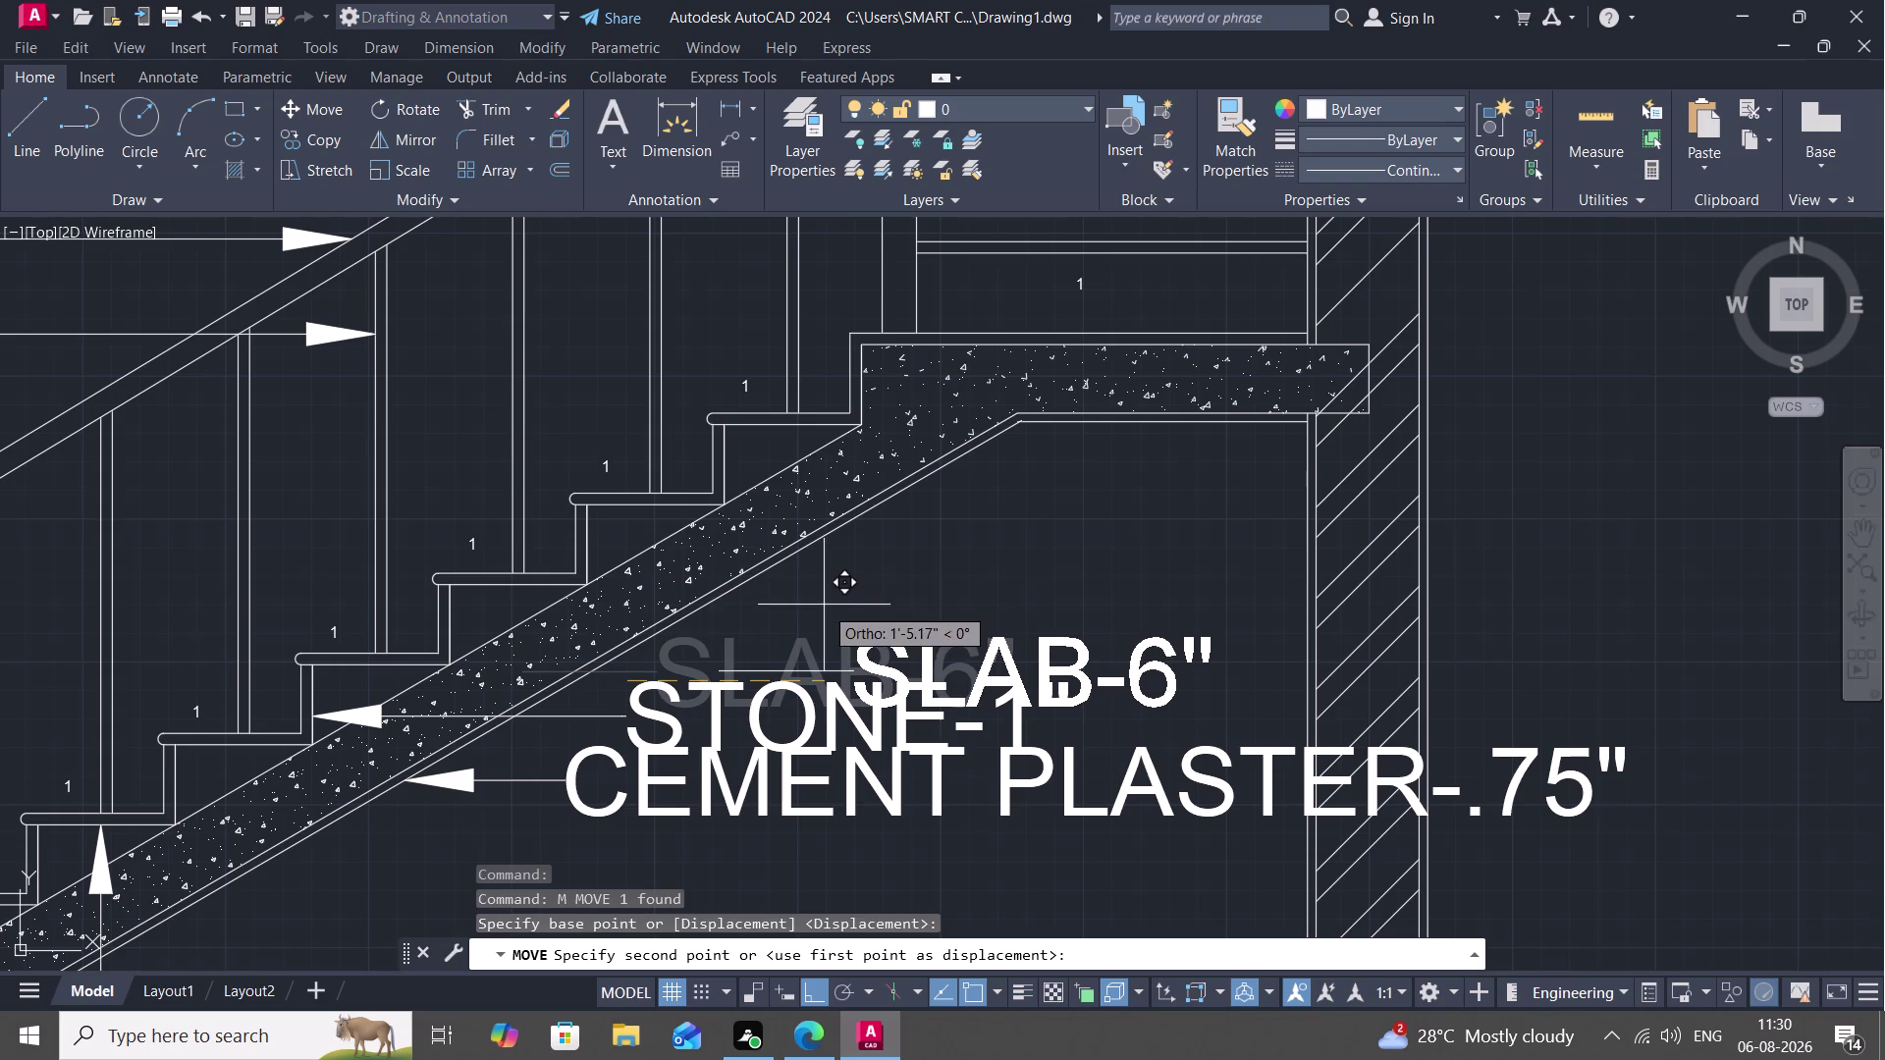
middle_drag(817, 679, 825, 607)
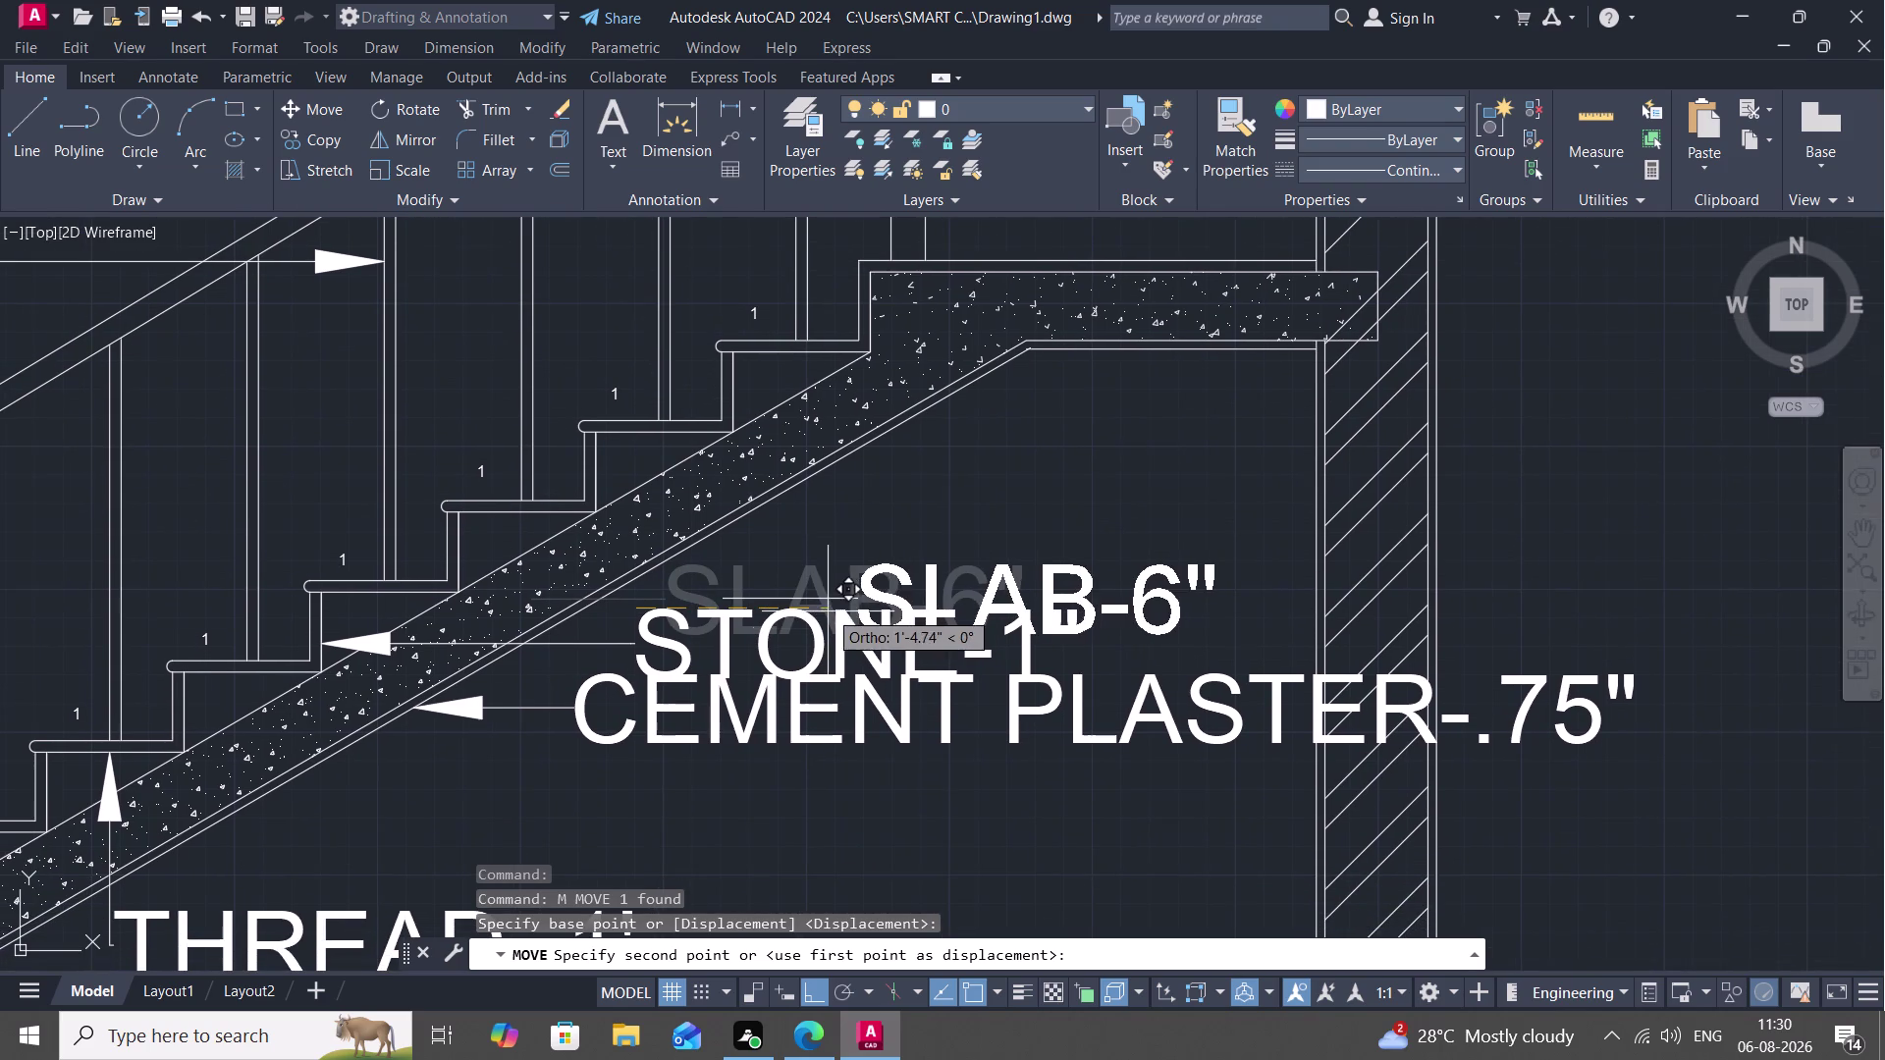
key(F8)
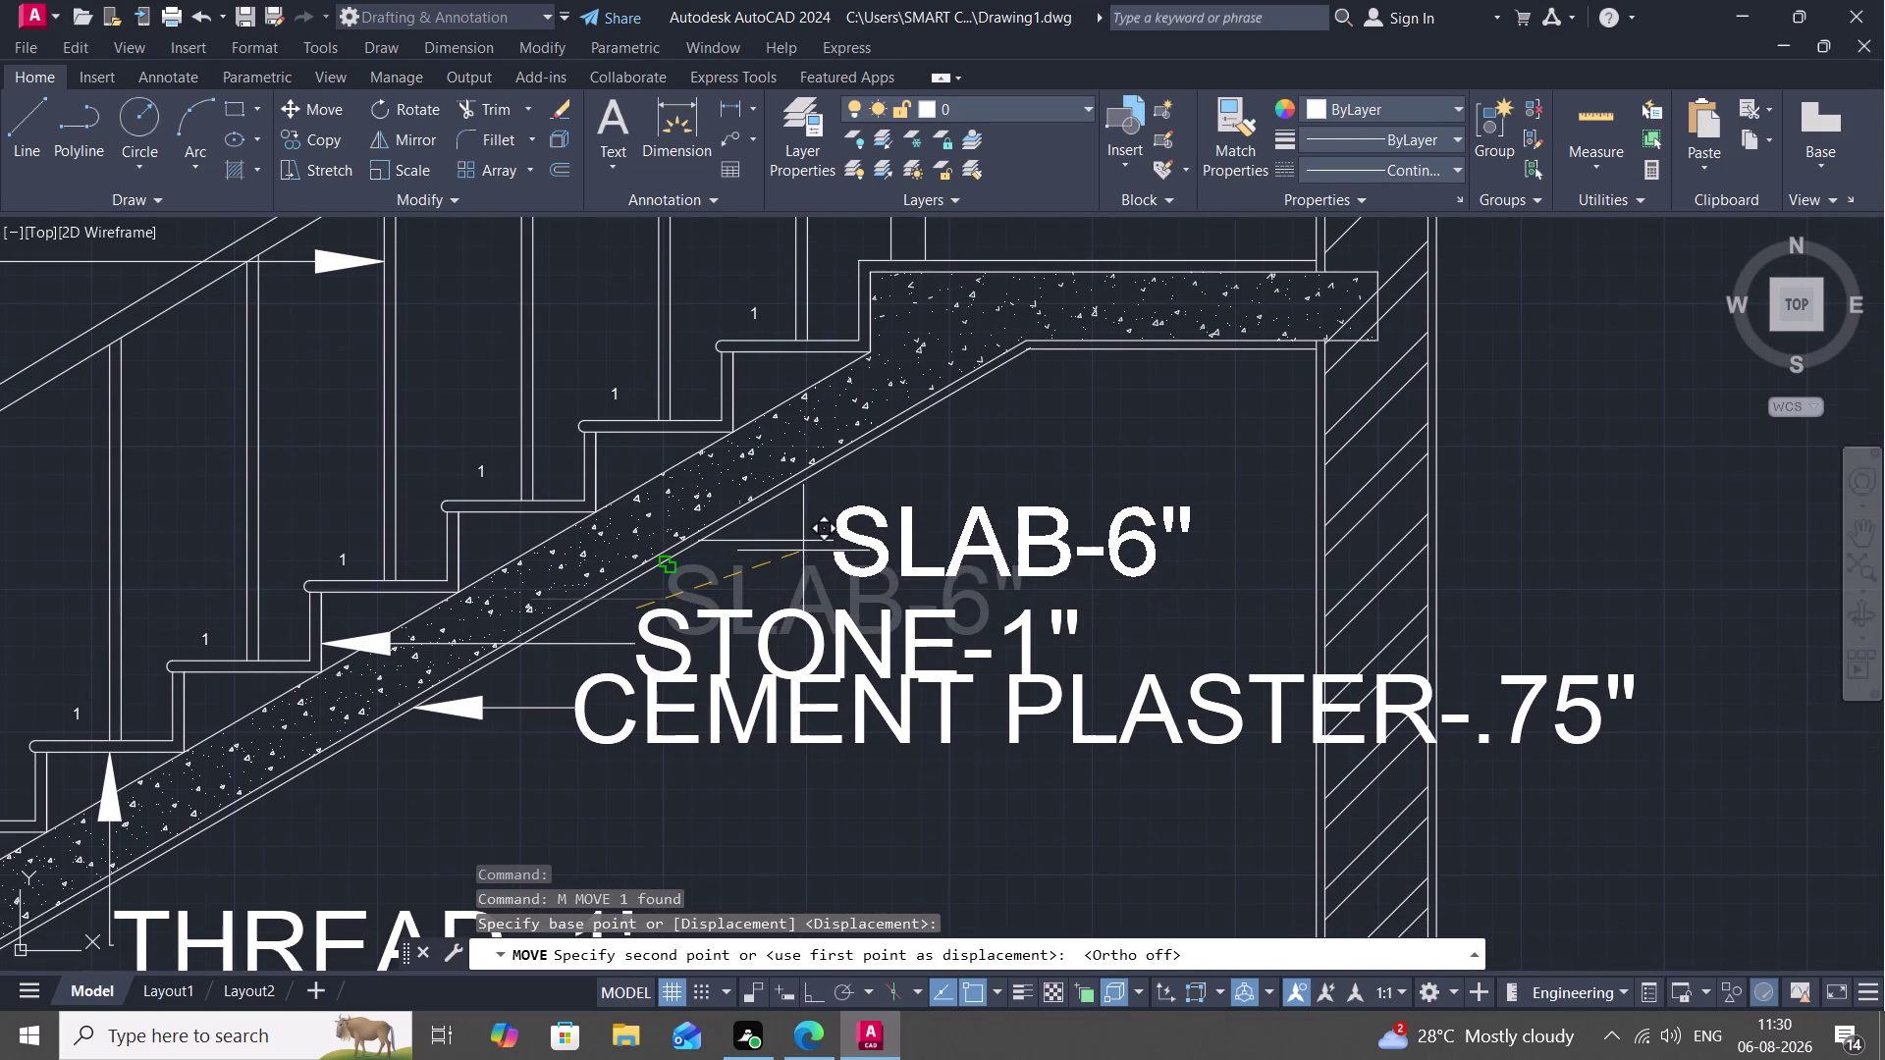
click(767, 503)
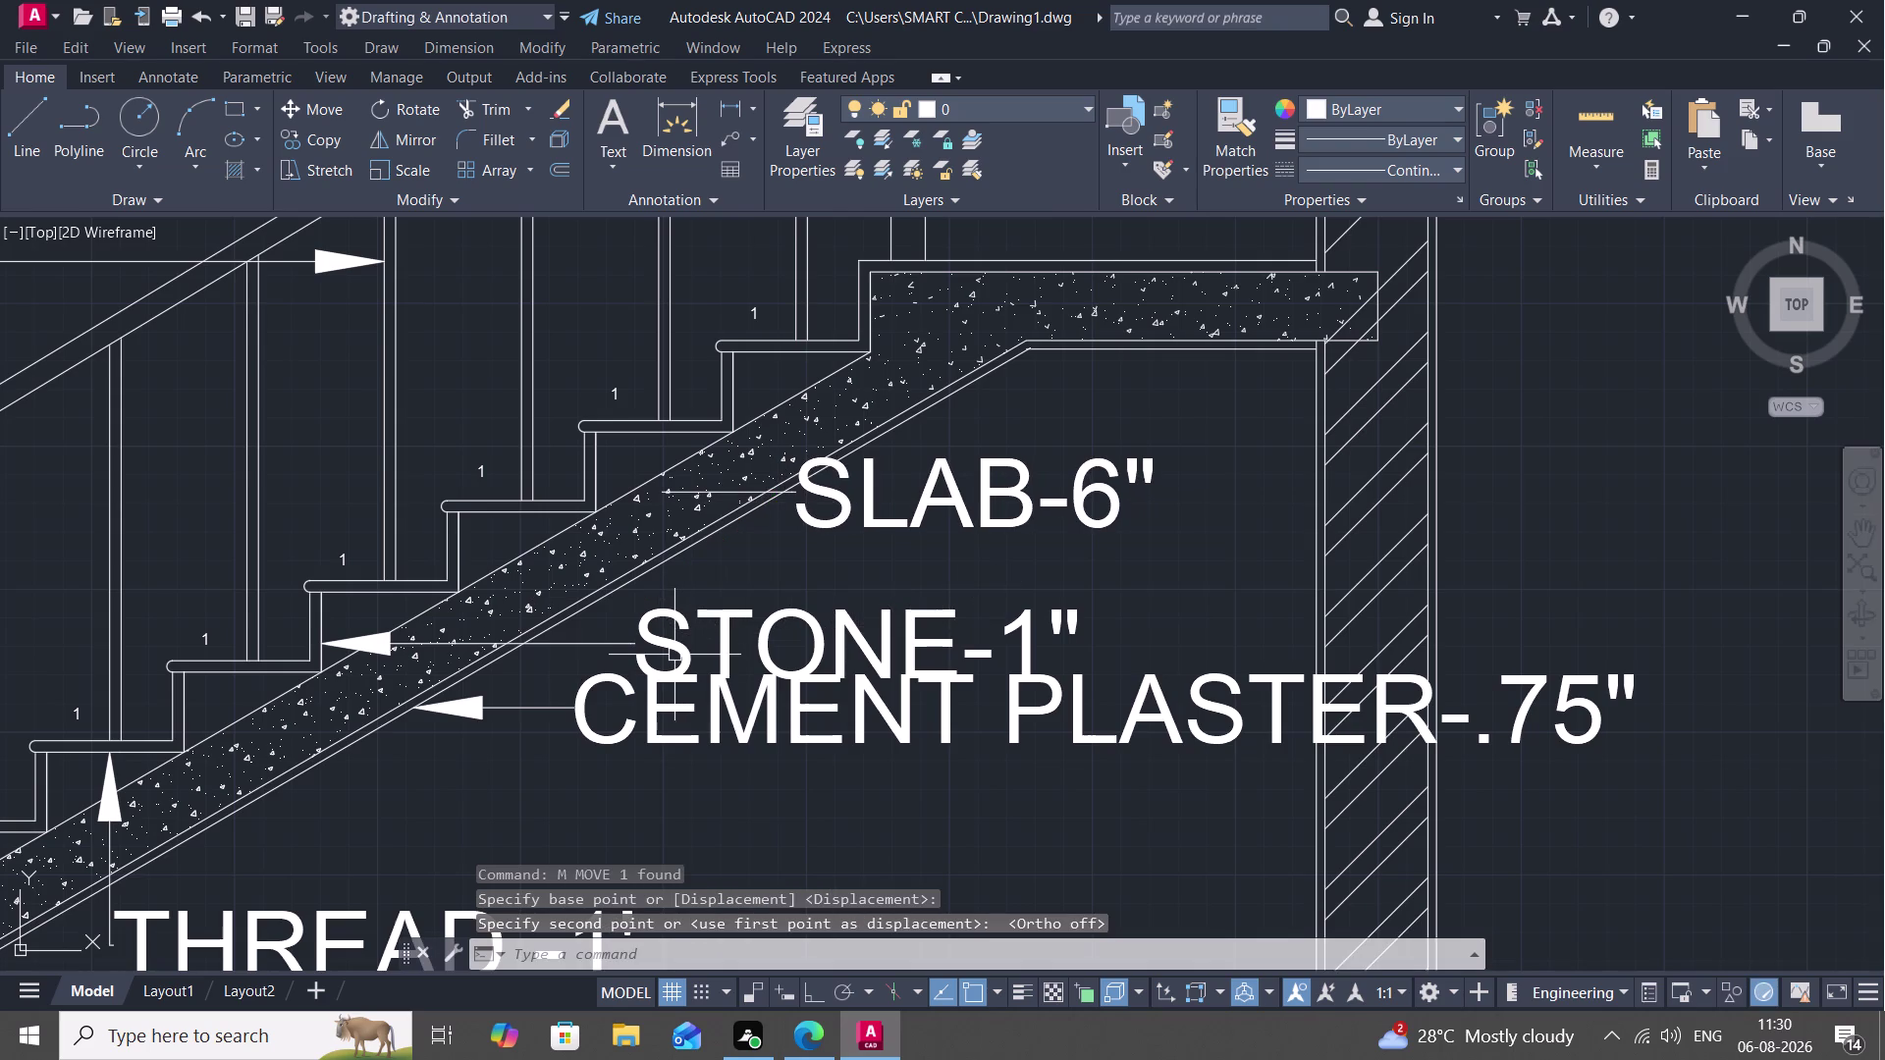
Move the STONE-1" label to sit just under the SLAB-6" label.
key(m)
key(space)
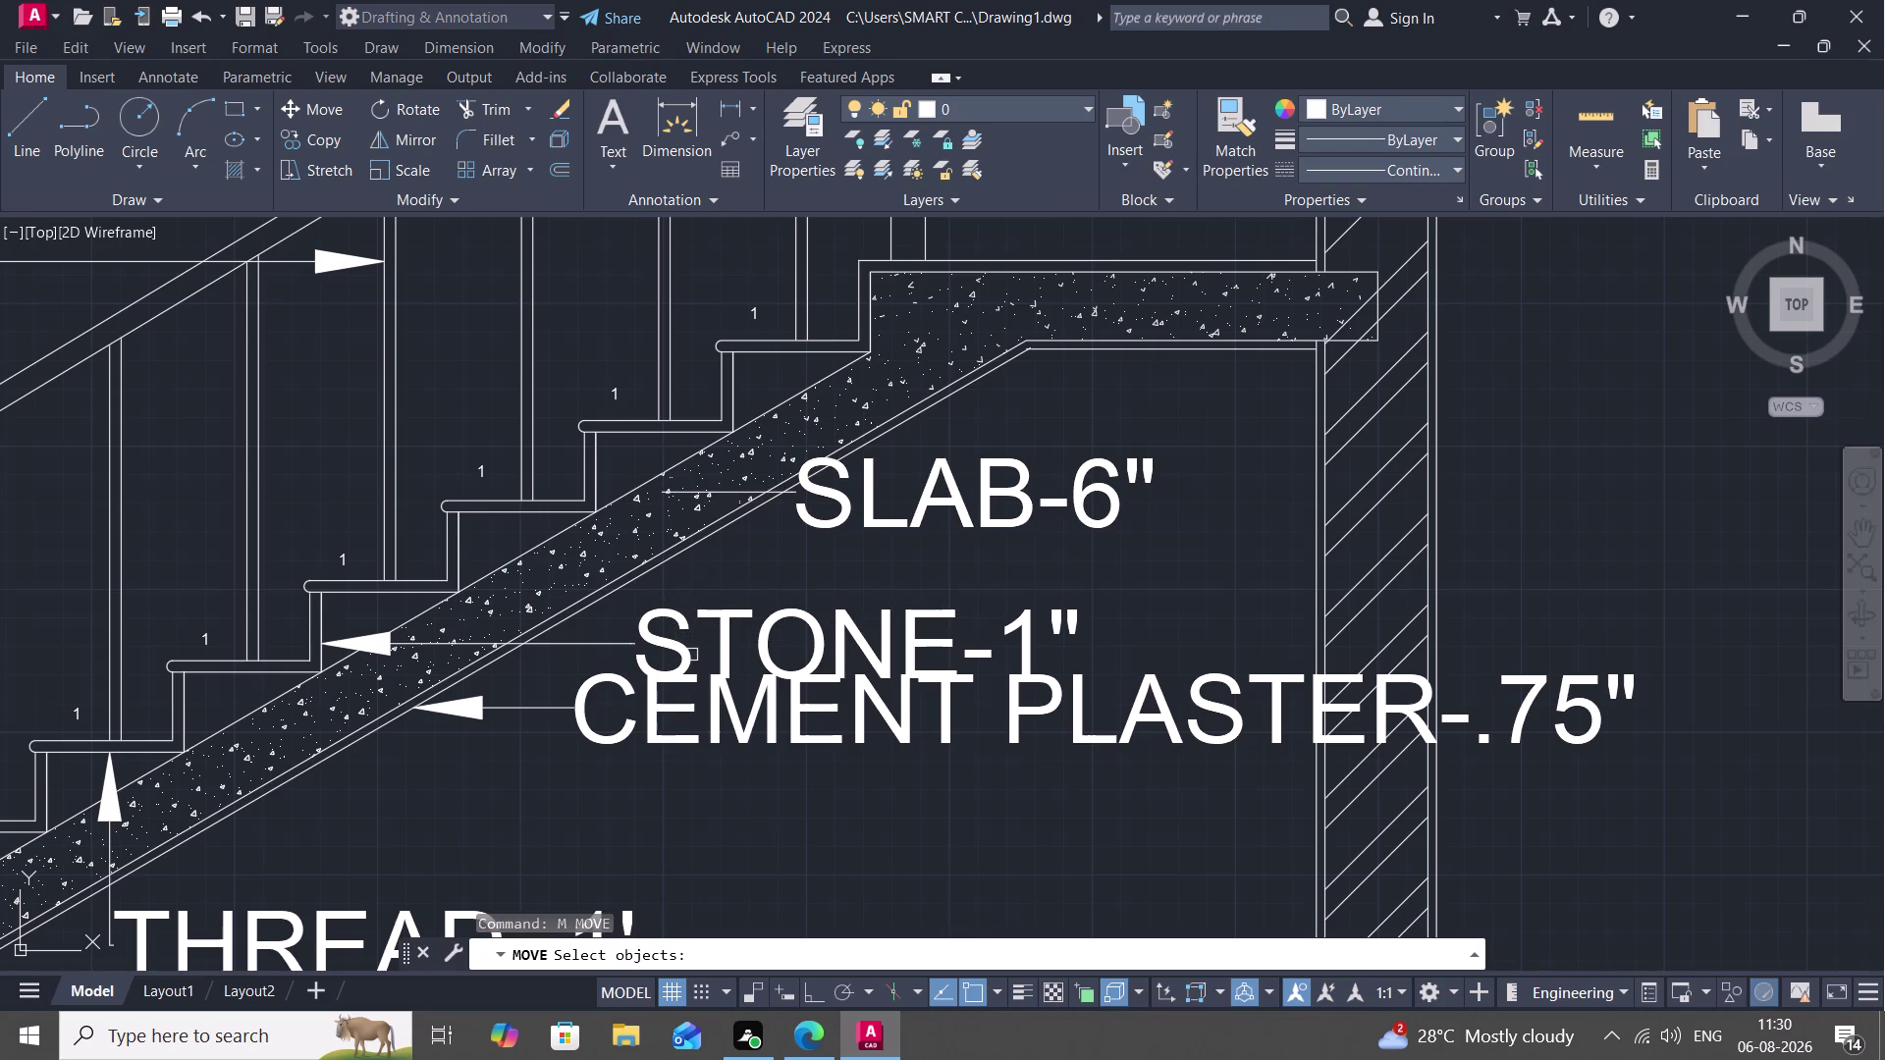
click(693, 658)
click(693, 659)
click(693, 659)
right_click(693, 654)
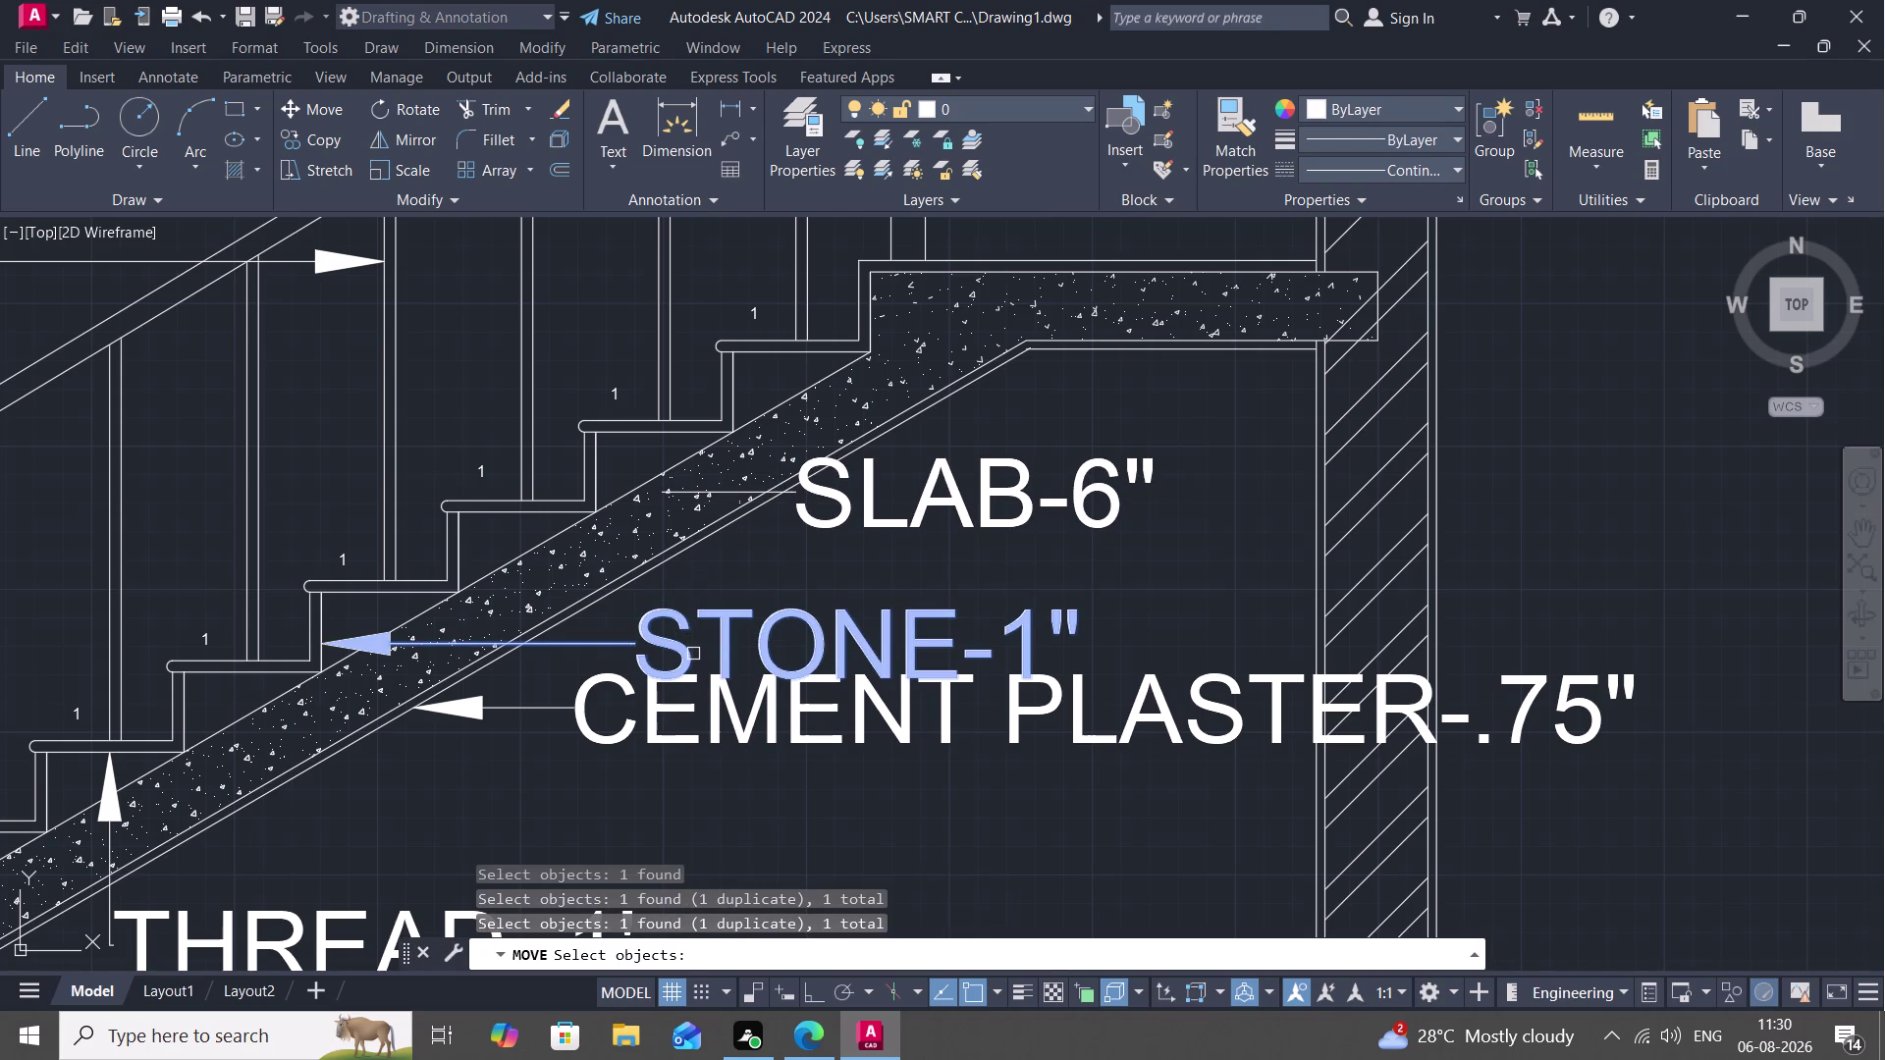
click(693, 654)
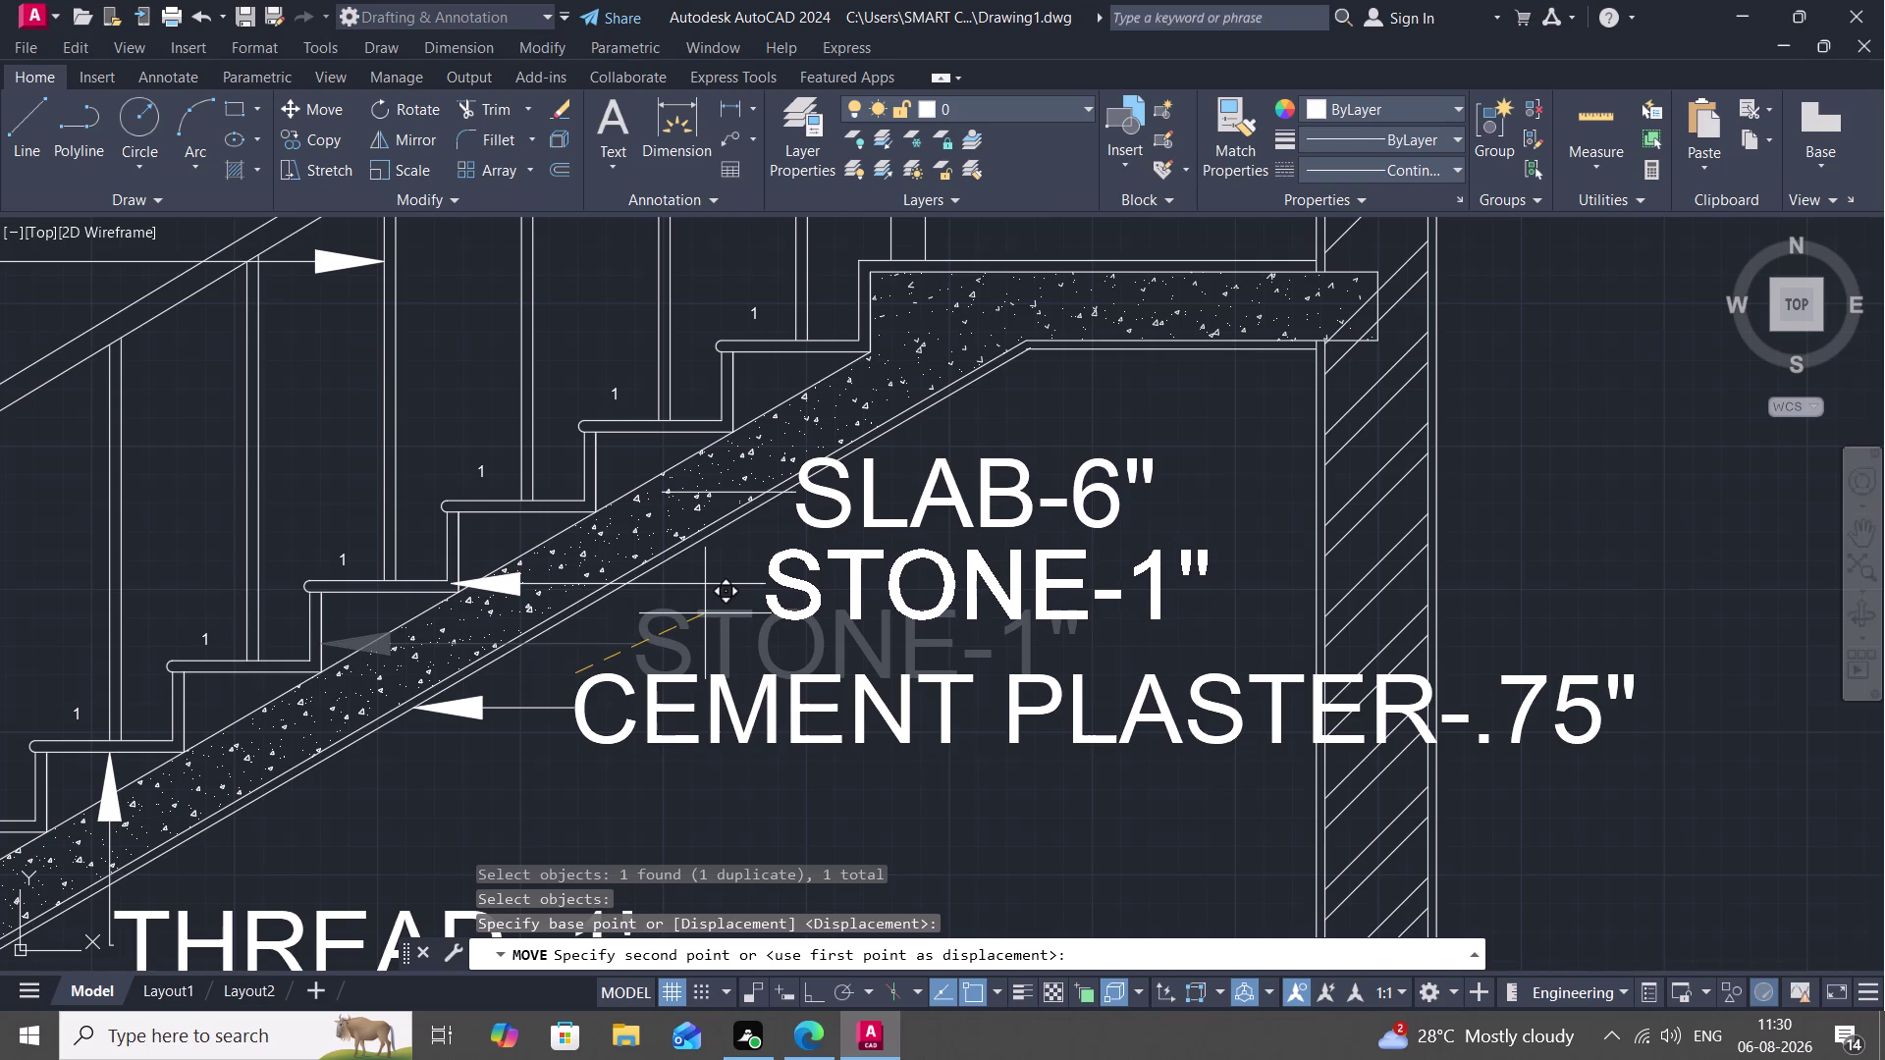
click(705, 617)
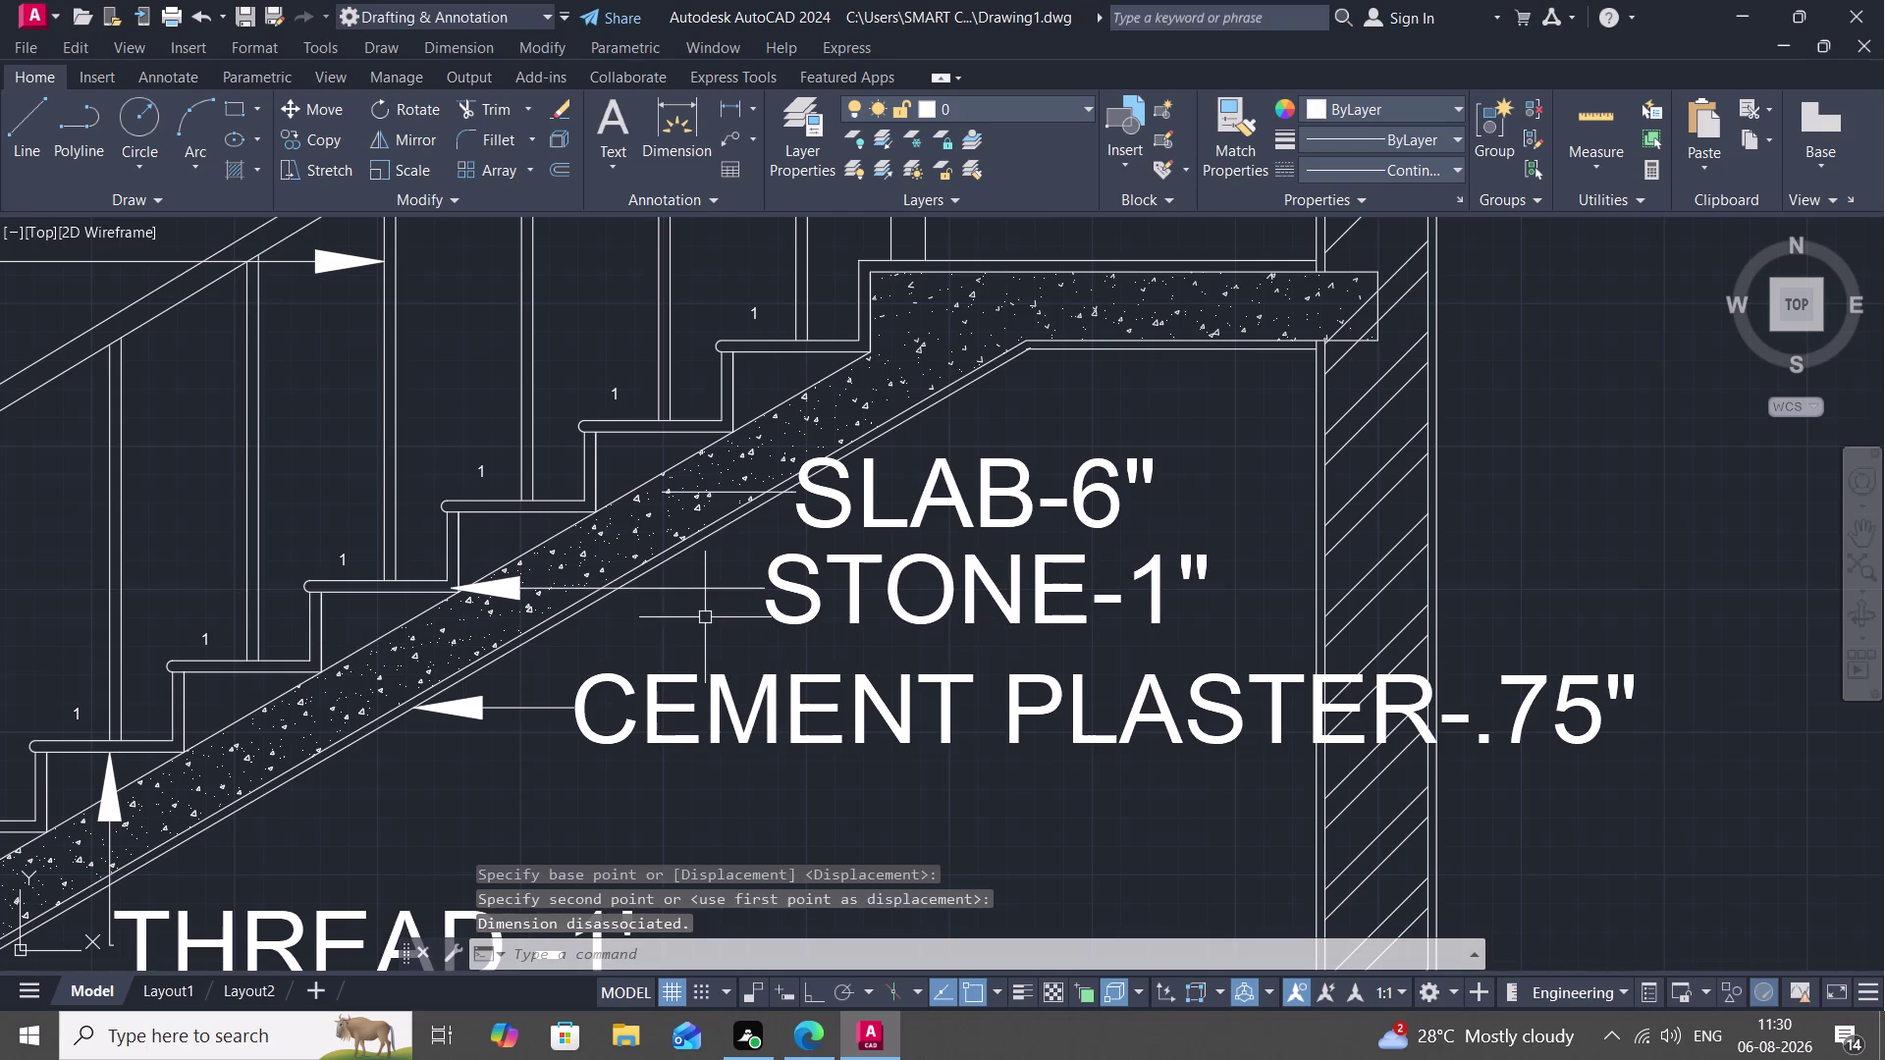
scroll(down, 3)
scroll(down, 3)
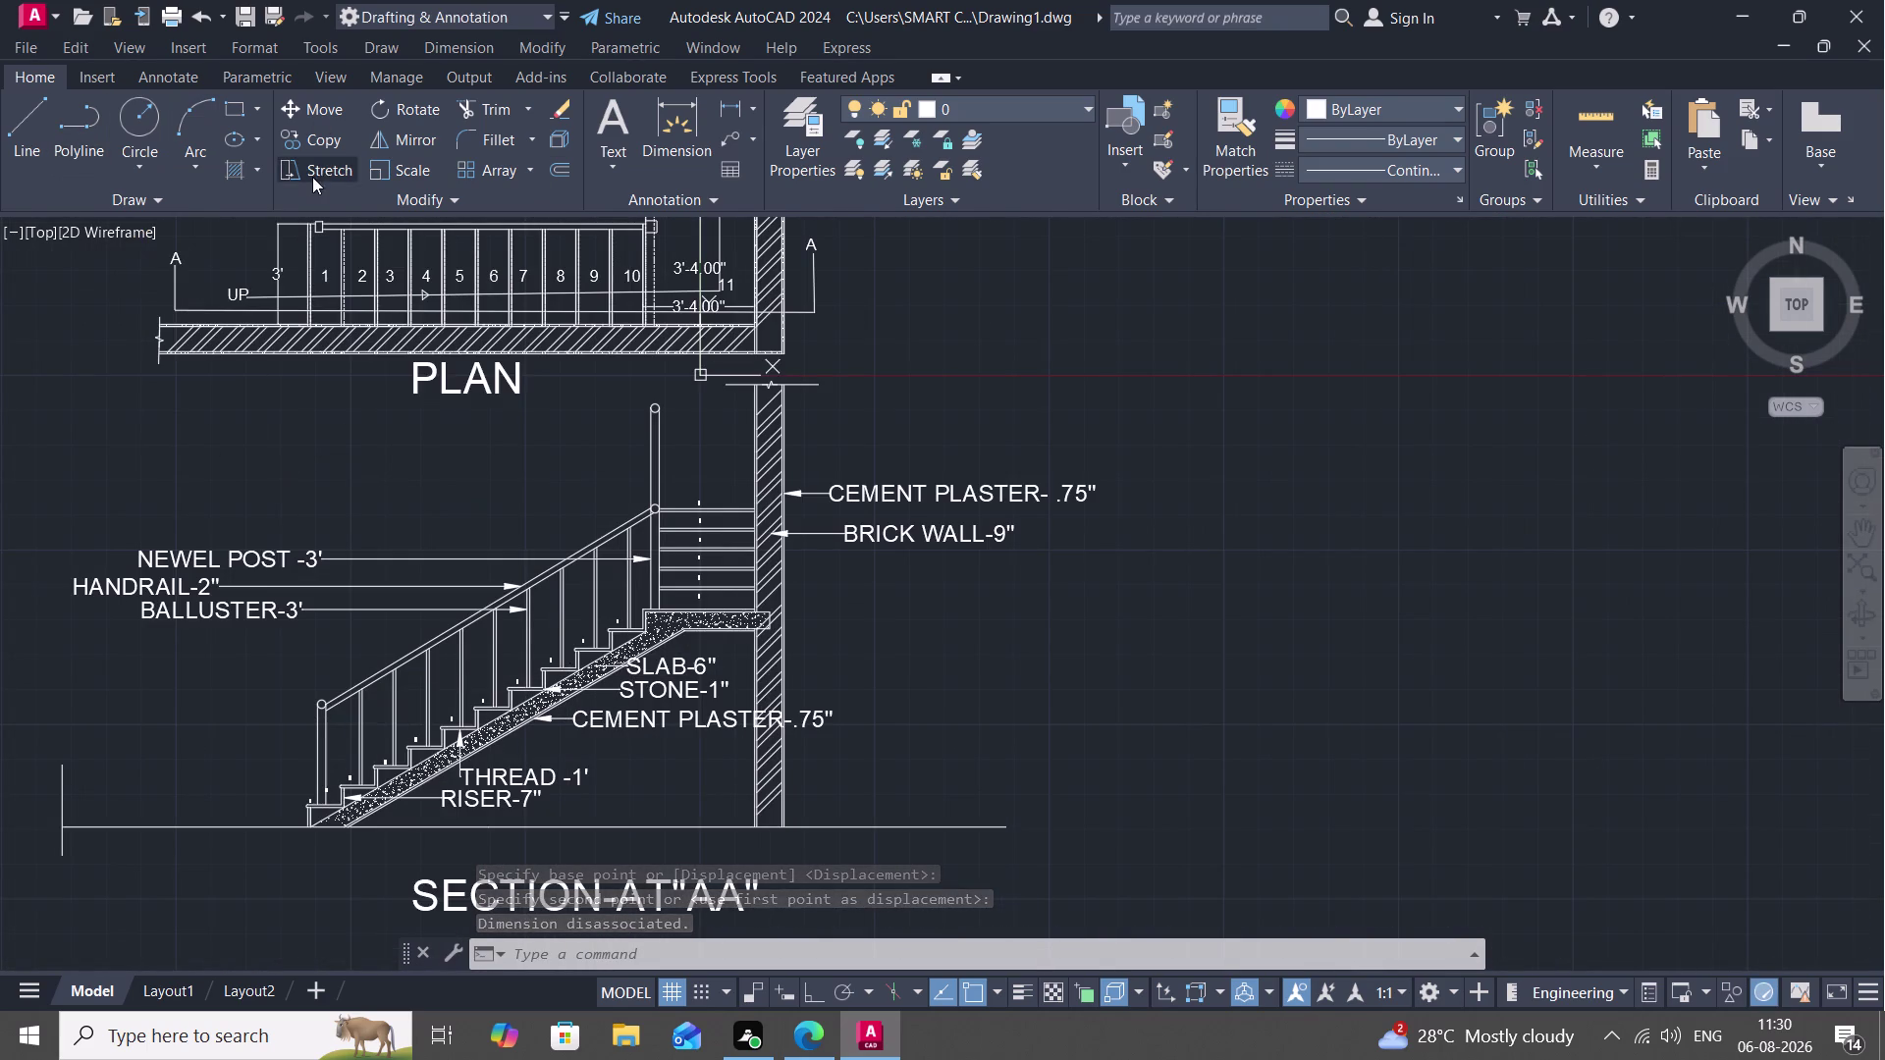
Open and dismiss the Window menu, then show the Express Tools ribbon tab.
click(835, 45)
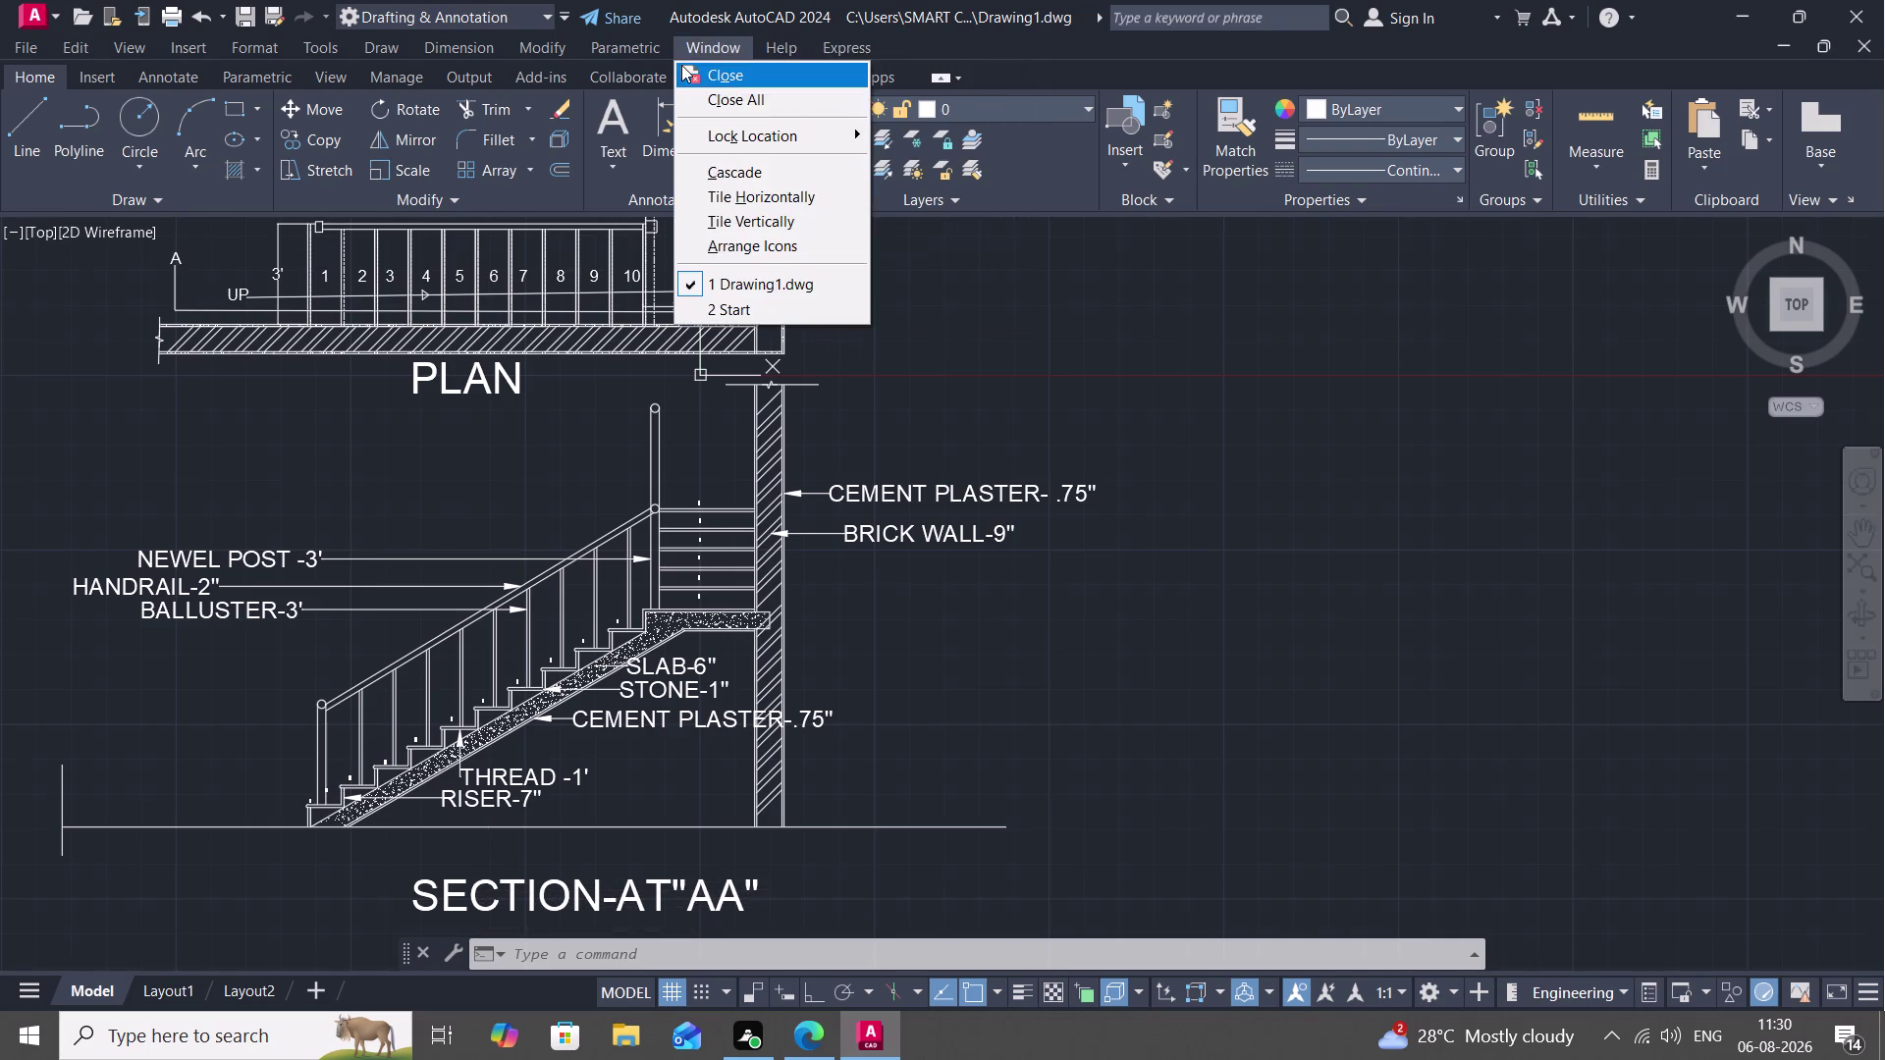
key(Escape)
click(718, 76)
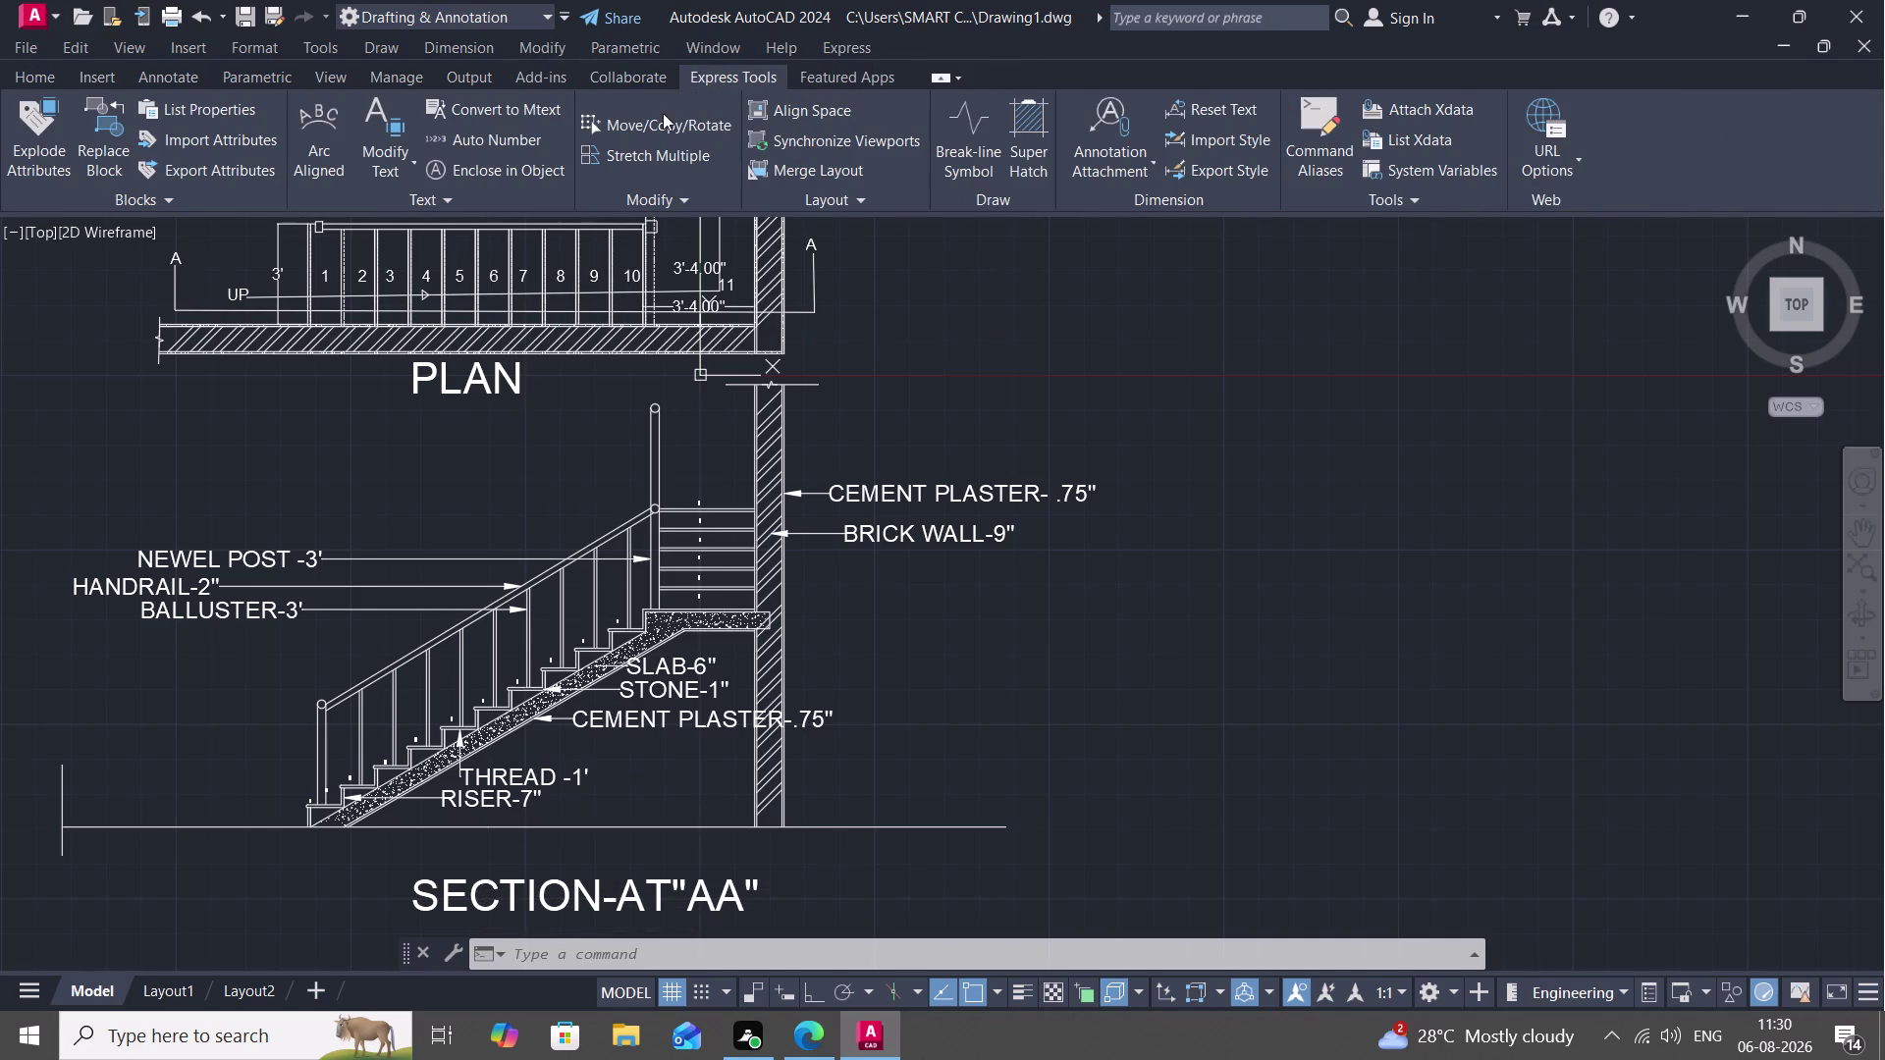
drag(509, 124, 509, 141)
Zoom into the section's lower steps and launch Express Tools Auto Number.
middle_drag(380, 618, 586, 445)
scroll(up, 3)
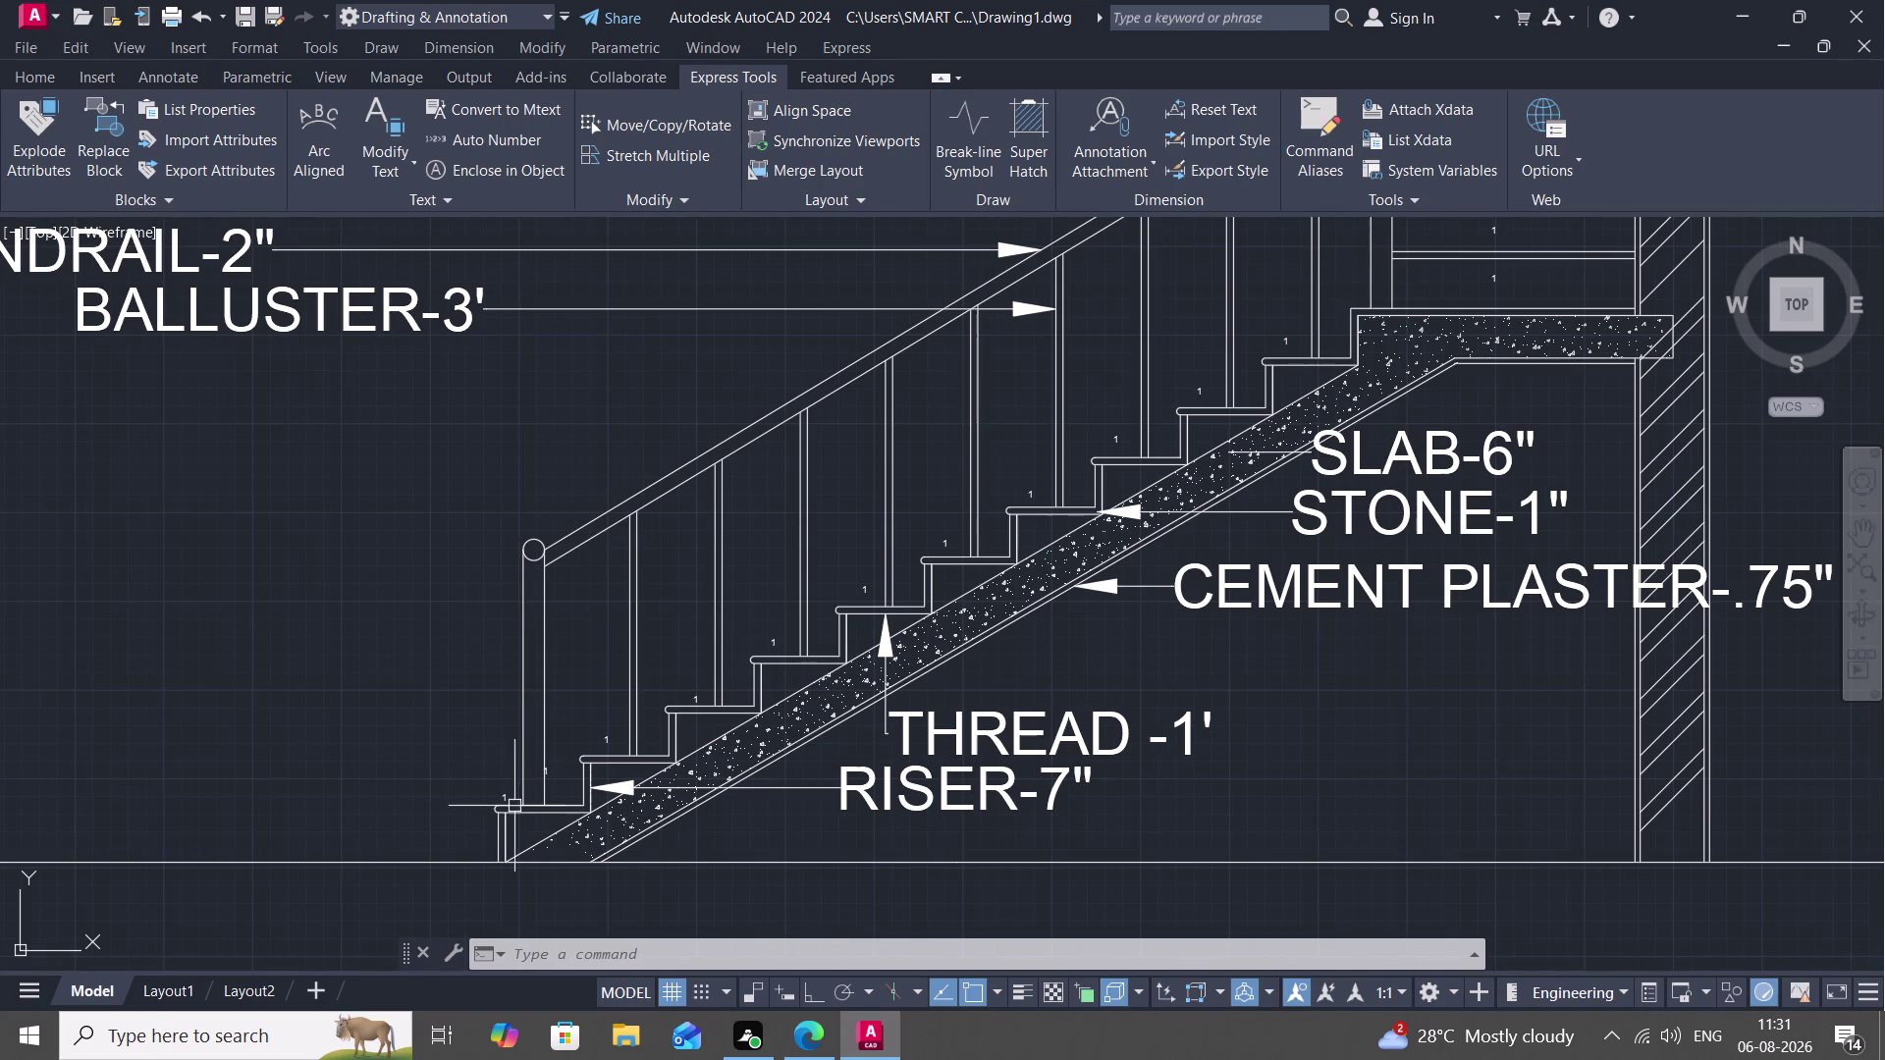
click(506, 799)
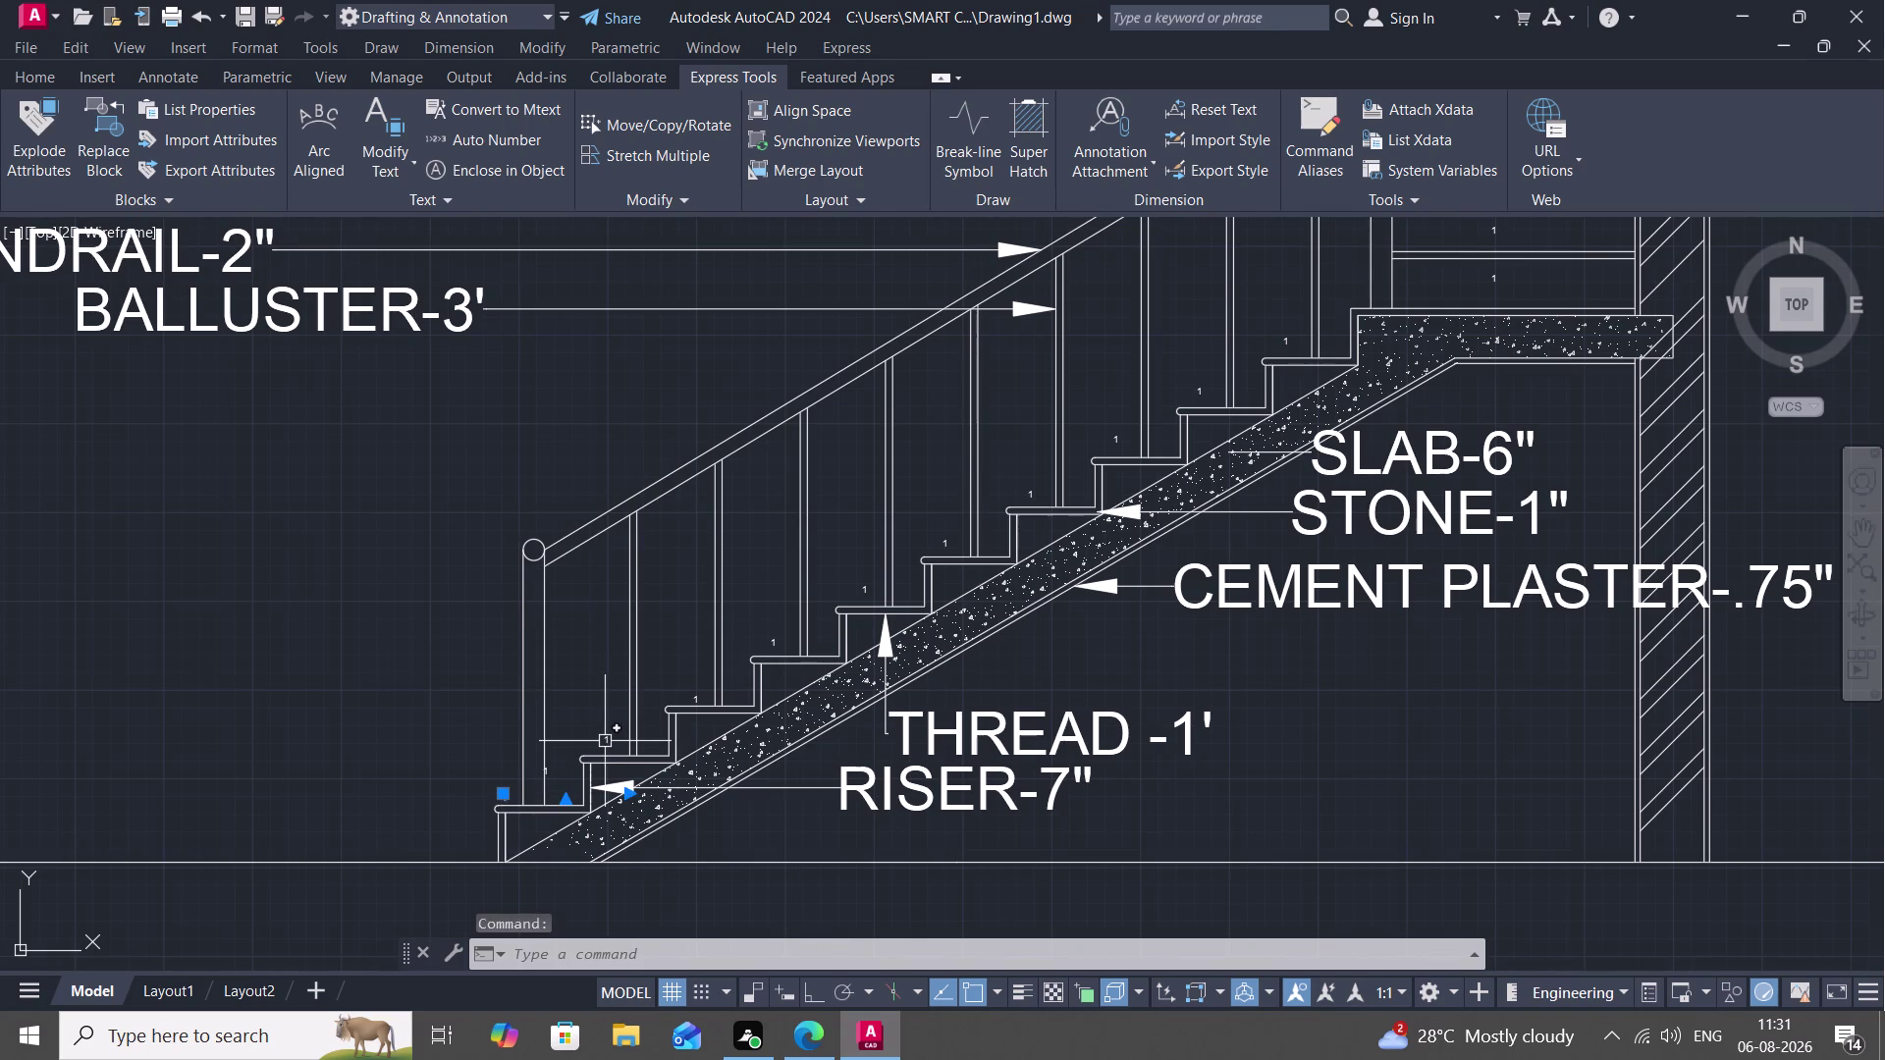
key(Escape)
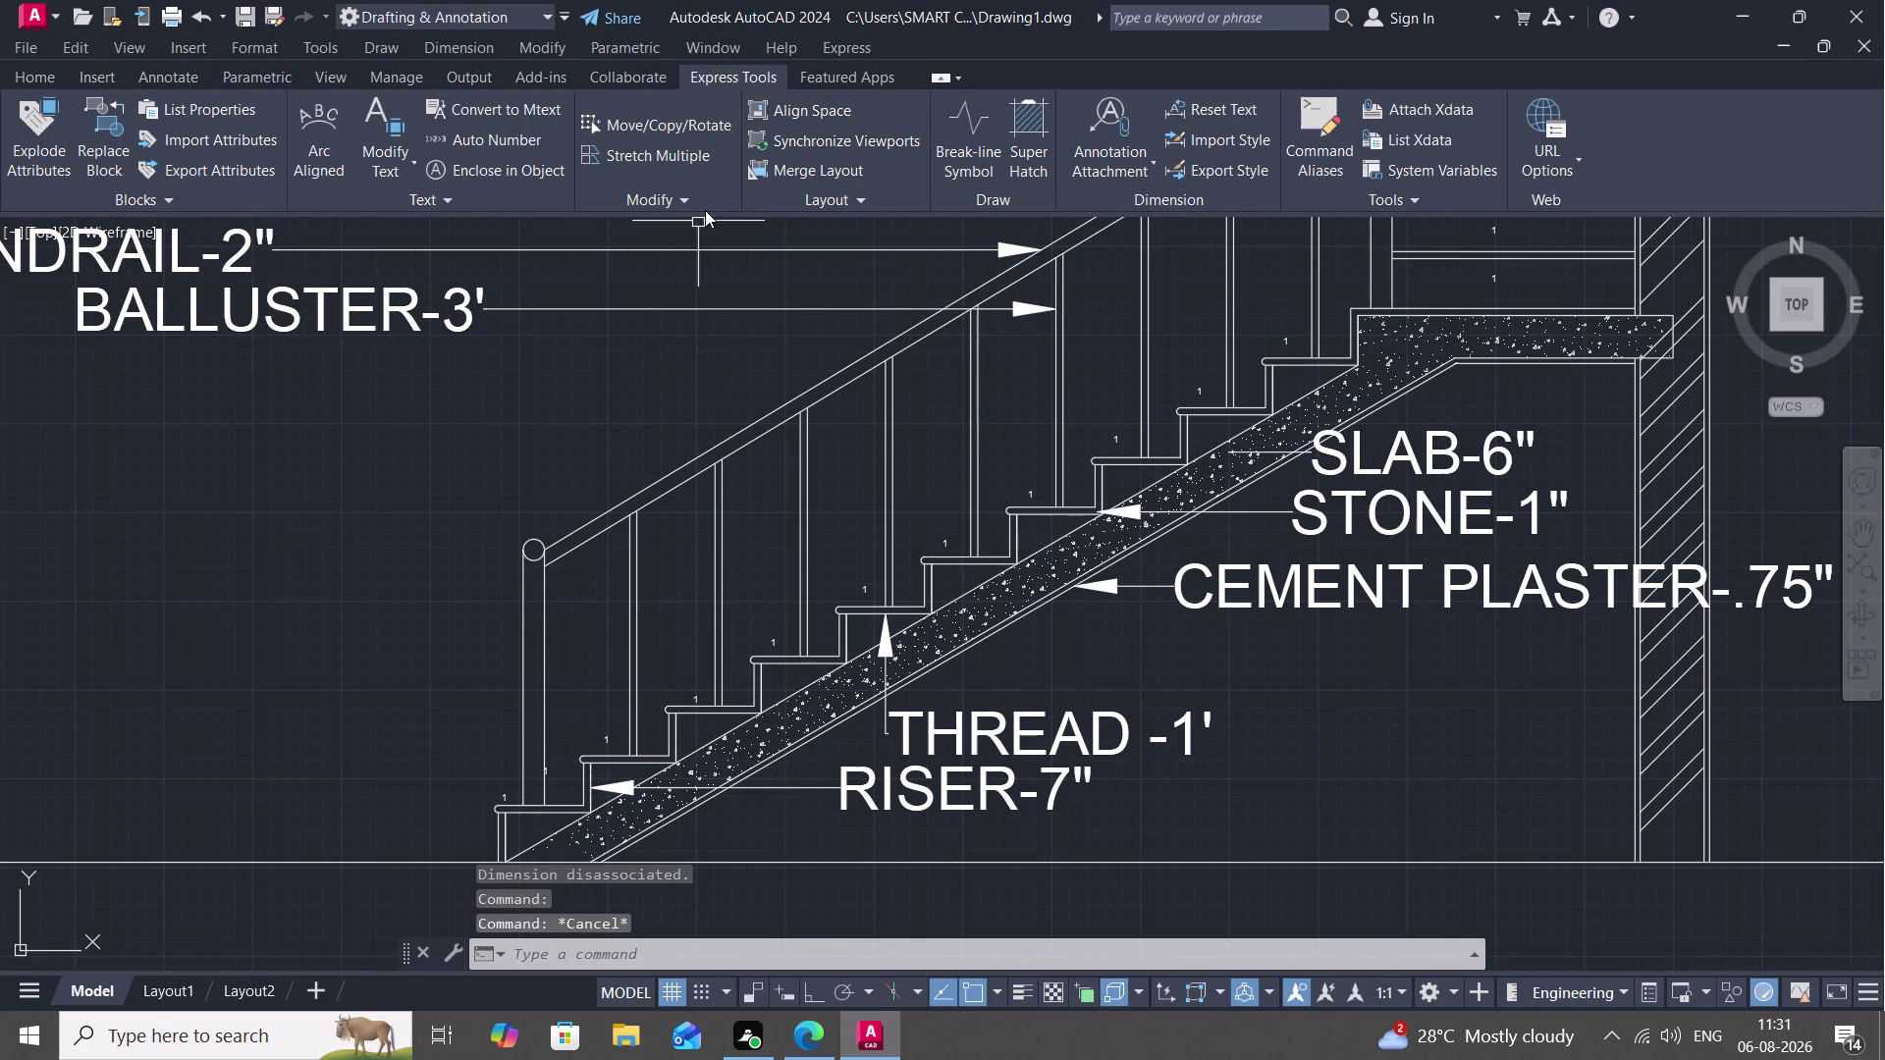
click(447, 131)
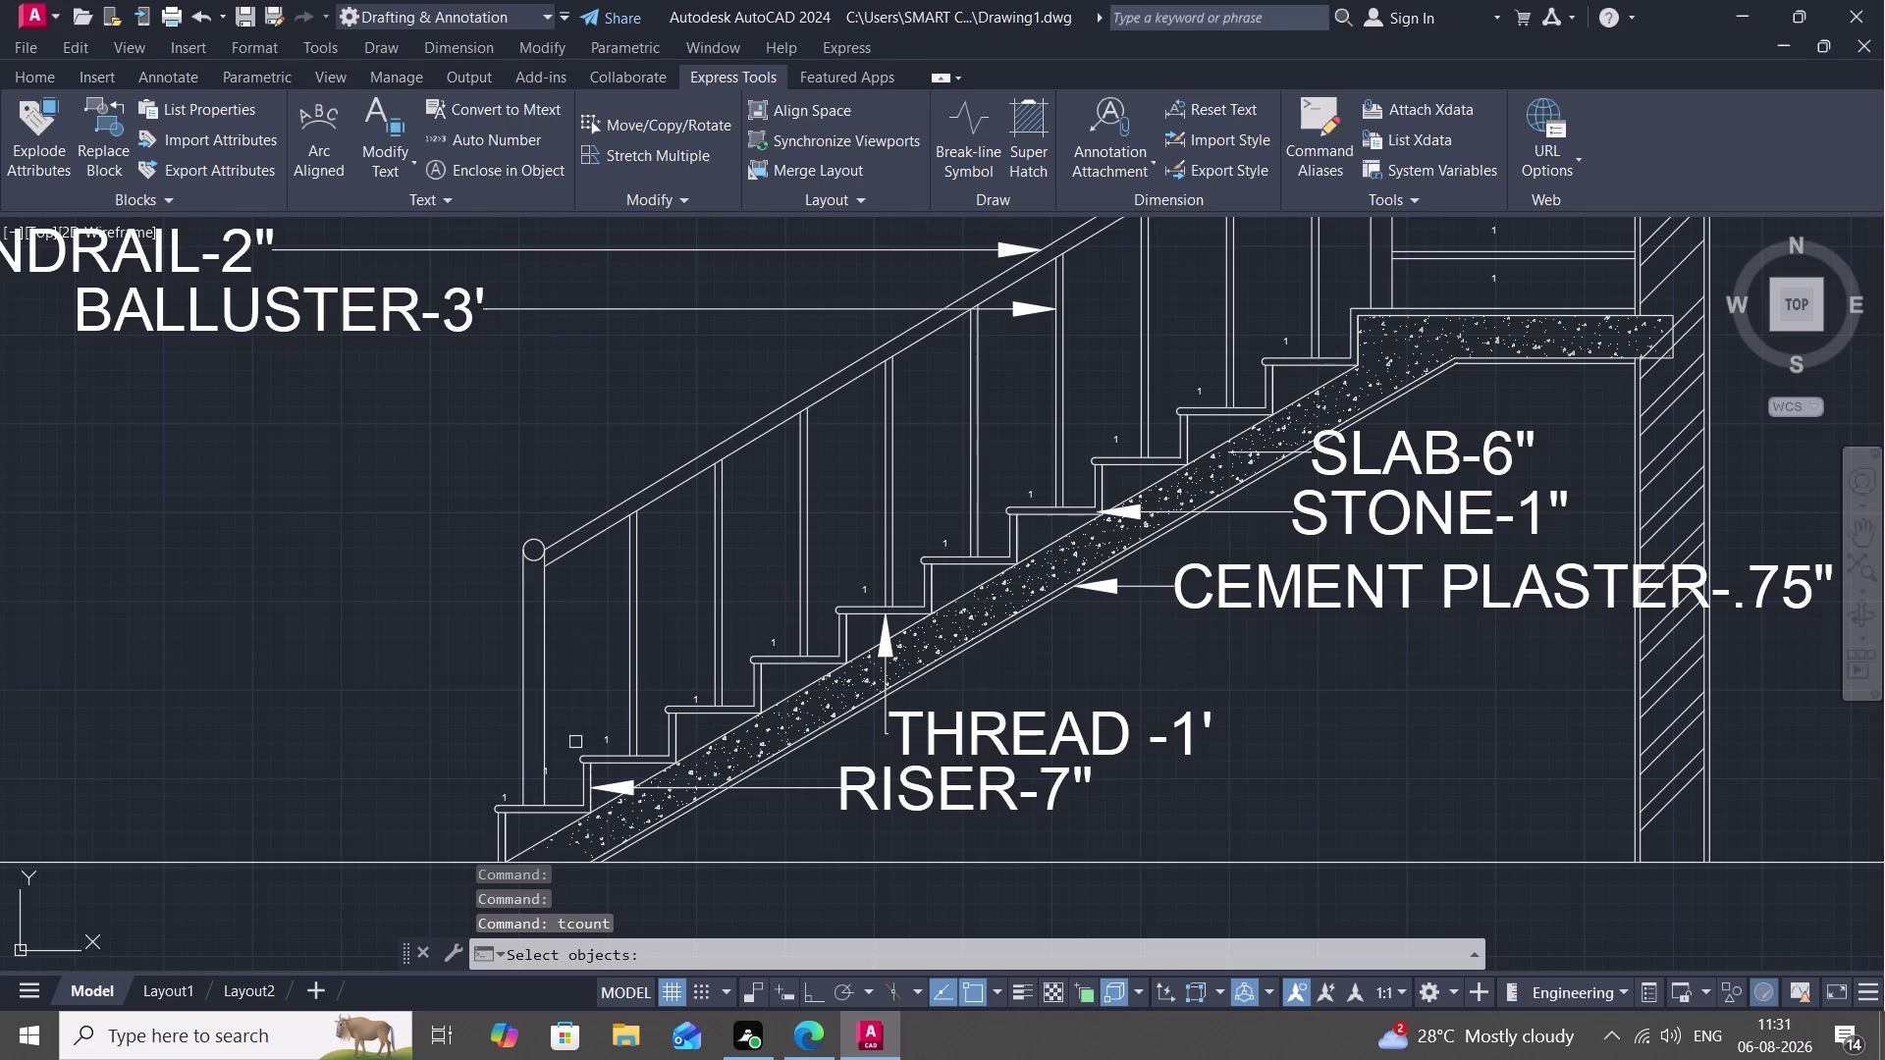
Select the step labels in order, from the bottom step up to the landing.
click(497, 797)
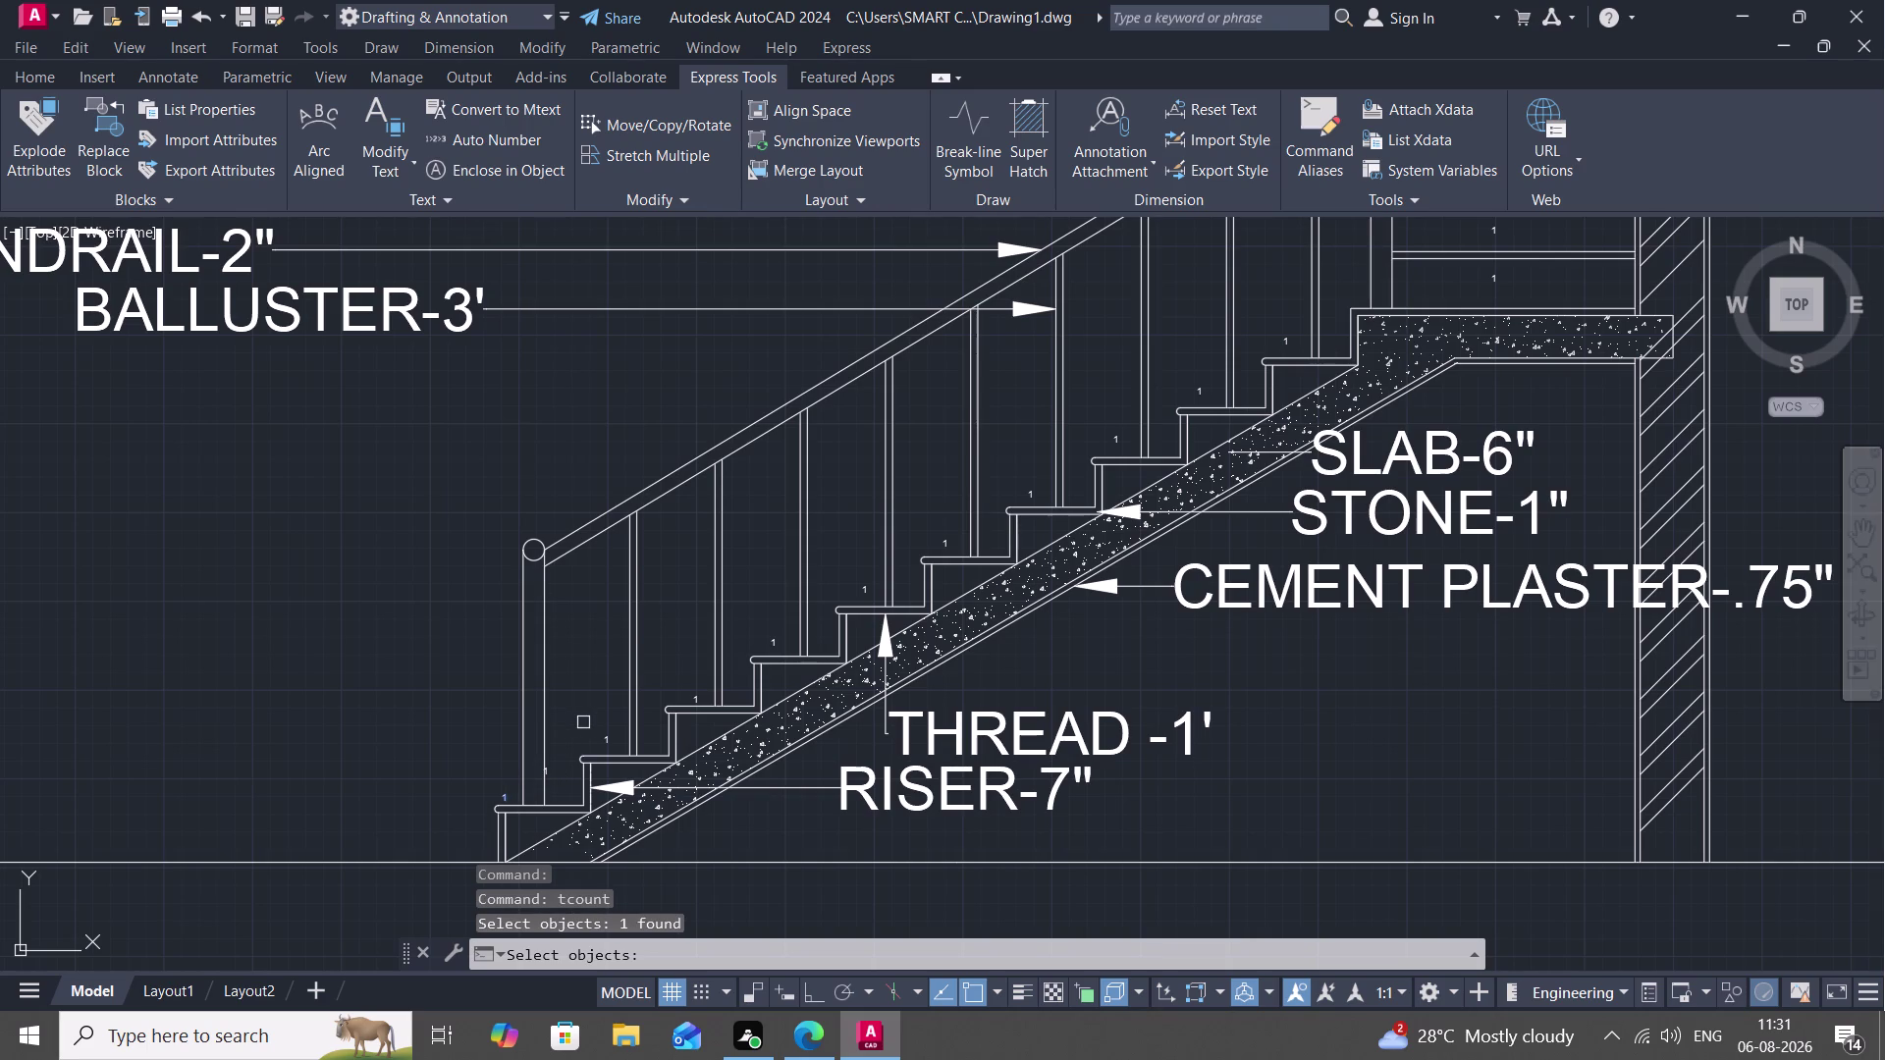
click(606, 740)
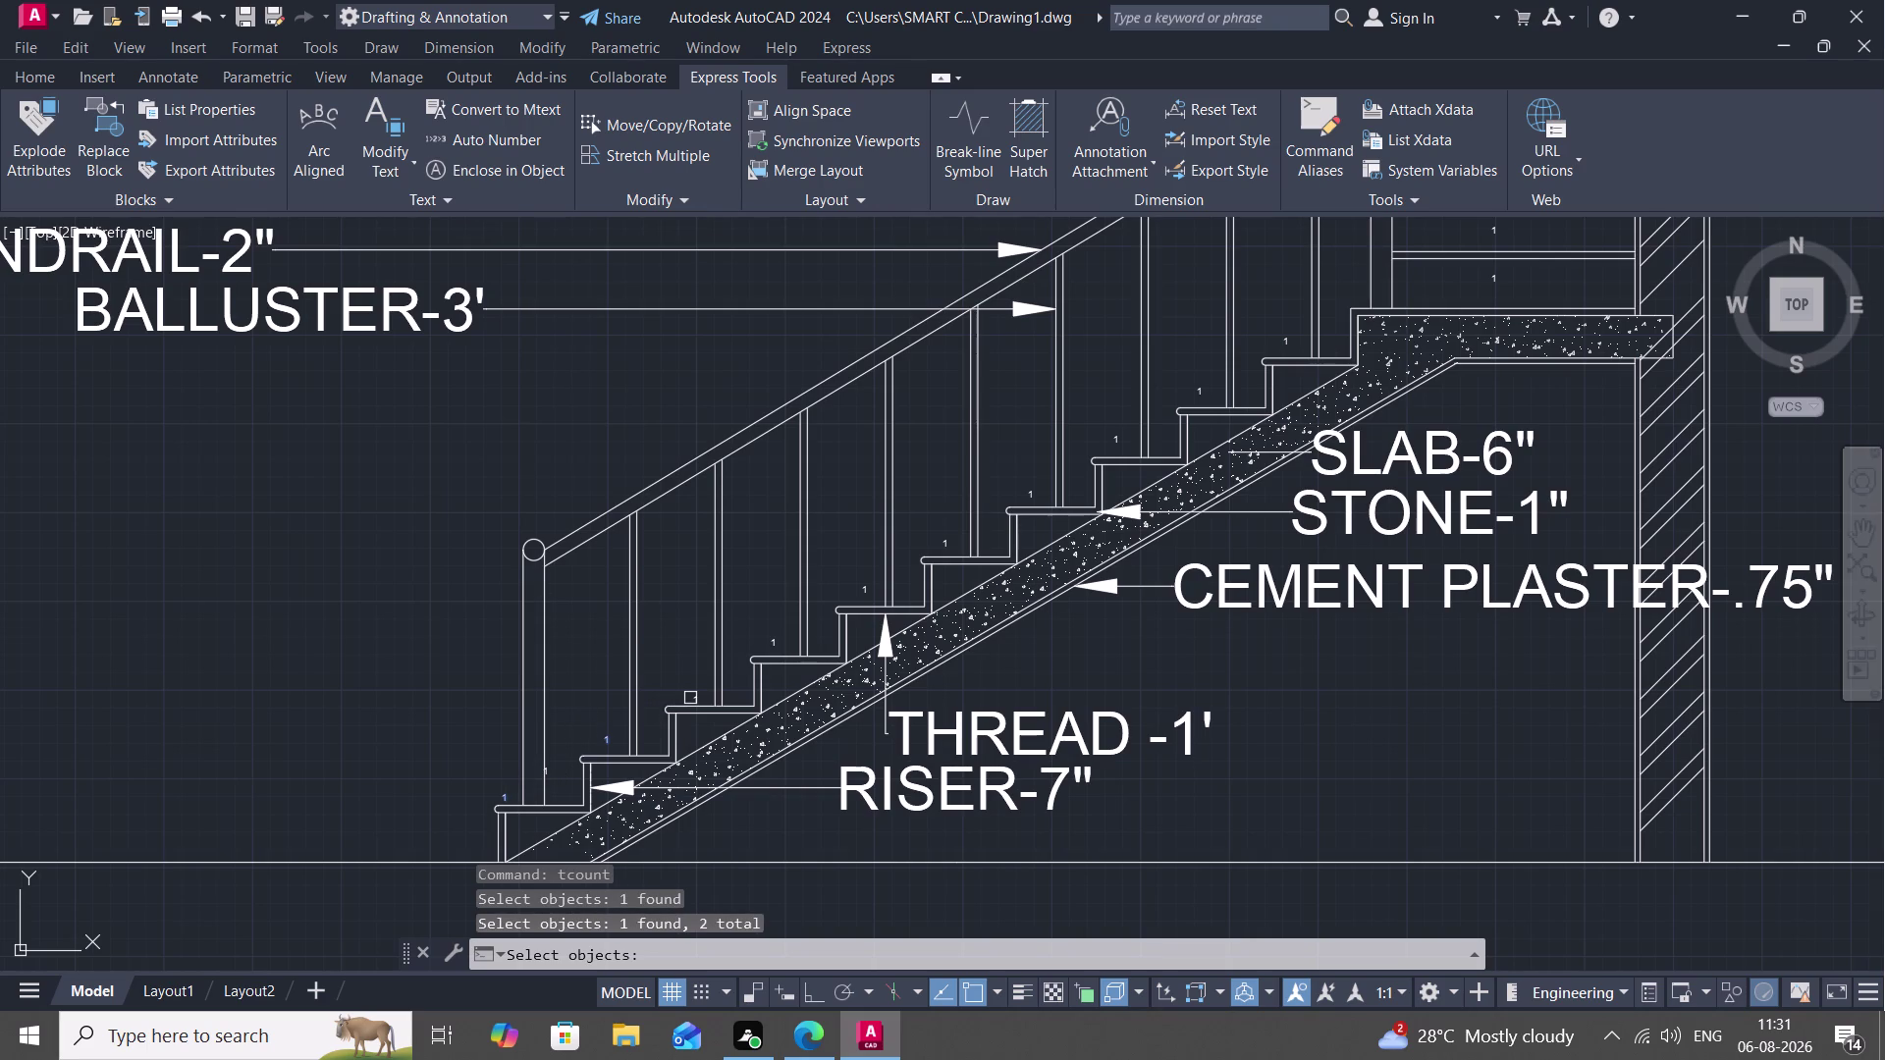
click(692, 698)
click(770, 640)
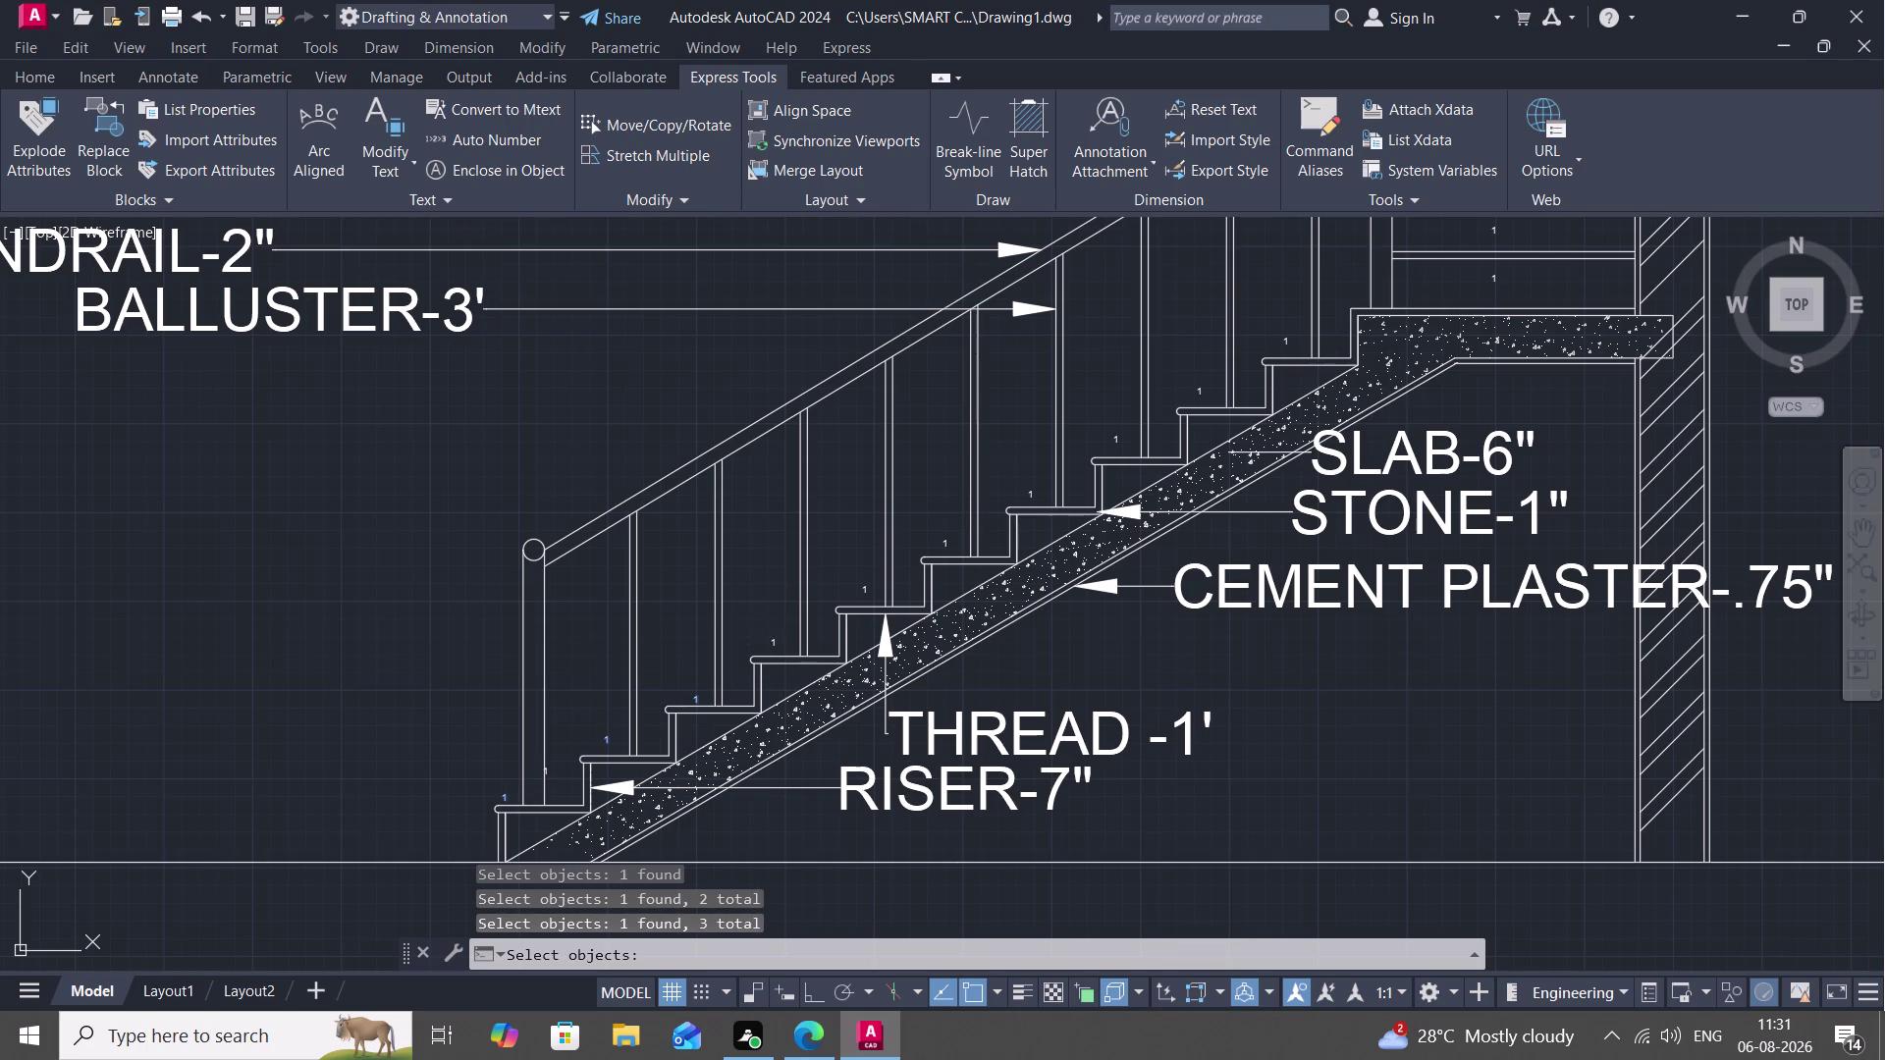
click(863, 591)
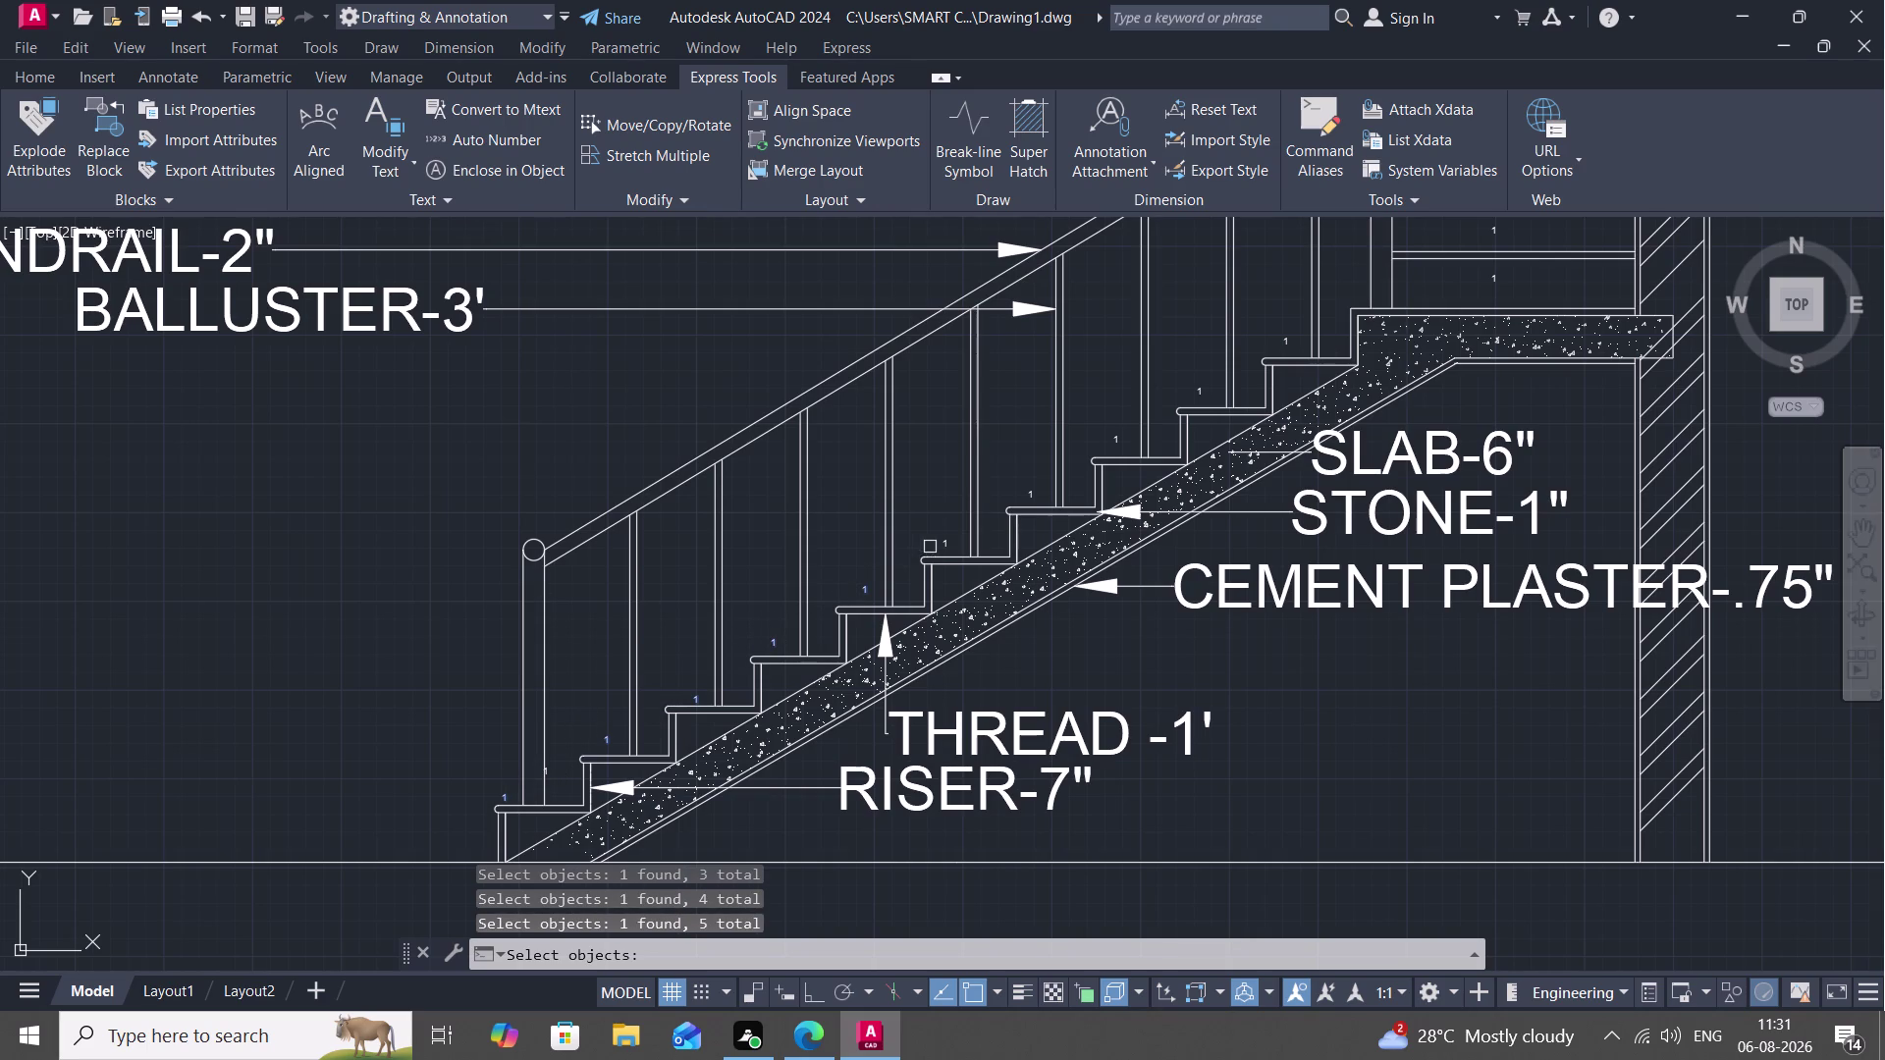
click(944, 546)
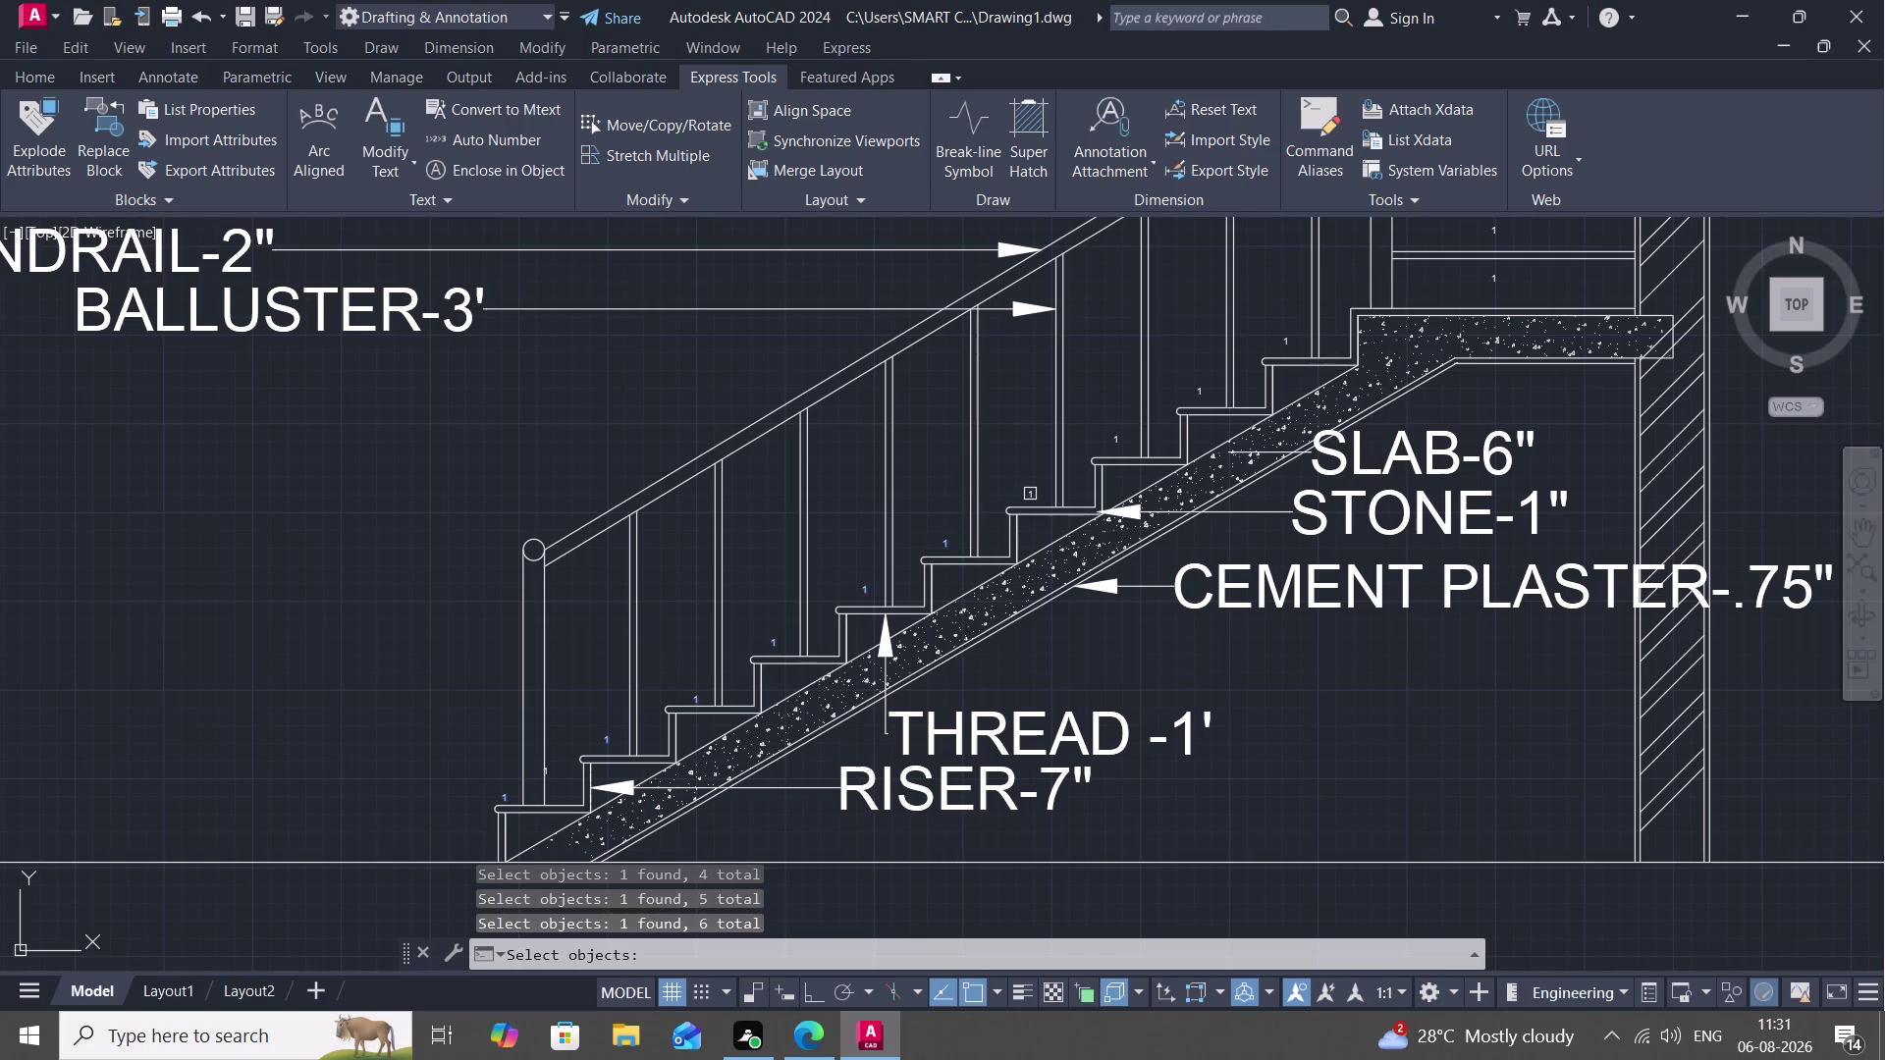
click(1030, 493)
click(1114, 438)
click(1198, 390)
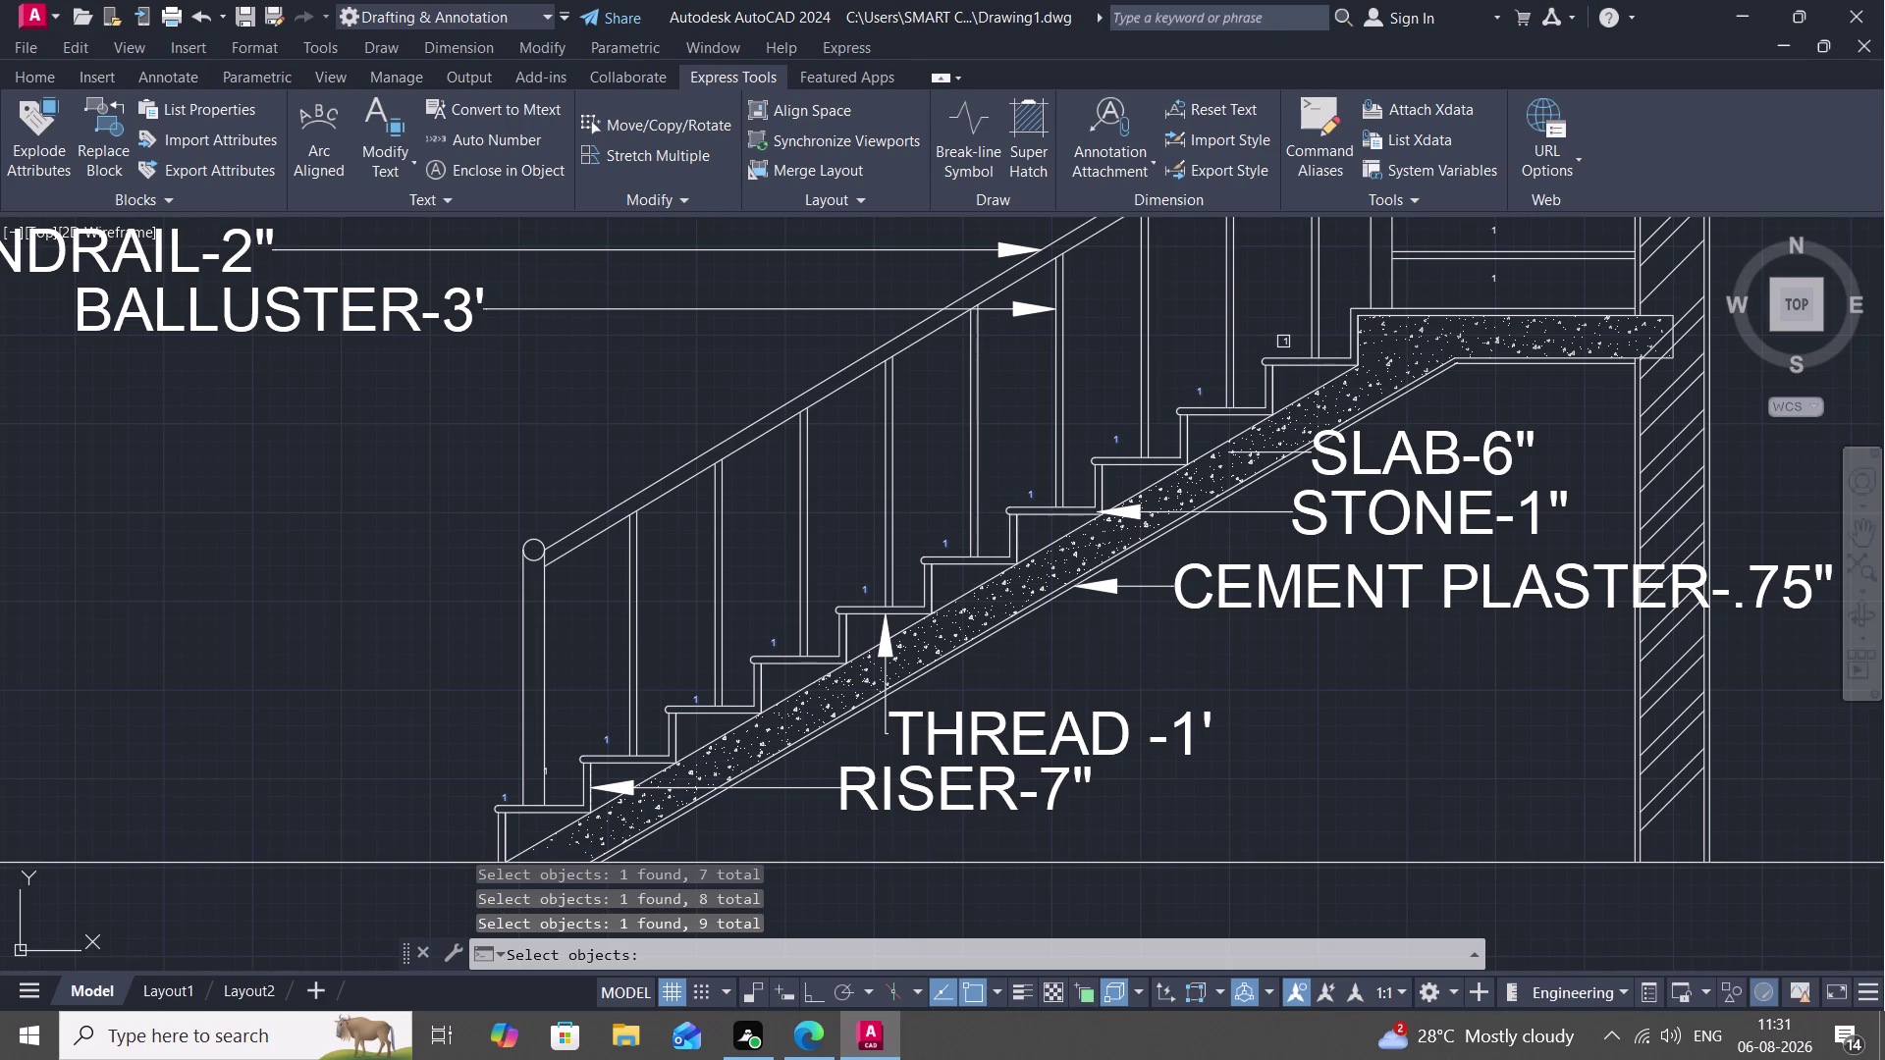
click(1284, 342)
Pan to the upper steps and add their labels through the top step.
middle_drag(1269, 337, 689, 705)
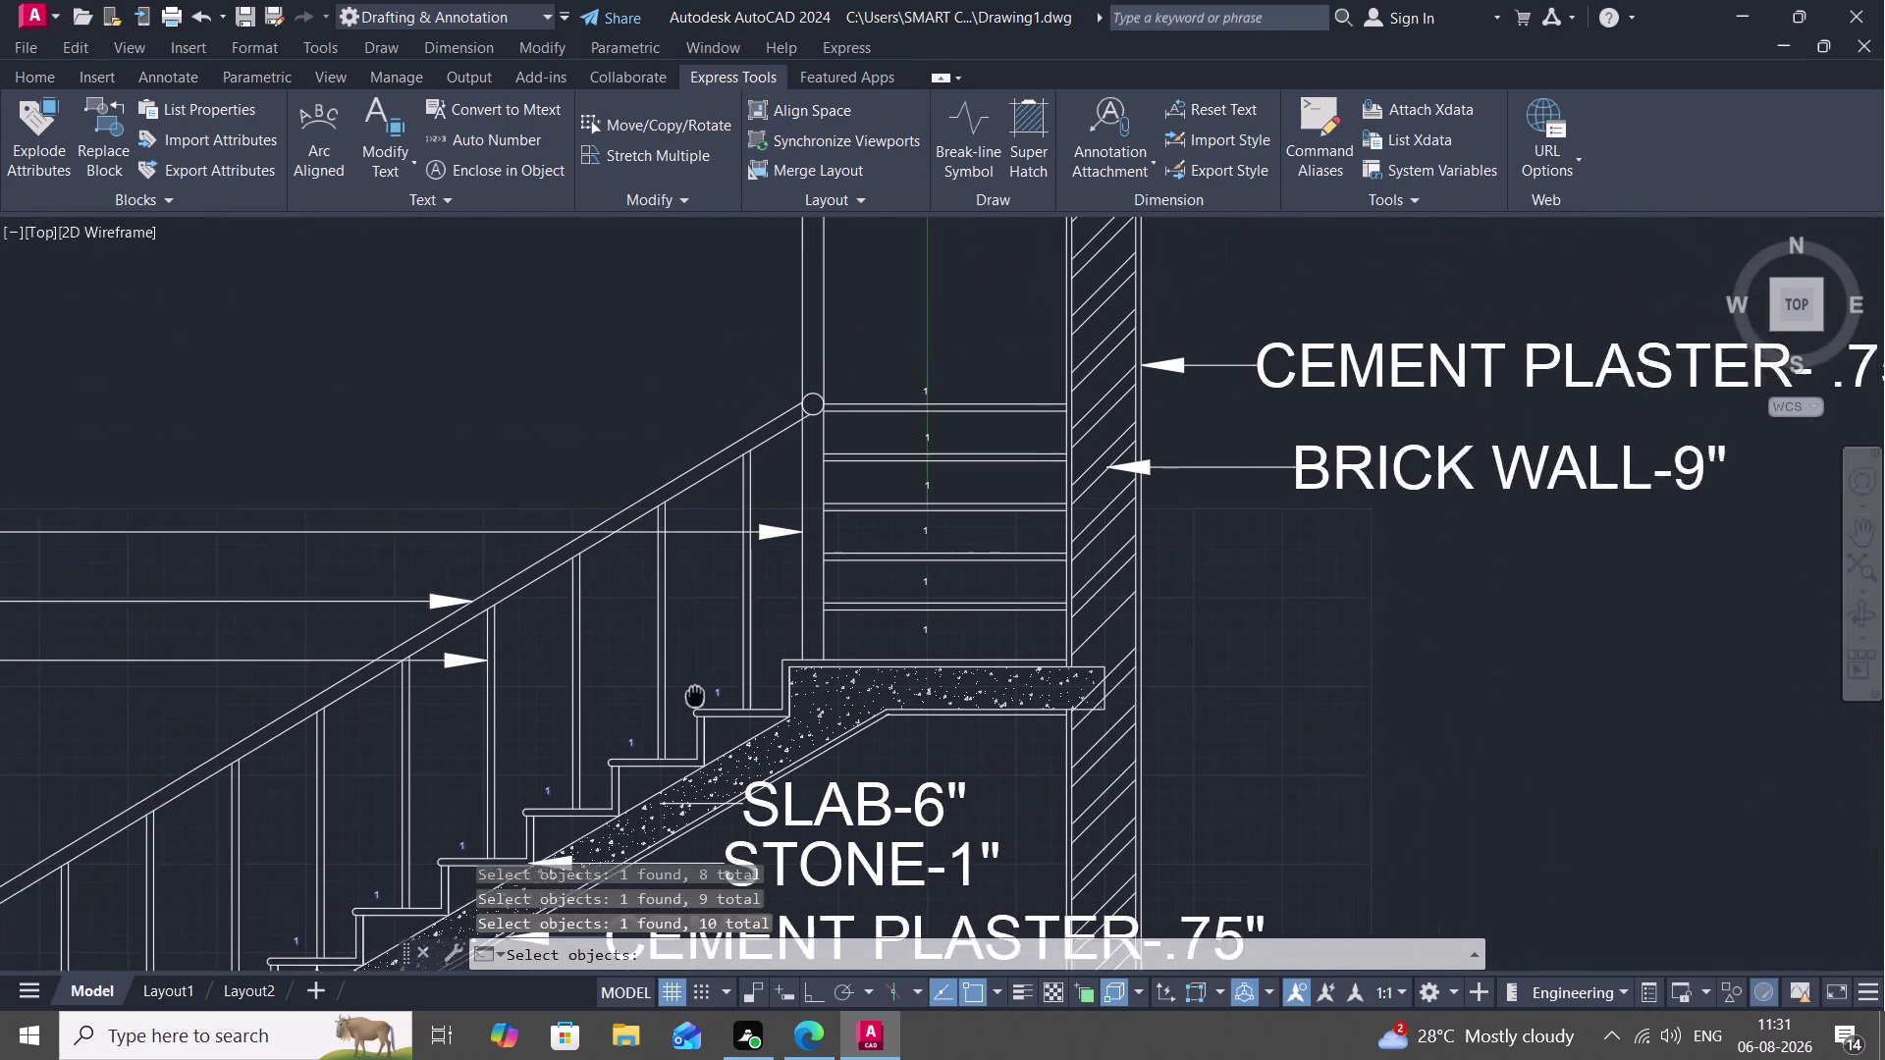
middle_drag(689, 705, 656, 740)
click(880, 687)
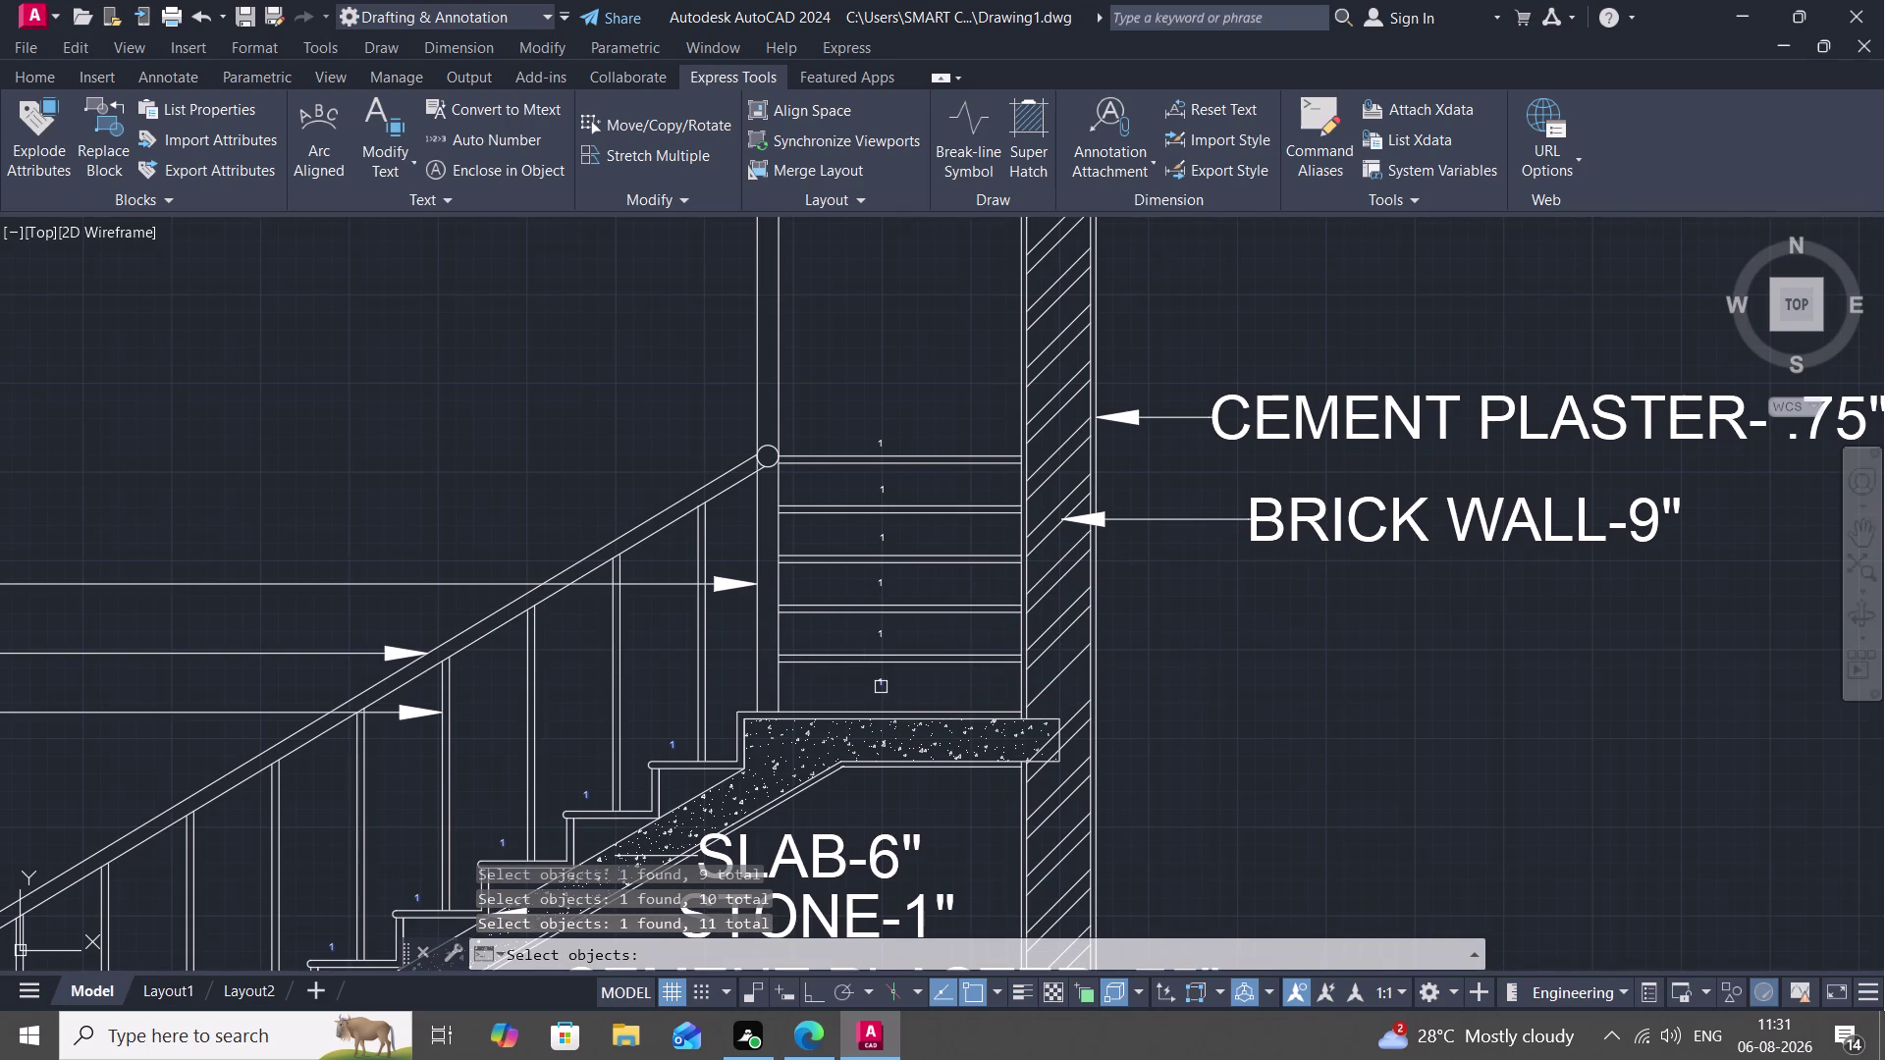
click(881, 632)
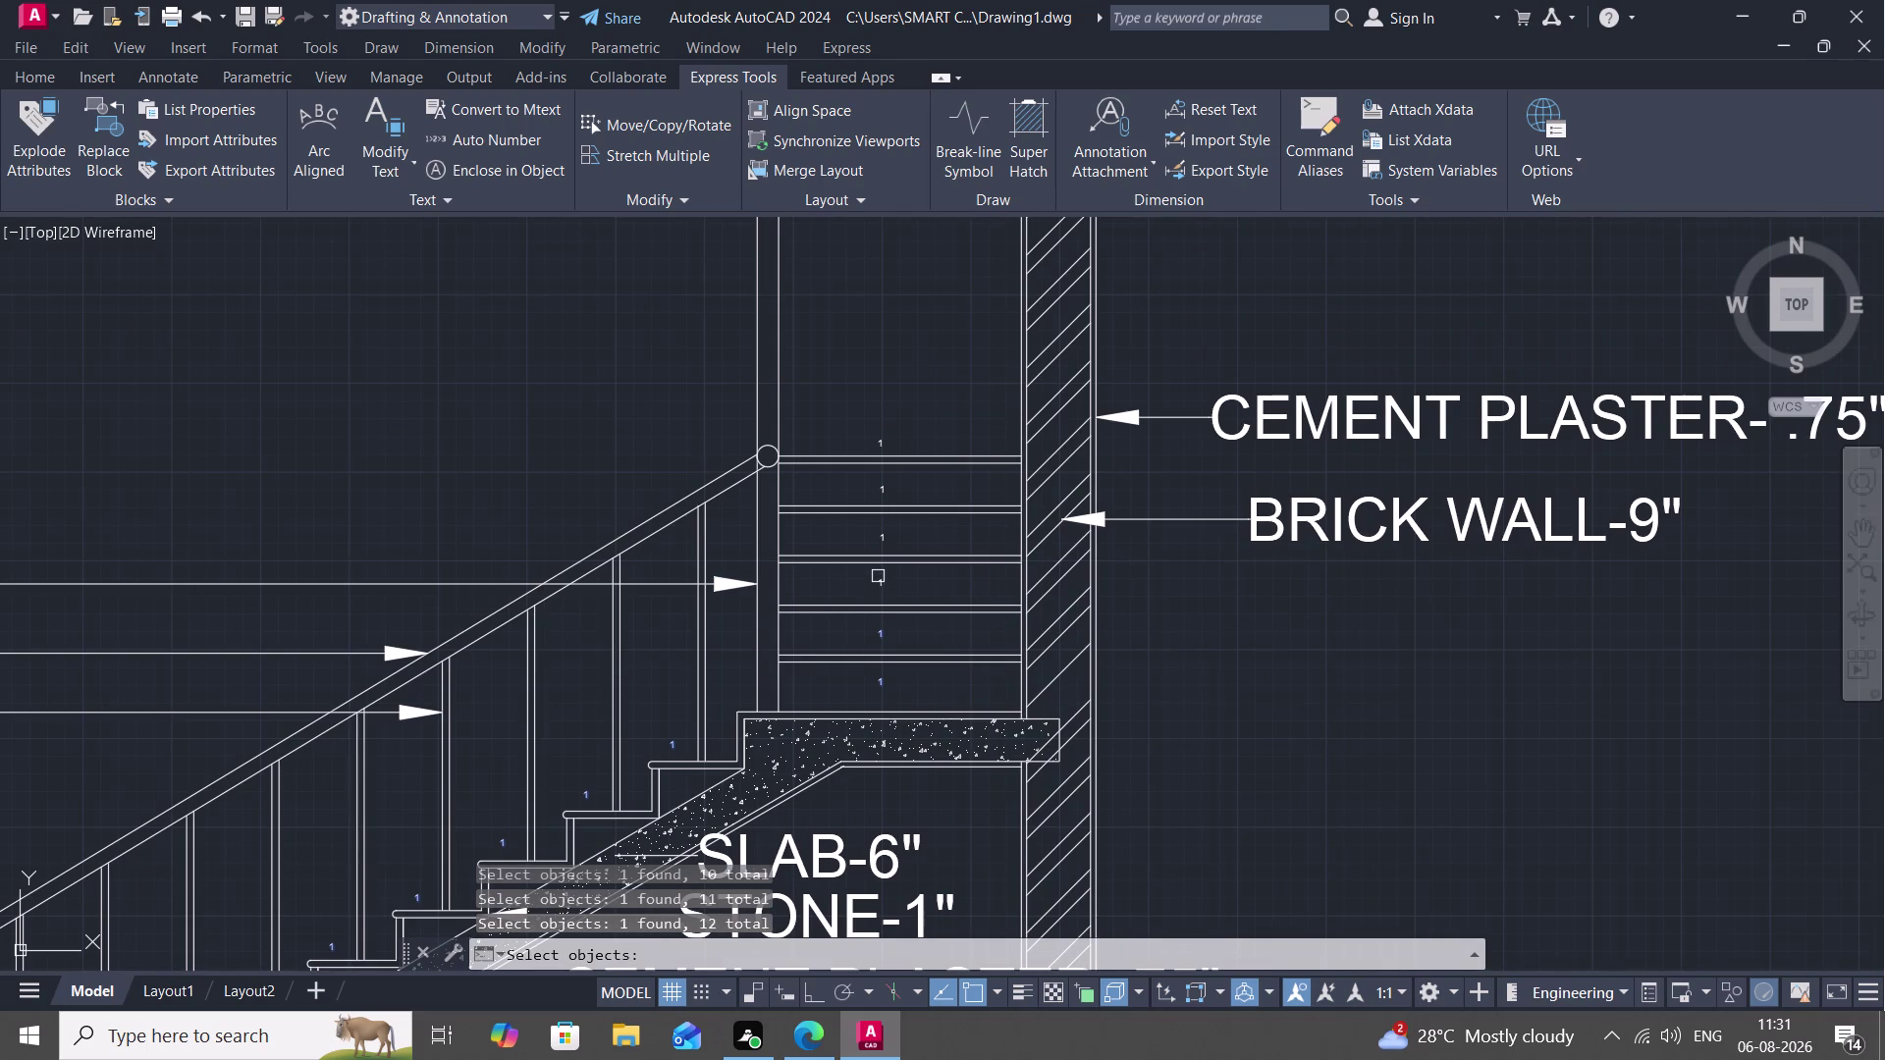
click(882, 585)
click(881, 533)
click(882, 493)
click(883, 442)
right_click(886, 404)
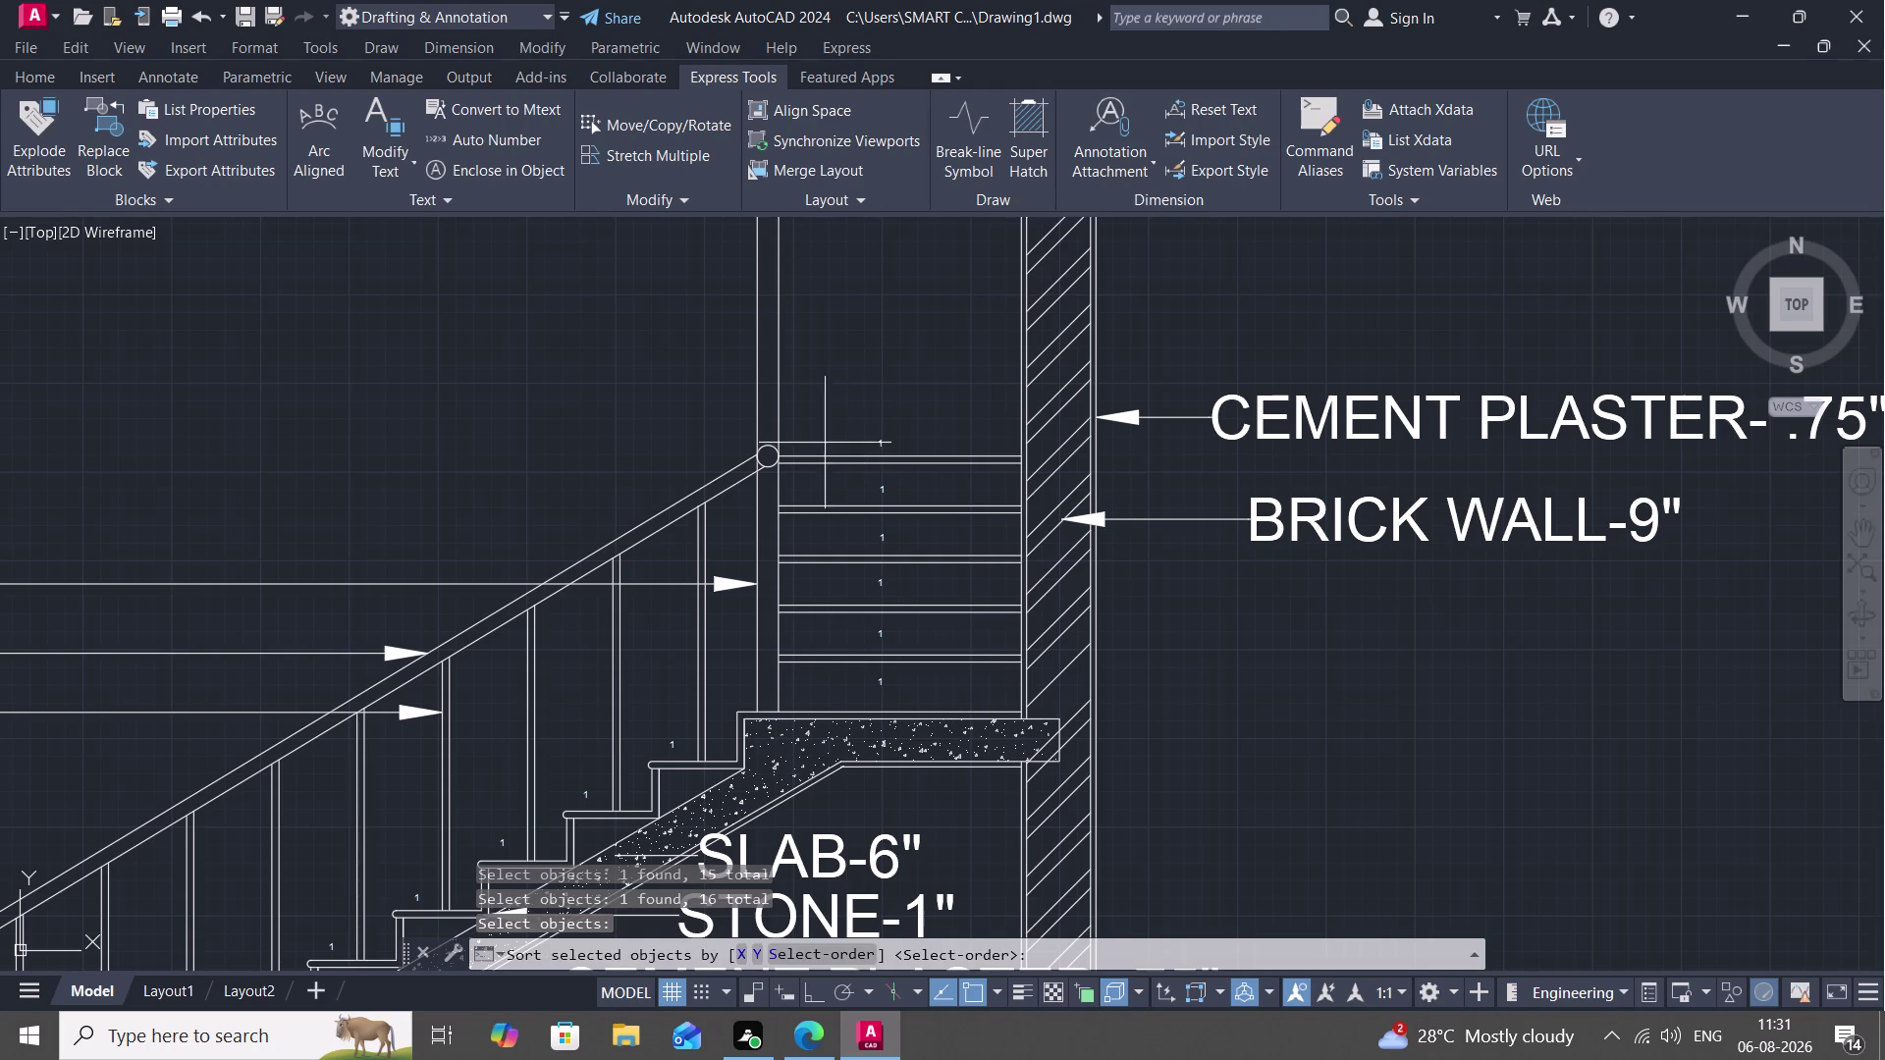
Number the labels in pick order, starting at 1 with increment 1, overwriting the text.
key(s)
key(space)
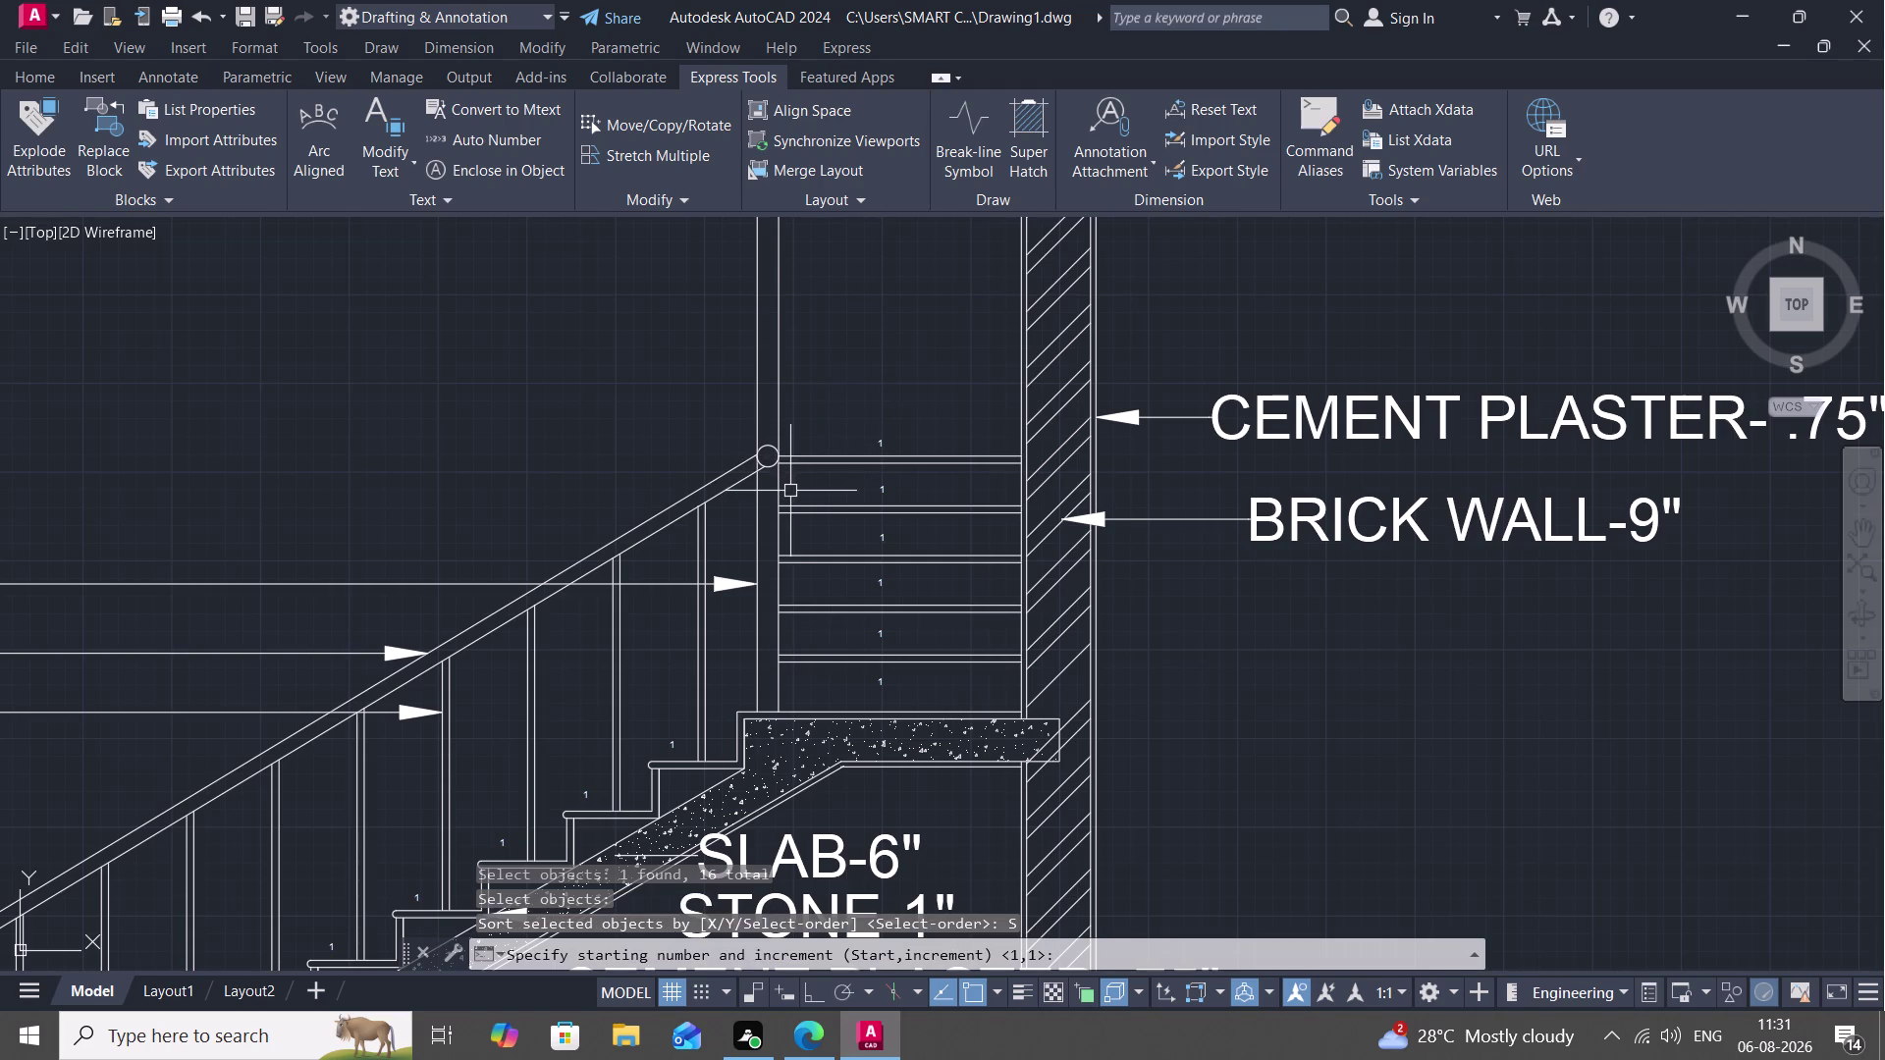
key(space)
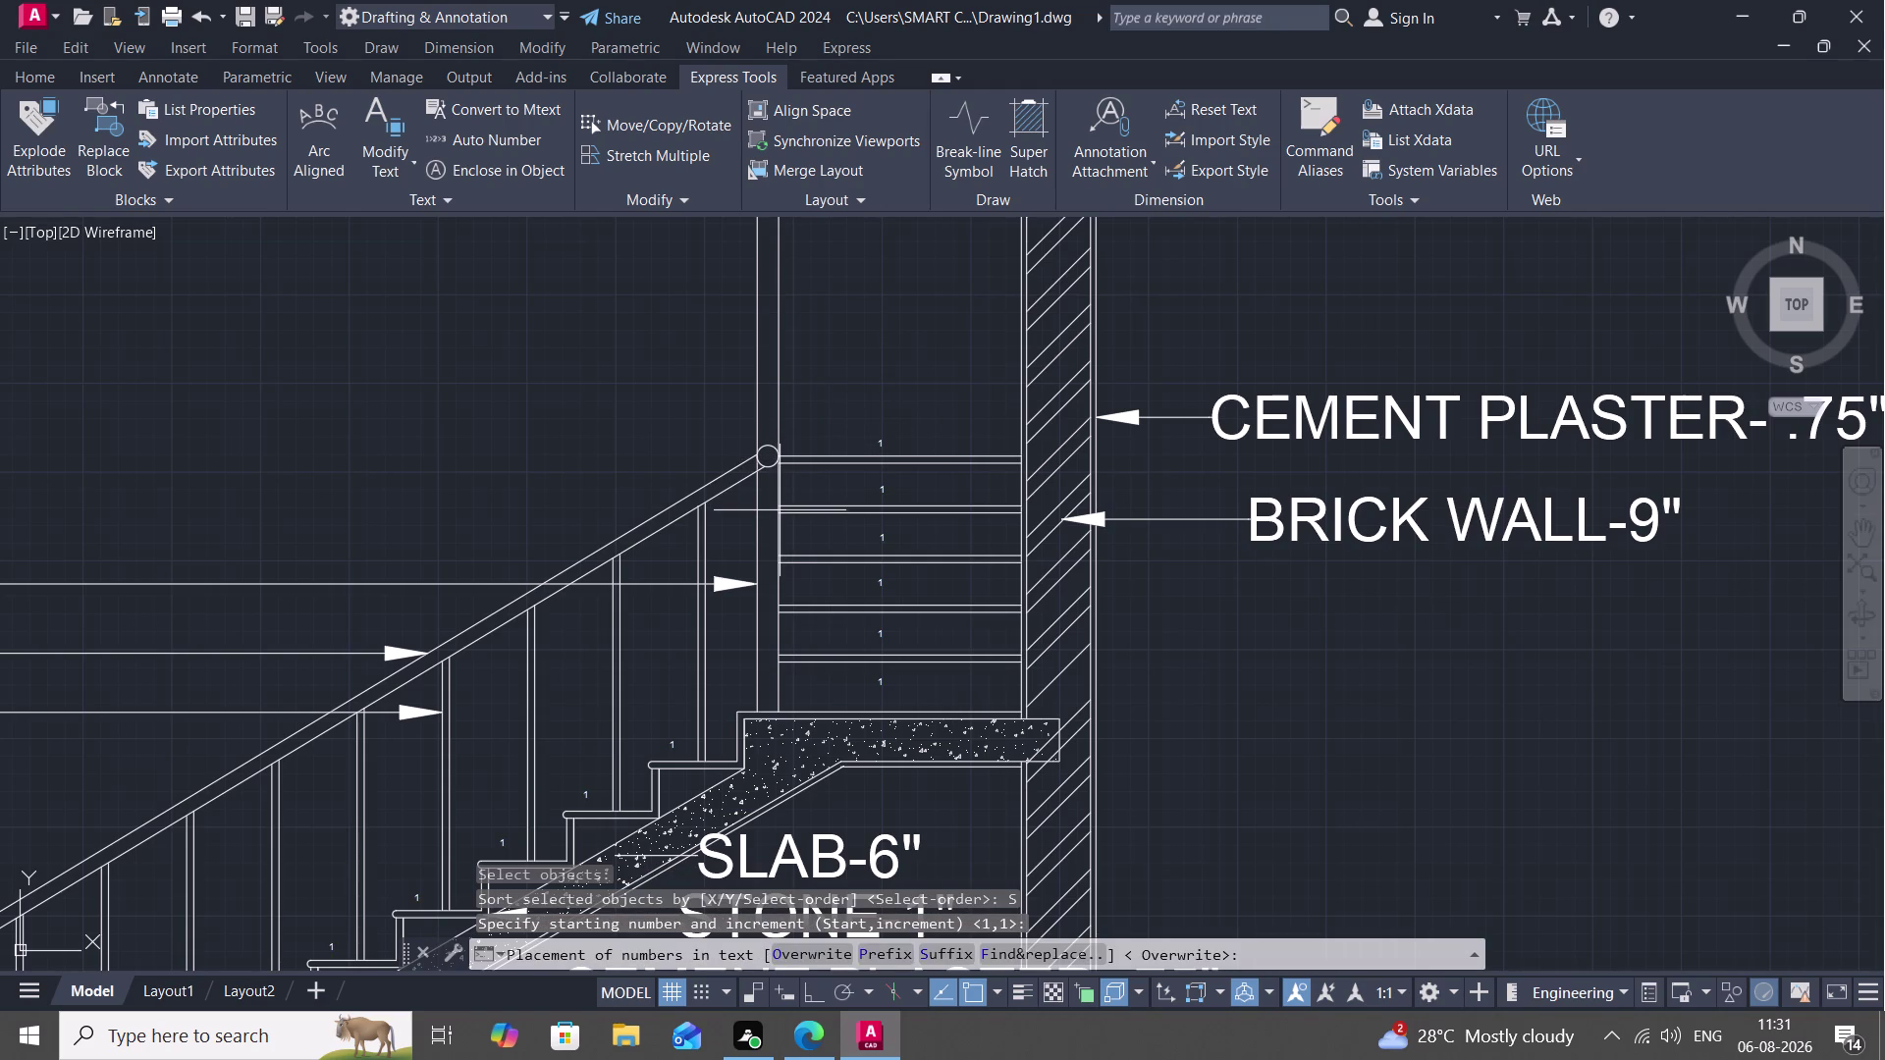
key(o)
key(space)
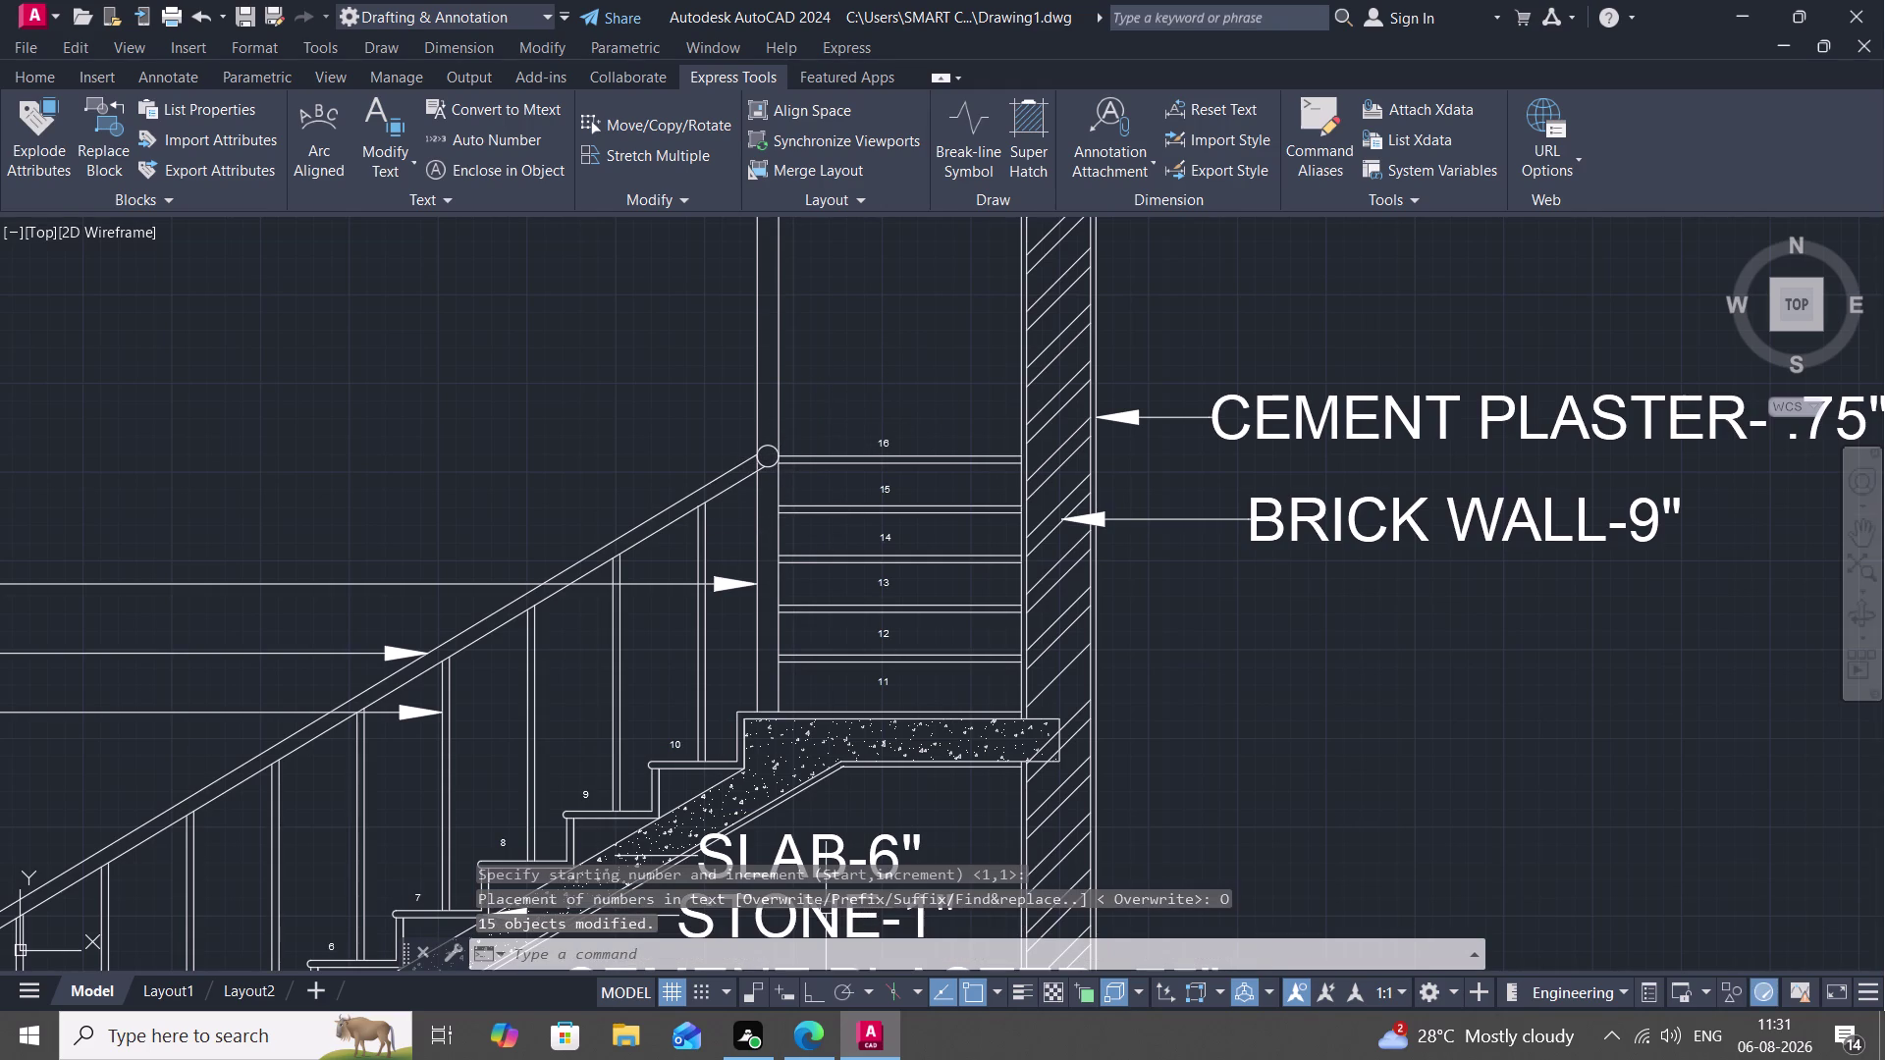
key(Escape)
click(498, 161)
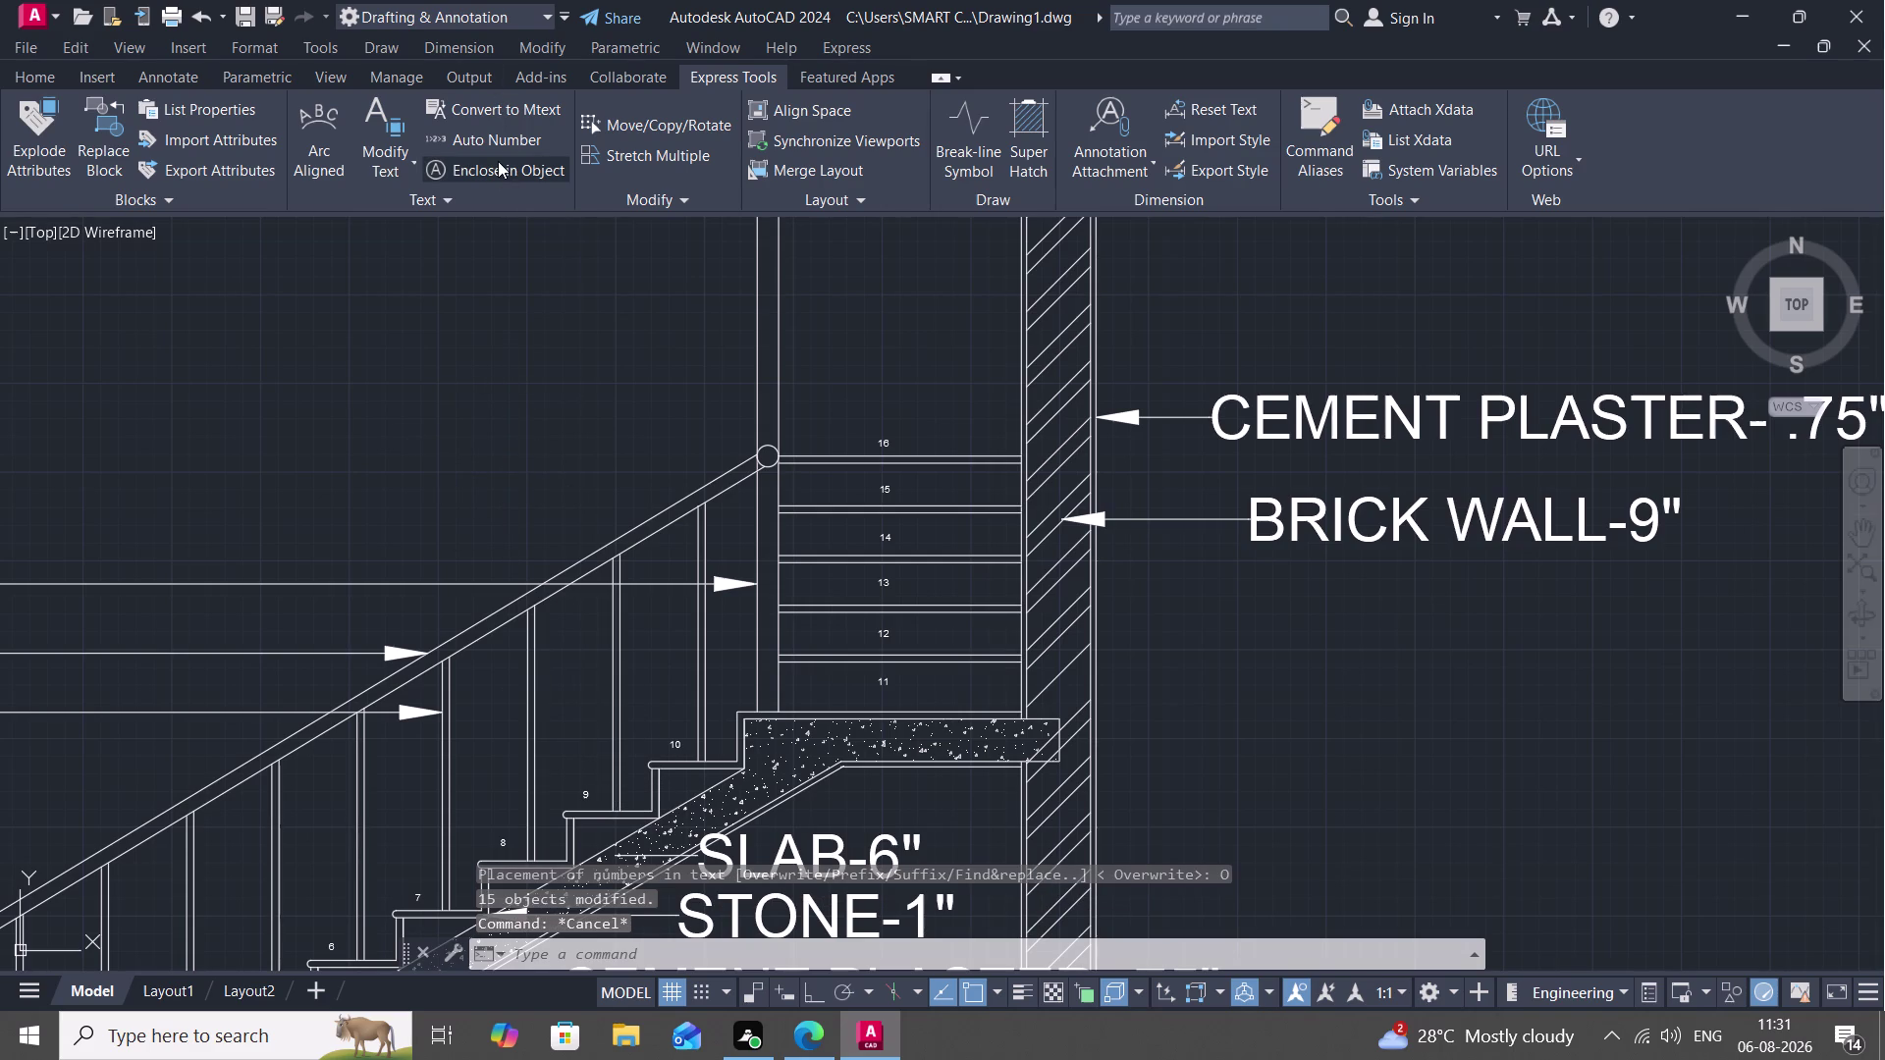
Start Enclose in Object and select the upper step numbers.
click(885, 446)
click(887, 492)
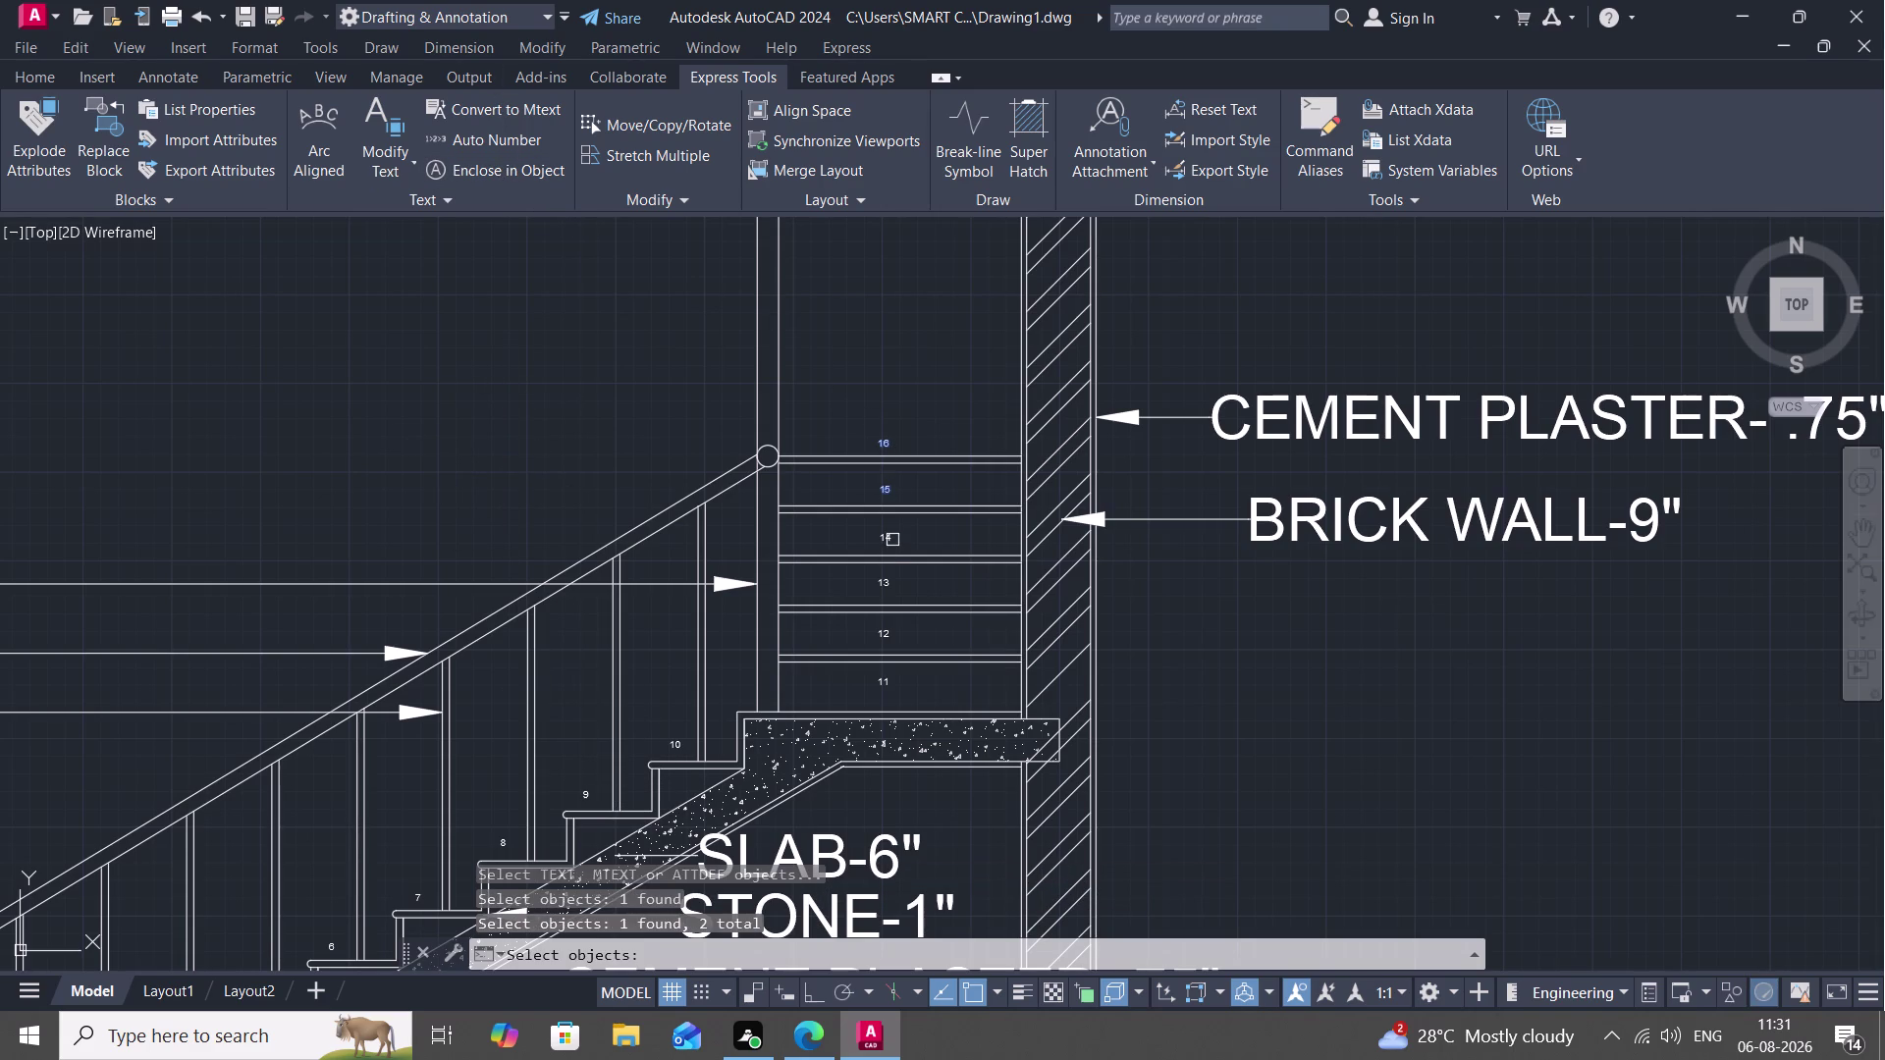
click(885, 536)
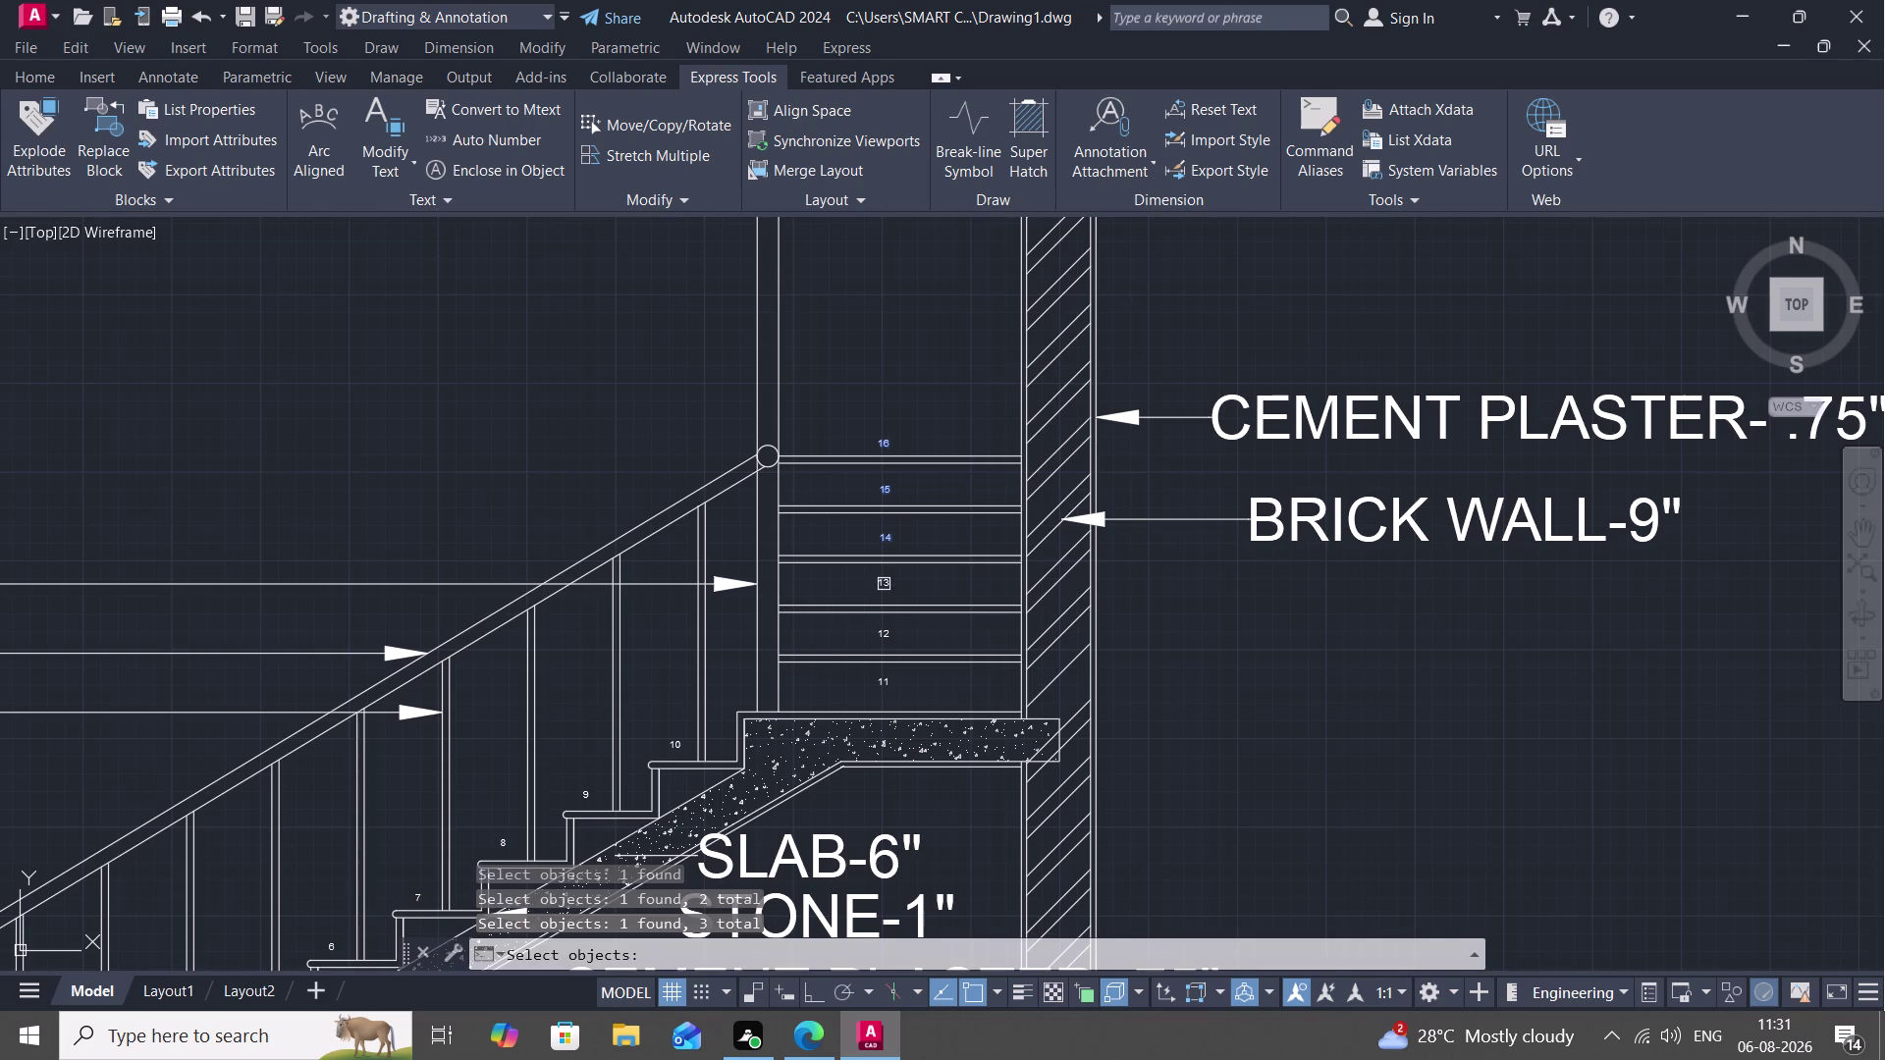
click(884, 582)
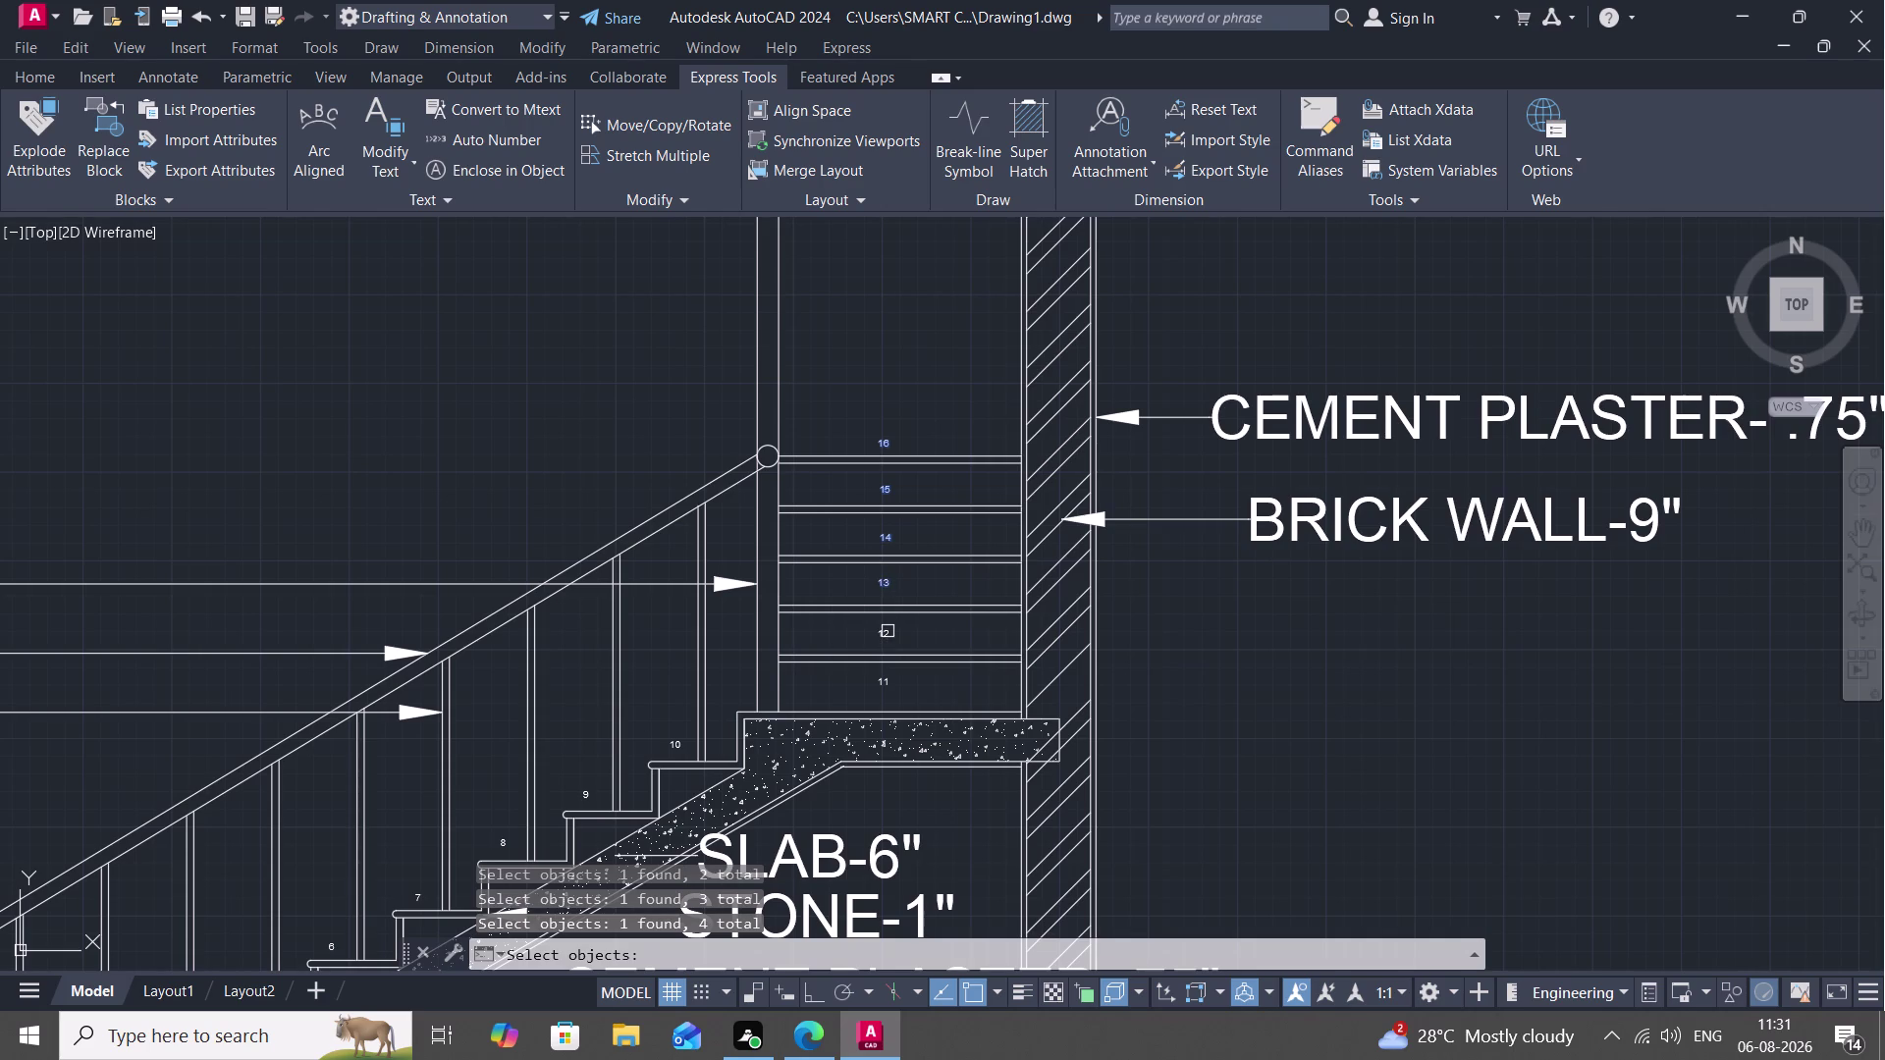
click(886, 631)
click(882, 680)
Zoom out and add the remaining step numbers down to the bottom step.
middle_drag(710, 691, 997, 466)
scroll(down, 3)
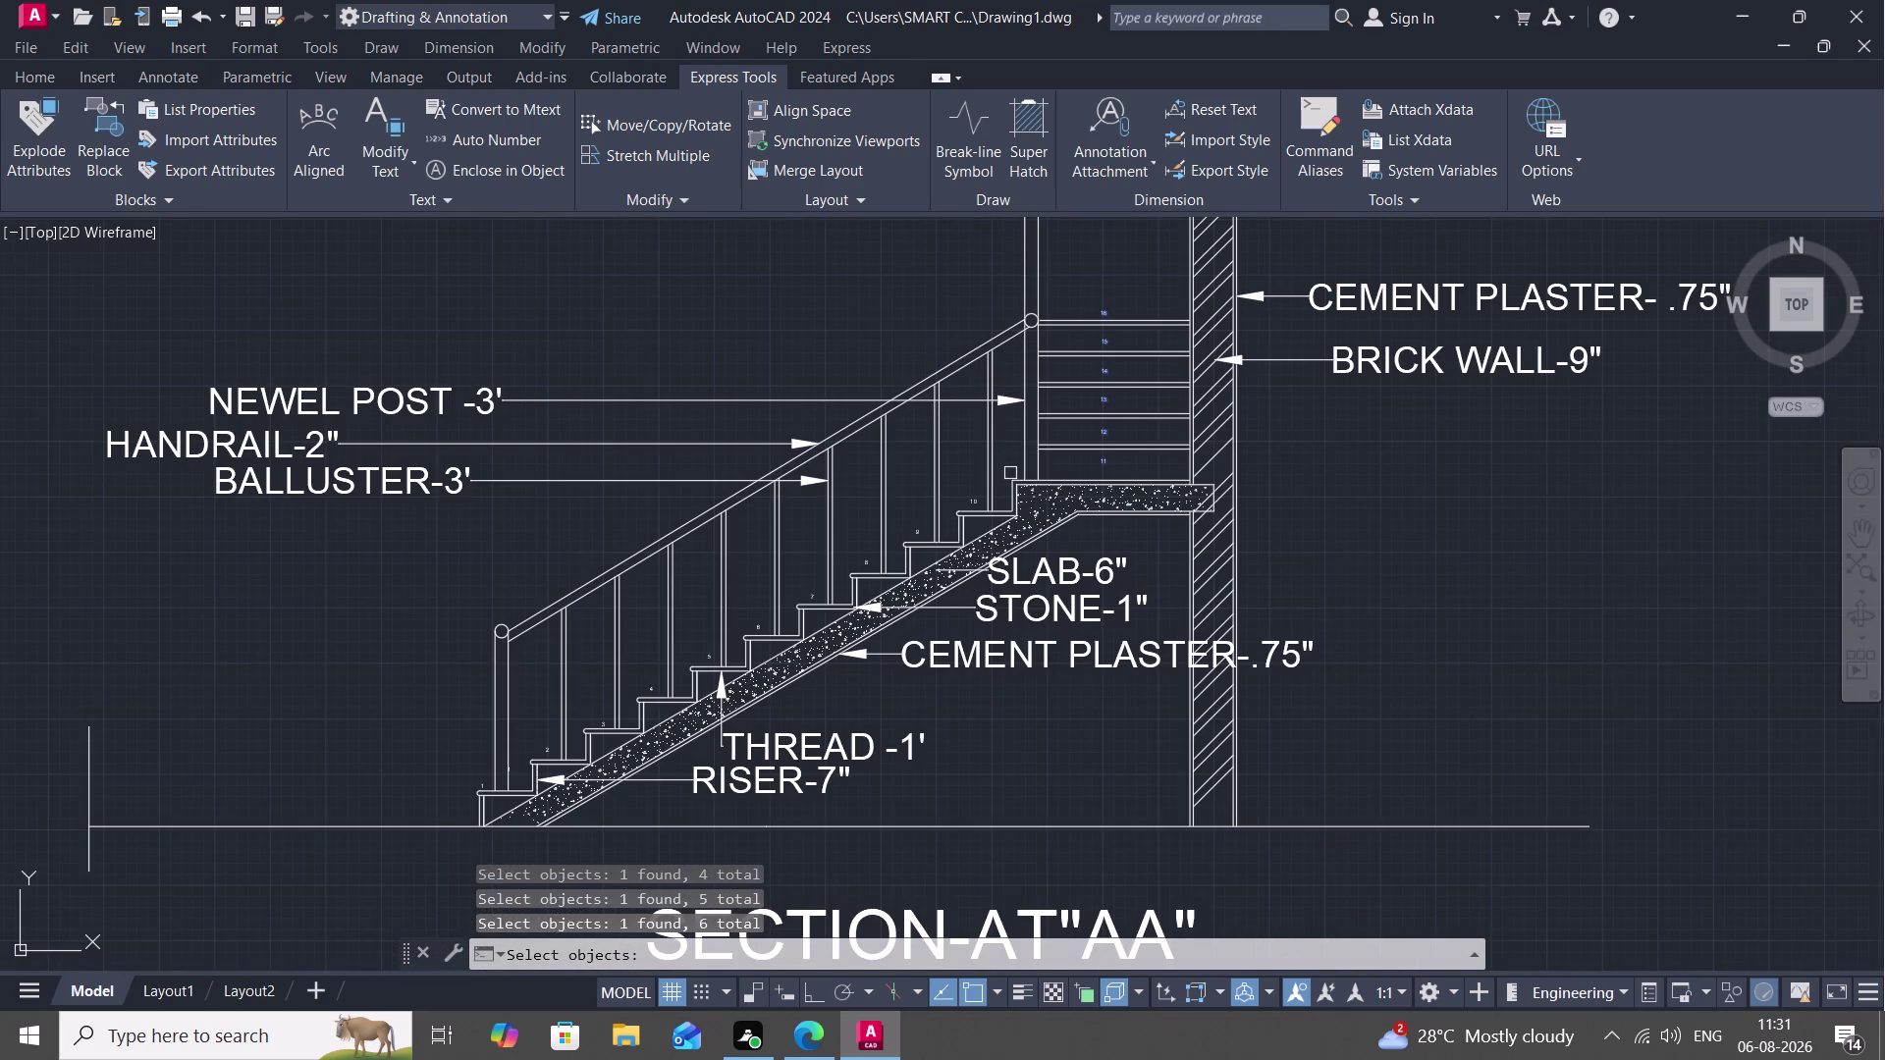
click(974, 505)
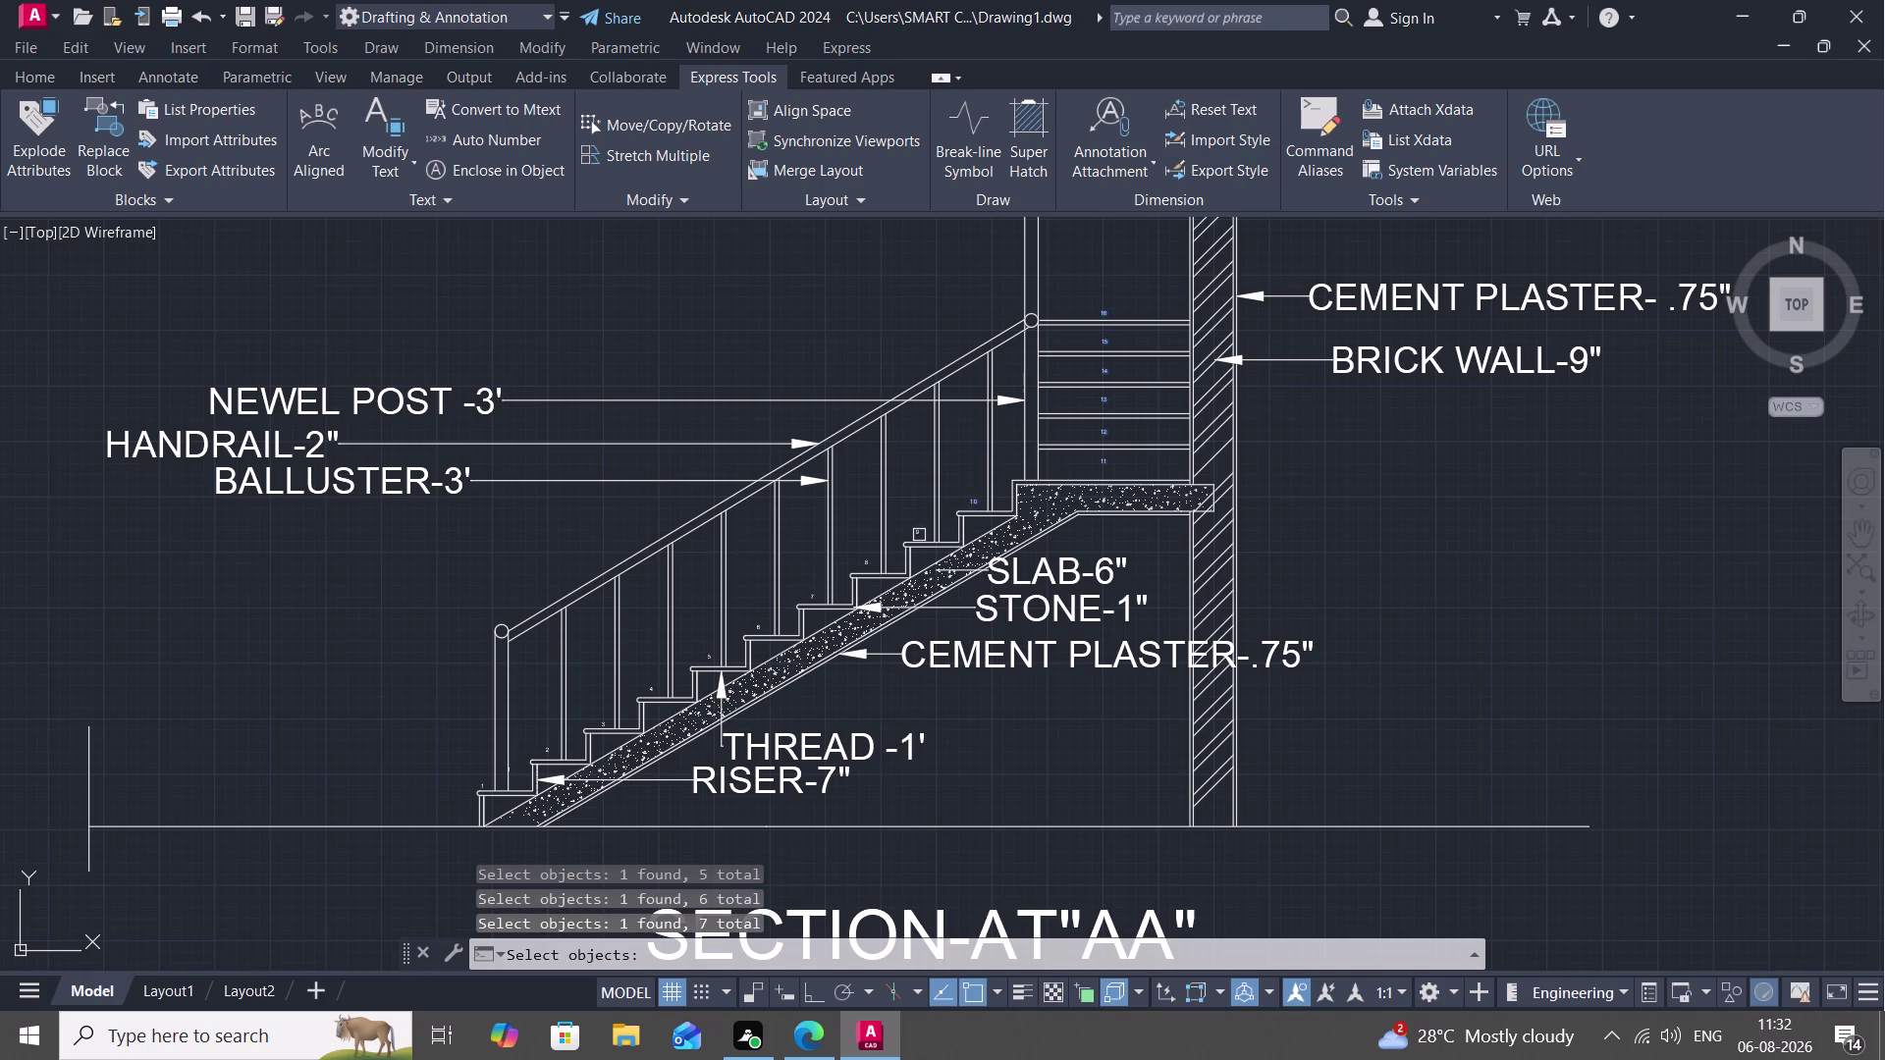
click(920, 534)
click(871, 561)
click(814, 595)
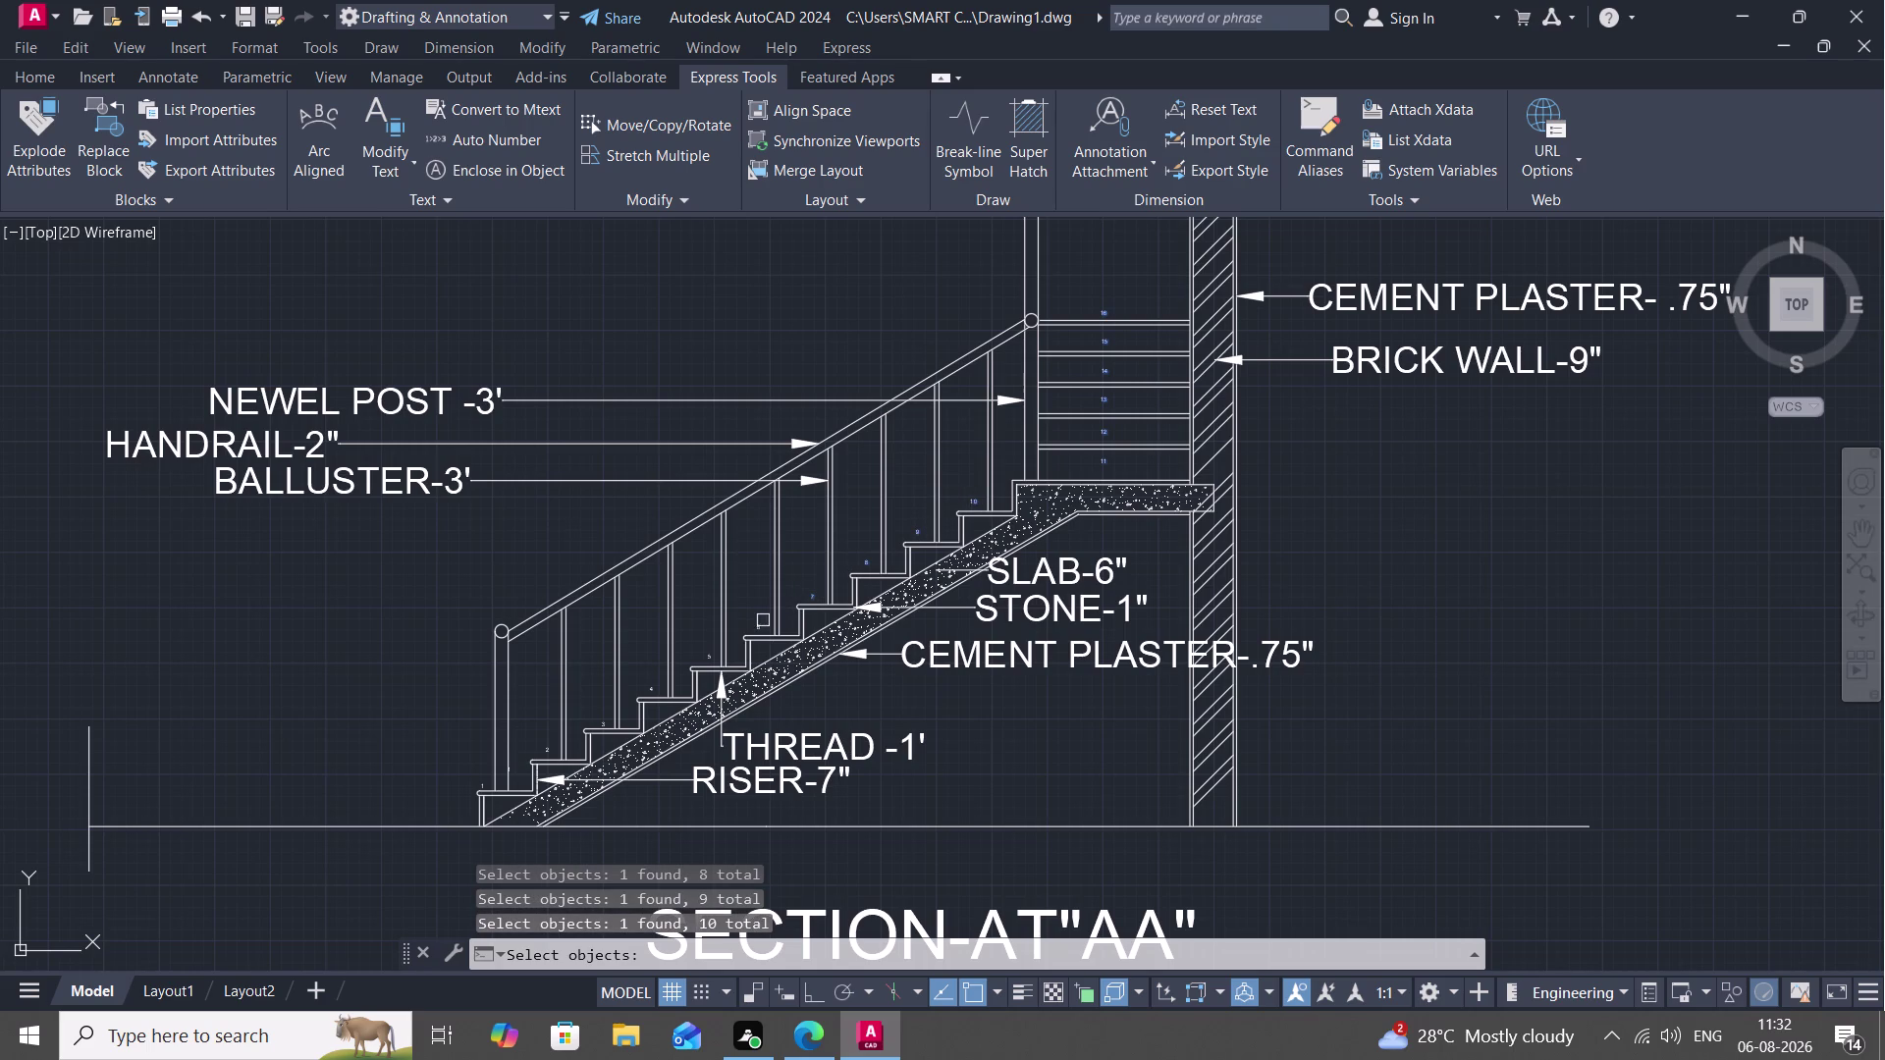
click(757, 625)
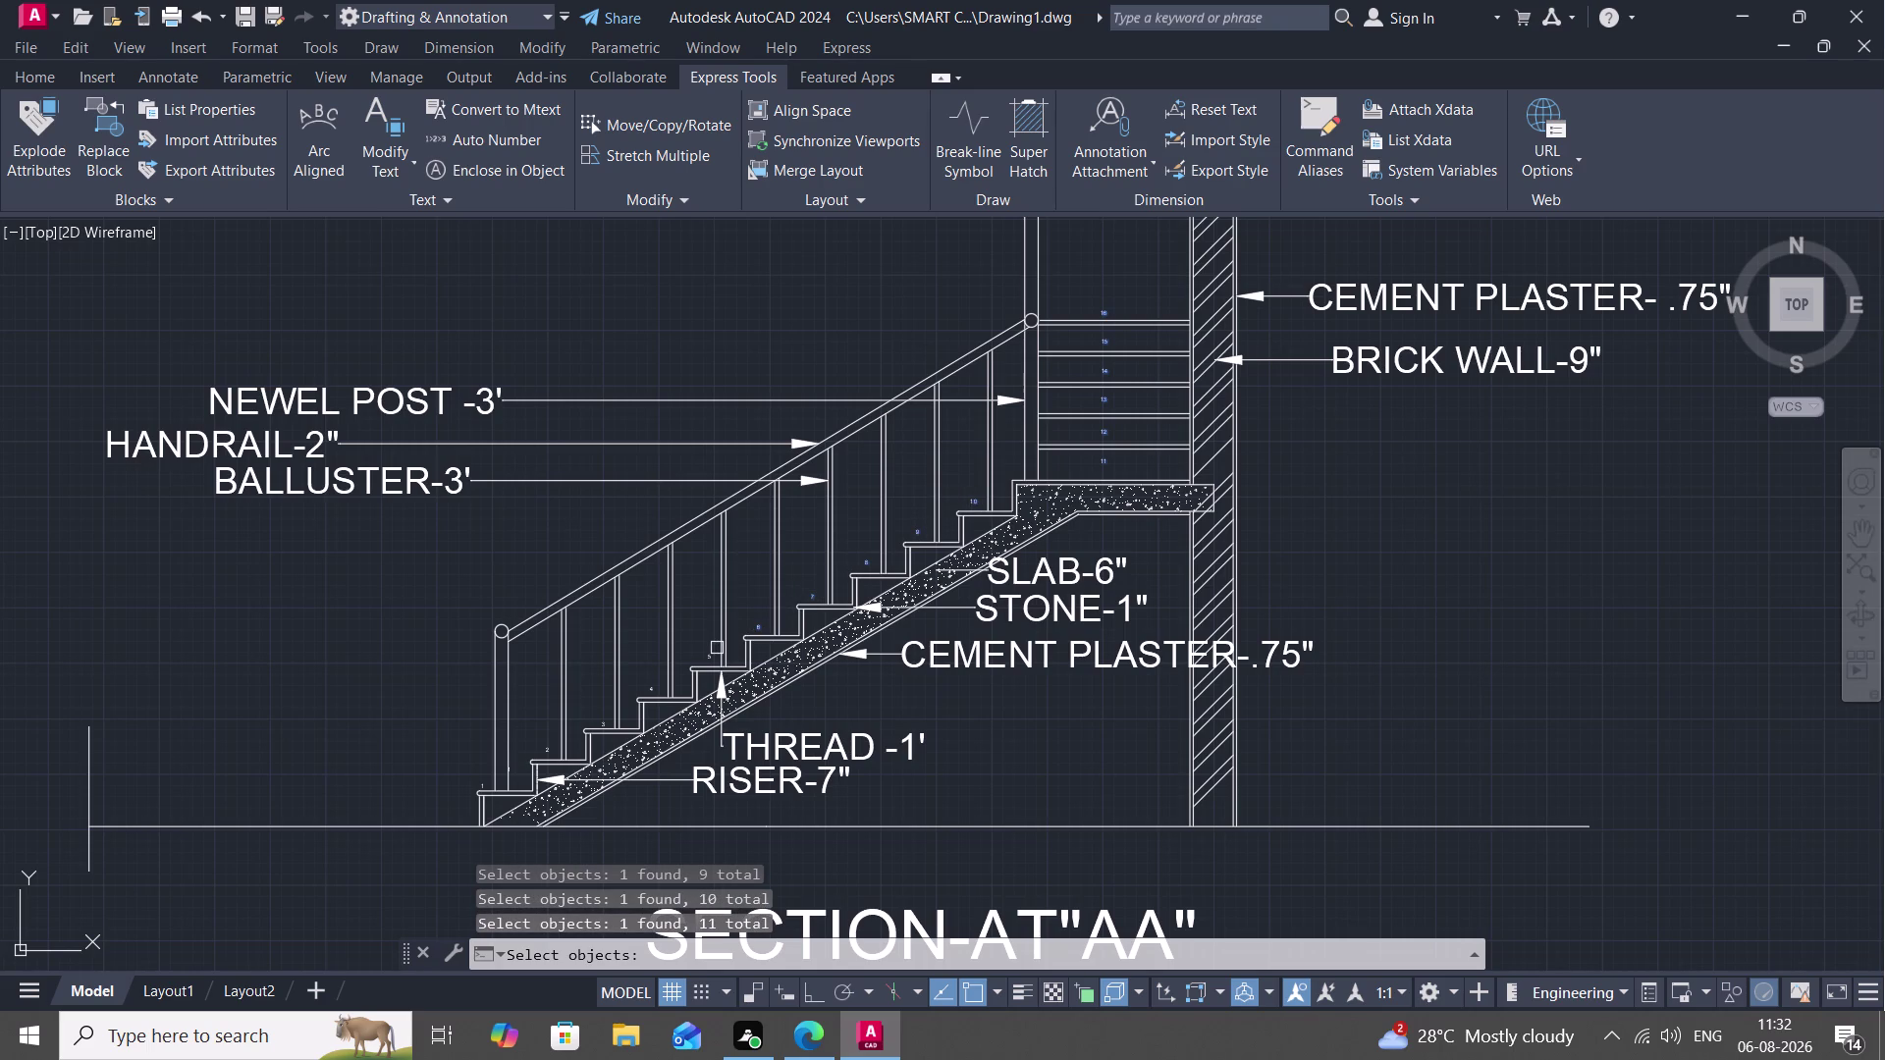
click(711, 653)
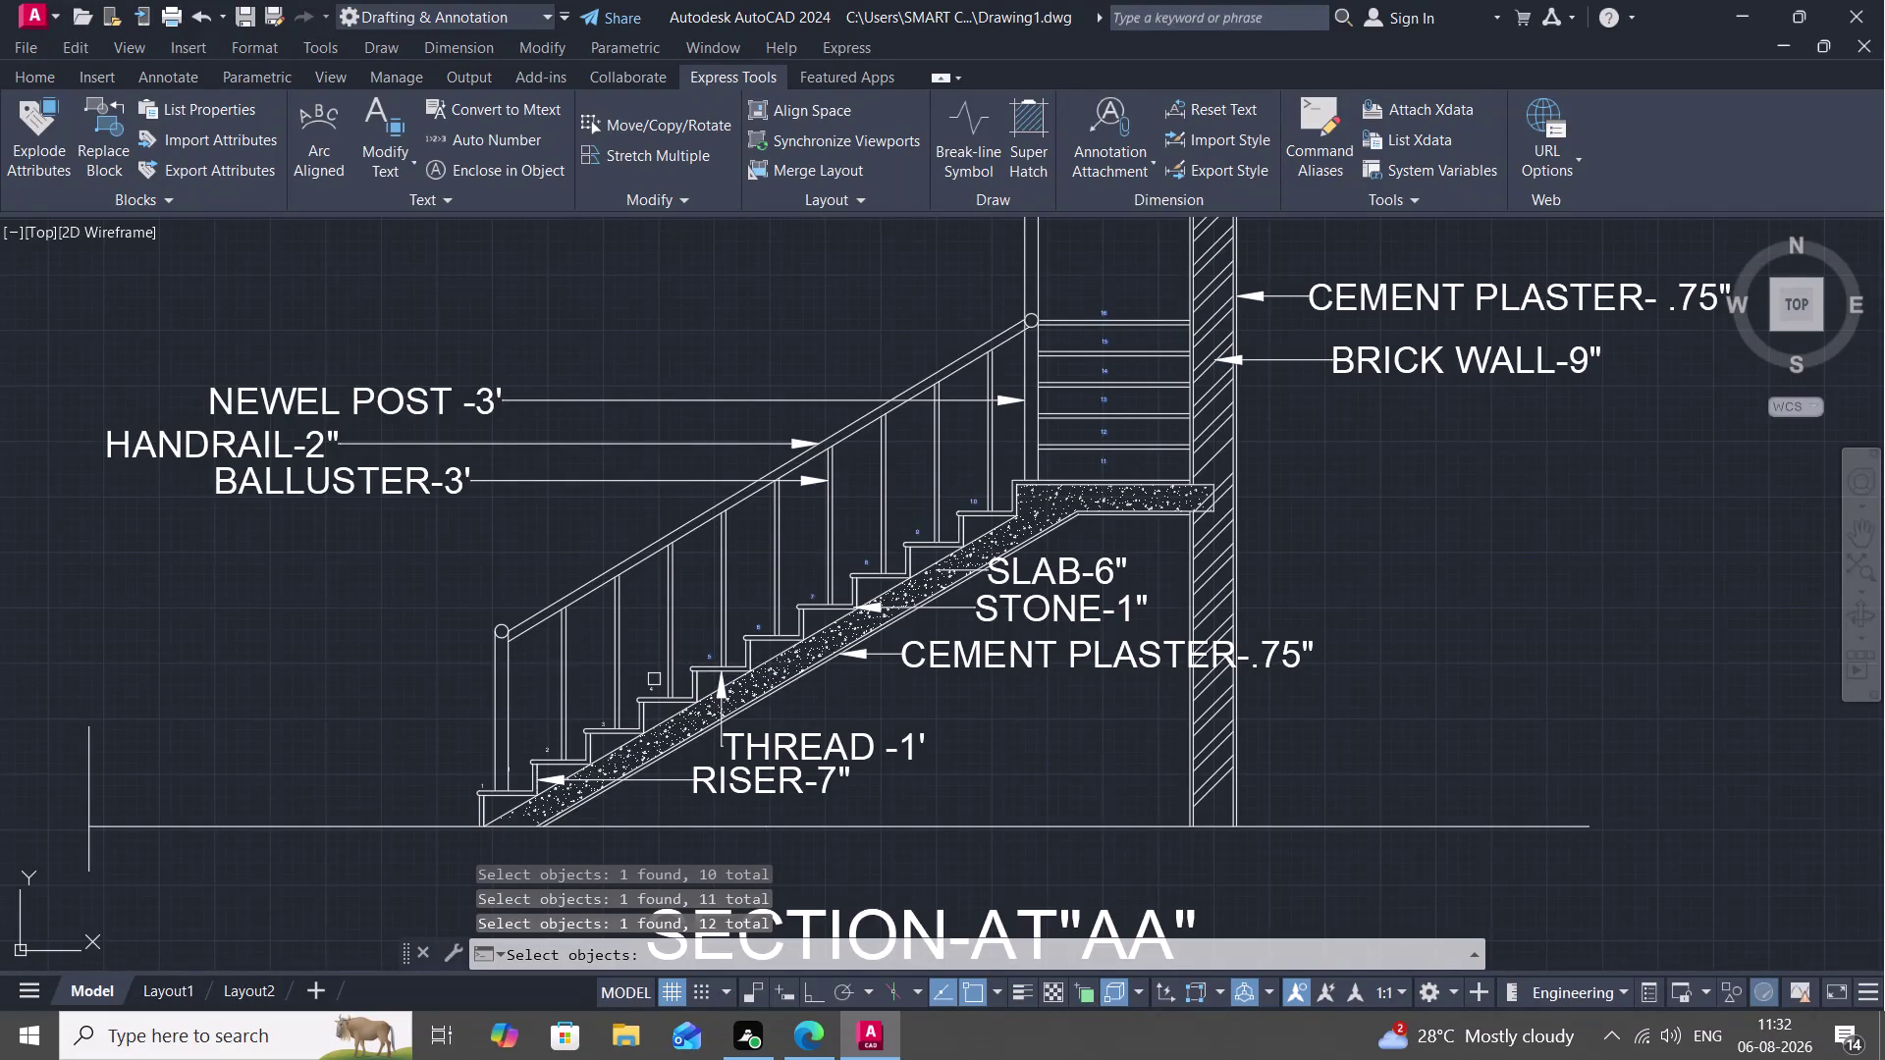
click(651, 689)
click(601, 721)
click(545, 748)
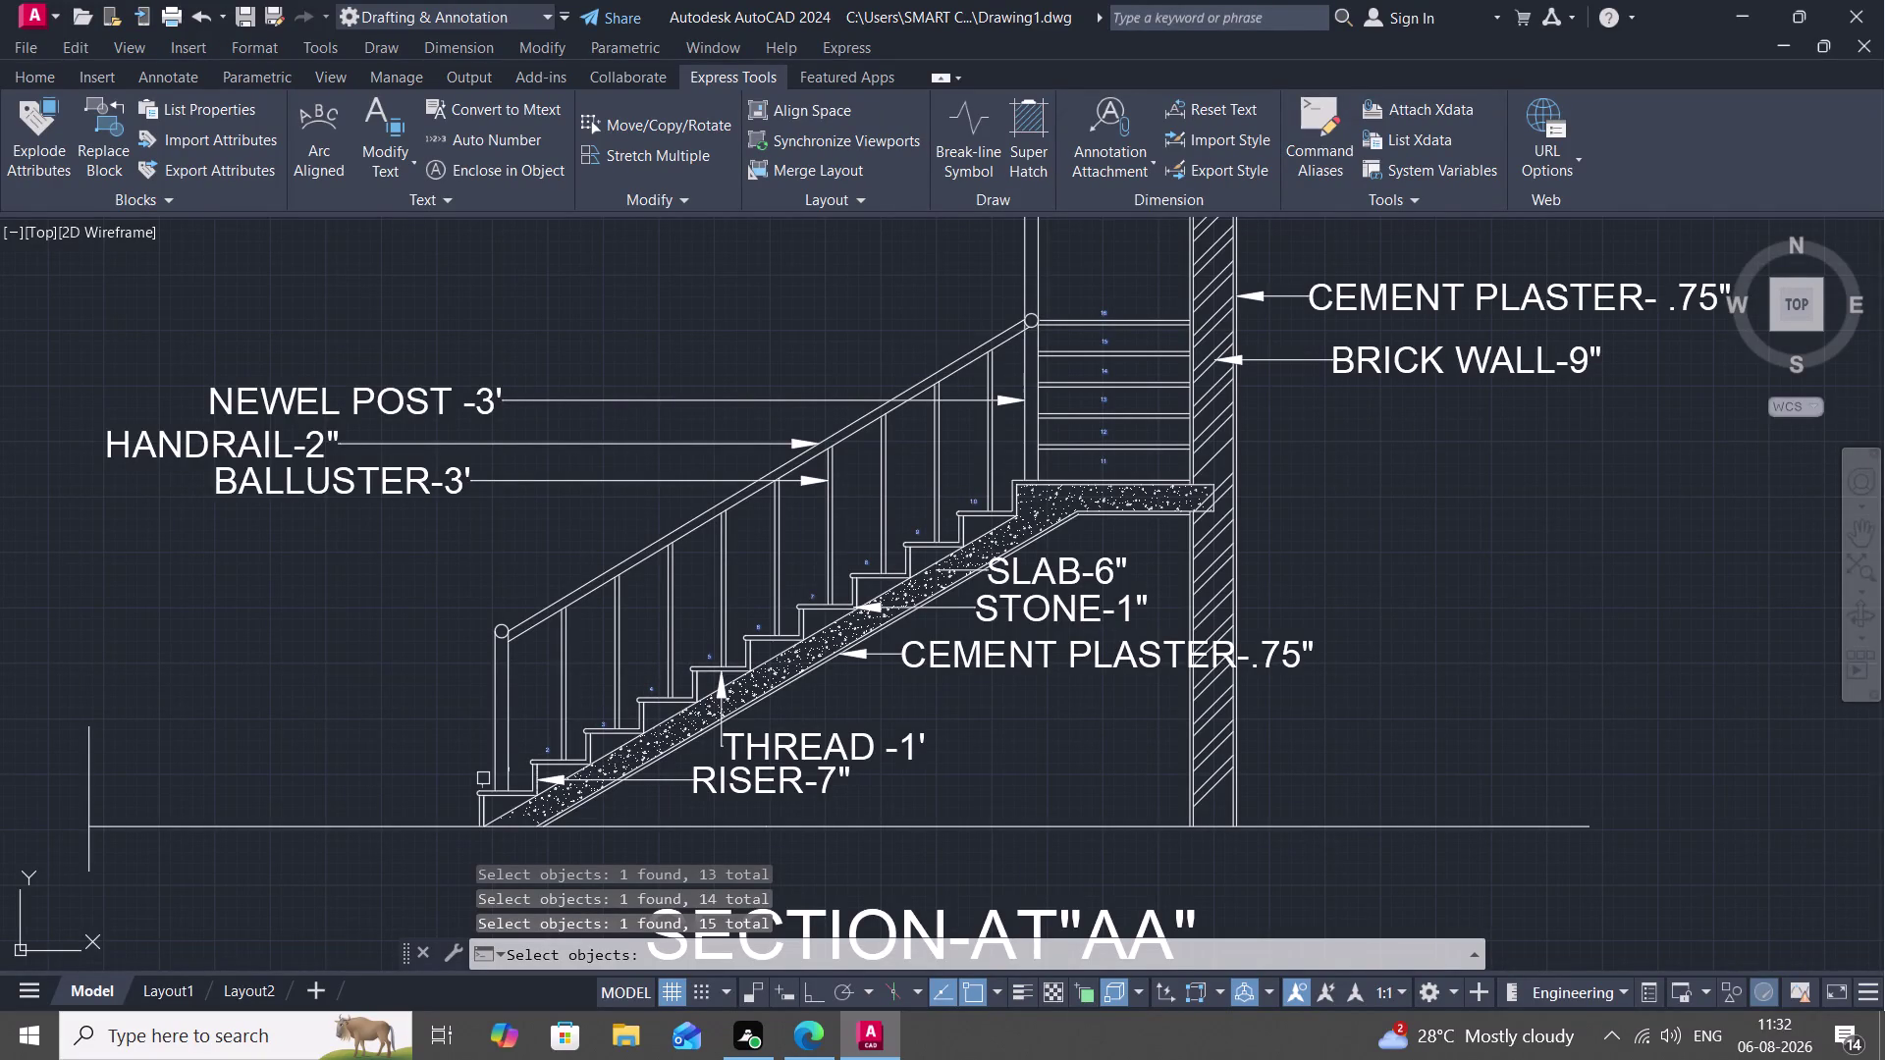
click(483, 787)
right_click(416, 631)
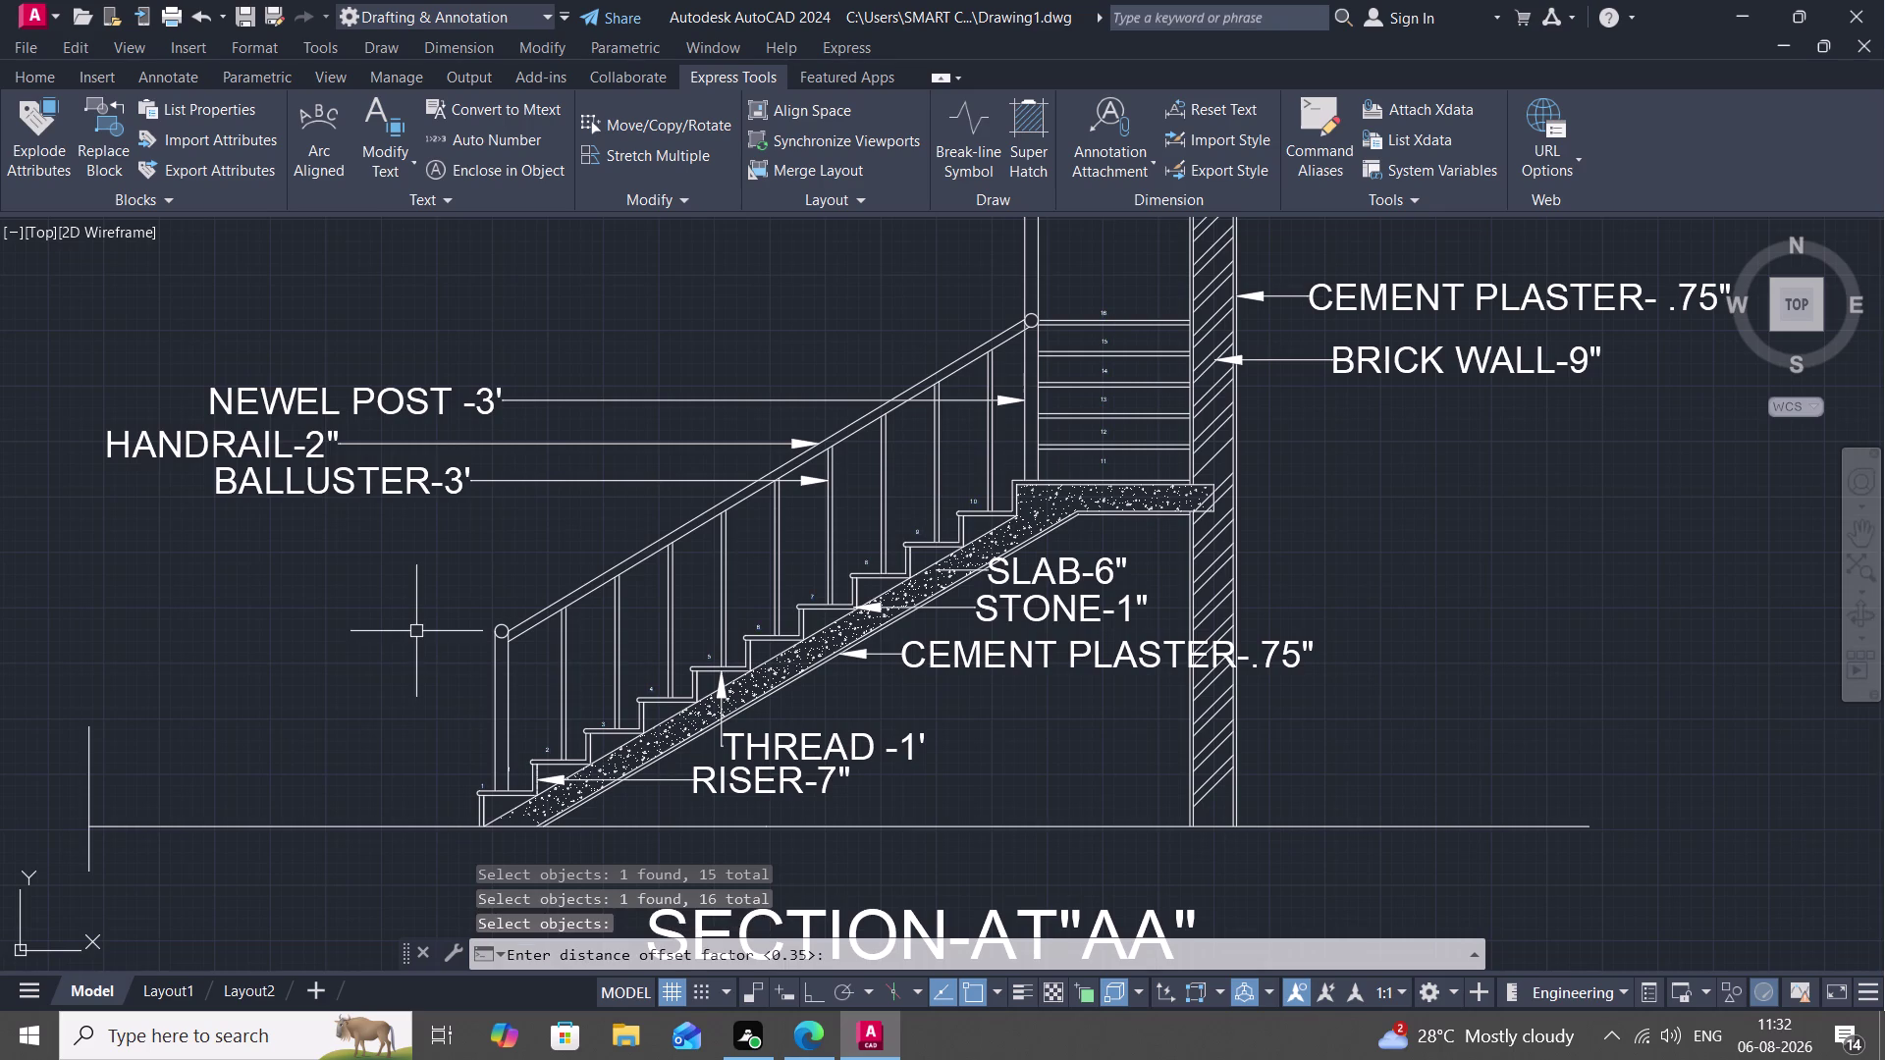
Enclose the selected numbers in variable-size circles using the default offset factor.
key(space)
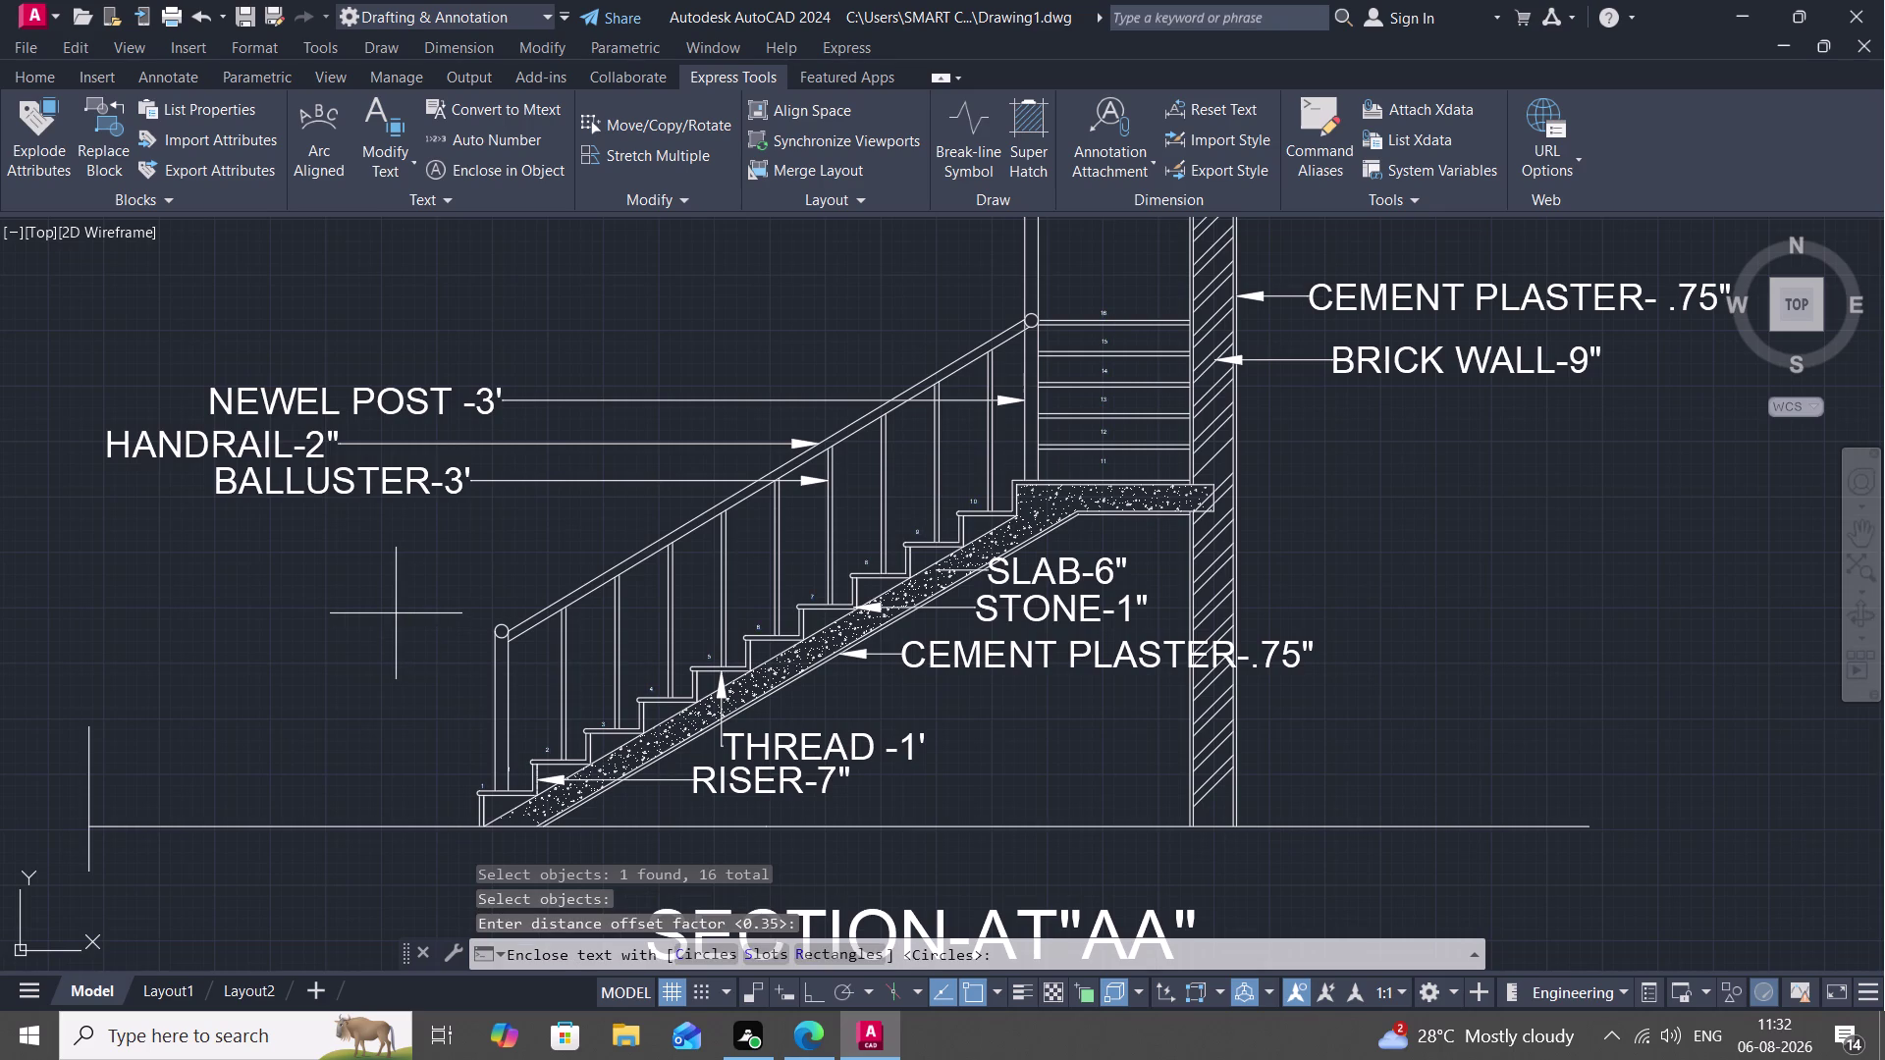
text(C)
key(space)
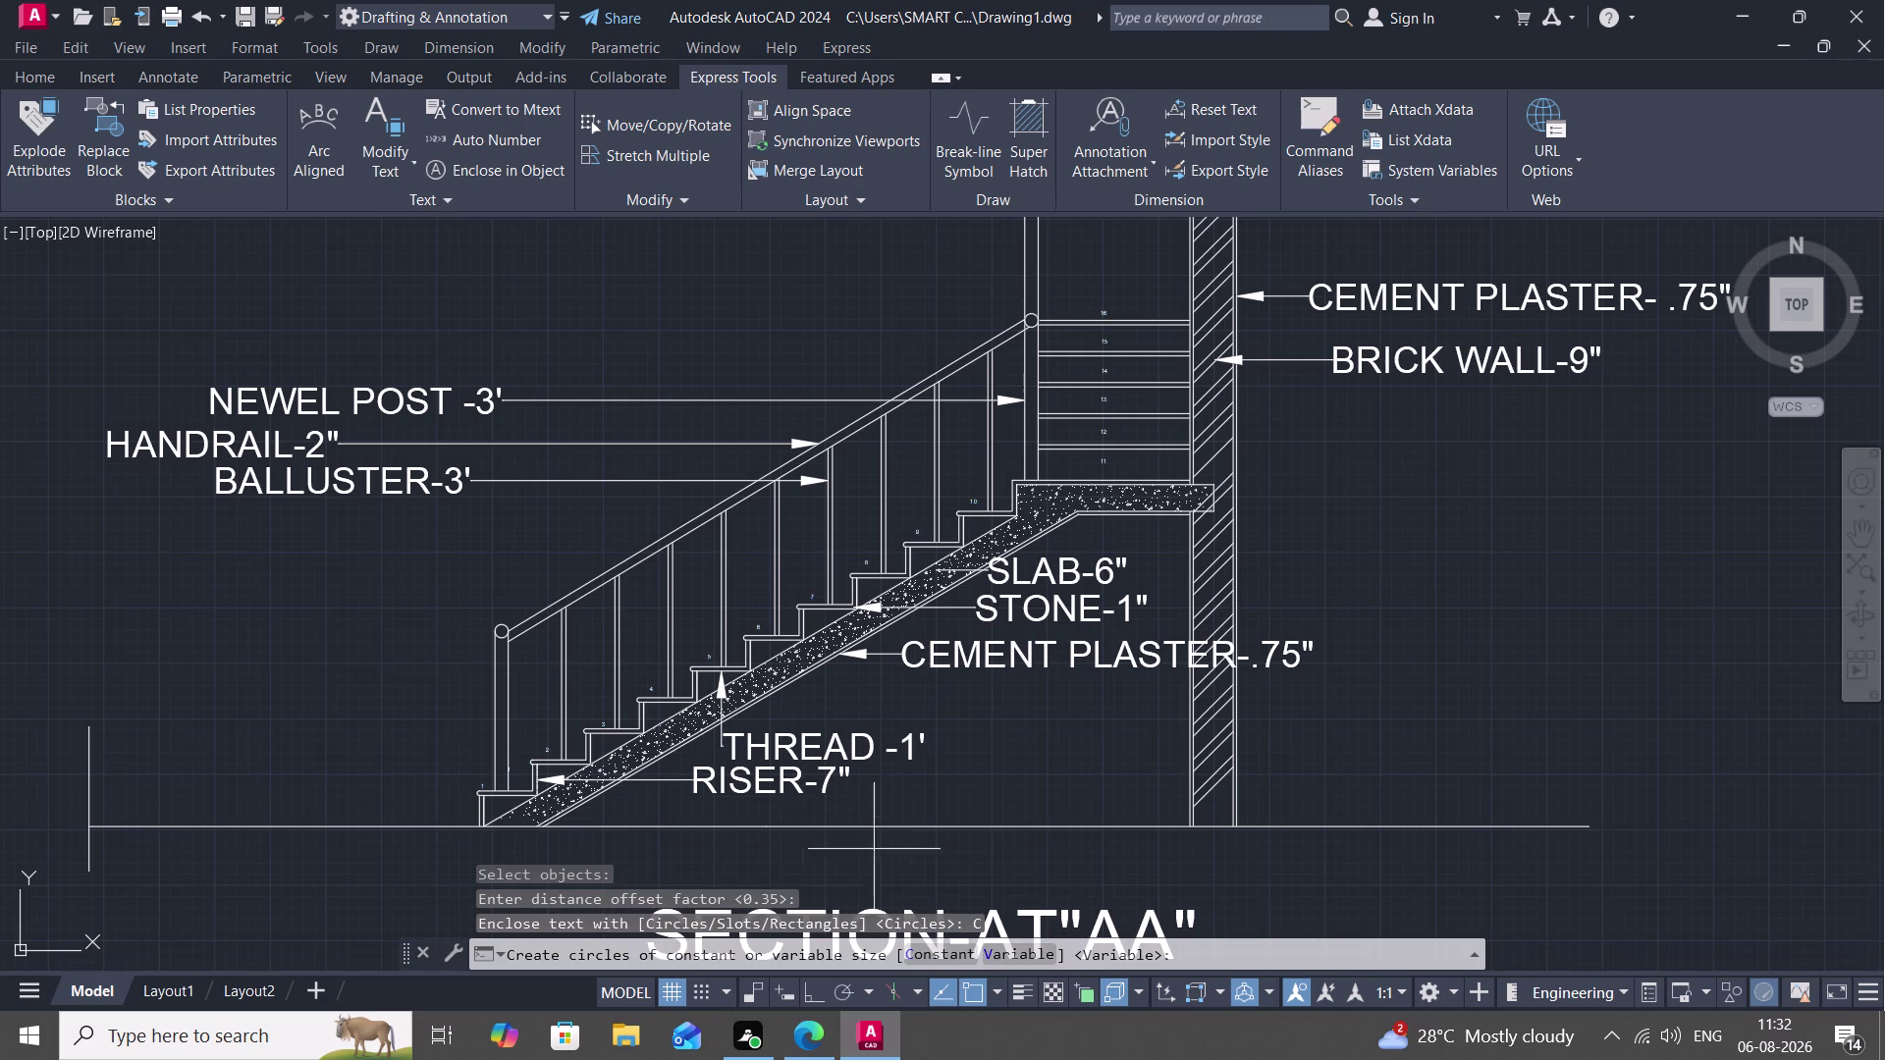
click(986, 949)
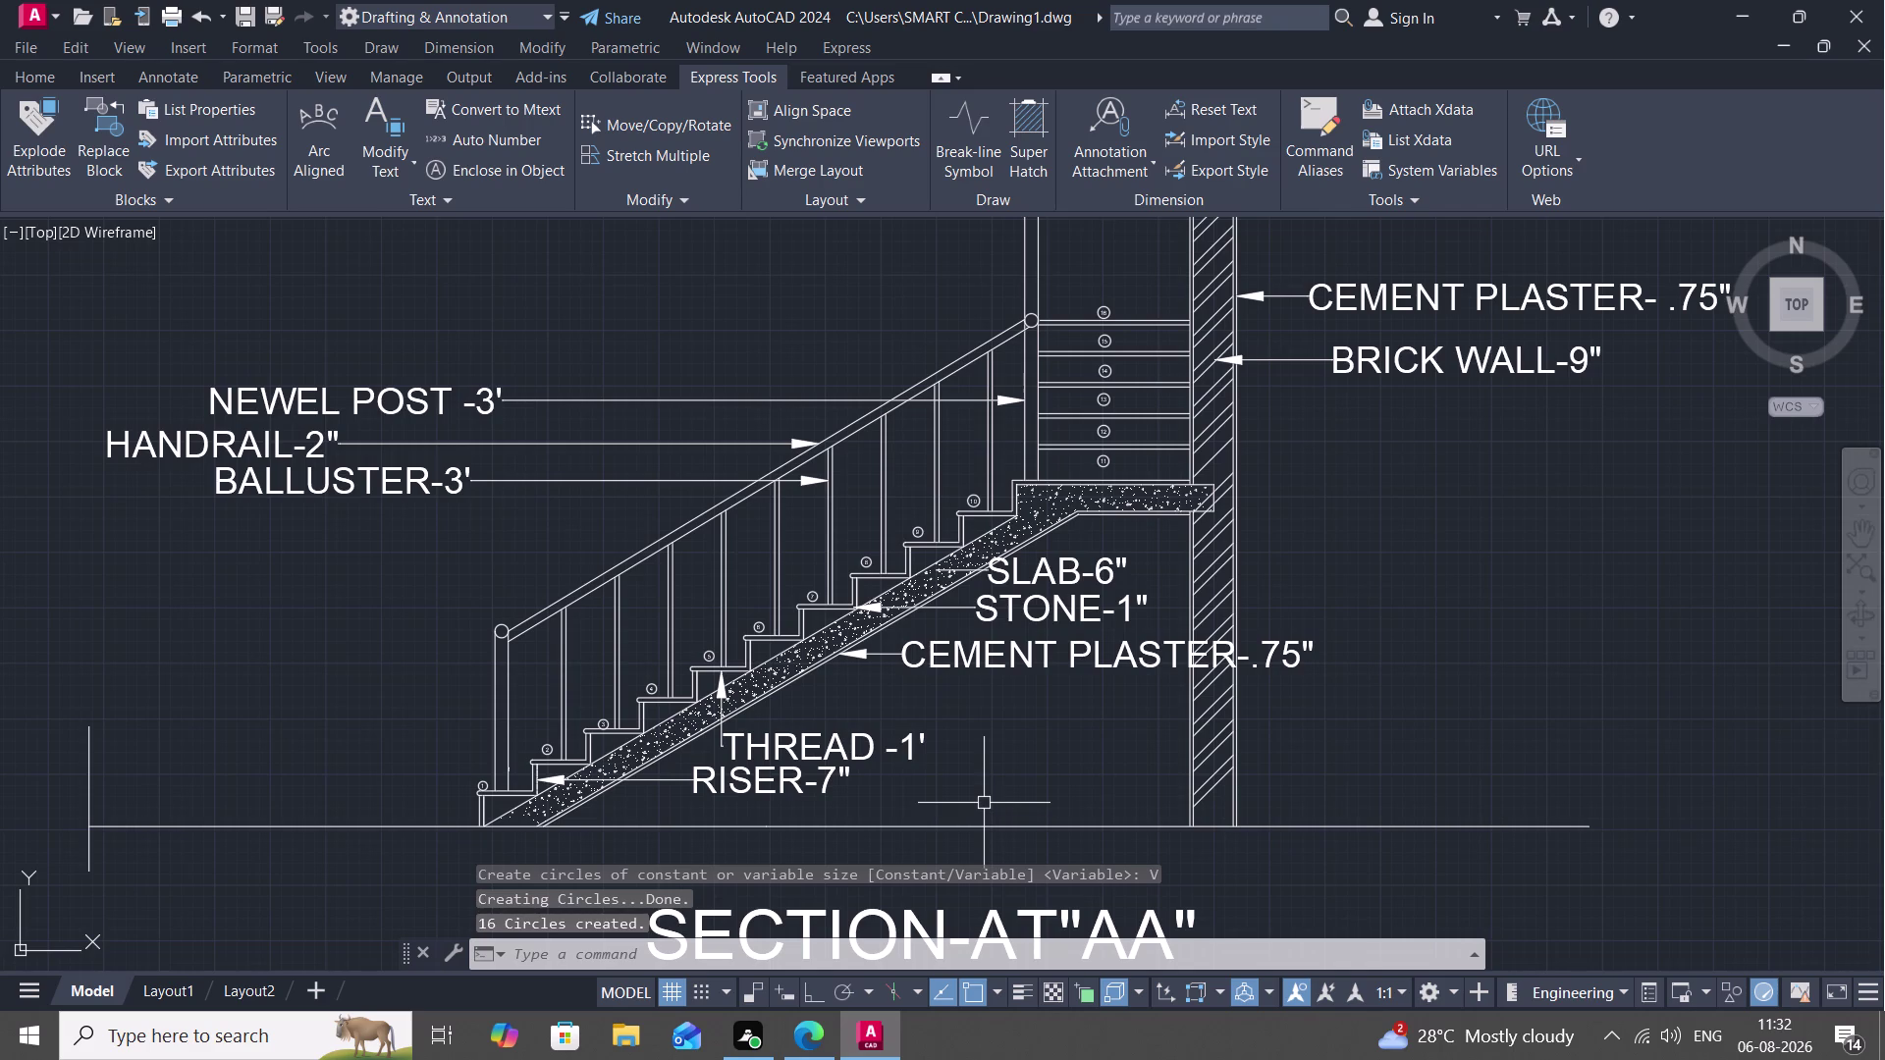
key(Escape)
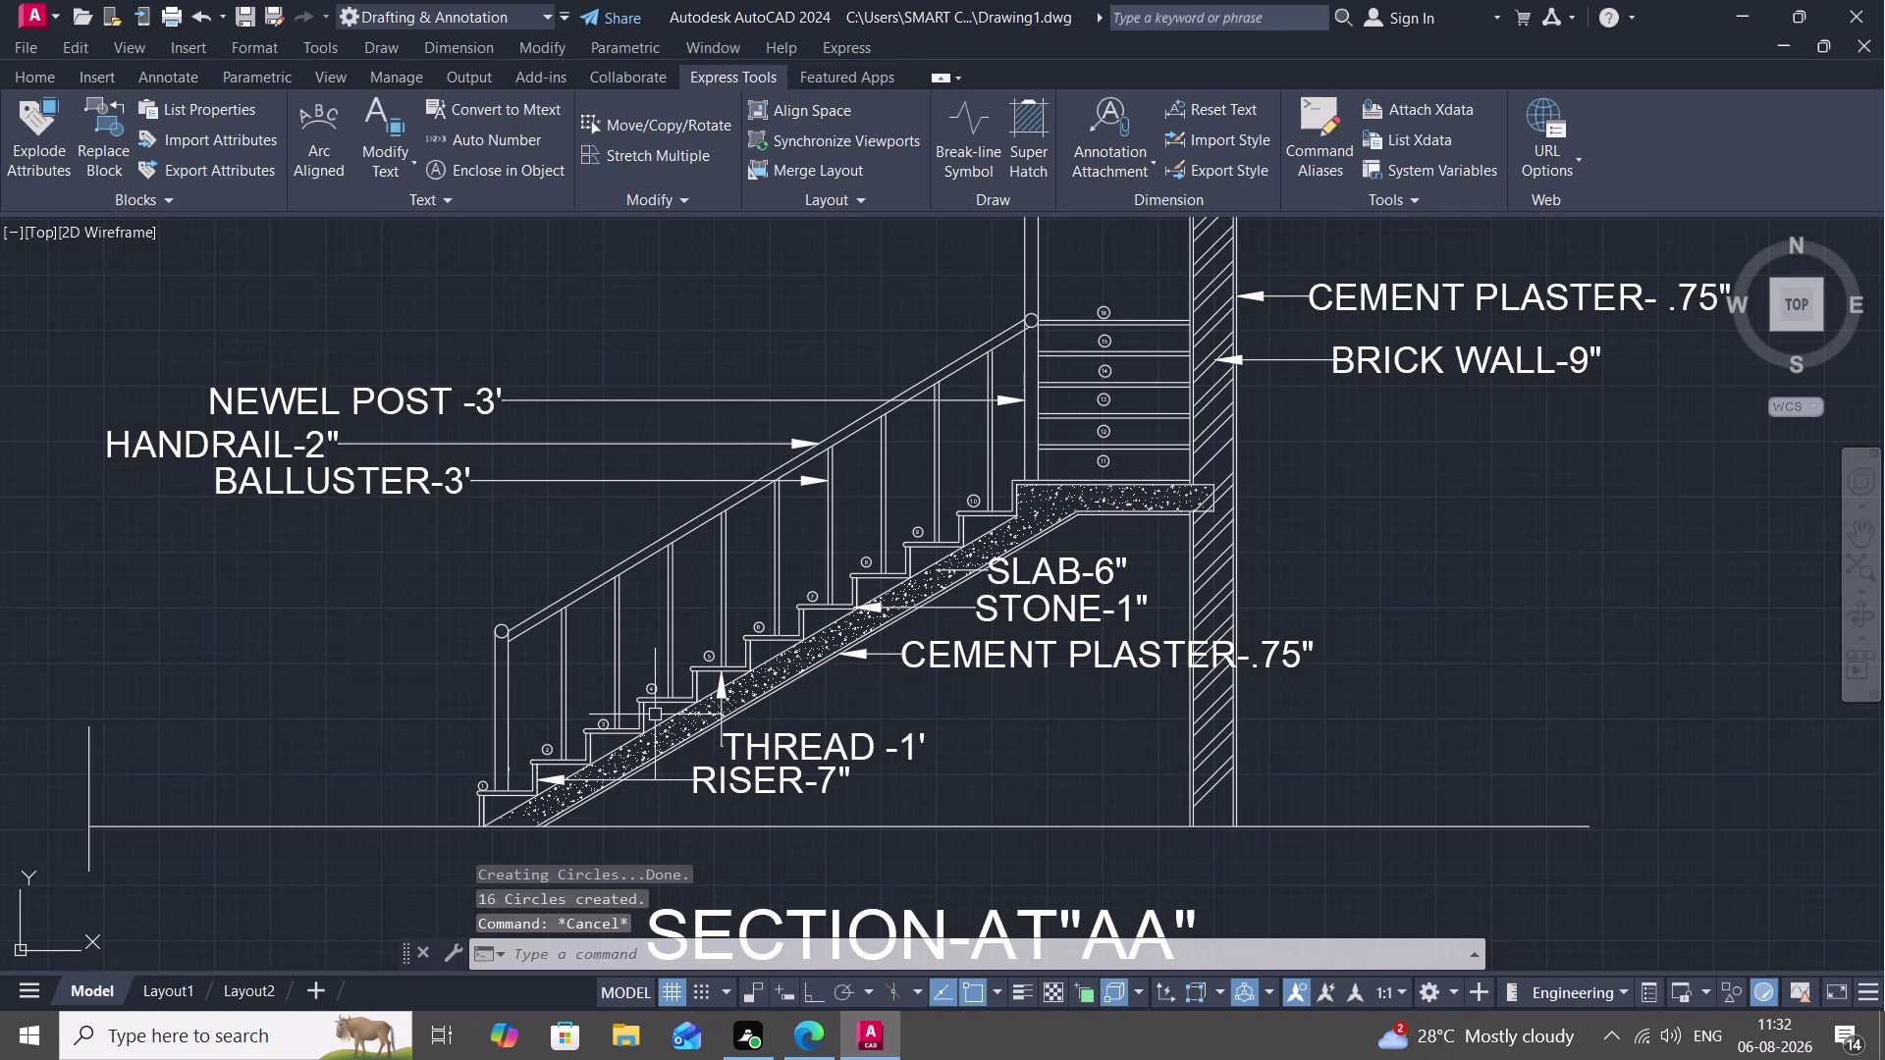
scroll(up, 3)
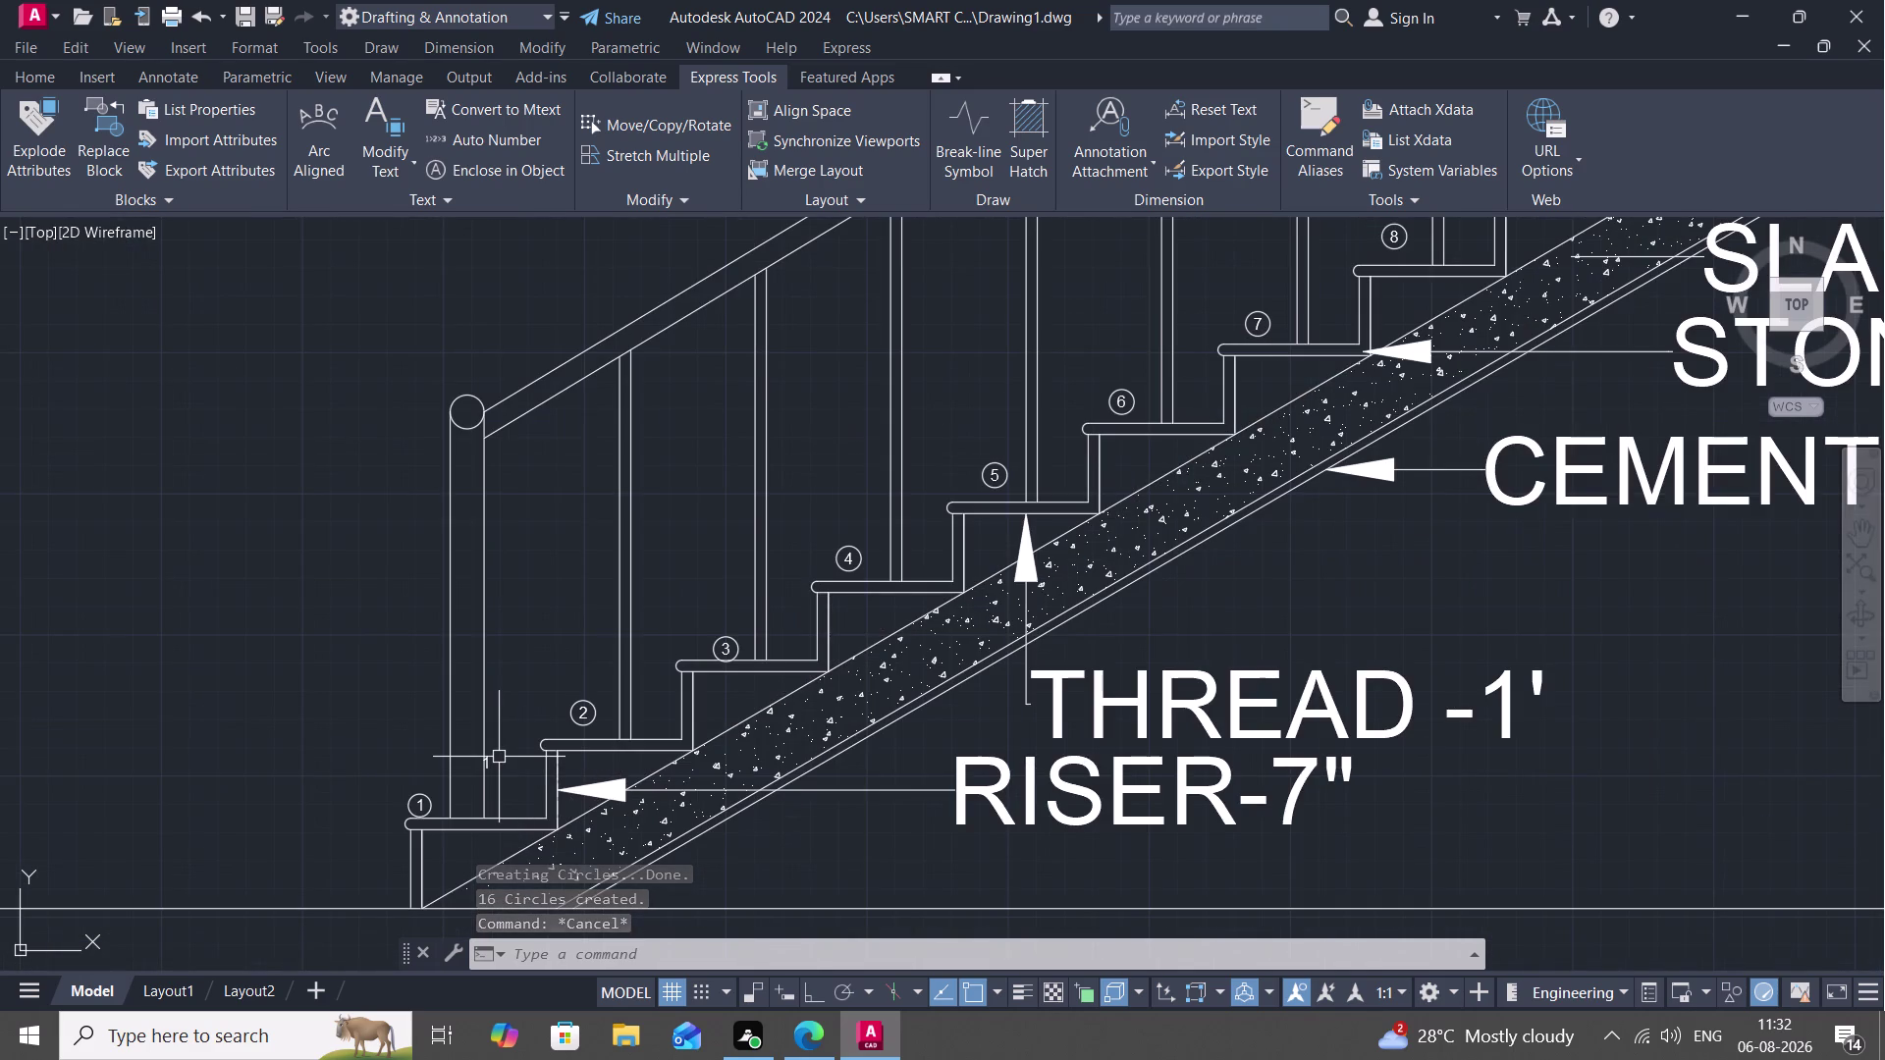
Move the circled number 3 onto its step tread.
text(M)
key(space)
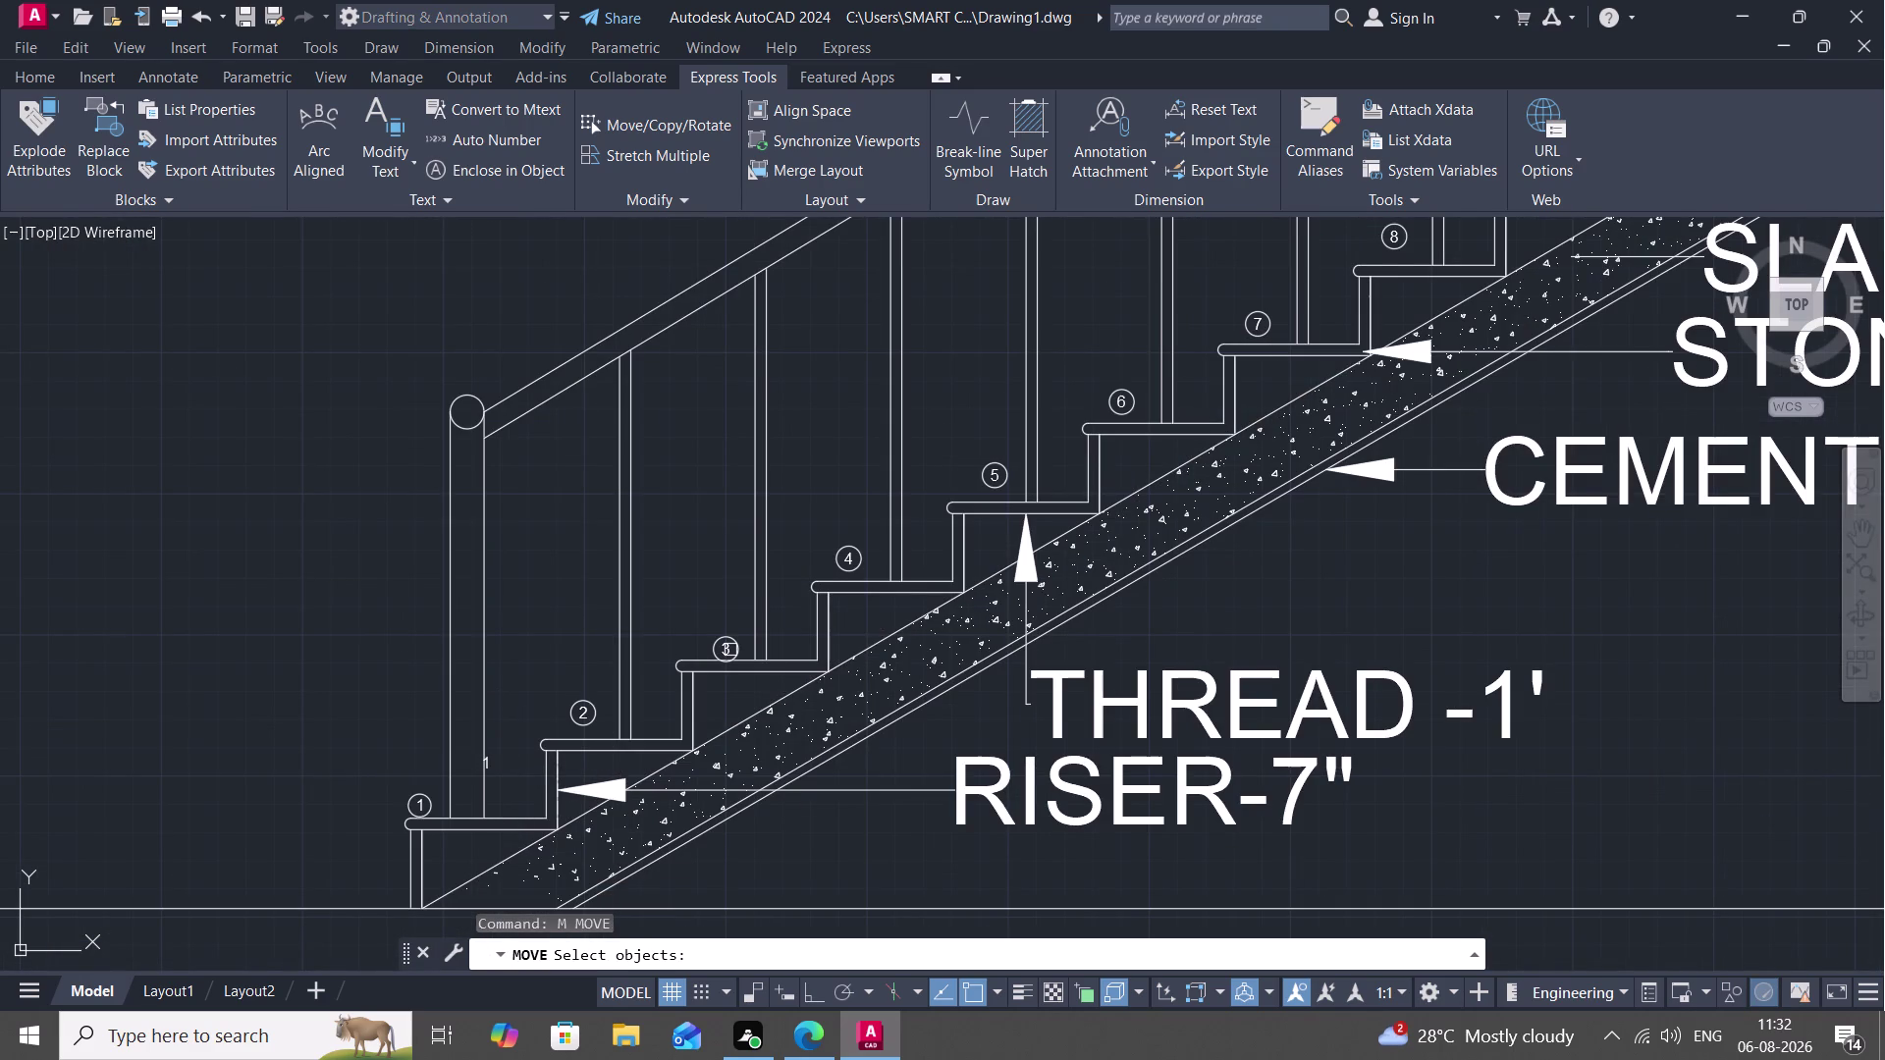
click(730, 650)
click(722, 648)
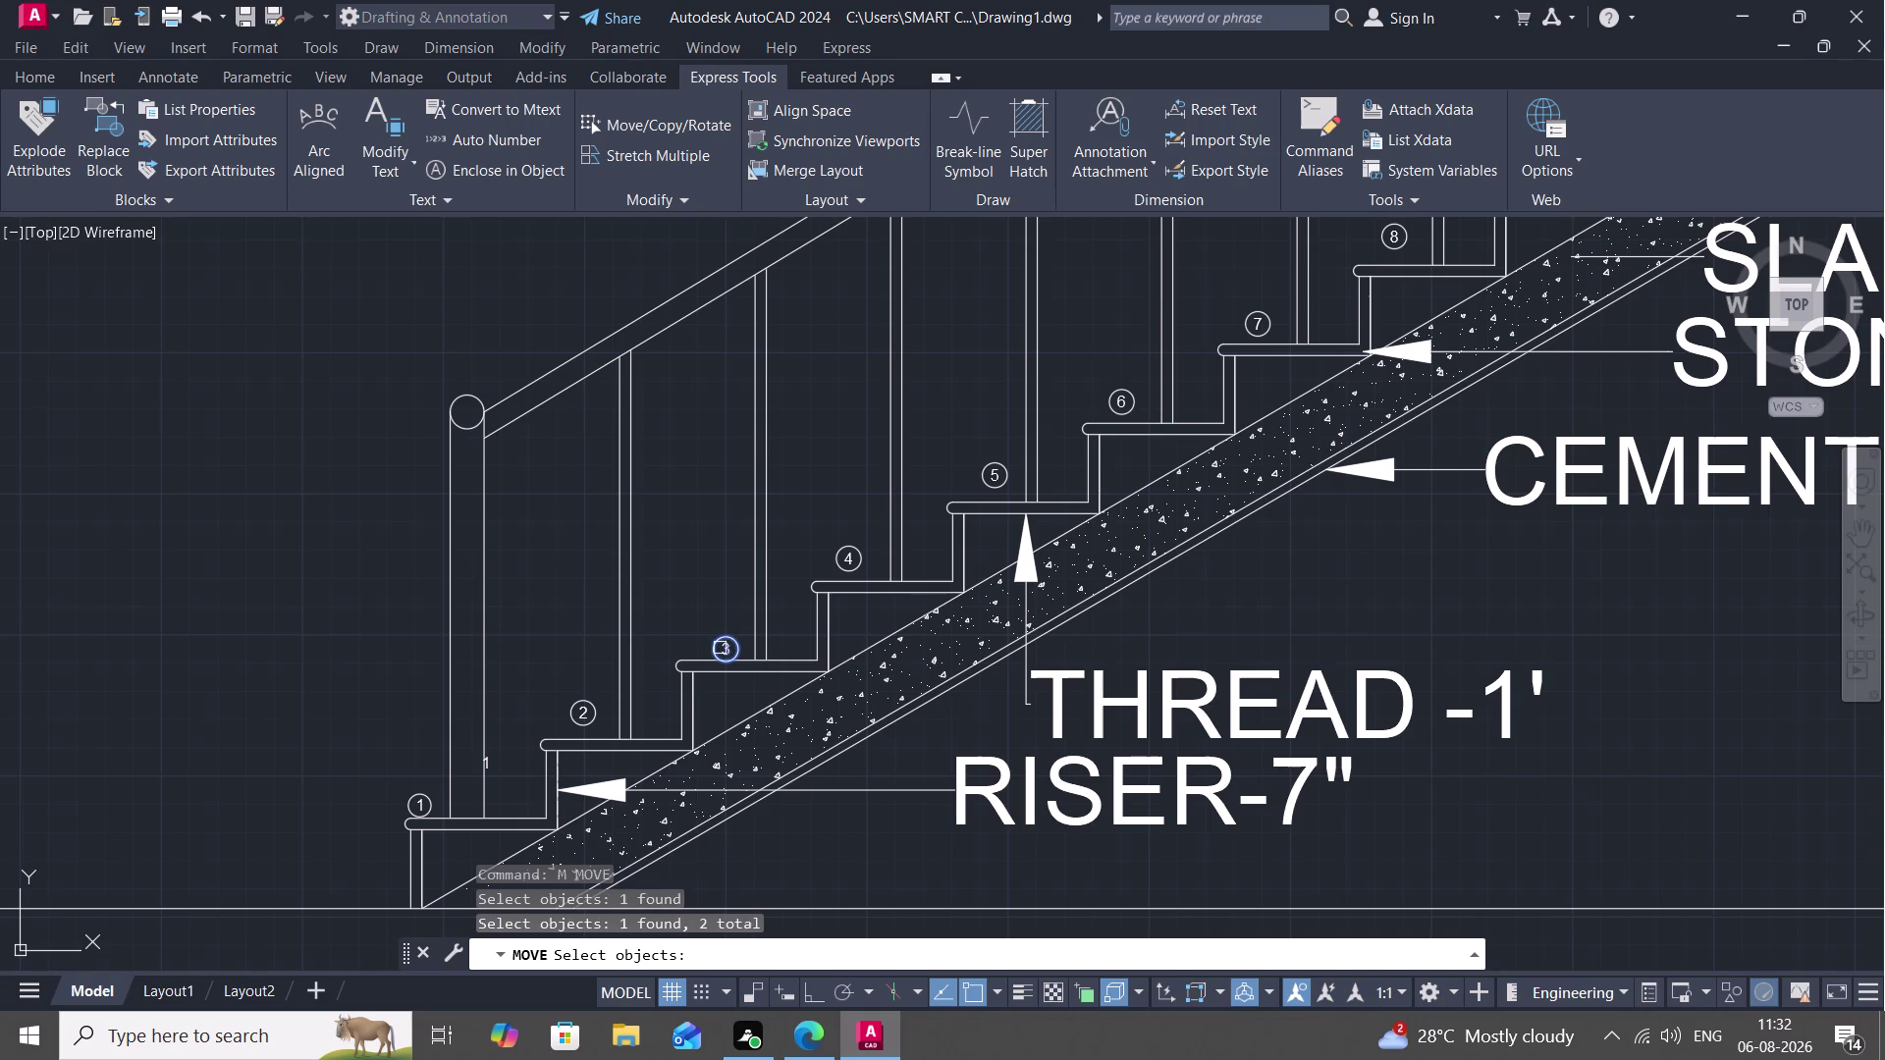
right_click(721, 644)
click(722, 644)
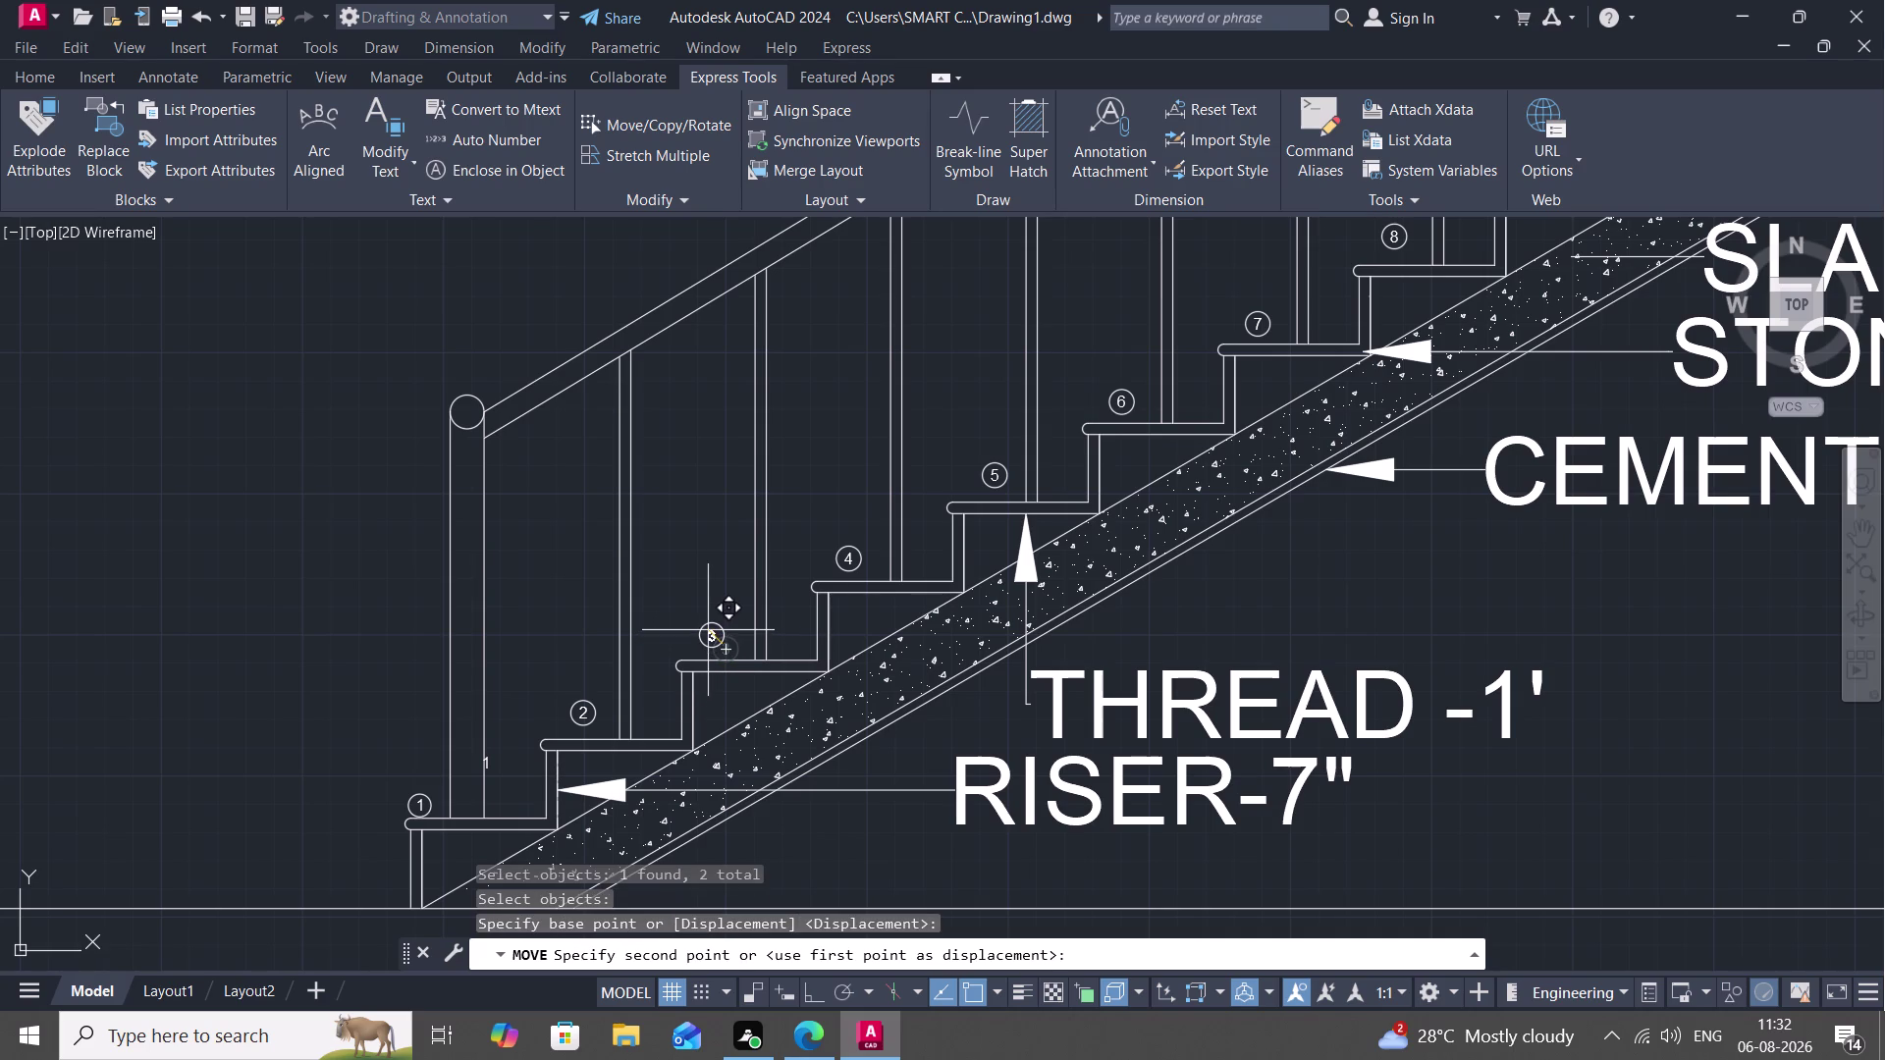
click(708, 630)
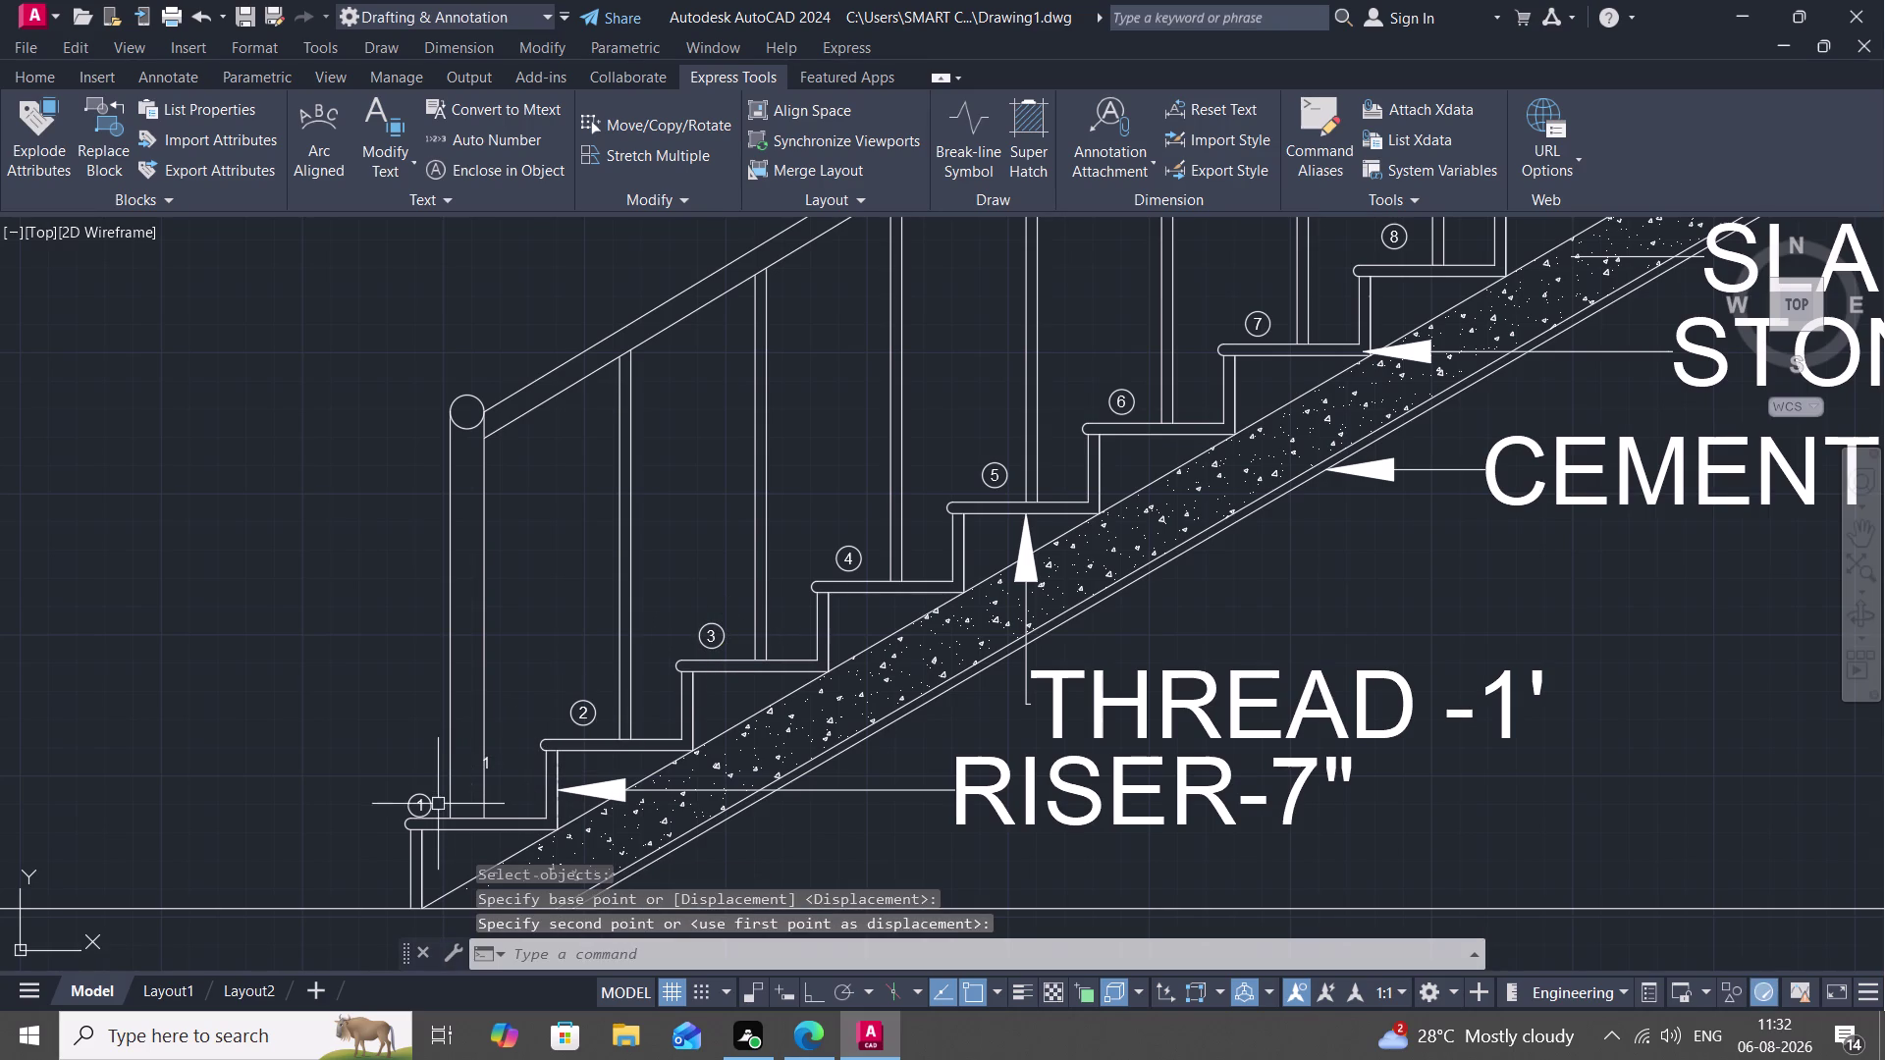
Move the circled number 1 beside the bottom step.
key(m)
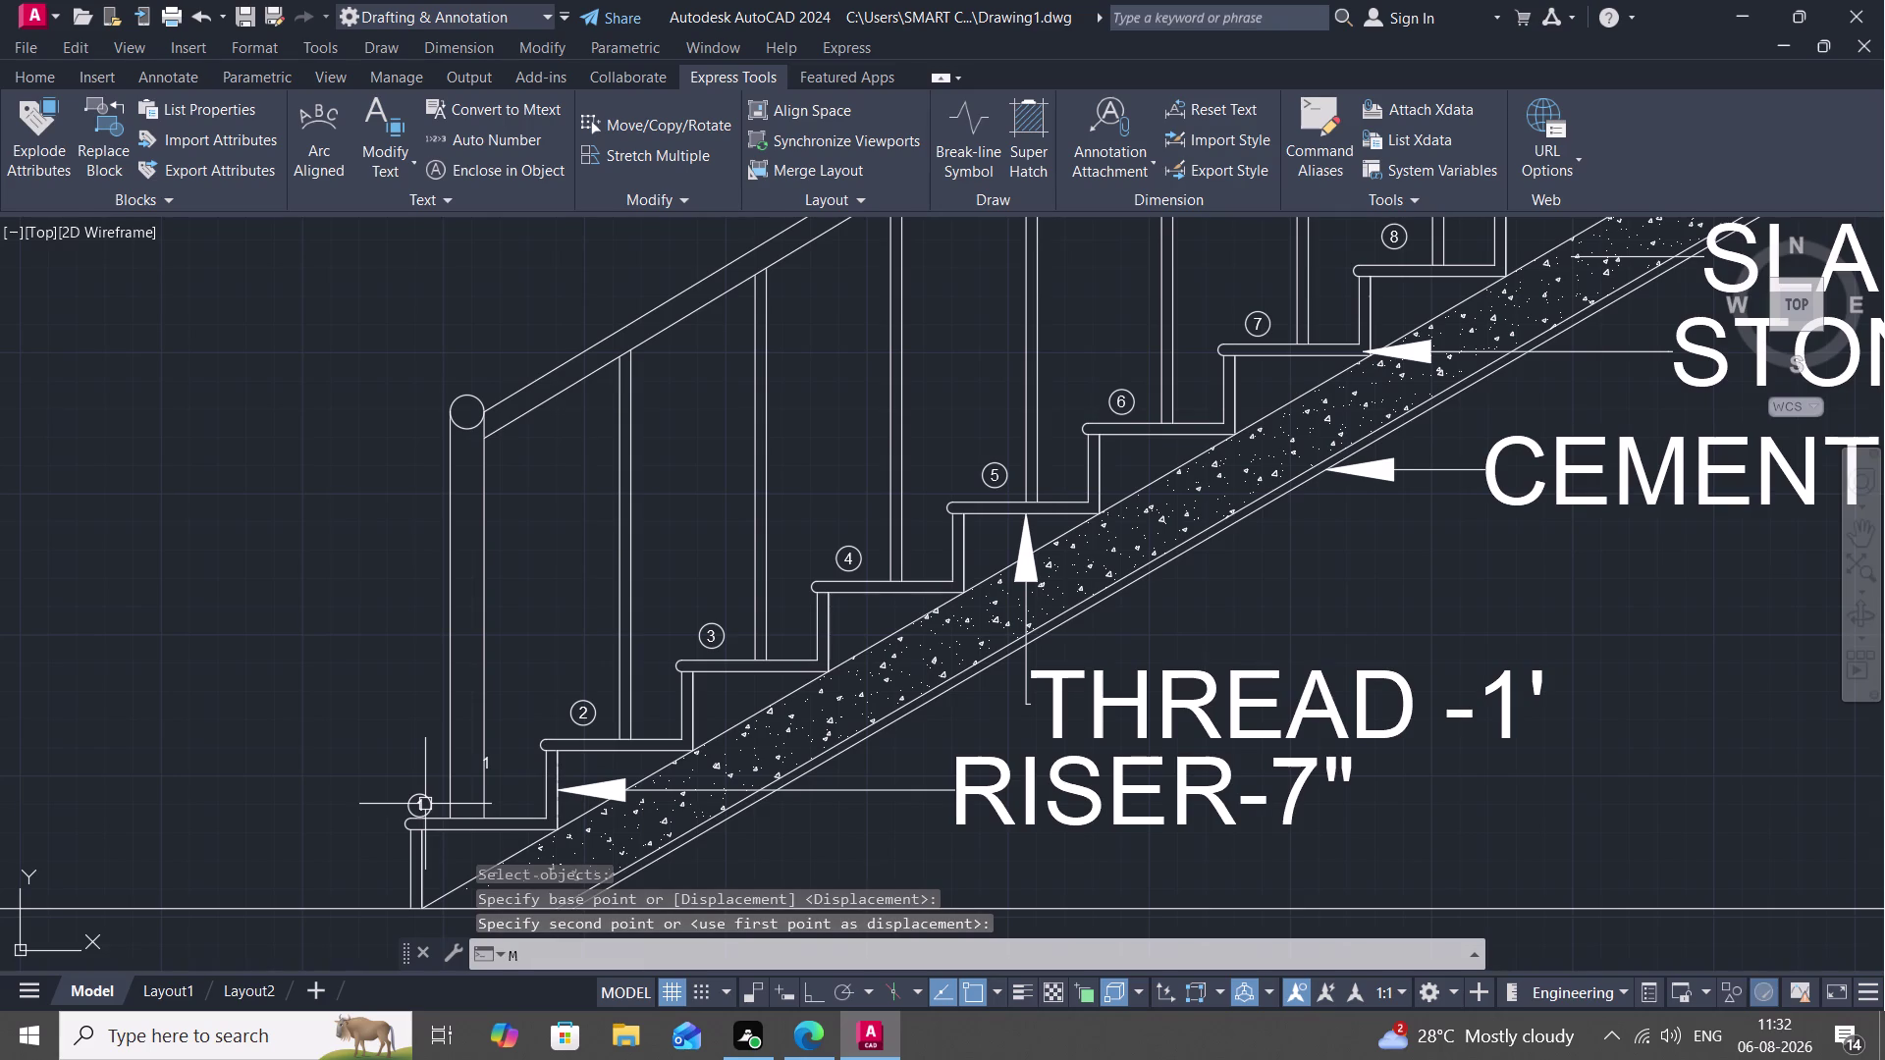
key(space)
click(422, 803)
click(417, 805)
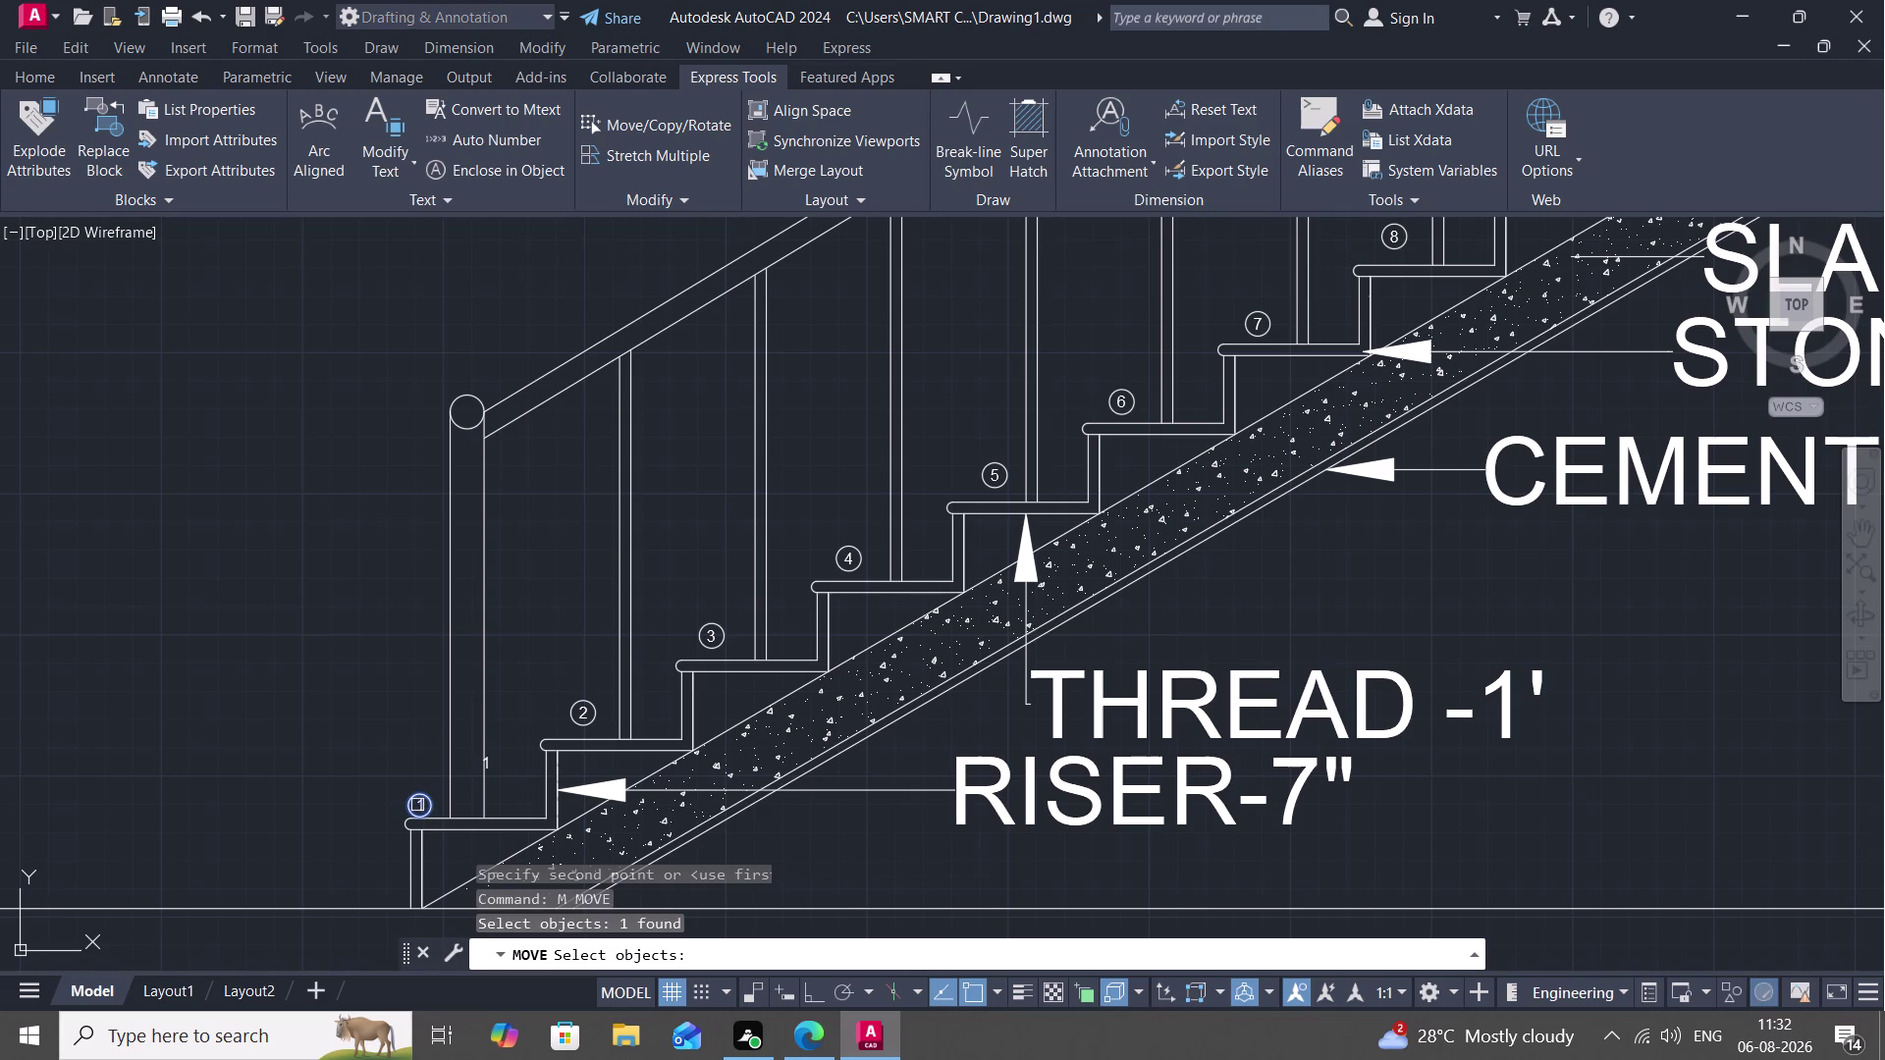
click(418, 805)
right_click(421, 804)
click(425, 802)
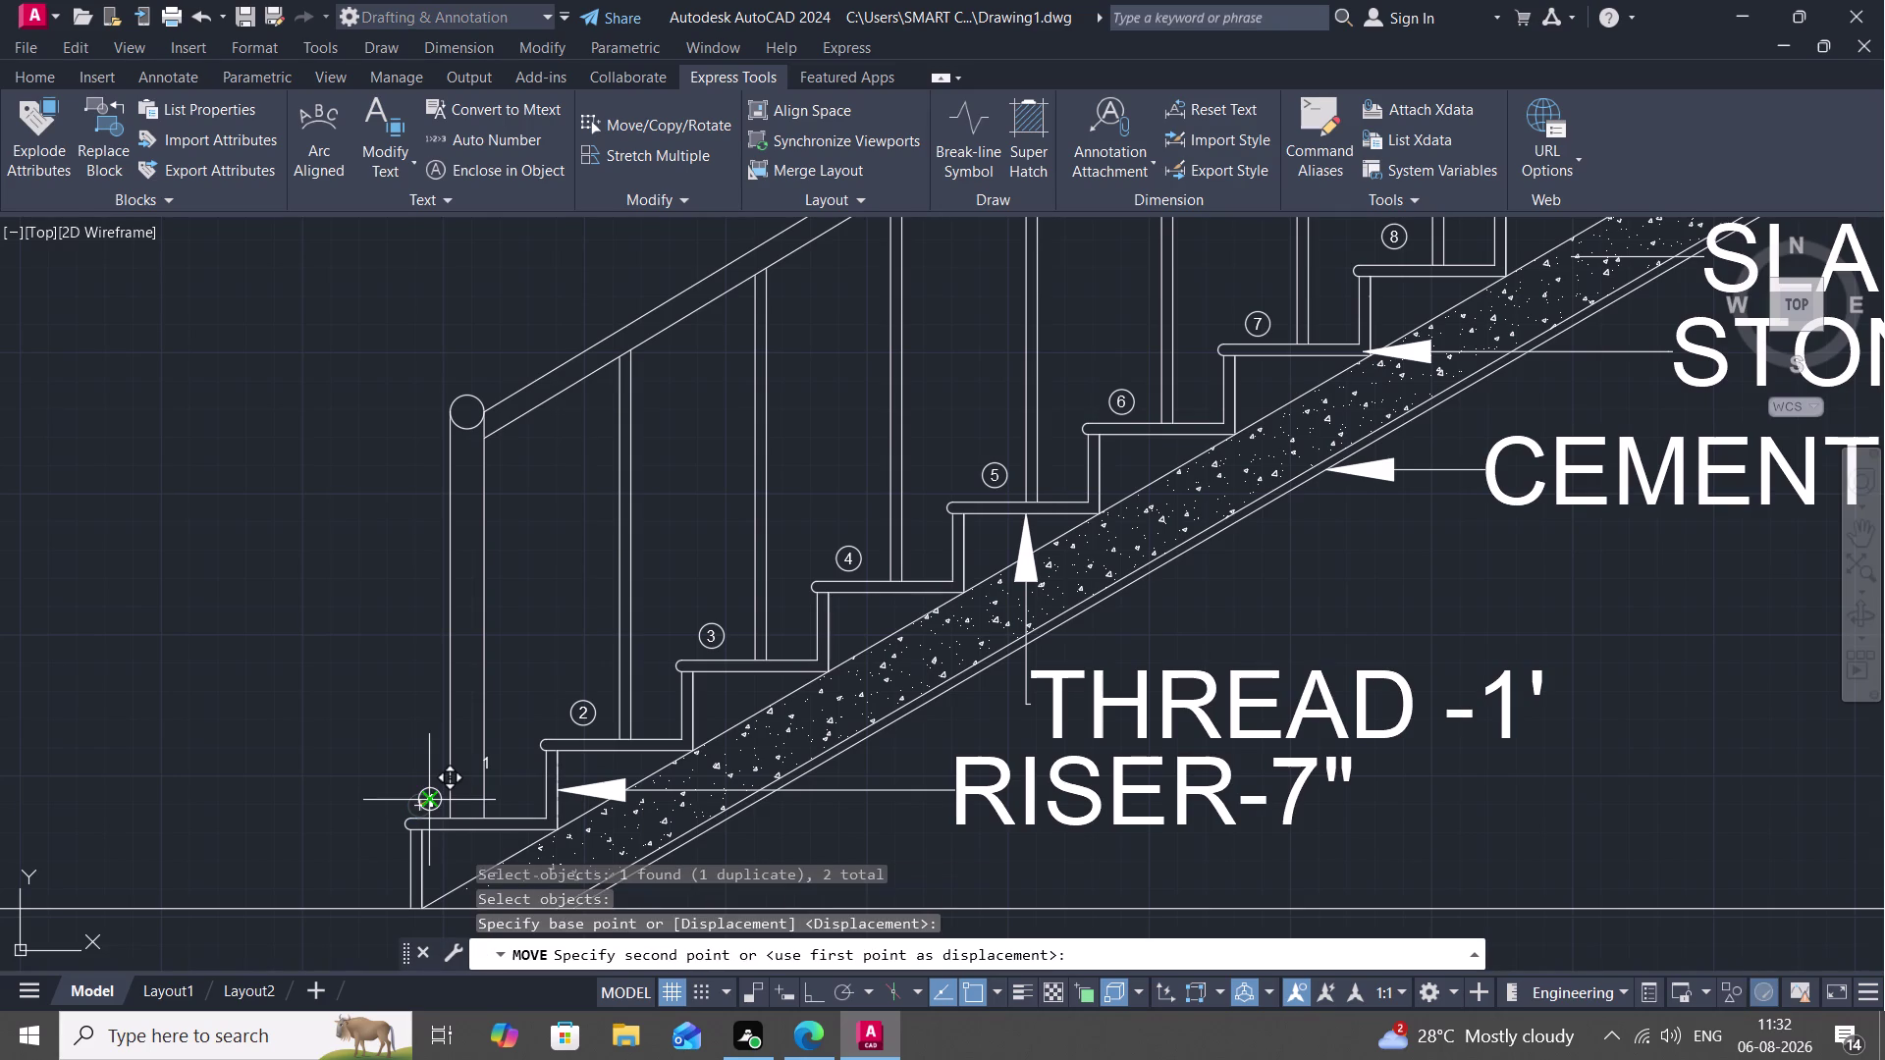
click(416, 789)
key(Escape)
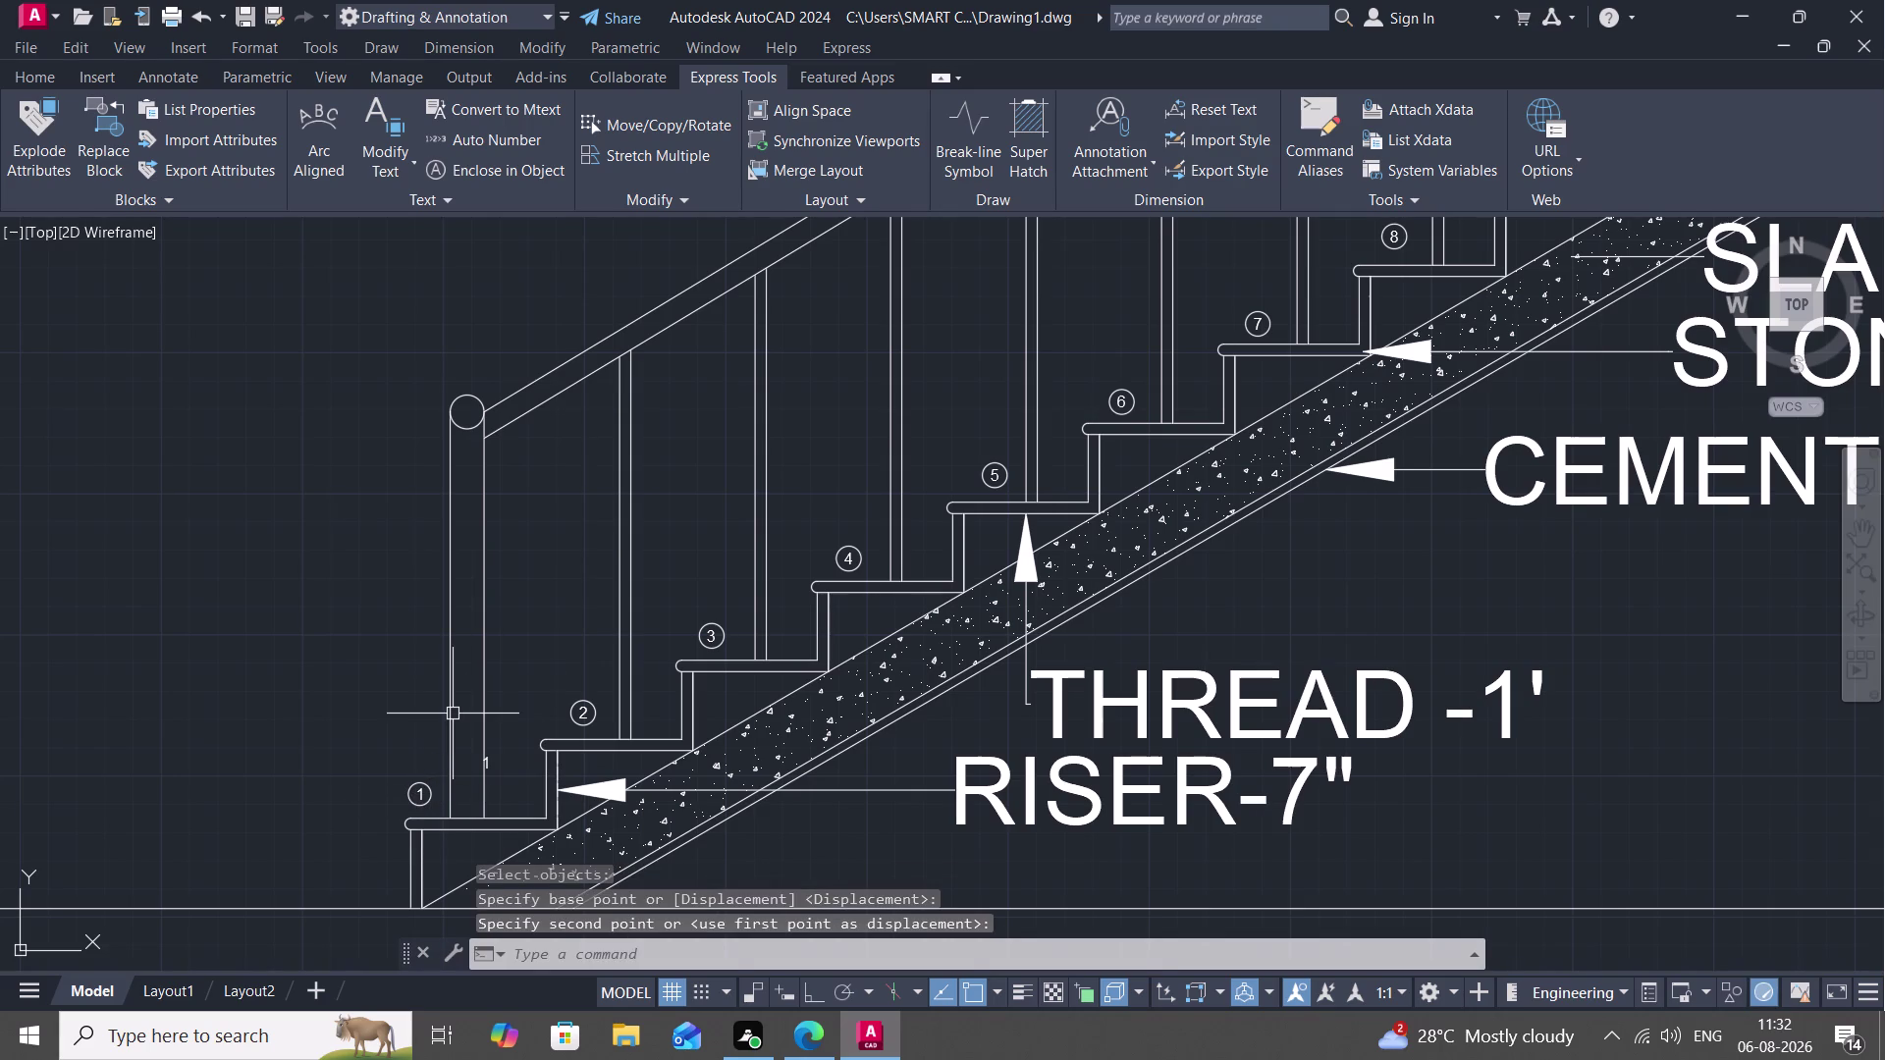
Zoom out to show the plan and section together, then bring up Plot.
scroll(down, 3)
scroll(down, 3)
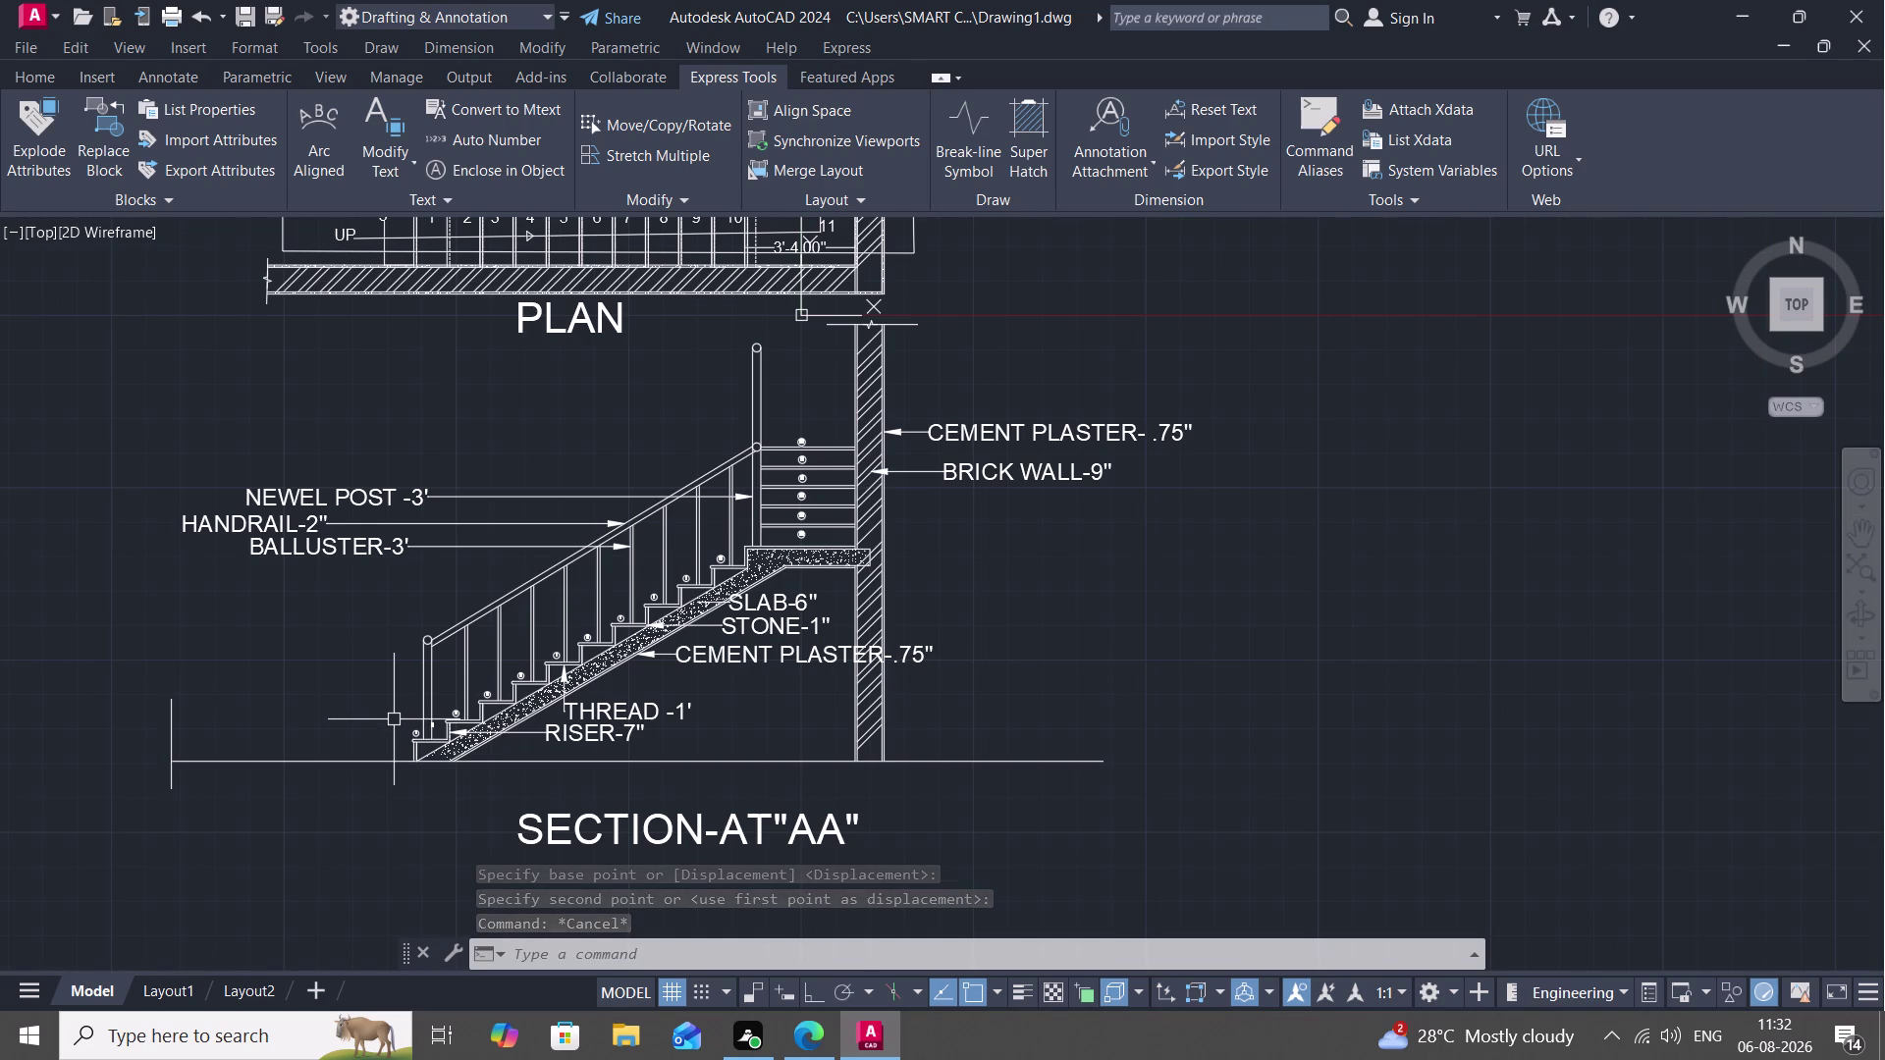
scroll(up, 3)
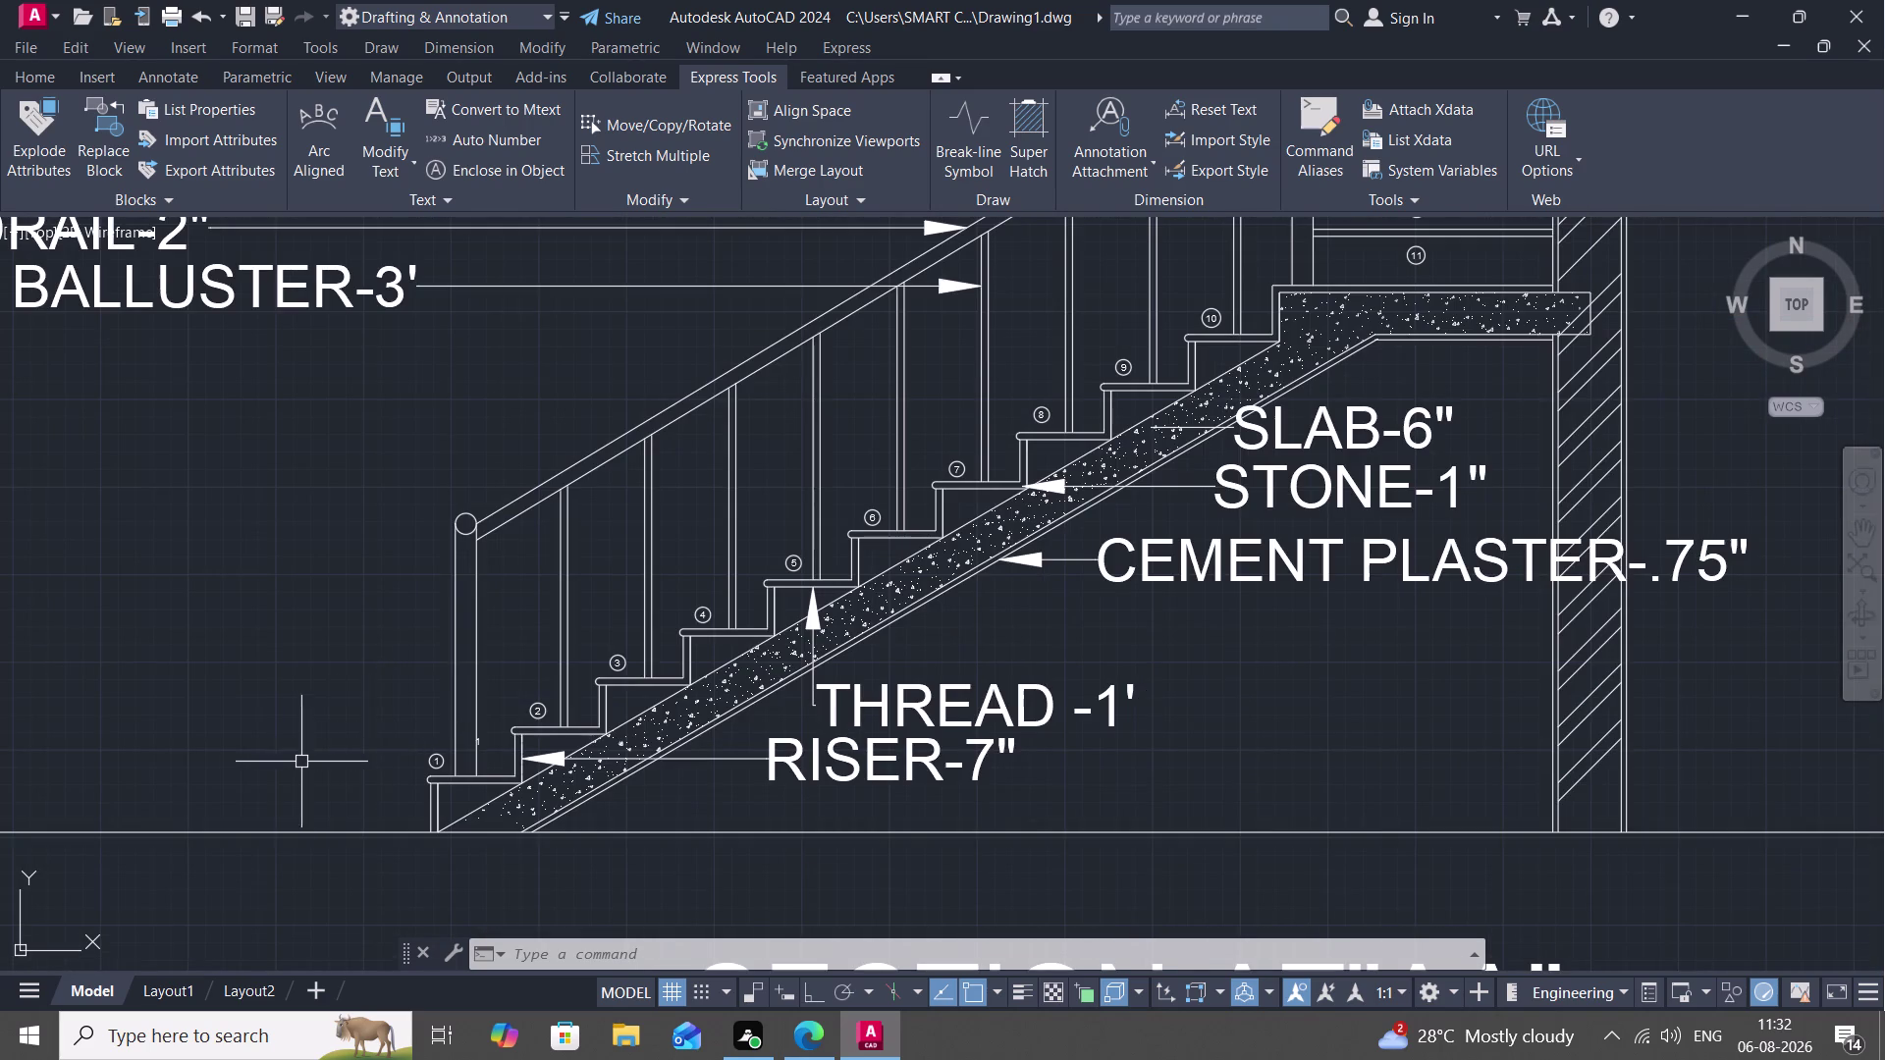
scroll(down, 3)
scroll(down, 3)
scroll(up, 3)
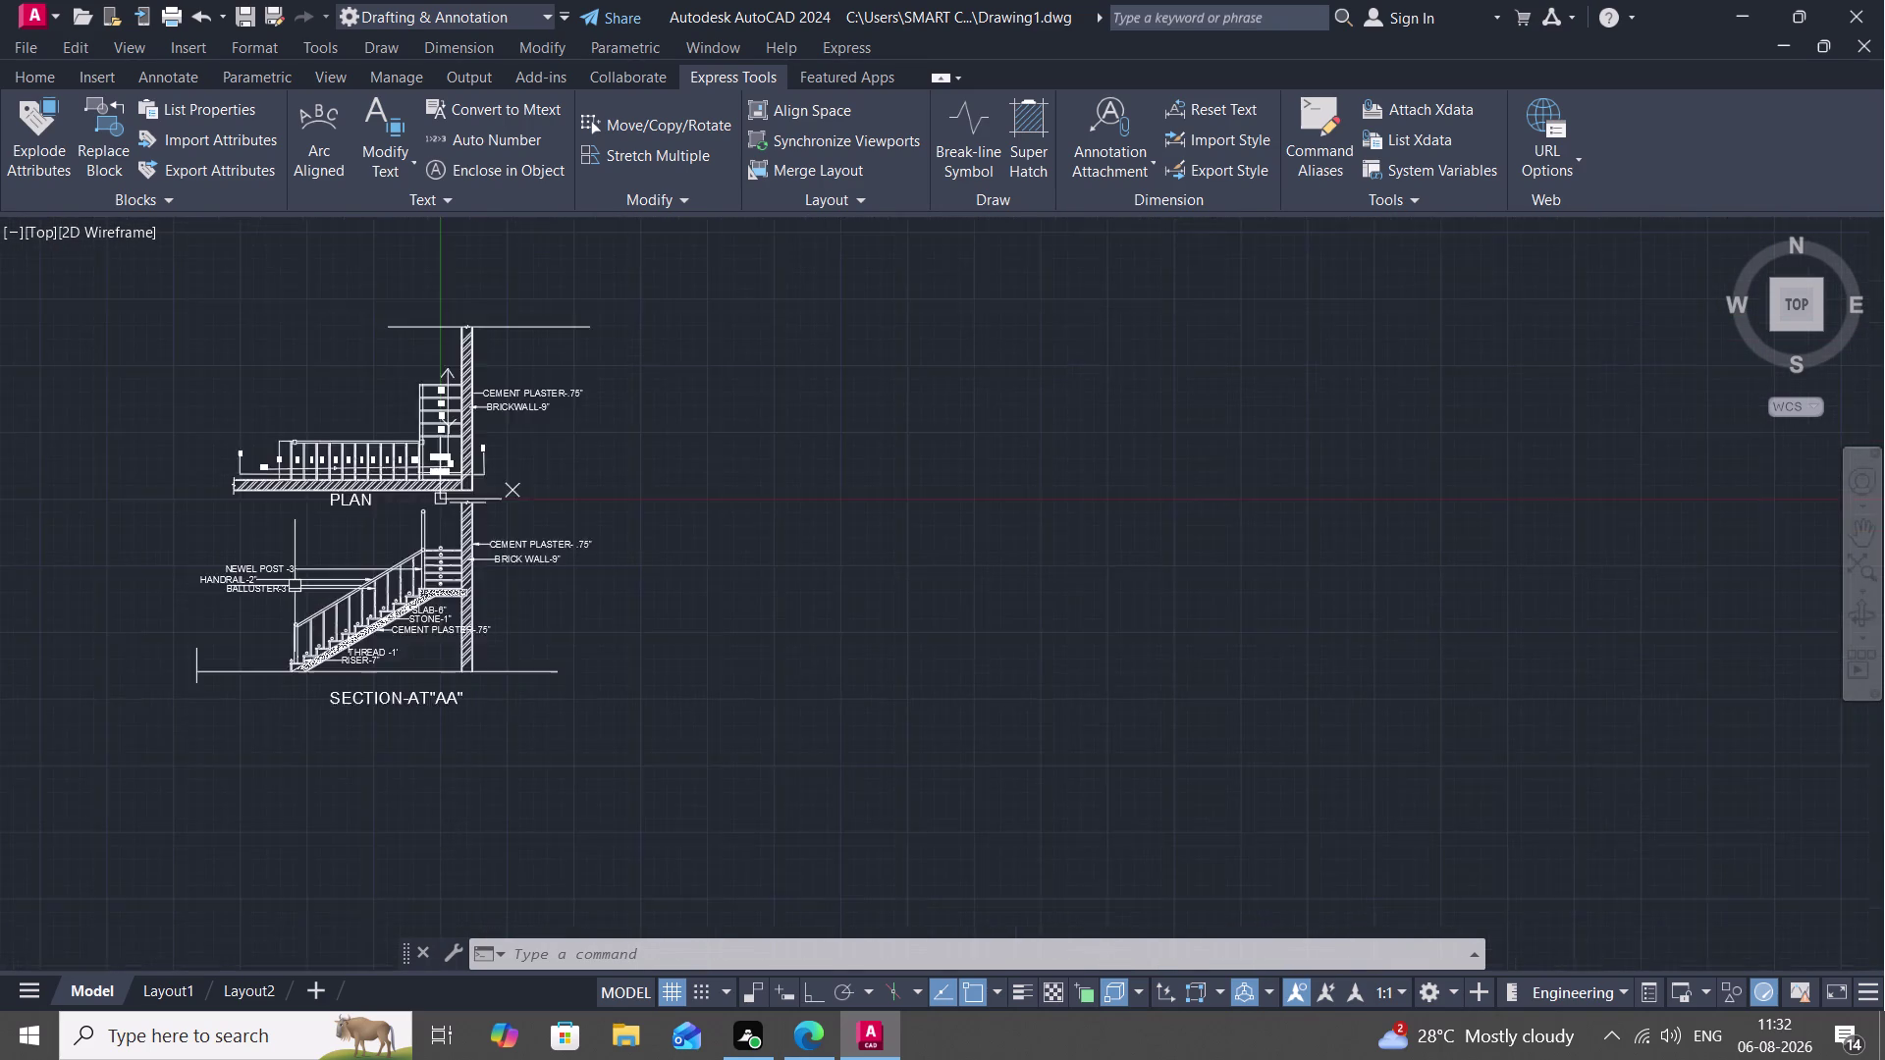
scroll(up, 3)
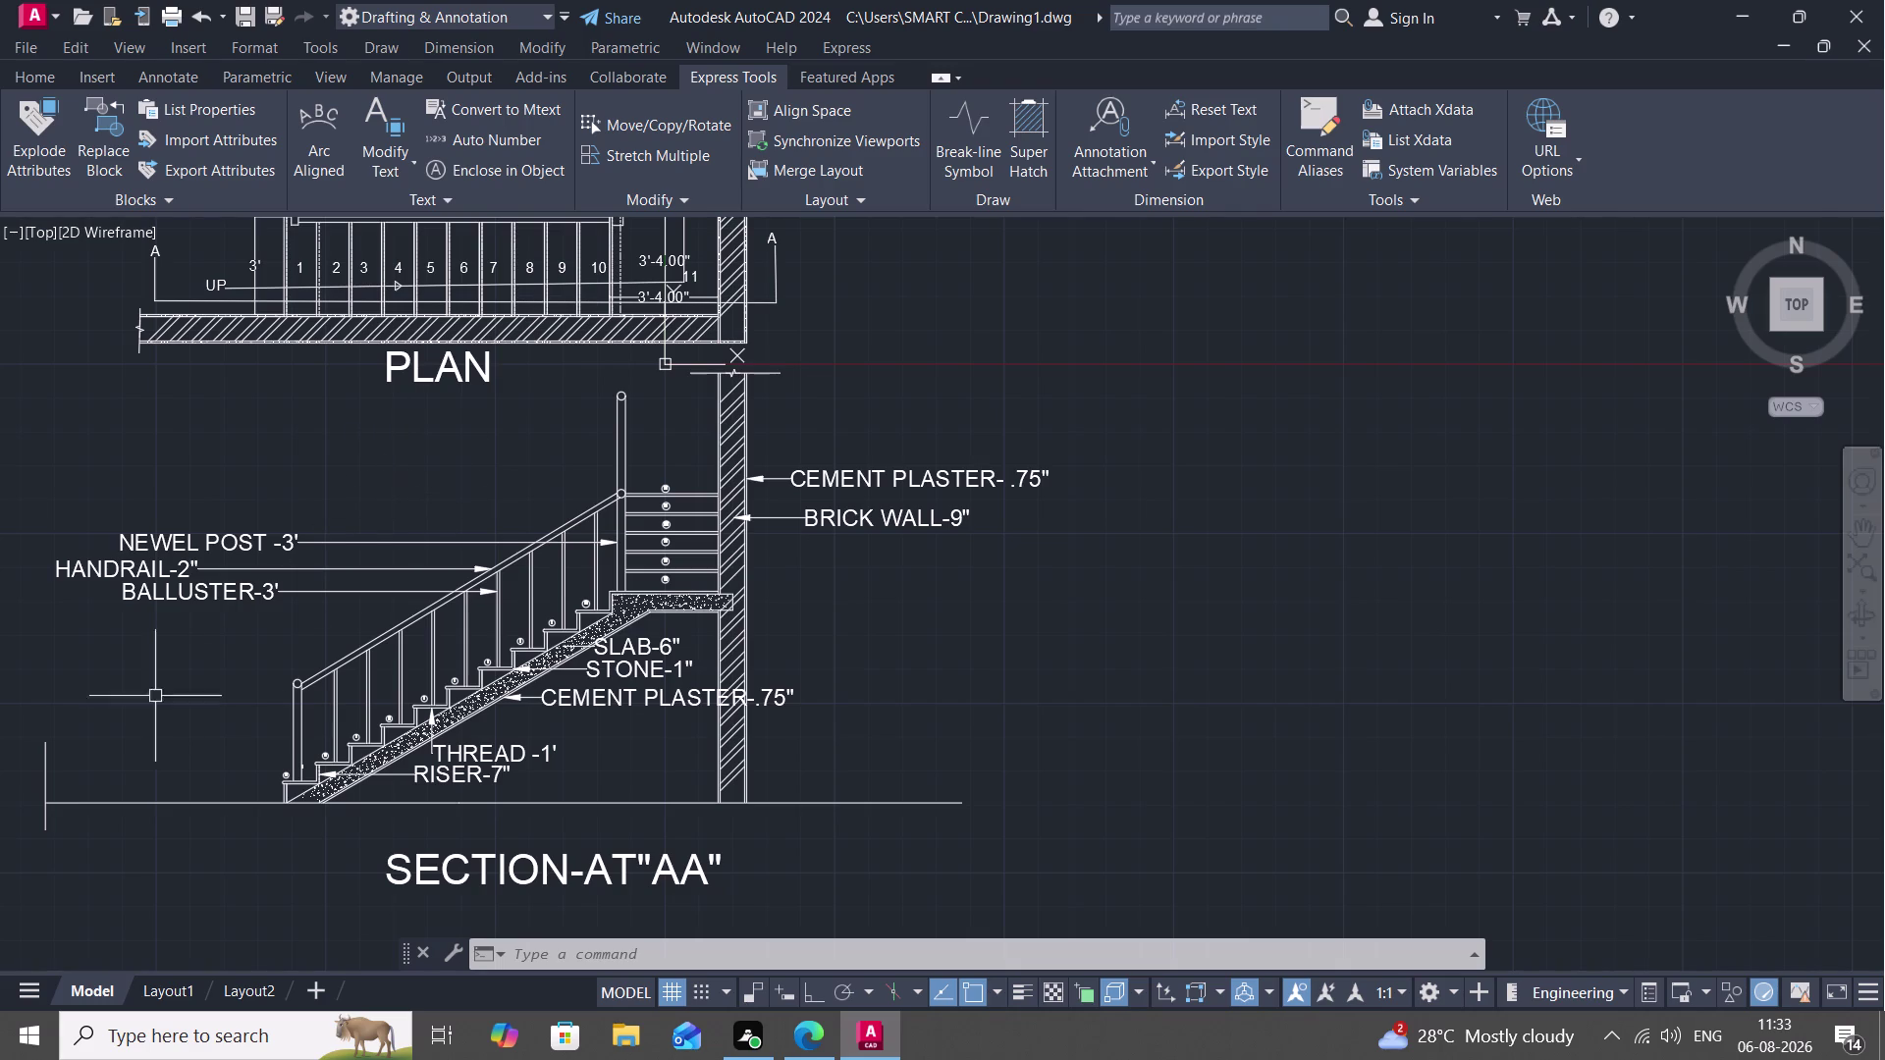
scroll(down, 3)
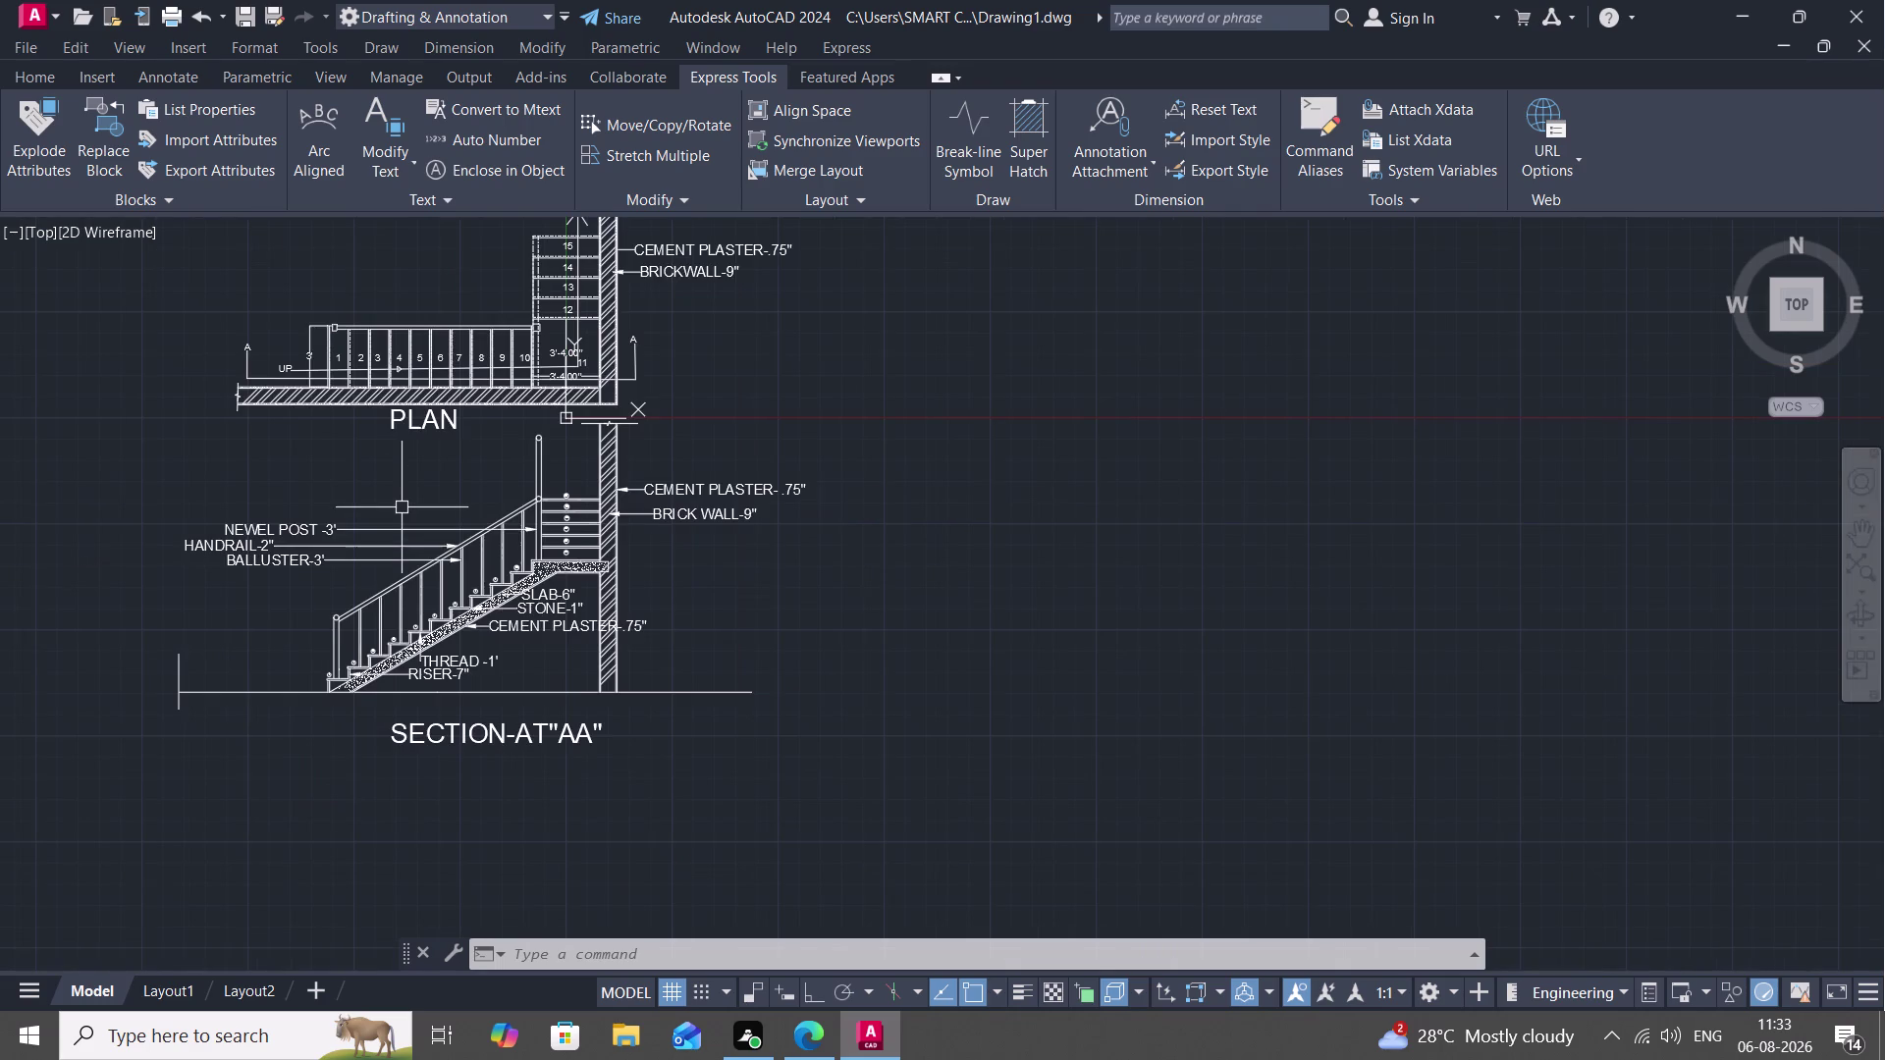
middle_drag(401, 493, 412, 618)
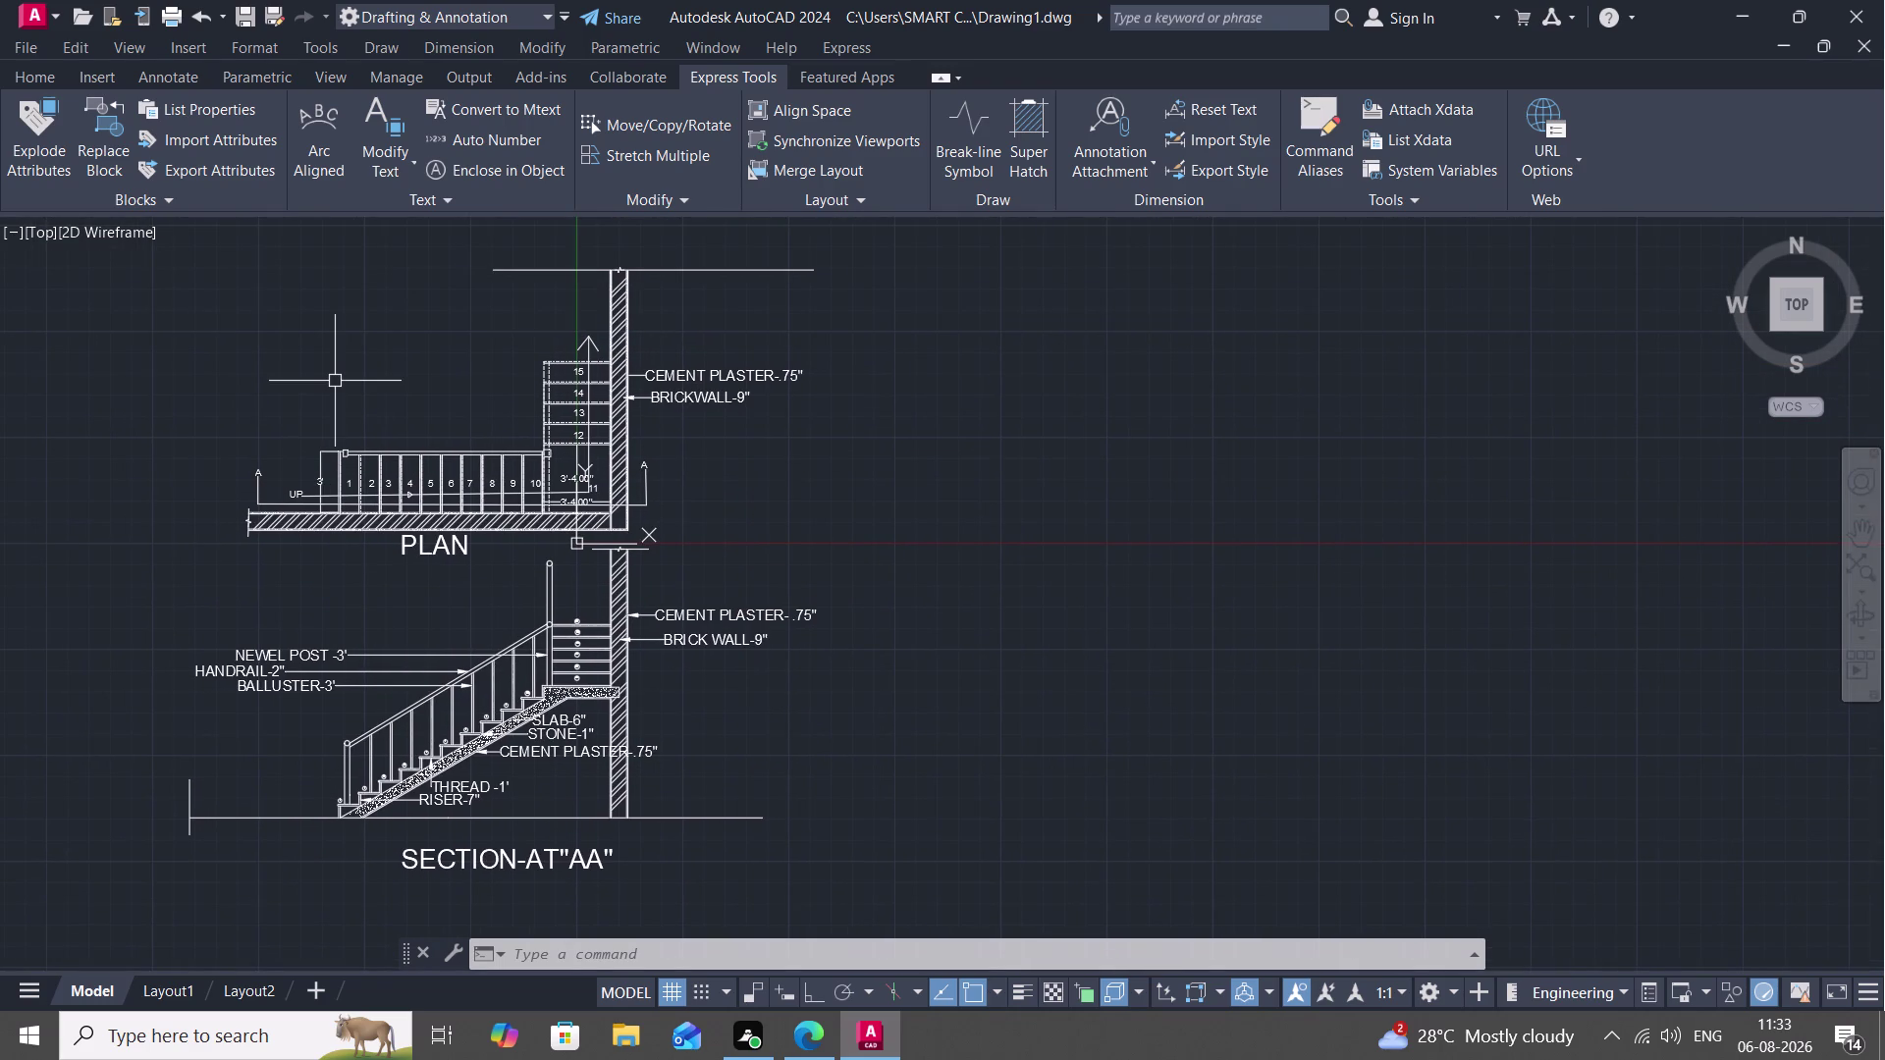
key(ctrl+p)
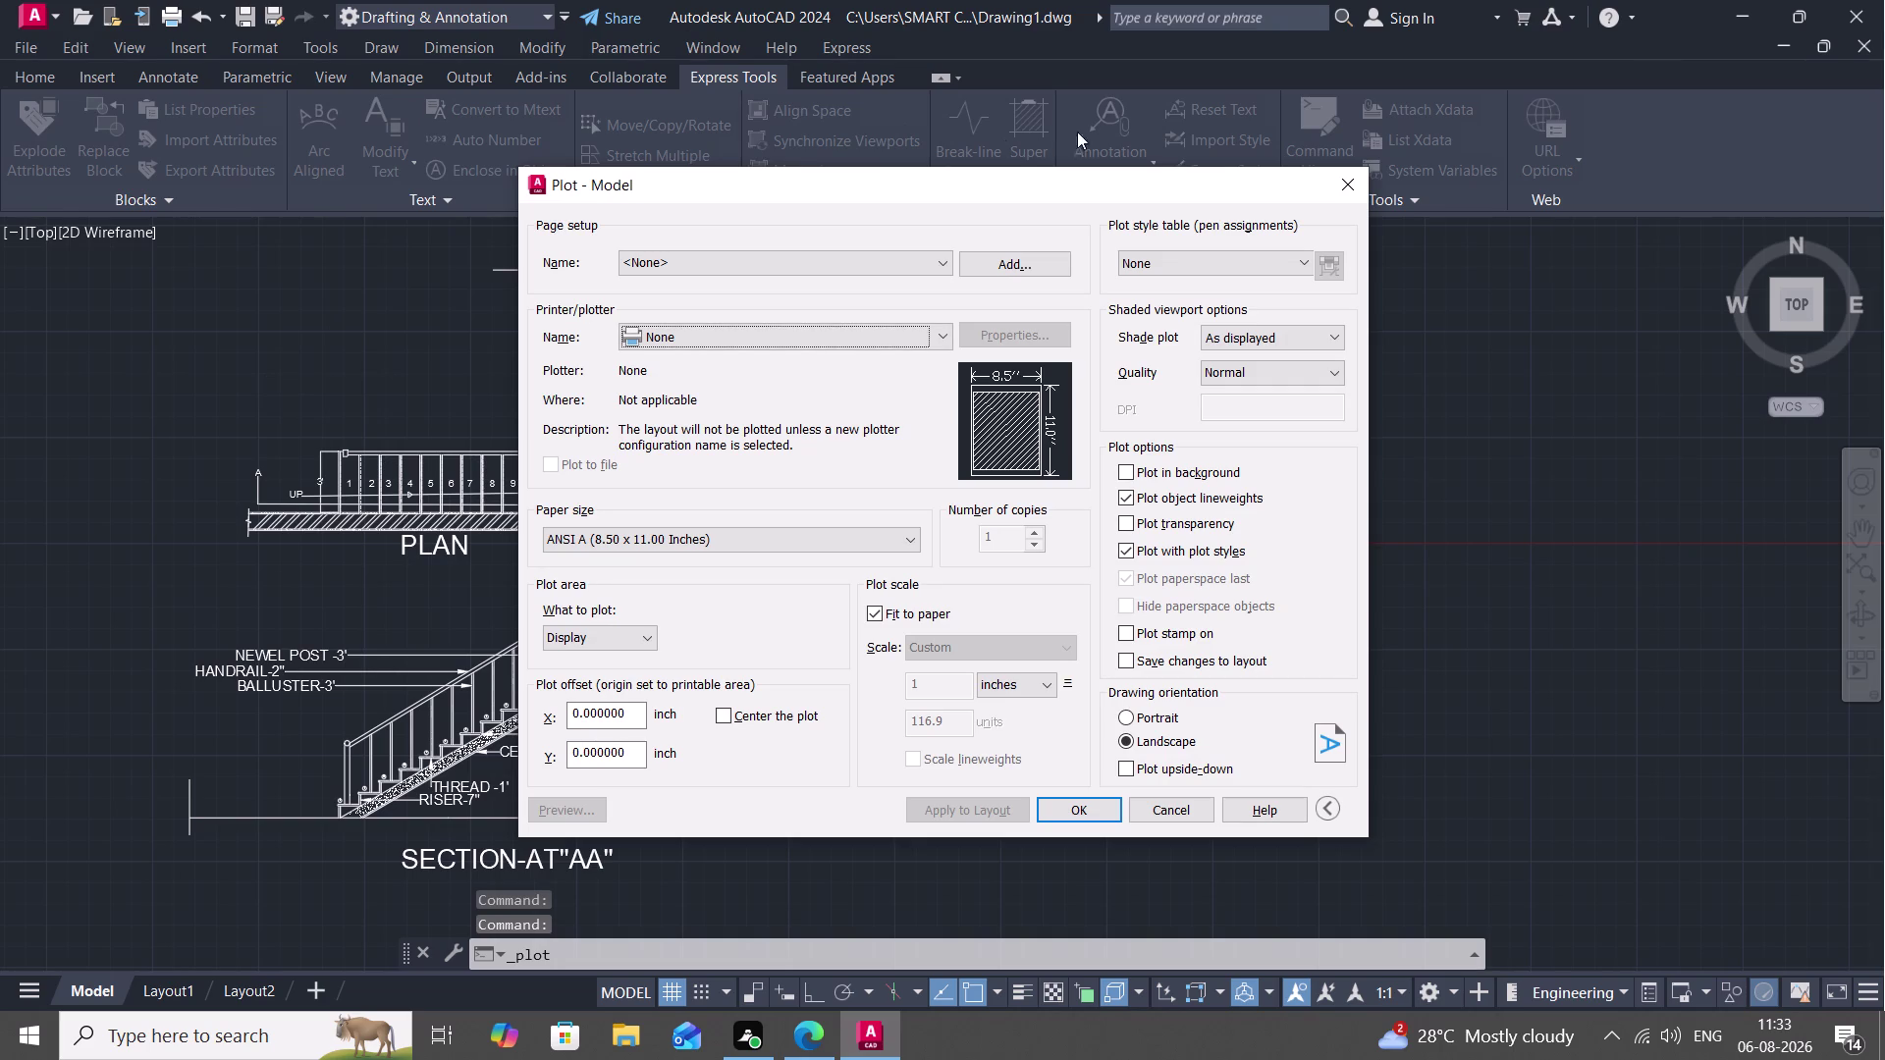
Set up a DWG To PDF plot with a Window area, pick its corners, then cancel.
click(1348, 180)
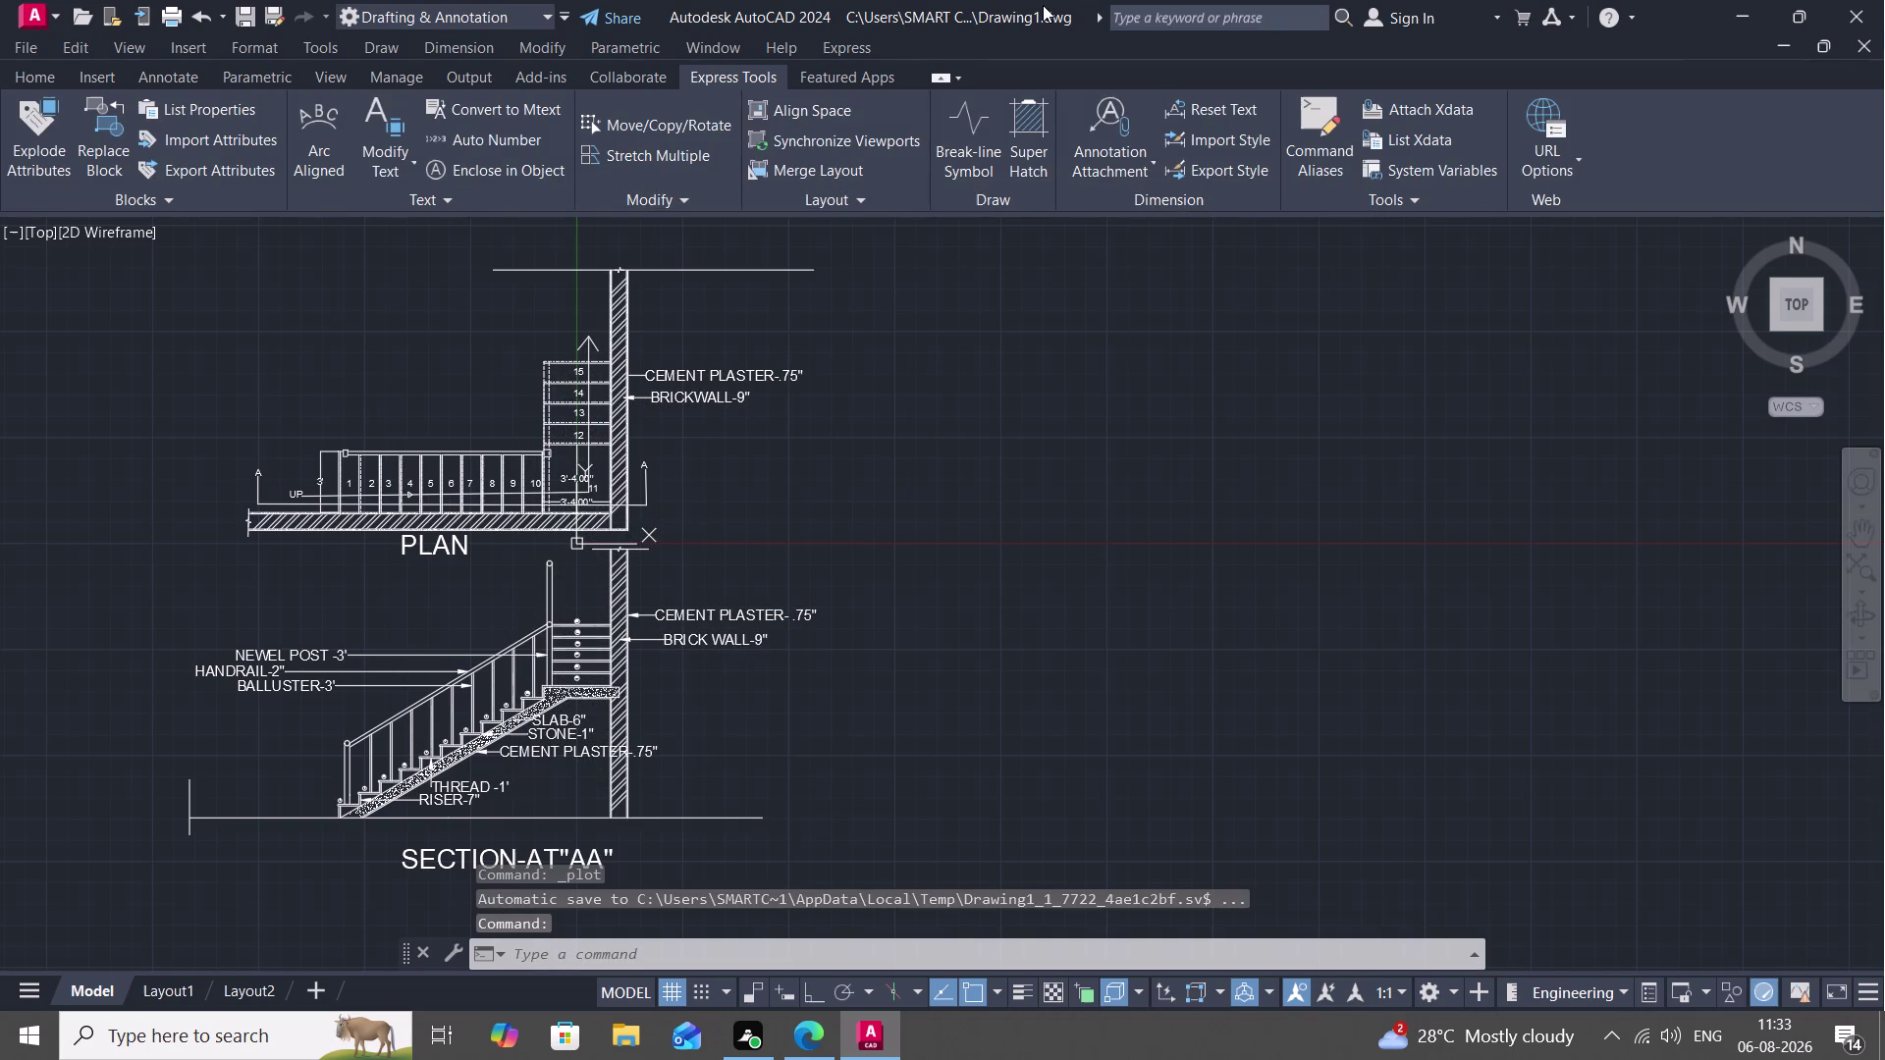
key(ctrl+p)
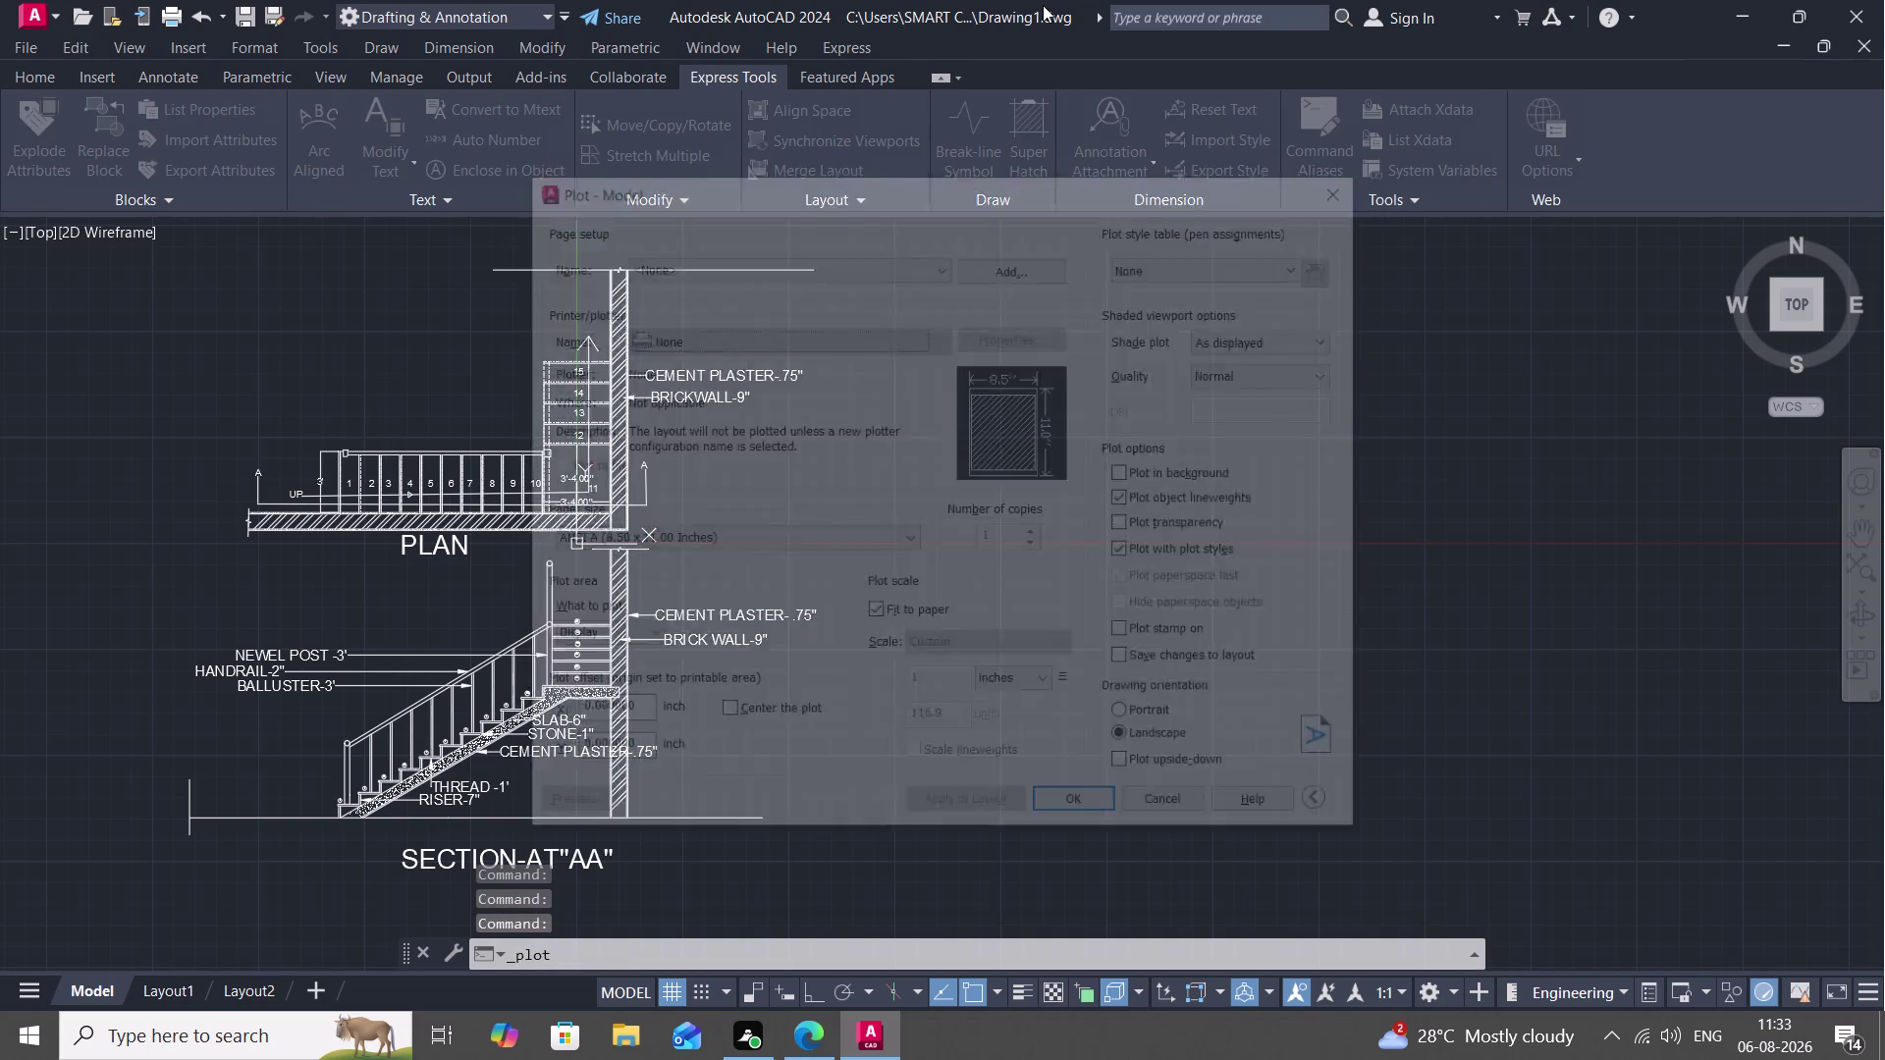
click(831, 329)
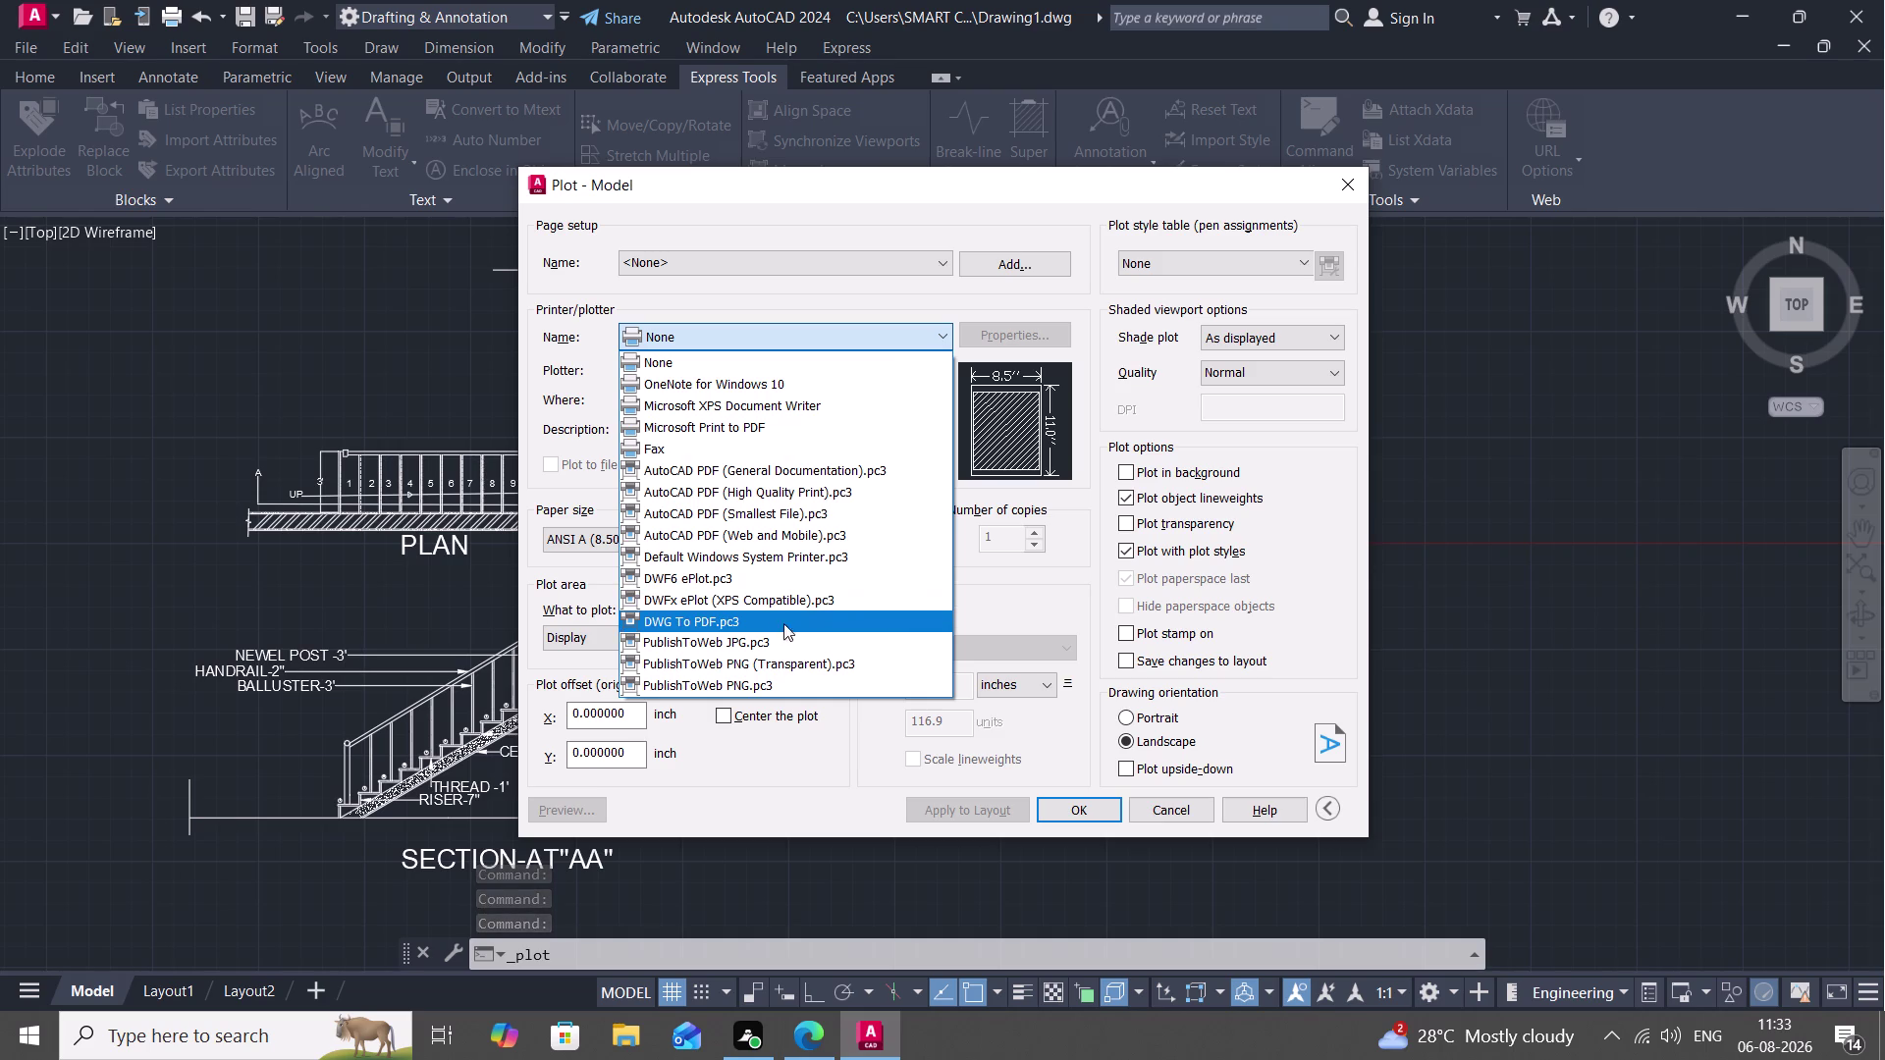
click(737, 624)
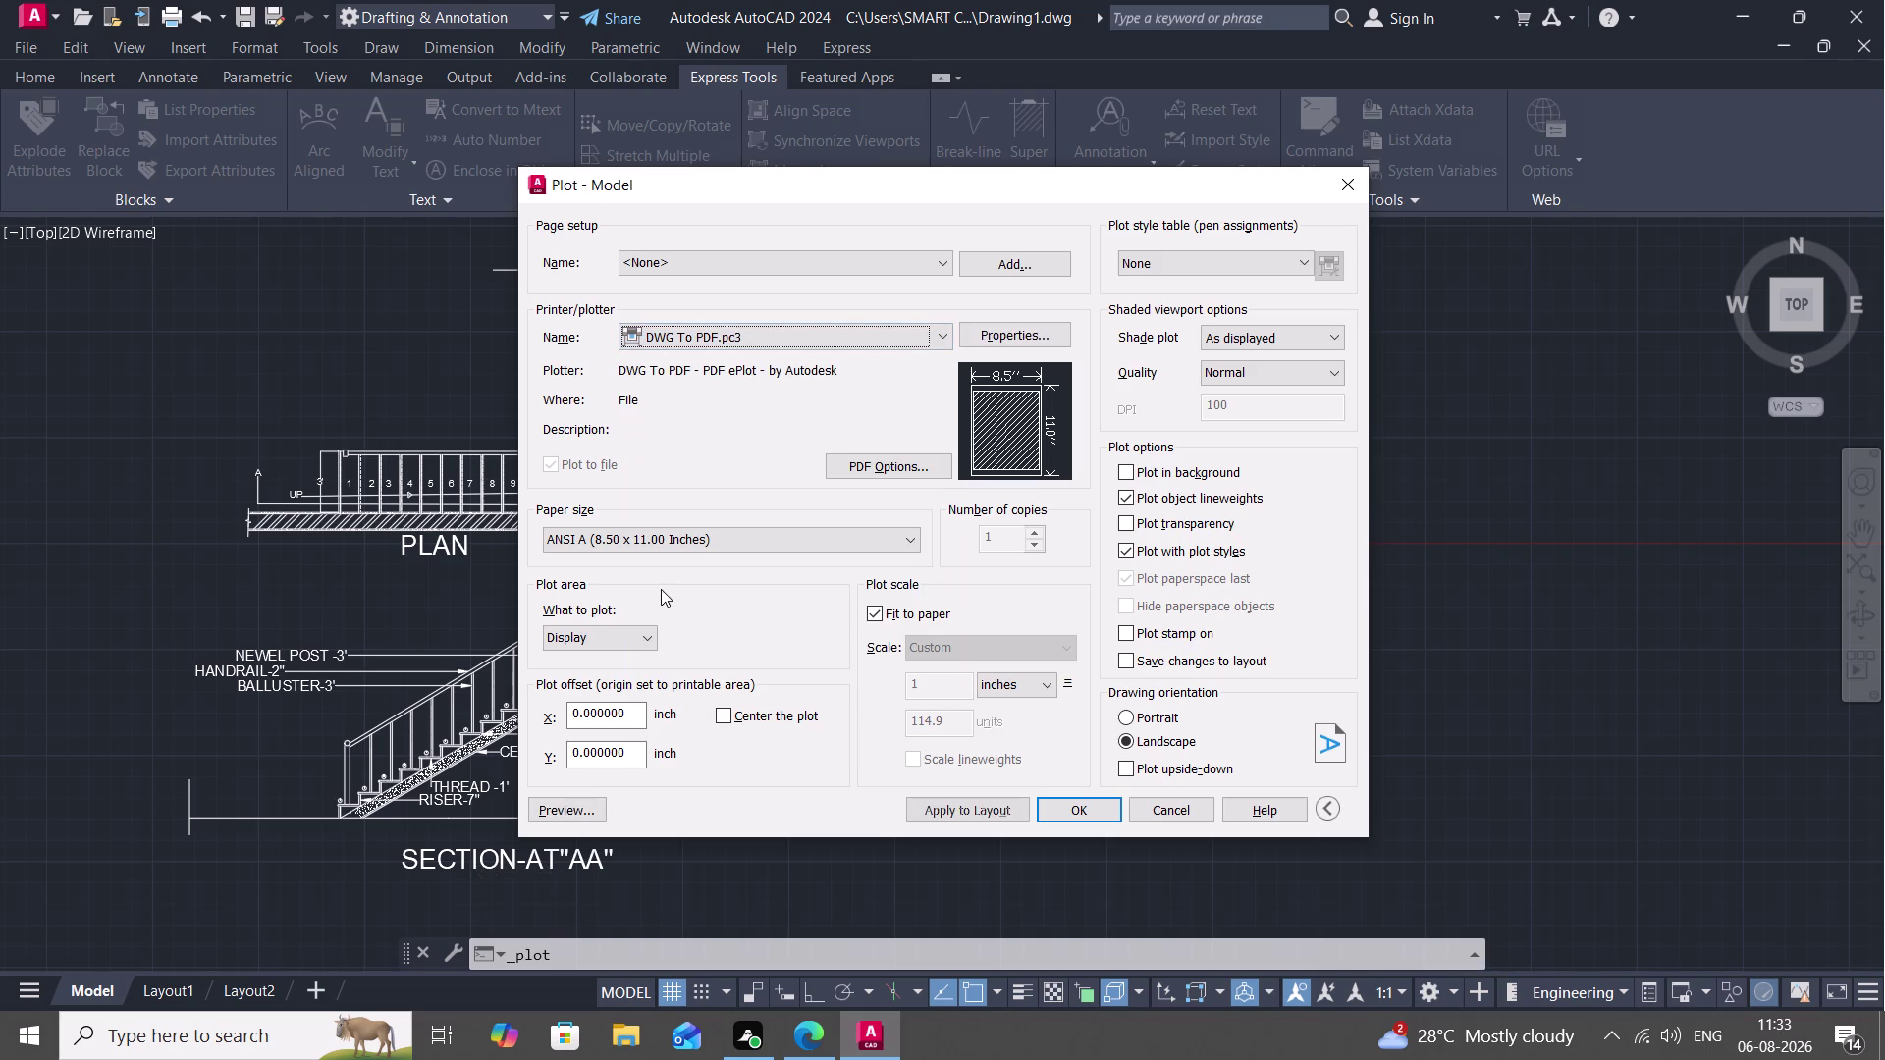
click(602, 633)
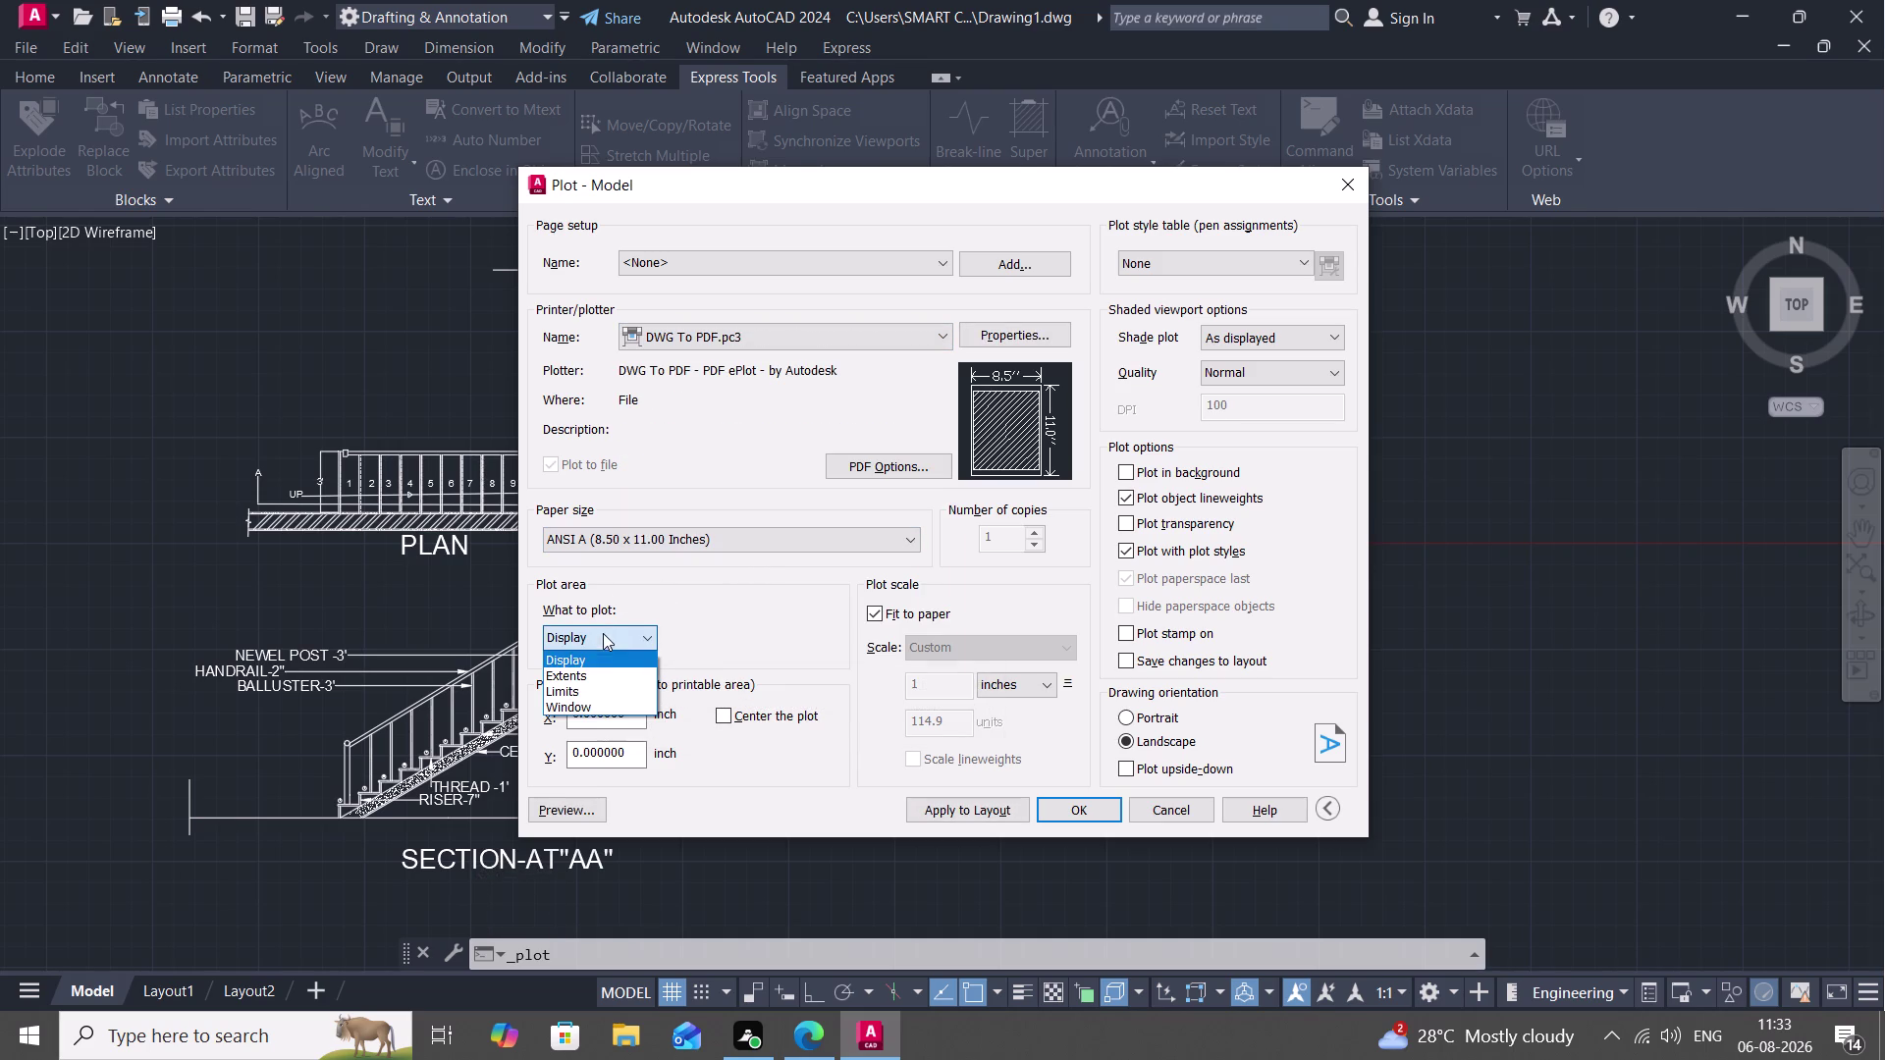
click(608, 705)
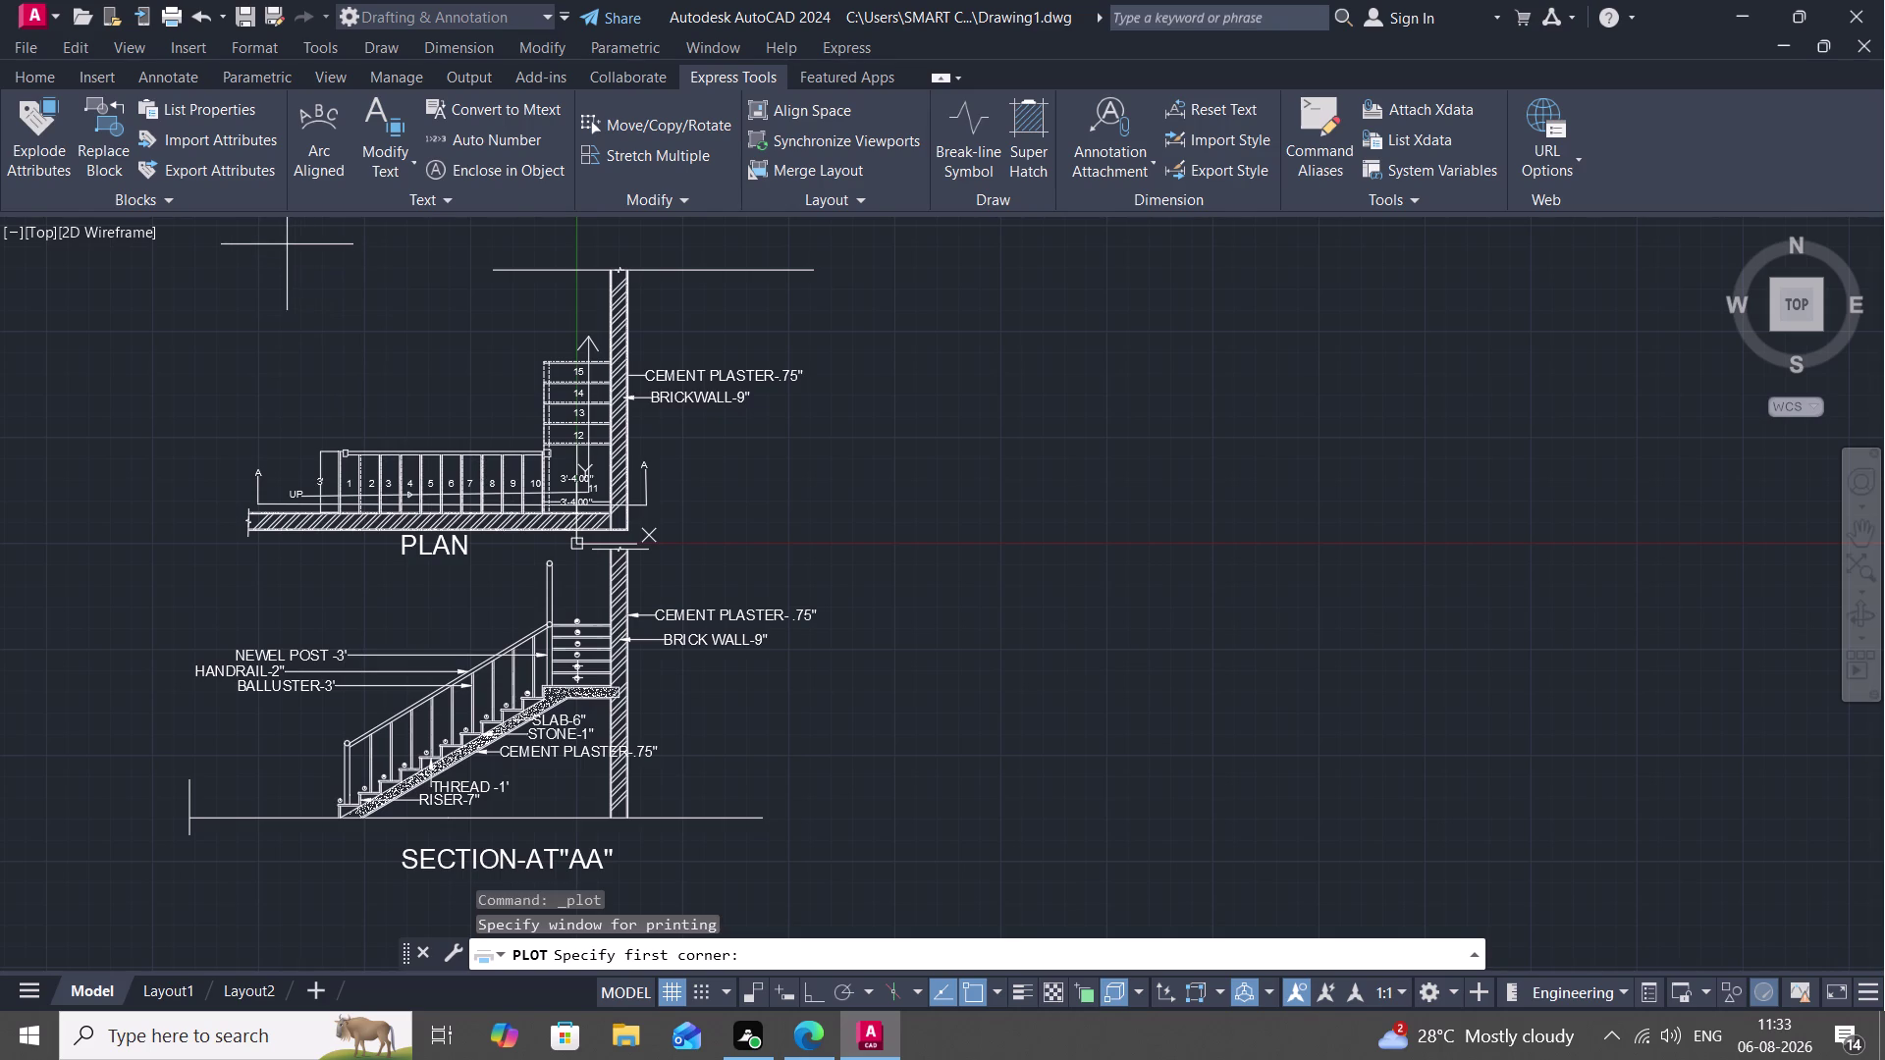
click(253, 239)
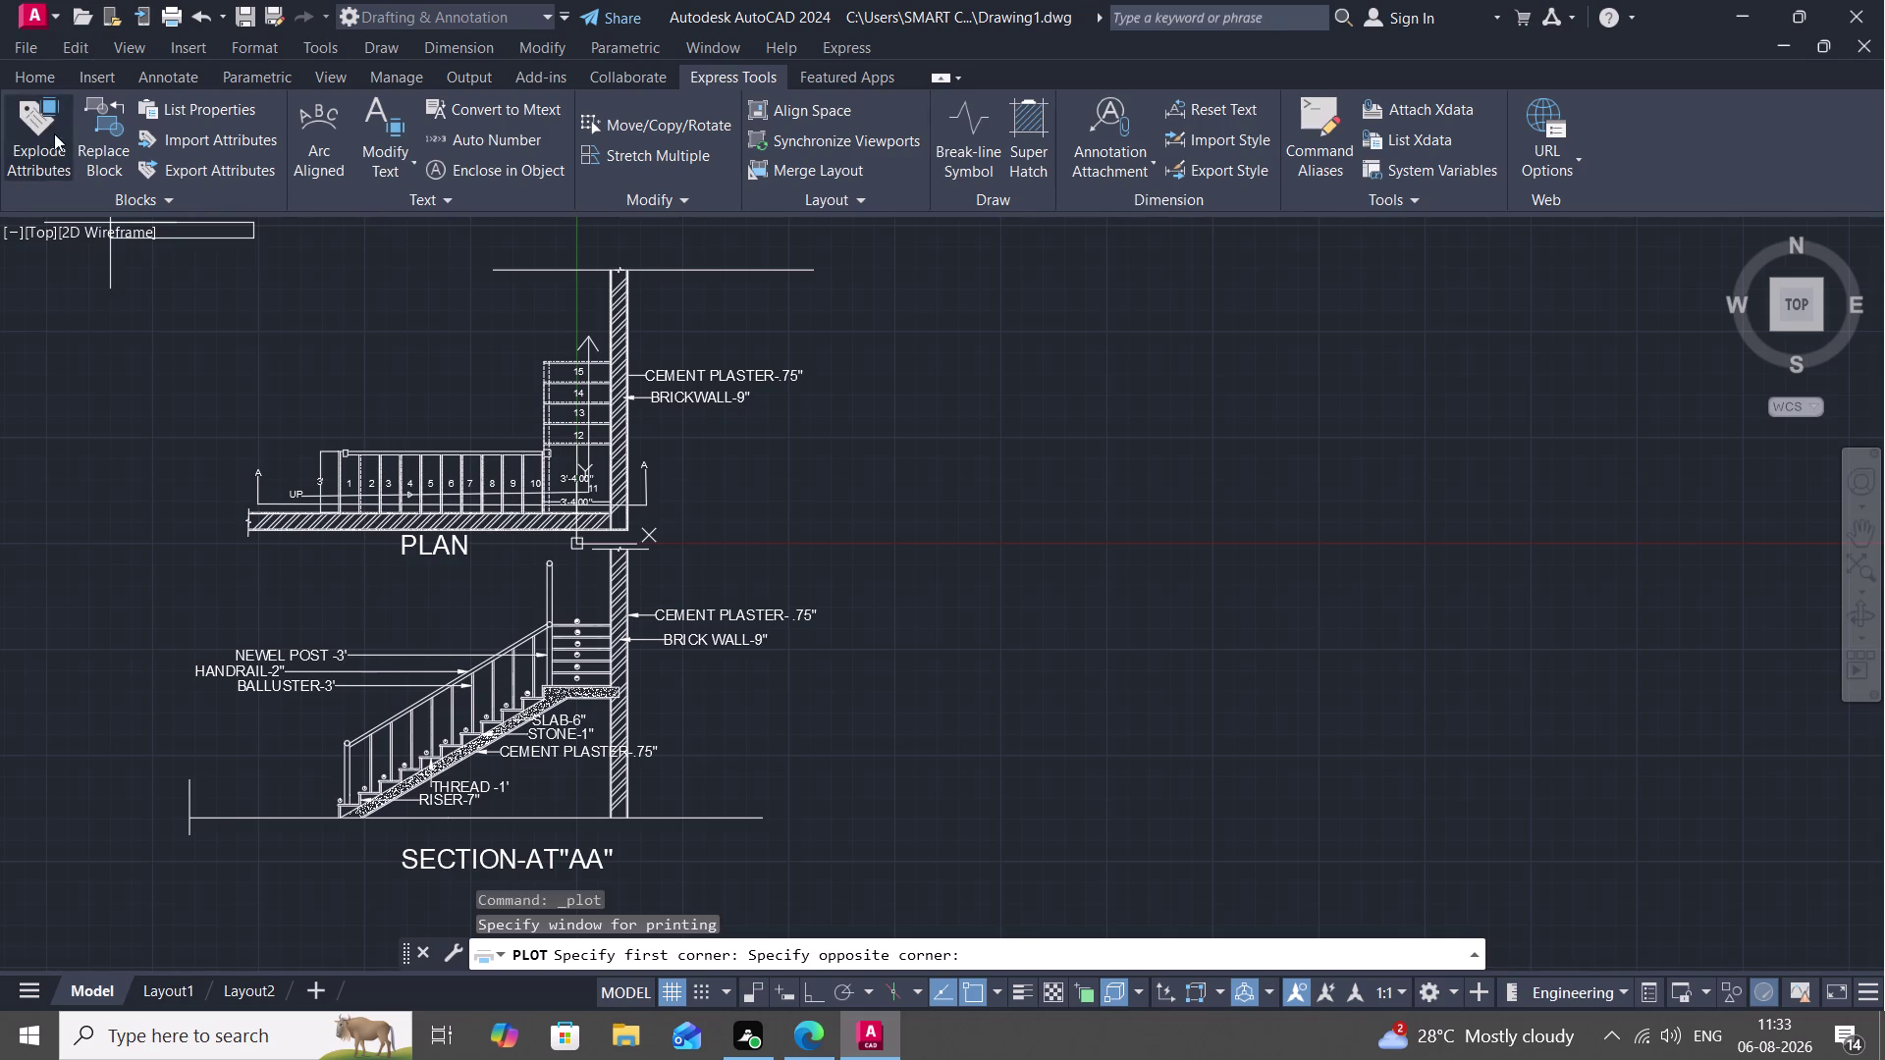
click(102, 258)
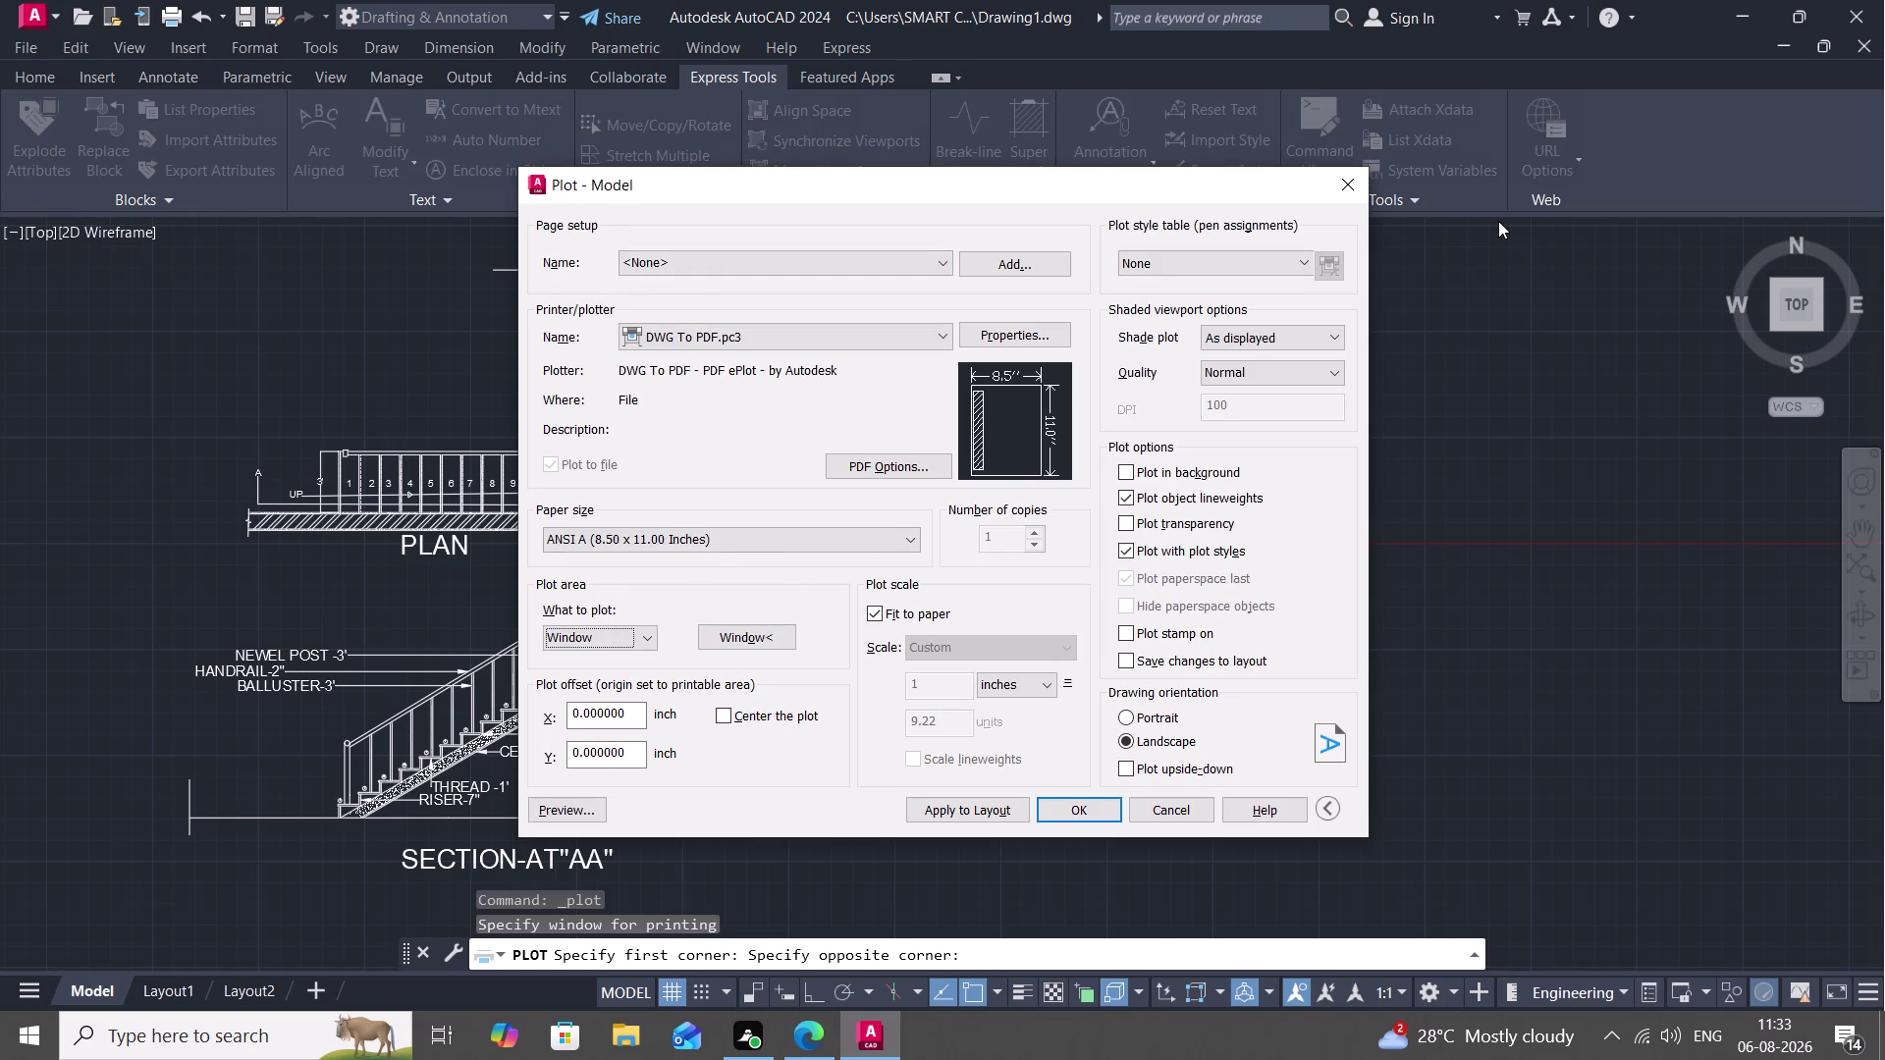
click(1345, 176)
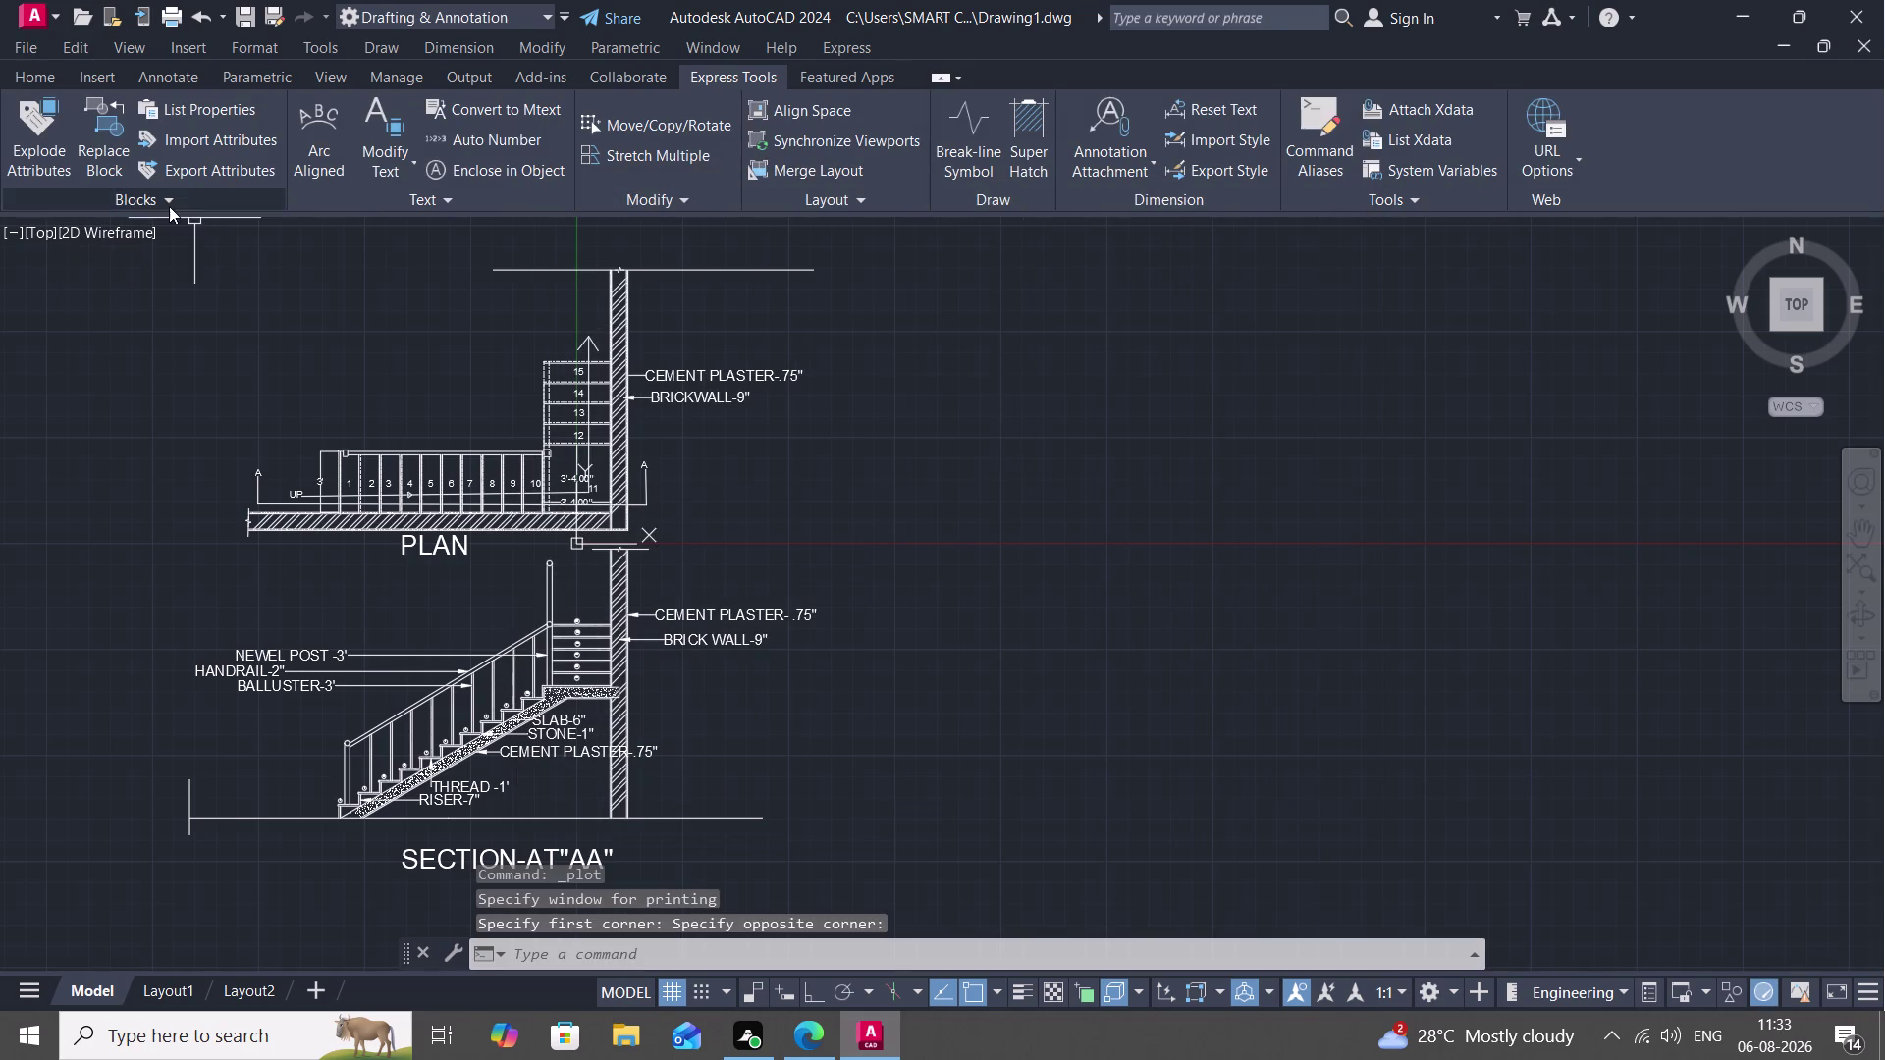
Box-select the whole plan and section, clear the selection, and reopen Plot.
click(158, 244)
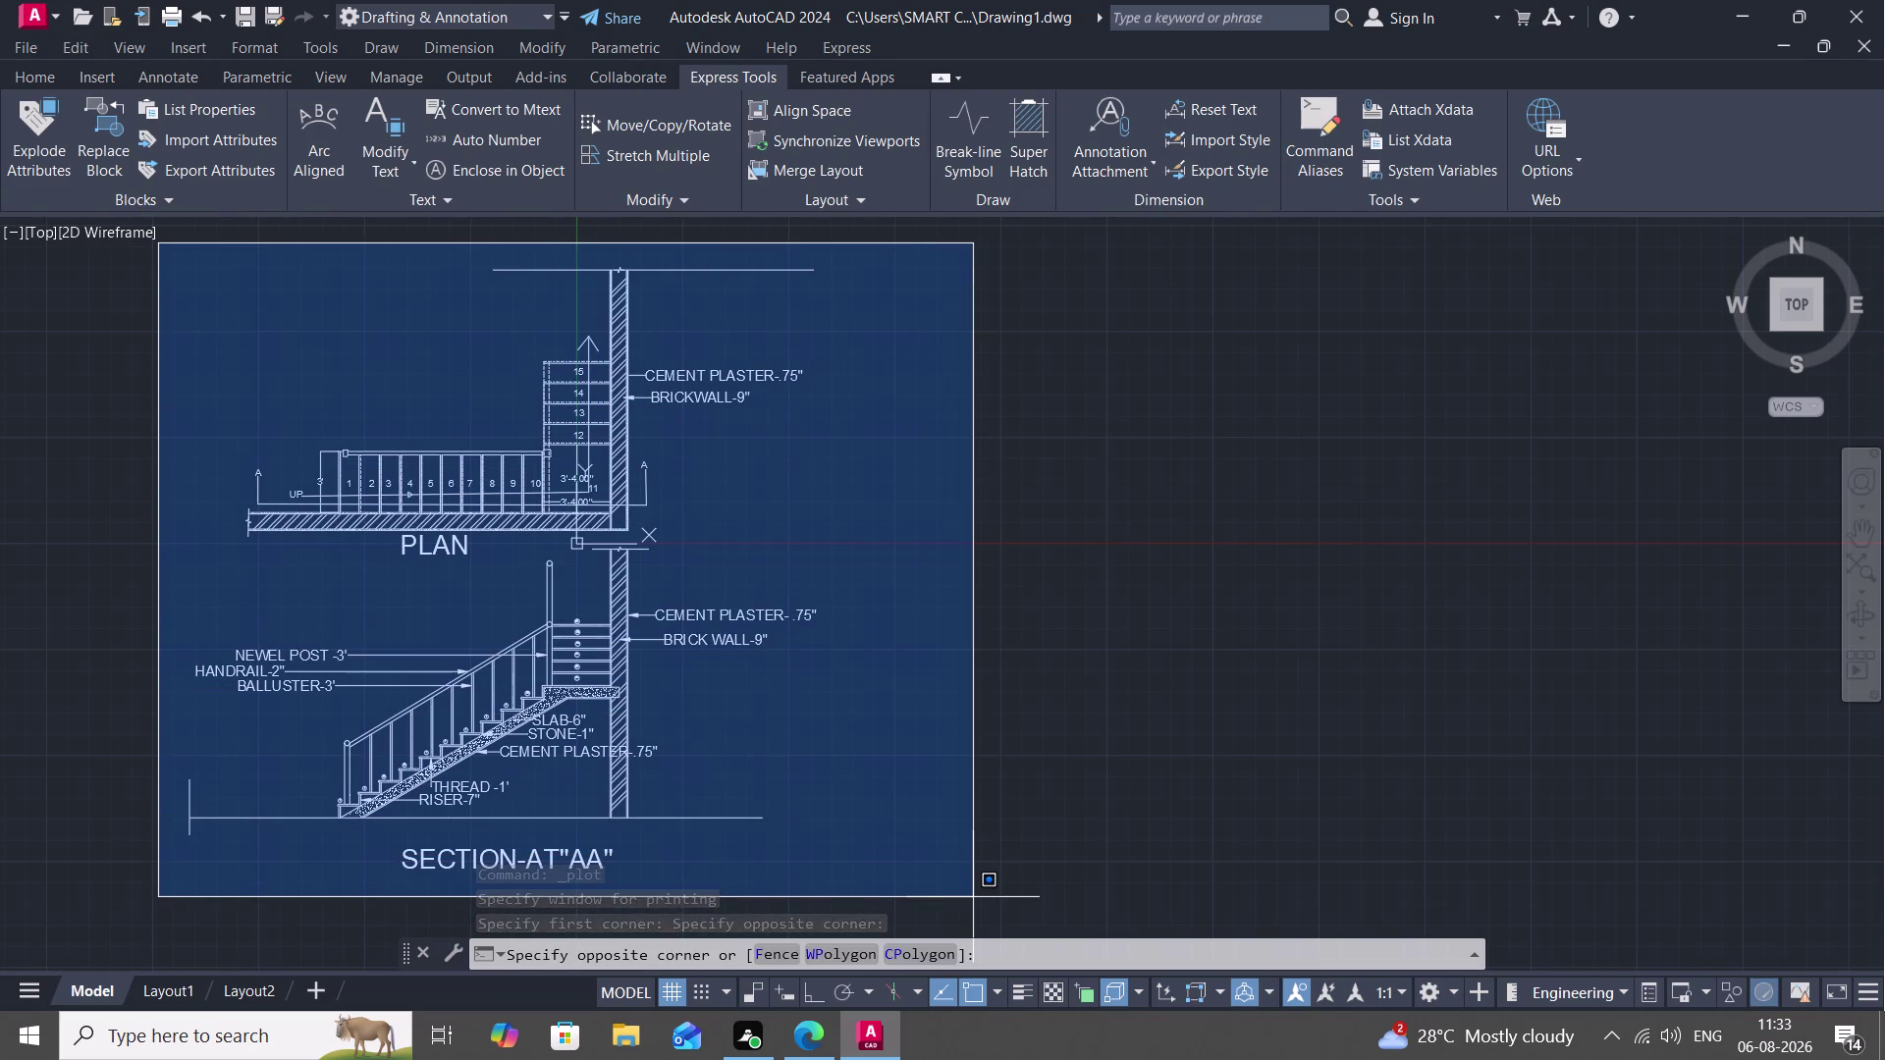
middle_drag(993, 883, 979, 863)
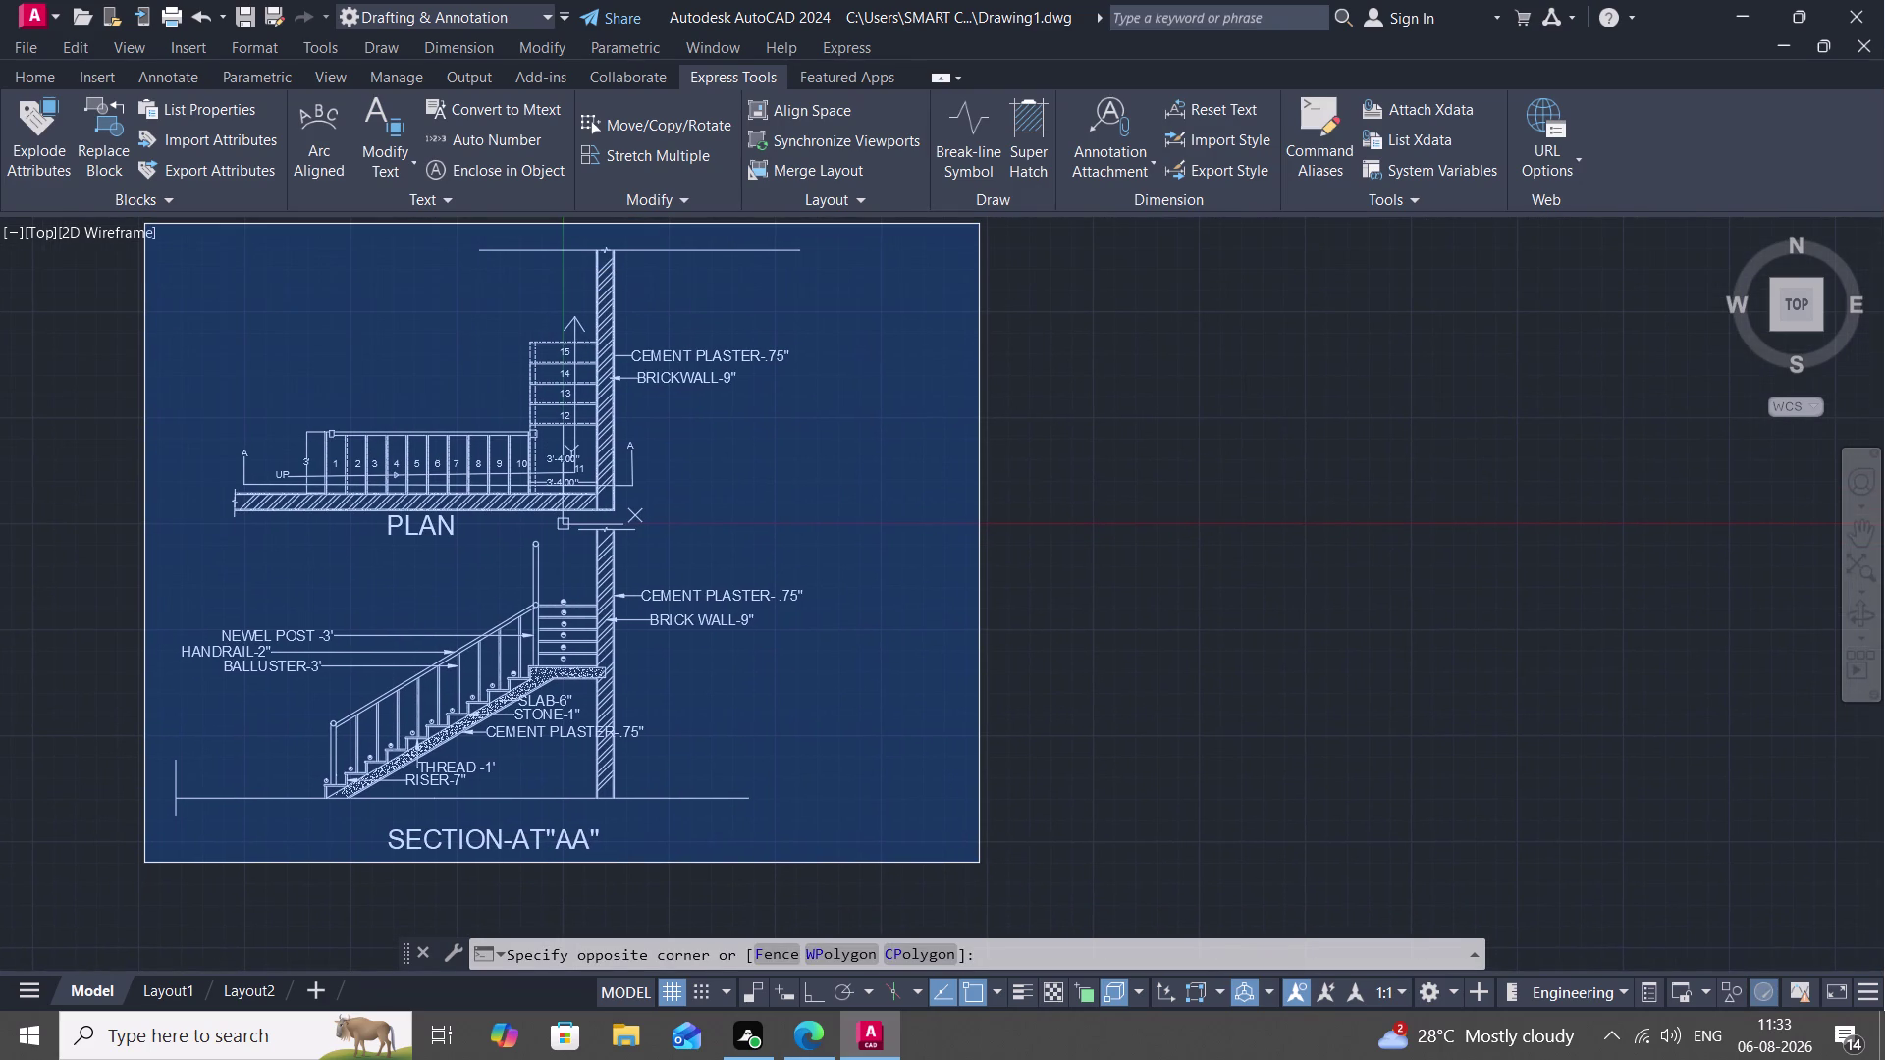
click(978, 863)
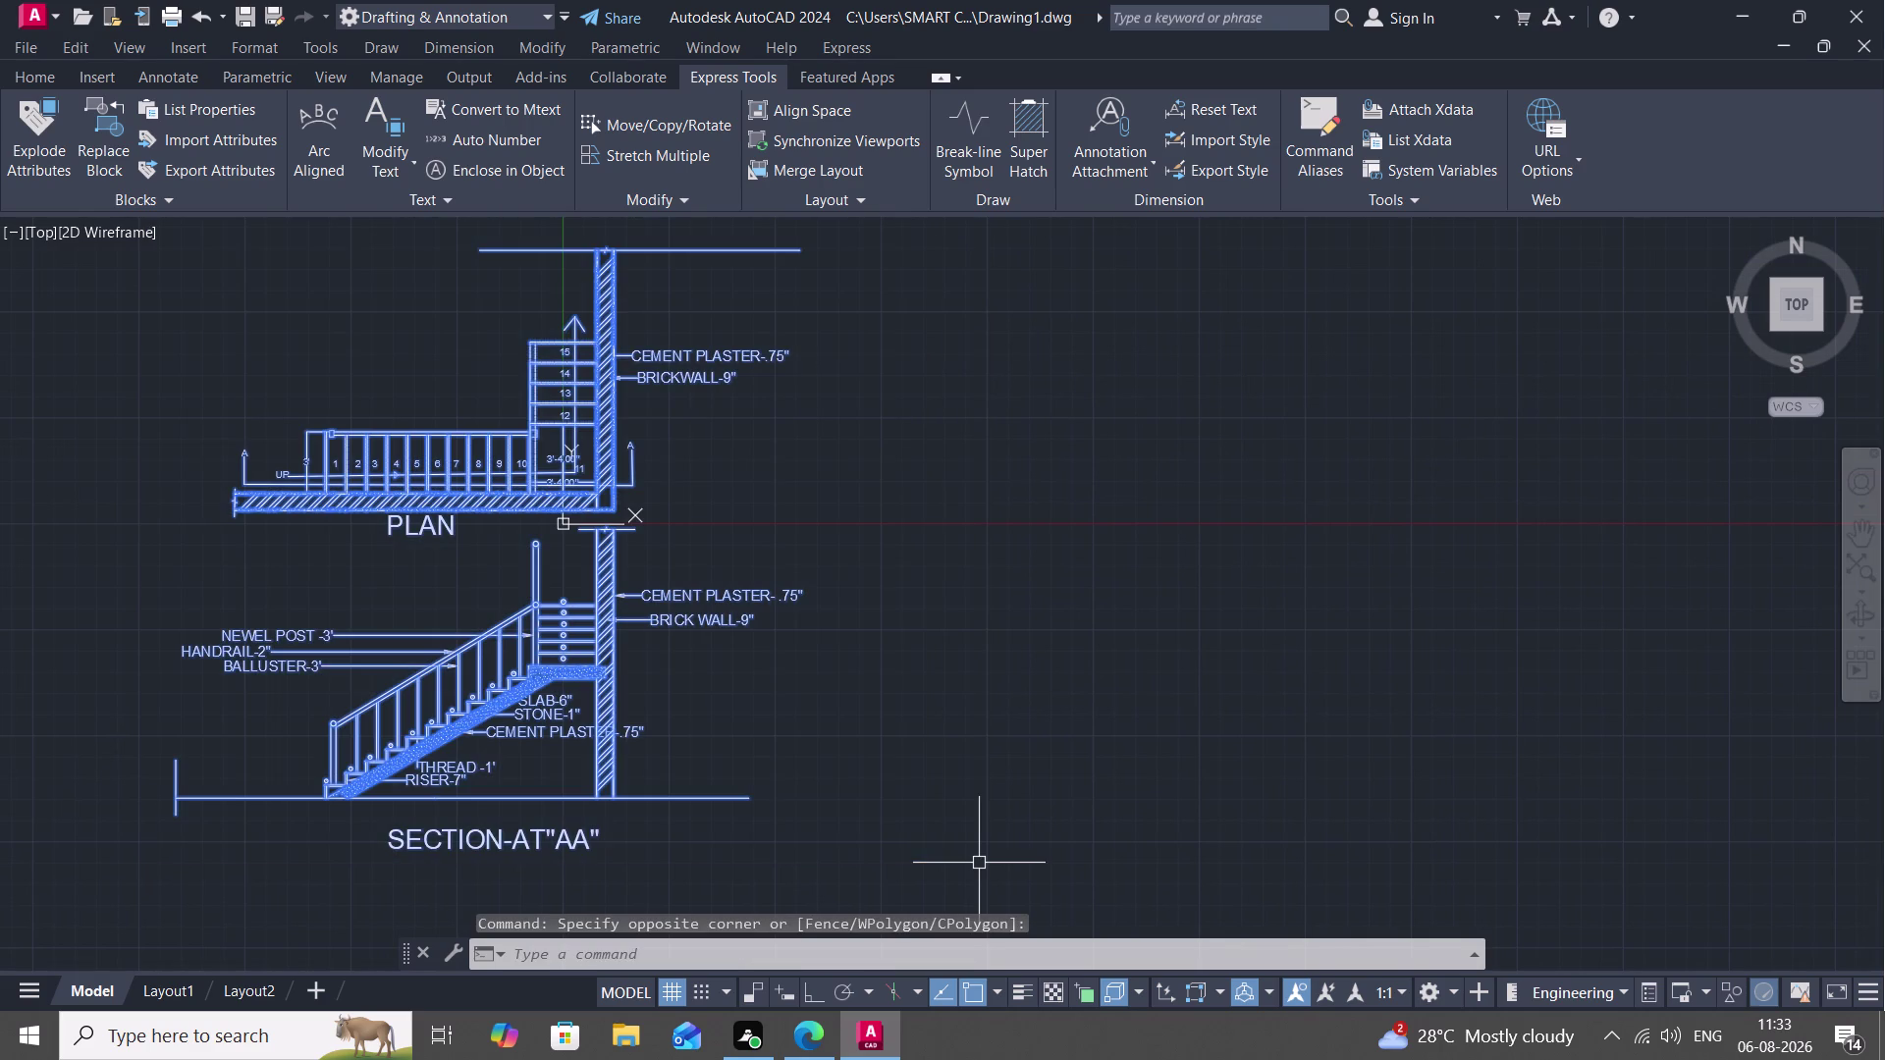
right_click(949, 833)
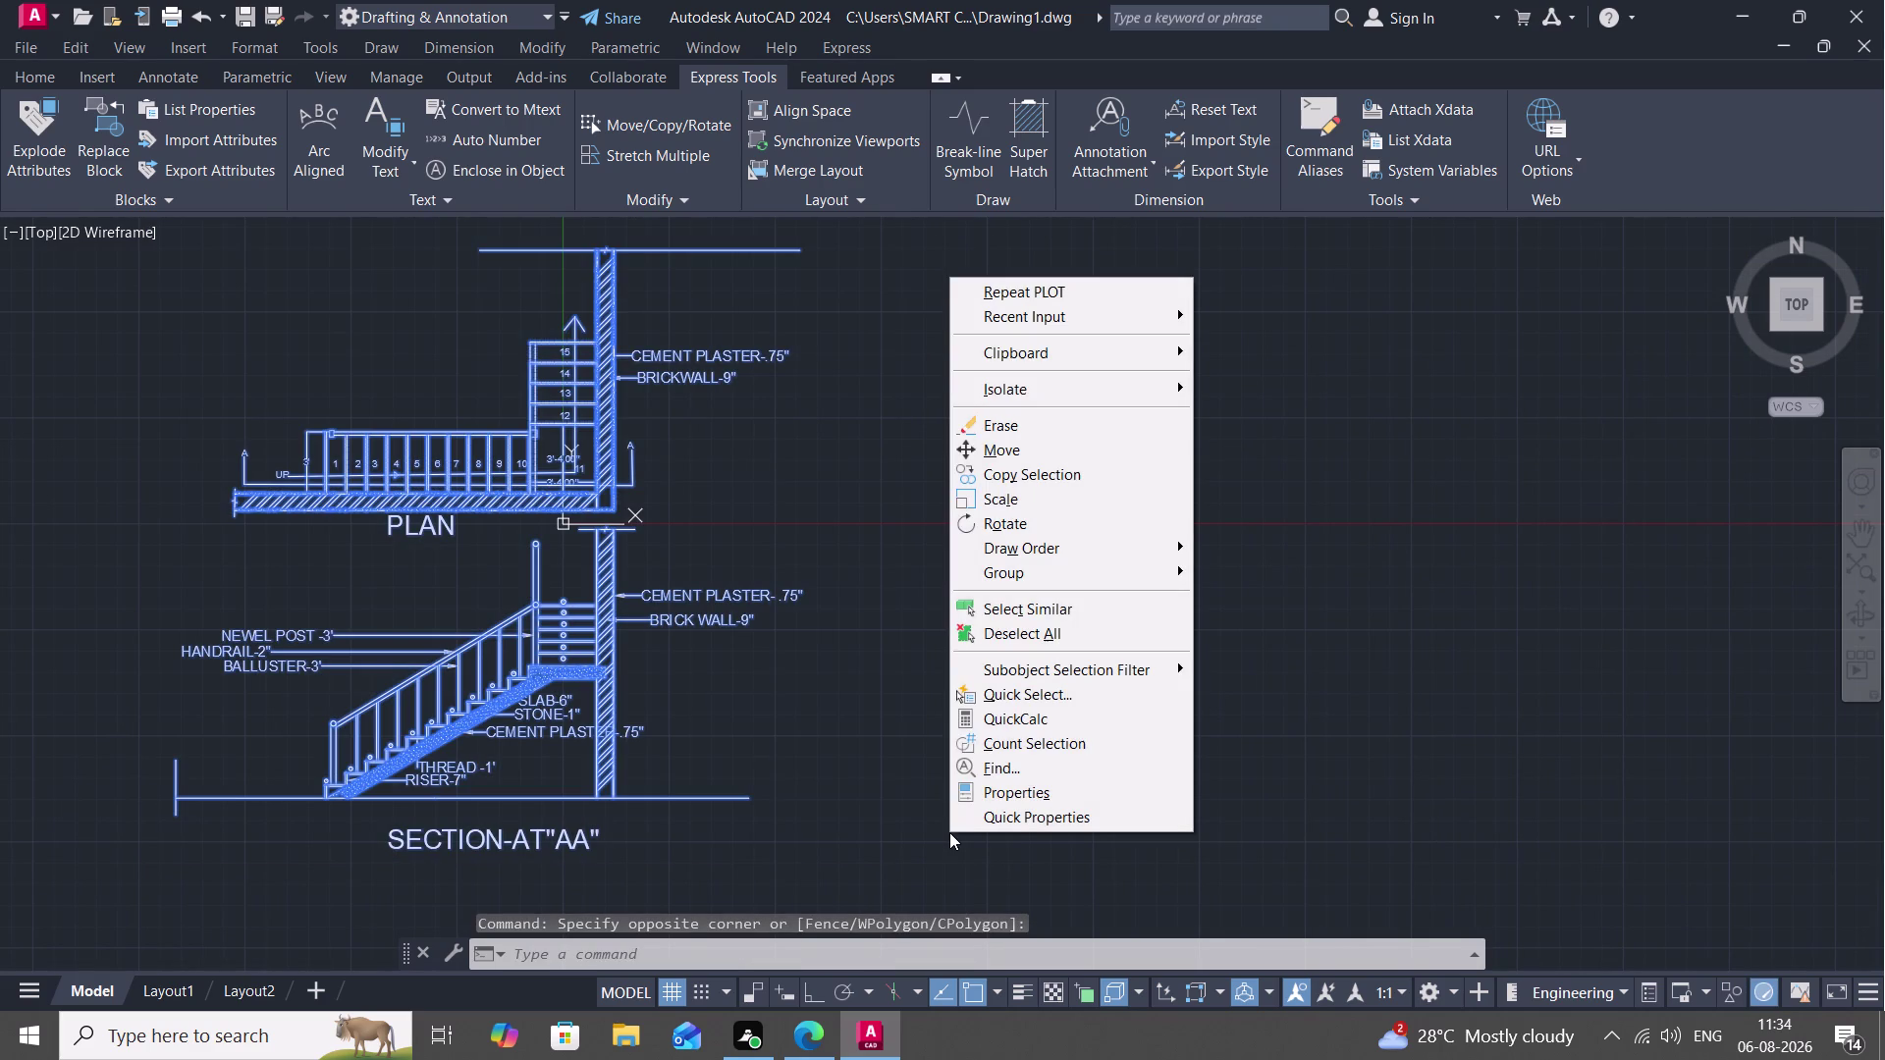
key(Escape)
key(Escape)
key(Escape)
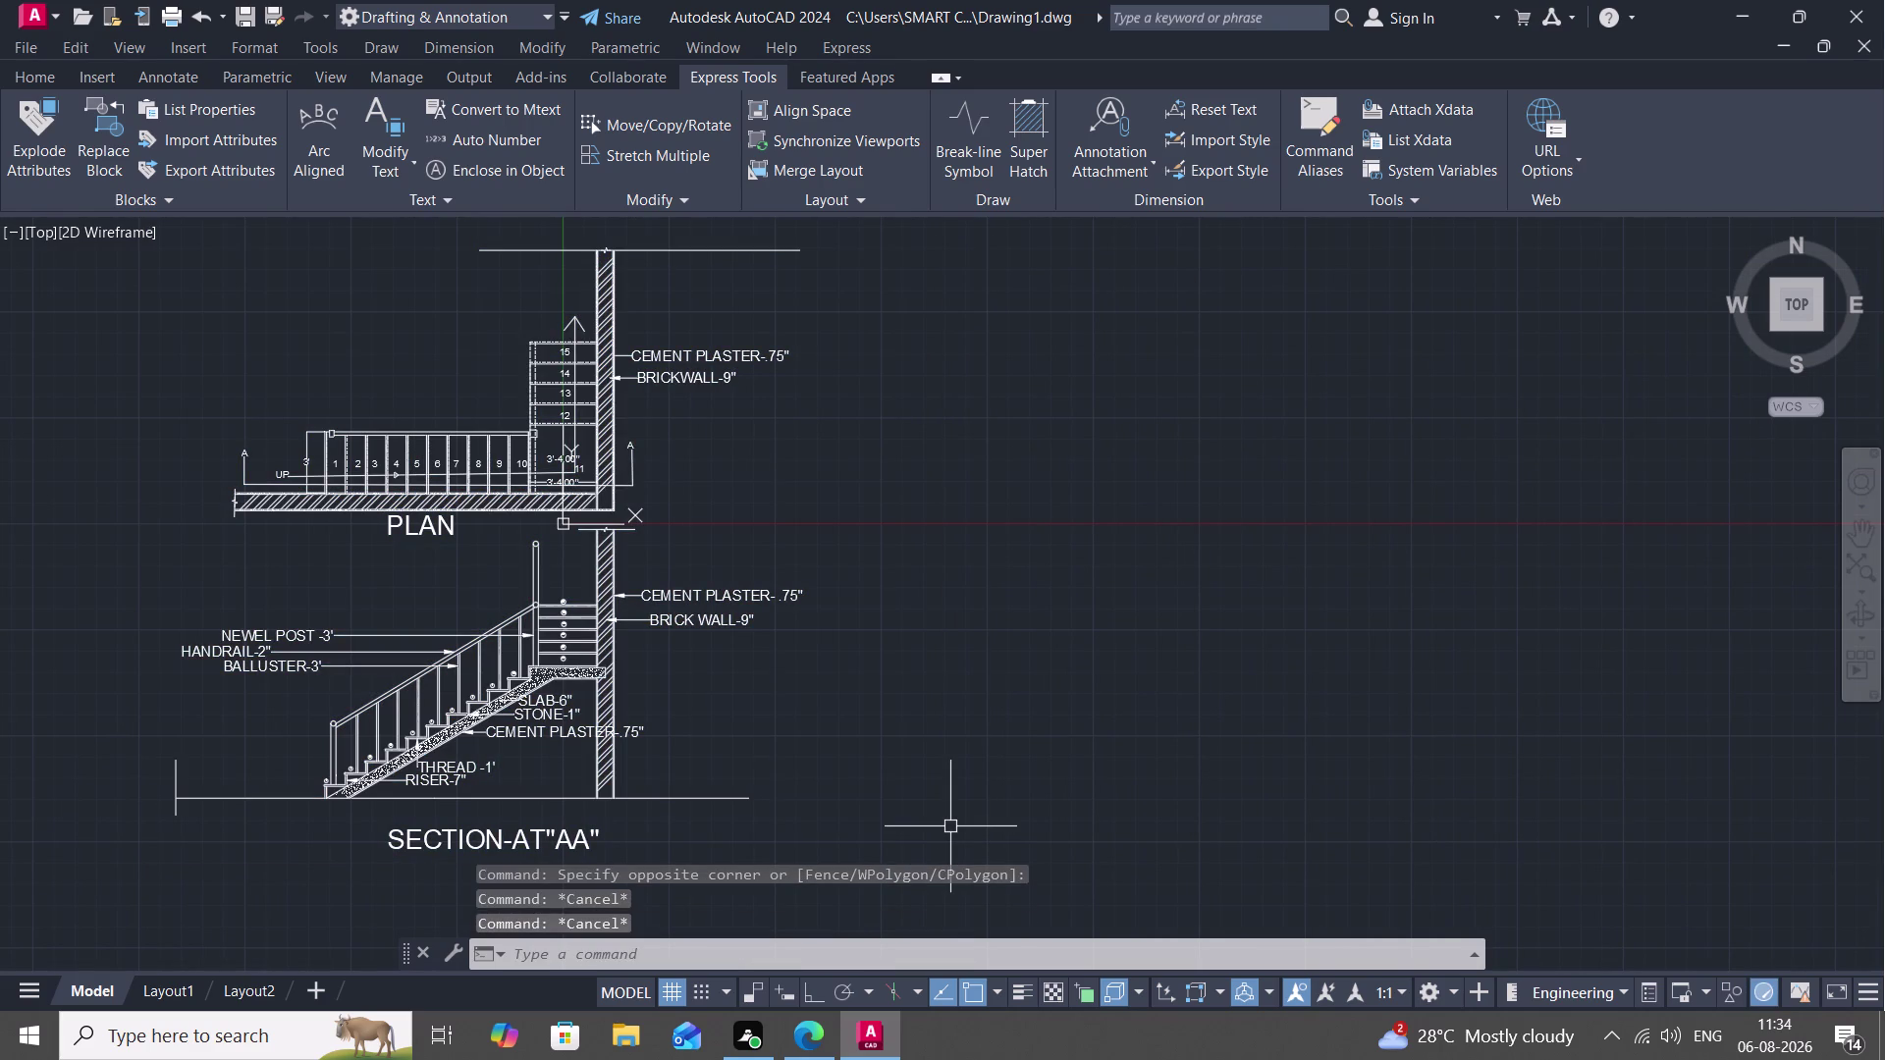
key(ctrl+p)
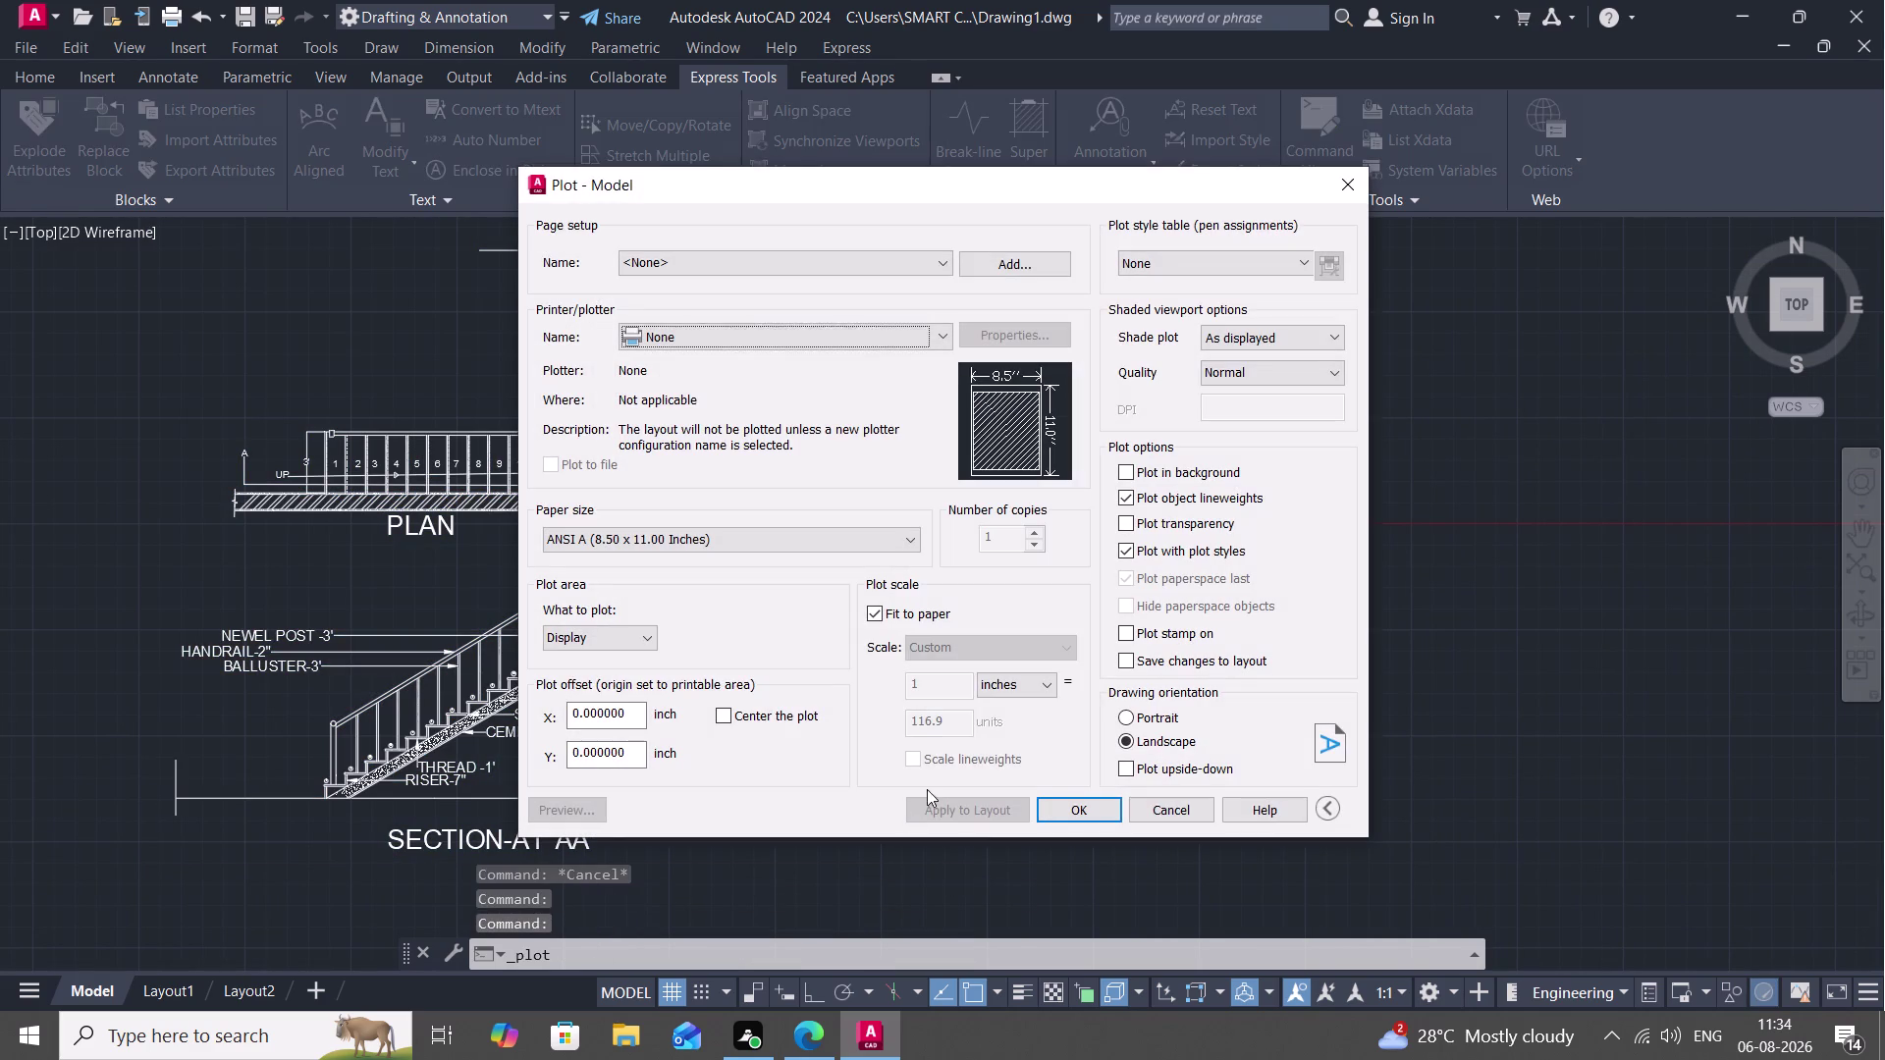
Choose DWG To PDF as the printer and Window as the plot area.
click(855, 334)
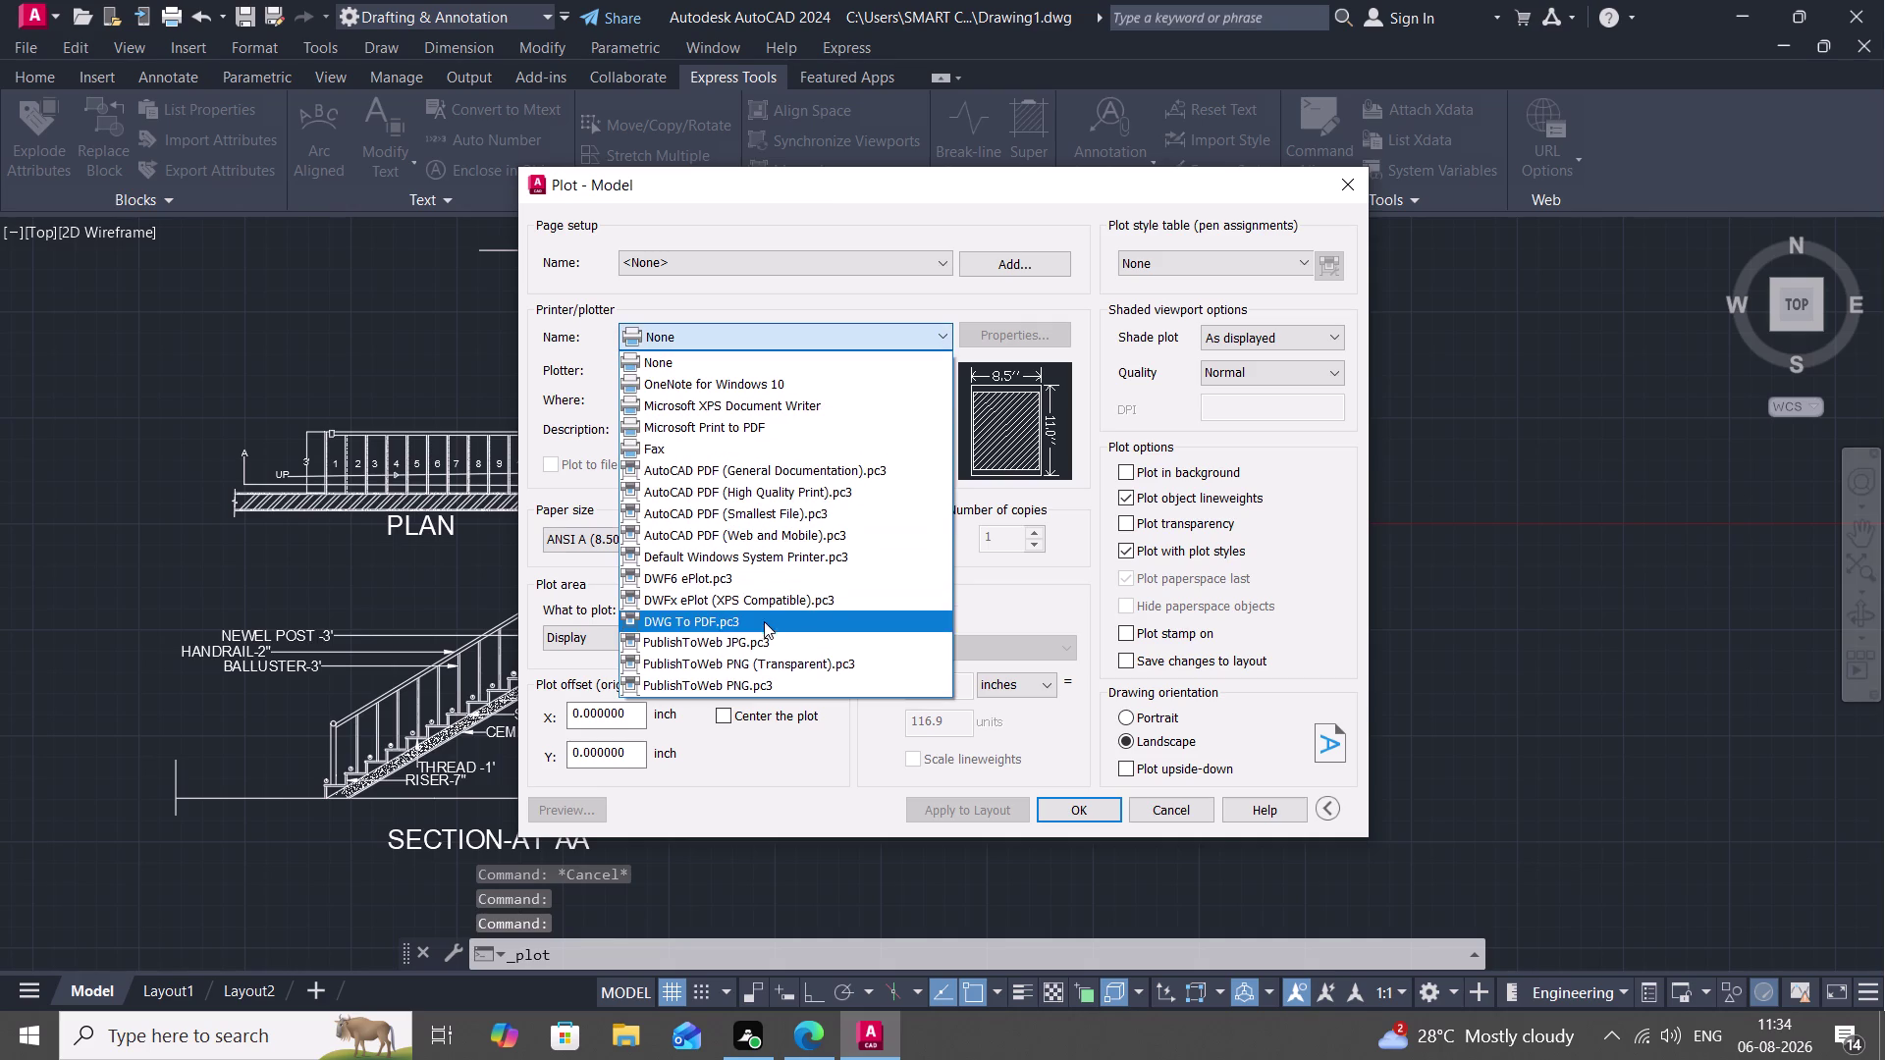
click(764, 614)
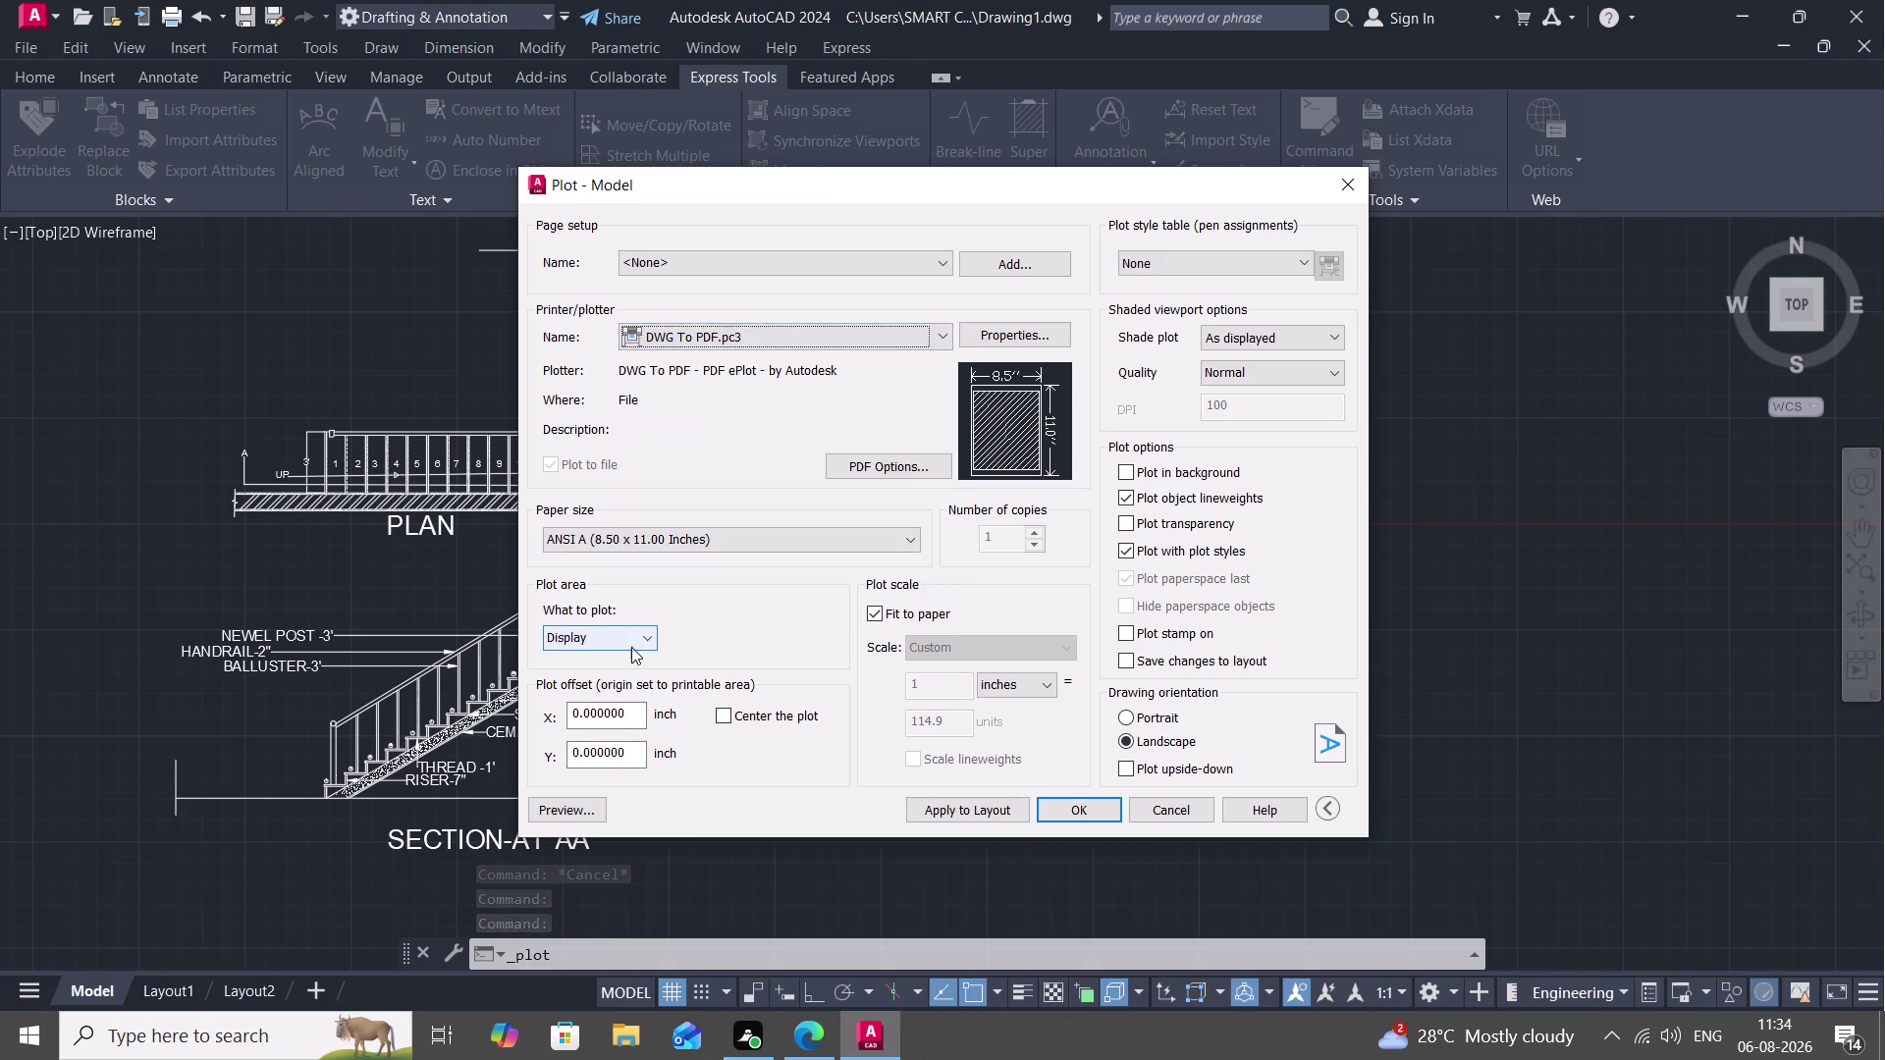
click(609, 633)
click(605, 704)
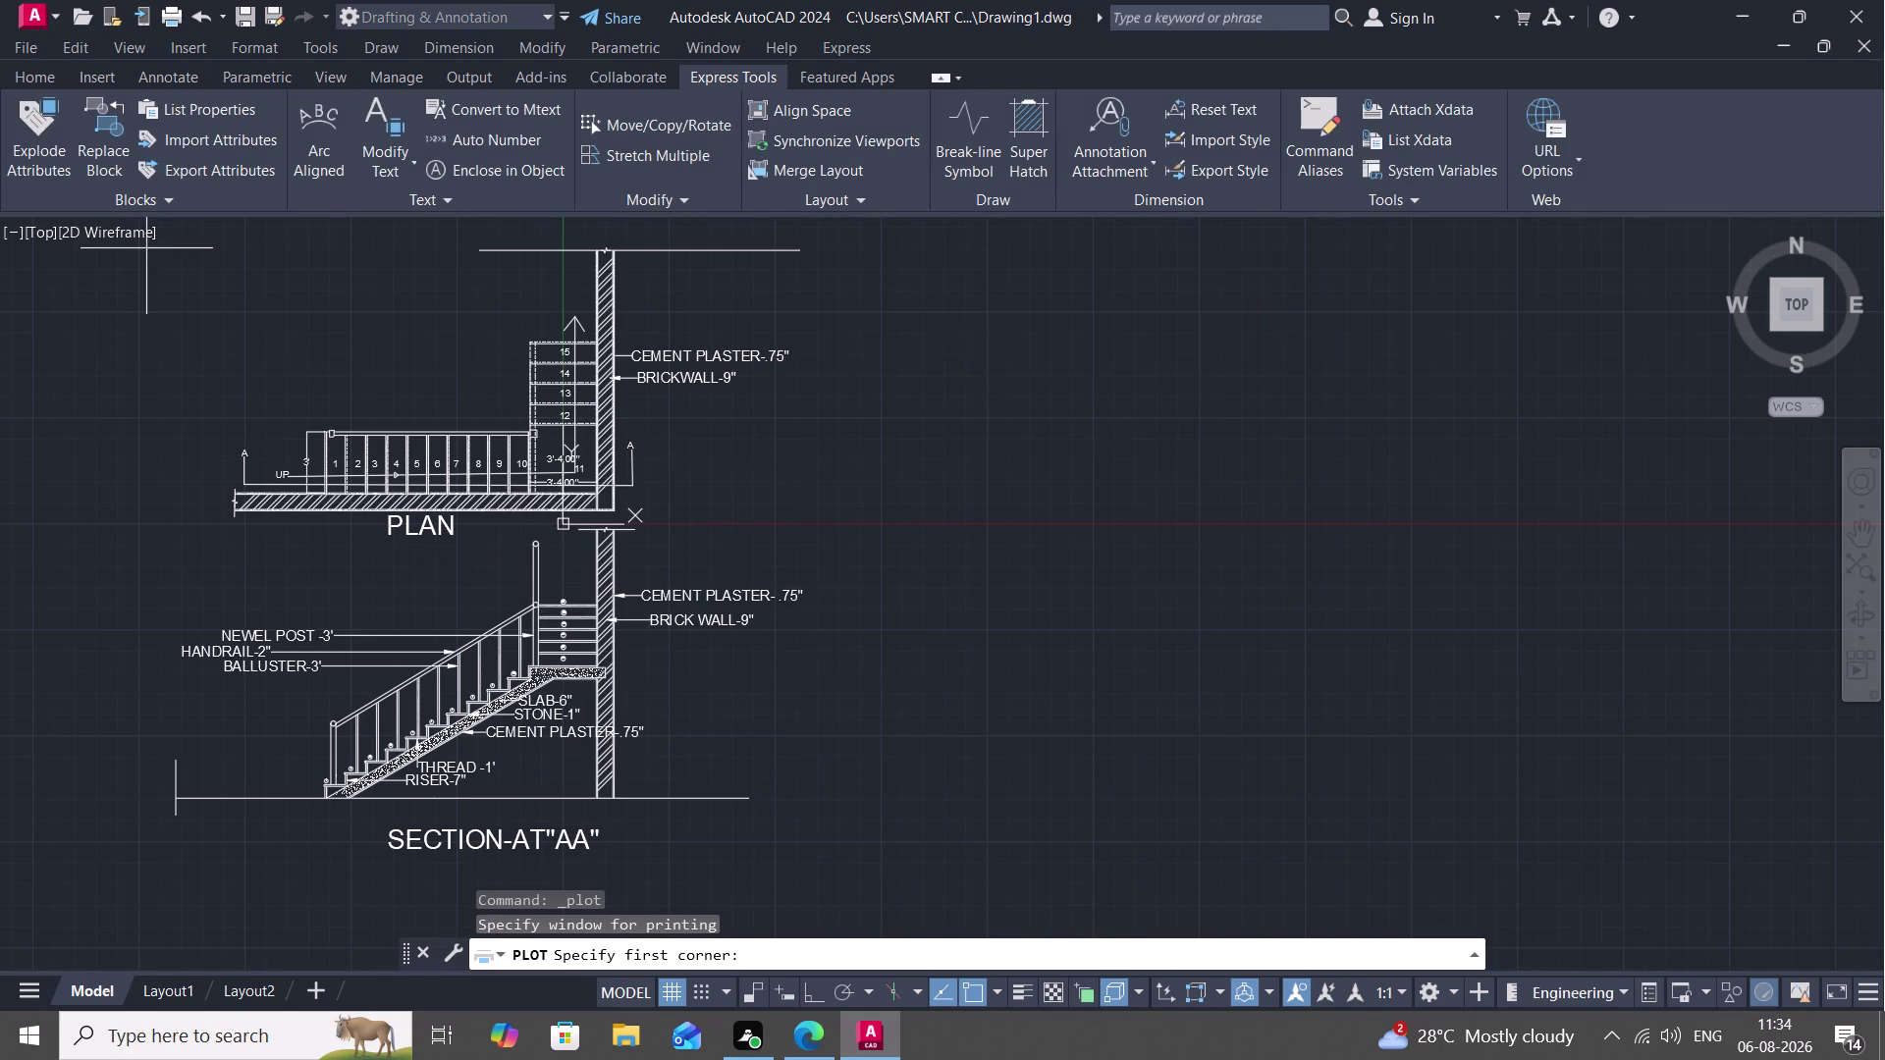
Pick a plot window around the plan and section, then set portrait orientation.
scroll(down, 3)
middle_drag(149, 263, 520, 420)
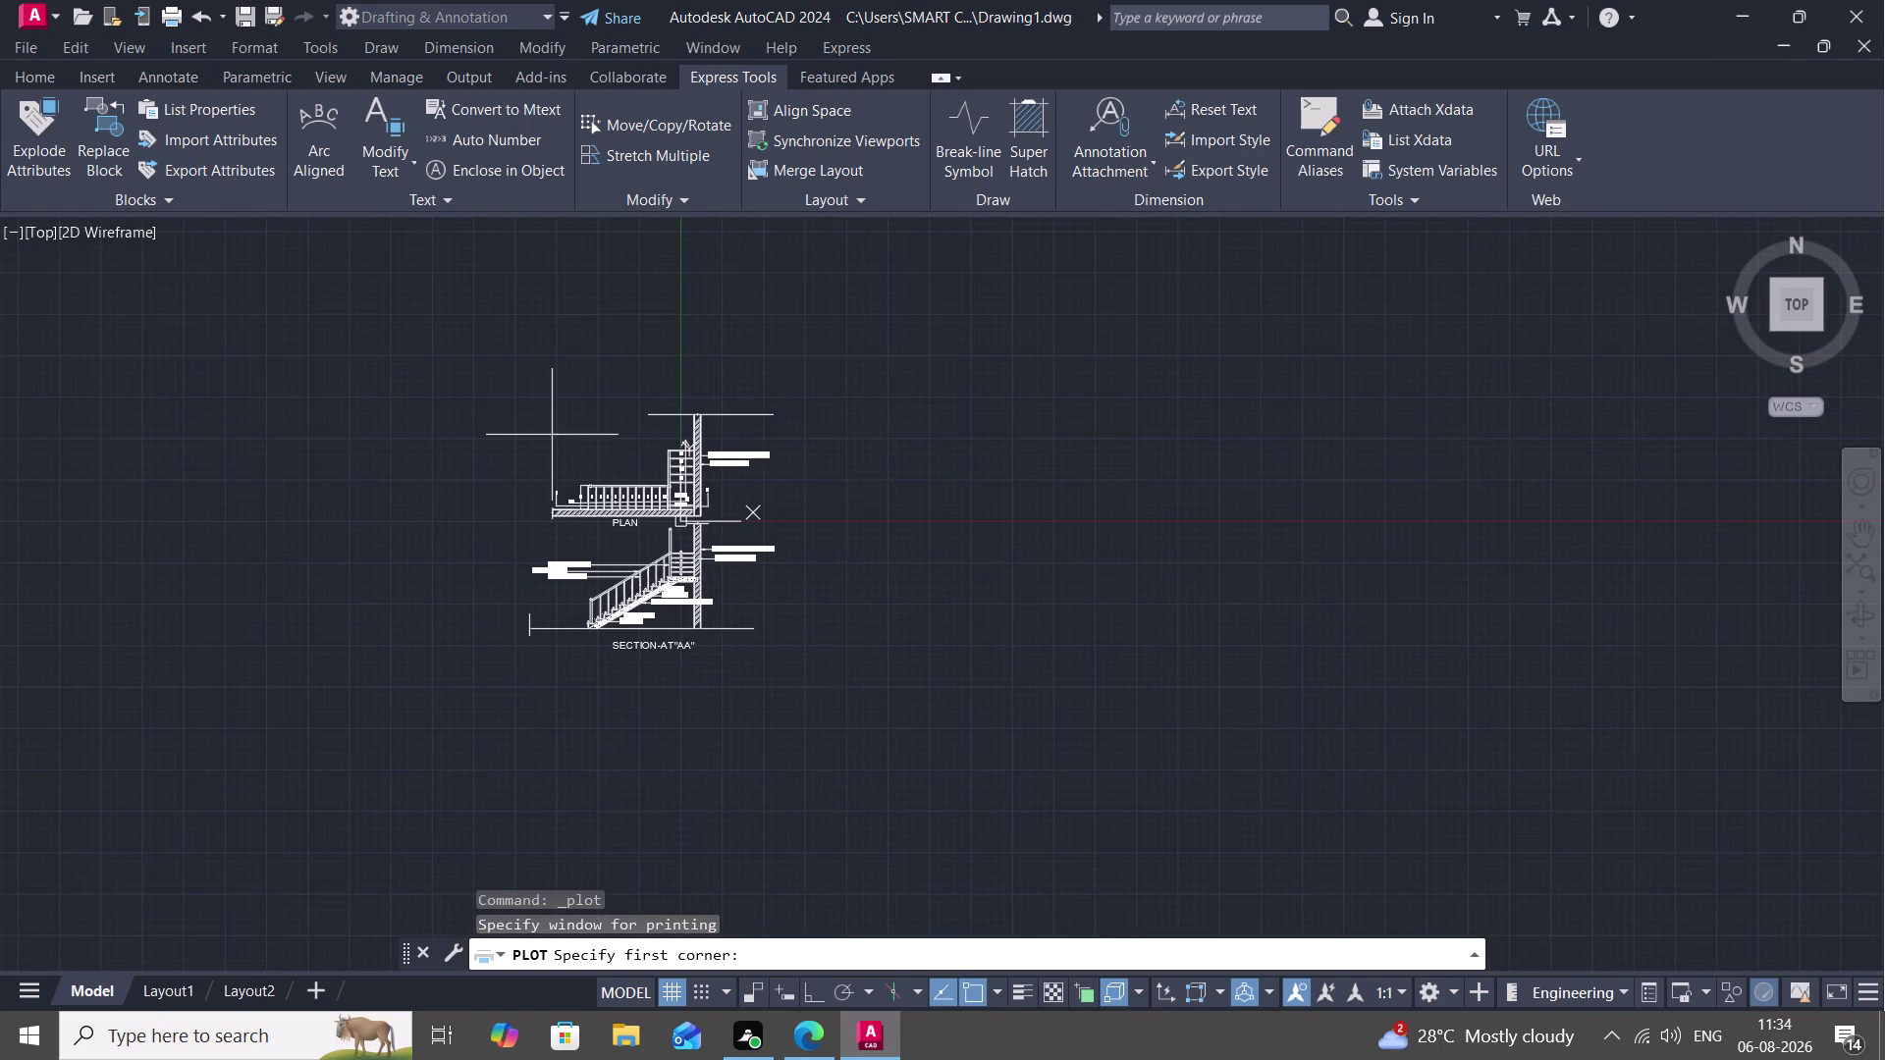
scroll(up, 3)
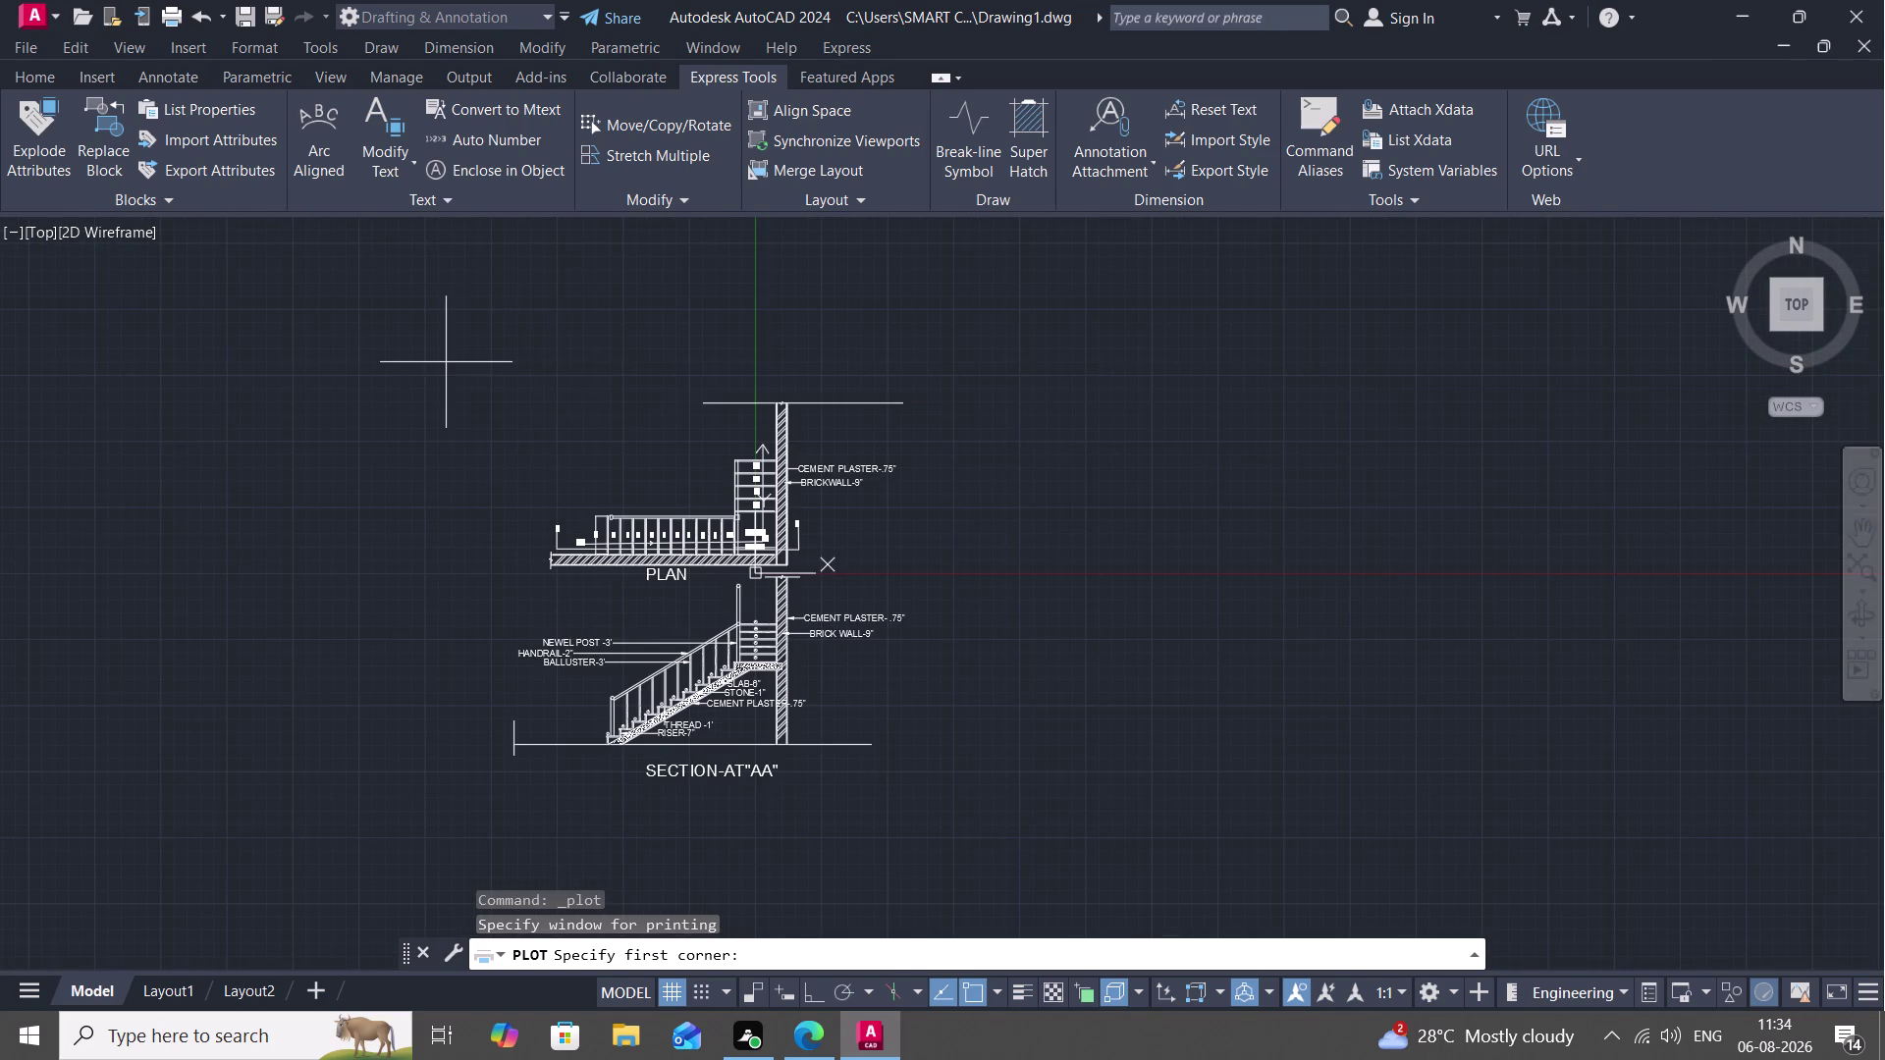
click(442, 362)
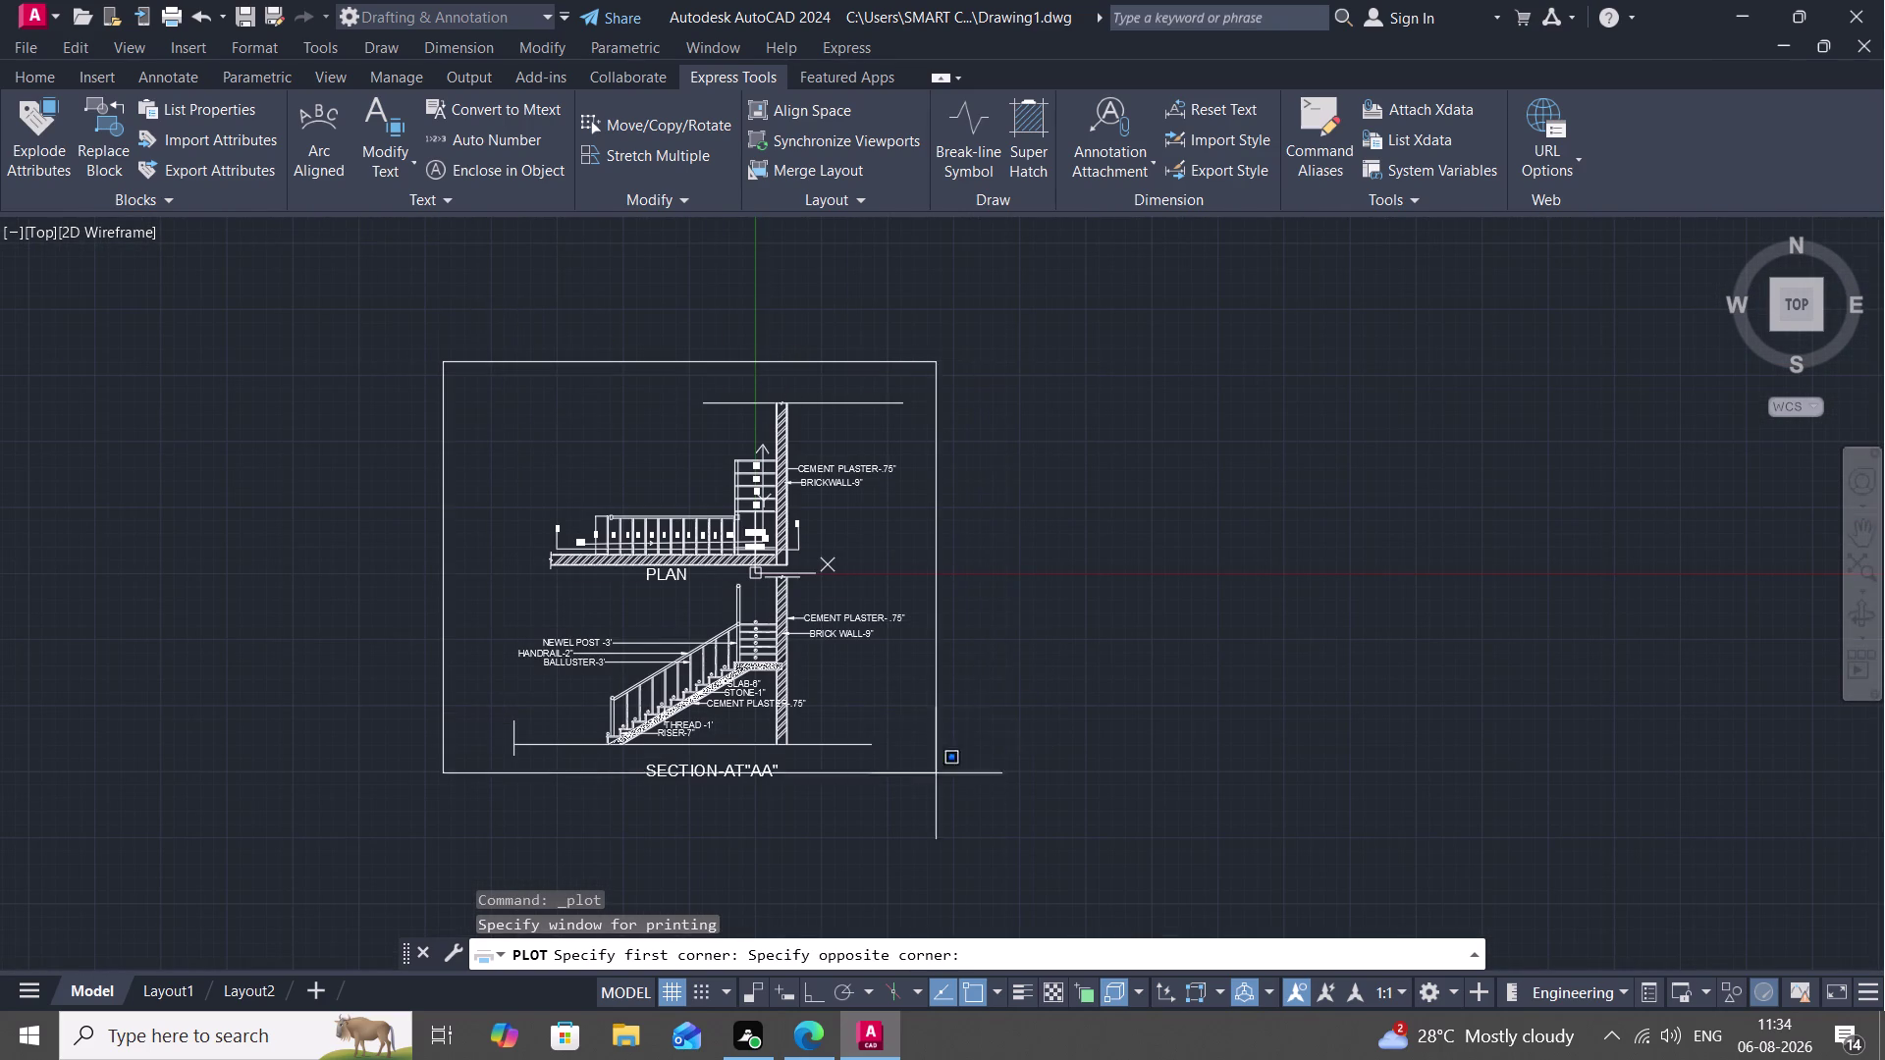
click(1024, 829)
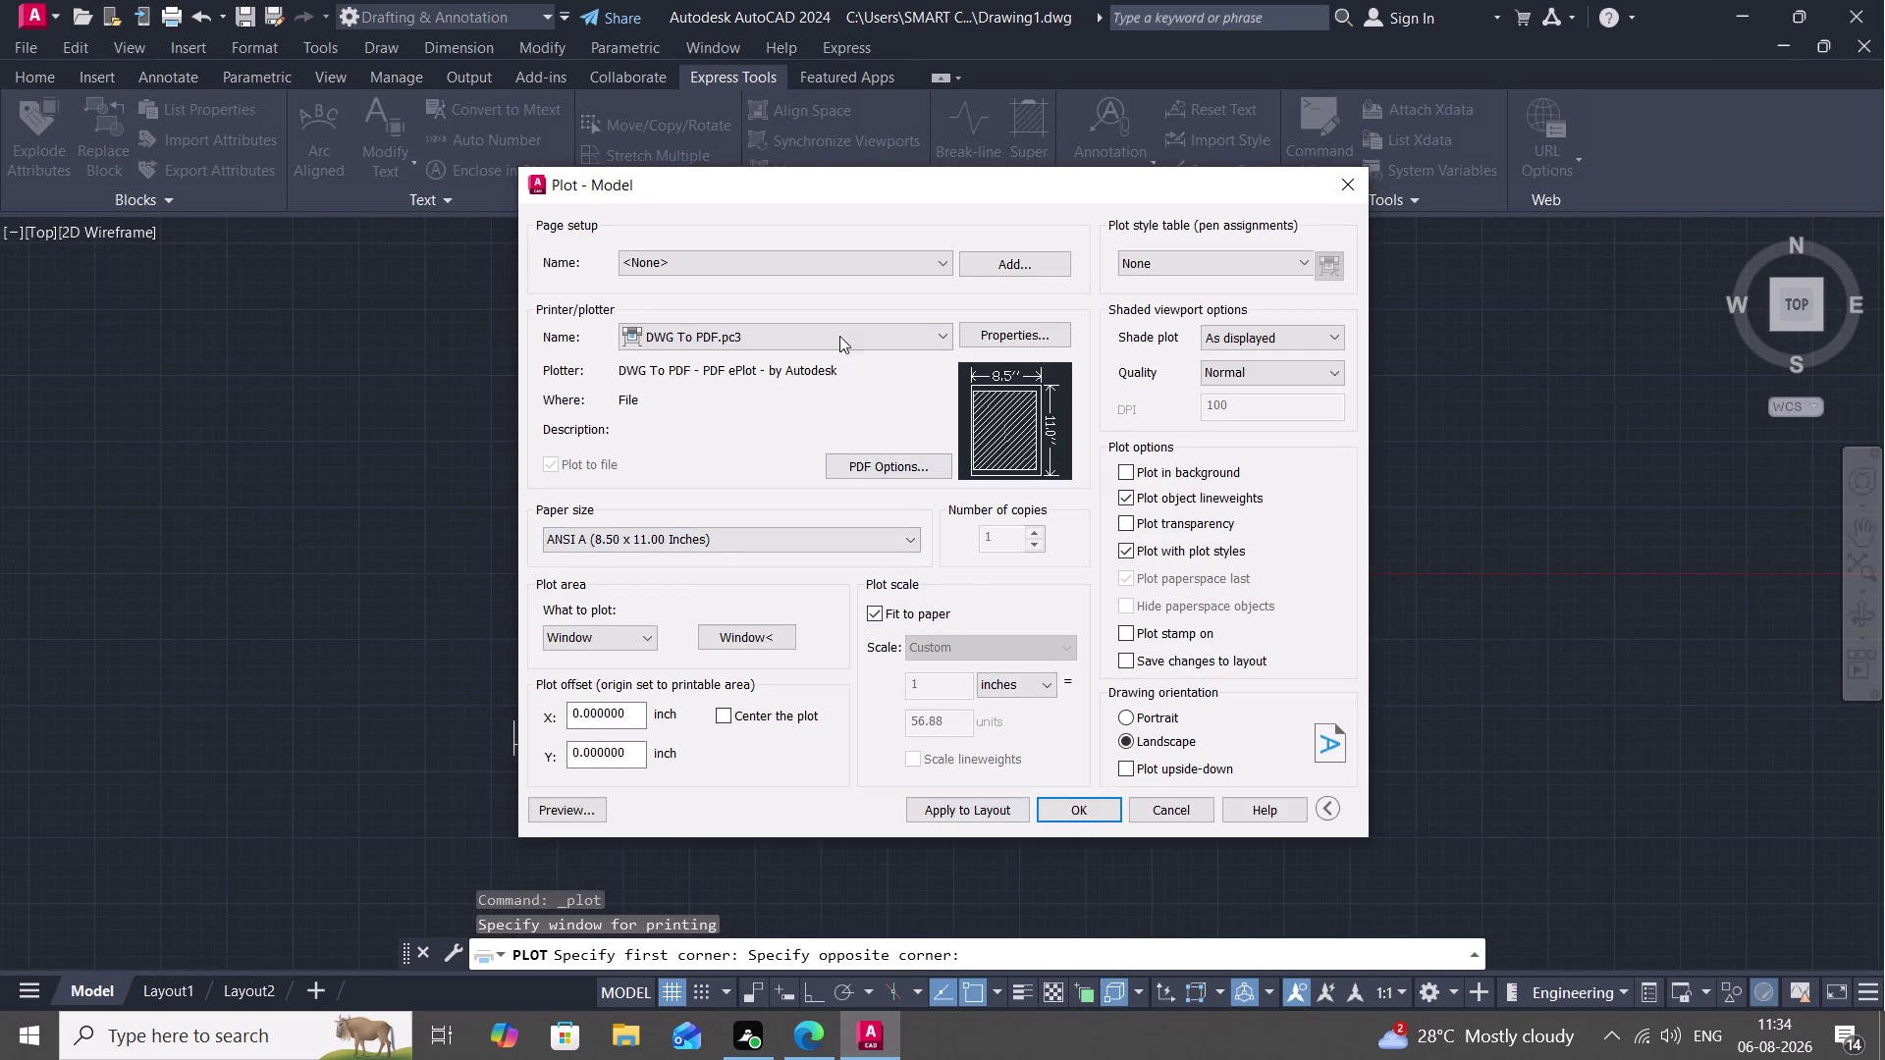
click(1120, 708)
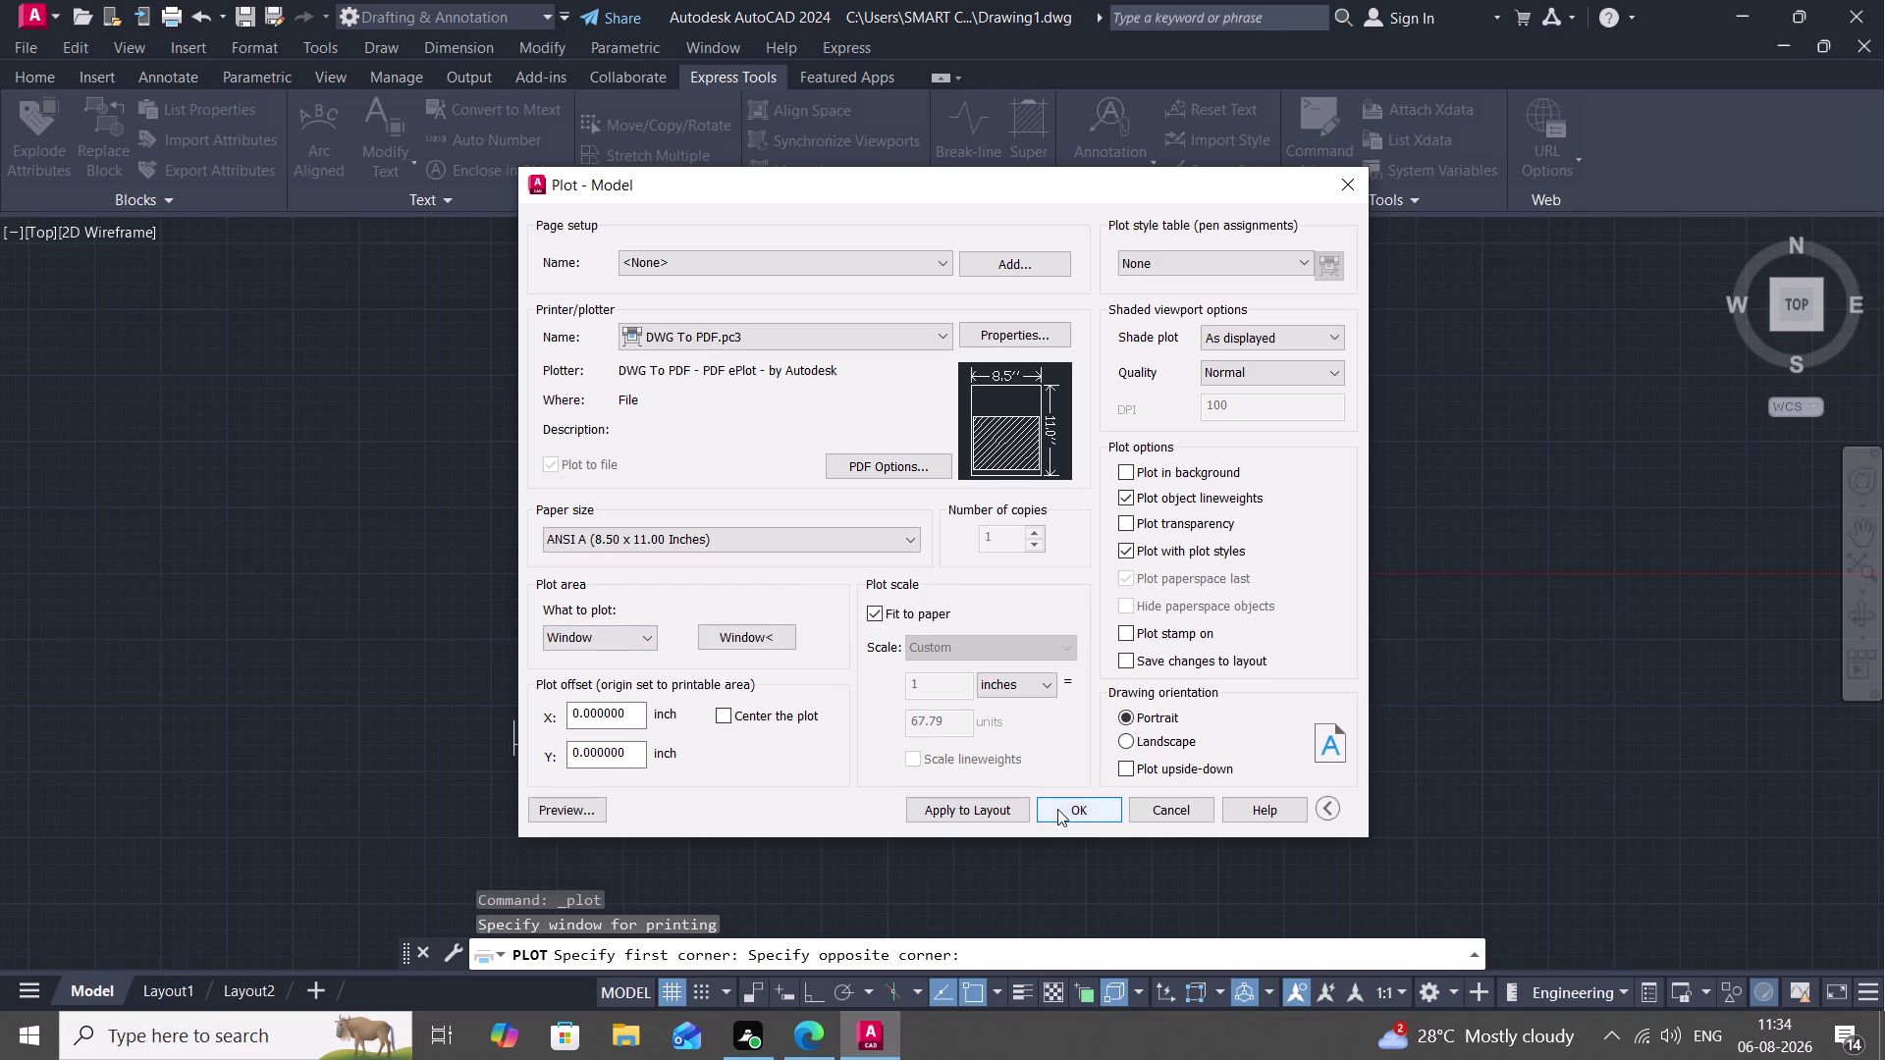
click(1063, 809)
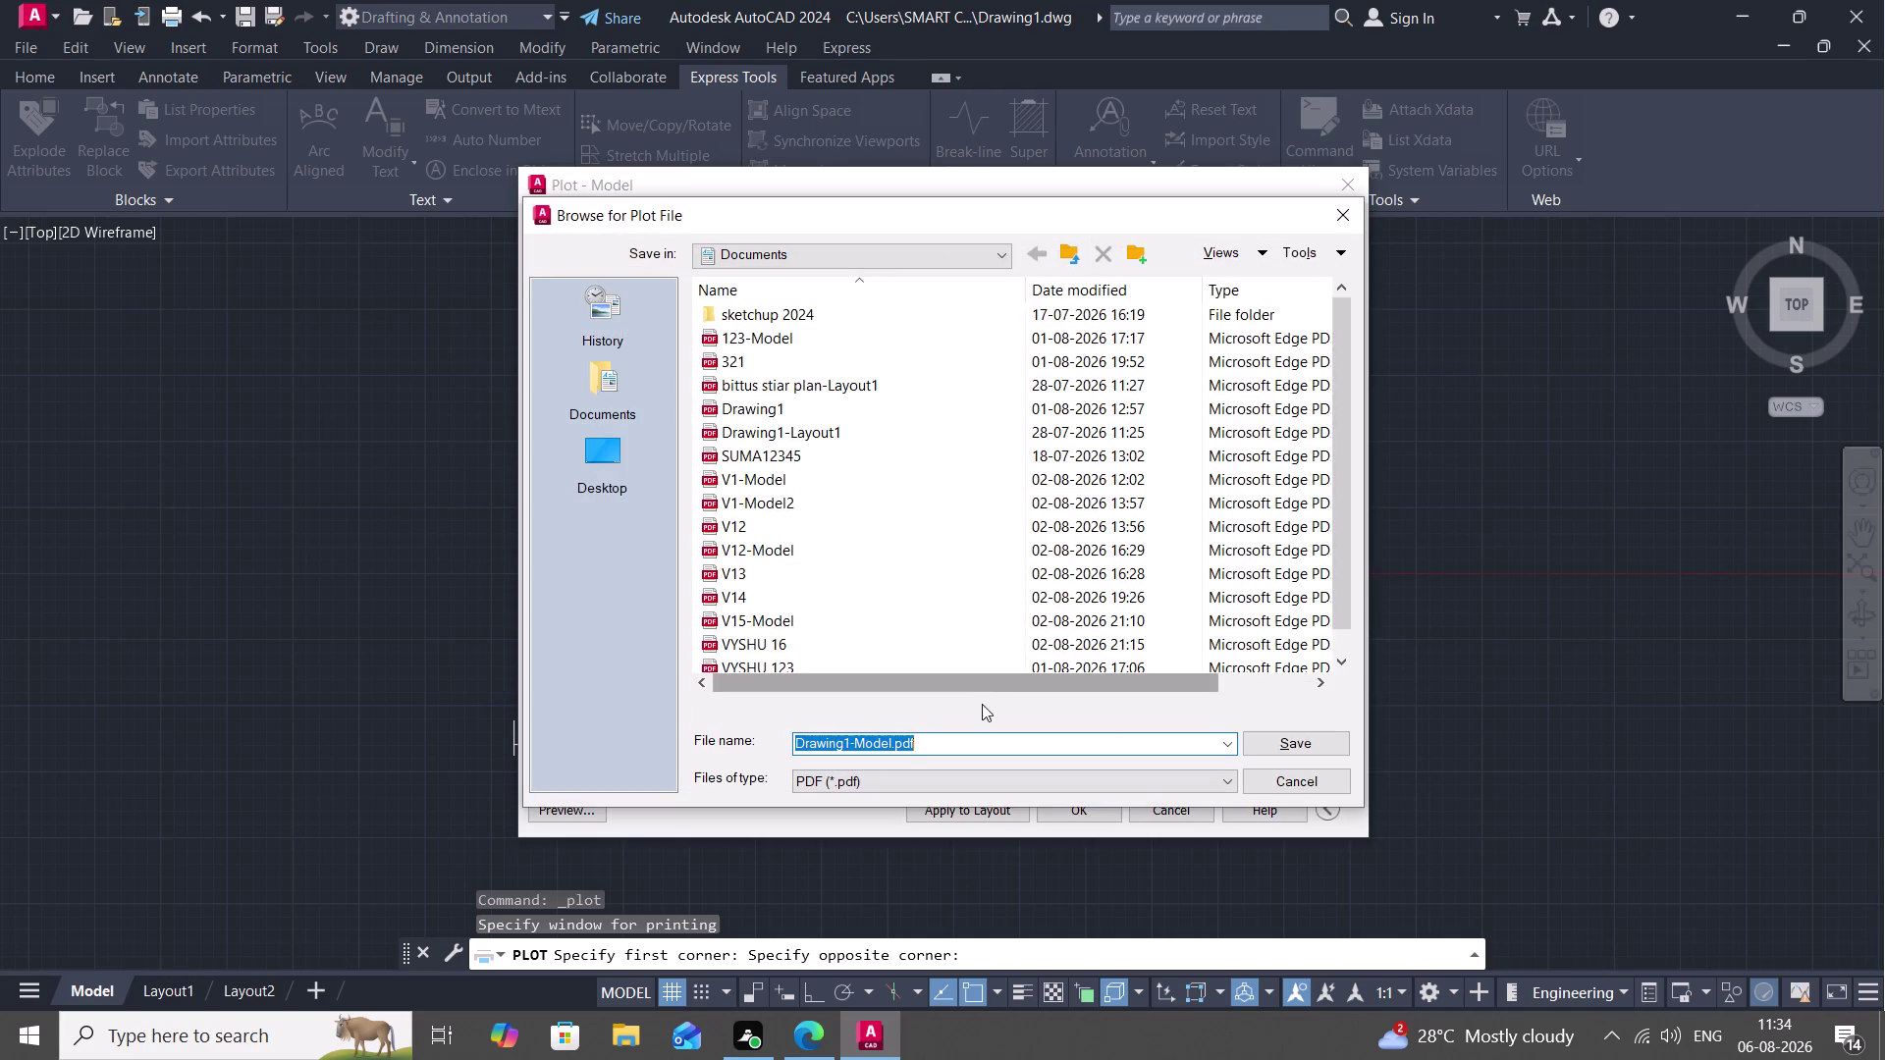
Clear the default file name in the Browse for Plot File dialog.
click(936, 741)
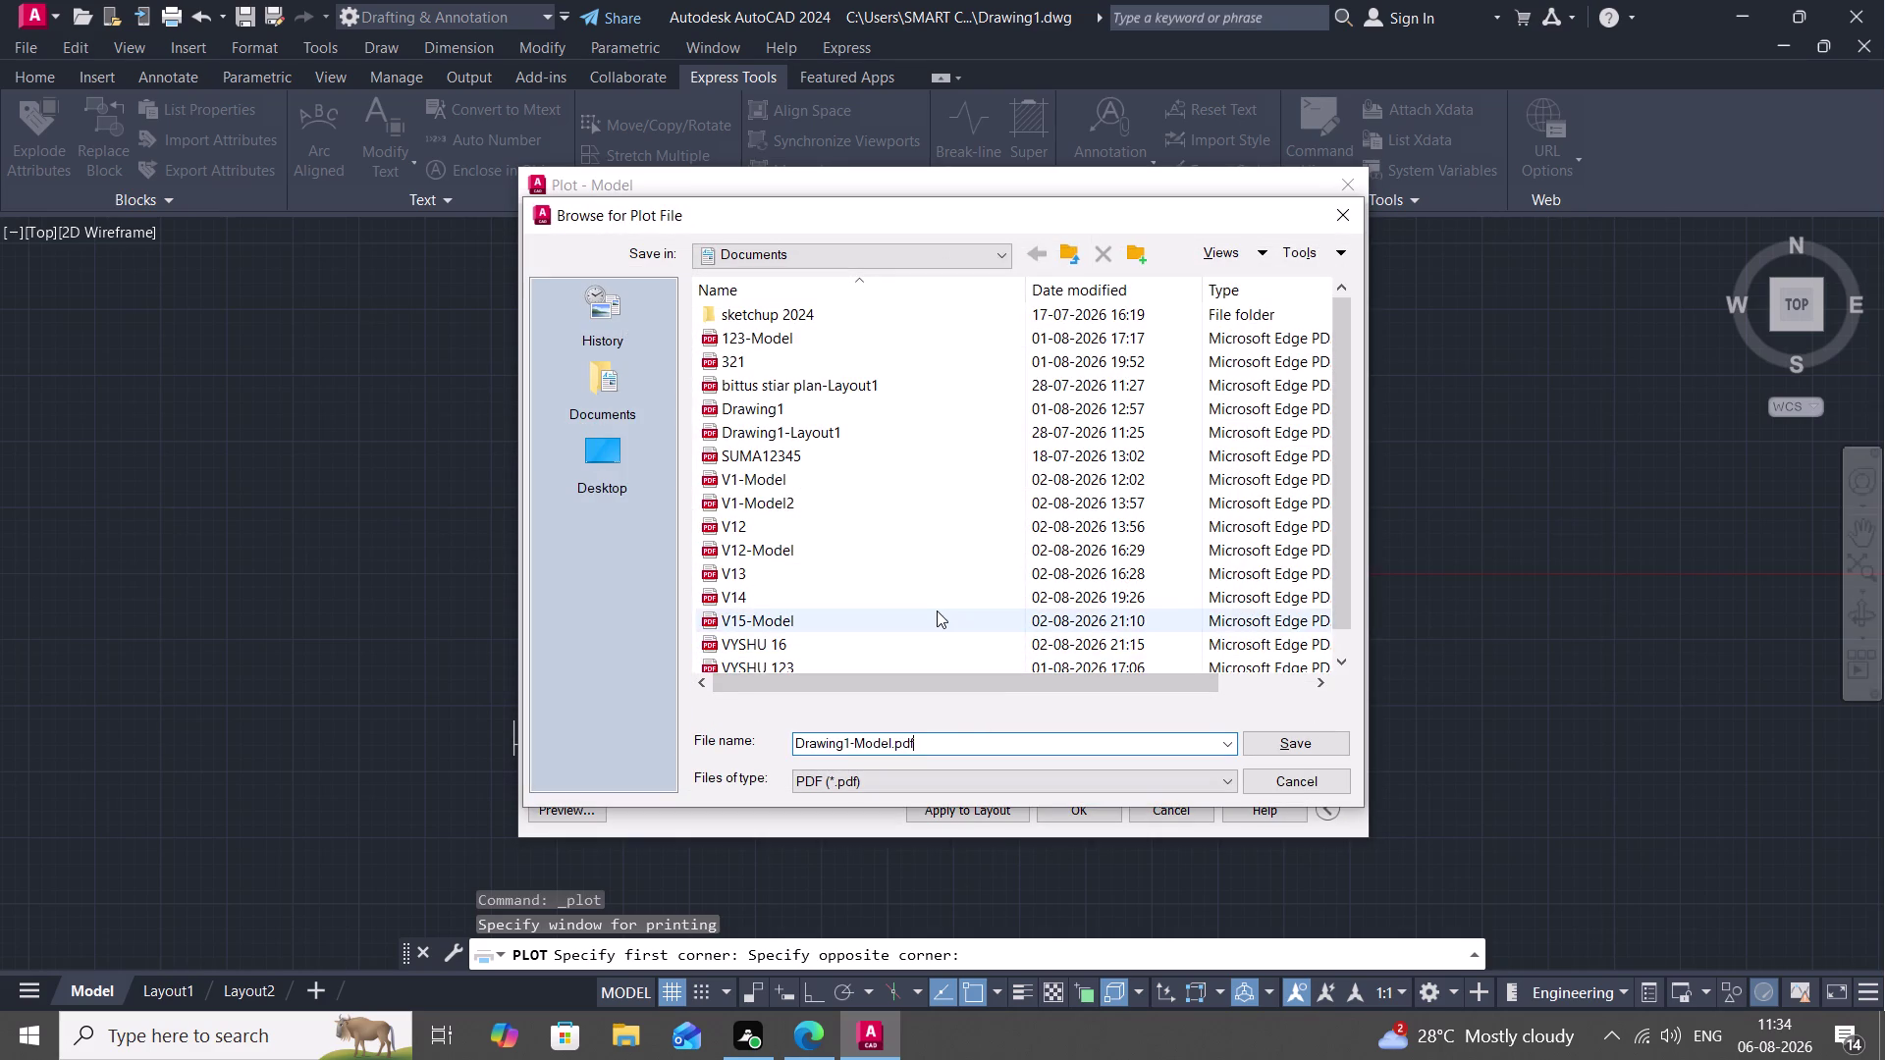
key(BackSpace)
key(BackSpace)
key(BackSpace)
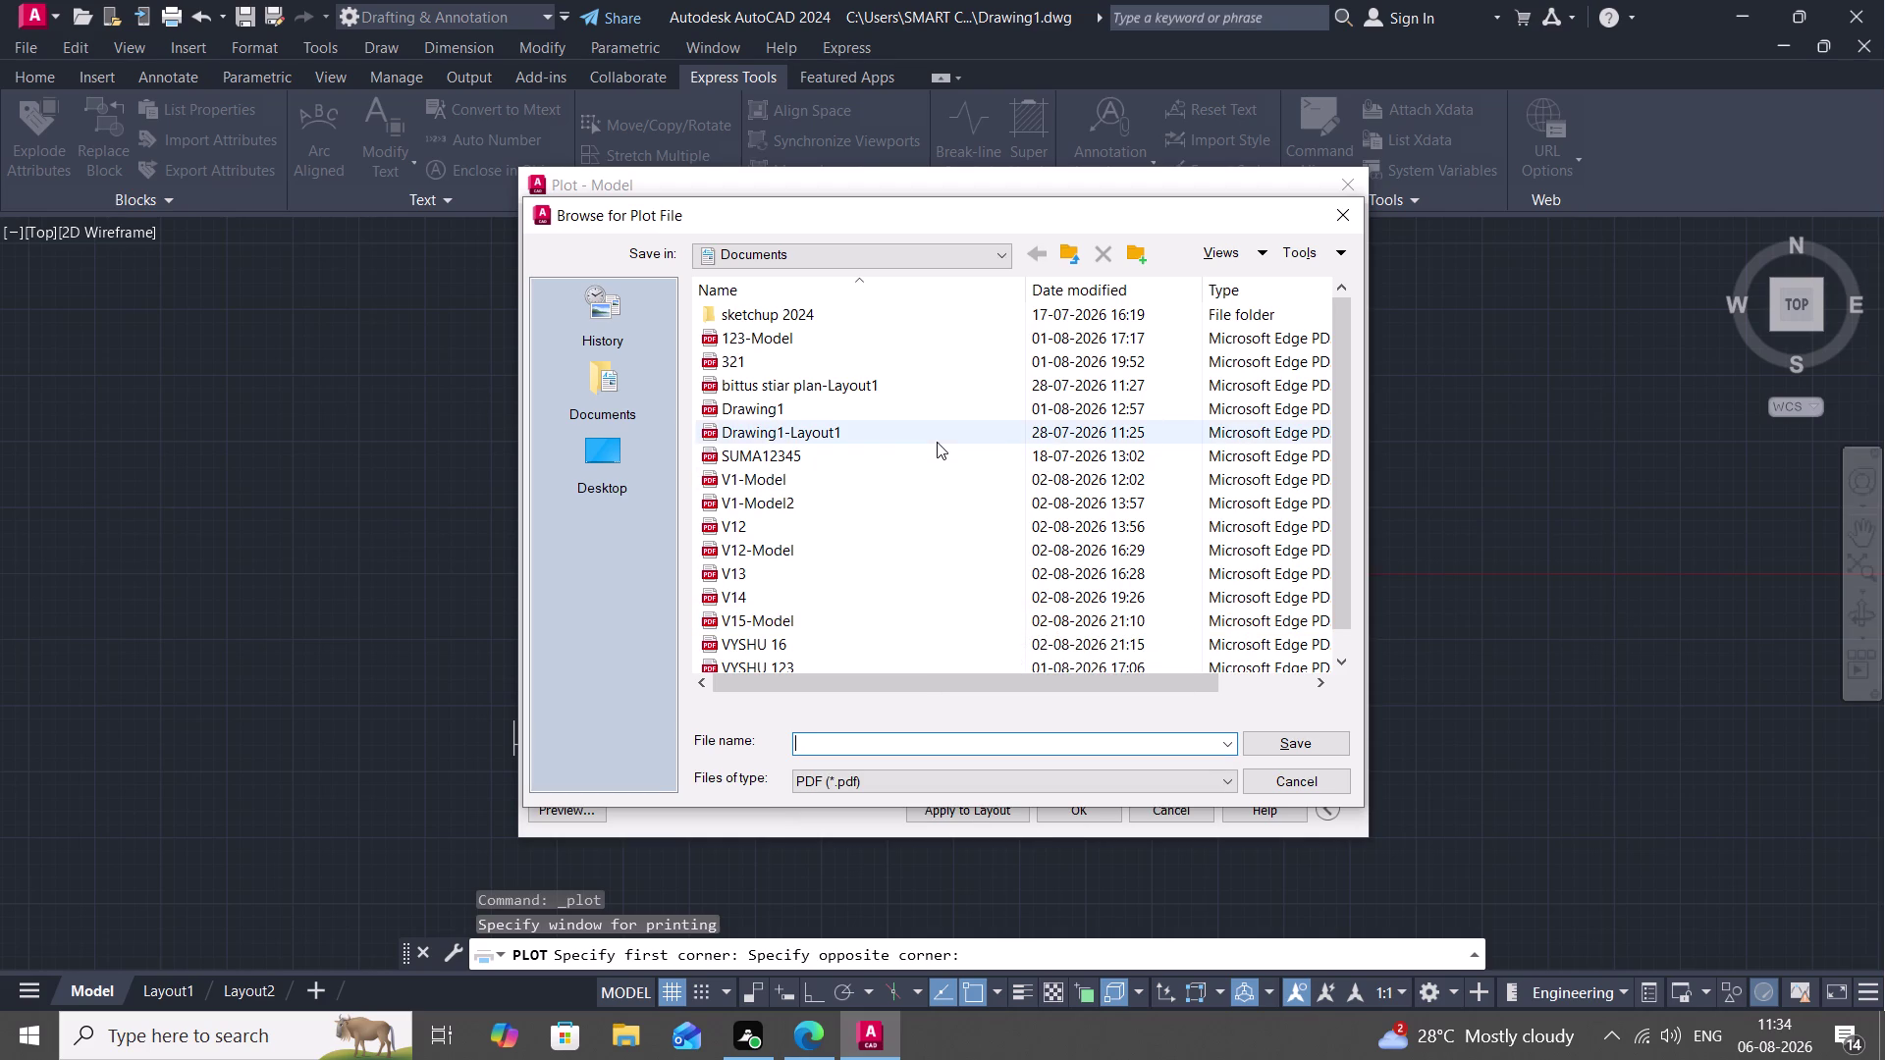
scroll(down, 3)
scroll(down, 3)
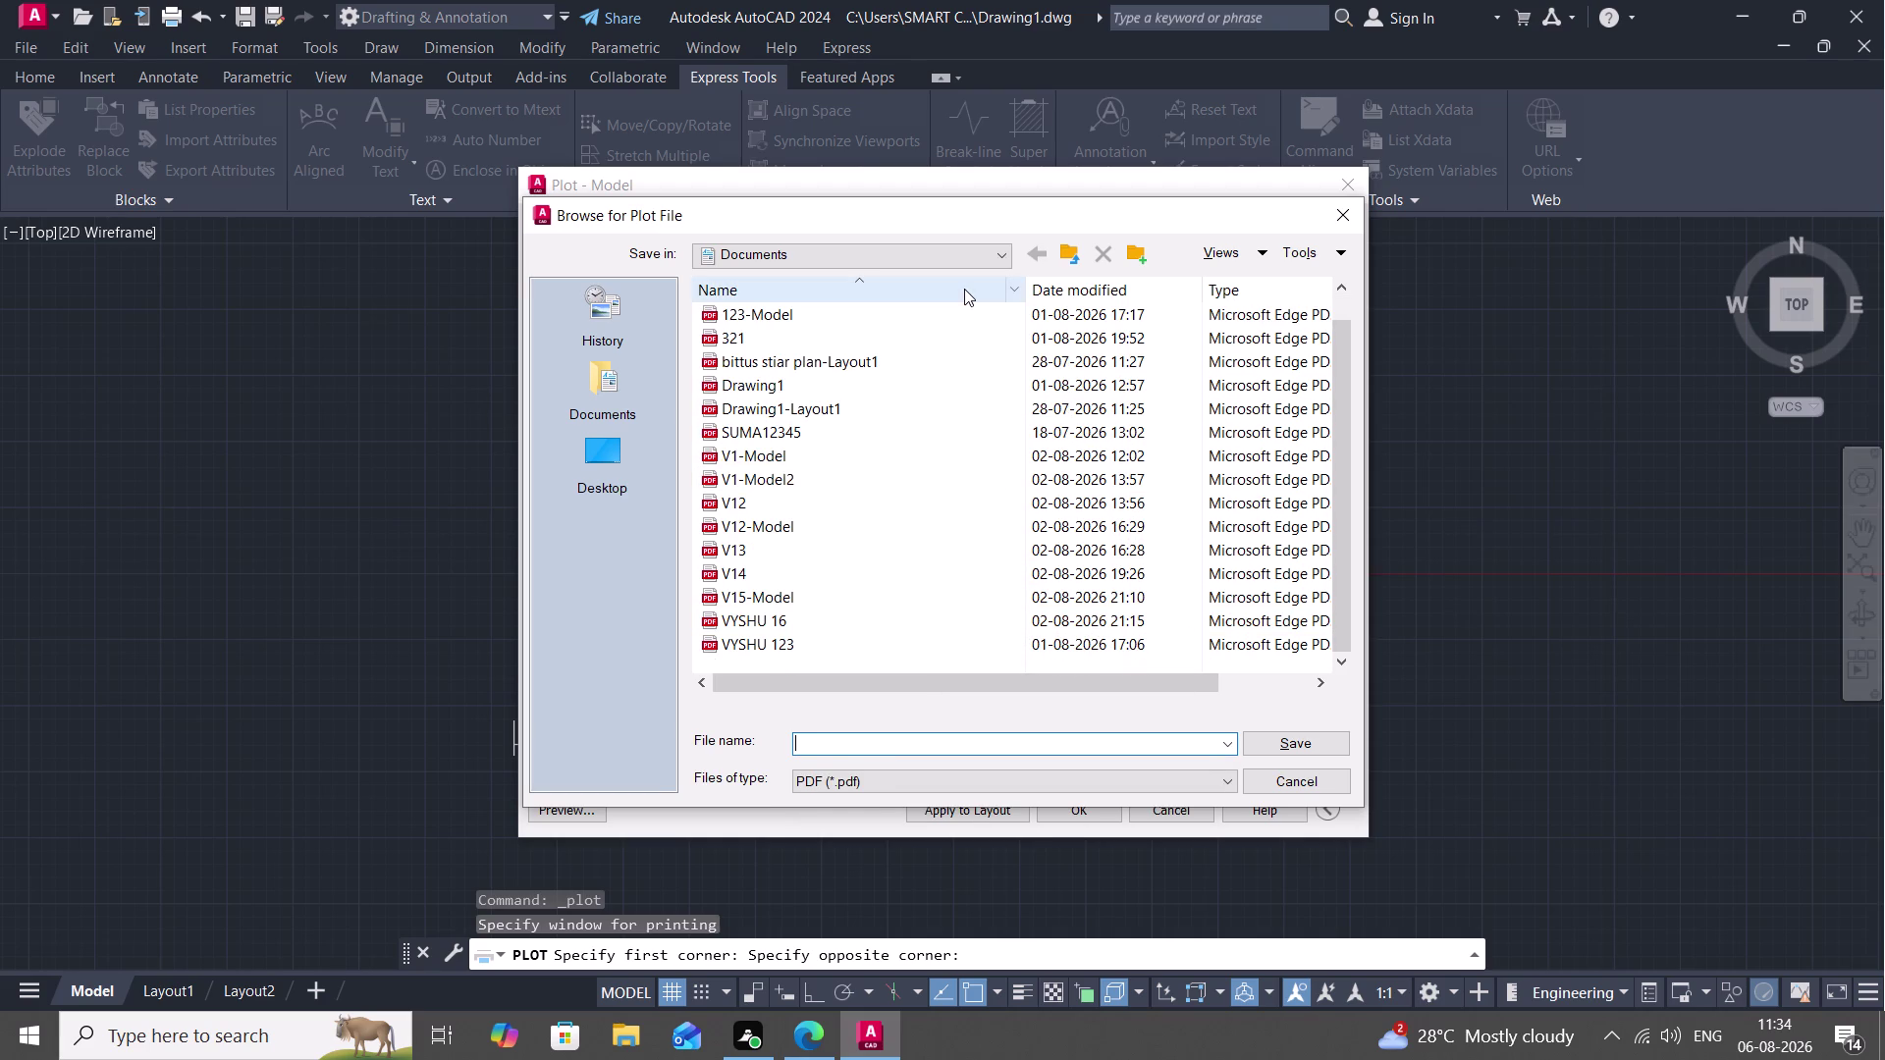
Name the PDF 'VYSHNAVI 1' and save it to start plotting.
key(v)
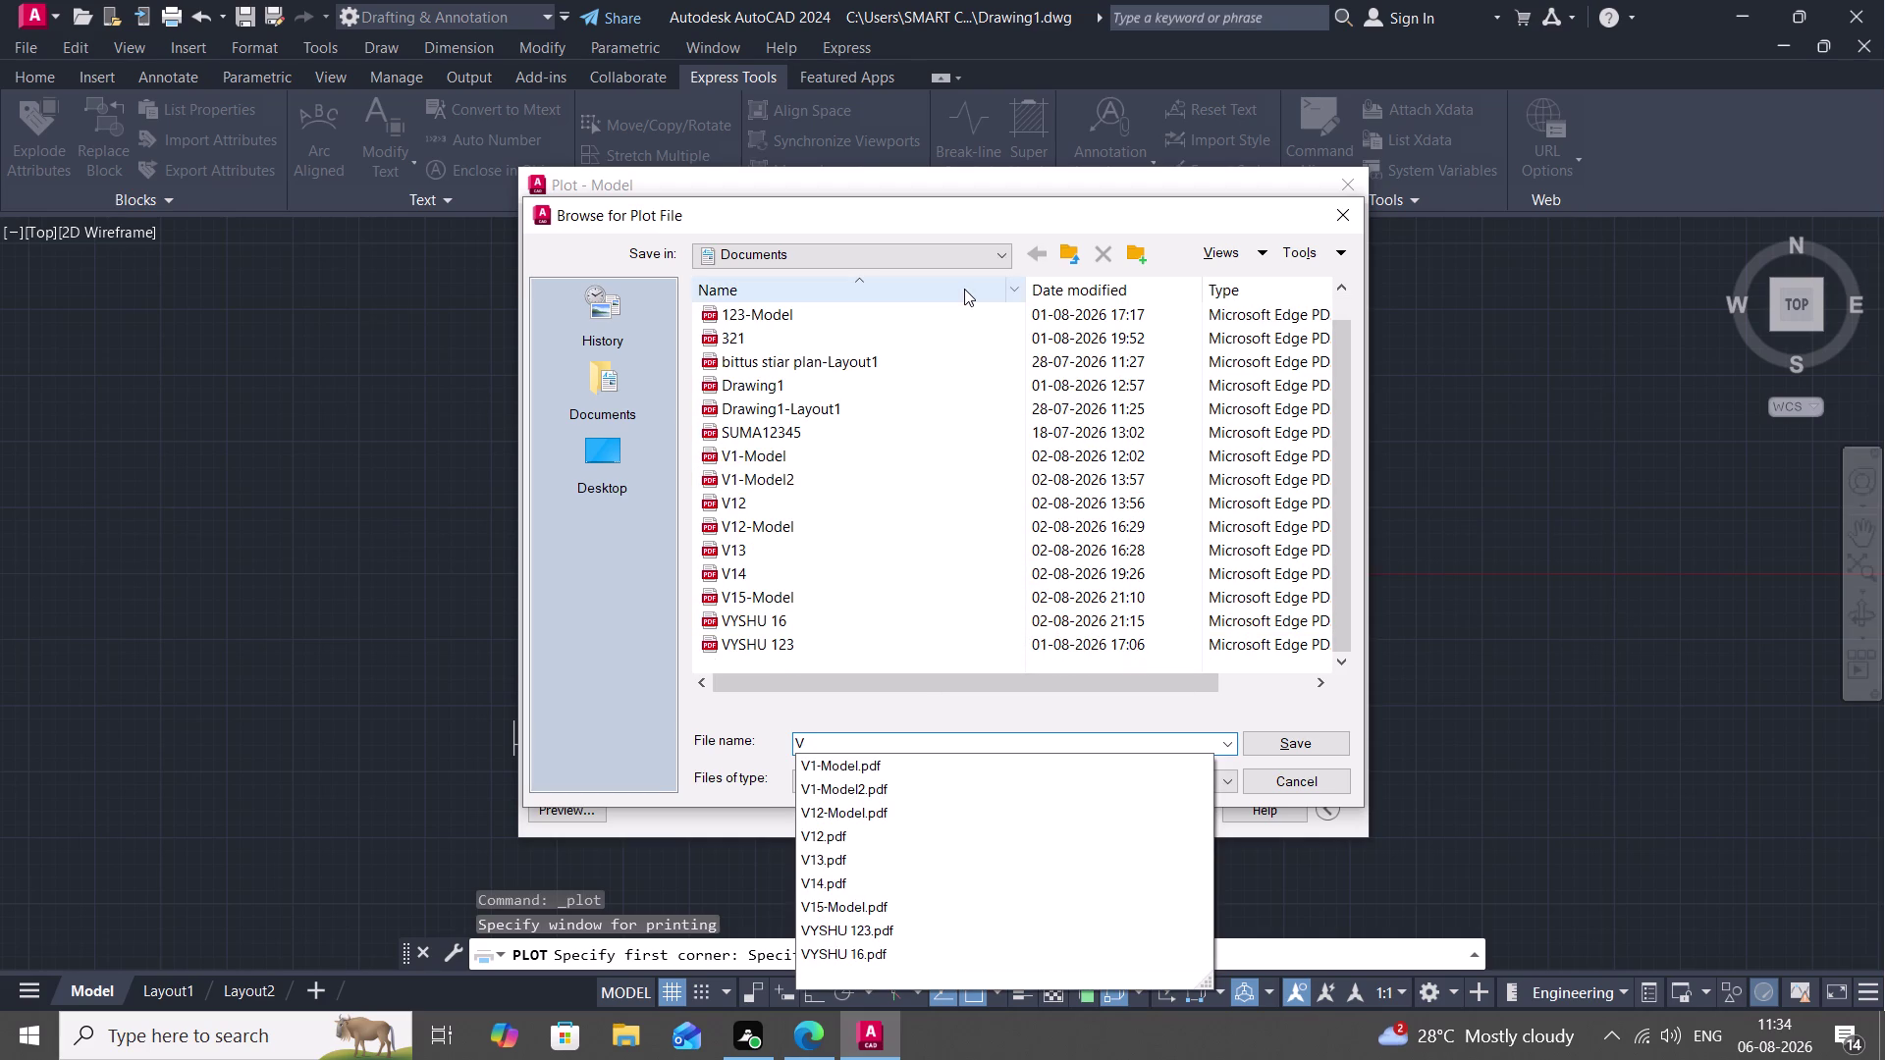
key(y)
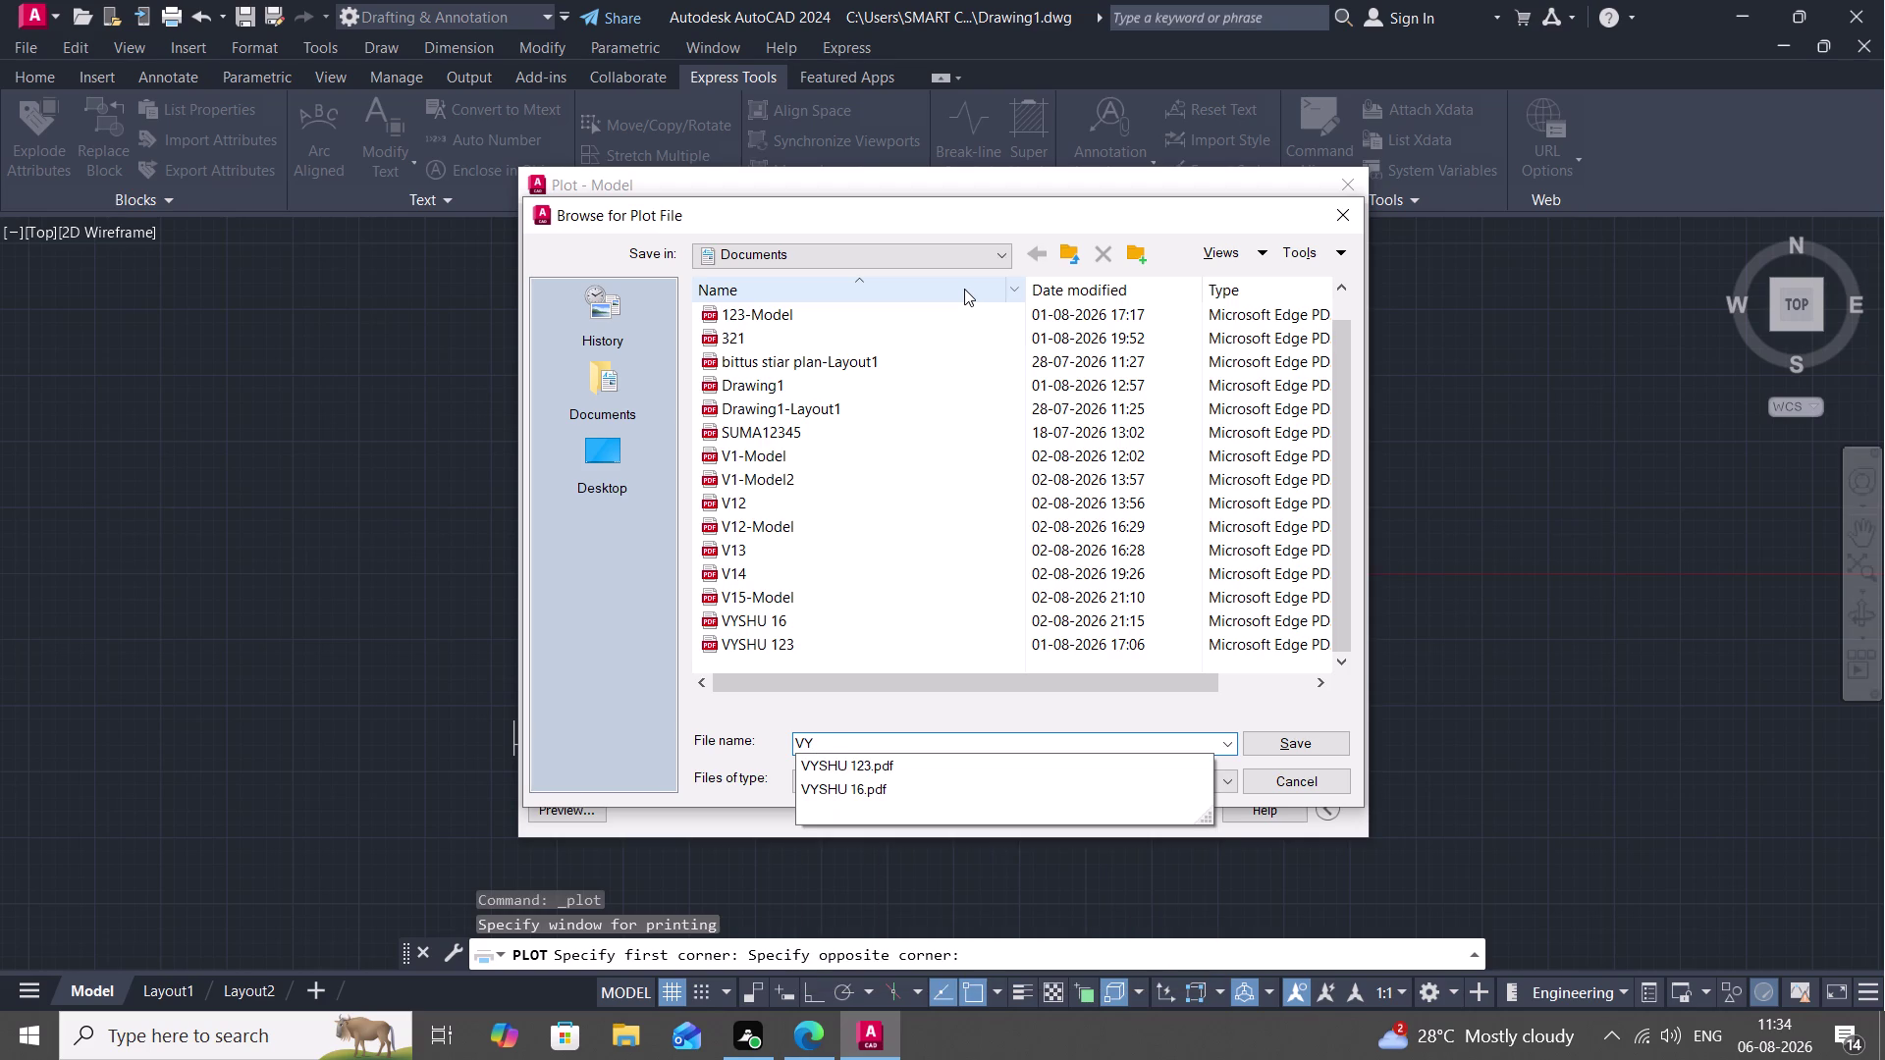
text(SH)
text(U)
text(U)
key(BackSpace)
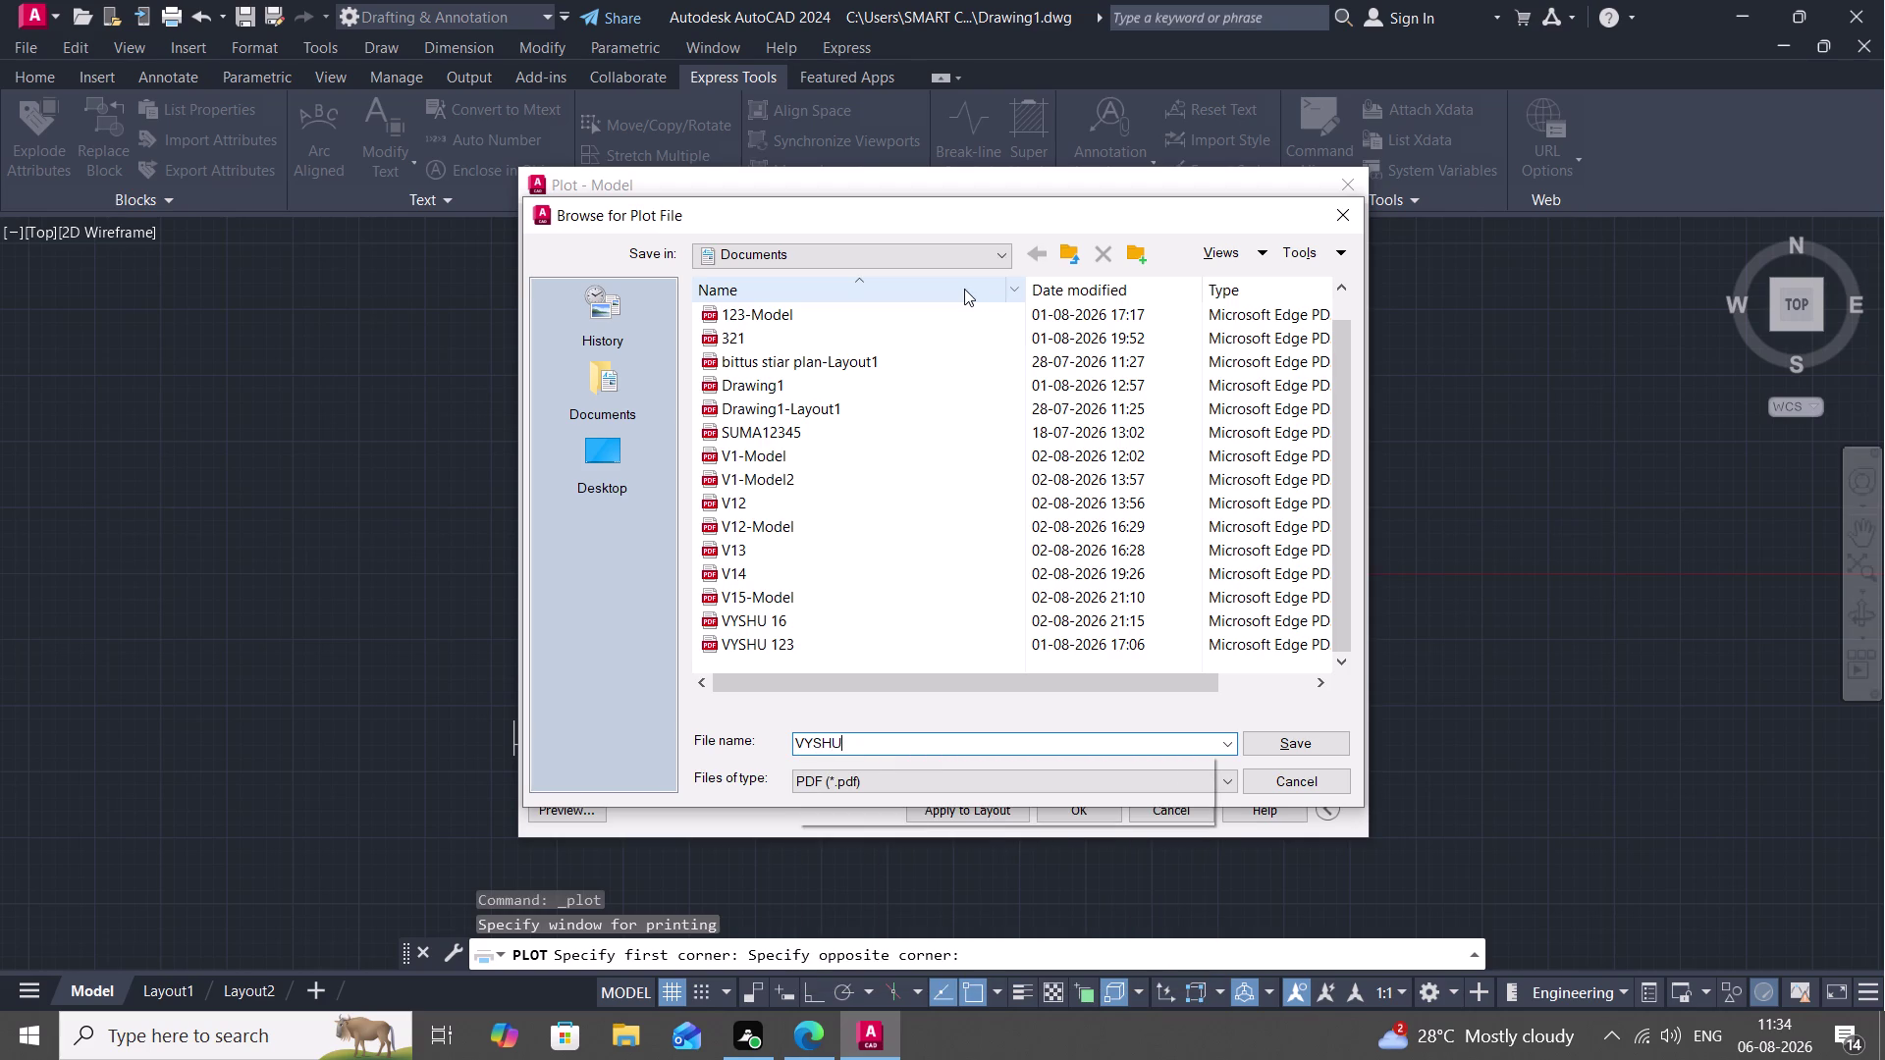
key(BackSpace)
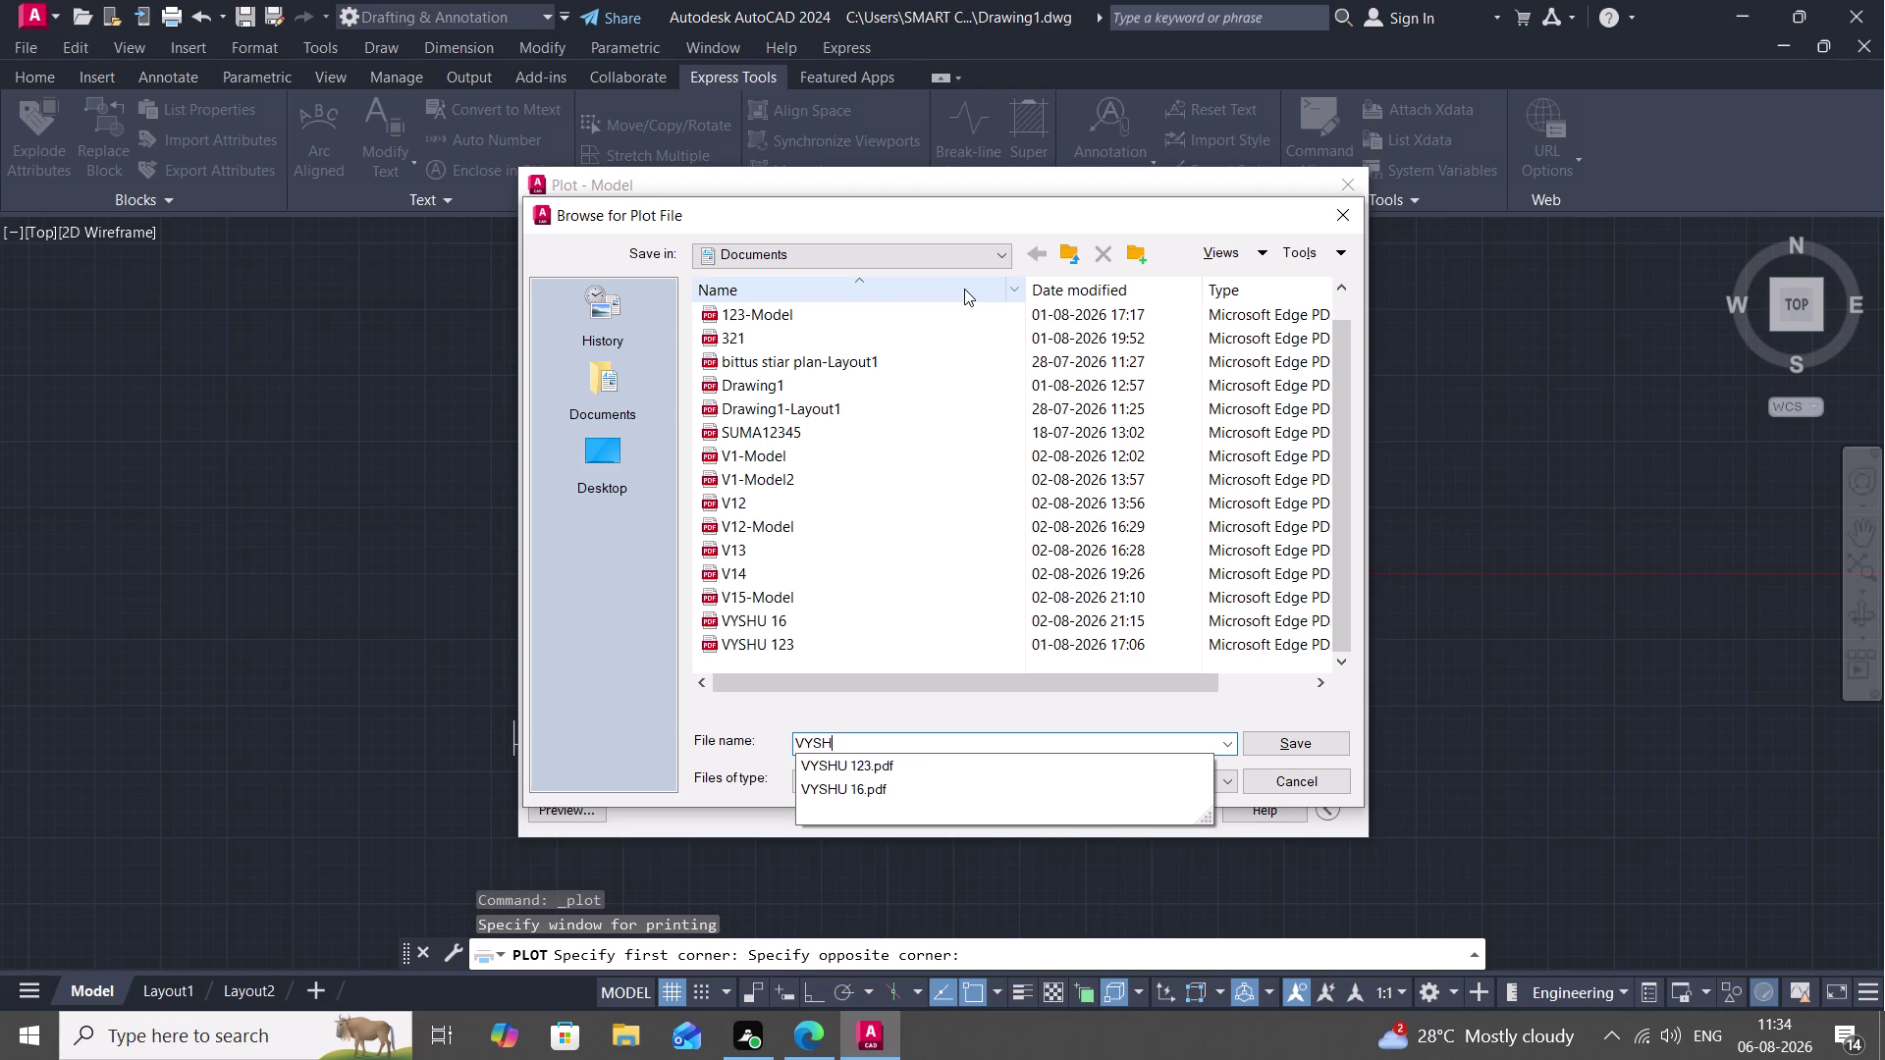
text(NAVI)
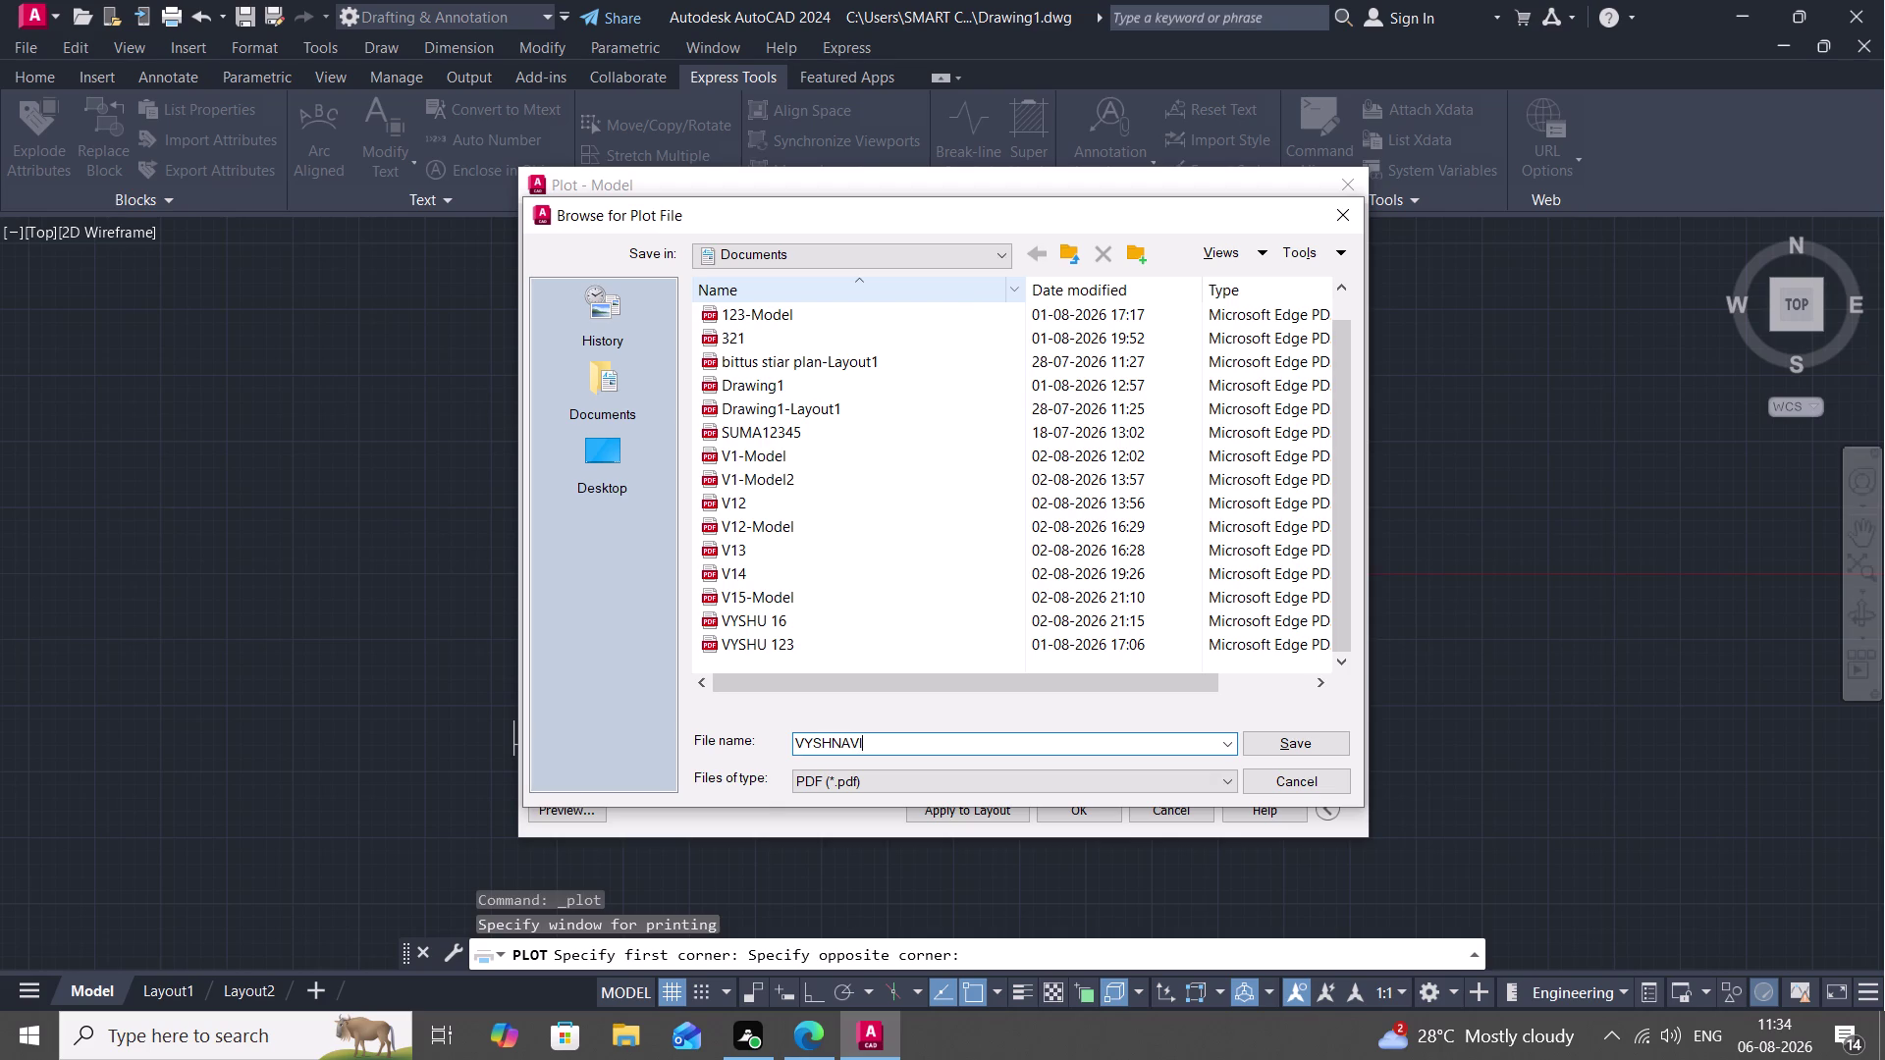
key(space)
key(1)
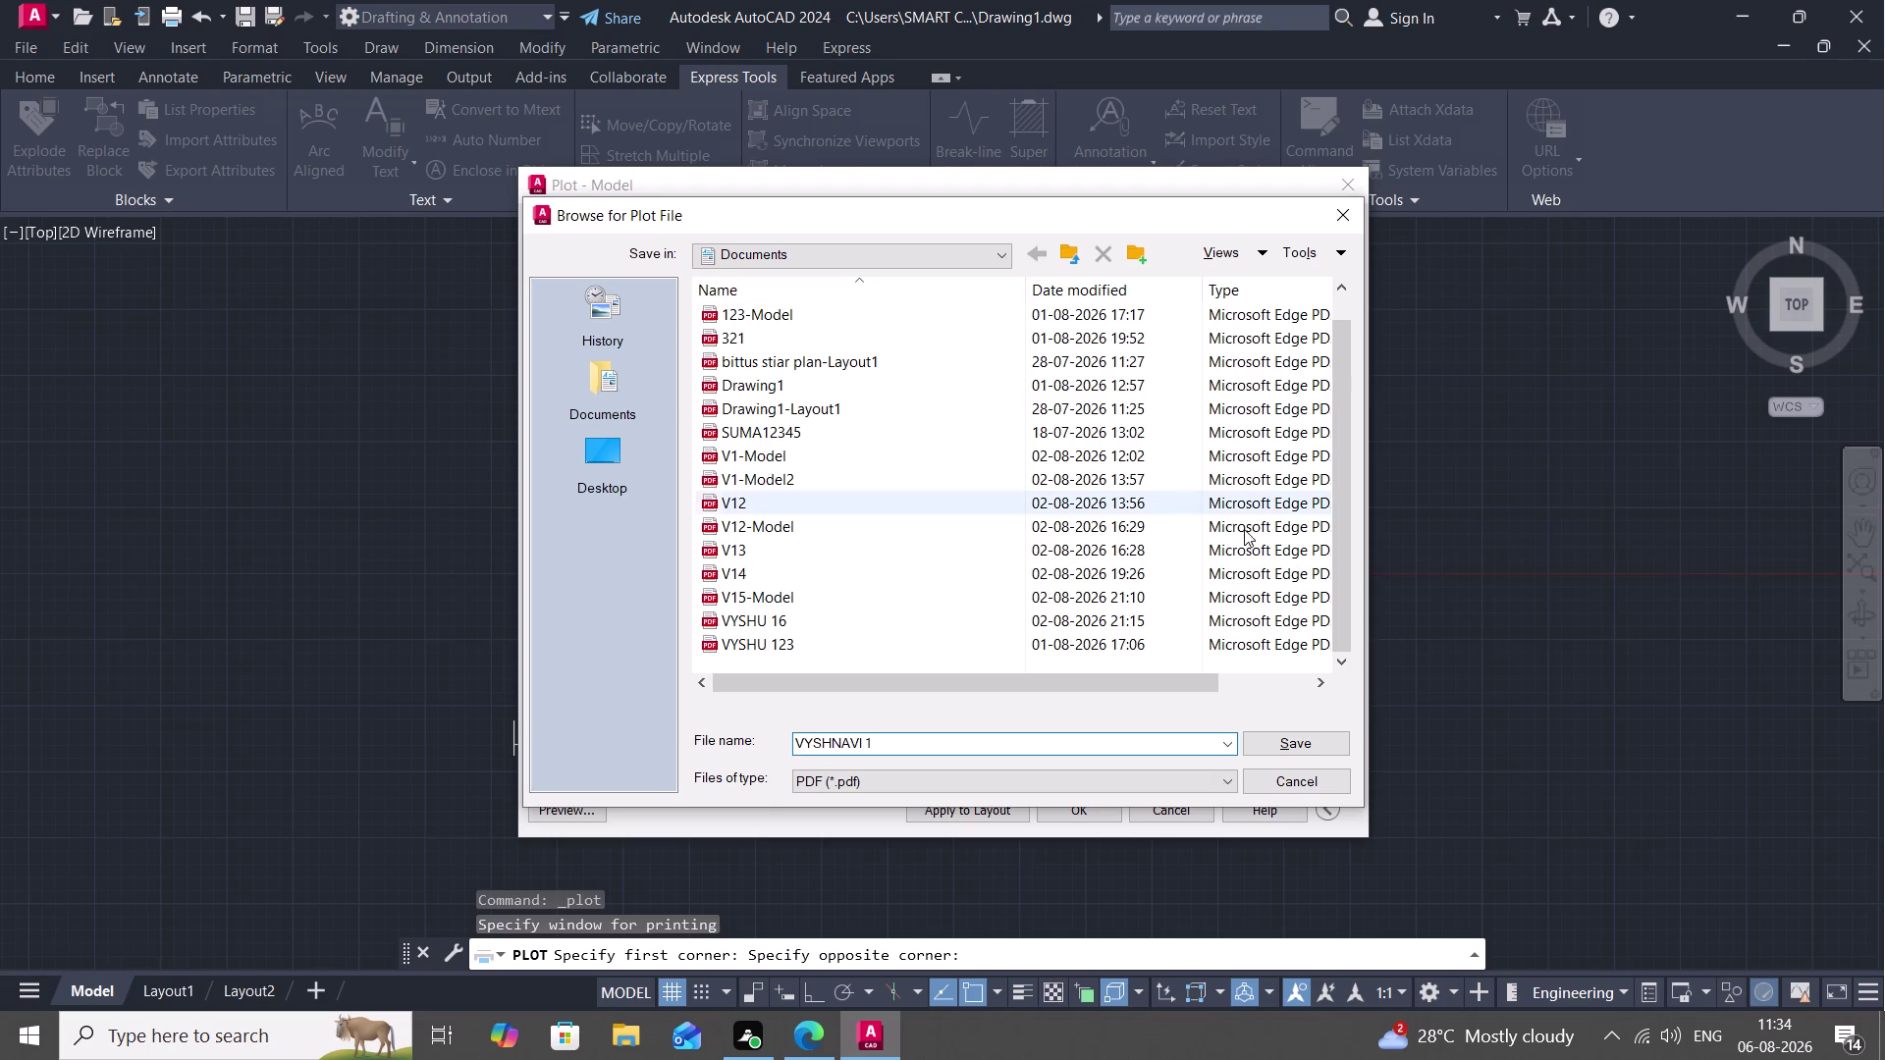
click(1267, 745)
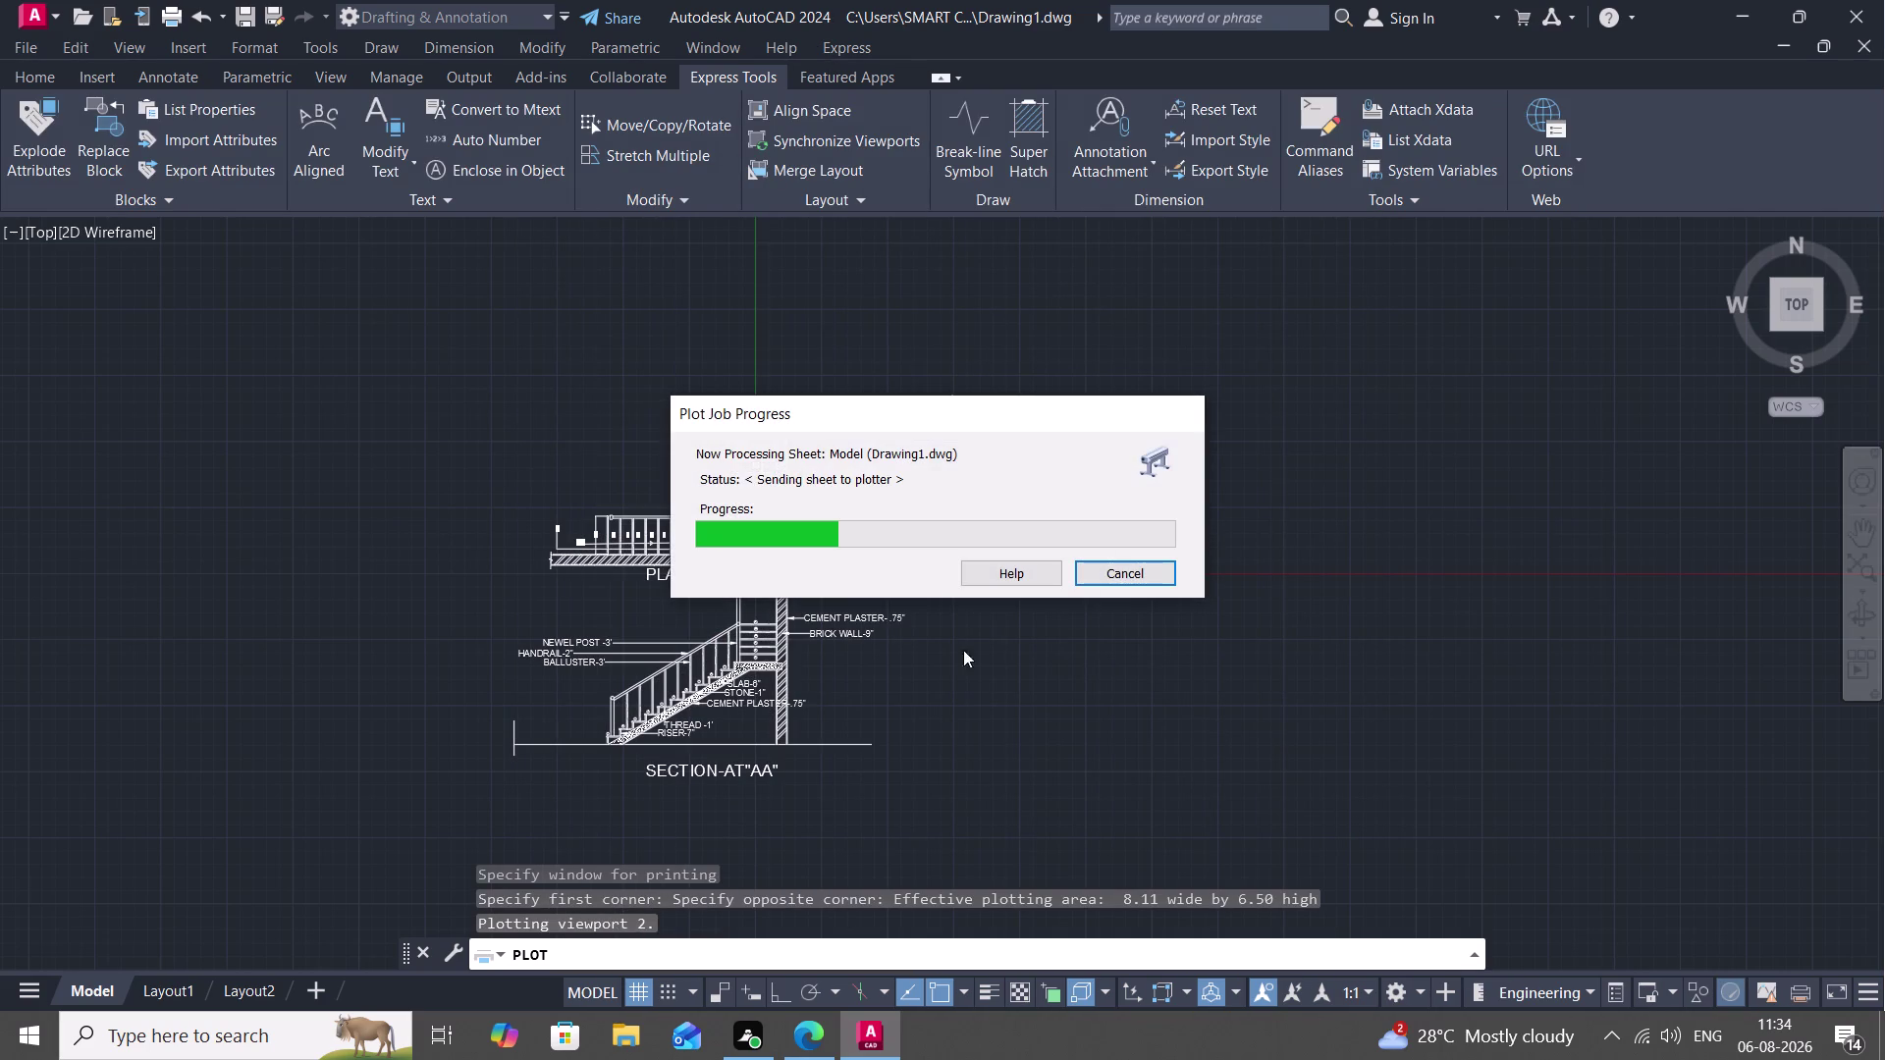